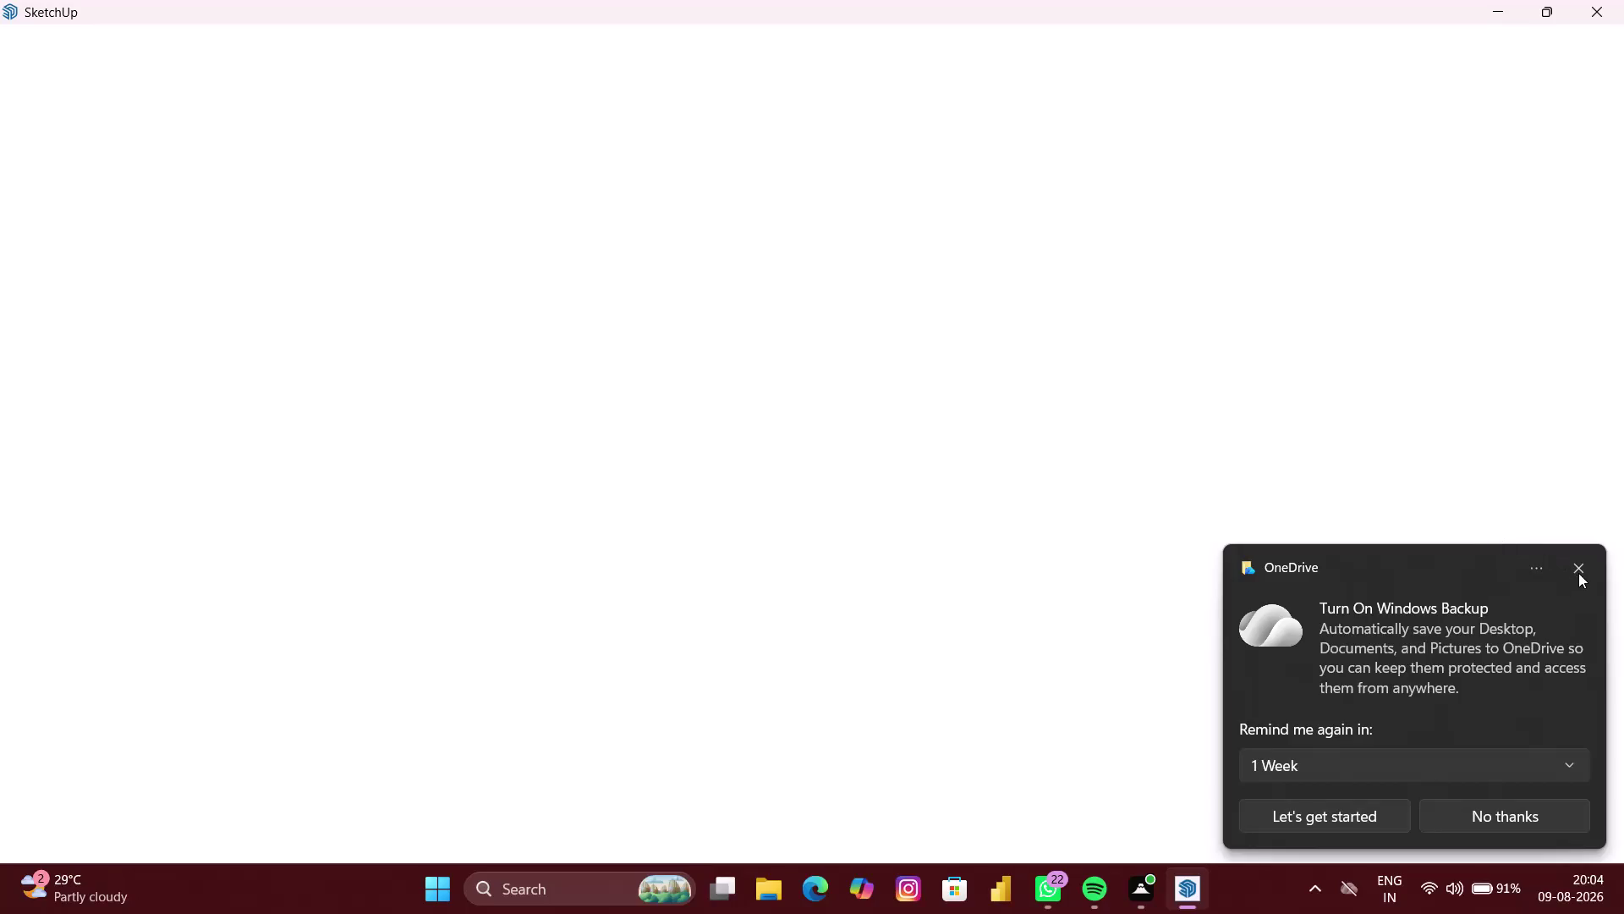
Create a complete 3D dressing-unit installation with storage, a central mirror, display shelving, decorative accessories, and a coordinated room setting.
Dismiss the OneDrive backup notification and select the default person figure.
click(1579, 574)
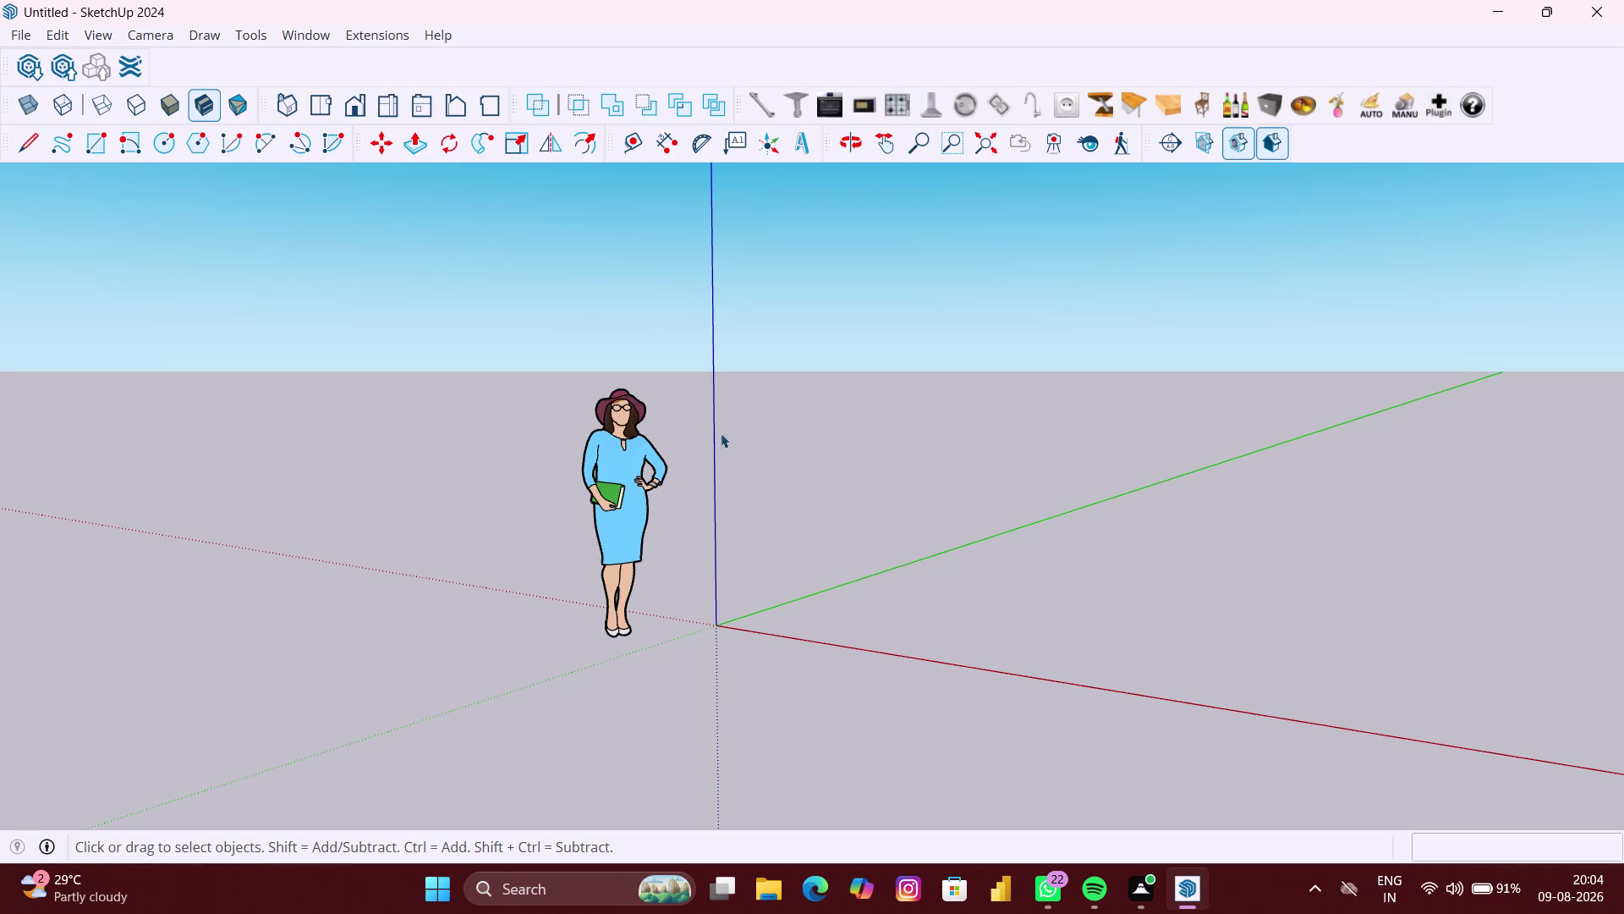
click(632, 498)
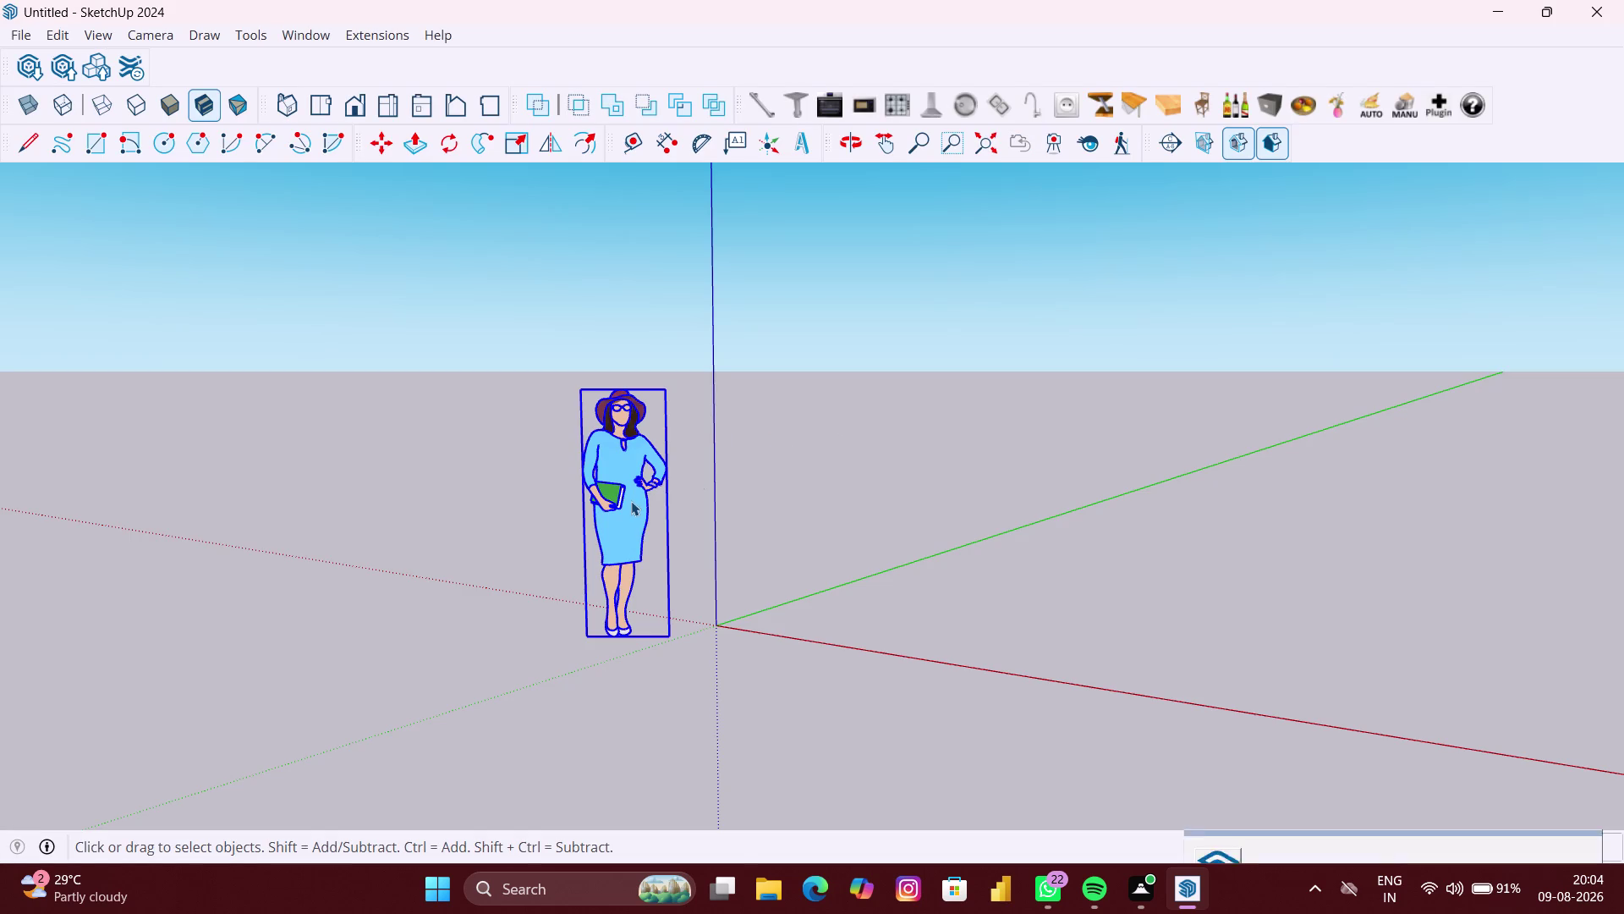
Delete the person figure, then orbit and zoom around the empty axes origin.
key(Delete)
scroll(down, 3)
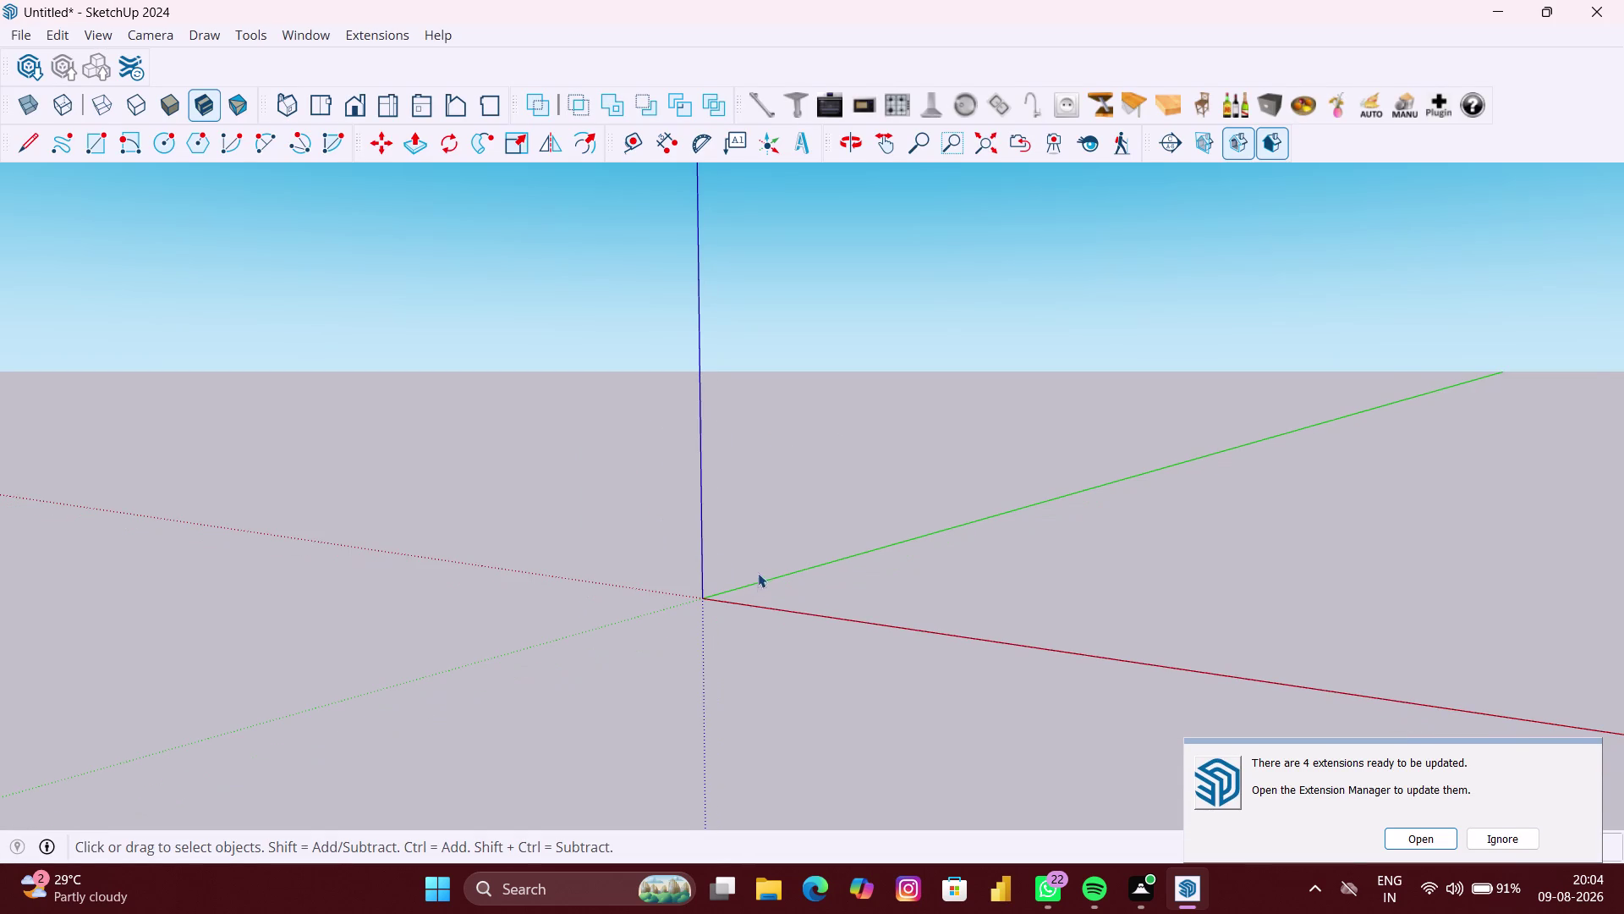
middle_click(757, 571)
middle_drag(752, 580, 997, 645)
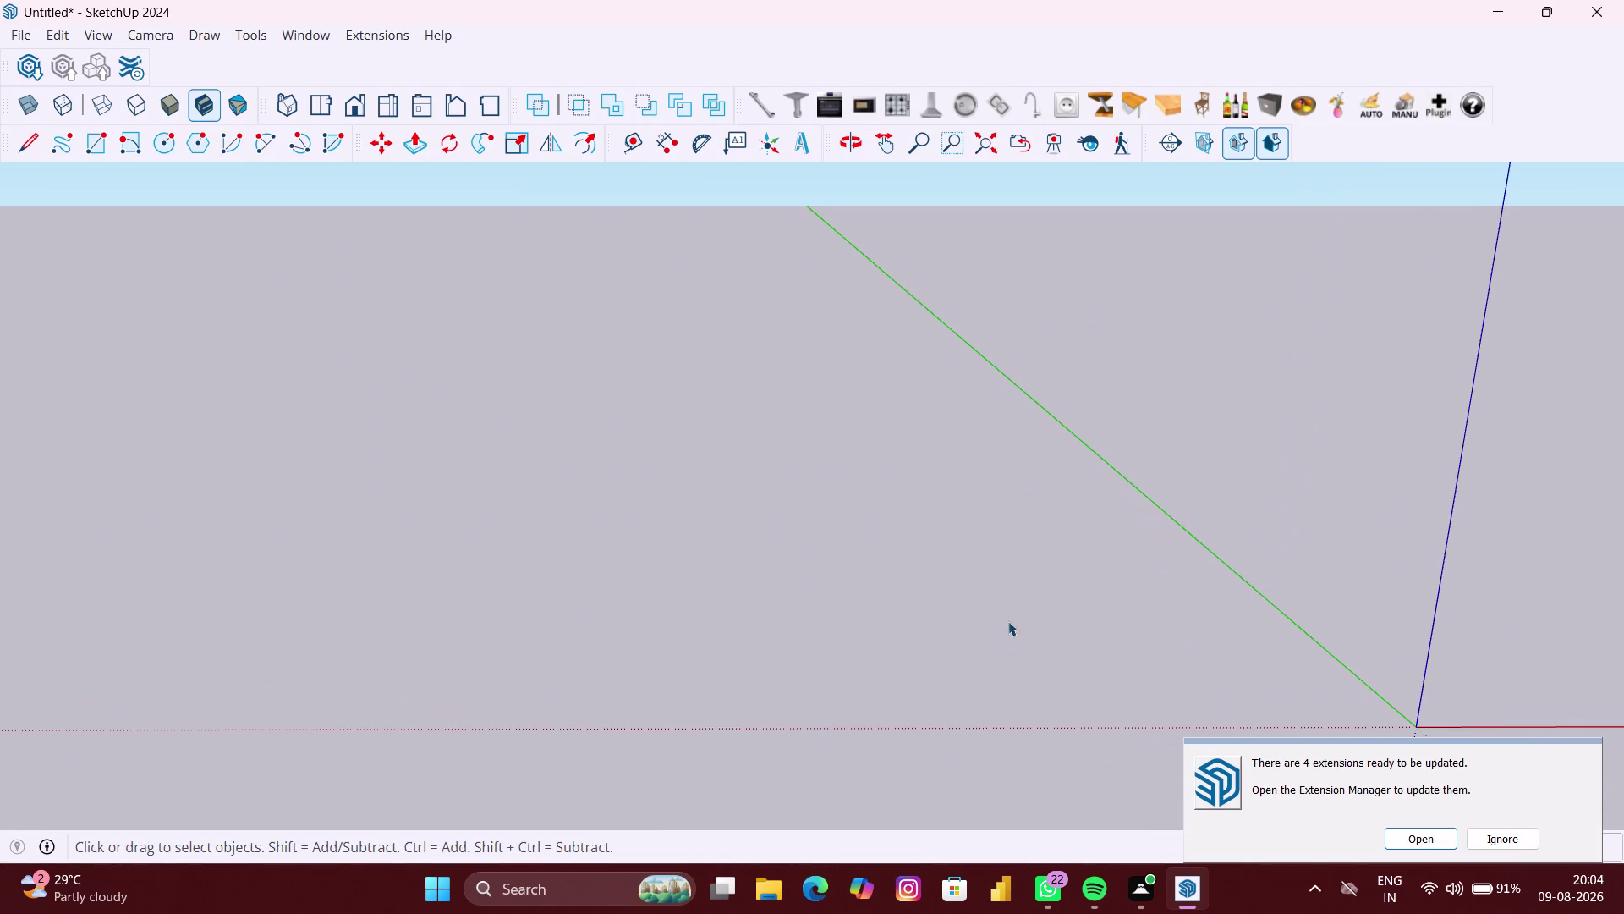
middle_drag(995, 592, 819, 506)
middle_drag(802, 511, 801, 509)
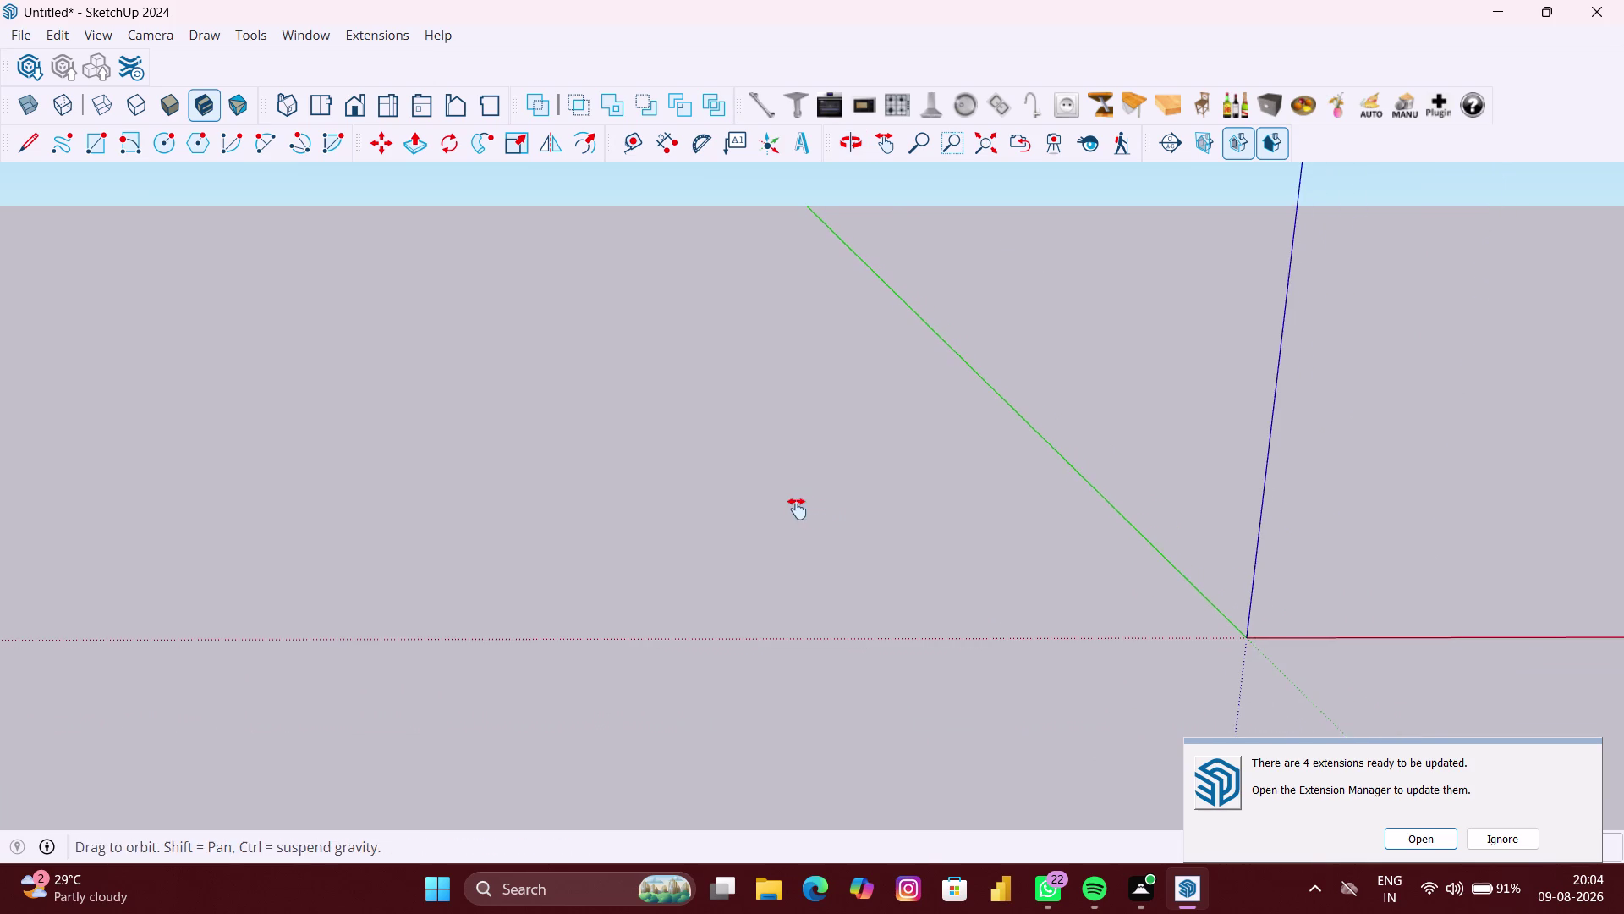
middle_drag(801, 509, 753, 507)
scroll(down, 3)
middle_click(755, 532)
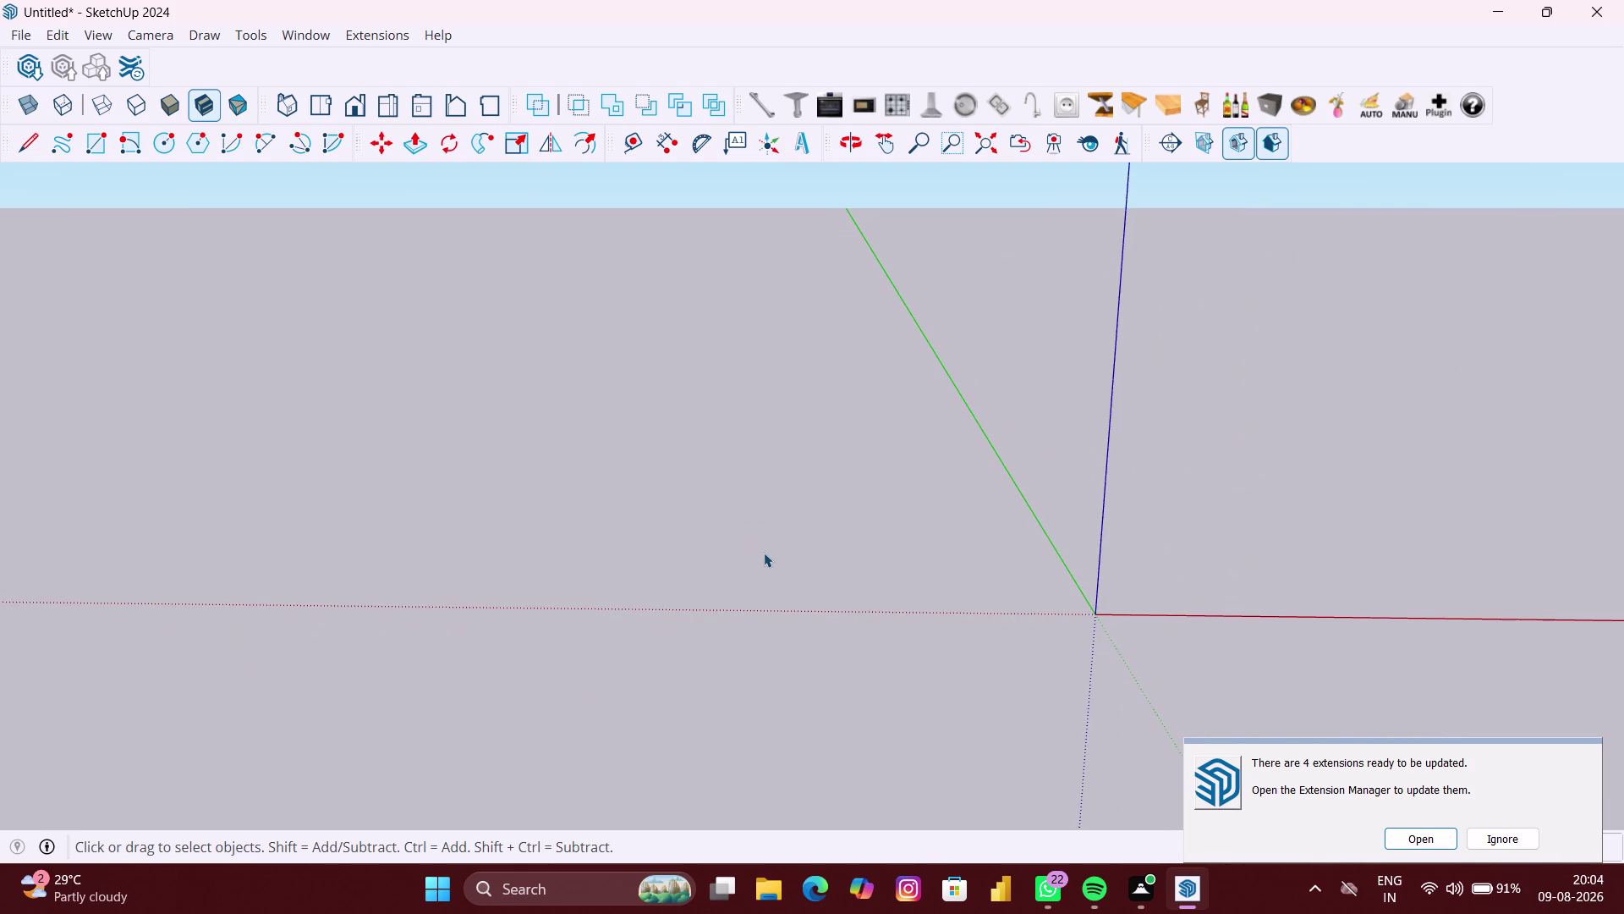
middle_drag(848, 471, 563, 464)
scroll(down, 3)
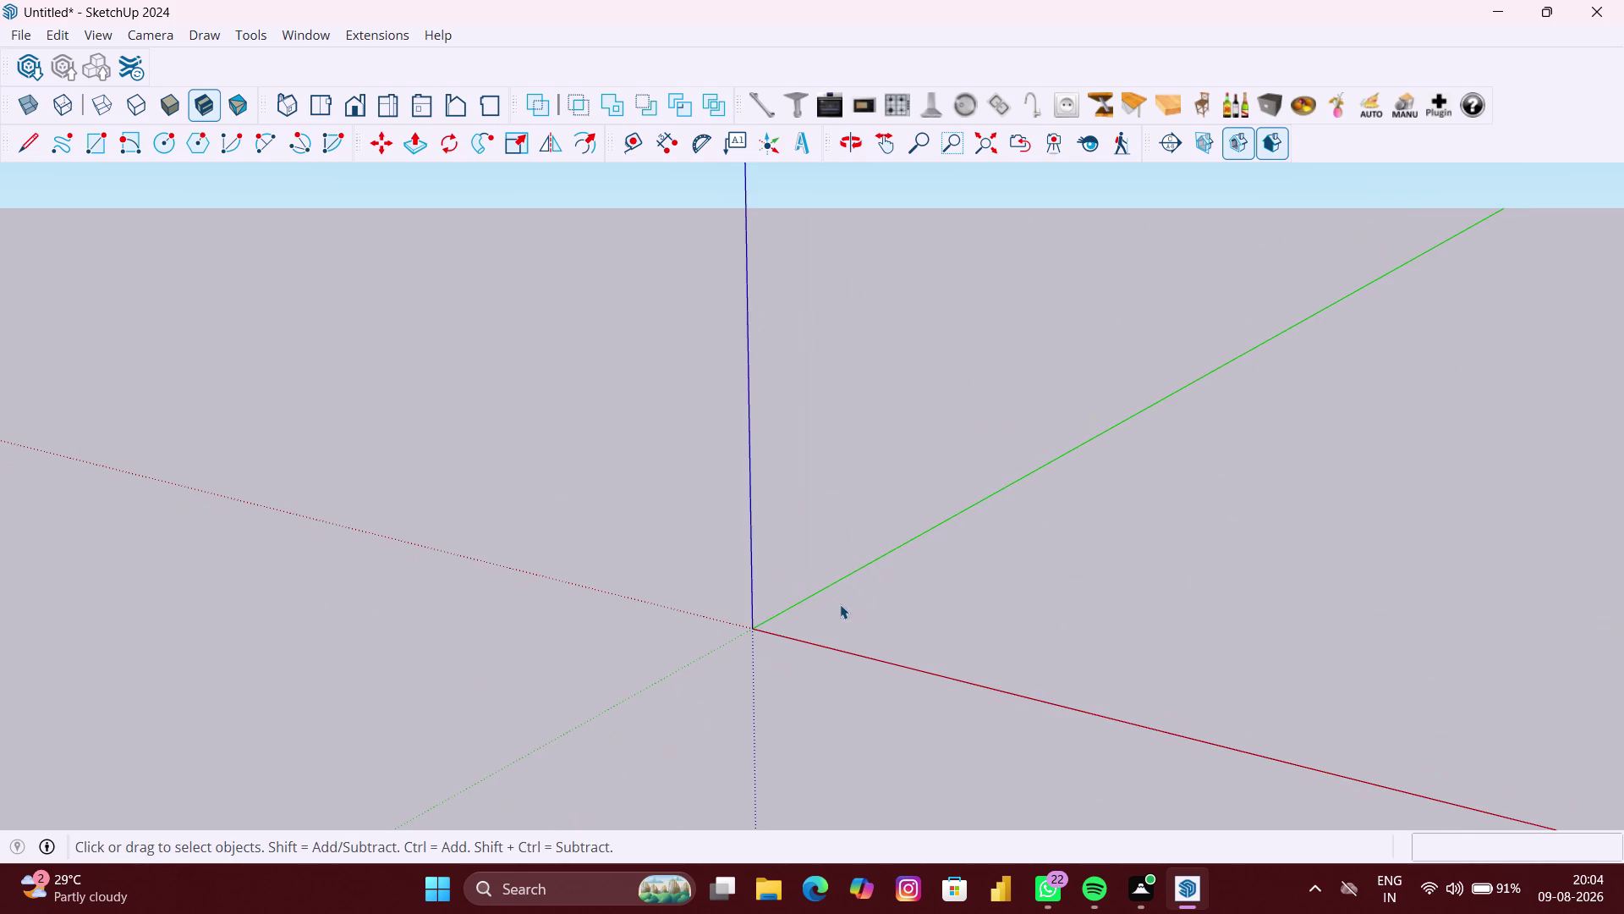
middle_drag(887, 608, 665, 499)
middle_drag(654, 519, 747, 535)
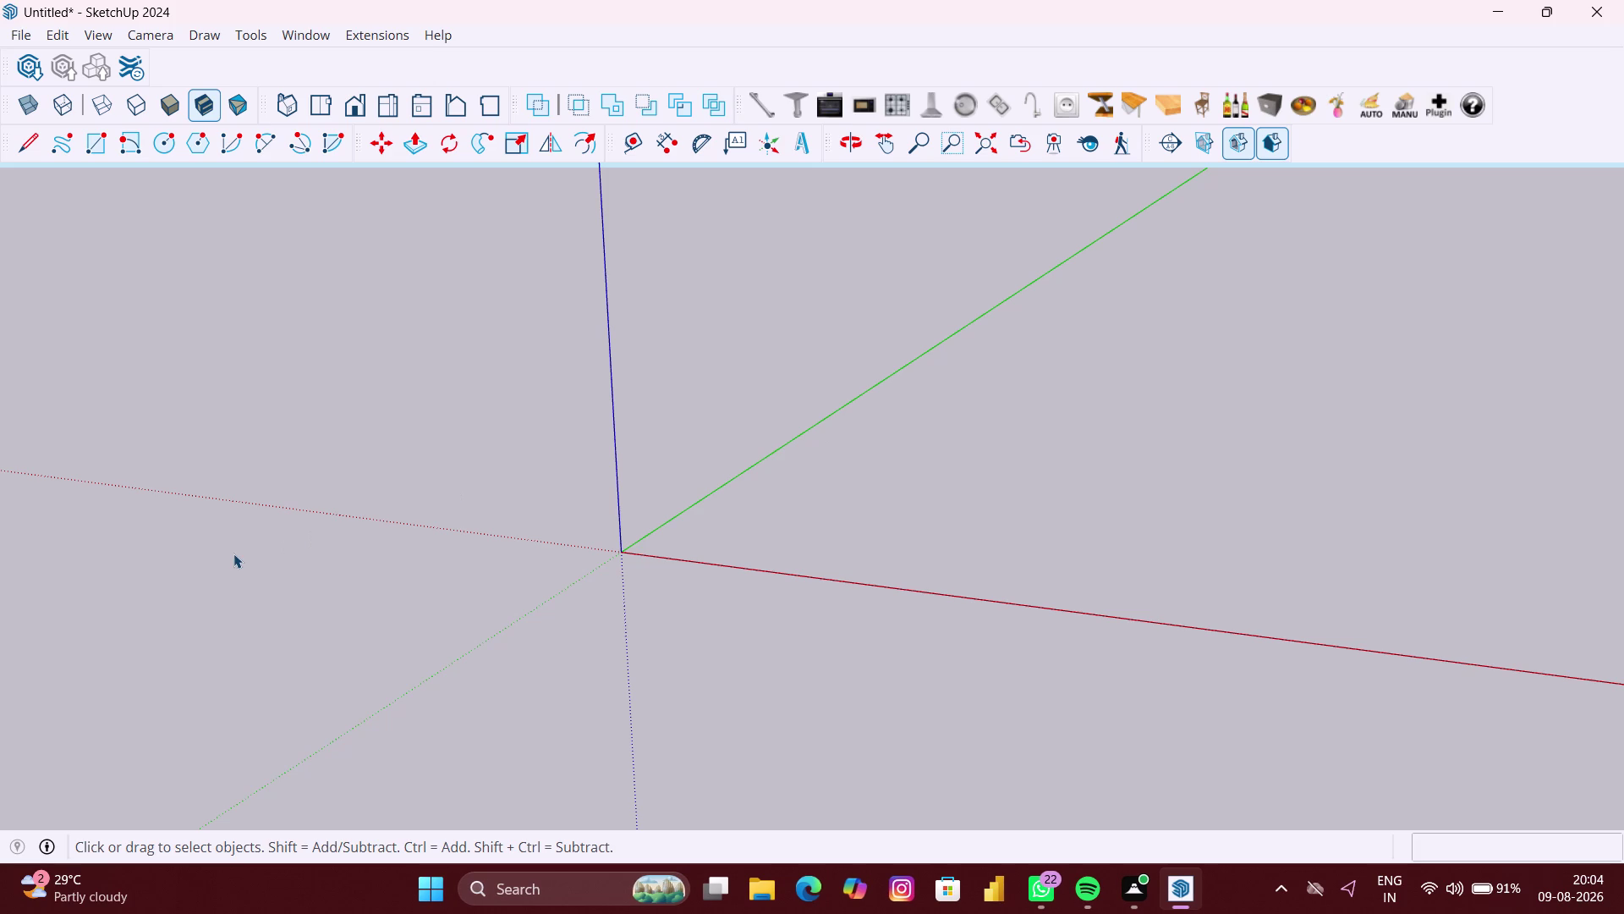
scroll(down, 3)
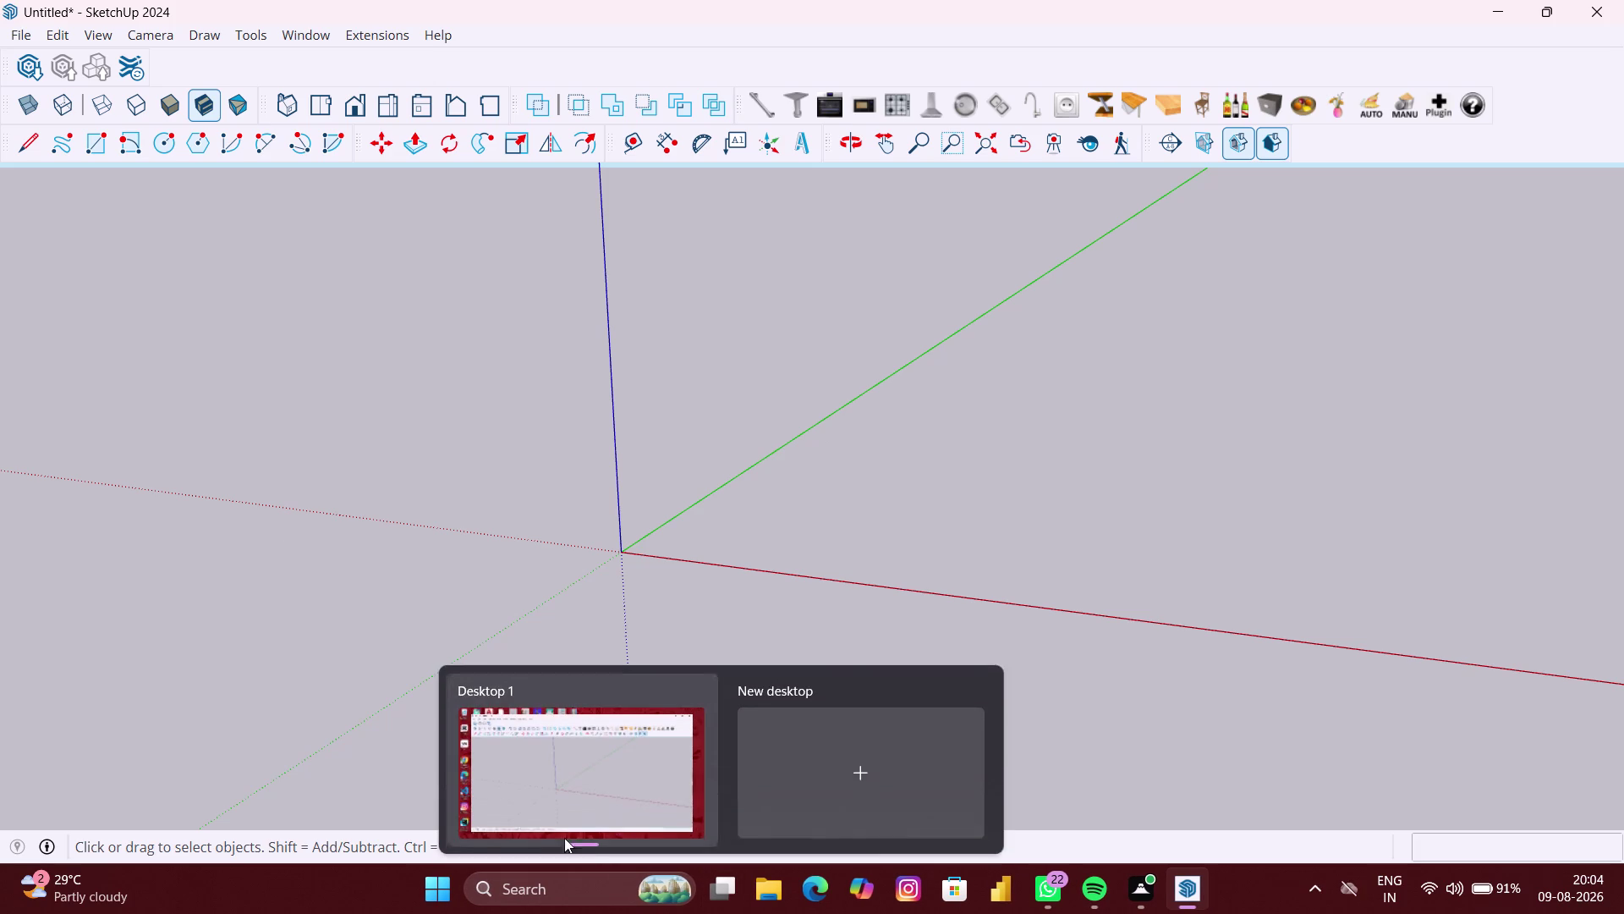
scroll(down, 3)
middle_drag(692, 603, 686, 603)
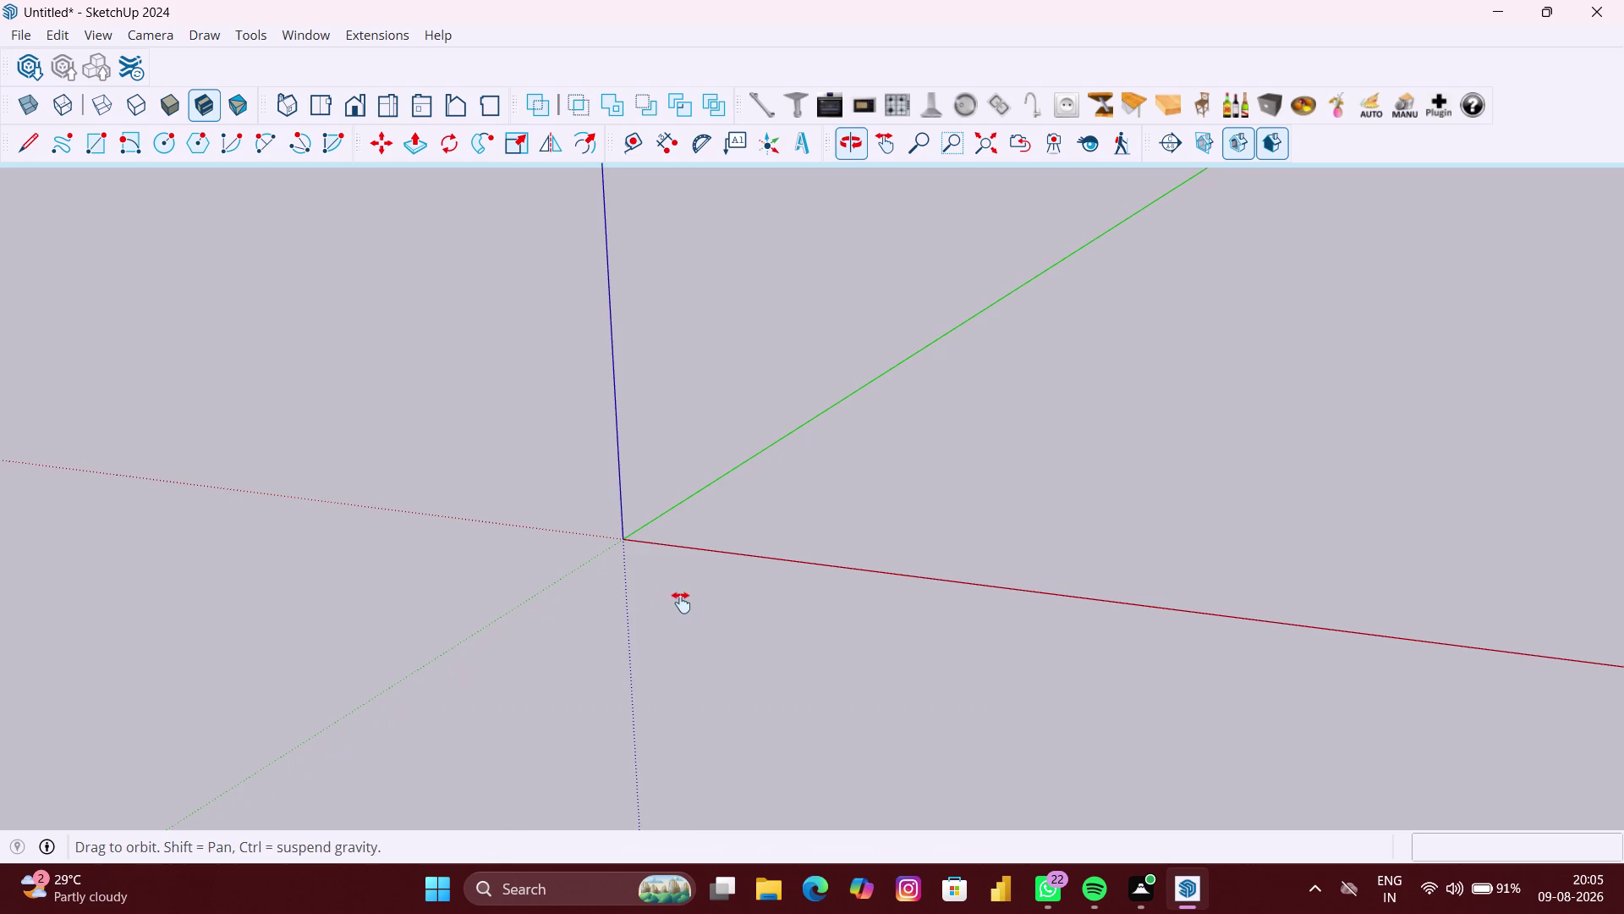
middle_drag(685, 603, 322, 571)
middle_drag(305, 576, 549, 604)
middle_drag(548, 604, 414, 549)
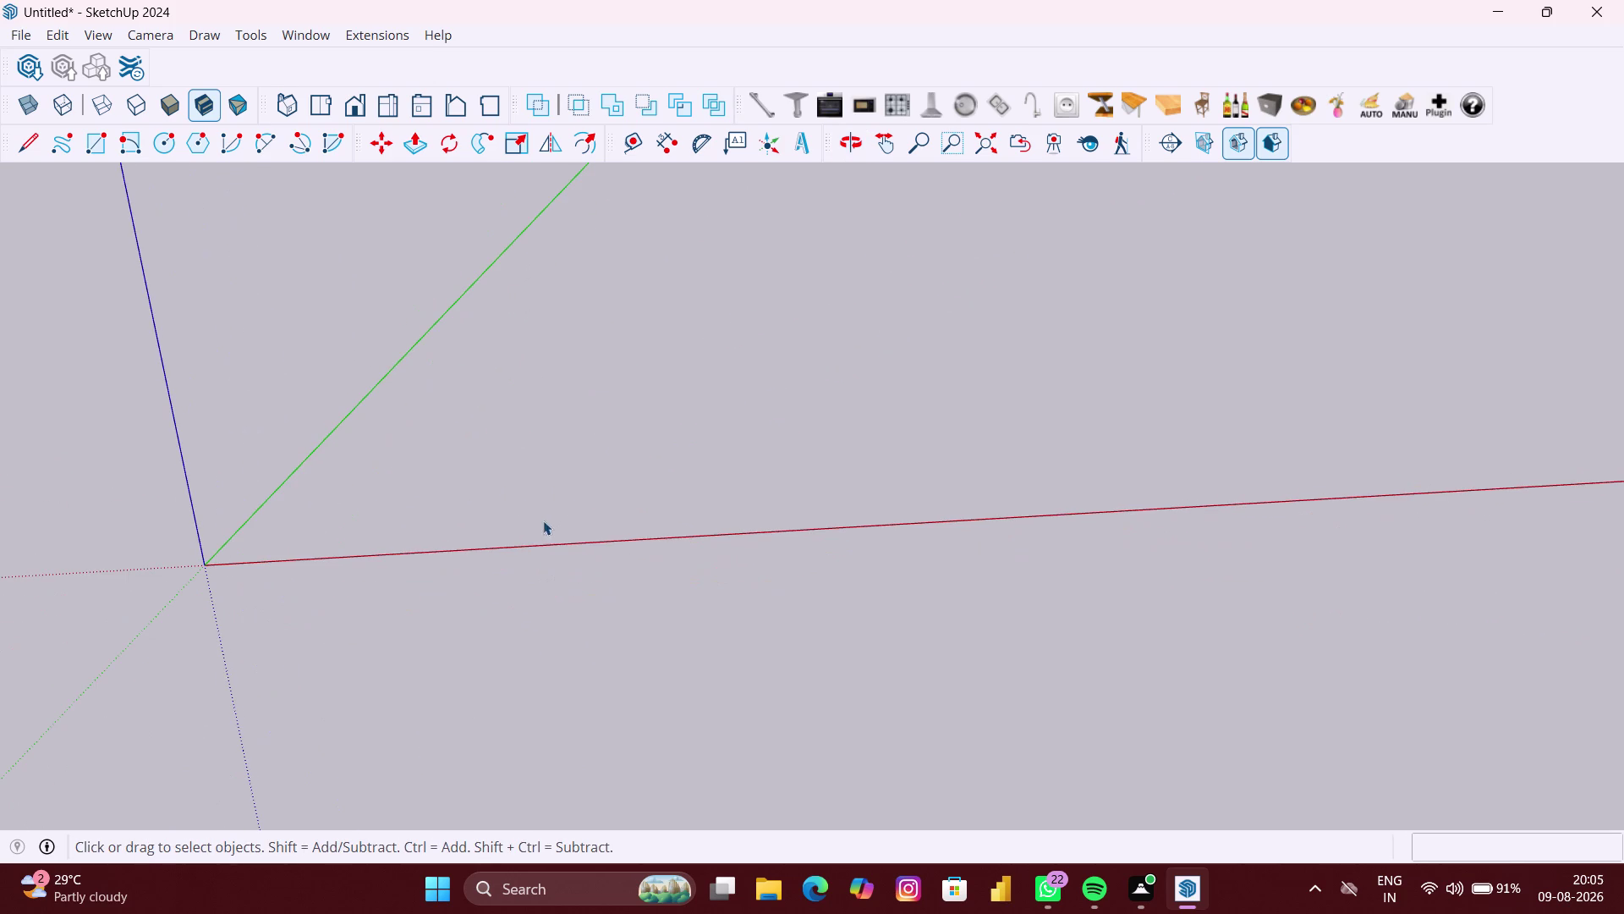
Draw a 5' by 5' square face on the ground and zoom in on it.
key(r)
click(611, 468)
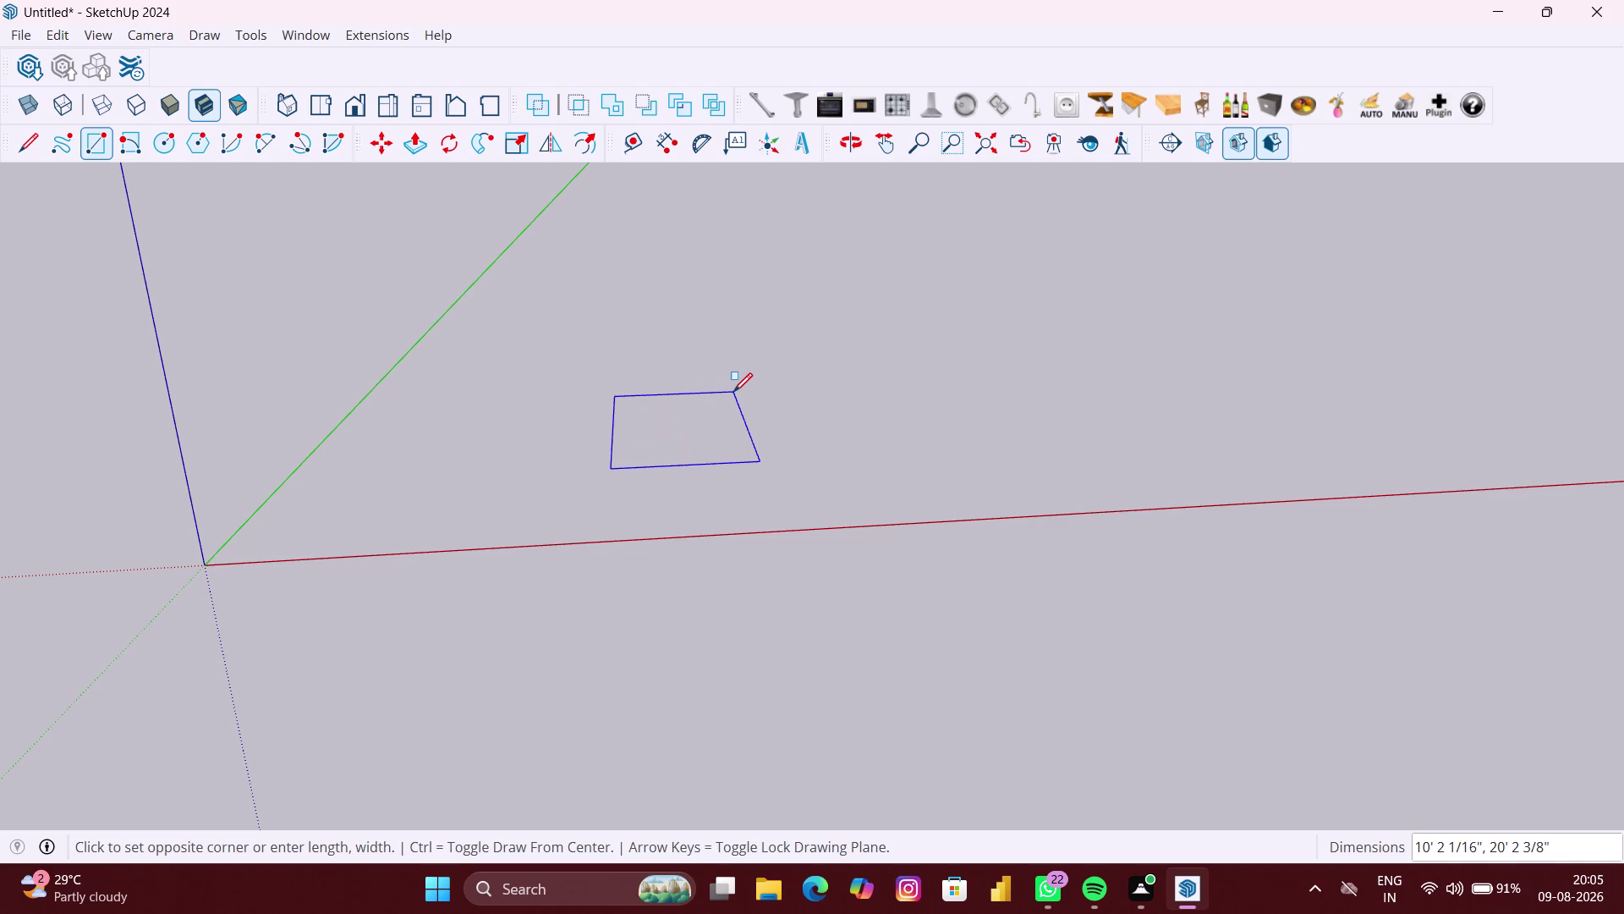
text(5')
text(,)
text(5')
key(Return)
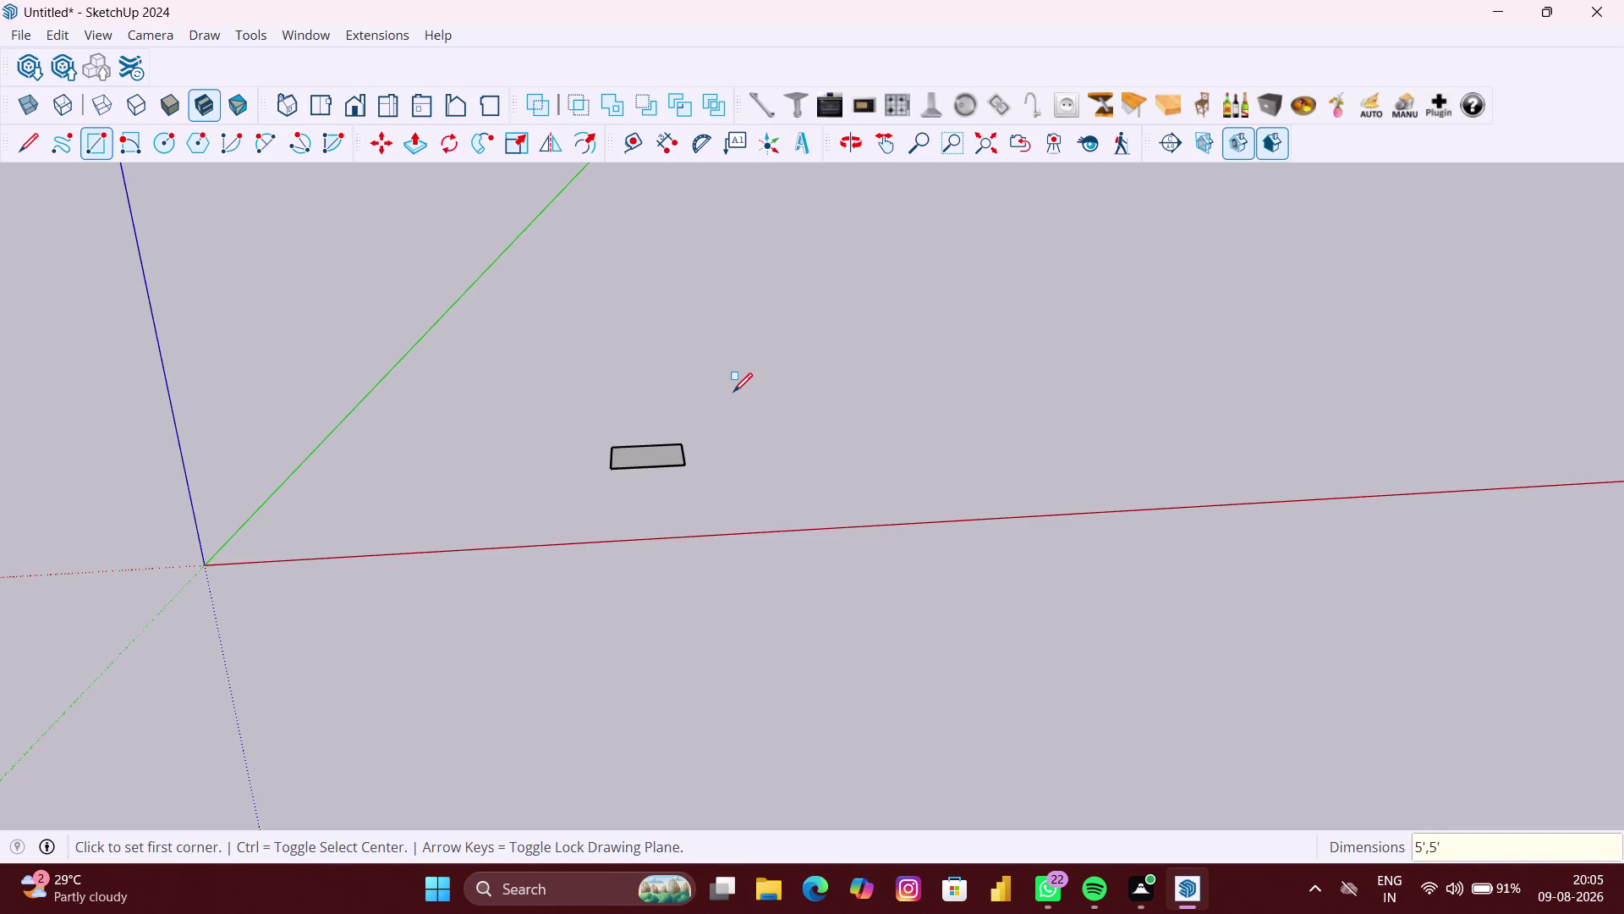
scroll(up, 3)
scroll(up, 3)
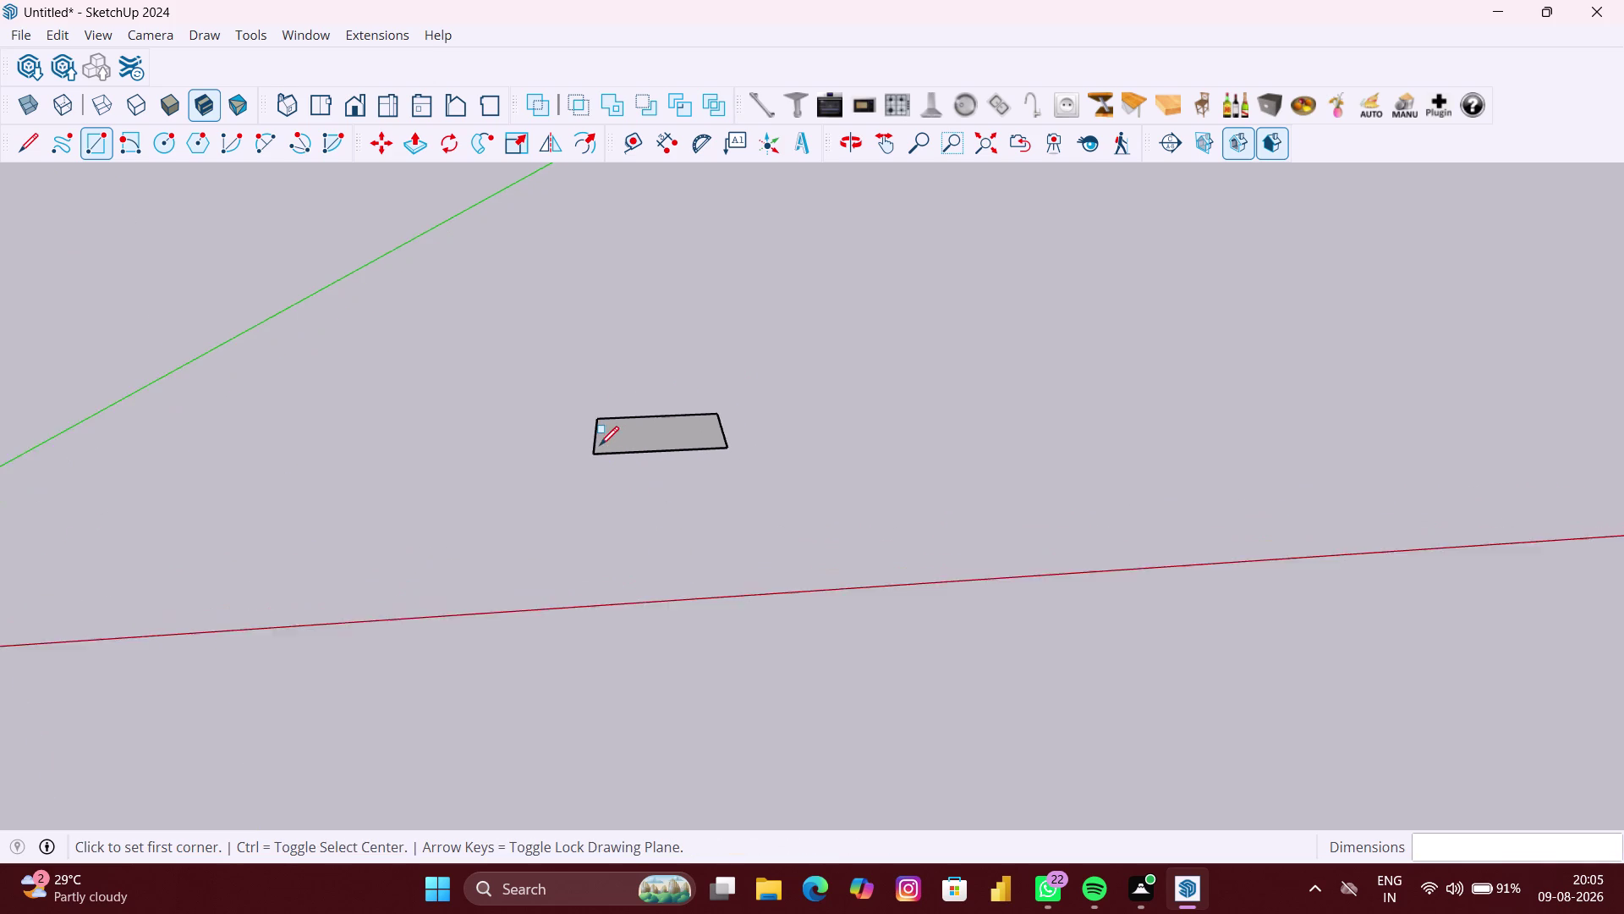
scroll(up, 3)
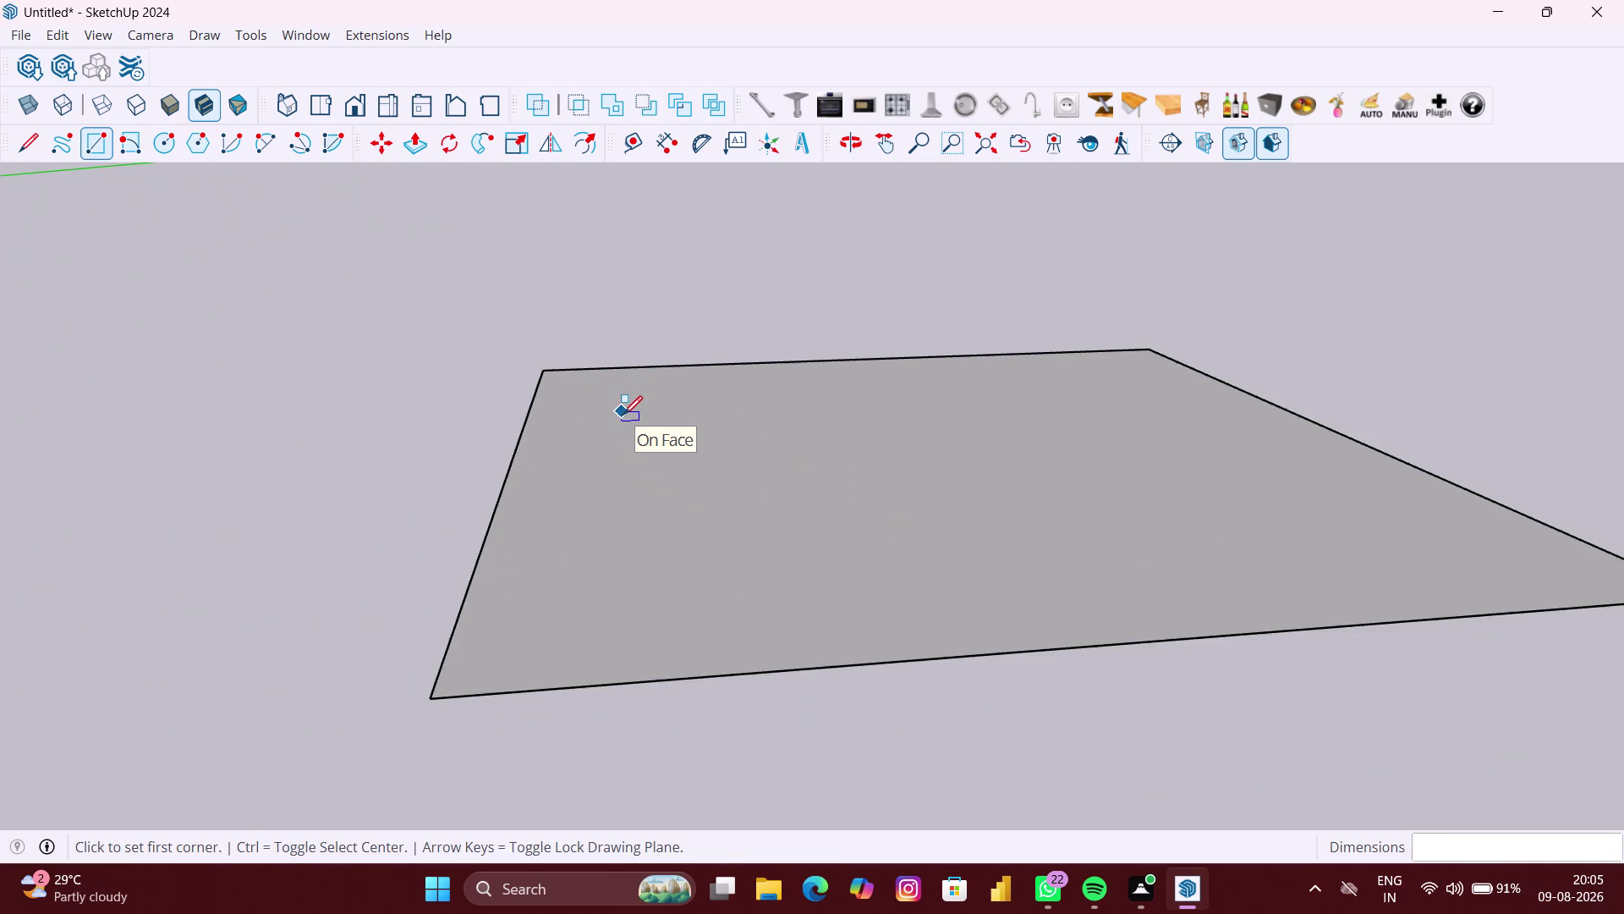
scroll(up, 3)
scroll(down, 3)
middle_drag(623, 414, 600, 426)
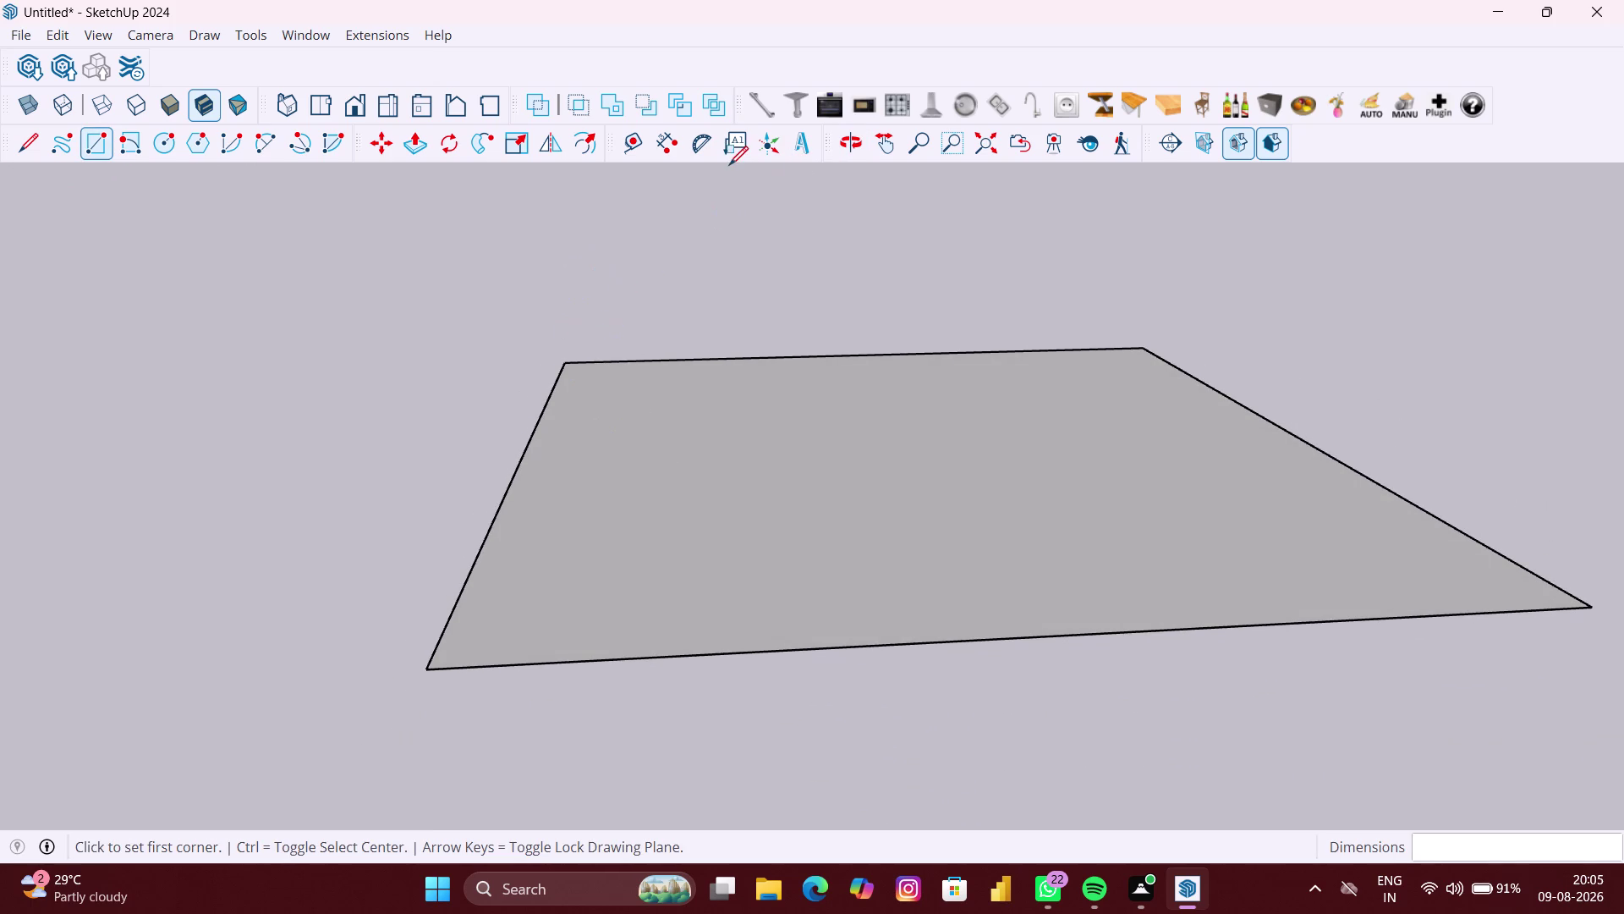
click(633, 146)
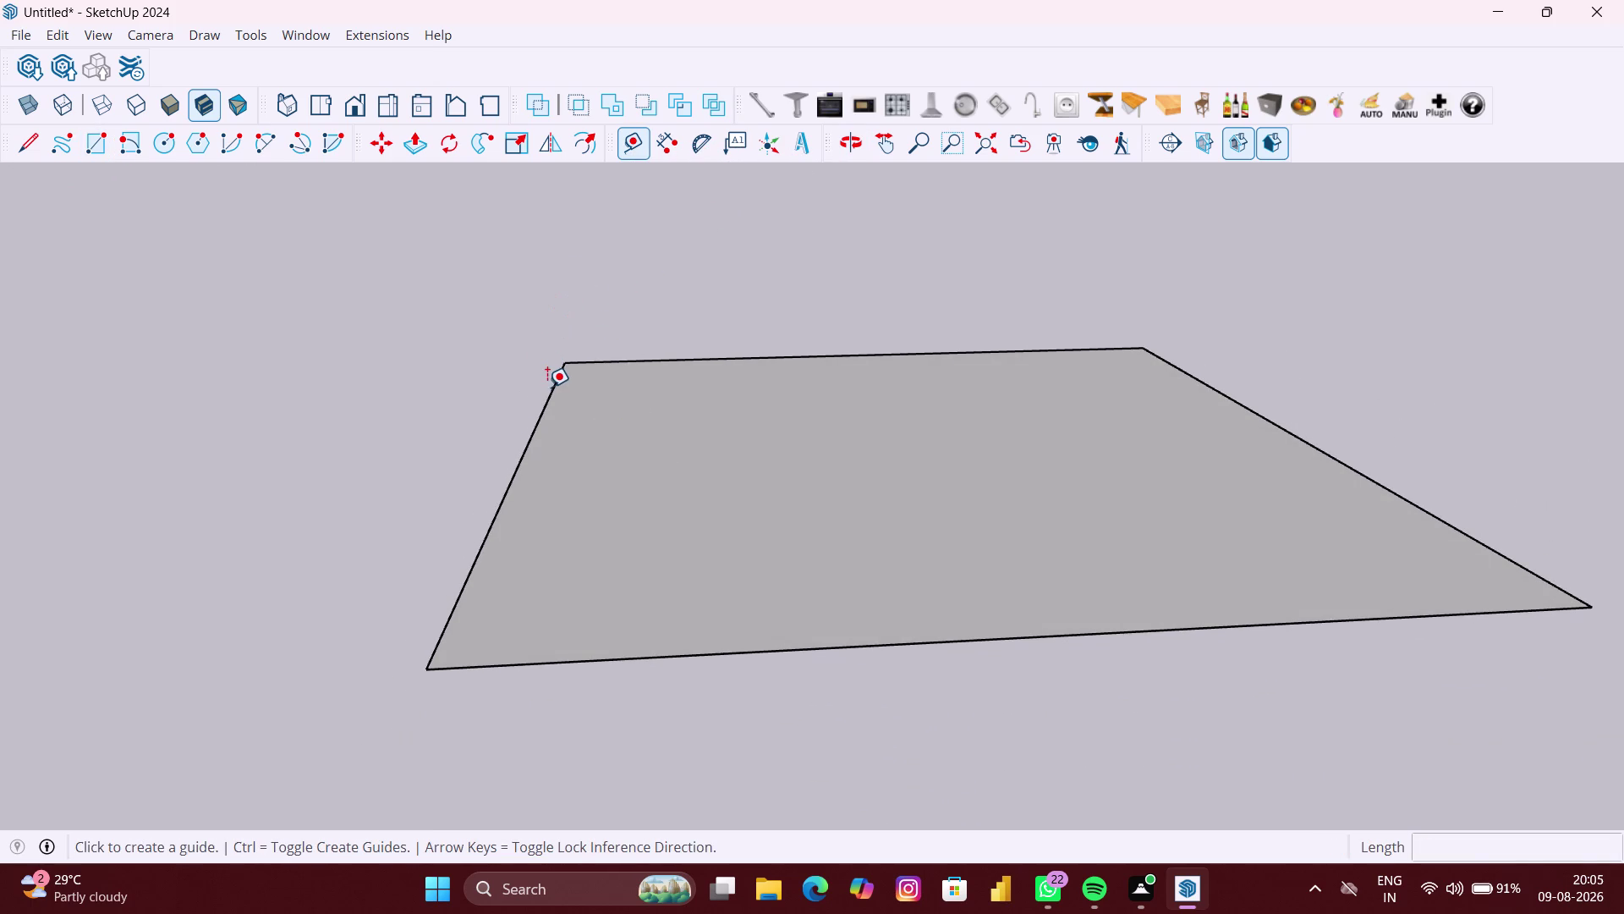
Start a Tape Measure guide from the square's left corner and open Window > Model Info.
click(548, 387)
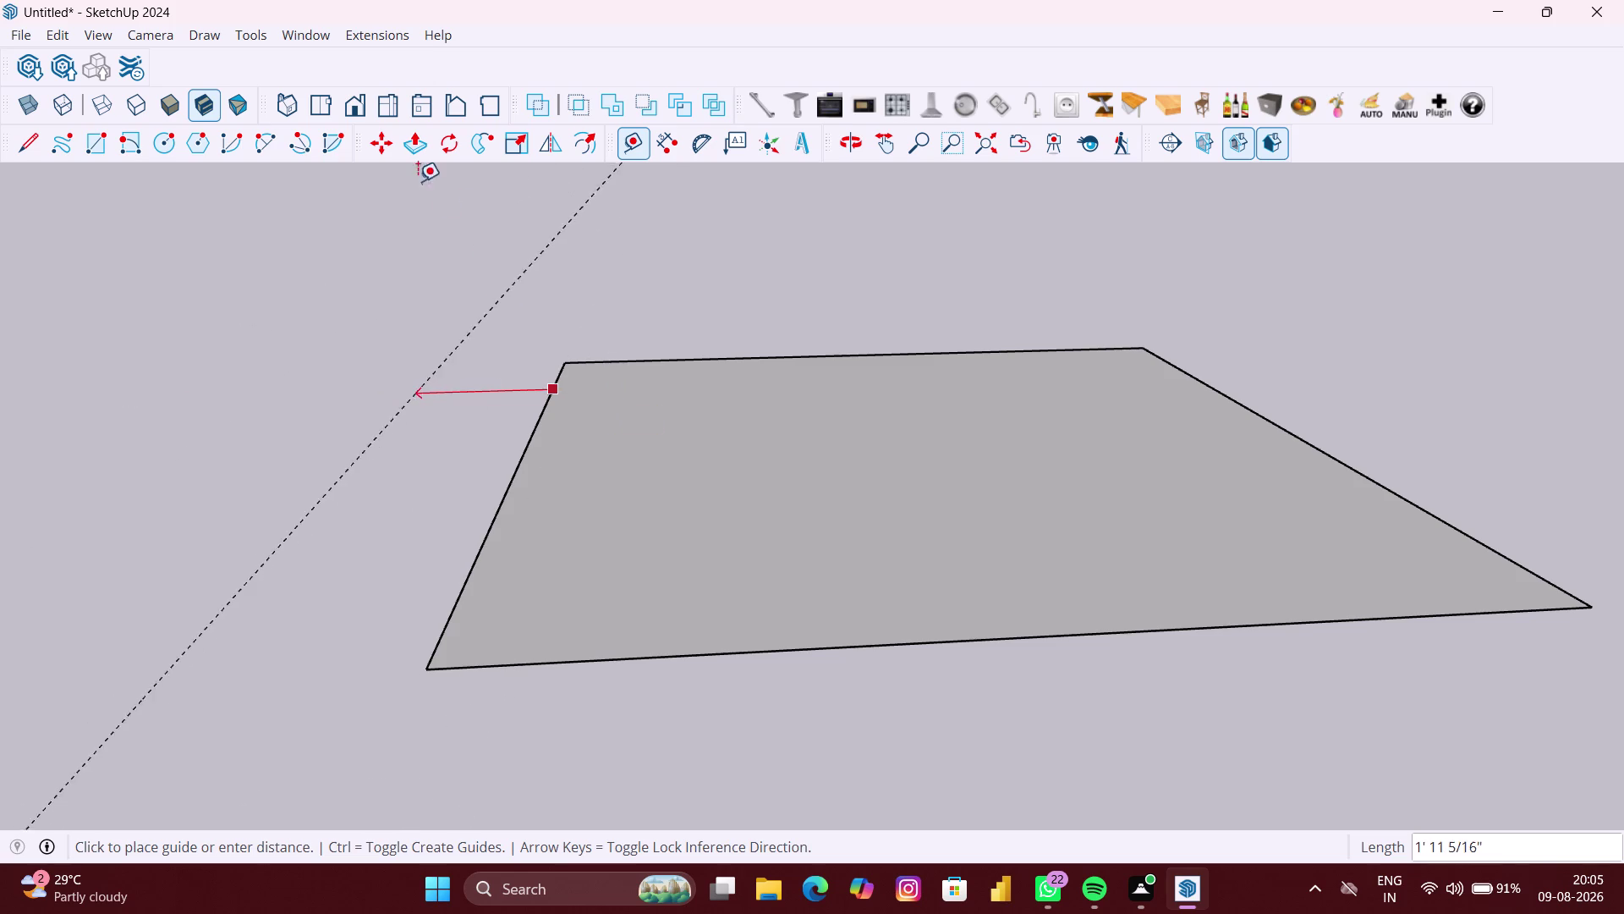
click(322, 41)
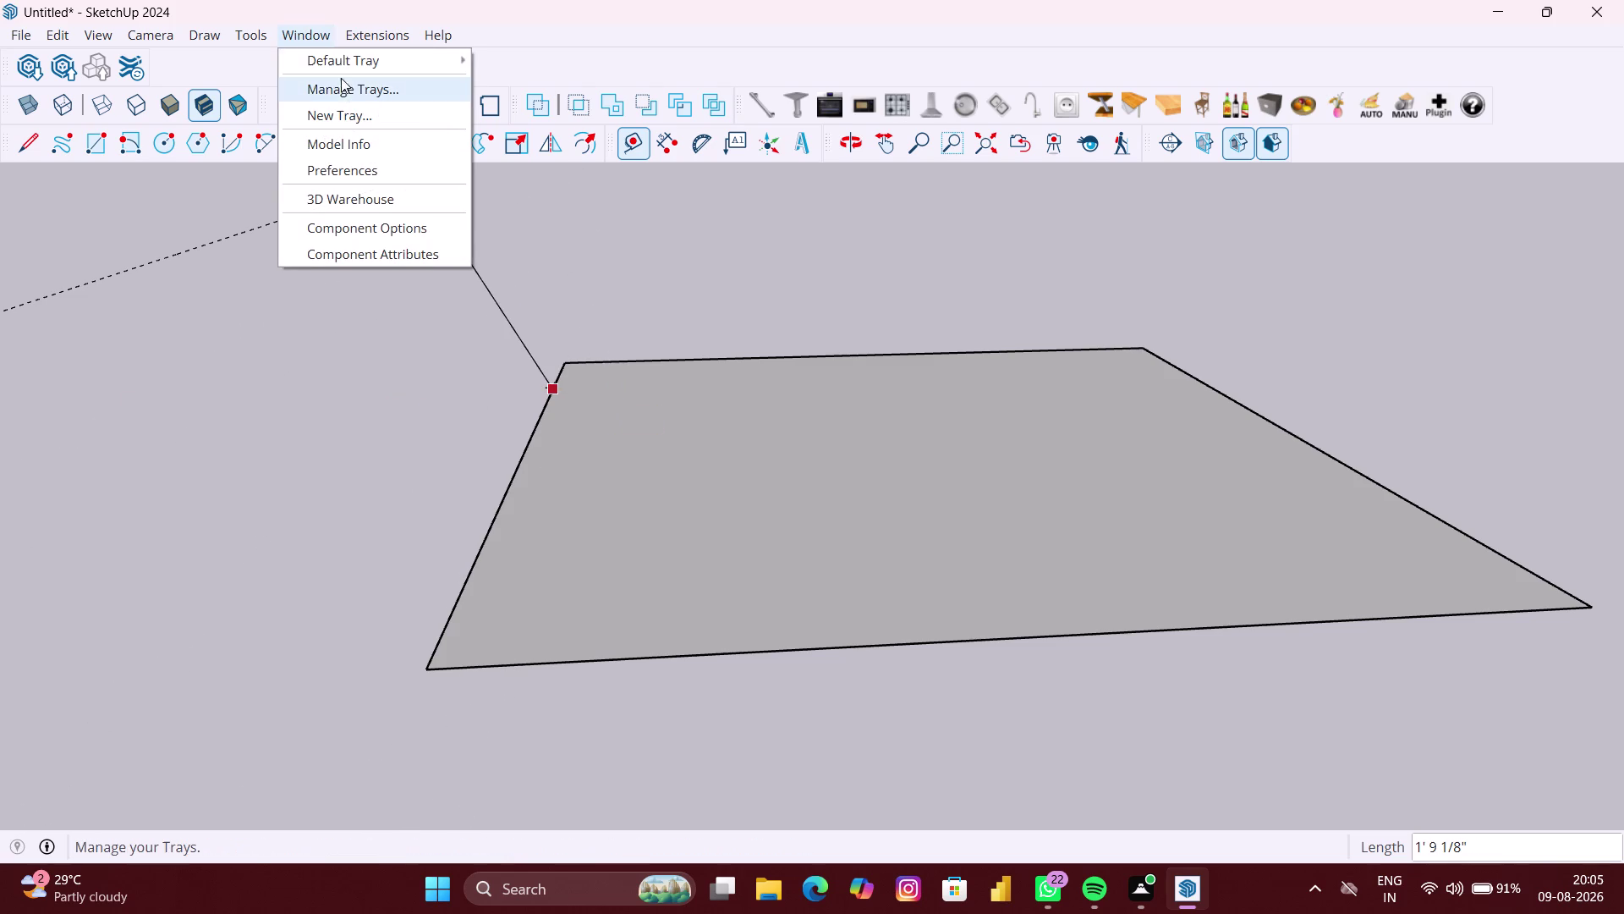
click(341, 139)
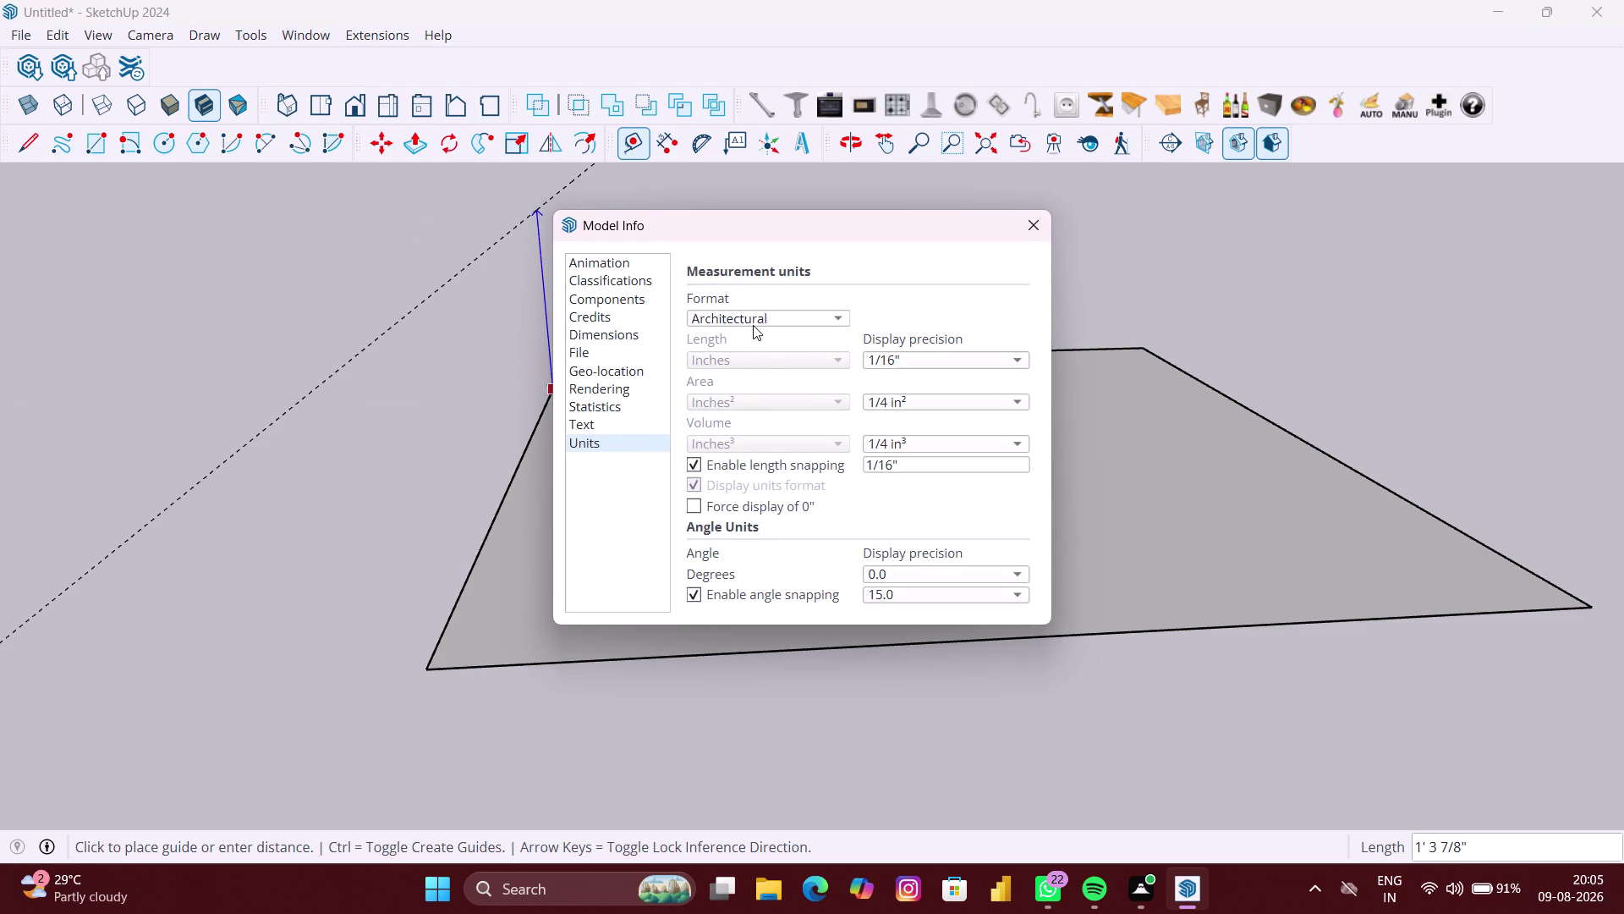
Set the unit format to Decimal with two-decimal precision and close Model Info.
click(752, 325)
click(751, 375)
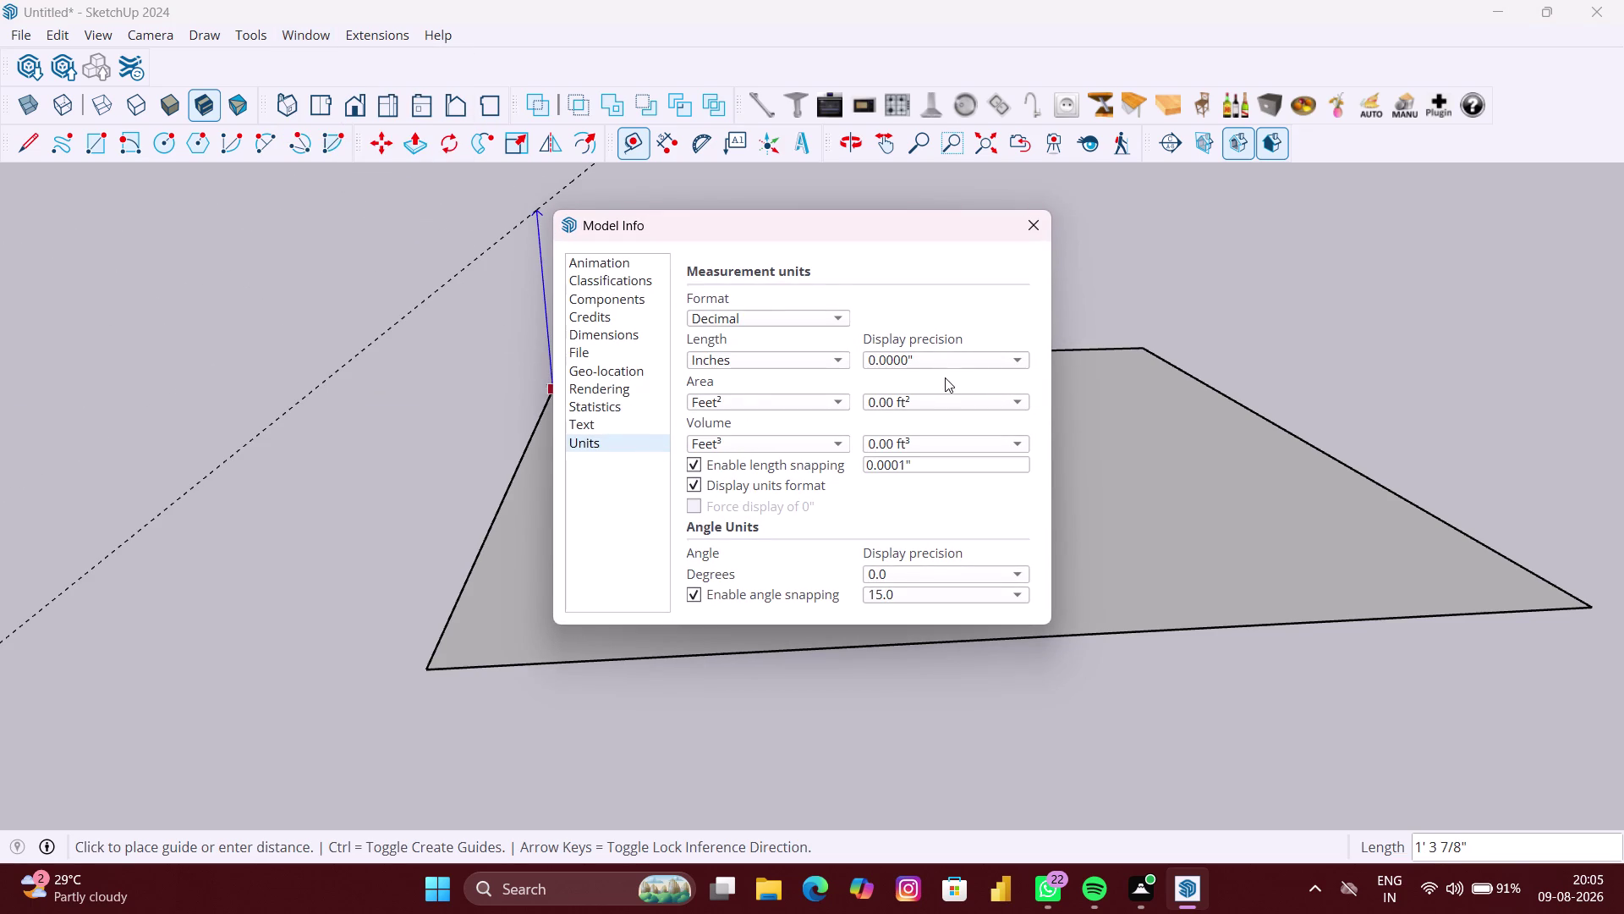
click(947, 365)
click(939, 313)
click(1042, 220)
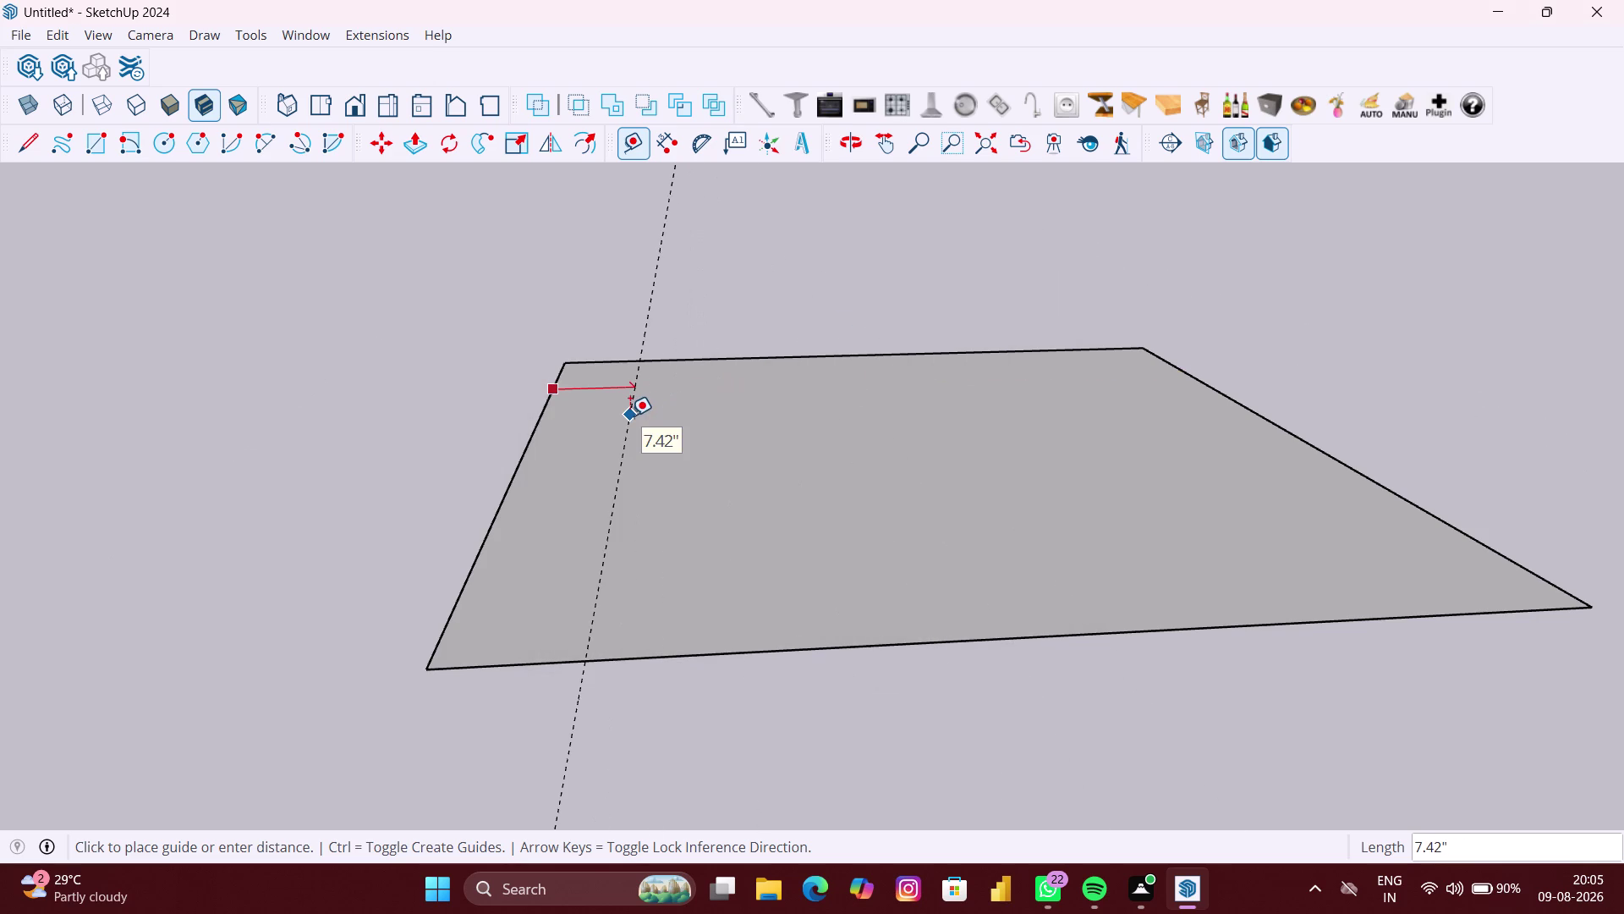
Place guide lines 12 inches and 9 inches in from the square's edges.
text(12)
key(shift+quotedbl)
key(Return)
scroll(down, 3)
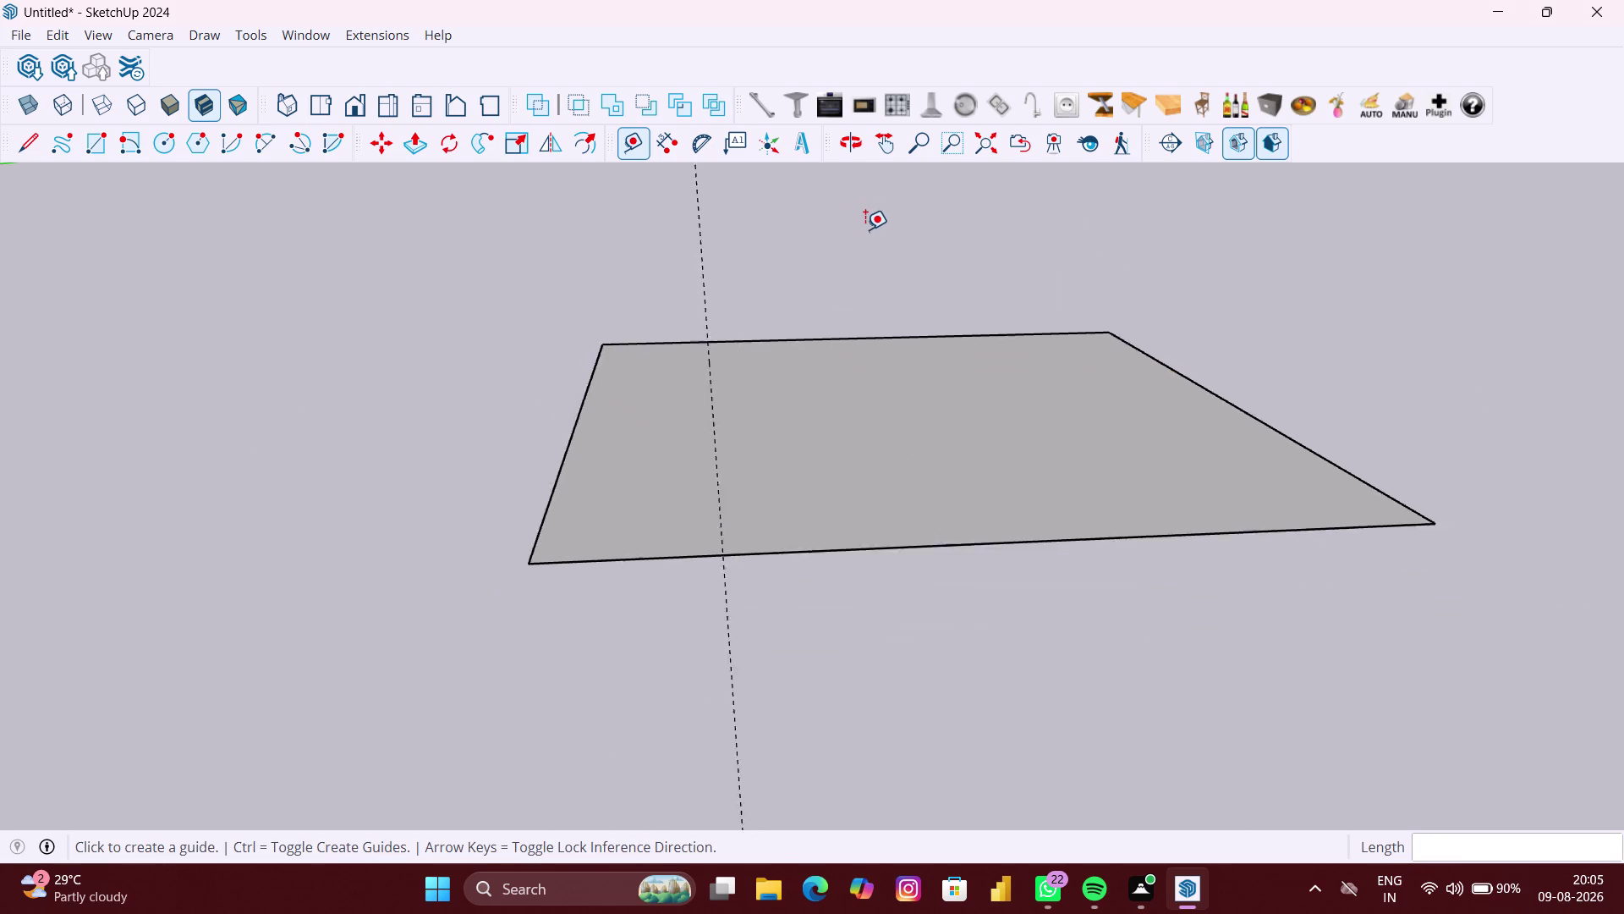
scroll(down, 3)
scroll(down, 3)
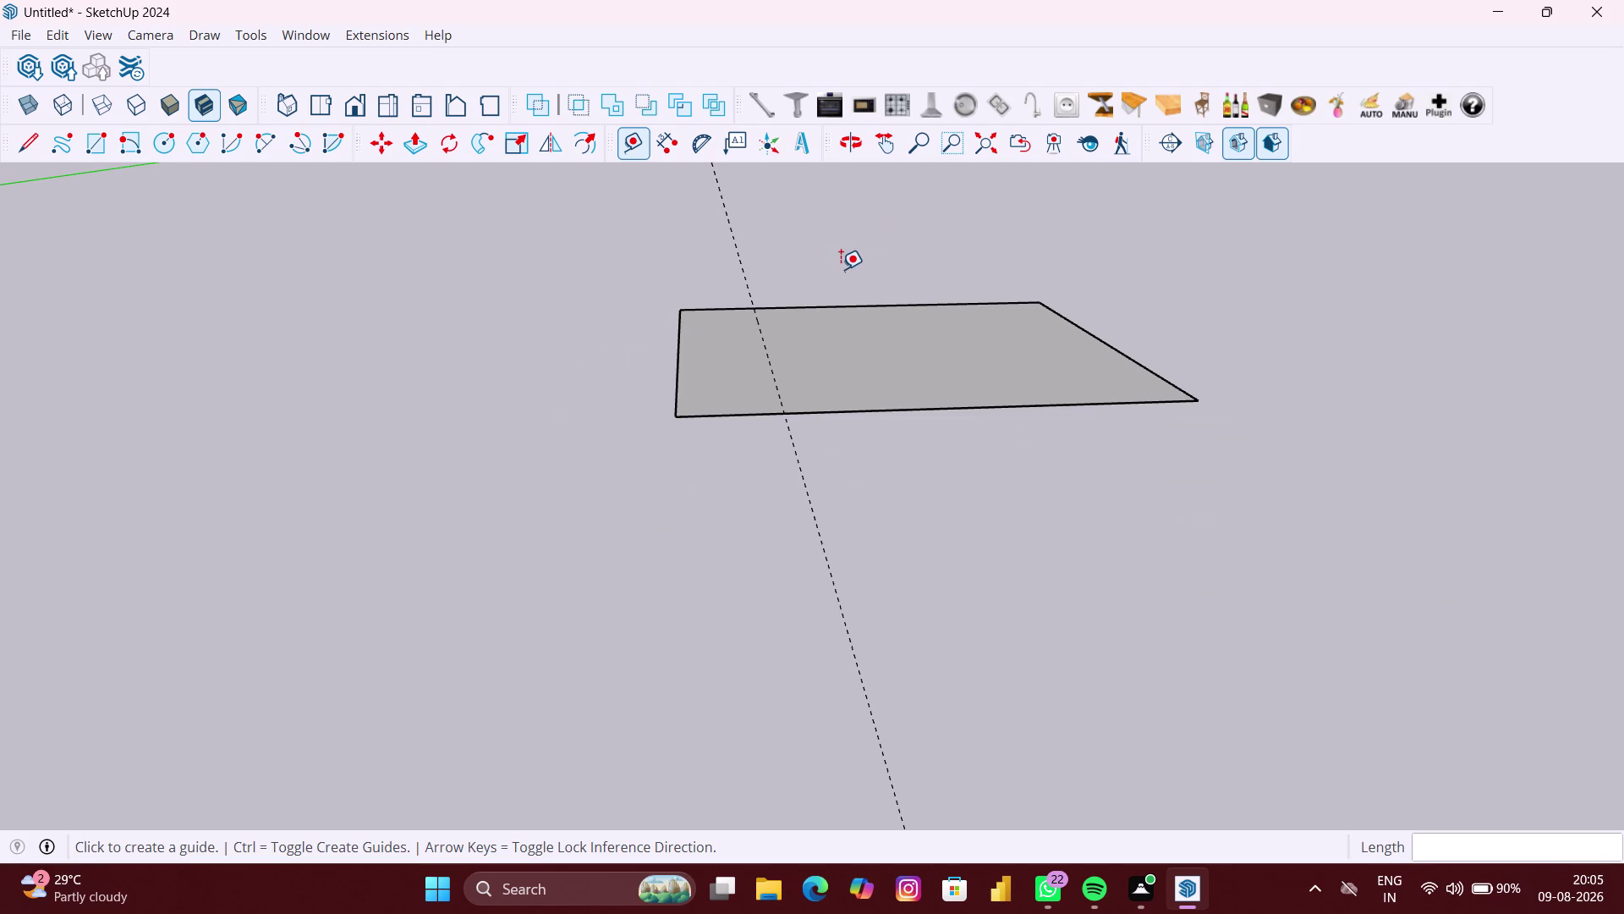
click(812, 302)
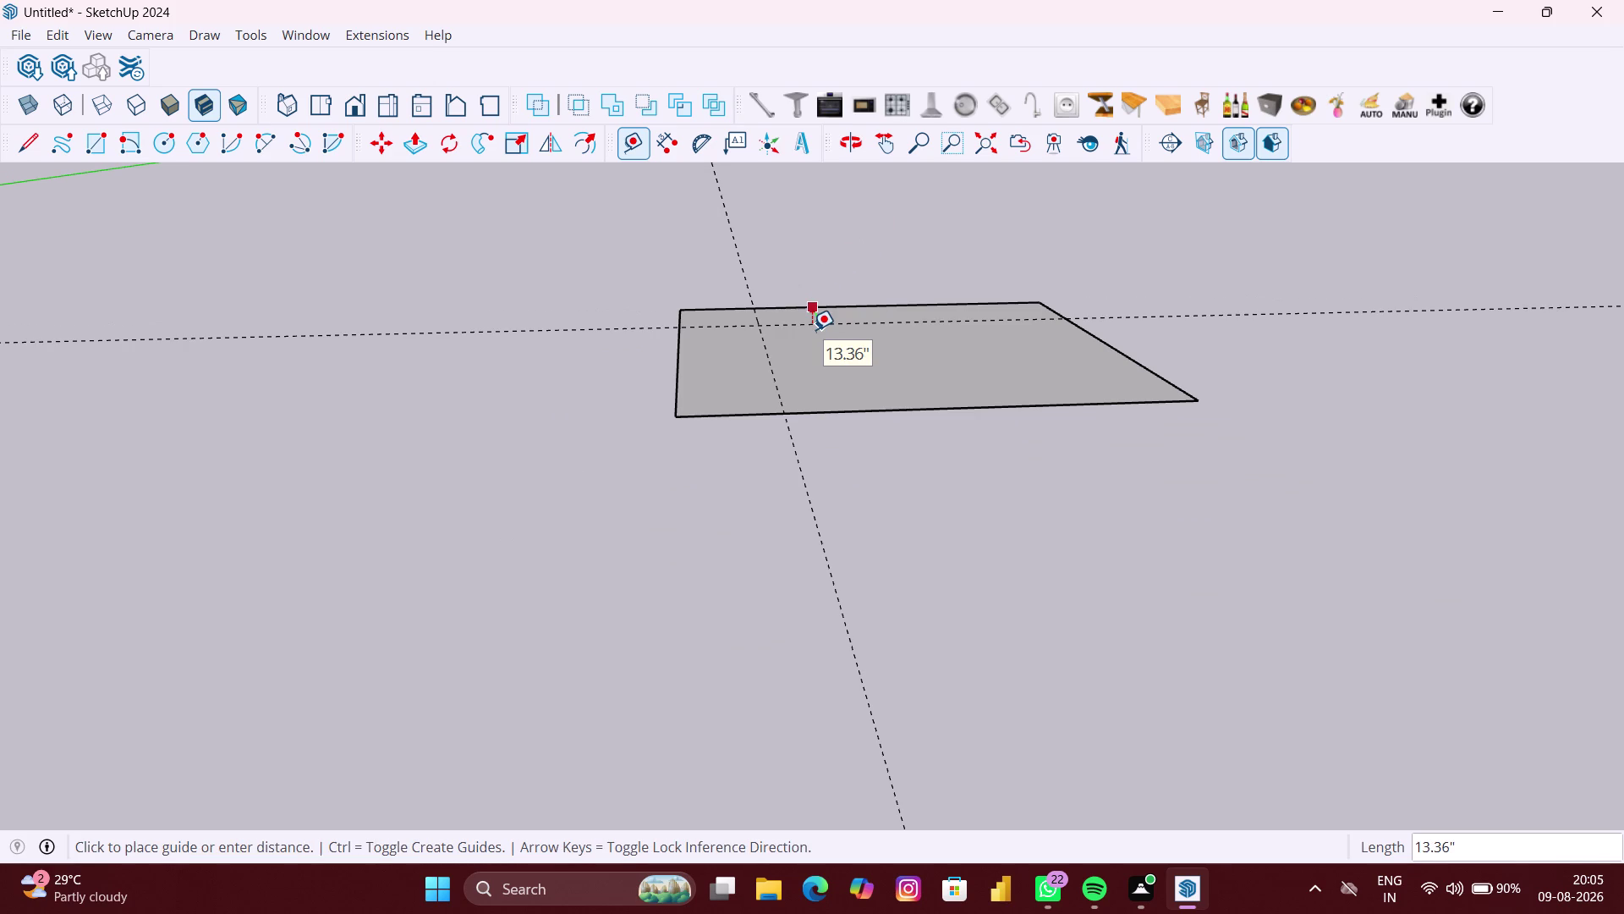
text(9")
key(Return)
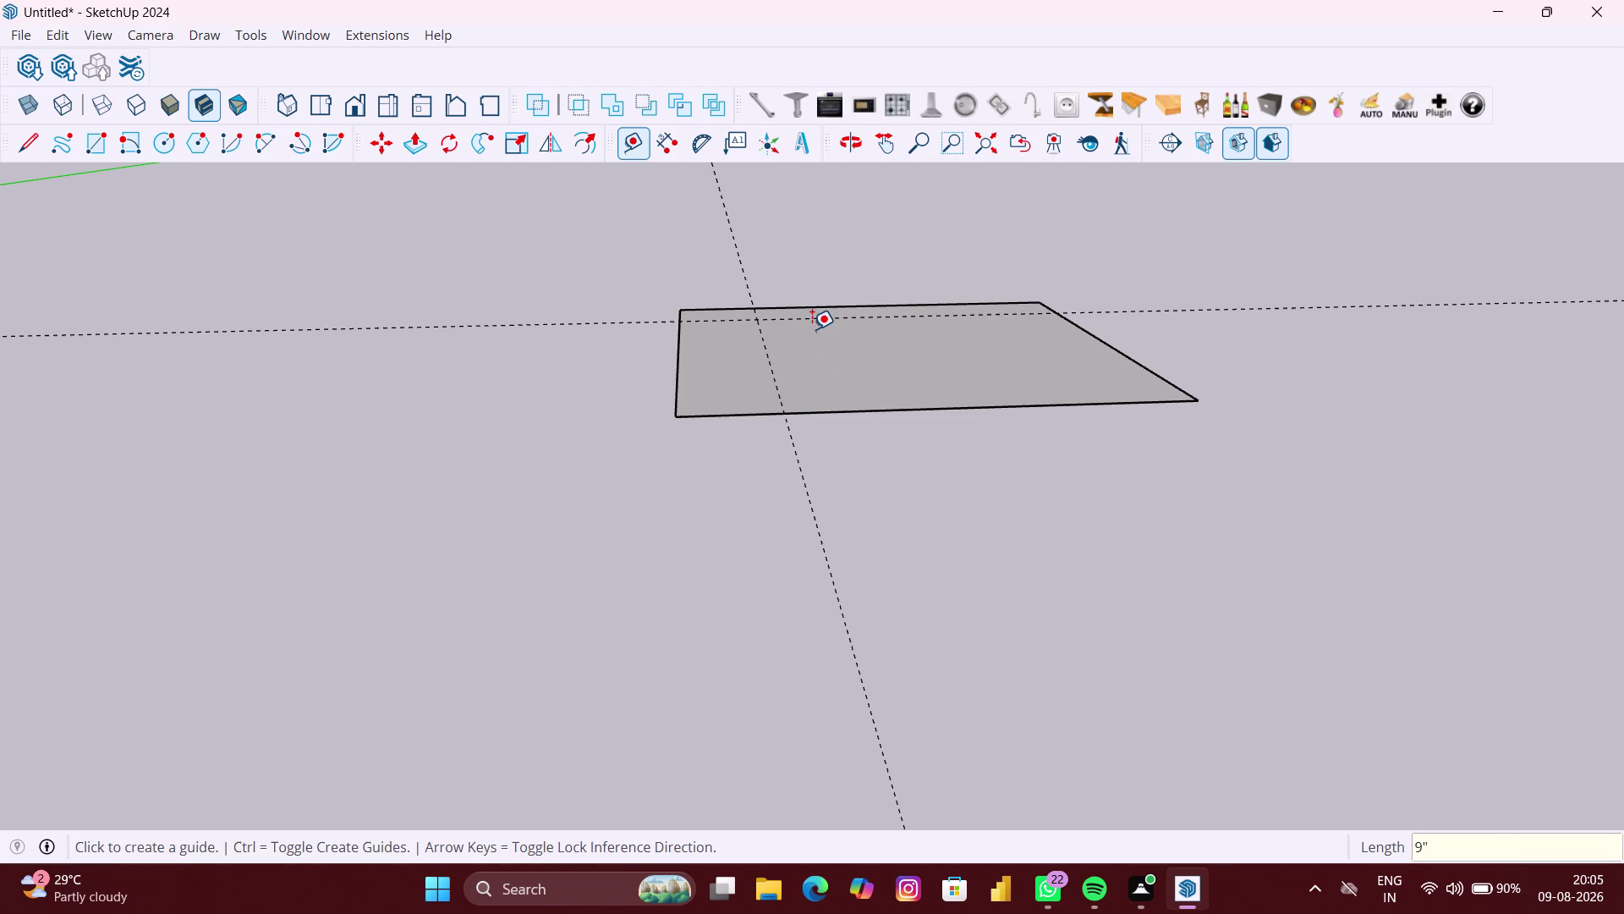
Add further guides 24 inches and 12 inches from the previous guide lines.
click(768, 351)
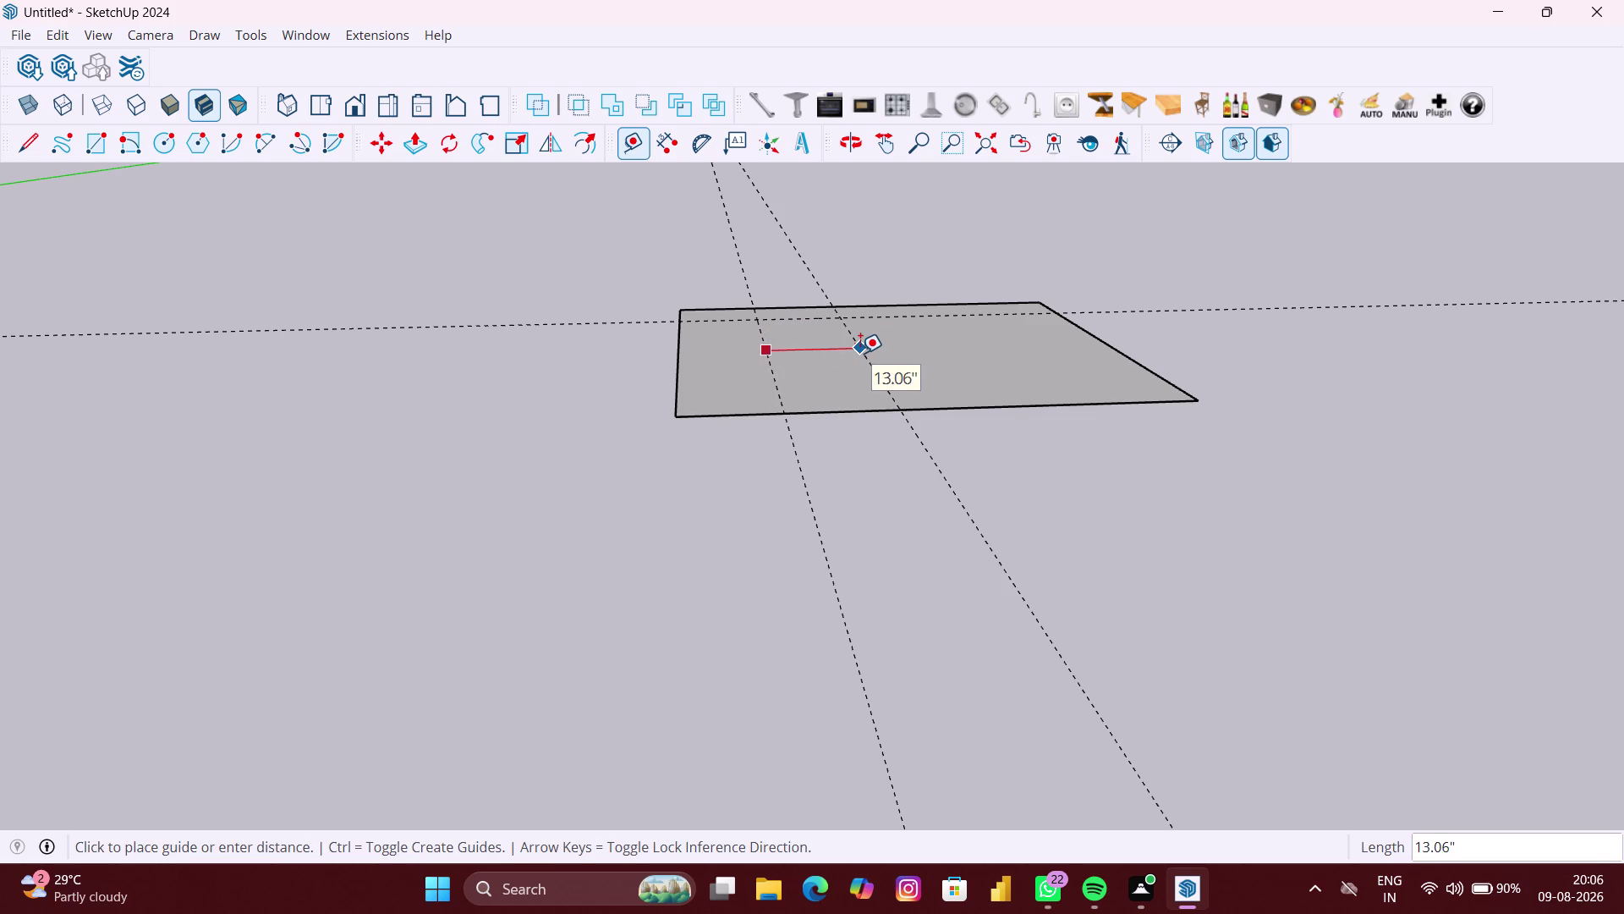
text(24")
key(Return)
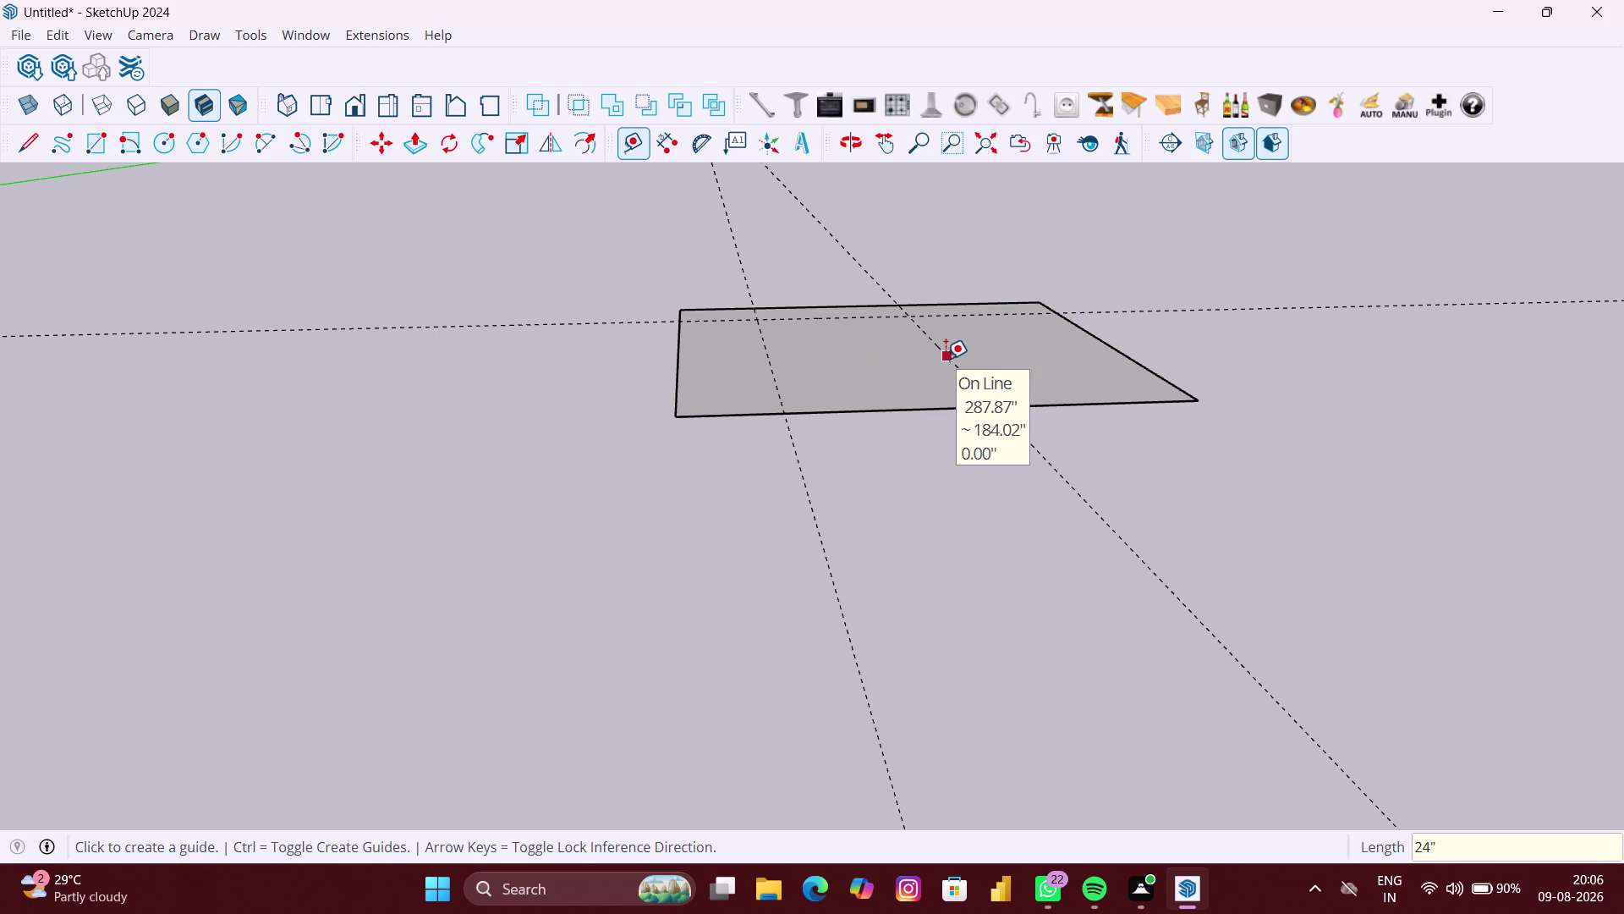
click(946, 359)
text(12)
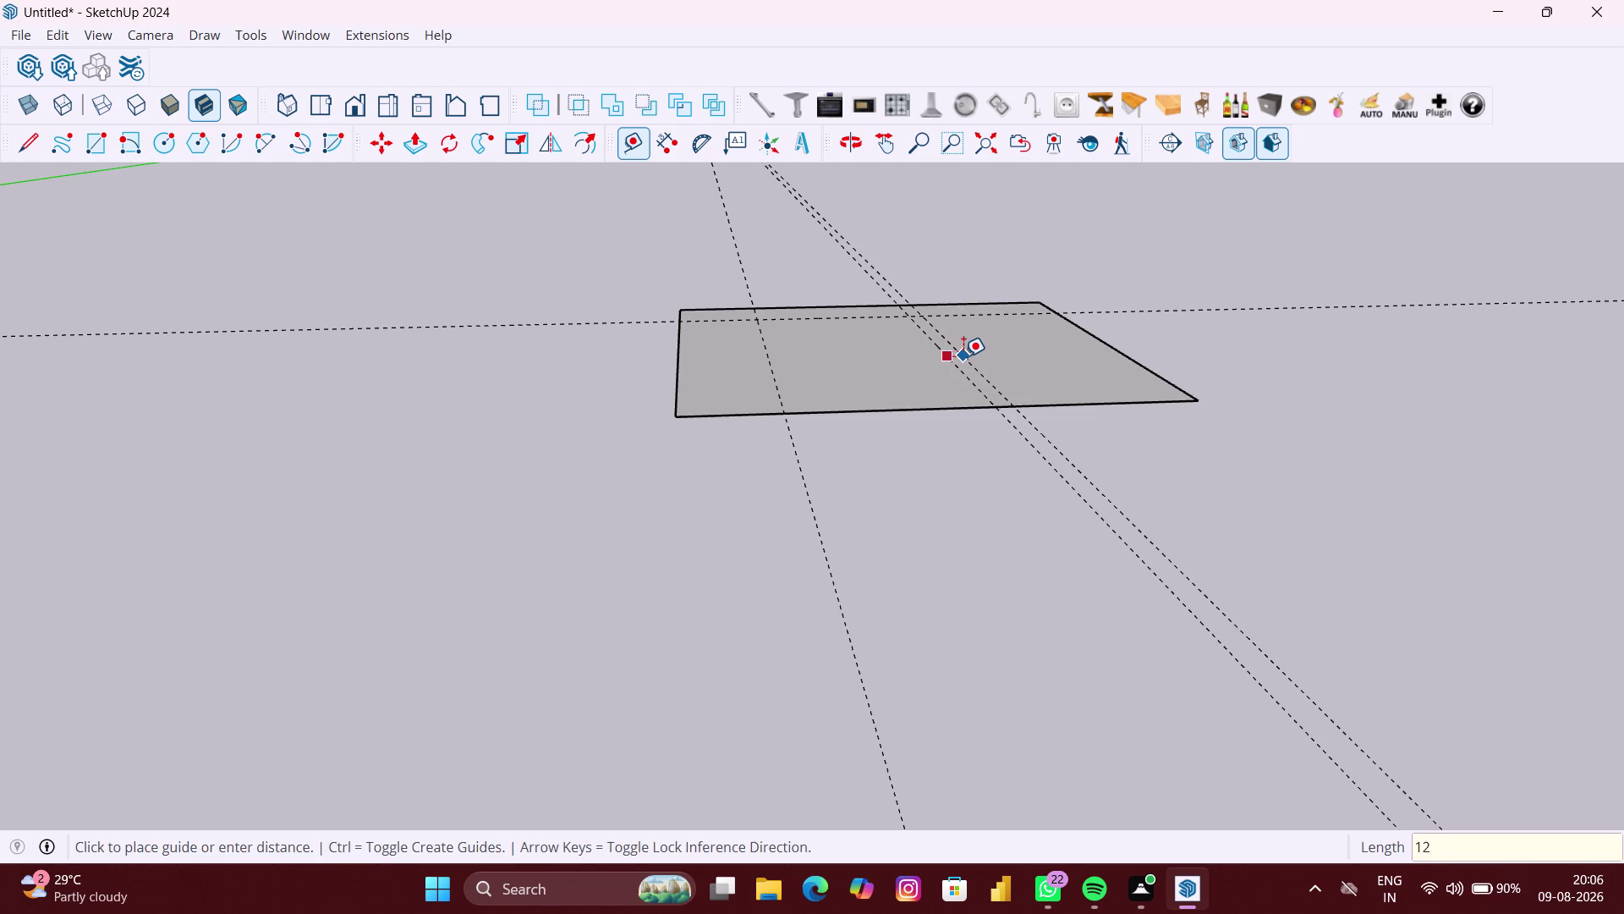
text(")
key(Return)
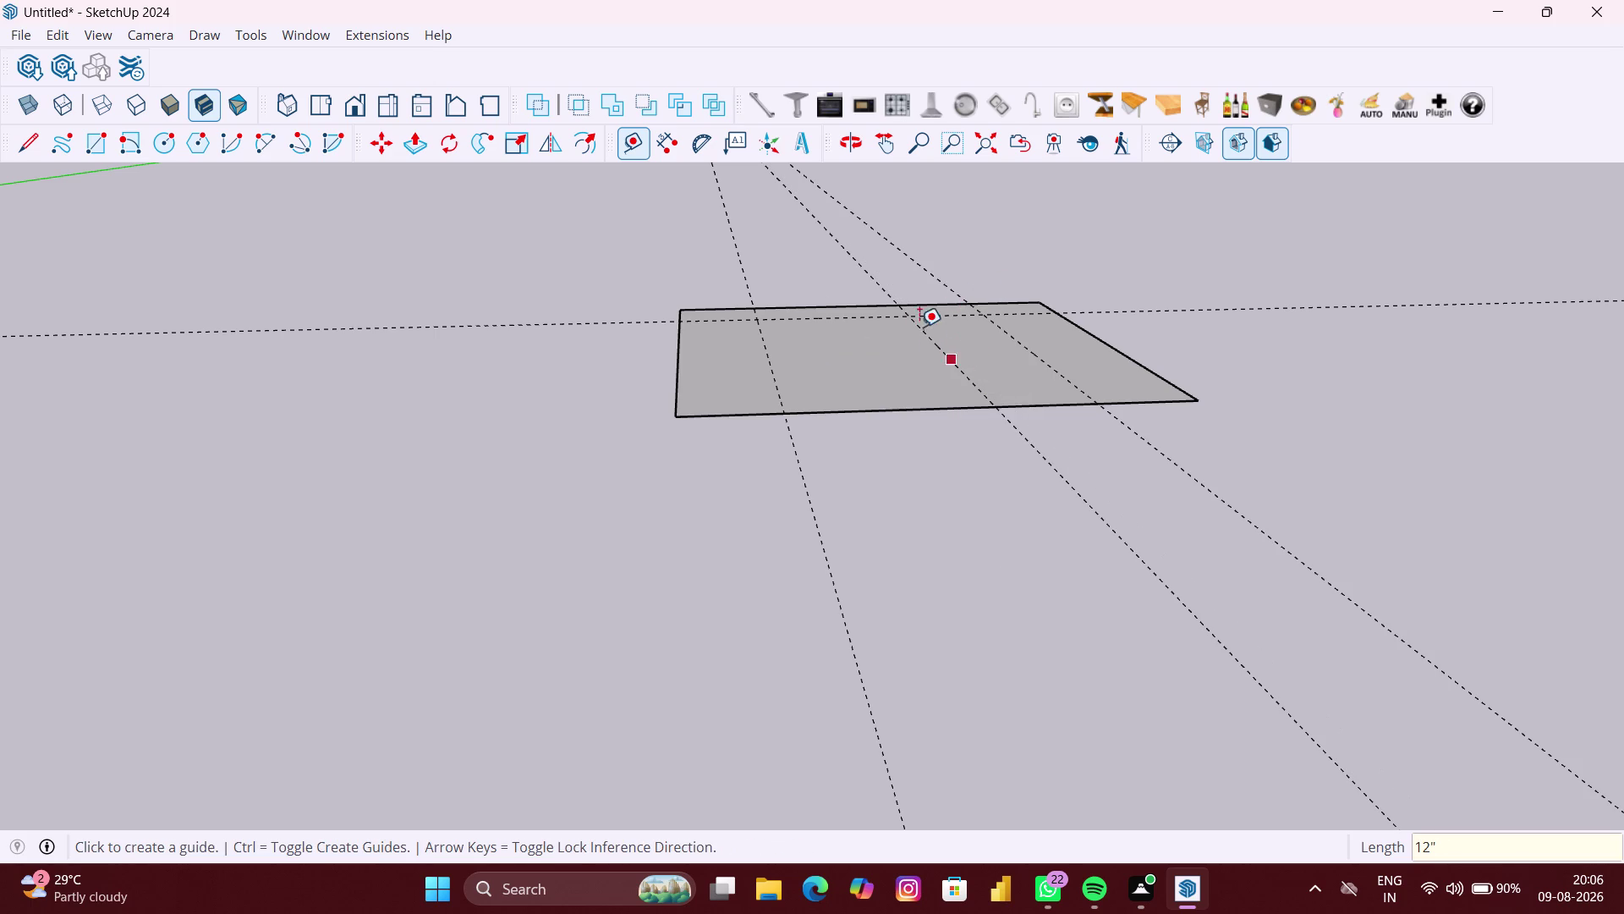
Orbit and tilt the view to look down on the guided floor.
scroll(down, 3)
middle_drag(950, 418, 808, 491)
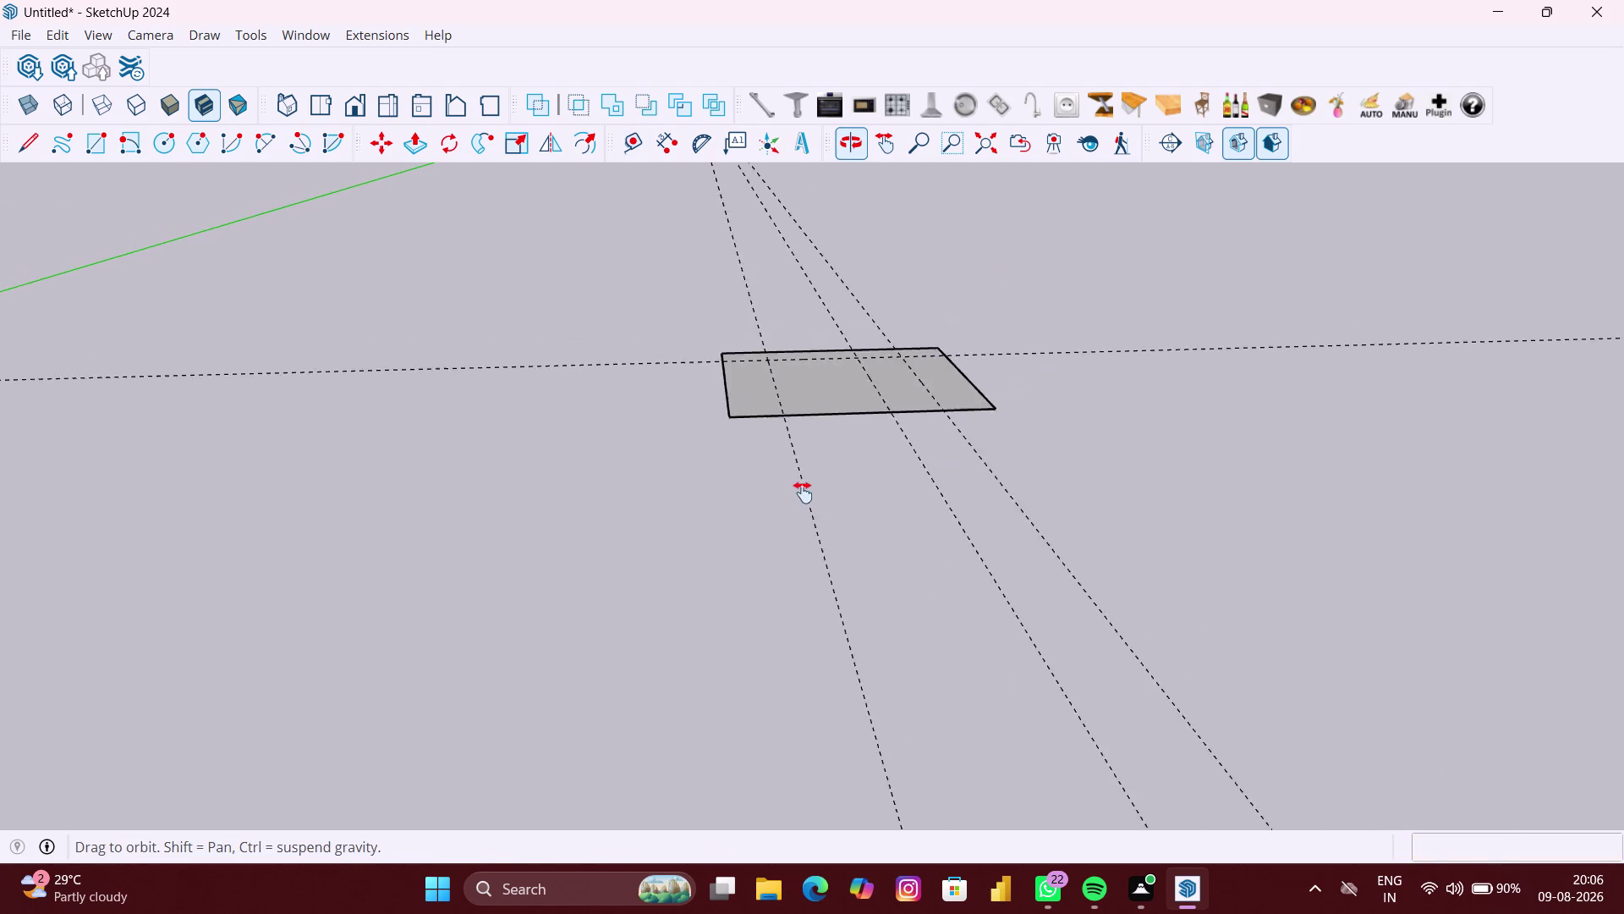
middle_drag(808, 491, 799, 493)
scroll(up, 3)
scroll(up, 3)
key(space)
click(964, 409)
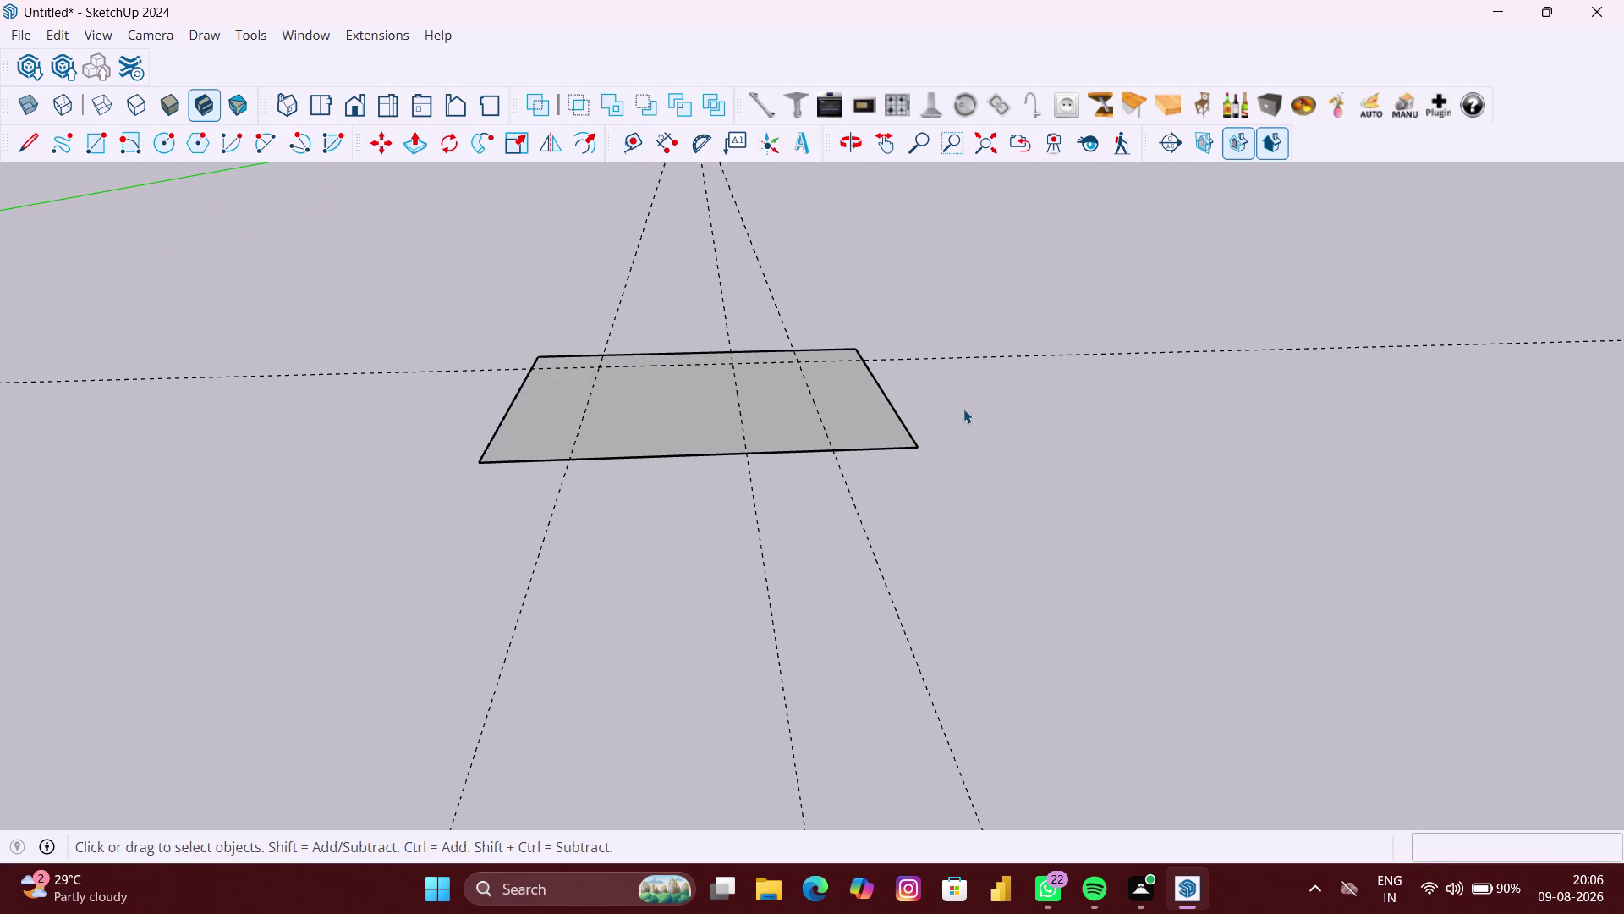
middle_drag(934, 414, 896, 497)
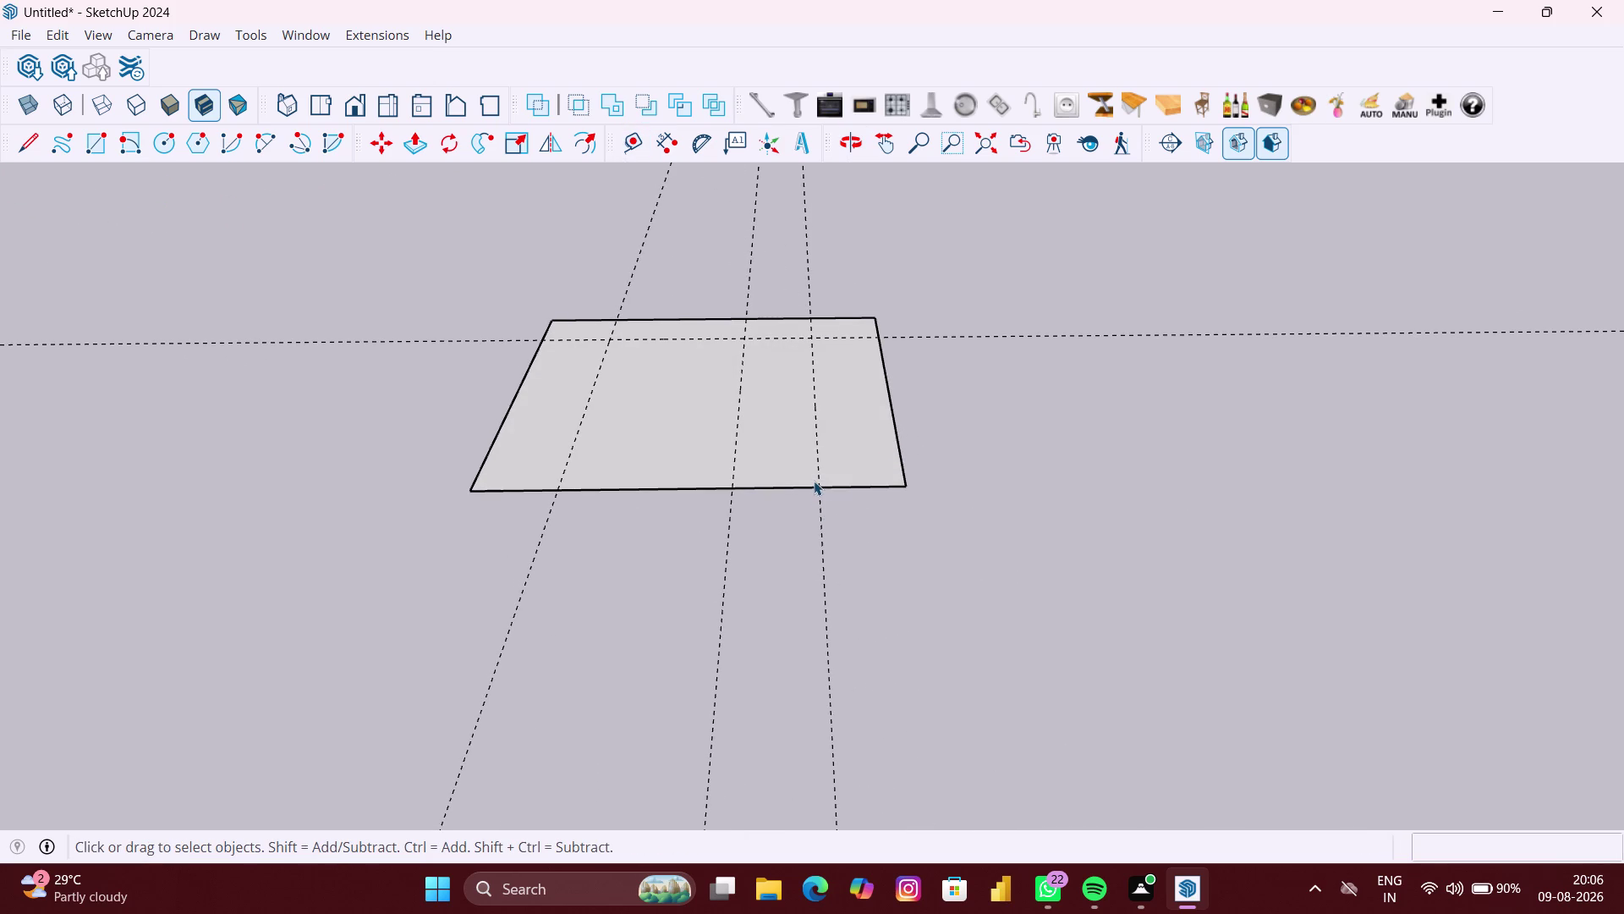
scroll(up, 3)
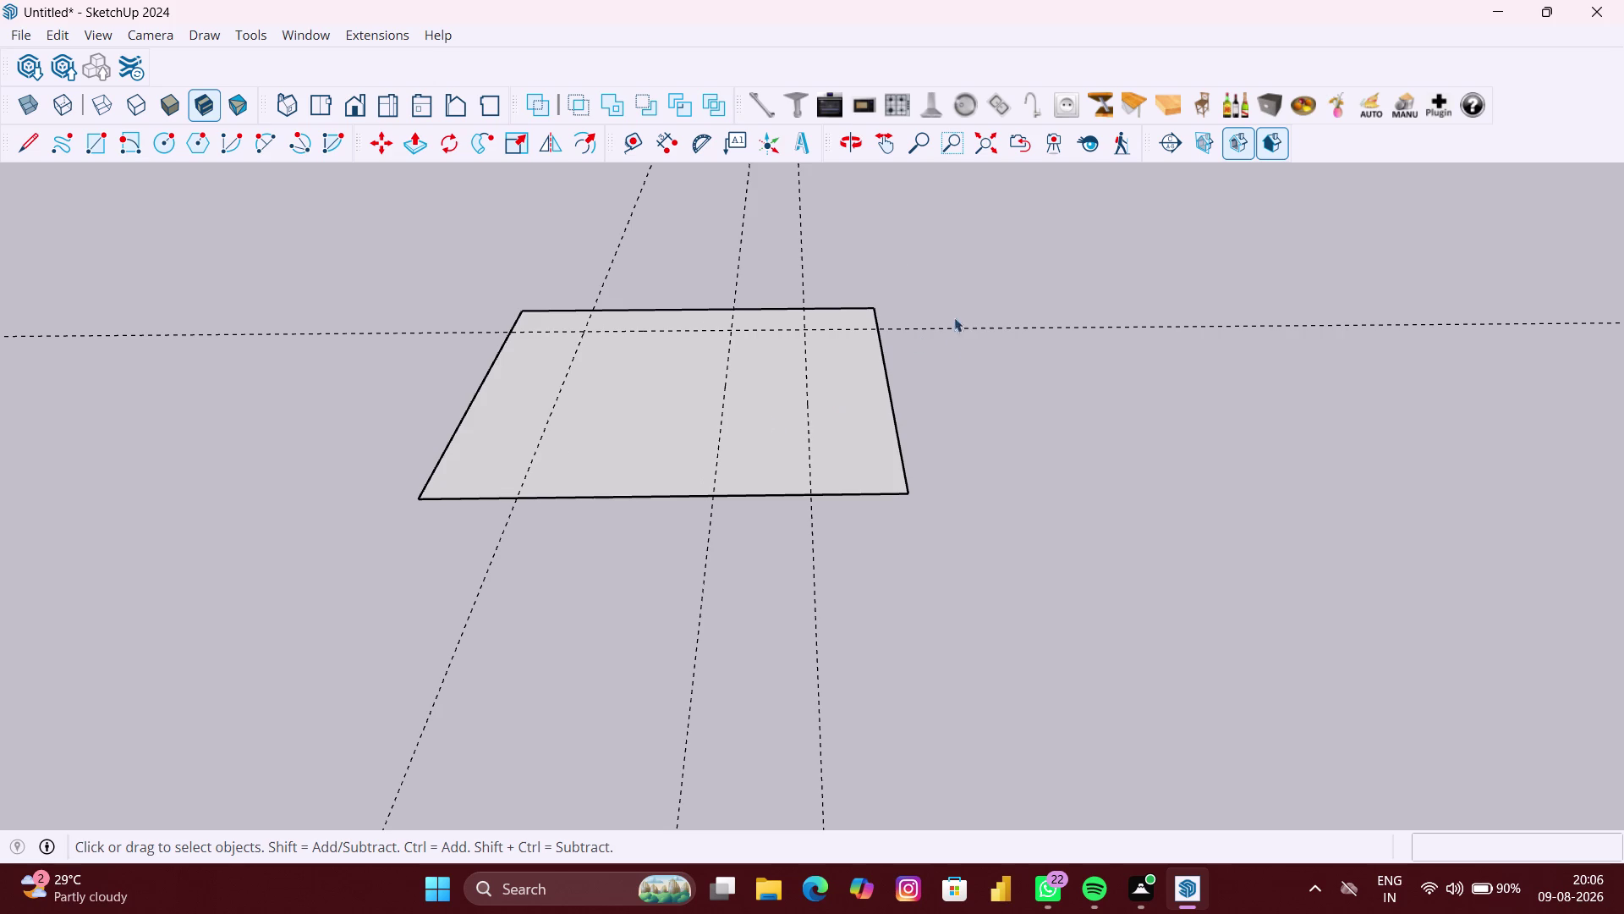
Place a guide 380 mm in from the floor's top edge.
click(638, 144)
scroll(up, 3)
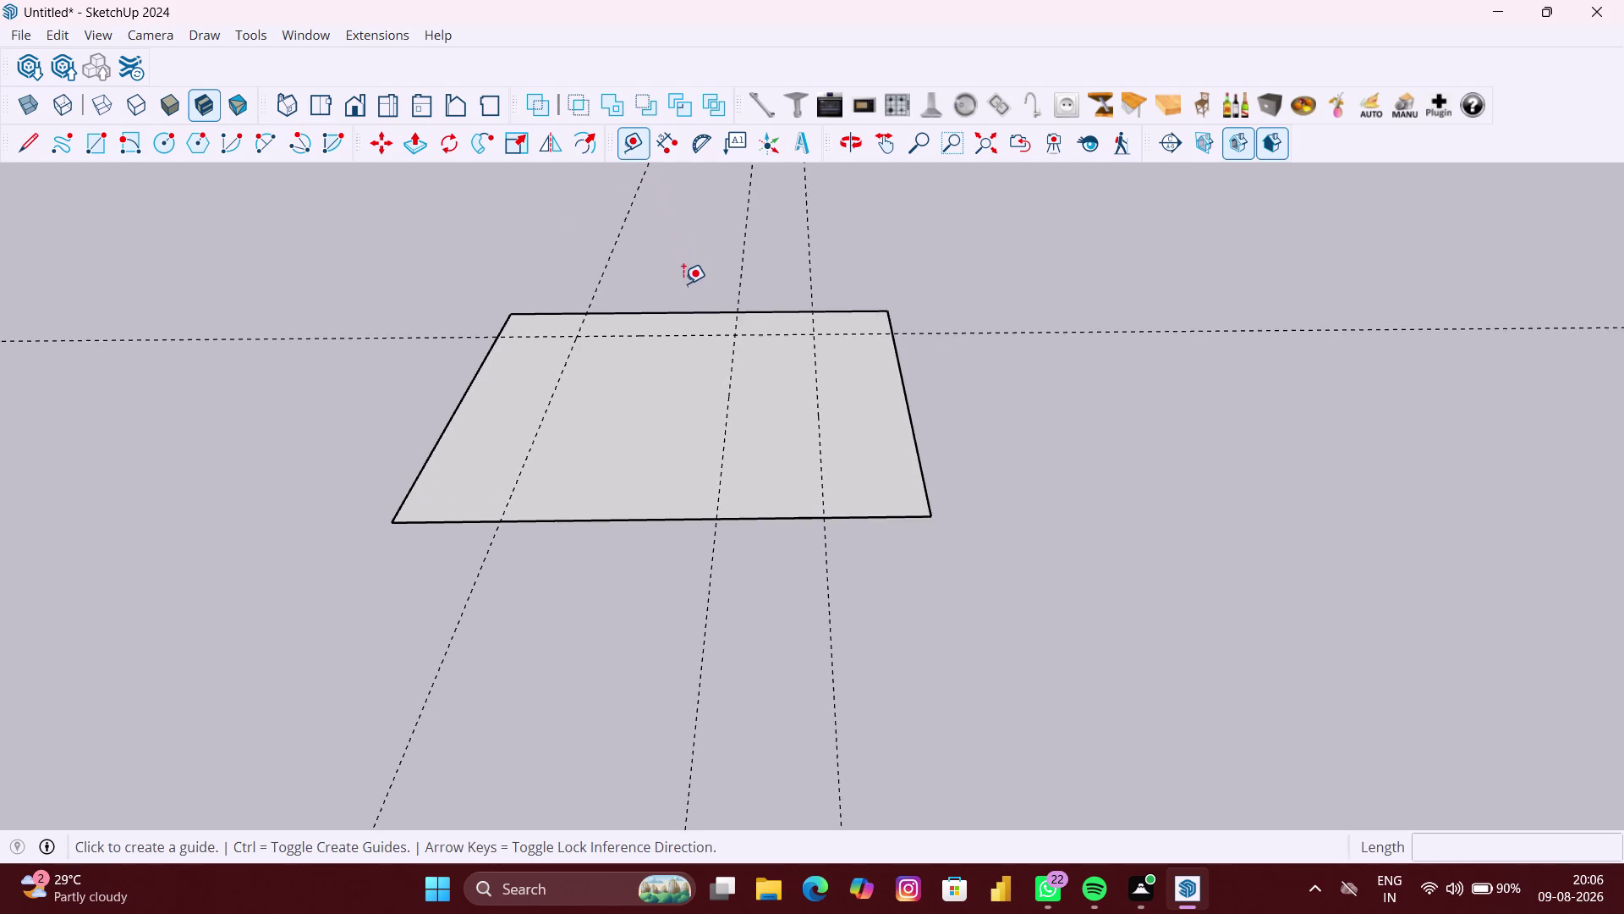
click(683, 316)
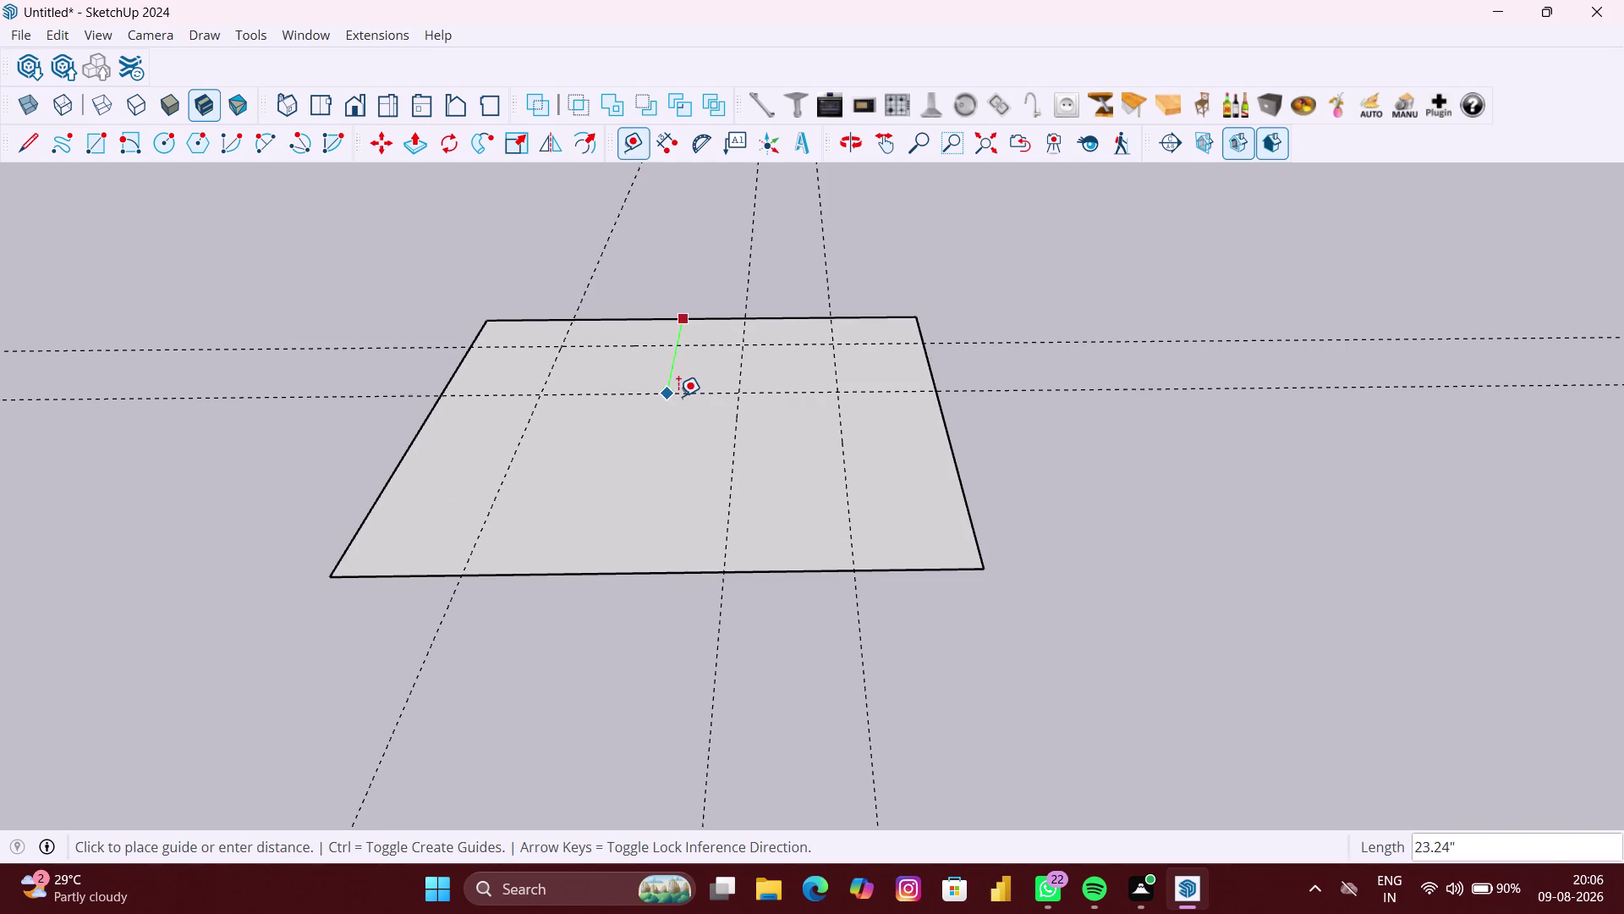
key(space)
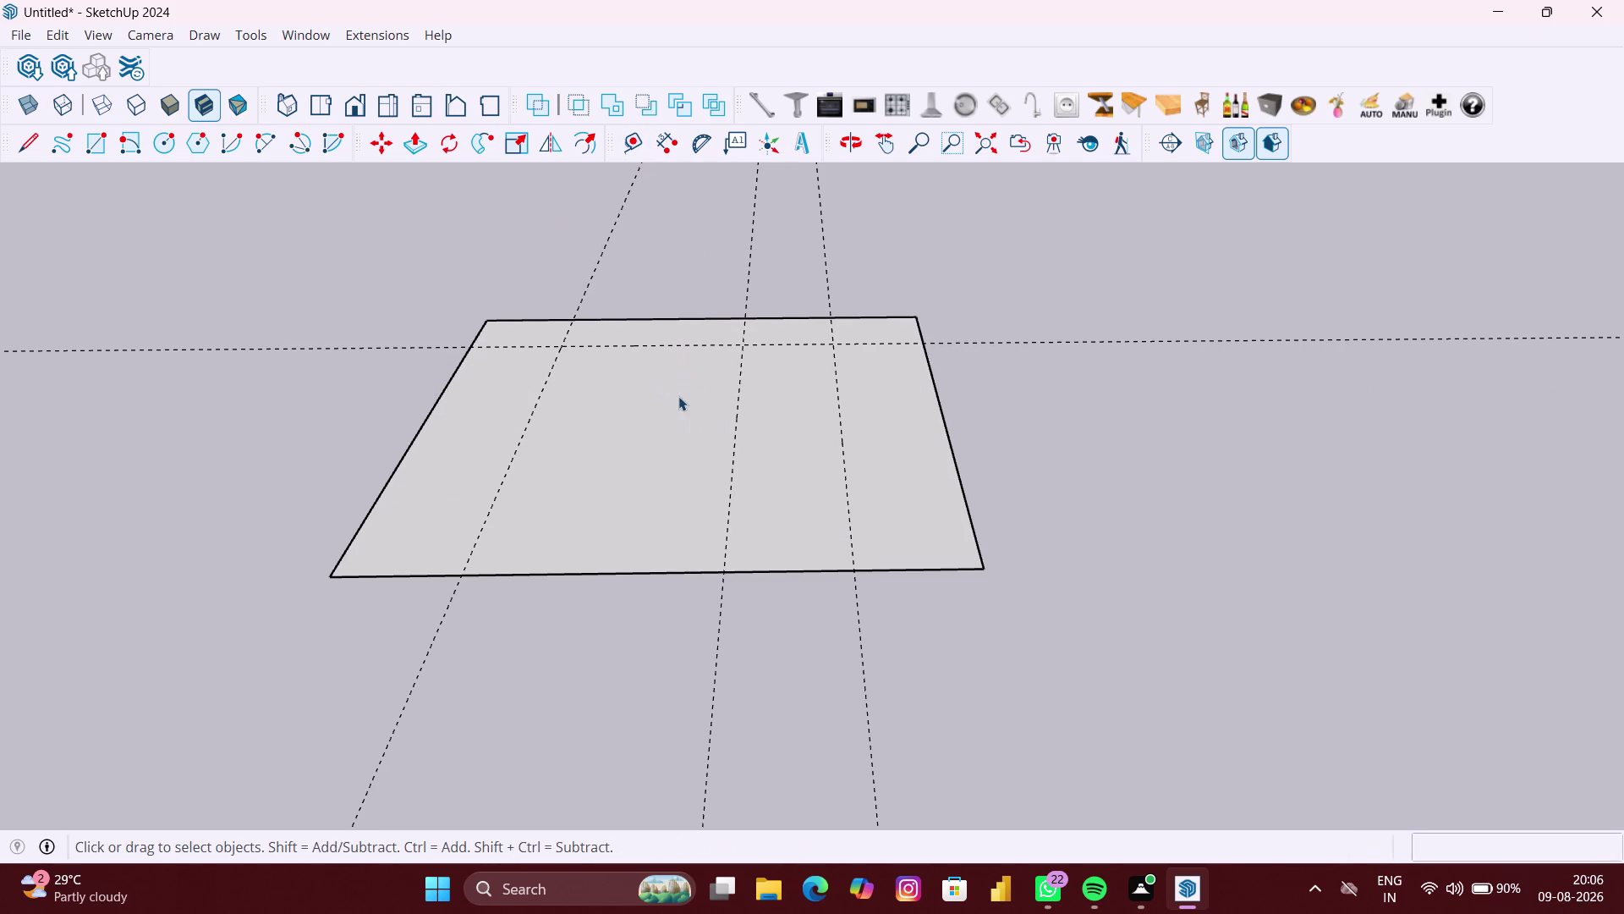
click(639, 140)
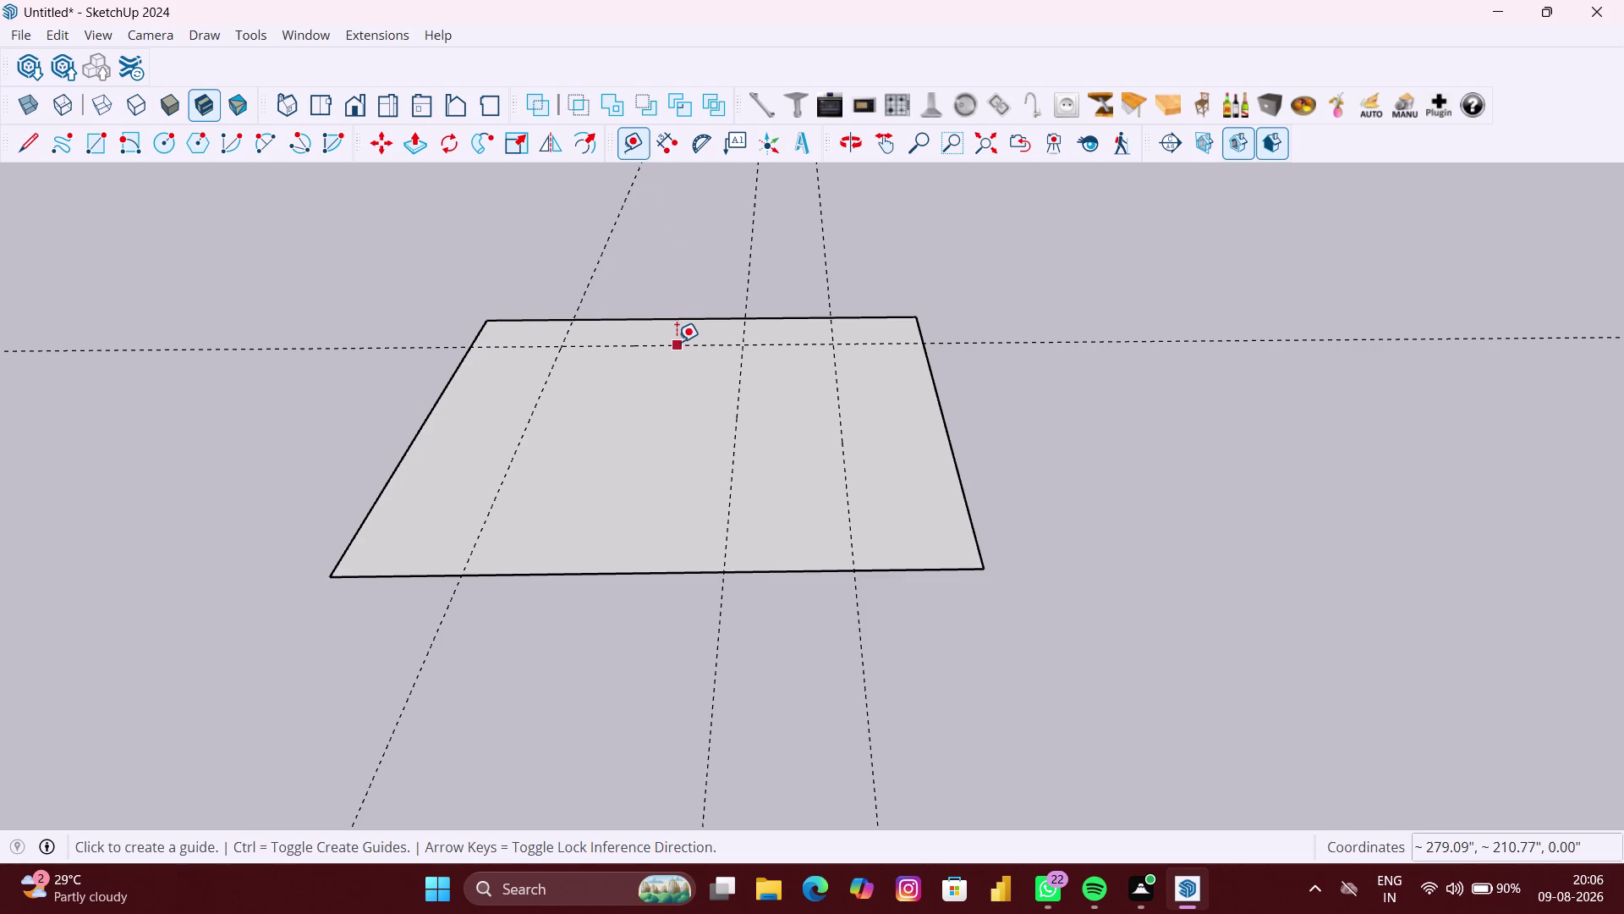
click(677, 342)
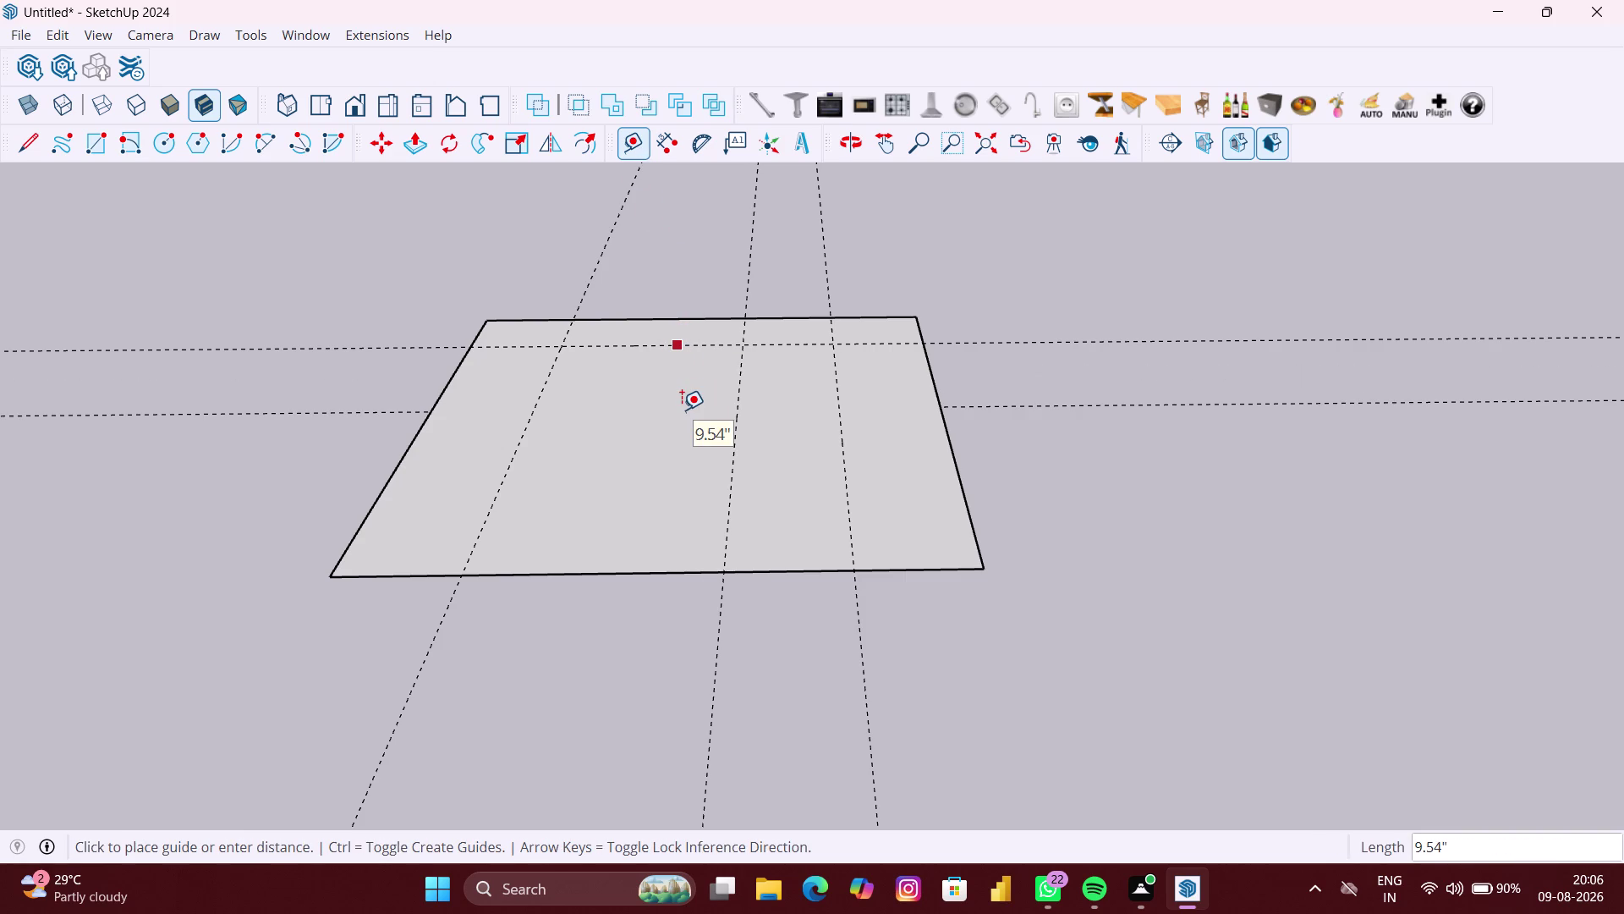
key(Right)
key(Left)
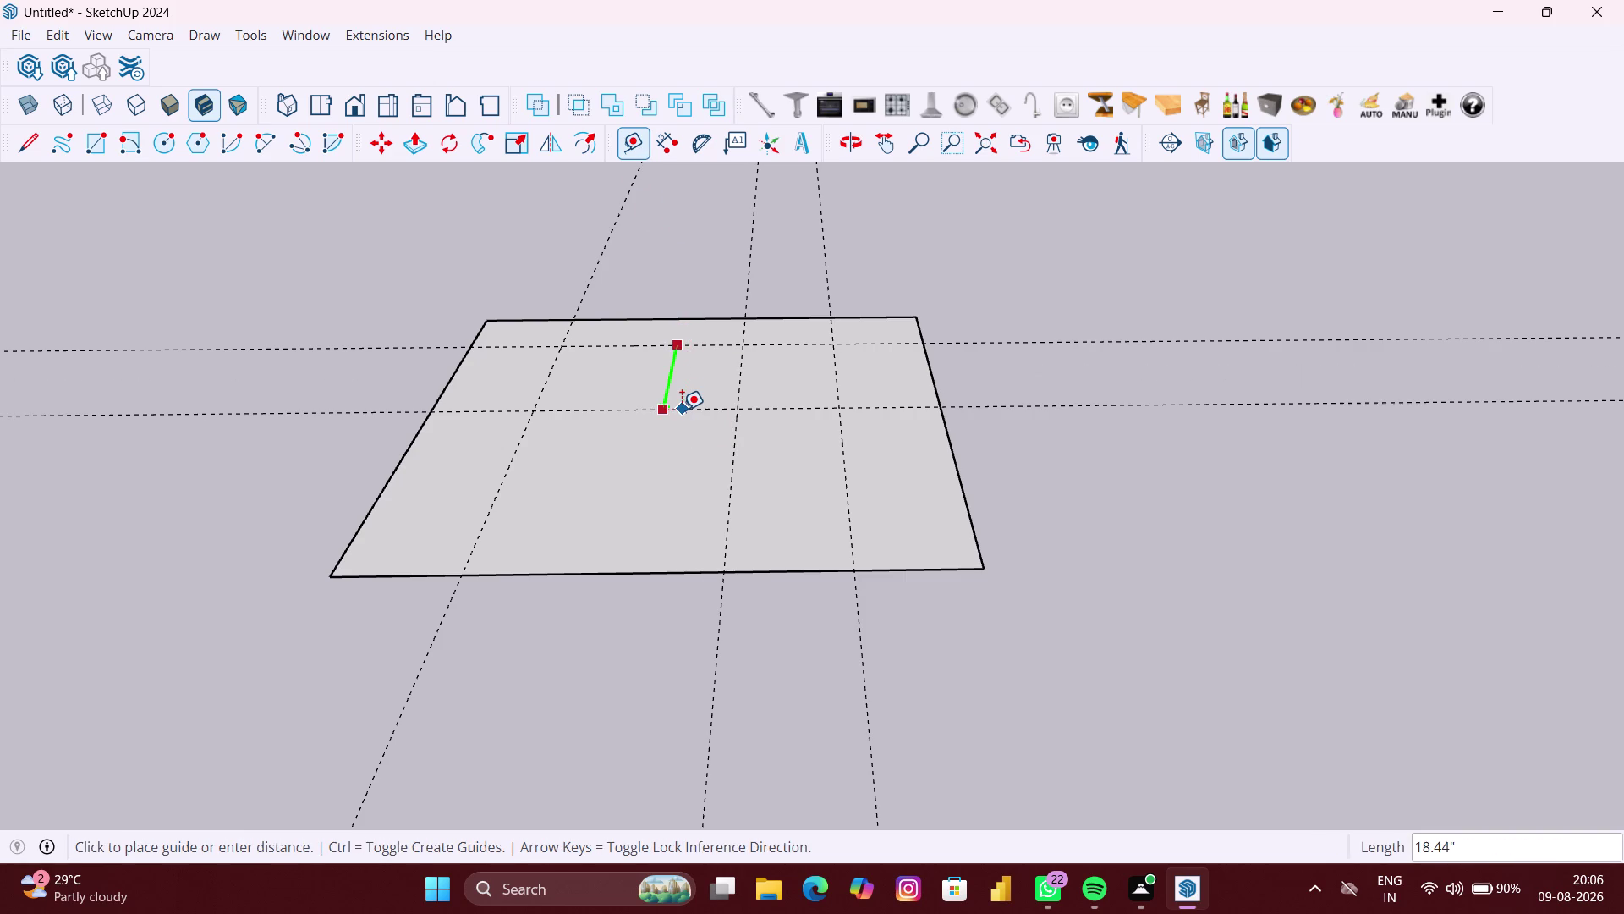
text(38)
text(0)
text(MM)
key(Return)
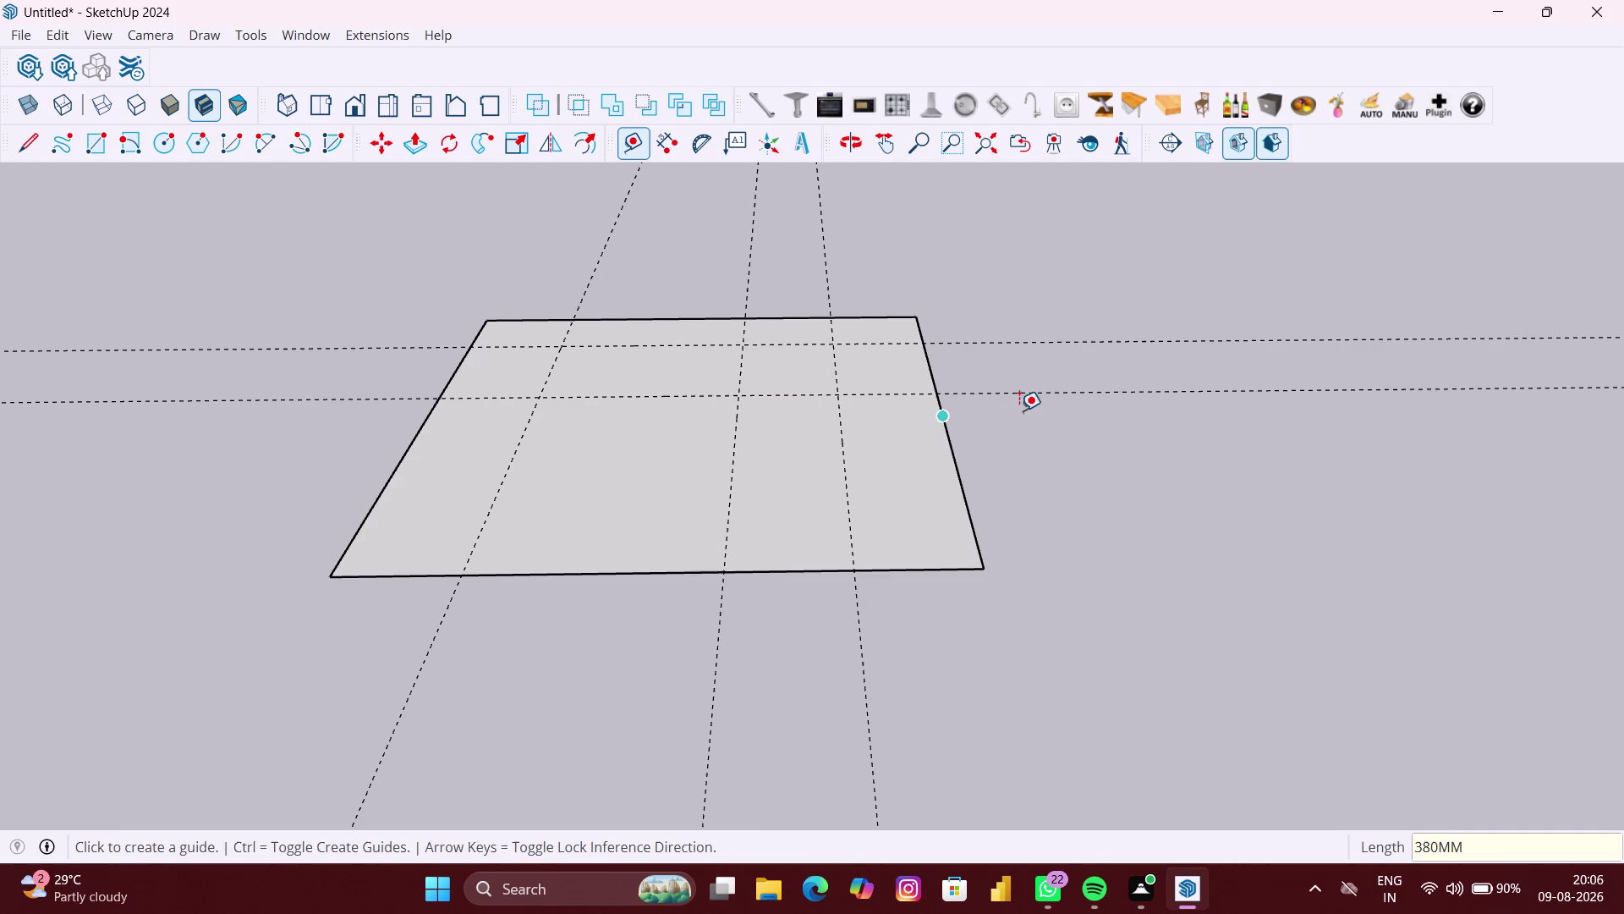
Finish placing guides and pick an option from the floor's context menu.
key(space)
click(1020, 444)
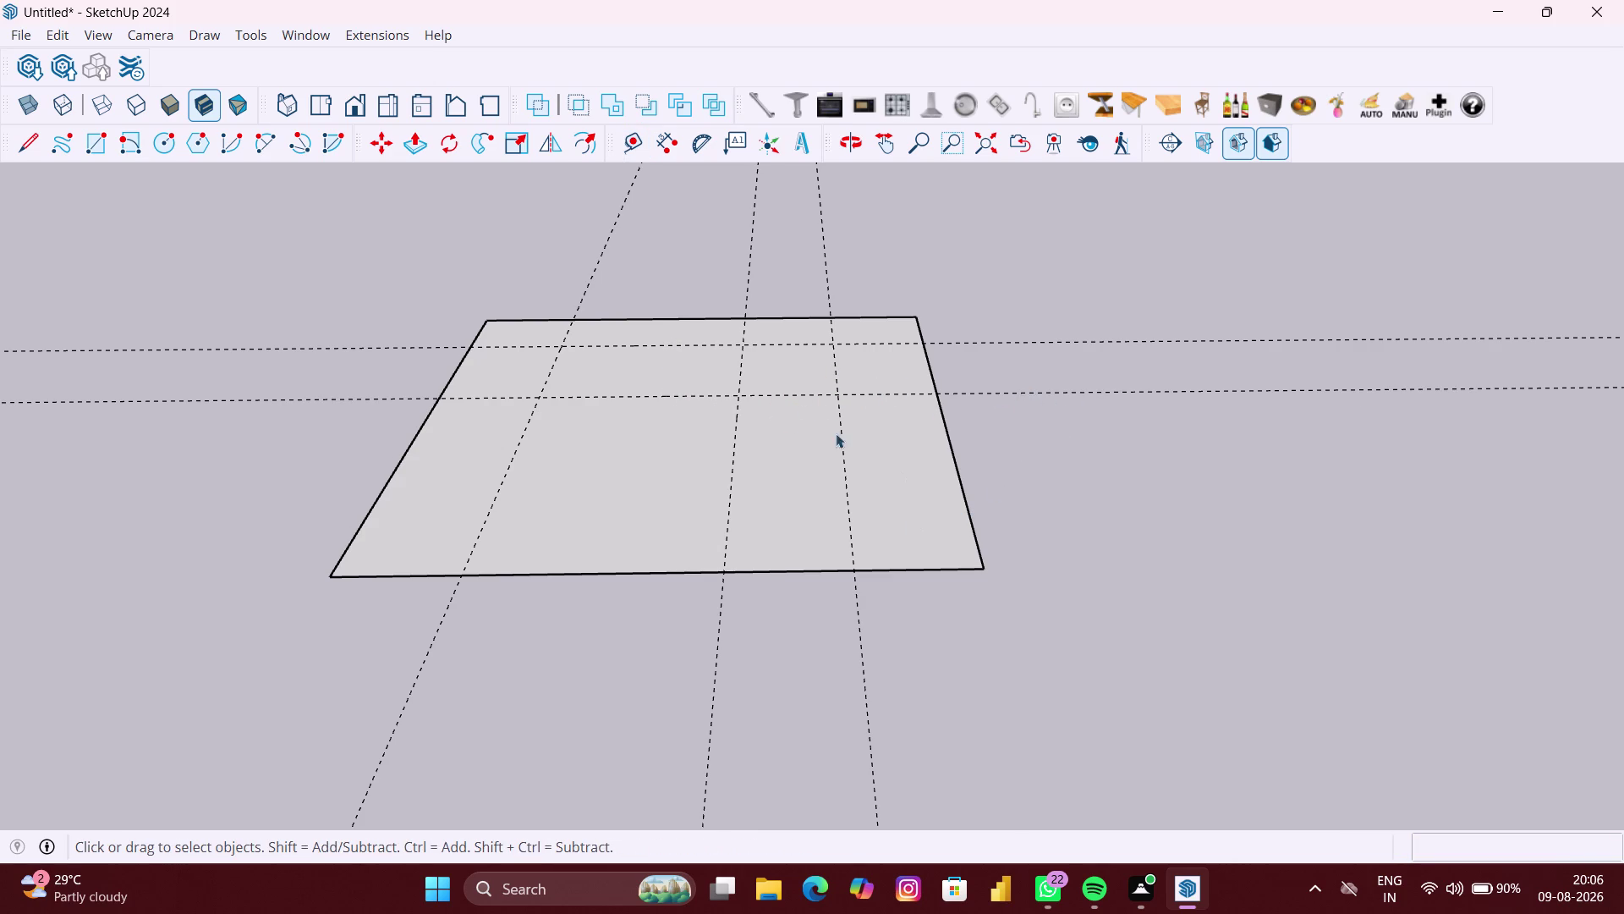
right_click(964, 260)
click(1030, 321)
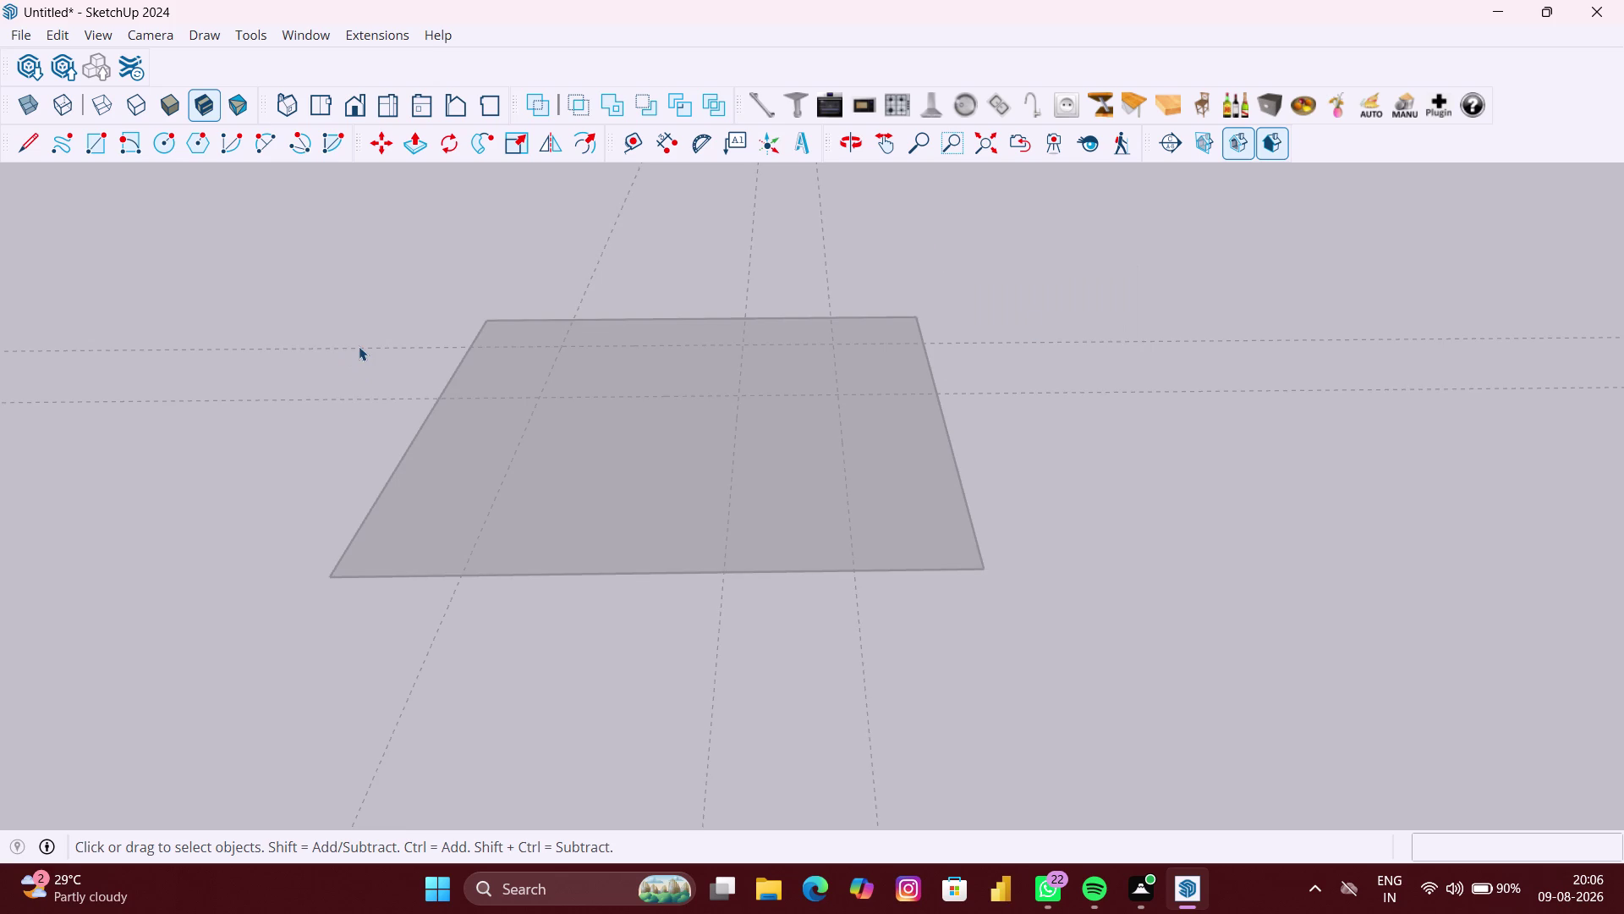
Draw a 48x9 inch strip at the floor's top edge and a 48x15 band below it.
key(r)
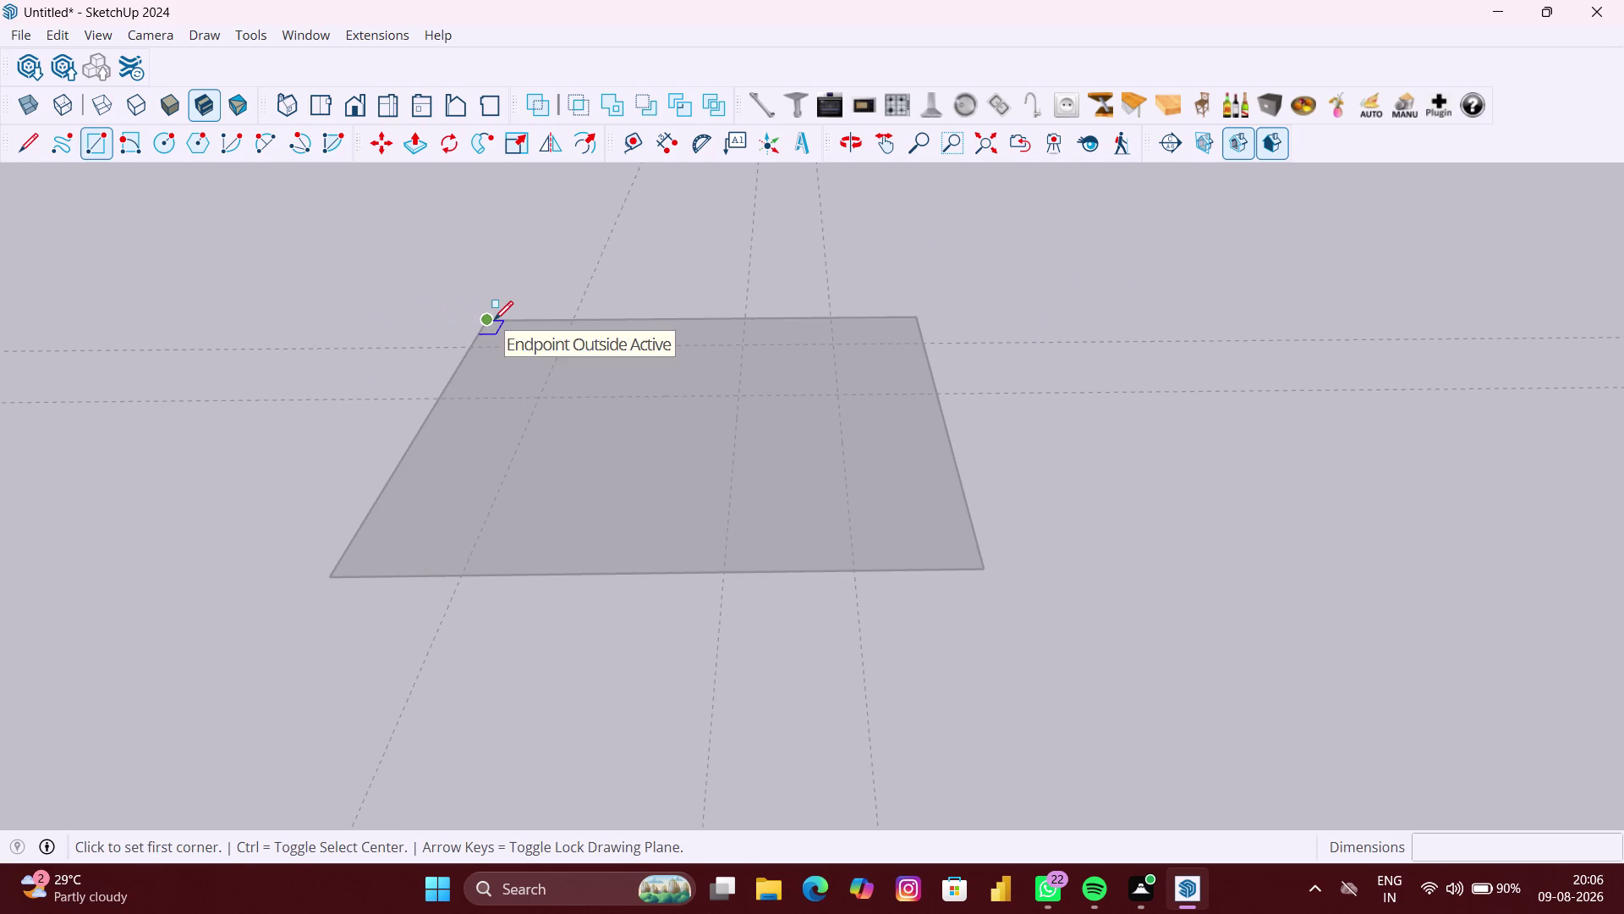
click(494, 320)
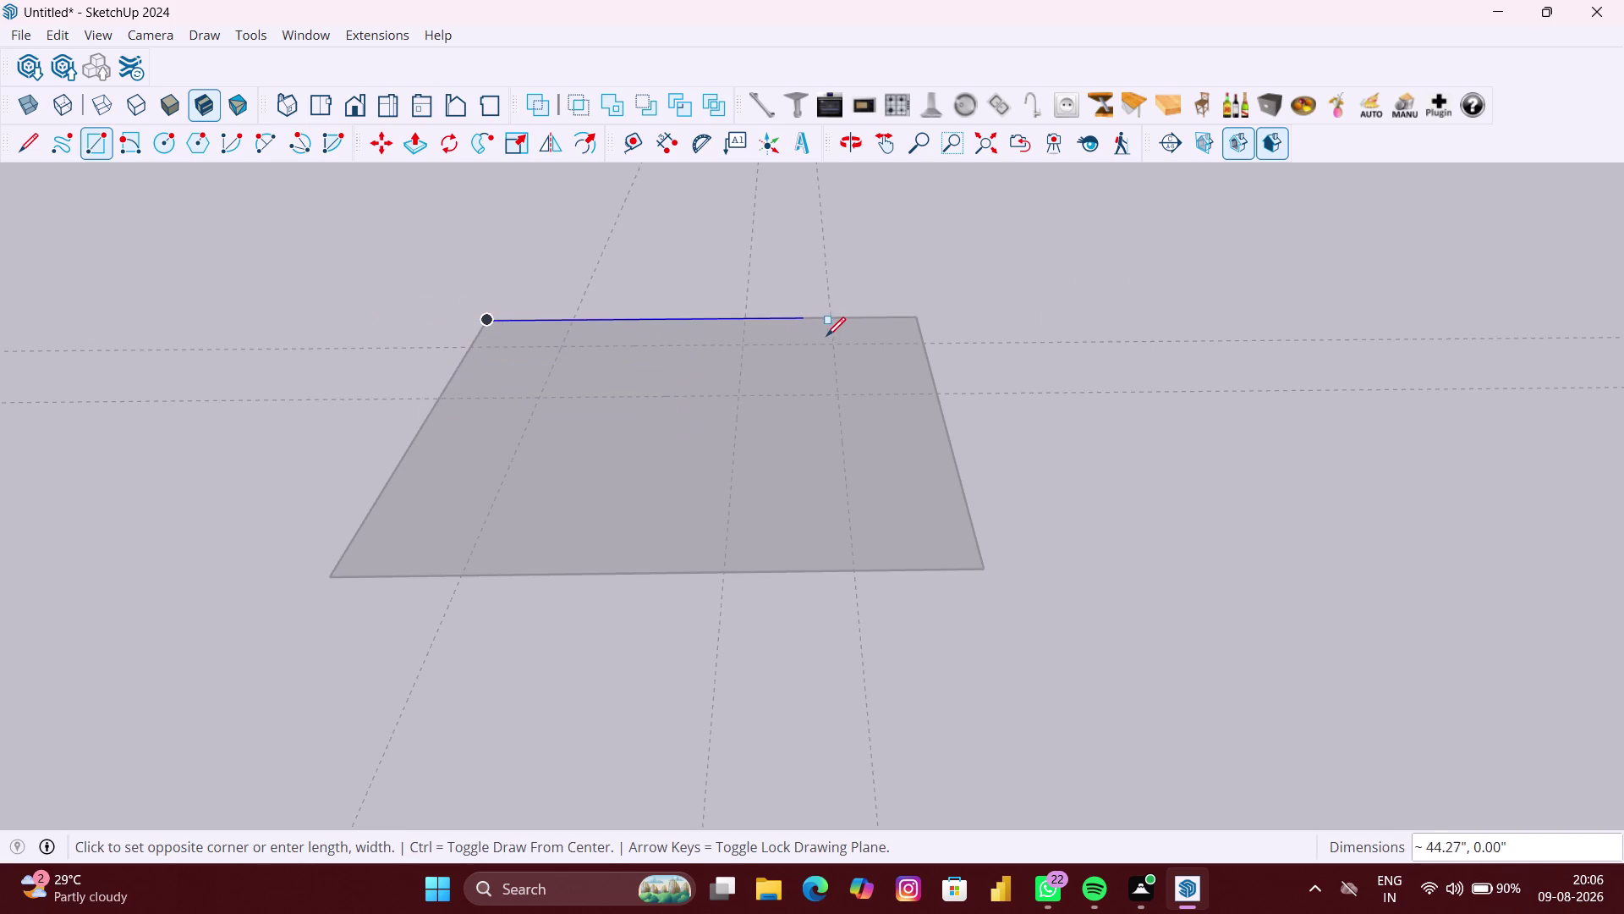
click(837, 343)
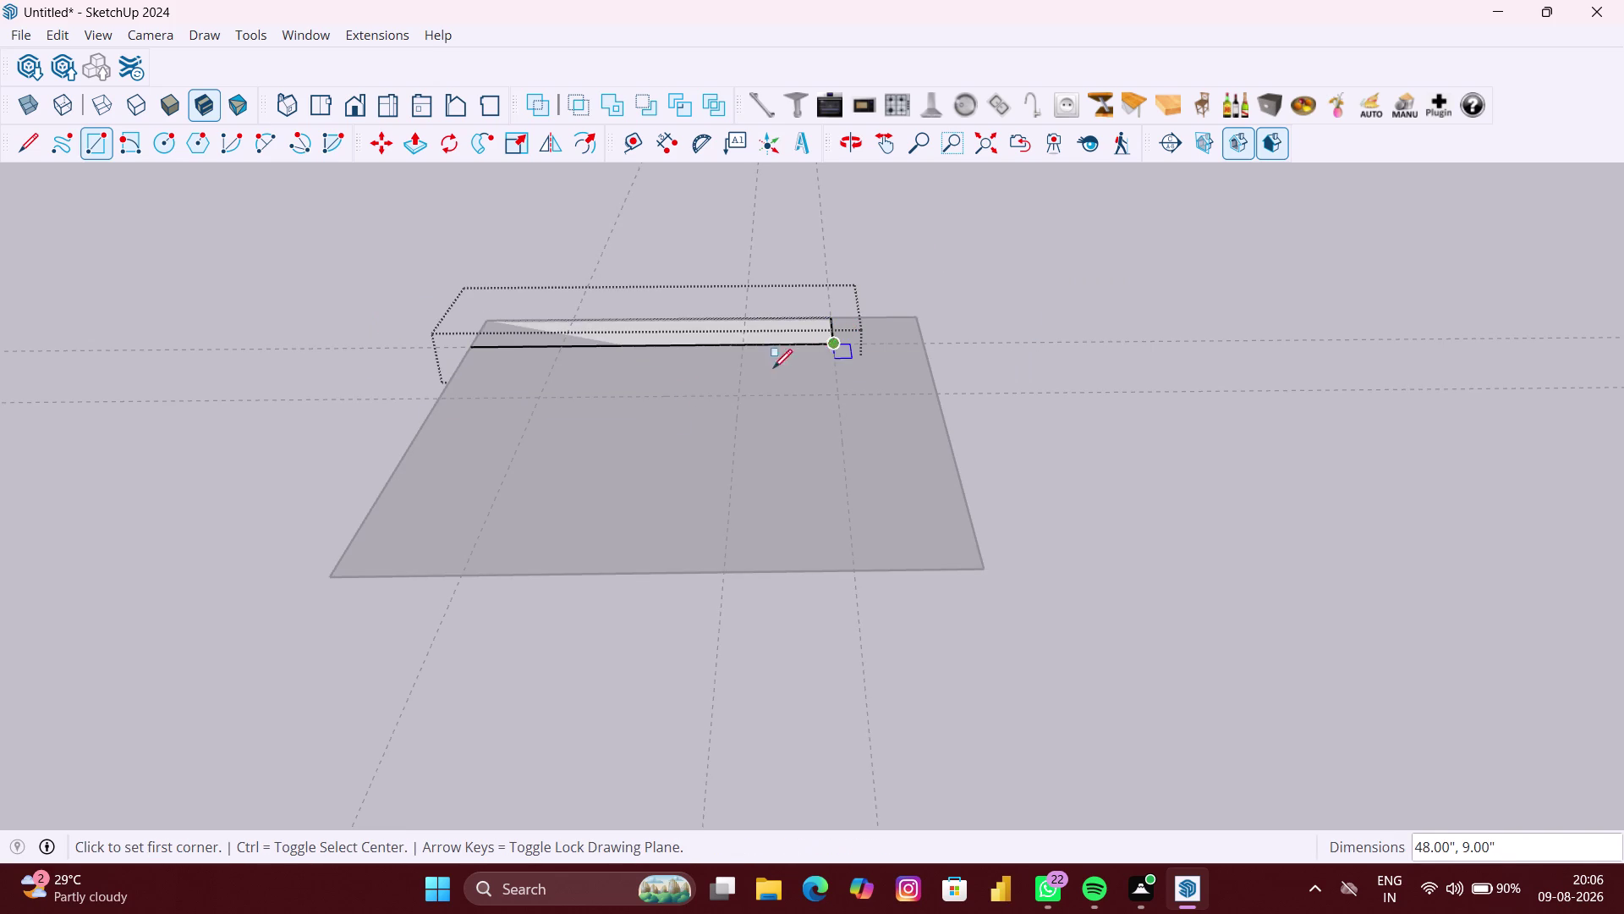
key(space)
click(323, 440)
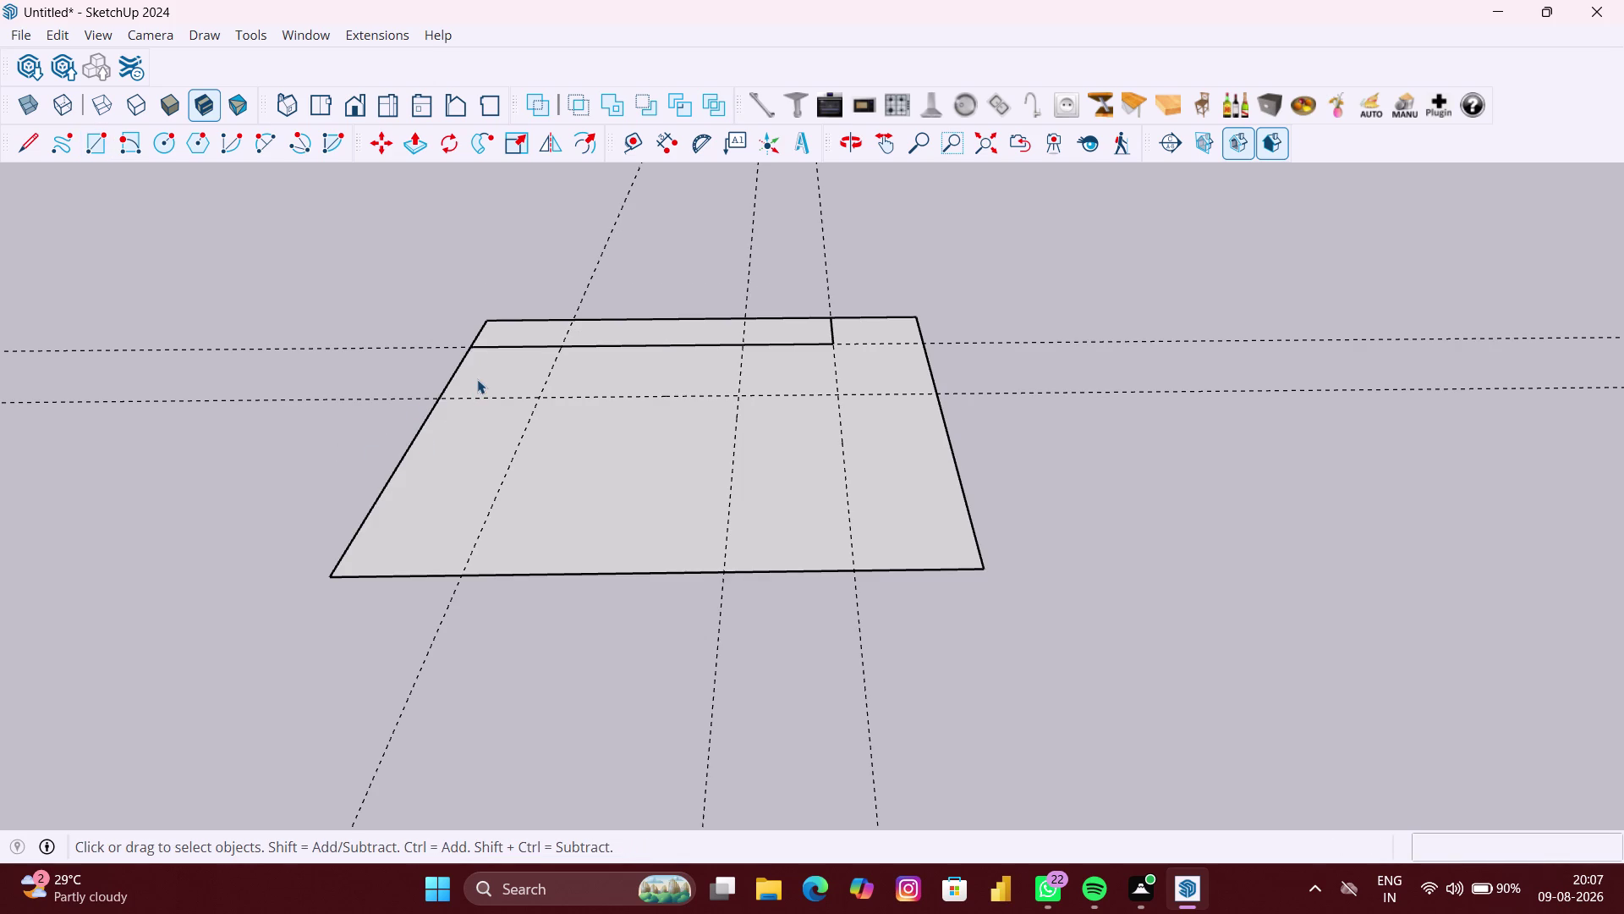
key(r)
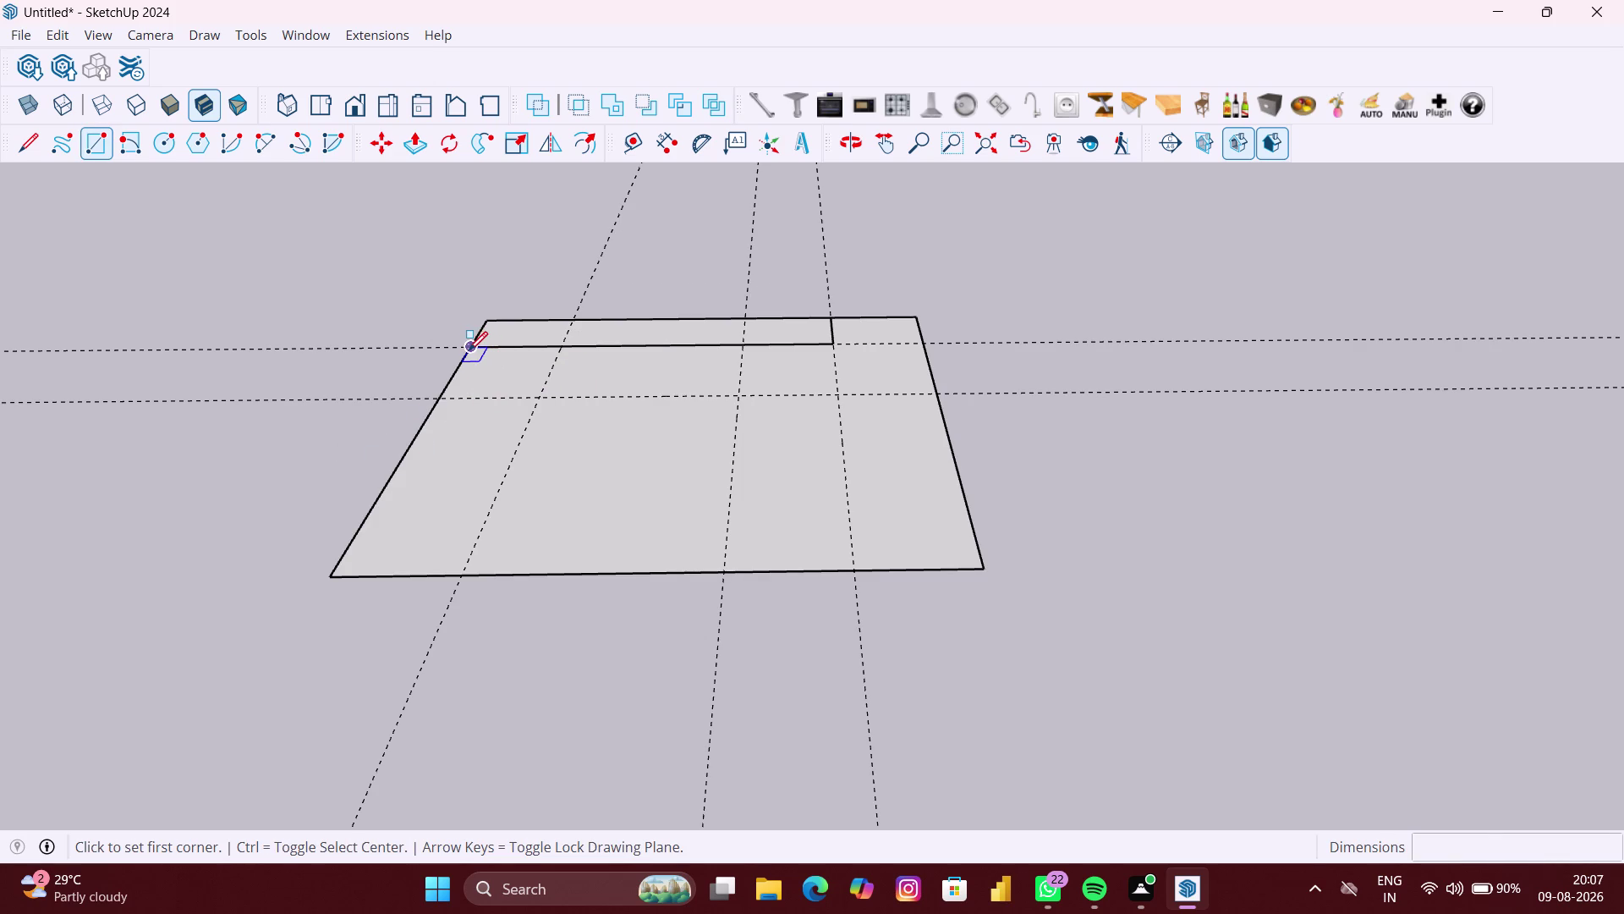
click(468, 350)
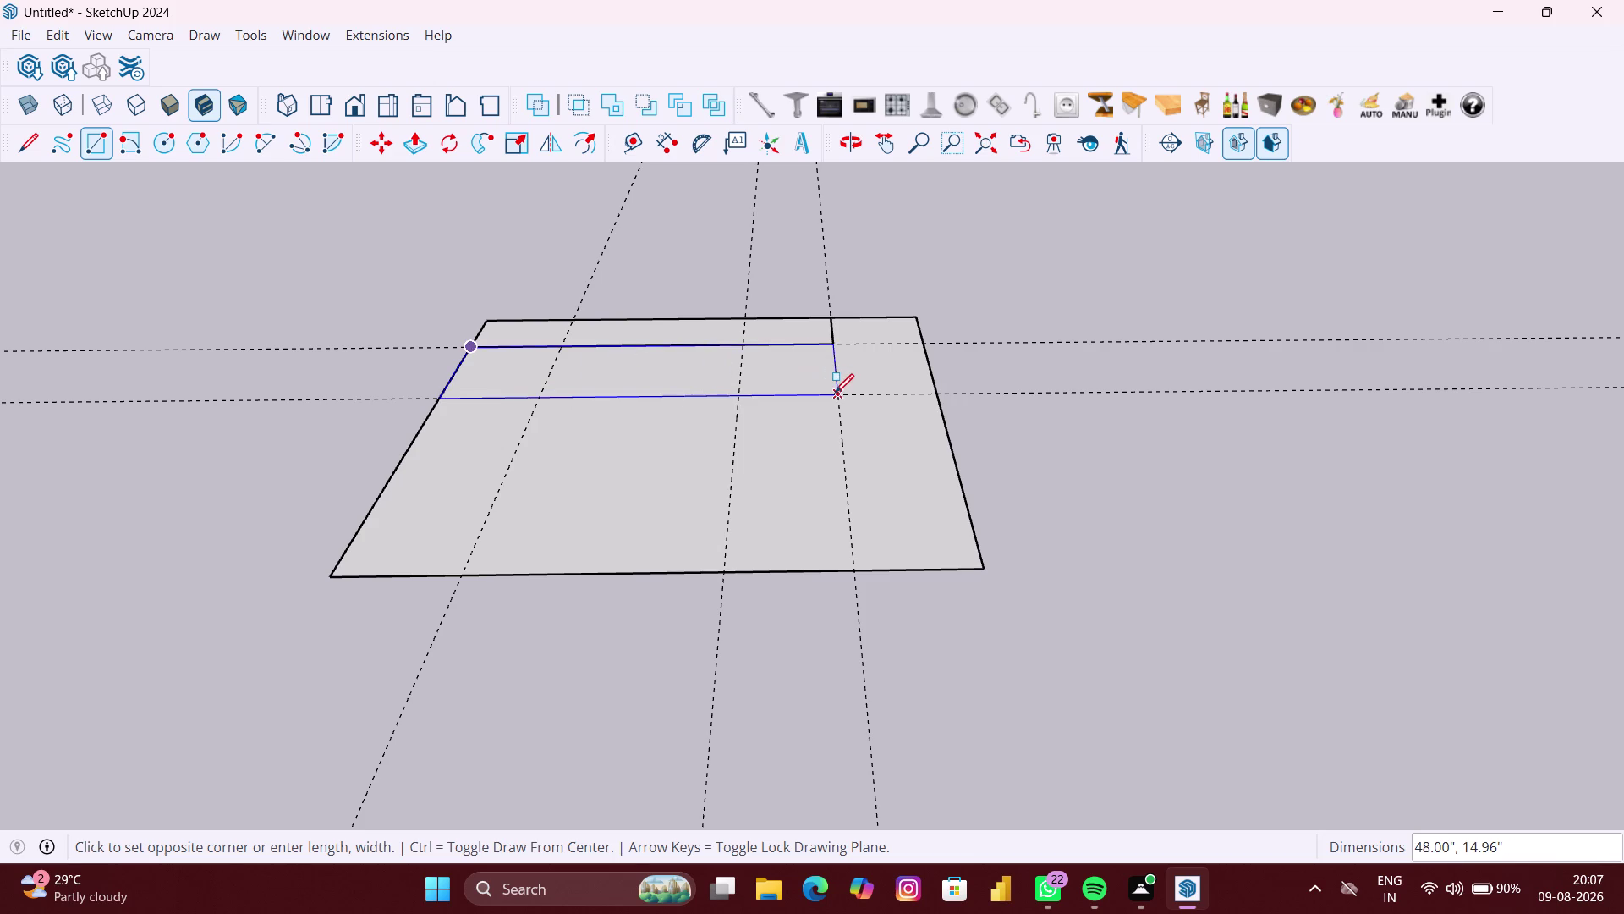
click(836, 393)
key(space)
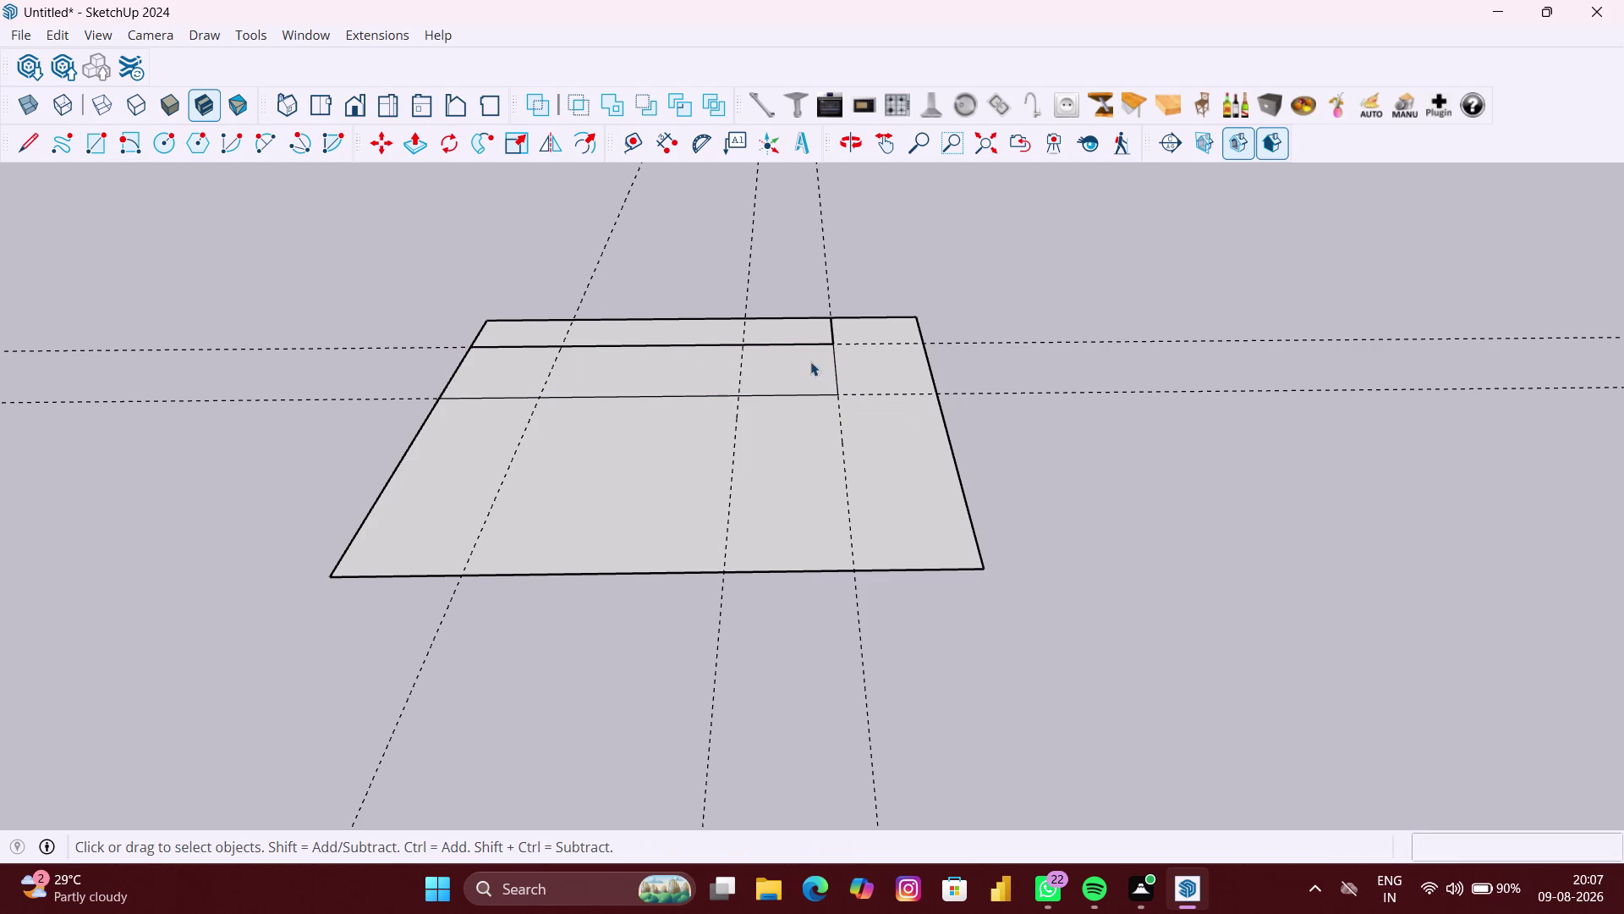
Select and delete the floor faces surrounding the two footprint rectangles.
key(p)
click(795, 322)
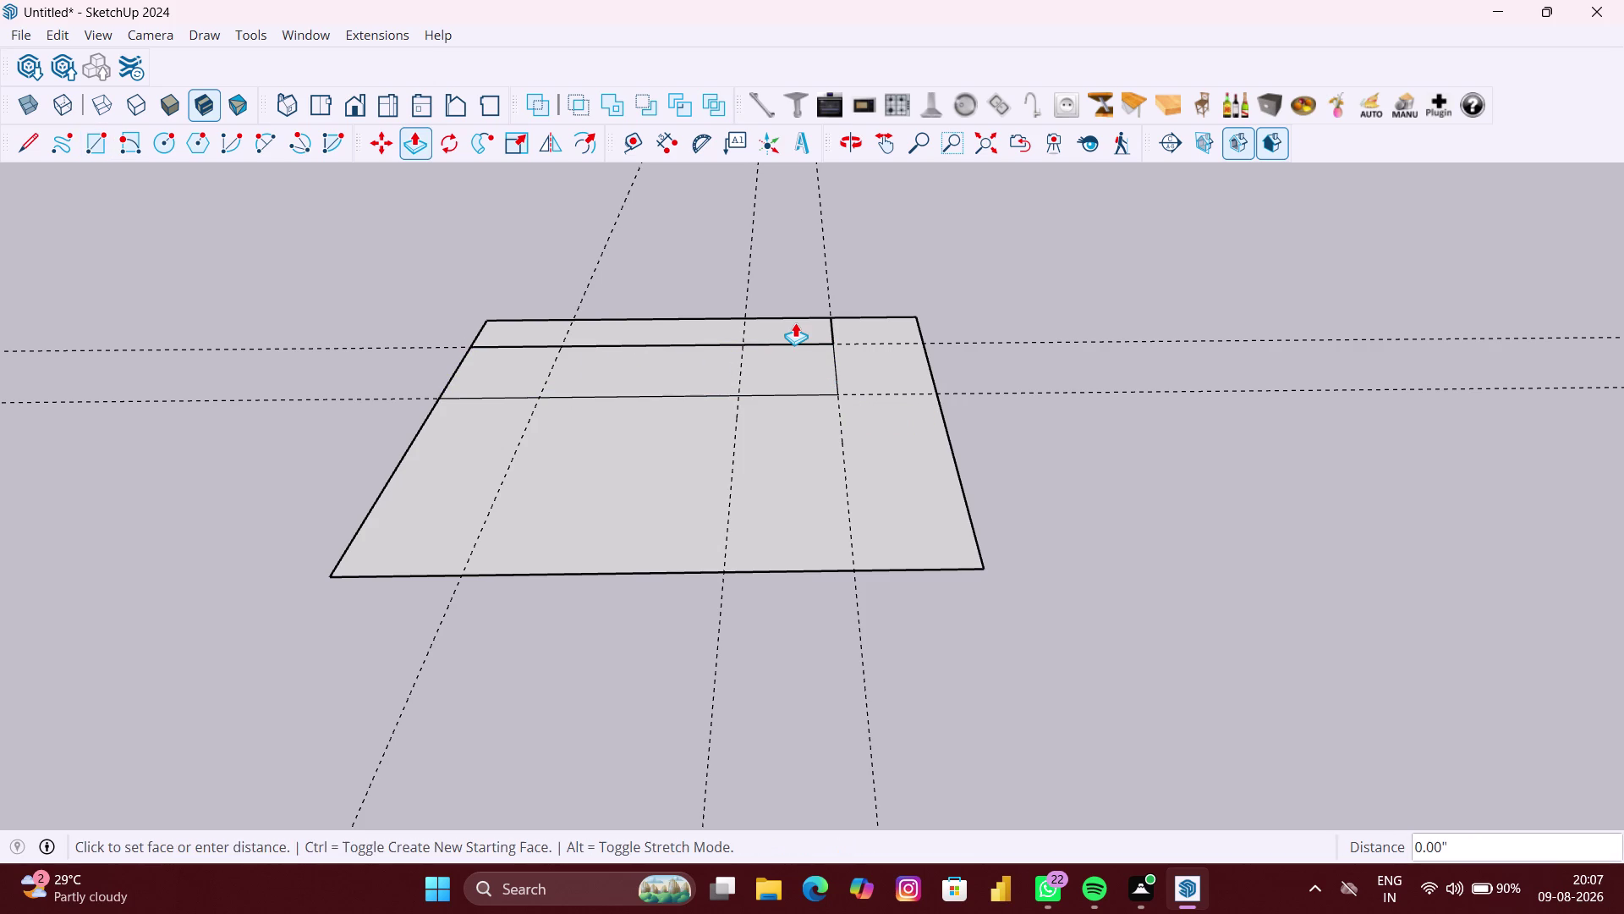
key(Escape)
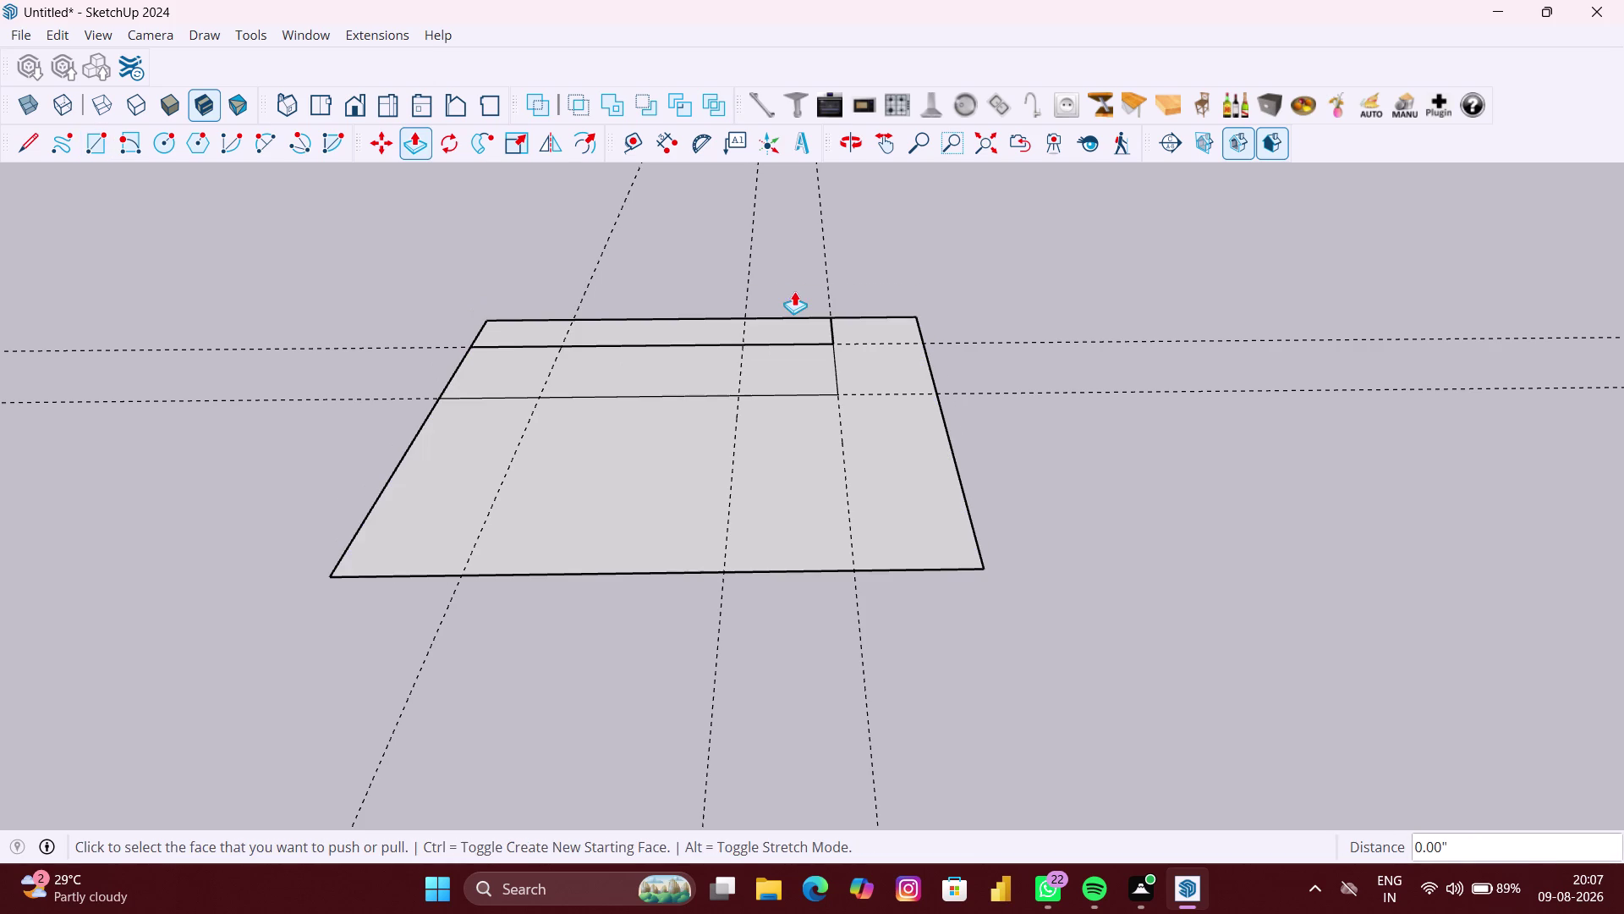
key(space)
click(920, 312)
click(866, 390)
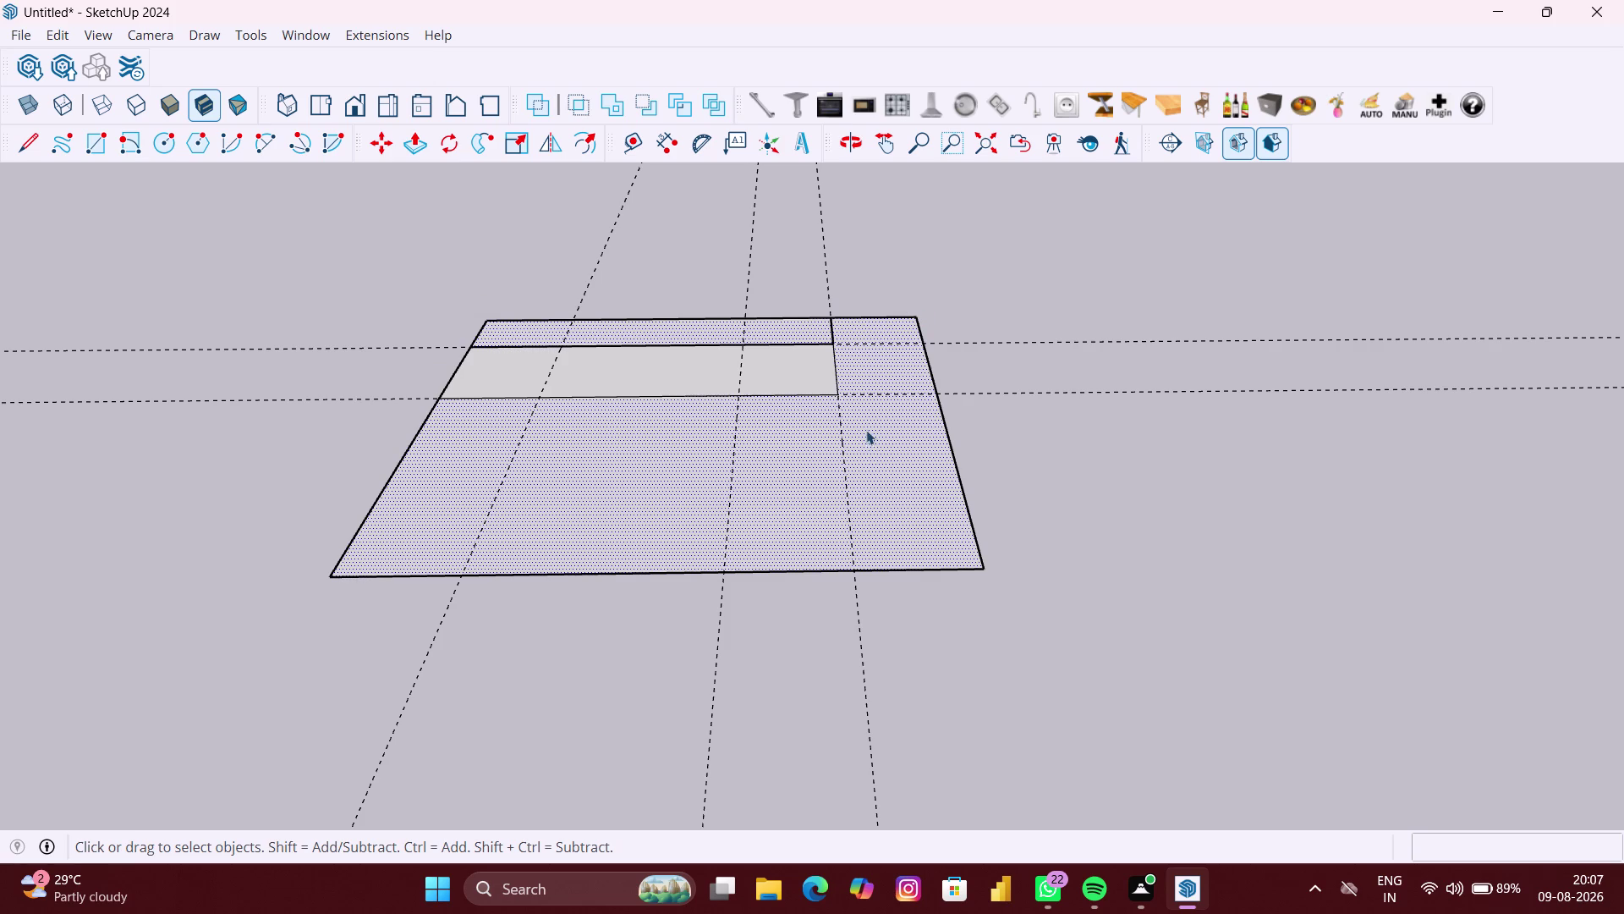
key(Delete)
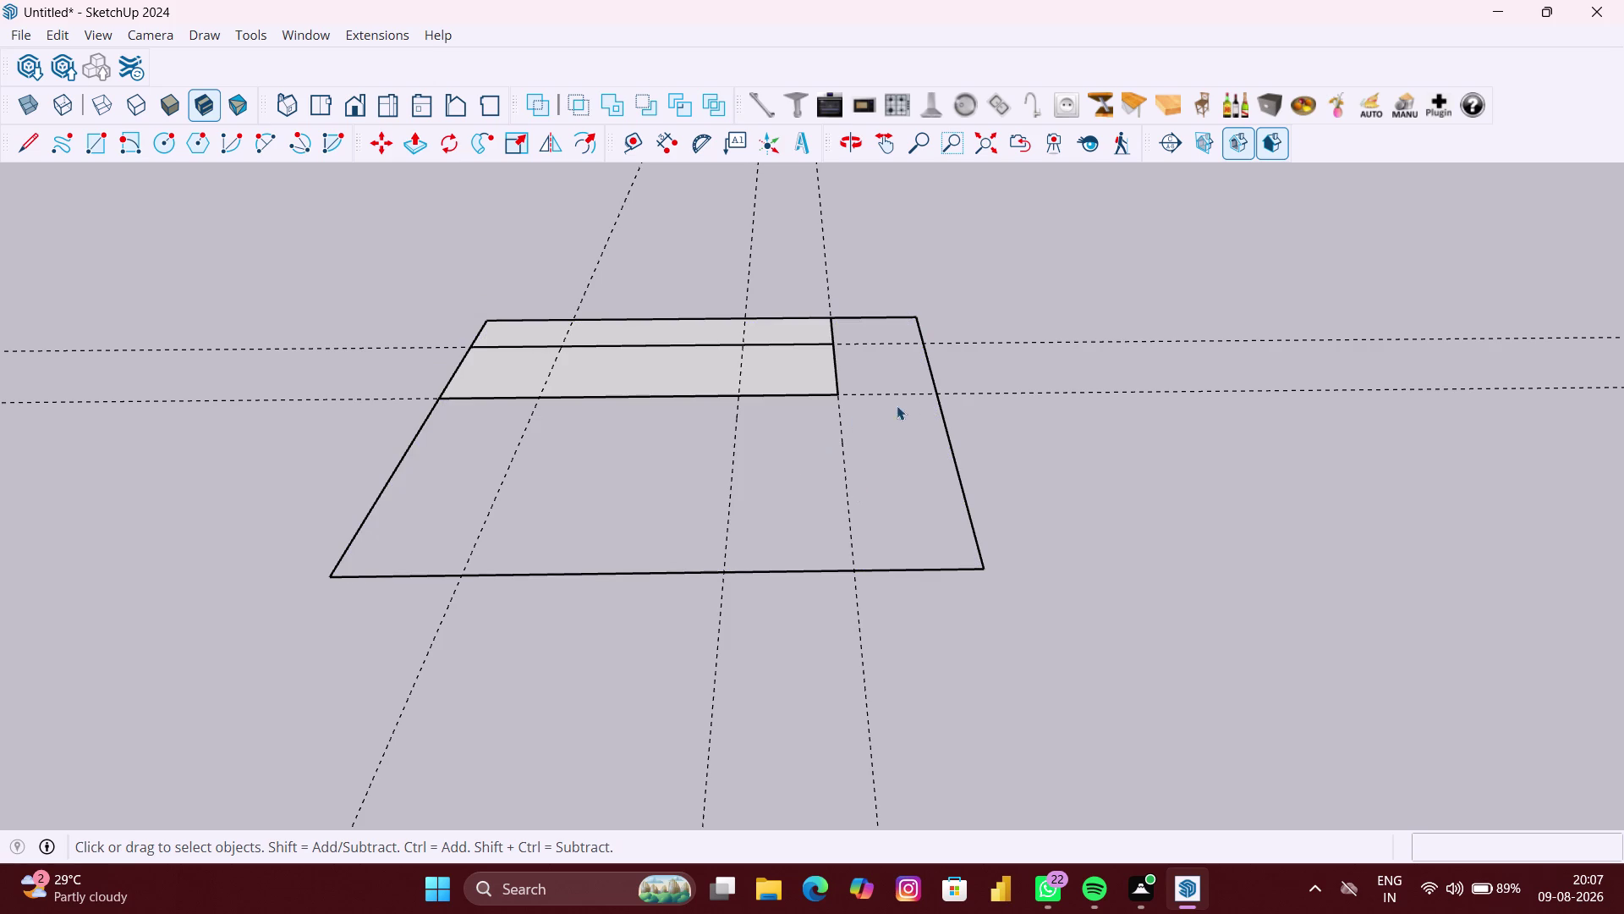
Erase the leftover outer floor edges and stray lines.
drag(988, 491, 925, 407)
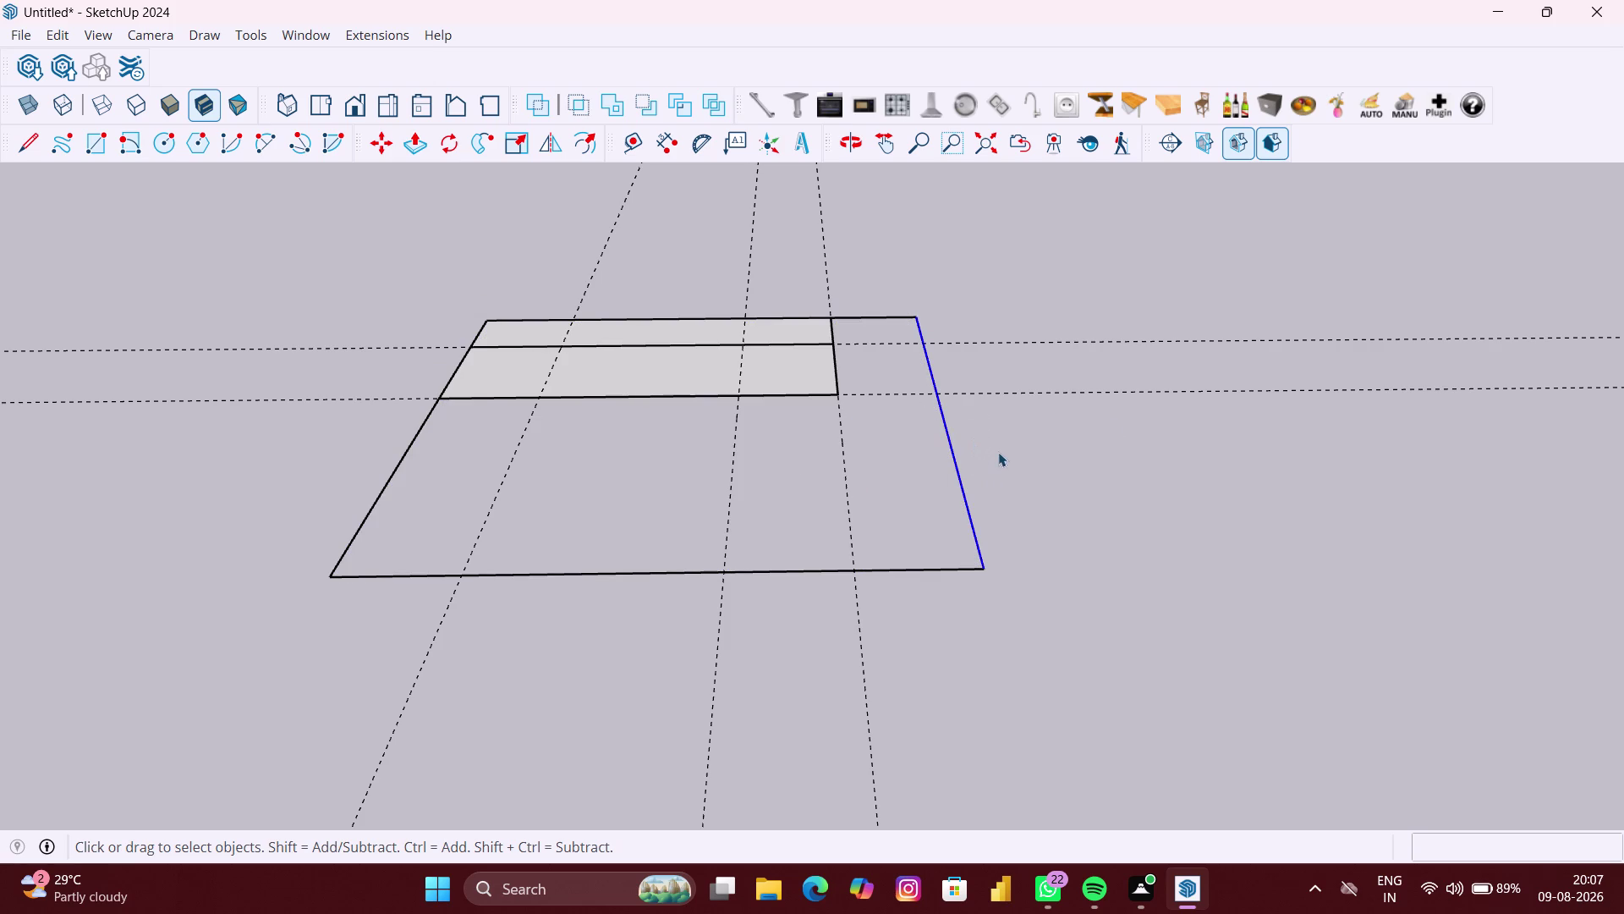
key(Delete)
drag(938, 345, 880, 289)
key(Delete)
drag(912, 635, 831, 575)
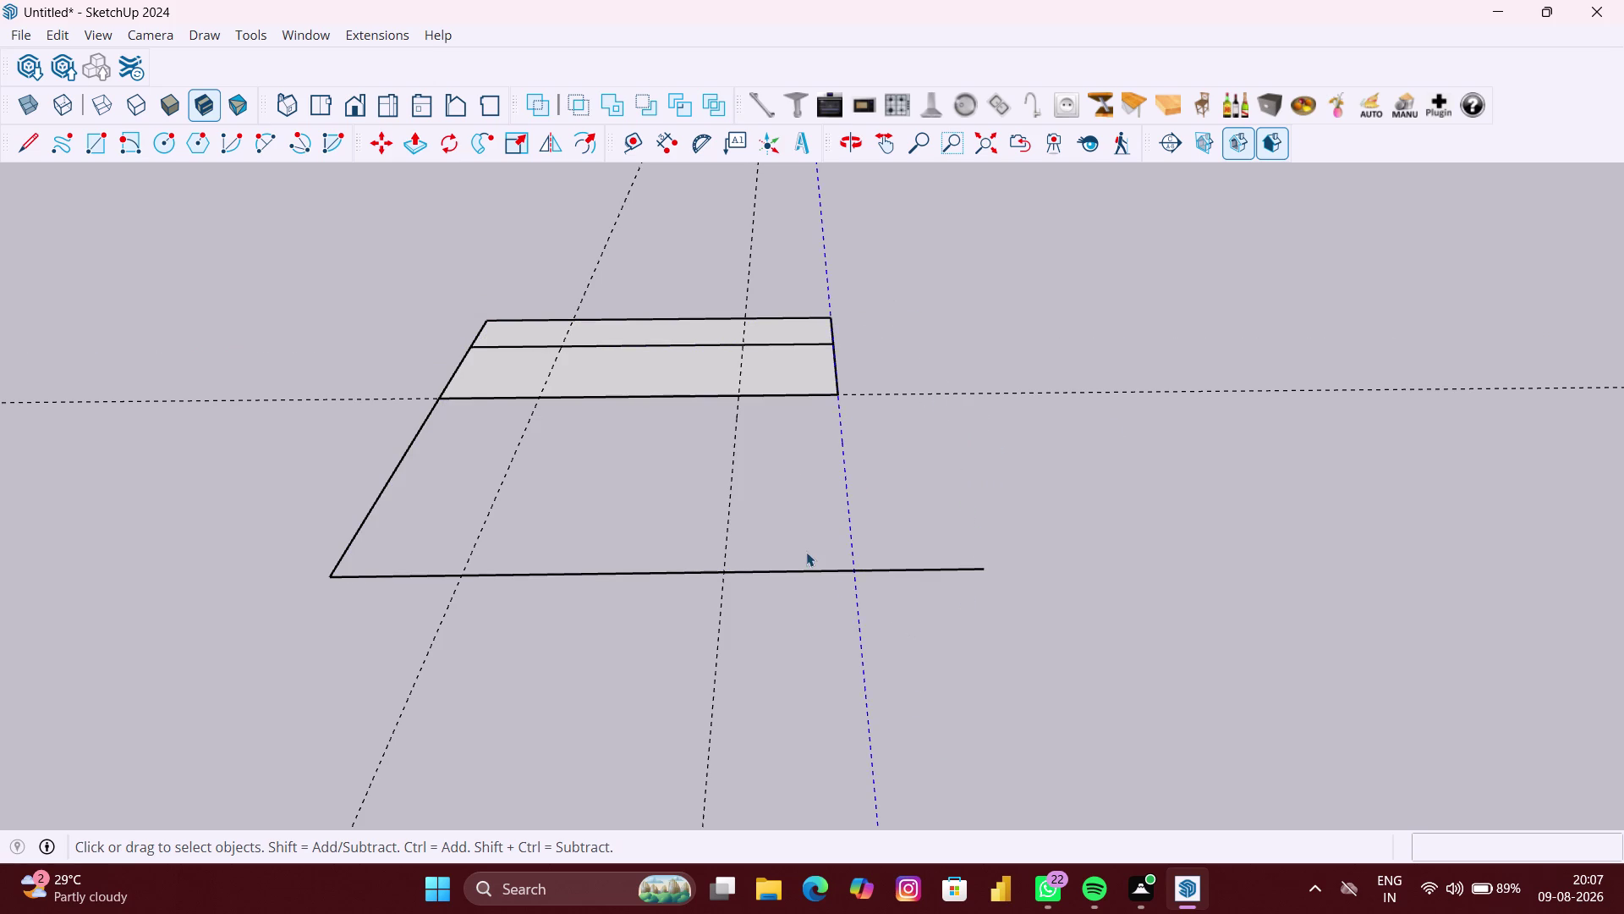
key(Delete)
drag(941, 633, 819, 530)
key(Delete)
drag(422, 542, 298, 465)
key(Delete)
scroll(up, 3)
click(799, 339)
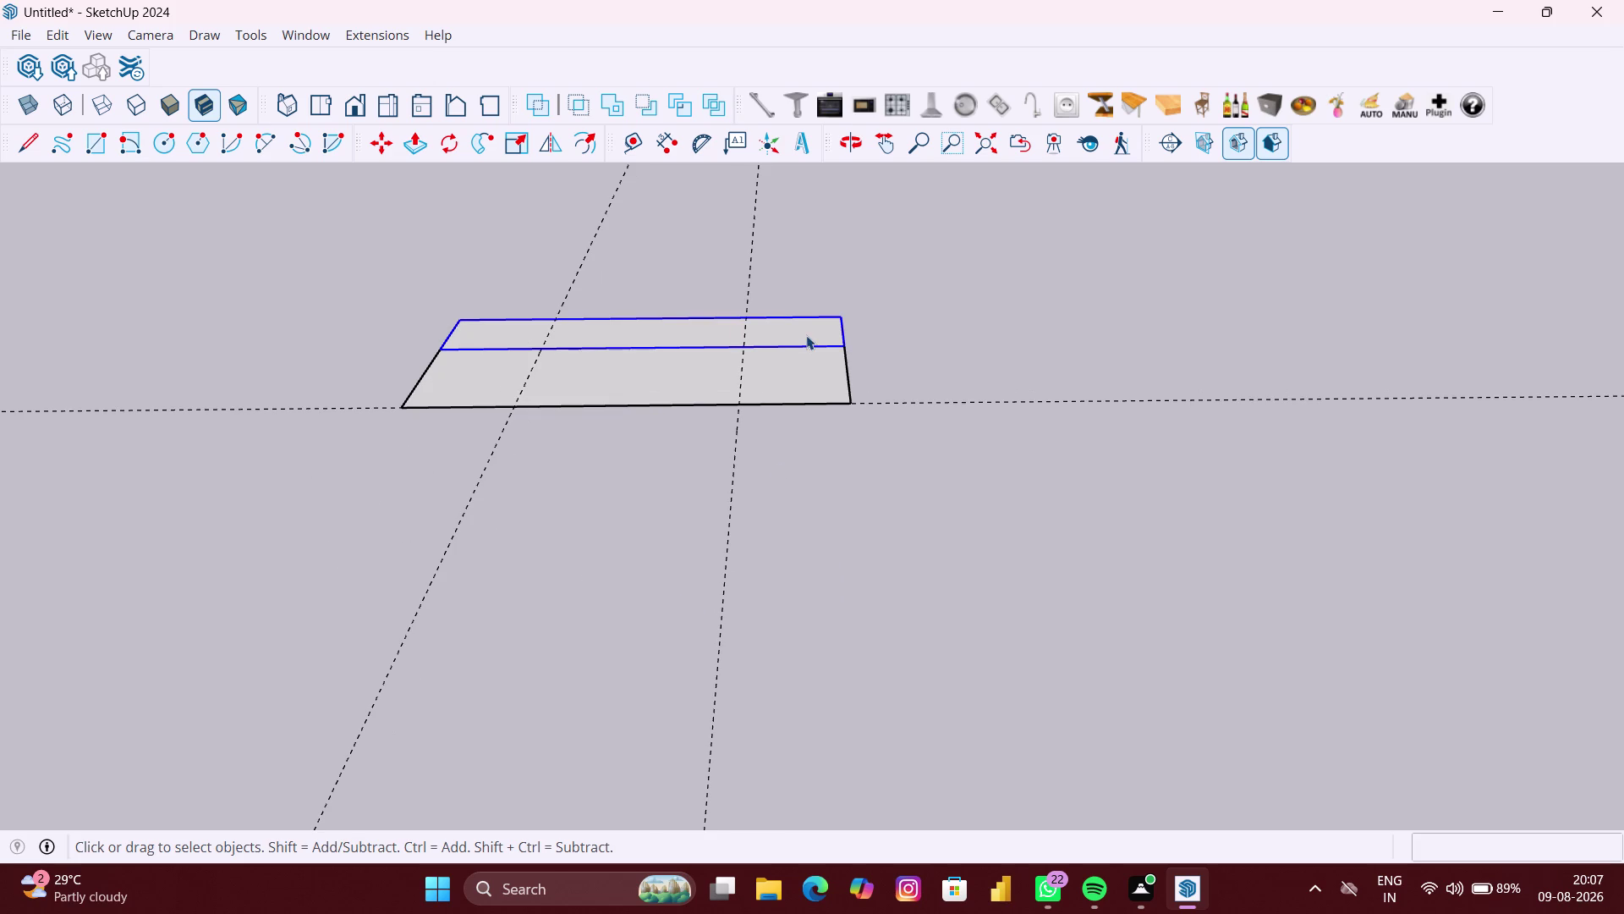
Open the footprint for editing and push/pull the narrow back strip up 10'.
double_click(806, 335)
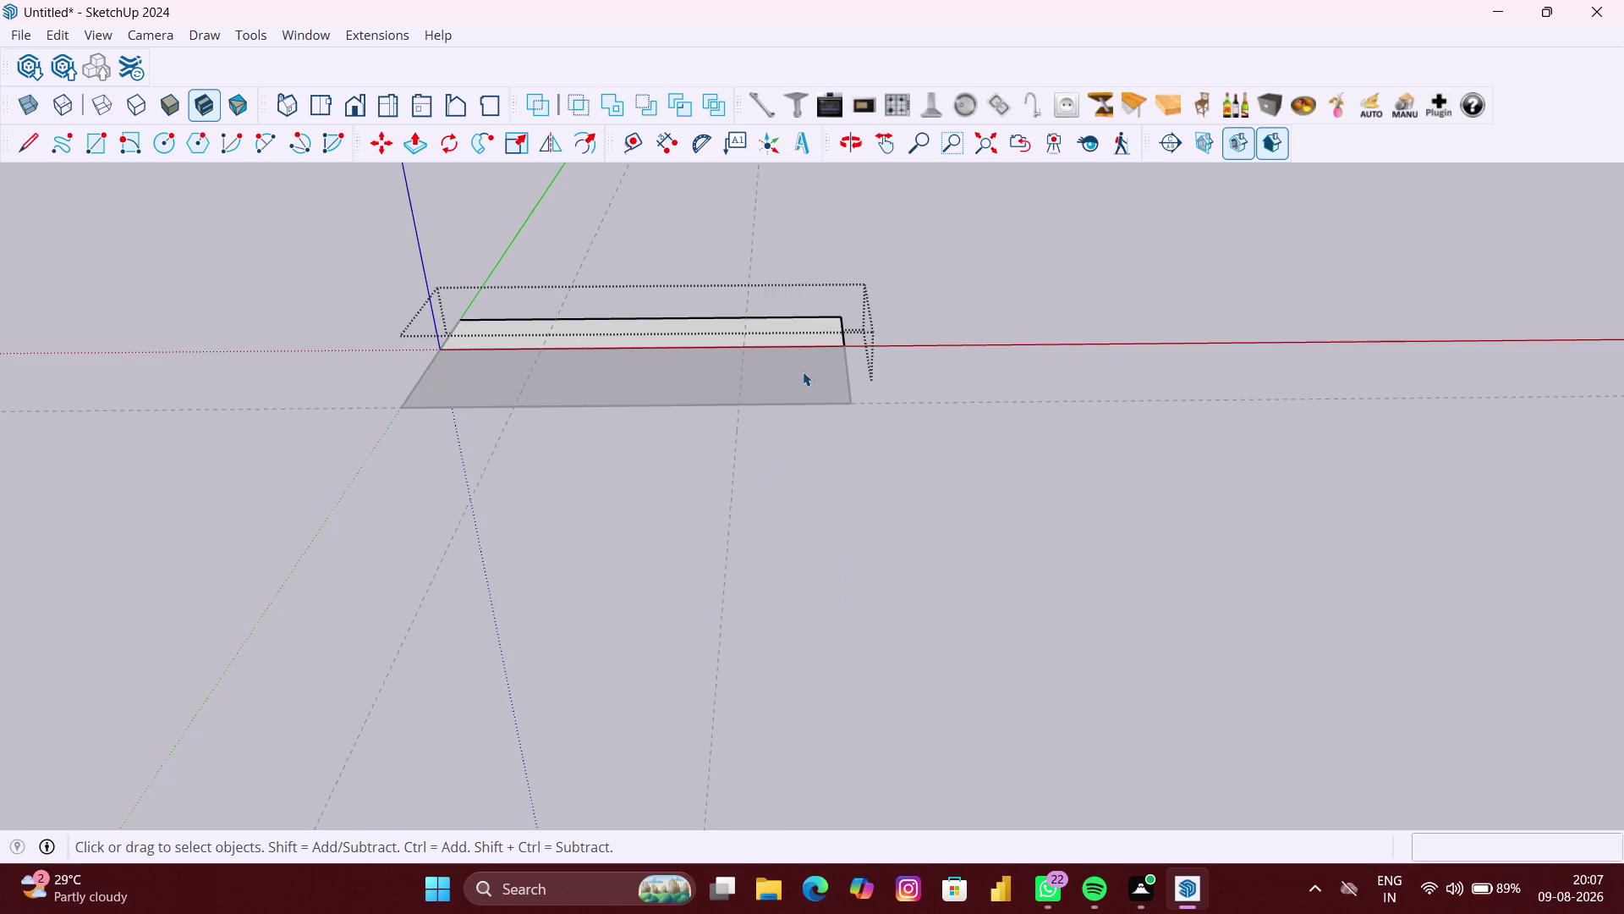
key(p)
click(797, 315)
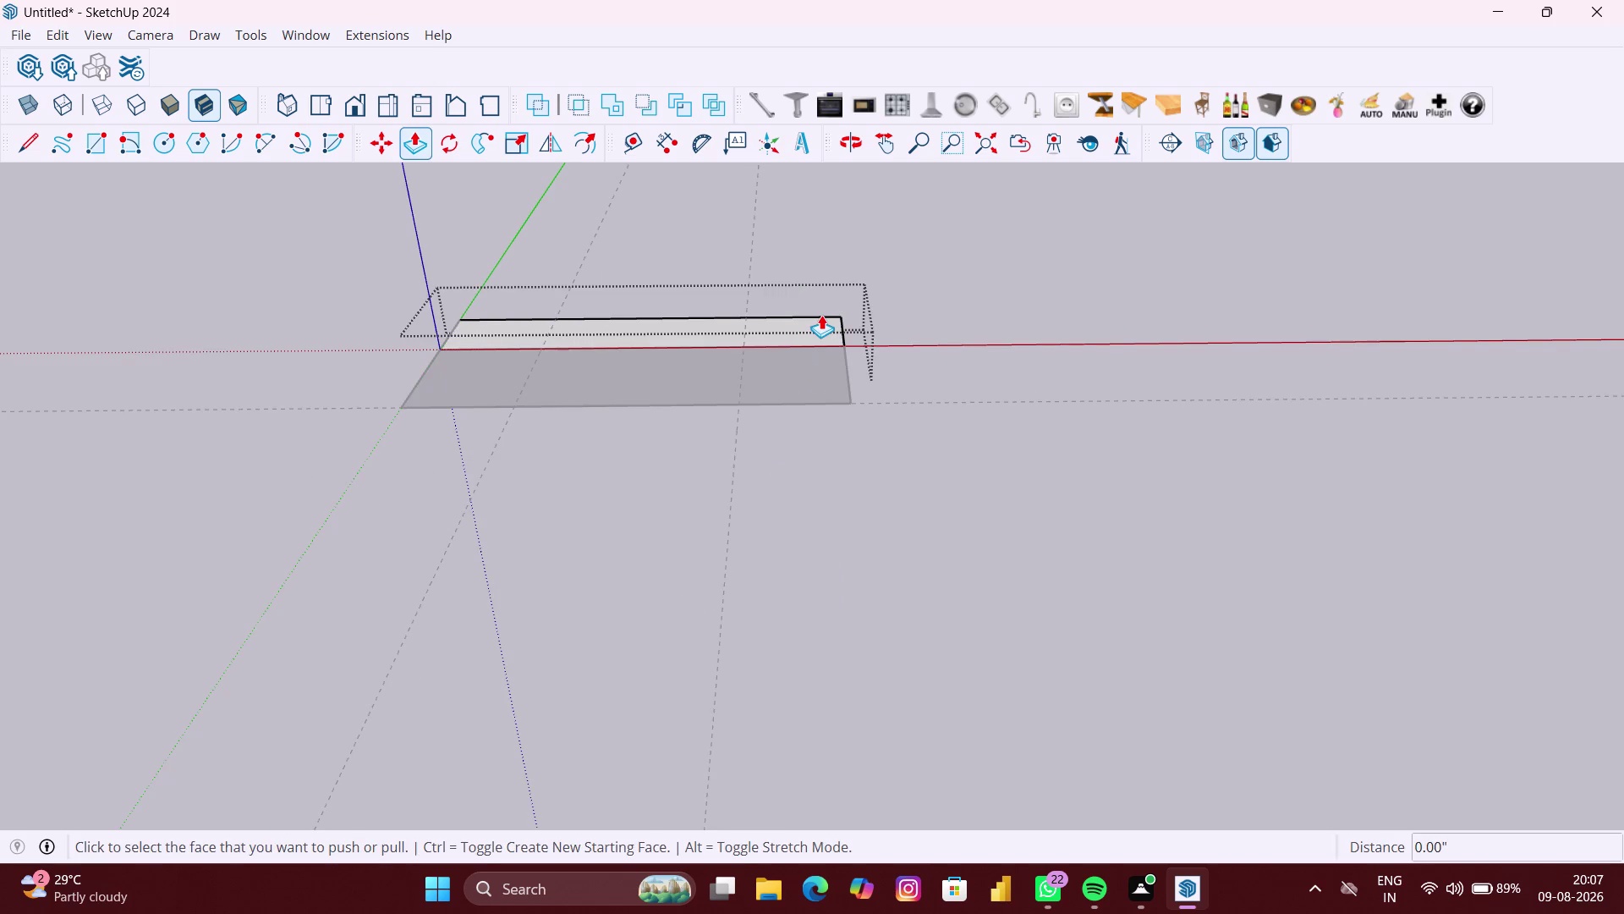
scroll(up, 3)
click(813, 338)
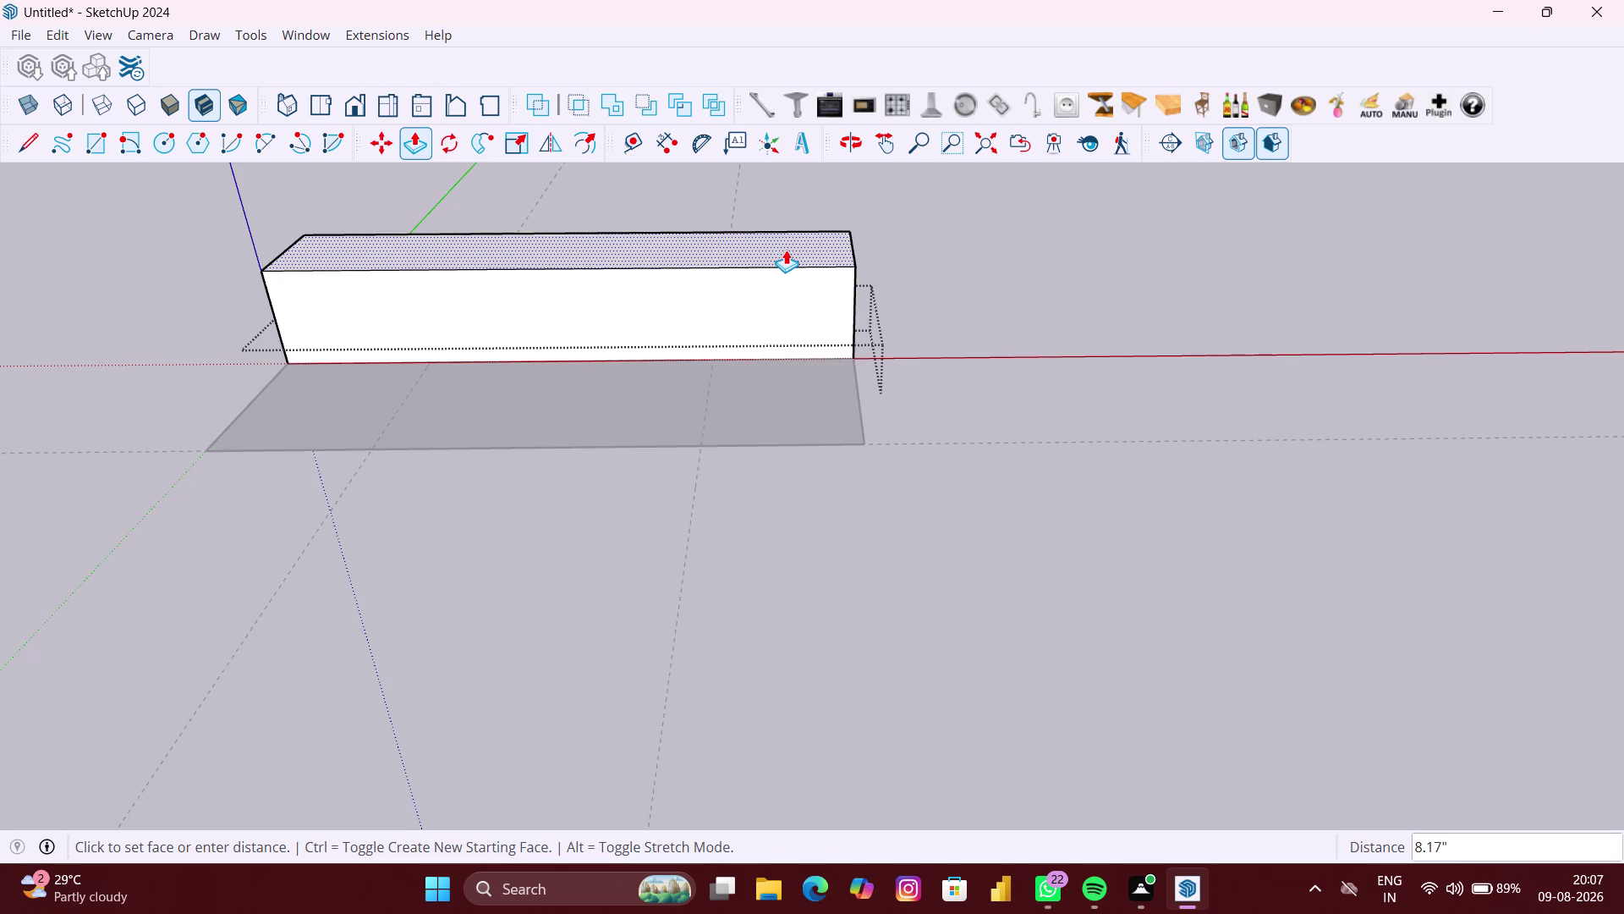
text(10')
key(Return)
scroll(down, 3)
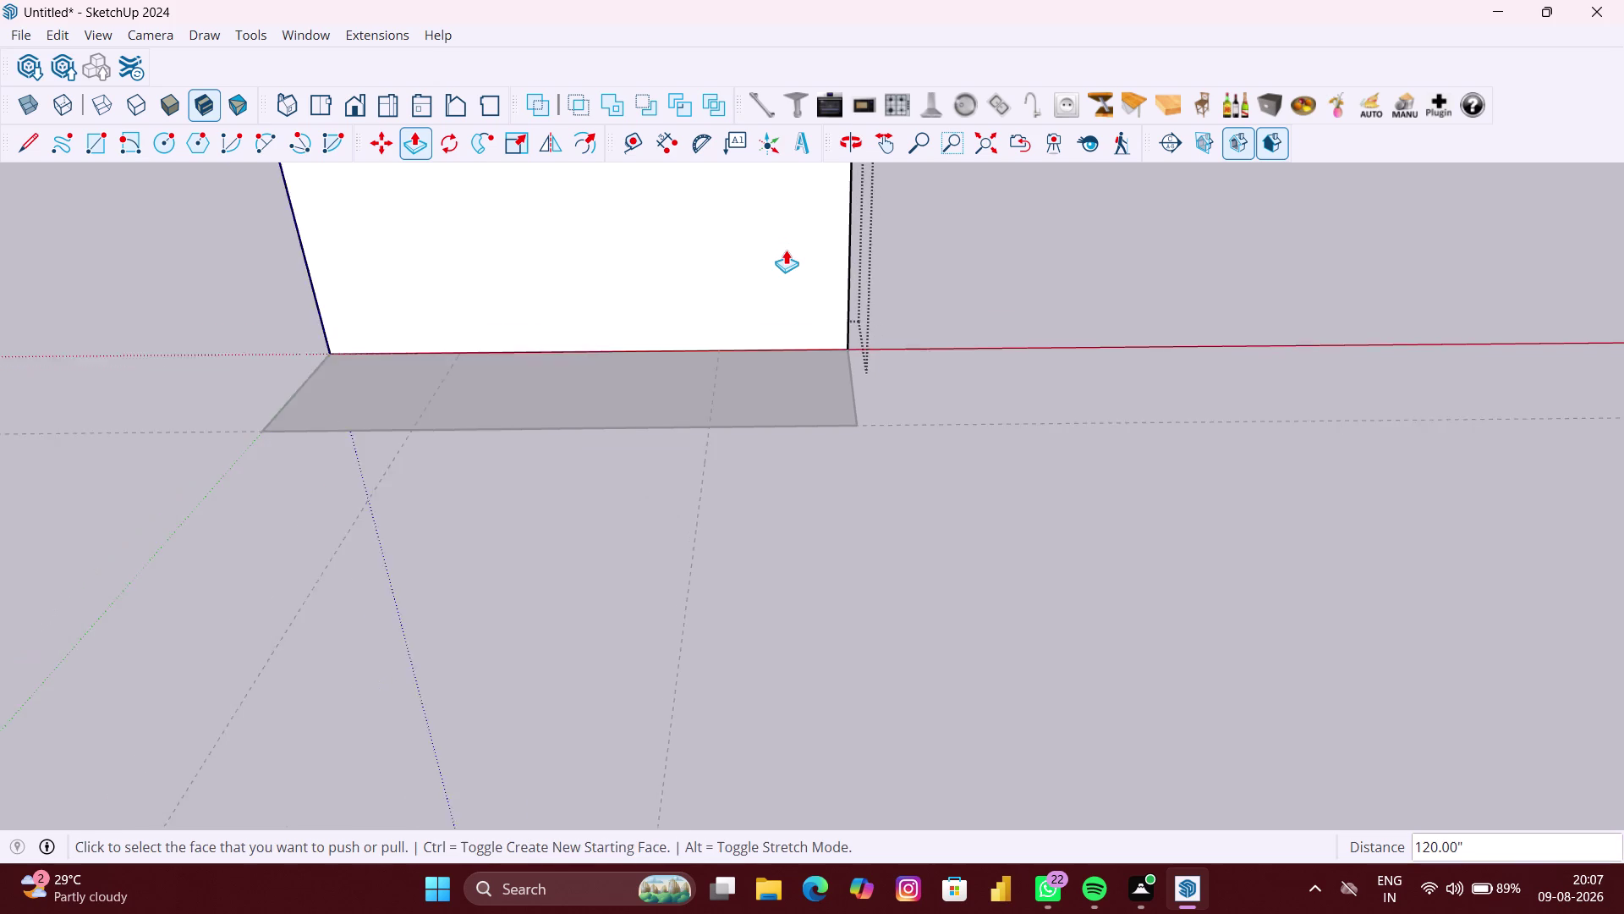
scroll(down, 3)
key(space)
click(1200, 317)
scroll(up, 3)
middle_click(609, 413)
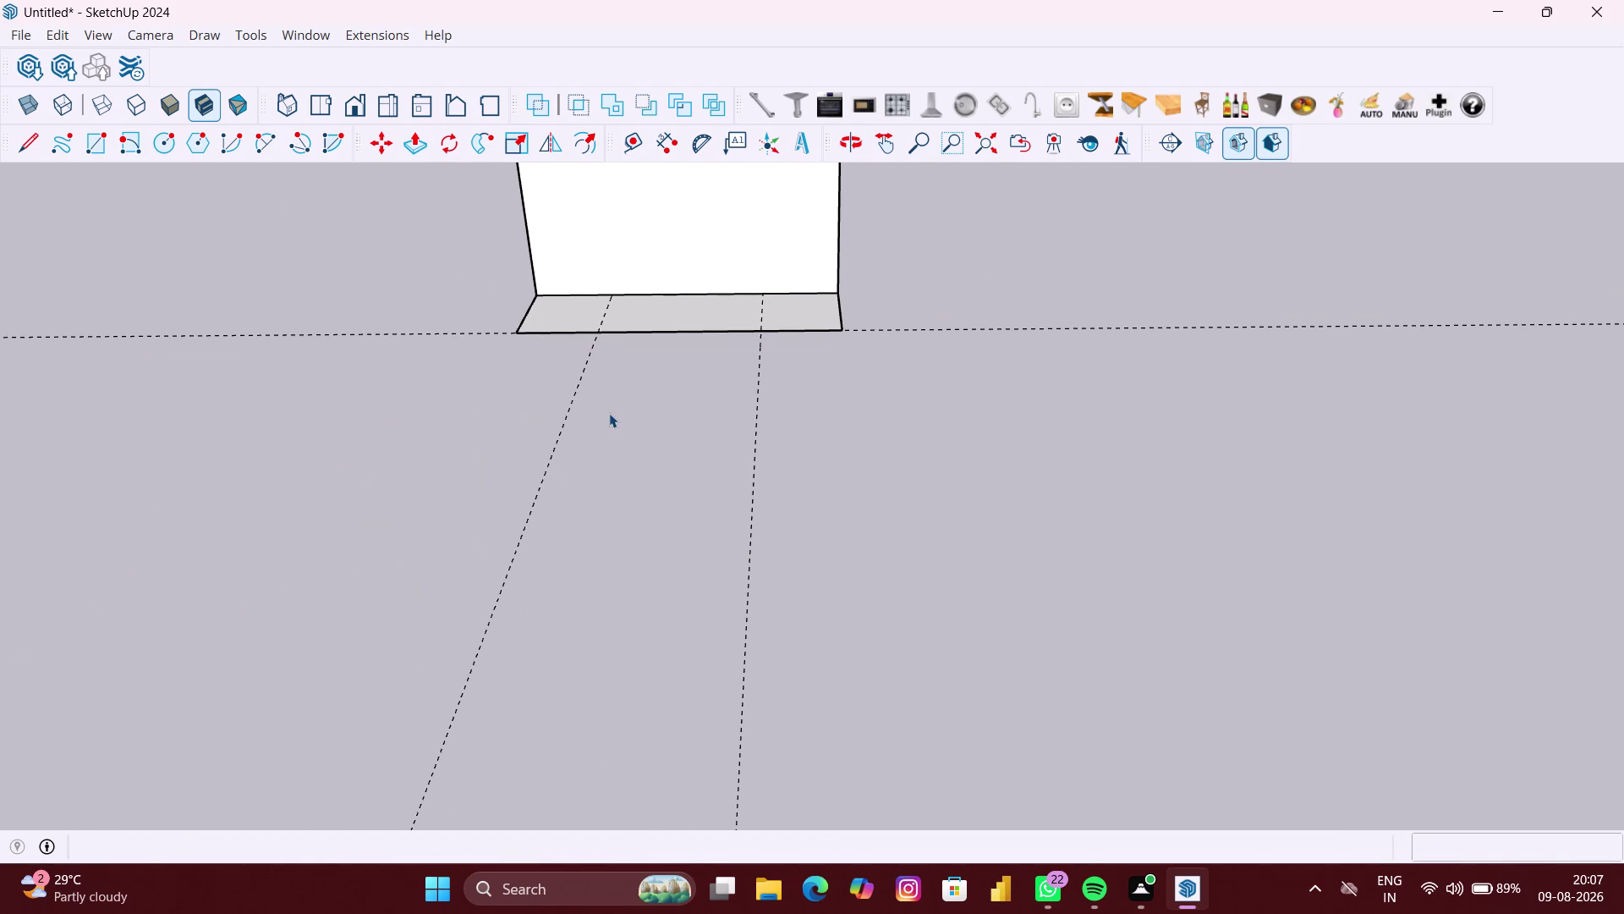
scroll(down, 3)
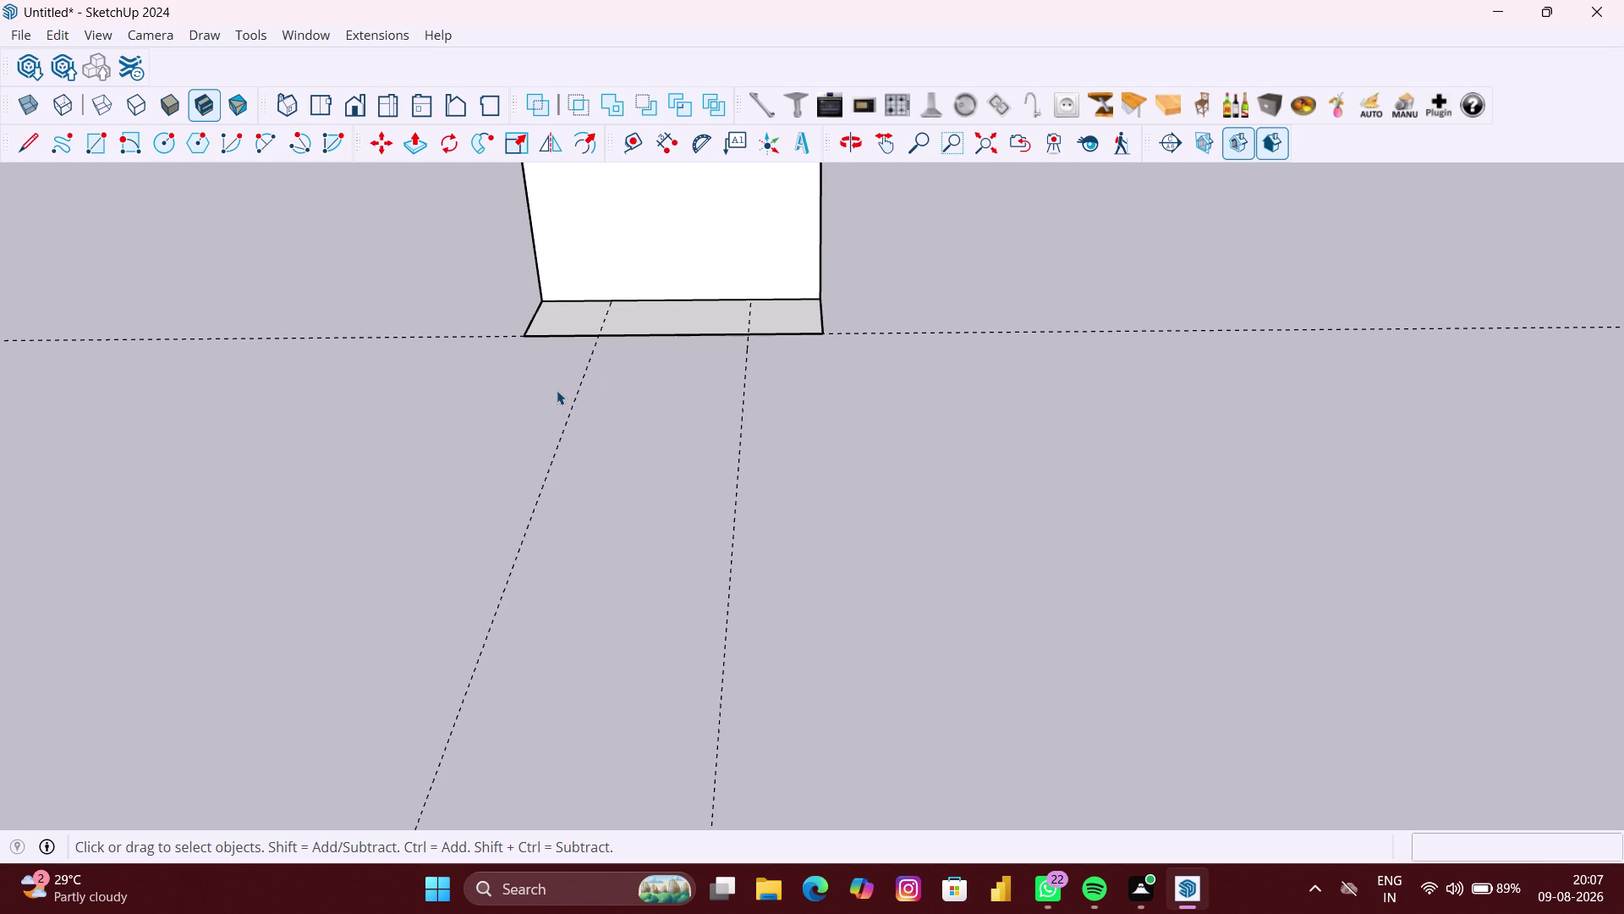
Place a horizontal guide 4 inches up from the wall panel's bottom edge.
scroll(down, 3)
middle_drag(580, 440, 598, 591)
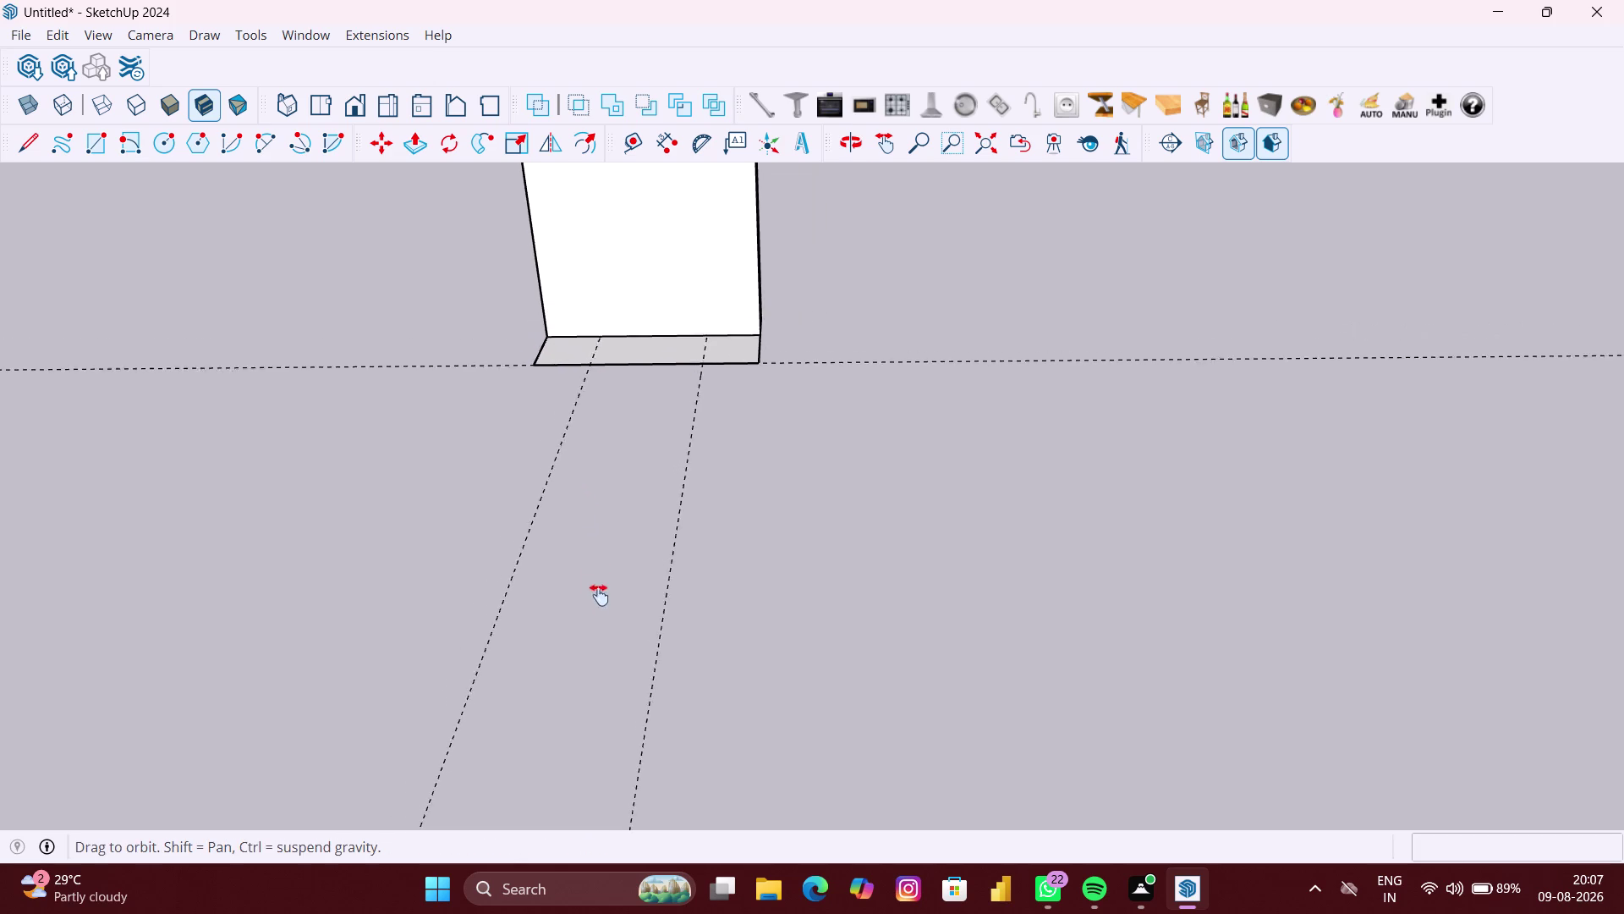
middle_drag(598, 591, 601, 609)
scroll(down, 3)
click(636, 138)
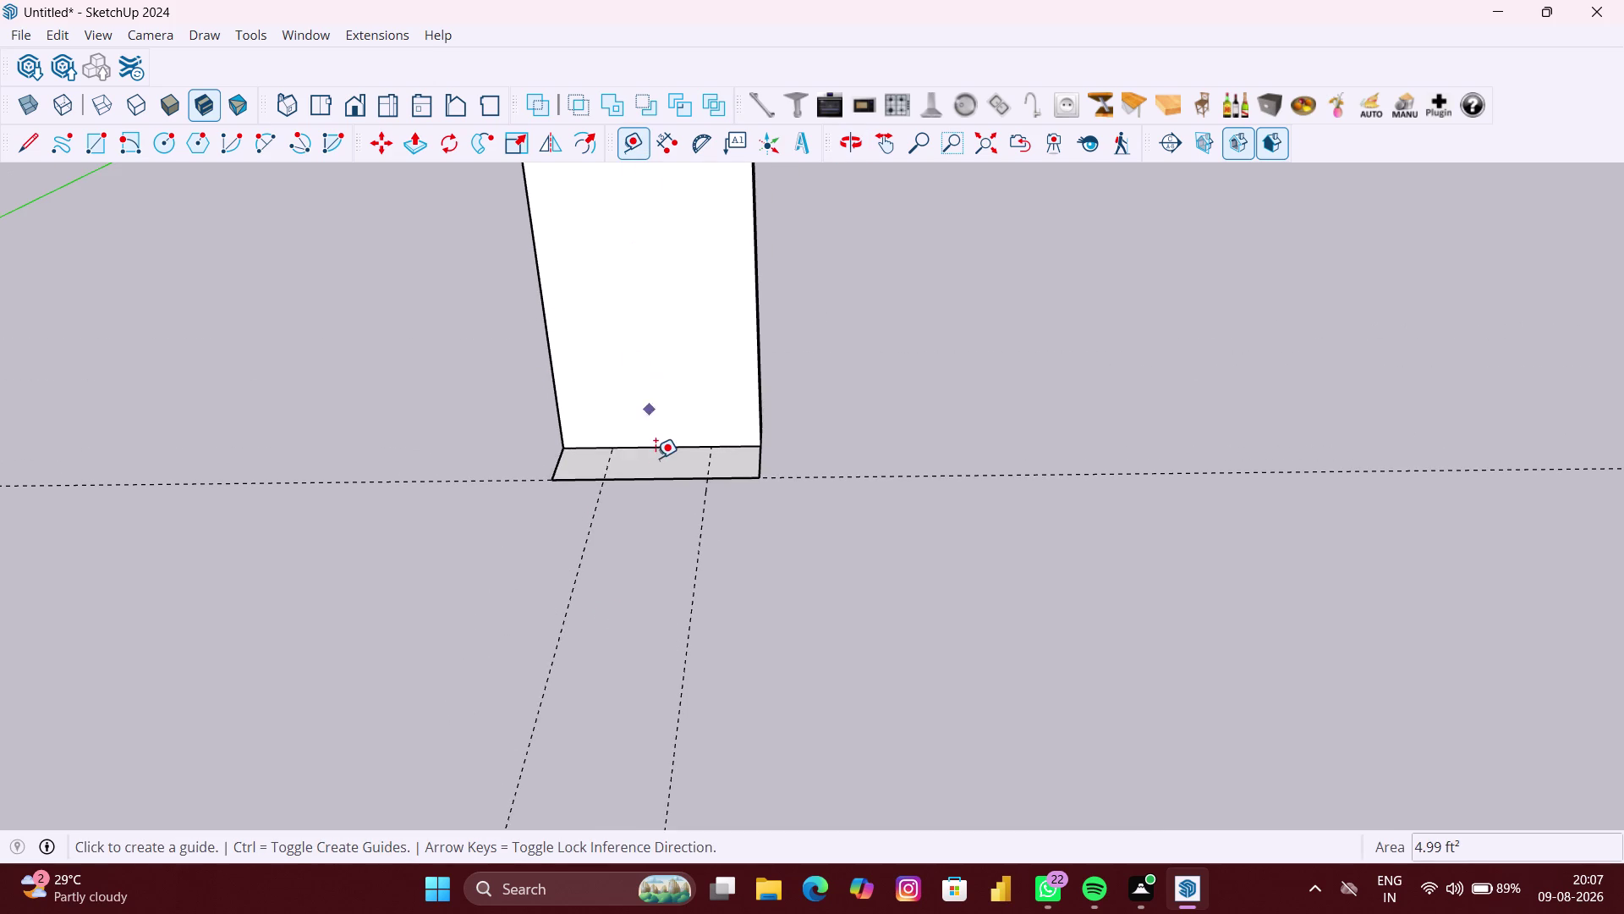
scroll(up, 3)
click(683, 438)
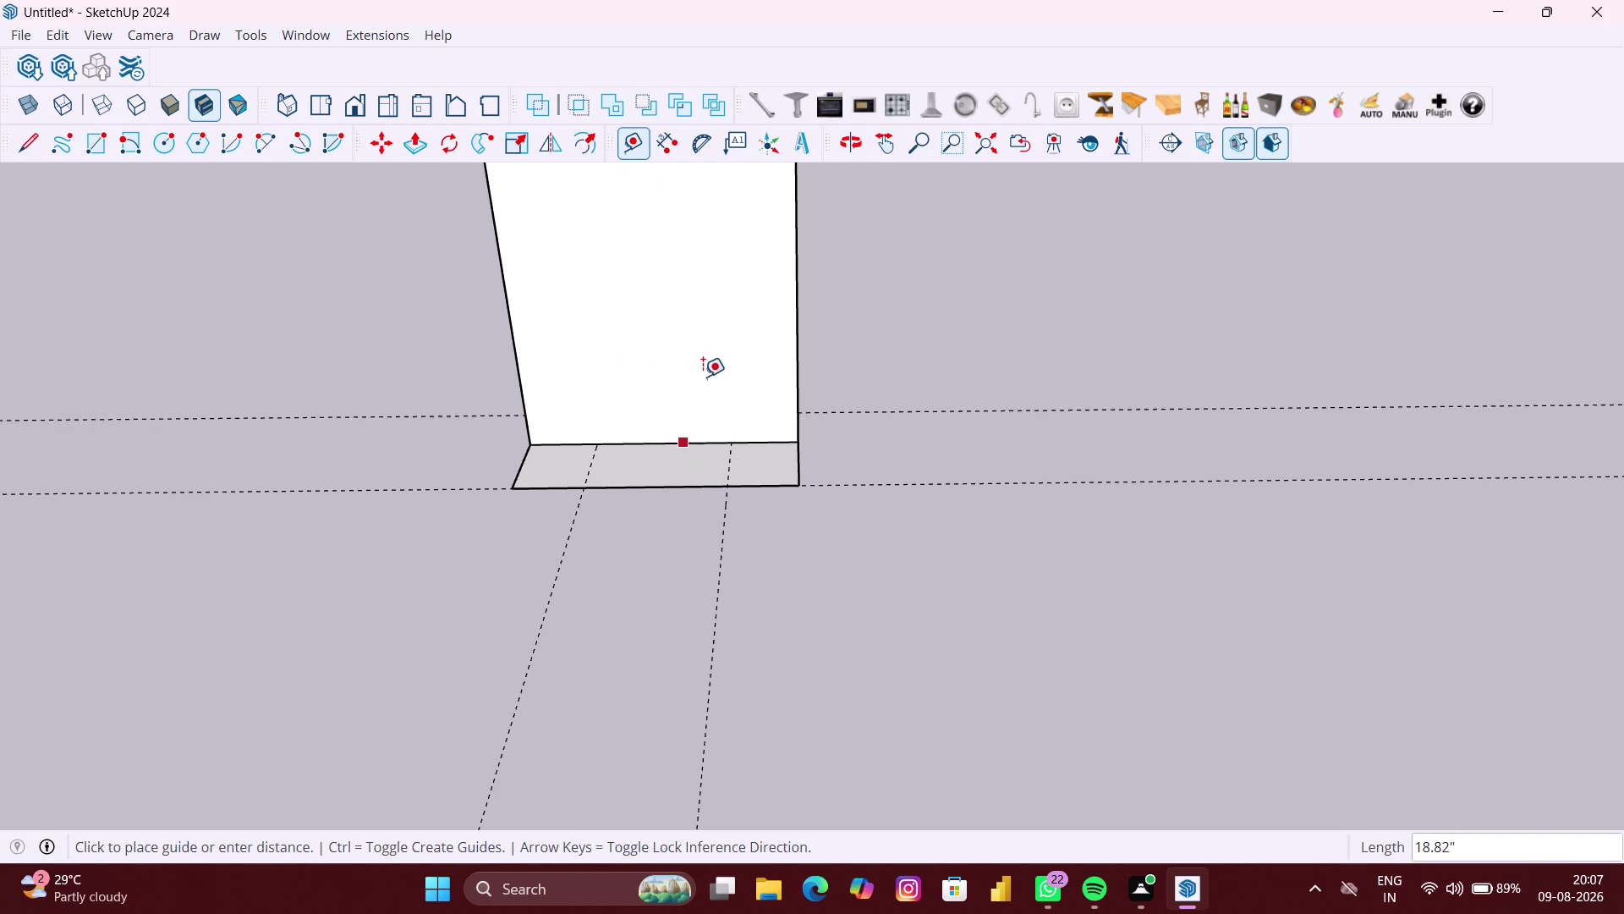
key(Up)
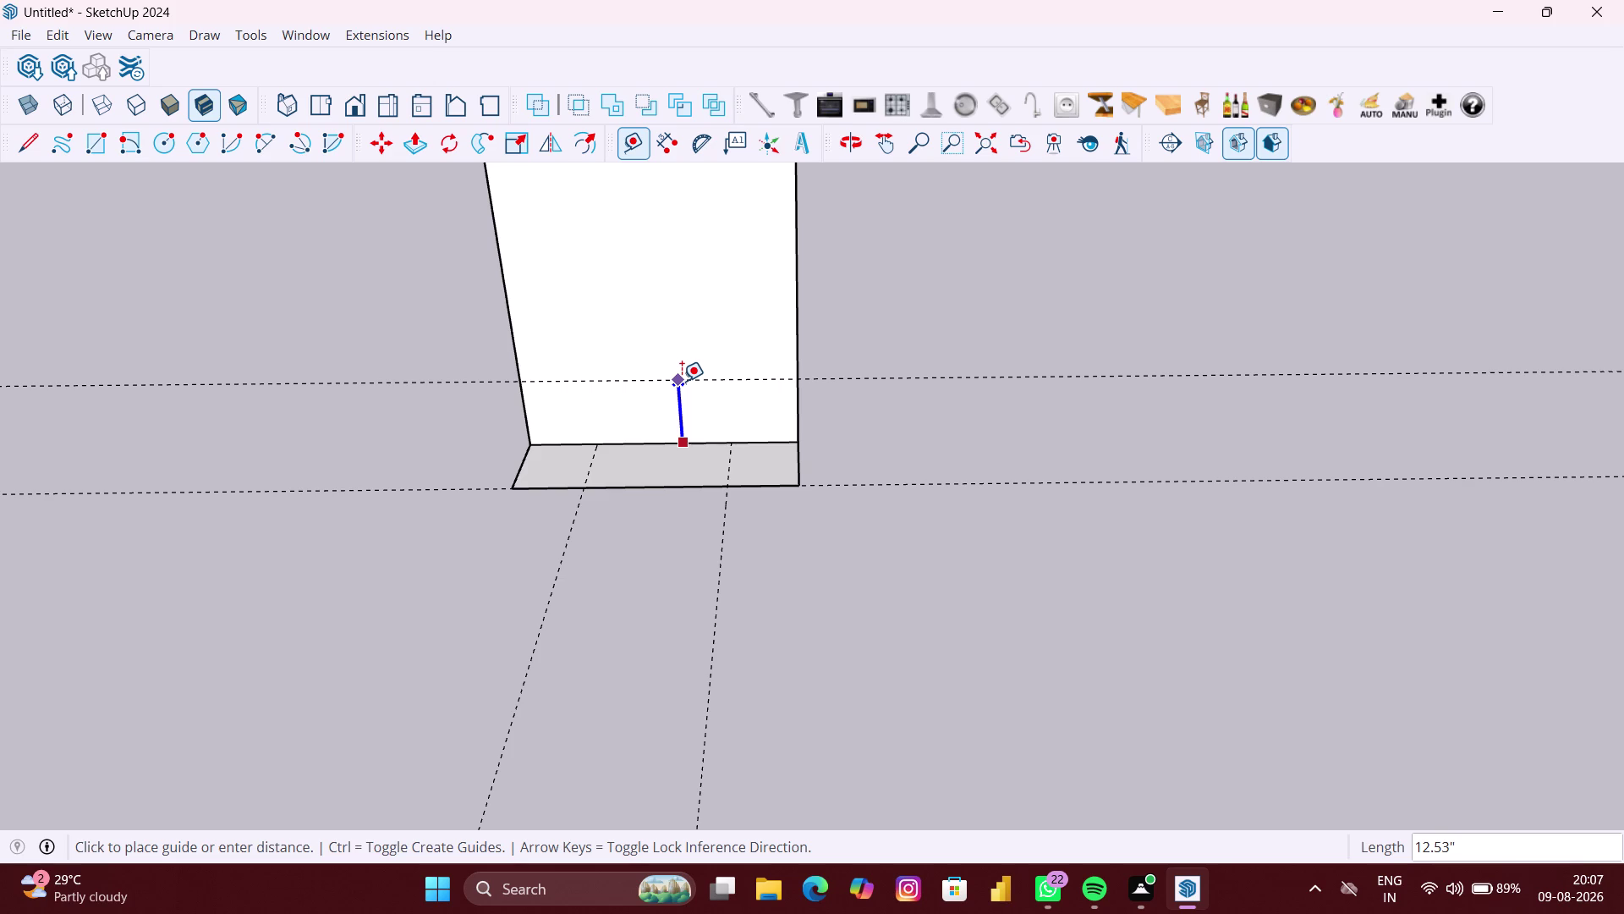
text(4")
key(Return)
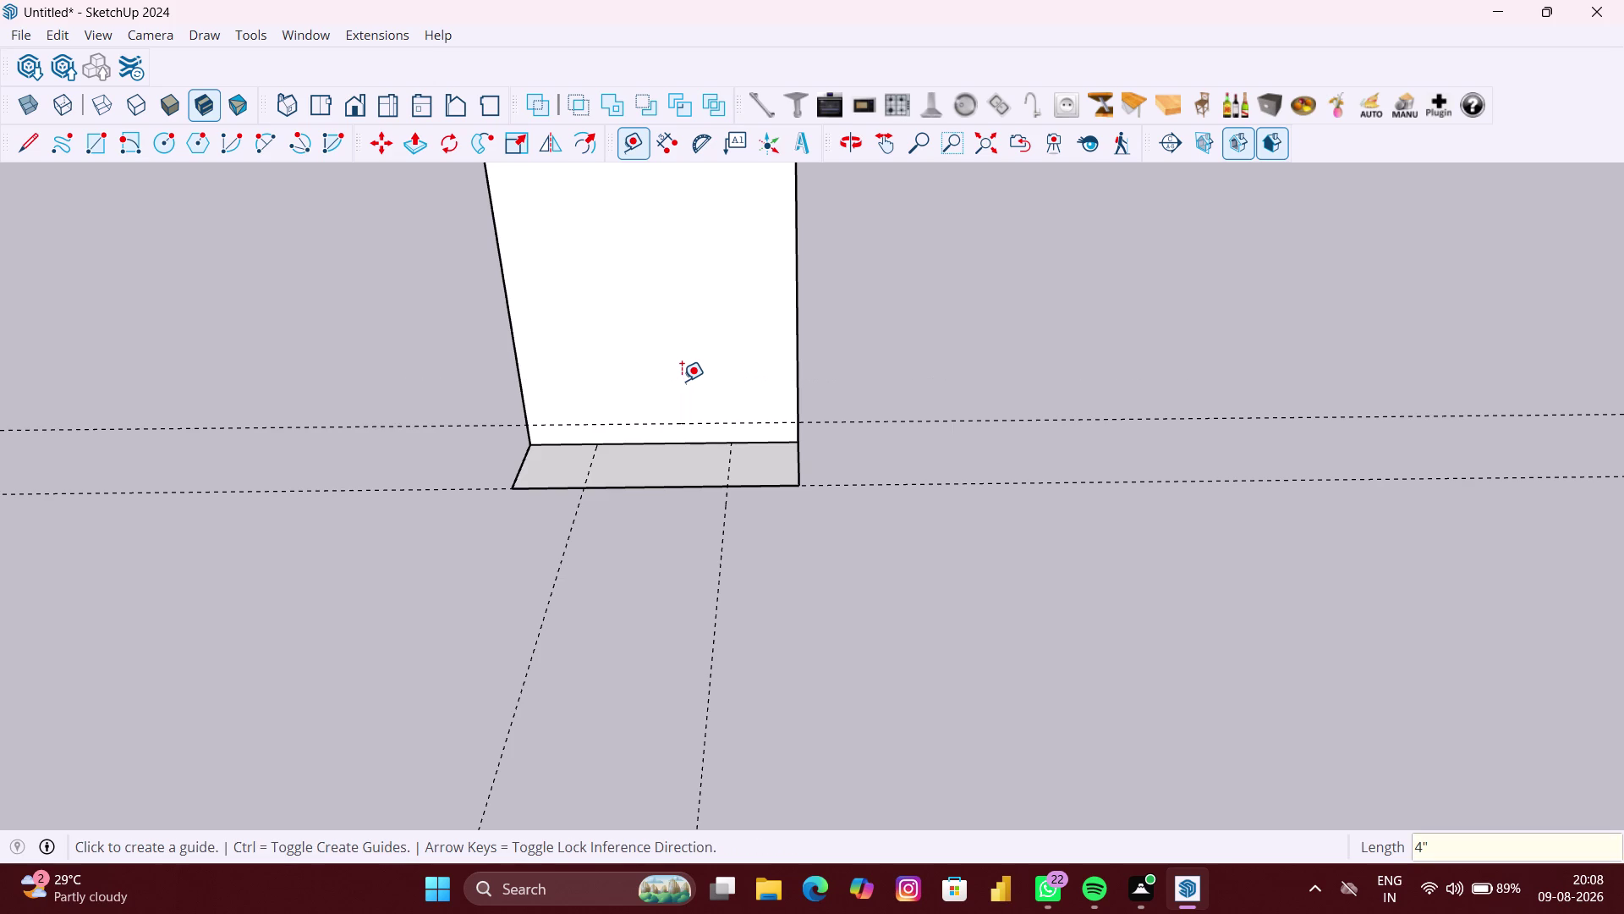
Add a guide 40 inches above the 4-inch guide, at 44 inches high.
click(713, 422)
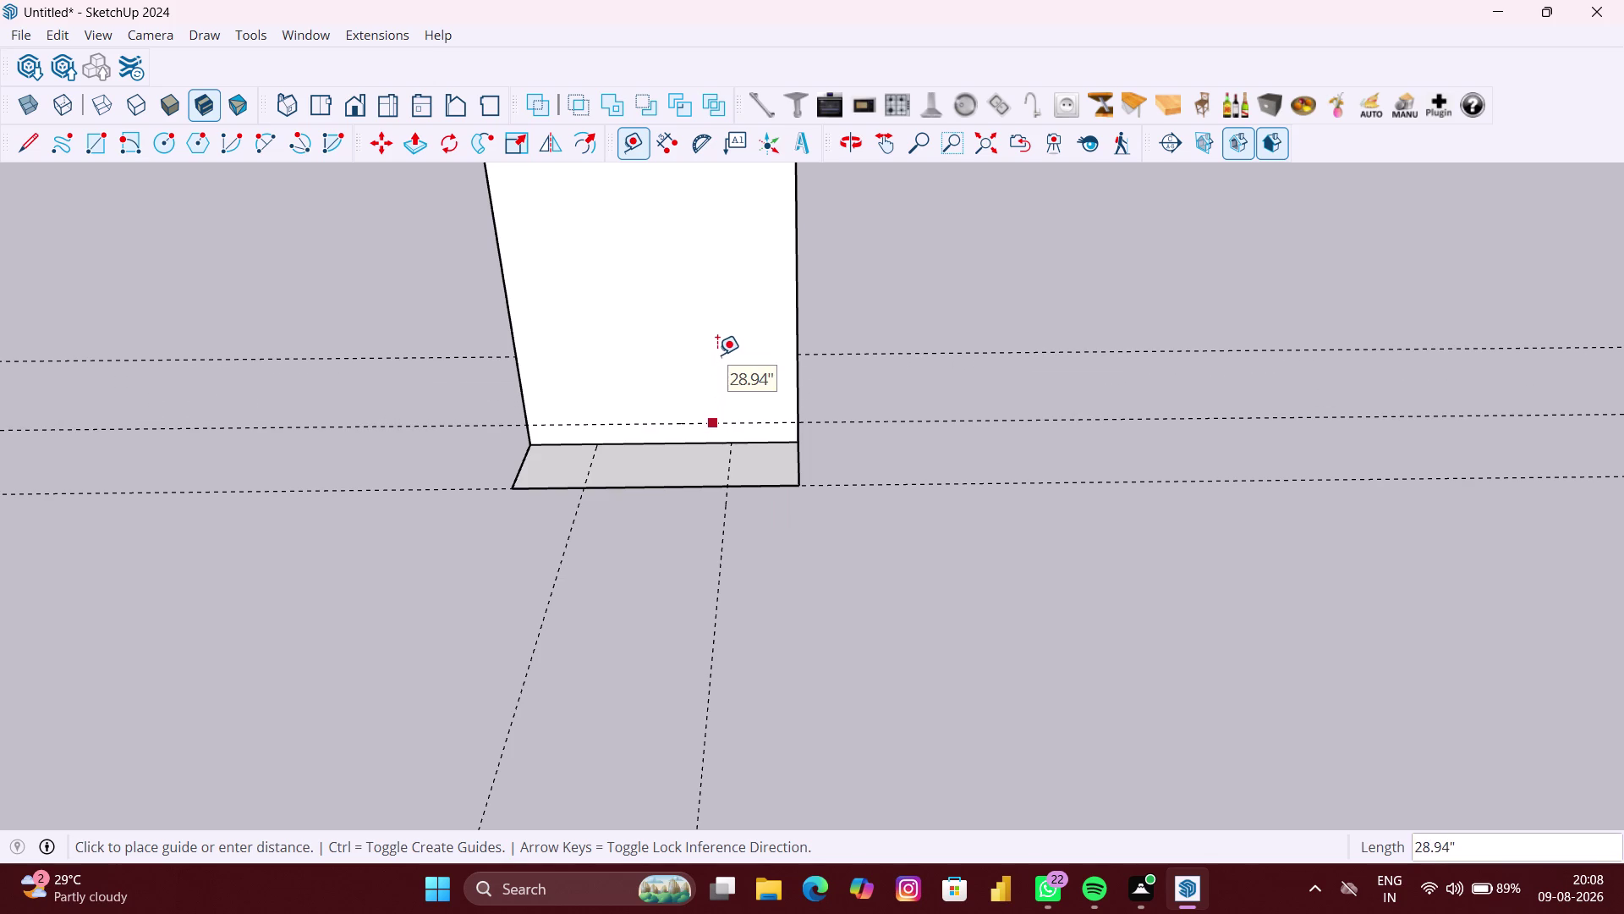
key(Up)
text(40")
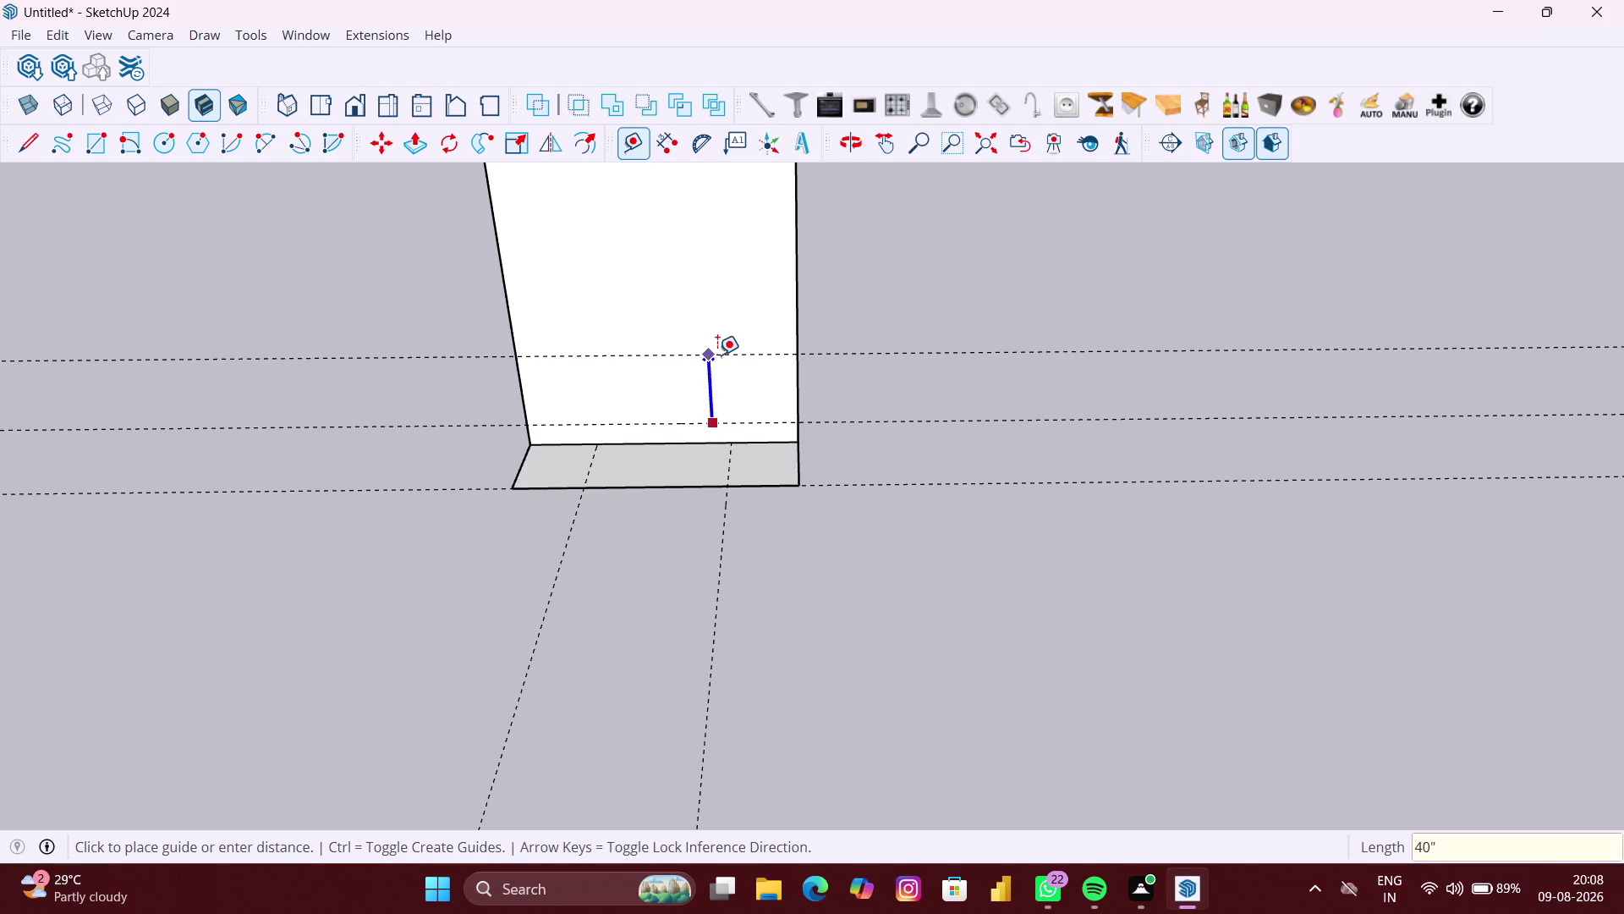
key(Return)
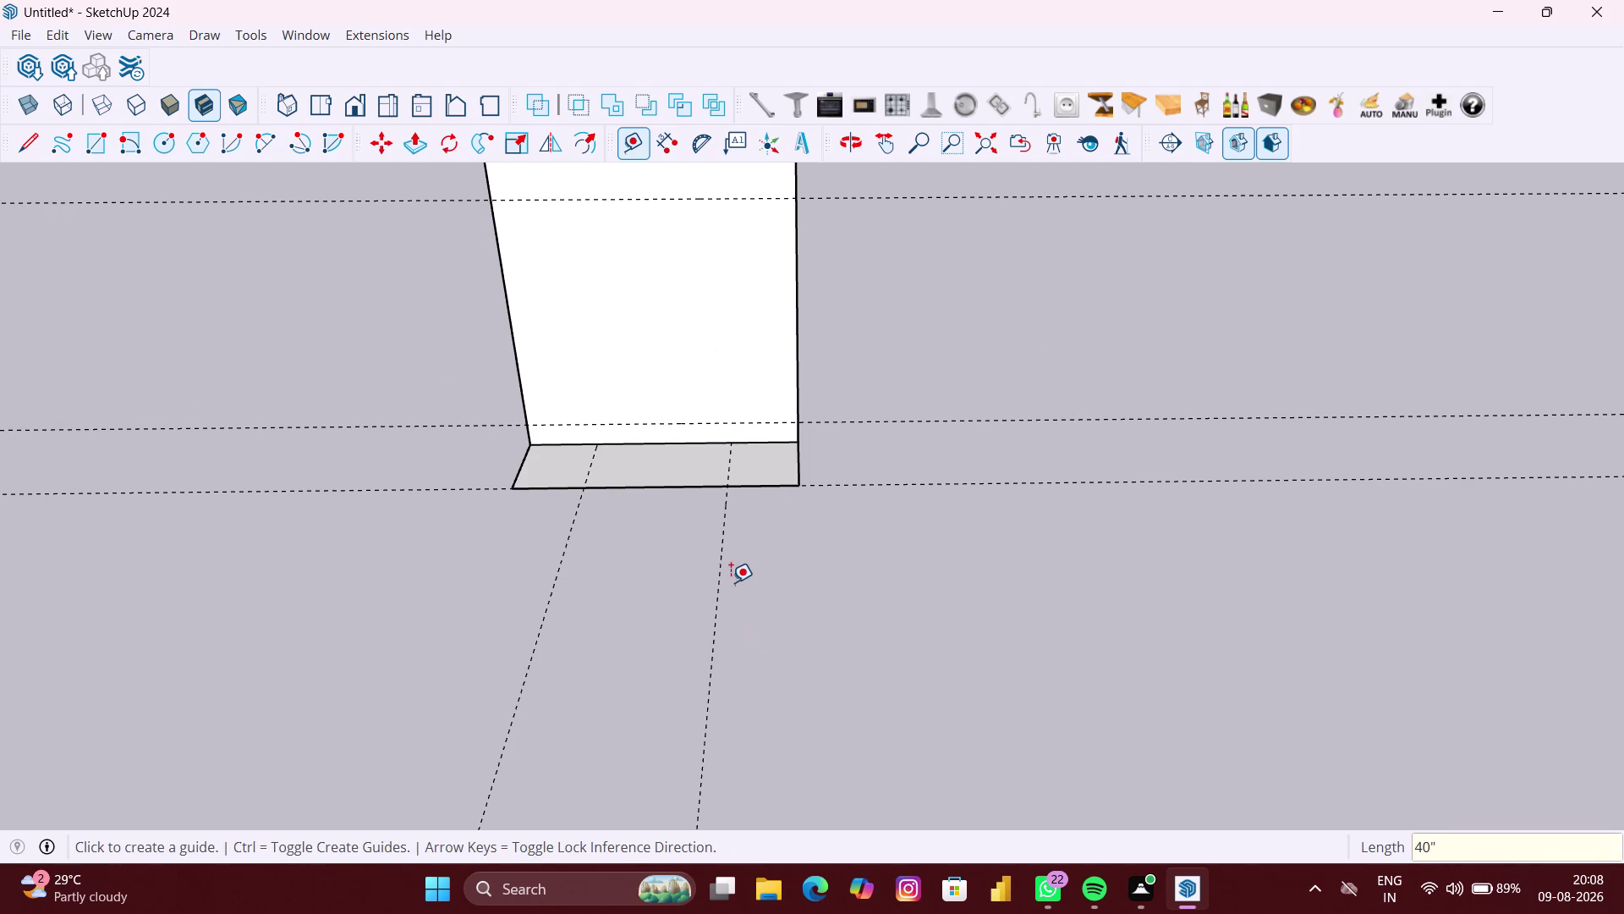
scroll(down, 3)
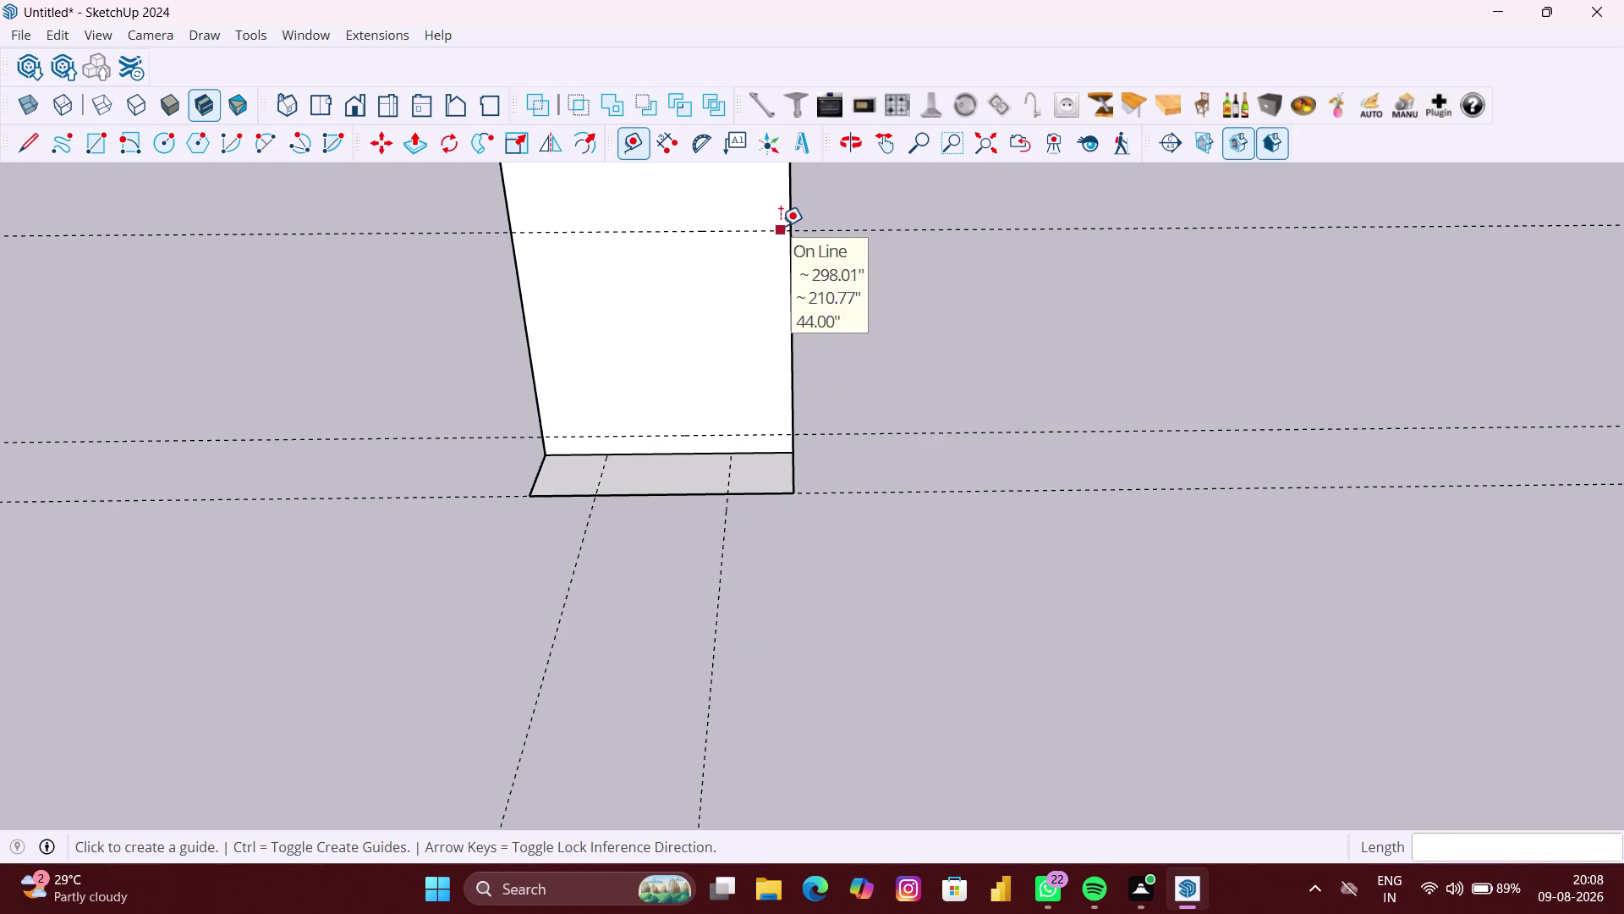
Add a horizontal guide 20 inches below the top guide line.
click(778, 234)
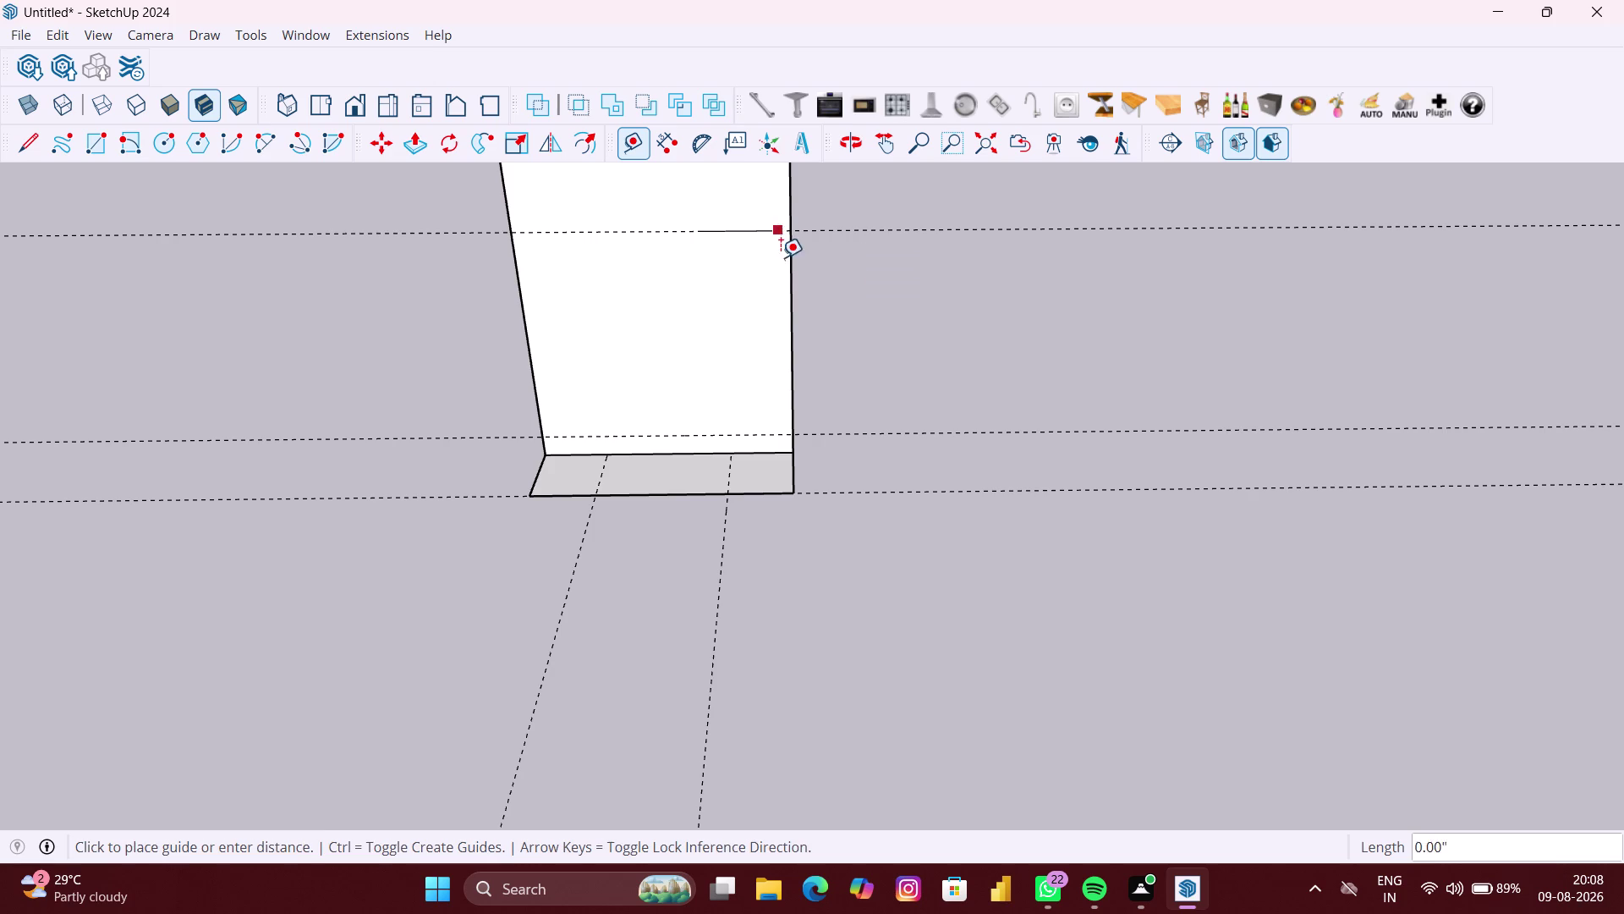
text(20)
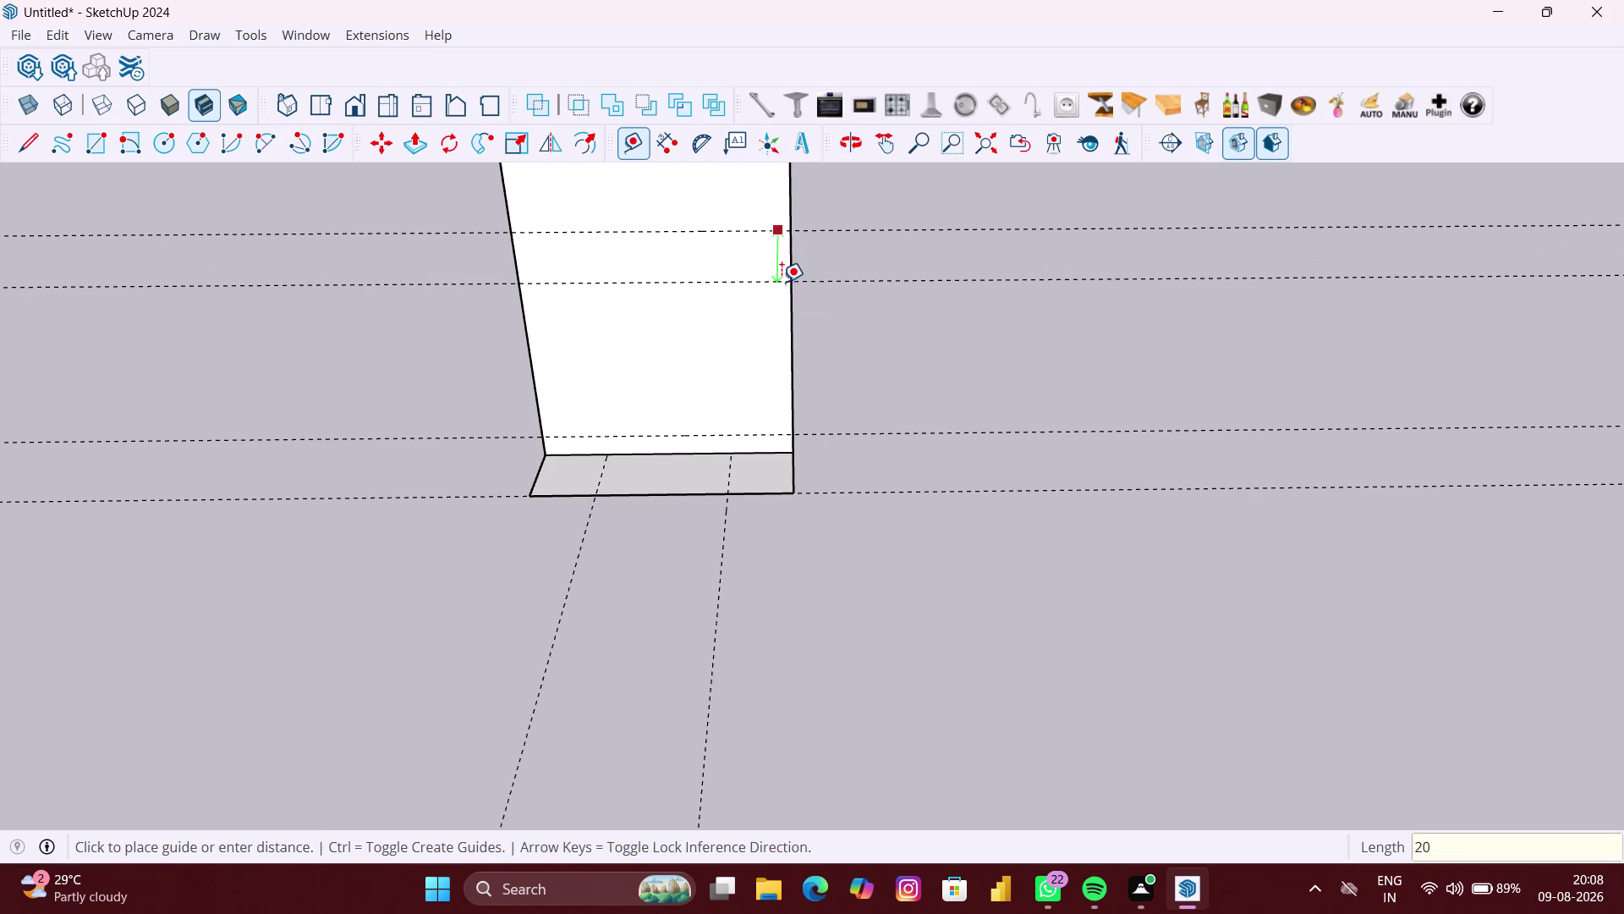
text(")
key(Return)
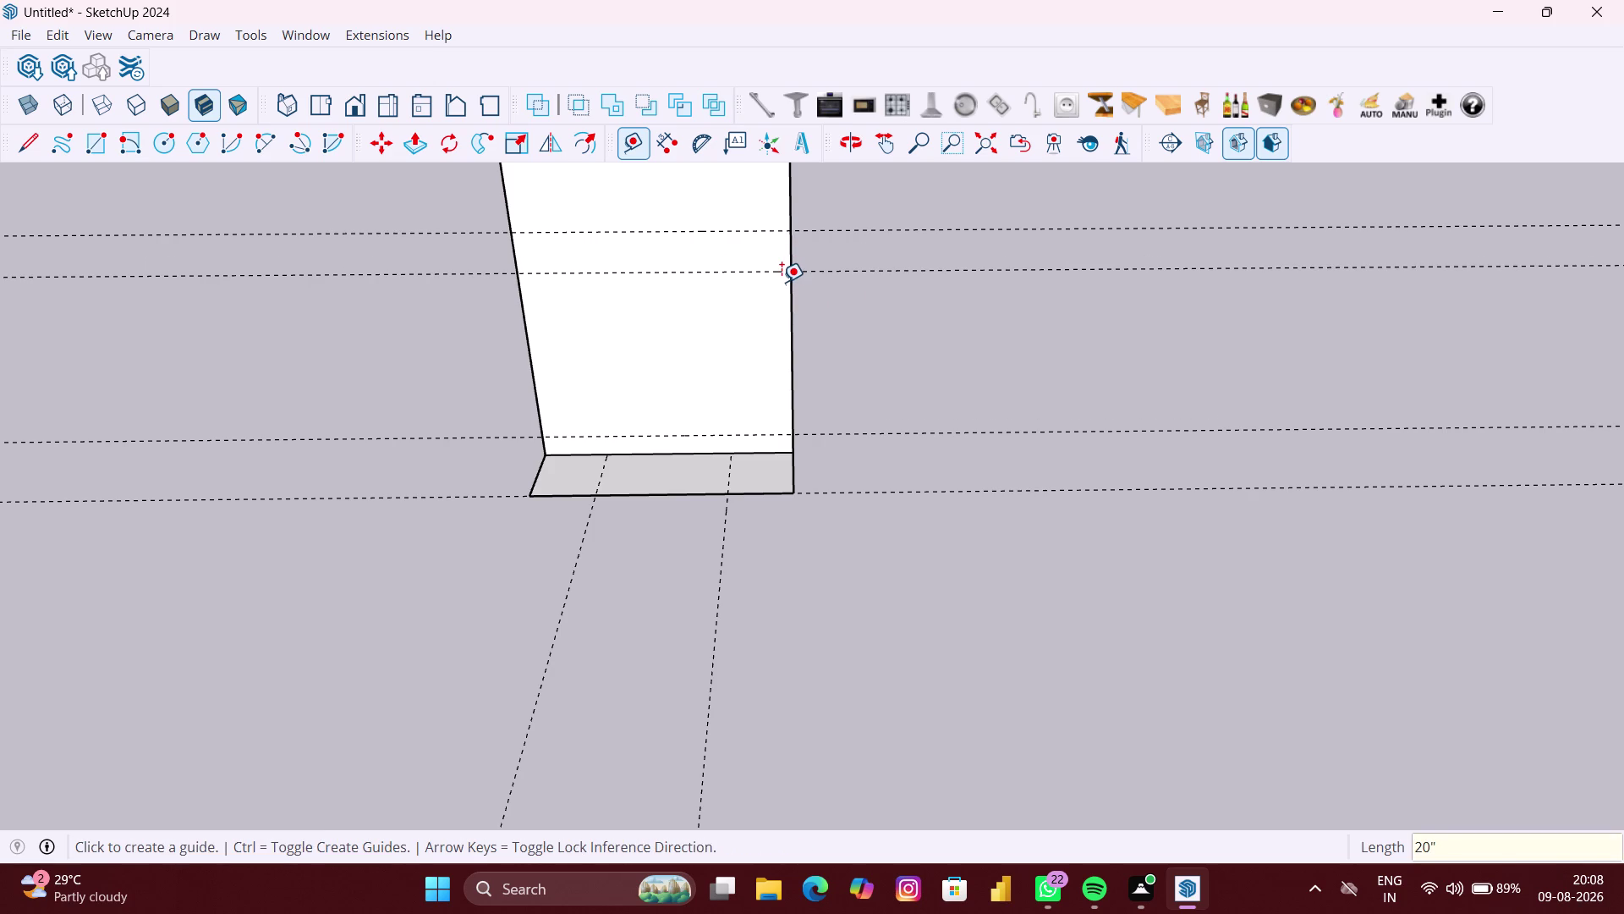
key(ctrl+z)
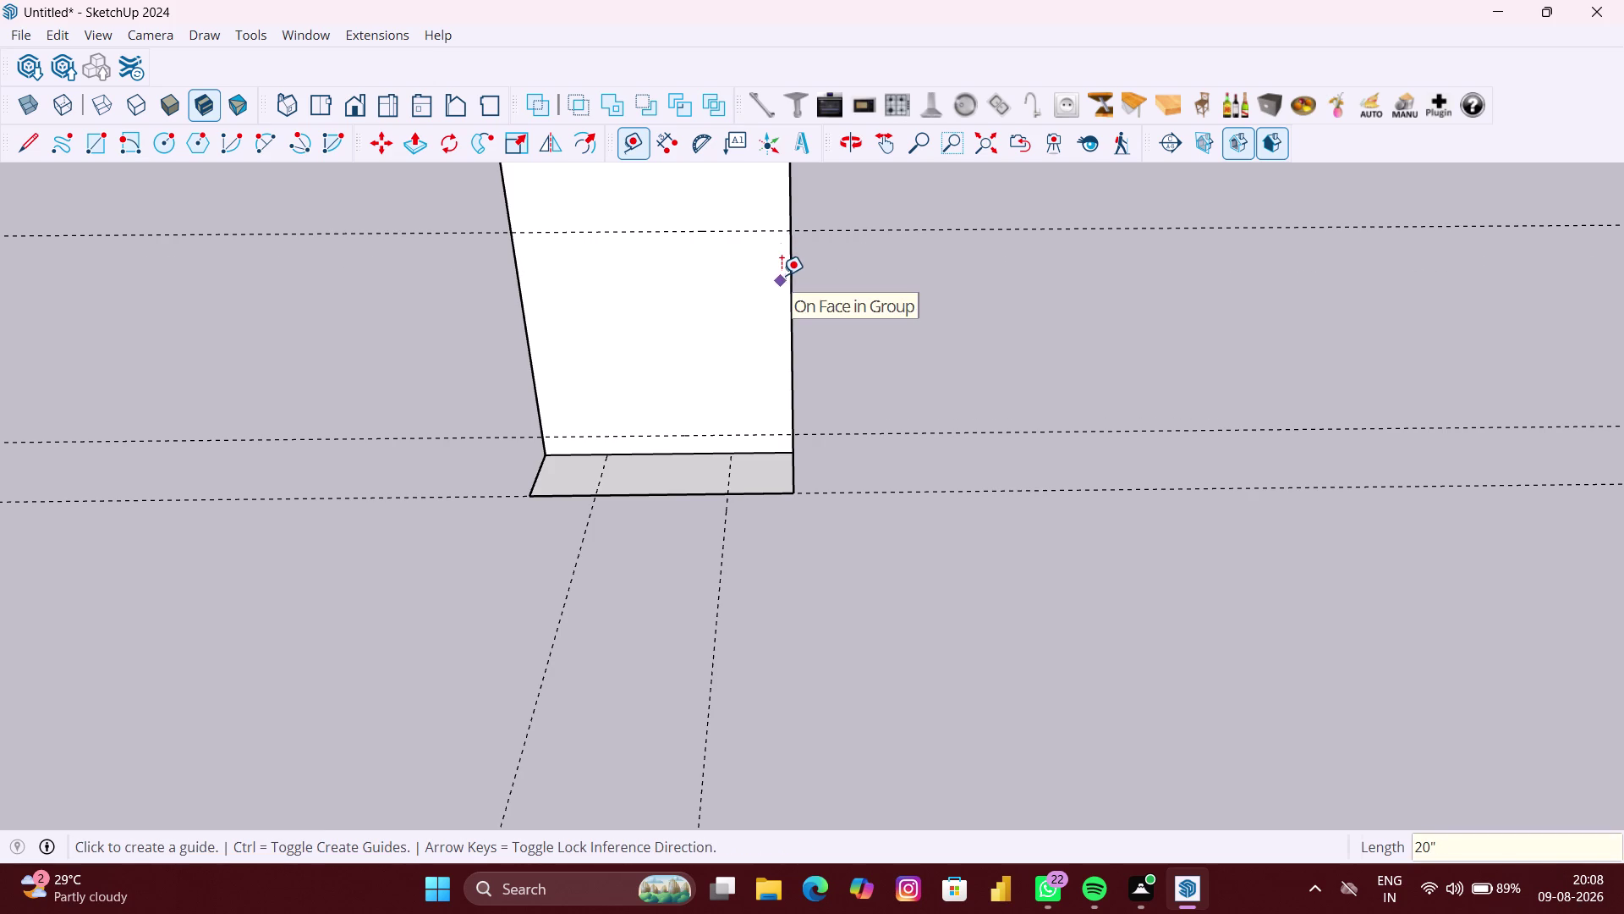
click(777, 231)
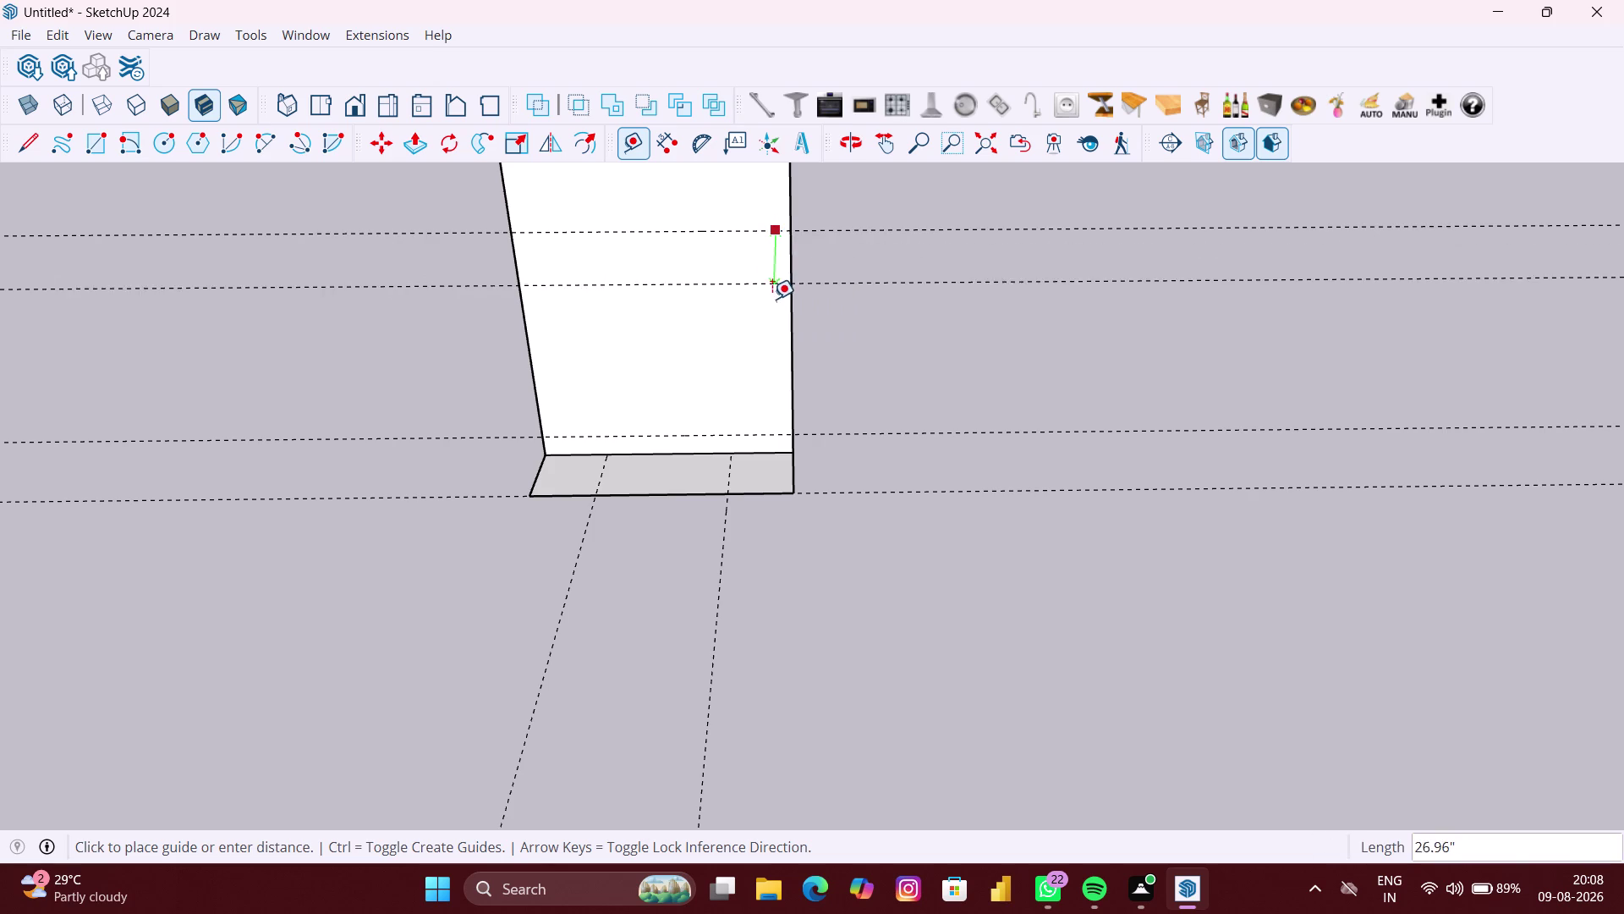
key(Up)
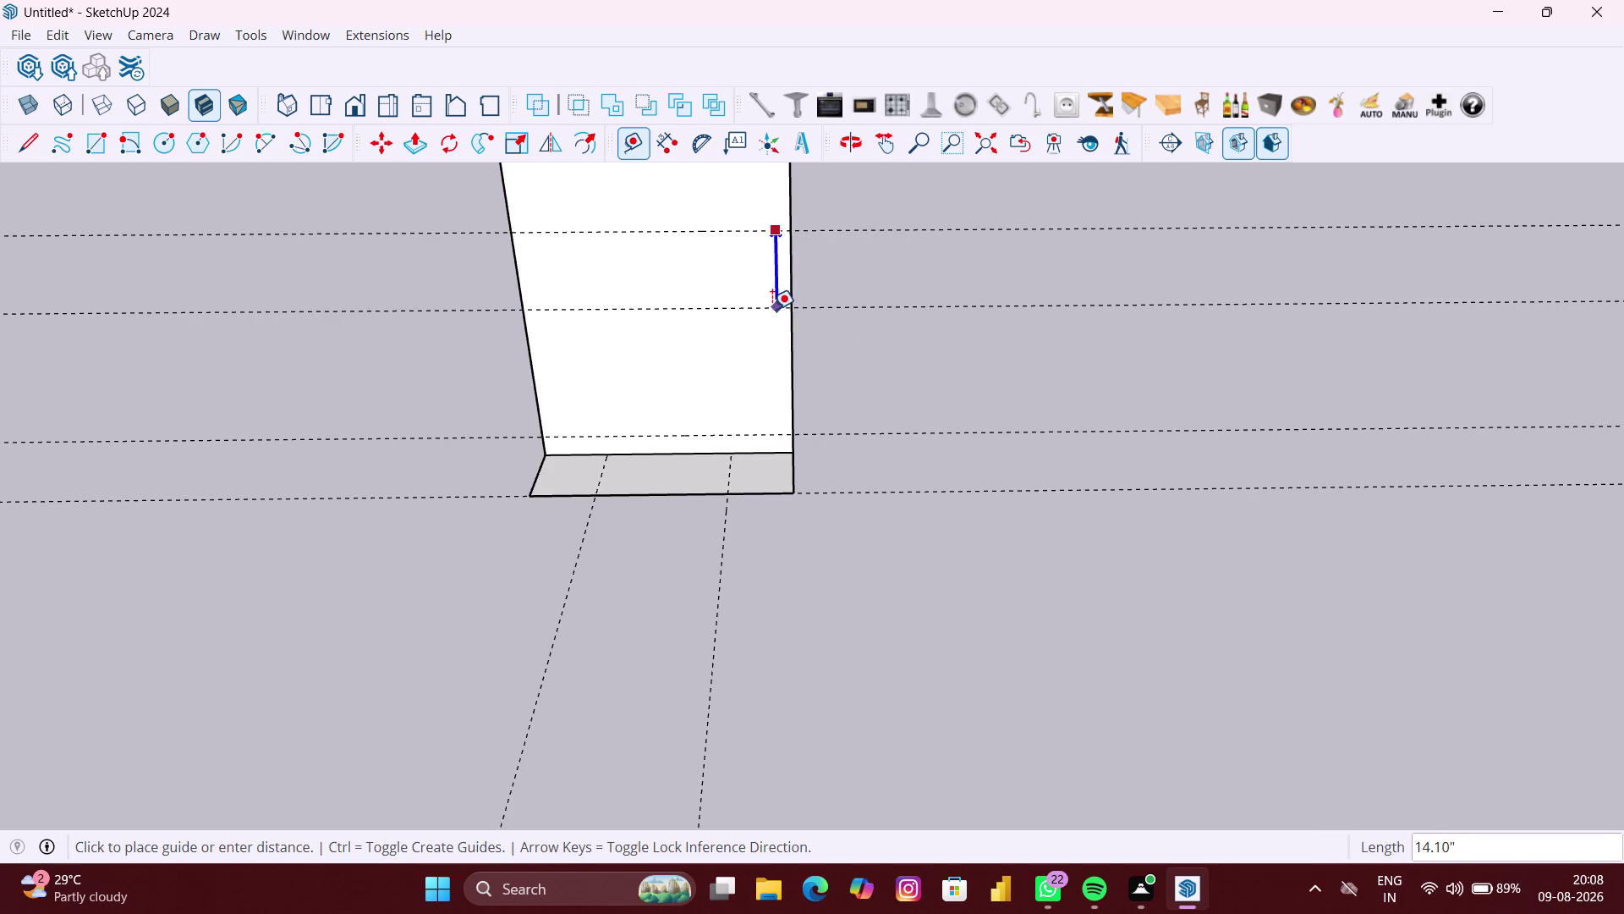
text(20")
key(Return)
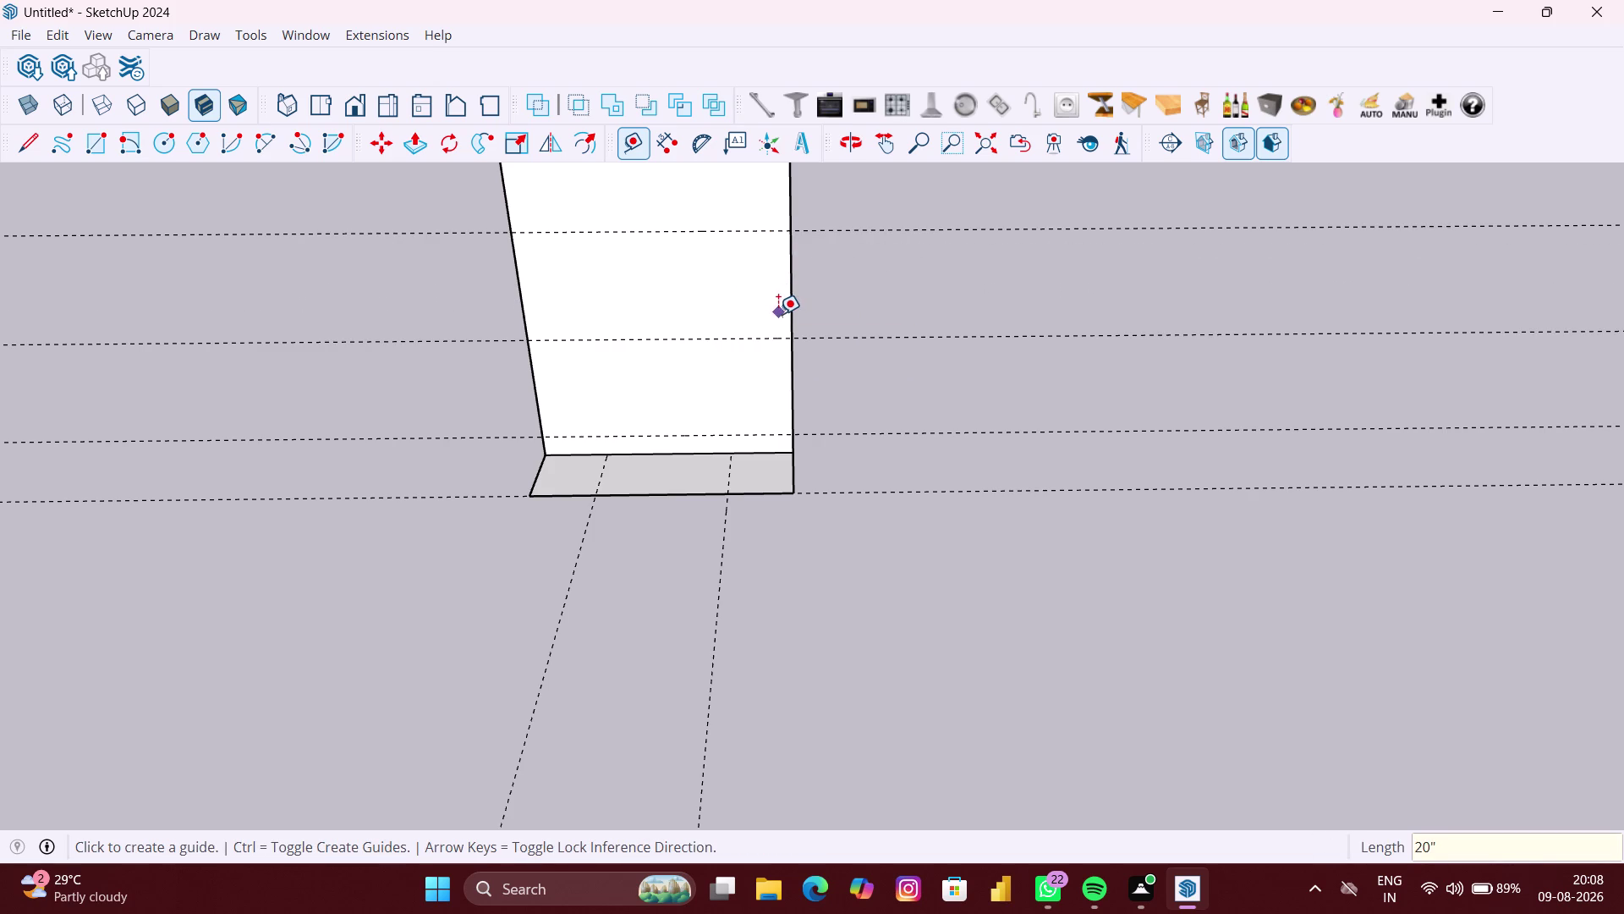
scroll(down, 3)
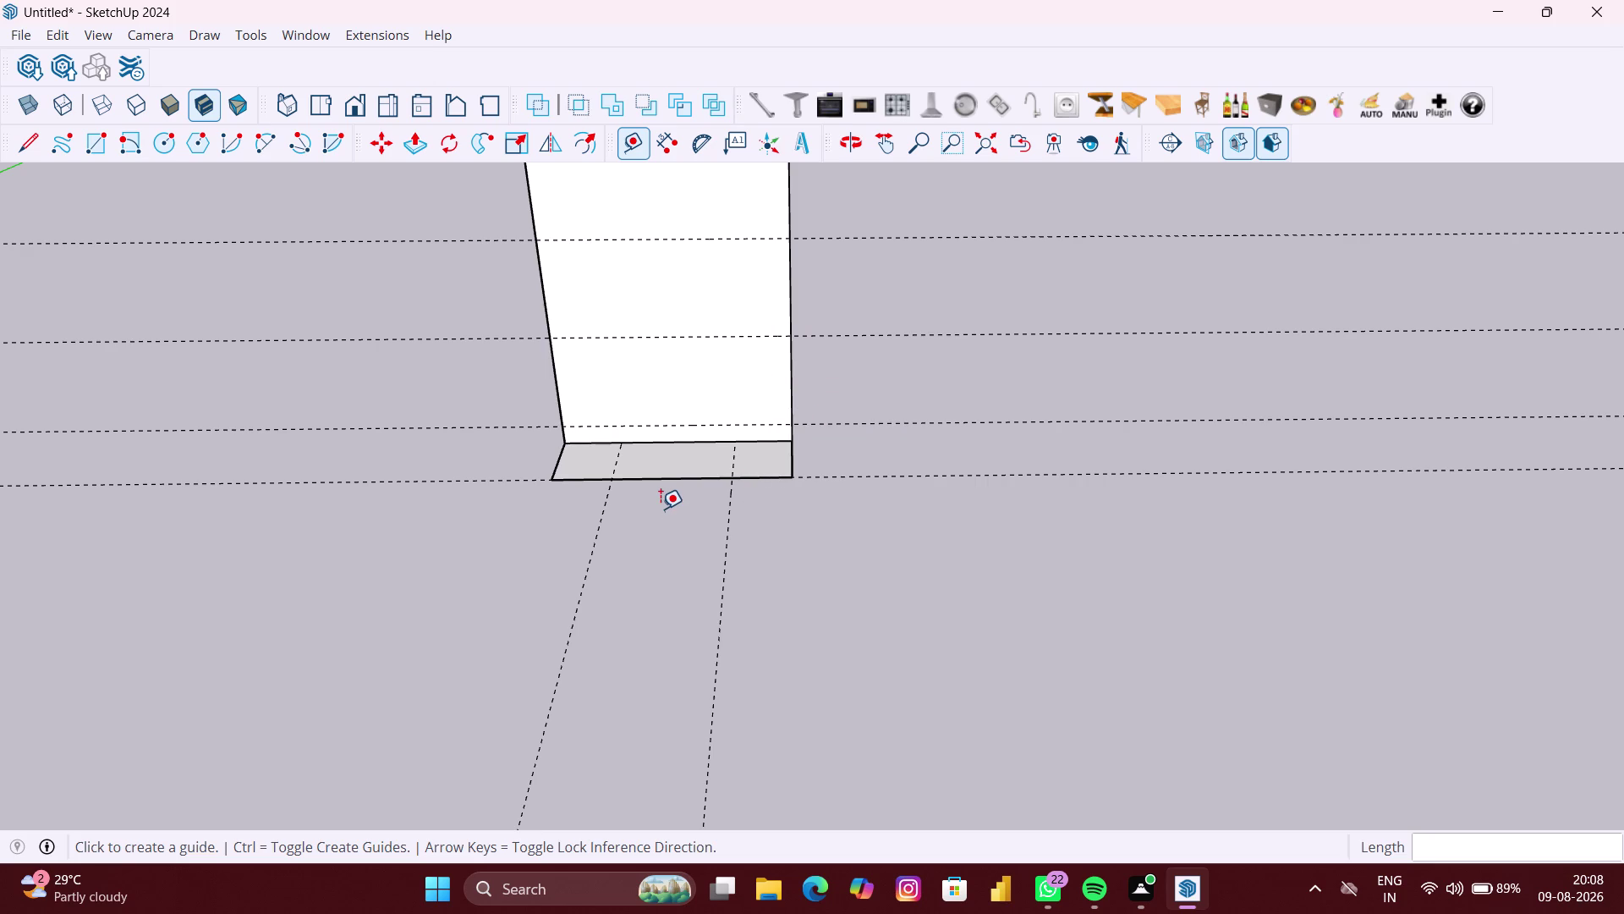
right_click(822, 541)
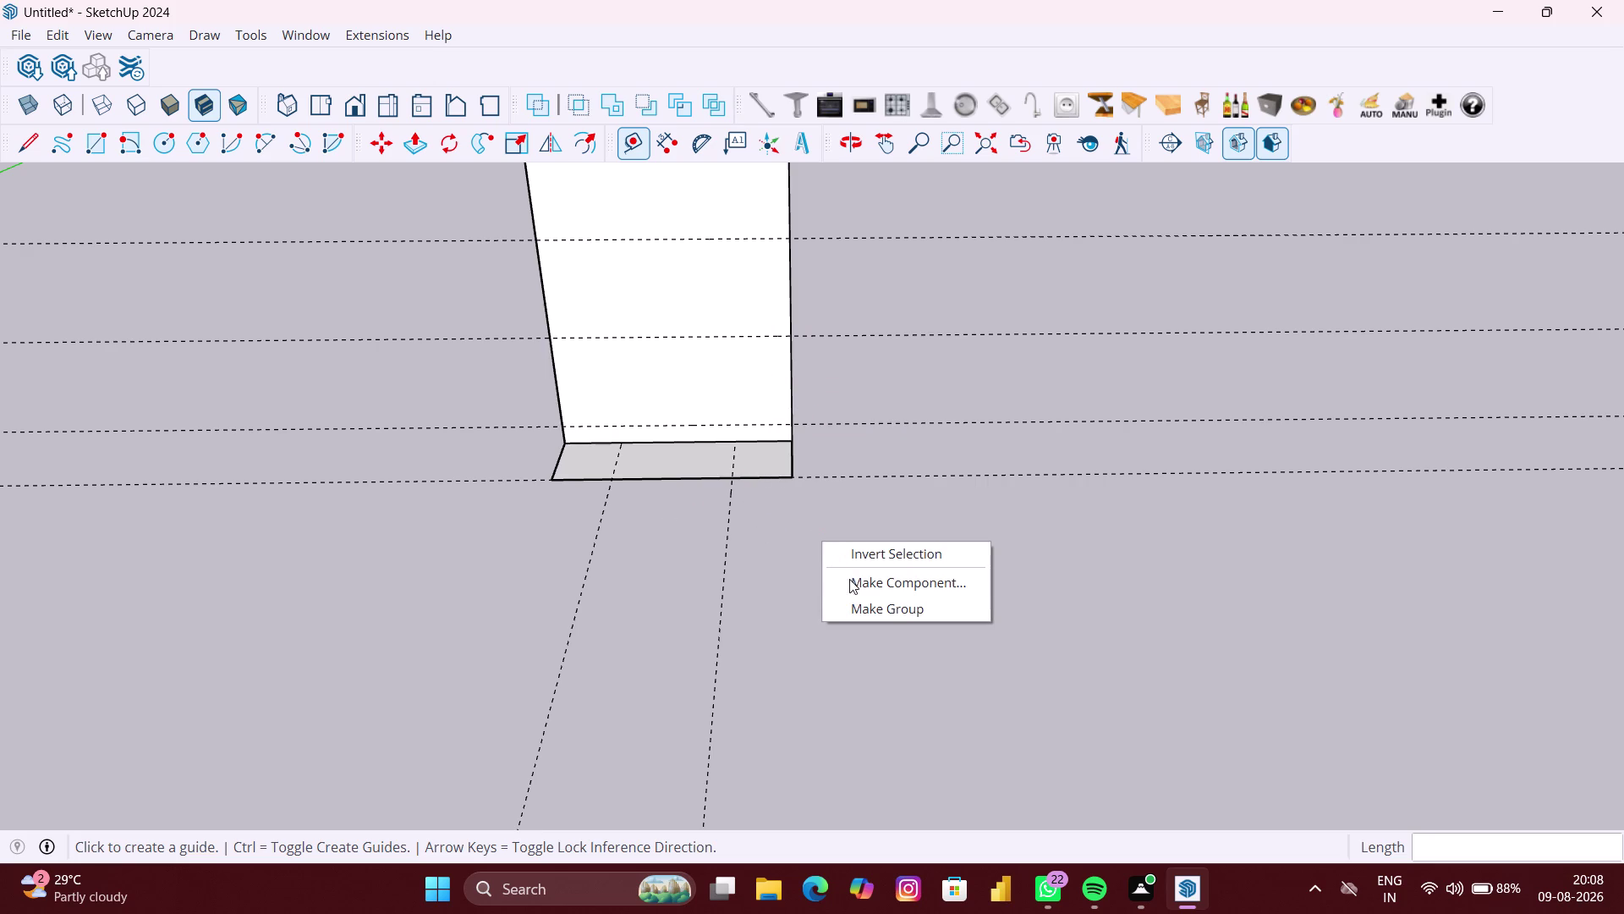
Make a group and draw a 48 by 4 inch rectangle at the wall's lower left corner.
click(854, 598)
key(r)
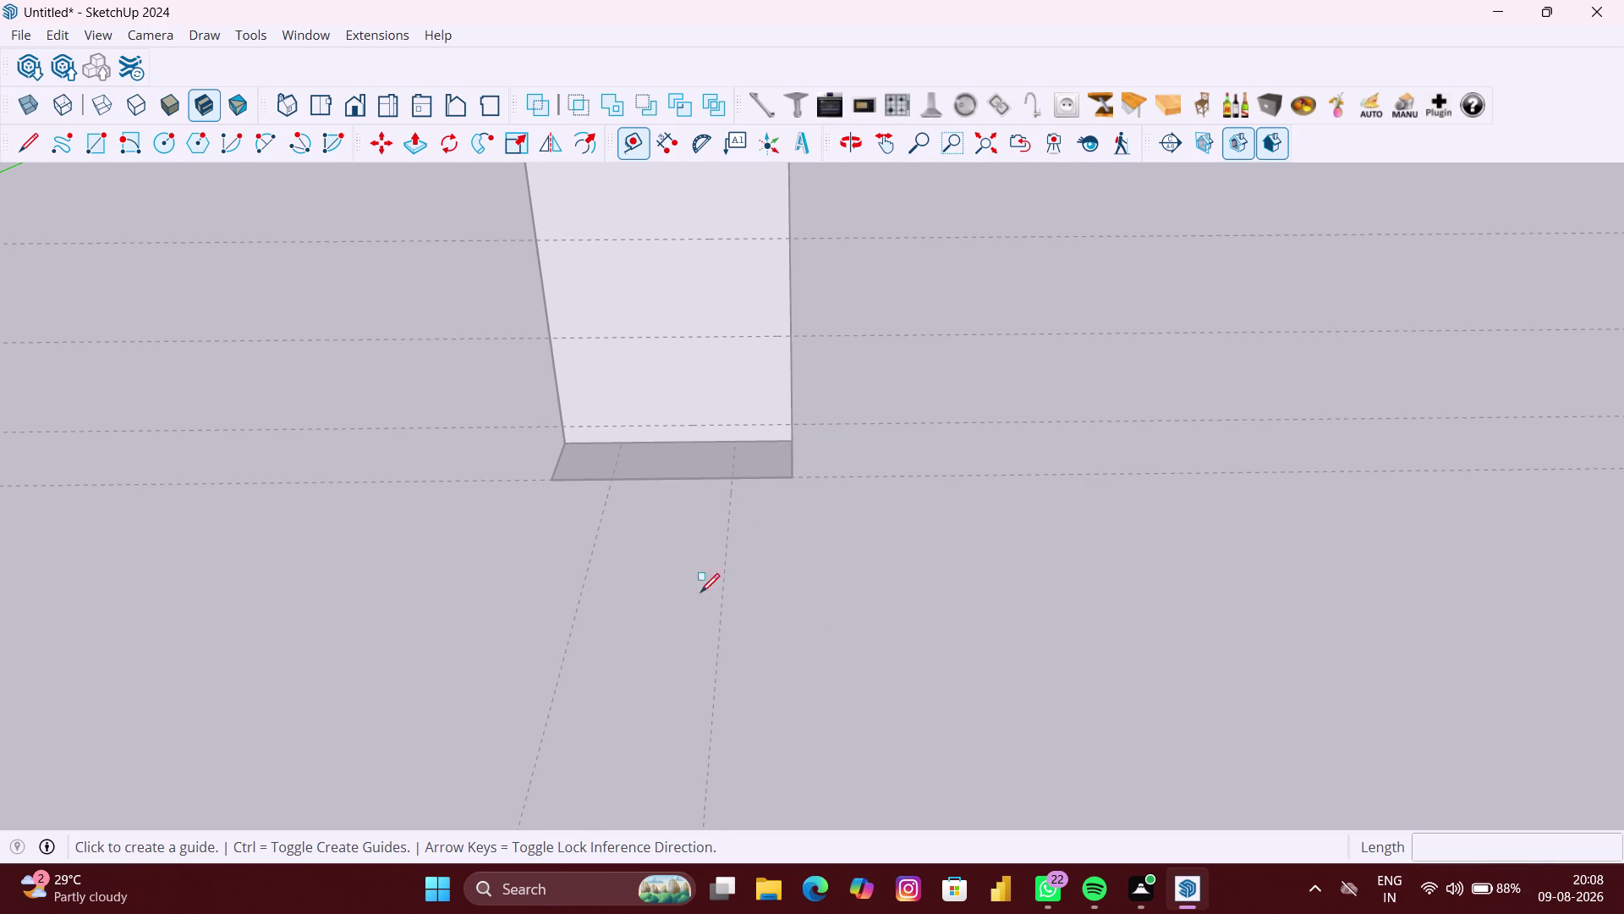
scroll(up, 3)
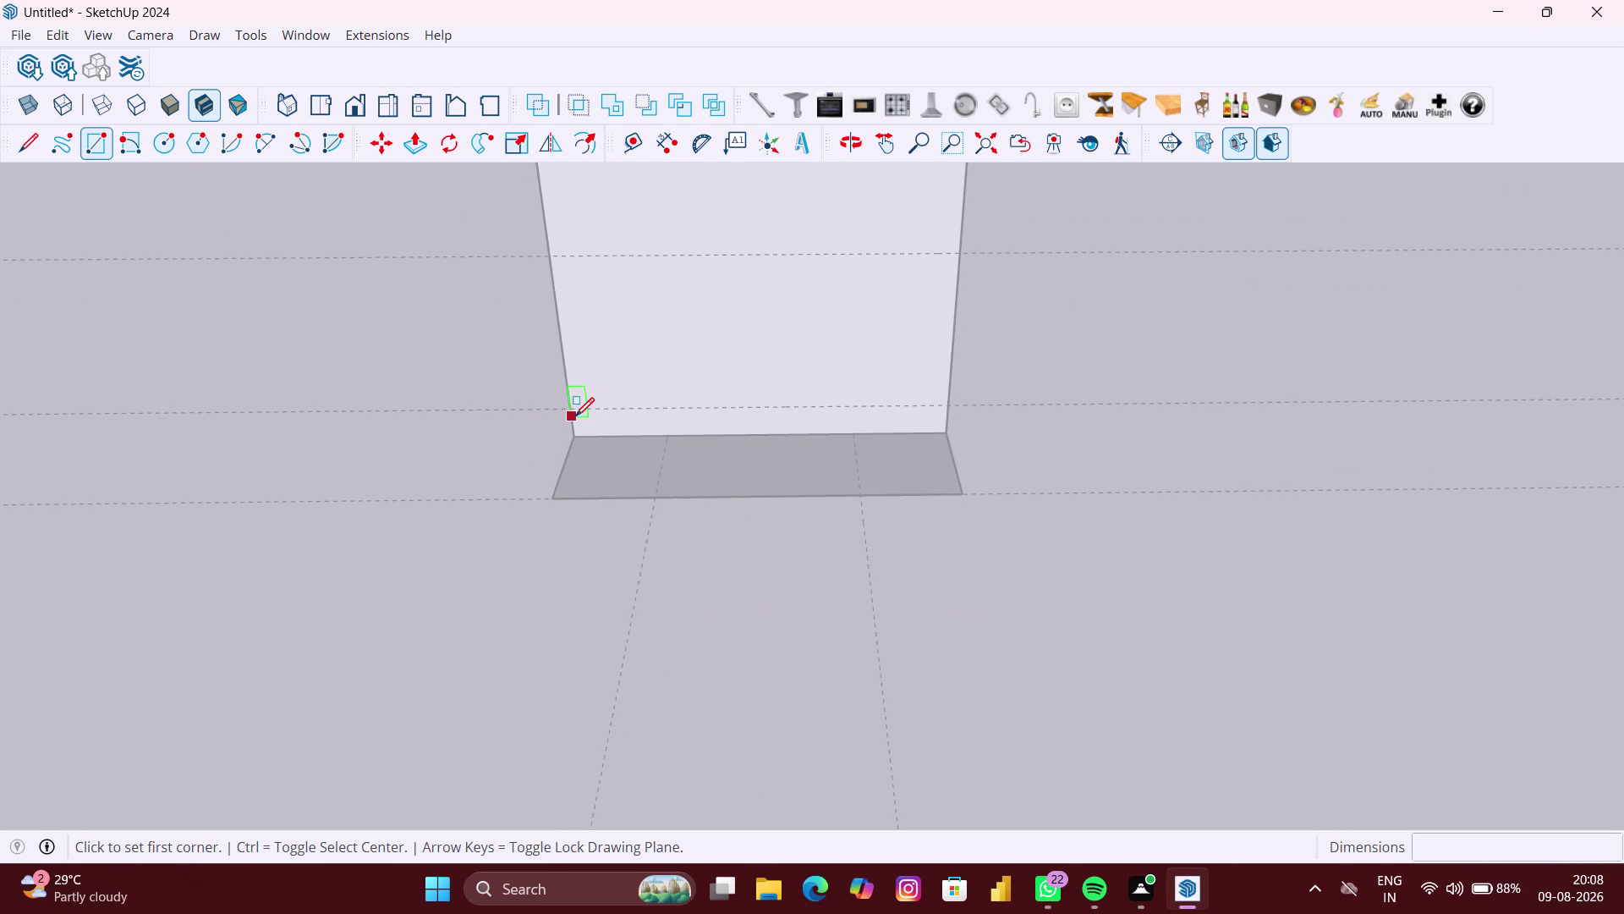
click(573, 412)
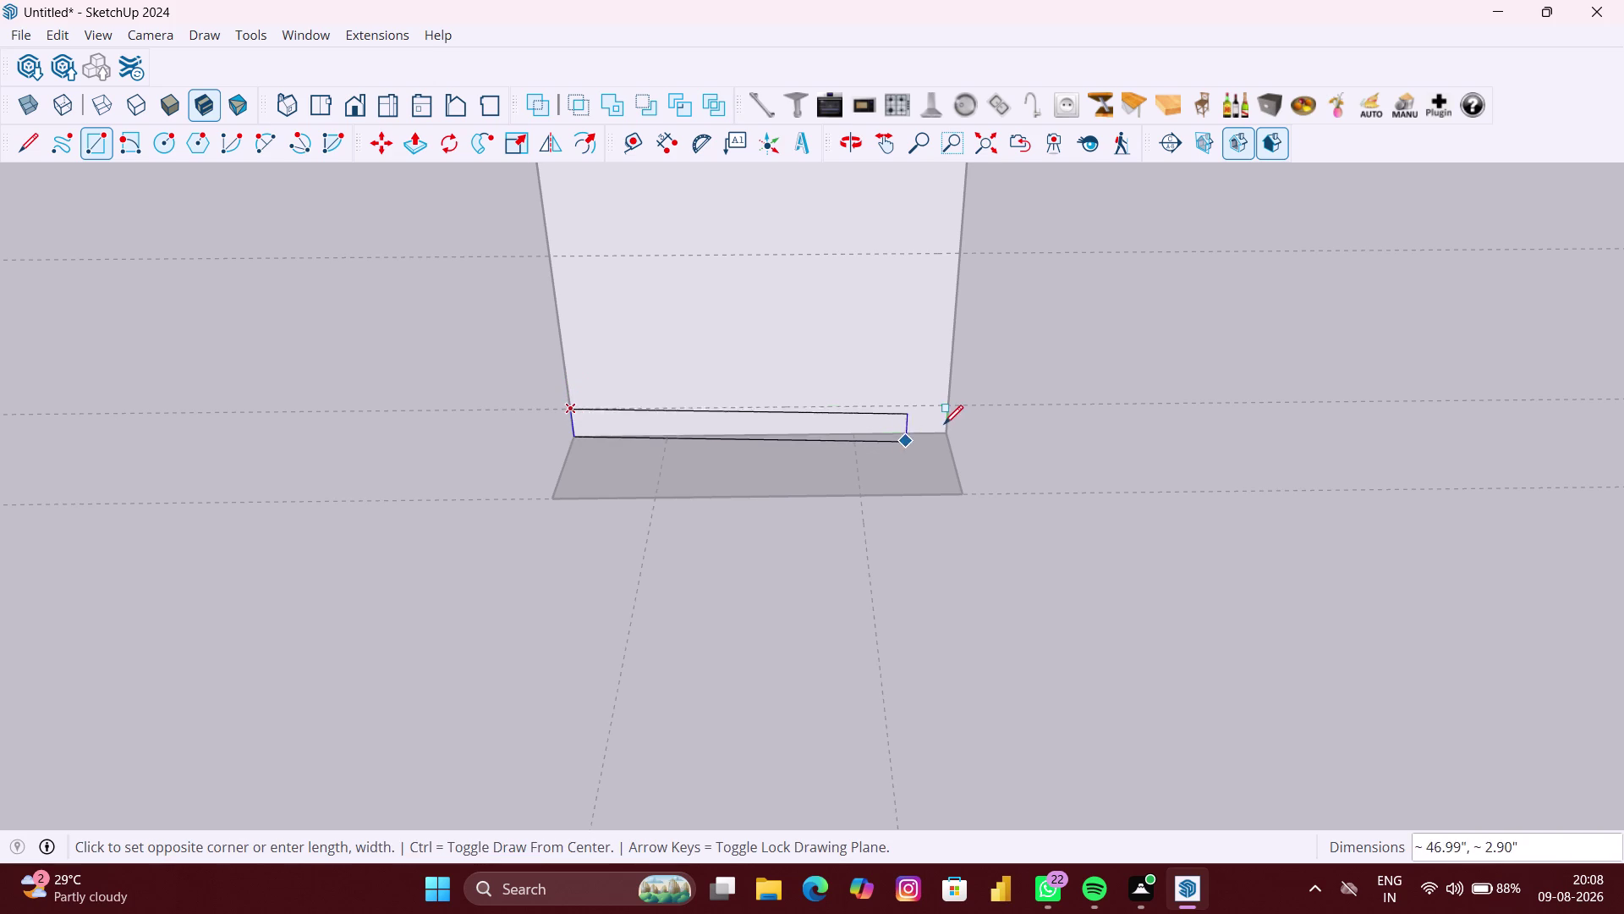
click(943, 431)
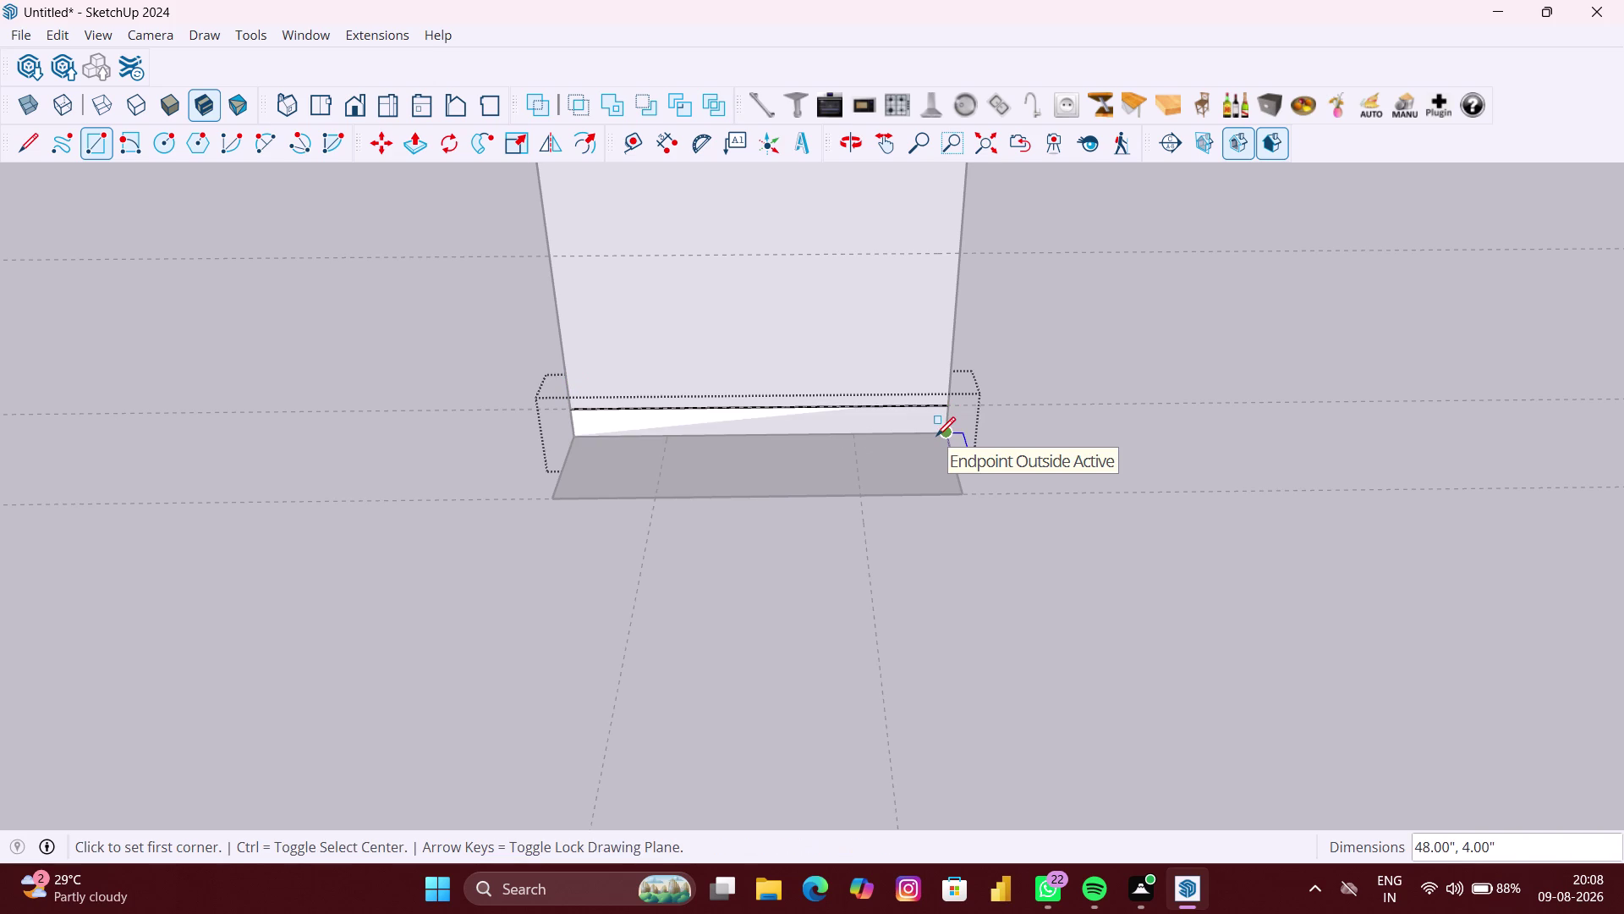
Push/pull the rectangle 380 mm out from the wall to form the base block.
key(p)
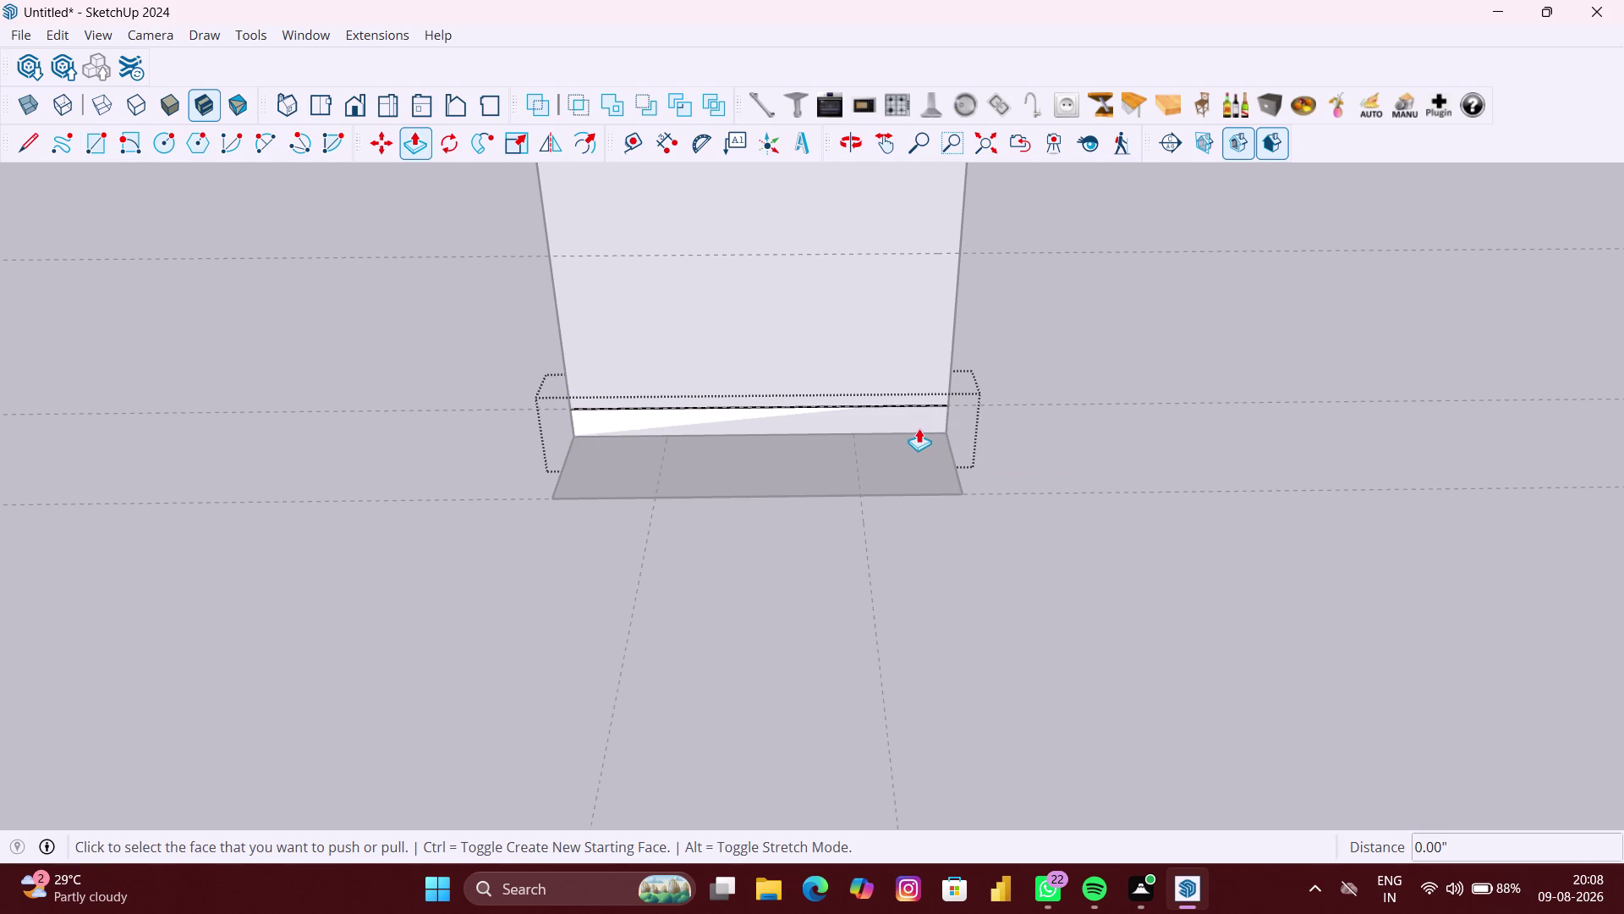
scroll(up, 3)
click(908, 413)
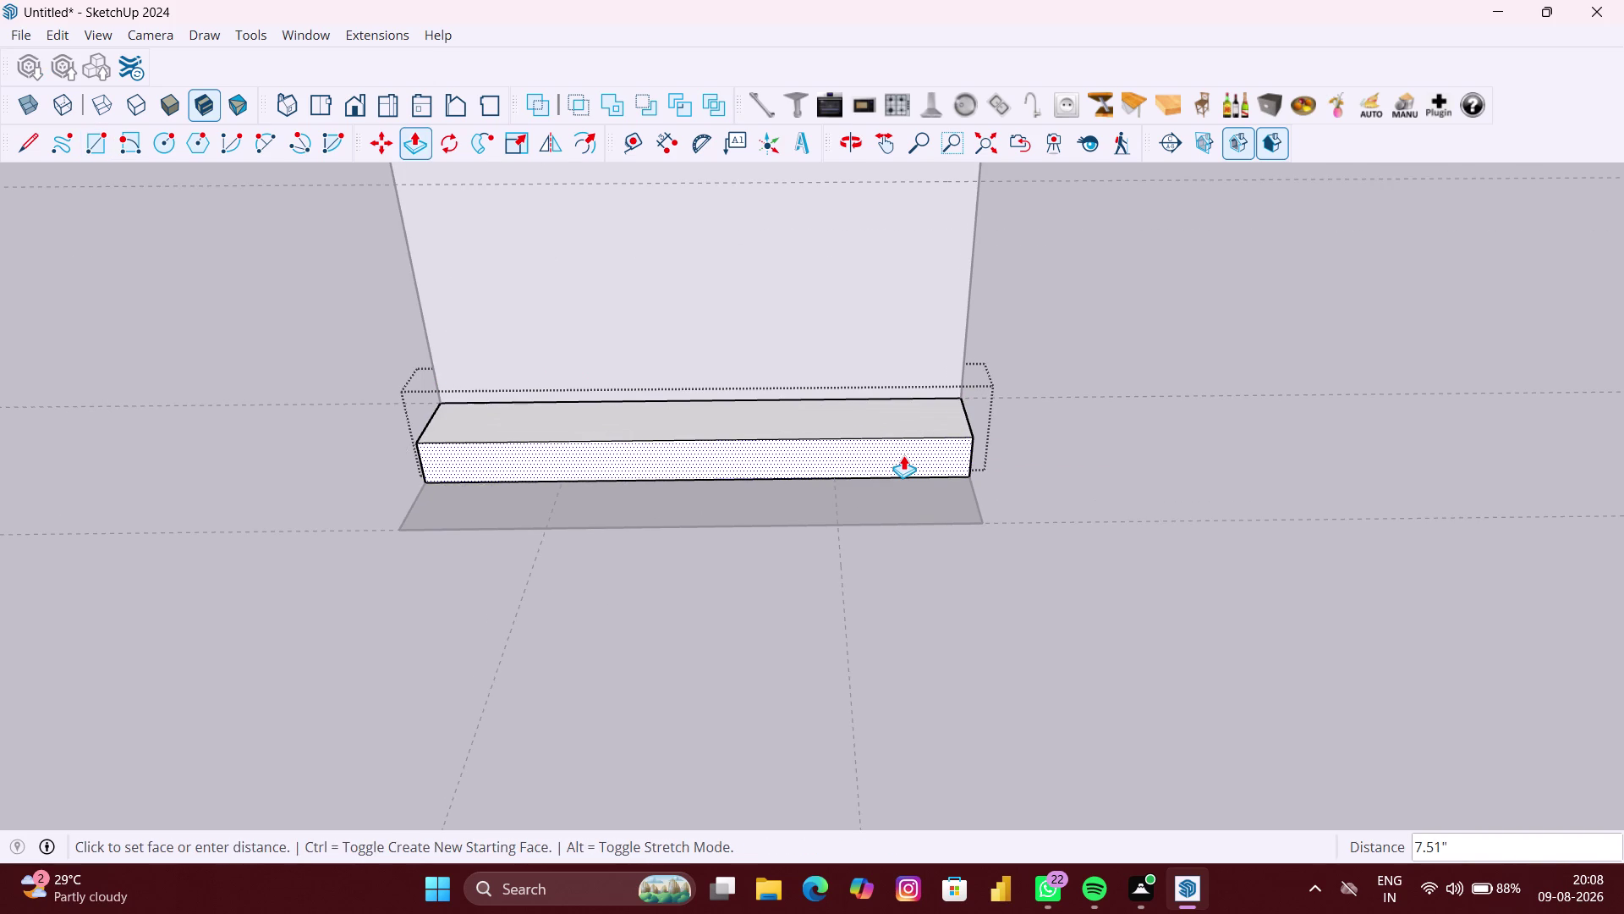
text(380)
text(MM)
key(Return)
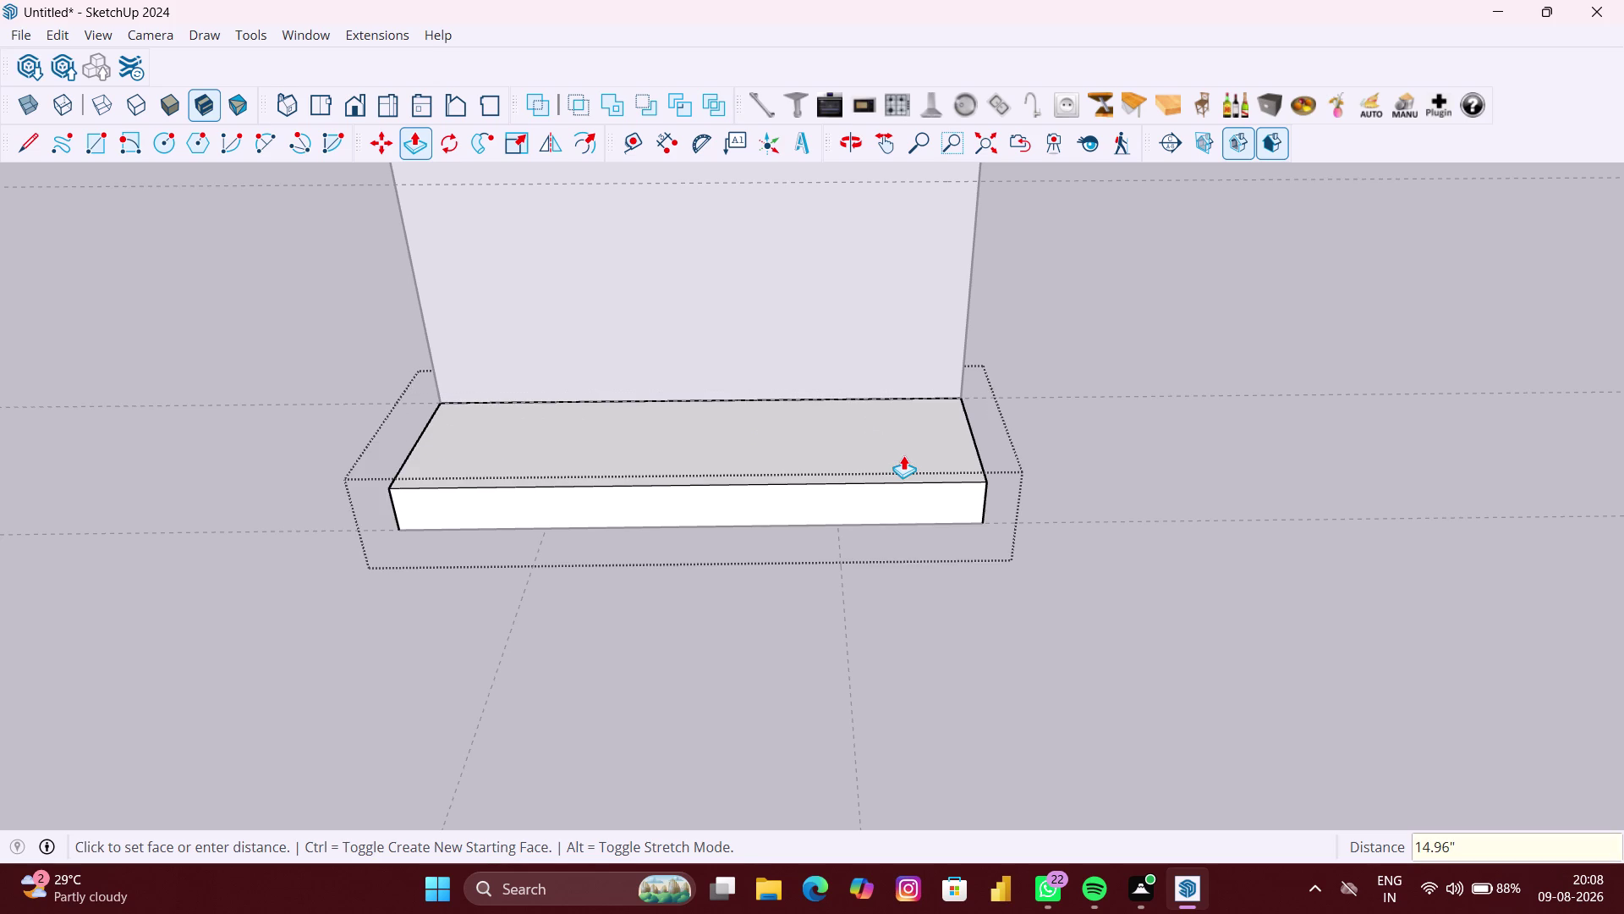
scroll(down, 3)
scroll(down, 3)
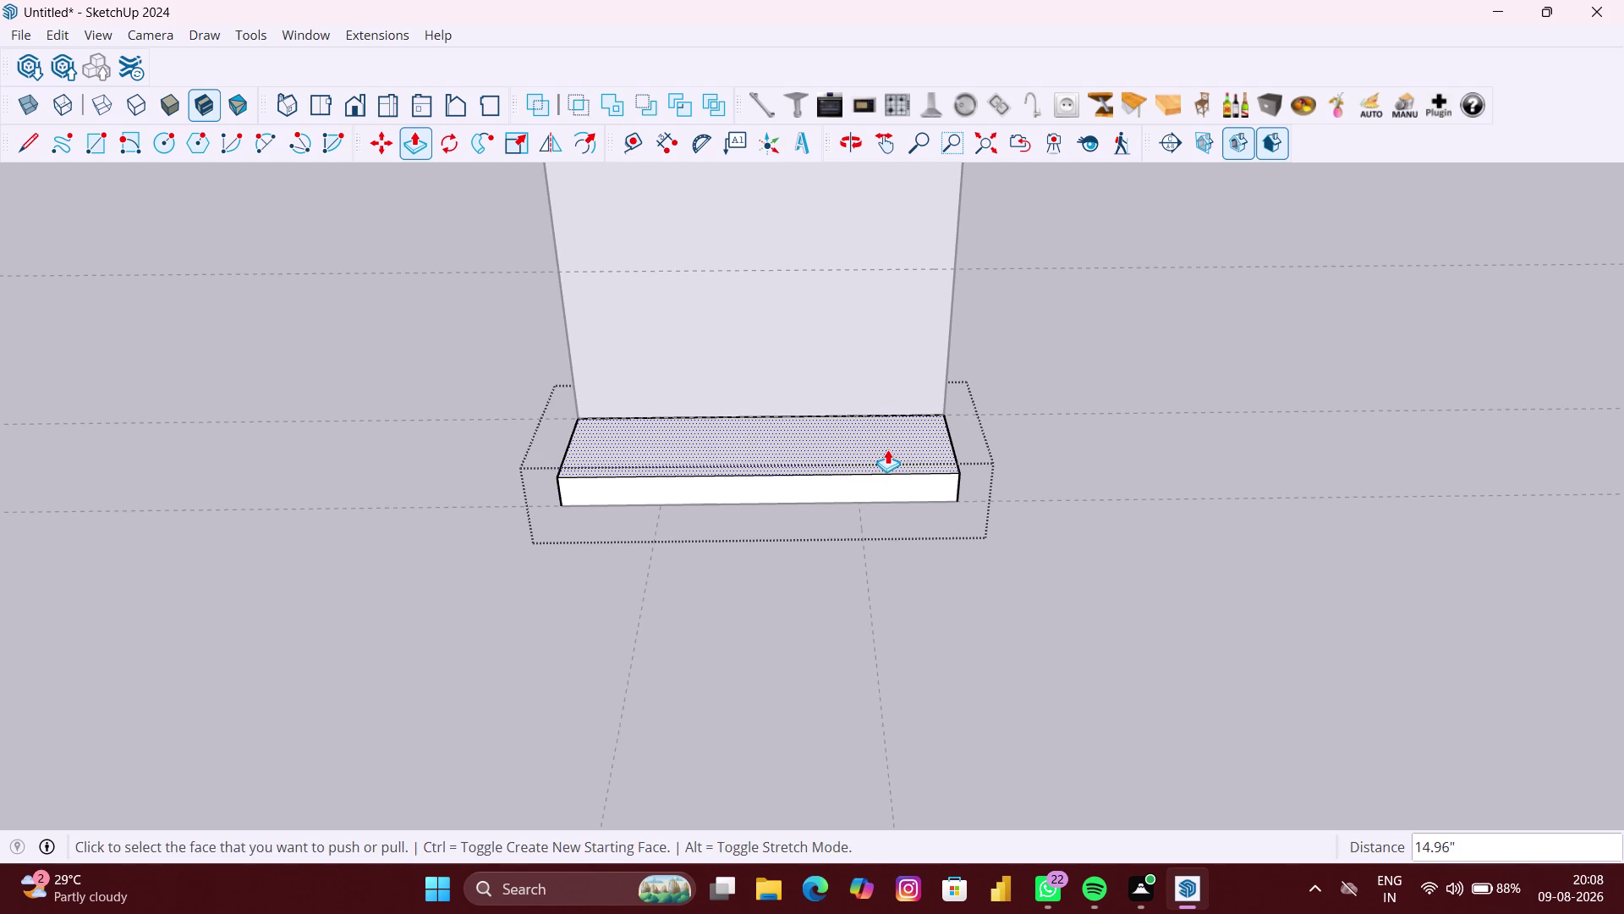
scroll(down, 3)
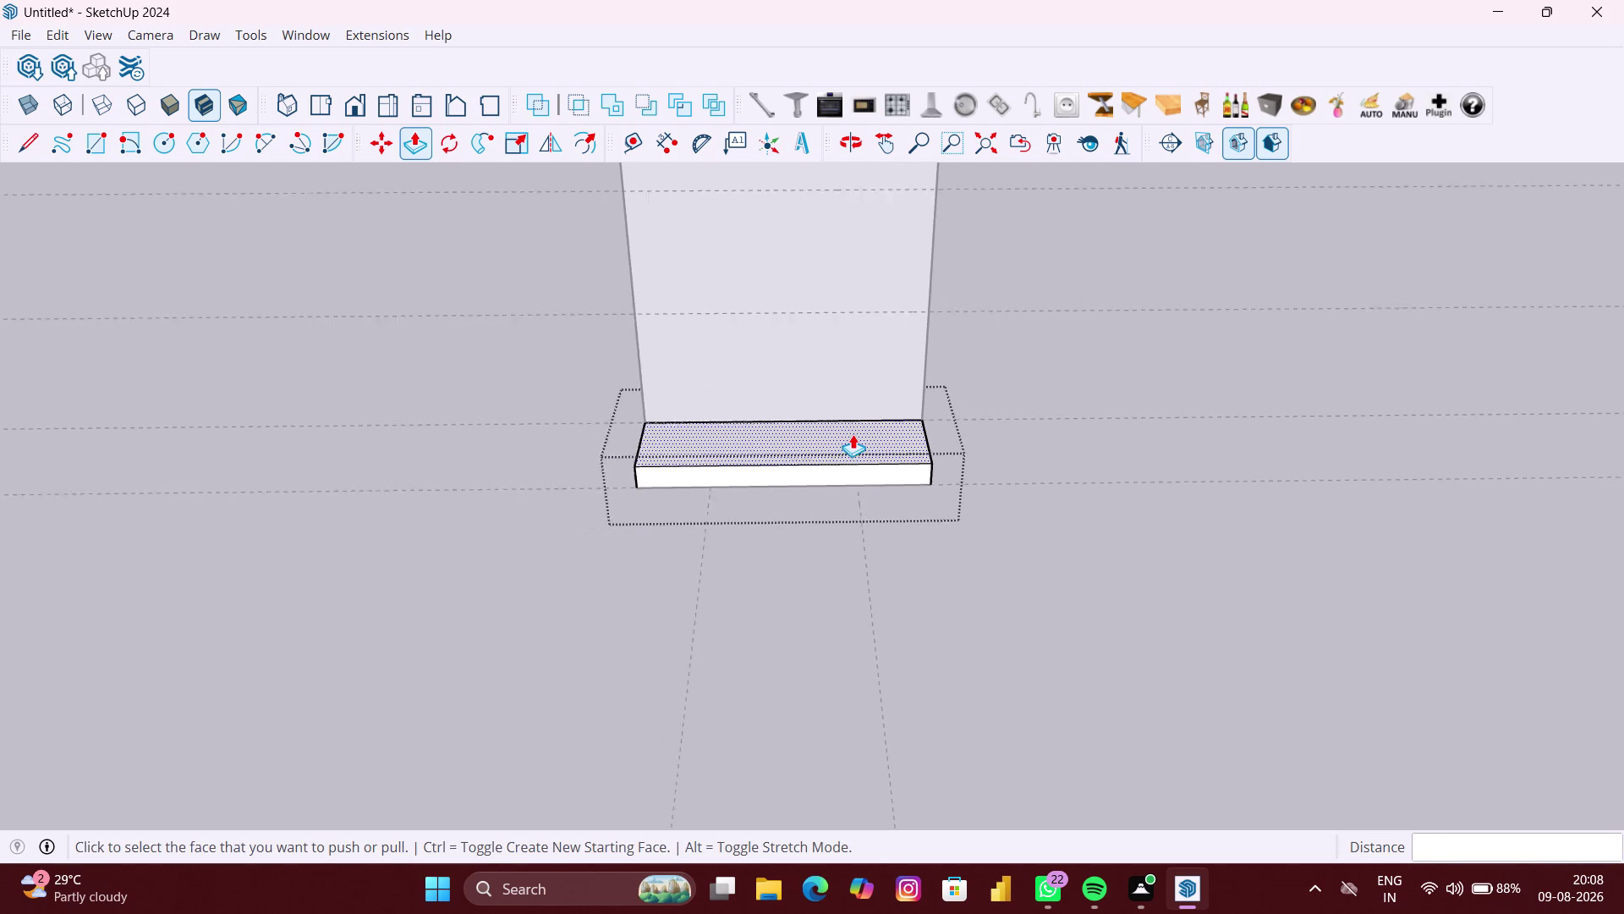
scroll(down, 3)
key(space)
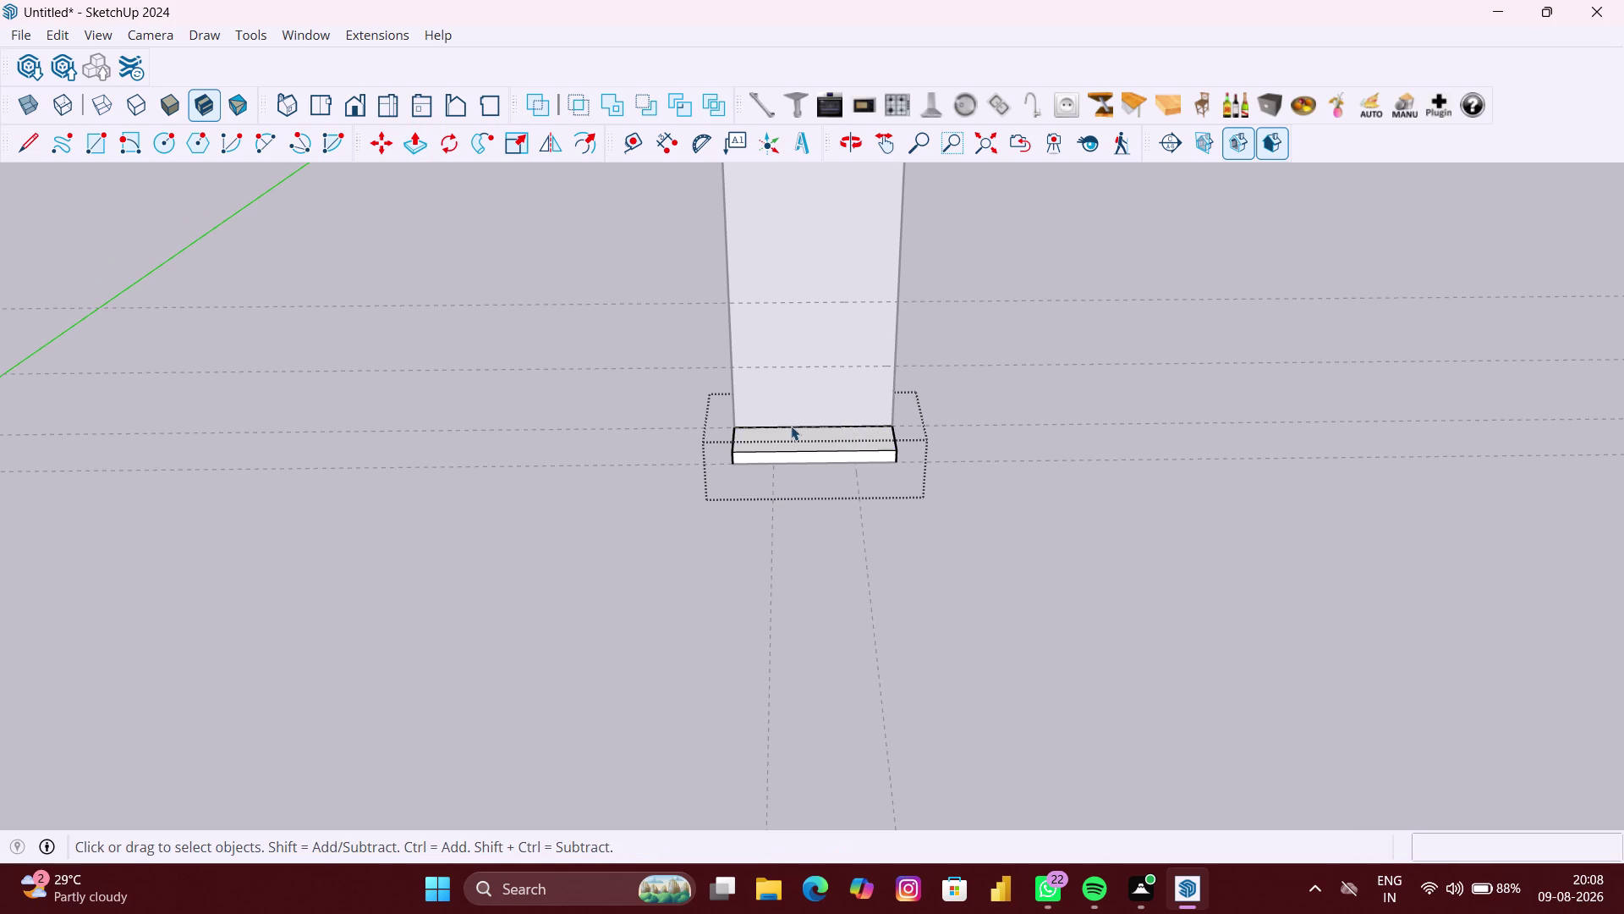
scroll(up, 3)
Exit the base block group and add a vertical guide 12 inches in from the left edge.
scroll(up, 3)
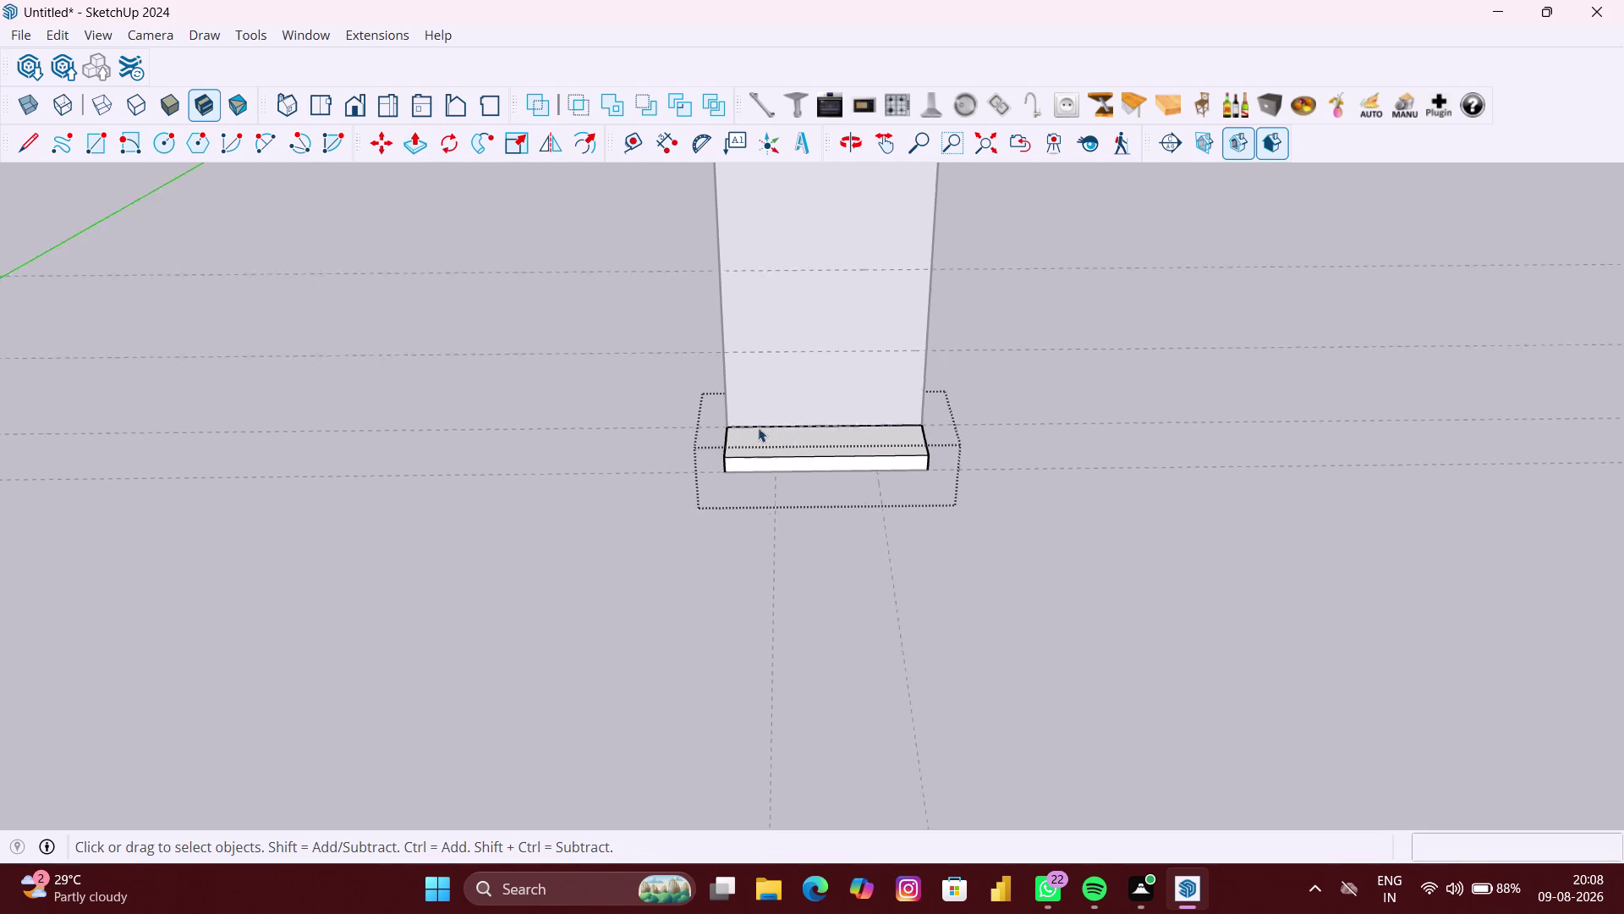
click(689, 335)
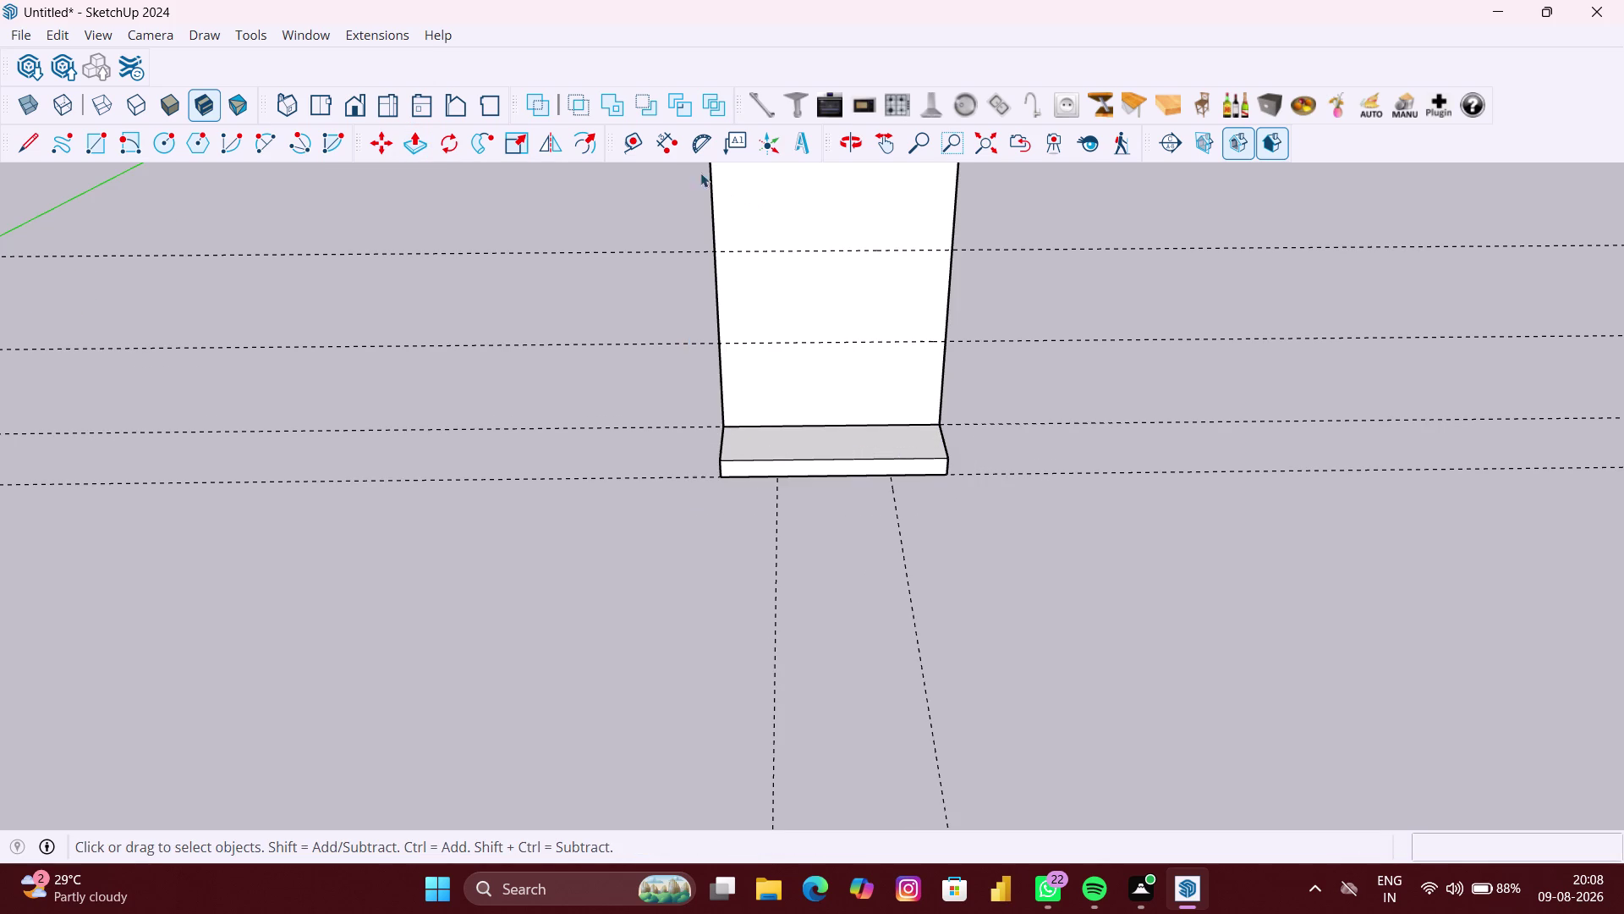
click(635, 153)
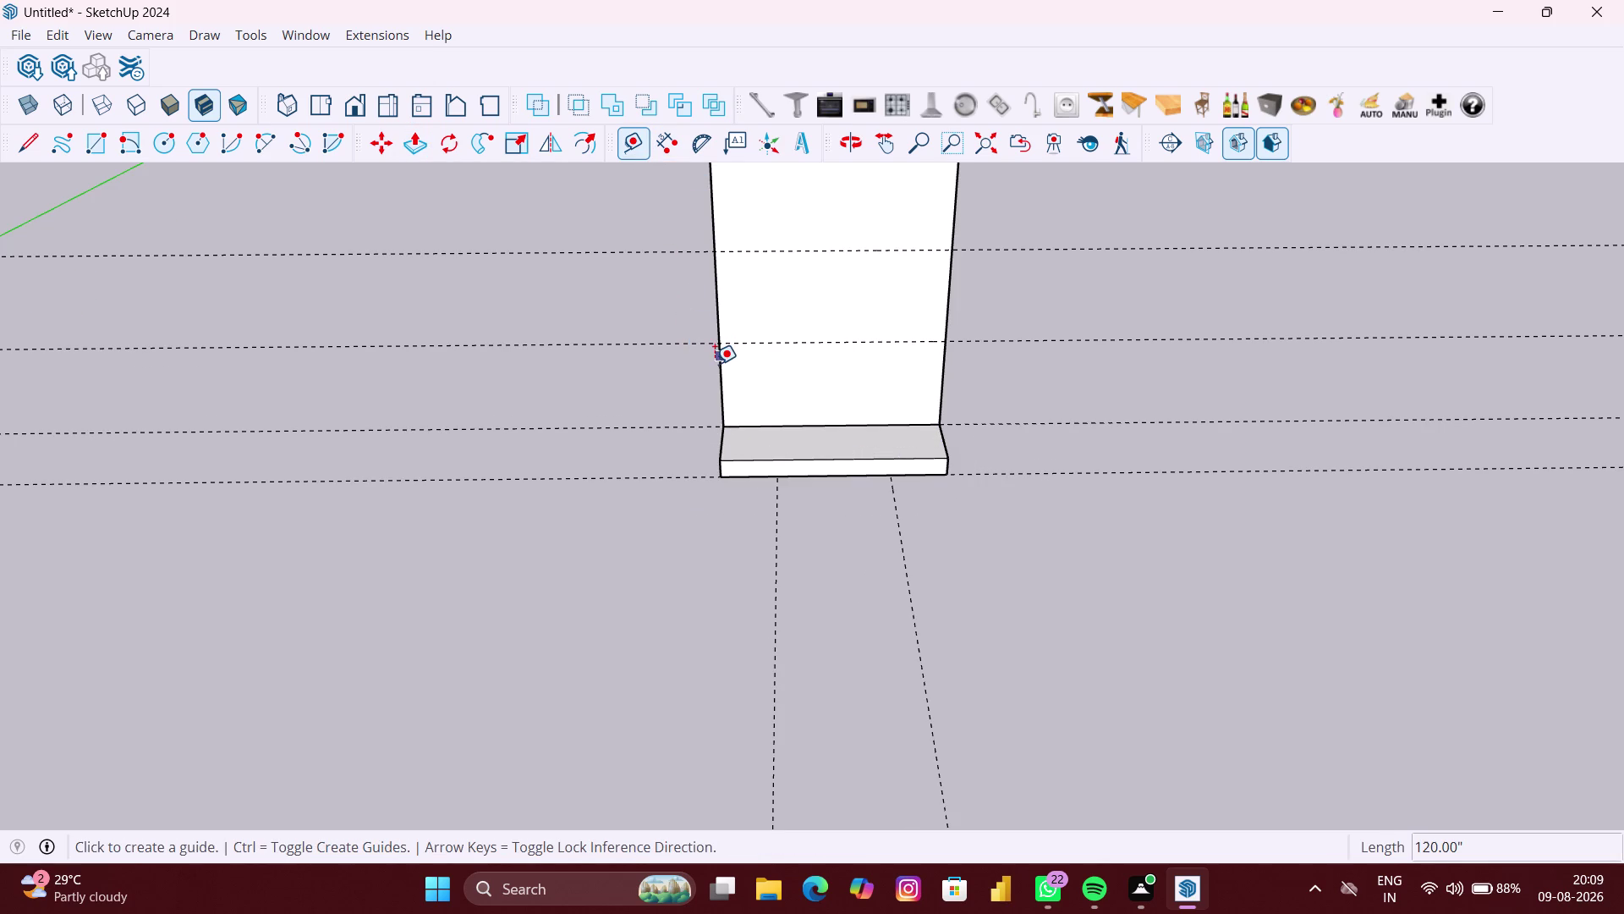
click(715, 366)
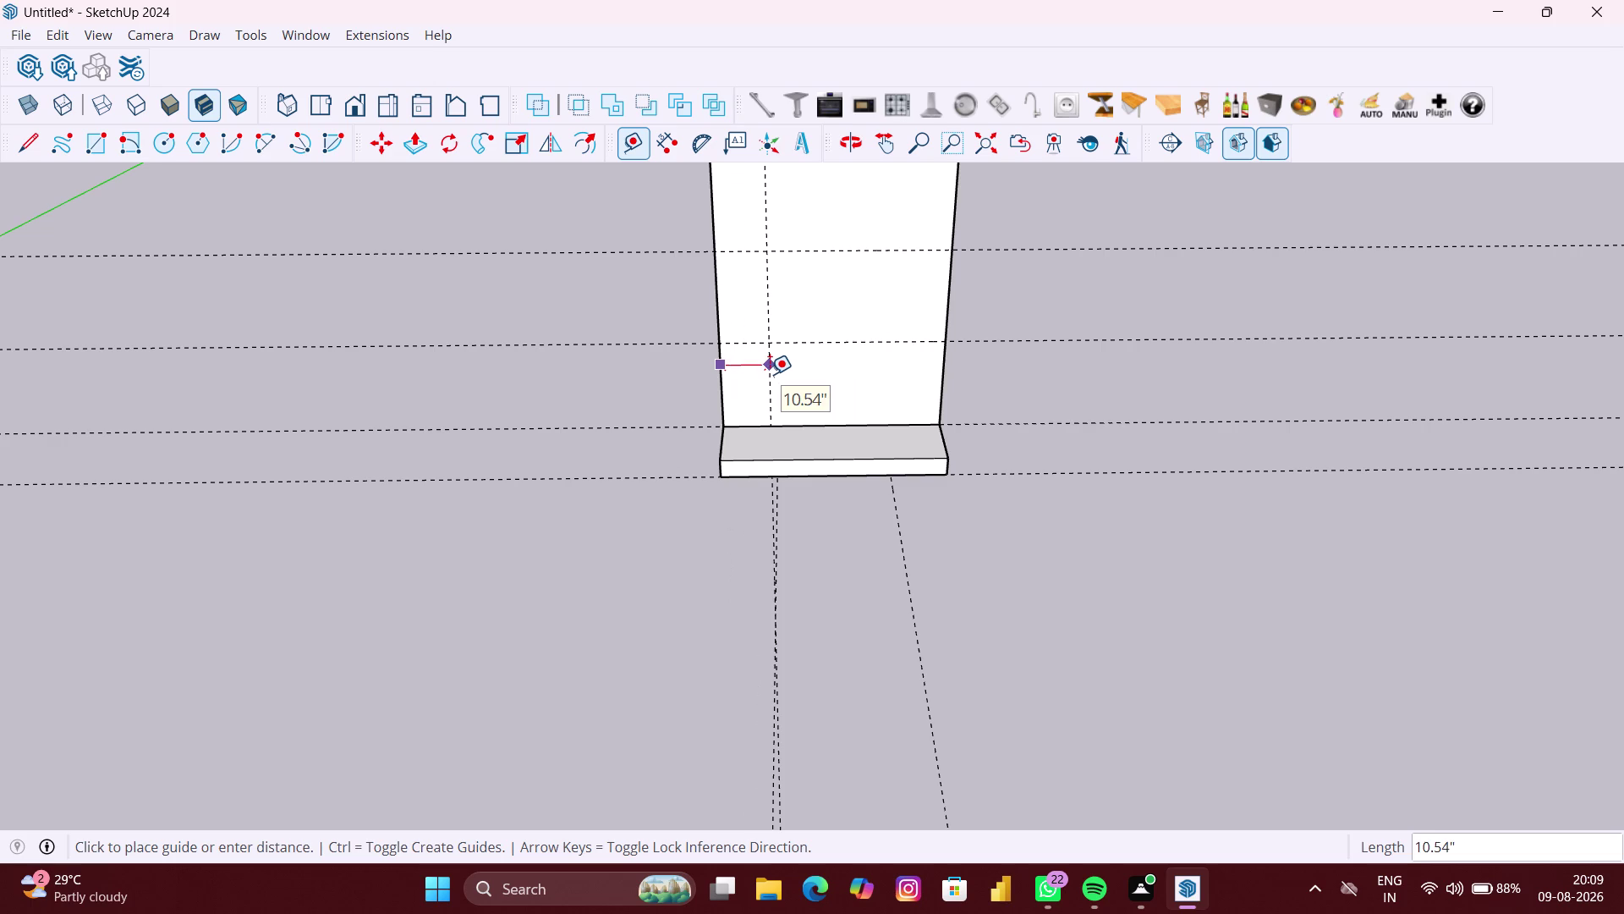
key(Right)
text(12)
key(shift+quotedbl)
key(Return)
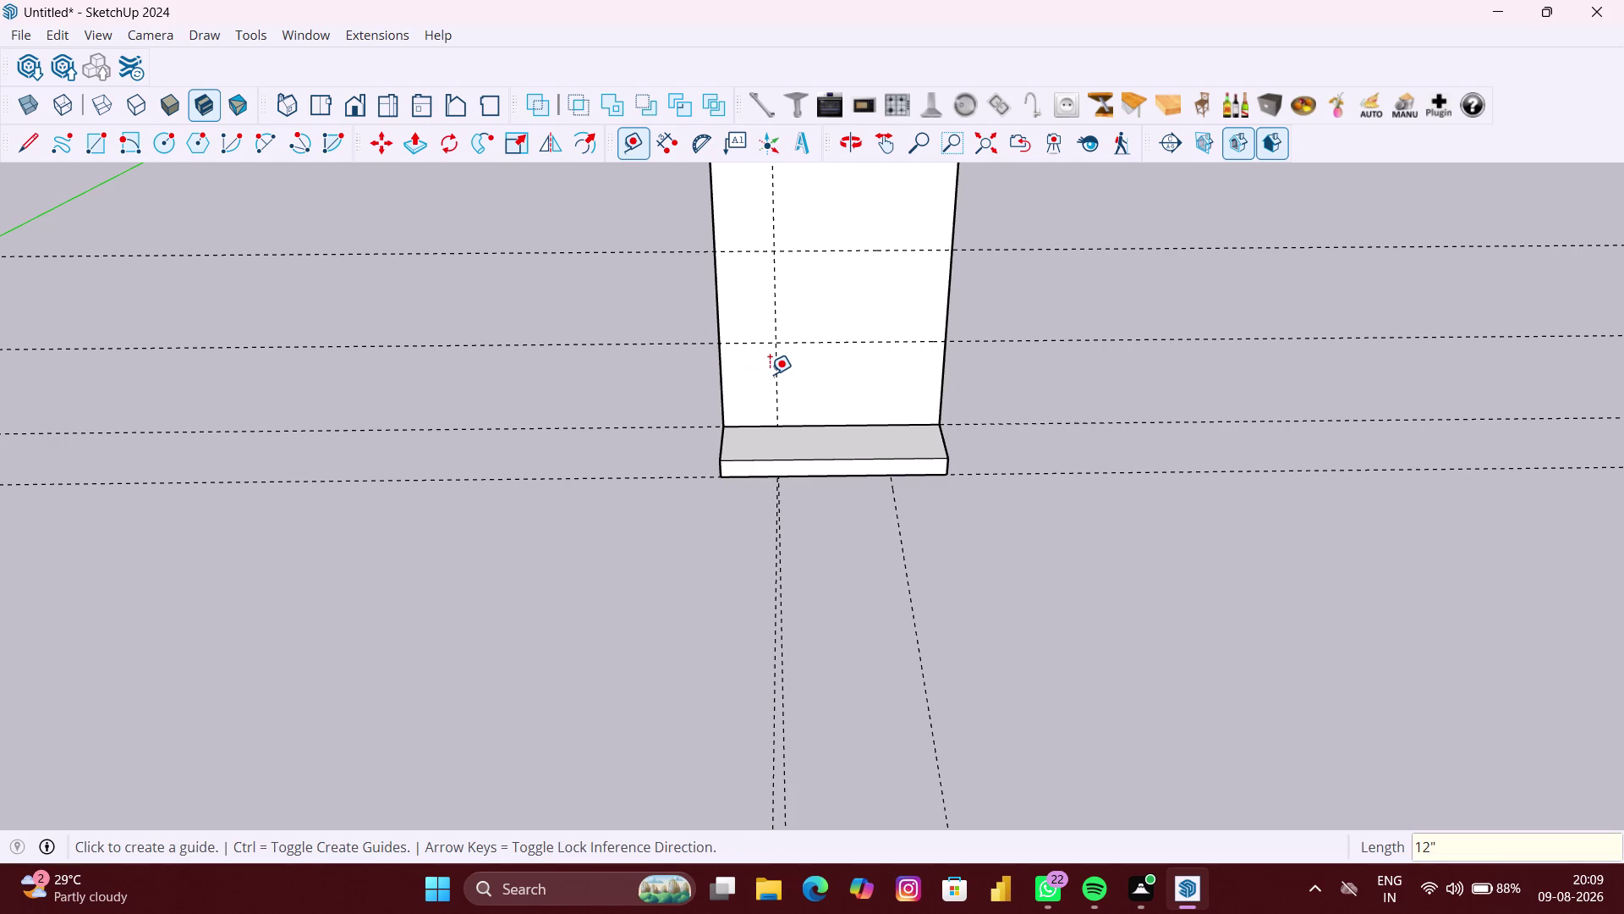
Add a matching vertical guide 12 inches in from the right edge.
click(946, 355)
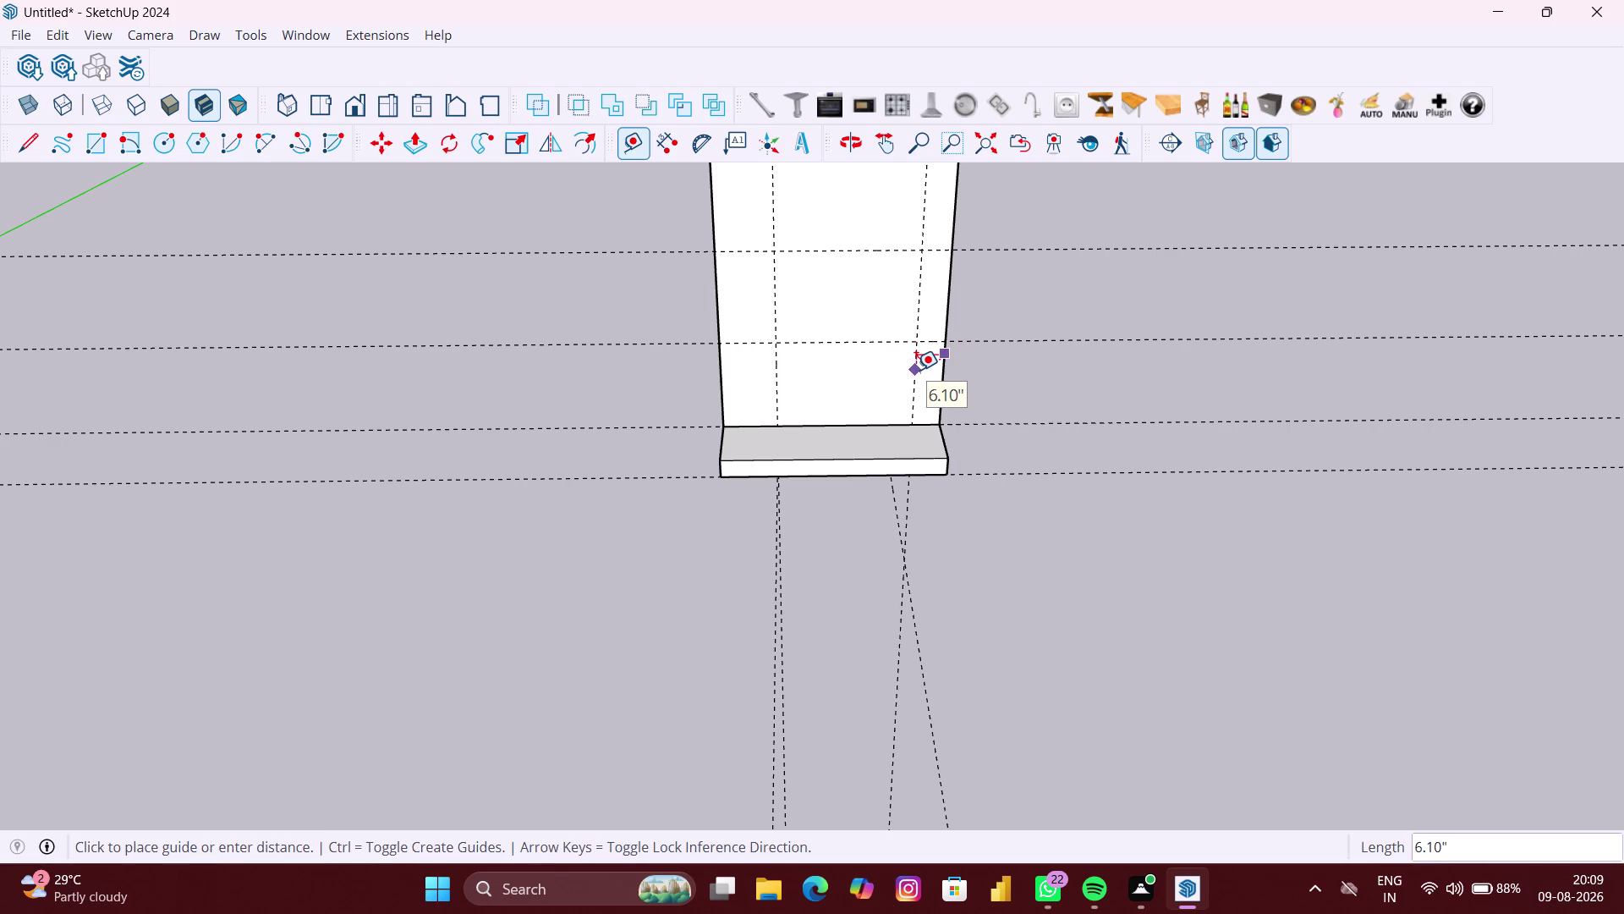
key(Left)
key(Up)
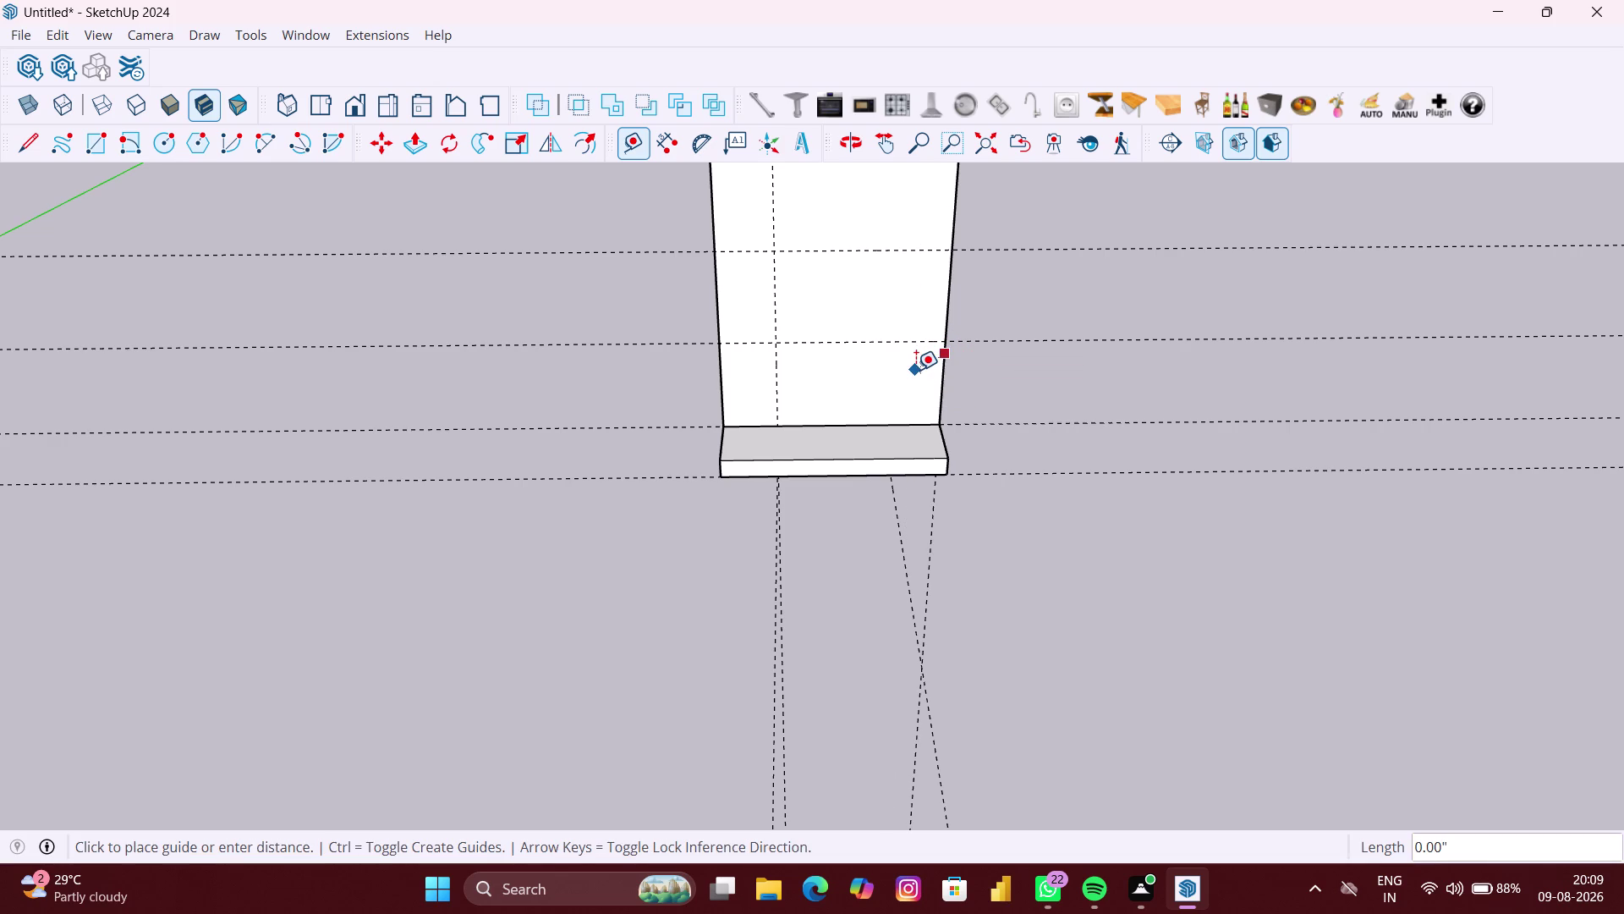
key(Right)
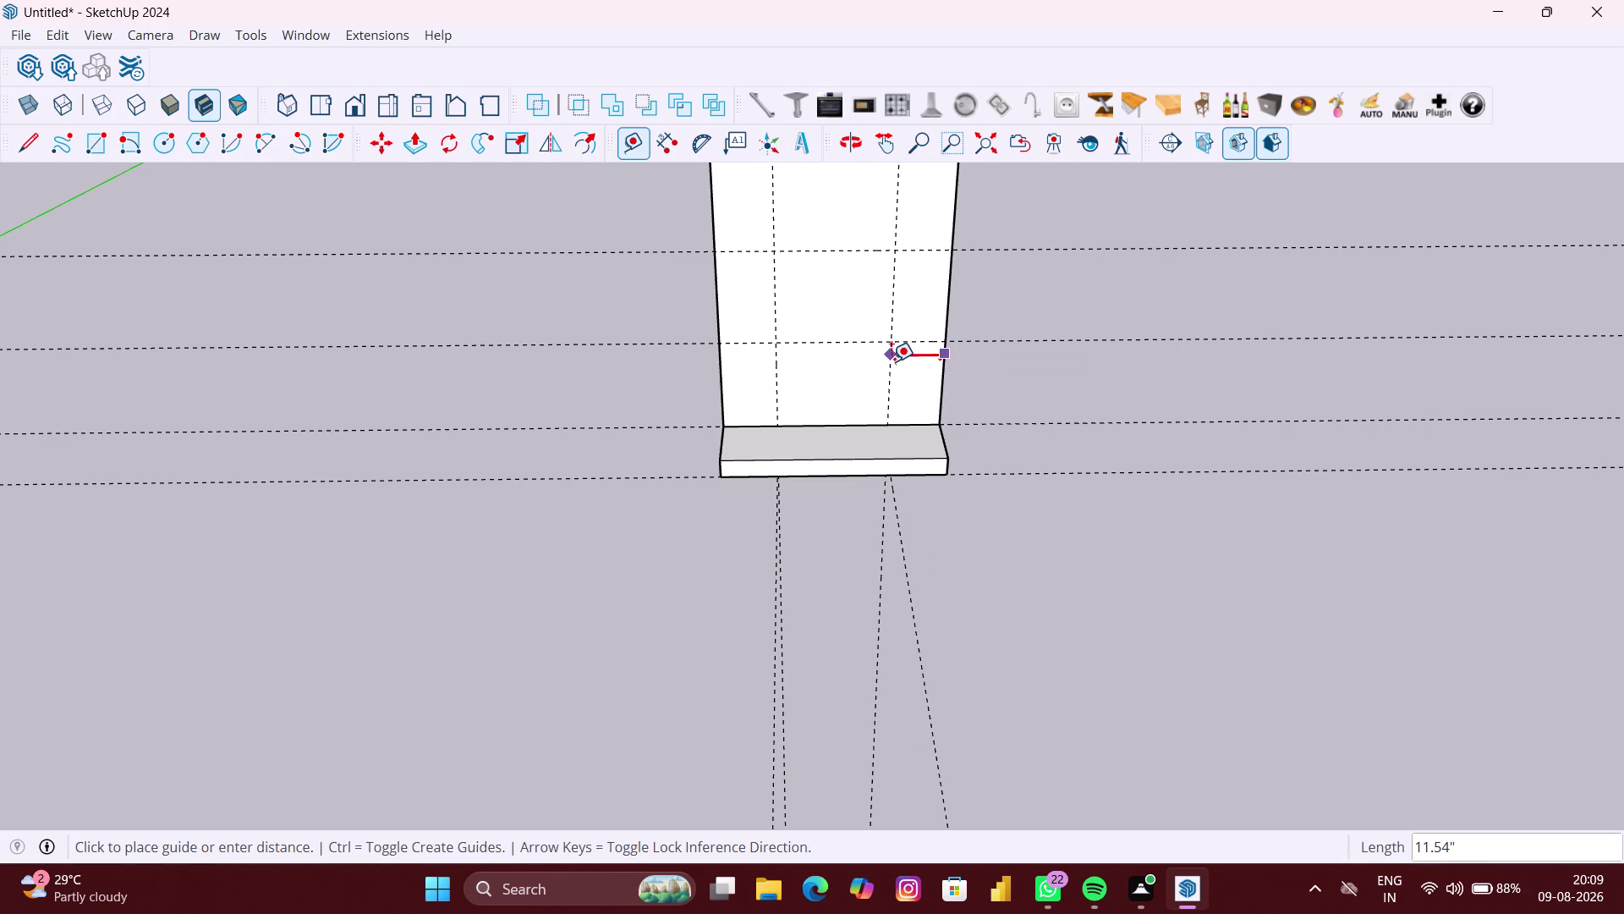
text(12")
key(Return)
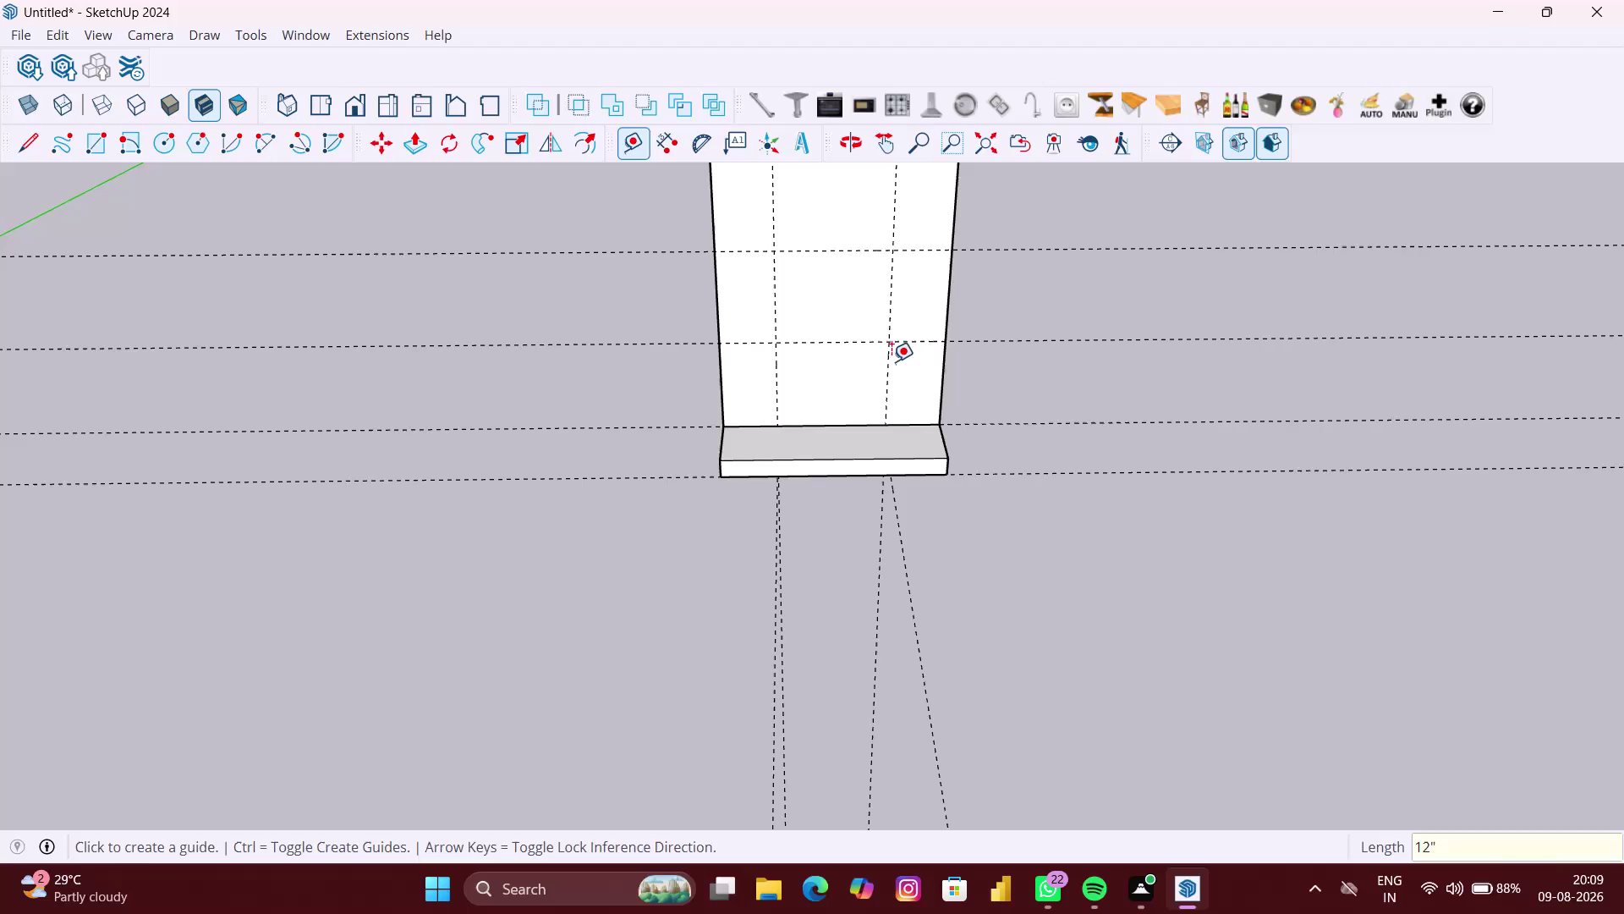
key(space)
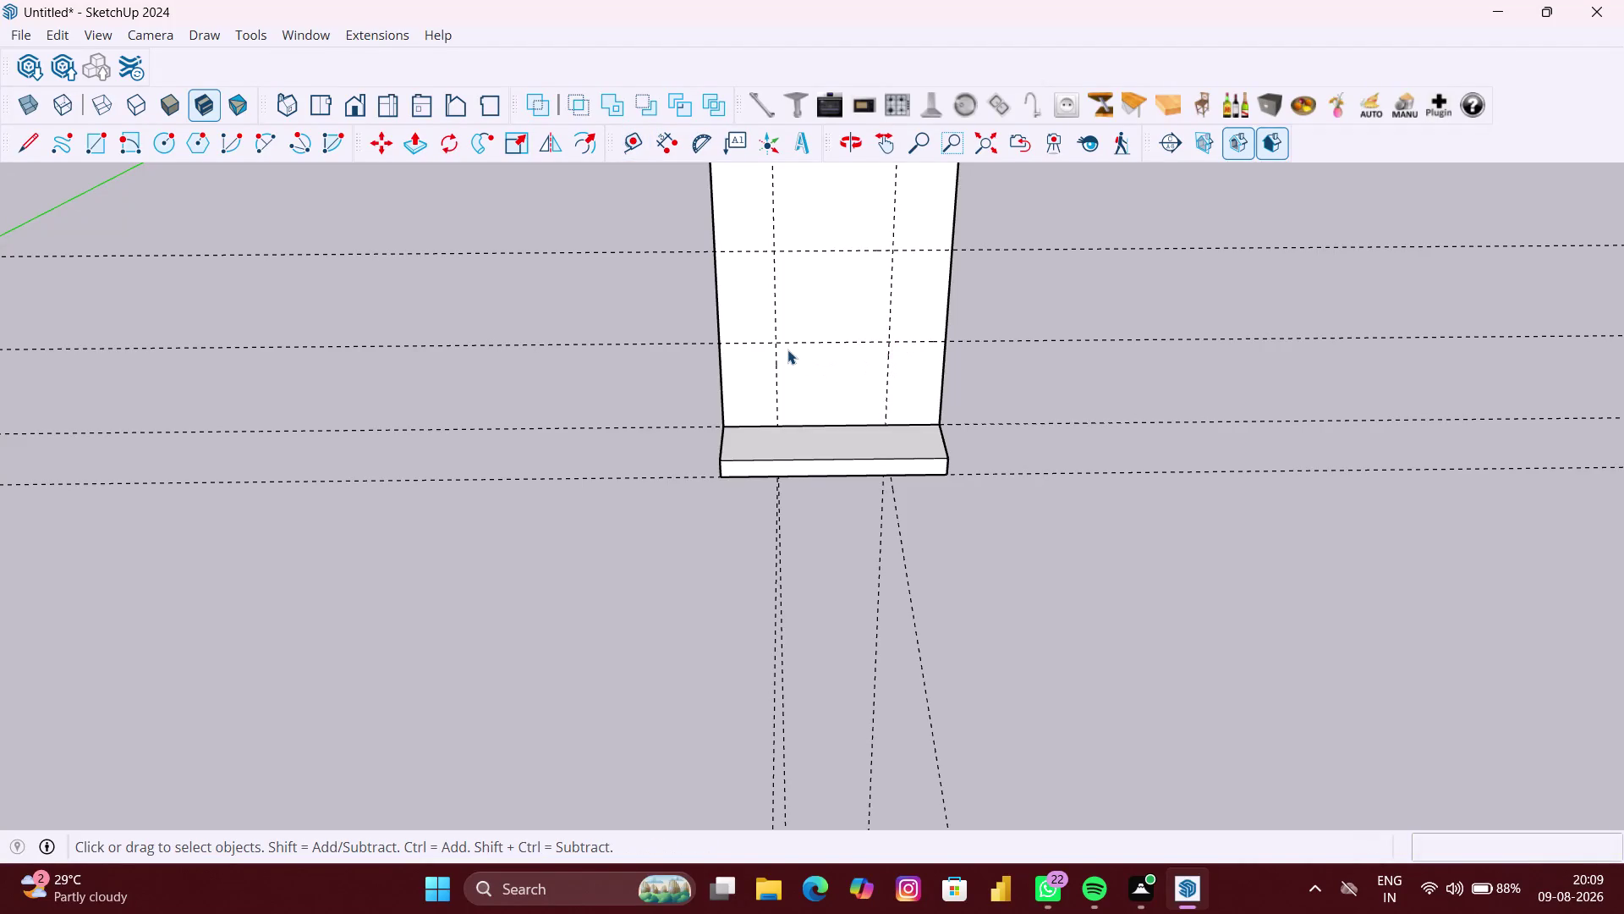
scroll(down, 3)
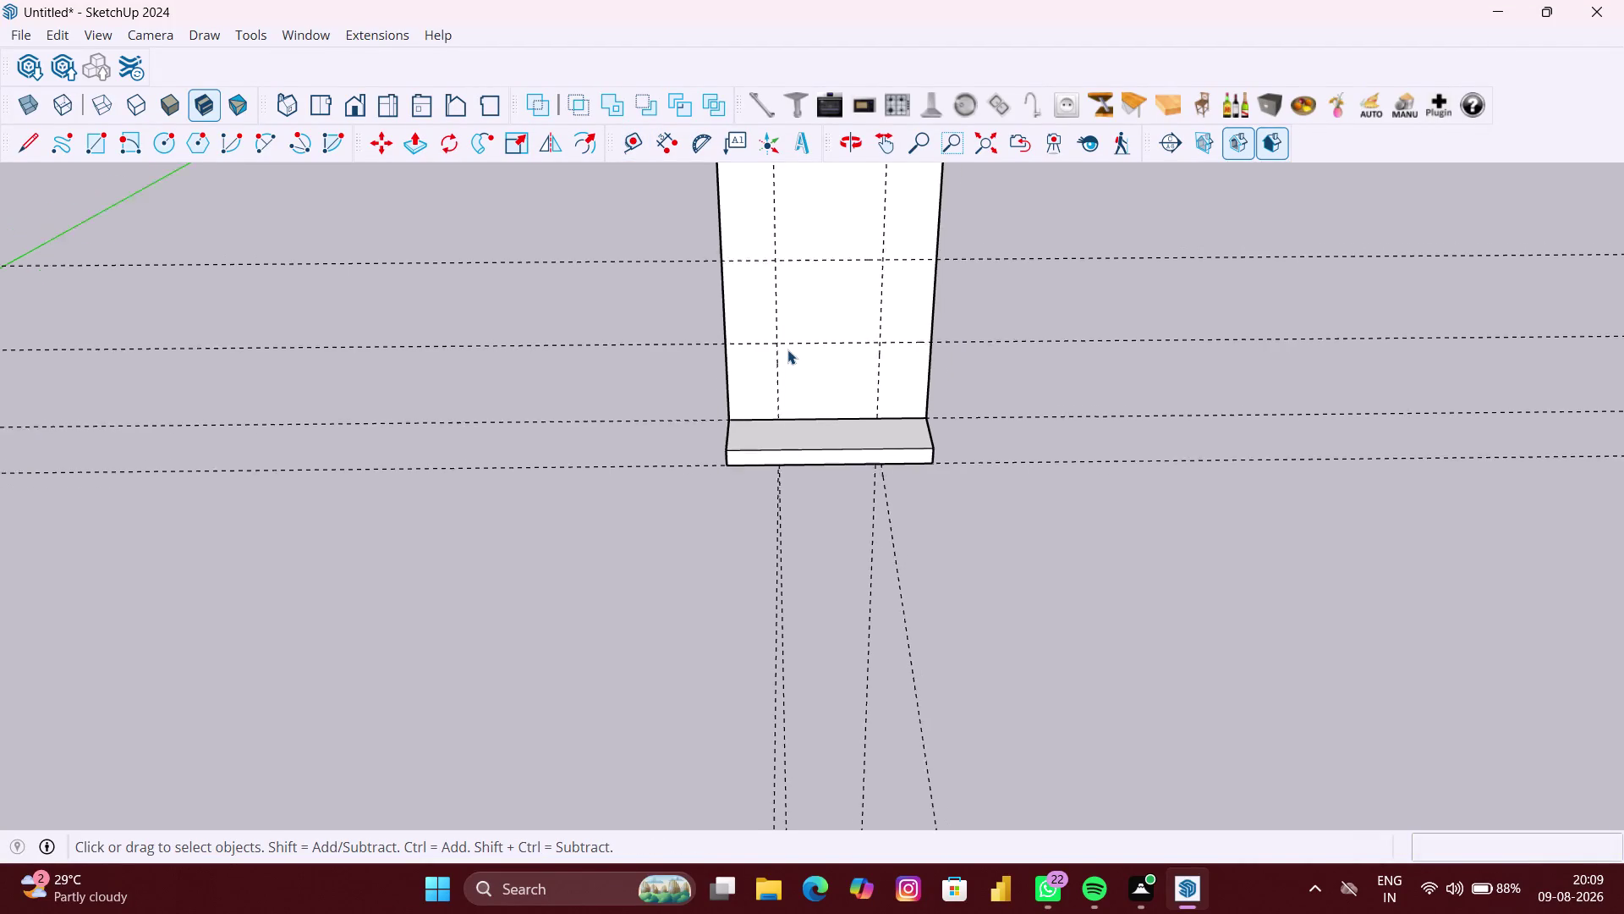
Make the front geometry a component and draw the left side panel rectangle.
right_click(698, 335)
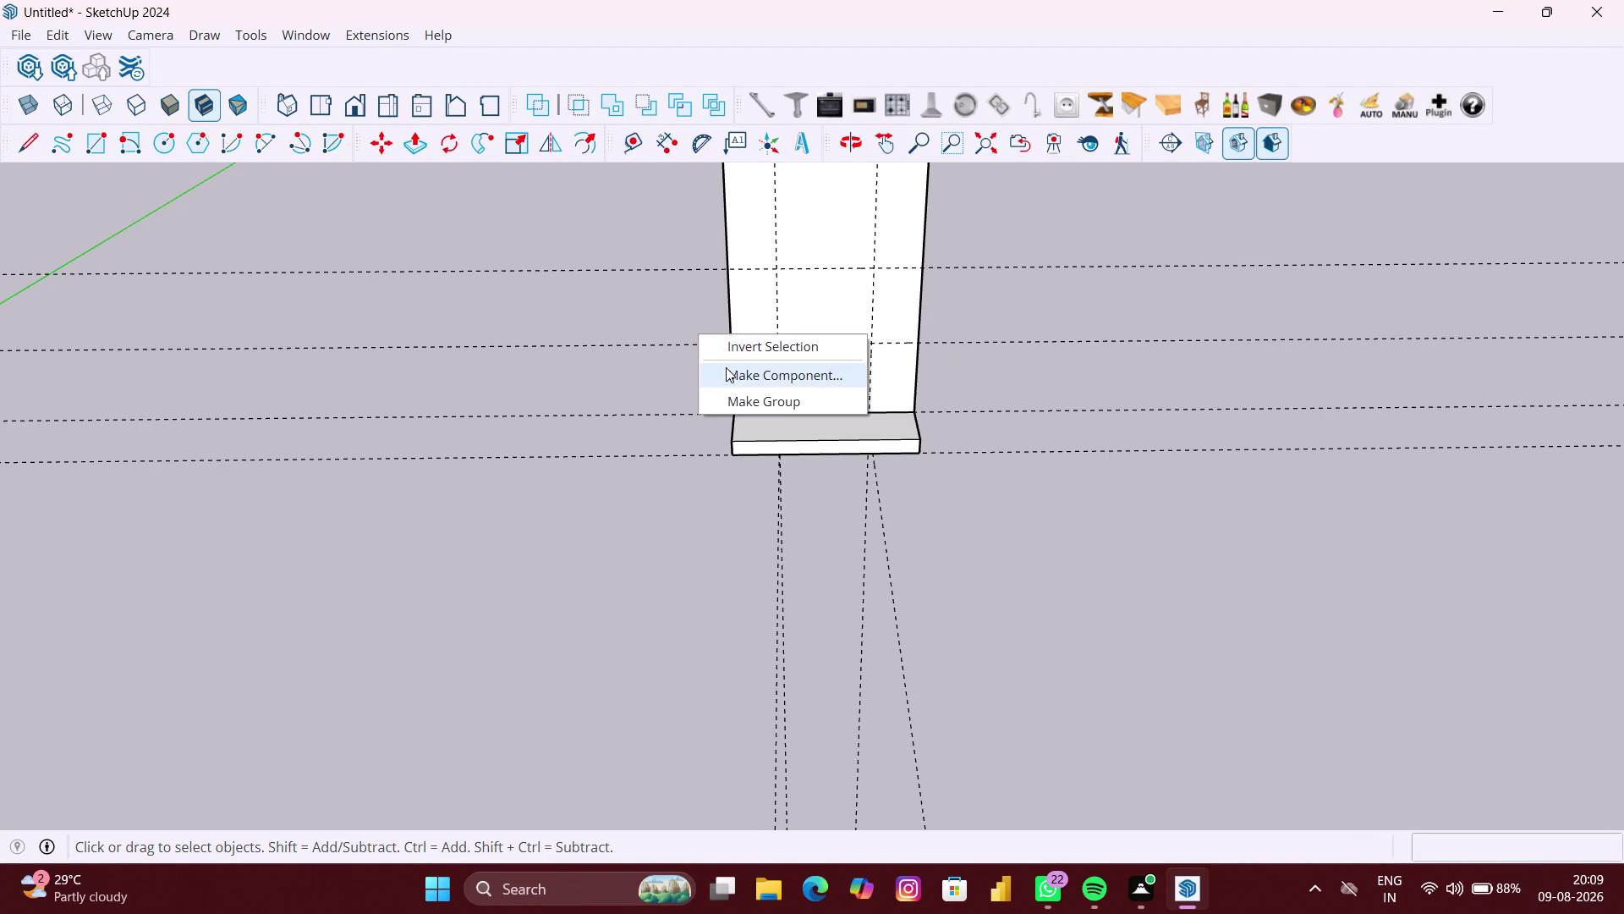
click(737, 406)
key(r)
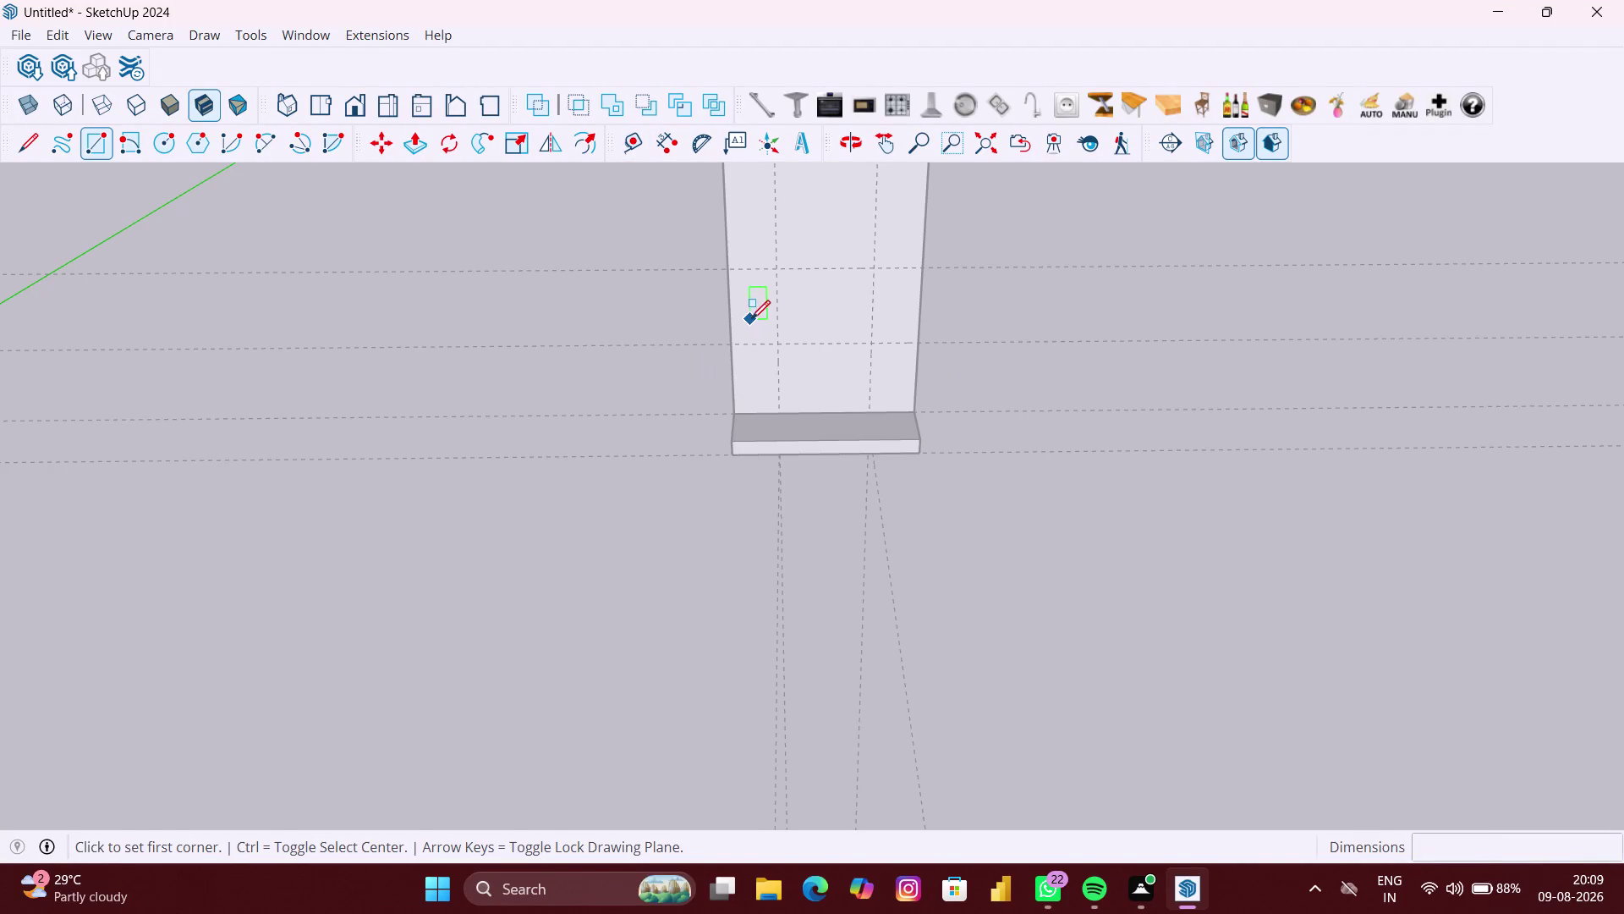
click(727, 275)
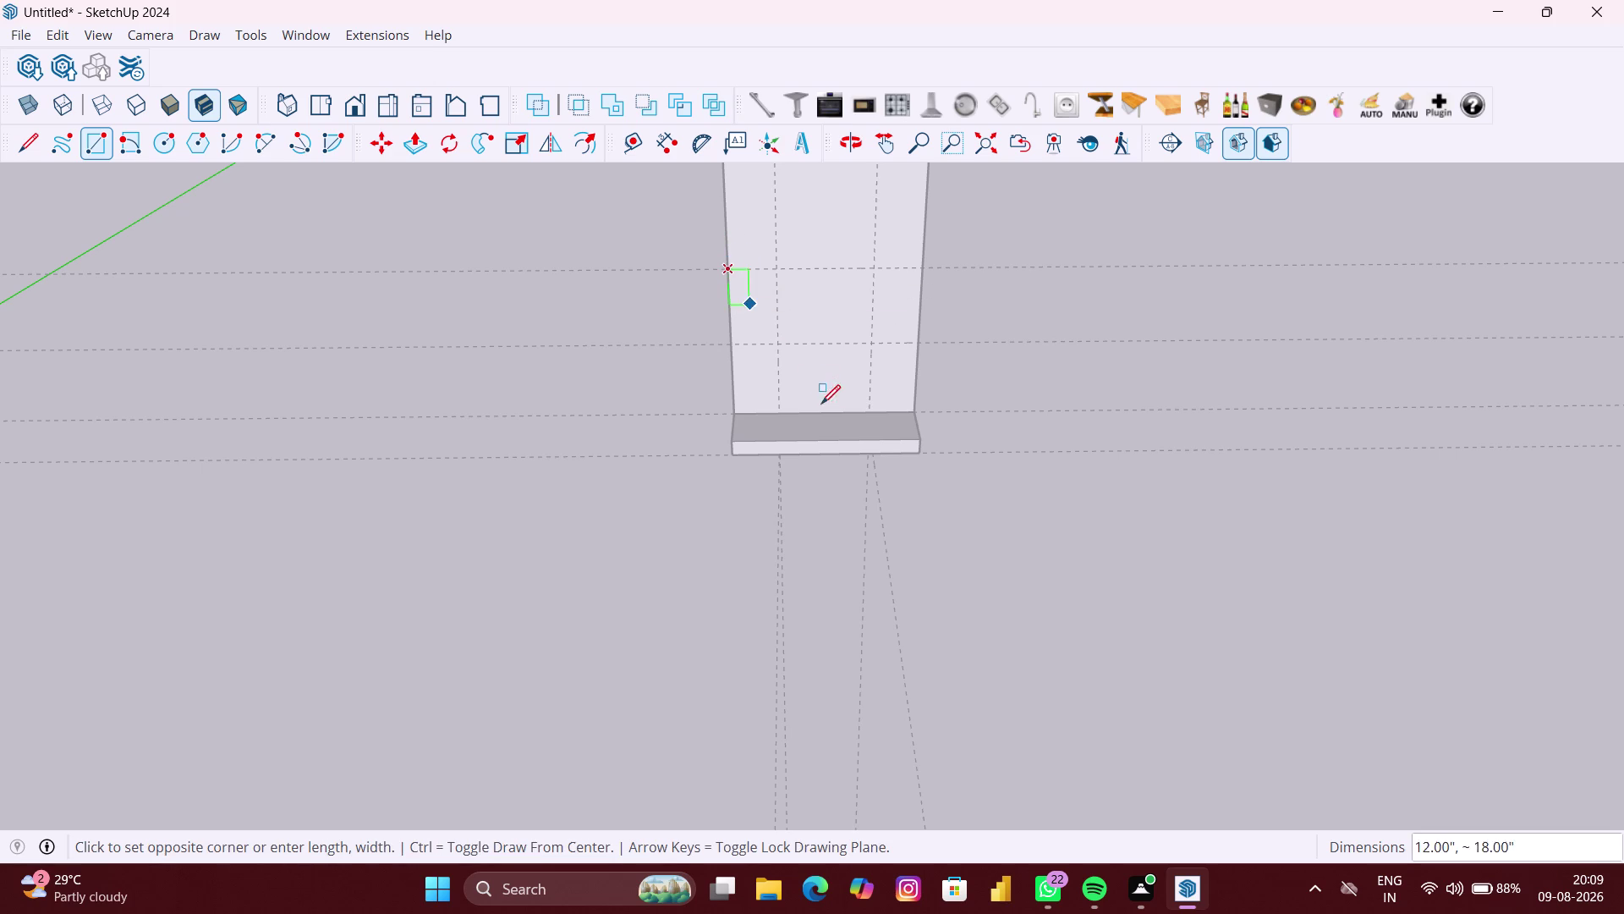
scroll(up, 3)
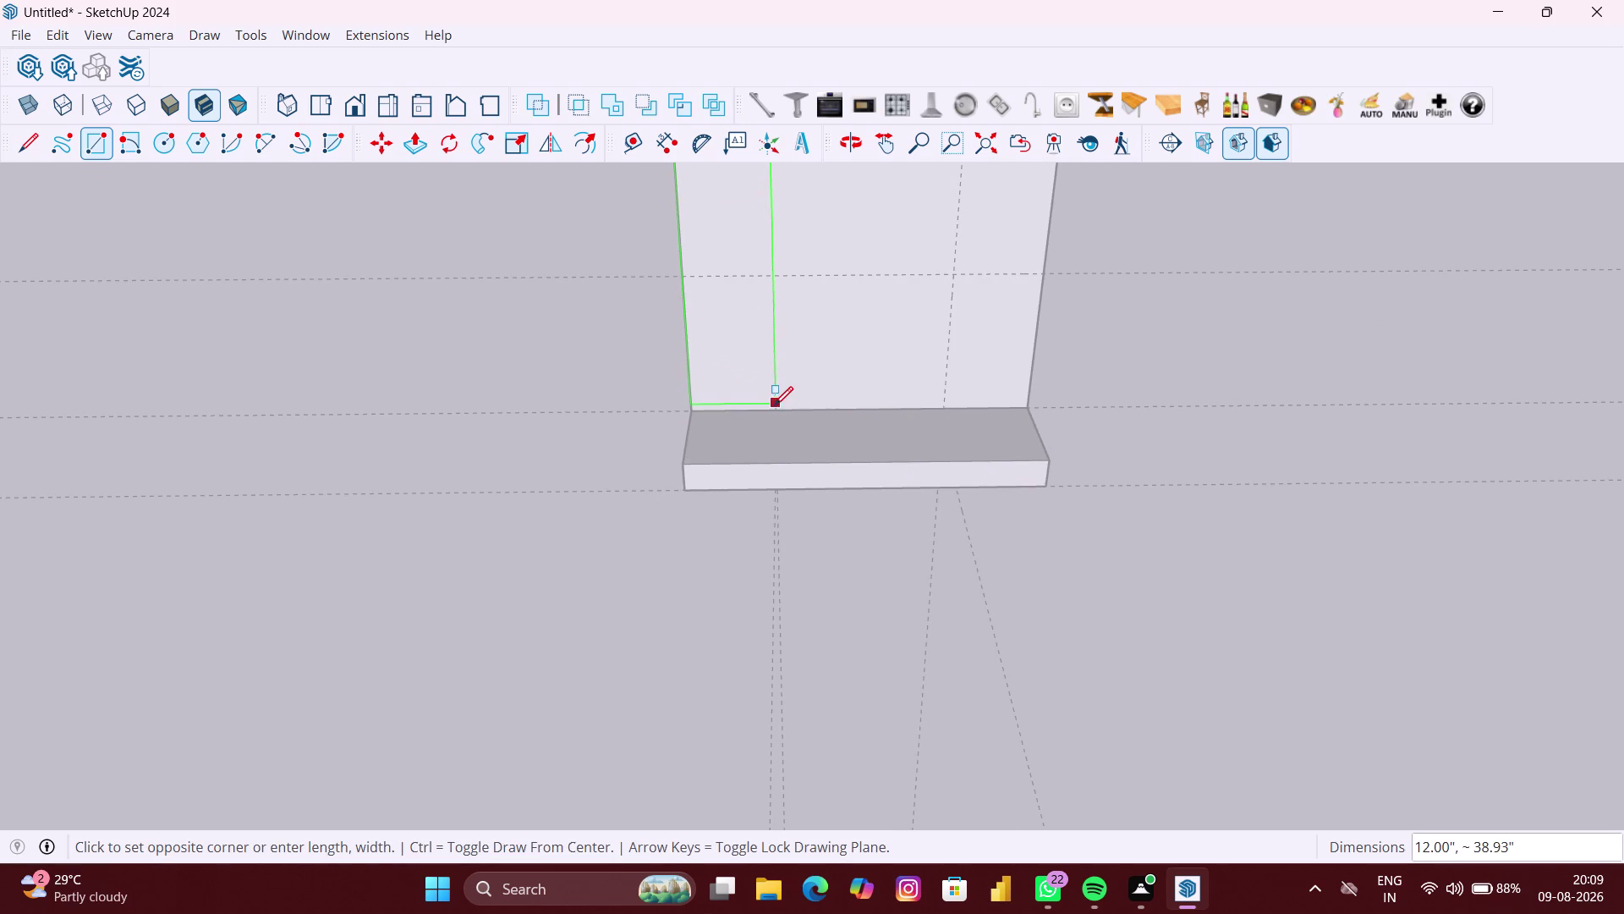
click(774, 407)
Draw the right side panel, close the component, and select the horizontal guides.
scroll(down, 3)
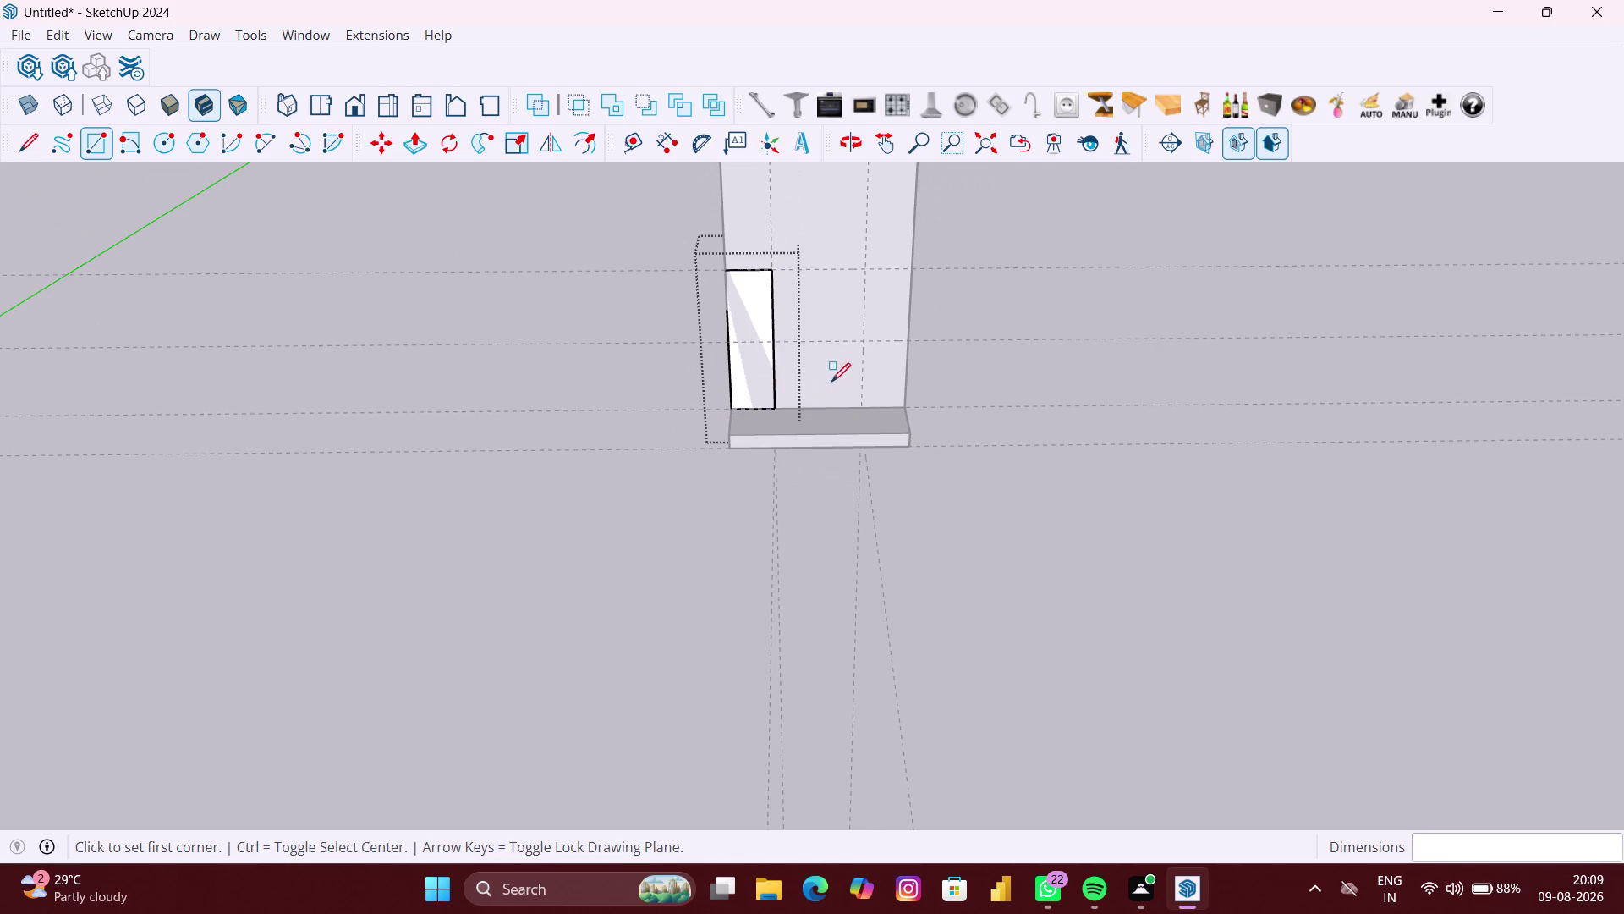
click(913, 272)
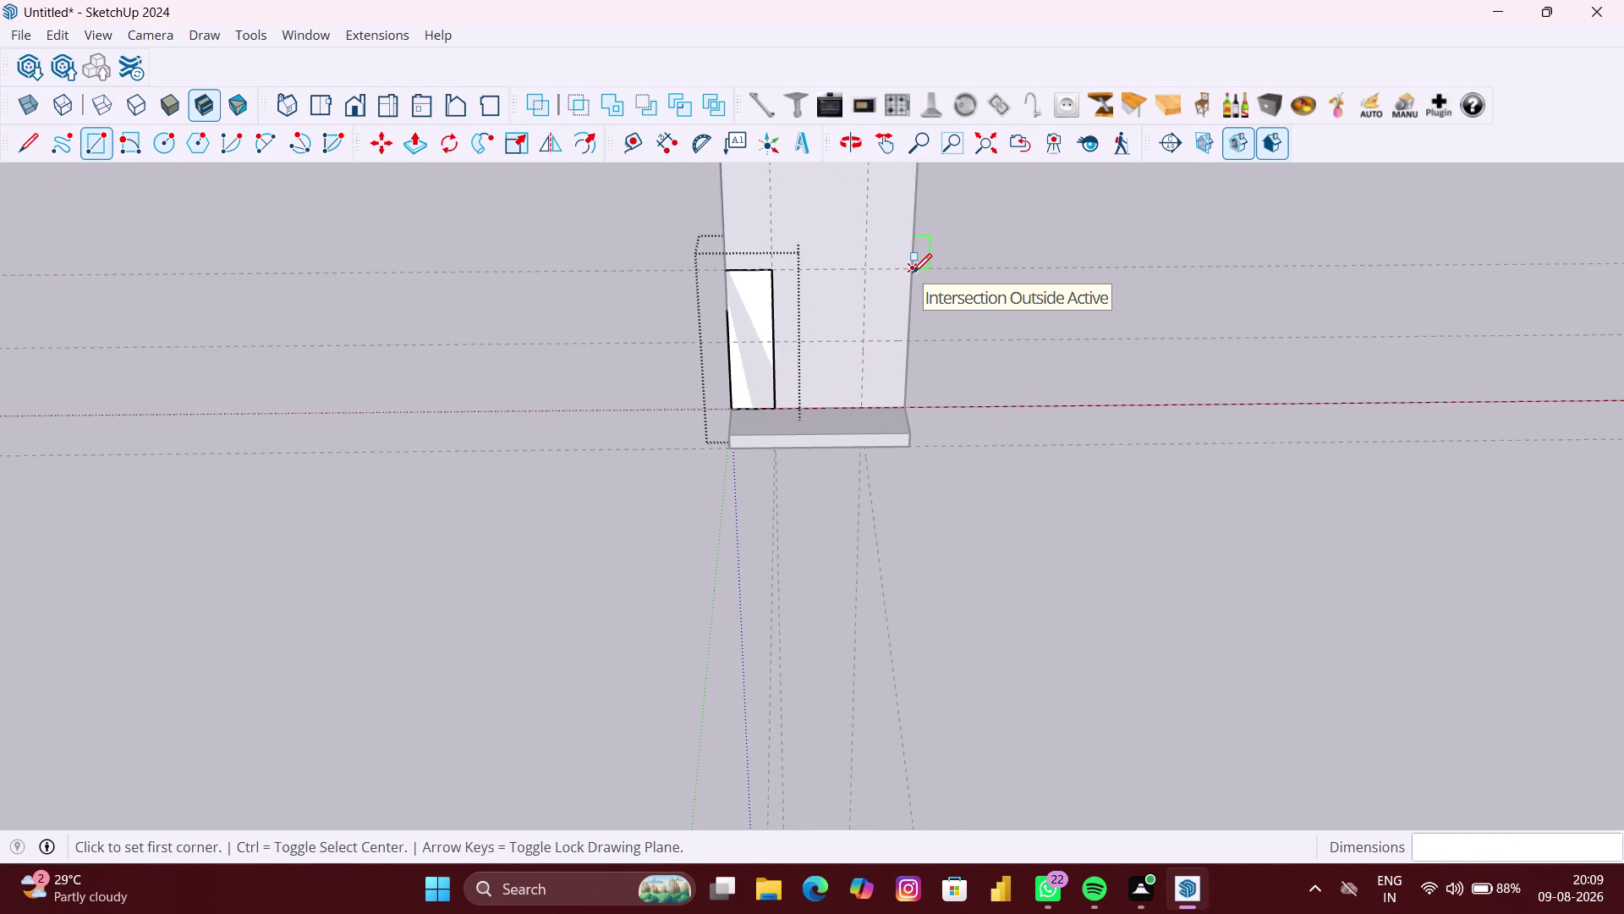
click(863, 408)
key(space)
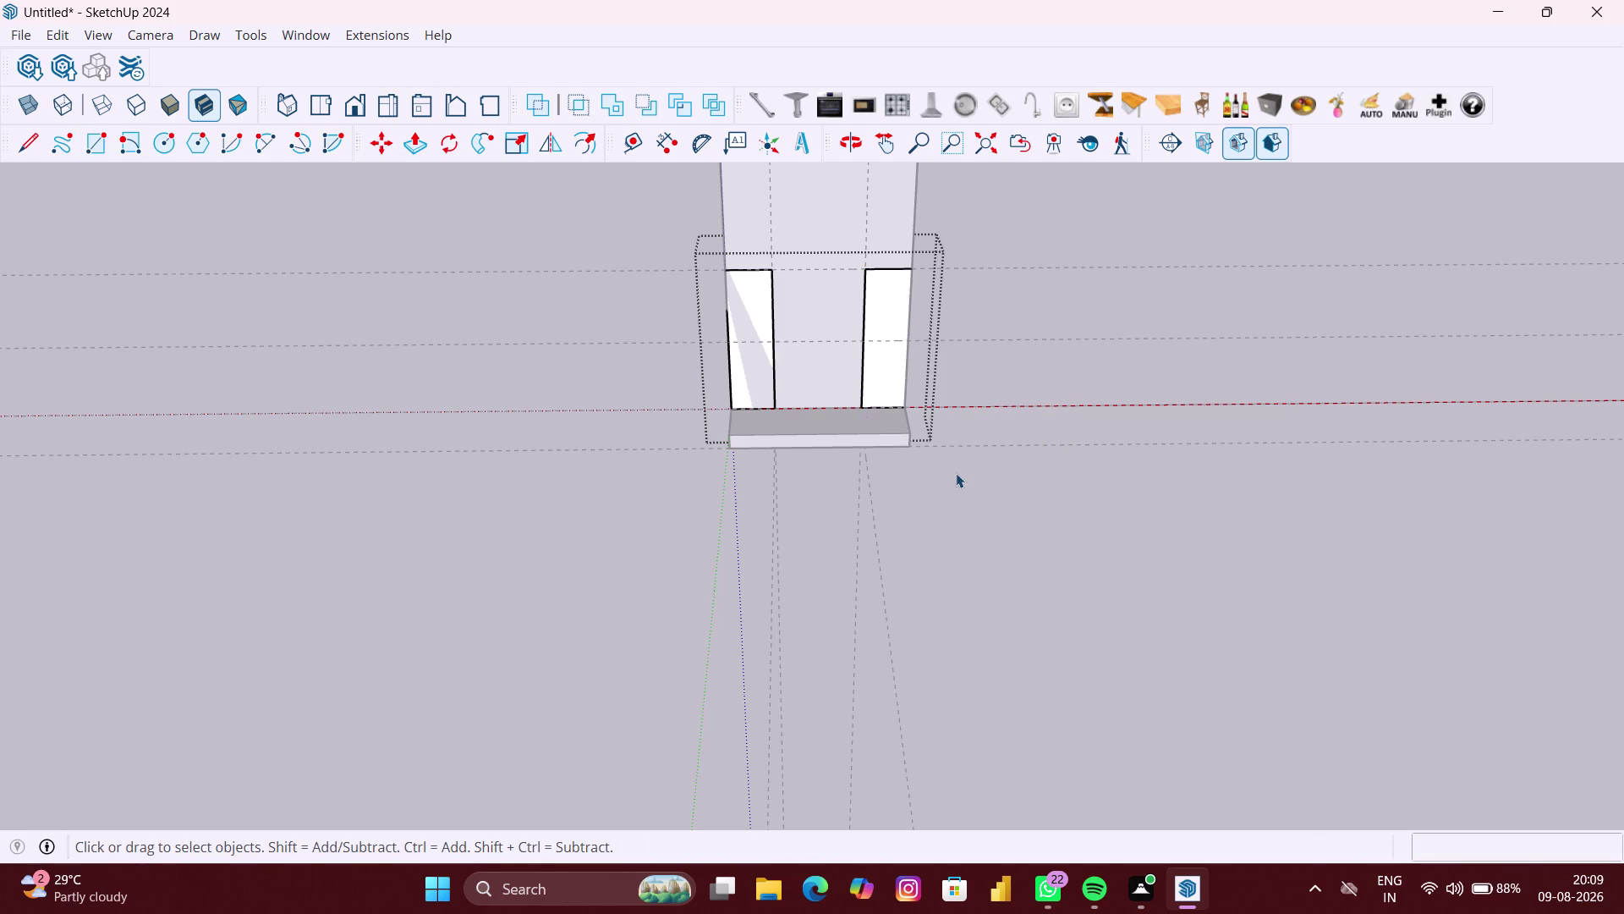
click(956, 473)
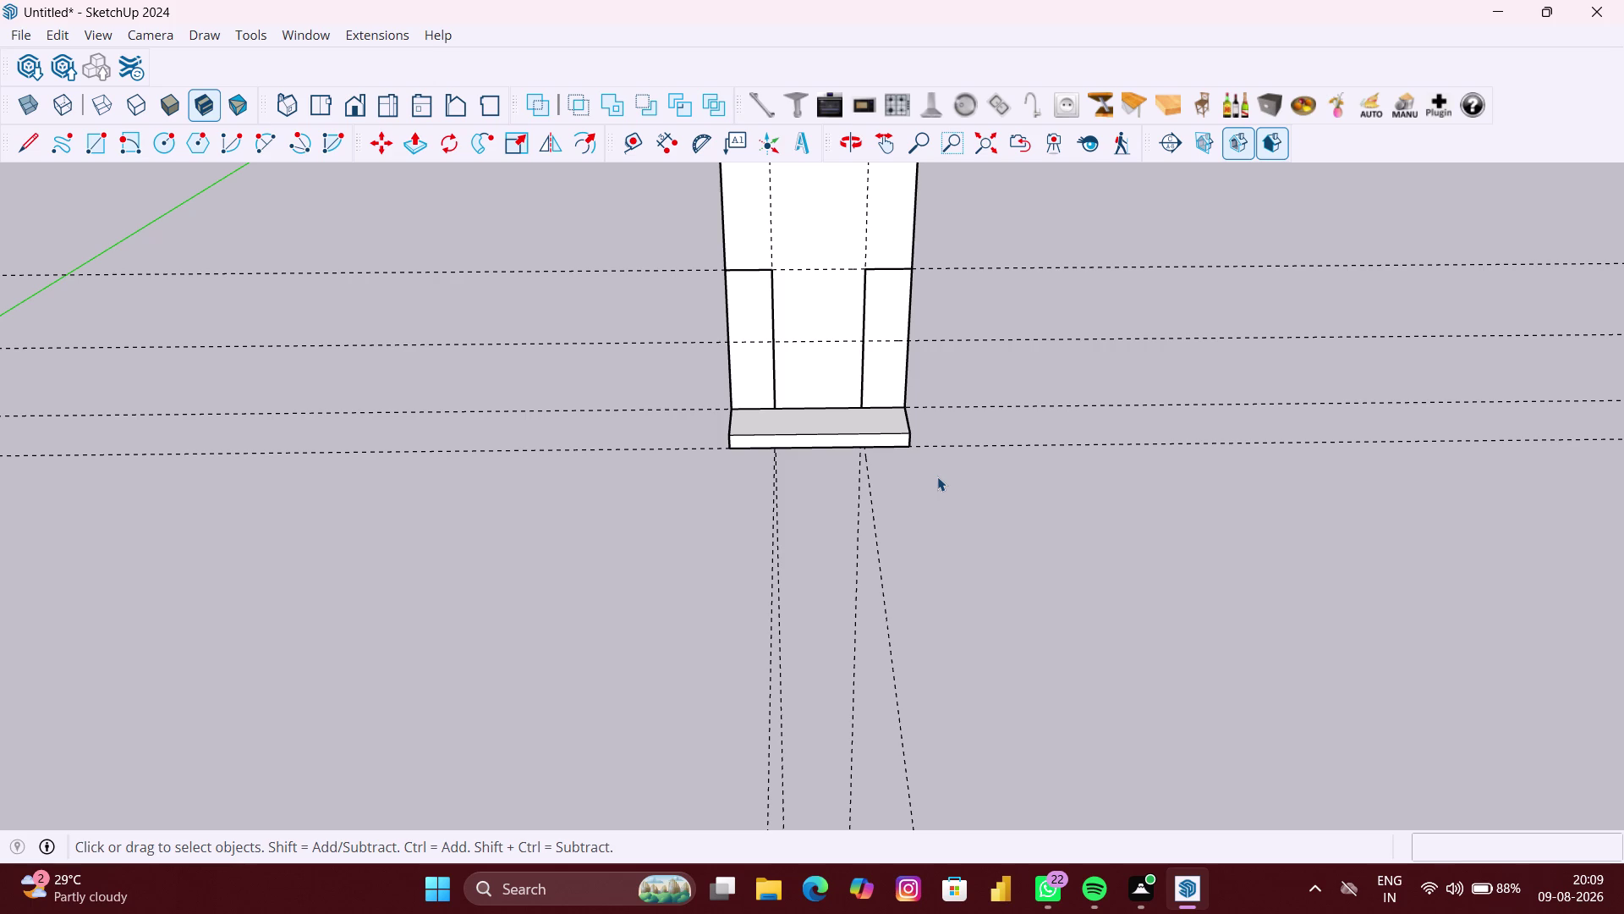
drag(1056, 458, 998, 246)
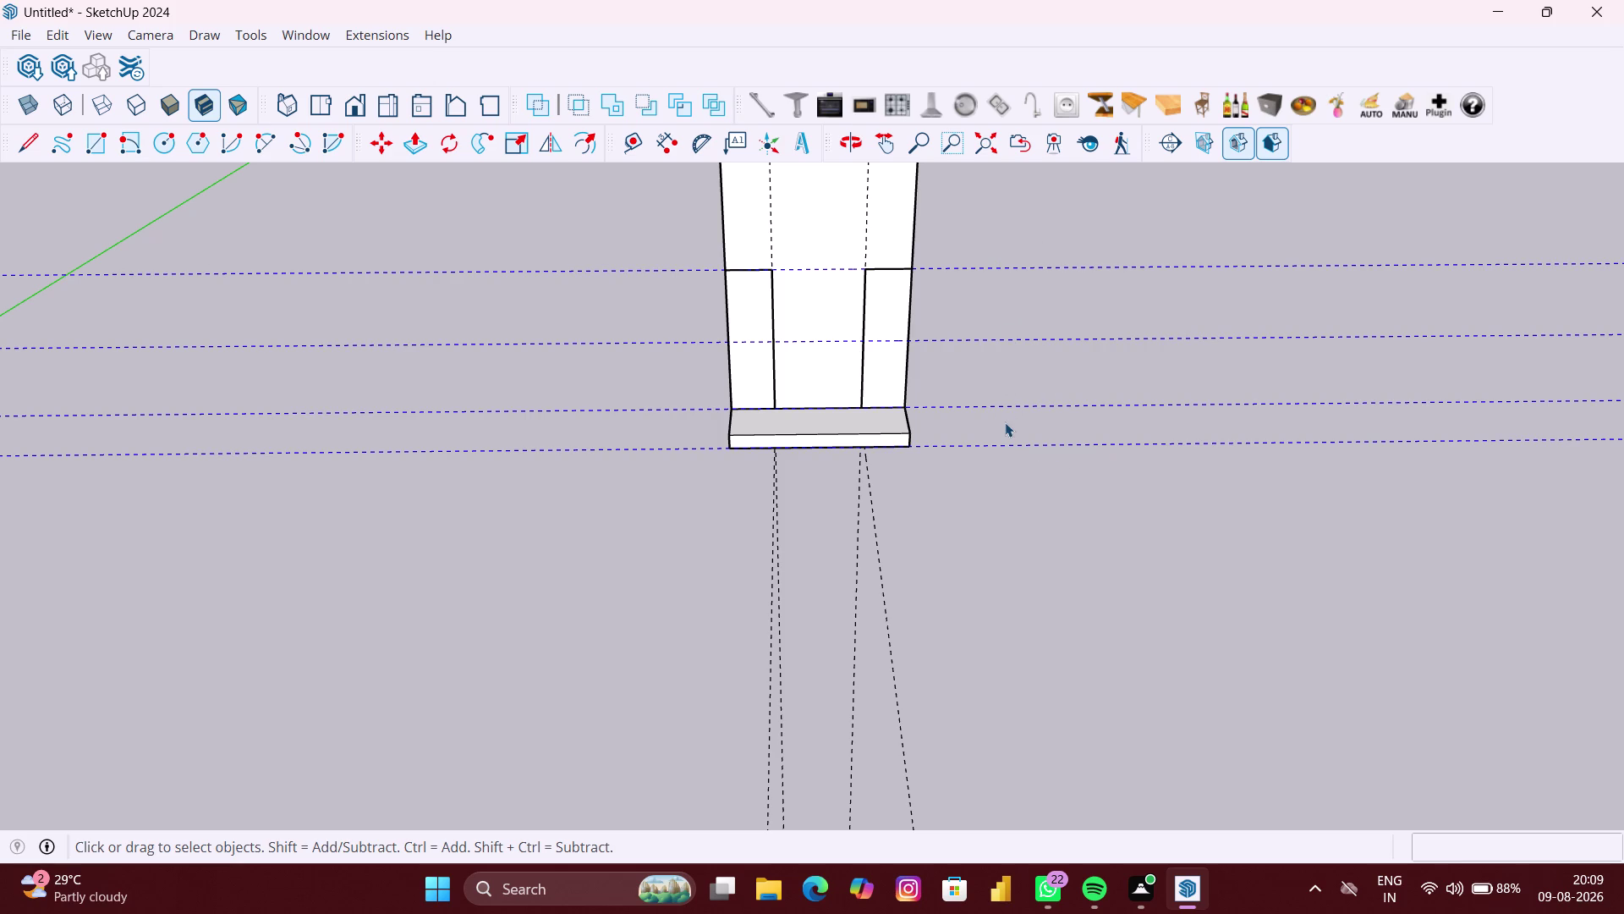
Delete and restore the horizontal guides, then make the selected geometry a component.
key(Delete)
scroll(up, 3)
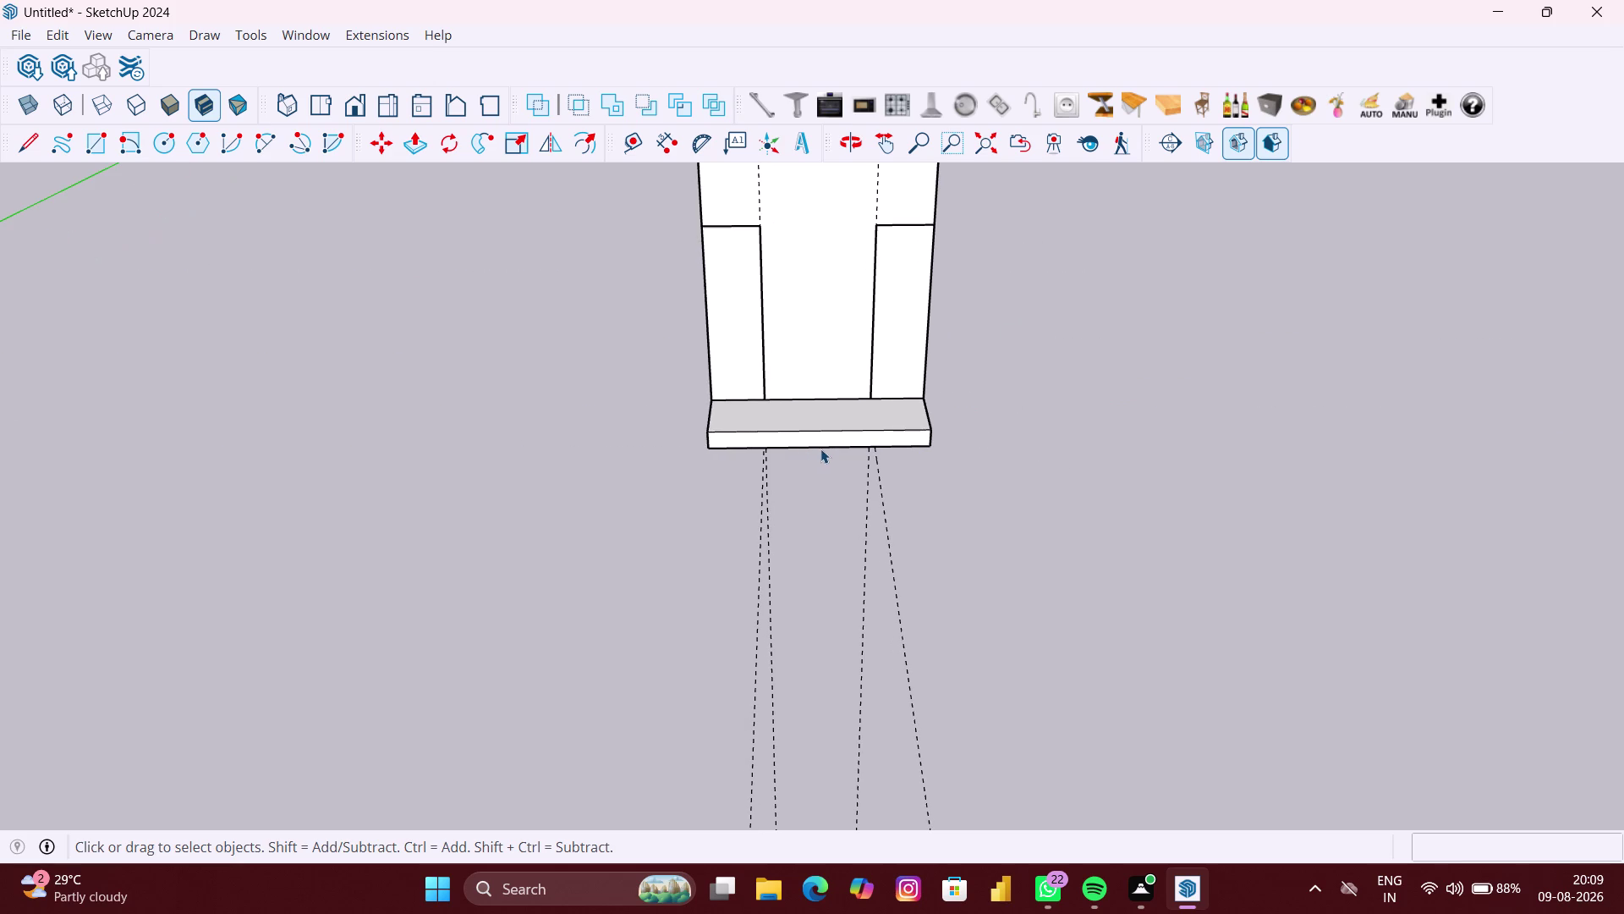
key(ctrl+z)
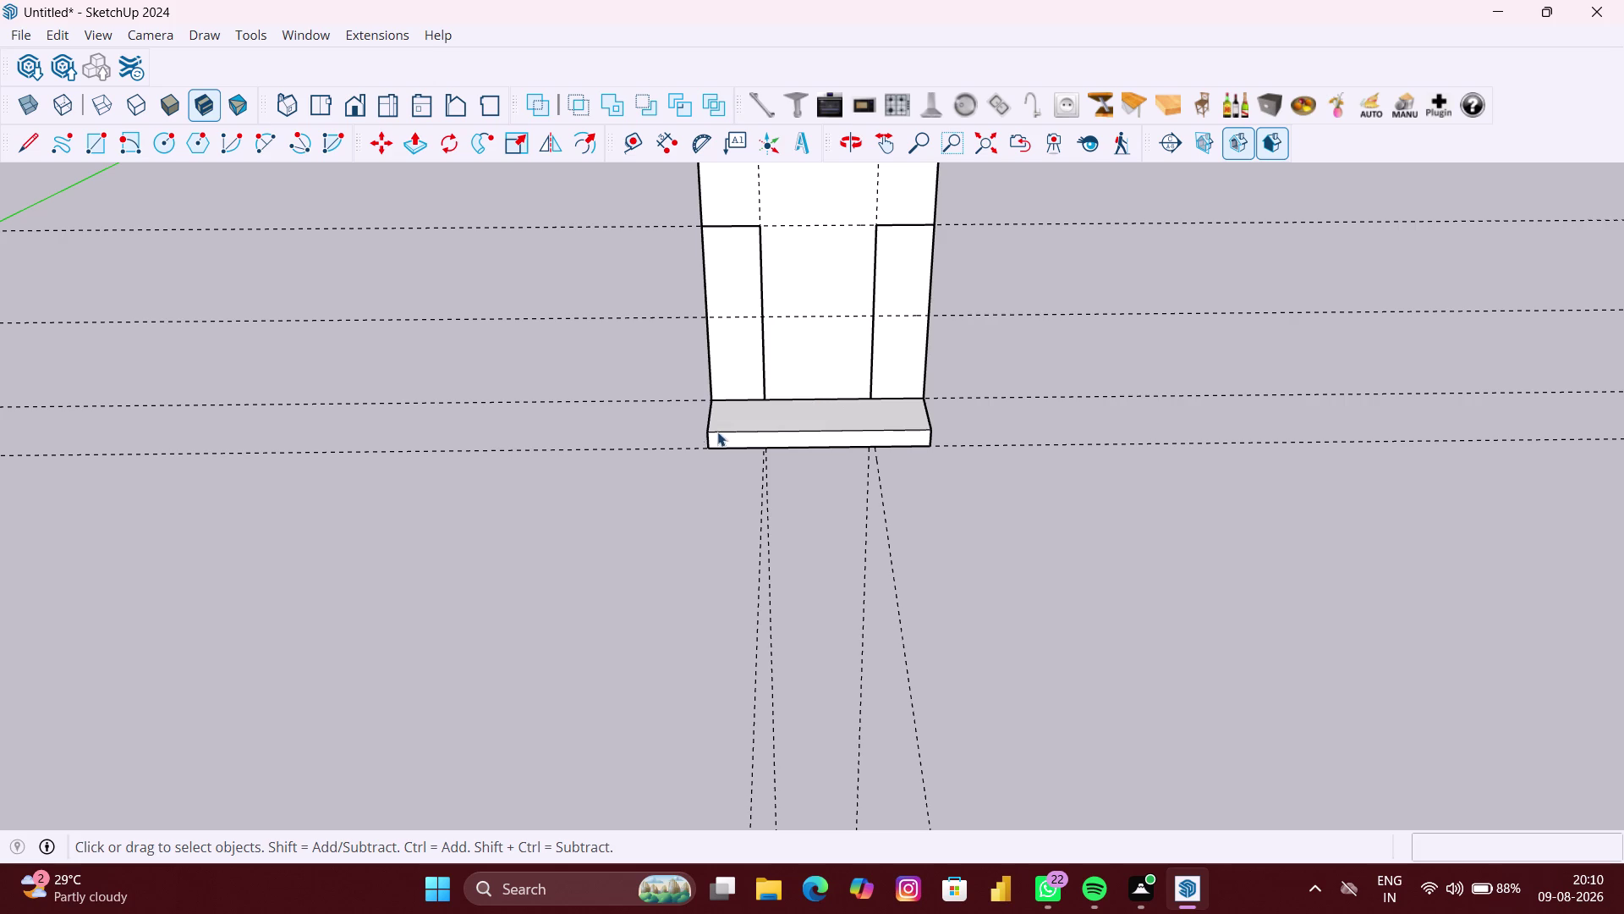
right_click(605, 307)
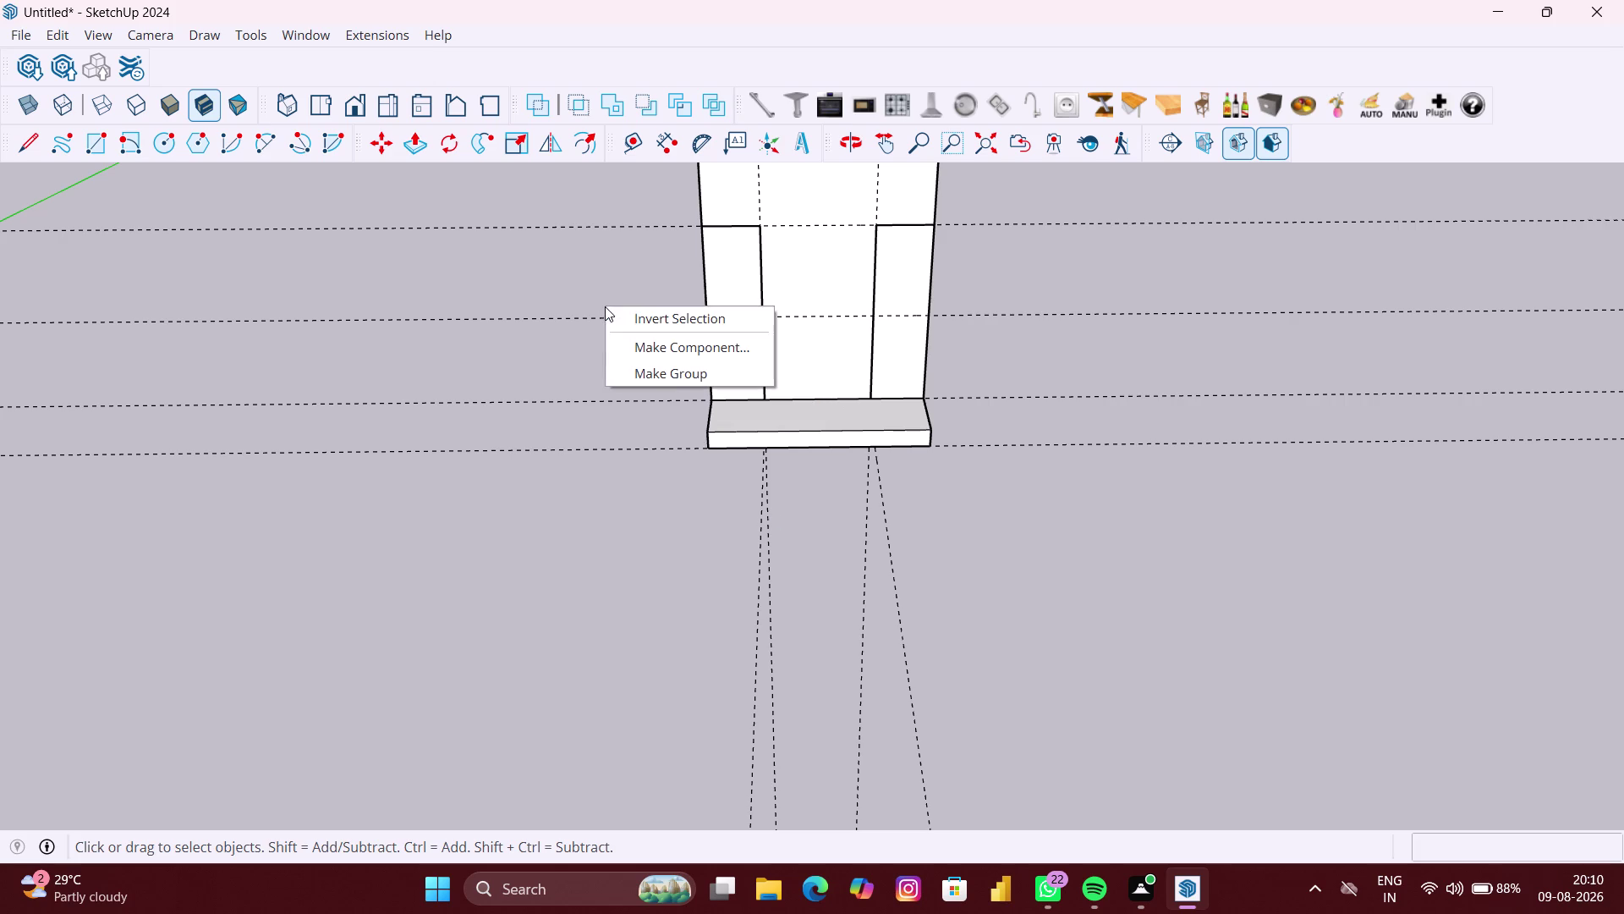
click(669, 380)
Draw upper and lower rectangles in the left side panel at the middle guide.
key(r)
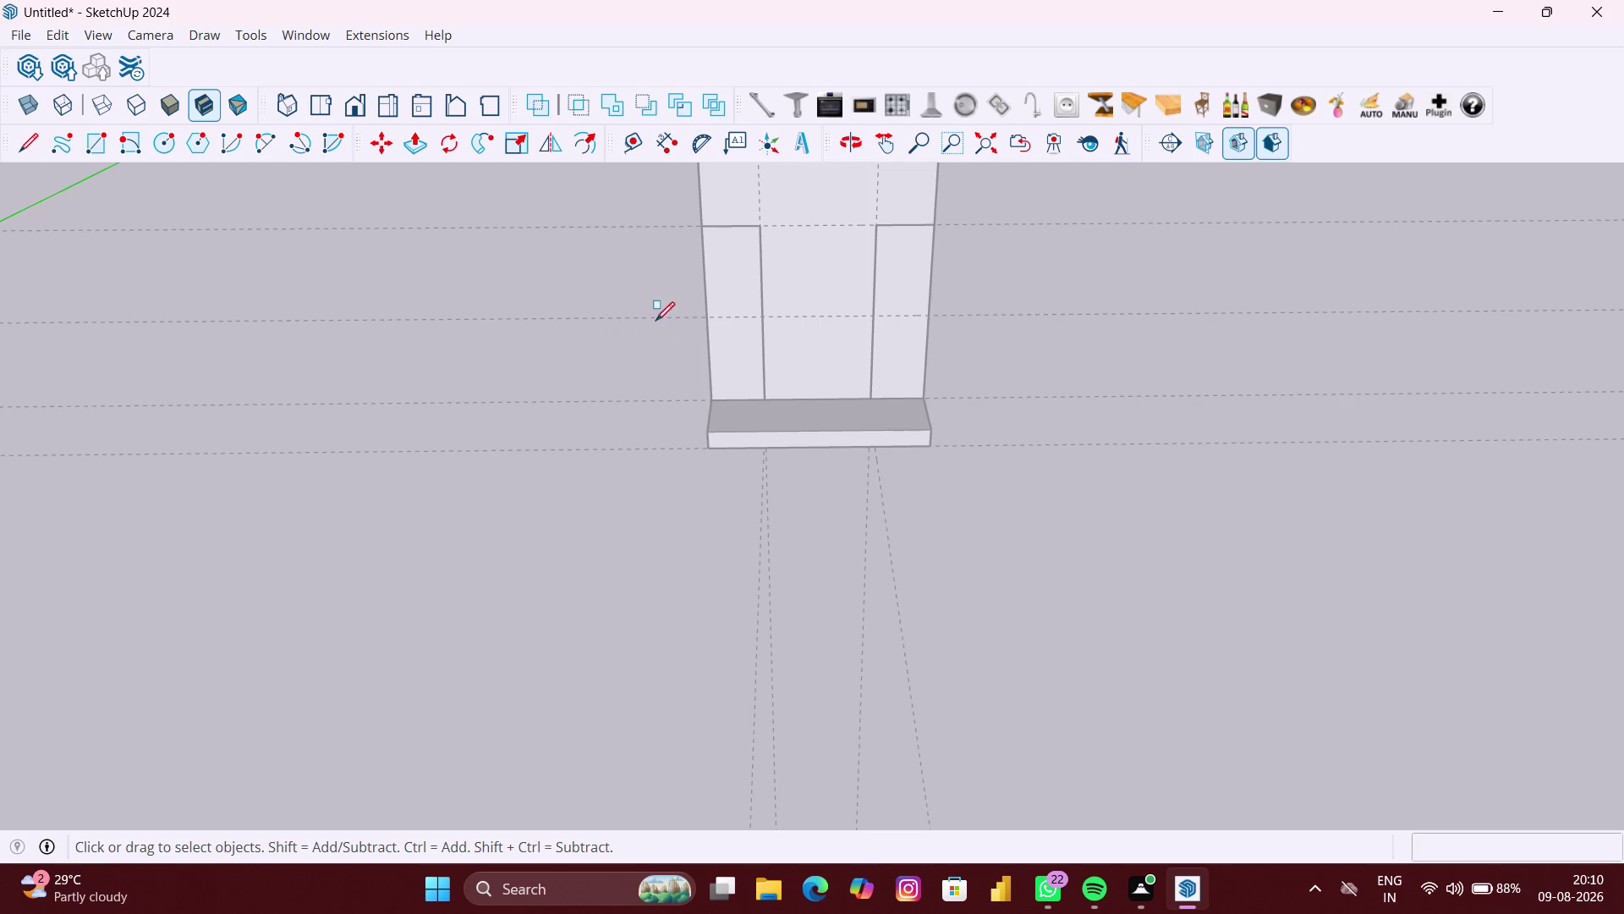
click(701, 234)
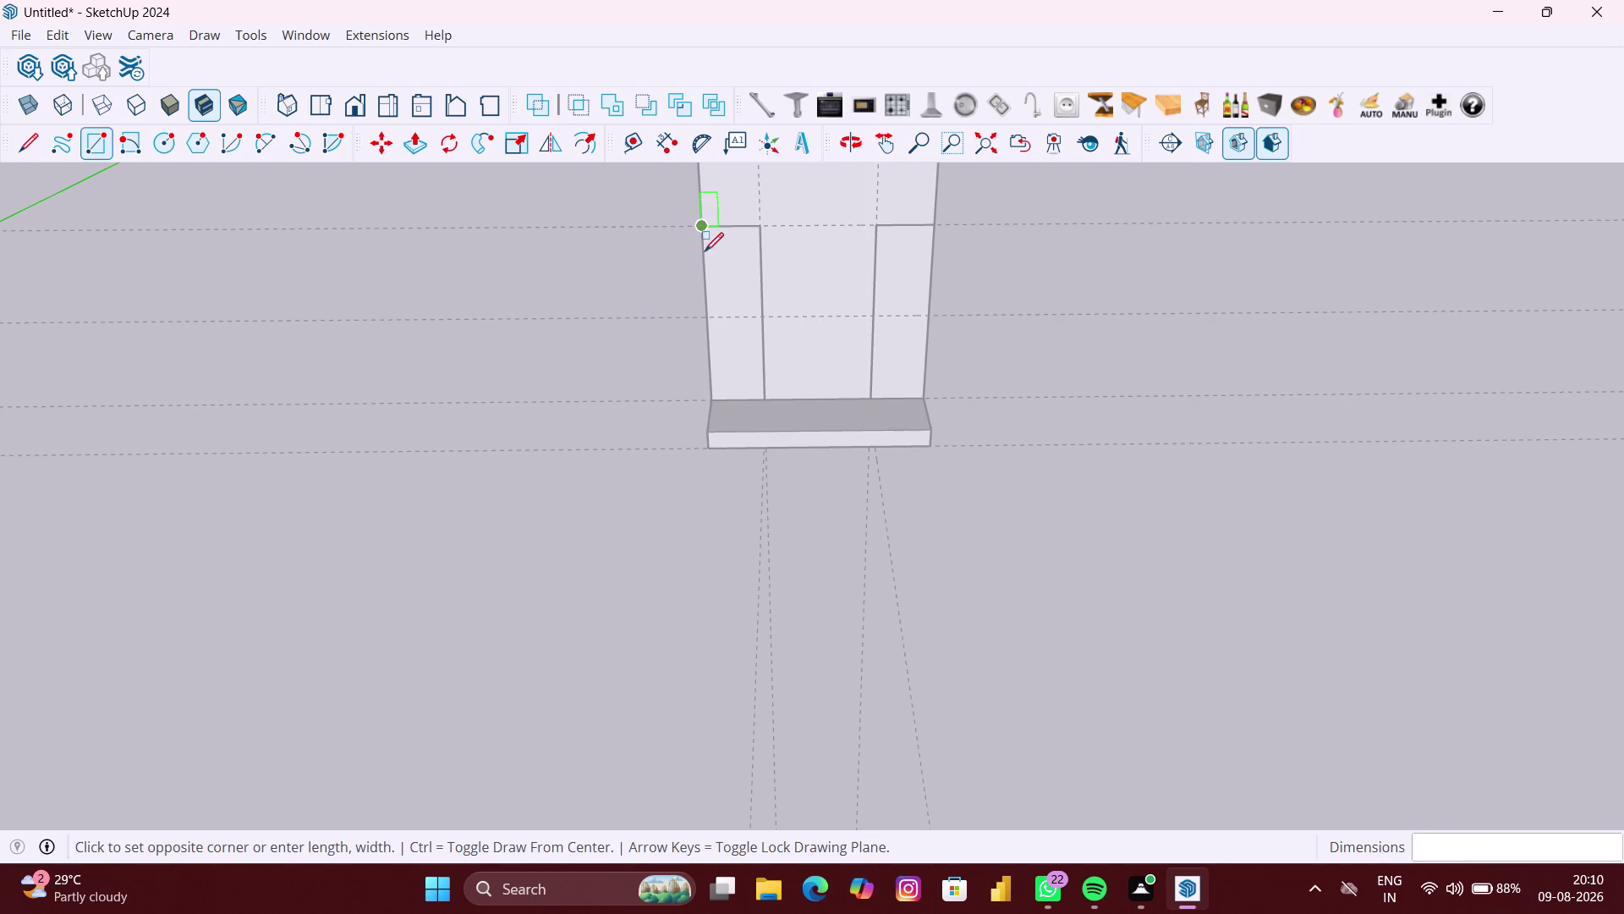
click(763, 321)
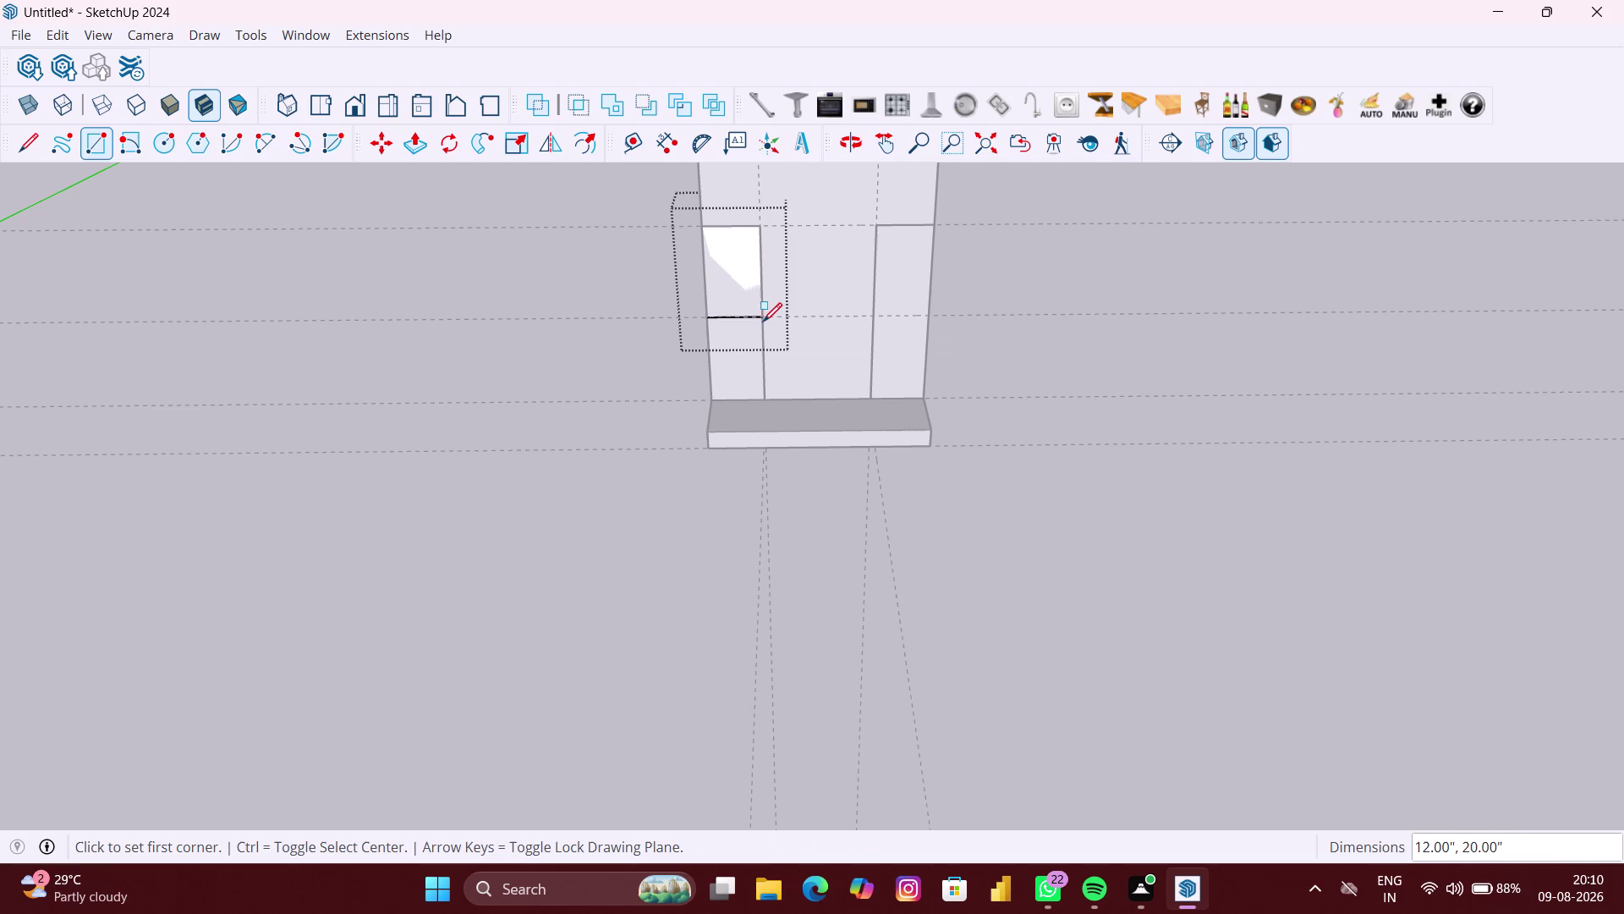
click(712, 324)
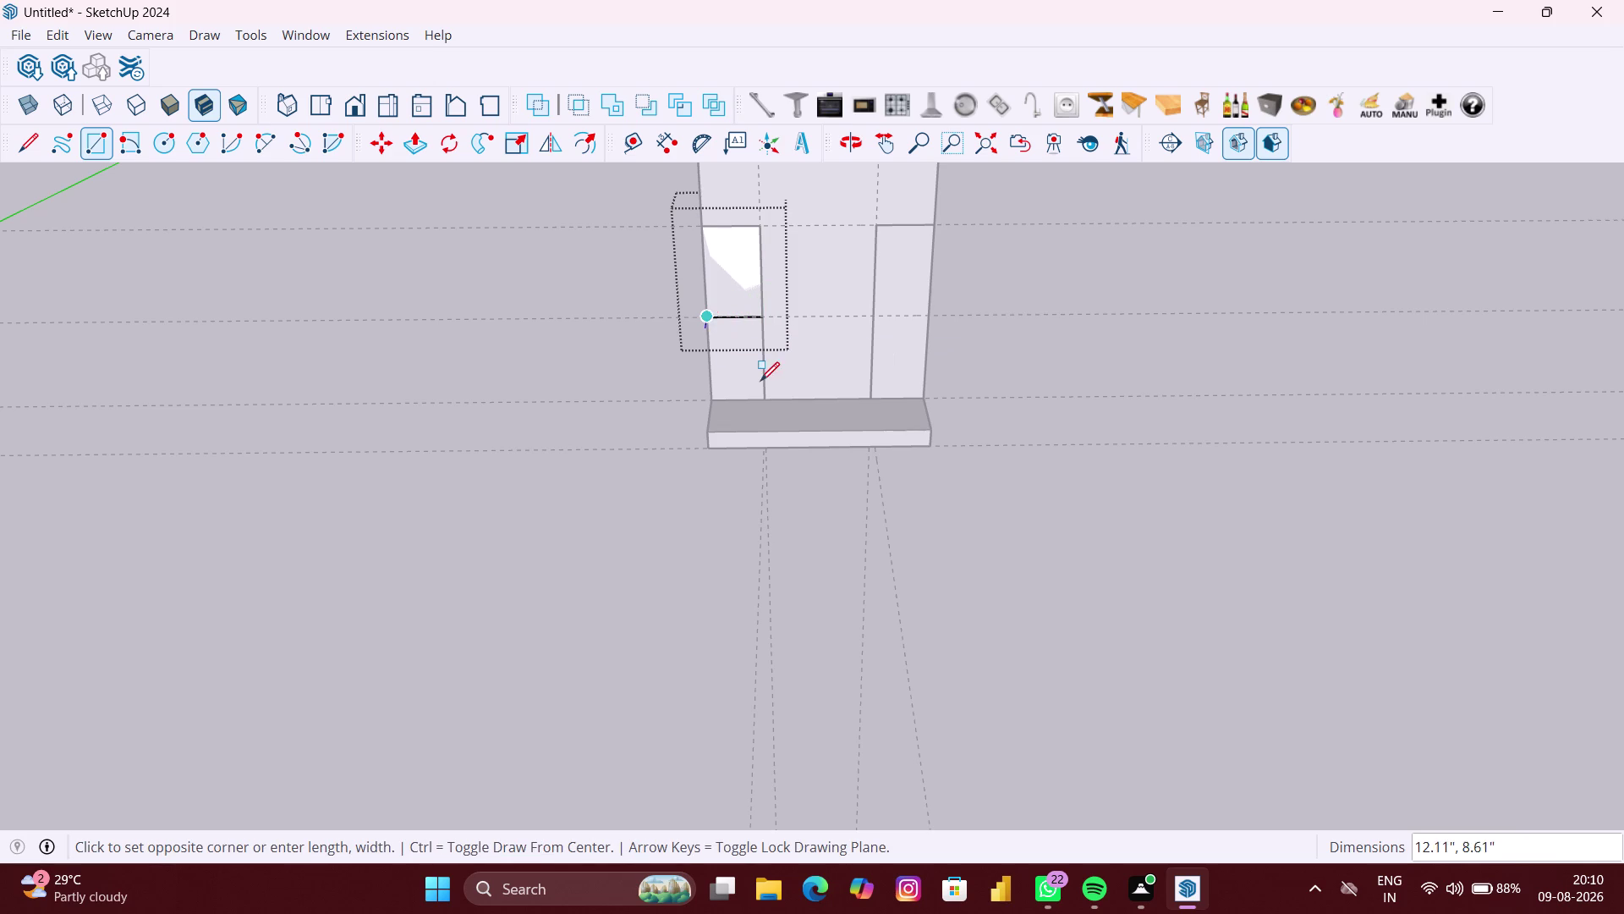
click(761, 401)
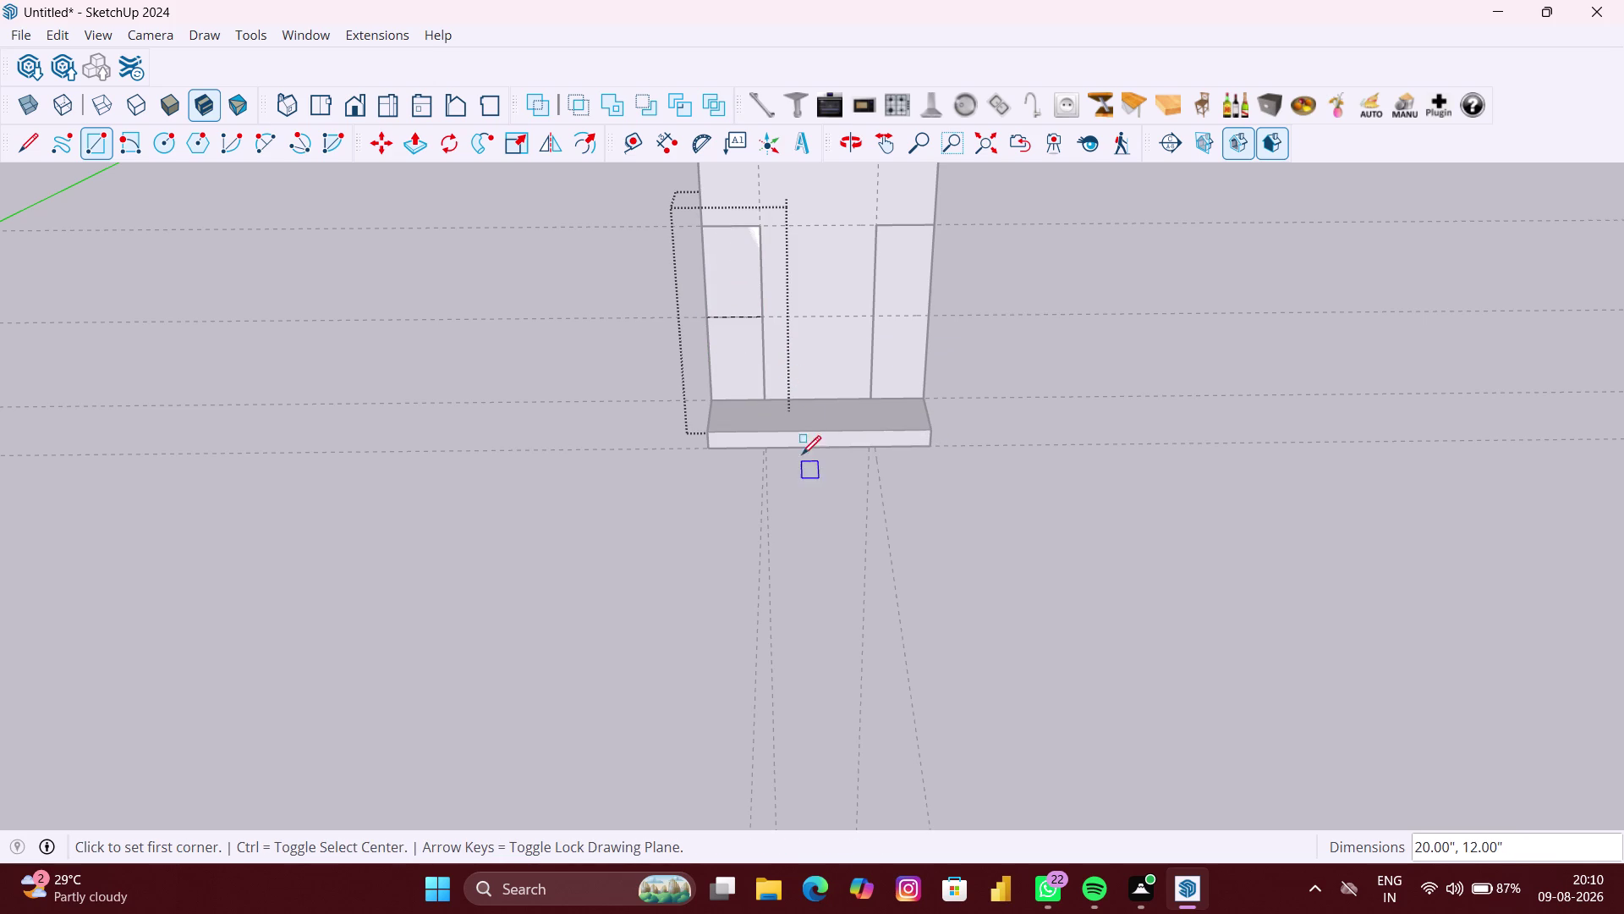
Draw the right panel's upper and lower sections, then close the component.
click(881, 232)
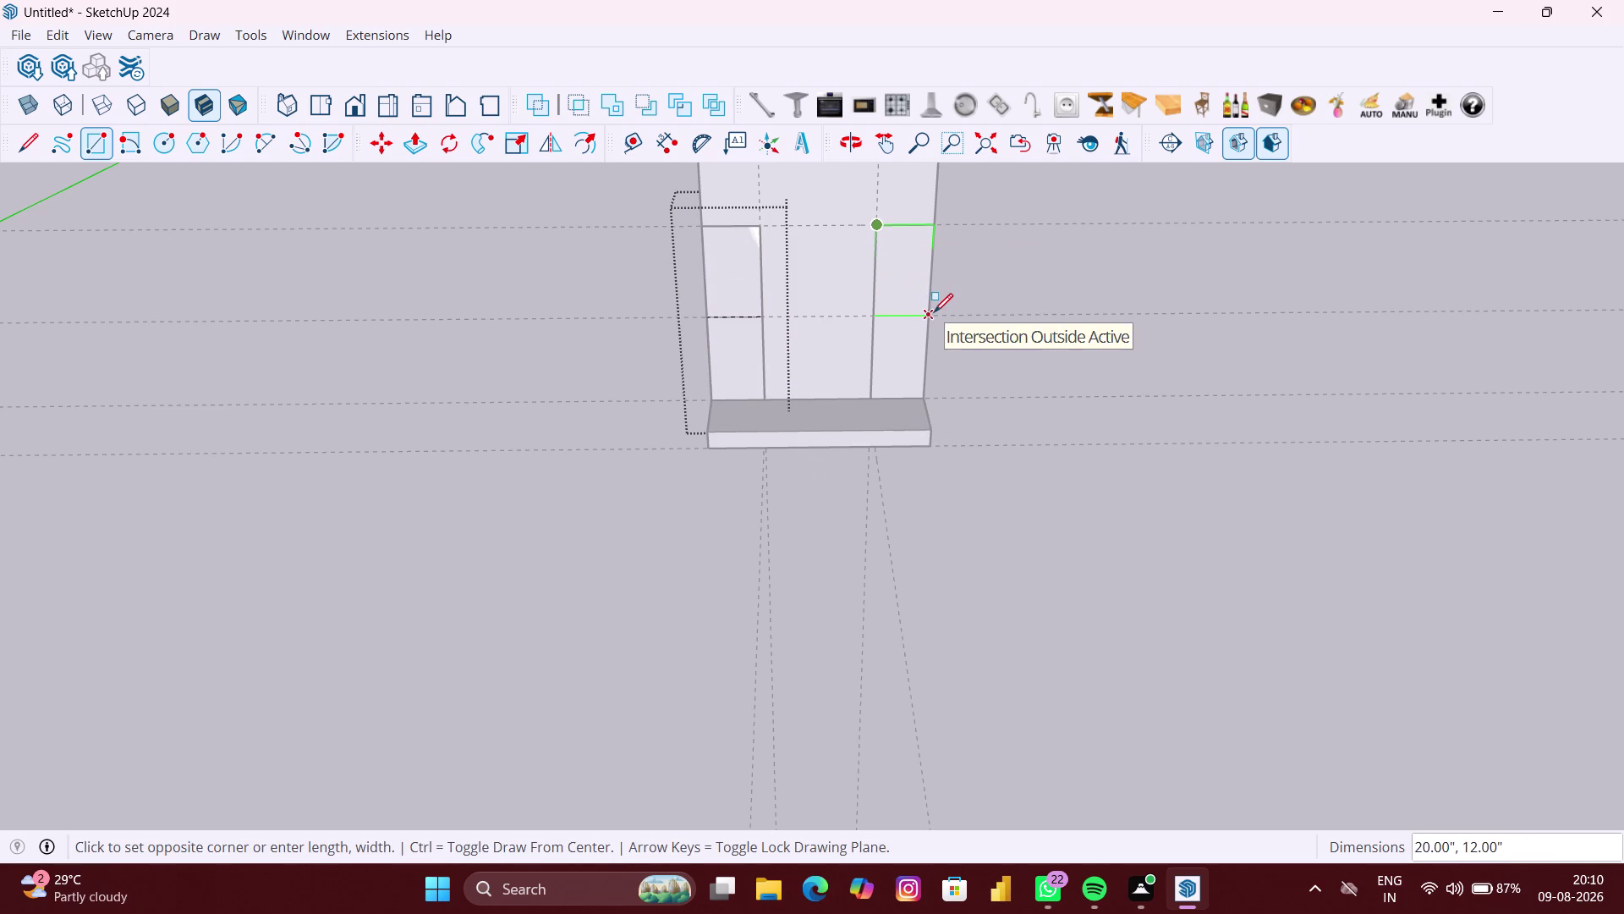
click(934, 312)
click(880, 320)
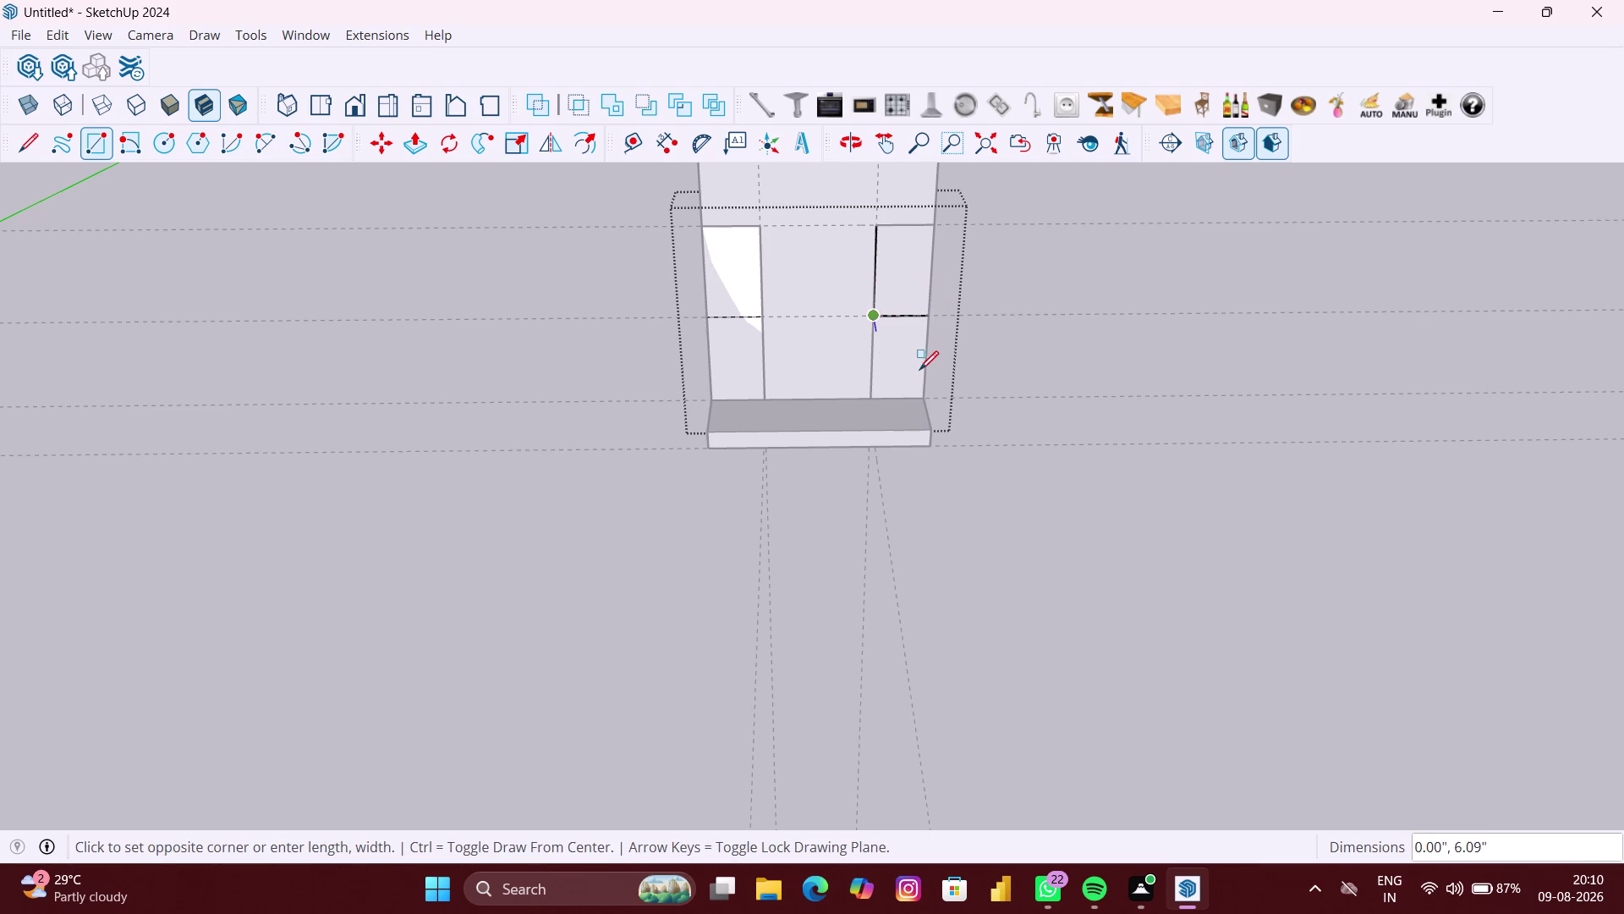
click(924, 395)
key(space)
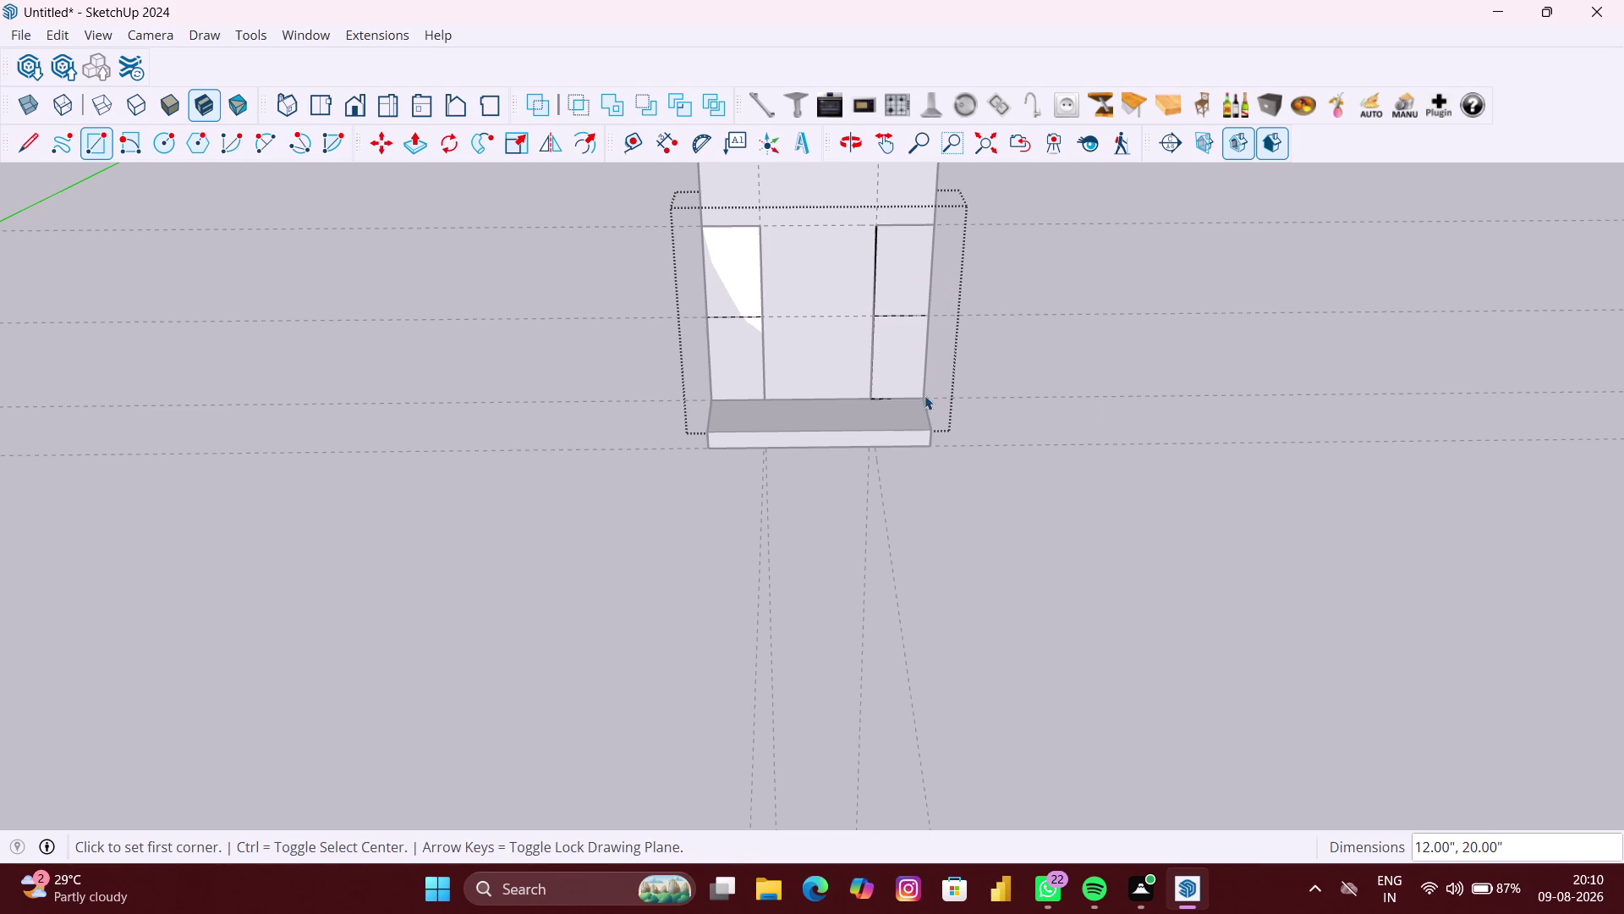
click(1073, 482)
scroll(down, 3)
click(662, 463)
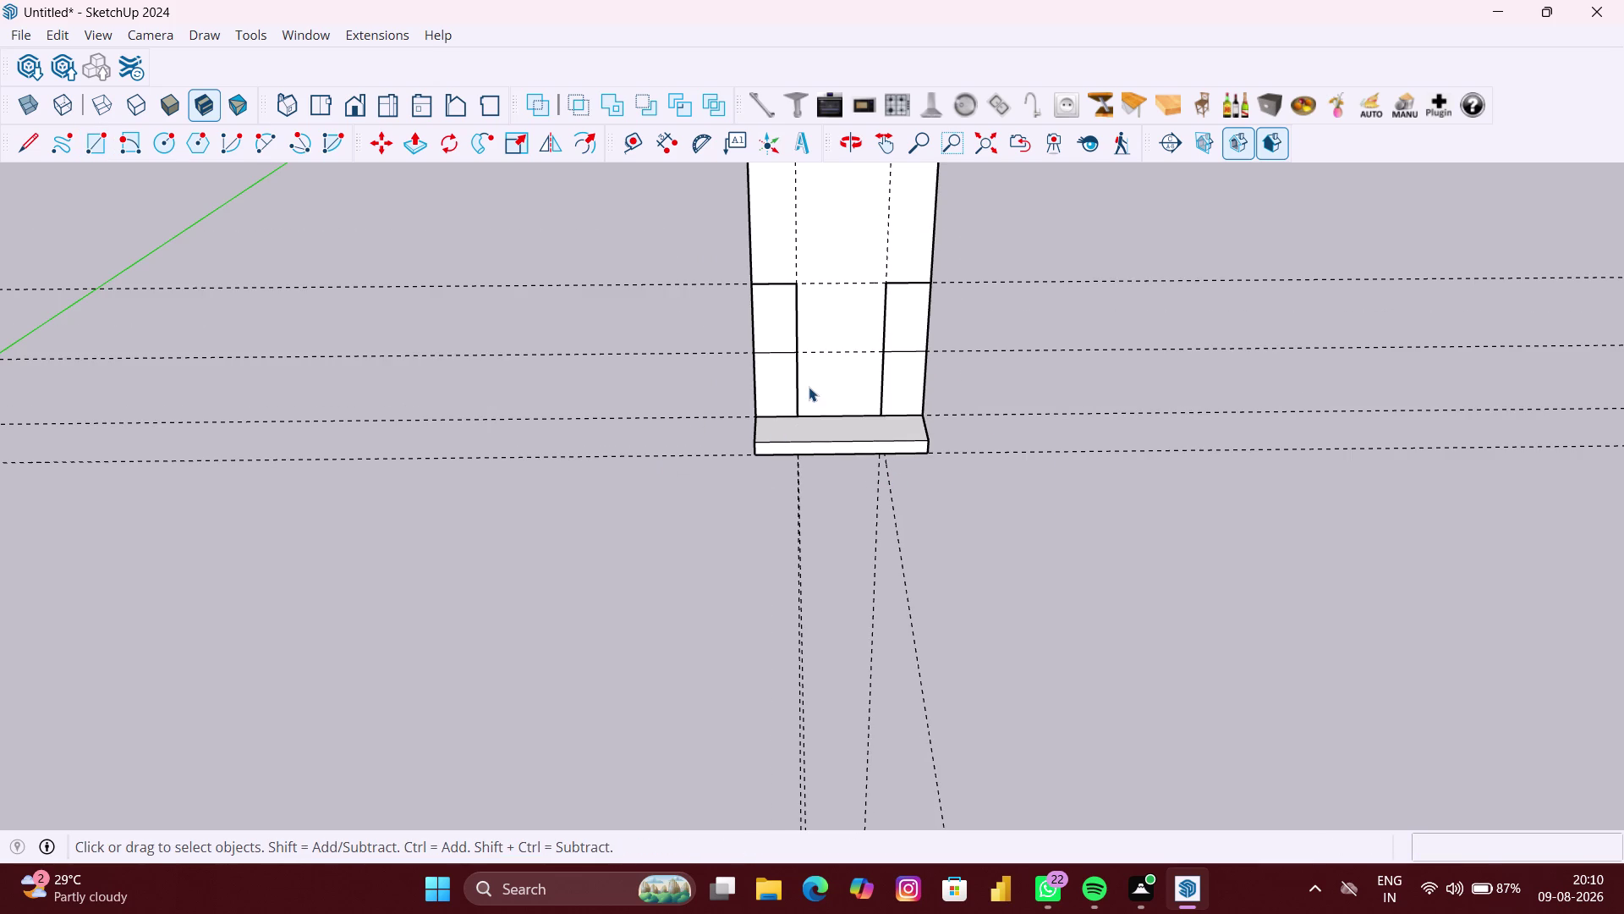
scroll(up, 3)
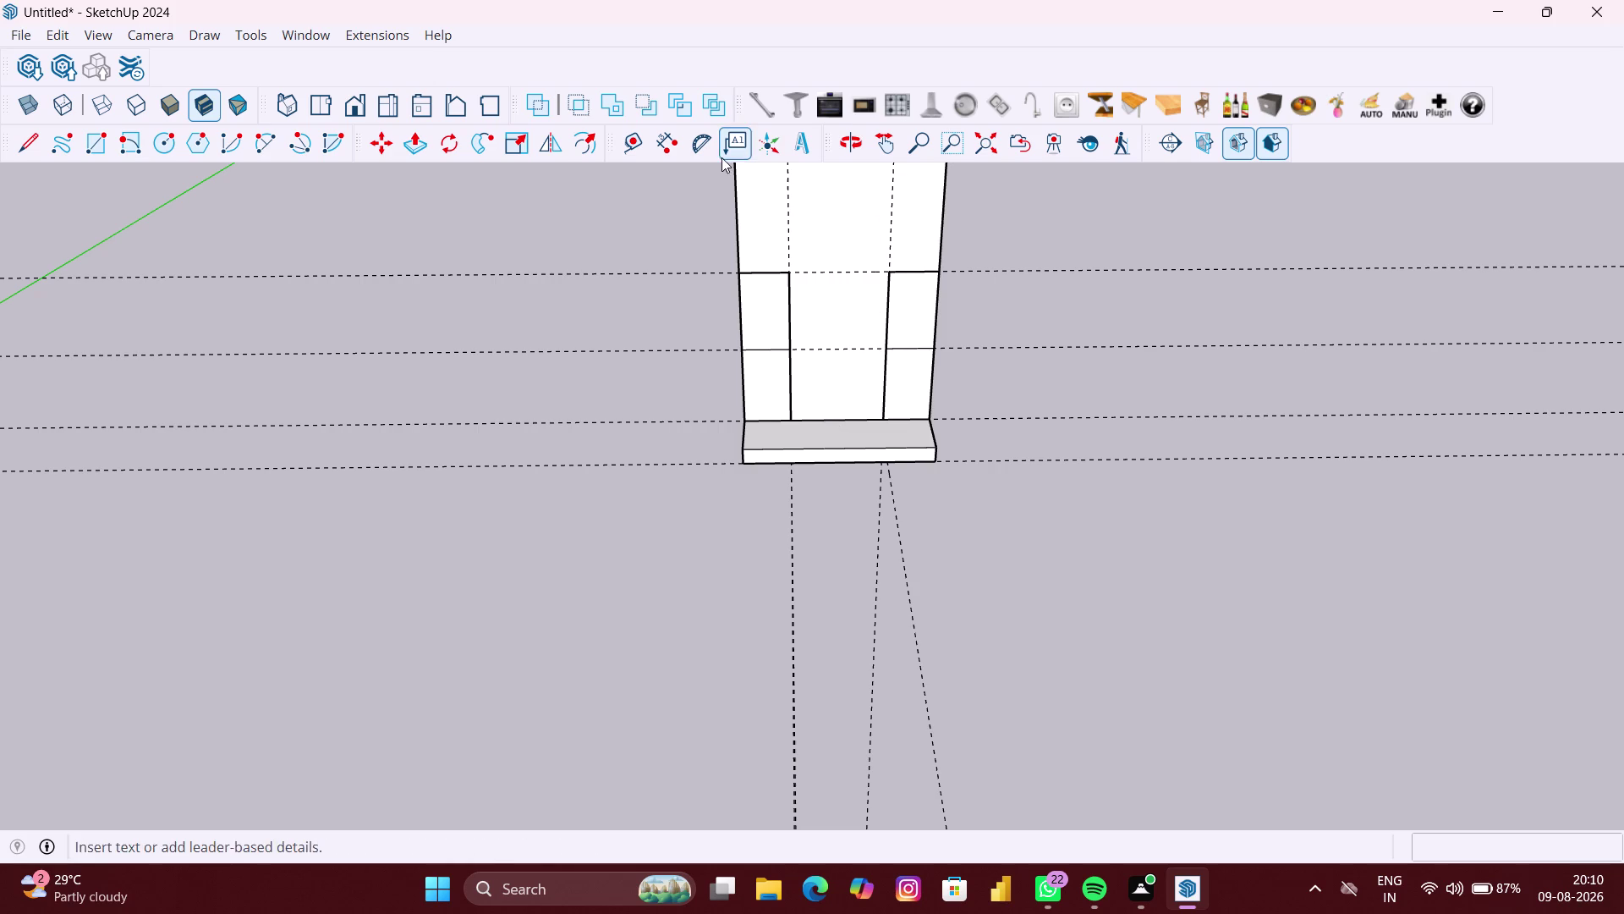
Pull a horizontal guide 16 inches up from the shelf edge across the unit's front.
click(635, 152)
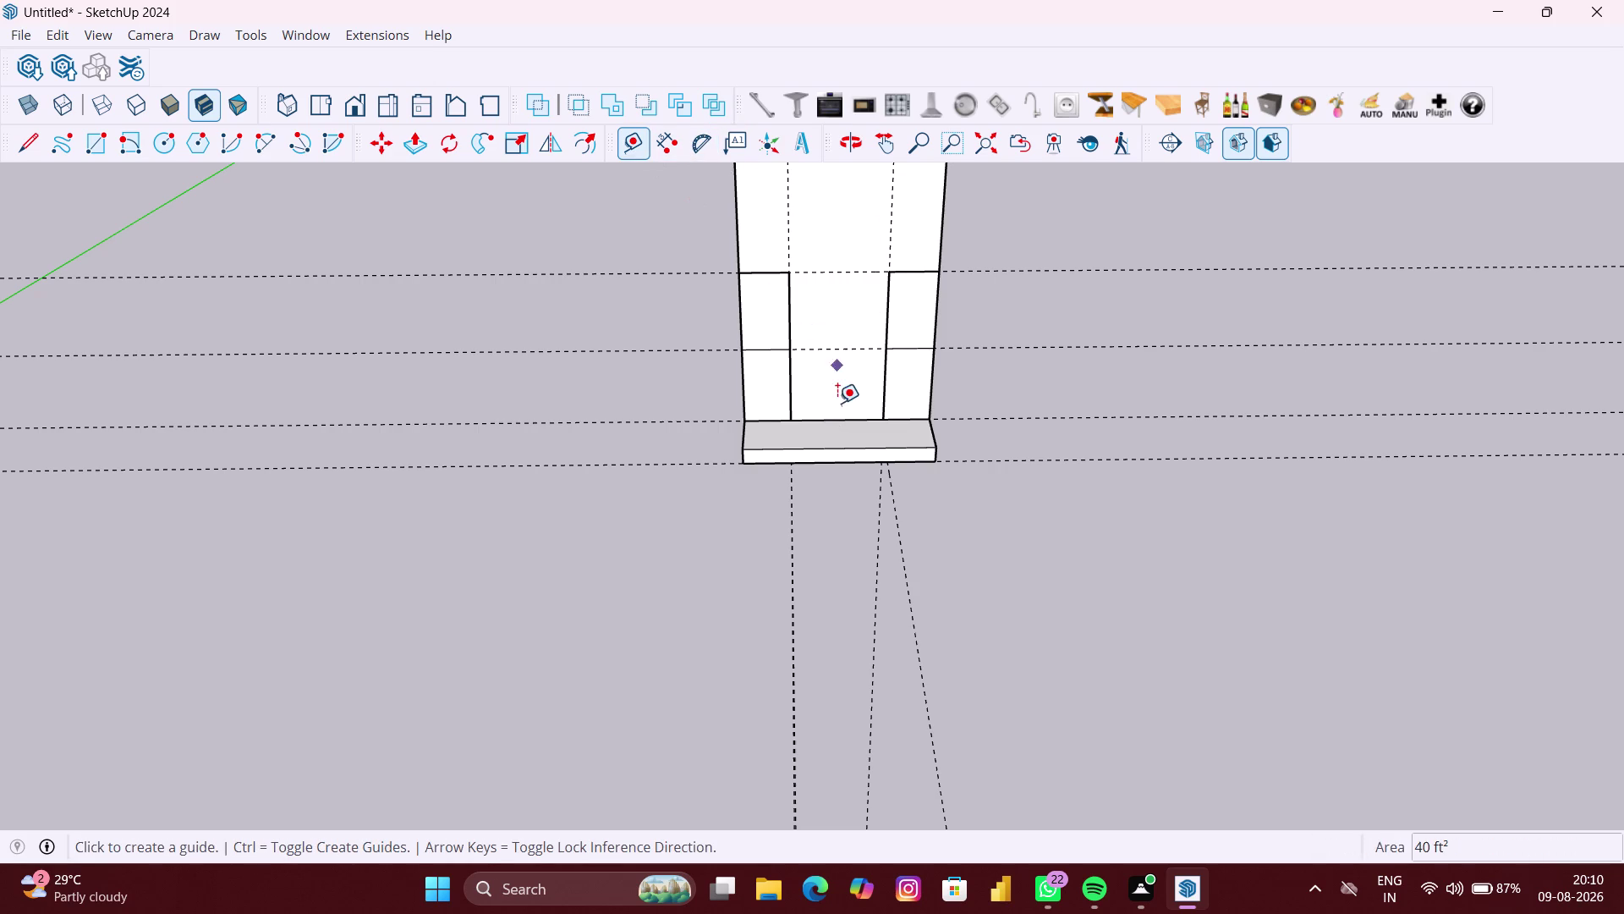
scroll(up, 3)
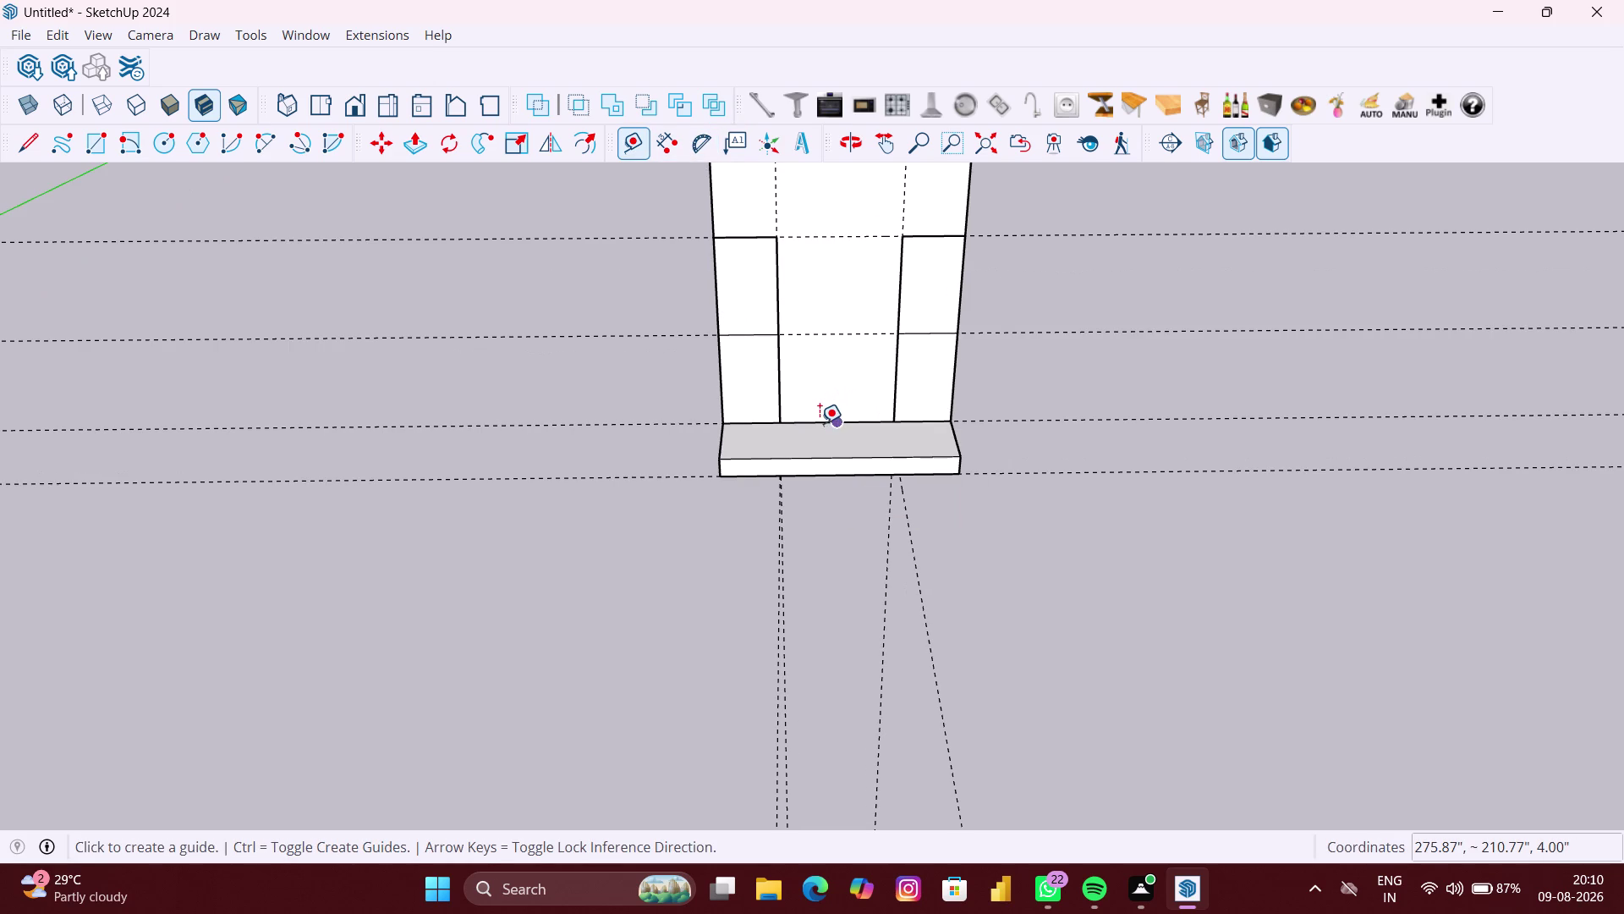
click(814, 424)
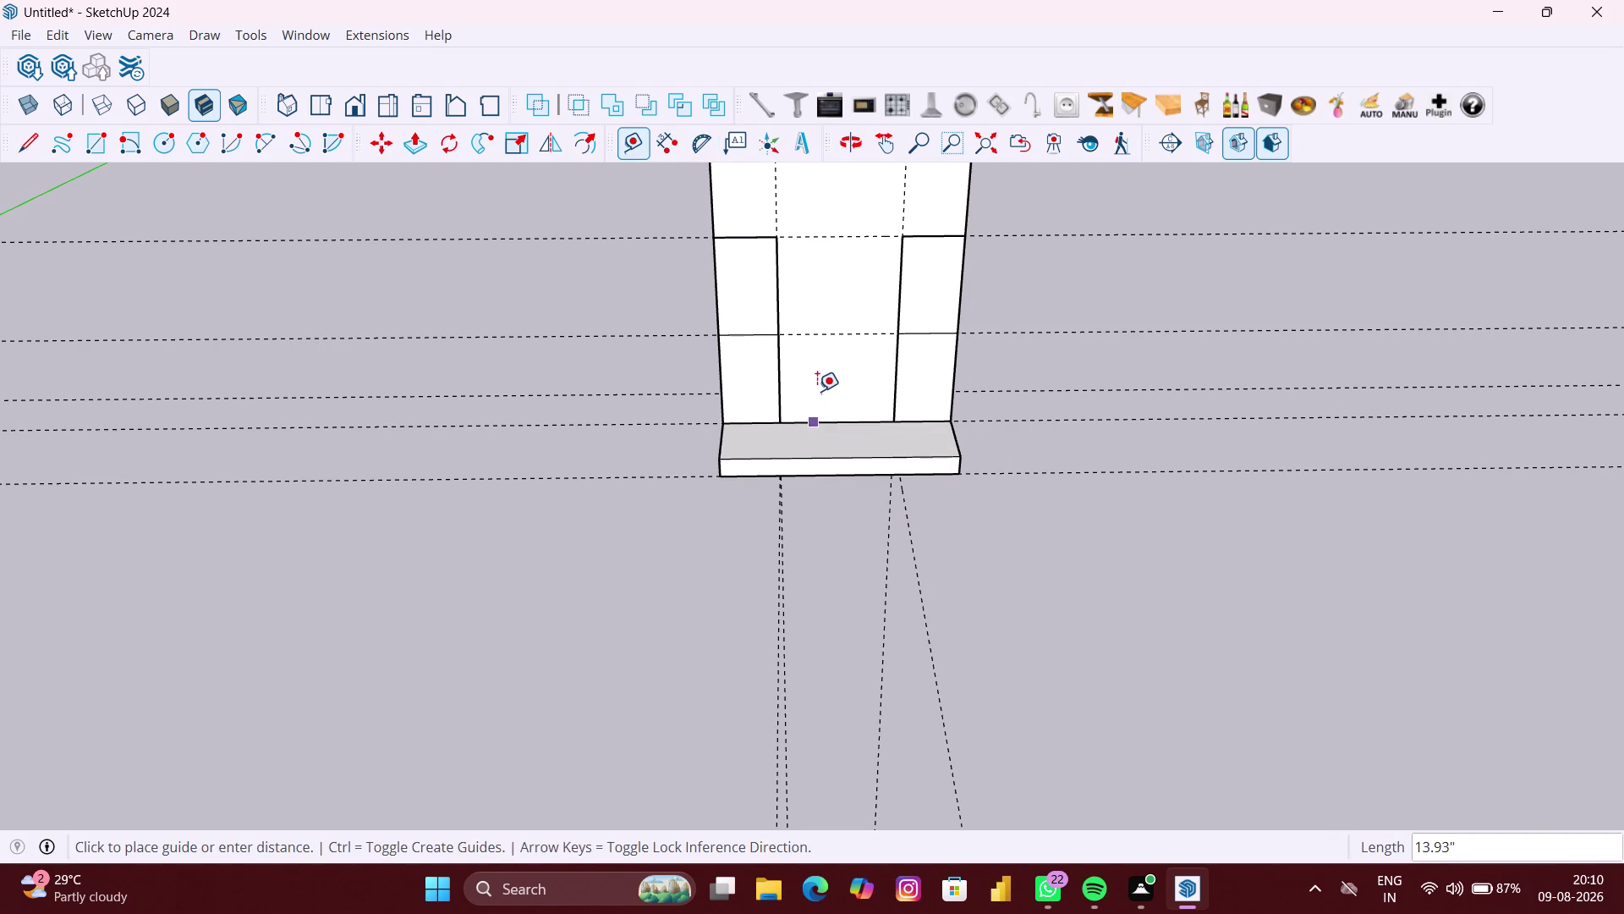
key(Up)
text(16)
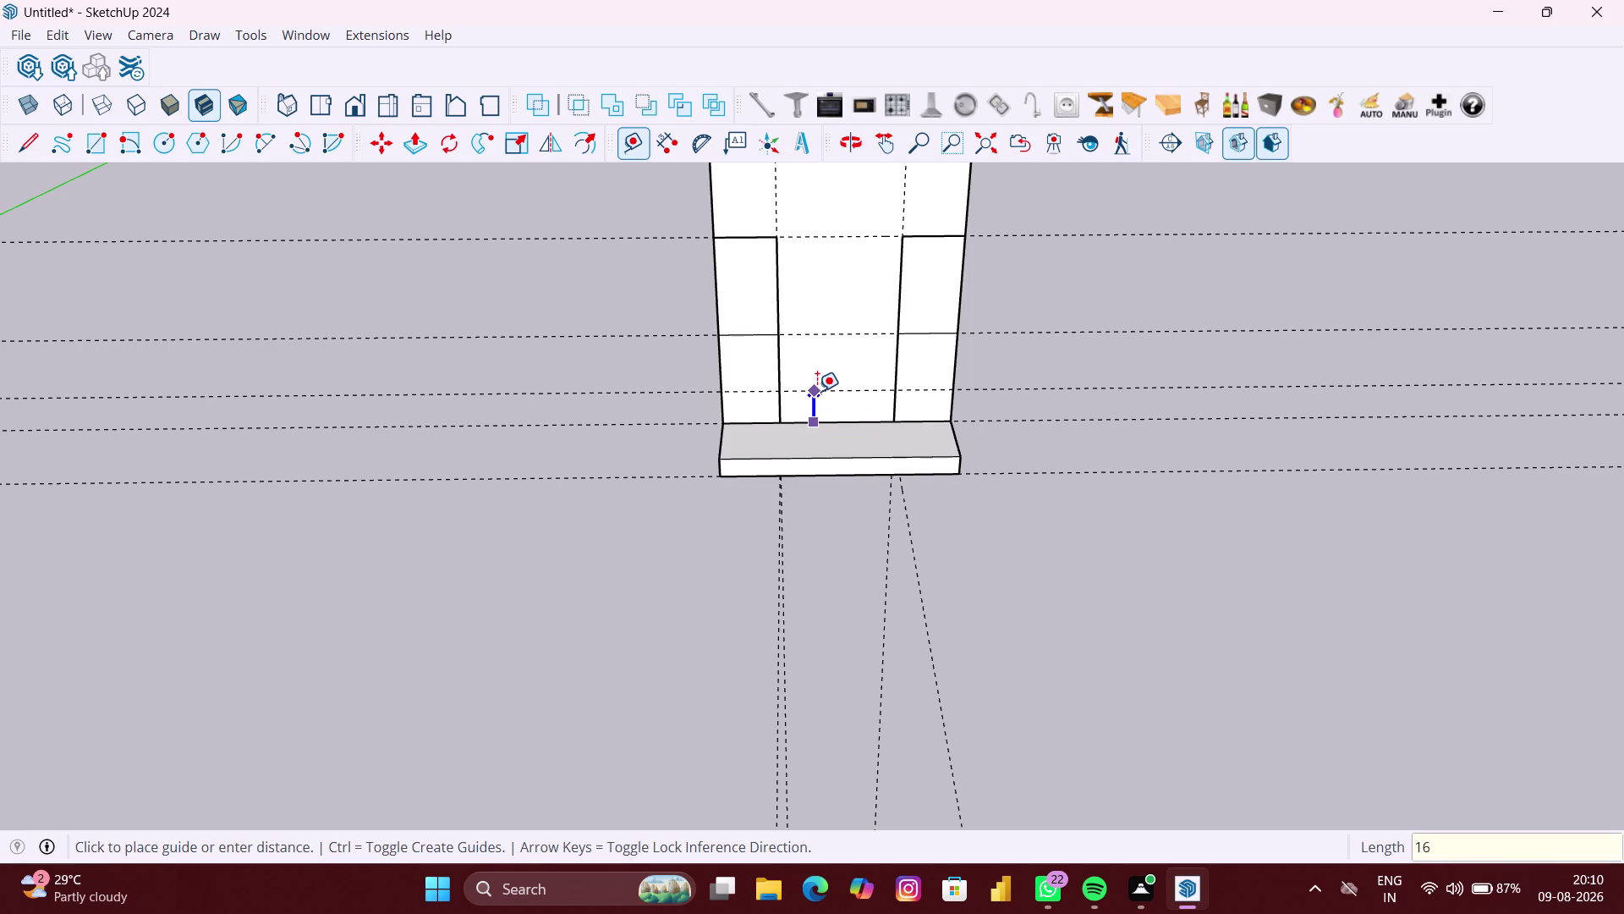
text(")
key(Return)
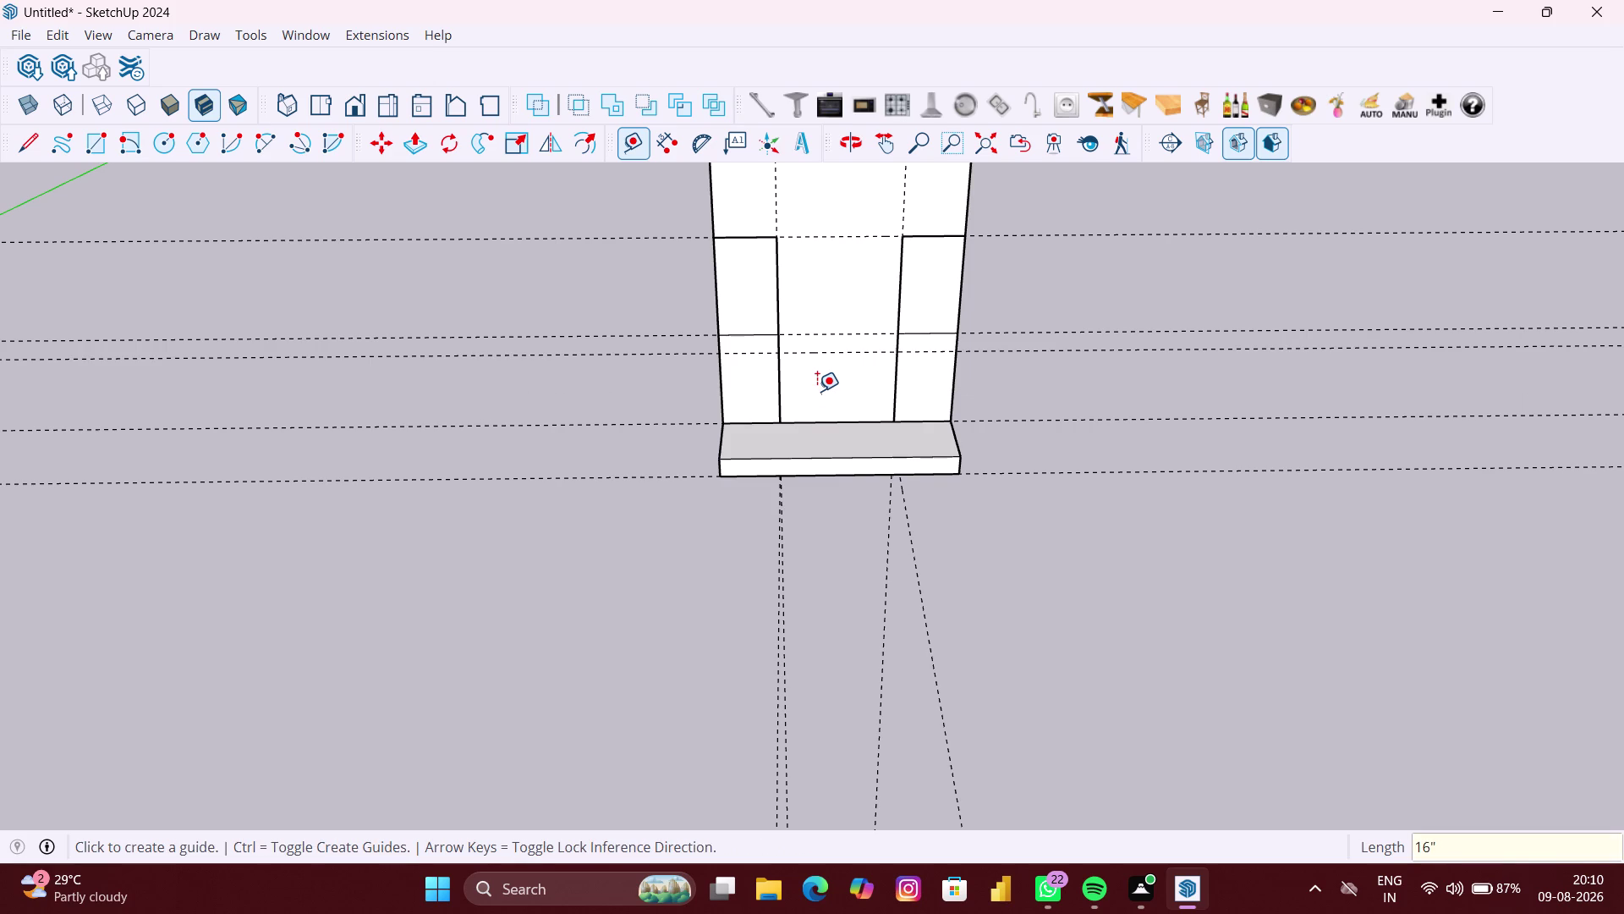
scroll(up, 3)
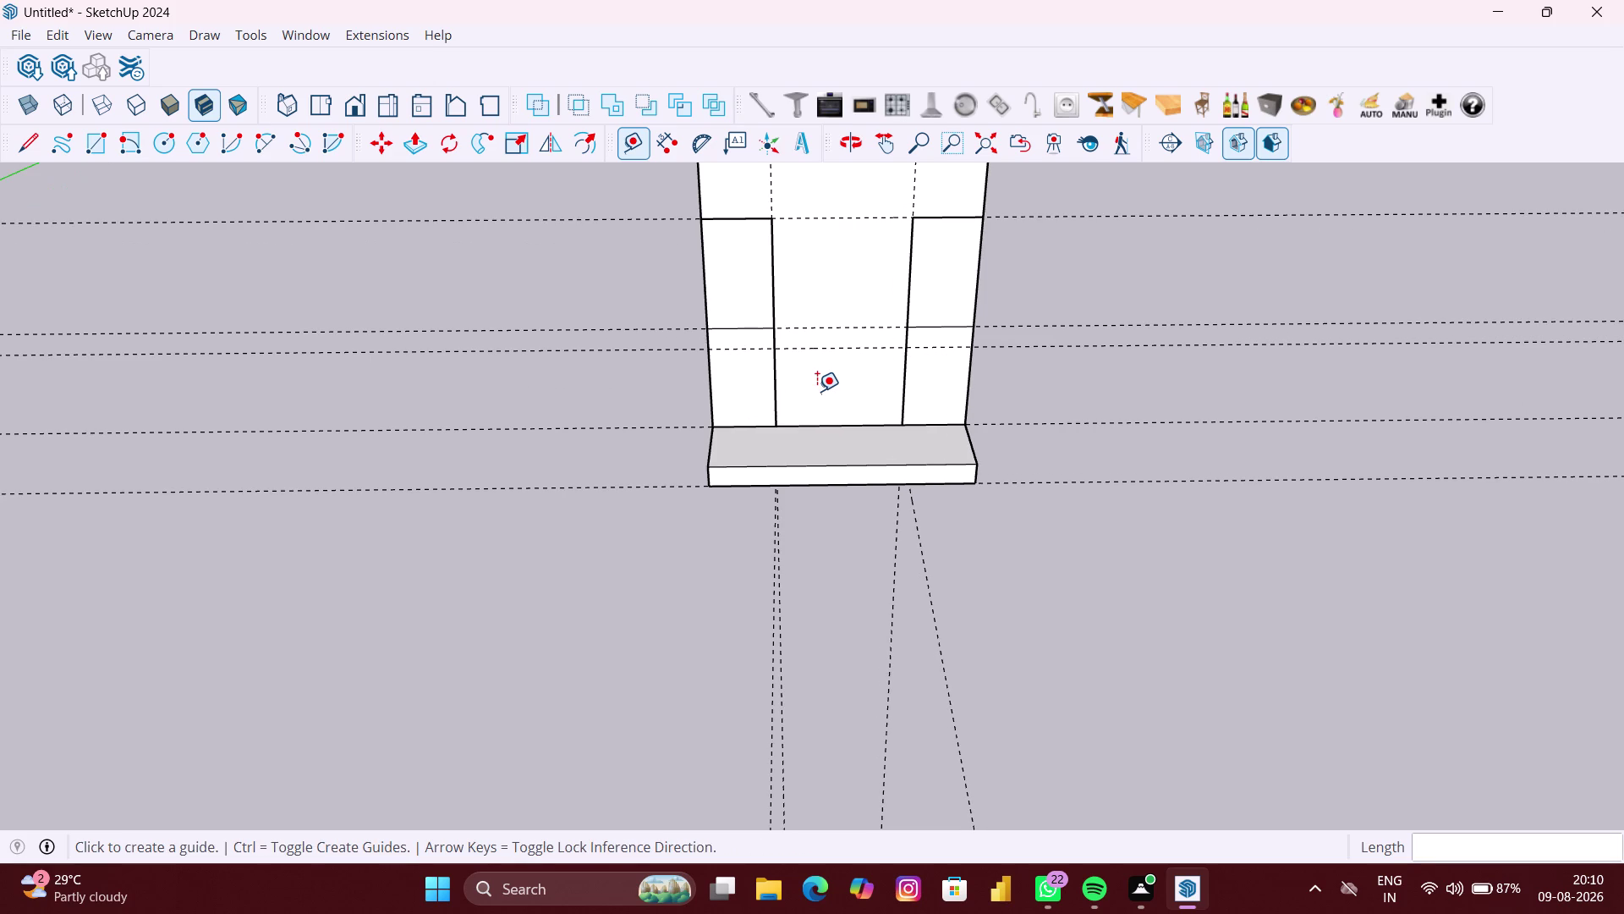
right_click(648, 398)
click(684, 466)
key(r)
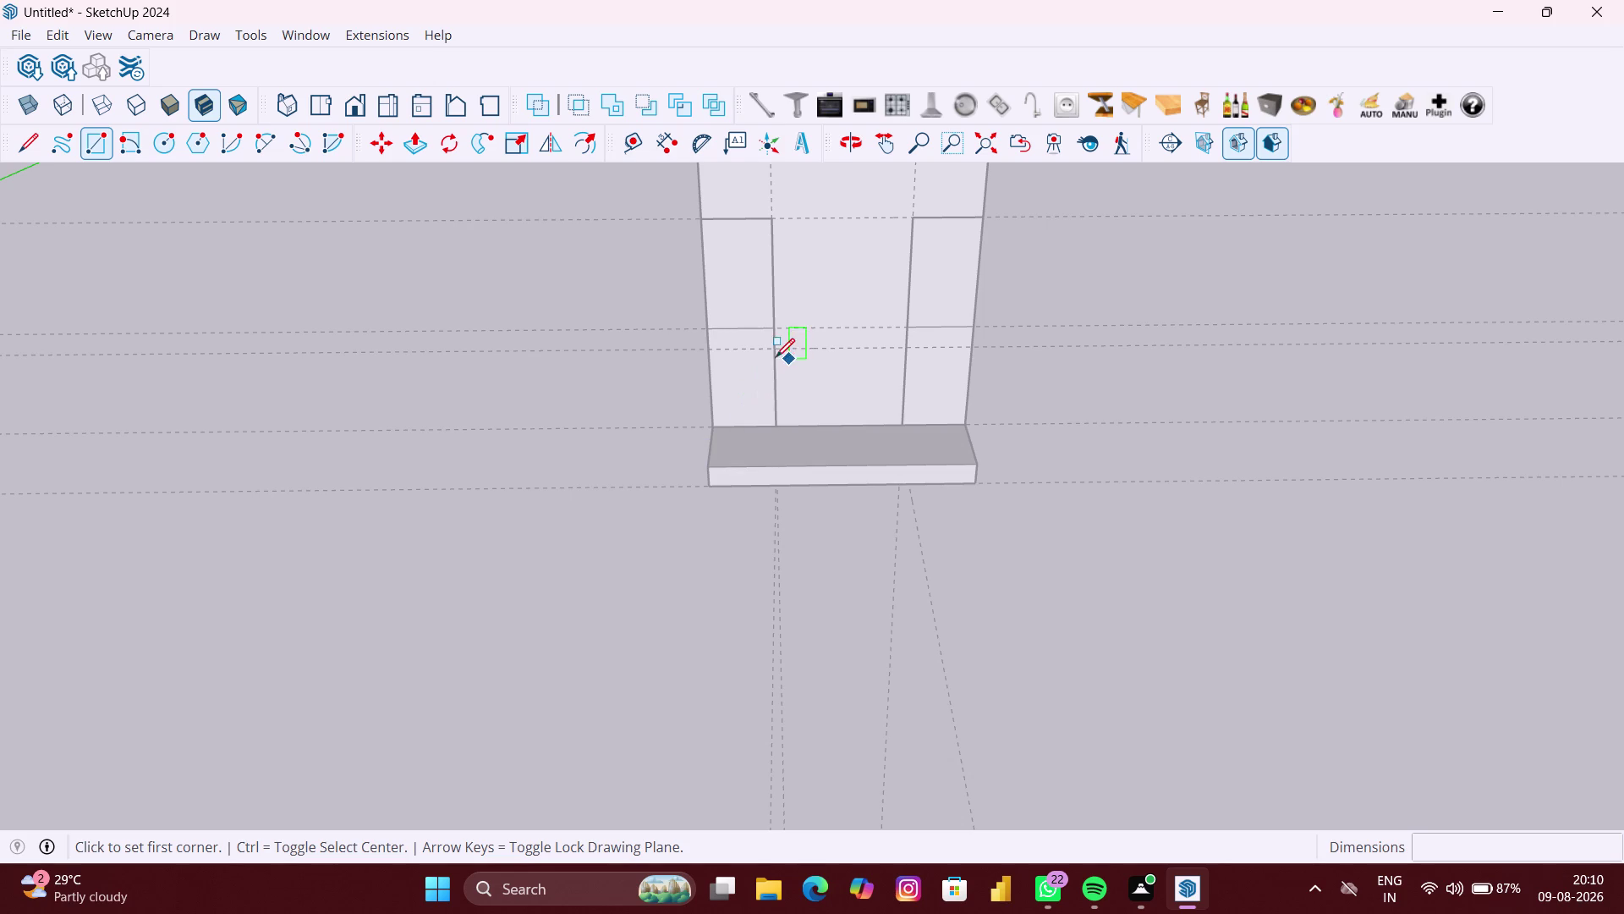
Draw a 24 by 16 inch panel from the guide intersection down to the shelf corner.
click(776, 351)
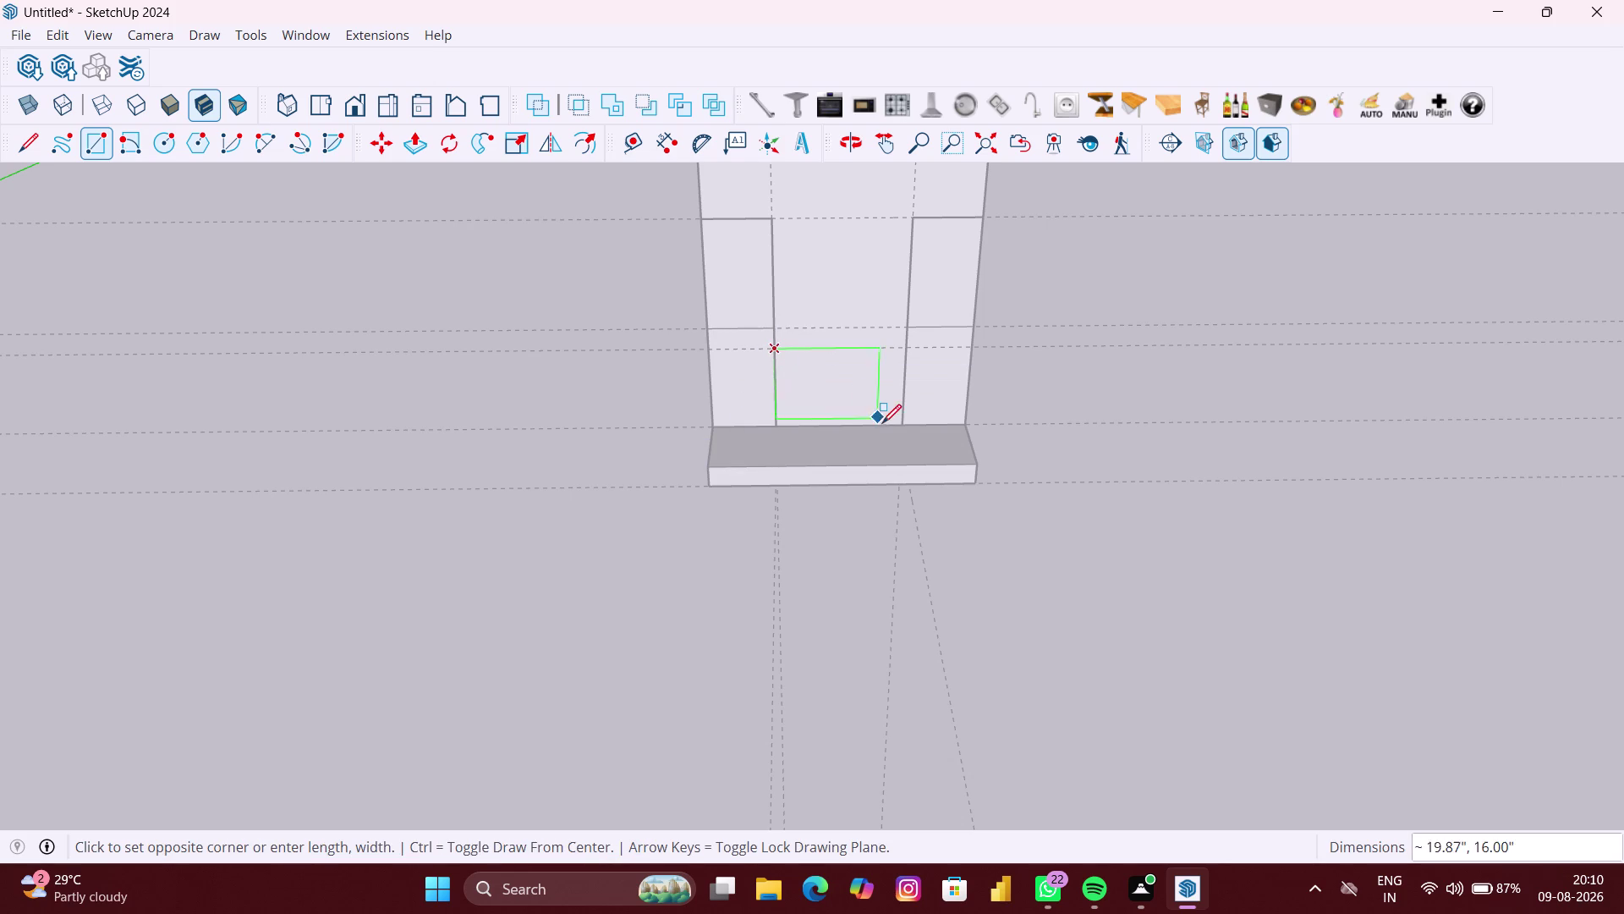
click(901, 428)
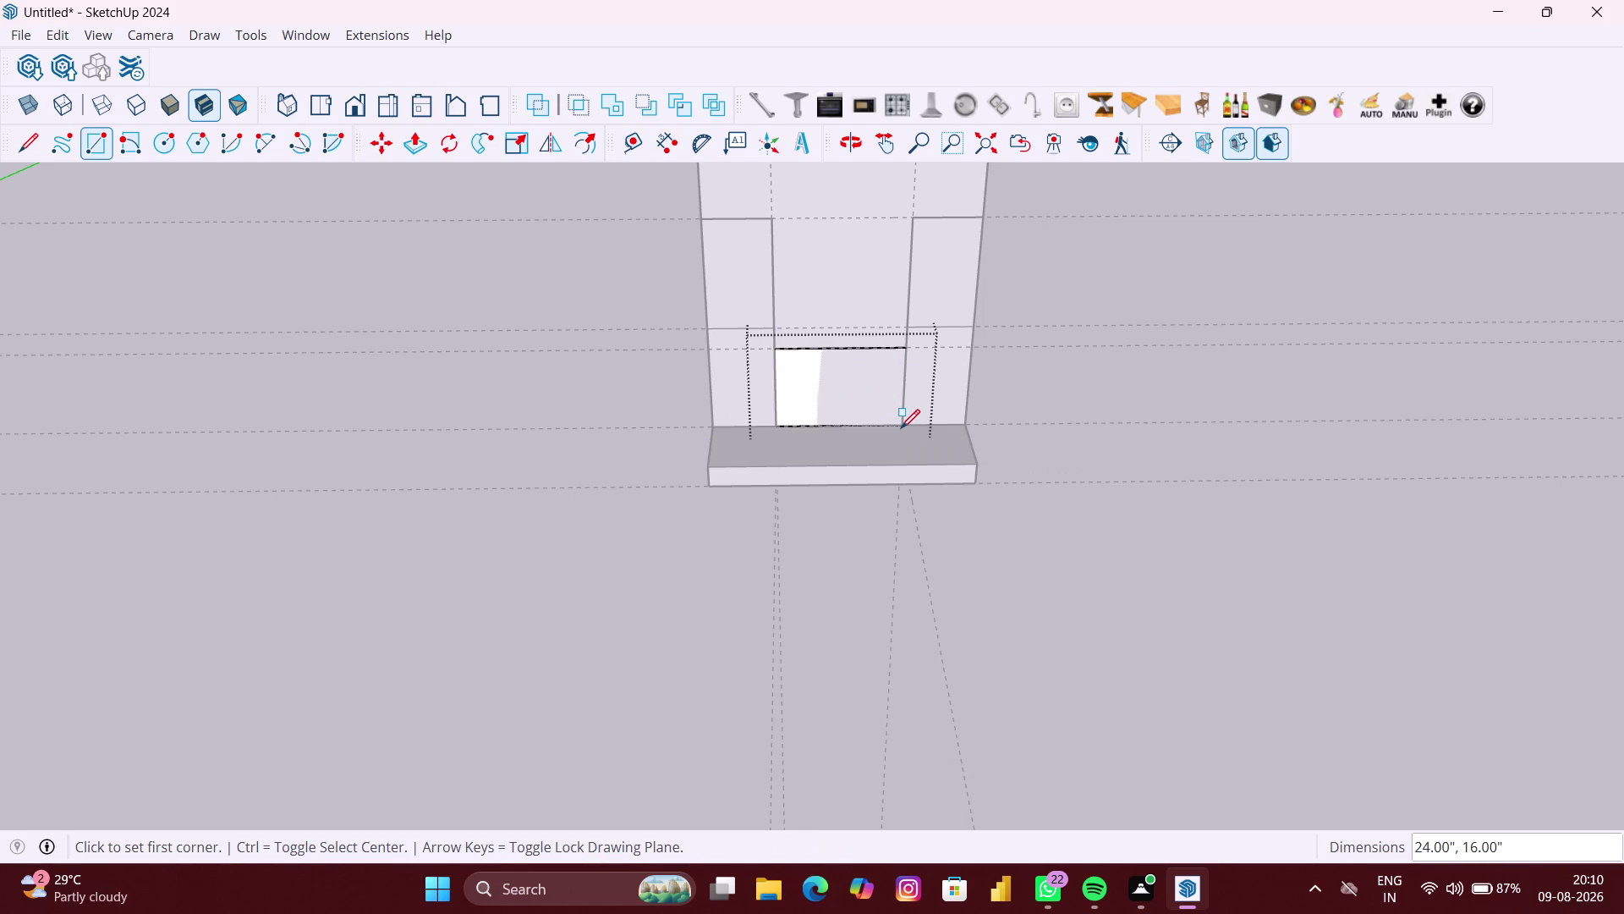
key(space)
click(602, 407)
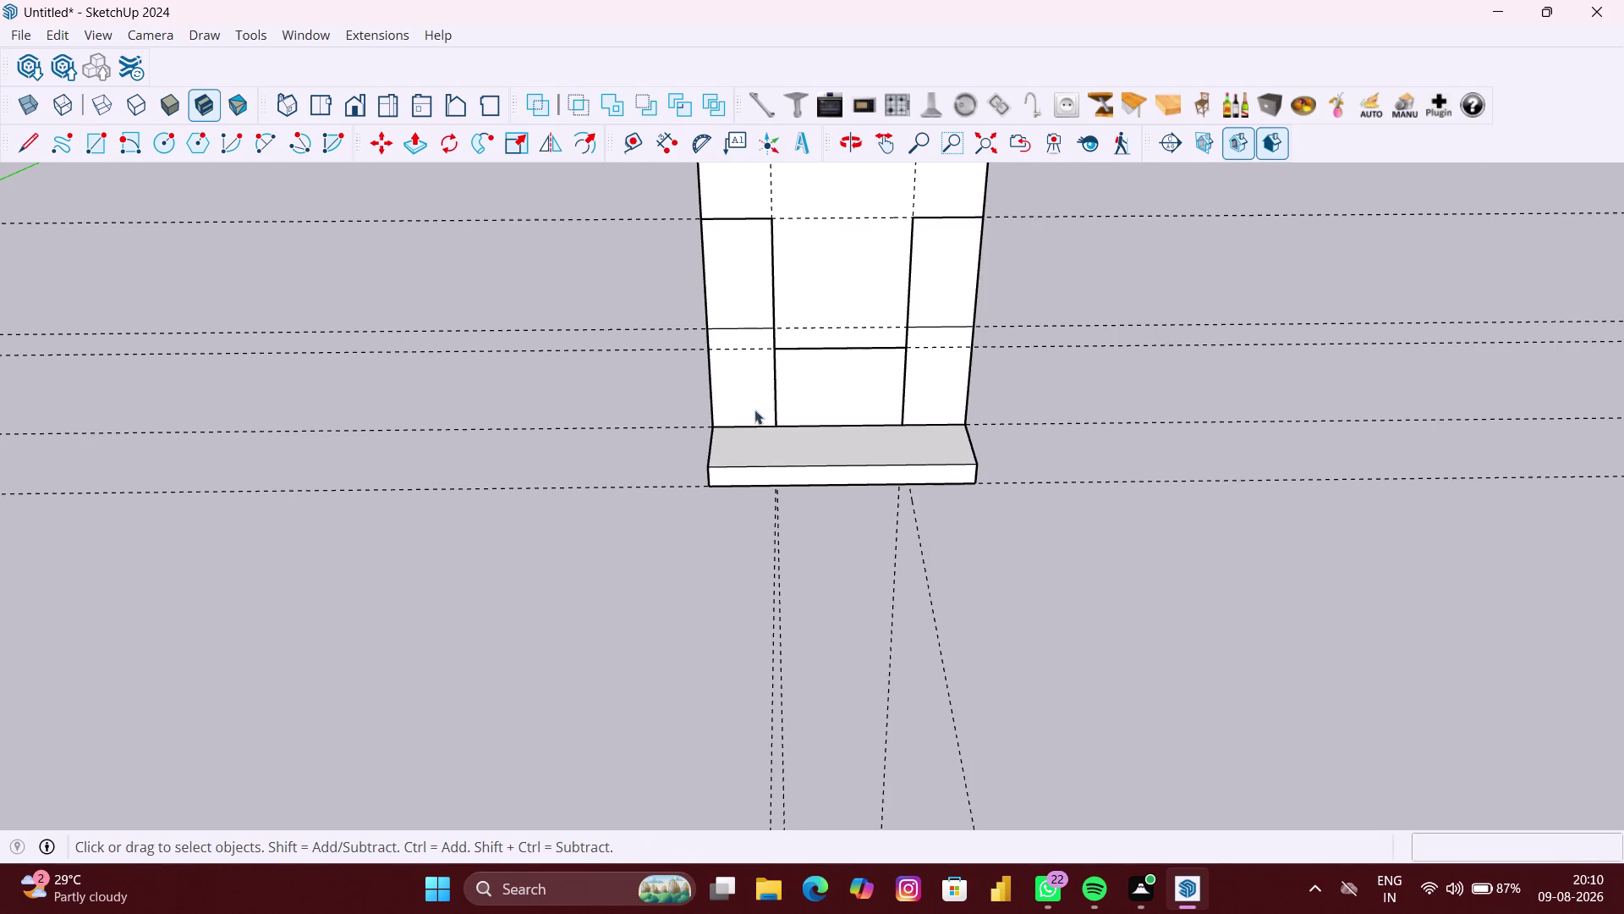
scroll(up, 3)
scroll(up, 3)
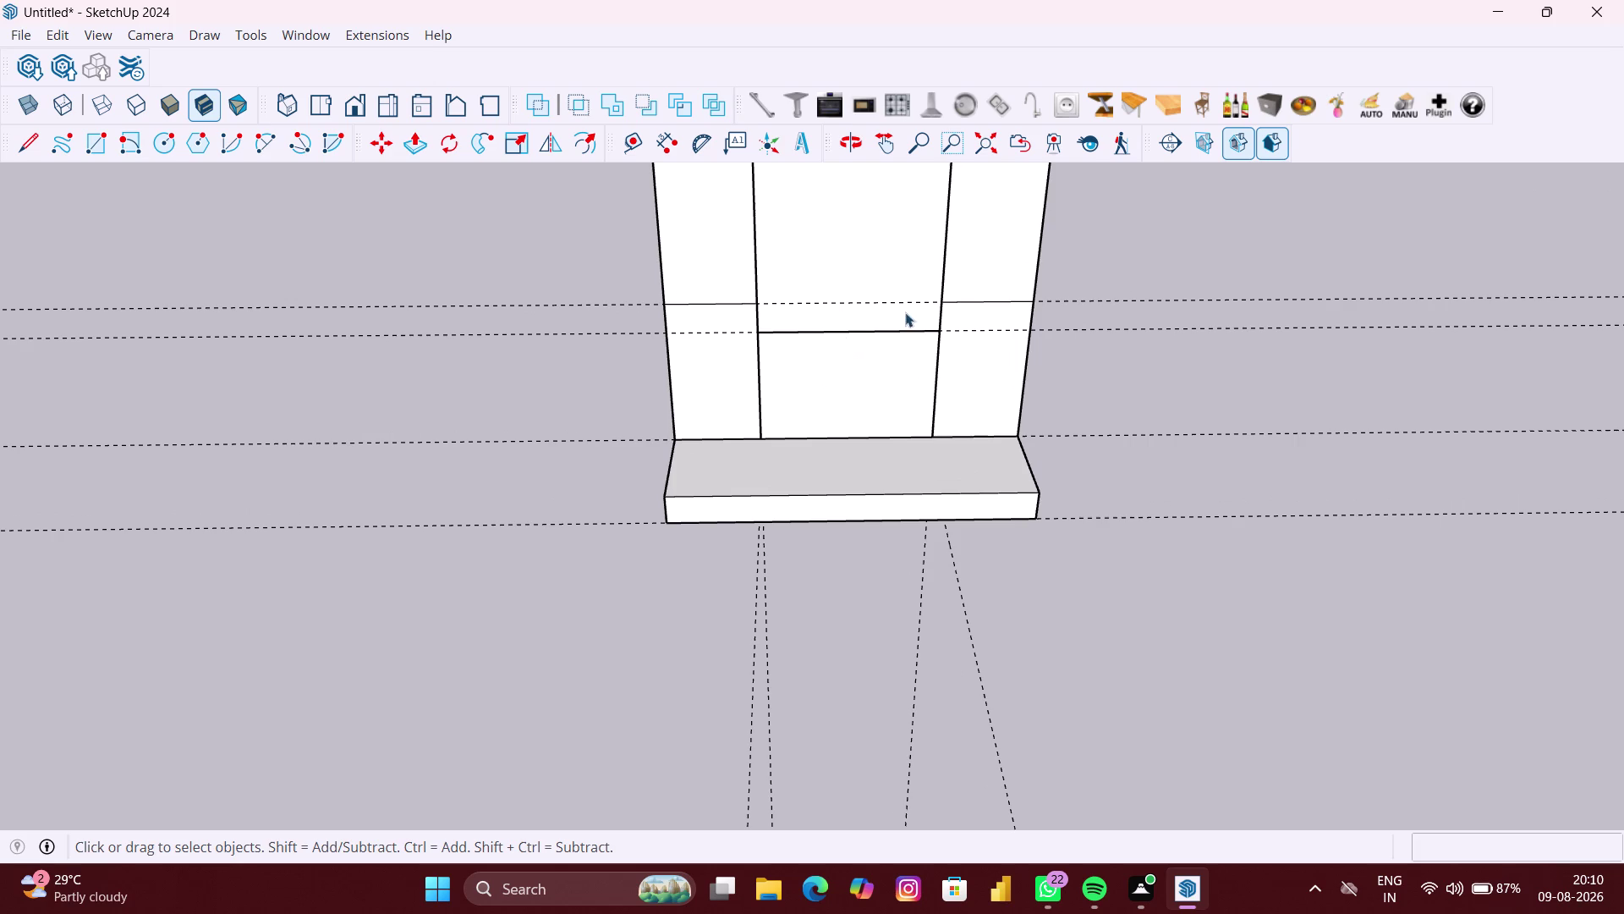
key(1)
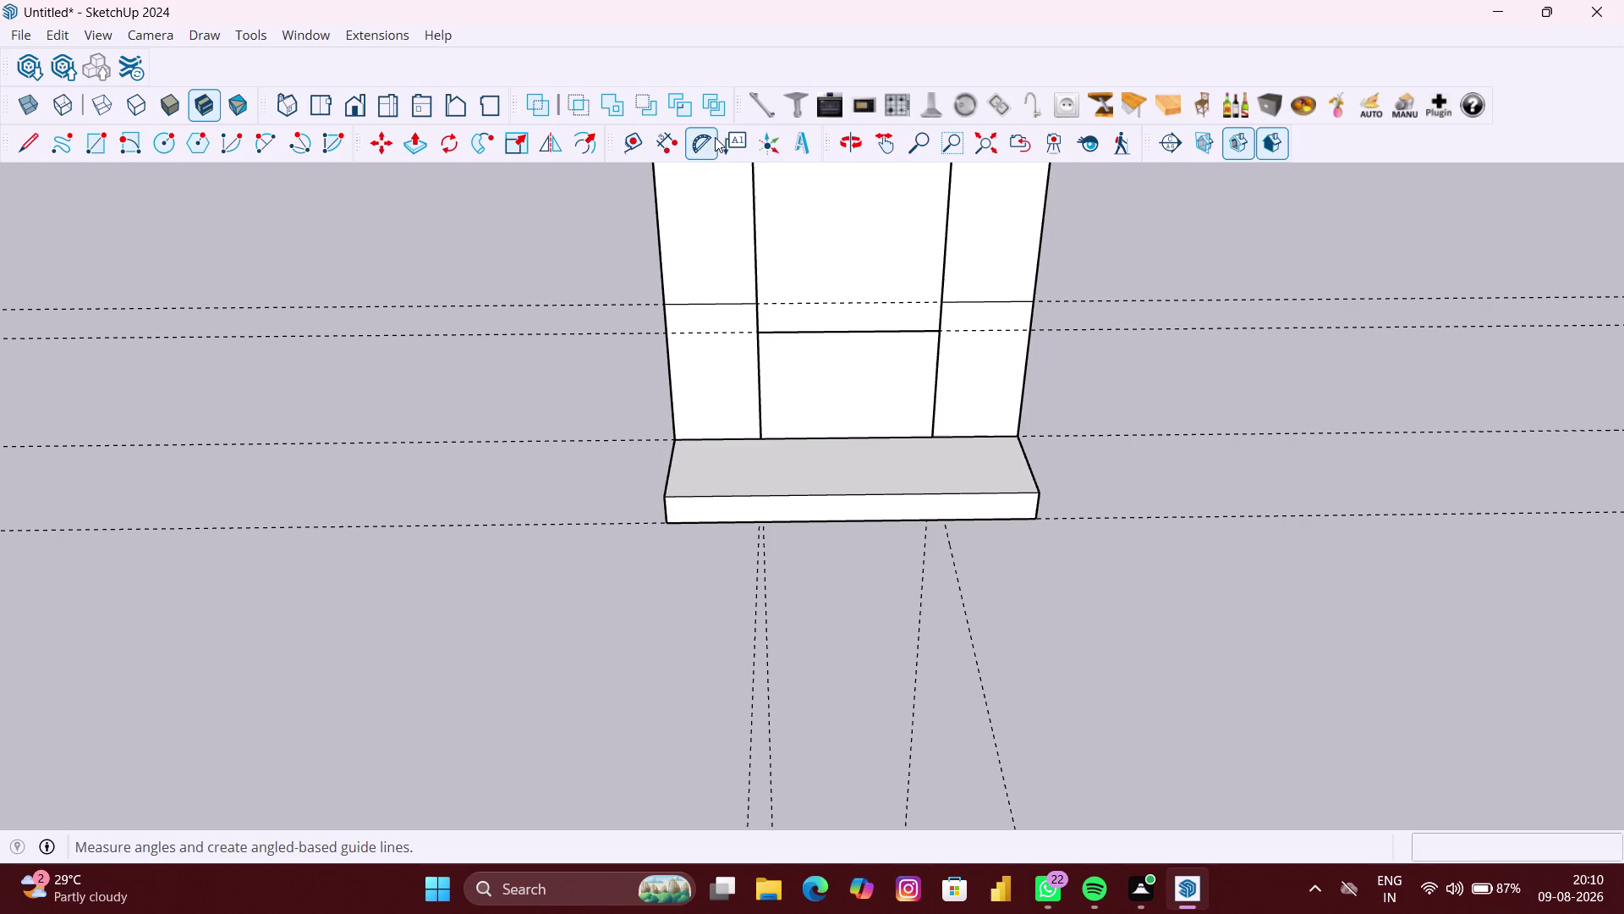
click(641, 152)
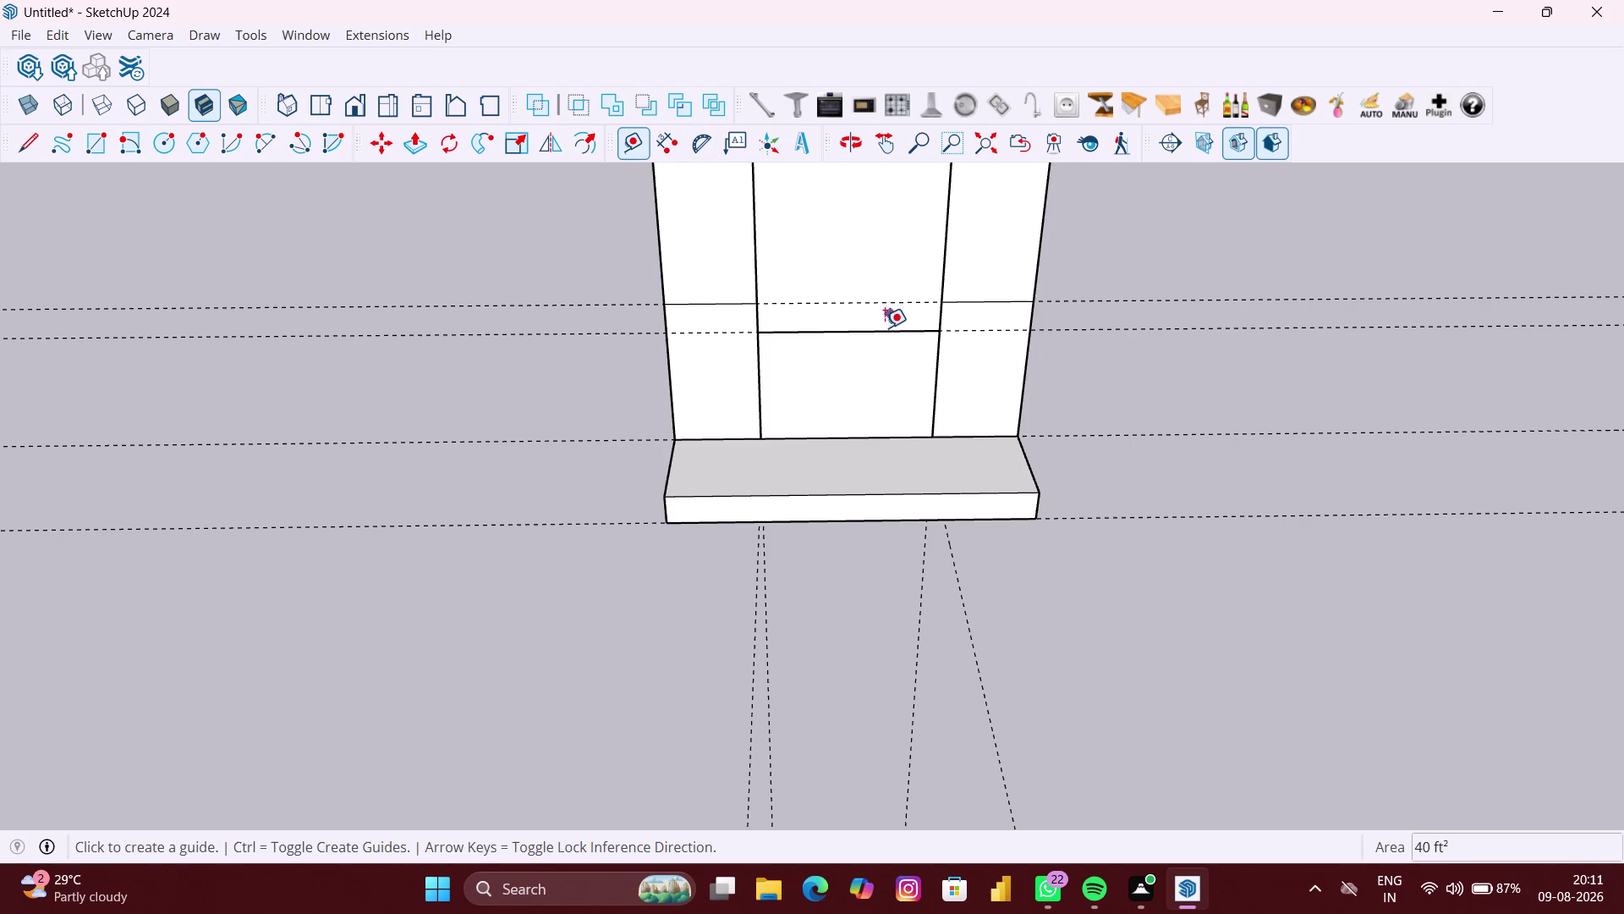
click(883, 331)
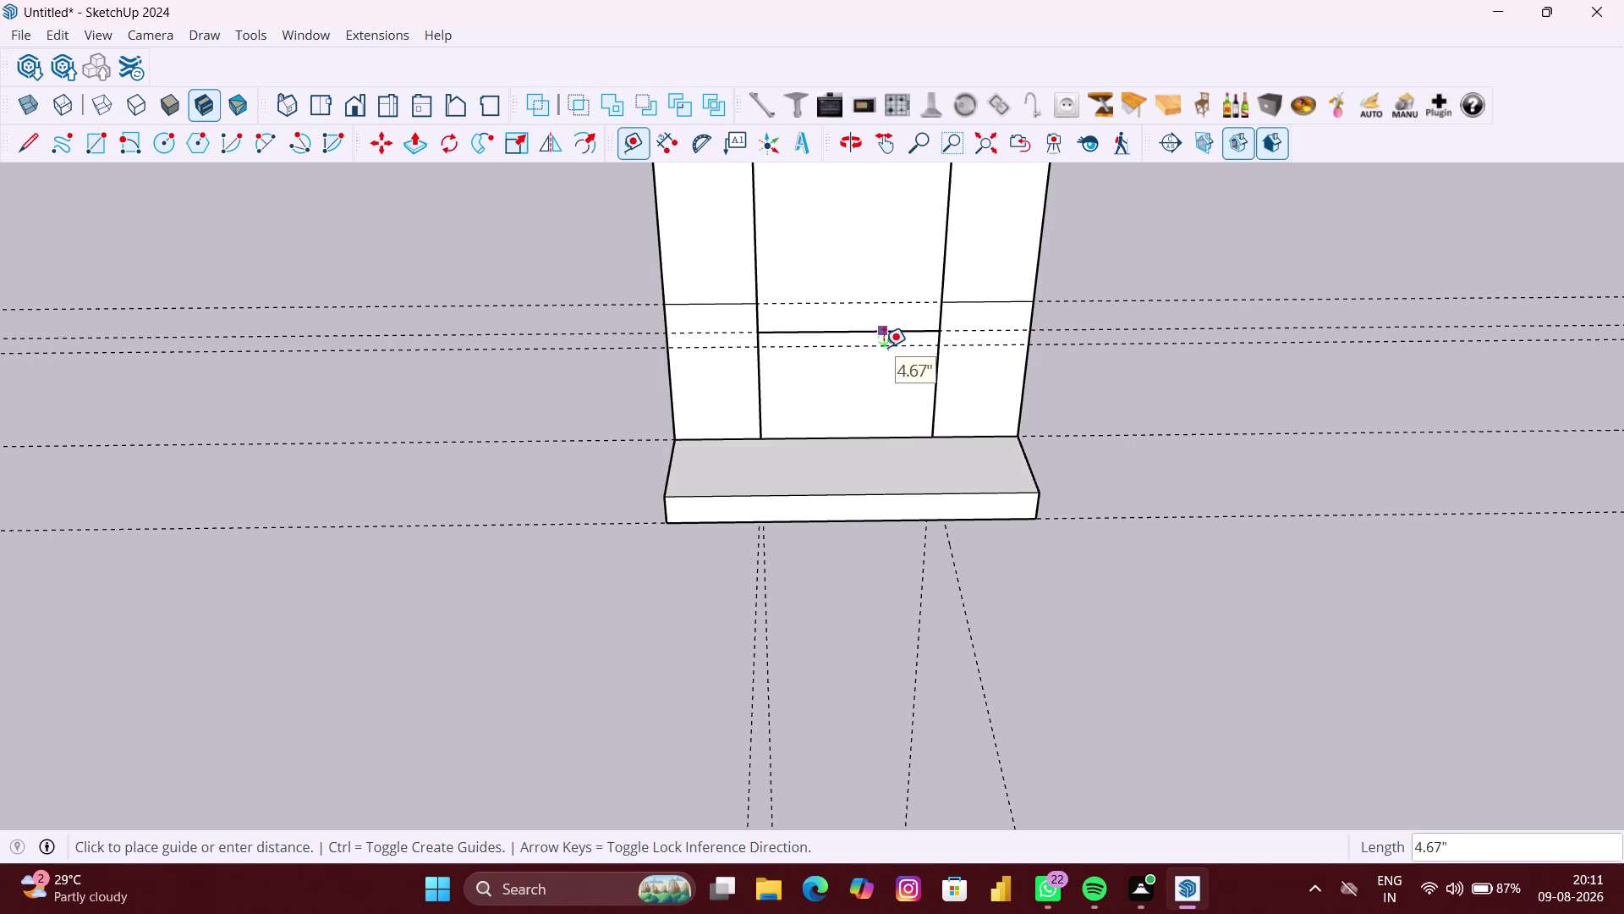
Place a guide 1 inch below the lower middle panel's top edge.
key(1)
key(shift+quotedbl)
key(Return)
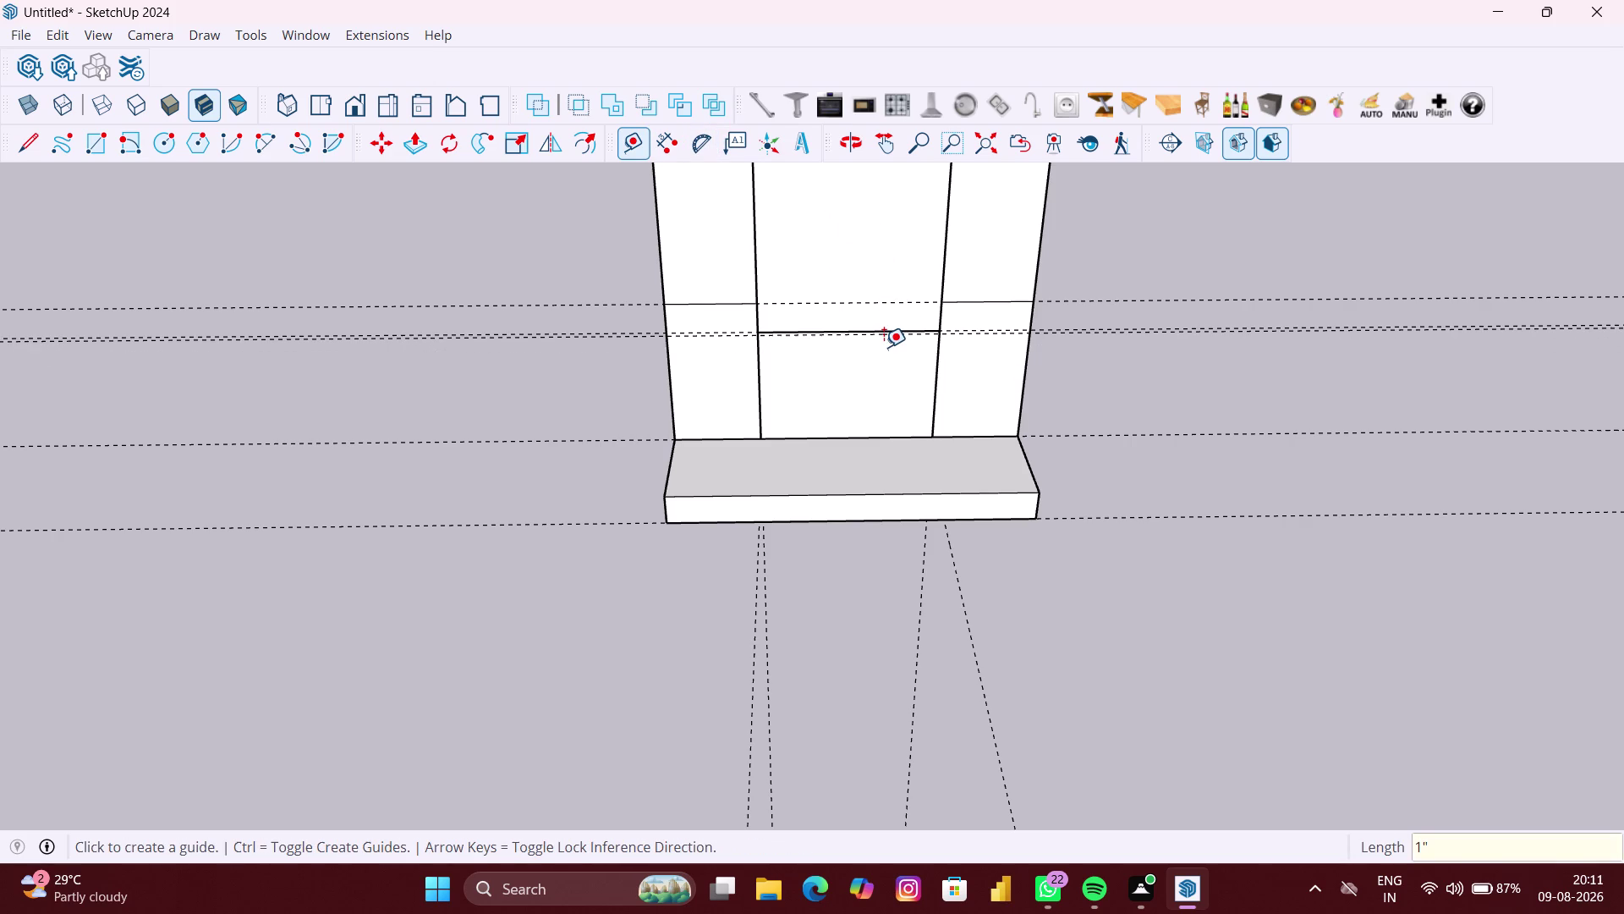
key(ctrl+z)
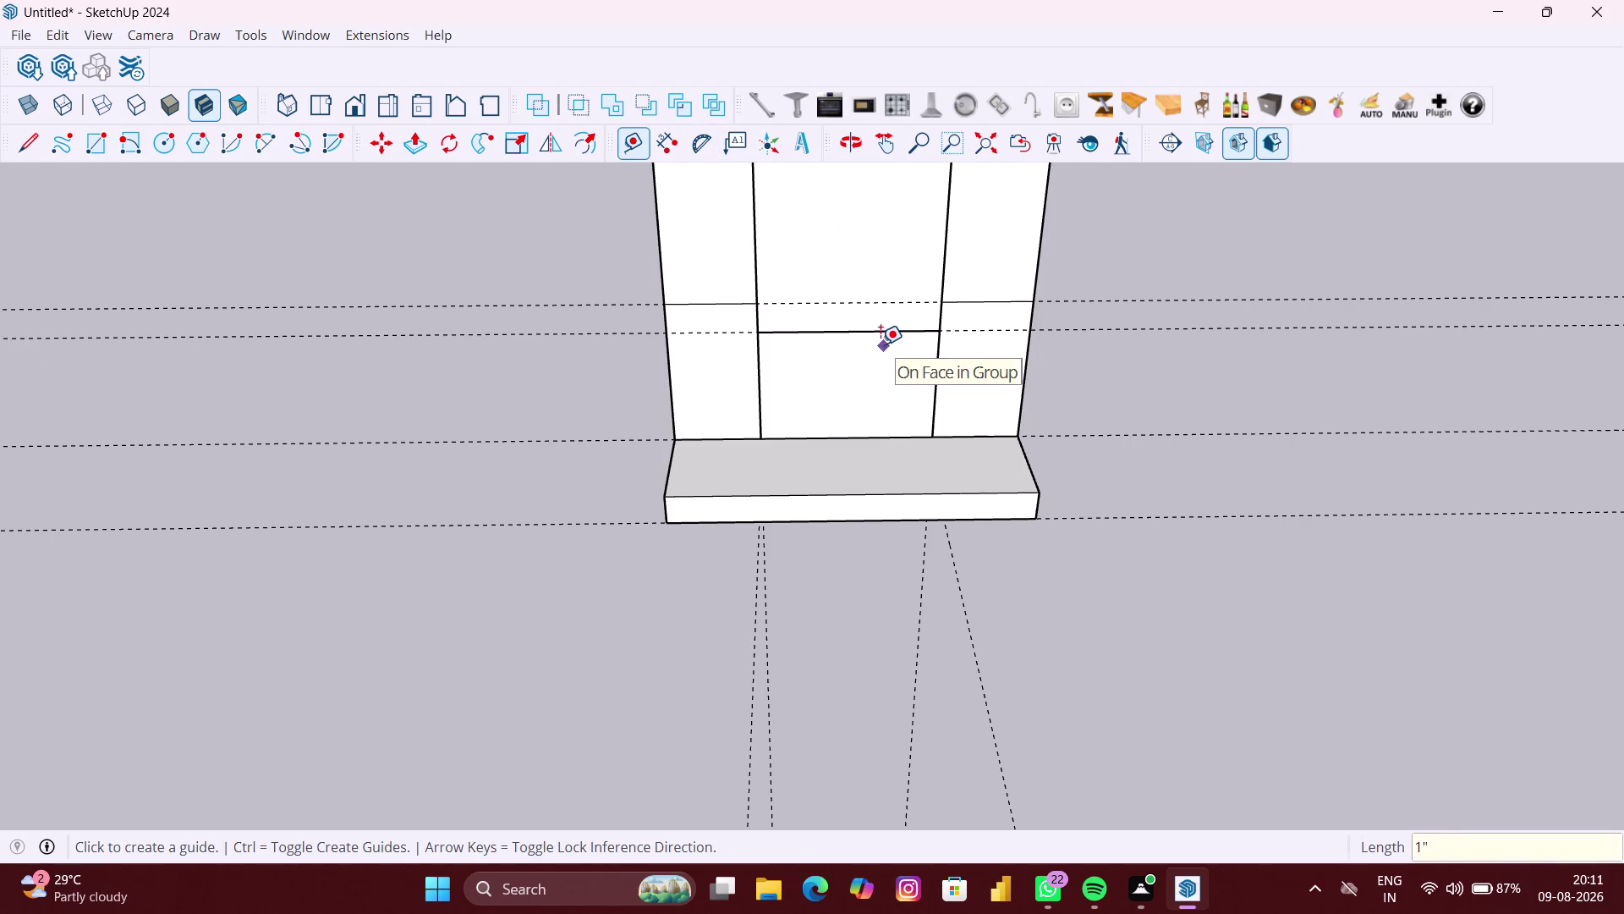
click(875, 336)
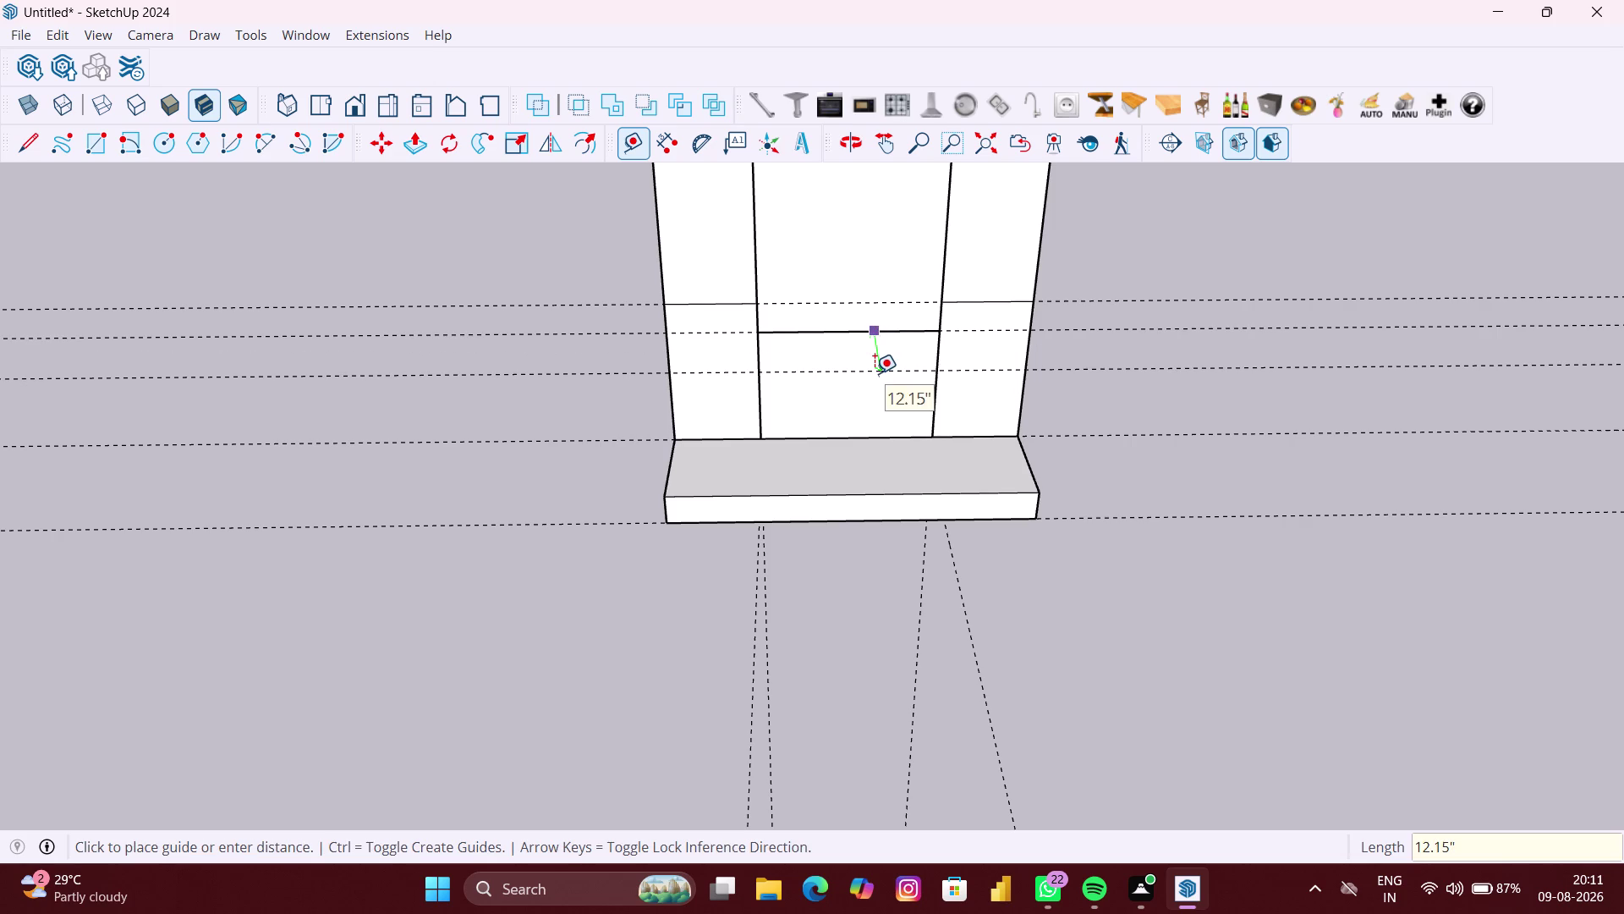
key(1)
key(BackSpace)
key(Up)
key(1)
key(shift+quotedbl)
key(Return)
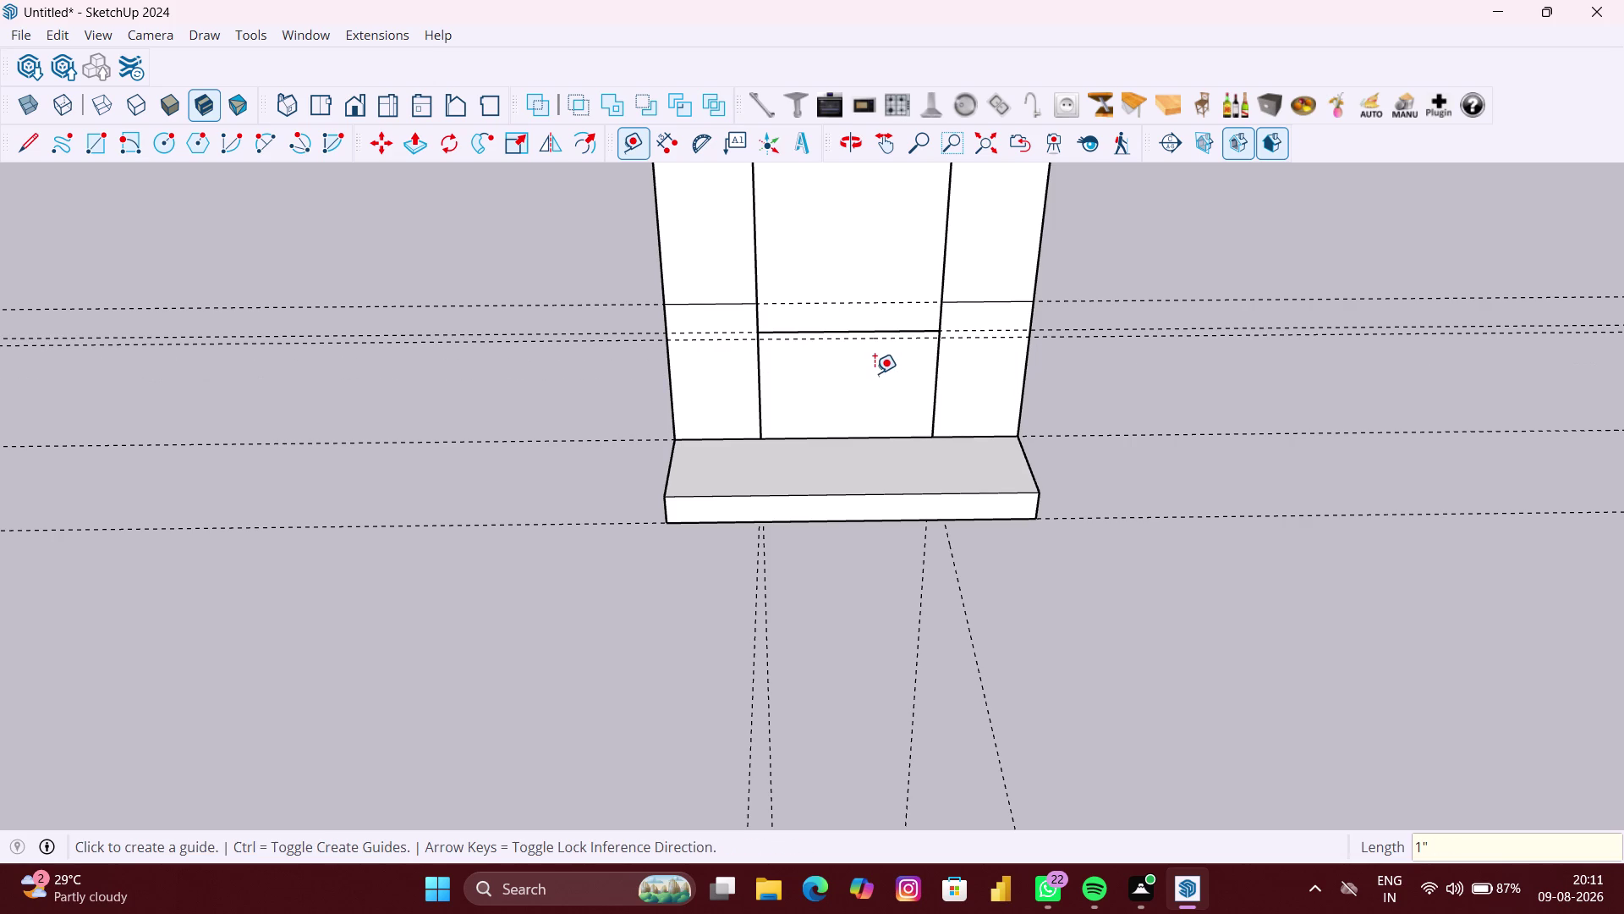
Add a guide partway down the panel and another guide 1 inch from it.
scroll(up, 3)
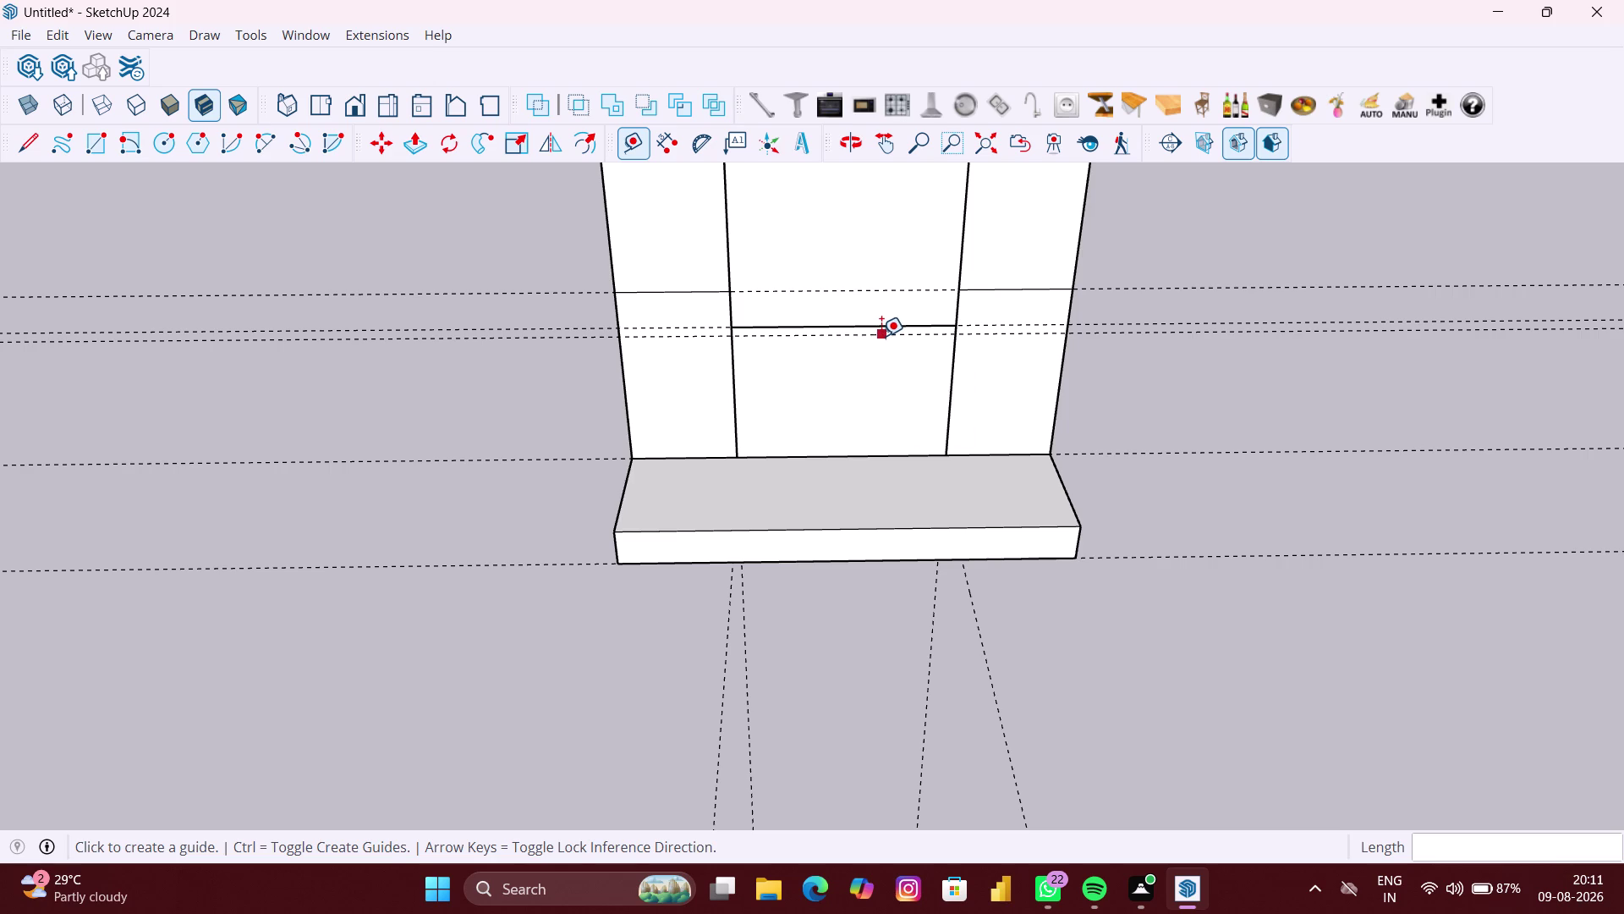
click(882, 335)
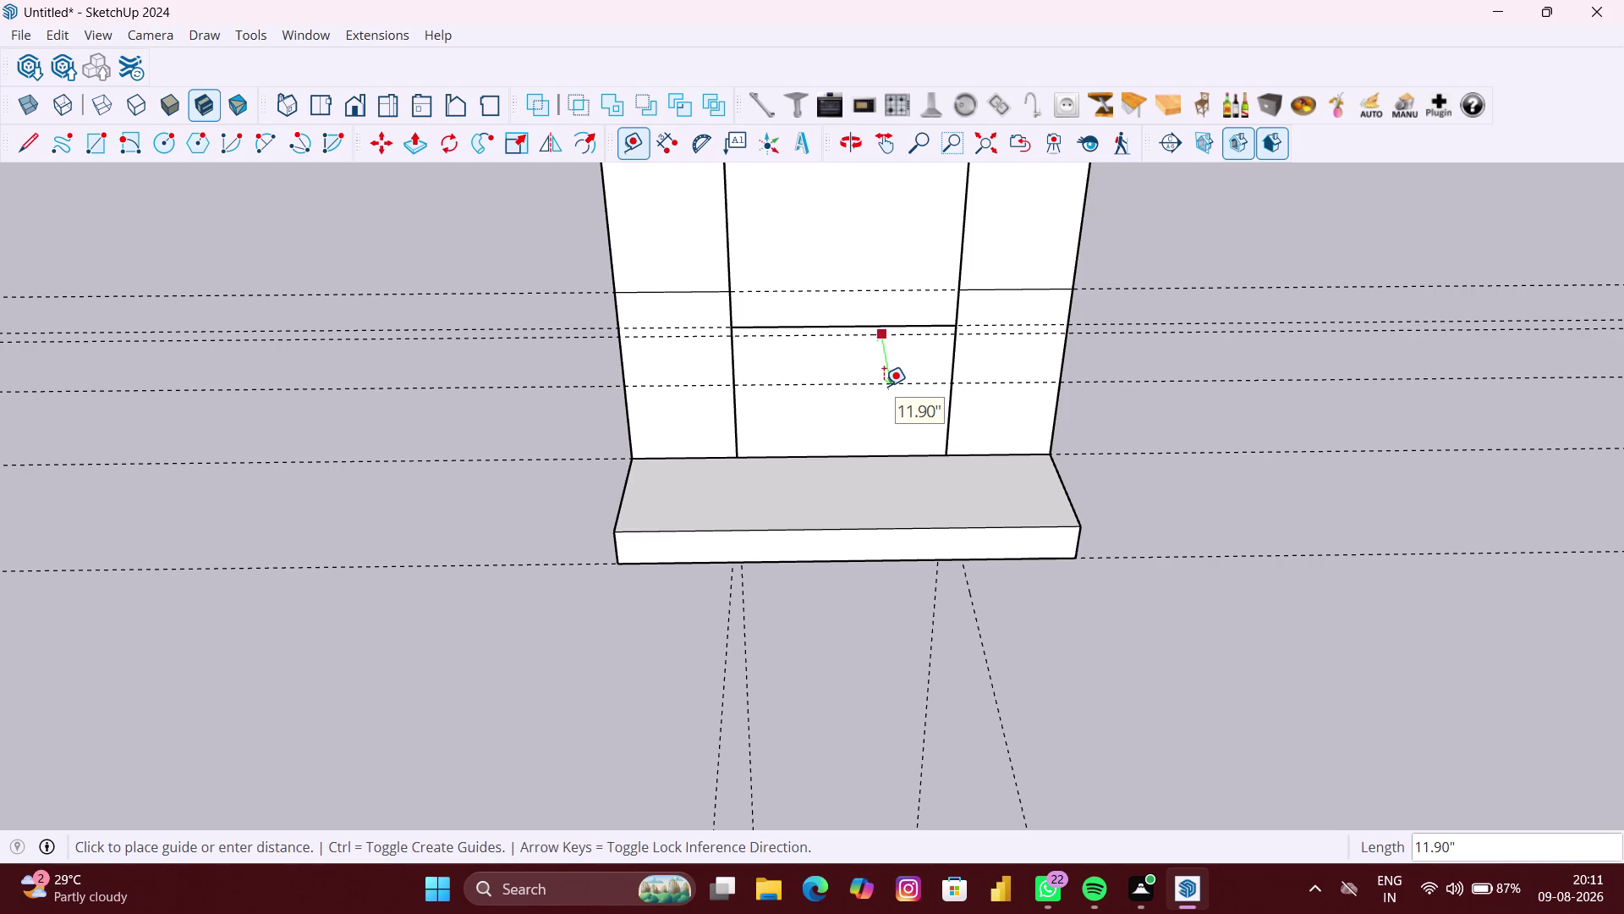
key(Up)
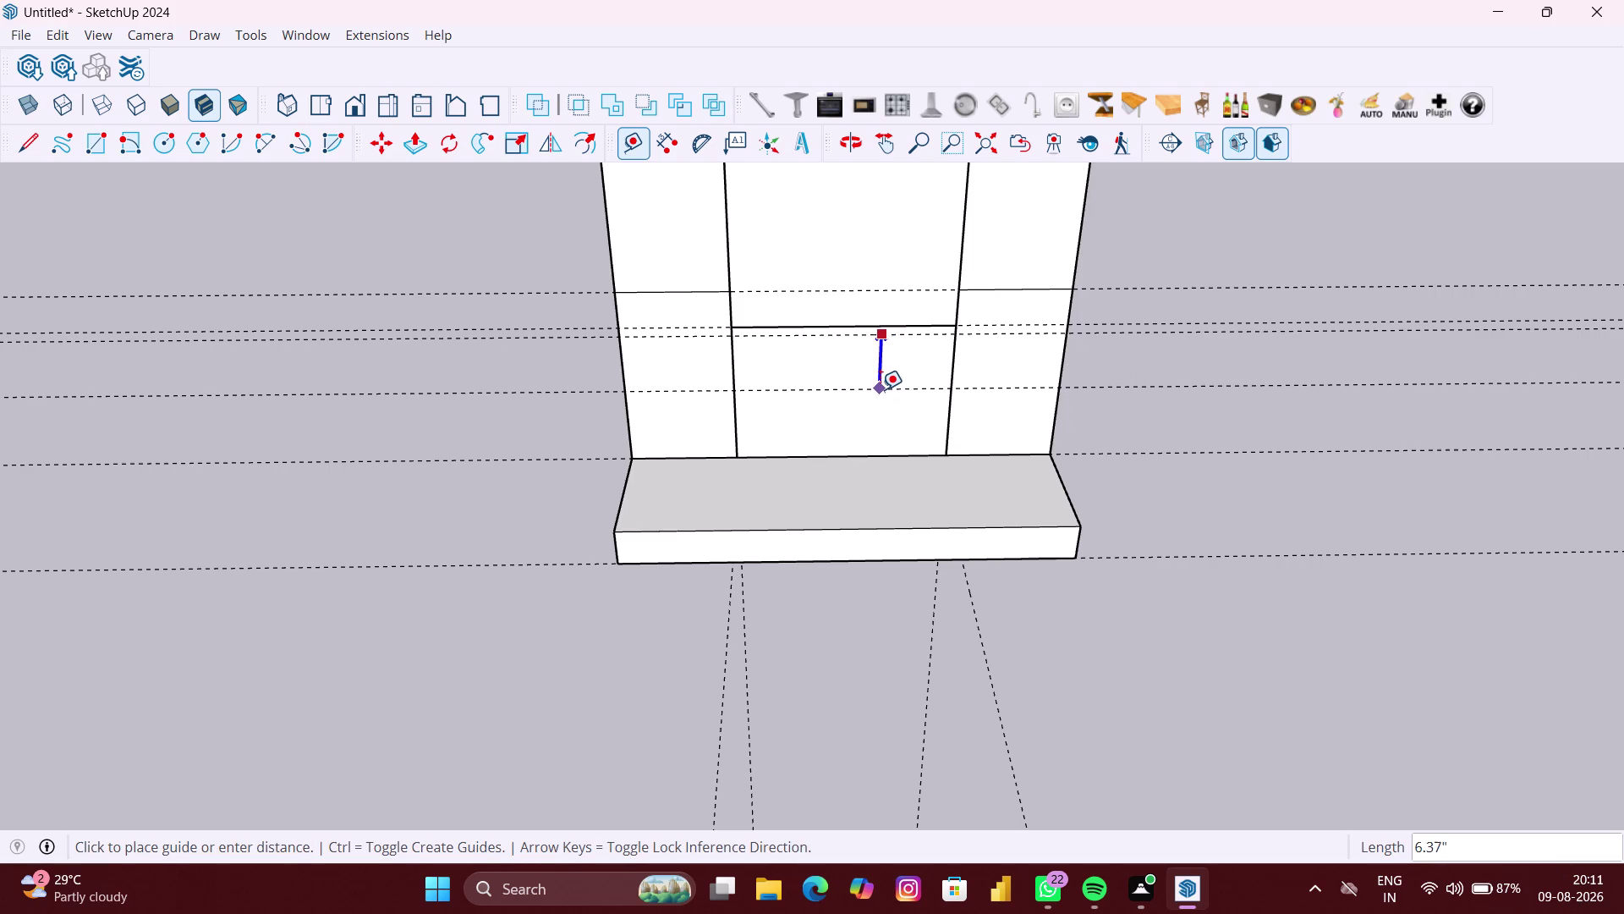
click(881, 389)
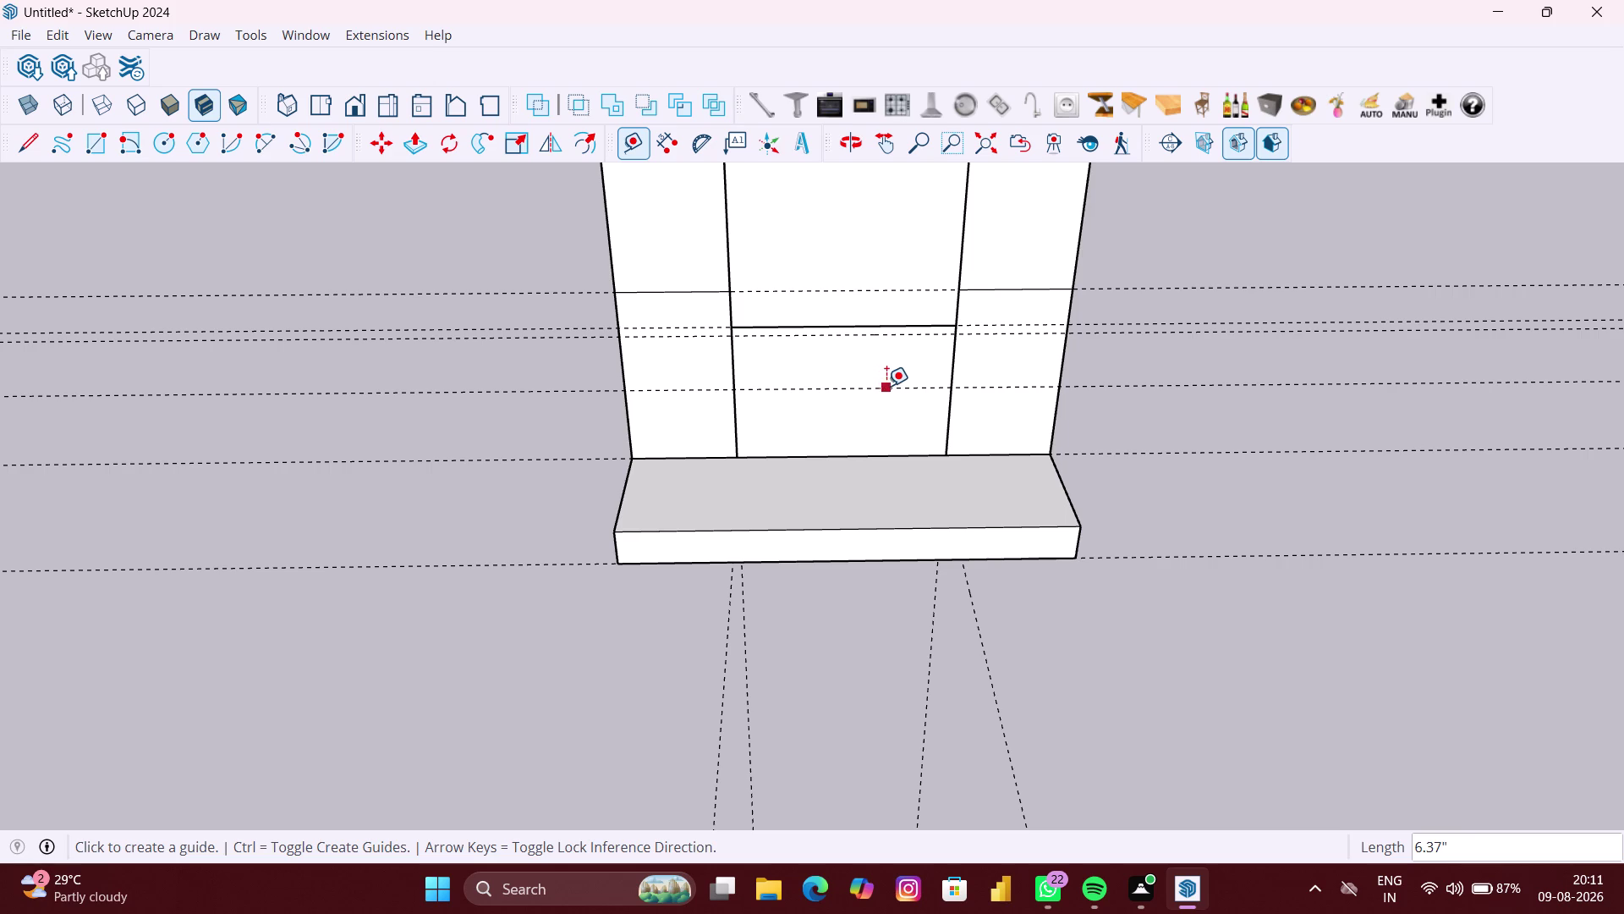
click(886, 385)
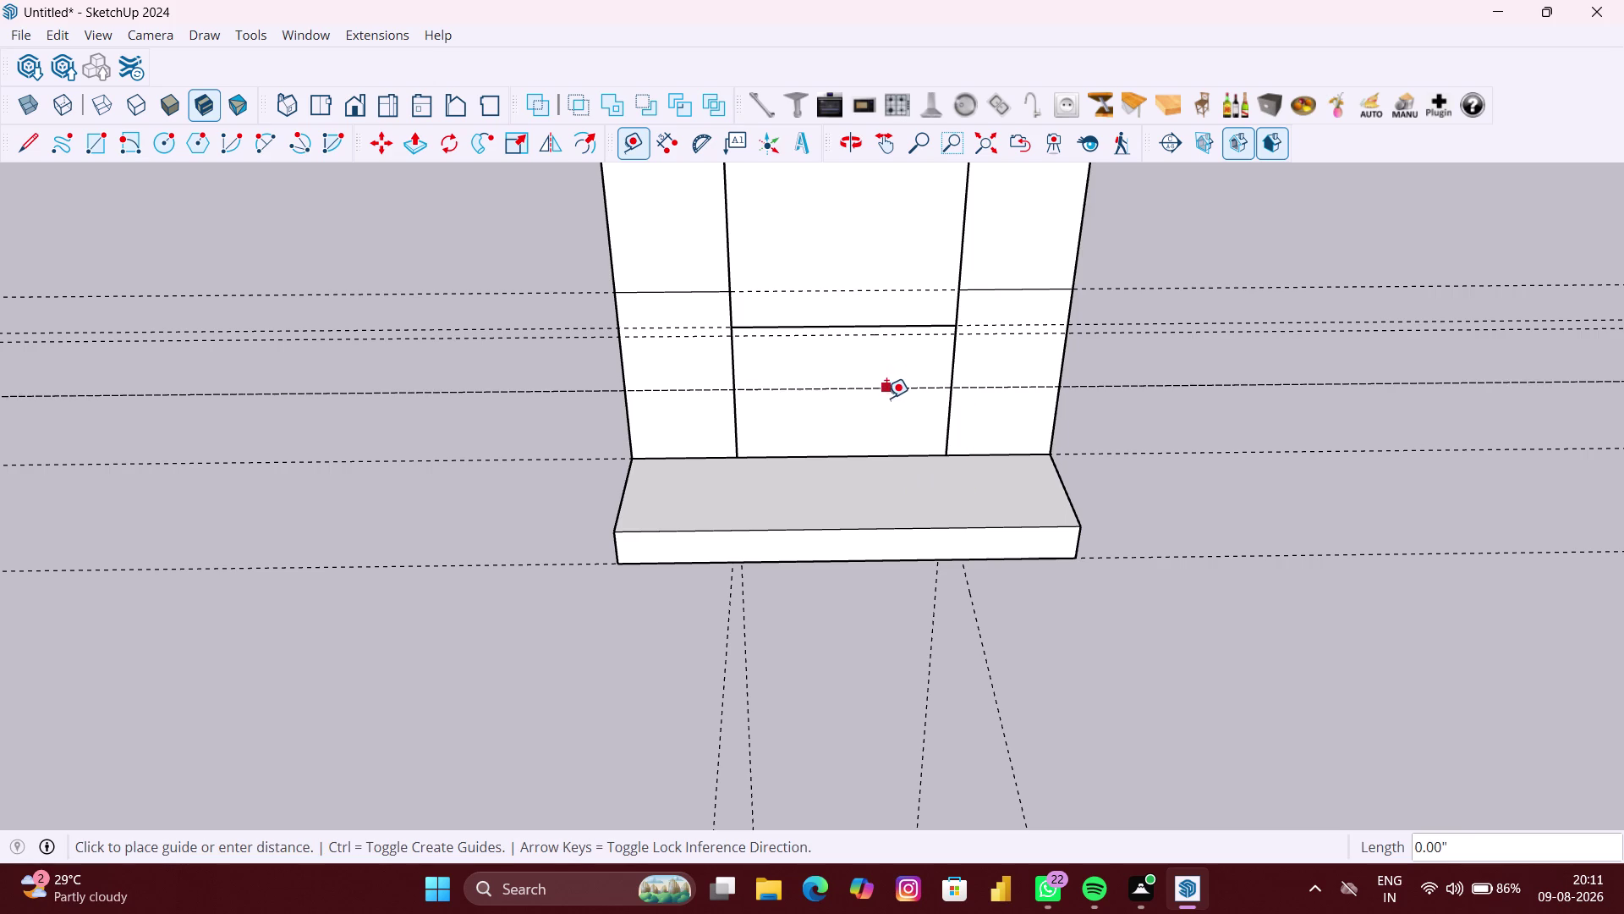
key(Up)
key(1)
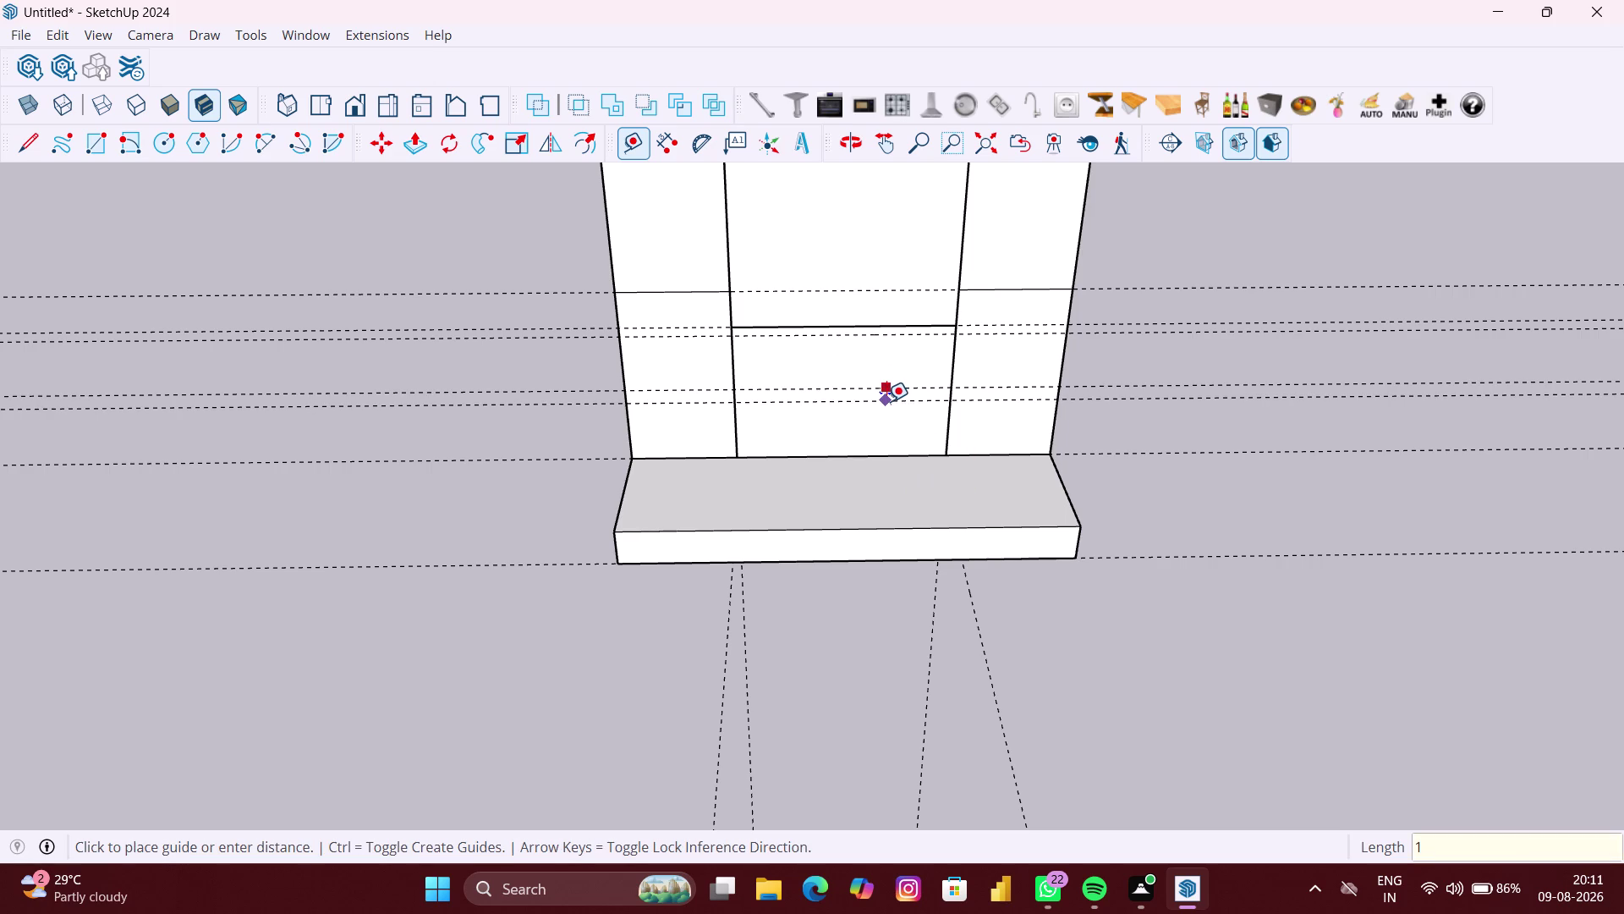
key(shift+quotedbl)
key(Return)
key(space)
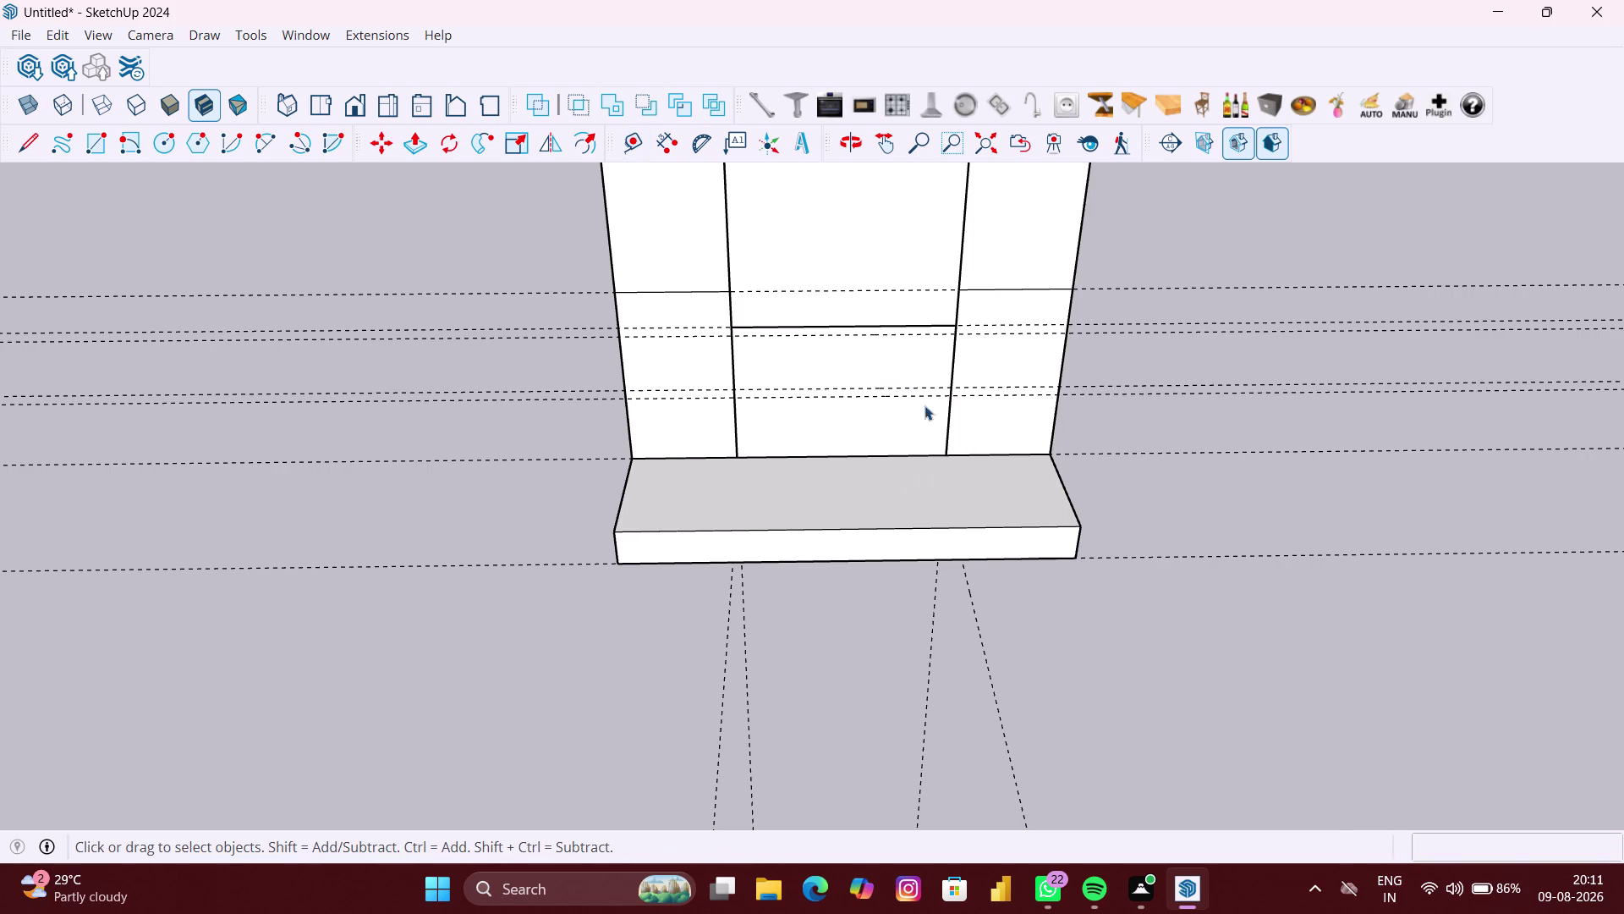
Select the lower middle panel of the unit front and make it a group.
click(1133, 488)
scroll(up, 3)
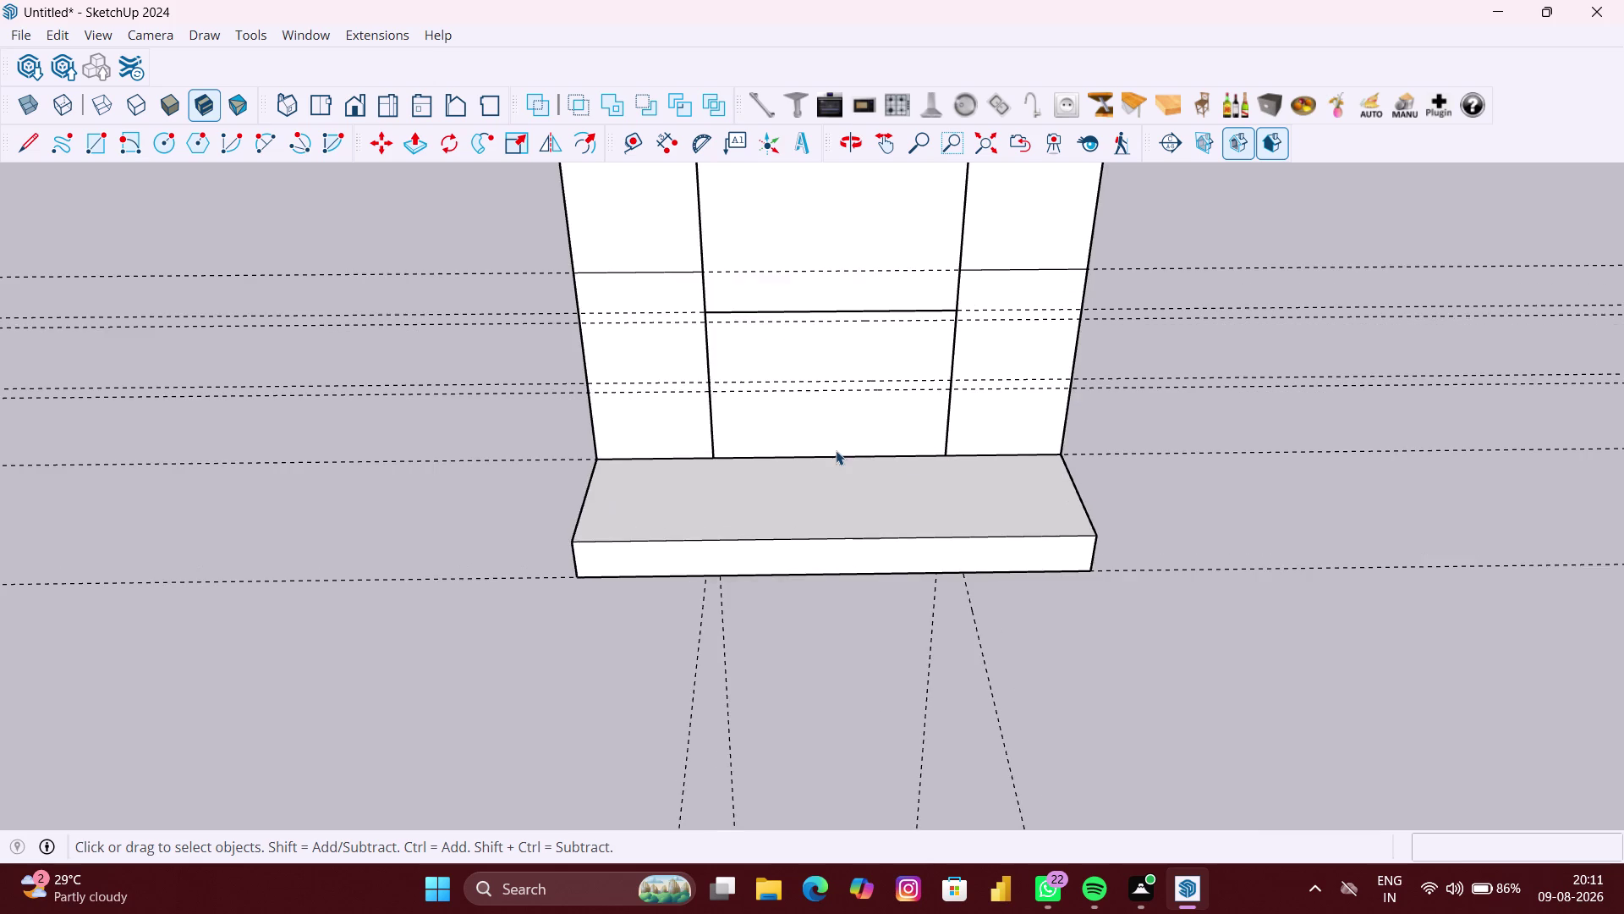
scroll(down, 3)
scroll(up, 3)
scroll(down, 3)
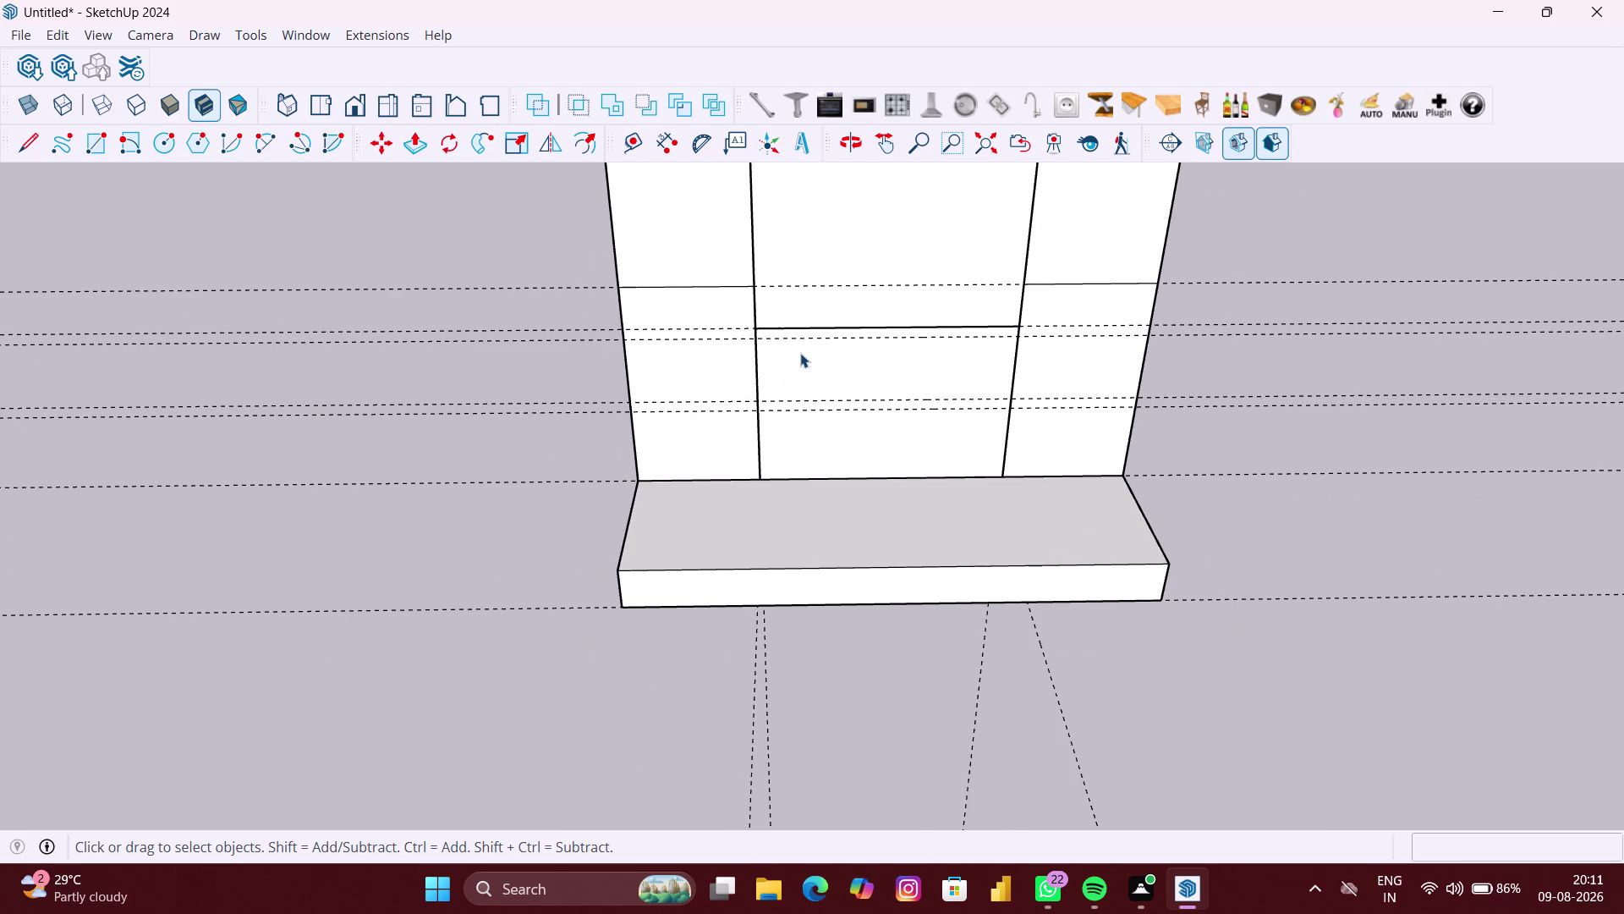
scroll(down, 3)
click(534, 442)
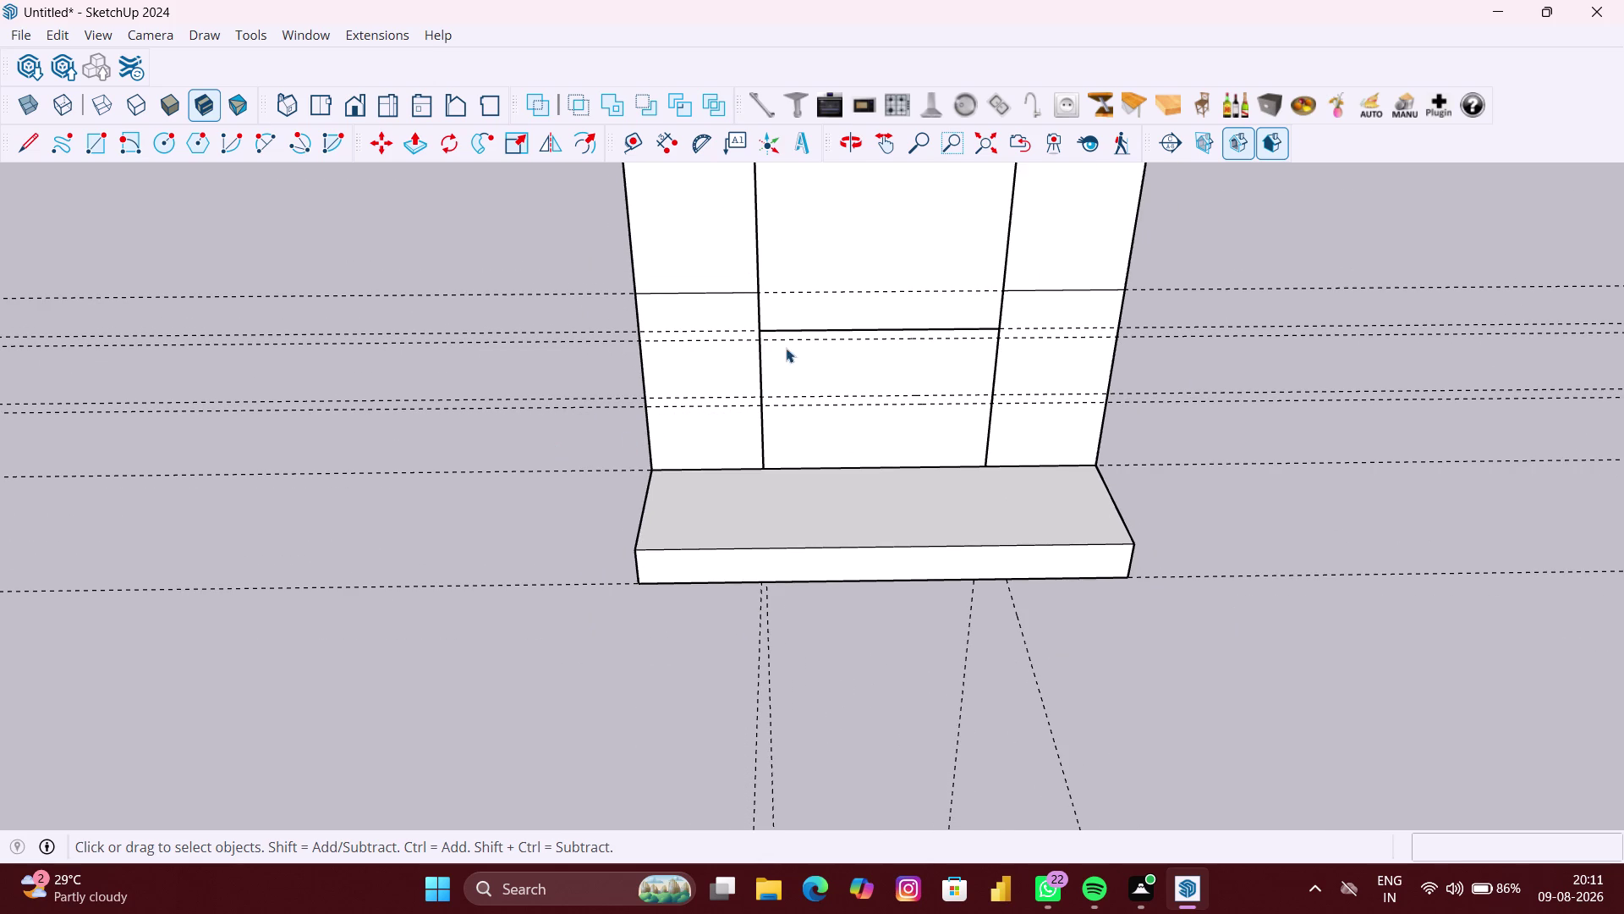
scroll(up, 3)
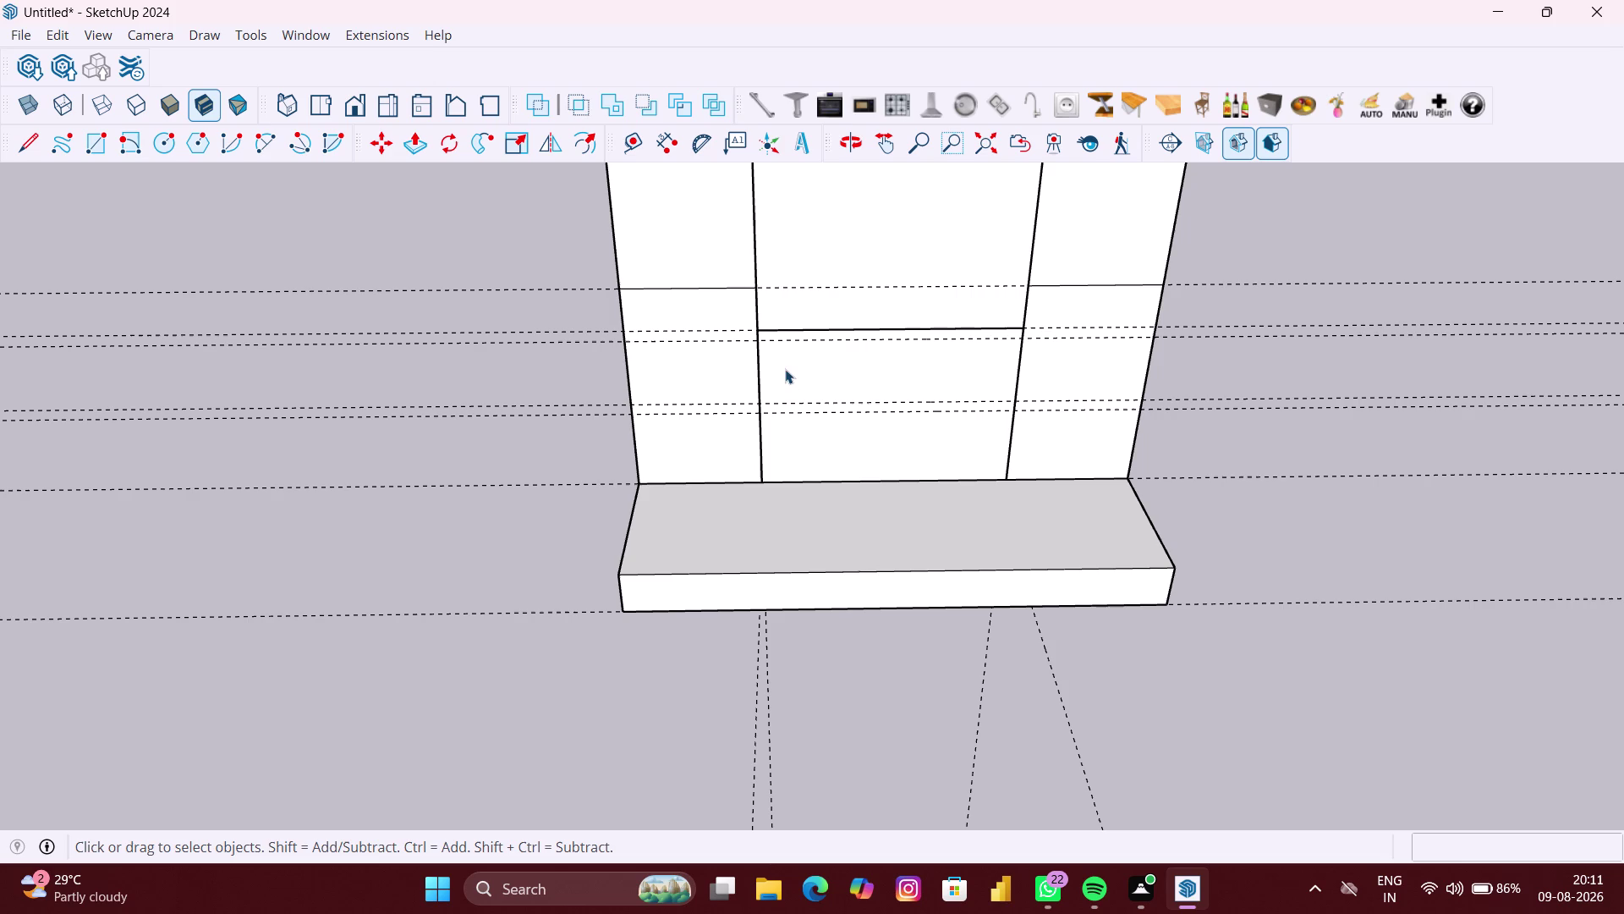
click(814, 334)
scroll(up, 3)
scroll(down, 3)
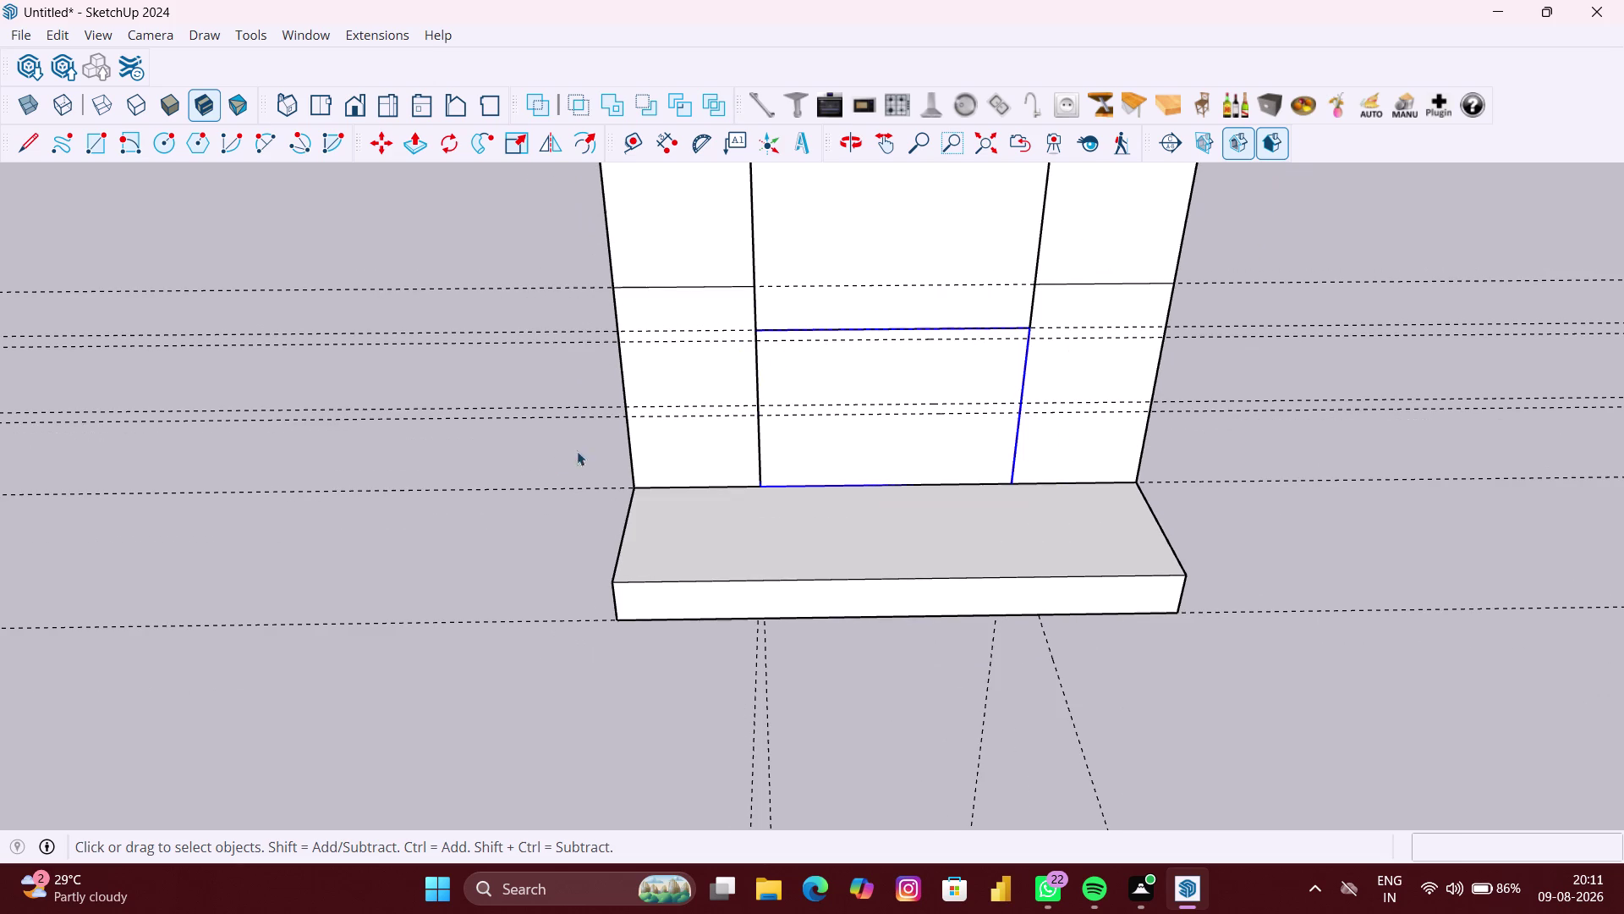
click(546, 465)
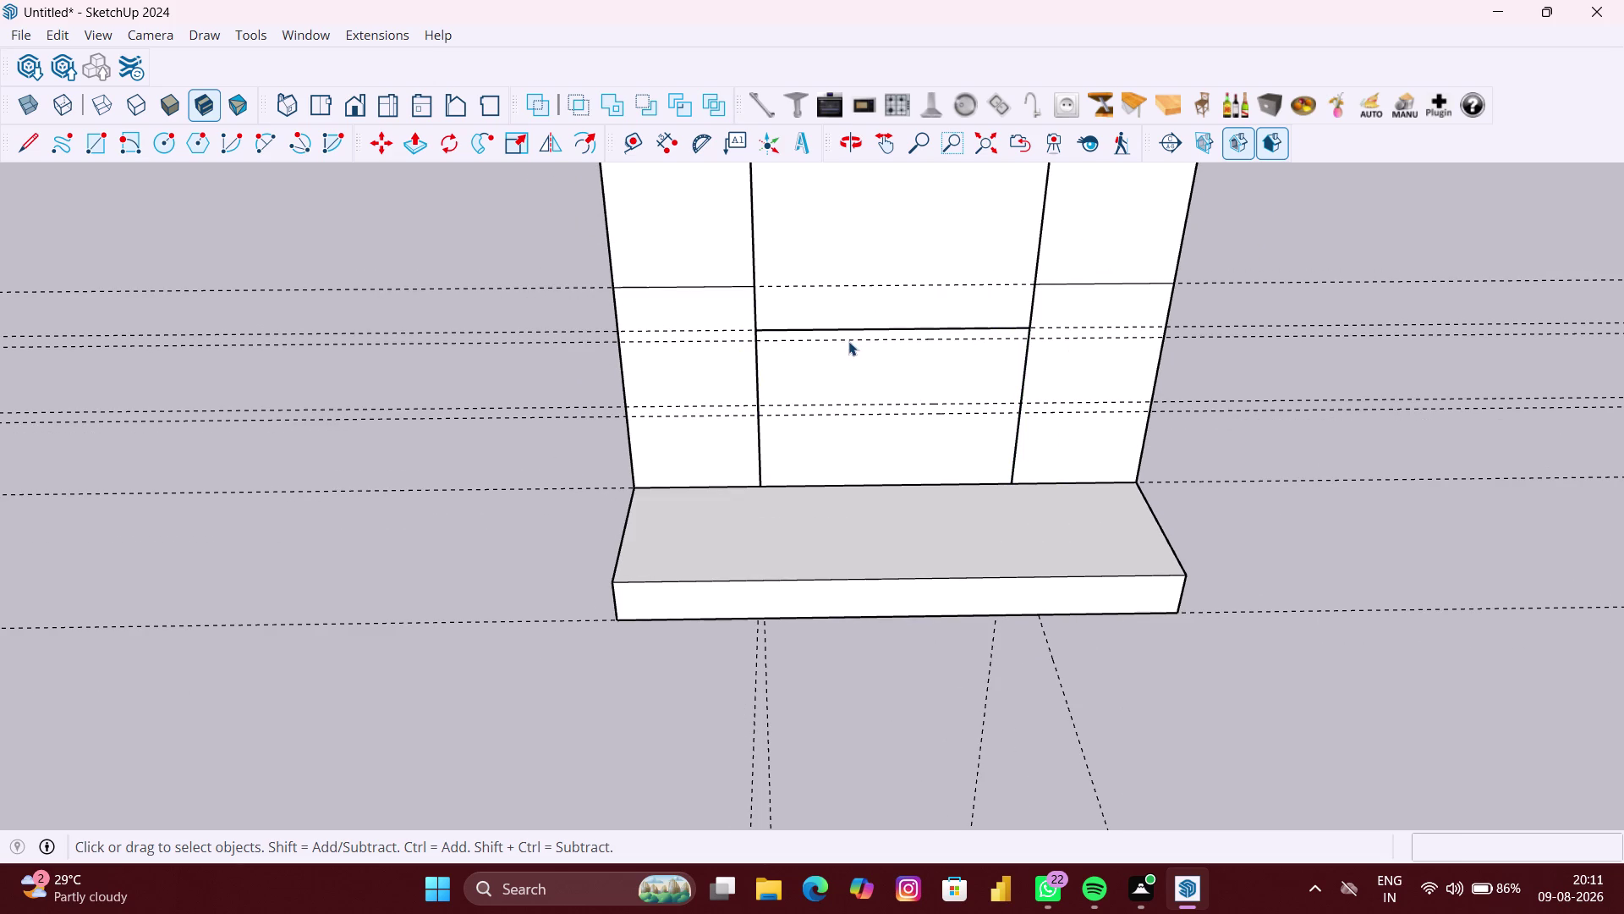
right_click(541, 402)
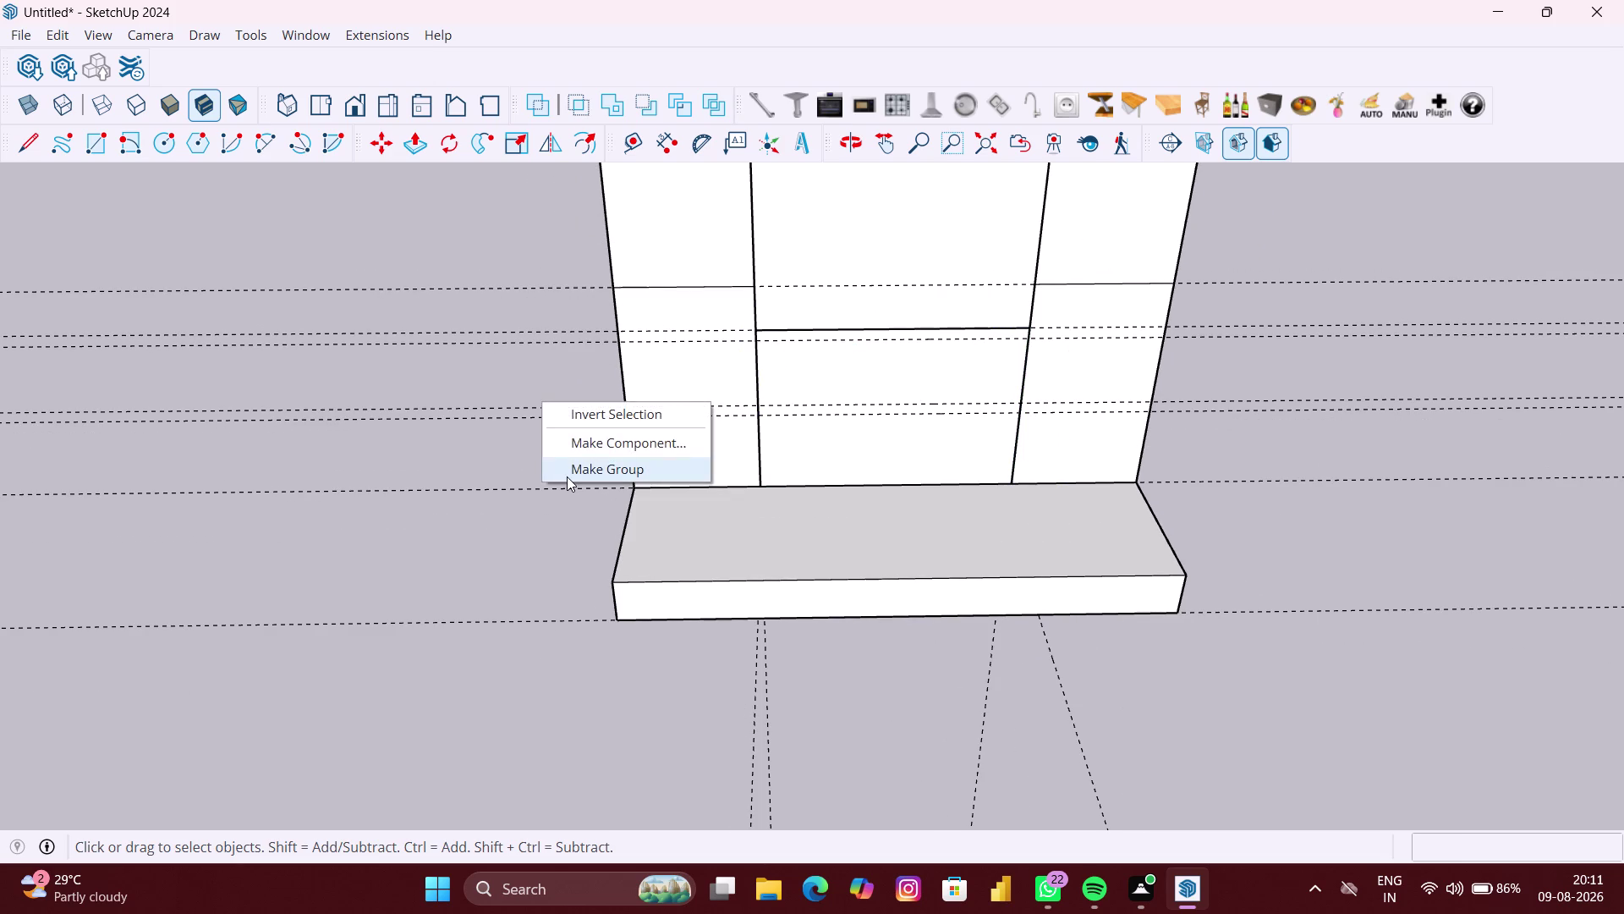
click(567, 477)
scroll(up, 3)
Draw 24" × 1" strips with a deeper band between them across the middle panel.
key(r)
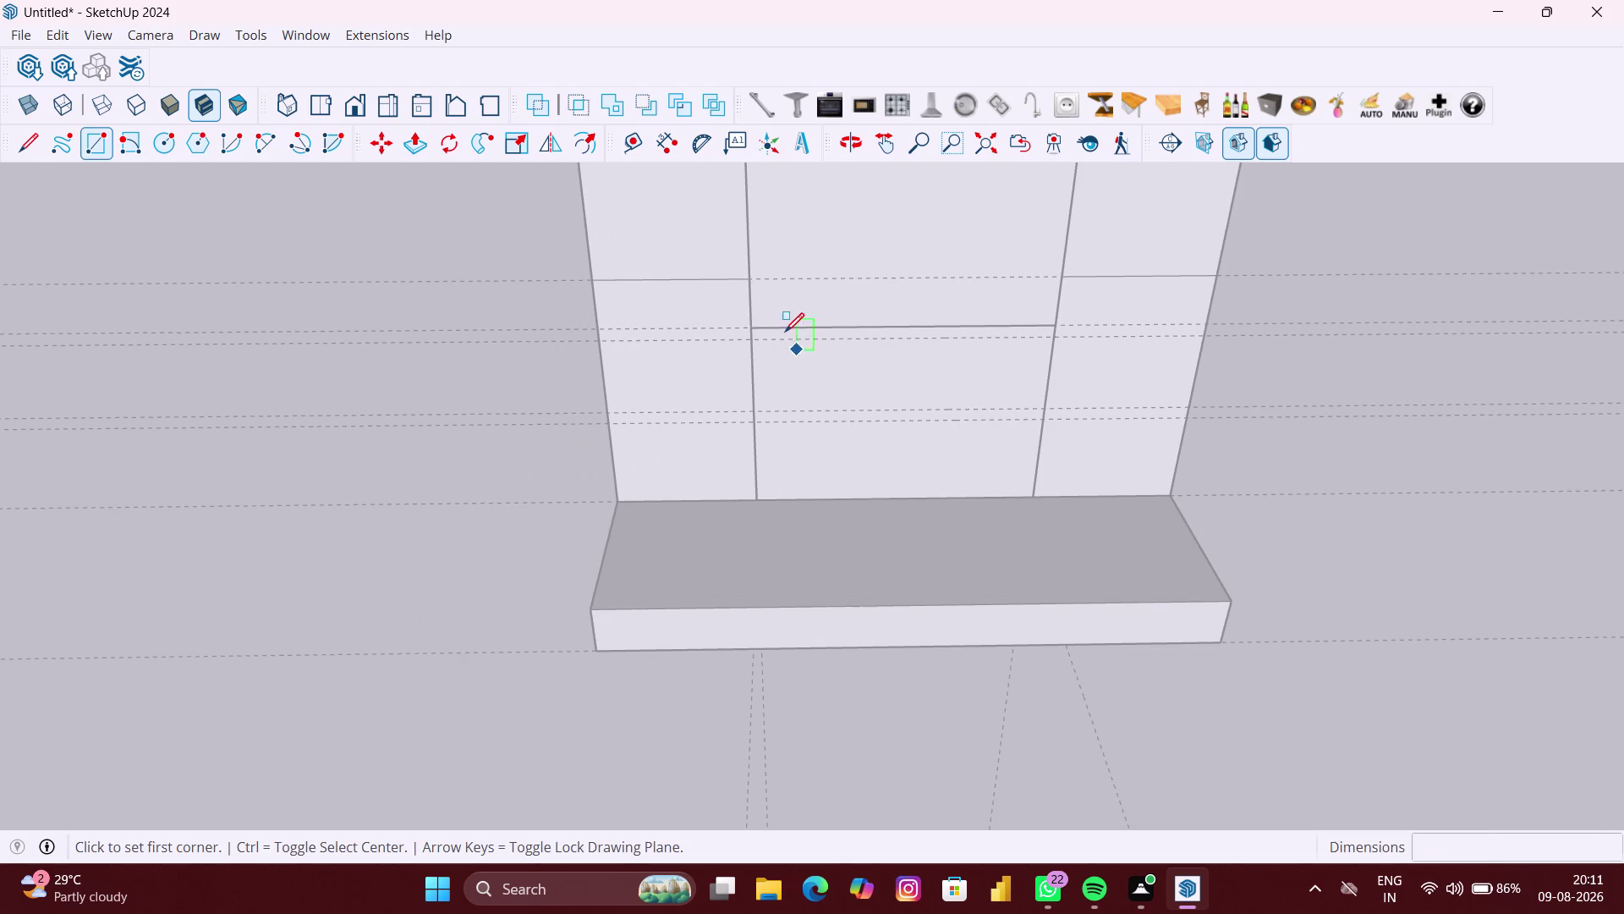
click(753, 330)
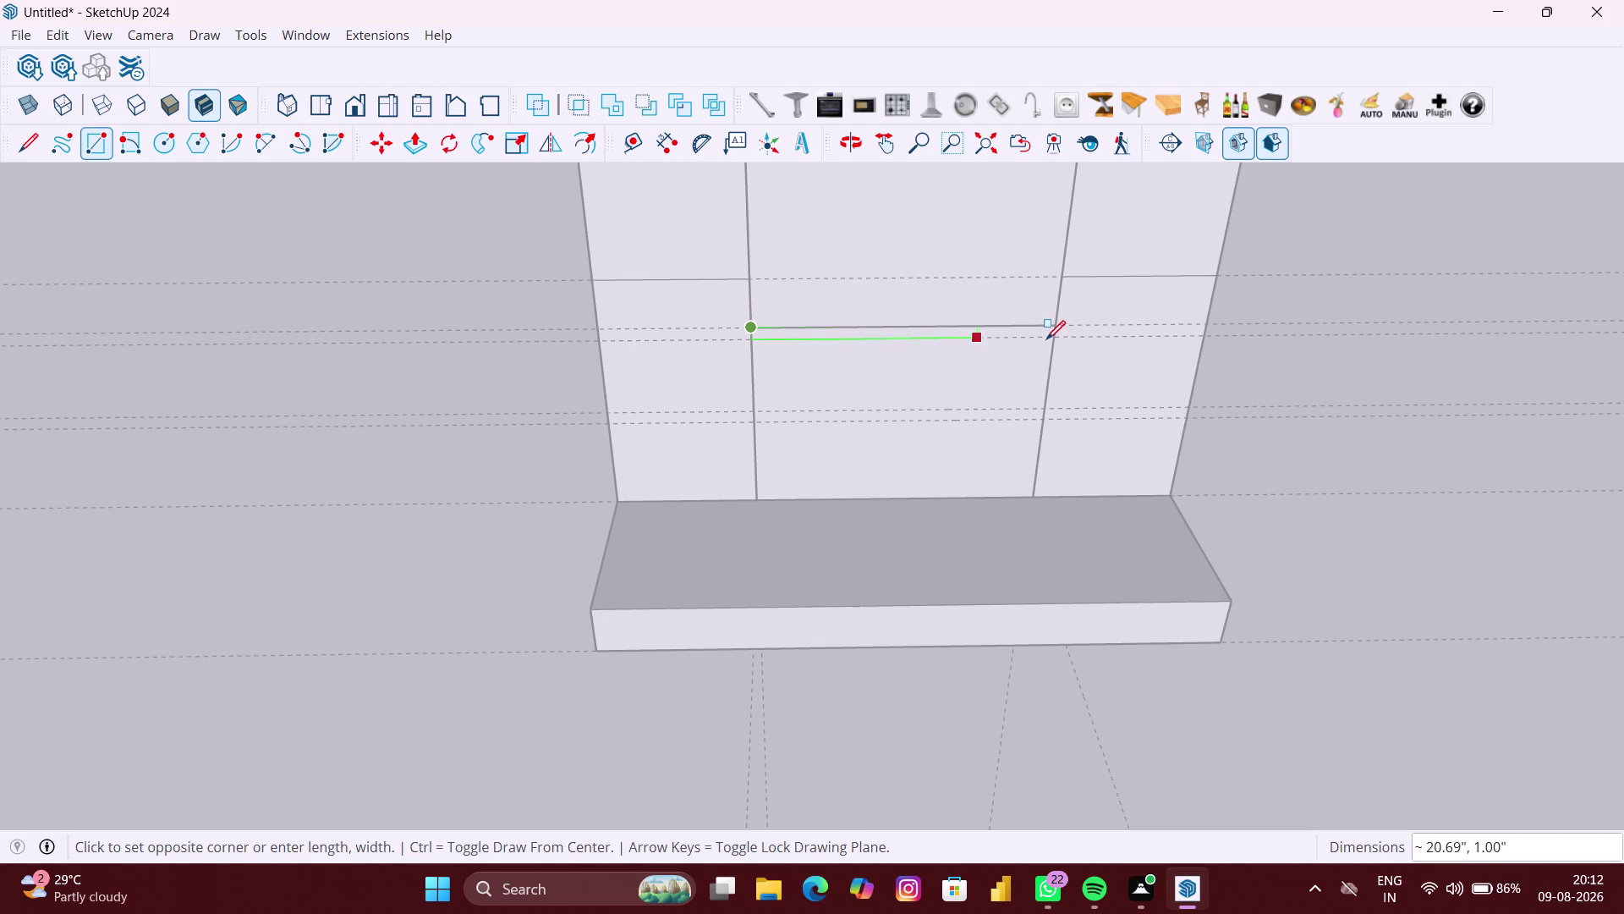
click(1053, 339)
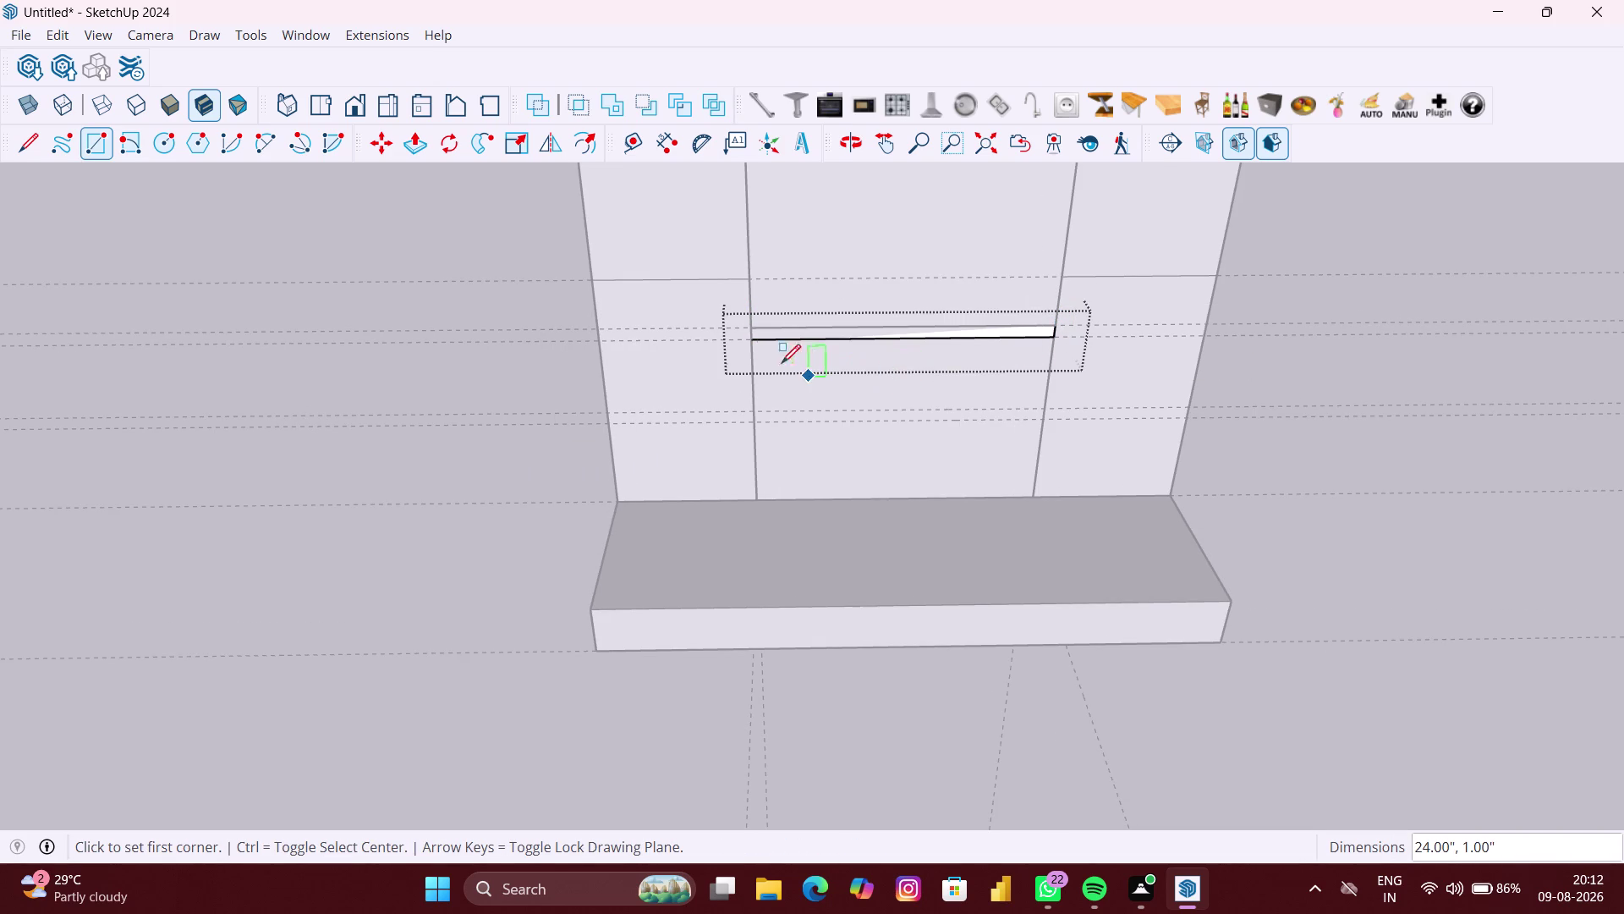
click(754, 344)
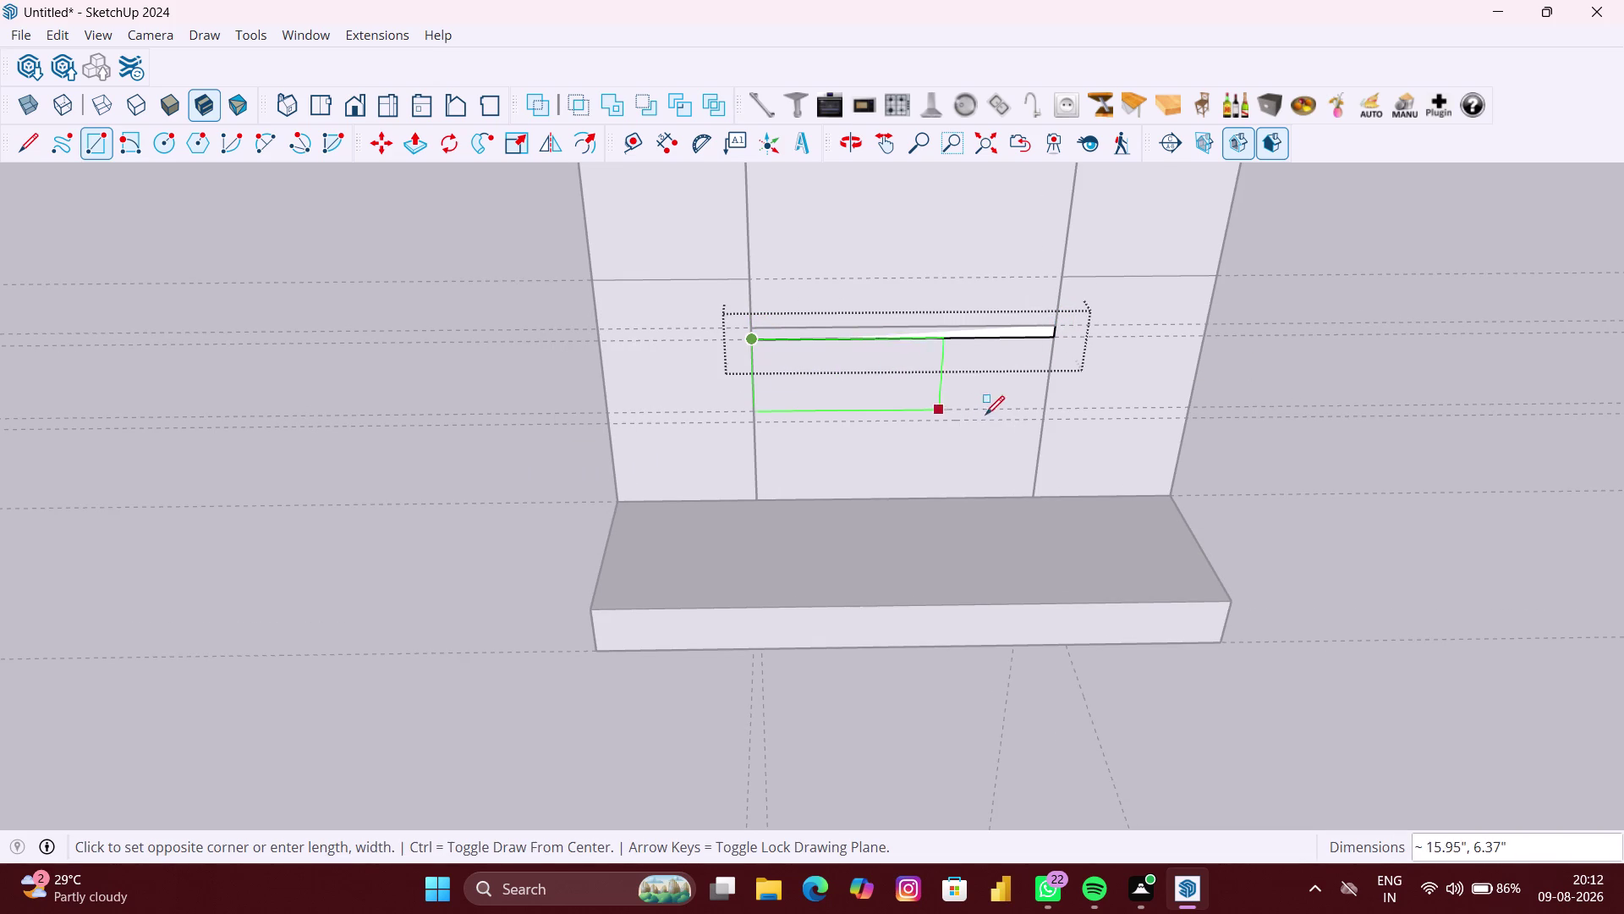
click(1043, 406)
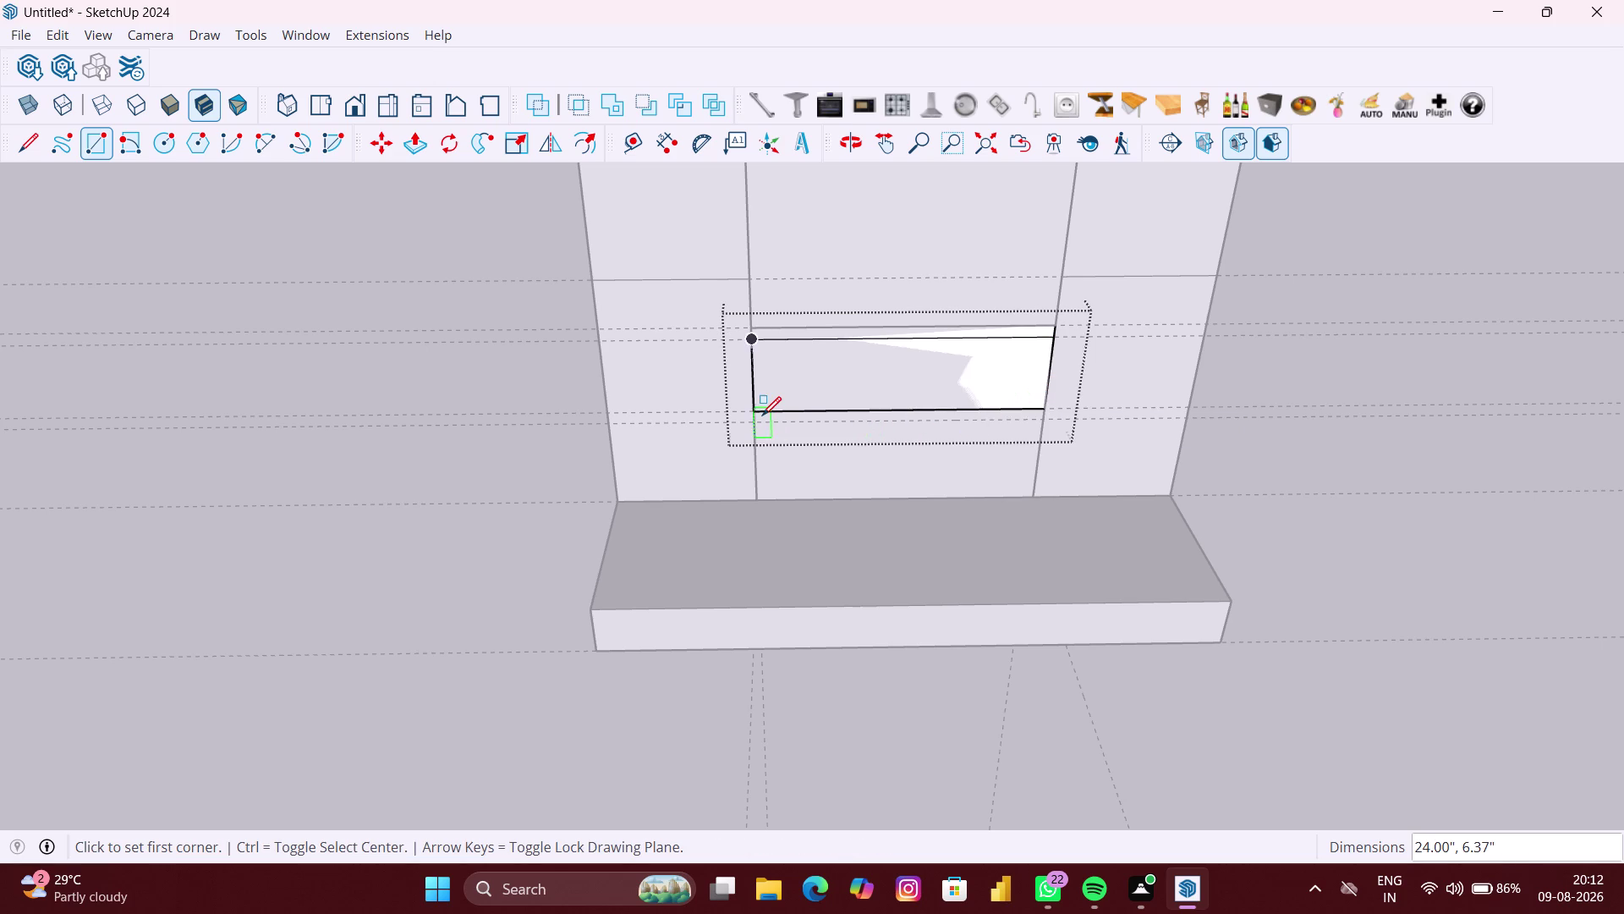
scroll(up, 3)
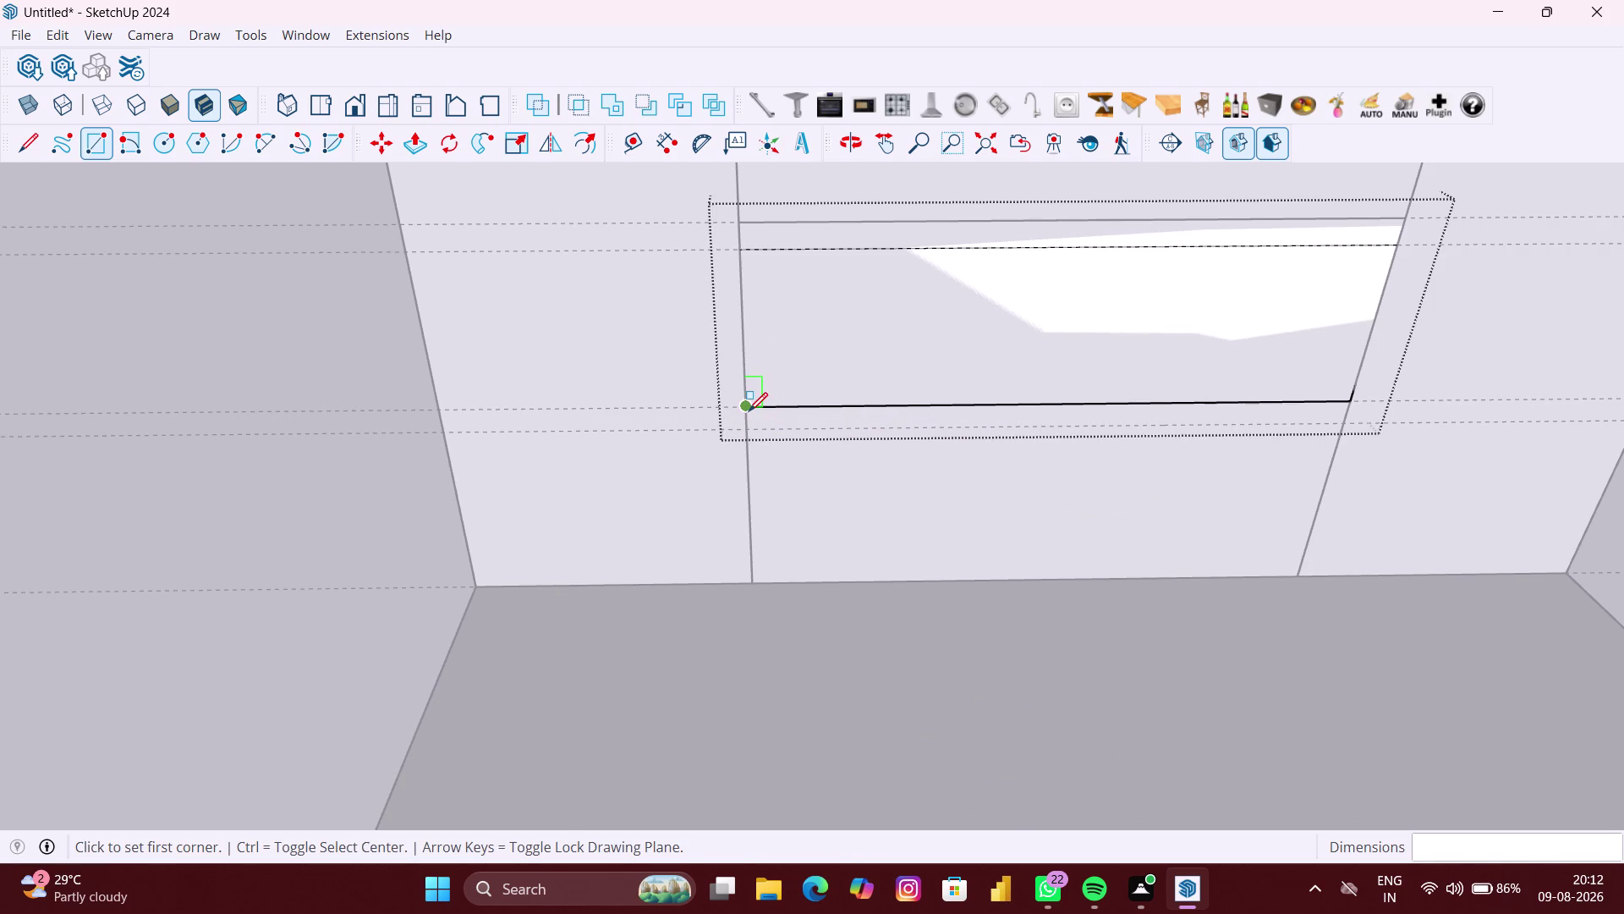
click(749, 411)
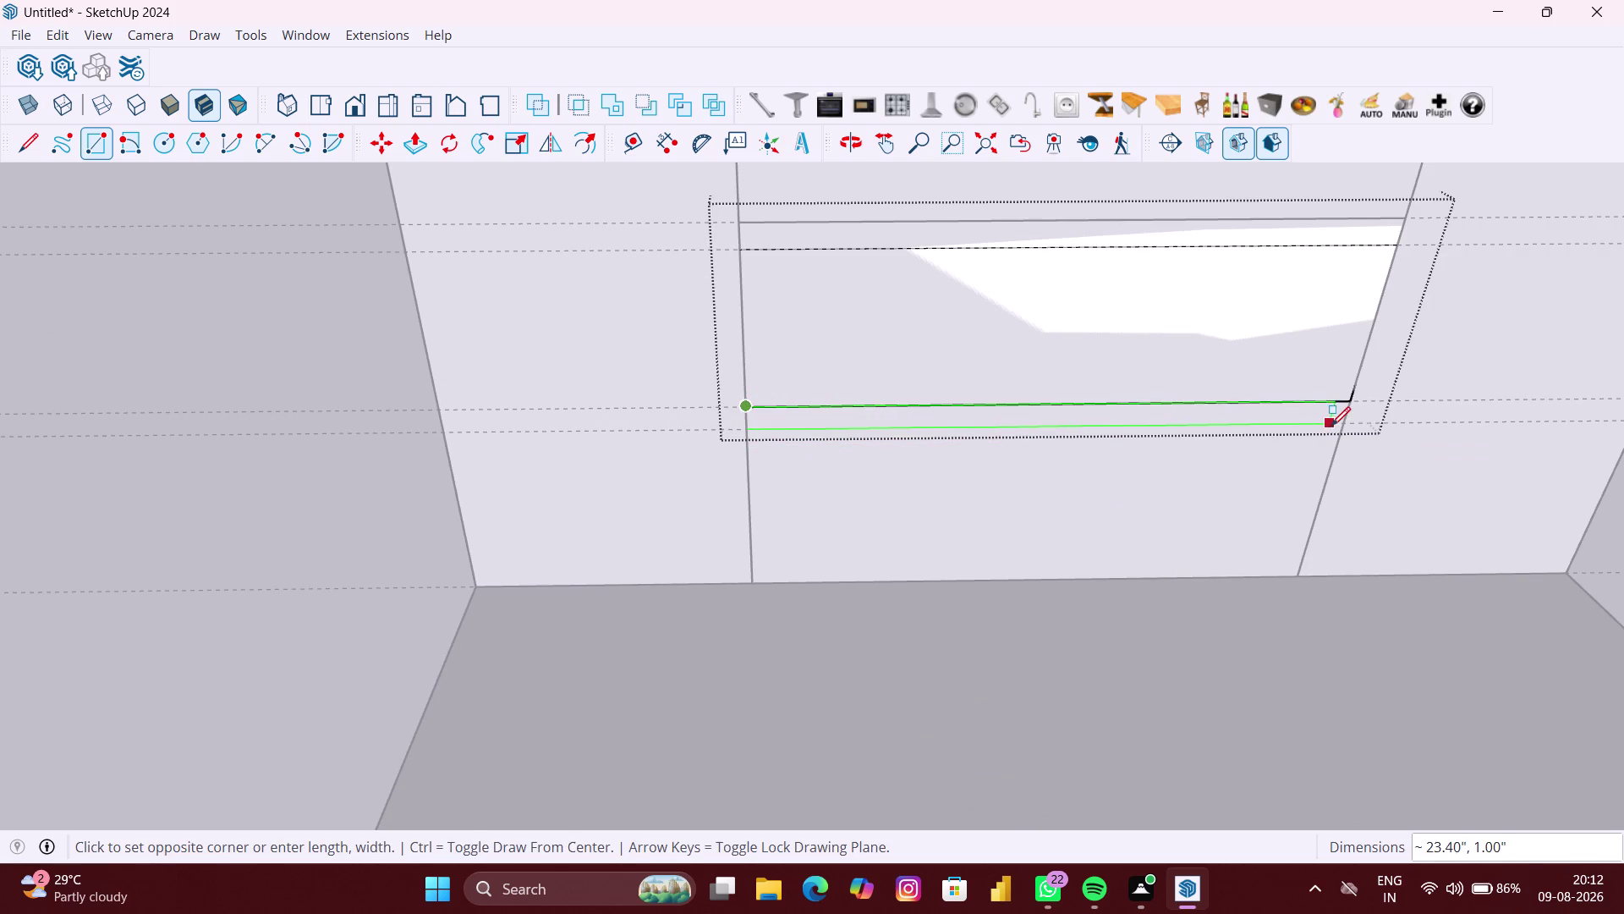
click(1341, 428)
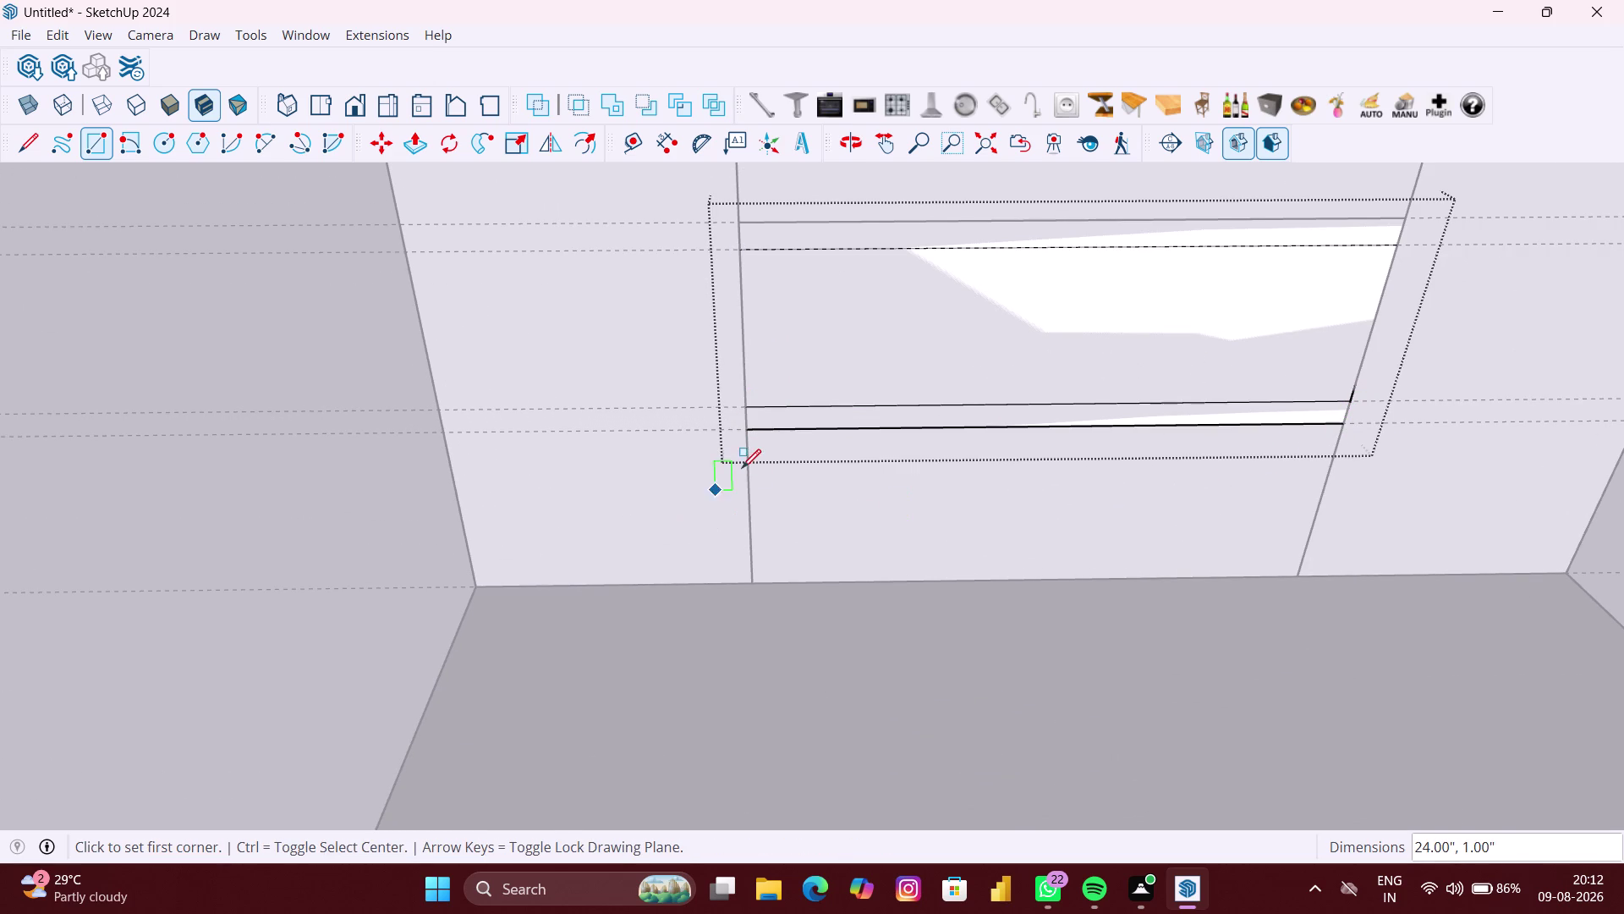
click(751, 435)
click(1295, 577)
scroll(down, 3)
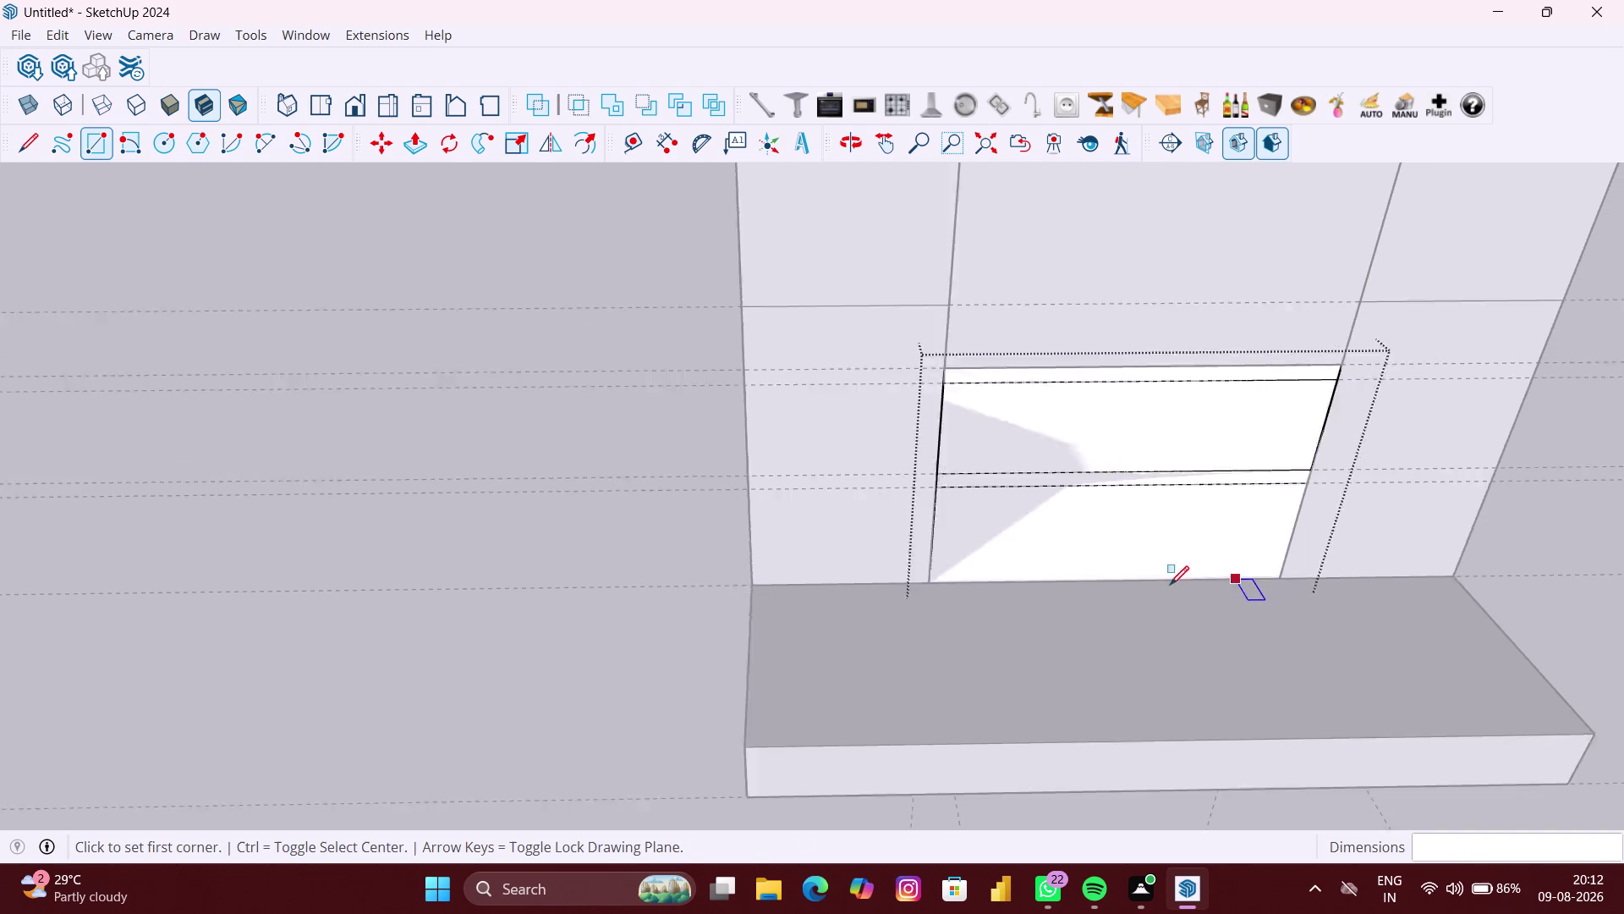
key(space)
key(space)
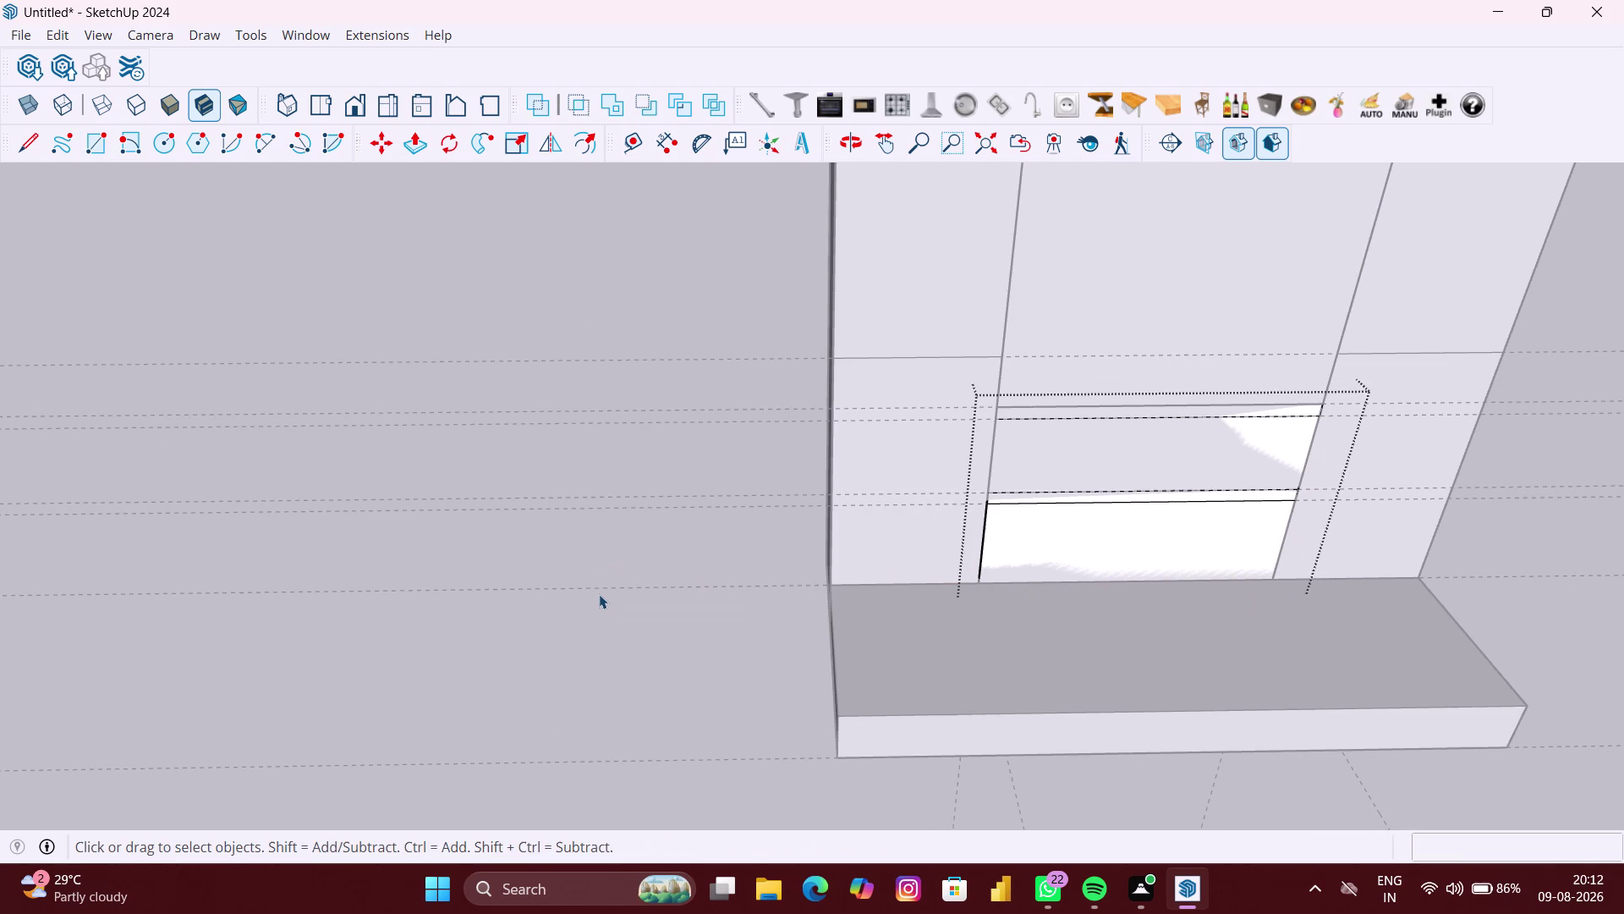
click(599, 594)
scroll(down, 3)
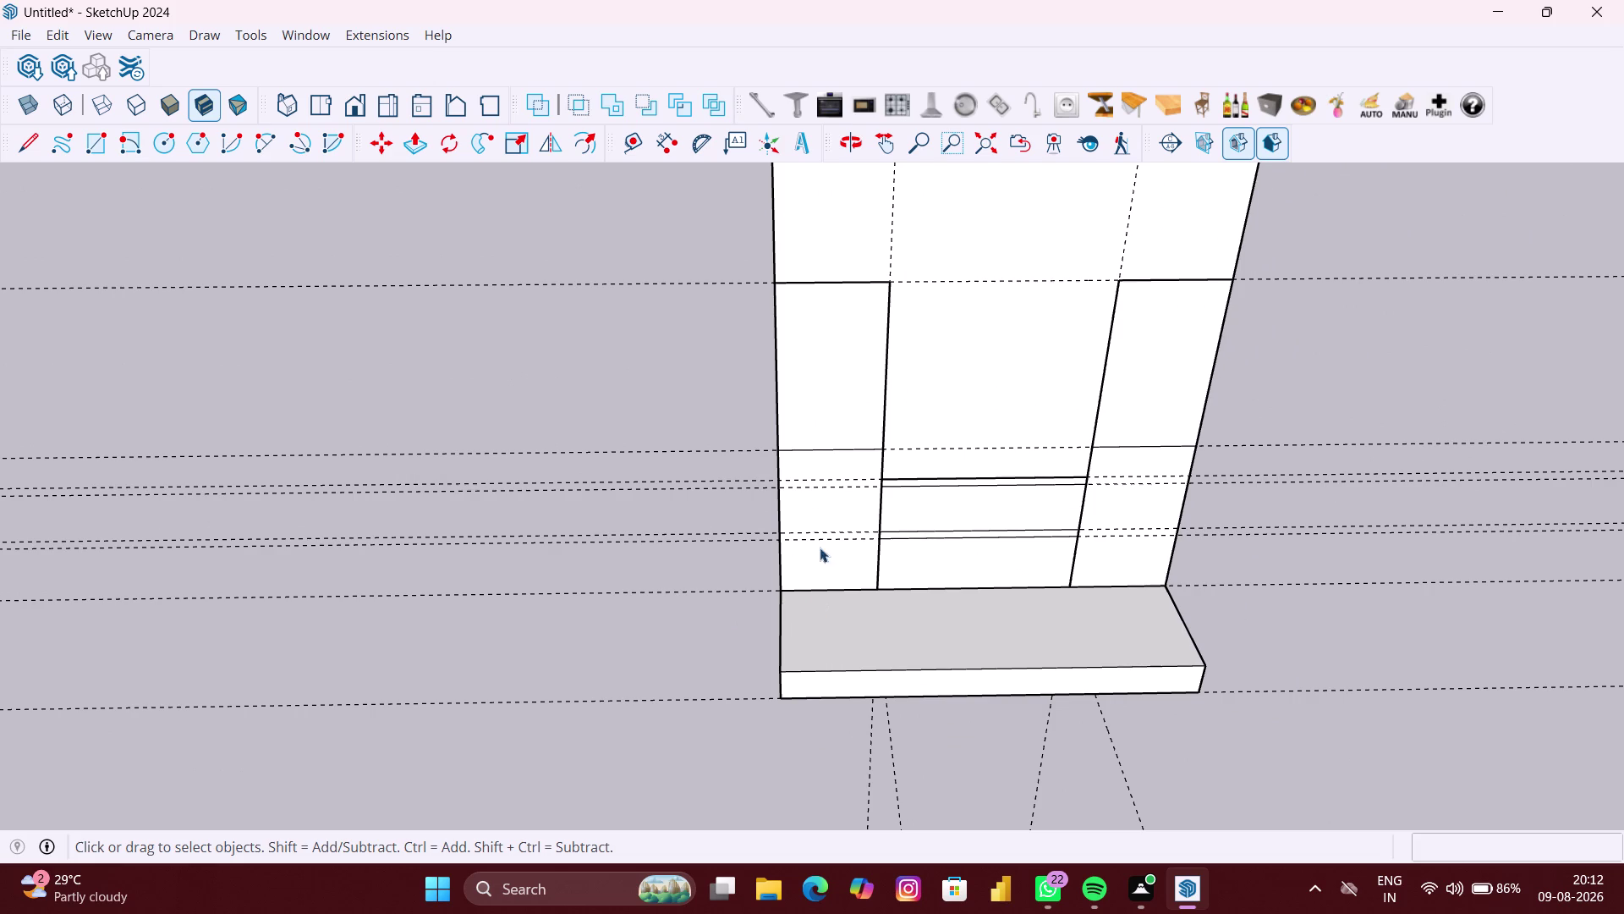
scroll(up, 3)
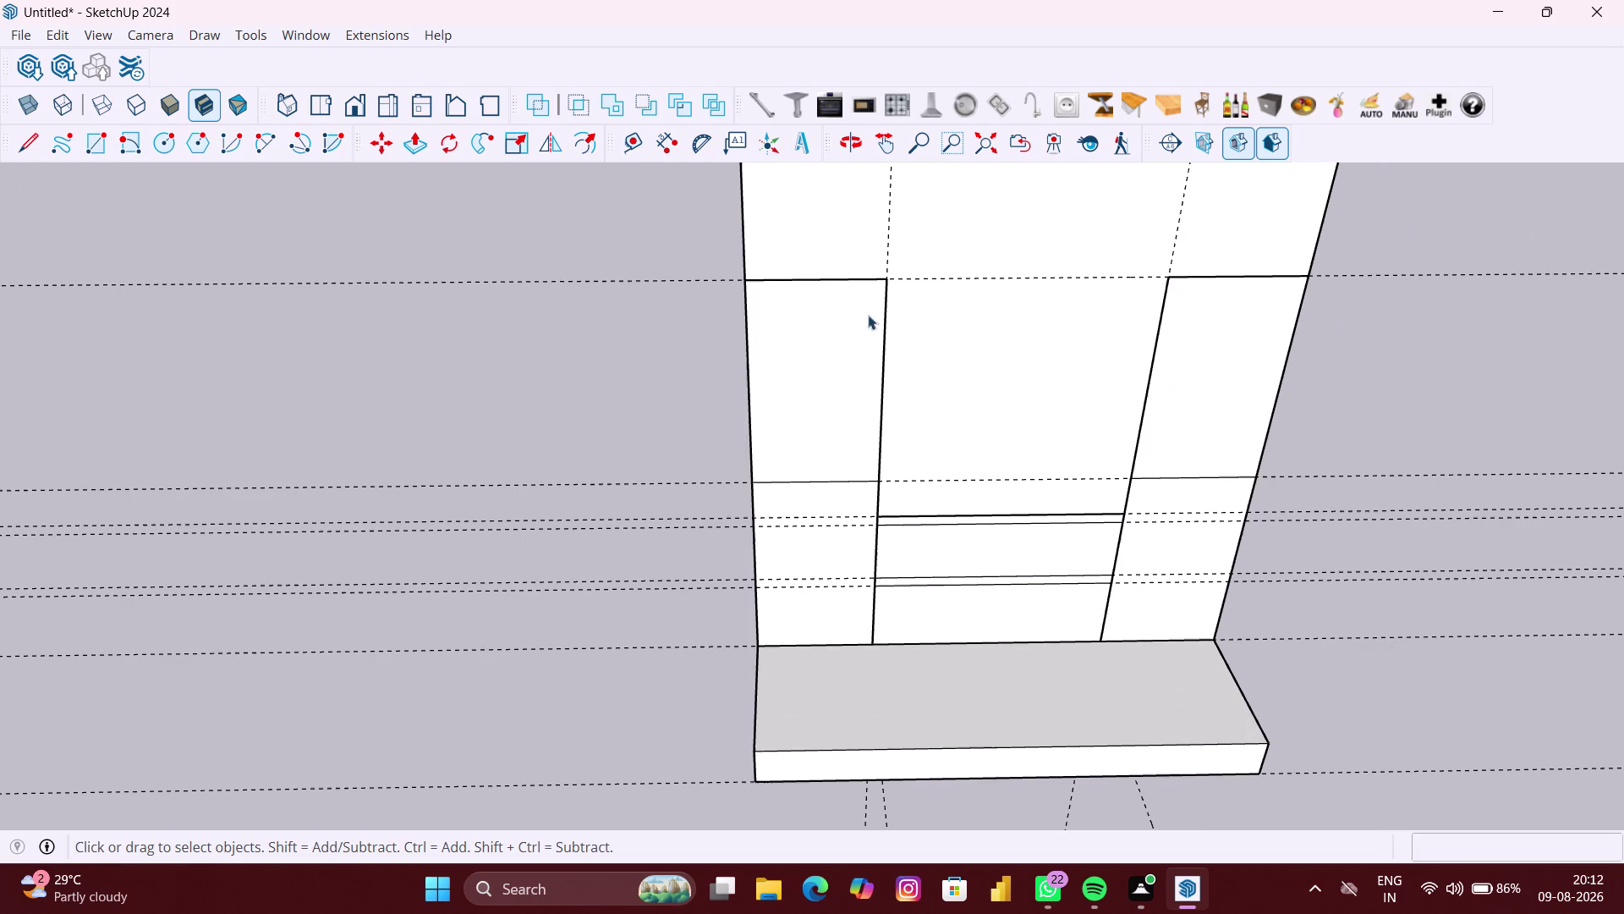
click(841, 358)
double_click(826, 380)
click(822, 381)
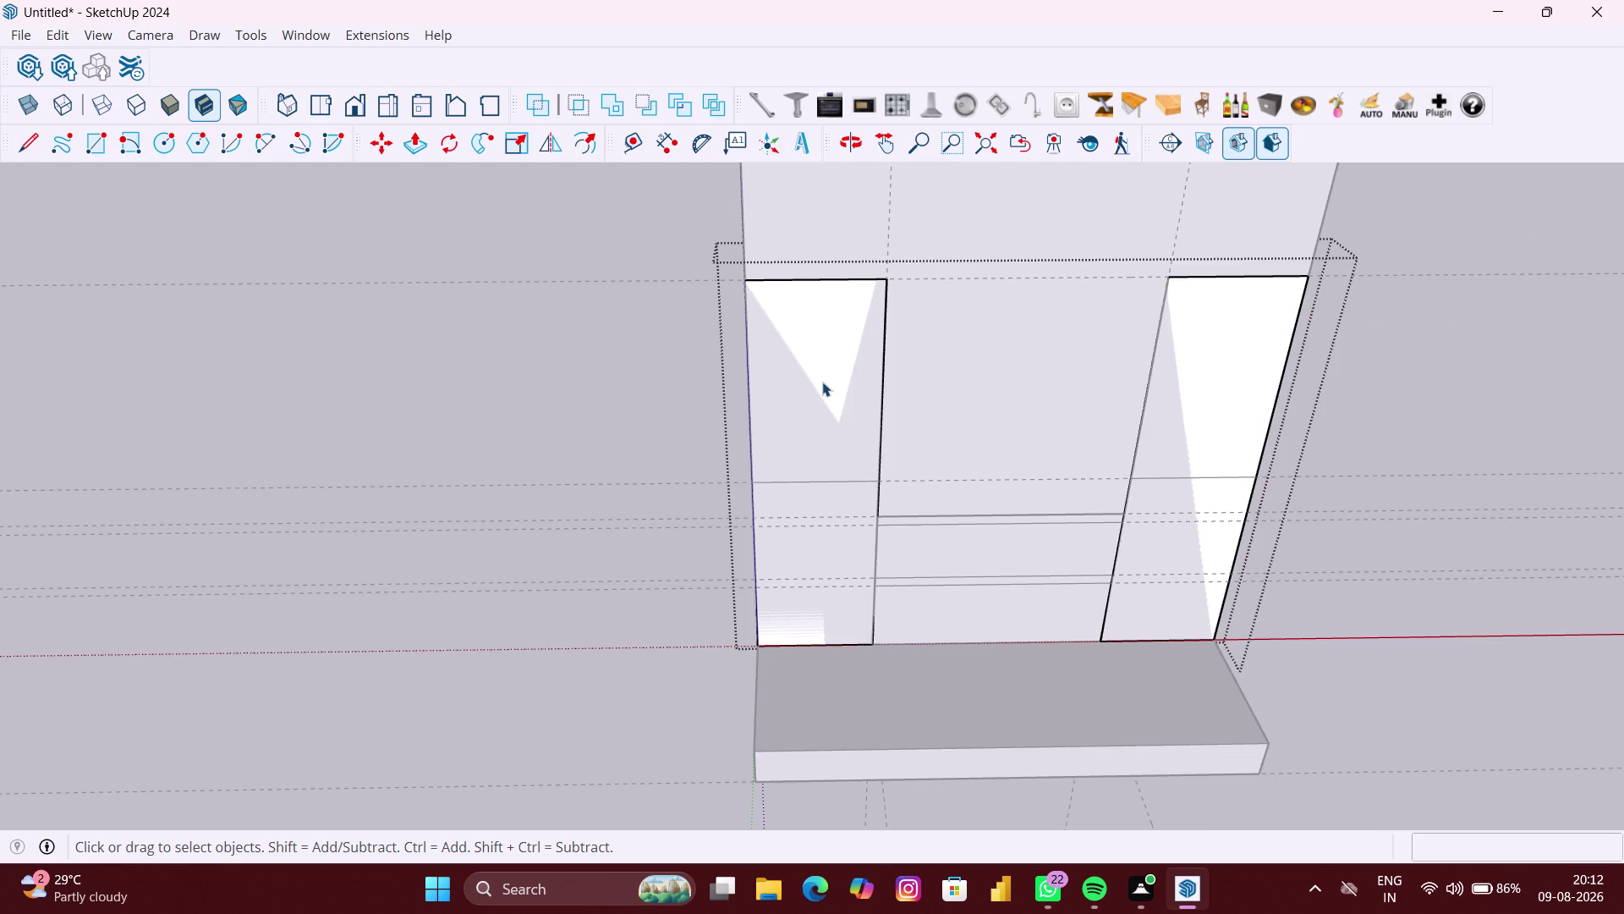
double_click(822, 382)
click(823, 382)
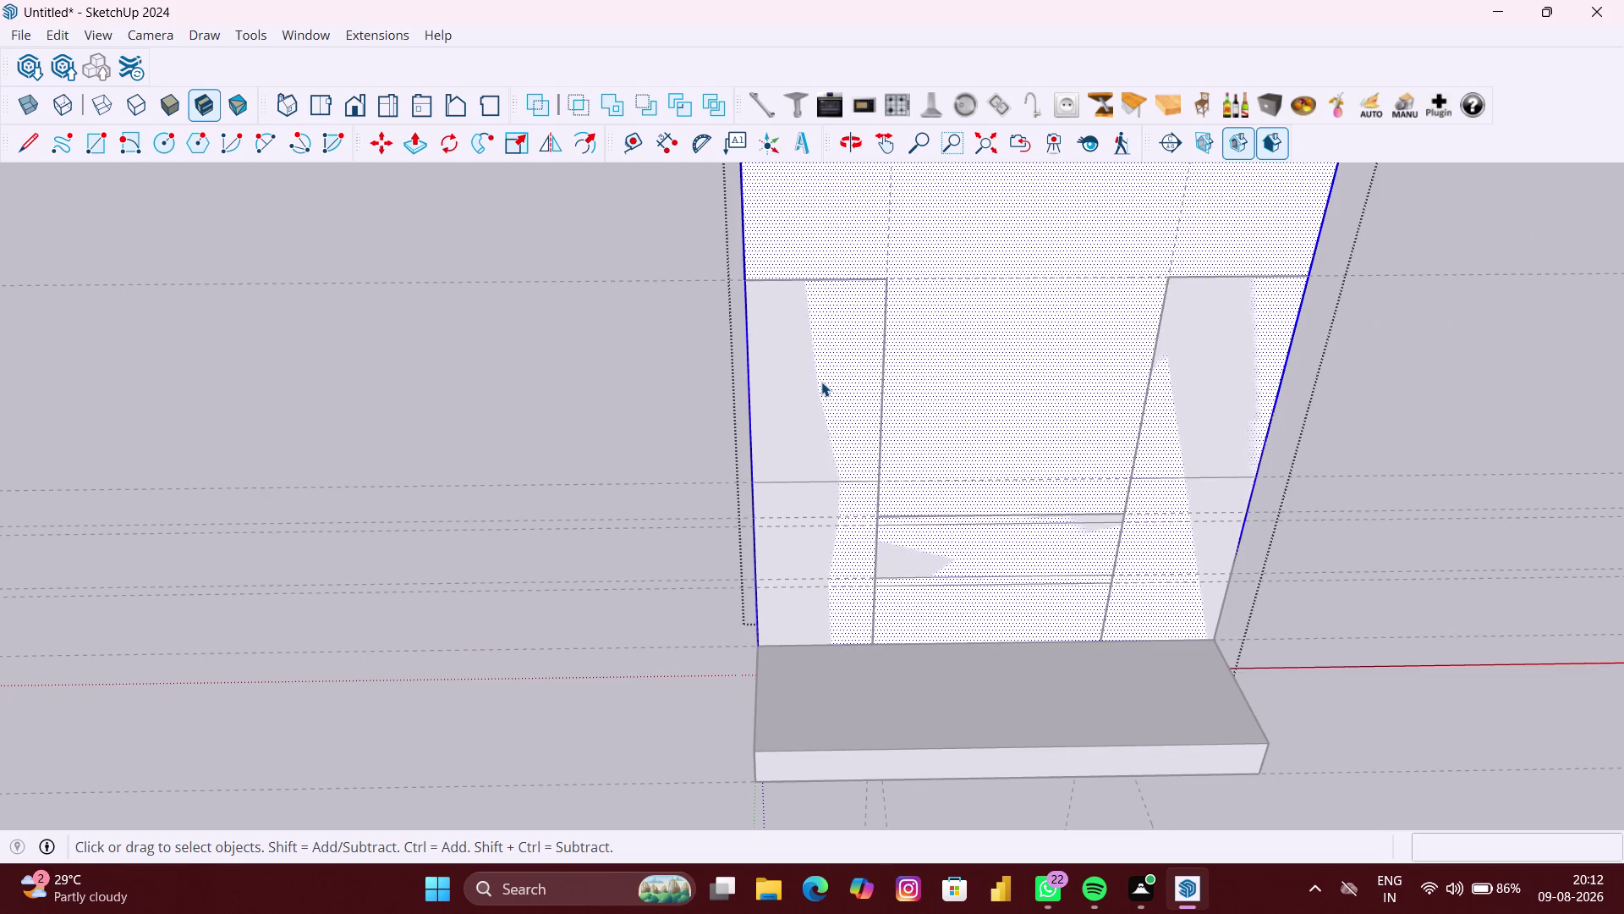
click(452, 424)
scroll(up, 3)
click(814, 347)
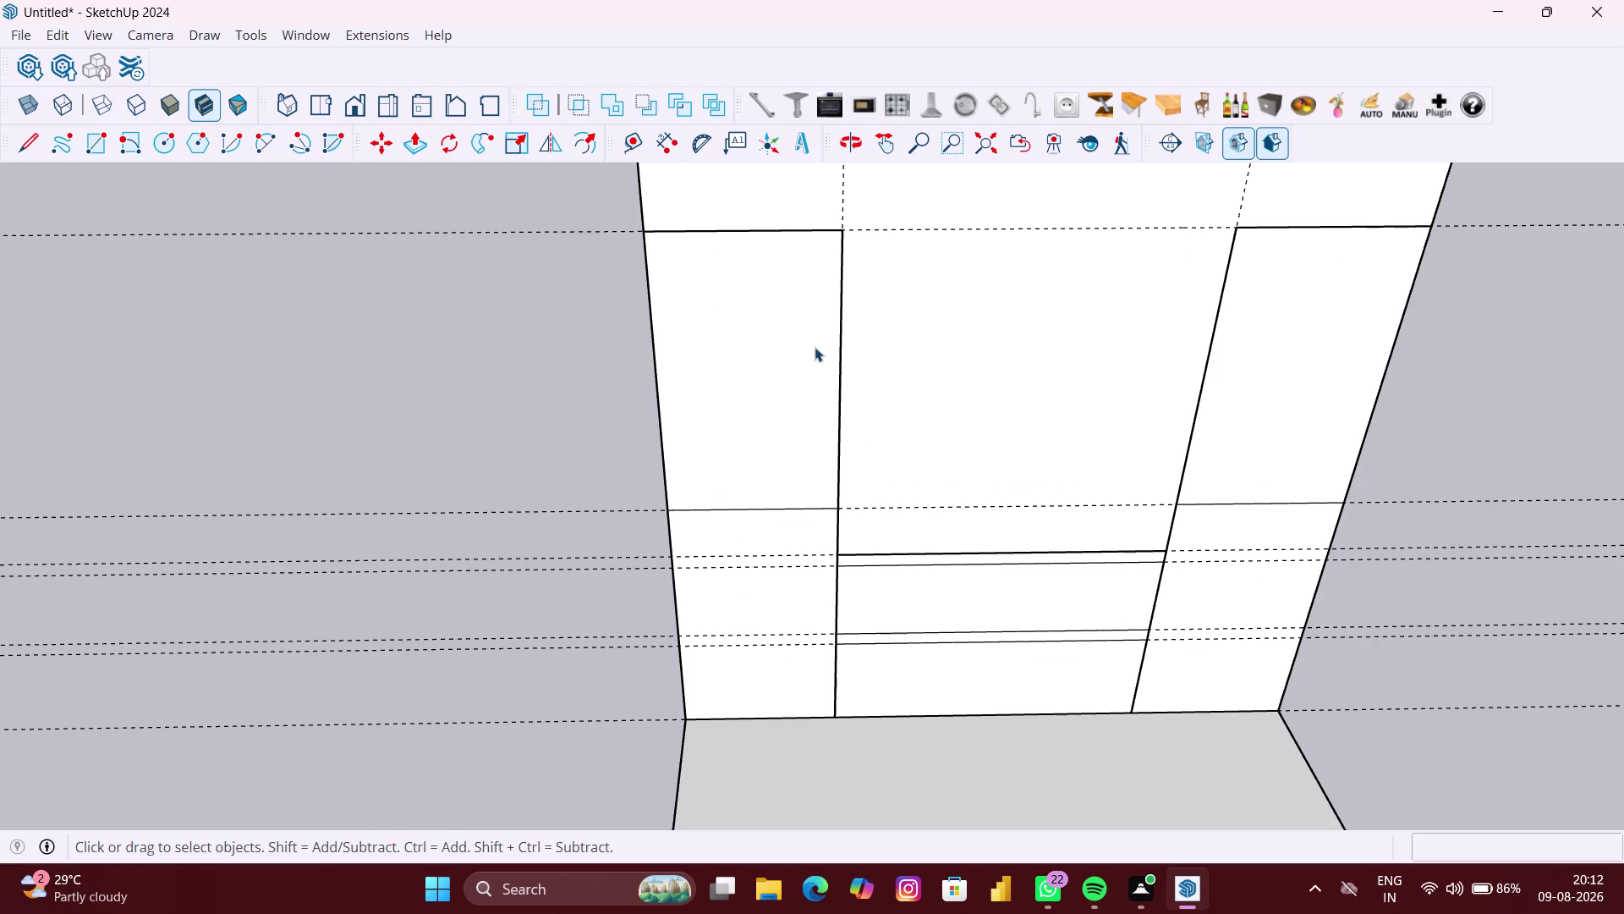
double_click(797, 358)
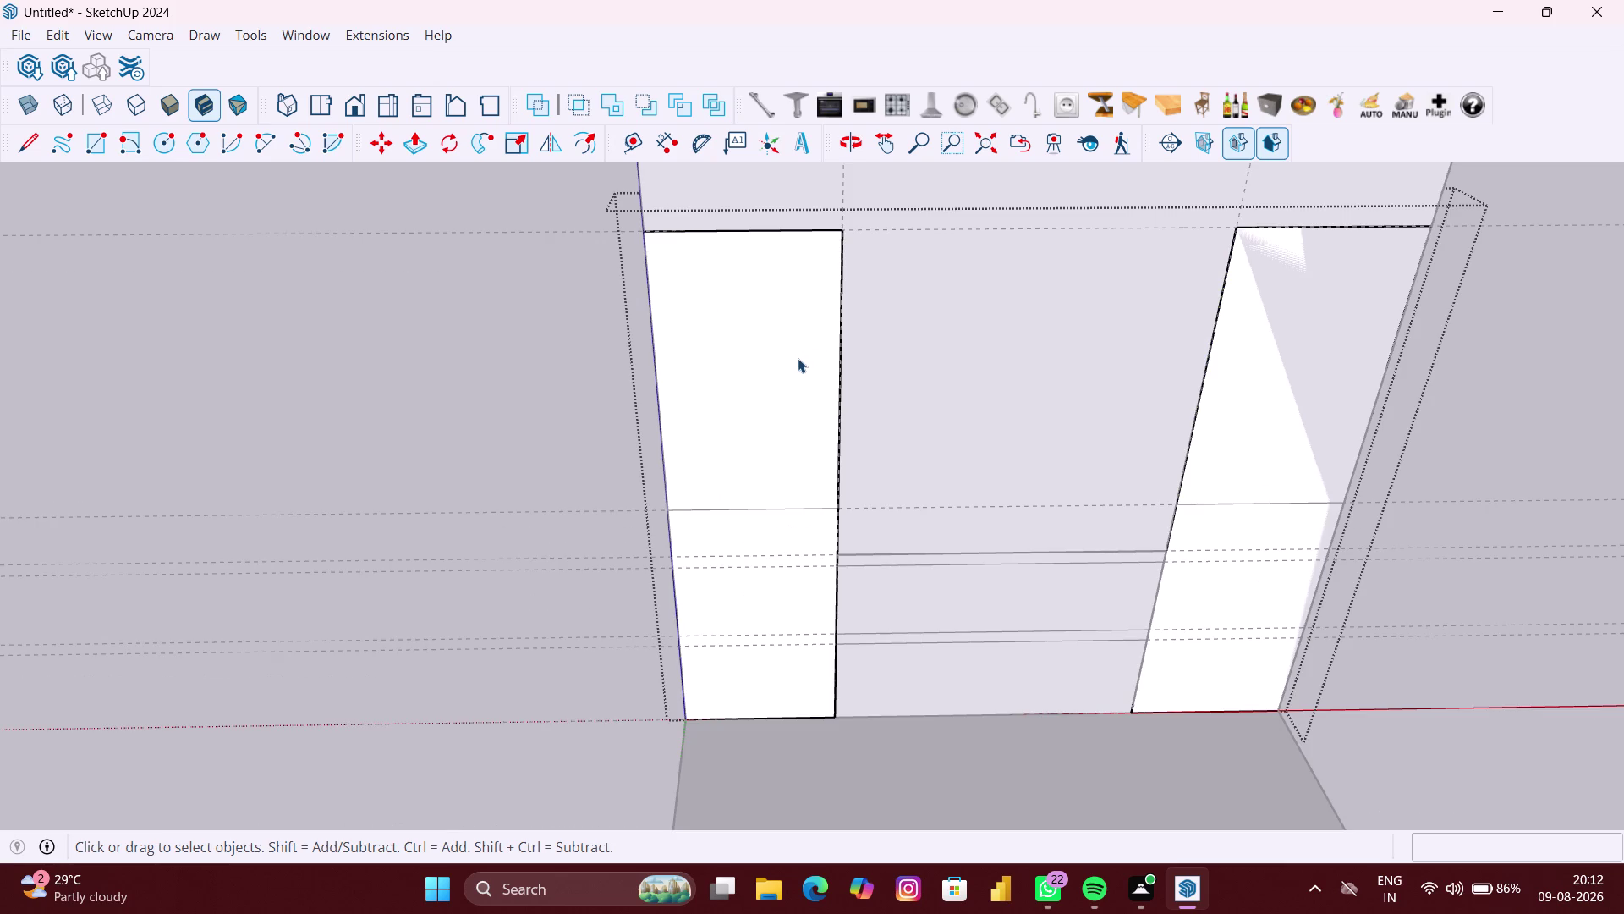
key(p)
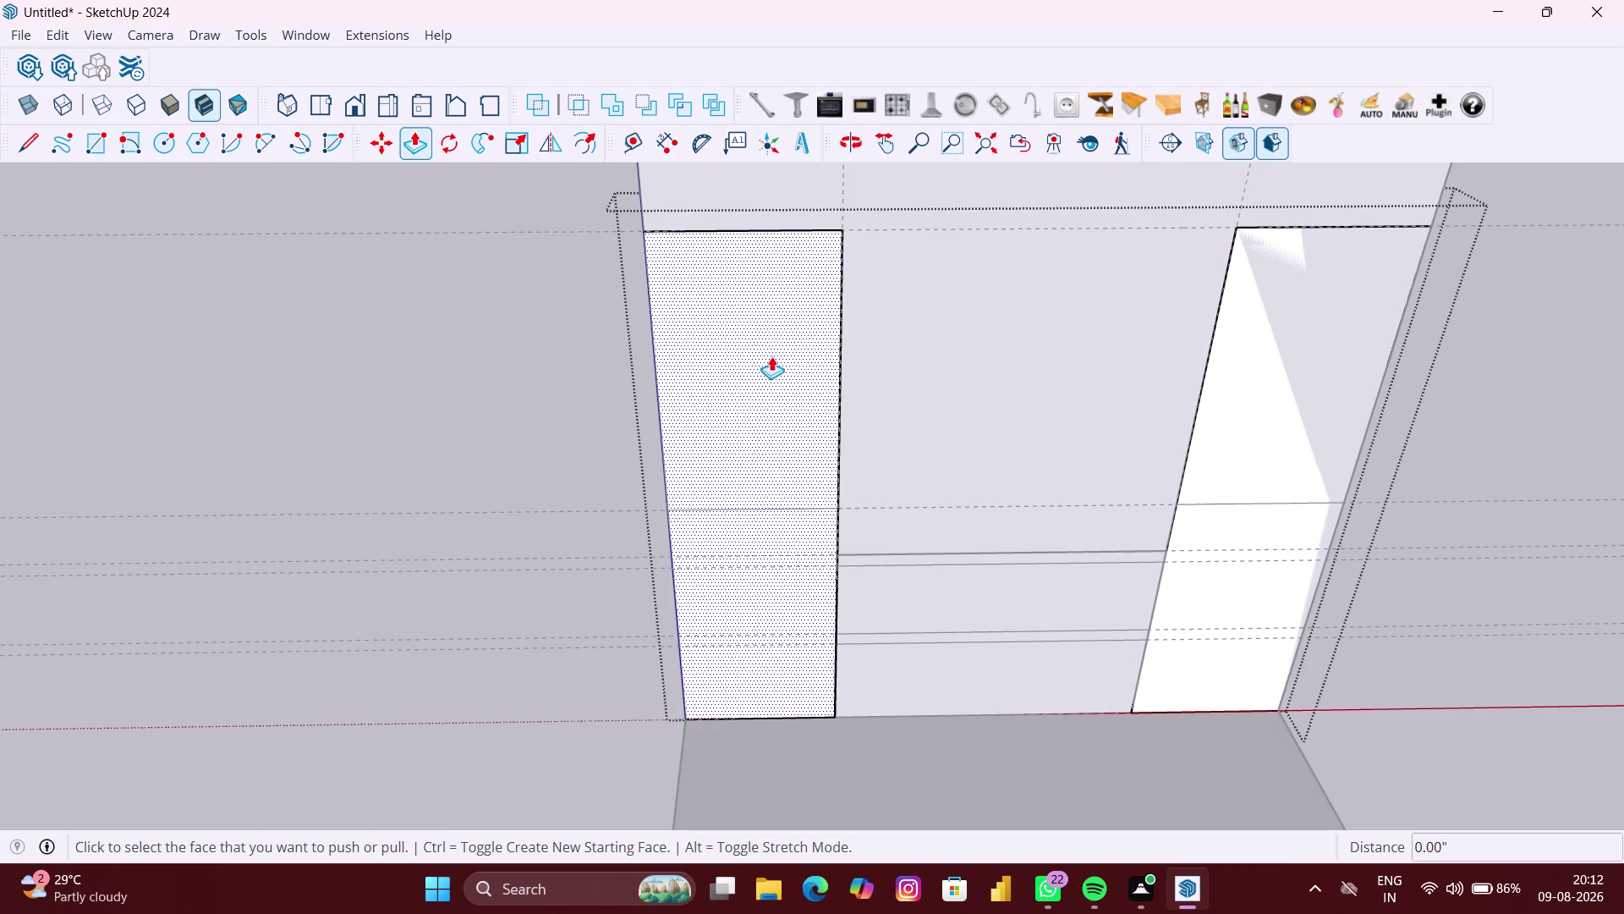
click(772, 357)
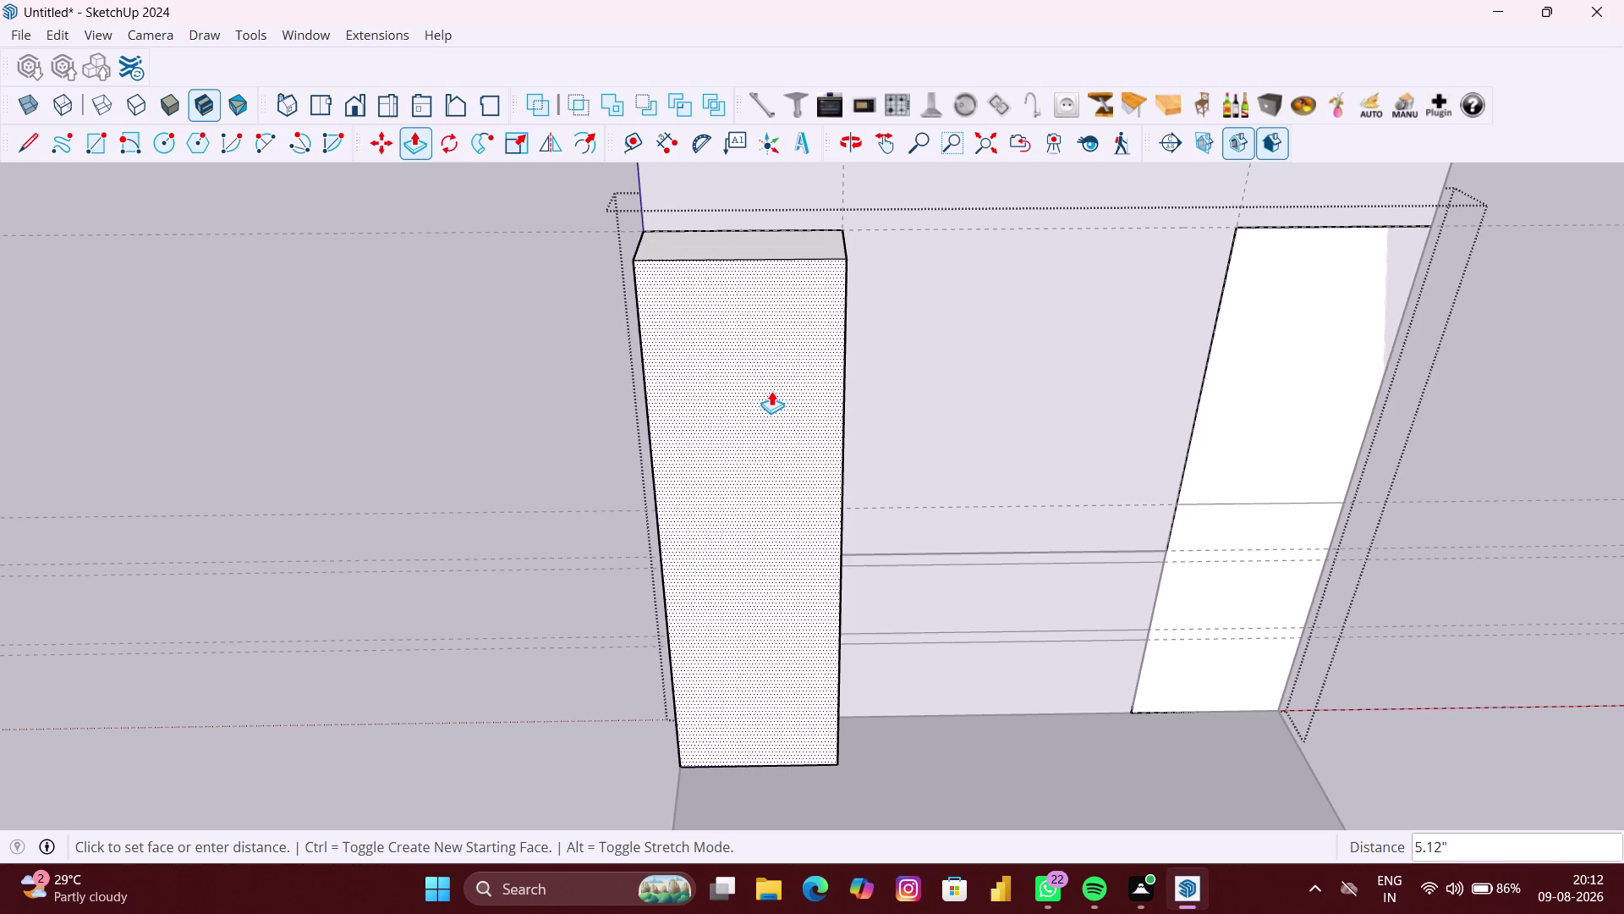
key(Escape)
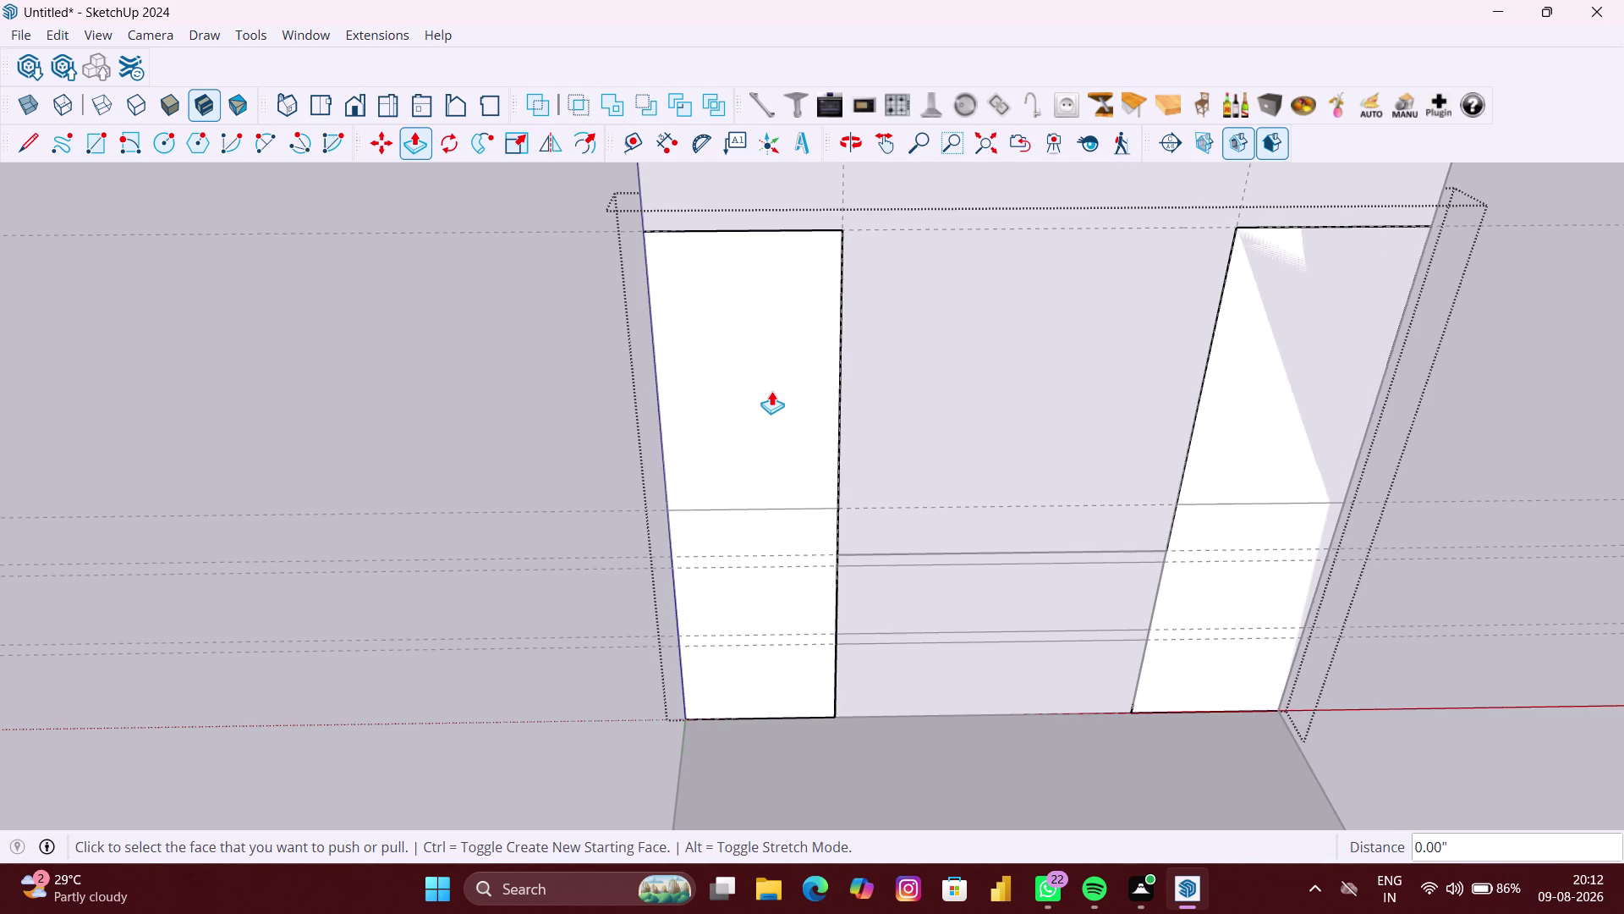
Select the side panel edges and reopen the dressing unit group for editing.
key(space)
click(563, 432)
middle_drag(773, 579, 779, 559)
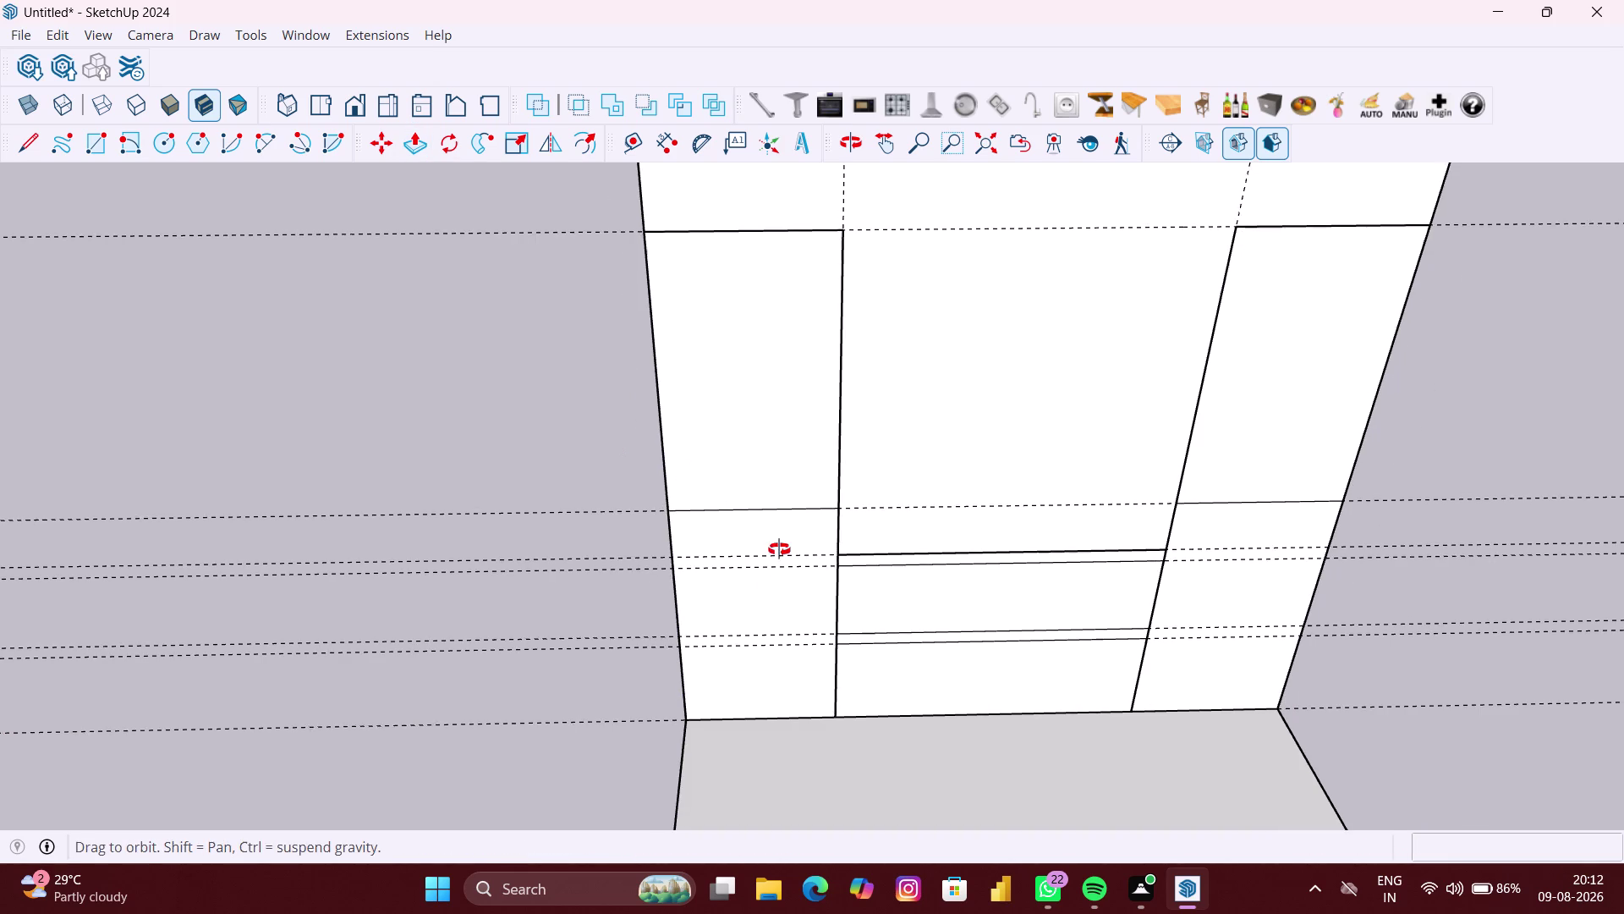
middle_drag(779, 558, 779, 549)
scroll(up, 3)
click(760, 498)
click(760, 497)
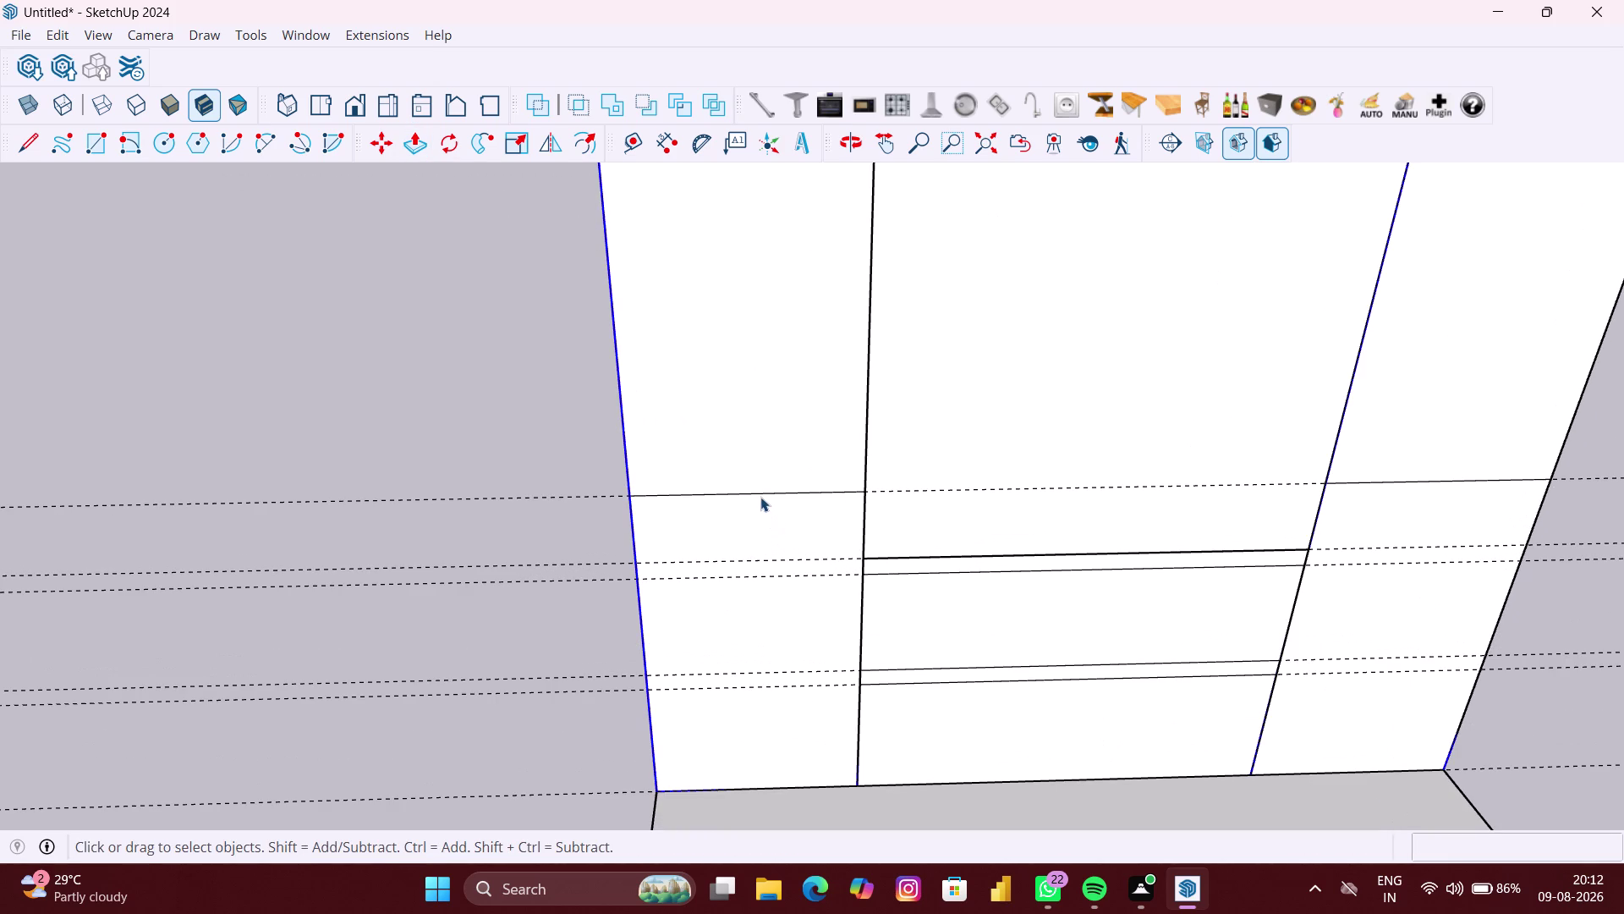
scroll(up, 3)
click(761, 491)
click(761, 491)
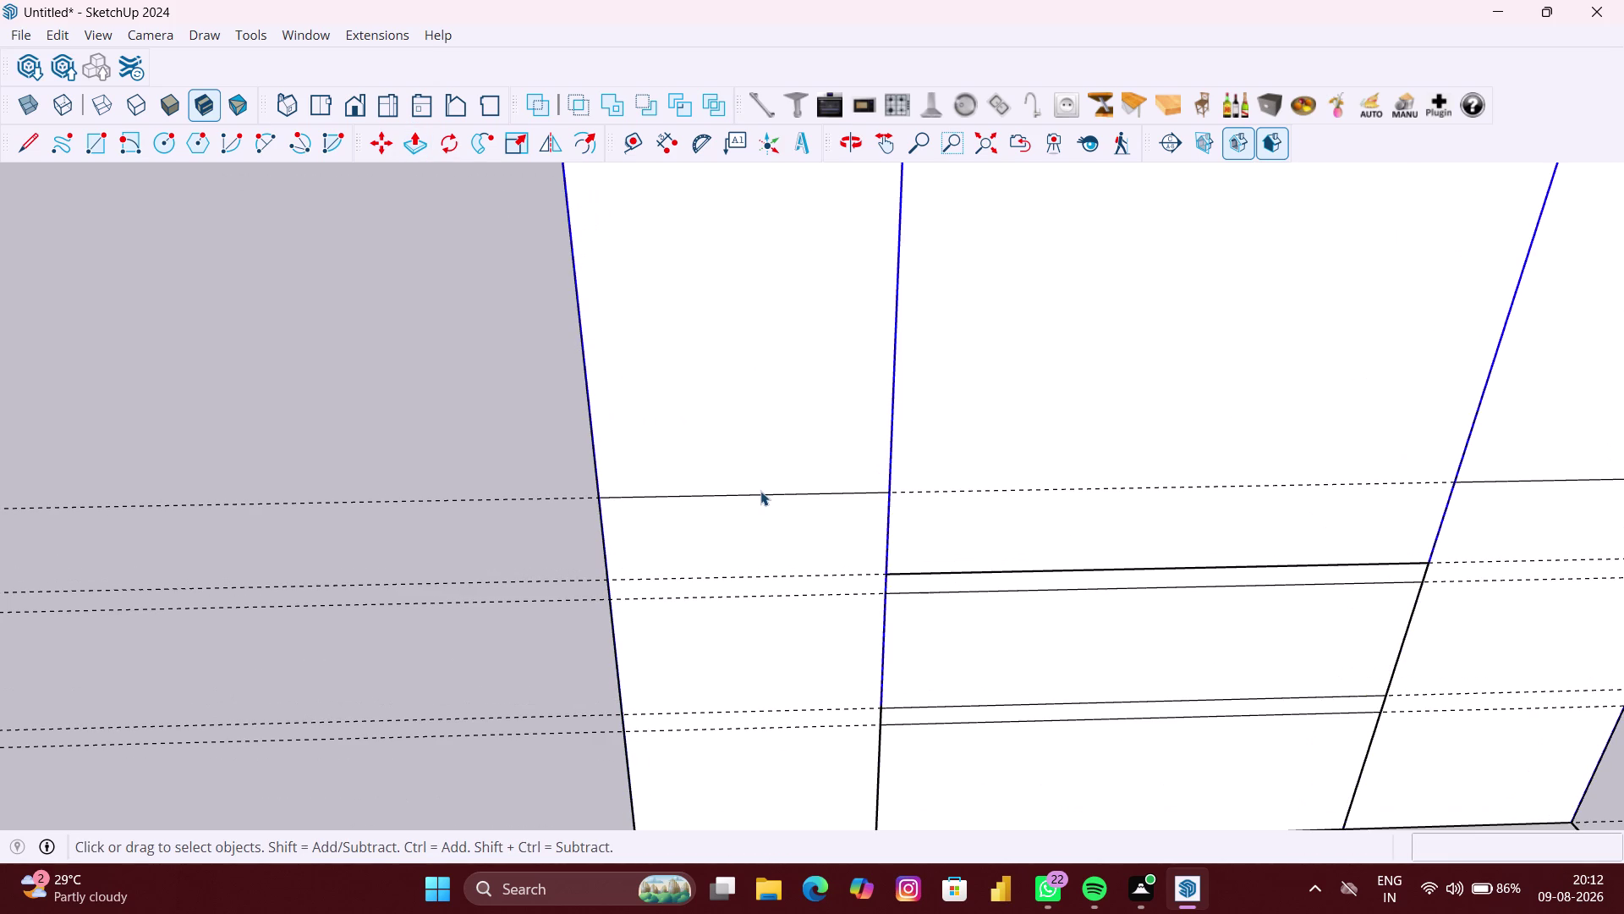
click(760, 492)
scroll(down, 3)
right_click(557, 469)
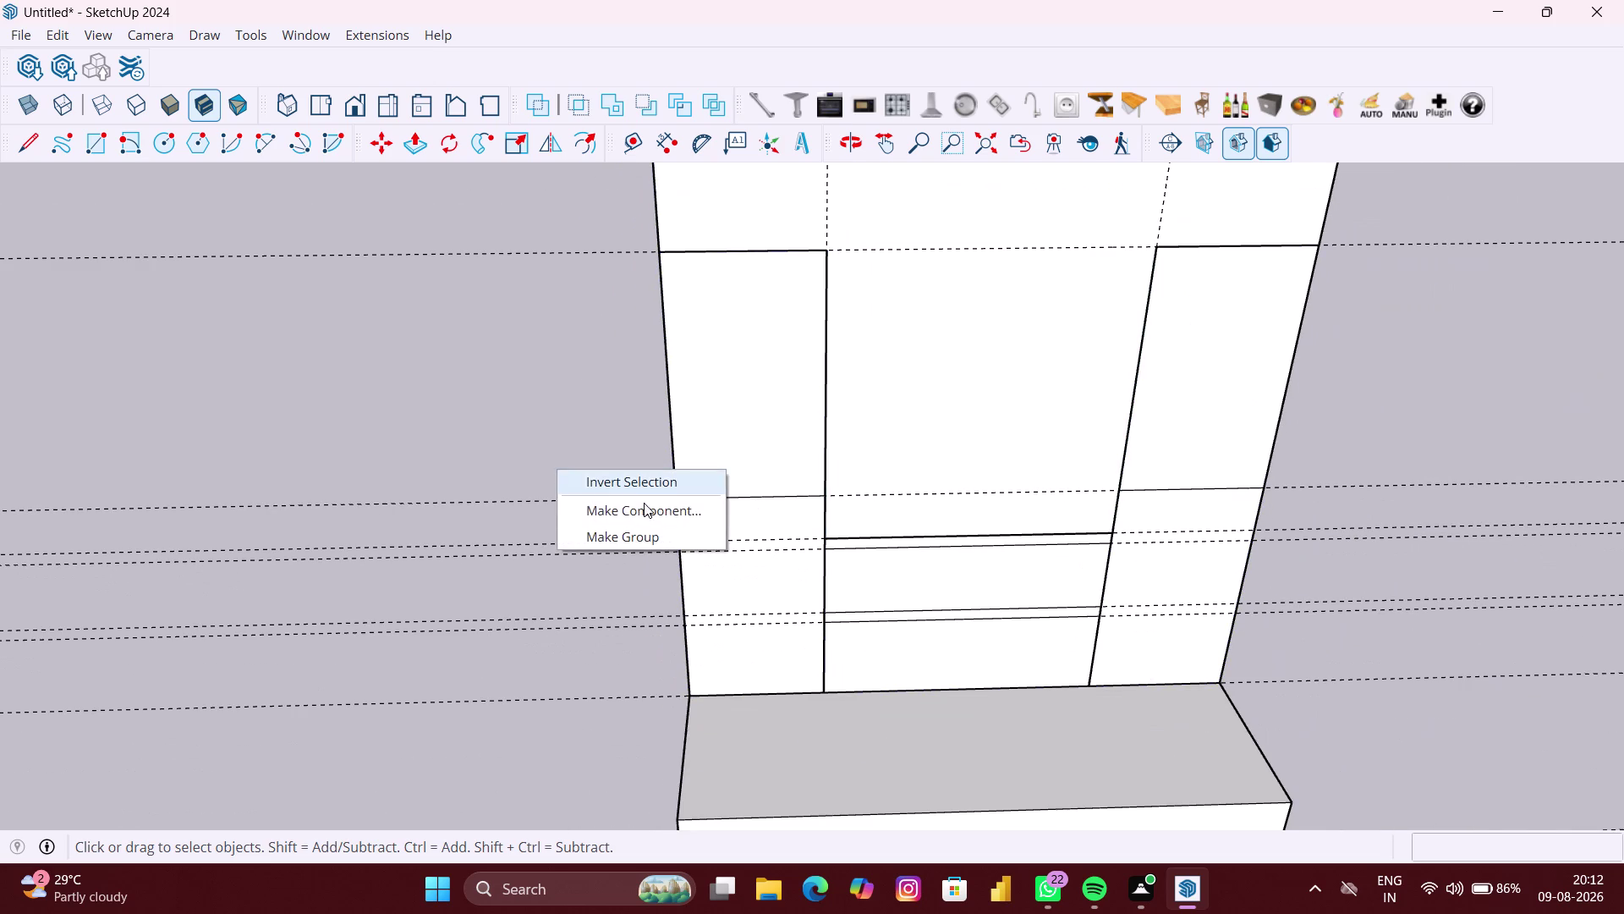
click(641, 531)
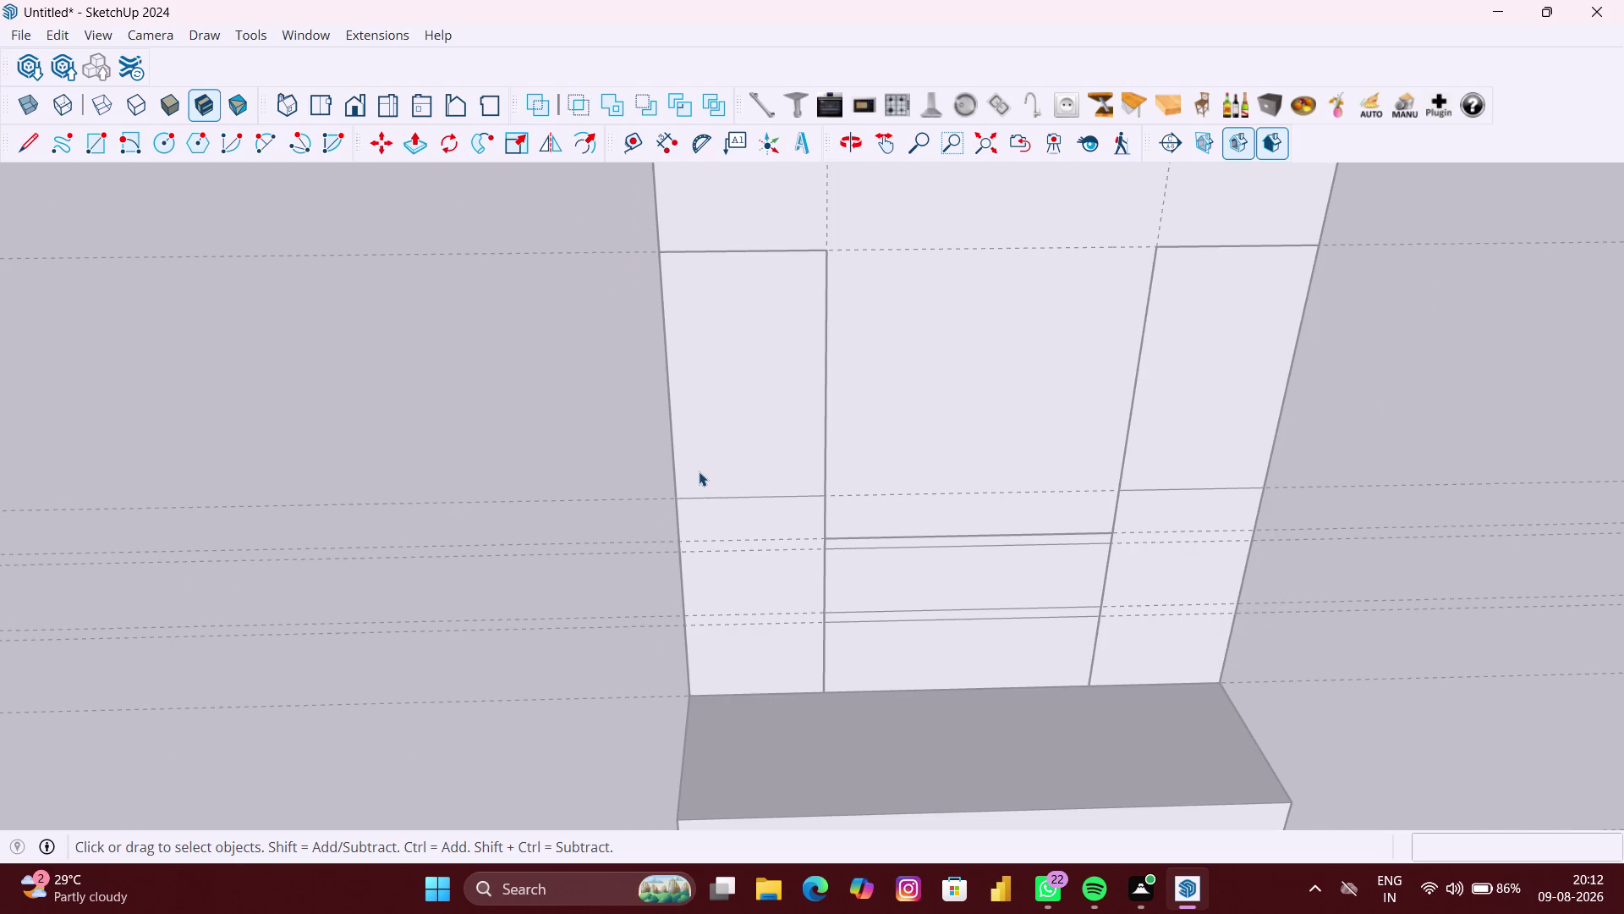
Draw 12" × 20" upper and lower rectangles on the left side panel.
key(r)
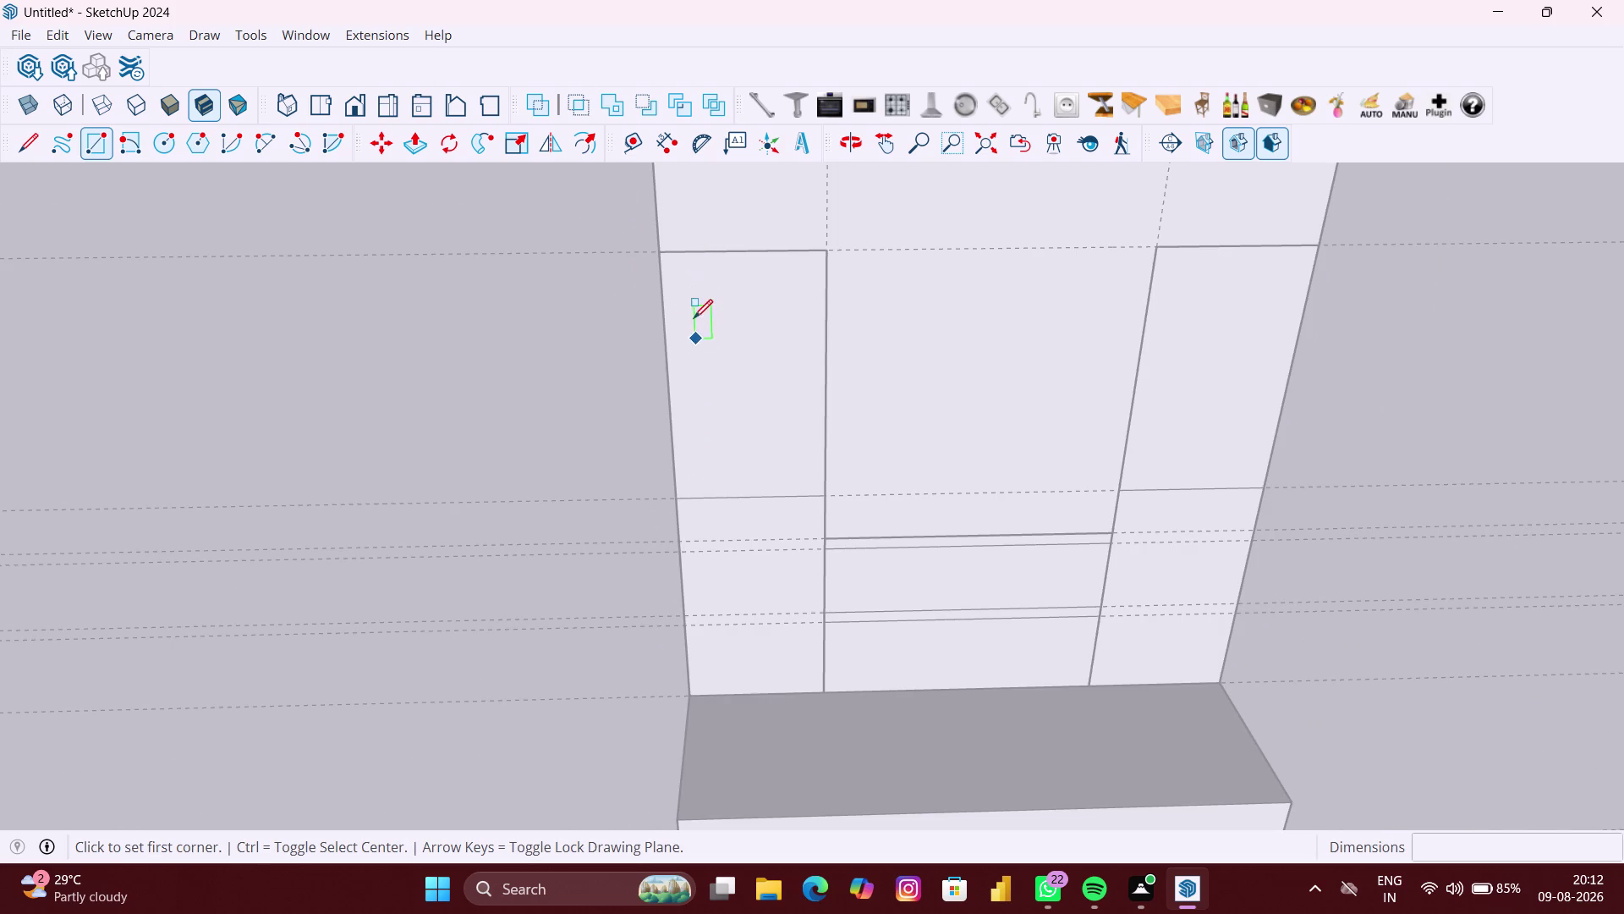
click(661, 260)
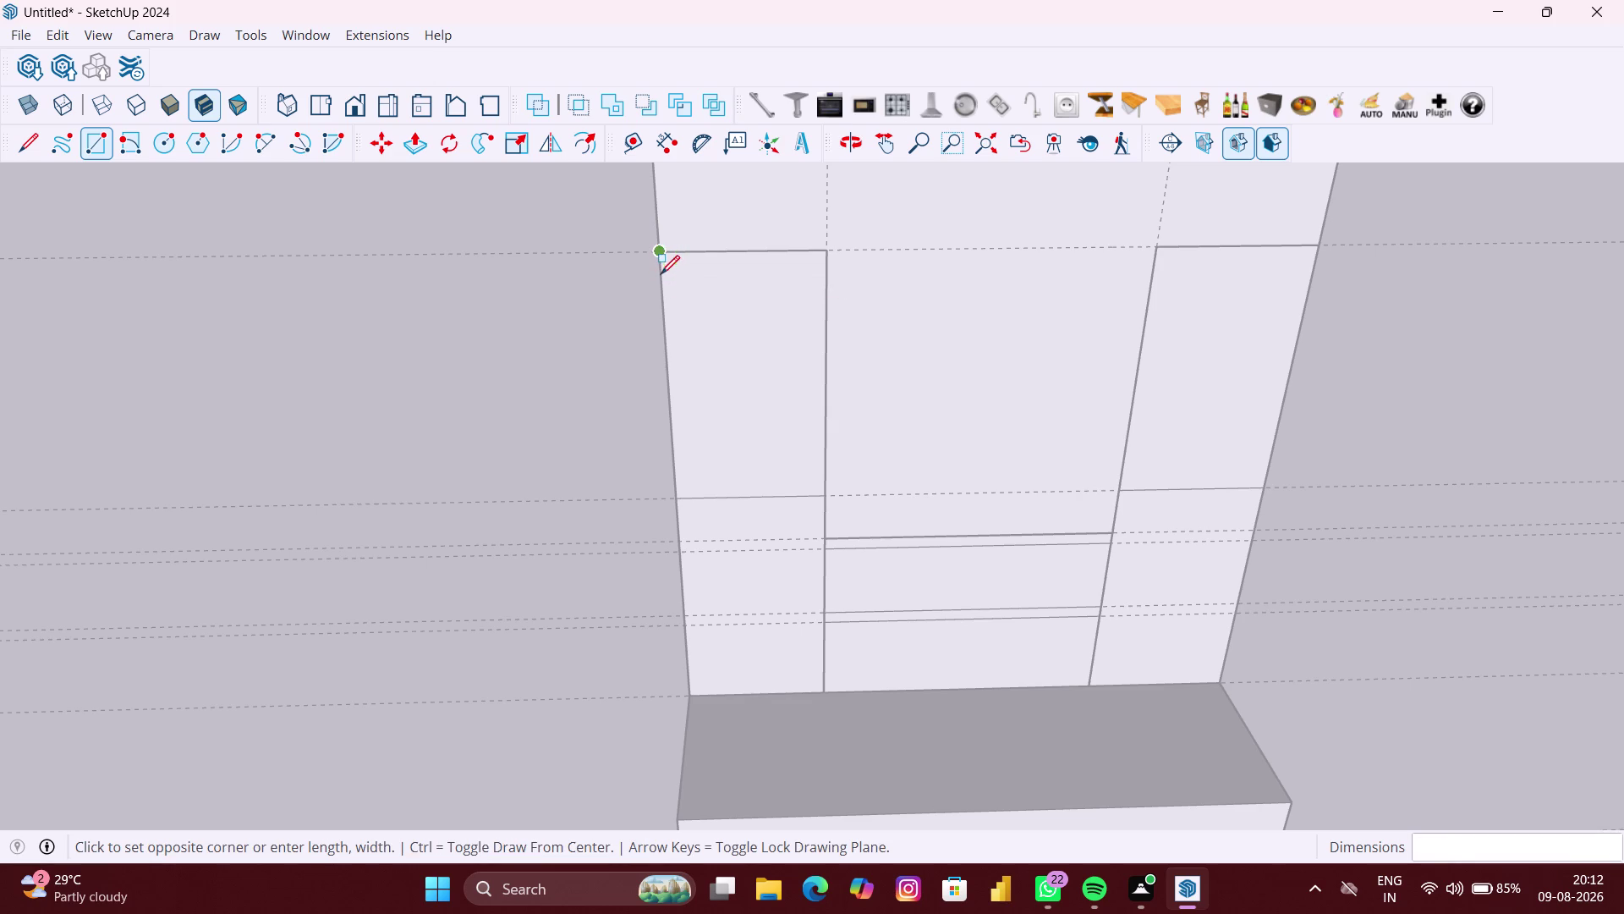
click(825, 495)
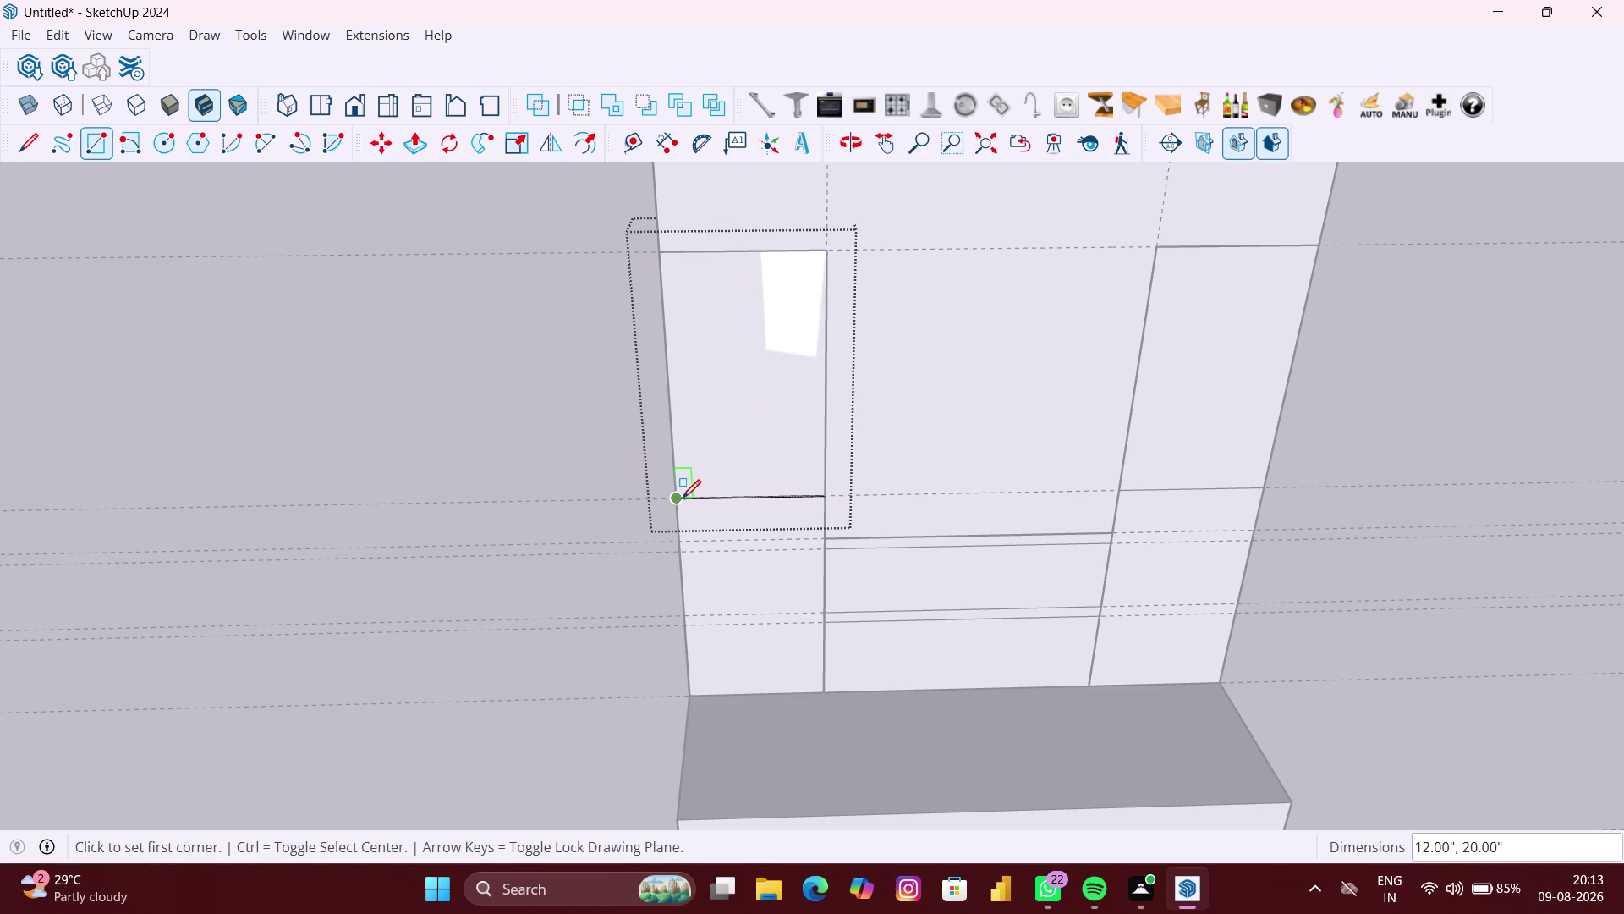
click(678, 500)
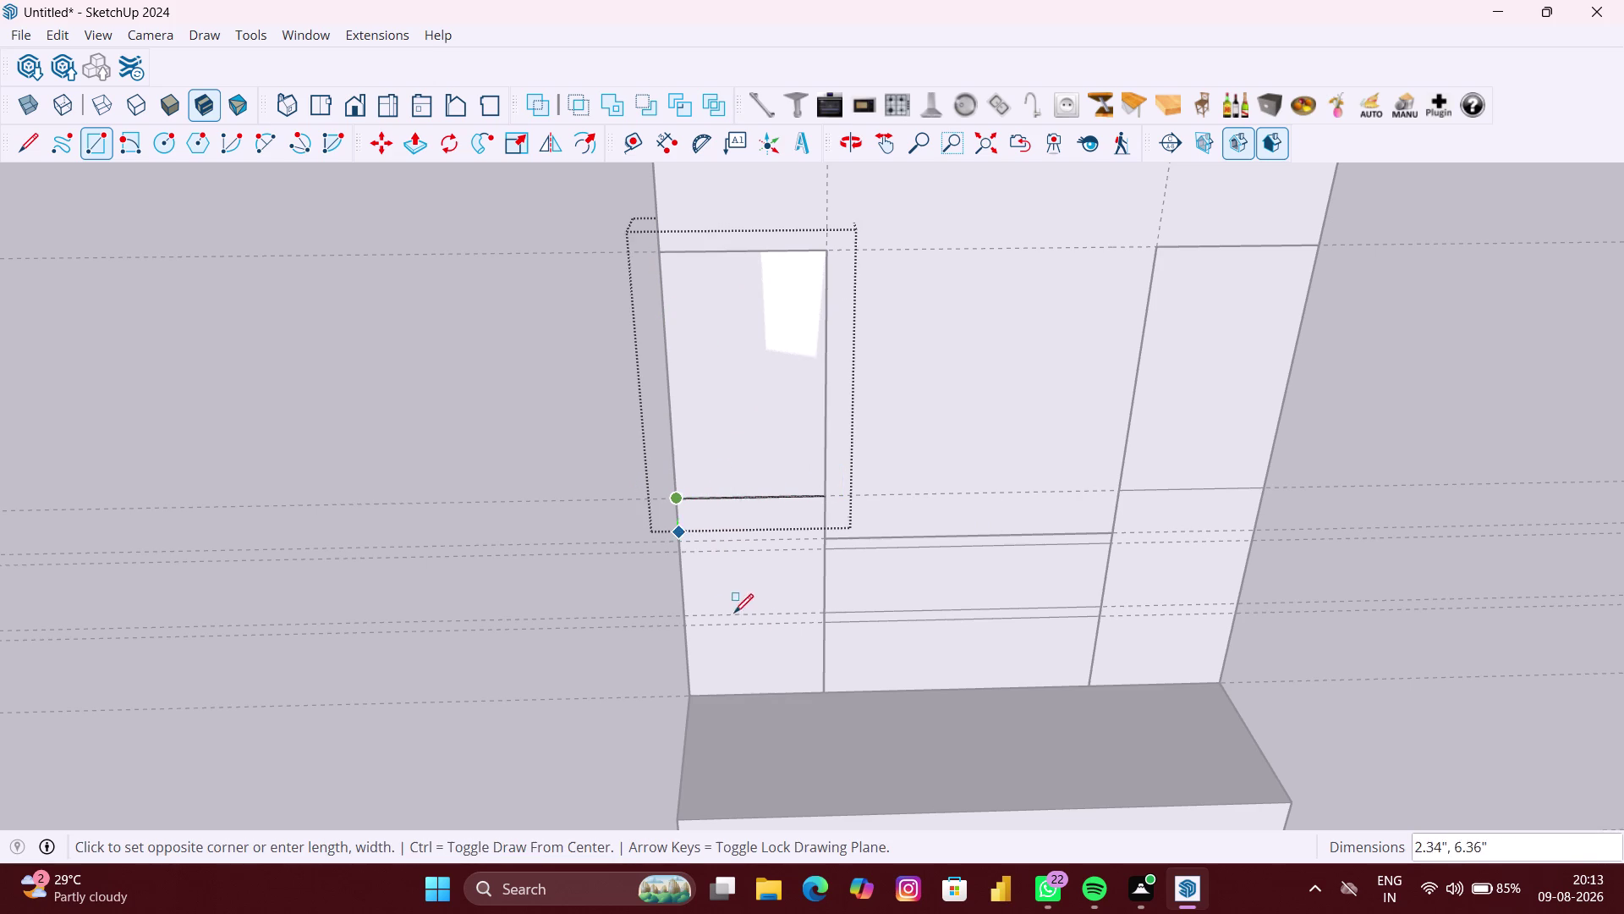
click(823, 690)
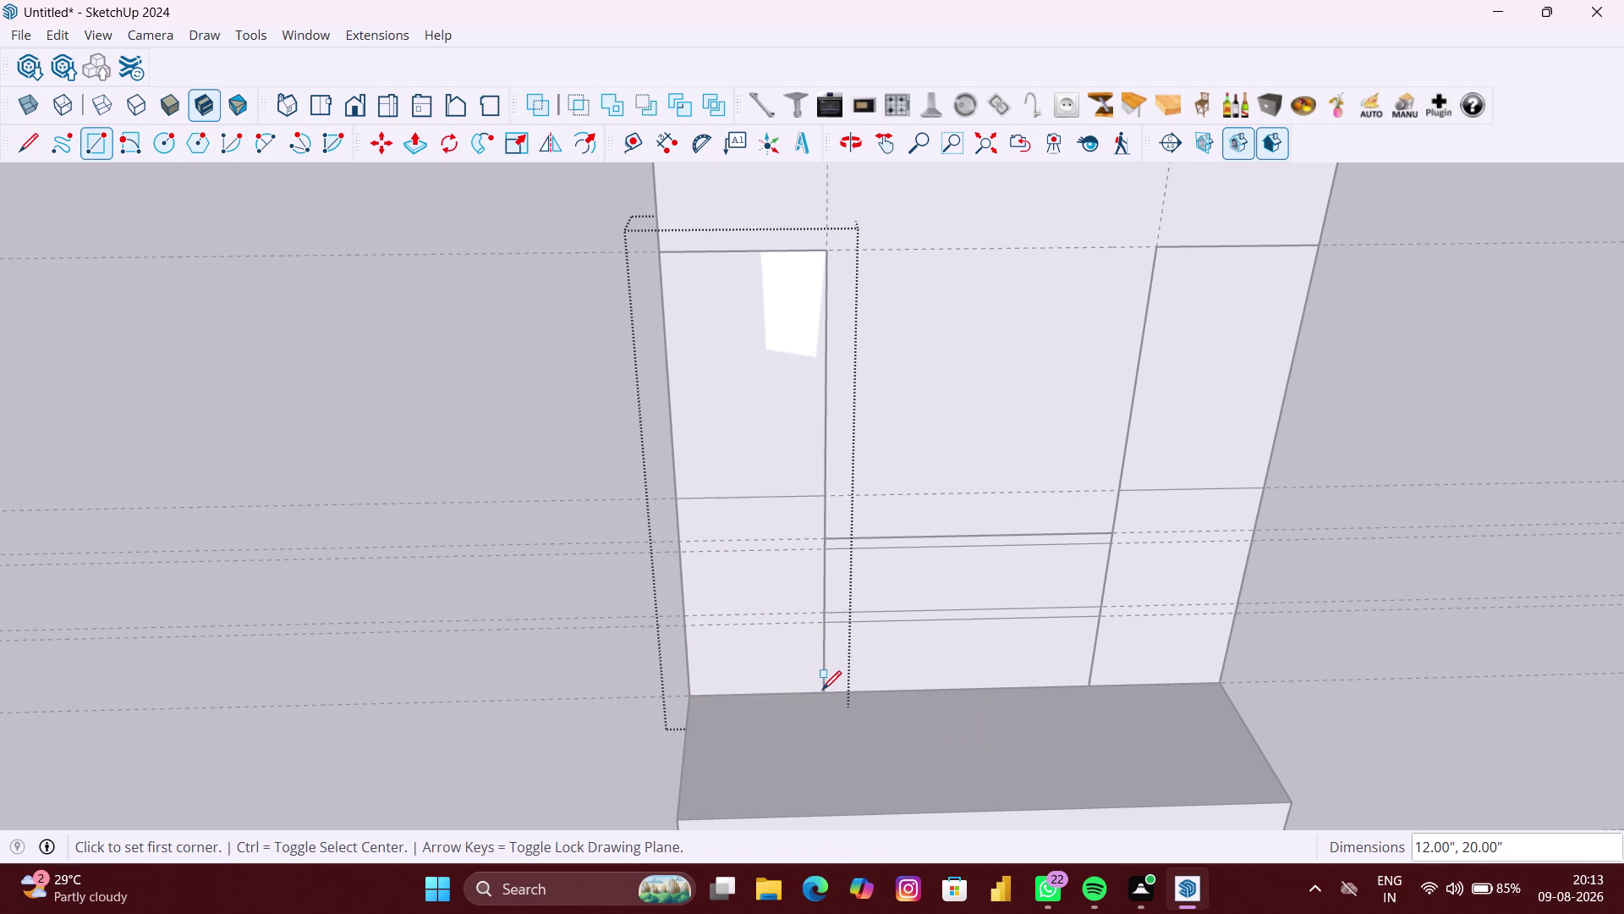
scroll(down, 3)
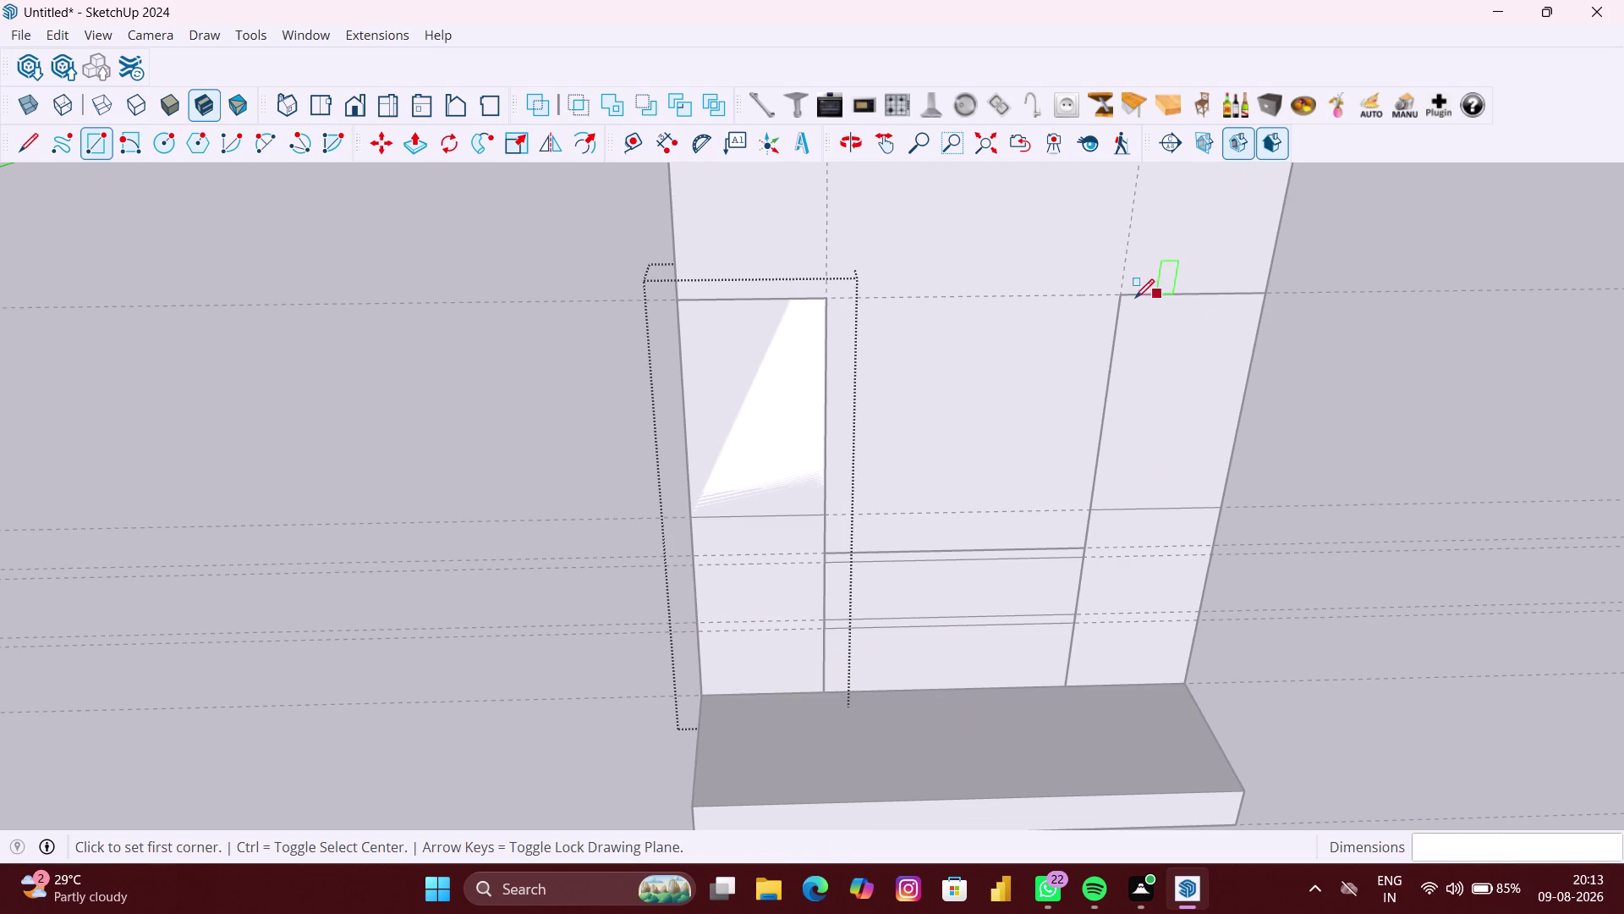
Draw matching upper and lower rectangles on the right side panel.
click(1130, 298)
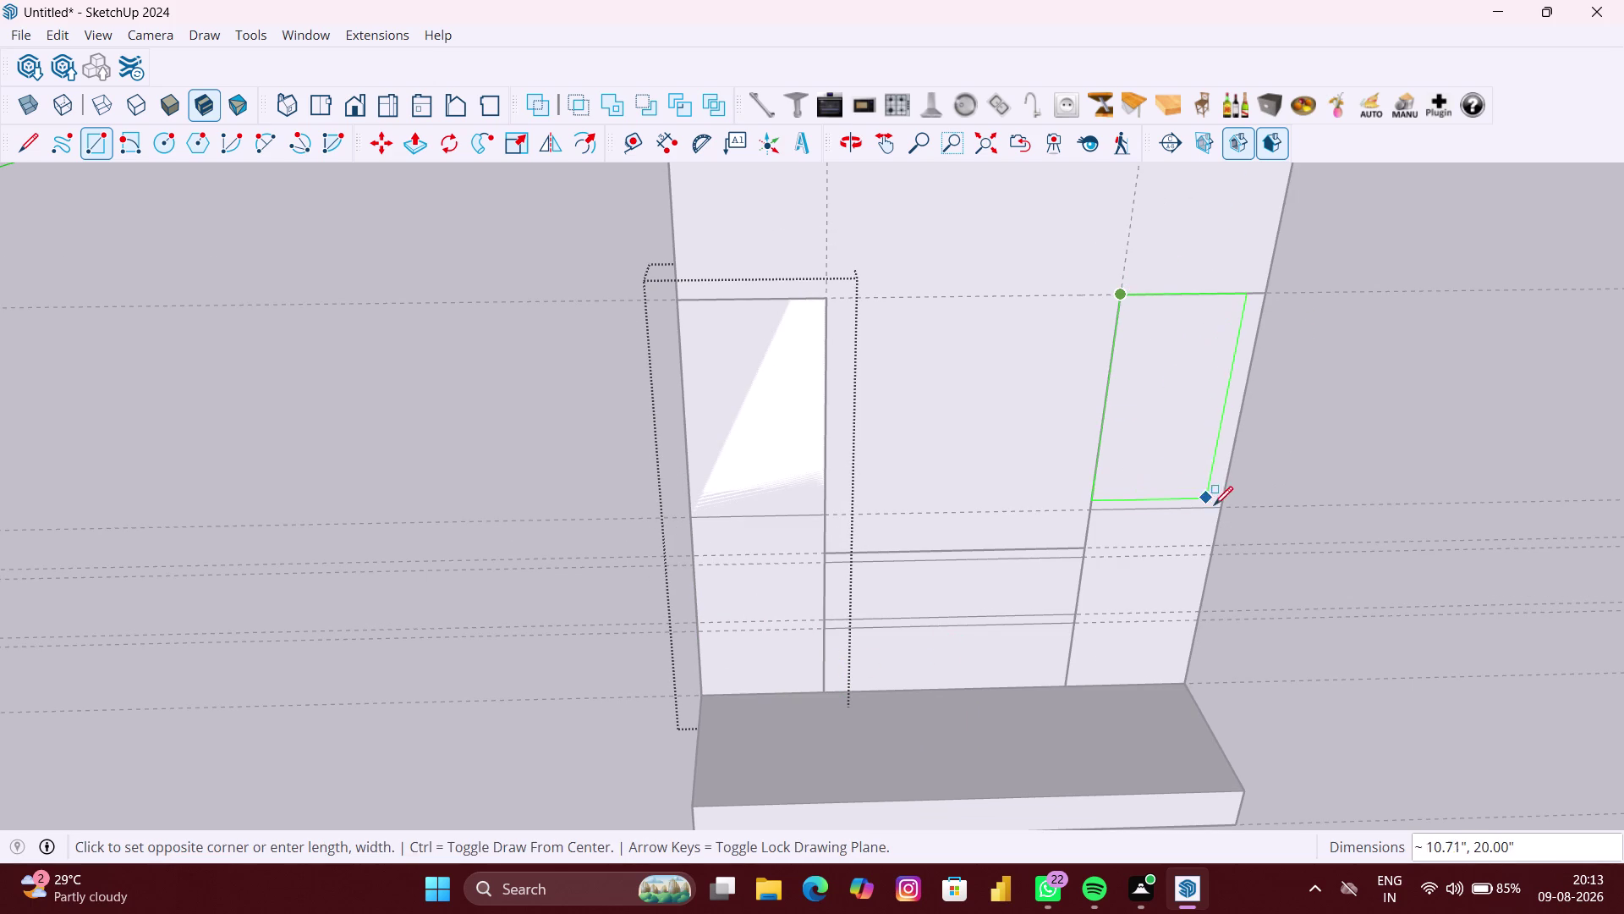
click(1222, 511)
click(1094, 511)
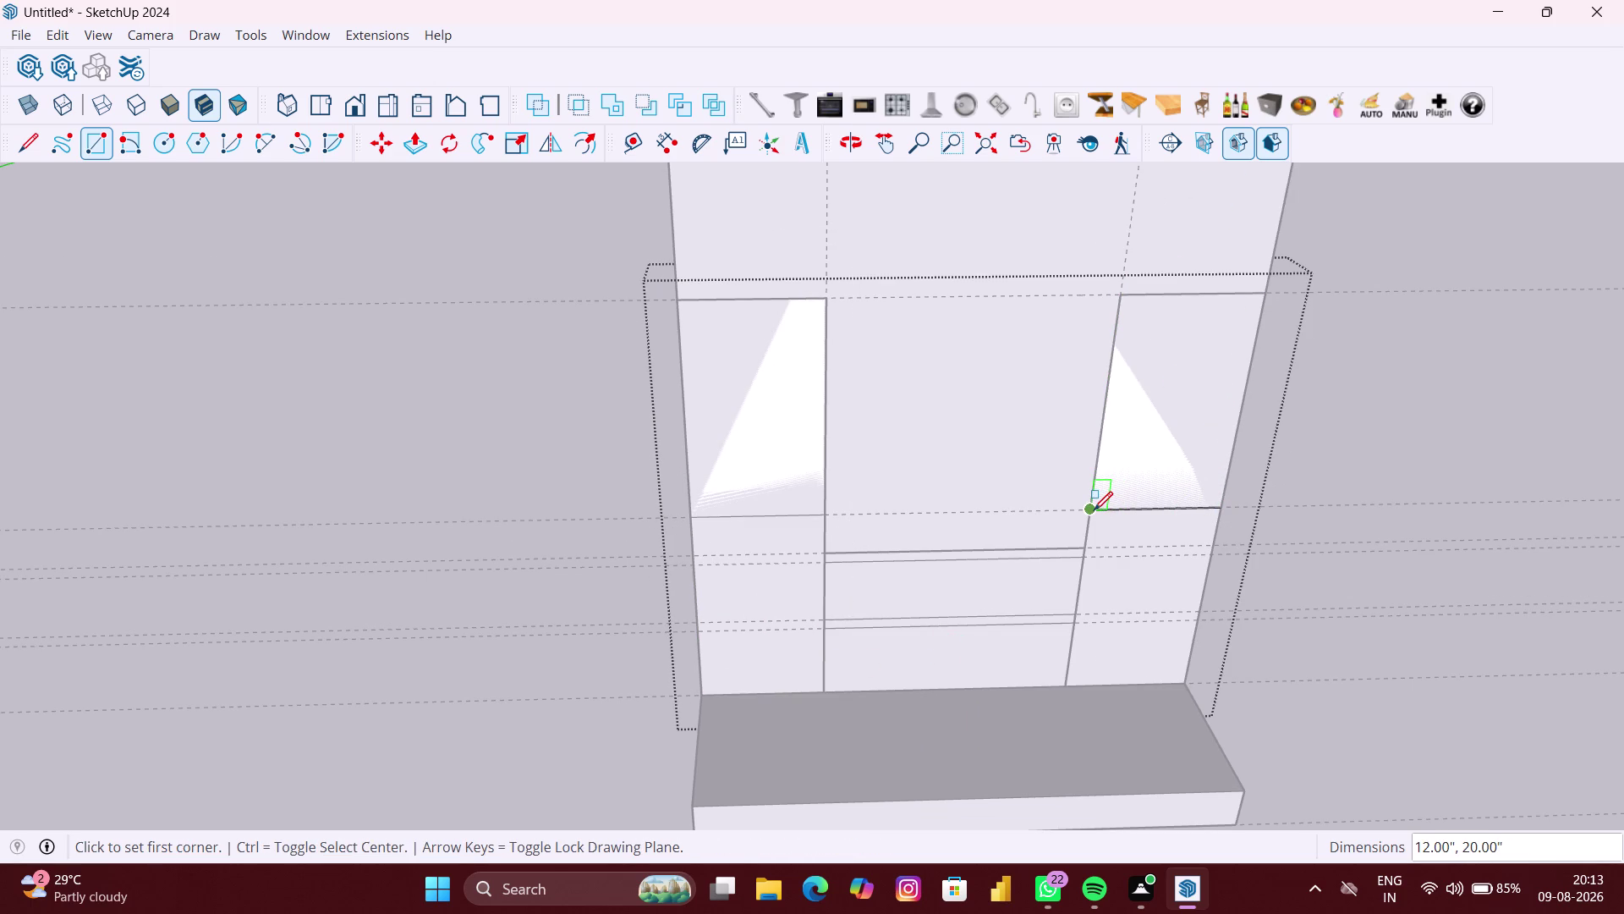
click(1187, 683)
key(space)
click(519, 549)
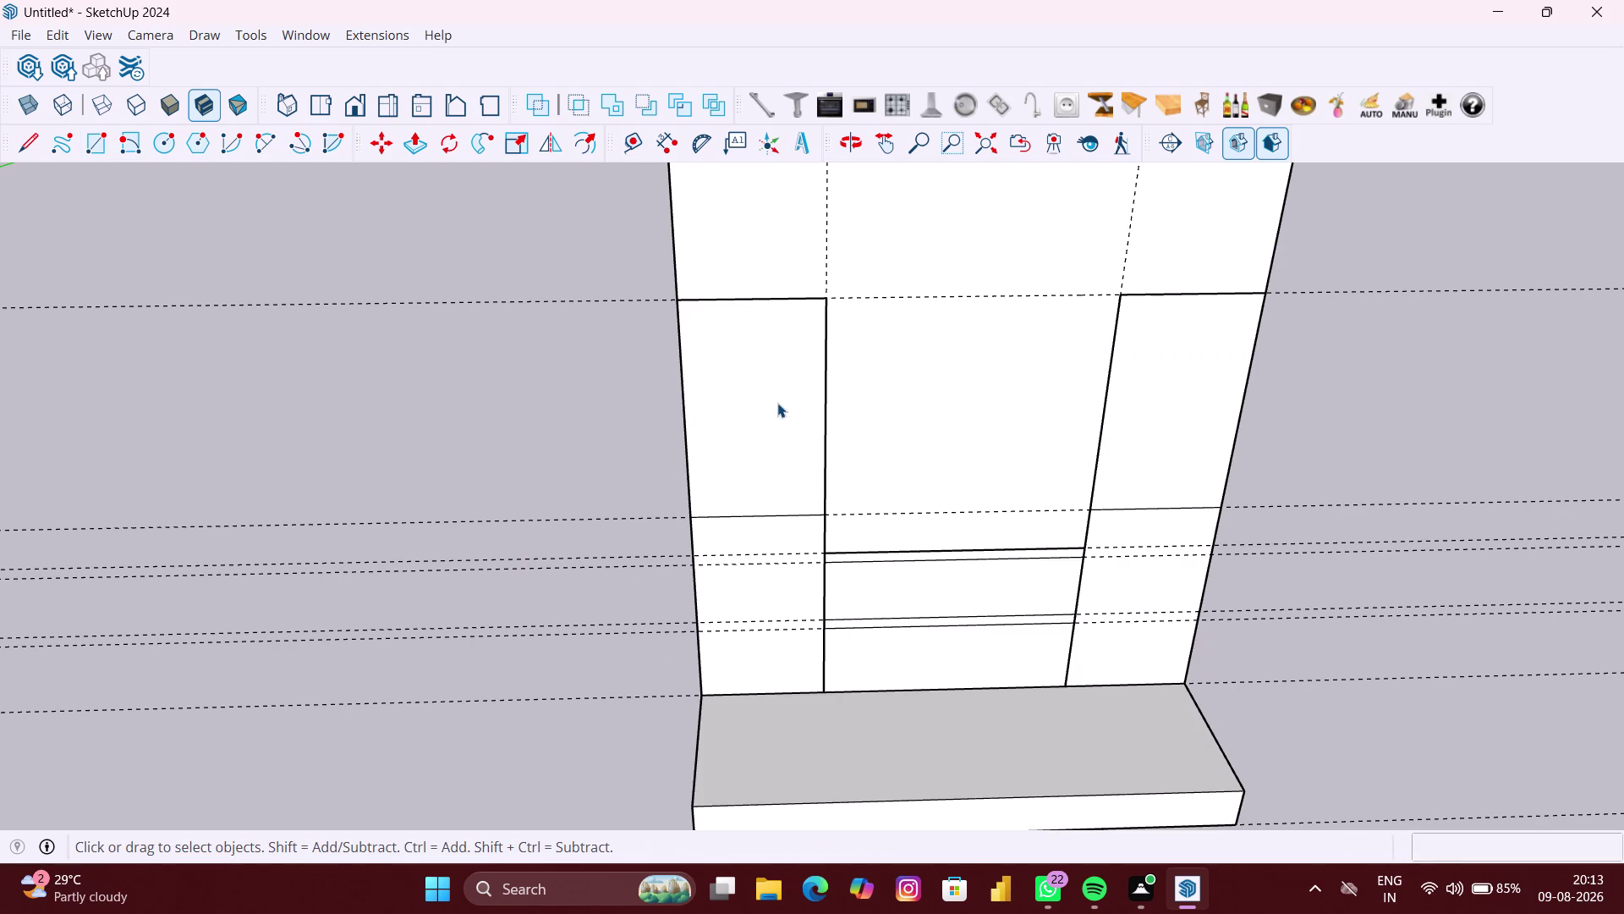
key(p)
key(space)
double_click(770, 416)
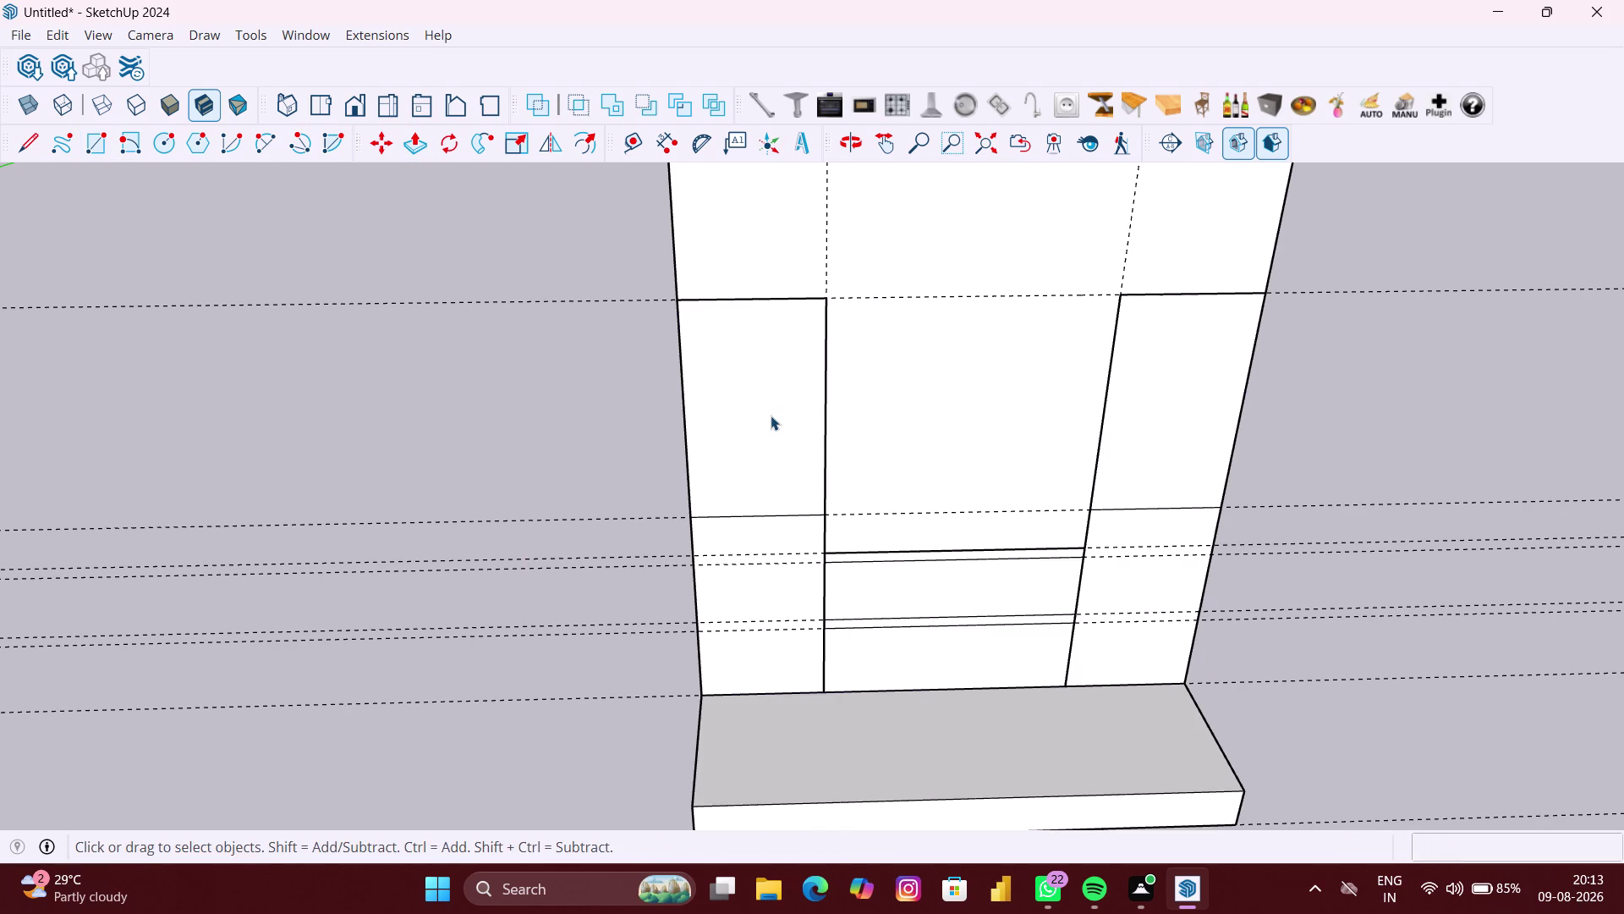
key(p)
click(770, 416)
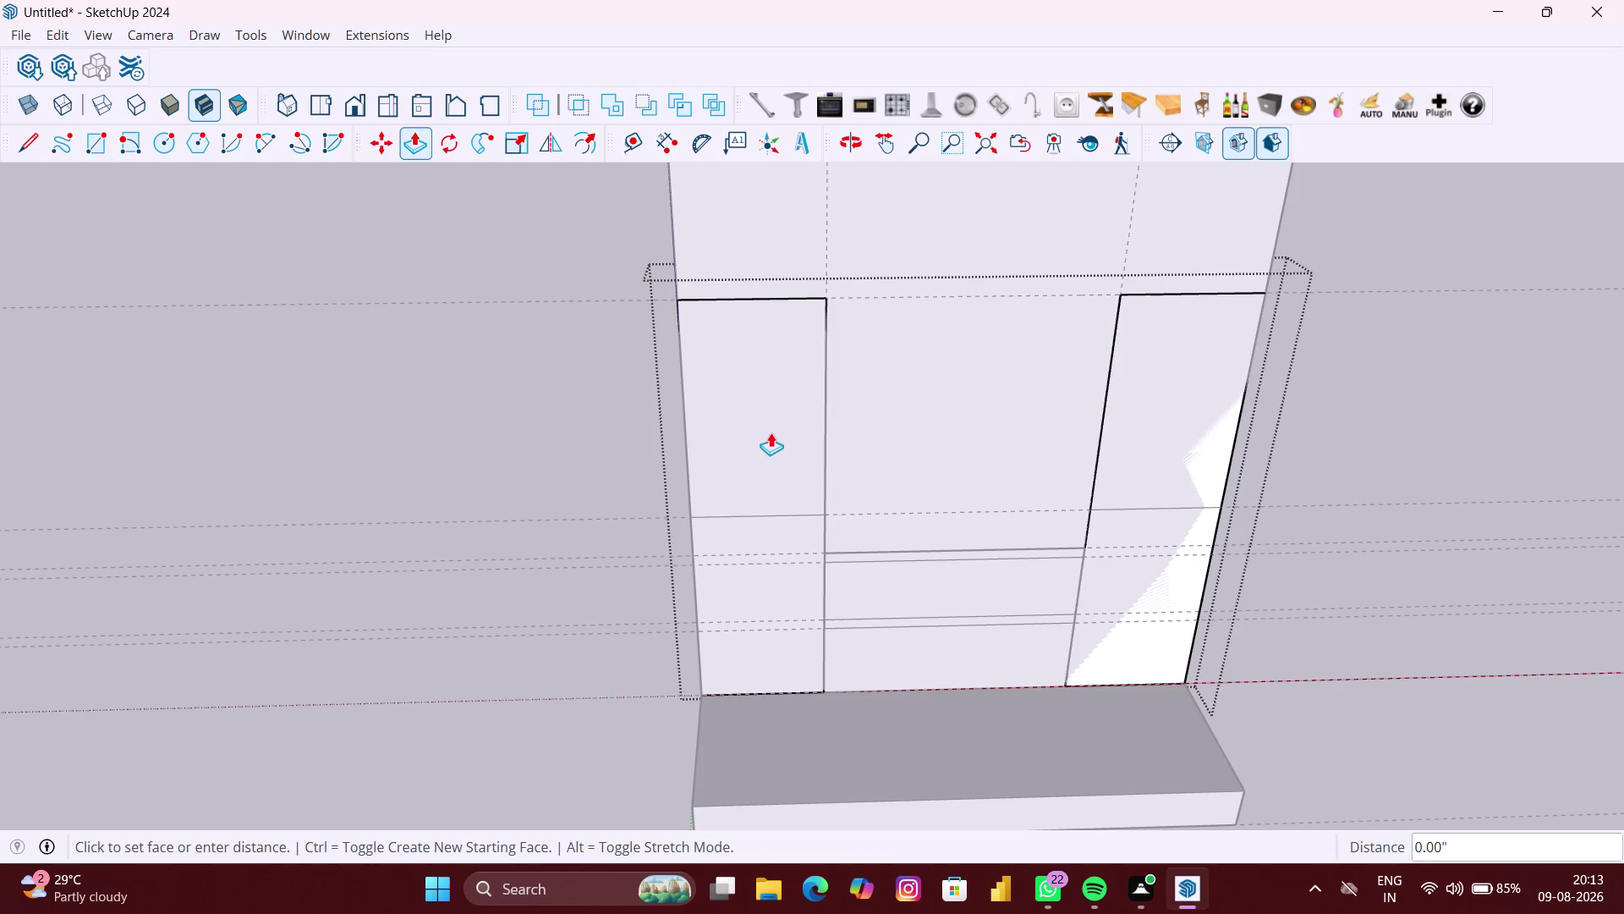
key(Escape)
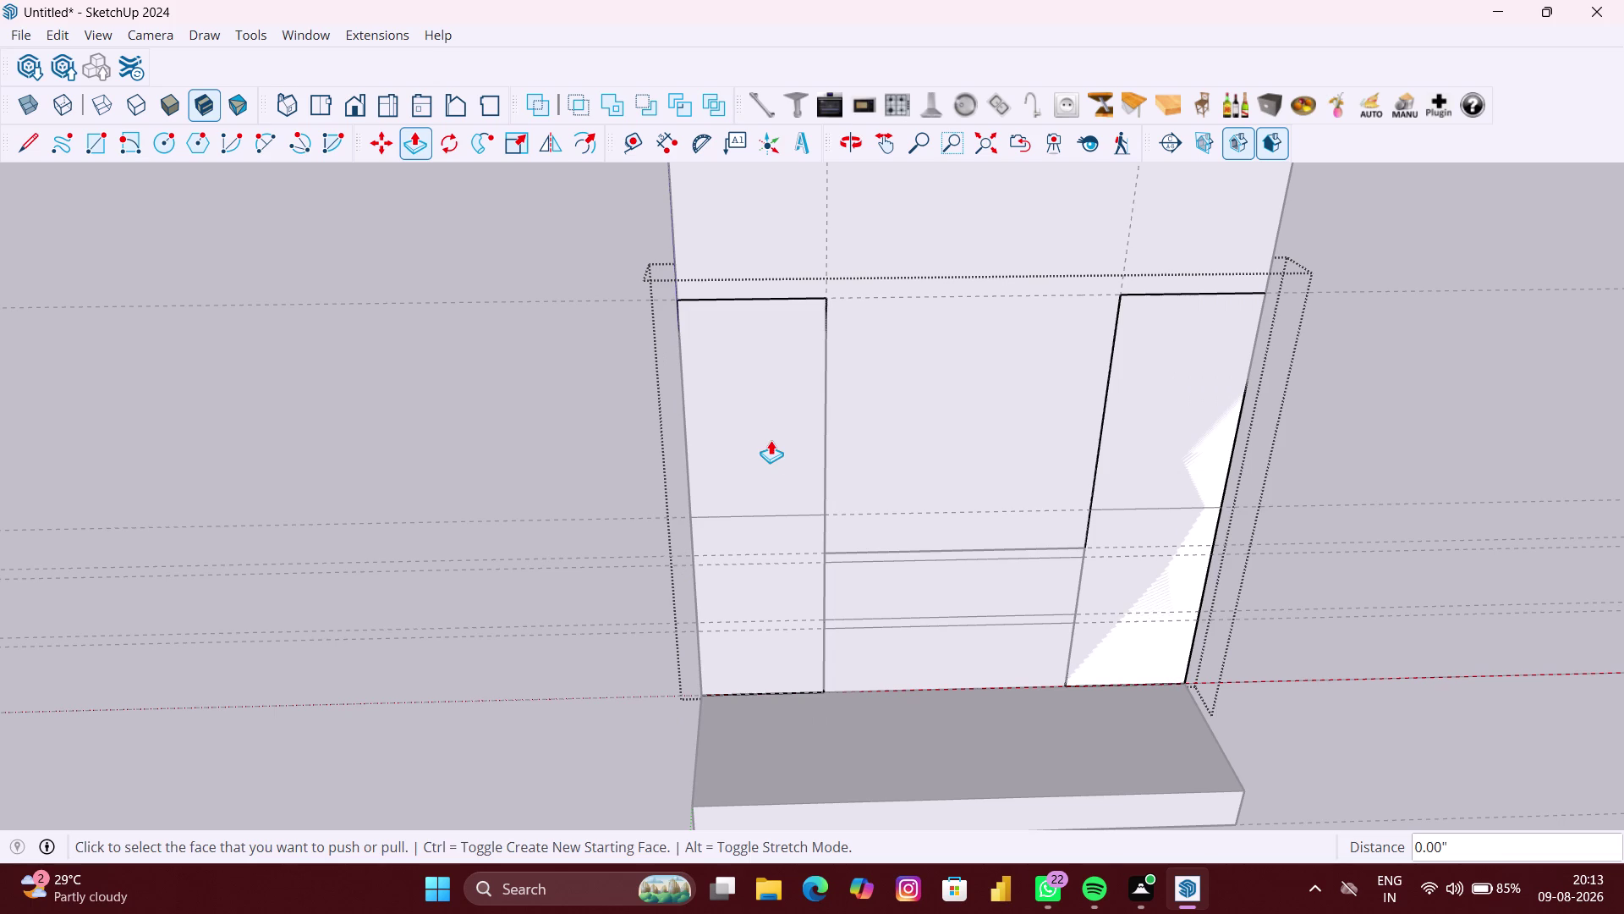
key(space)
double_click(600, 468)
scroll(up, 3)
click(747, 458)
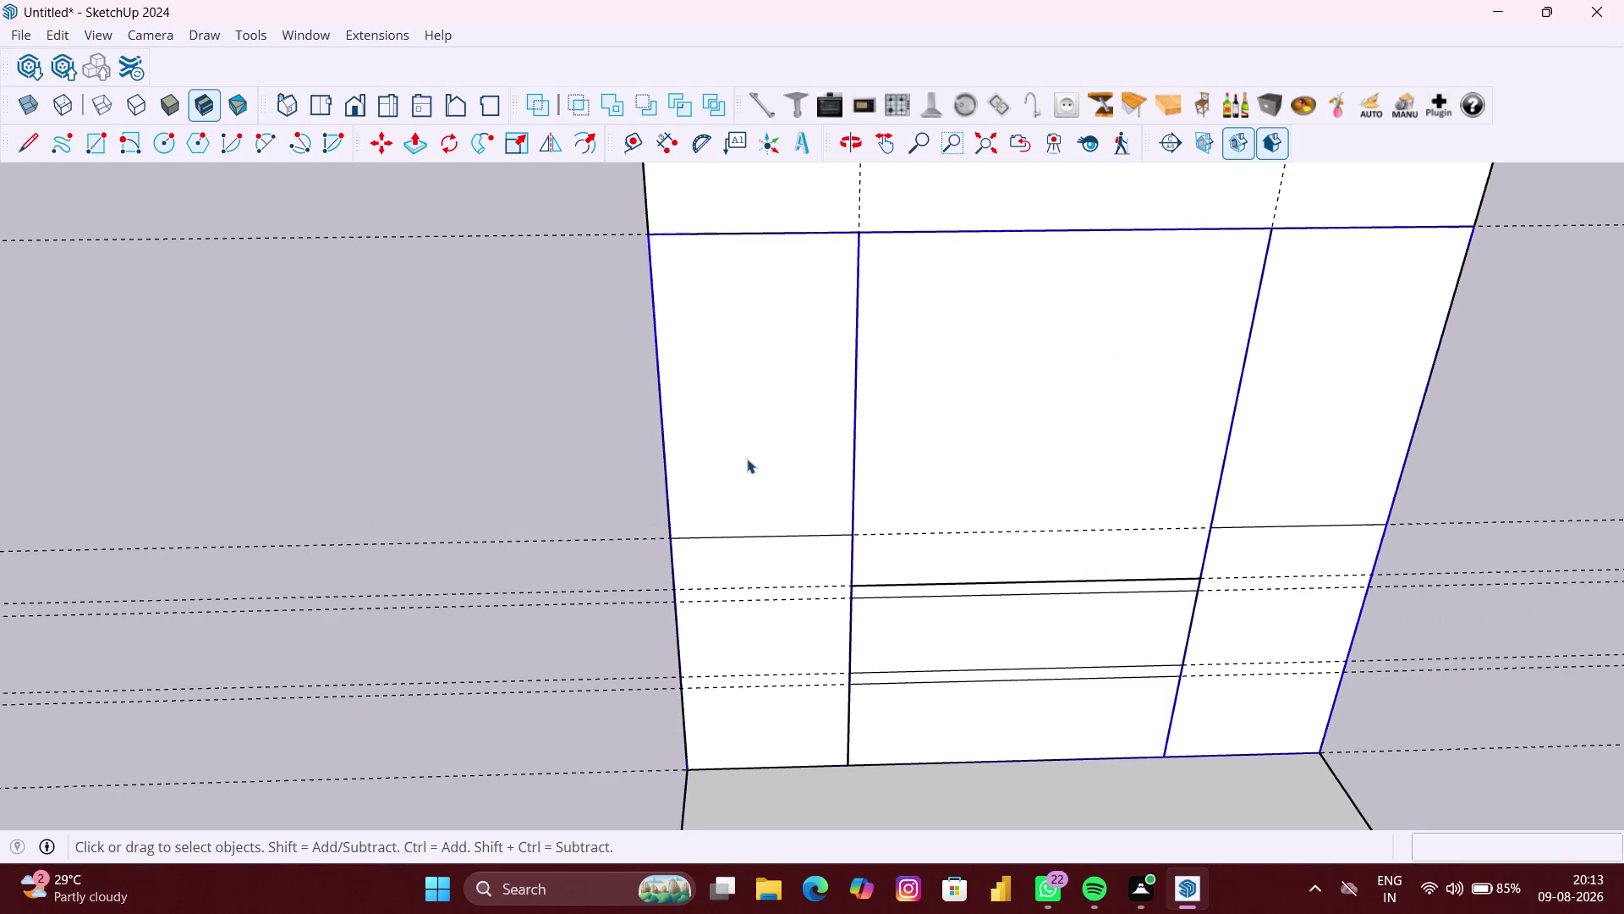
triple_click(747, 458)
scroll(up, 3)
triple_click(759, 444)
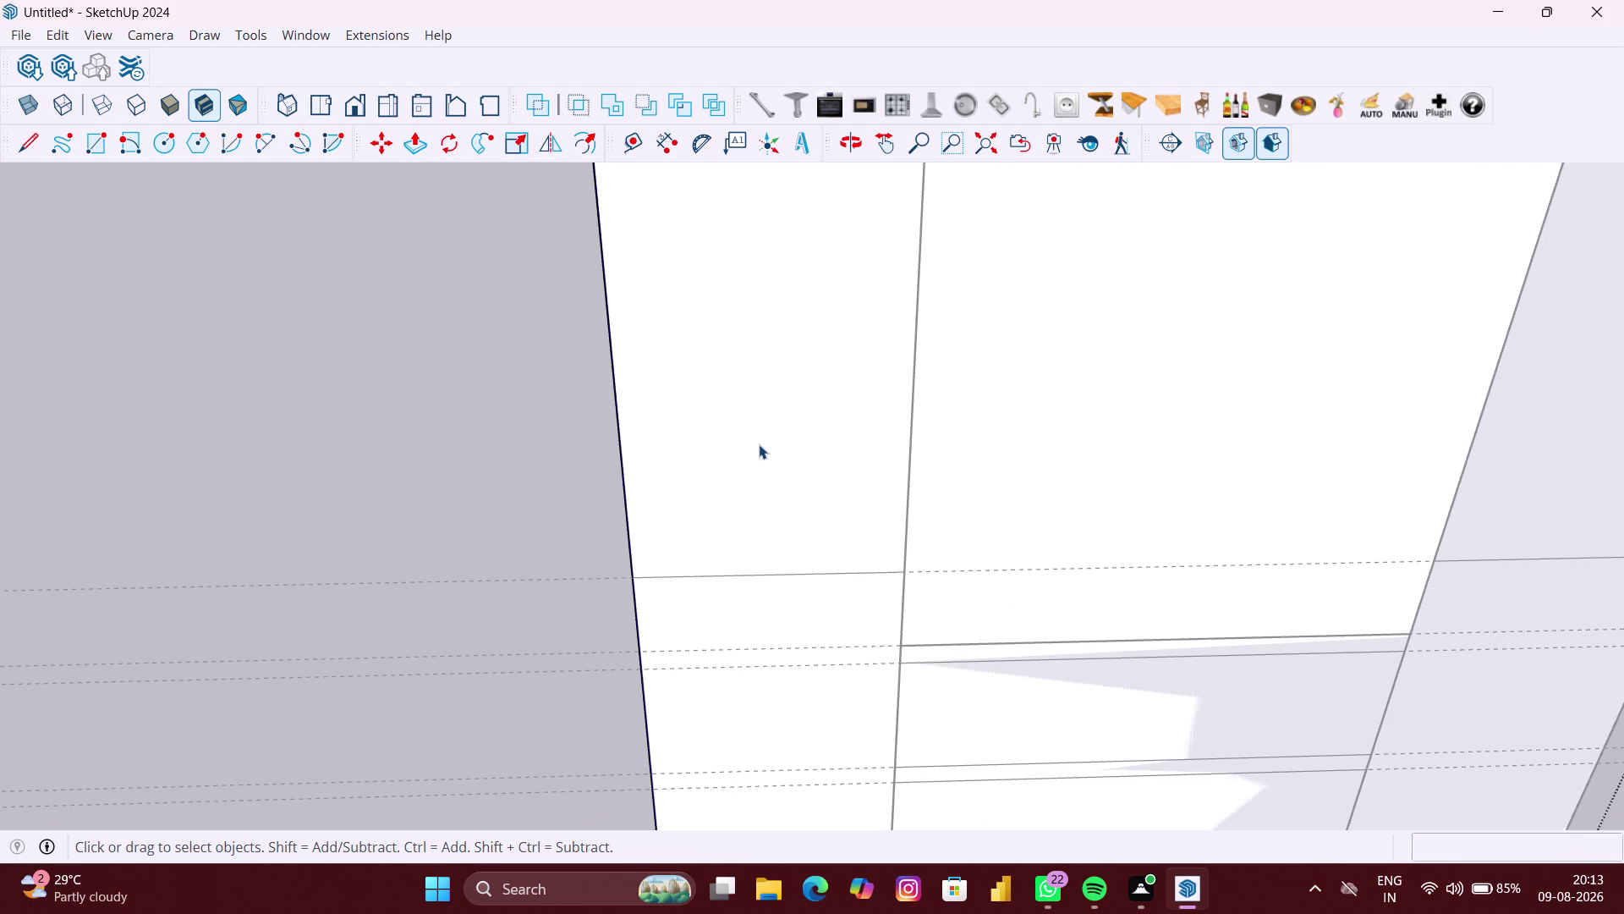
click(759, 444)
scroll(up, 3)
double_click(759, 444)
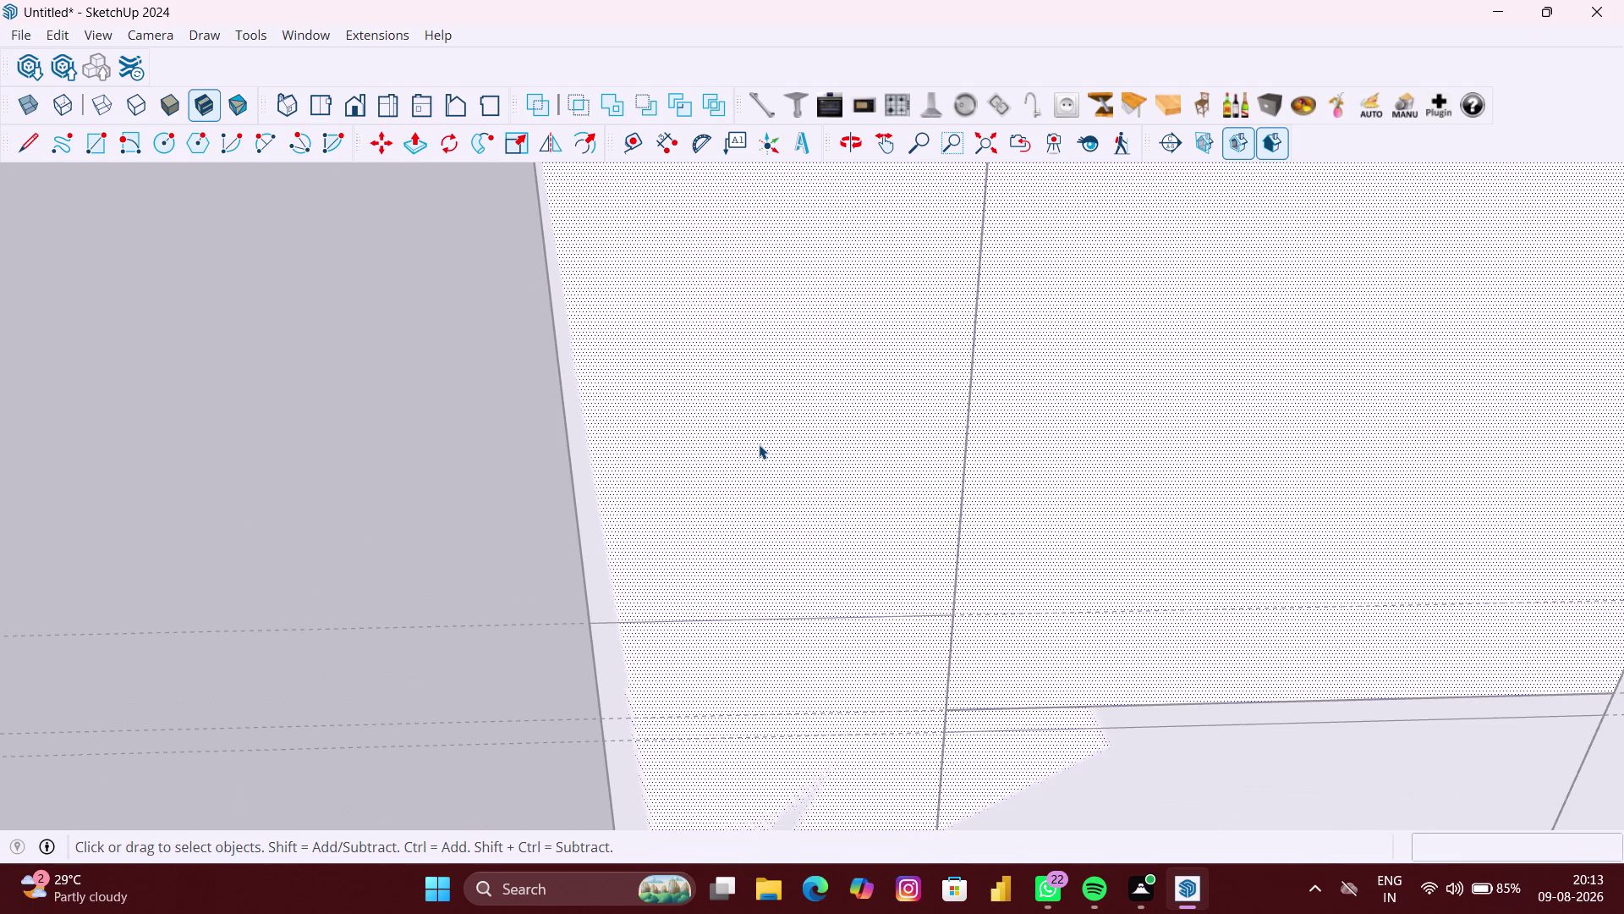
click(752, 614)
double_click(753, 624)
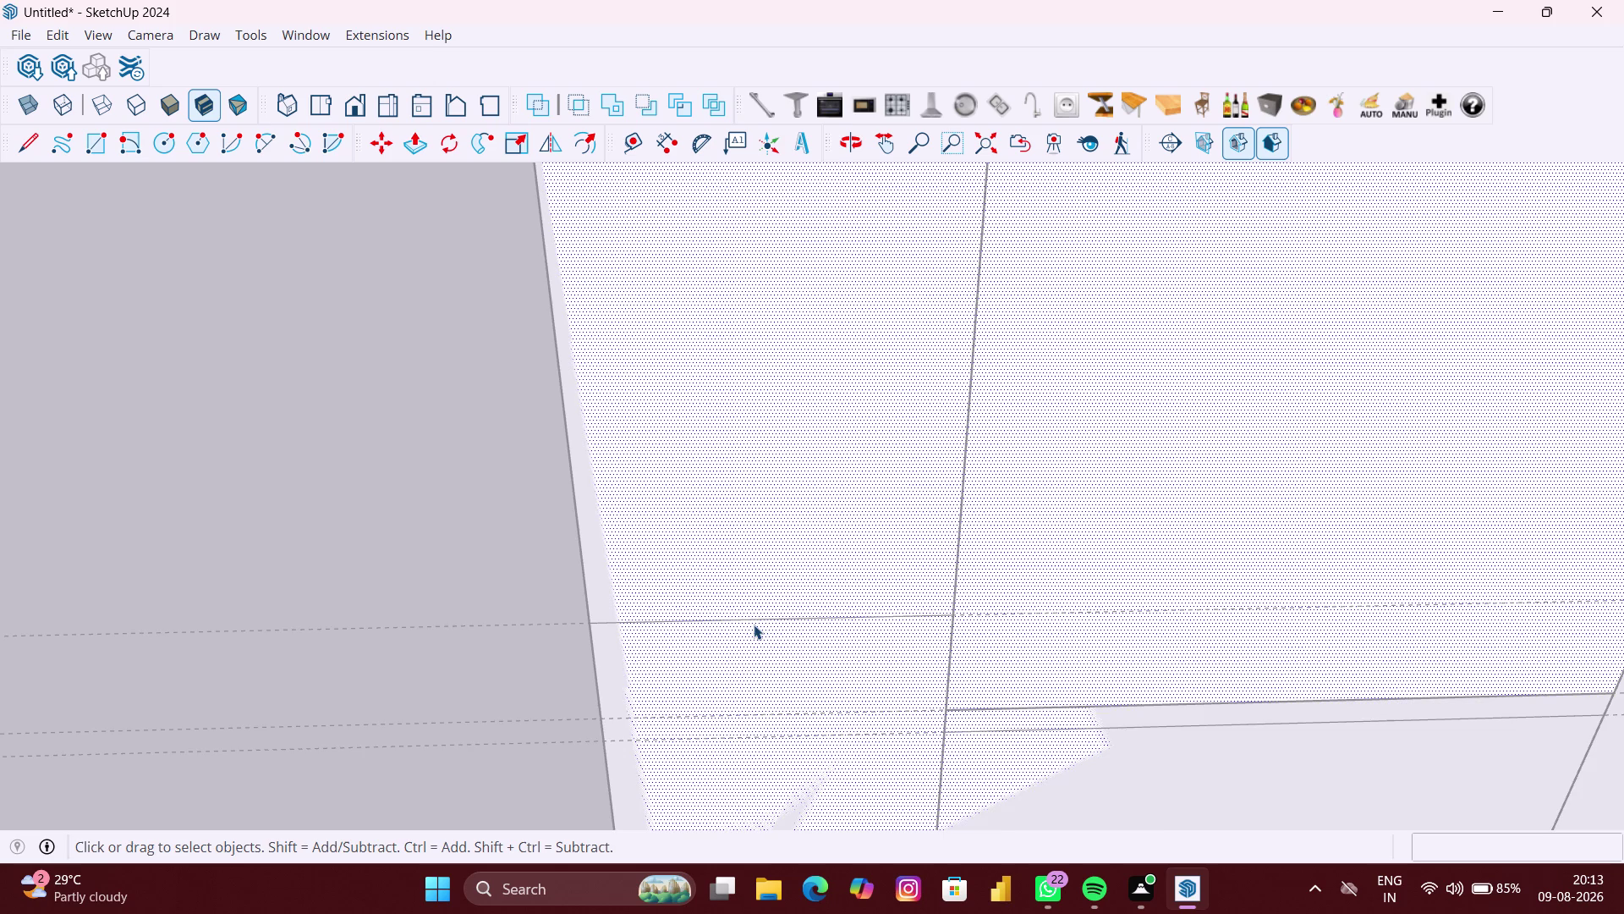
scroll(down, 3)
scroll(up, 3)
middle_drag(766, 515, 1085, 438)
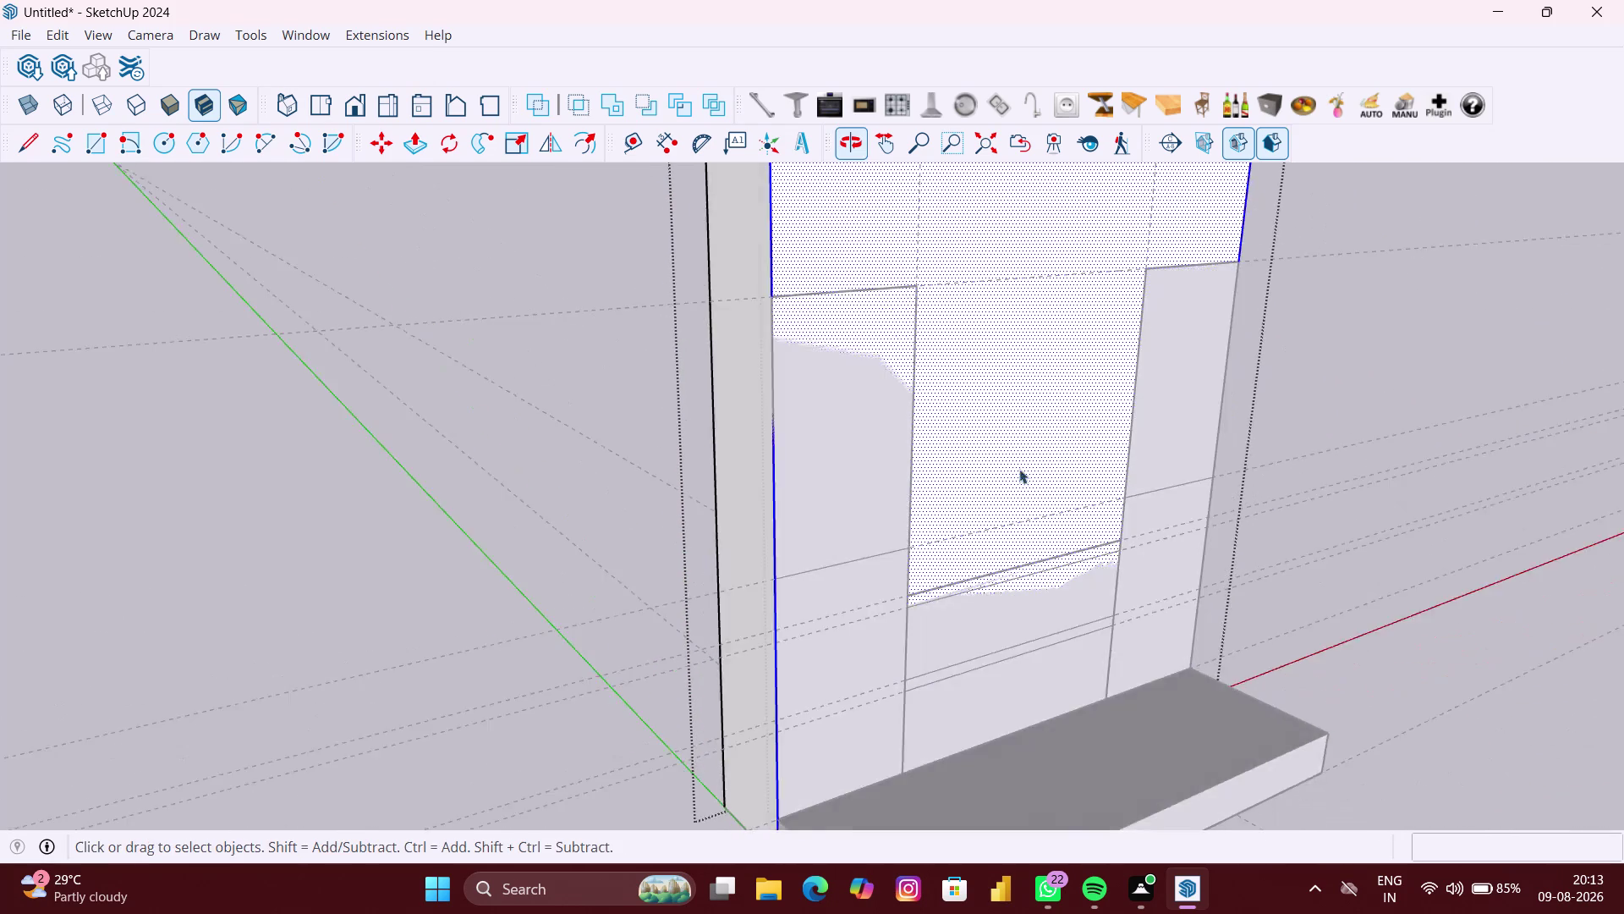
scroll(up, 3)
scroll(down, 3)
click(963, 353)
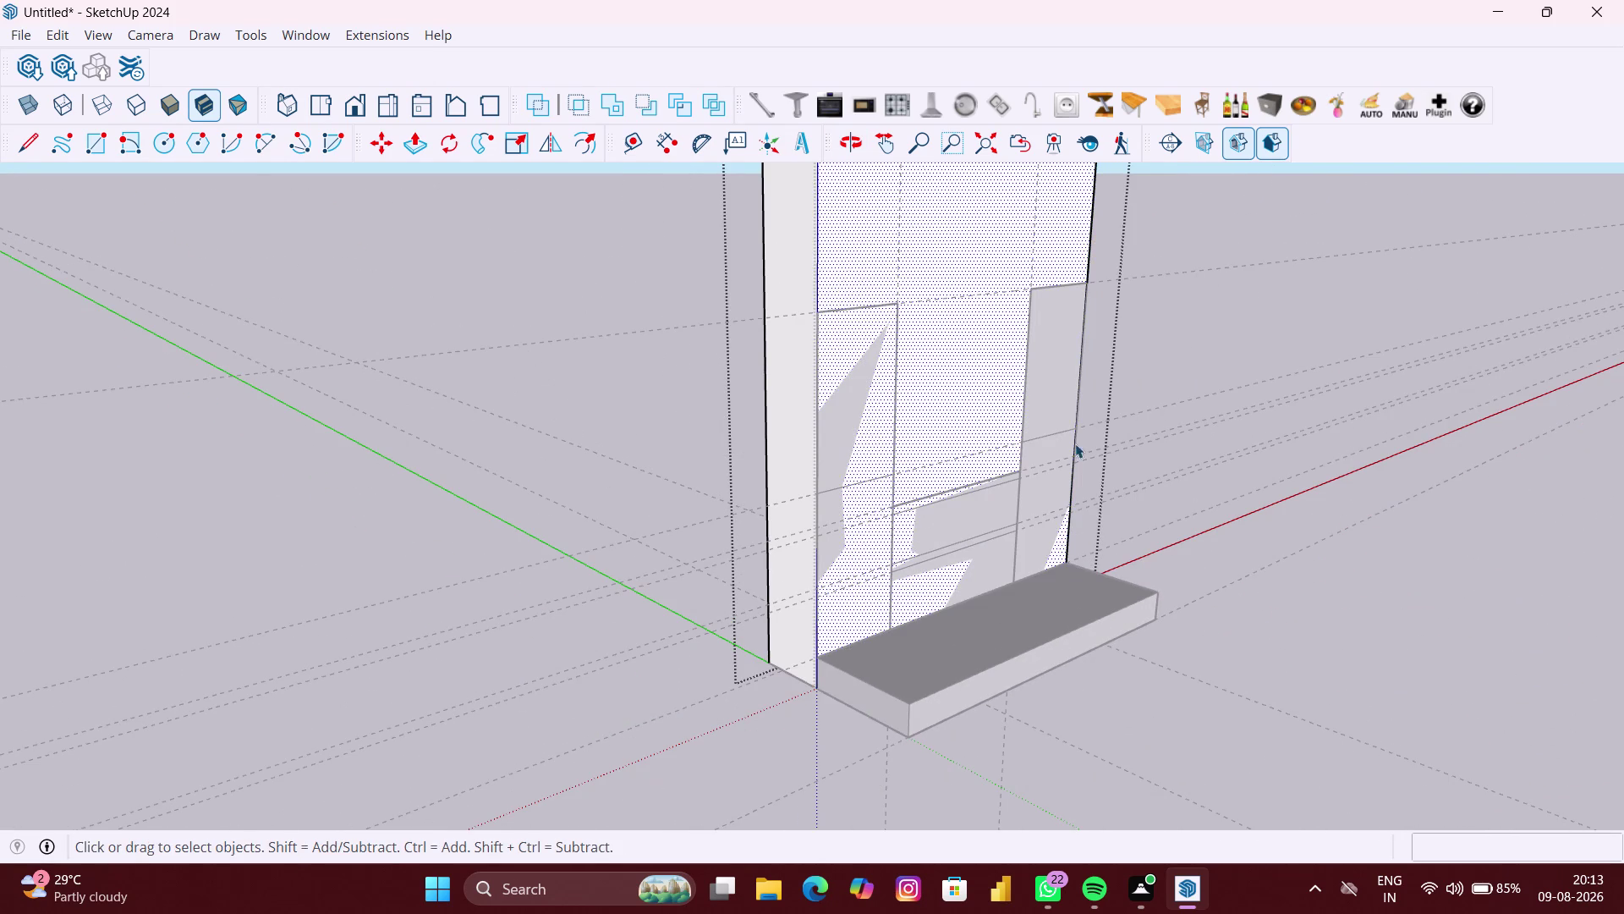
scroll(down, 3)
middle_drag(881, 486, 788, 439)
scroll(up, 3)
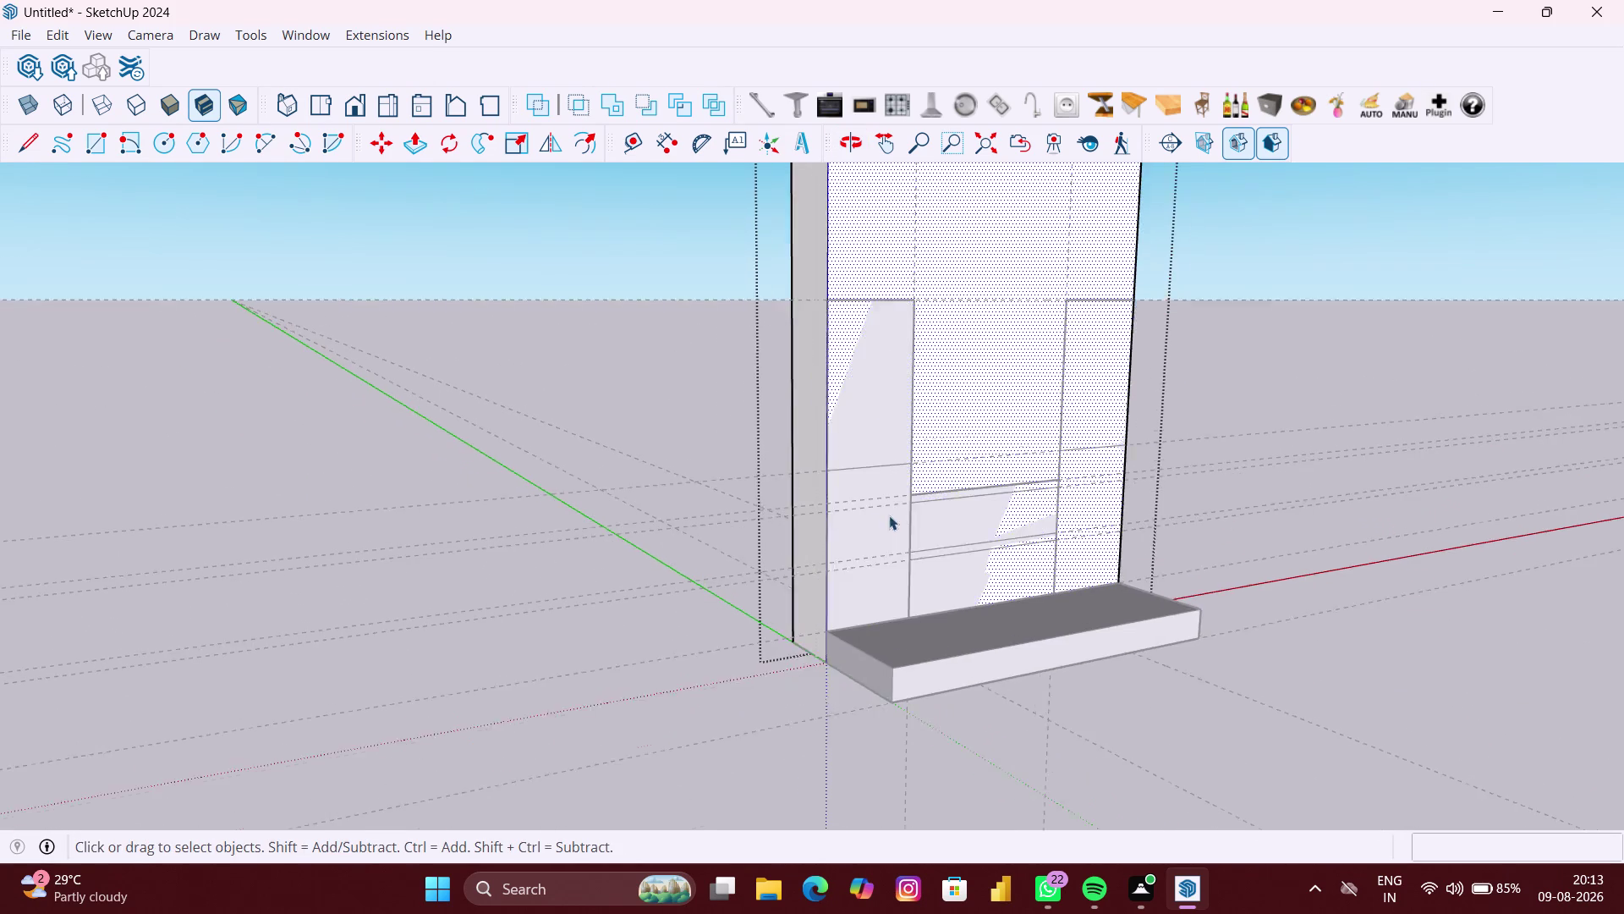
click(605, 507)
click(836, 294)
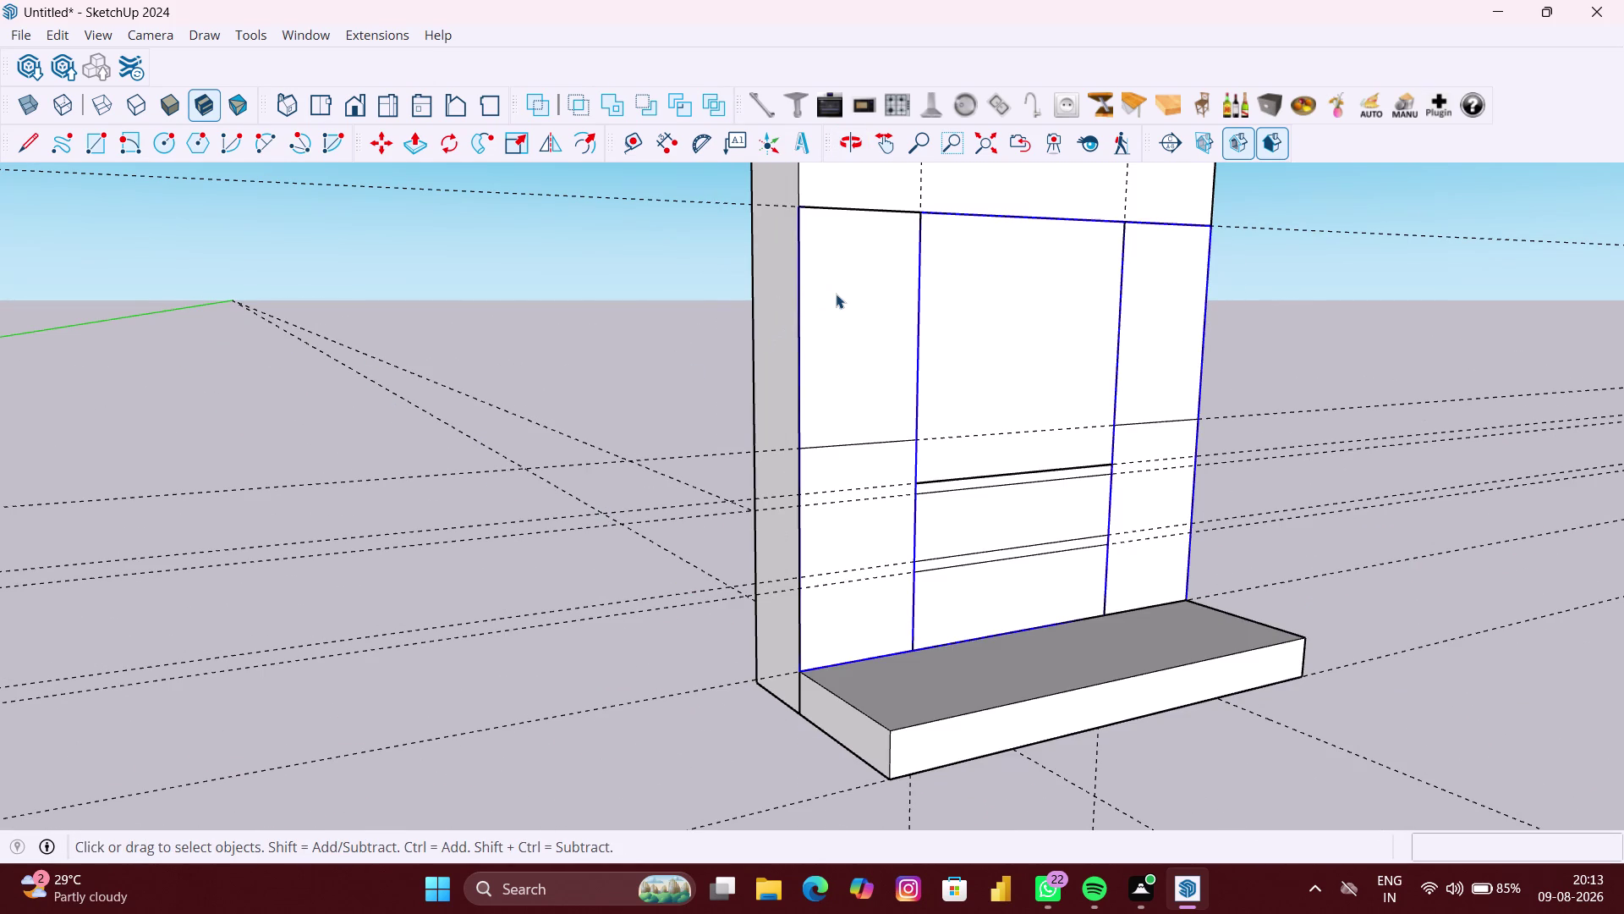
key(r)
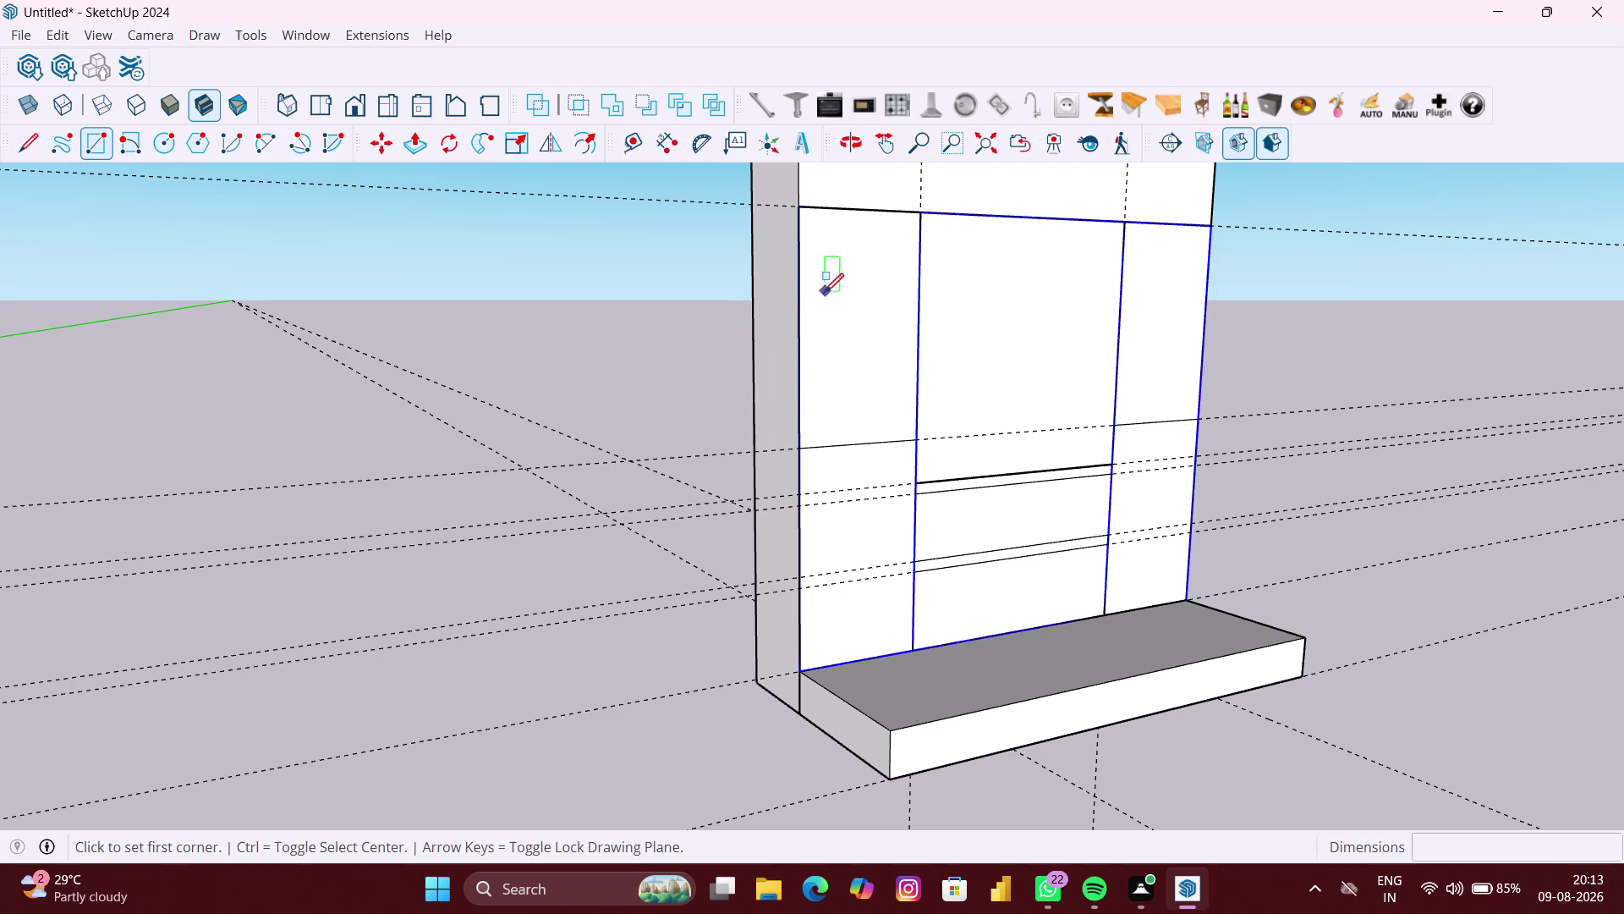
Outline the upper-left panel and push/pull it out 380 mm.
click(803, 214)
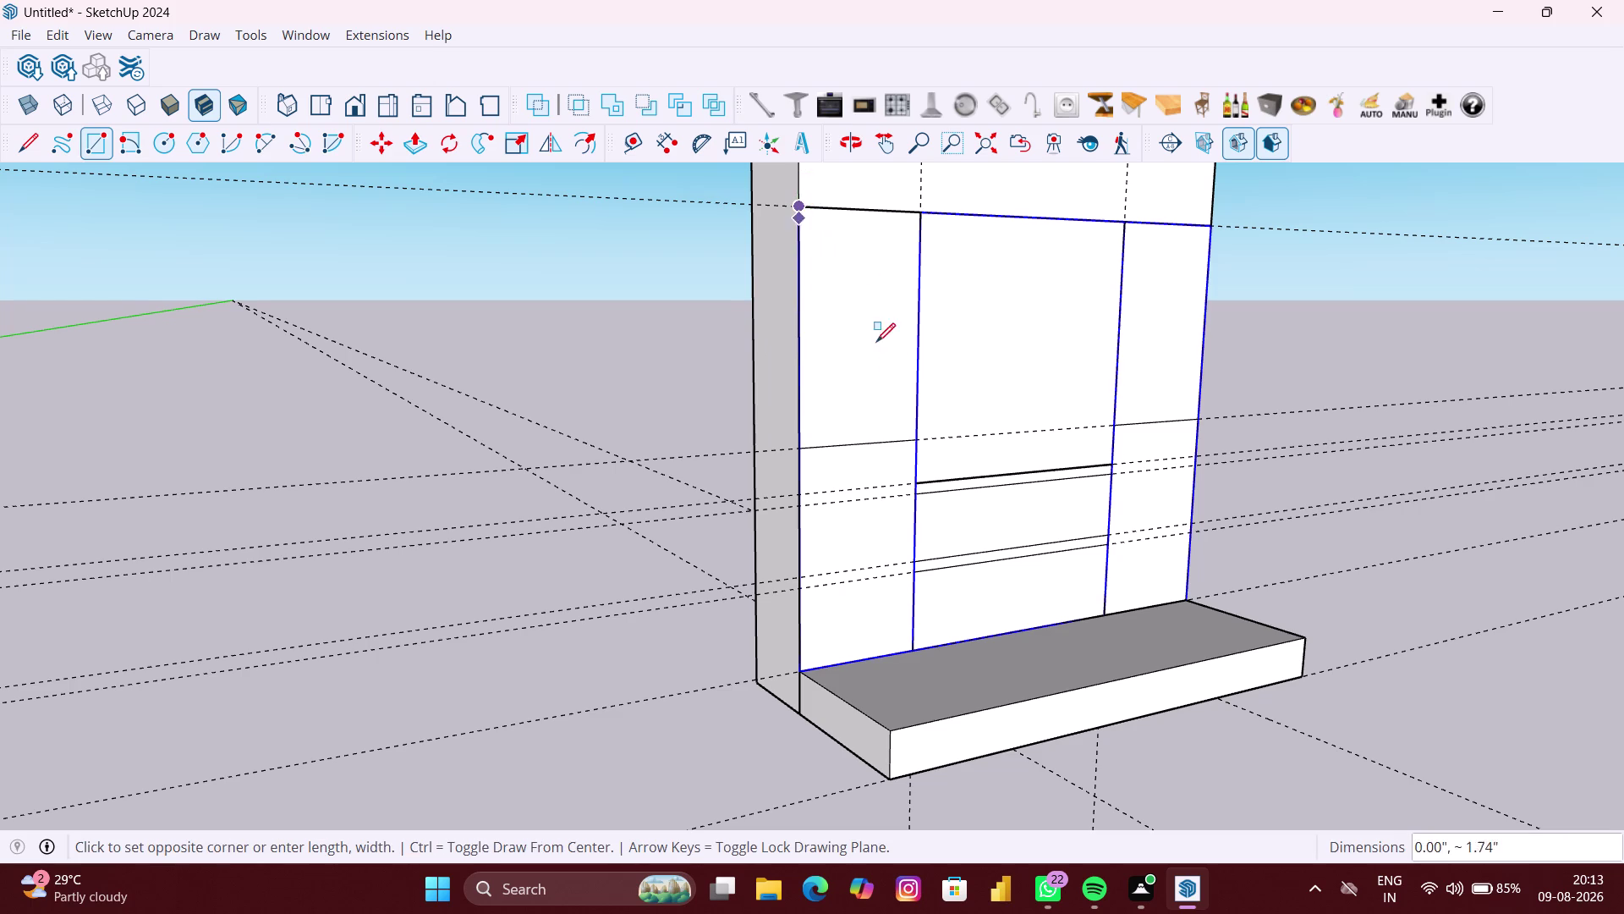
click(918, 449)
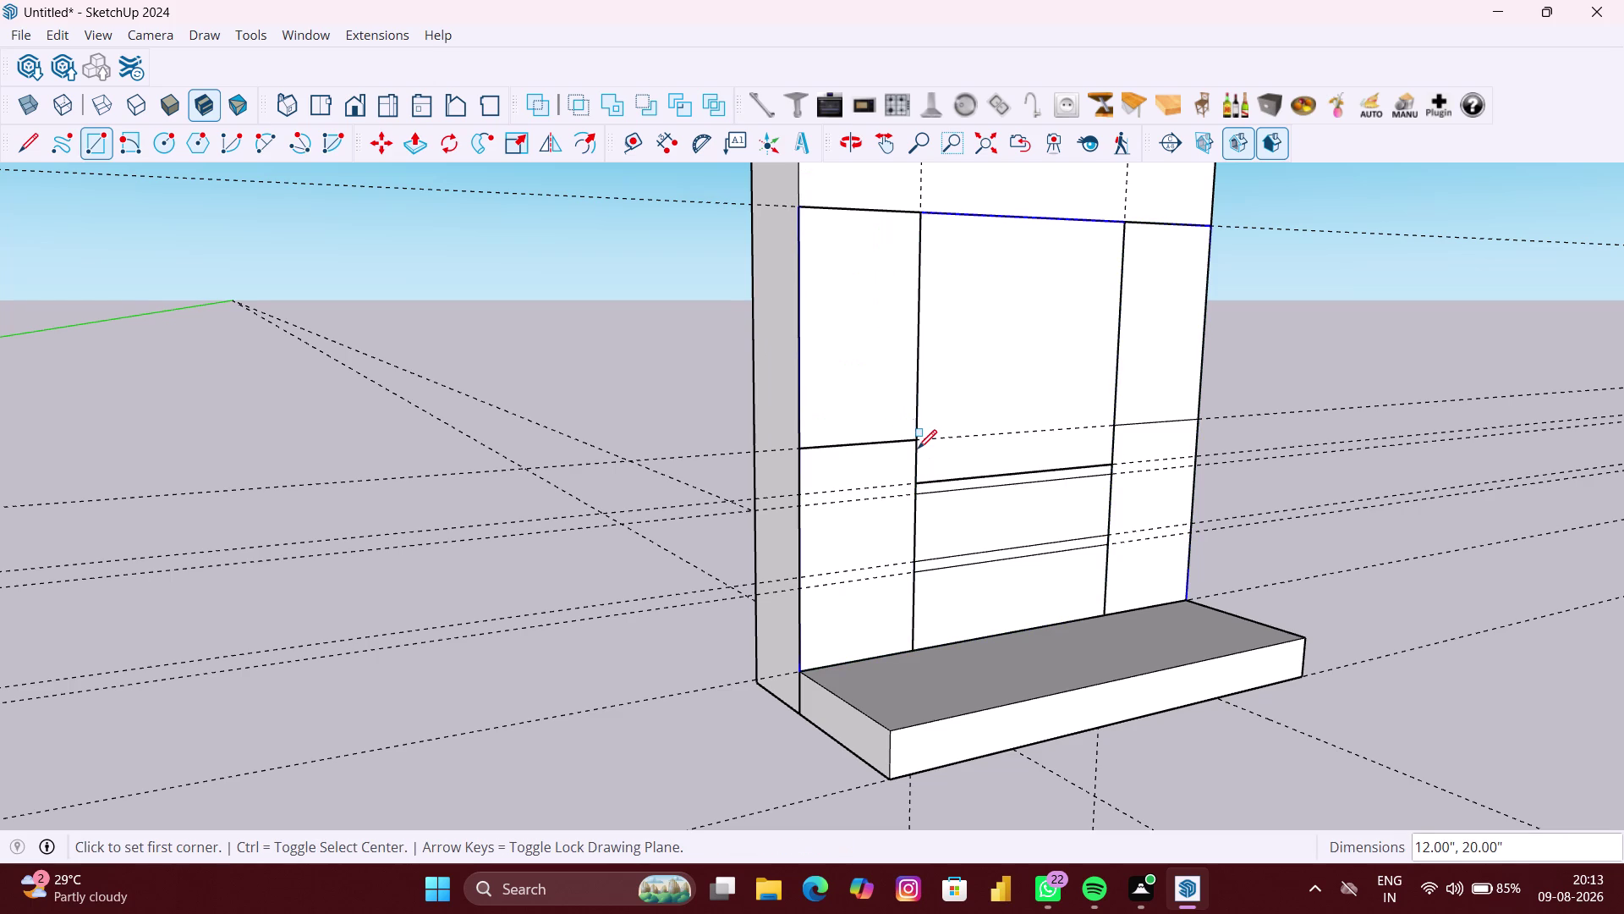
key(p)
click(859, 375)
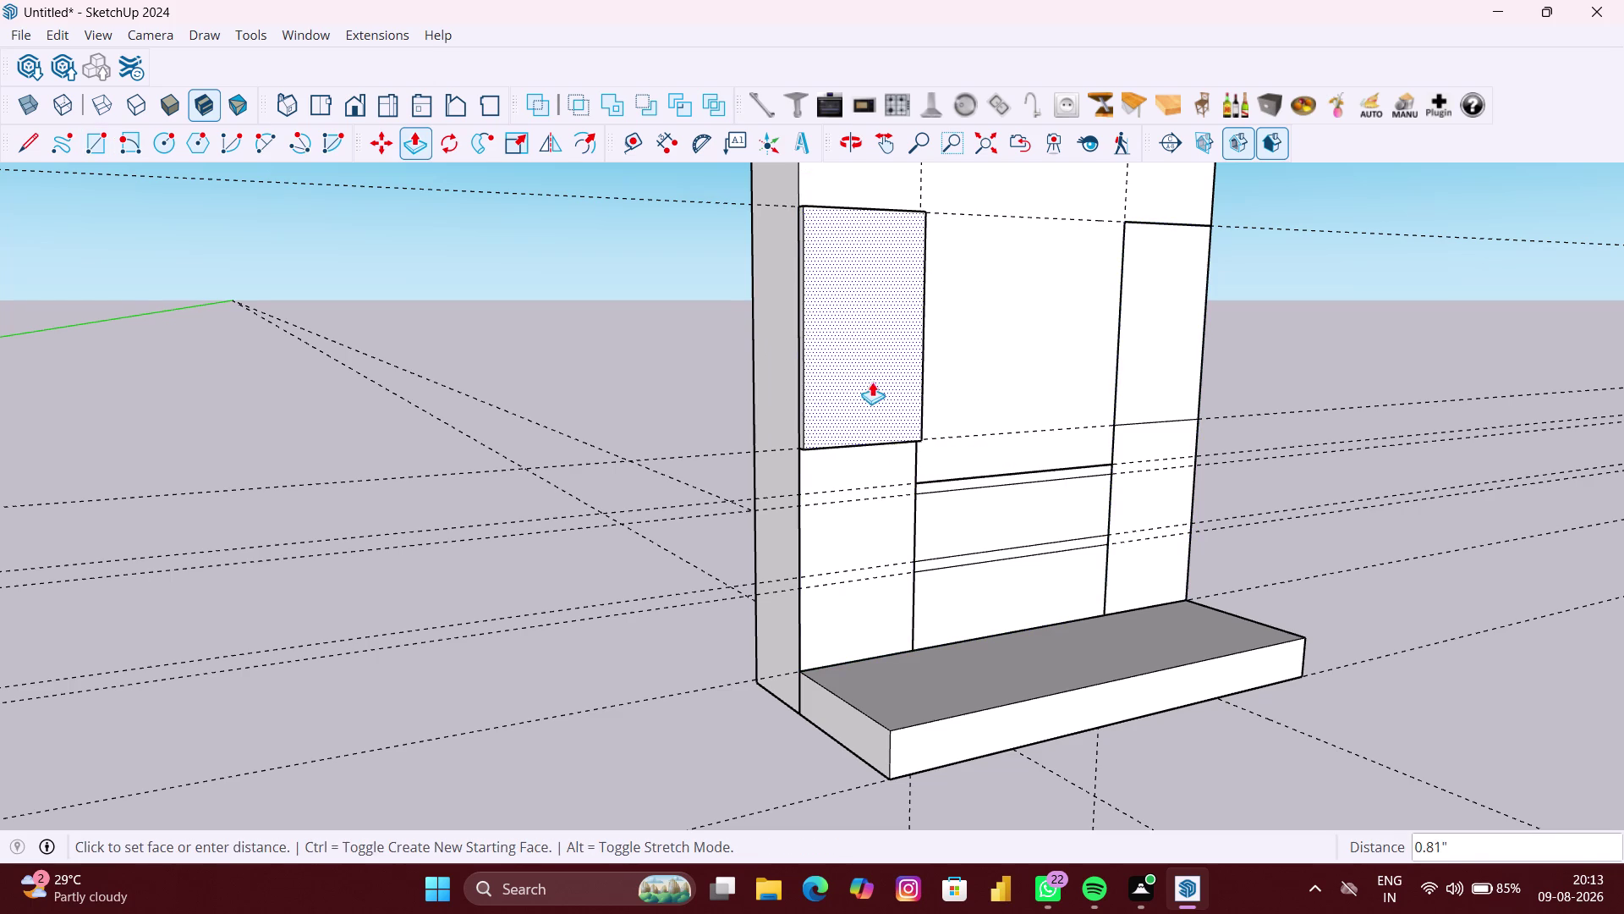
text(3)
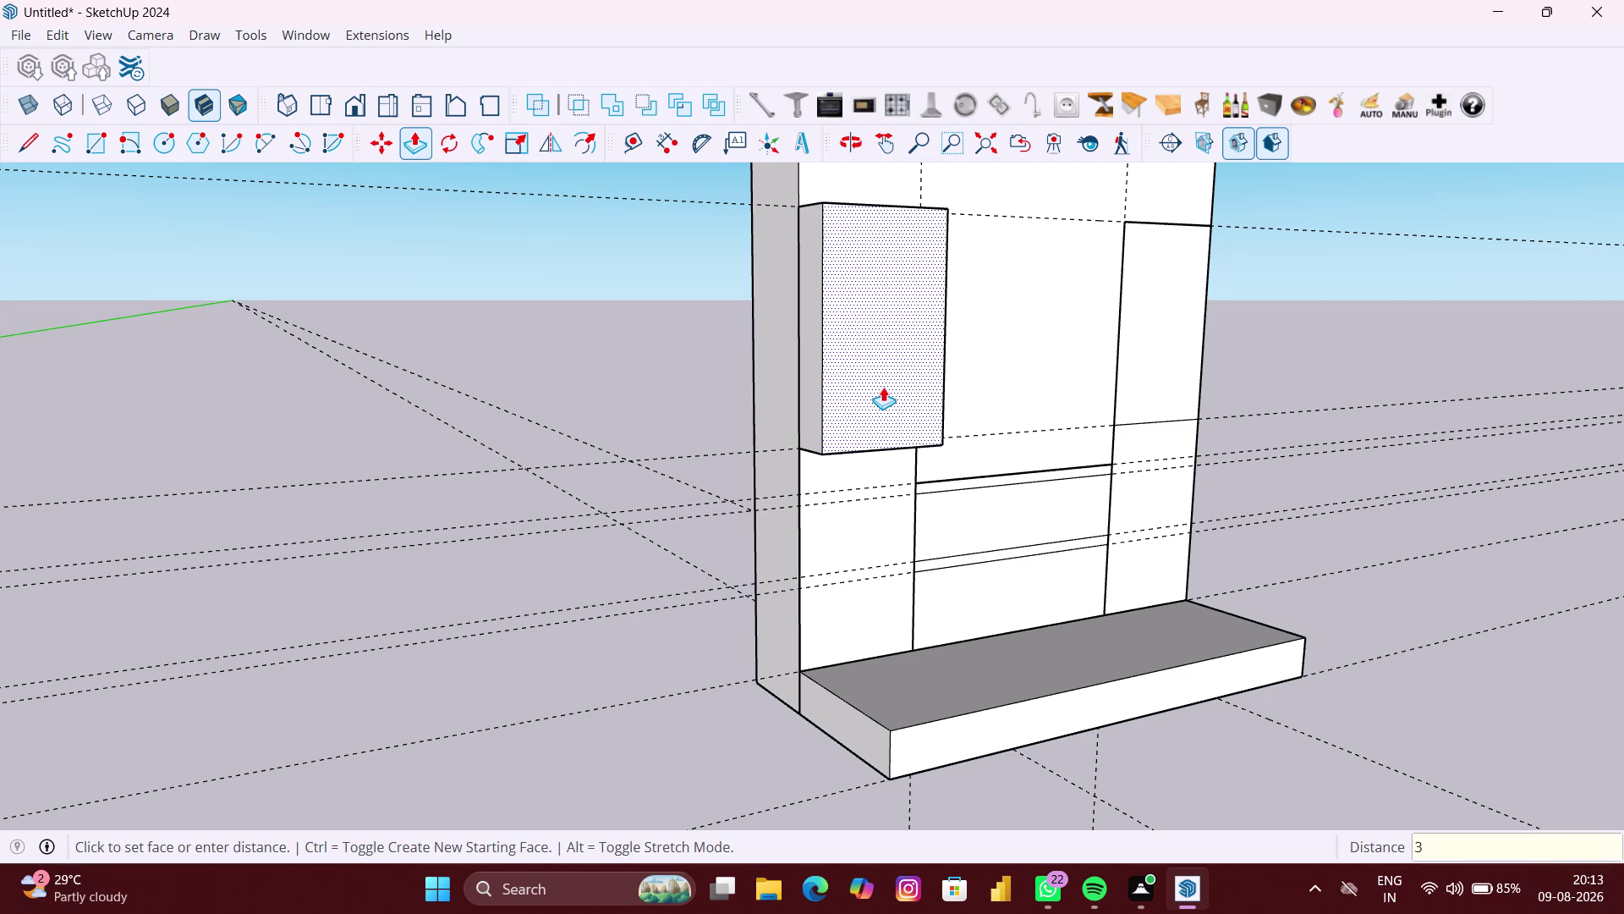
text(80)
text(MM)
key(Return)
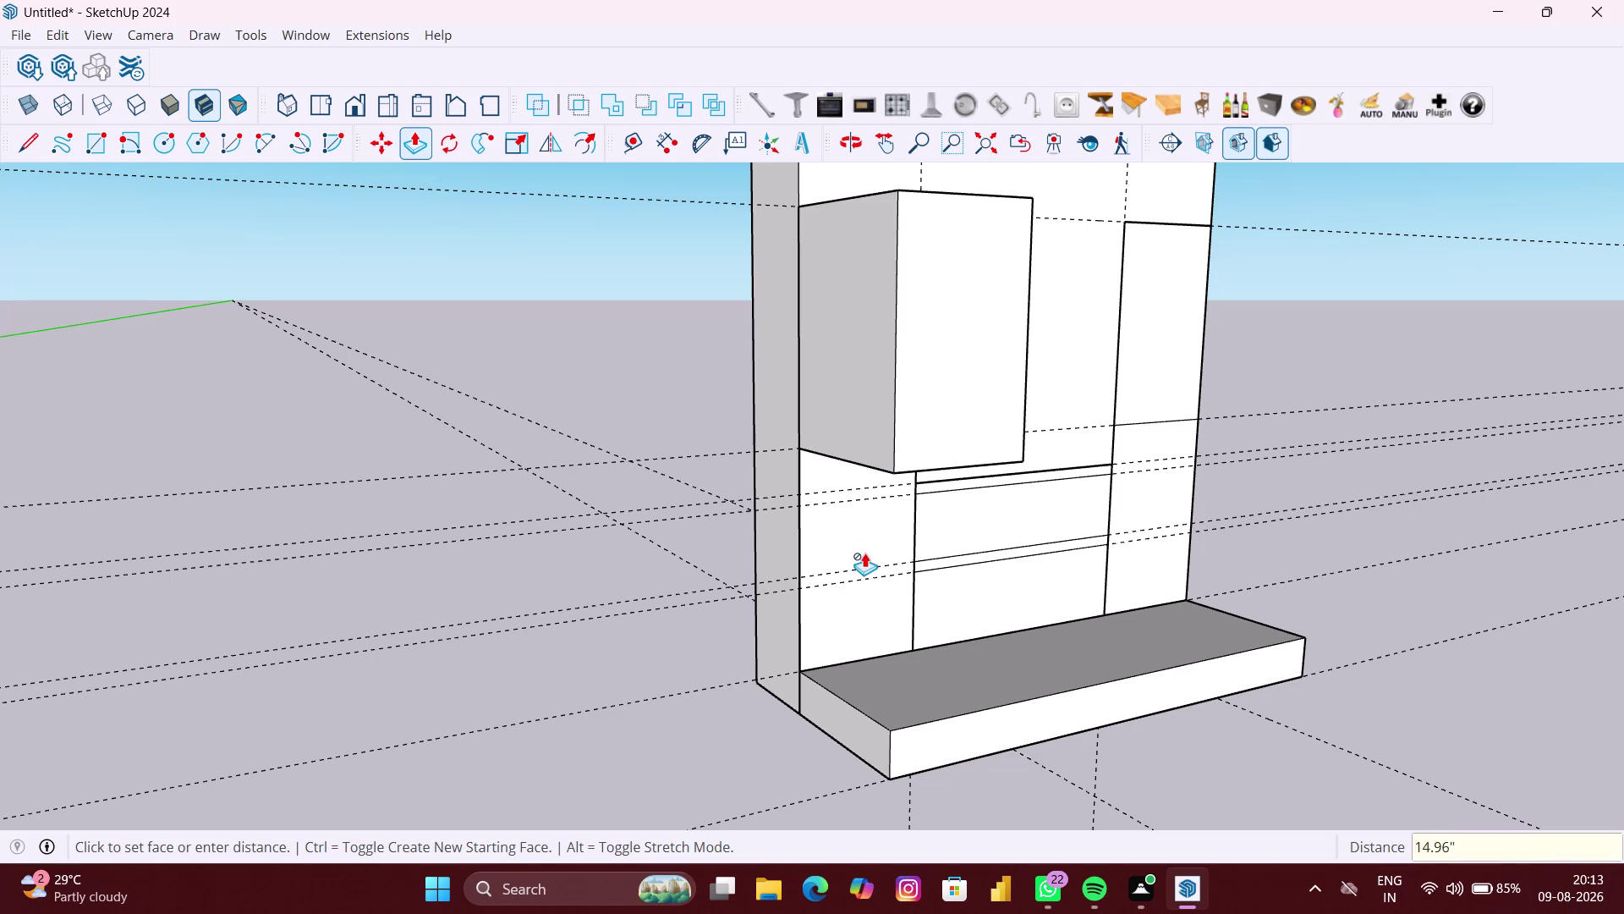
Pull the lower-left panel out to the same 380 mm depth, then deselect.
key(space)
click(674, 553)
click(824, 553)
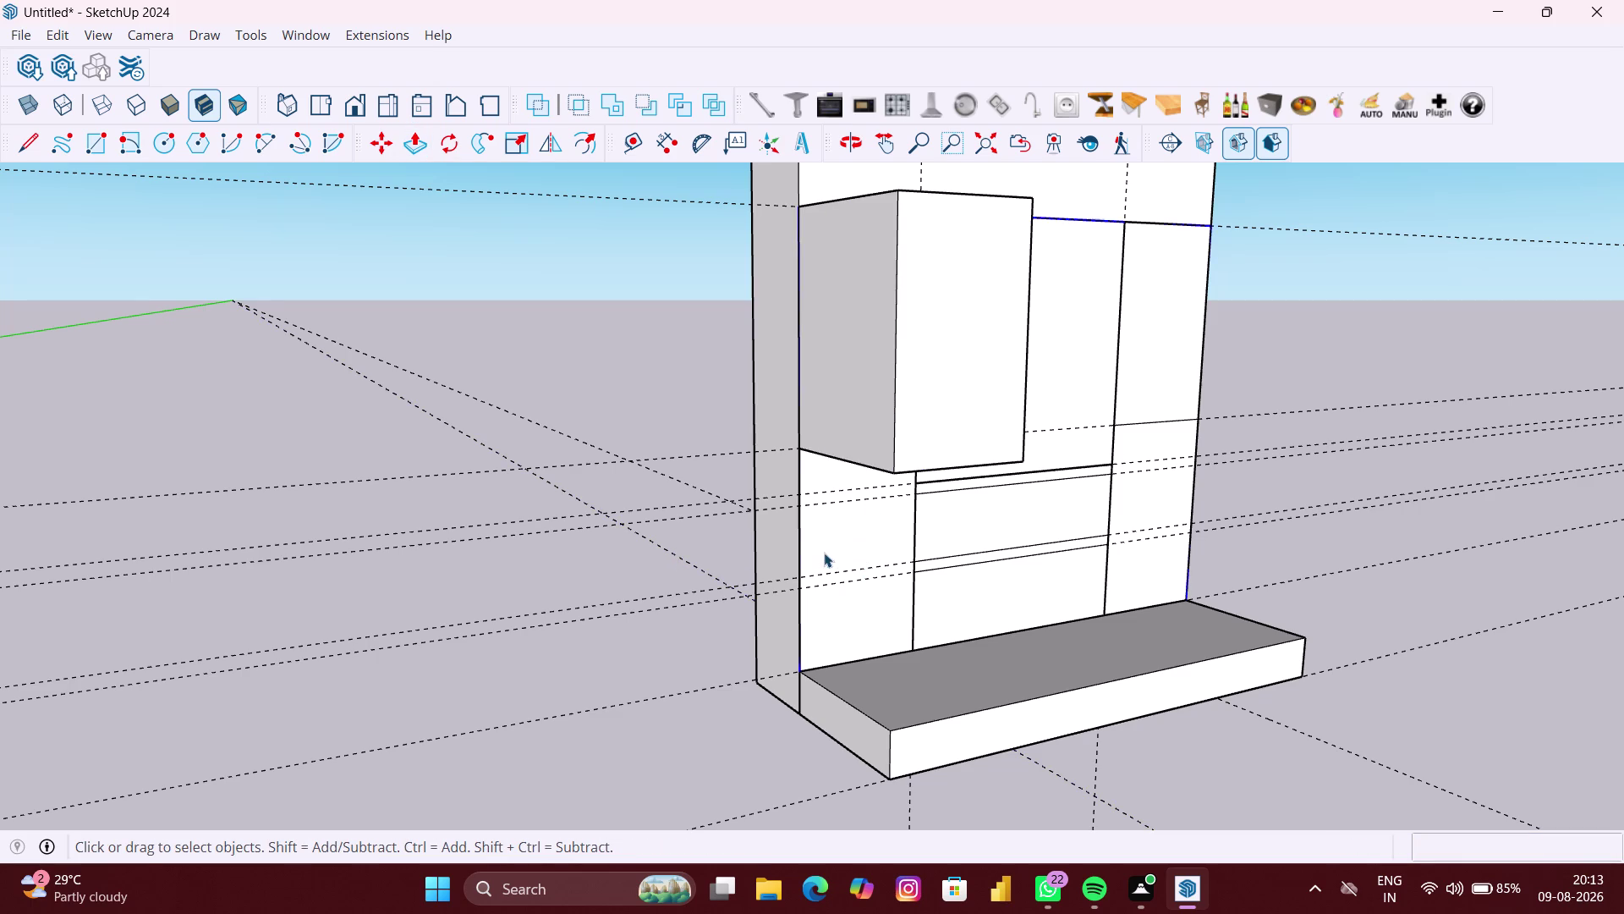
scroll(up, 3)
double_click(883, 550)
click(879, 550)
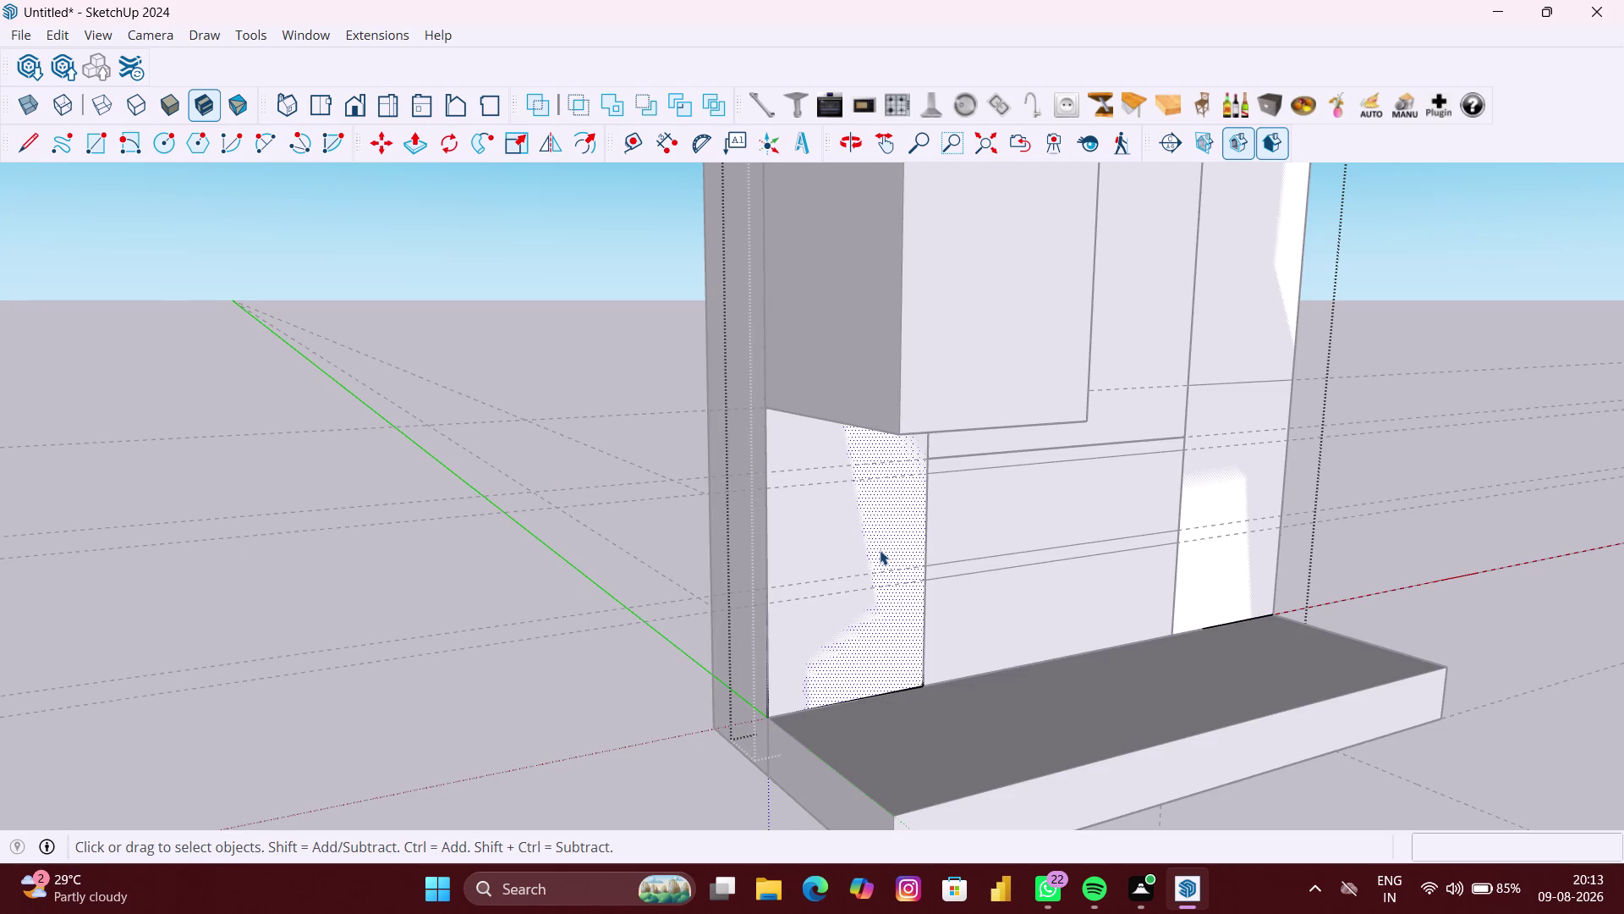
key(p)
double_click(880, 550)
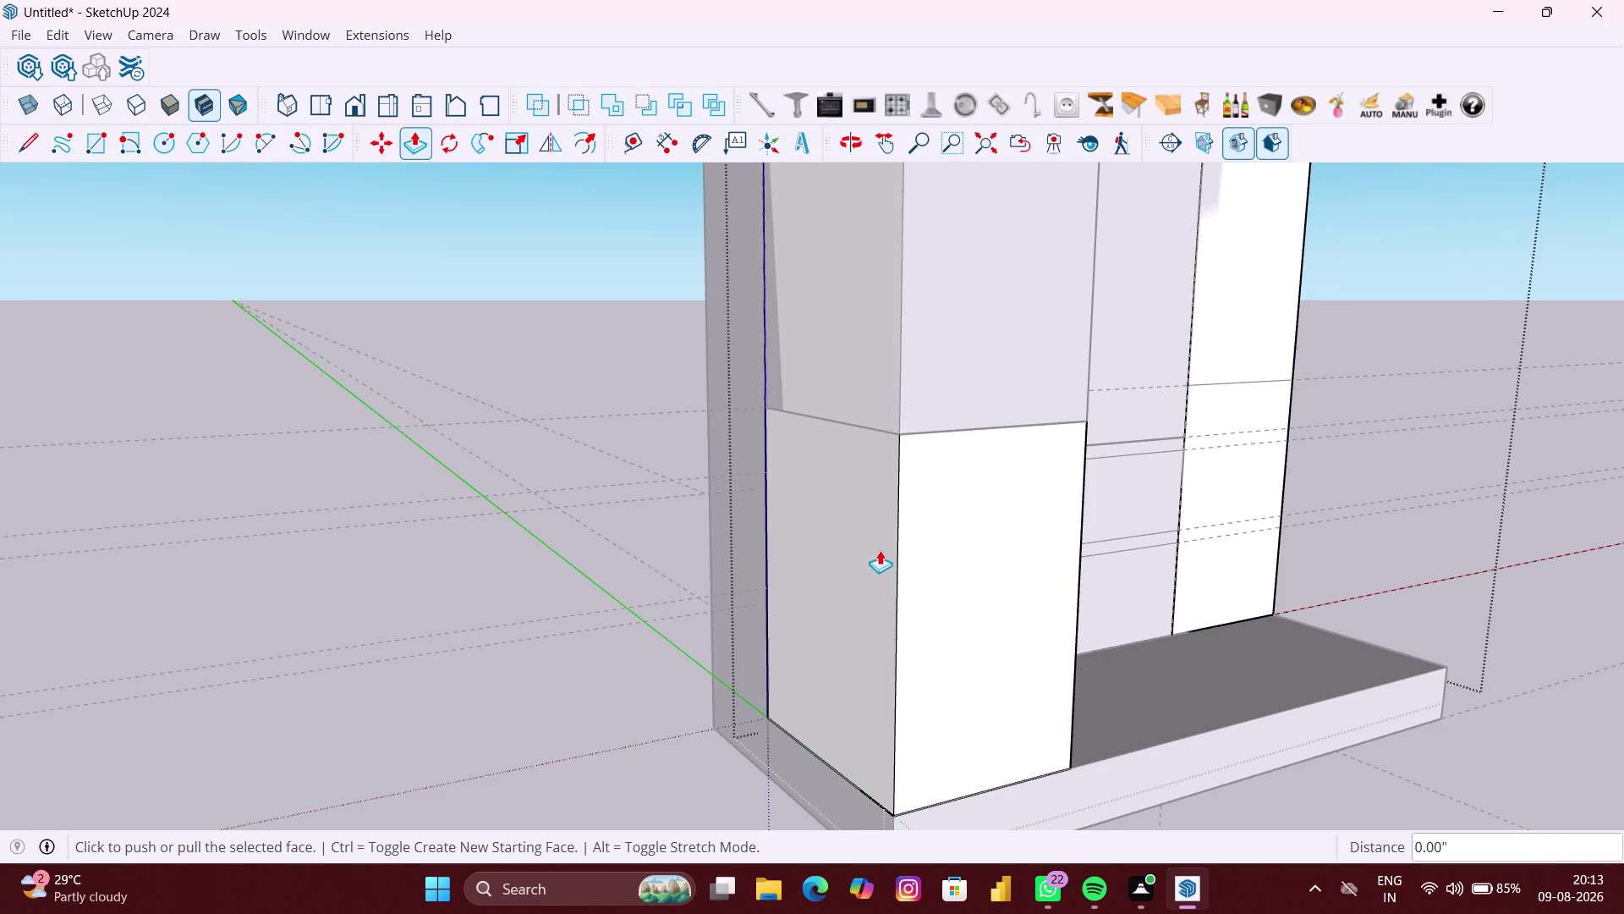
scroll(down, 3)
middle_drag(1115, 536, 1066, 524)
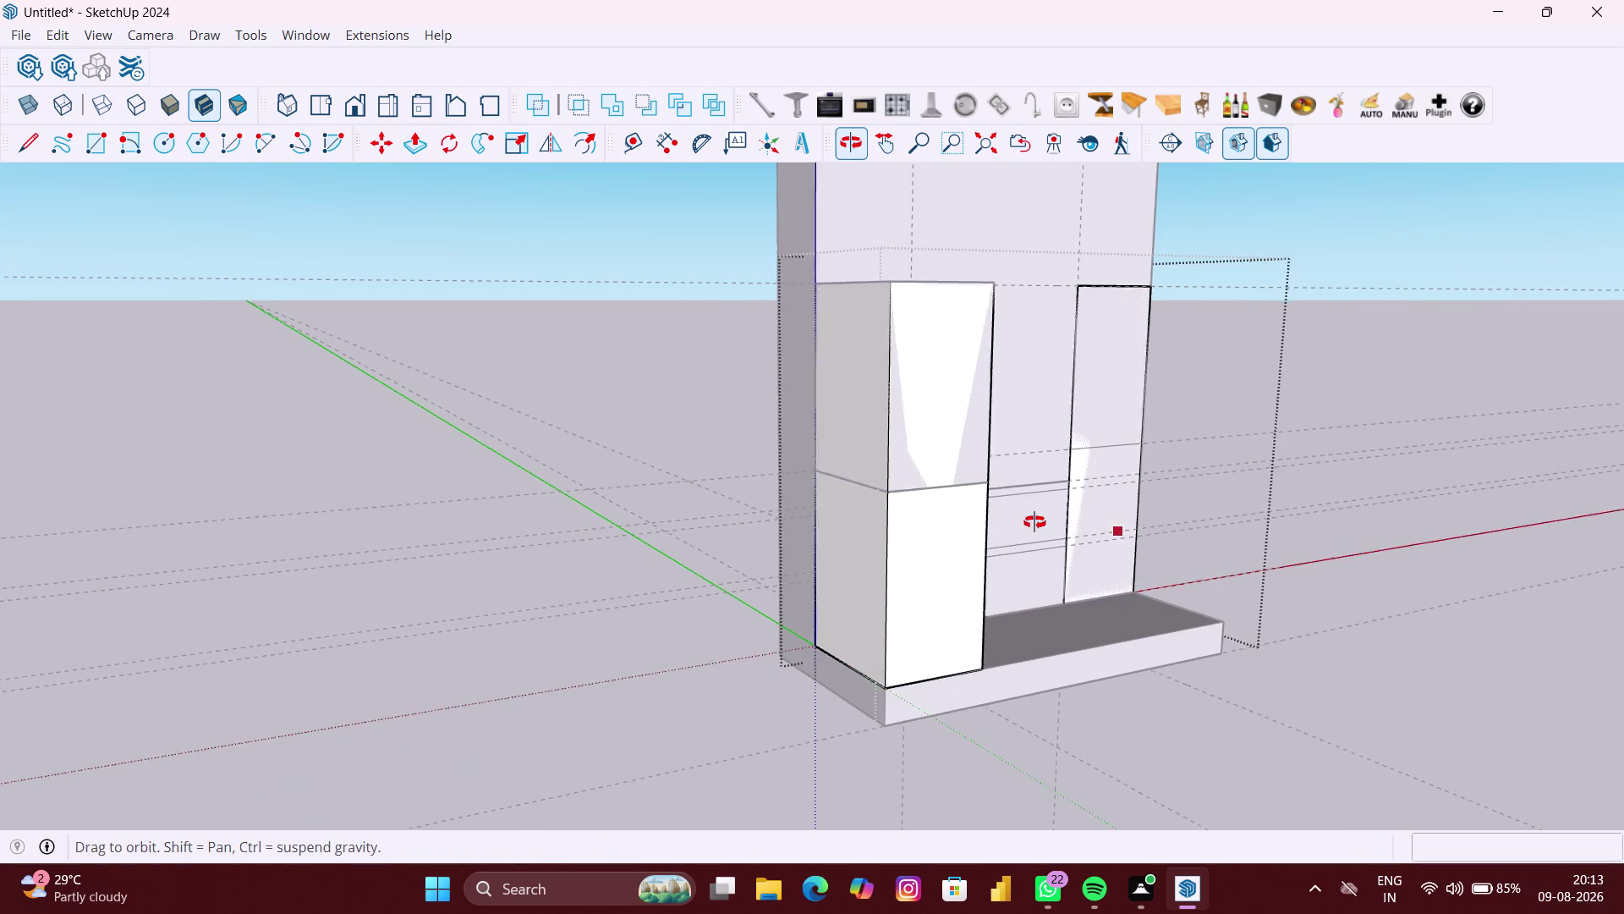
middle_drag(1066, 525, 1015, 520)
key(space)
click(1260, 514)
click(1250, 434)
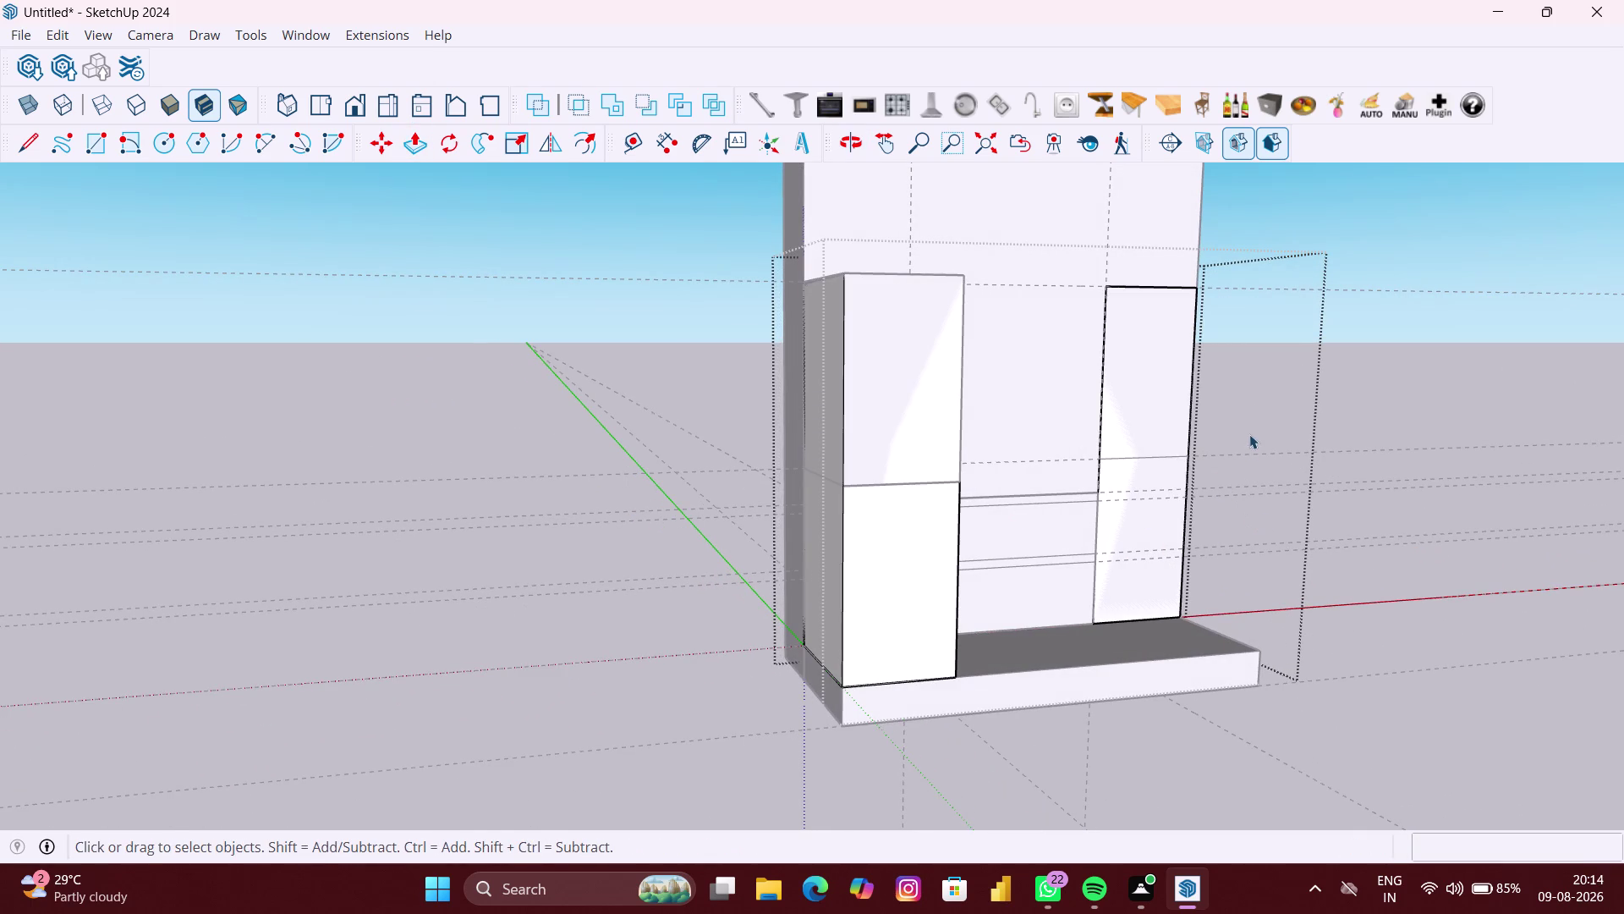
click(175, 478)
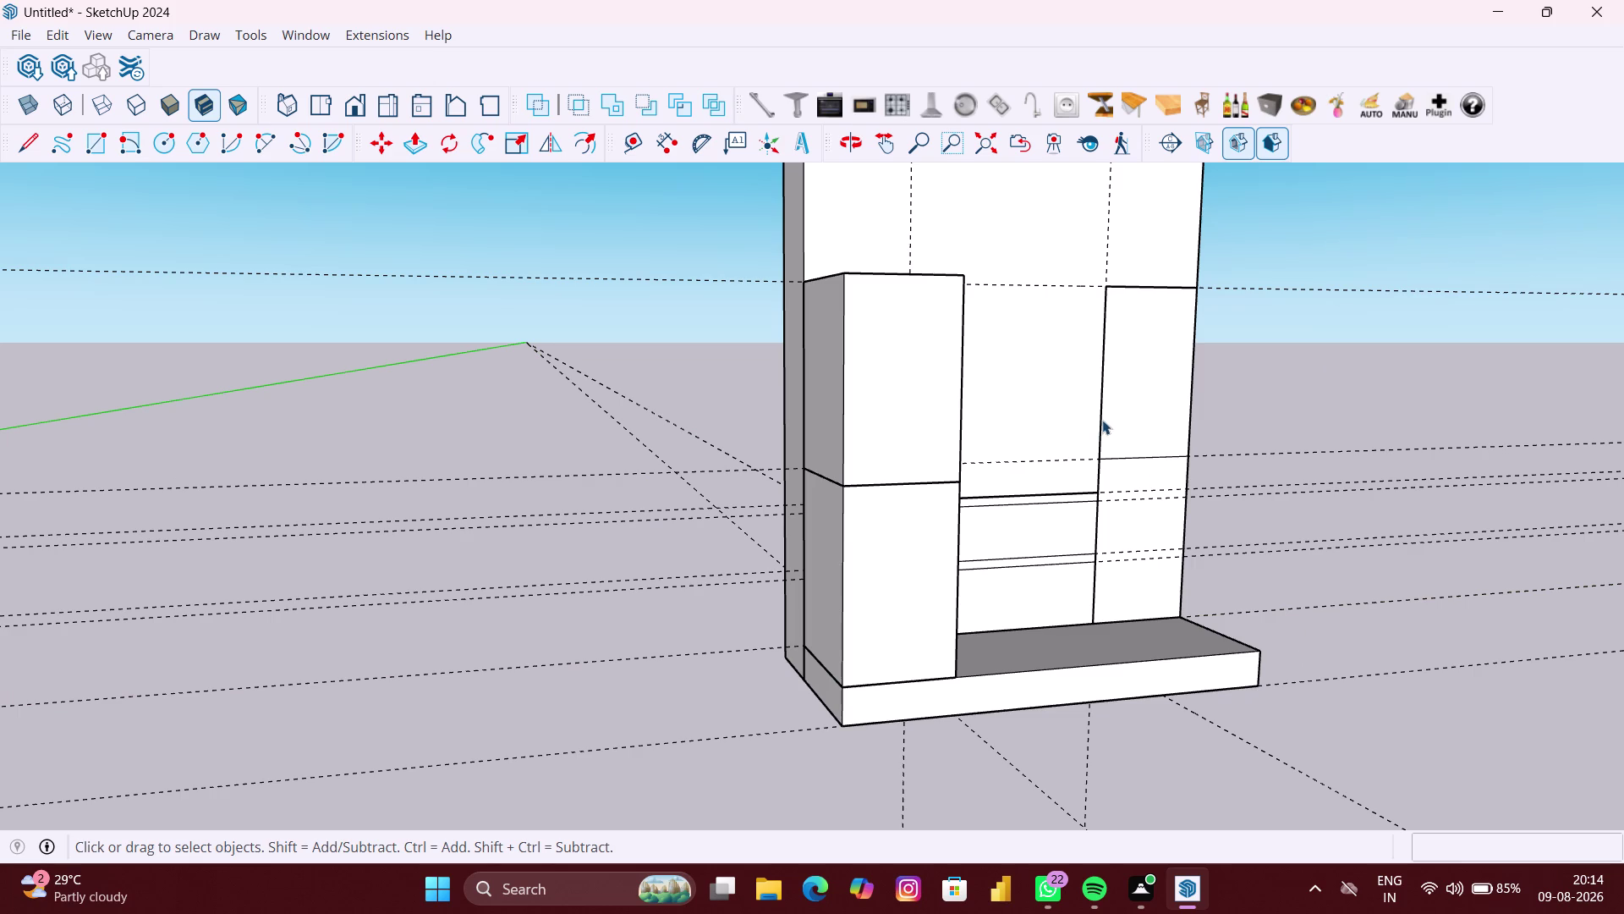
Outline the upper-right panel and pull it out to the left cabinet's depth.
key(t)
key(r)
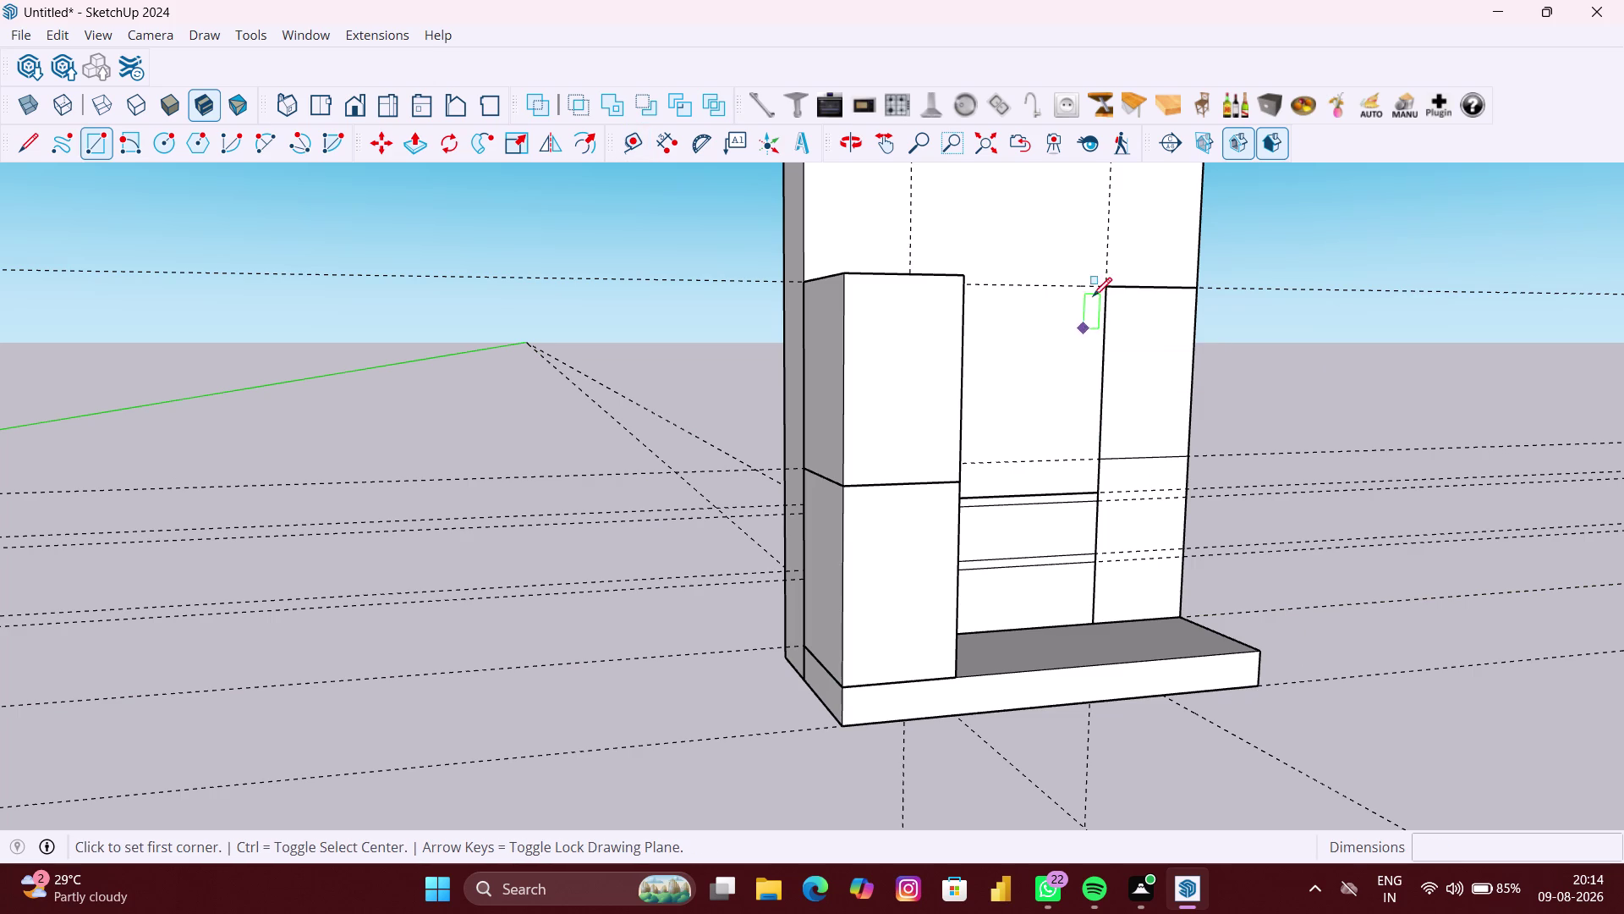
click(1109, 291)
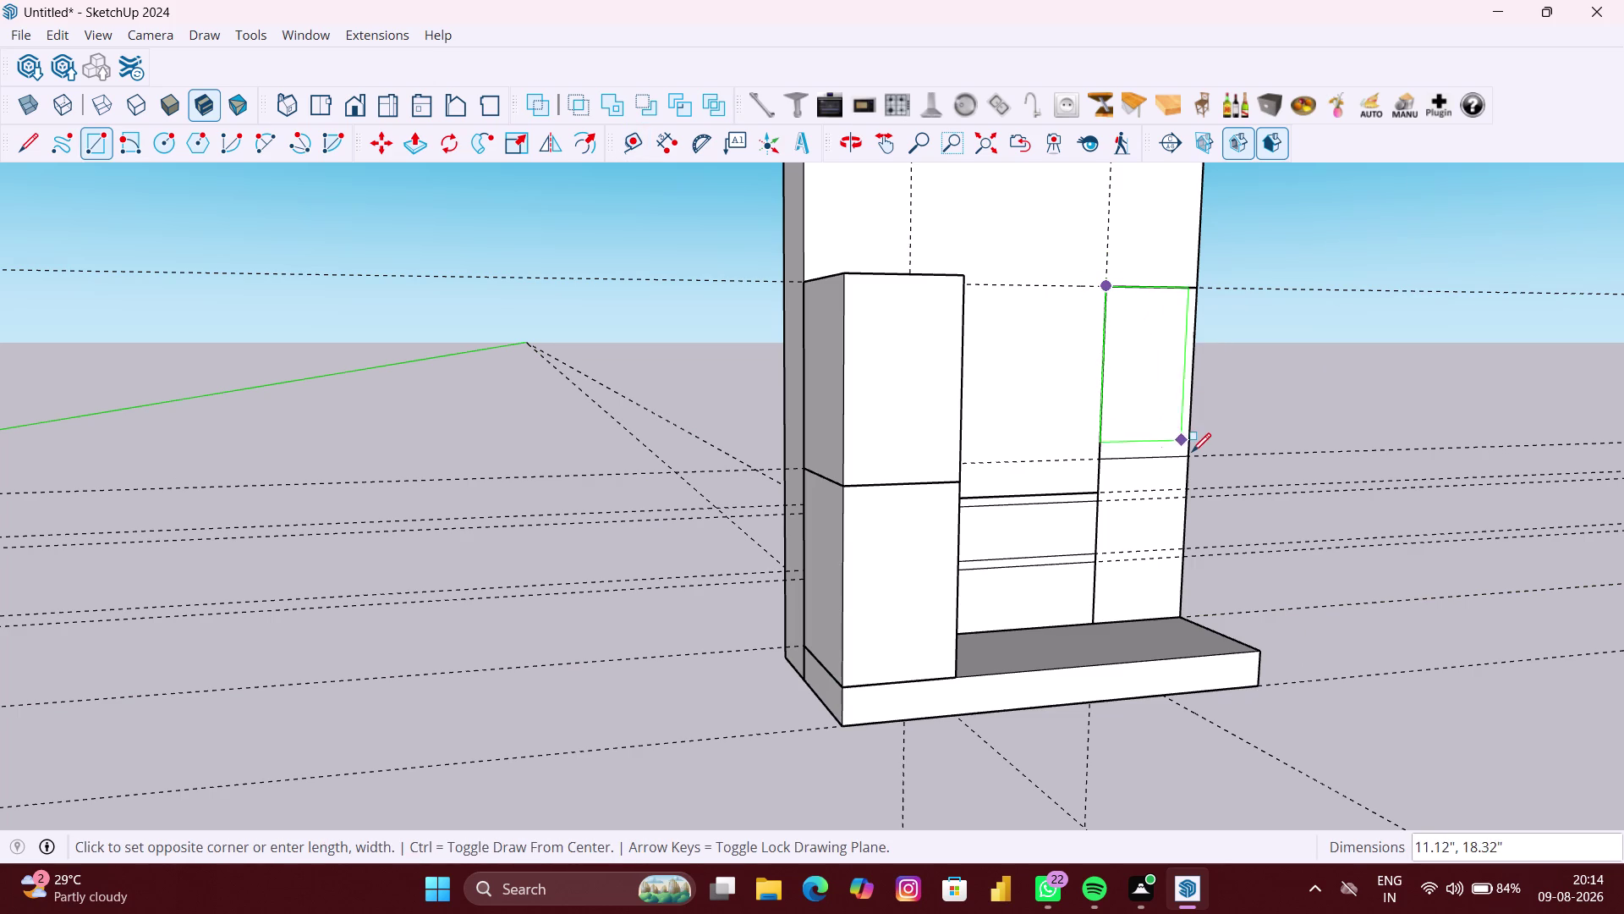
click(1192, 454)
key(space)
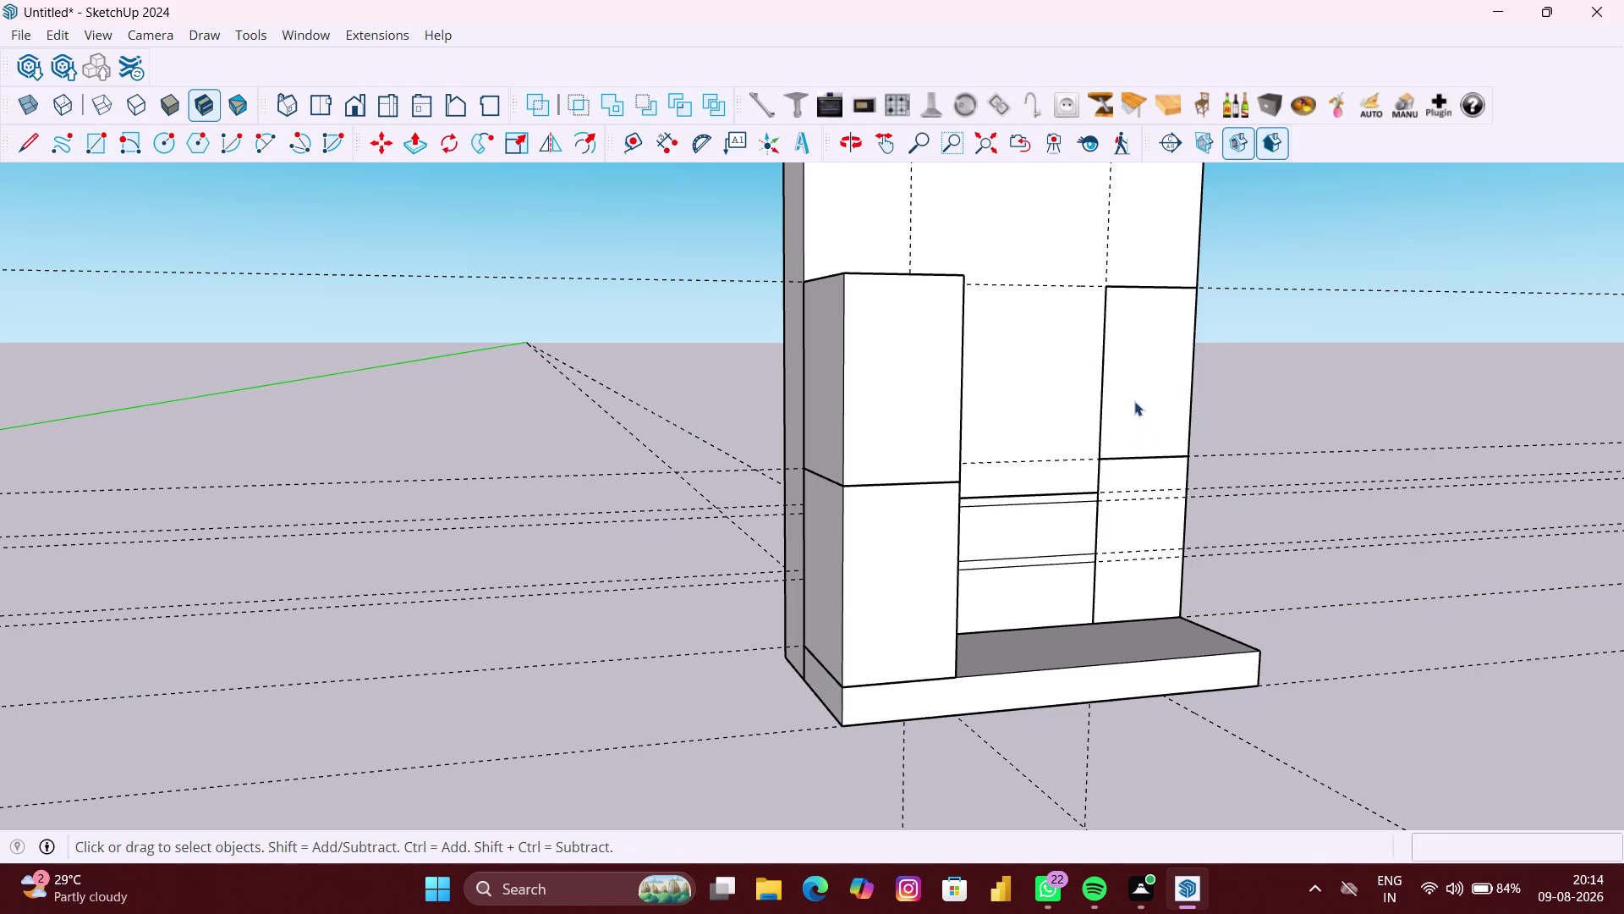
key(p)
scroll(up, 3)
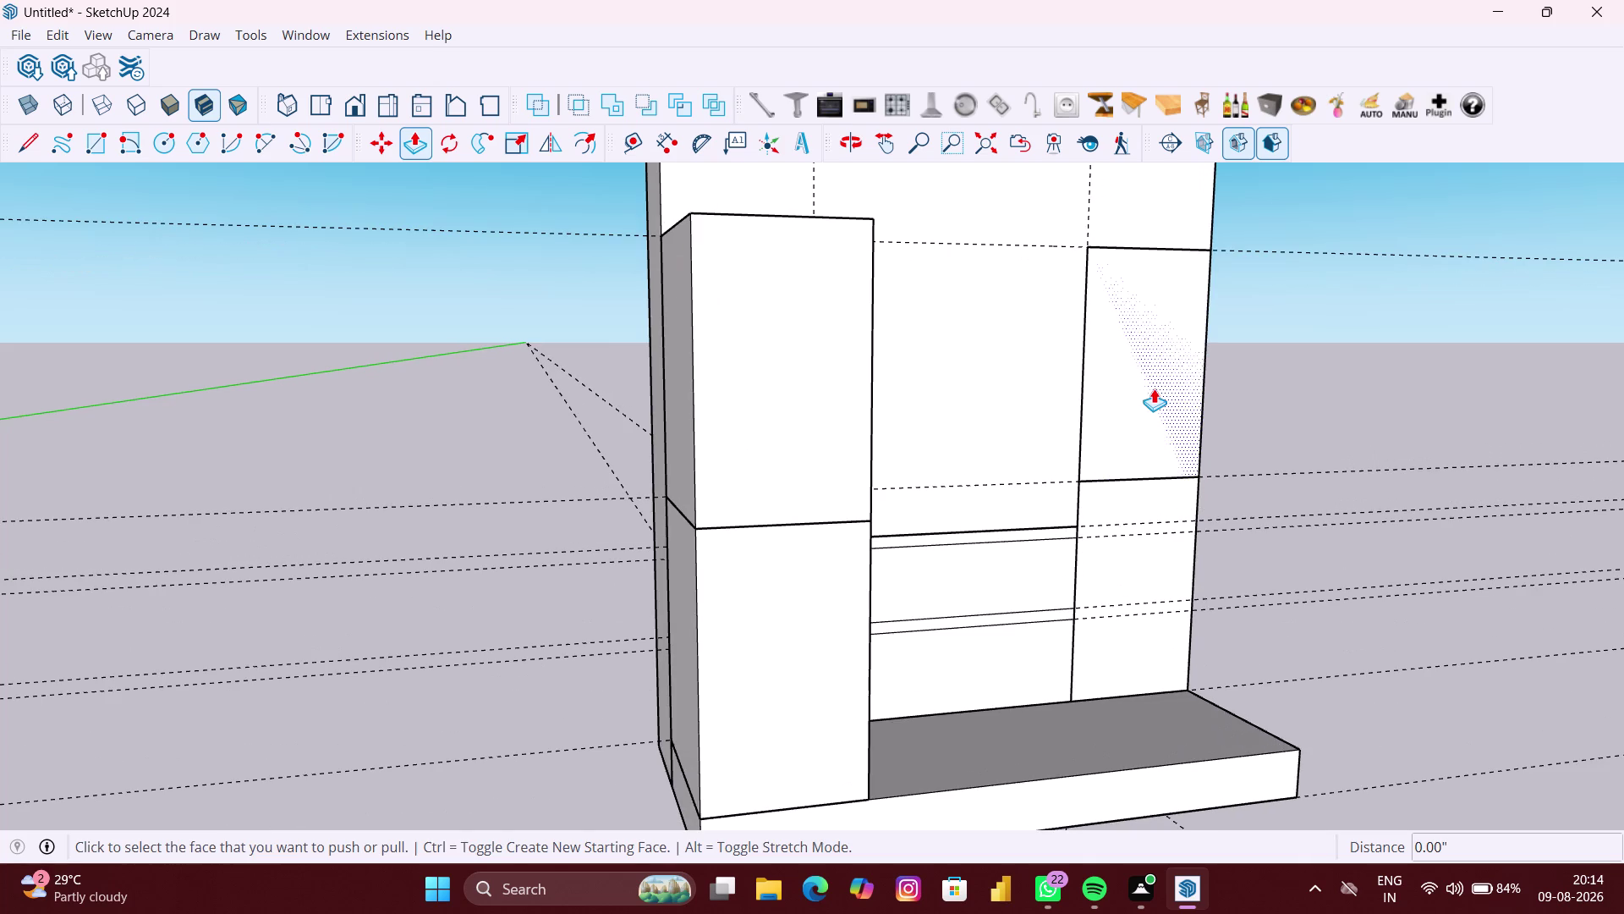
double_click(1154, 388)
scroll(down, 3)
Pull the lower-right panel out to the same depth, then deselect.
key(space)
double_click(1146, 562)
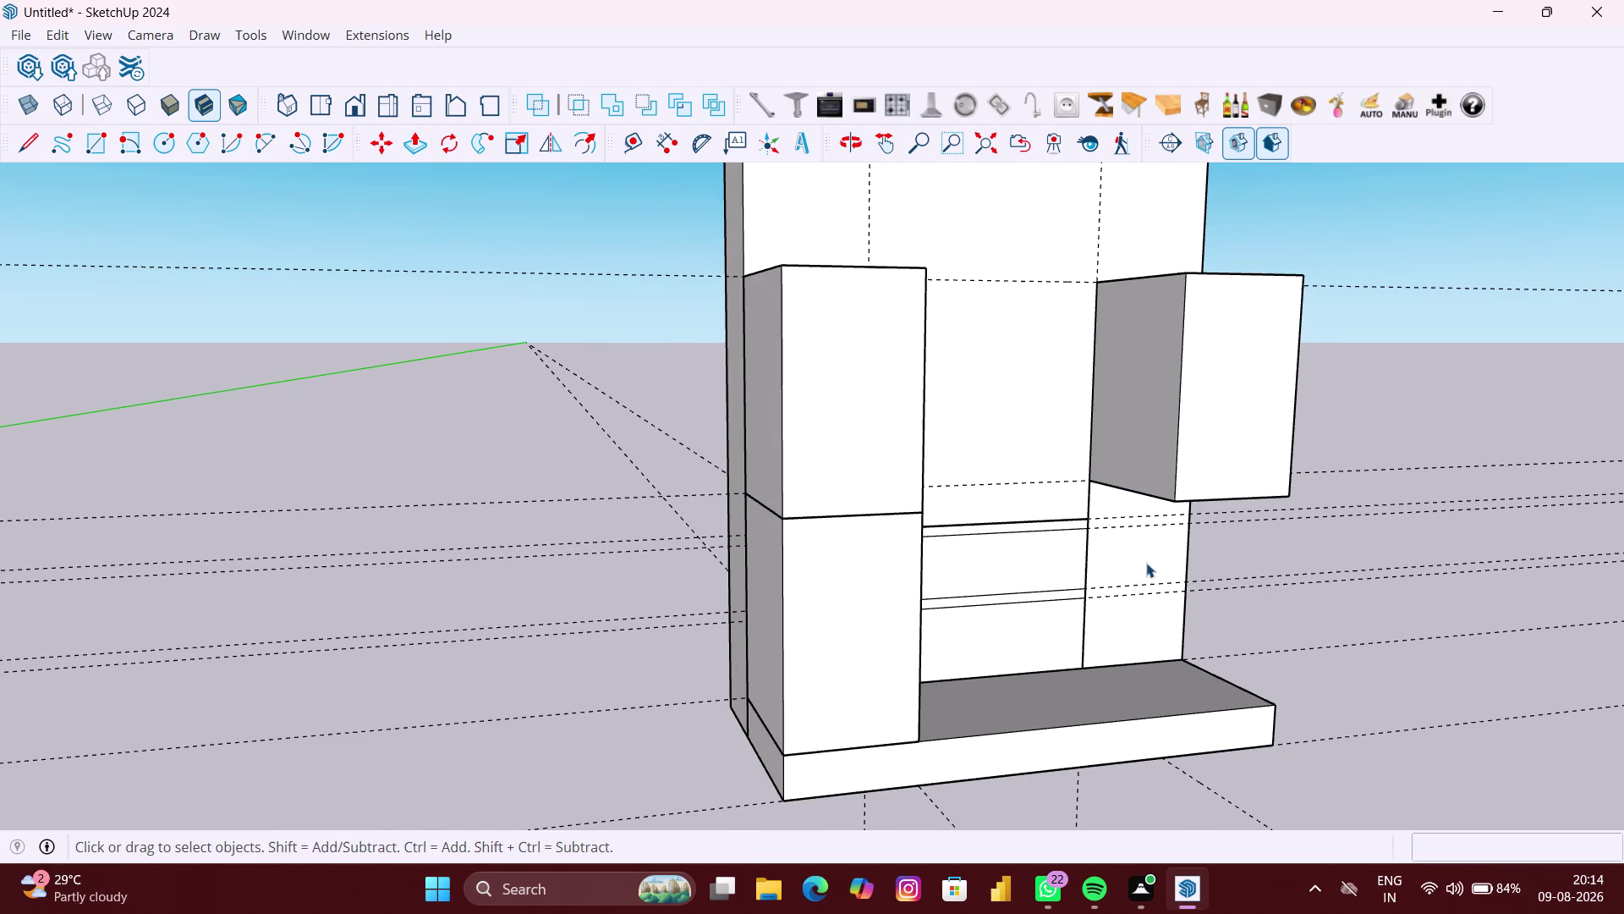
key(p)
double_click(1146, 562)
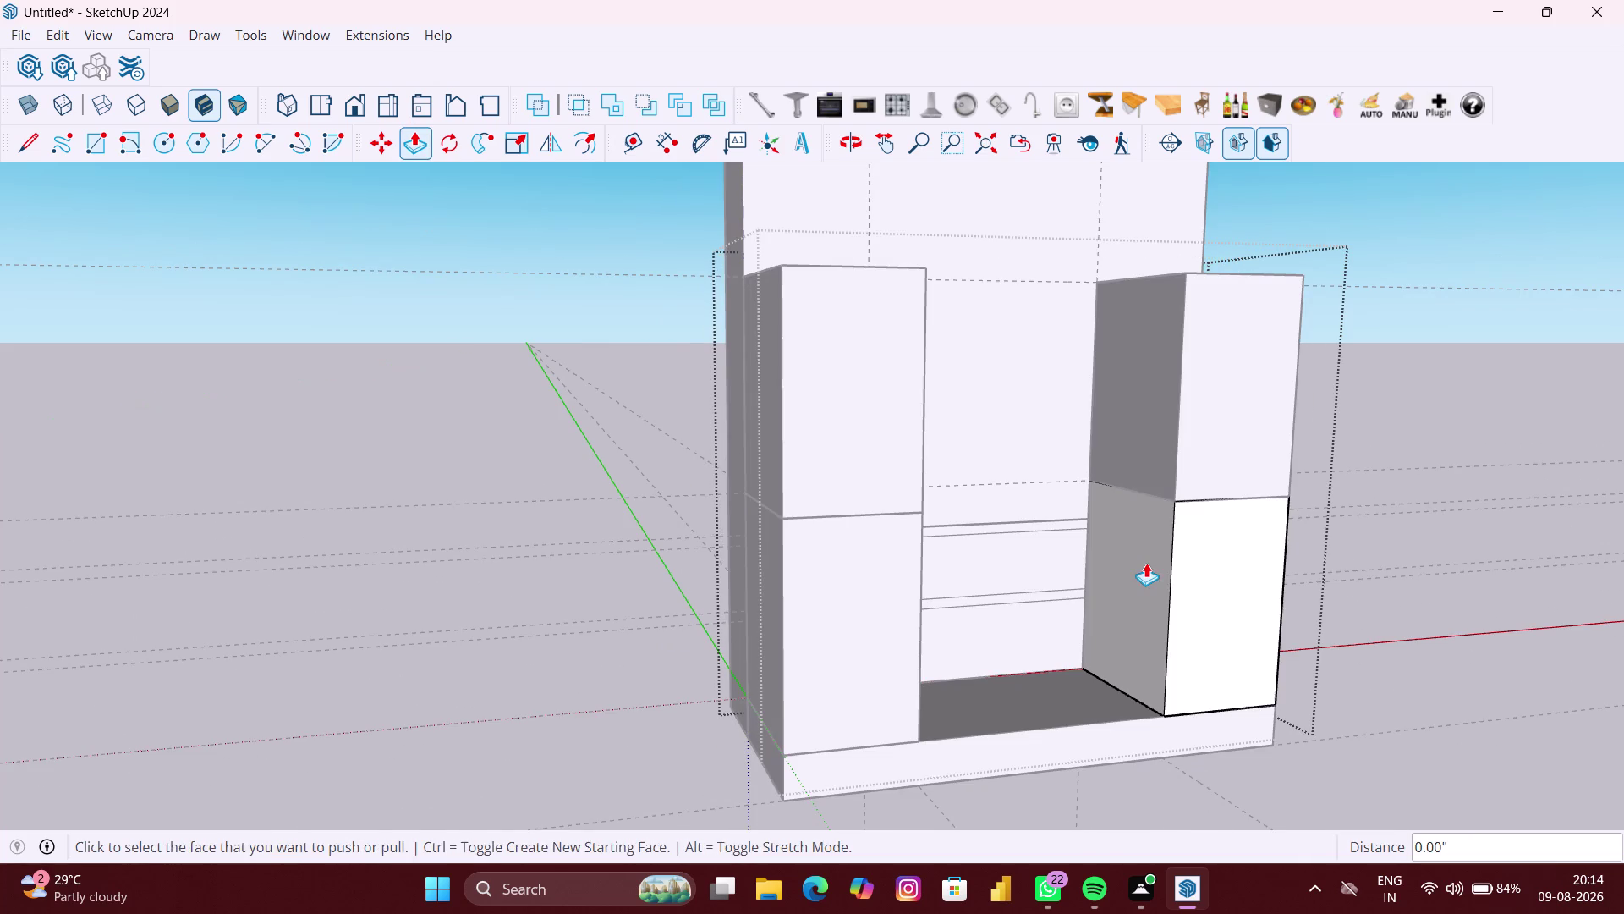
scroll(down, 3)
middle_drag(1102, 587, 999, 580)
key(space)
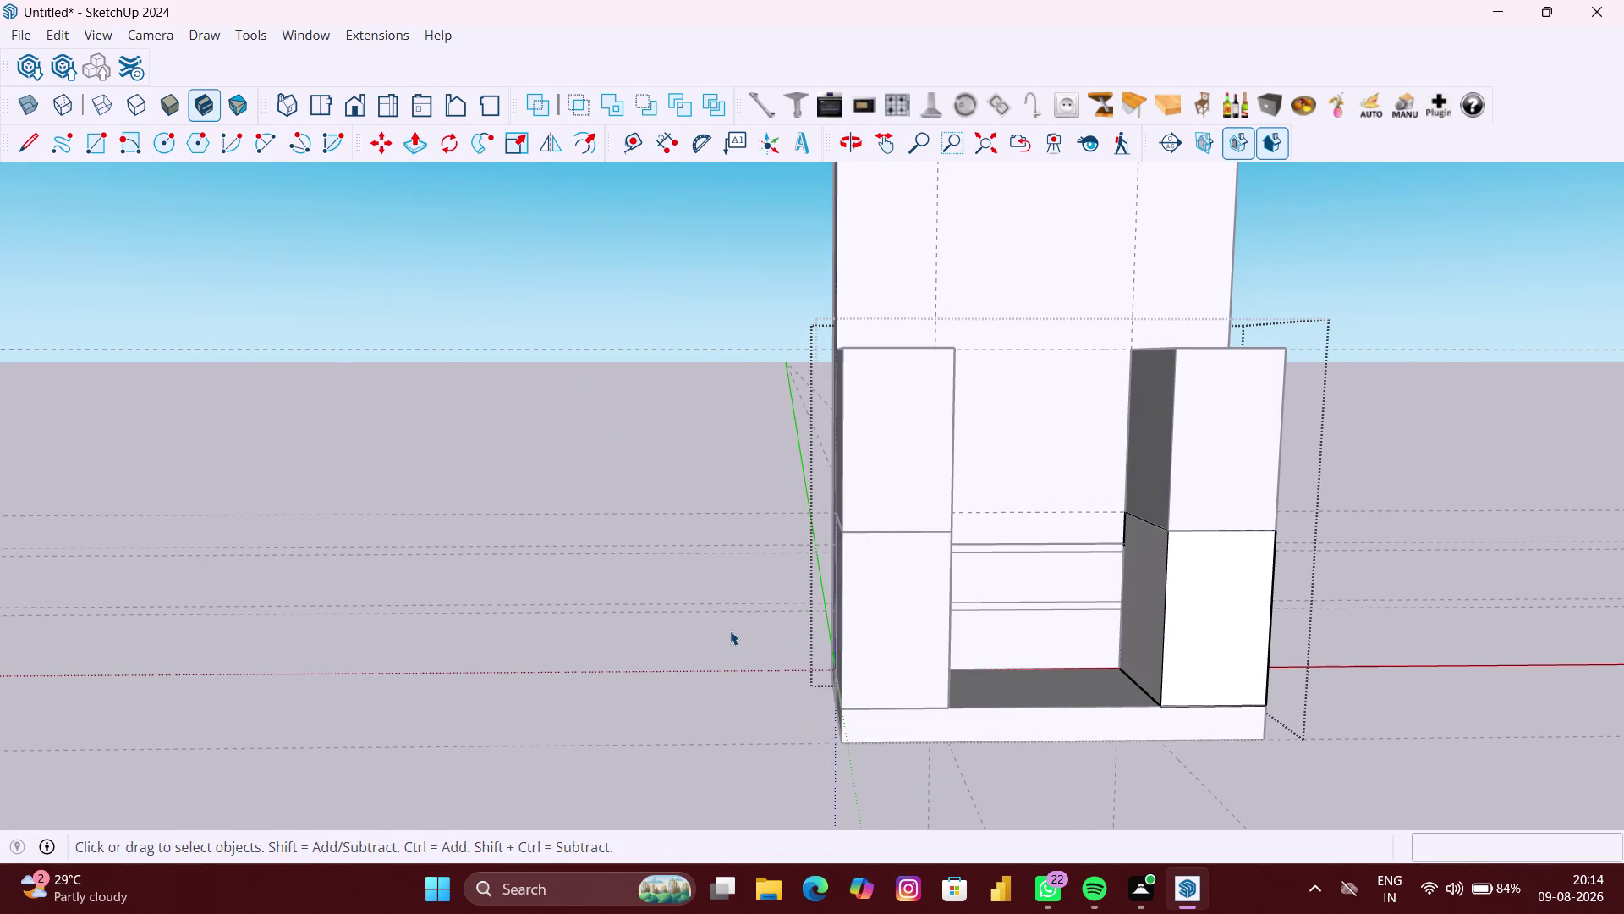
click(730, 630)
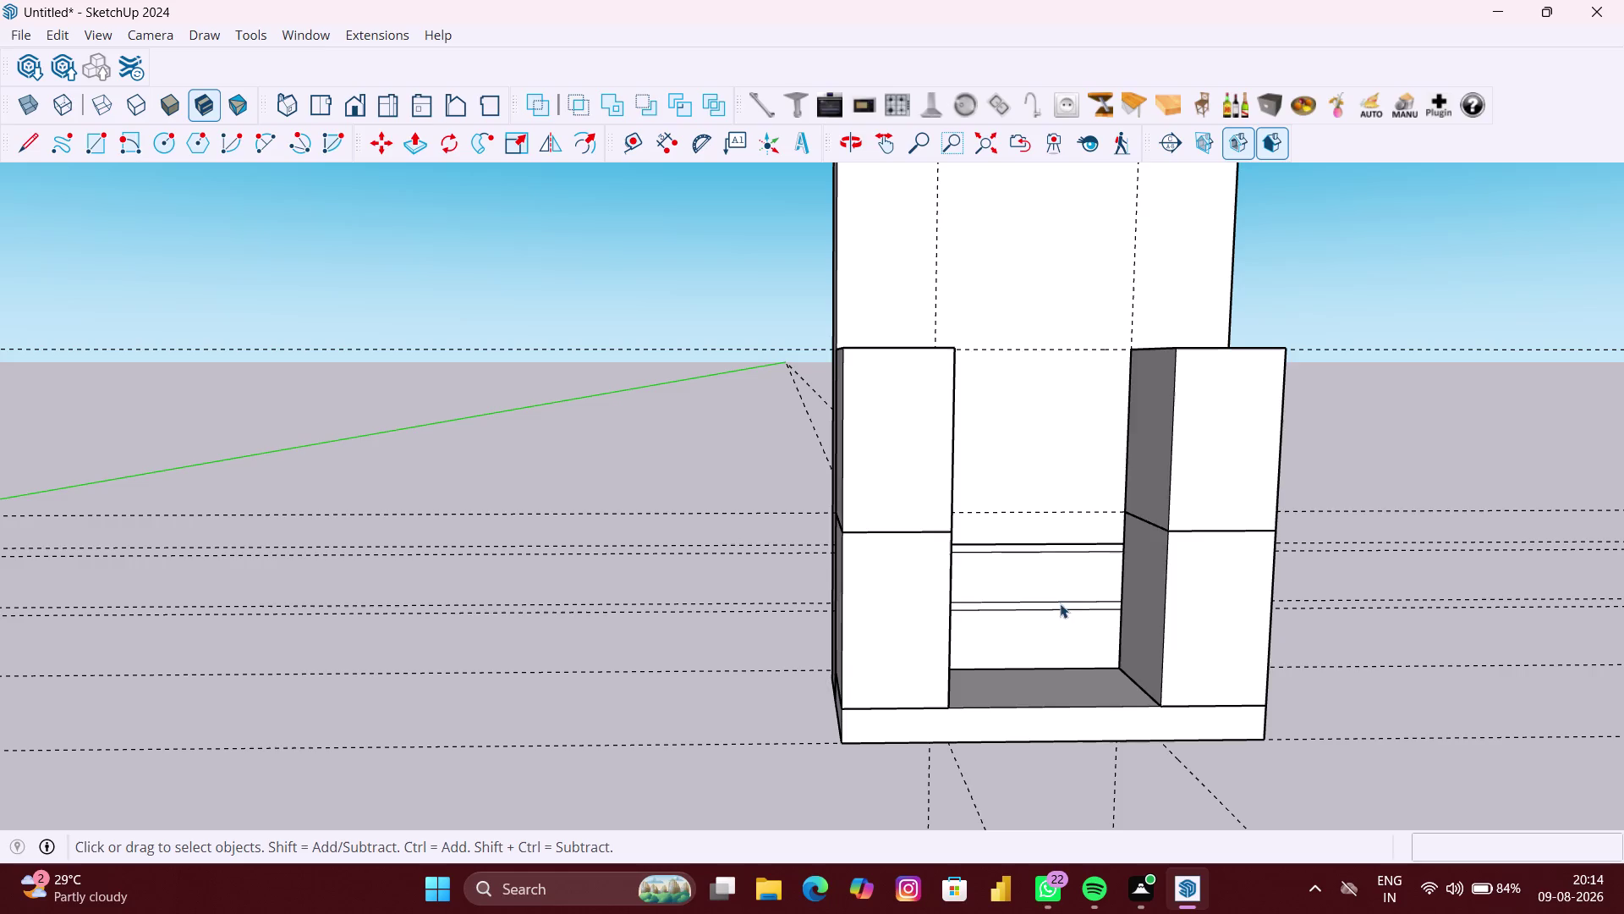
scroll(up, 3)
scroll(up, 3)
click(1061, 645)
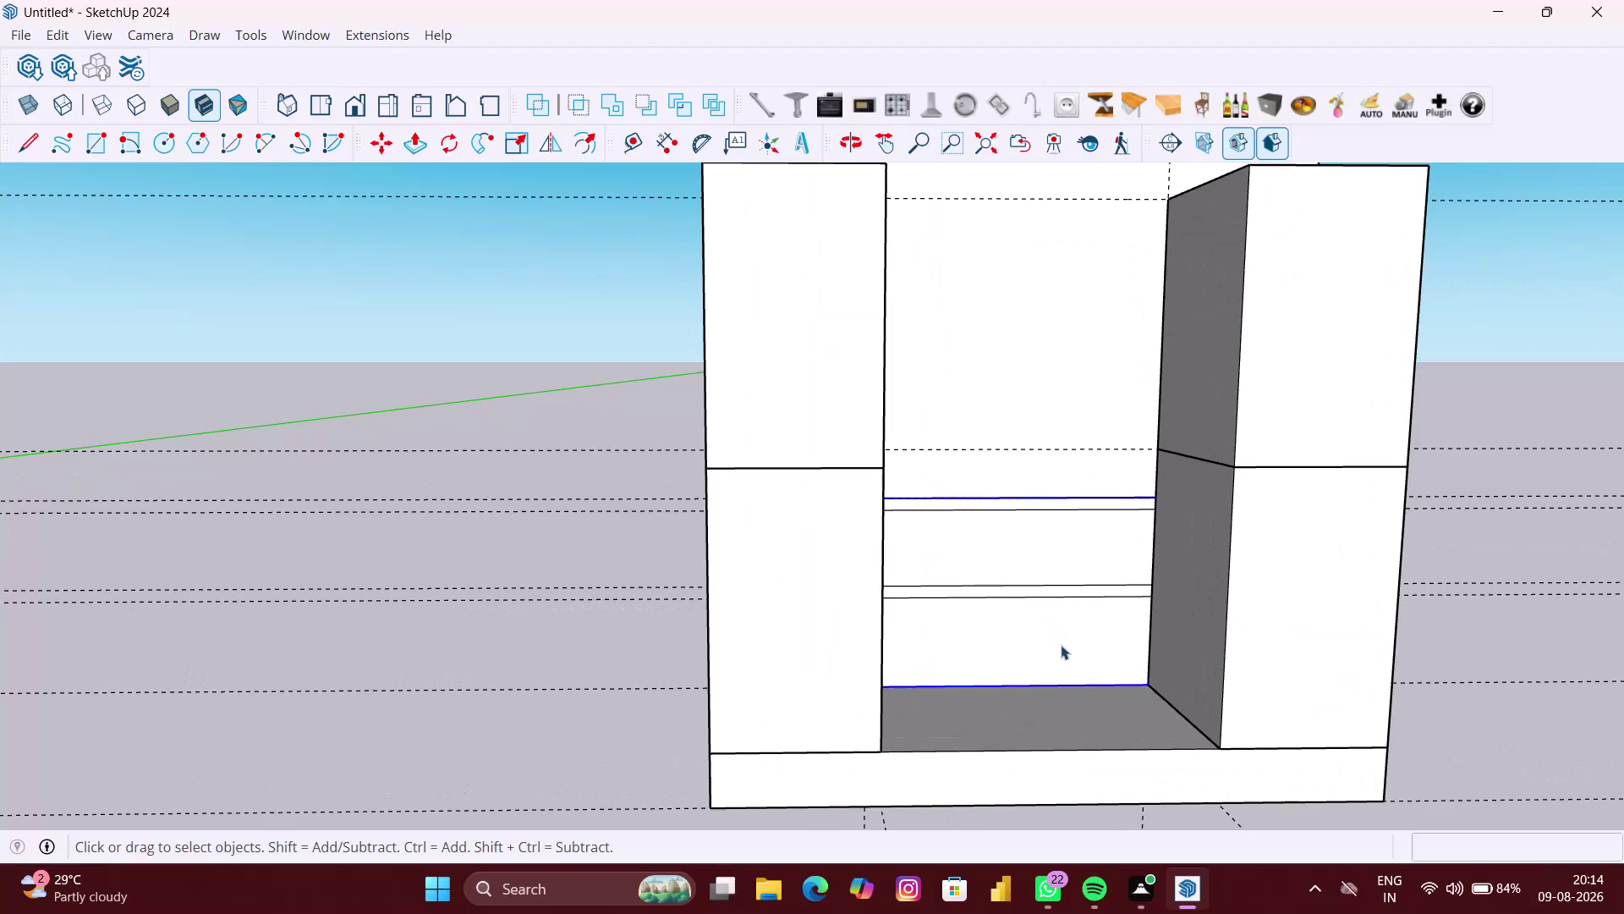
scroll(up, 3)
double_click(1059, 640)
click(1007, 592)
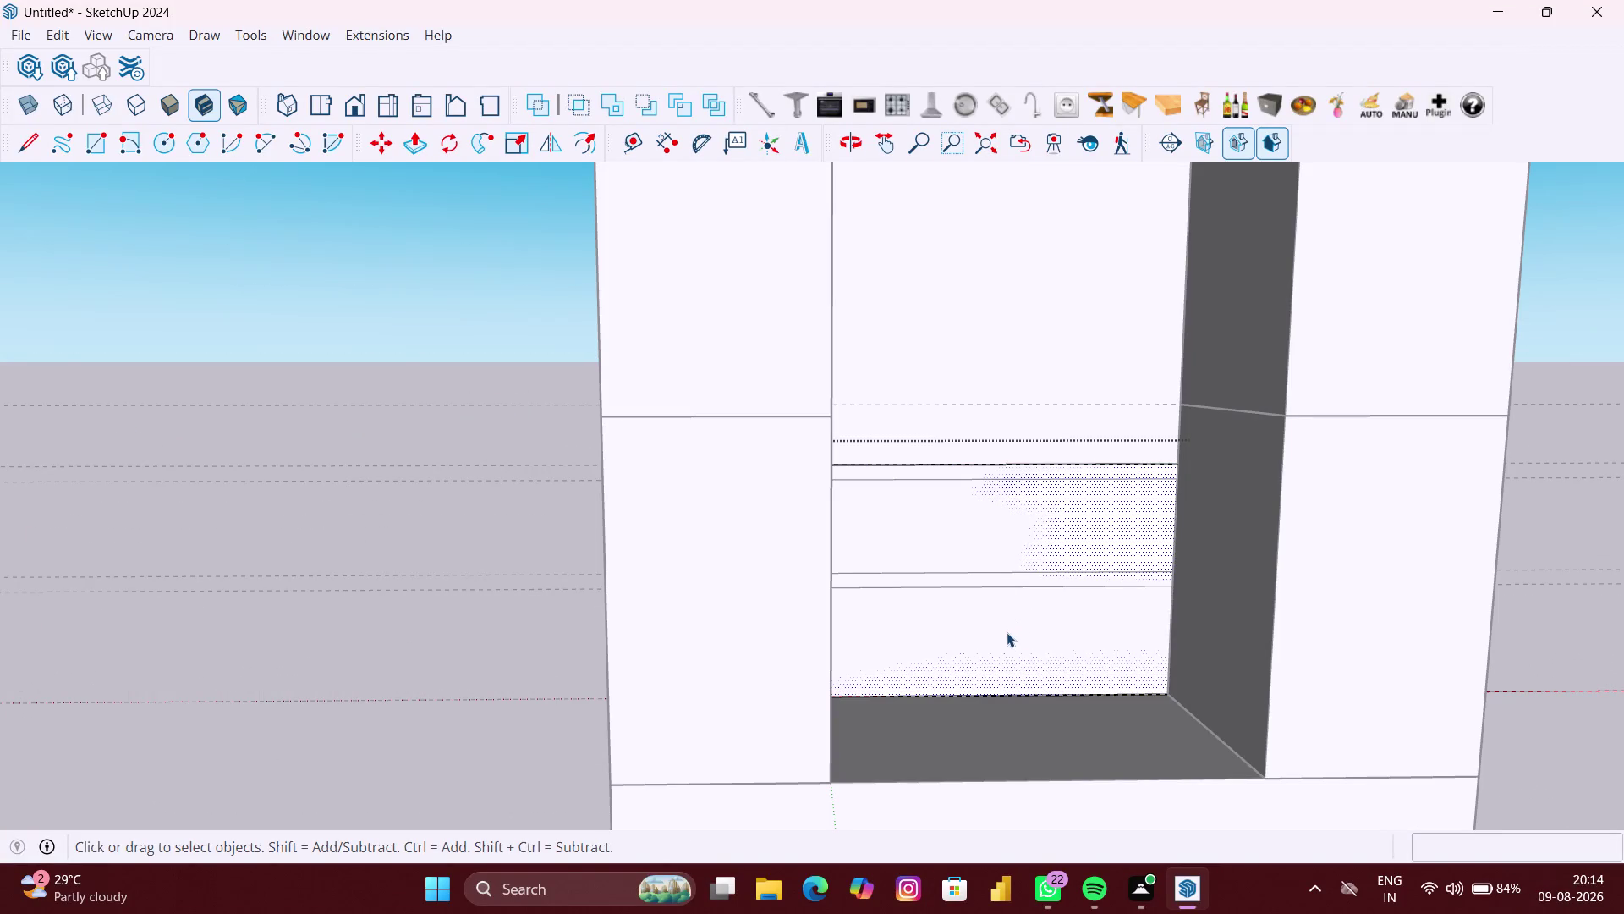
triple_click(1007, 638)
scroll(up, 3)
key(p)
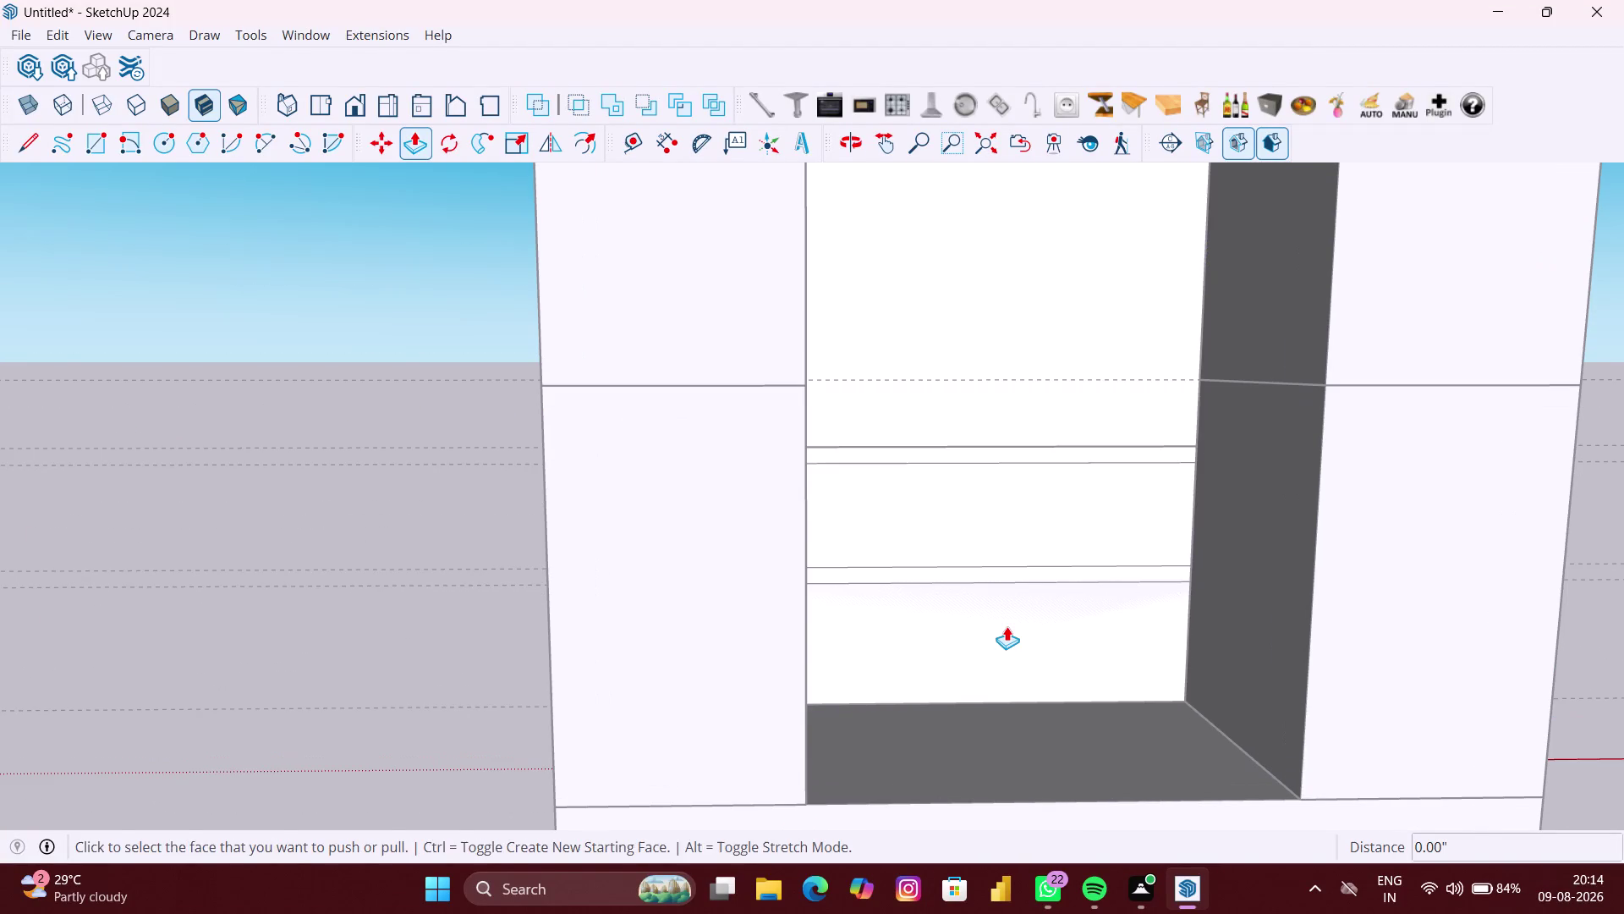
double_click(1007, 626)
scroll(down, 3)
key(ctrl+z)
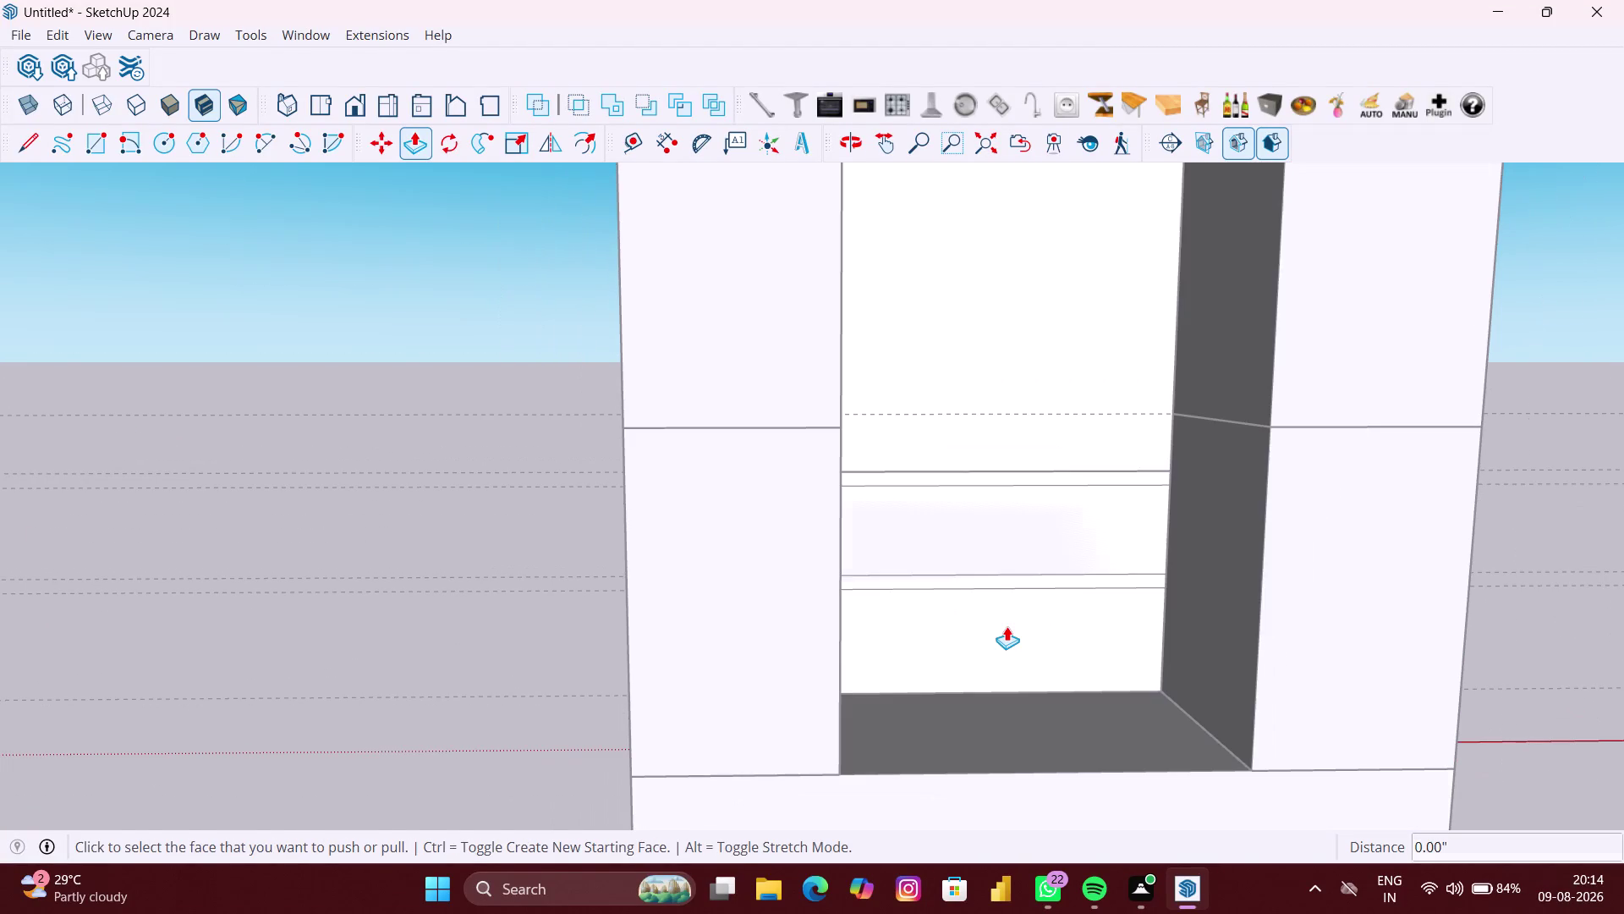
scroll(down, 3)
middle_drag(1006, 626, 979, 625)
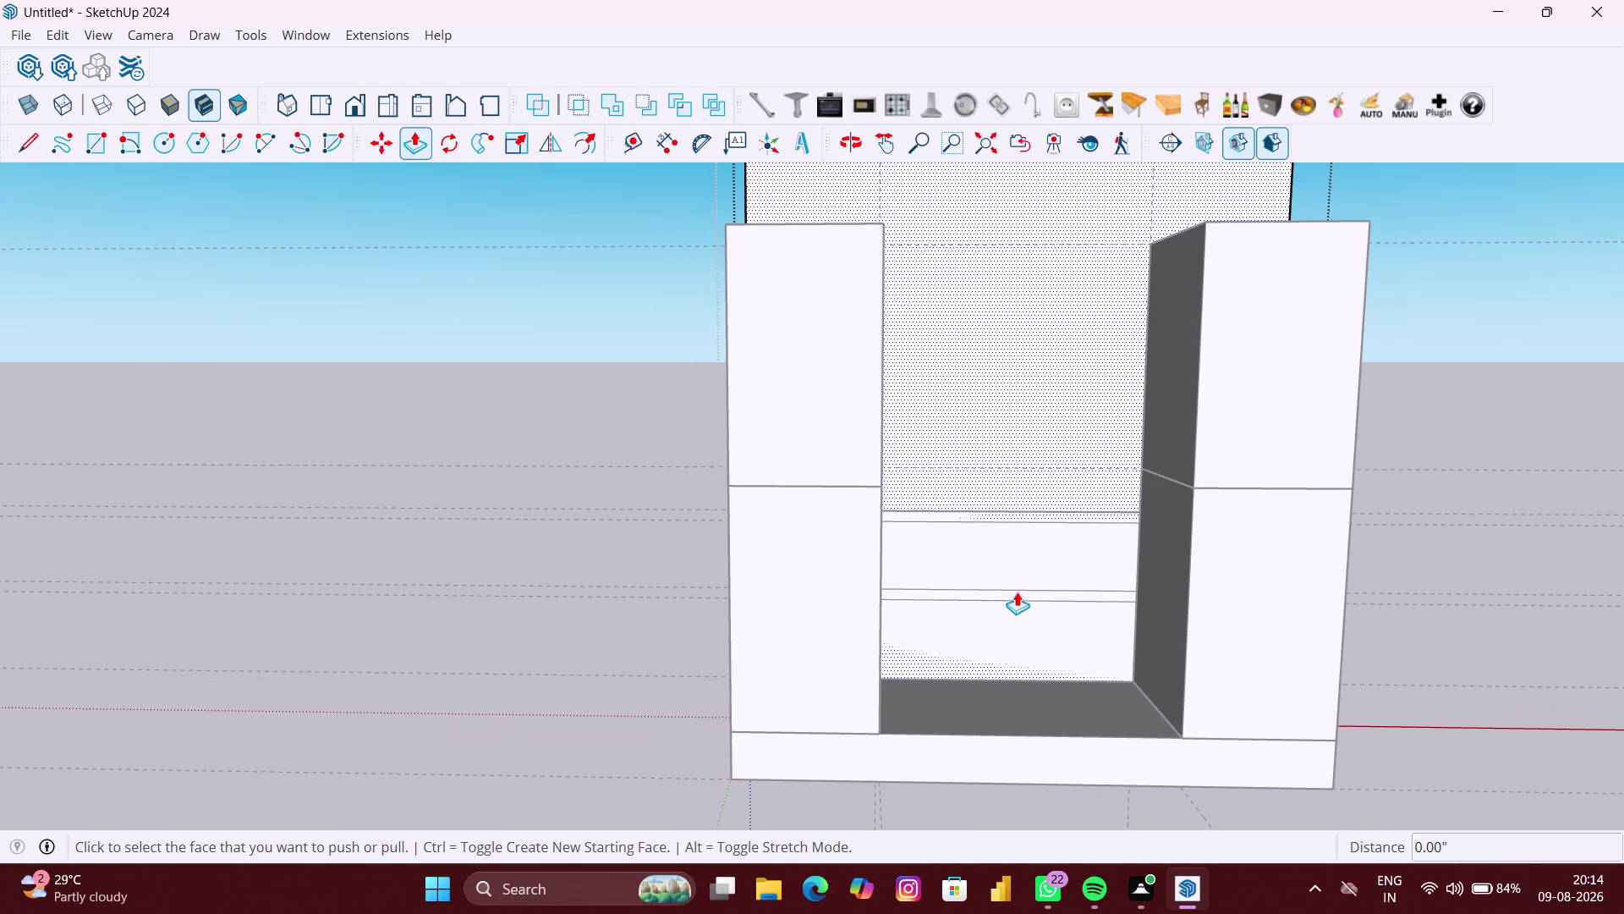
key(space)
click(577, 590)
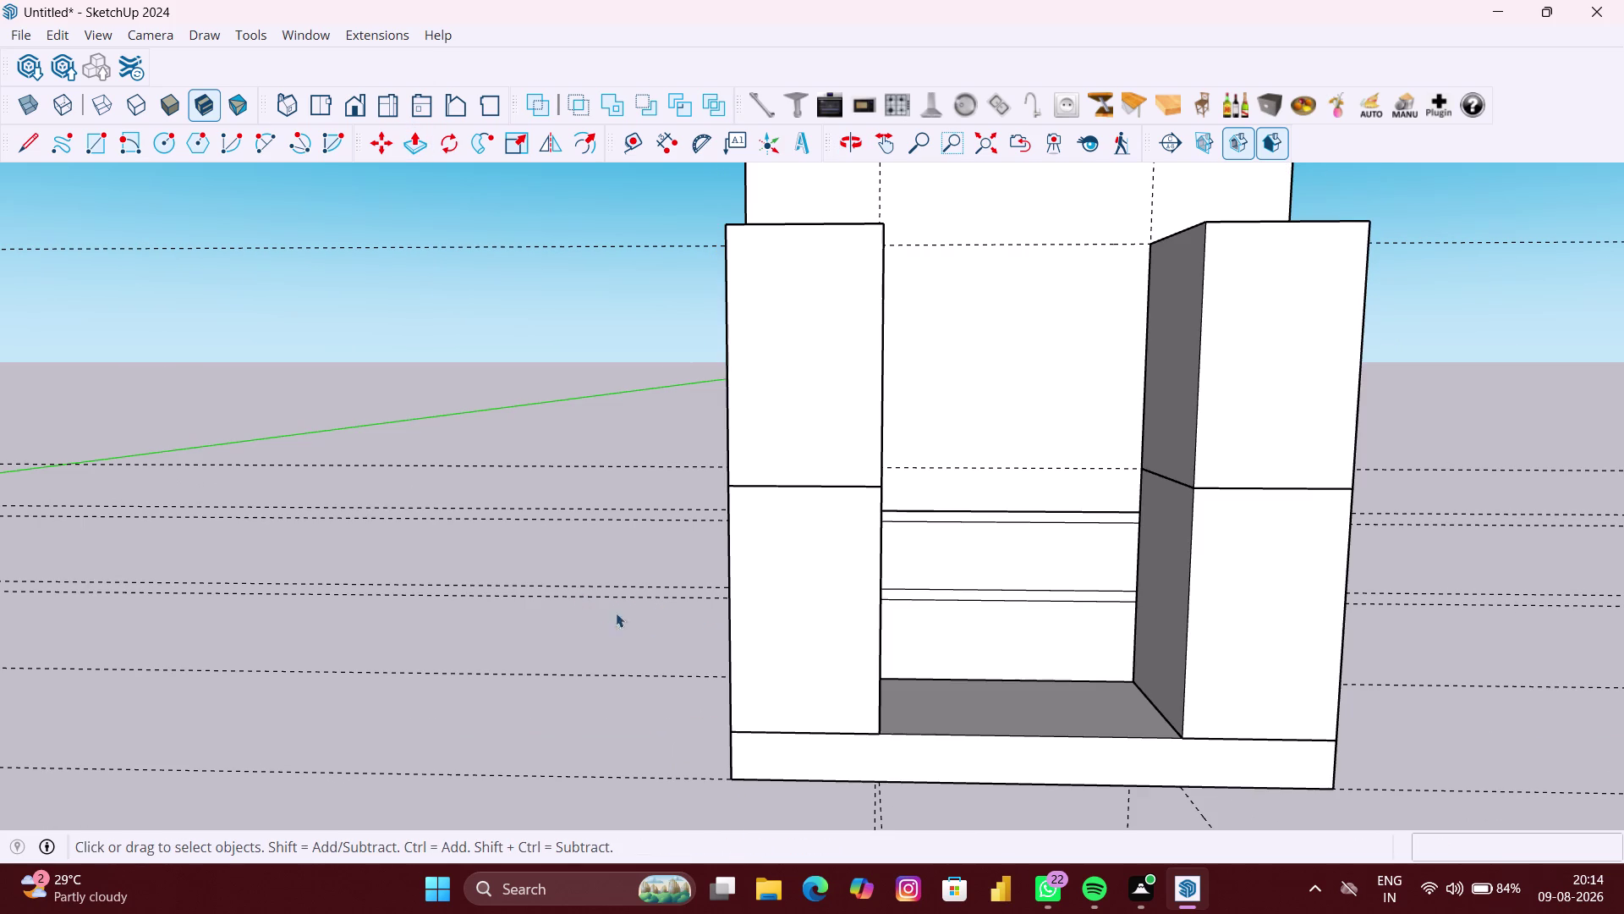
key(r)
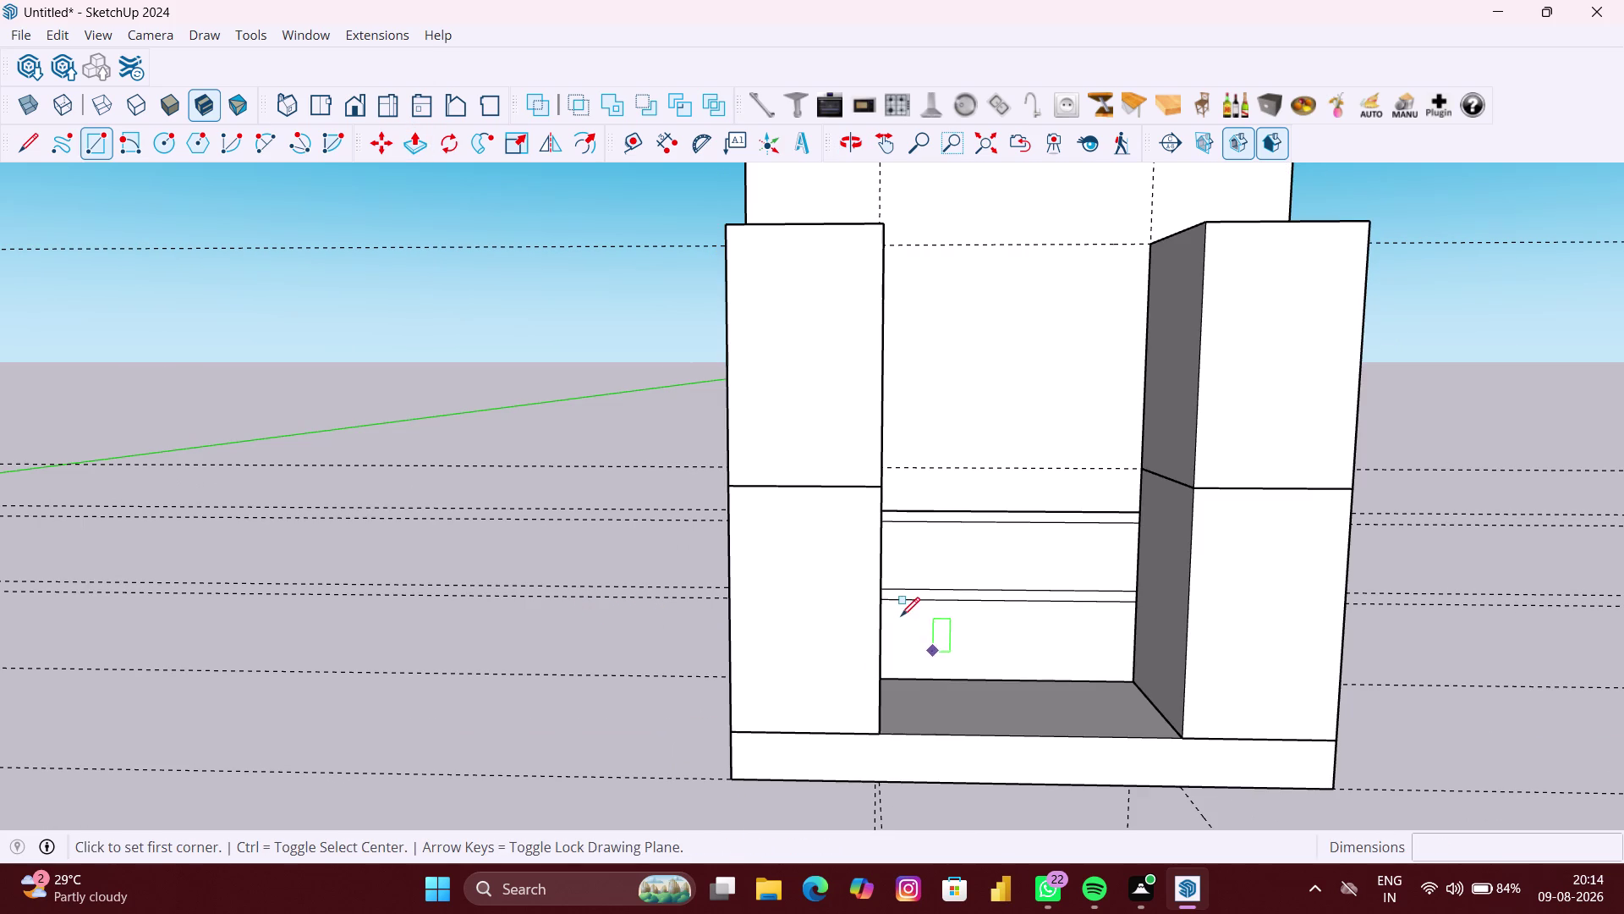
Outline the niche's lower back panel below the shelf and cancel a first extrusion attempt.
middle_drag(899, 616, 856, 624)
scroll(up, 3)
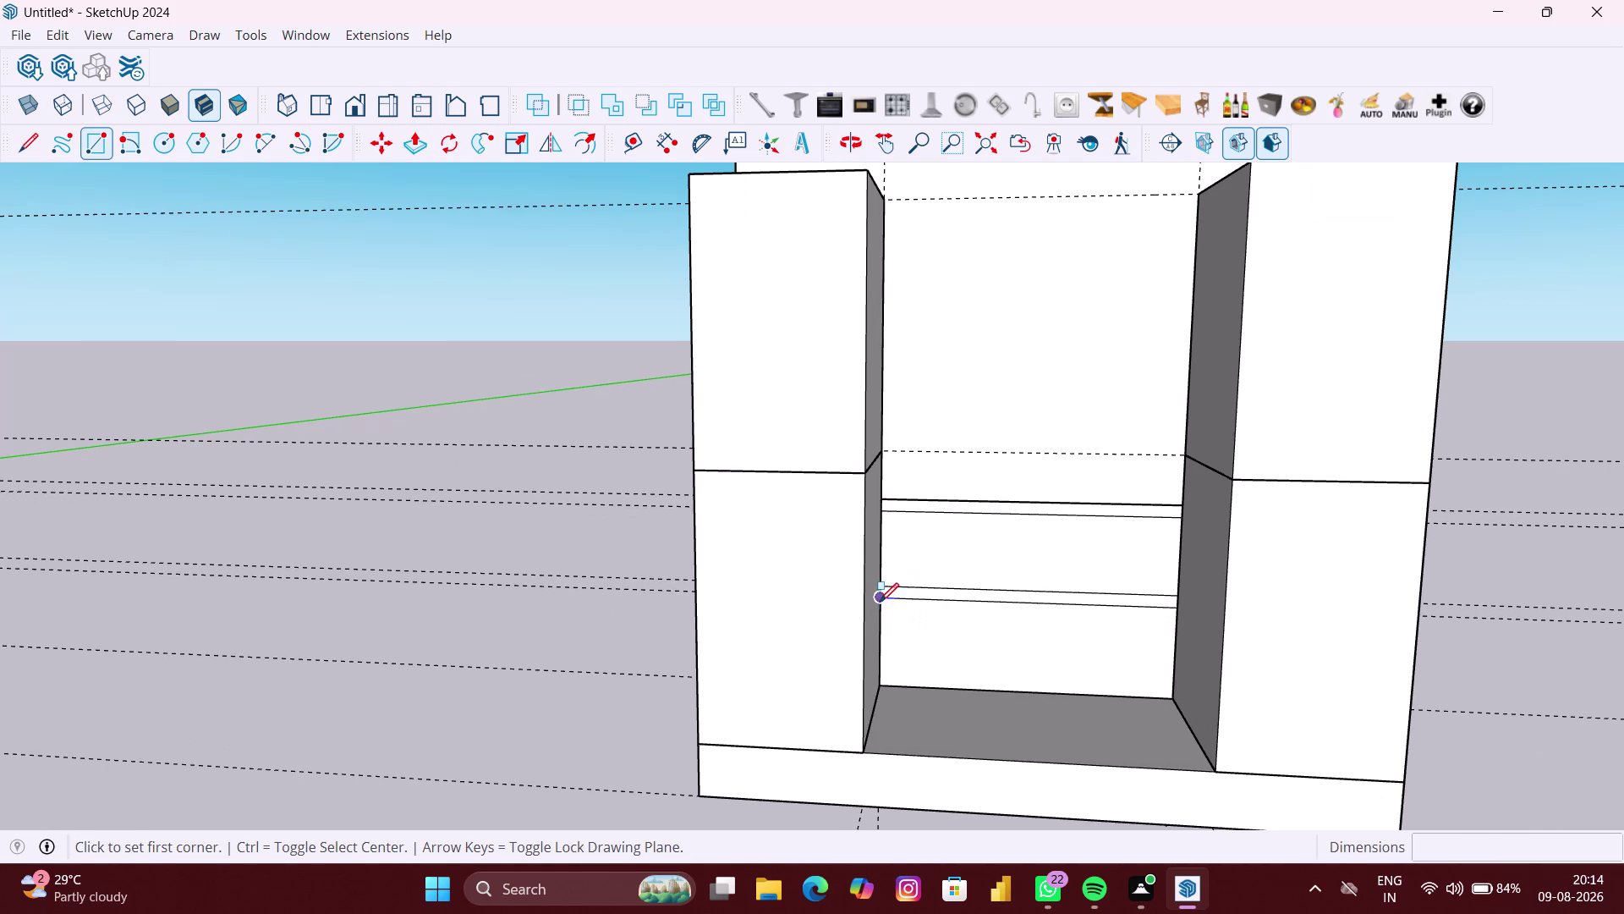
click(880, 601)
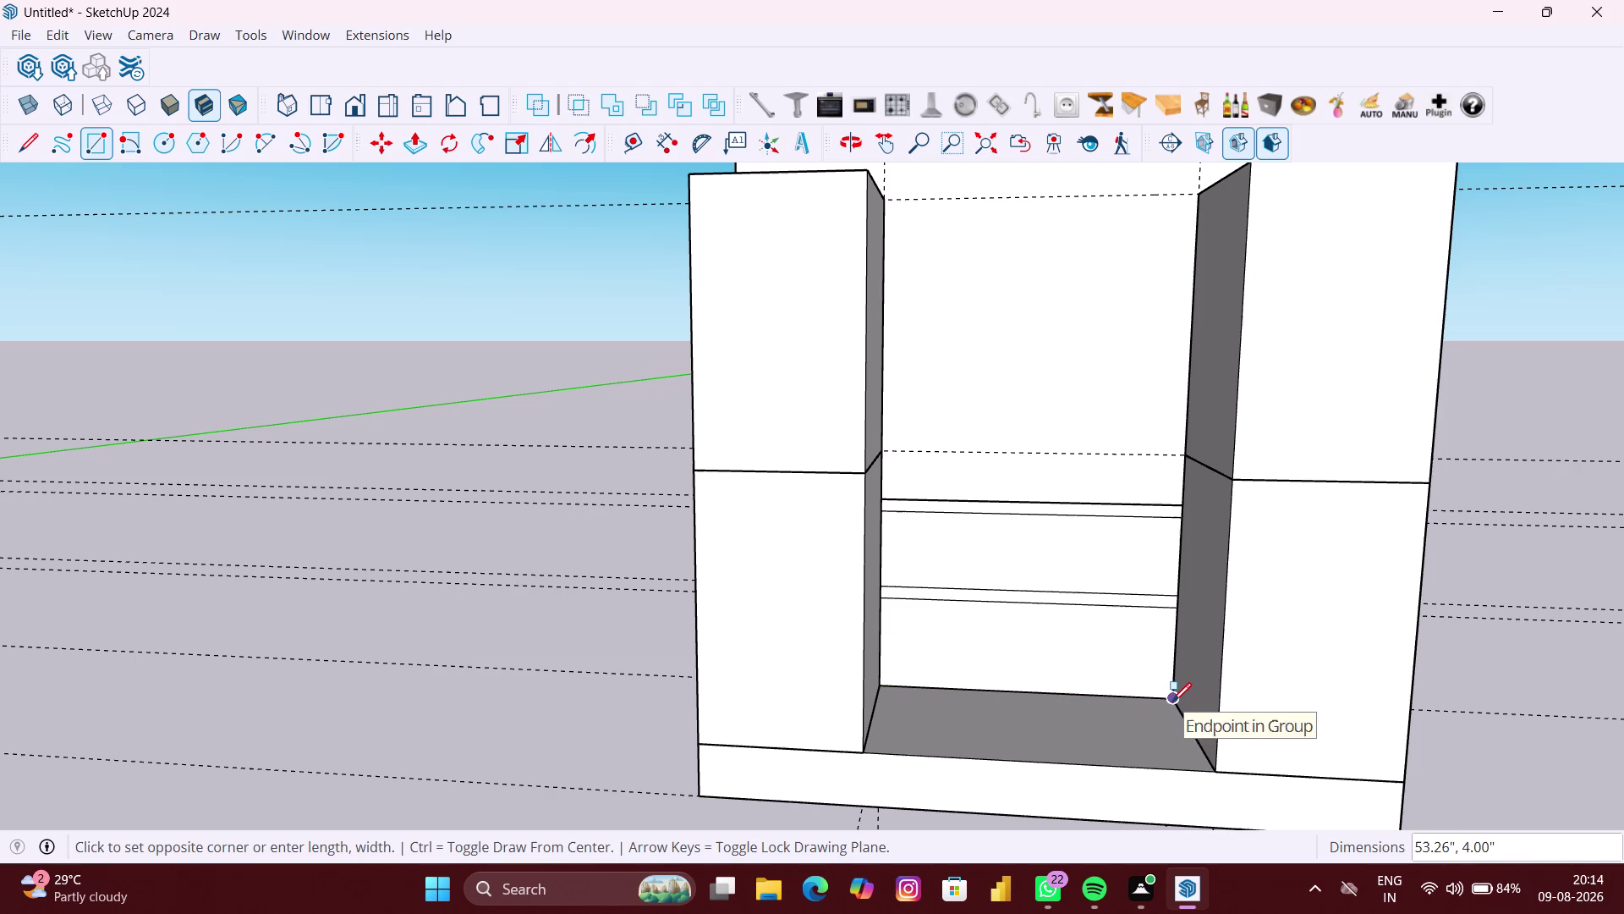
click(1167, 701)
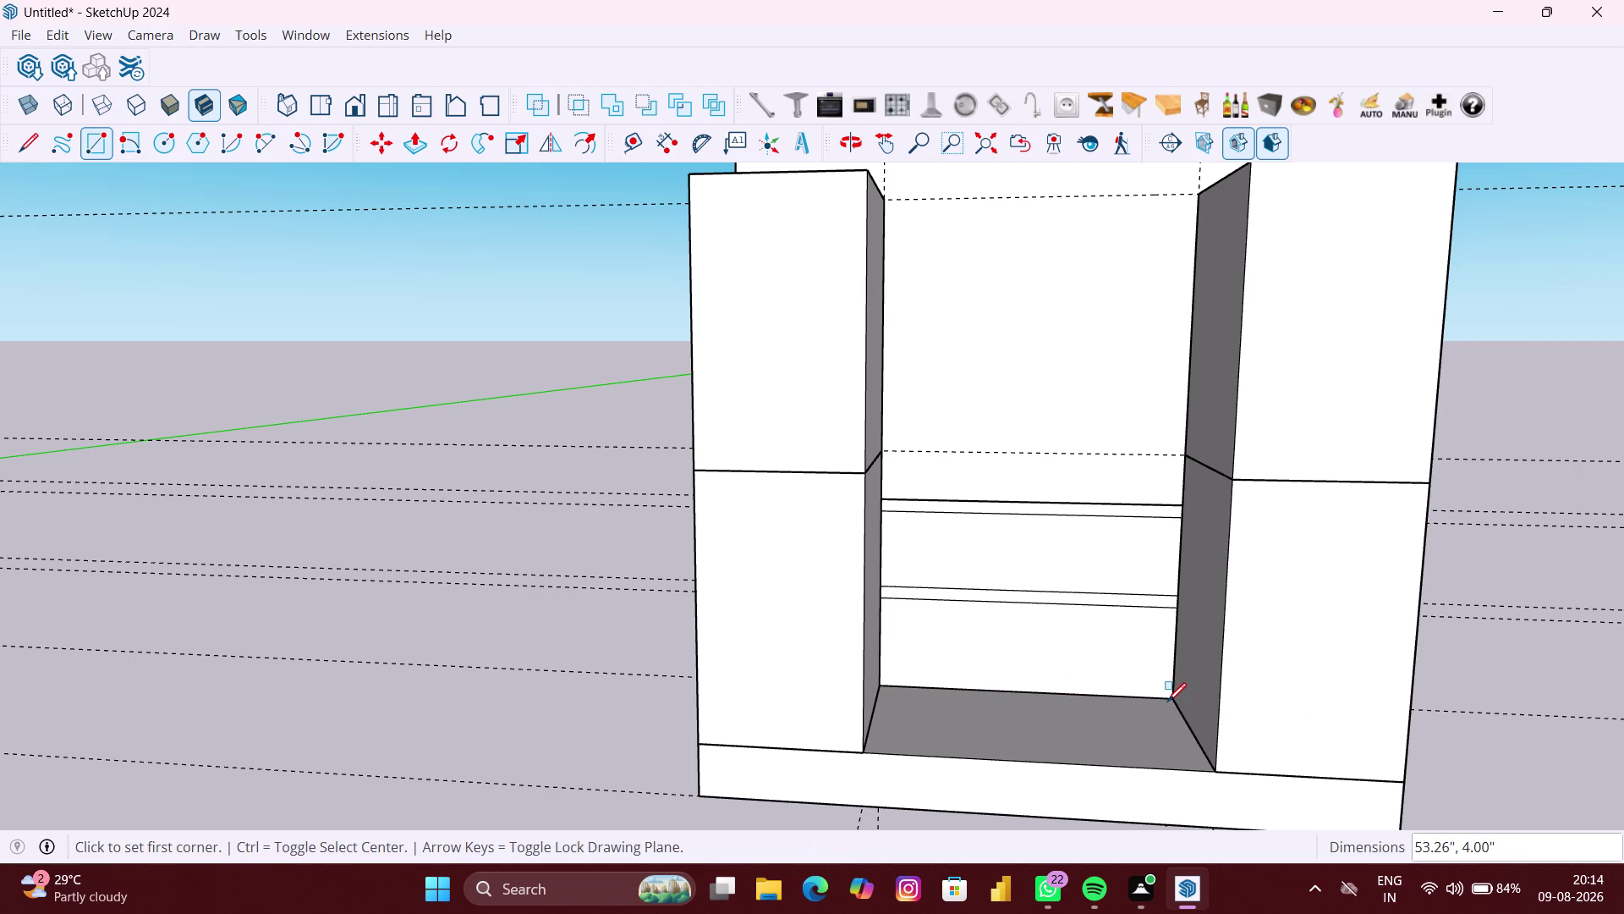
key(p)
key(space)
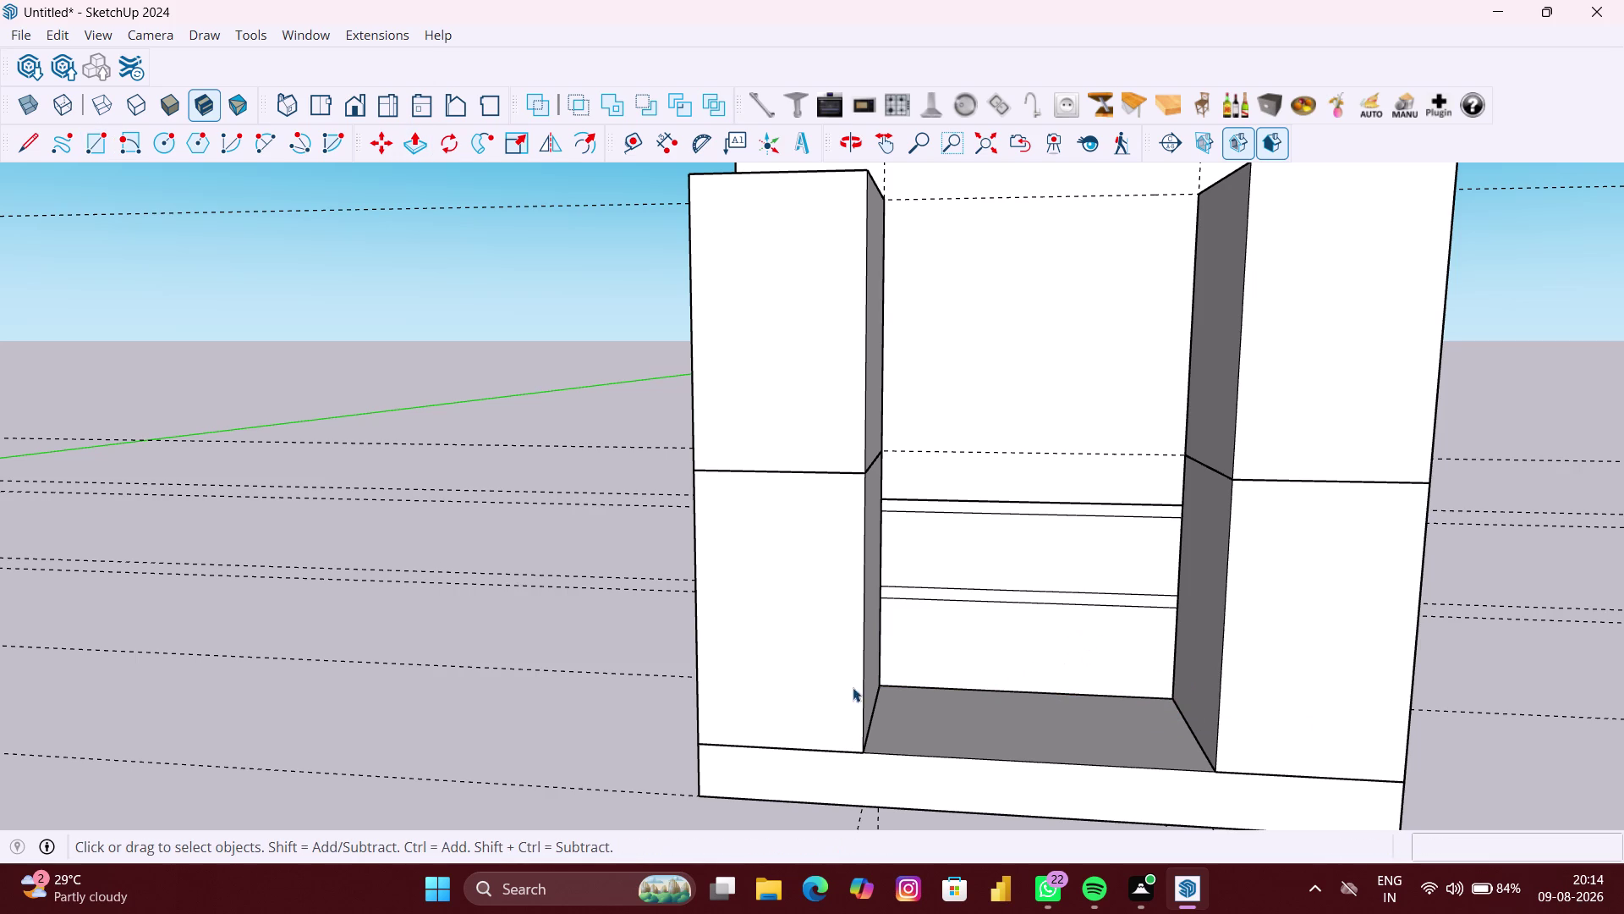
click(814, 682)
double_click(1009, 644)
click(1051, 650)
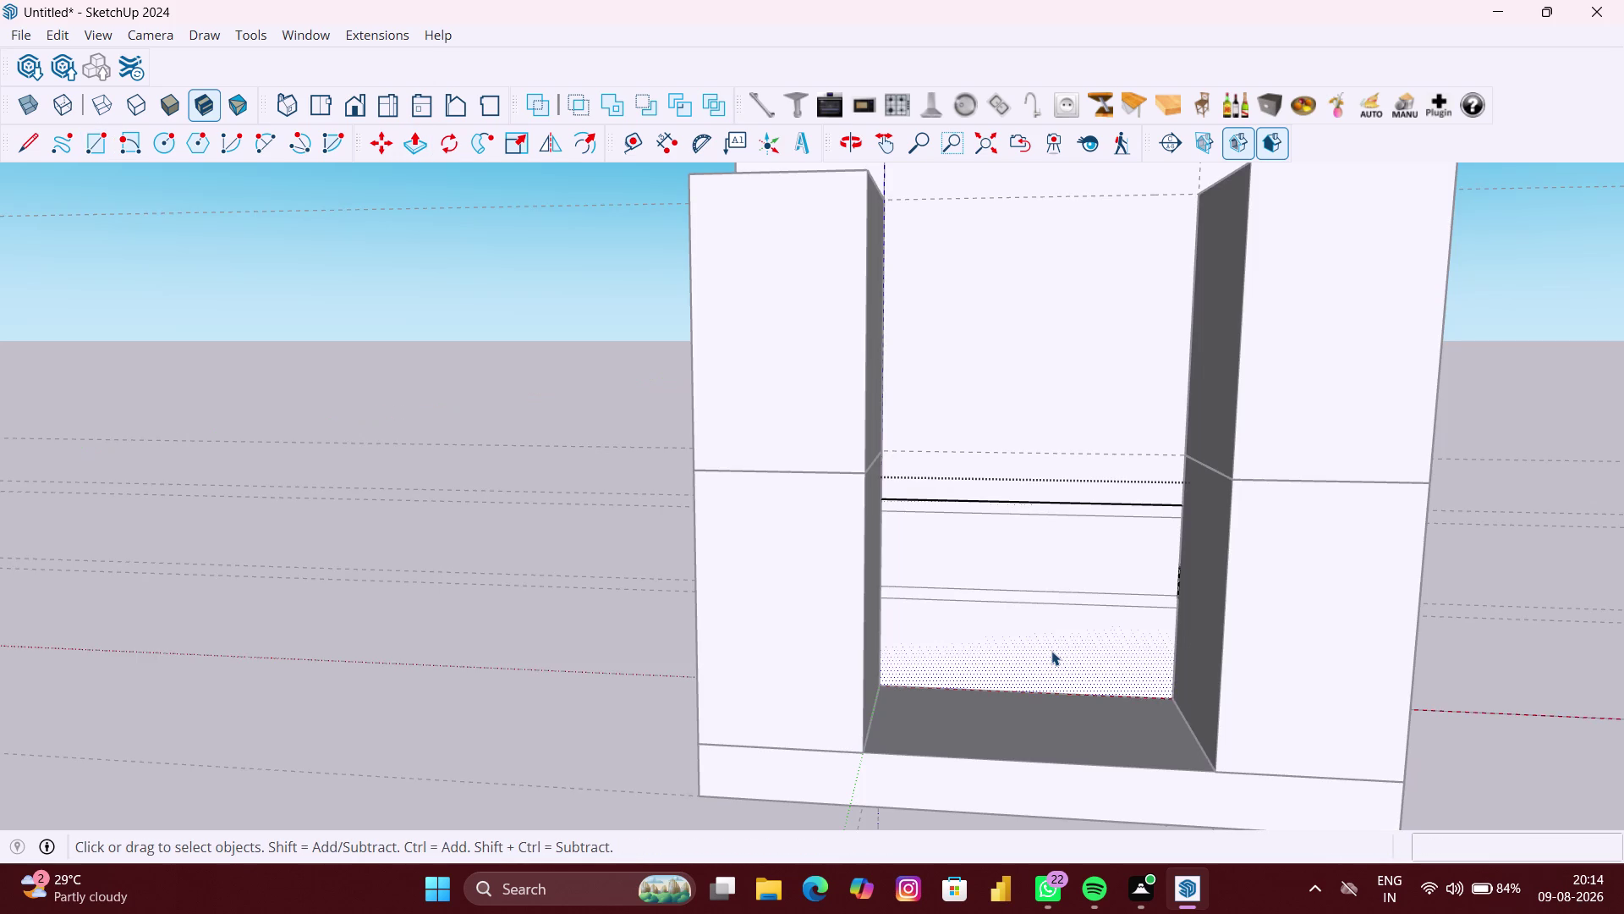
key(p)
click(1051, 650)
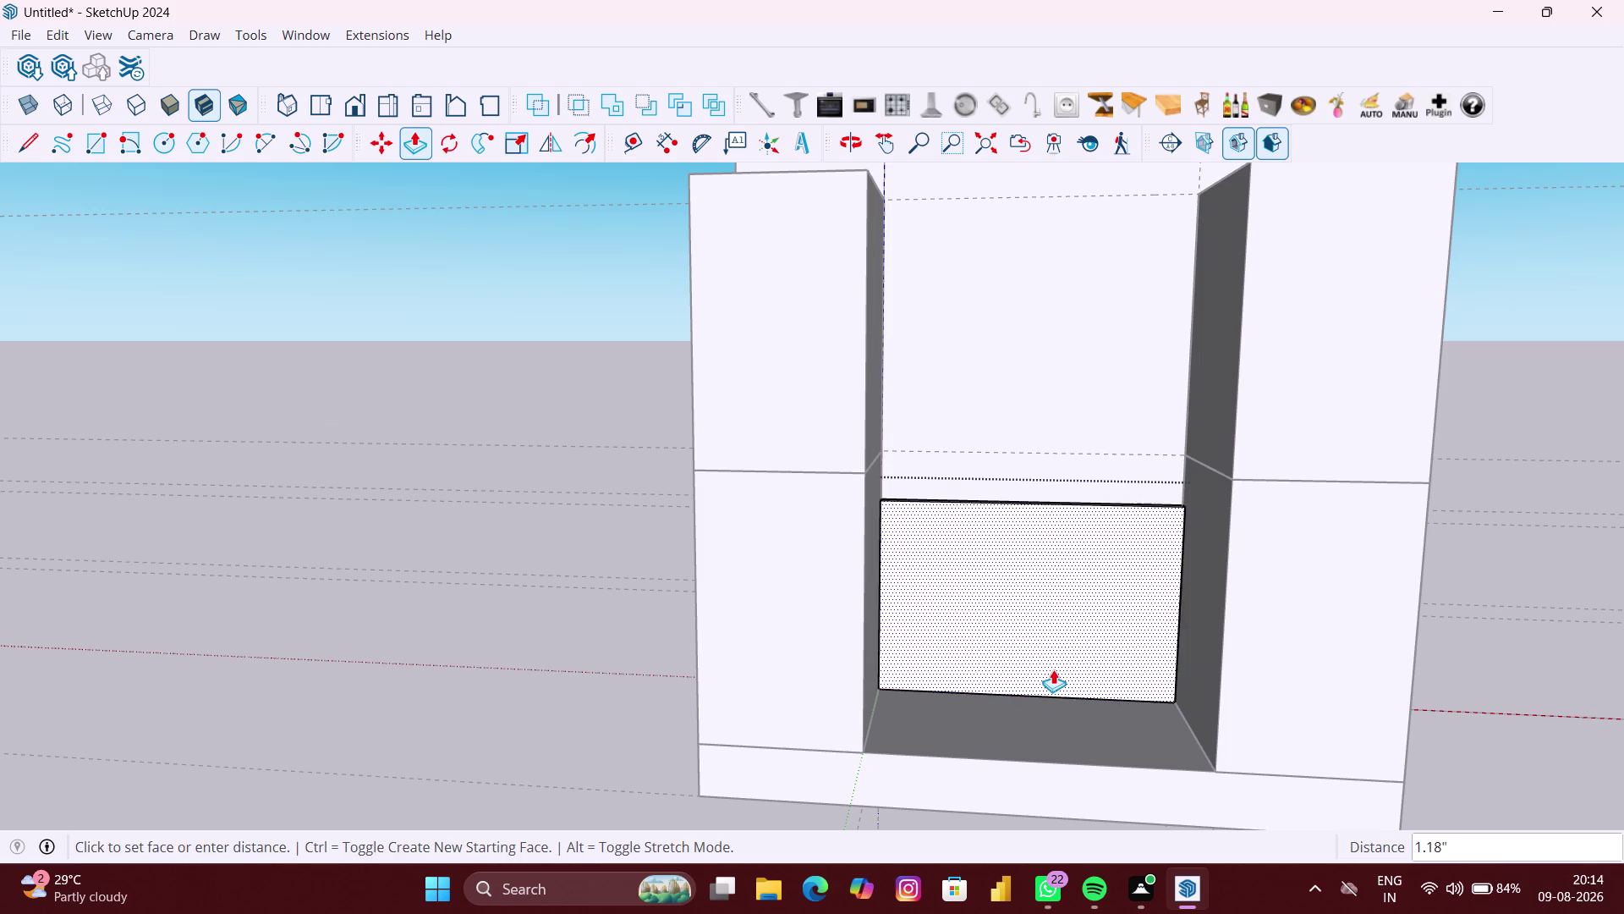
key(Escape)
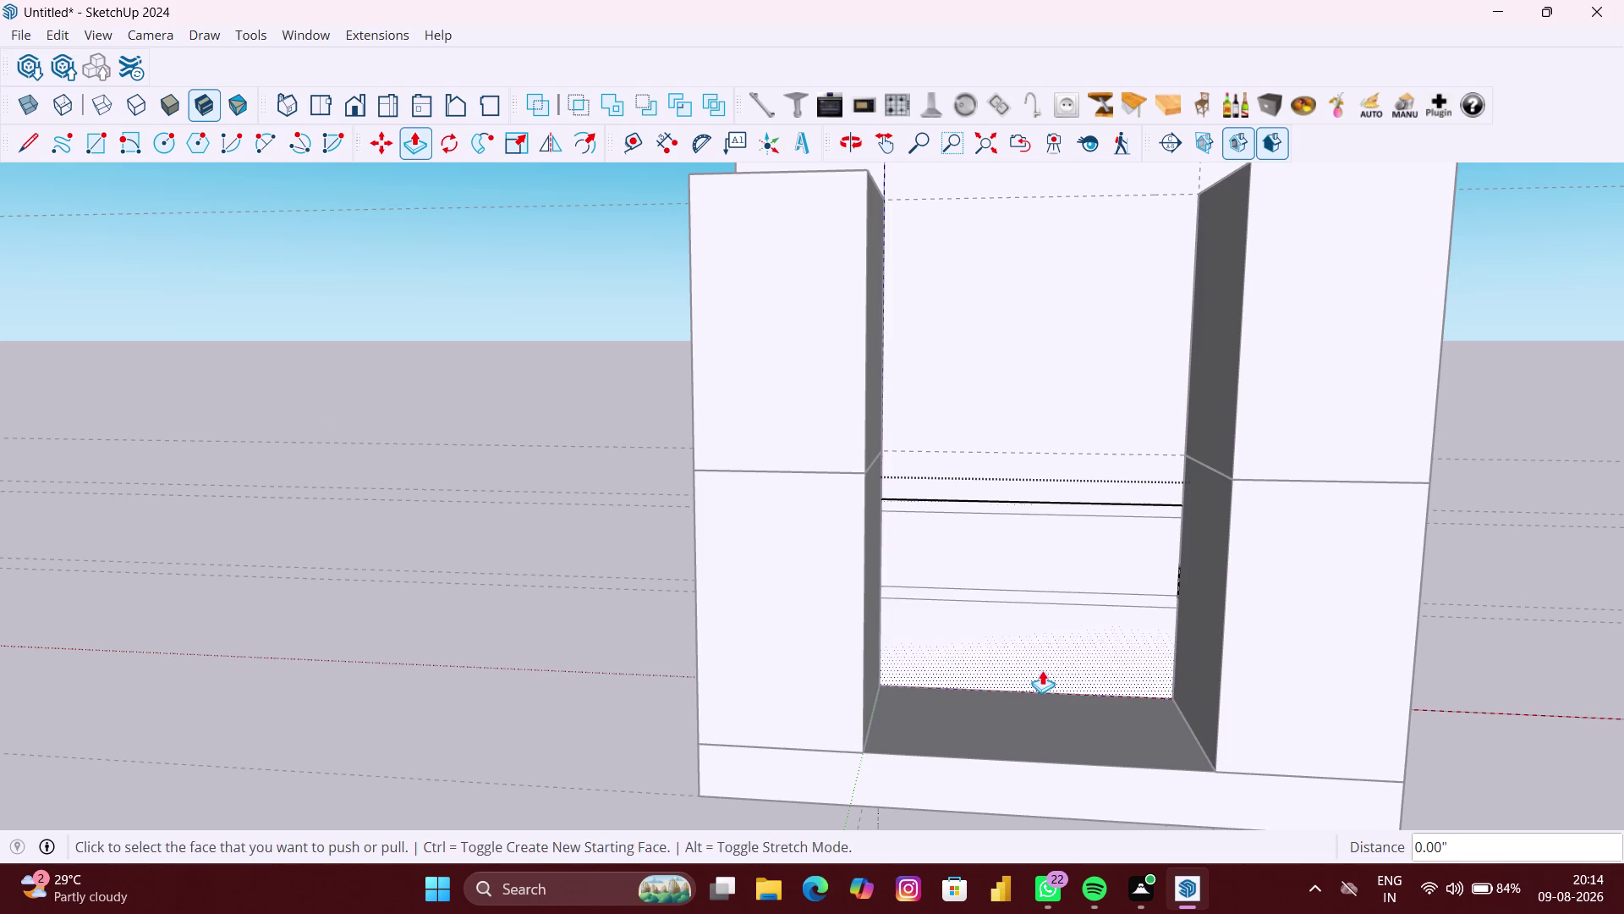
key(space)
double_click(1021, 649)
click(571, 660)
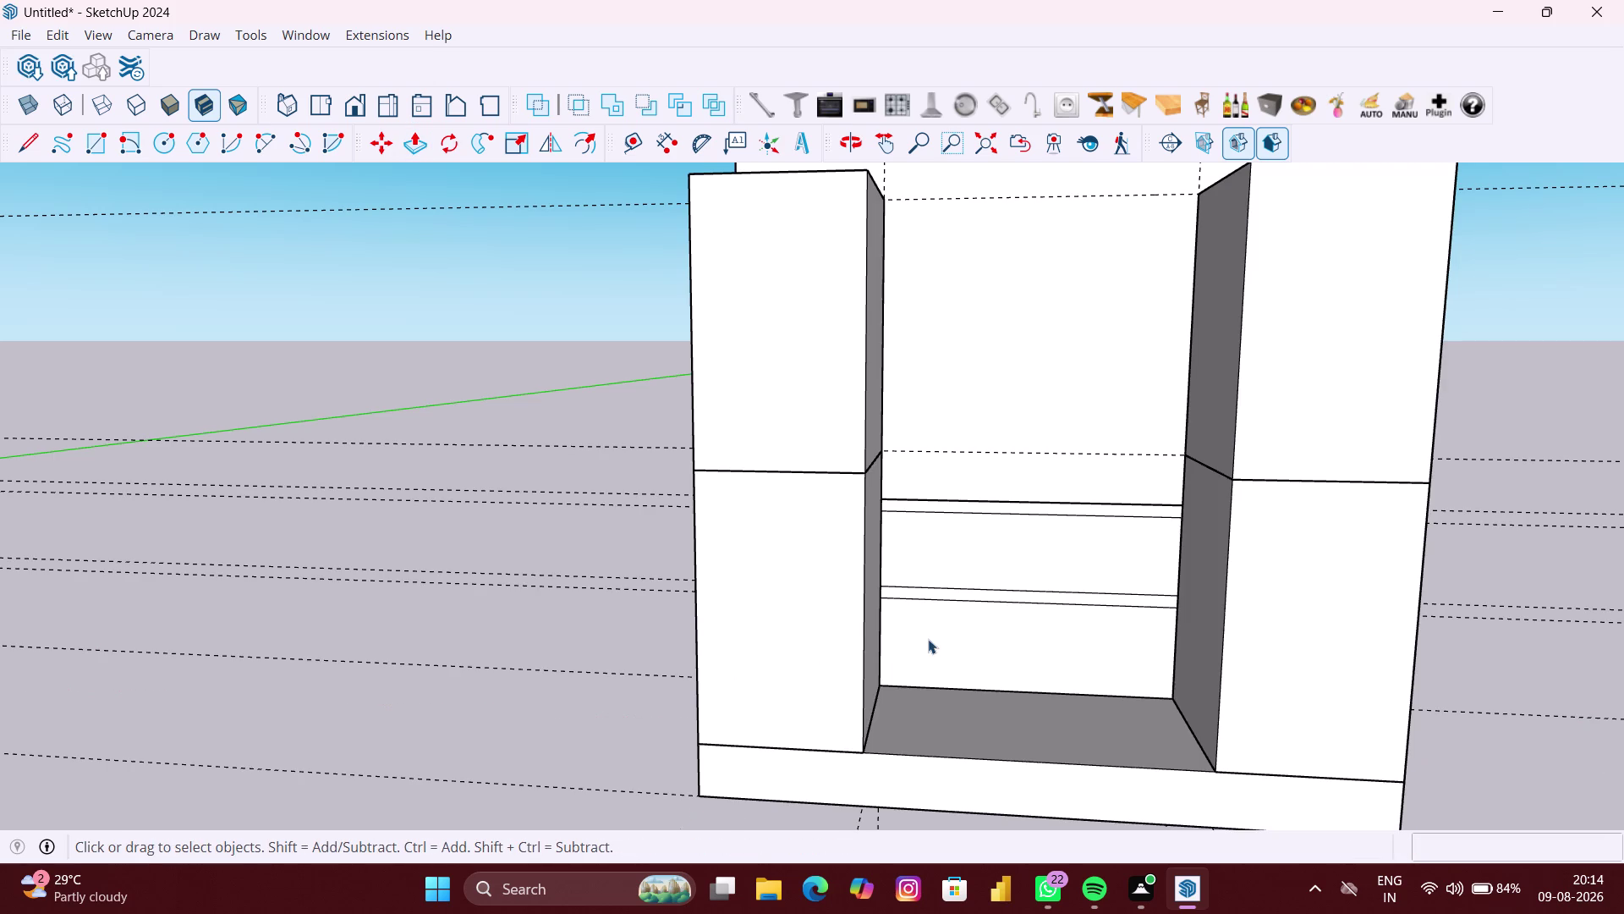
Redraw the lower niche rectangle and pull it forward into a base block.
key(r)
scroll(up, 3)
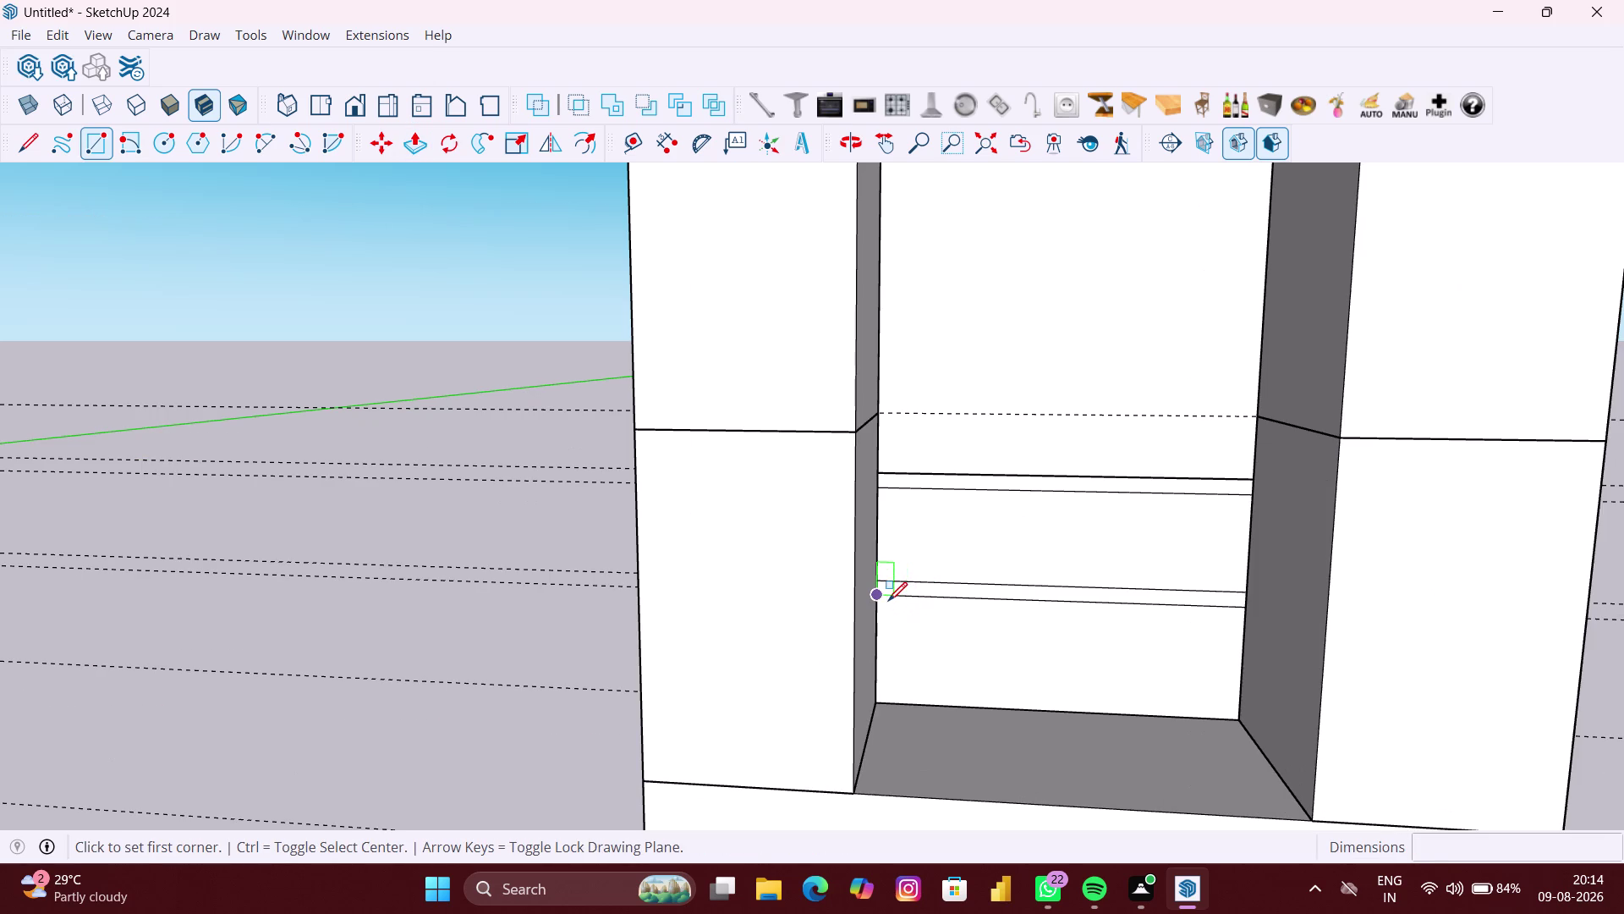
click(880, 599)
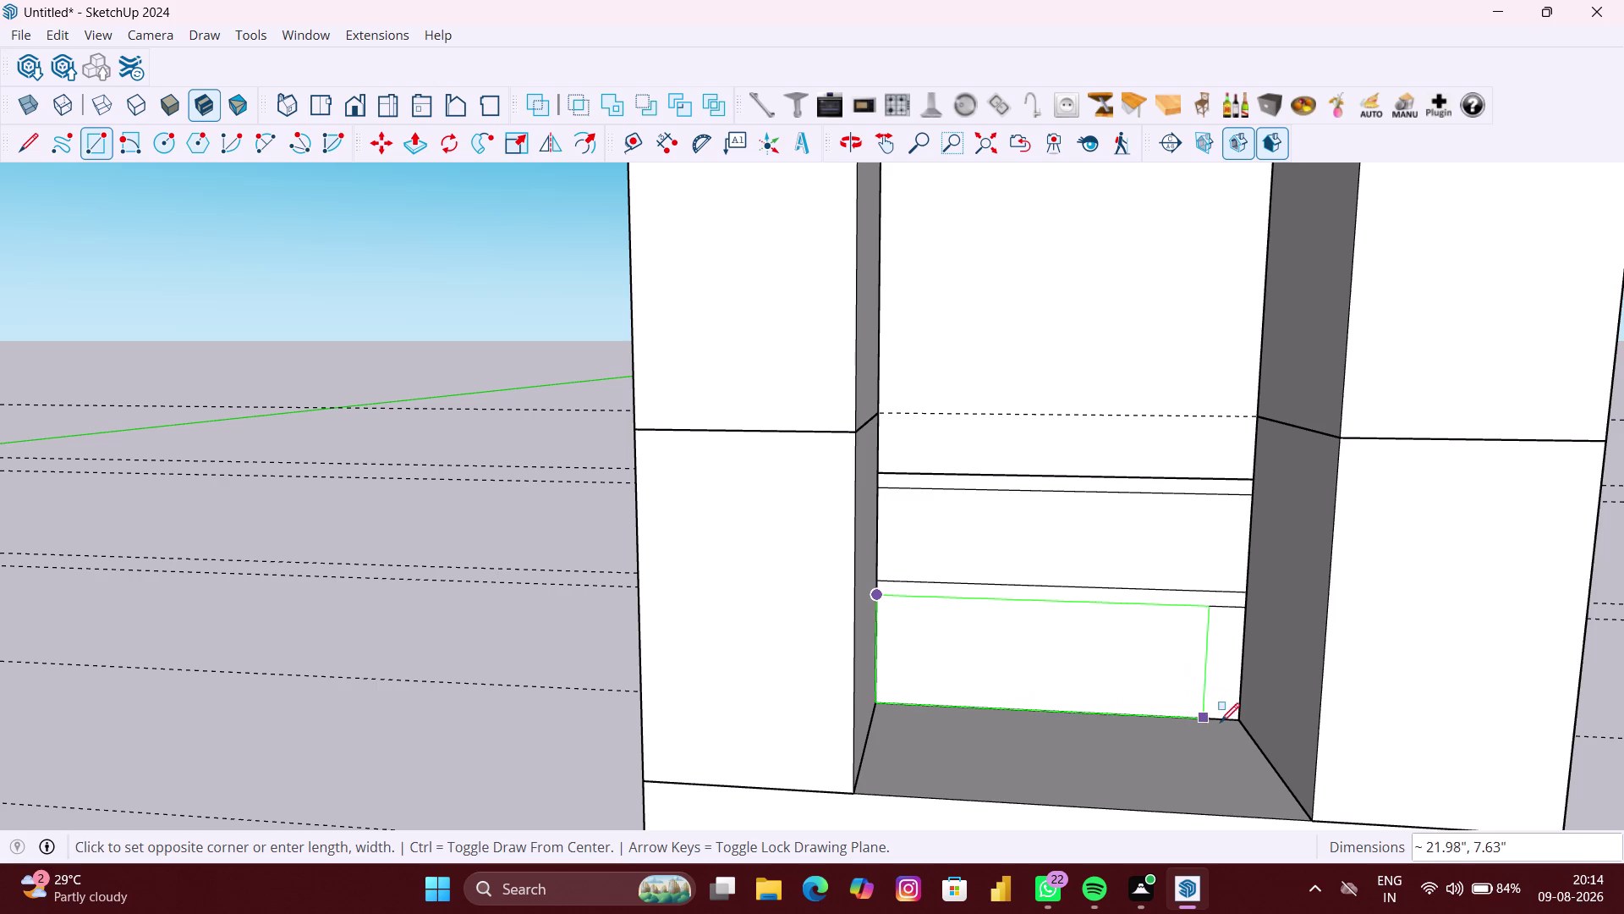
click(1232, 722)
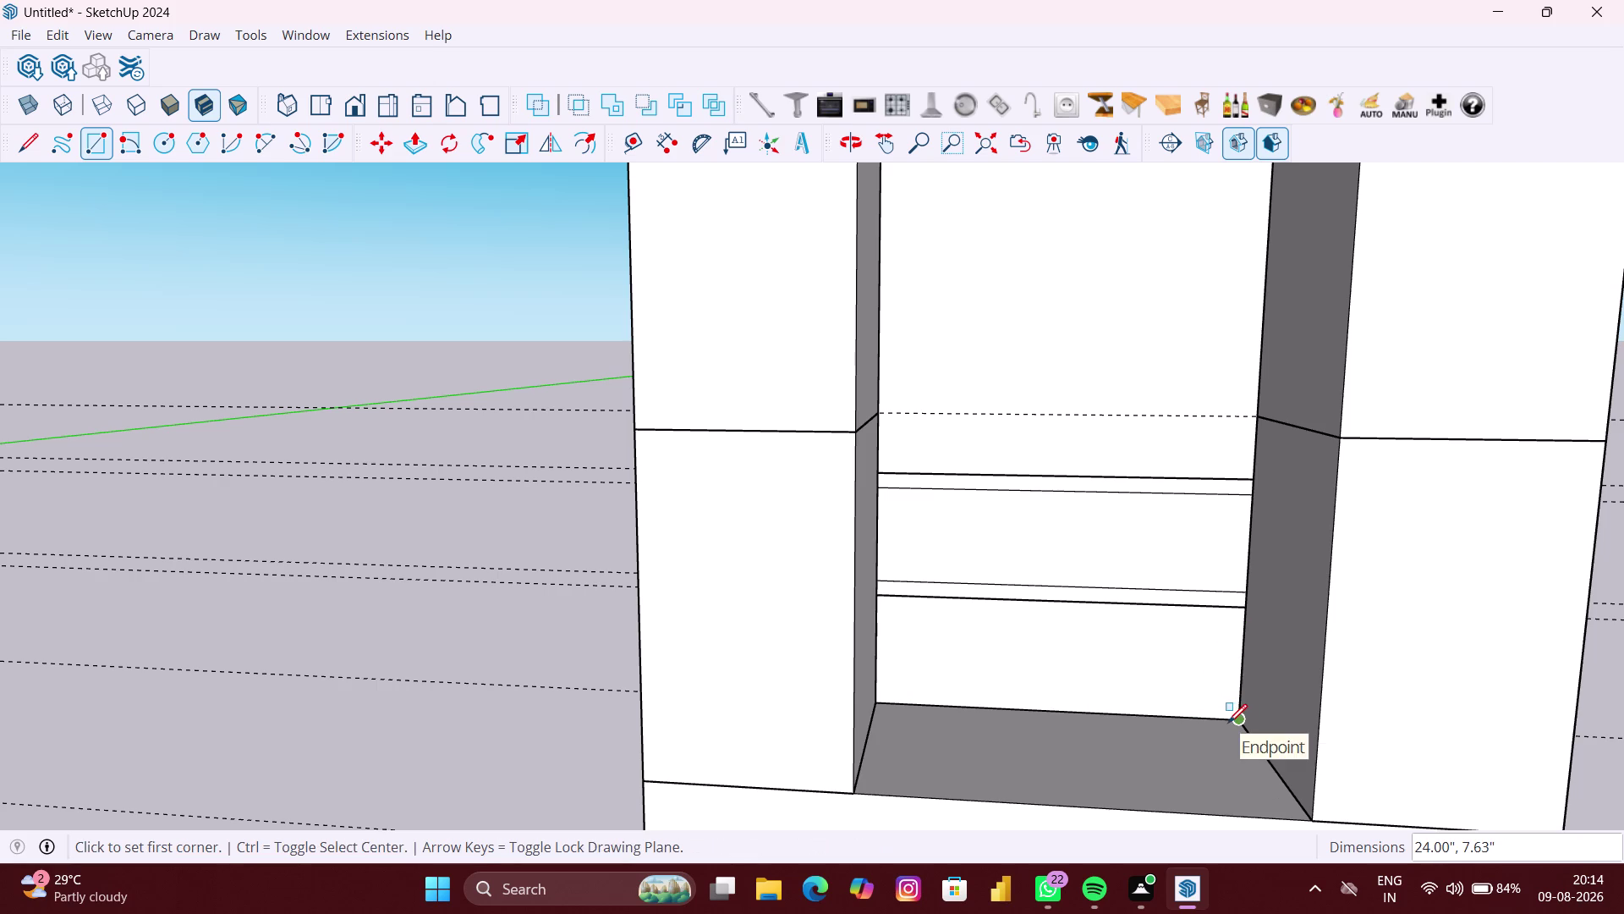
key(p)
double_click(1153, 646)
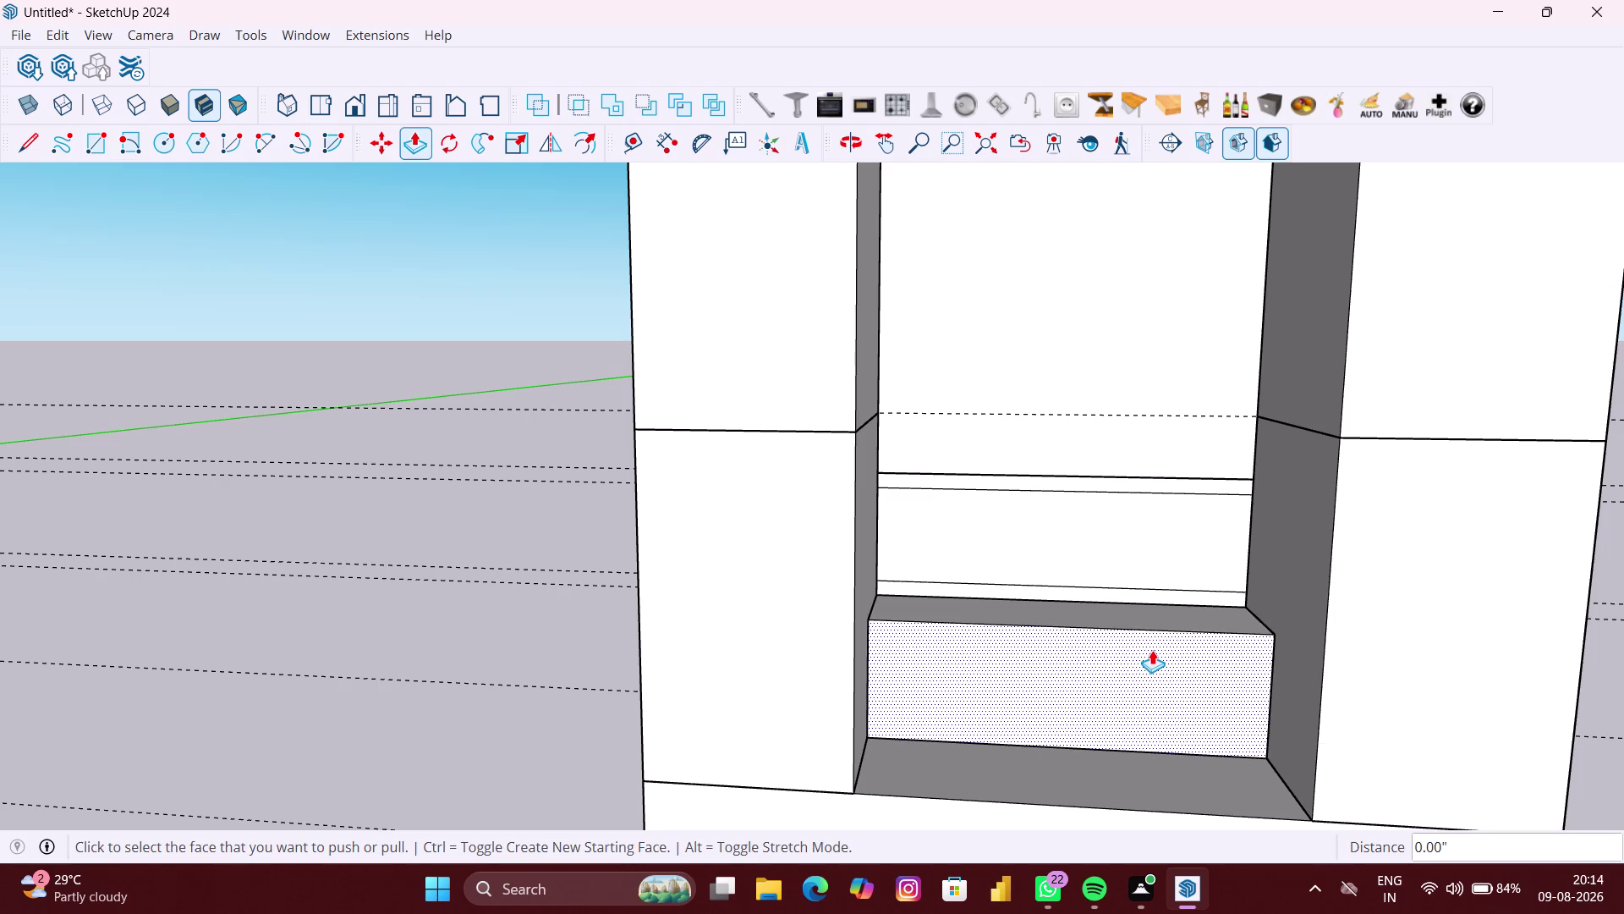
scroll(down, 3)
click(1118, 690)
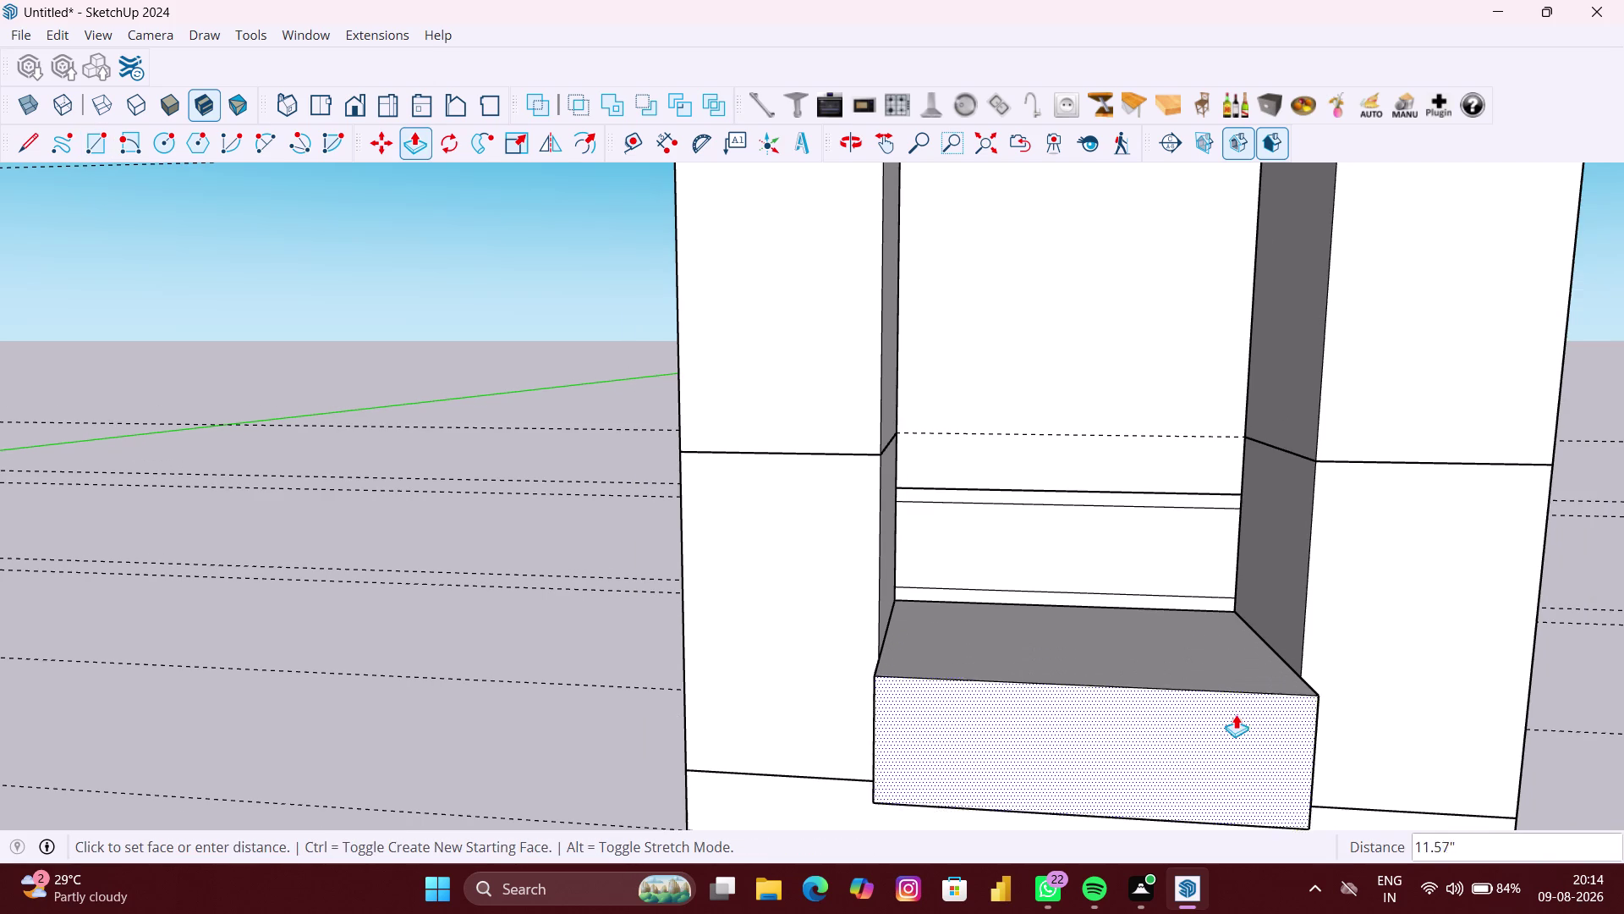
click(1310, 576)
scroll(up, 3)
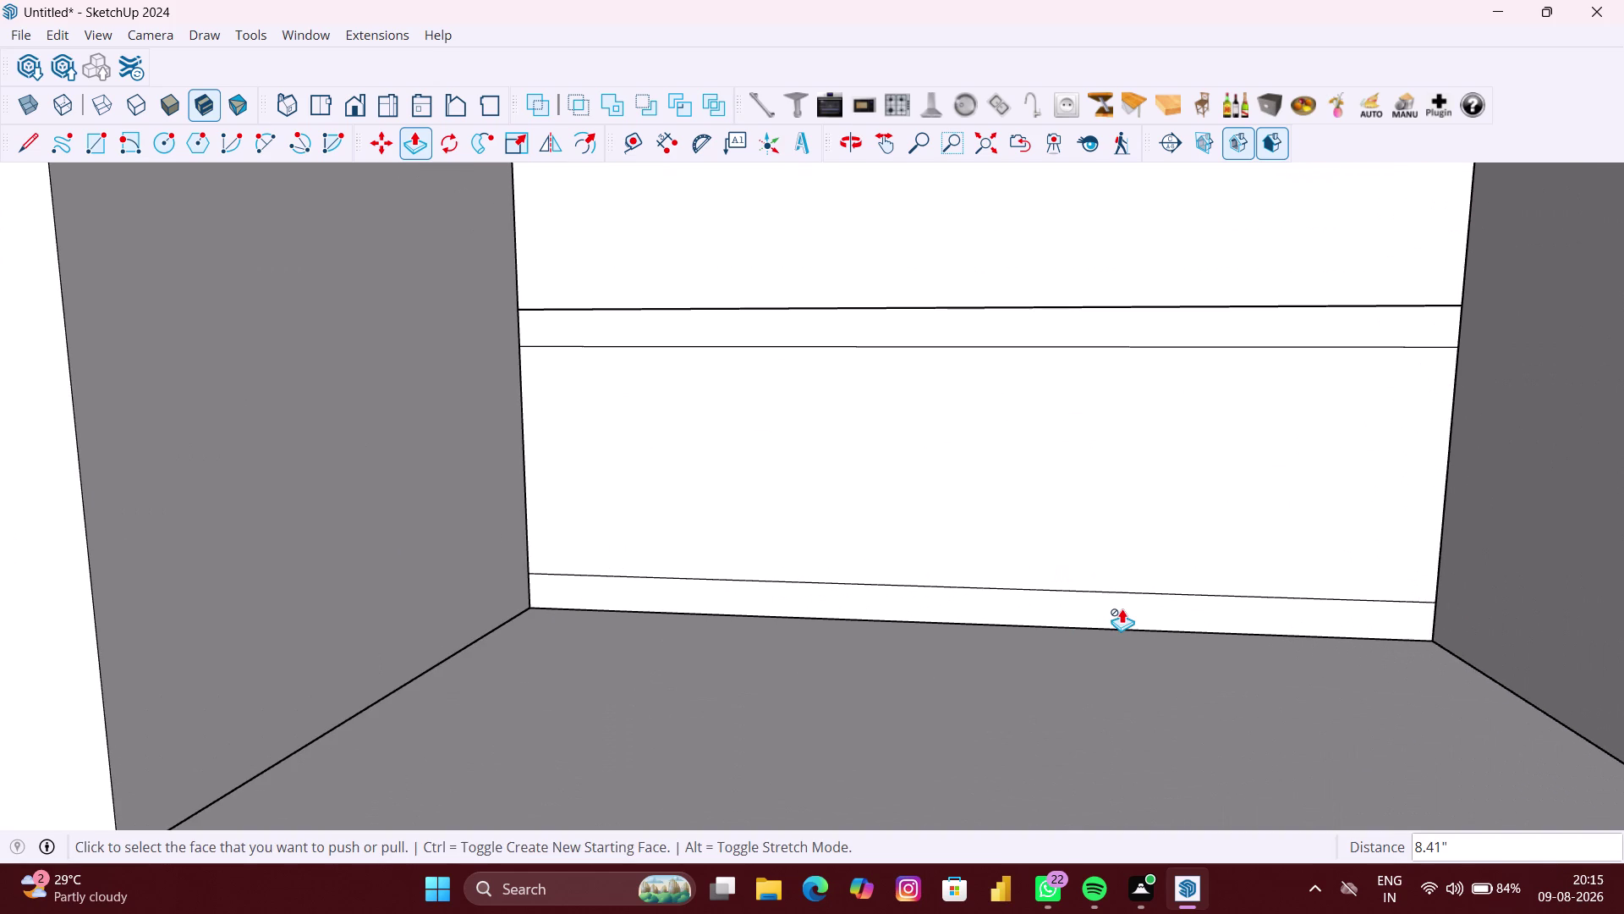
key(space)
click(1121, 609)
double_click(1122, 609)
click(1122, 609)
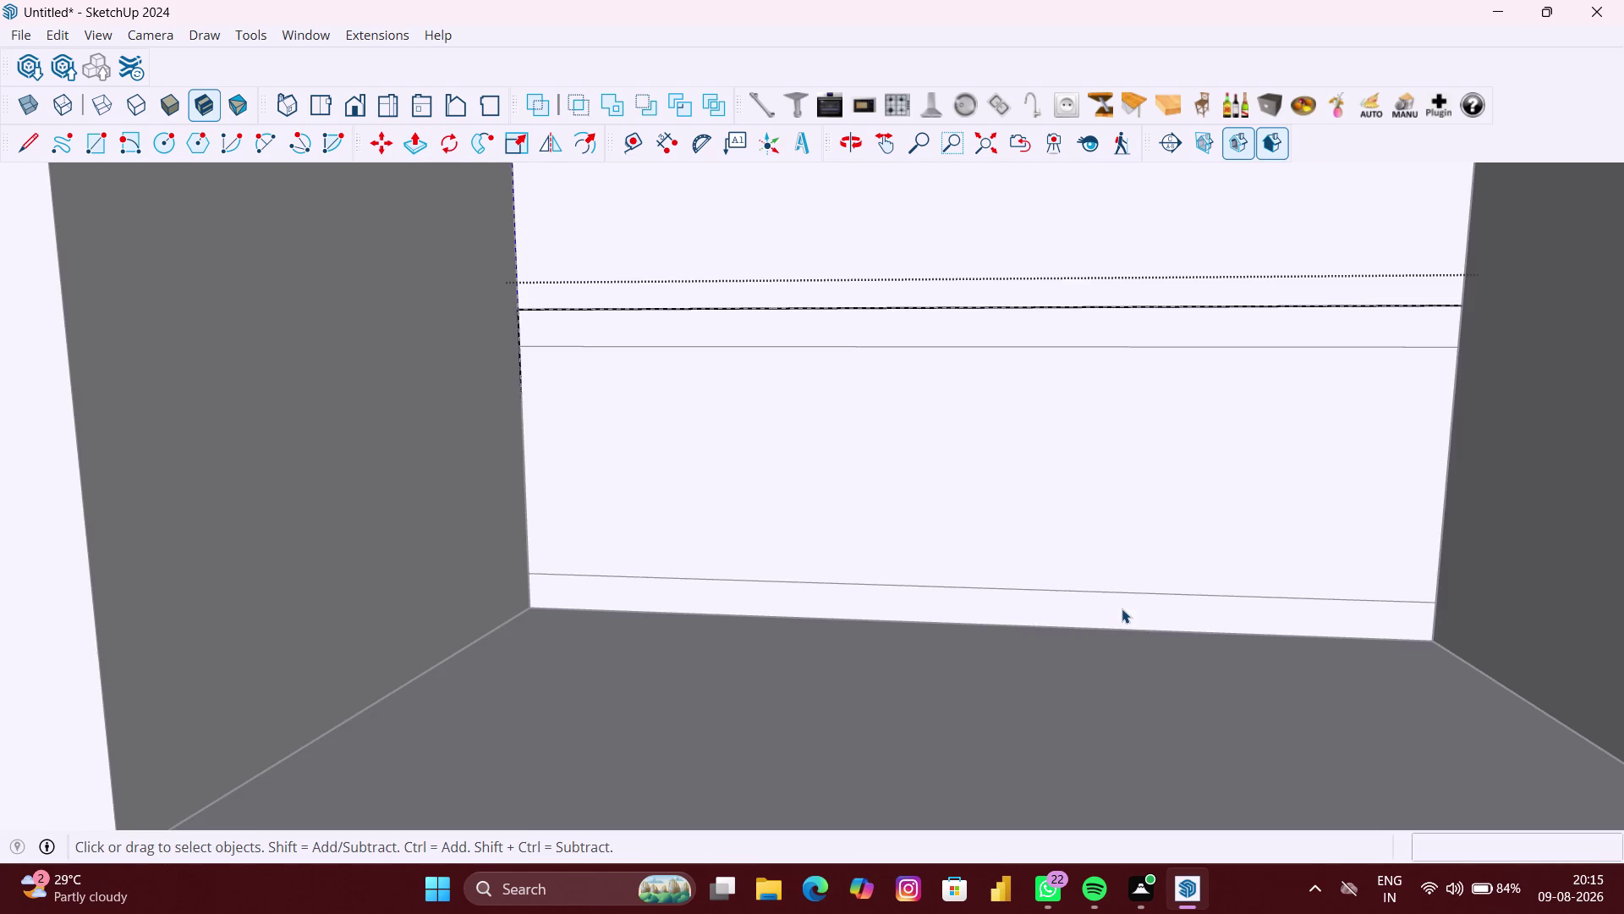
Draw a thin strip along the back wall's lower edge, extrude it, then undo.
key(r)
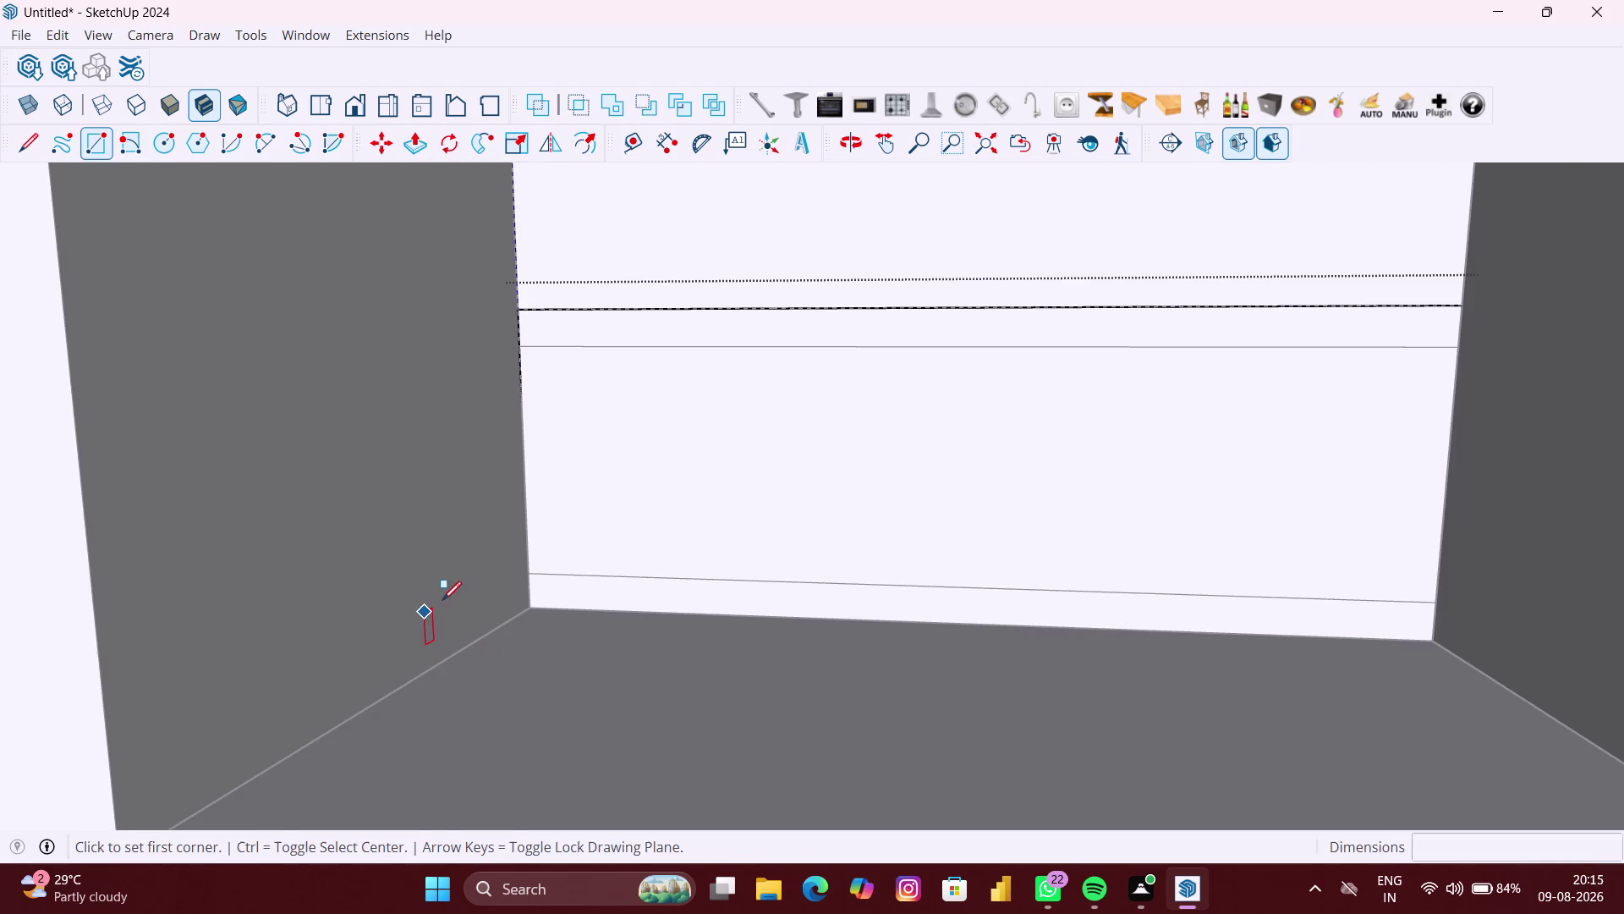
click(535, 579)
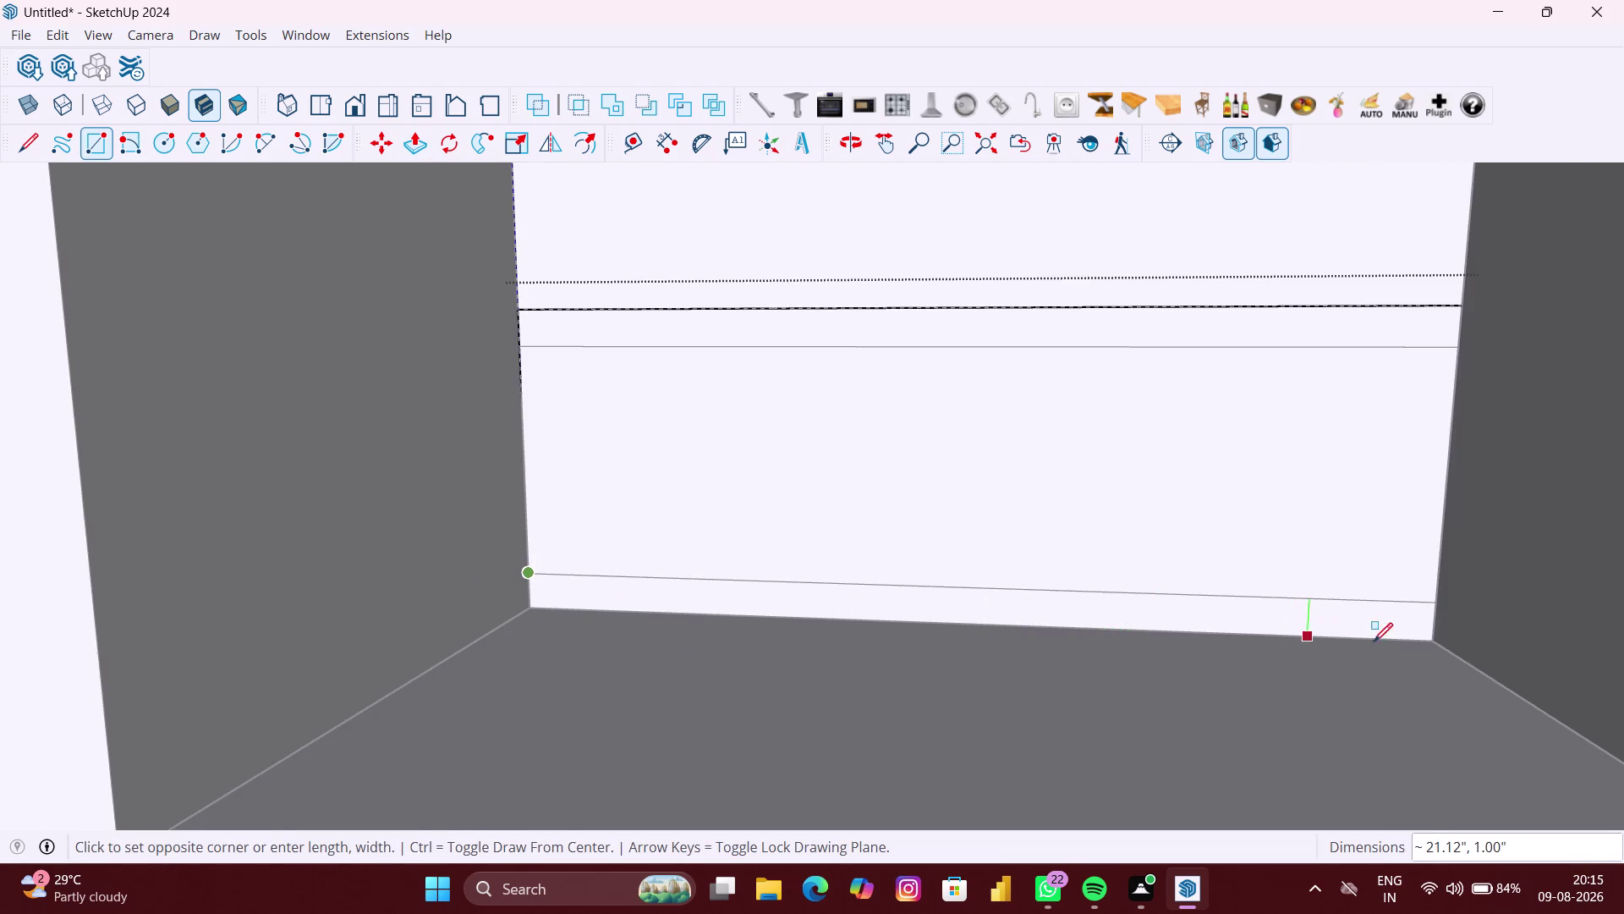
click(1429, 640)
key(space)
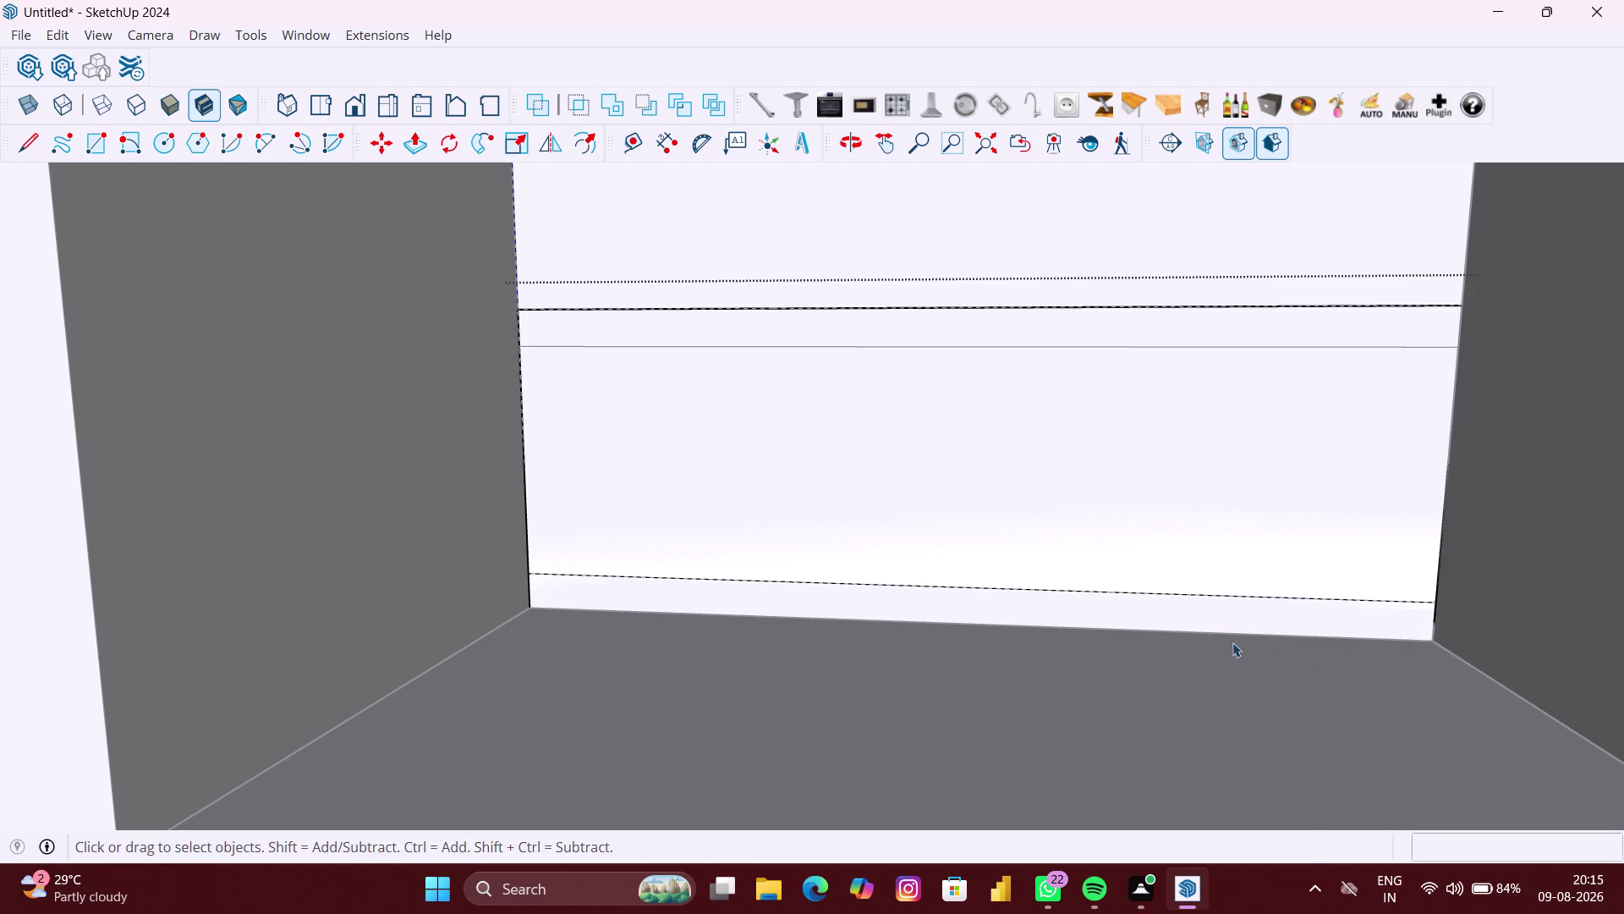
key(p)
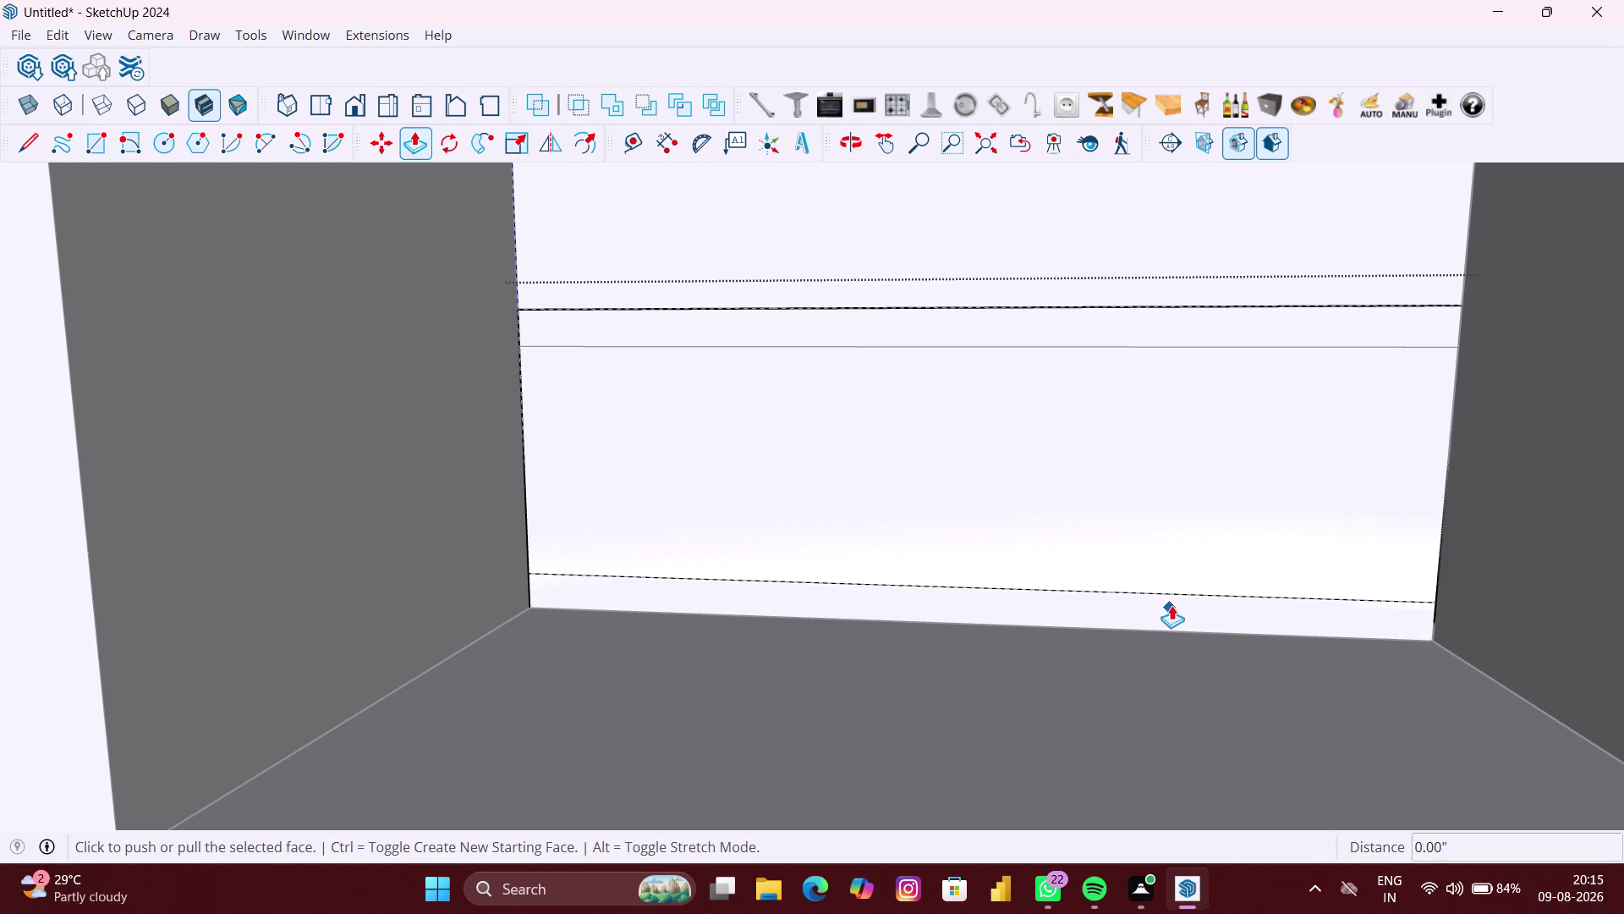
scroll(up, 3)
double_click(1179, 616)
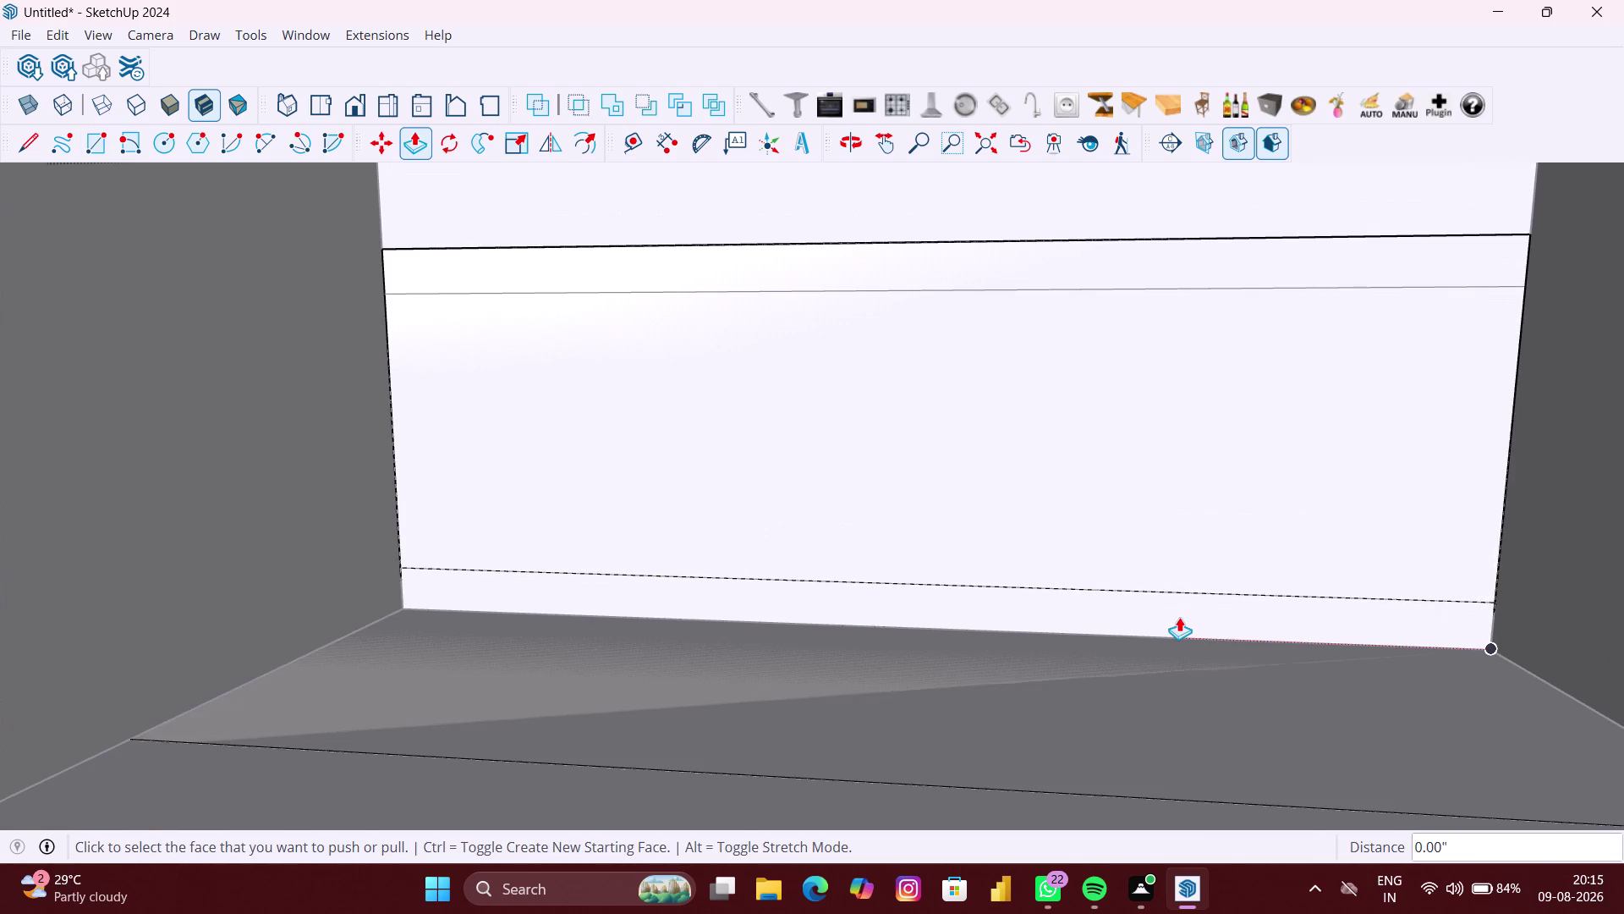
scroll(down, 3)
key(Escape)
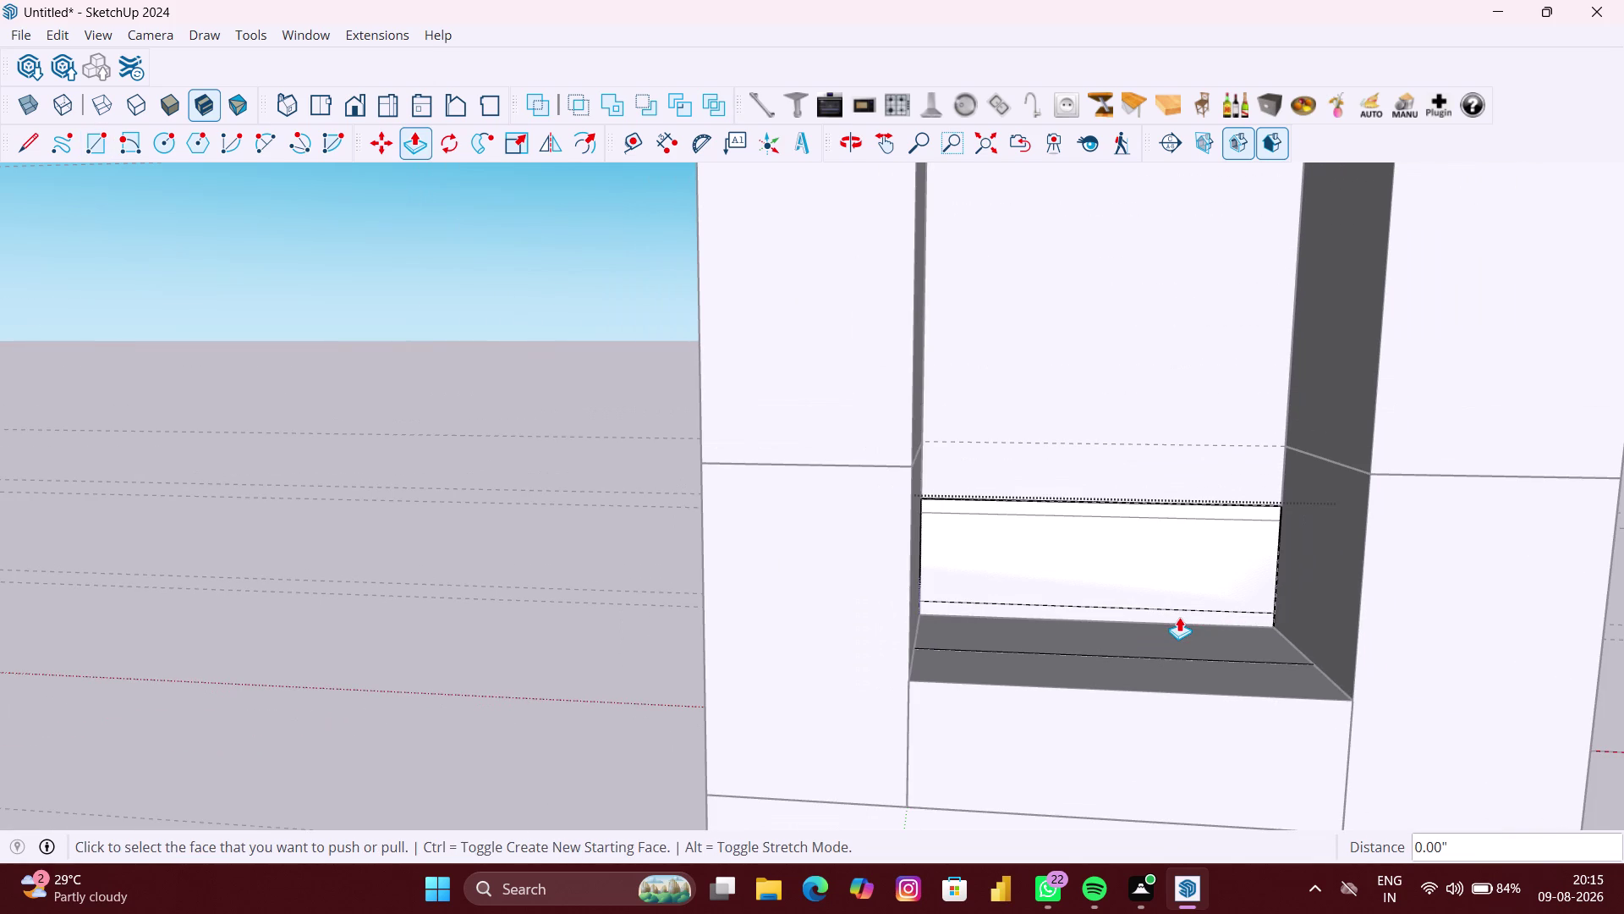
key(ctrl+z)
key(space)
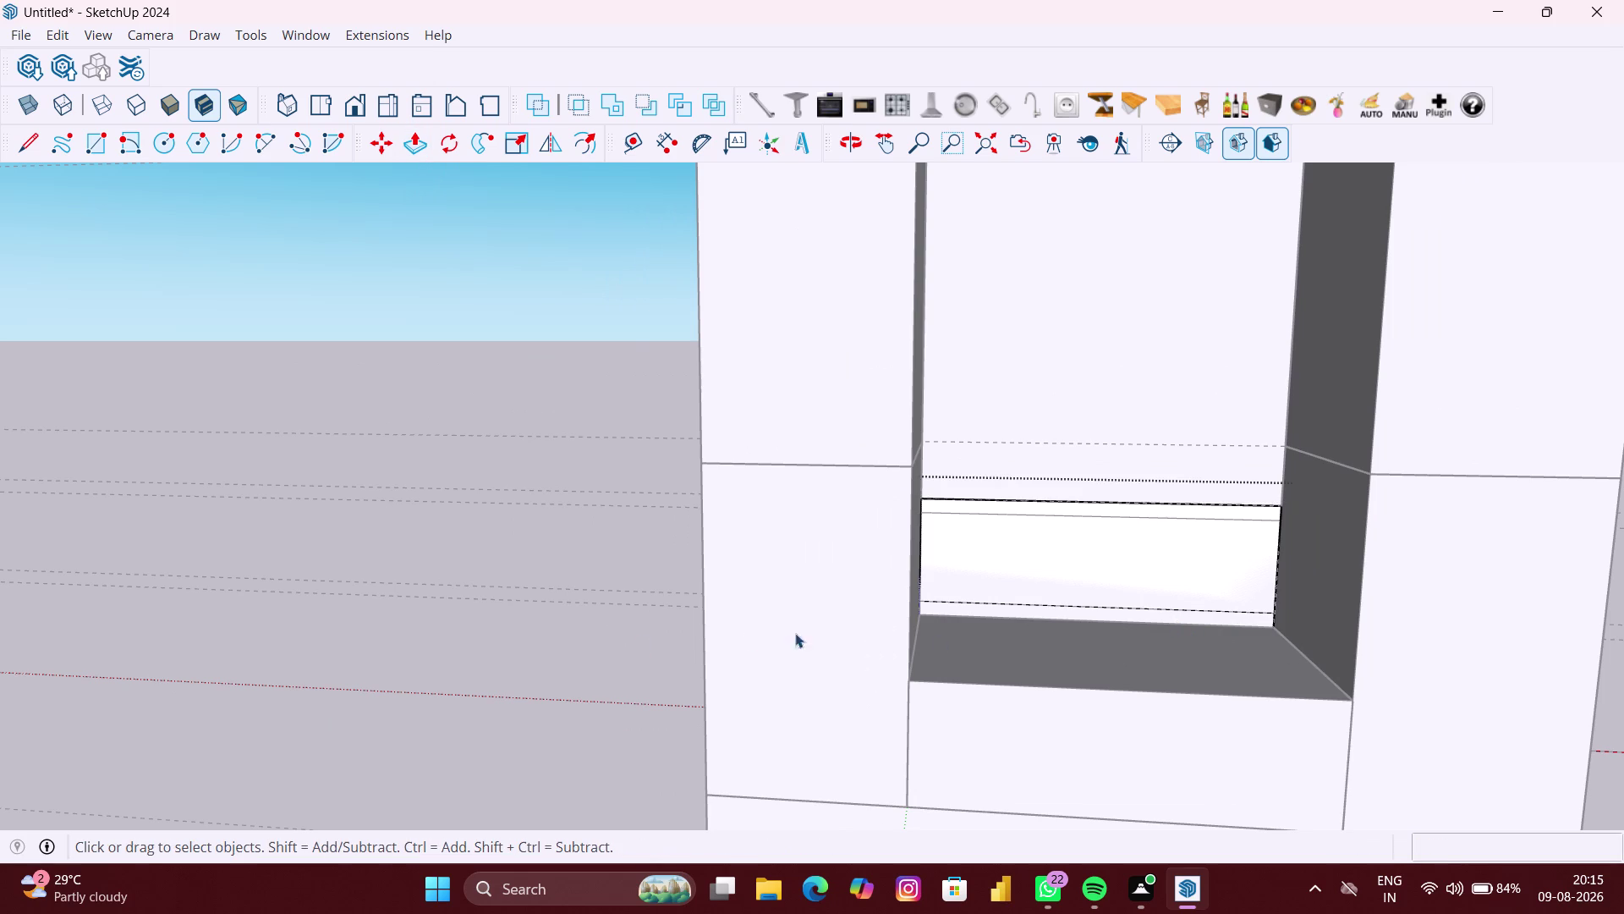
click(562, 632)
scroll(down, 3)
Draw a thin strip above the base block and pull it out 380 mm.
key(r)
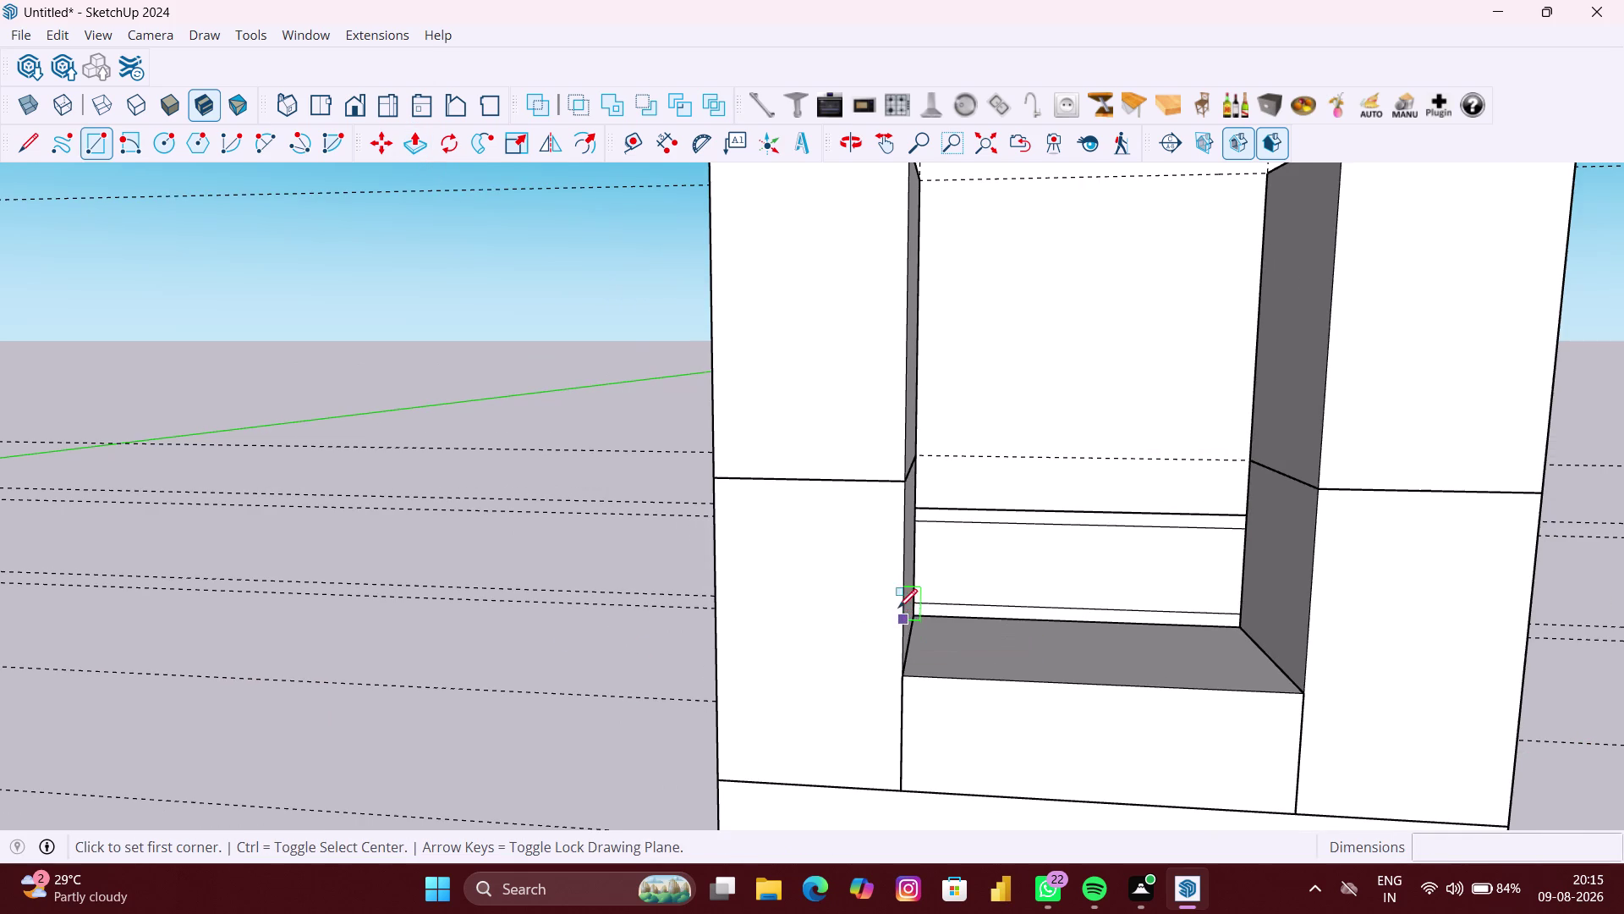
click(915, 603)
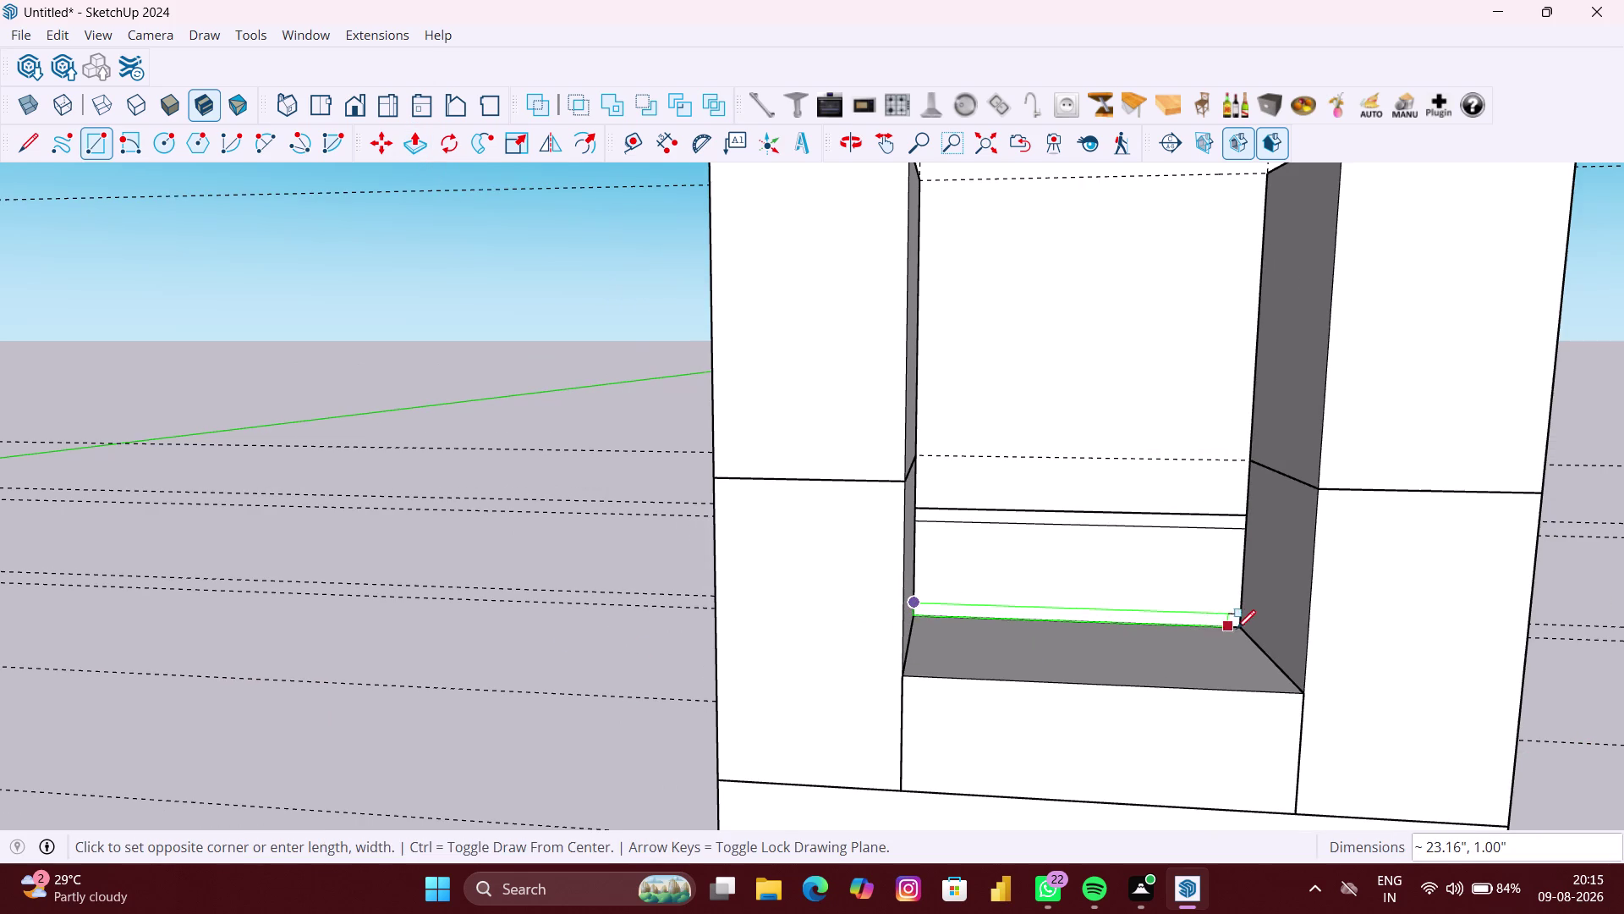
click(1237, 629)
key(p)
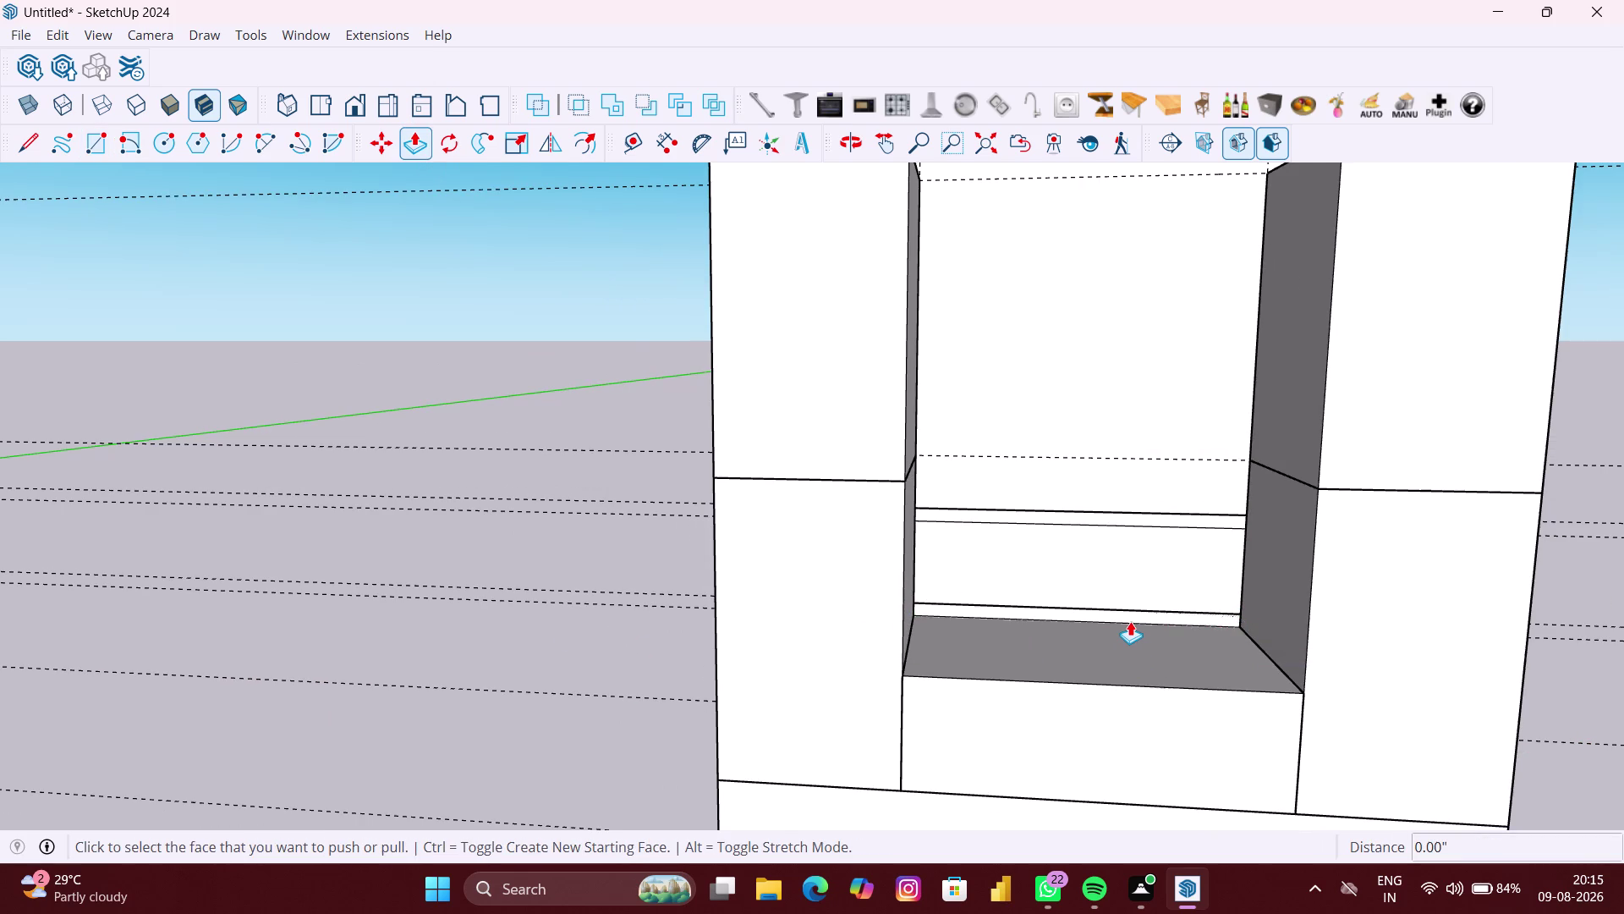
scroll(up, 3)
click(1137, 607)
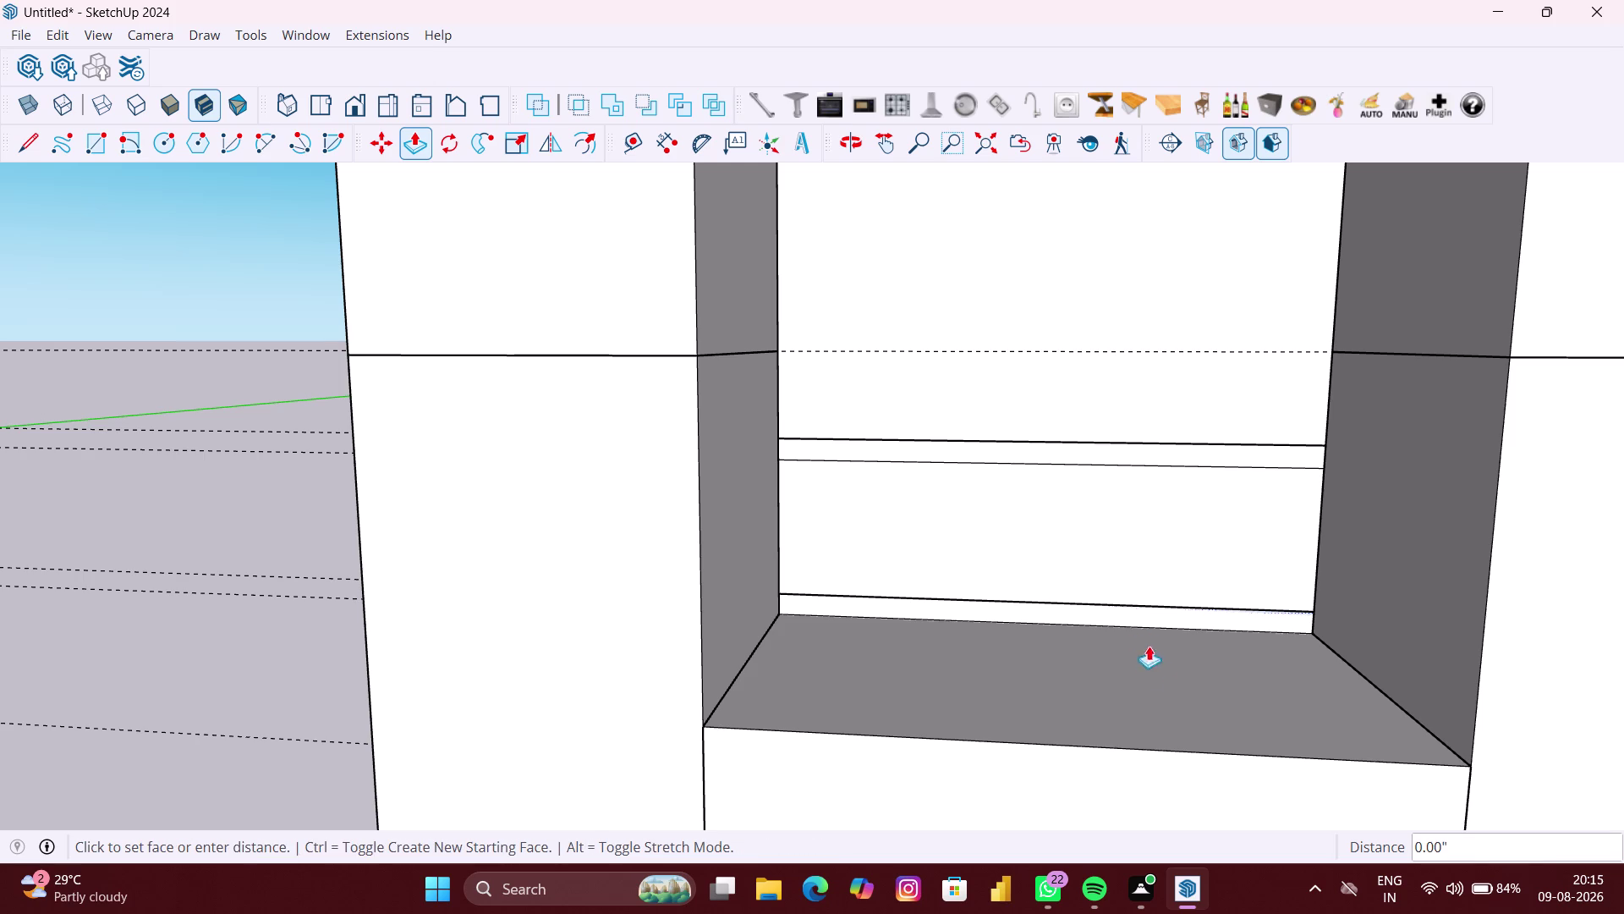
text(380)
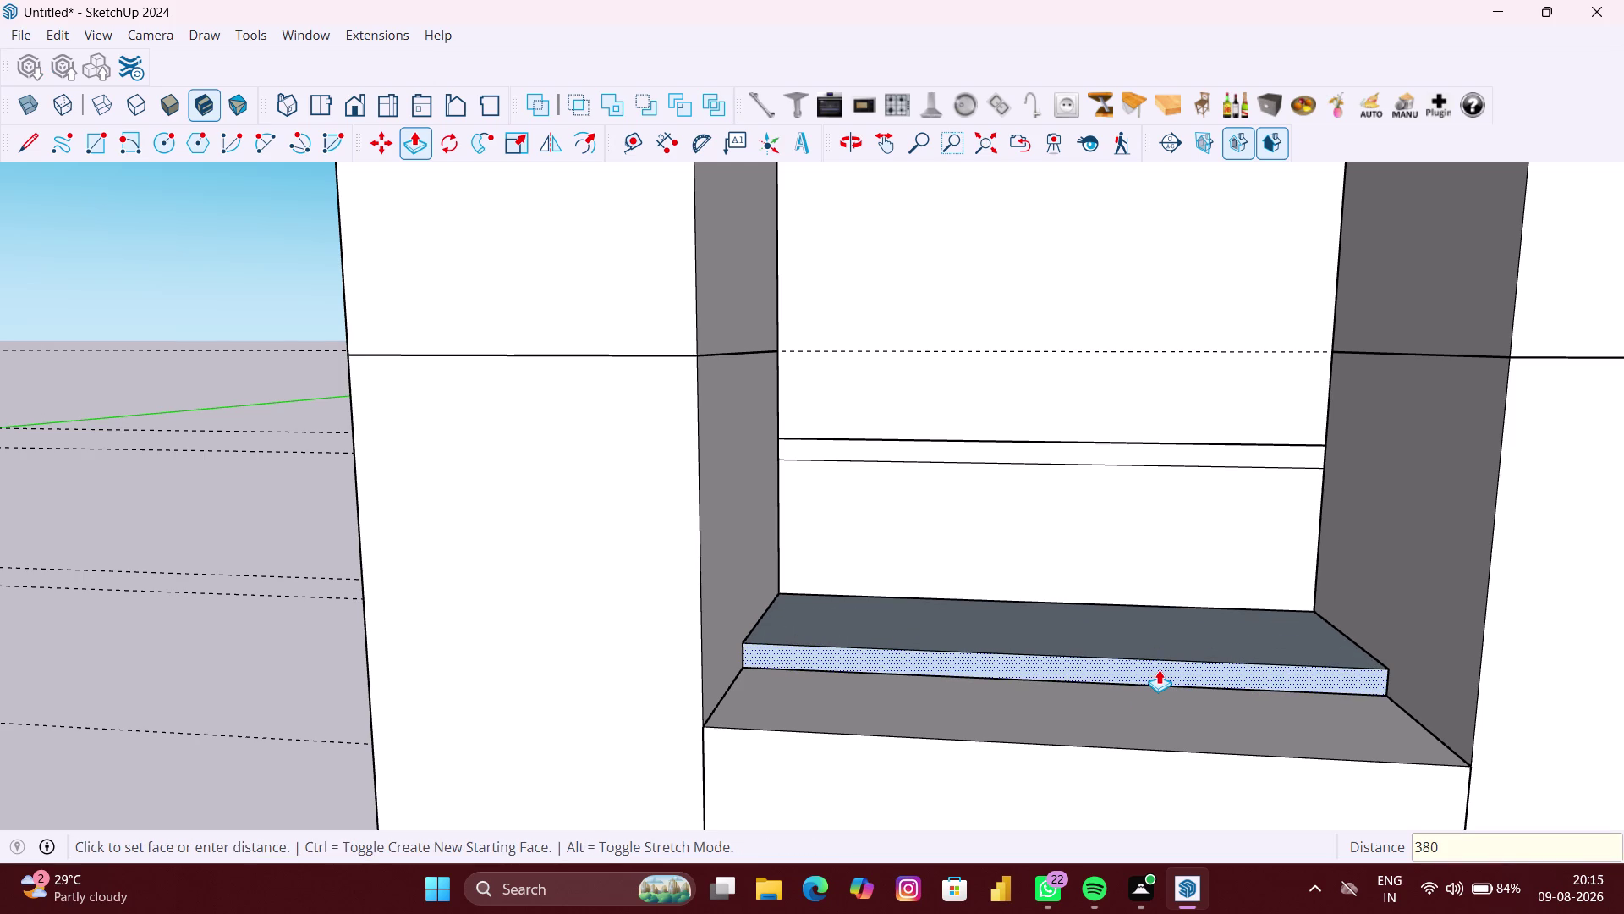
text(MM)
key(Return)
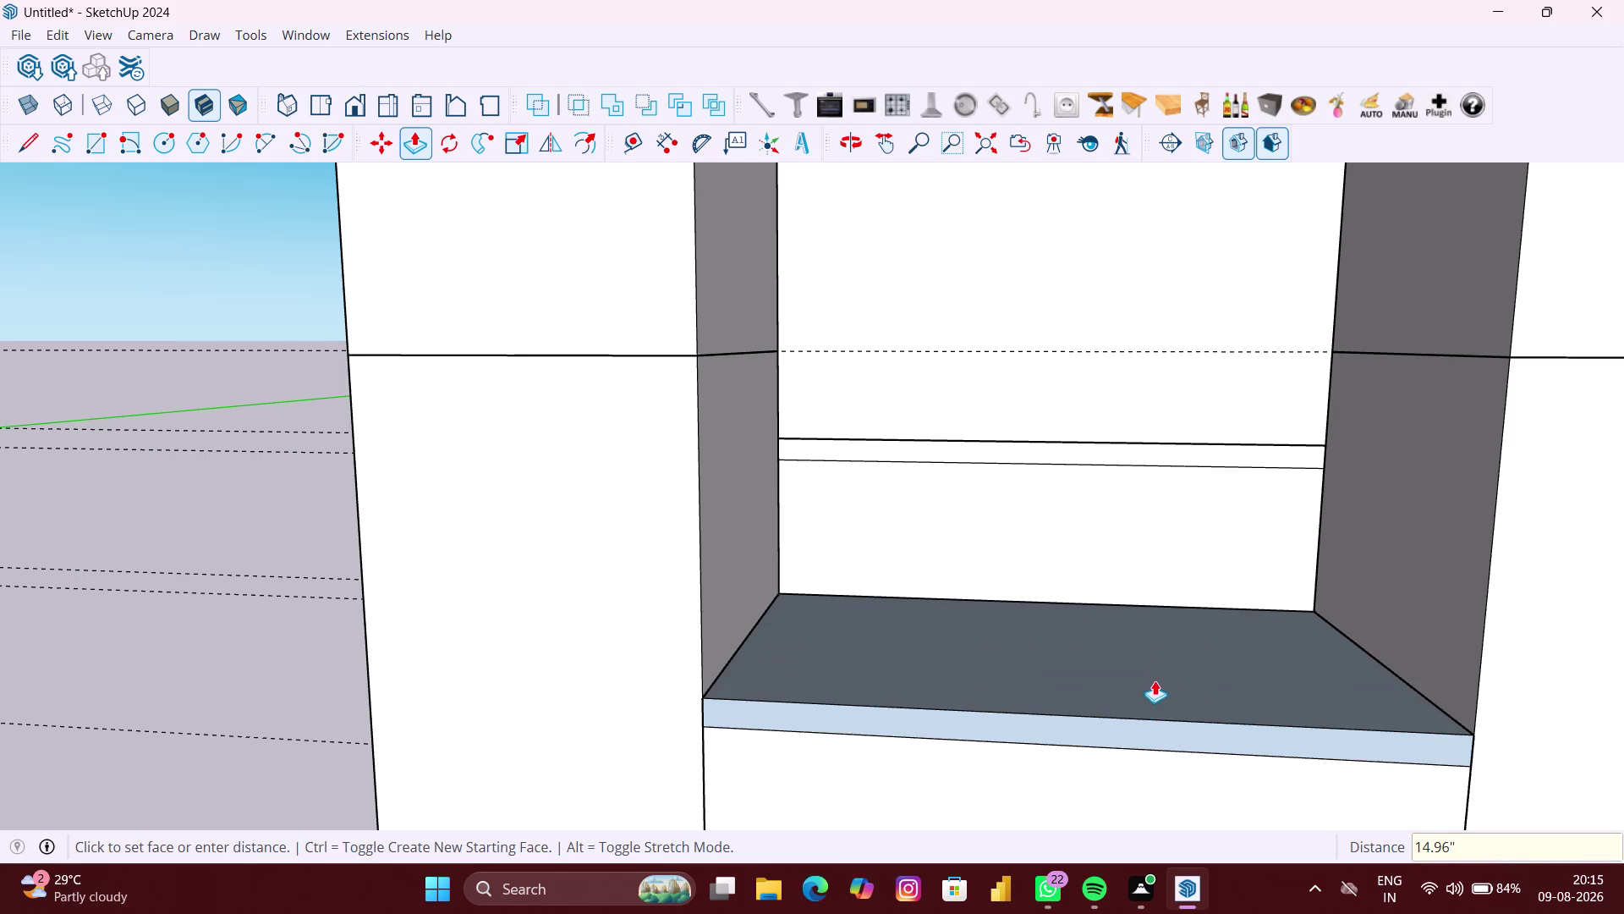
Select the opening's back face, start pushing it, then cancel and clear the selection.
key(space)
double_click(1036, 543)
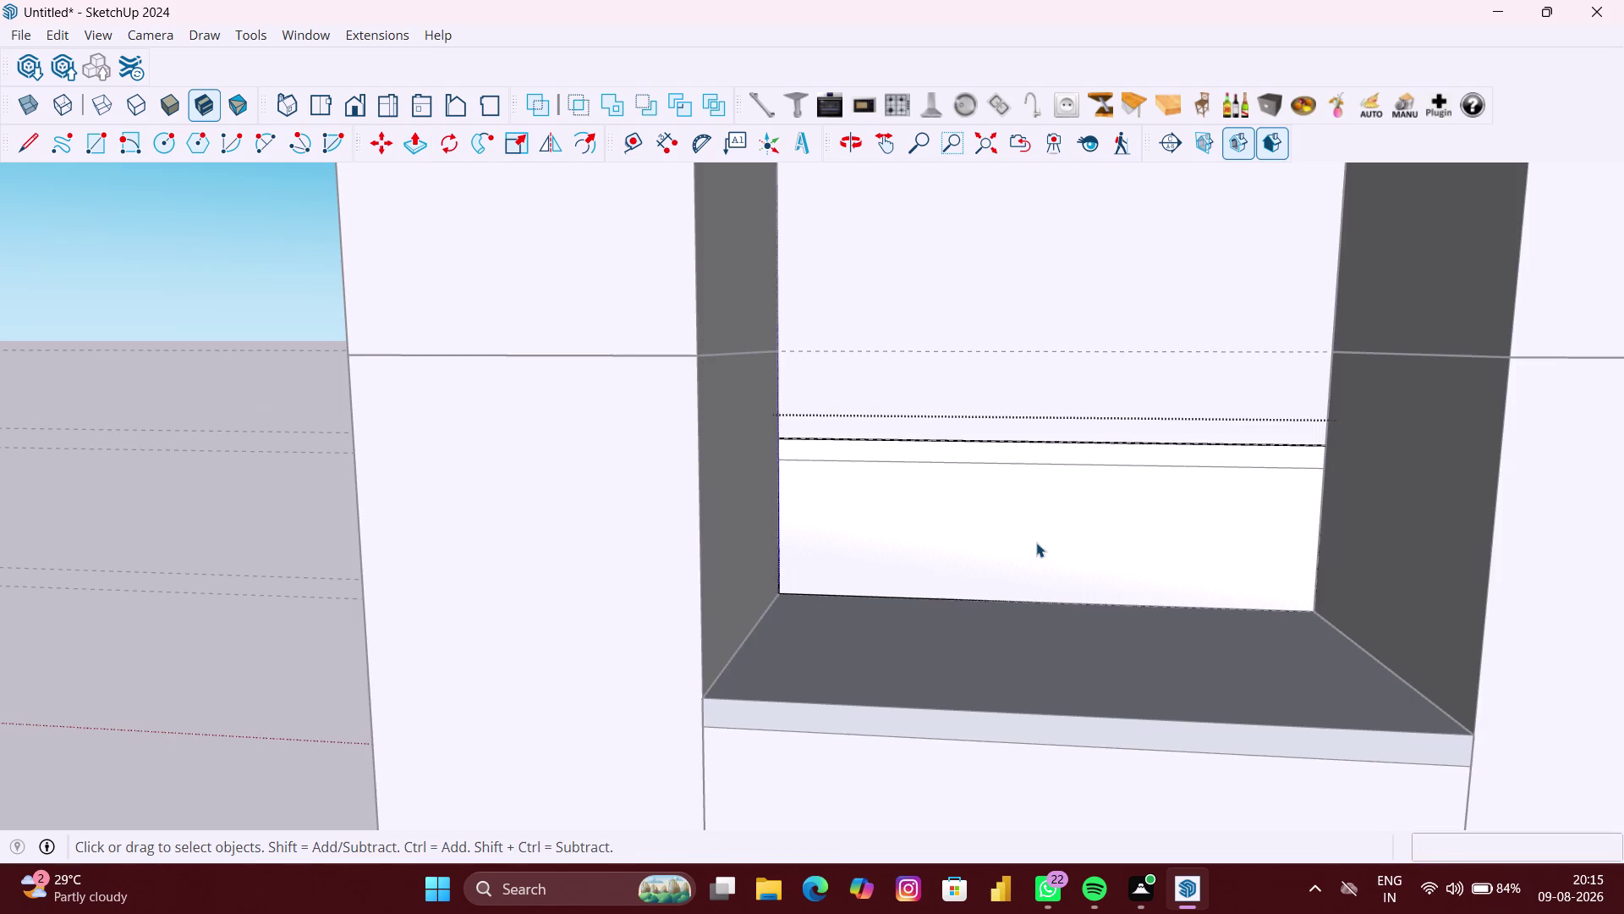
click(1036, 542)
key(p)
double_click(1036, 542)
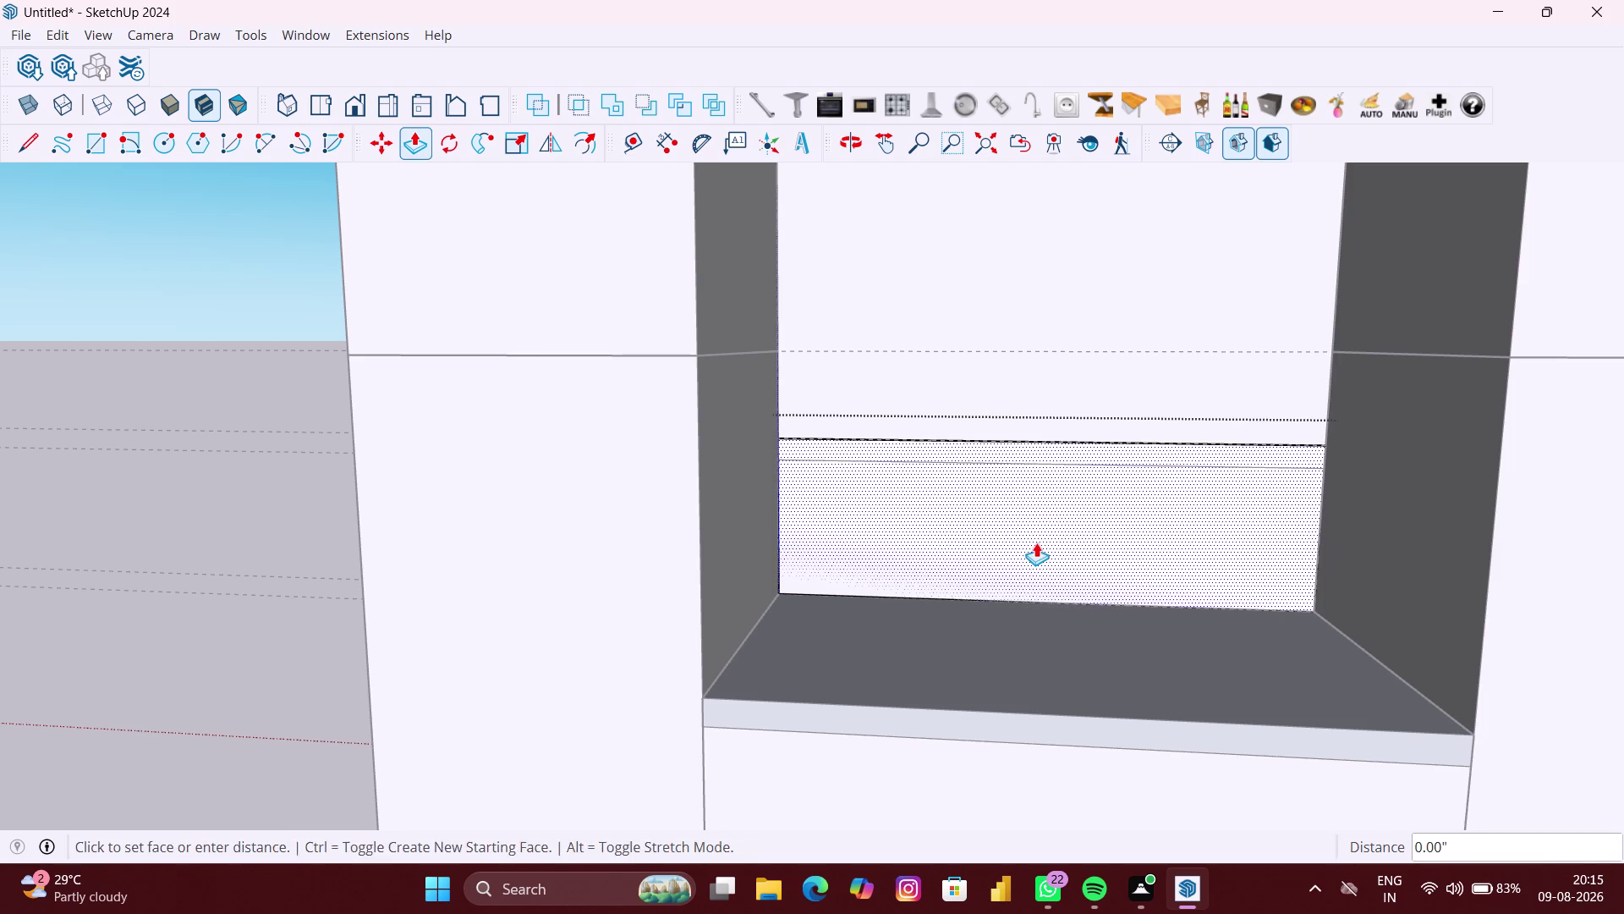
click(1061, 534)
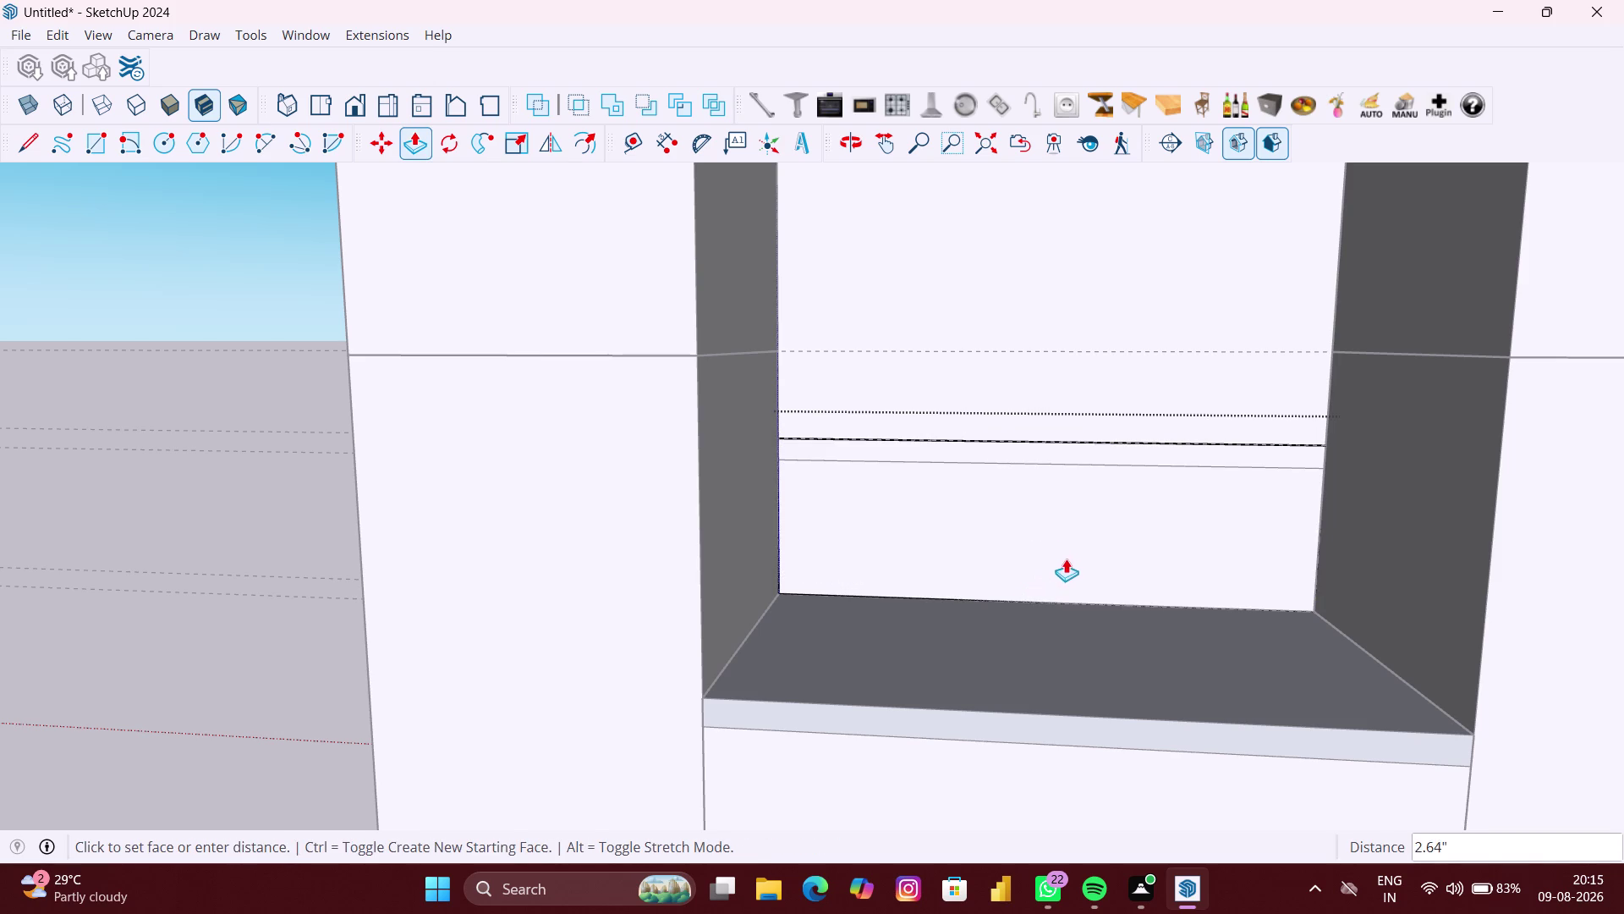
scroll(down, 3)
key(Escape)
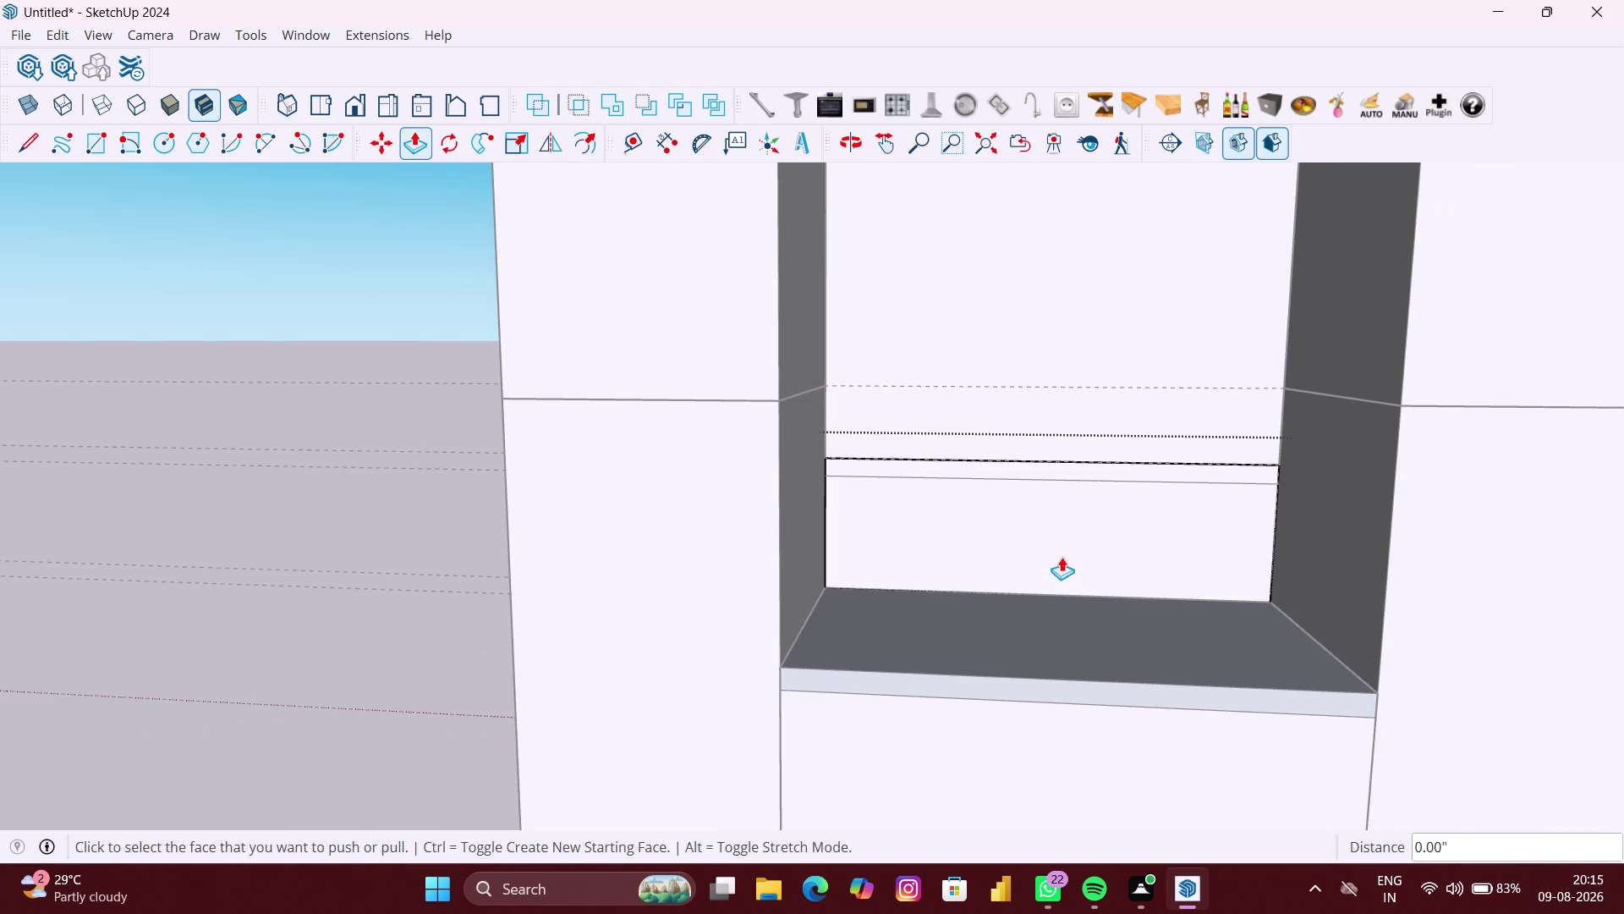
key(space)
click(1054, 545)
click(341, 521)
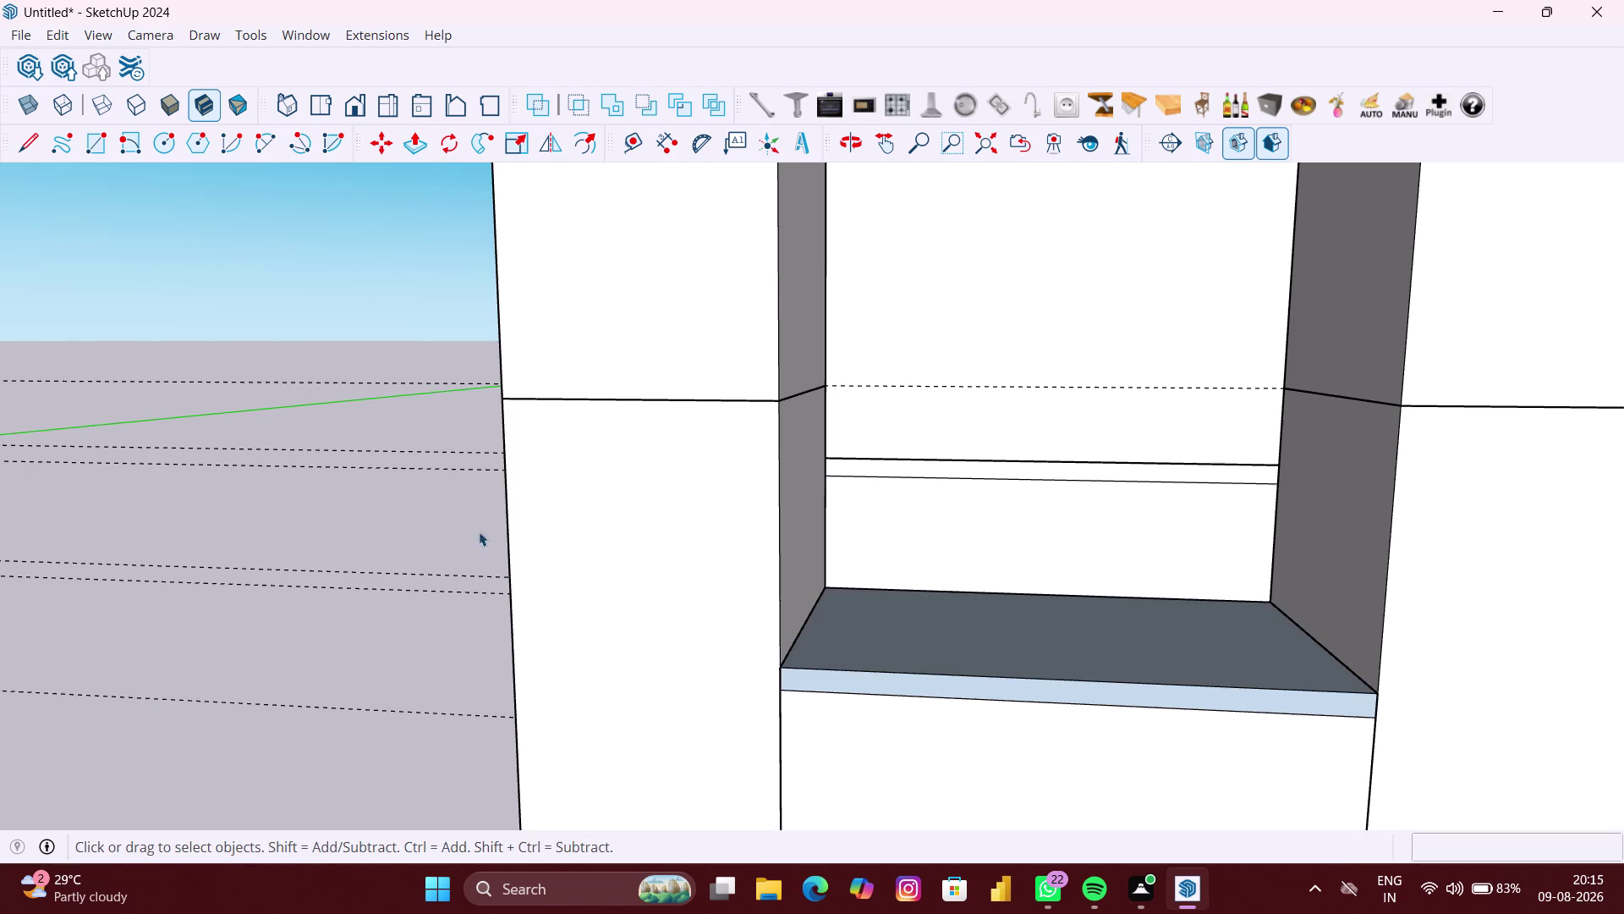
Draw a panel across the bottom of the opening, pull it 380 mm, then undo.
key(r)
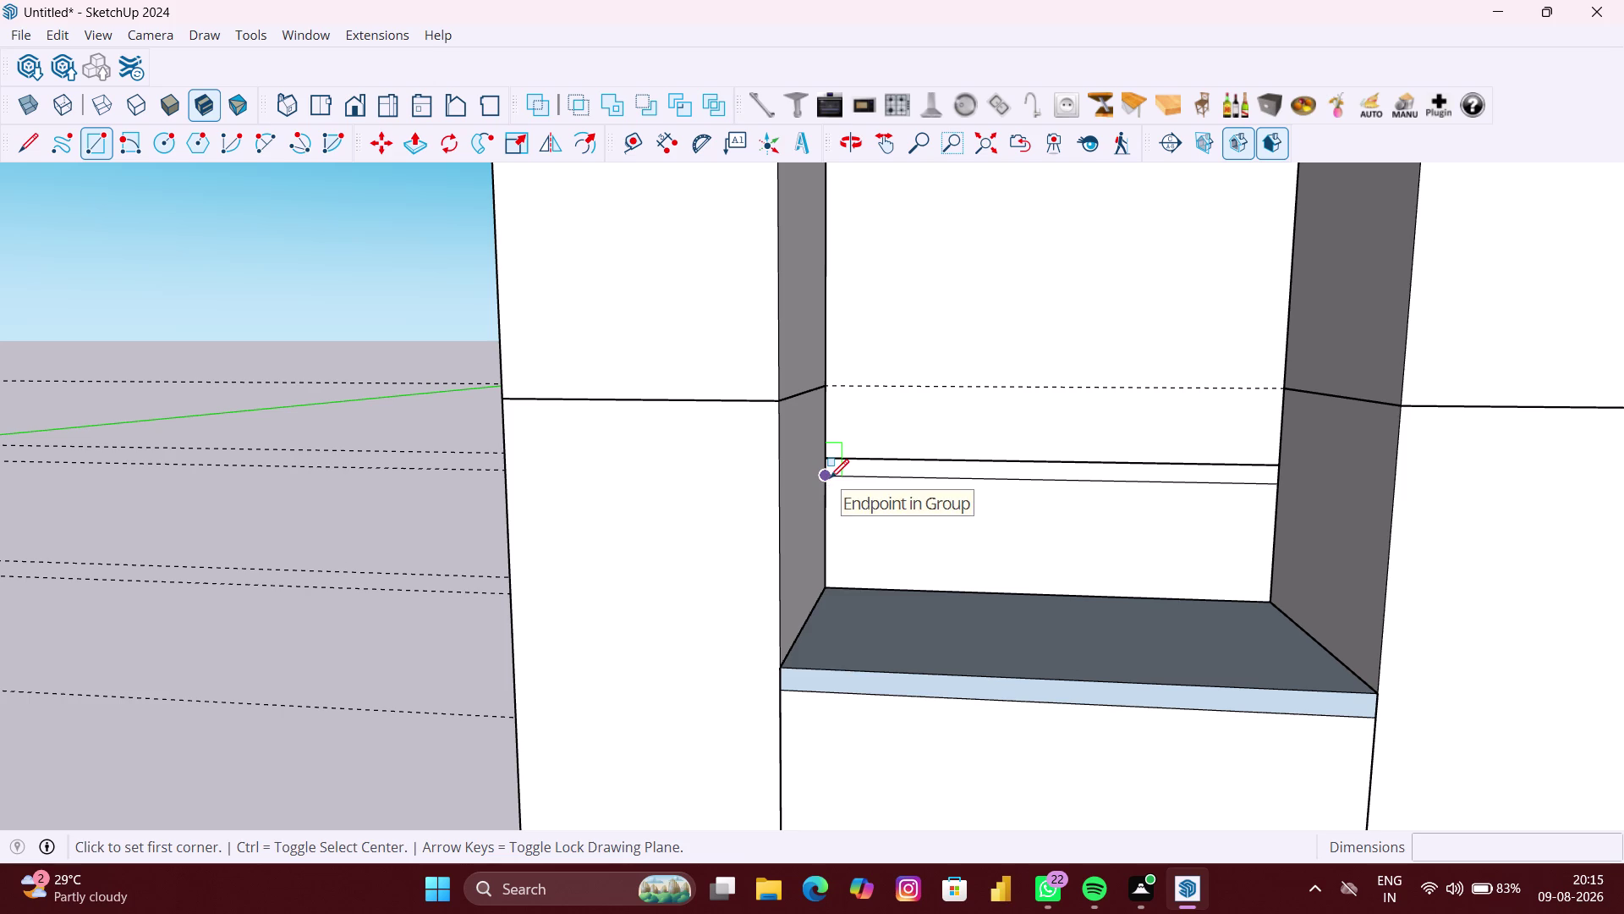
click(830, 478)
click(1262, 603)
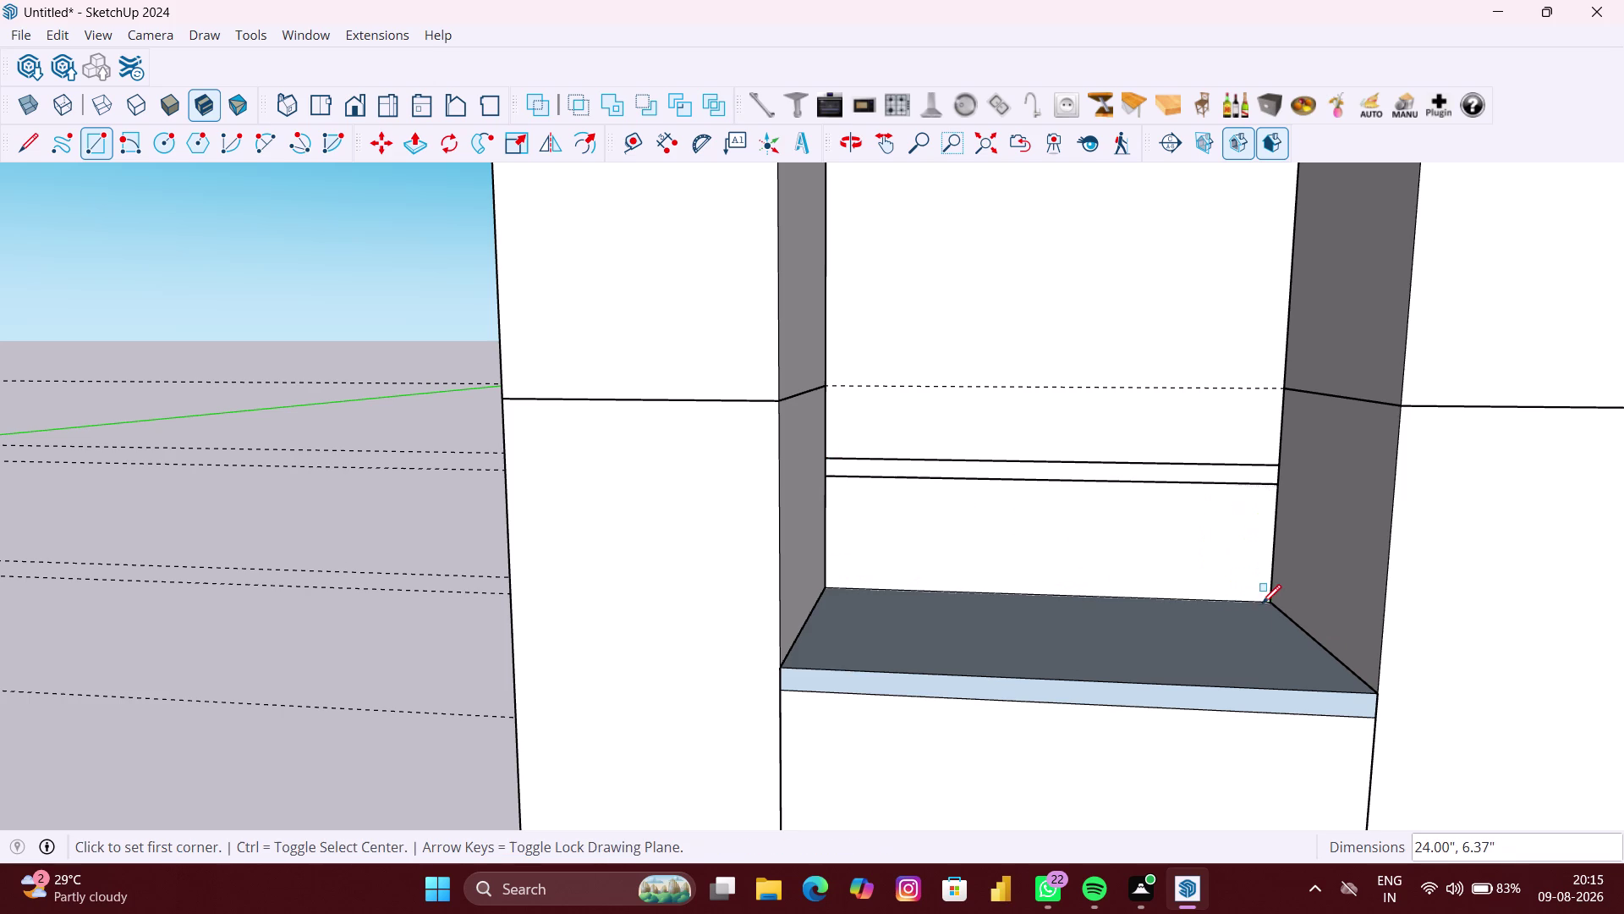
key(p)
double_click(1141, 545)
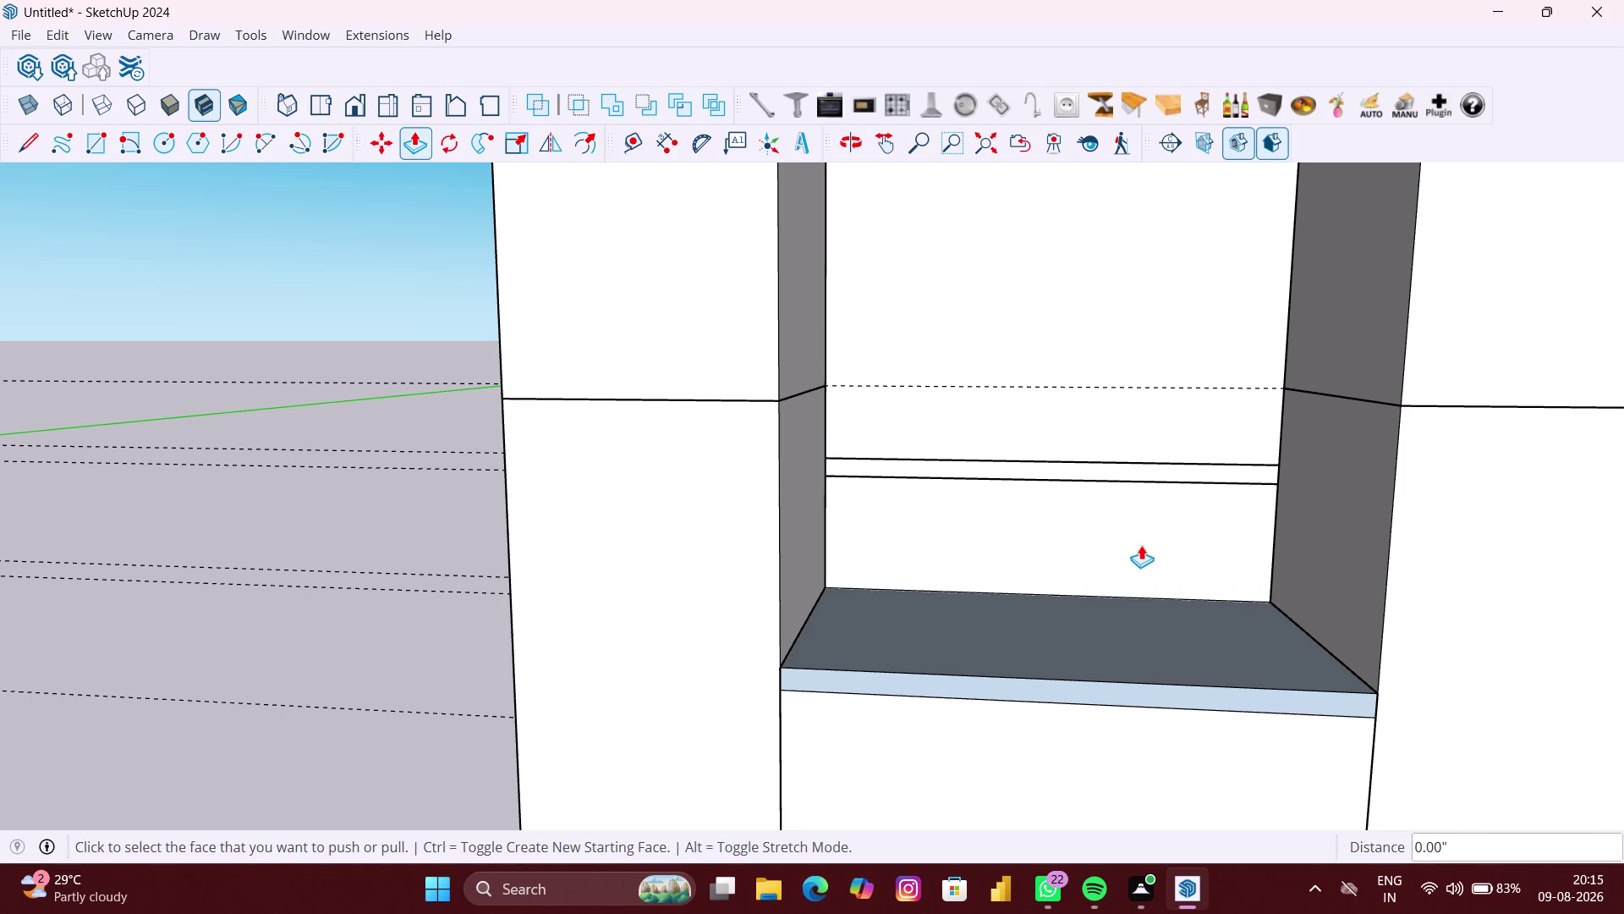
click(1141, 545)
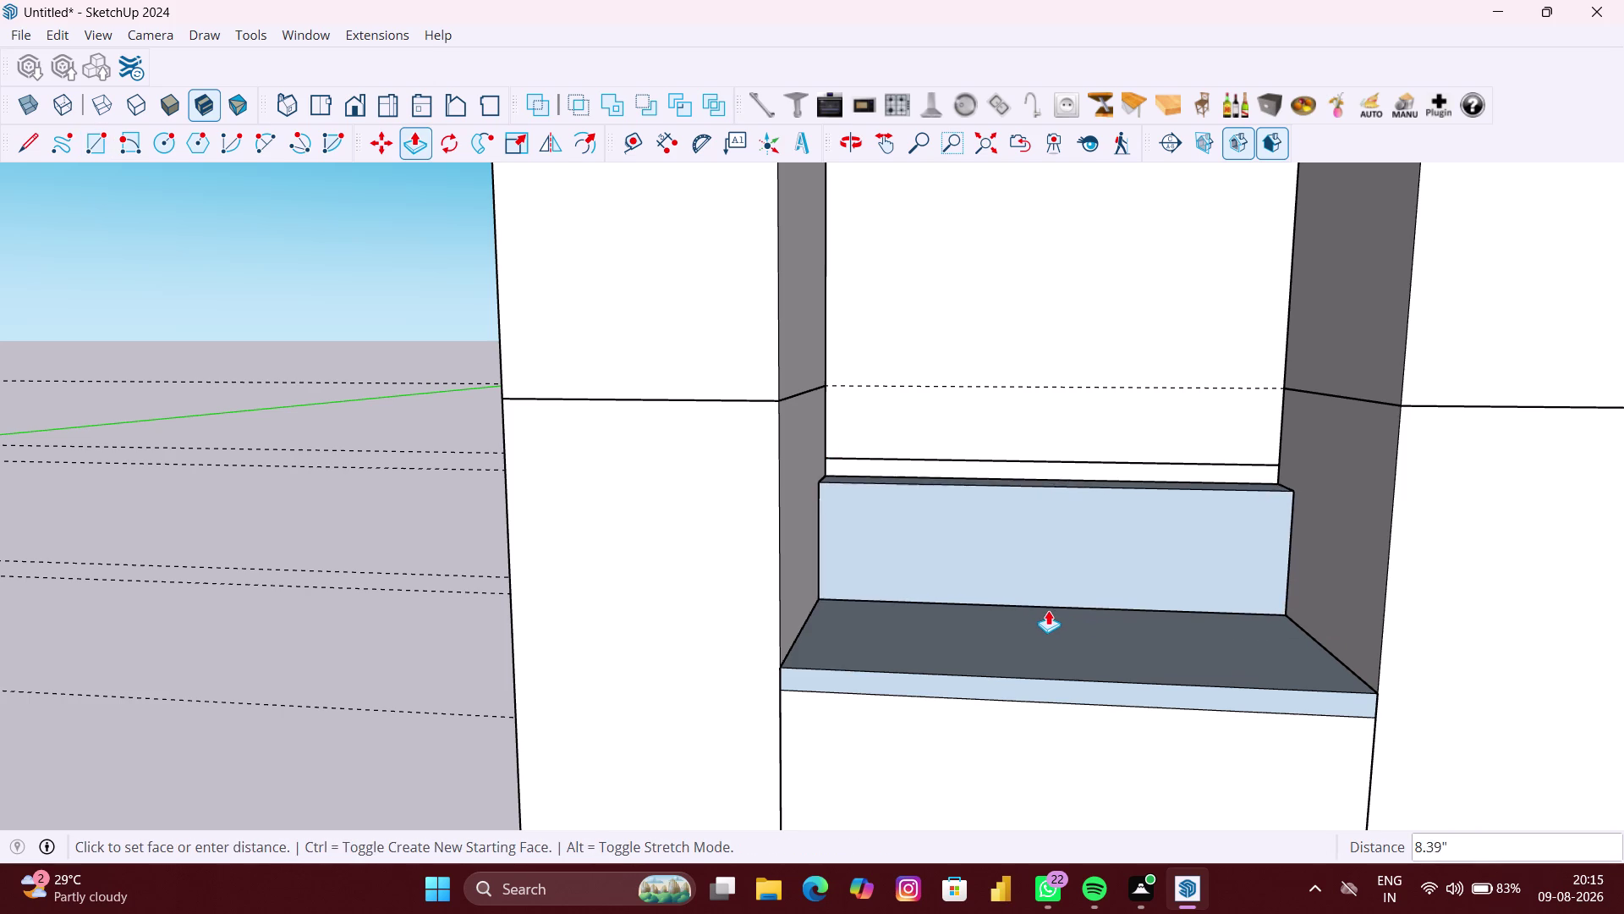
text(38)
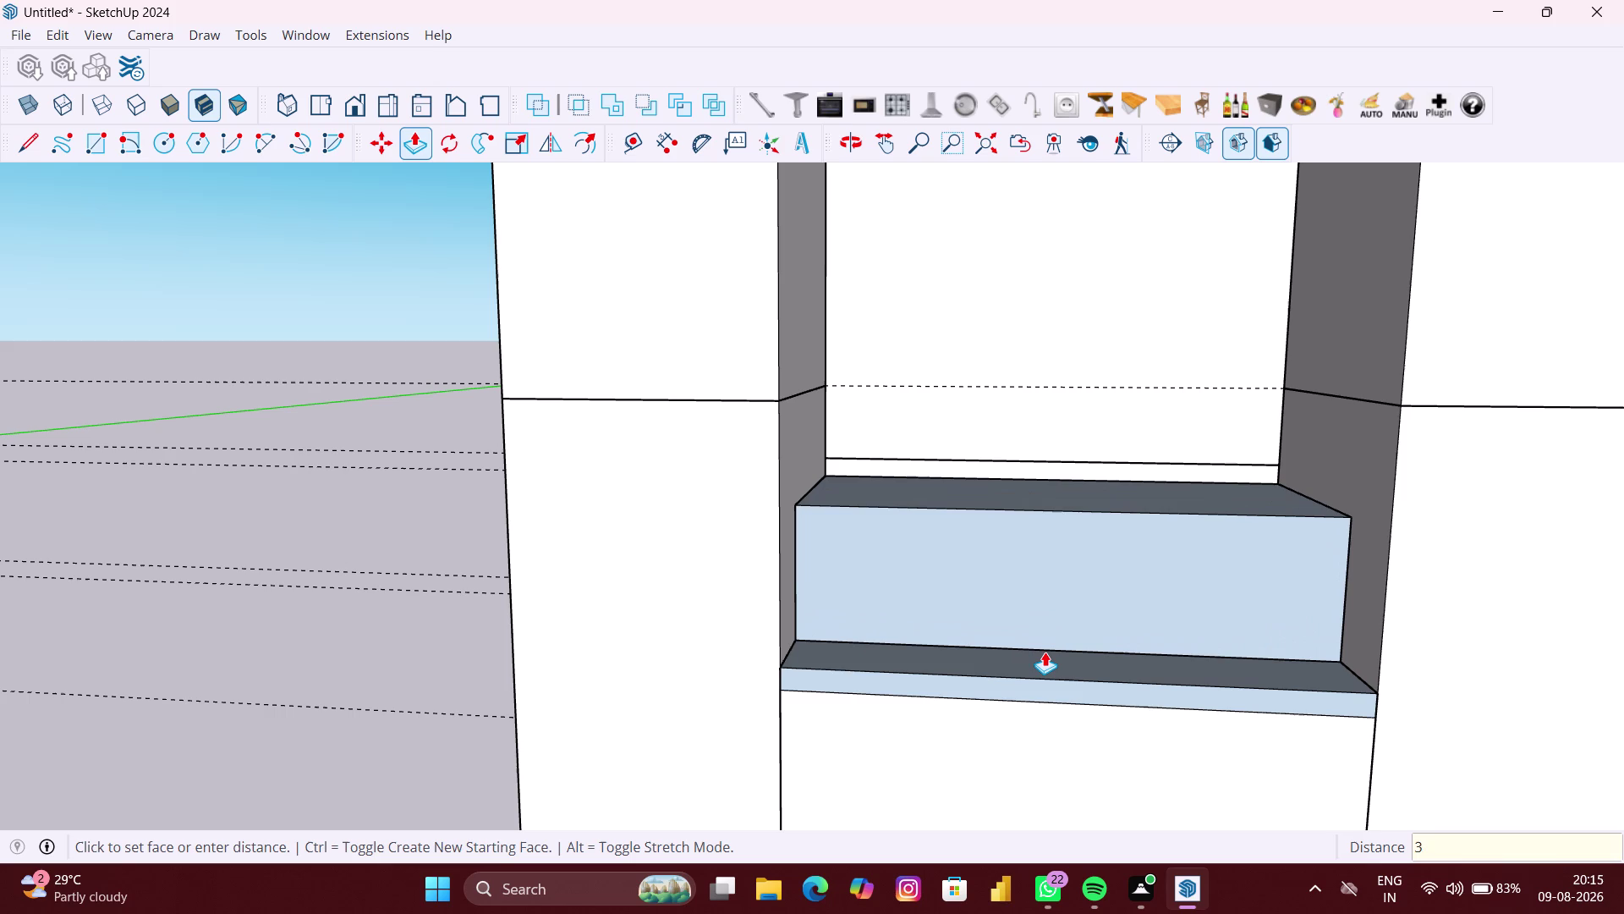
text(0)
text(MM)
key(Return)
key(ctrl+z)
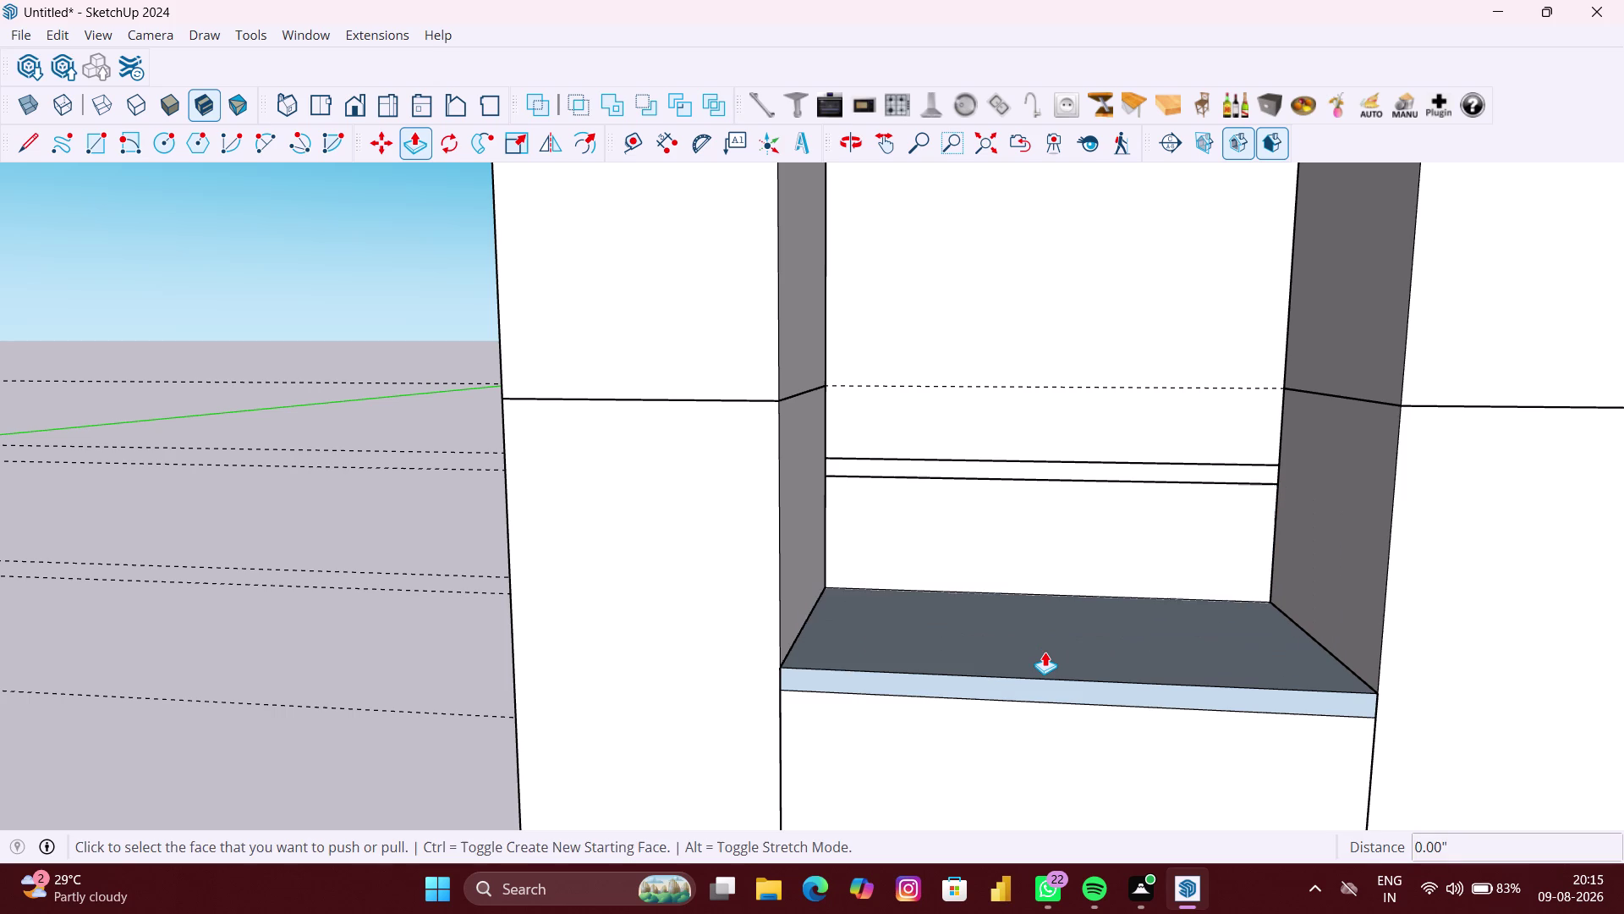
click(1060, 542)
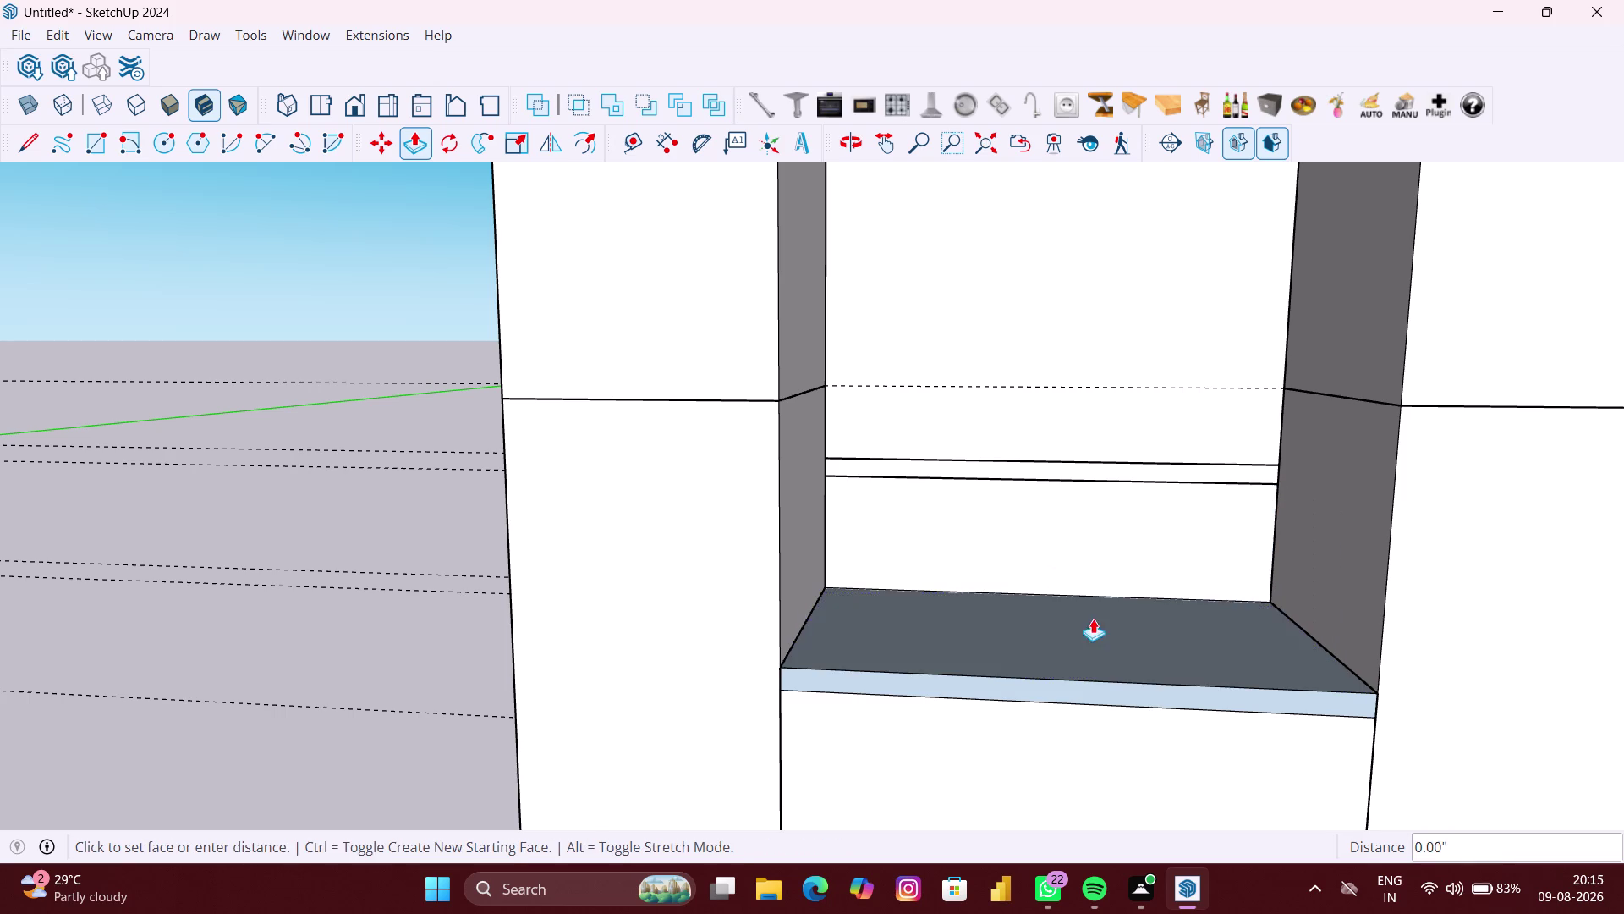
Orbit around the drawer block and push its front face flush with the wall.
scroll(up, 3)
middle_drag(1095, 616, 1093, 606)
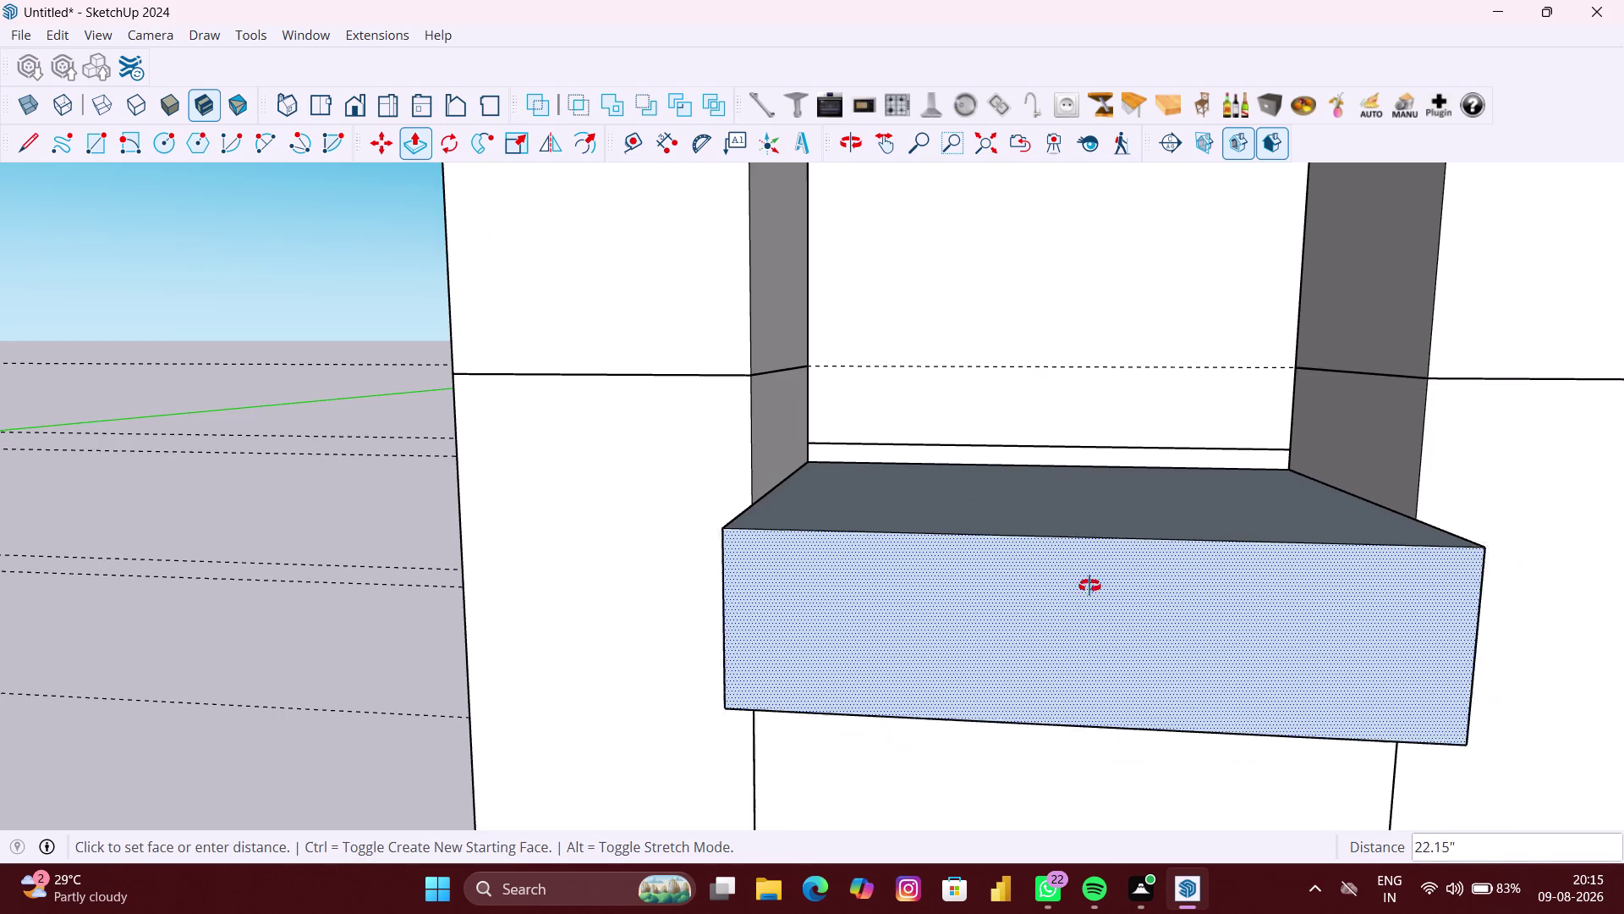
middle_drag(1094, 606, 1088, 571)
scroll(down, 3)
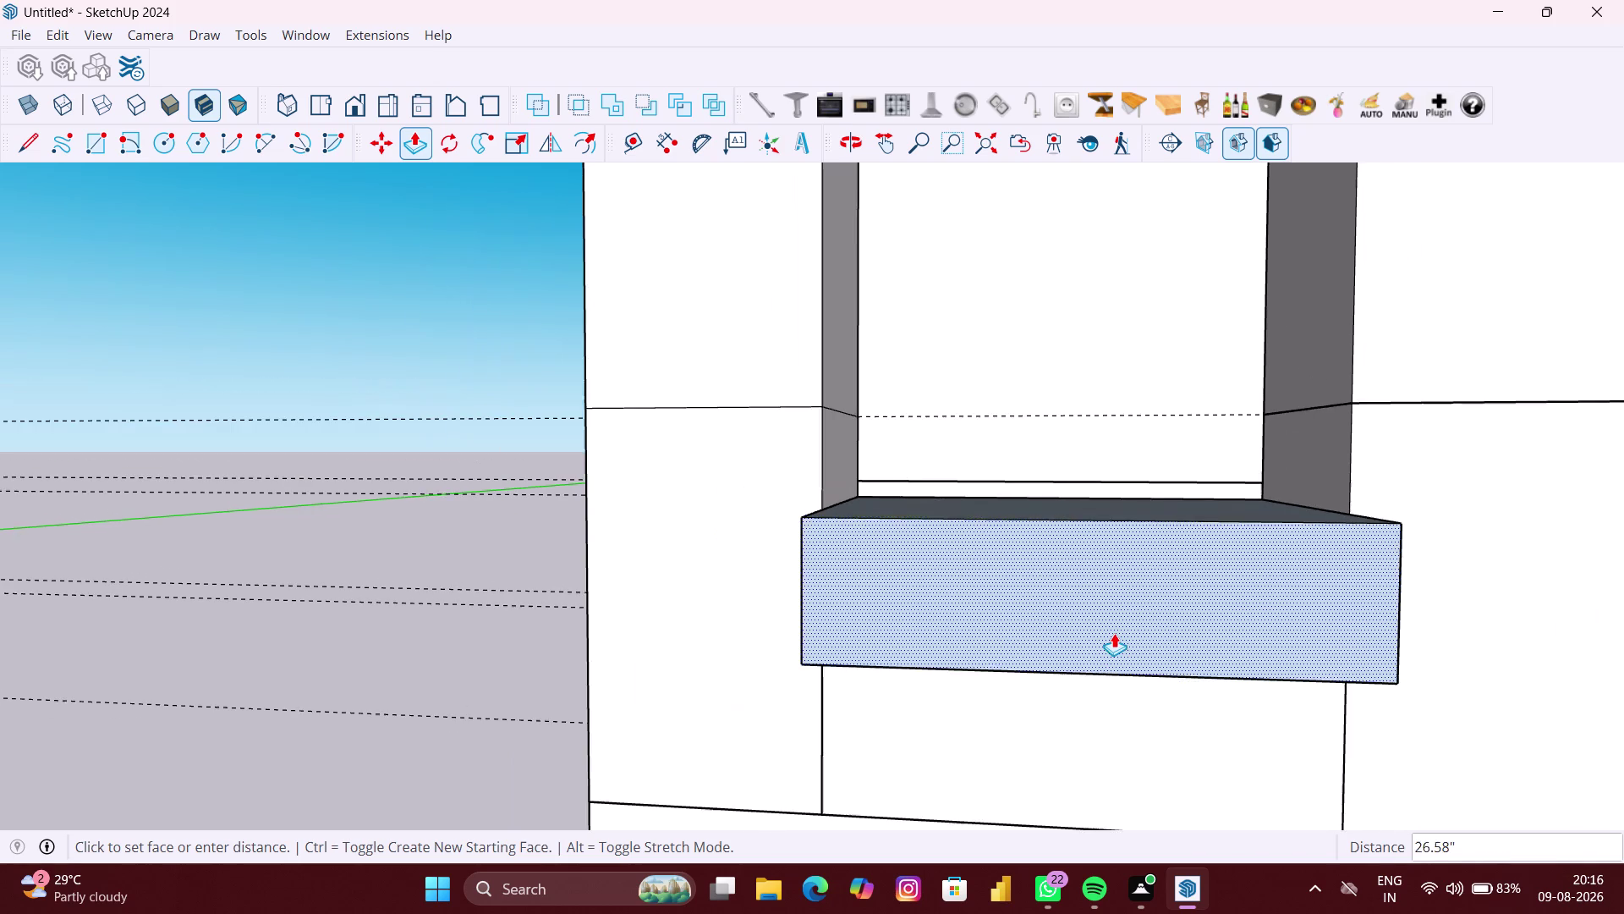
middle_drag(1113, 633, 1094, 531)
click(1121, 597)
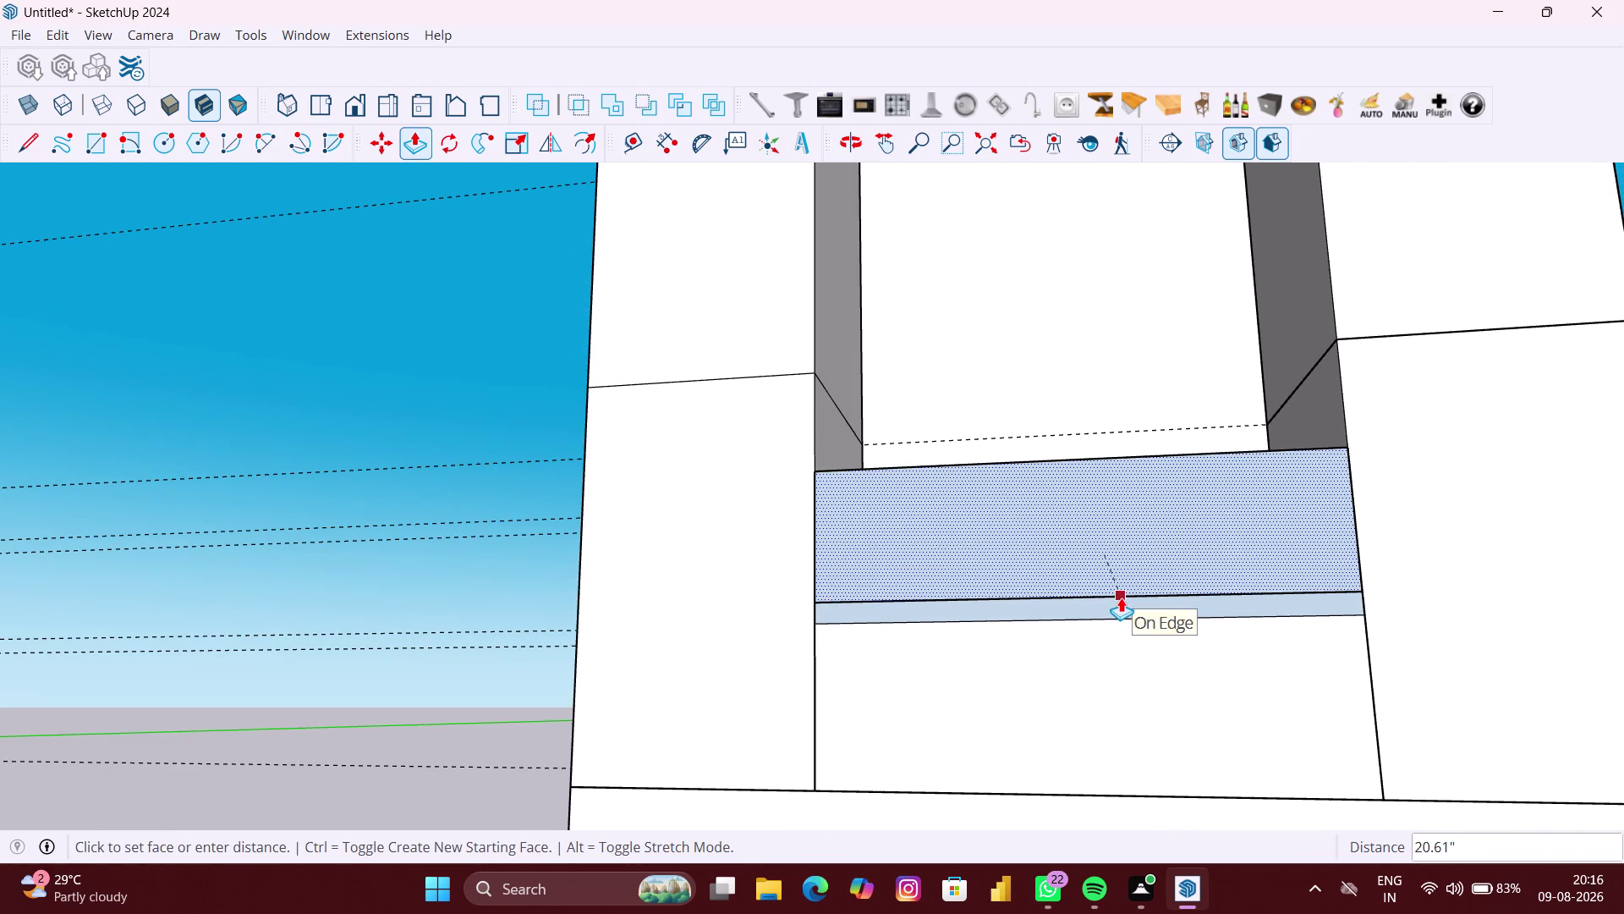
scroll(down, 3)
middle_drag(1098, 588, 1092, 712)
scroll(up, 3)
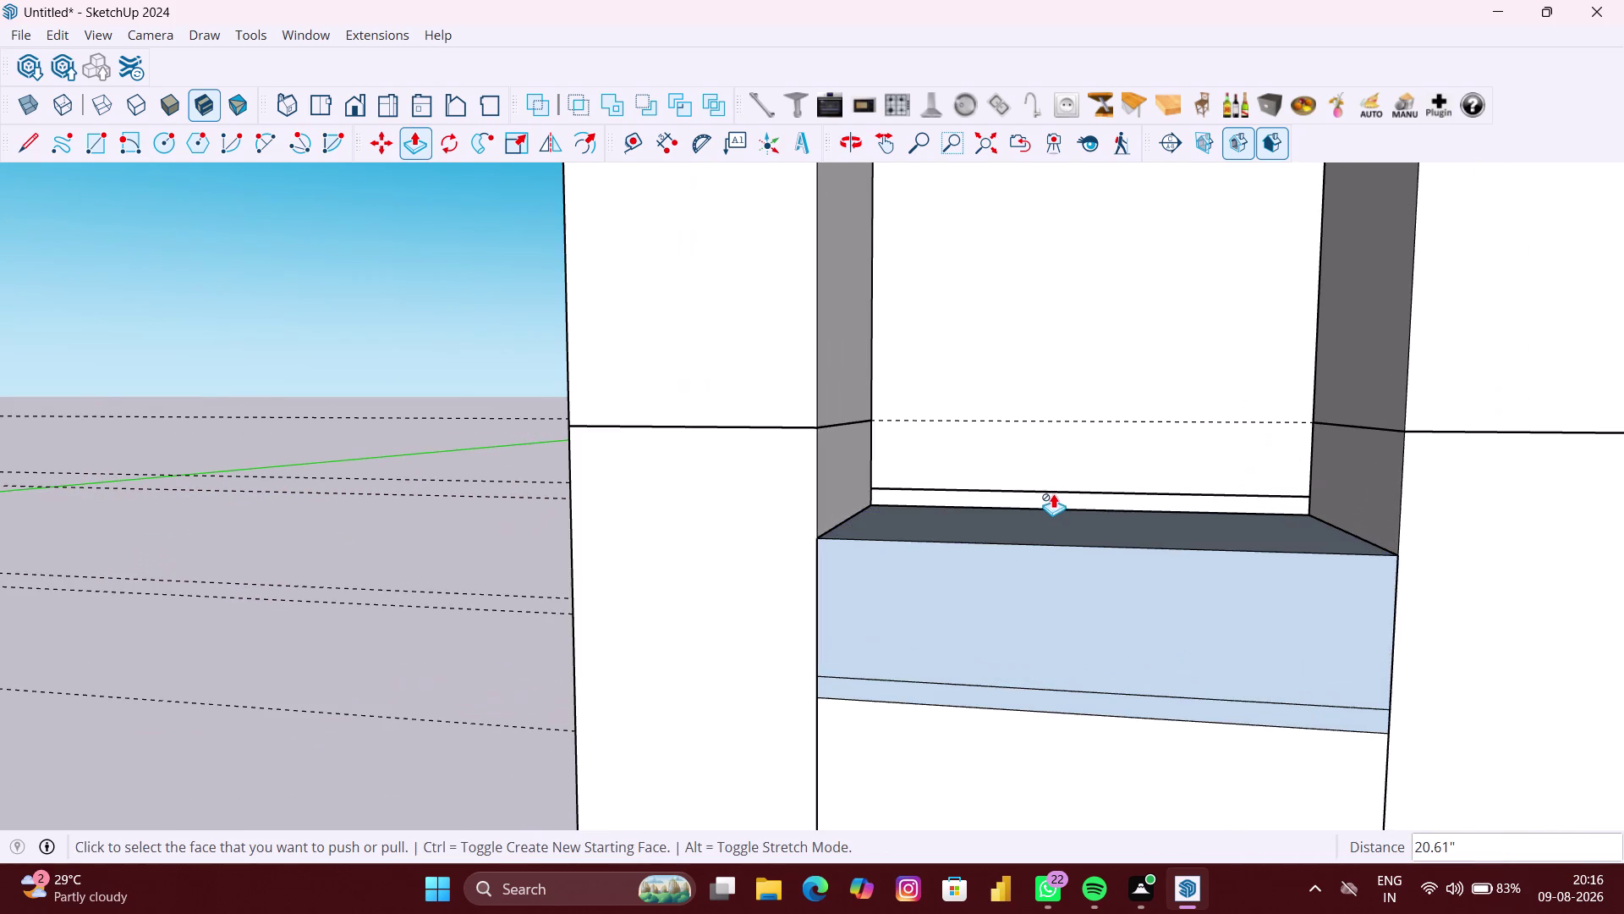
scroll(up, 3)
Draw a thin strip along the back of the block's top and raise it.
key(r)
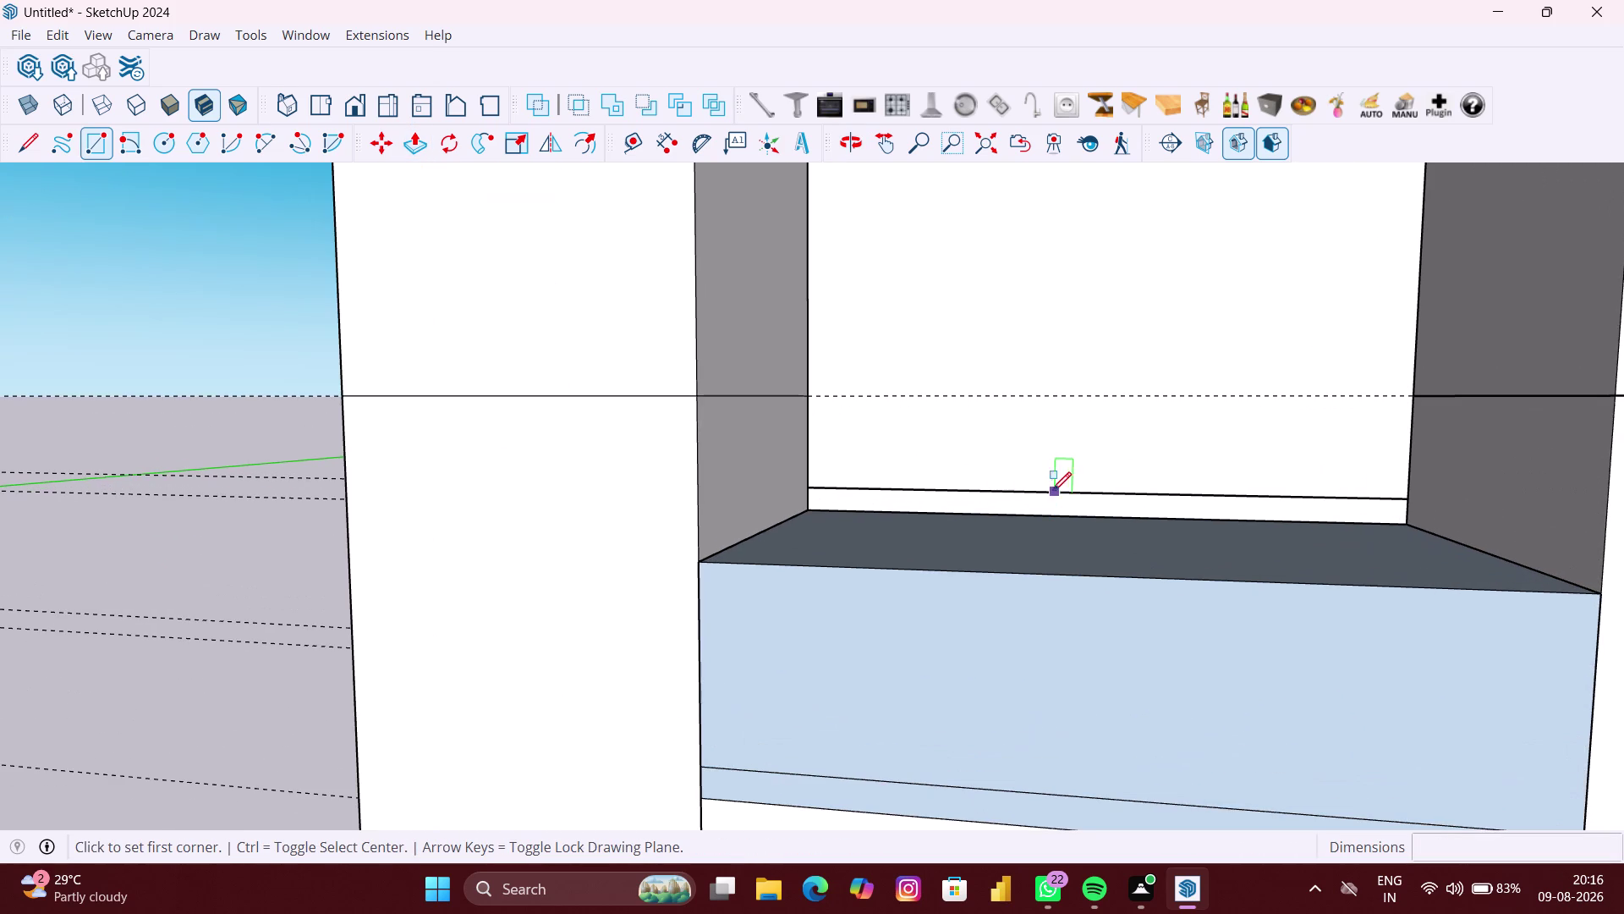
click(813, 489)
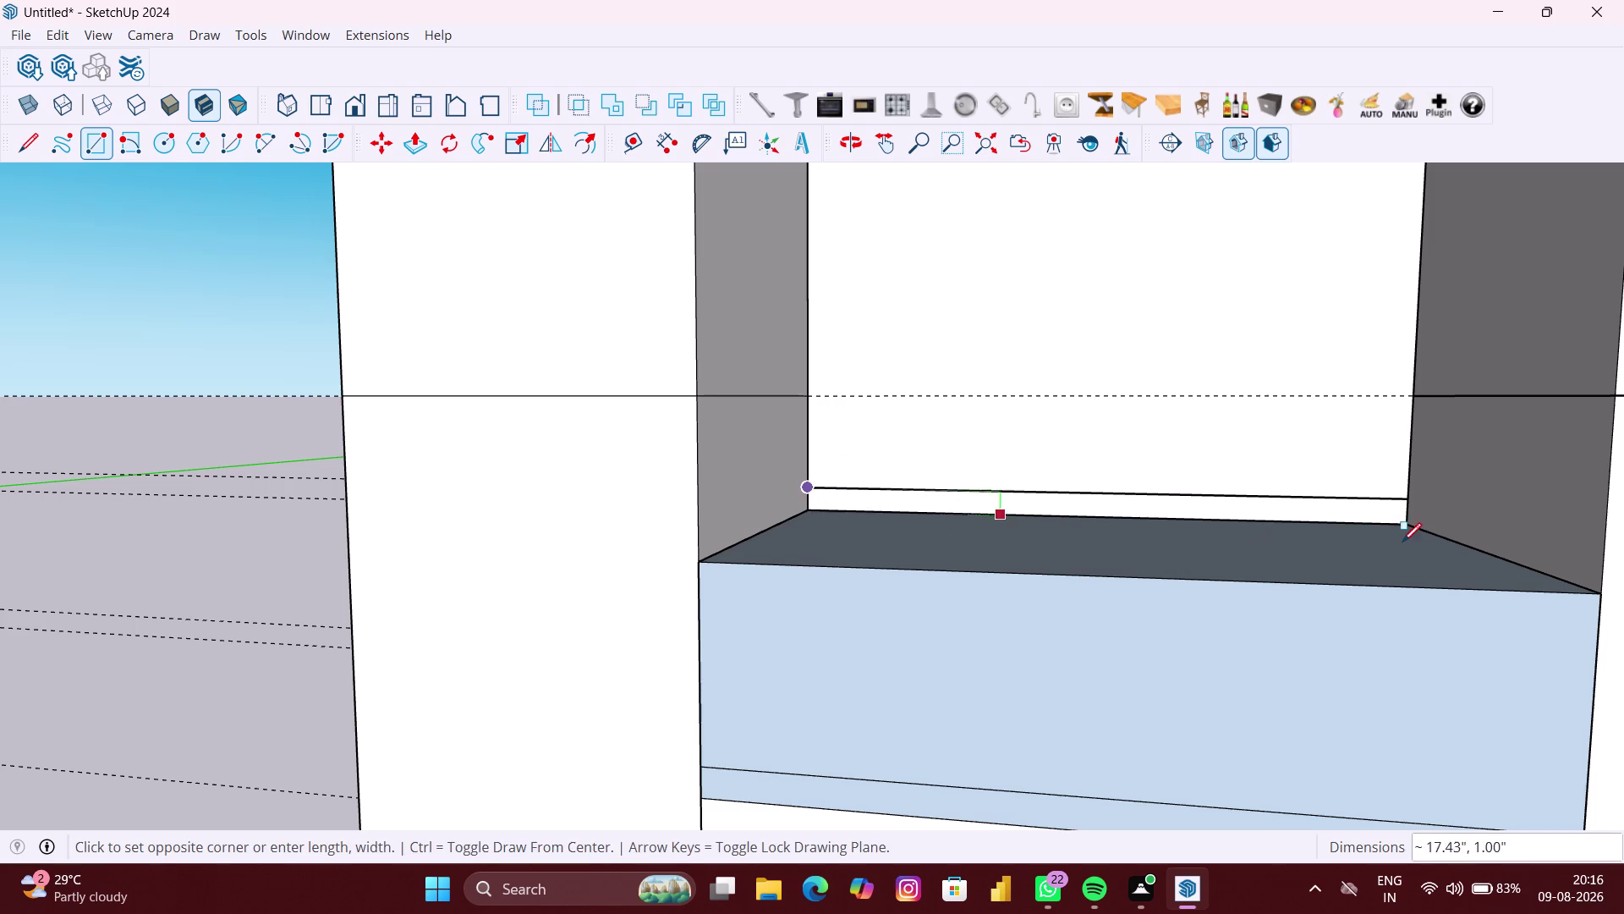
click(1408, 527)
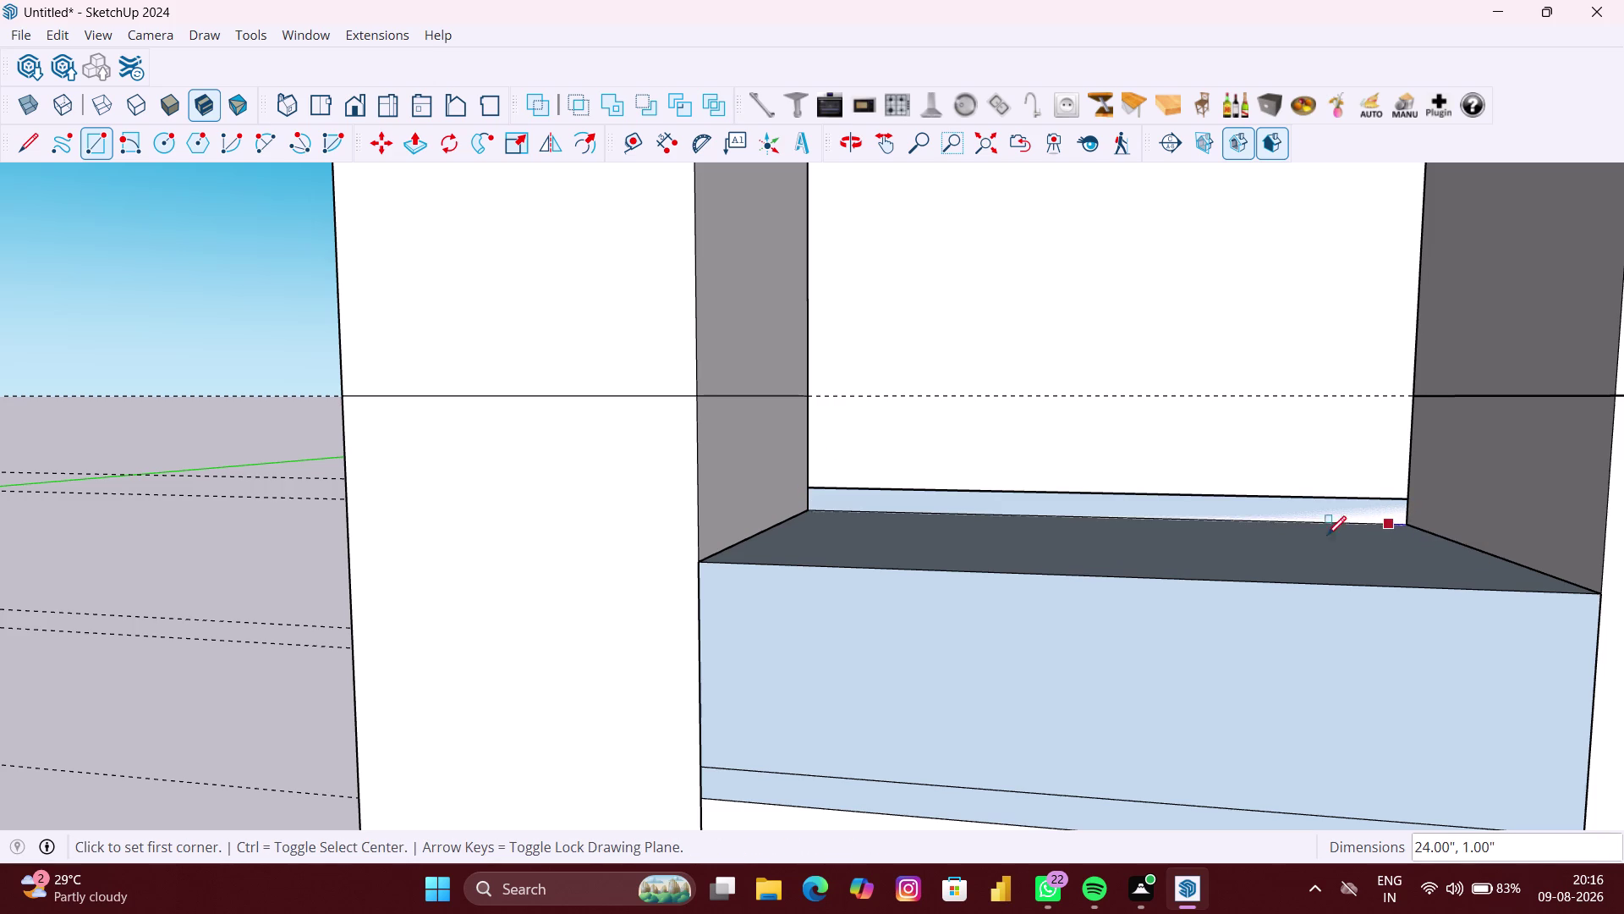
key(p)
click(1267, 504)
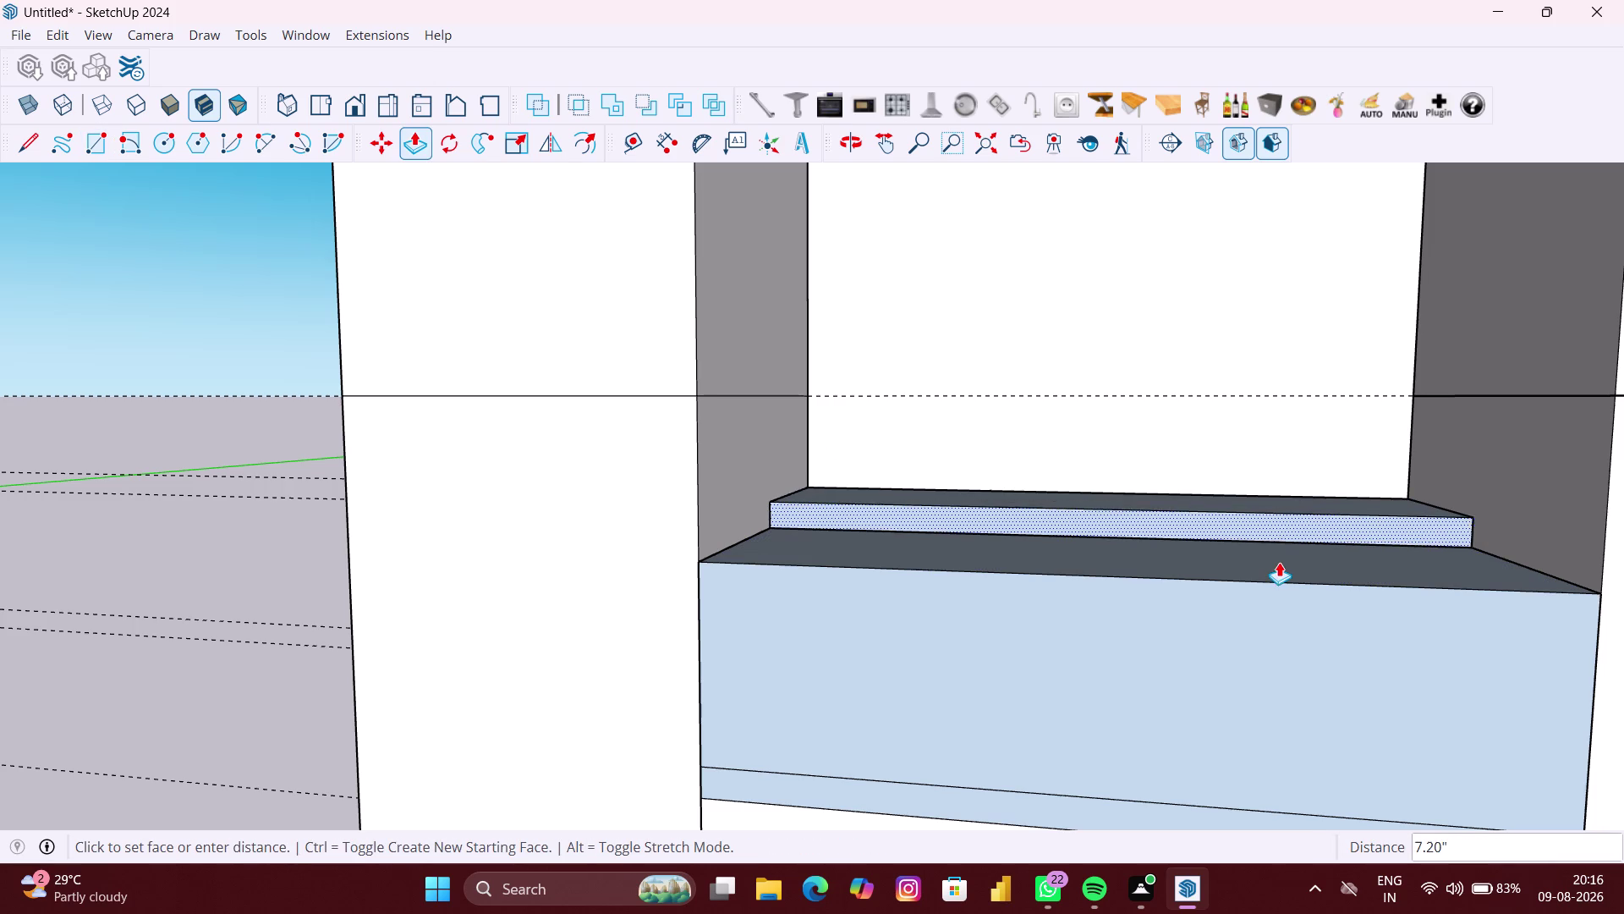
click(1282, 584)
Reverse the drawer block's blue front face so its white side shows.
scroll(down, 3)
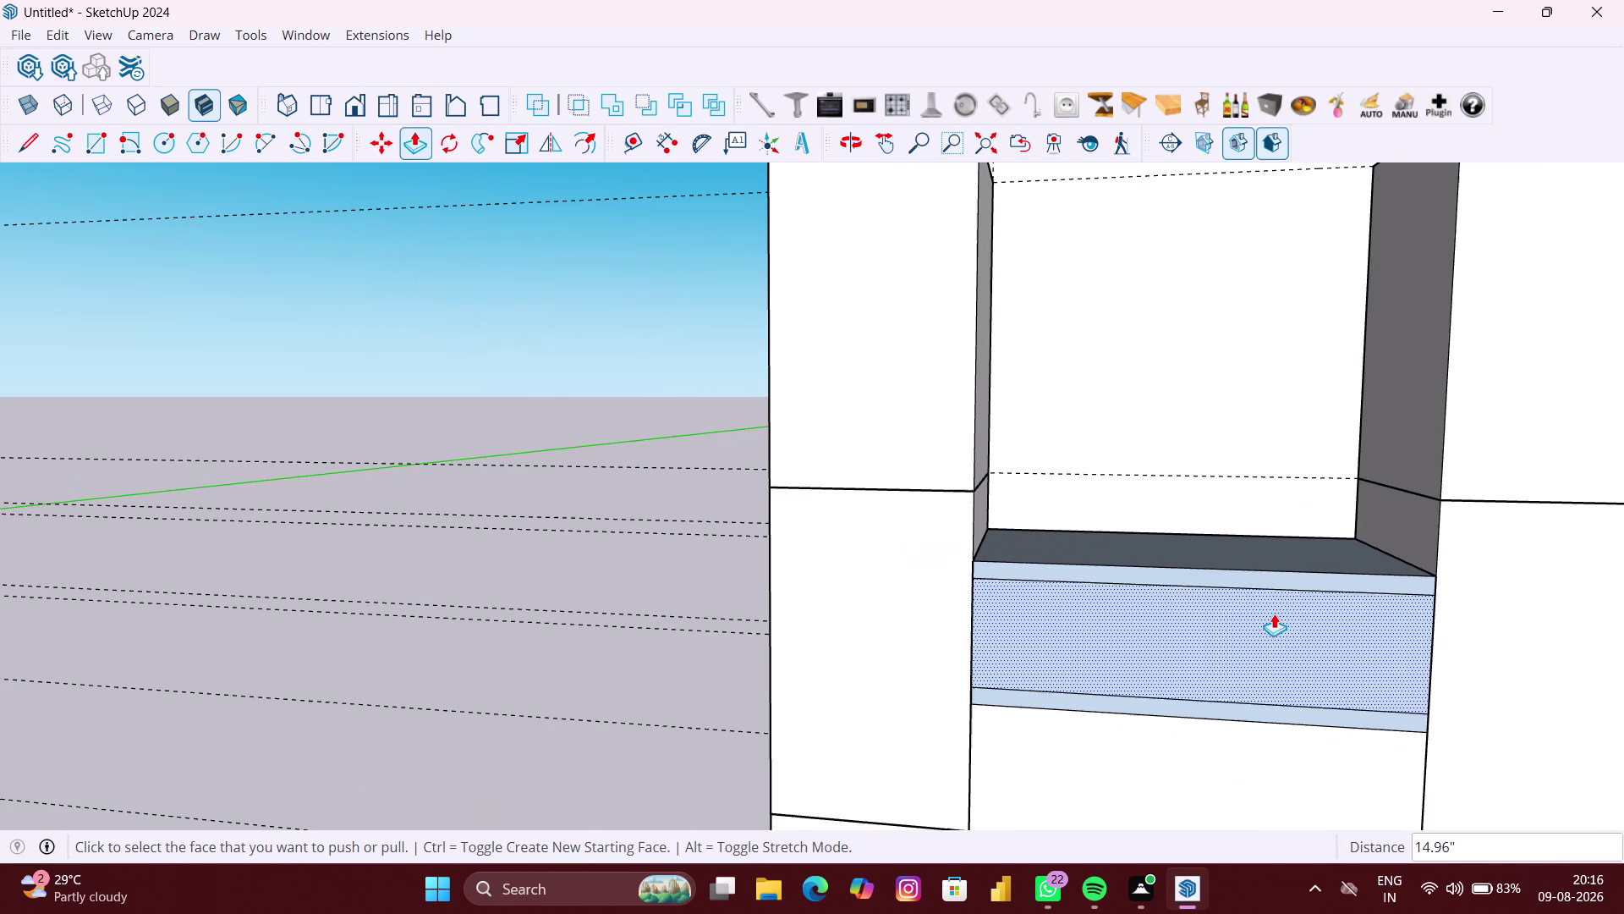
key(space)
click(1268, 644)
right_click(1269, 644)
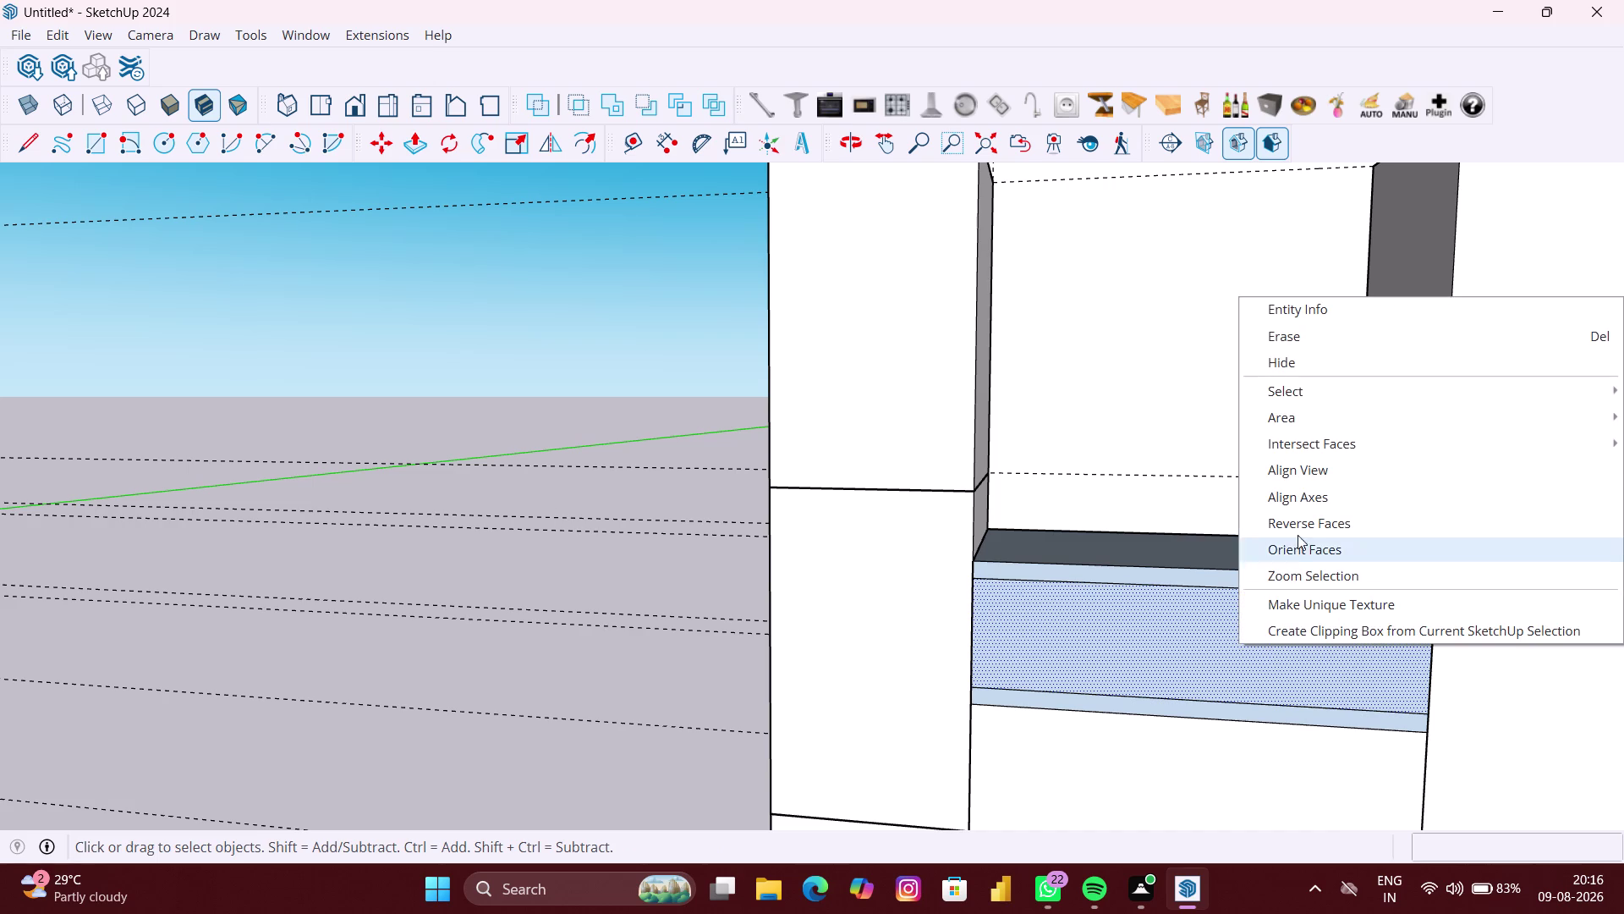
click(1302, 517)
Reverse the blue lower and upper strip faces, then view the whole unit.
scroll(up, 3)
click(1259, 713)
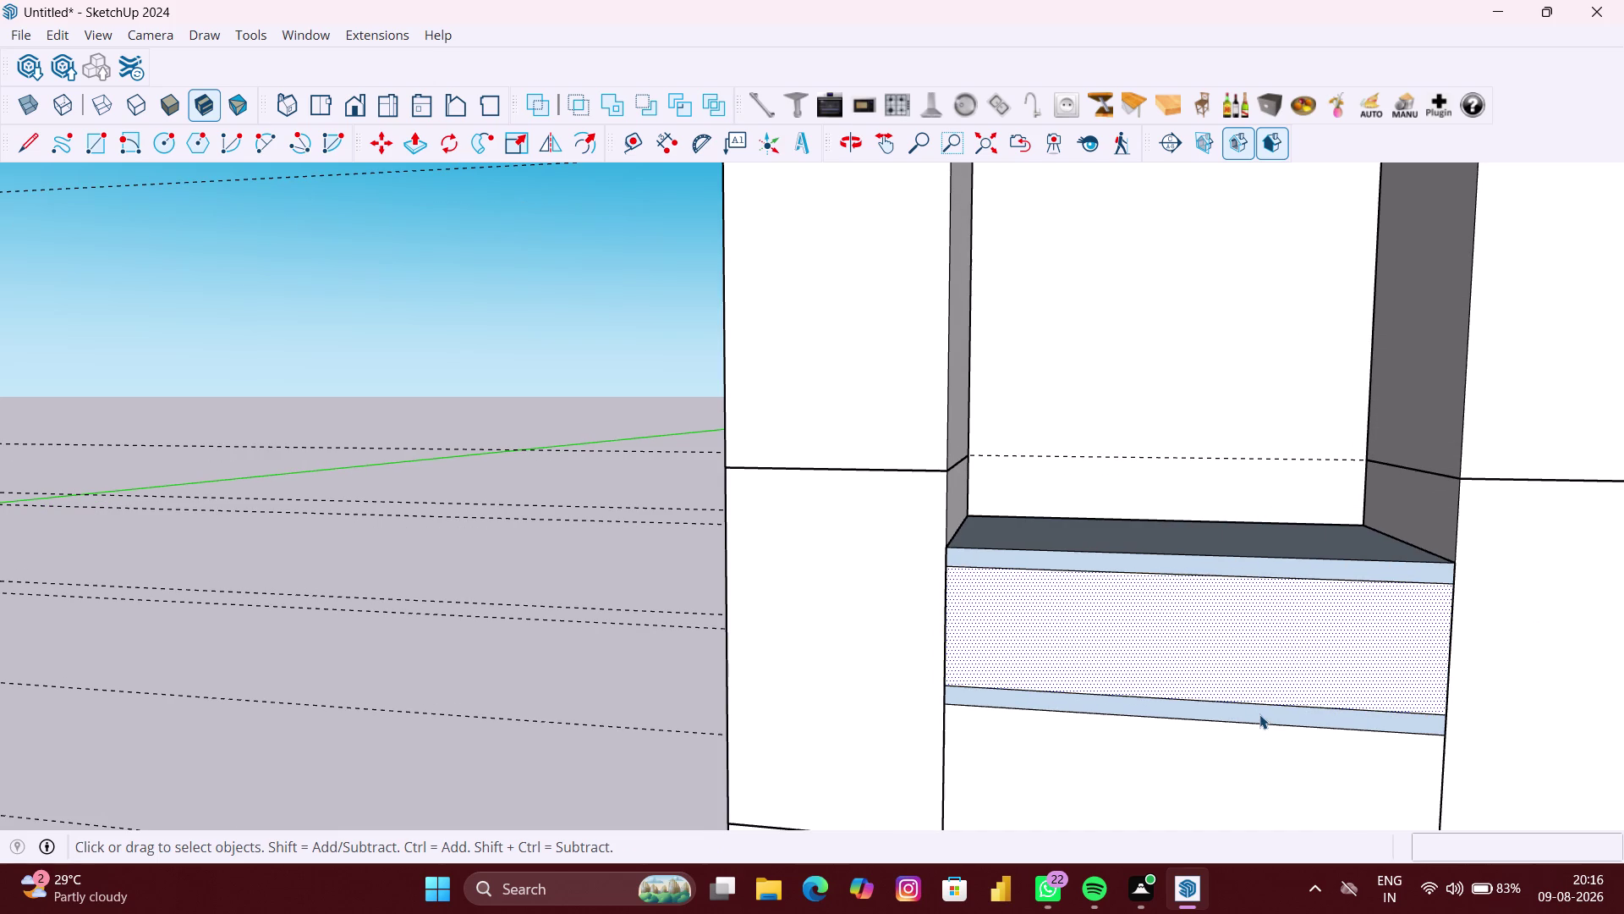
right_click(1260, 714)
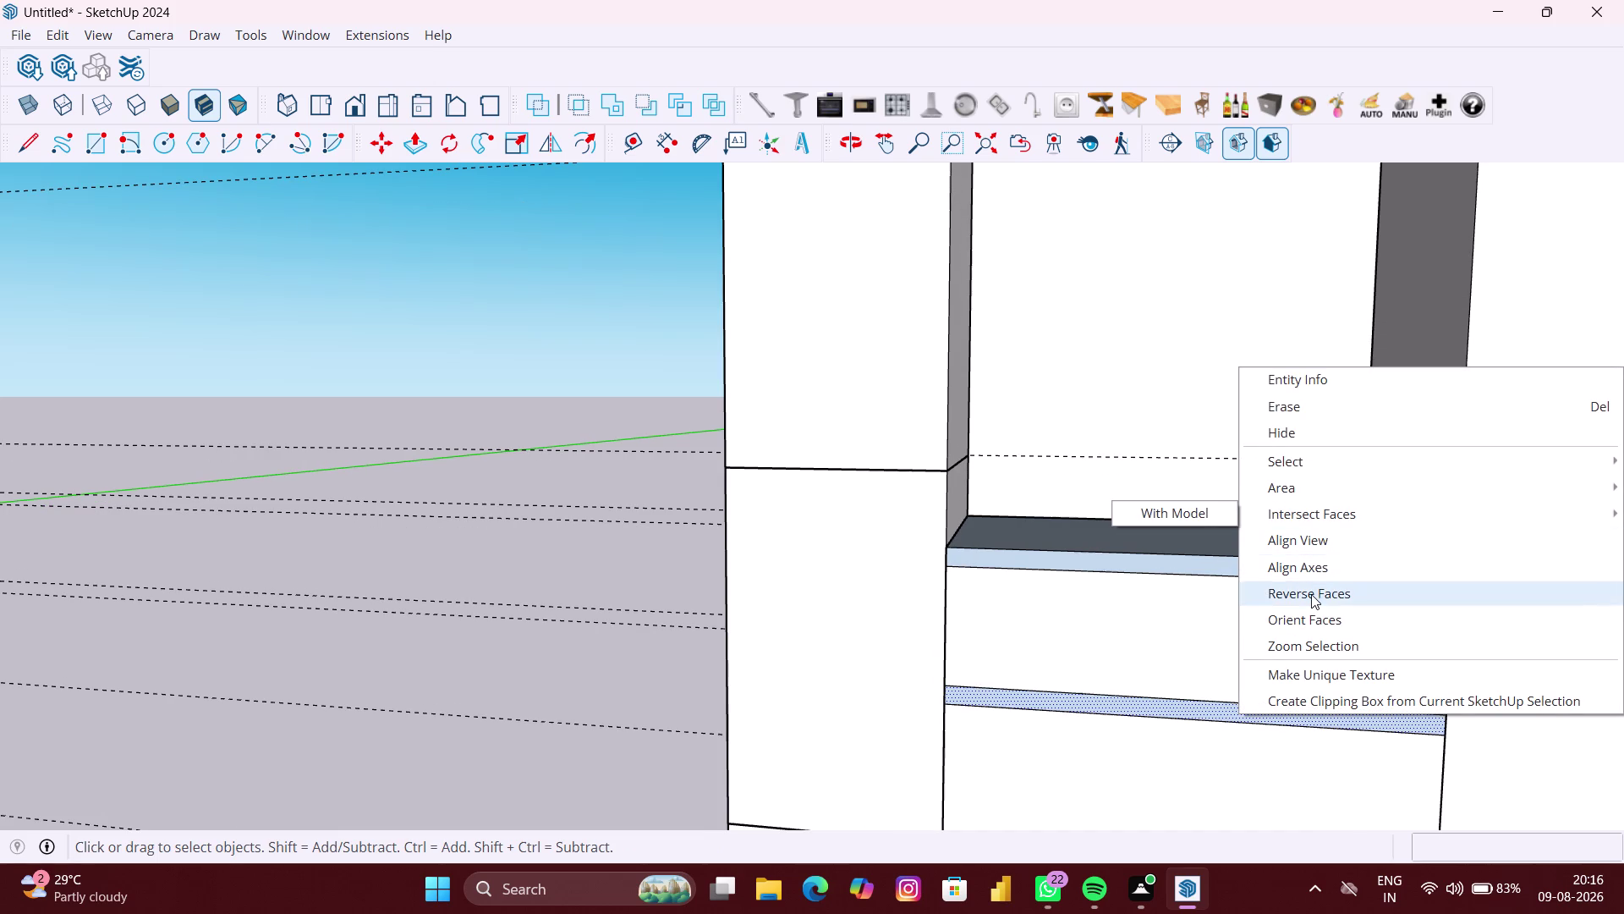
click(1311, 594)
click(1226, 571)
right_click(1226, 571)
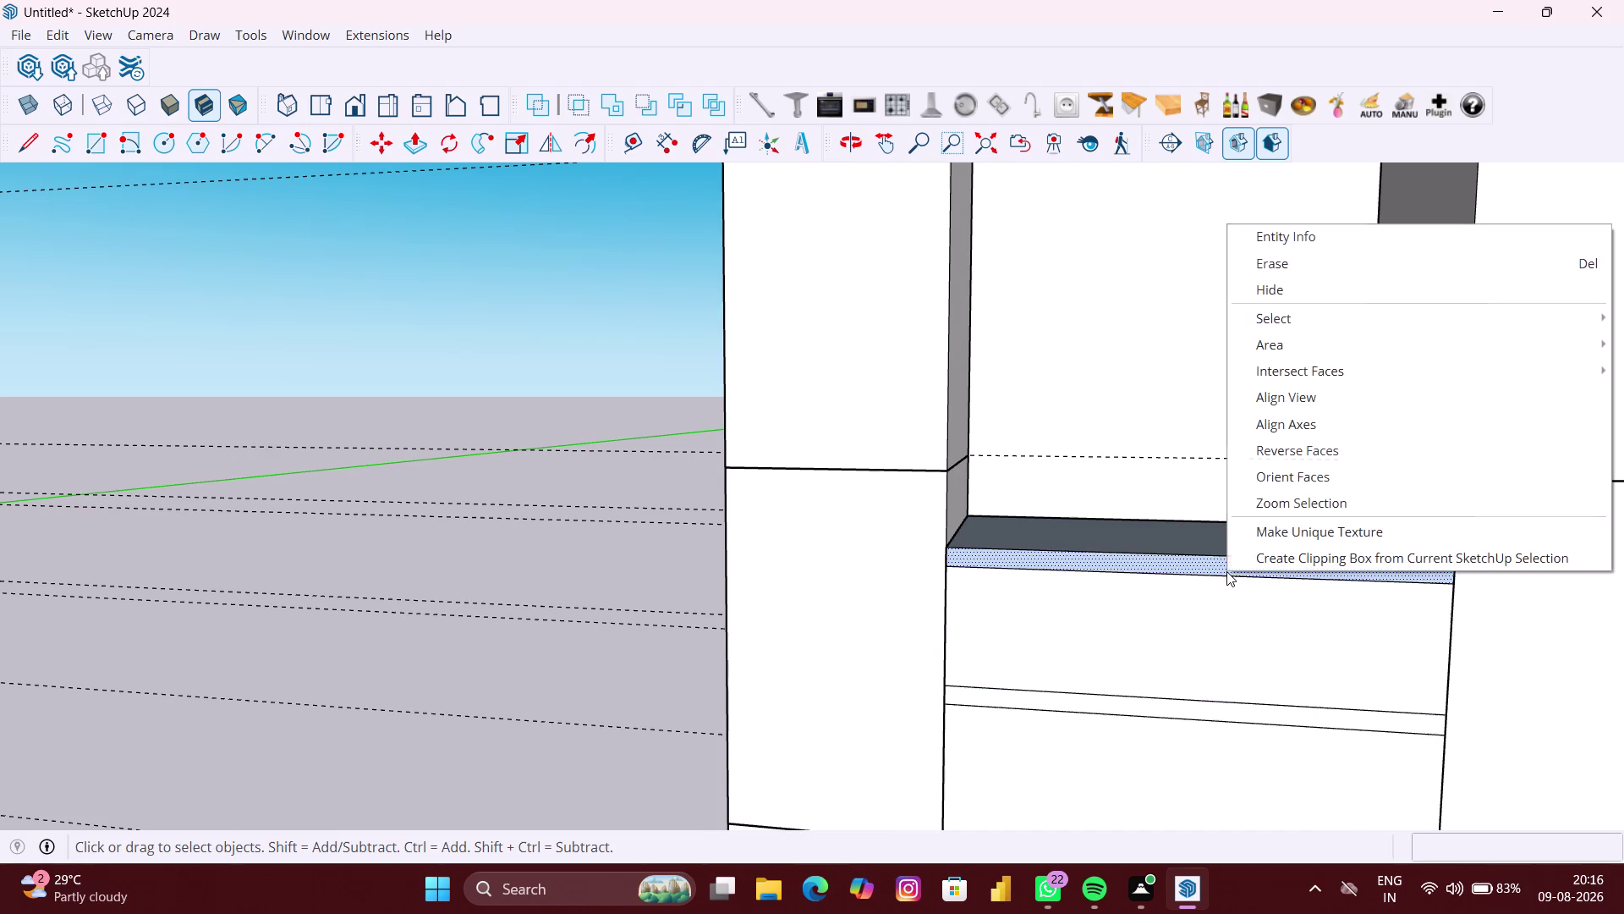
click(1286, 450)
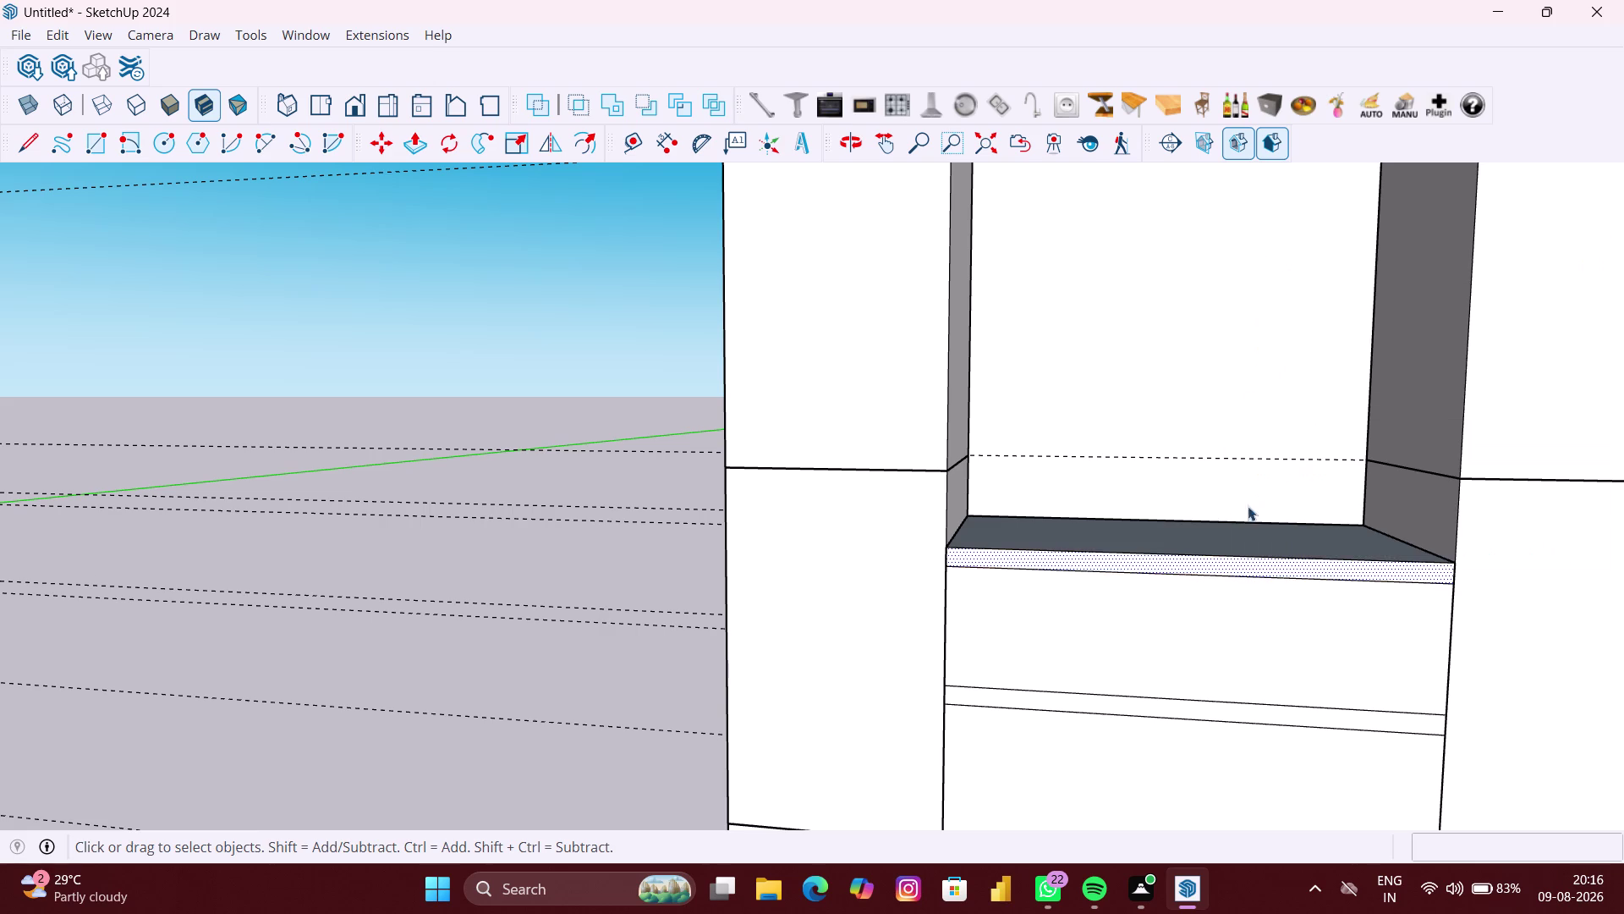
scroll(up, 3)
middle_drag(1200, 551, 1191, 635)
Zoom out and erase the old dashed guide lines across the ground.
scroll(down, 3)
click(1202, 563)
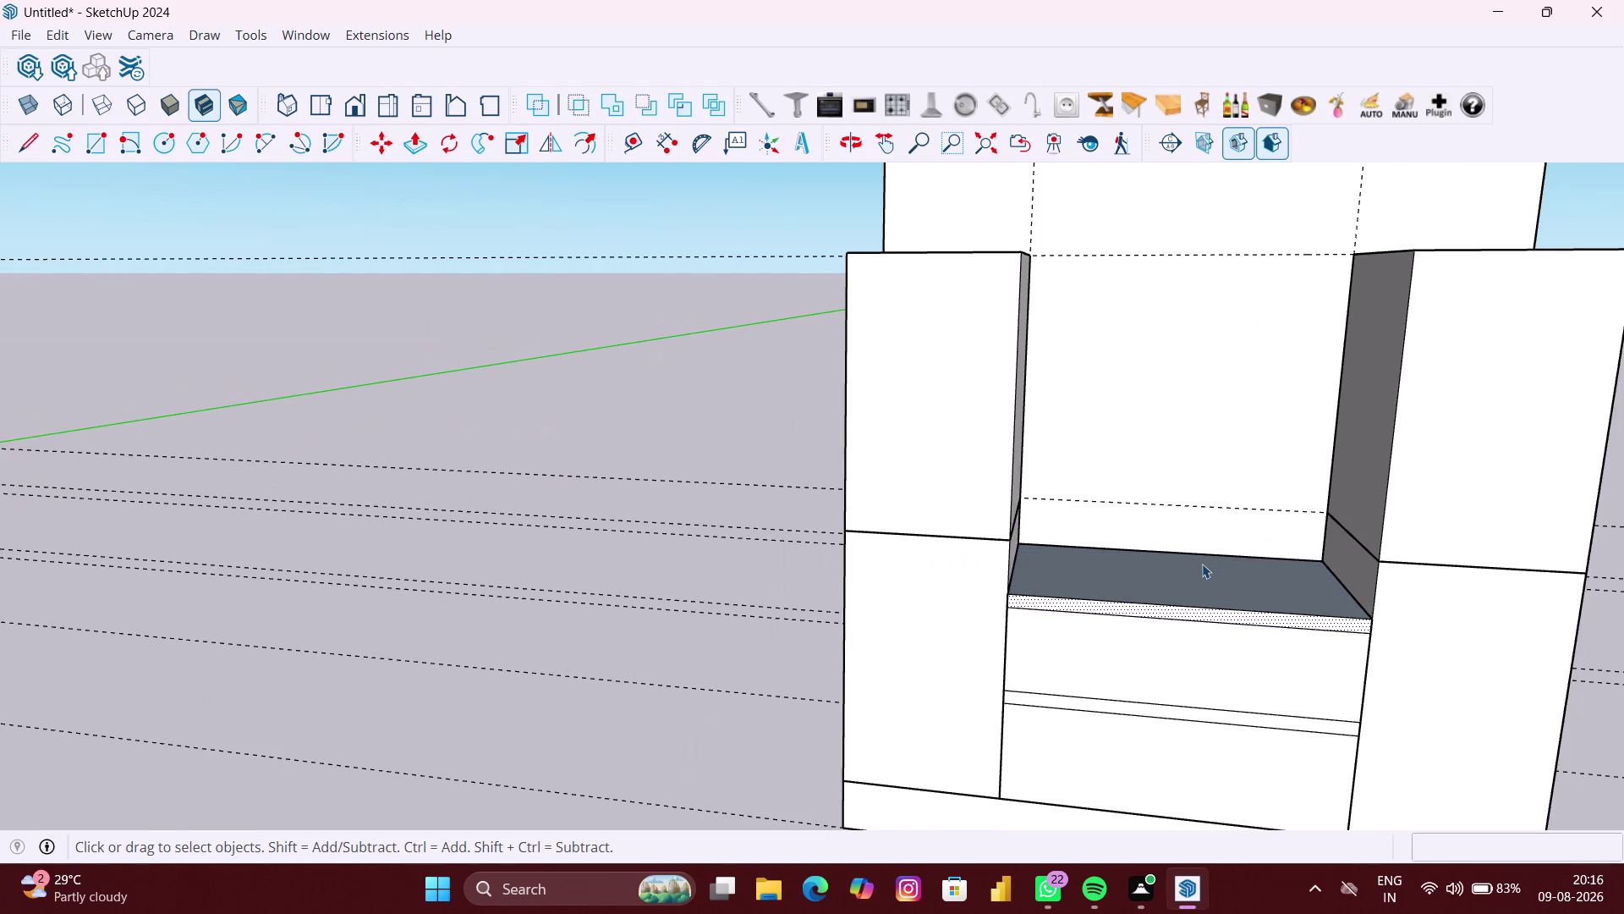
scroll(down, 3)
click(780, 700)
scroll(down, 3)
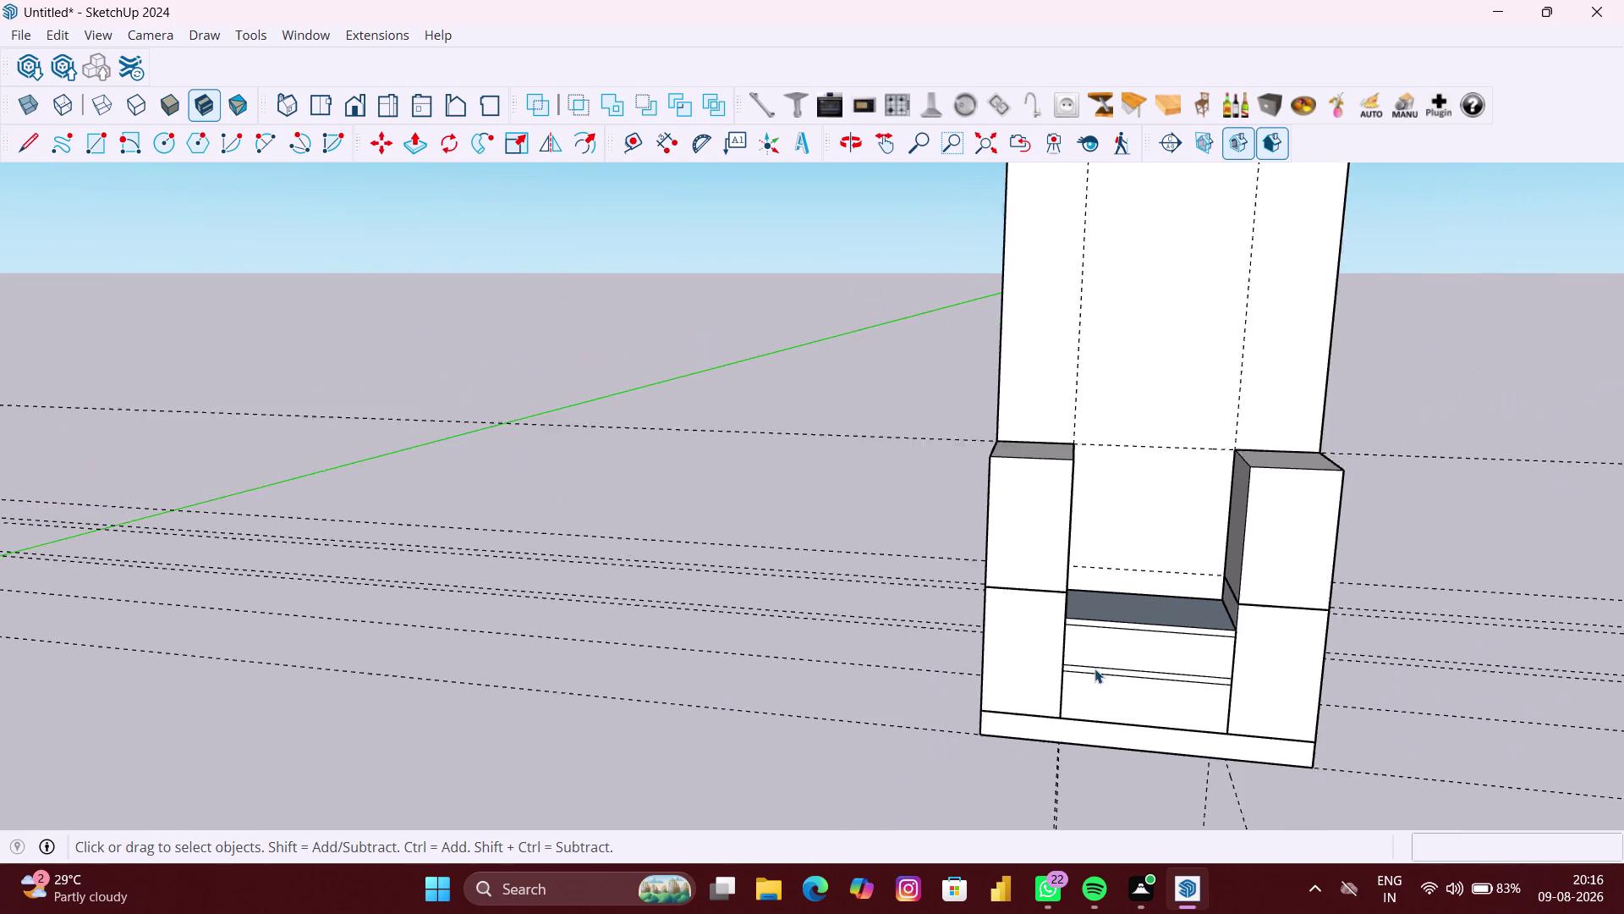
scroll(down, 3)
scroll(up, 3)
middle_click(1094, 668)
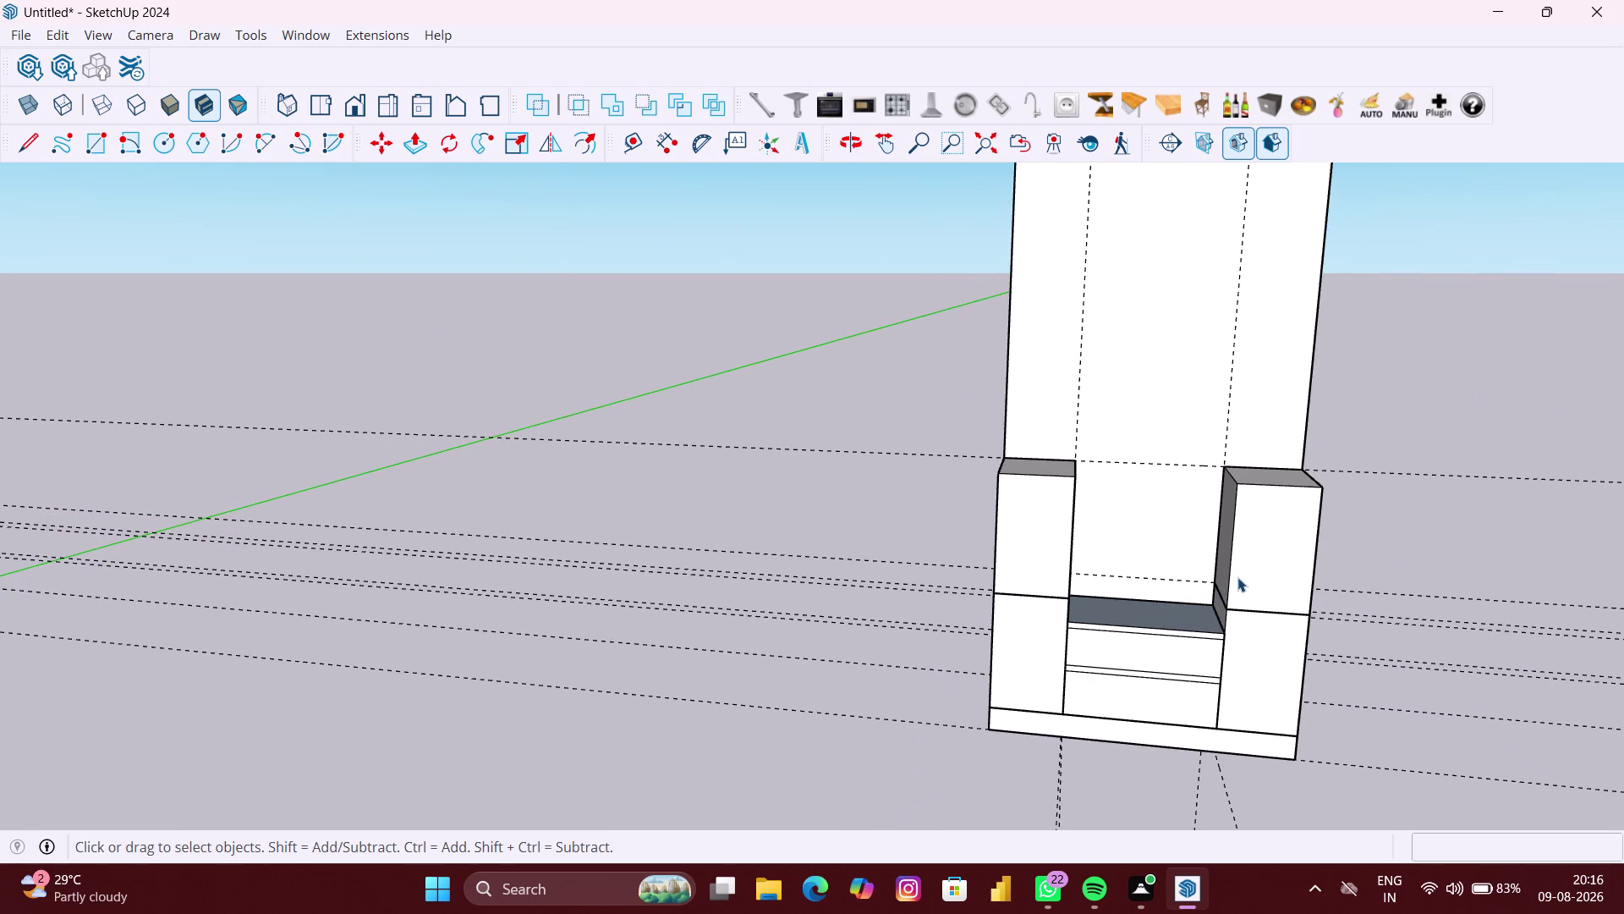
scroll(down, 3)
scroll(down, 3)
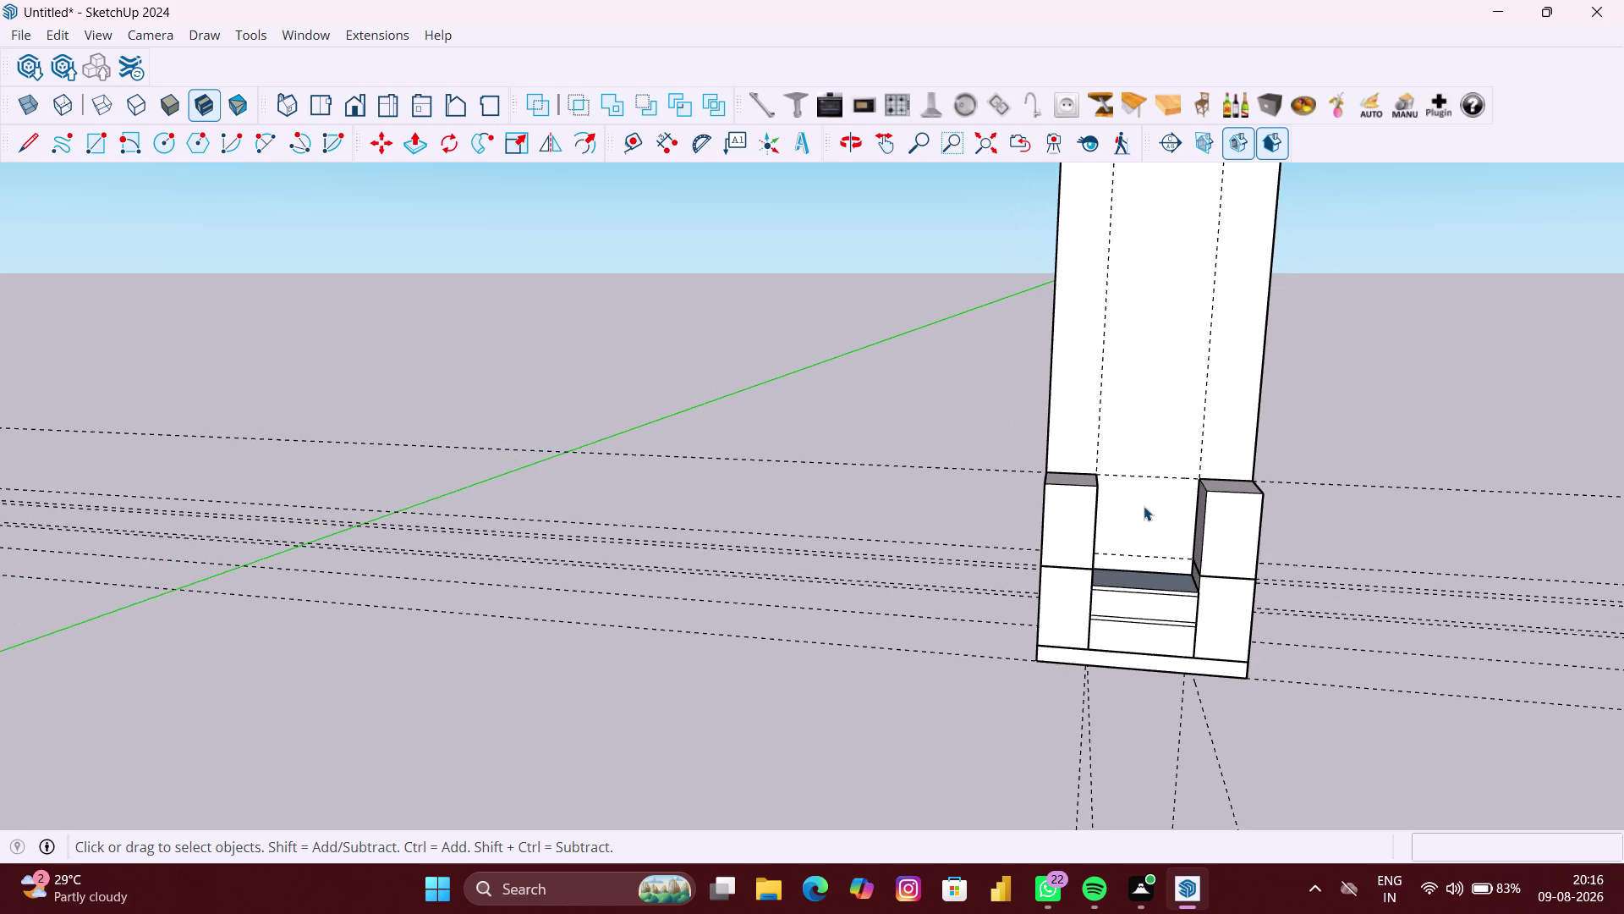
scroll(down, 3)
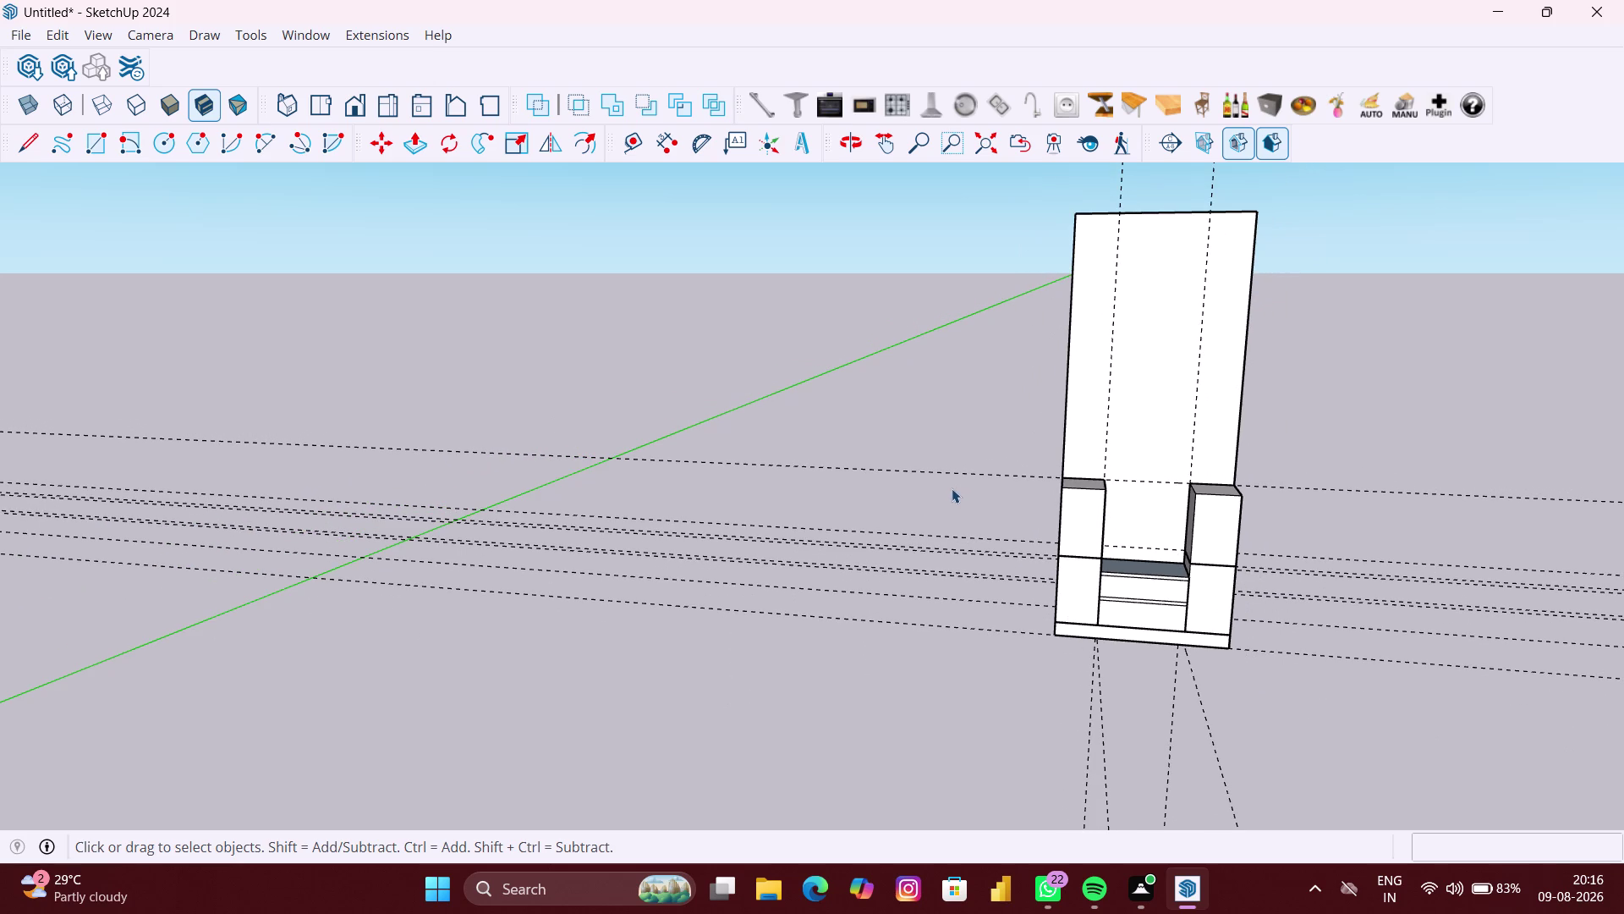
drag(894, 656, 788, 460)
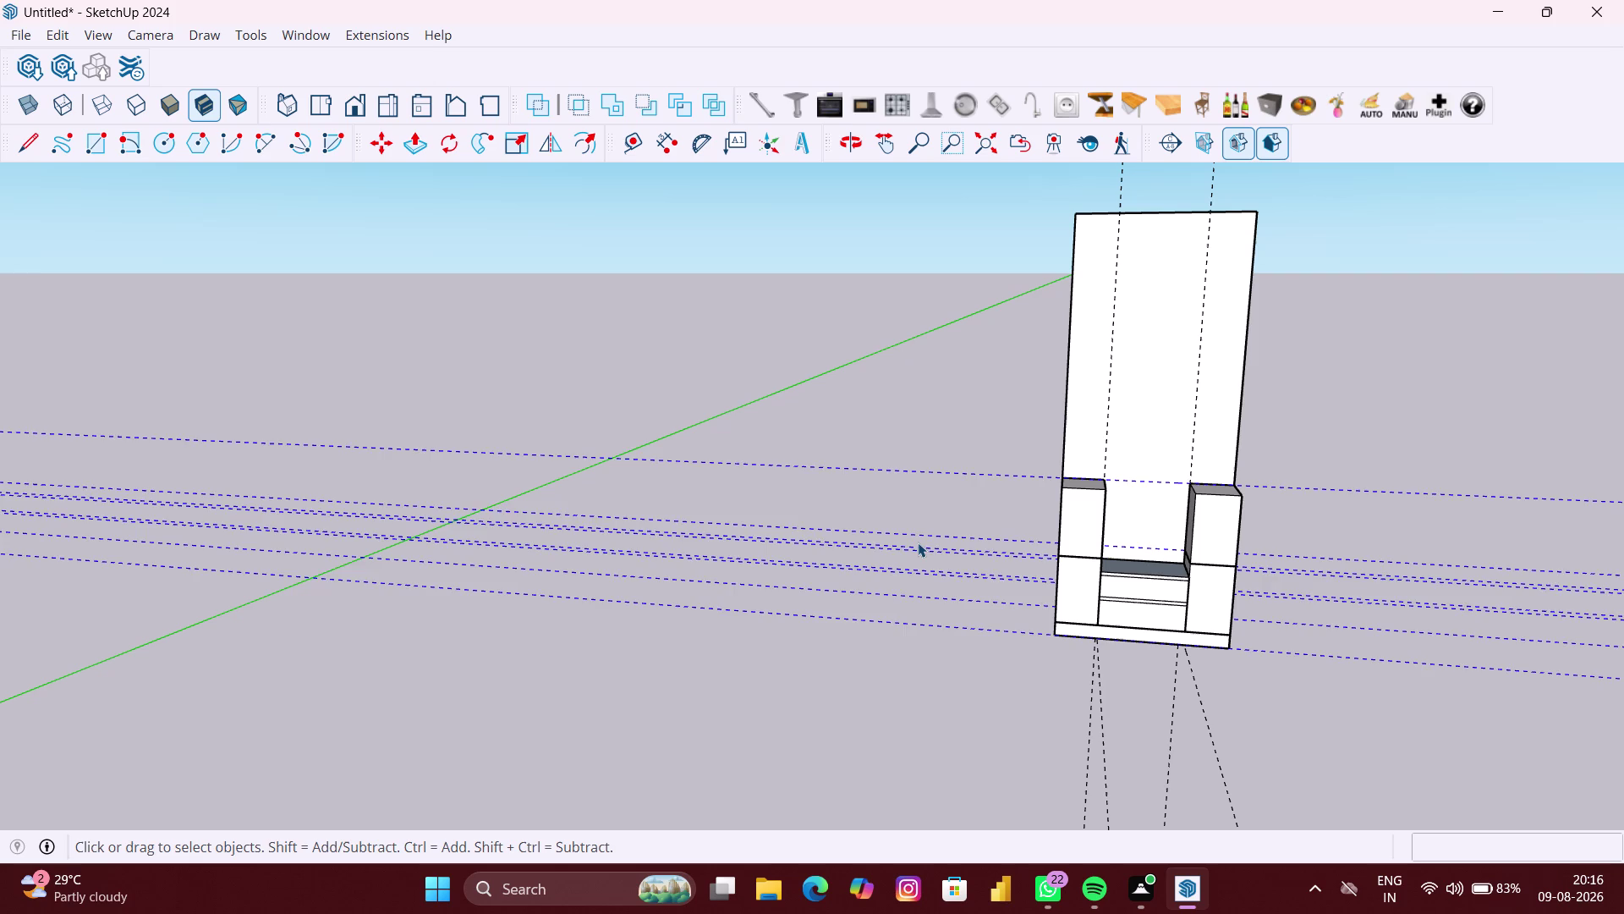
key(Delete)
drag(1273, 750, 927, 698)
key(Delete)
Zoom in on the dressing unit's back panel and pick the Tape Measure tool.
scroll(down, 3)
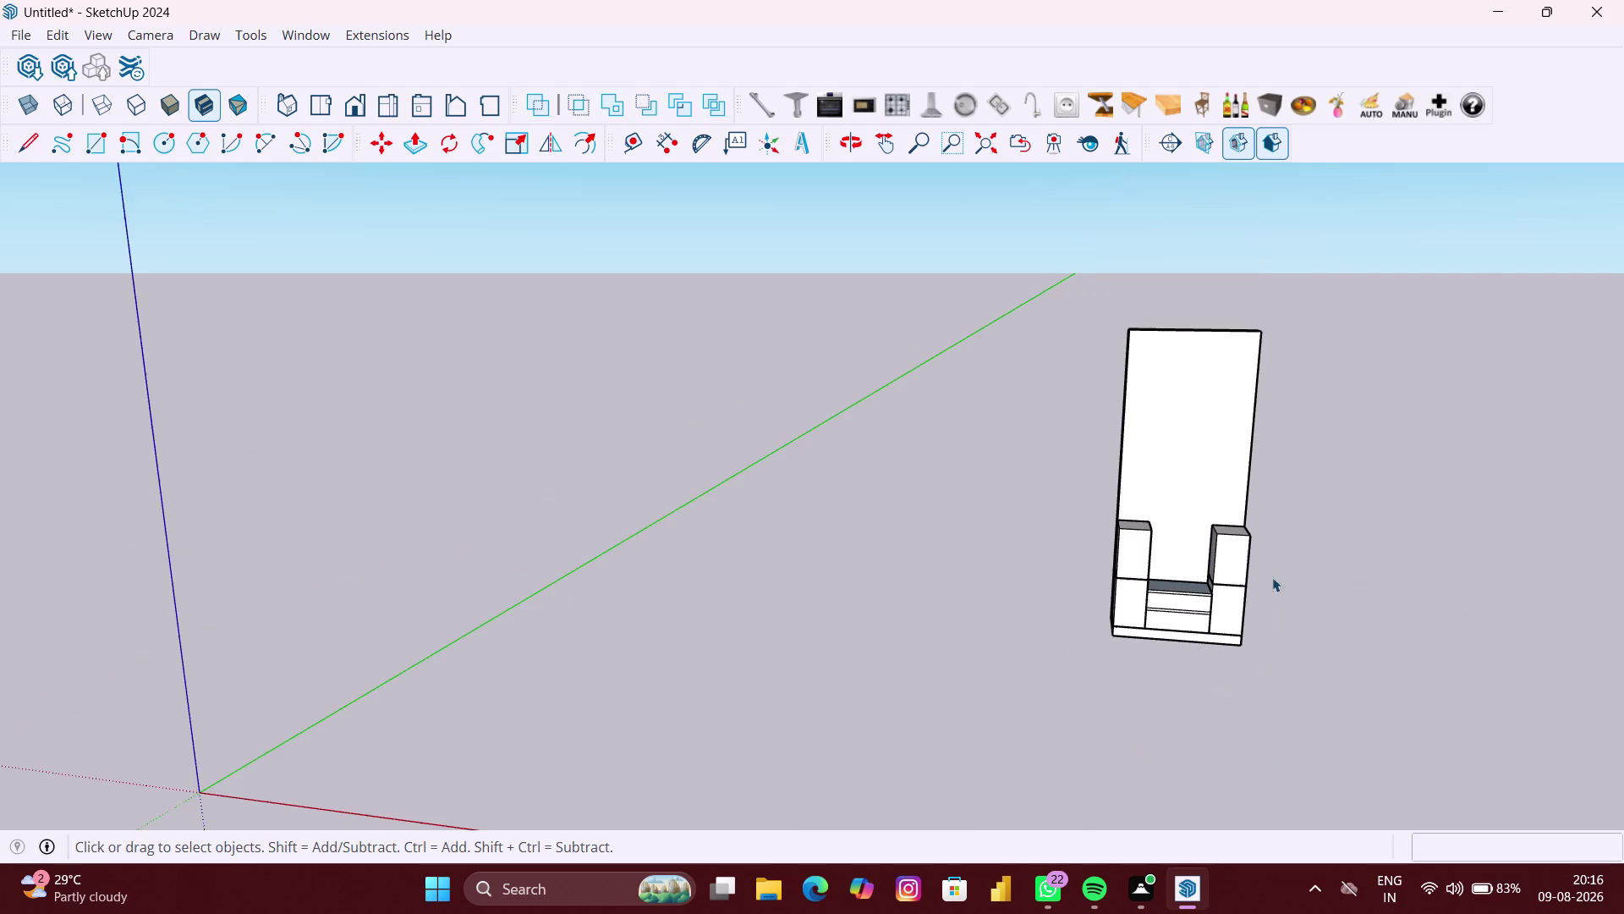
middle_drag(1271, 563, 1260, 547)
scroll(up, 3)
scroll(up, 3)
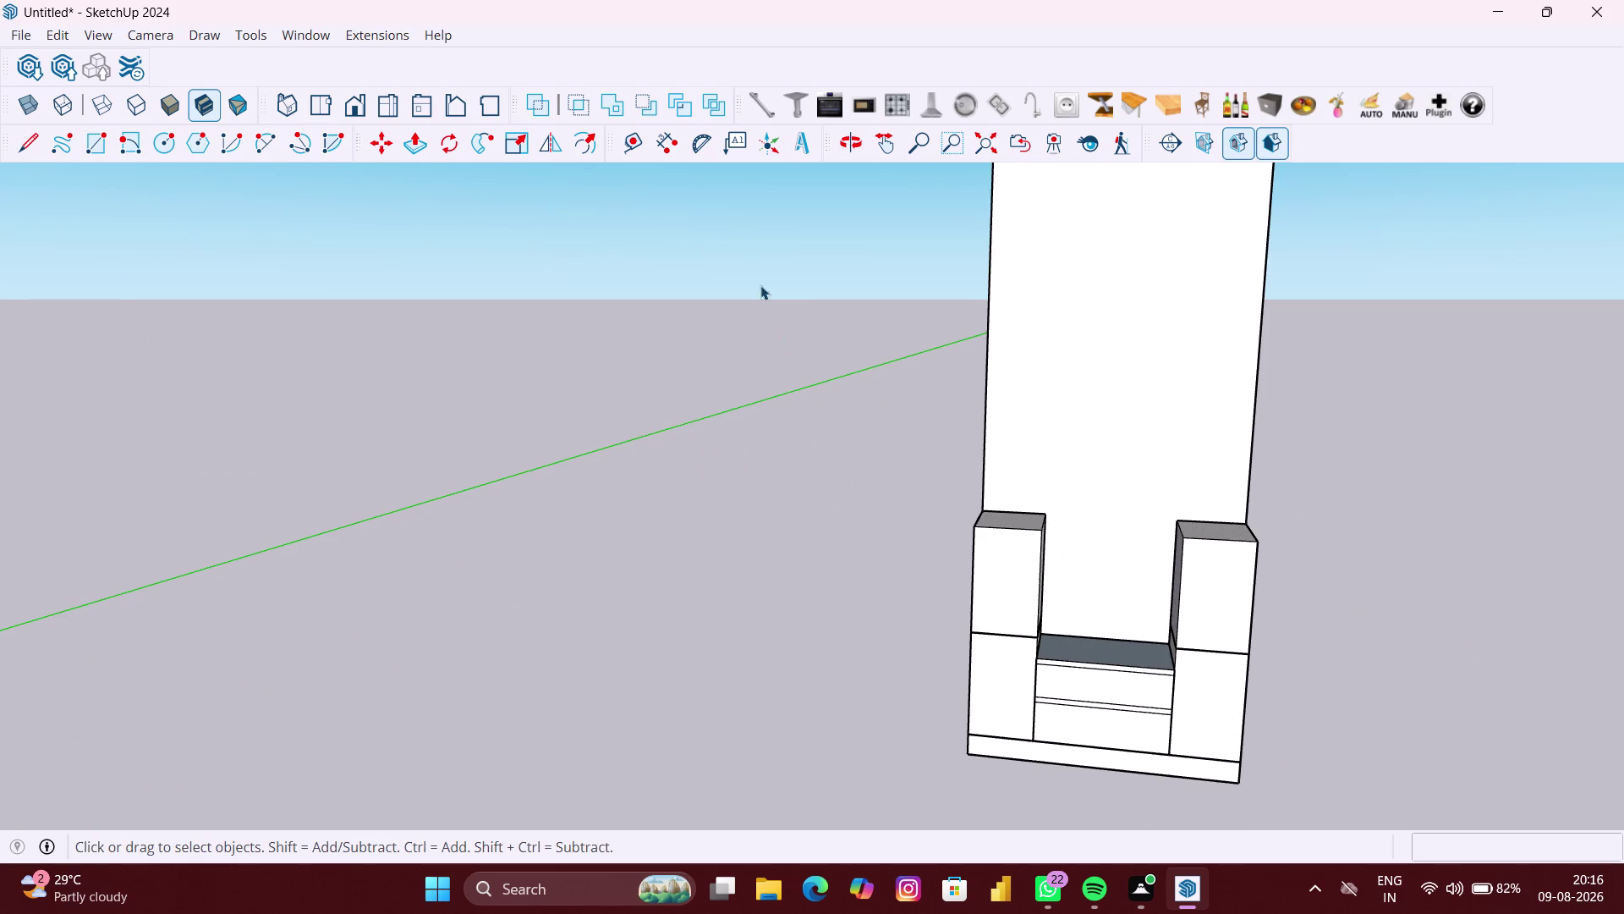
click(644, 149)
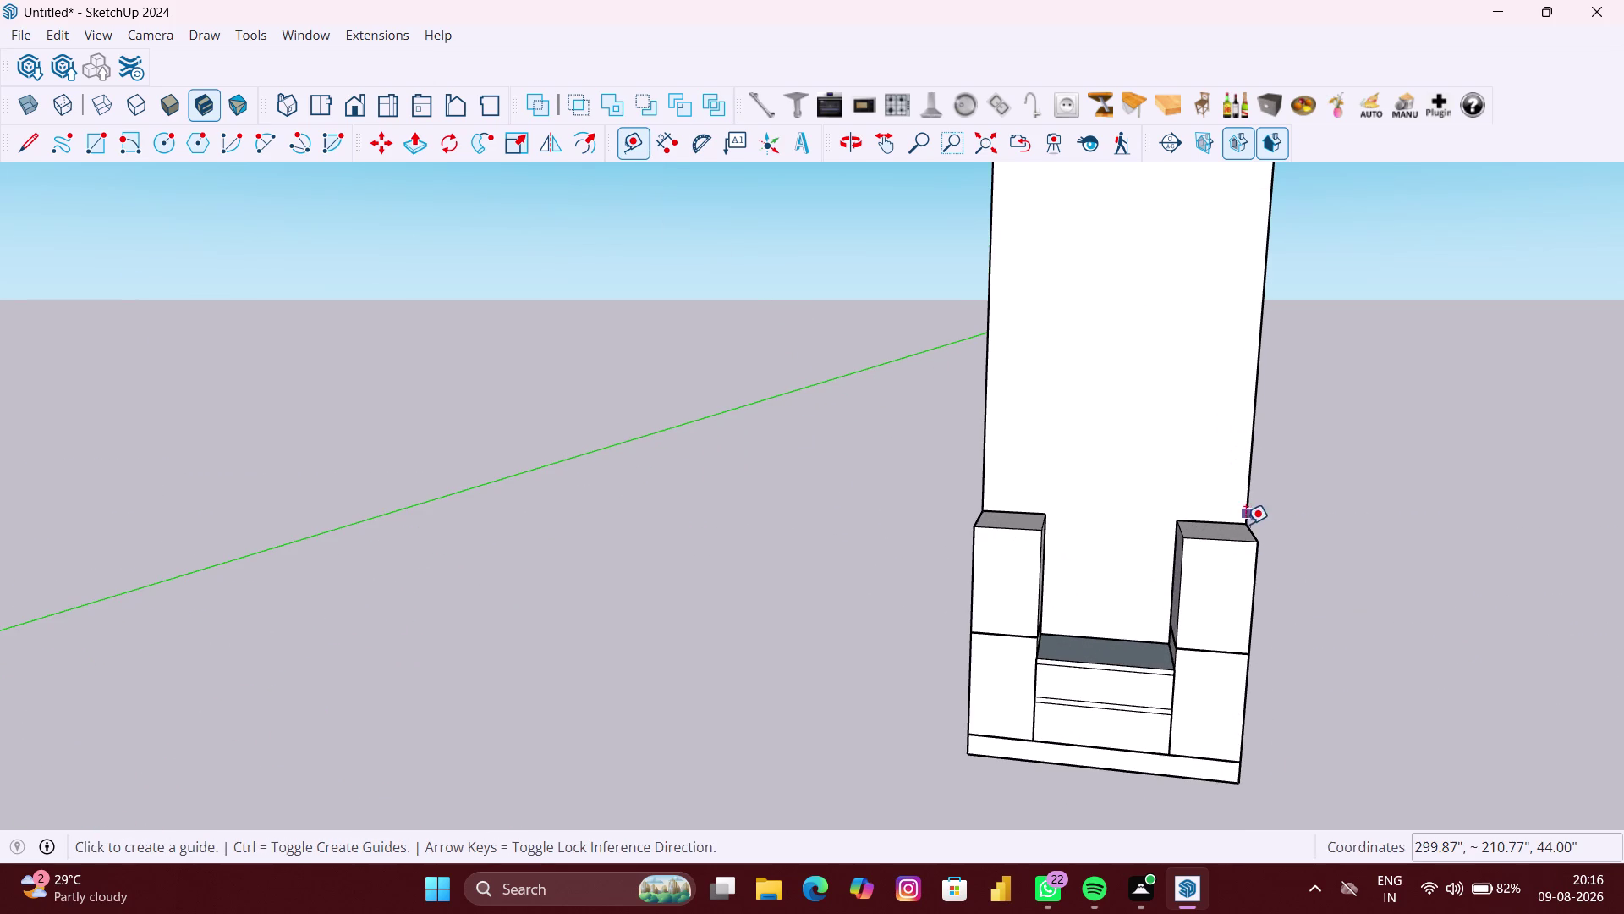
Place a guide line 12.3 inches above the right tower's top edge.
scroll(up, 3)
click(1229, 520)
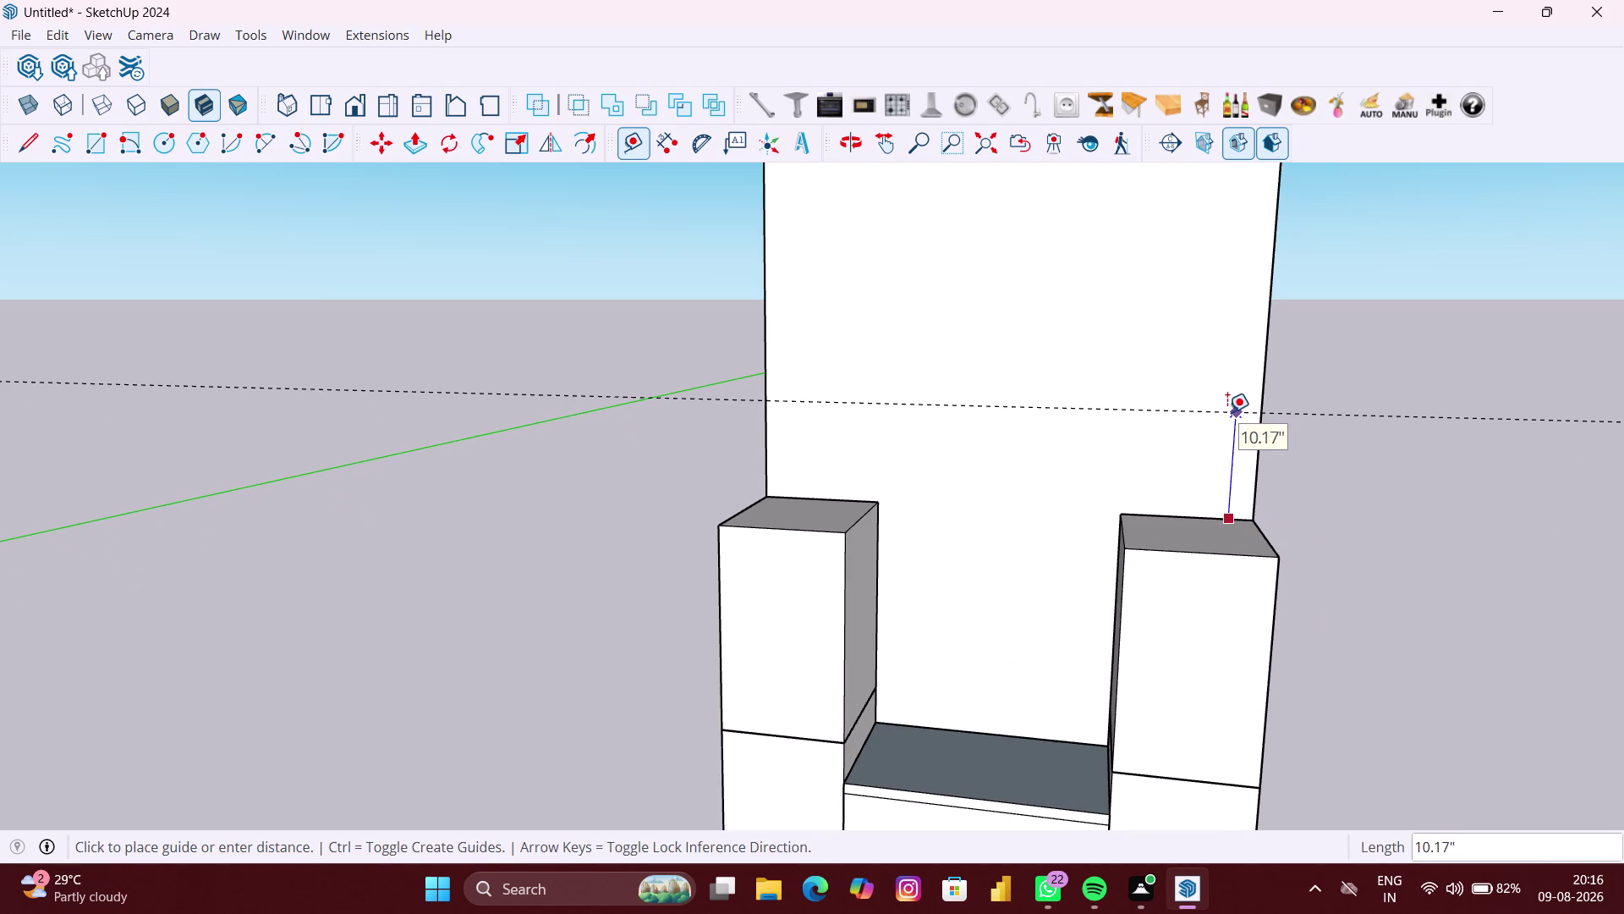
text(12)
text(.)
text(3)
key(shift+quotedbl)
key(Return)
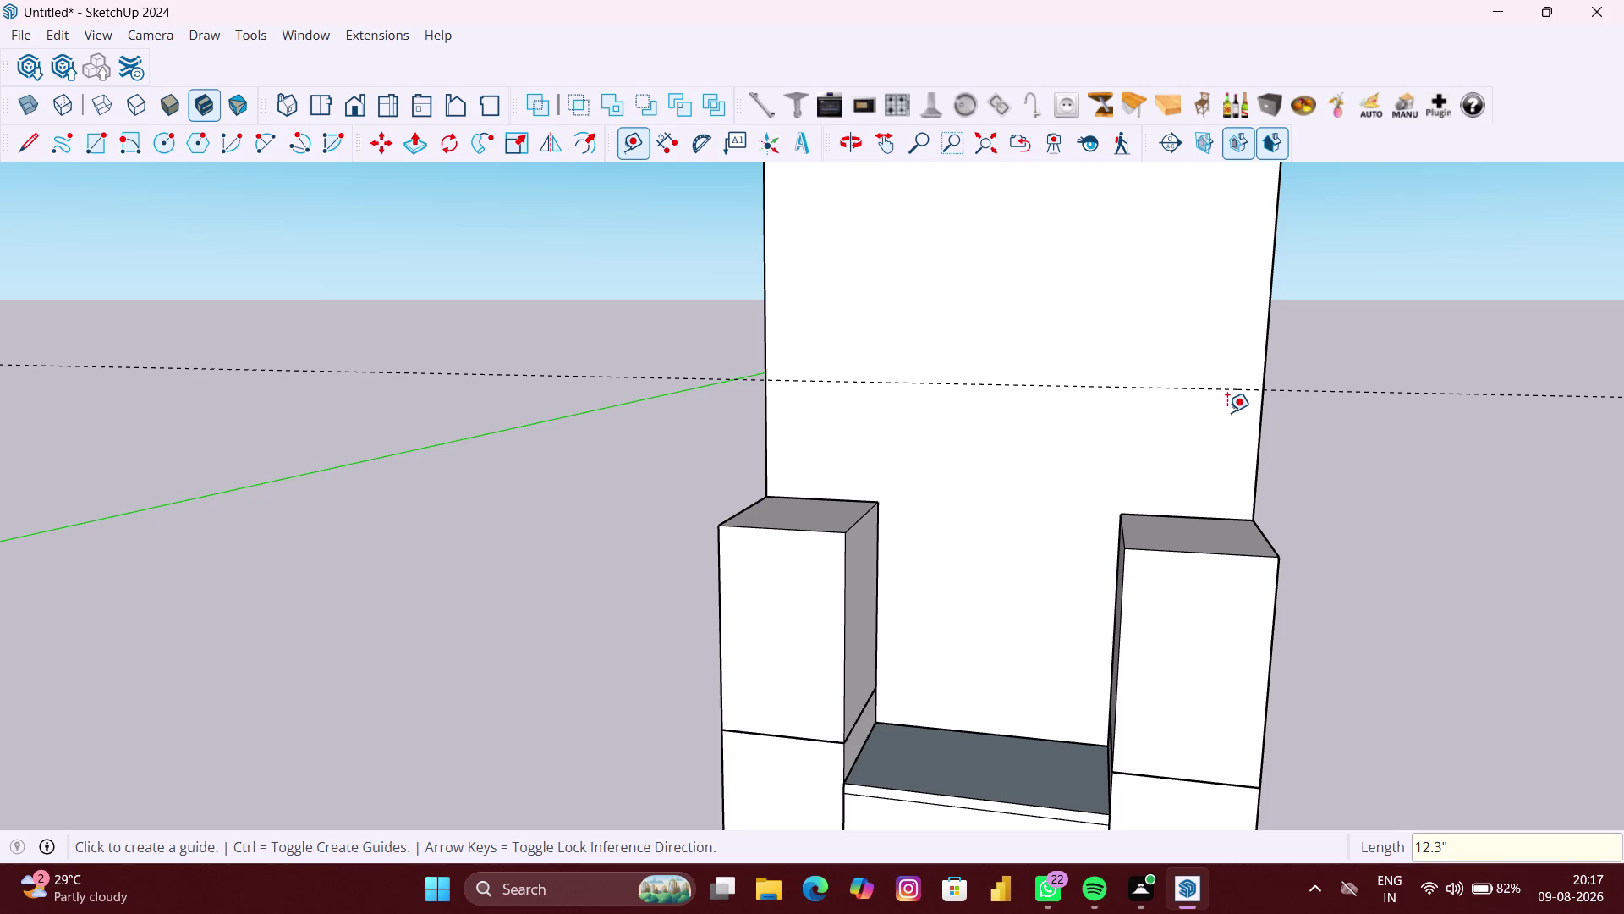
Place a second guide 1.5 inches above the first one.
click(1226, 386)
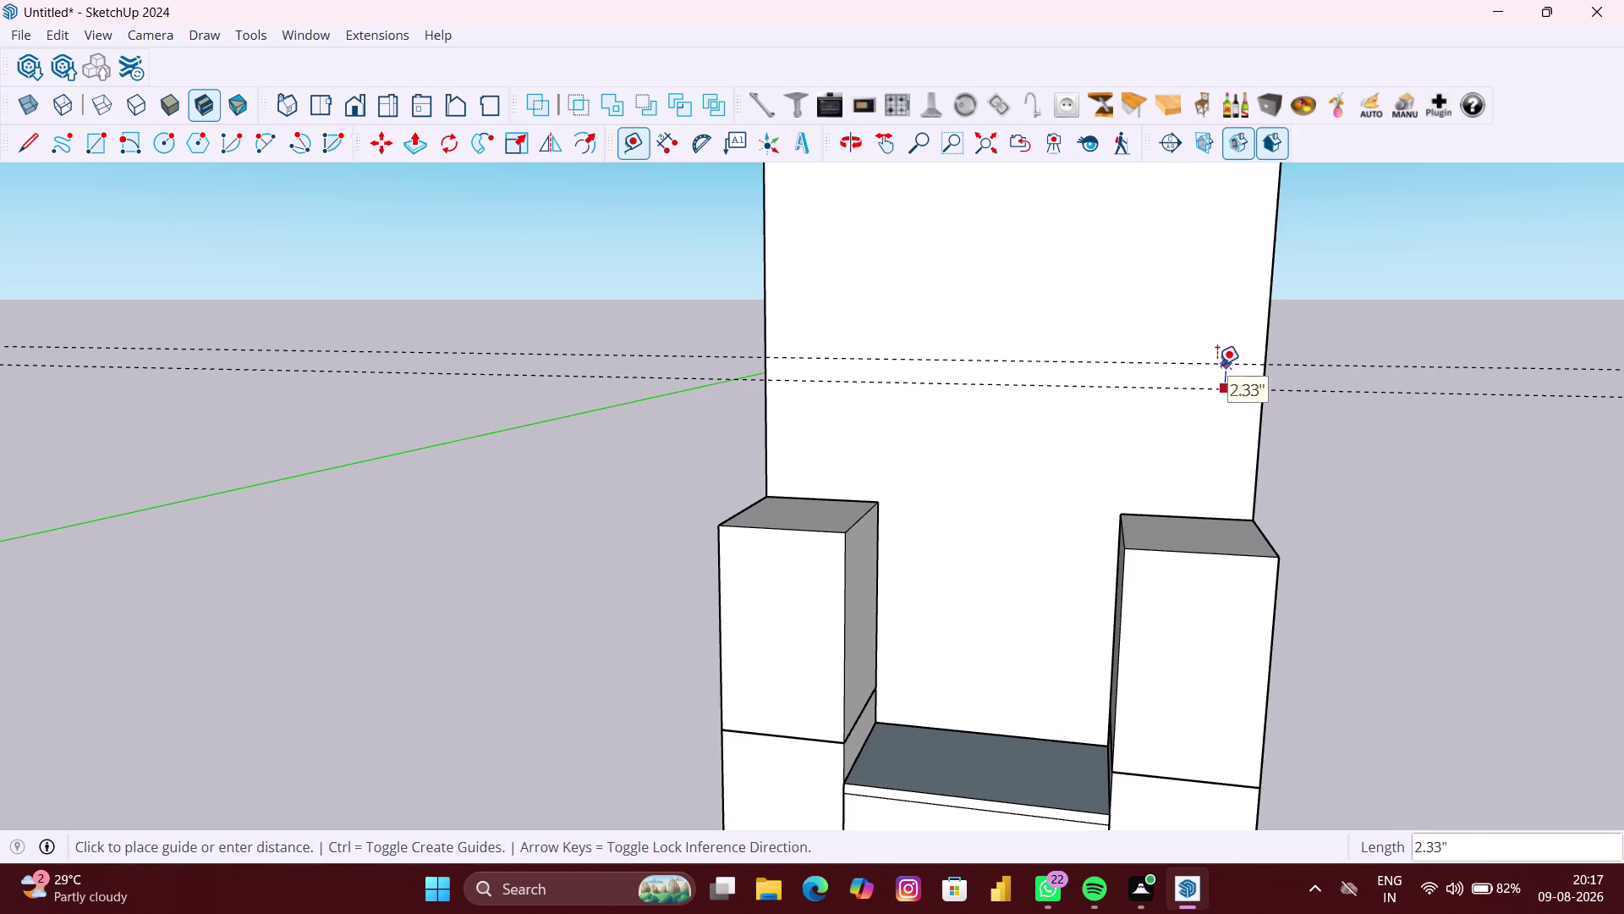
key(Up)
text(1)
text(.5")
key(Return)
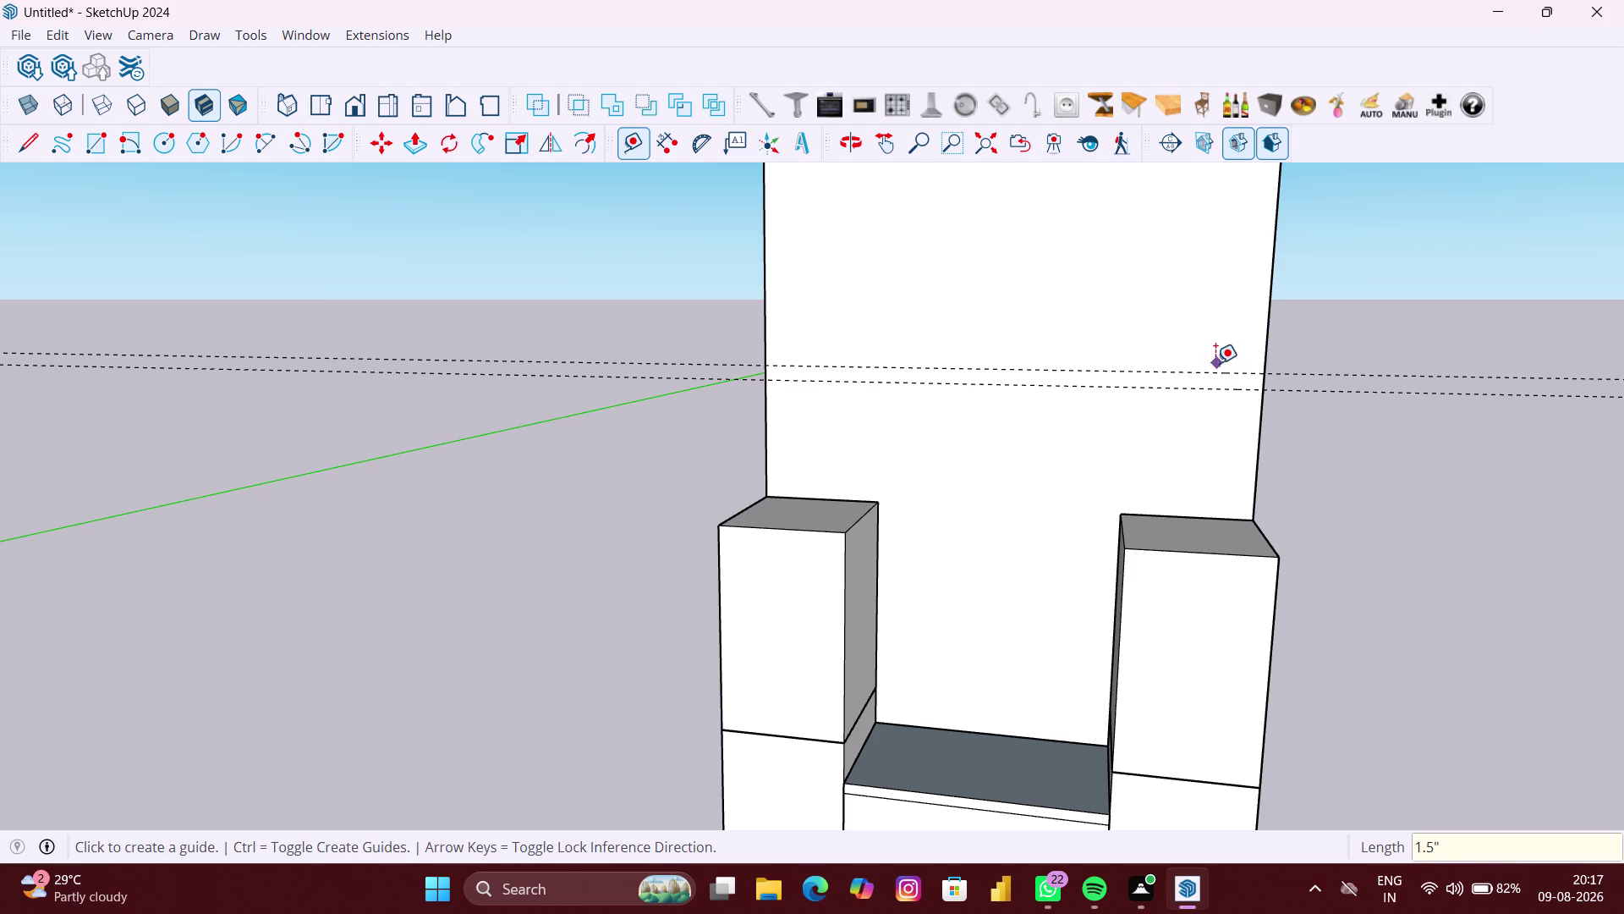
scroll(down, 3)
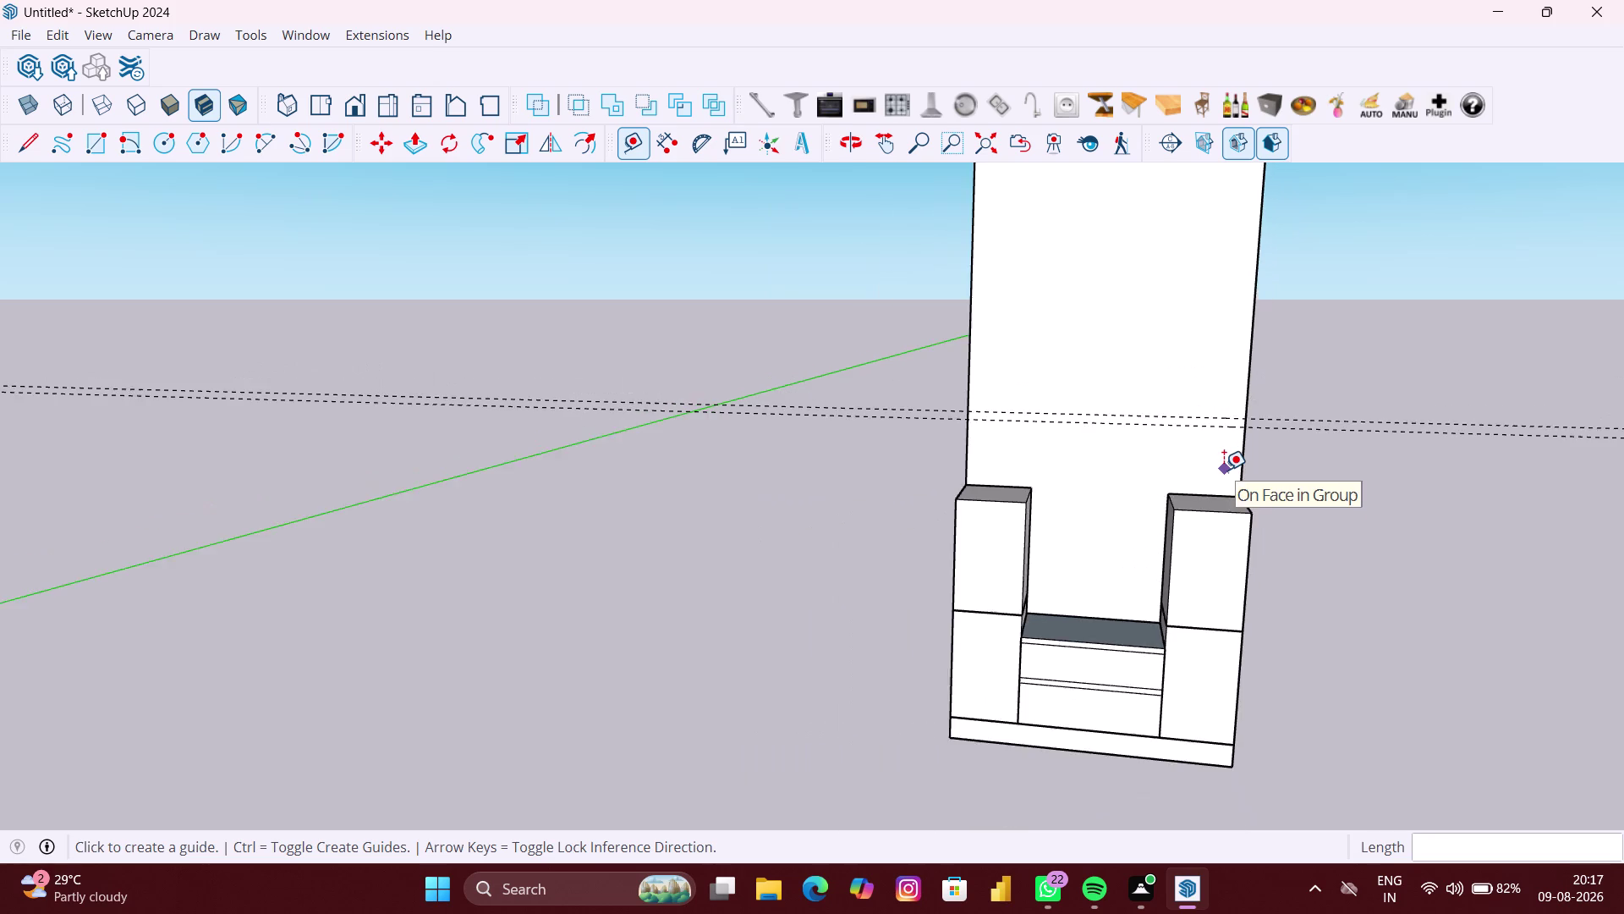
Orbit to the side, place a guide 85.5 inches up from the panel's bottom corner.
scroll(down, 3)
middle_drag(1213, 469, 898, 461)
scroll(up, 3)
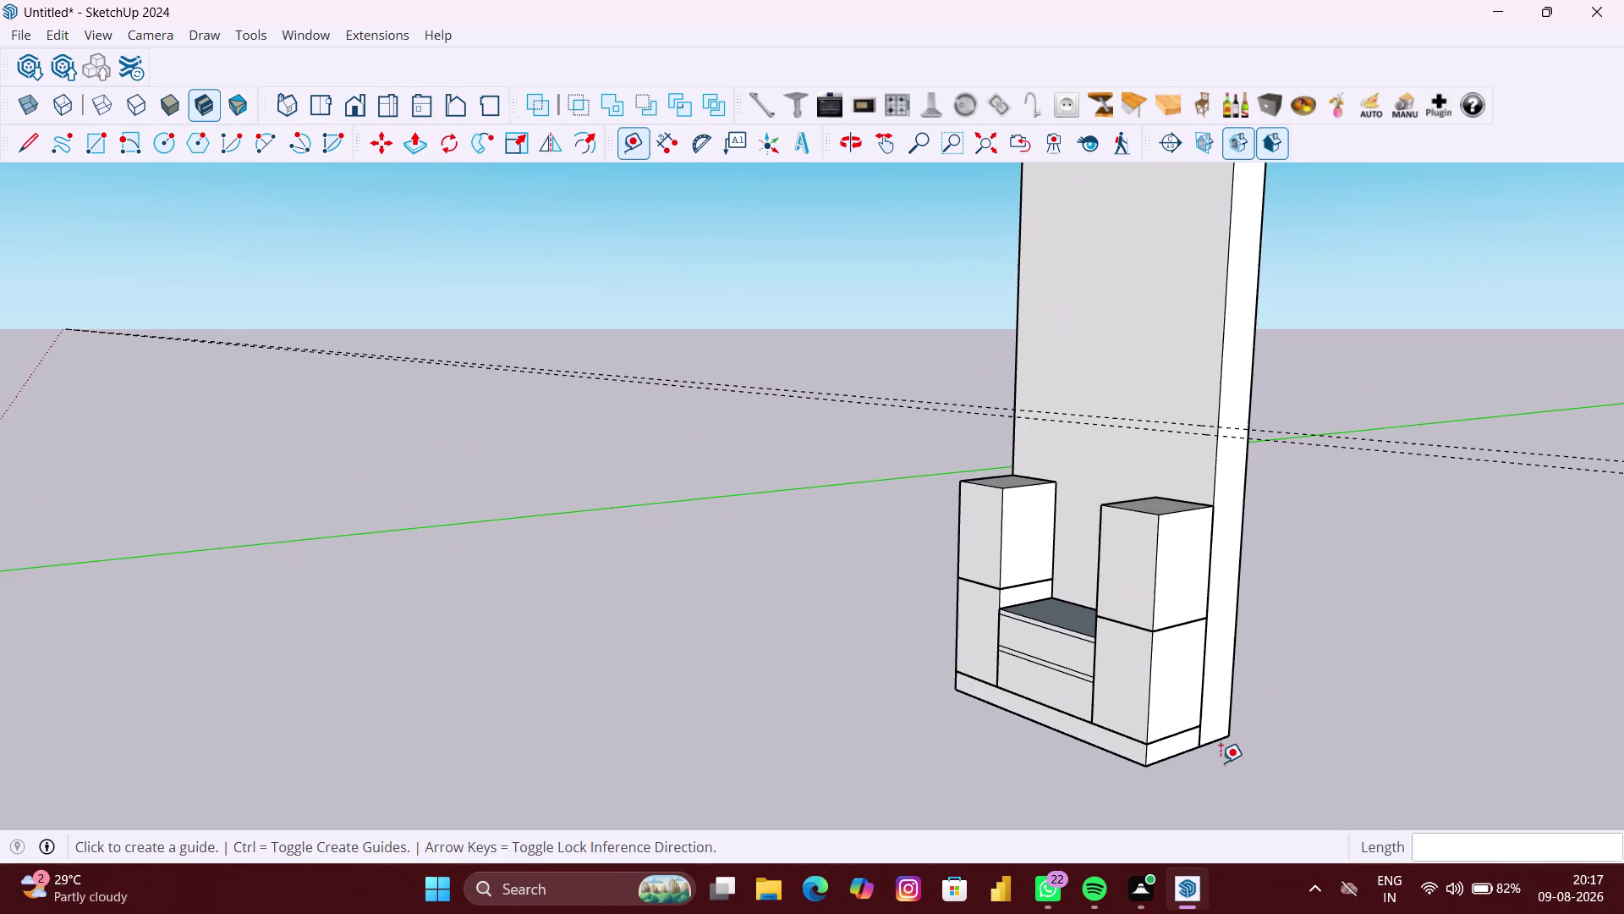
scroll(up, 3)
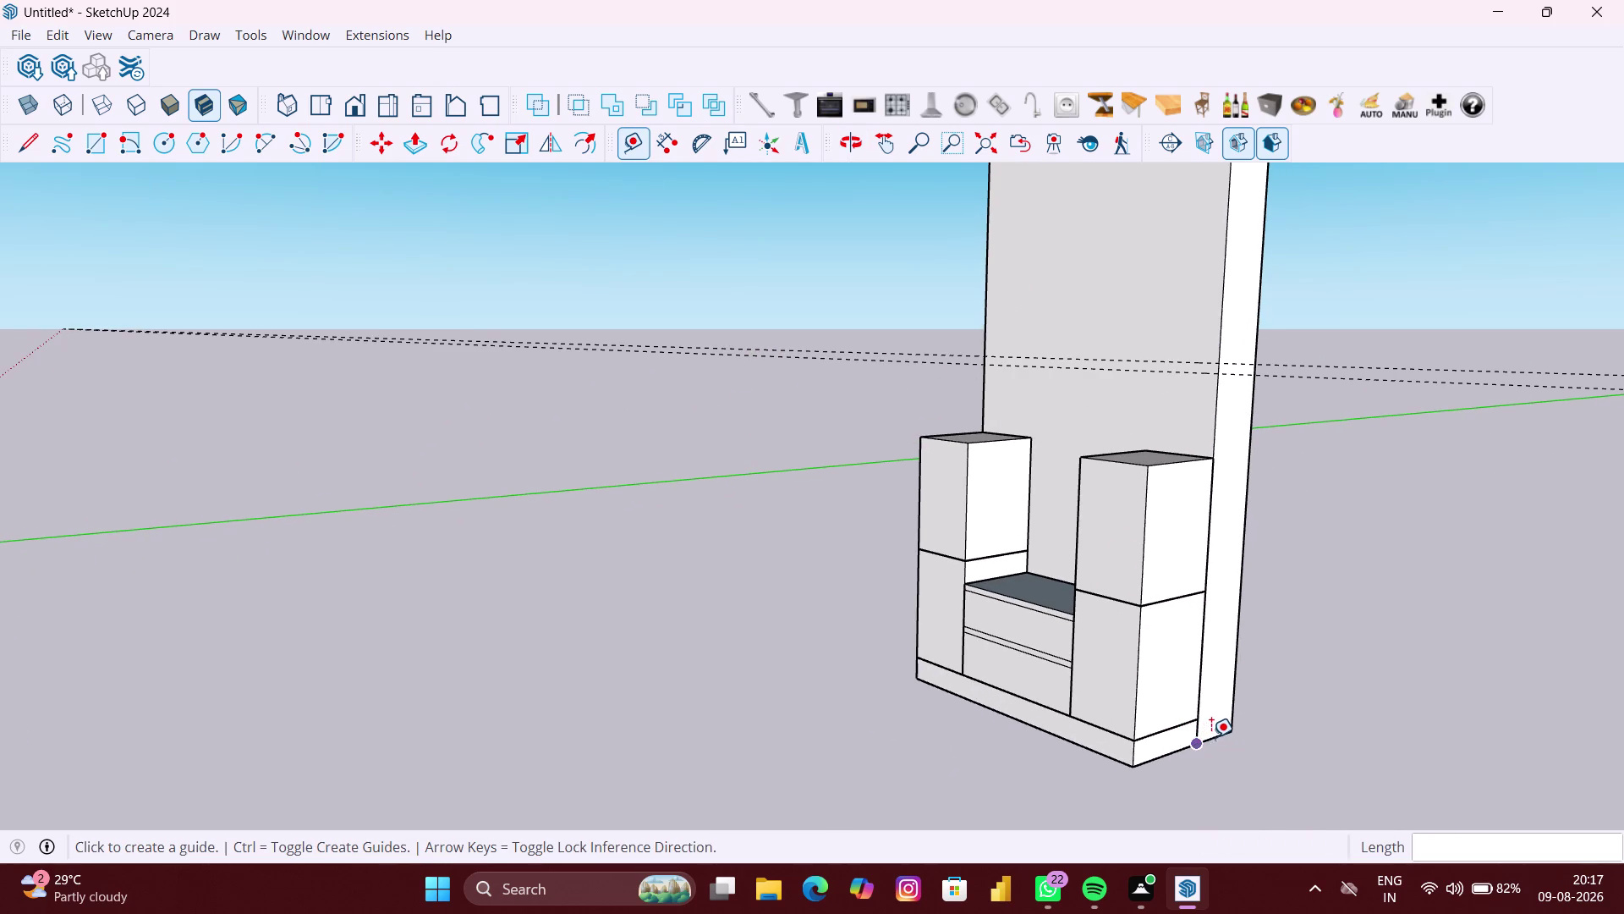
scroll(up, 3)
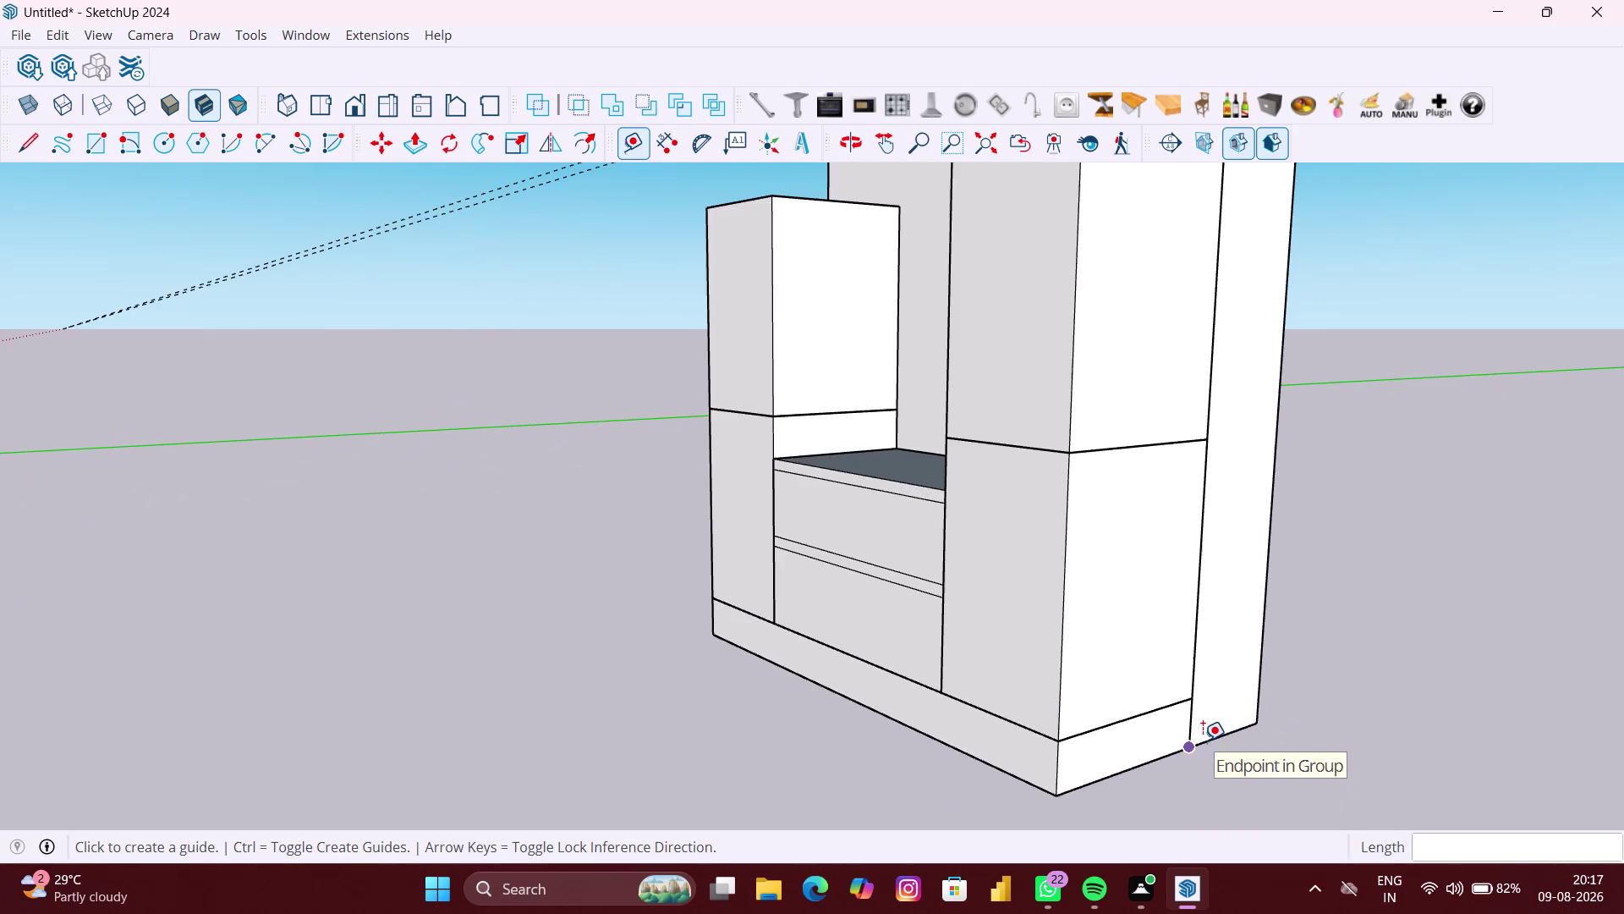
click(1206, 739)
scroll(down, 3)
scroll(down, 3)
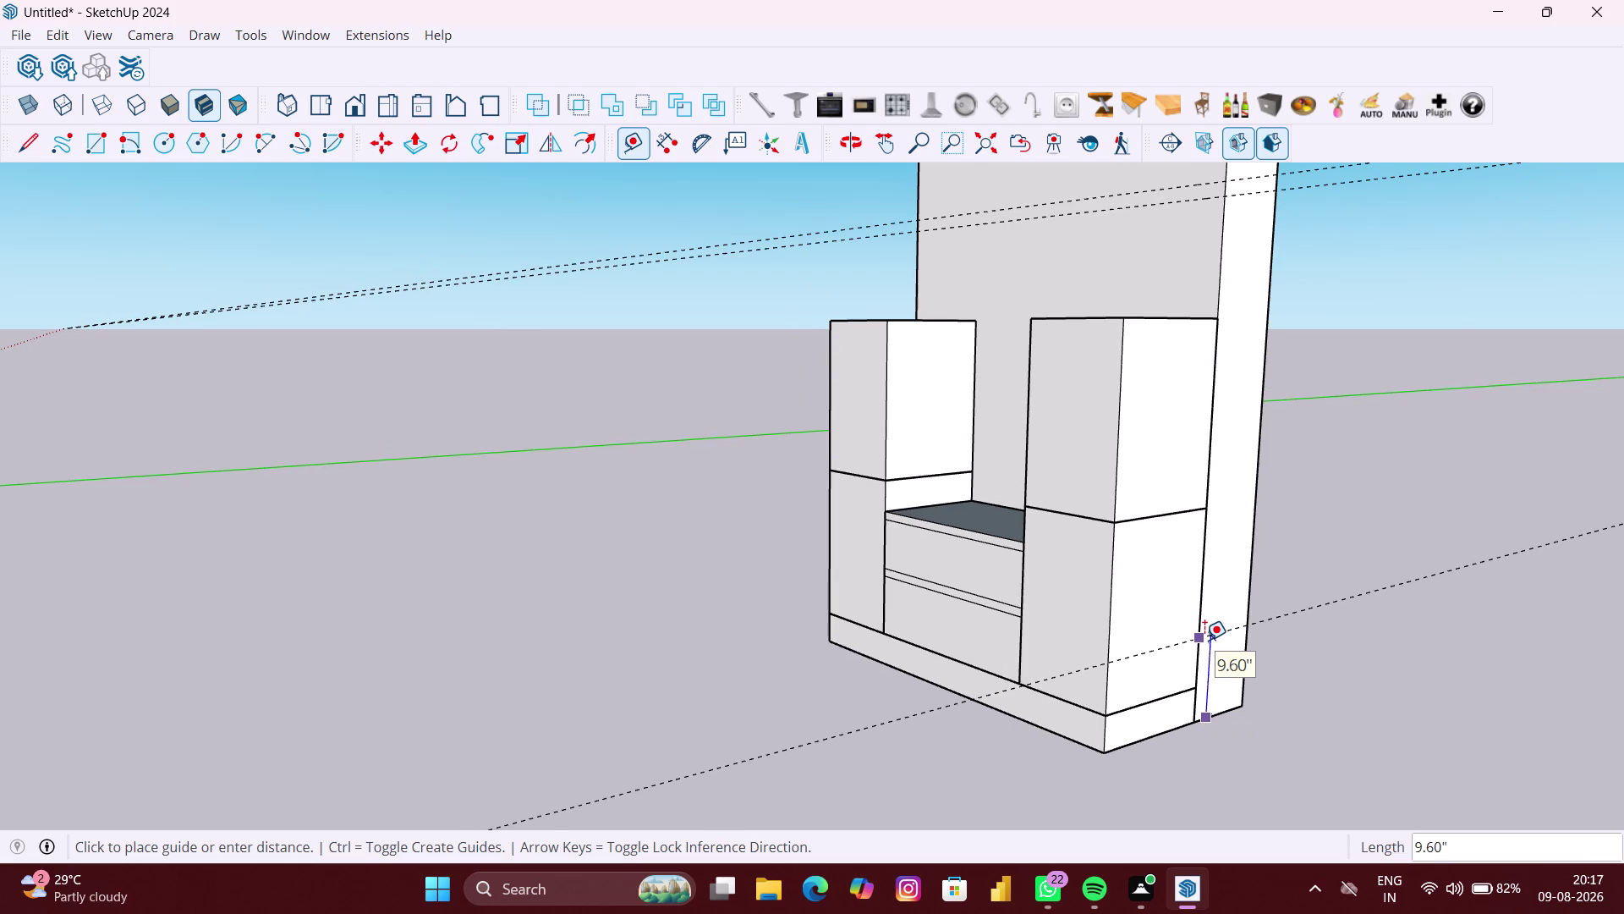
text(85.5)
key(shift+quotedbl)
key(Return)
scroll(down, 3)
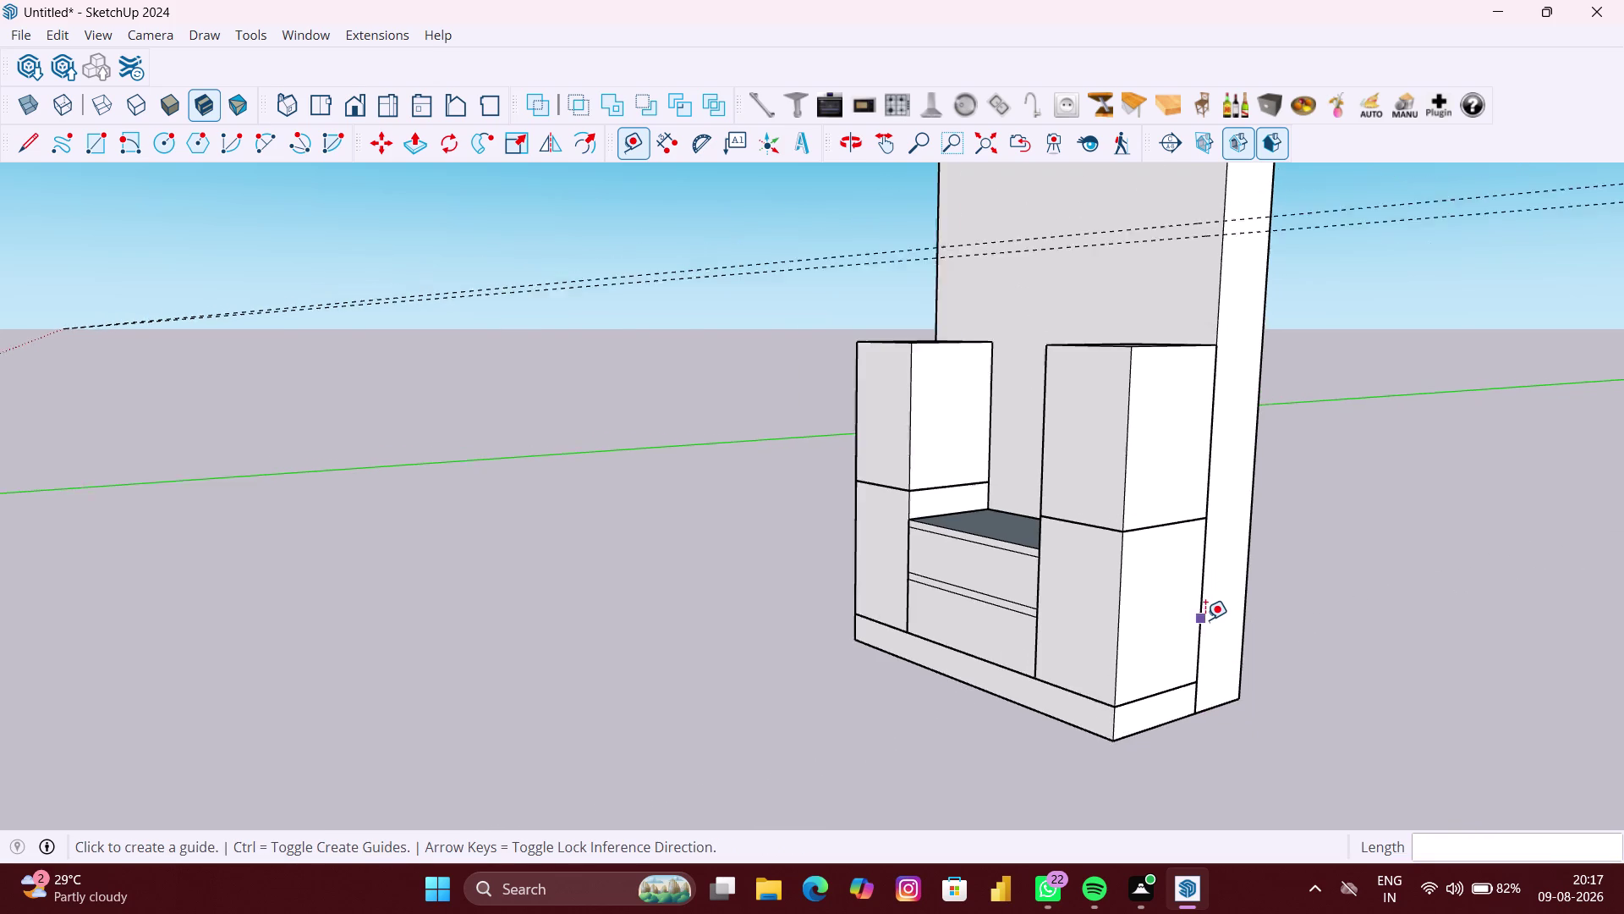
scroll(down, 3)
middle_drag(1180, 555, 1291, 560)
scroll(up, 3)
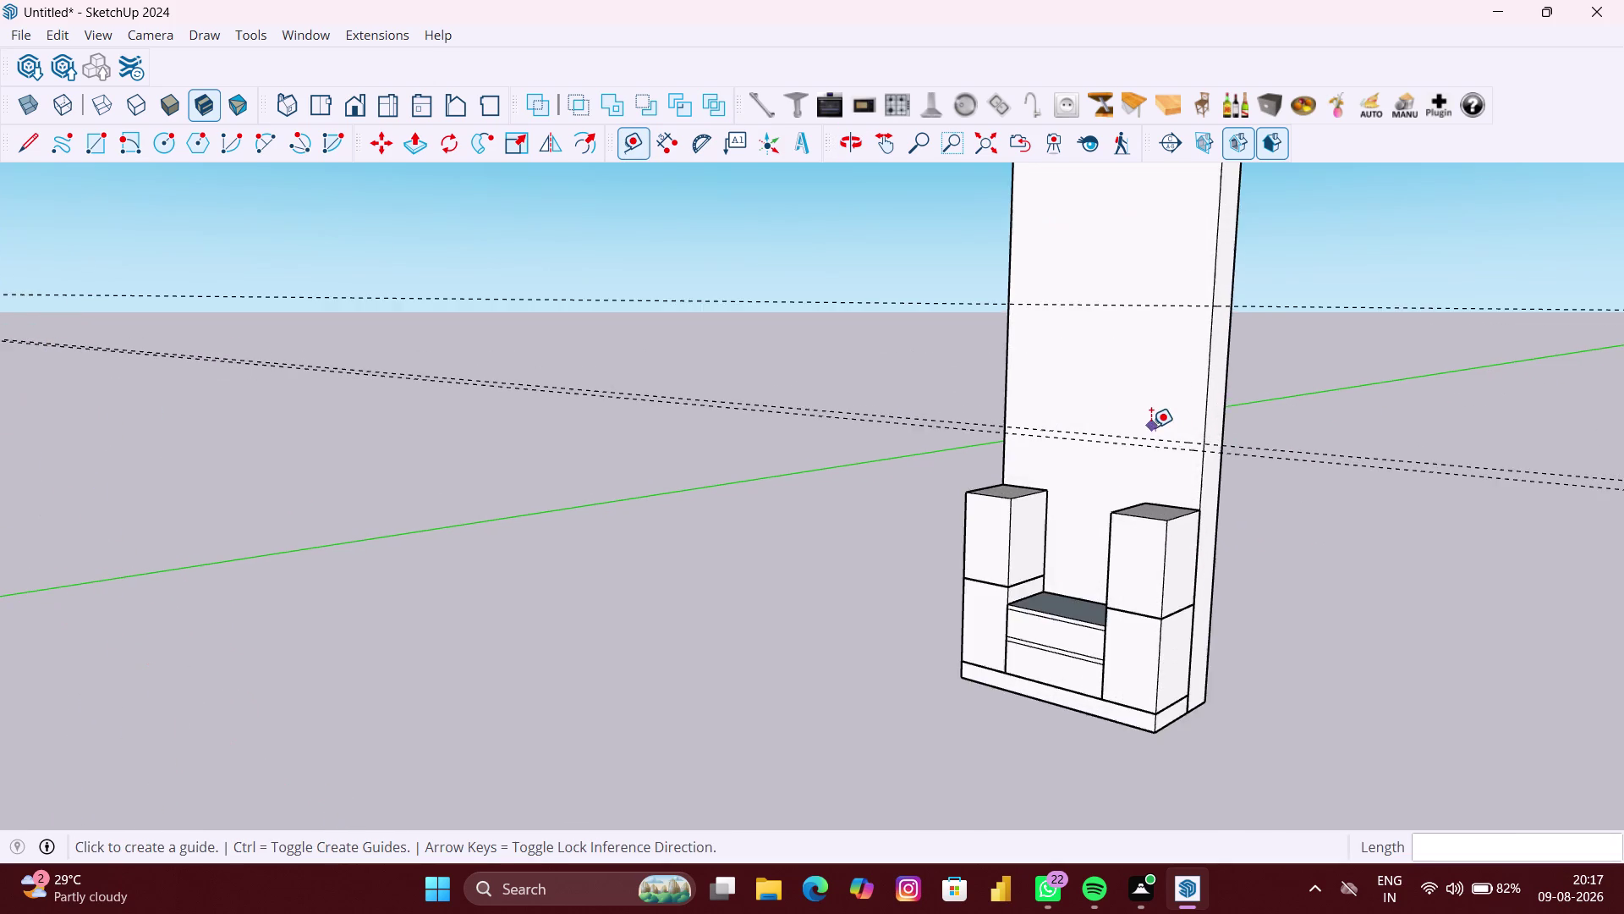
scroll(up, 3)
Add a guide 12.3 inches higher, then another 1.5 inches above it.
click(1196, 444)
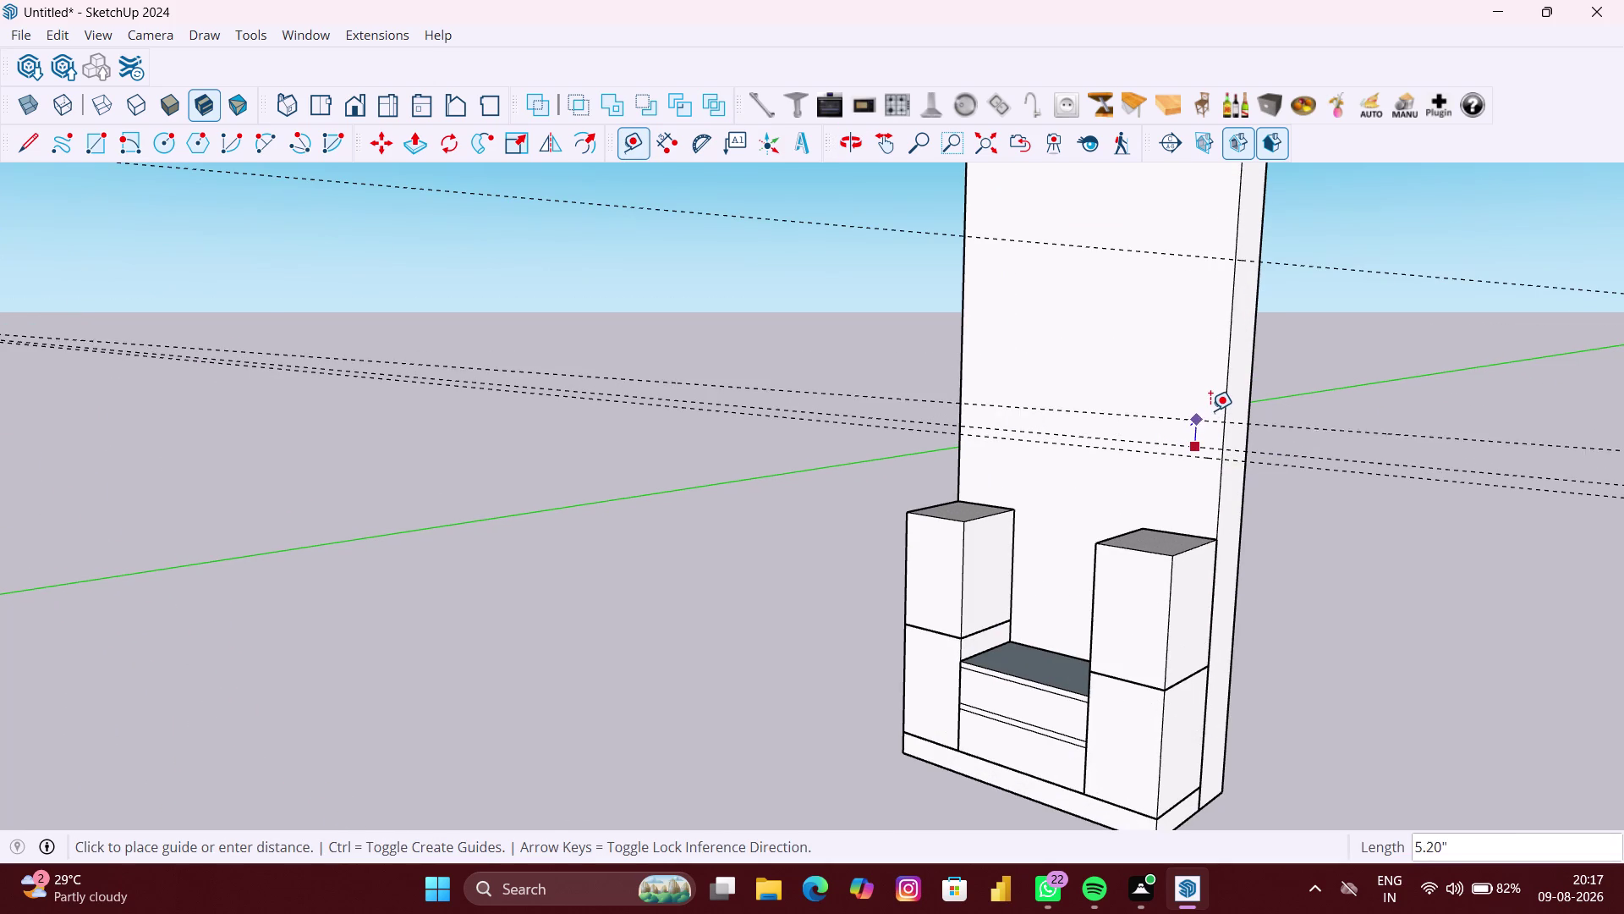
key(Up)
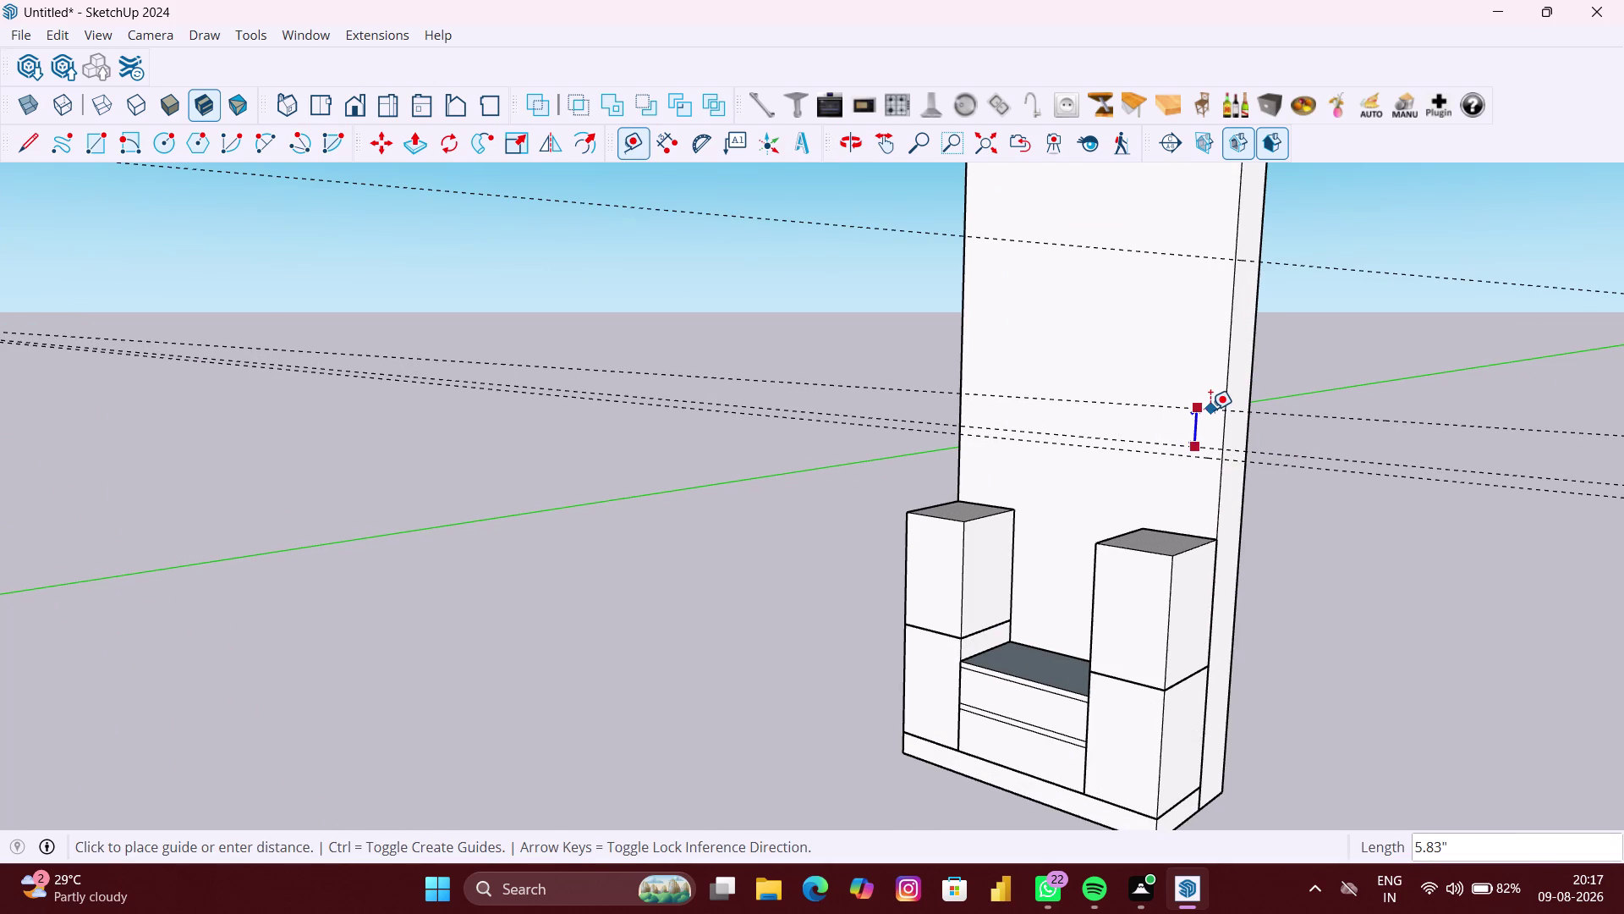
text(12.3)
key(shift+quotedbl)
key(Return)
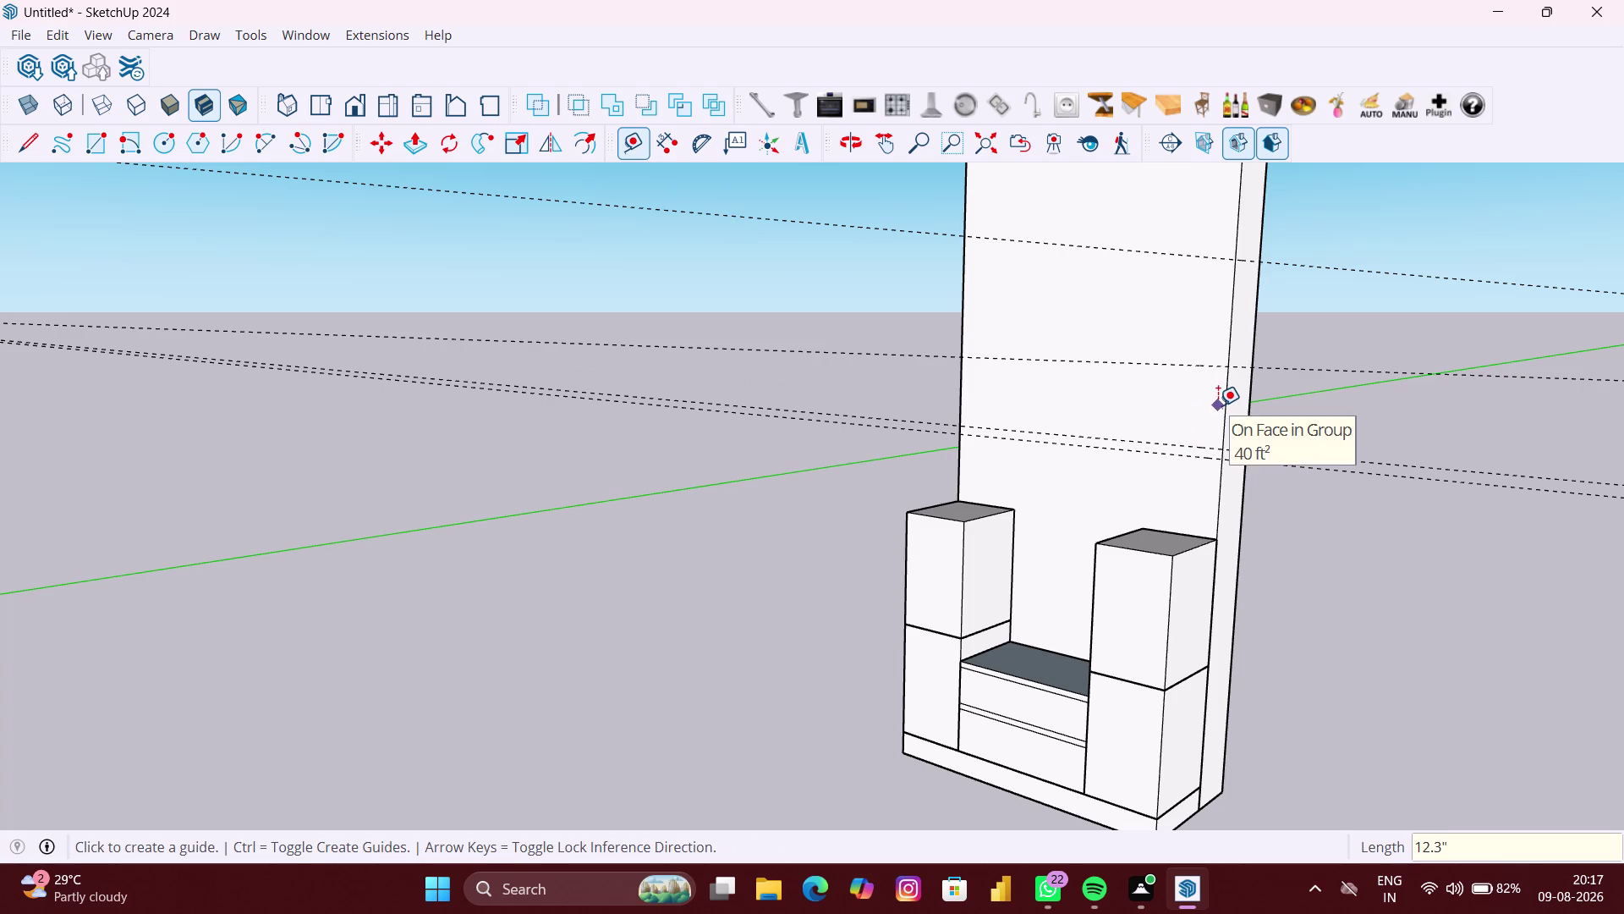
click(1213, 367)
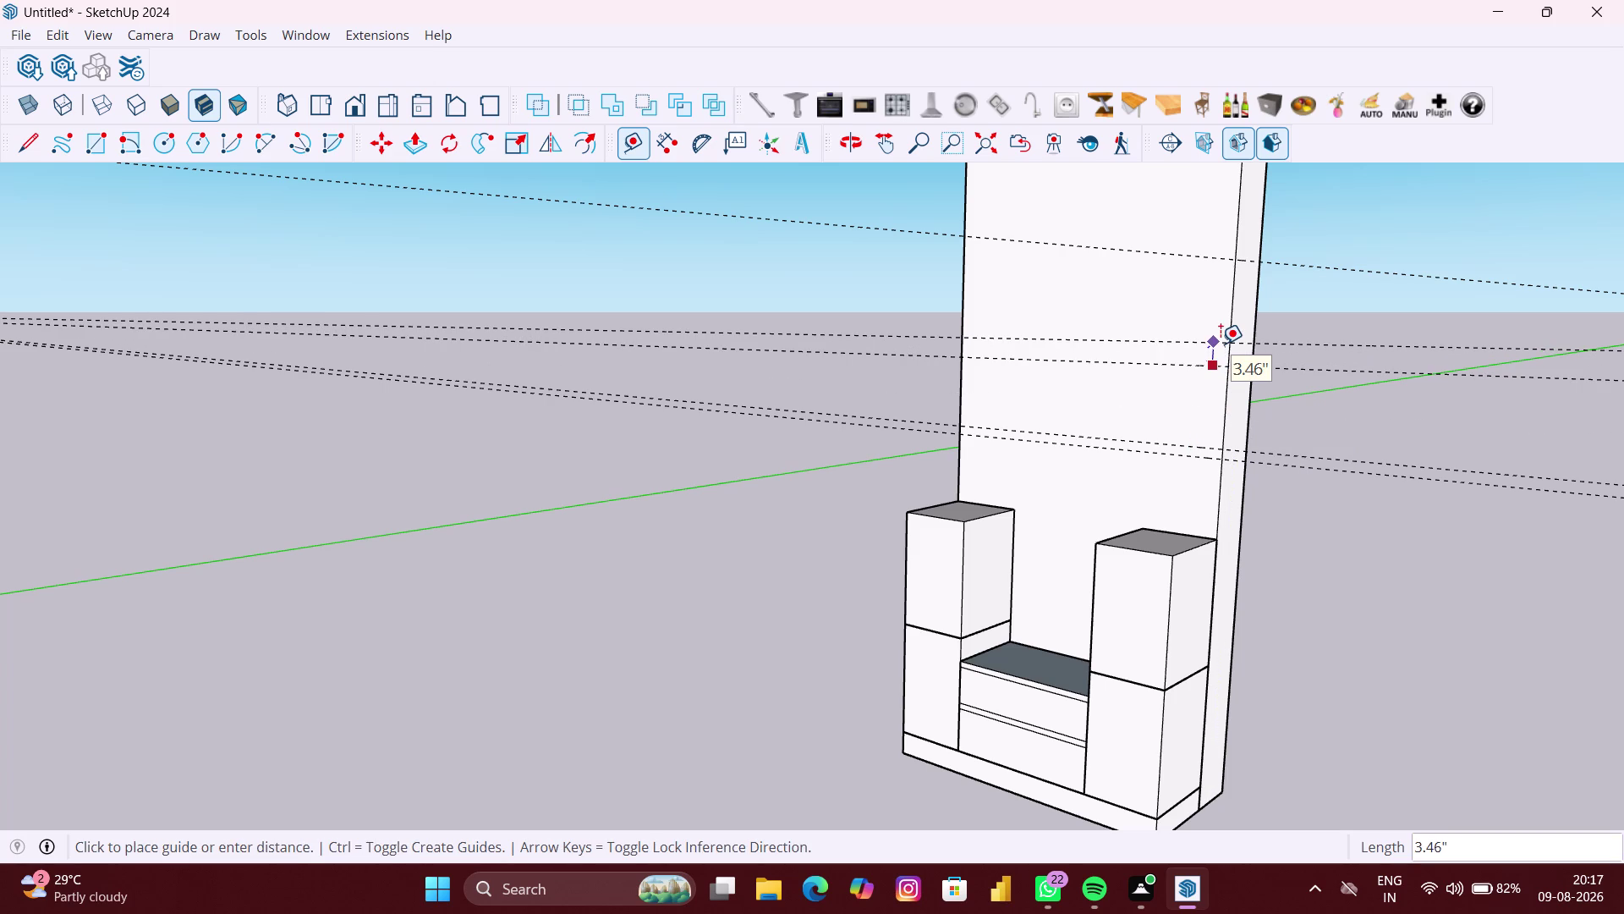
text(1)
text(.5")
key(Return)
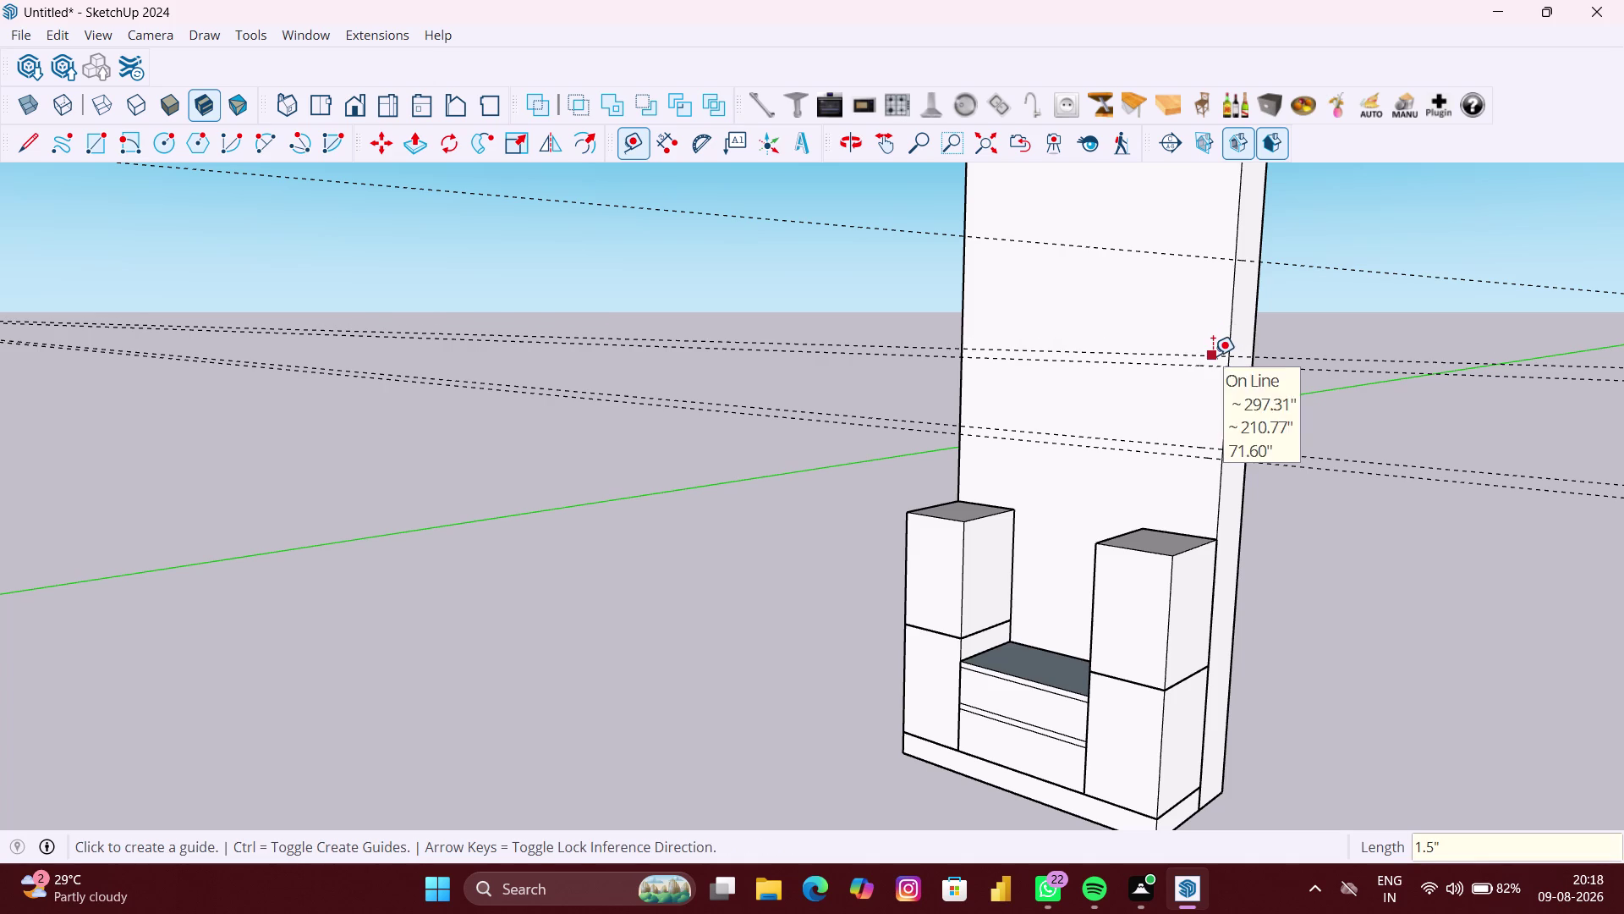
Add one more guide pair: 12.3 inches up, then a top guide 1.5 inches higher.
click(1213, 356)
key(Up)
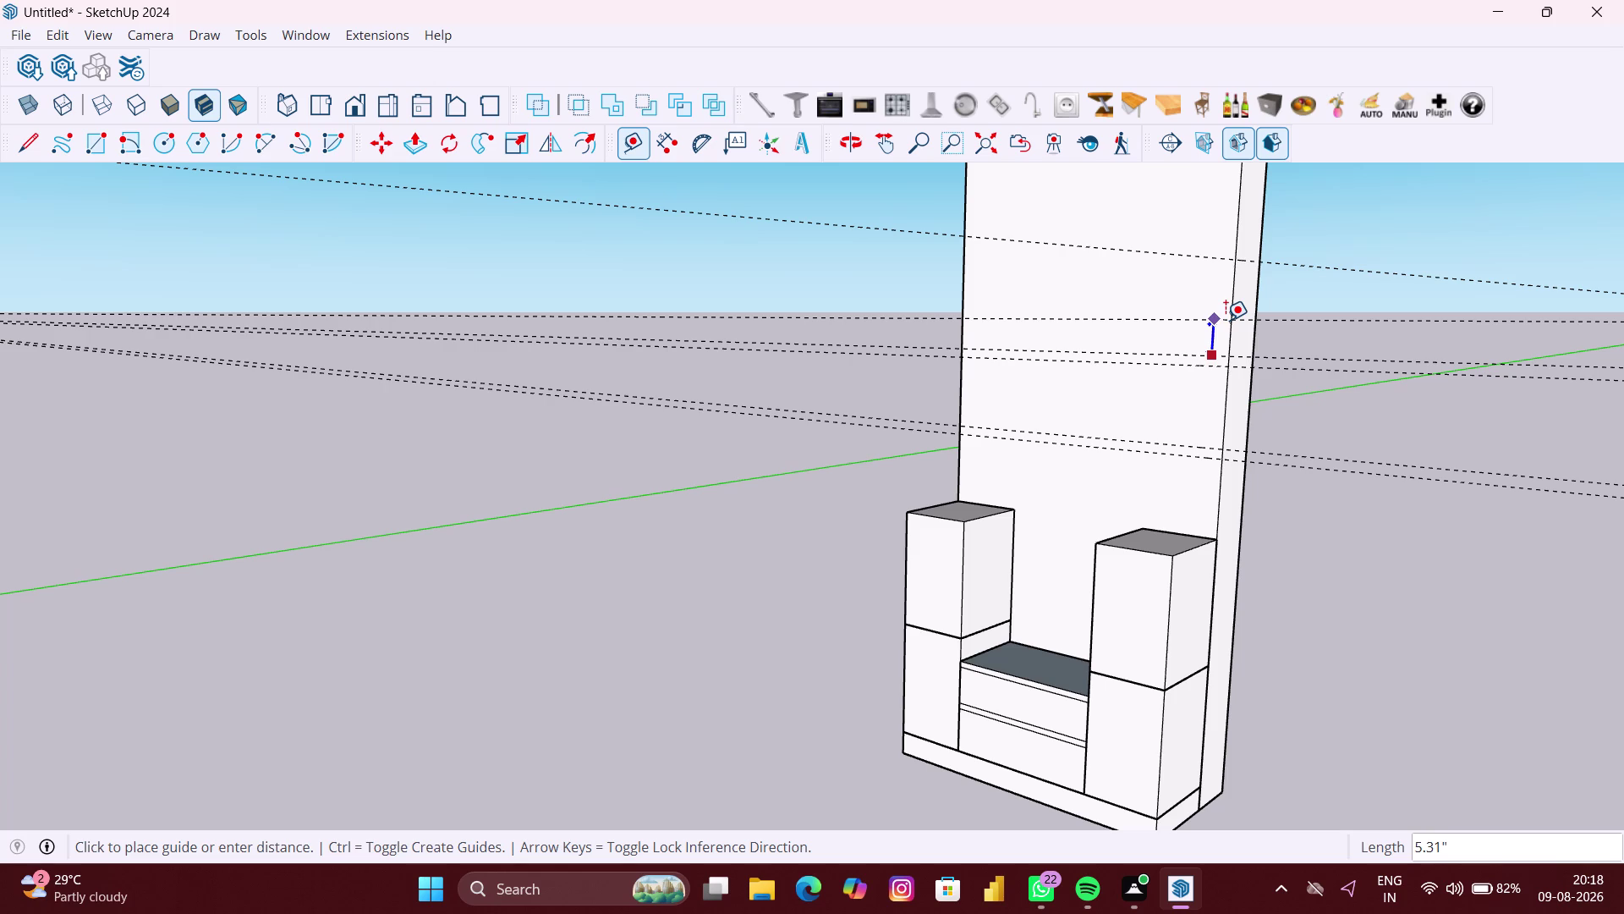
text(12.3)
key(shift+quotedbl)
key(Return)
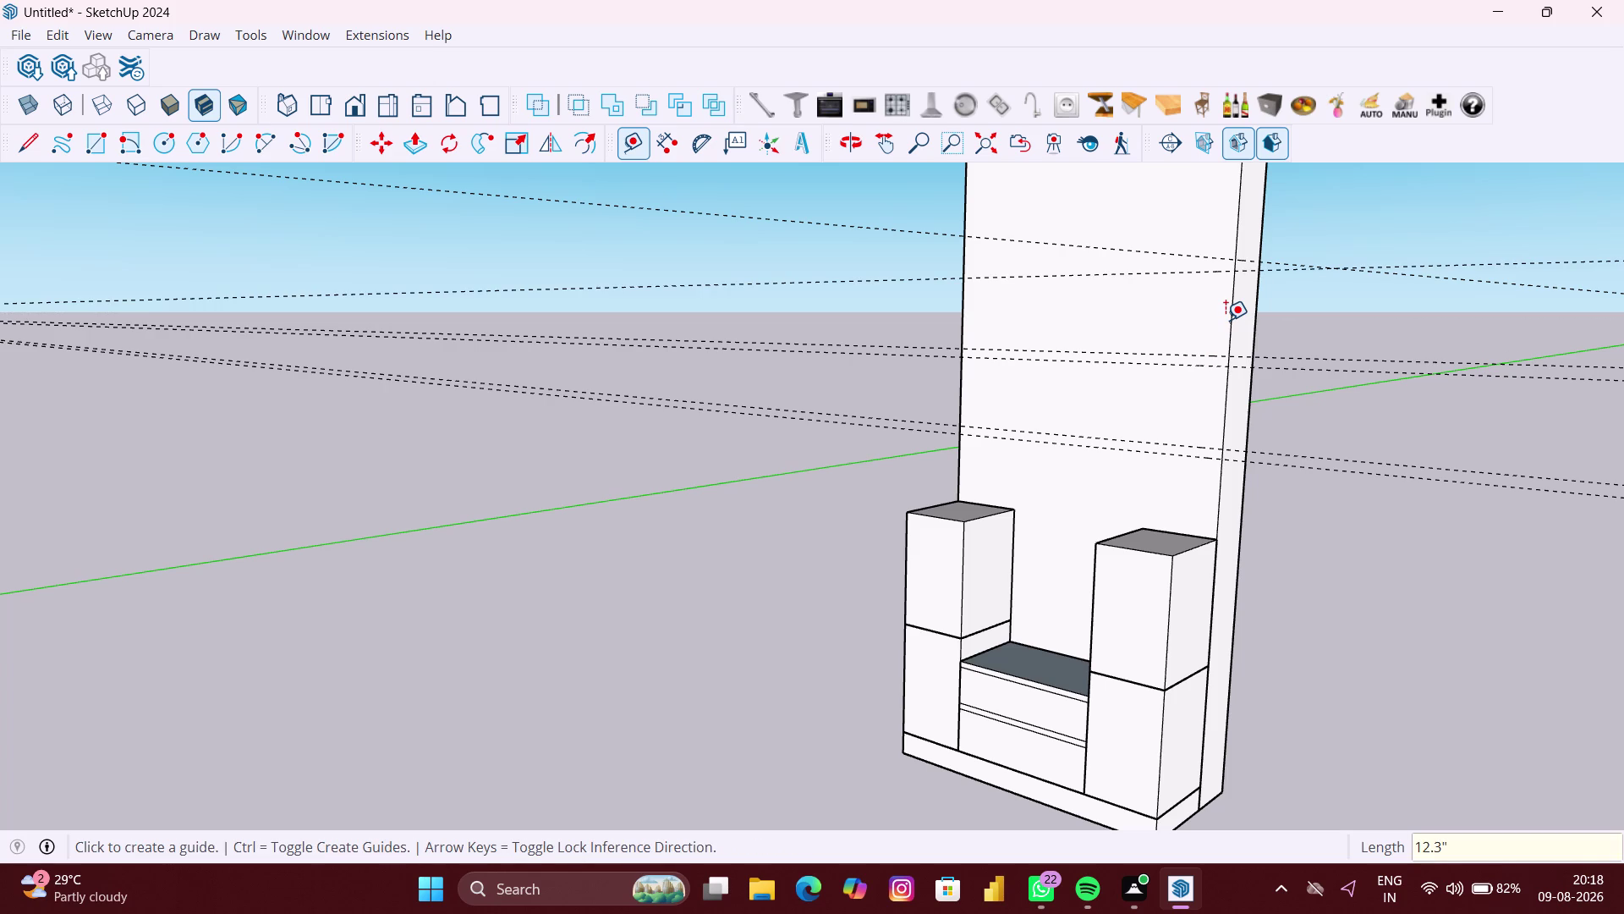
click(1210, 277)
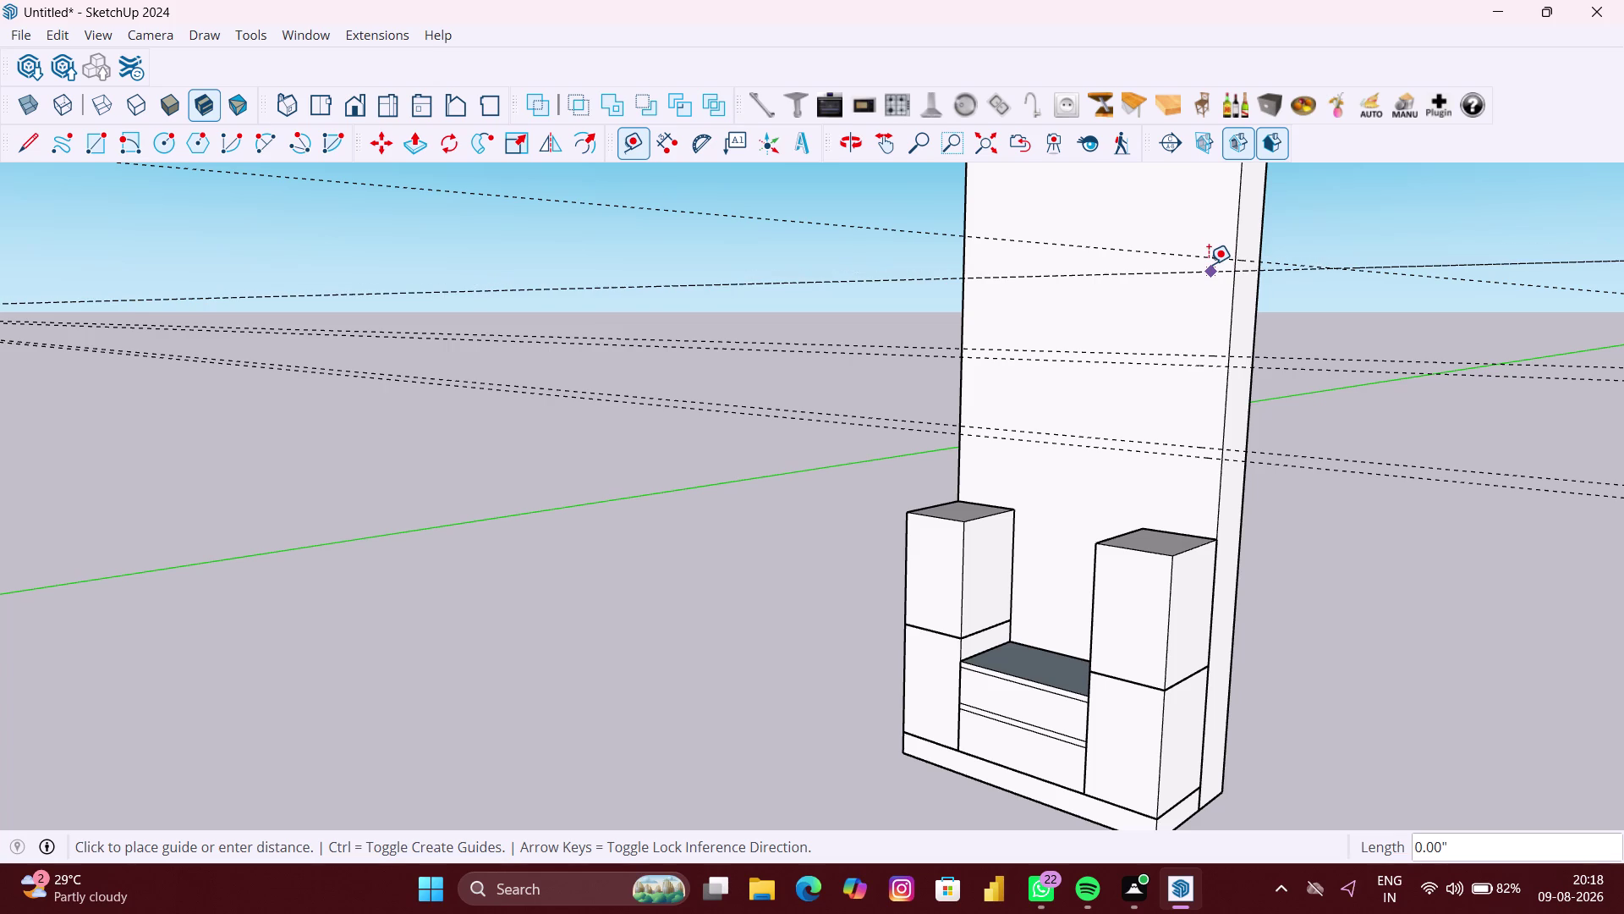
key(Up)
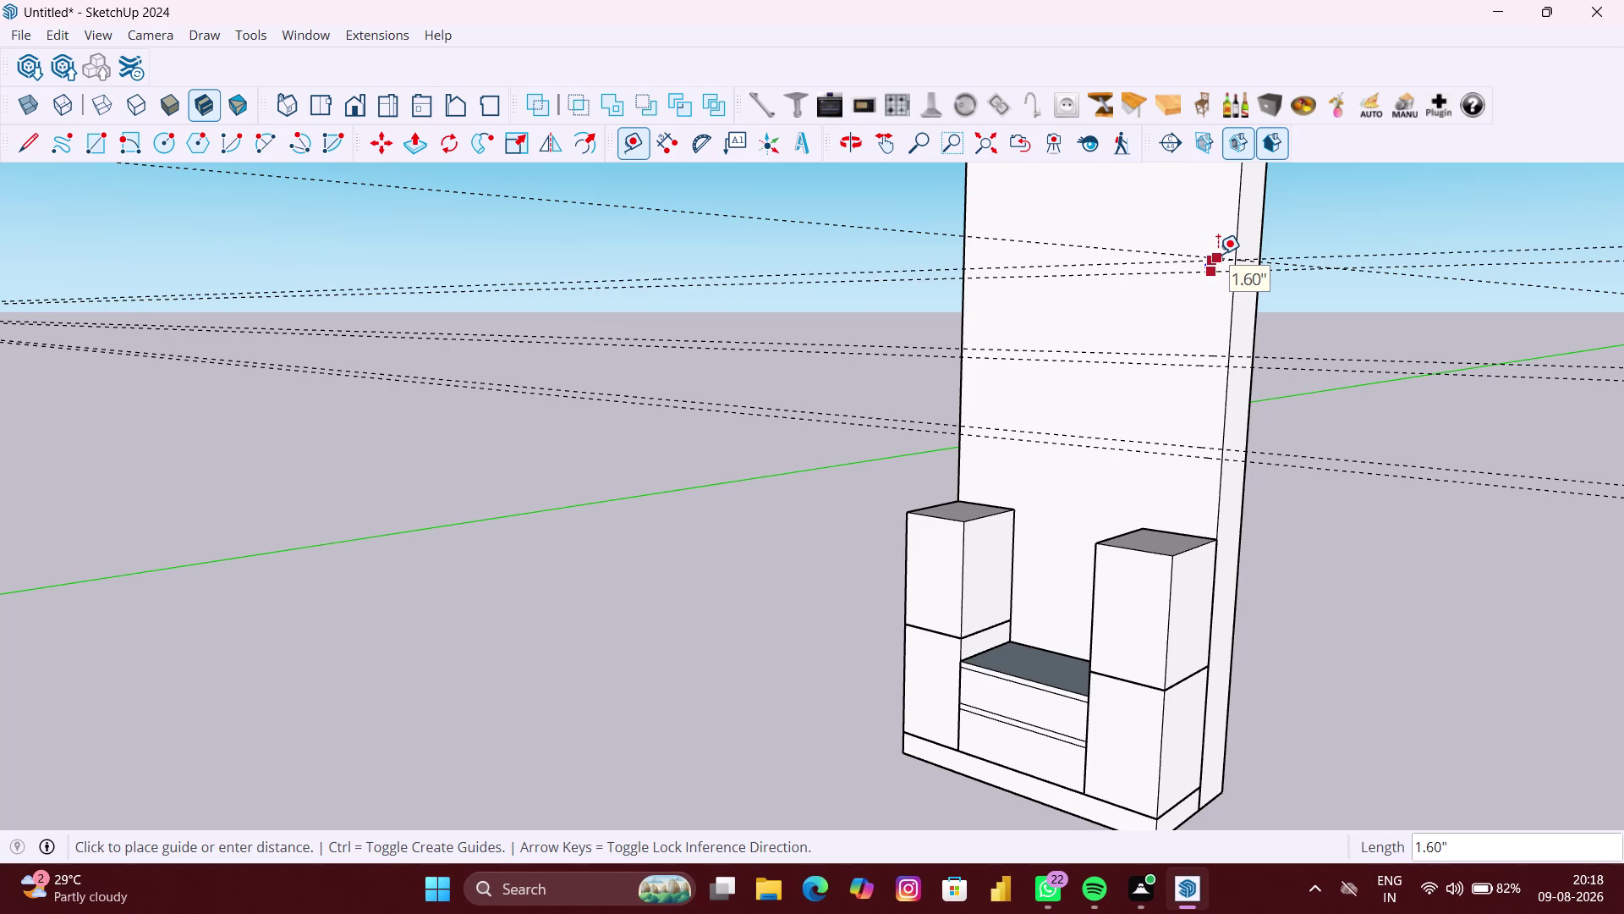
key(Up)
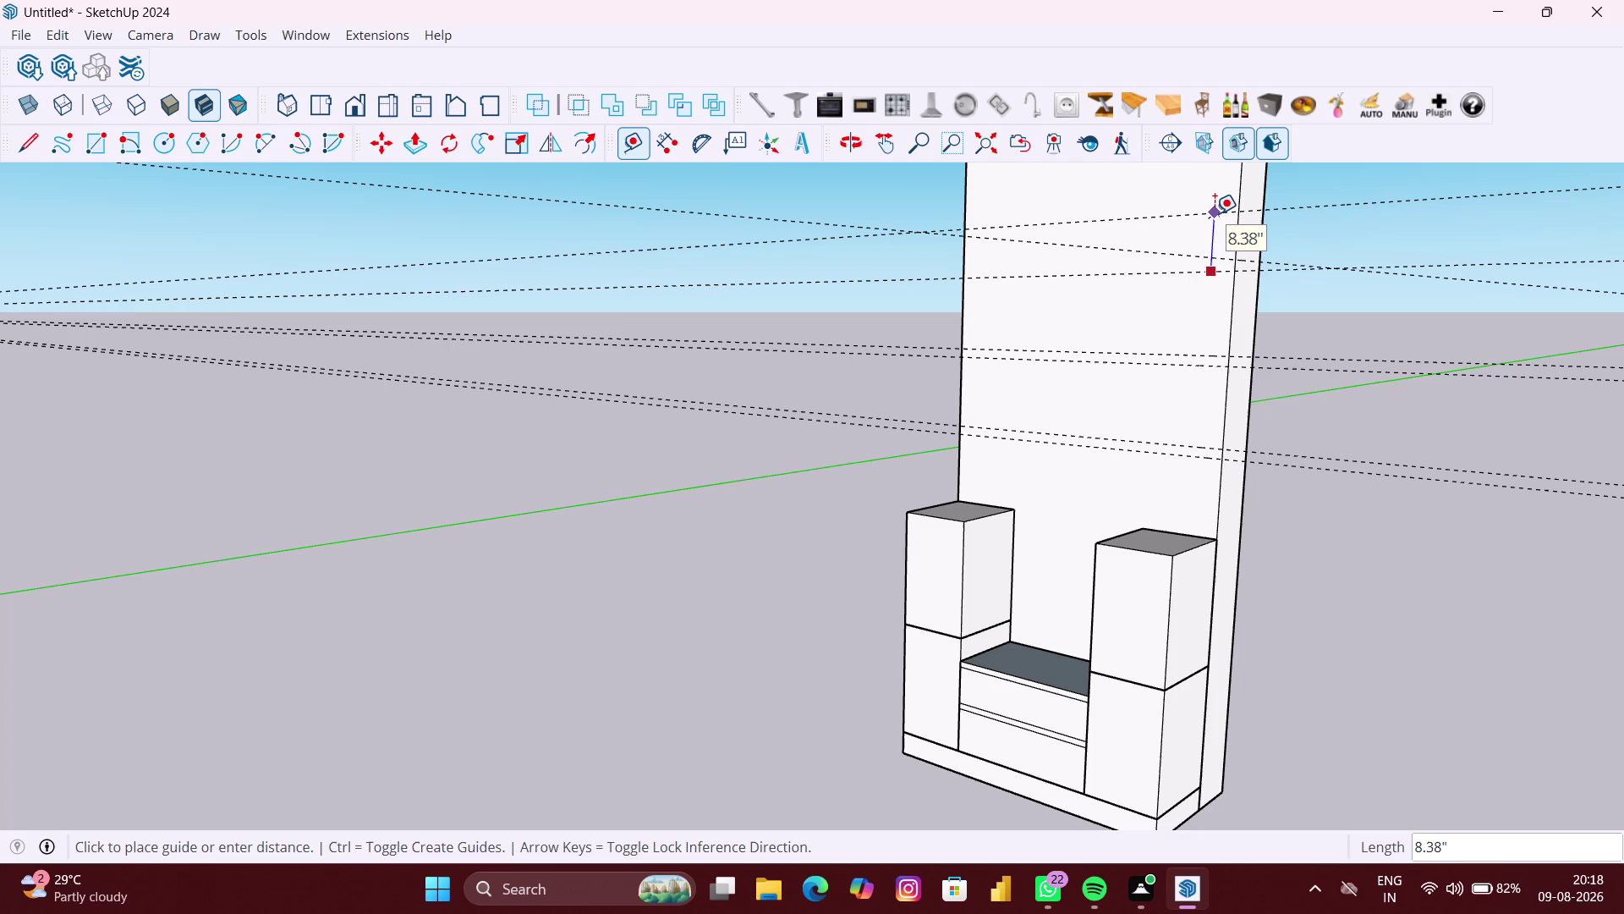
text(1.5")
key(Return)
Orbit out and settle the view facing the guide-lined back panel from the front.
scroll(down, 3)
middle_drag(1128, 425, 1327, 464)
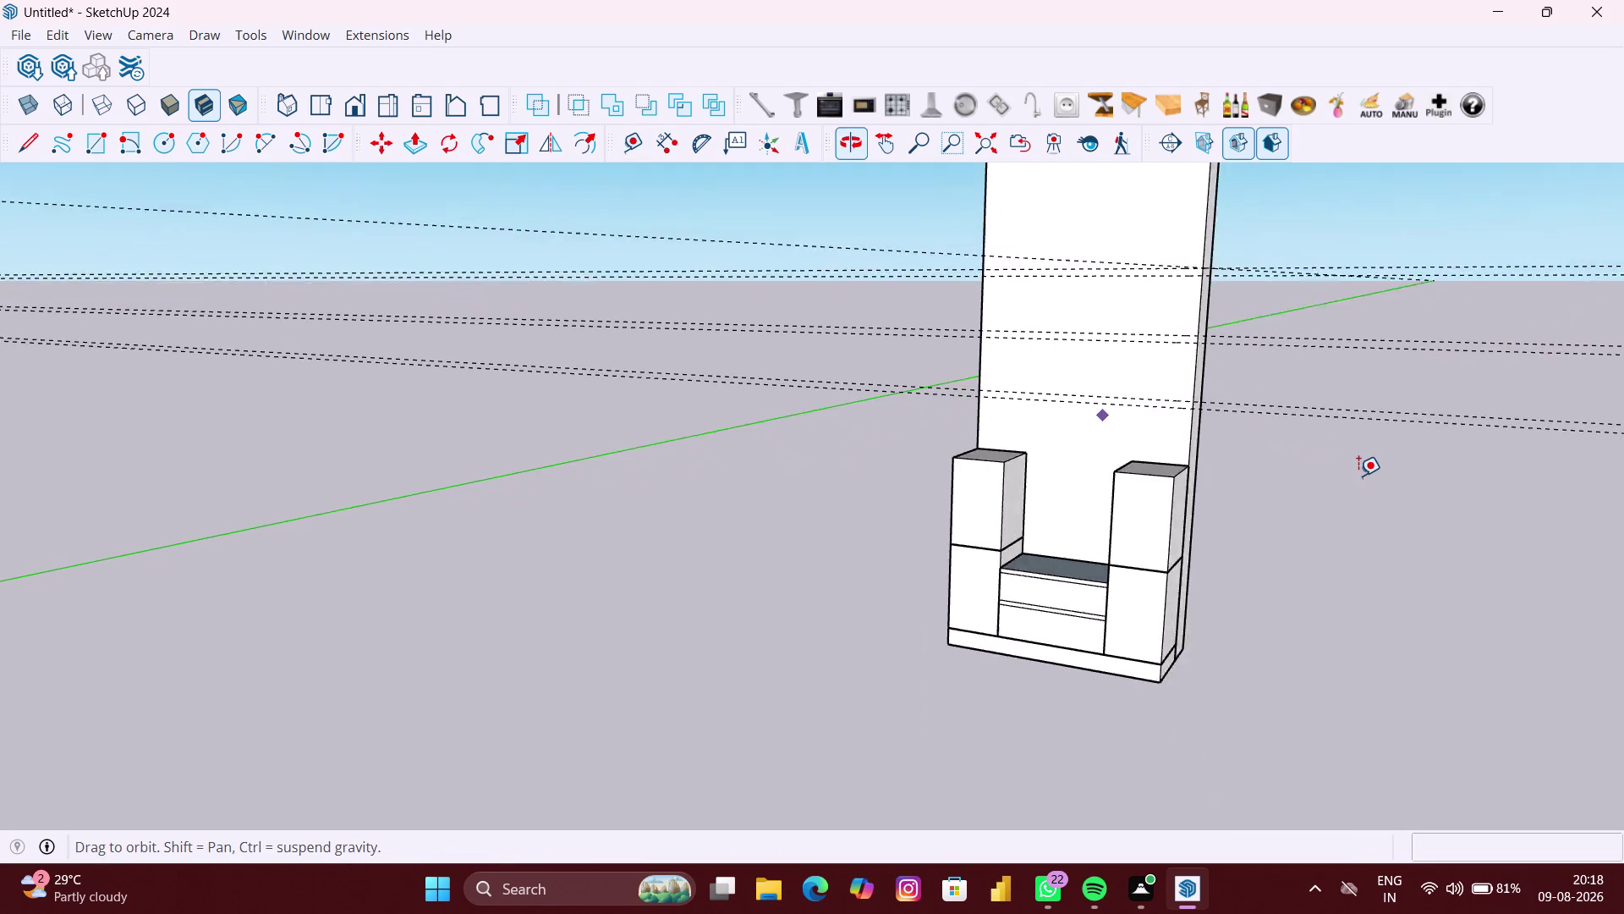
key(space)
click(1359, 475)
middle_drag(1246, 481, 1299, 479)
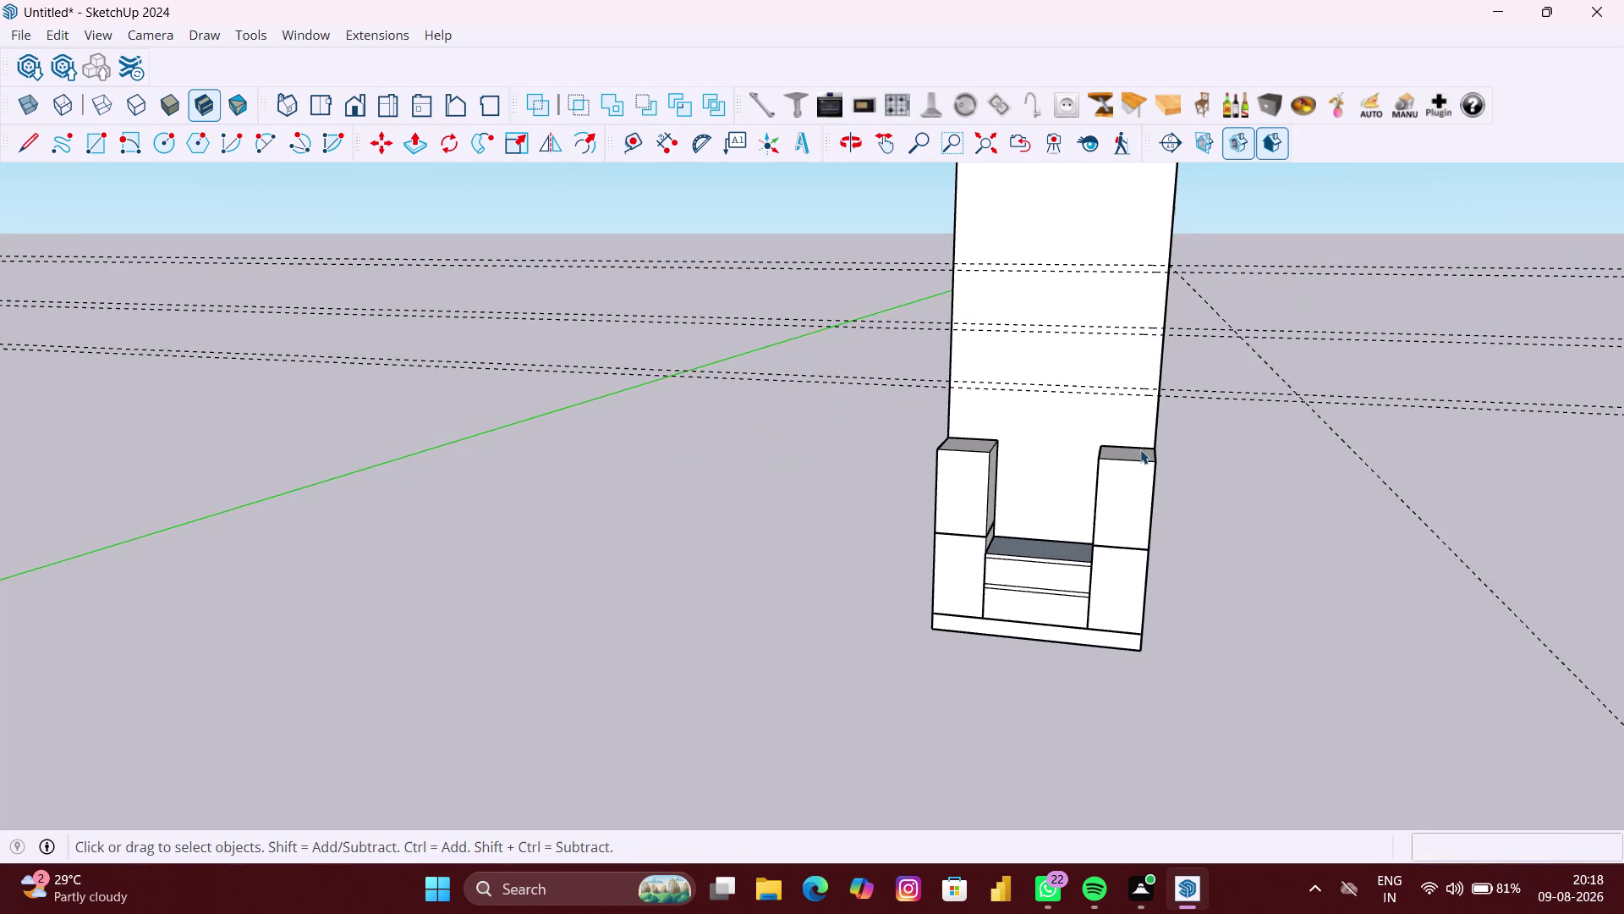
scroll(up, 3)
middle_drag(1141, 431, 1151, 512)
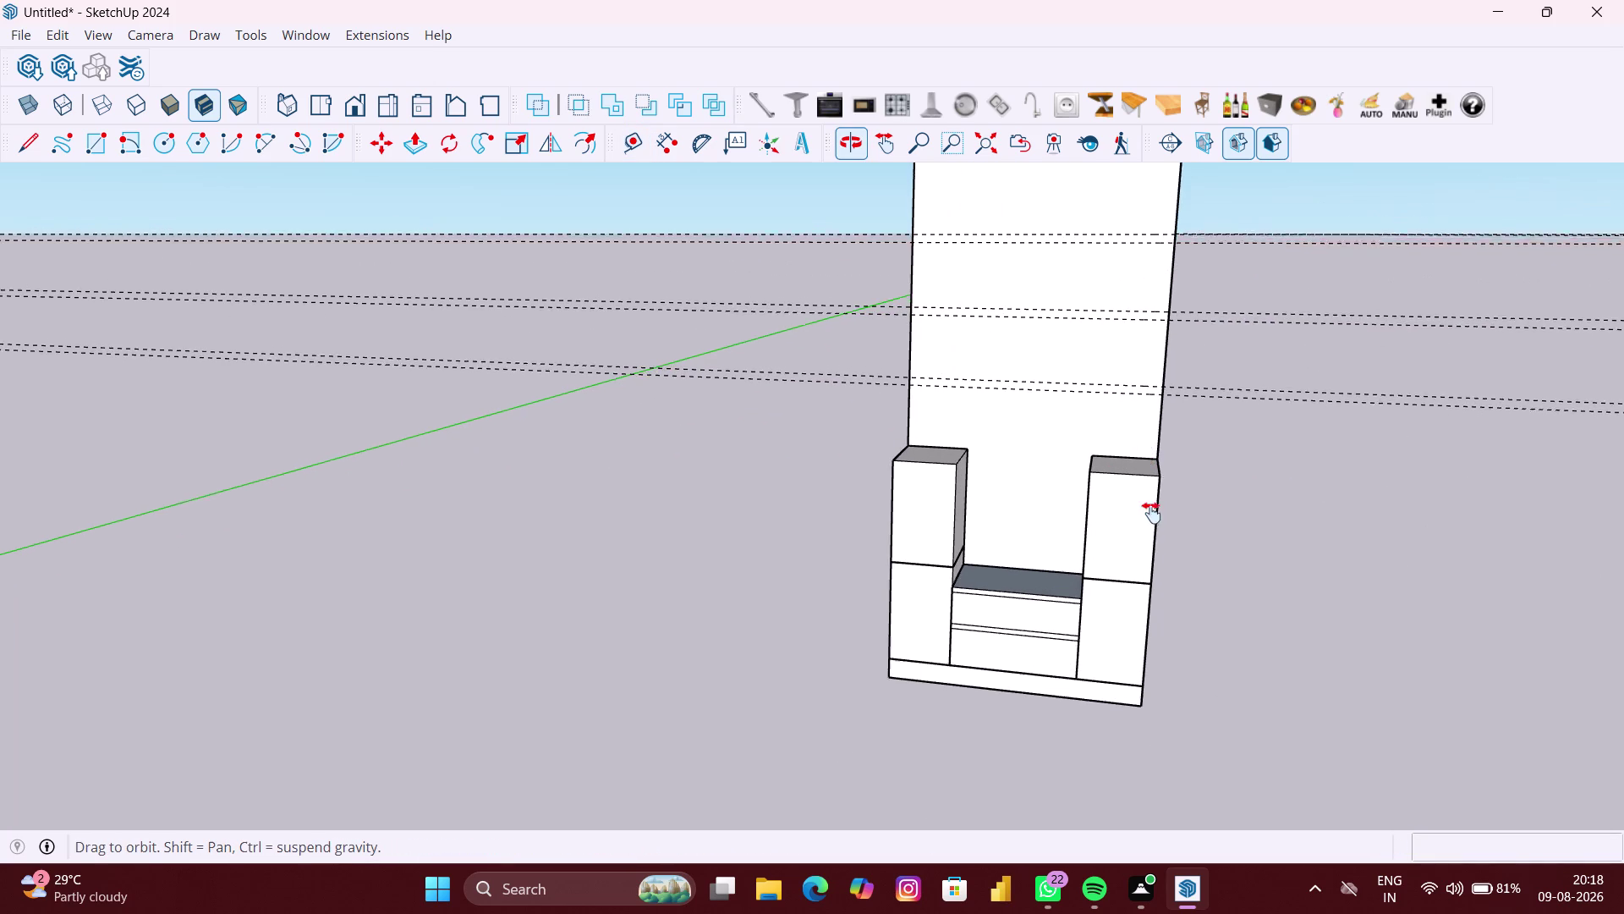
middle_drag(1151, 512, 1152, 515)
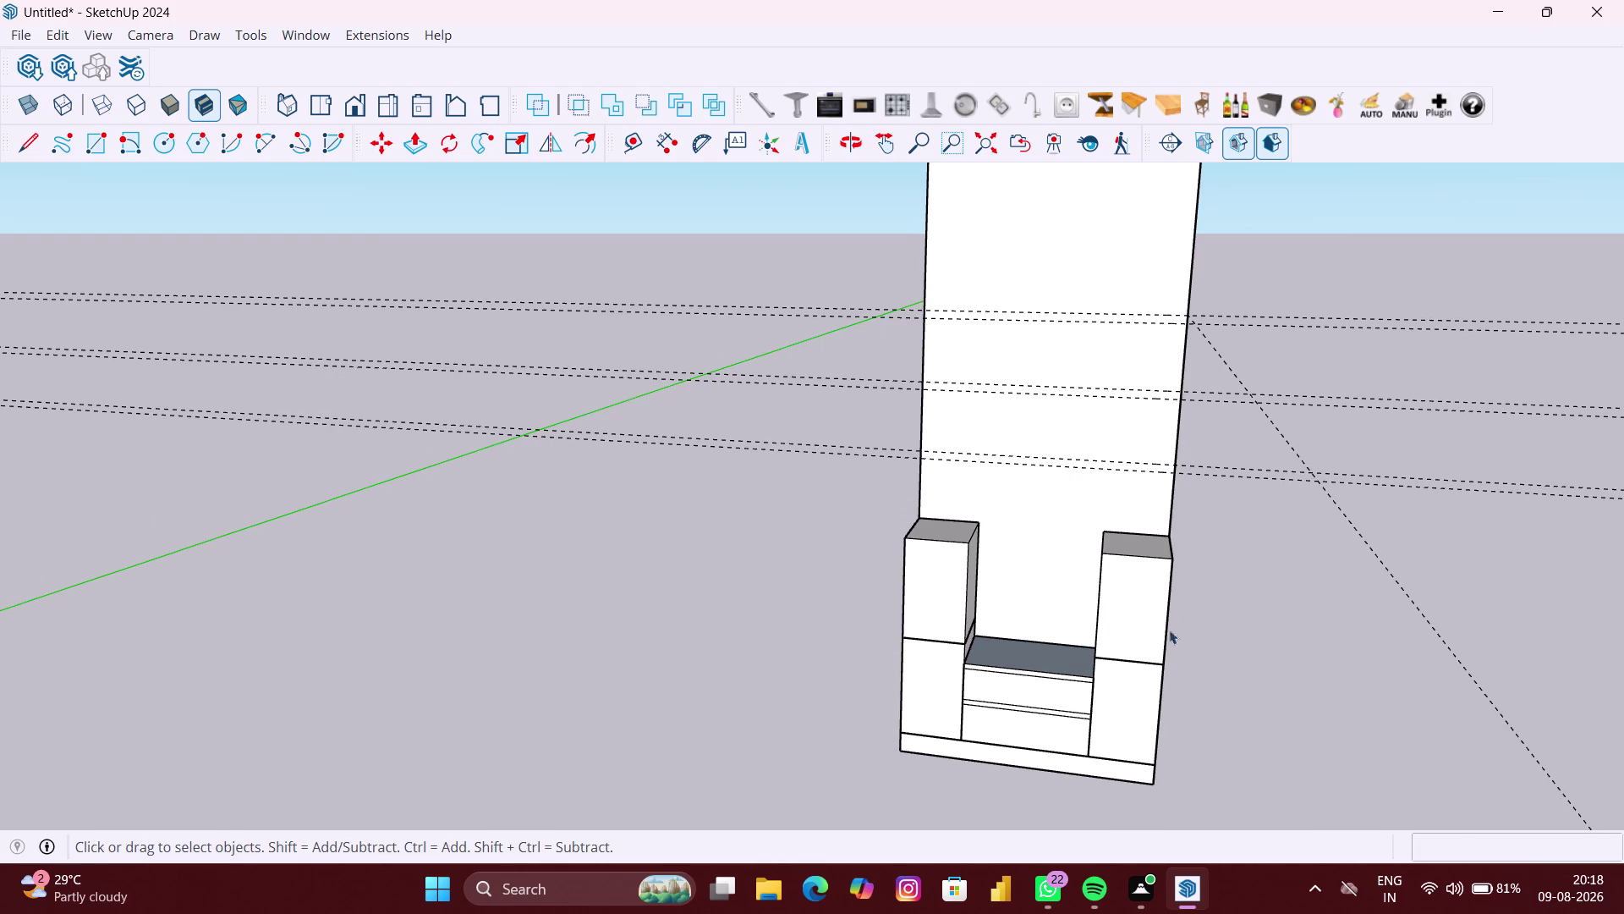
middle_drag(1149, 646, 1159, 642)
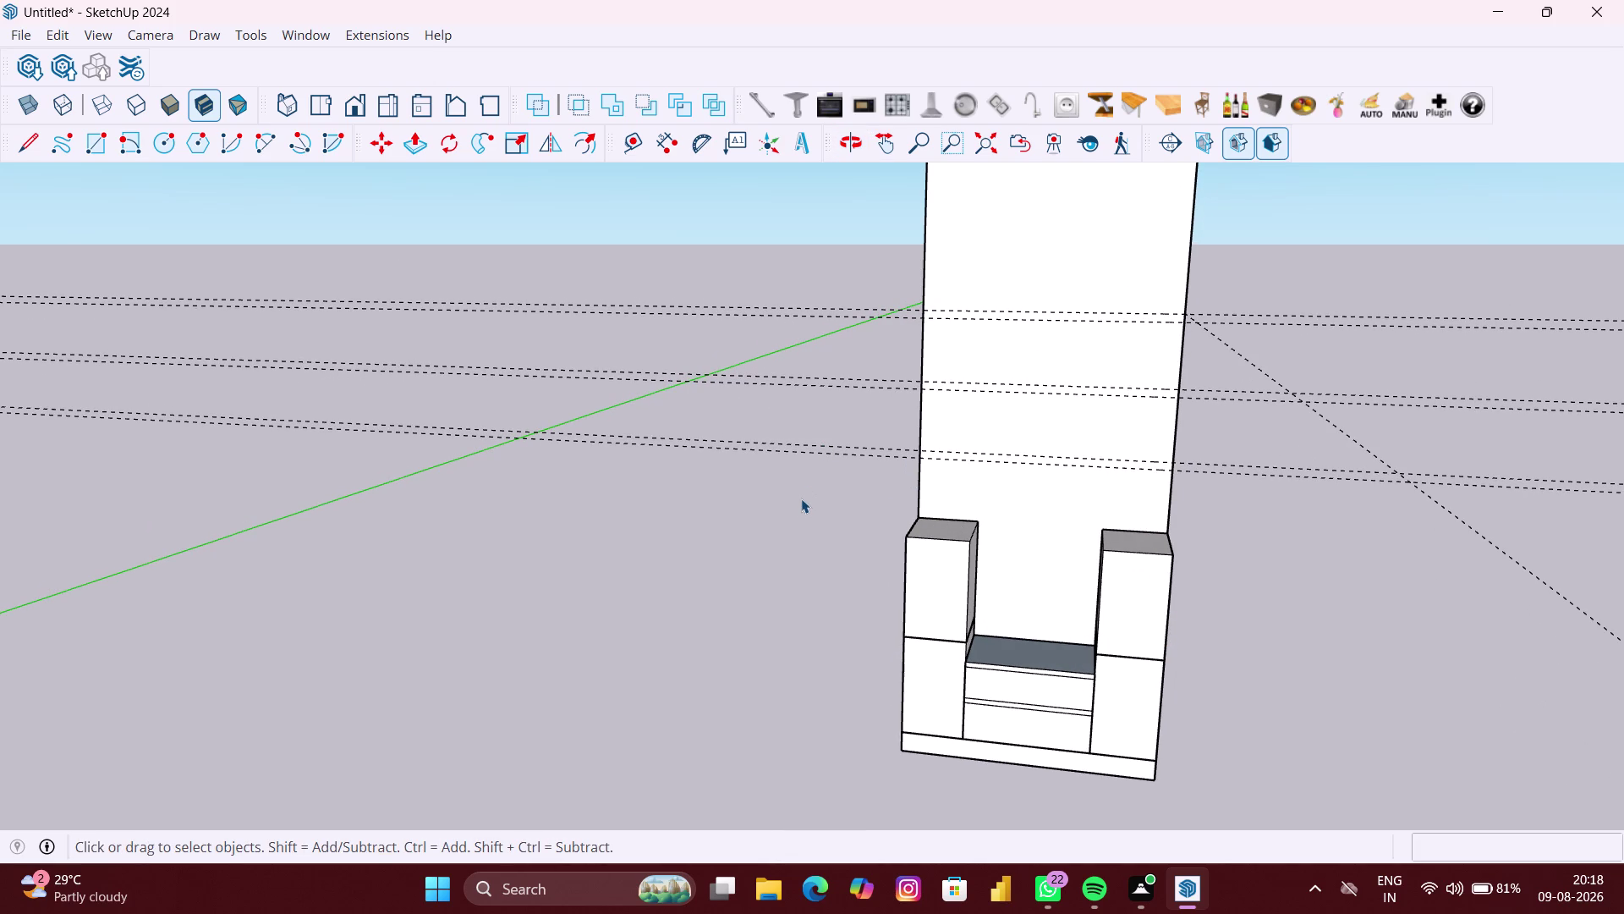
Draw a thin shelf strip rectangle across the tall back panel.
key(r)
scroll(up, 3)
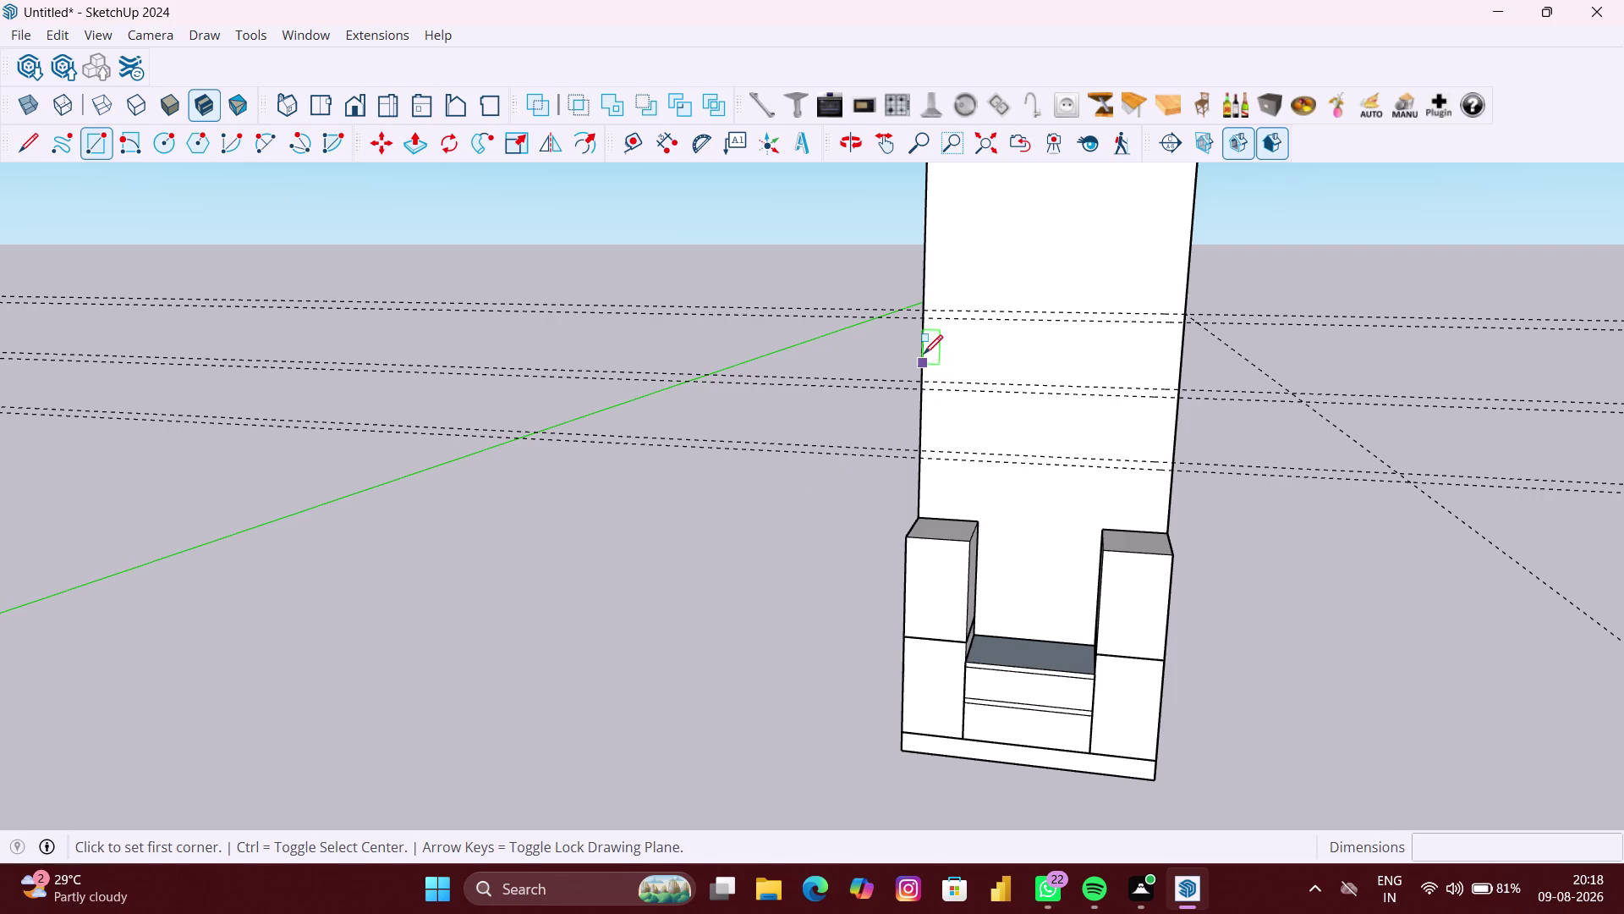
scroll(up, 3)
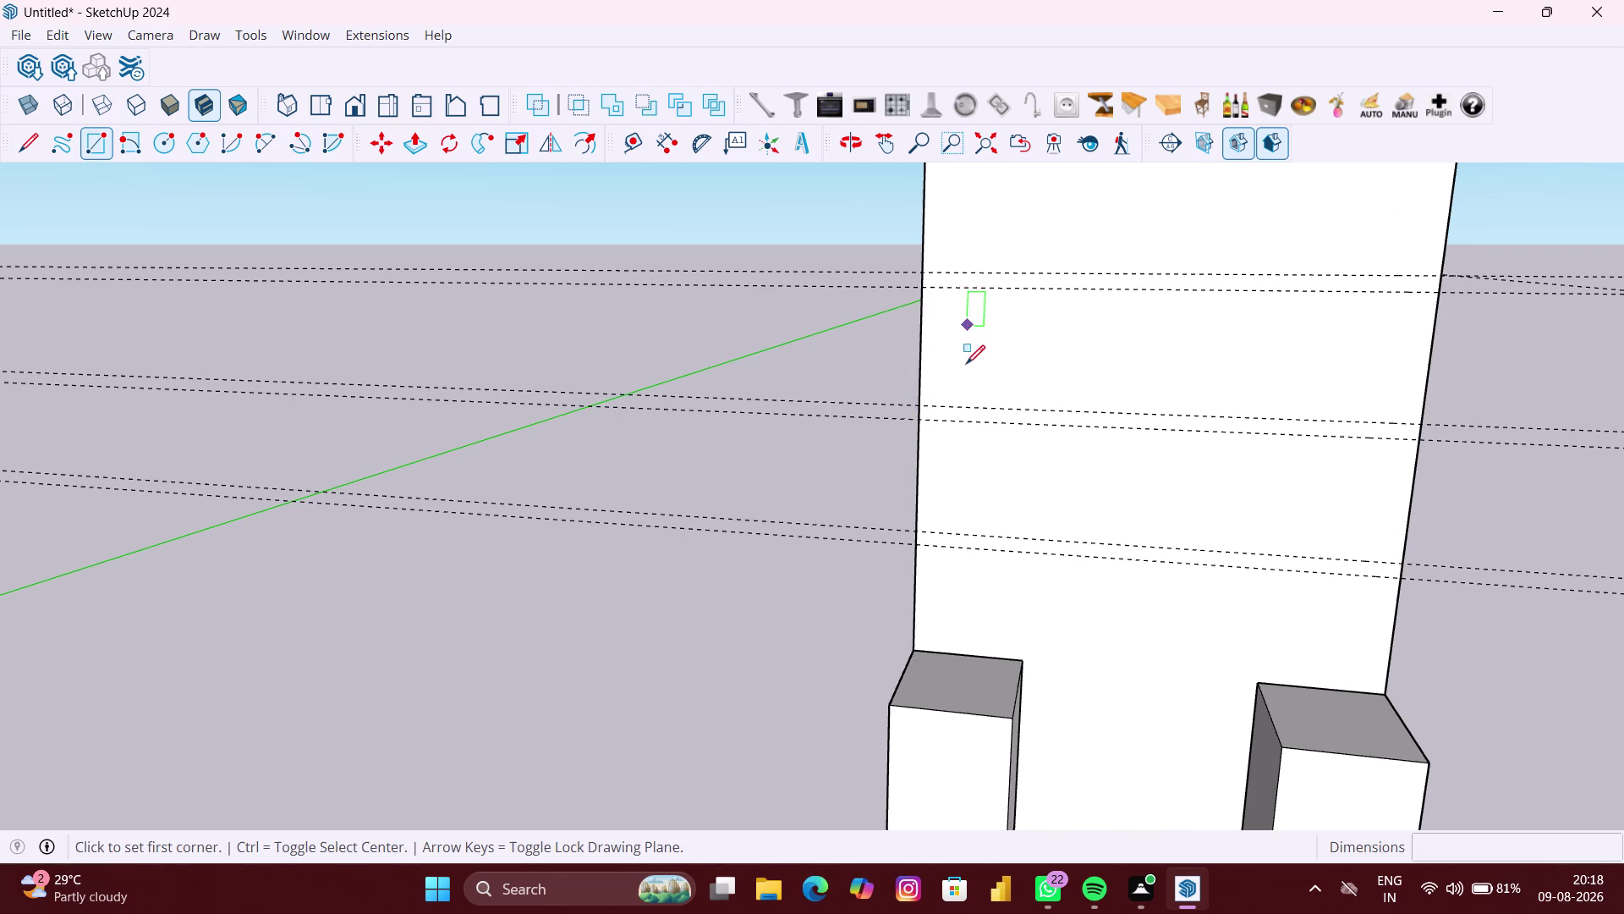
click(924, 270)
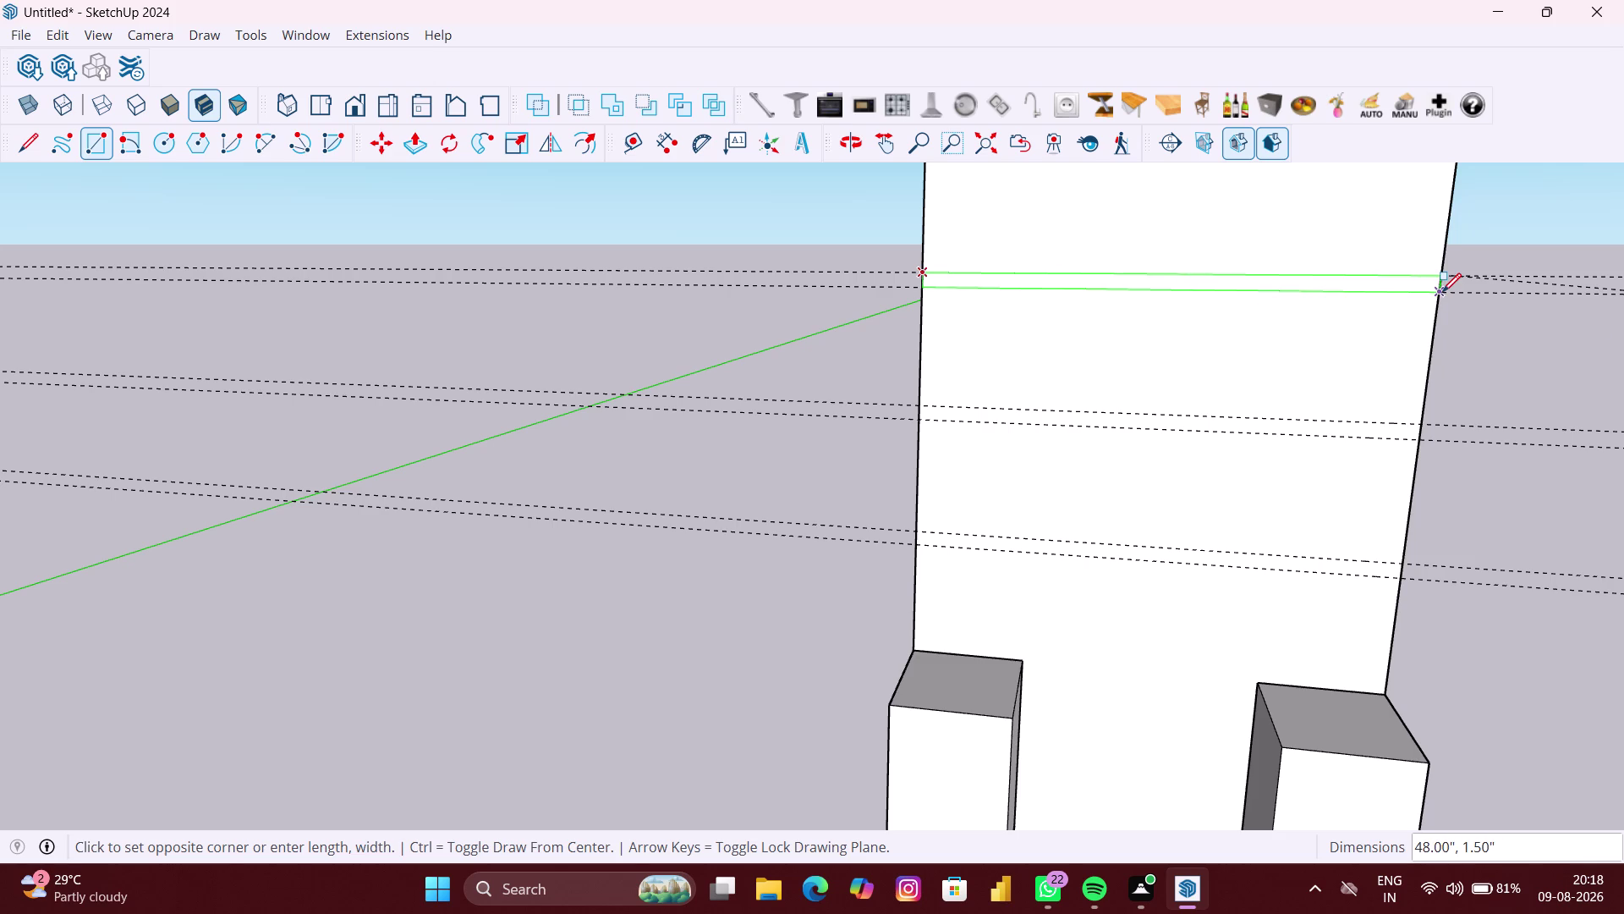
click(1442, 292)
Push/pull the strip outward by 380 mm.
key(p)
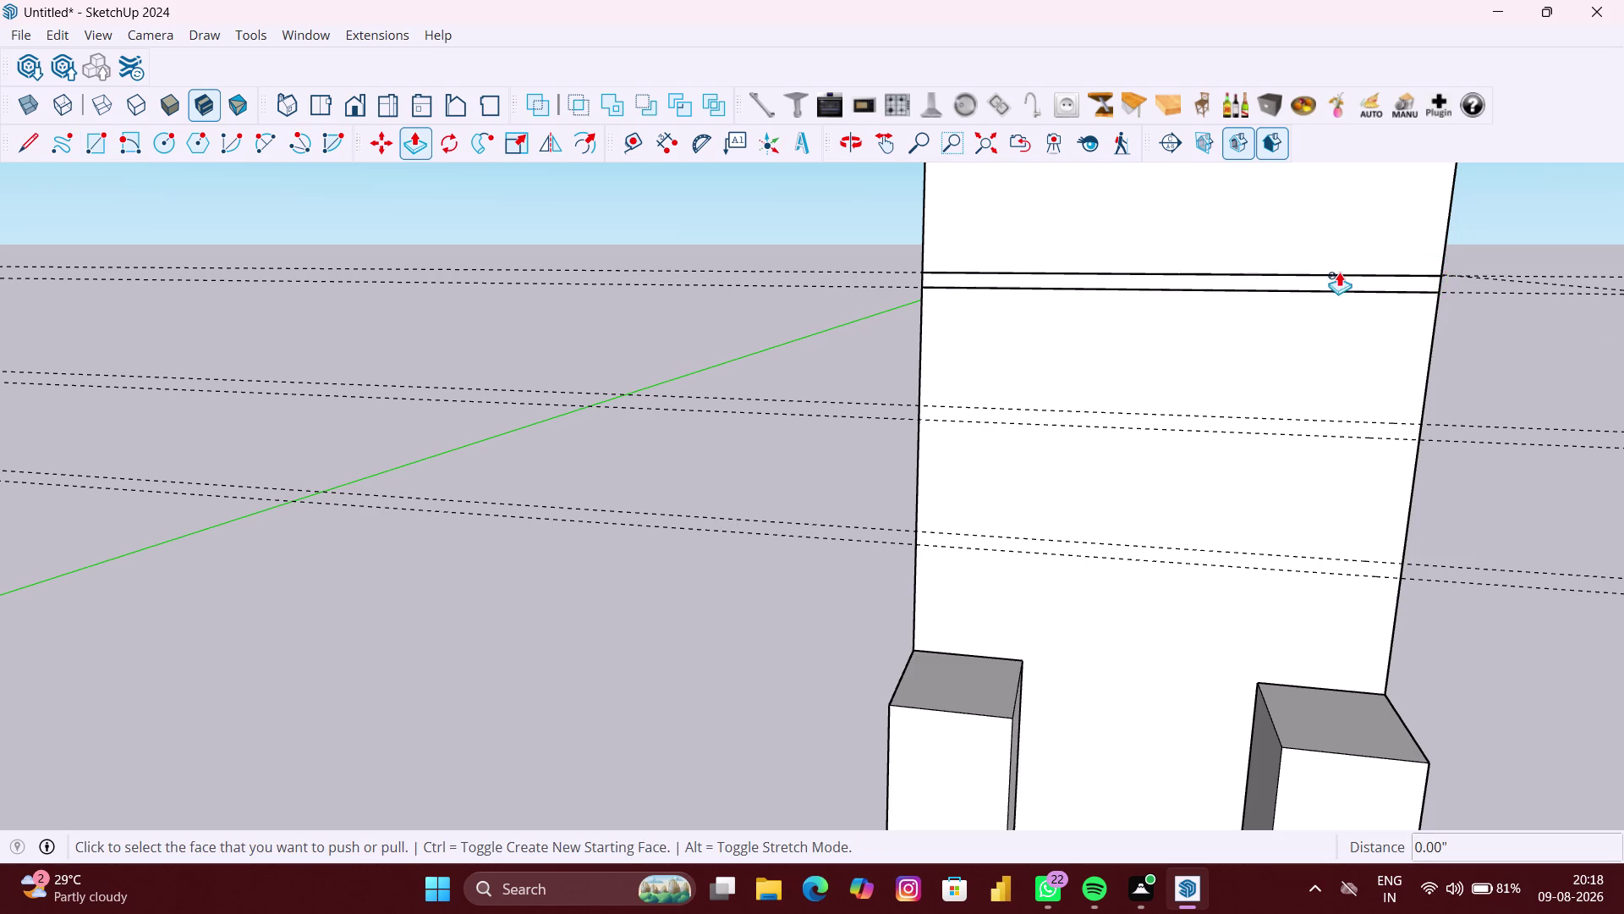
scroll(up, 3)
click(1344, 284)
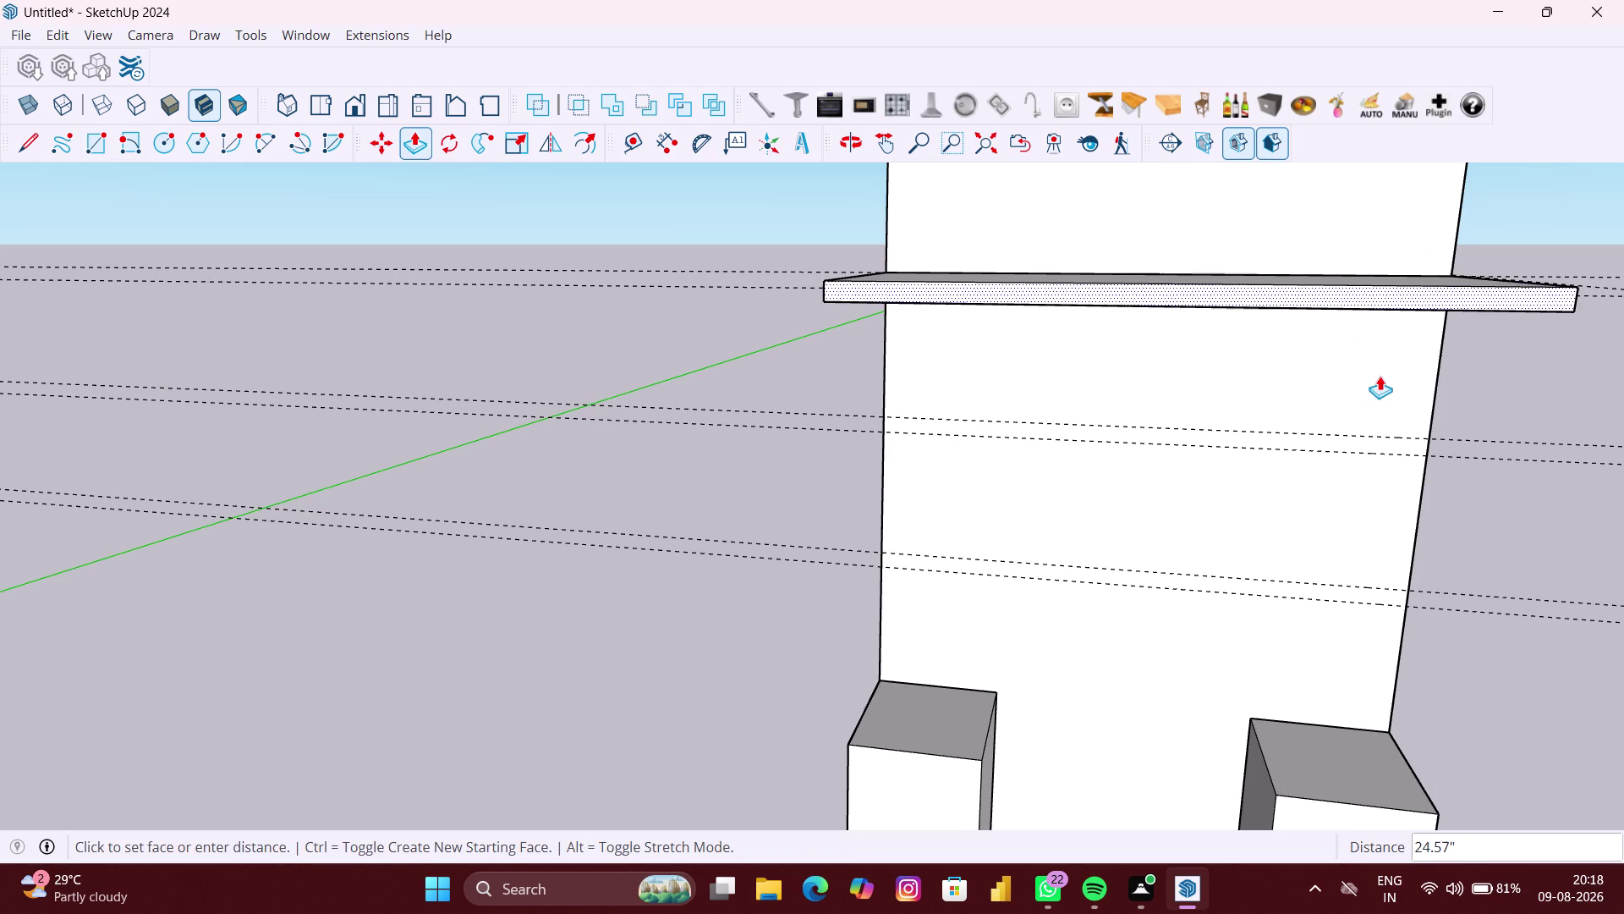
text(380)
text(MM)
key(Return)
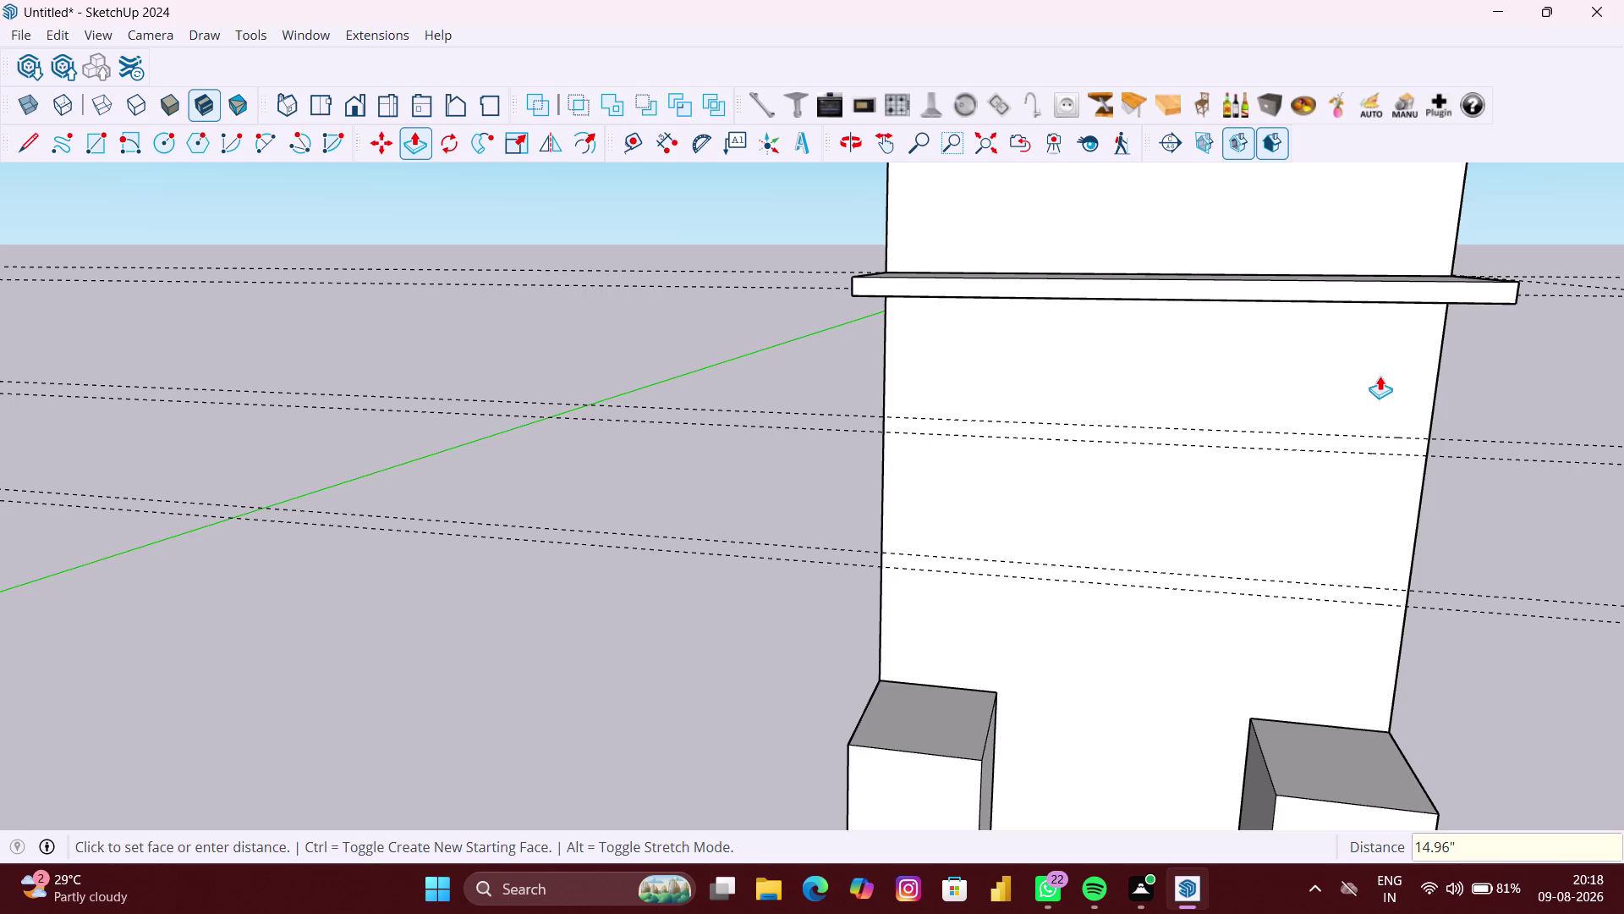
scroll(down, 3)
key(space)
click(812, 502)
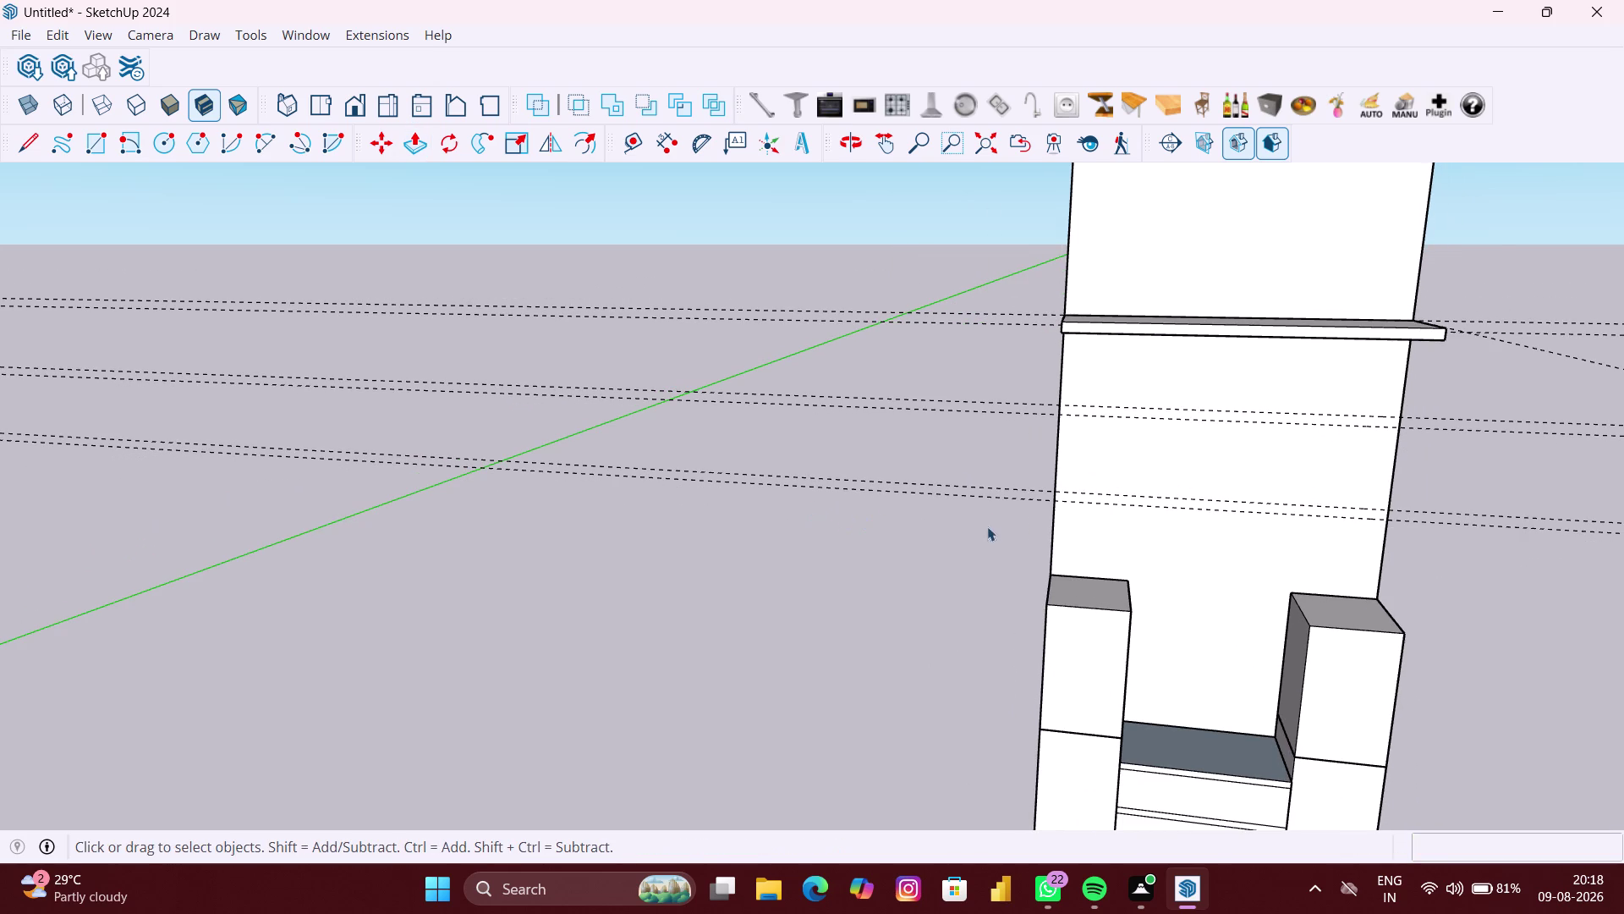
scroll(up, 3)
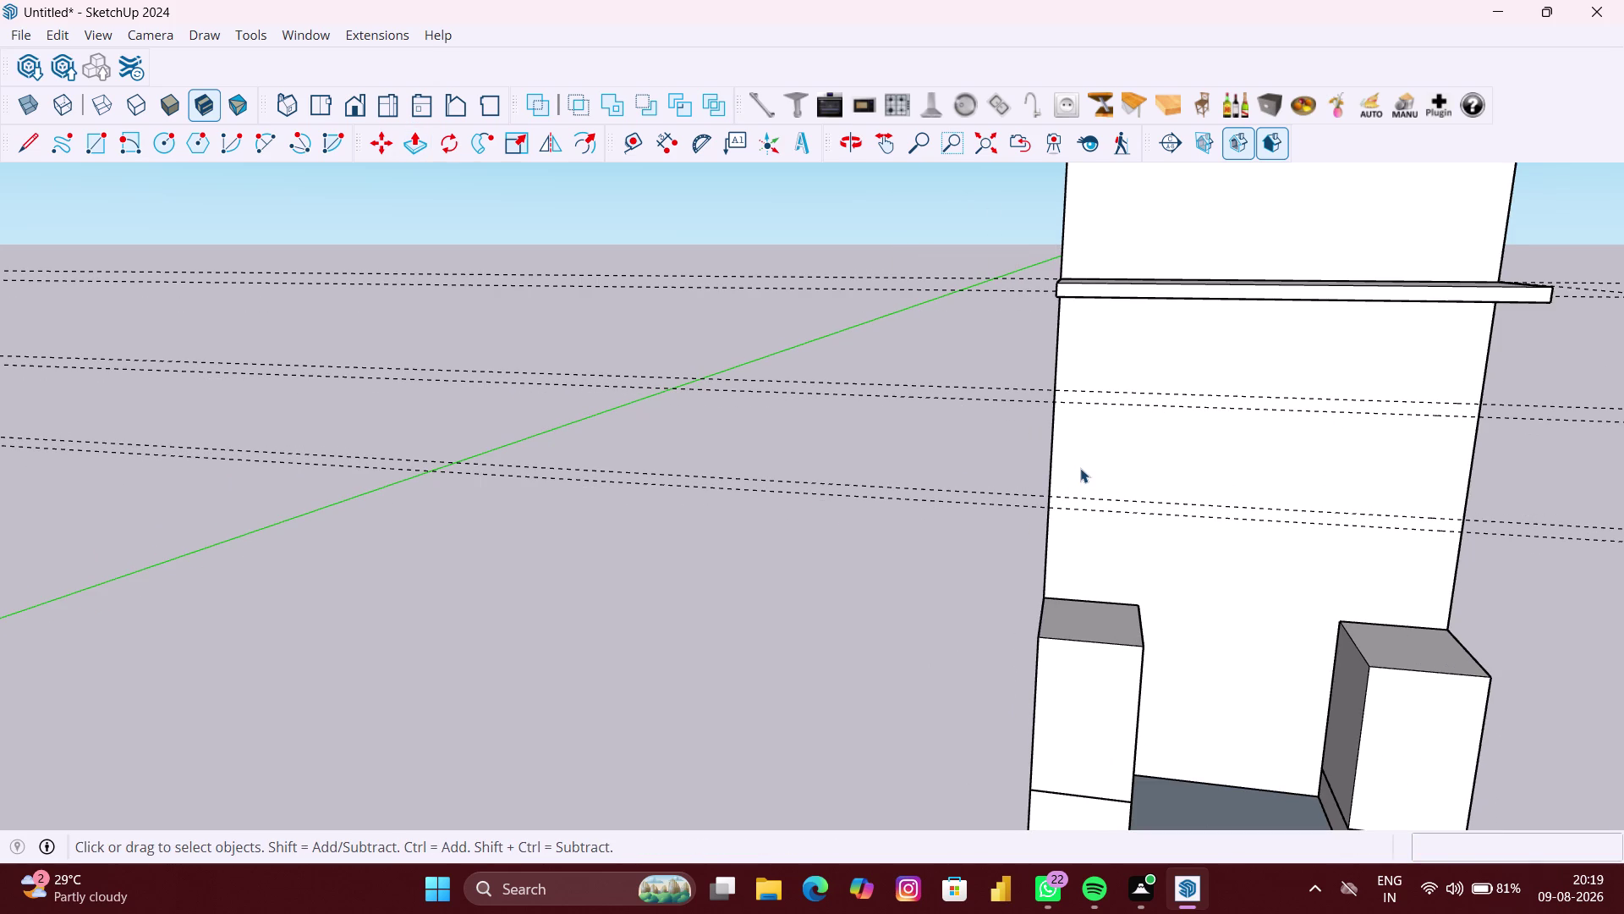
key(r)
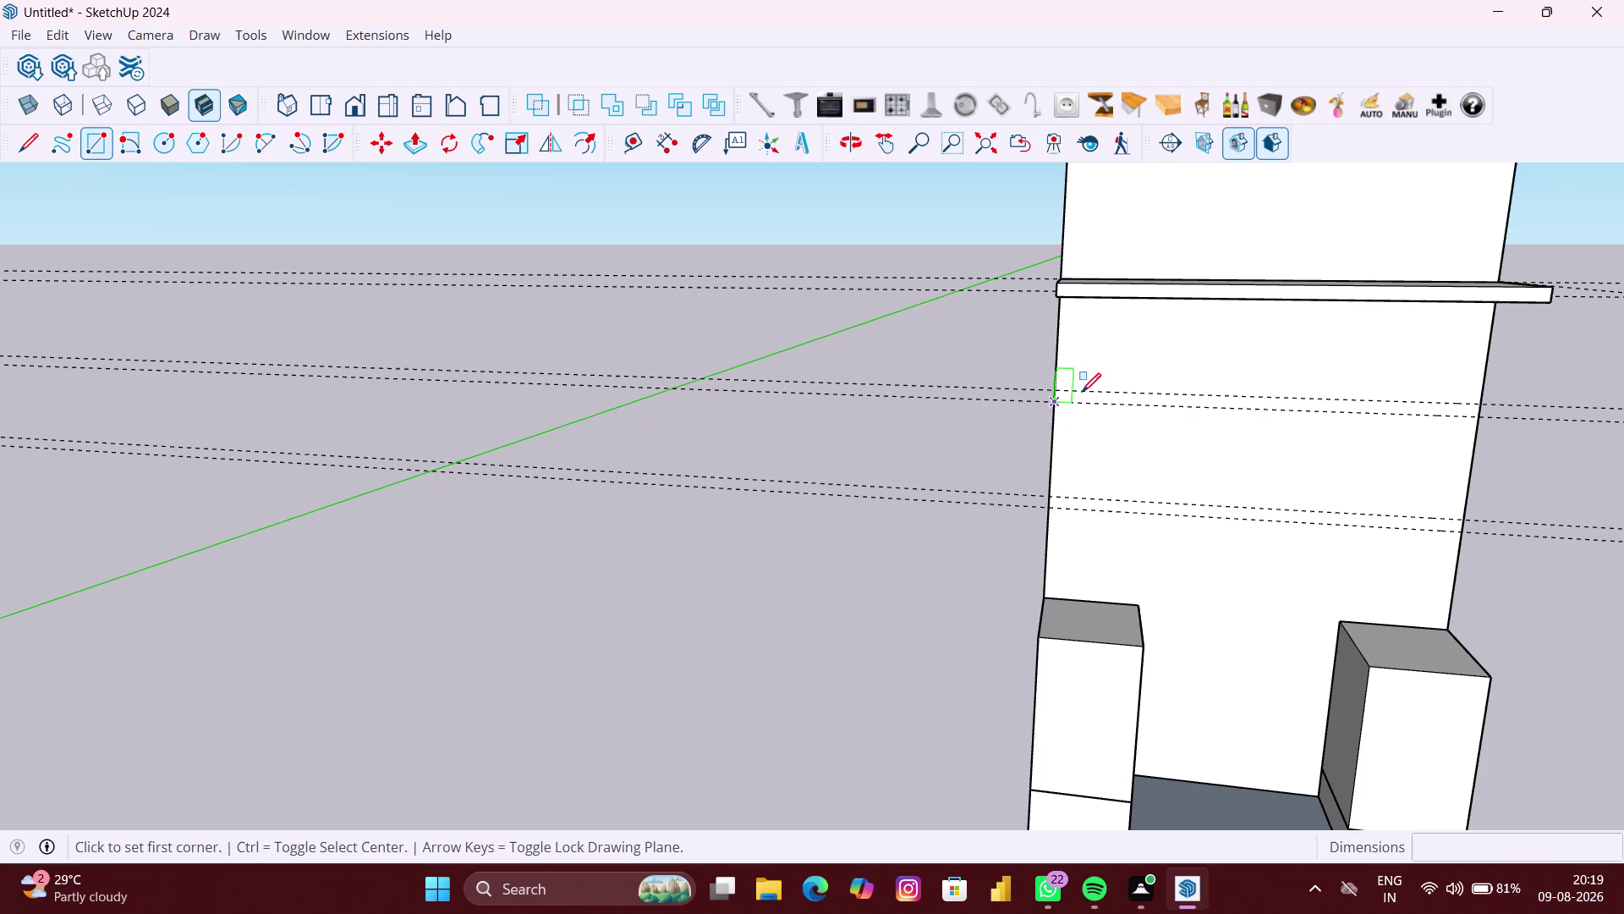
Draw a small shelf rectangle on the panel's left side, cancelling an accidental stretch.
click(1065, 390)
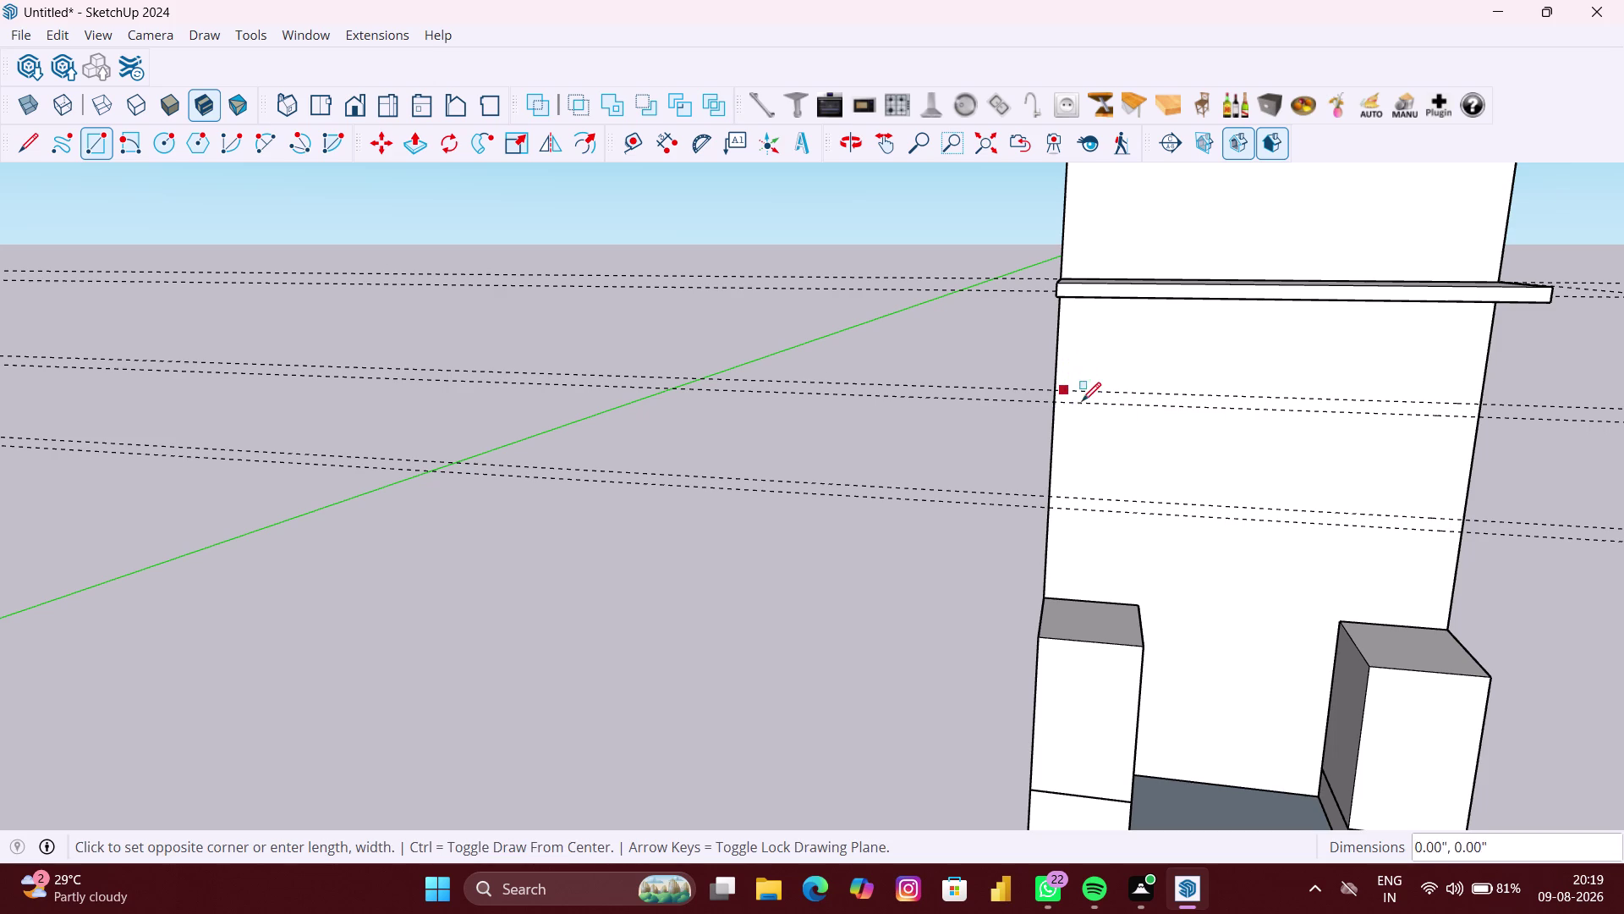
click(1147, 408)
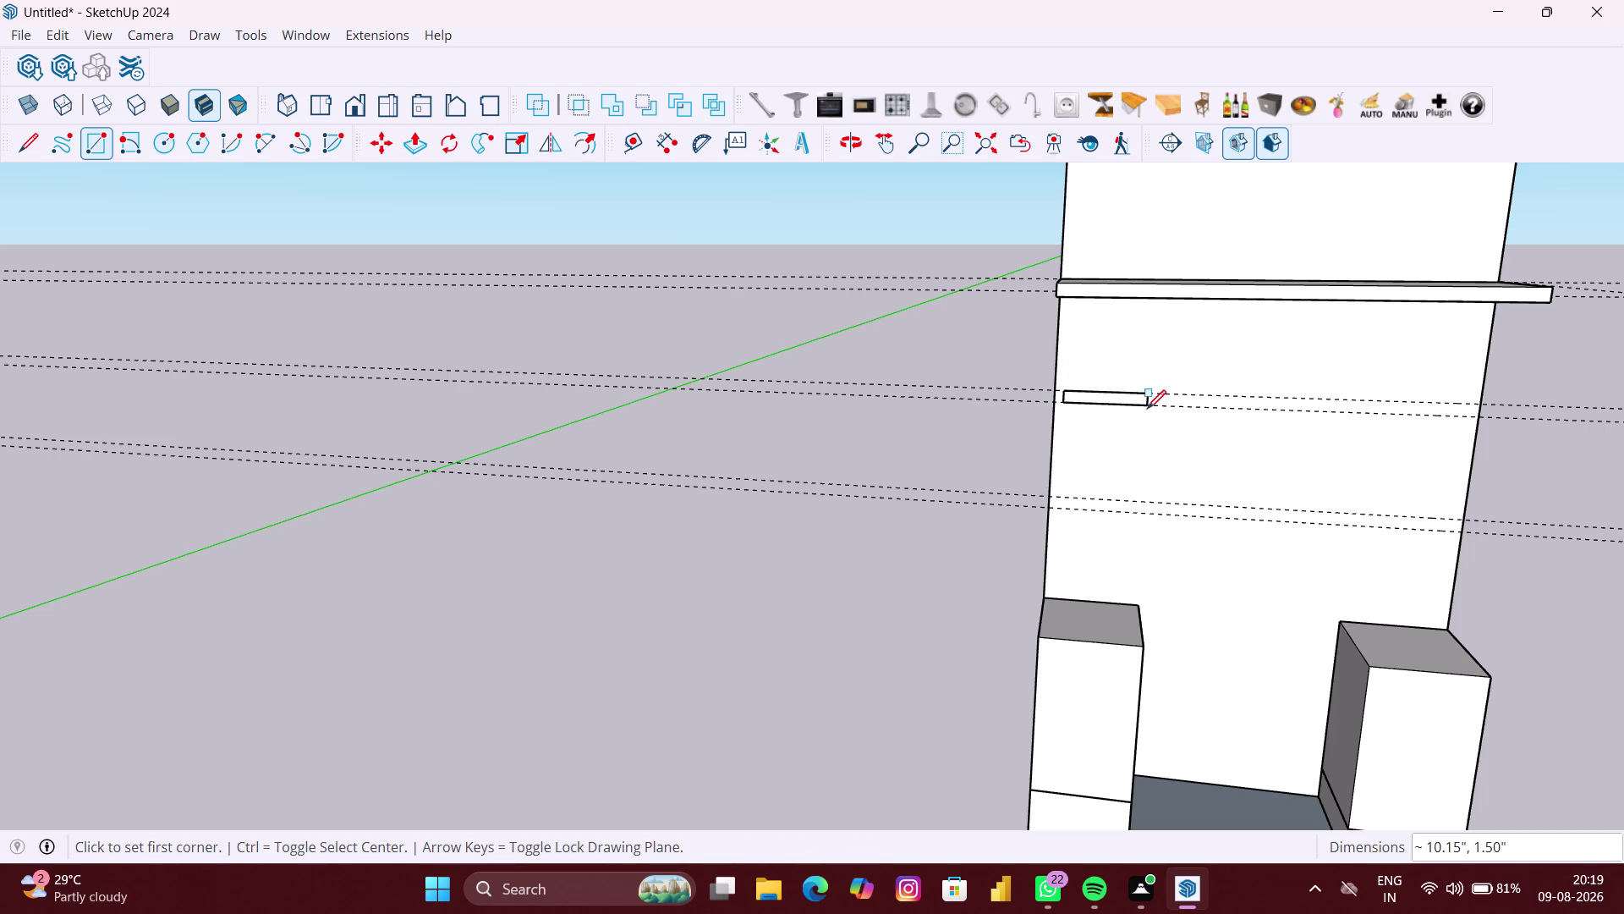
key(m)
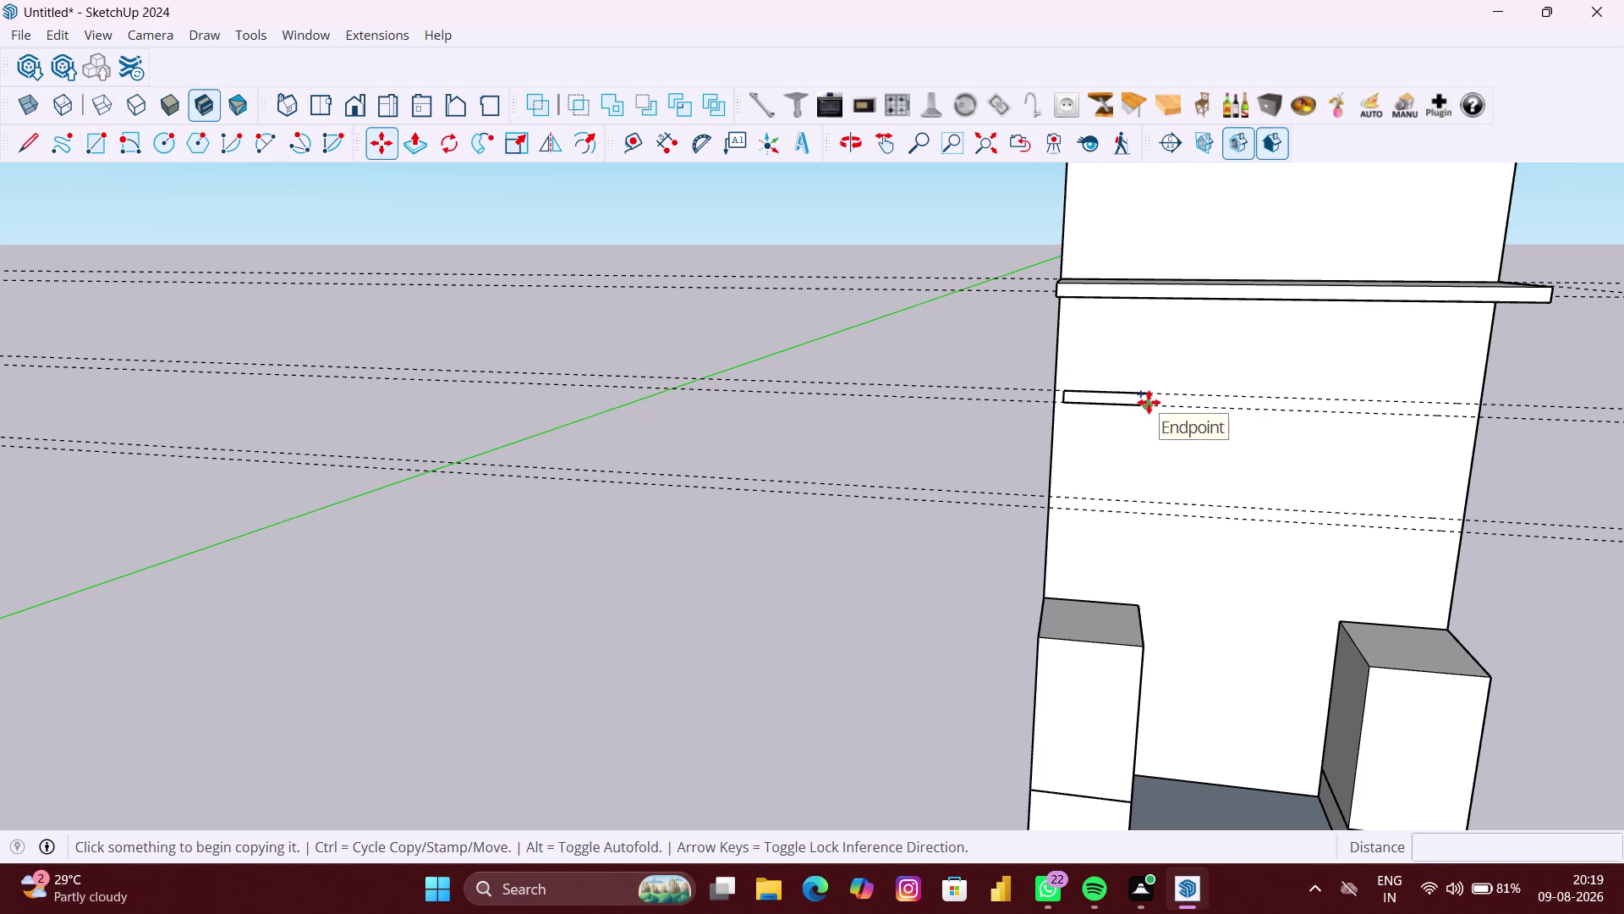
click(1149, 402)
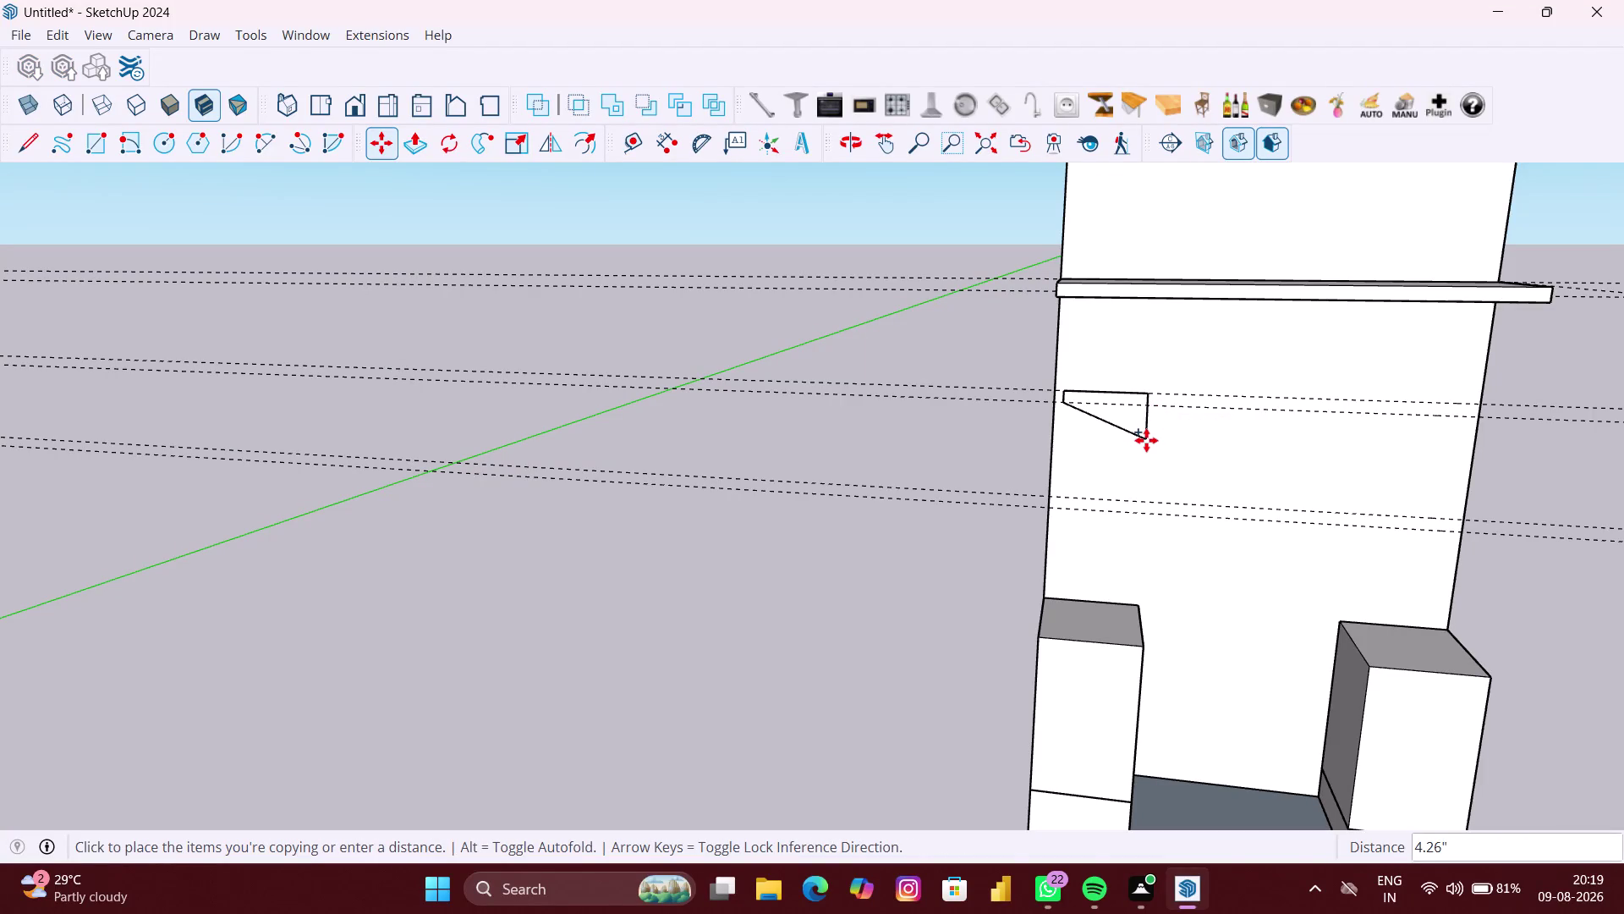
key(Escape)
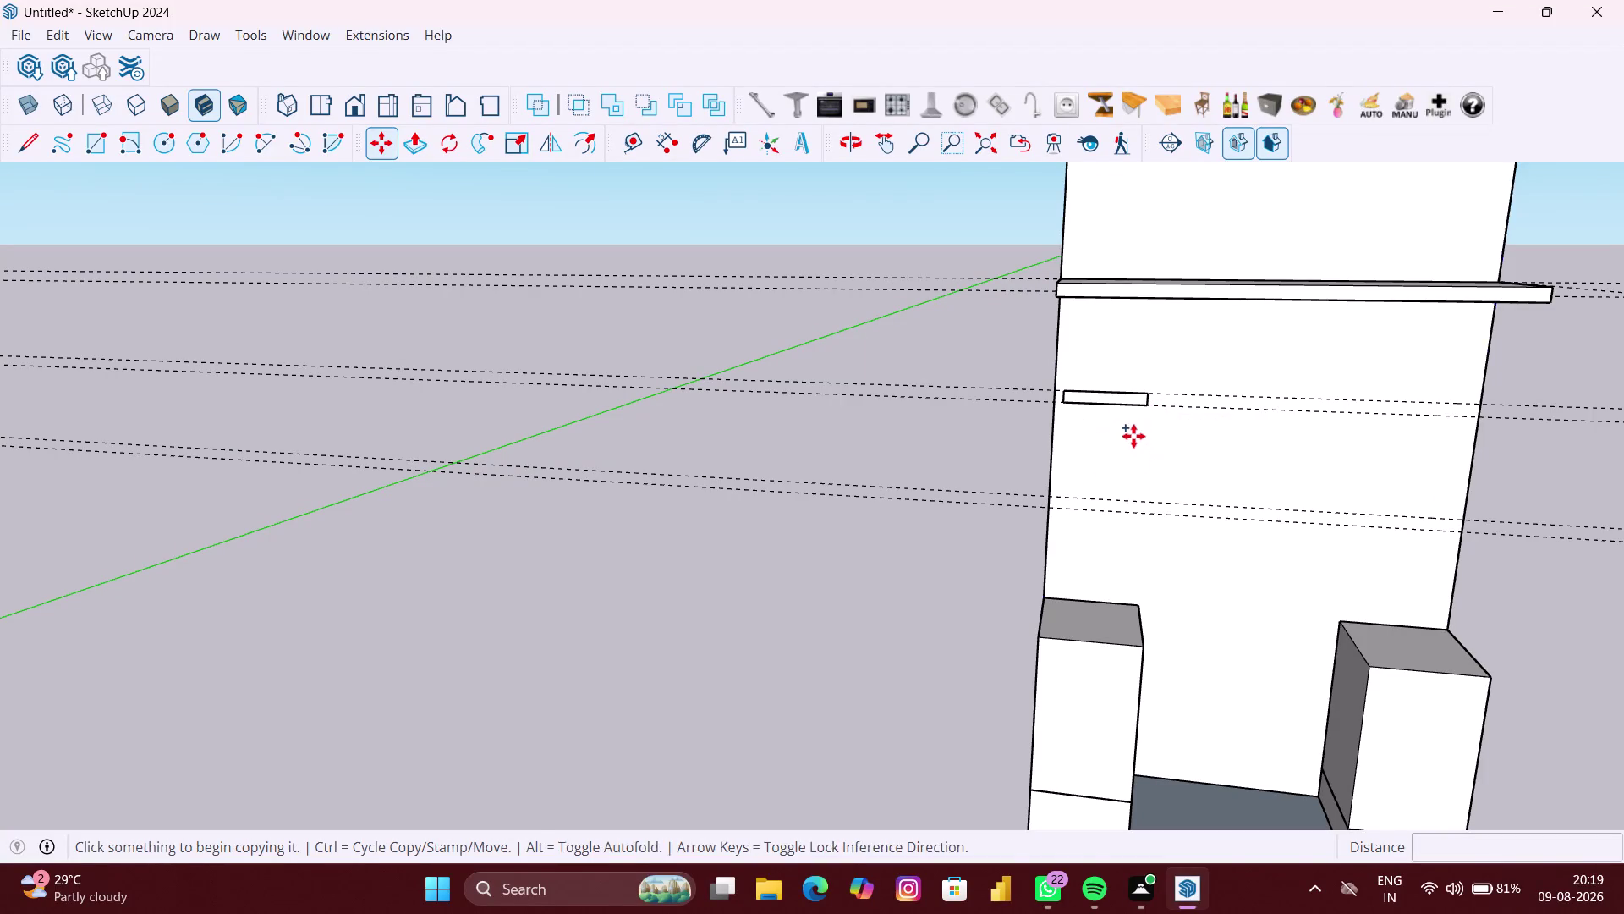
key(space)
Copy the small rectangle down to a lower level on the left.
scroll(up, 3)
click(1123, 400)
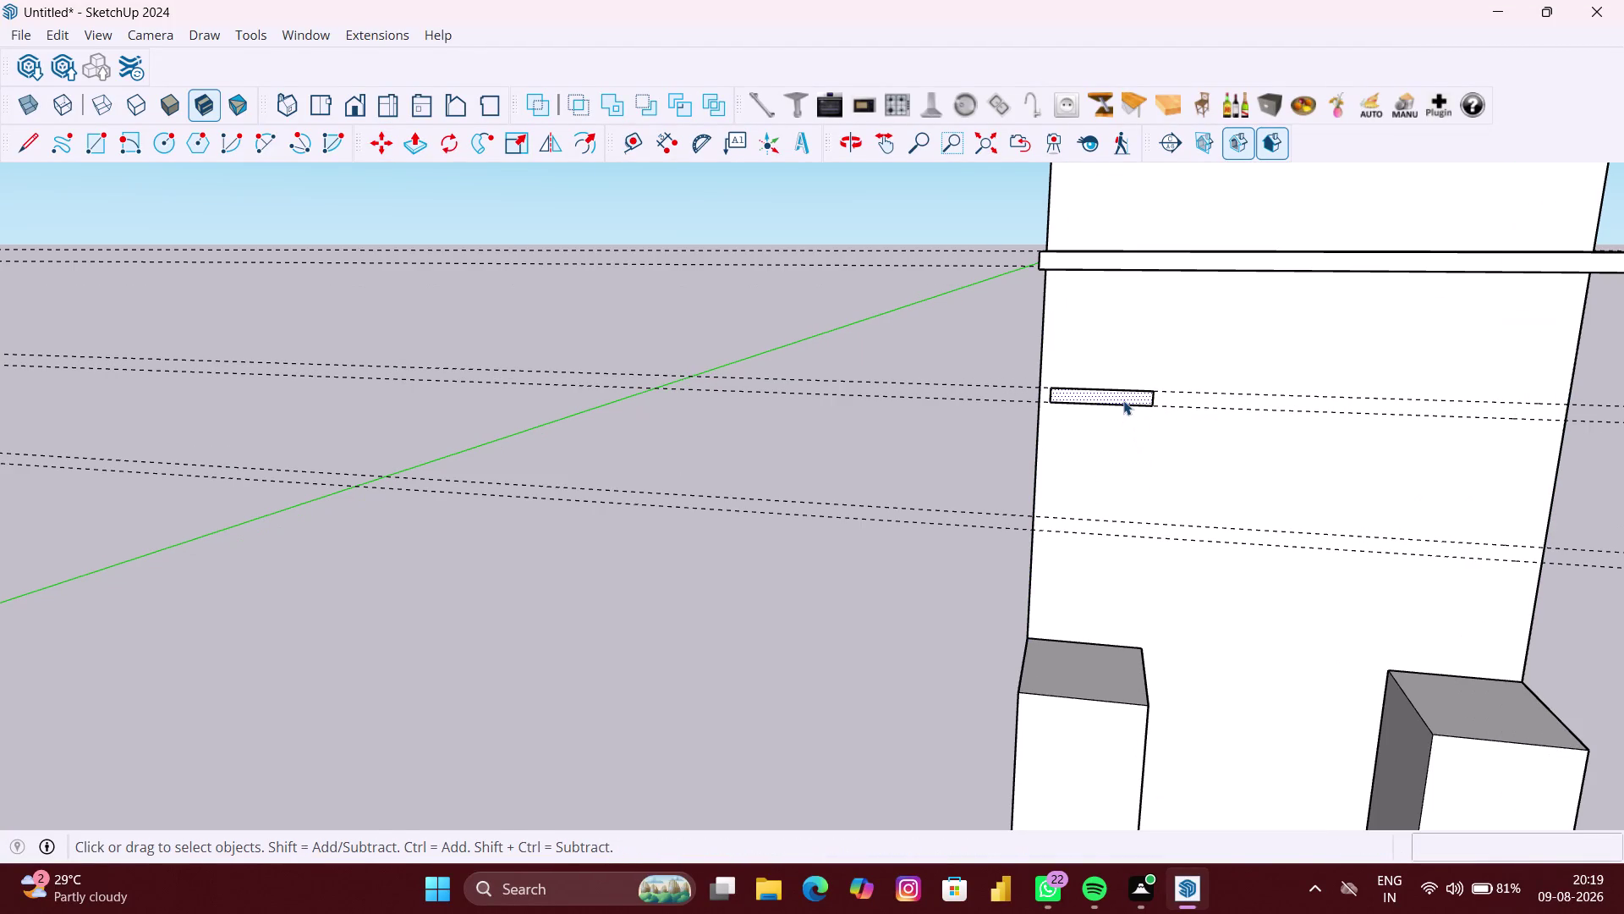
double_click(1124, 401)
key(m)
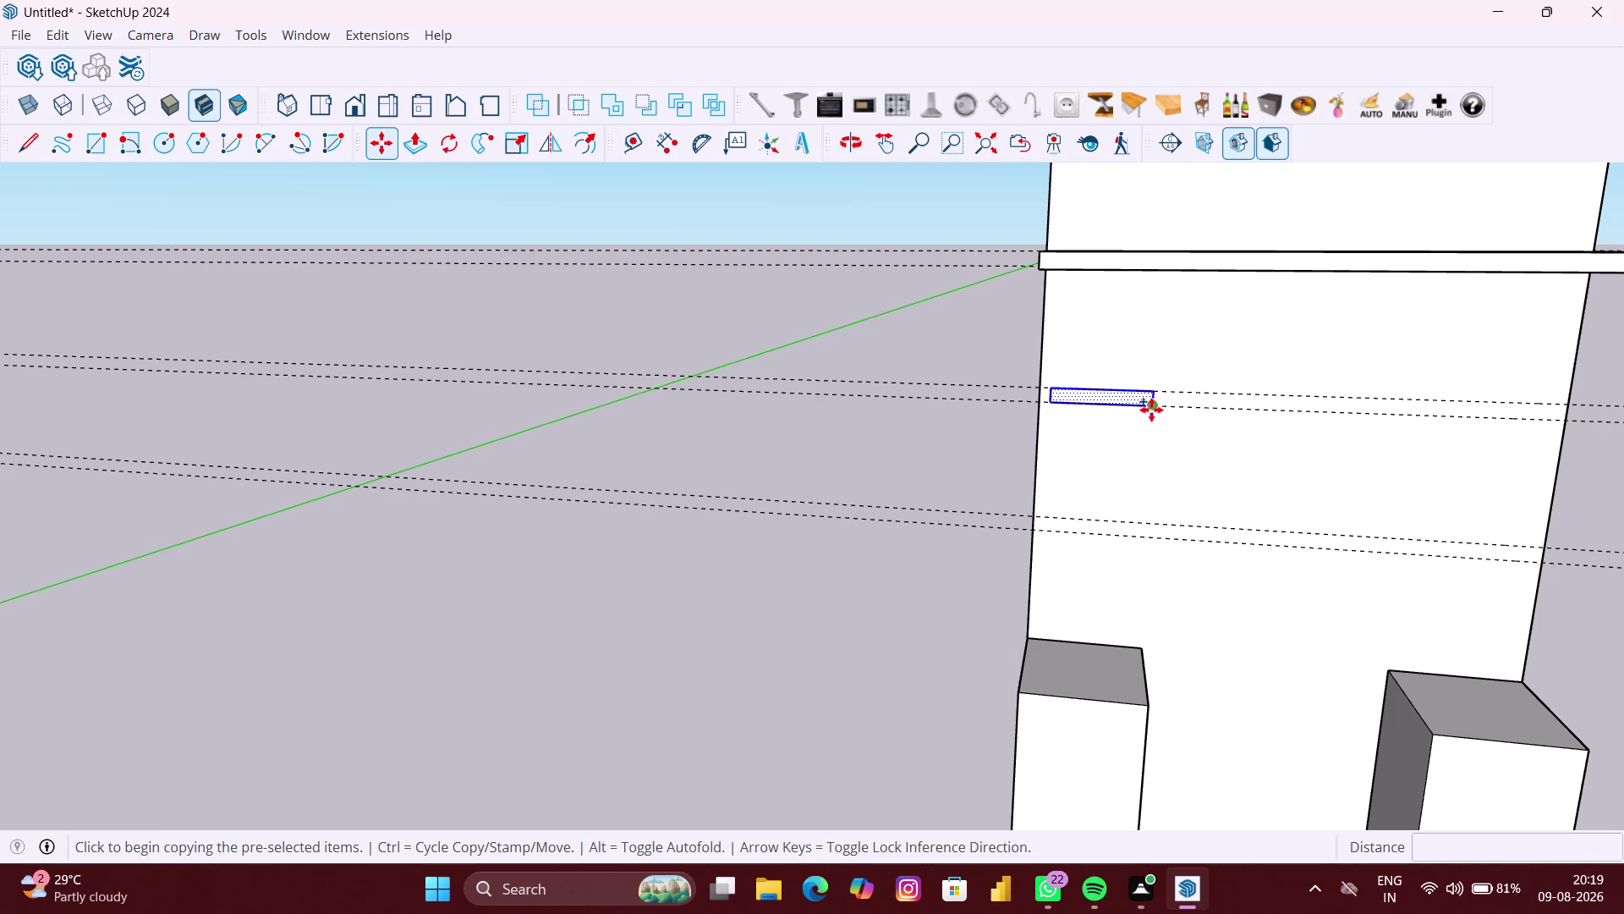
click(1152, 409)
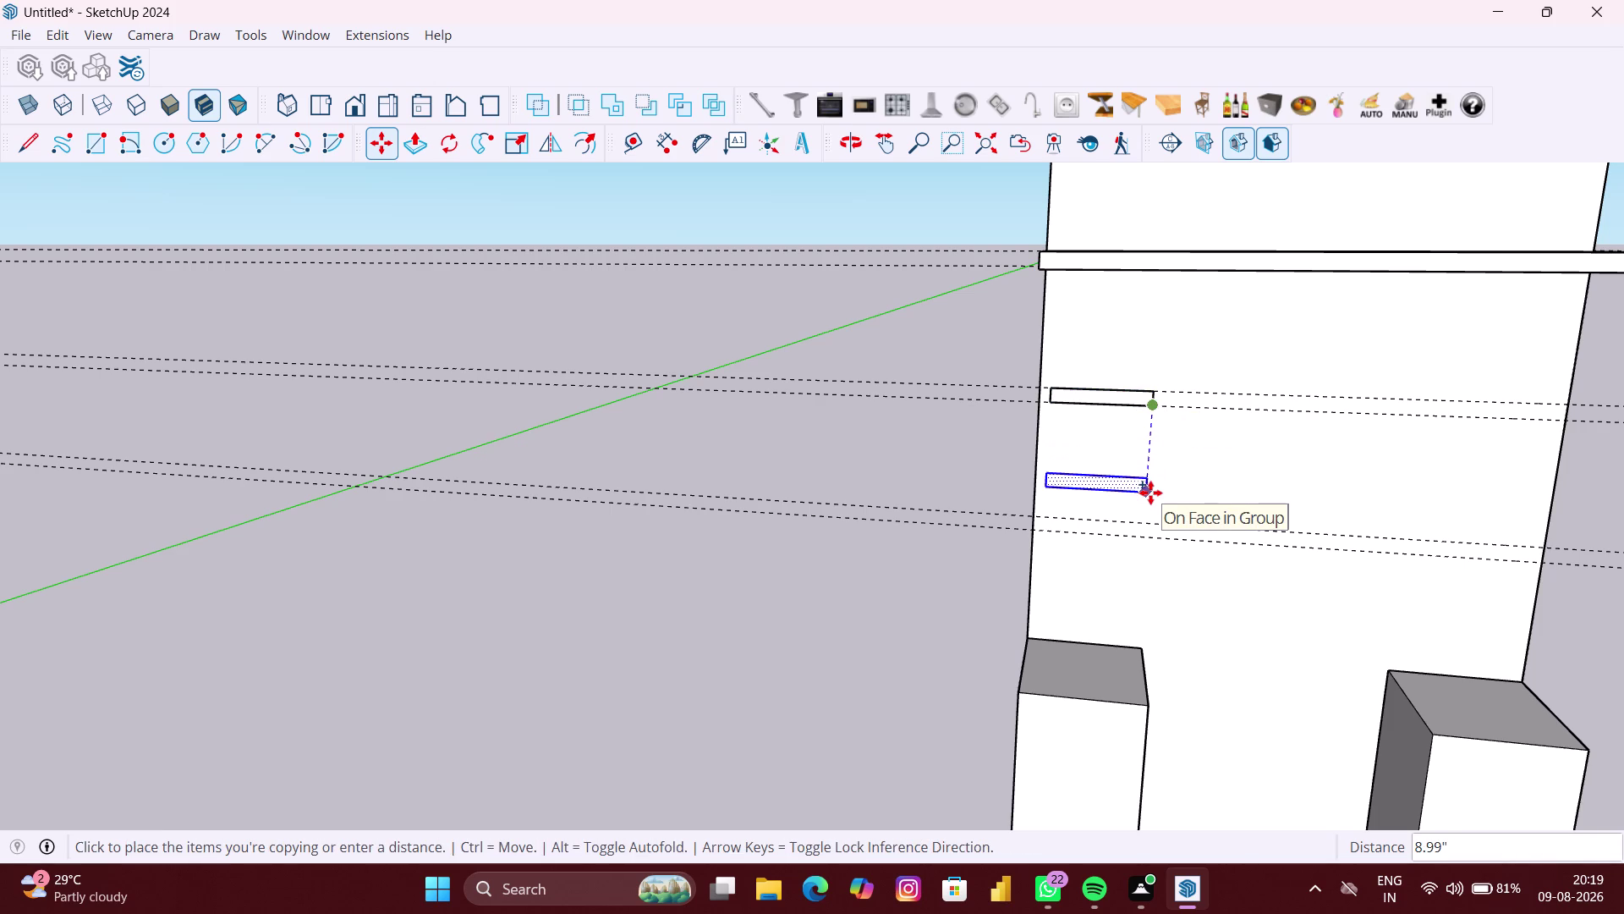
key(Up)
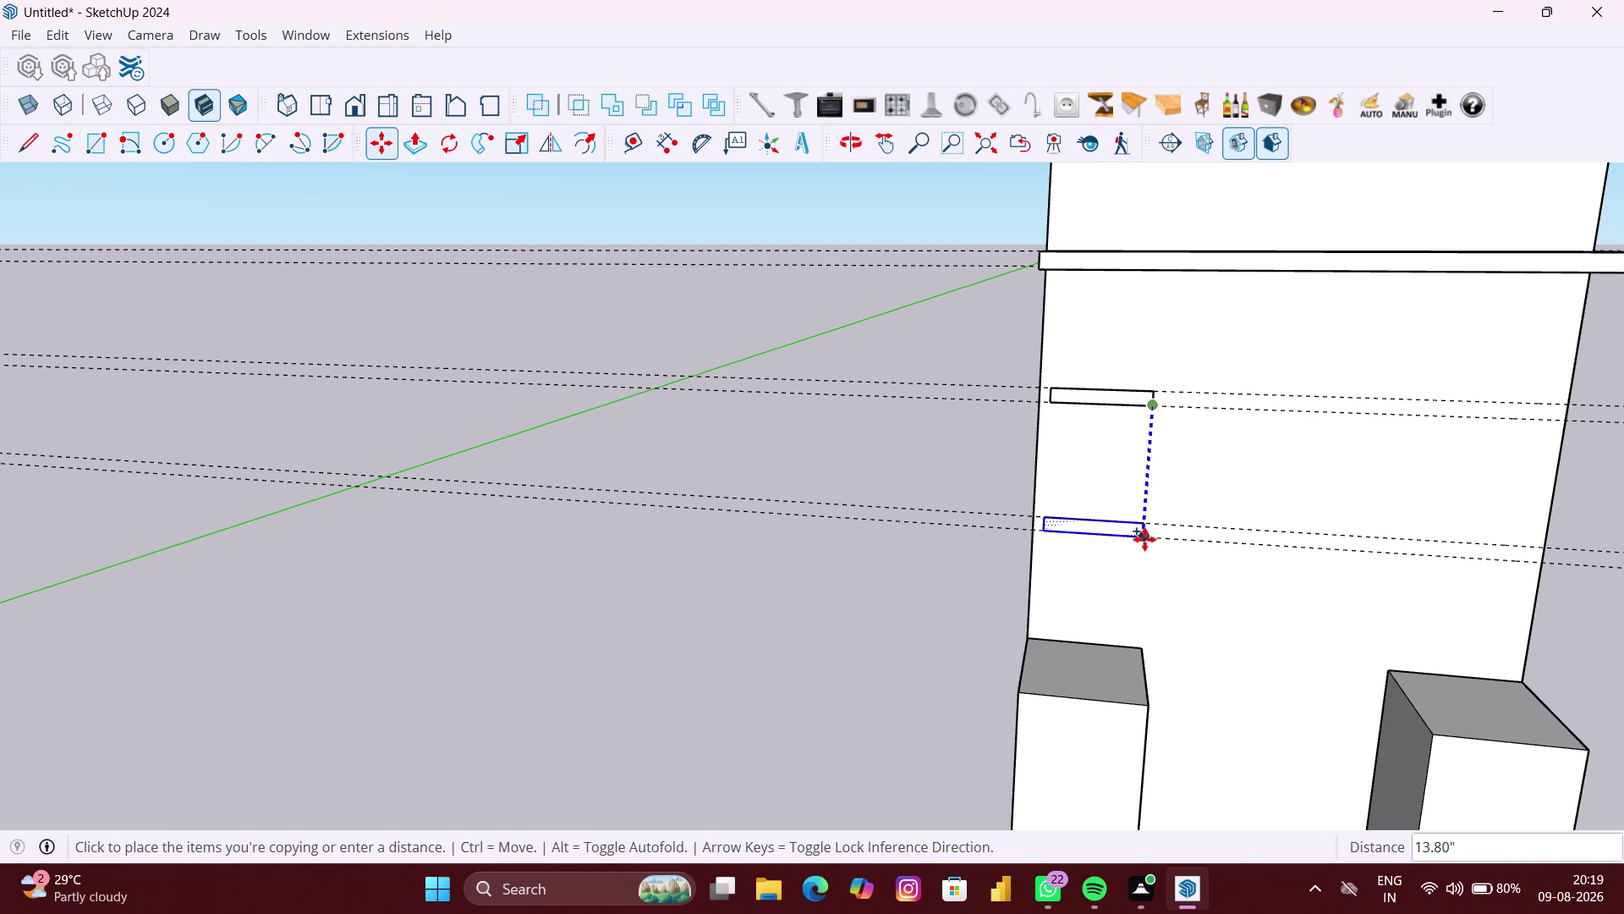
click(1144, 539)
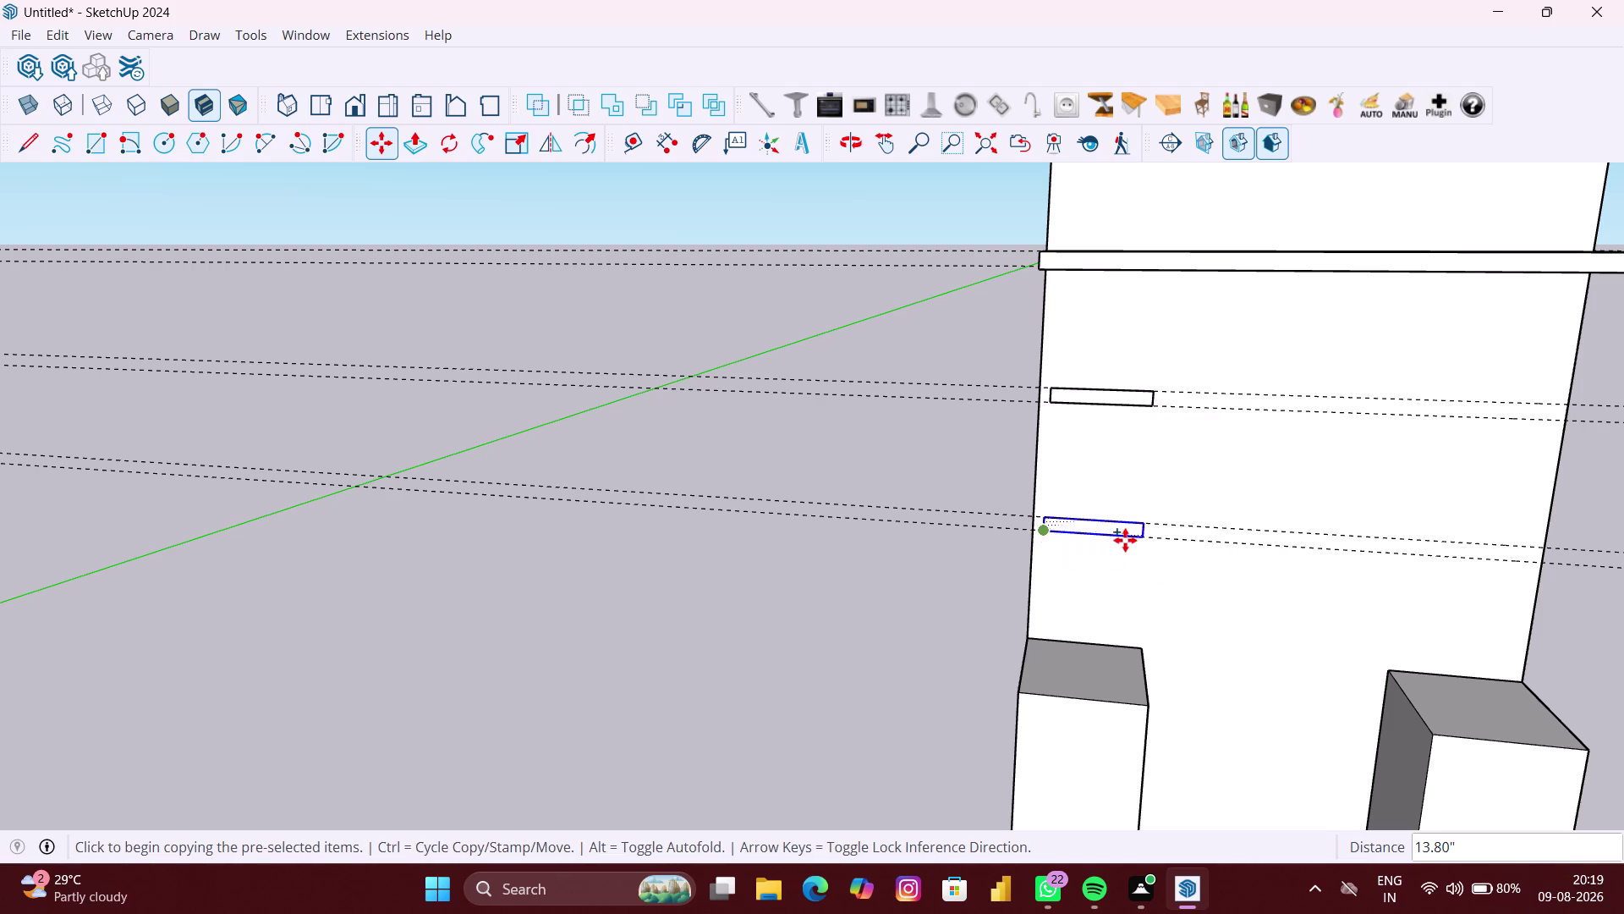
Copy the rectangle across to the right side, then up to the upper level.
click(1140, 541)
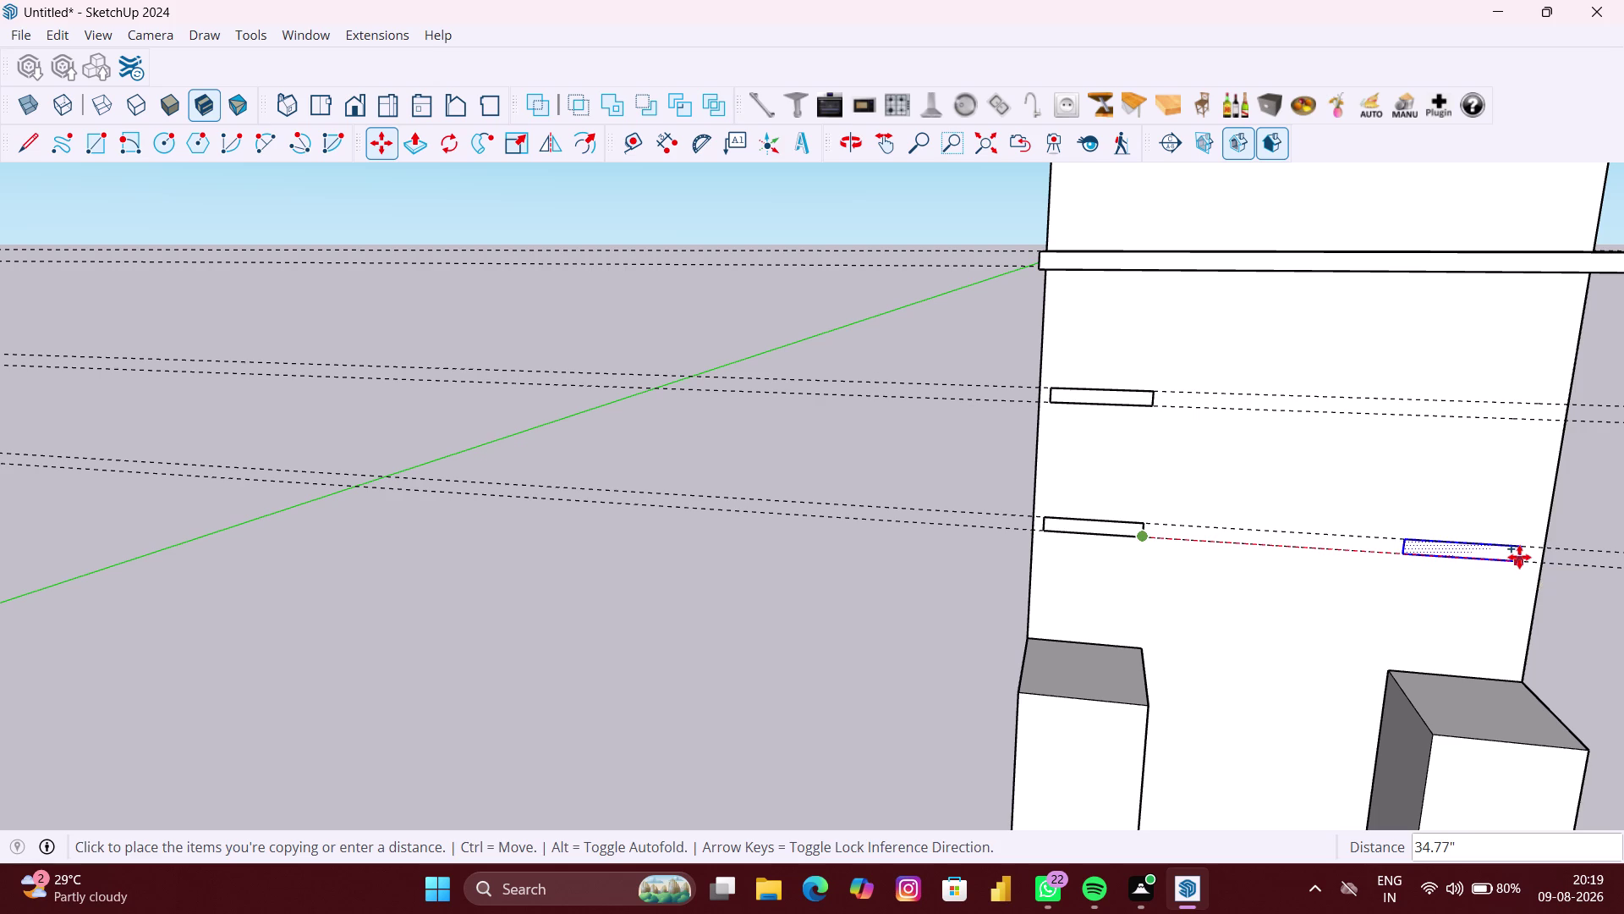
scroll(up, 3)
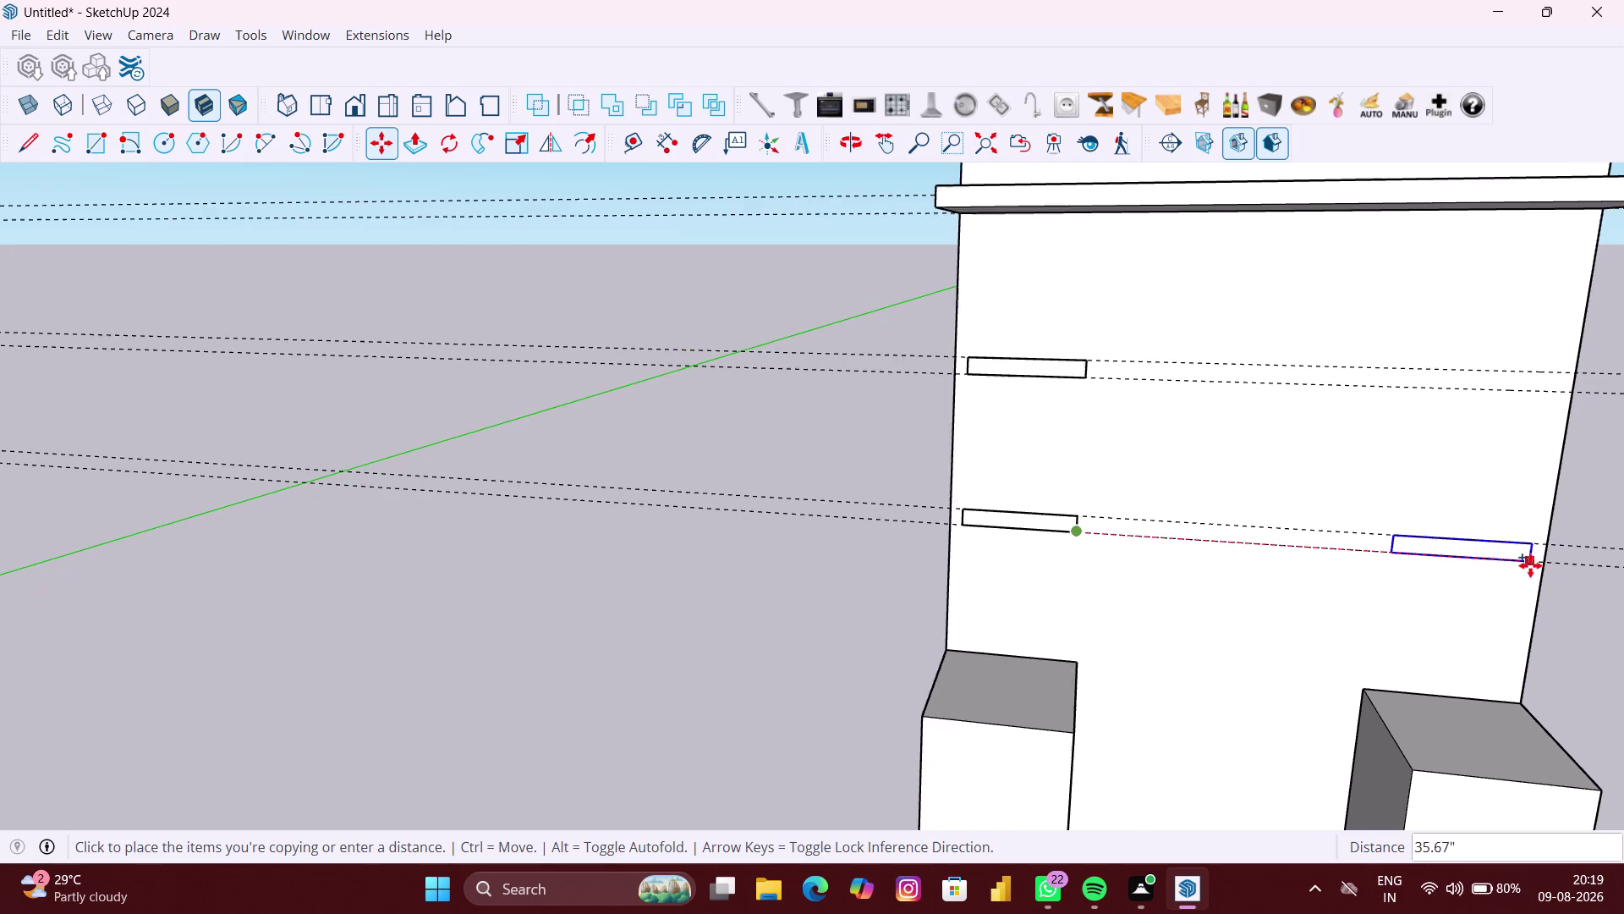
scroll(up, 3)
click(1530, 565)
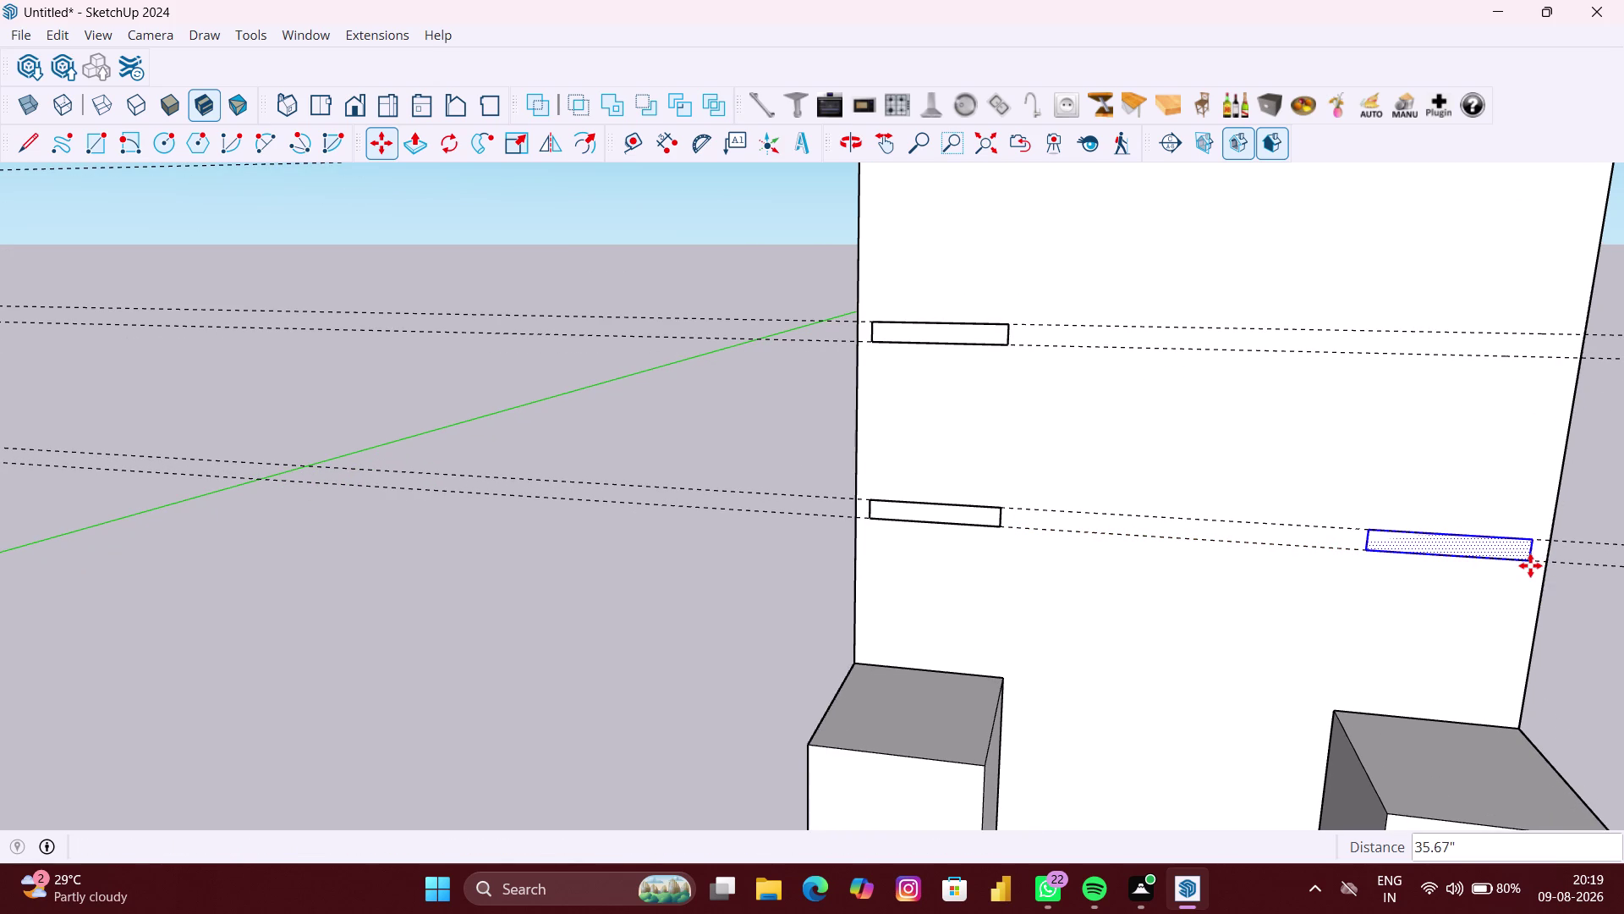
click(1530, 565)
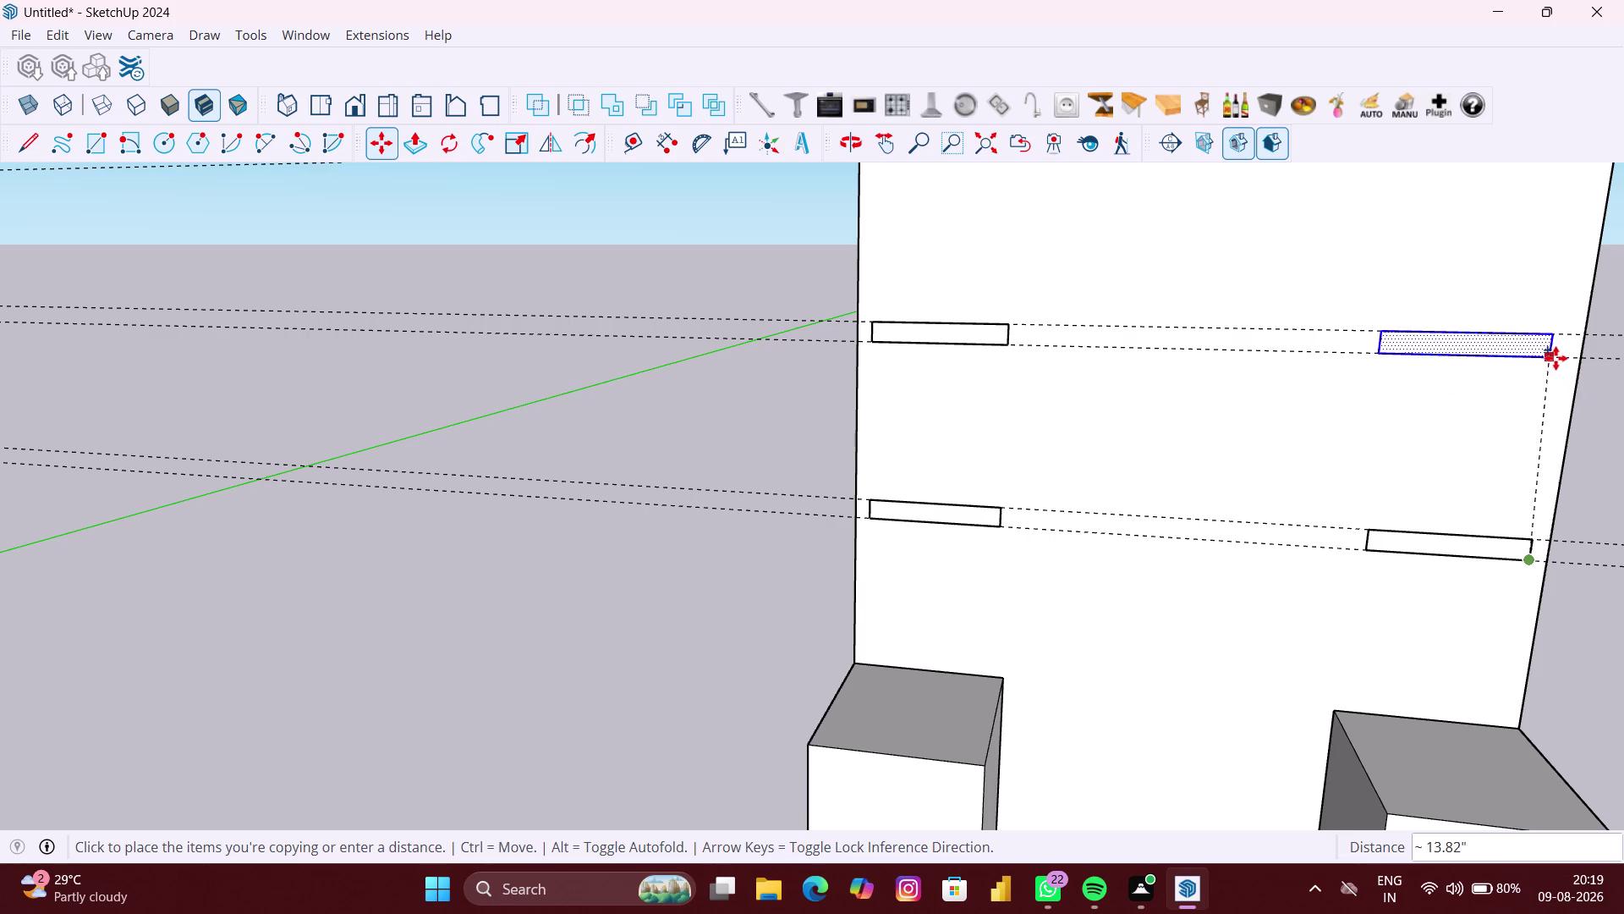
click(1557, 358)
key(space)
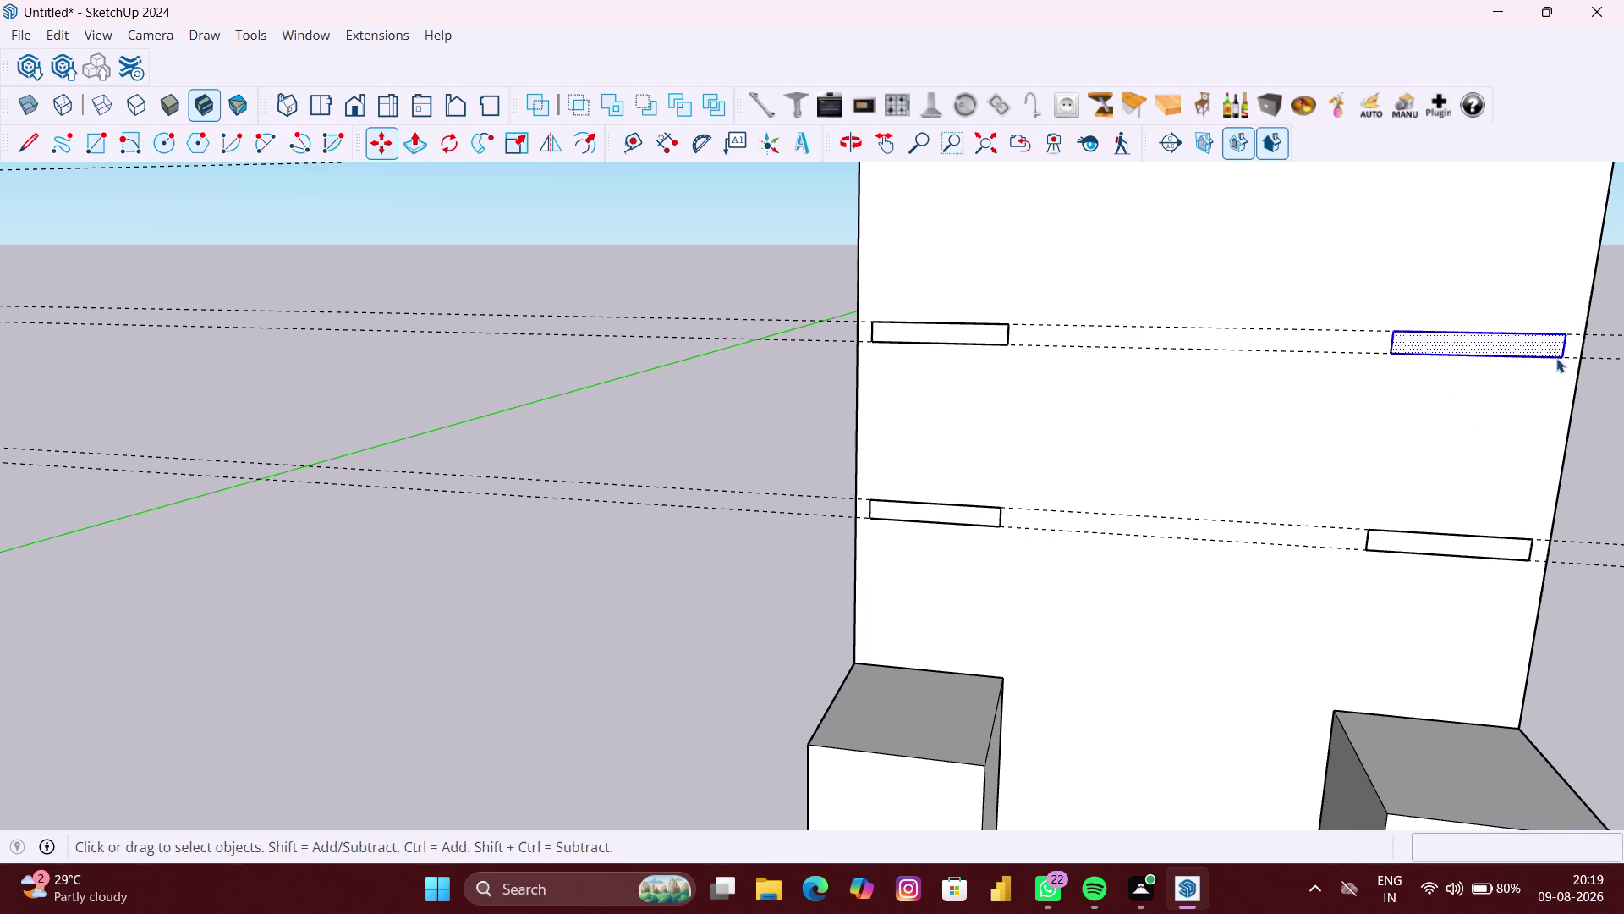
scroll(down, 3)
click(769, 579)
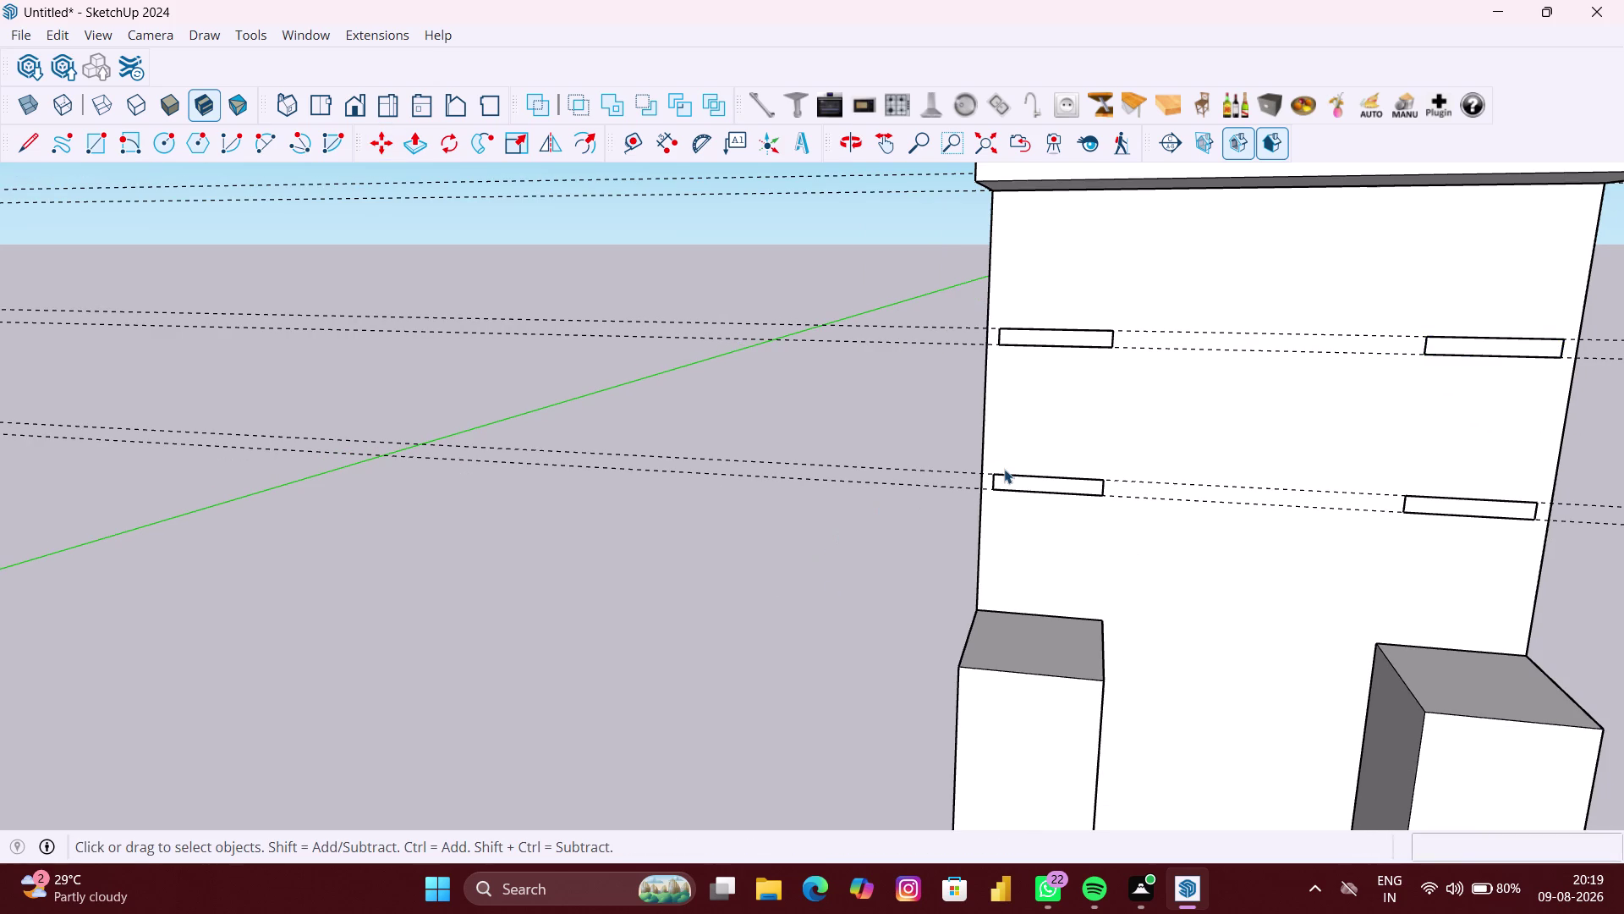
Pull the upper-left rectangle out 380 mm into a shelf.
key(p)
scroll(up, 3)
click(1057, 331)
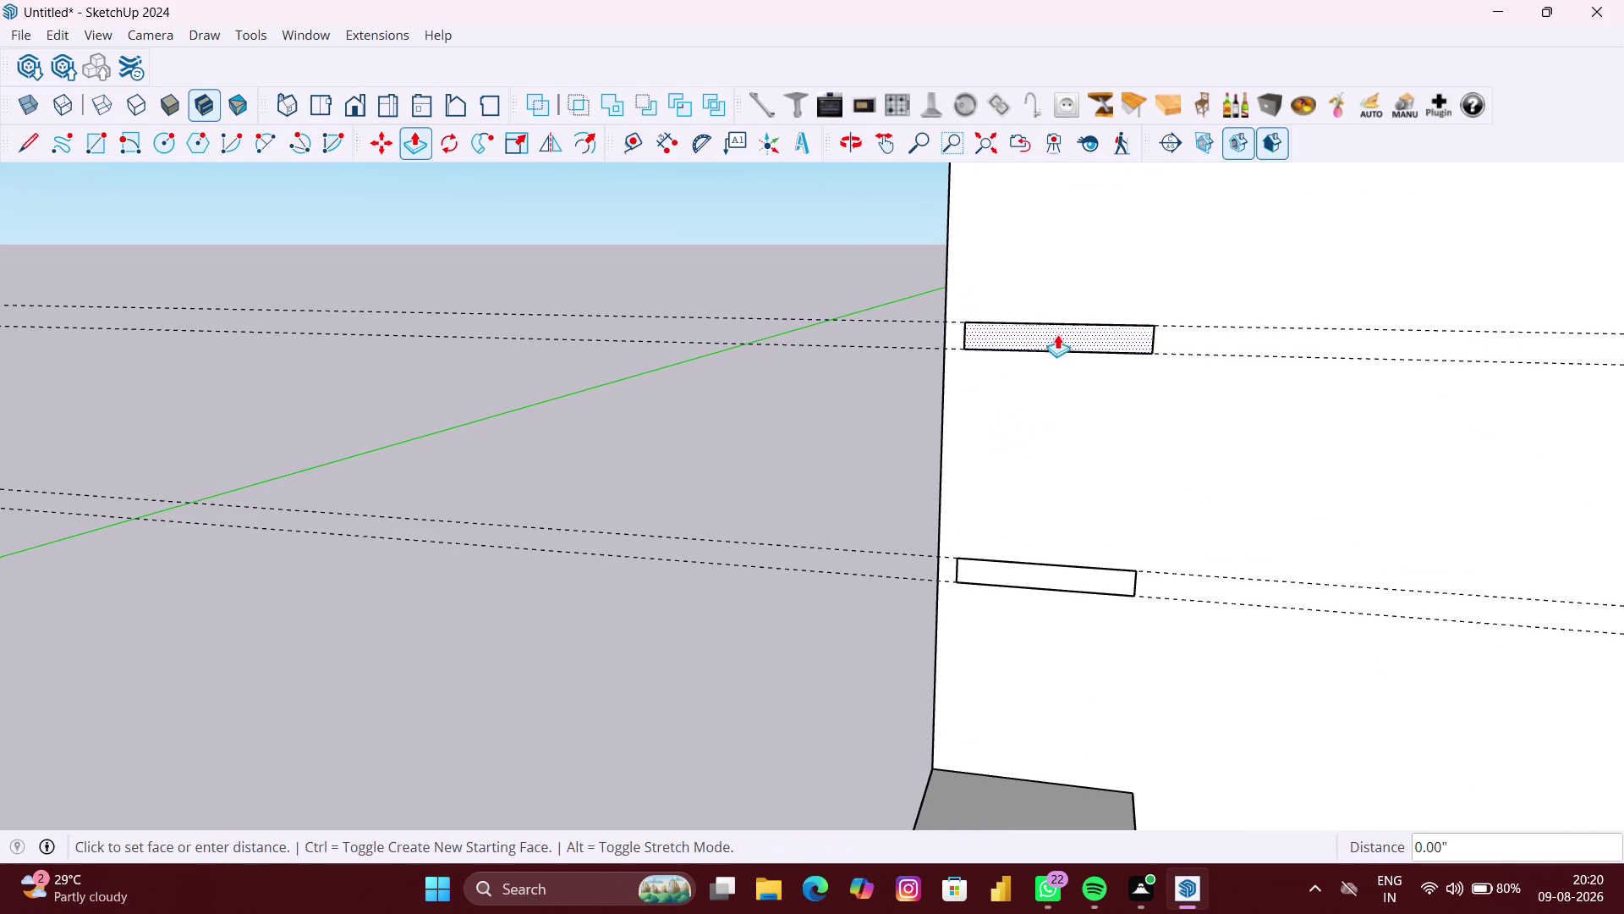
text(38)
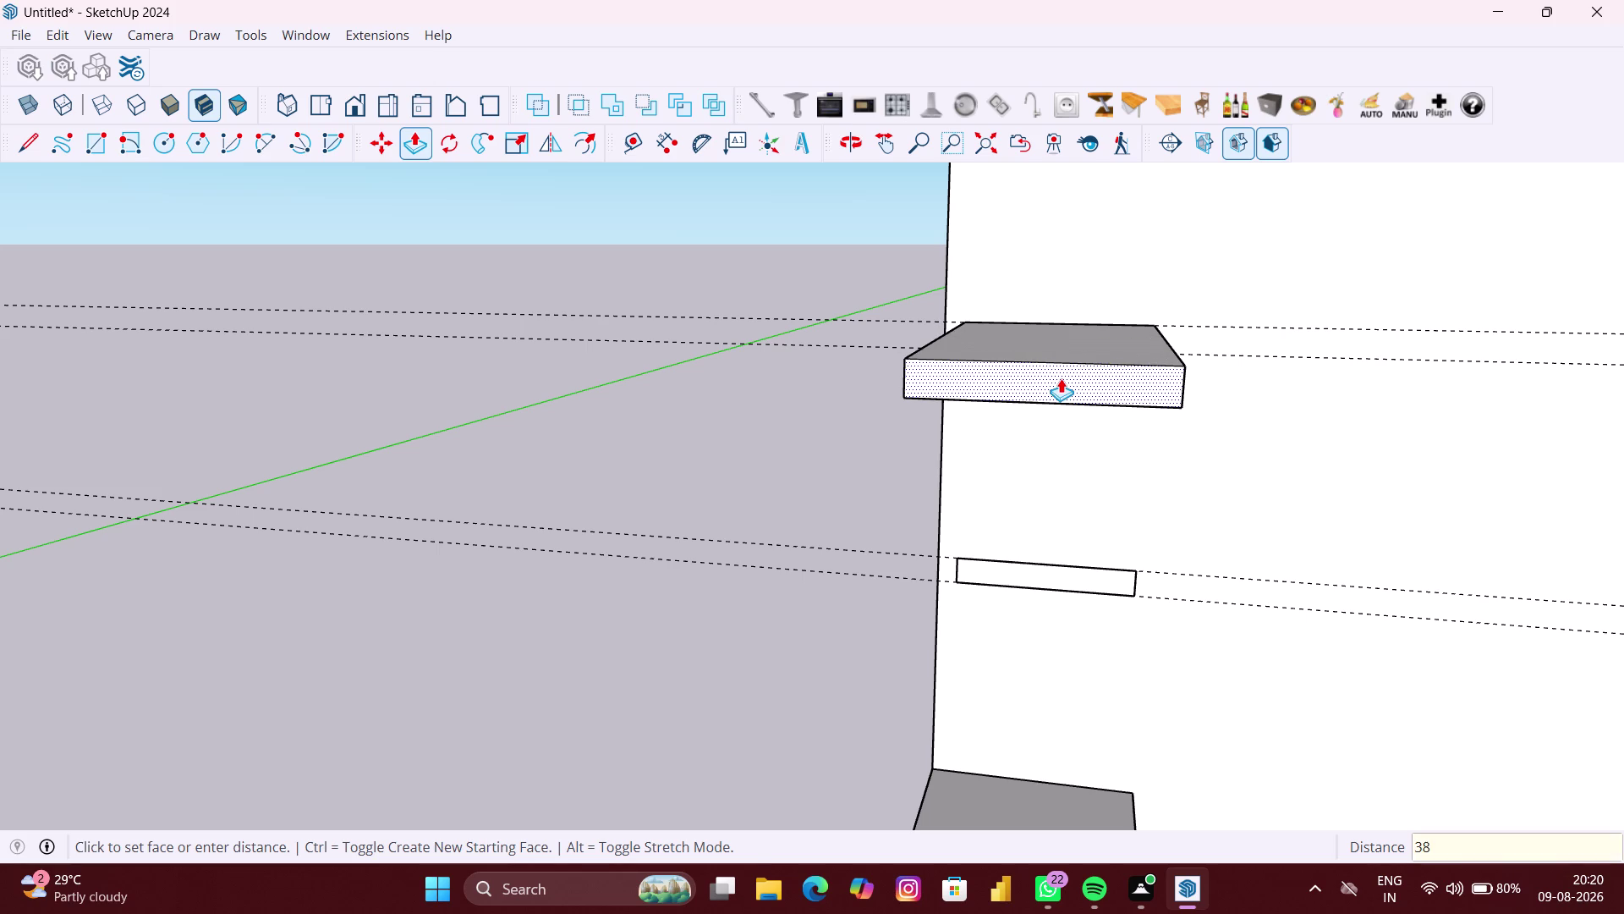
text(0)
text(MM)
key(Return)
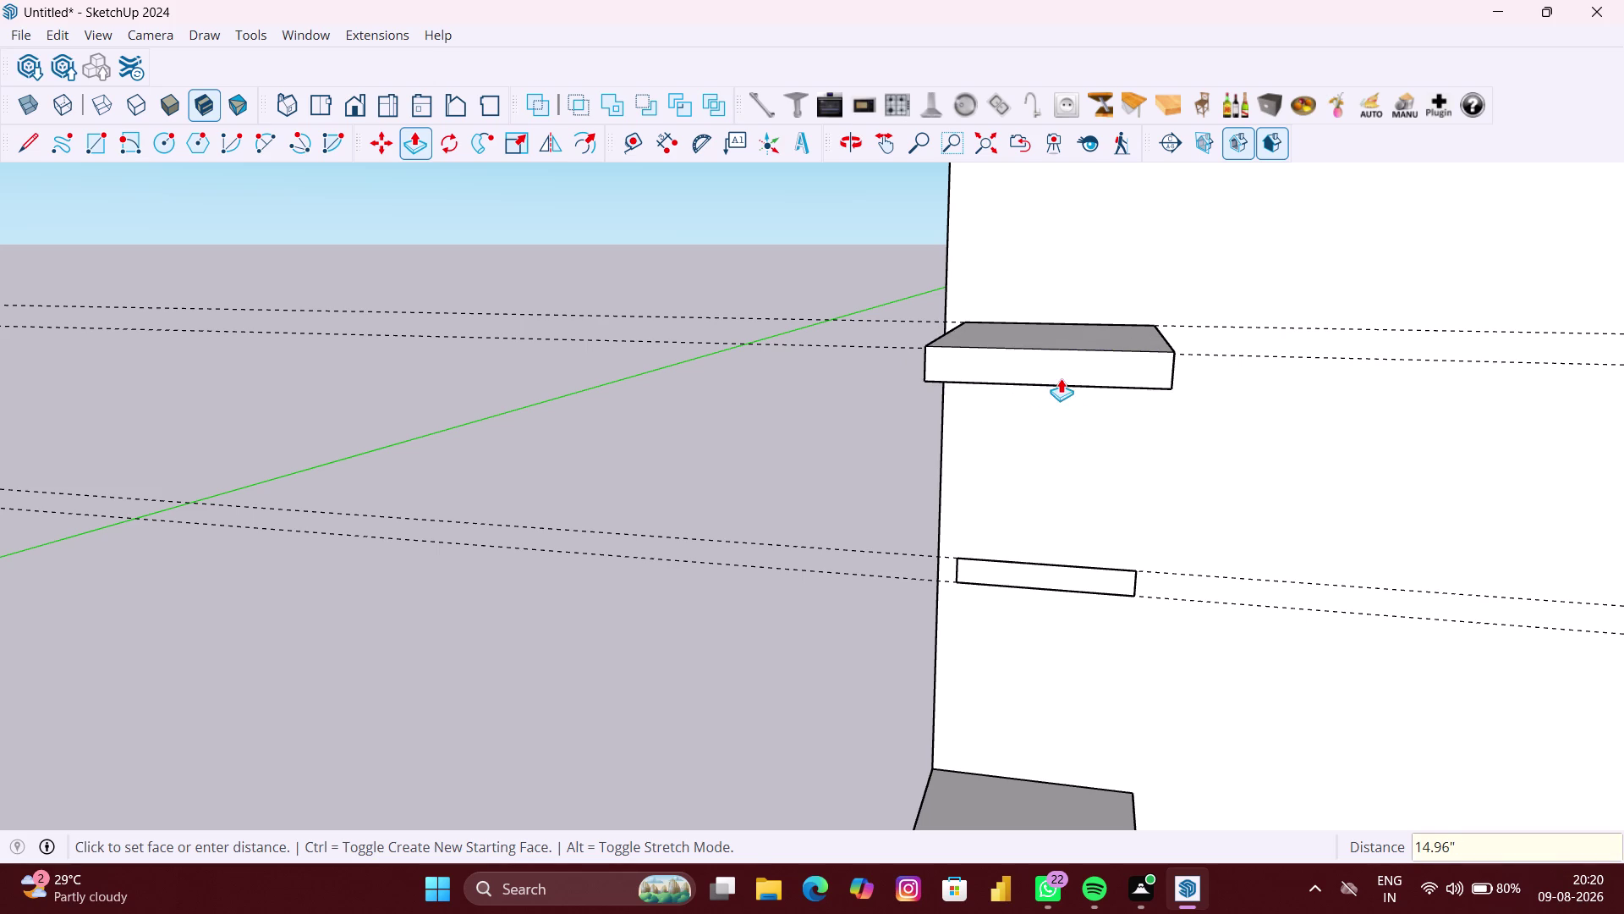
Repeat the 380 mm pull on the lower-left, upper-right and lower-right rectangles.
scroll(up, 3)
double_click(1063, 567)
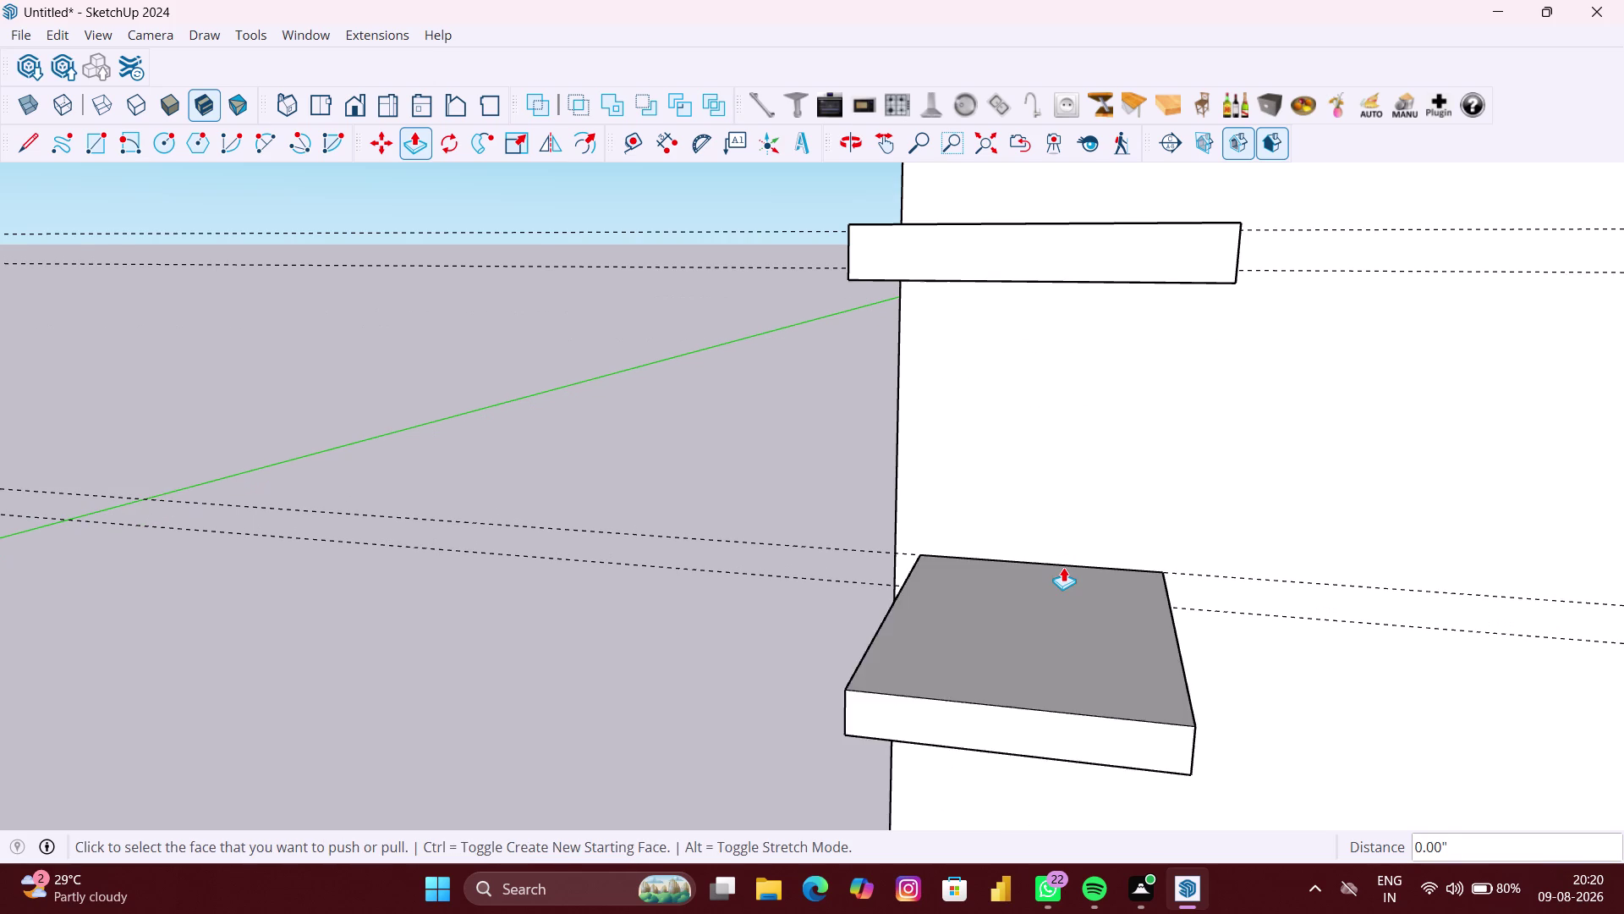
scroll(down, 3)
scroll(up, 3)
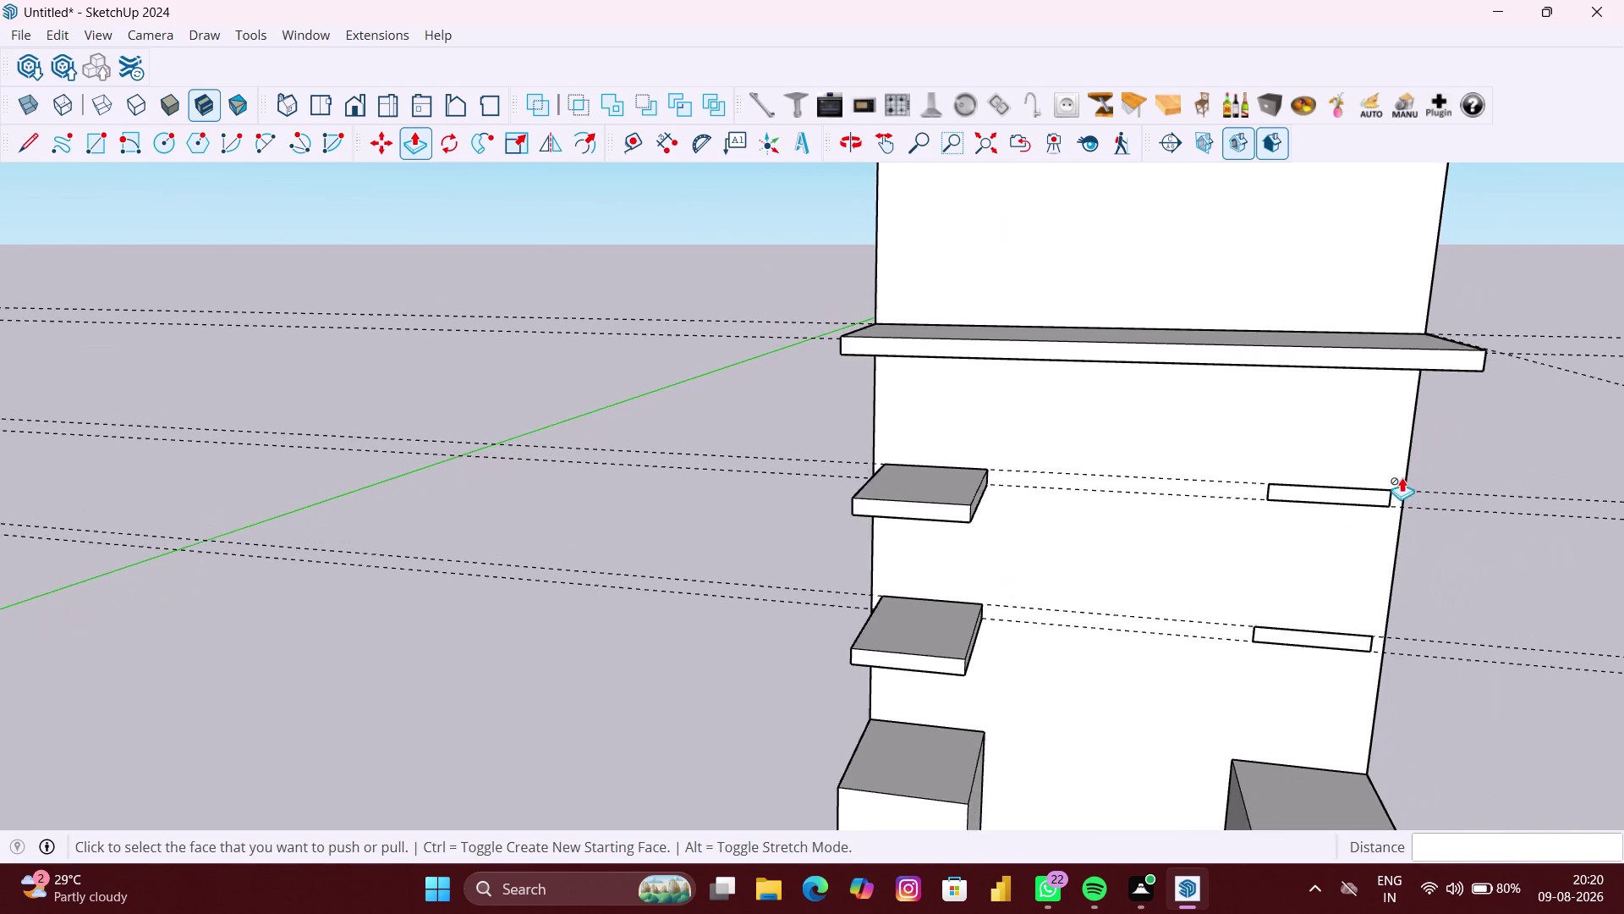
scroll(up, 3)
double_click(1322, 487)
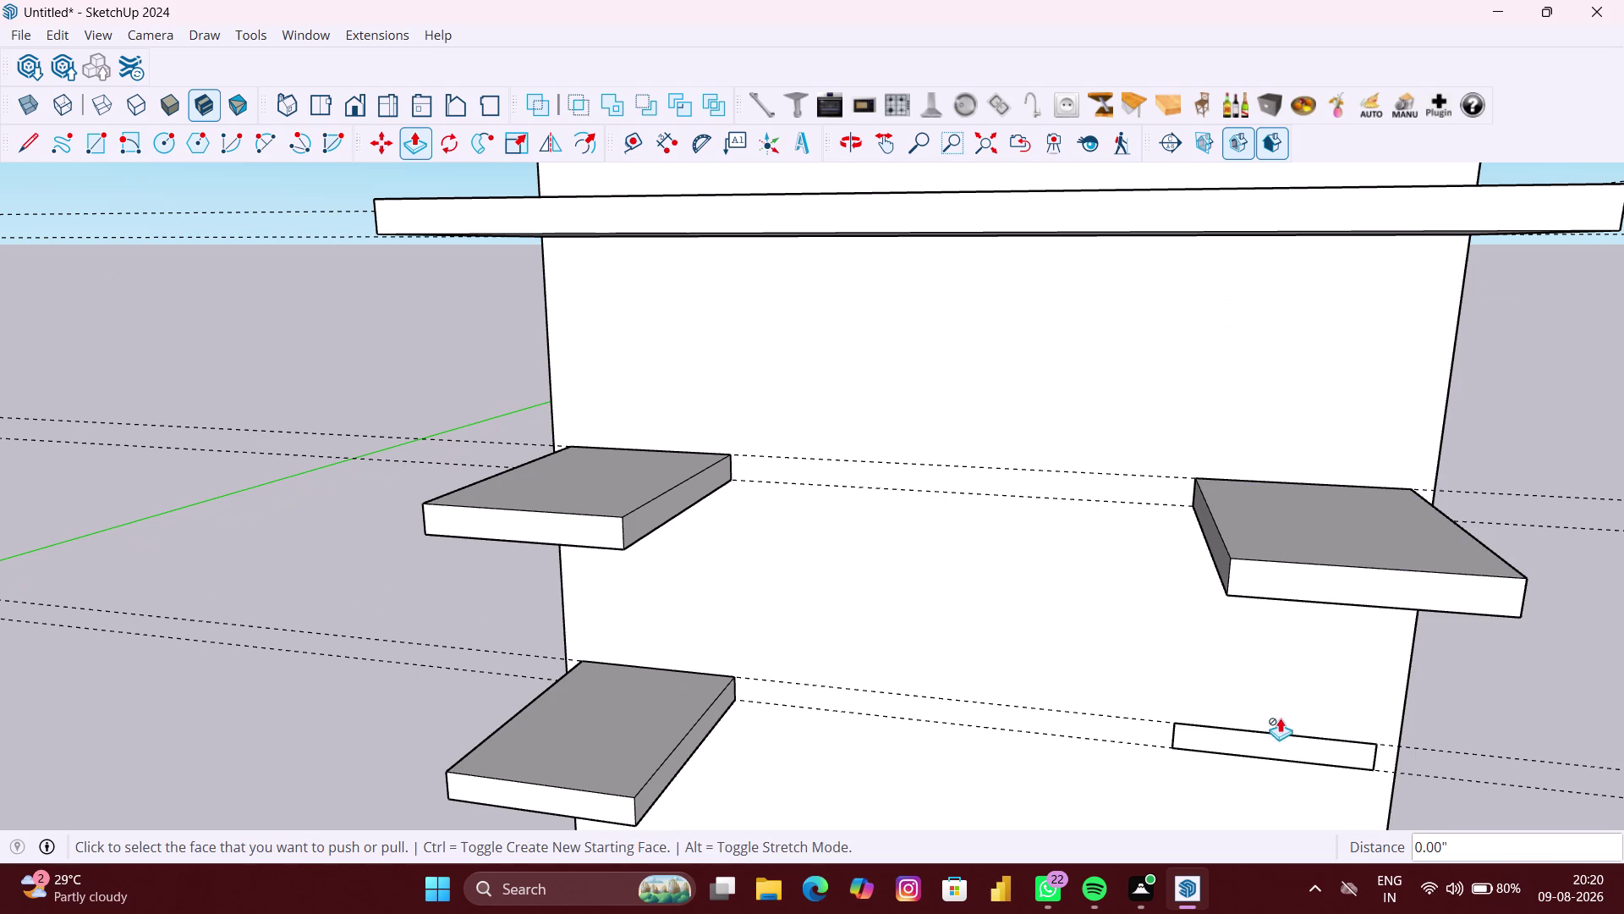
double_click(1278, 738)
scroll(down, 3)
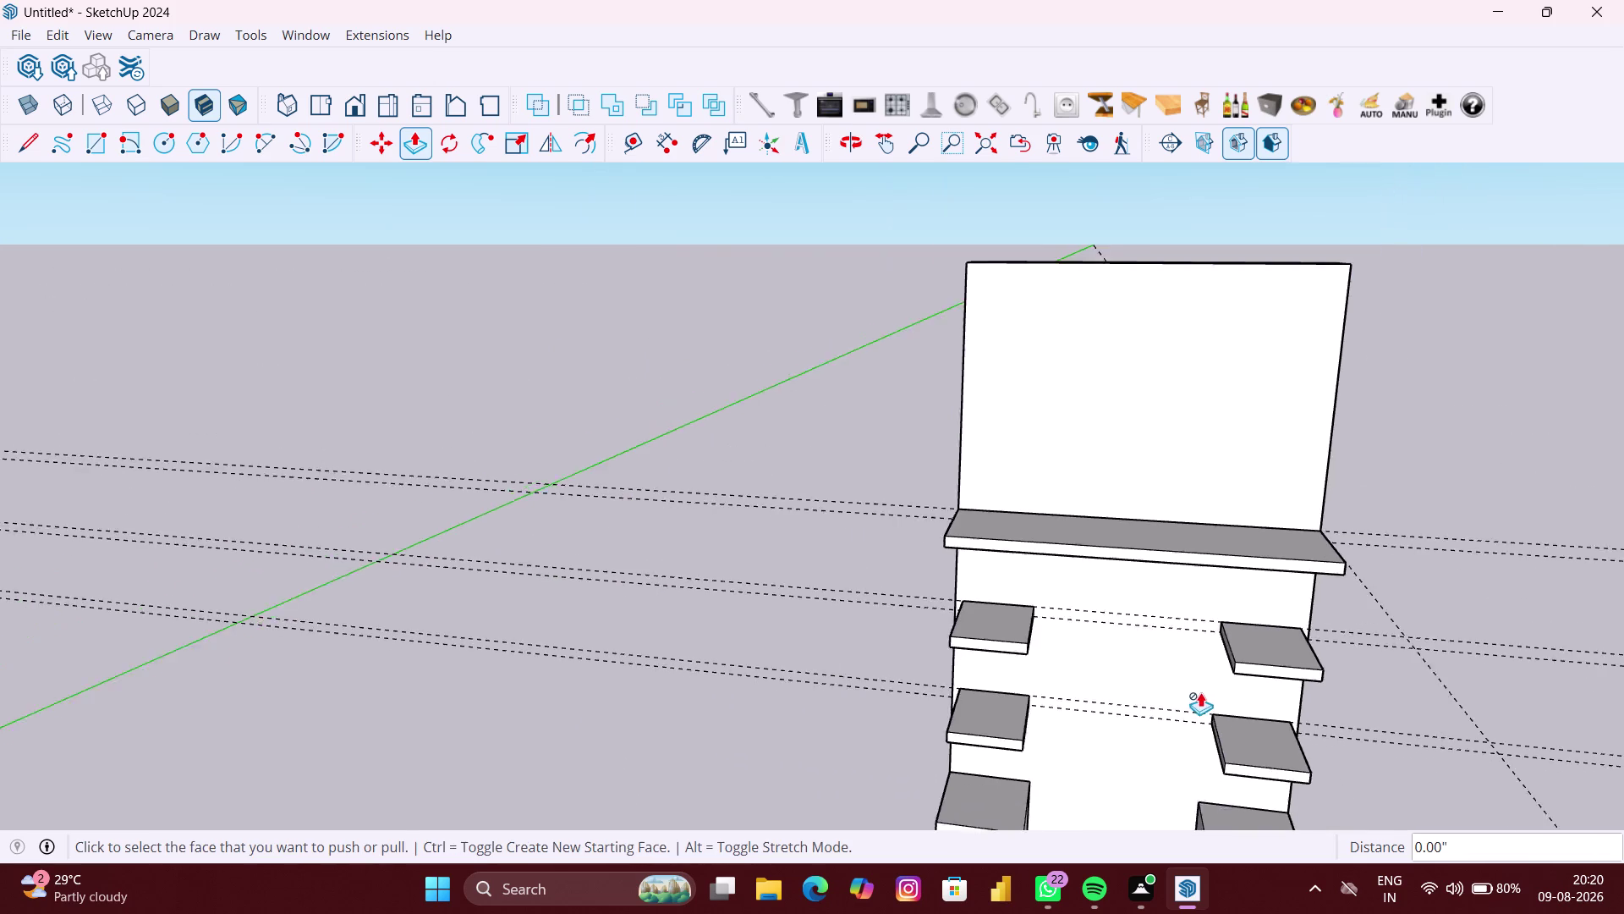
Select and delete three sets of geometry near the unit.
key(space)
click(780, 700)
scroll(down, 3)
drag(1599, 768, 1458, 704)
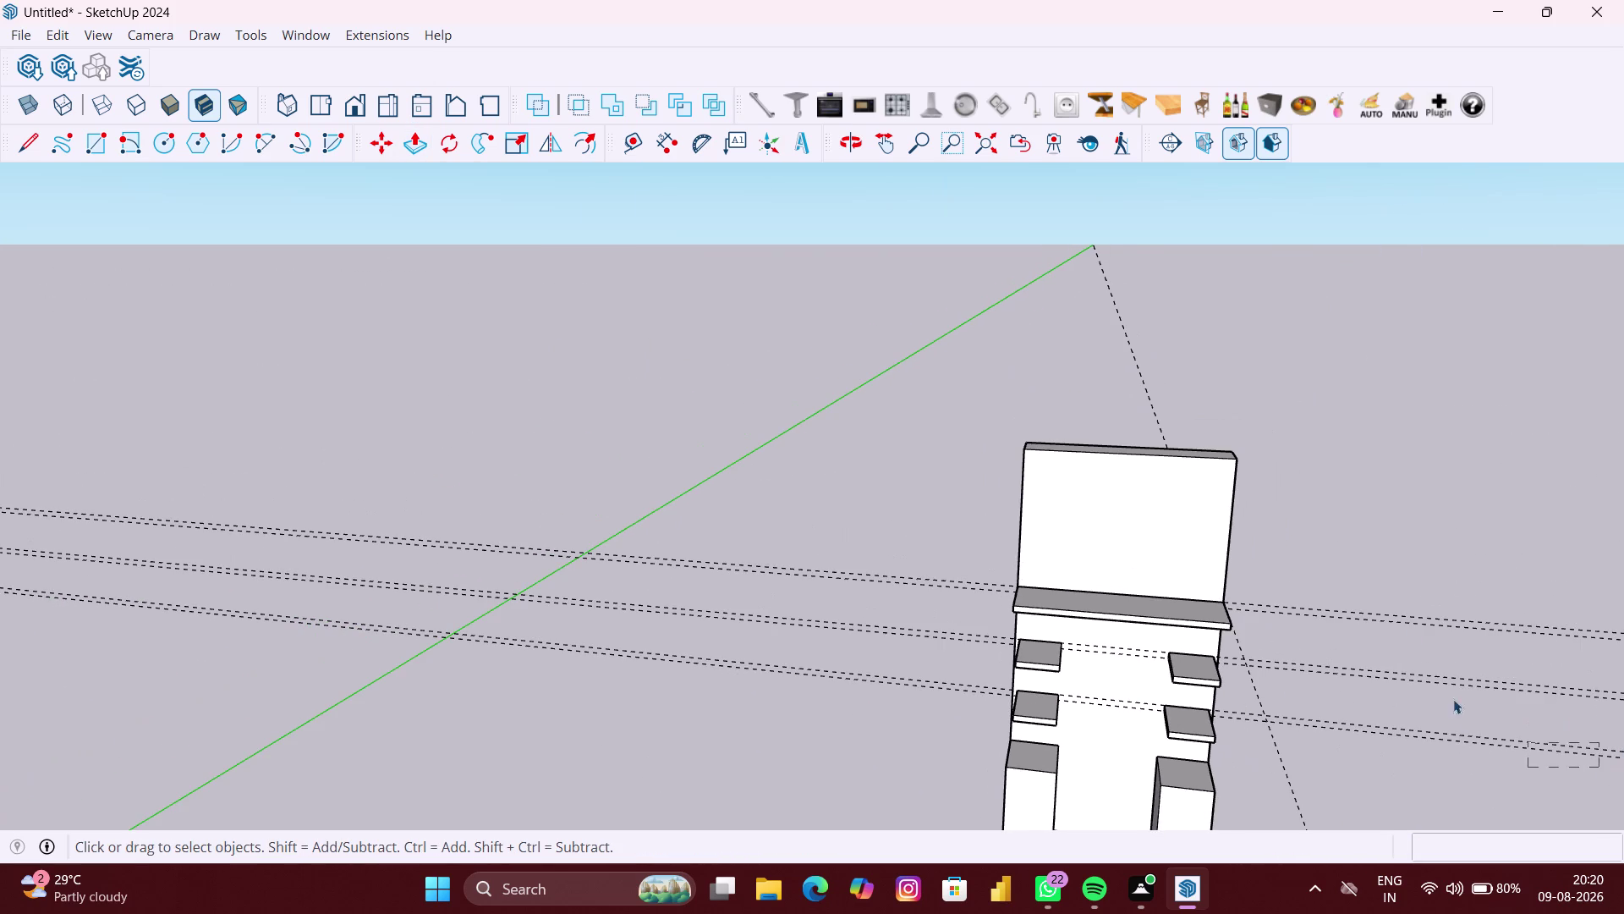
drag(1459, 704, 1354, 527)
key(Delete)
drag(1385, 909, 1301, 873)
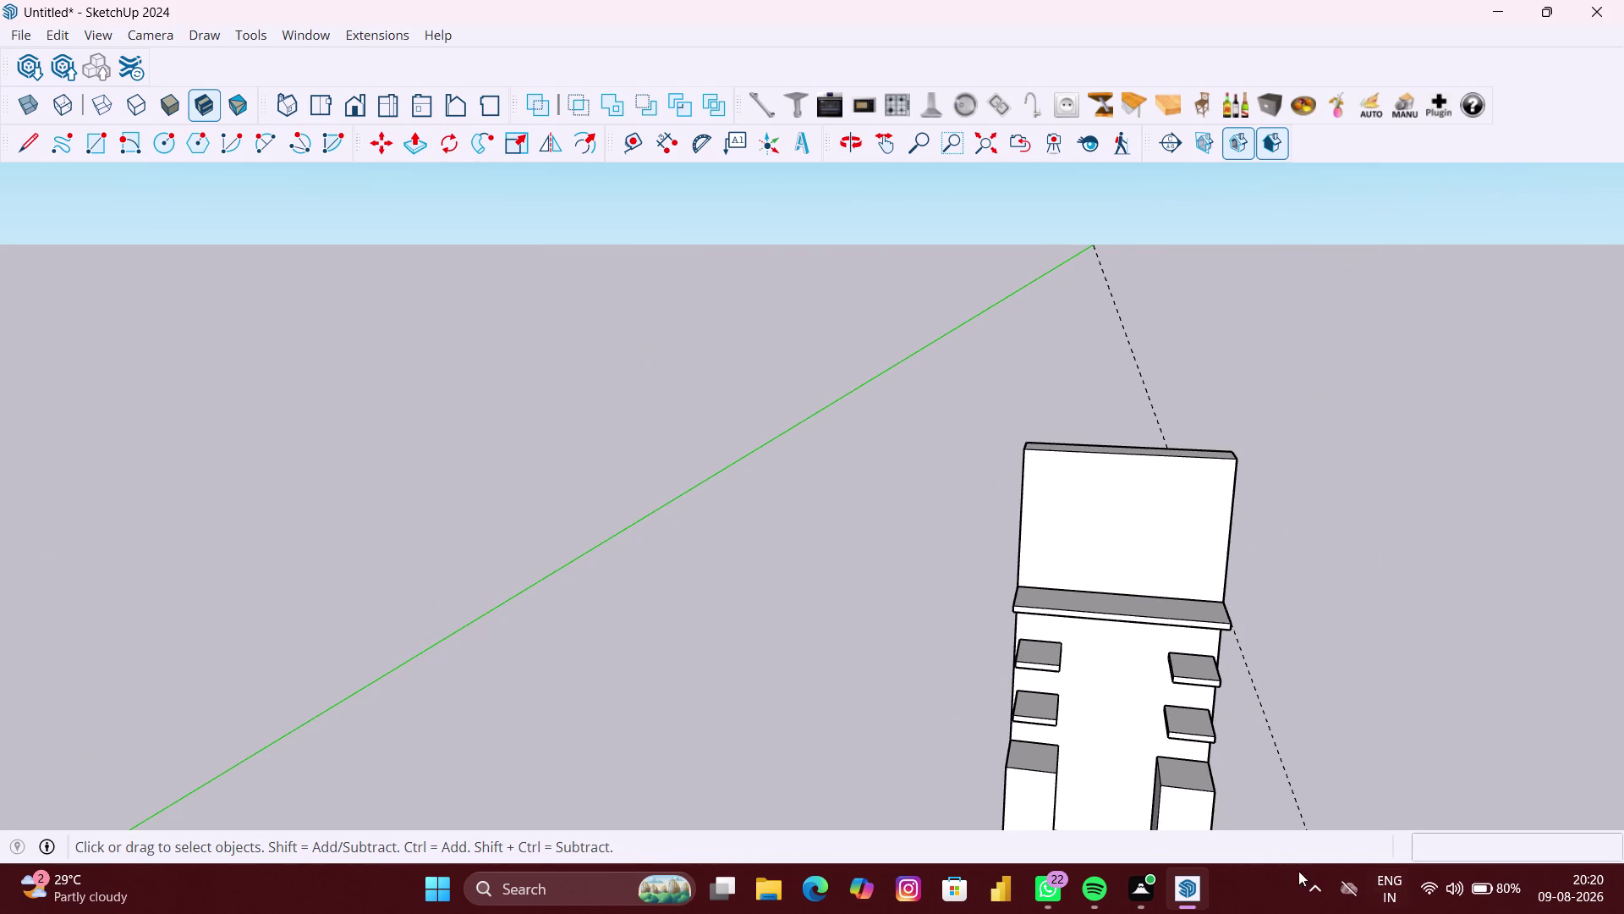
drag(1301, 873, 1299, 871)
drag(1356, 786, 1268, 778)
key(Delete)
scroll(down, 3)
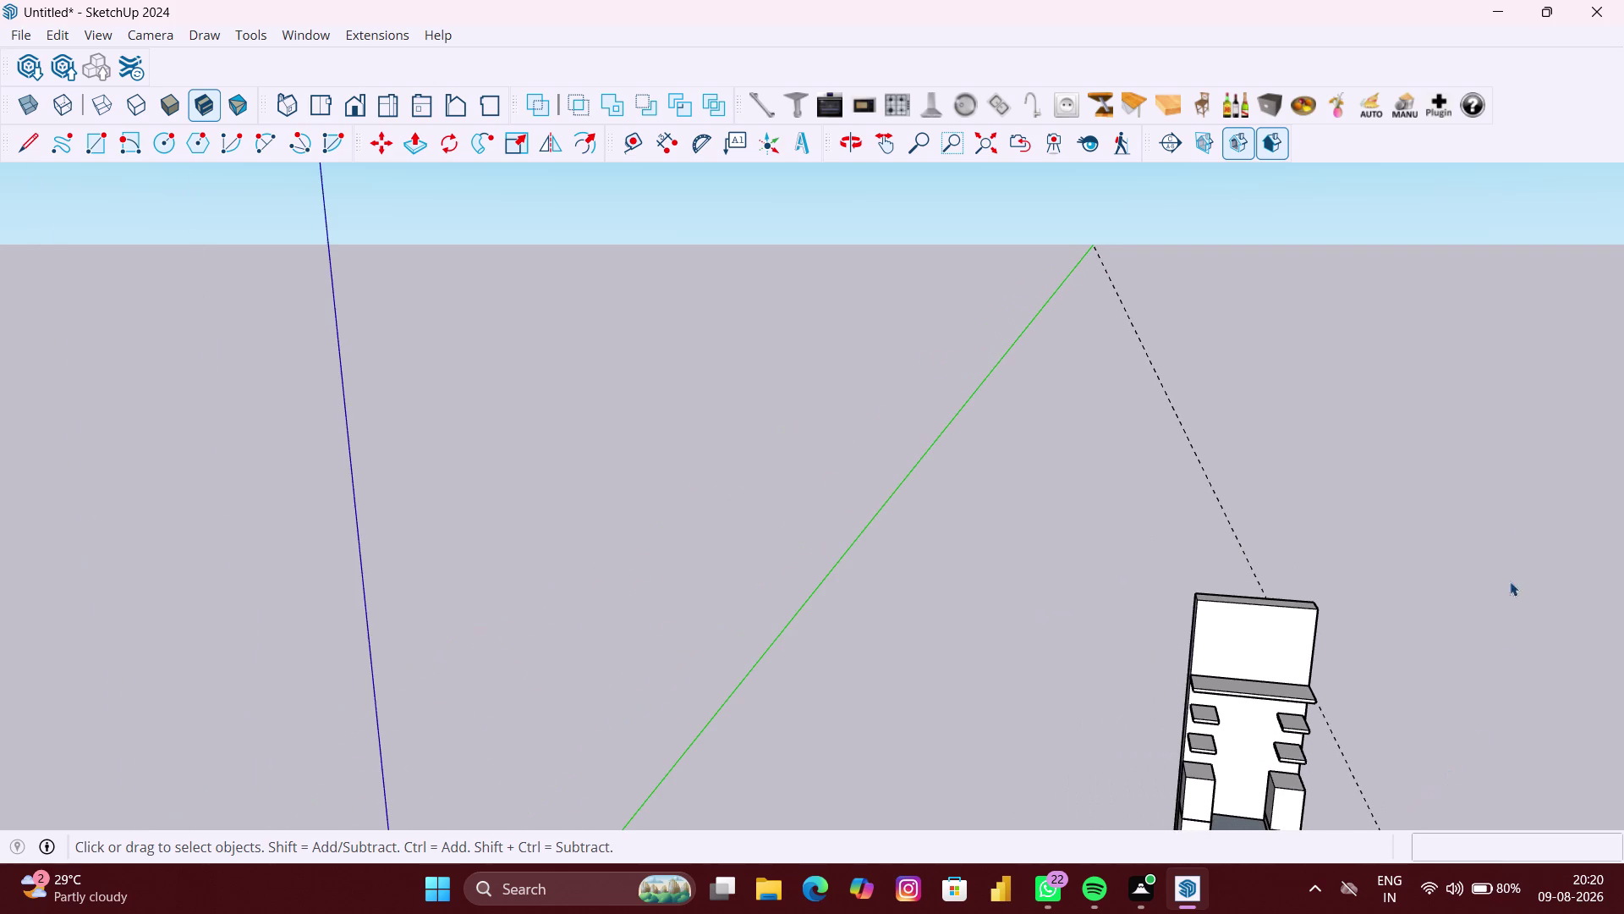
drag(1317, 317, 1020, 374)
key(Delete)
scroll(down, 3)
Pan and zoom the view toward the dressing unit.
middle_drag(1468, 565, 1448, 370)
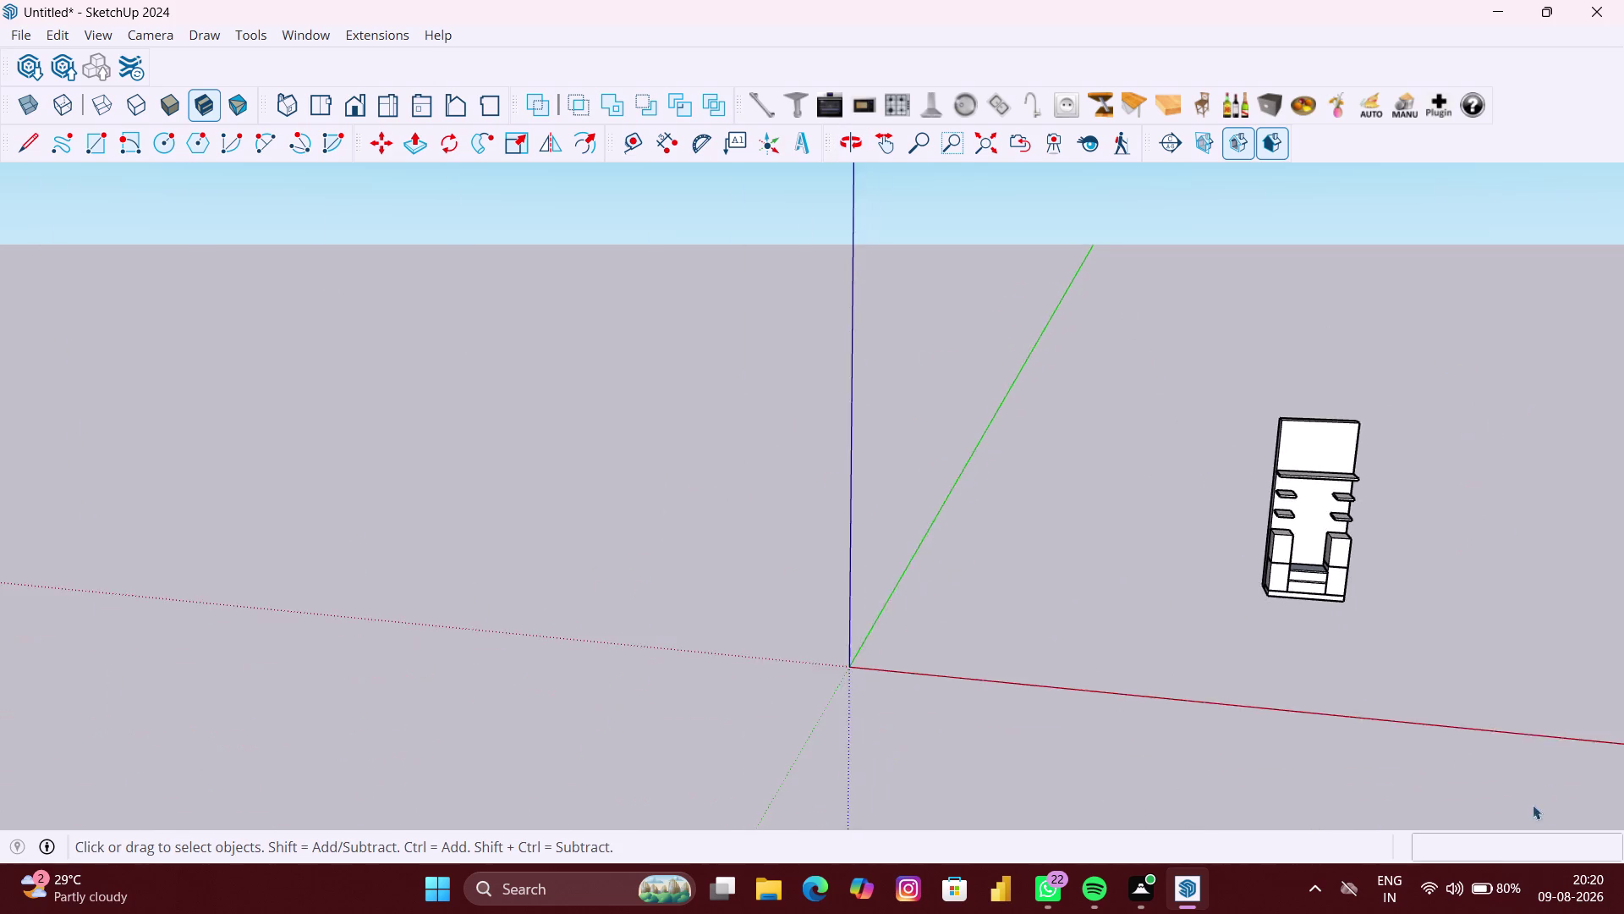
scroll(up, 3)
scroll(up, 3)
middle_click(1290, 598)
scroll(up, 3)
scroll(up, 3)
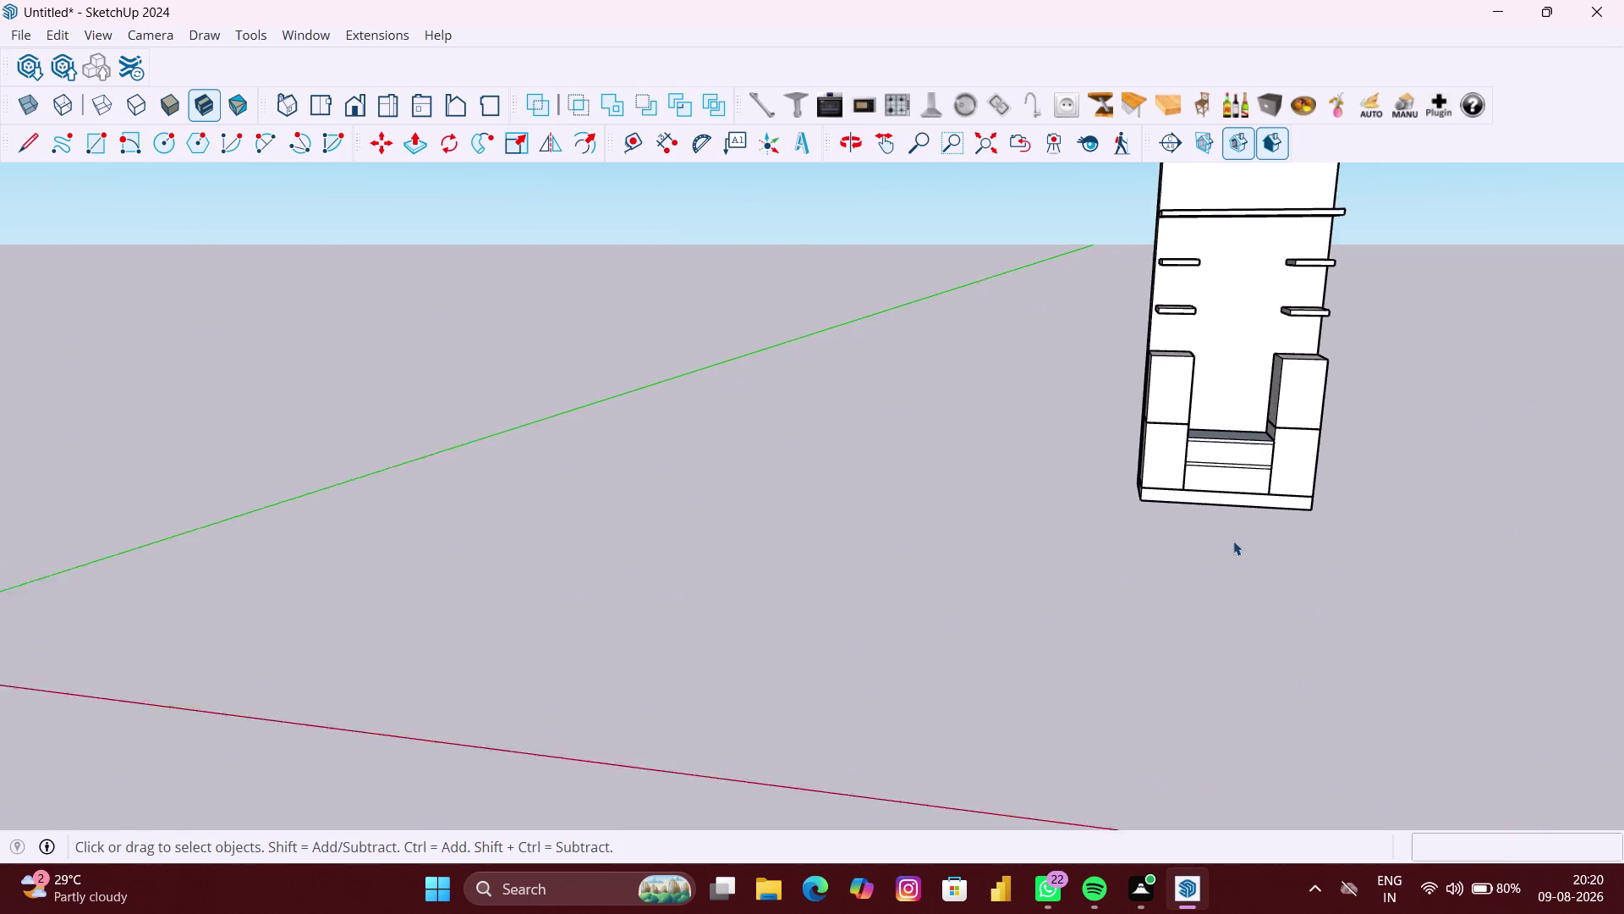
scroll(up, 3)
scroll(up, 3)
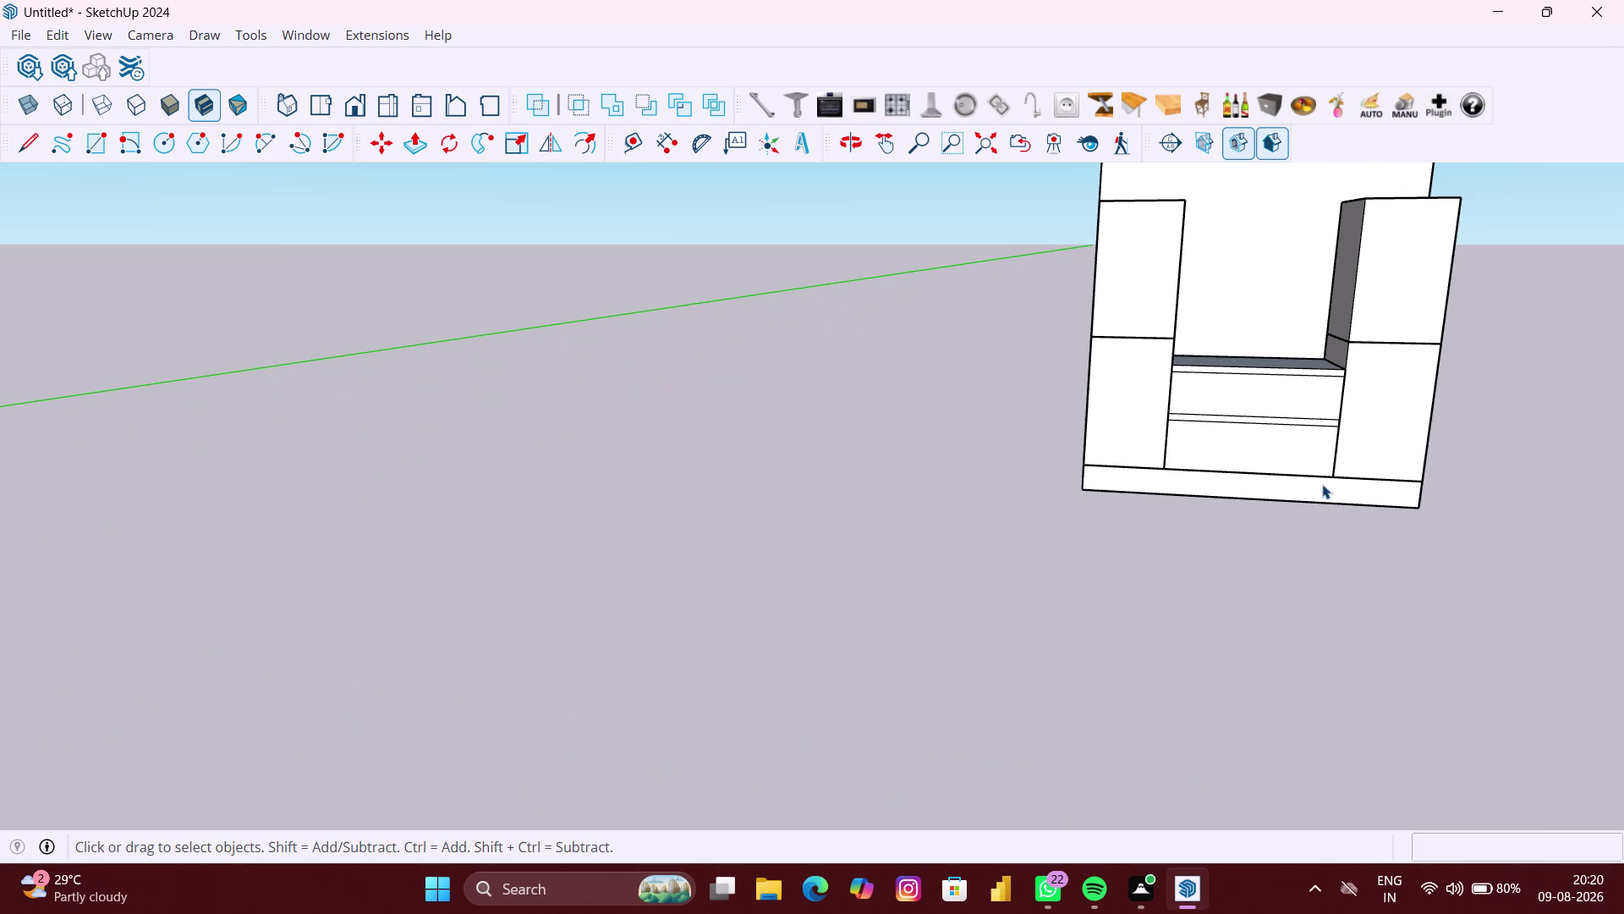
click(1303, 484)
scroll(down, 3)
Orbit to face the unit front with the lower drawer niche centered.
middle_drag(1426, 498, 1202, 516)
scroll(down, 3)
click(1406, 524)
scroll(up, 3)
middle_drag(1382, 422, 1369, 445)
scroll(down, 3)
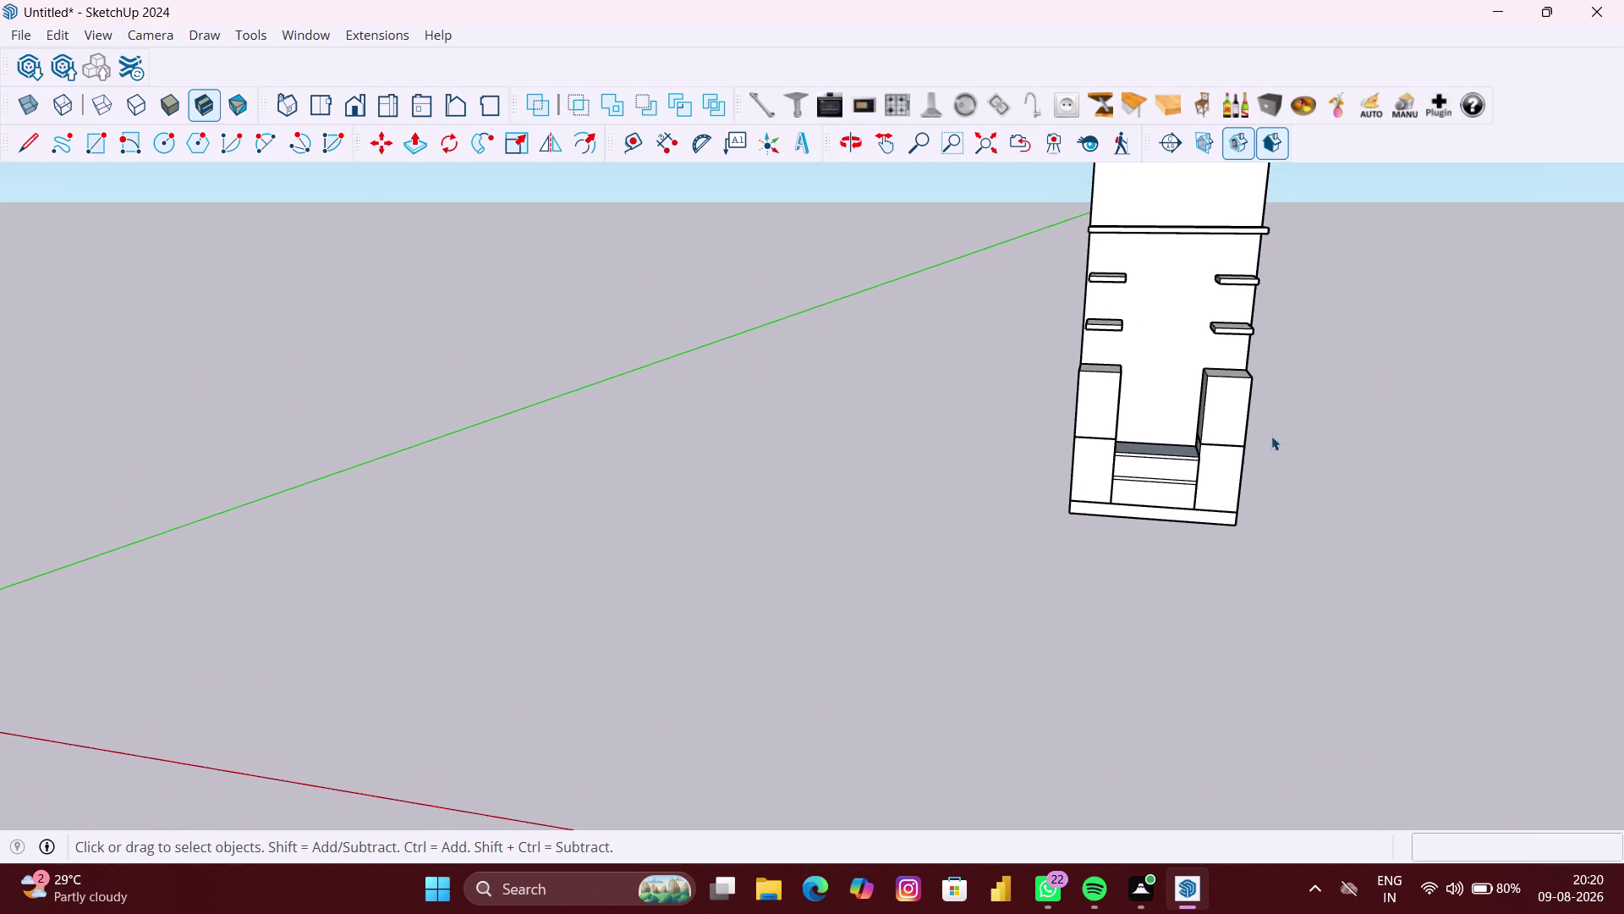
middle_drag(1272, 441, 1274, 457)
scroll(up, 3)
middle_drag(1171, 435, 1178, 427)
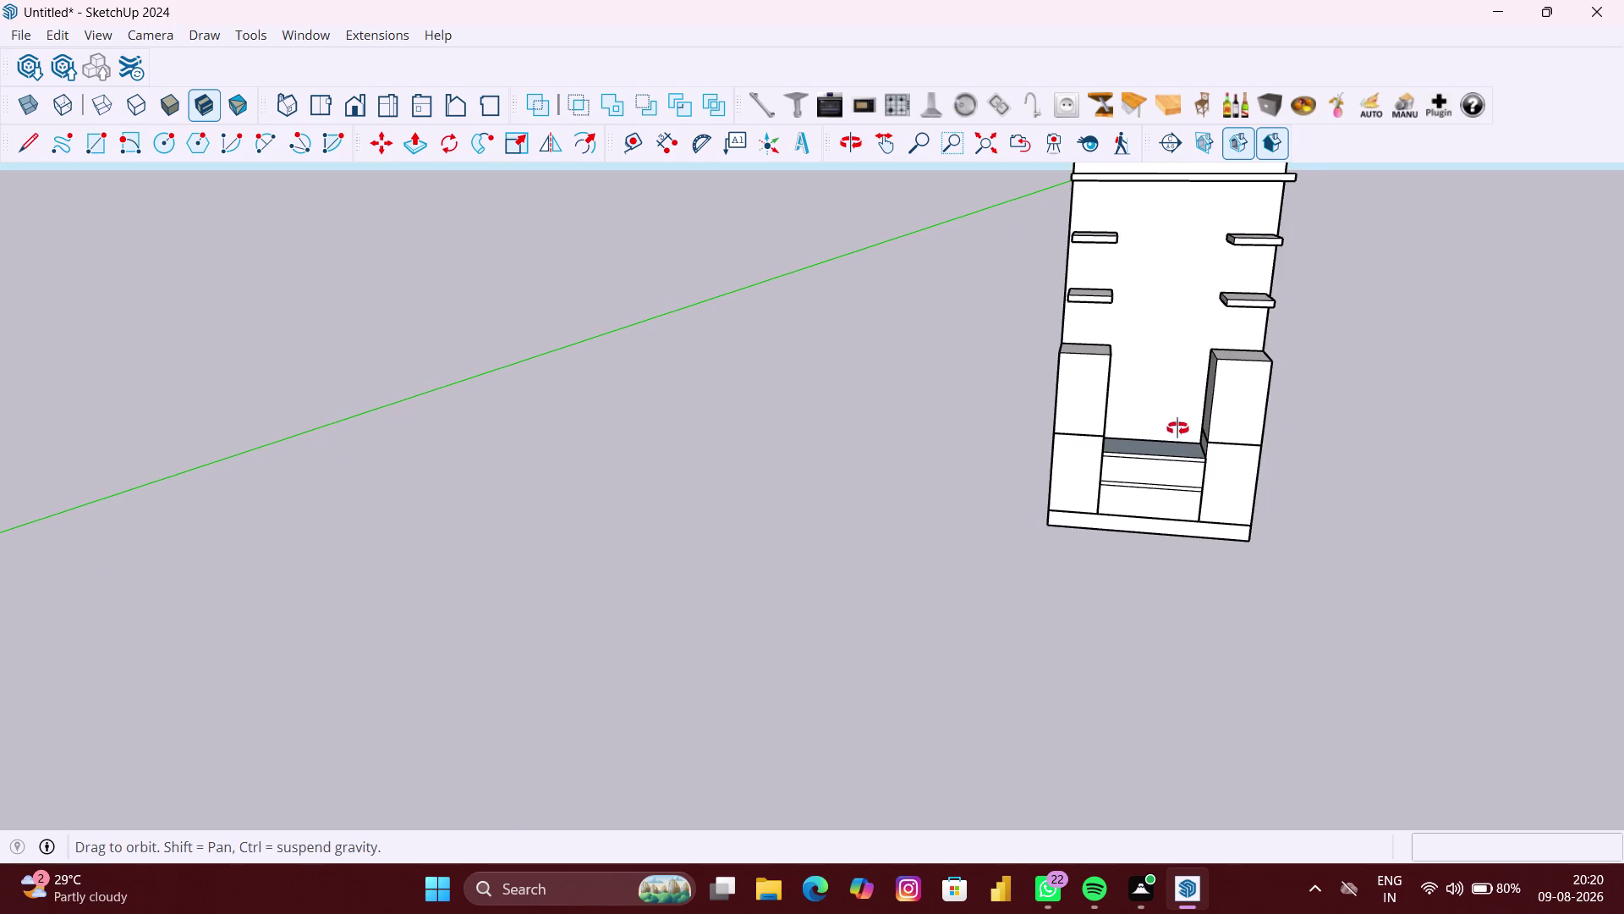
middle_drag(1367, 557, 1254, 520)
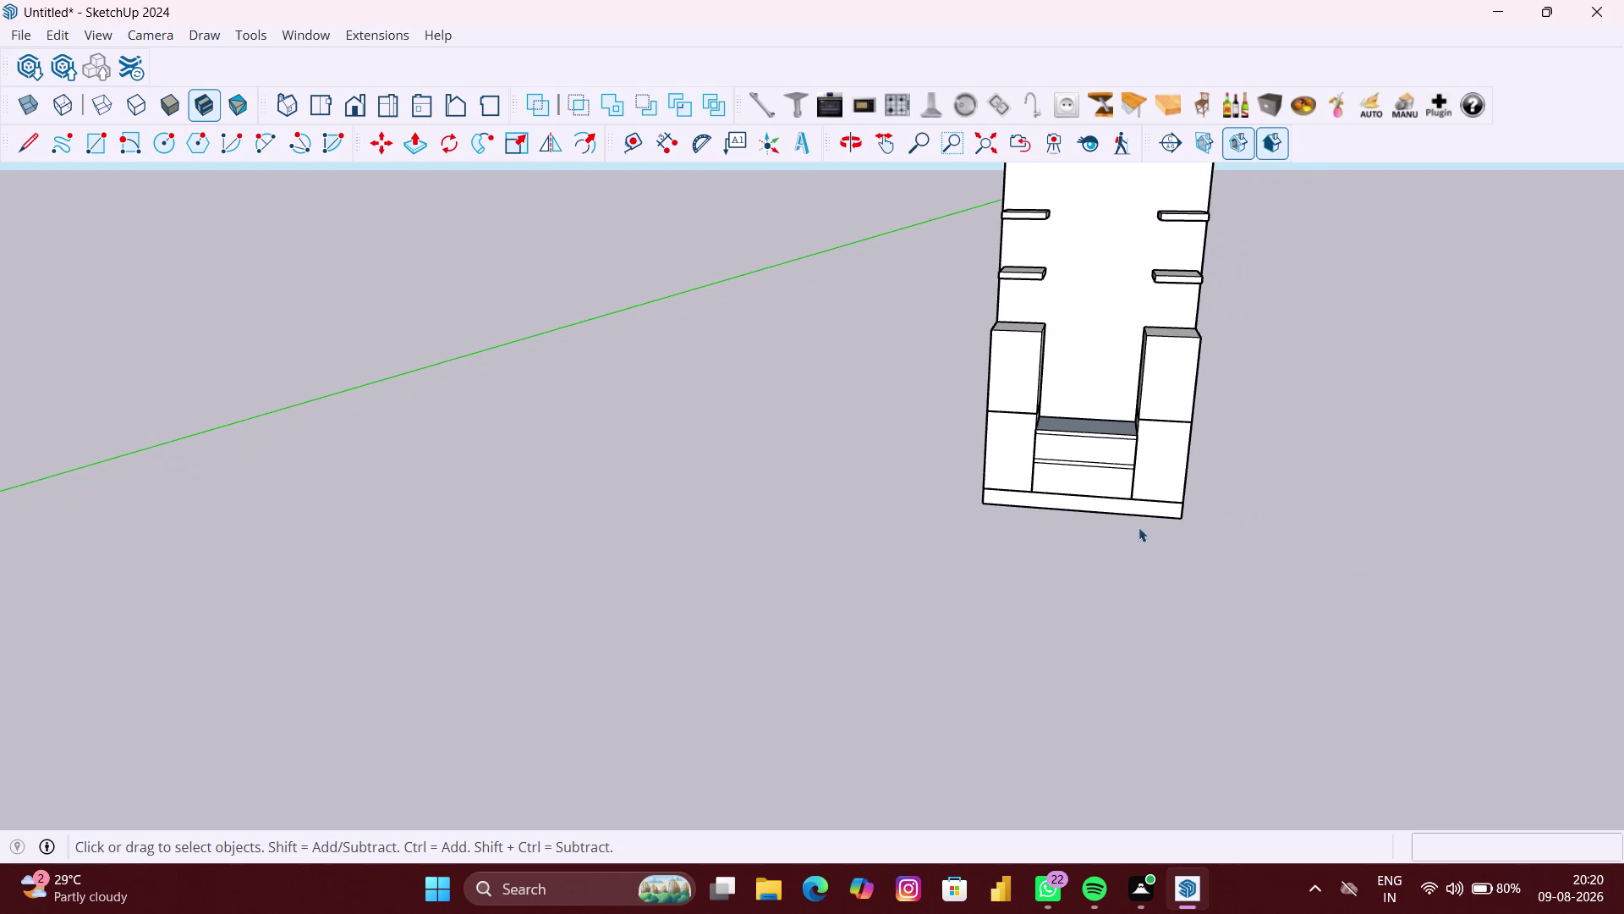
scroll(up, 3)
scroll(up, 3)
Push the niche panel face back into the unit by 379 mm.
scroll(up, 3)
click(1110, 406)
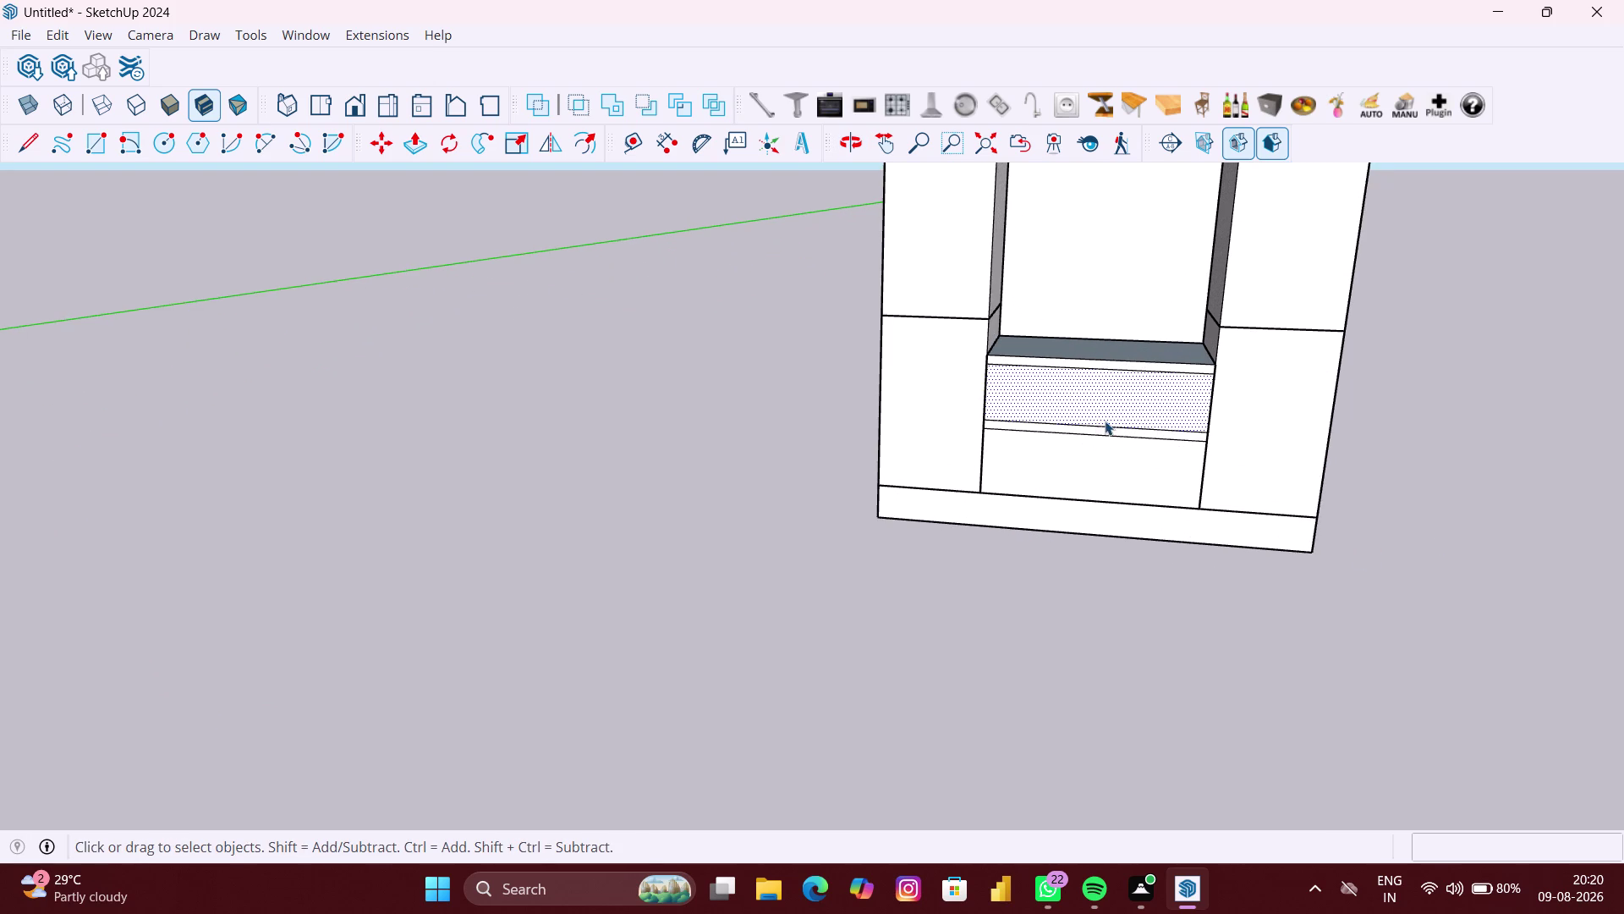
key(p)
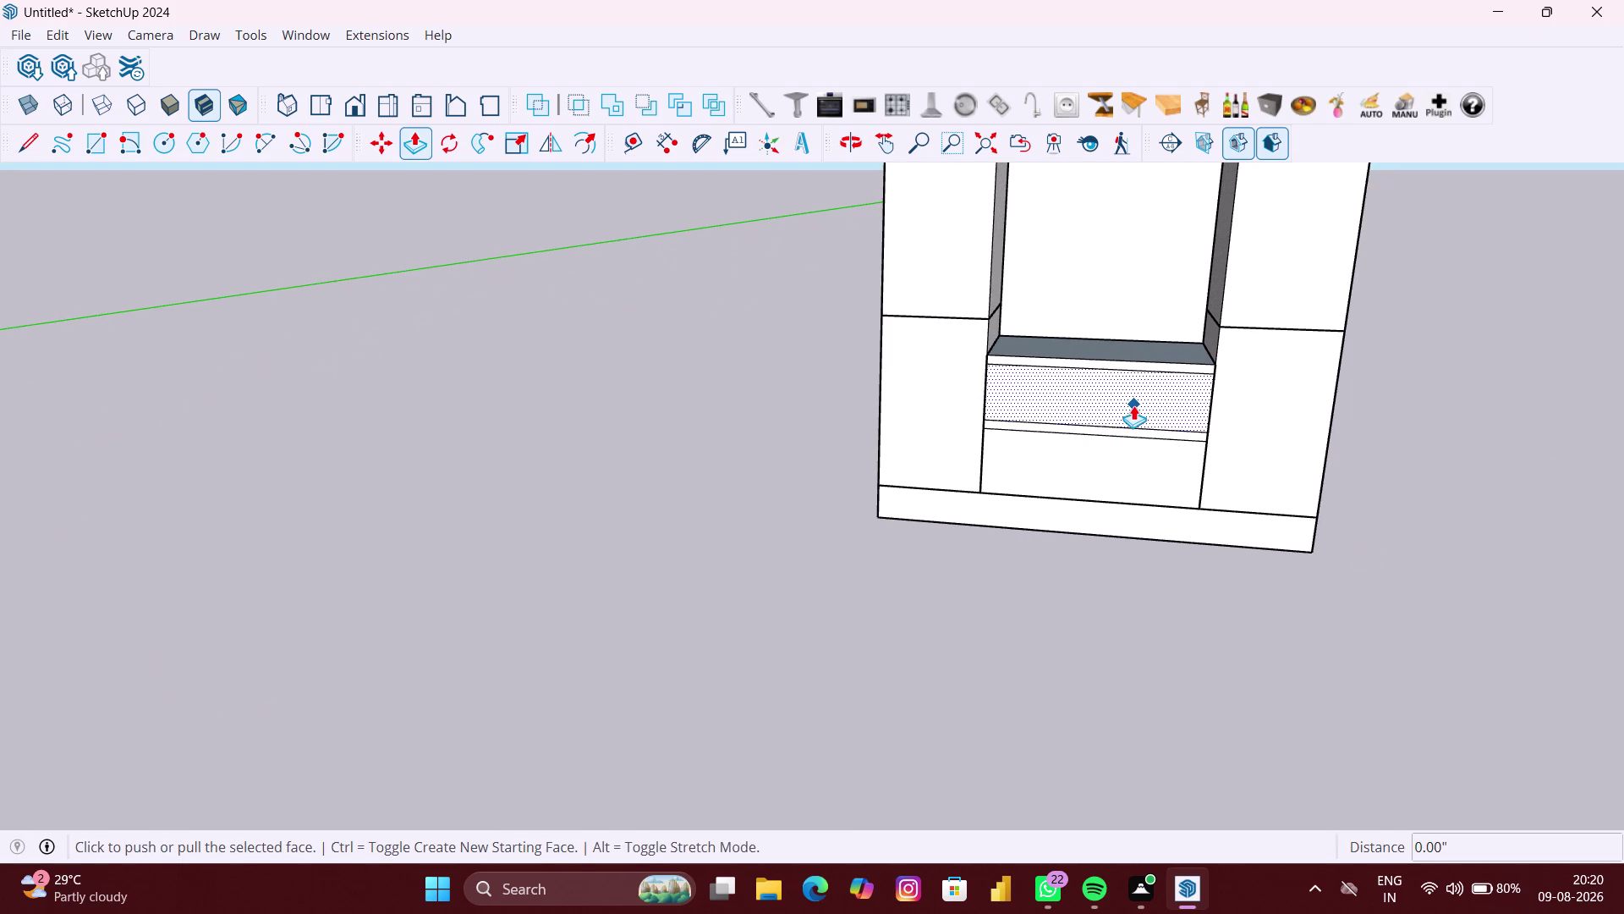
click(1134, 405)
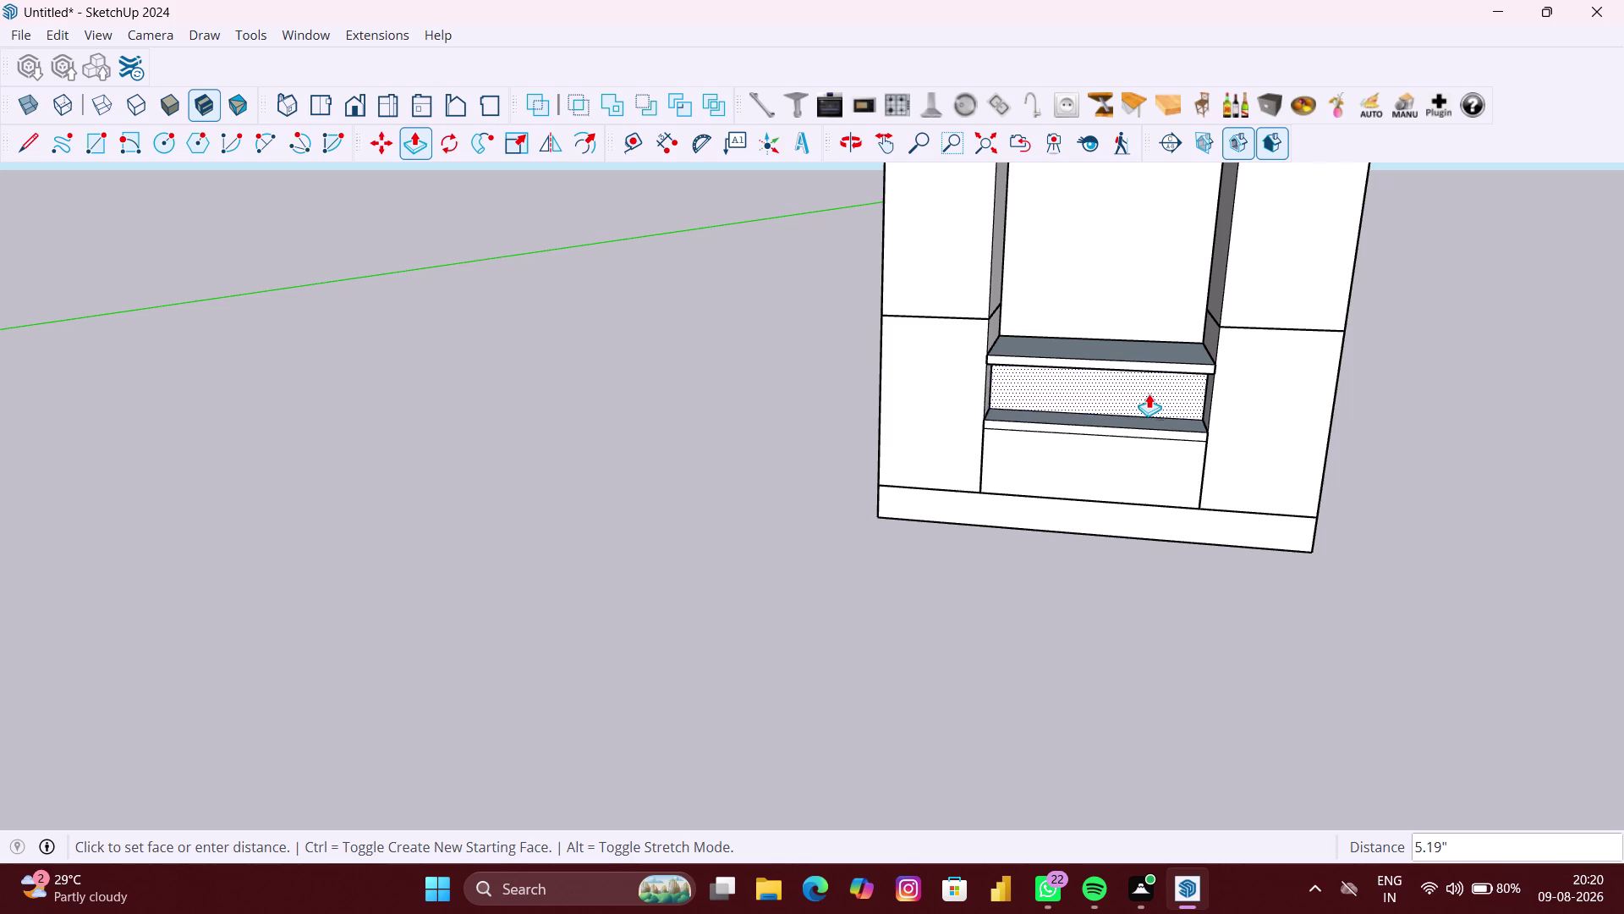
key(3)
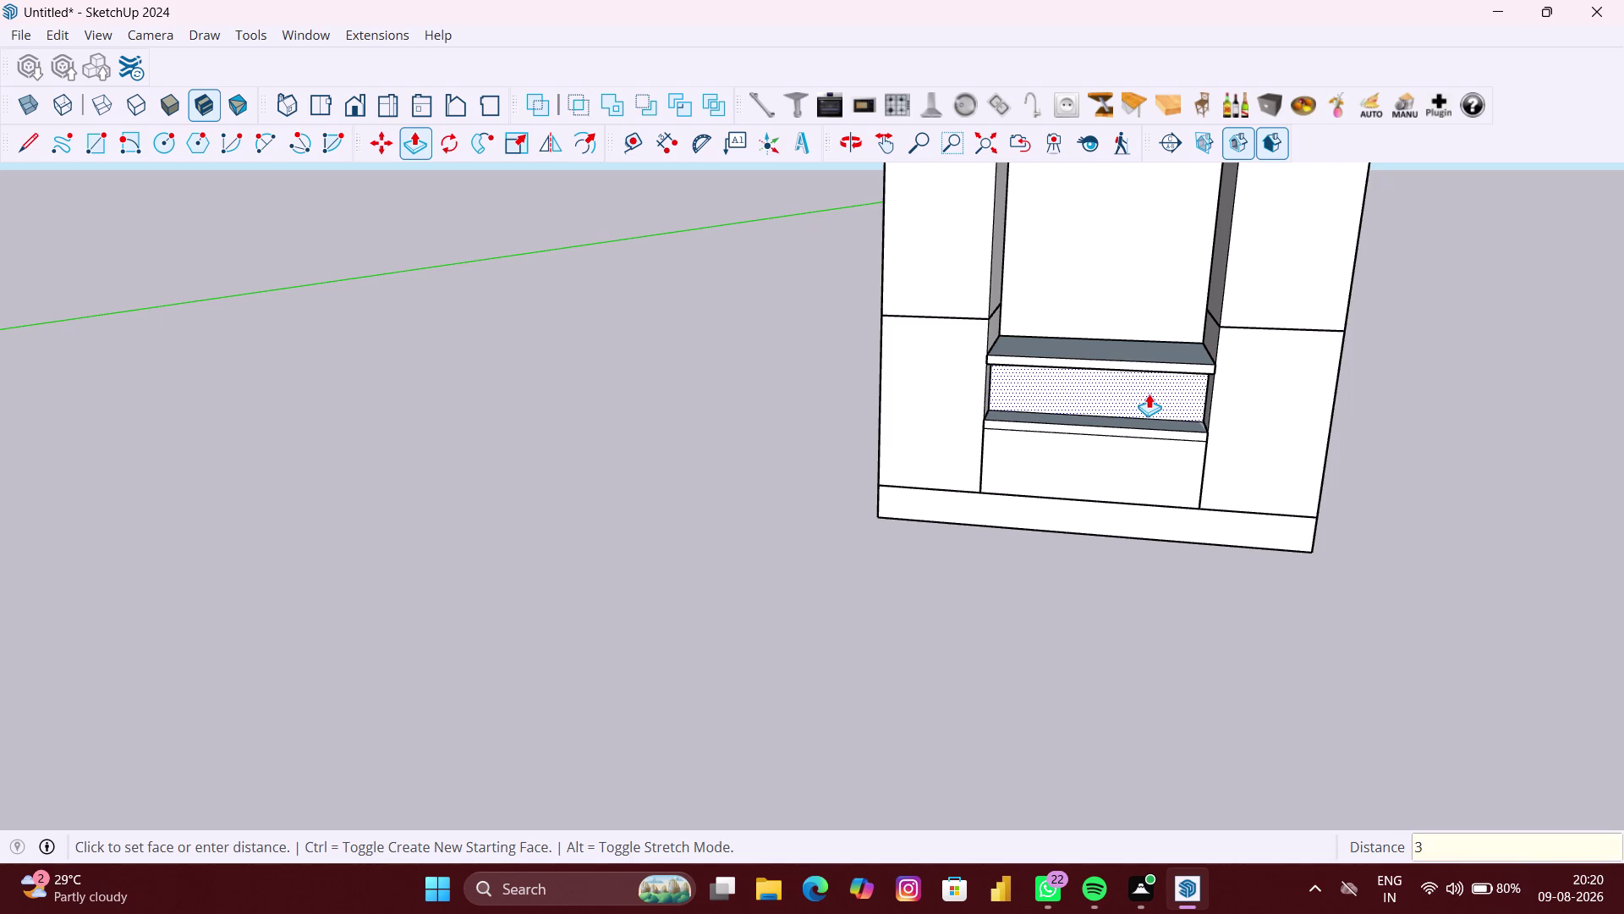
text(79)
text(MM)
key(Return)
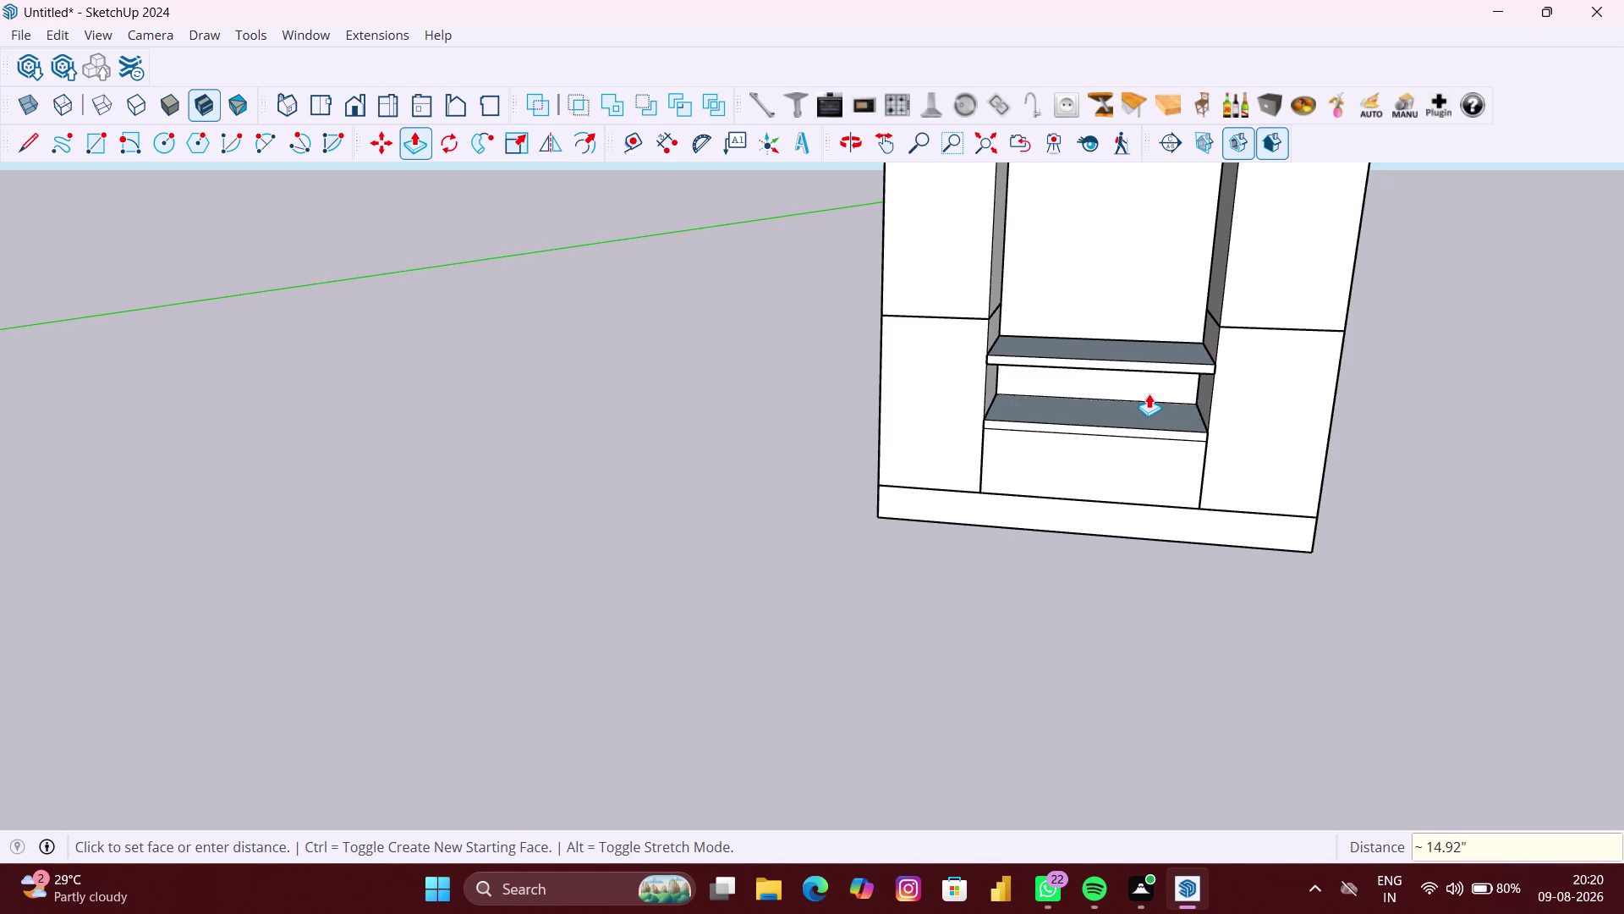
Orbit the view to inspect the opened shelf gap.
scroll(down, 3)
key(space)
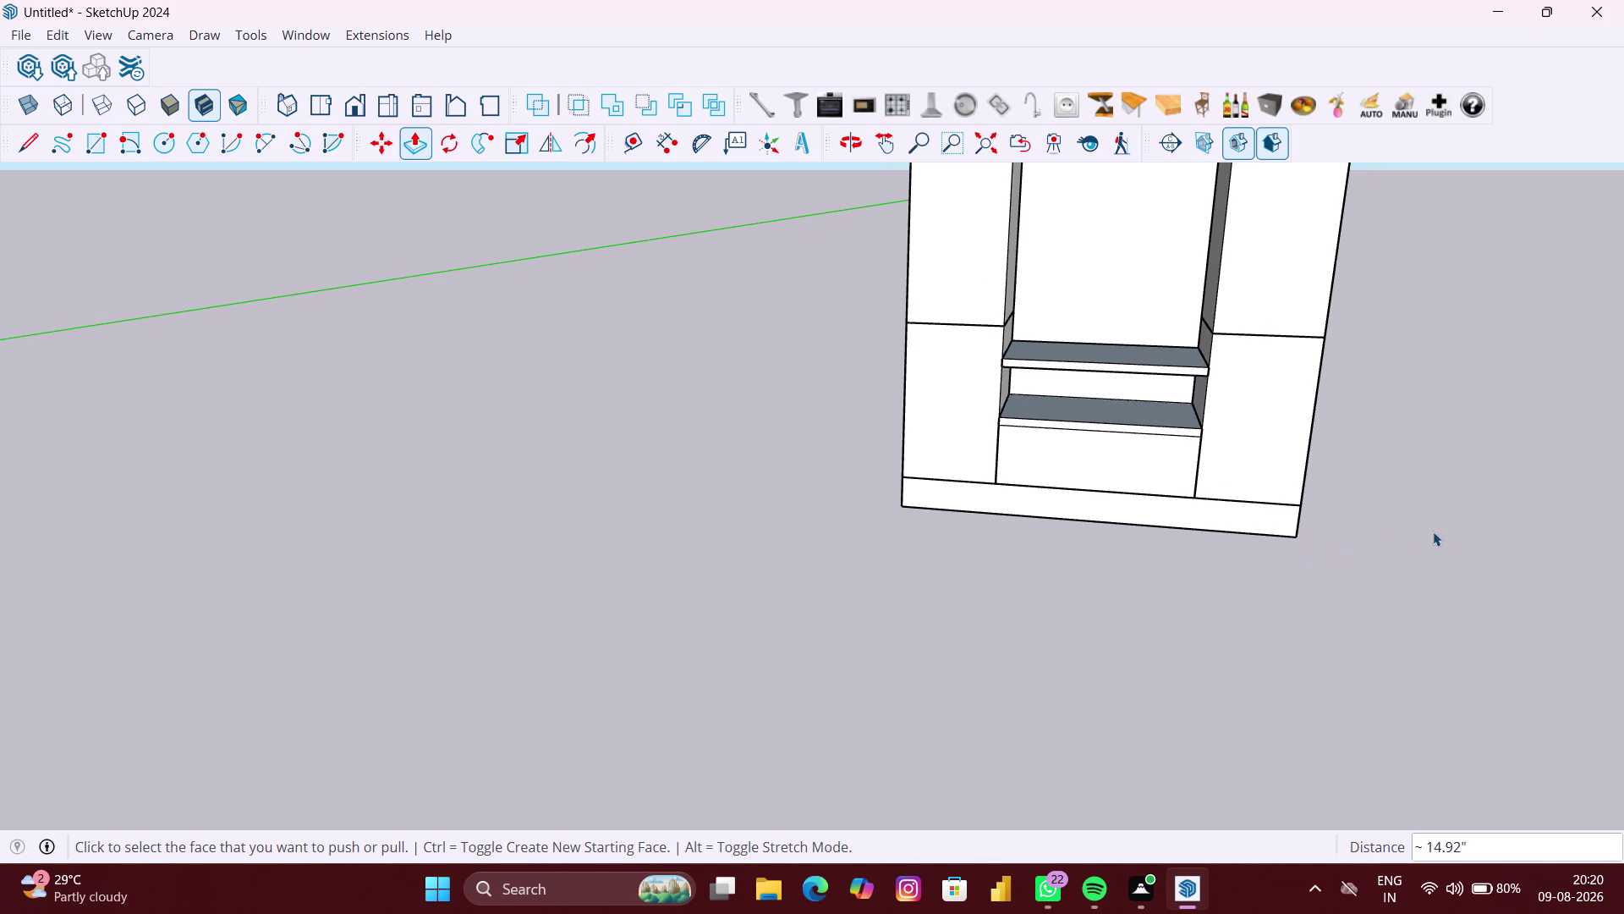
click(1433, 531)
middle_drag(1222, 533, 1246, 456)
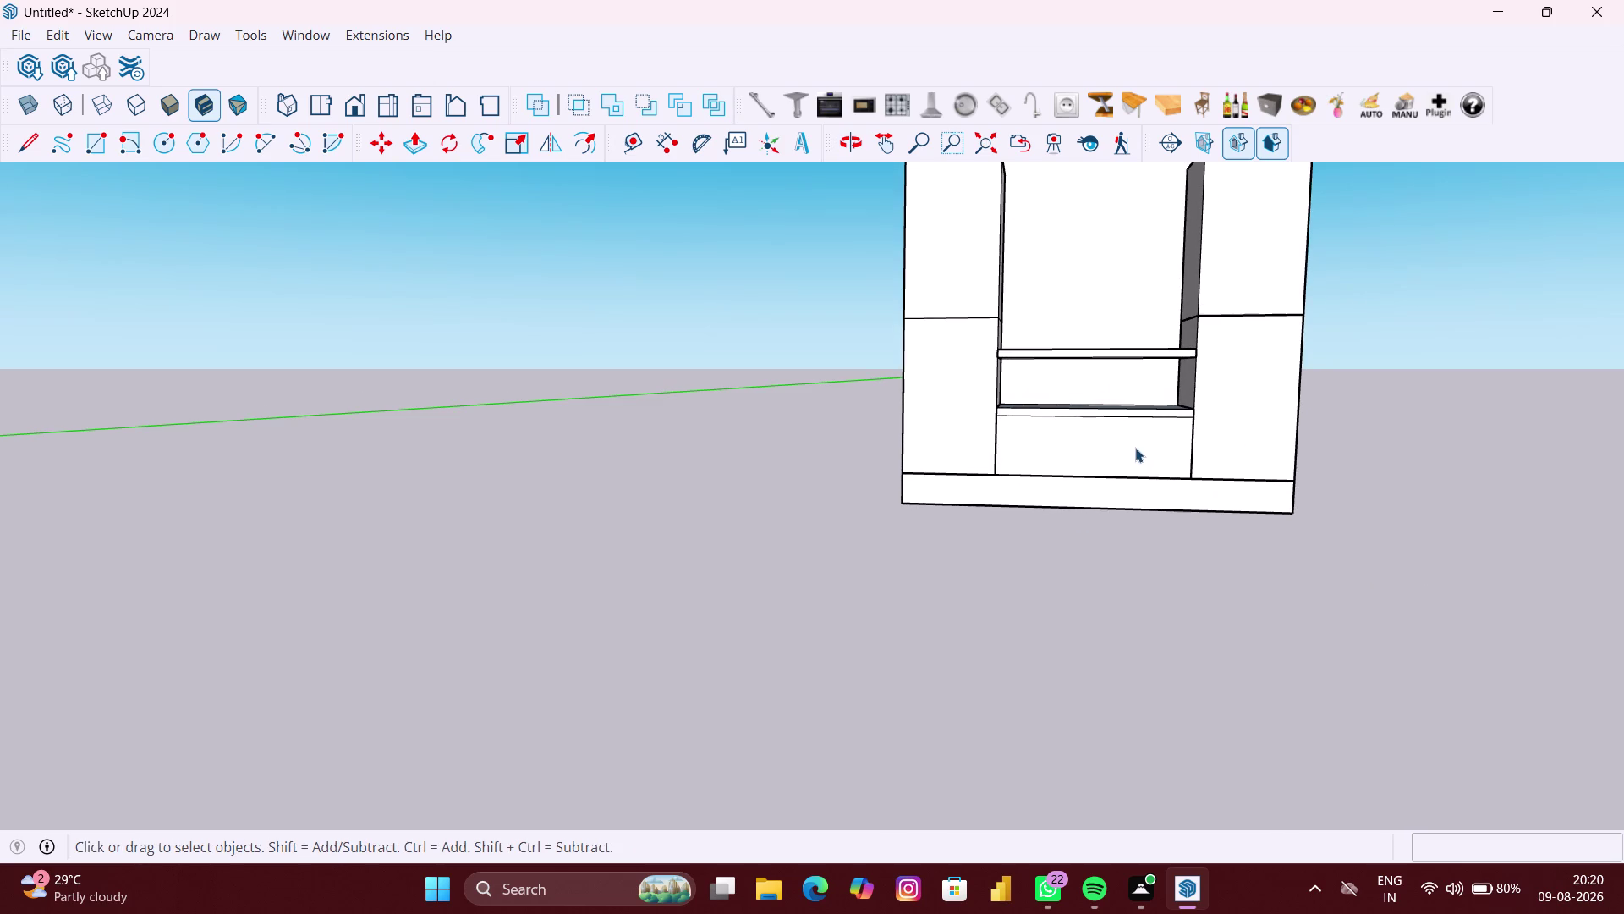
scroll(up, 3)
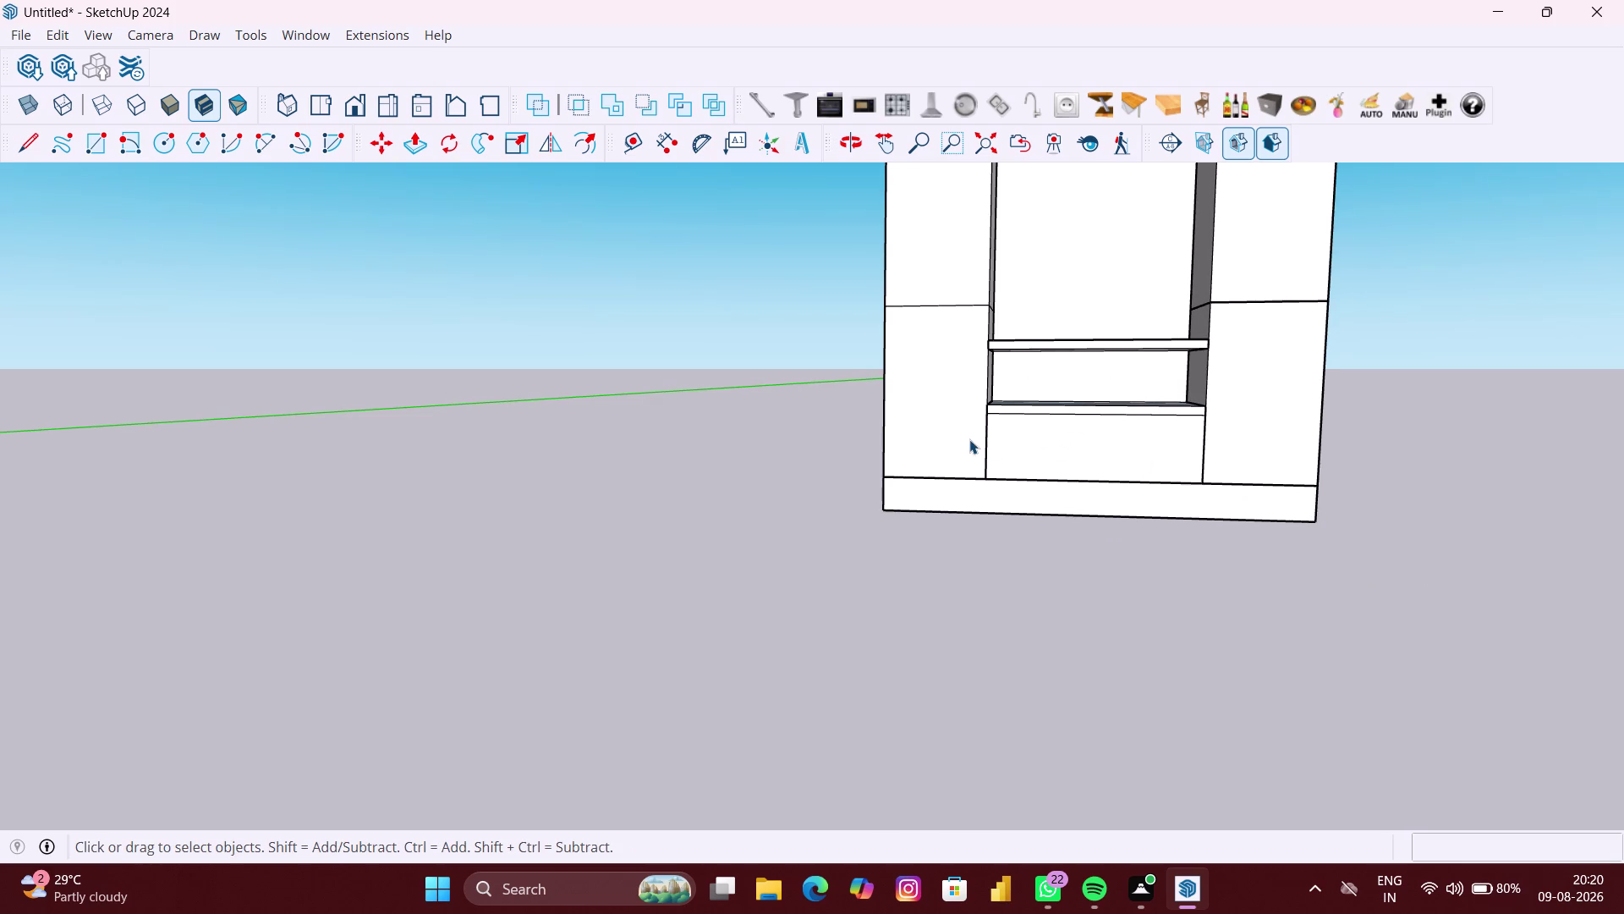
Open the unit group for editing, select a lower side panel face, then clear the selection.
click(970, 439)
double_click(952, 440)
click(923, 428)
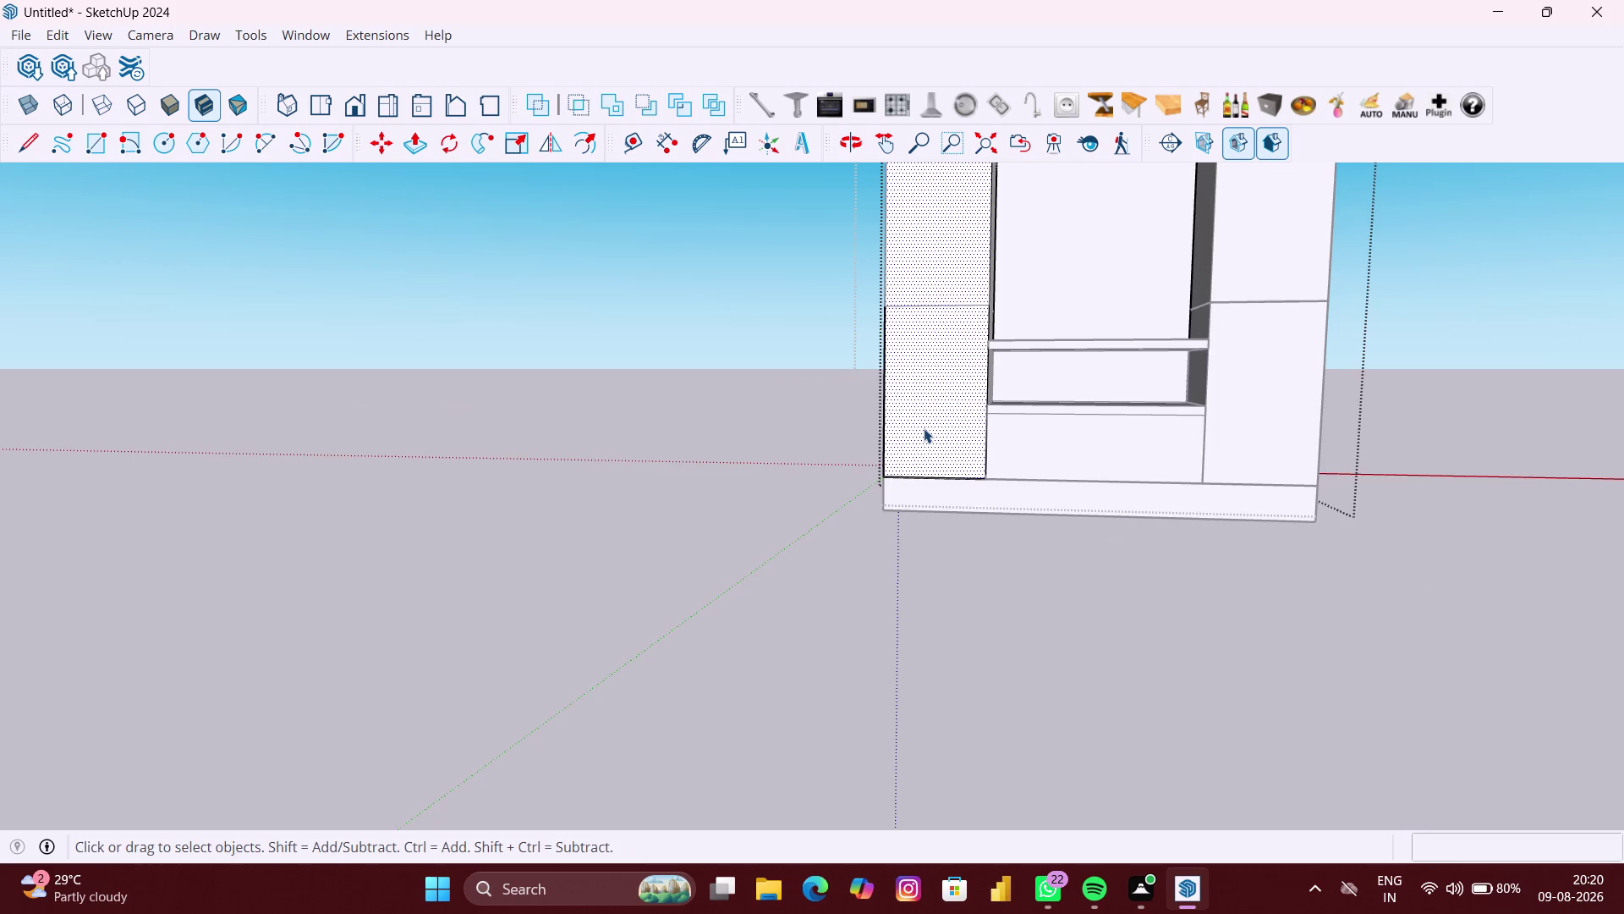
click(923, 428)
click(799, 467)
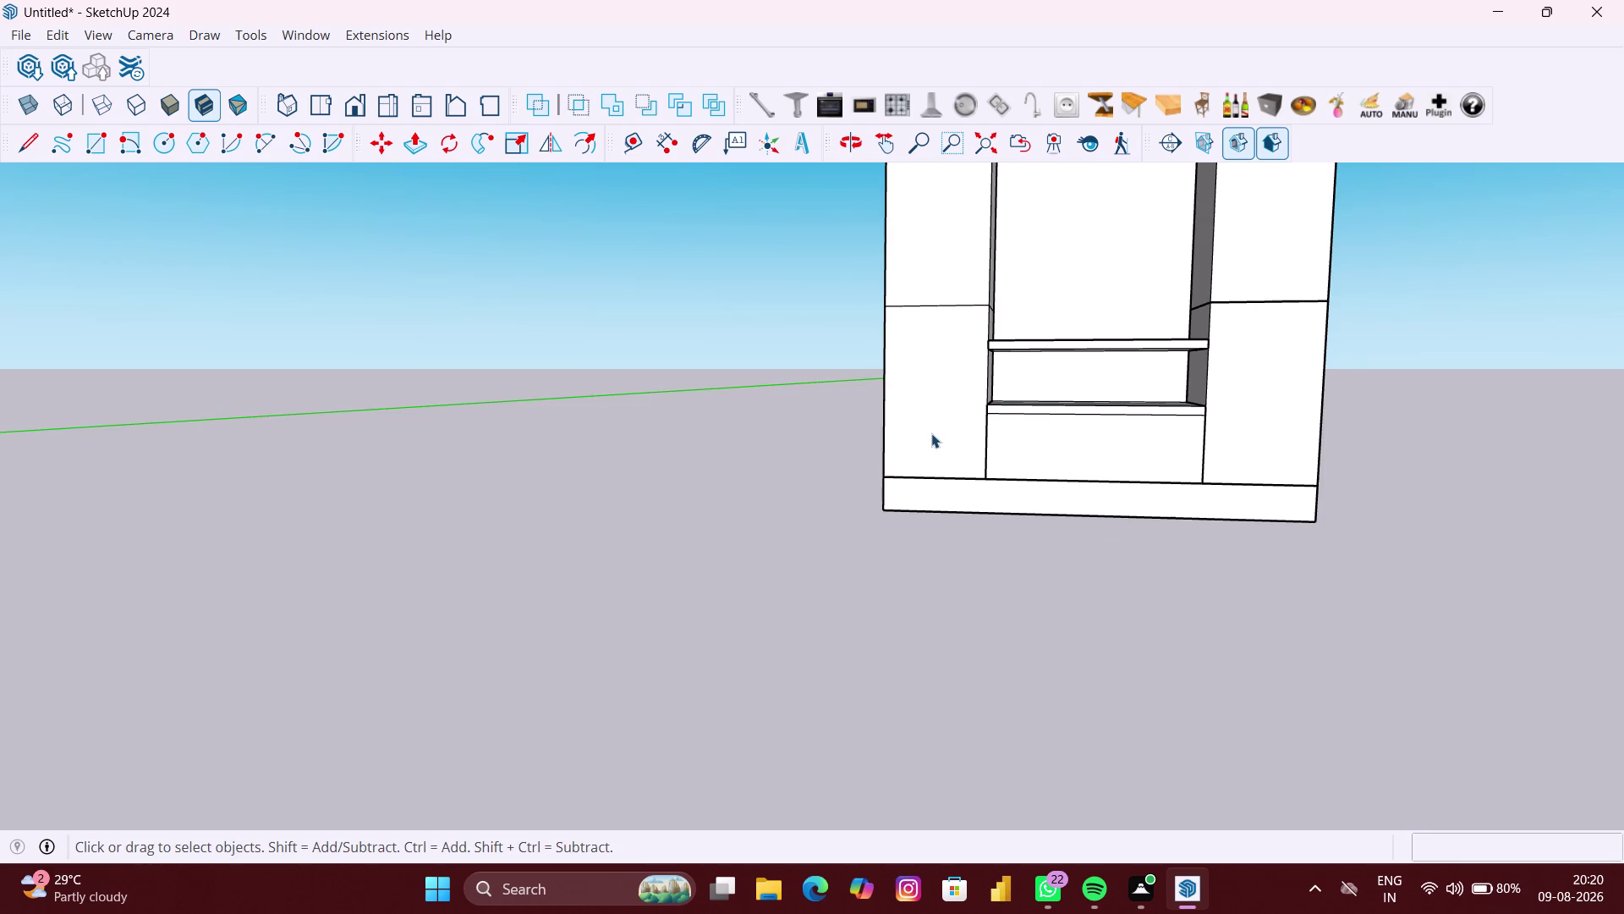
click(932, 431)
scroll(down, 3)
Offset a 3 mm outline onto the lower right side panel face.
middle_drag(934, 429, 981, 496)
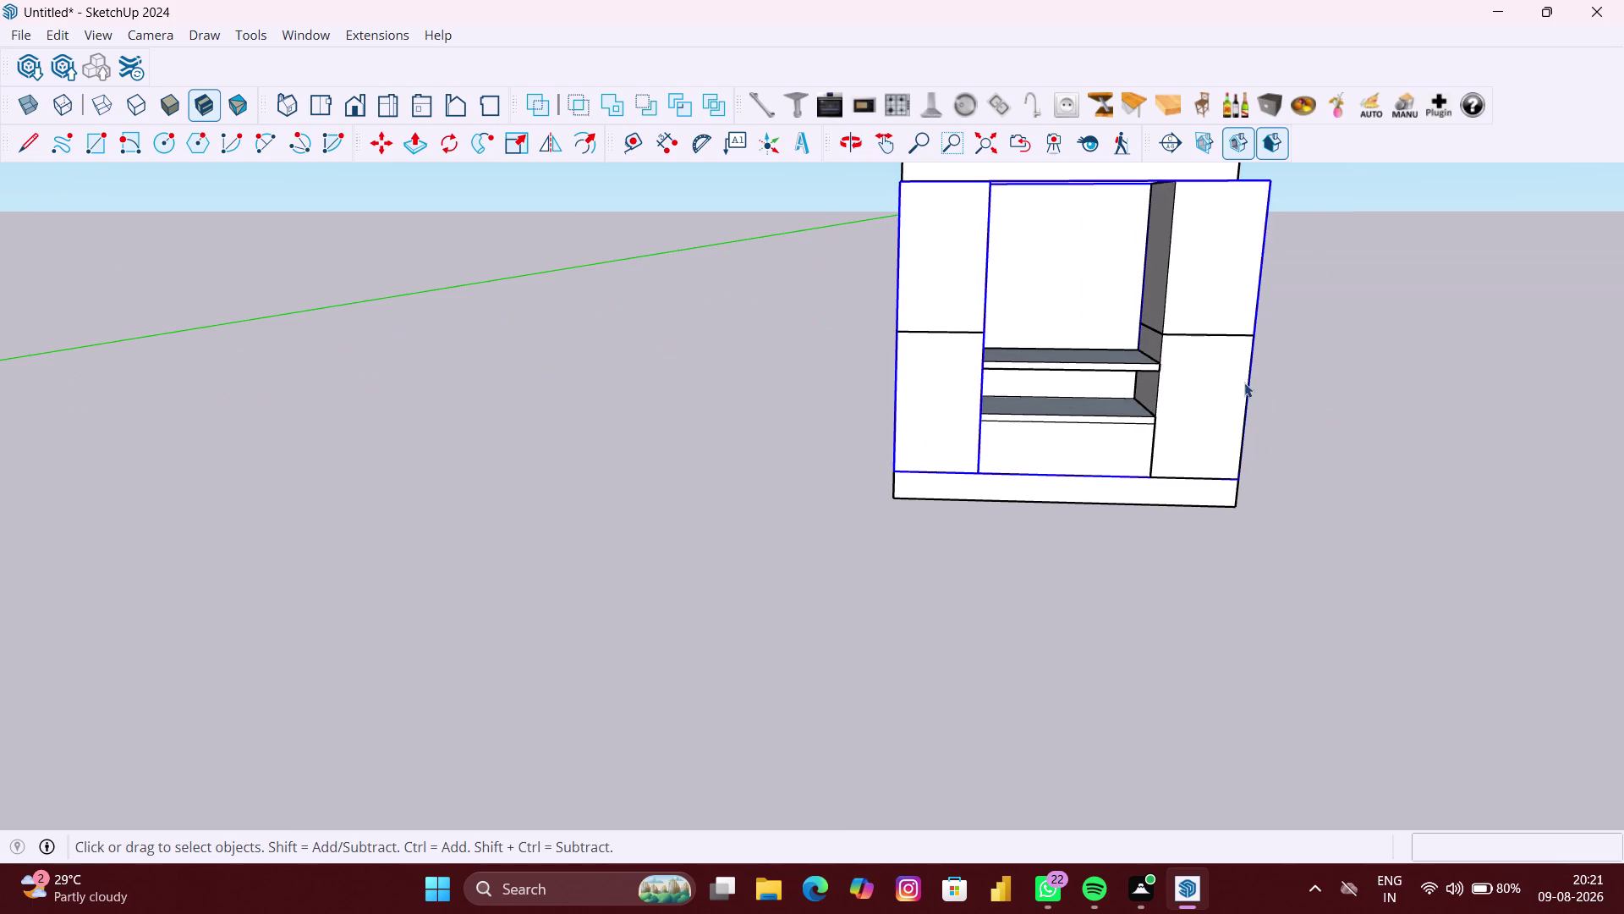
click(1227, 384)
double_click(1213, 391)
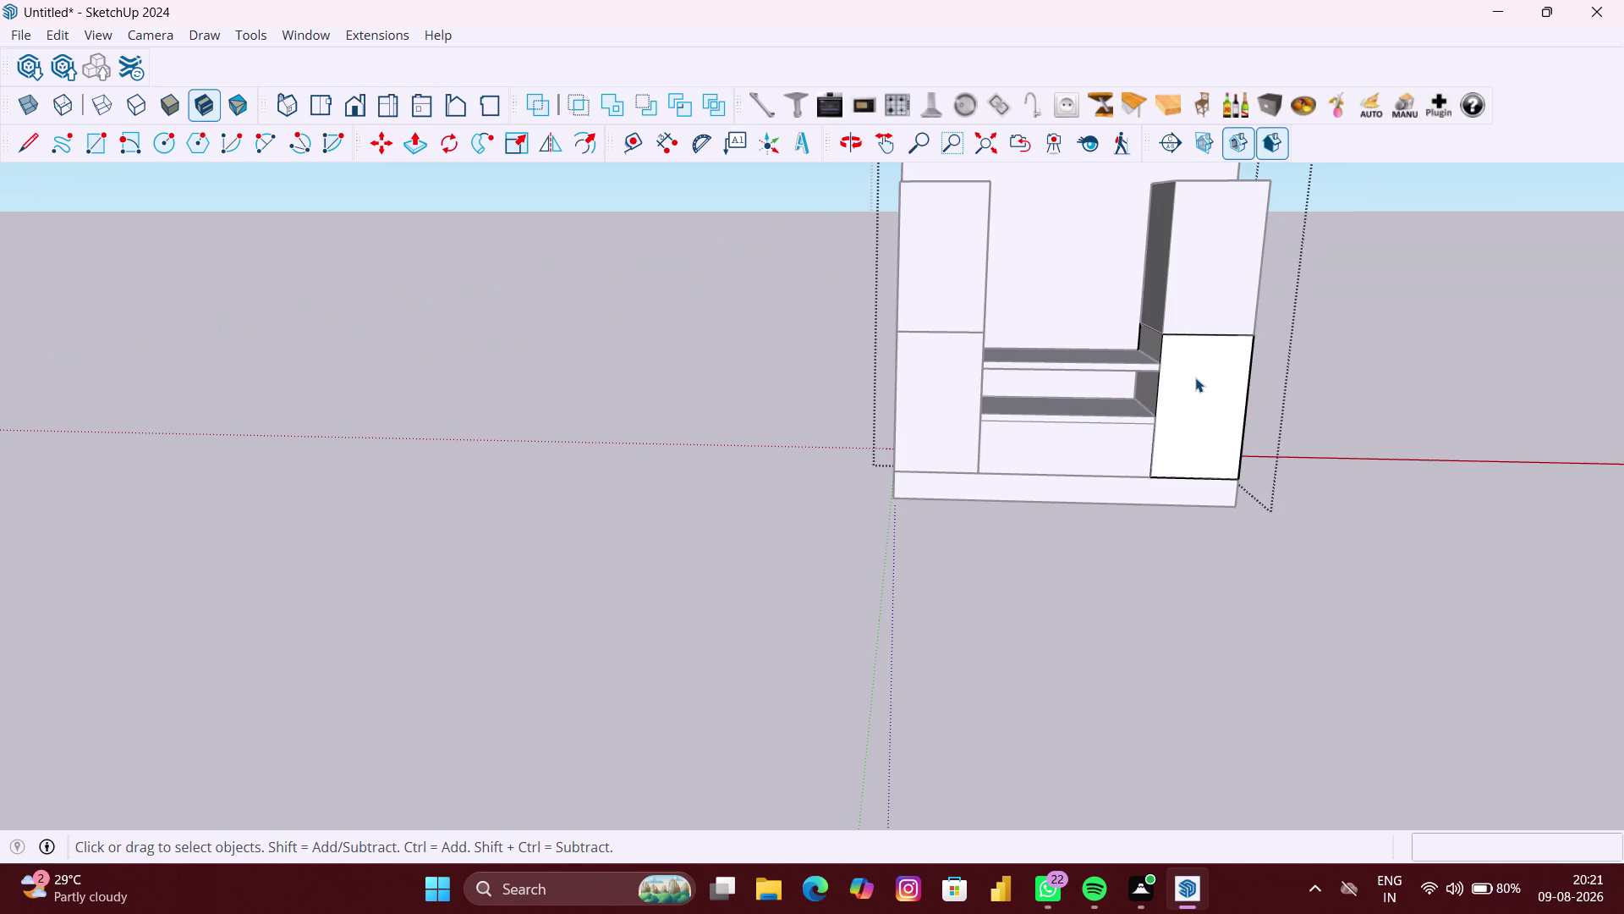
click(1195, 377)
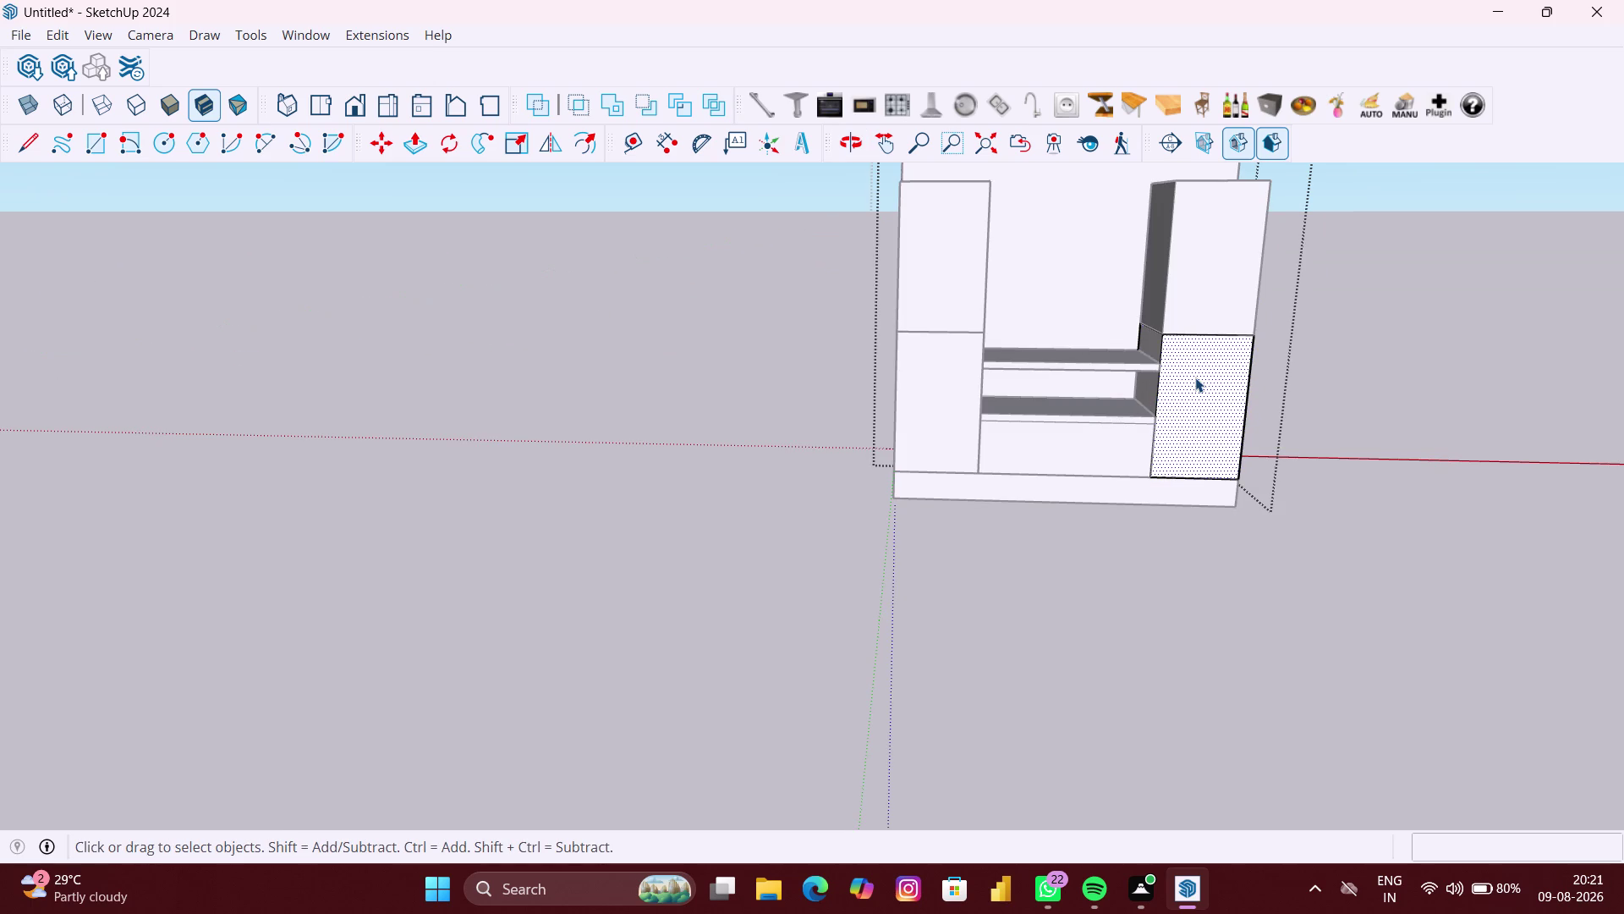
key(f)
click(1196, 382)
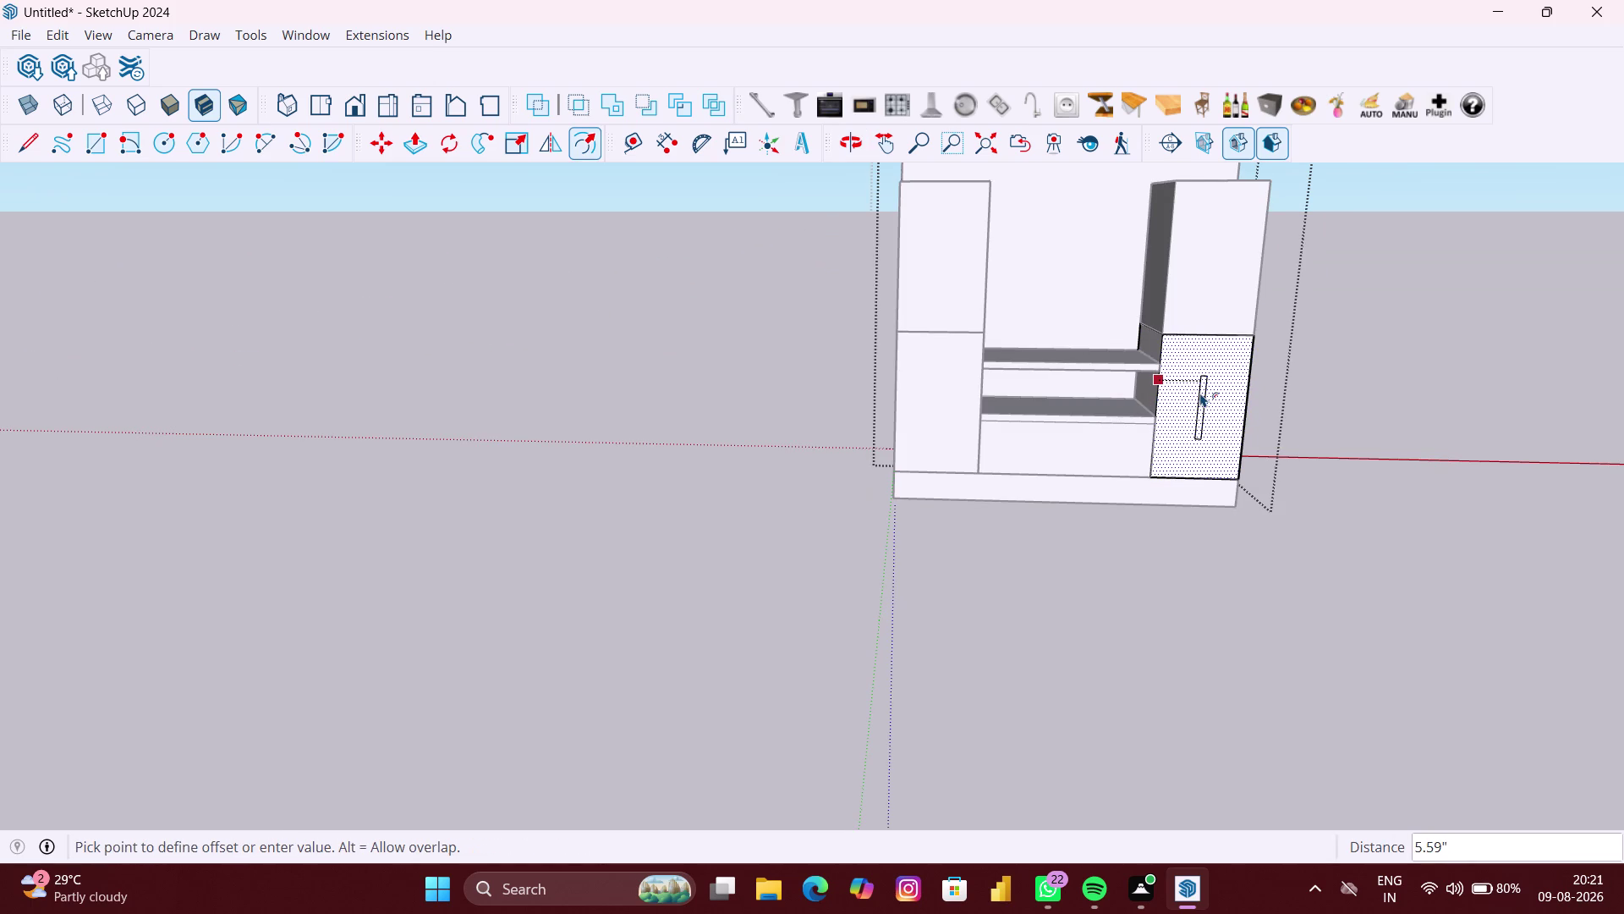
key(3)
text(MM)
key(Return)
key(space)
click(1213, 296)
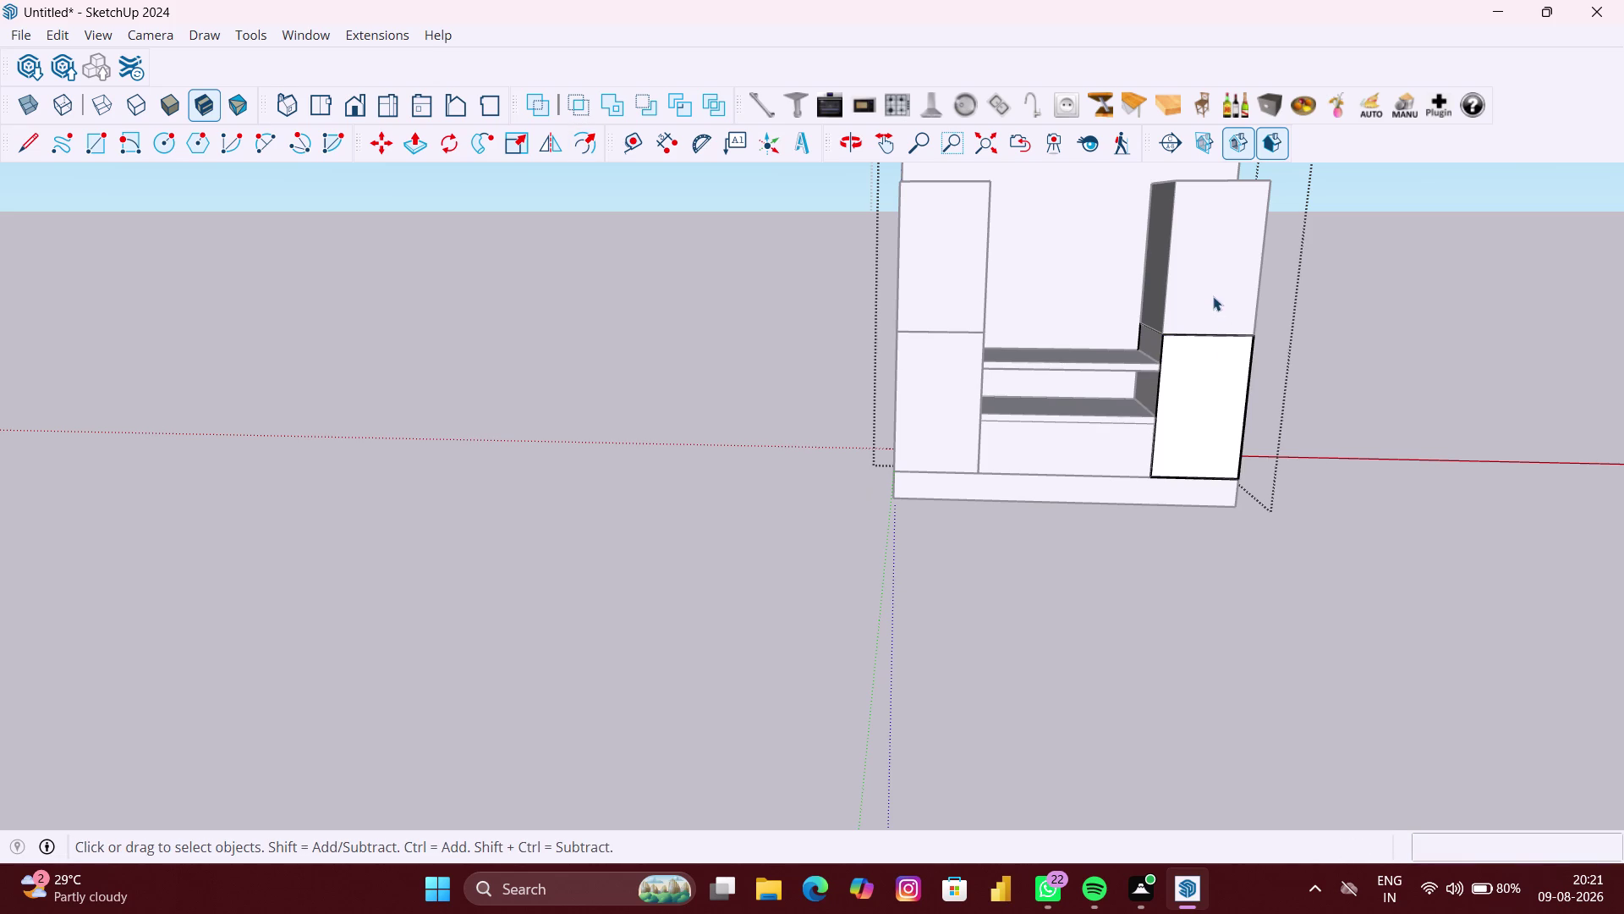
click(1037, 314)
click(788, 419)
click(912, 376)
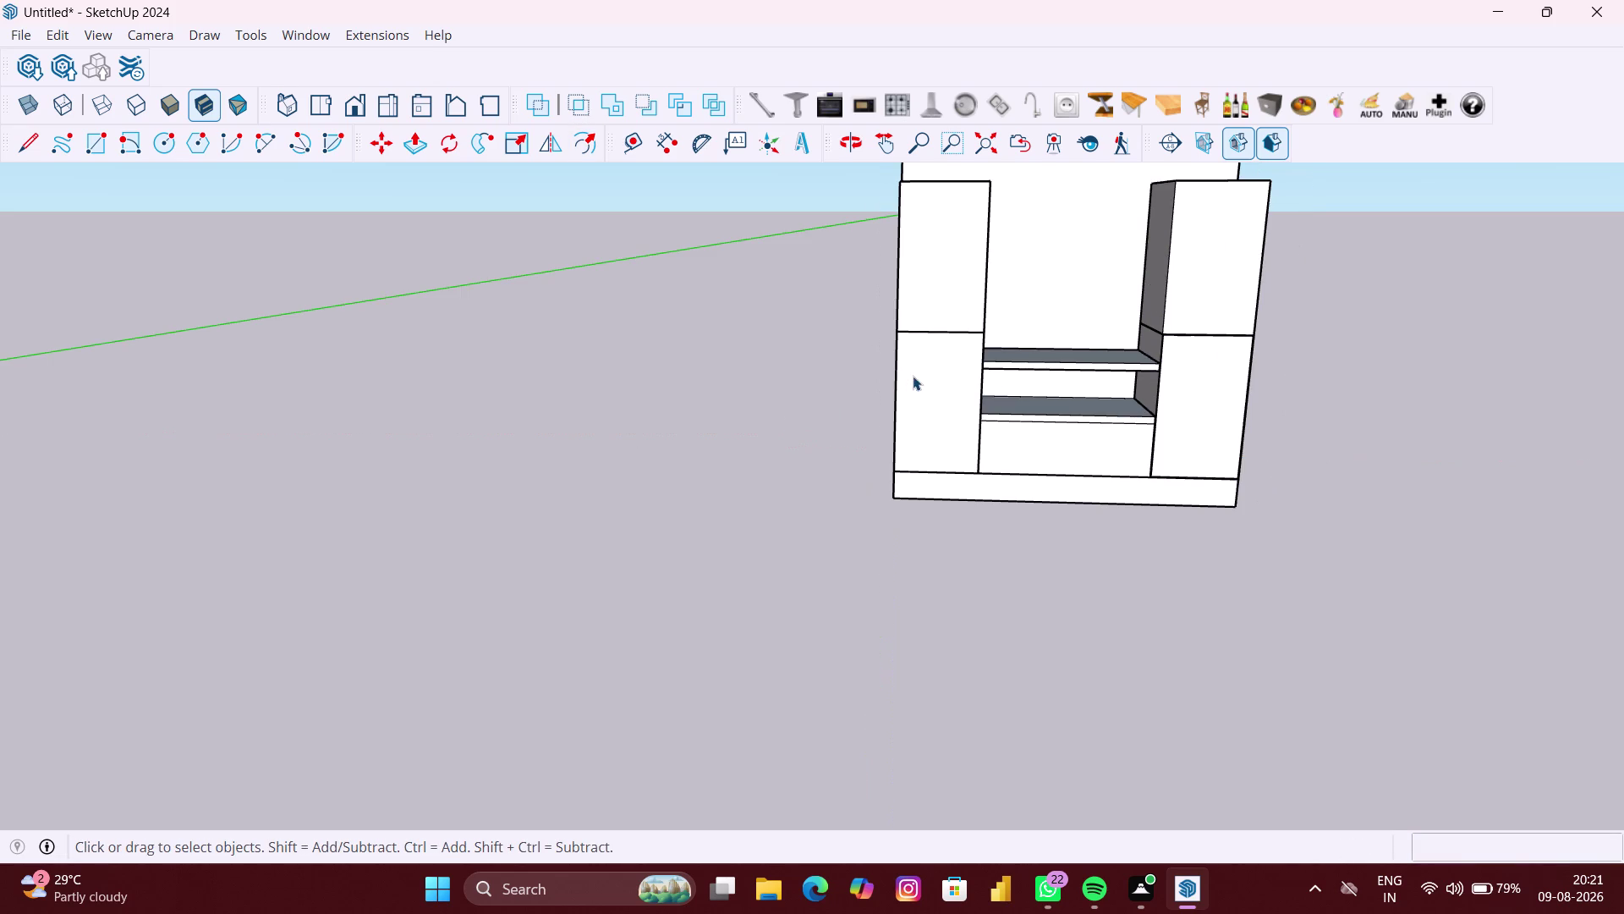
Repeat the 3 mm offset on the lower left side panel face.
double_click(952, 393)
click(932, 392)
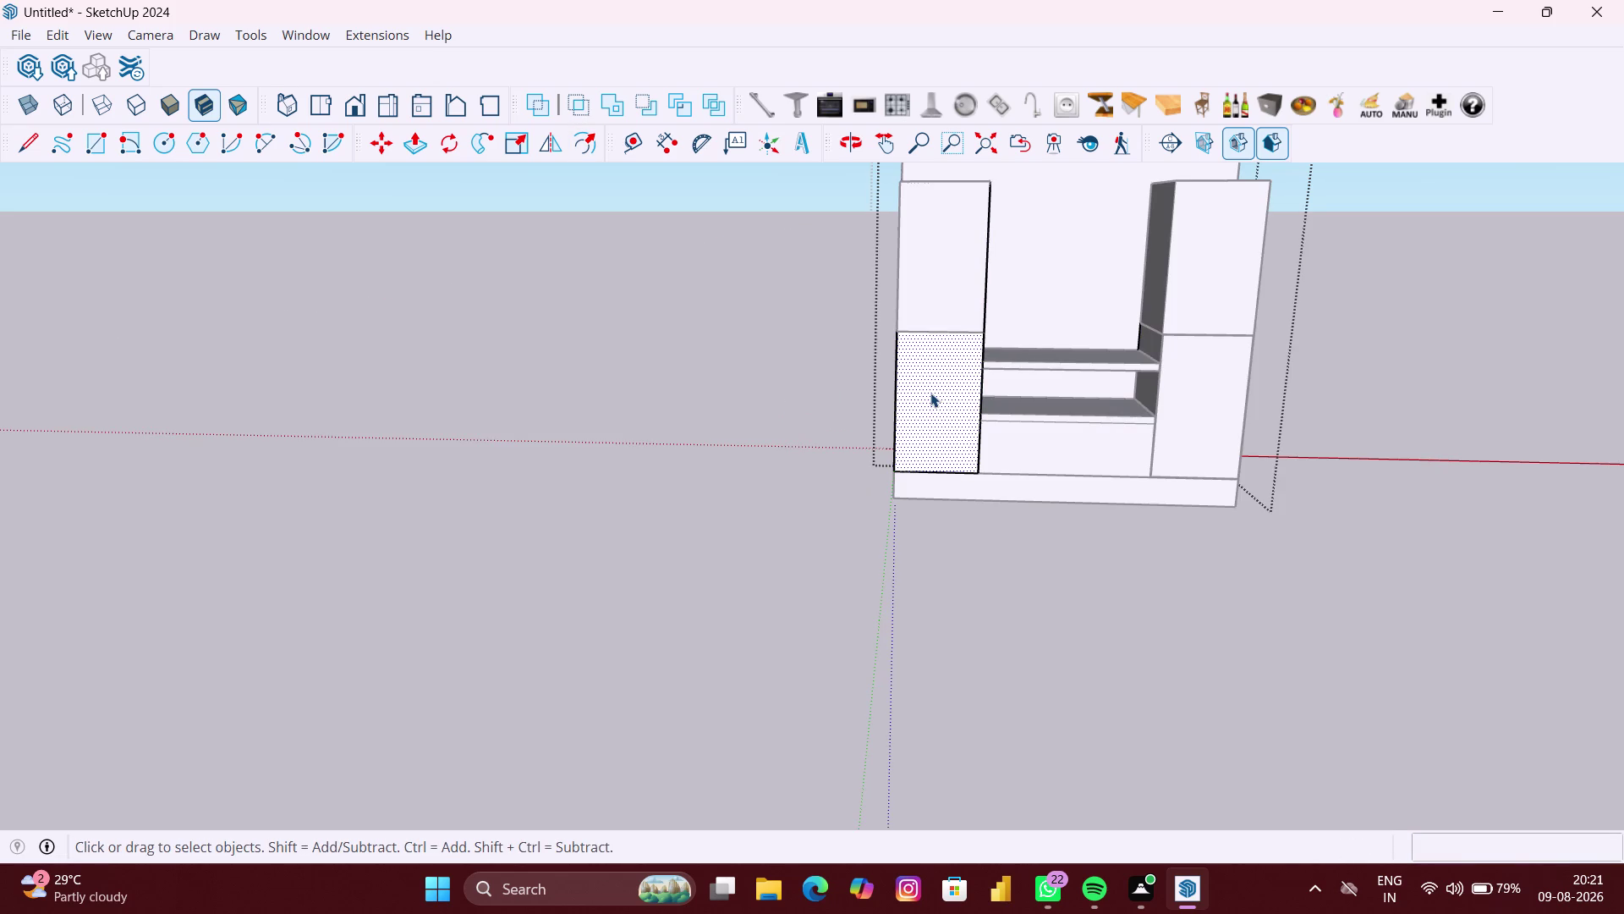
key(f)
double_click(931, 392)
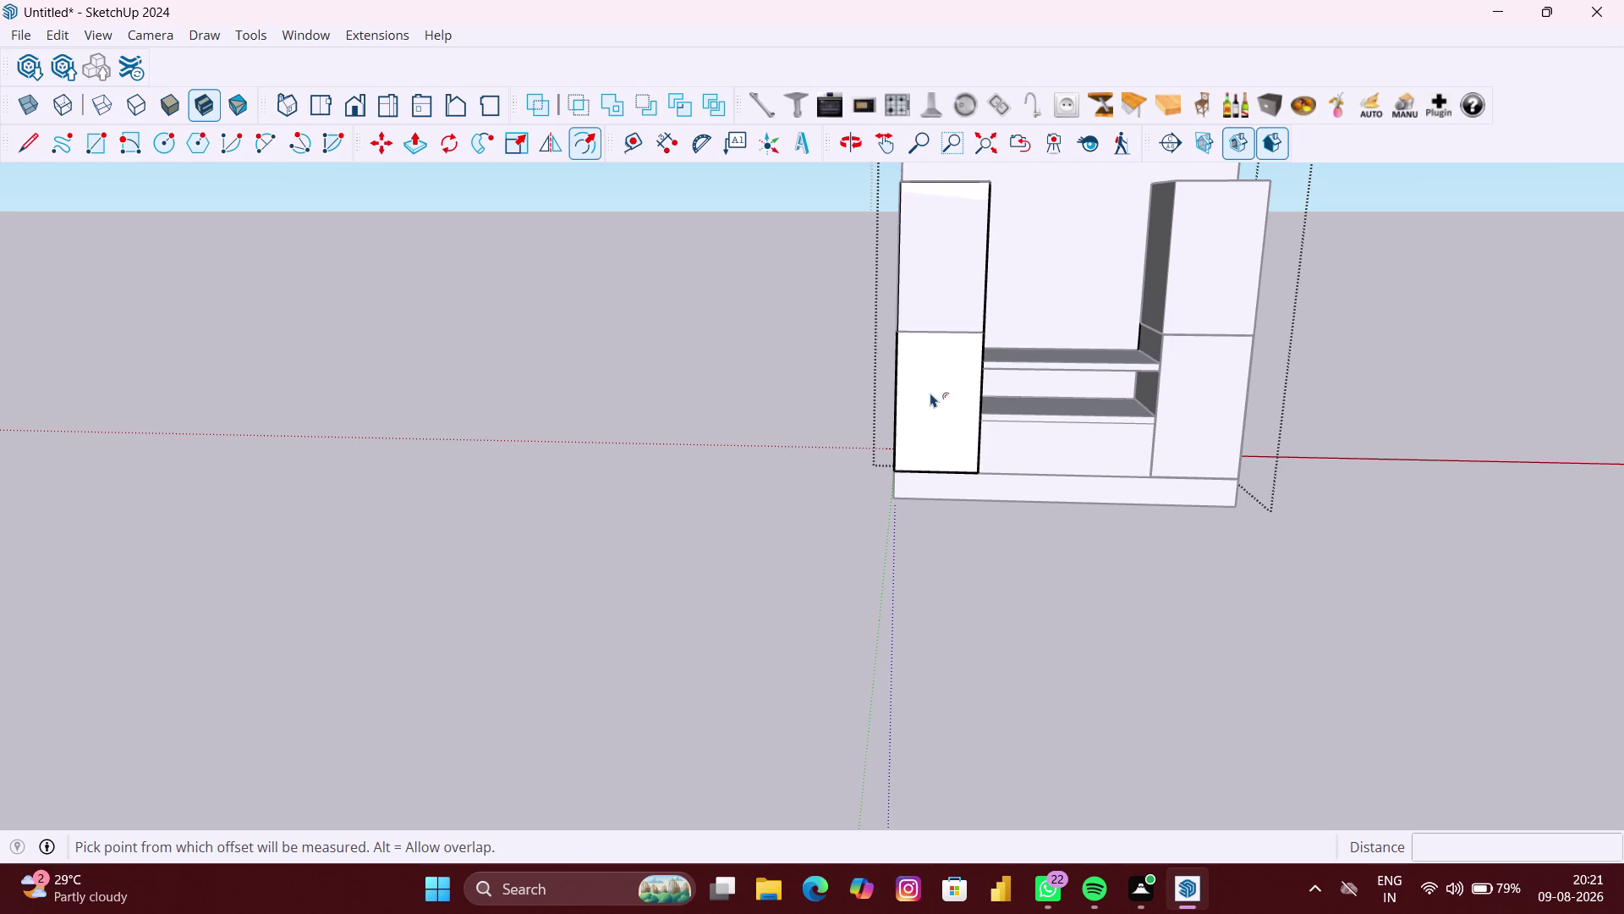
key(space)
click(953, 308)
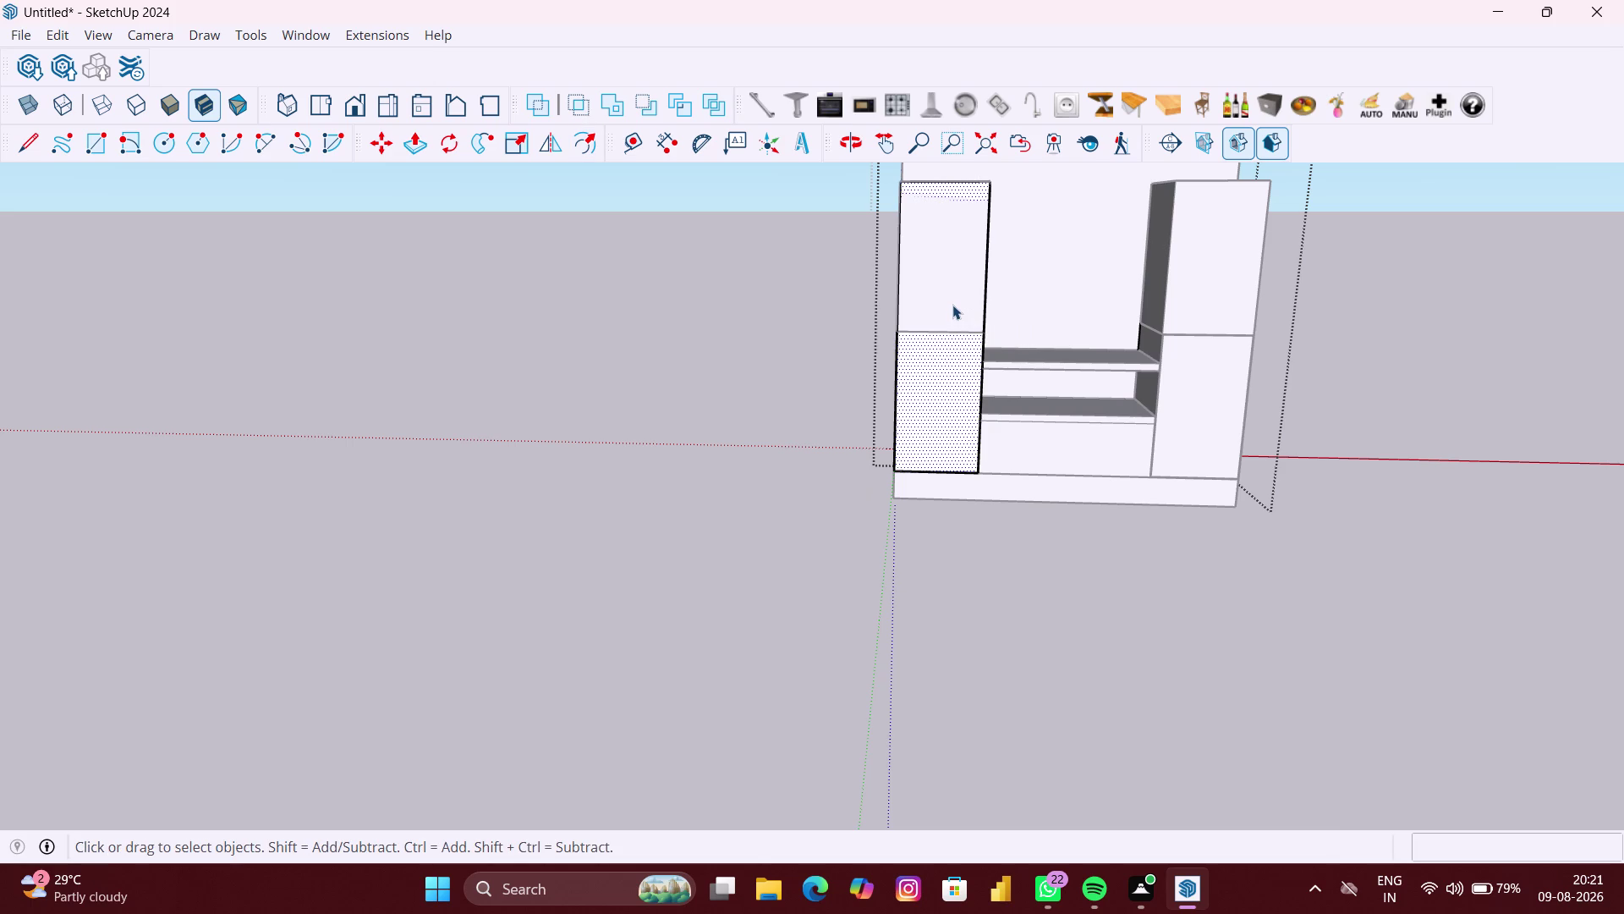
double_click(953, 302)
click(956, 292)
click(802, 317)
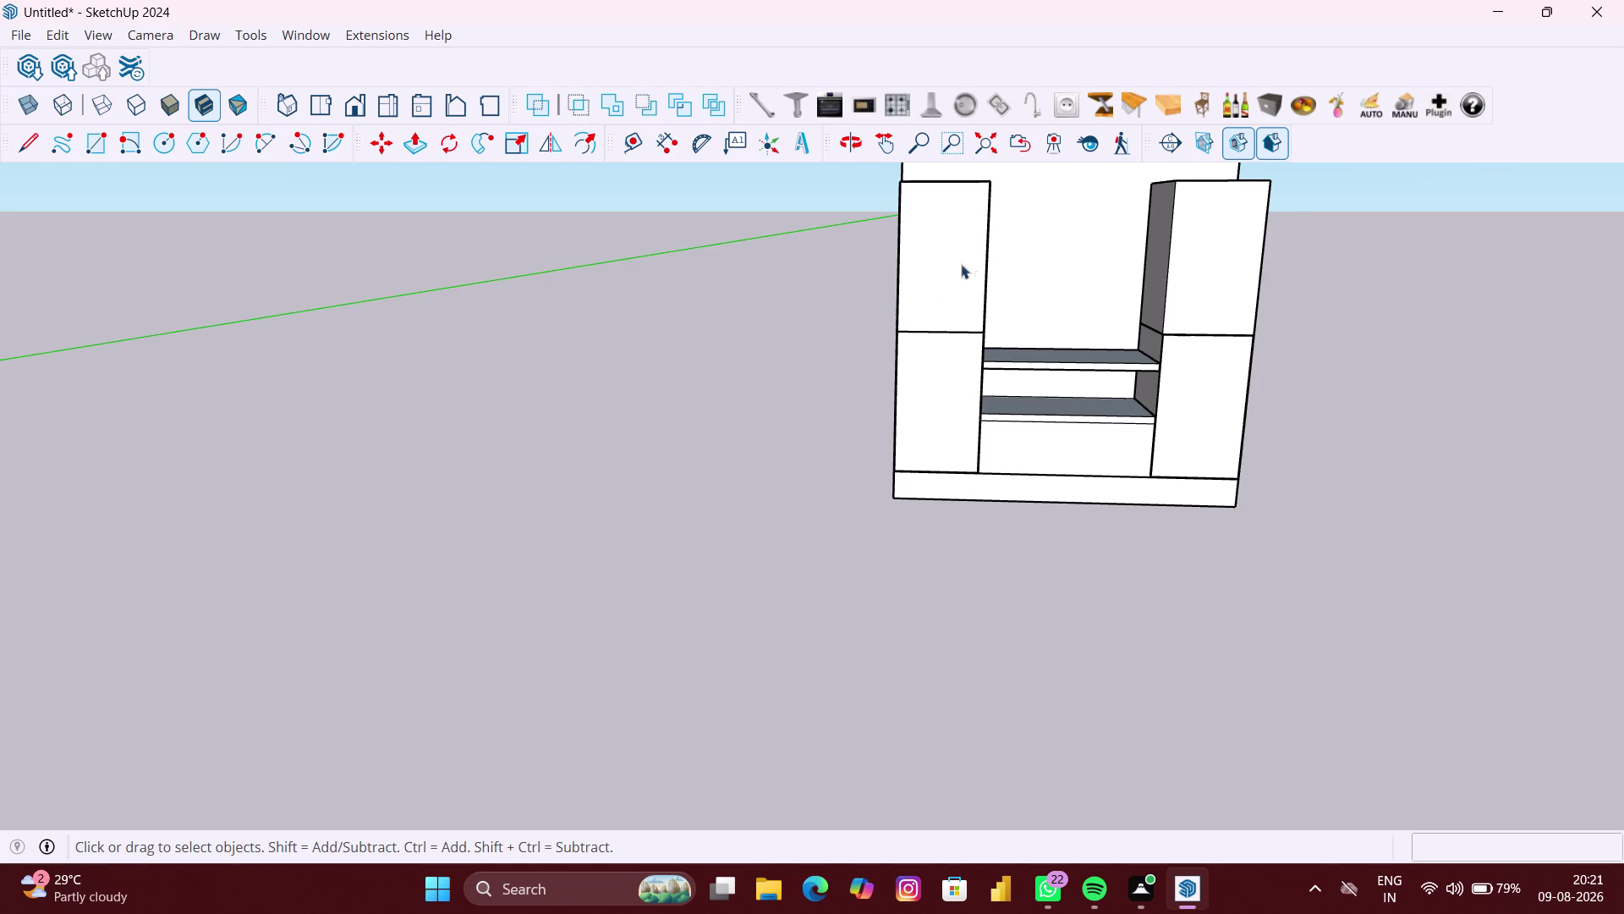
Offset the upper left panel face by 3 mm after undoing a misplaced attempt.
click(981, 254)
double_click(942, 266)
click(949, 263)
key(f)
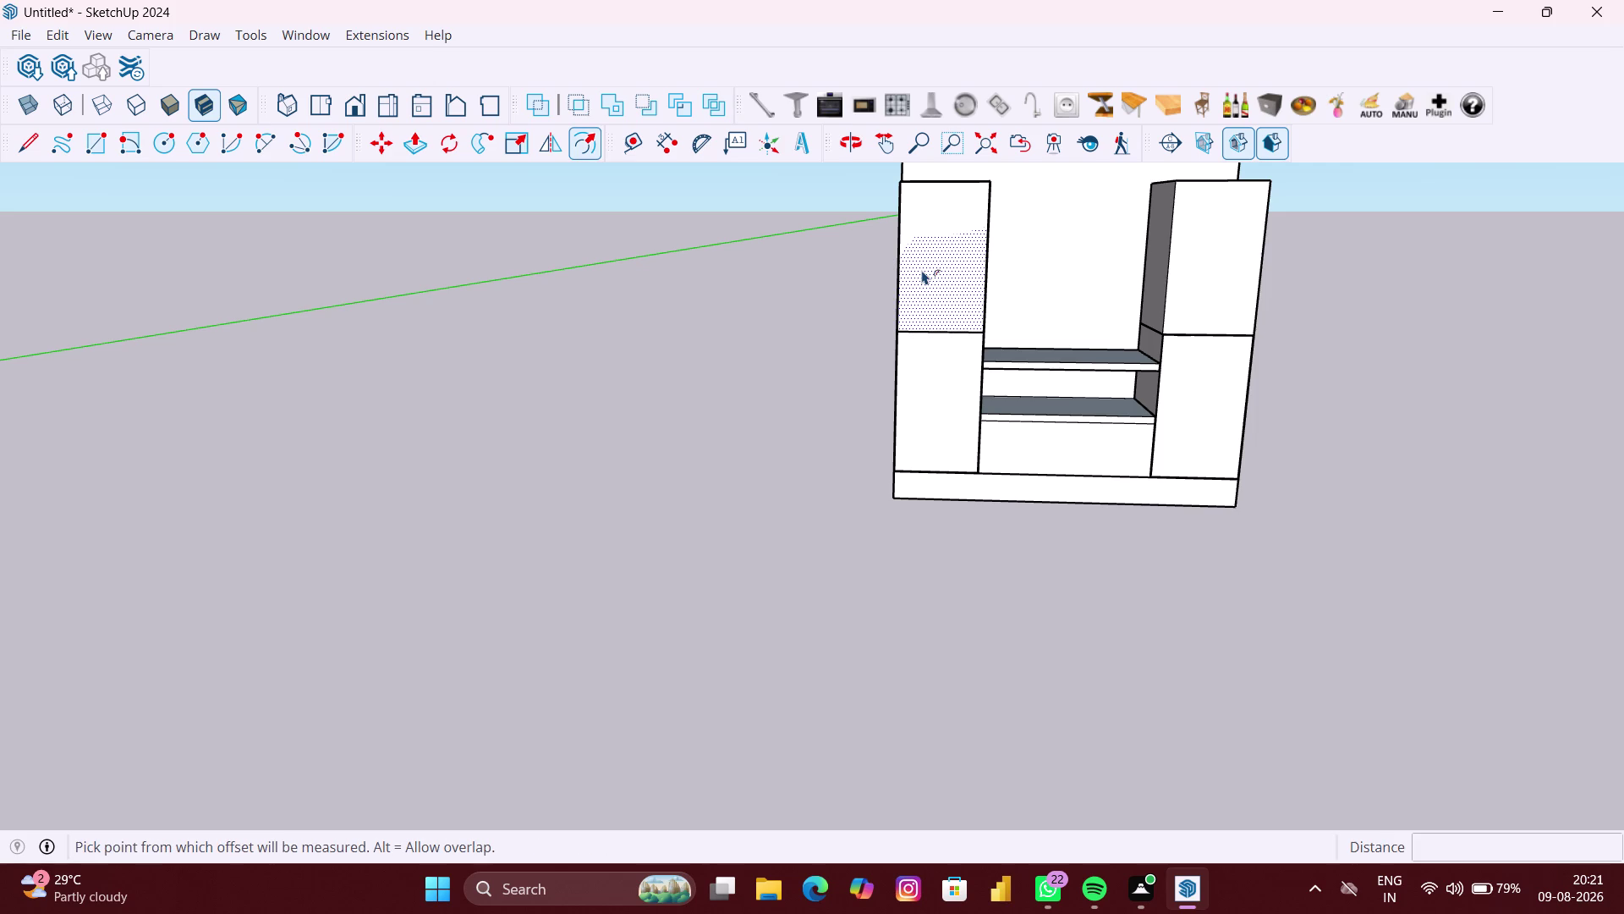
click(945, 270)
double_click(944, 270)
key(ctrl+z)
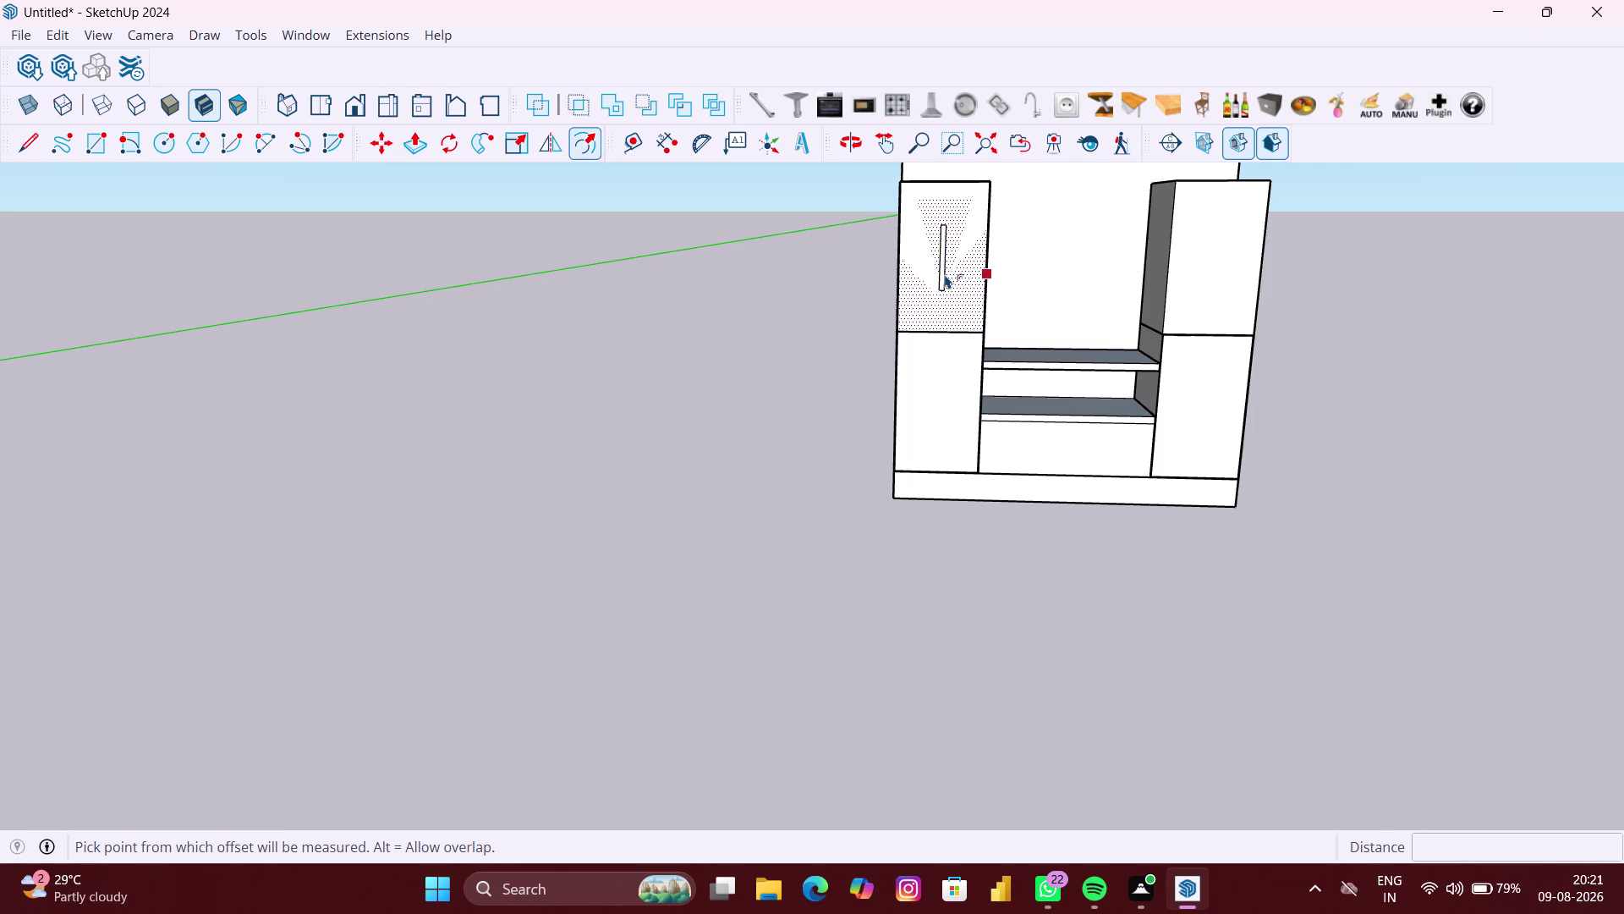
key(ctrl+z)
click(945, 275)
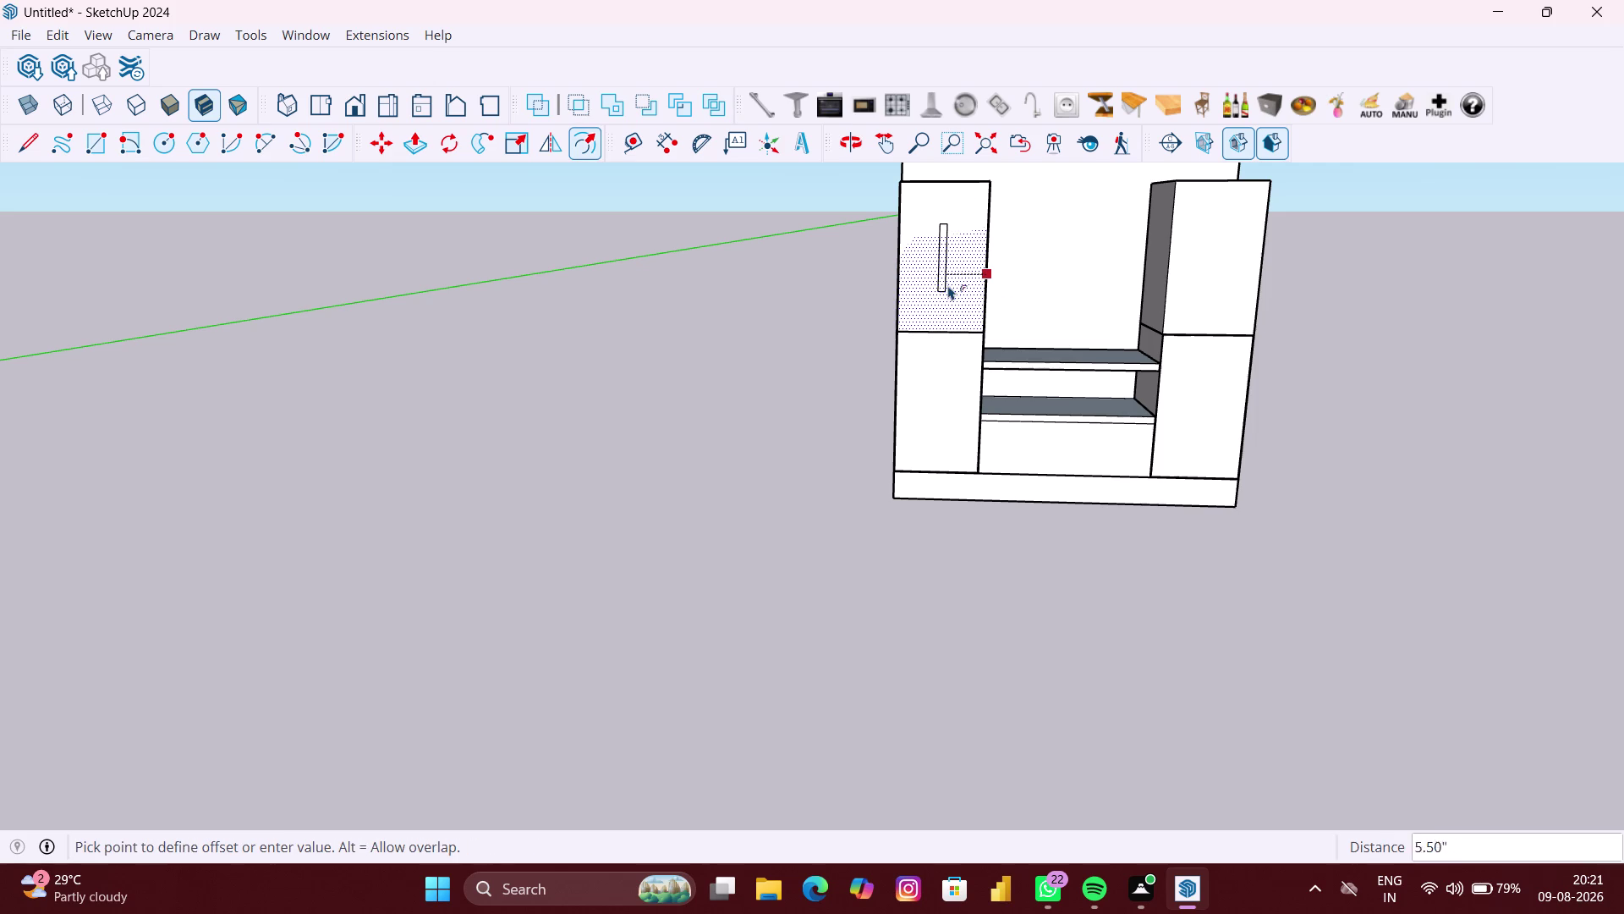
key(3)
text(M)
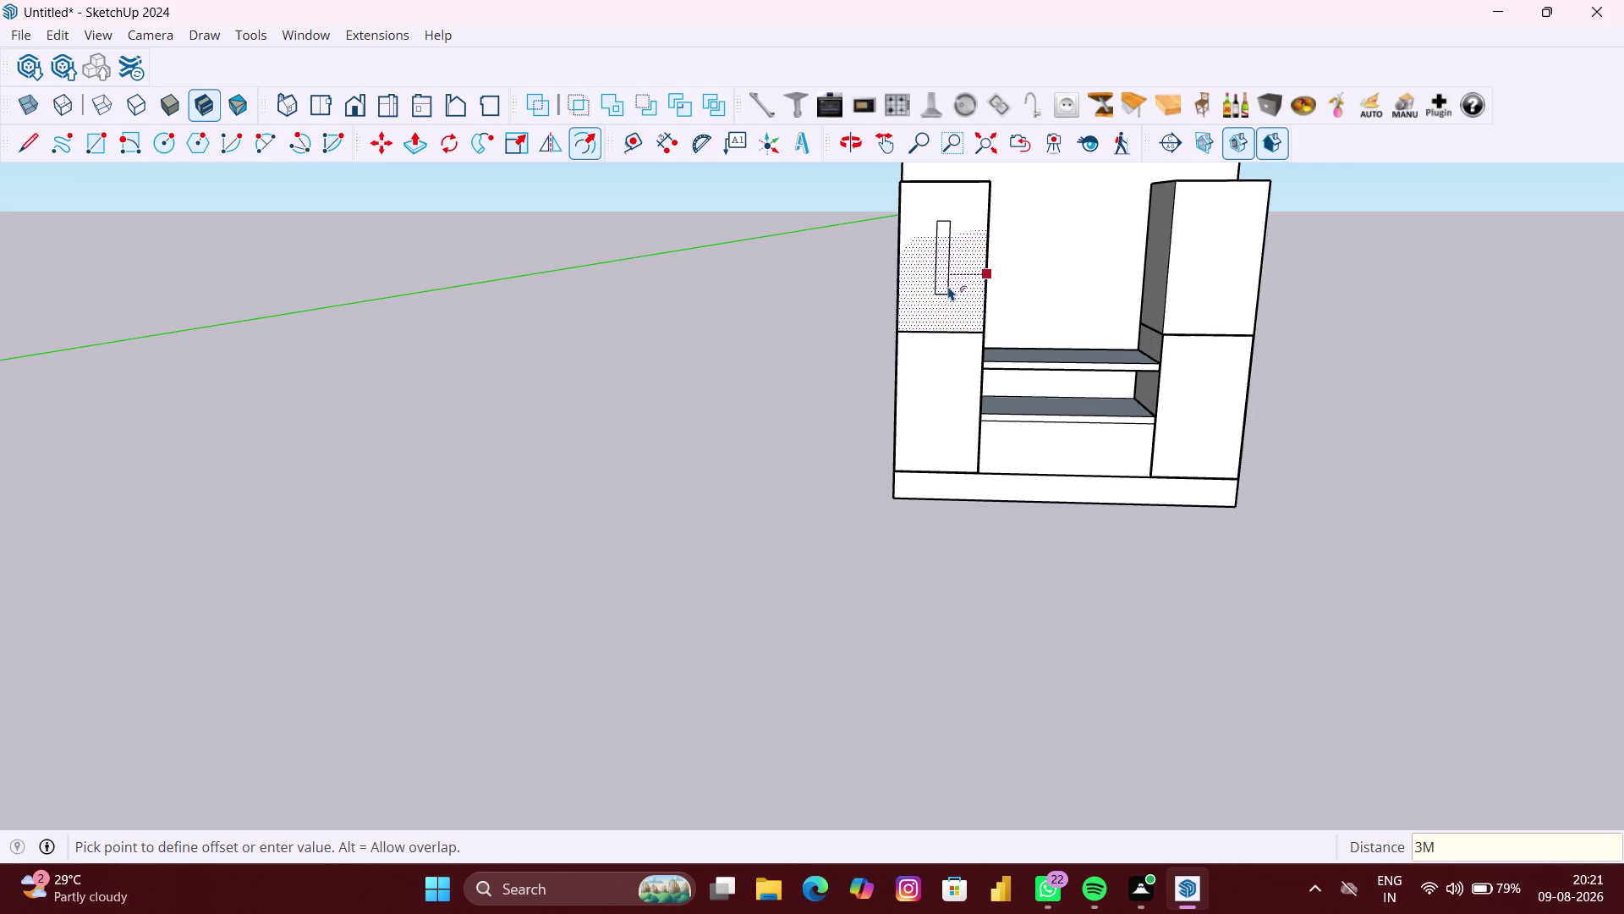
text(M)
key(Return)
key(space)
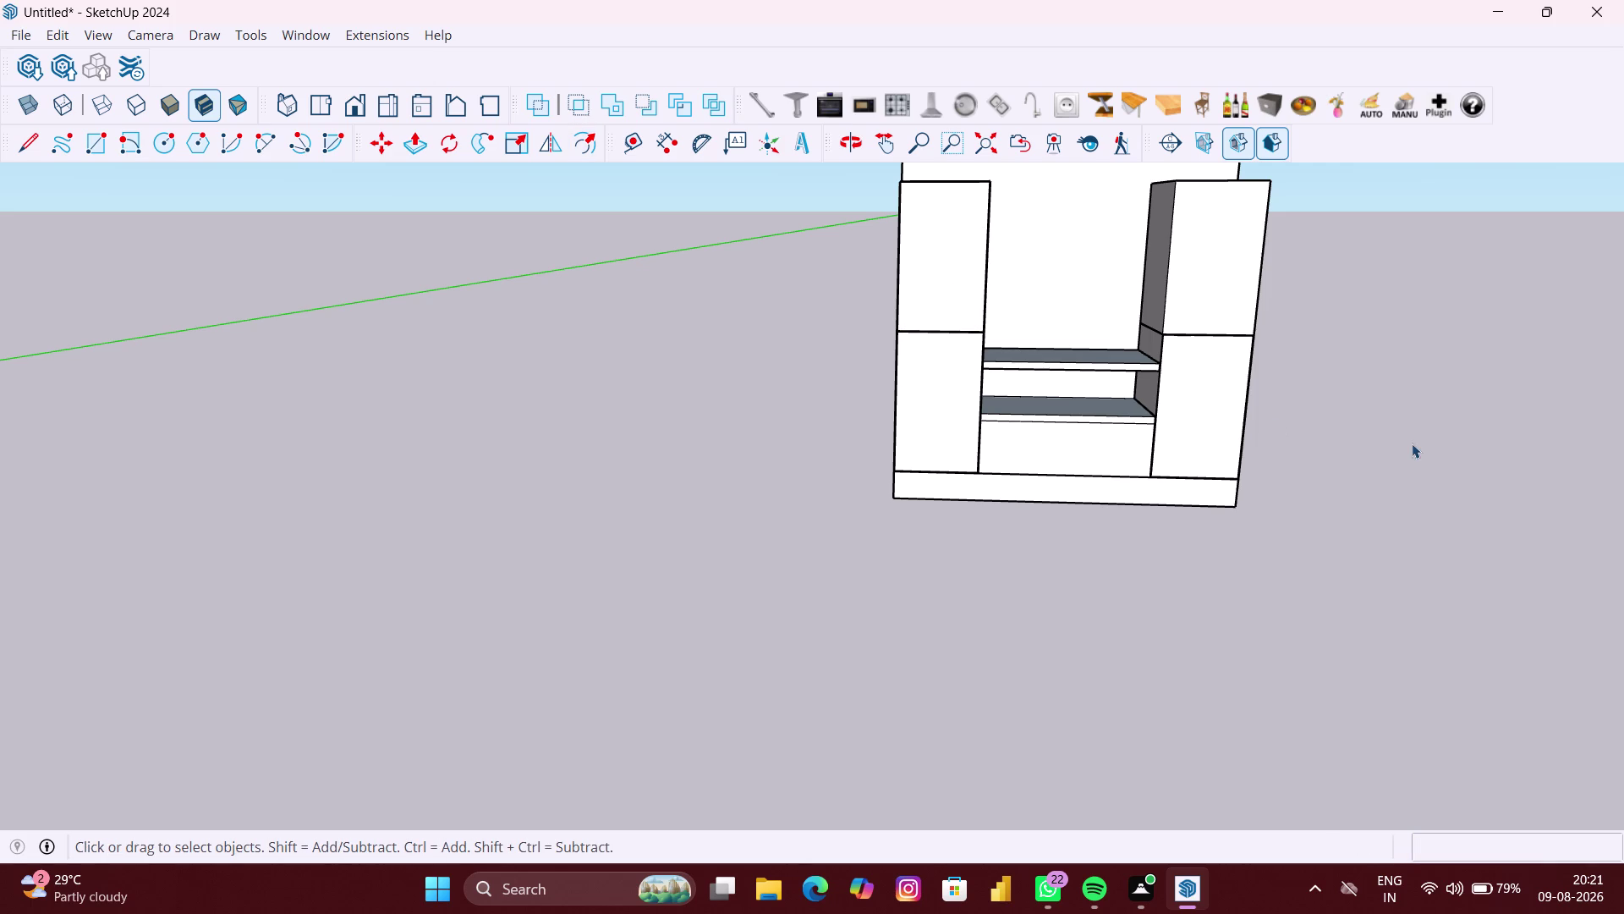
click(1412, 444)
Try repeating the offset on the upper right panel face, then cancel.
click(1210, 281)
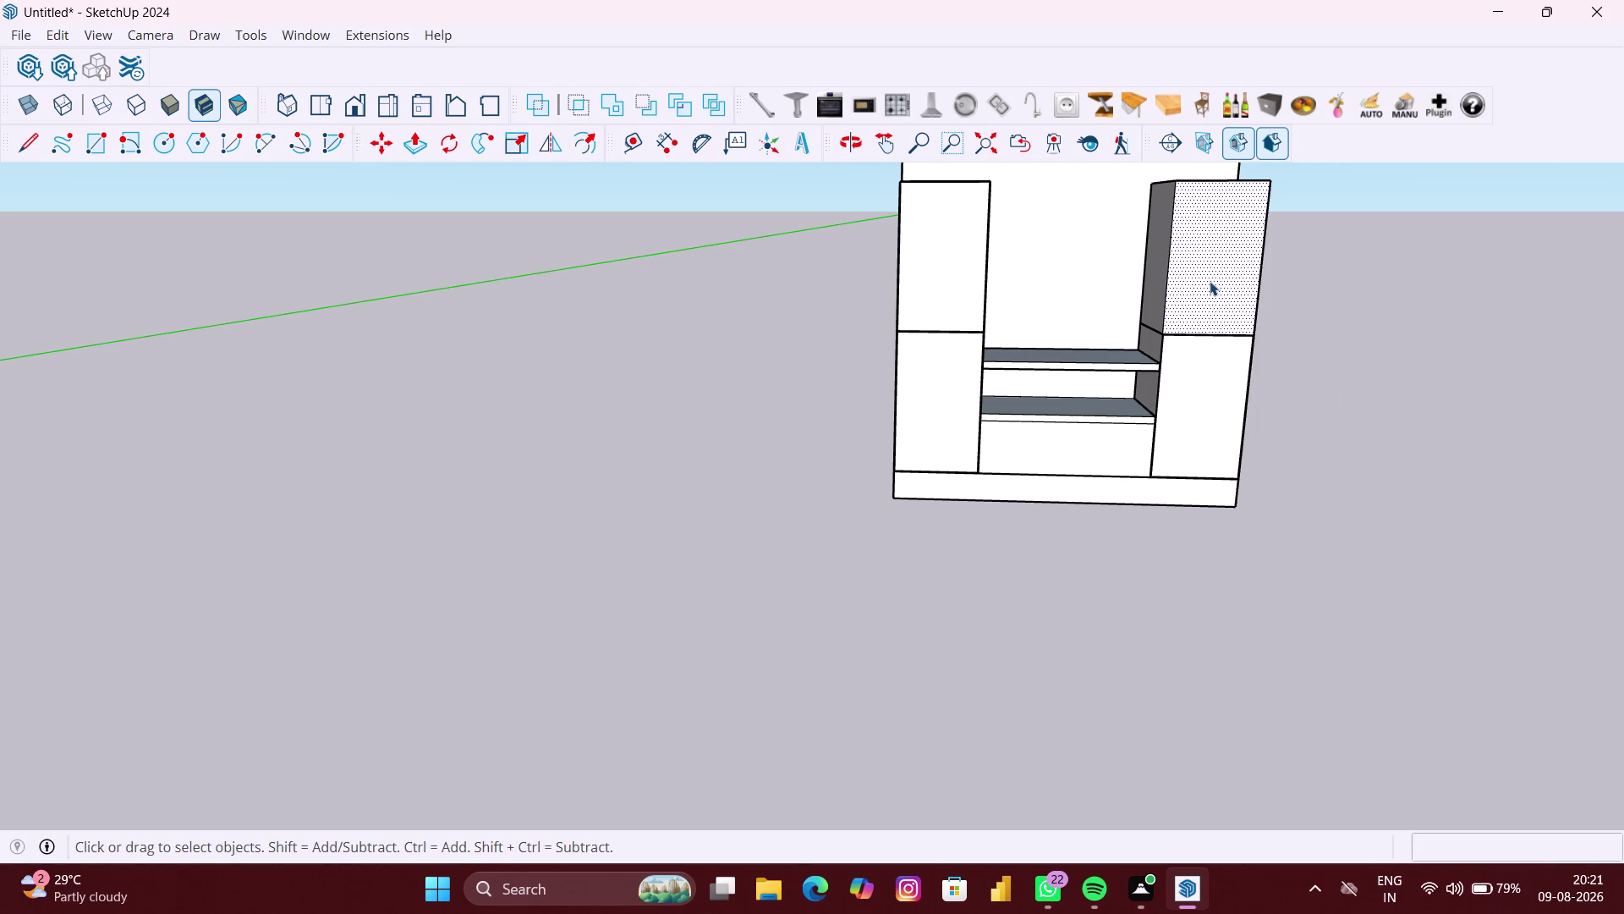
key(f)
double_click(1210, 280)
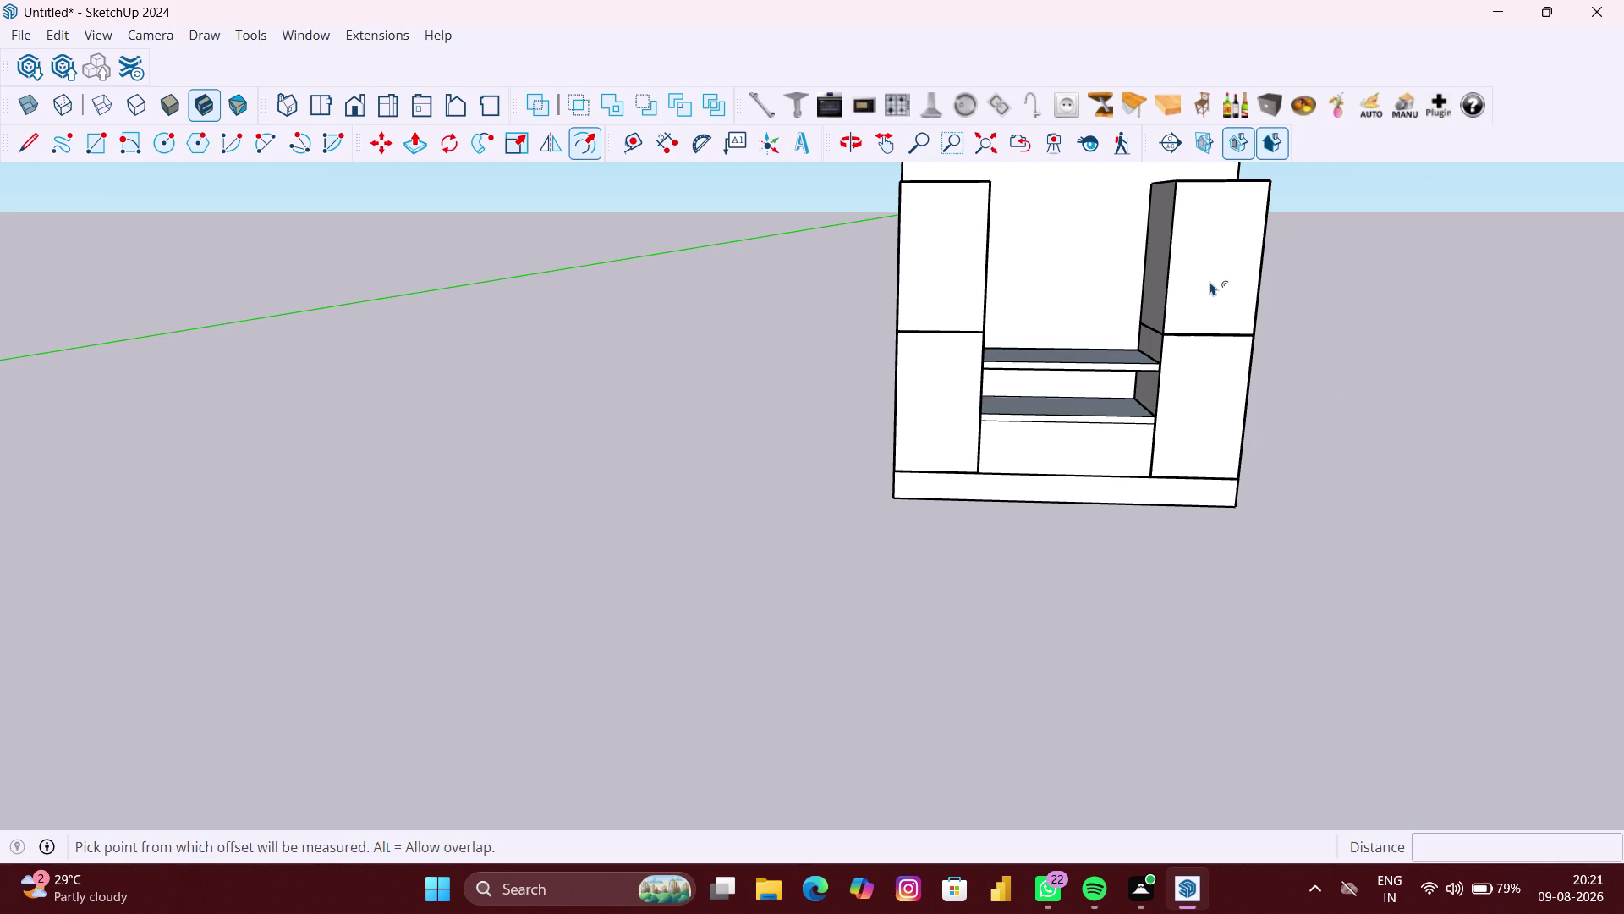
key(space)
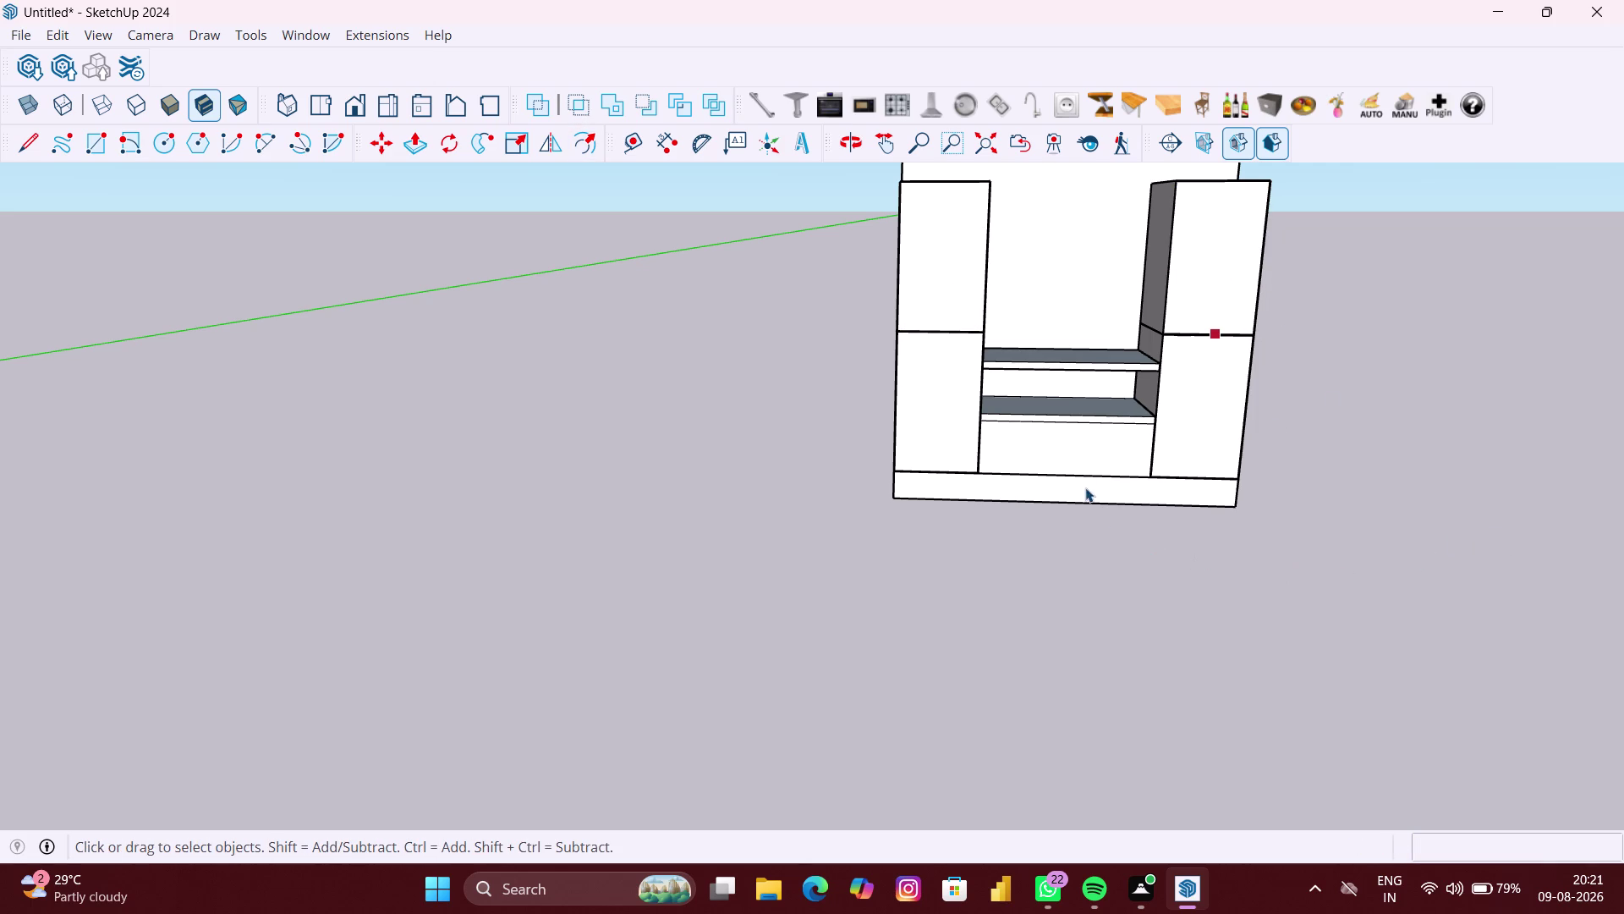
Offset the lower compartment's front face inward by 3 mm.
click(1079, 447)
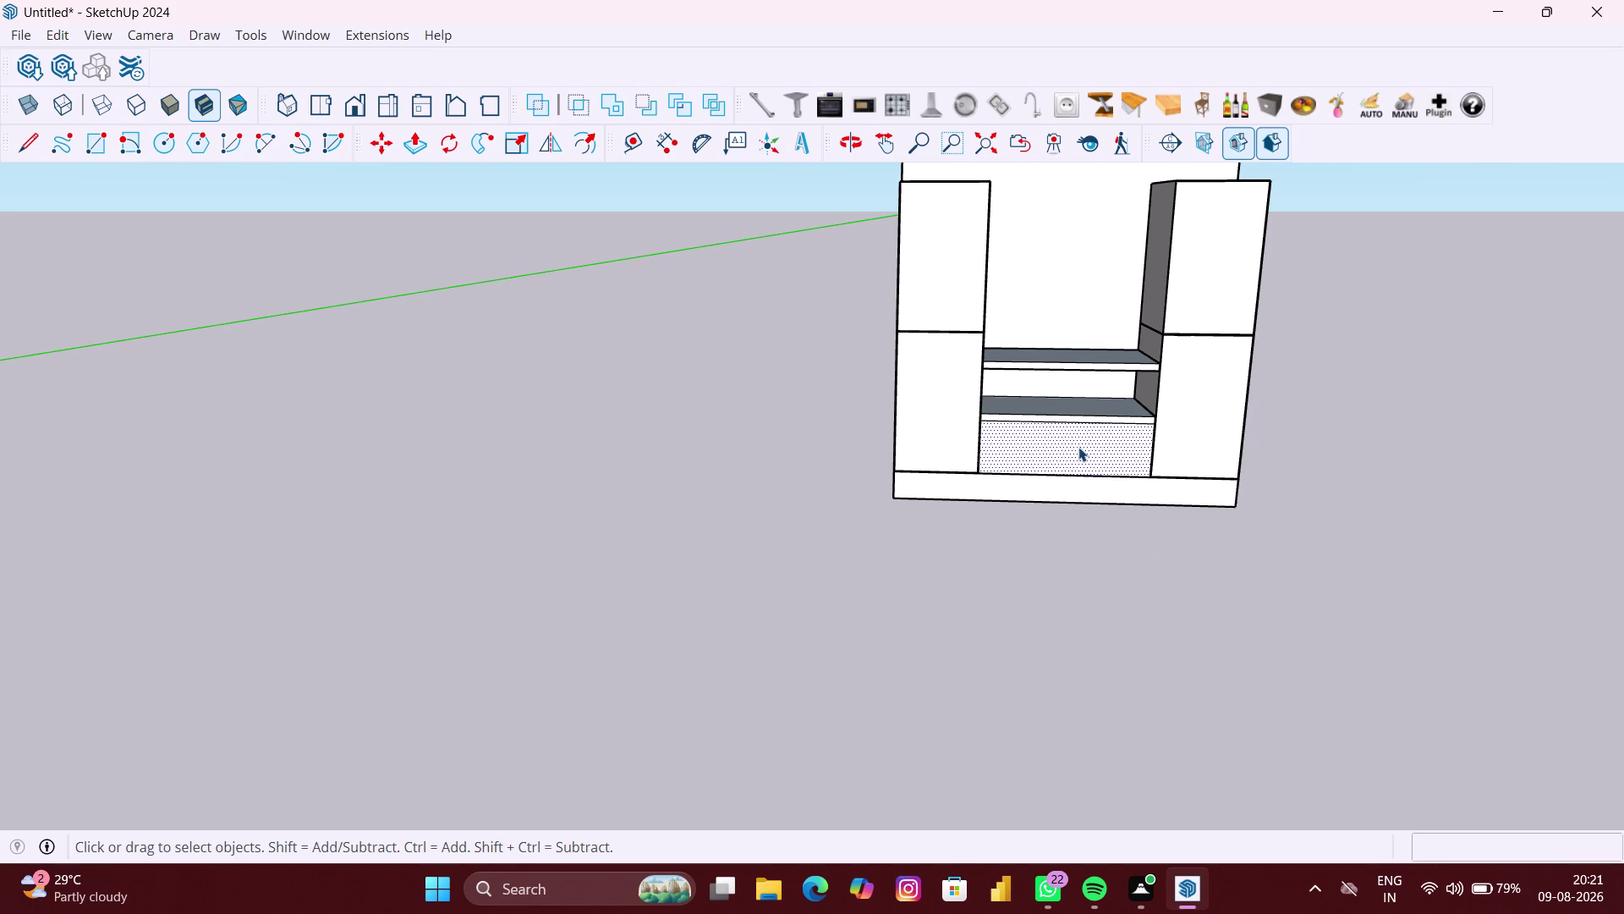
key(f)
click(1078, 447)
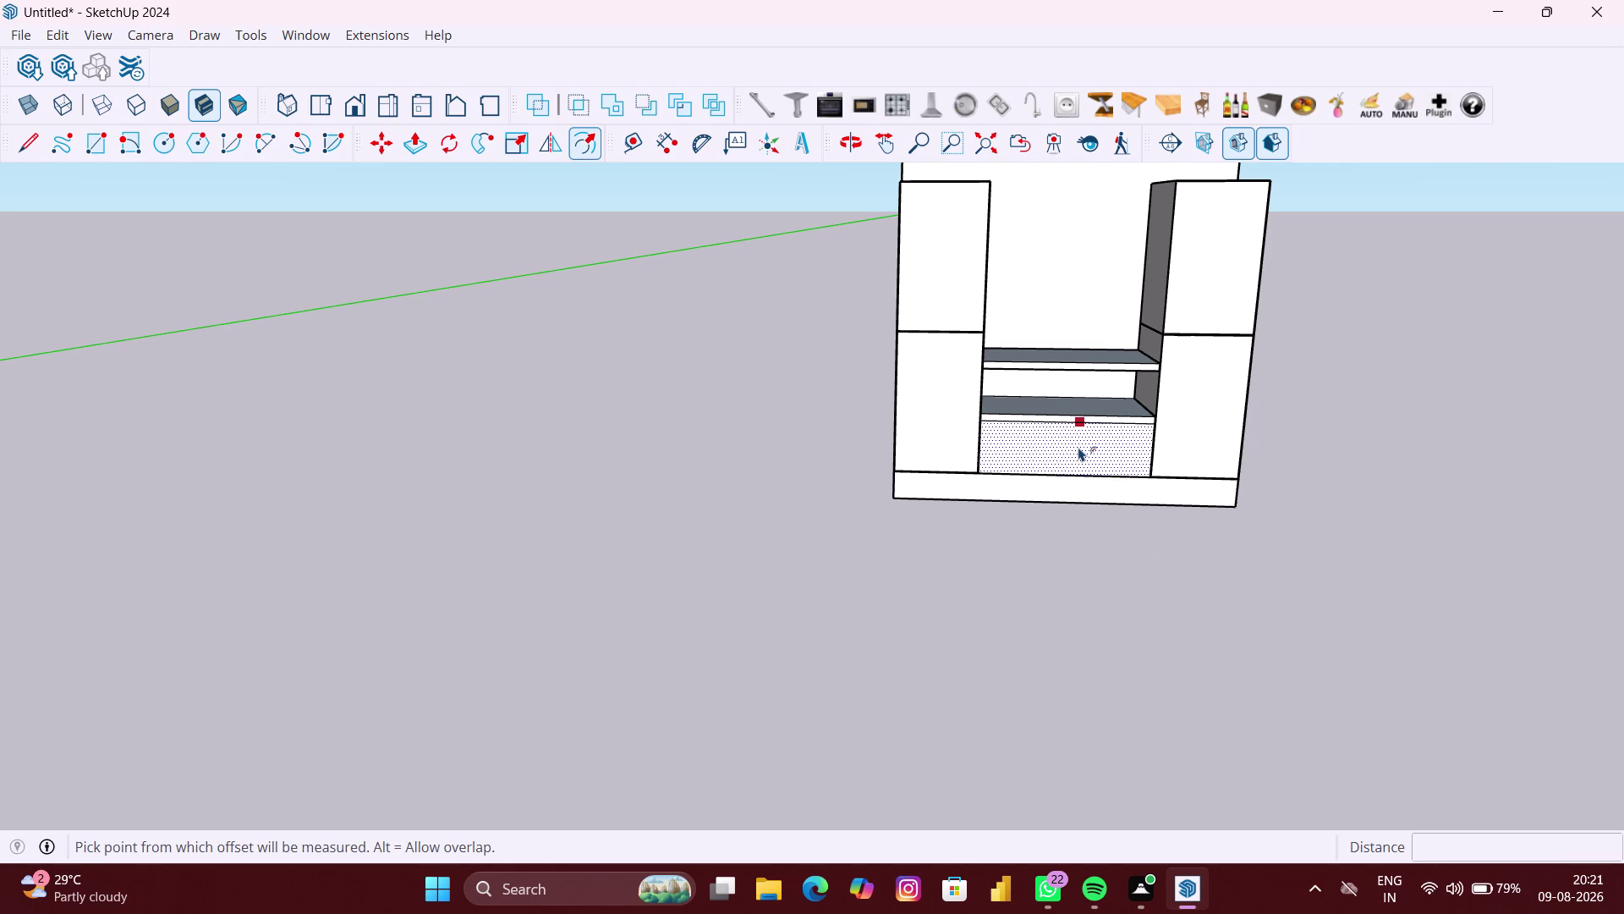
key(3)
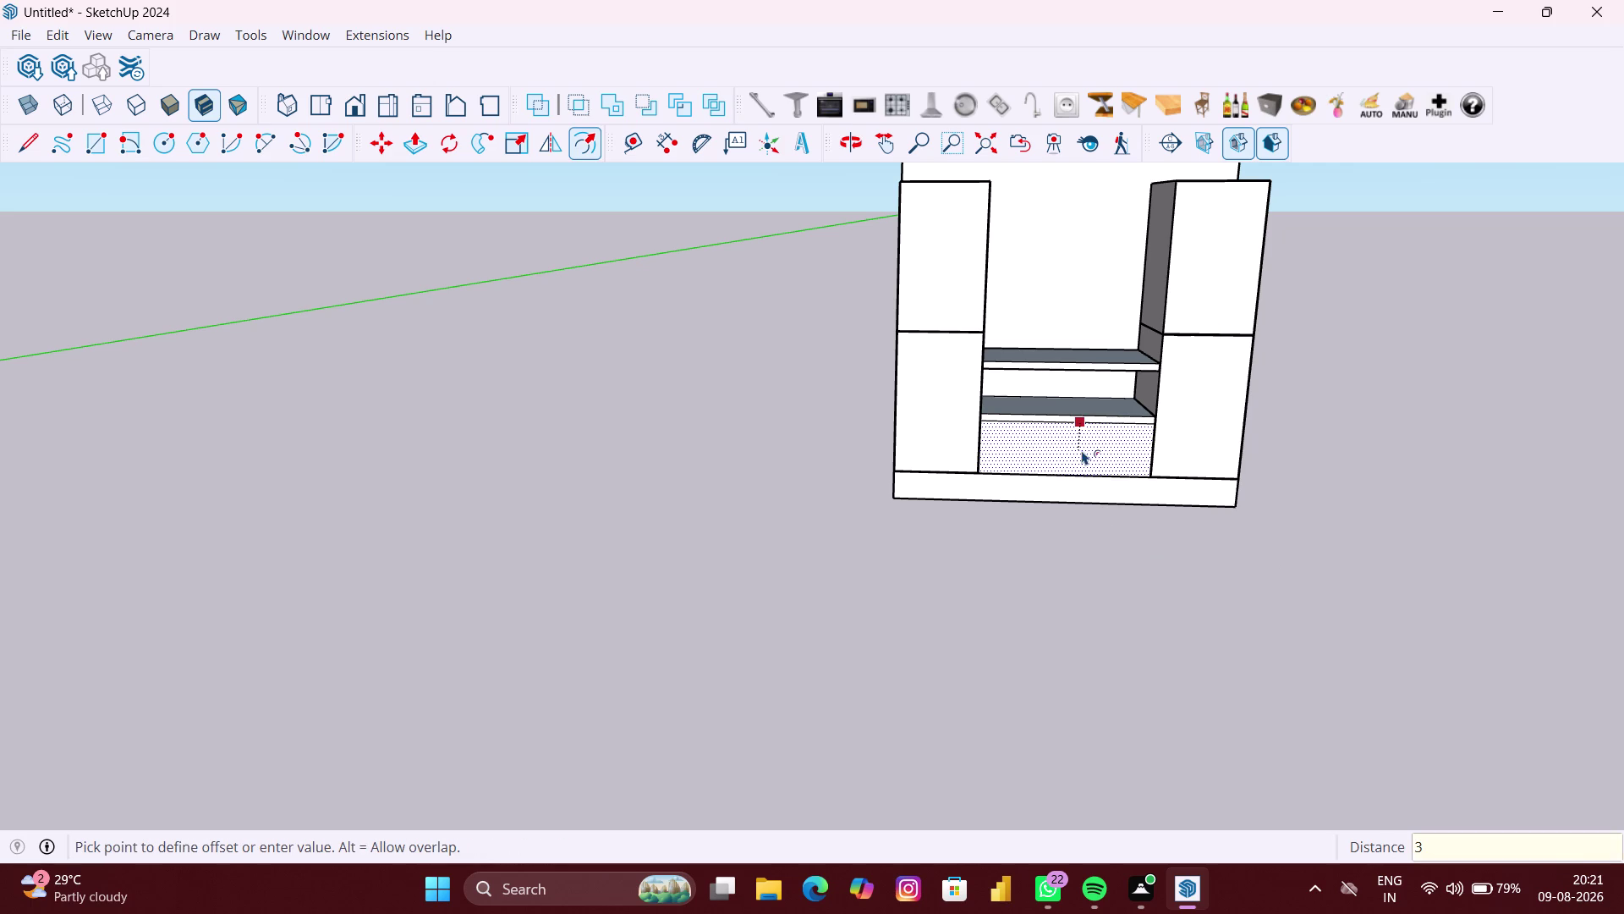
text(MM)
key(Return)
key(space)
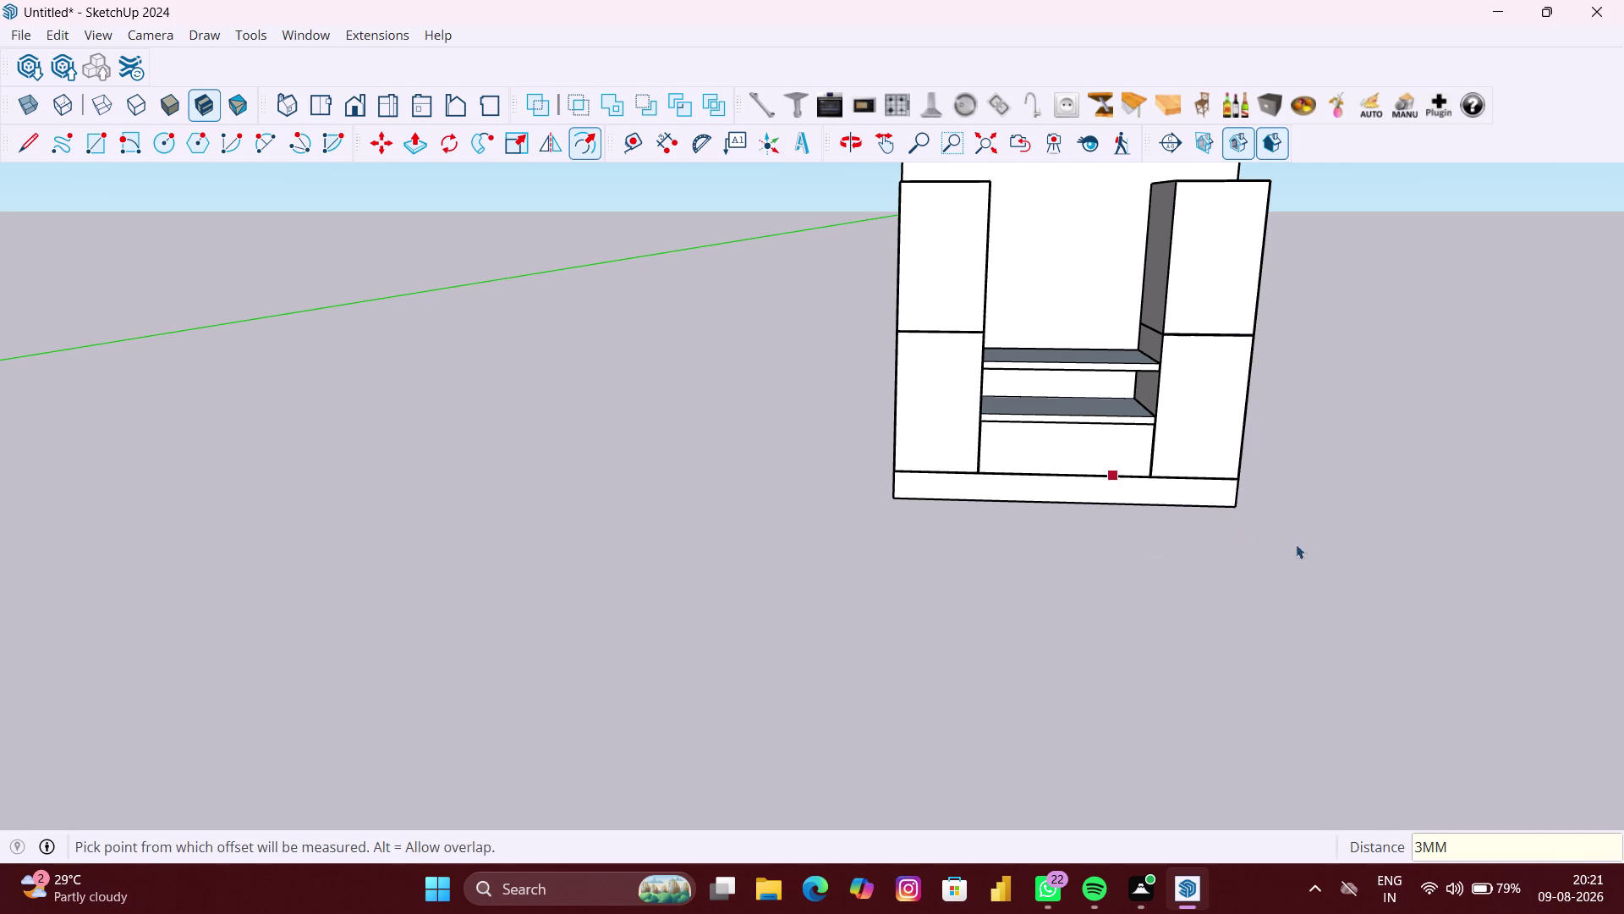
click(1317, 553)
scroll(up, 3)
Pull the lower right door face forward 18 mm.
middle_drag(1240, 472, 1209, 507)
click(1213, 438)
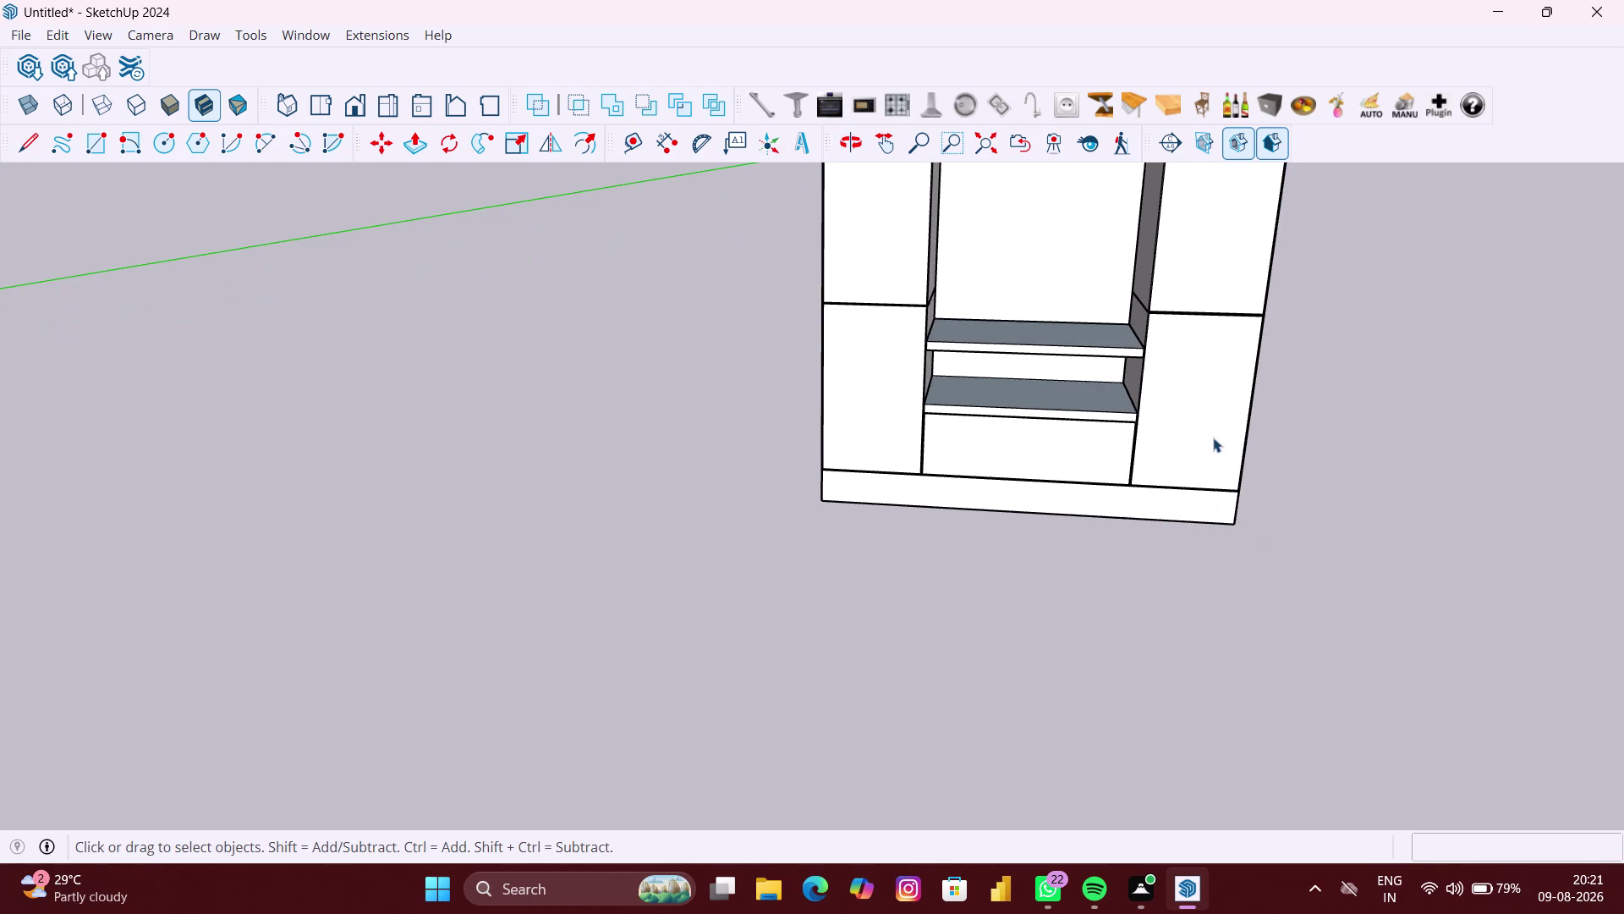
double_click(1213, 437)
click(1200, 426)
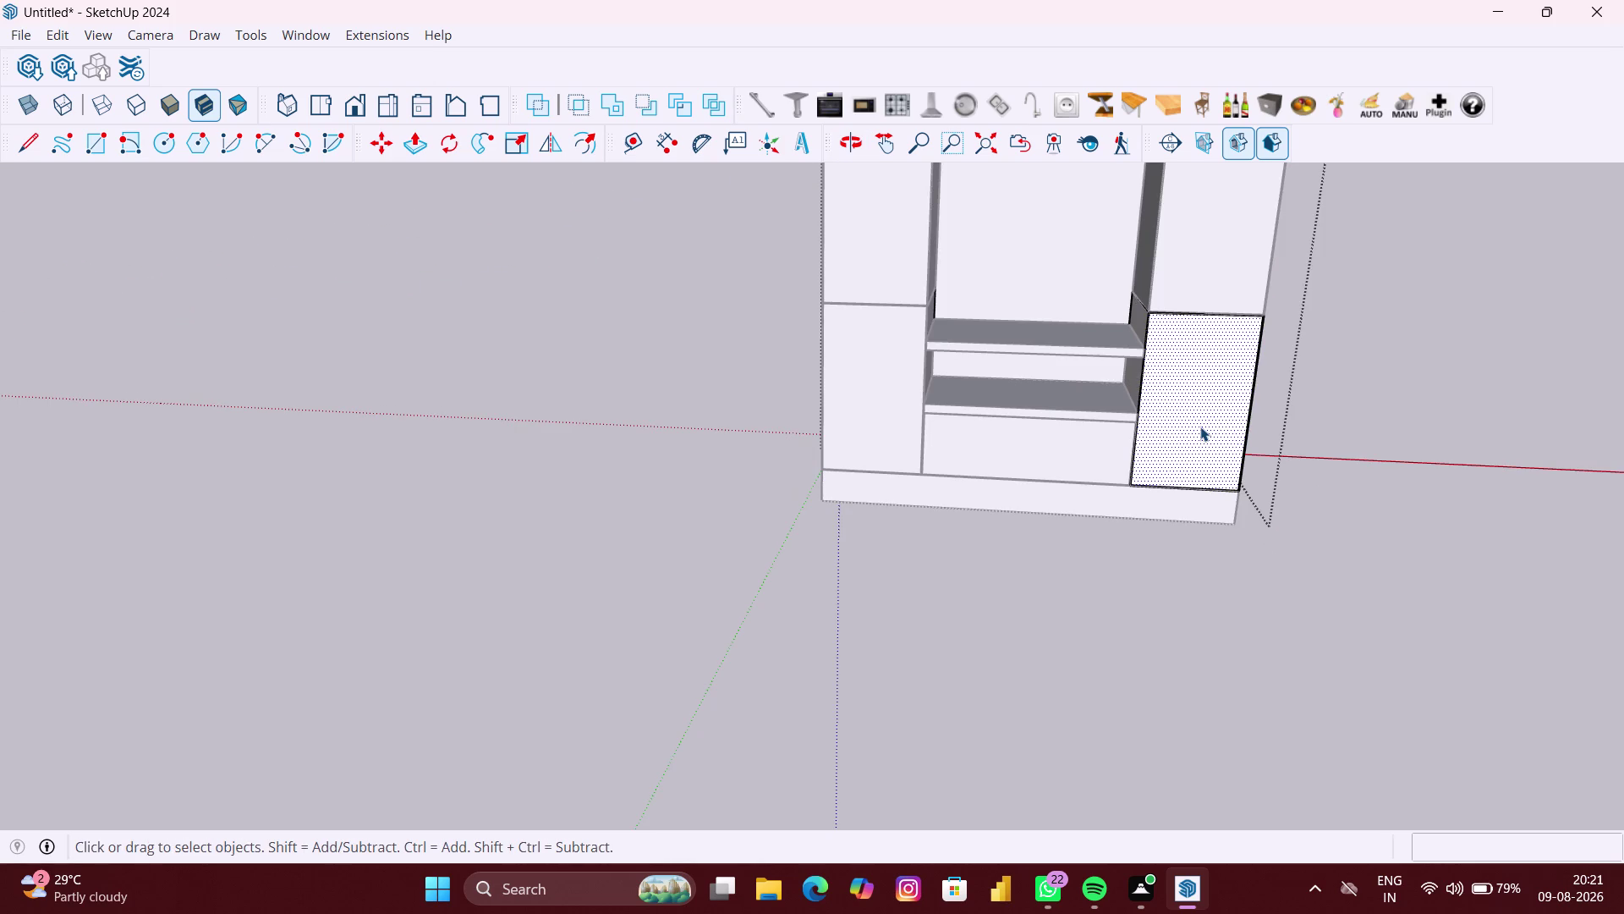
key(p)
click(1200, 426)
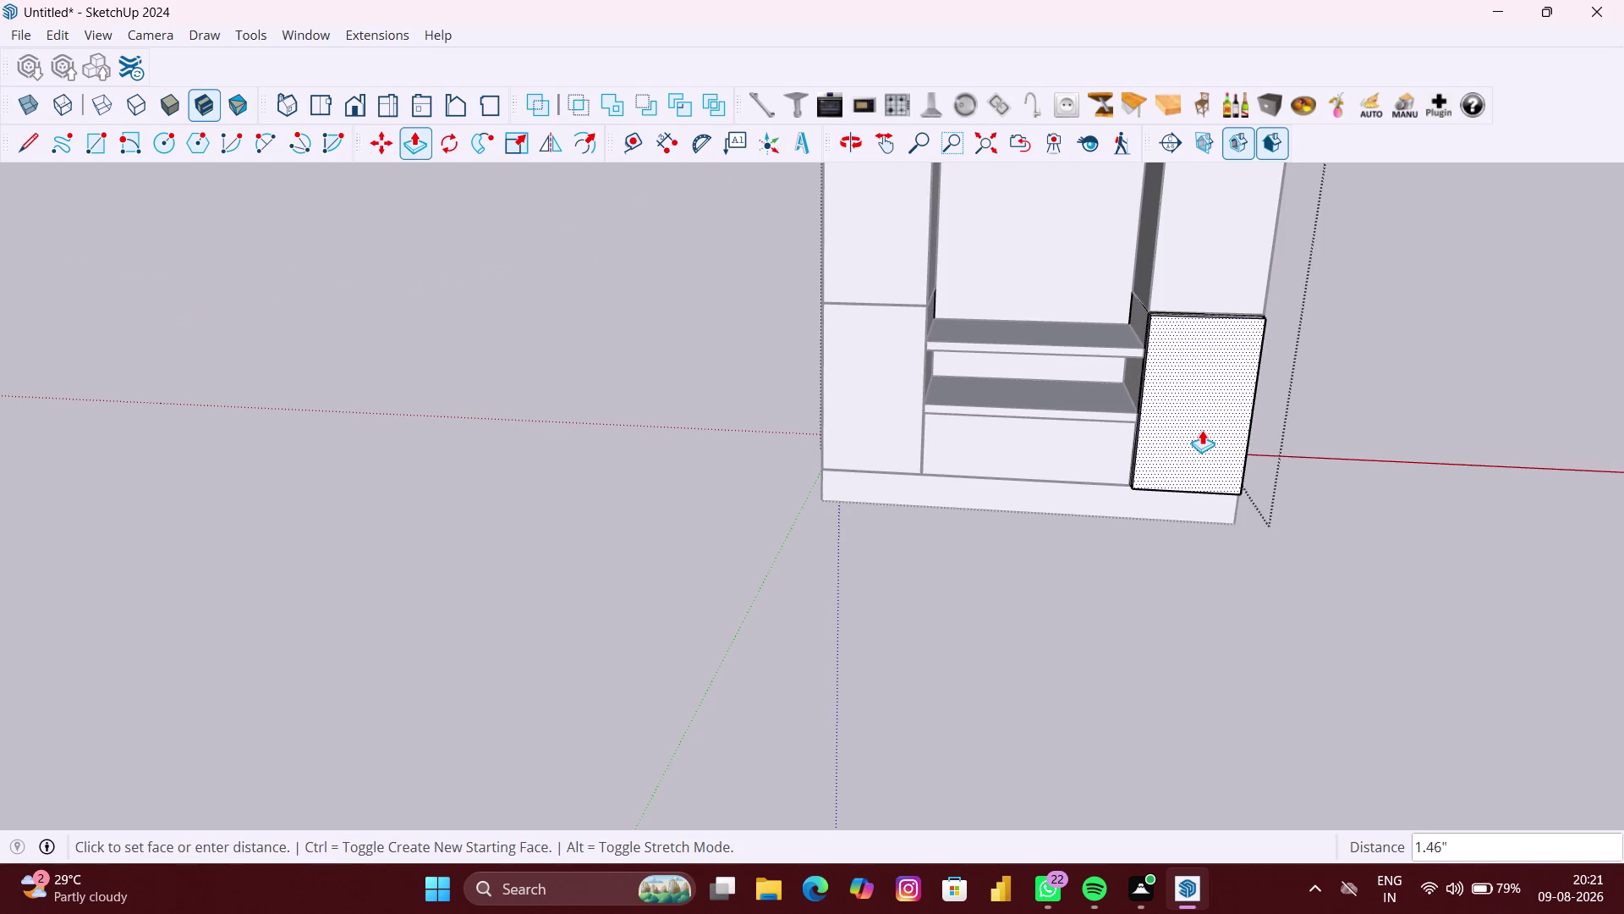
text(18)
text(M)
text(M)
key(Return)
key(space)
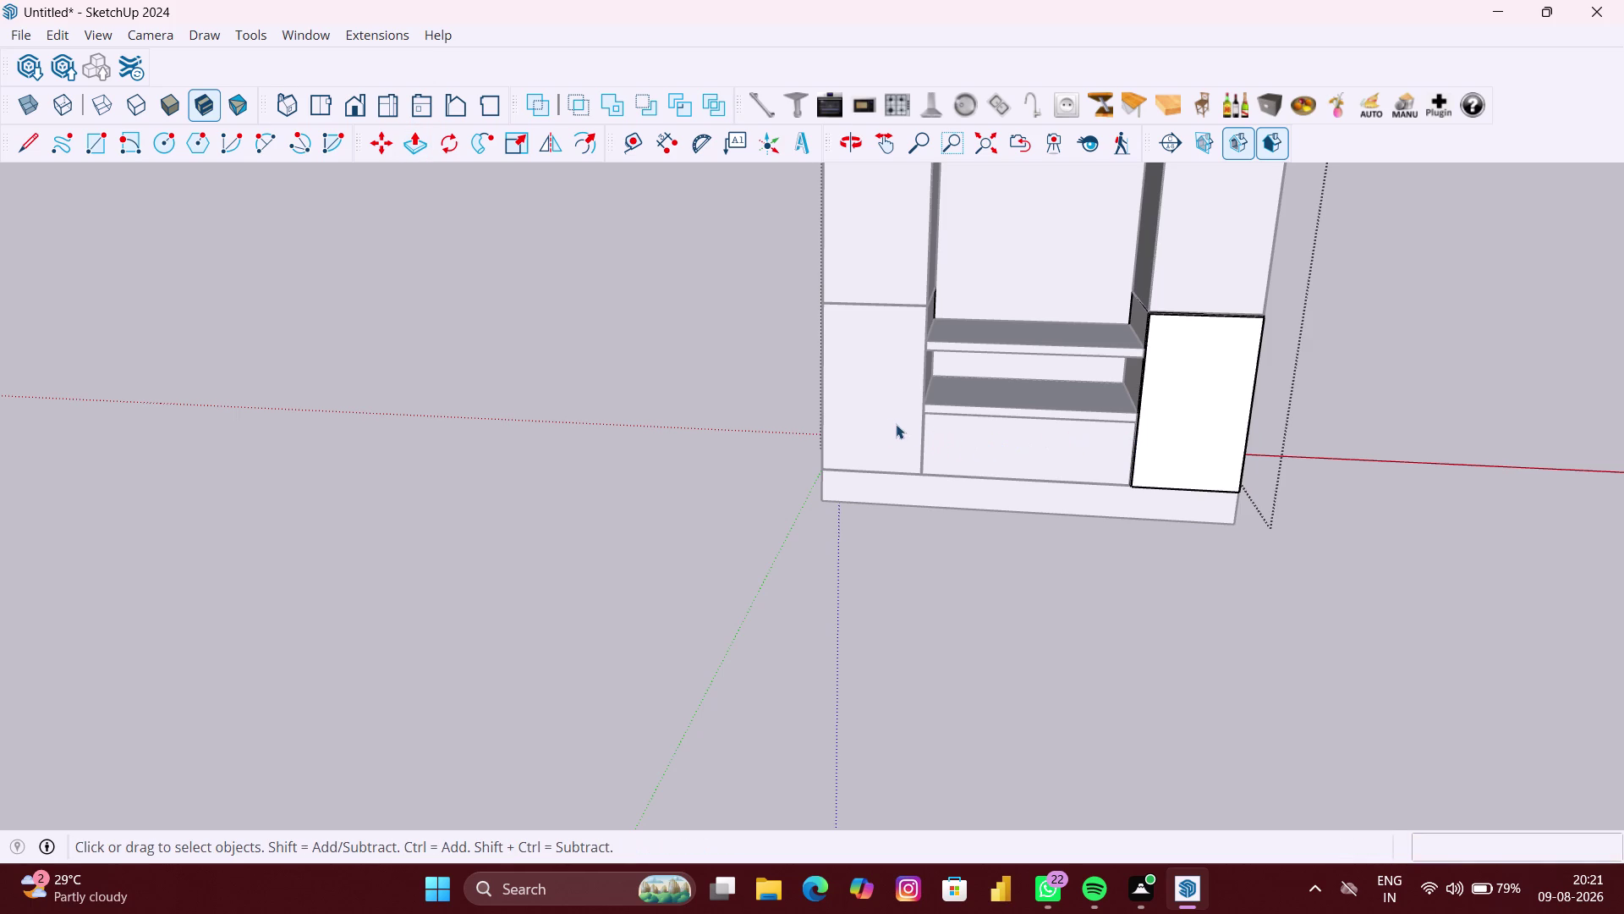
Reopen the cabinet unit, select the lower left door face, and orbit to its side.
click(886, 423)
double_click(886, 423)
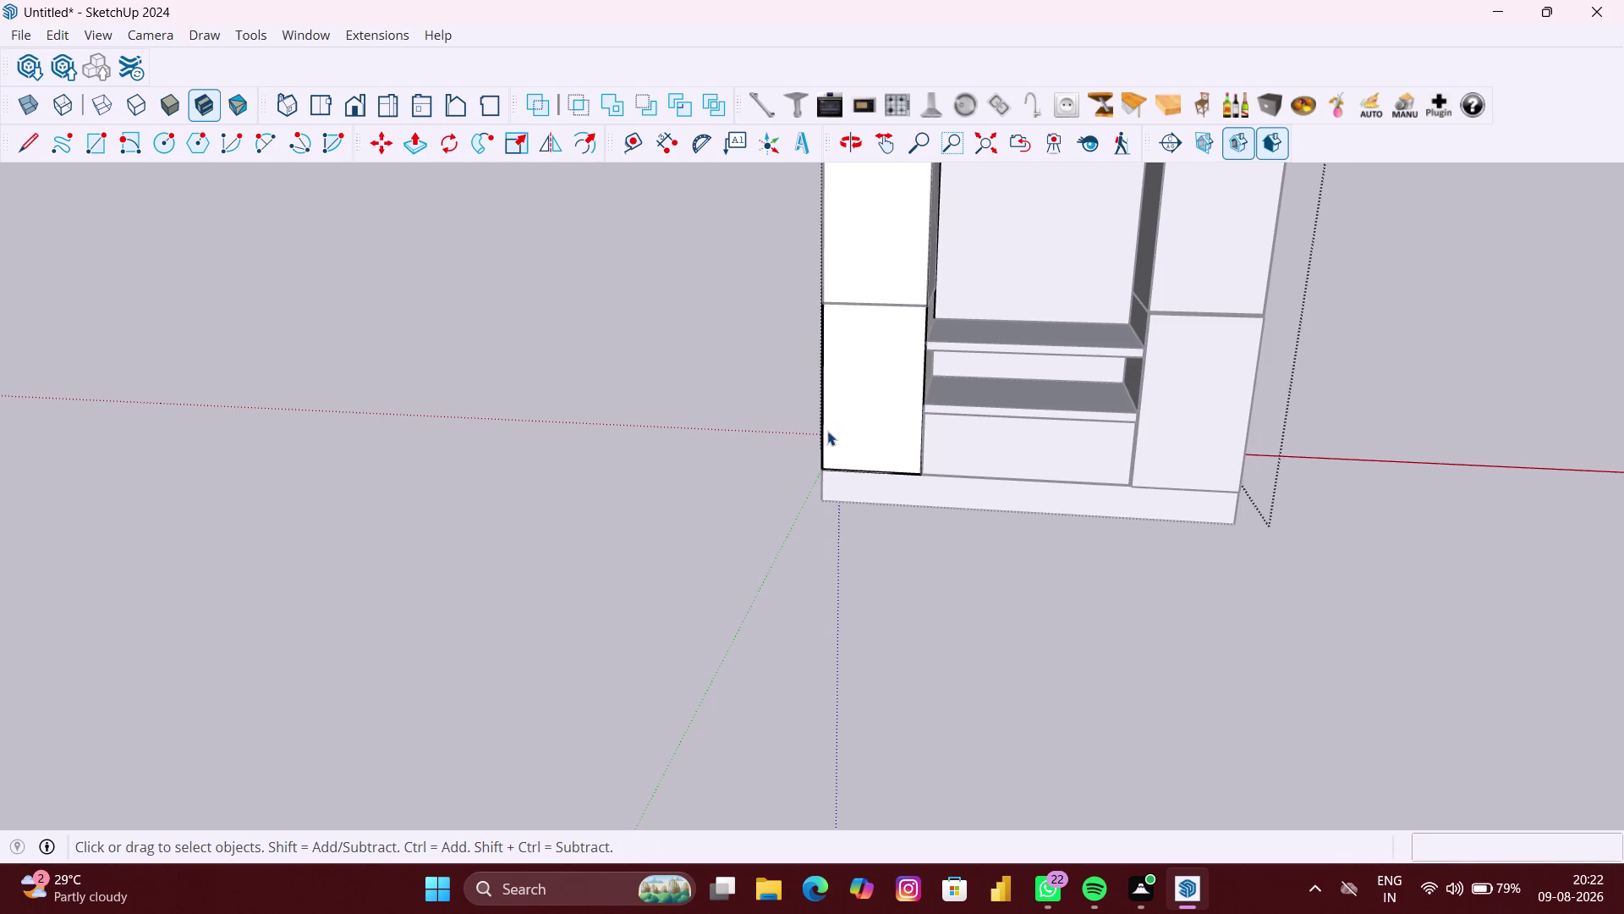
double_click(853, 427)
click(865, 426)
click(779, 504)
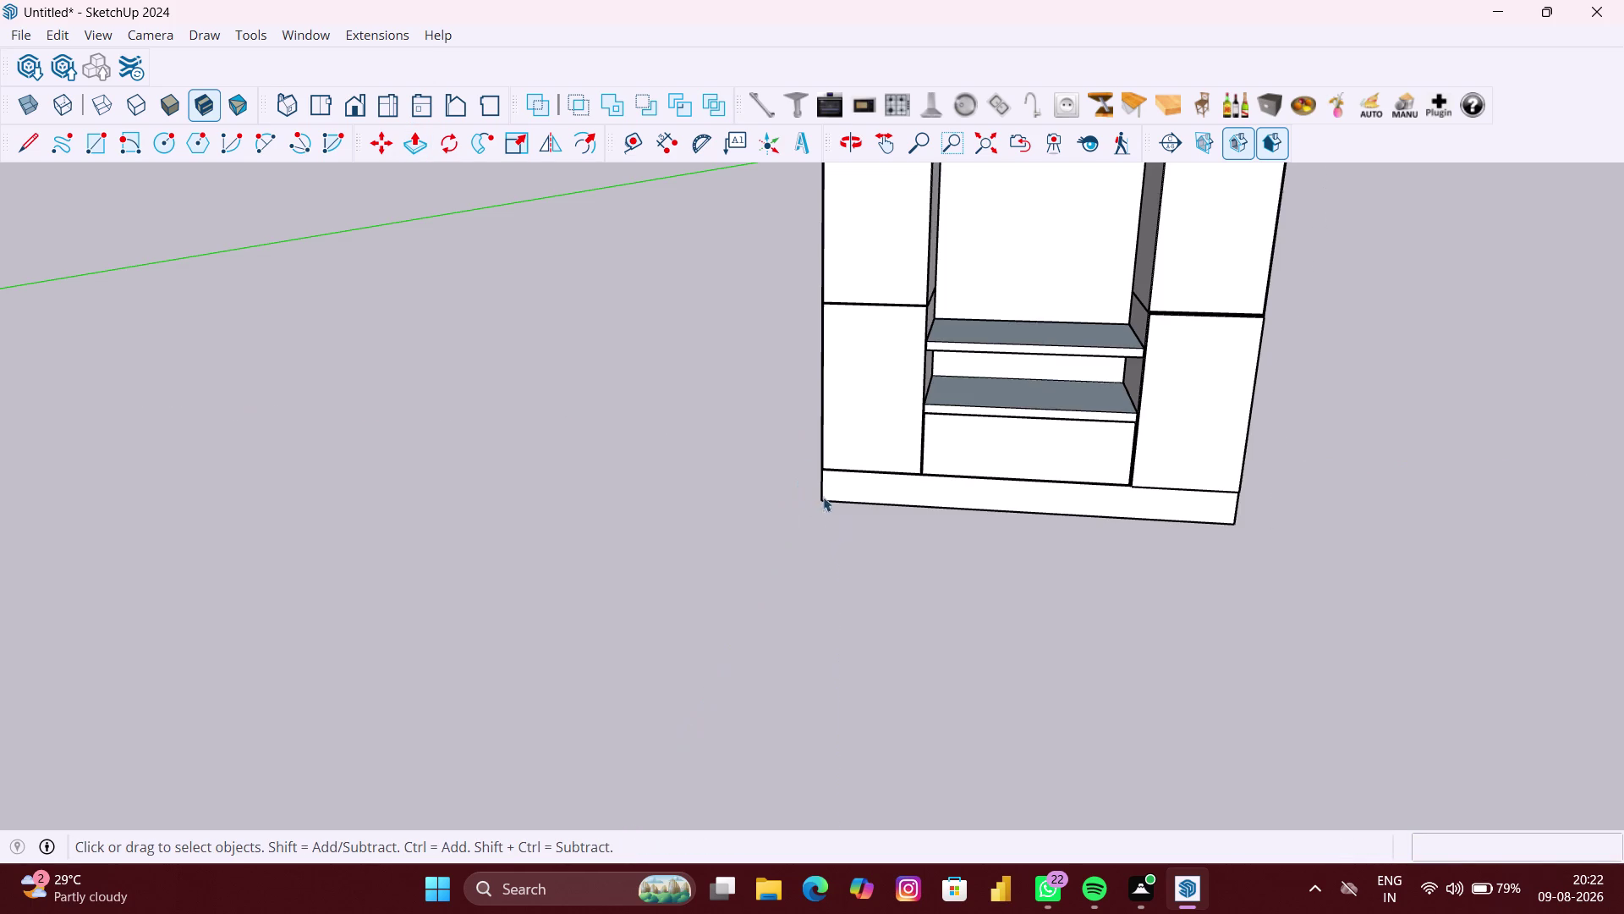
click(884, 452)
double_click(884, 452)
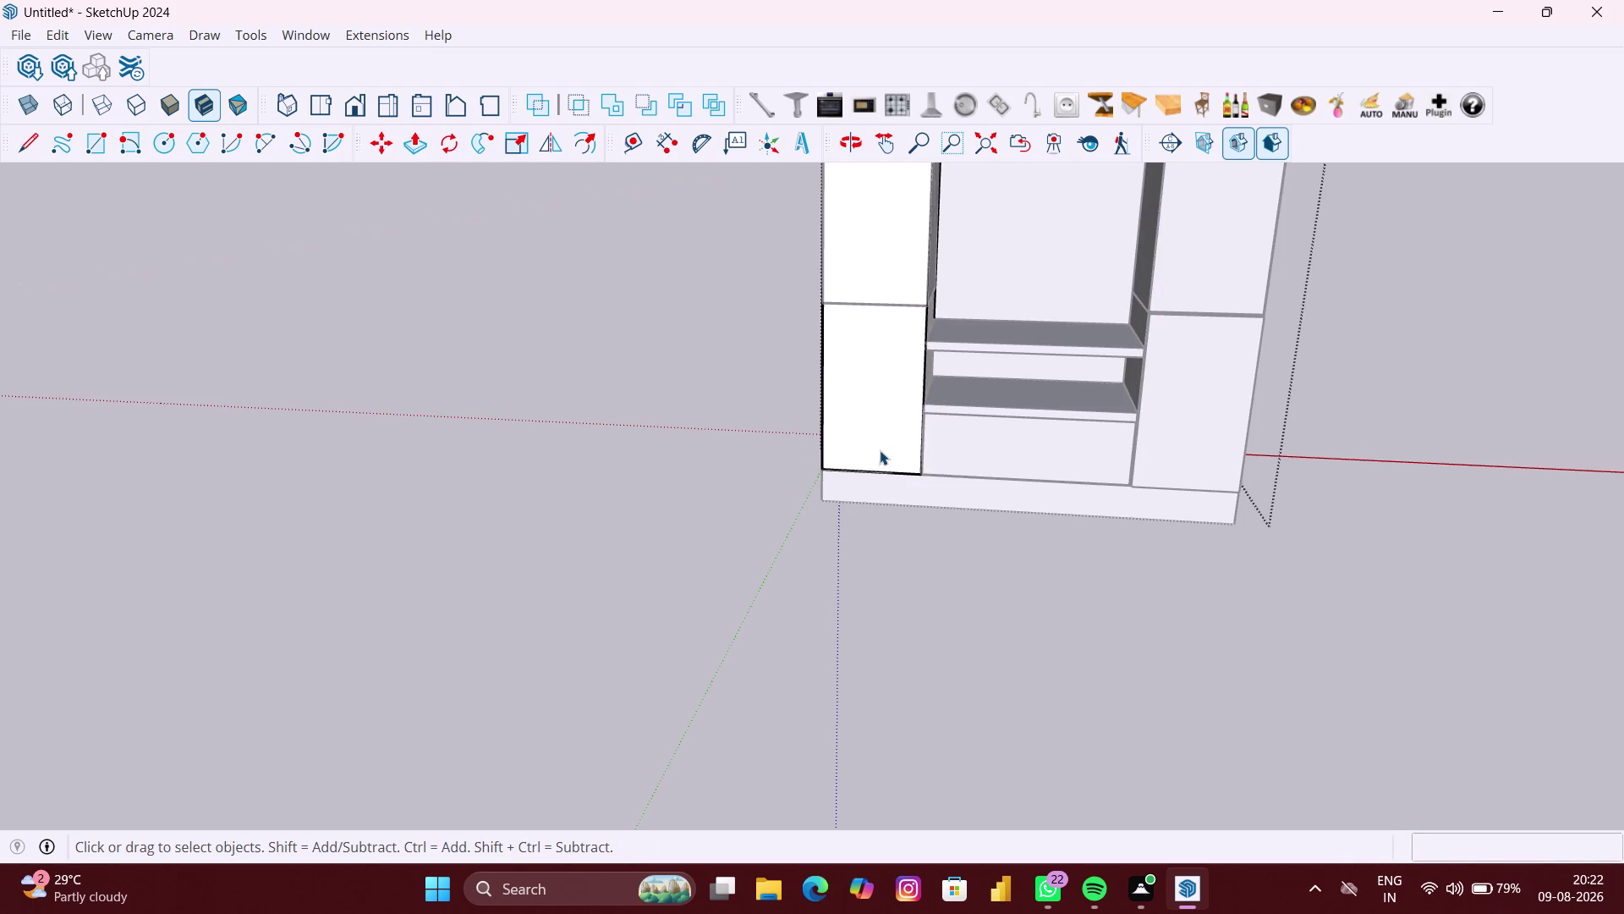
click(880, 448)
click(903, 440)
click(1205, 704)
scroll(up, 3)
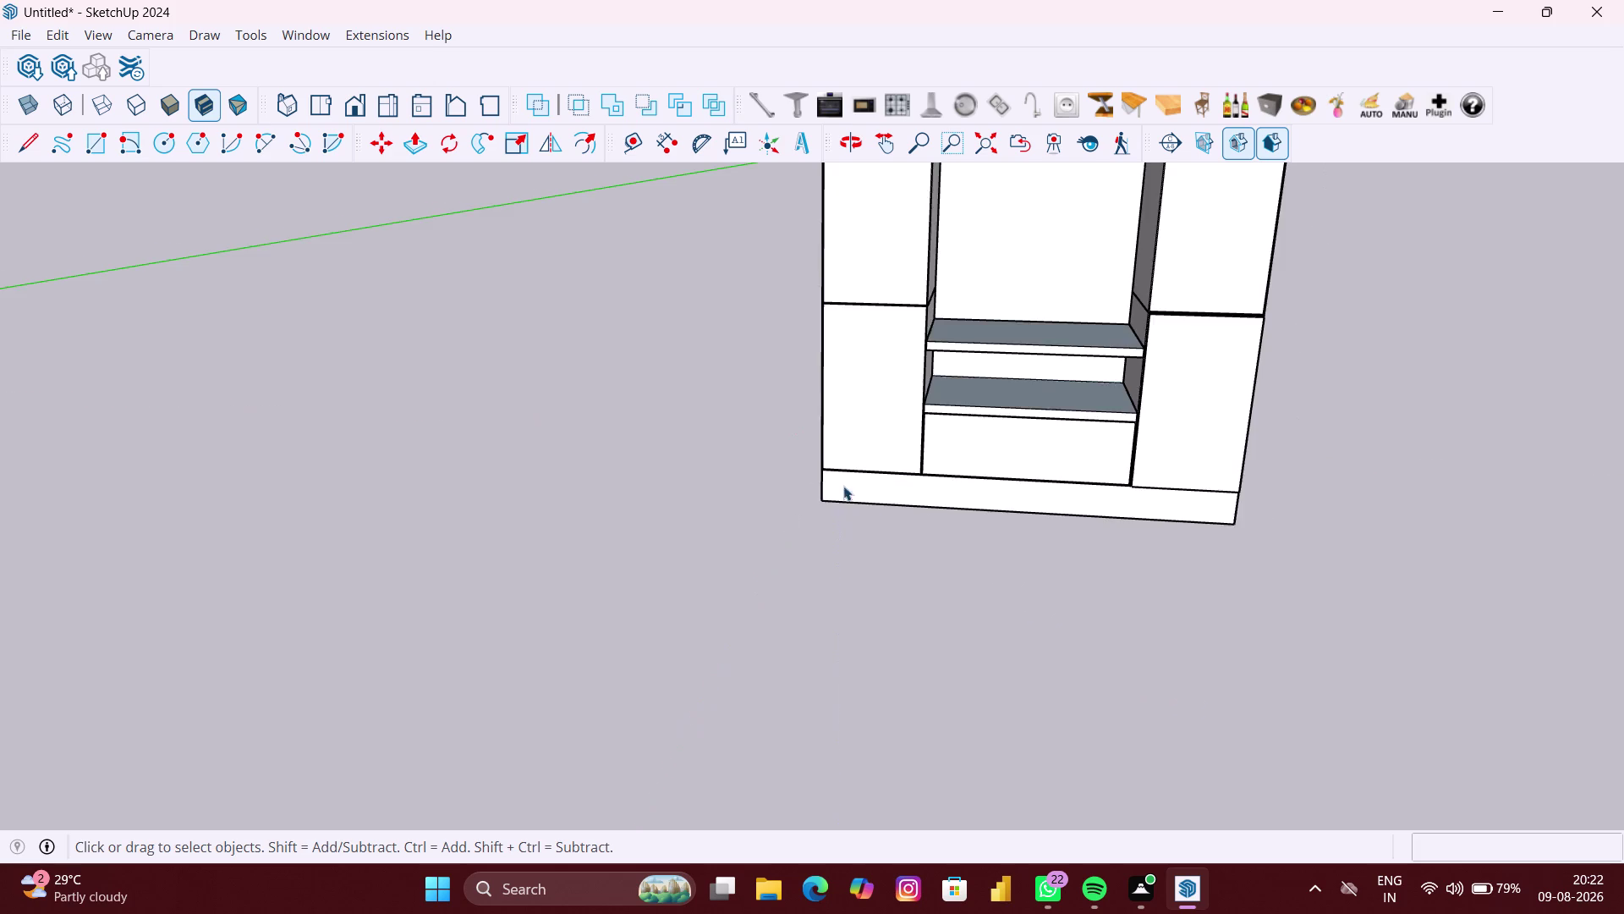
middle_drag(843, 485, 970, 429)
click(897, 353)
Attempt the repeated 18 mm pull on the lower left door, undo it, and reselect.
triple_click(877, 340)
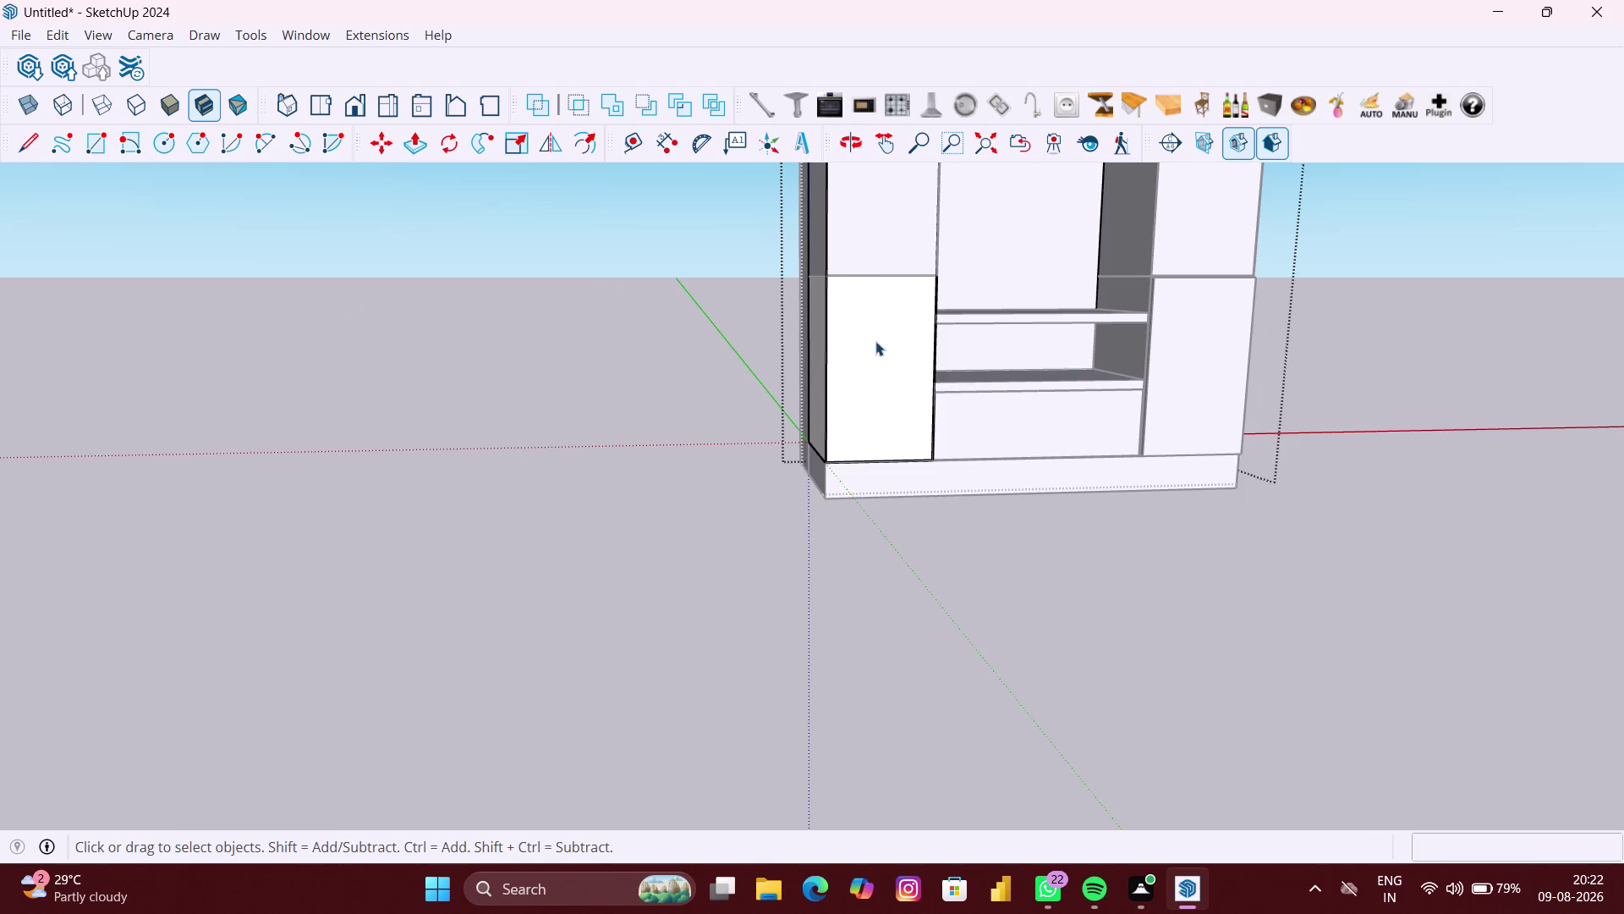
key(p)
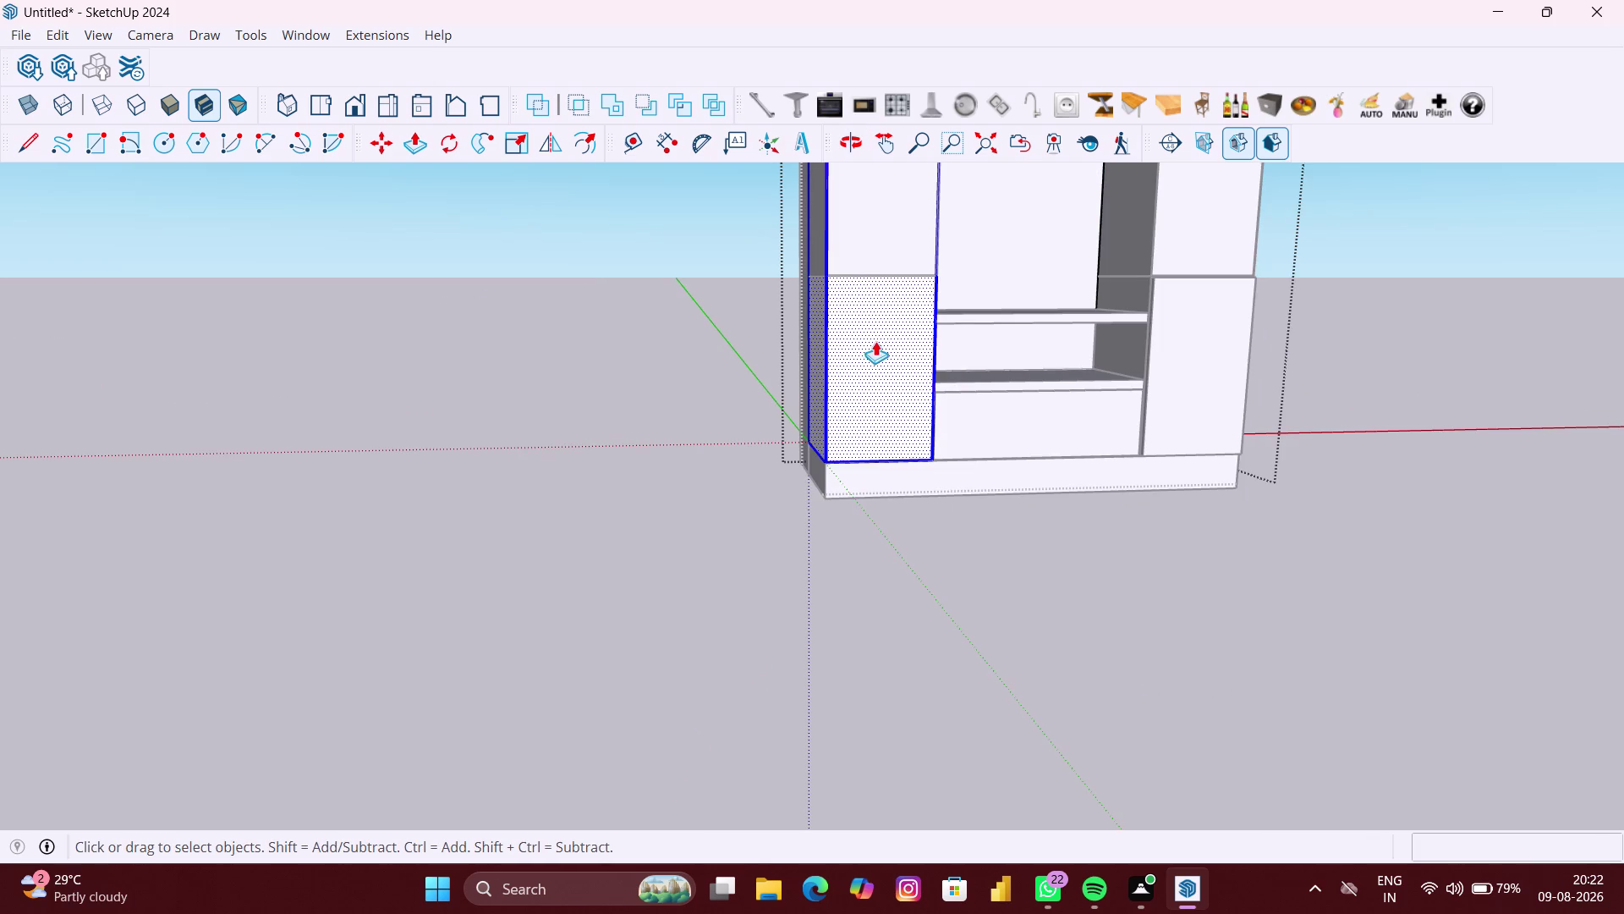
double_click(876, 341)
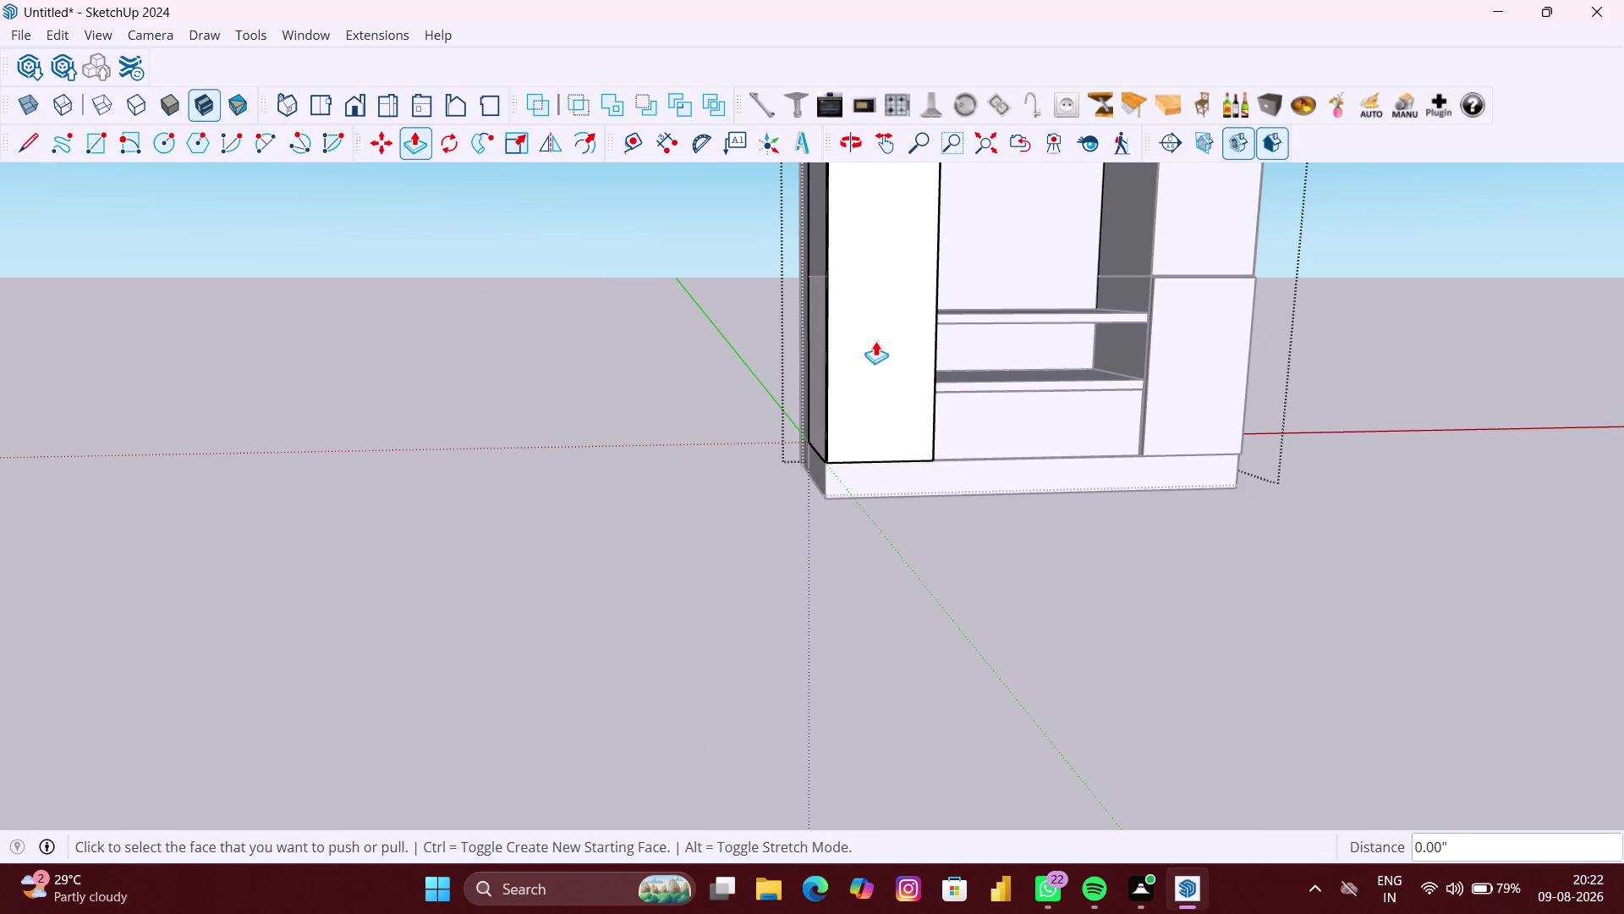
key(ctrl+z)
key(space)
click(875, 362)
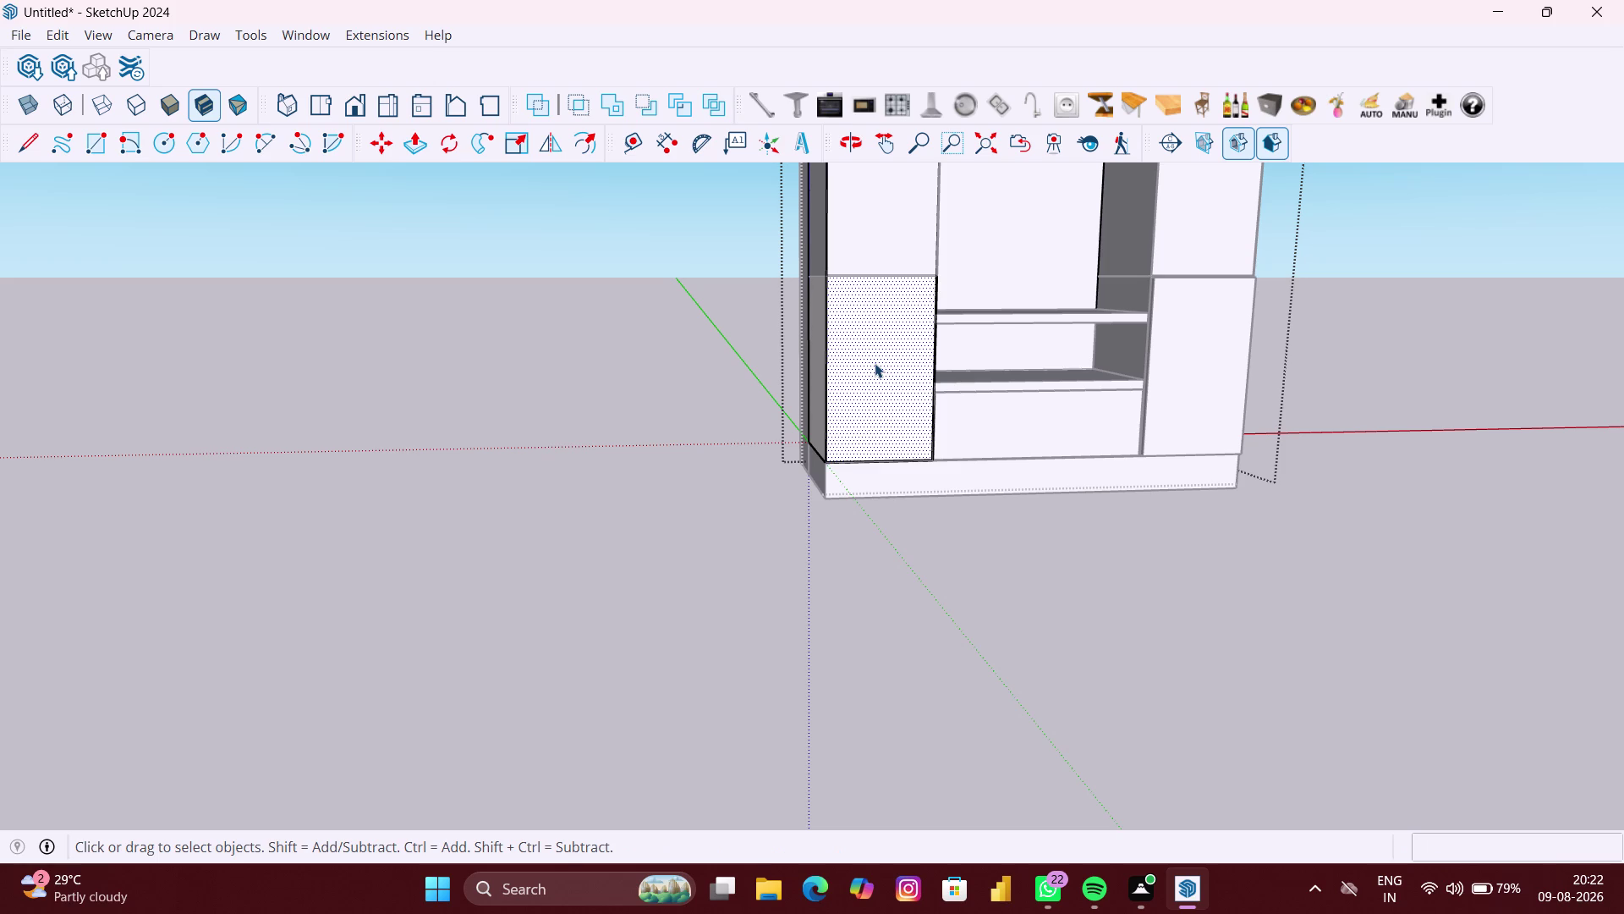
double_click(874, 362)
scroll(up, 3)
triple_click(880, 365)
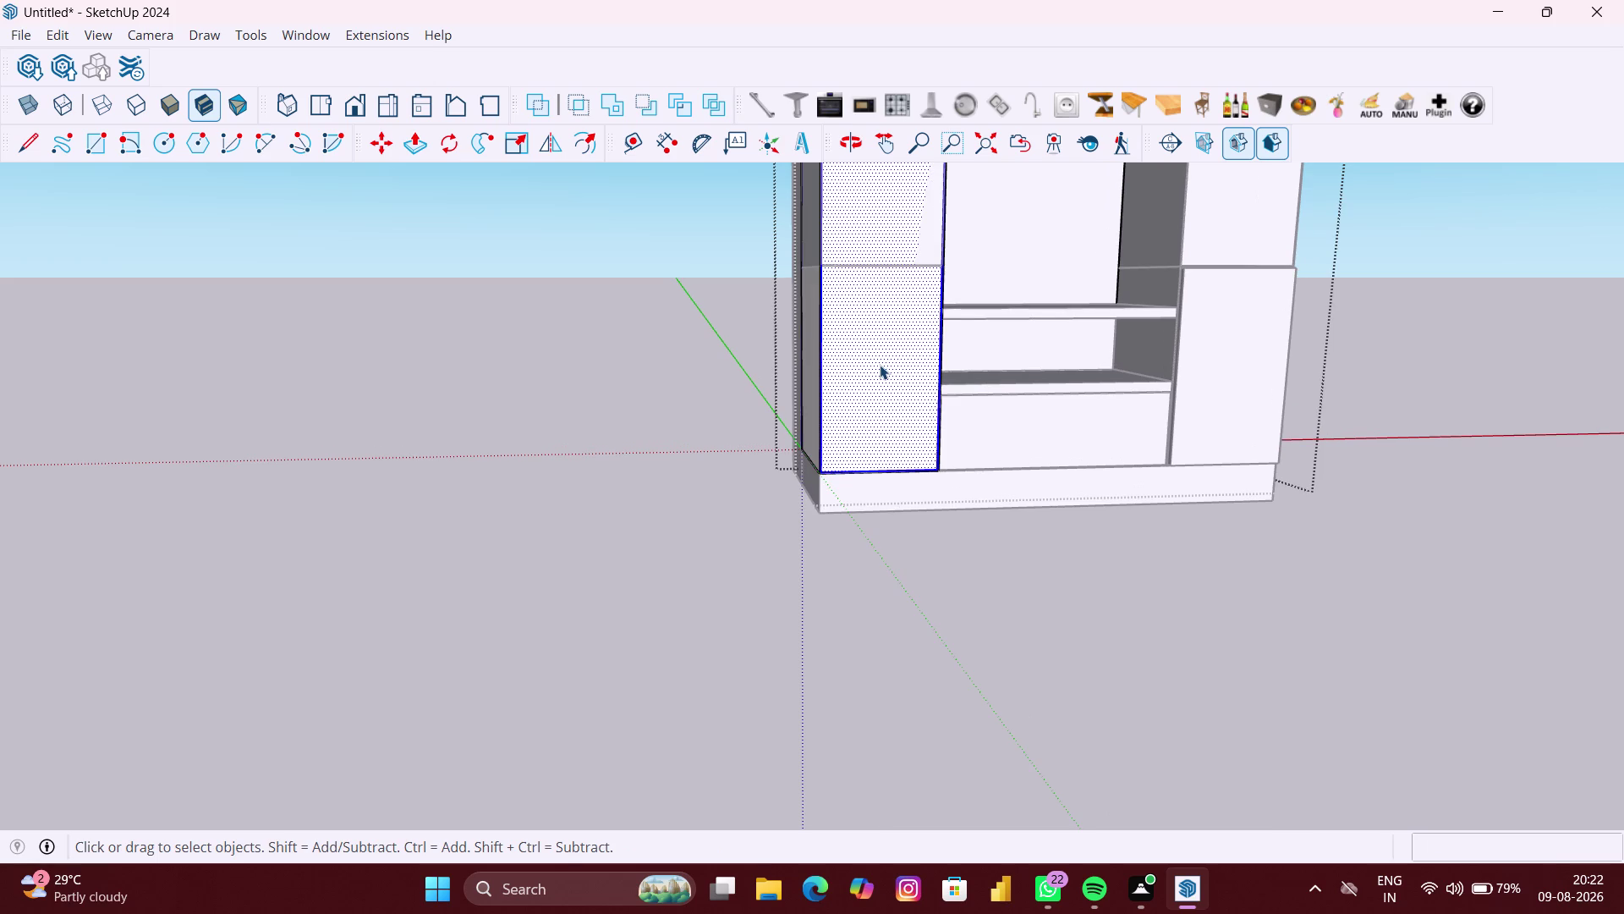
triple_click(879, 364)
click(758, 407)
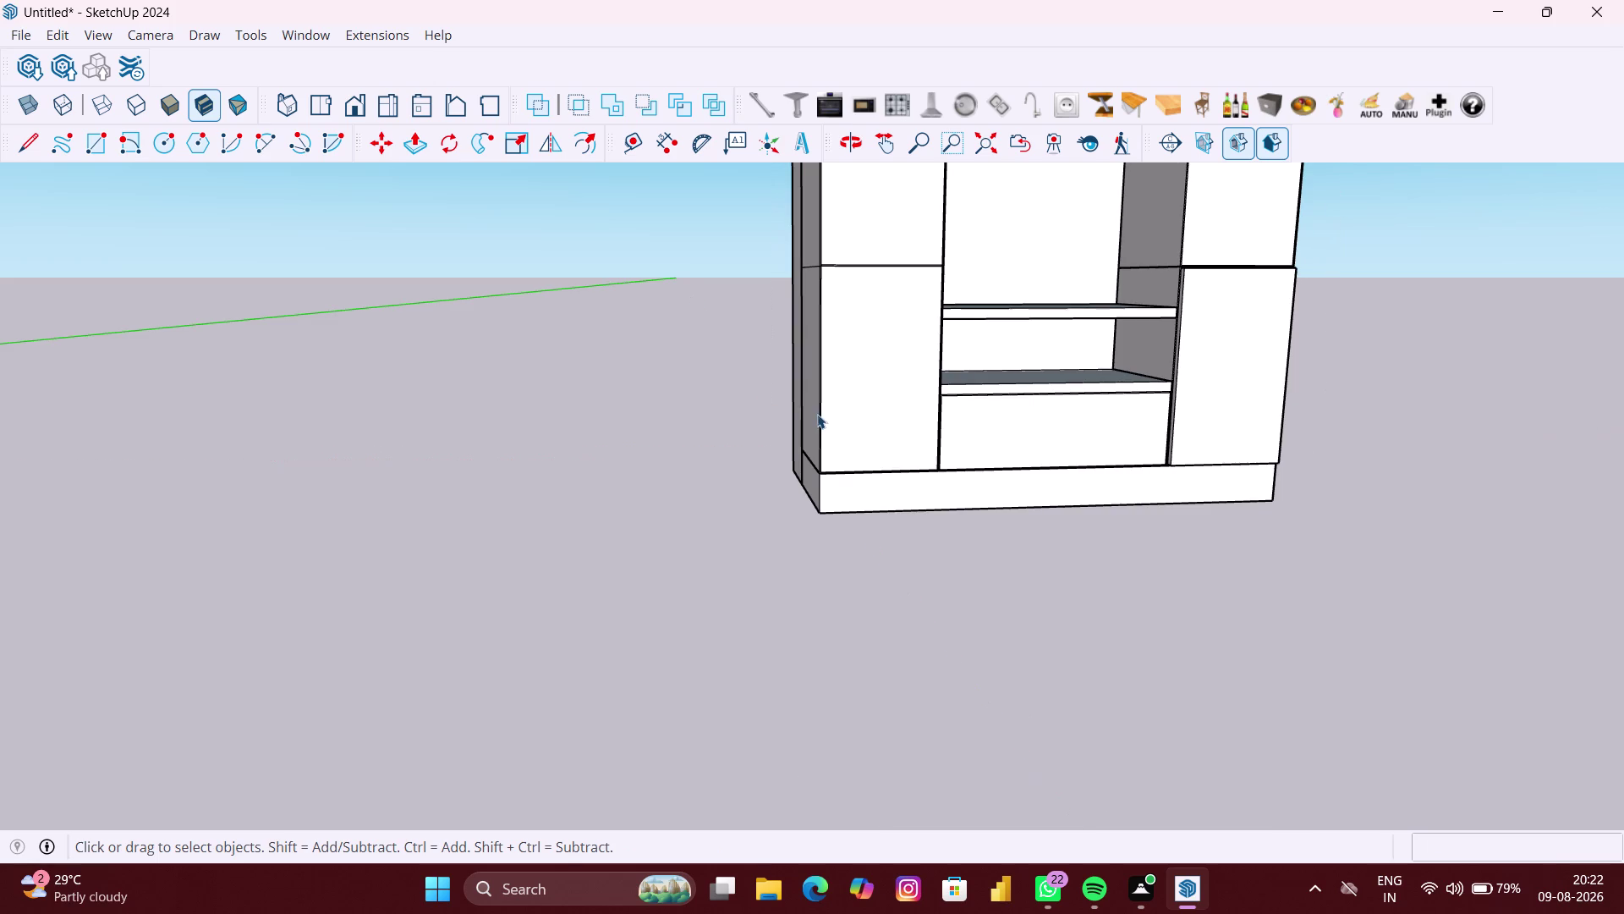
click(821, 414)
click(884, 415)
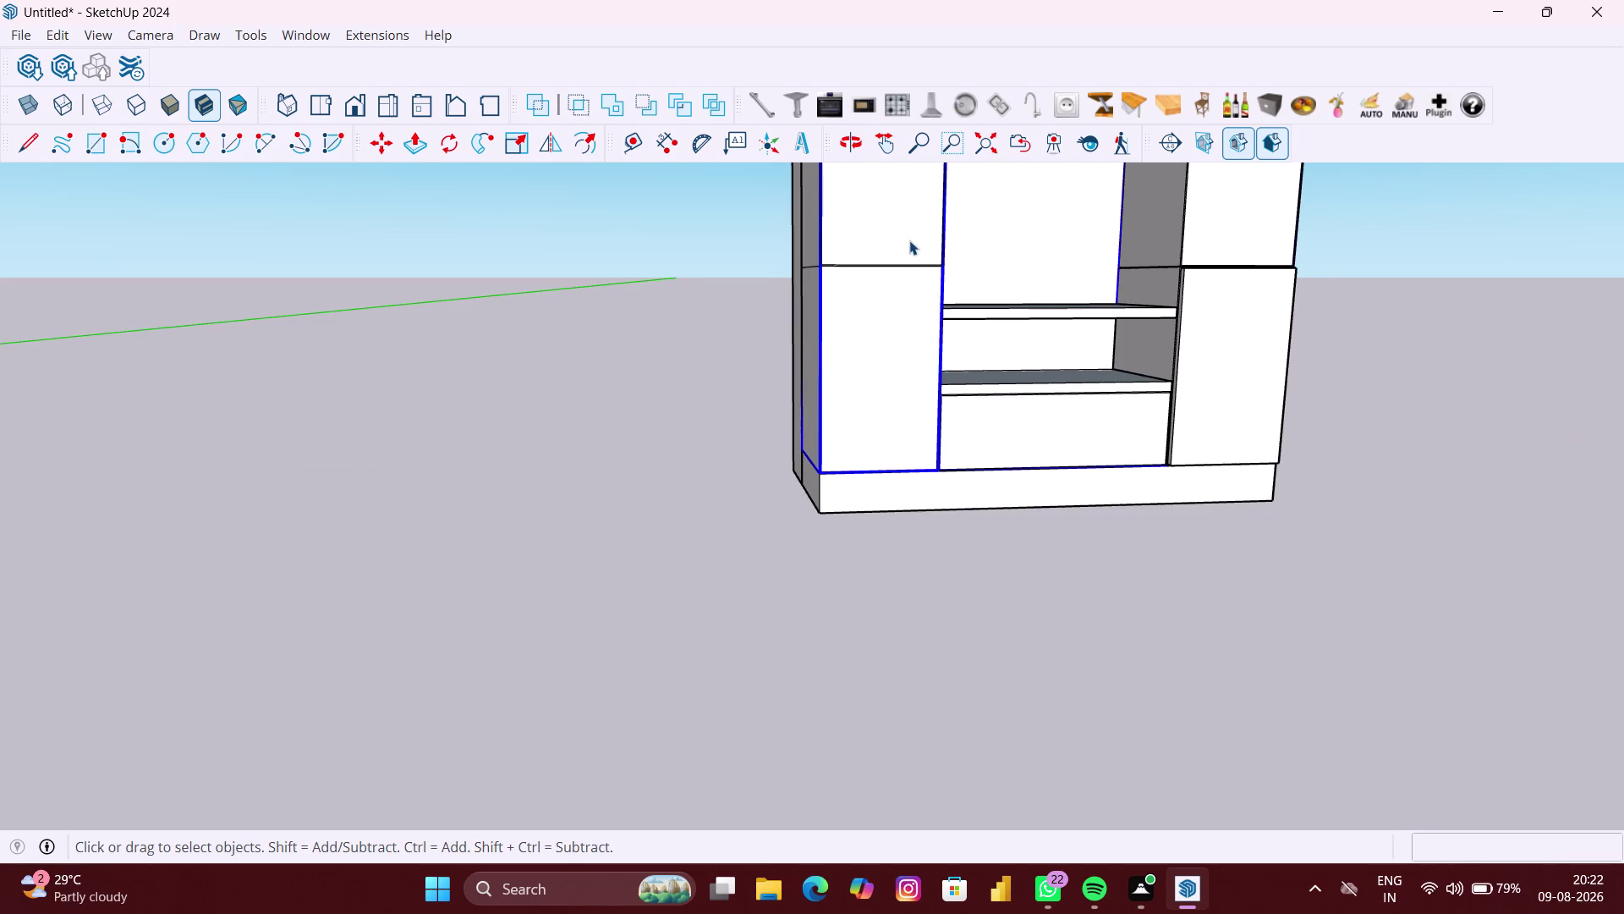
click(911, 260)
Reopen the cabinet unit and select the lower left door panel from the left.
double_click(911, 272)
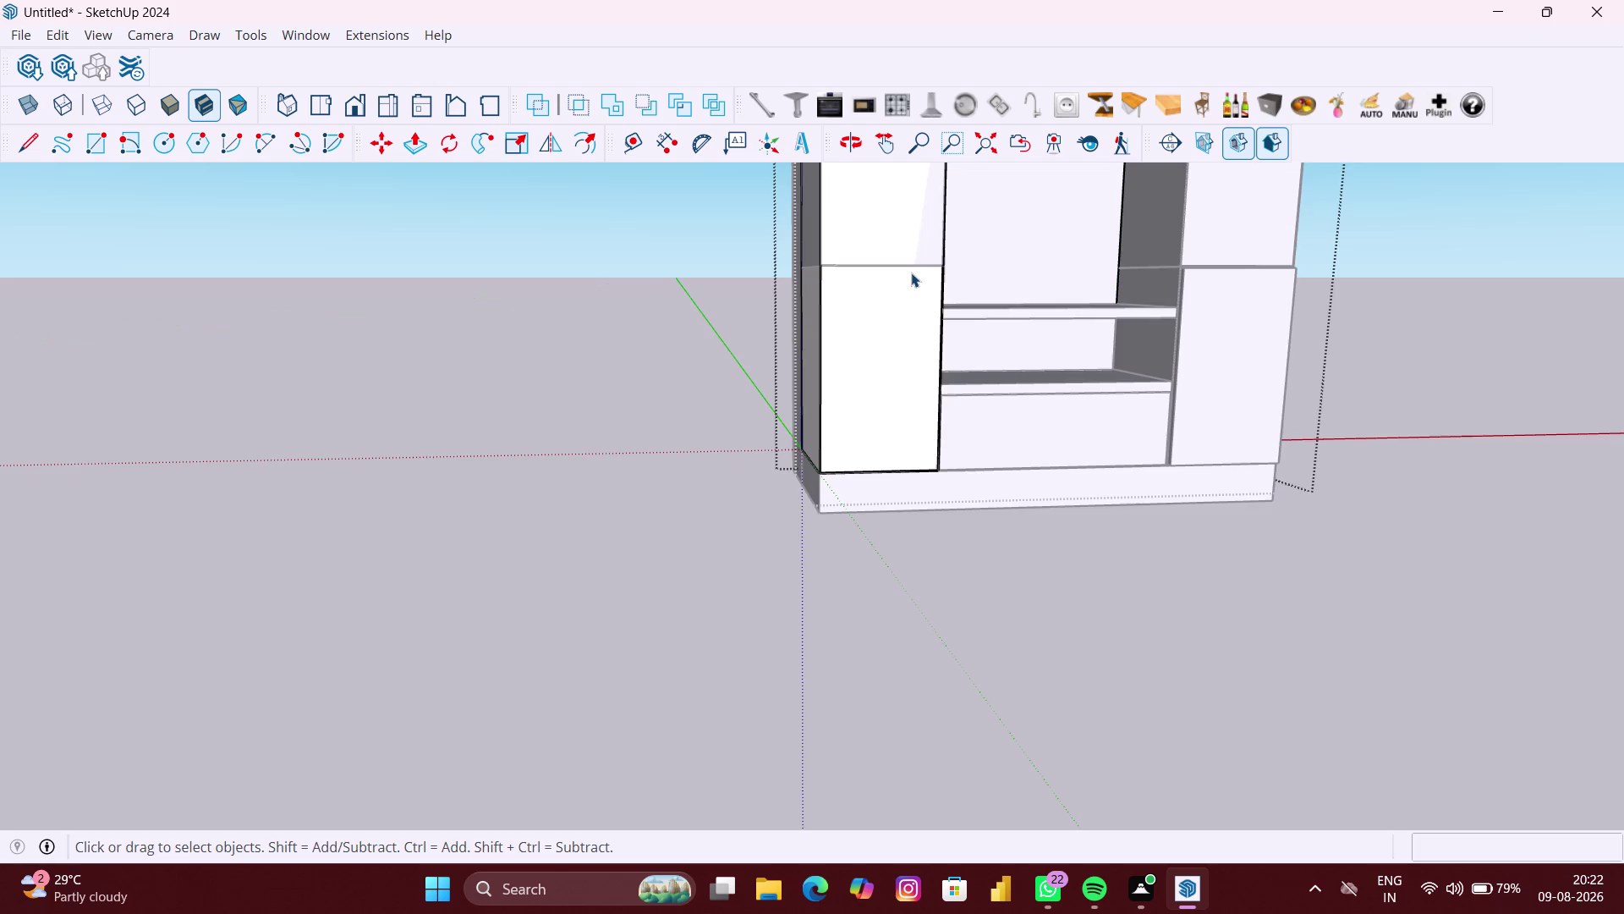
click(913, 272)
double_click(880, 365)
click(749, 397)
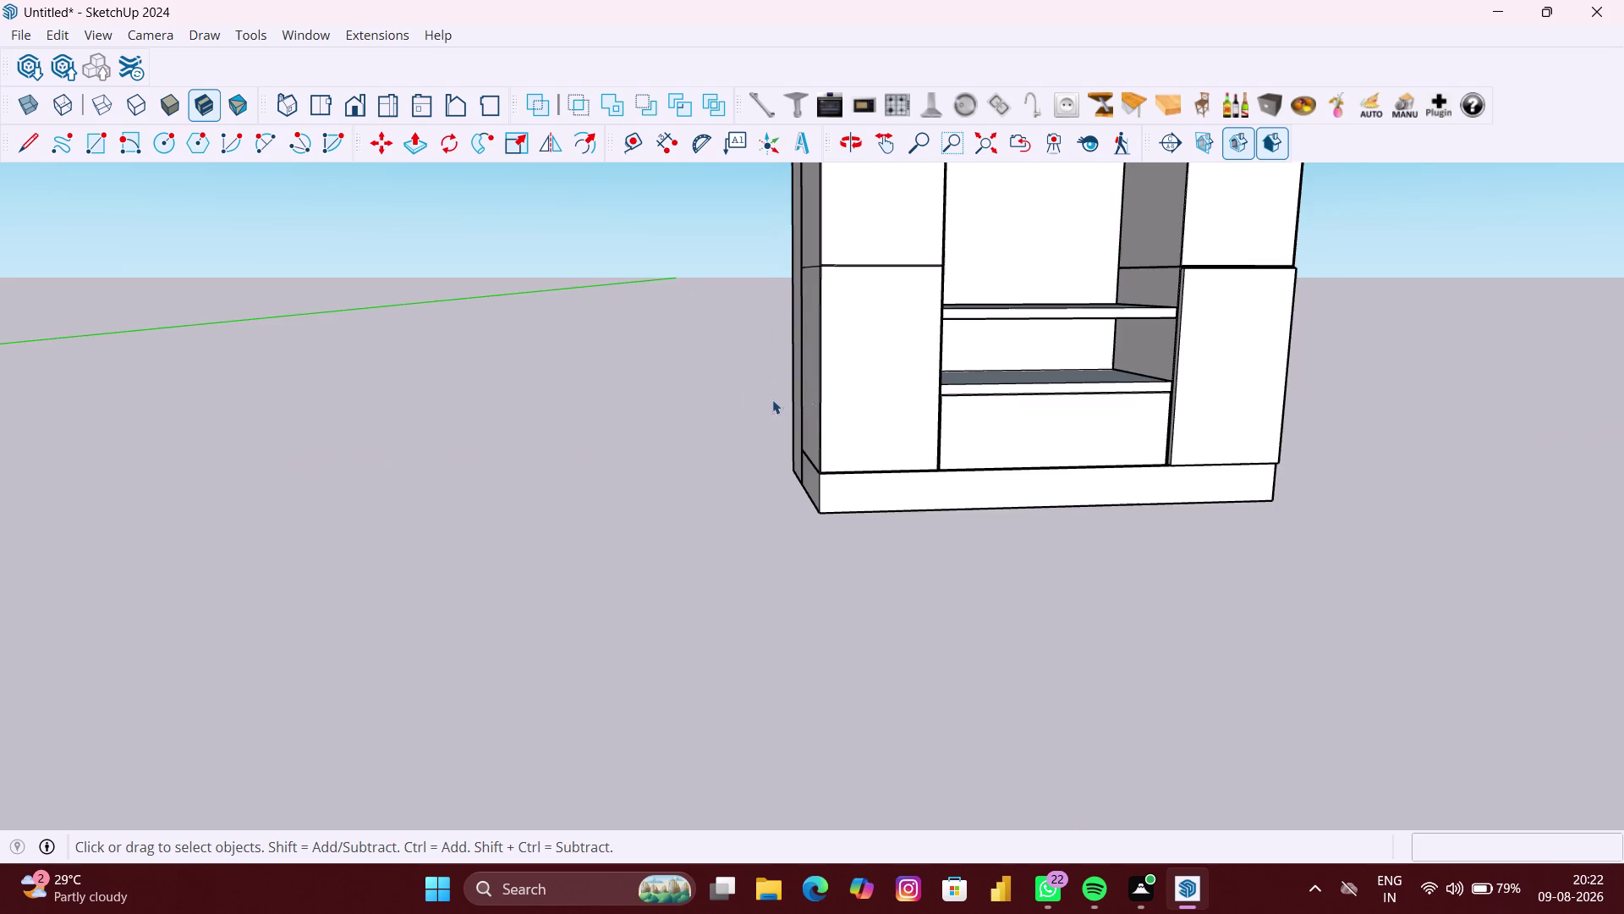
click(875, 393)
scroll(down, 3)
middle_drag(879, 407, 878, 408)
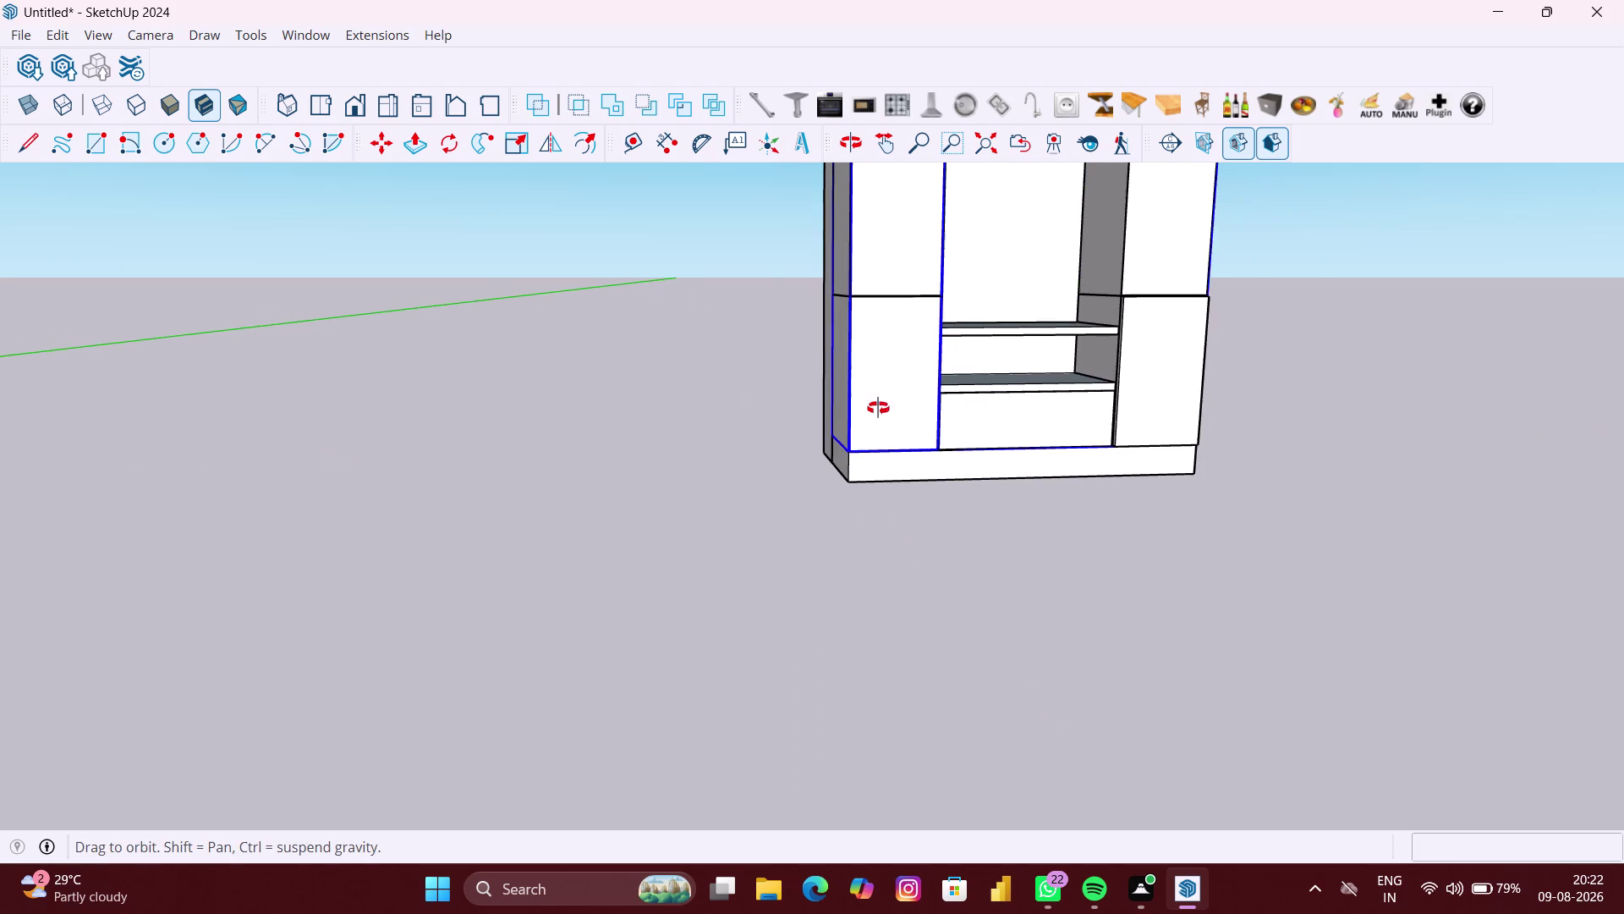
middle_drag(879, 407, 929, 411)
triple_click(884, 396)
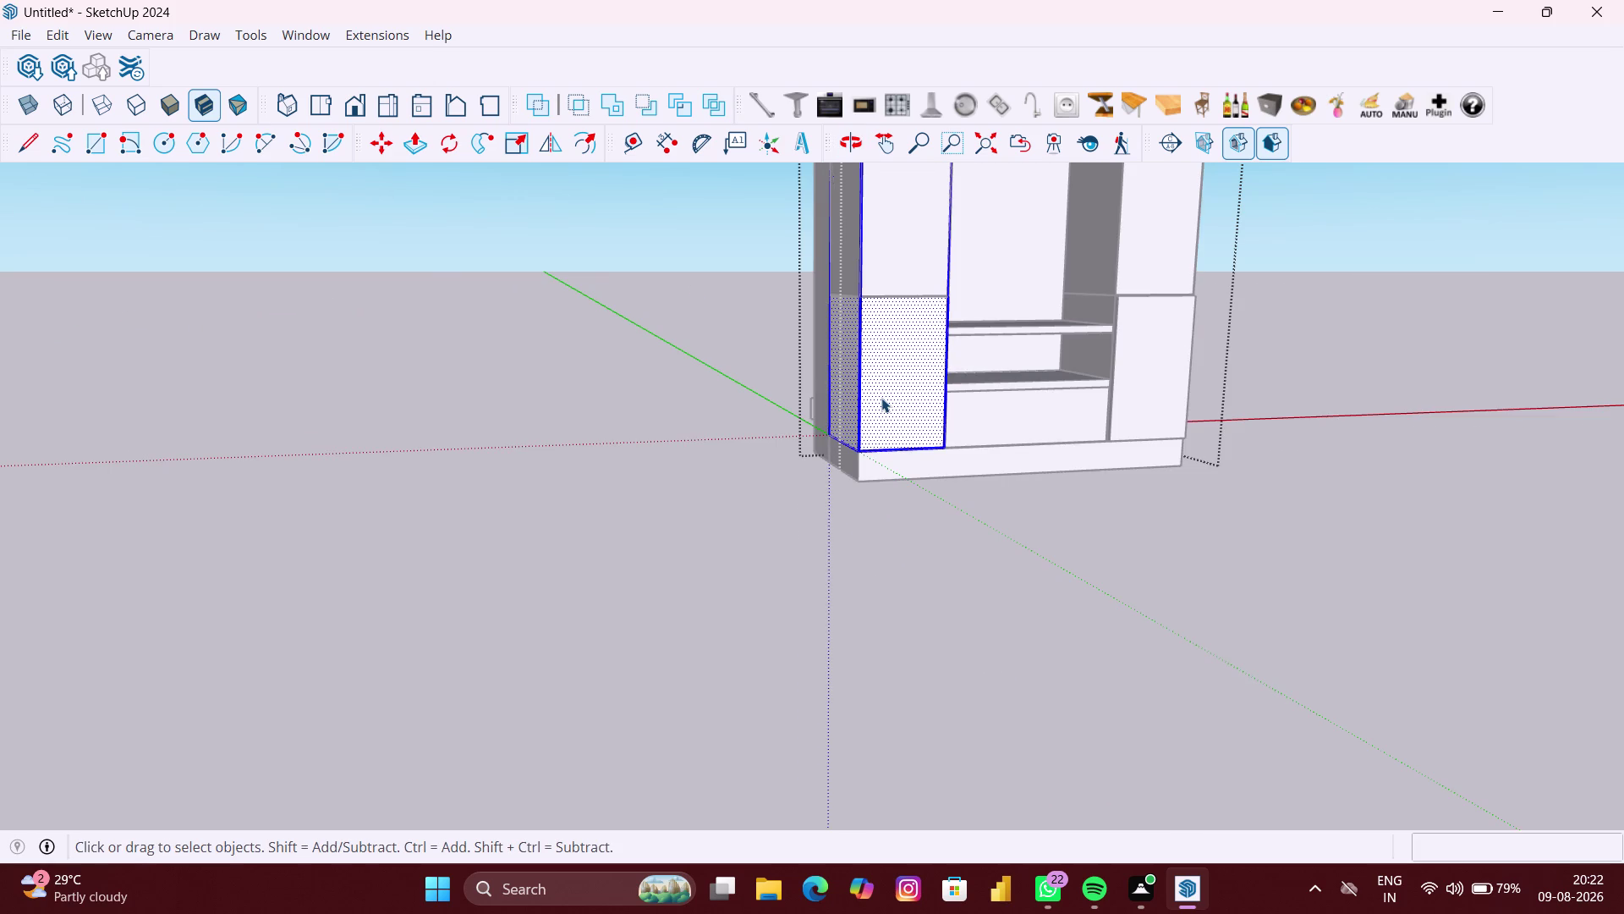
double_click(881, 398)
scroll(down, 3)
click(1134, 361)
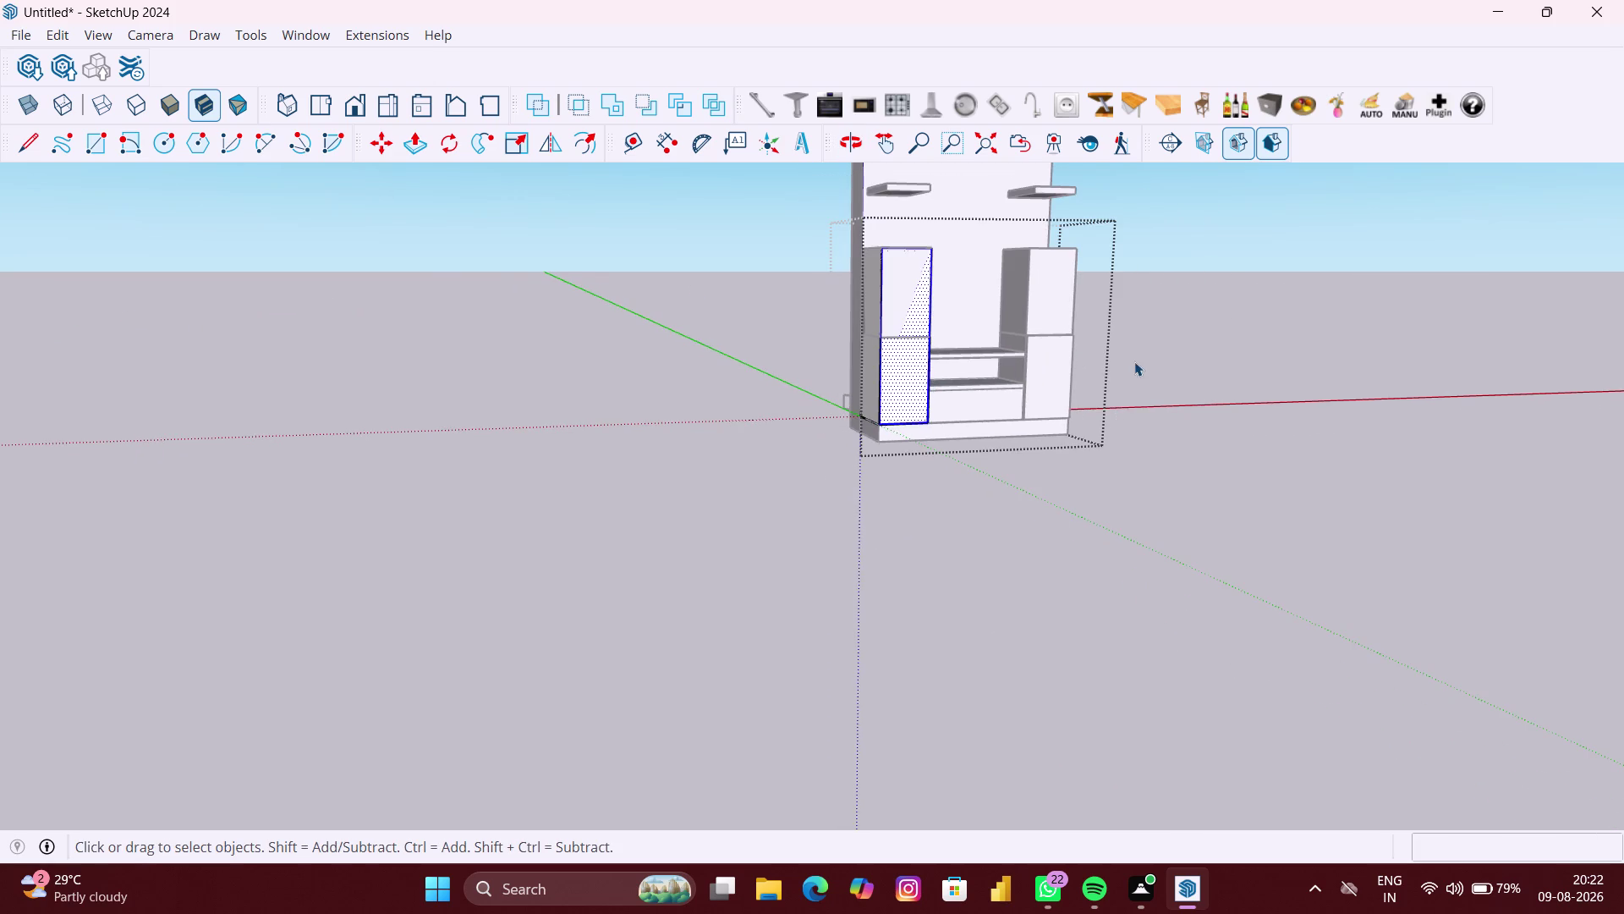
click(1054, 287)
Repeat the offset and 18 mm pull on the upper left door face.
double_click(911, 303)
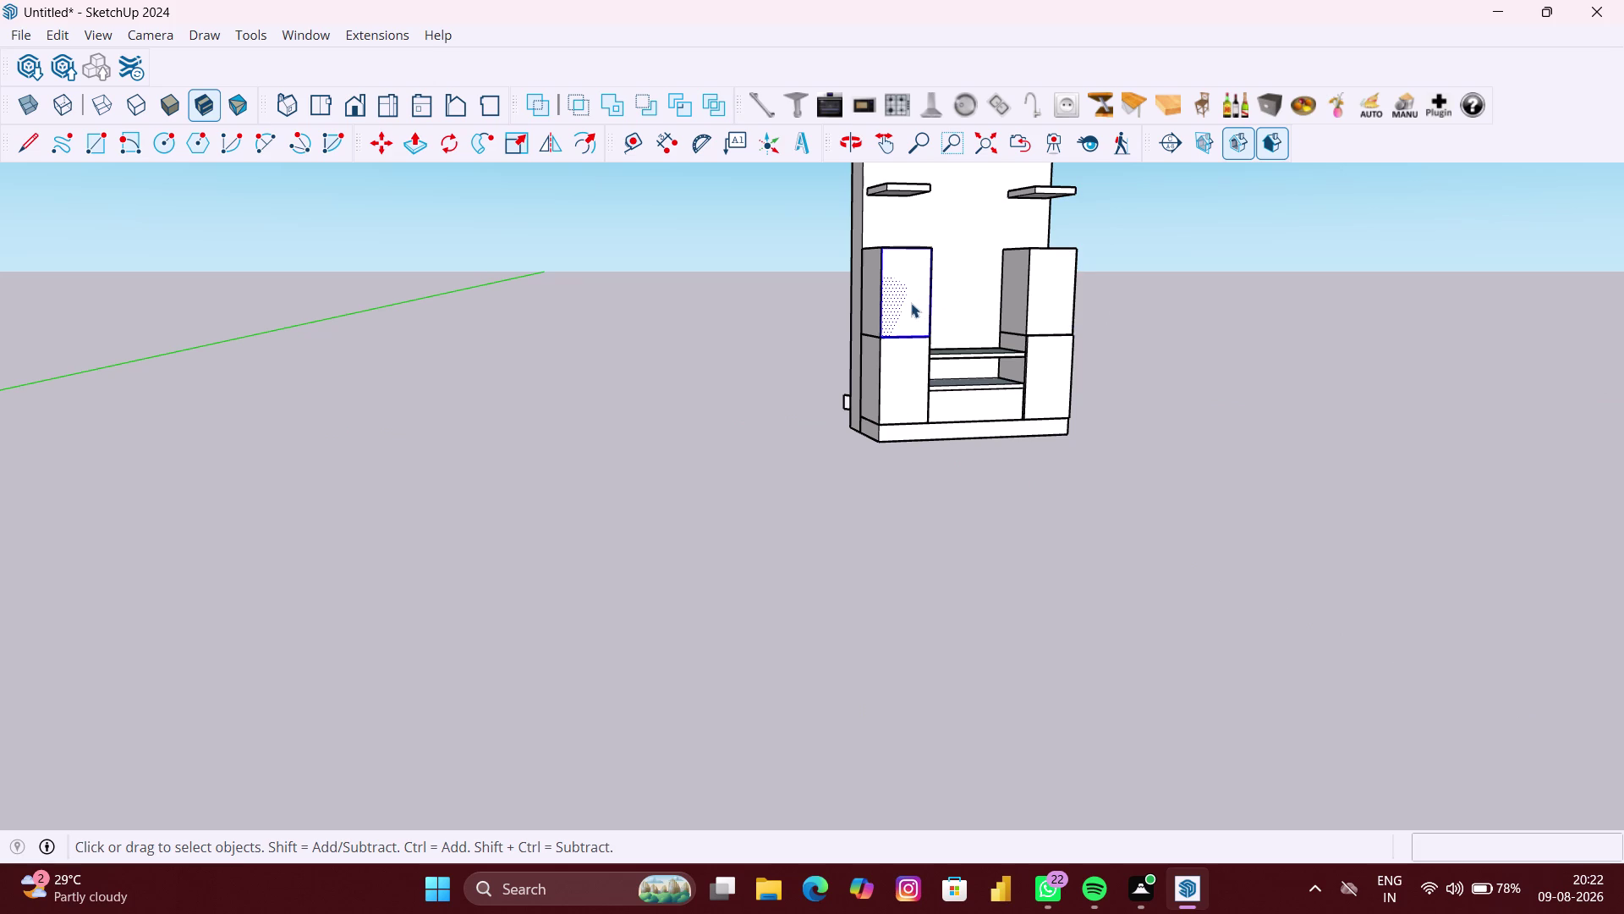
key(f)
double_click(911, 303)
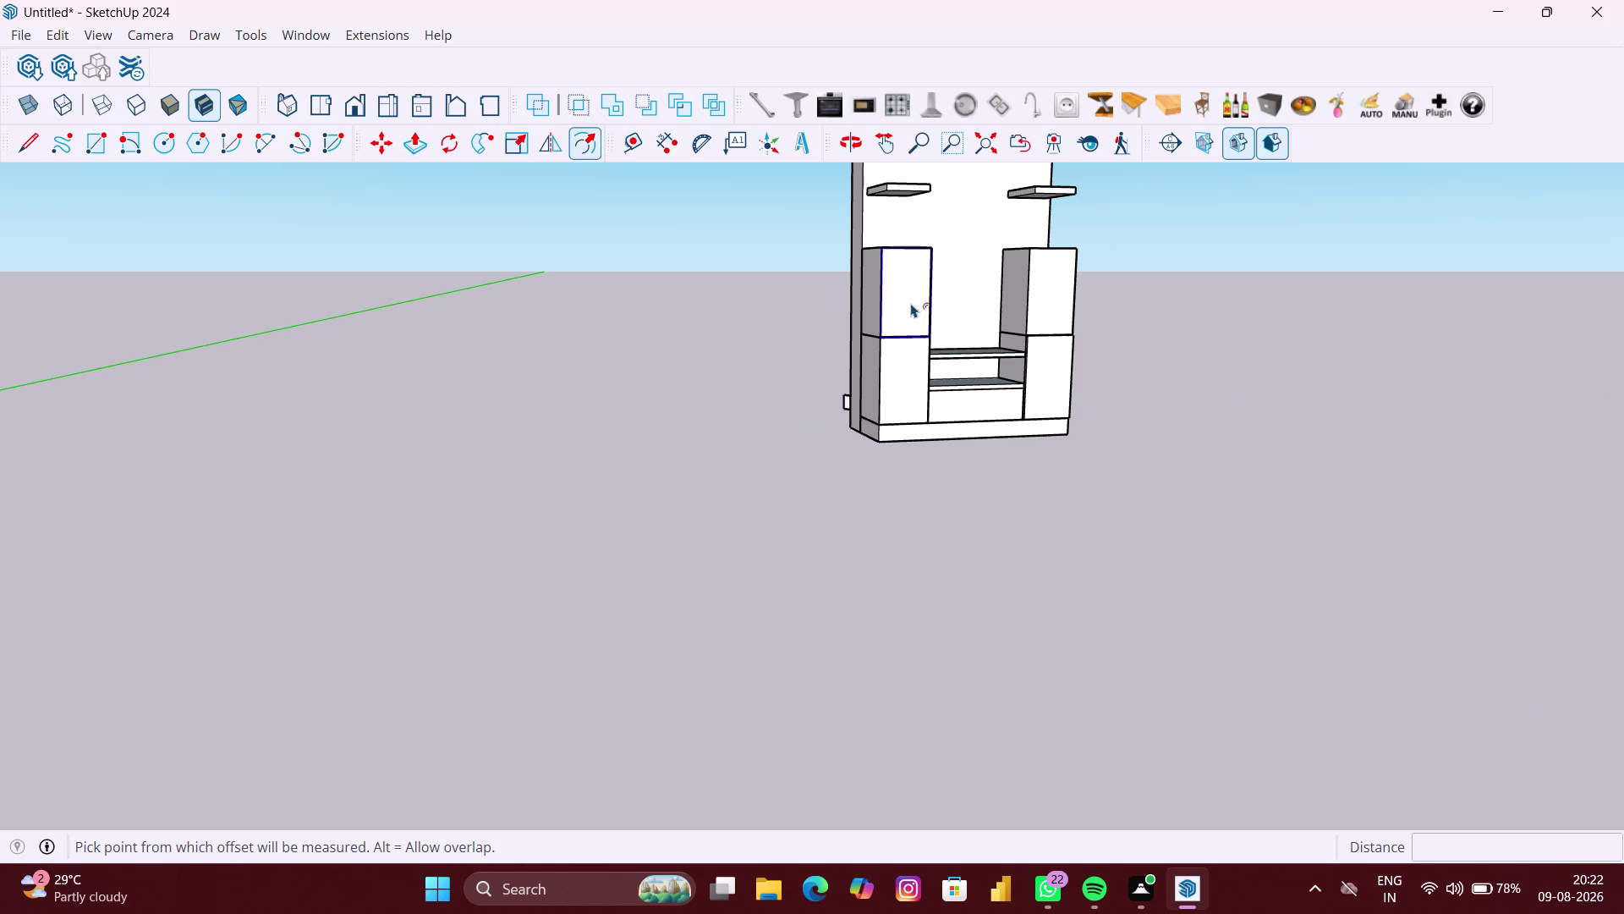
key(p)
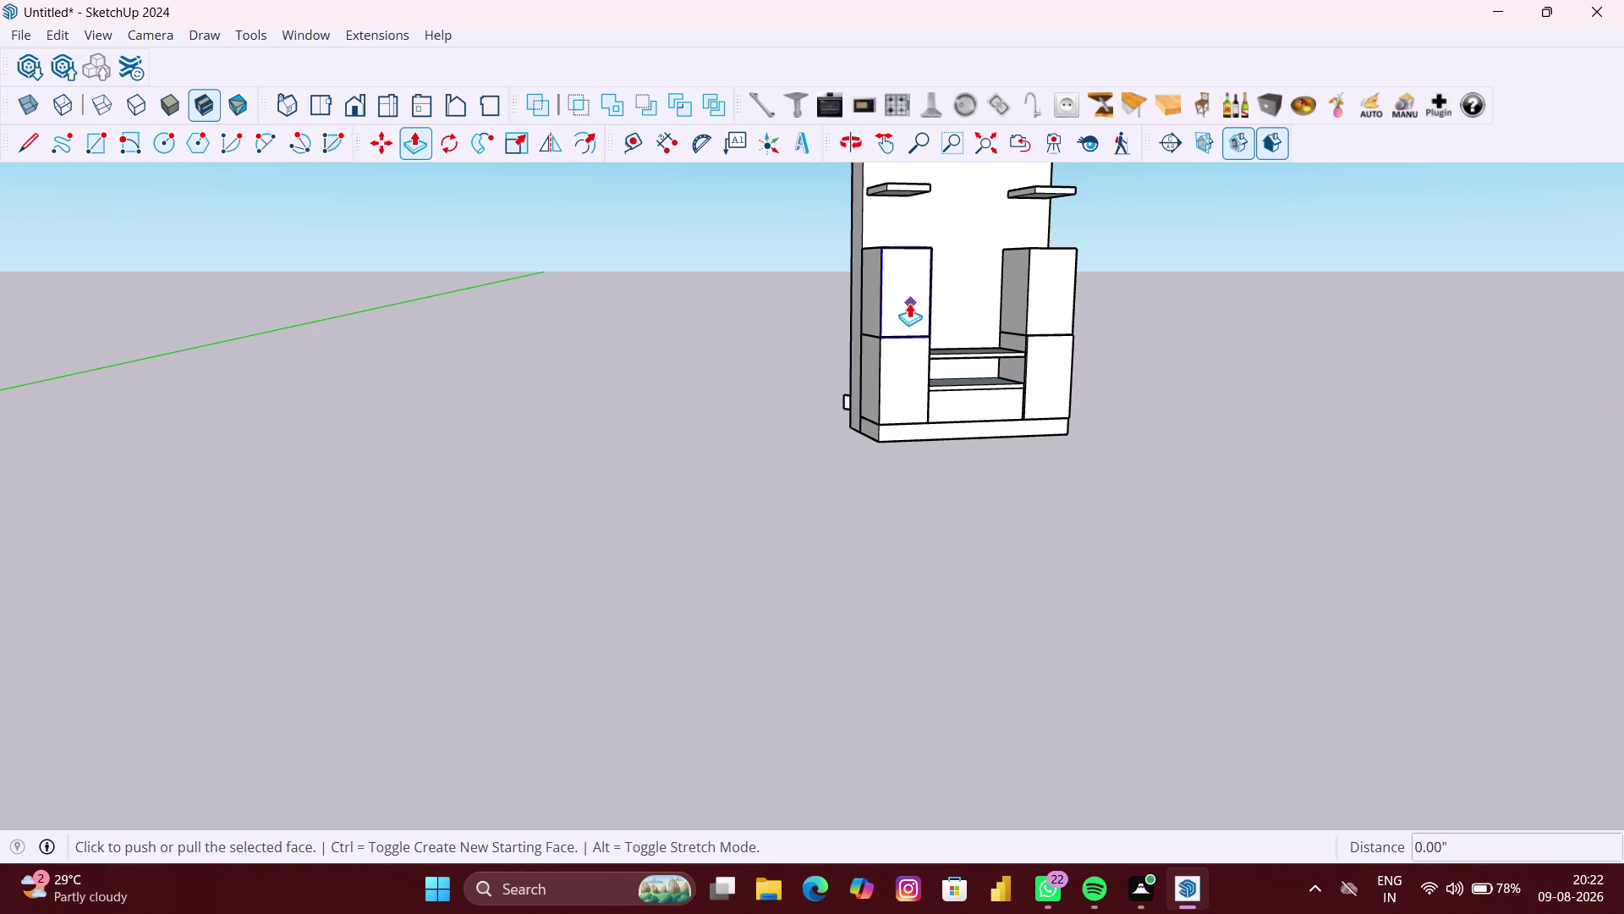
double_click(907, 303)
scroll(down, 3)
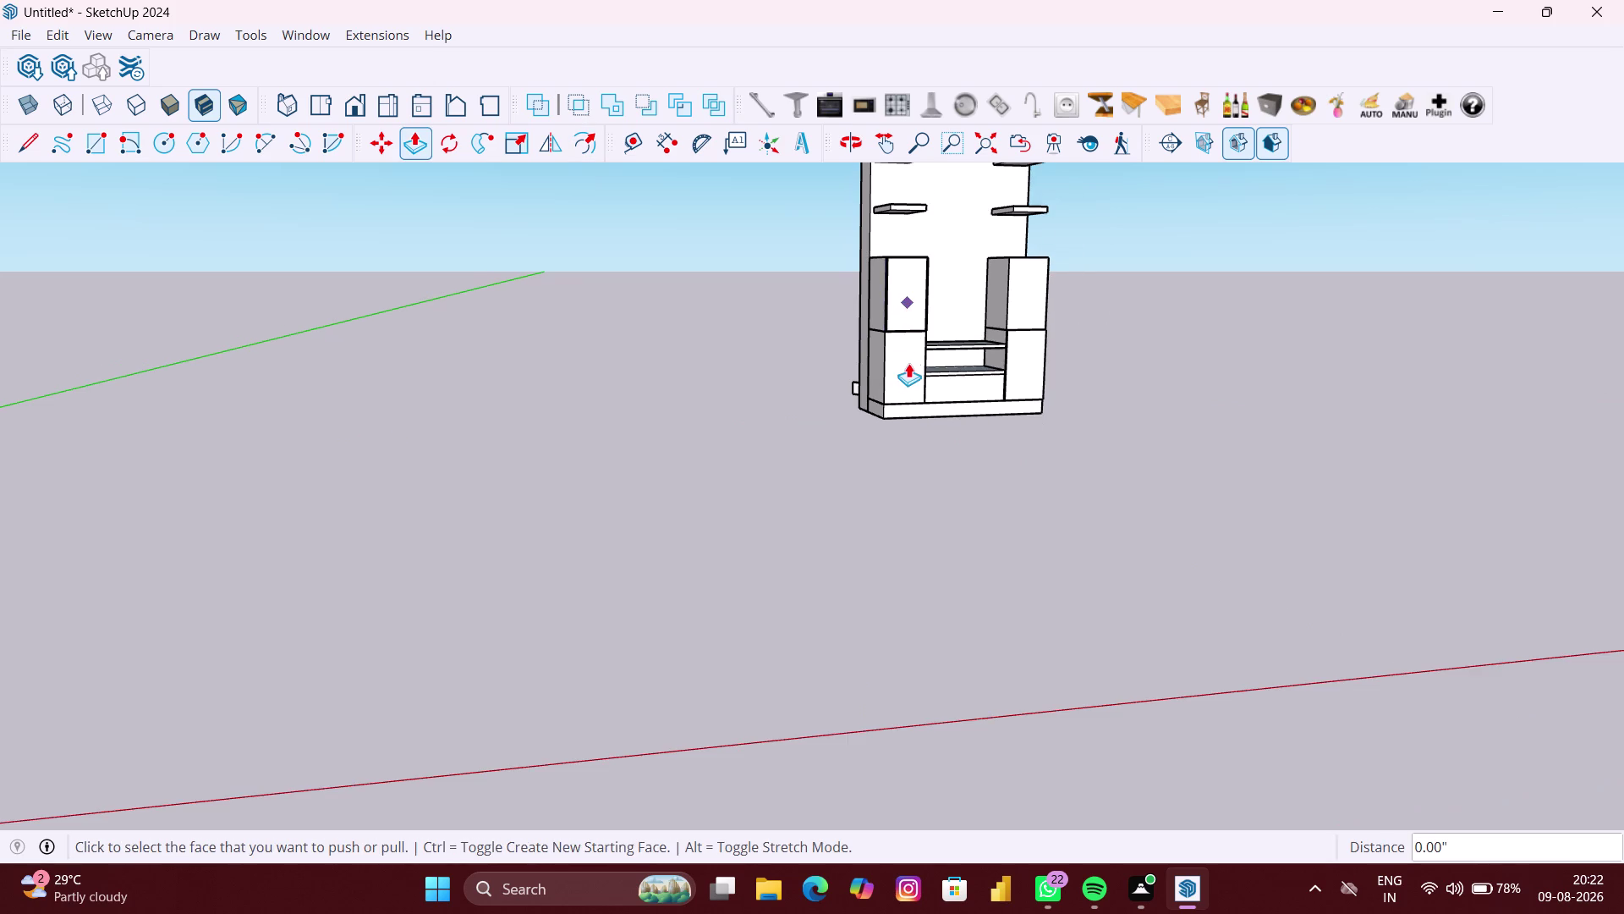
scroll(down, 3)
Select the lower-left cabinet's front face and delete it, exposing the hollow interior.
key(b)
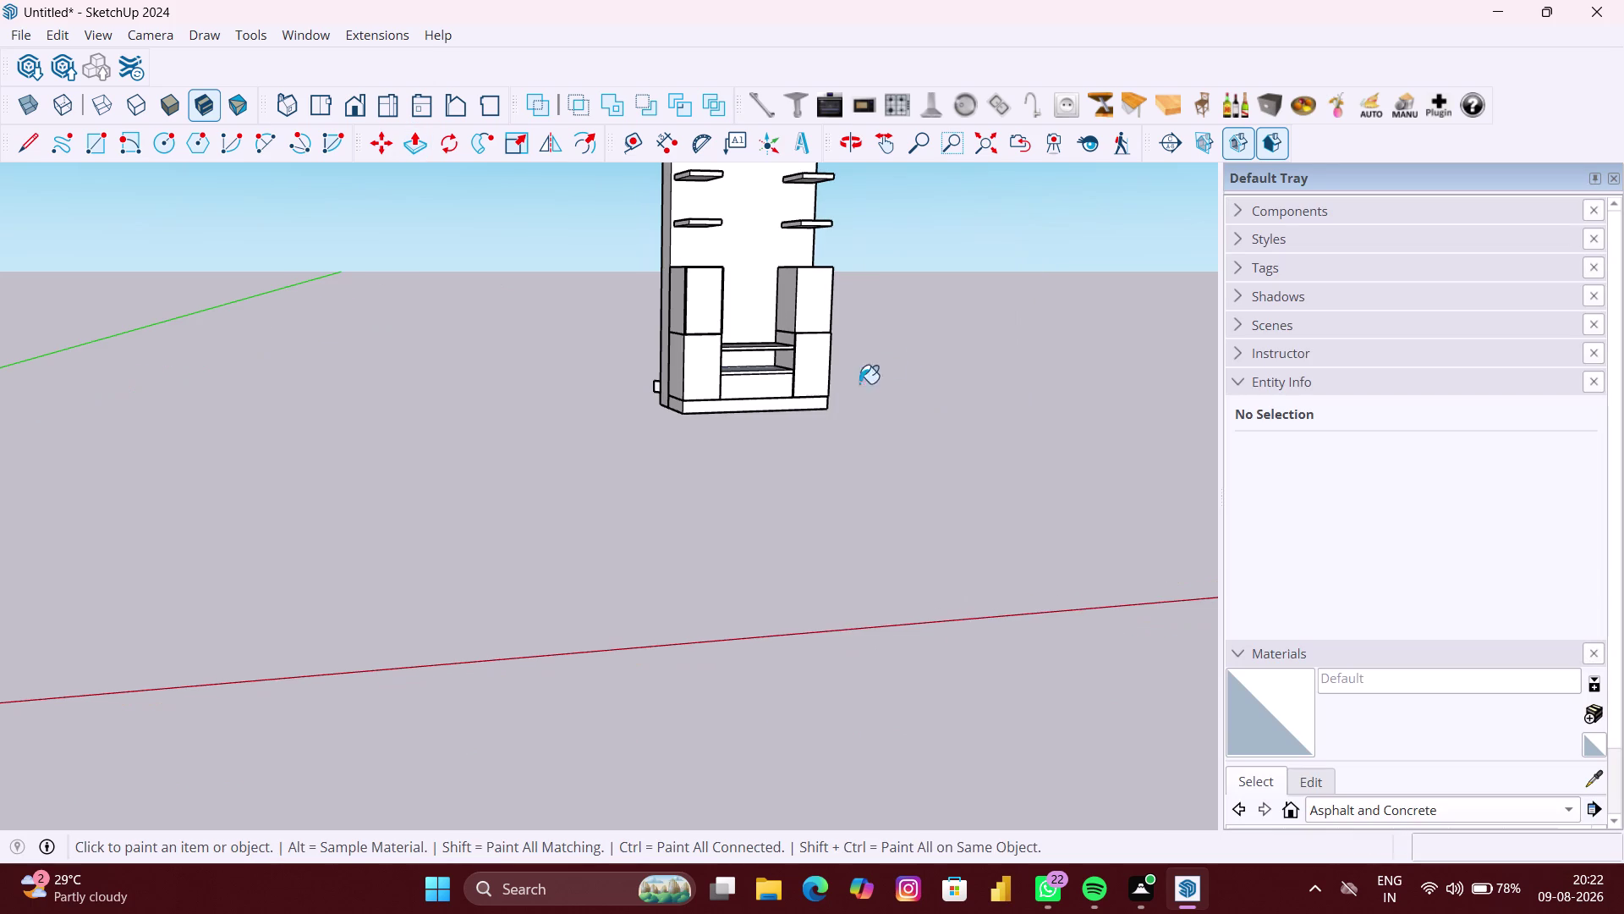
key(space)
click(814, 446)
scroll(up, 3)
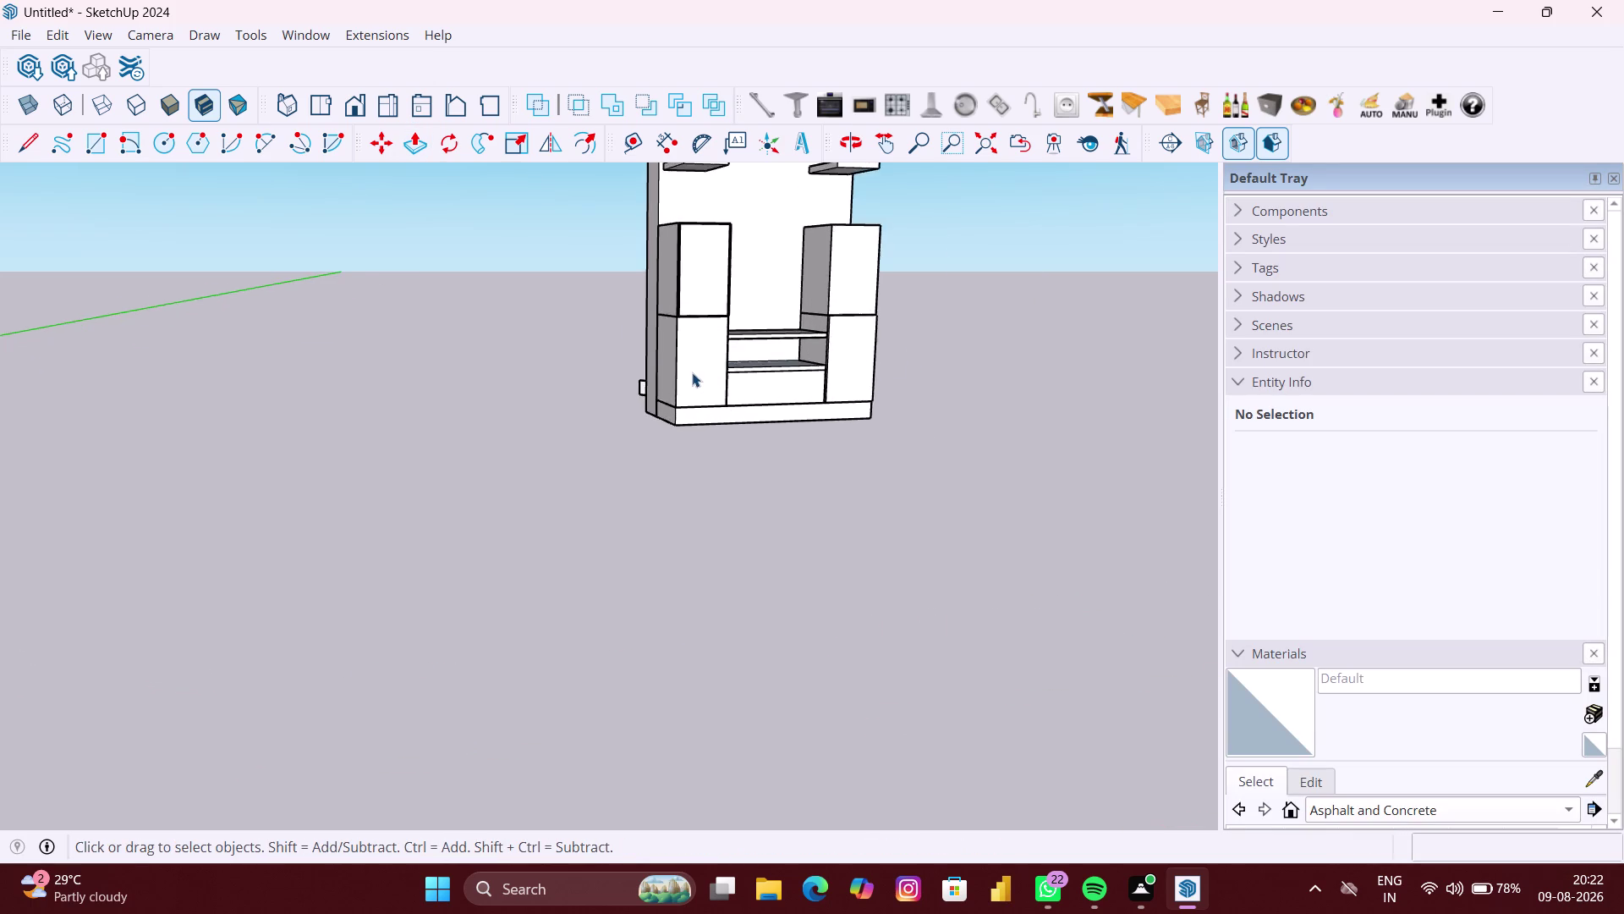
scroll(up, 3)
double_click(691, 372)
click(701, 369)
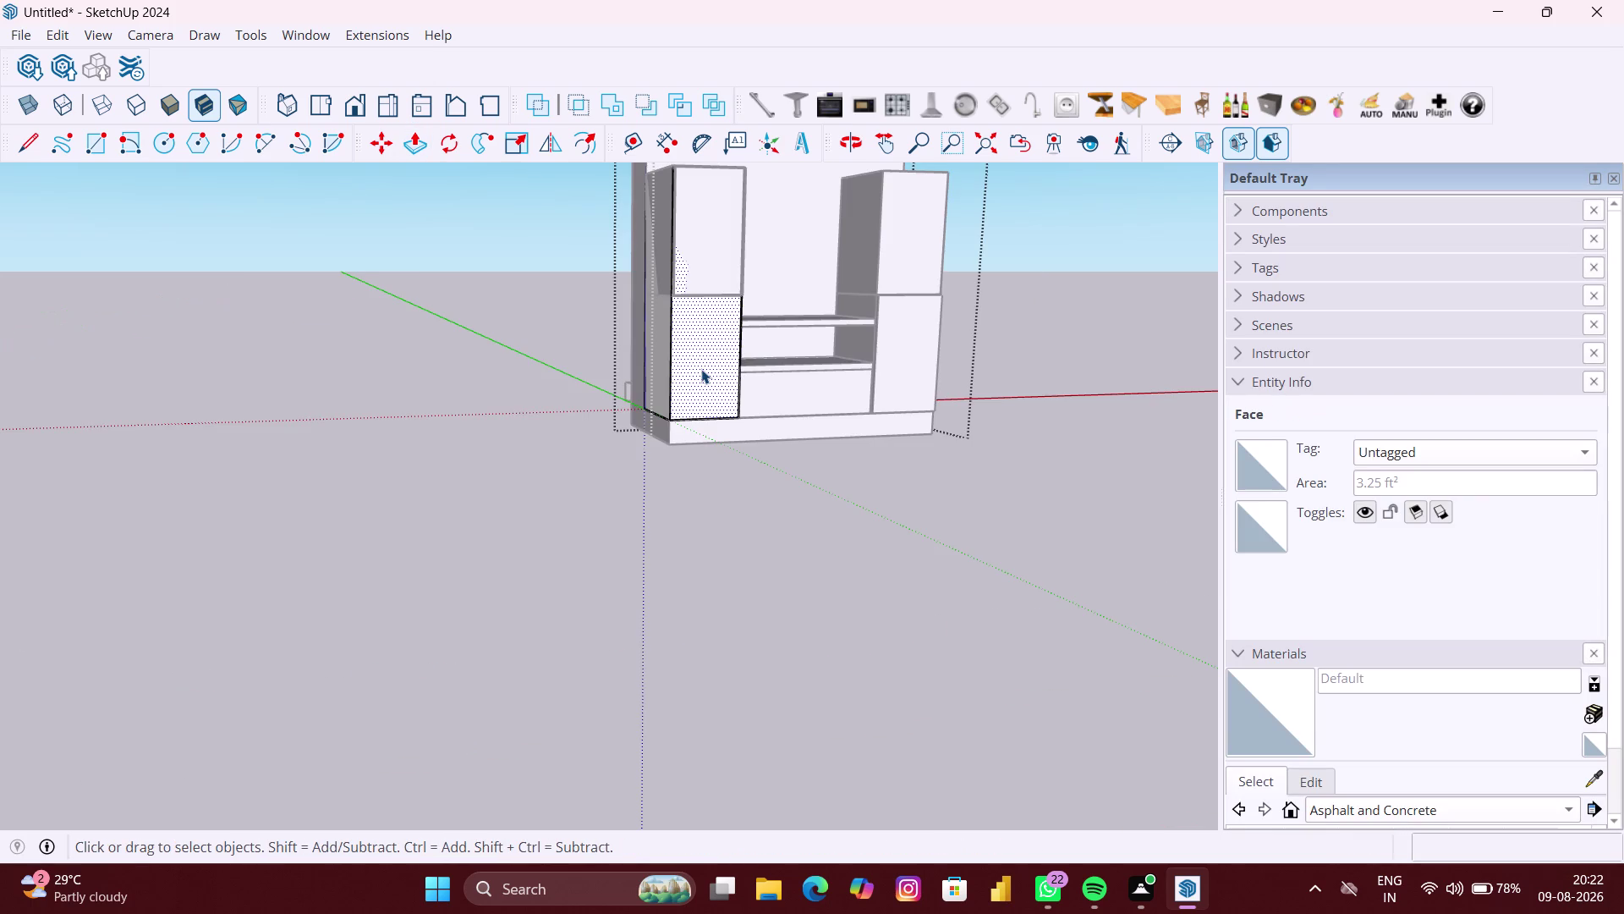
scroll(up, 3)
scroll(up, 3)
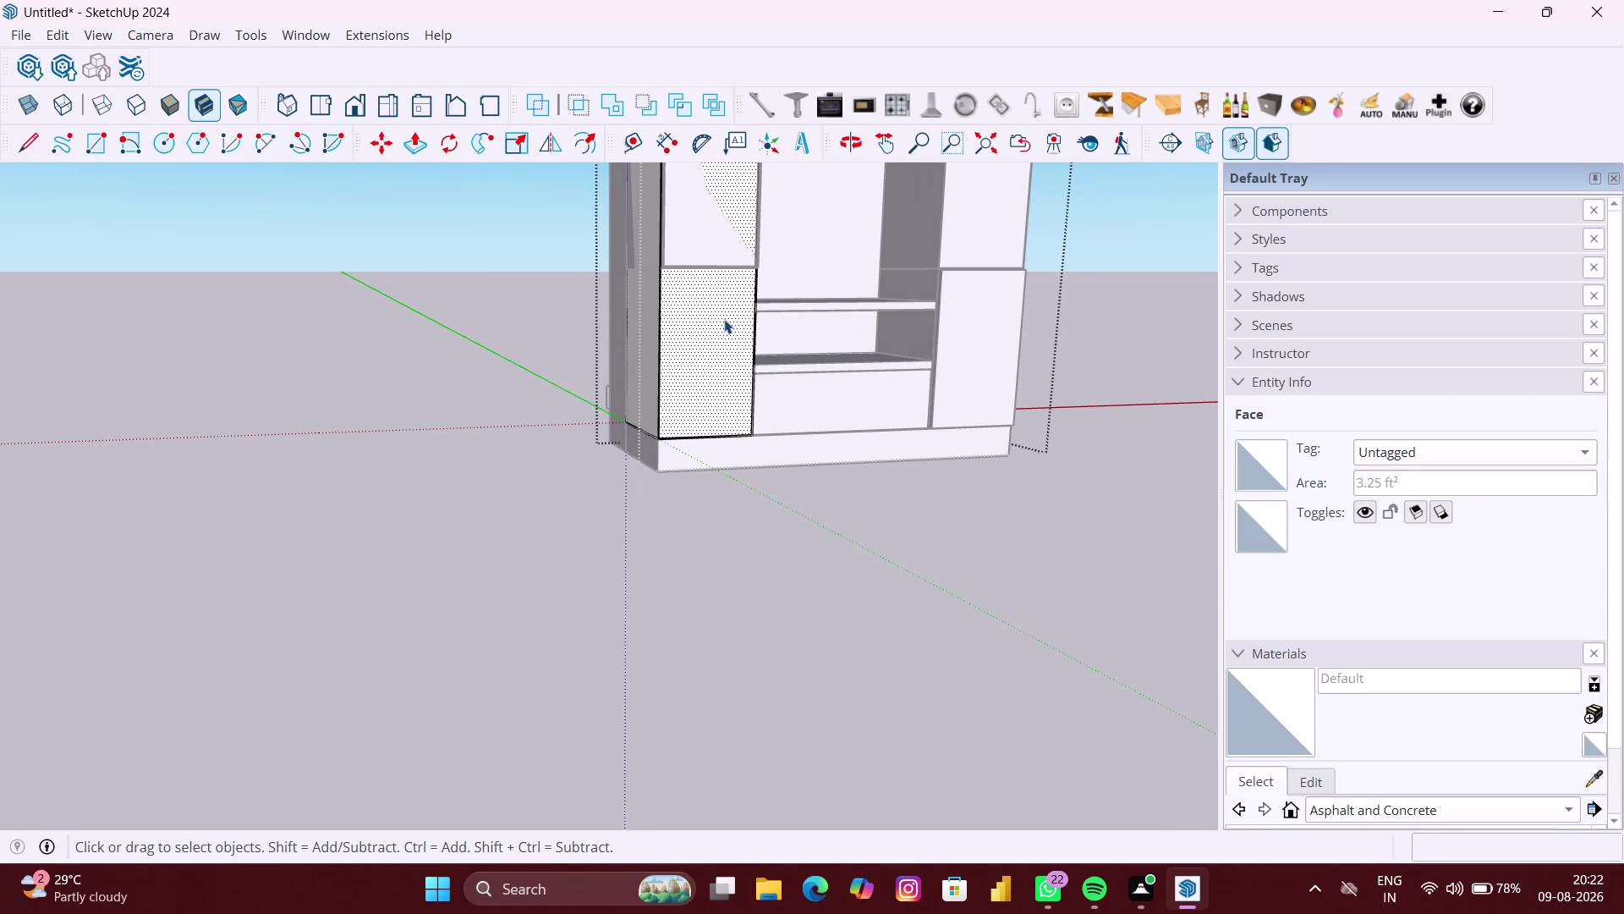
scroll(down, 3)
scroll(down, 3)
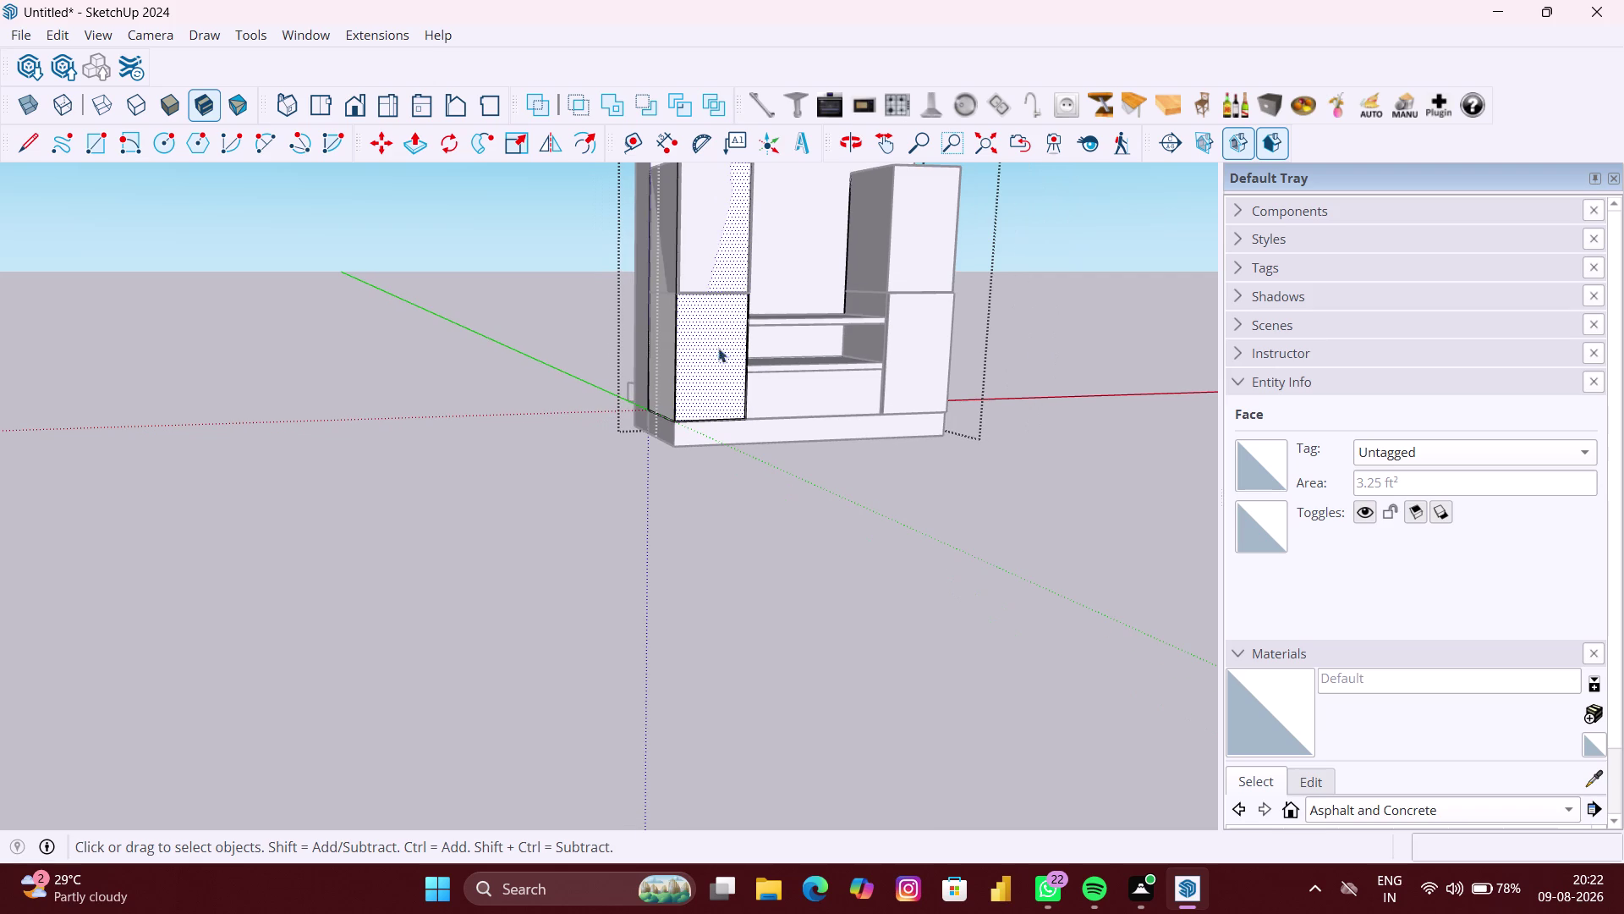
key(Delete)
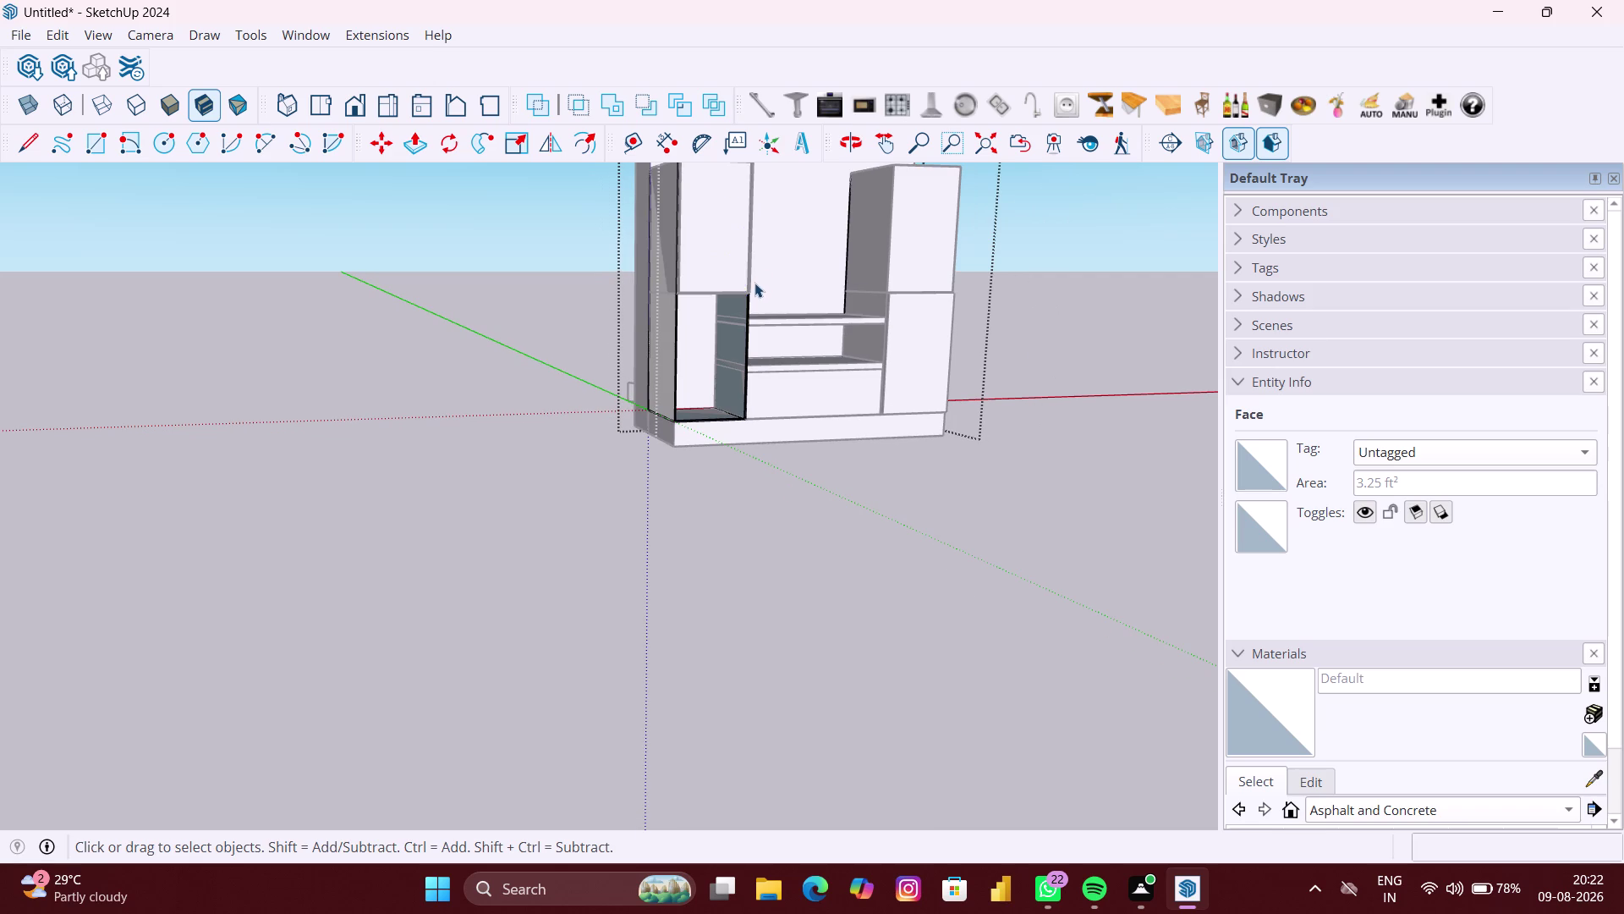
Draw a rectangle covering the lower-left cabinet opening.
key(r)
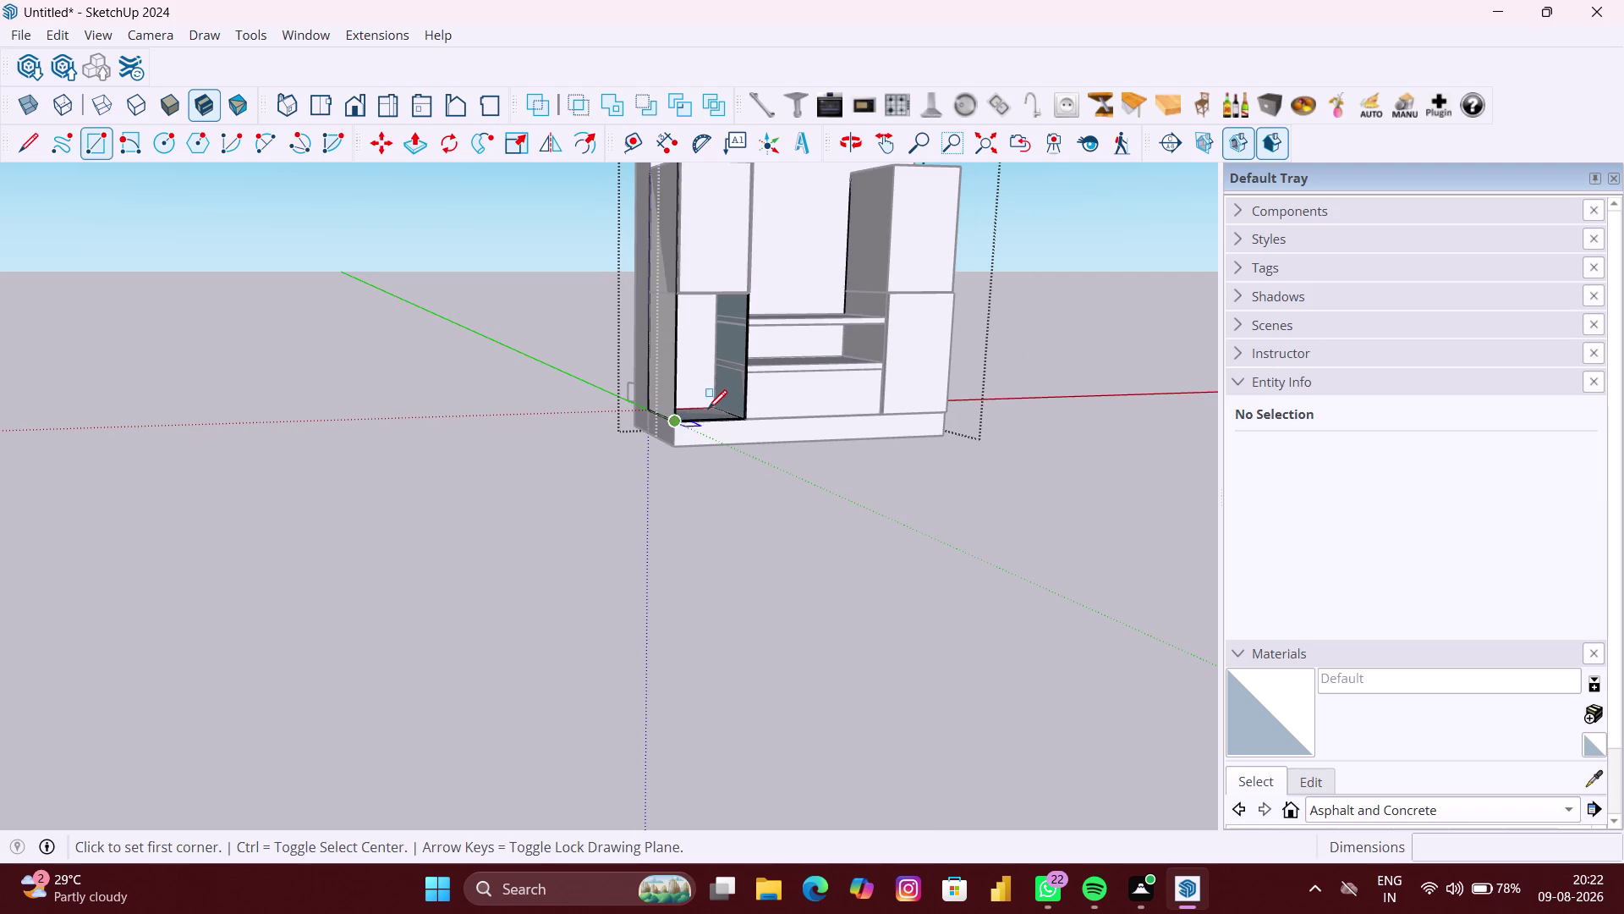
middle_drag(708, 409, 664, 431)
scroll(up, 3)
scroll(up, 3)
middle_drag(784, 400, 701, 398)
scroll(down, 3)
scroll(down, 3)
middle_drag(814, 424, 824, 484)
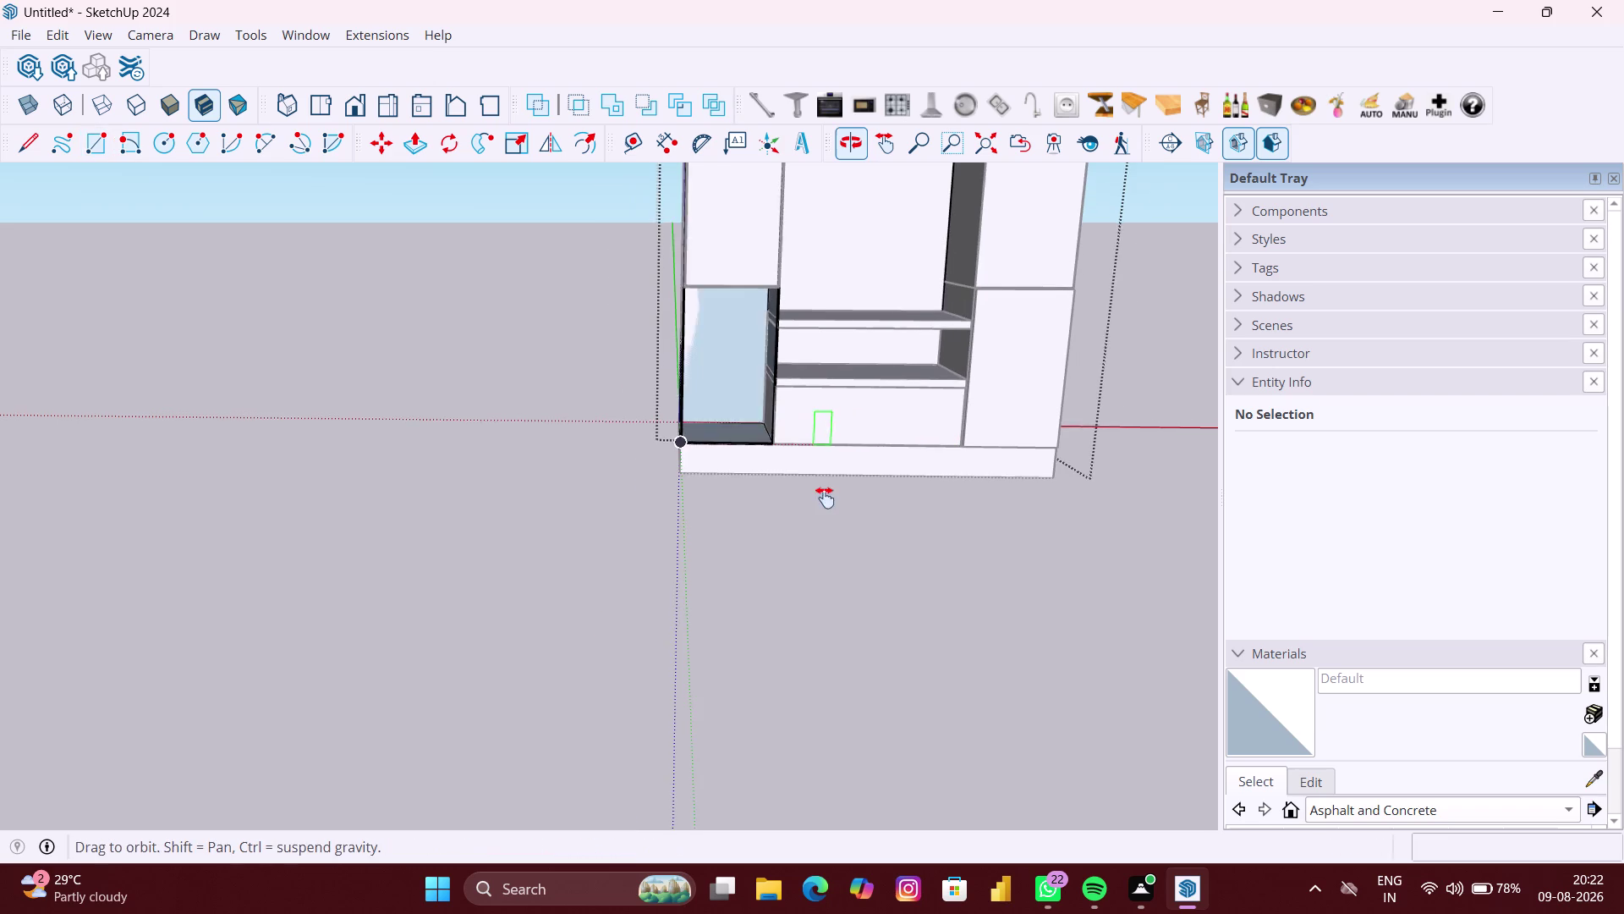
middle_drag(823, 483, 824, 498)
scroll(up, 3)
scroll(up, 3)
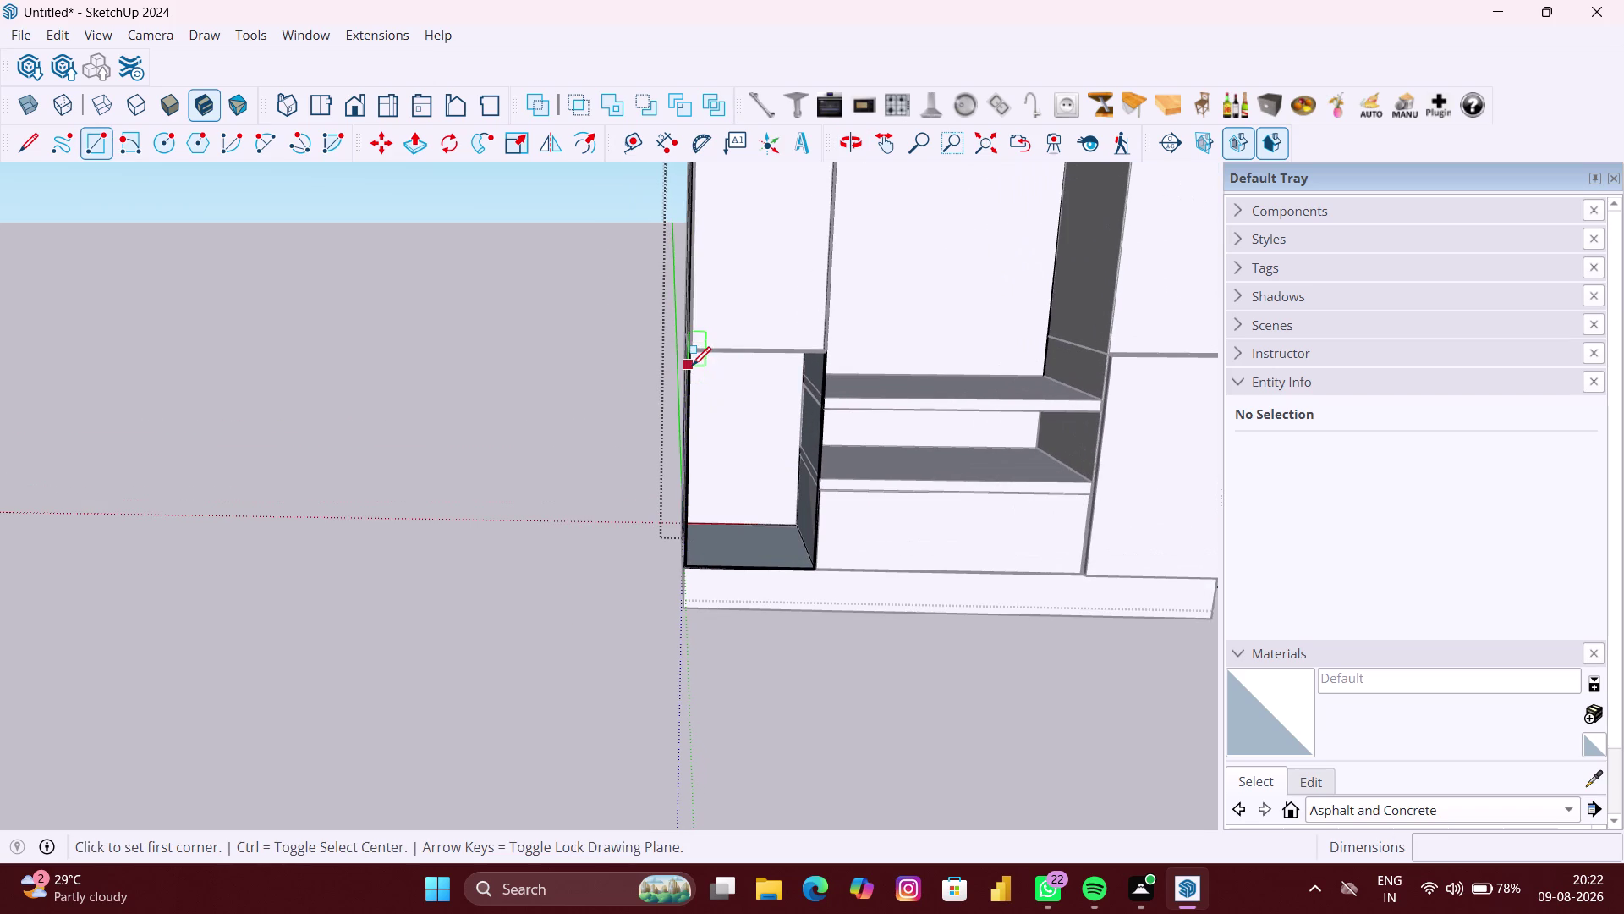
click(692, 357)
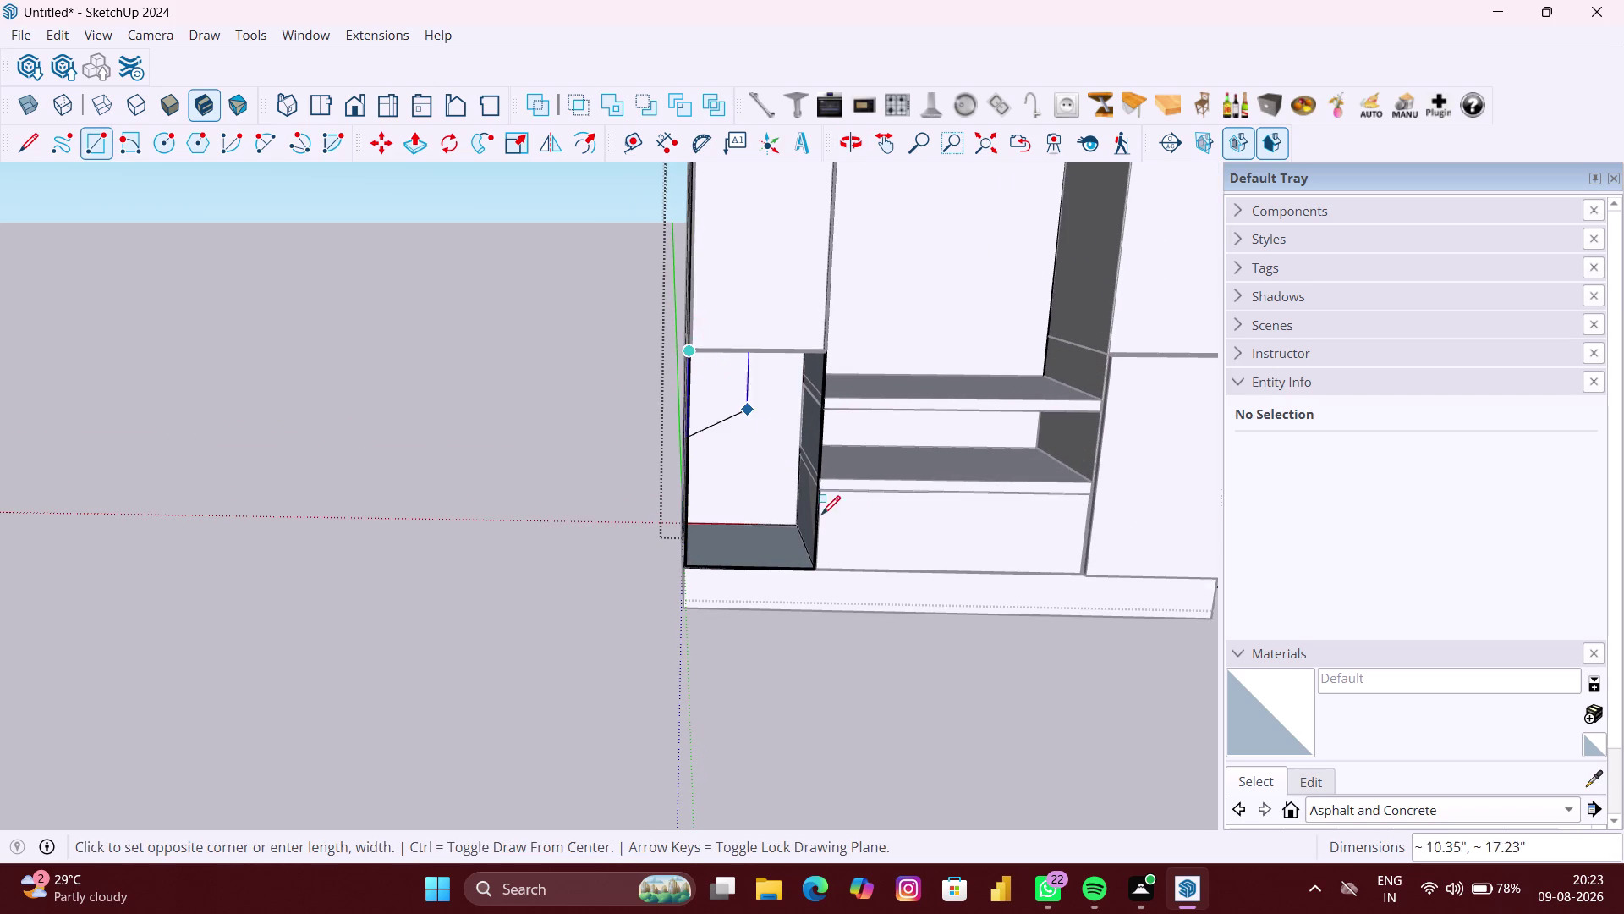
click(812, 566)
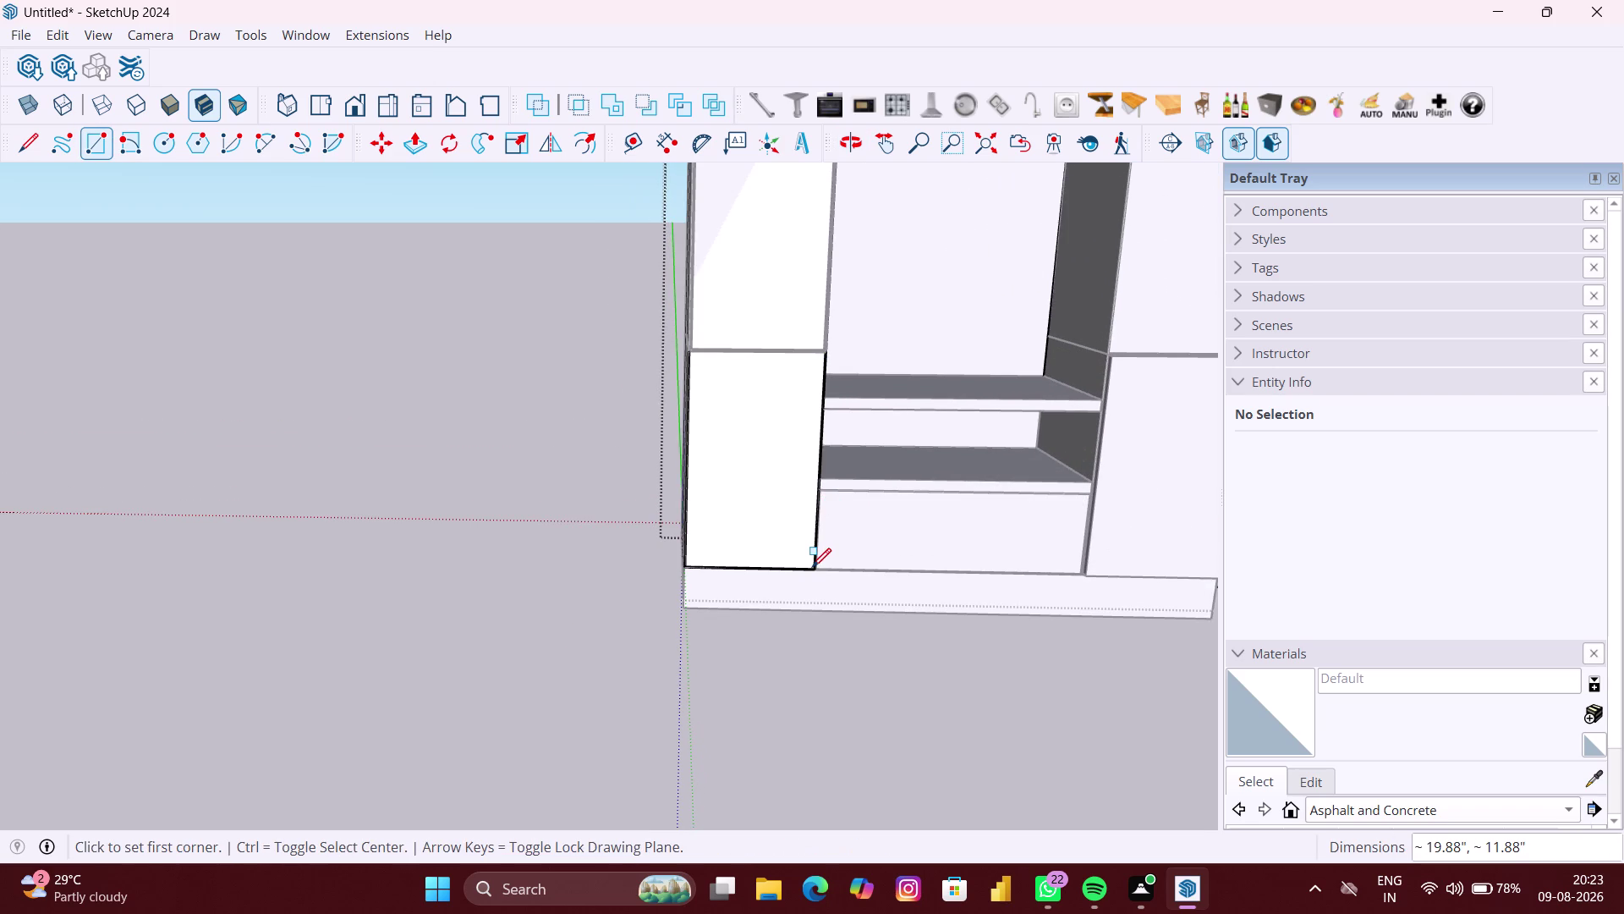
Select the new door face together with its edges.
key(space)
click(721, 464)
key(f)
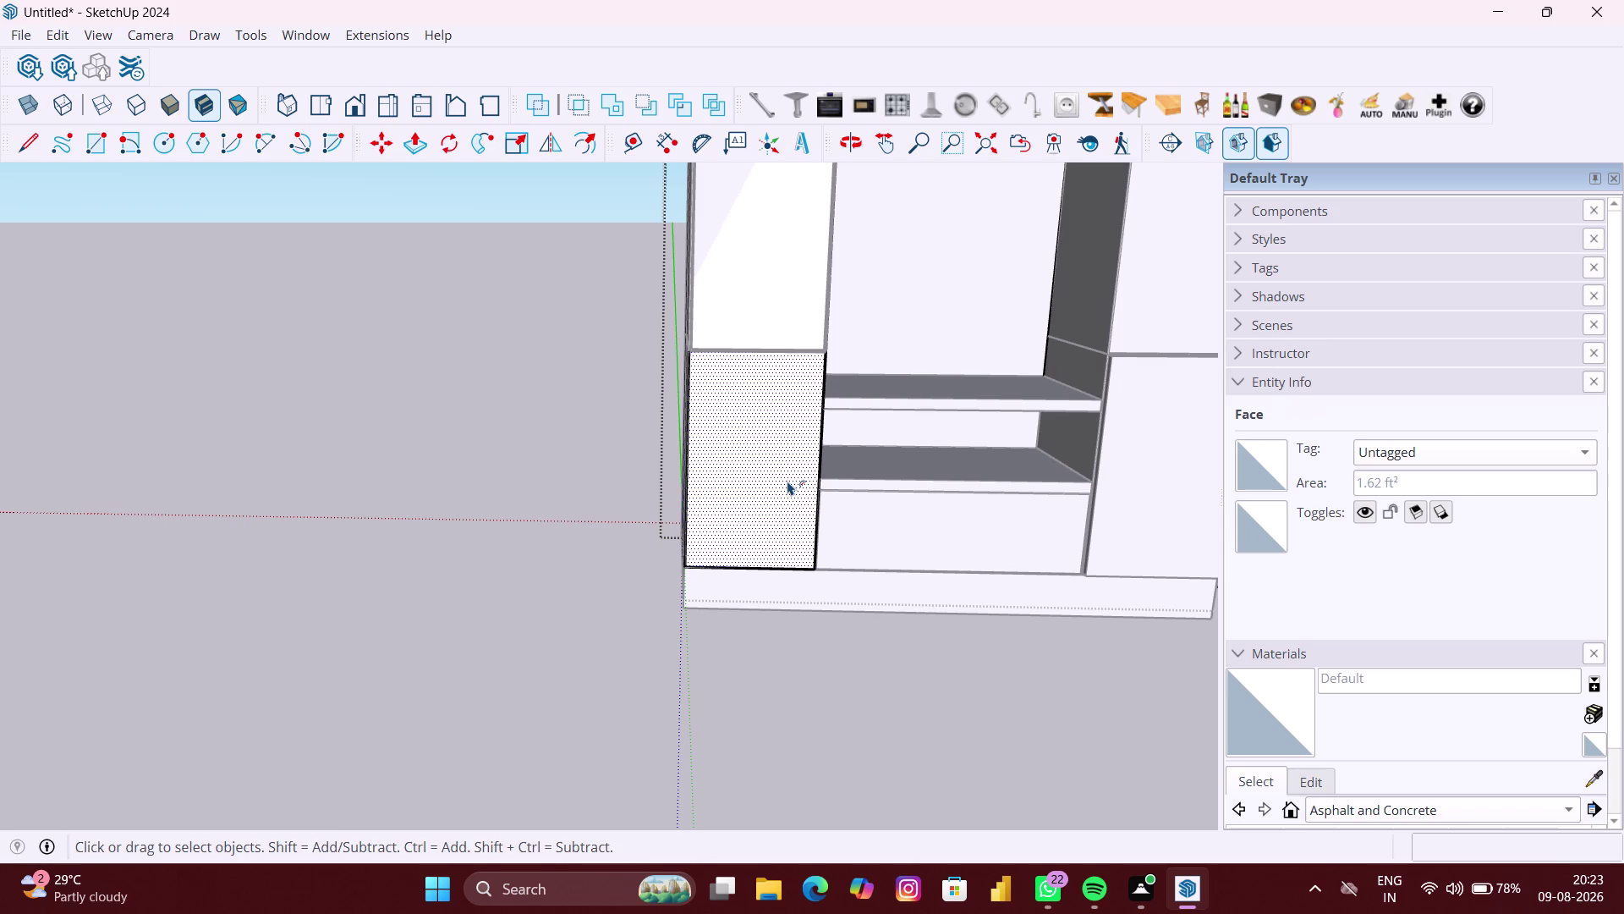
double_click(775, 480)
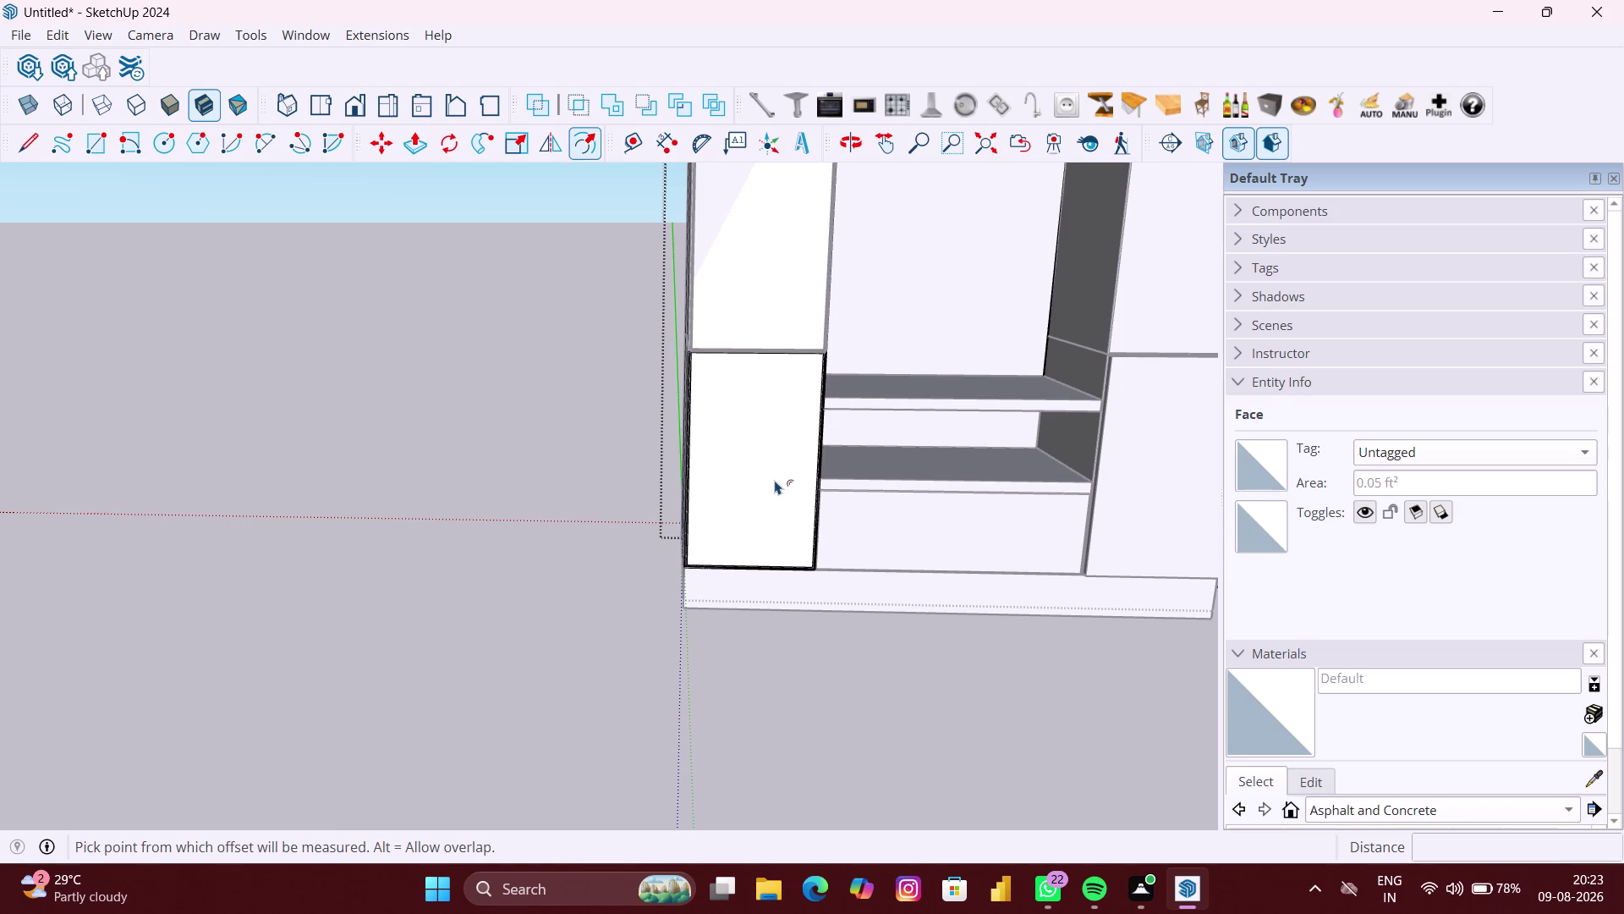
key(p)
click(774, 480)
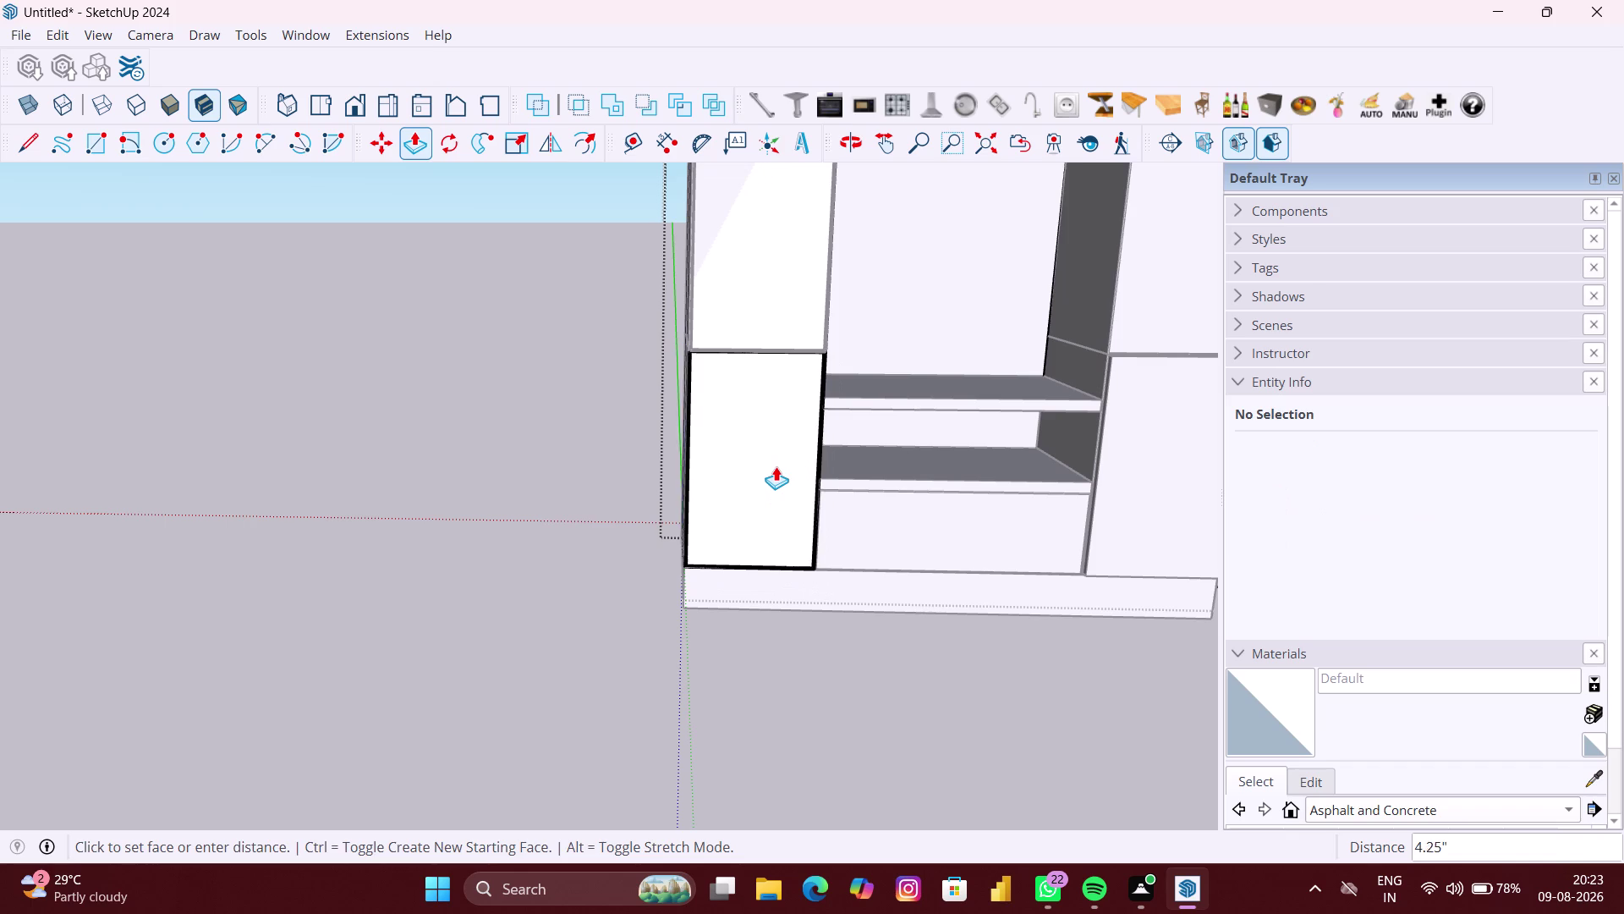
key(Escape)
key(space)
scroll(up, 3)
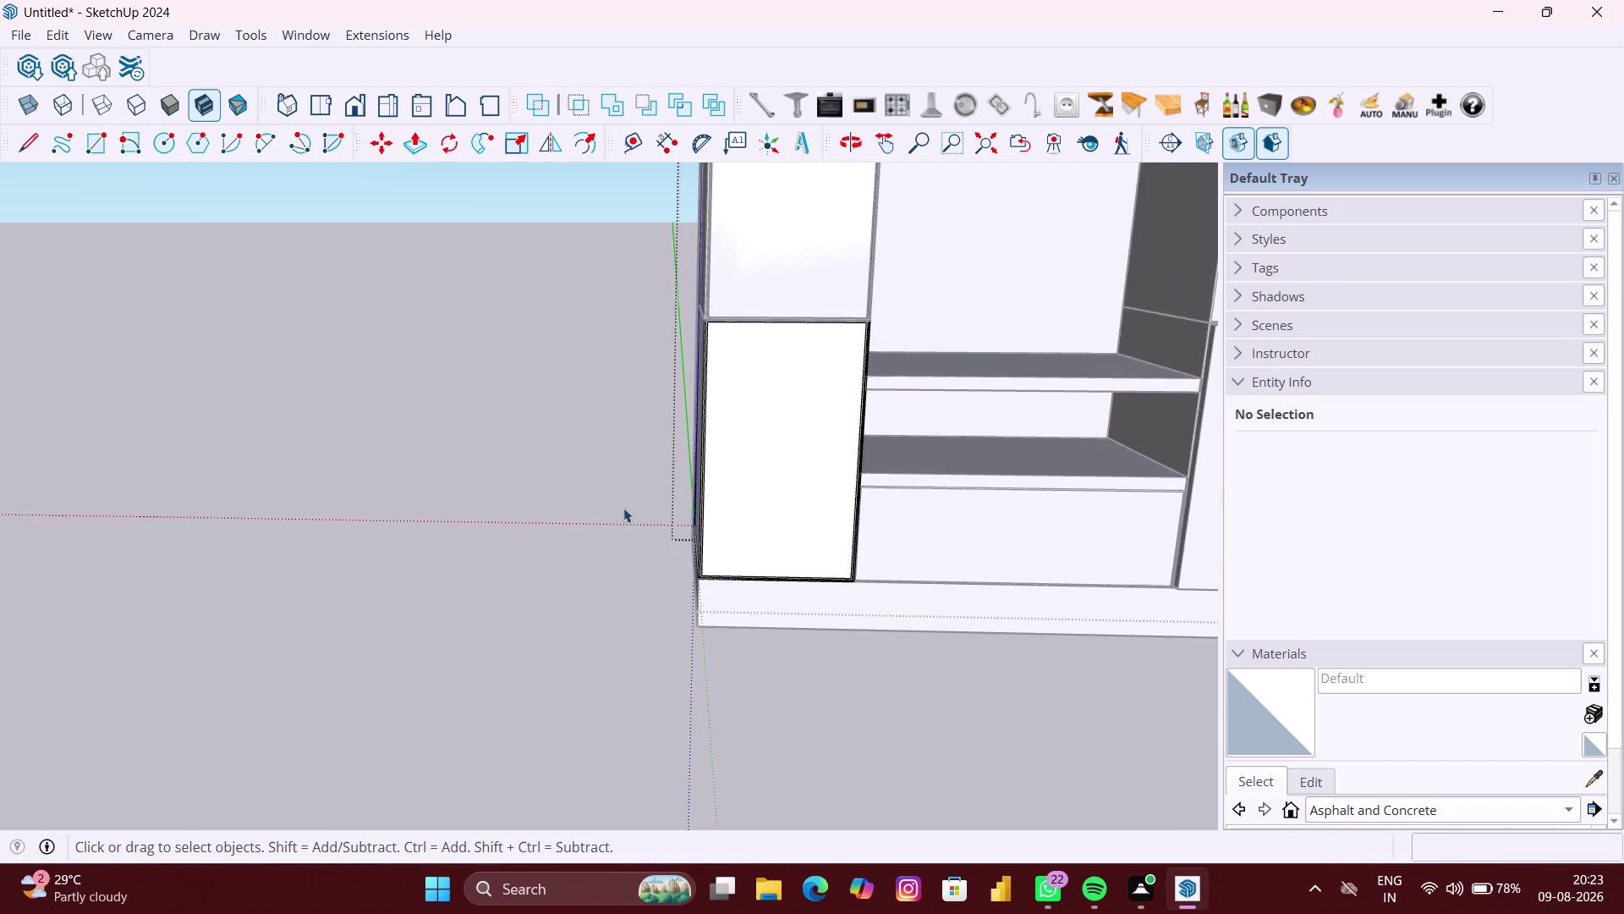
scroll(up, 3)
double_click(819, 485)
middle_drag(820, 485, 854, 494)
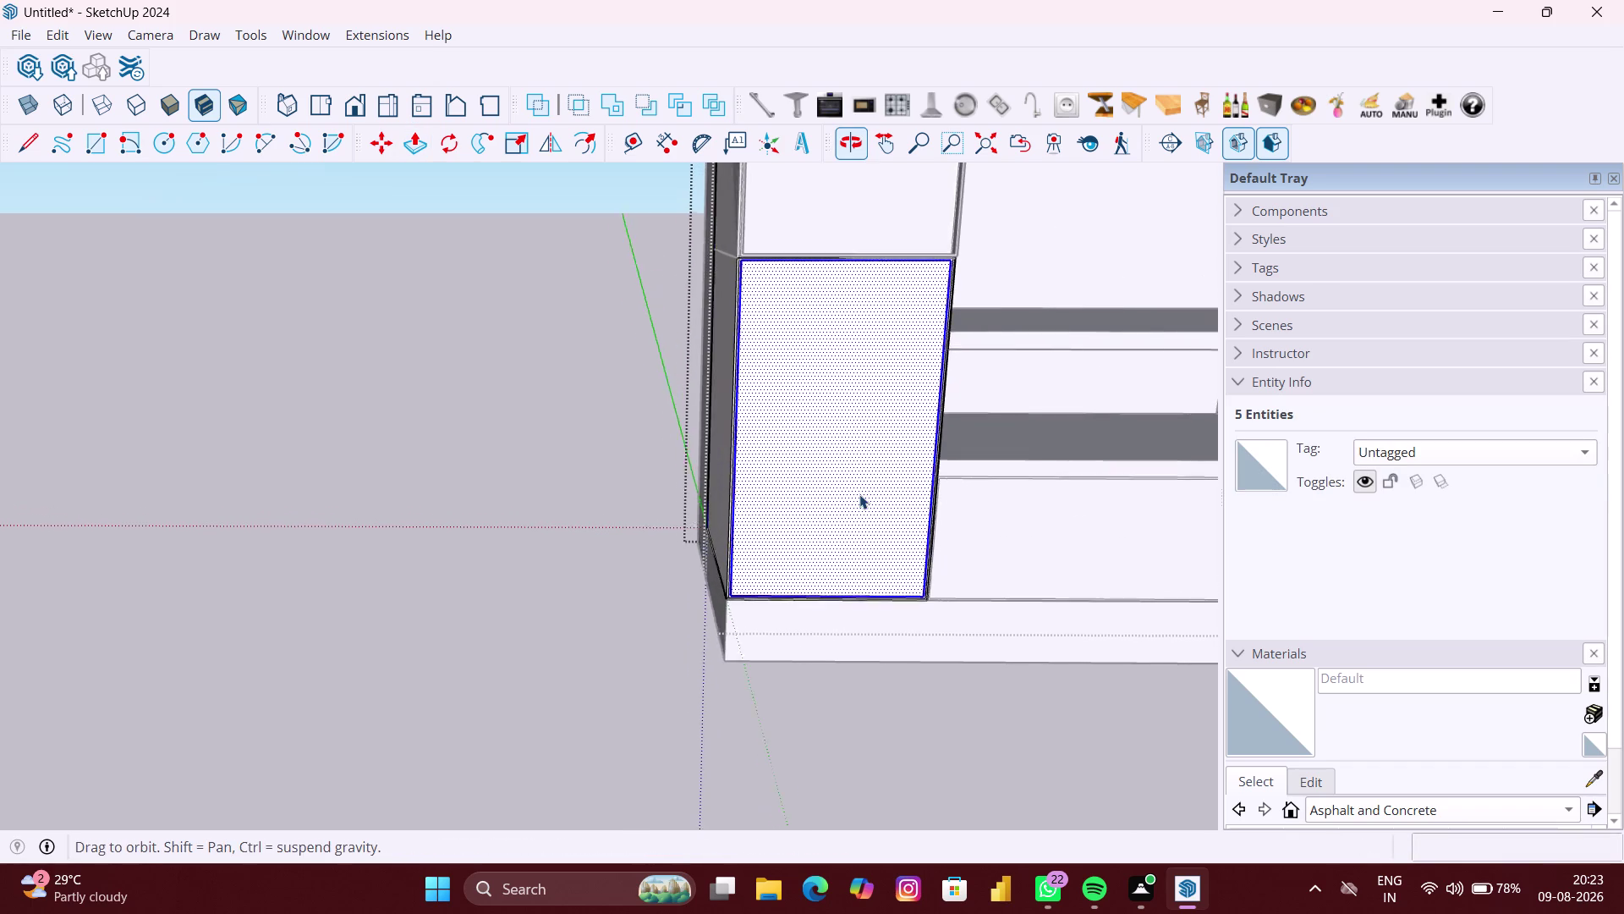
Push/Pull the door face out 18 mm, undoing the oversized first attempt.
key(p)
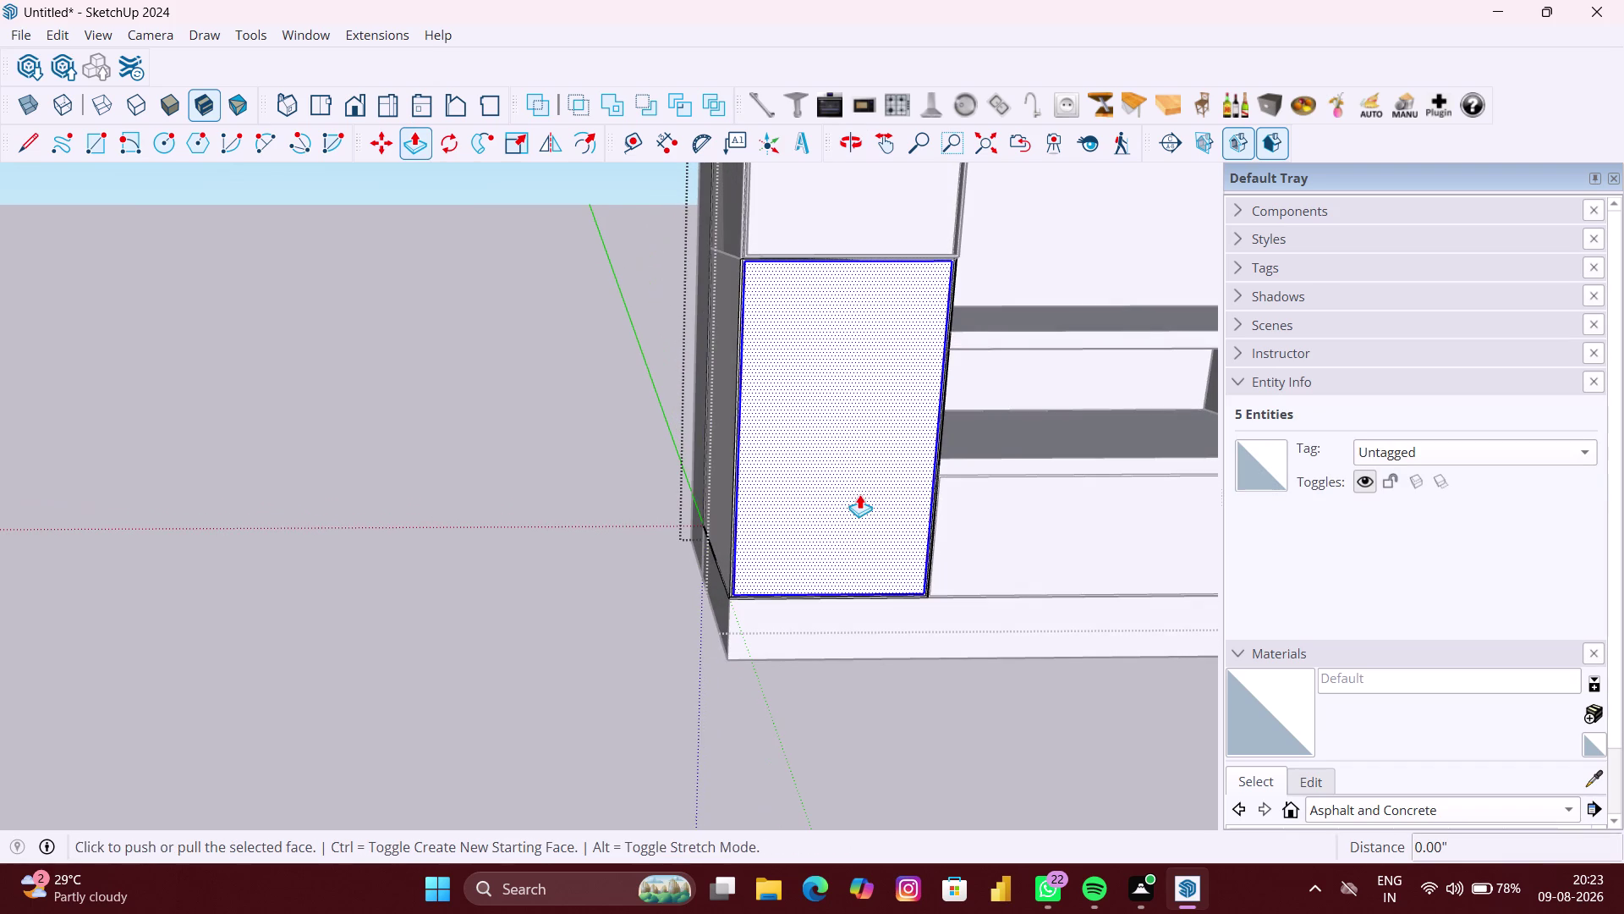
click(860, 494)
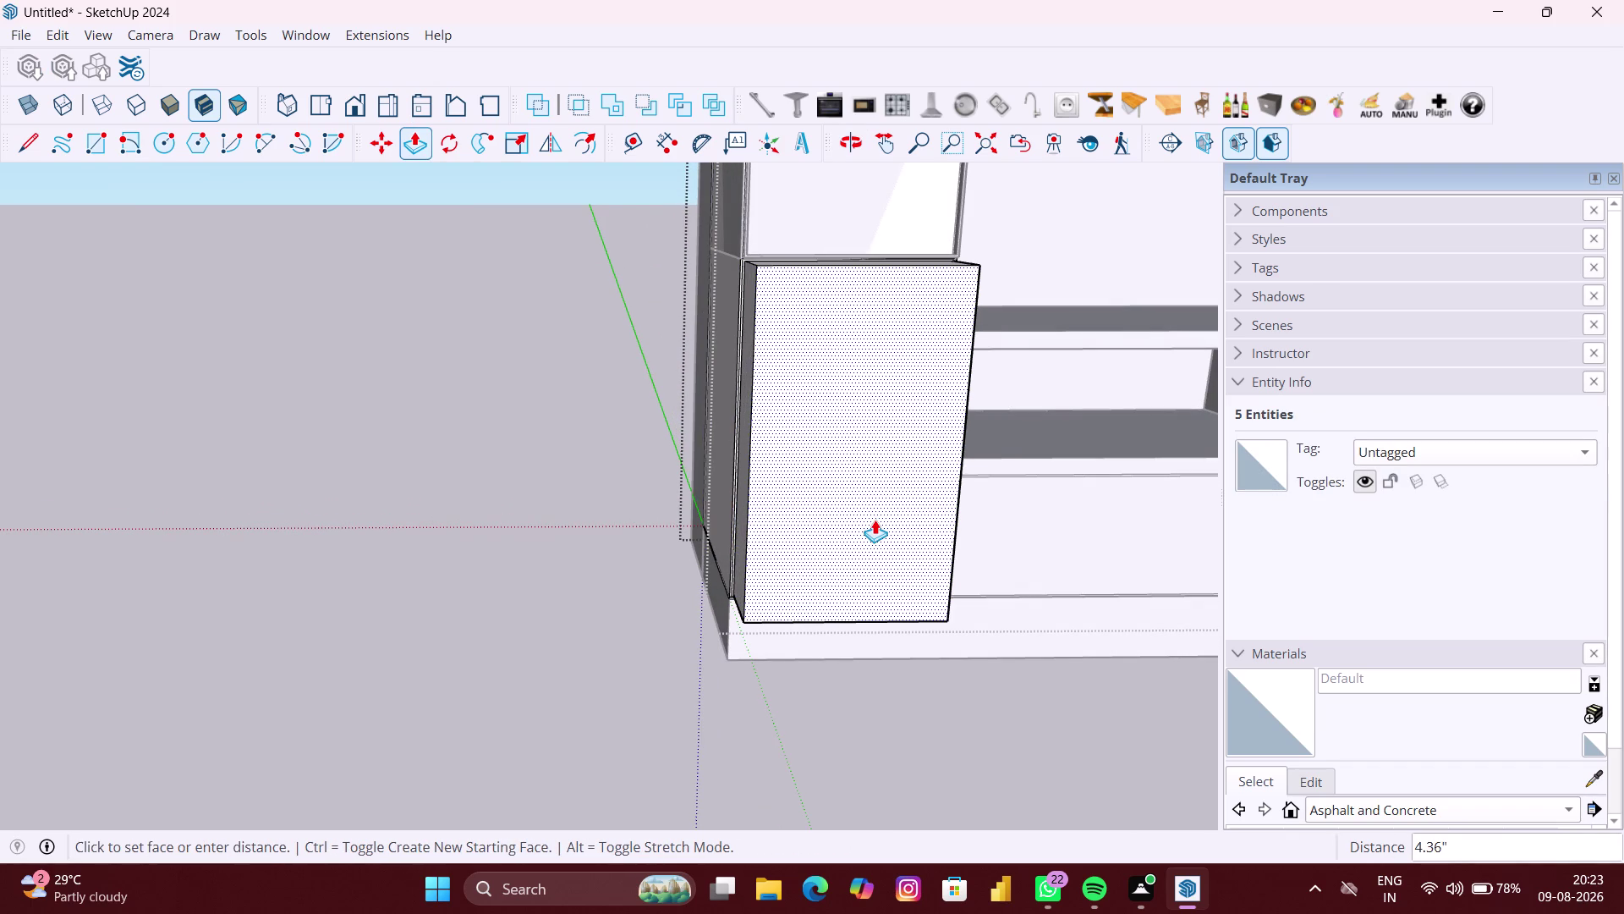
text(1833)
key(Return)
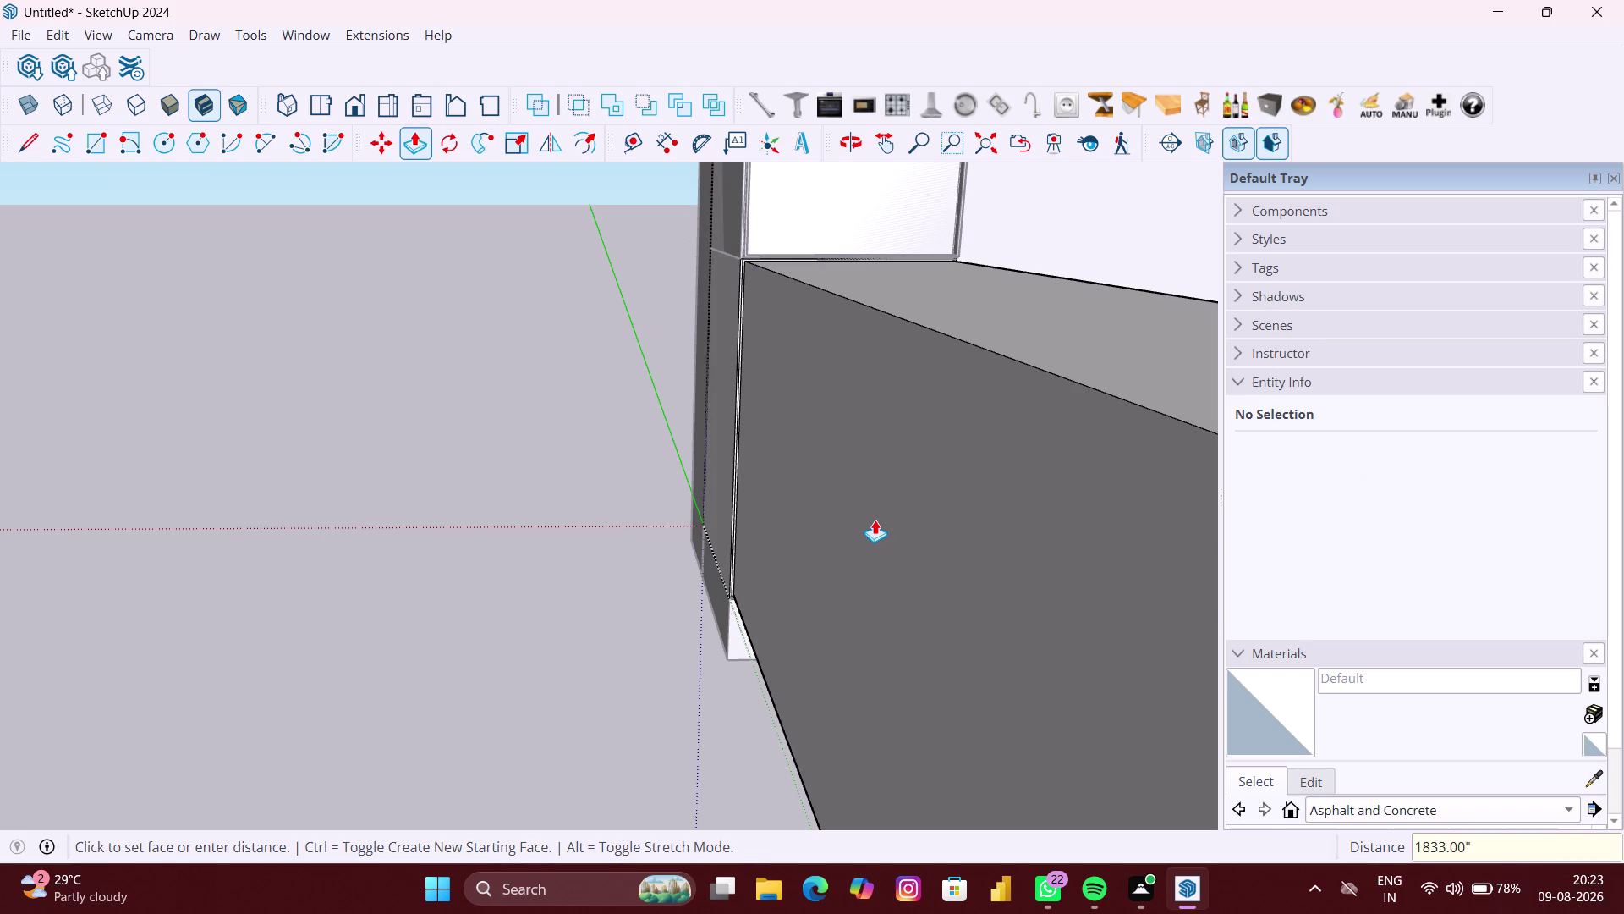
key(ctrl+z)
click(839, 487)
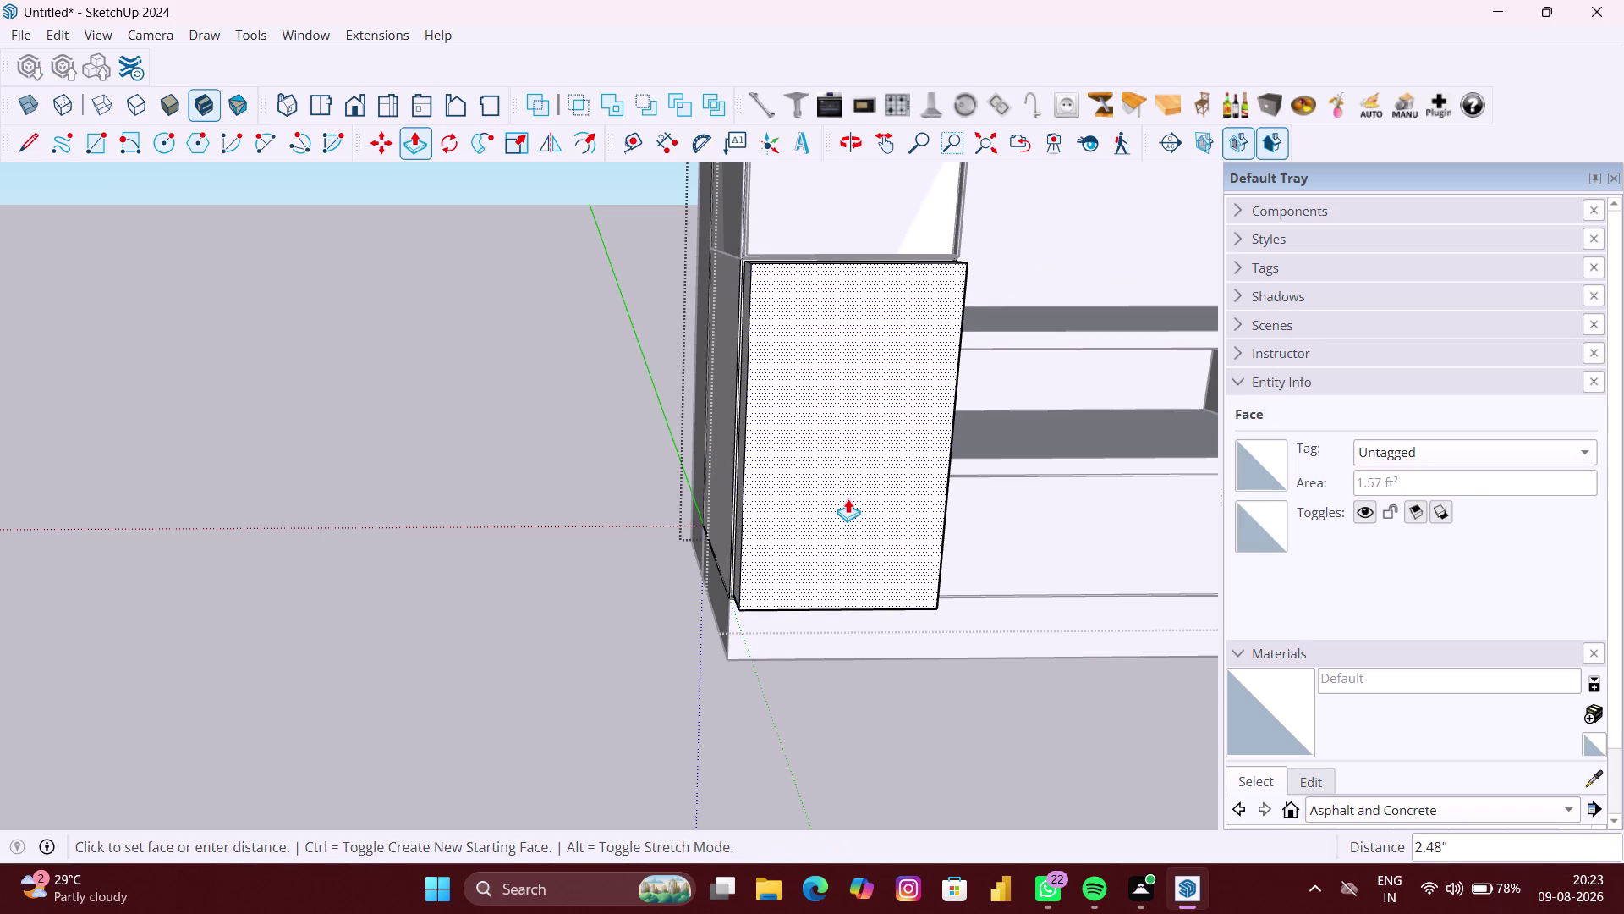
text(18)
text(MM)
key(Return)
key(space)
click(668, 511)
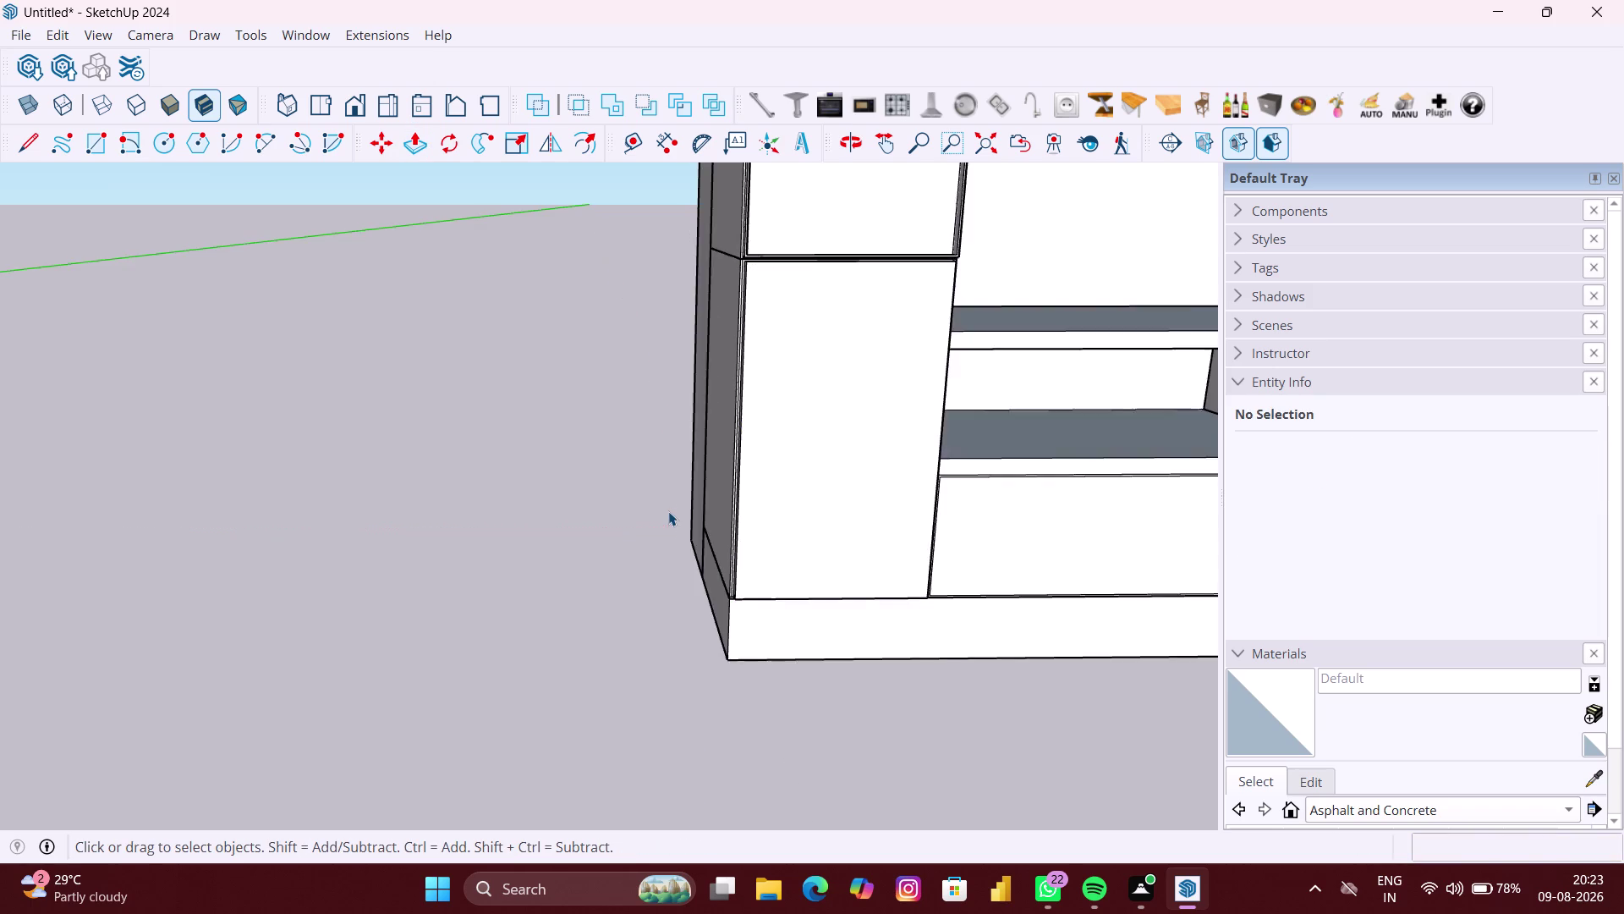
Orbit out to view the whole dressing unit.
scroll(down, 3)
scroll(up, 3)
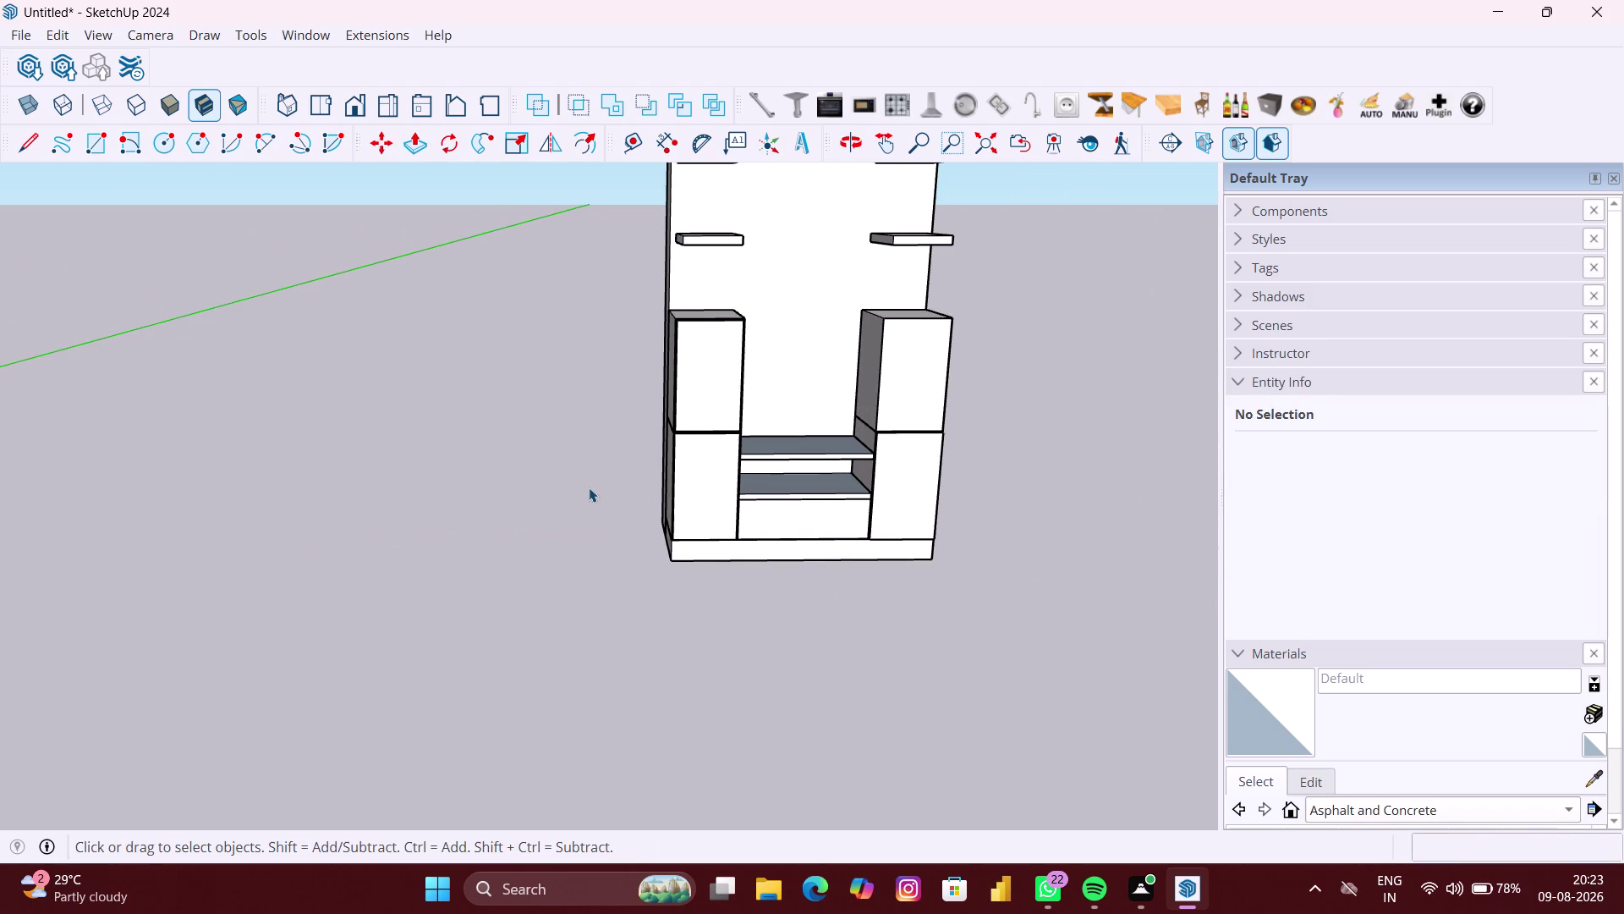
click(586, 486)
middle_drag(921, 469, 864, 383)
scroll(up, 3)
scroll(down, 3)
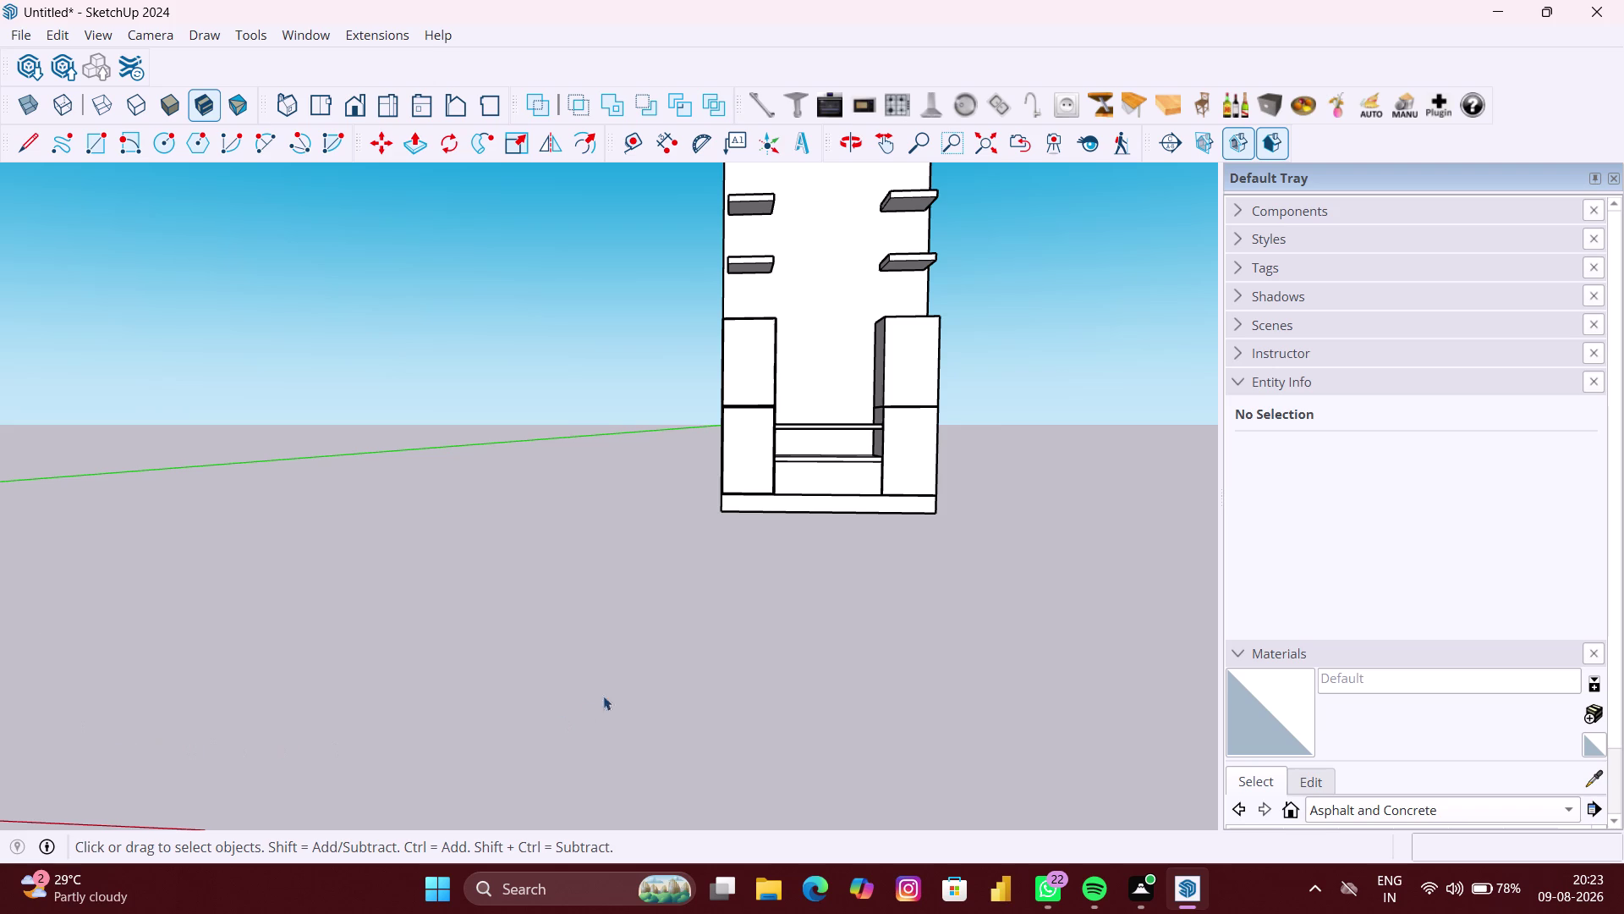
click(649, 658)
scroll(down, 3)
Switch the Materials tray to the Colors collection and scroll the swatches.
click(1343, 744)
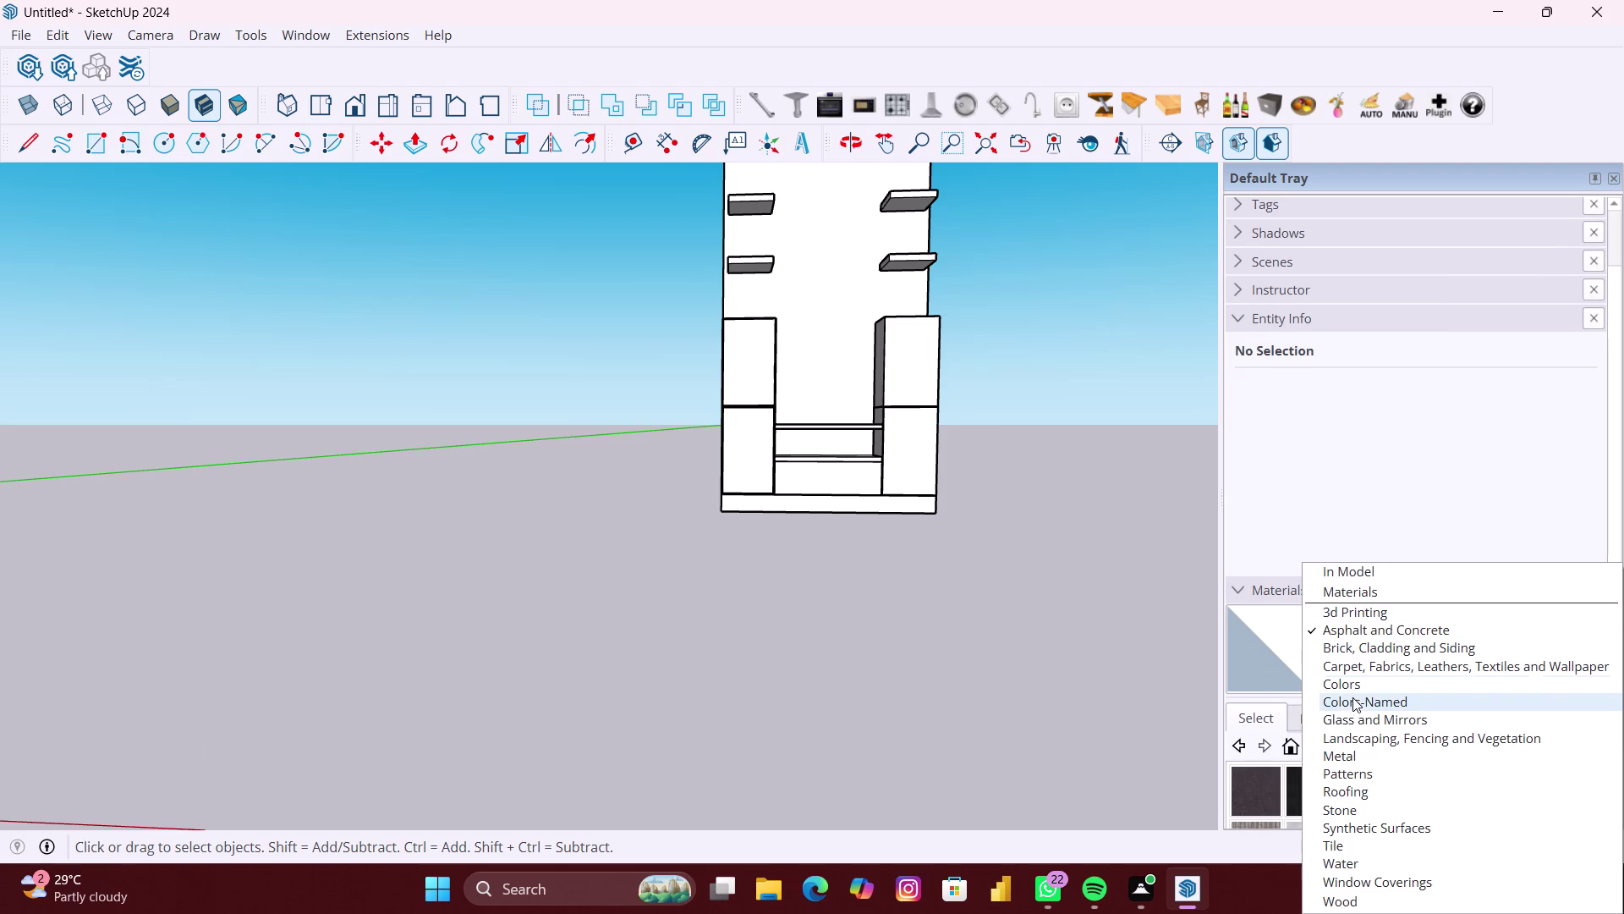
click(1350, 685)
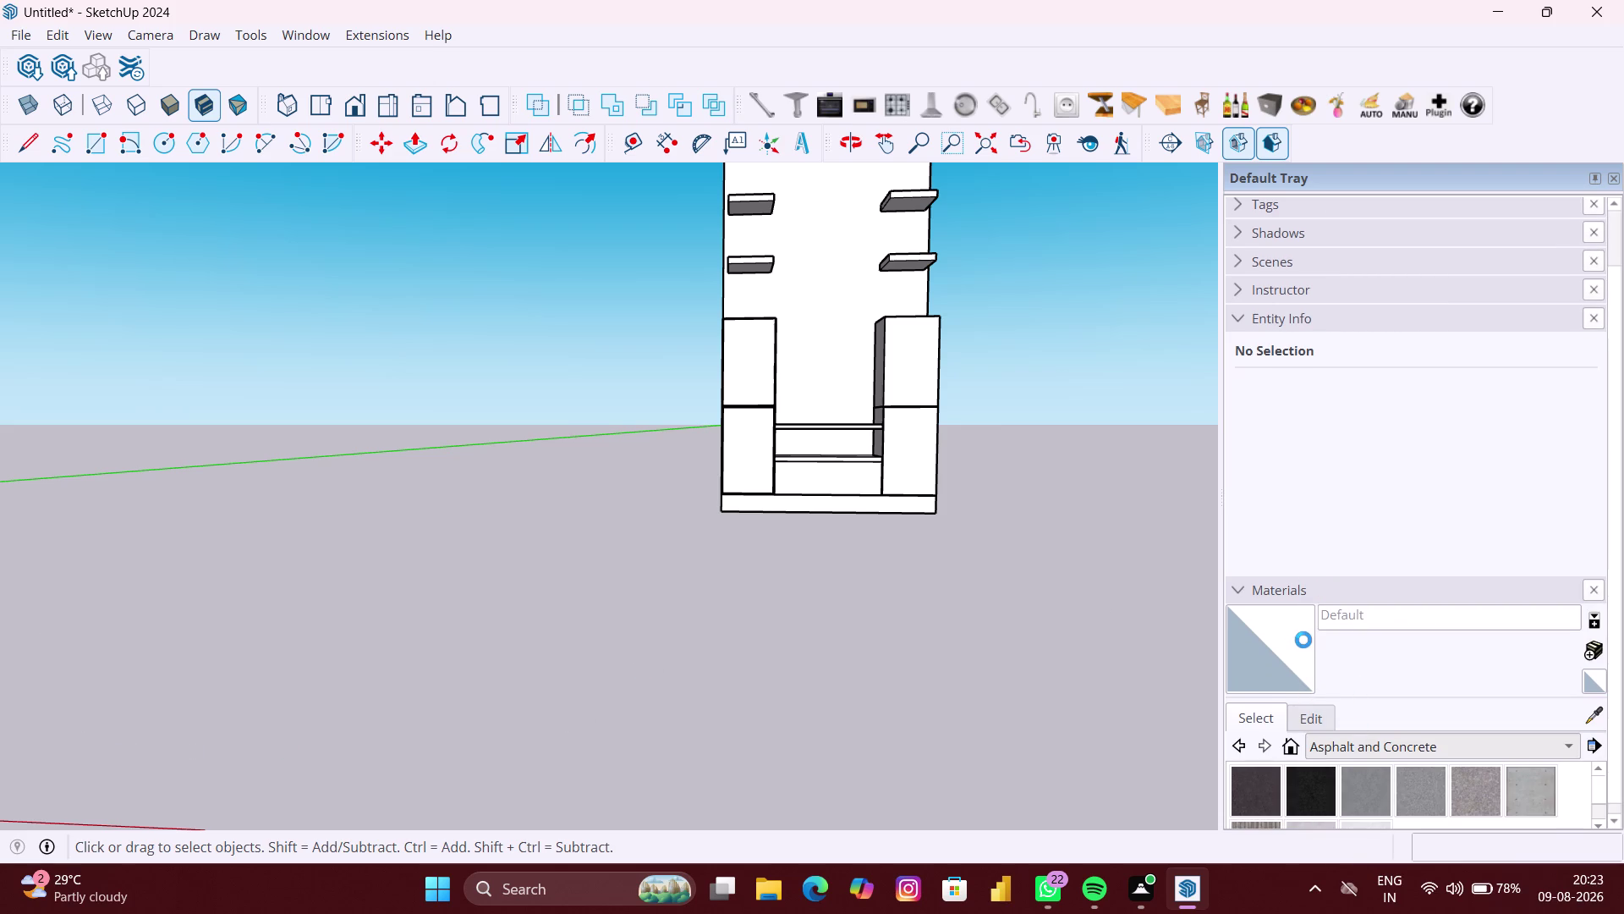
scroll(down, 3)
scroll(down, 3)
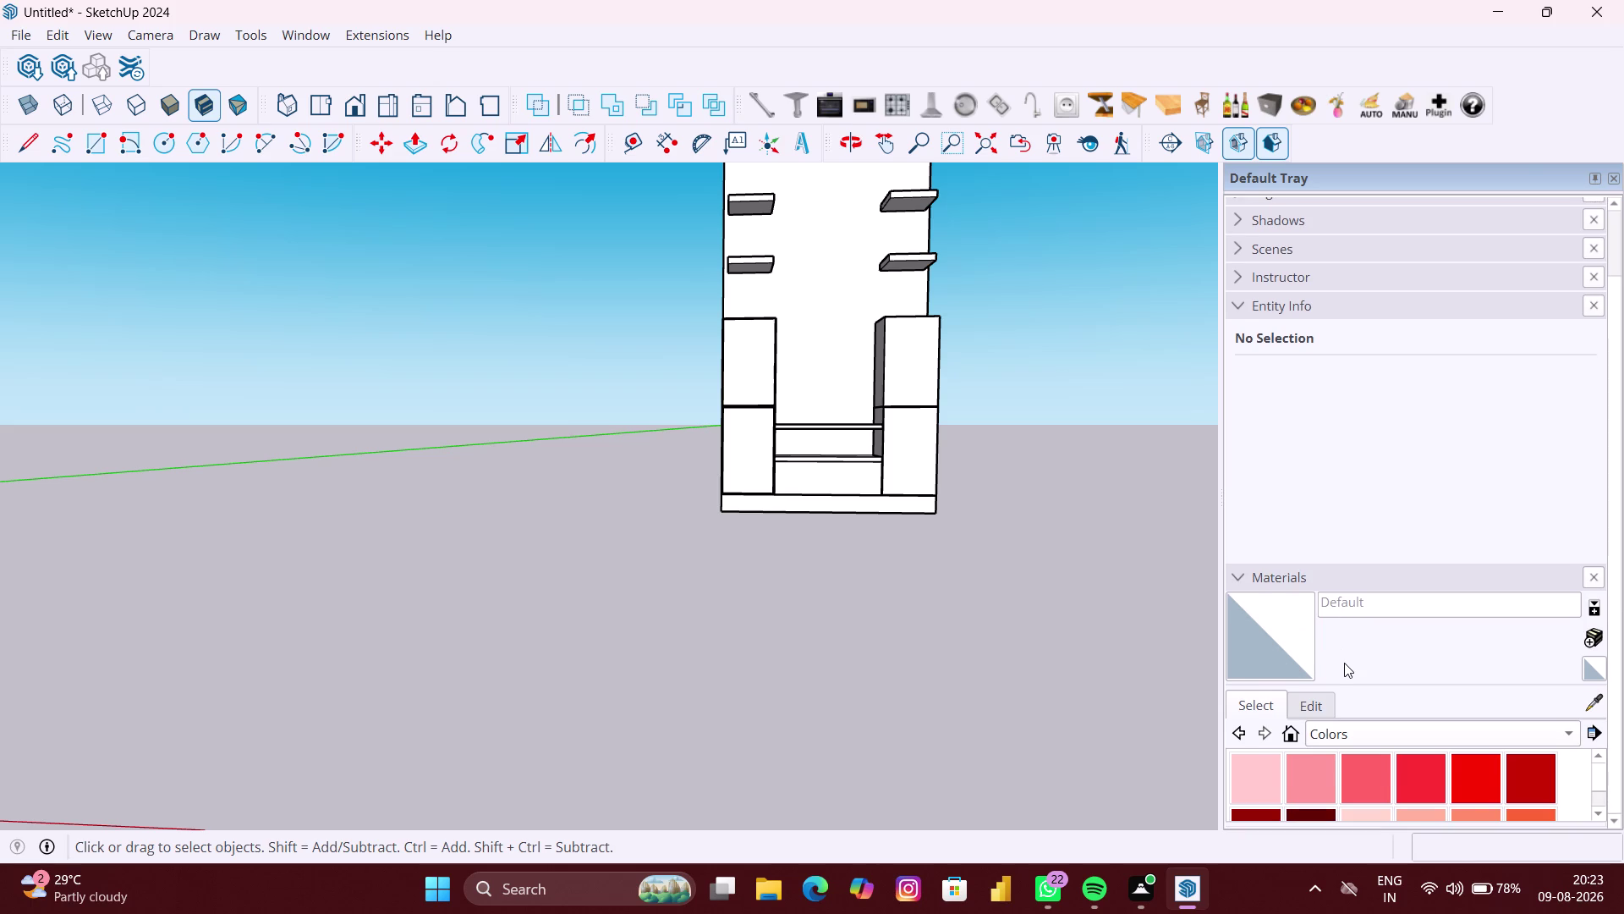
scroll(down, 3)
scroll(down, 3)
scroll(down, 3)
scroll(up, 3)
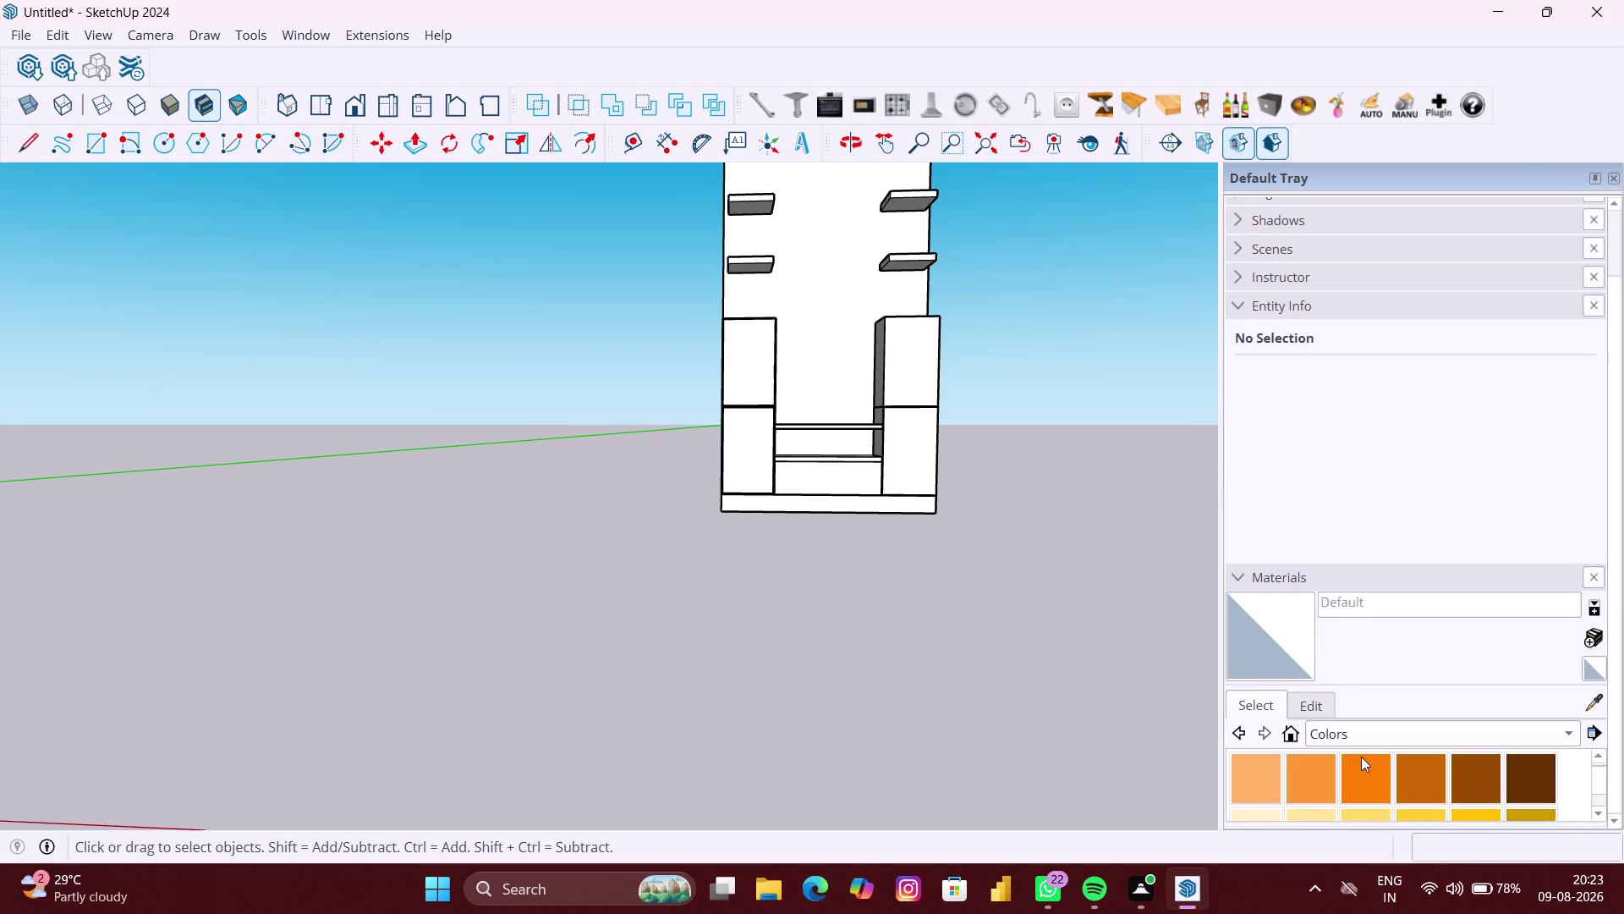
scroll(up, 3)
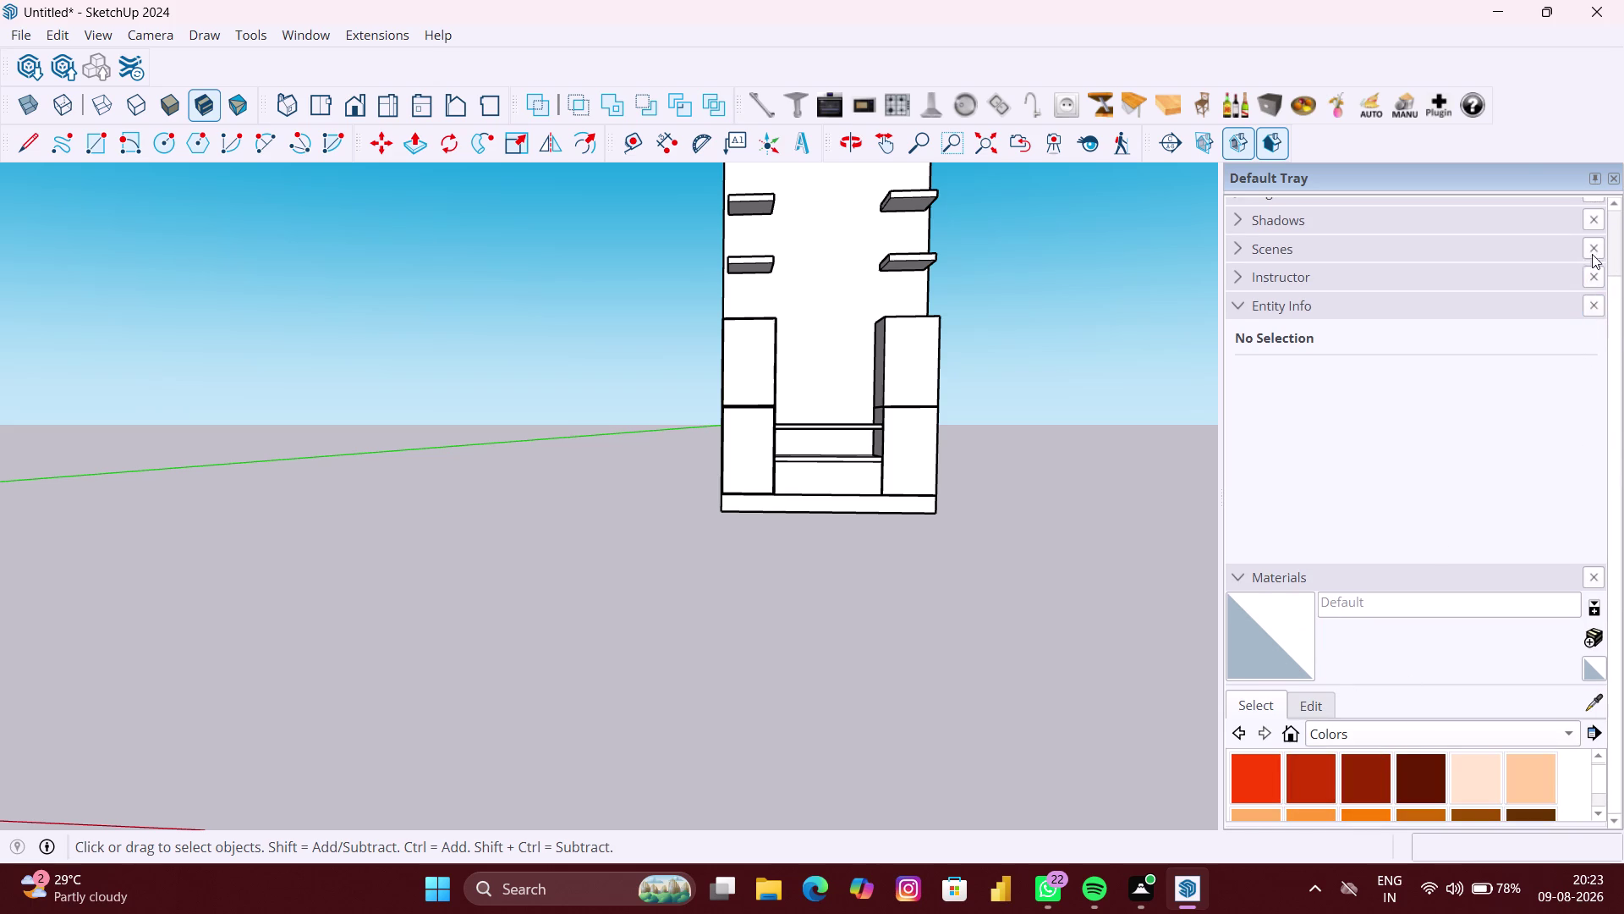
scroll(down, 3)
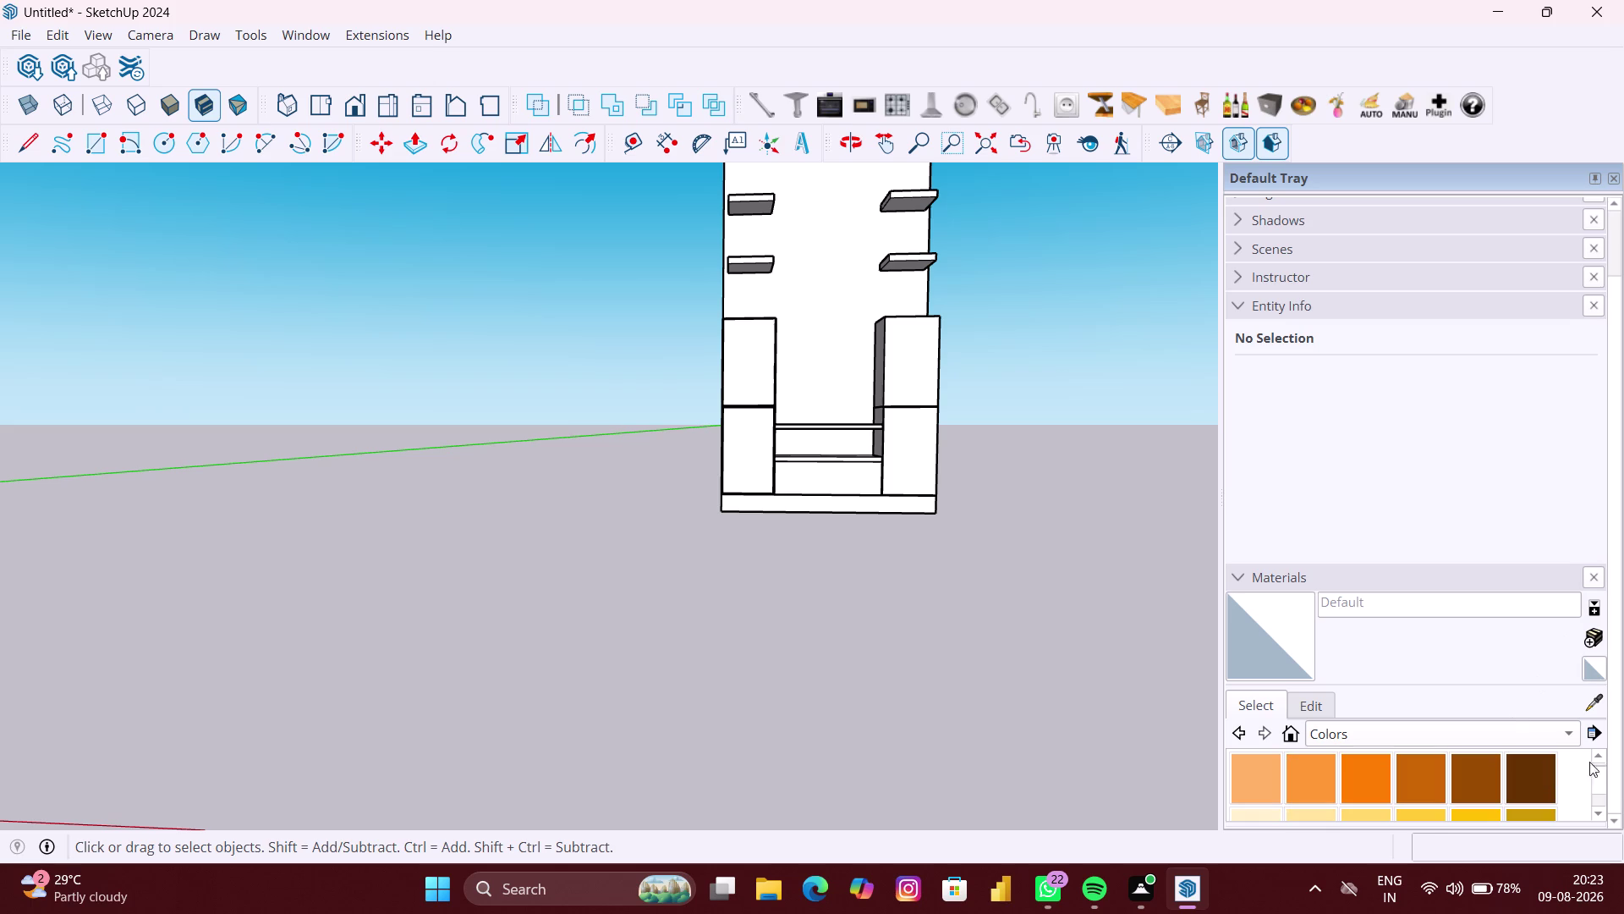
click(1601, 813)
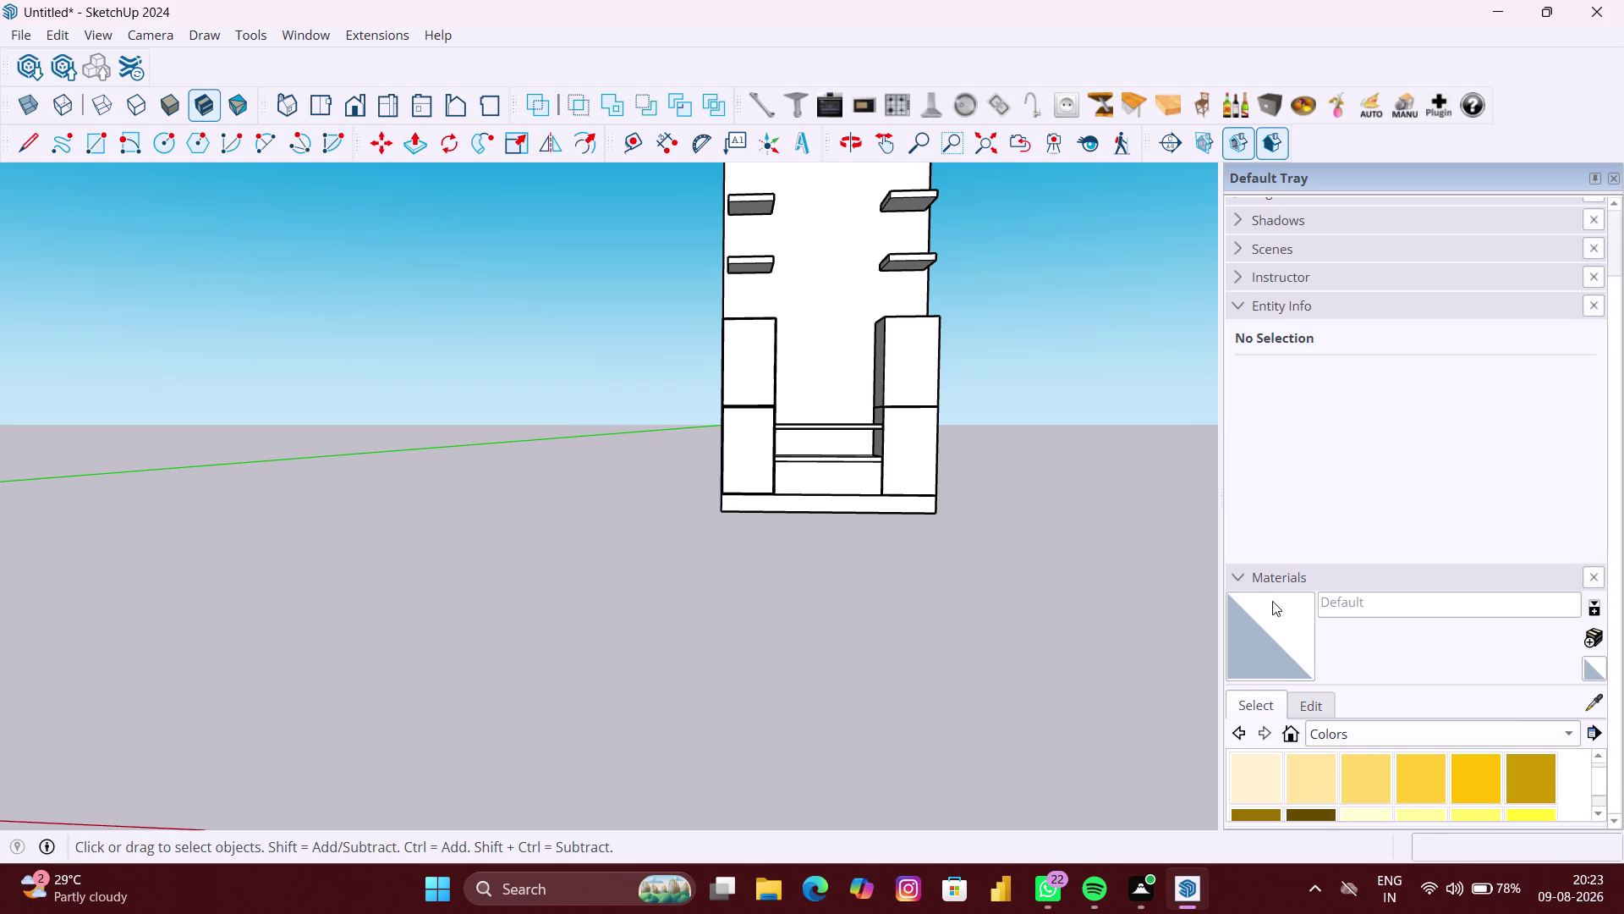
Reopen the Materials panel and scroll past the reds toward orange and yellow.
click(1246, 575)
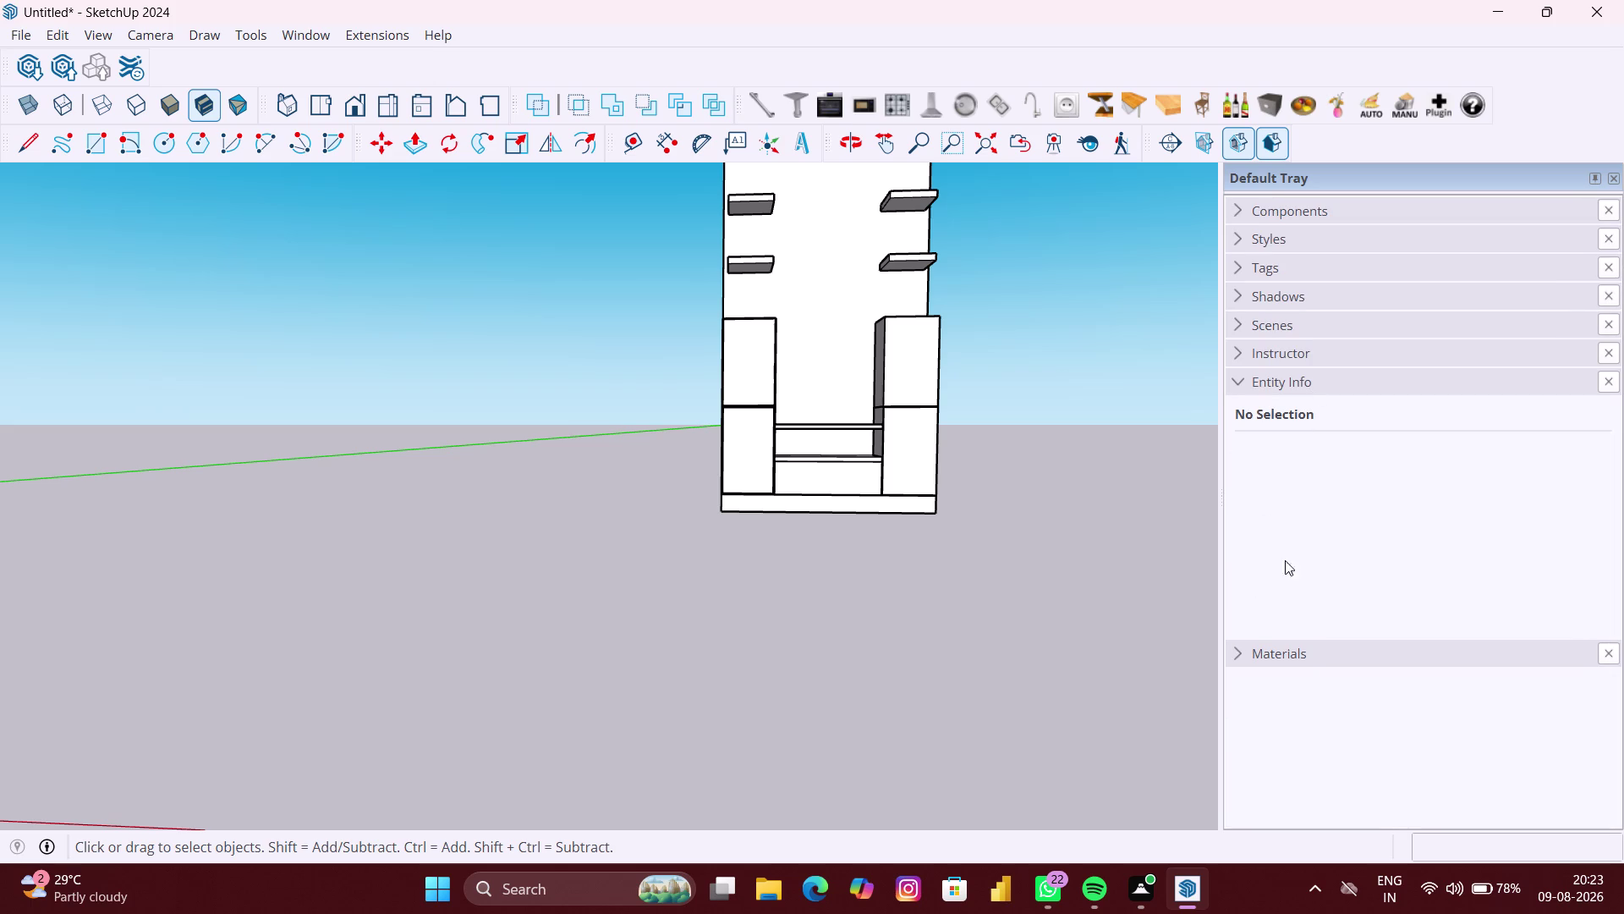
click(1269, 649)
click(1288, 395)
click(1316, 422)
click(1315, 414)
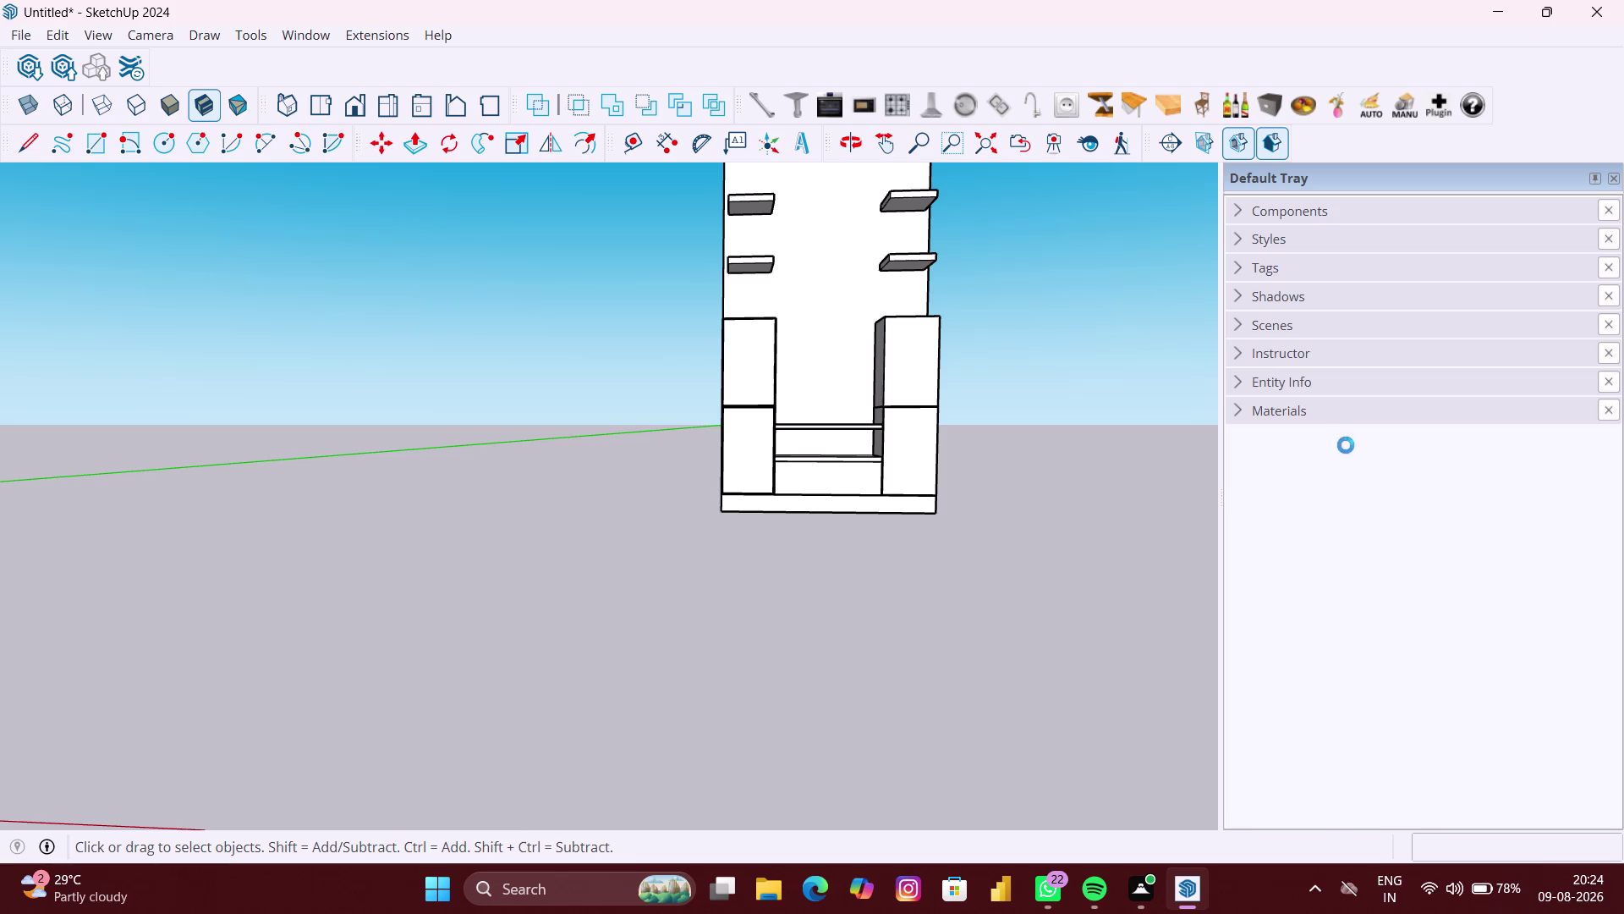
scroll(down, 3)
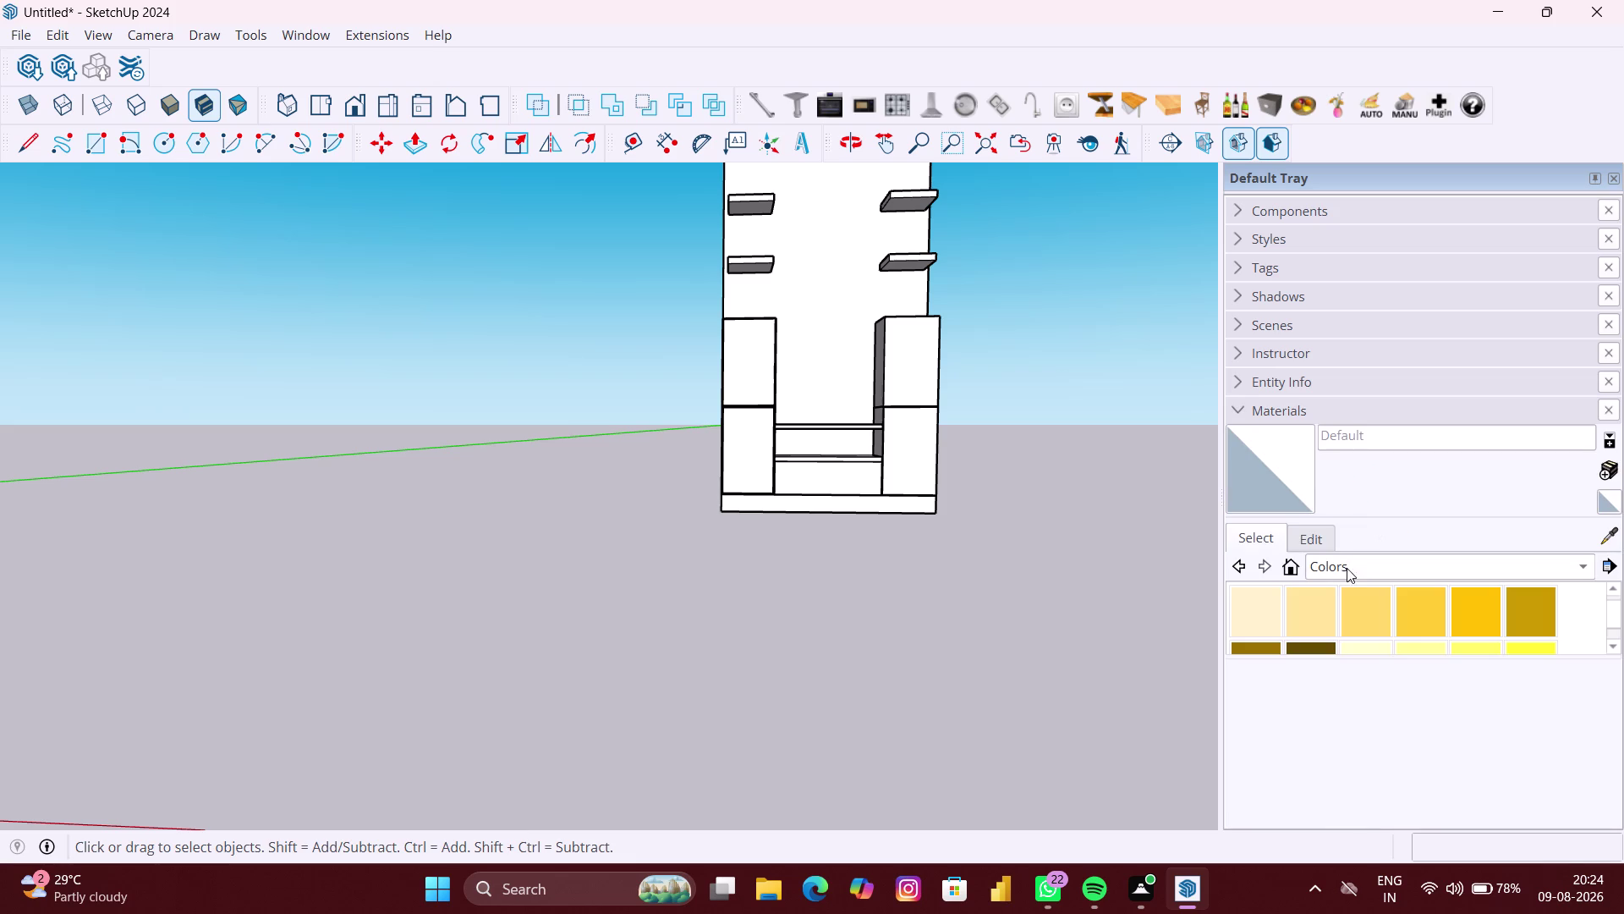
scroll(down, 3)
scroll(down, 3)
scroll(up, 3)
scroll(up, 3)
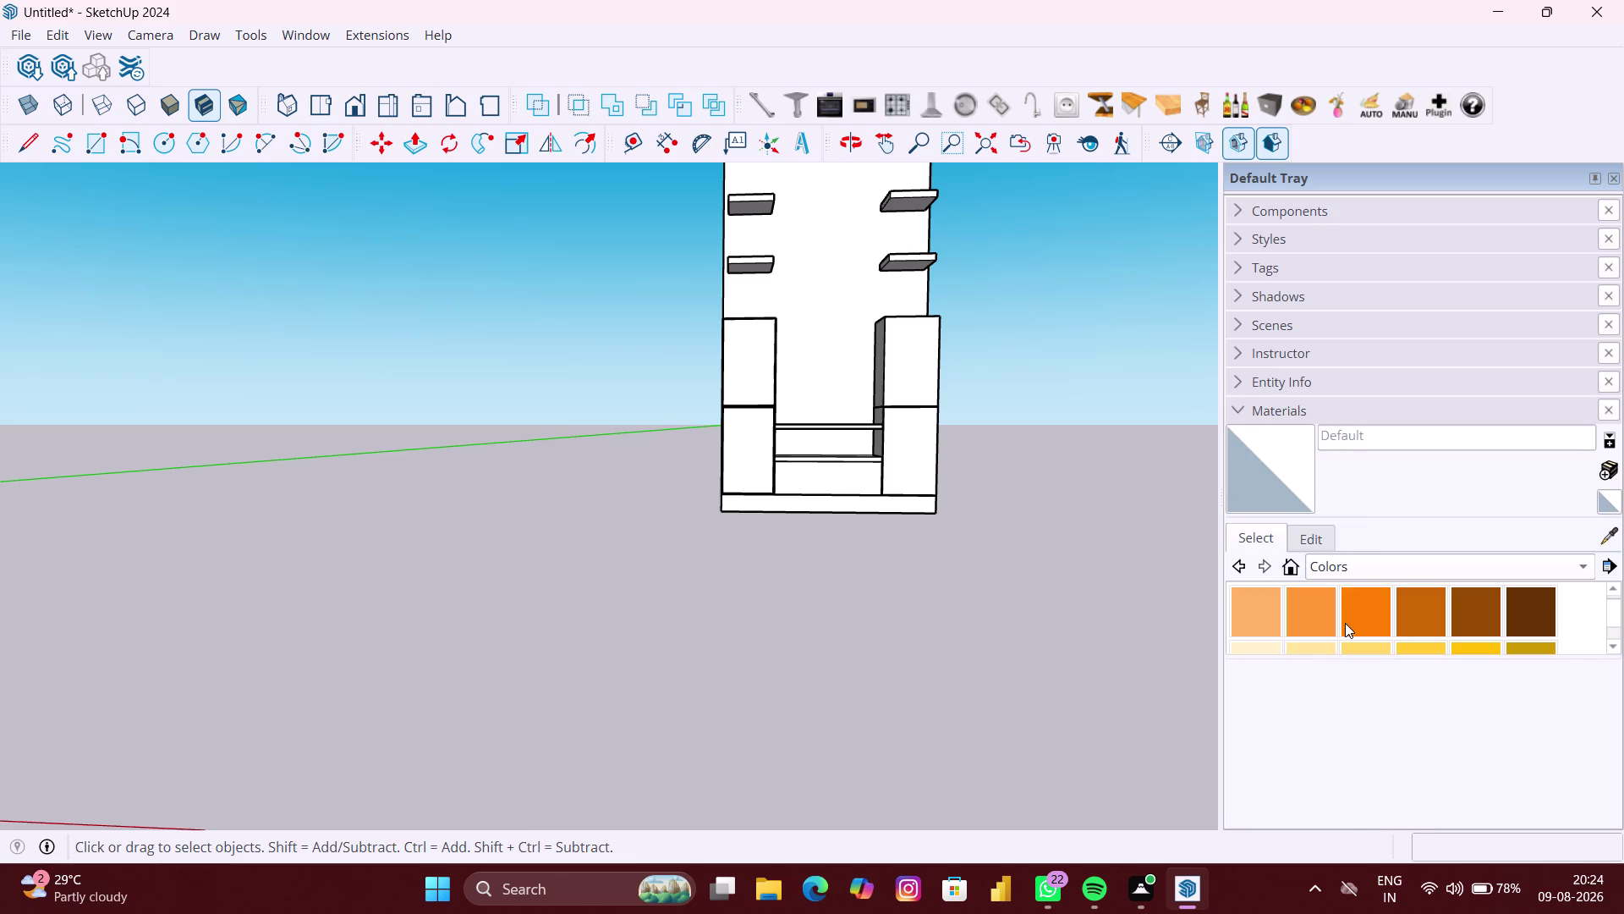
scroll(up, 3)
scroll(up, 3)
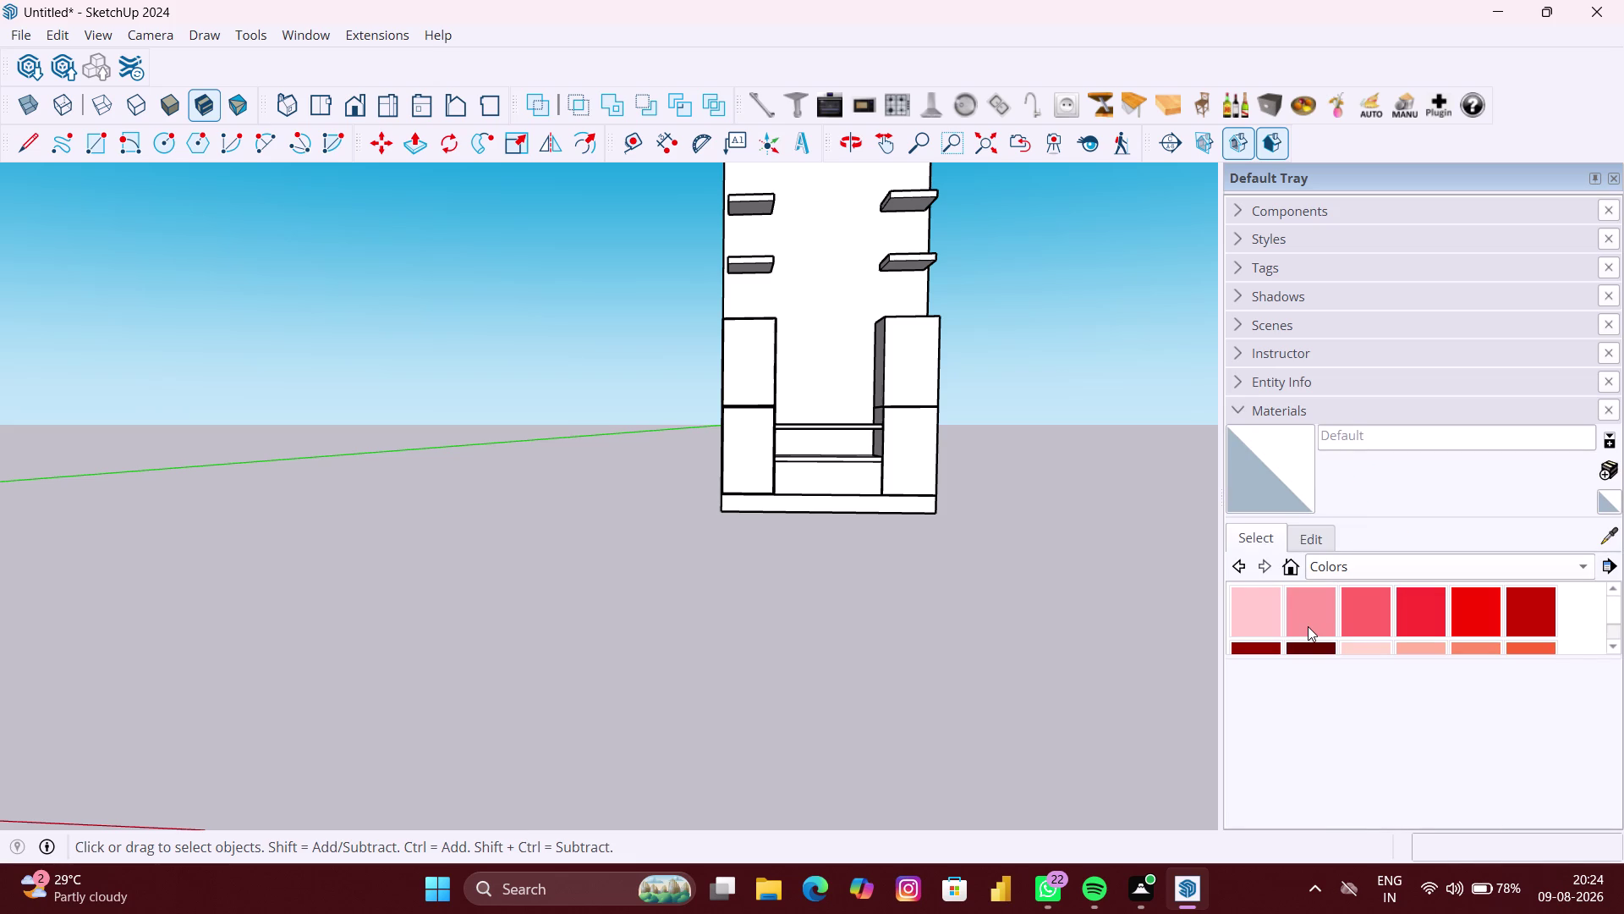
scroll(down, 3)
scroll(down, 3)
scroll(down, 3)
scroll(down, 3)
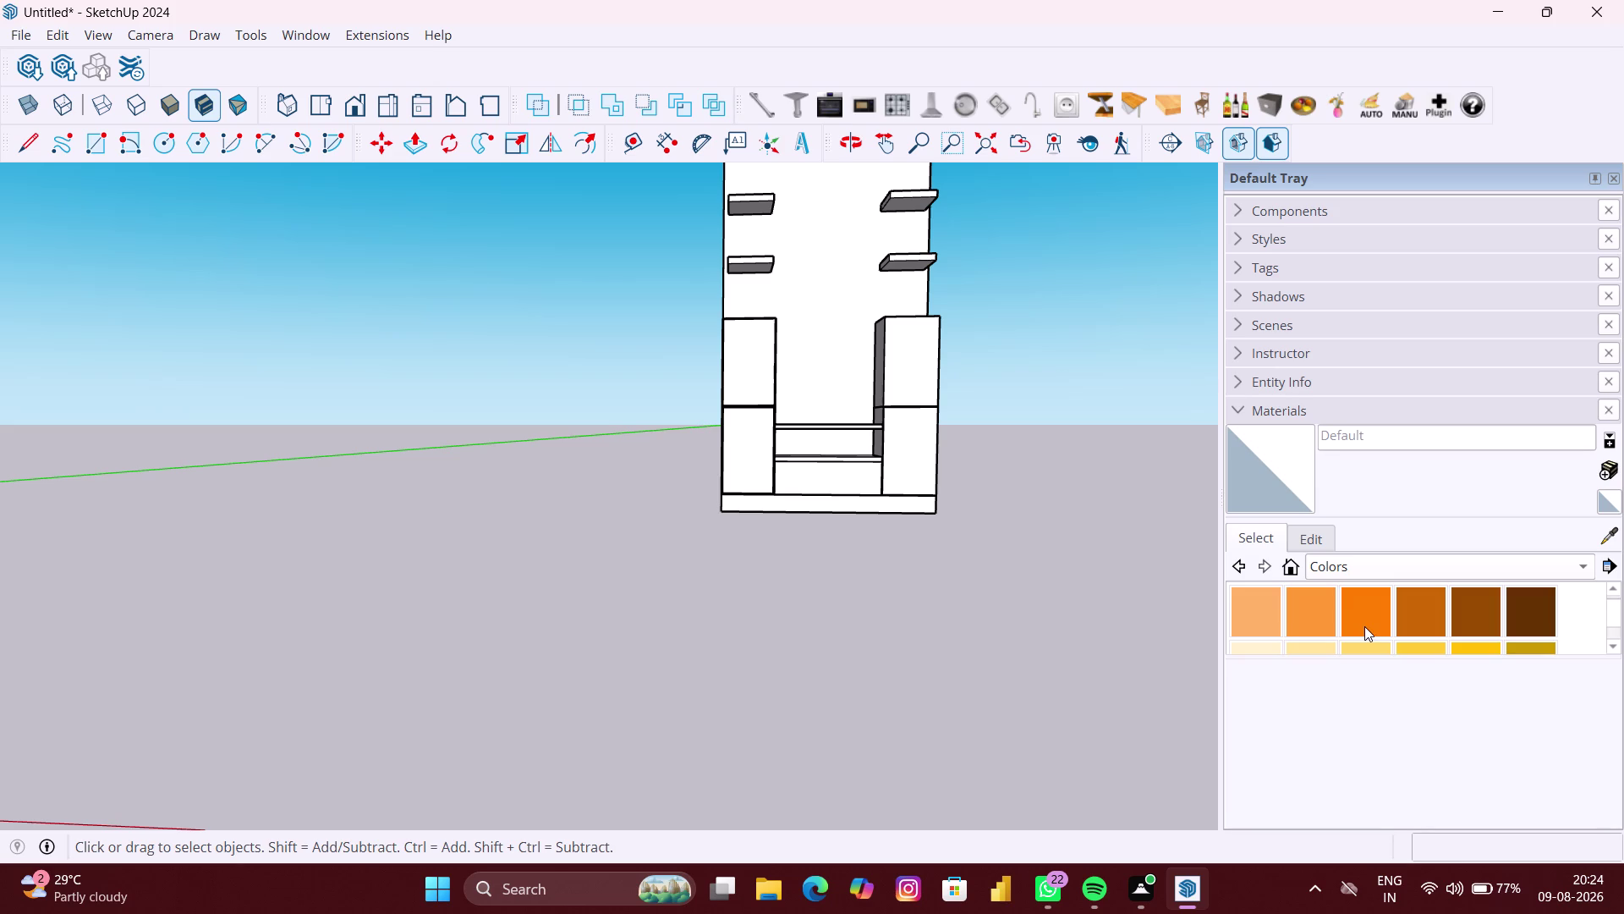
Pick a yellow swatch and undo the mistaken paint on the left panels.
scroll(down, 3)
click(1411, 616)
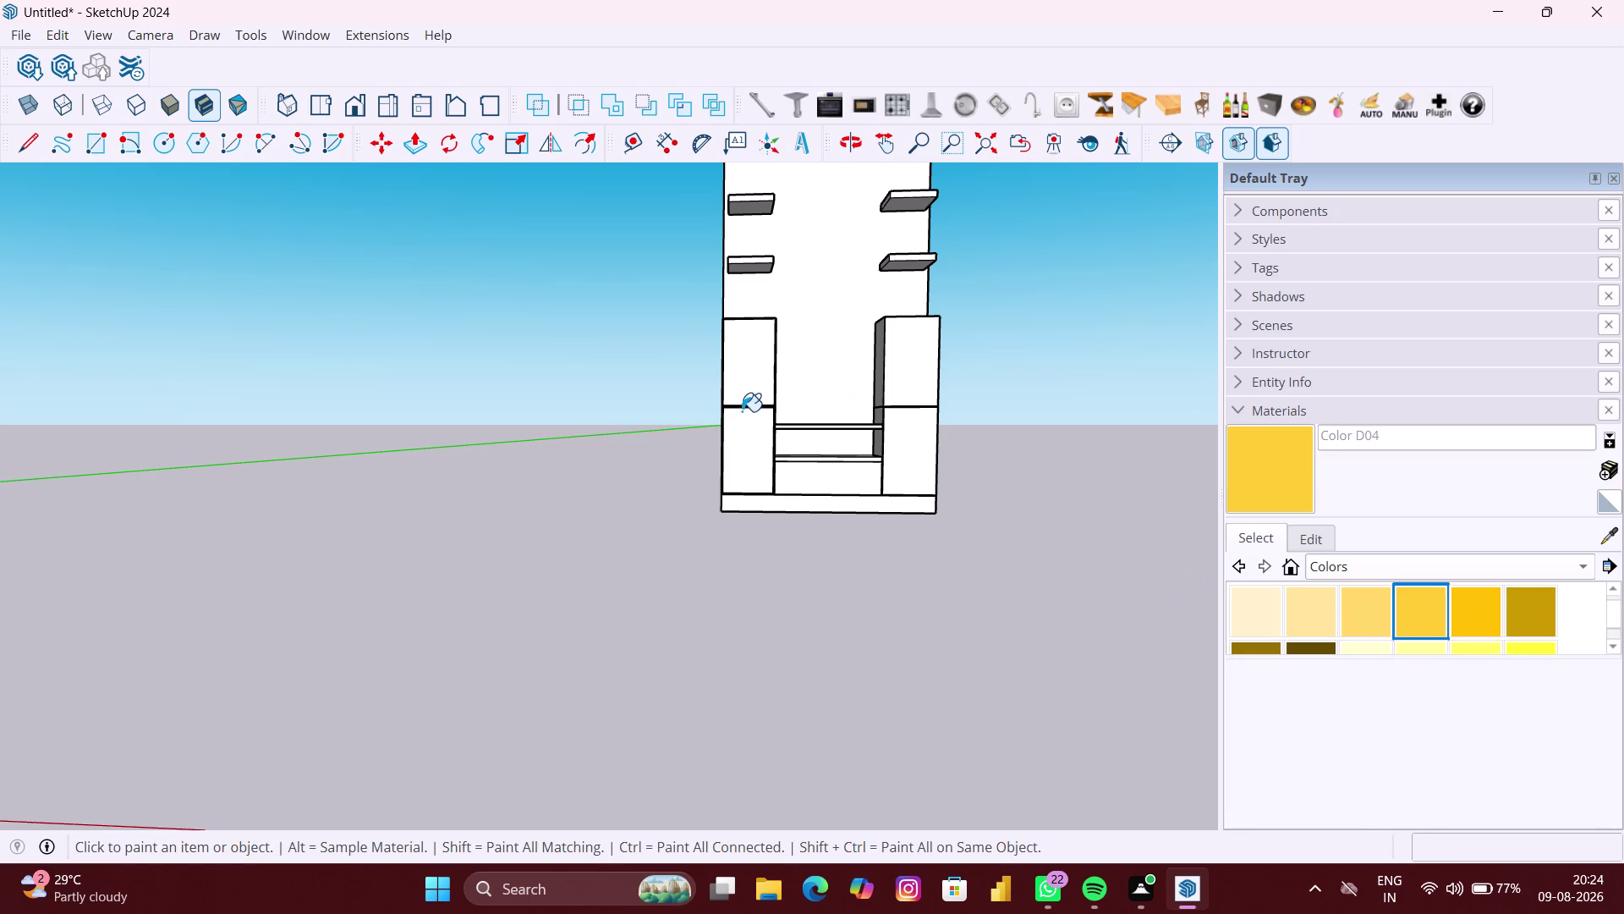
scroll(up, 3)
click(735, 461)
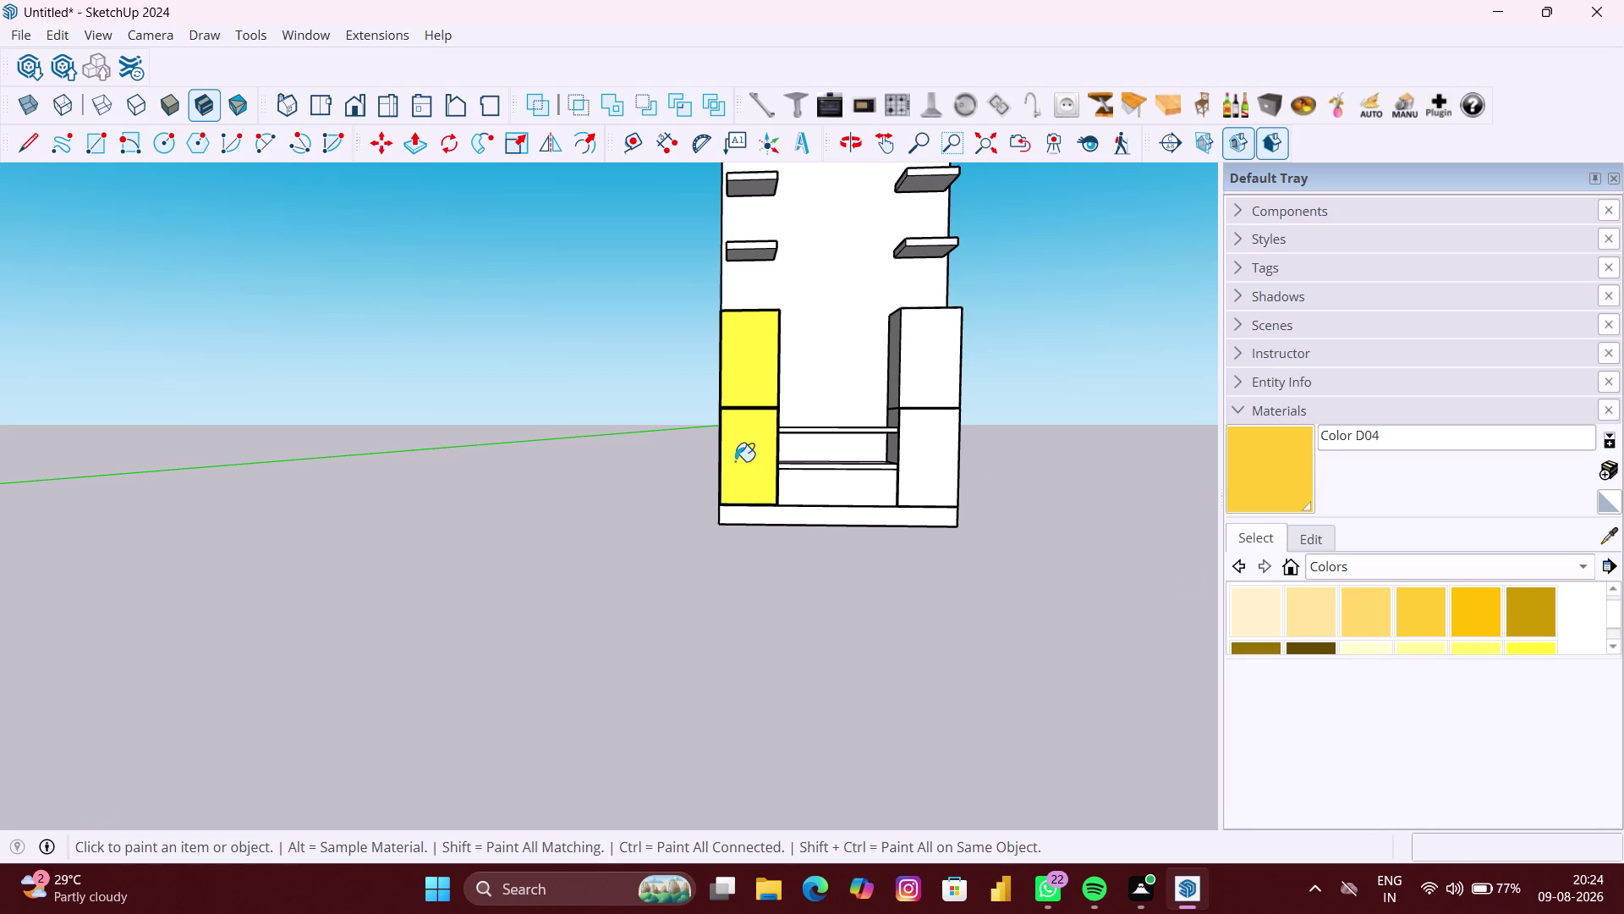
key(ctrl+z)
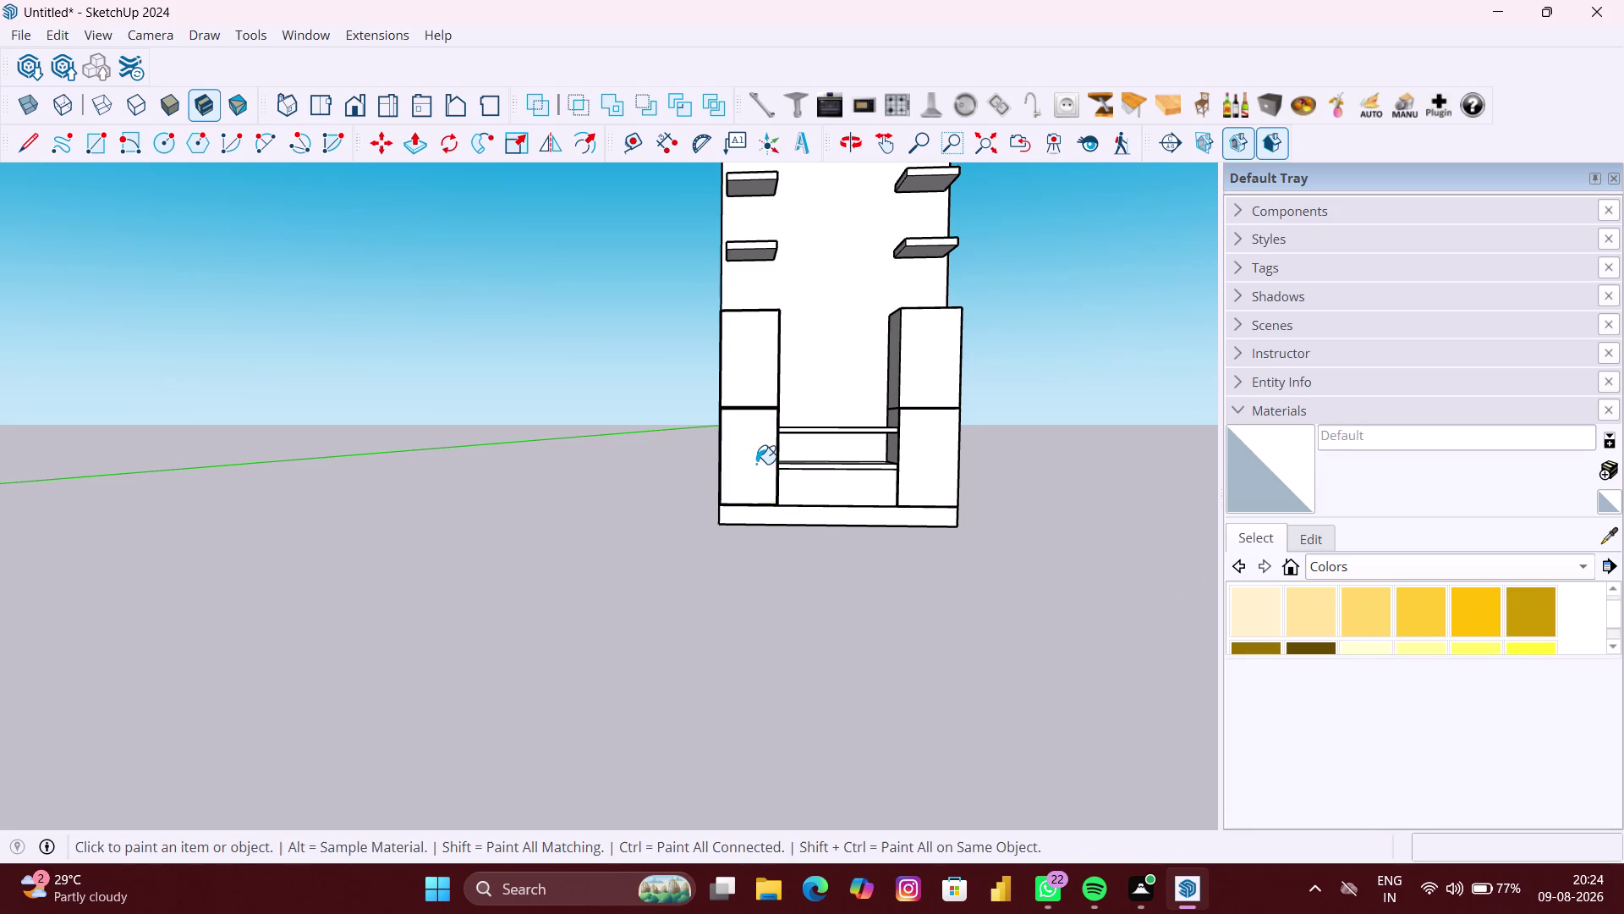
key(space)
key(space)
Inside the cabinet group, paint the lower-left door panel a deeper yellow.
double_click(756, 463)
click(757, 463)
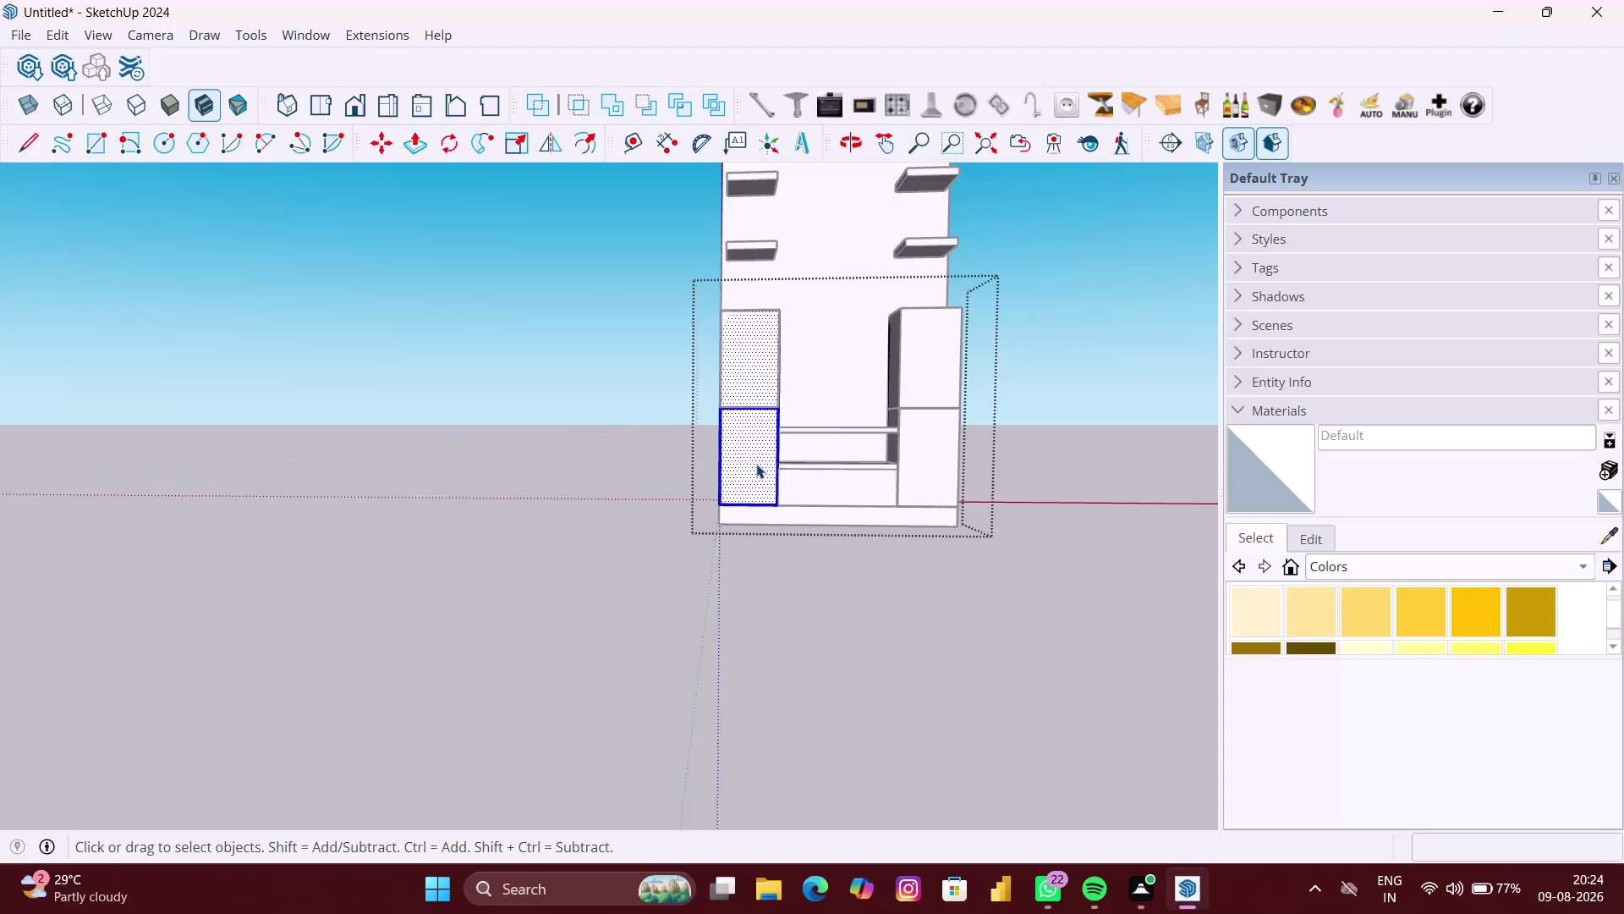
click(756, 464)
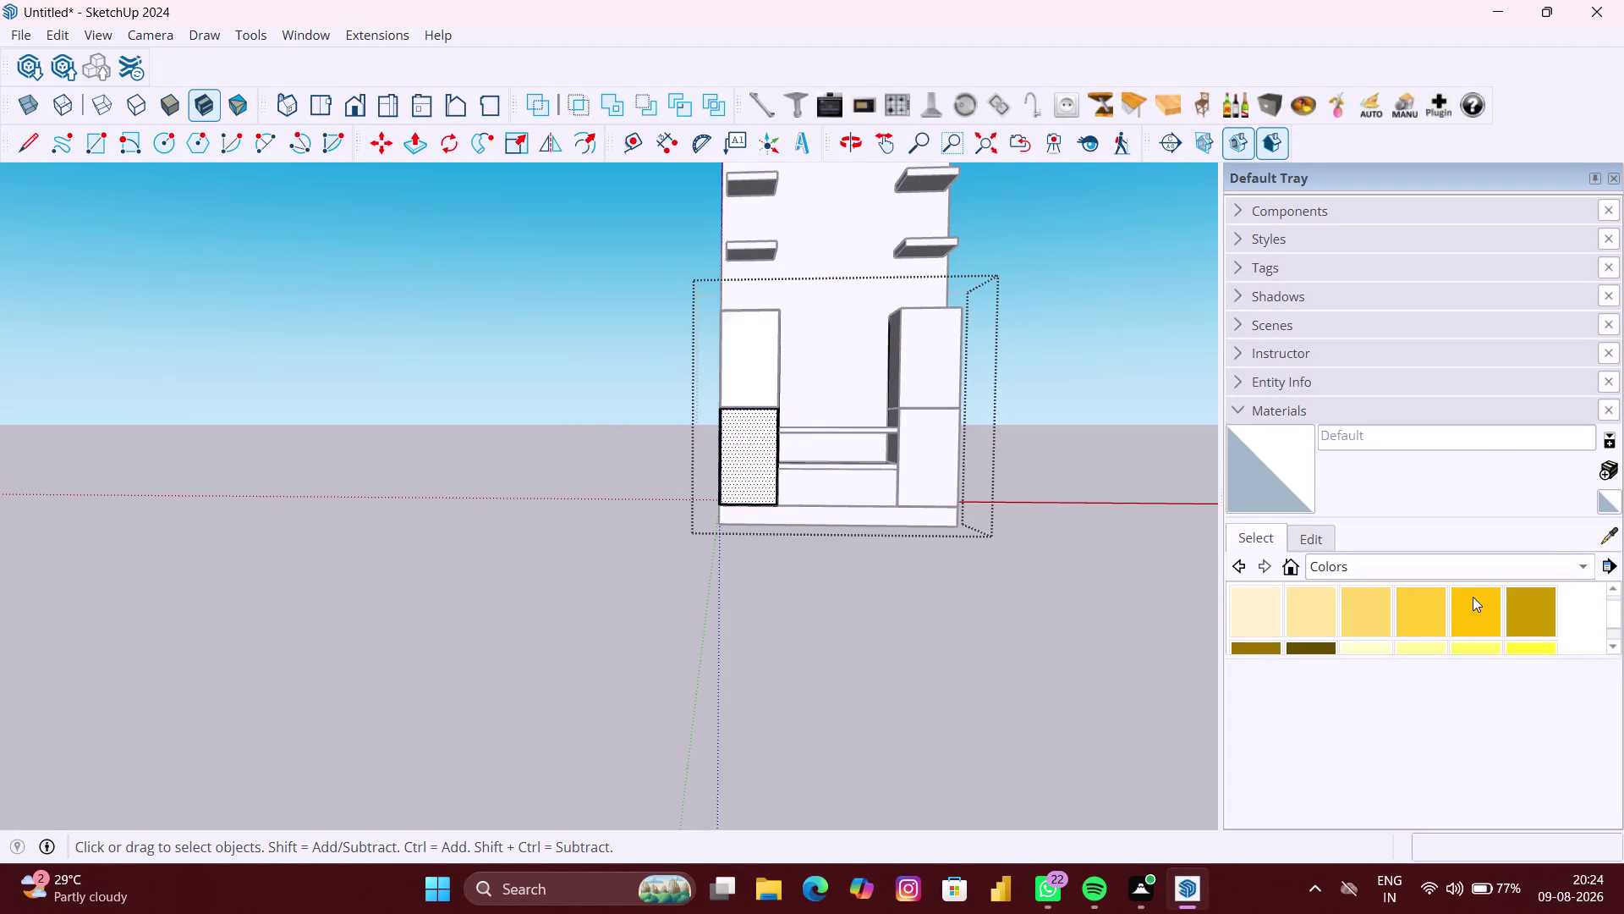
click(1465, 609)
click(744, 462)
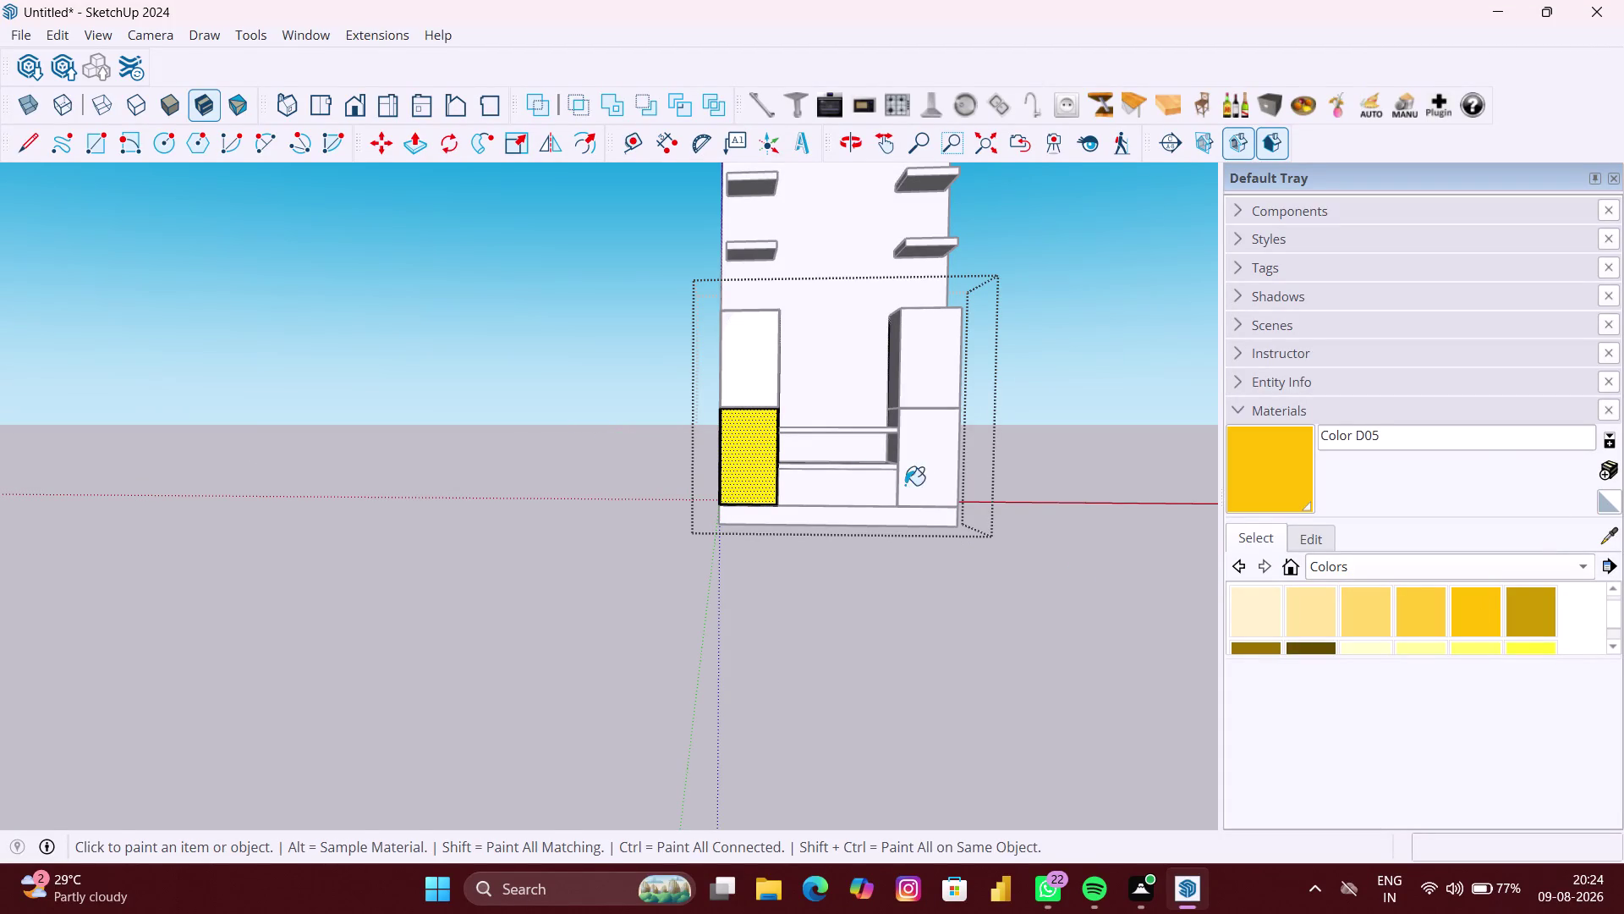
key(space)
click(1049, 506)
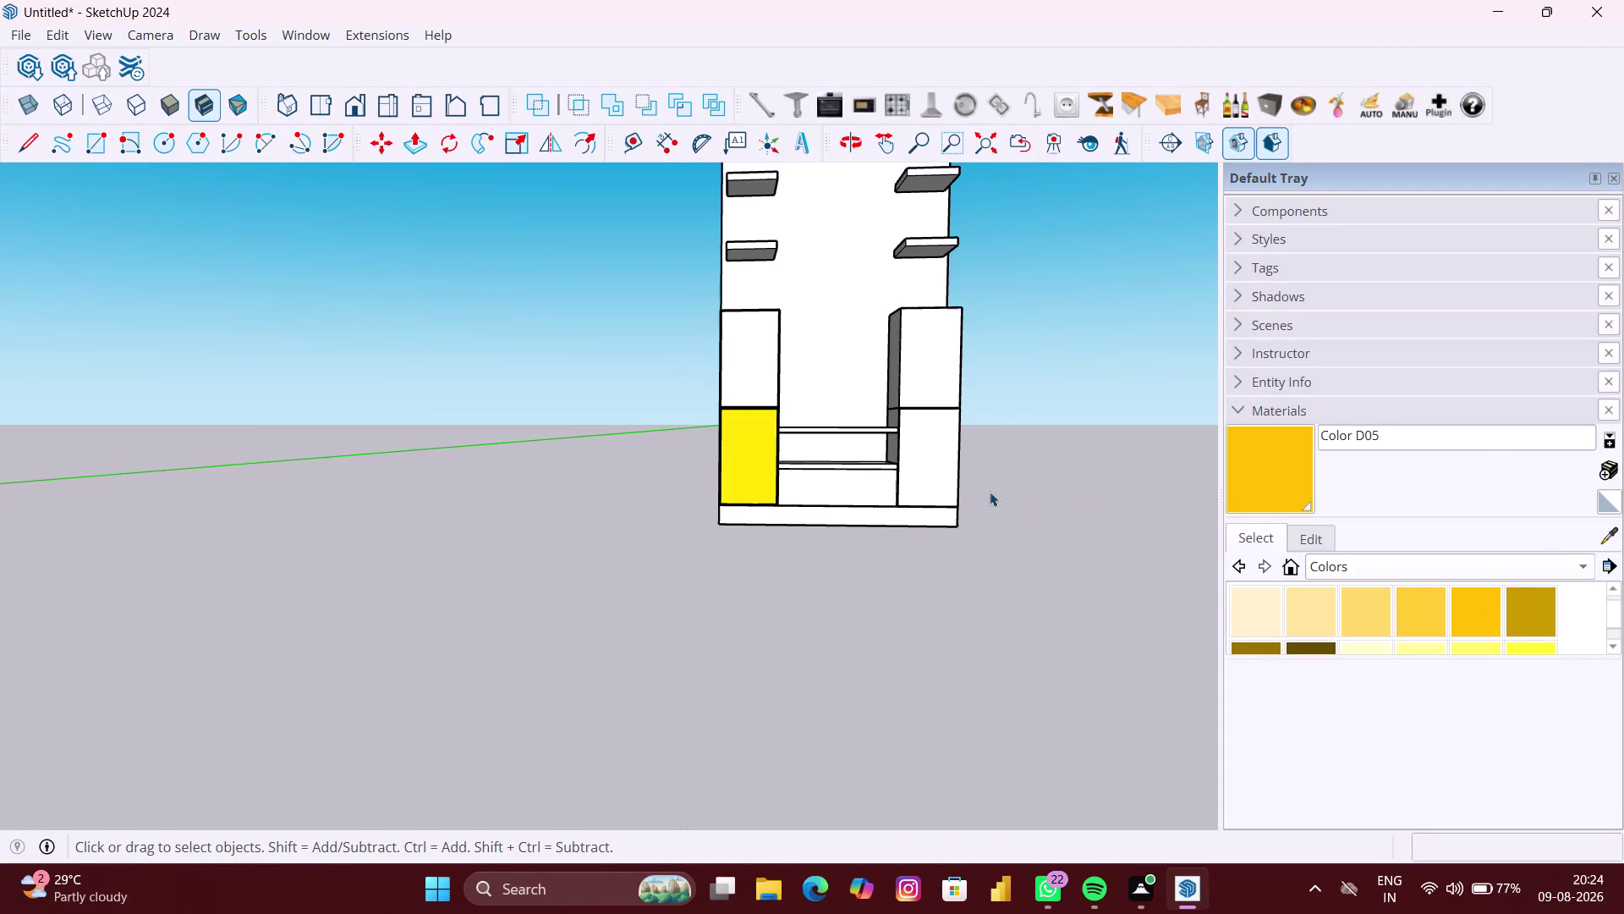
Paint the lower-right door panel yellow inside the cabinet group.
double_click(944, 454)
click(938, 462)
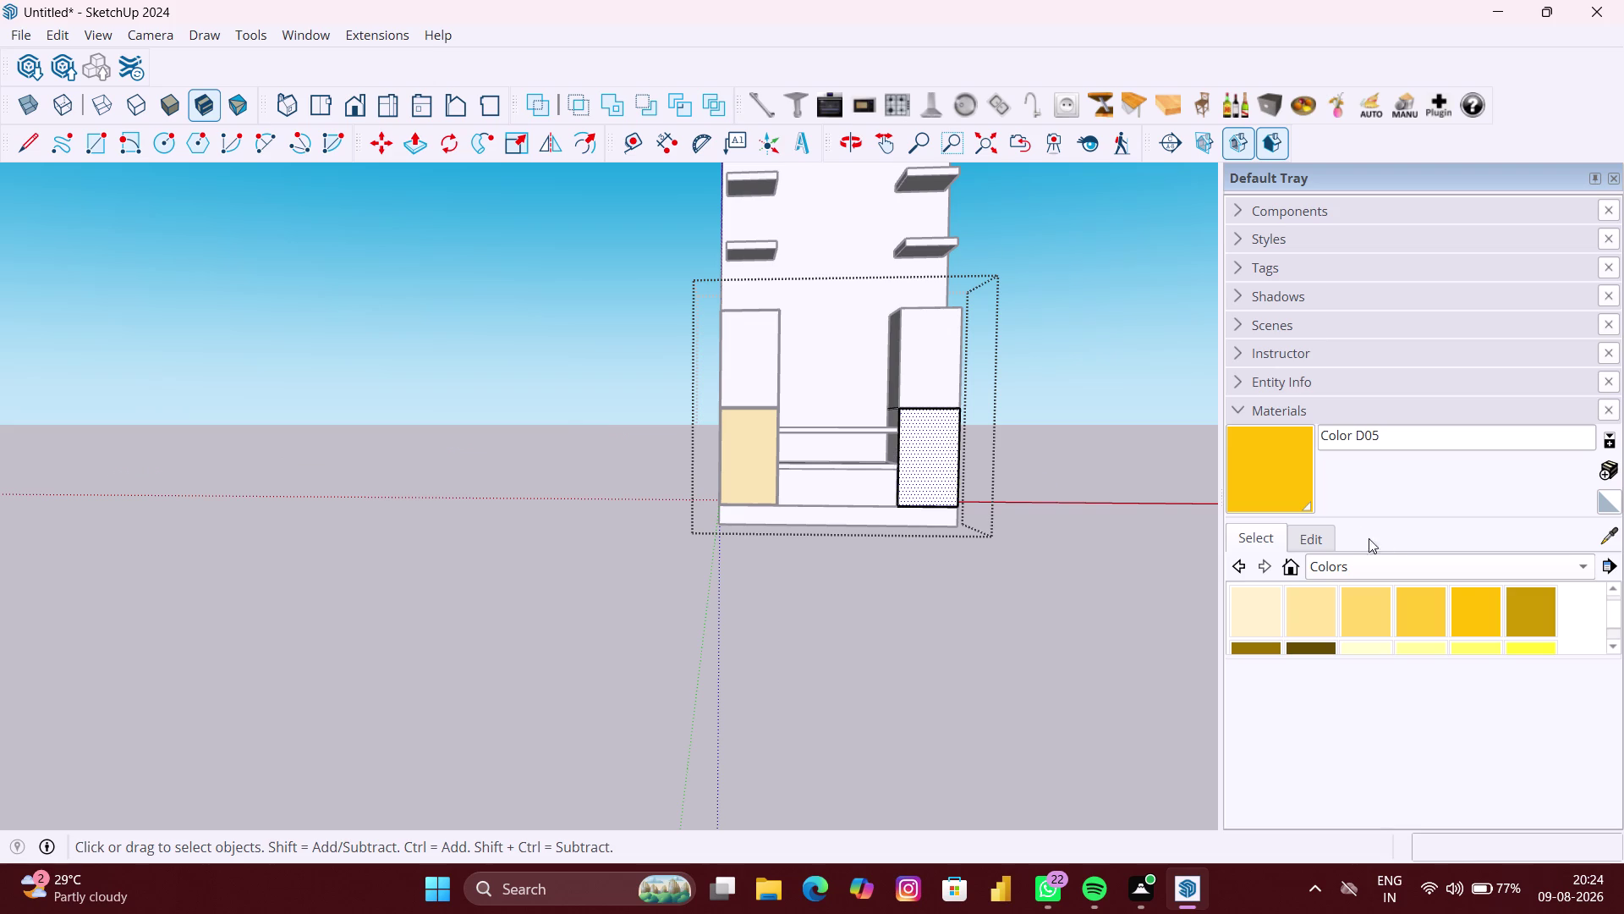
click(1549, 626)
click(1442, 605)
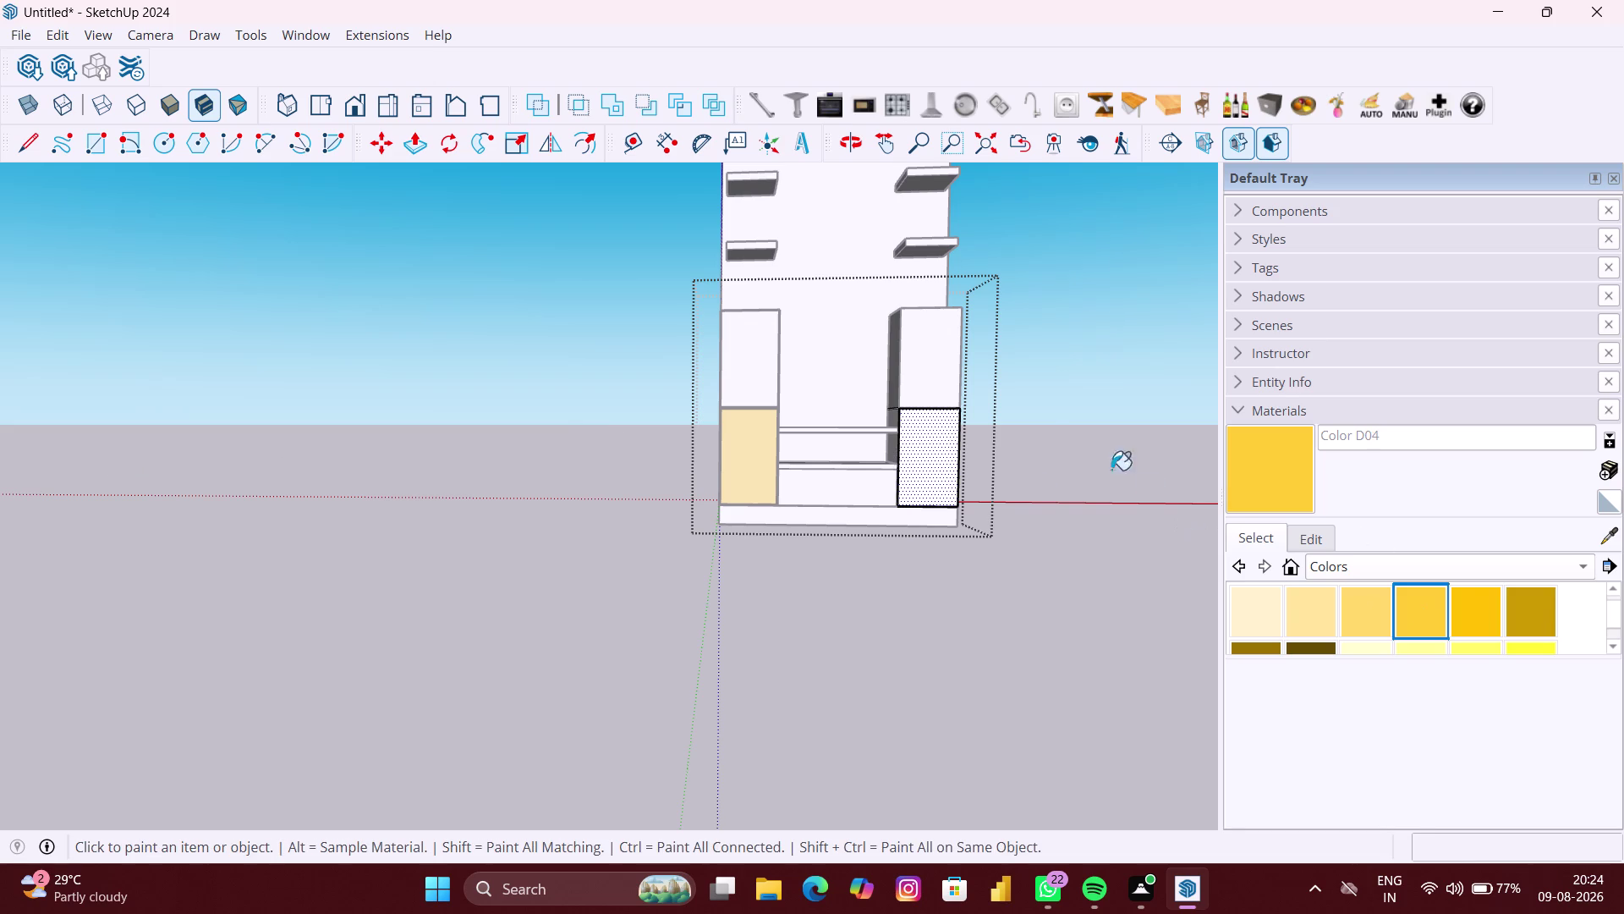
click(947, 456)
key(space)
click(1022, 577)
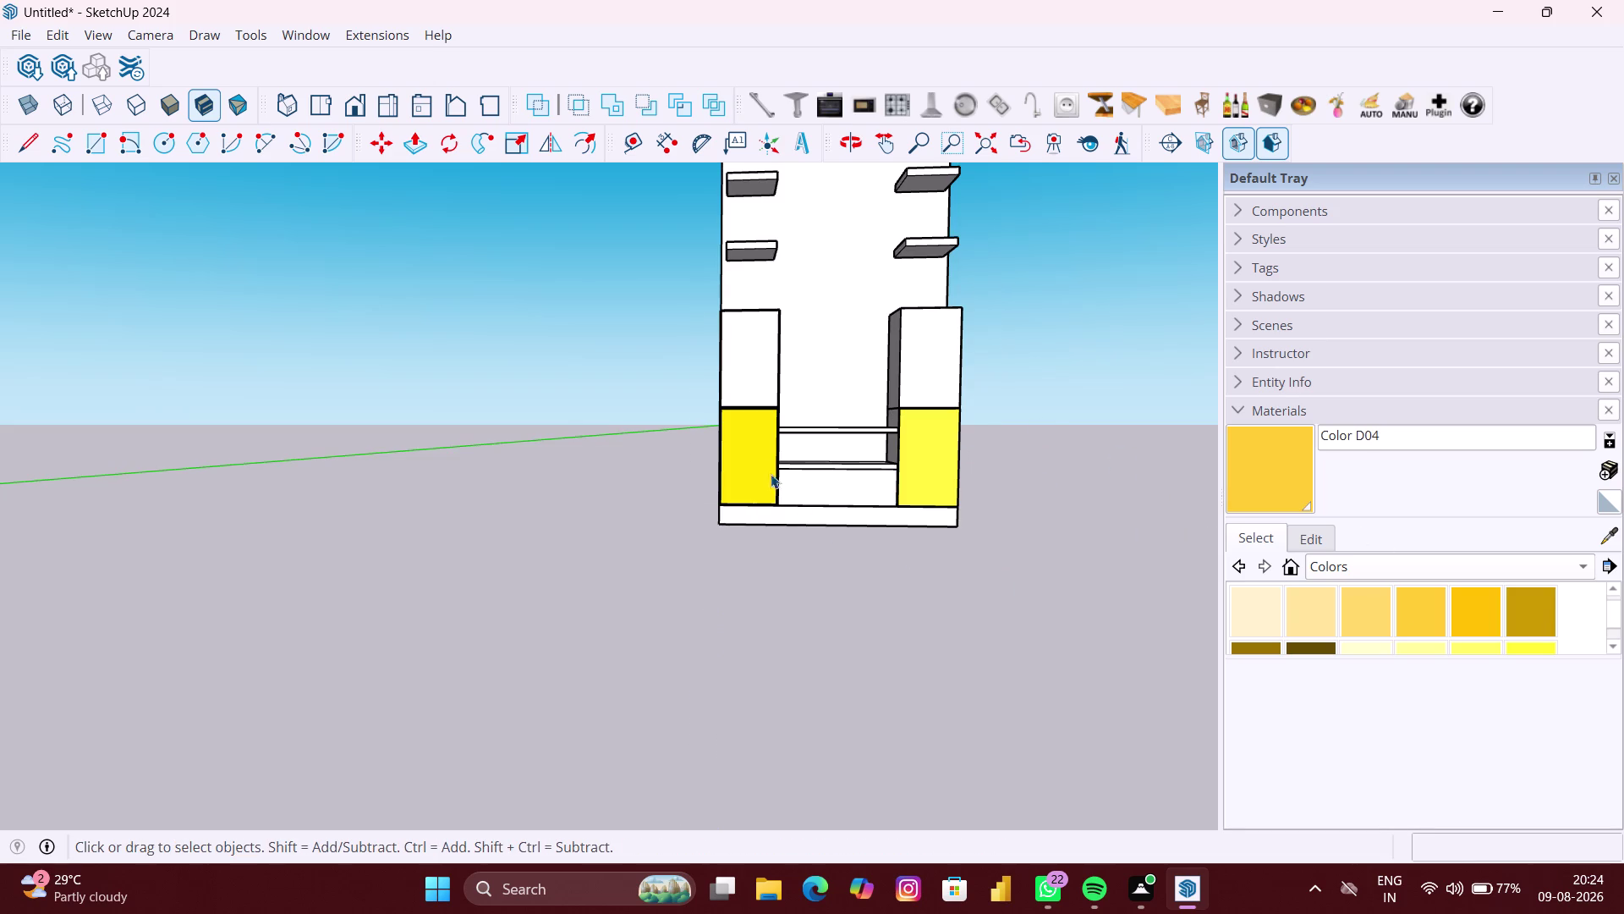
Repaint the lower-left door panel with the matching yellow.
double_click(735, 433)
click(746, 448)
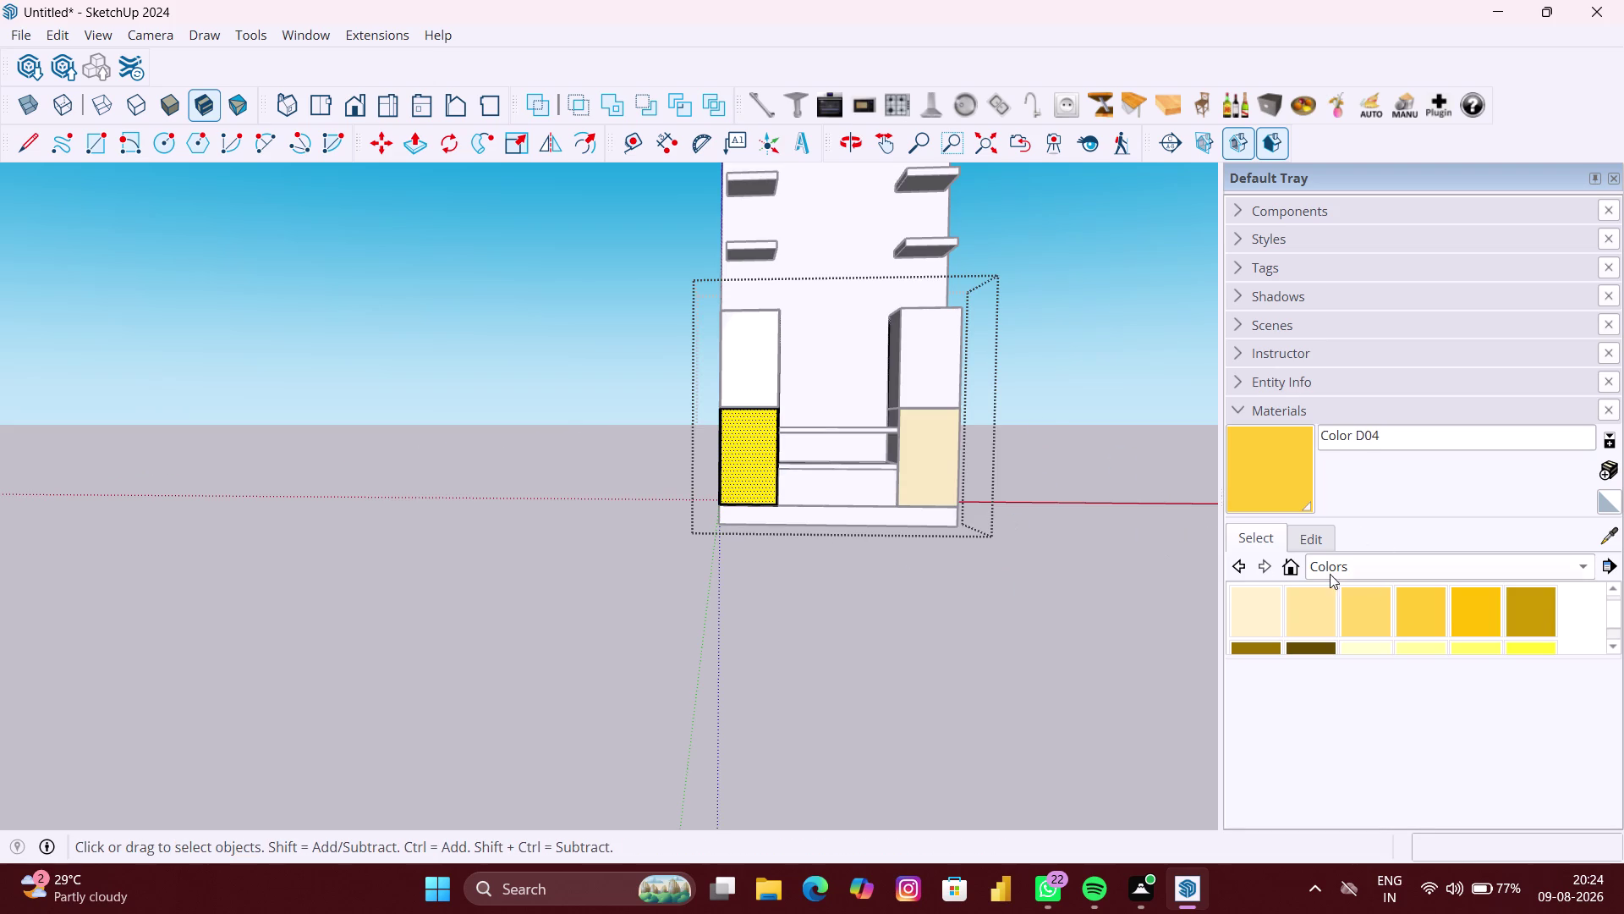
click(1407, 609)
click(741, 481)
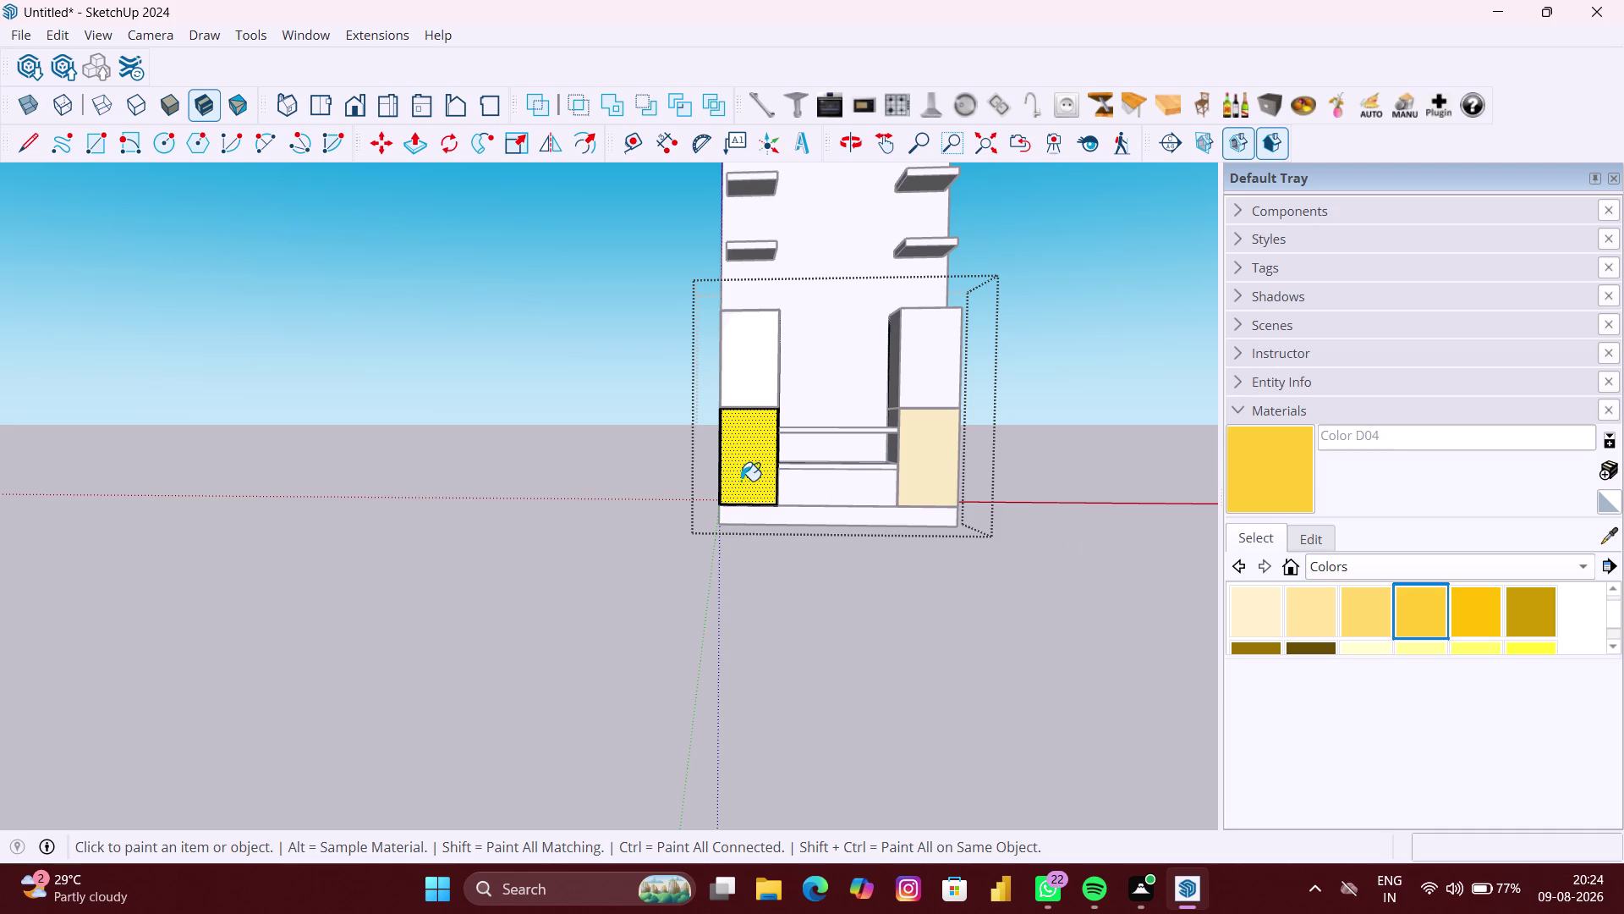
key(space)
click(941, 641)
Open the group and select the base plinth for editing.
middle_click(916, 554)
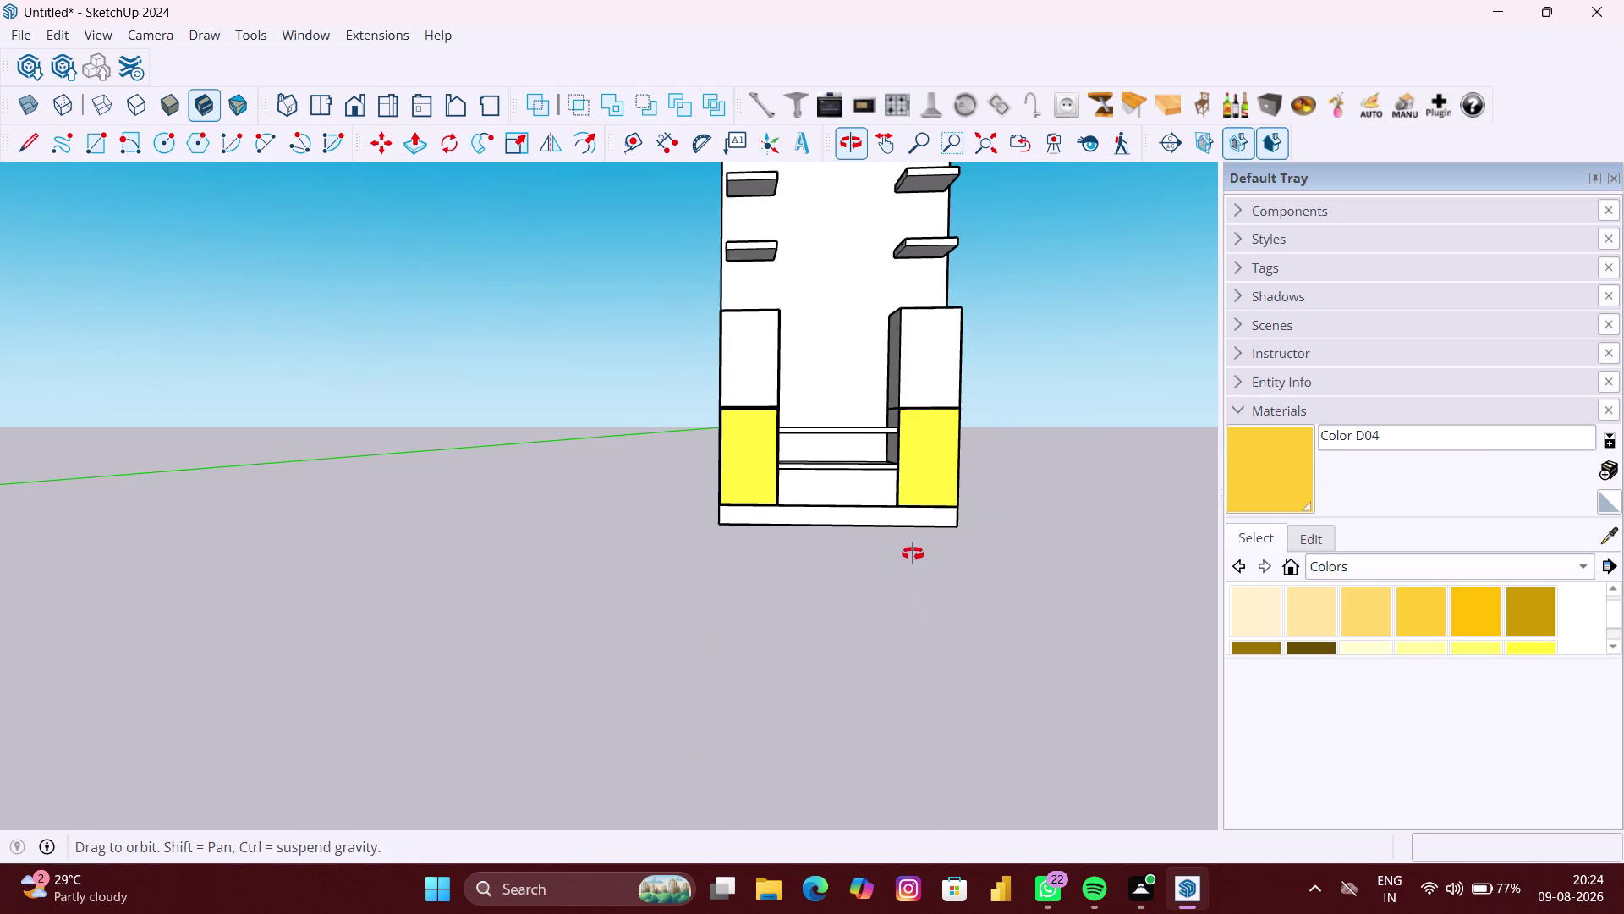
scroll(up, 3)
click(878, 504)
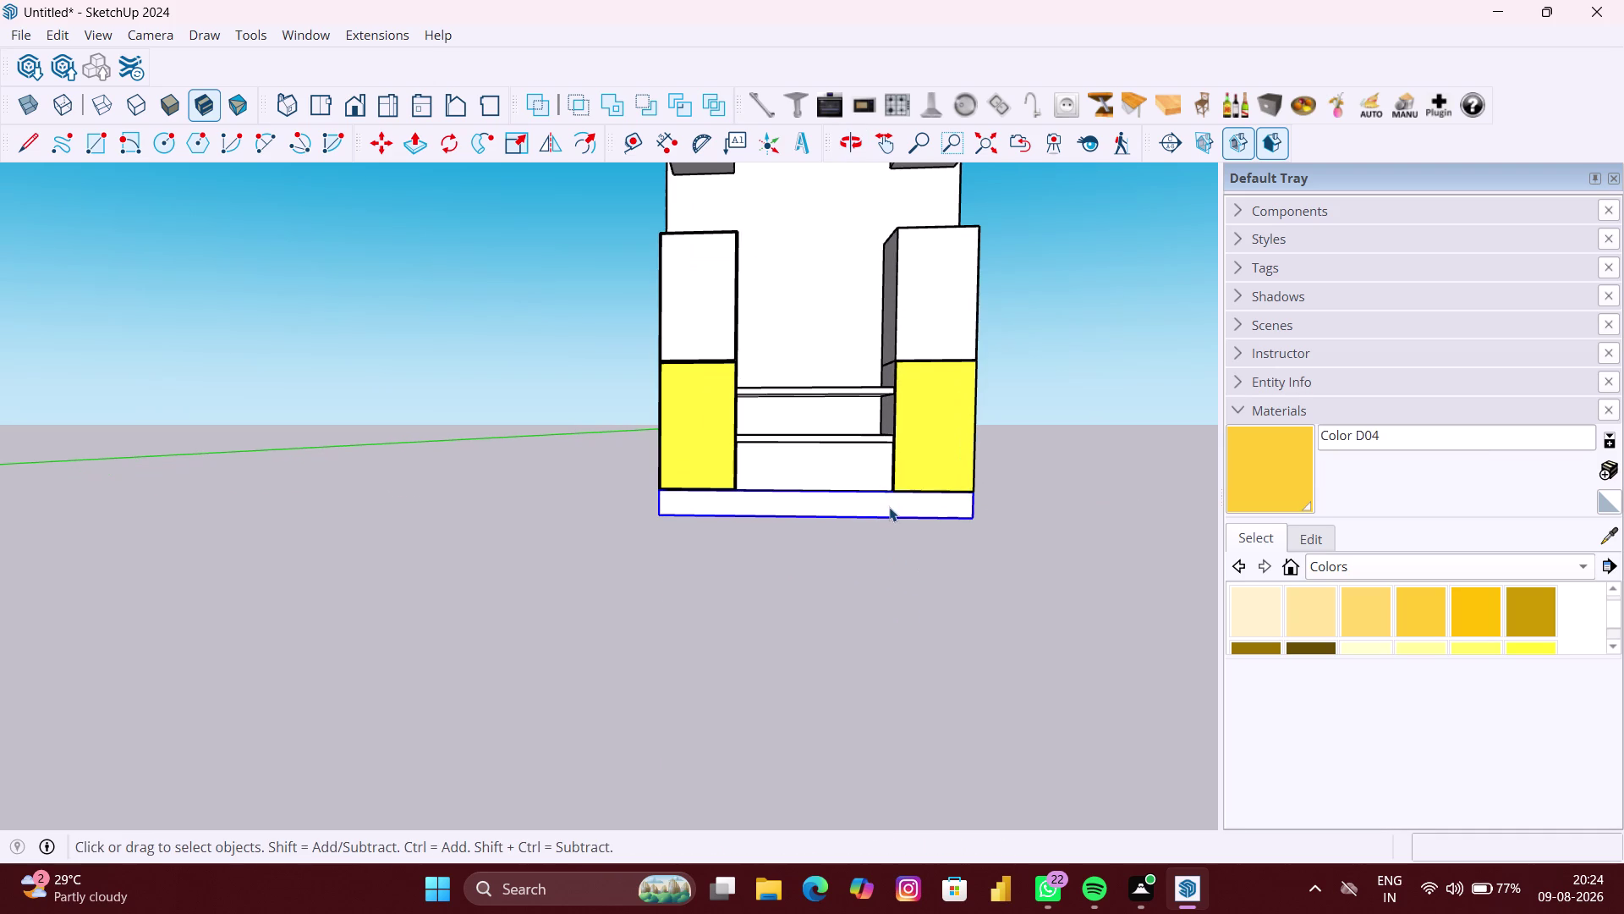
double_click(893, 501)
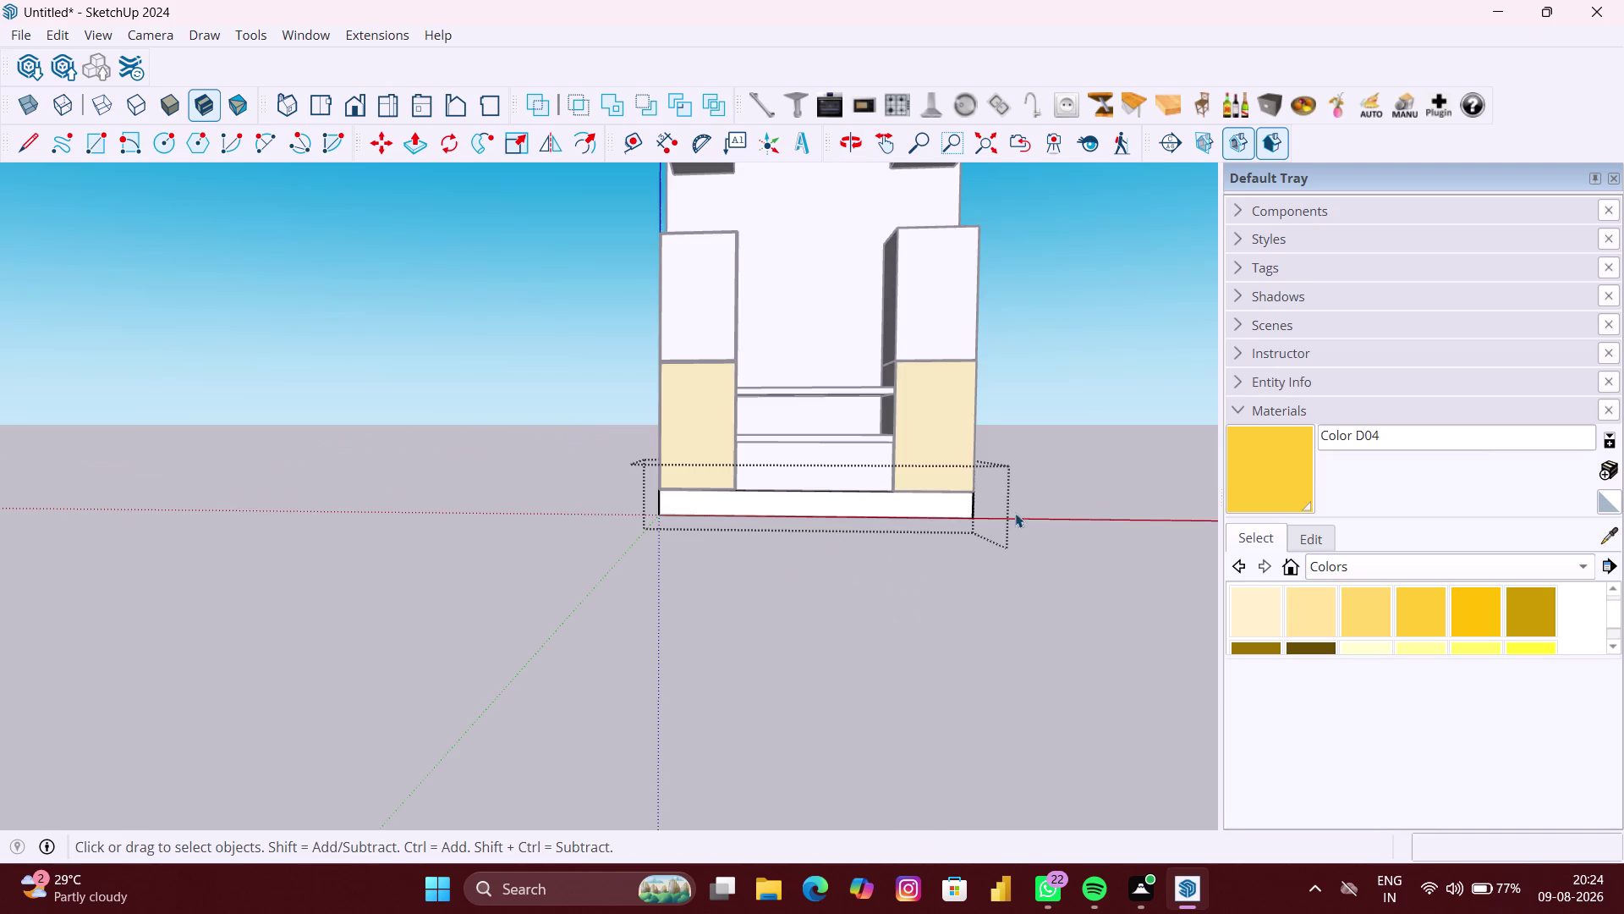
scroll(down, 3)
scroll(down, 3)
scroll(down, 3)
scroll(down, 3)
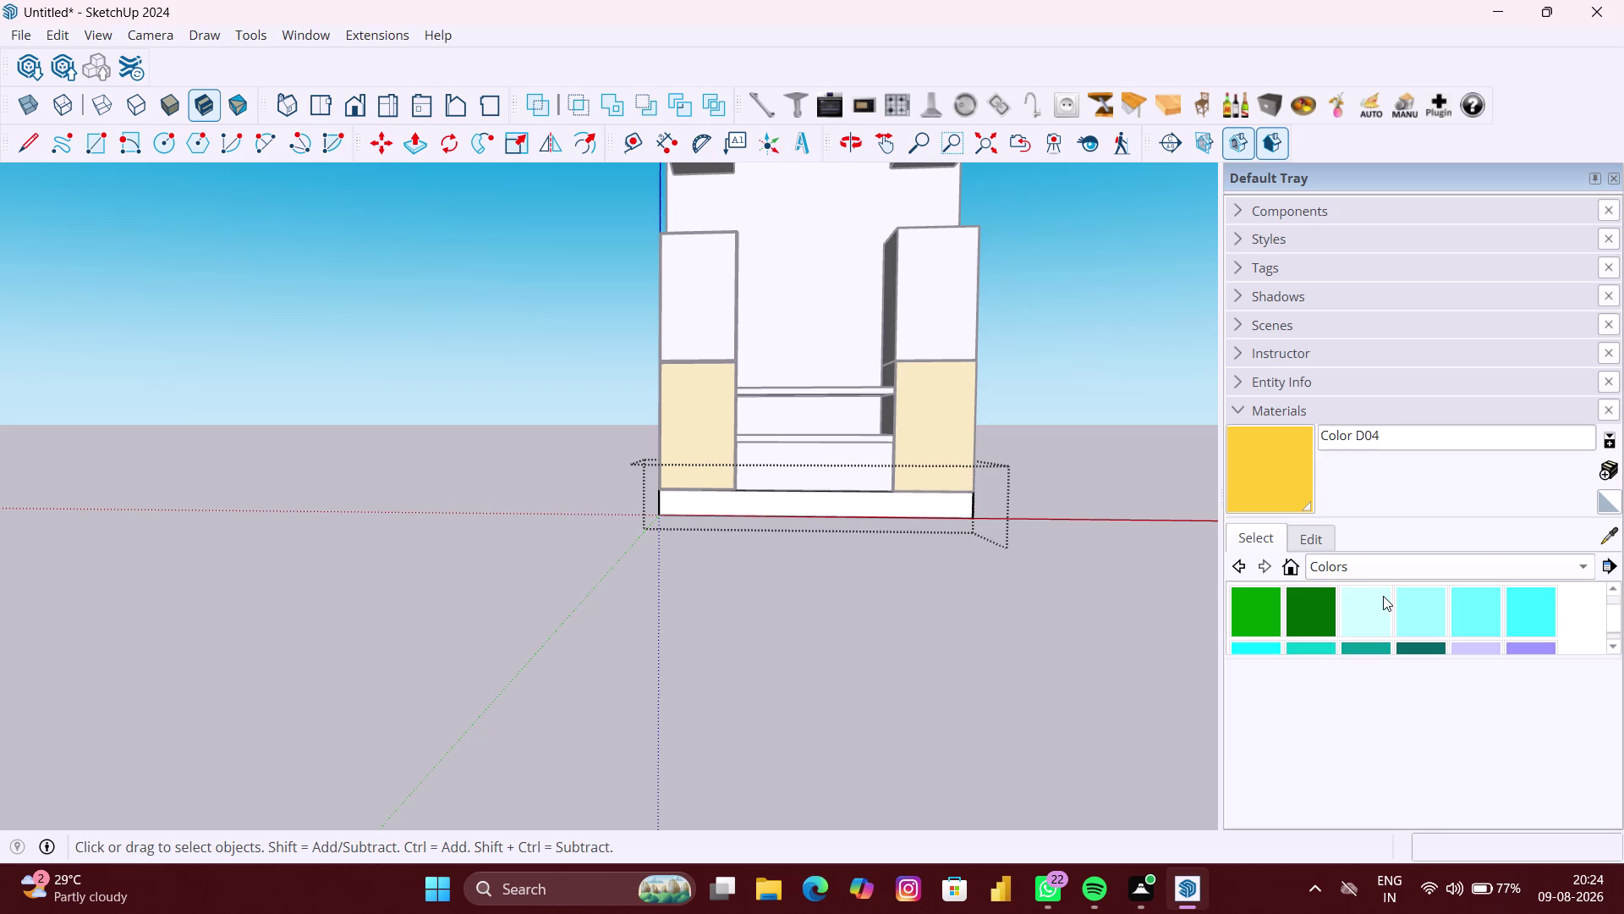
Paint the base plinth light cyan, then re-enter the cabinet group.
click(1427, 615)
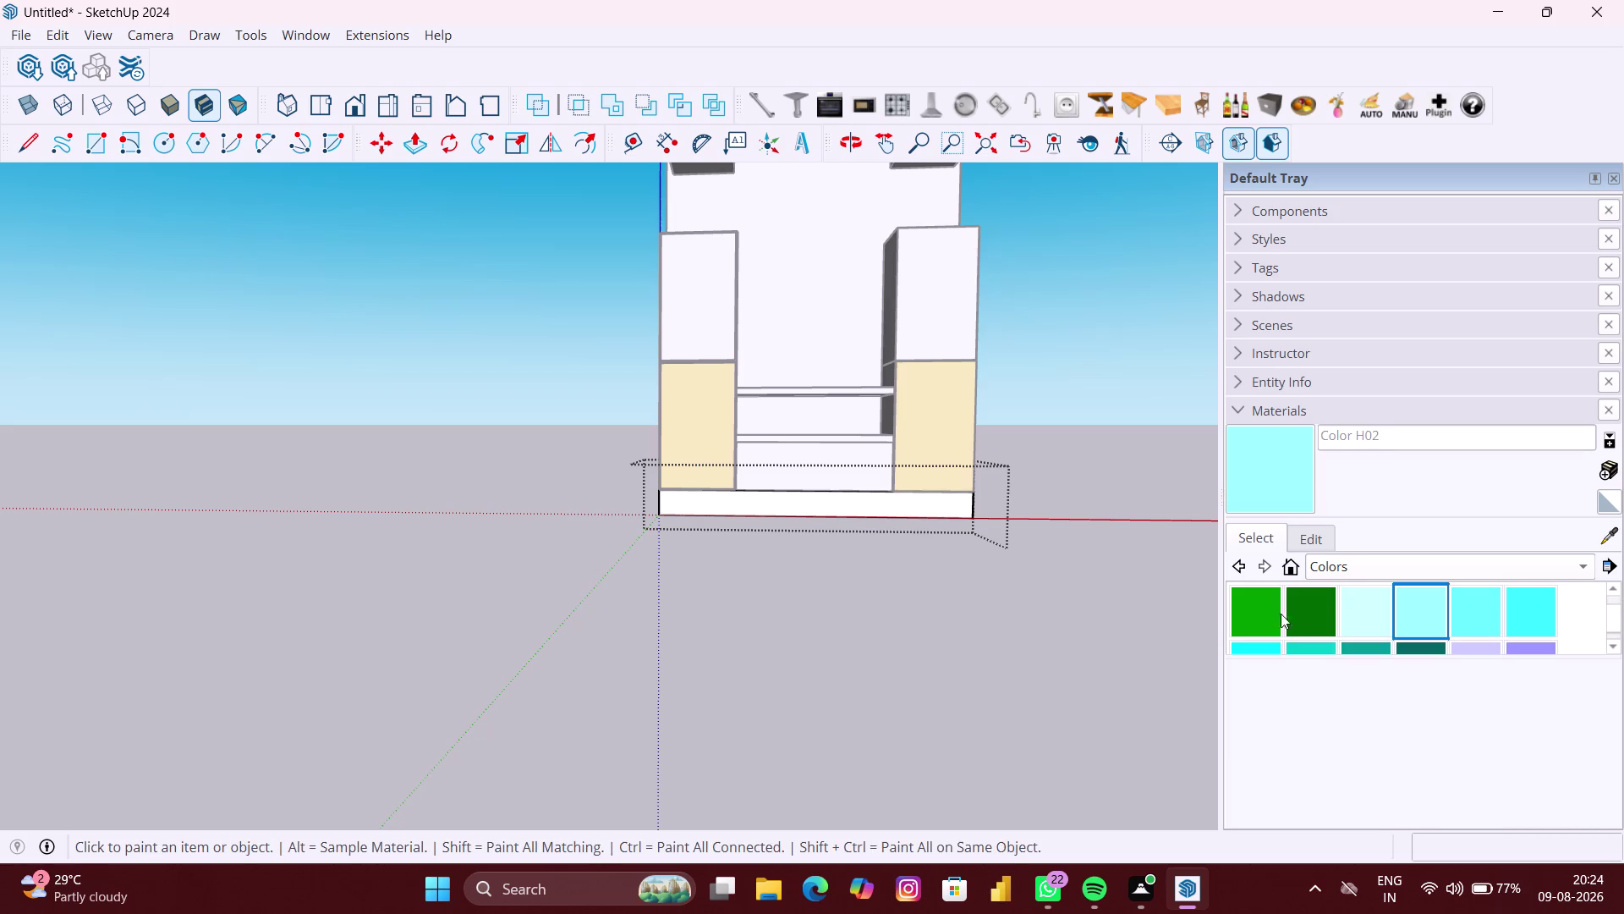
click(850, 517)
click(860, 508)
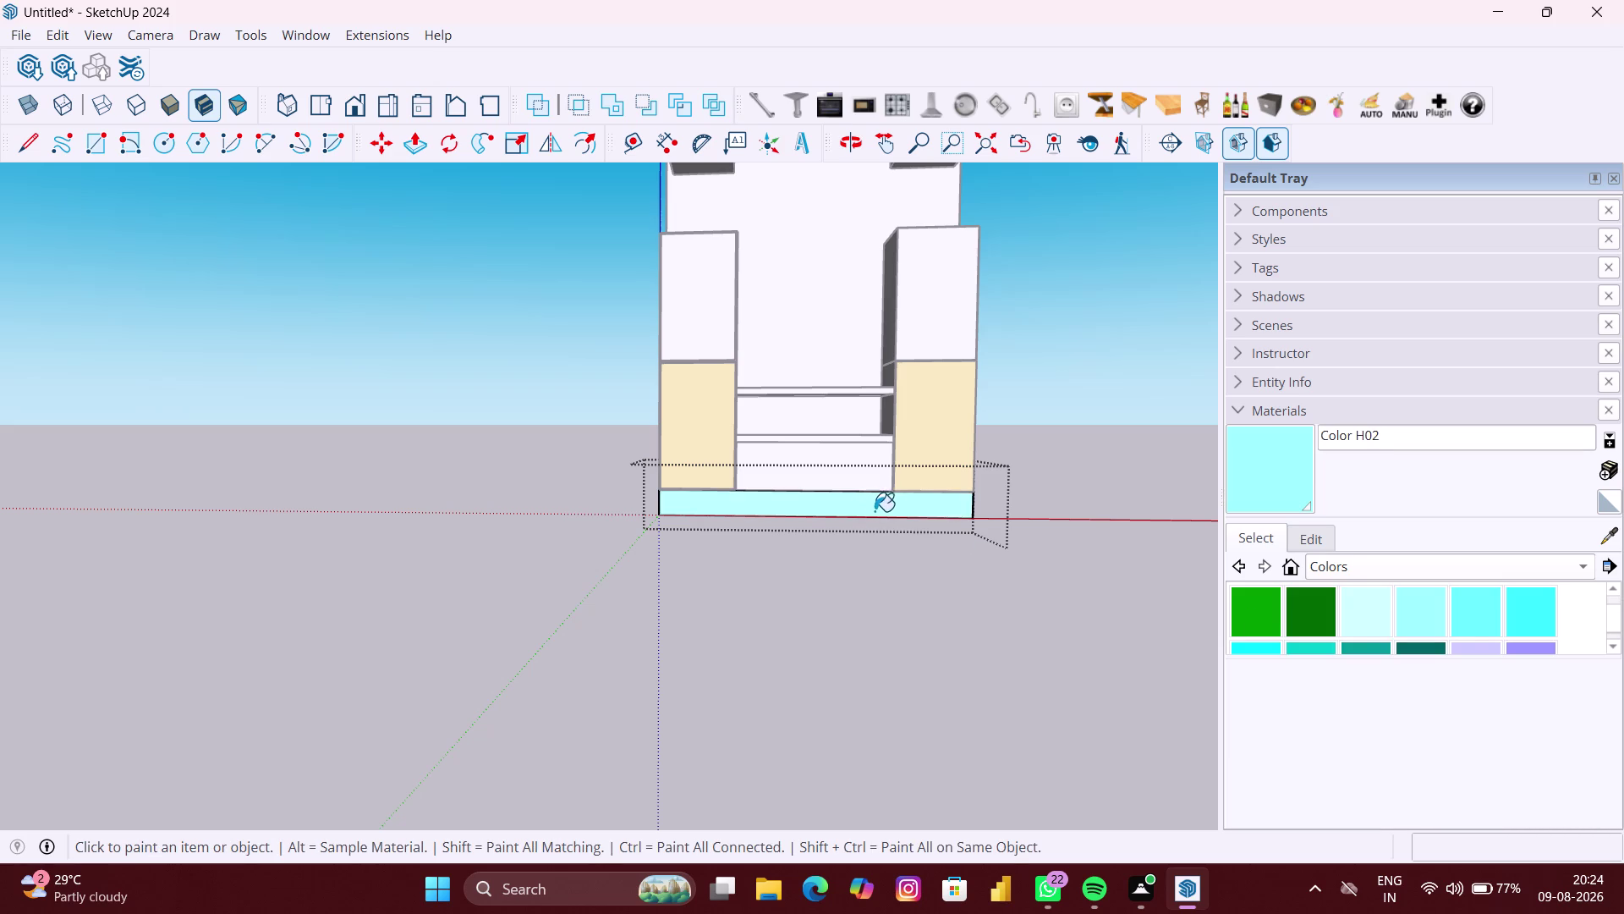
scroll(down, 3)
key(space)
click(1036, 544)
double_click(923, 368)
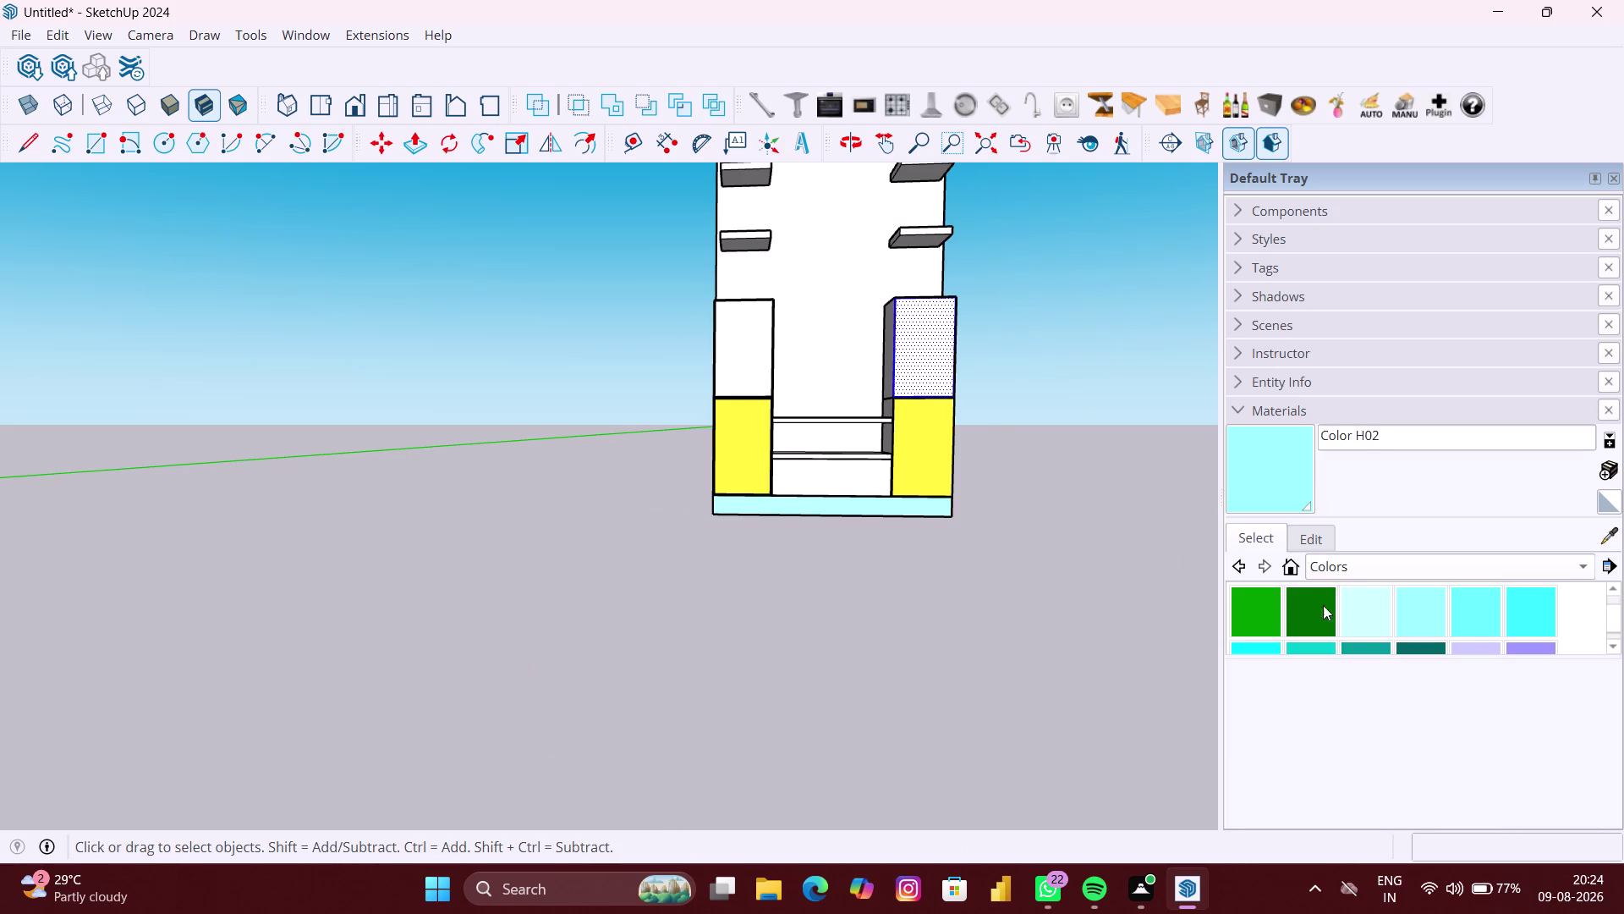
Paint the upper right and upper left door panels light cyan.
click(1273, 465)
click(939, 358)
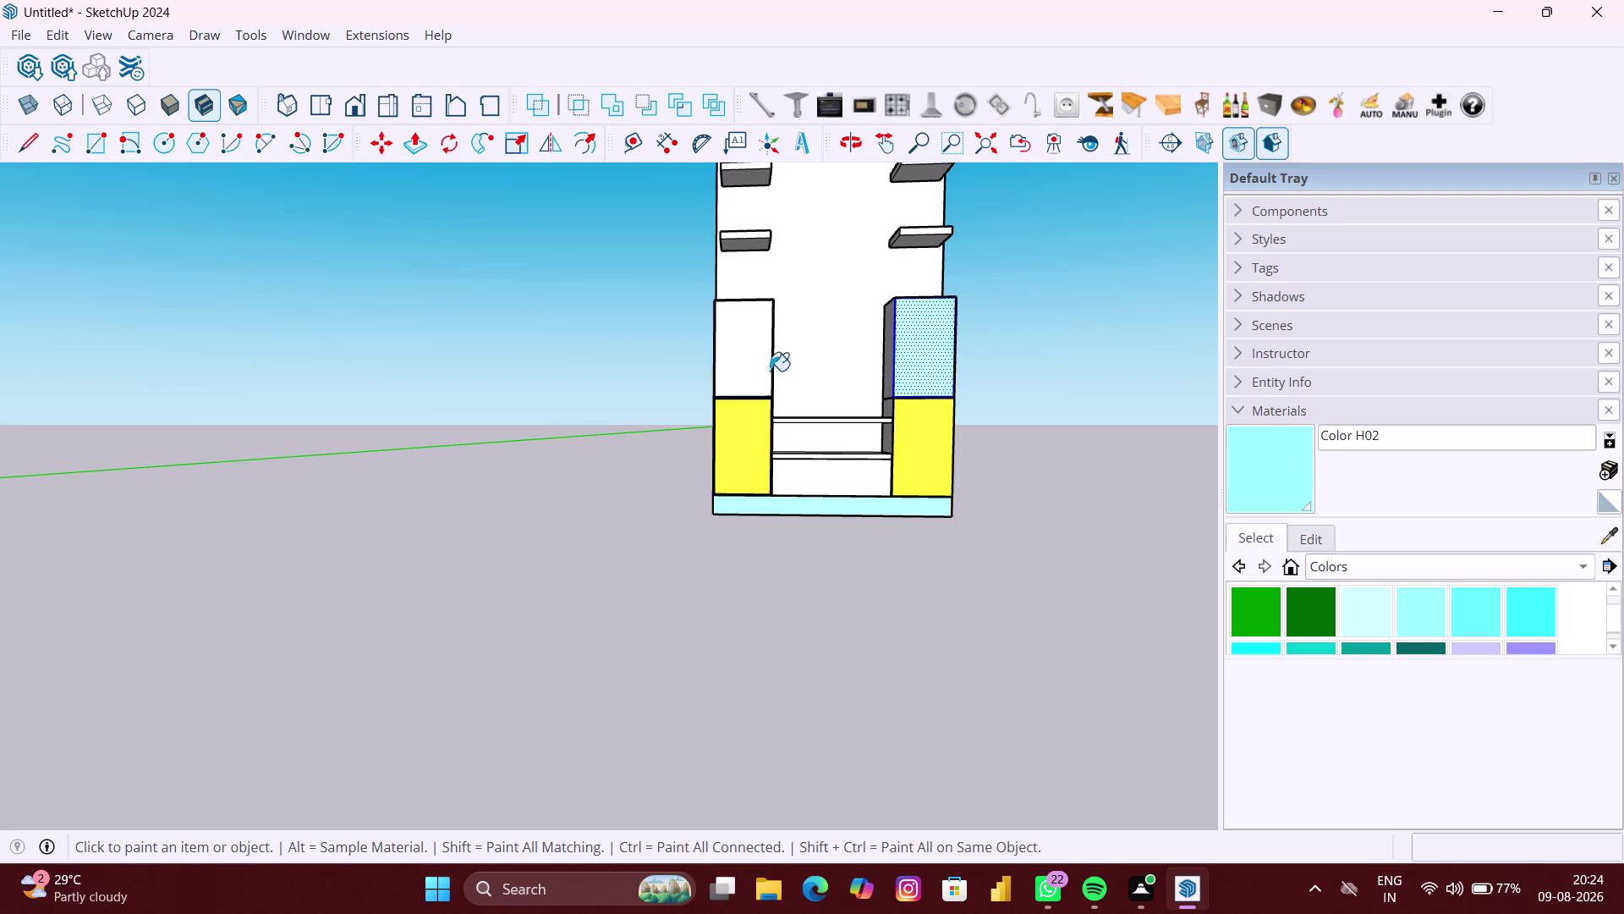
click(757, 369)
scroll(down, 3)
middle_drag(757, 369, 779, 435)
key(space)
click(754, 354)
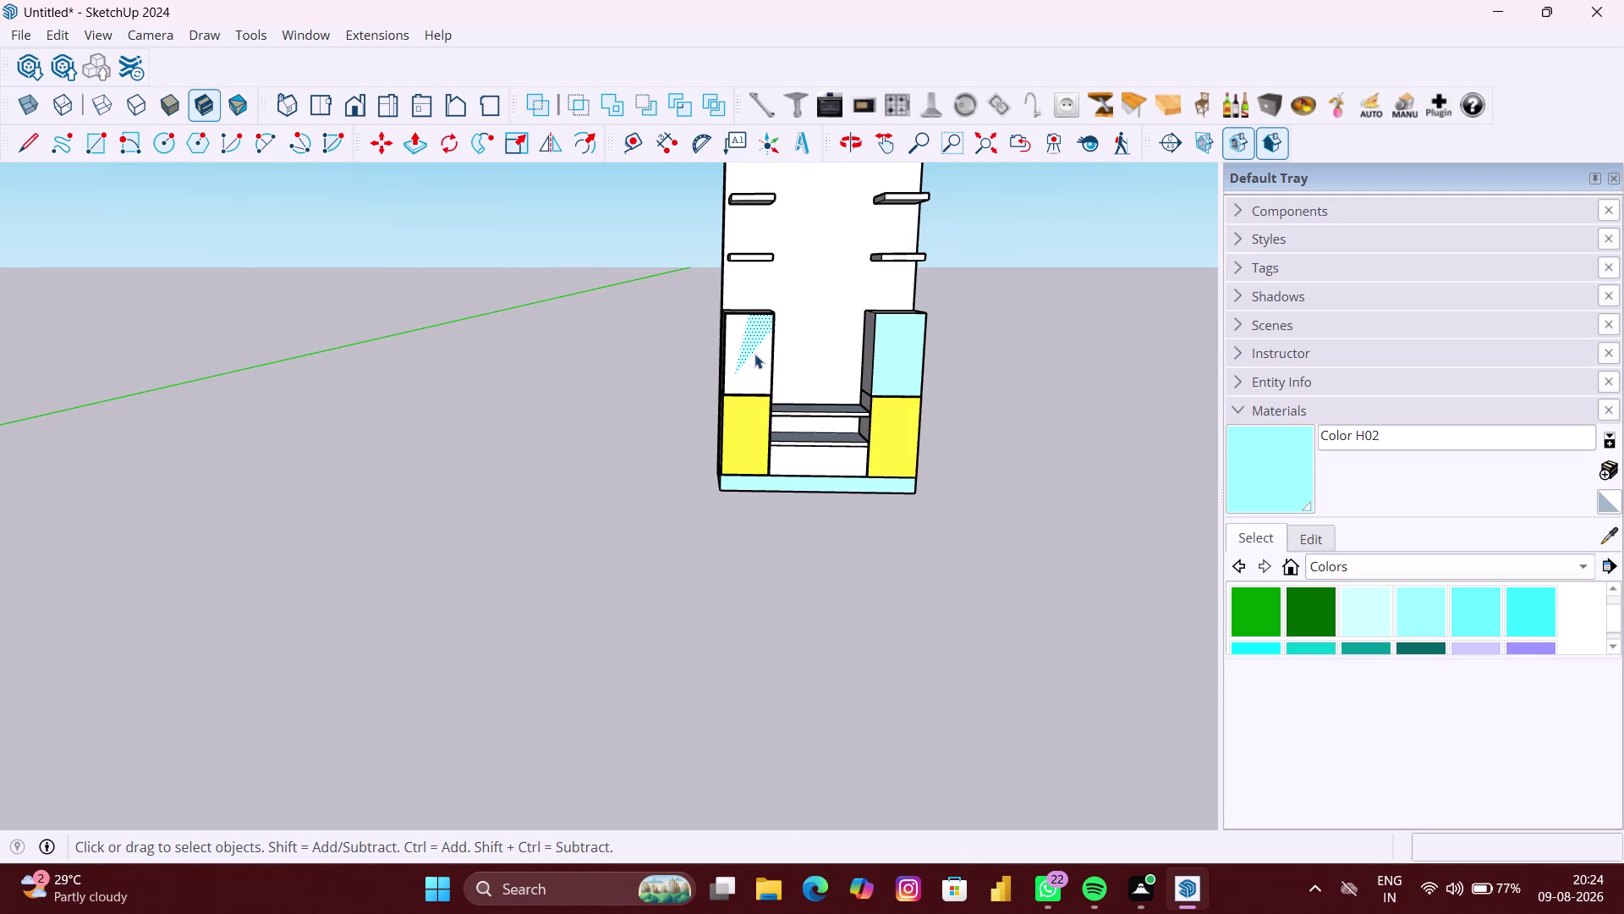
key(Delete)
click(1280, 492)
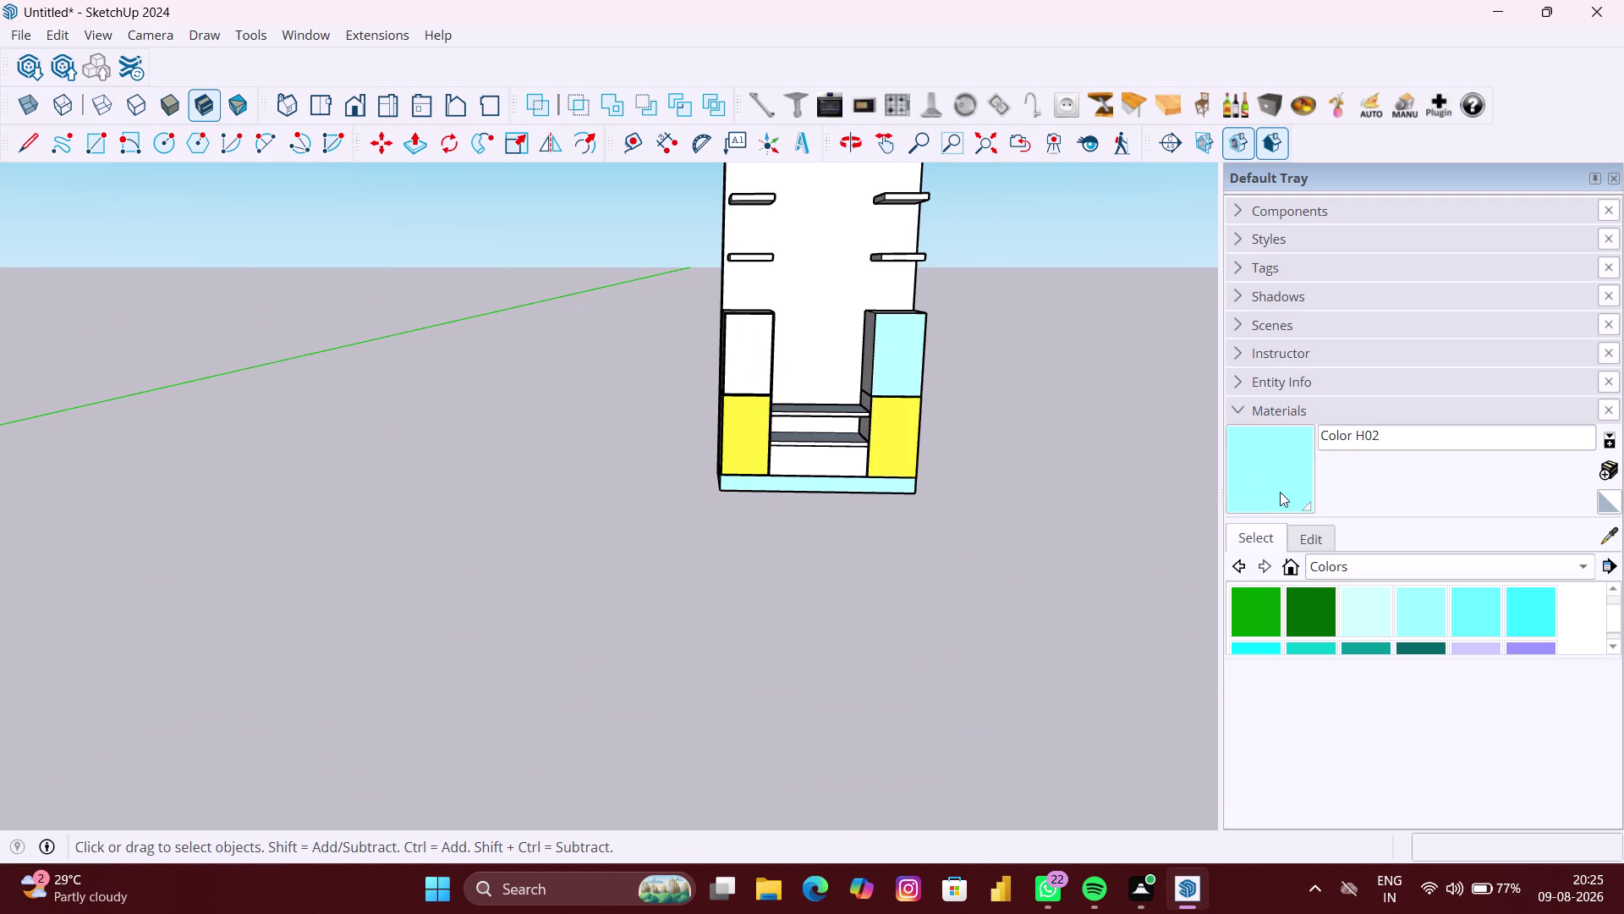
click(762, 358)
scroll(down, 3)
Paint the top of the left side column light cyan.
middle_drag(972, 424, 967, 427)
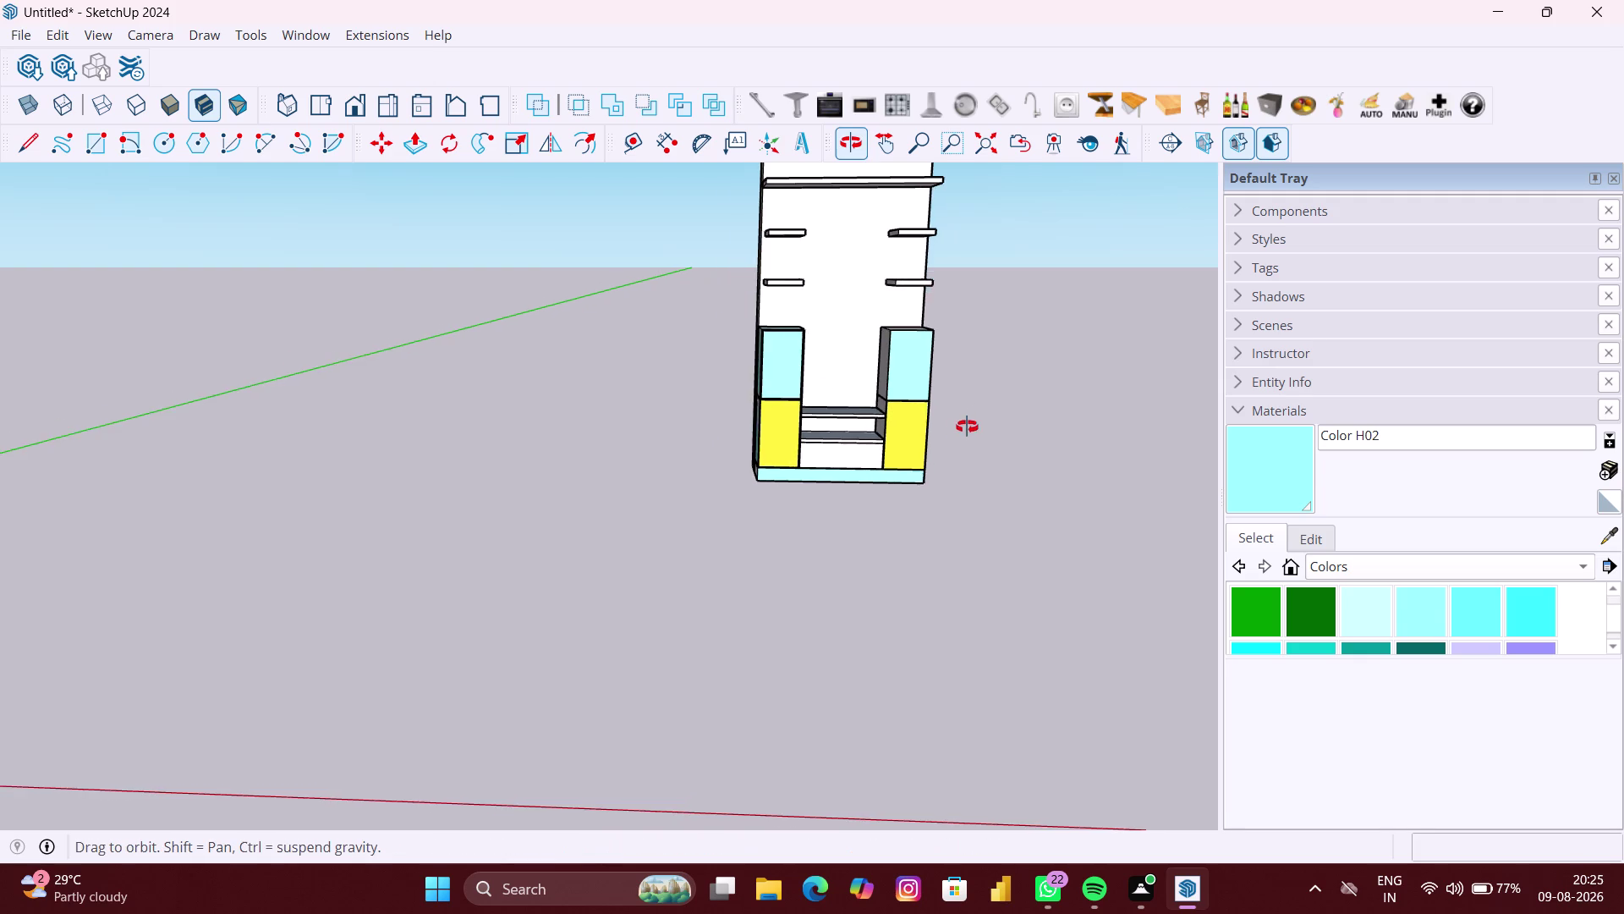
middle_drag(967, 427, 880, 519)
scroll(up, 3)
middle_drag(934, 366, 959, 430)
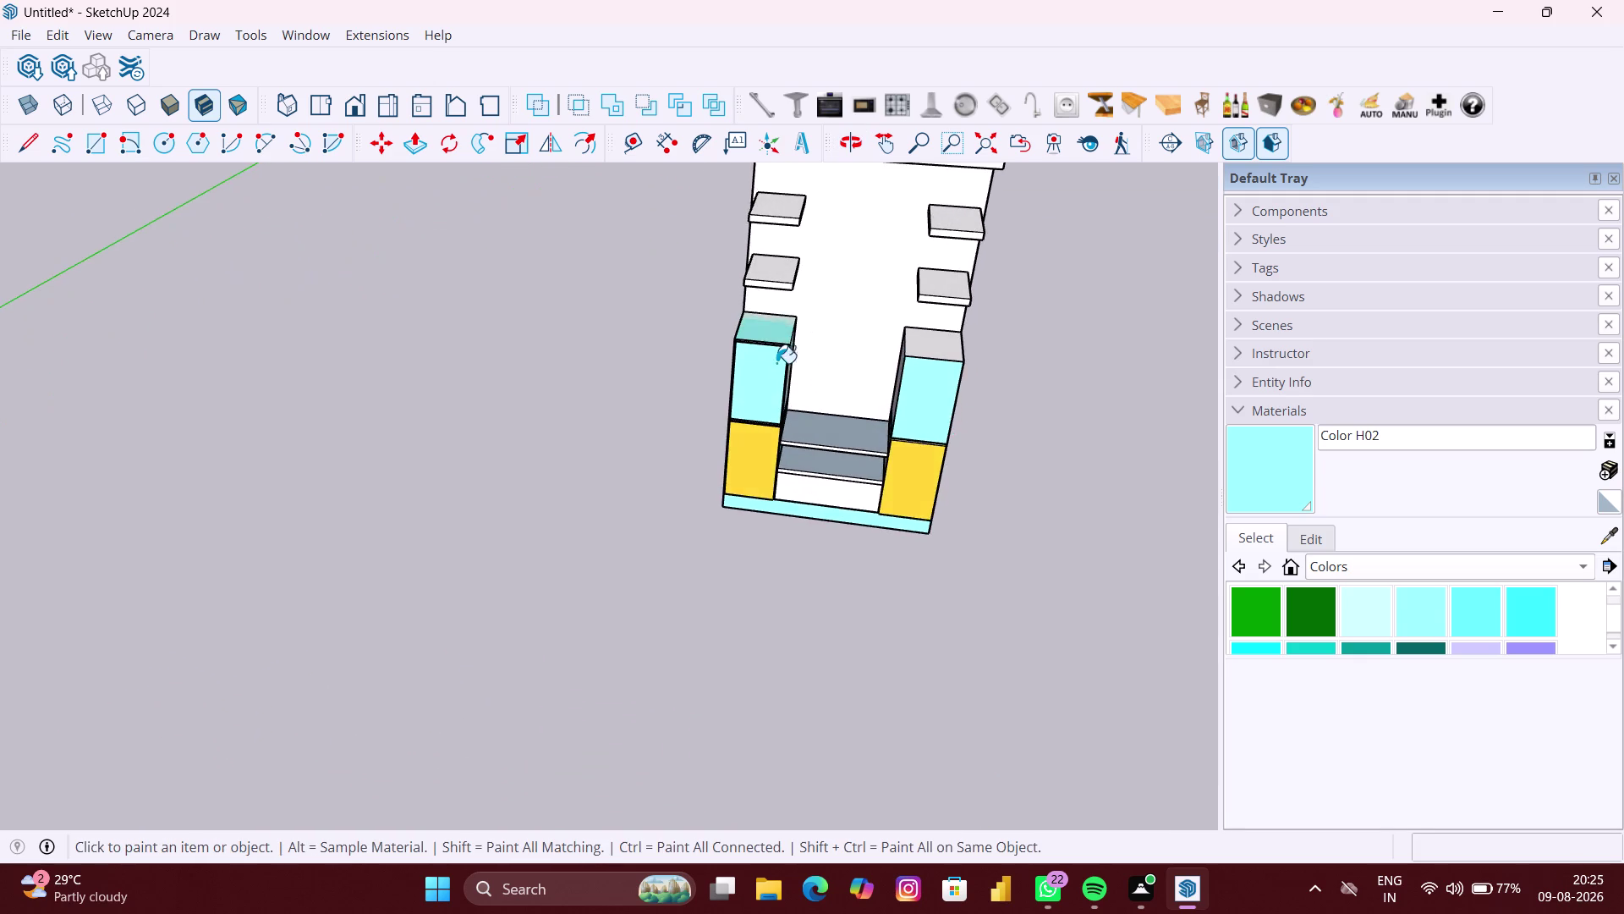
scroll(up, 3)
key(space)
click(773, 333)
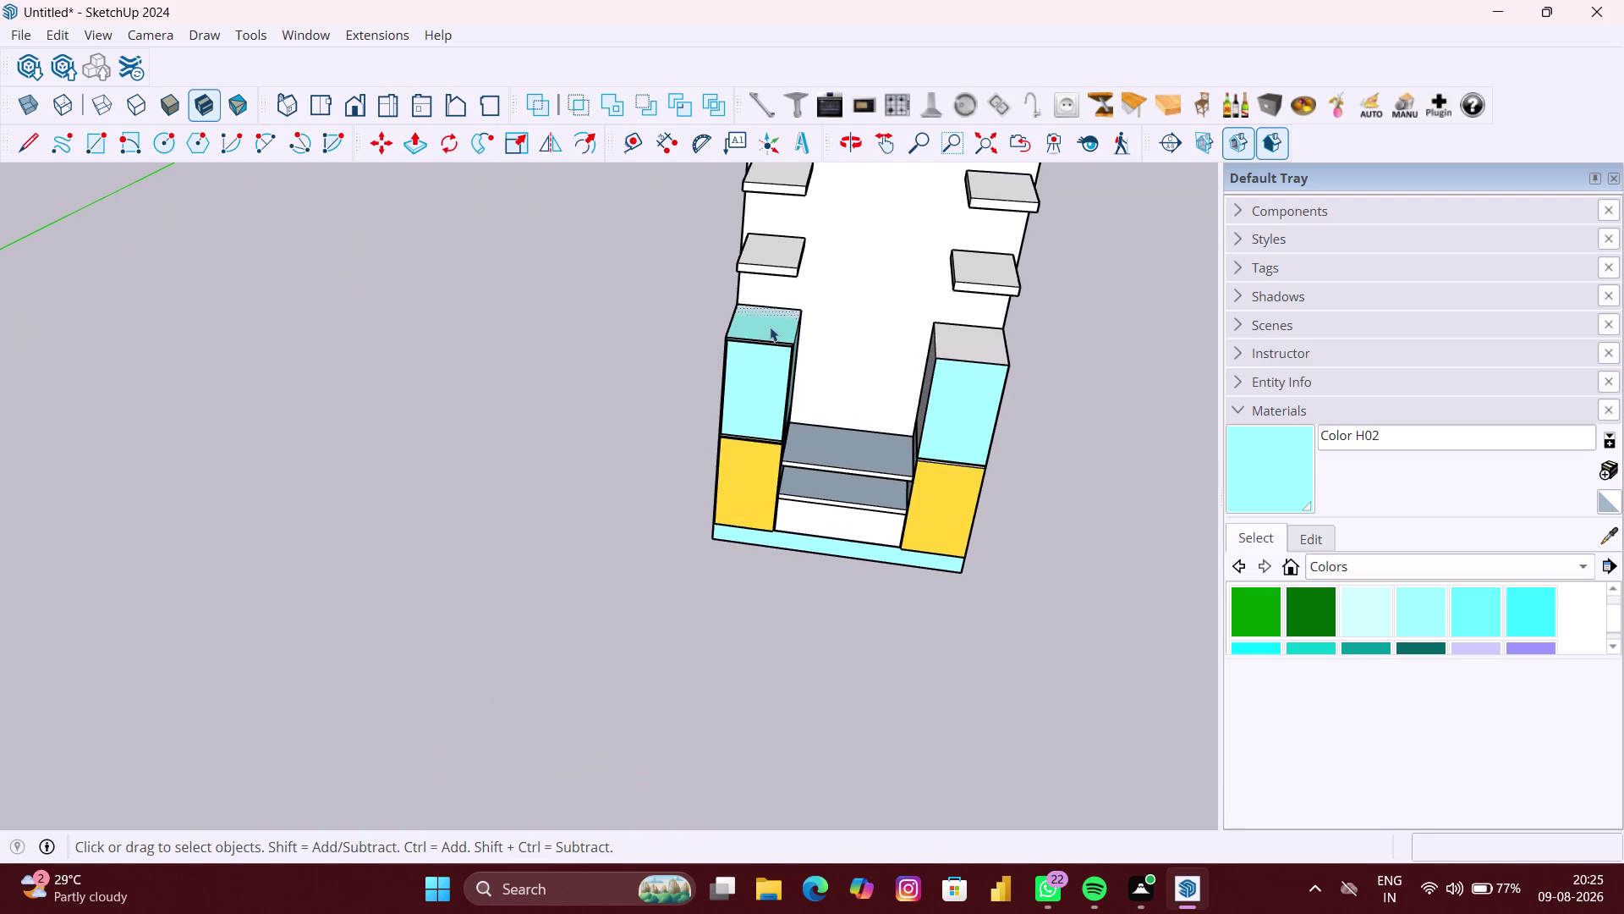
key(Delete)
click(1279, 462)
click(991, 347)
Paint the right column's top and side and both columns' inner walls light cyan.
middle_drag(965, 386, 1051, 388)
scroll(up, 3)
middle_drag(897, 365, 1038, 347)
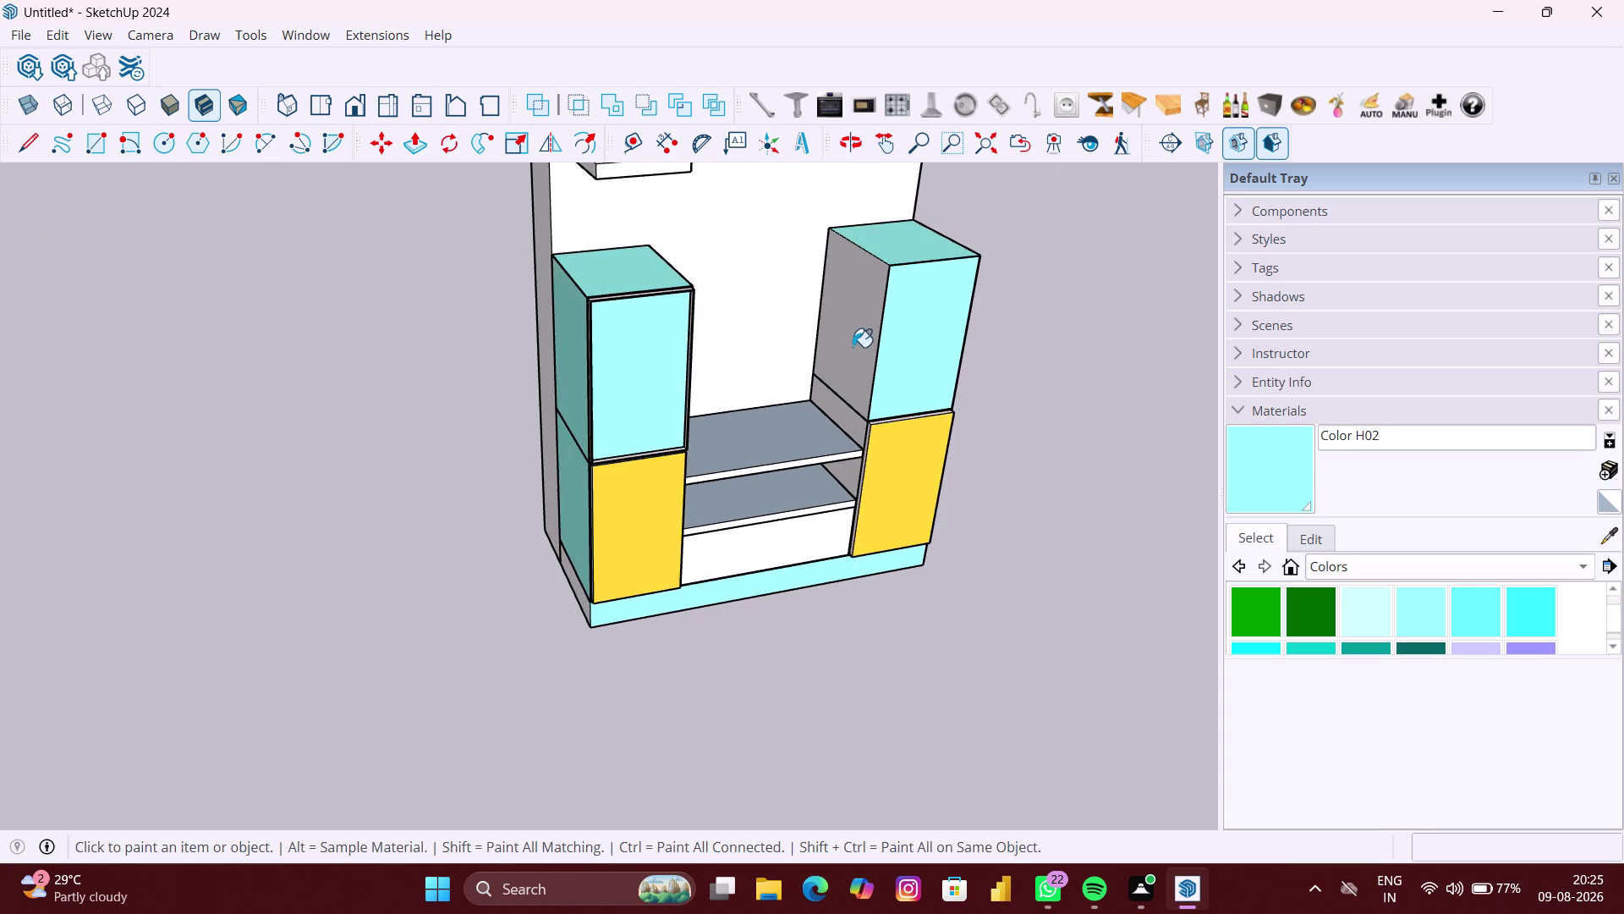
click(852, 347)
middle_drag(842, 431, 850, 405)
scroll(up, 3)
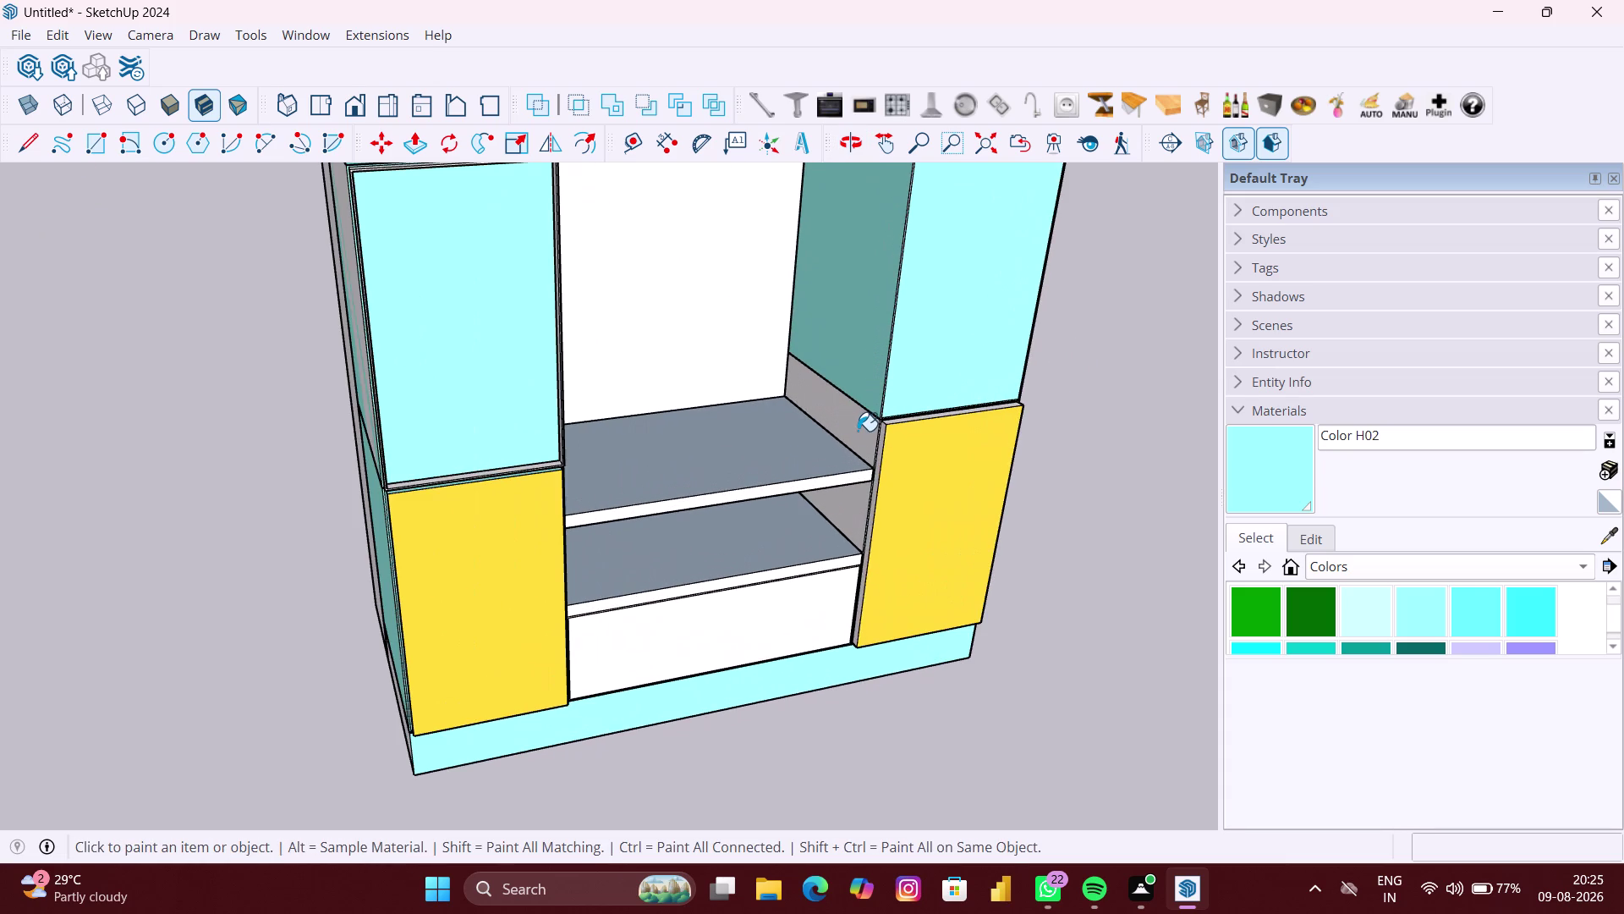
click(857, 431)
middle_drag(856, 430, 552, 408)
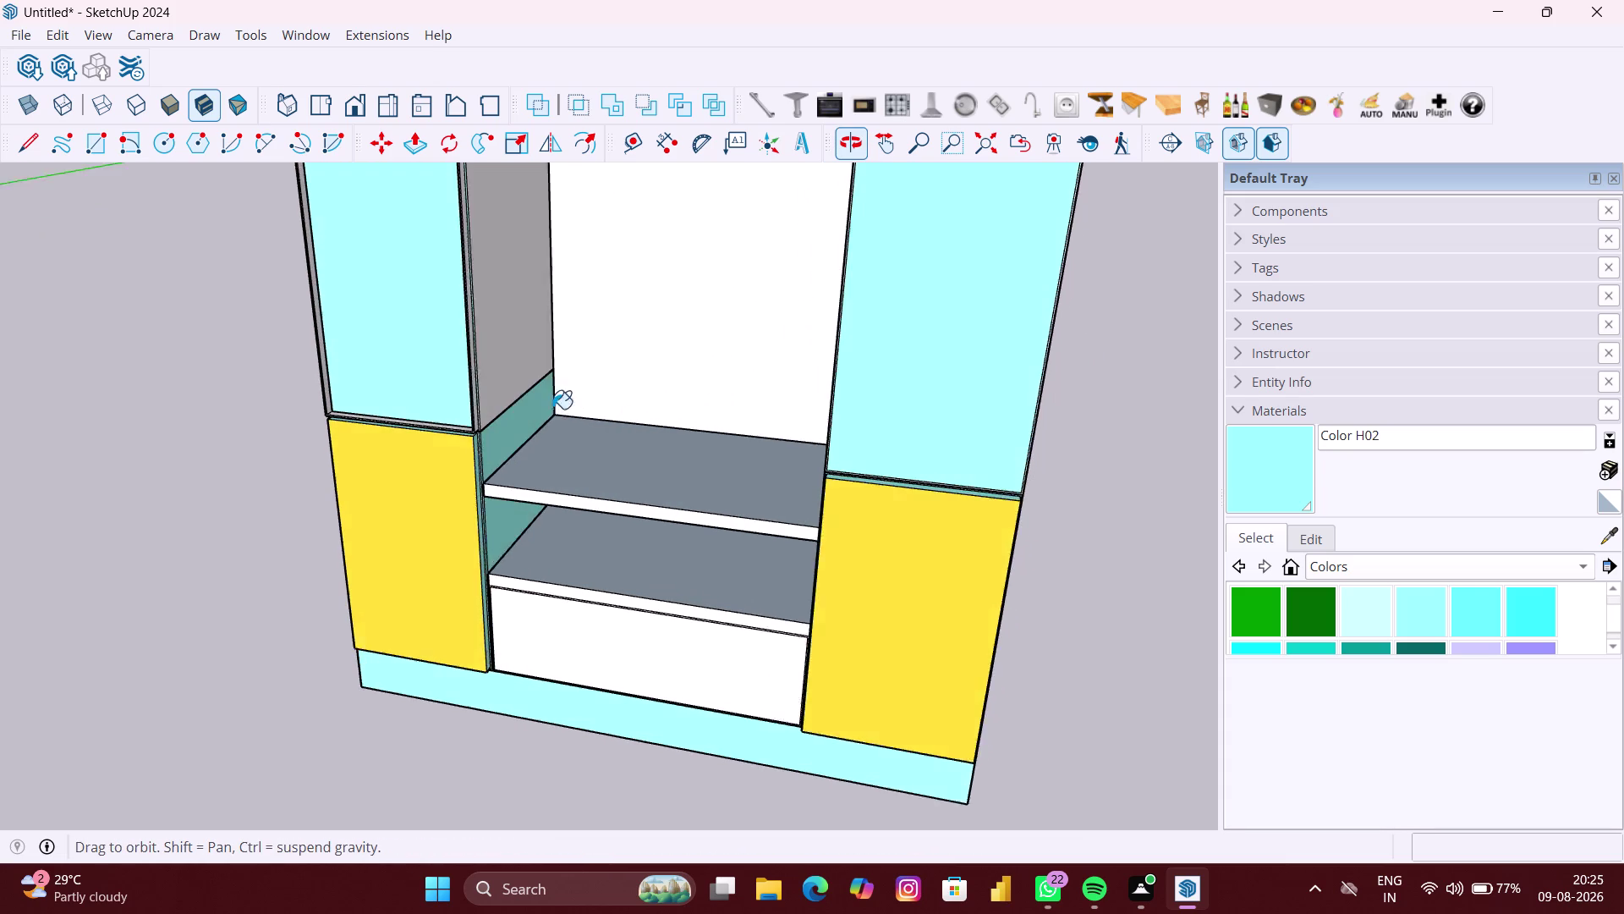
click(505, 359)
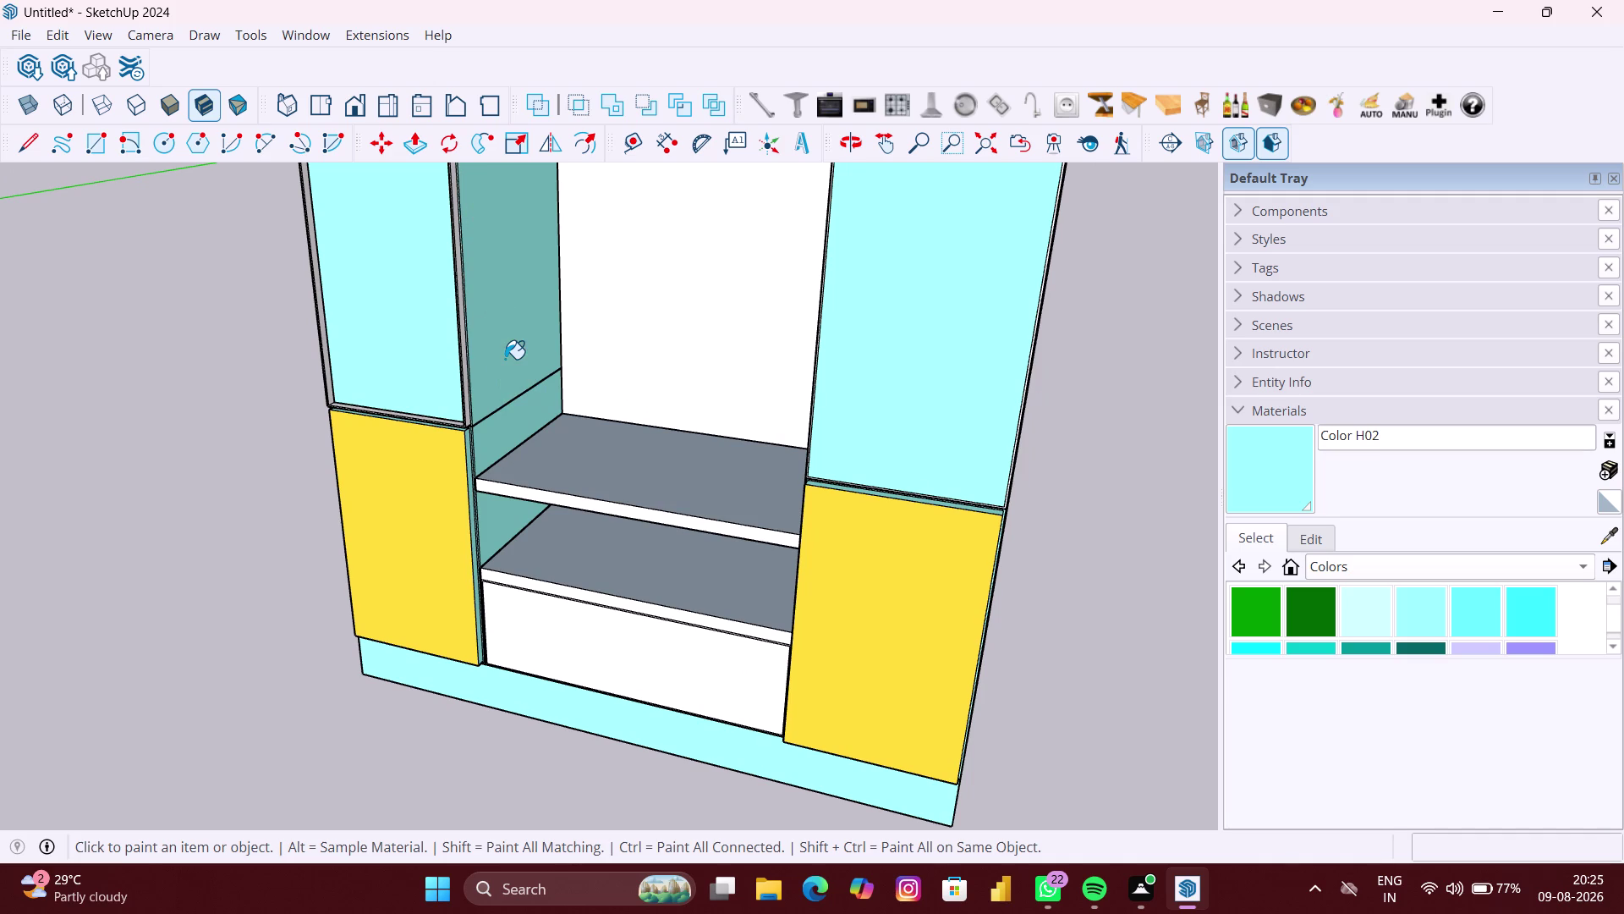
Zoom out to frame the whole unit and scroll the Colors list to the yellows.
key(space)
click(505, 359)
scroll(down, 3)
key(Delete)
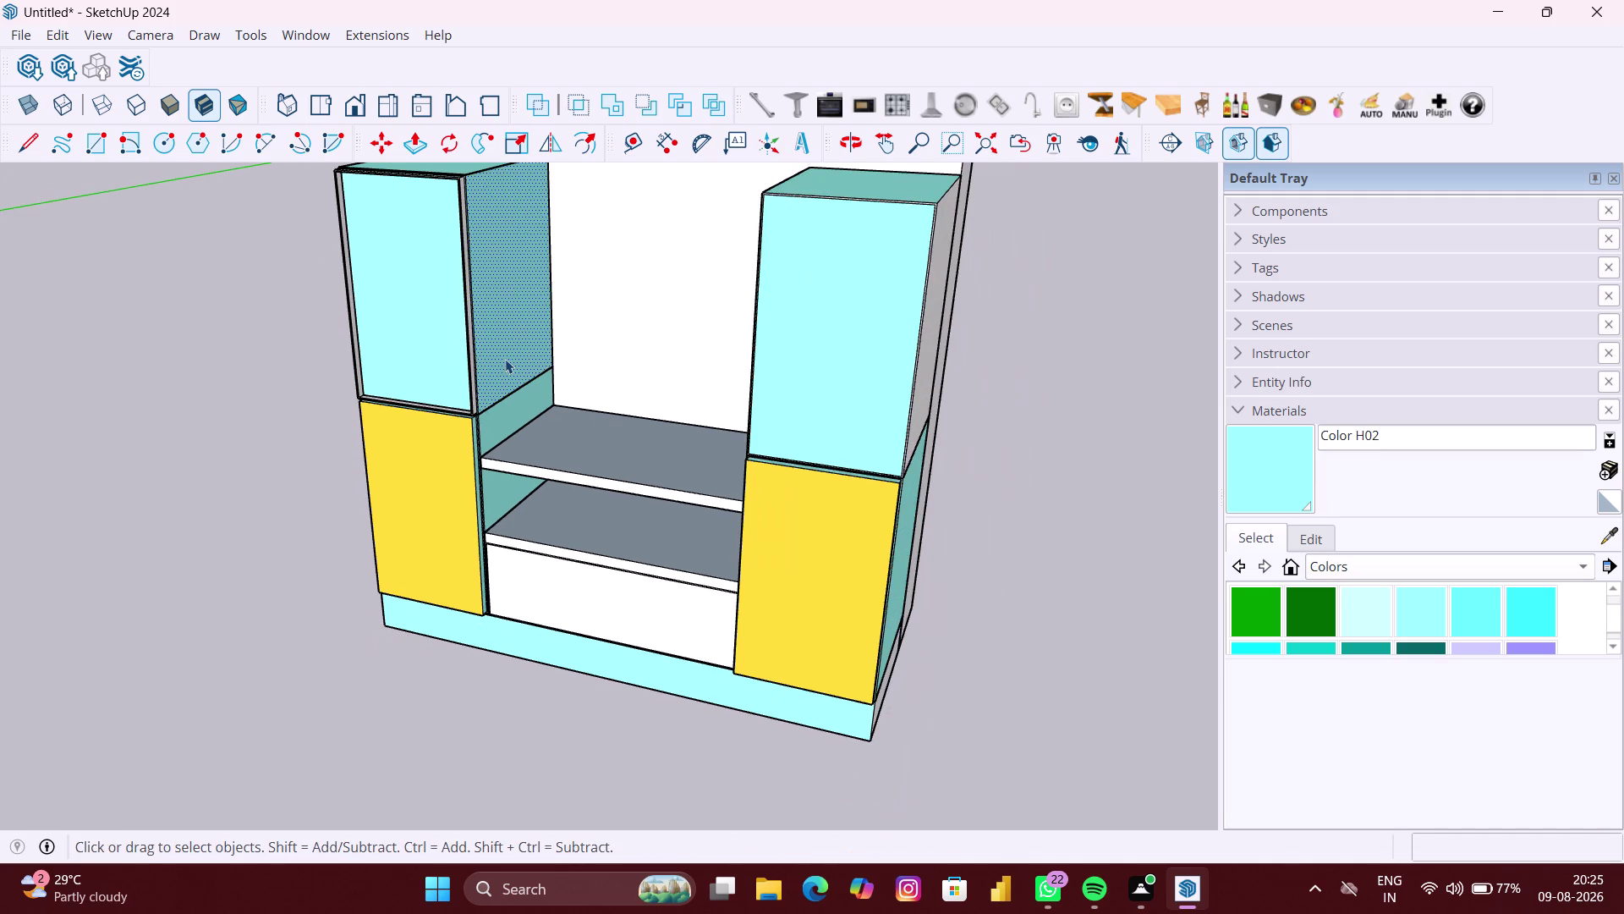
scroll(down, 3)
scroll(down, 3)
scroll(up, 3)
scroll(down, 3)
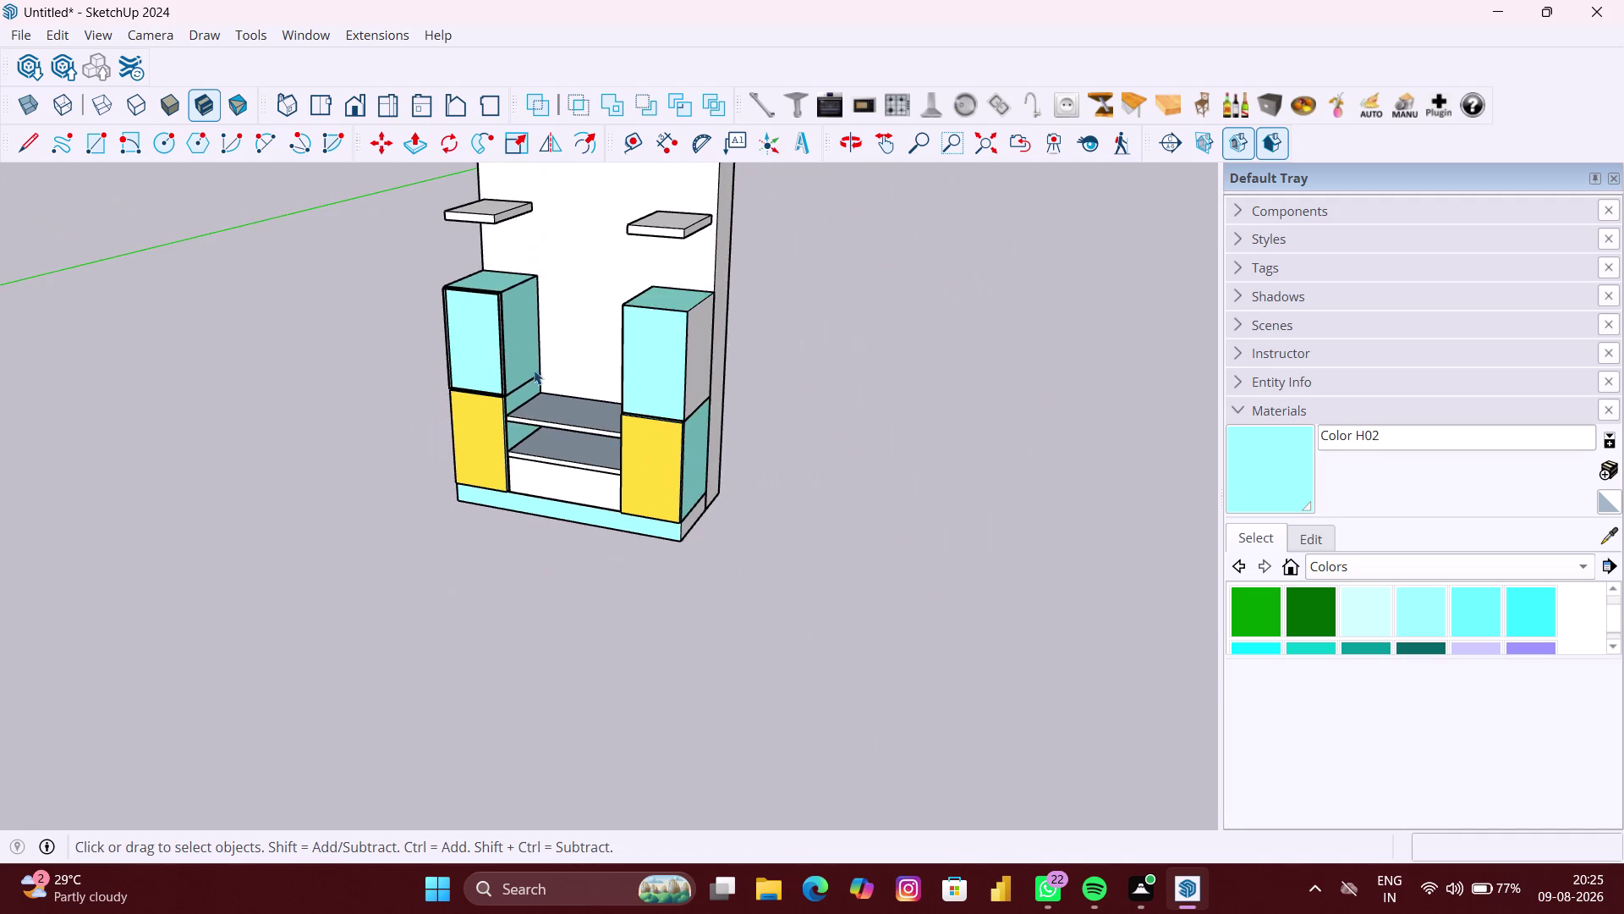
middle_drag(534, 370, 604, 341)
scroll(down, 3)
scroll(down, 3)
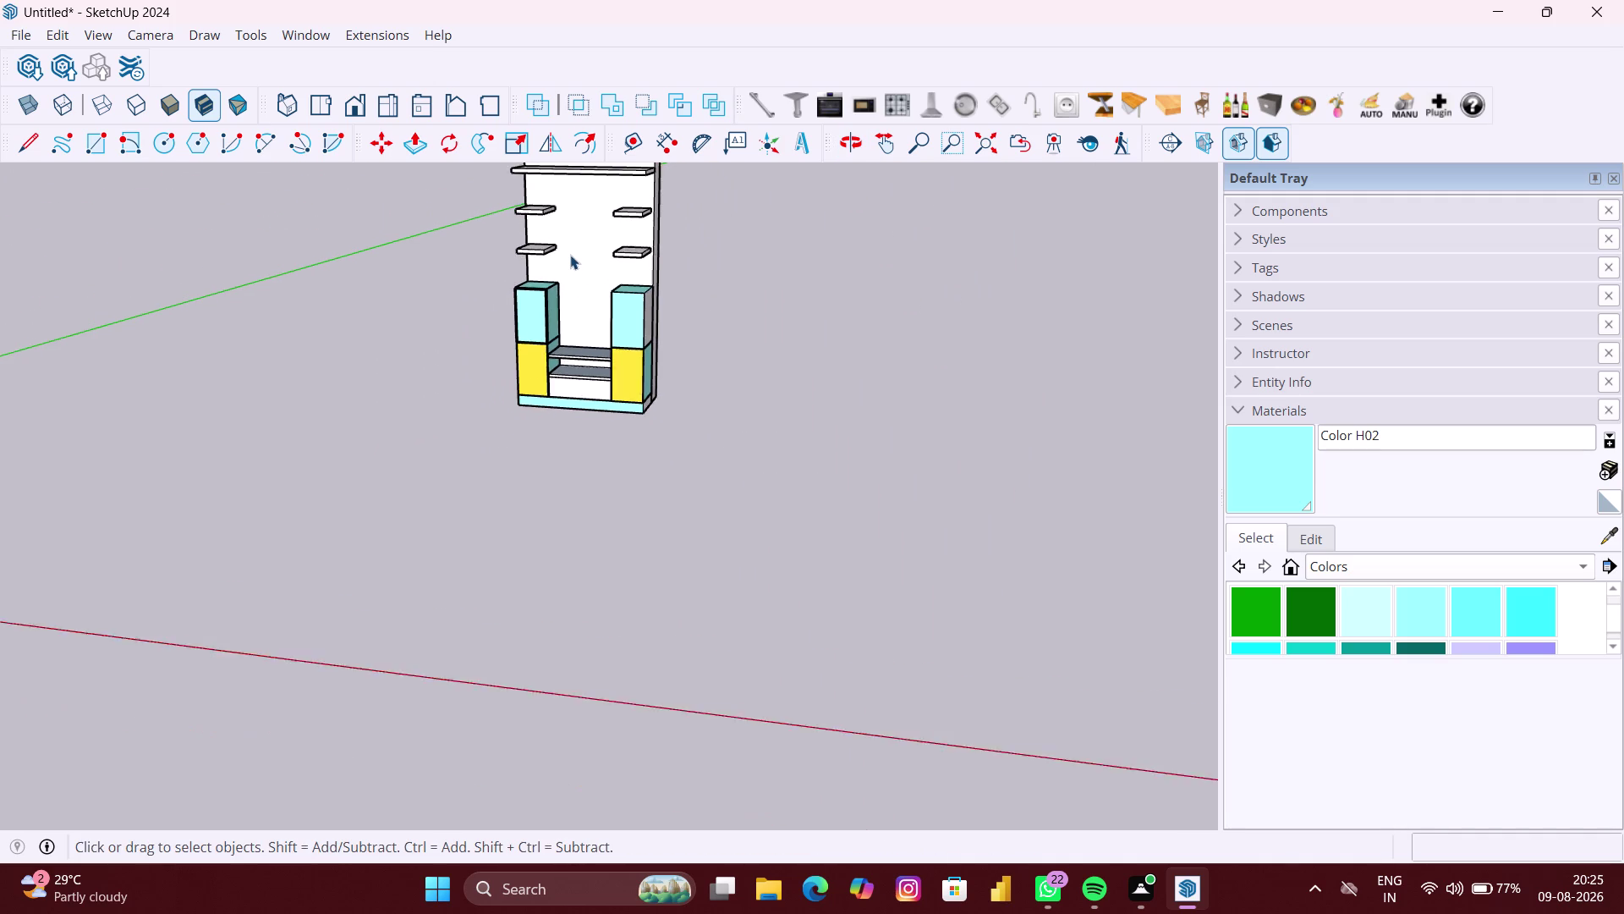
middle_drag(570, 255, 605, 305)
scroll(up, 3)
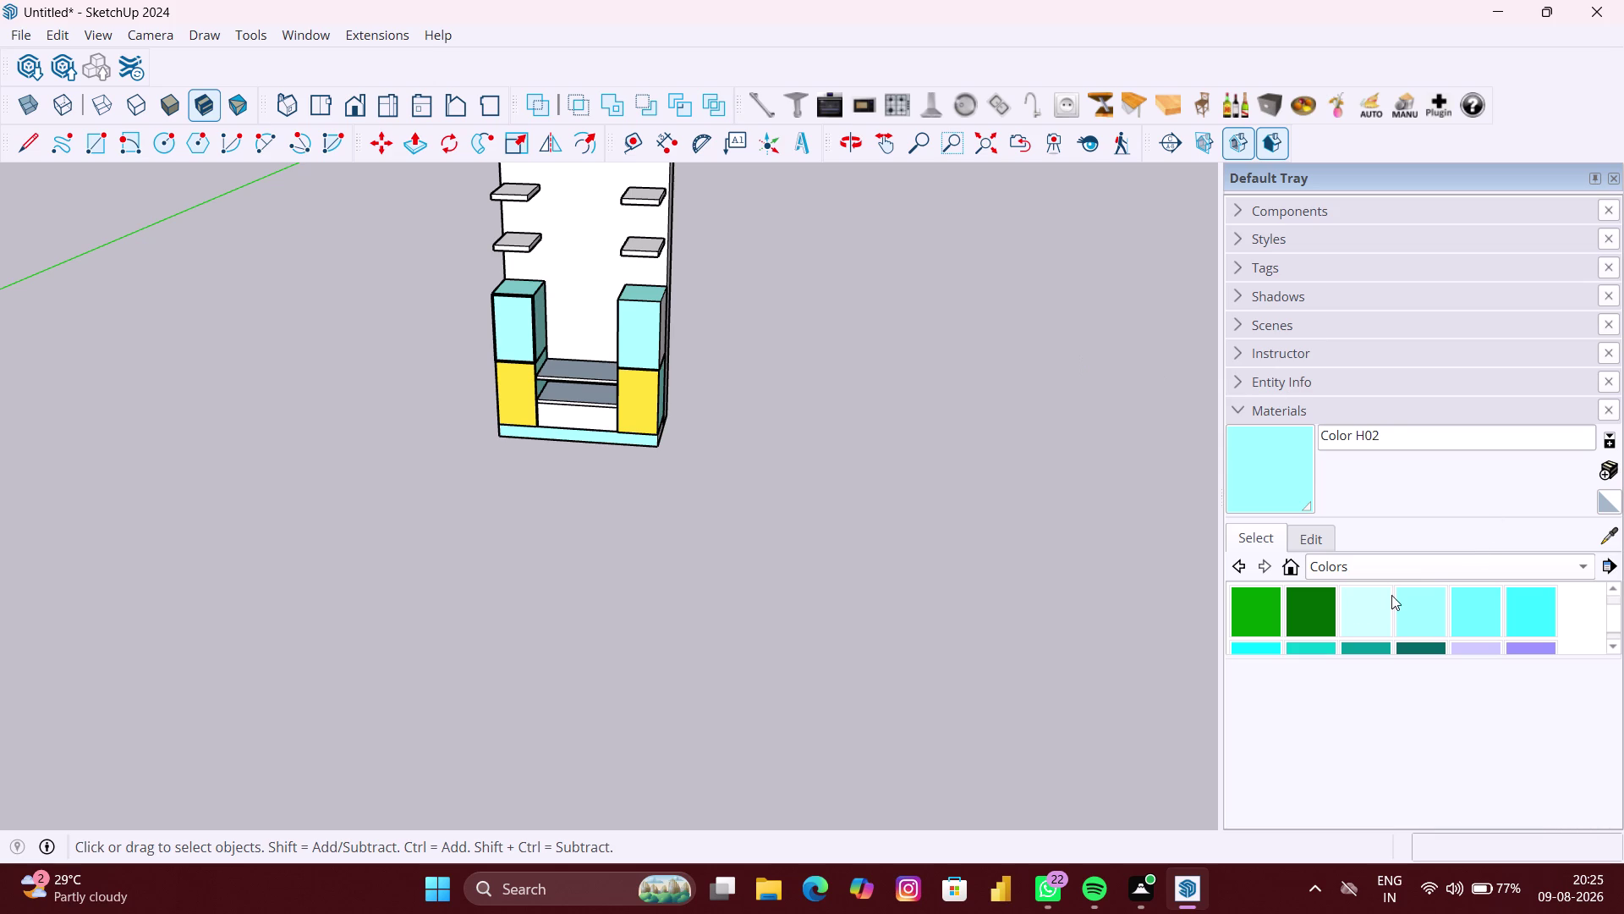
scroll(up, 3)
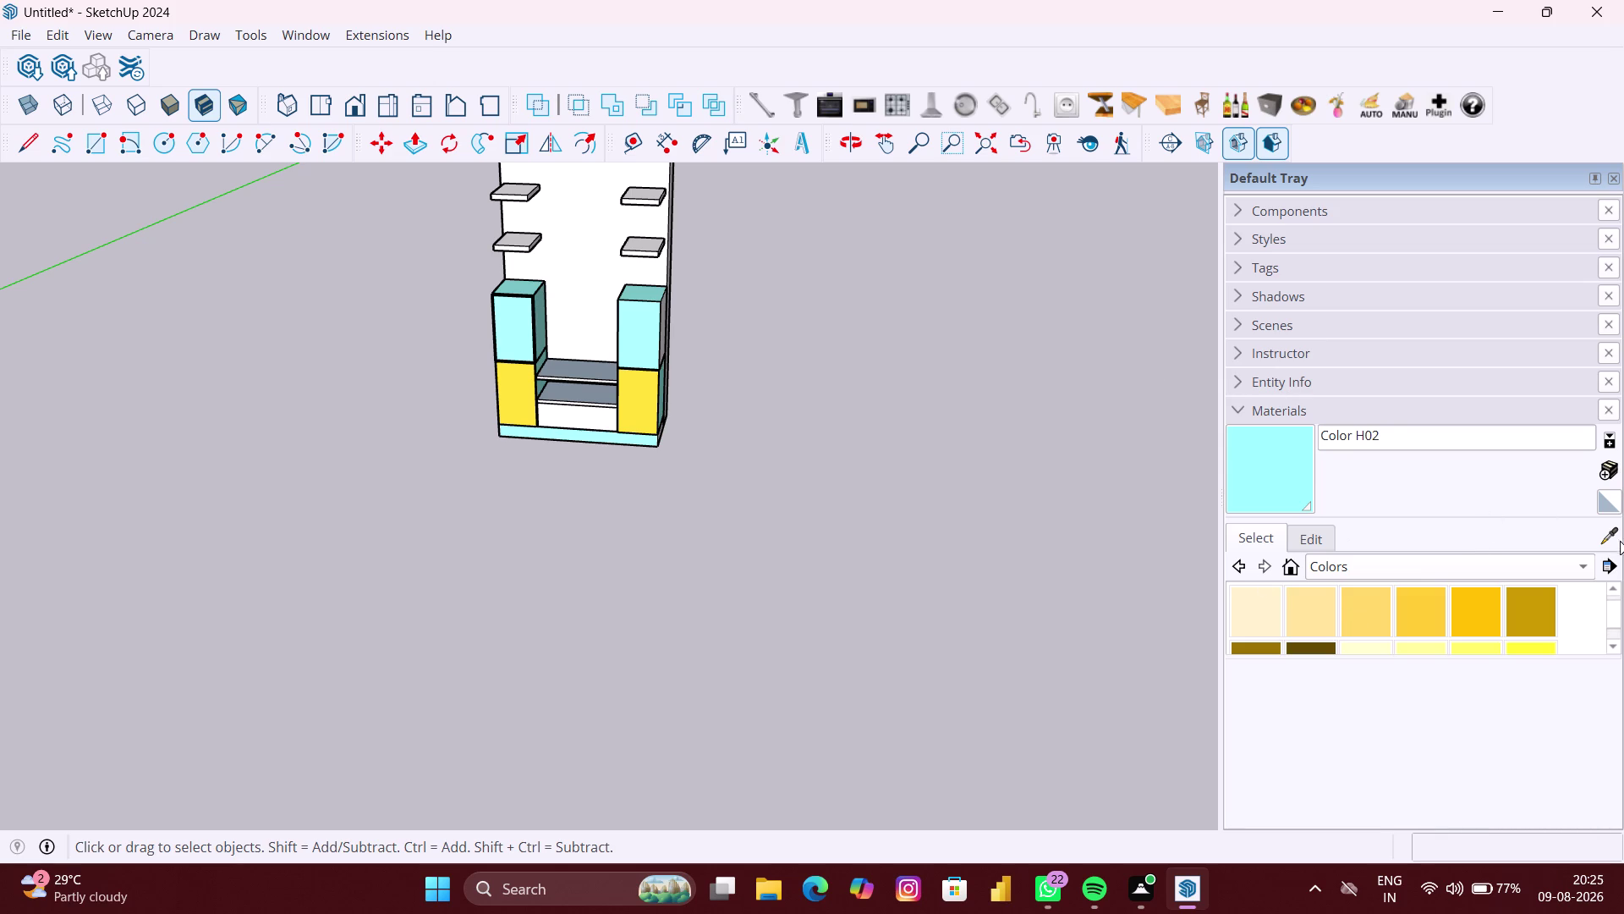
Pick yellow Color D04 and paint the tops of all four shelves.
click(1603, 537)
click(632, 418)
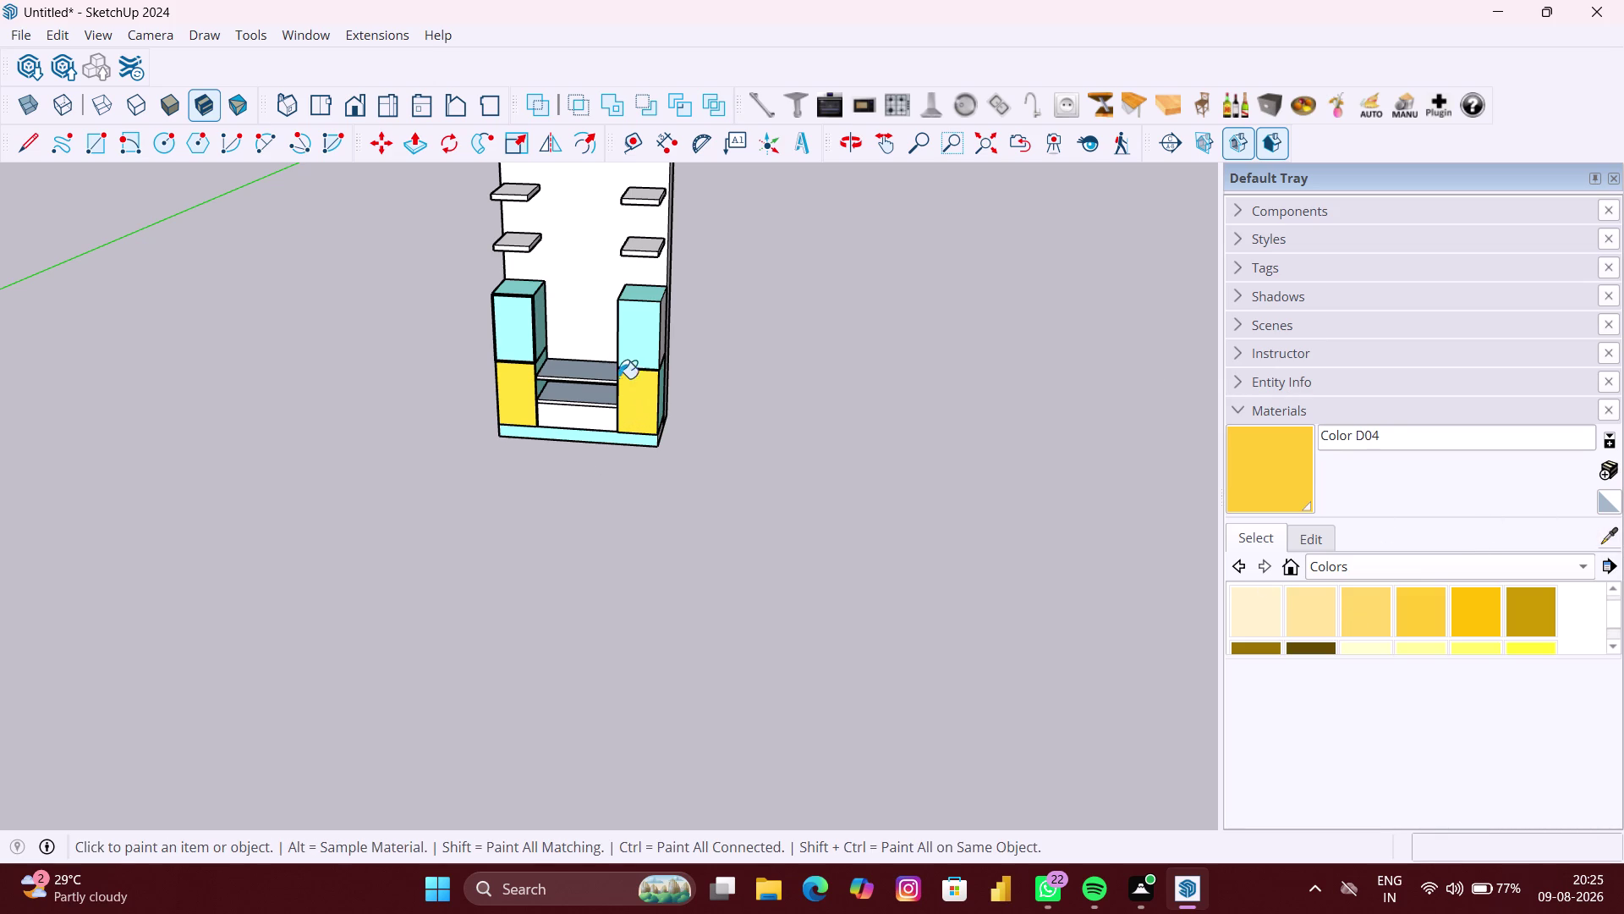
click(521, 244)
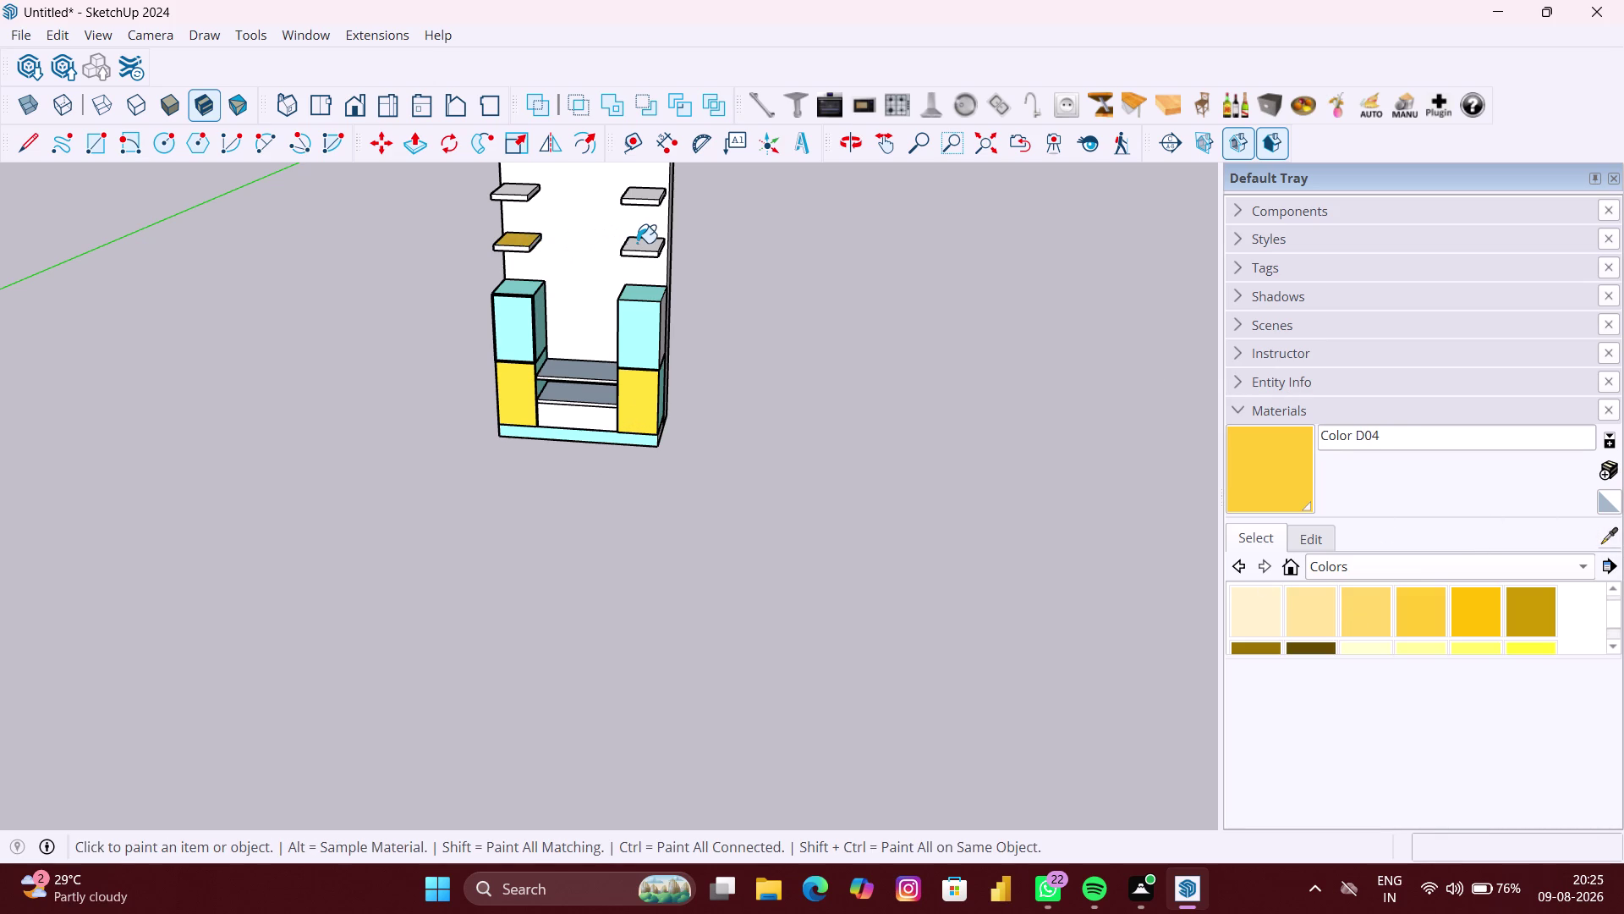
click(637, 243)
middle_drag(642, 243, 658, 384)
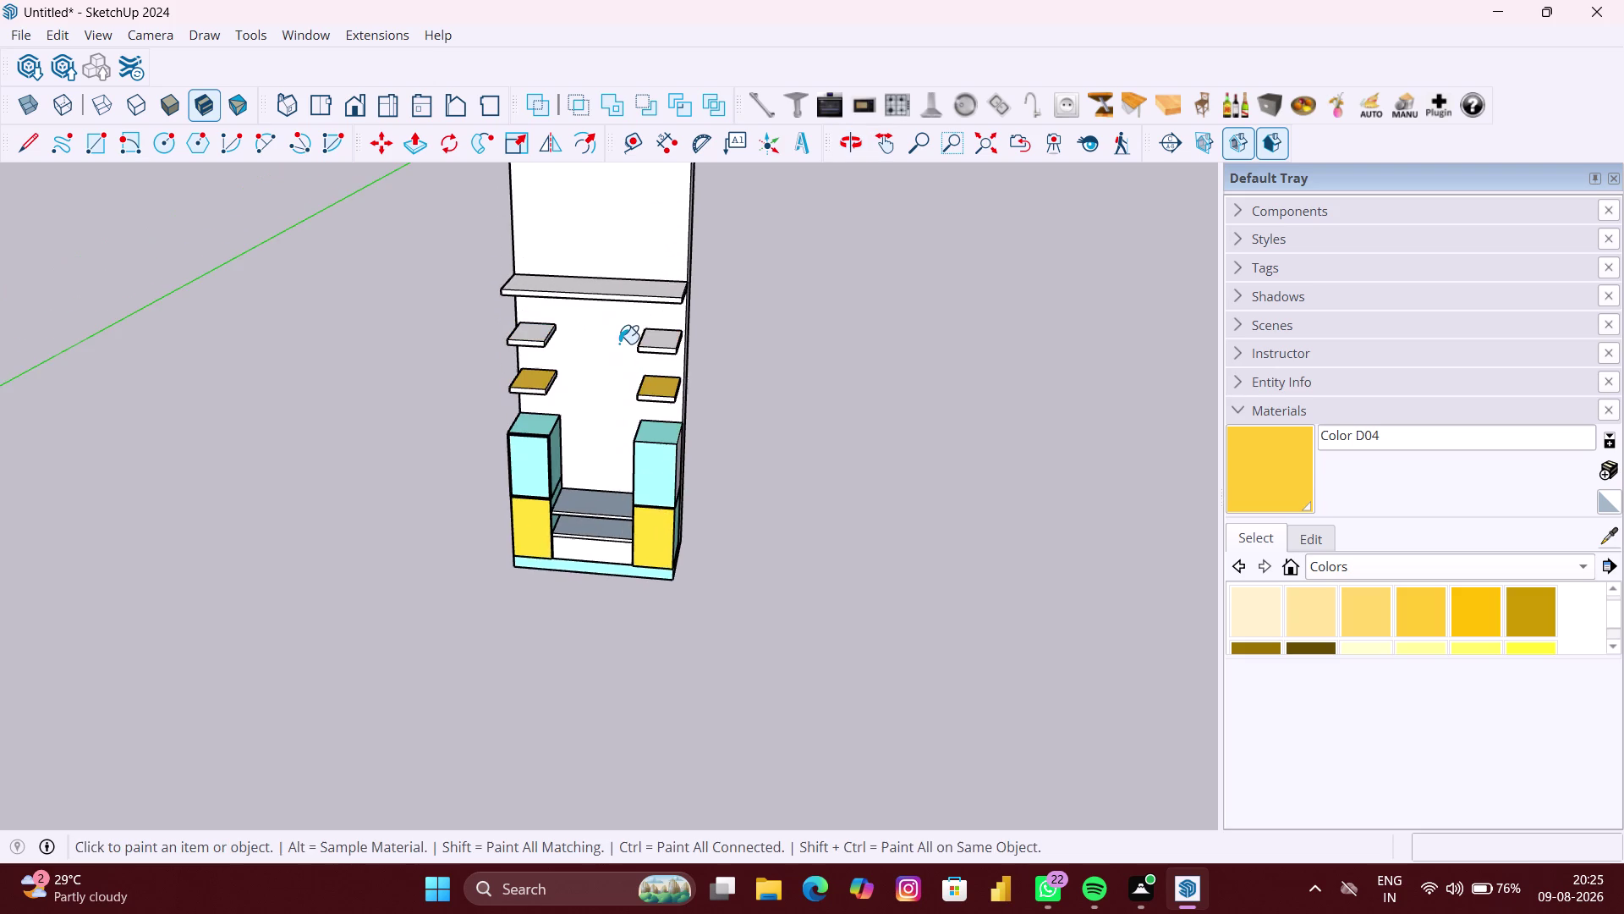
scroll(up, 3)
click(533, 333)
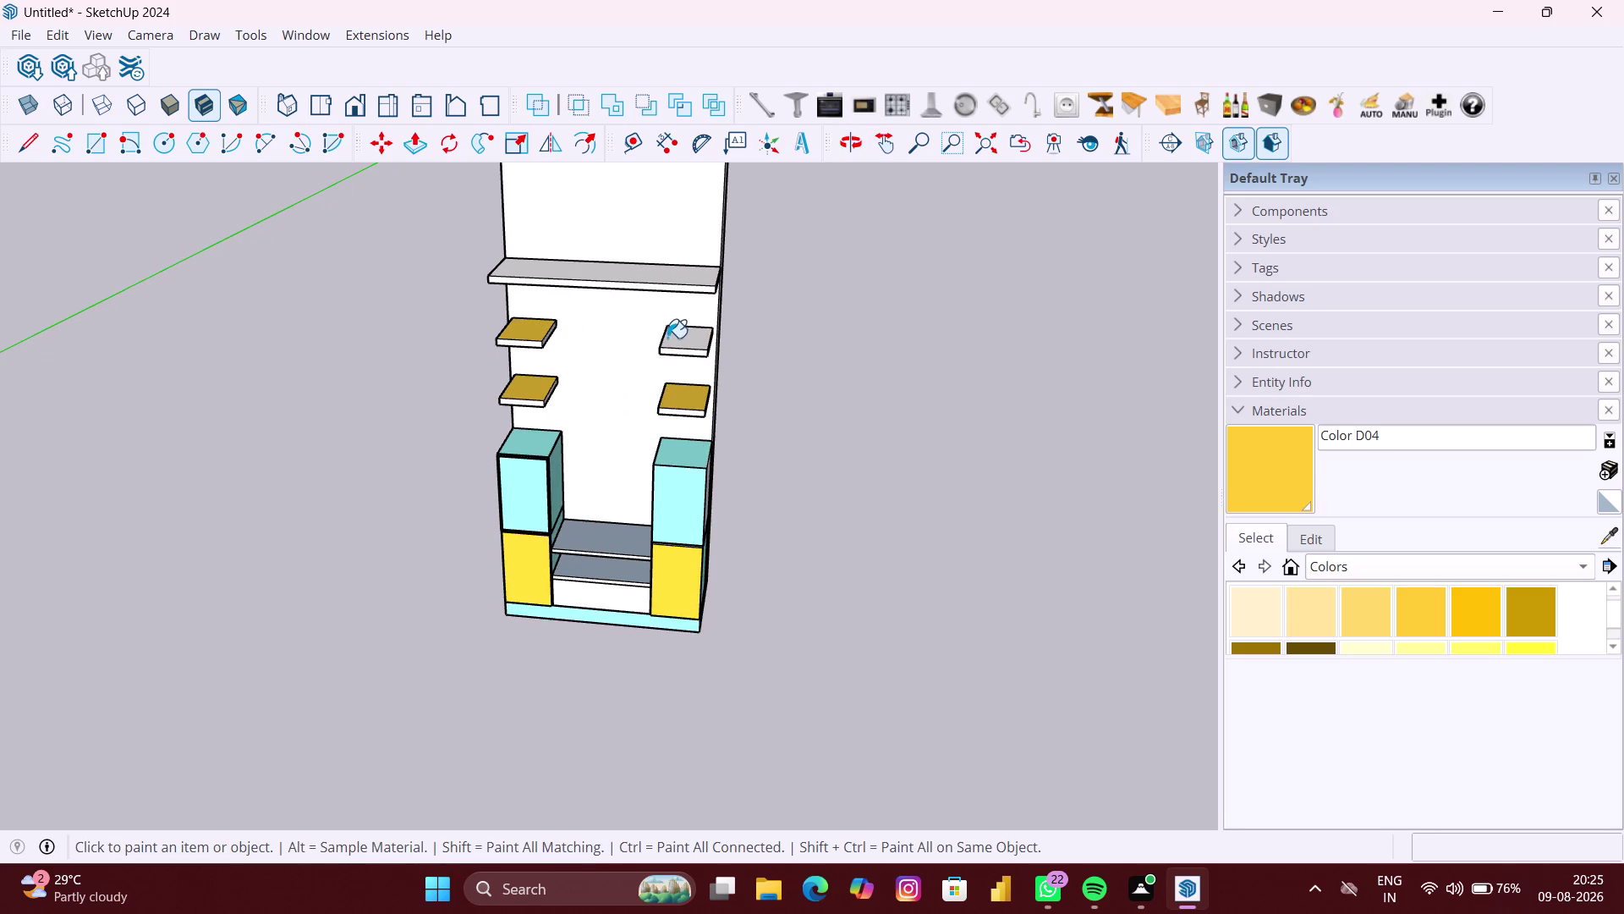
click(667, 336)
Paint the underside and front edge of the lower right shelf yellow.
middle_drag(678, 380, 728, 271)
scroll(up, 3)
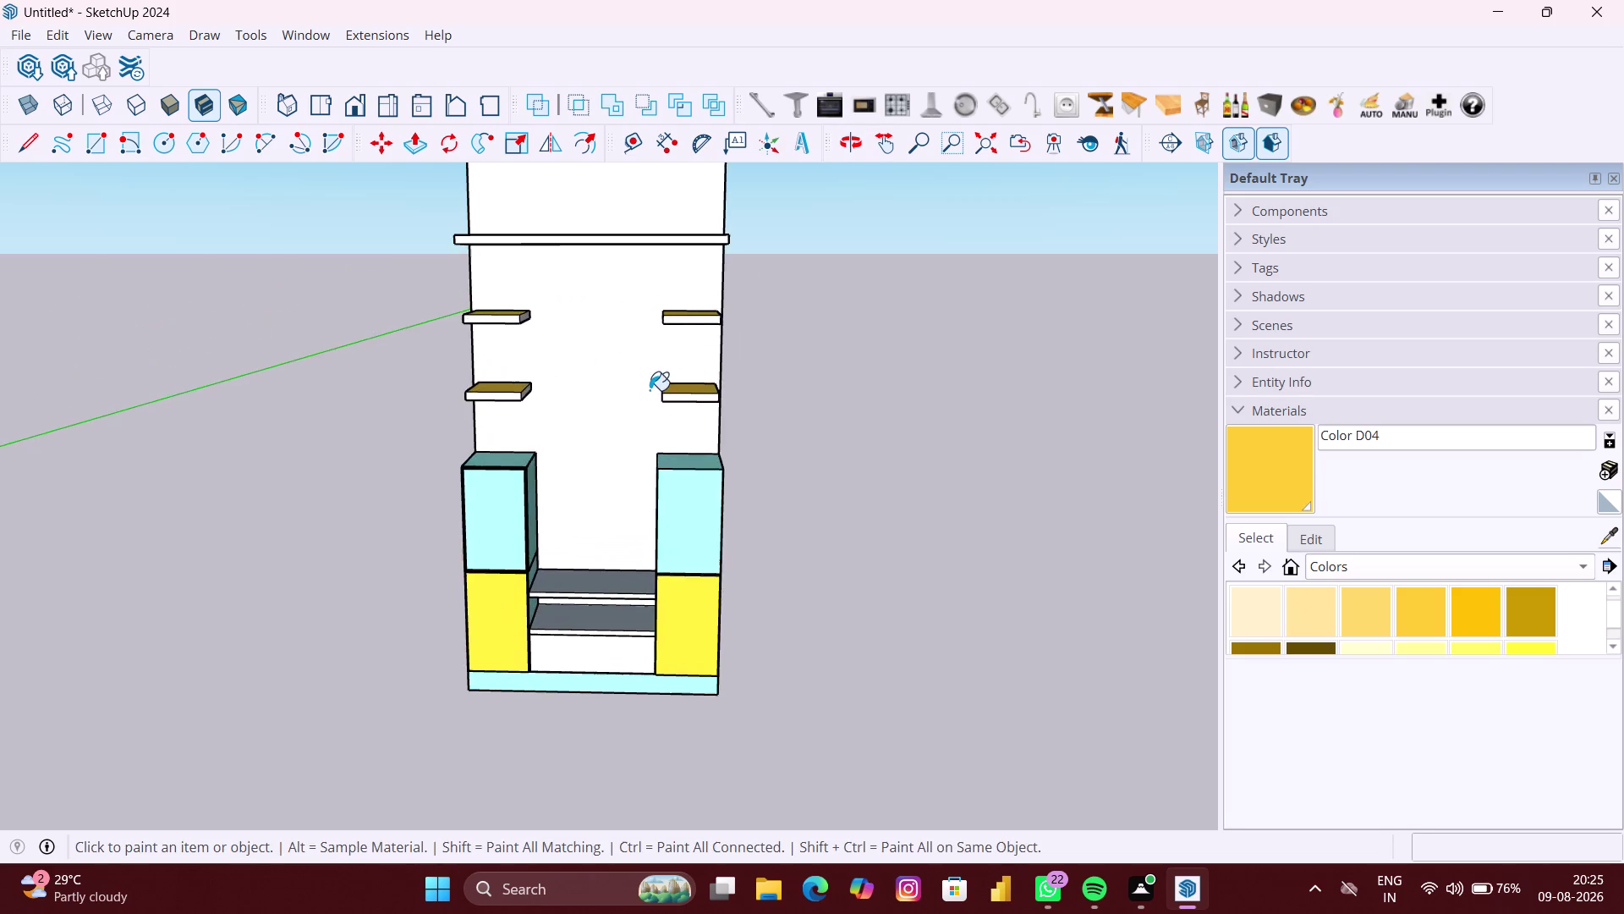
middle_drag(650, 391, 706, 250)
scroll(up, 3)
middle_drag(693, 400, 713, 327)
scroll(up, 3)
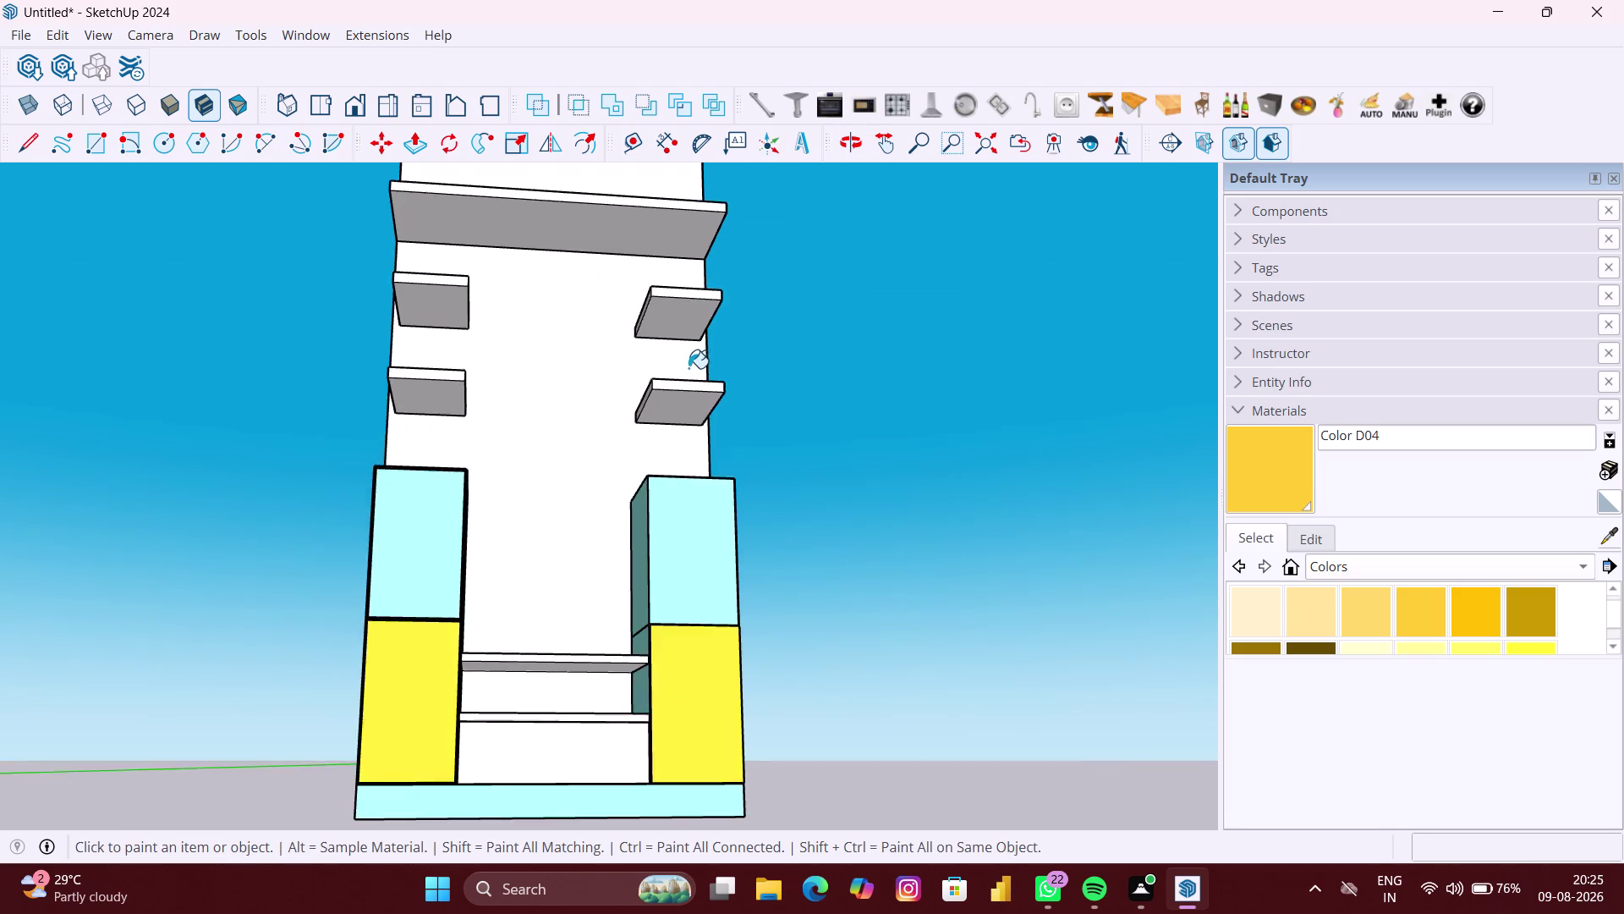
scroll(up, 3)
click(685, 417)
click(693, 395)
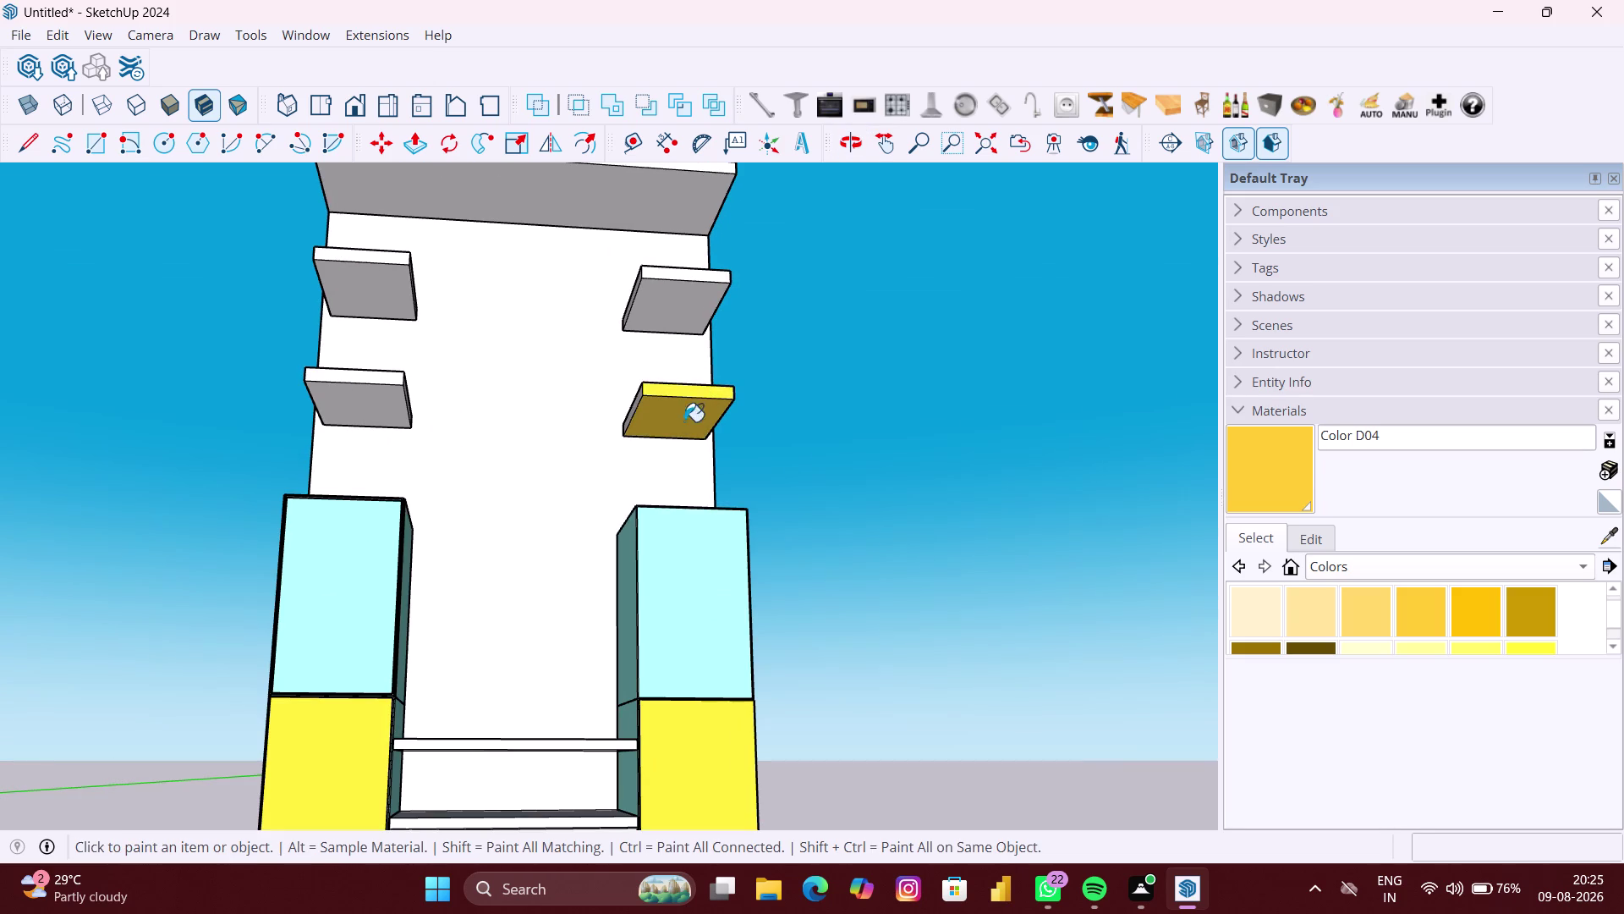
middle_drag(676, 421, 728, 462)
scroll(up, 3)
click(634, 403)
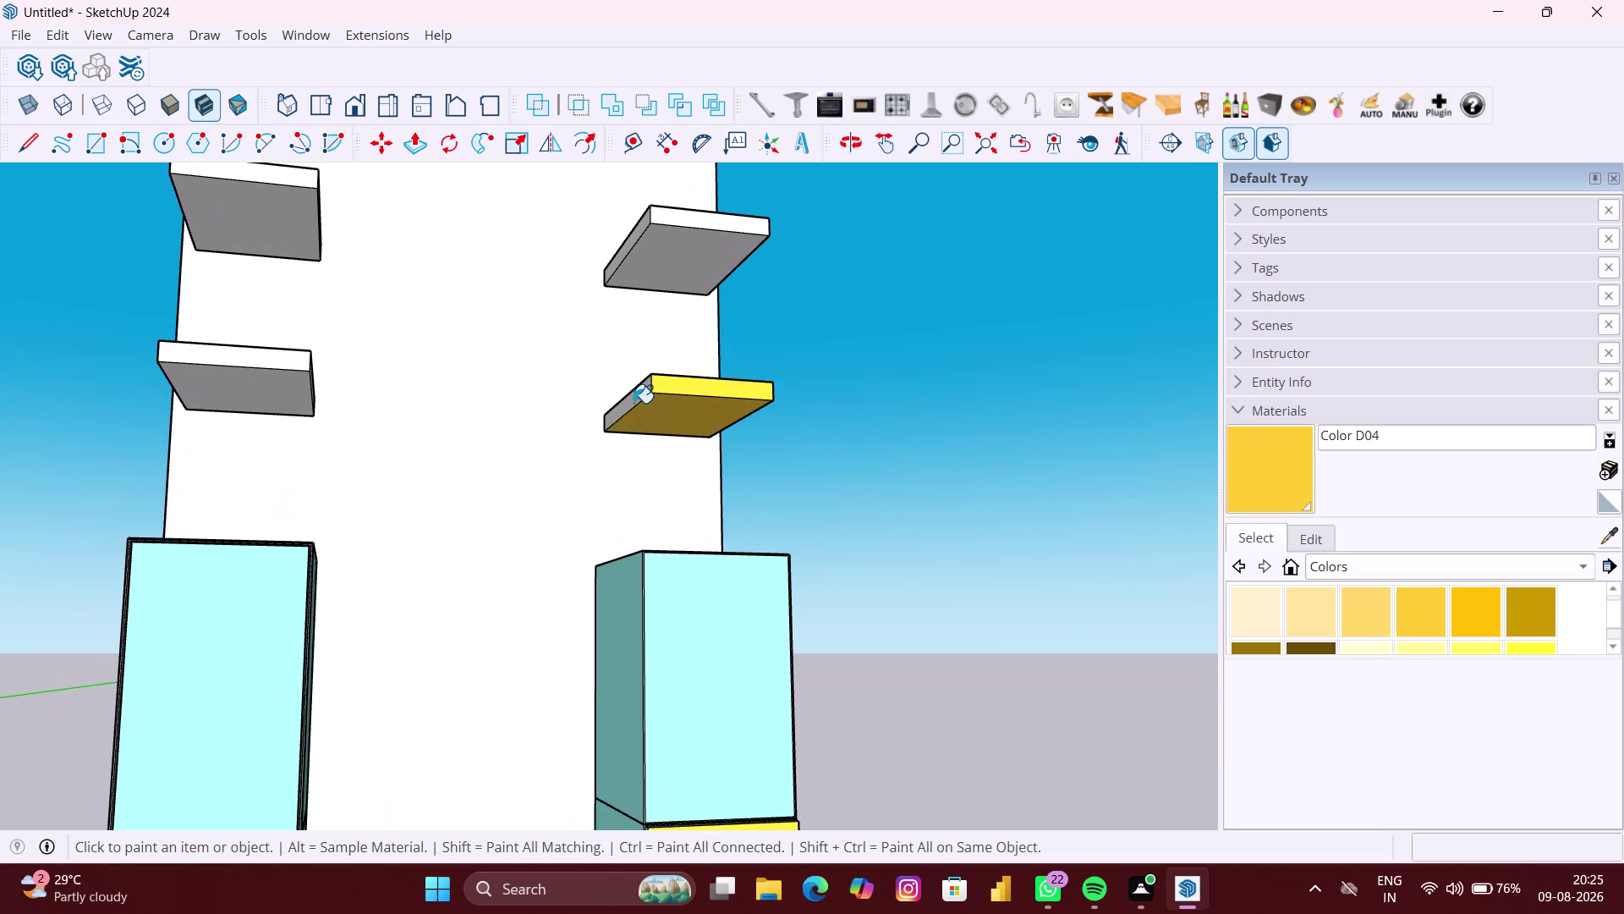
Paint the lower right shelf's remaining faces and the upper right shelf's underside and edges.
middle_drag(743, 420, 413, 412)
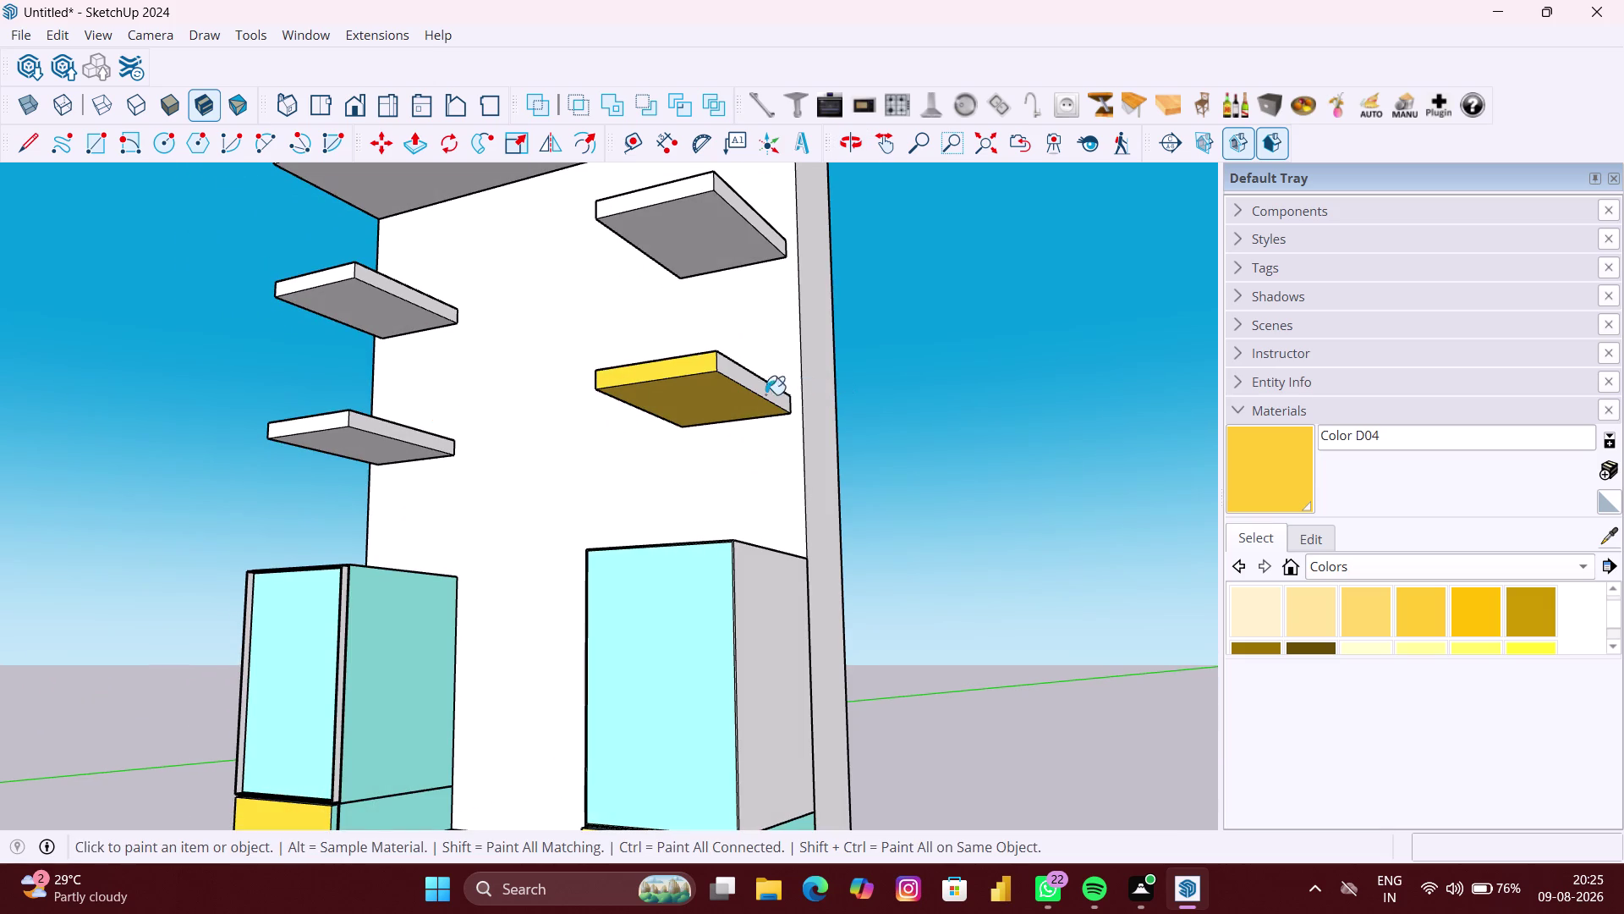
click(757, 394)
click(762, 380)
click(742, 377)
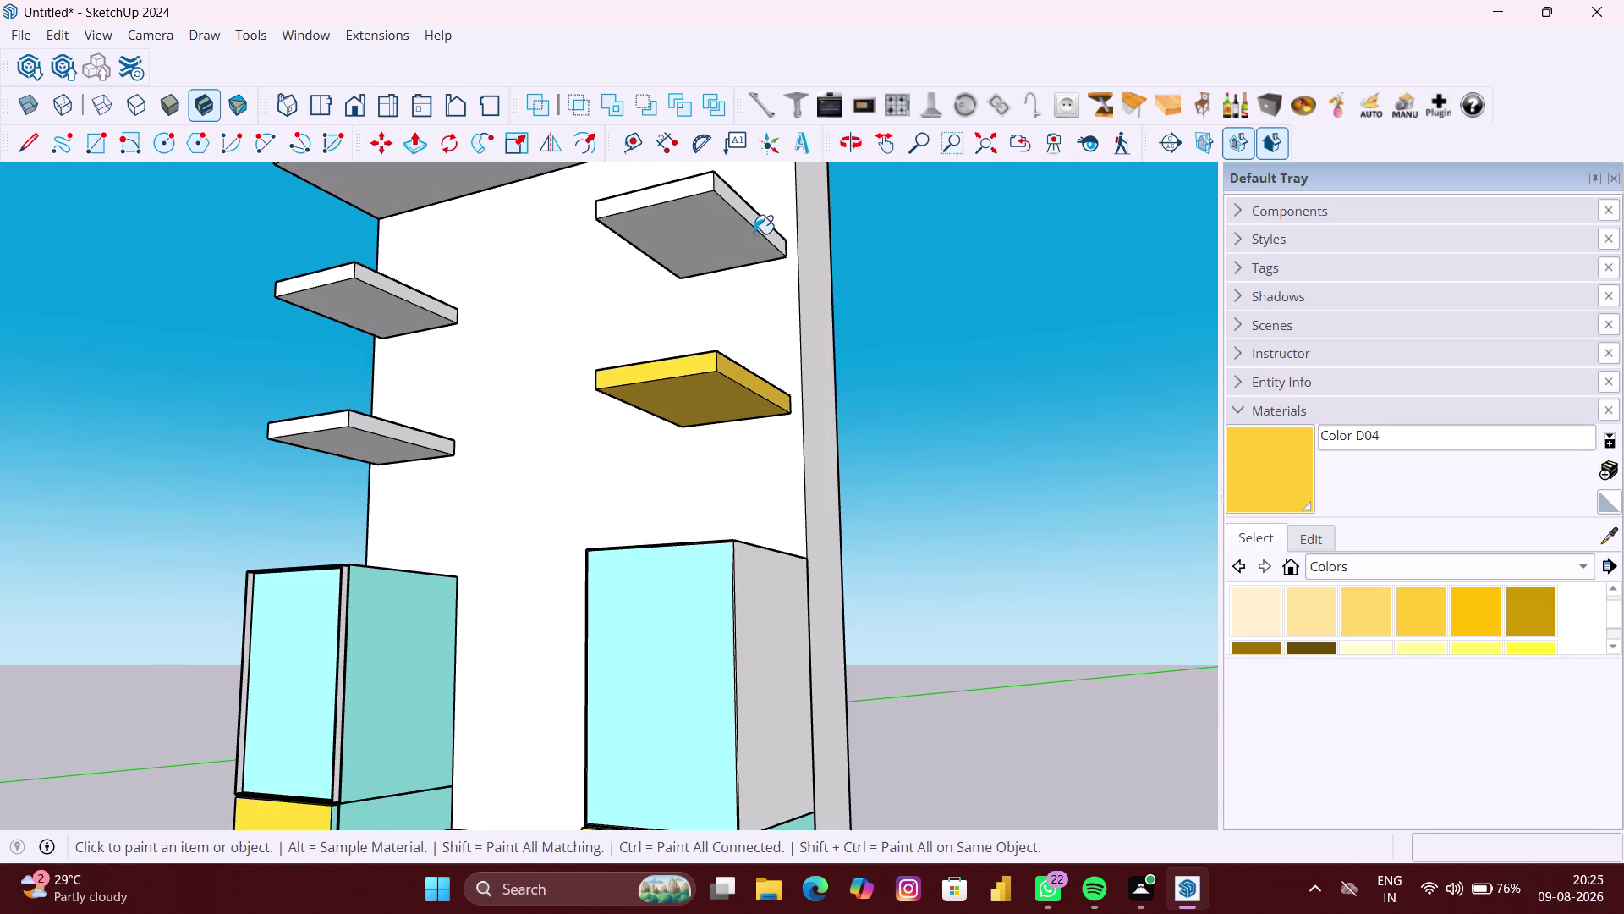
click(758, 226)
click(714, 251)
click(677, 193)
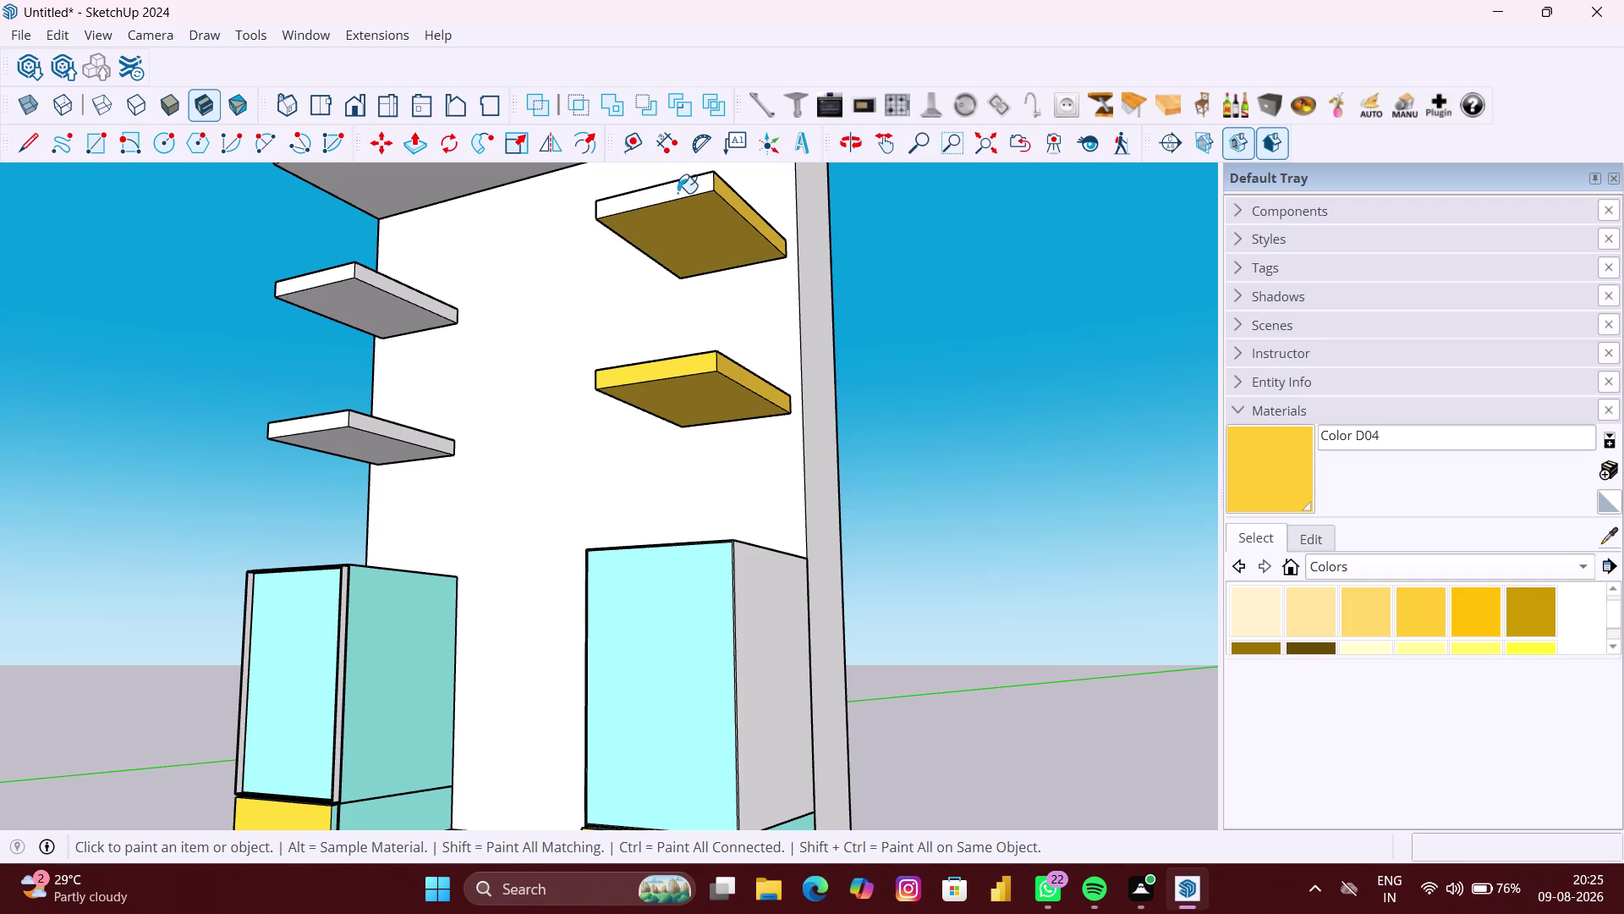
Paint the underside and front edge of the lower left shelf yellow, undoing one stray paint.
middle_drag(538, 285, 642, 332)
scroll(down, 3)
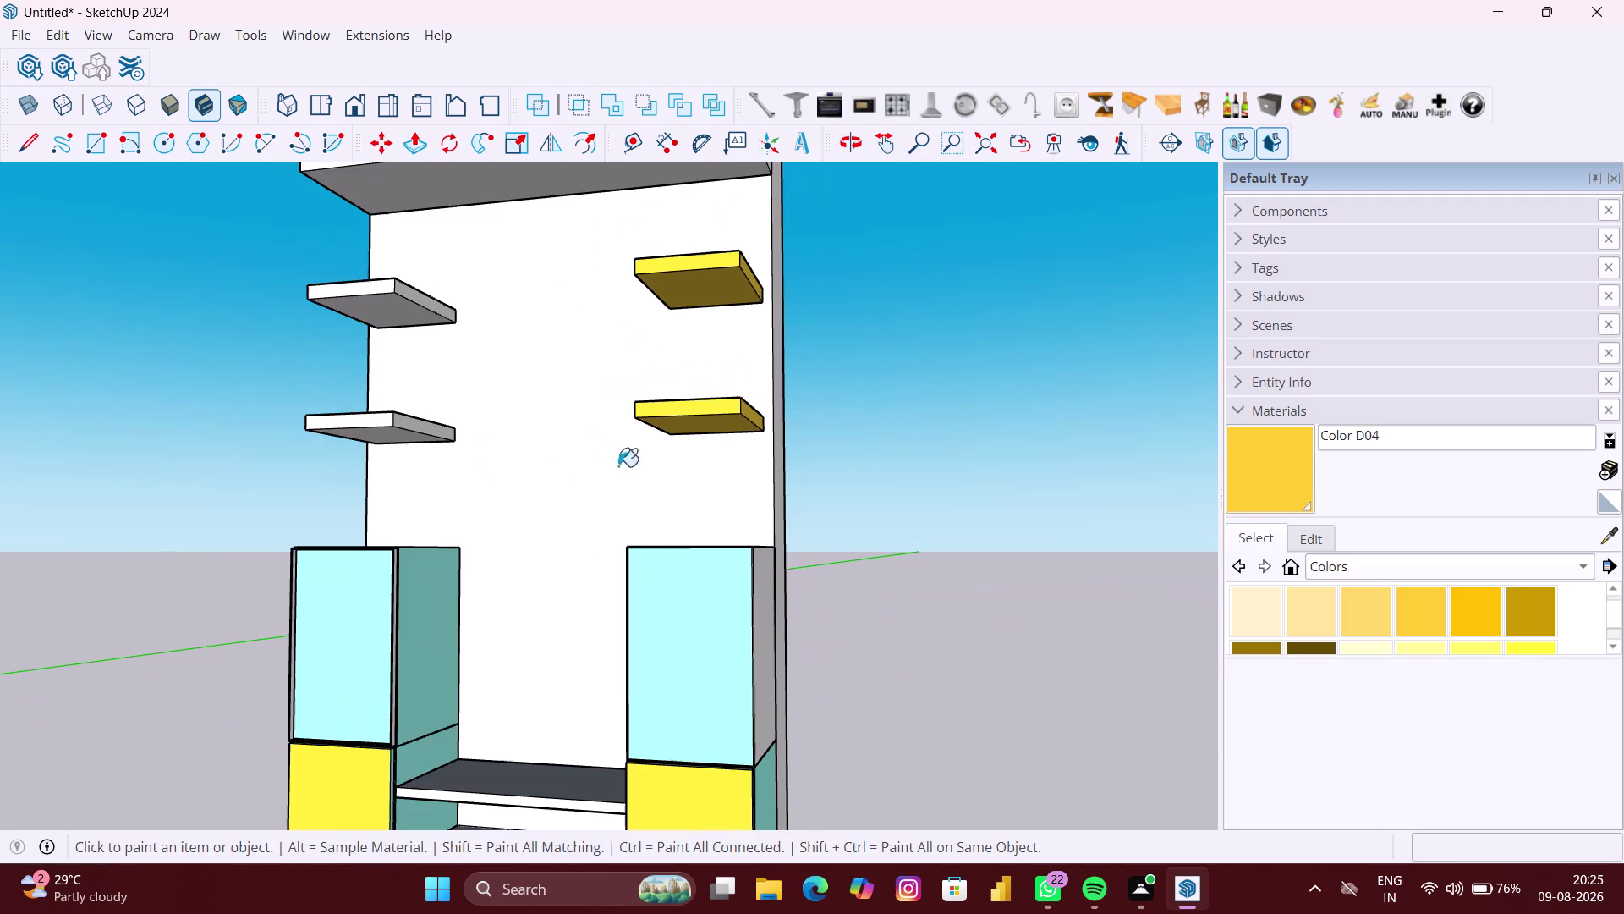
middle_drag(641, 479, 867, 528)
scroll(up, 3)
scroll(up, 3)
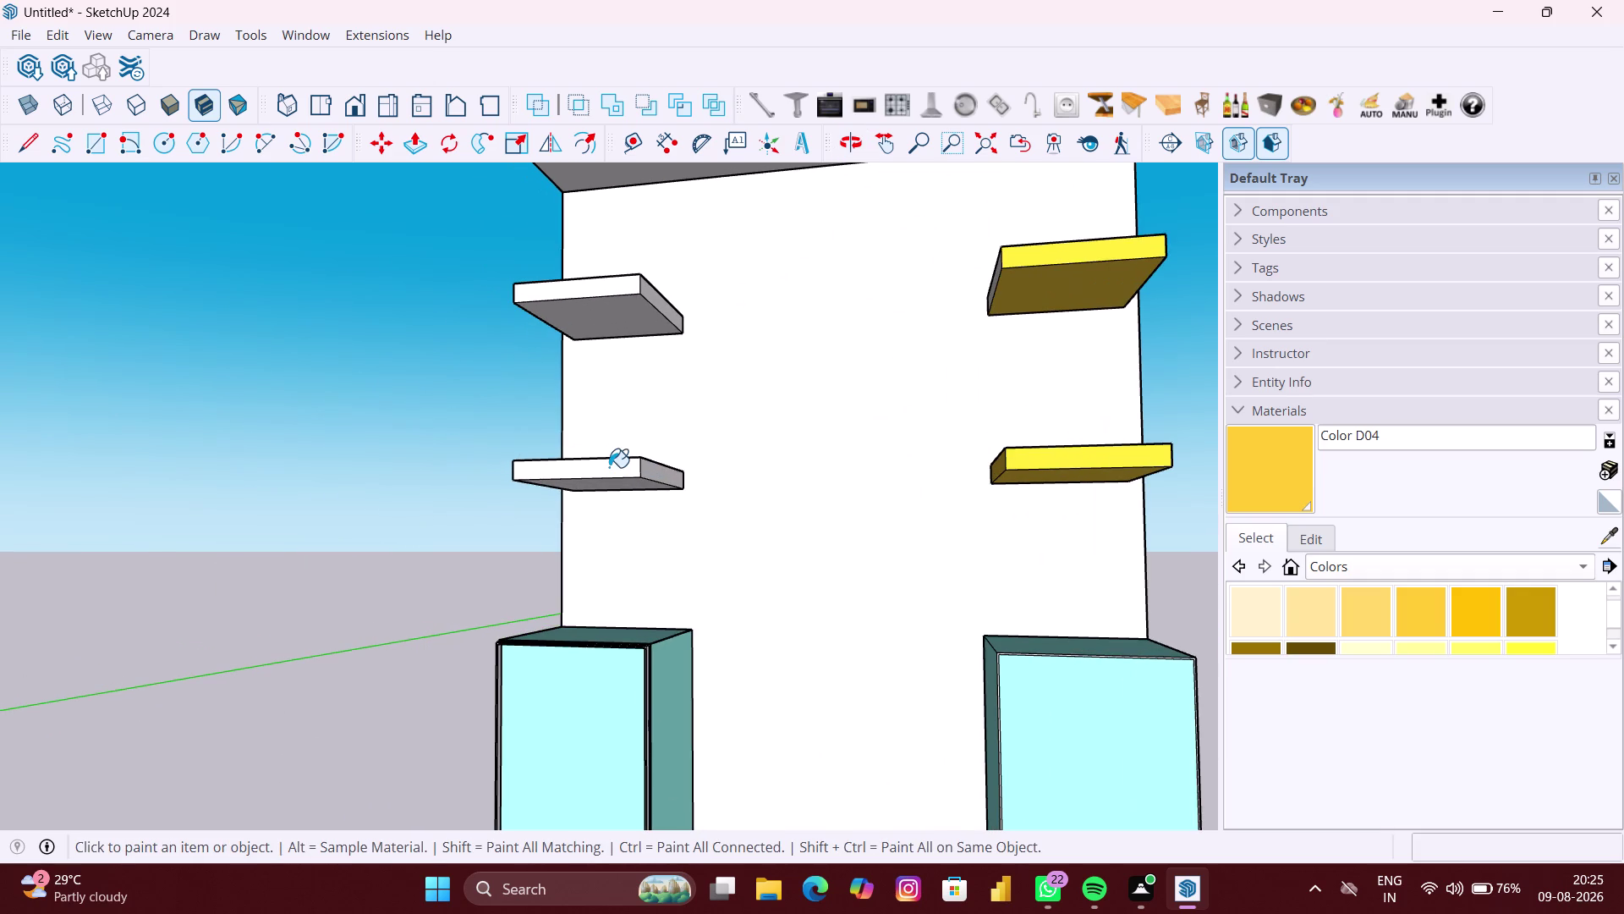
click(609, 466)
middle_drag(703, 484, 689, 576)
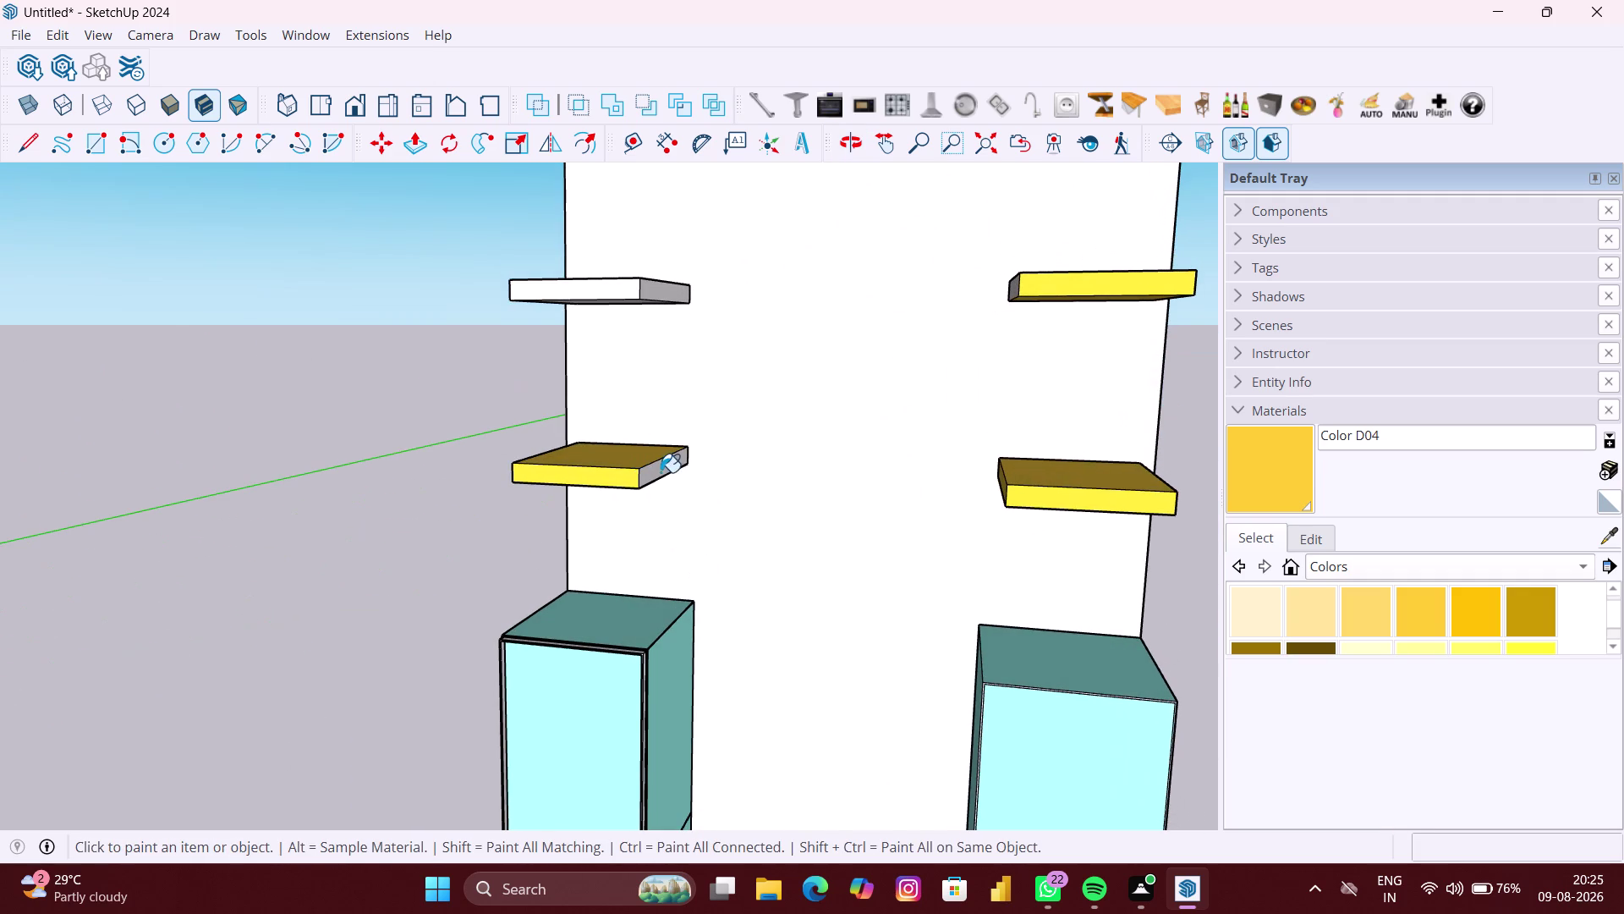
click(659, 468)
middle_drag(696, 494, 803, 408)
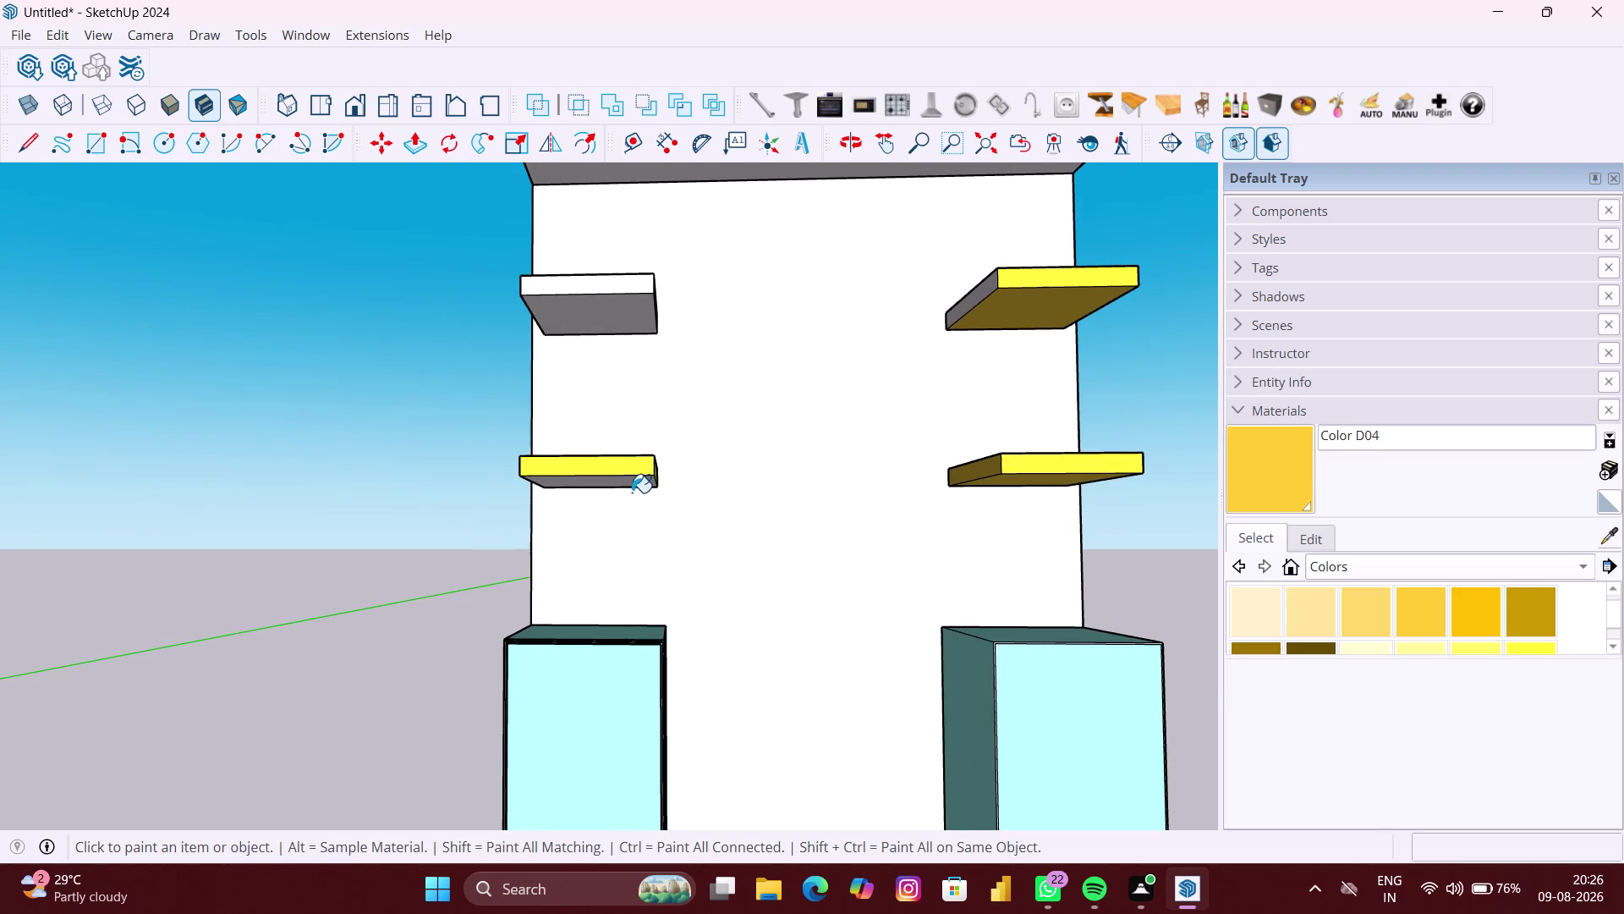
click(631, 493)
key(ctrl+z)
middle_drag(646, 488, 700, 424)
click(638, 467)
middle_drag(602, 456, 696, 496)
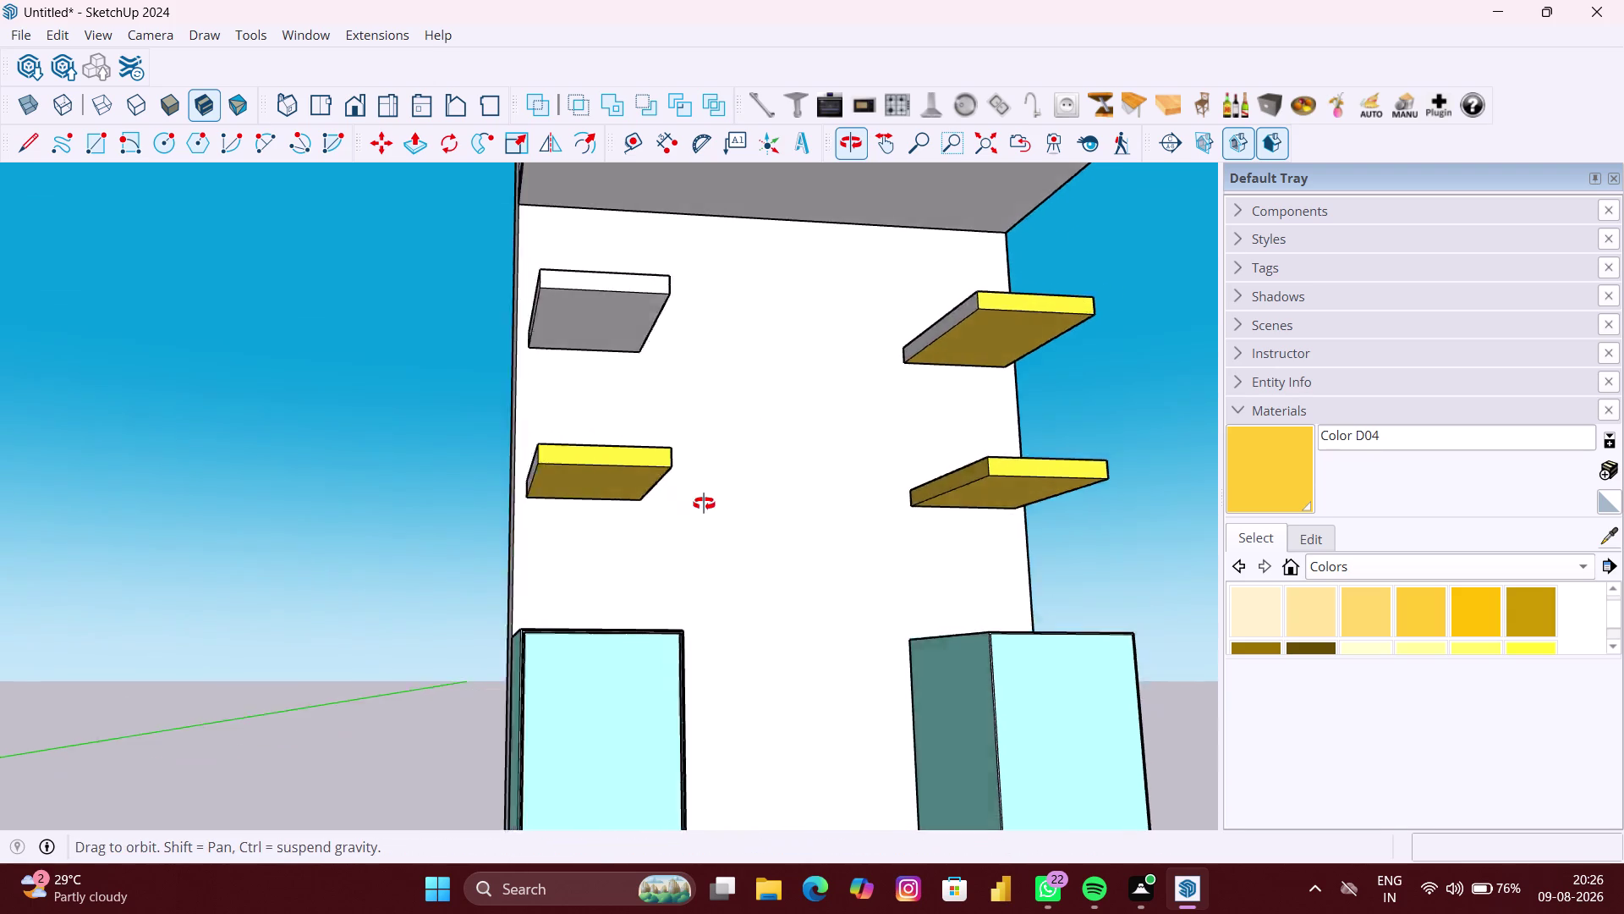
middle_drag(696, 495, 730, 527)
click(560, 472)
Paint the front edge and side of the upper left shelf yellow.
middle_drag(679, 498, 686, 570)
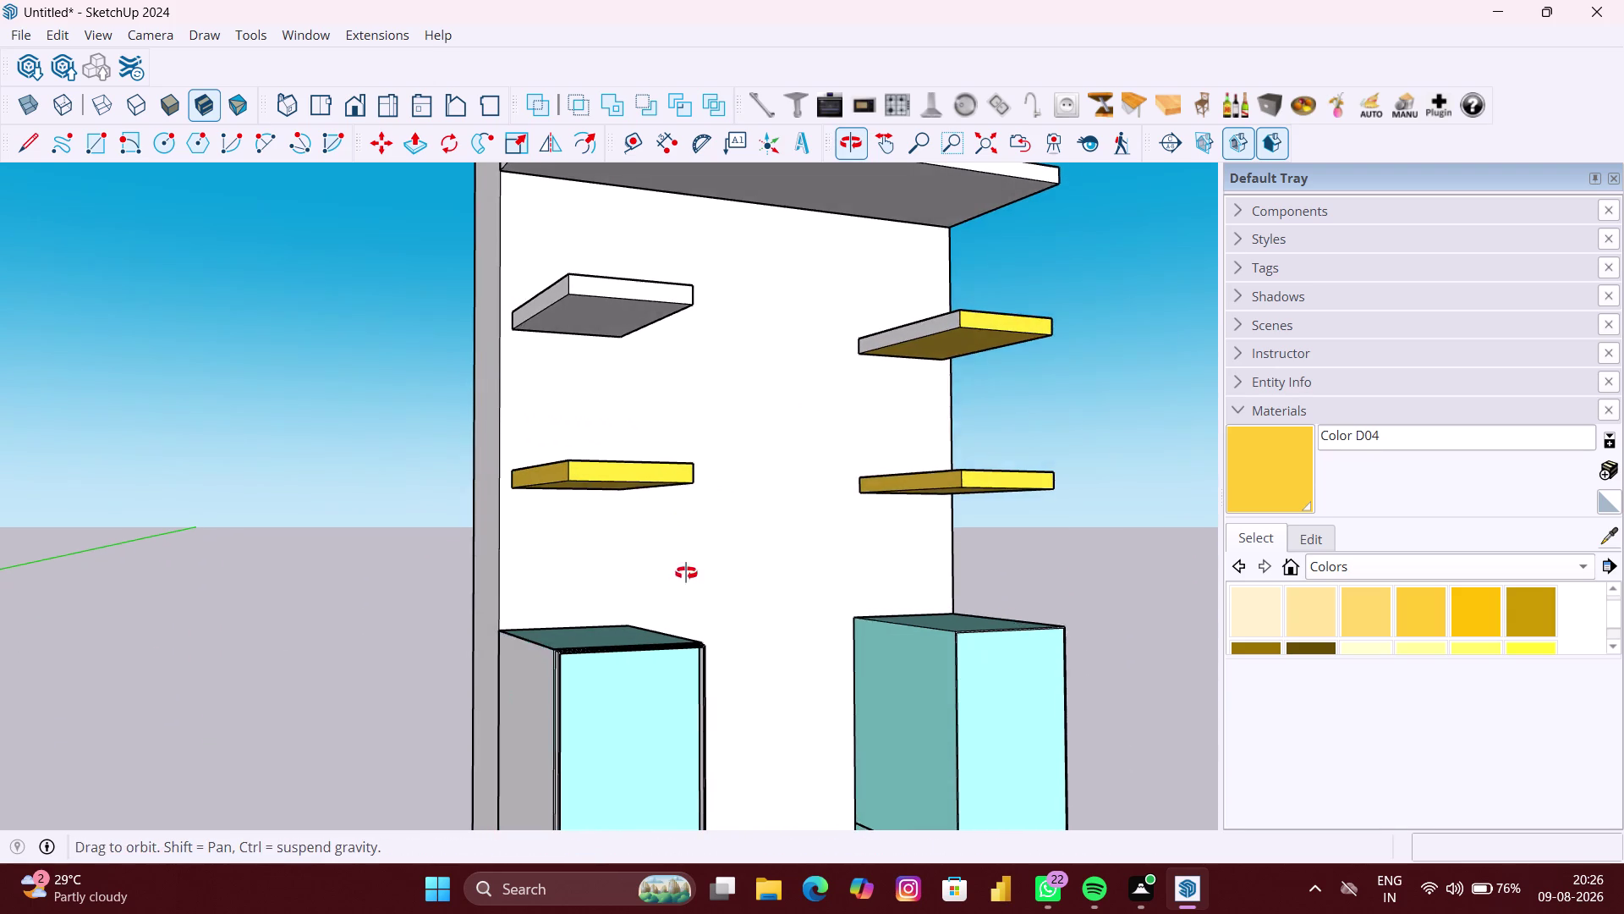
middle_drag(686, 570, 713, 659)
middle_drag(715, 571, 697, 604)
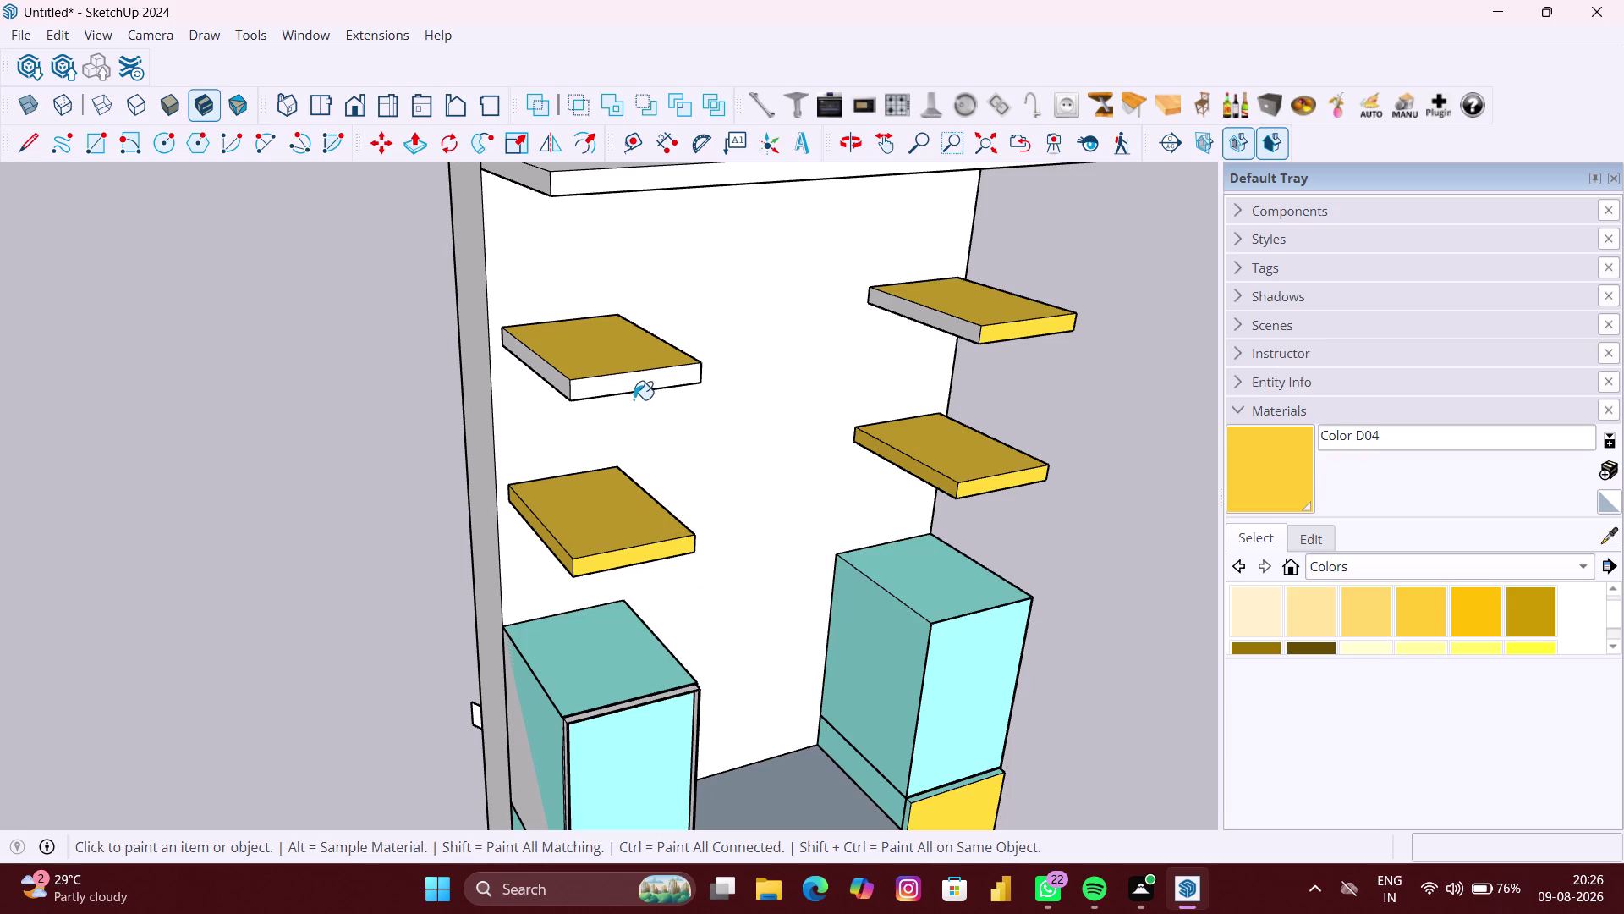
click(632, 386)
middle_drag(544, 387, 630, 388)
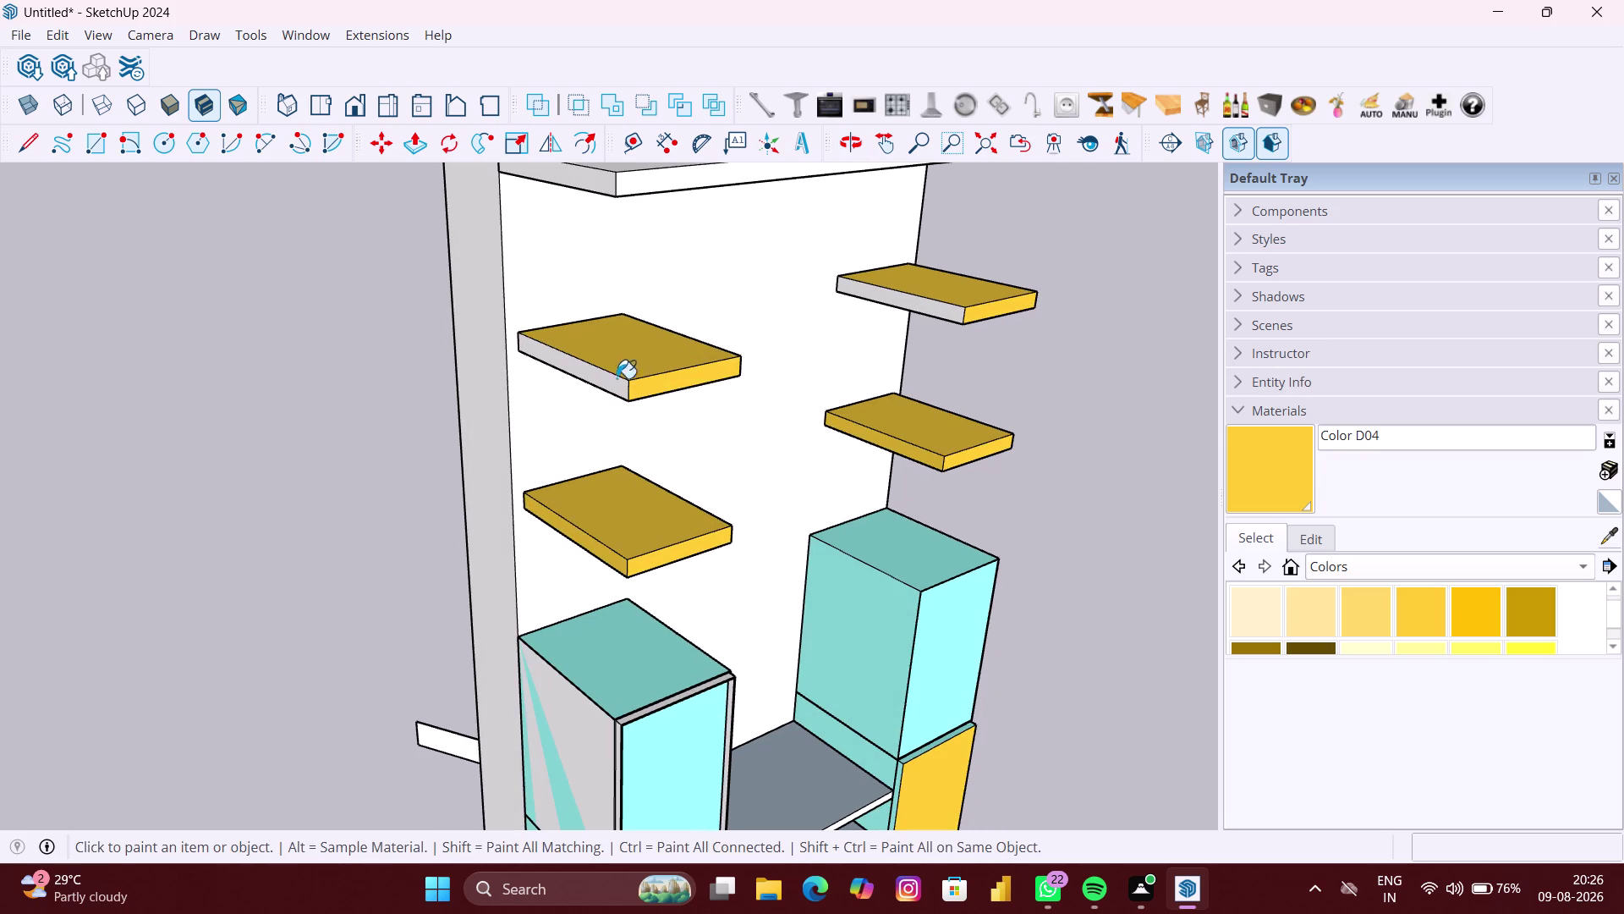
click(604, 389)
Paint the upper left shelf's side and long edges and the upper right shelf's edge yellow.
middle_drag(735, 412, 582, 402)
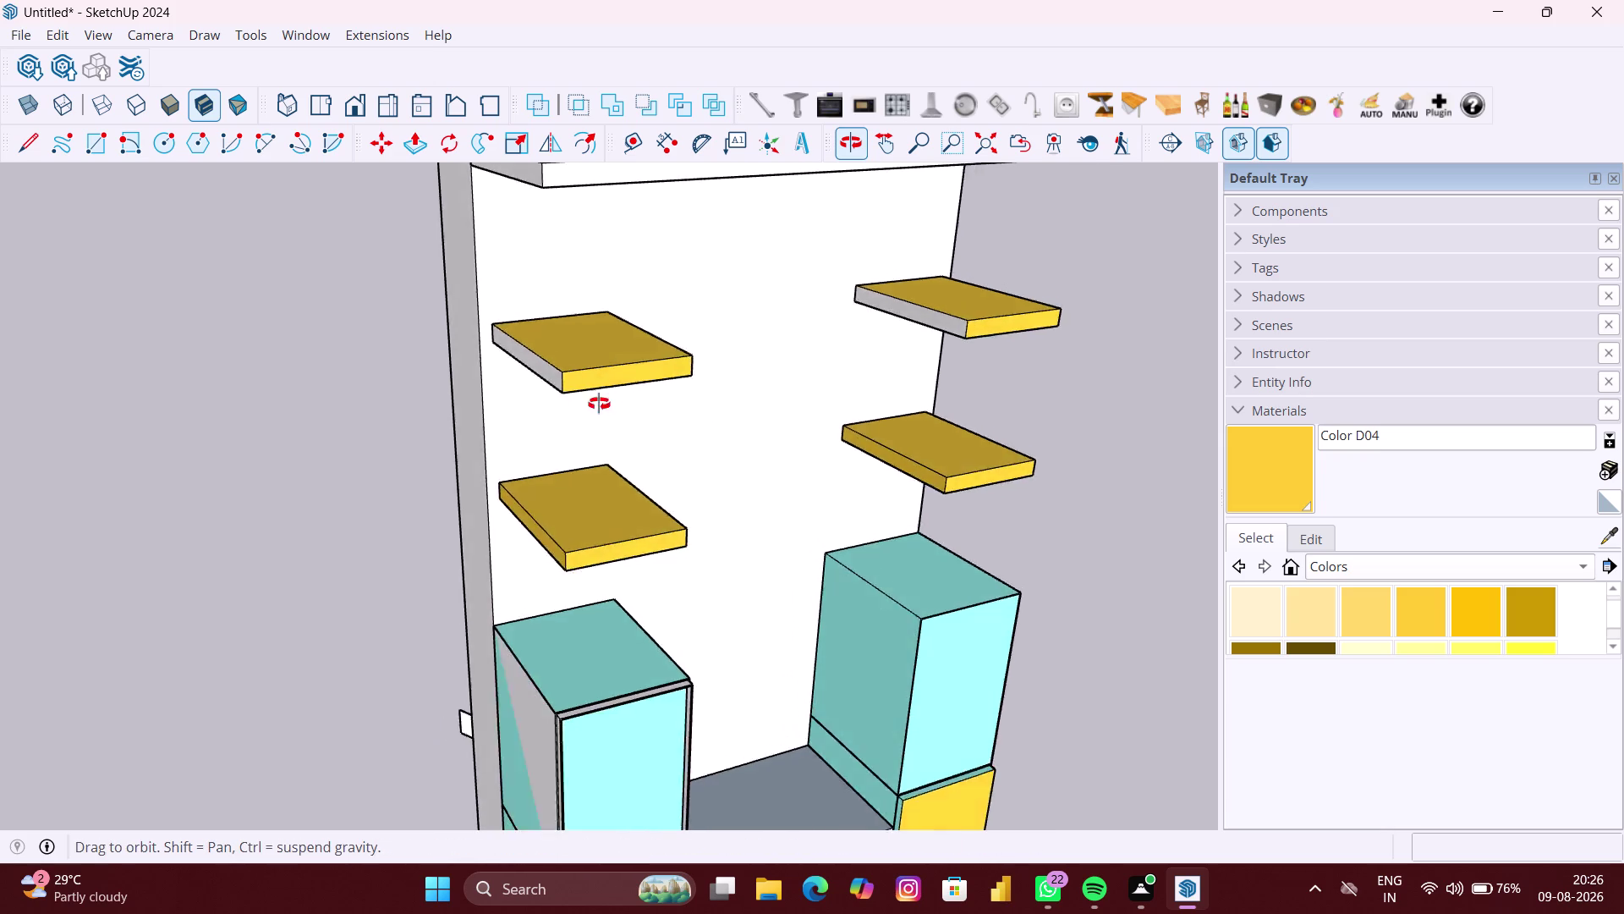
middle_drag(582, 403, 500, 404)
middle_drag(623, 378, 529, 373)
scroll(up, 3)
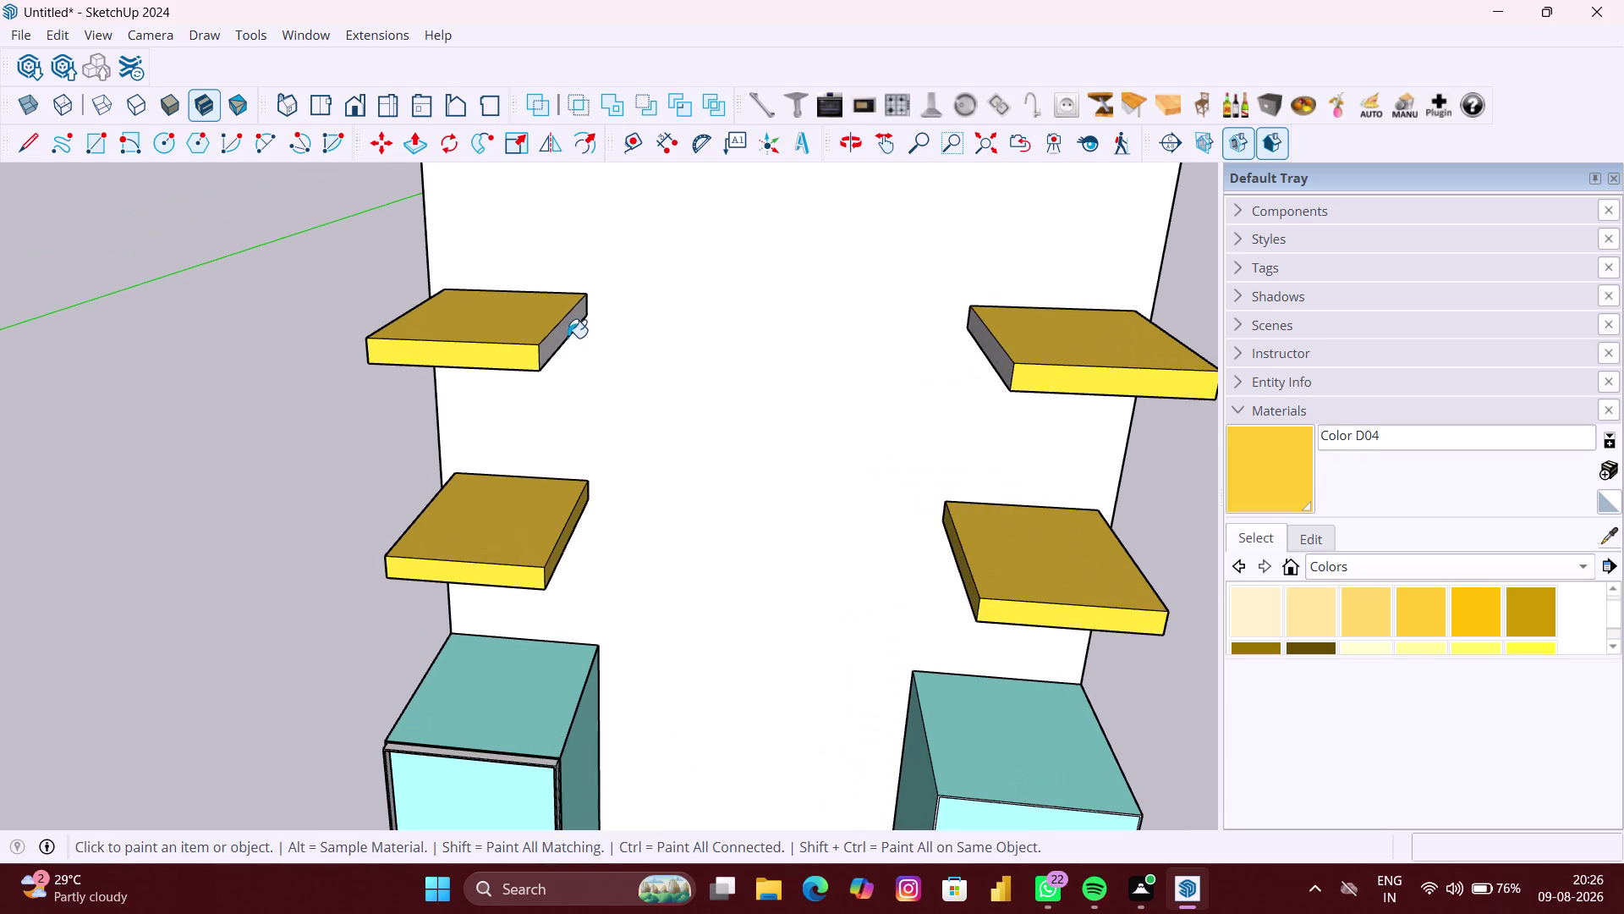
click(564, 332)
middle_drag(472, 384, 918, 396)
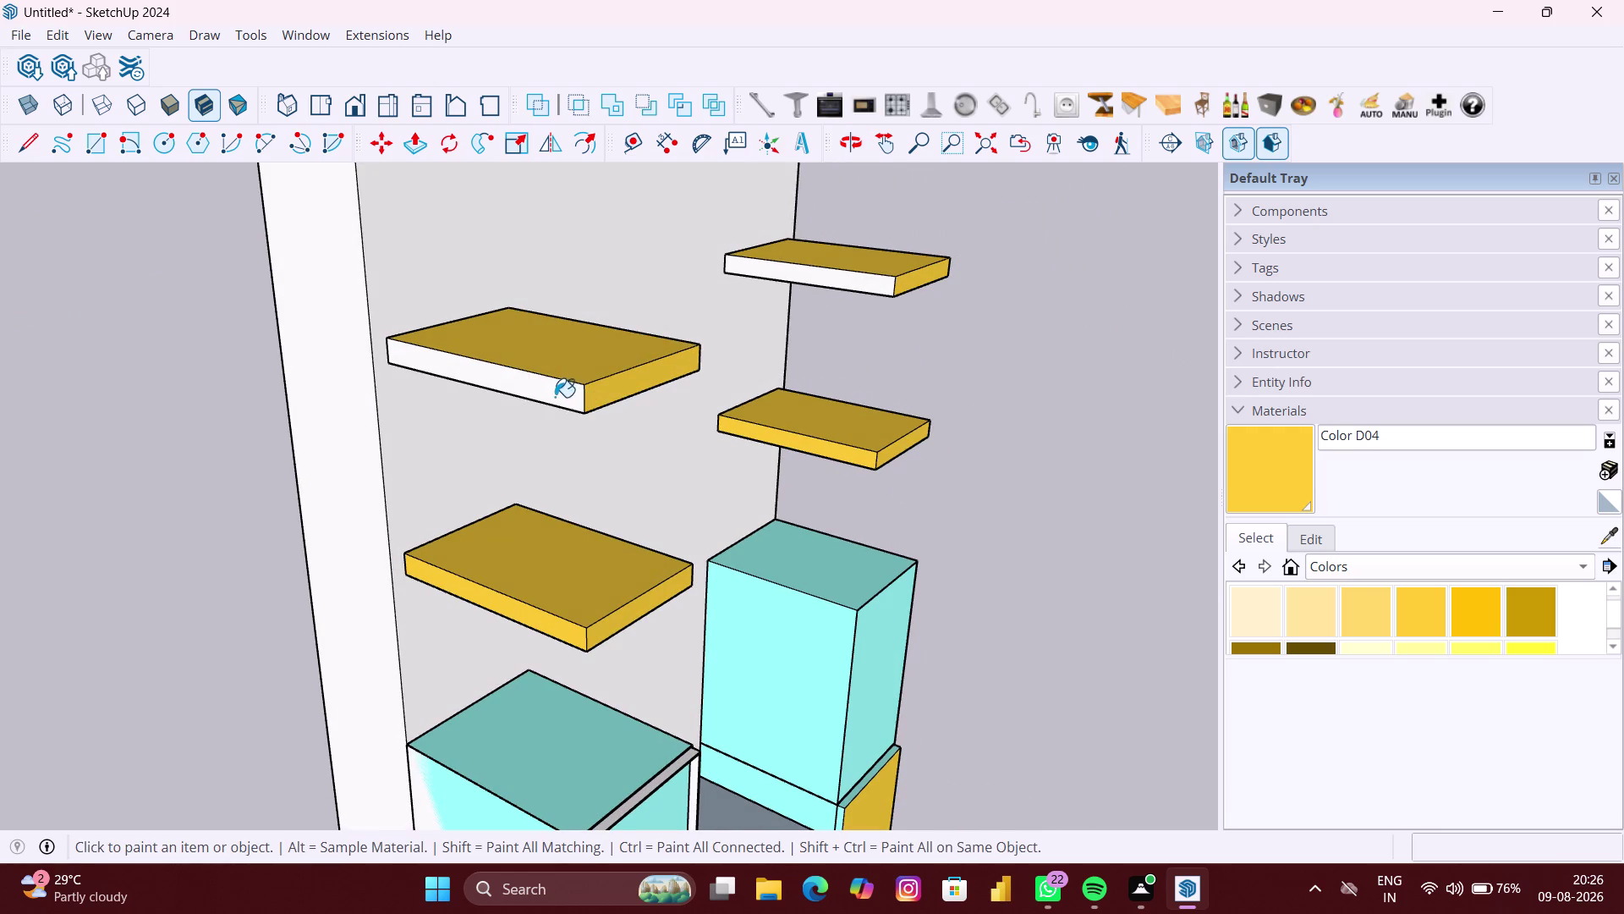
click(551, 385)
scroll(down, 3)
scroll(up, 3)
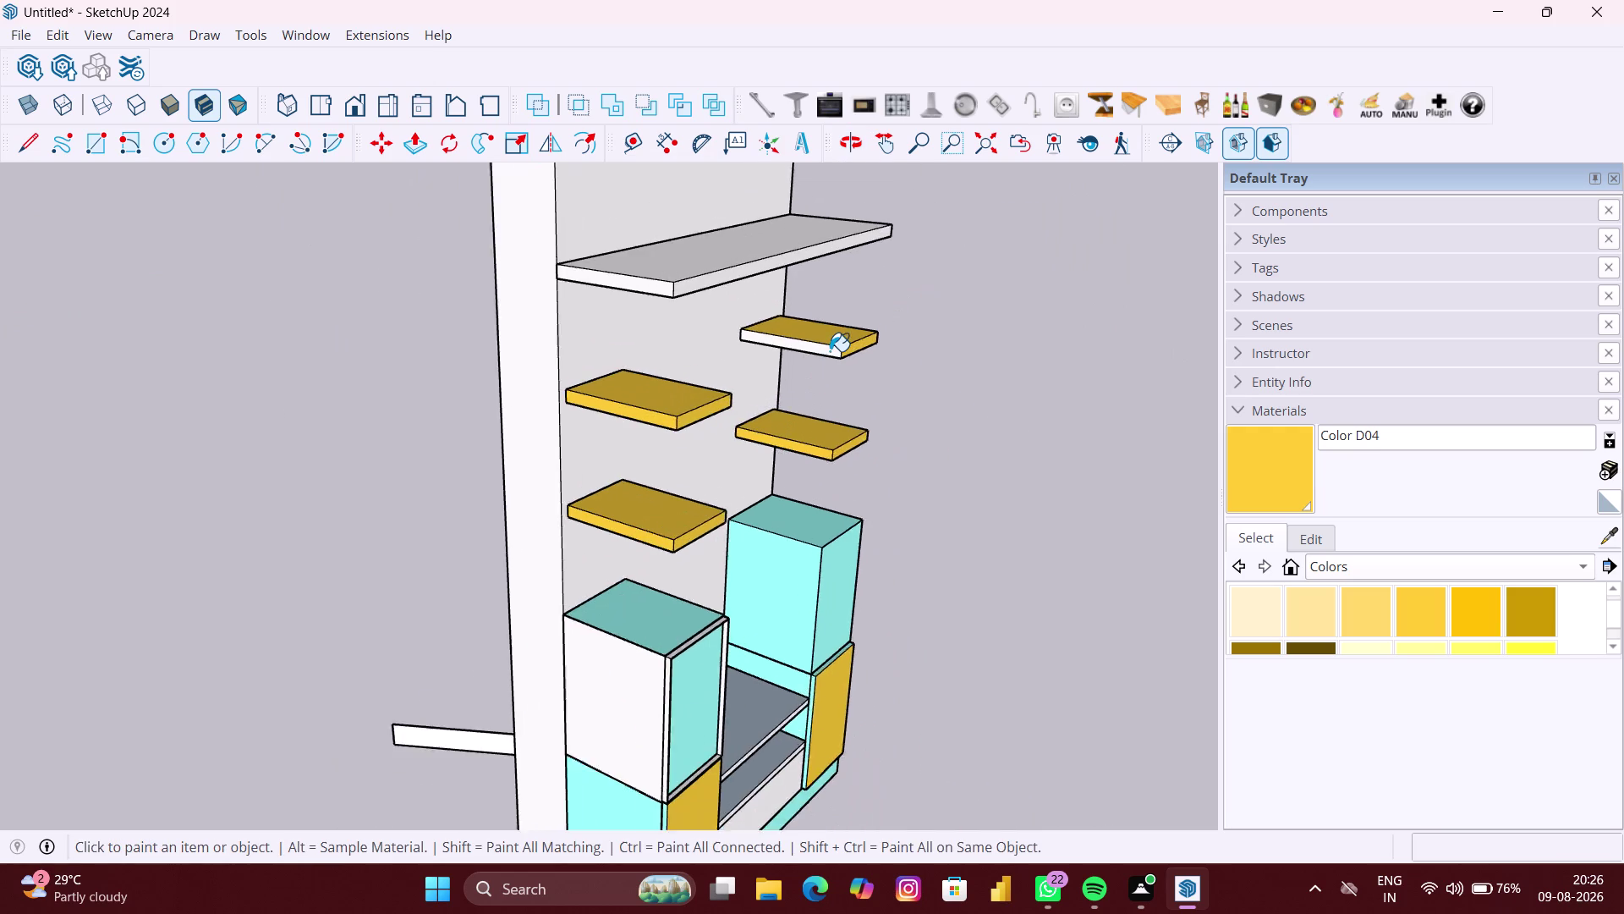
scroll(up, 3)
click(829, 351)
scroll(down, 3)
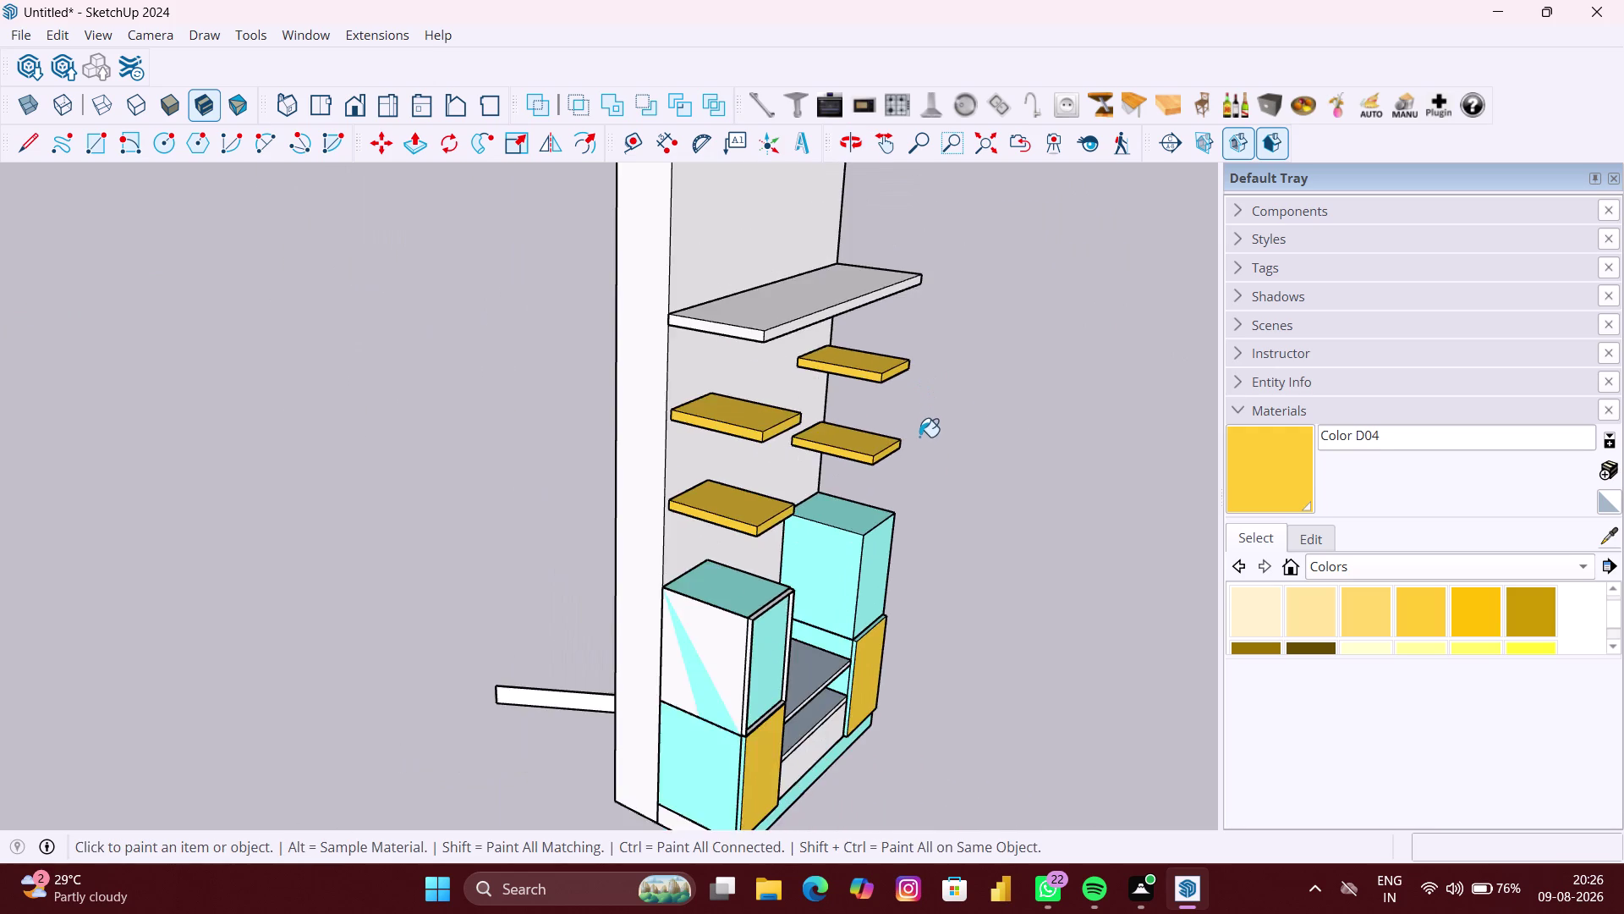
scroll(down, 3)
middle_drag(887, 444, 1157, 419)
middle_drag(780, 591, 983, 502)
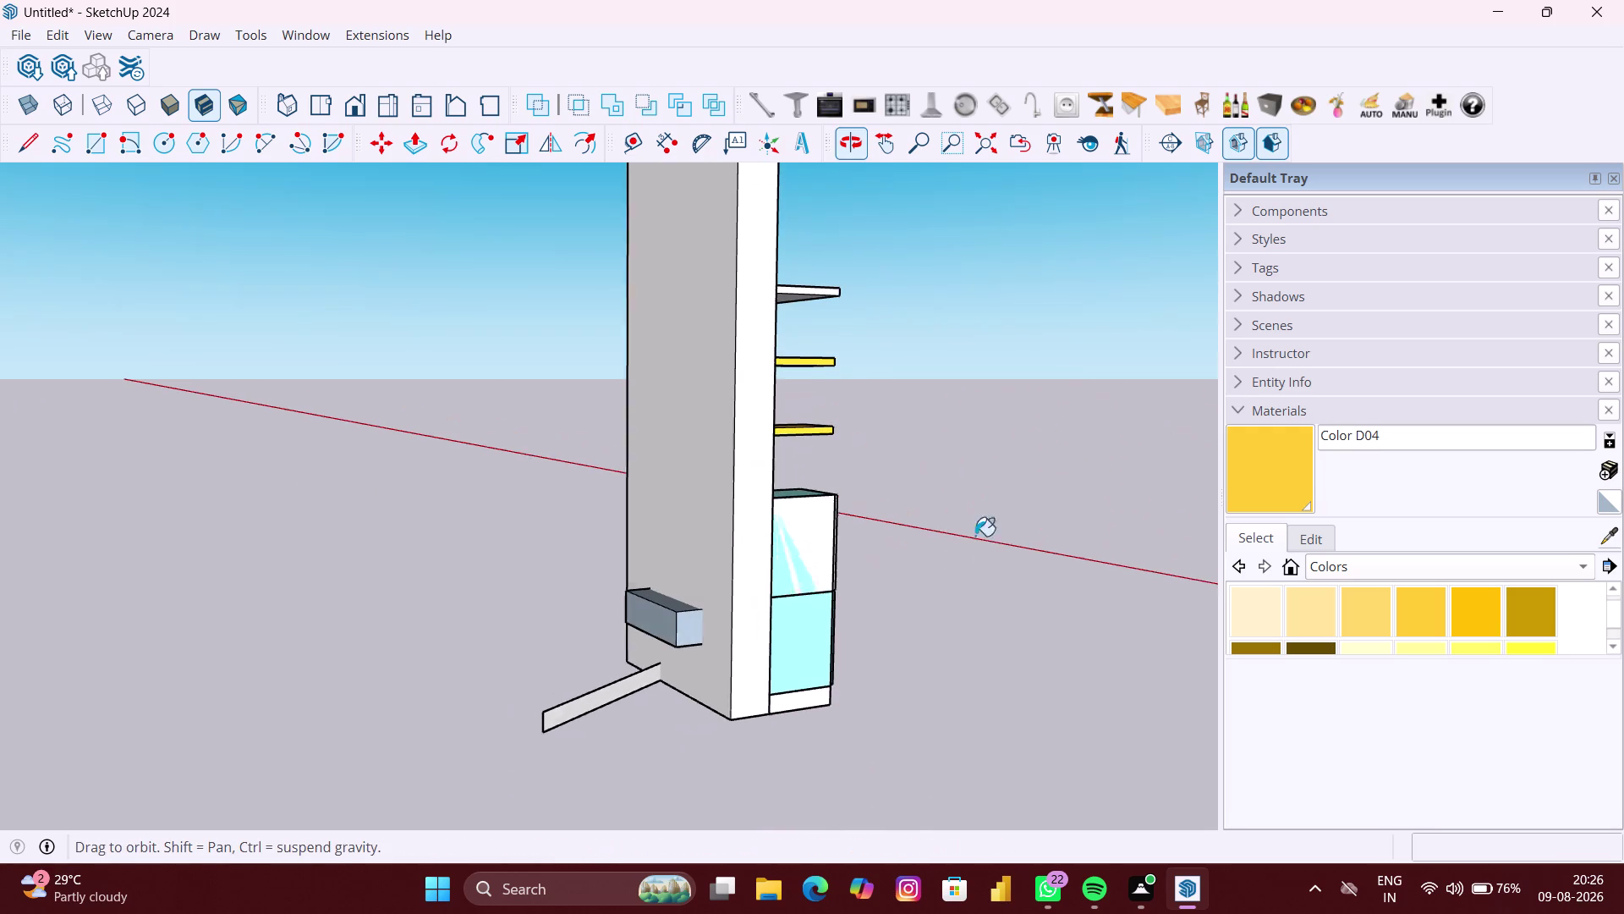
Delete the stray thin board at the base of the unit.
key(space)
click(588, 710)
double_click(578, 705)
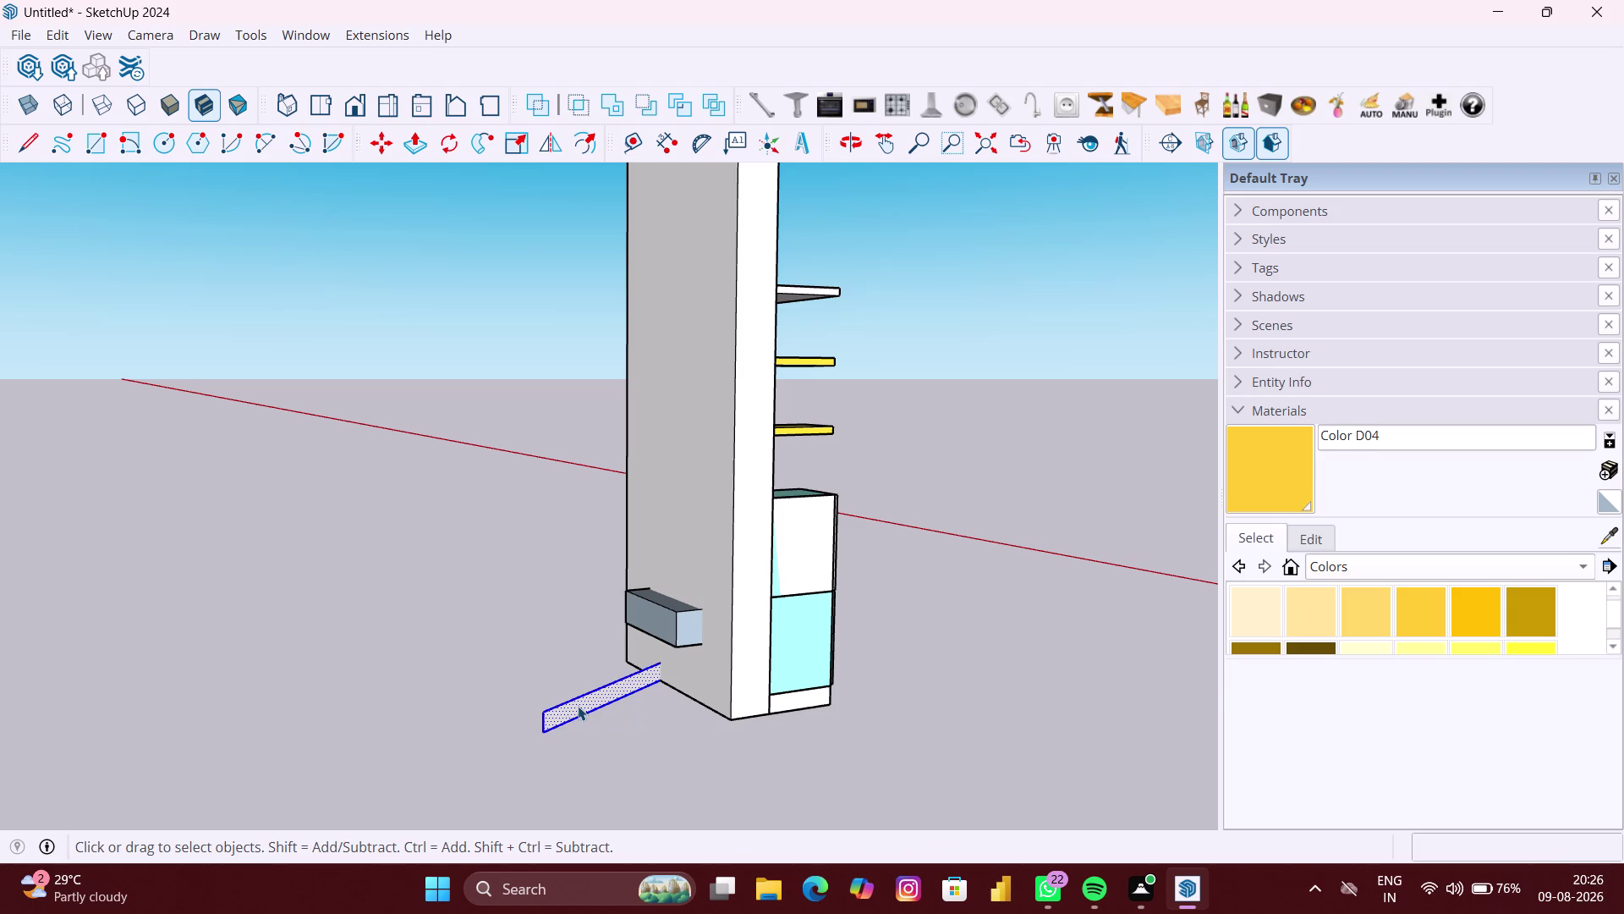
key(Delete)
Push/Pull the small block on the side panel back flush with the panel.
click(676, 627)
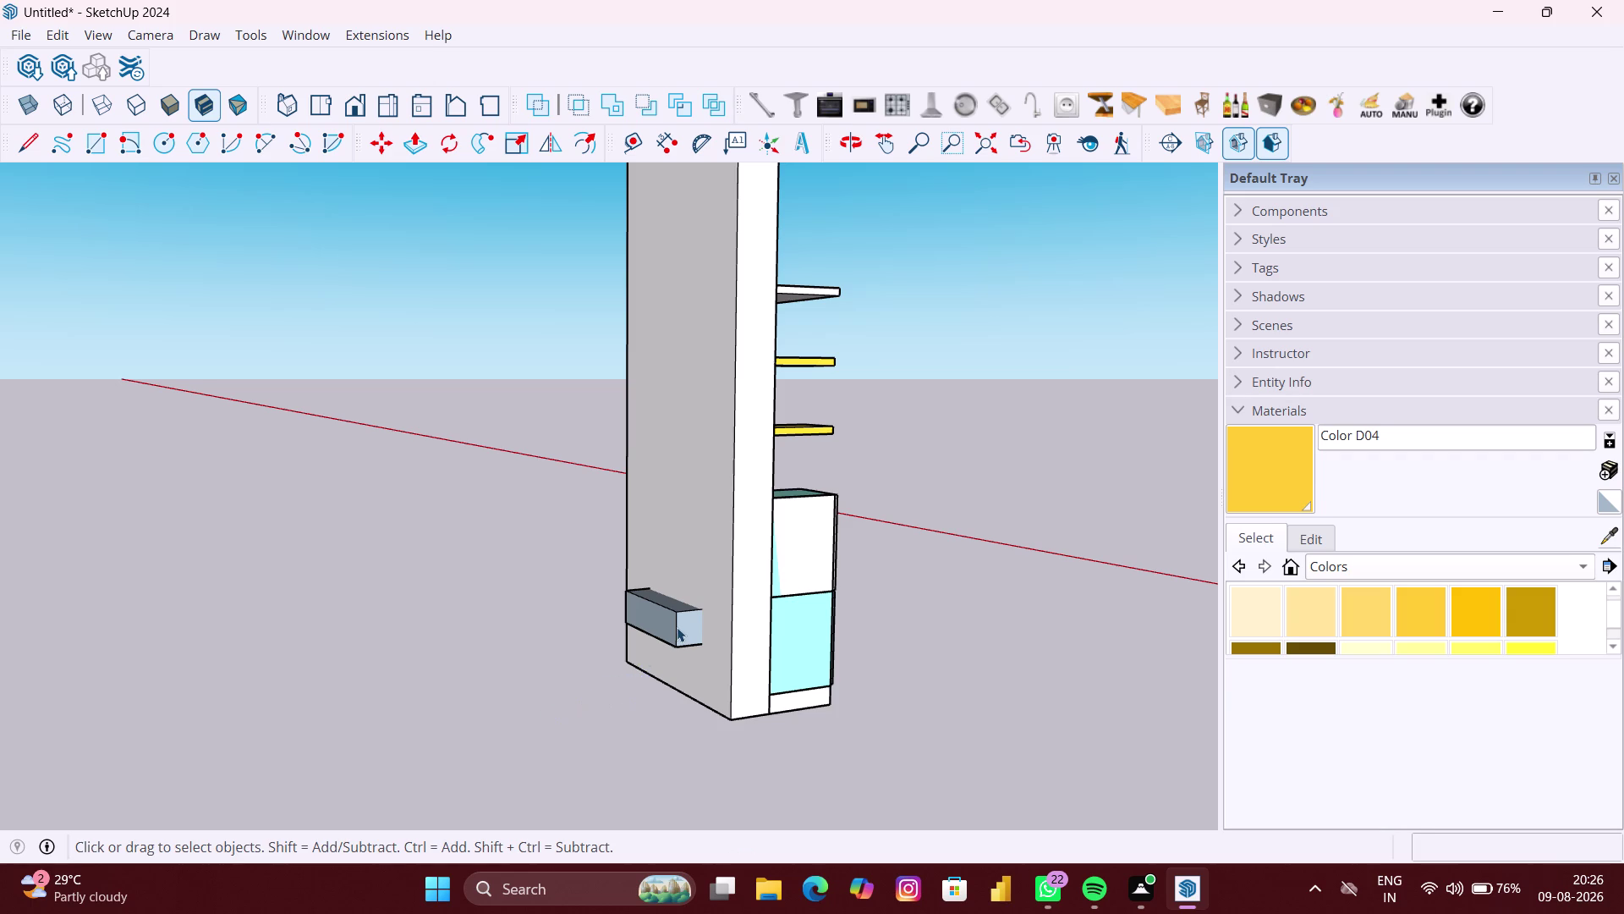
click(677, 627)
click(677, 631)
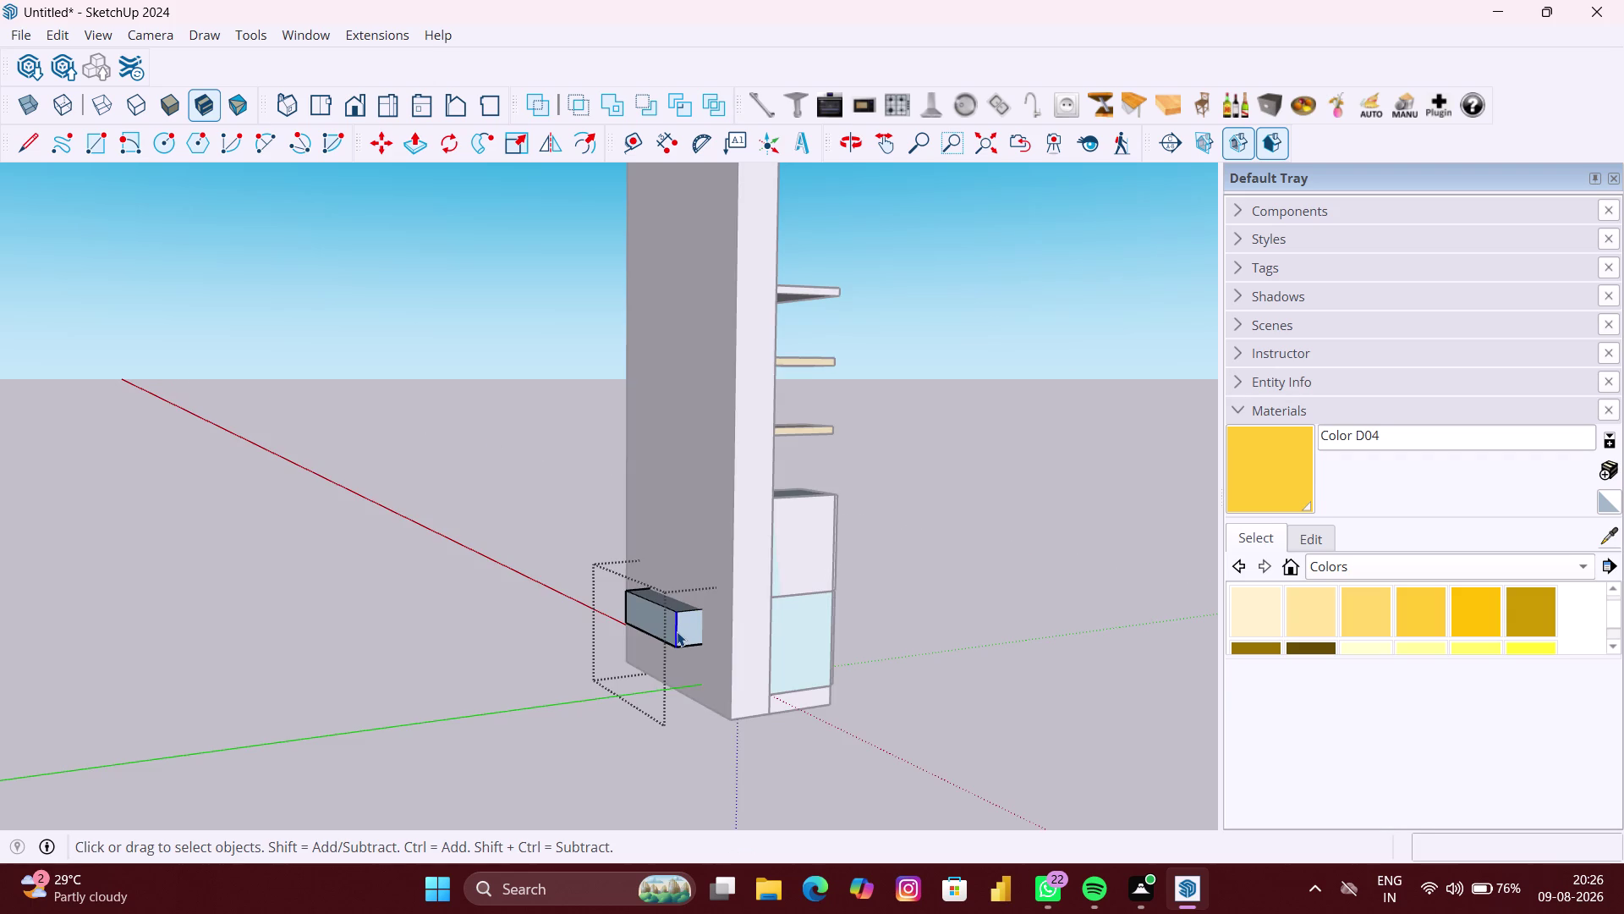
click(637, 616)
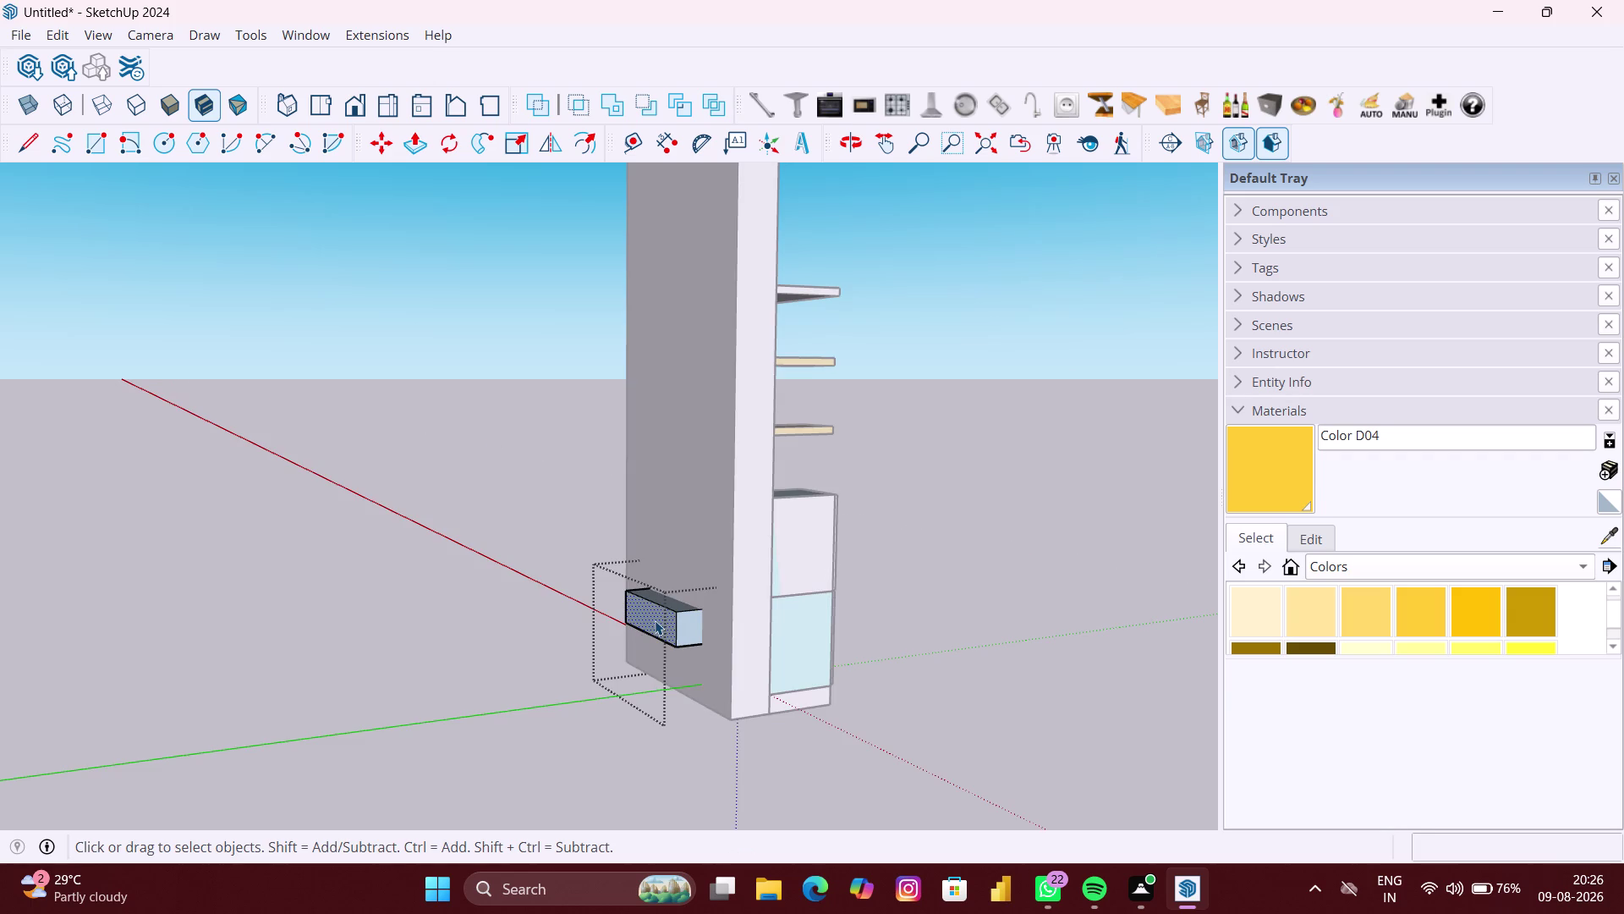
key(p)
click(662, 615)
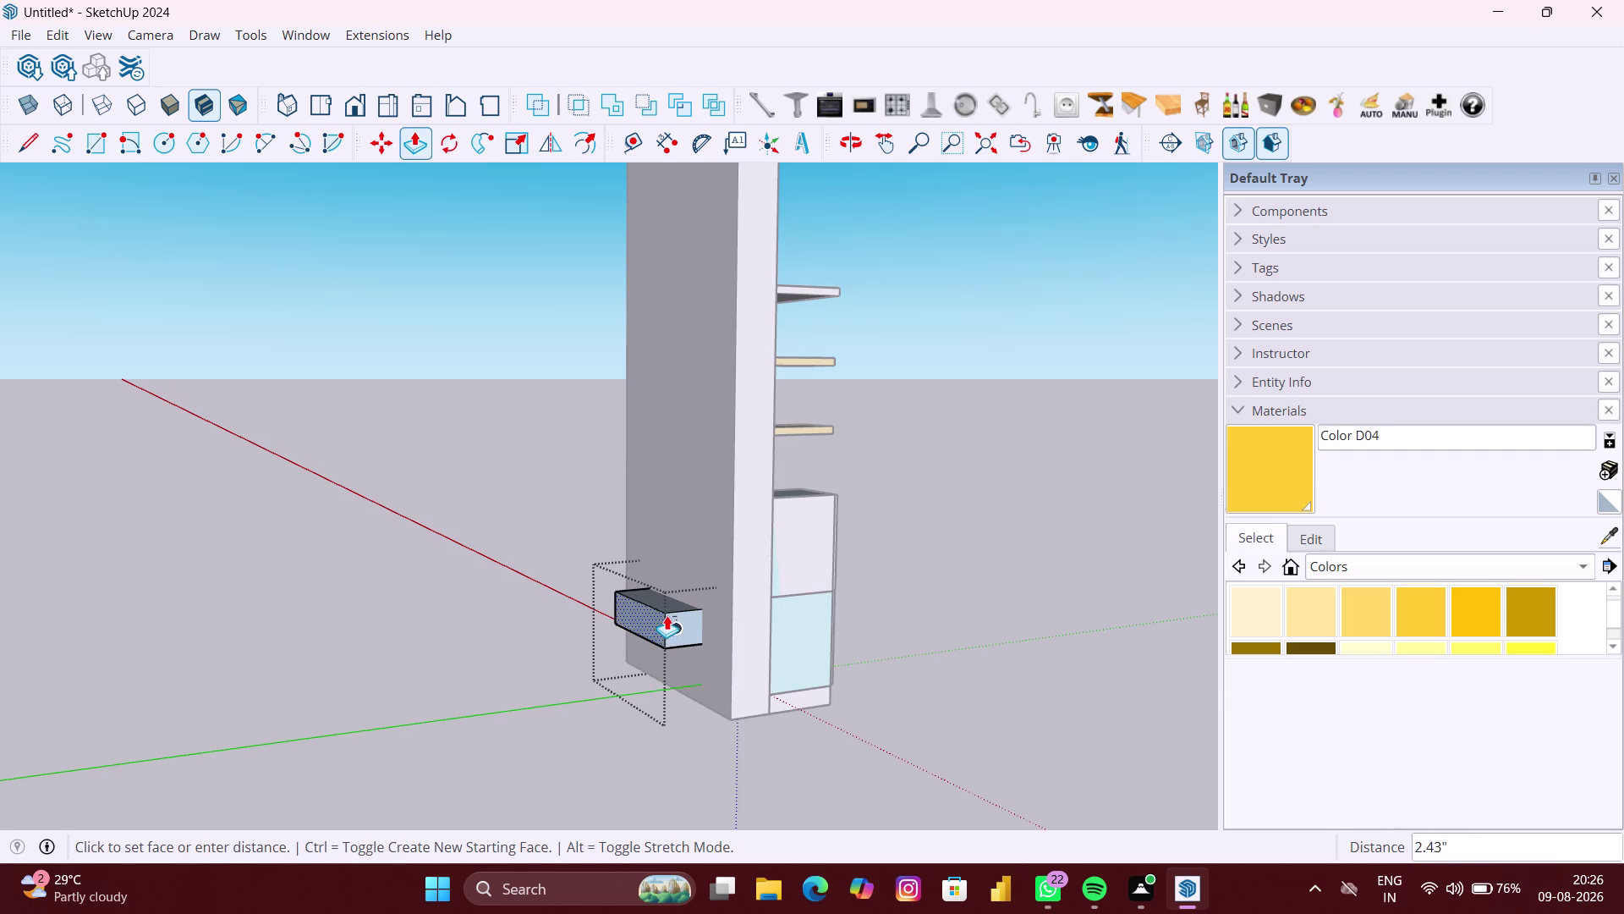
click(733, 620)
Clear the selection and orbit around to the front of the unit.
scroll(down, 3)
key(space)
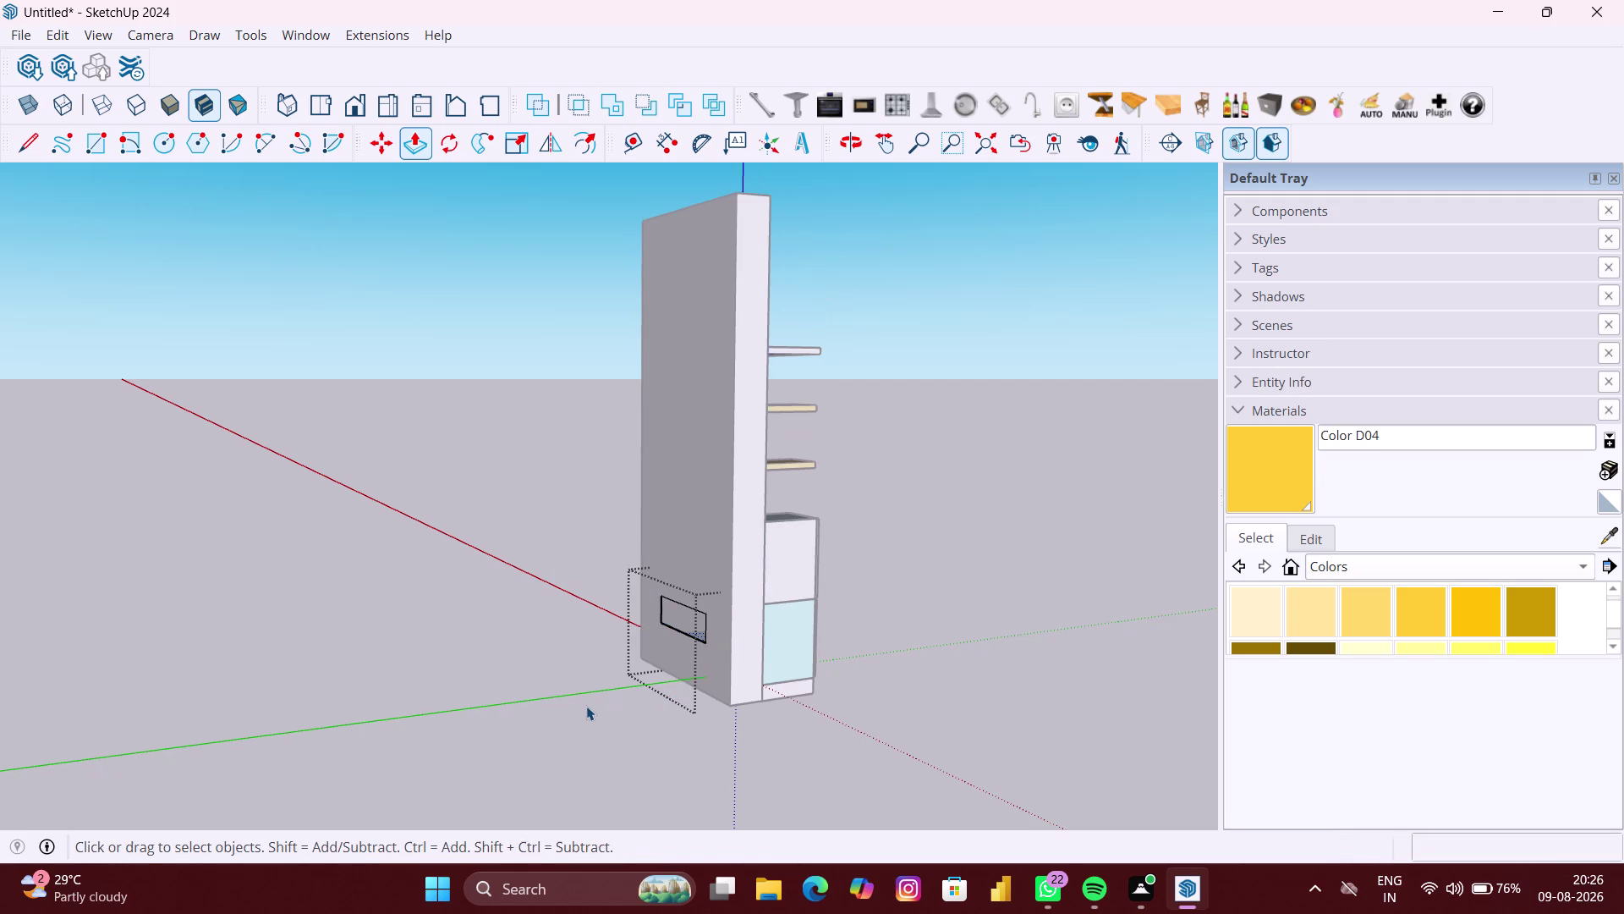
click(586, 706)
scroll(down, 3)
middle_drag(699, 659, 508, 667)
scroll(up, 3)
middle_drag(752, 682, 250, 635)
middle_drag(927, 700, 800, 697)
scroll(up, 3)
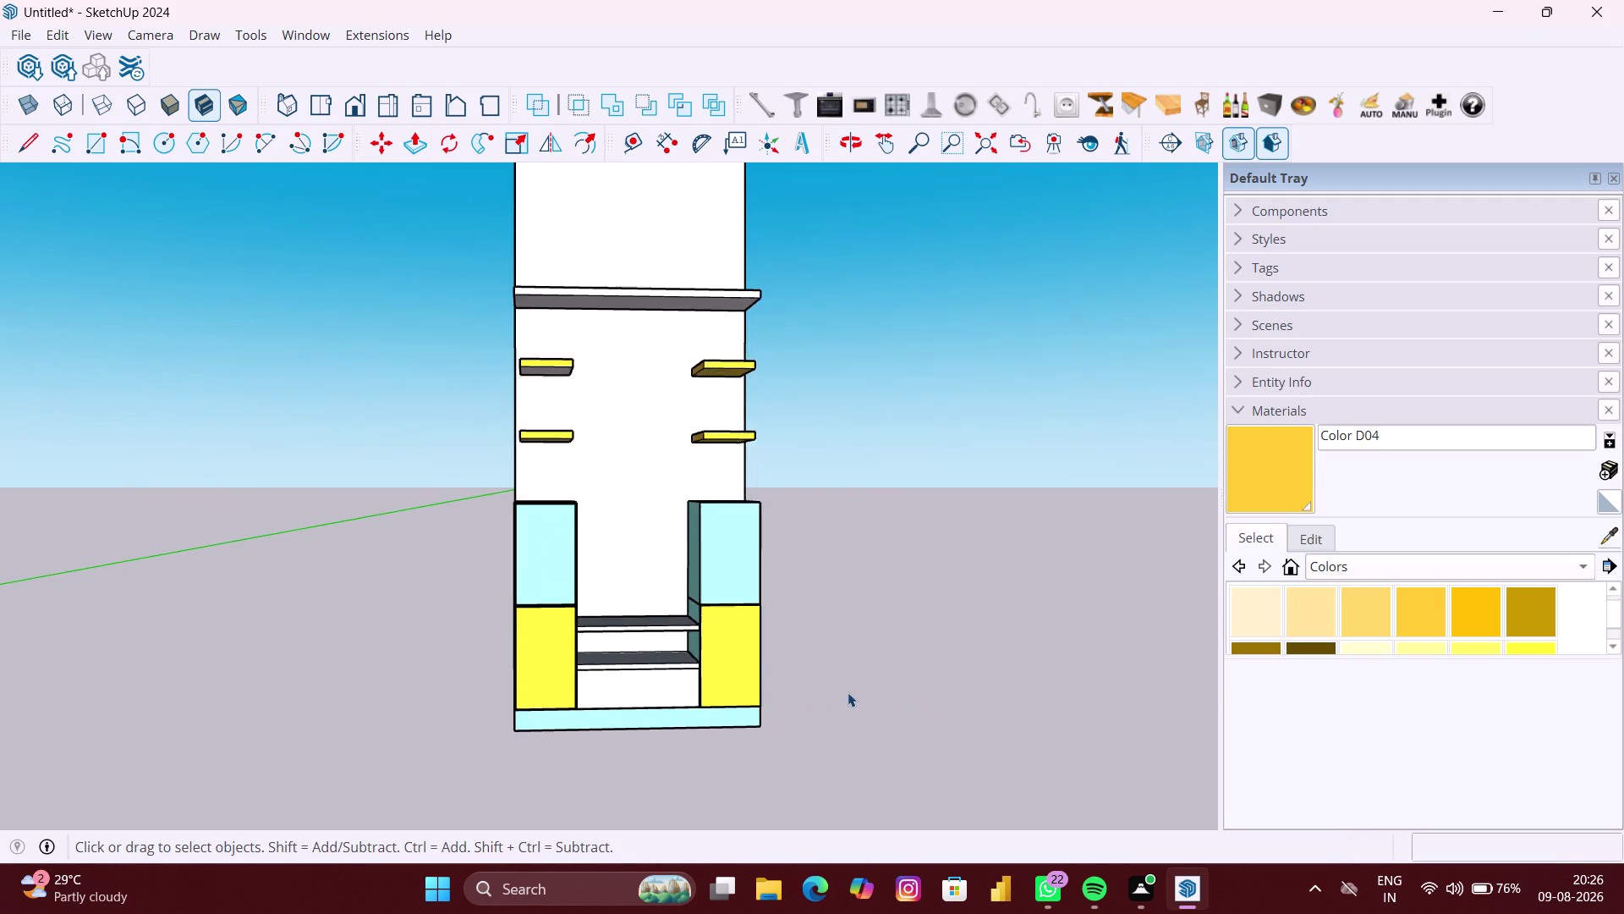
click(848, 692)
scroll(up, 3)
middle_drag(499, 636, 711, 627)
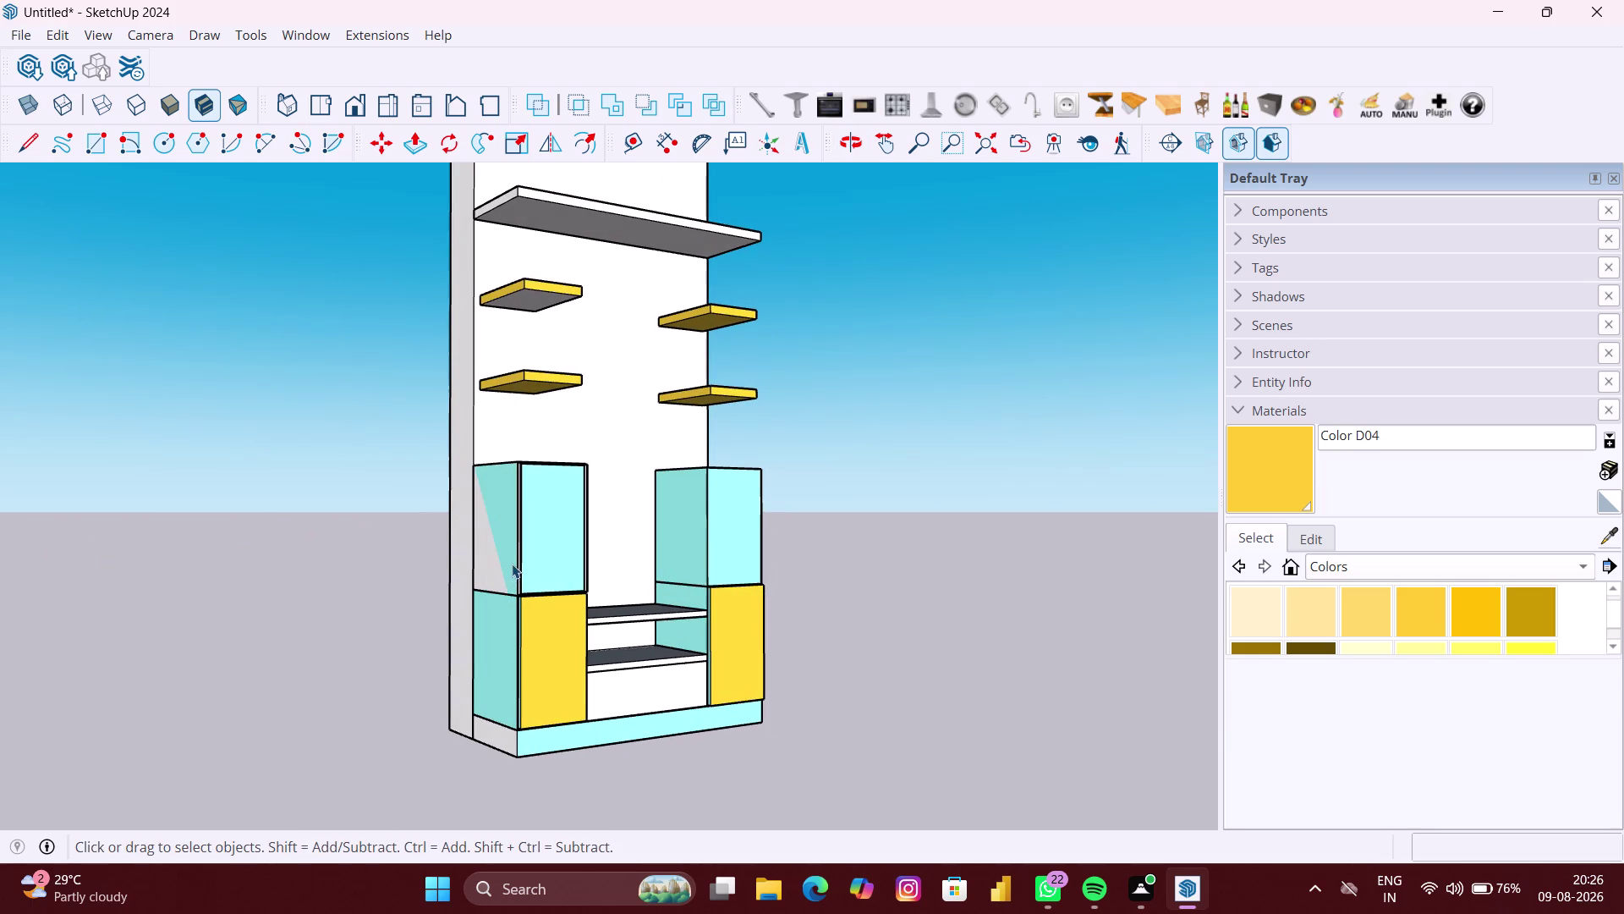
click(512, 563)
key(Delete)
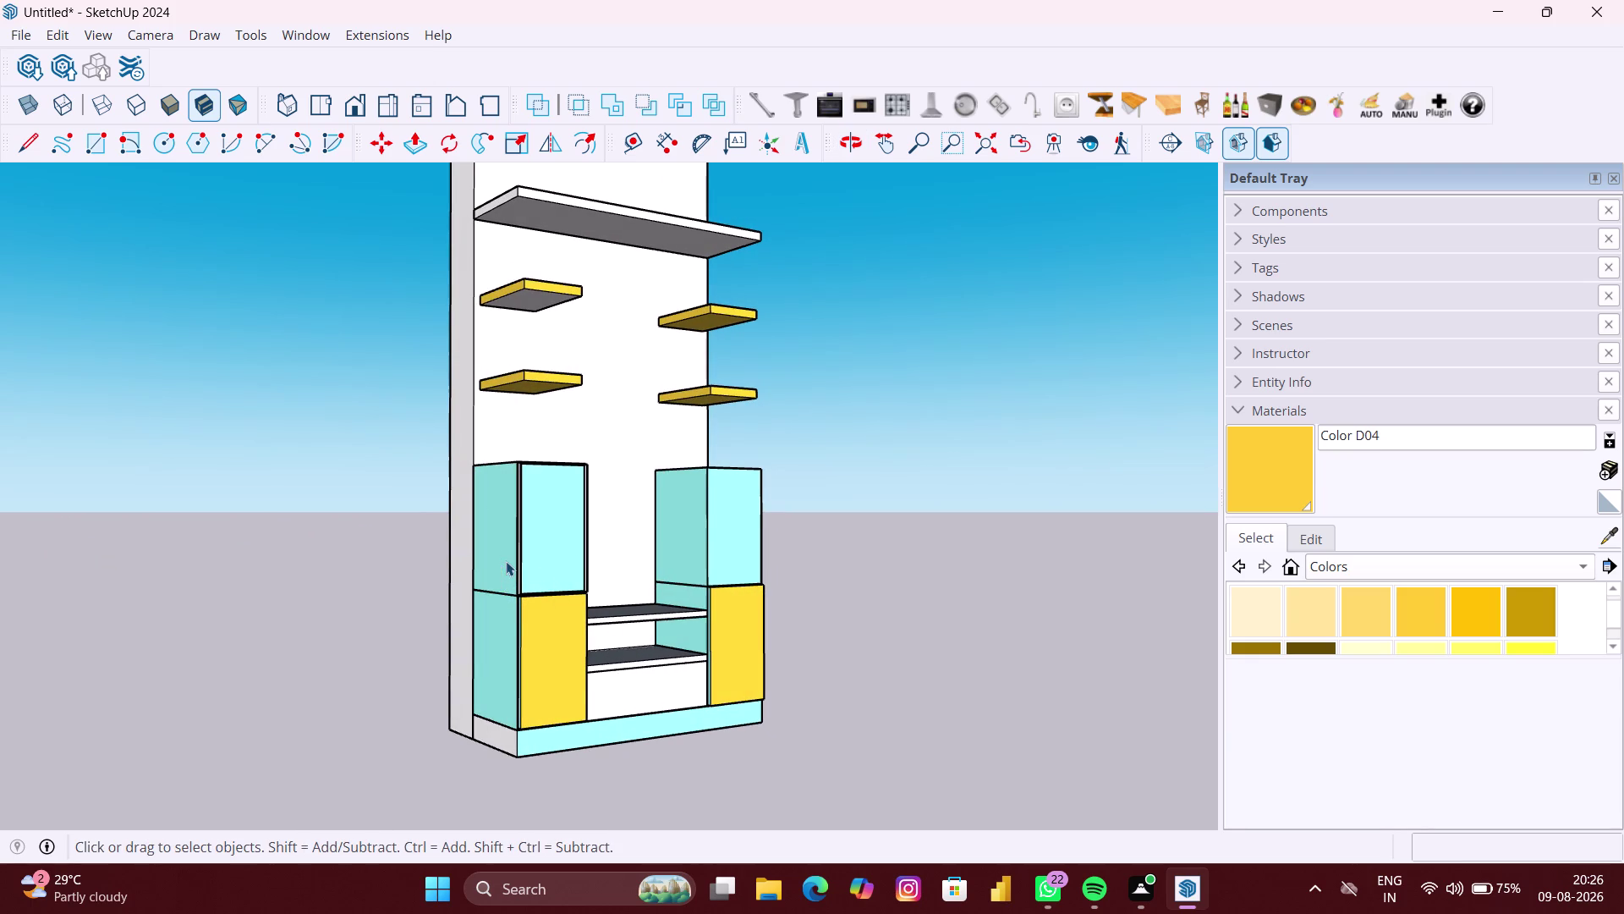
scroll(down, 3)
middle_drag(669, 588, 568, 586)
scroll(down, 3)
middle_drag(1082, 636, 1038, 629)
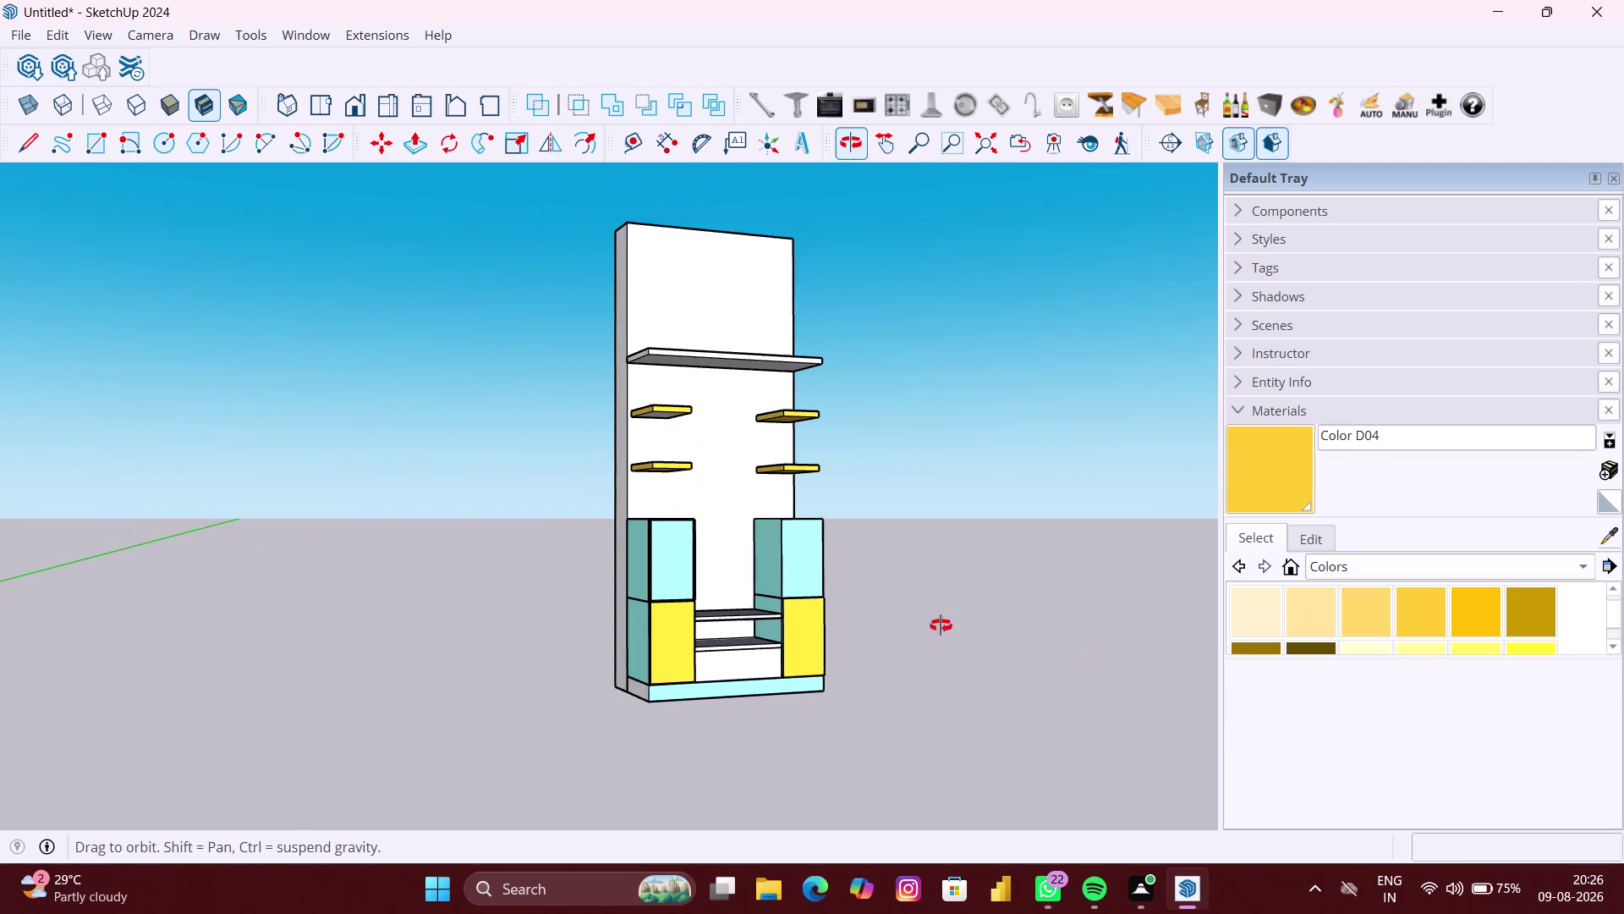
middle_drag(1038, 629, 848, 626)
scroll(up, 3)
middle_drag(734, 434, 737, 424)
scroll(up, 3)
middle_drag(719, 424, 728, 401)
middle_drag(729, 400, 765, 368)
scroll(up, 3)
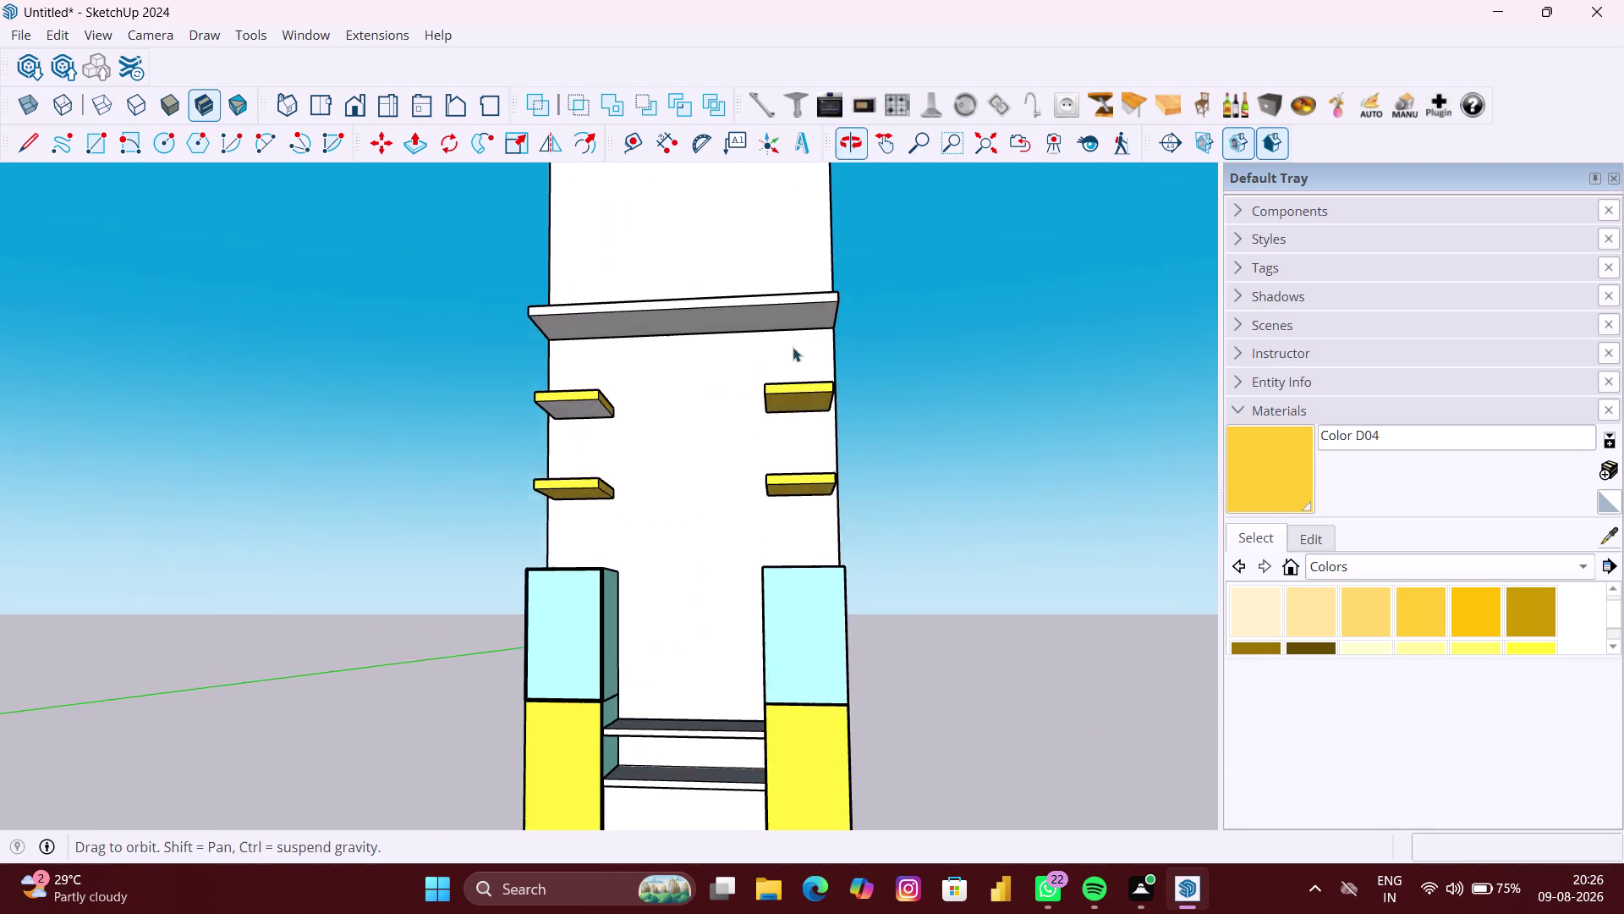
click(1260, 475)
scroll(up, 3)
scroll(up, 3)
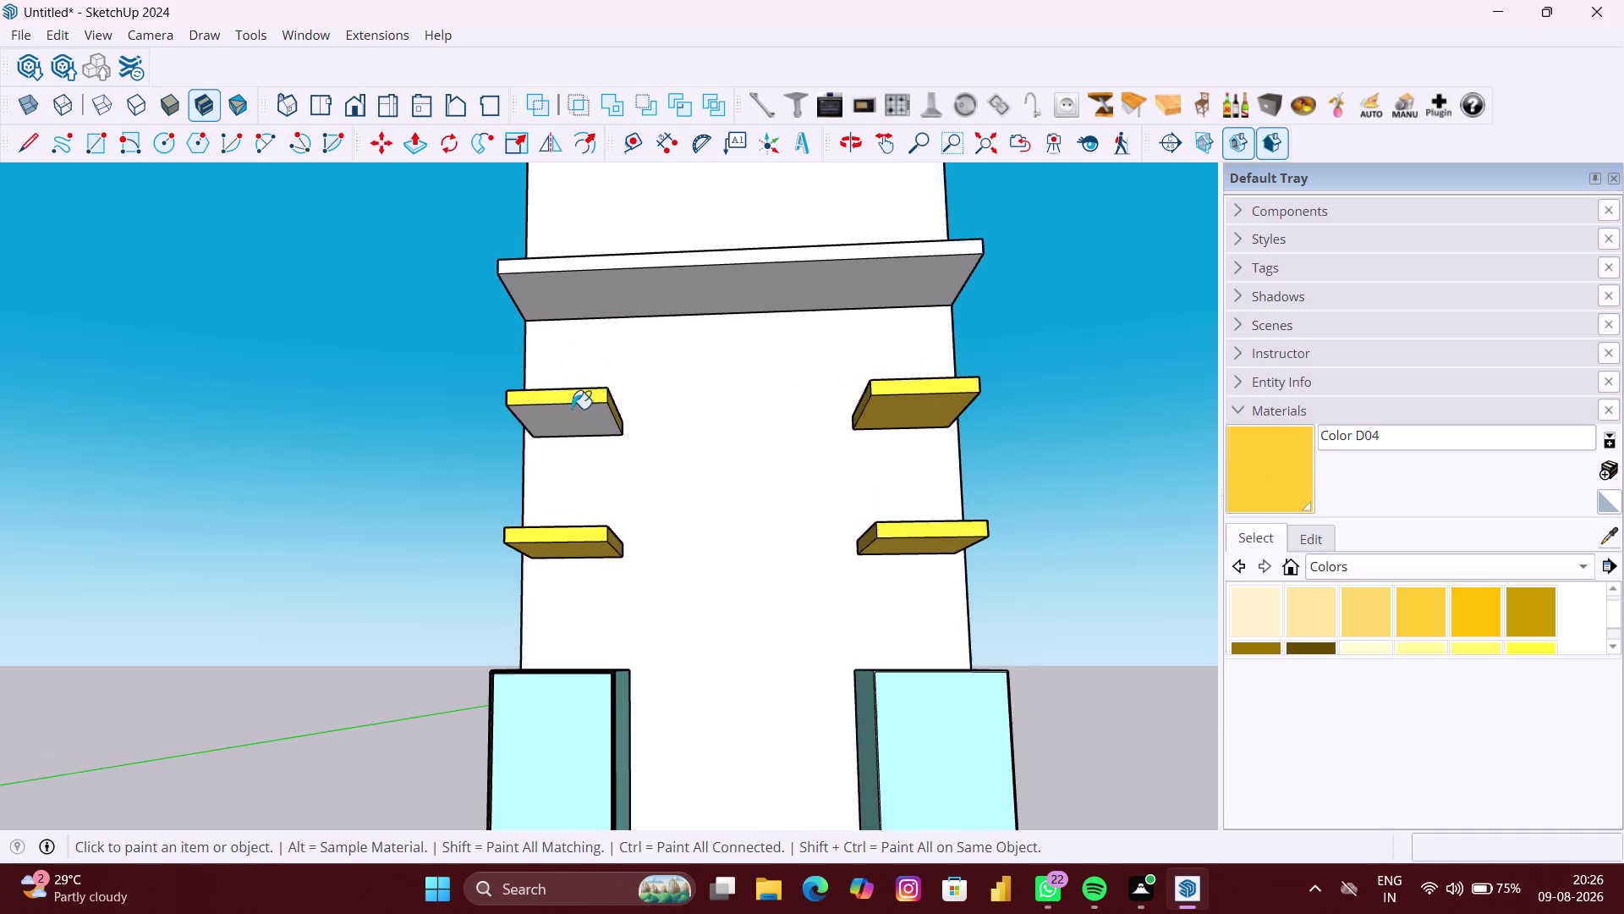
scroll(up, 3)
click(568, 424)
scroll(down, 3)
middle_drag(581, 423, 584, 458)
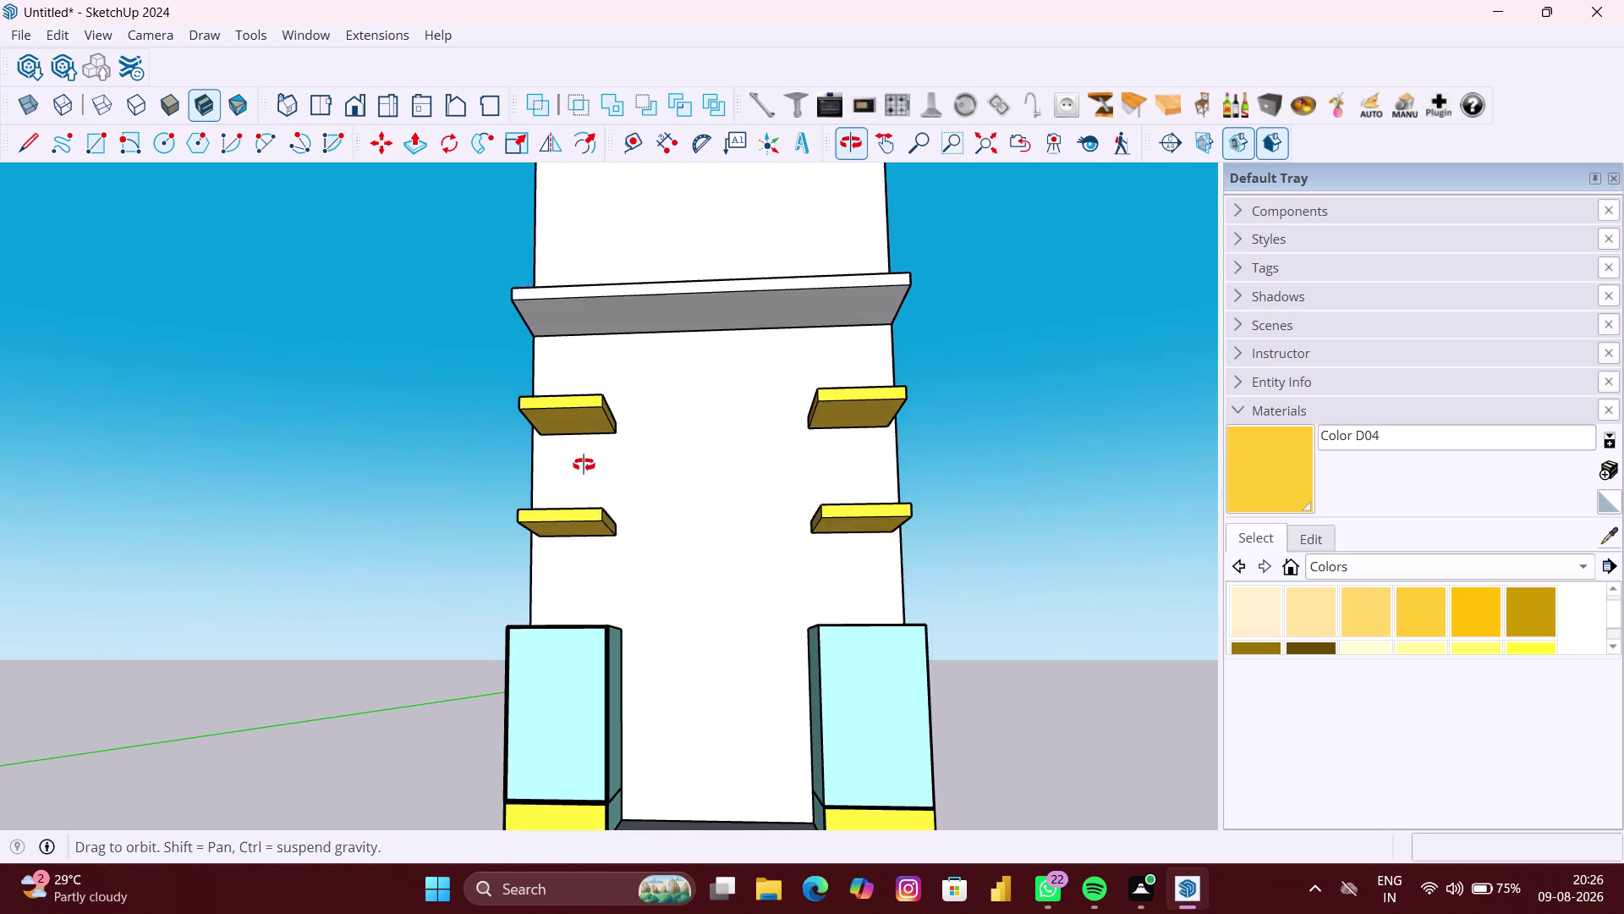
middle_drag(583, 459, 599, 688)
scroll(down, 3)
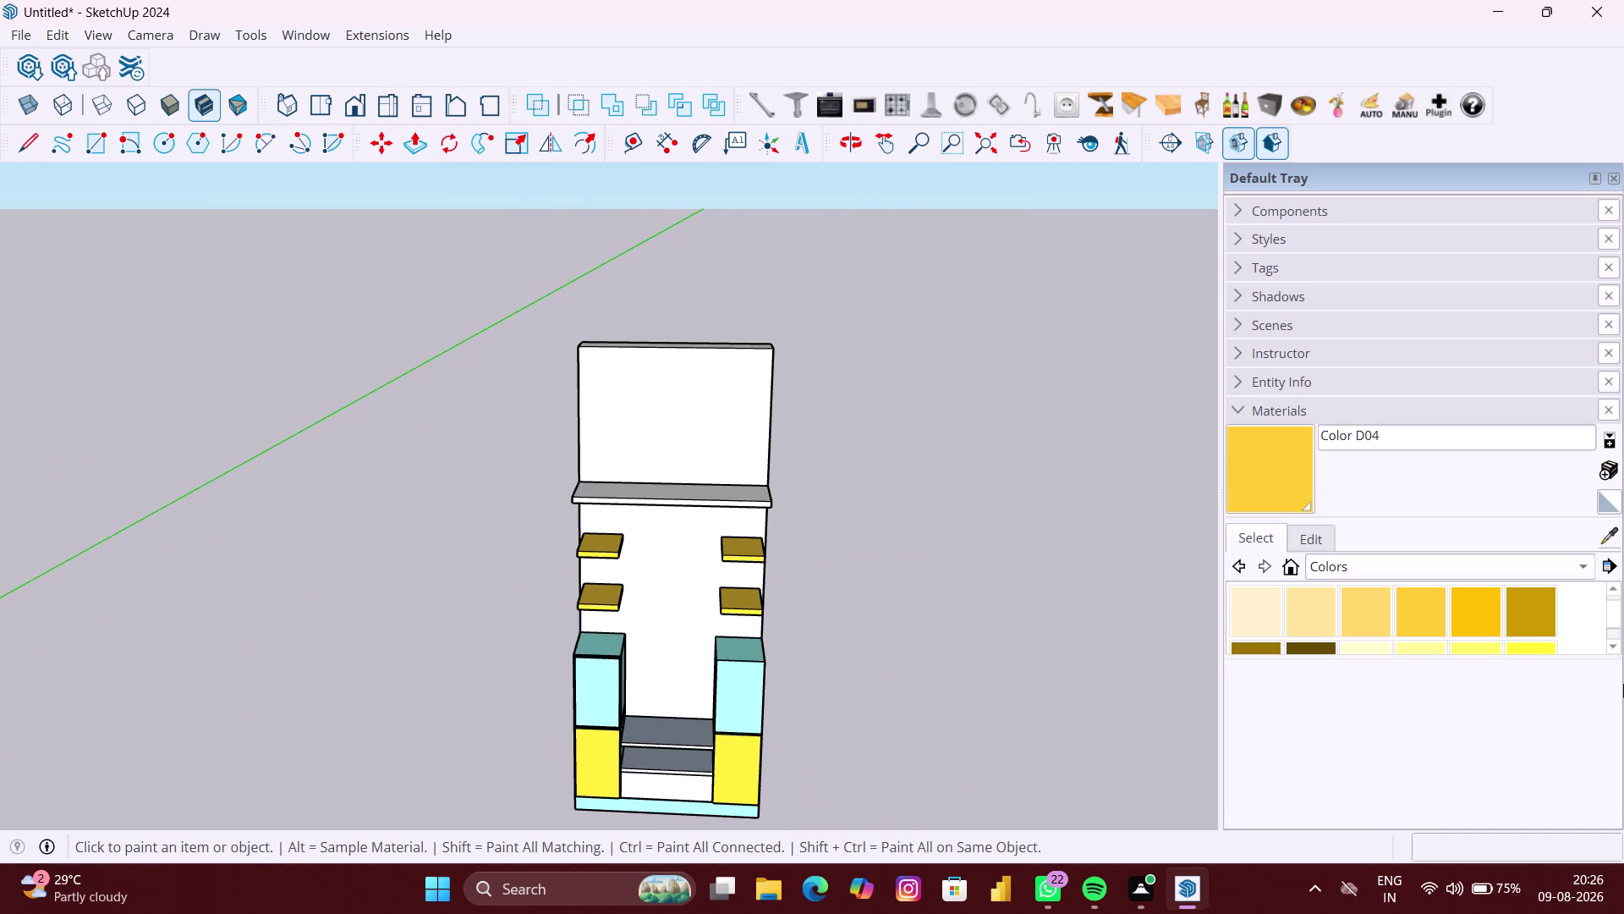
click(1612, 530)
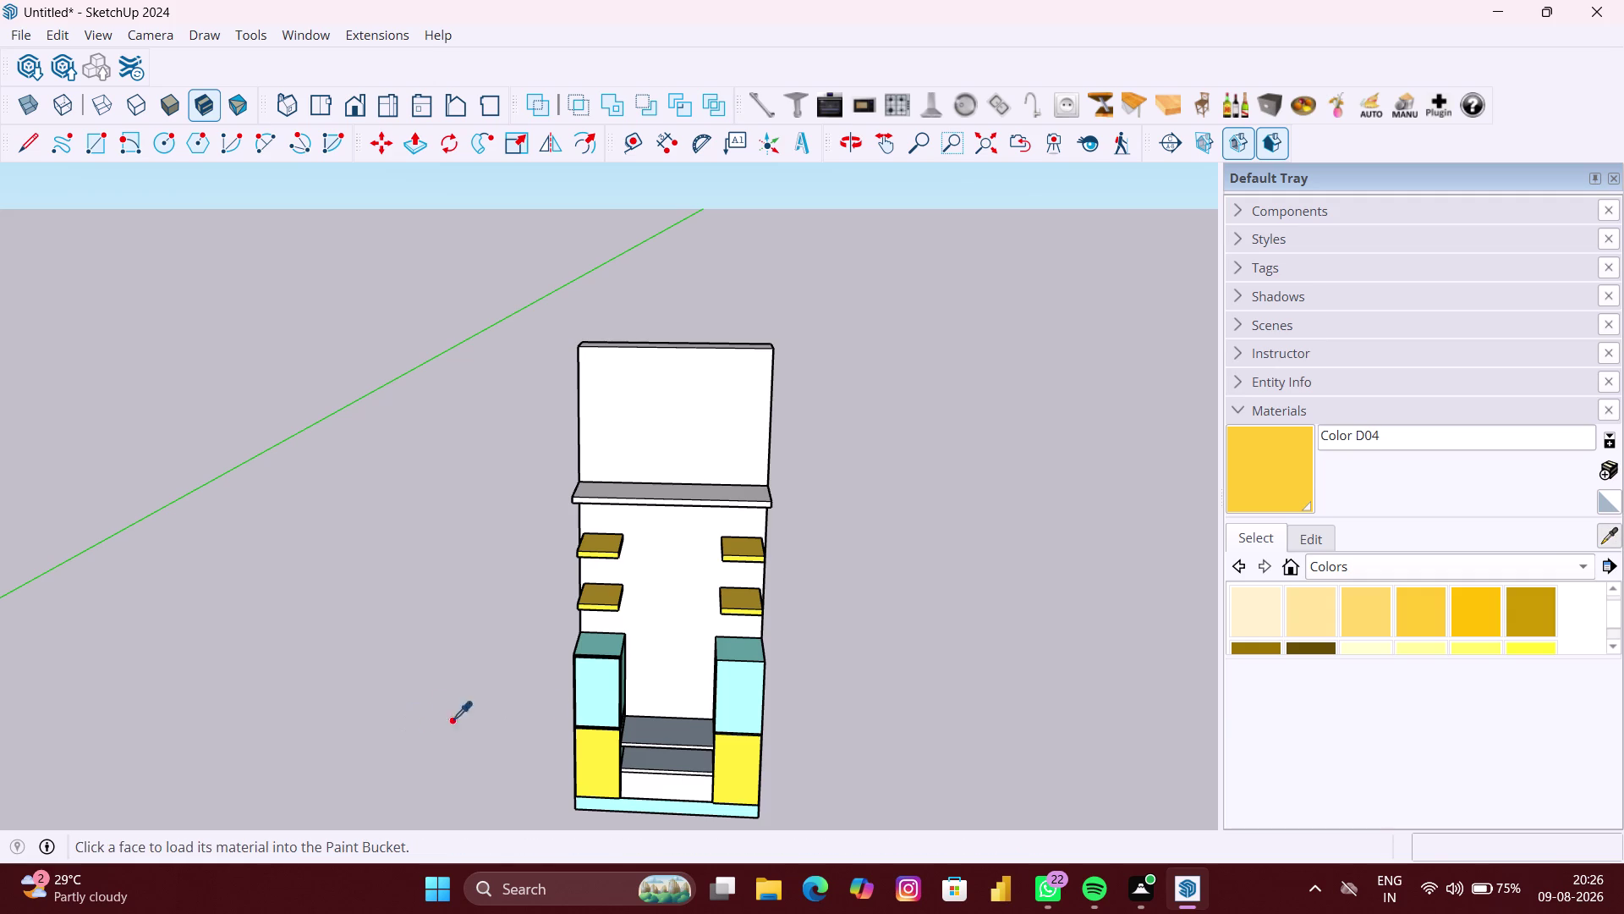
Sample Color H02 from a cabinet and paint the top shelf's top and front edge.
click(740, 704)
click(692, 491)
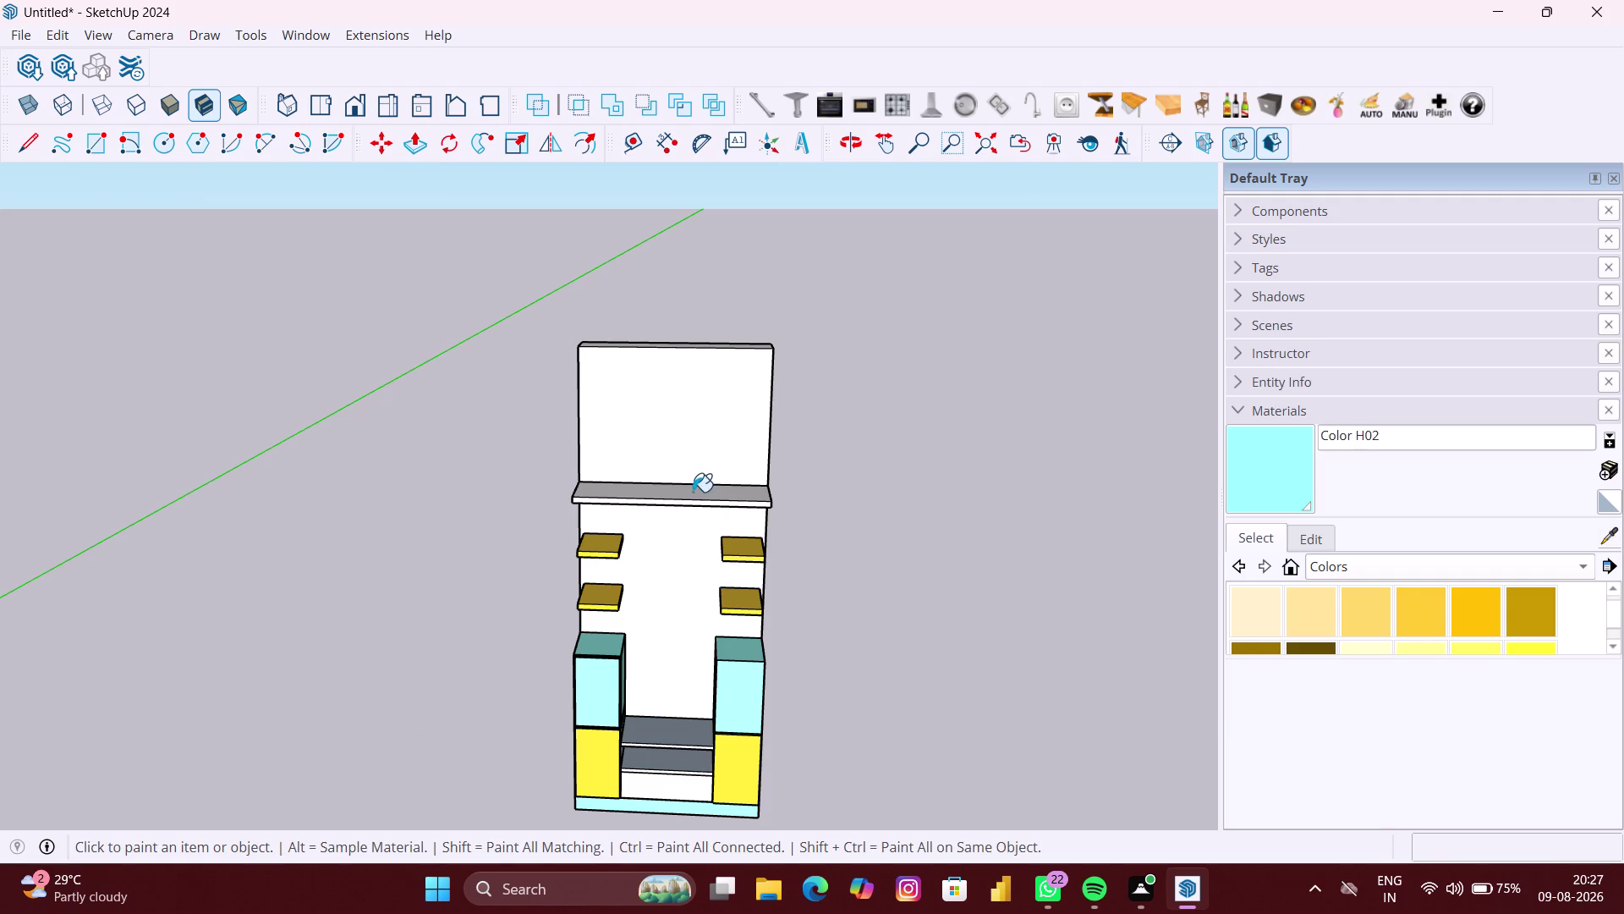
middle_drag(694, 505, 699, 466)
scroll(up, 3)
middle_drag(608, 520, 629, 491)
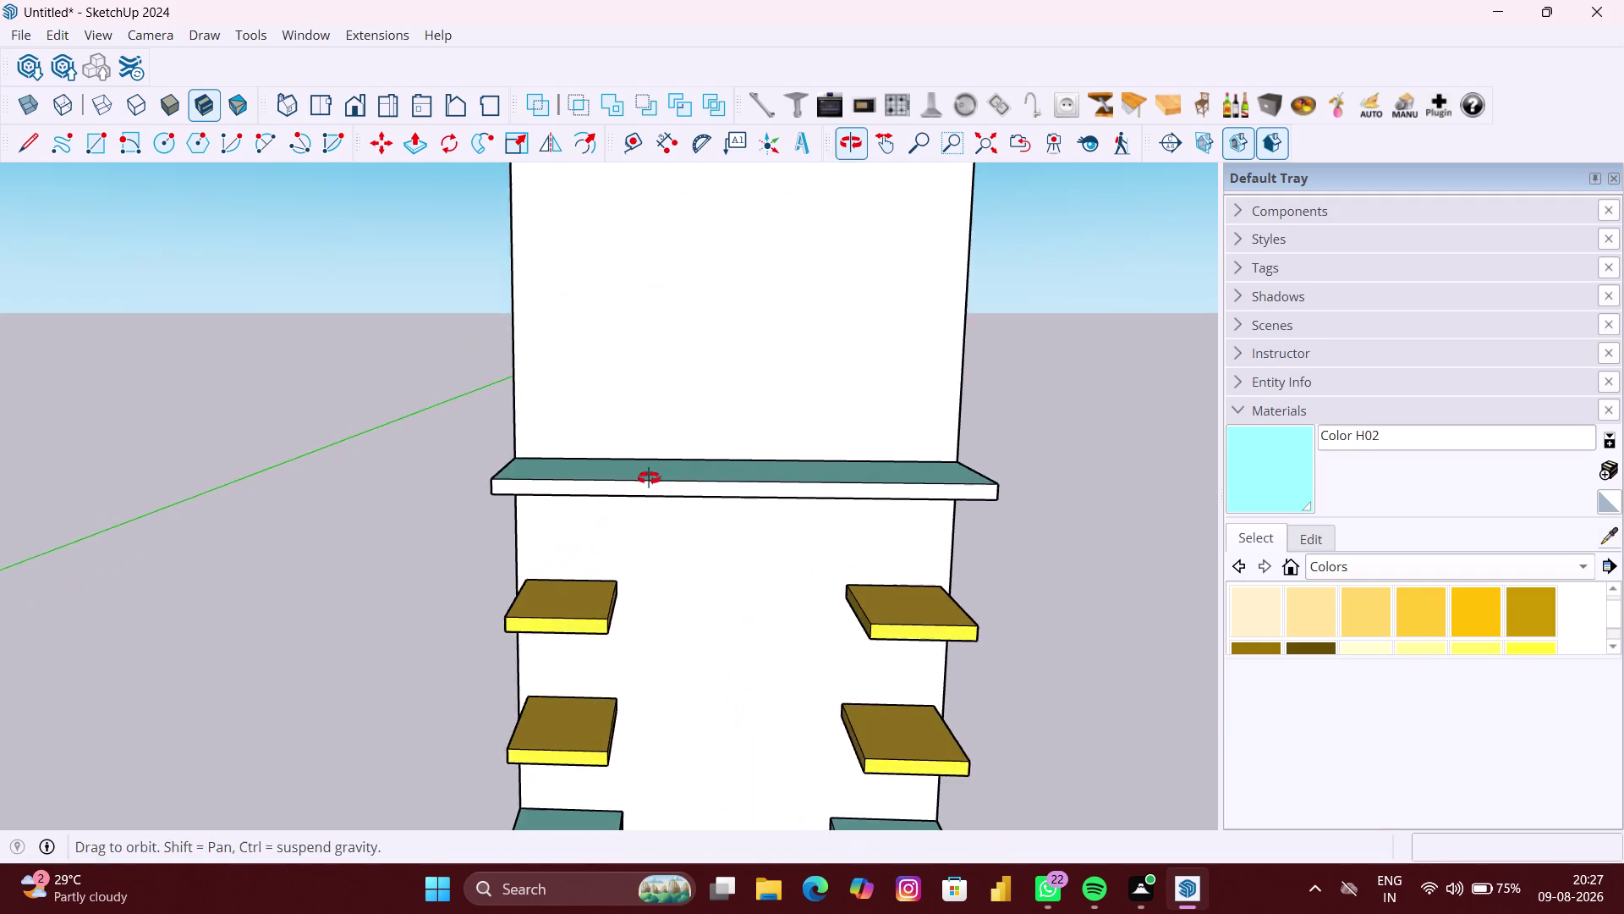
middle_drag(629, 491, 647, 479)
scroll(up, 3)
click(679, 490)
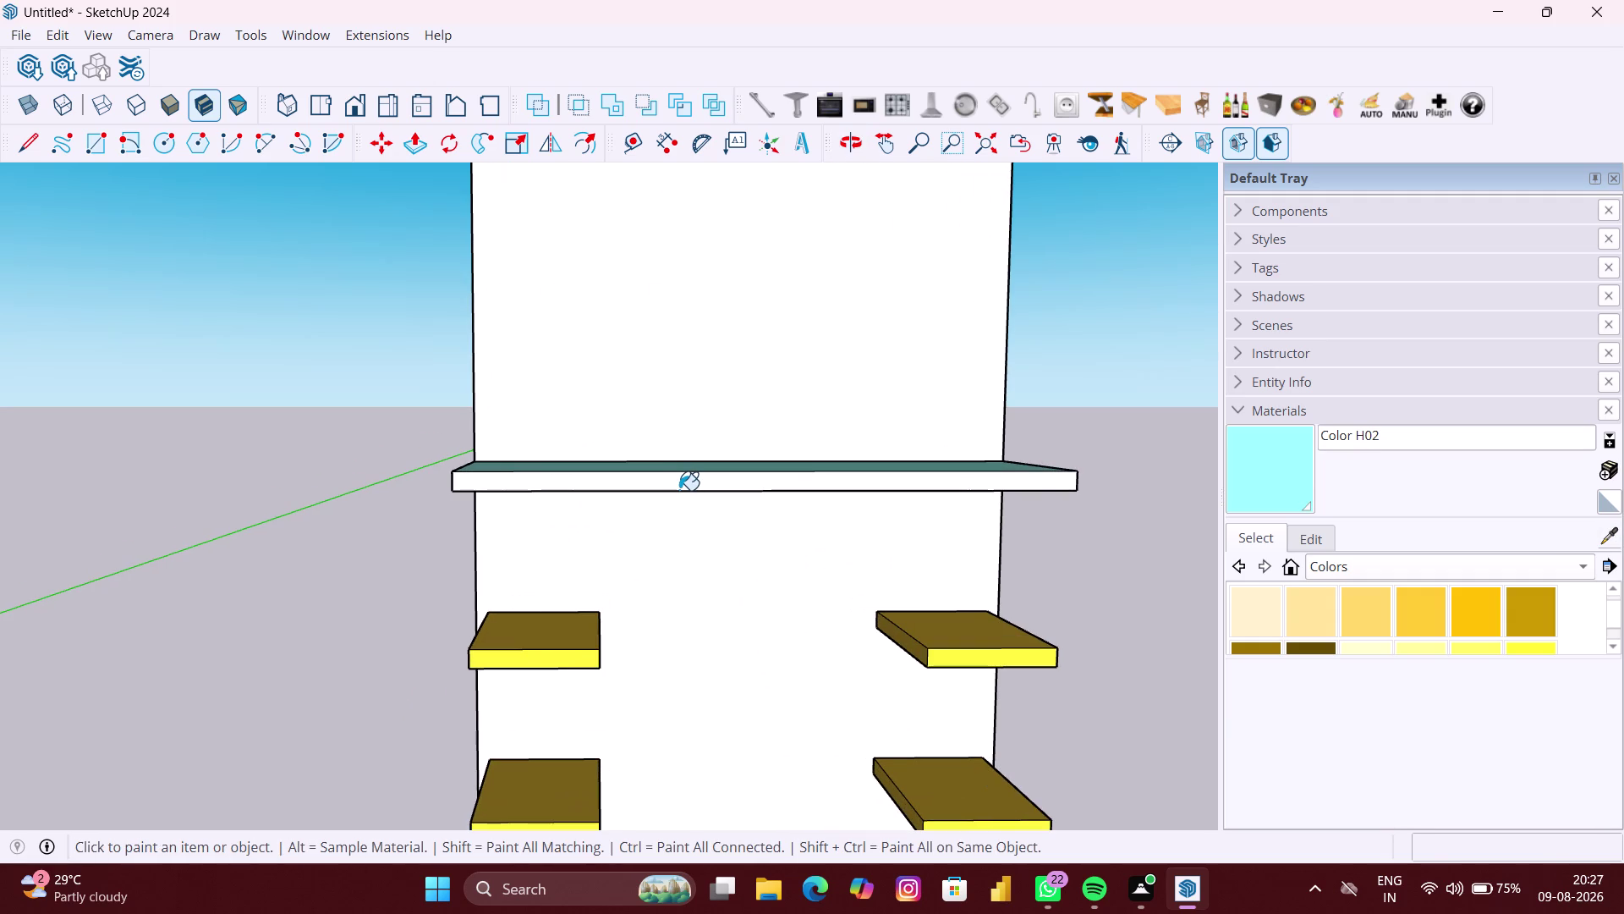
scroll(up, 3)
click(683, 478)
Paint the top shelf's underside and end faces light cyan, then view the whole unit.
middle_drag(684, 479, 735, 382)
click(559, 454)
scroll(down, 3)
middle_drag(369, 475, 469, 485)
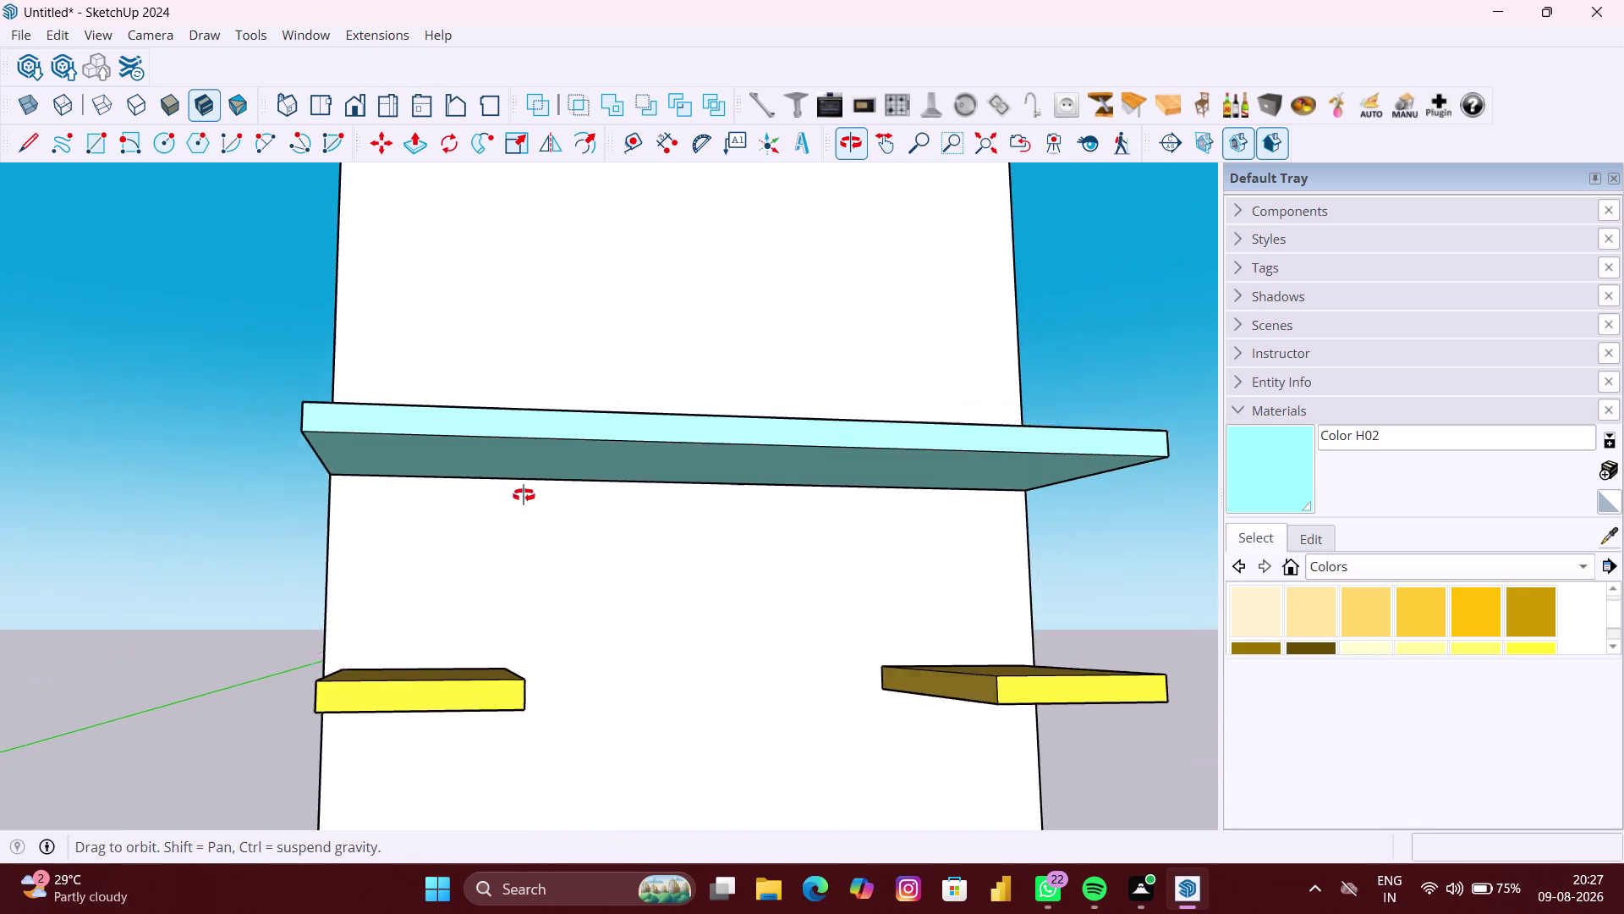
middle_drag(468, 485, 680, 527)
click(362, 442)
middle_drag(625, 476, 292, 519)
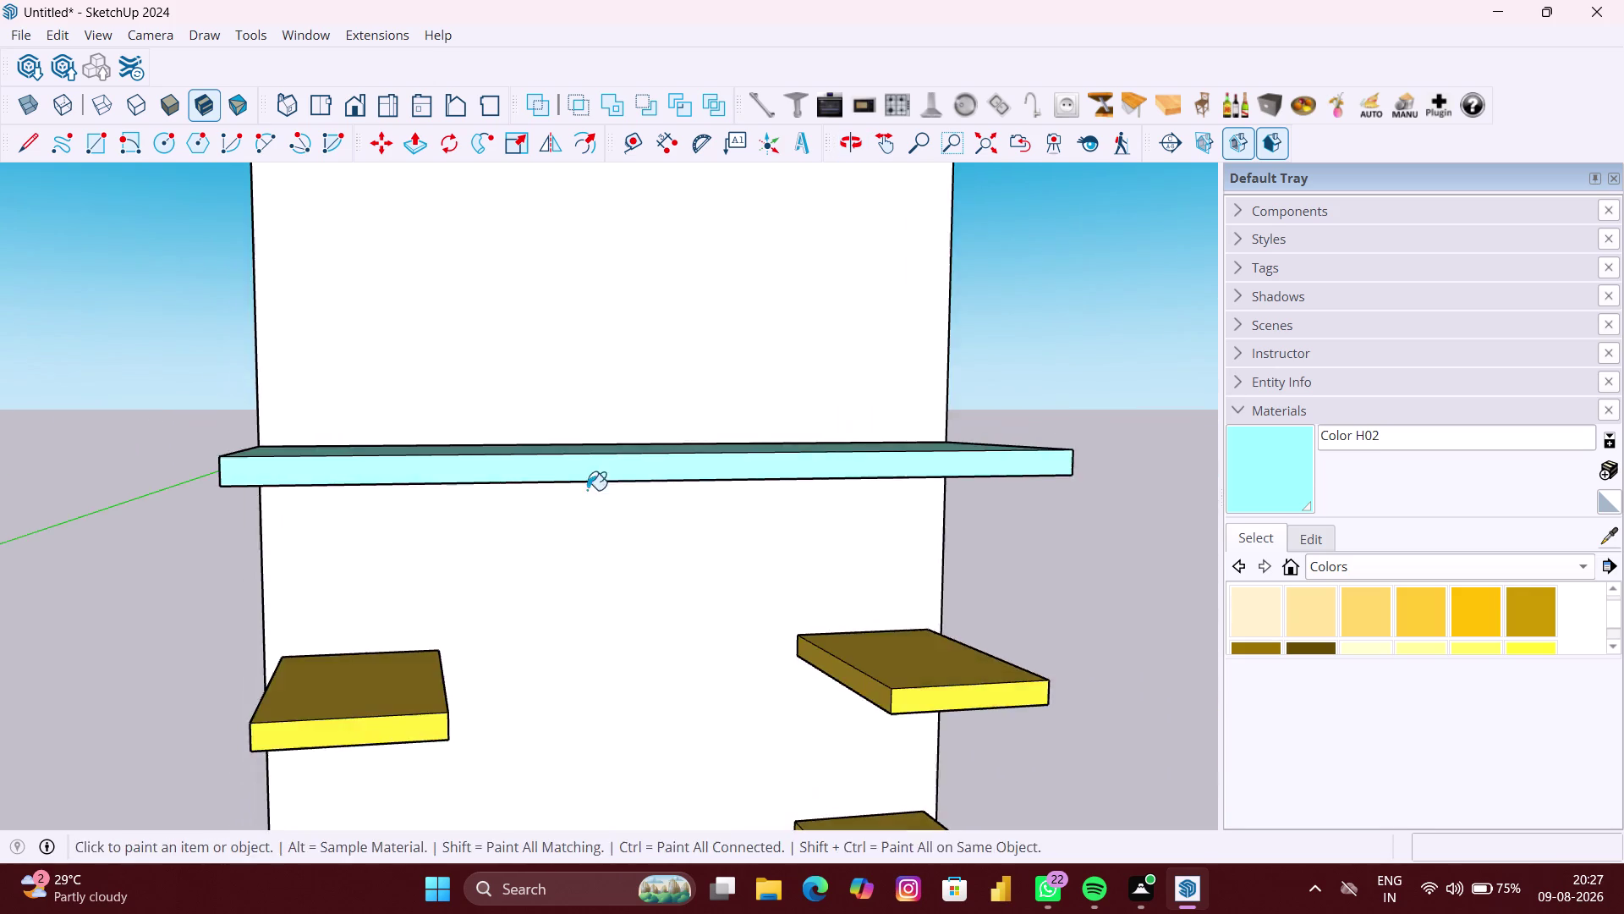
middle_drag(587, 489, 351, 494)
scroll(down, 3)
middle_drag(682, 546, 207, 497)
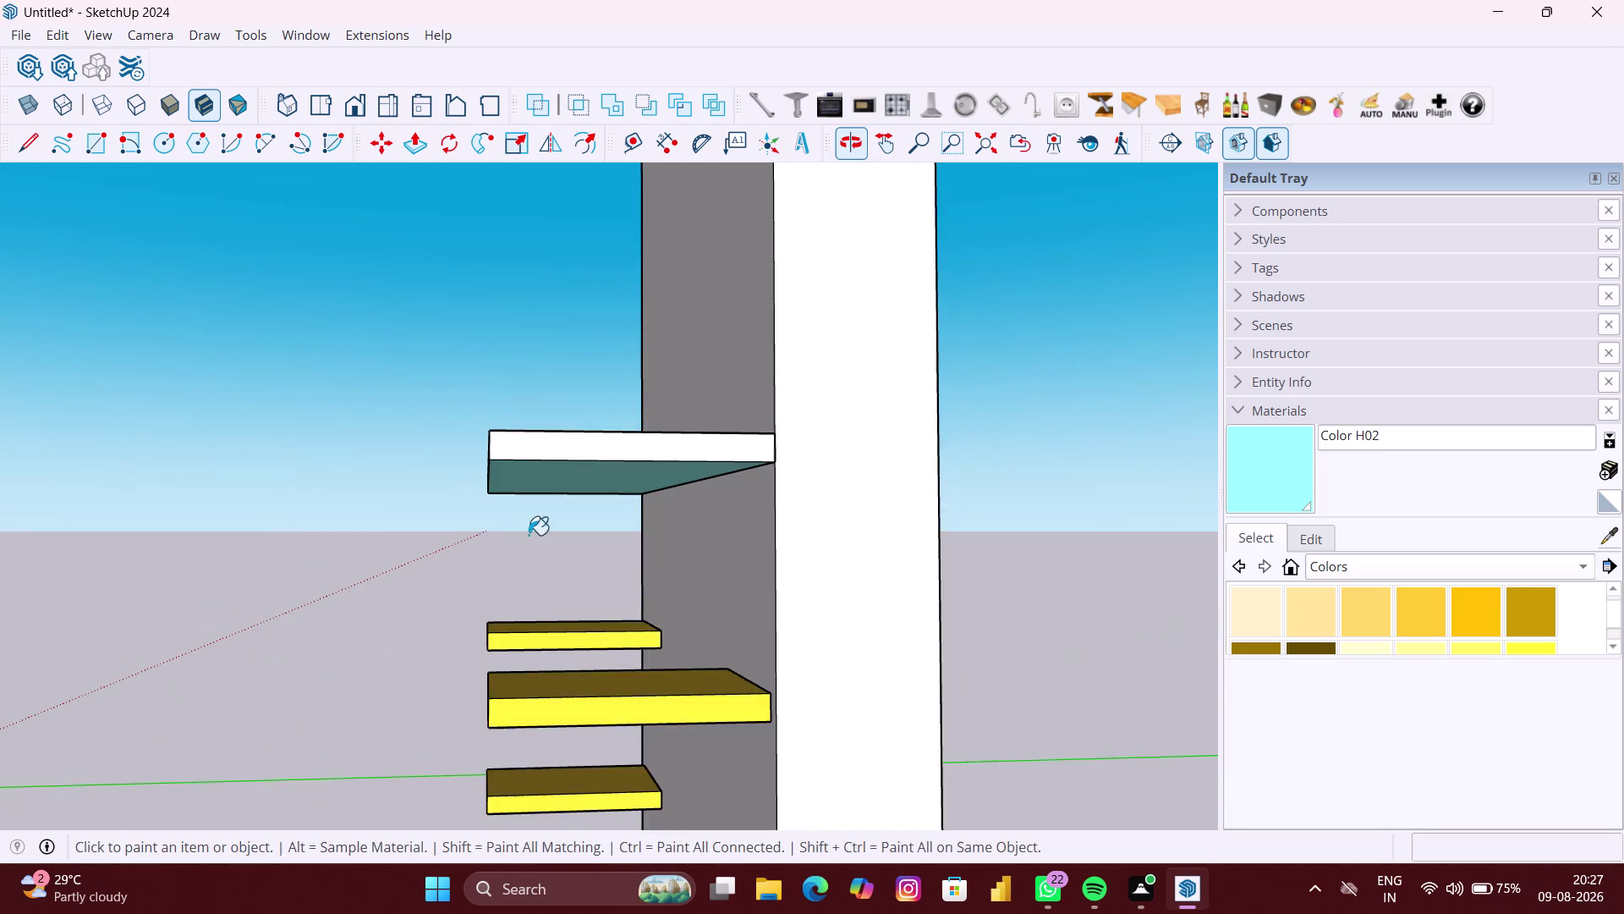
scroll(up, 3)
click(550, 442)
scroll(down, 3)
middle_drag(464, 626, 466, 627)
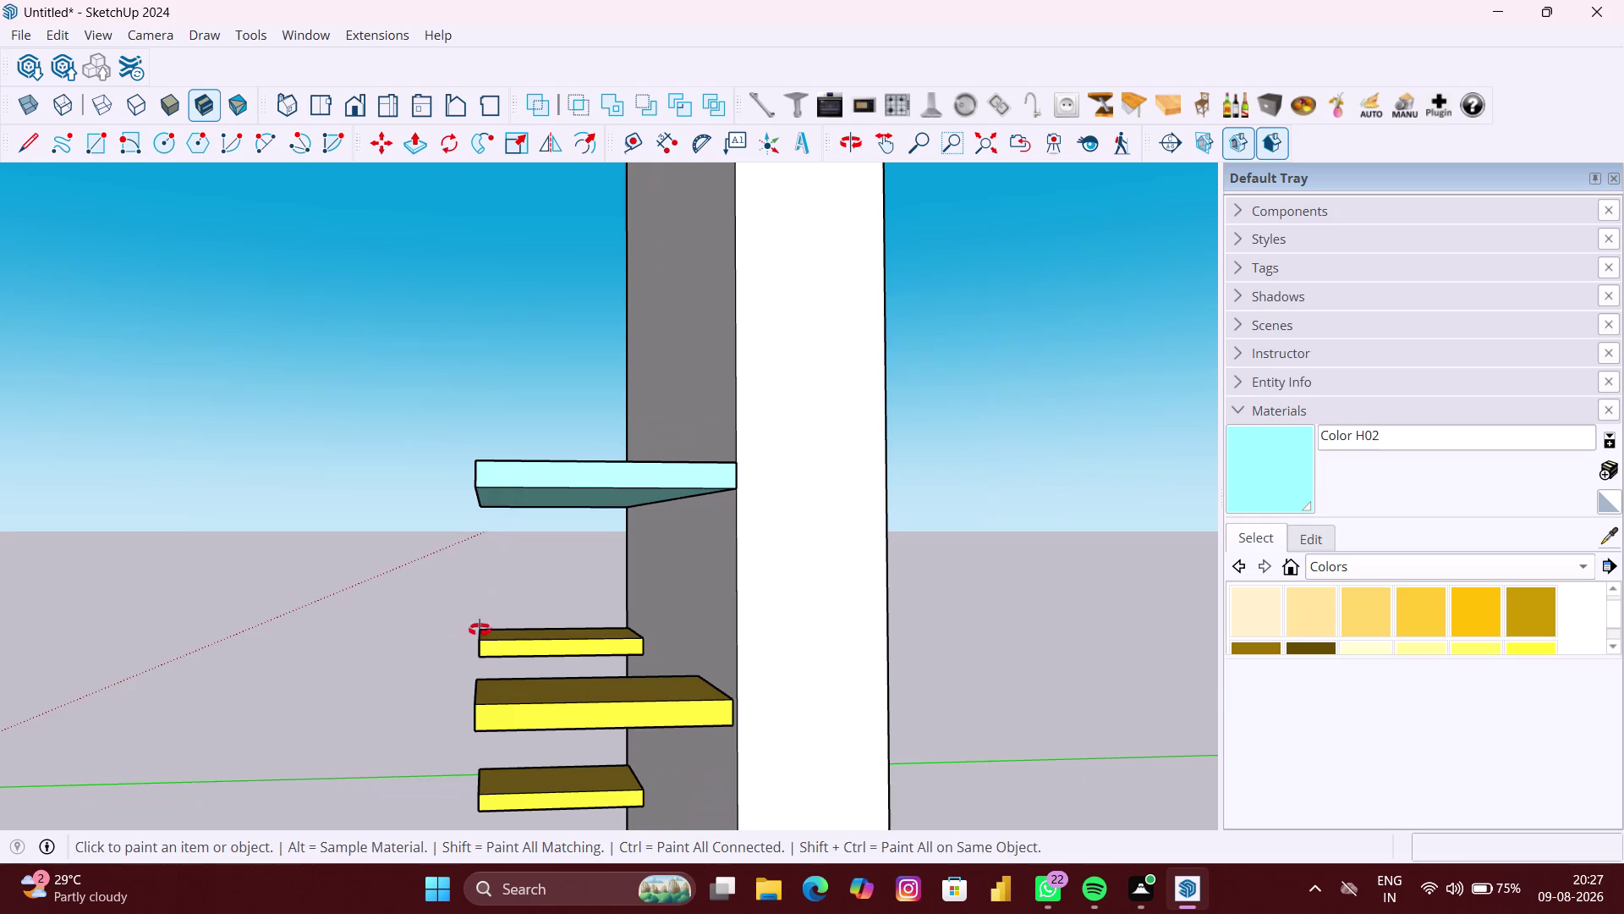
middle_drag(466, 627, 668, 709)
scroll(down, 3)
middle_drag(533, 727, 685, 717)
scroll(down, 3)
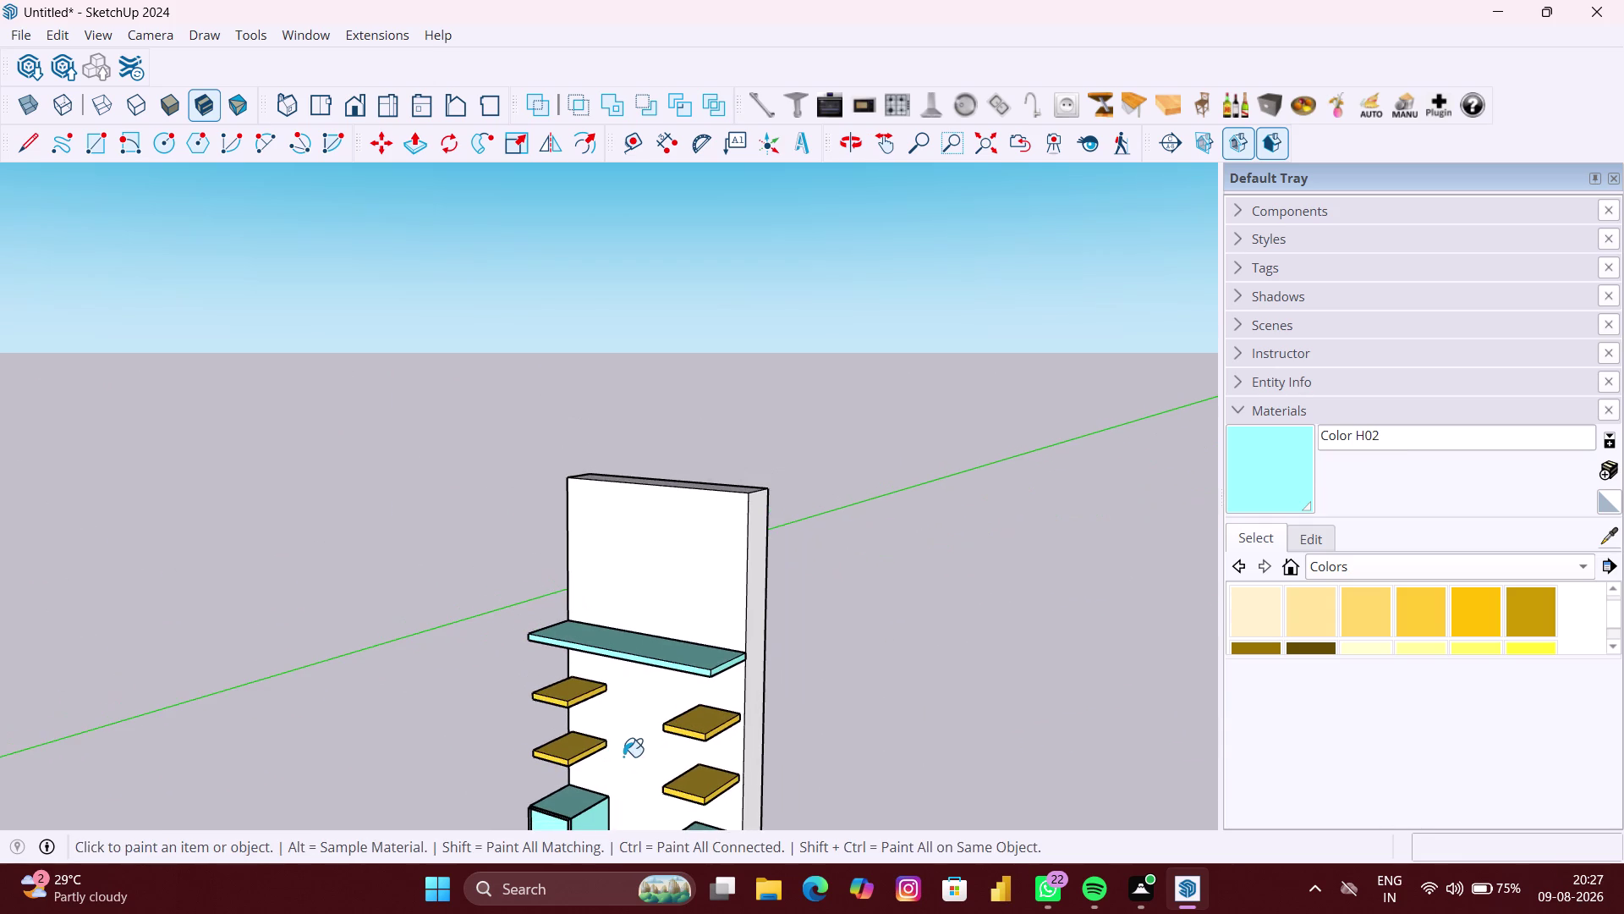
middle_drag(628, 740, 668, 603)
middle_drag(641, 673, 663, 660)
middle_drag(626, 724, 717, 623)
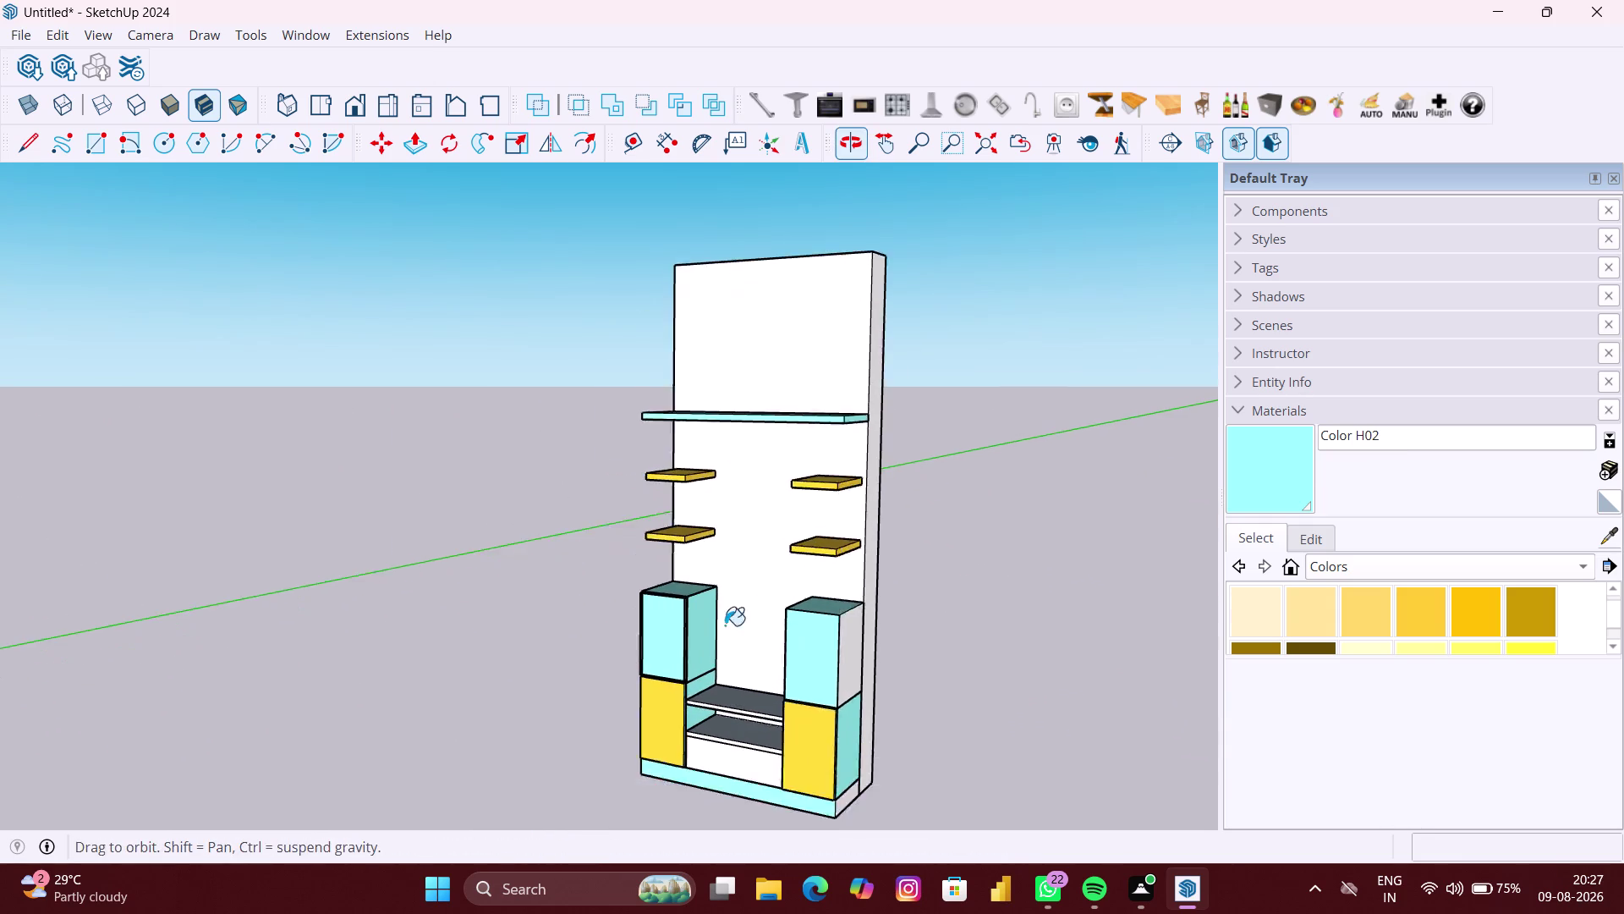
scroll(up, 3)
middle_drag(694, 748, 747, 728)
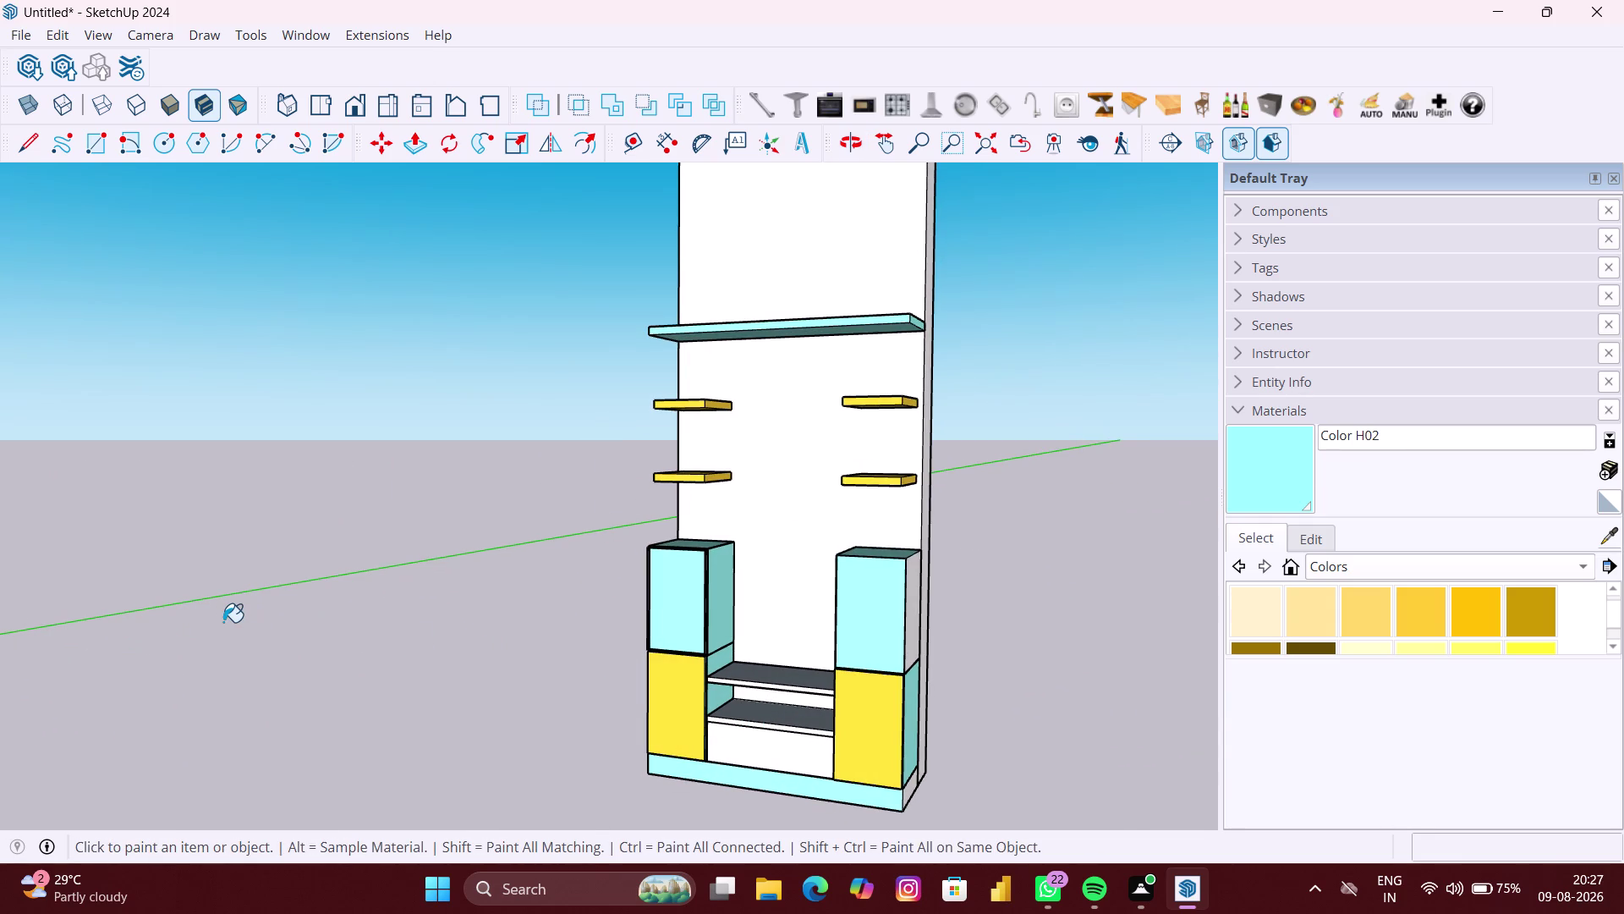
Pick Color H06 from the Colors swatches and paint the tall back panel.
scroll(down, 3)
middle_drag(227, 613, 458, 683)
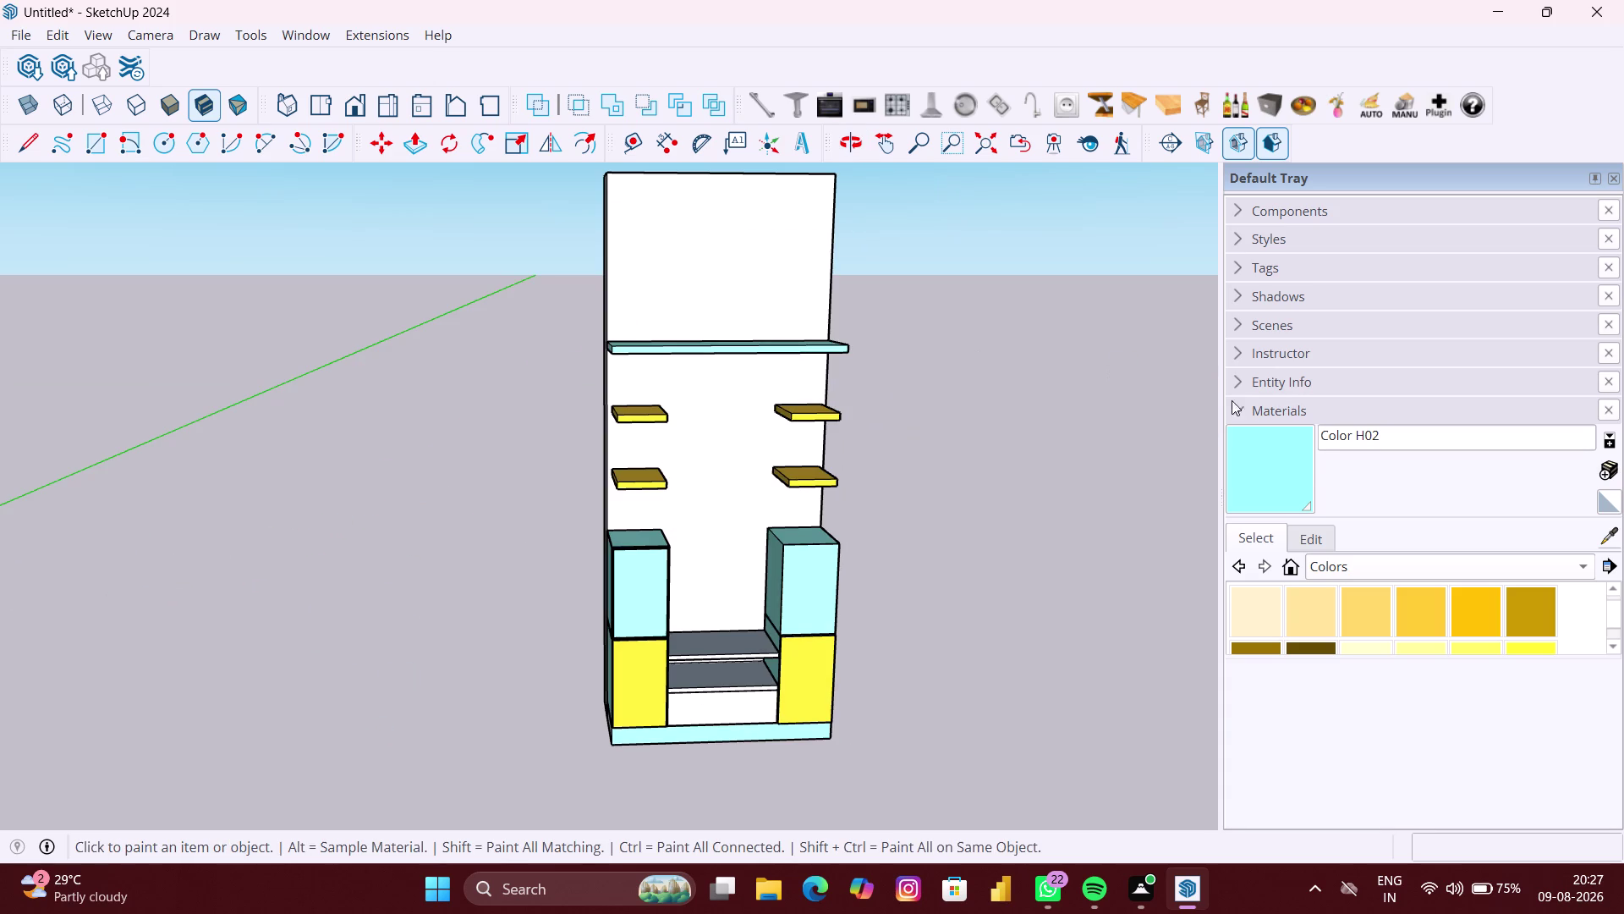
scroll(down, 3)
scroll(down, 3)
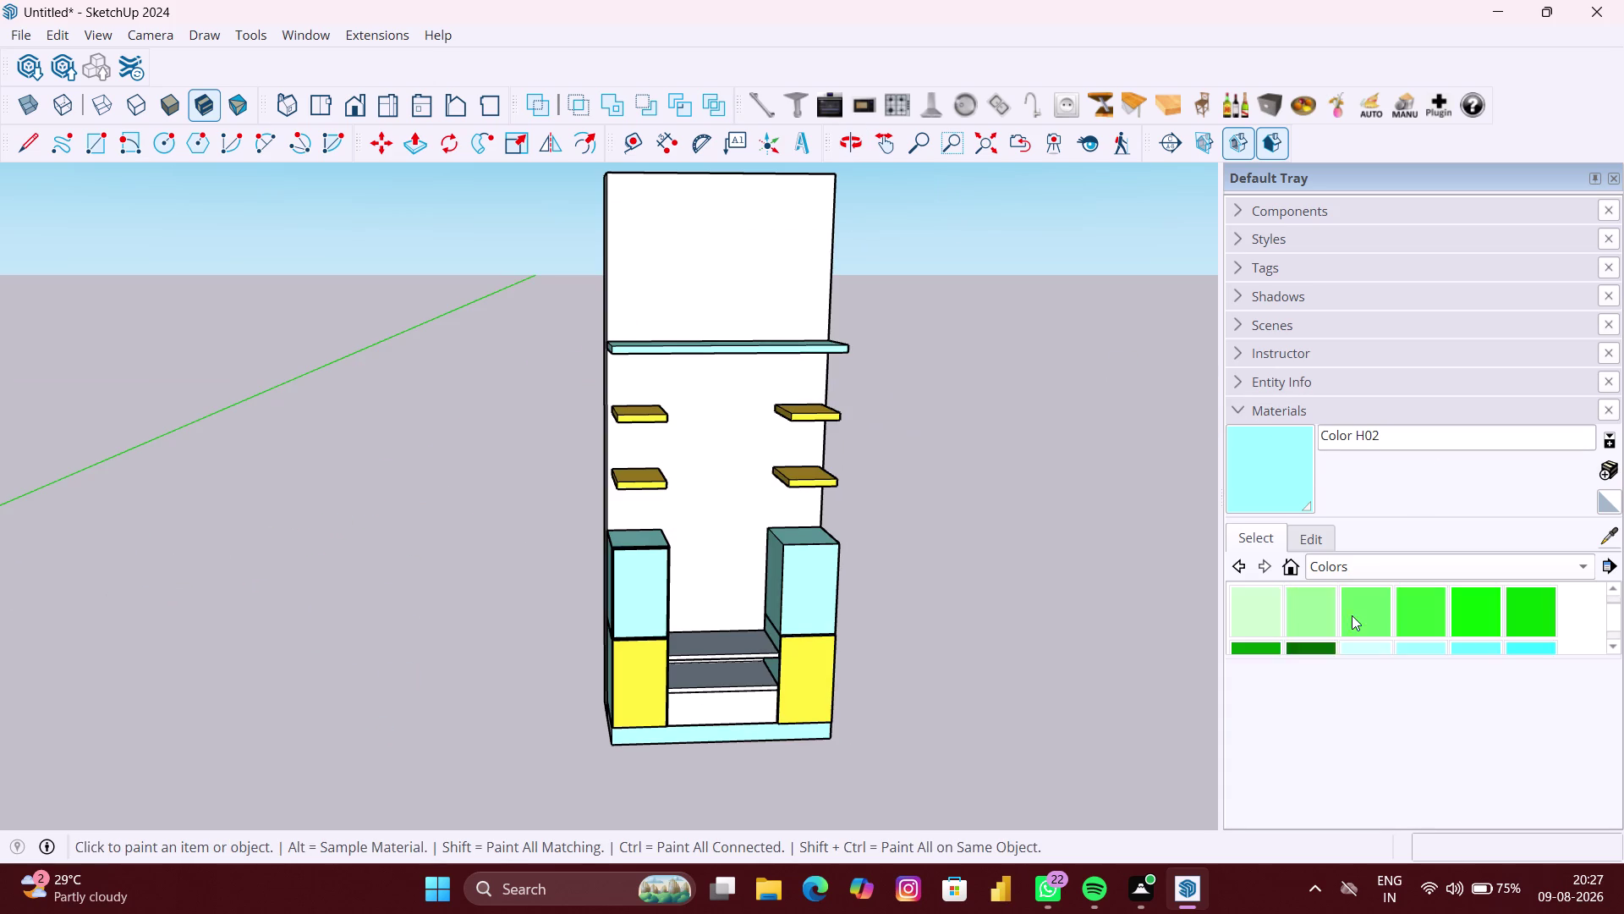
scroll(down, 3)
scroll(down, 3)
click(1310, 623)
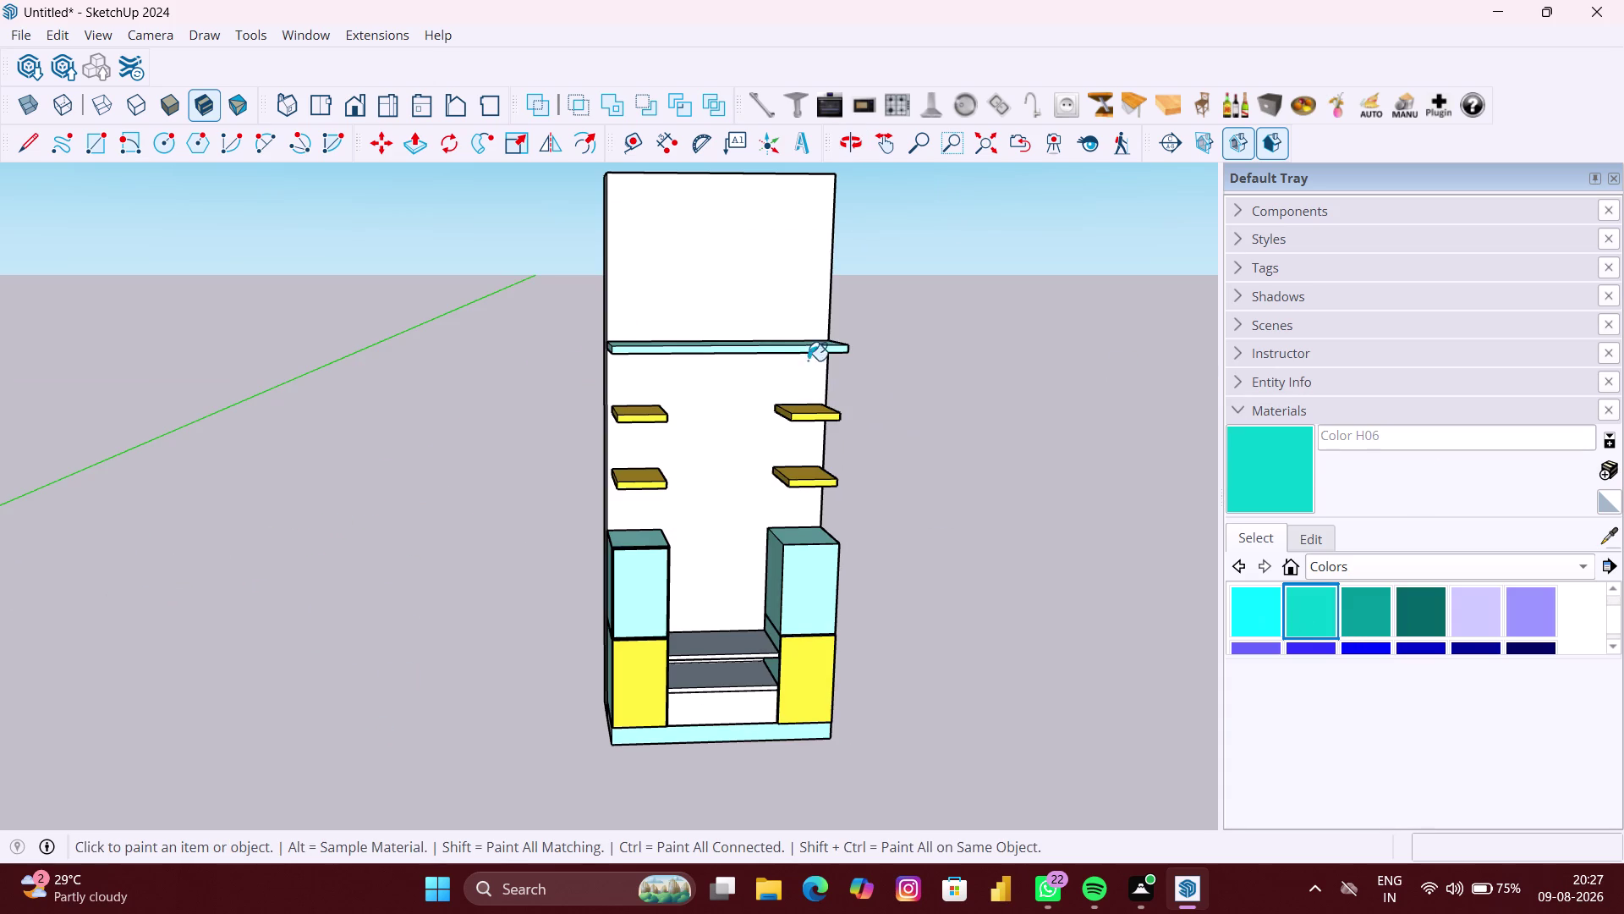
click(771, 265)
Return to the Select tool and orbit to inspect the teal back panel.
scroll(up, 3)
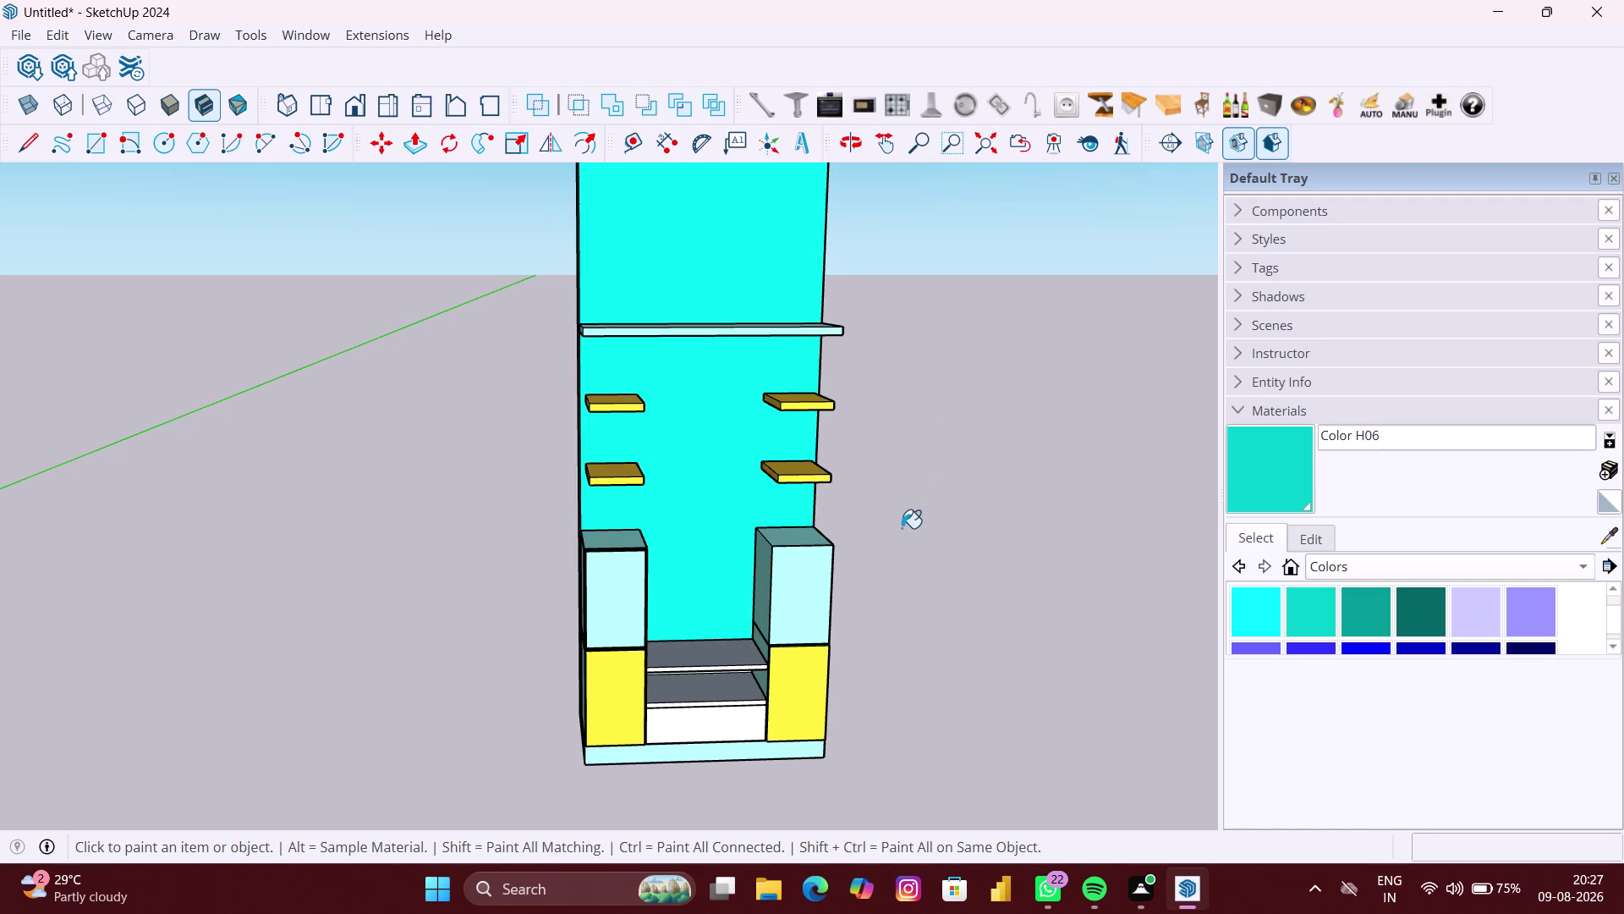
key(space)
click(986, 513)
scroll(up, 3)
middle_drag(846, 517, 728, 467)
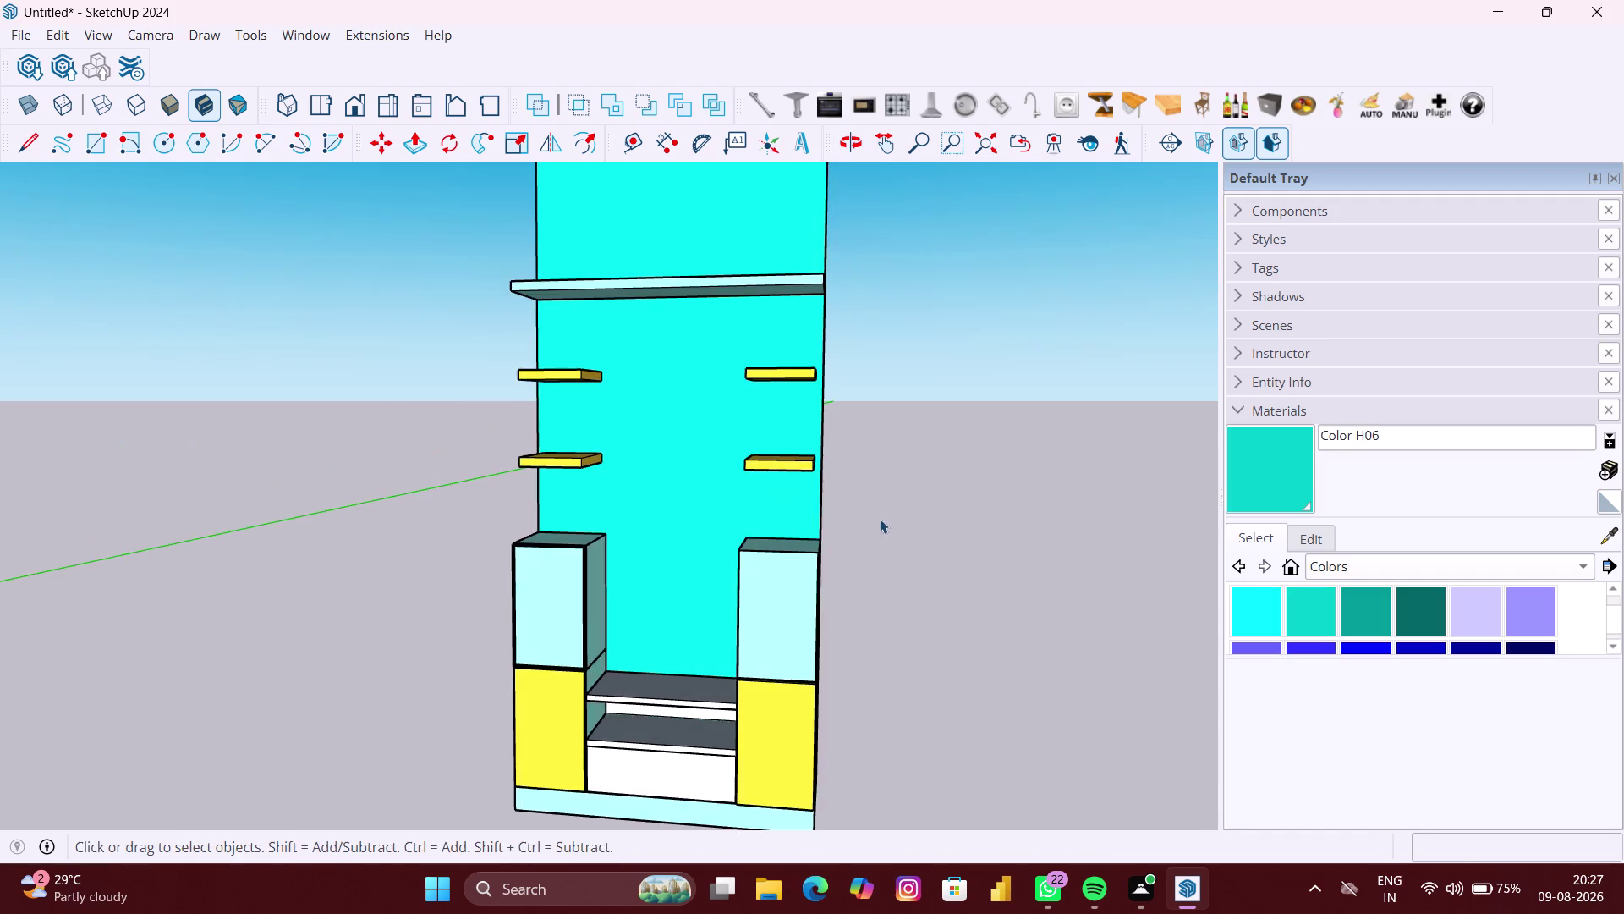
scroll(down, 3)
middle_drag(876, 560, 896, 461)
scroll(up, 3)
middle_drag(800, 667, 812, 622)
scroll(up, 3)
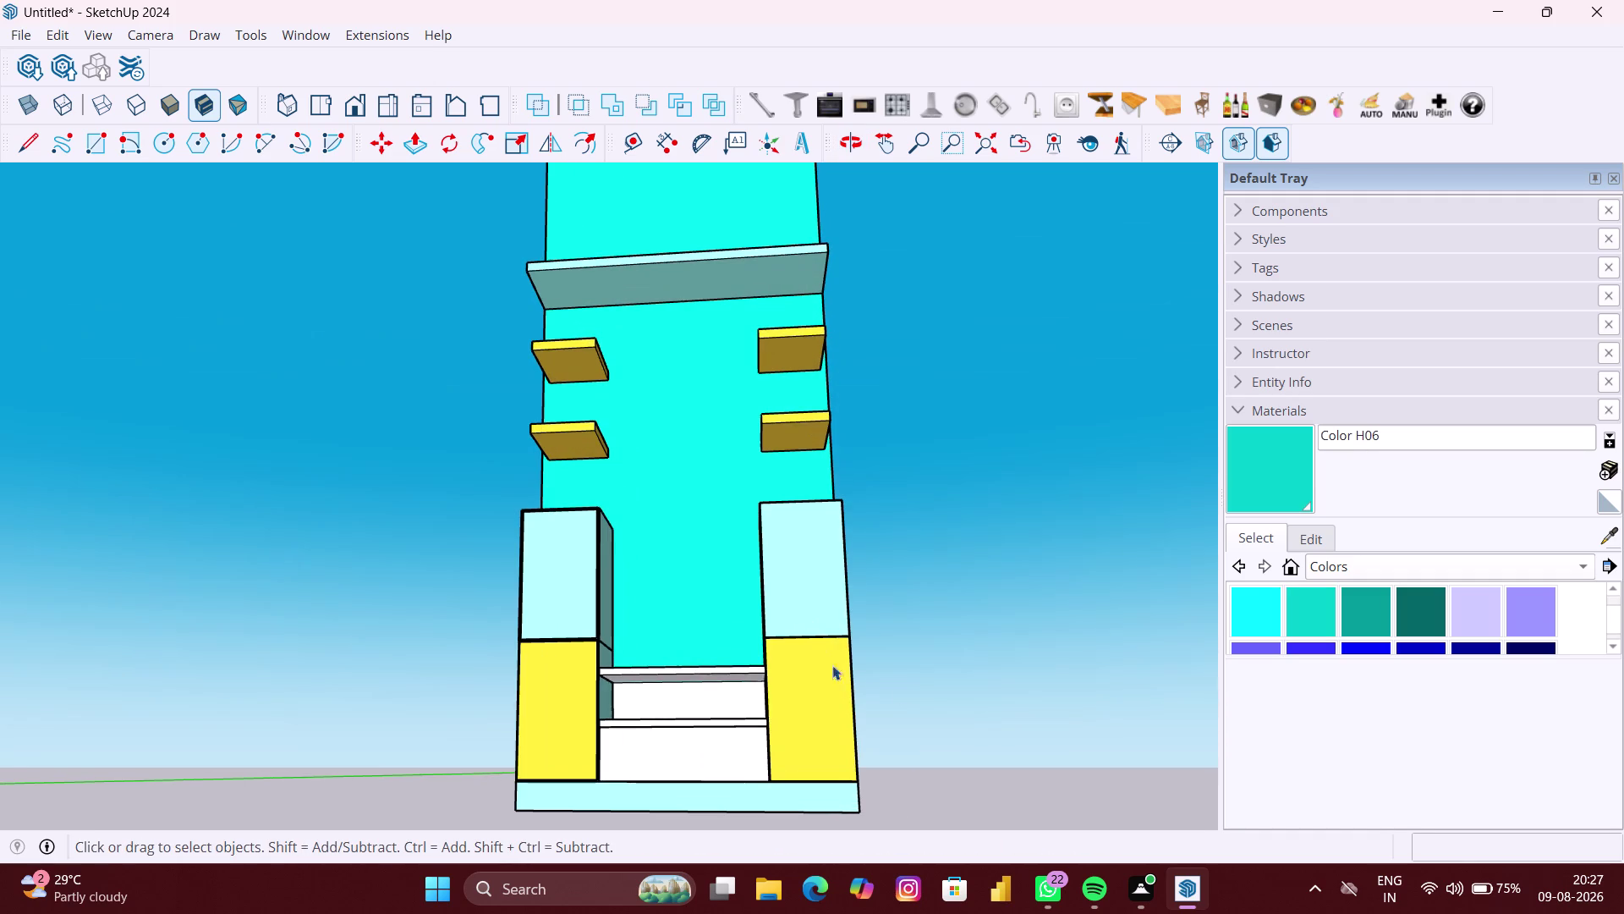
scroll(up, 3)
scroll(up, 3)
click(674, 671)
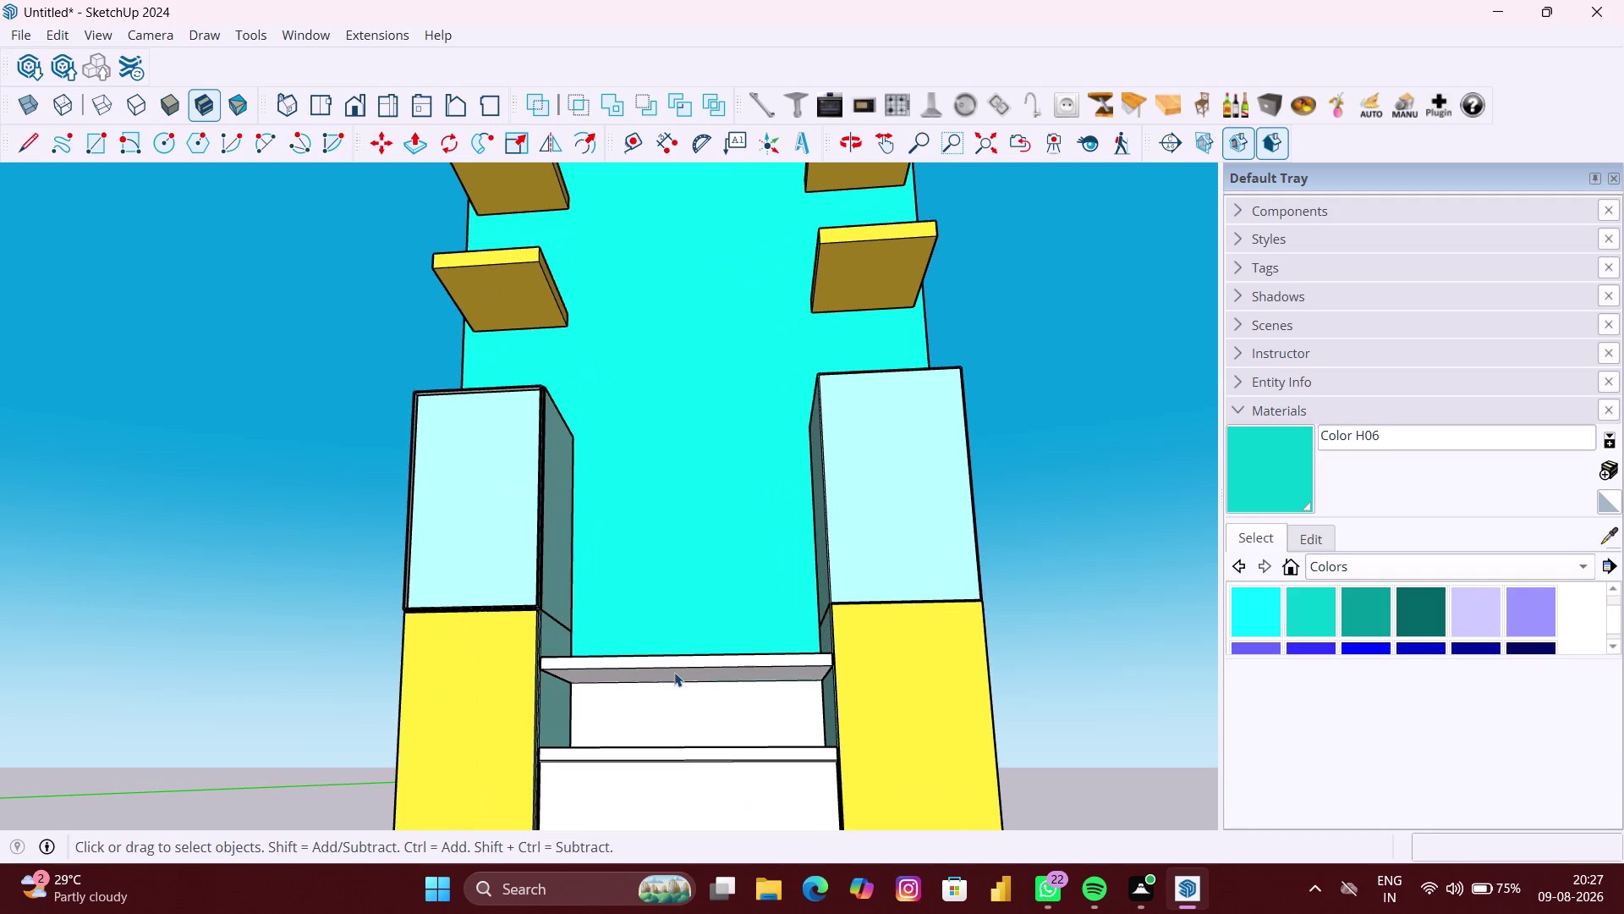
Paint the middle shelf's front edge faces with yellow Color D04.
click(688, 670)
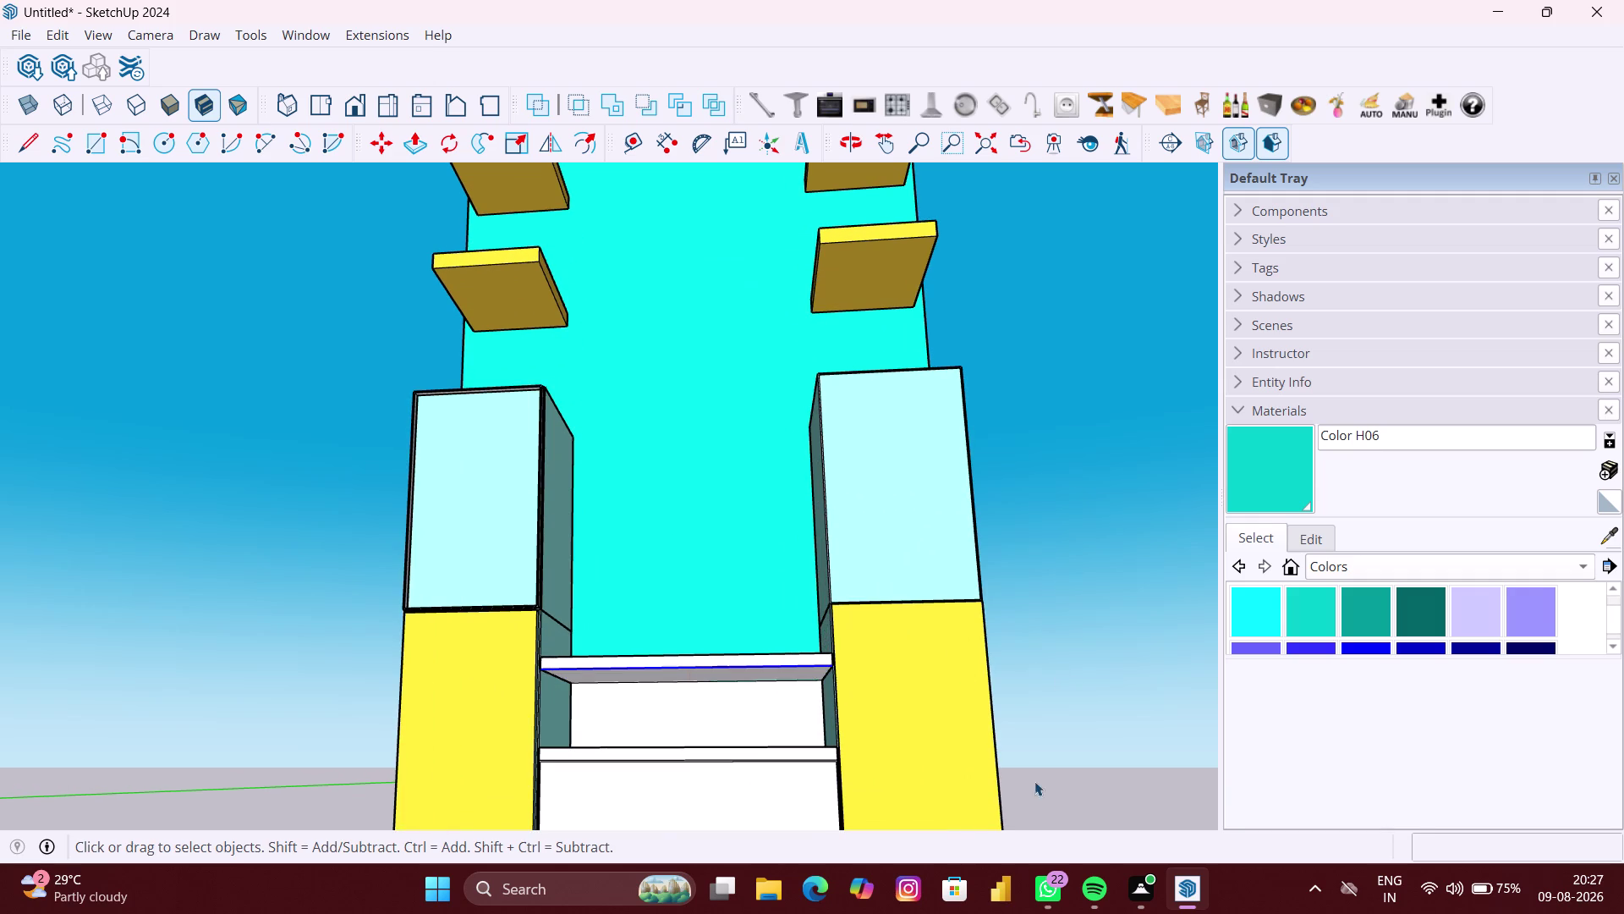
click(1616, 529)
click(903, 630)
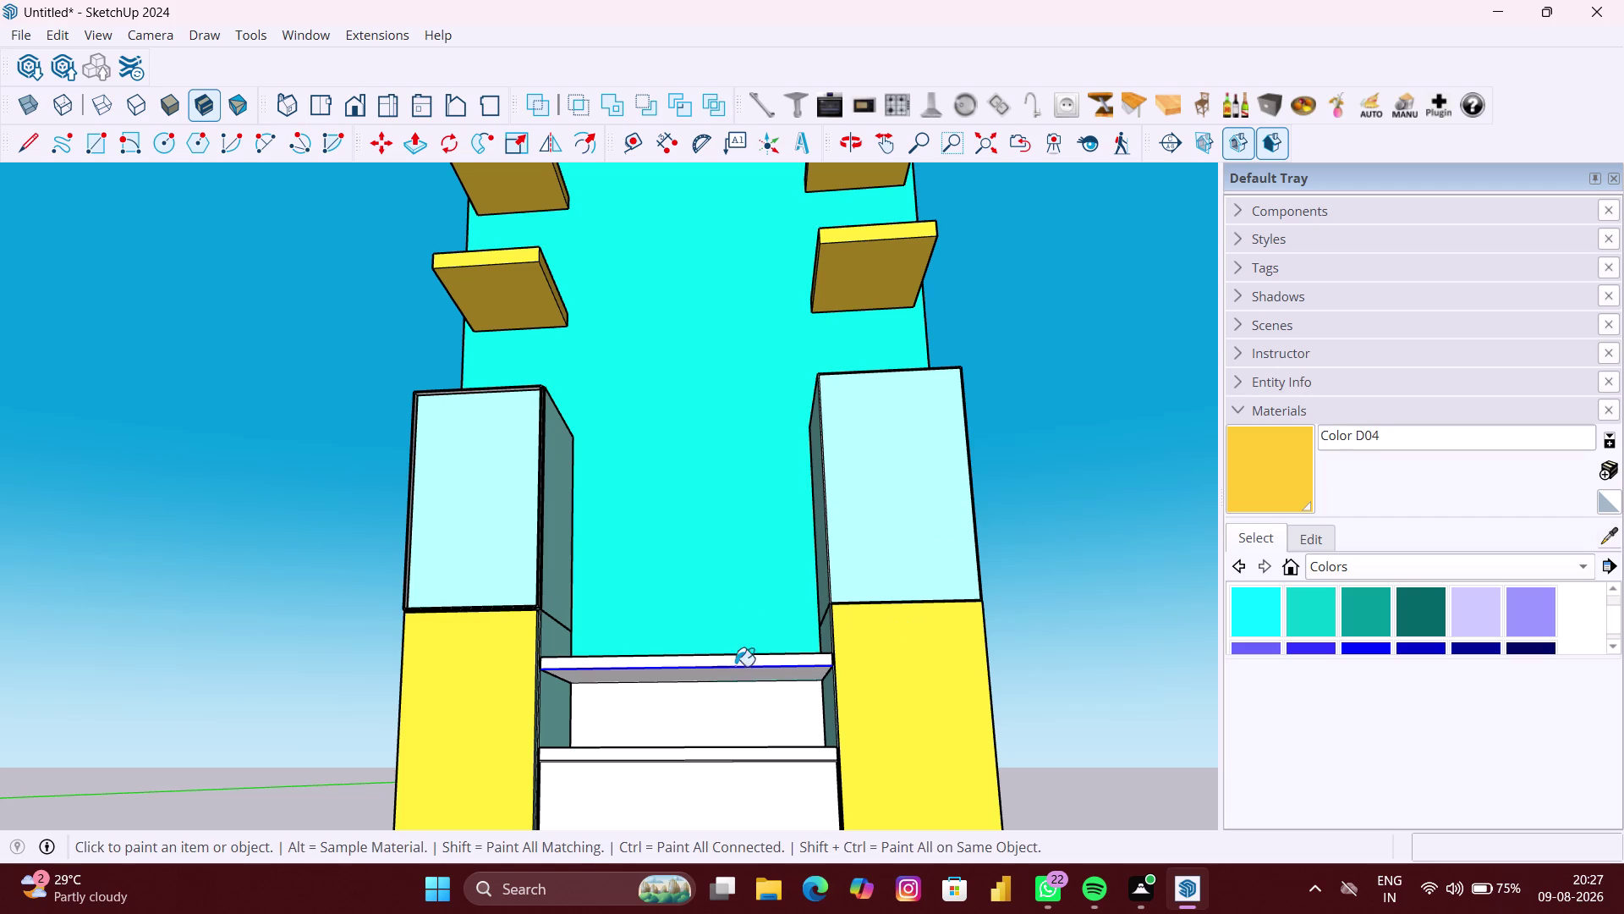
scroll(up, 3)
click(718, 657)
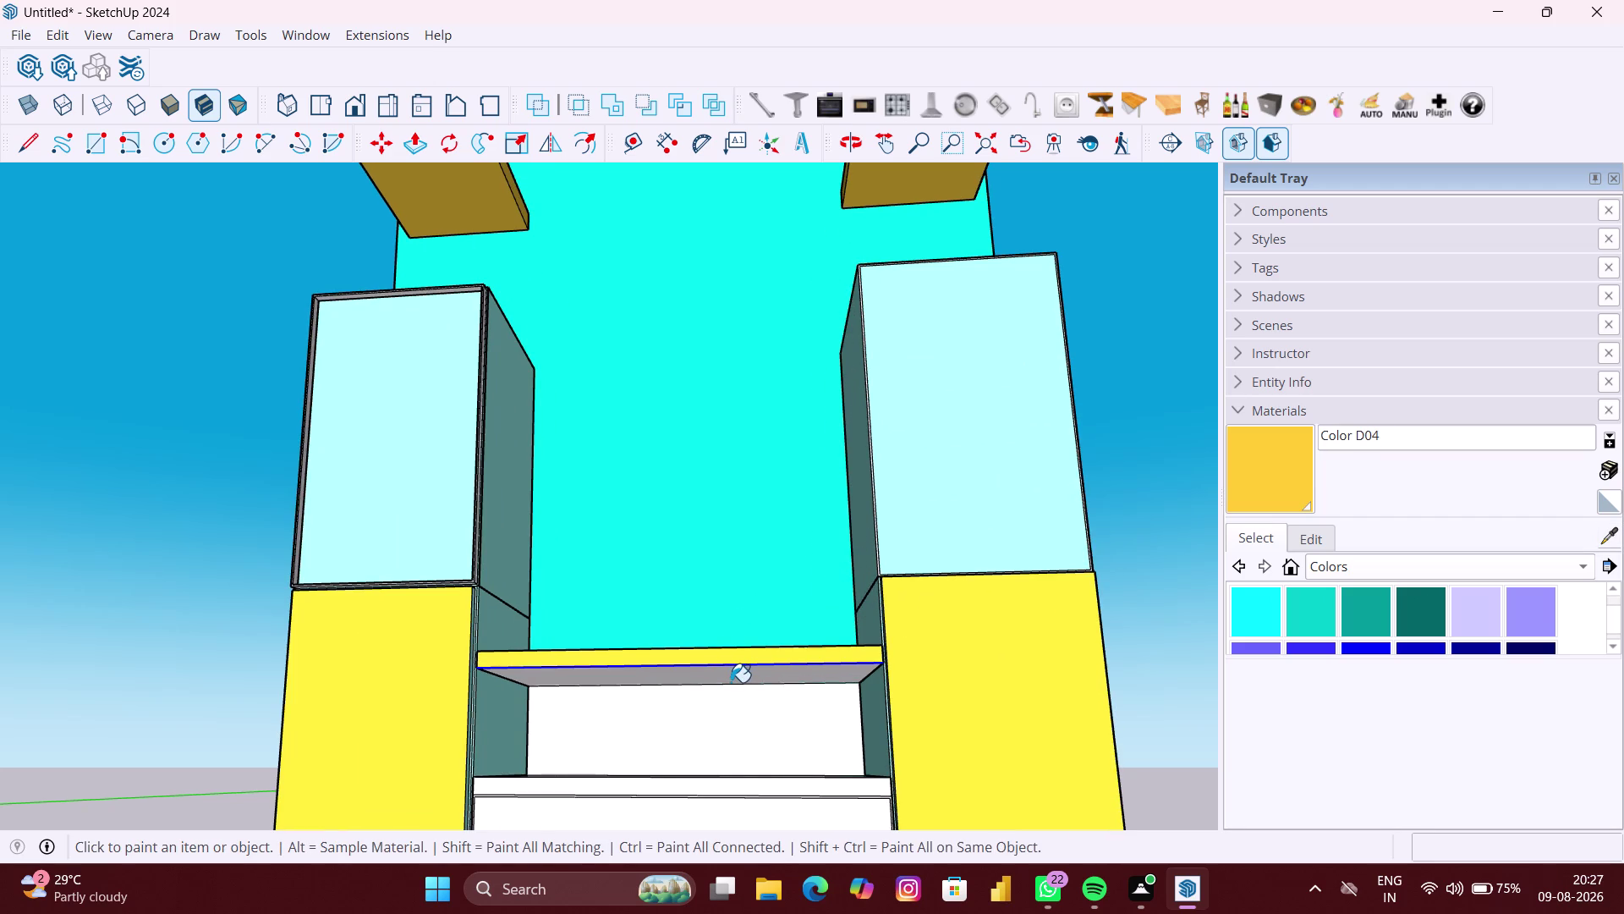
click(731, 682)
middle_drag(762, 673, 751, 794)
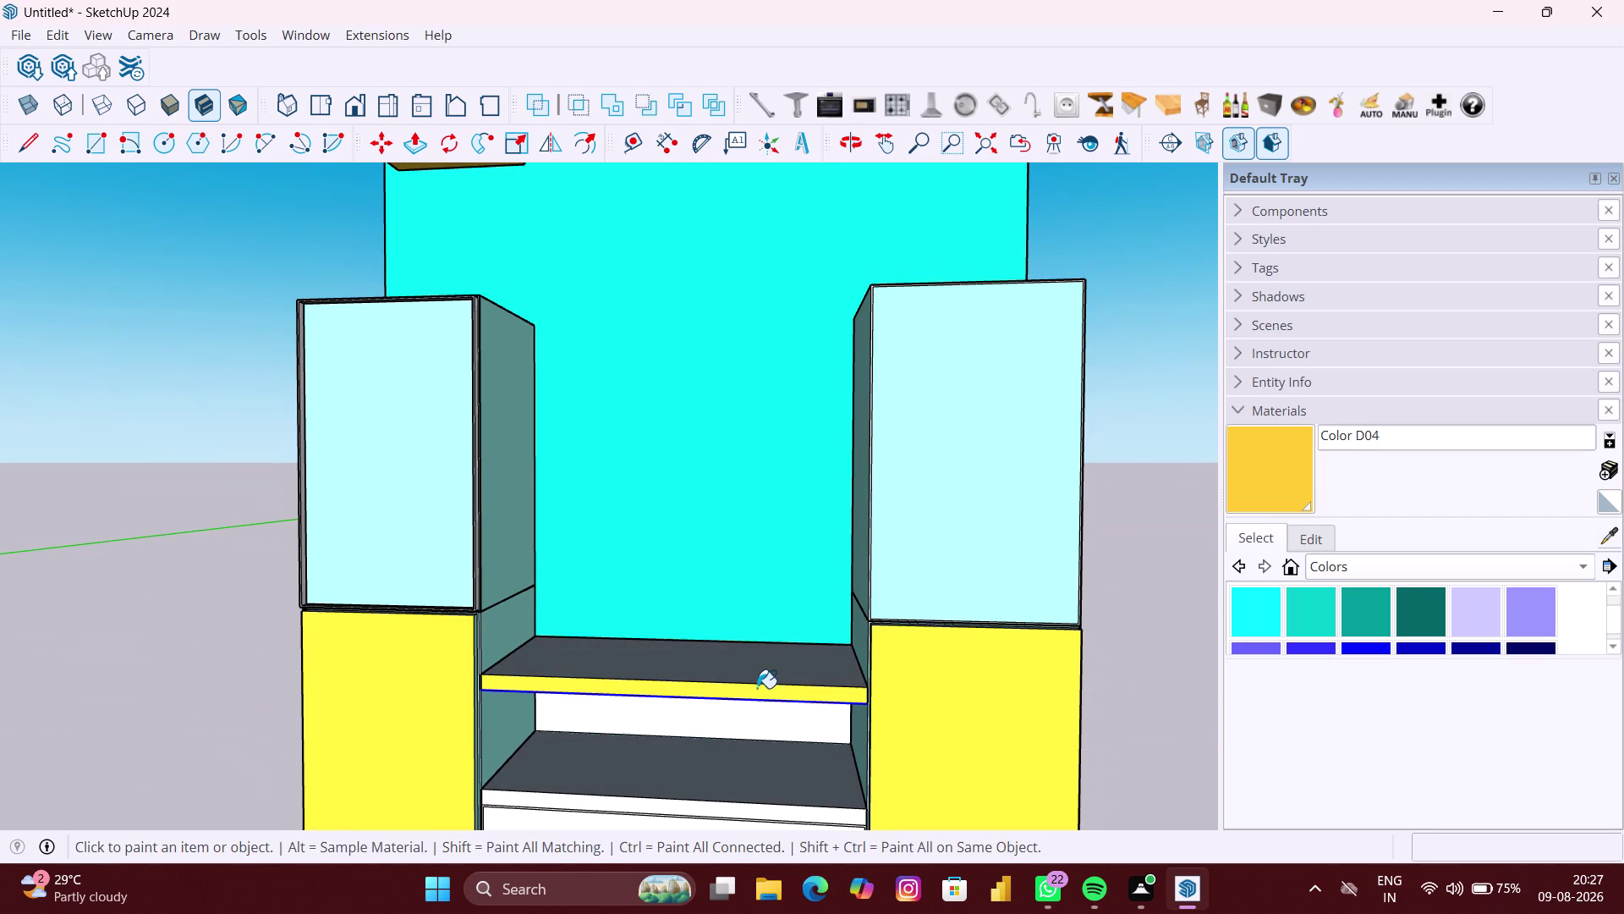
click(757, 681)
scroll(down, 3)
middle_click(757, 681)
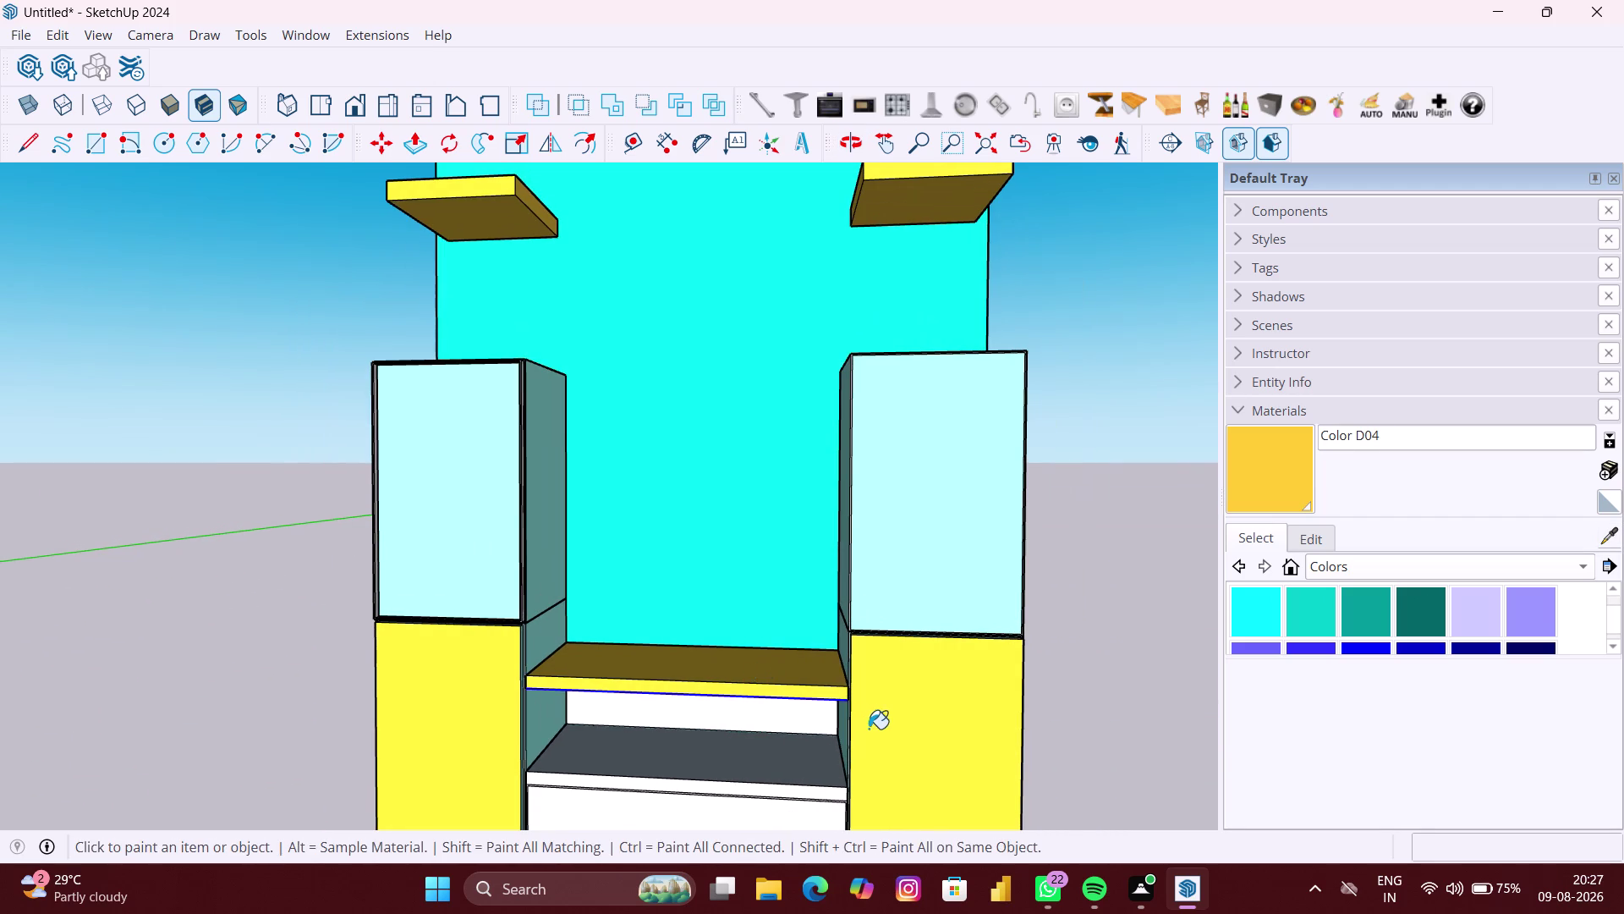
Sample the base's light cyan Color H02, then switch back to Select and orbit.
middle_drag(868, 729, 864, 526)
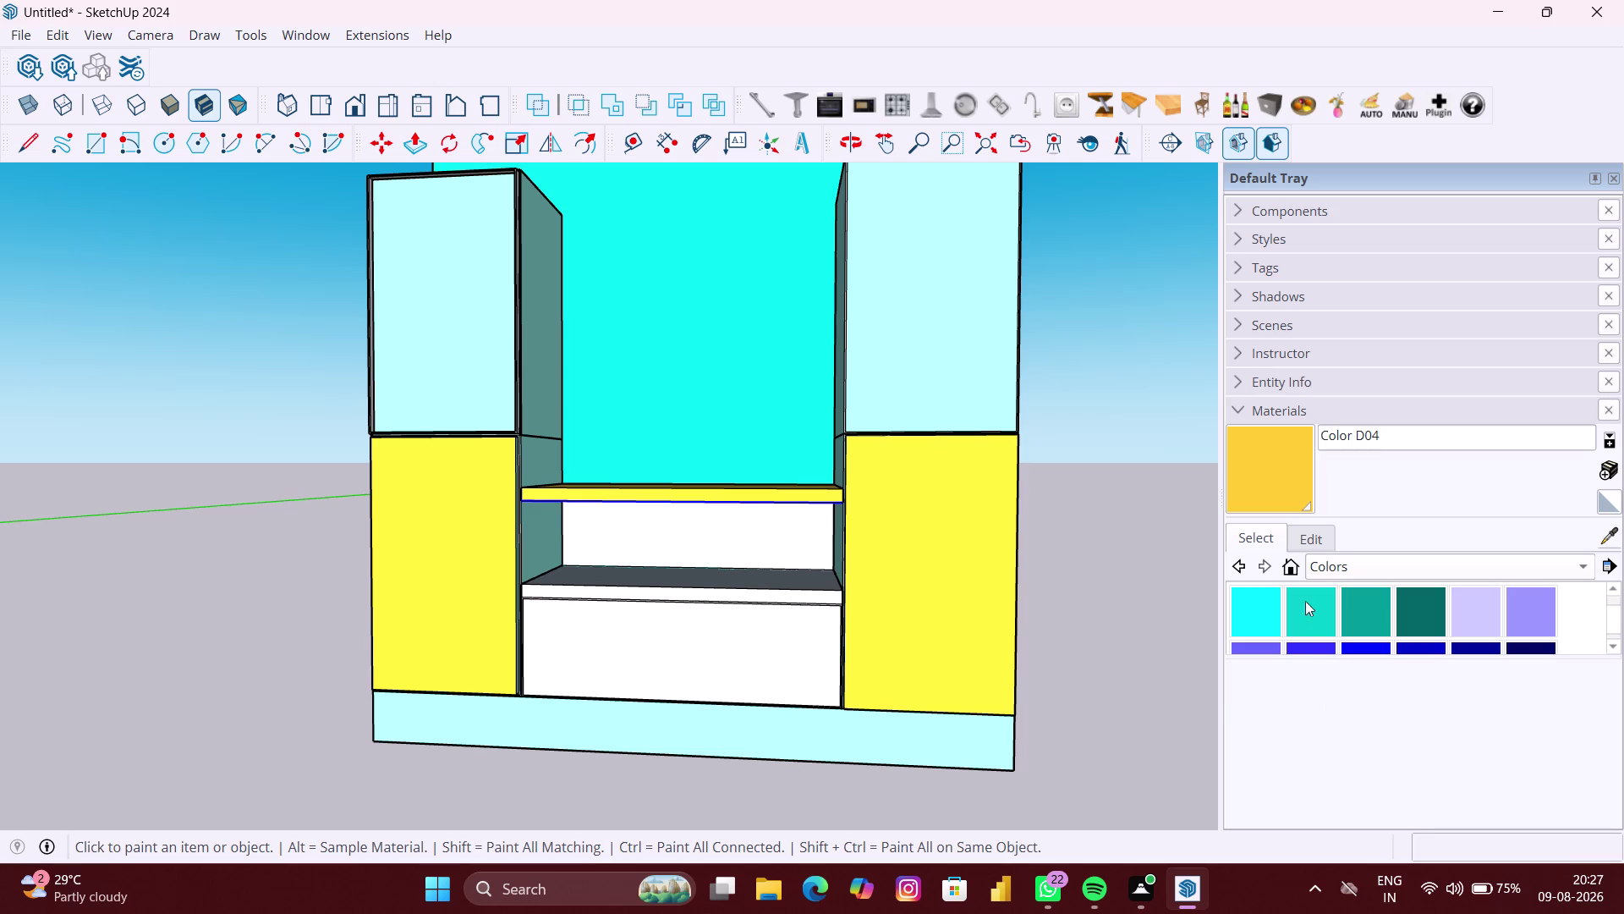
click(1613, 539)
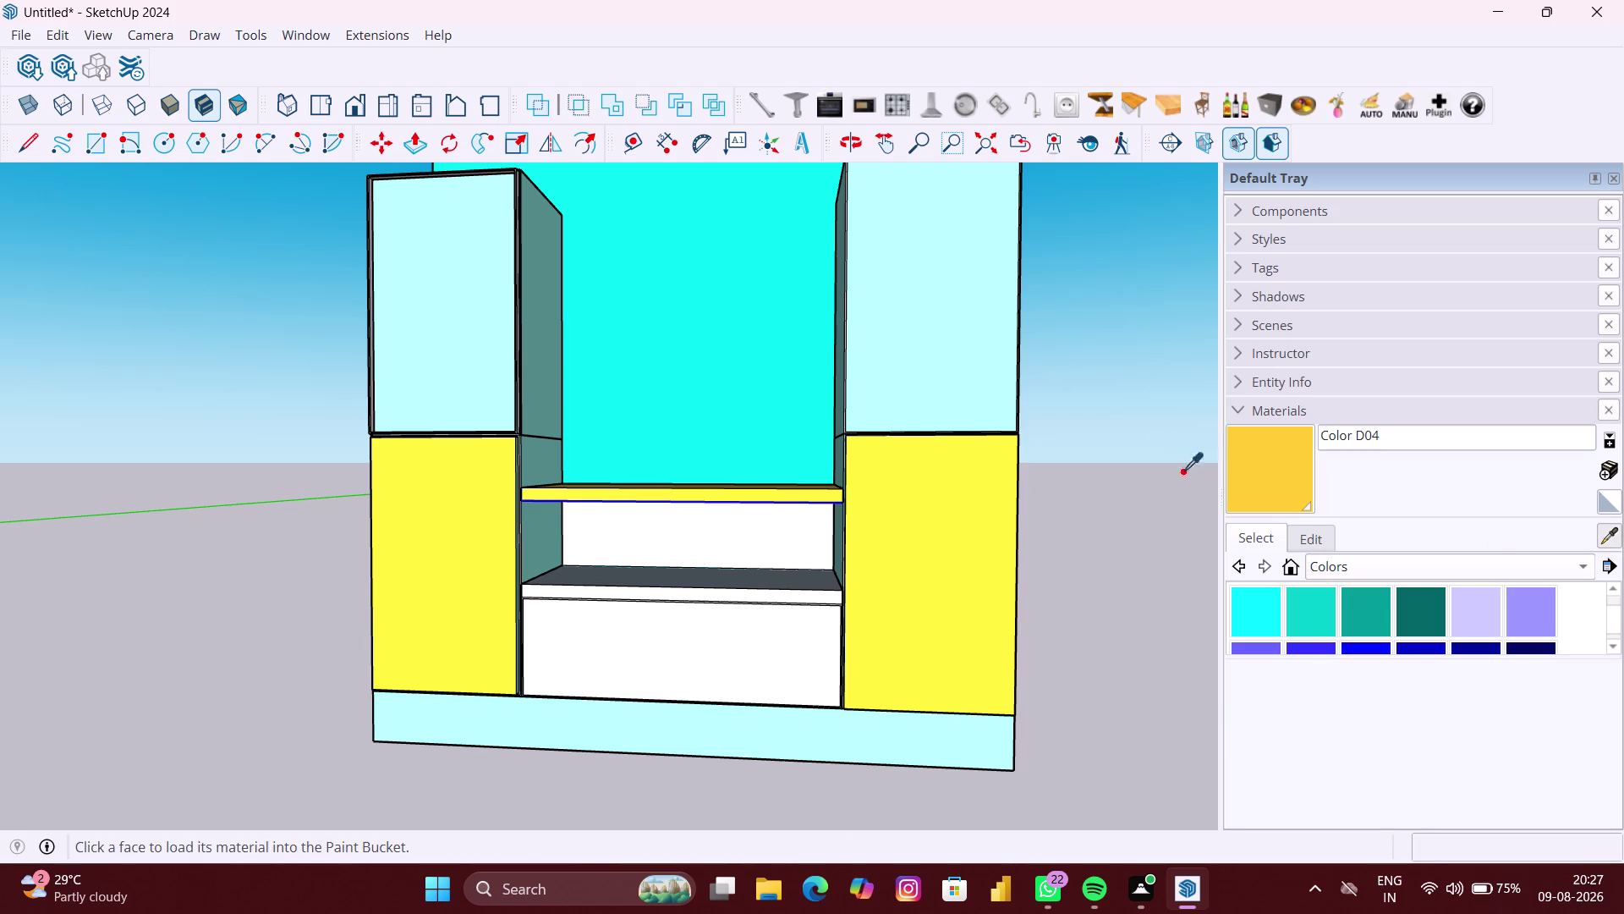
click(940, 356)
scroll(up, 3)
click(697, 578)
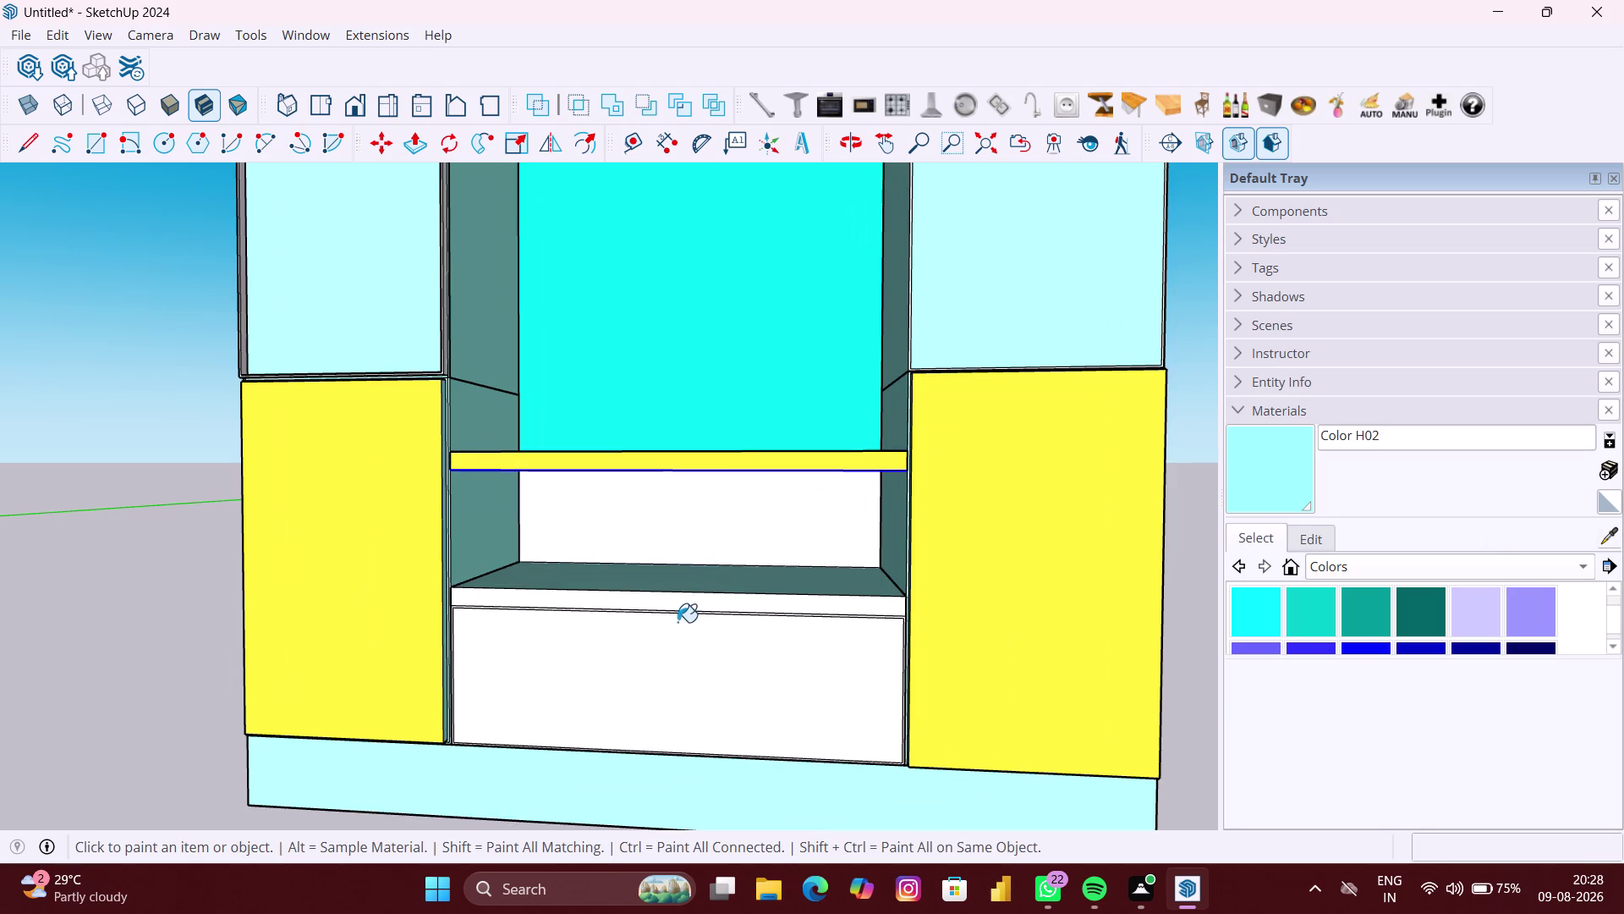
click(690, 607)
scroll(down, 3)
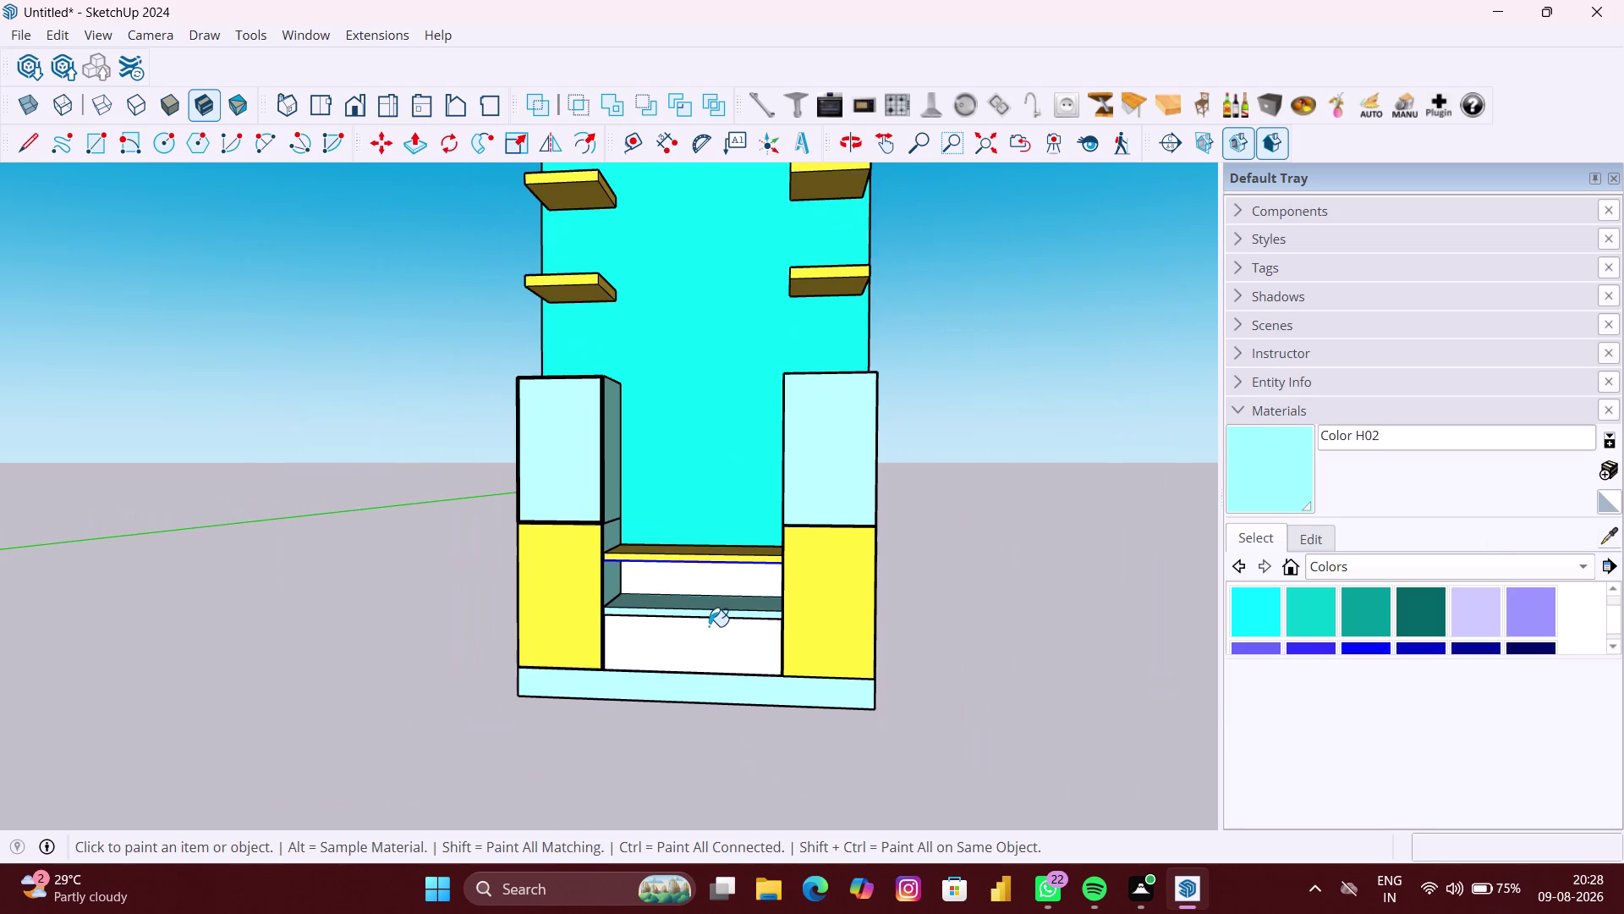
key(space)
click(1123, 703)
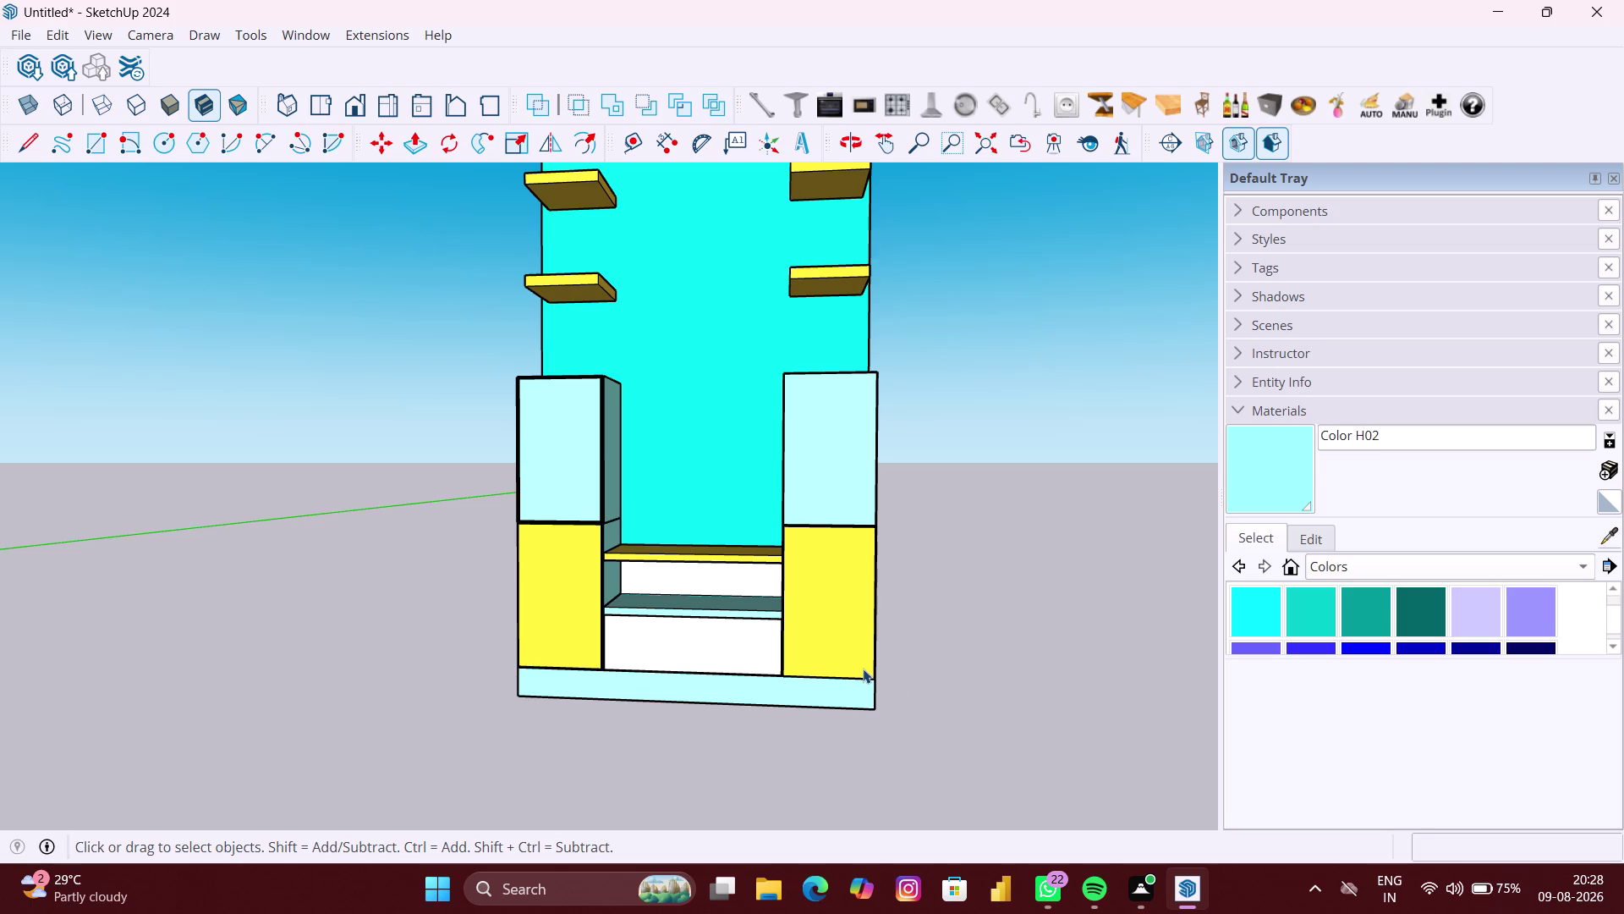
middle_drag(761, 628, 833, 632)
scroll(down, 3)
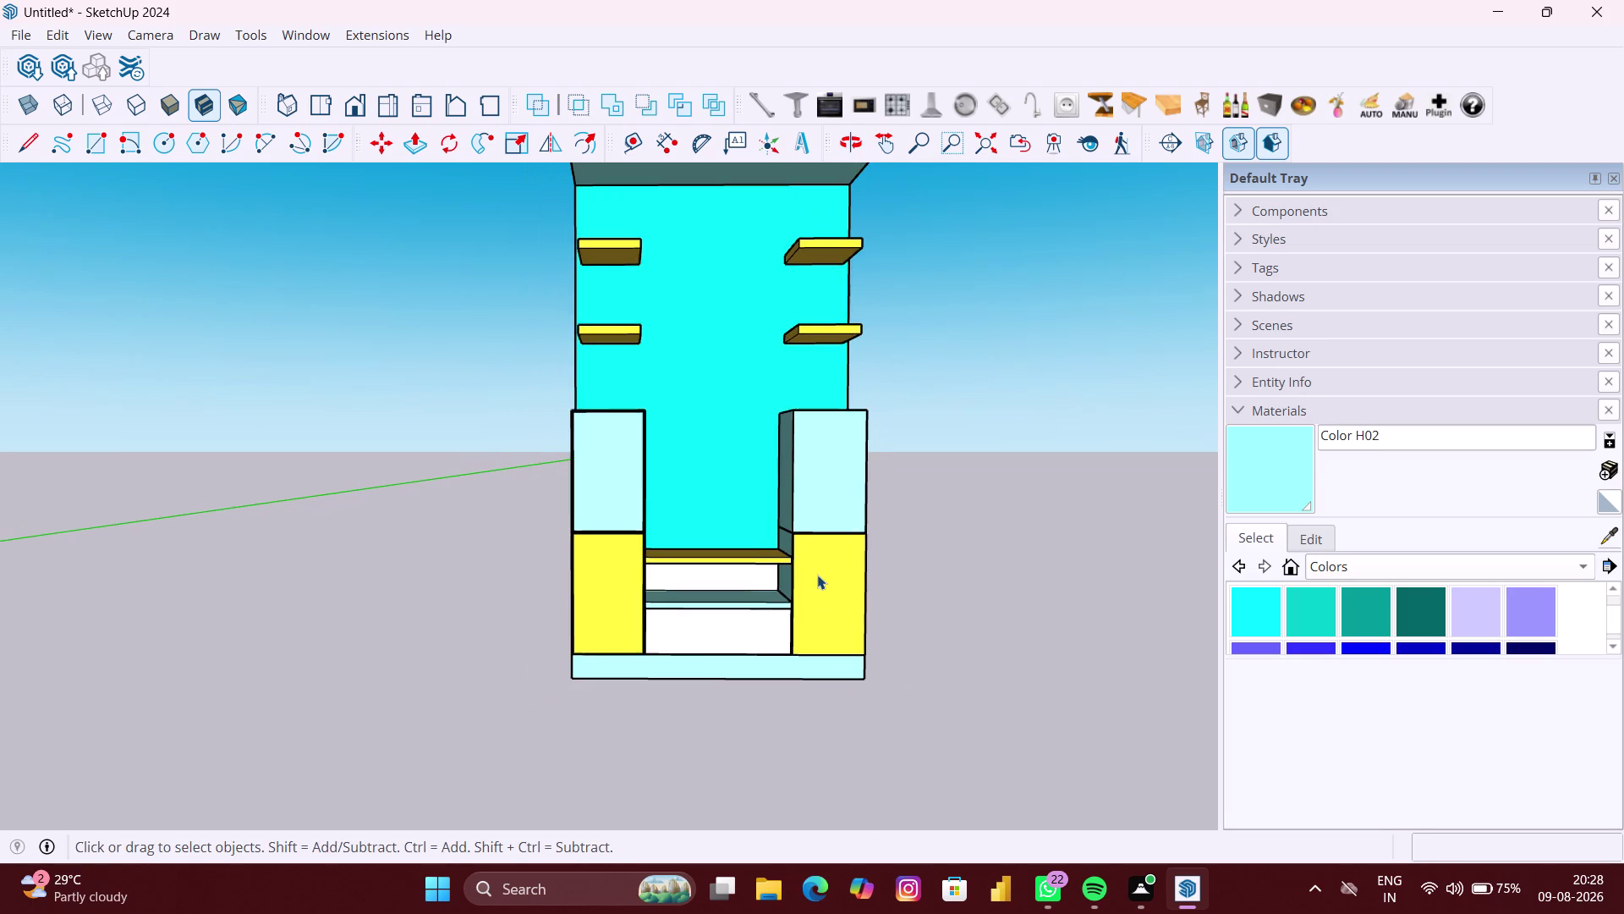
scroll(down, 3)
Orbit up to the unit's upper shelves and open Window > 3D Warehouse.
middle_drag(817, 575, 785, 786)
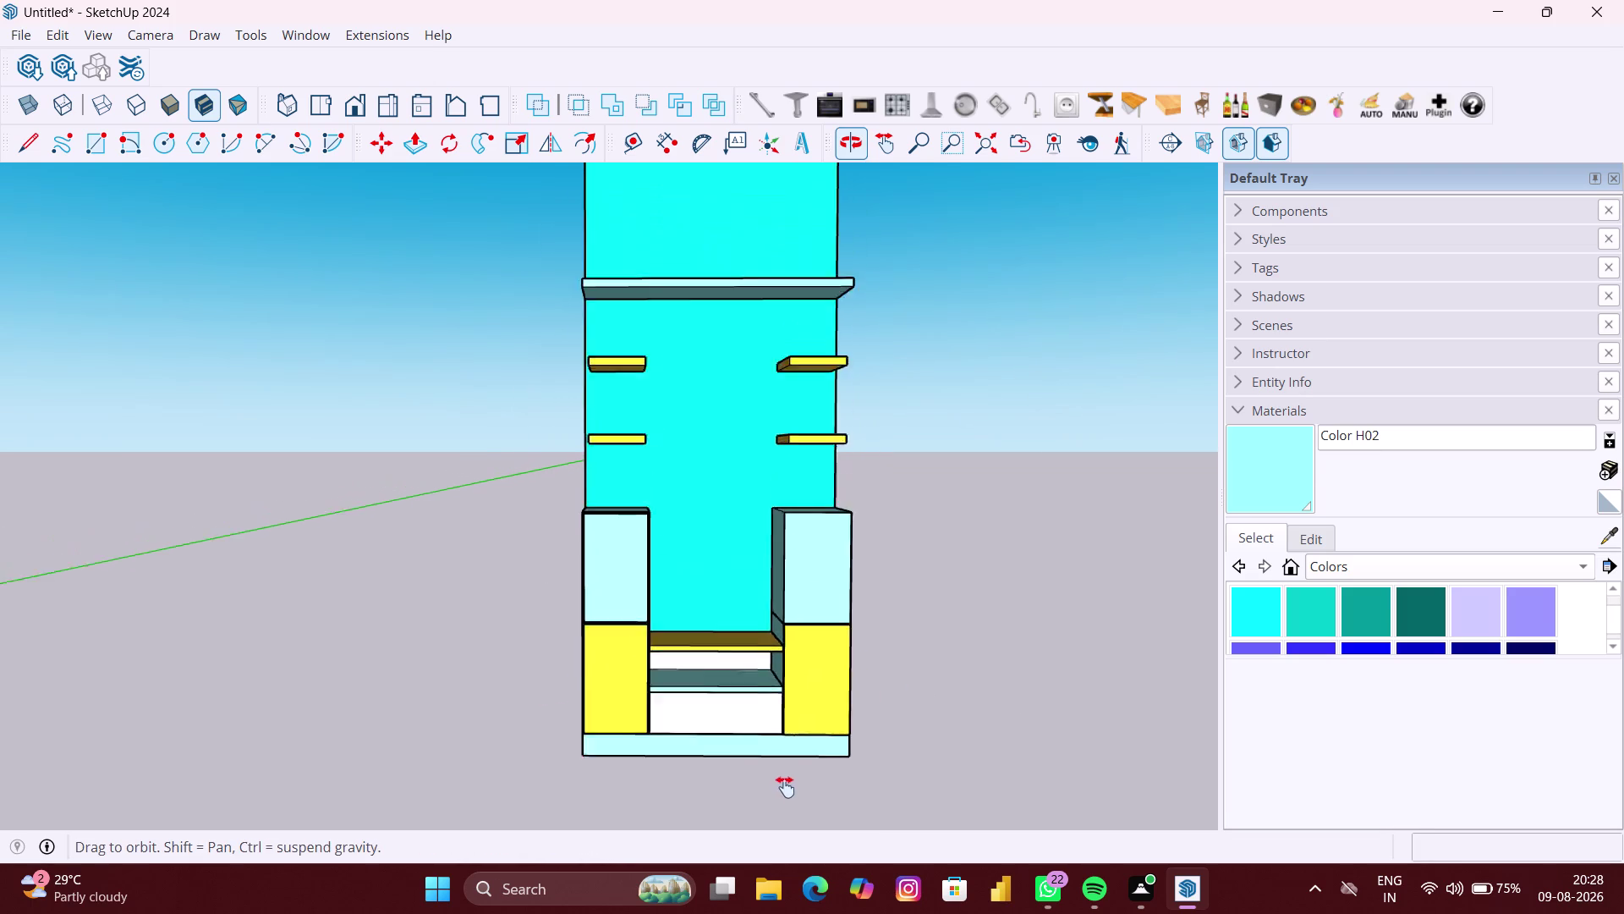
middle_drag(785, 786, 785, 789)
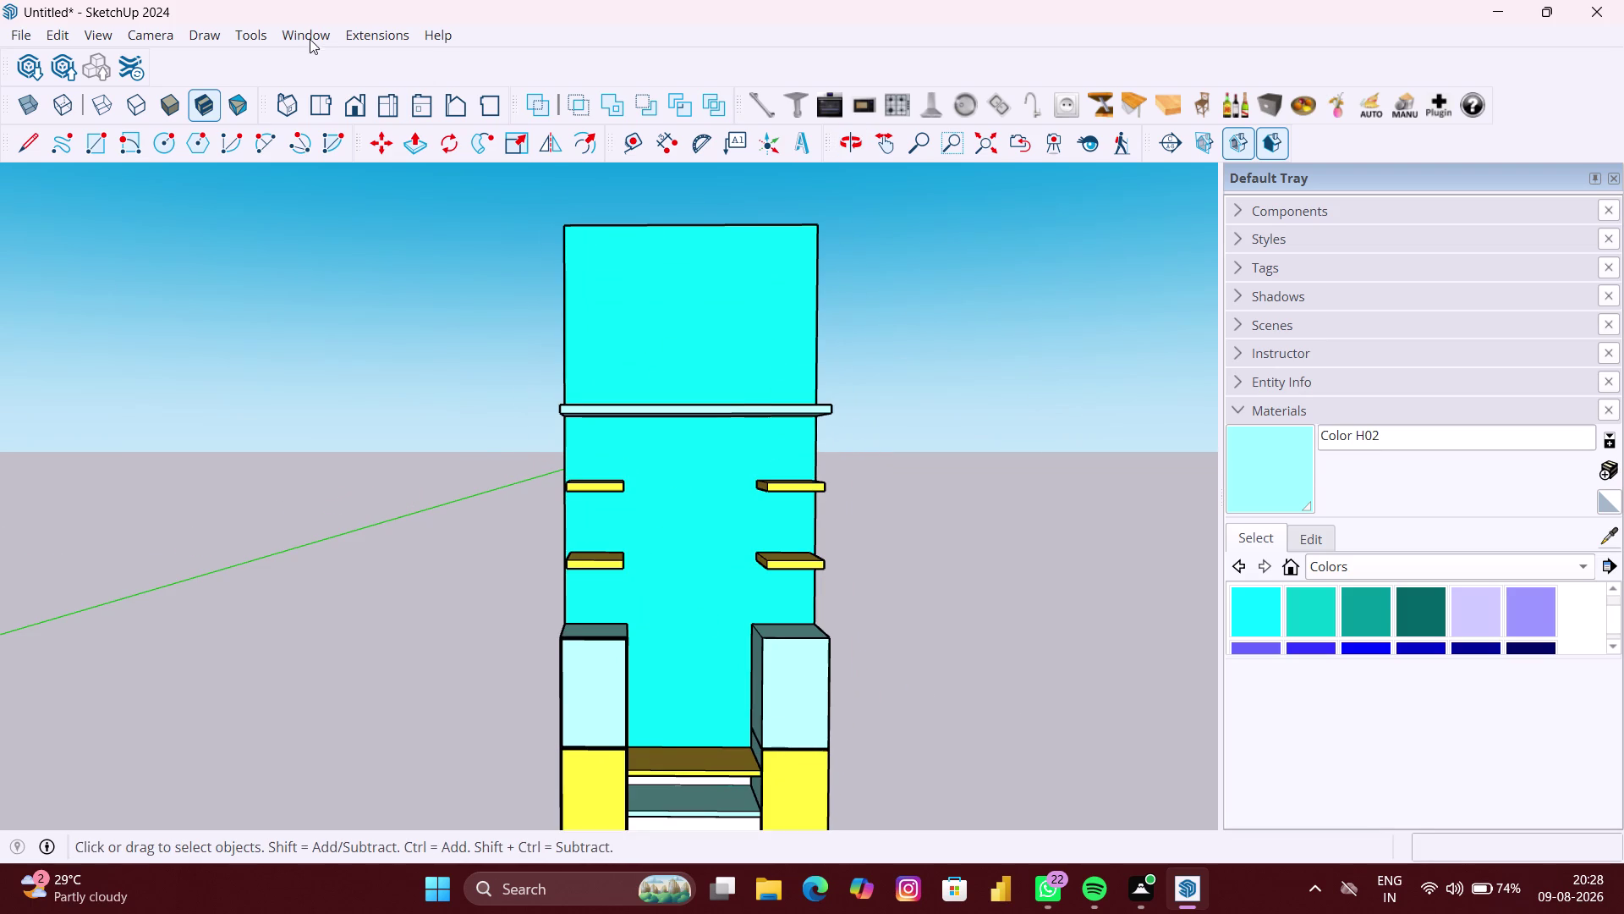
click(34, 60)
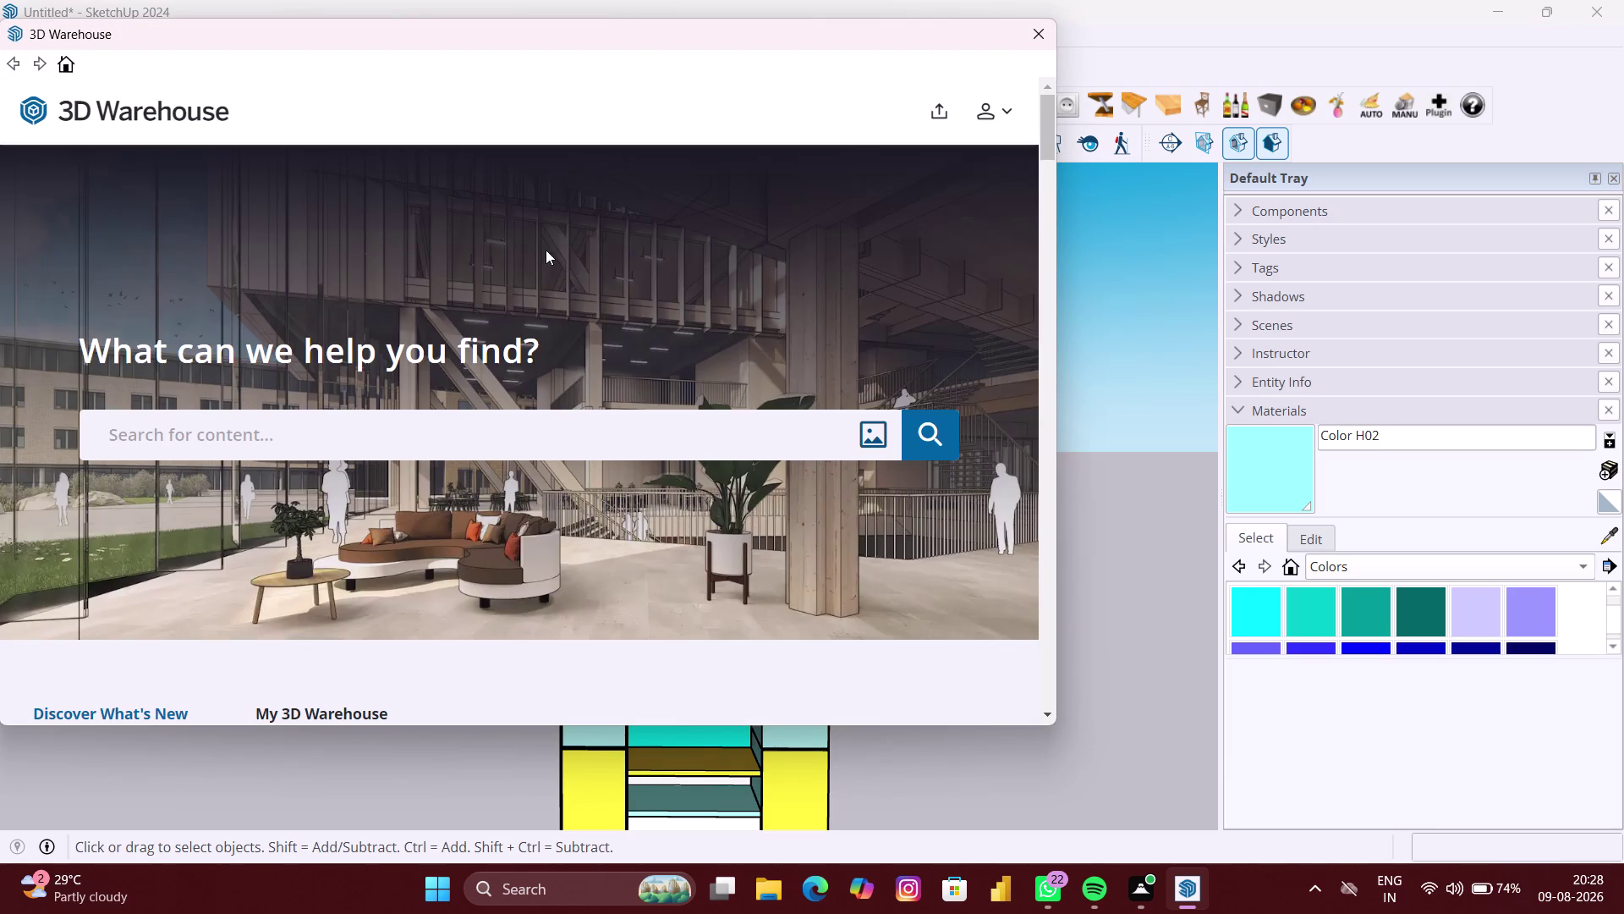
Search 3D Warehouse for 'DRESSING MIRROR'.
click(310, 428)
text(DR)
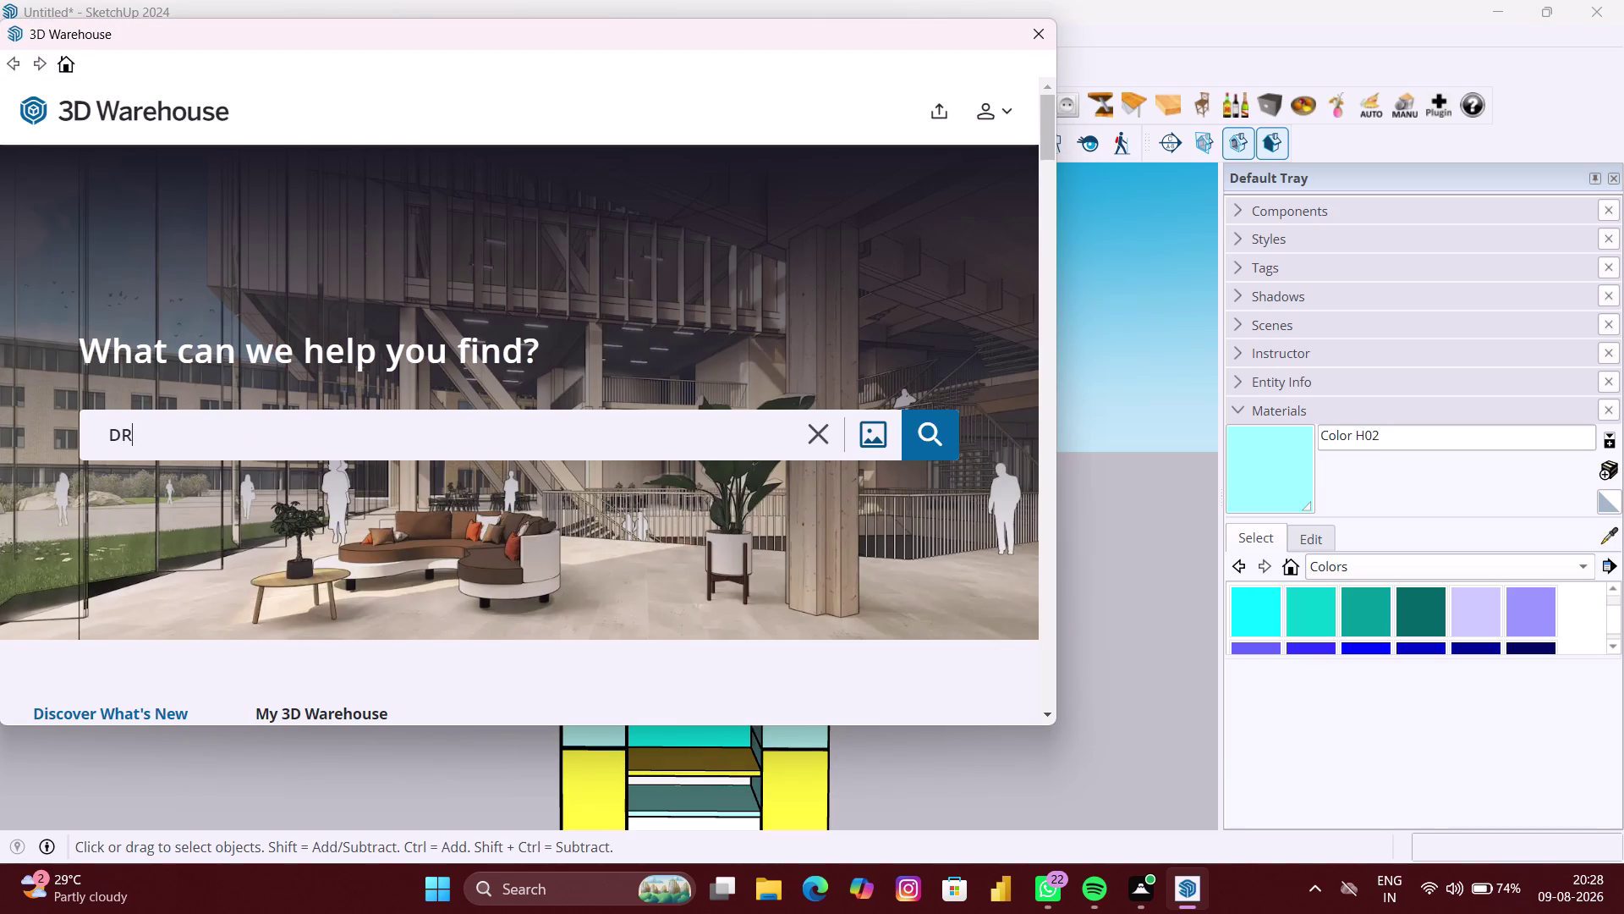
text(ESSI)
text(NG MI)
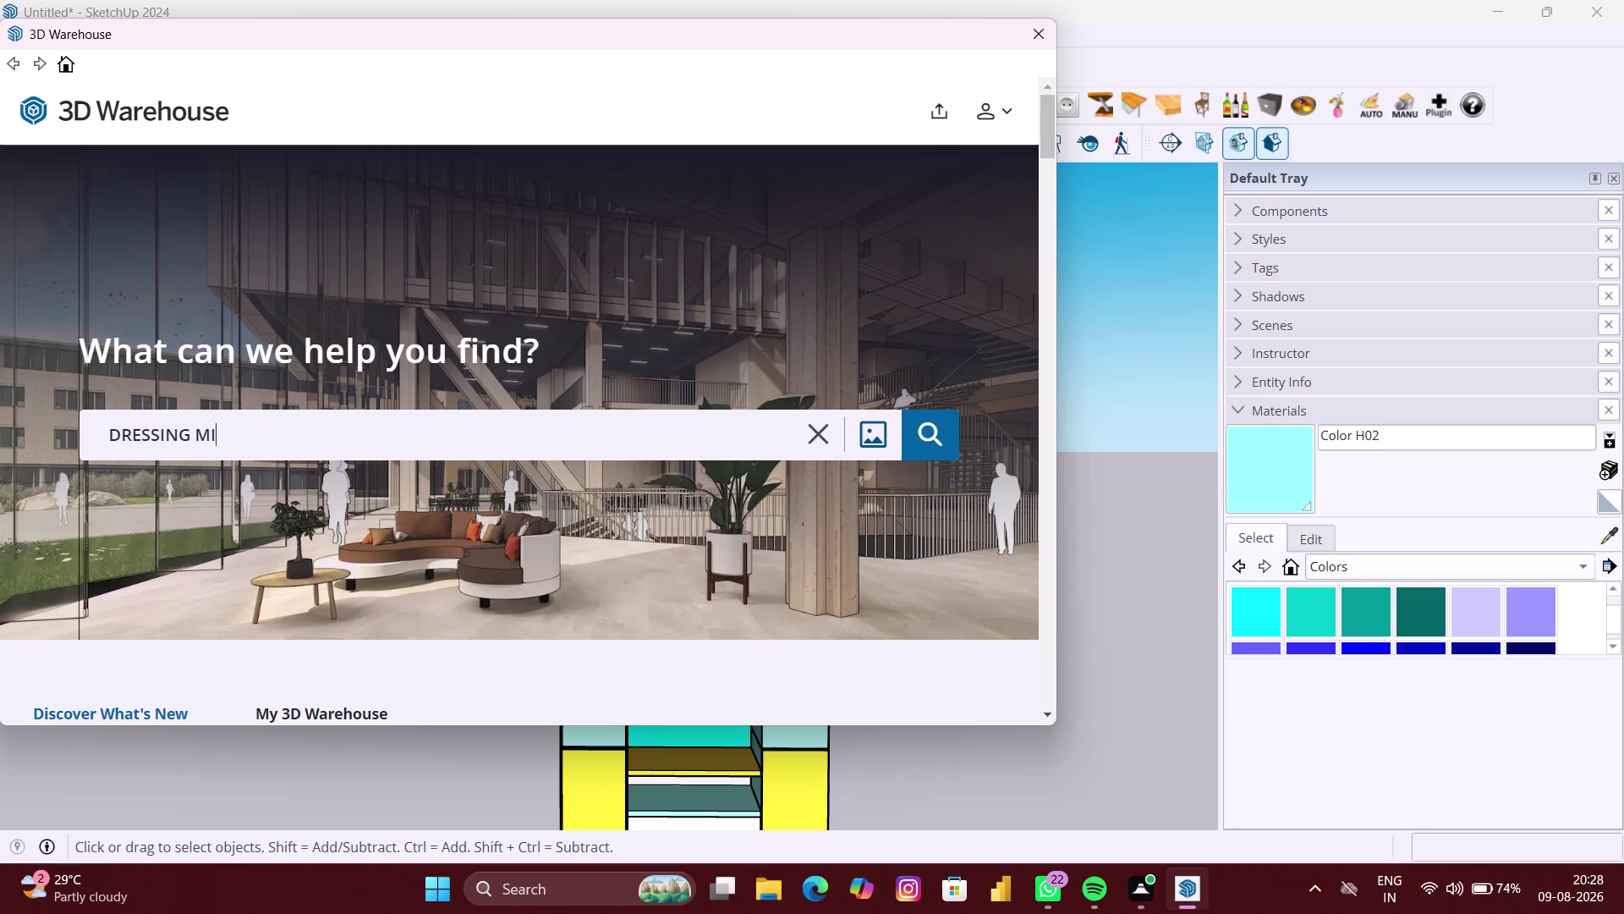
text(RROR)
key(Return)
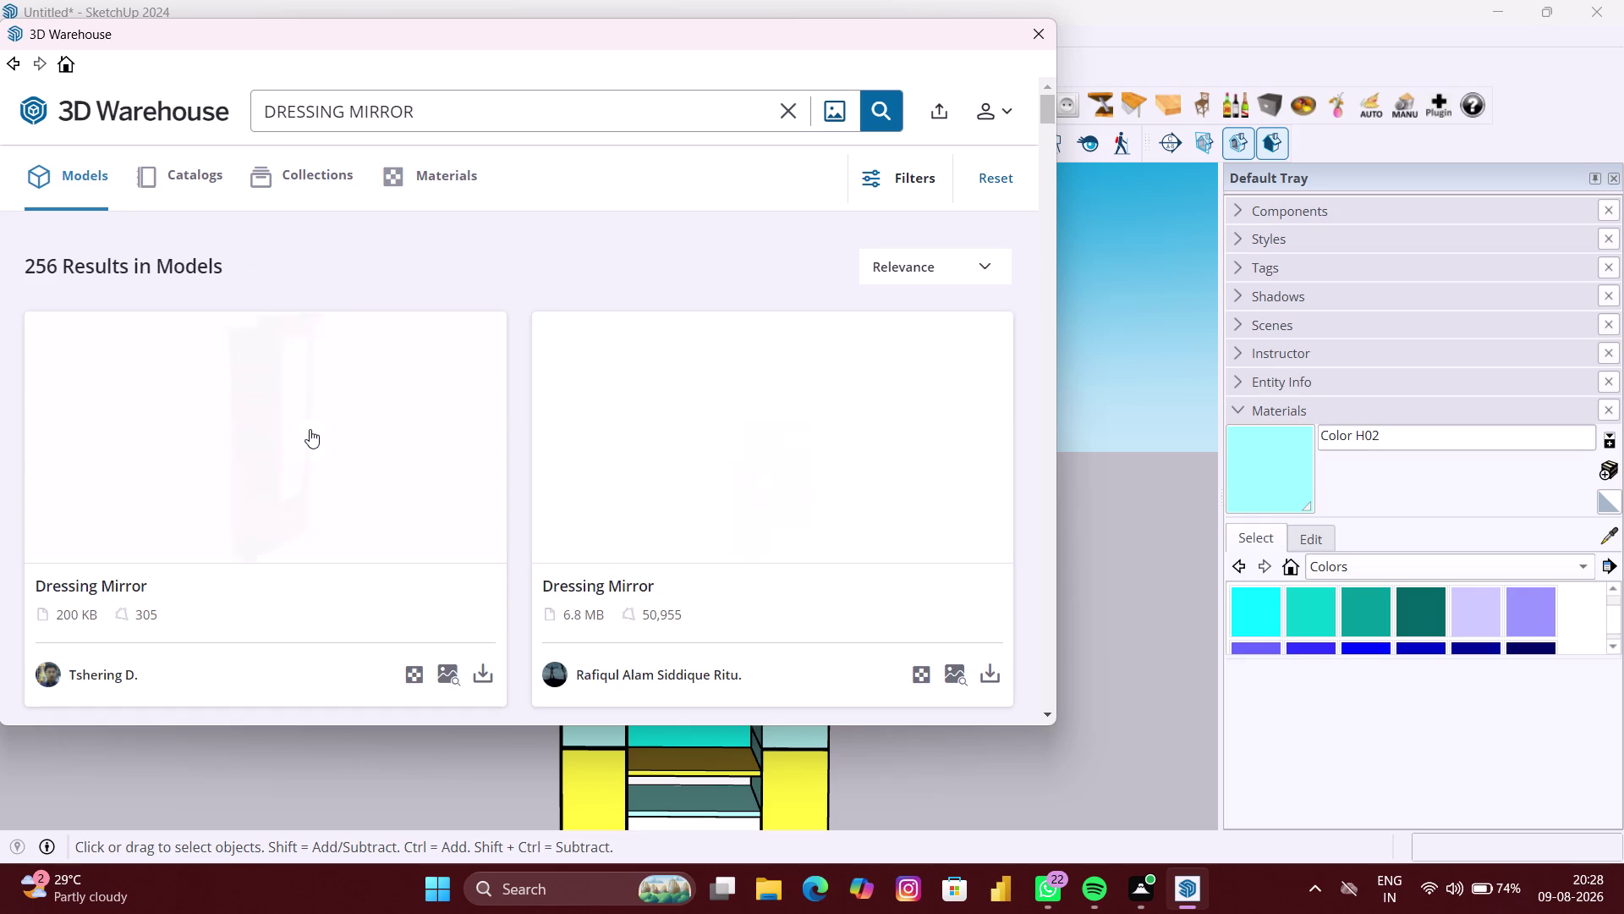
Download the MIRROR+DRESSING+GLASS+DECORATION+ACCESSORIES model from the results into the model.
scroll(down, 3)
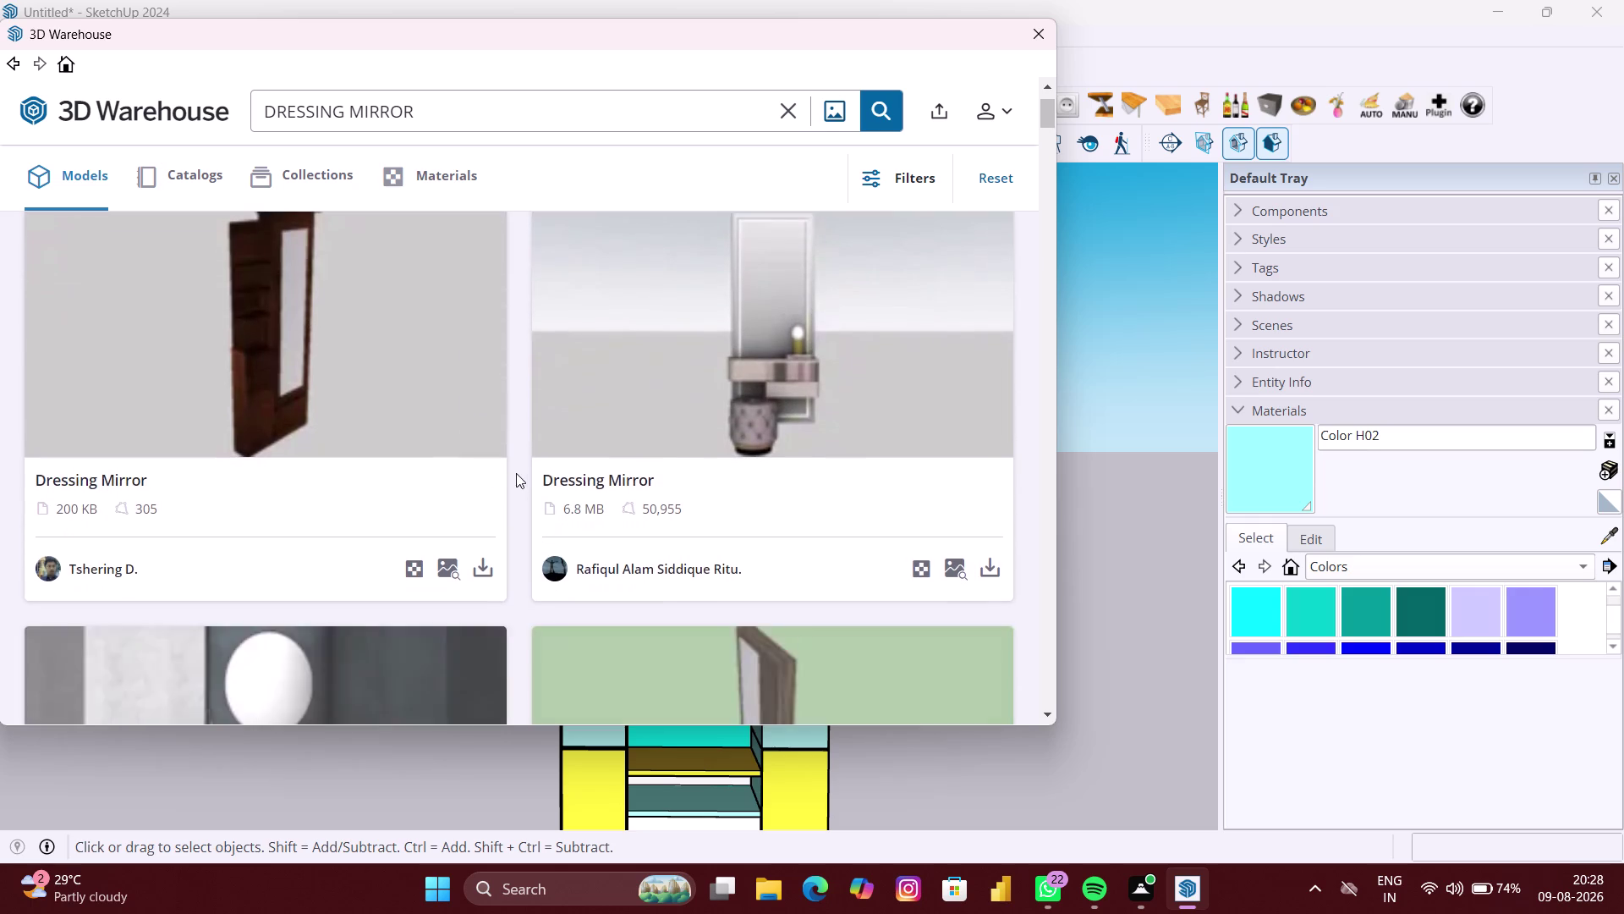
scroll(down, 3)
scroll(down, 3)
scroll(down, 3)
scroll(down, 3)
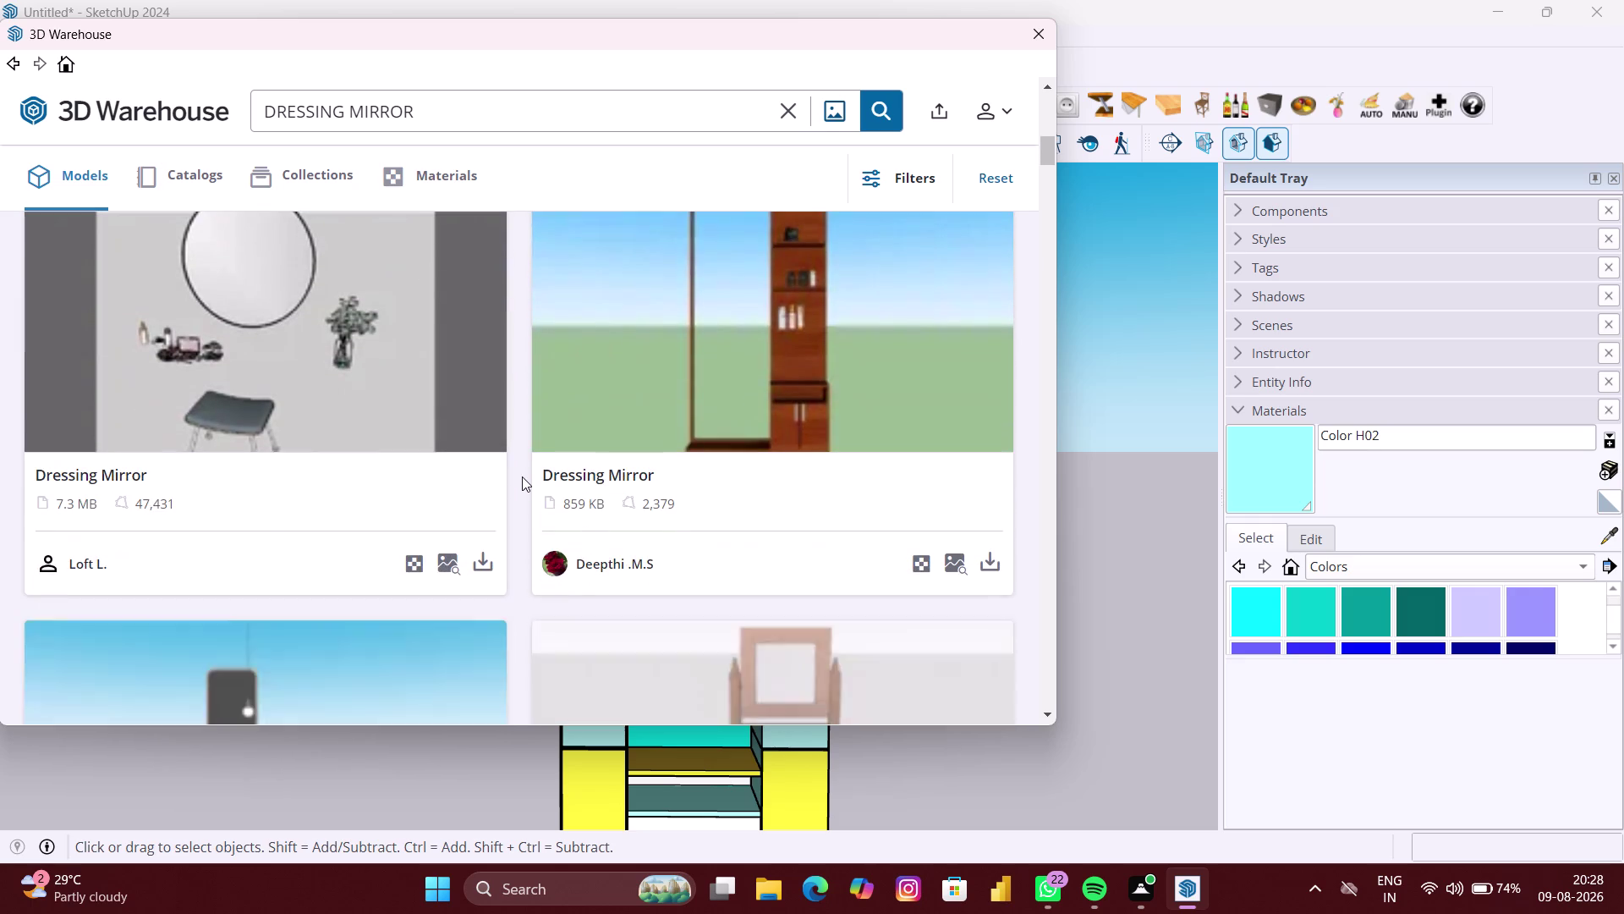
scroll(down, 3)
scroll(down, 3)
scroll(down, 3)
scroll(down, 3)
scroll(down, 3)
scroll(down, 3)
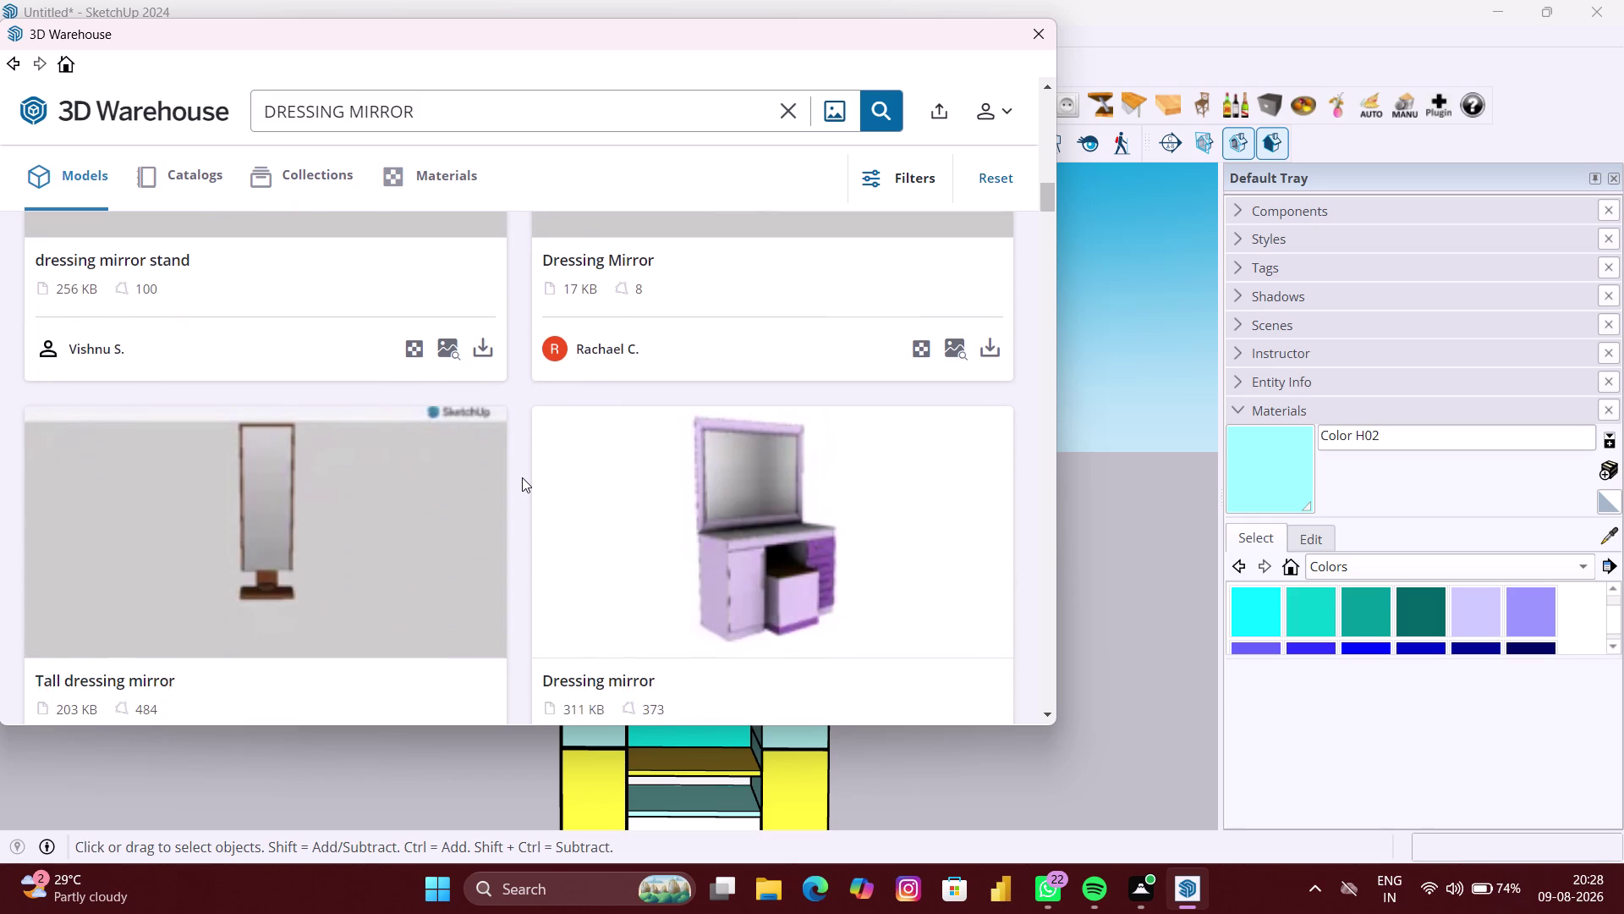
scroll(down, 3)
scroll(down, 3)
scroll(down, 3)
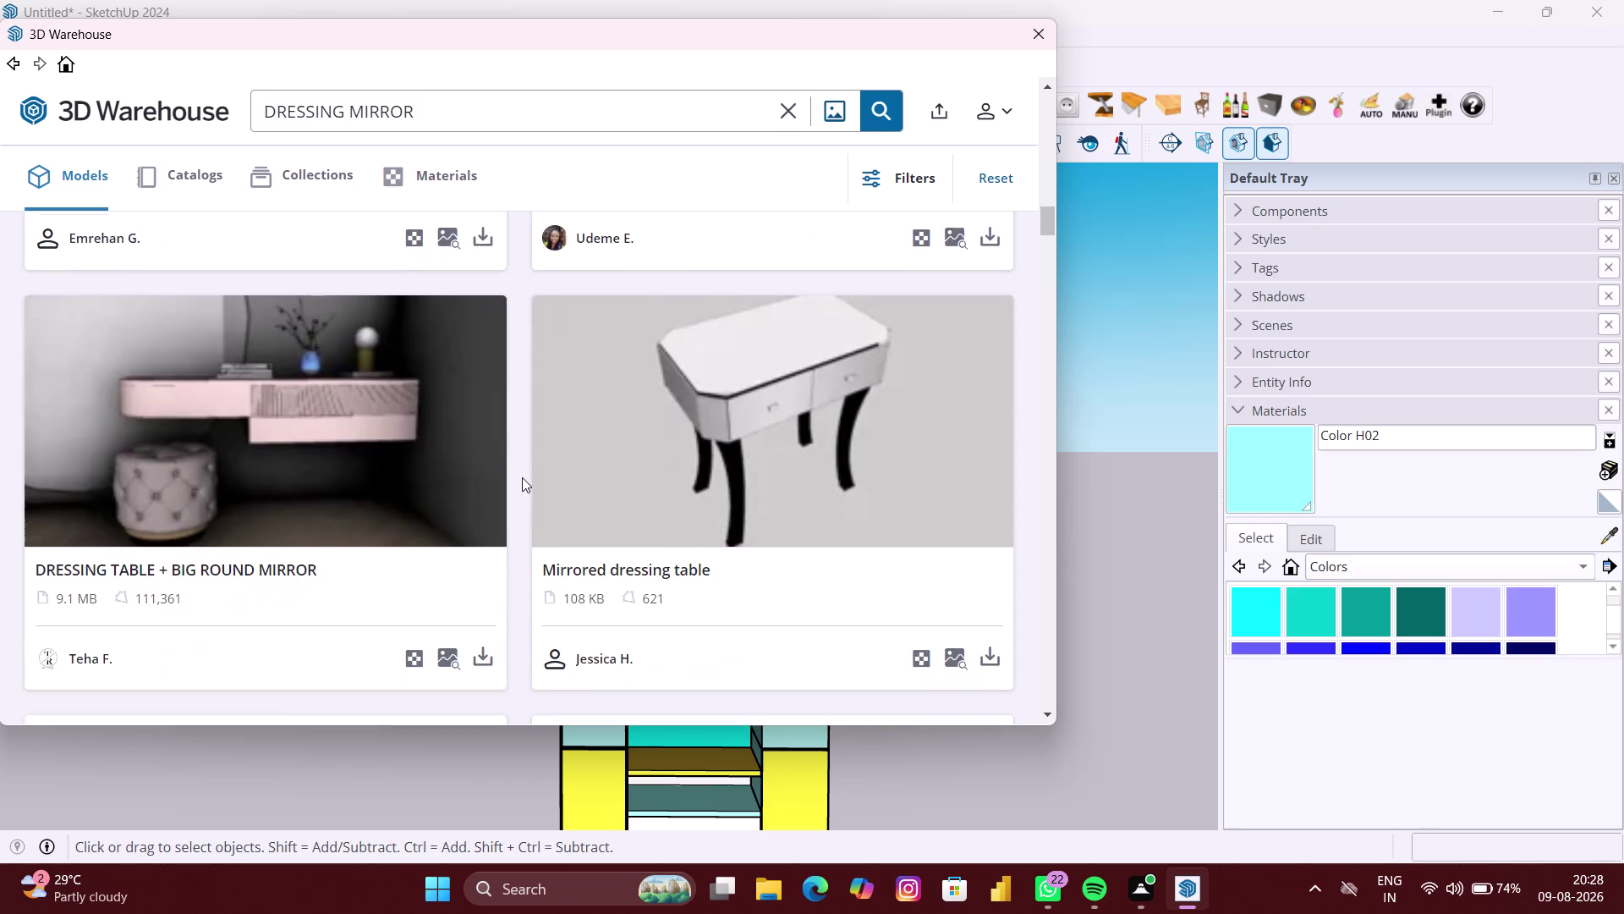
scroll(down, 3)
scroll(down, 3)
scroll(down, 3)
scroll(down, 3)
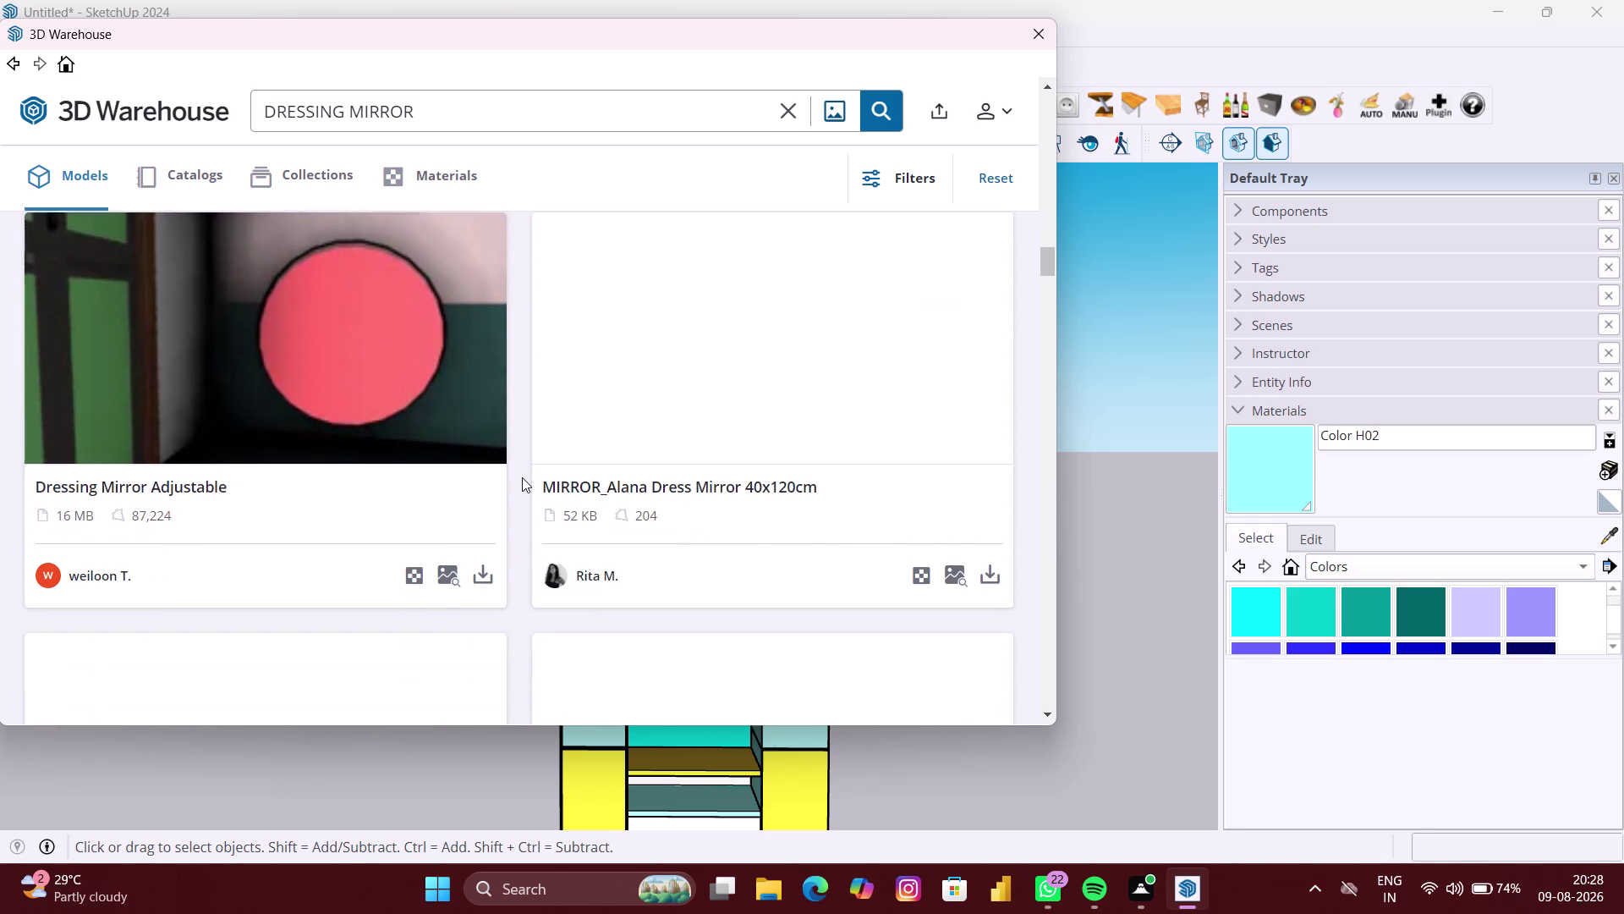
scroll(down, 3)
scroll(down, 3)
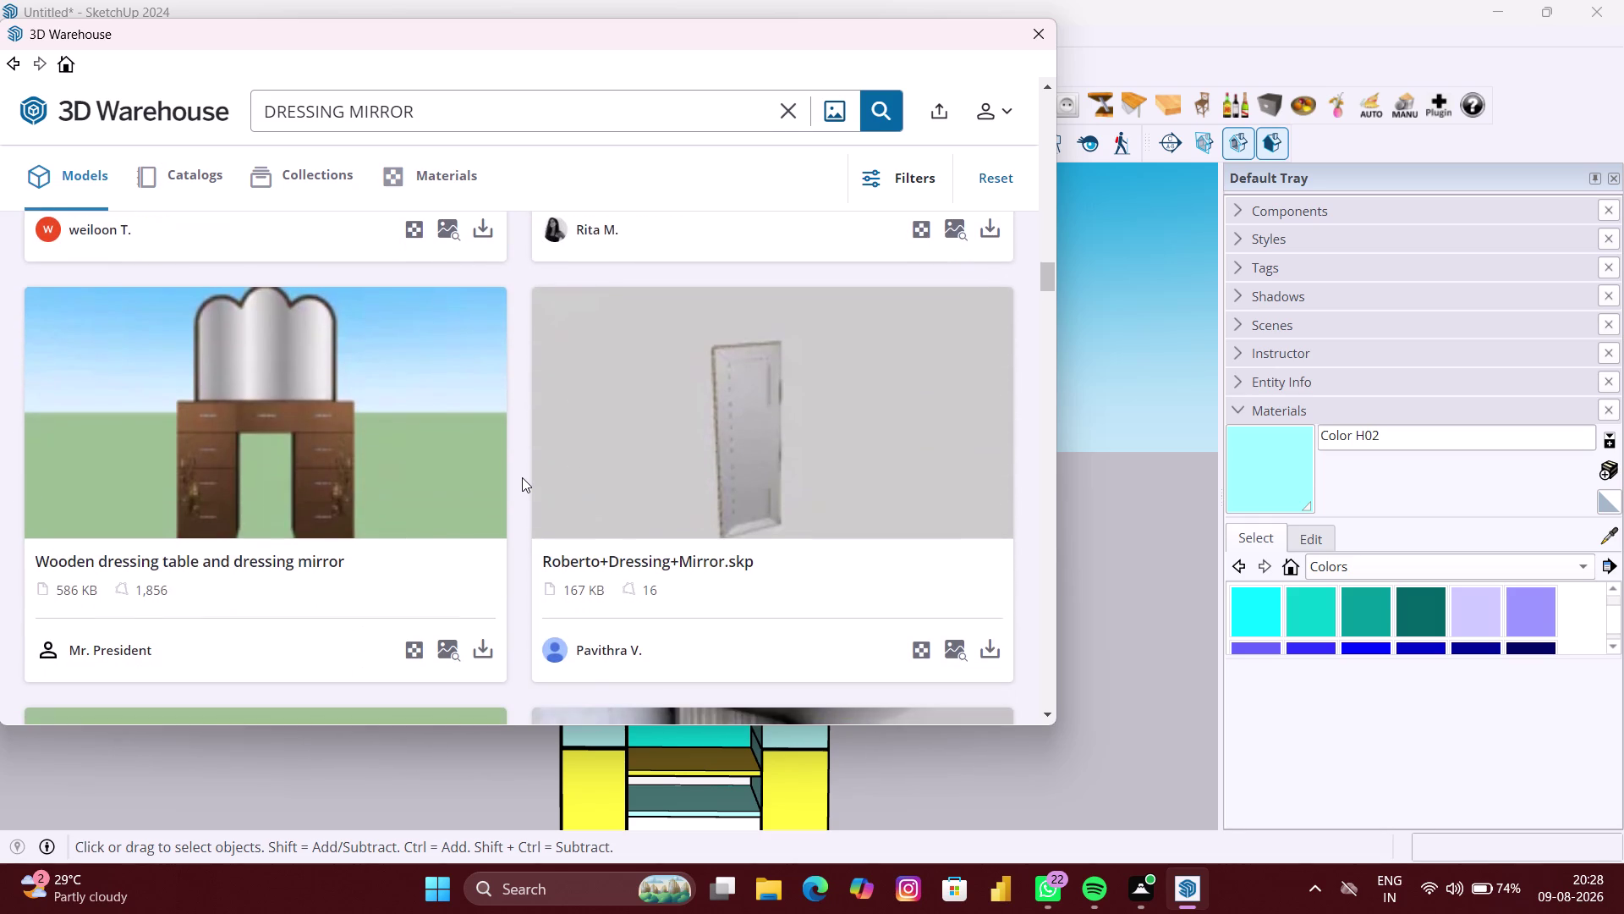
scroll(down, 3)
scroll(down, 3)
scroll(down, 3)
scroll(down, 3)
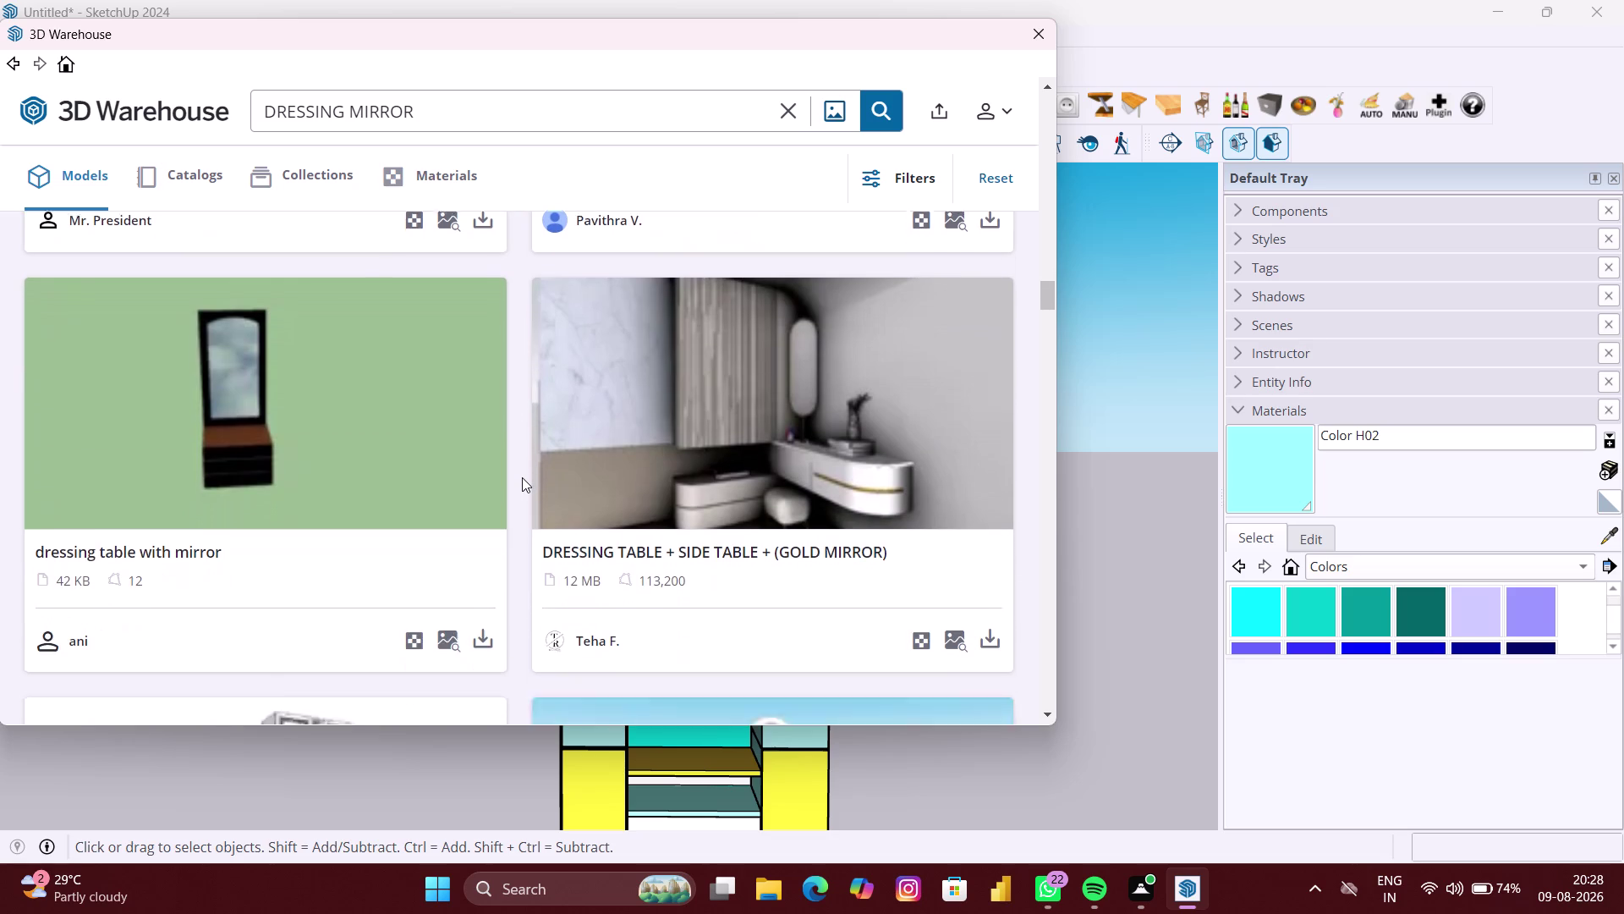
scroll(down, 3)
scroll(down, 3)
scroll(down, 3)
scroll(down, 3)
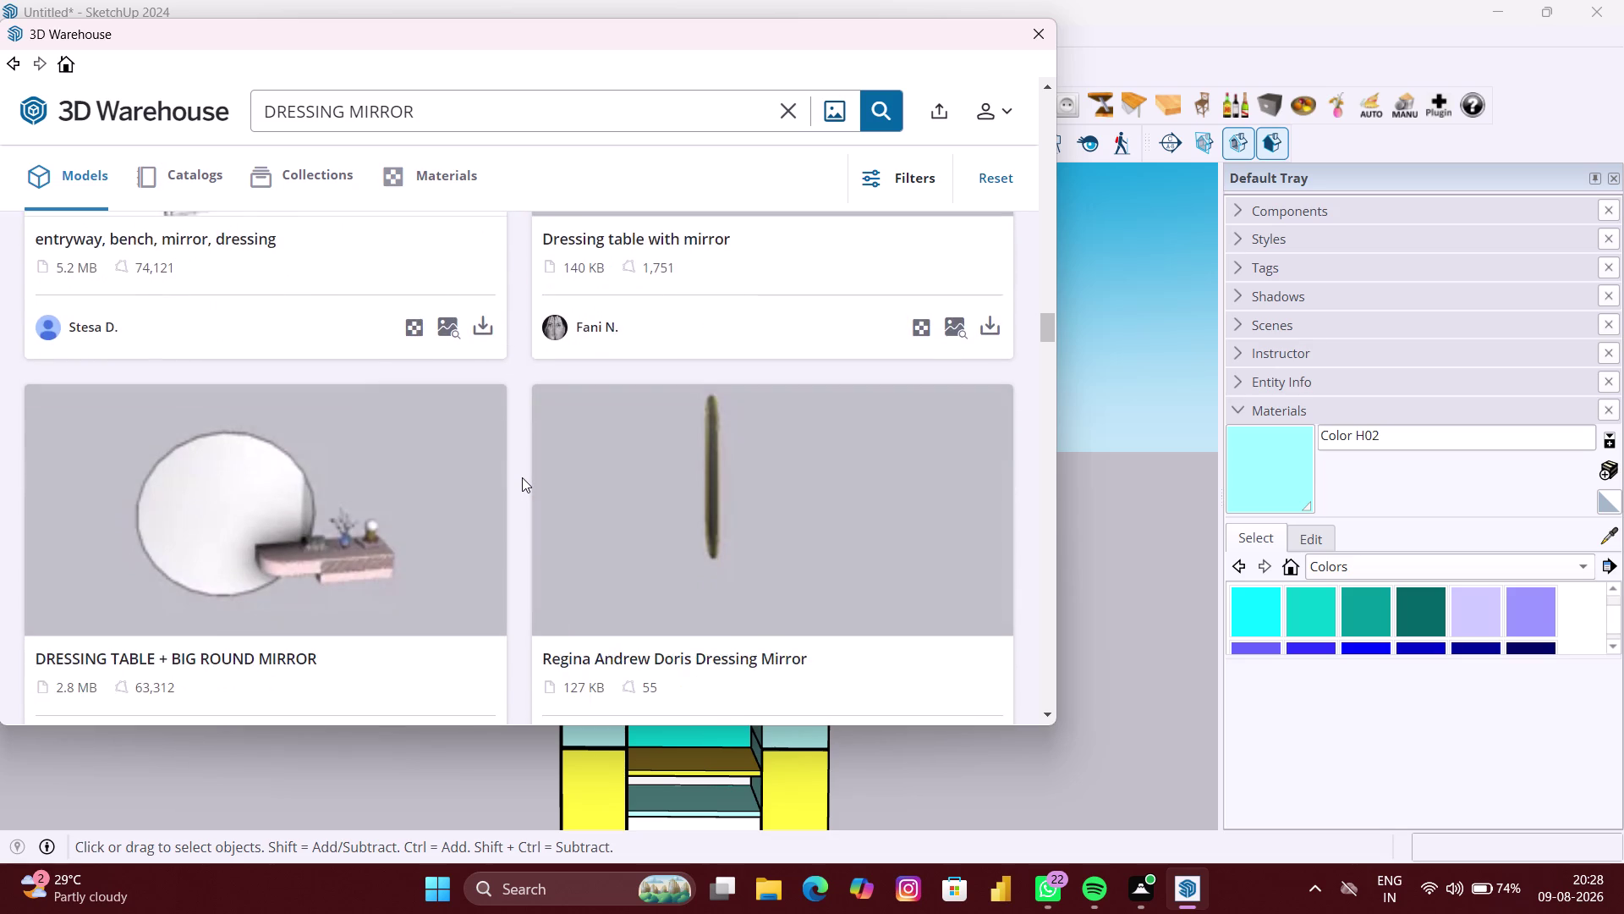
scroll(down, 3)
scroll(down, 3)
scroll(down, 3)
scroll(down, 3)
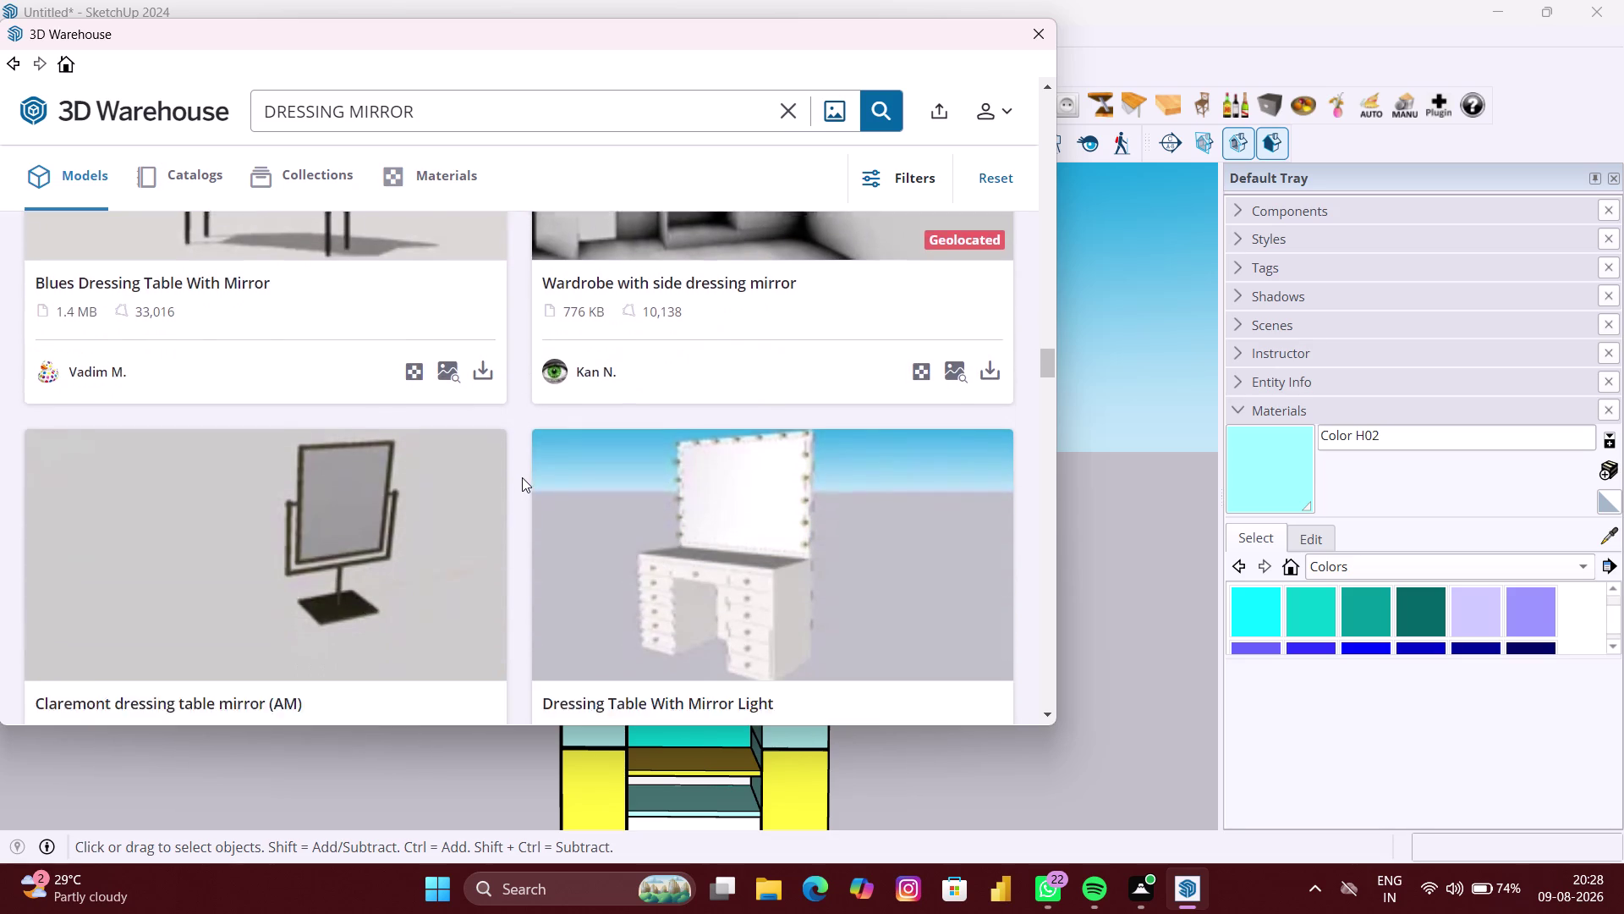
scroll(down, 3)
scroll(down, 3)
scroll(down, 3)
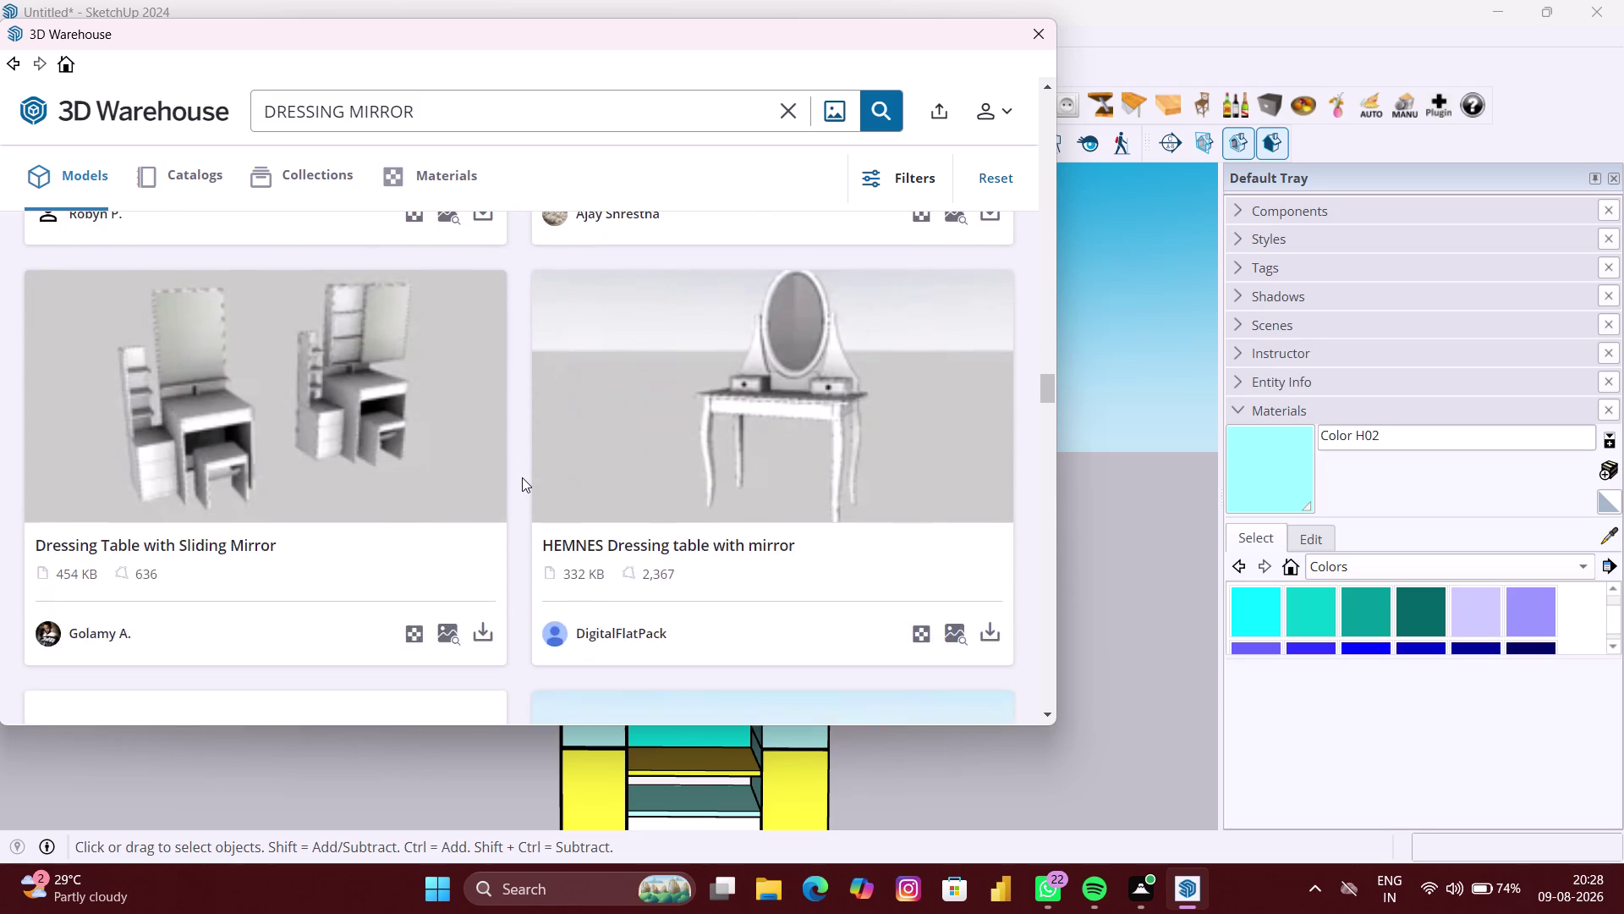
scroll(down, 3)
scroll(down, 3)
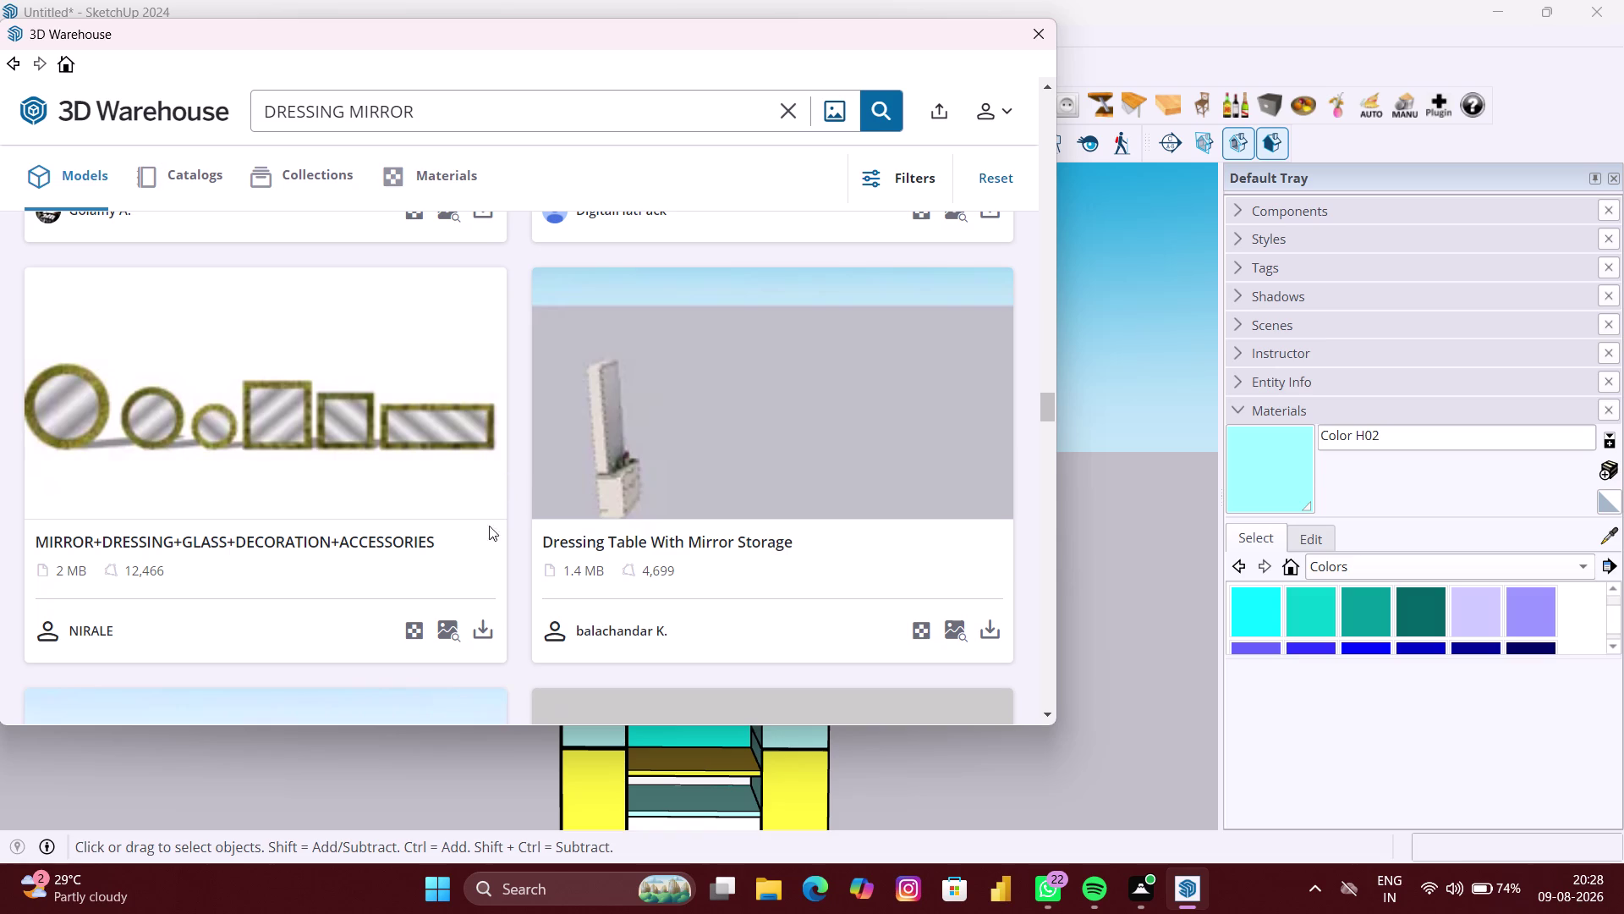
click(484, 627)
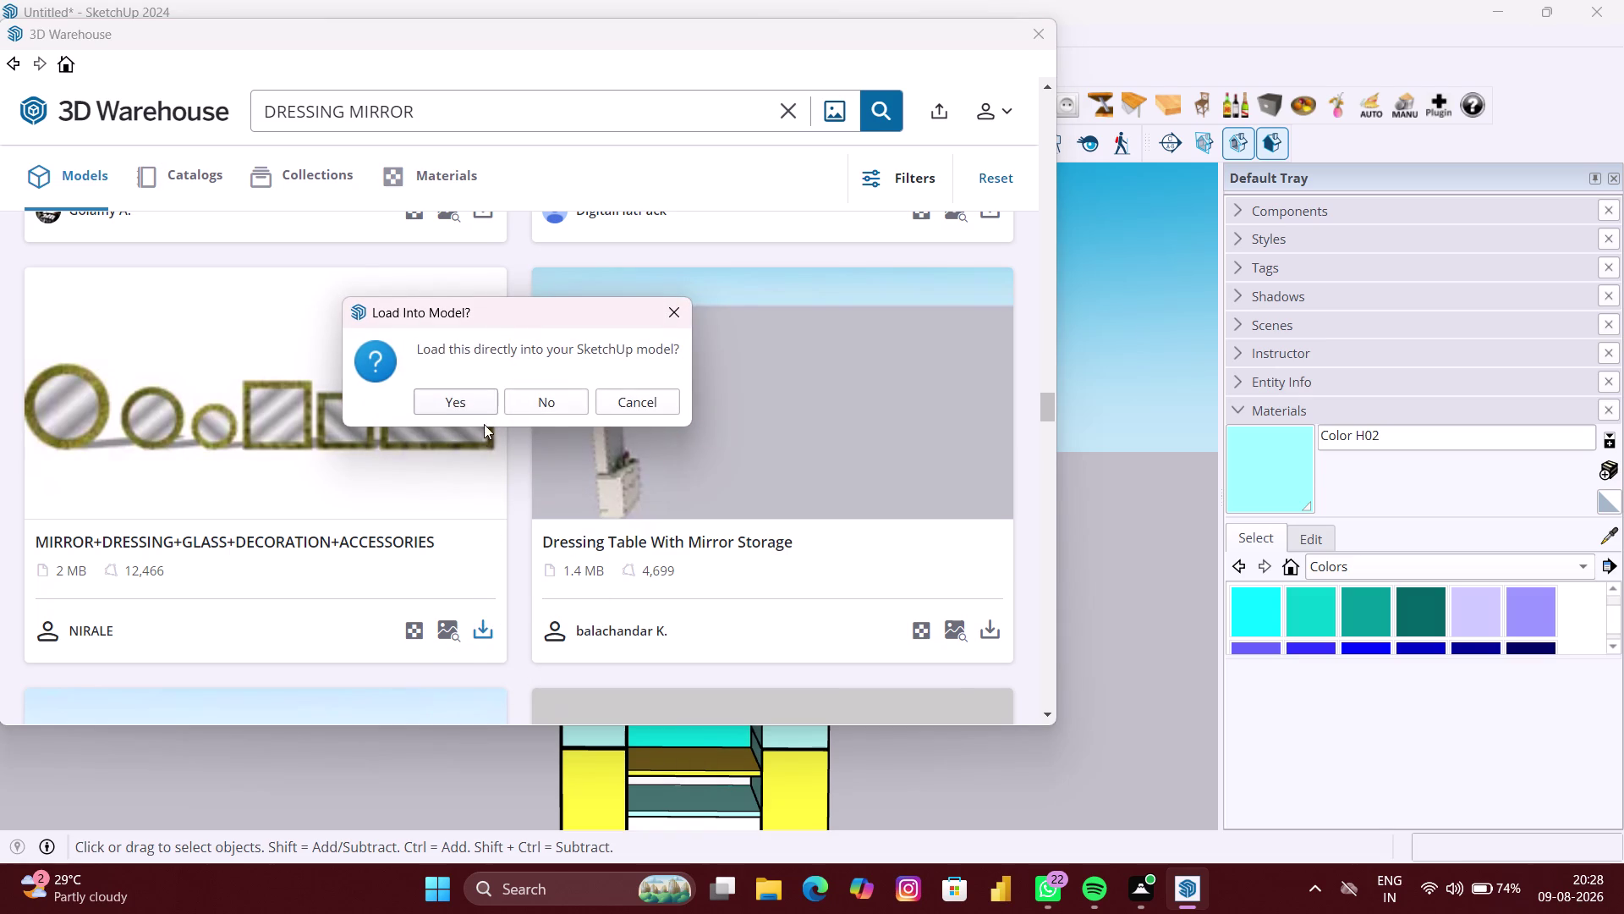
click(443, 399)
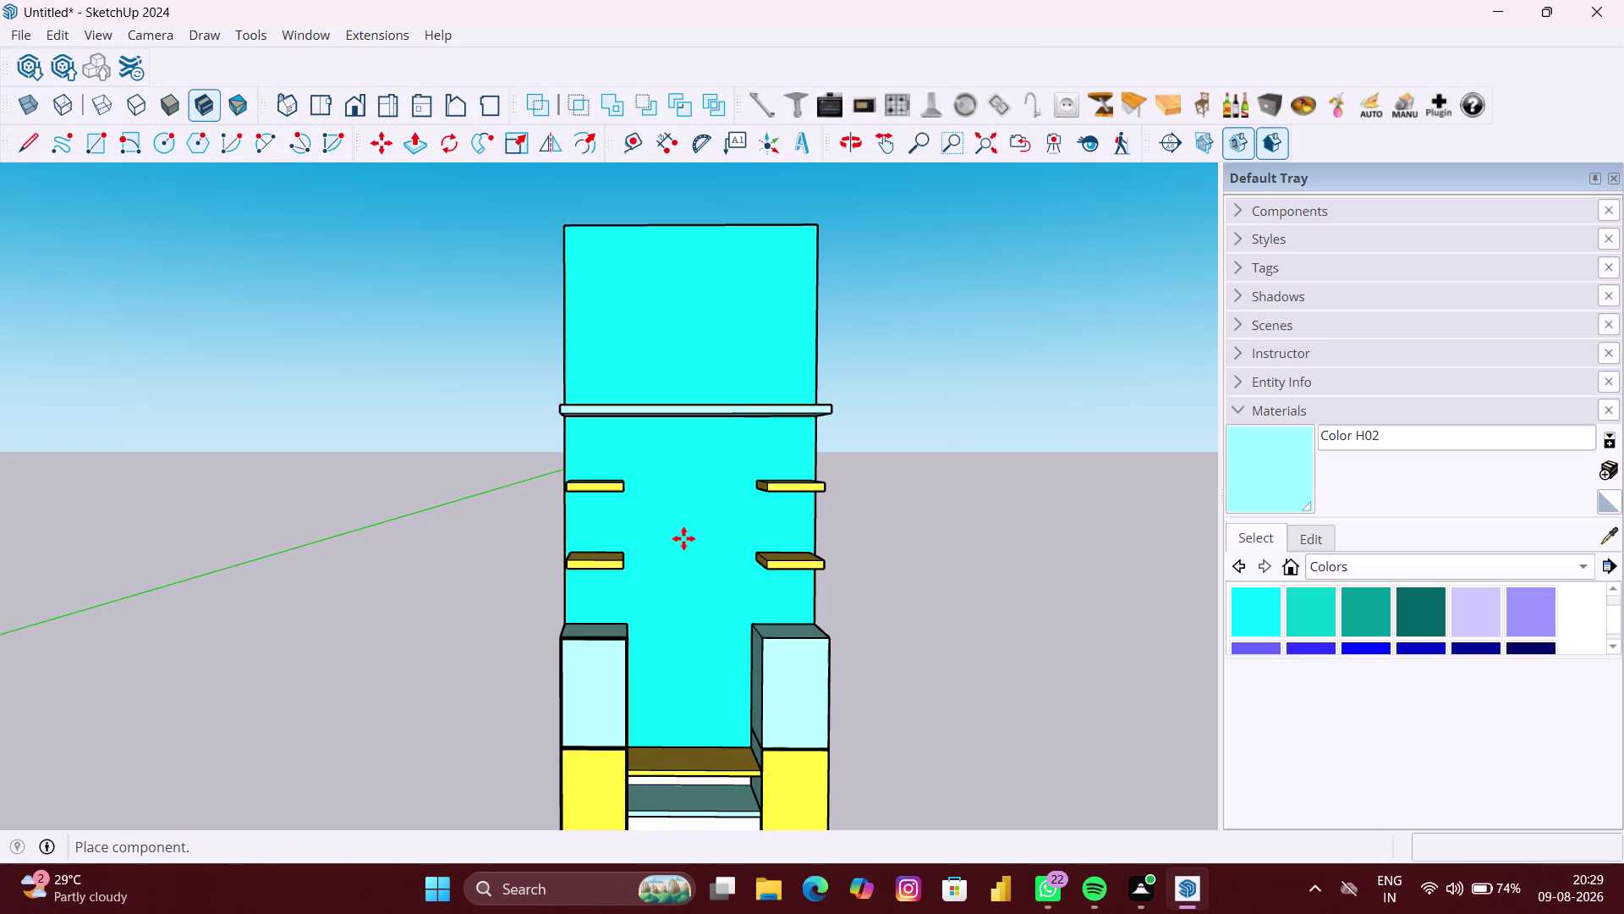
Place the imported mirror set beside the dressing unit.
scroll(down, 3)
scroll(down, 3)
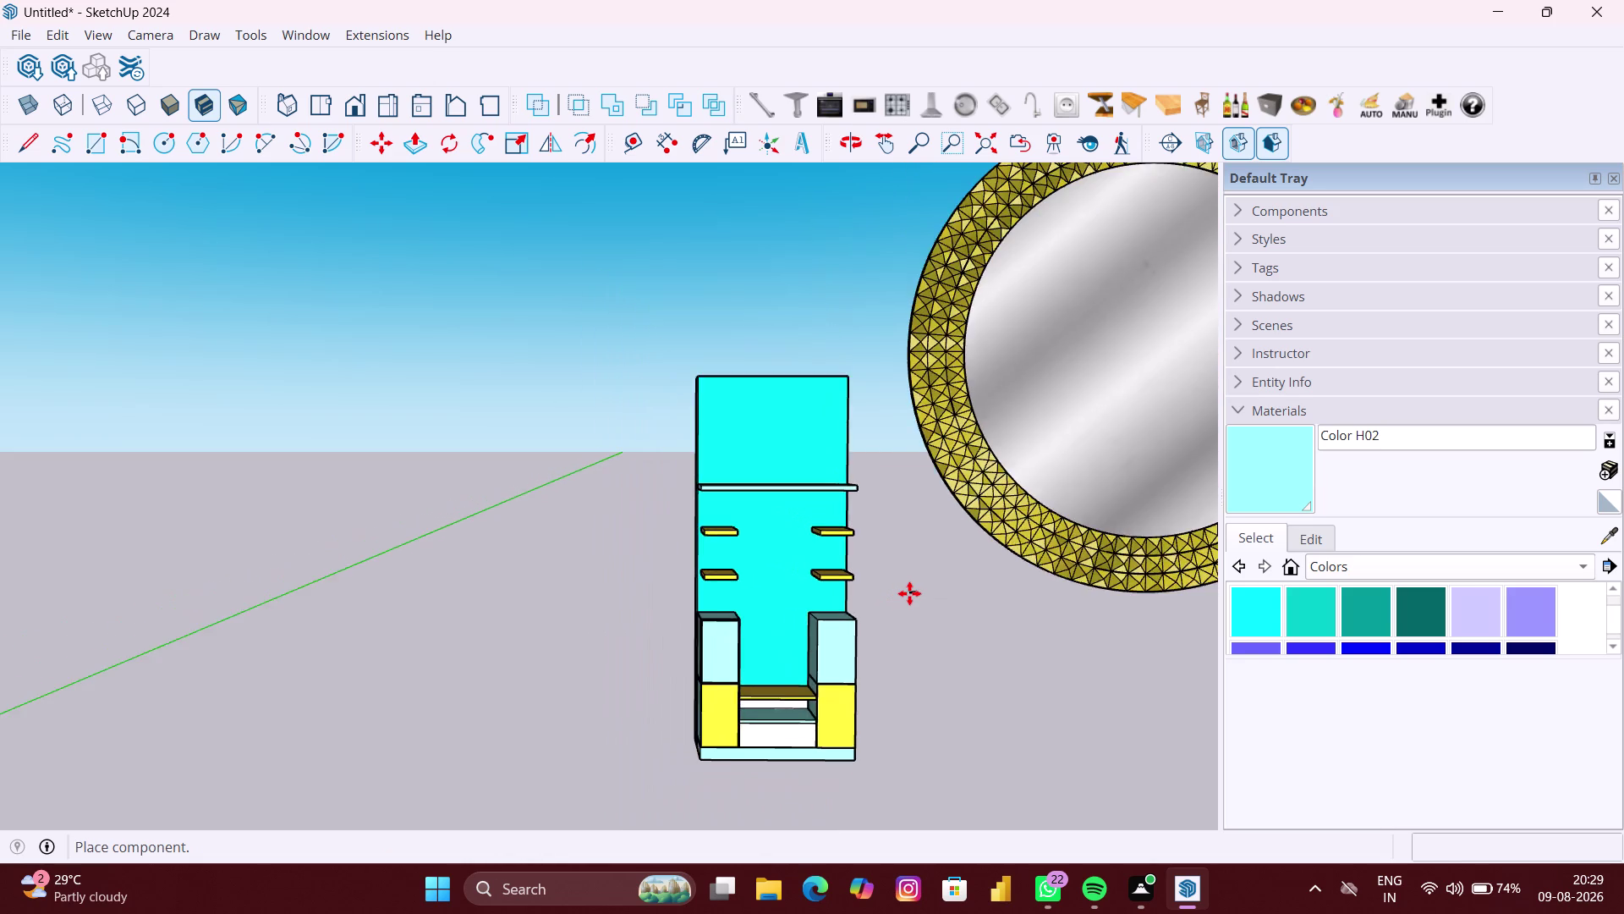
scroll(down, 3)
scroll(up, 3)
scroll(down, 3)
middle_drag(923, 583, 795, 520)
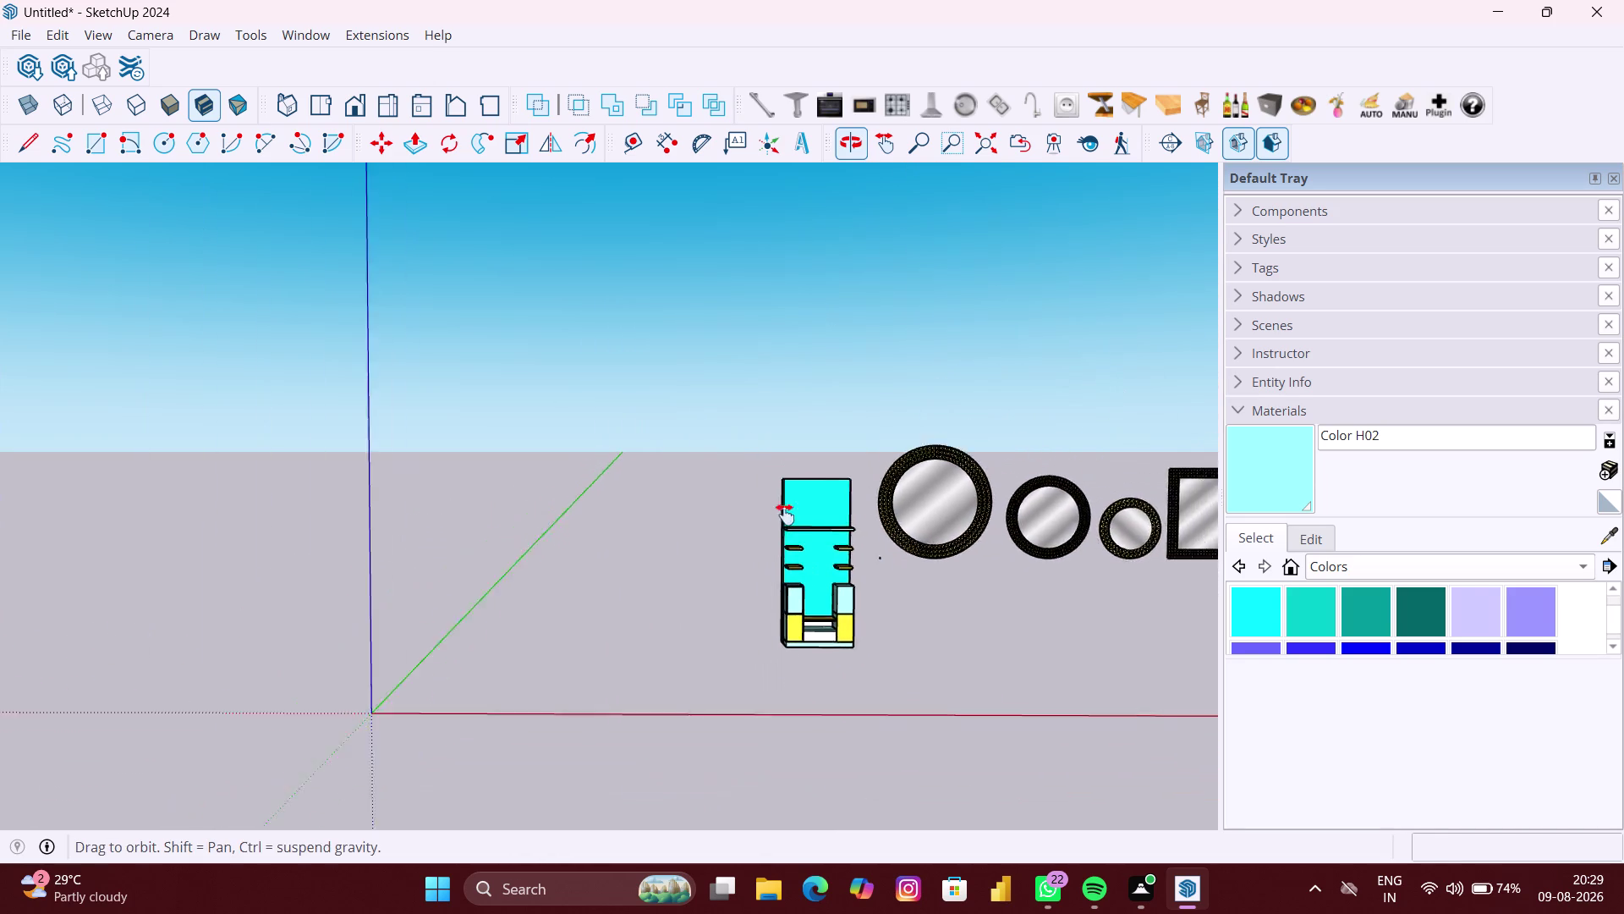
middle_drag(795, 520, 780, 512)
middle_drag(863, 497, 538, 416)
scroll(up, 3)
scroll(down, 3)
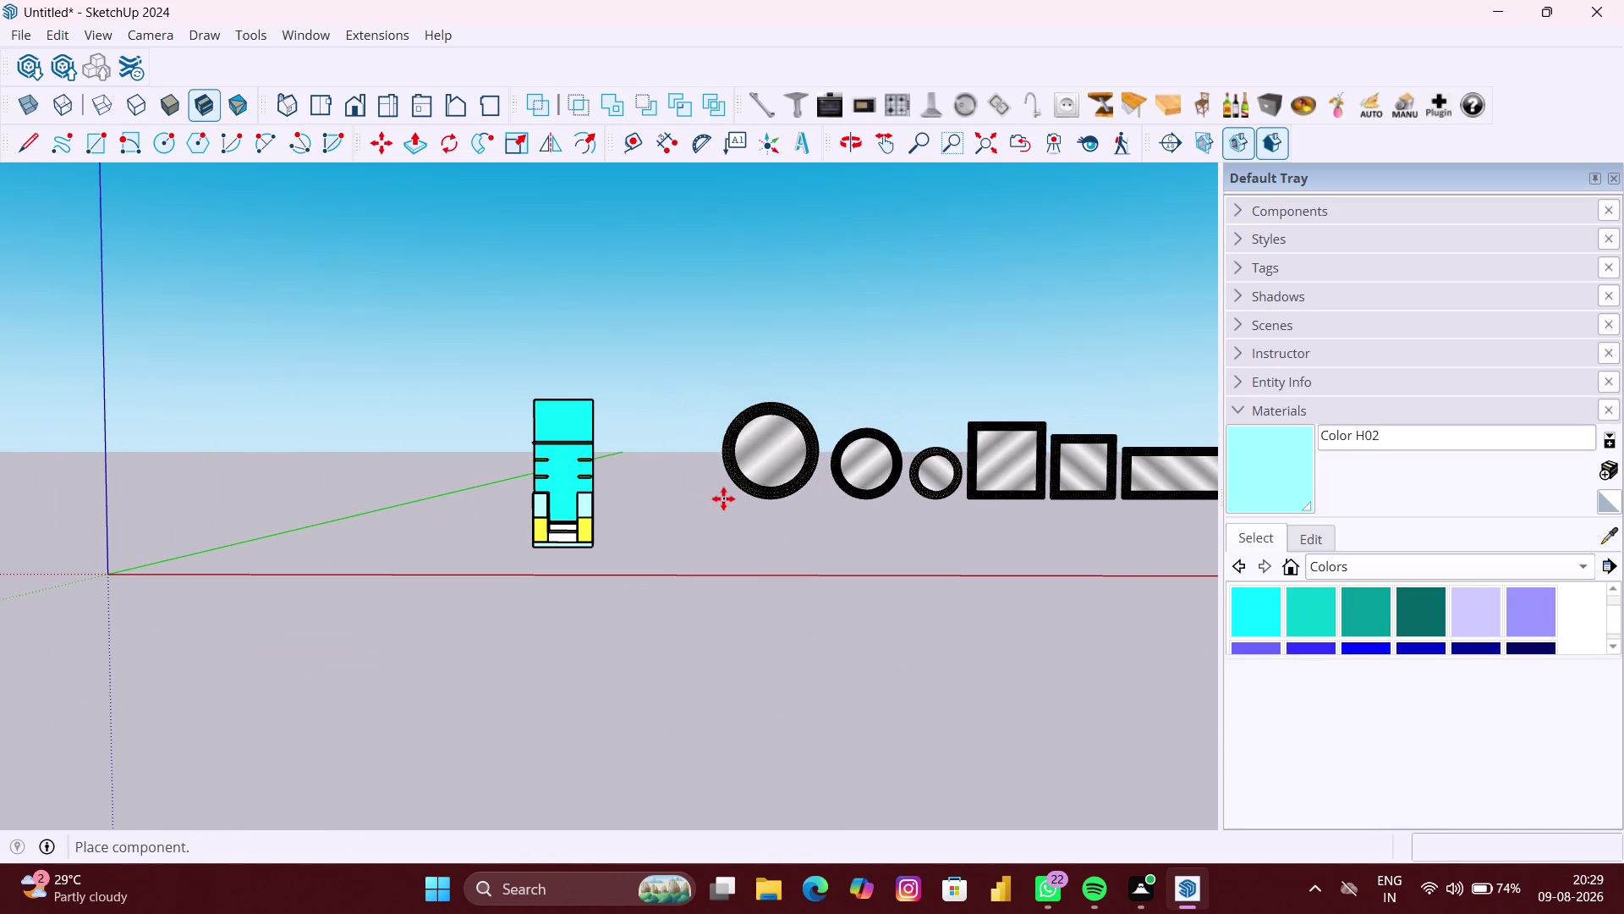
click(724, 498)
right_click(787, 475)
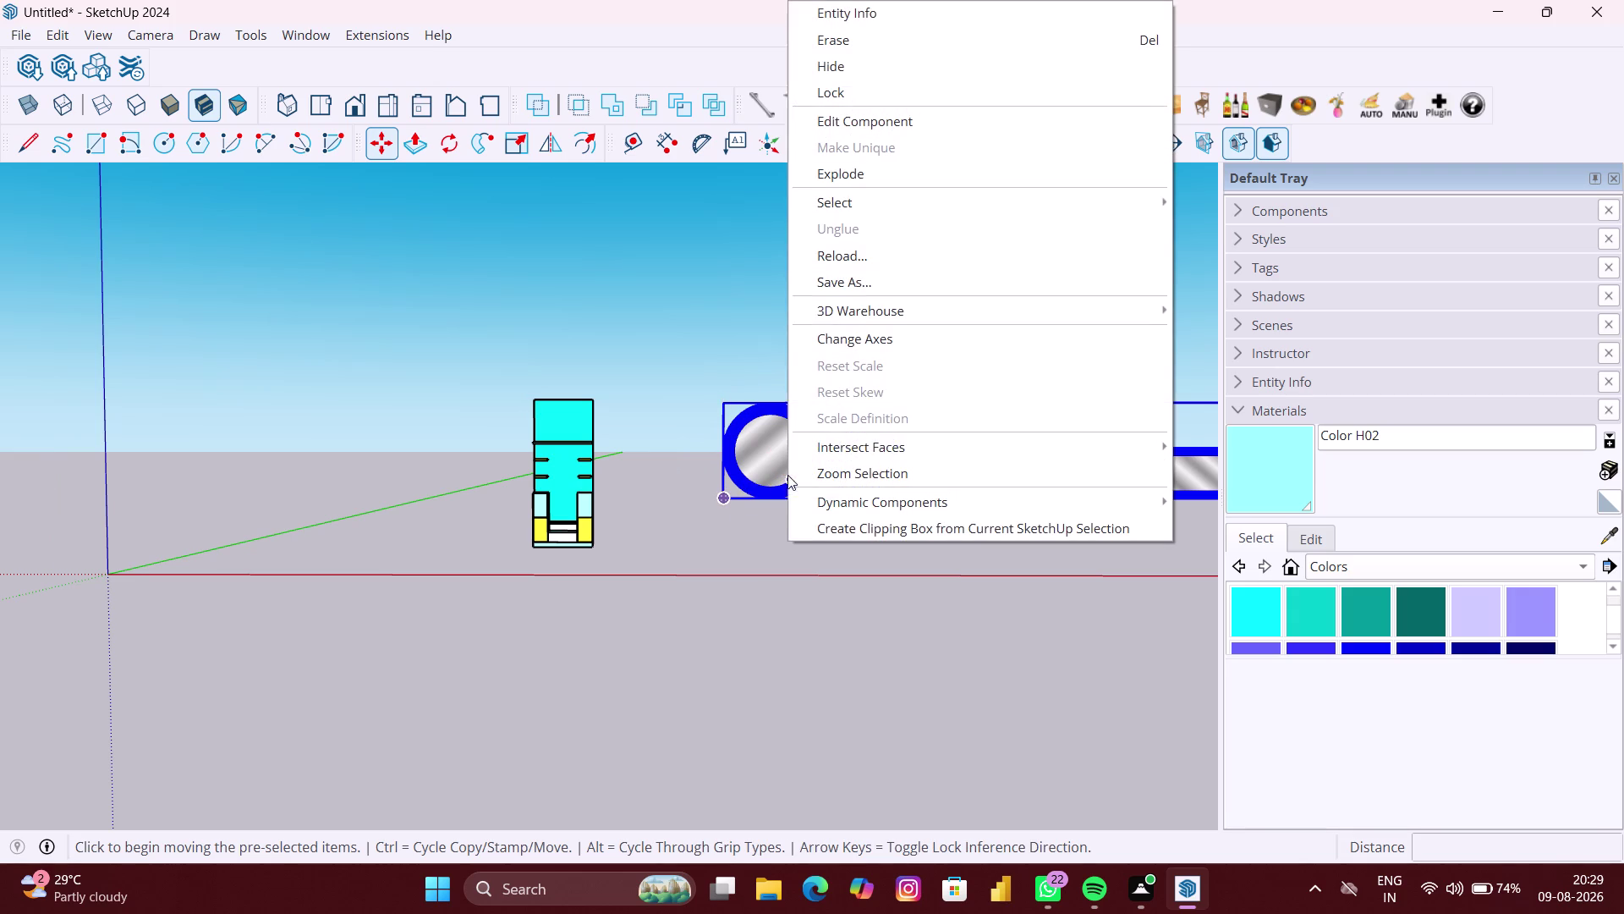
click(857, 174)
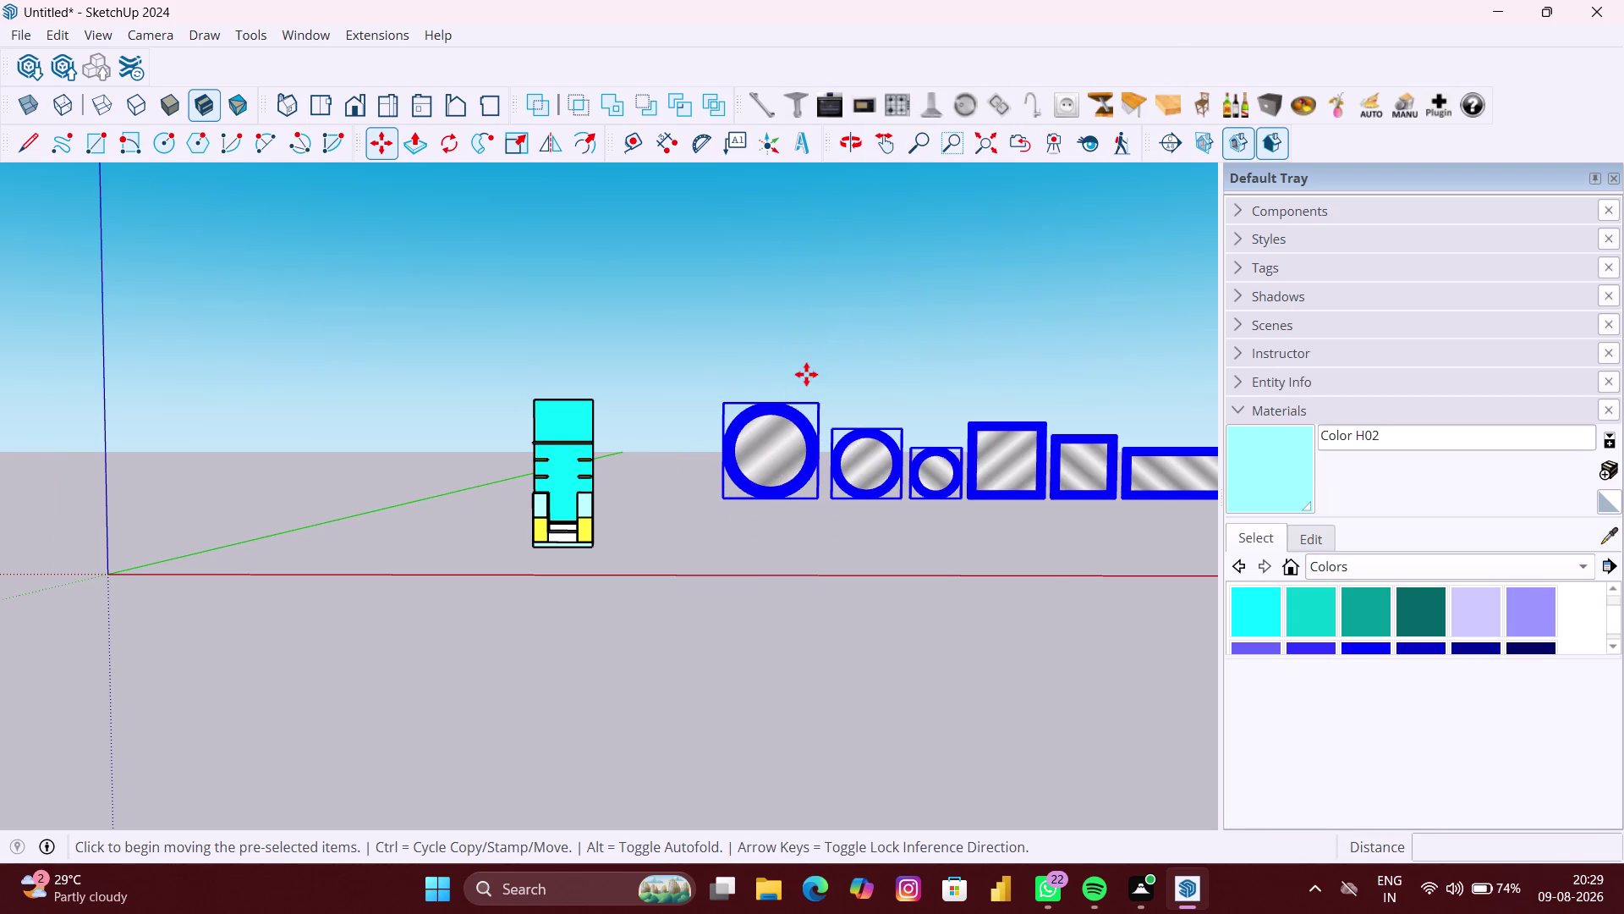
scroll(up, 3)
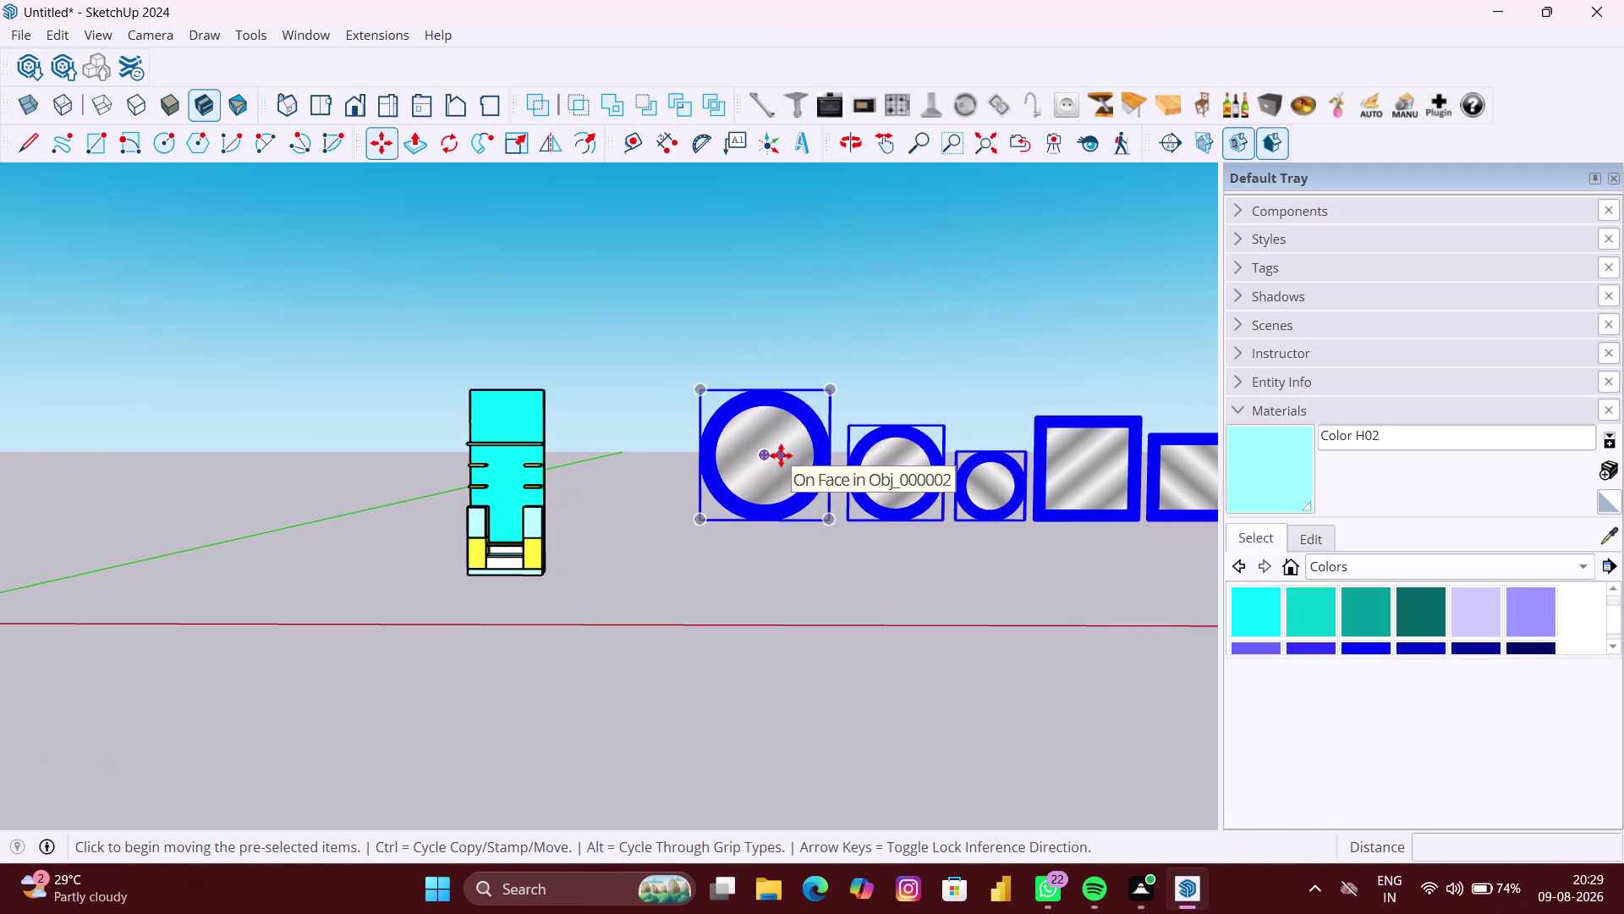
Move the row of mirror frames lower onto the ground and deselect them.
click(781, 455)
click(795, 588)
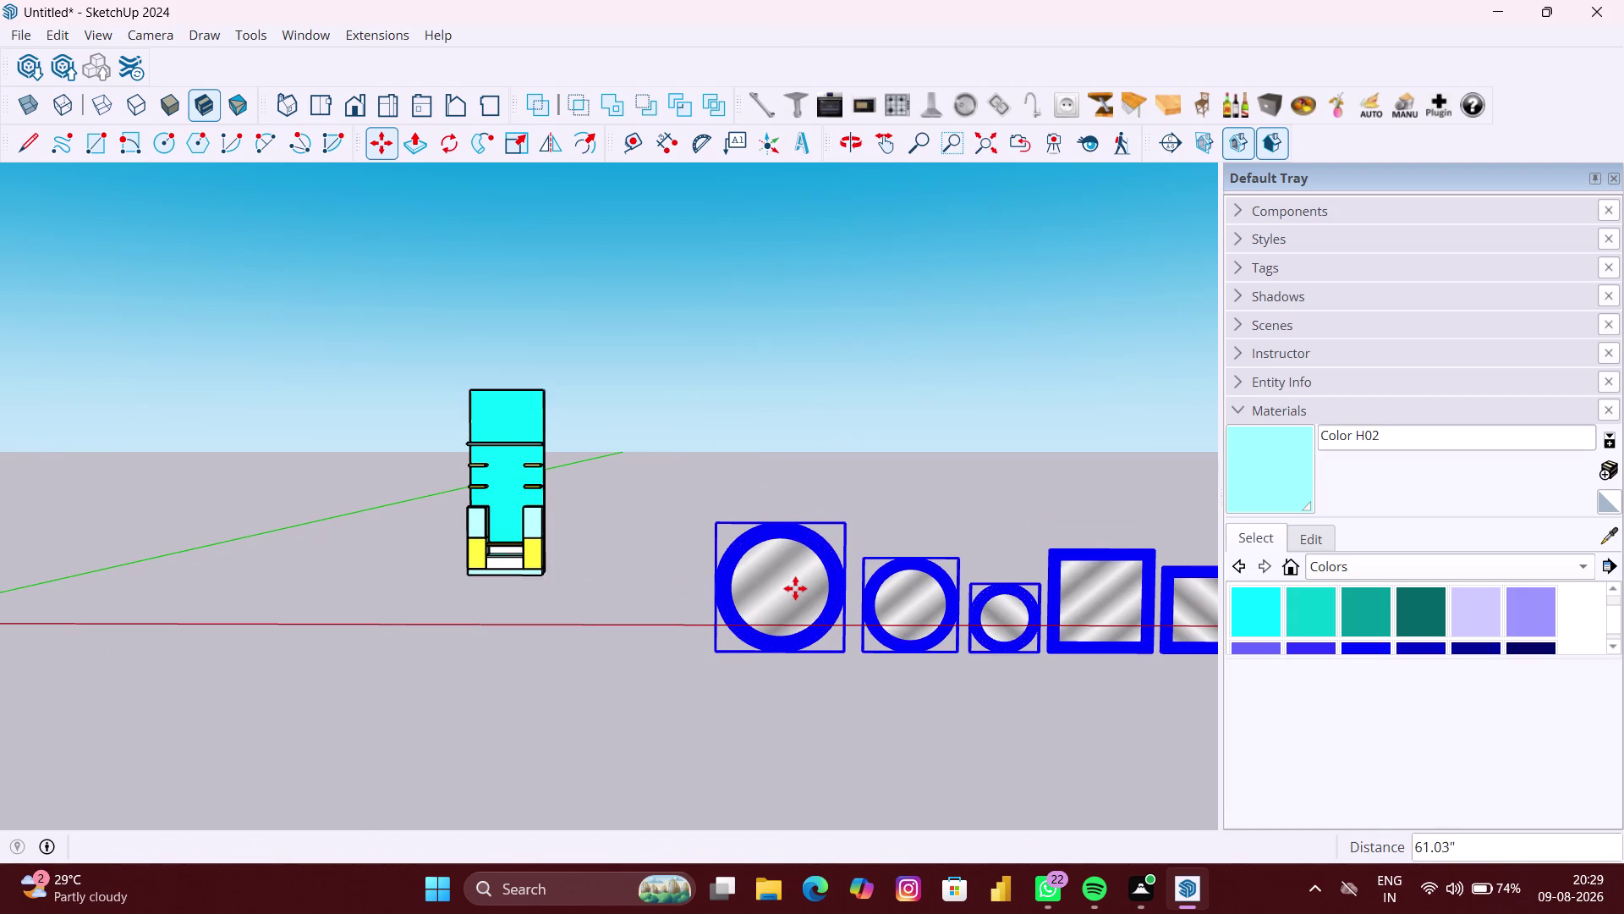
key(space)
click(653, 602)
Delete the large, medium and small circular mirror frames.
click(791, 592)
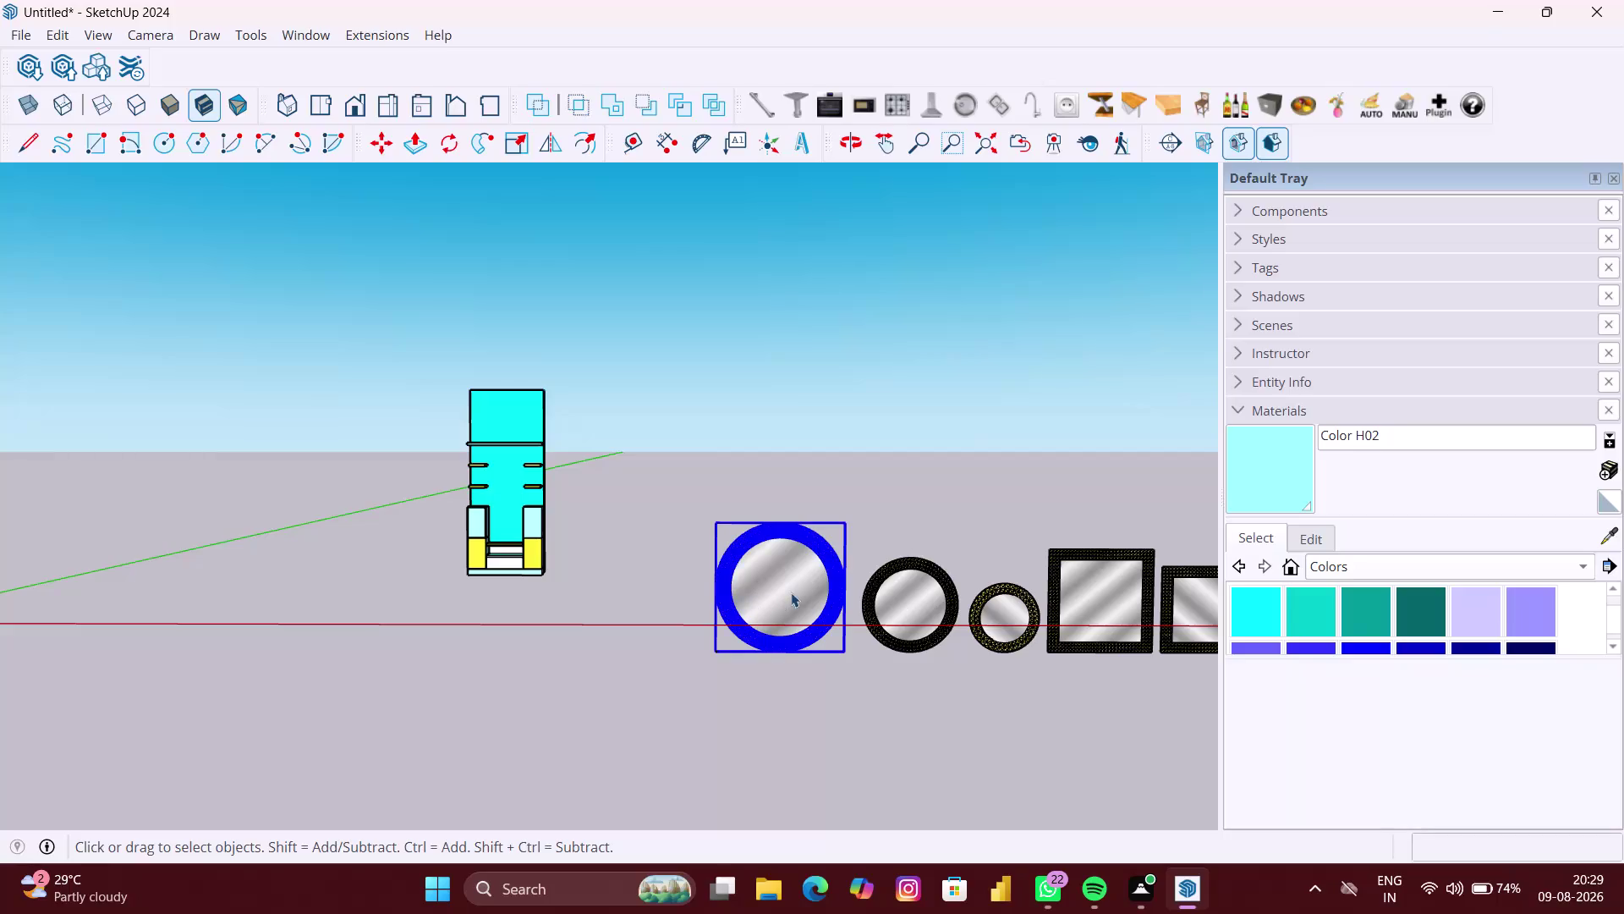
key(Delete)
click(884, 597)
key(Delete)
click(1030, 620)
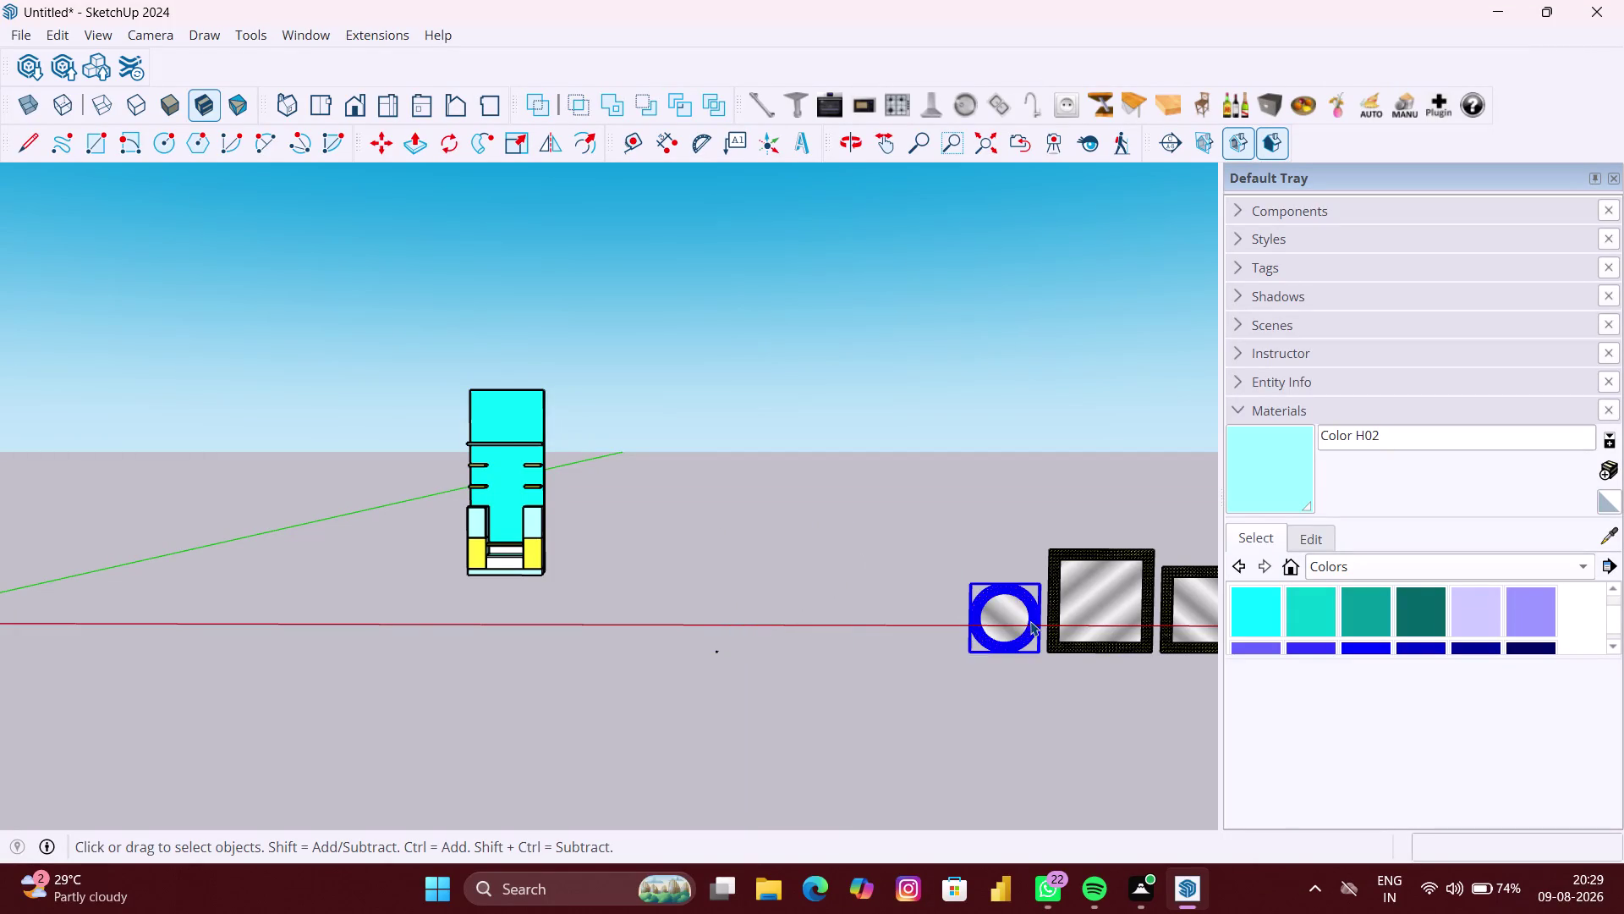
key(Delete)
Delete both square frames and select the remaining rectangular mirror frame.
click(1058, 608)
key(Delete)
scroll(down, 3)
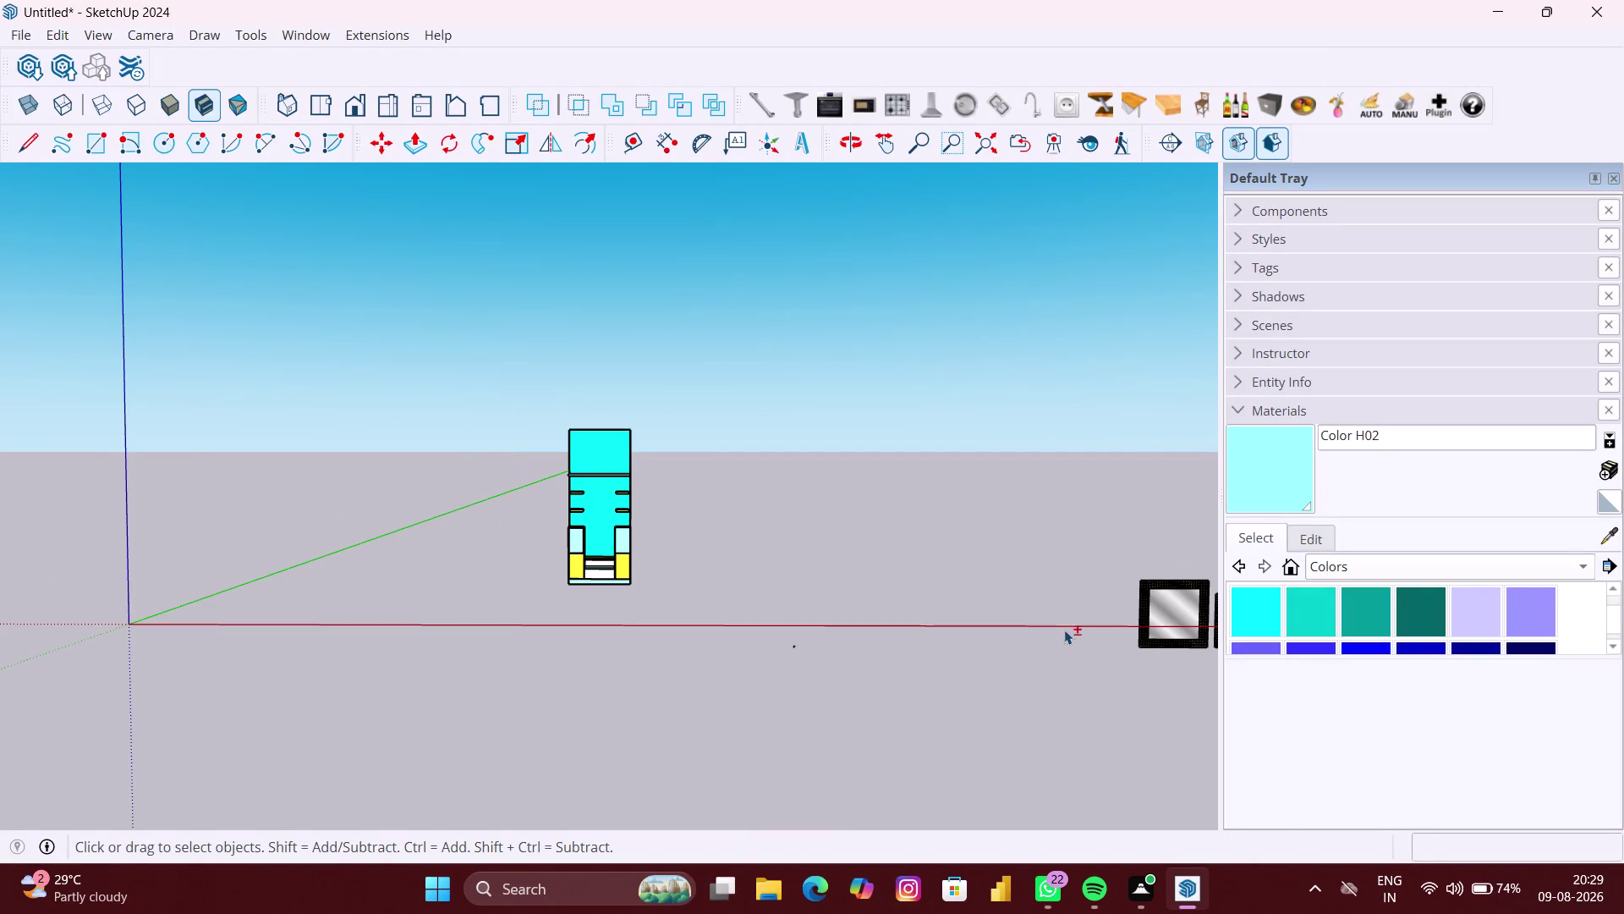
middle_drag(1062, 630, 773, 484)
click(985, 520)
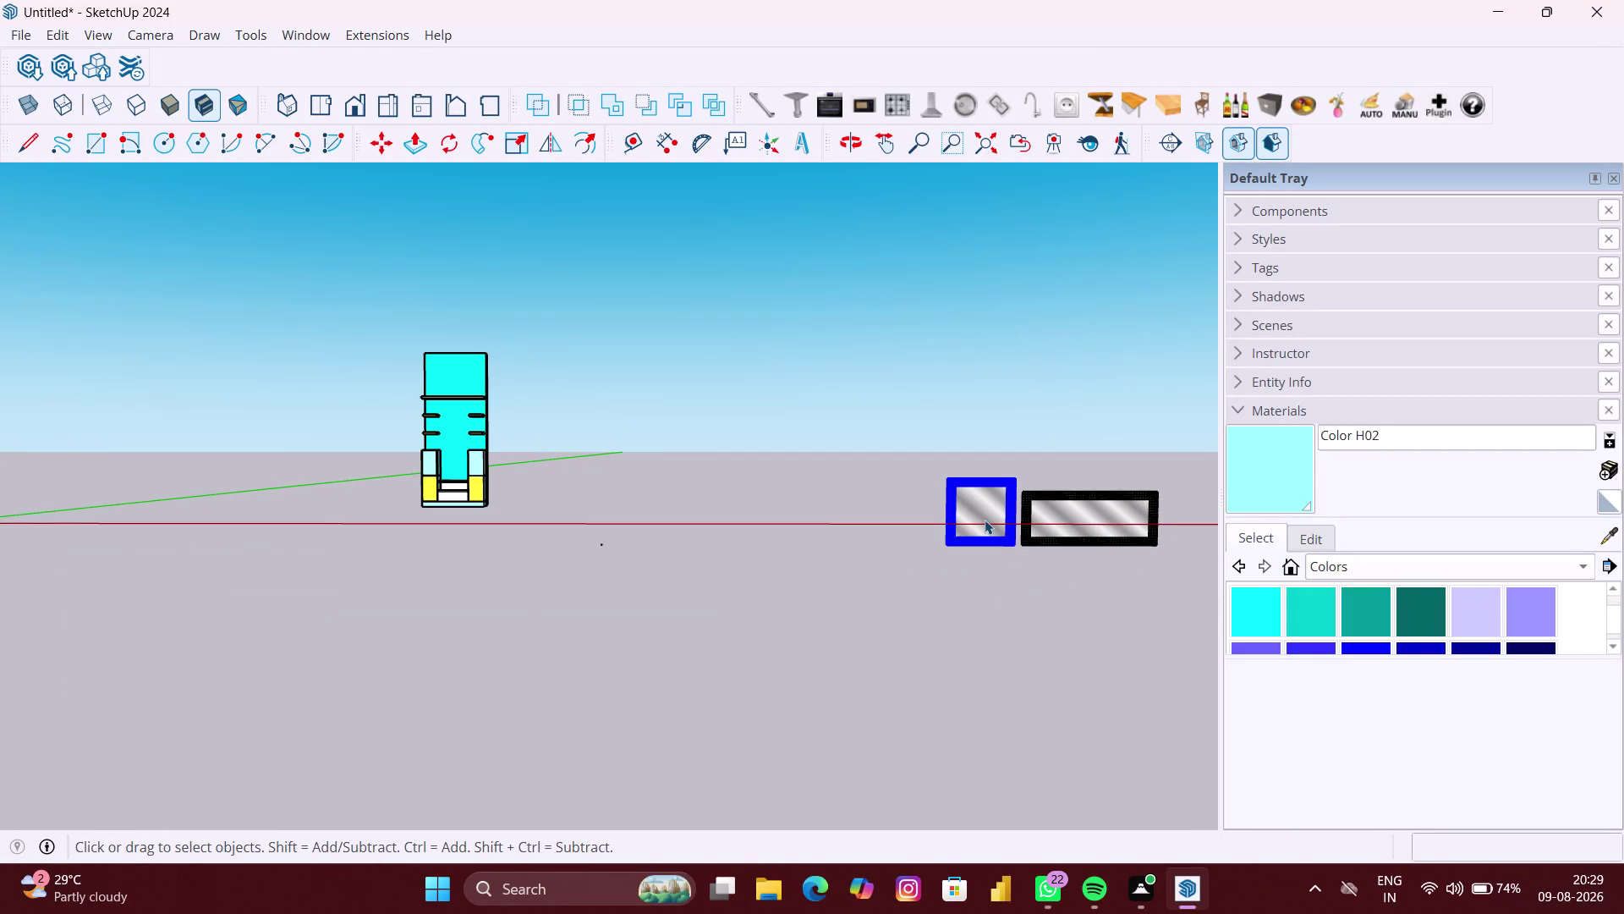
key(Delete)
click(1075, 539)
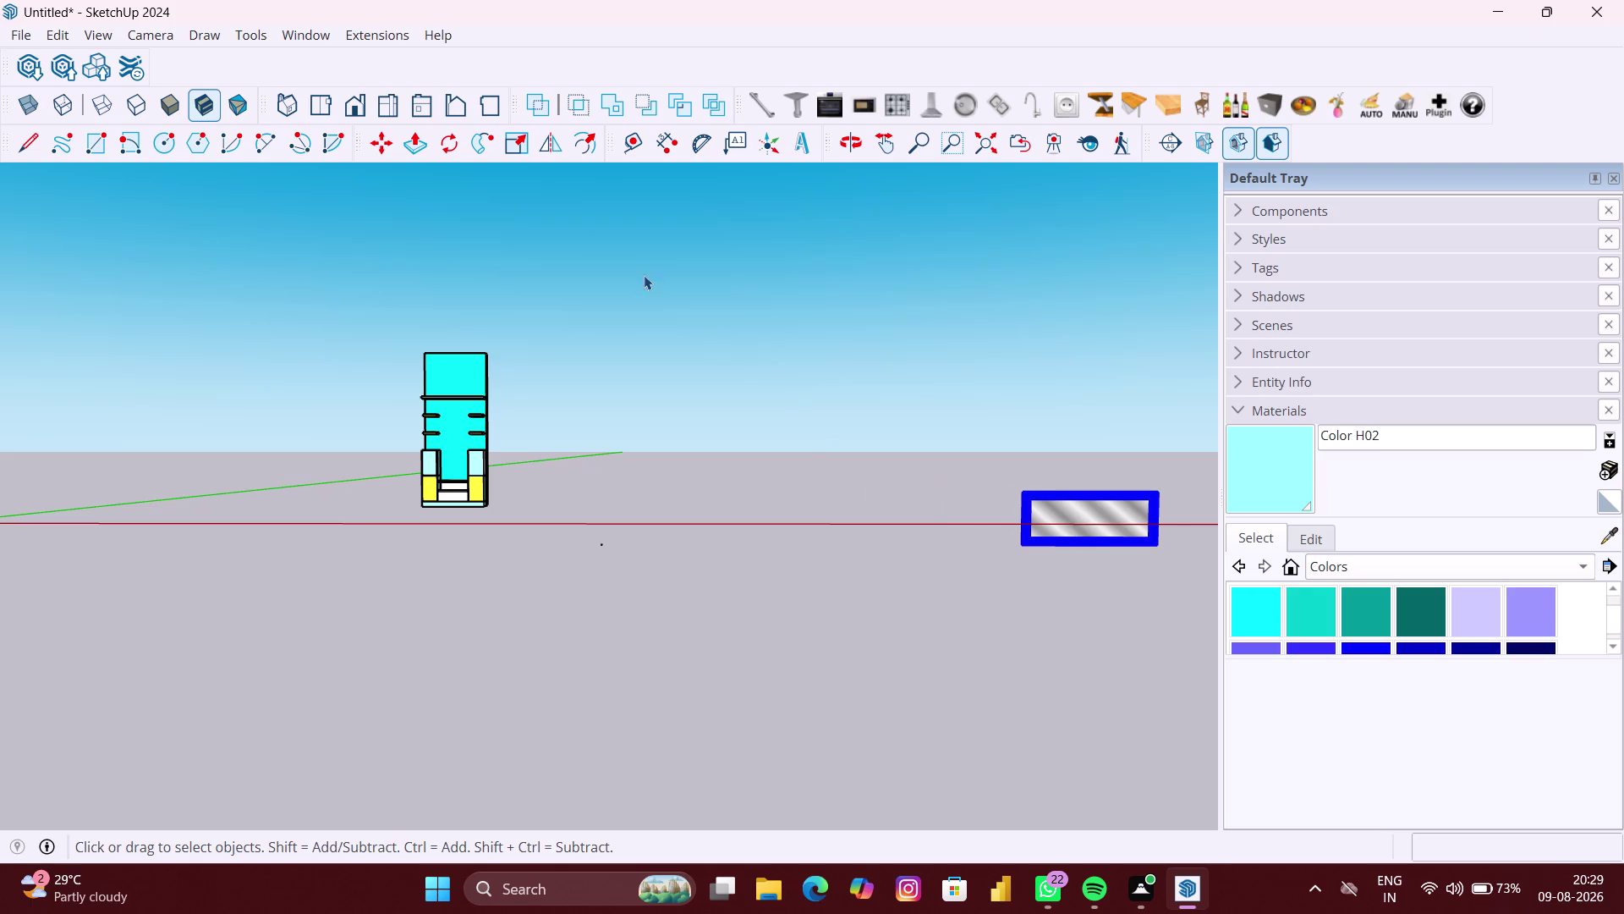
click(443, 139)
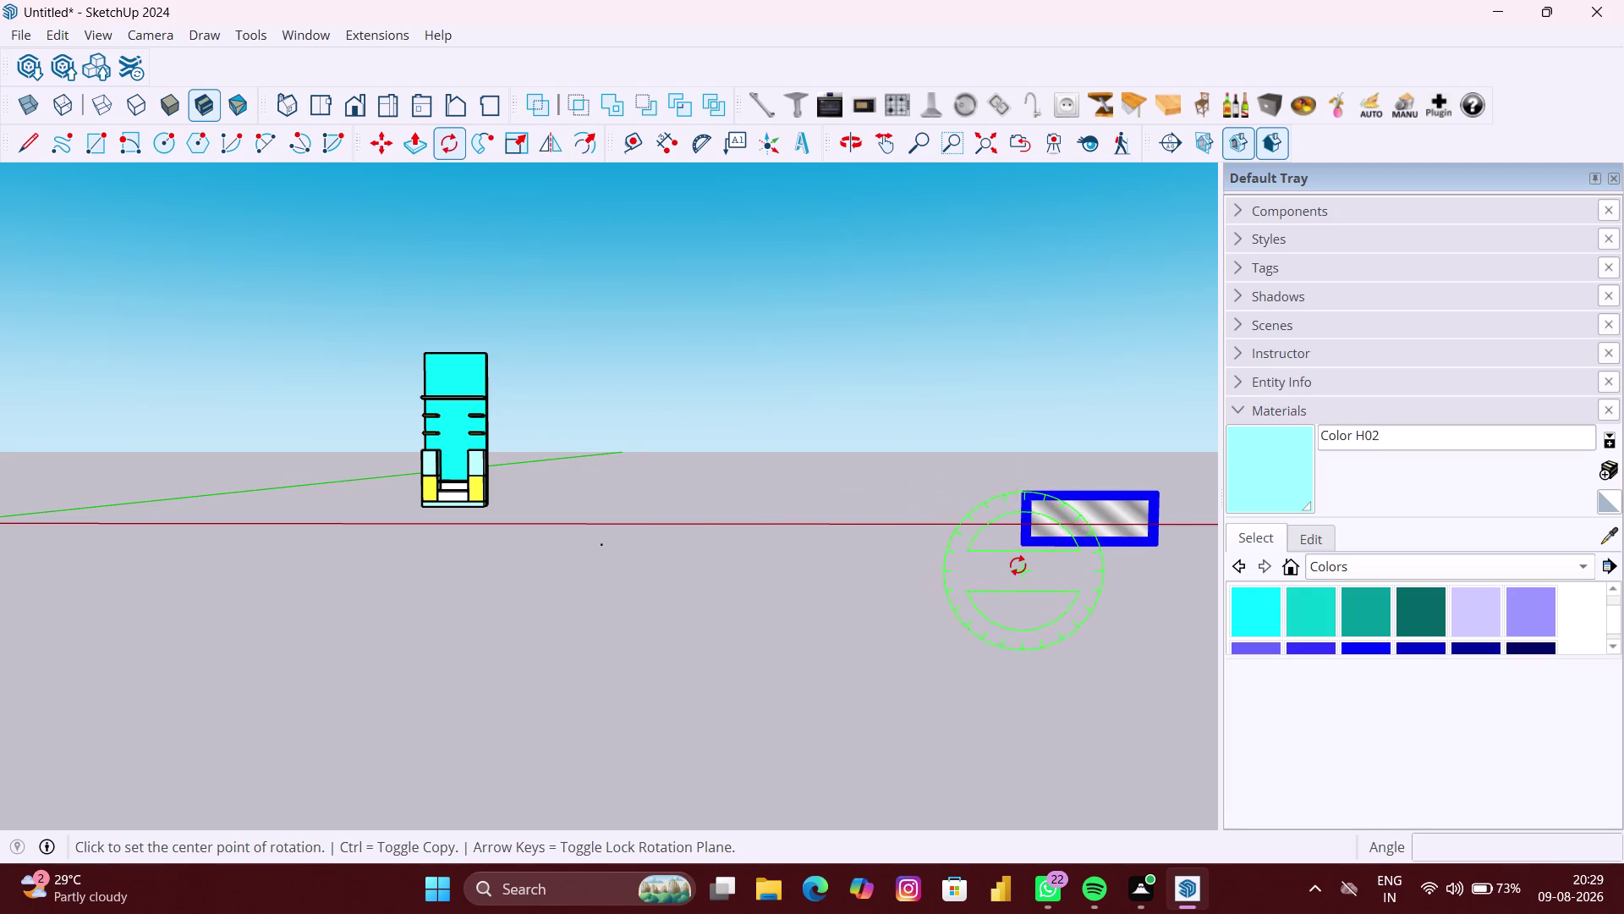
Rotate the rectangular frame 90 degrees about its lower corner into portrait orientation.
click(1020, 549)
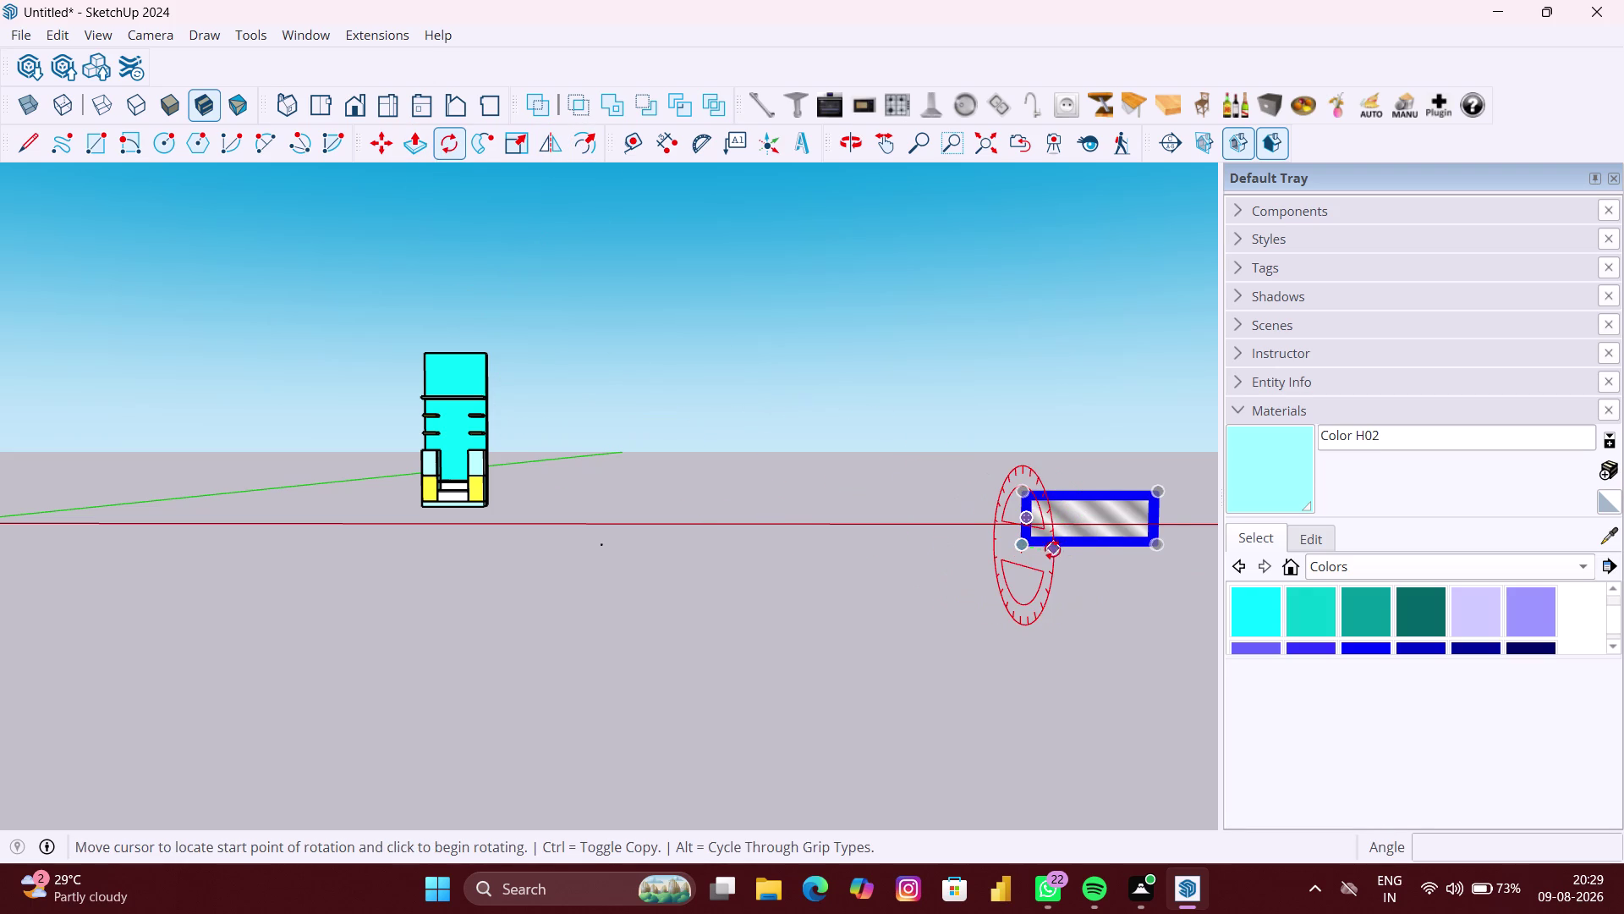
key(Escape)
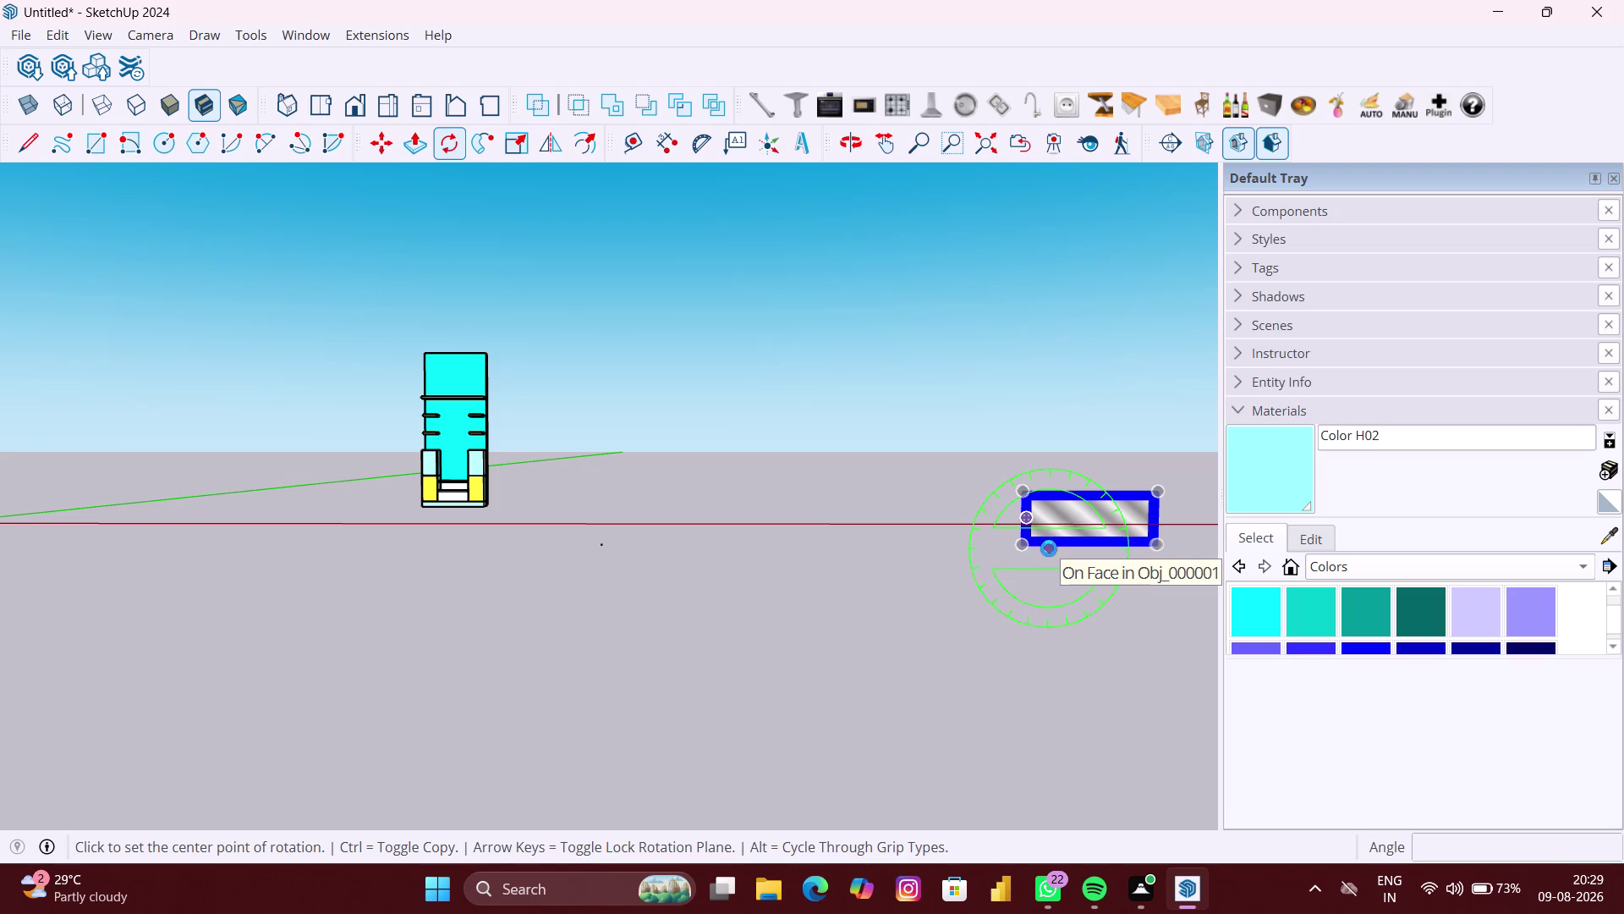
key(Left)
click(1029, 546)
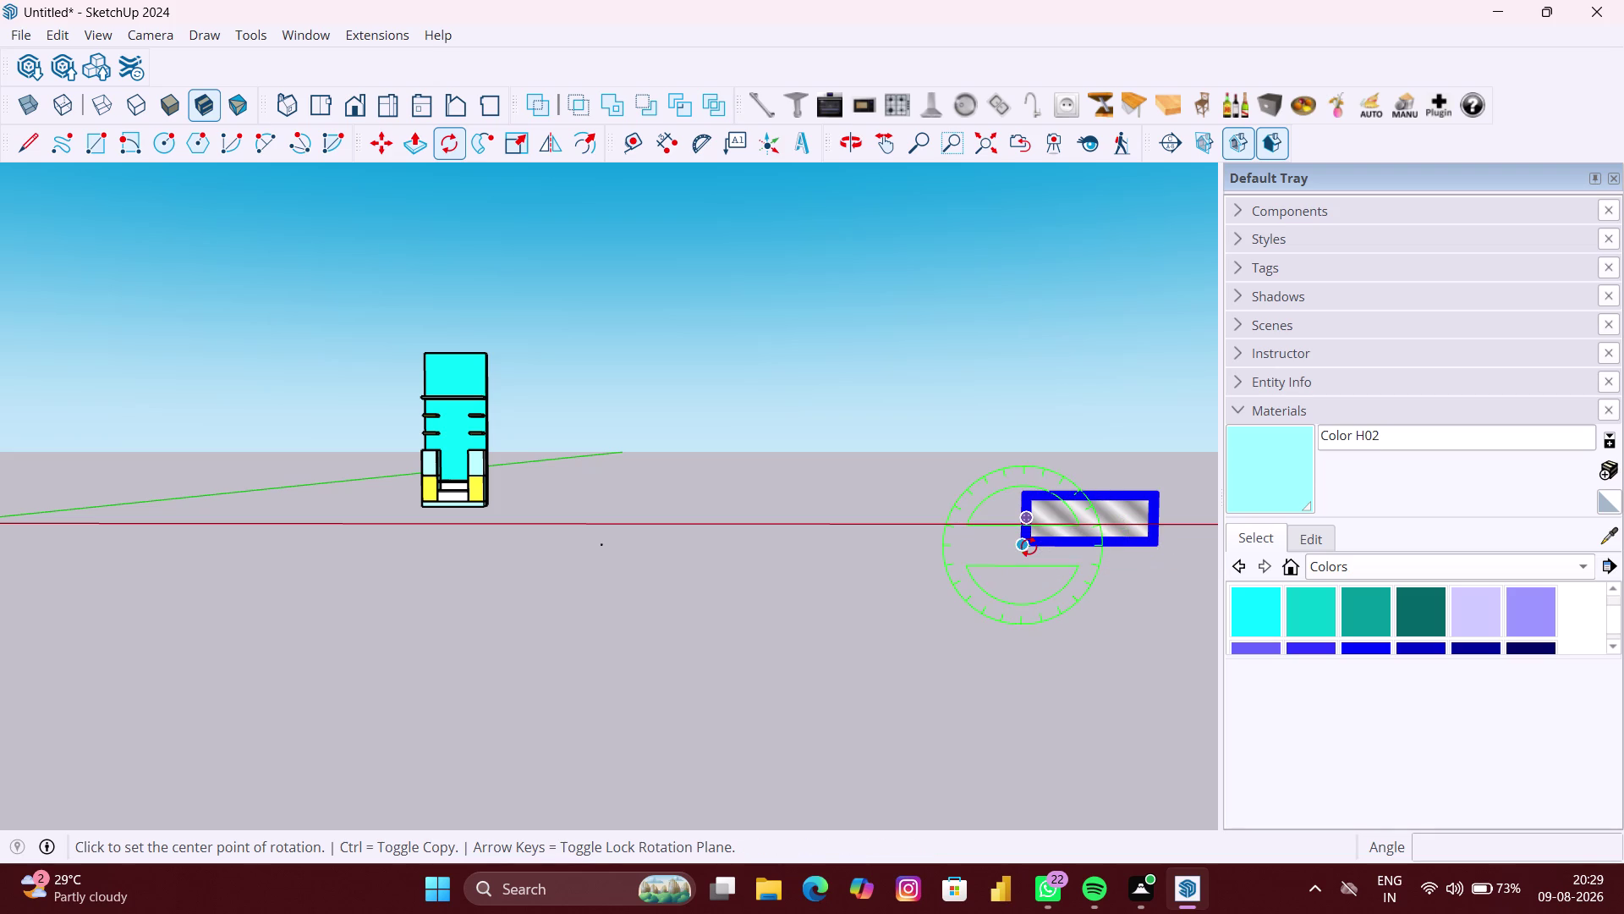
click(1161, 548)
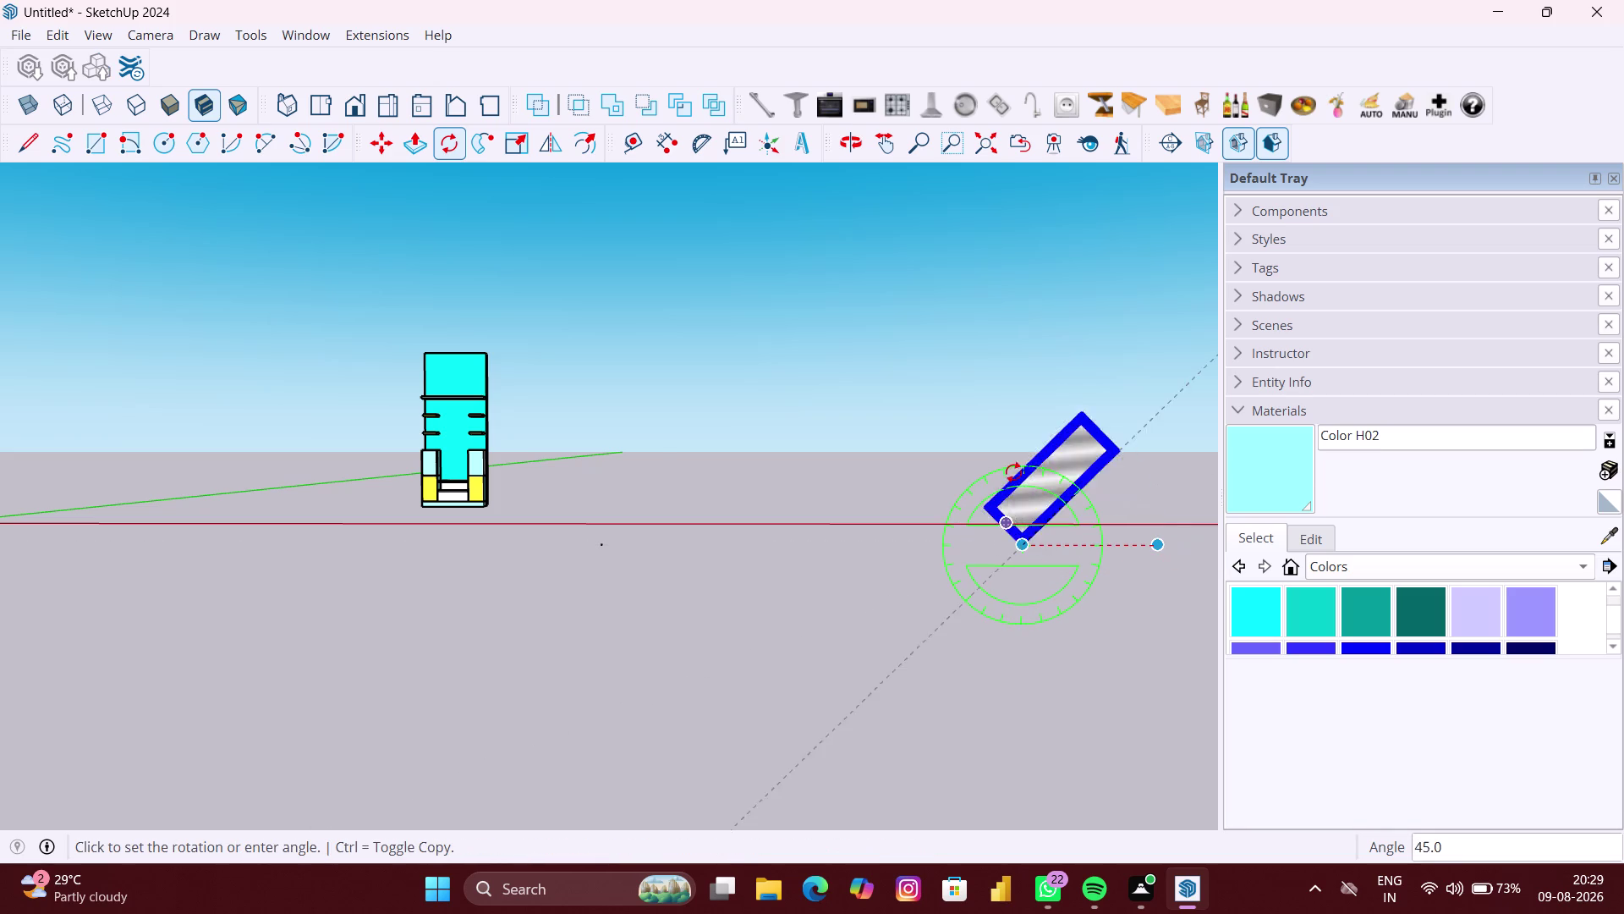
text(9)
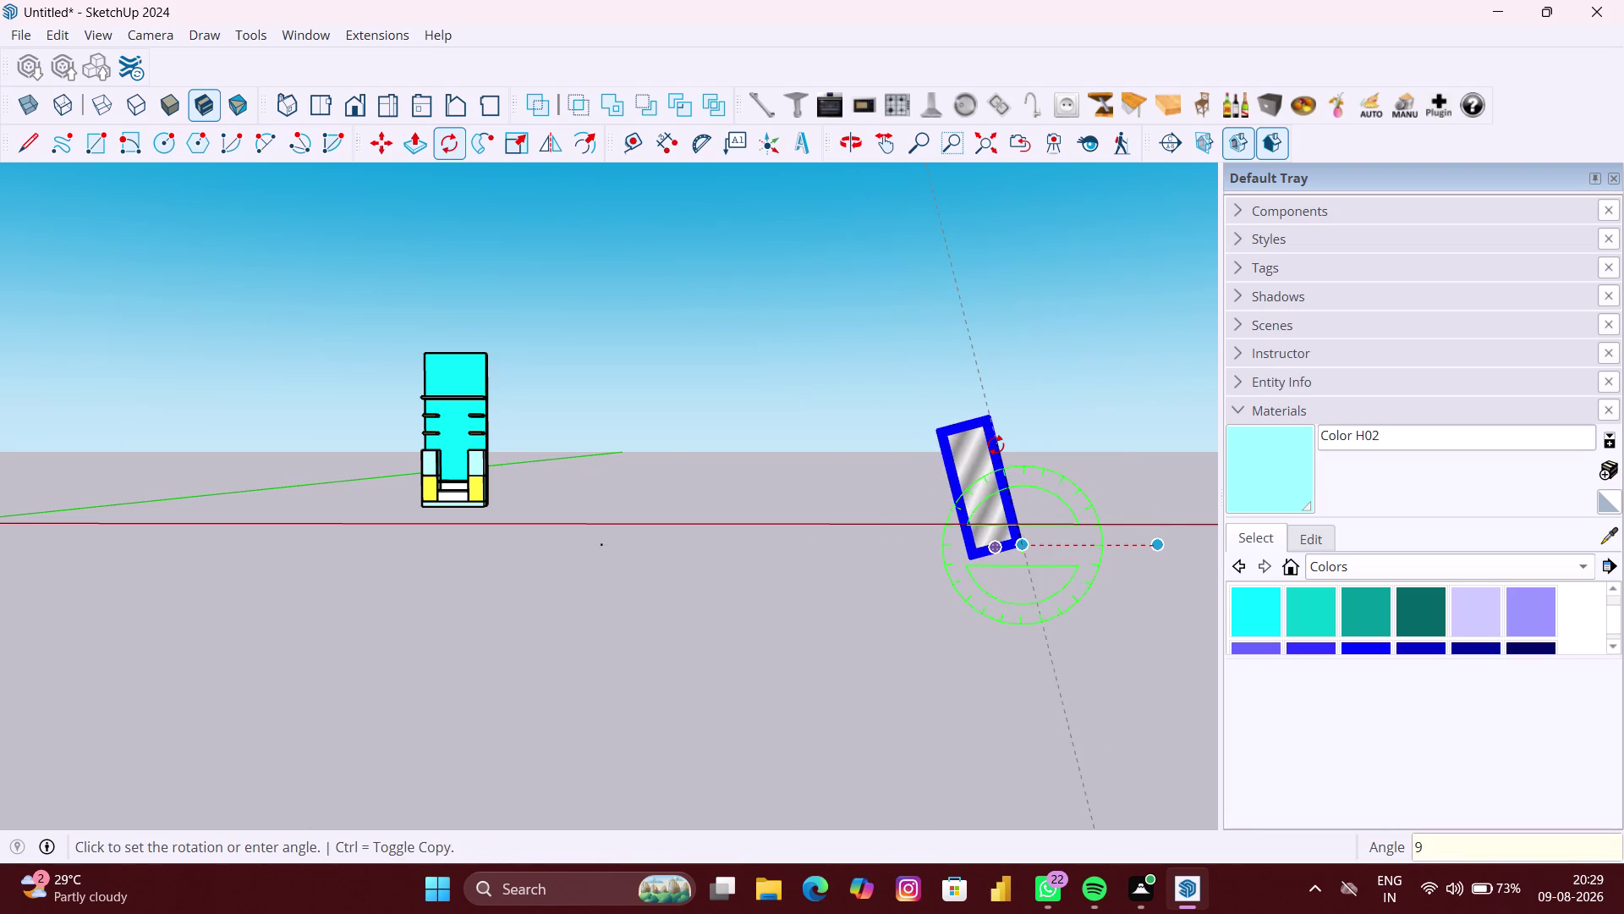
text(0)
key(Return)
key(space)
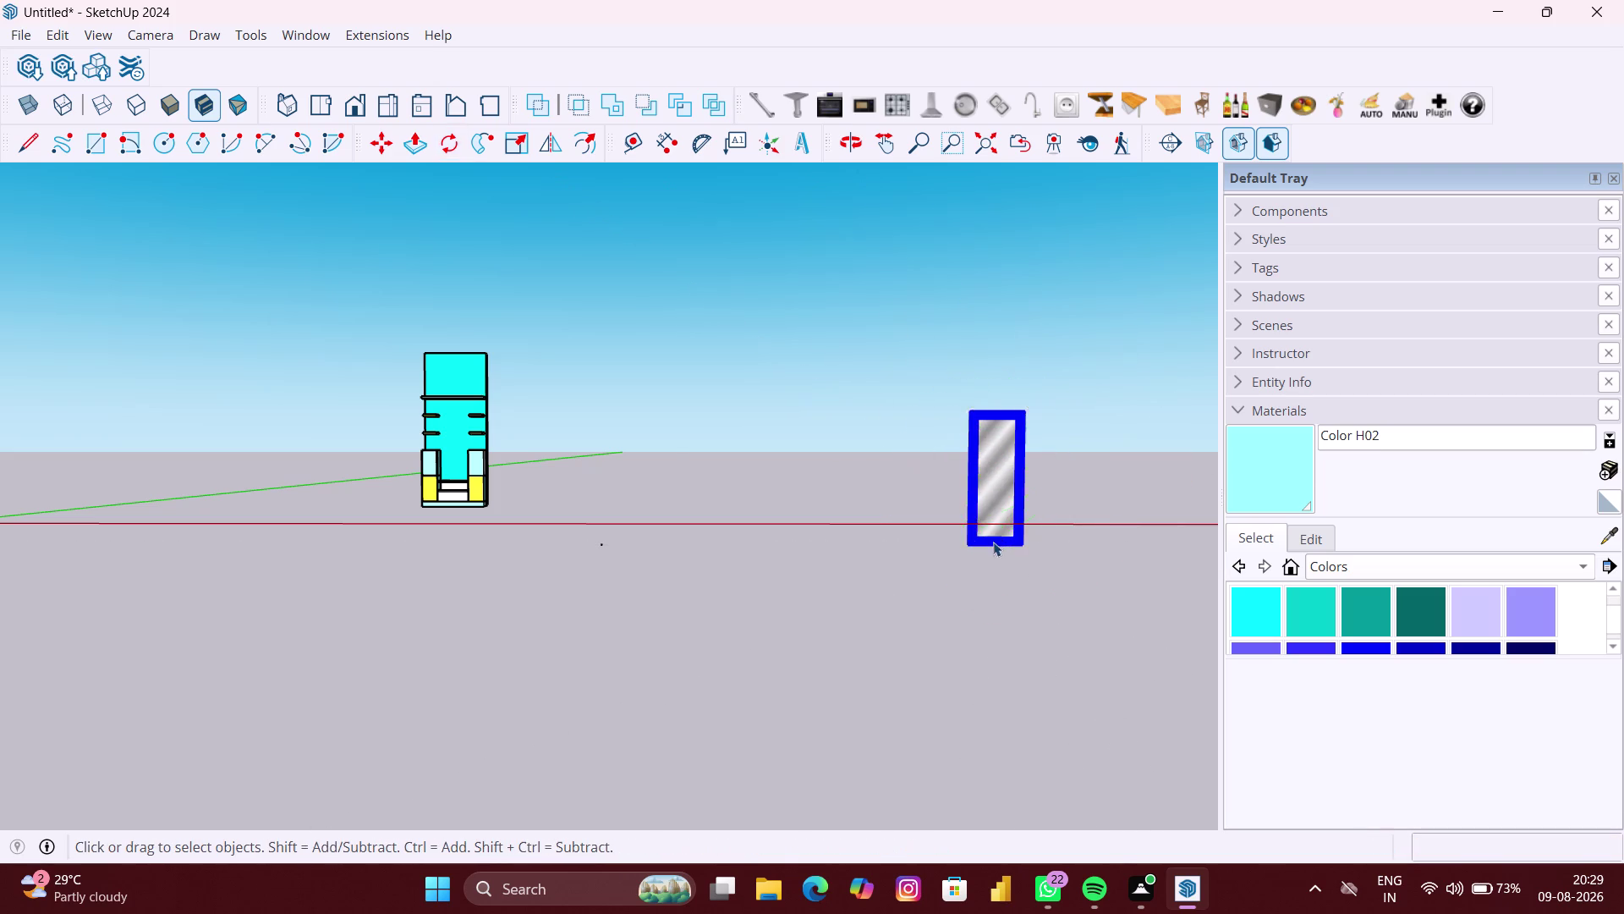
scroll(up, 3)
click(1016, 546)
scroll(up, 3)
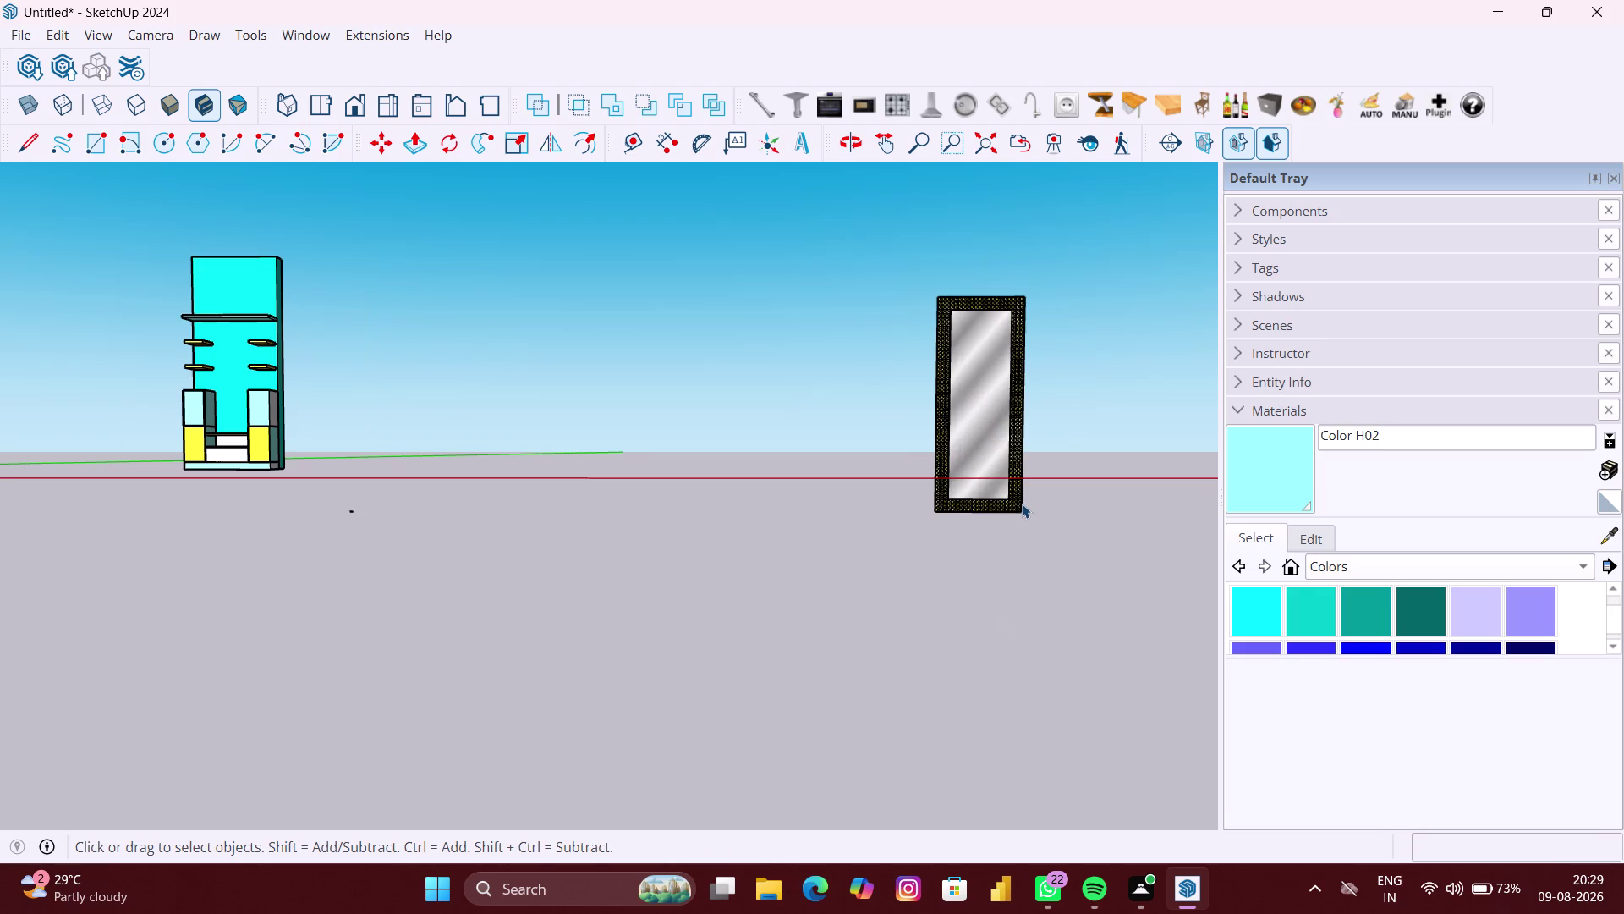
Scale the upright mirror frame down from its corner to about 0.57.
click(1022, 504)
click(532, 144)
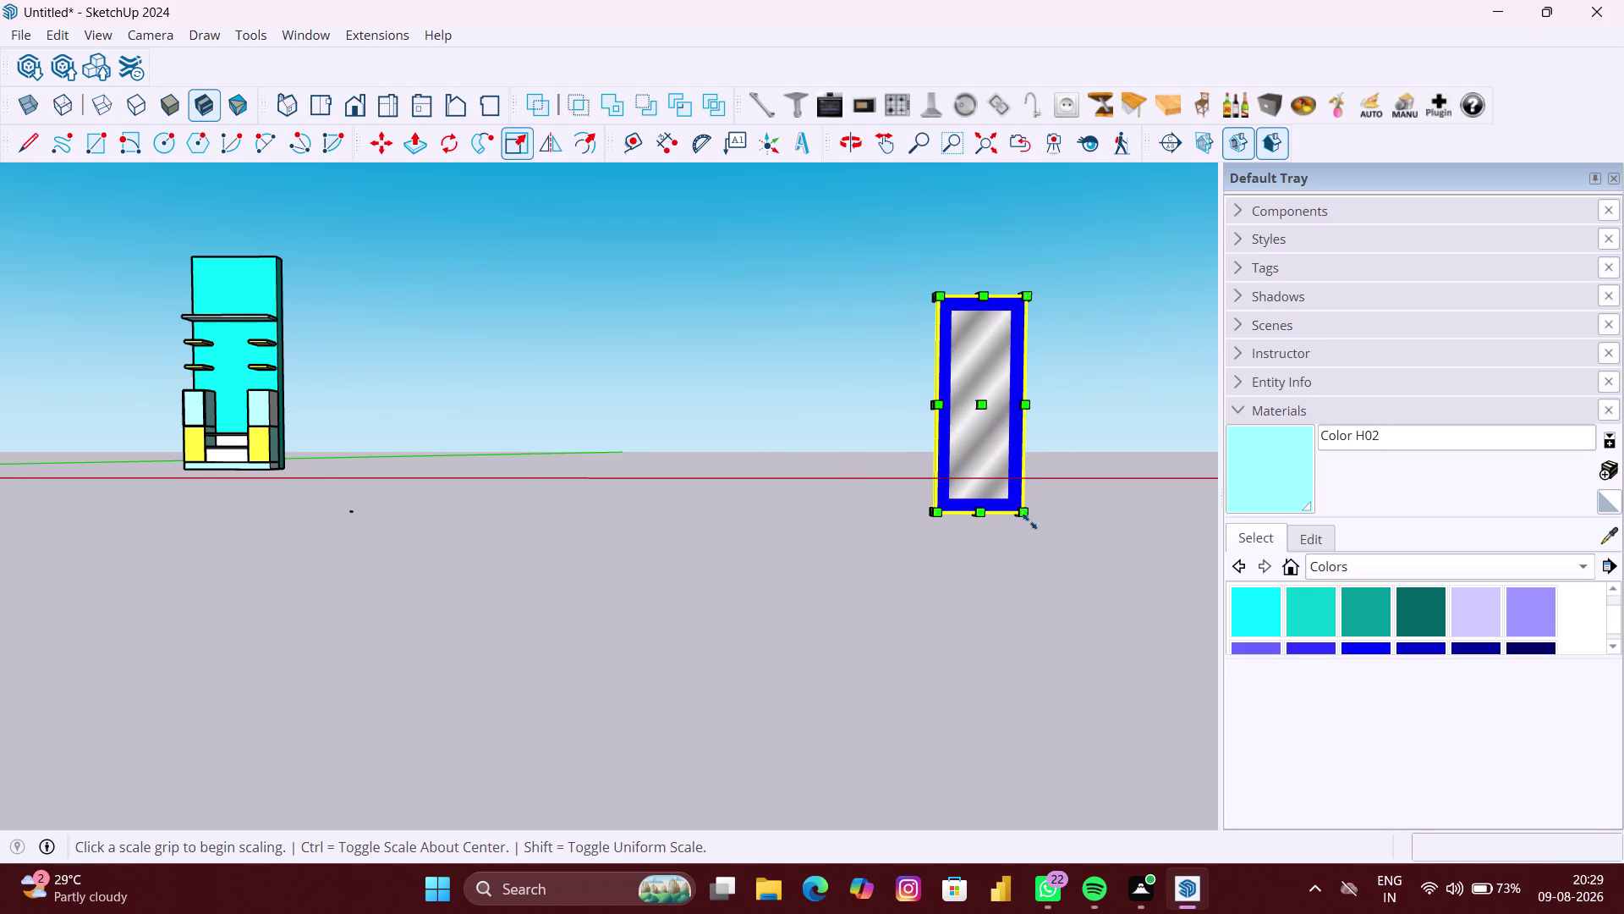
click(1029, 519)
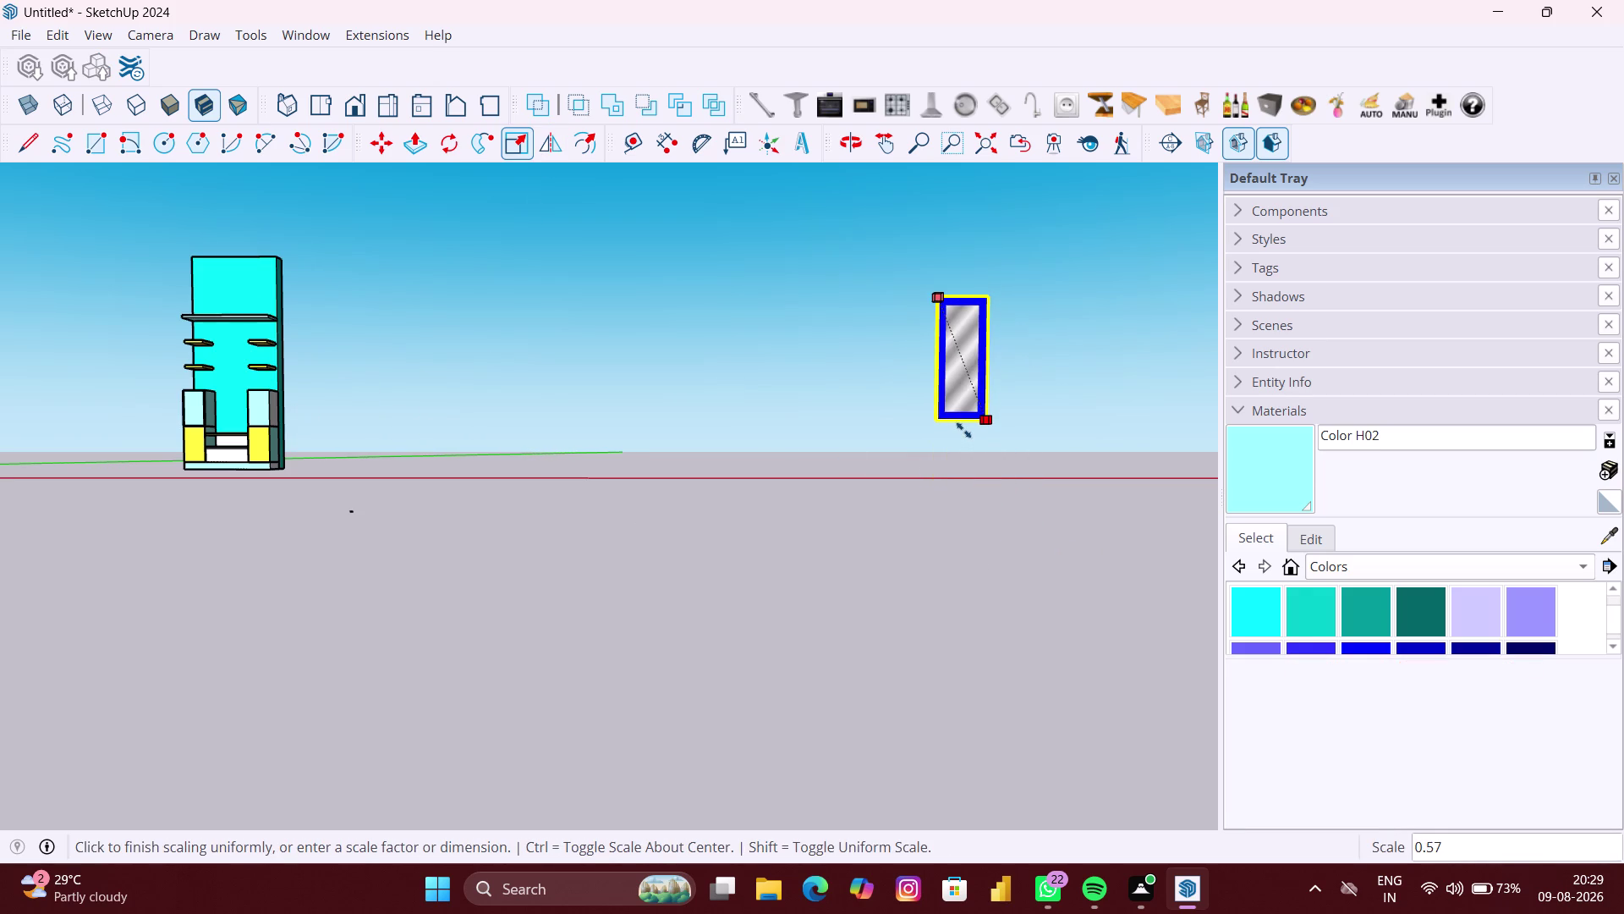
click(963, 429)
Pick up the frame by its bottom corner and carry it toward the dressing unit.
key(m)
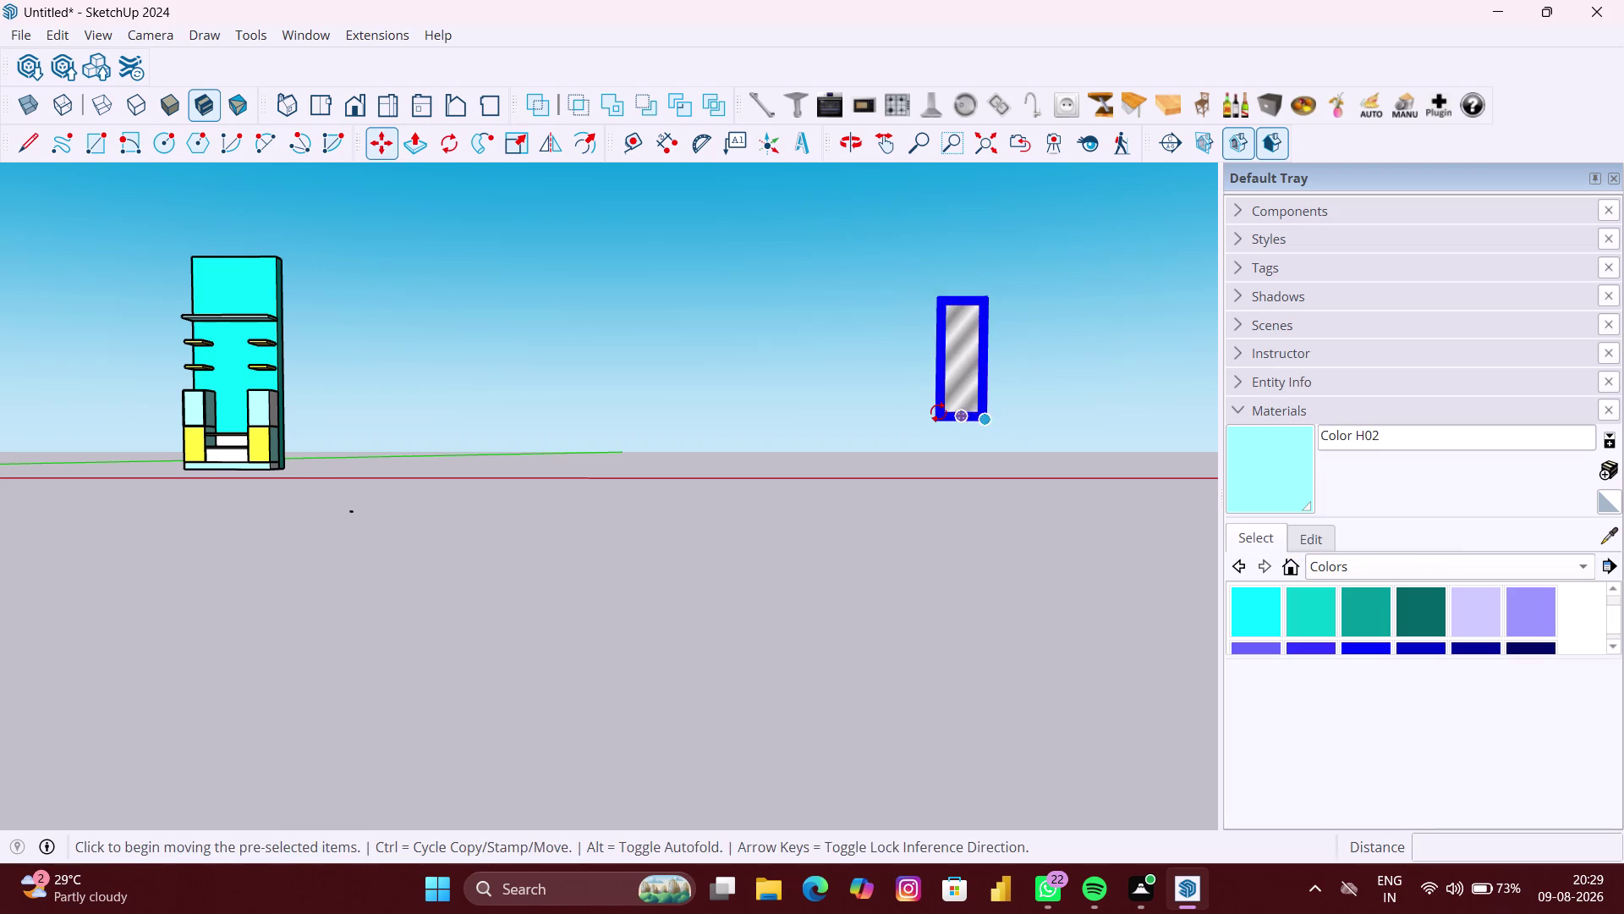
scroll(up, 3)
middle_drag(924, 415, 1049, 456)
scroll(up, 3)
middle_drag(1045, 460, 1134, 507)
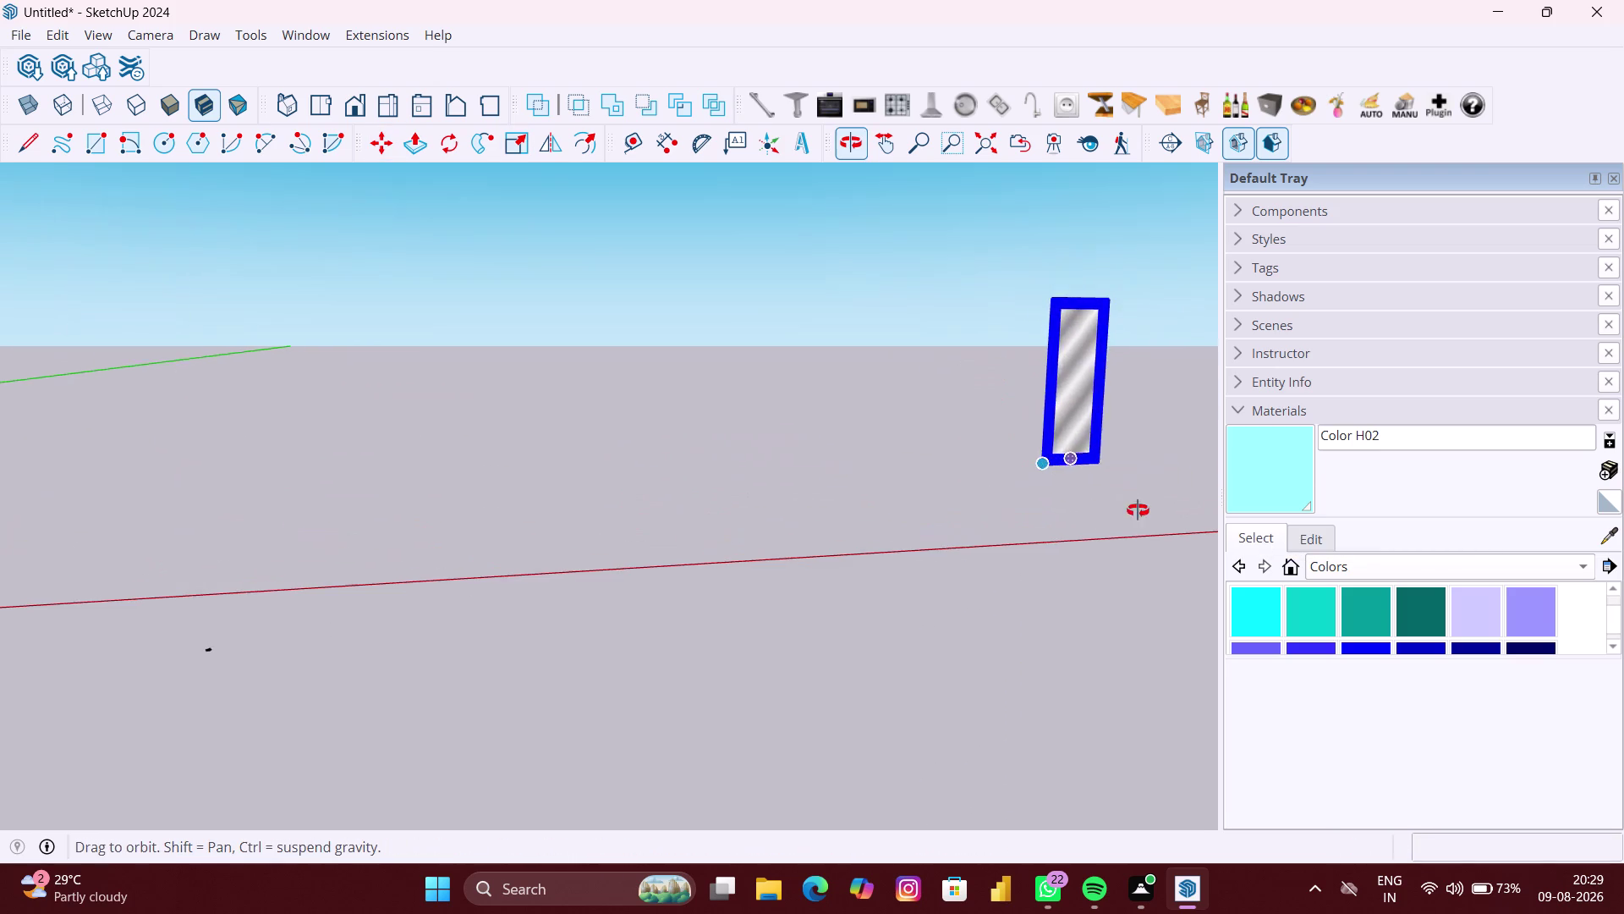
middle_drag(1133, 507, 1168, 527)
scroll(up, 3)
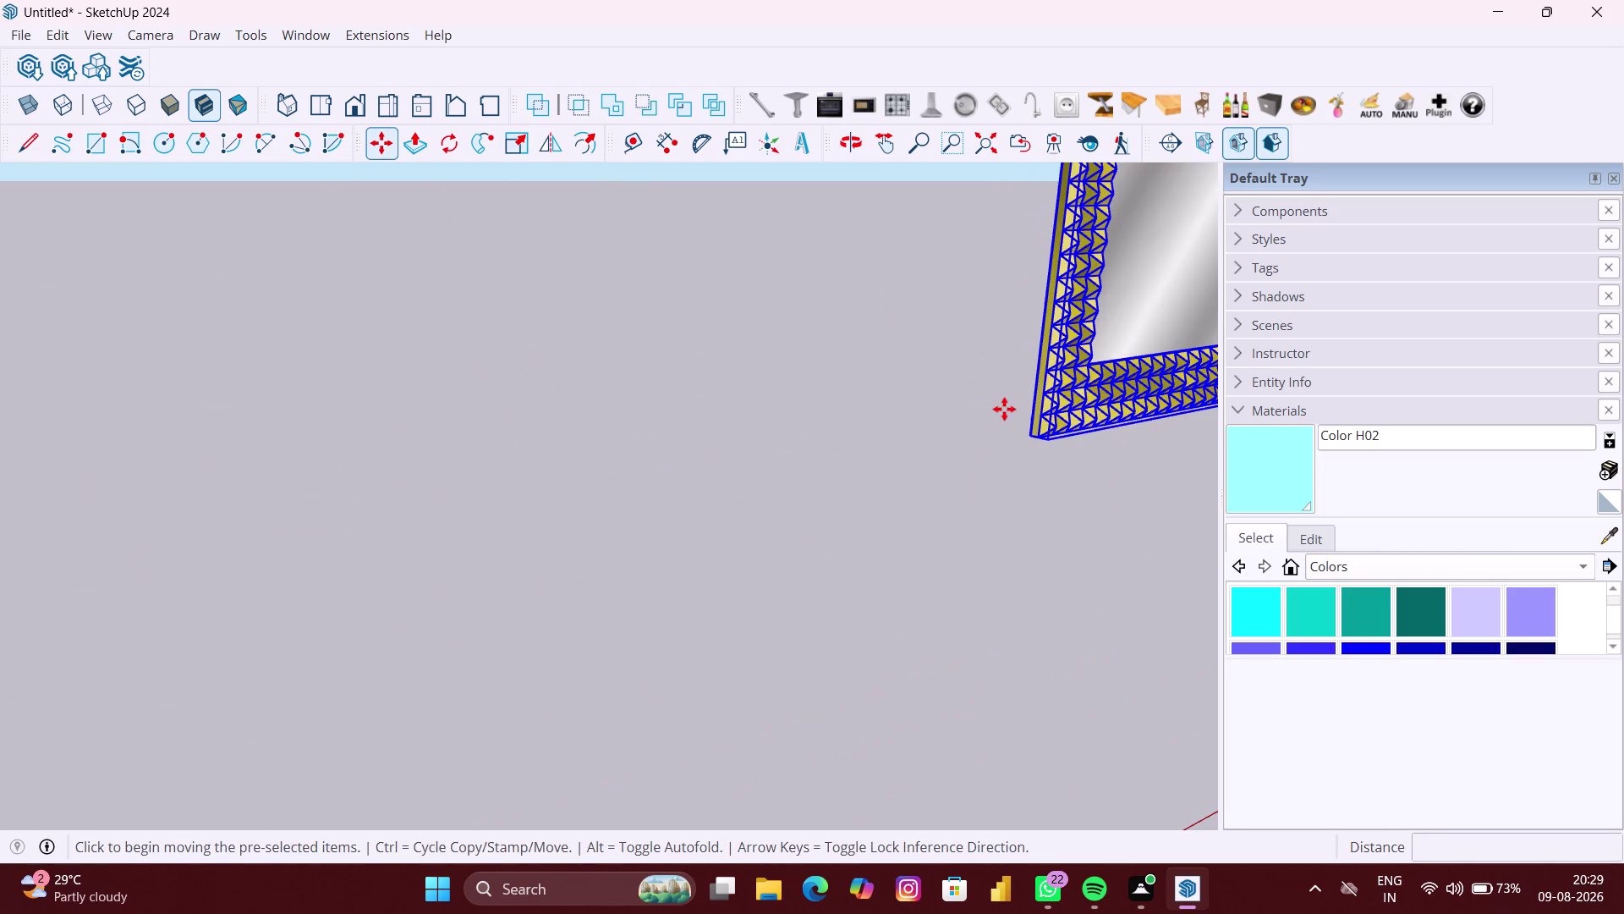
click(1018, 436)
scroll(down, 3)
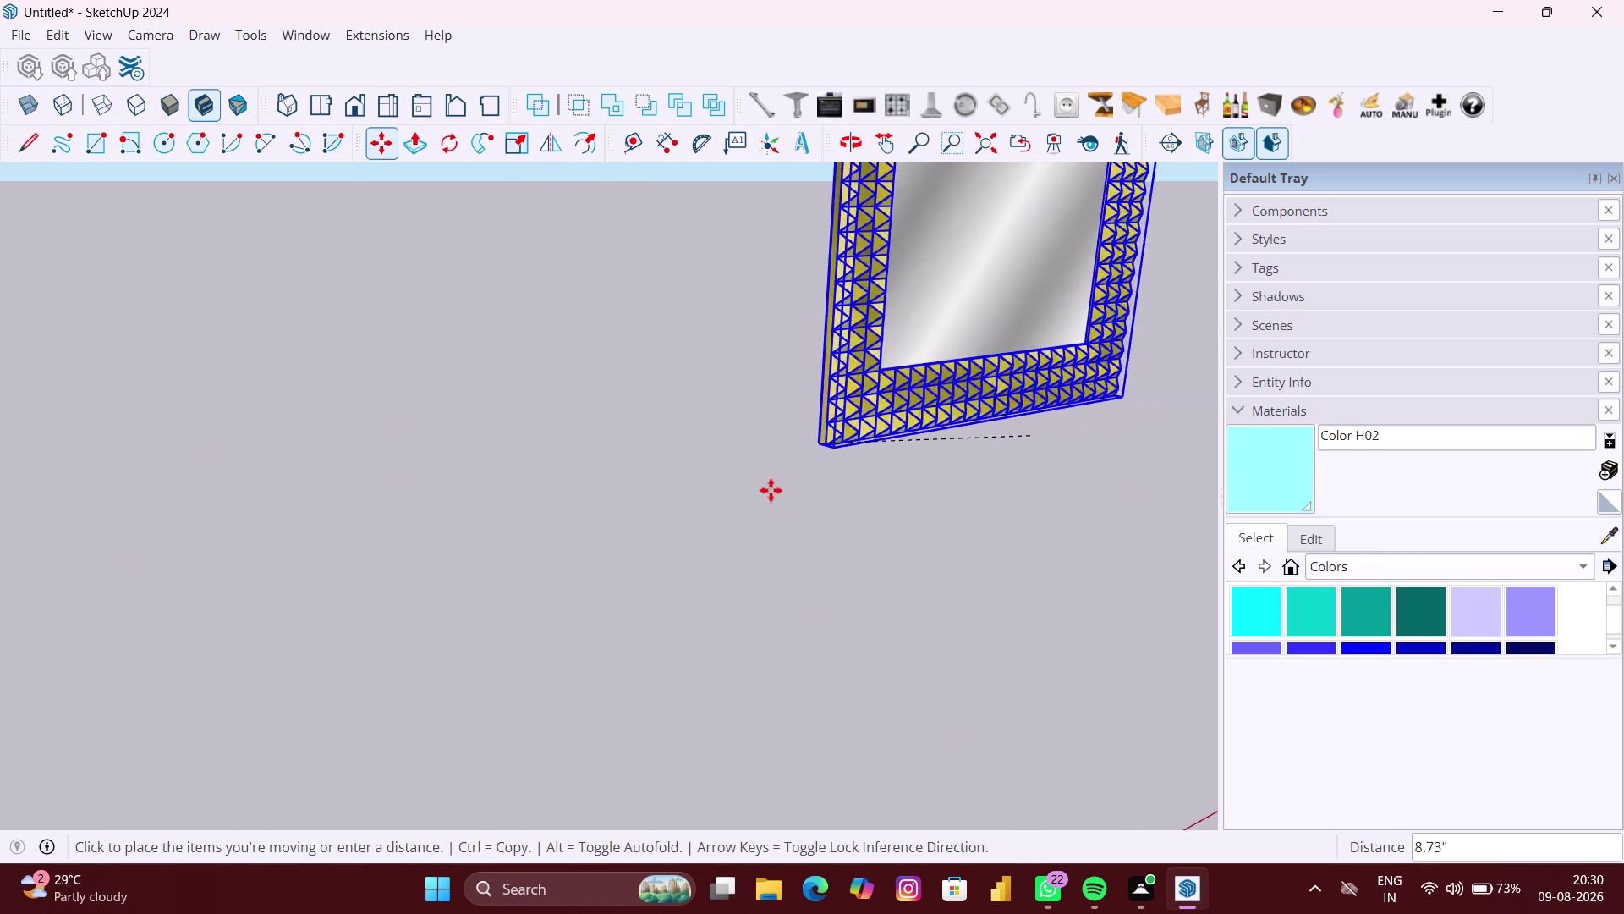
scroll(down, 3)
middle_drag(741, 512, 1145, 551)
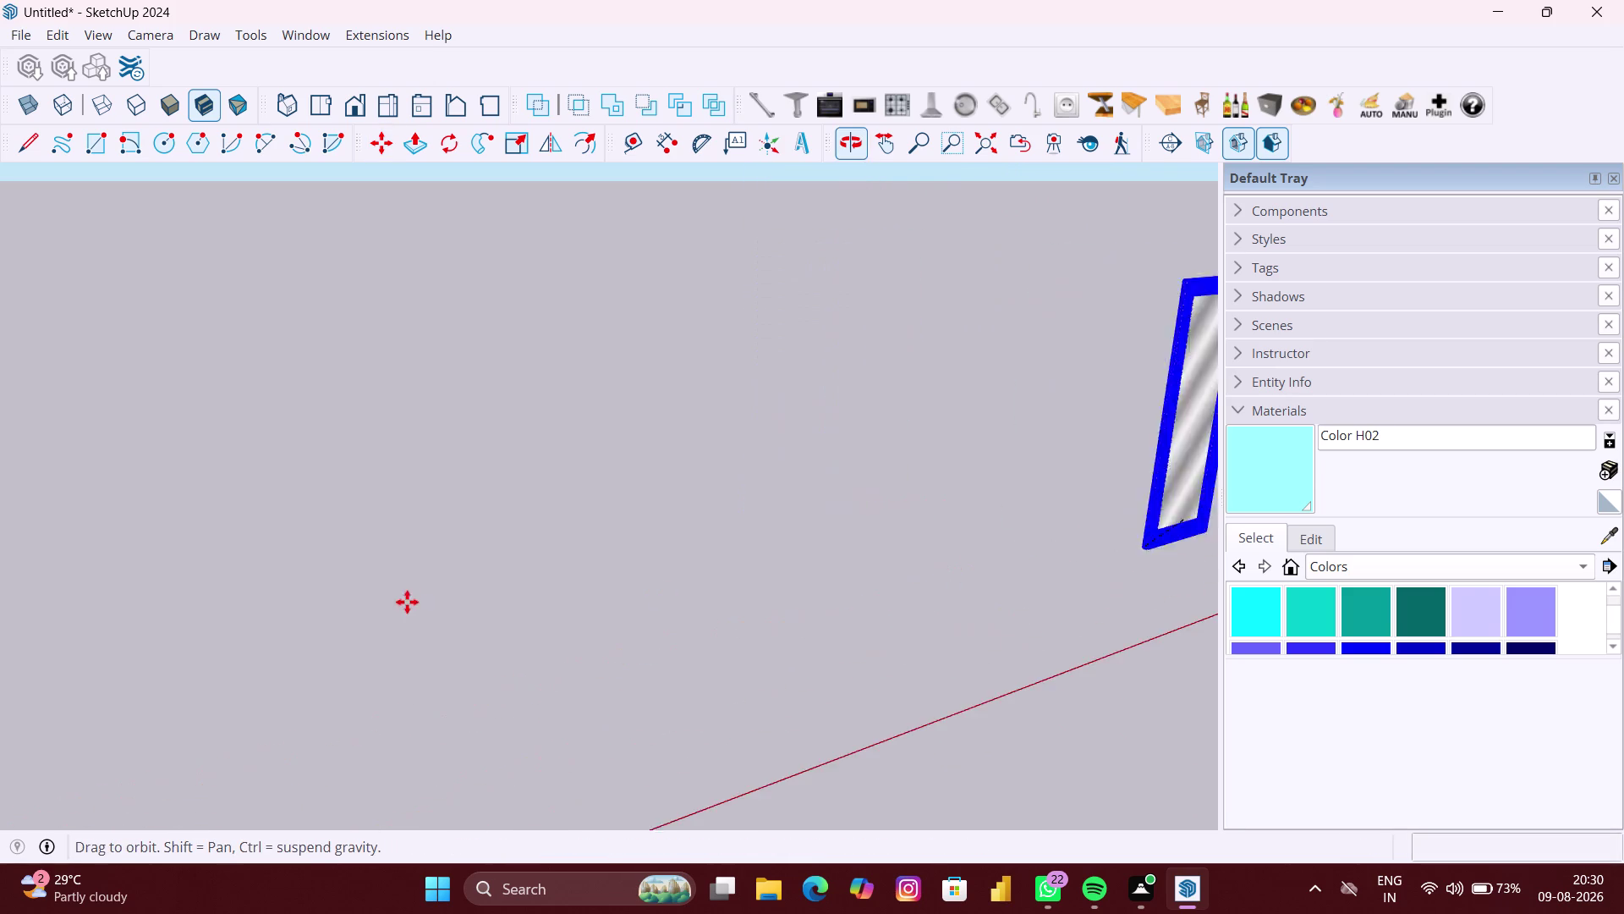
scroll(down, 3)
middle_drag(224, 581, 787, 518)
Set the mirror down on the dressing unit's shelf against the back panel.
middle_drag(102, 563, 311, 544)
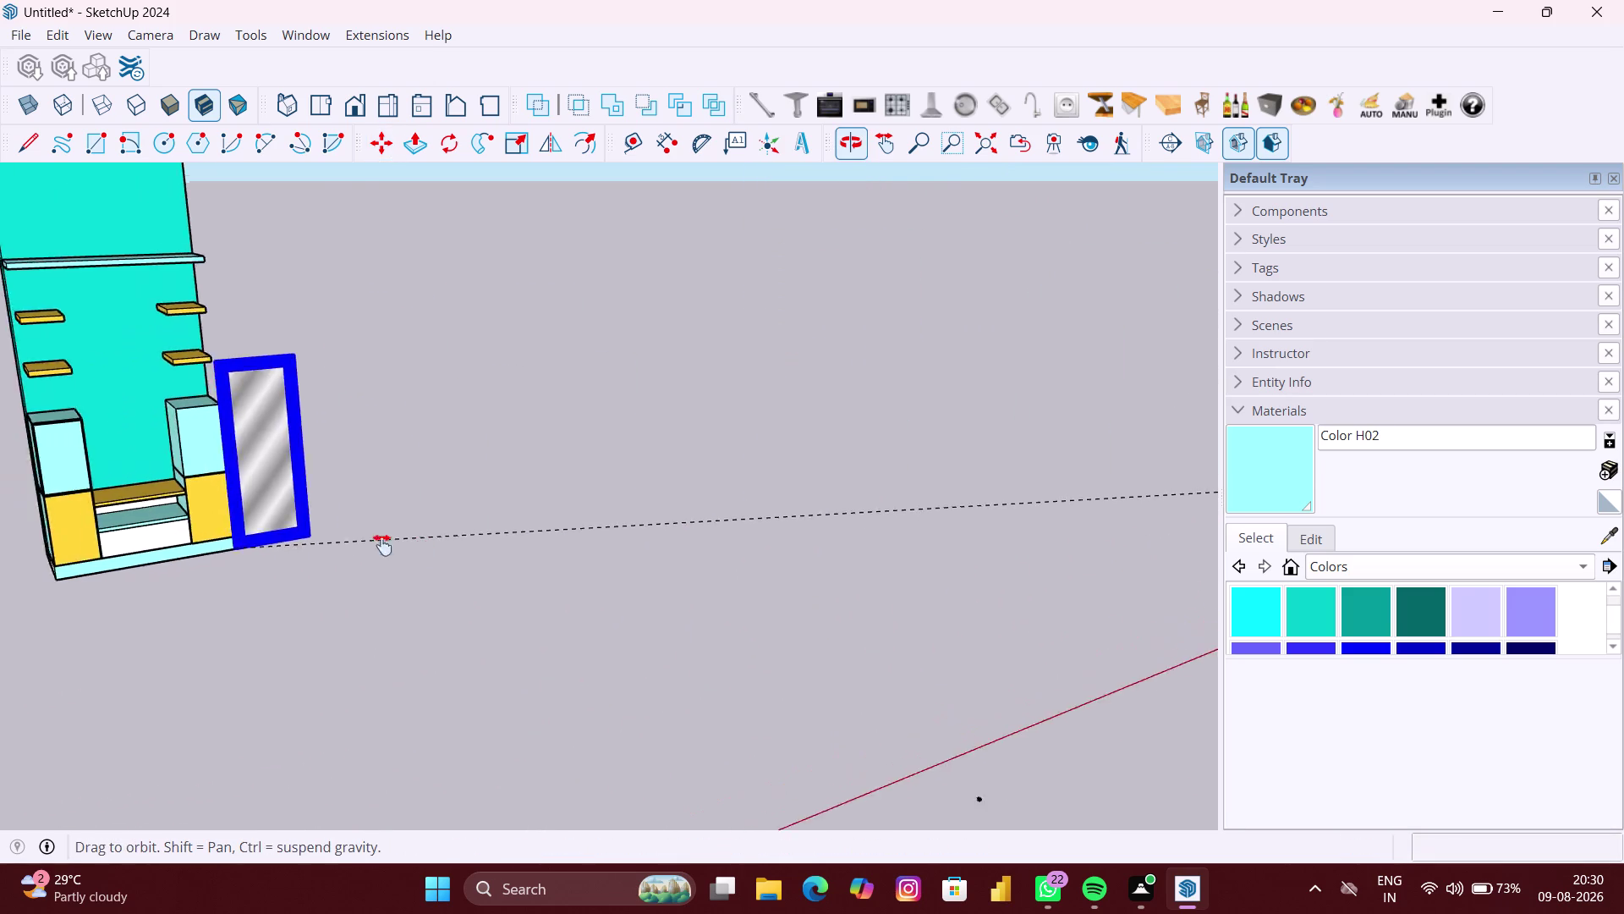
middle_drag(311, 544, 449, 569)
scroll(up, 3)
scroll(up, 3)
scroll(up, 3)
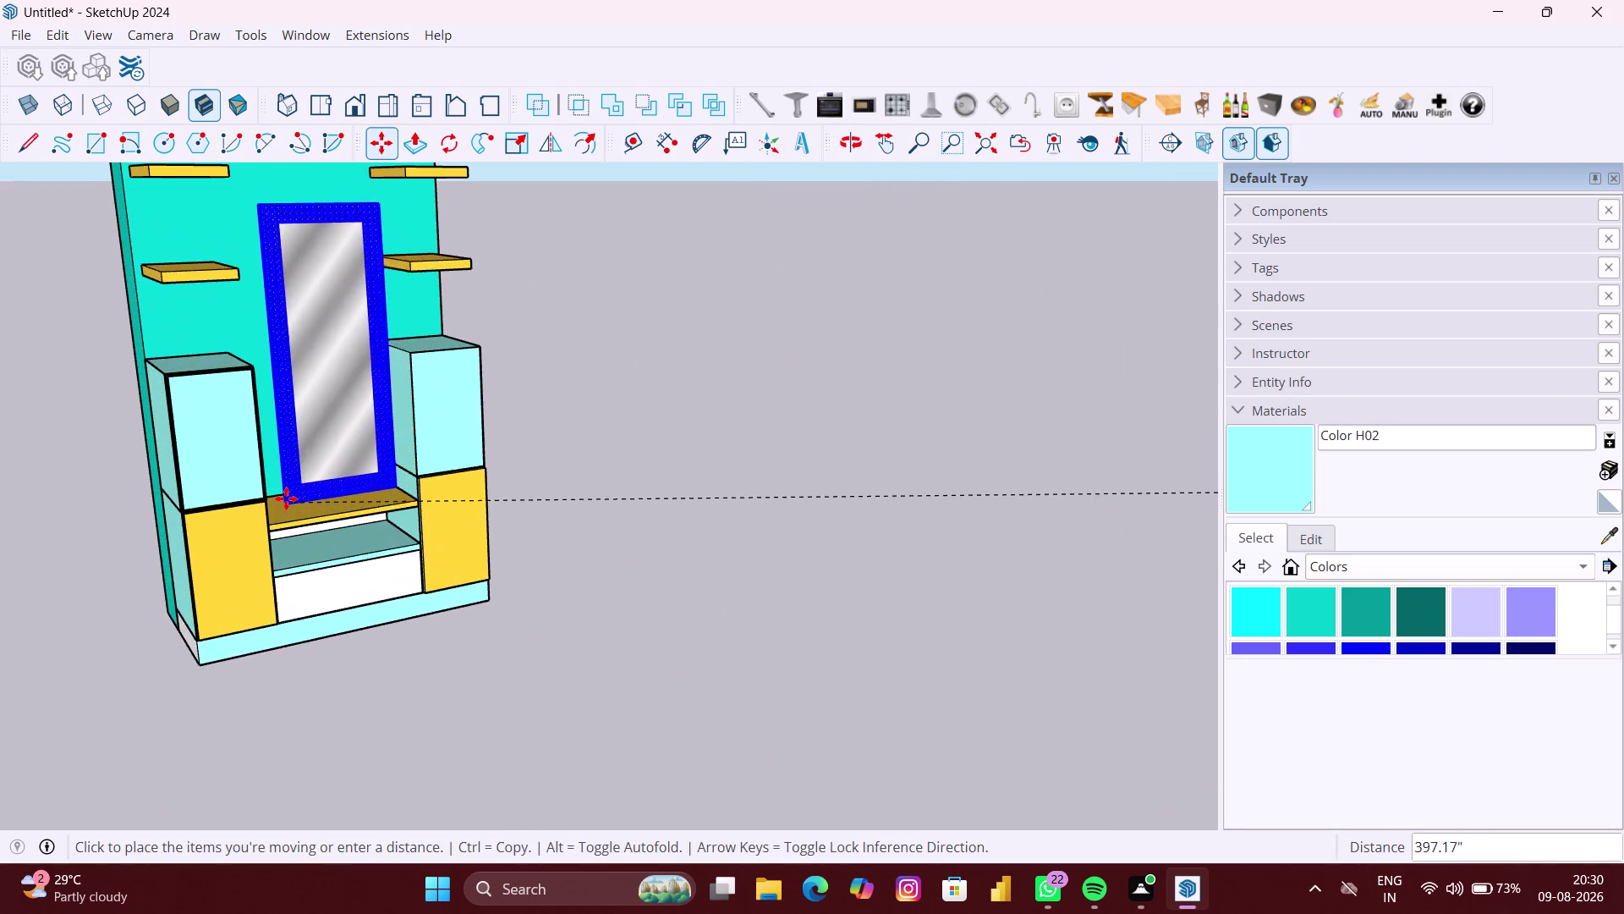
scroll(up, 3)
scroll(up, 3)
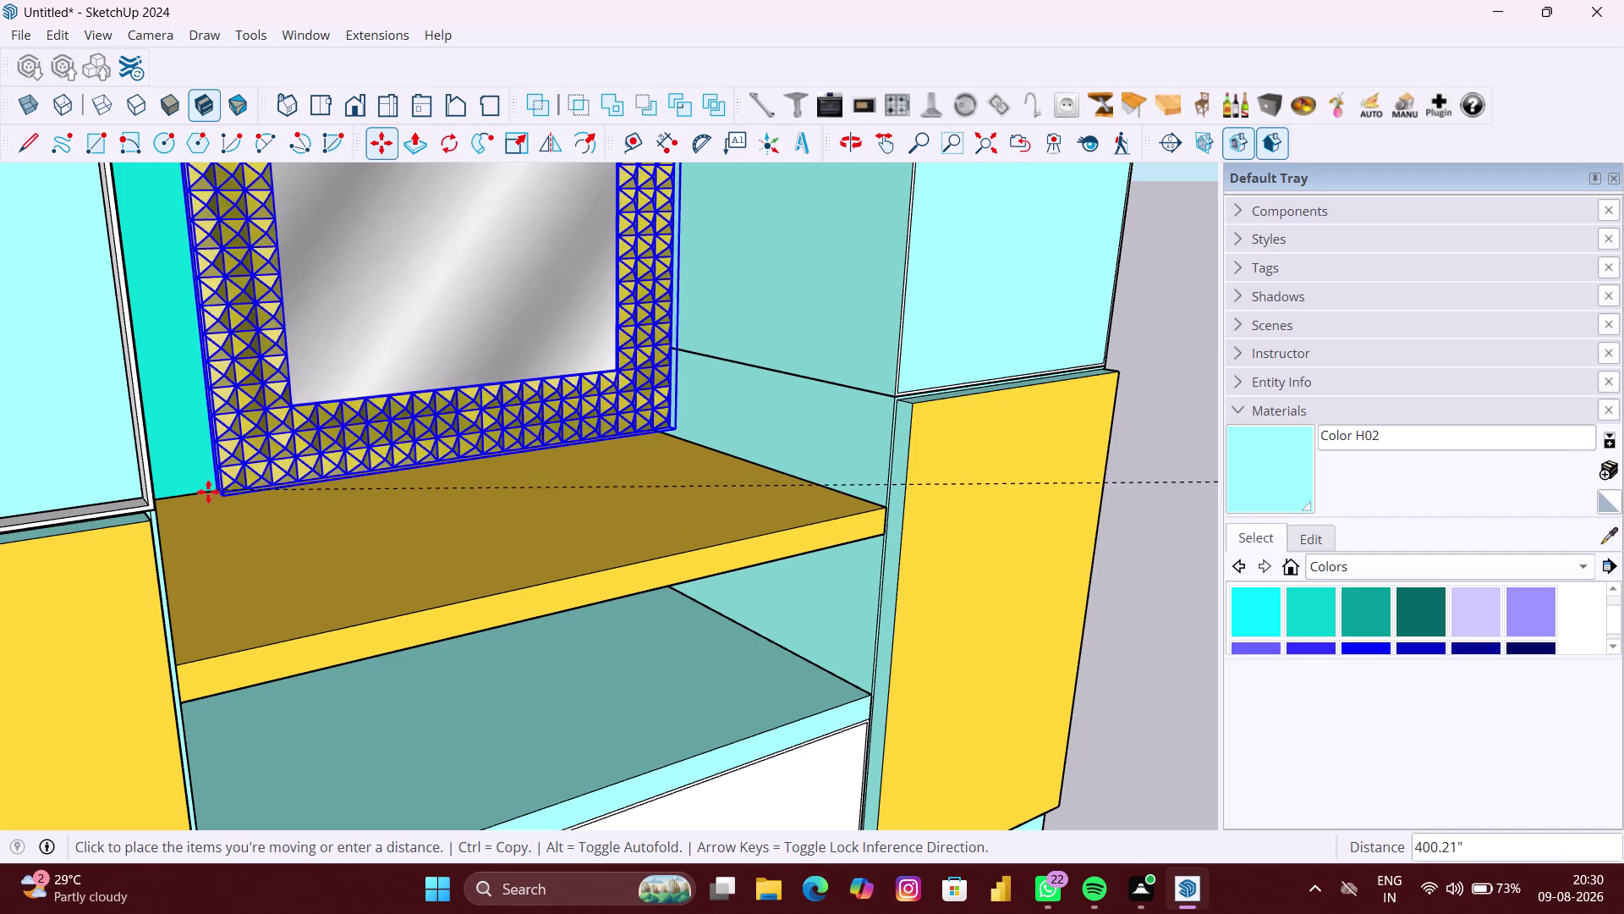
scroll(up, 3)
middle_drag(211, 492, 207, 624)
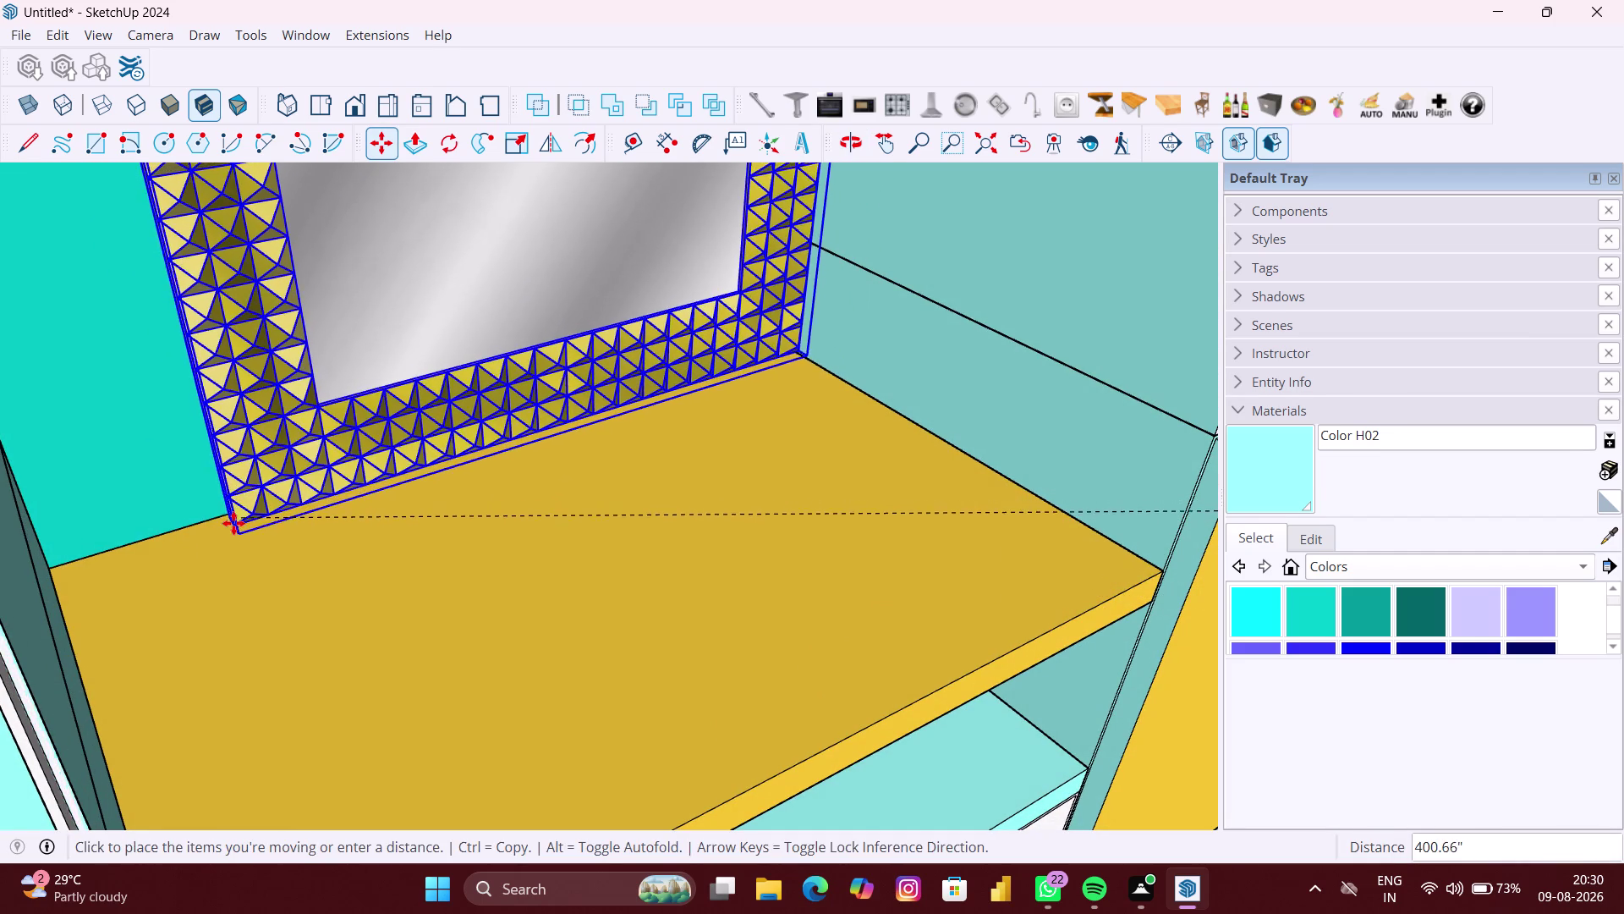
click(236, 533)
Move the mirror by its bottom corner to snap onto the shelf edge.
scroll(down, 3)
middle_drag(237, 533, 295, 540)
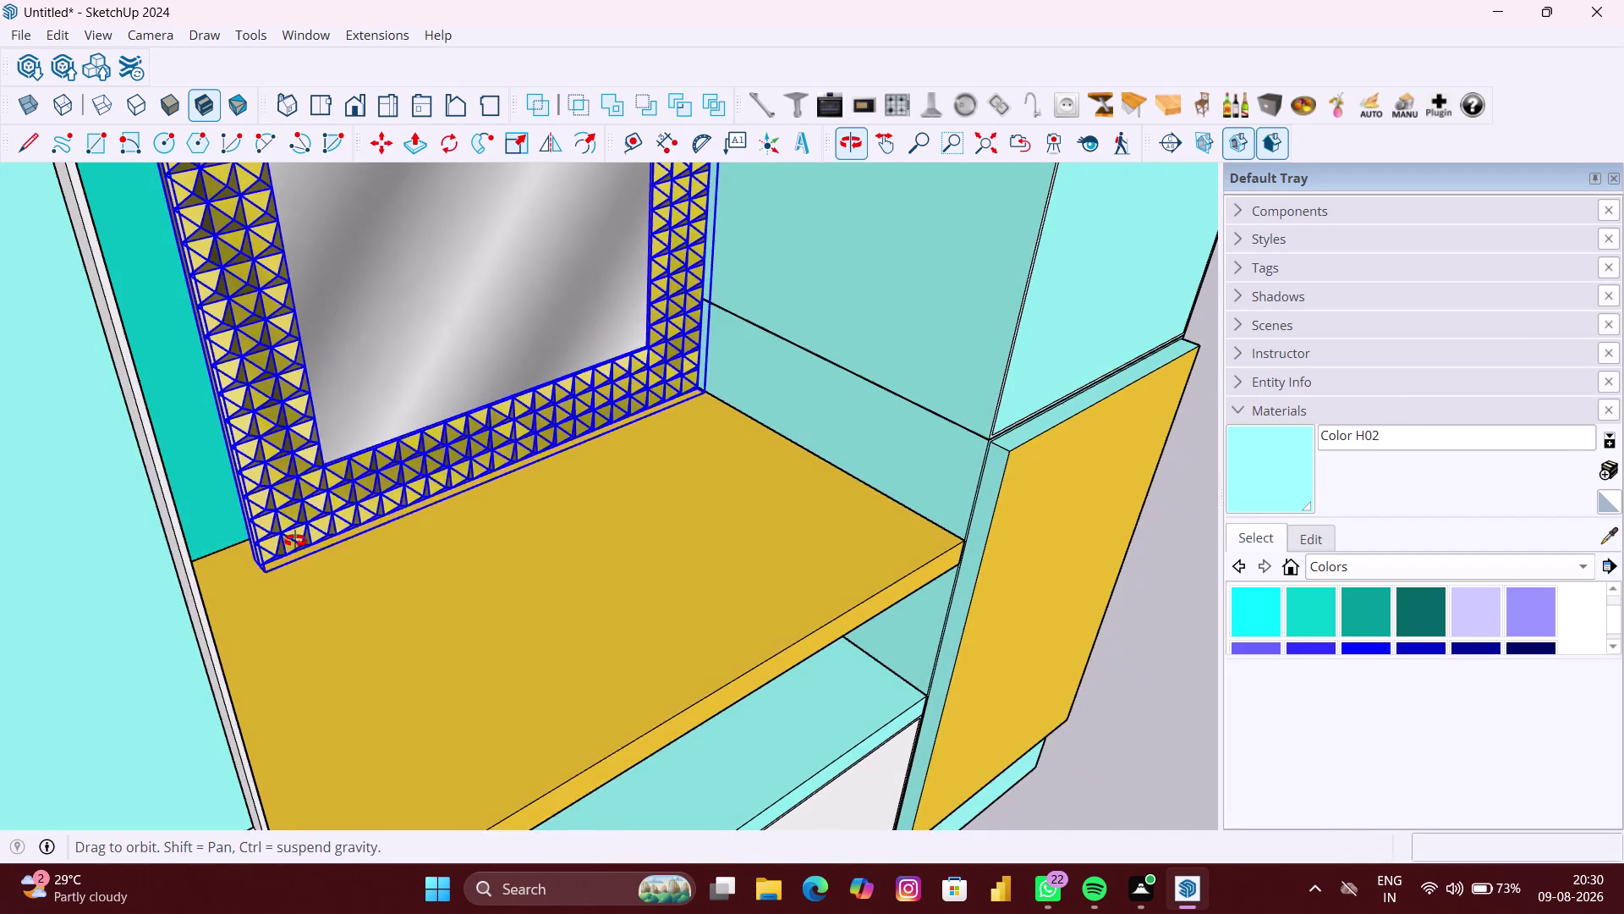
middle_drag(295, 541, 295, 541)
scroll(up, 3)
middle_drag(267, 566, 233, 562)
scroll(up, 3)
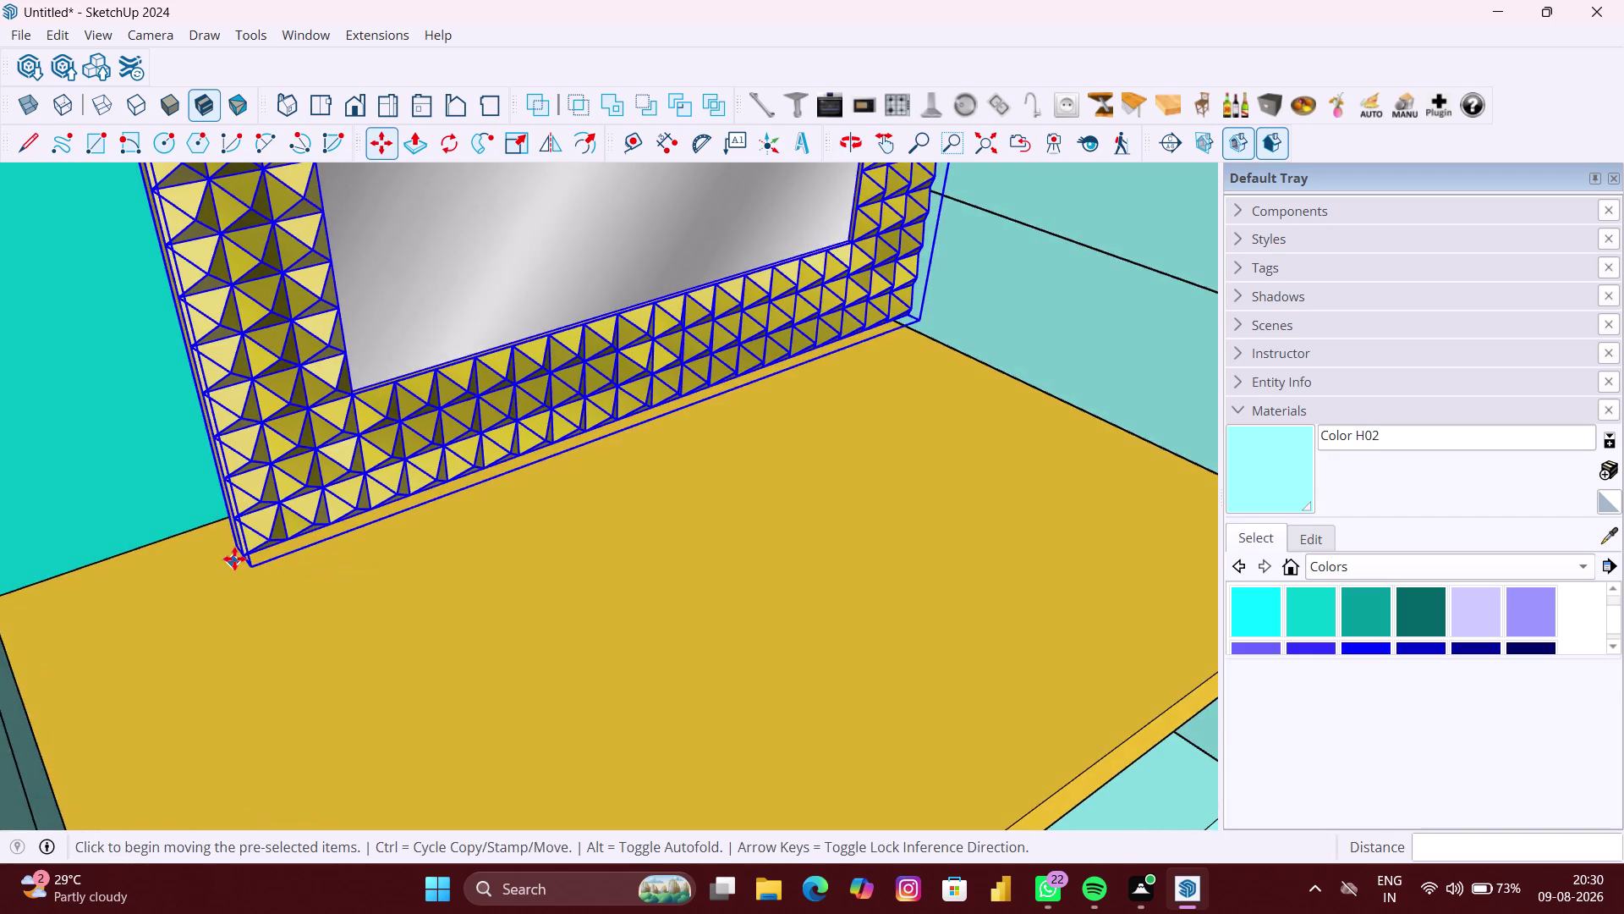
scroll(up, 3)
scroll(up, 3)
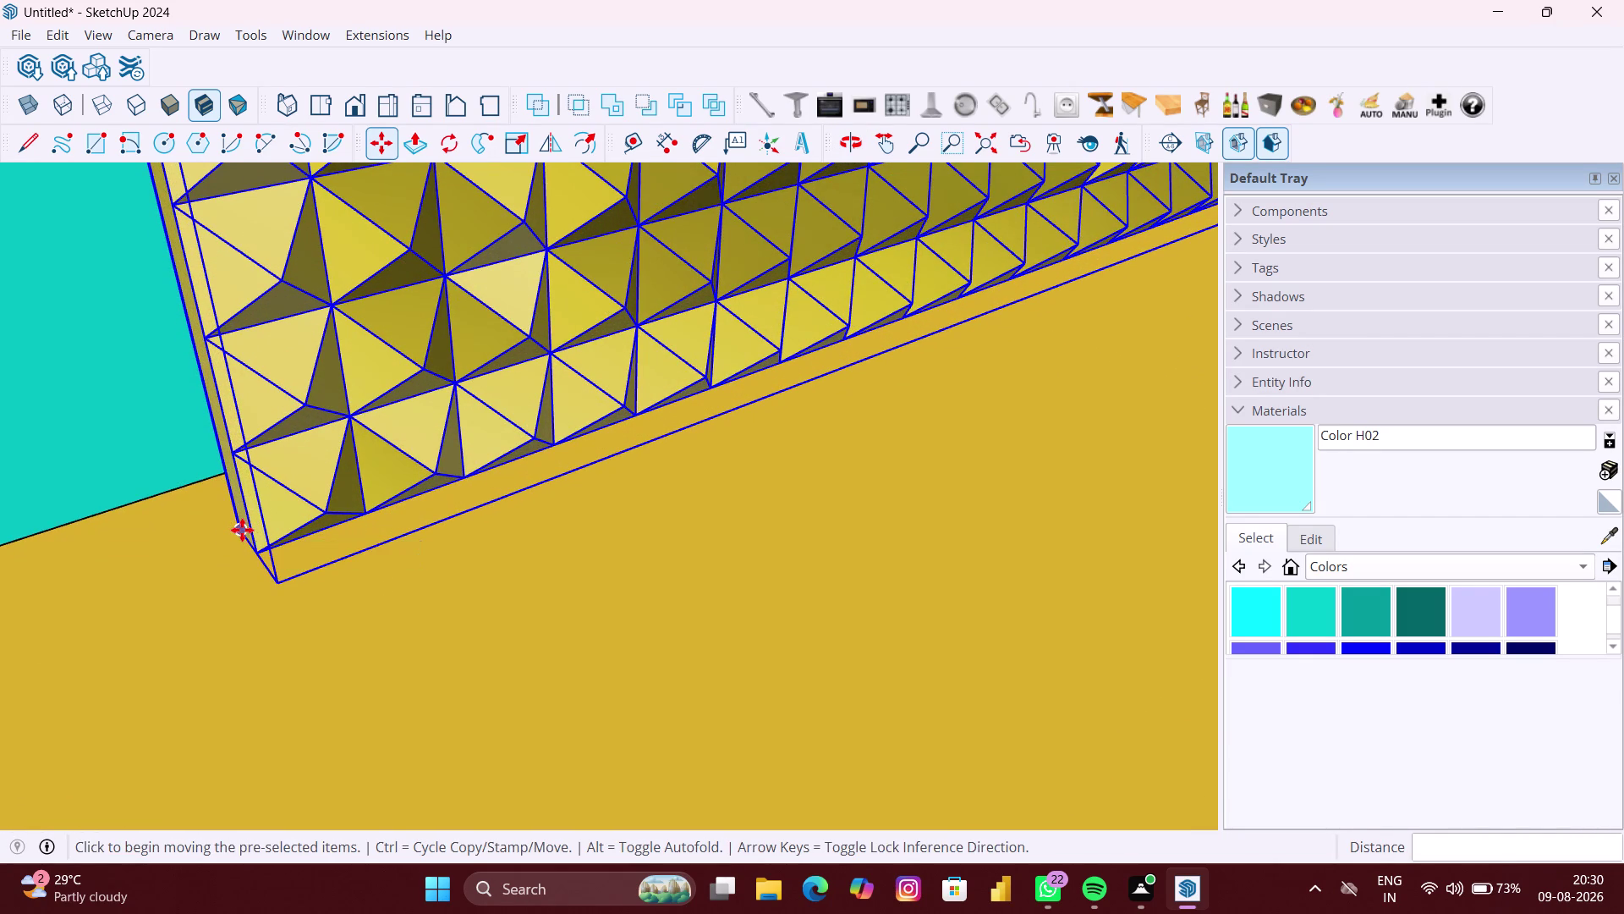
click(240, 529)
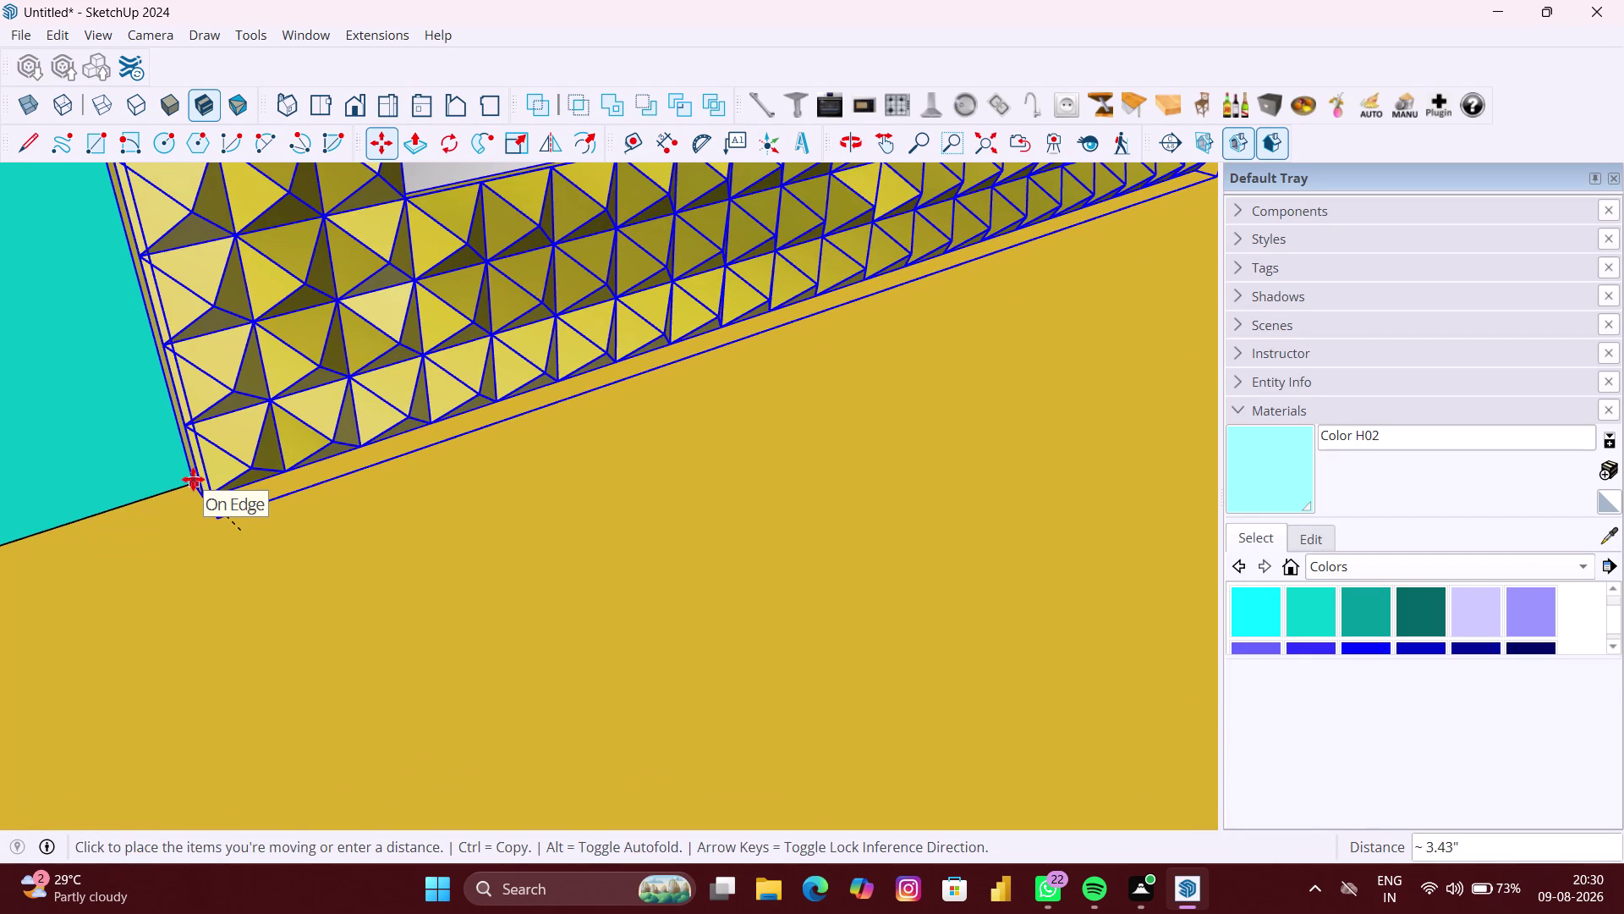
click(193, 479)
Orbit and pan out to check the mirror sits centred in the middle bay.
scroll(down, 3)
middle_drag(210, 518, 207, 517)
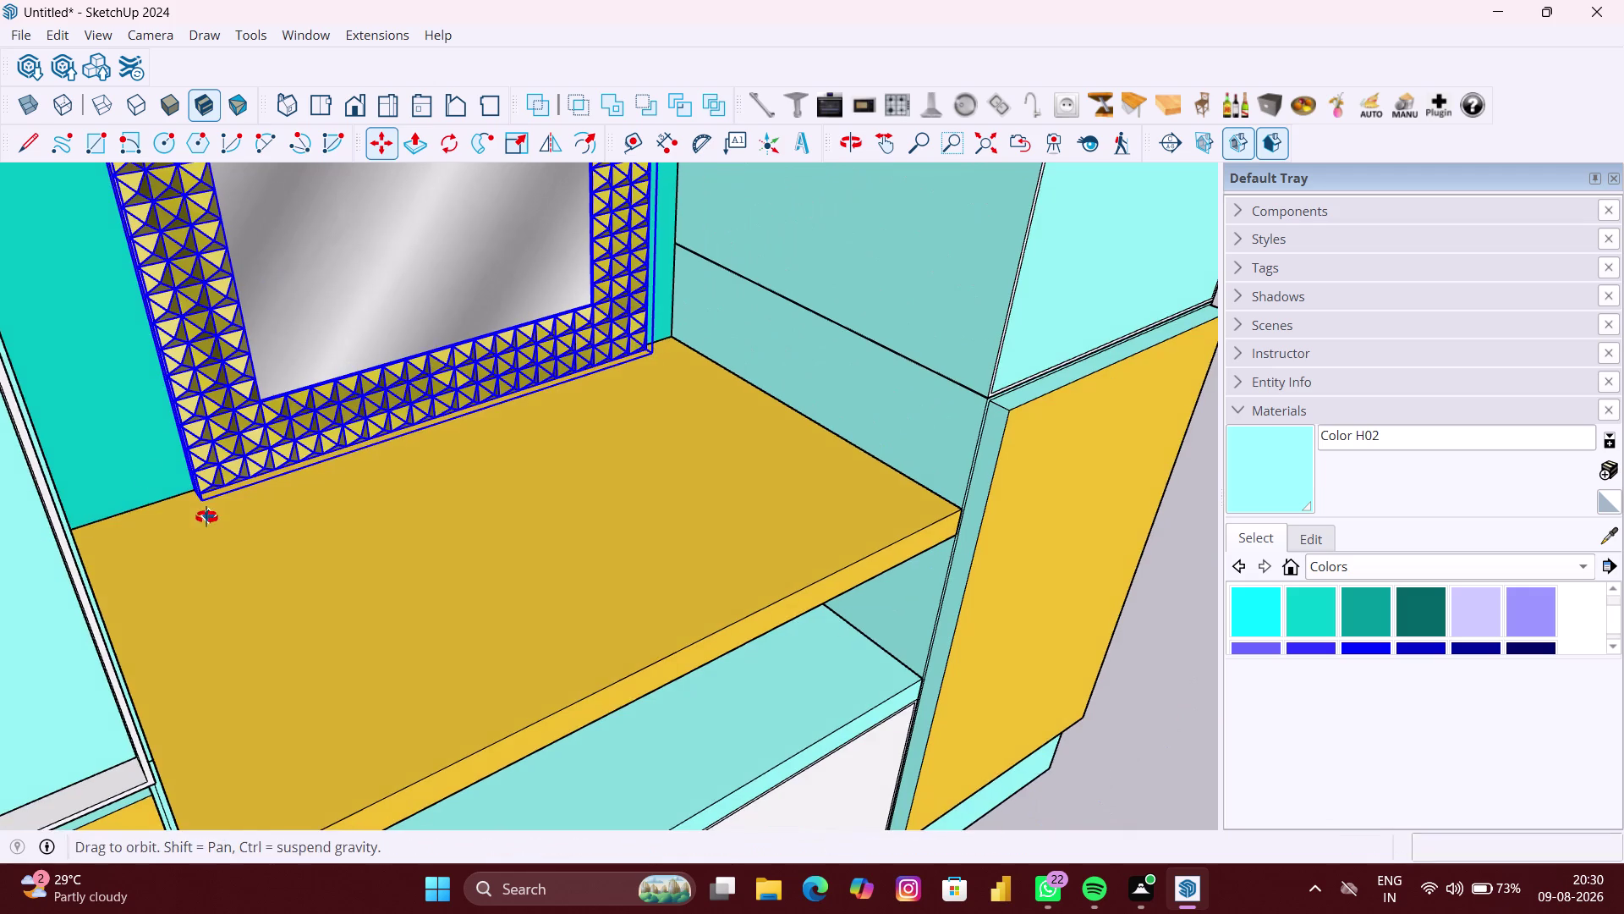
middle_drag(206, 517, 141, 474)
scroll(down, 3)
middle_drag(517, 429, 463, 400)
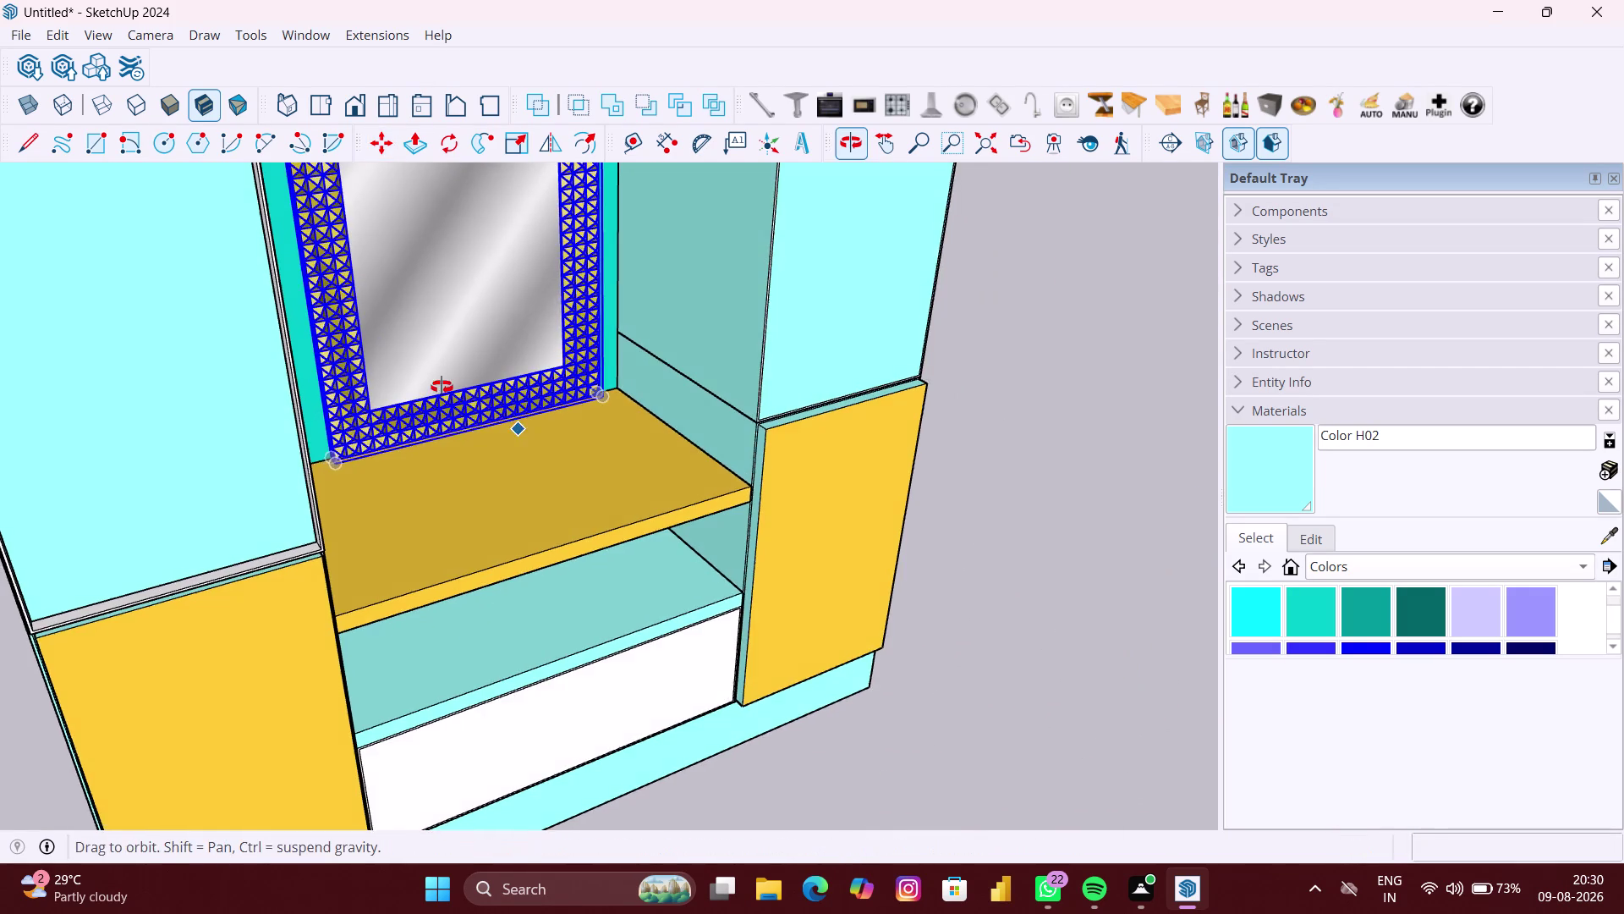
middle_drag(463, 400, 442, 387)
scroll(down, 3)
middle_drag(677, 417, 587, 399)
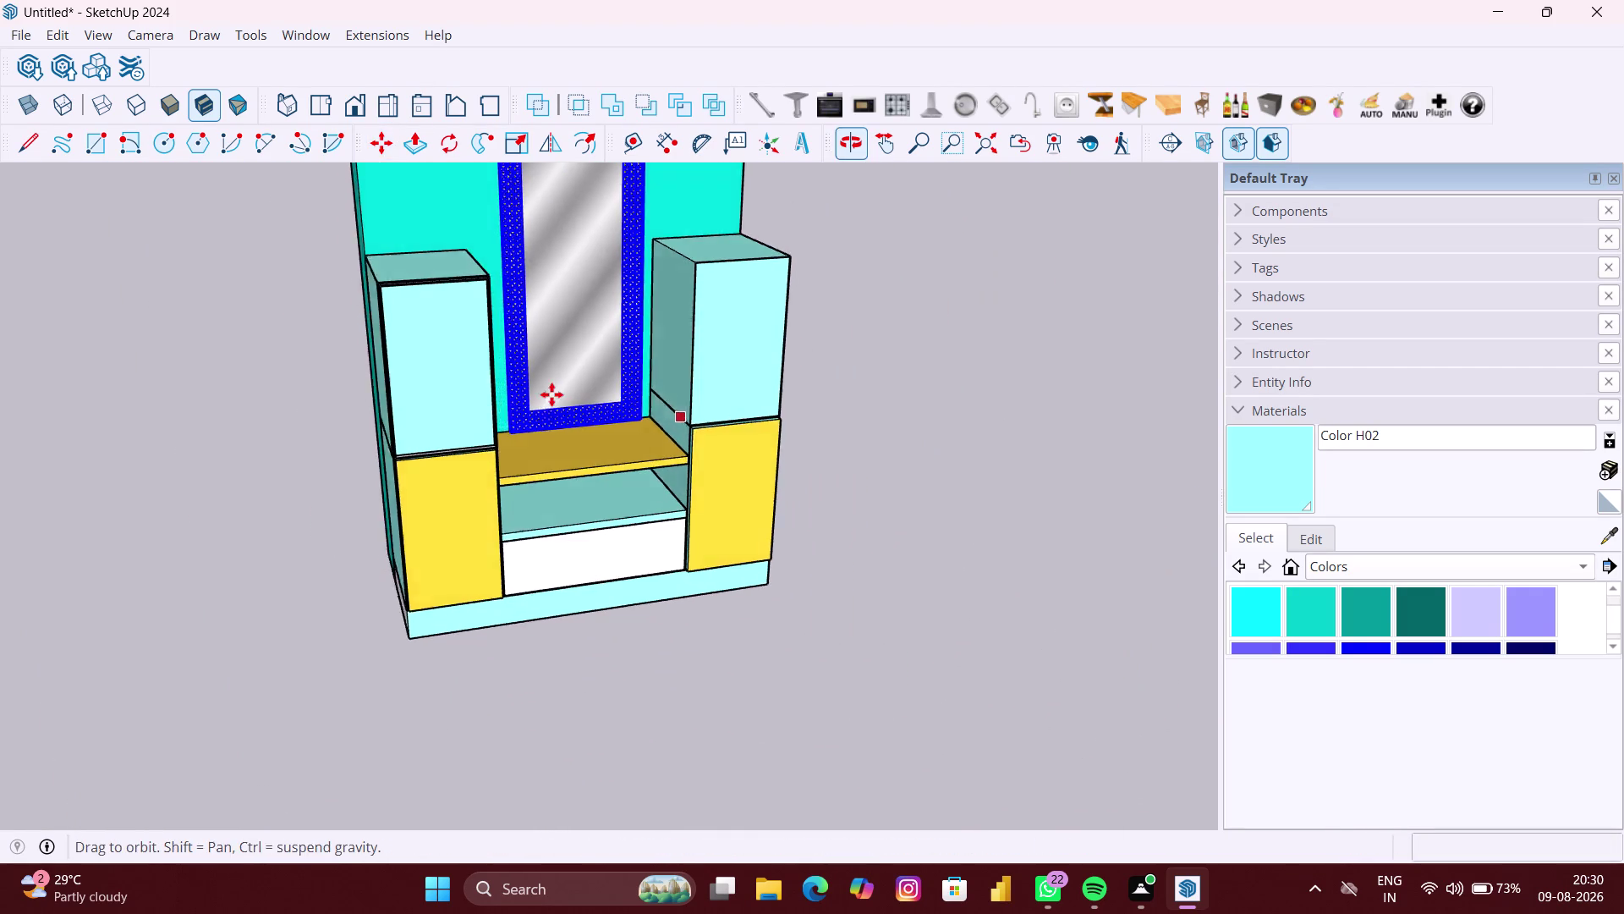
scroll(down, 3)
scroll(down, 3)
middle_drag(619, 345, 588, 336)
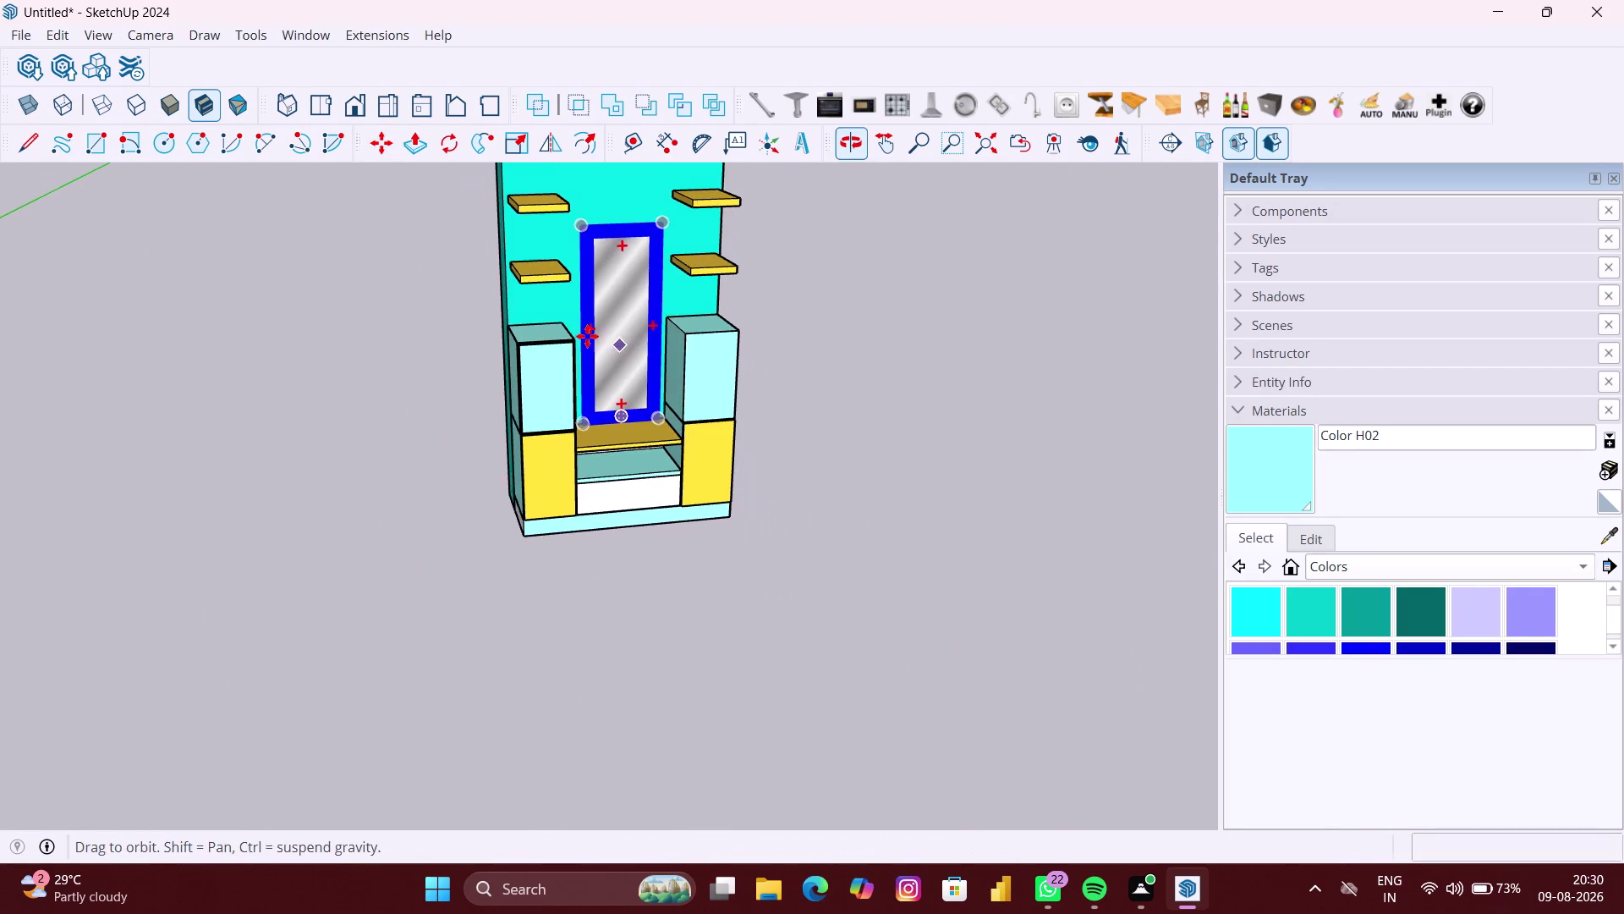
middle_drag(588, 337, 587, 336)
middle_drag(587, 339, 523, 328)
scroll(up, 3)
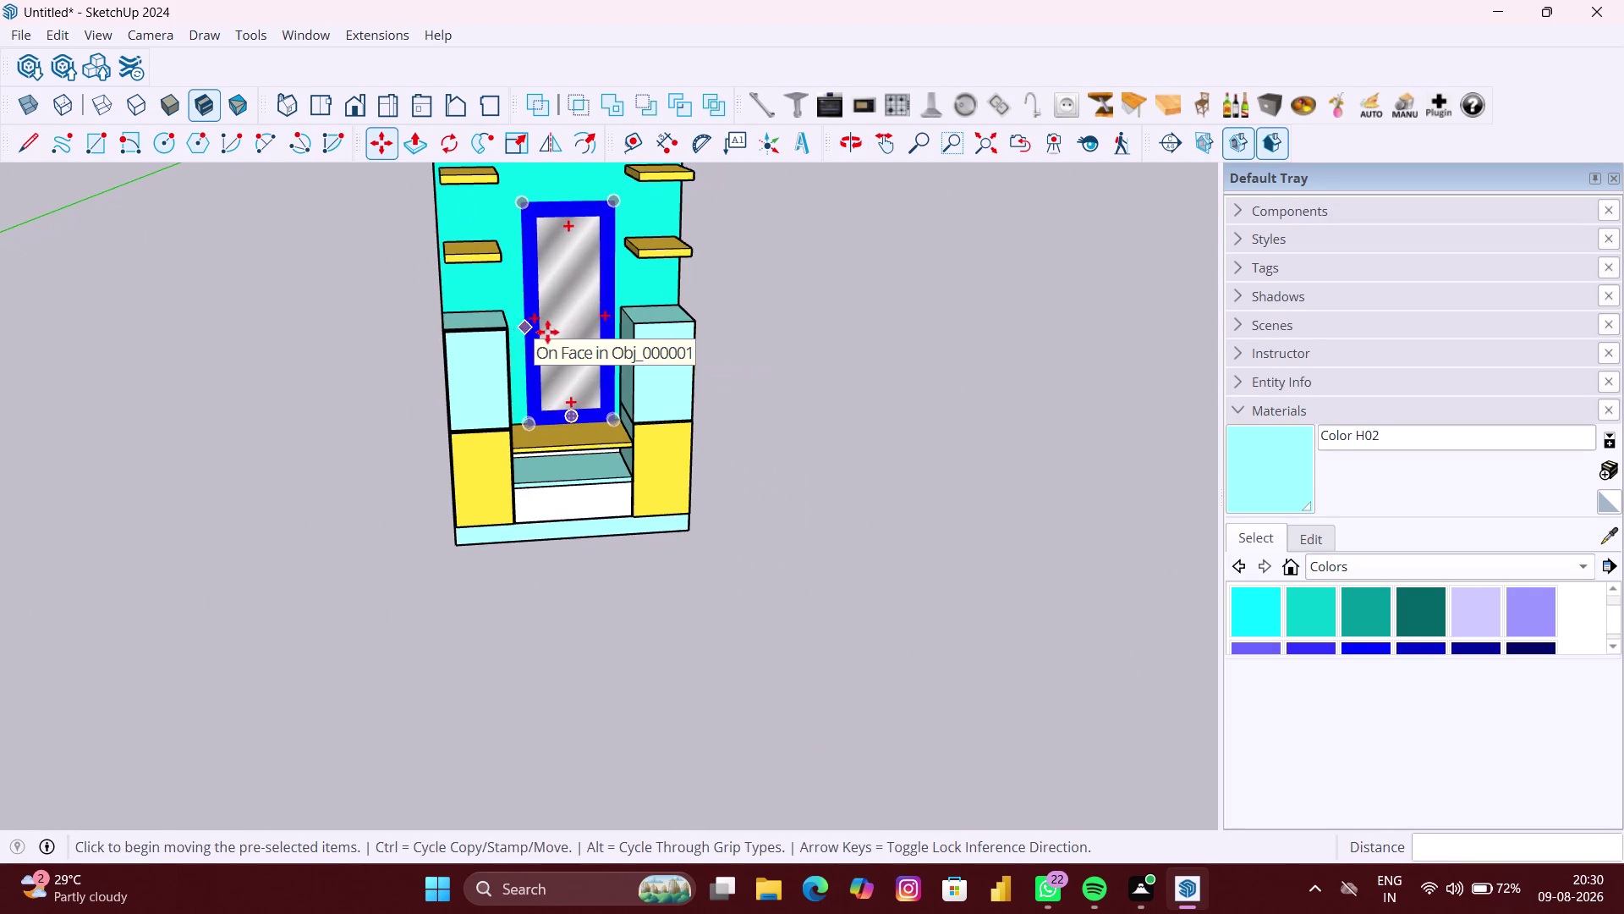
scroll(up, 3)
middle_drag(532, 334, 506, 307)
scroll(up, 3)
middle_click(529, 303)
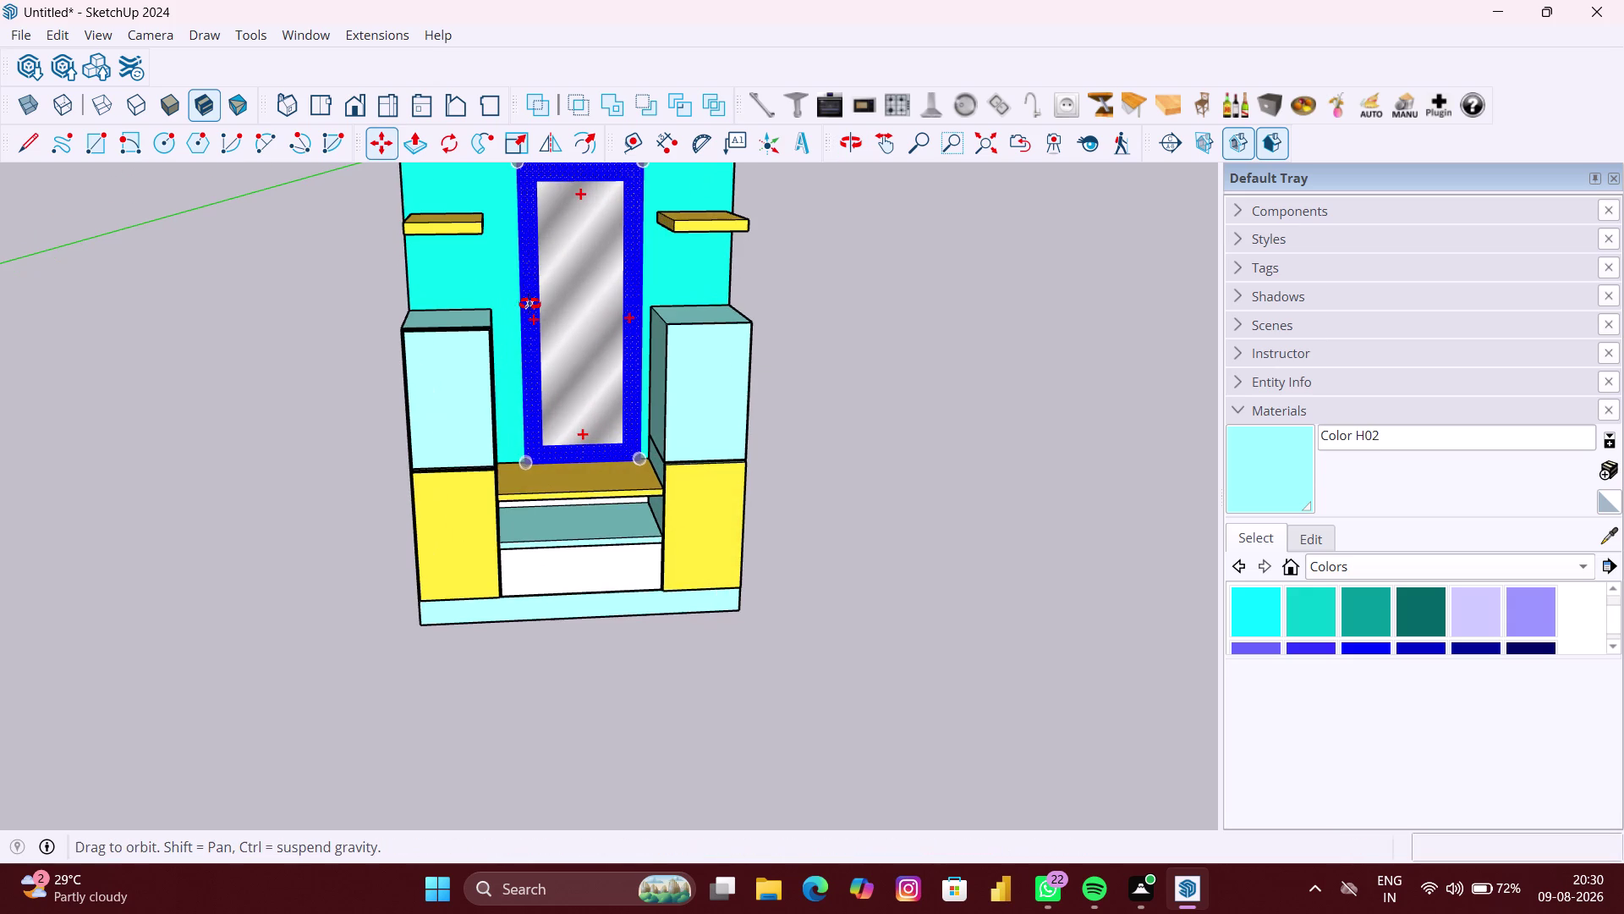
scroll(down, 3)
scroll(down, 3)
middle_drag(626, 306, 594, 304)
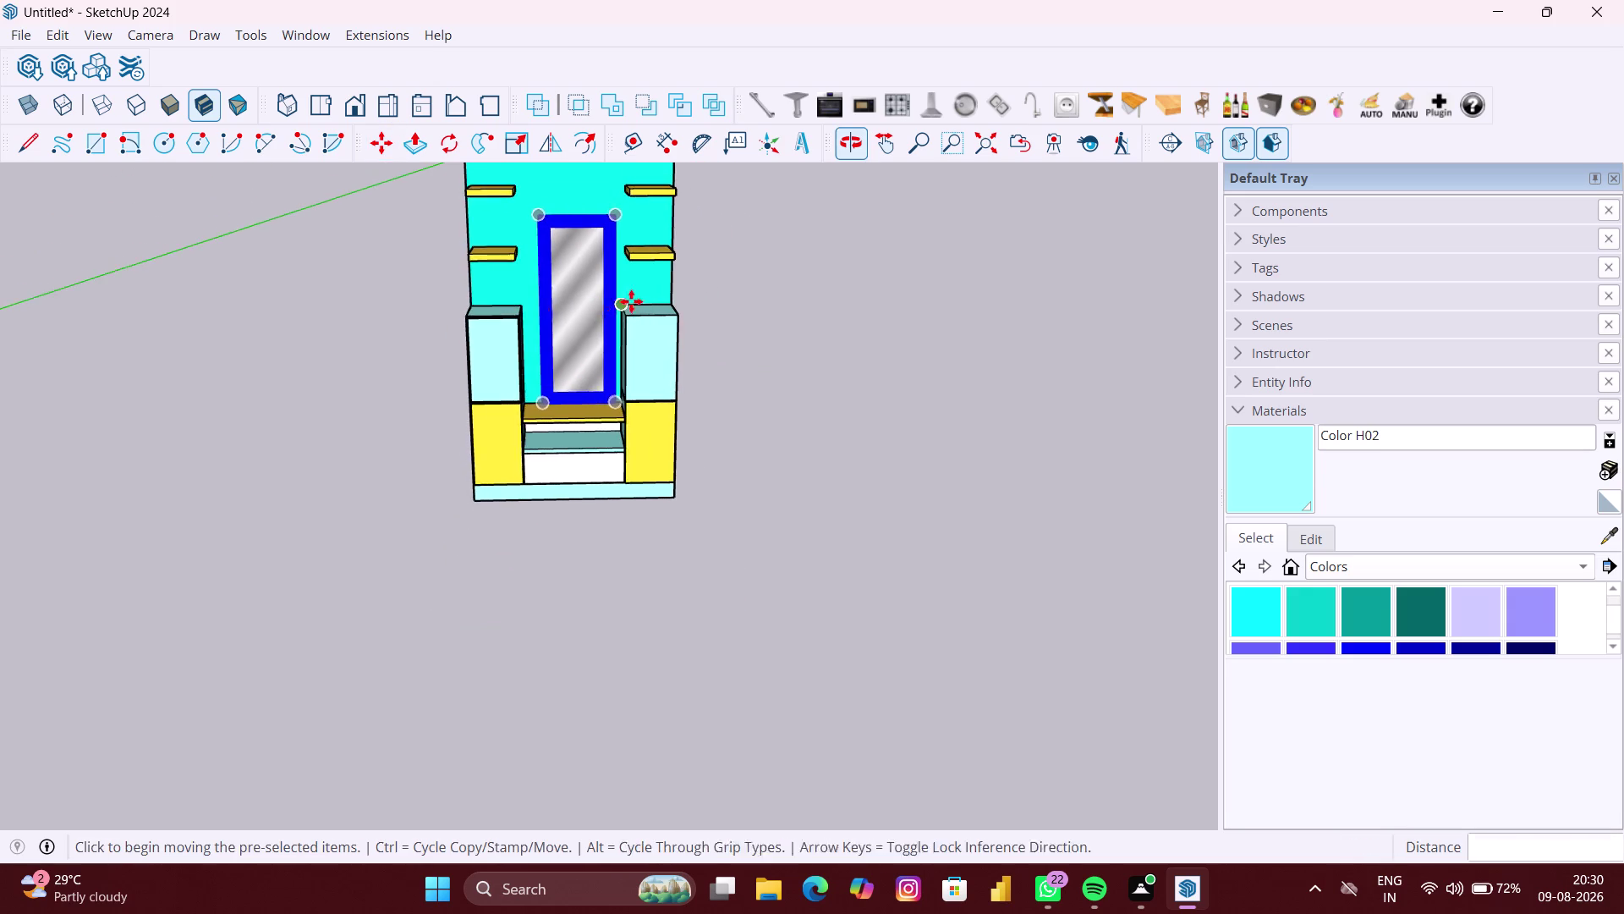
scroll(down, 3)
middle_drag(646, 286, 648, 286)
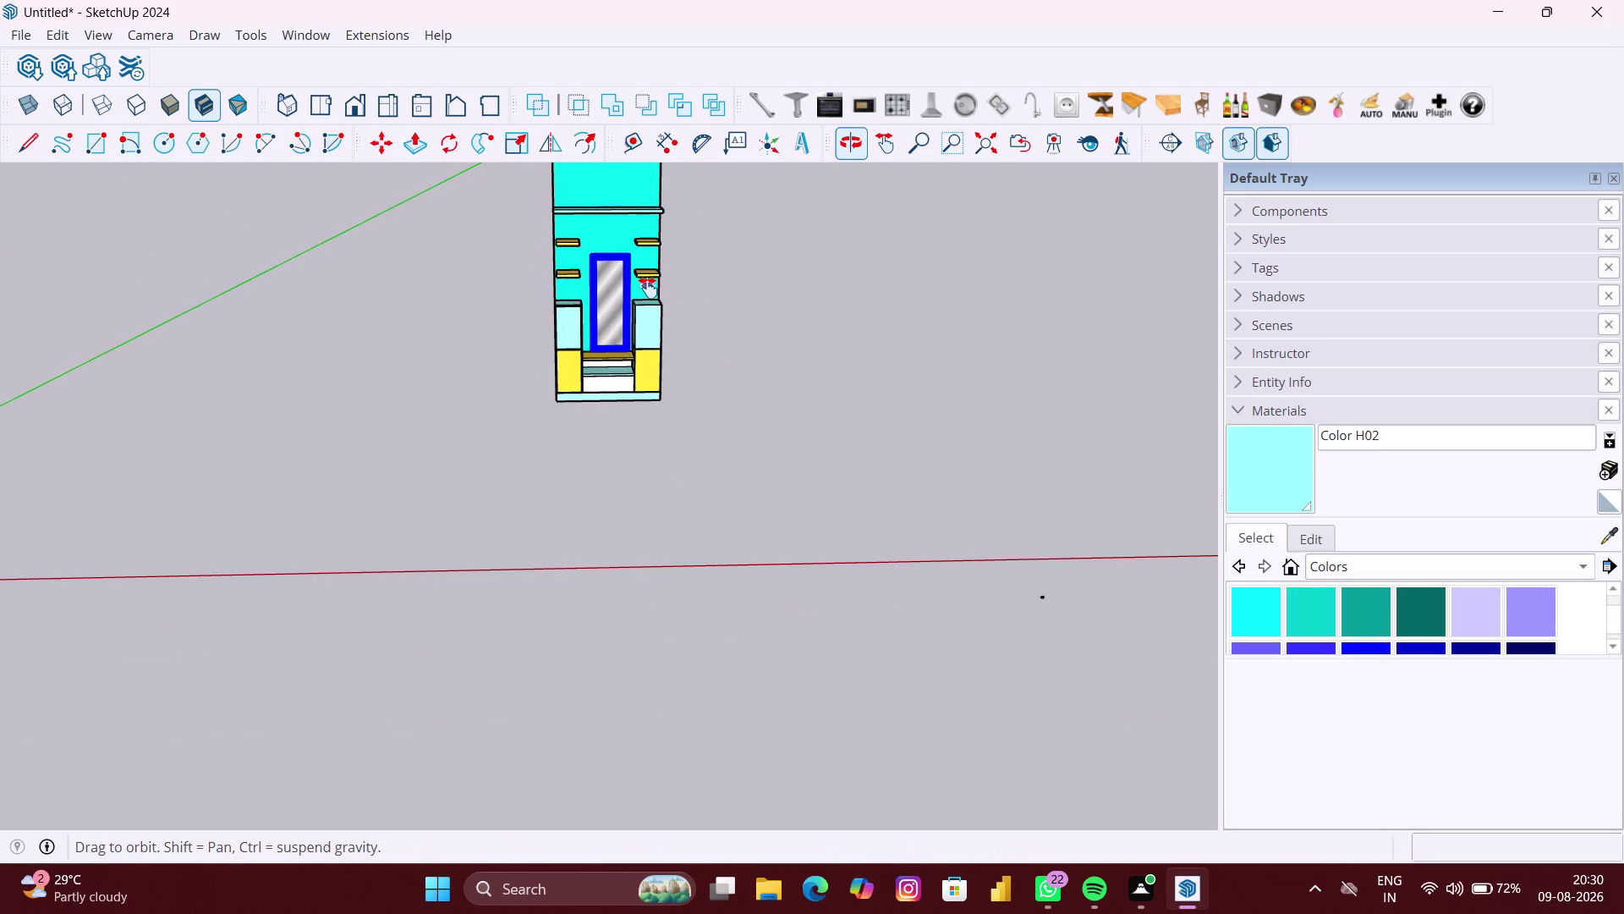
middle_drag(648, 286, 667, 399)
scroll(up, 3)
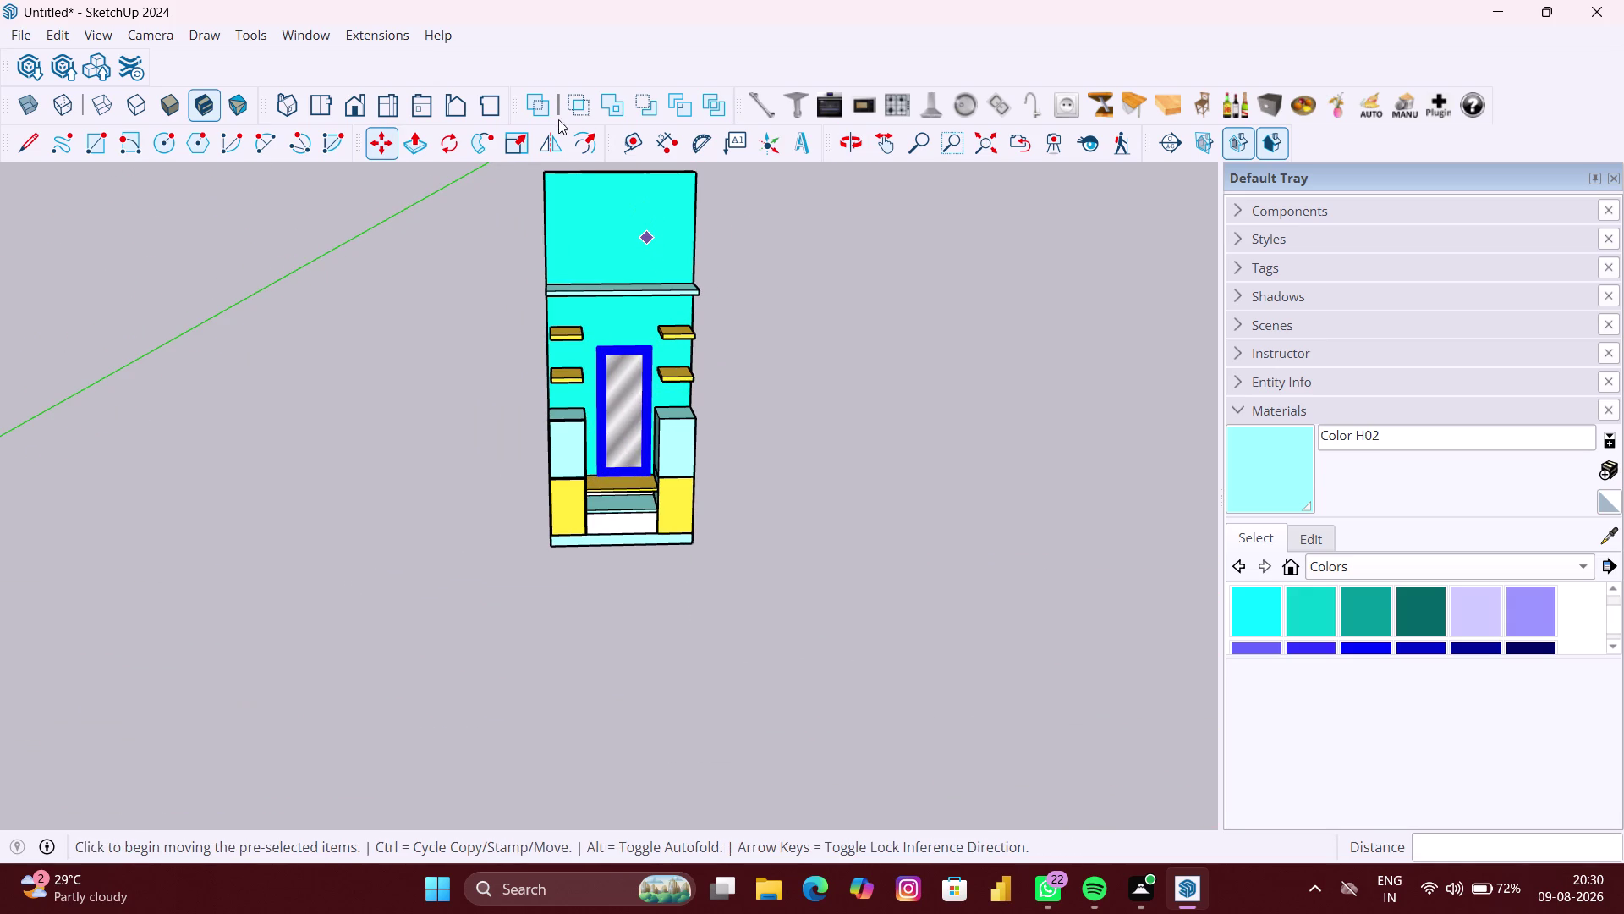
Scale the mirror and stretch its top edge up to the top slab.
click(517, 144)
scroll(up, 3)
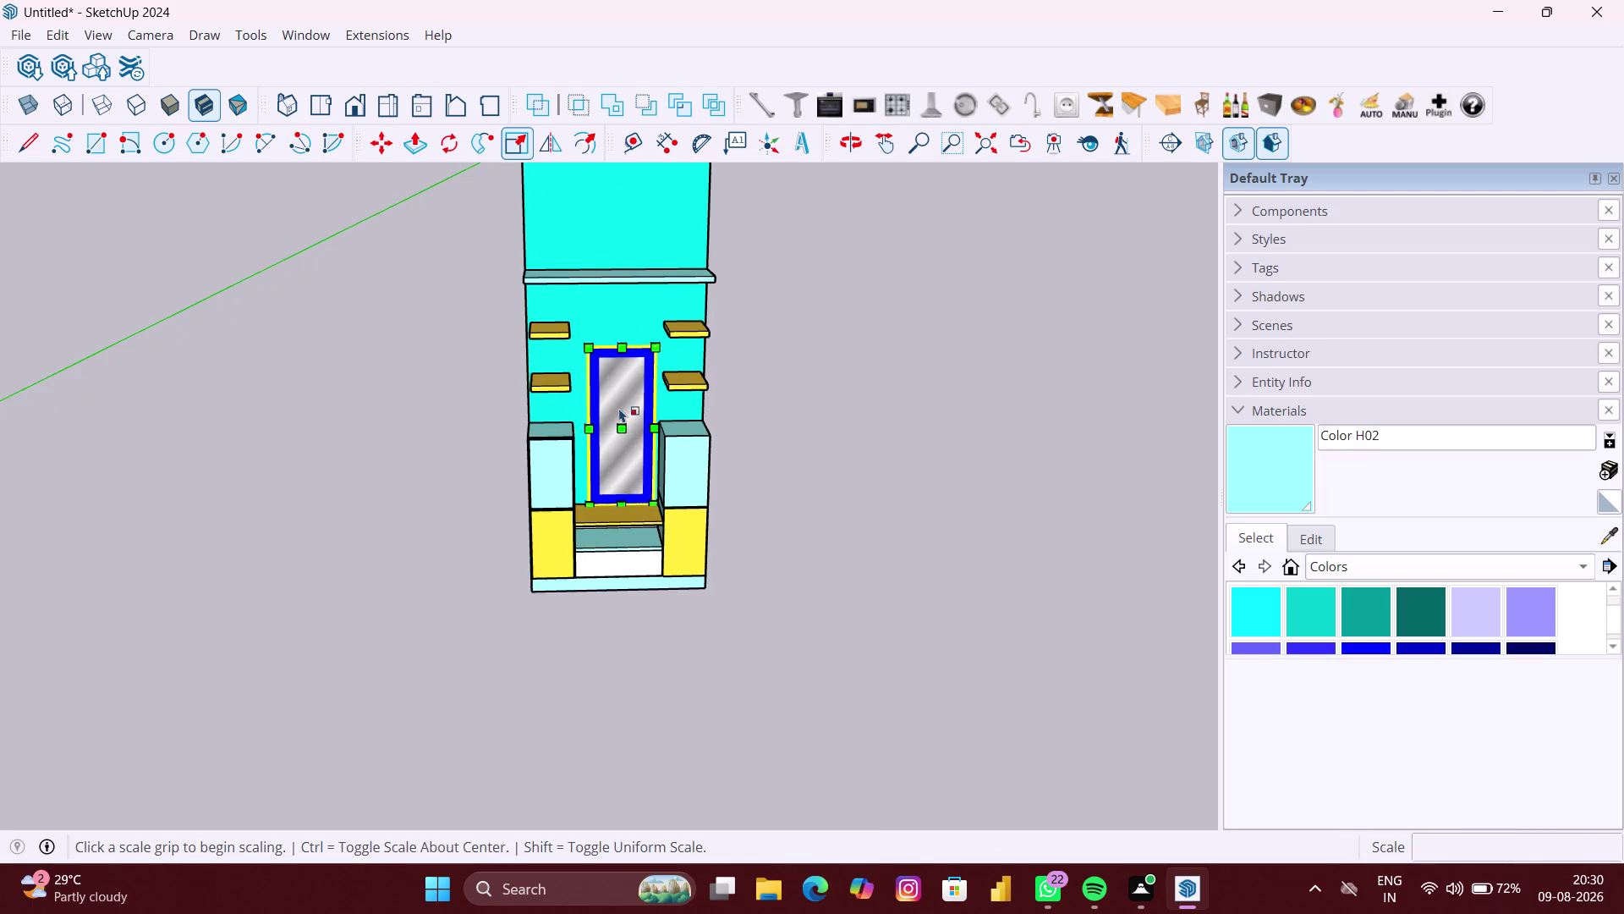
scroll(up, 3)
click(585, 437)
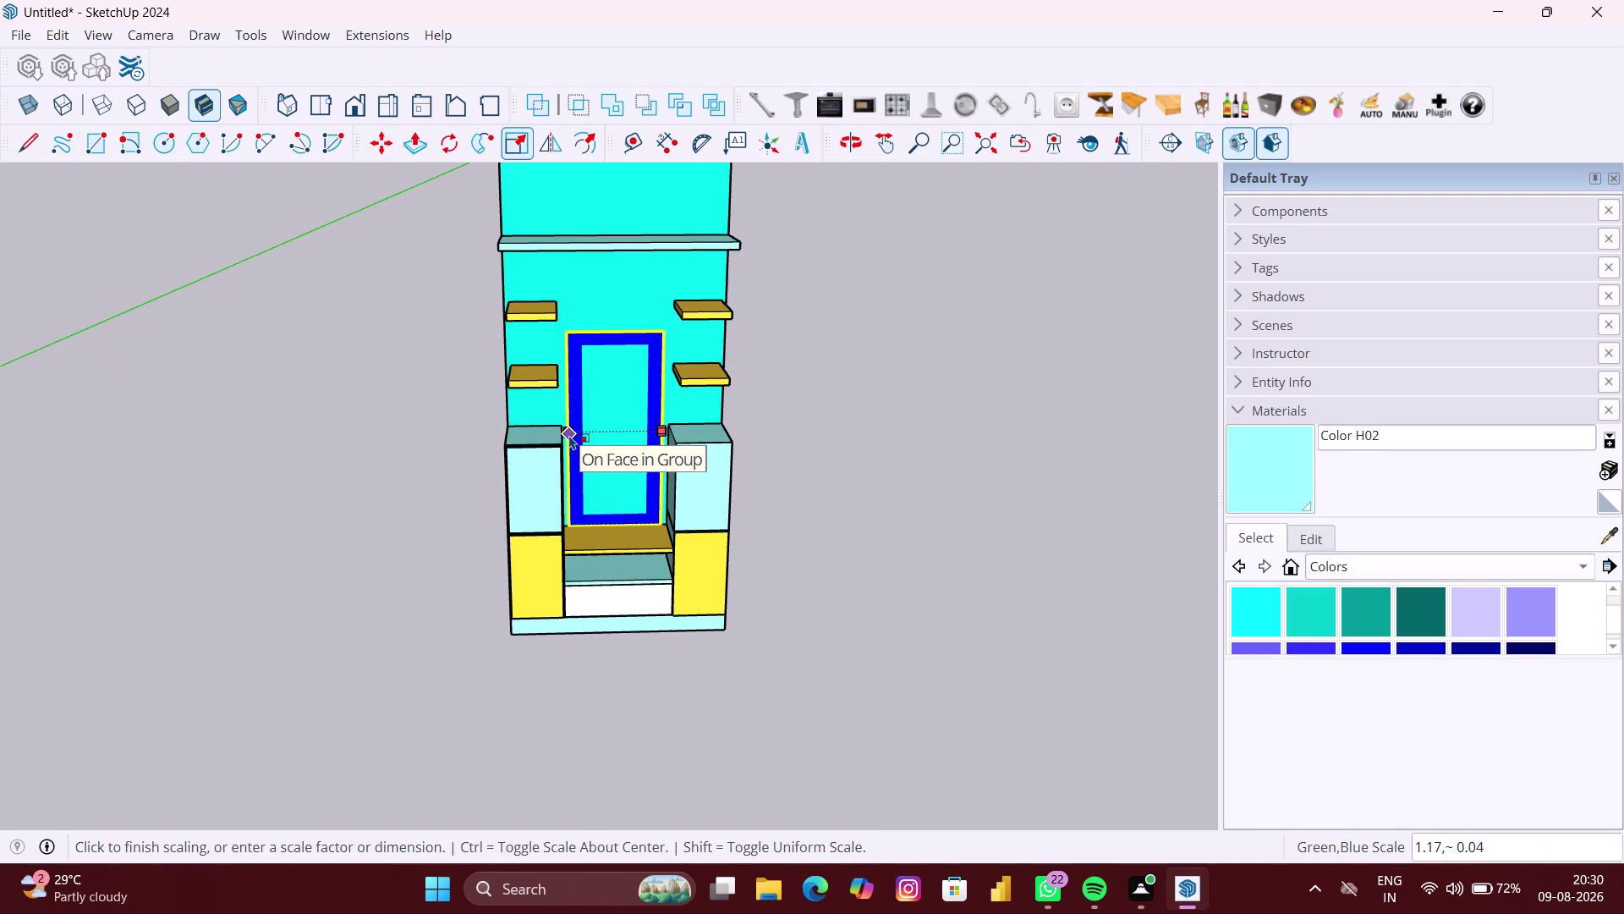
click(569, 434)
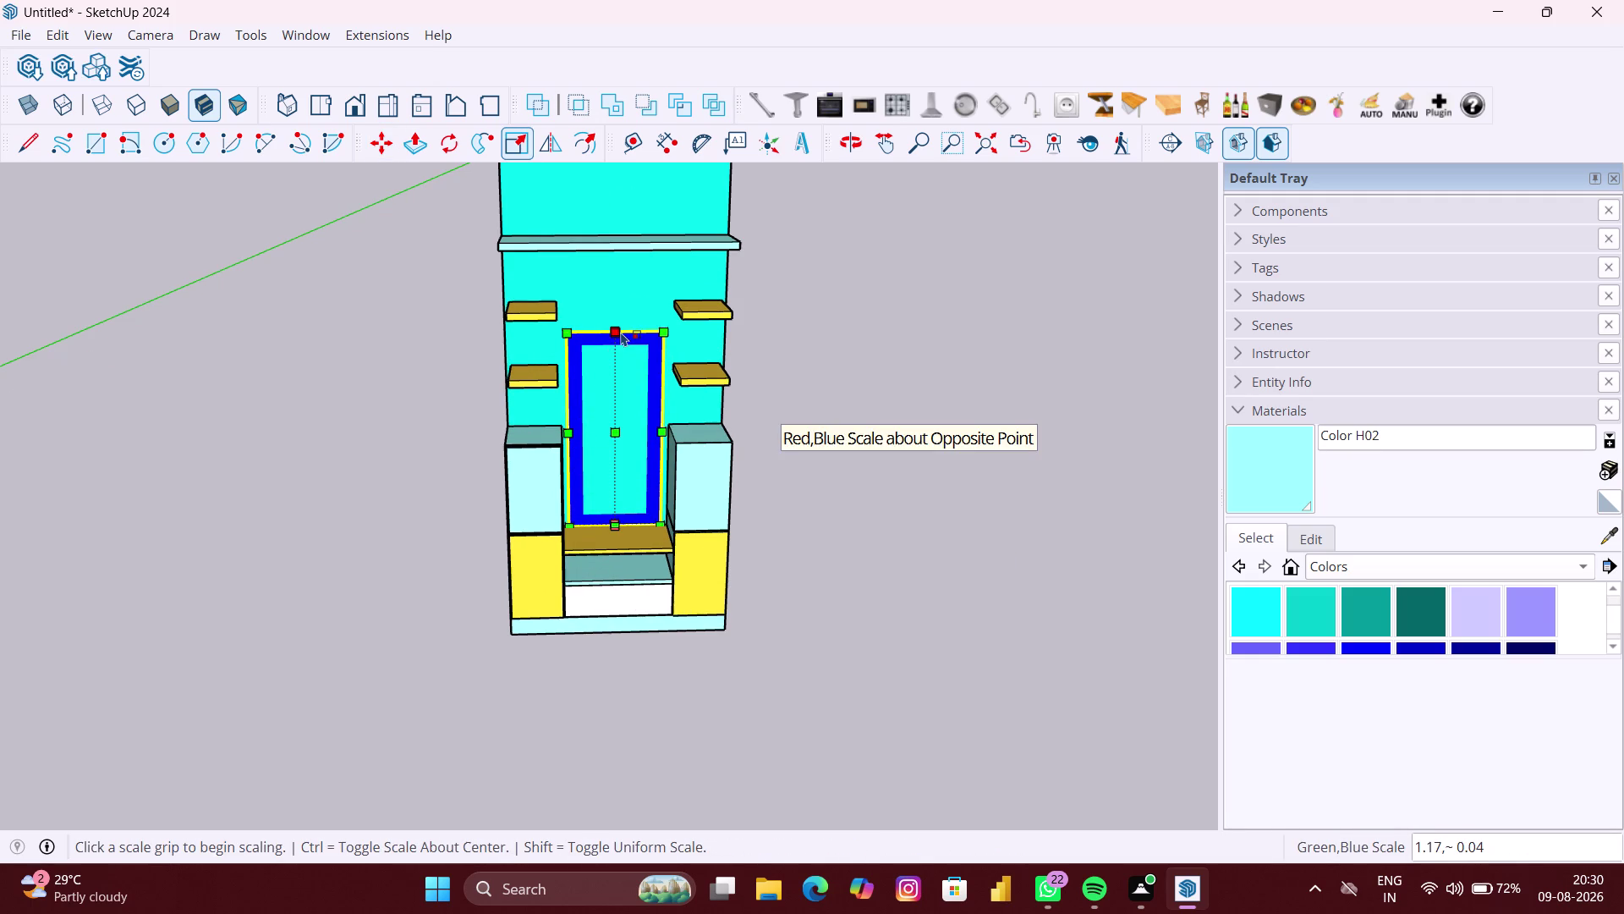
click(621, 332)
middle_drag(625, 290, 619, 257)
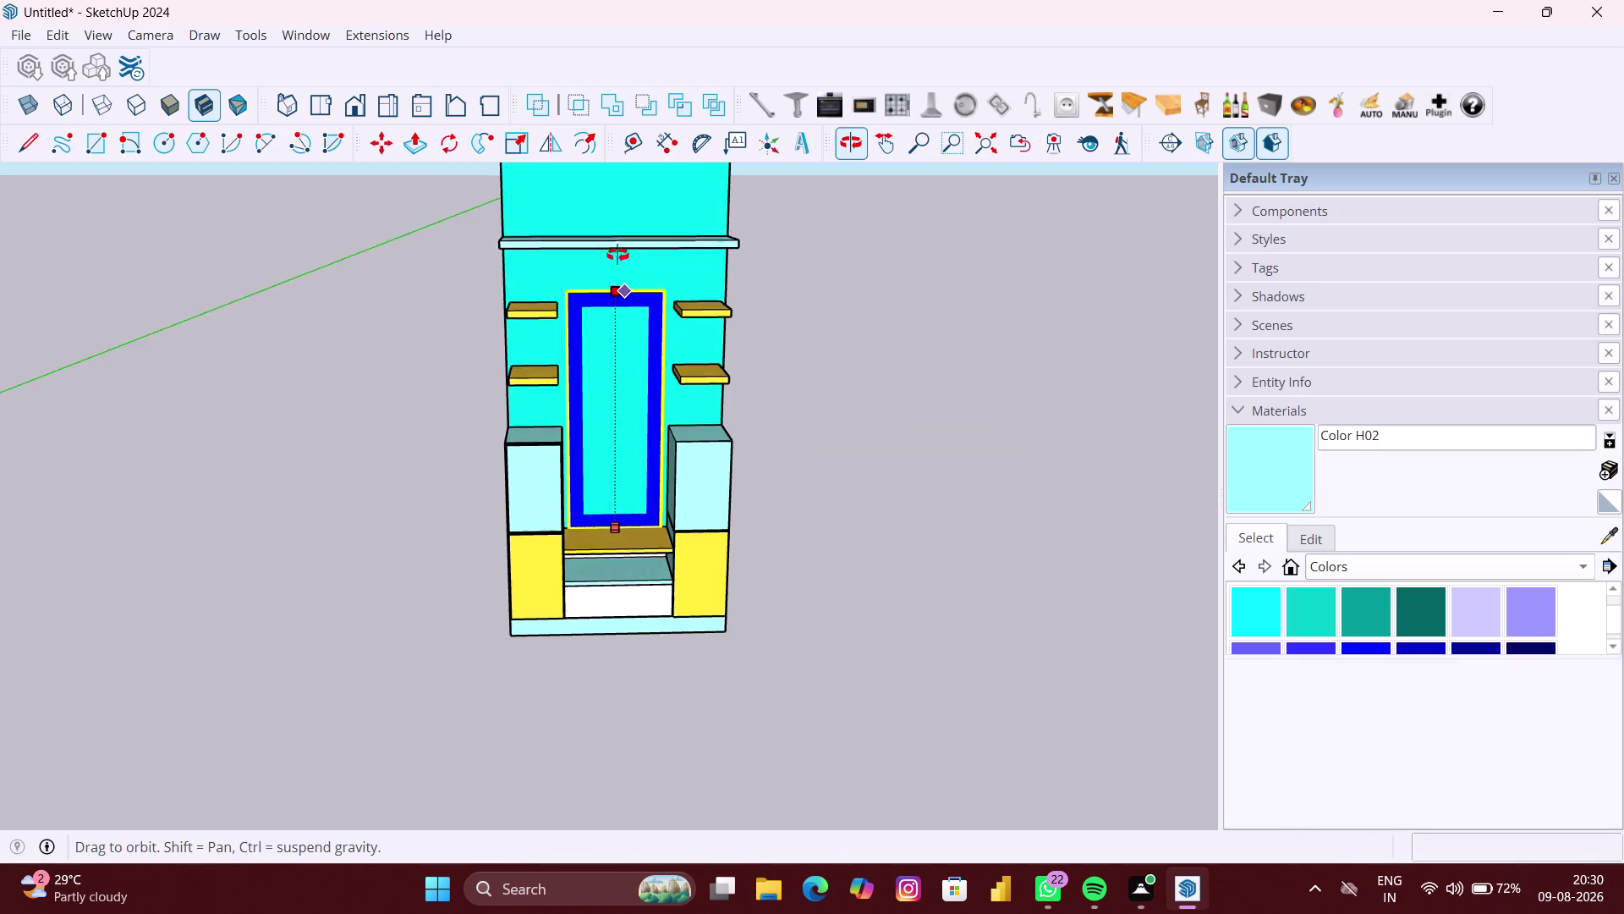
middle_drag(619, 256, 617, 251)
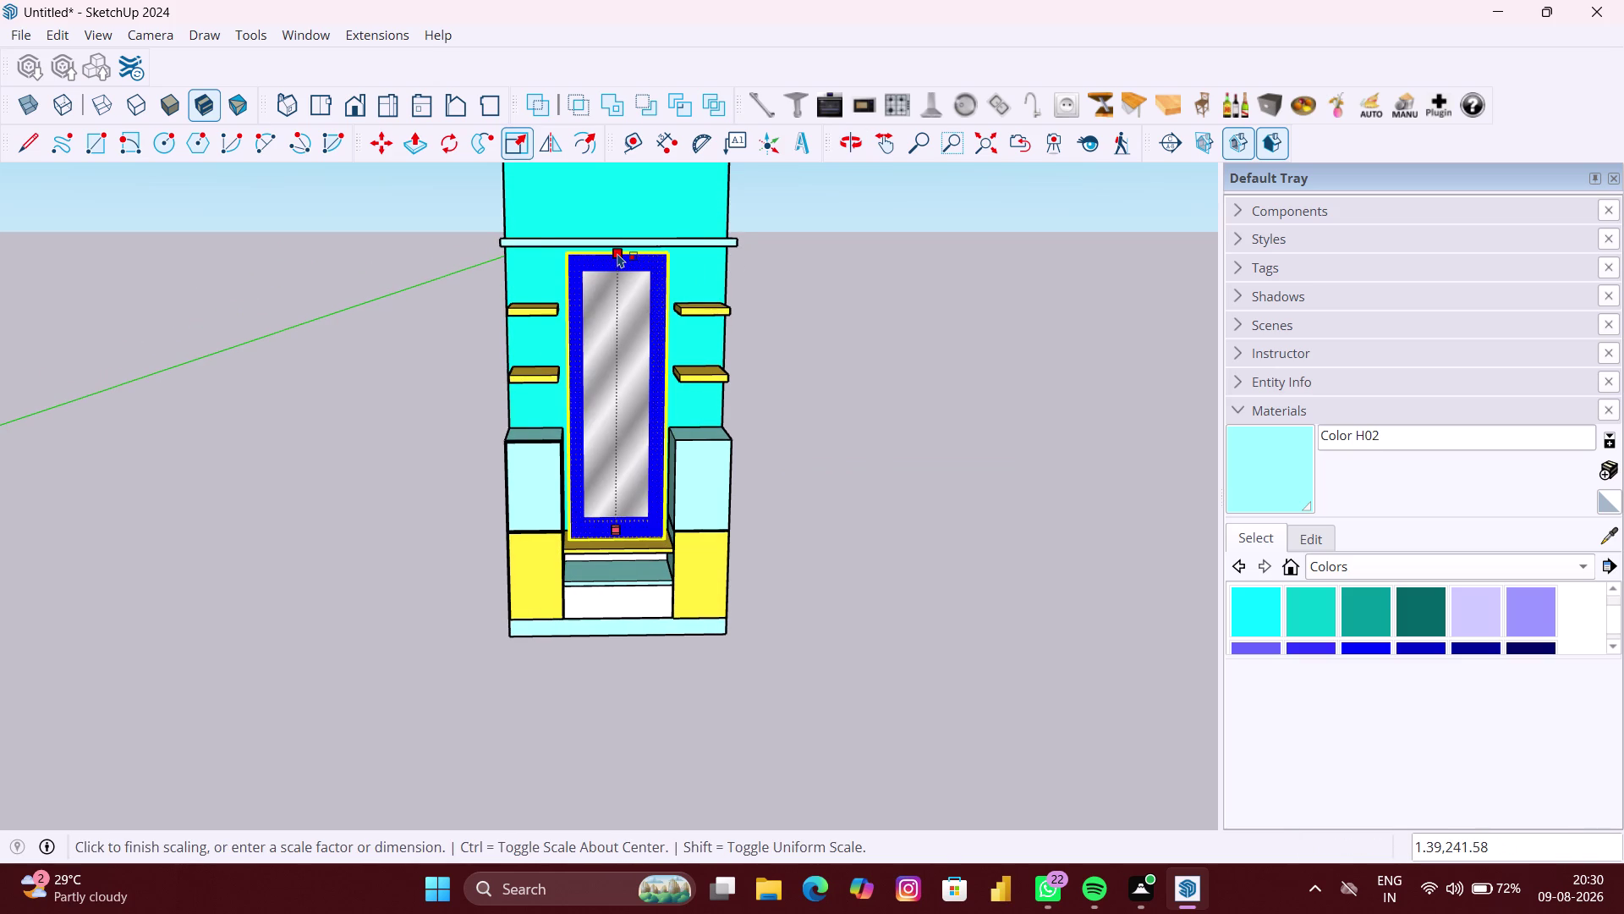
scroll(up, 3)
click(618, 253)
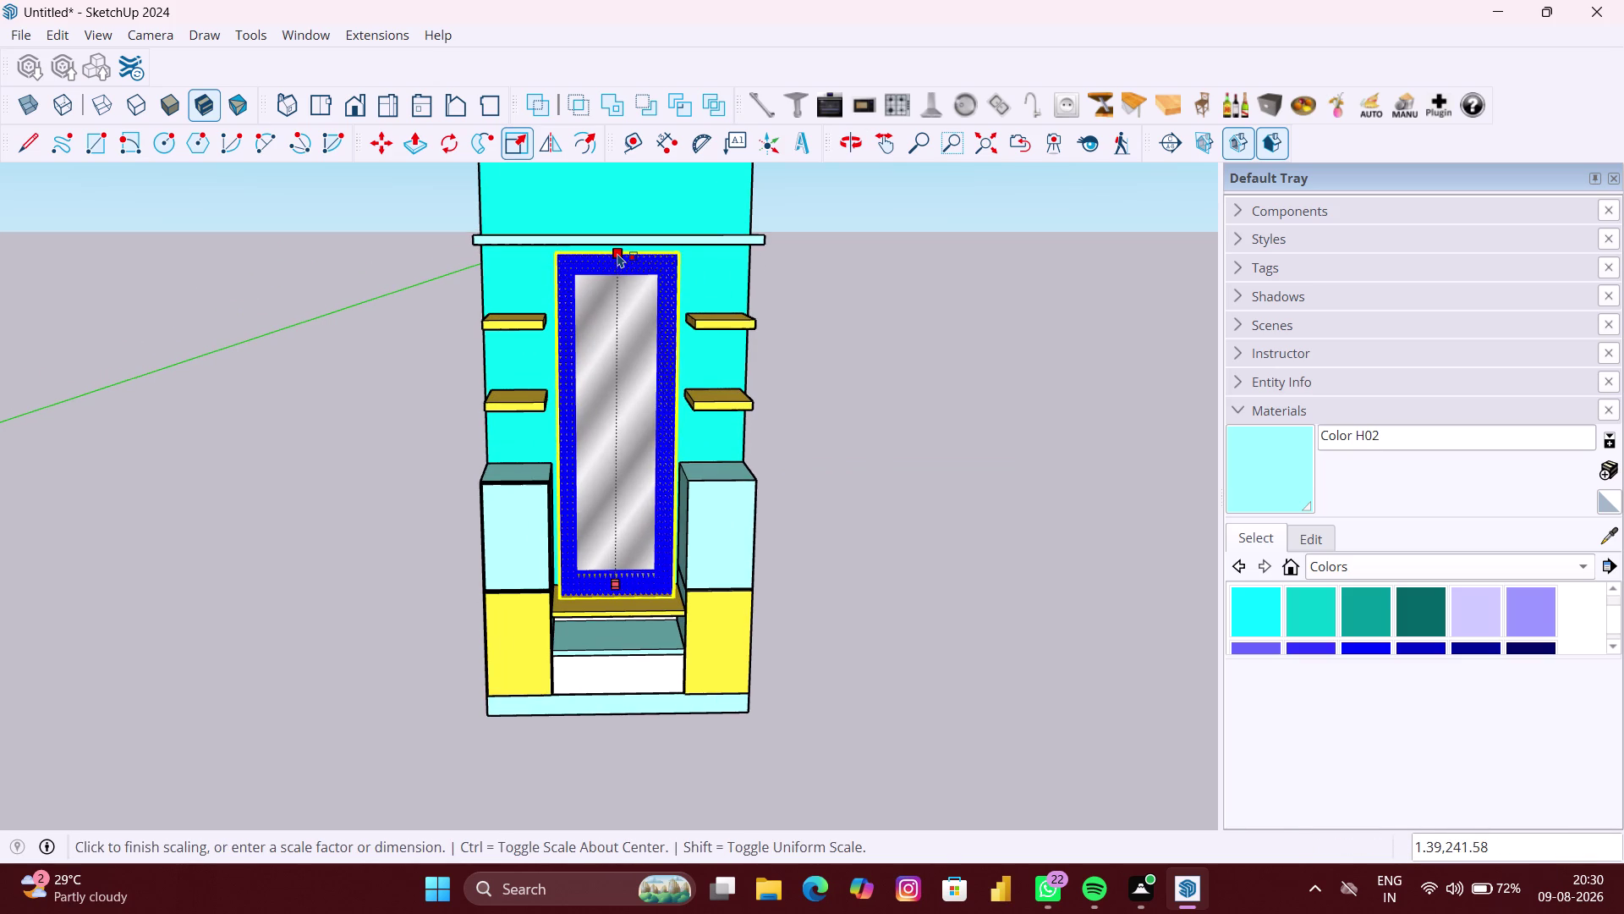
key(space)
click(904, 464)
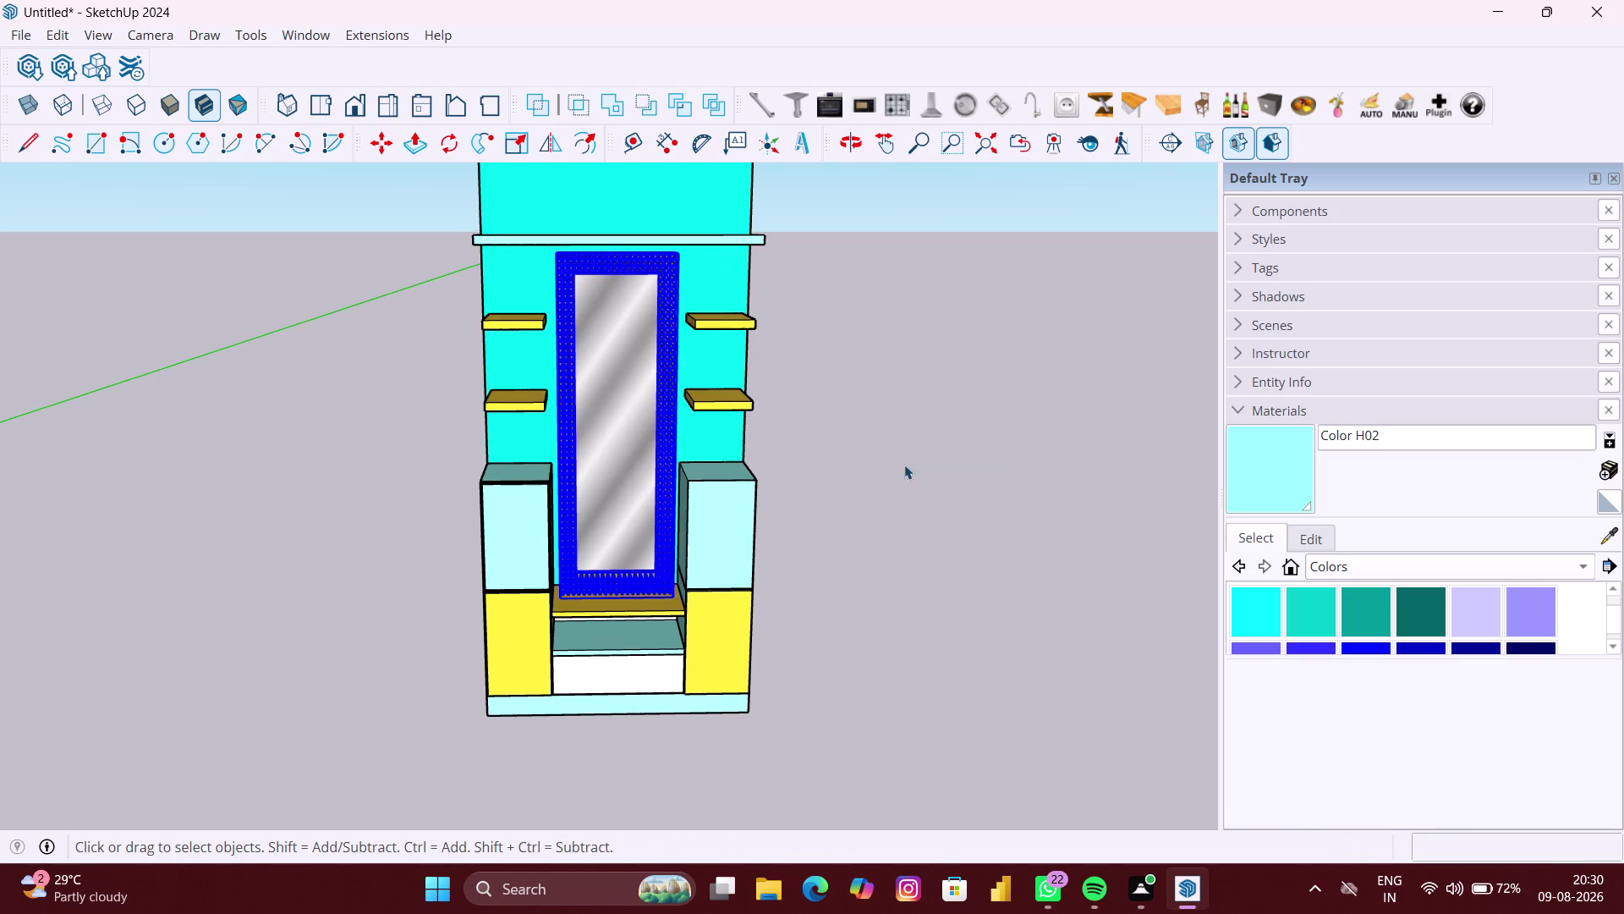
Stretch the mirror's bottom edge down to the dressing table and deselect.
scroll(up, 3)
scroll(down, 3)
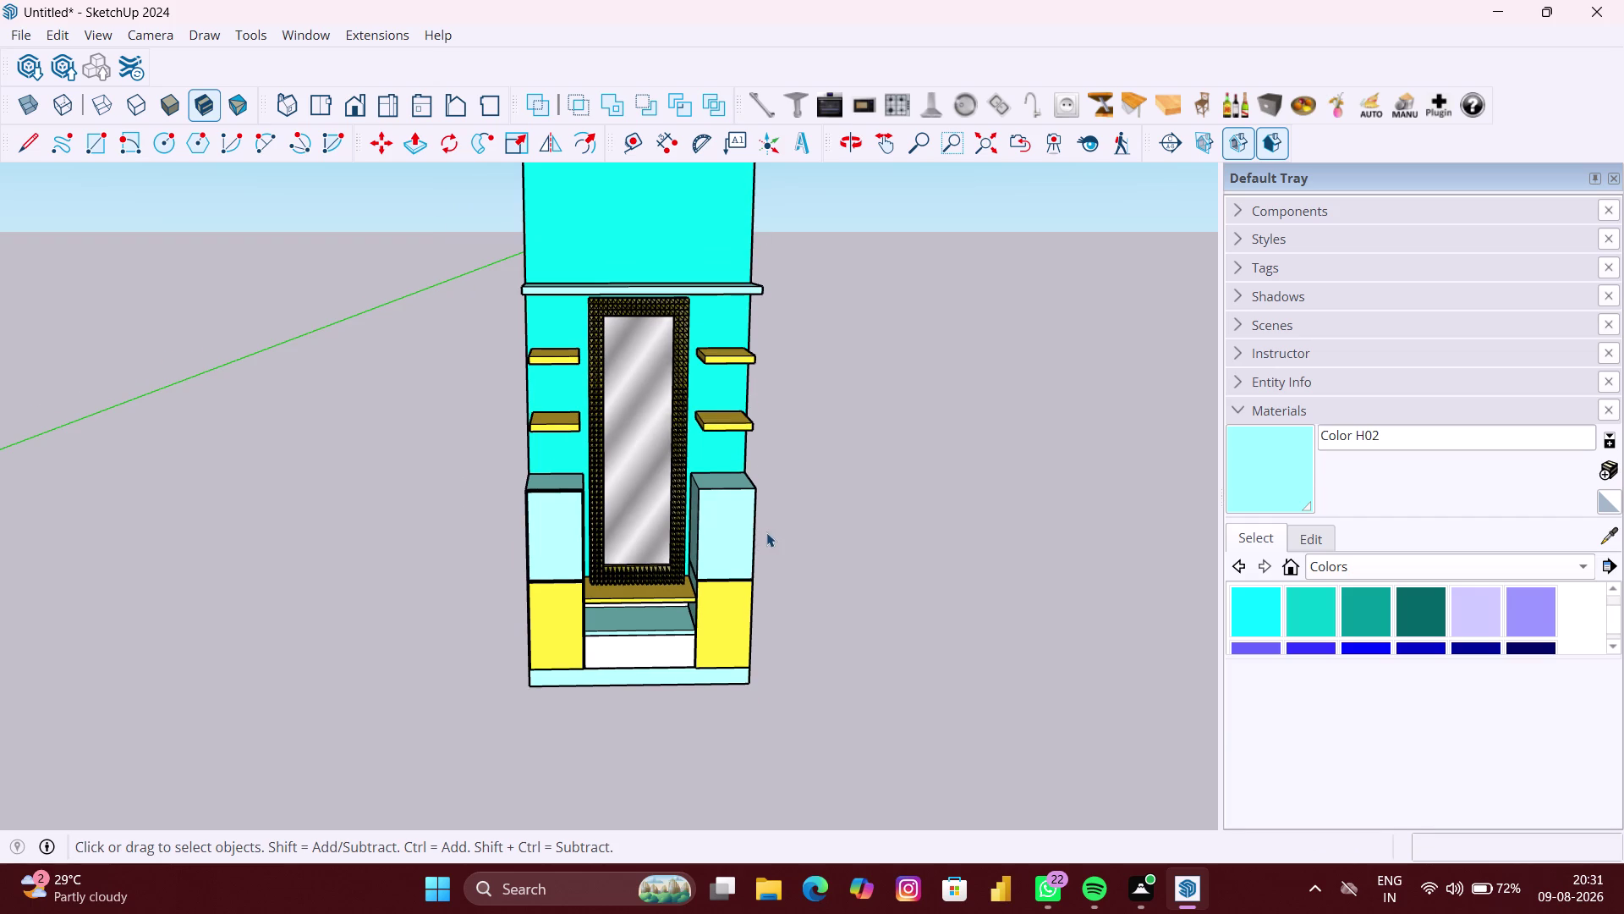
scroll(up, 3)
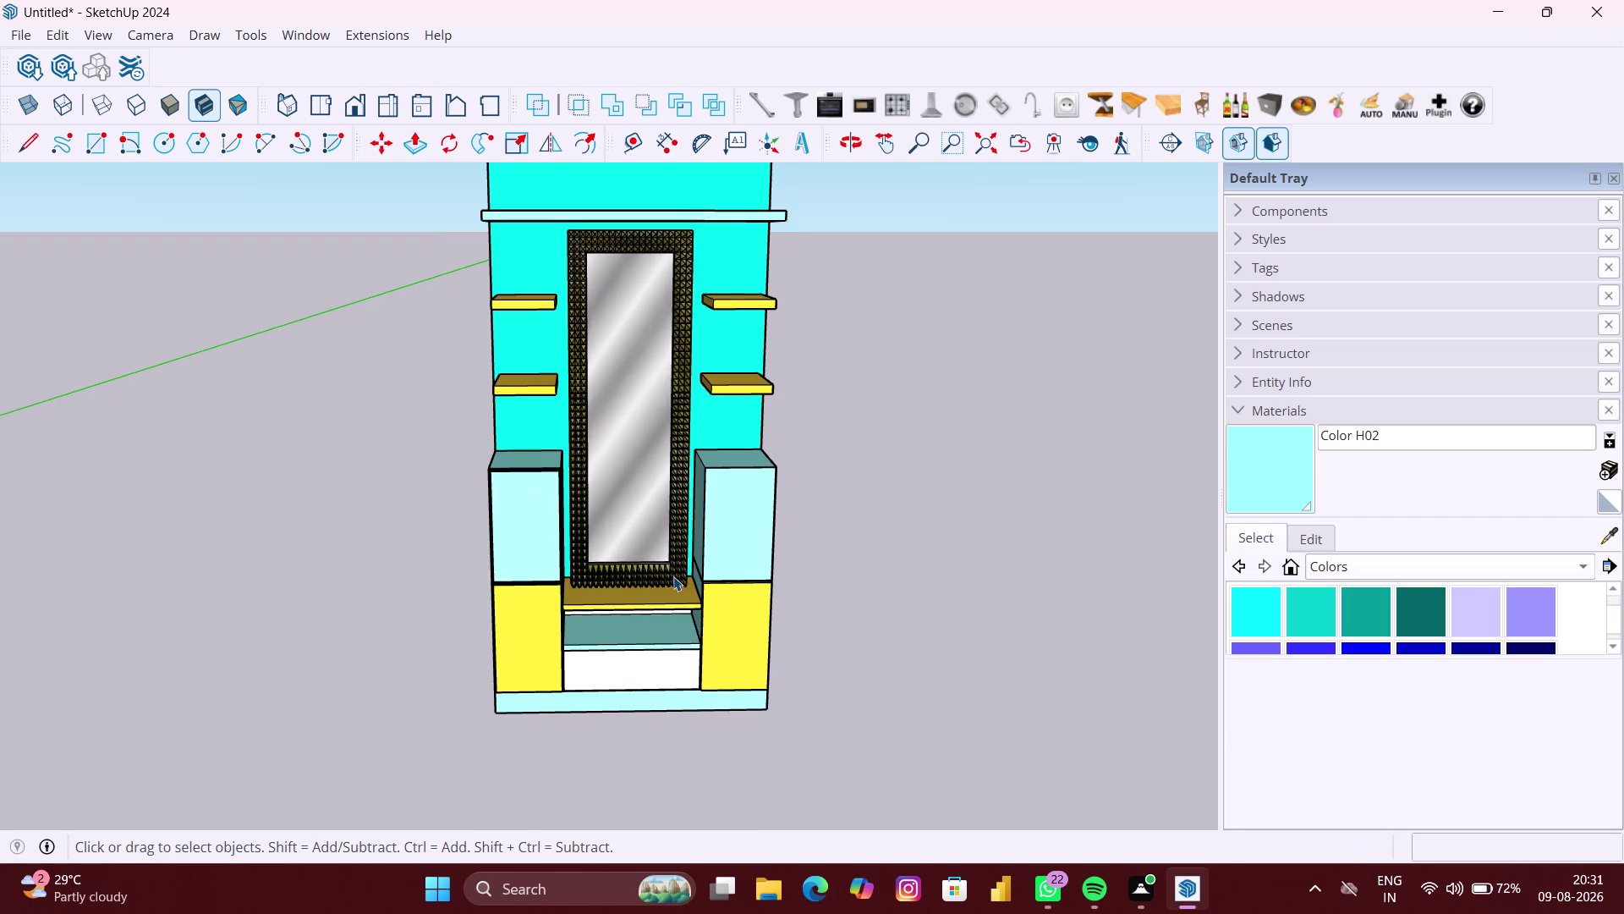
click(673, 576)
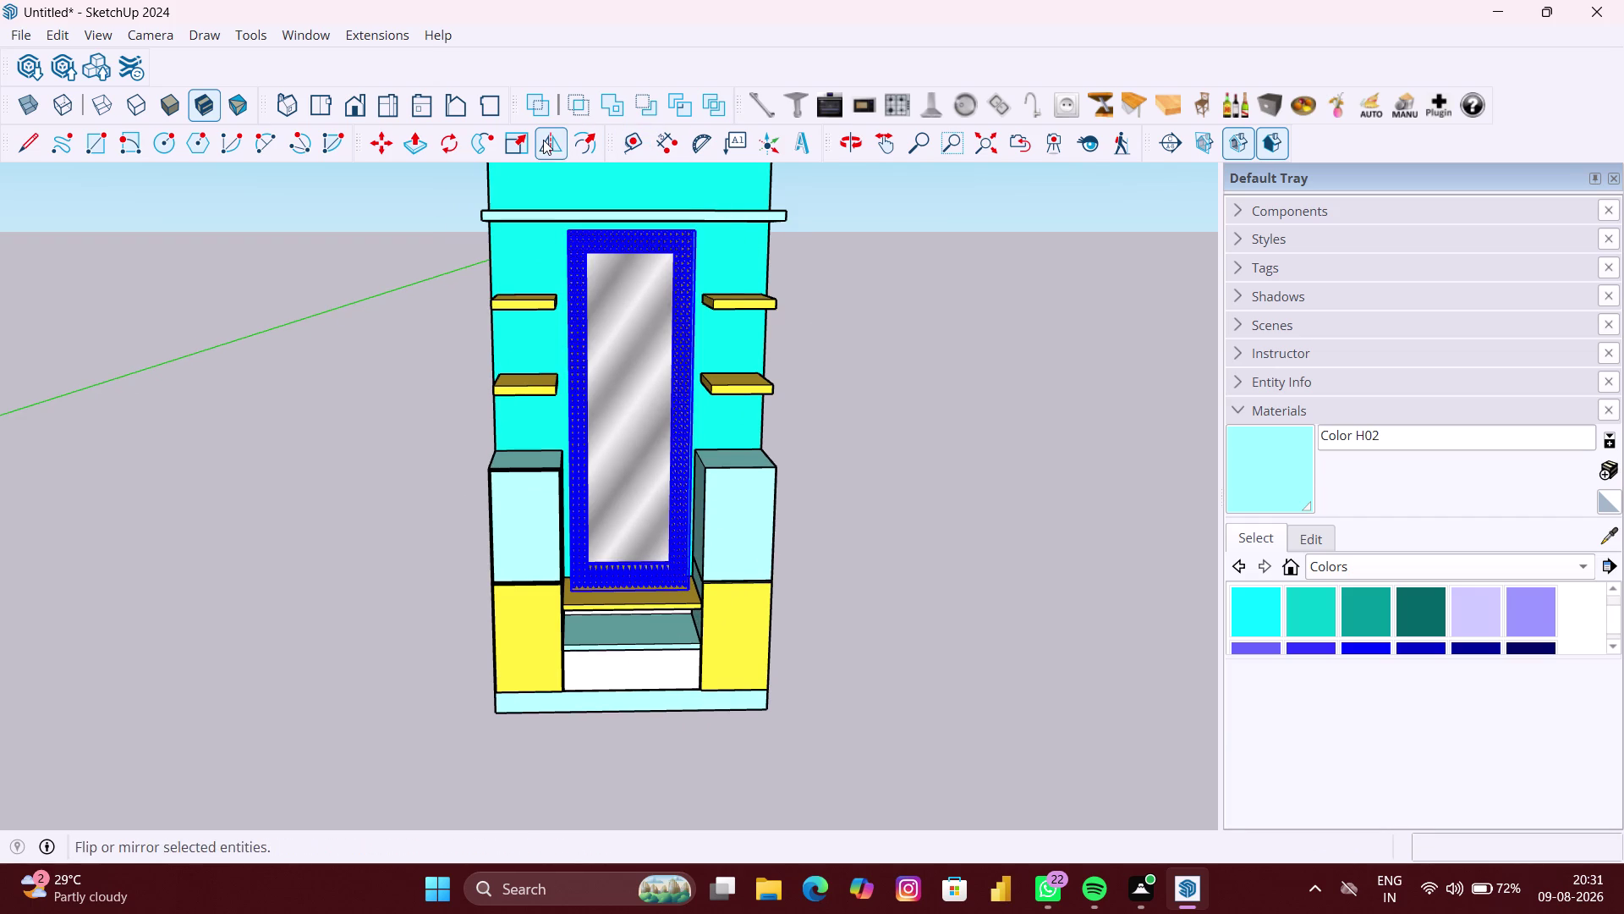
click(518, 142)
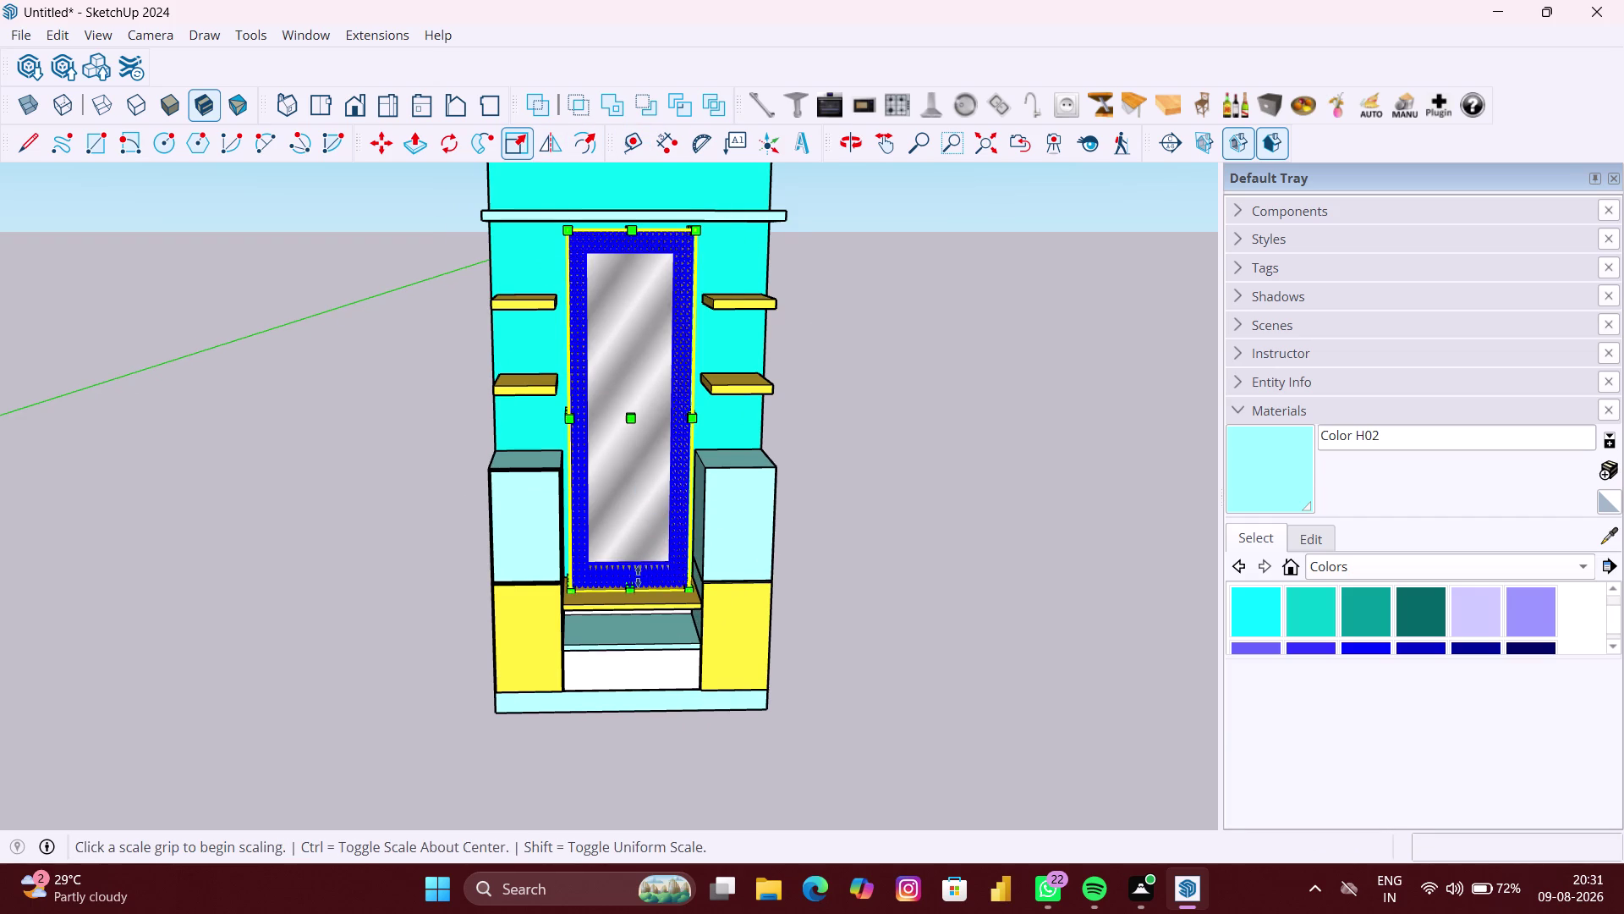
scroll(up, 3)
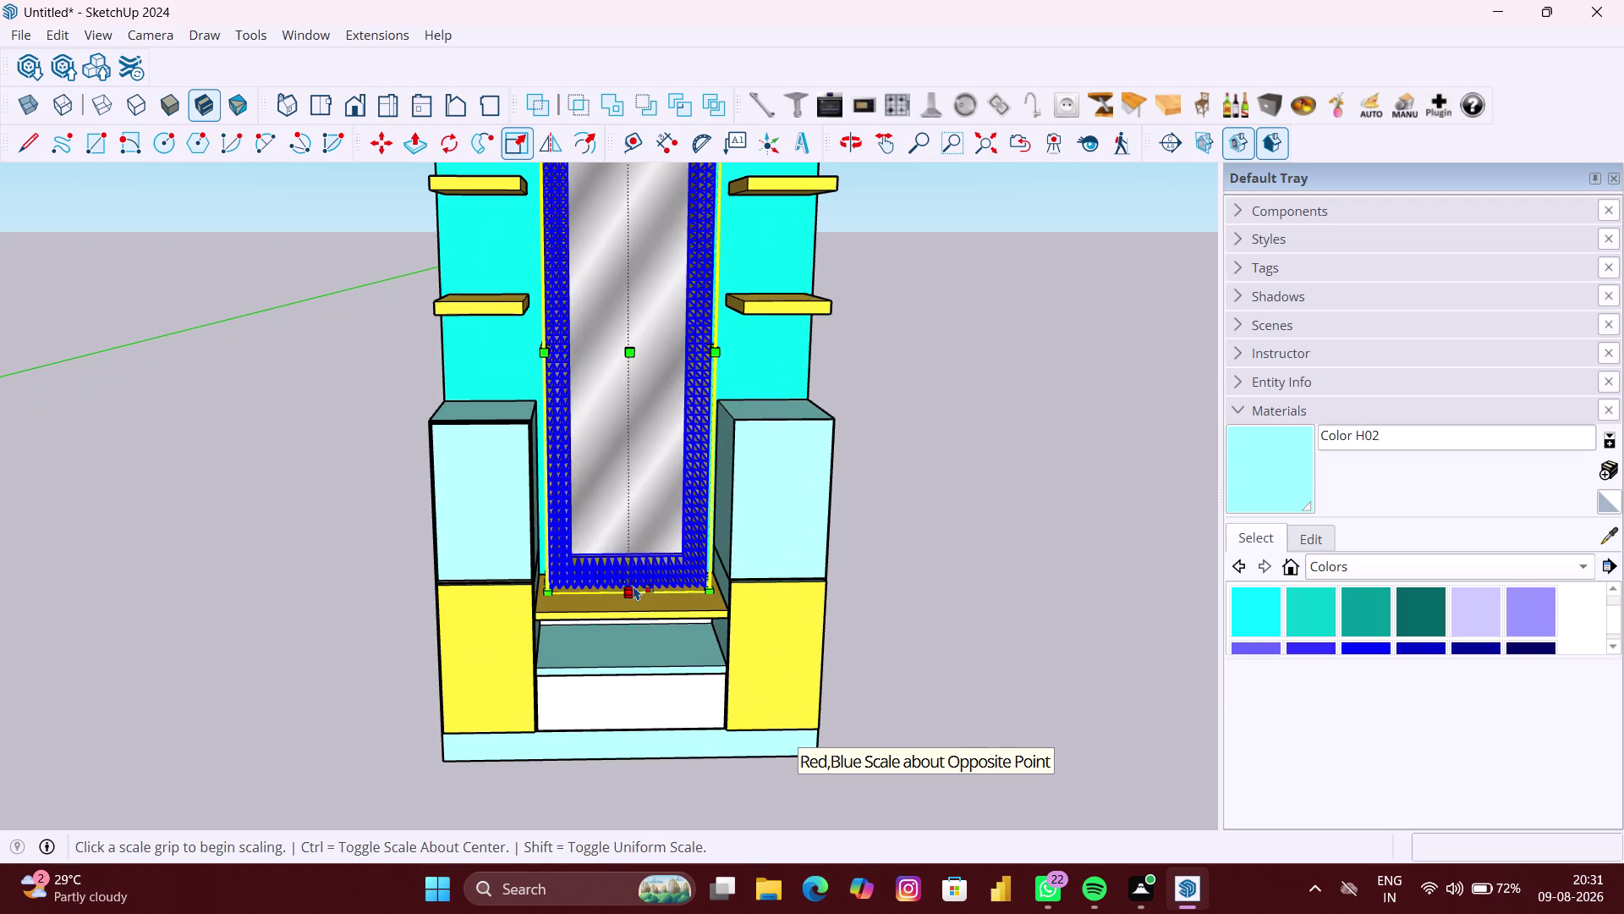
click(632, 581)
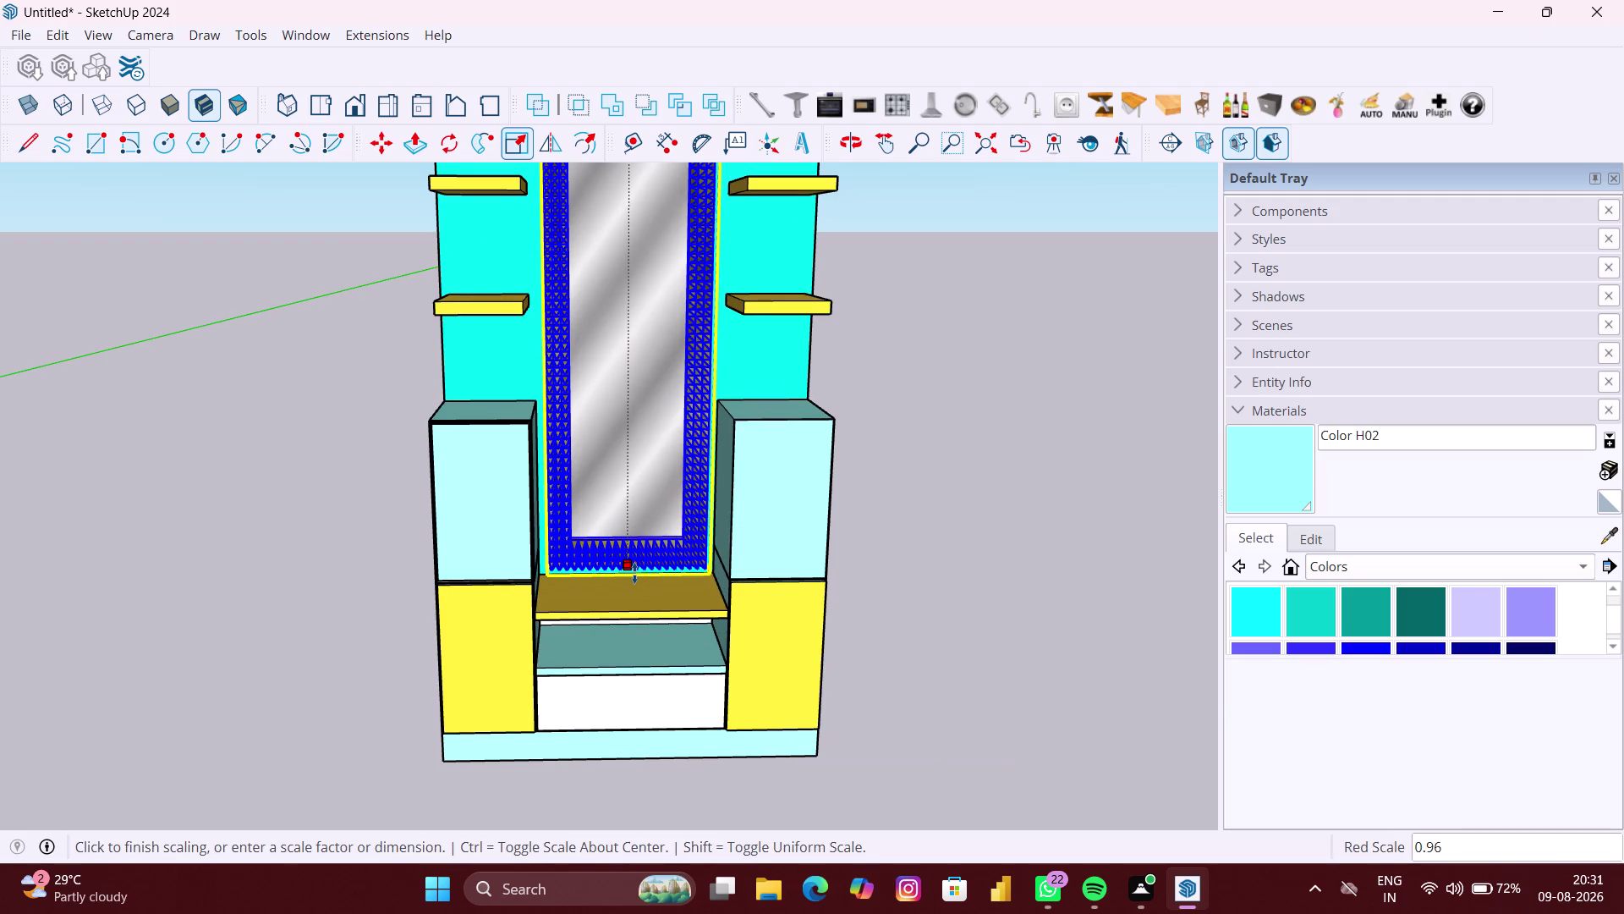
click(635, 573)
scroll(down, 3)
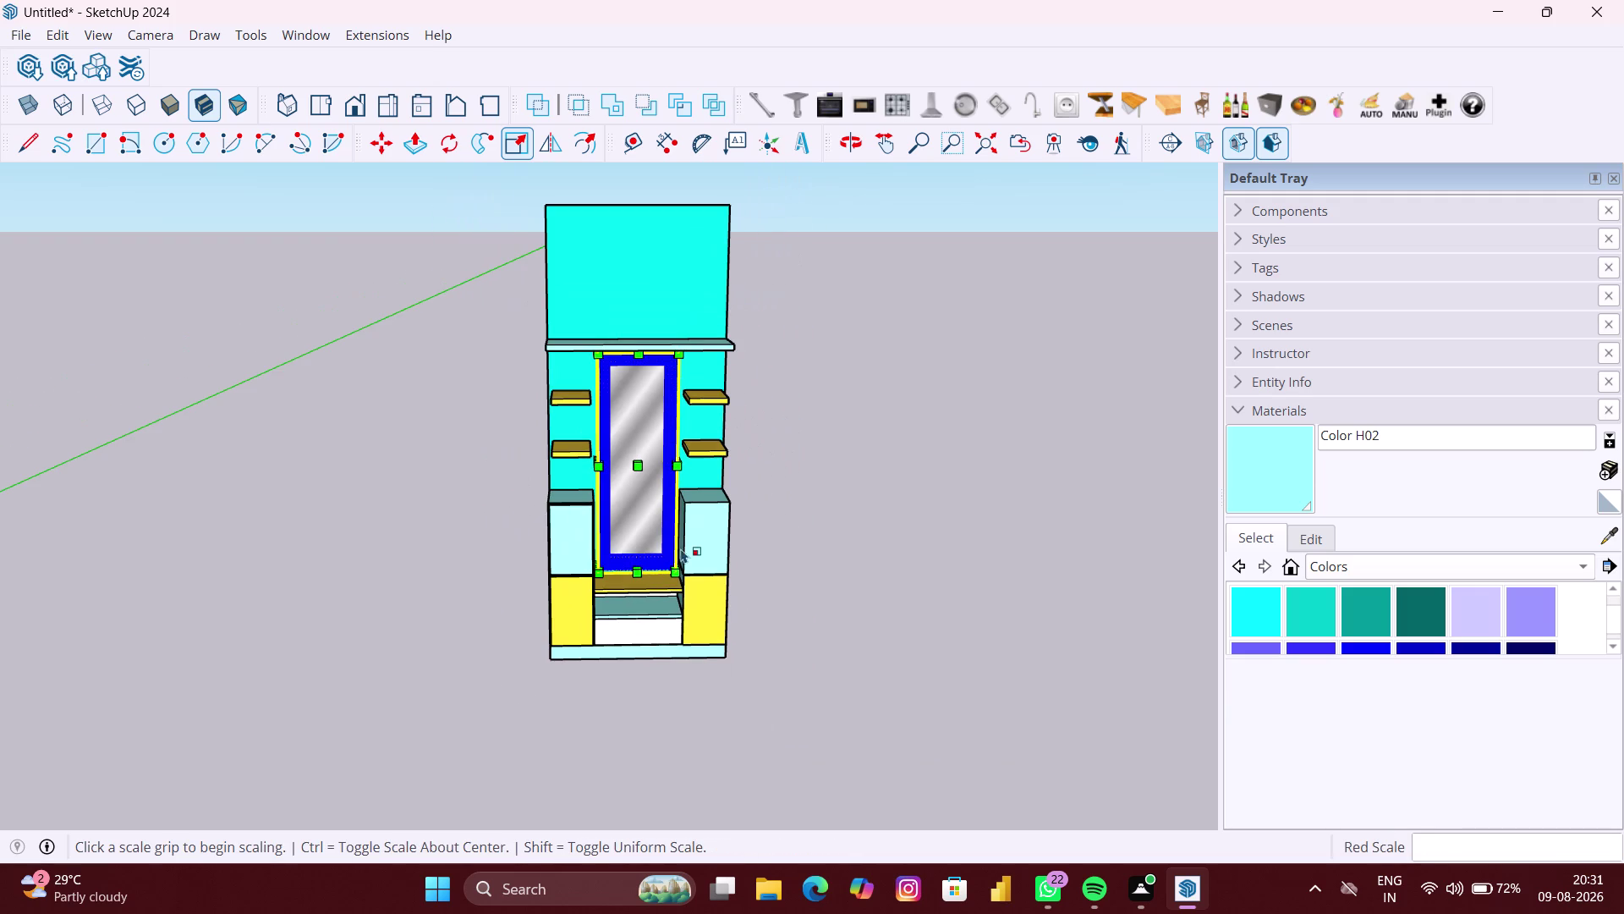
key(space)
click(924, 550)
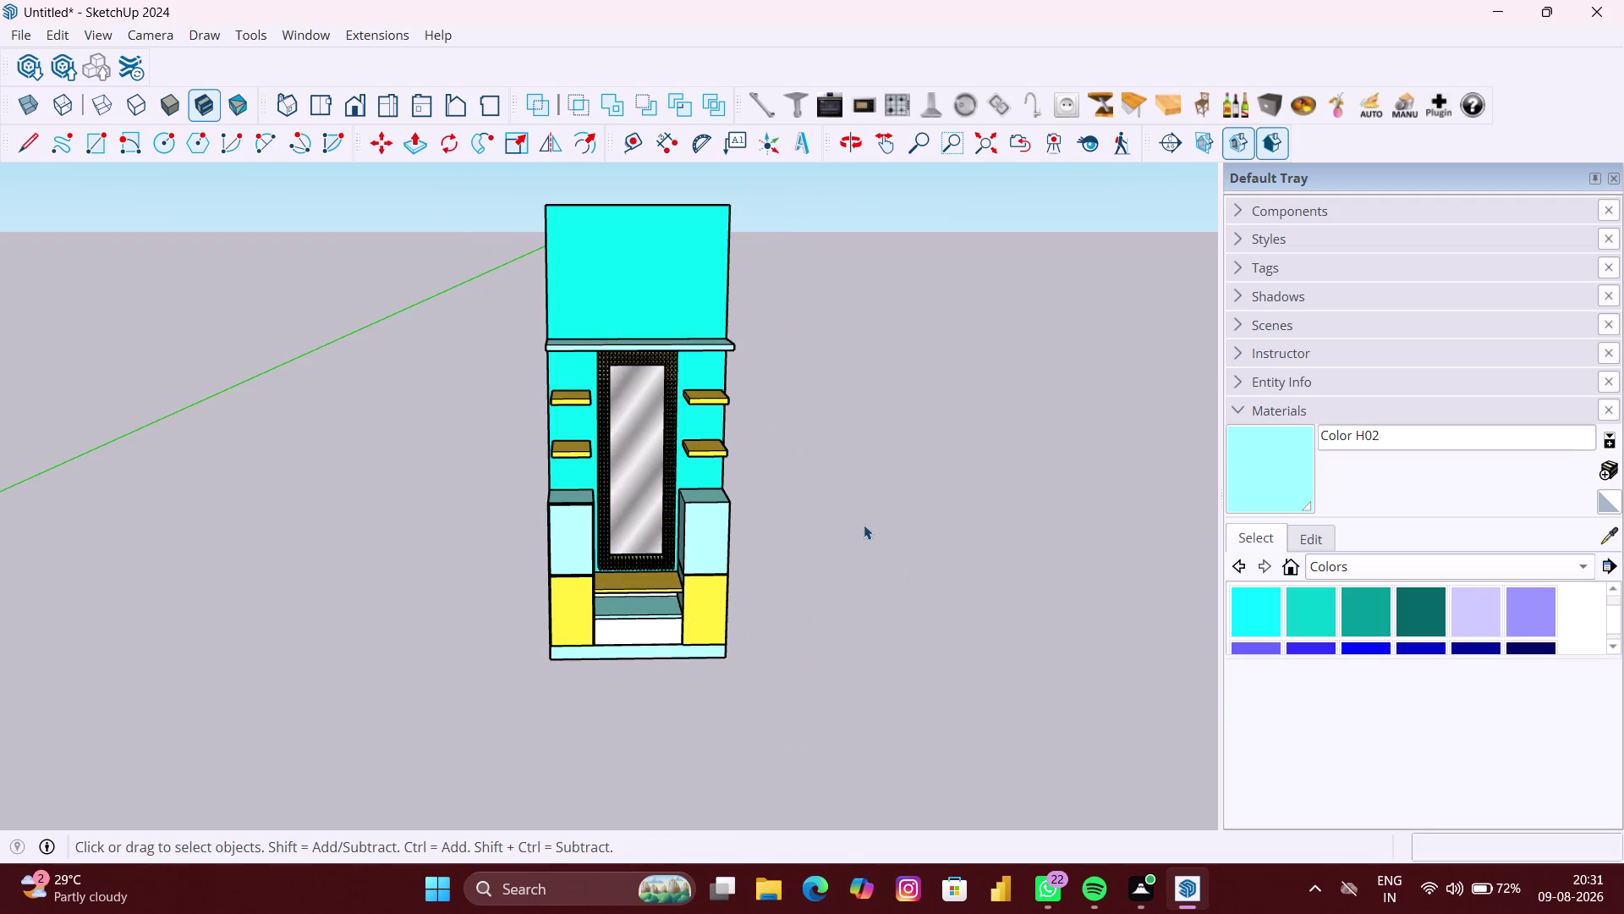
scroll(down, 3)
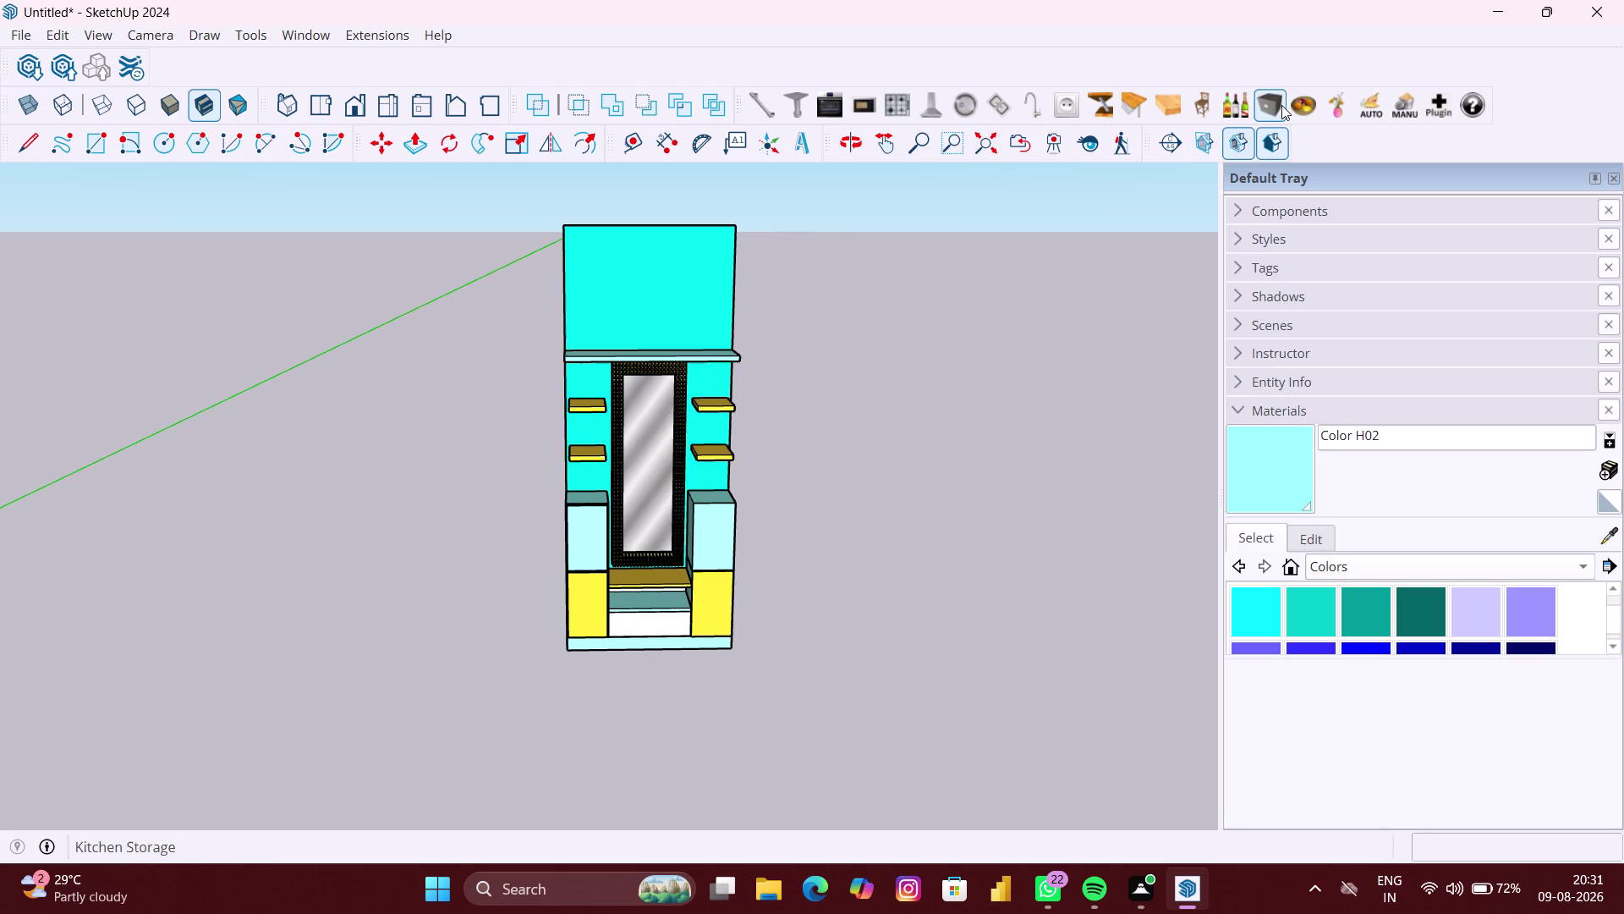
Place the white vase model on the upper left shelf.
click(1326, 107)
scroll(up, 3)
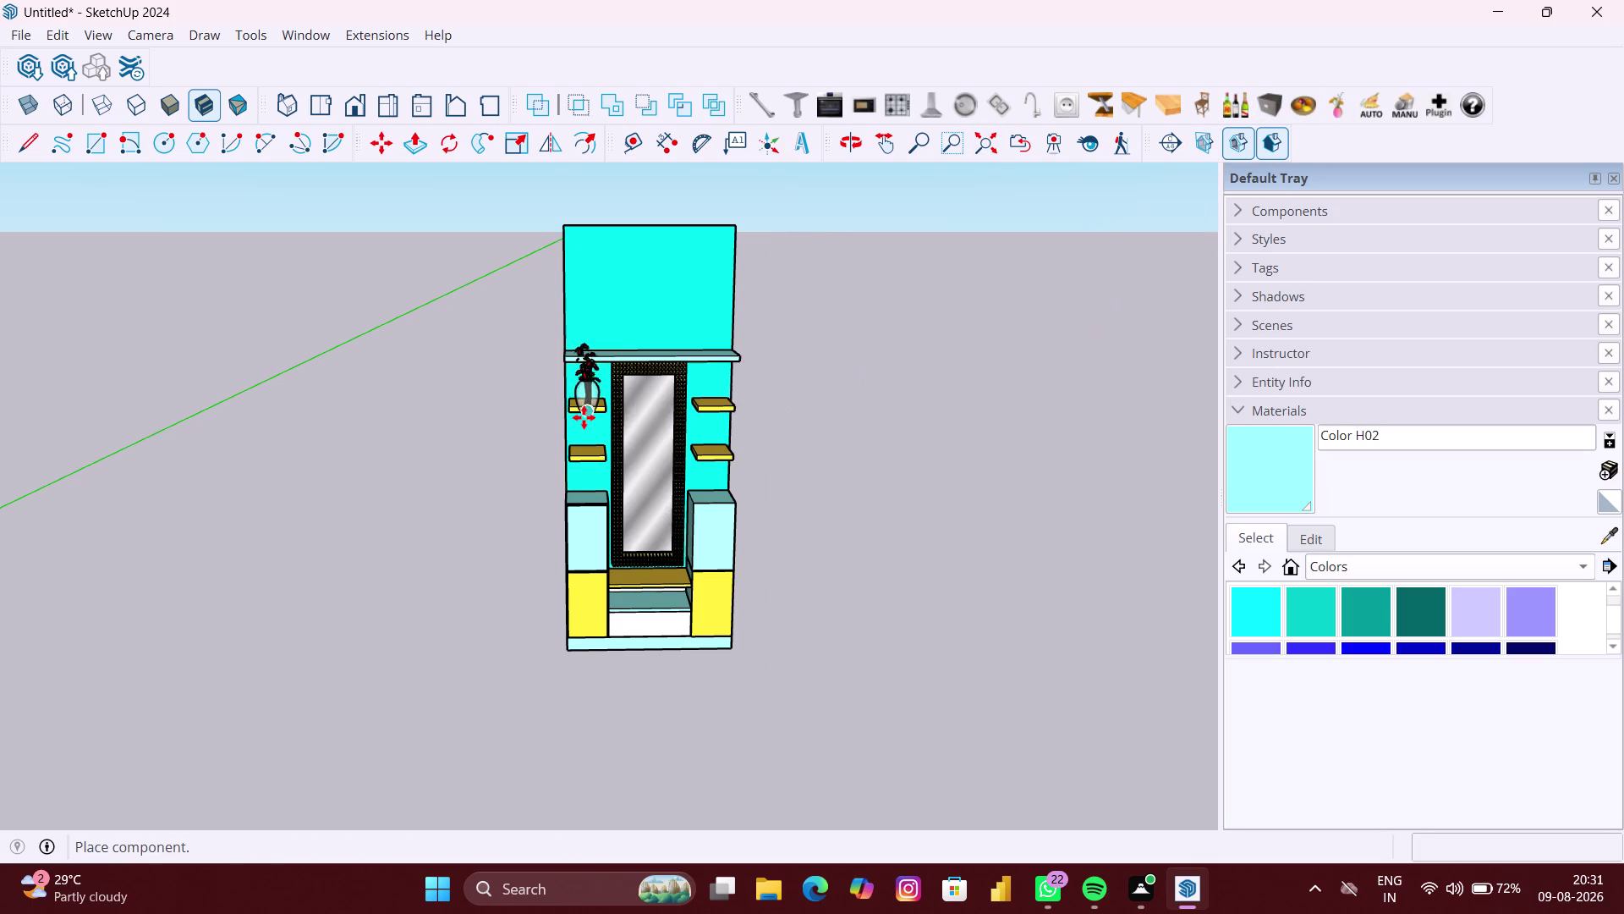
scroll(up, 3)
scroll(up, 3)
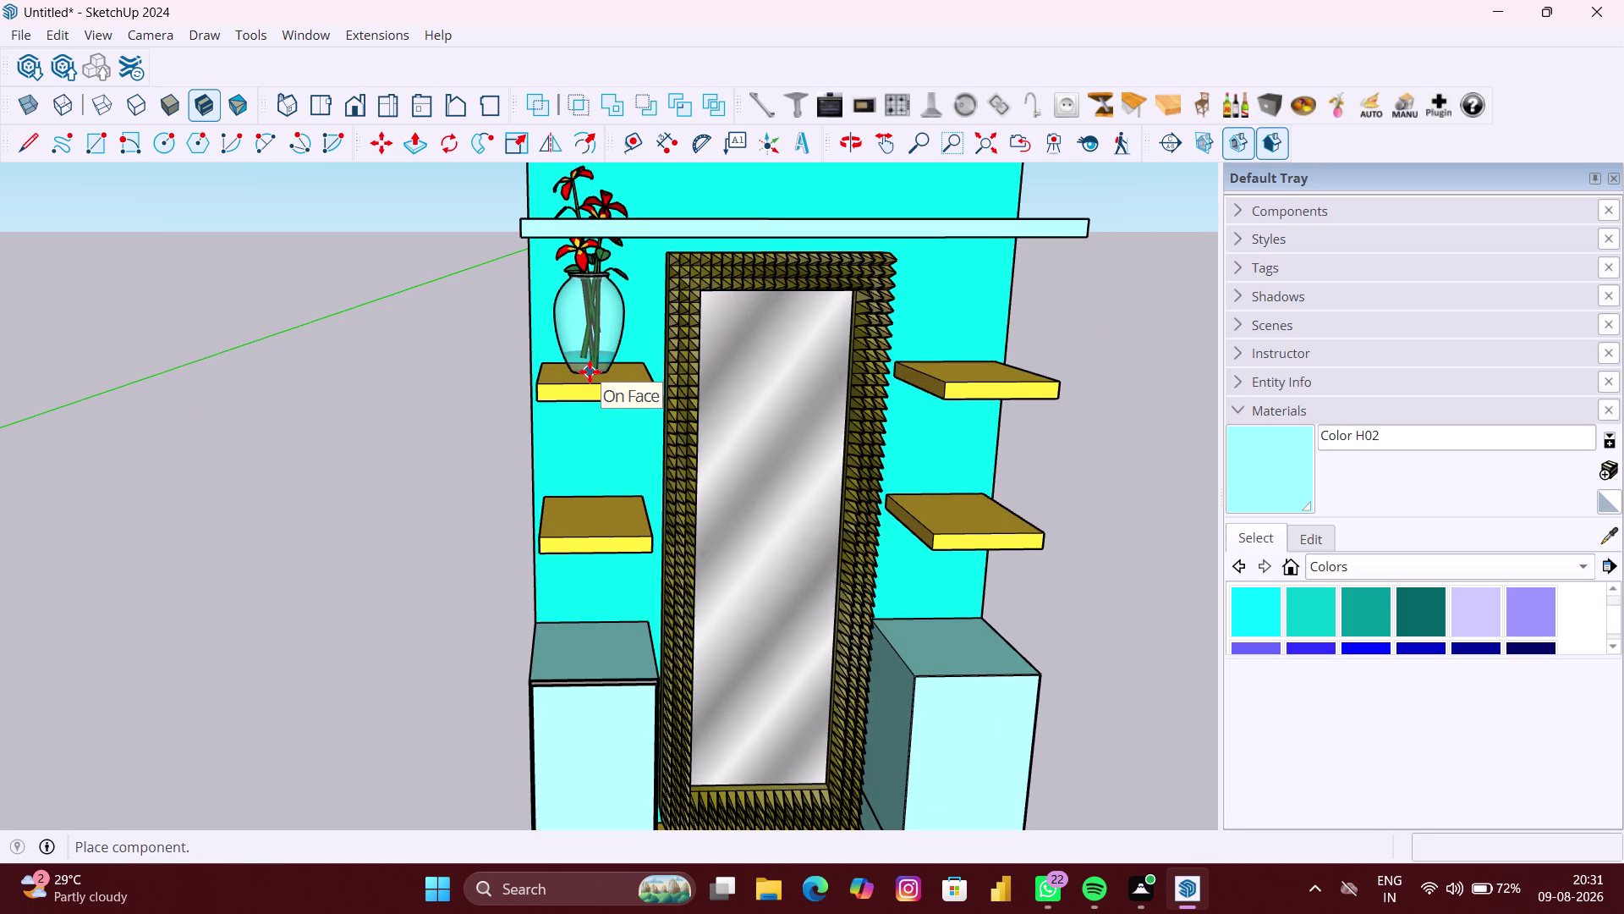
click(590, 372)
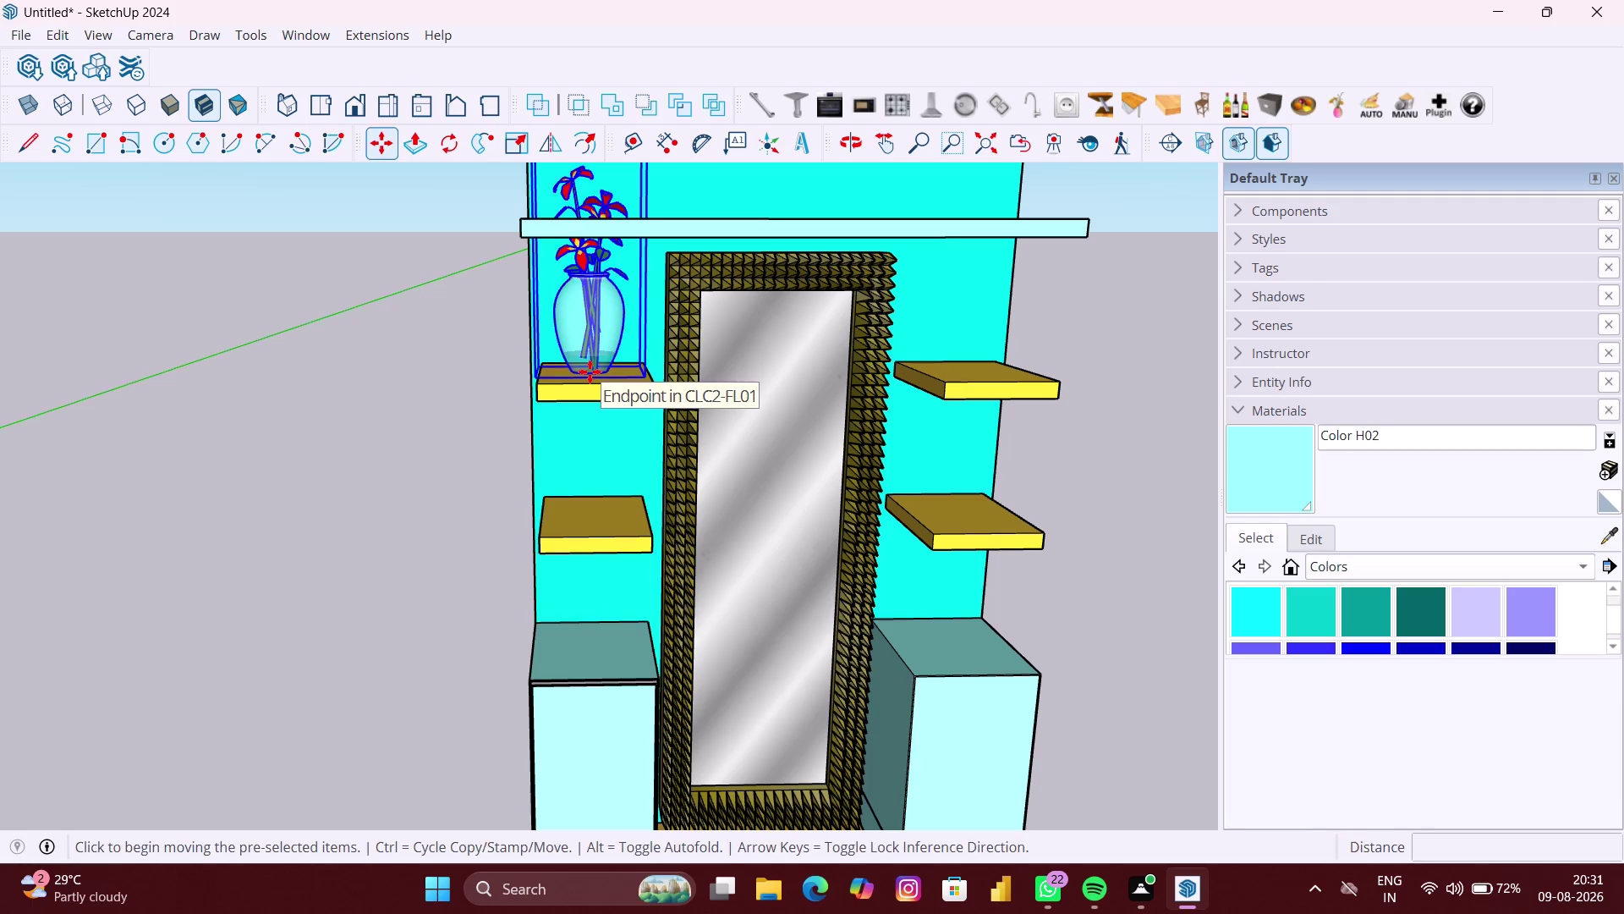
scroll(down, 3)
scroll(down, 3)
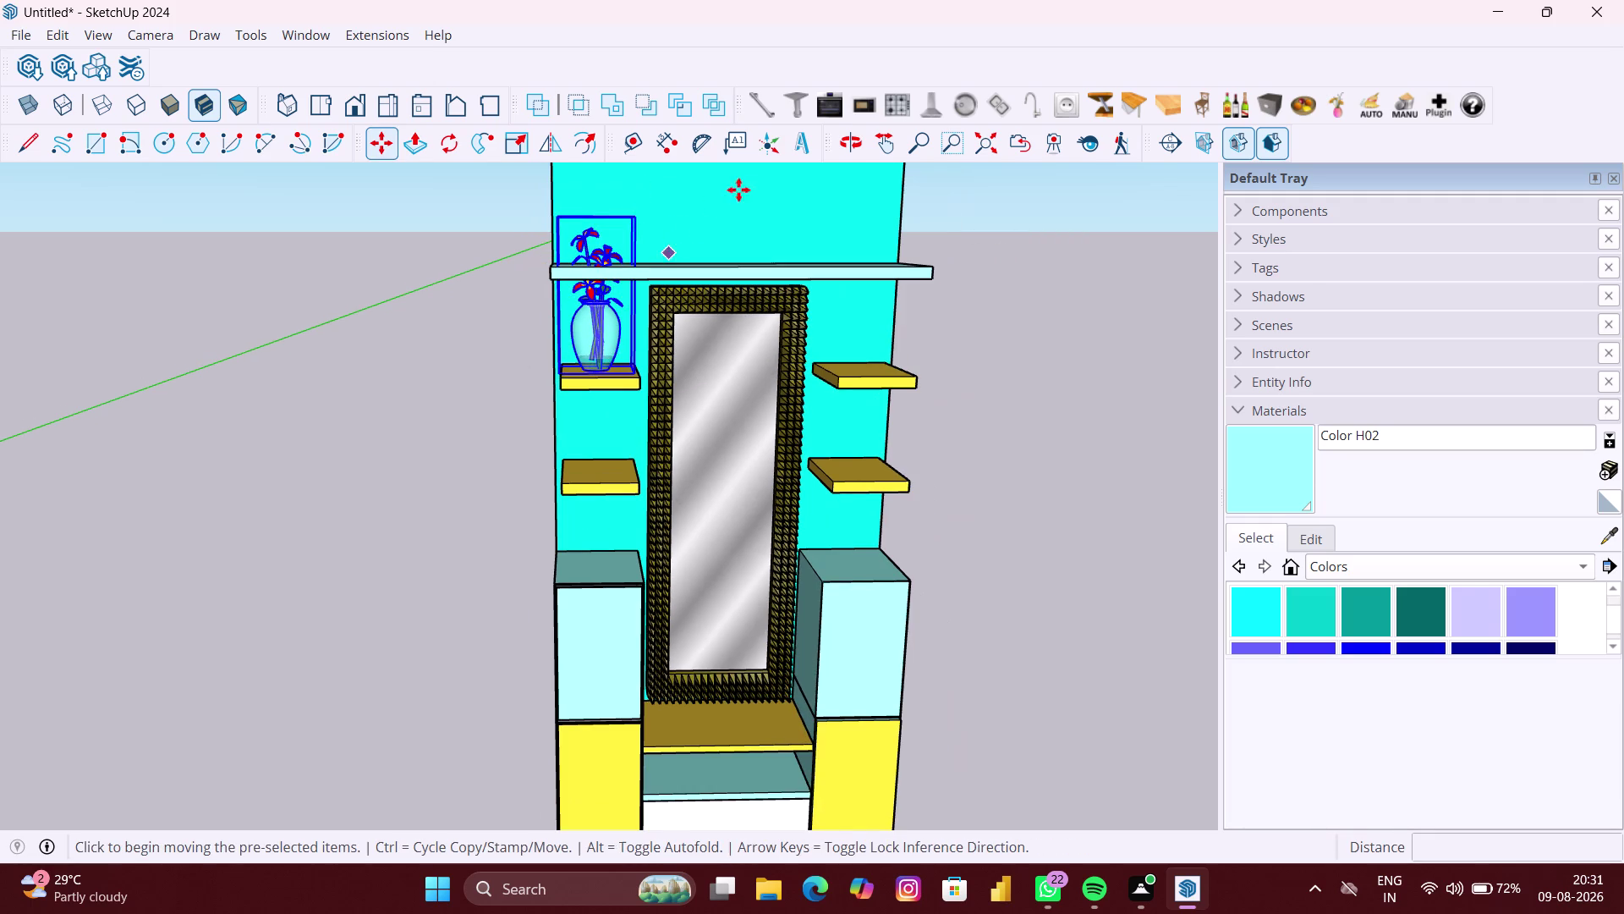
Move the white vase down onto the lower left shelf.
click(1338, 114)
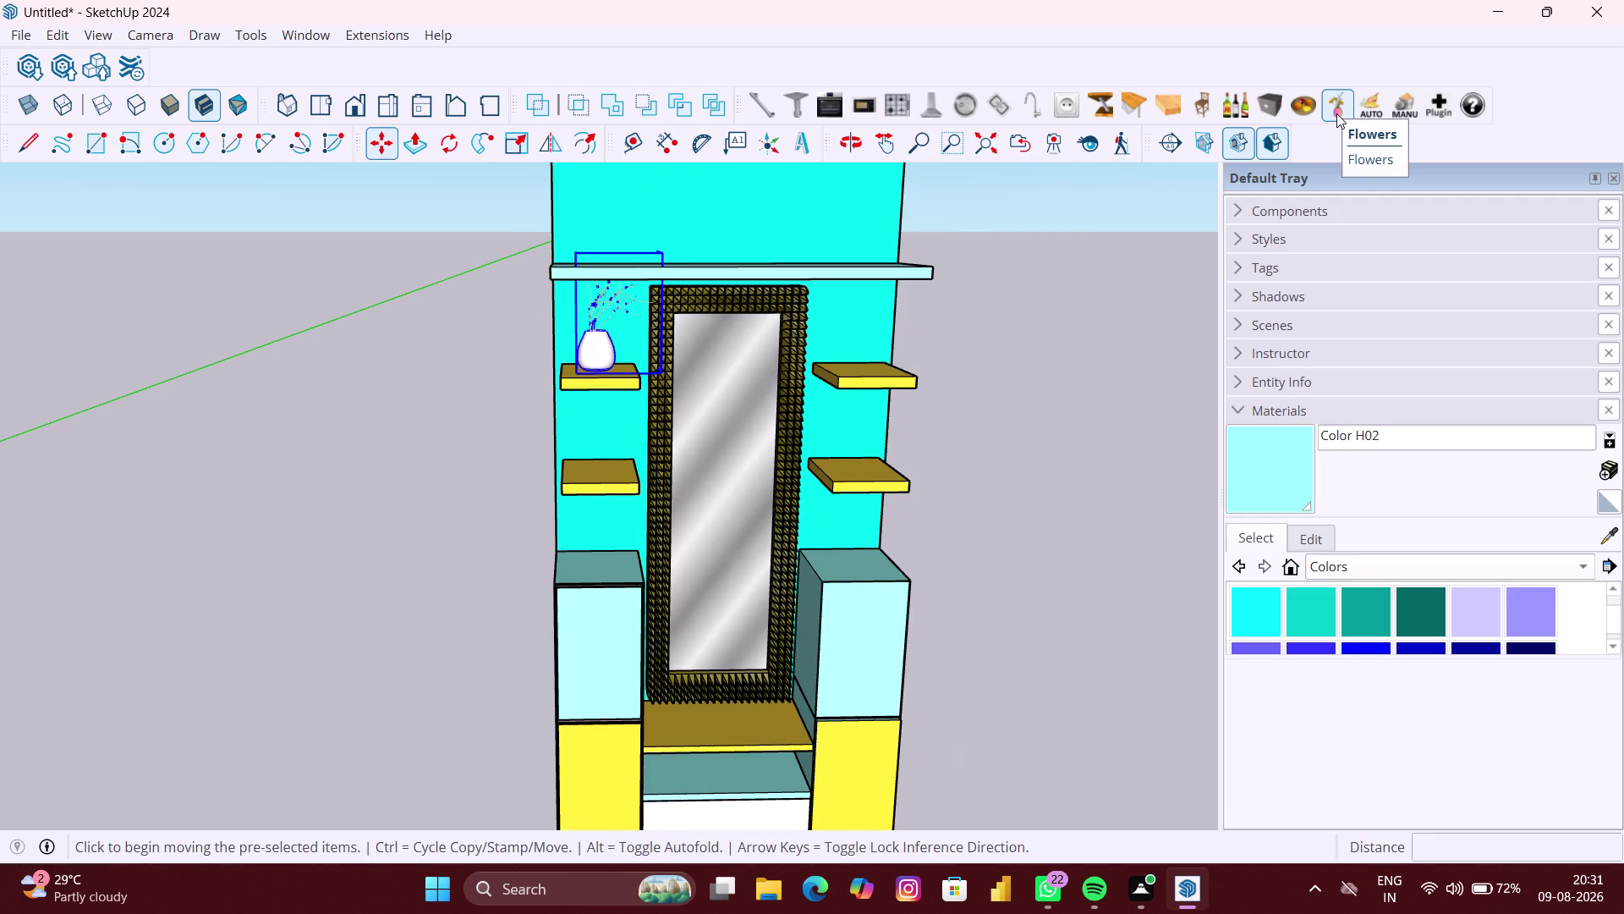
click(667, 370)
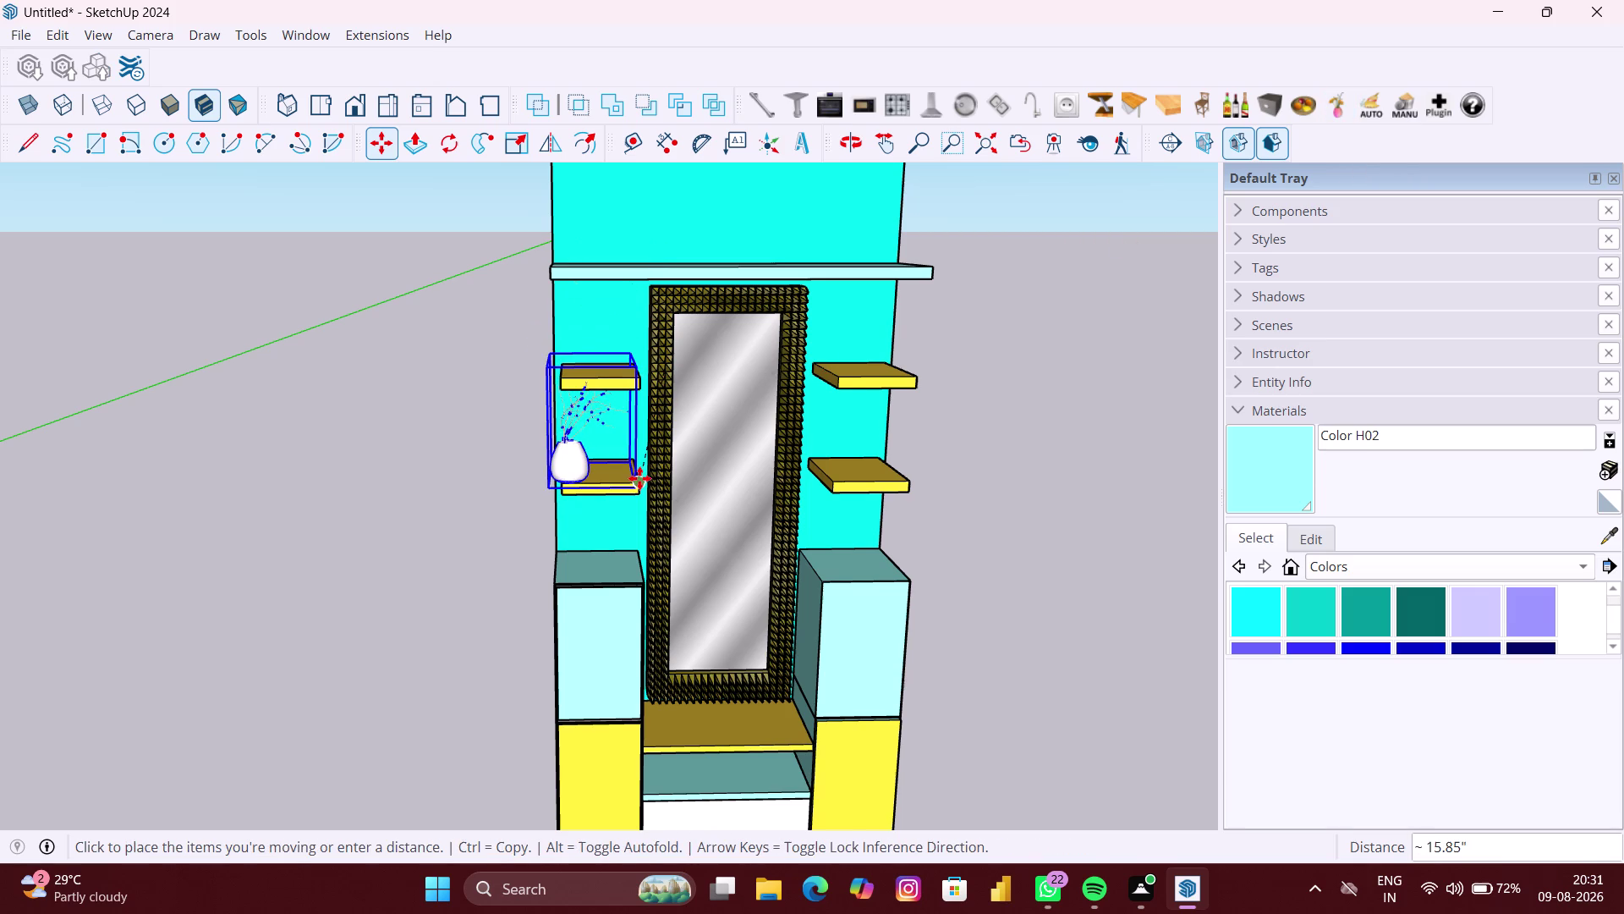
click(640, 478)
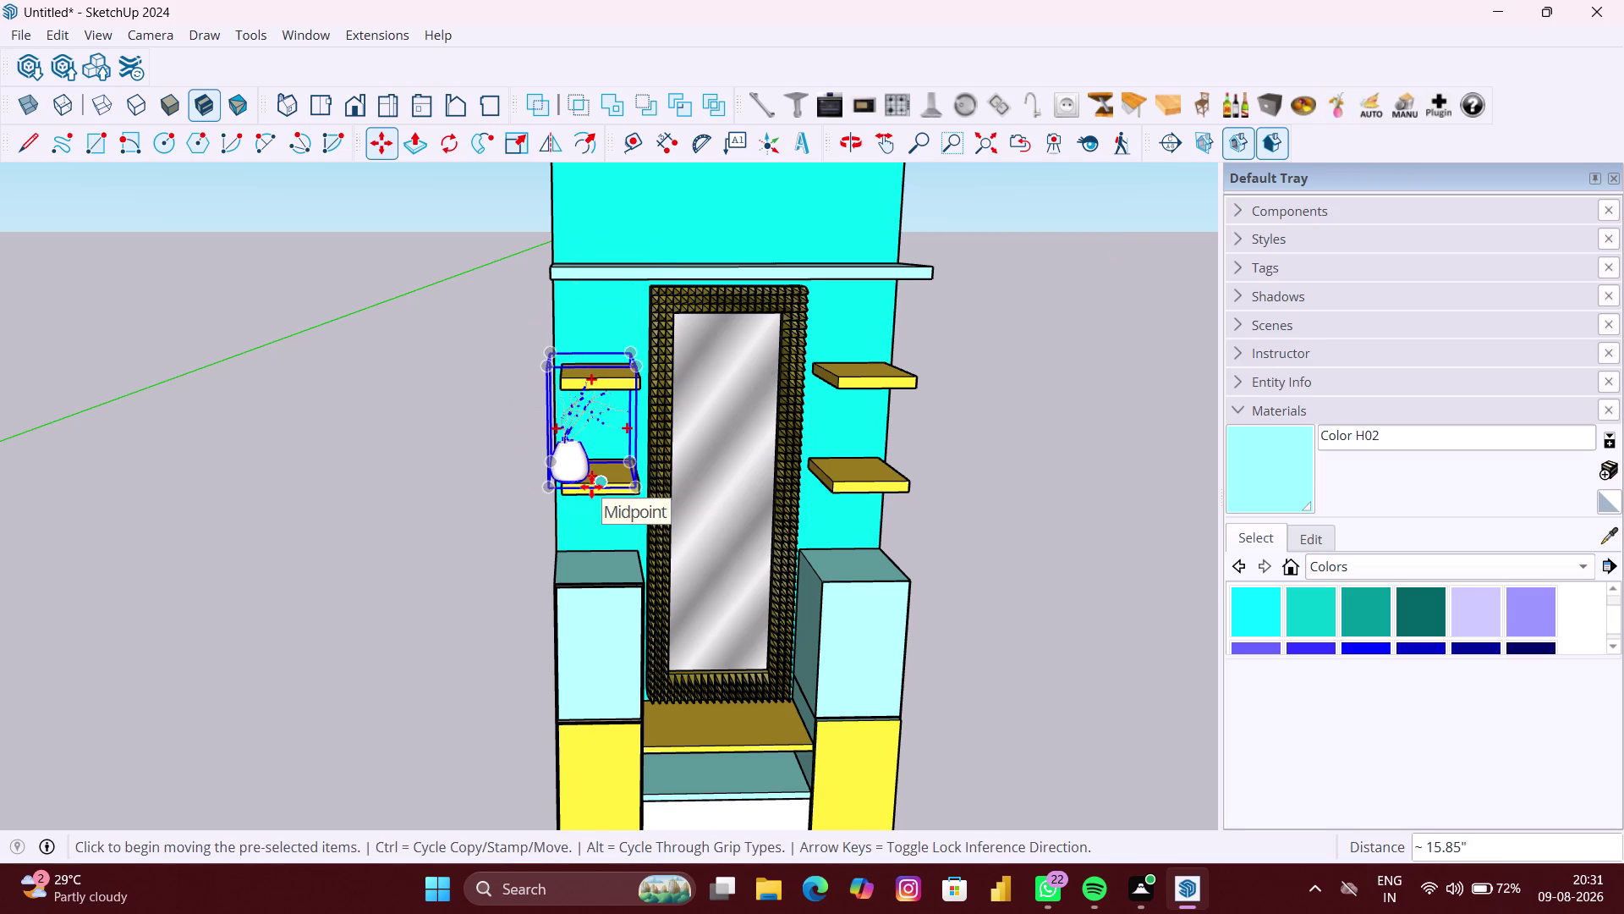
click(599, 487)
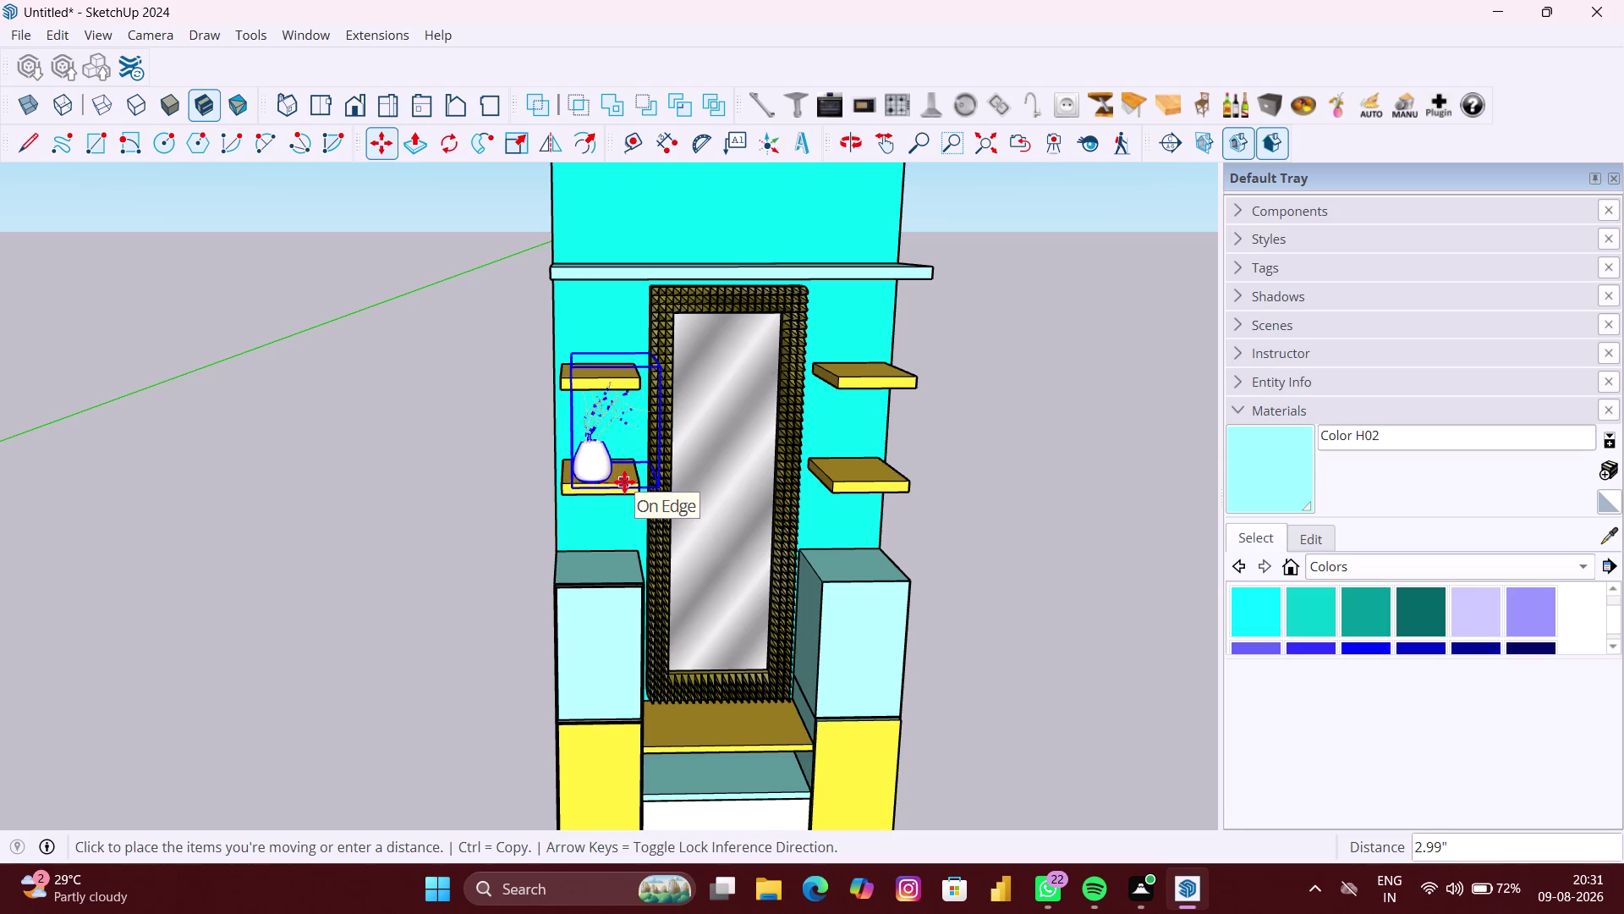
click(626, 483)
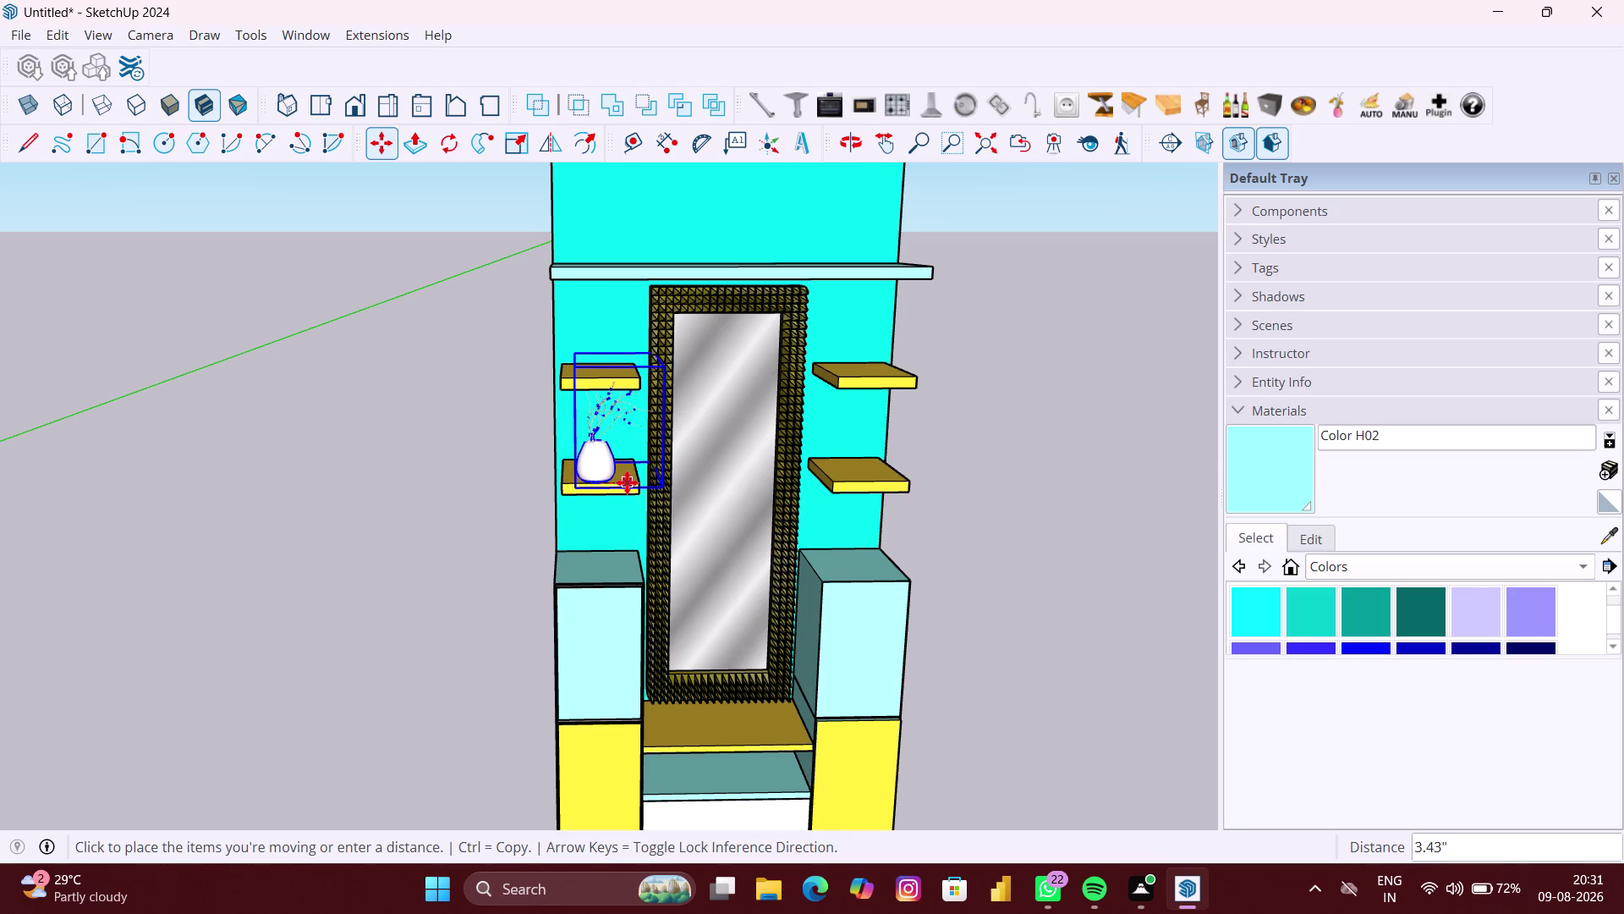
key(space)
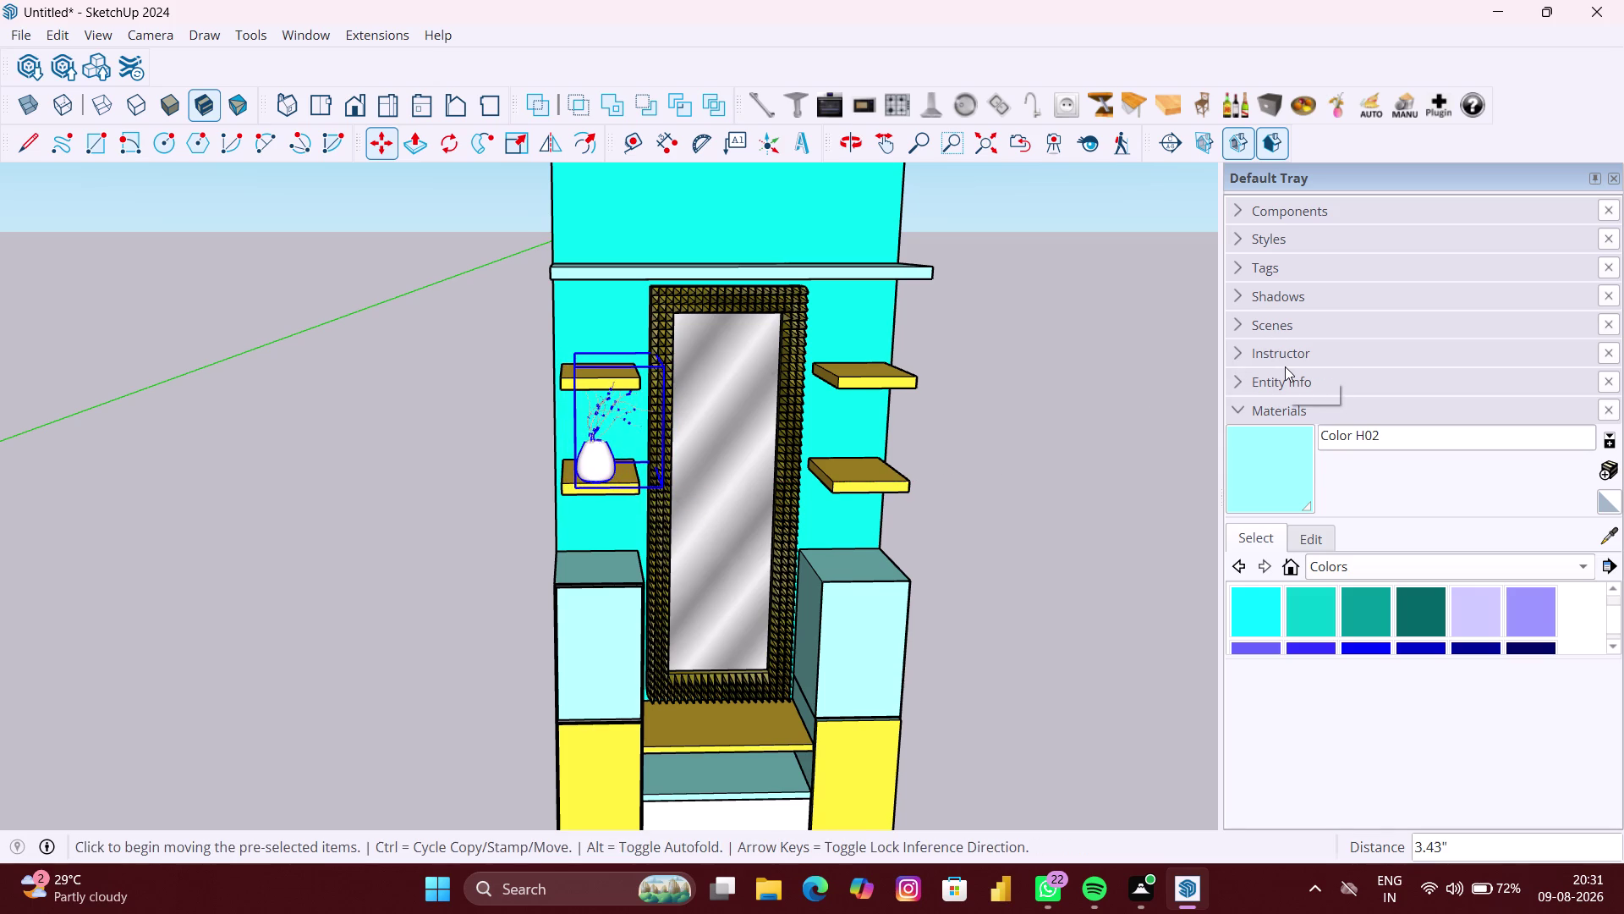
key(space)
click(1127, 429)
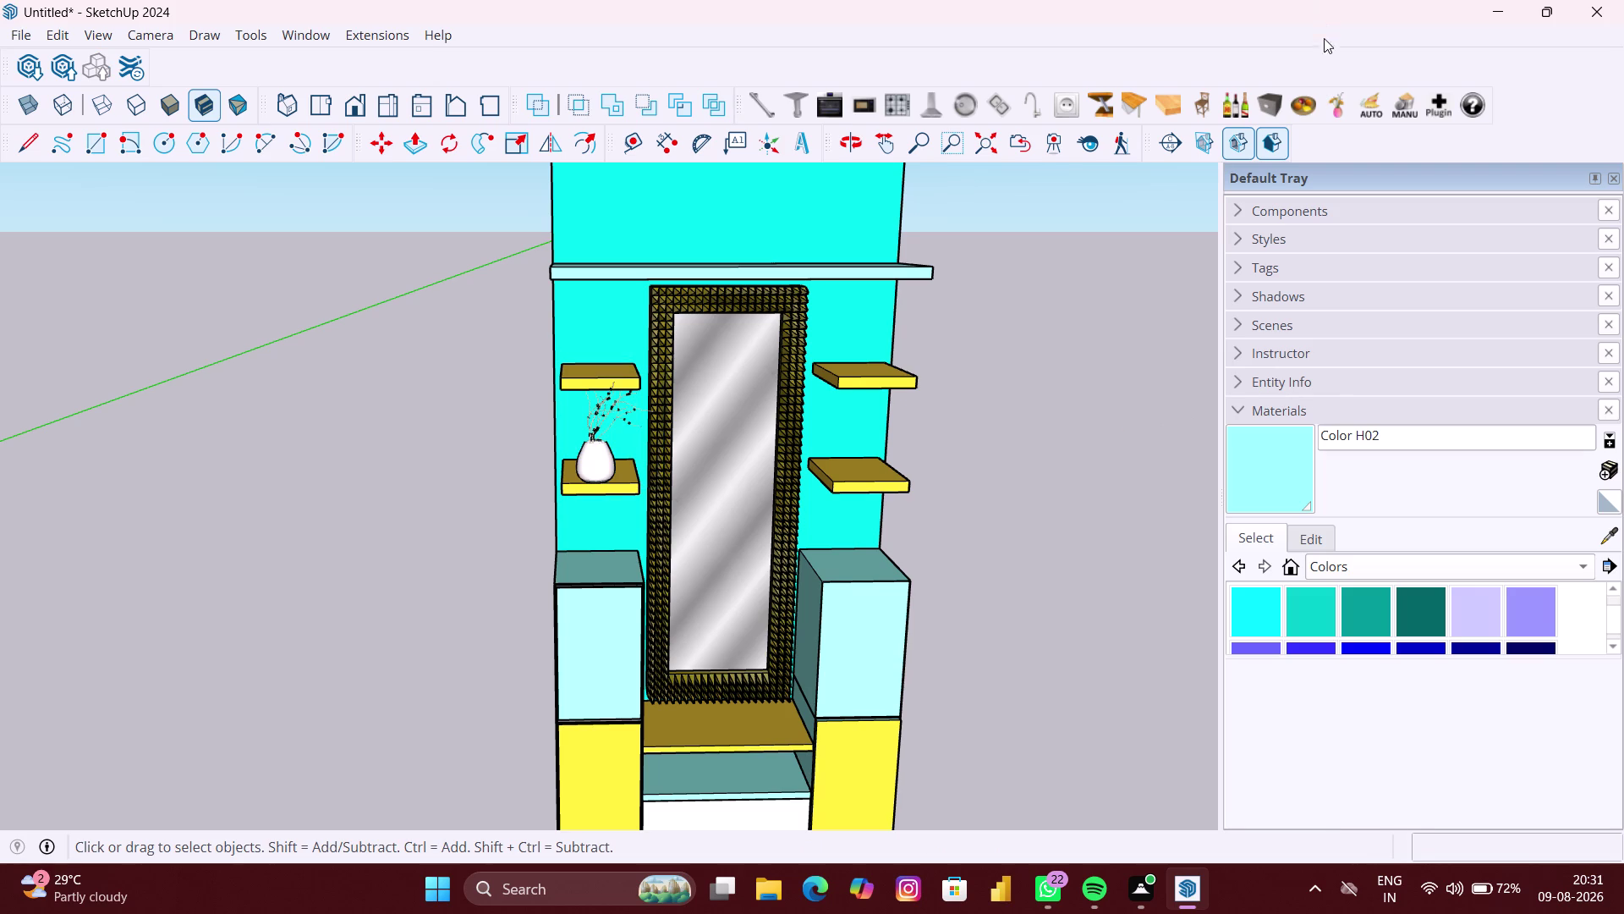
Place a plugin flower vase on the lower right shelf.
click(1343, 116)
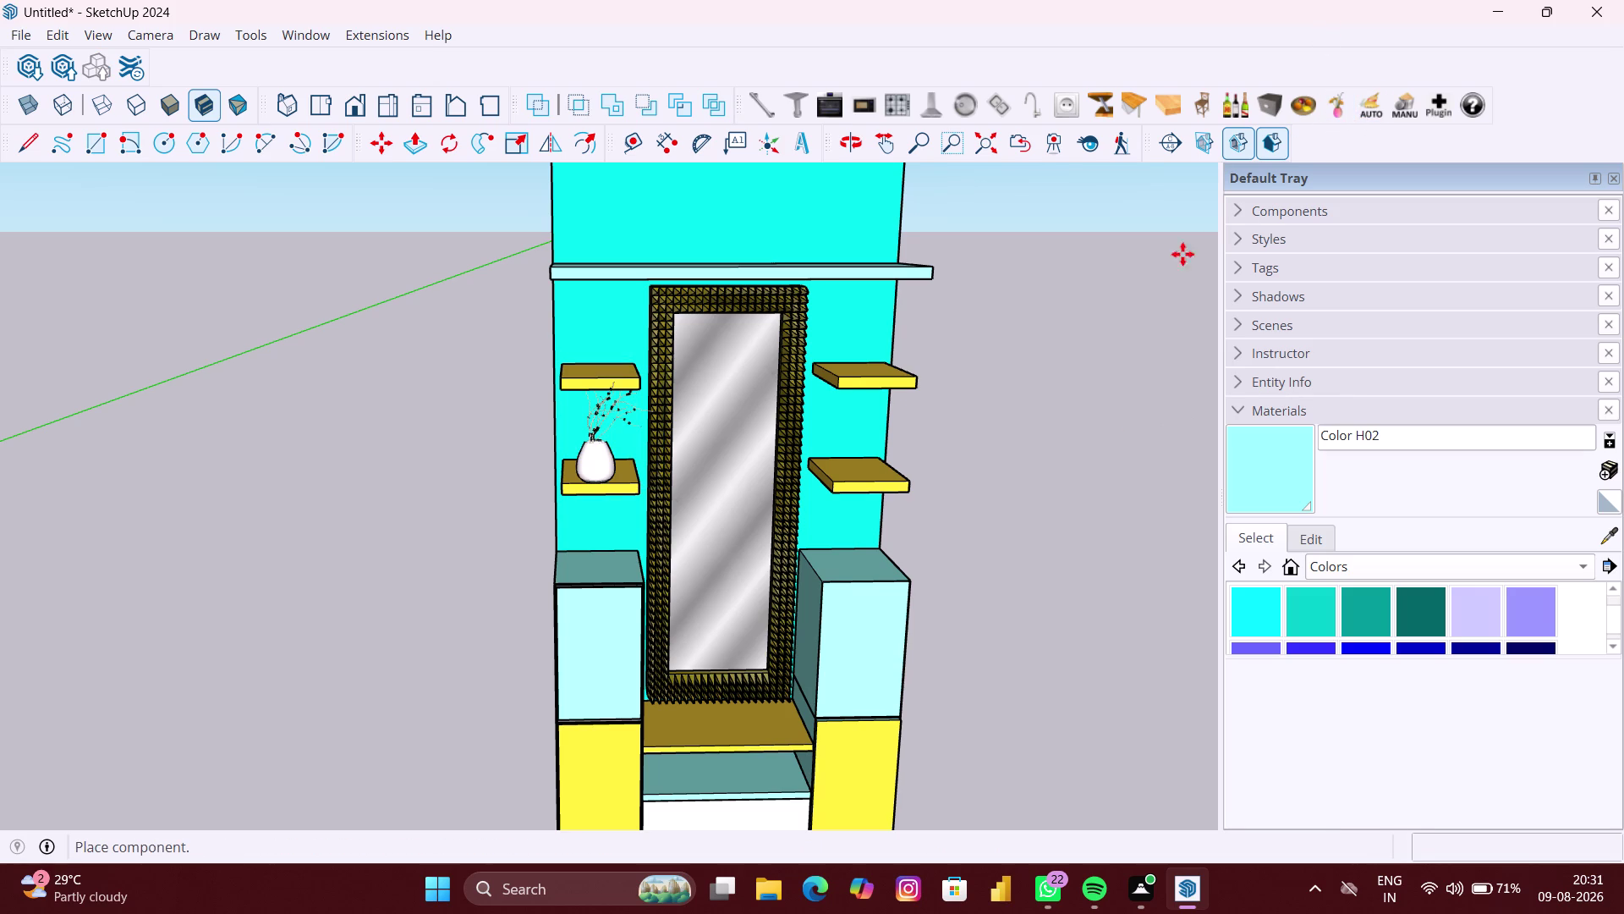
scroll(up, 3)
scroll(up, 3)
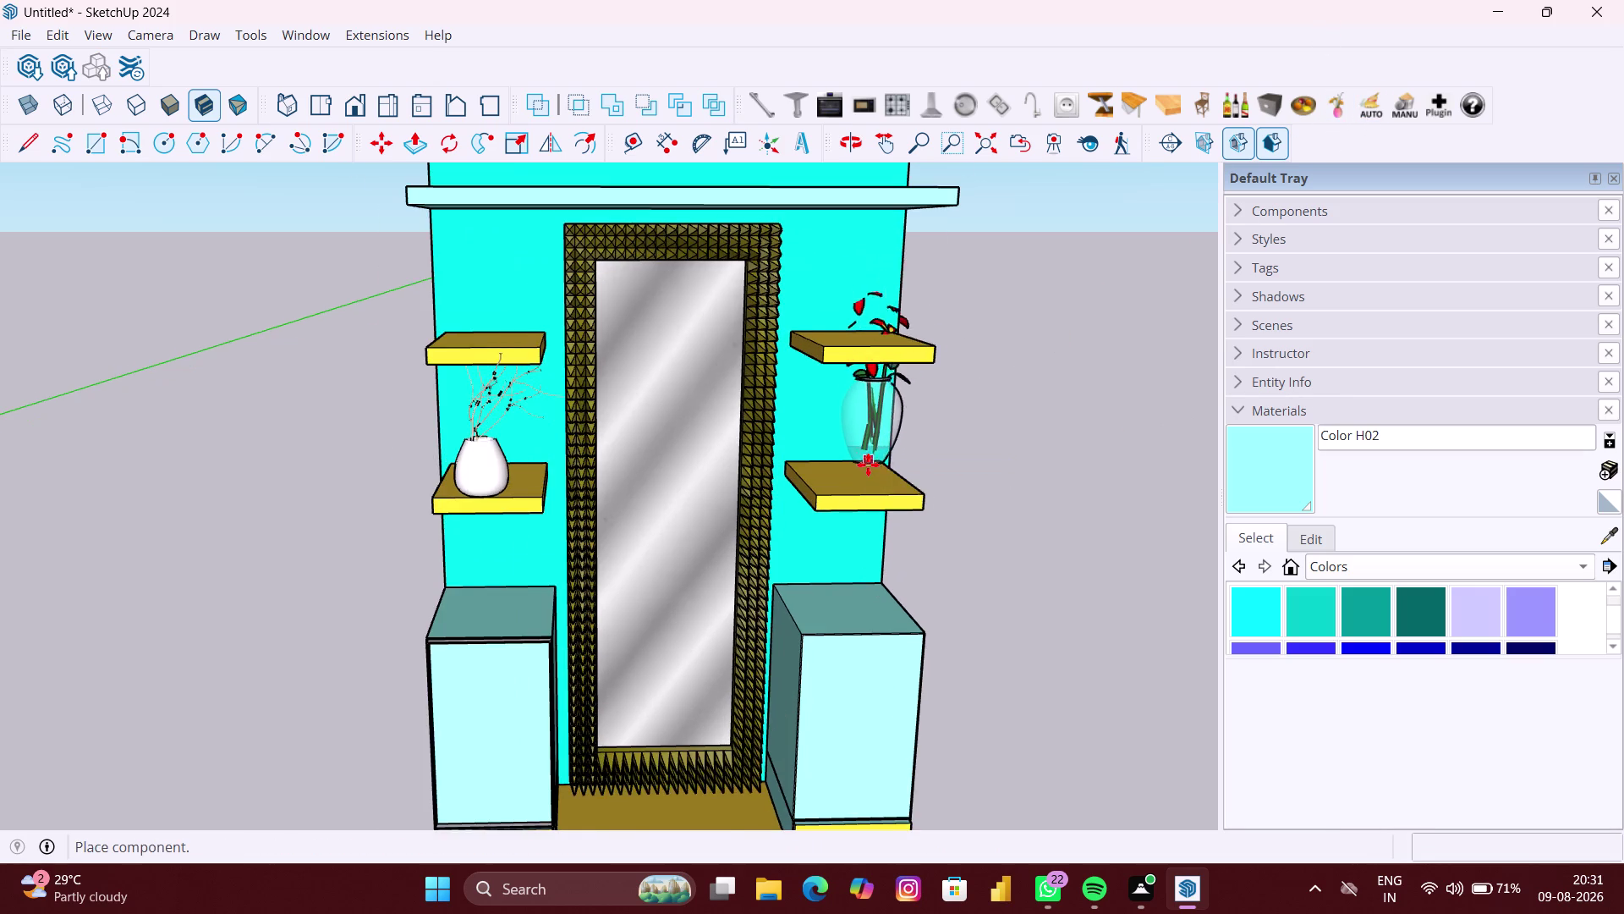
scroll(up, 3)
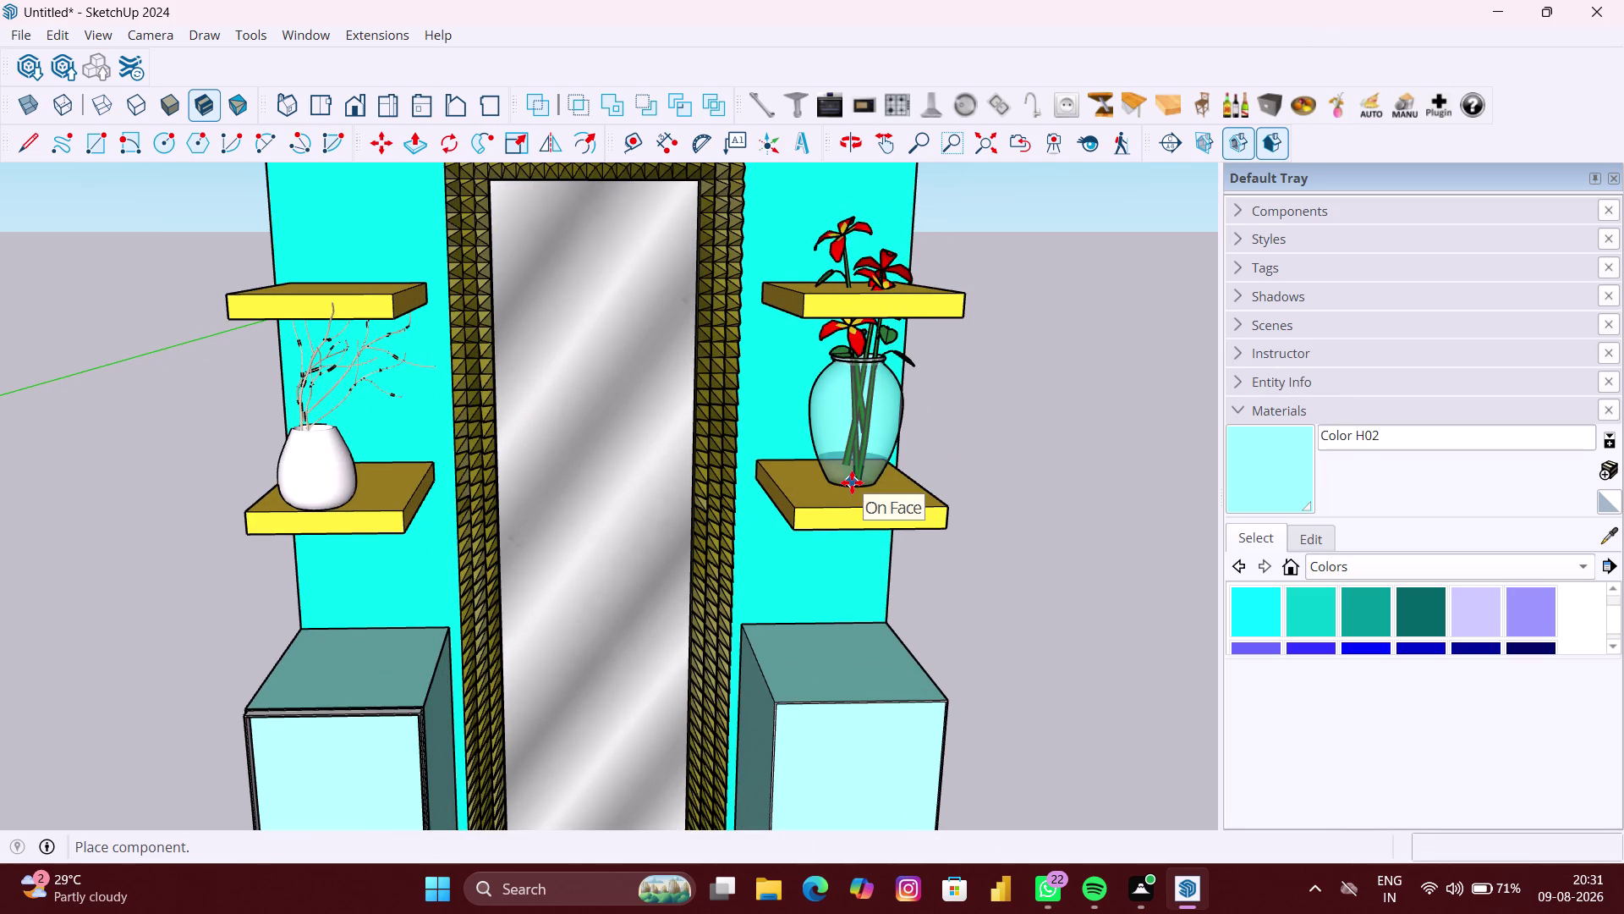
scroll(up, 3)
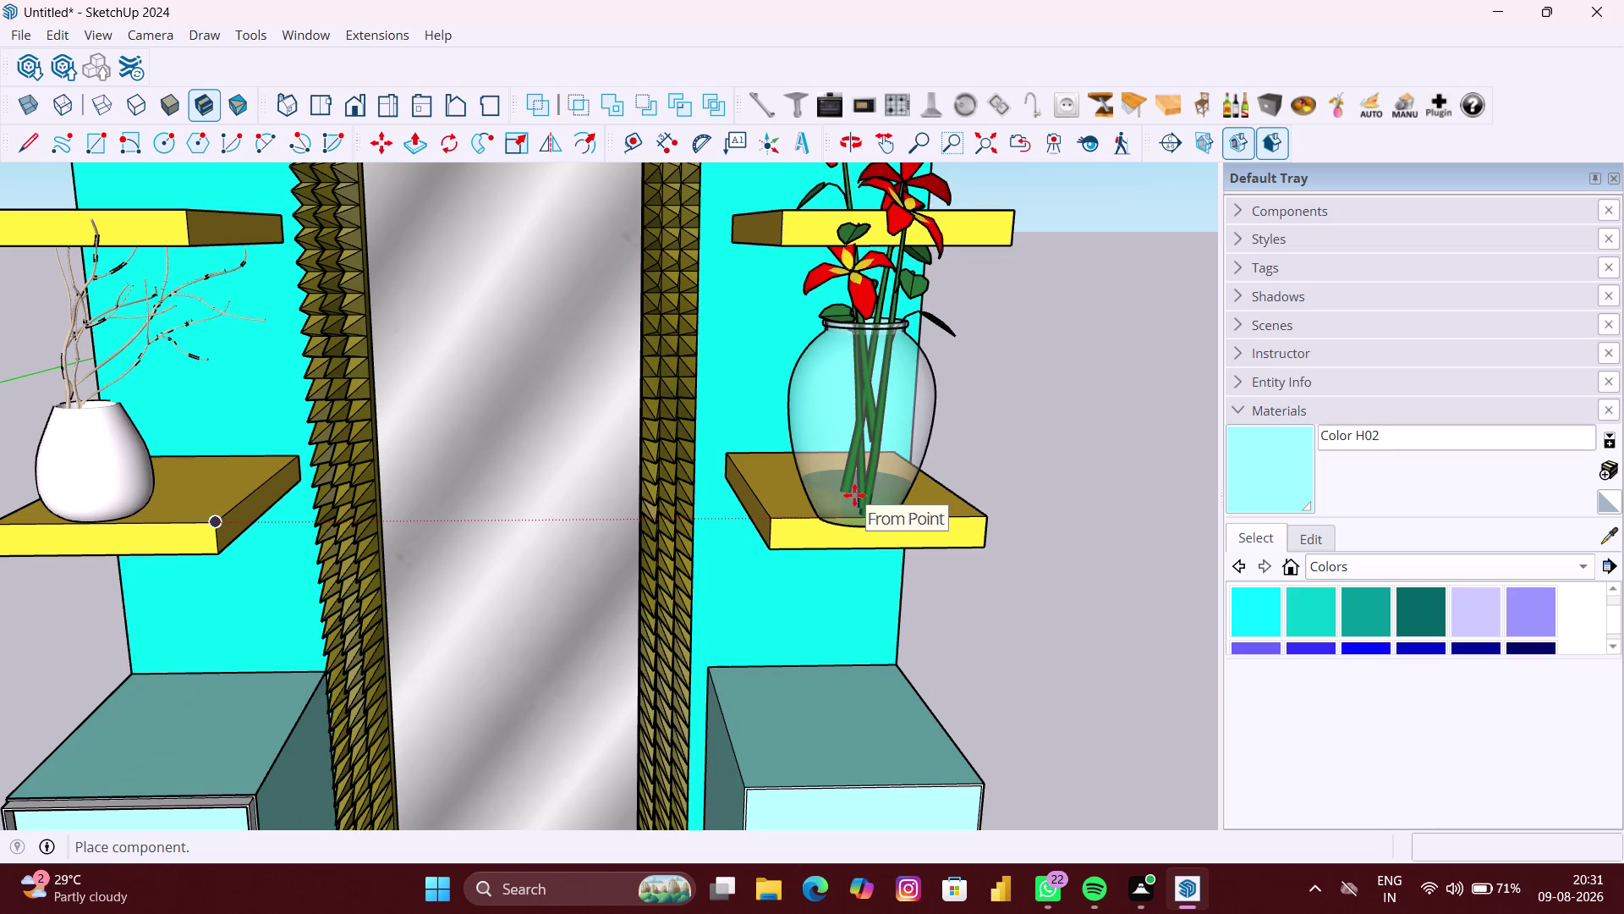
scroll(up, 3)
click(866, 482)
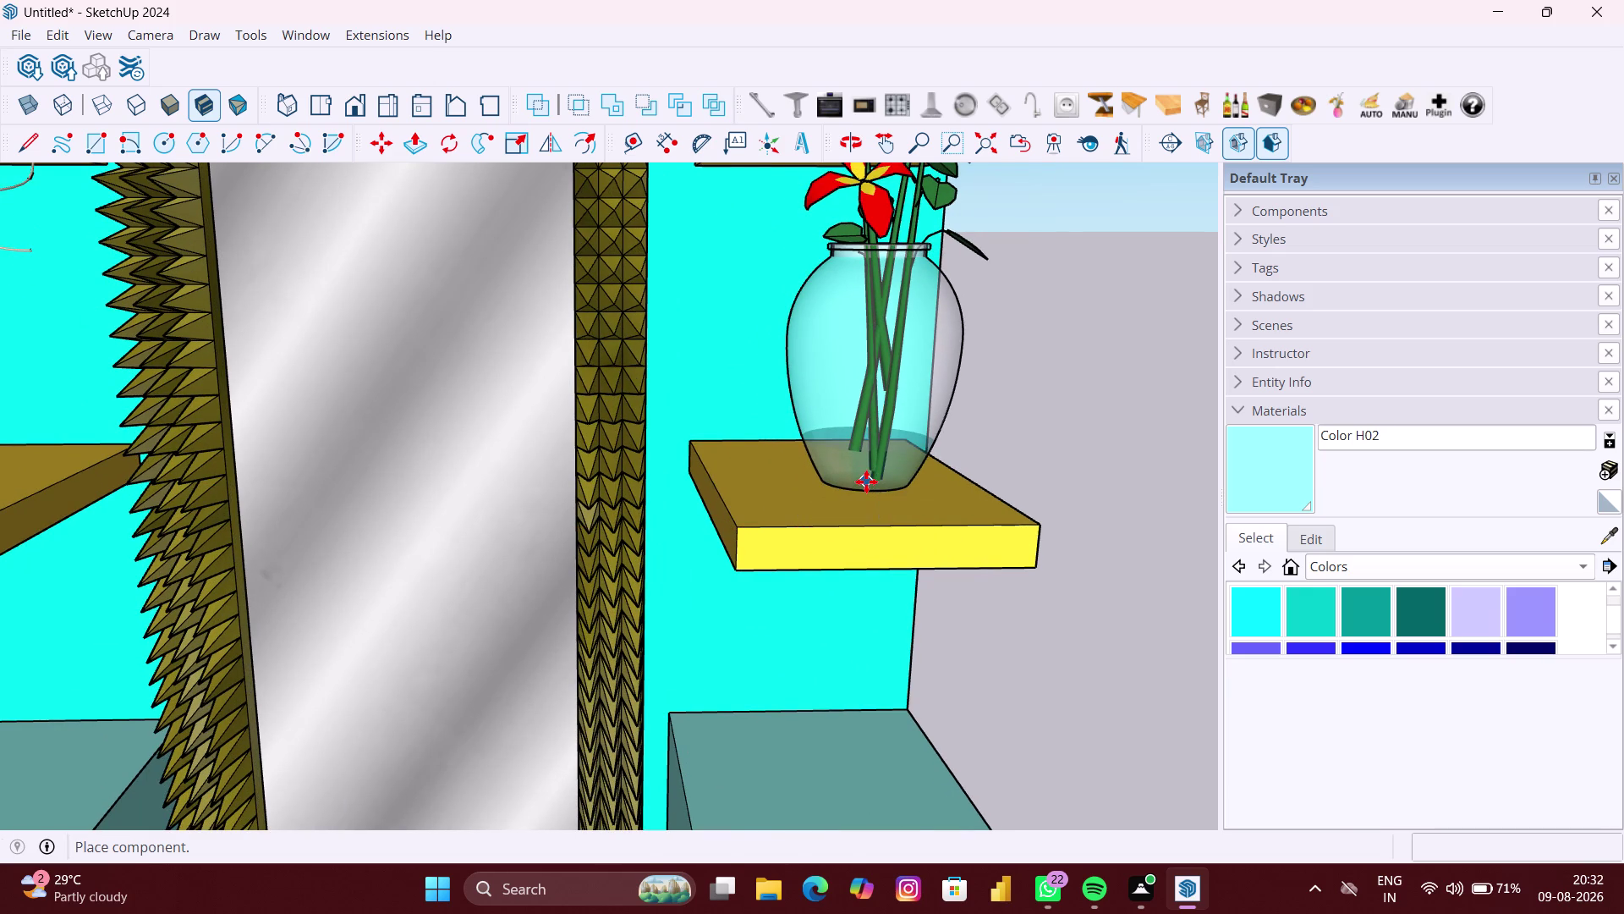
scroll(down, 3)
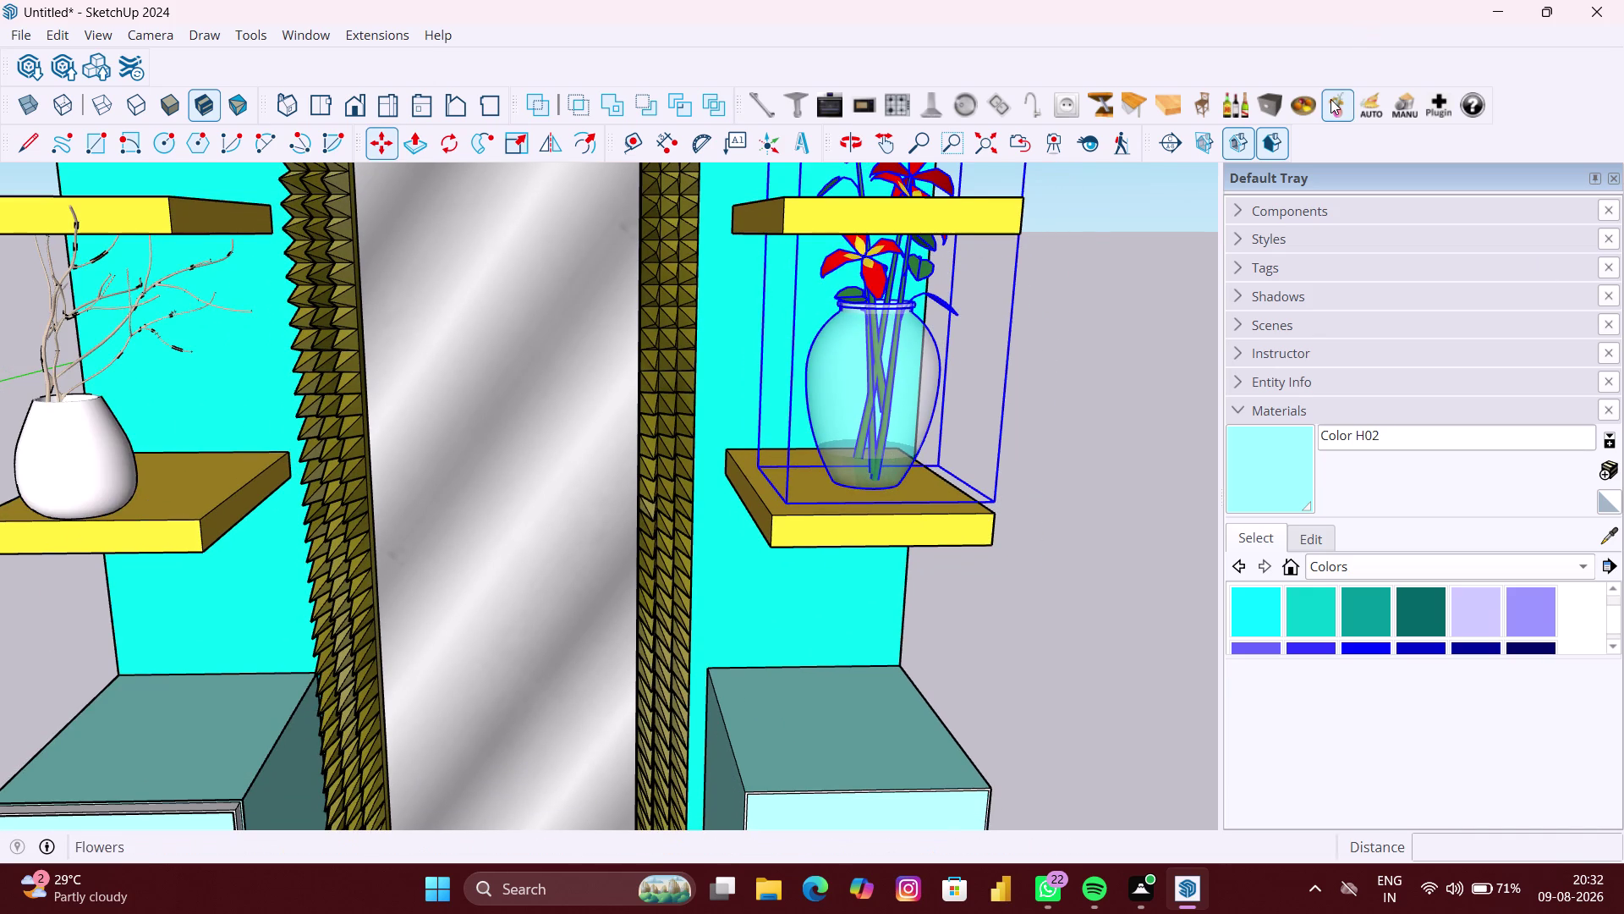
Cycle the Flowers plugin designs until the dark round pot of red roses appears.
click(1330, 99)
click(1330, 99)
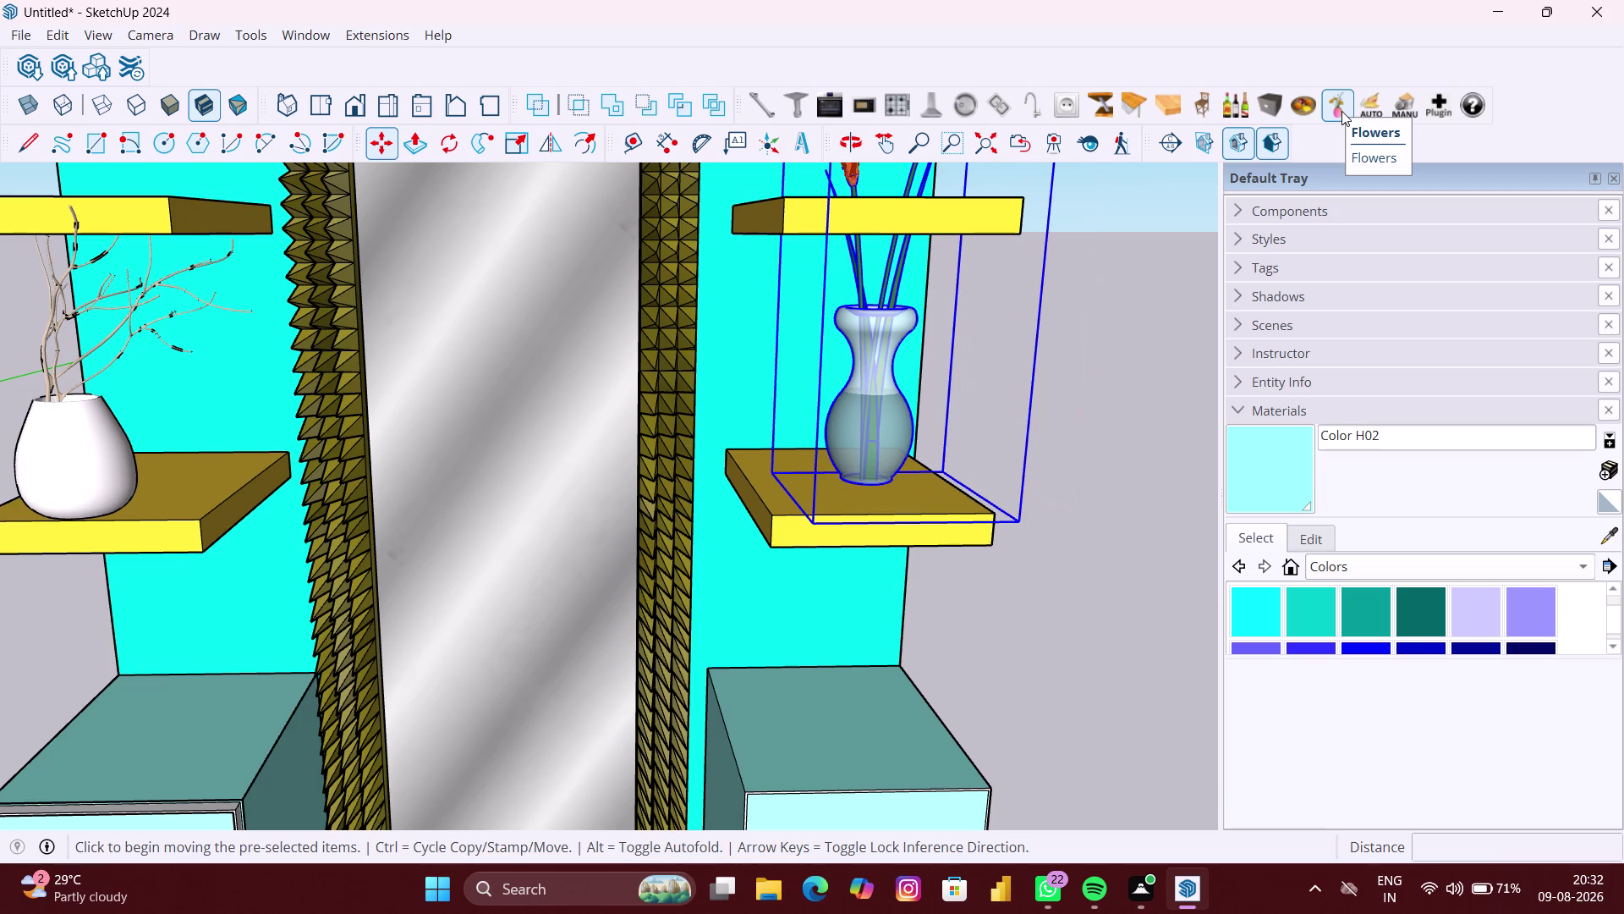
click(1342, 111)
scroll(down, 3)
click(1342, 110)
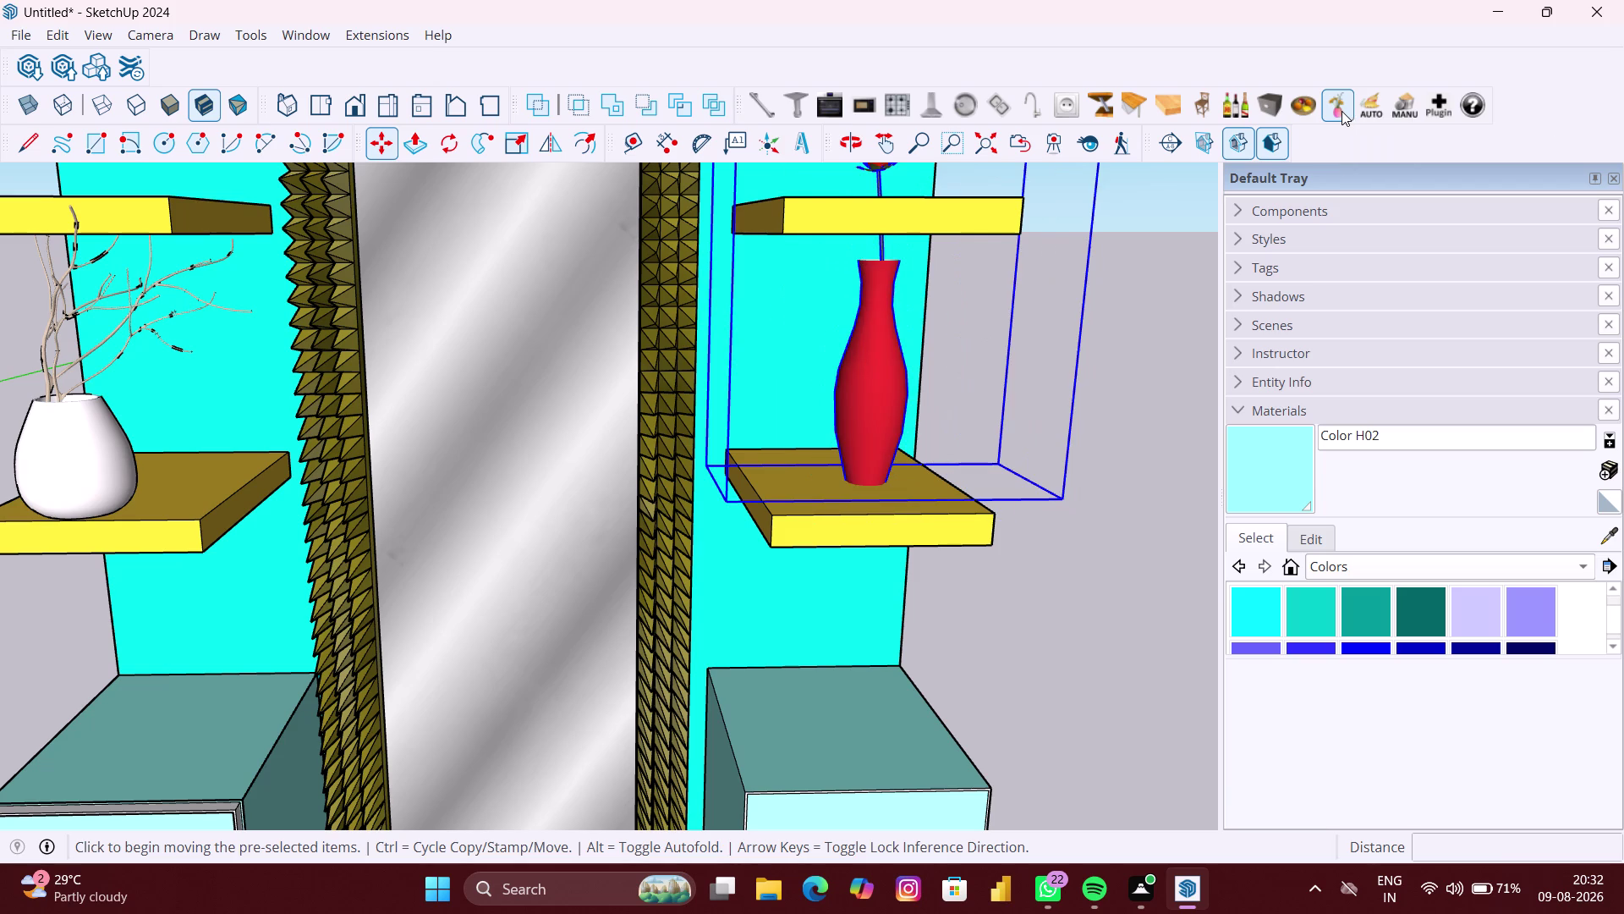
click(1341, 111)
click(1341, 111)
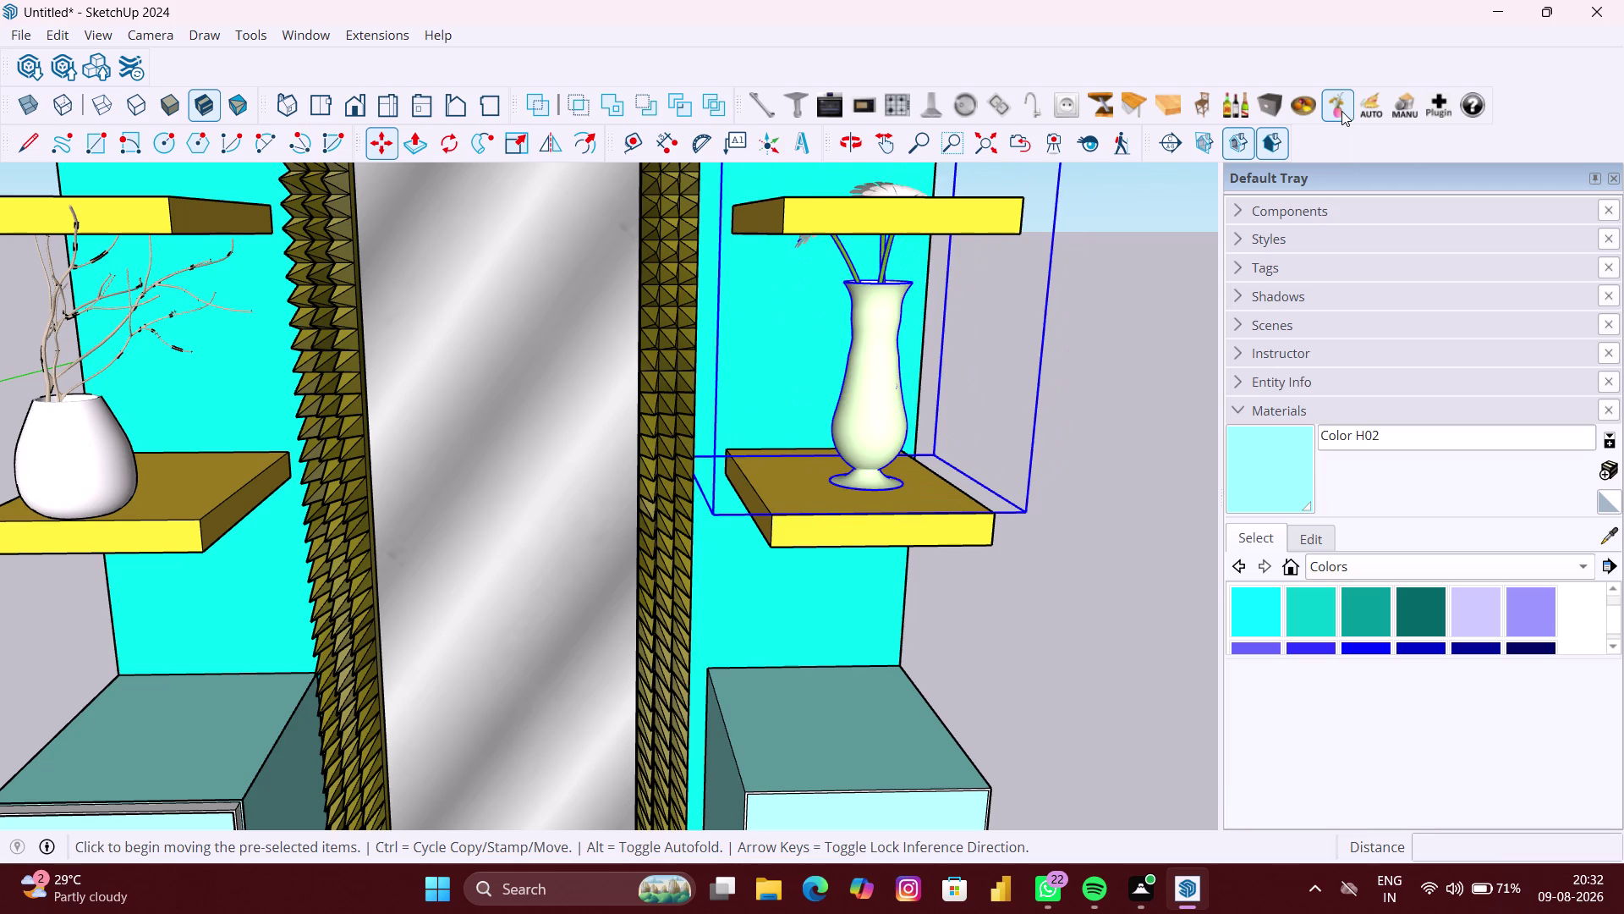
click(1342, 111)
click(1342, 110)
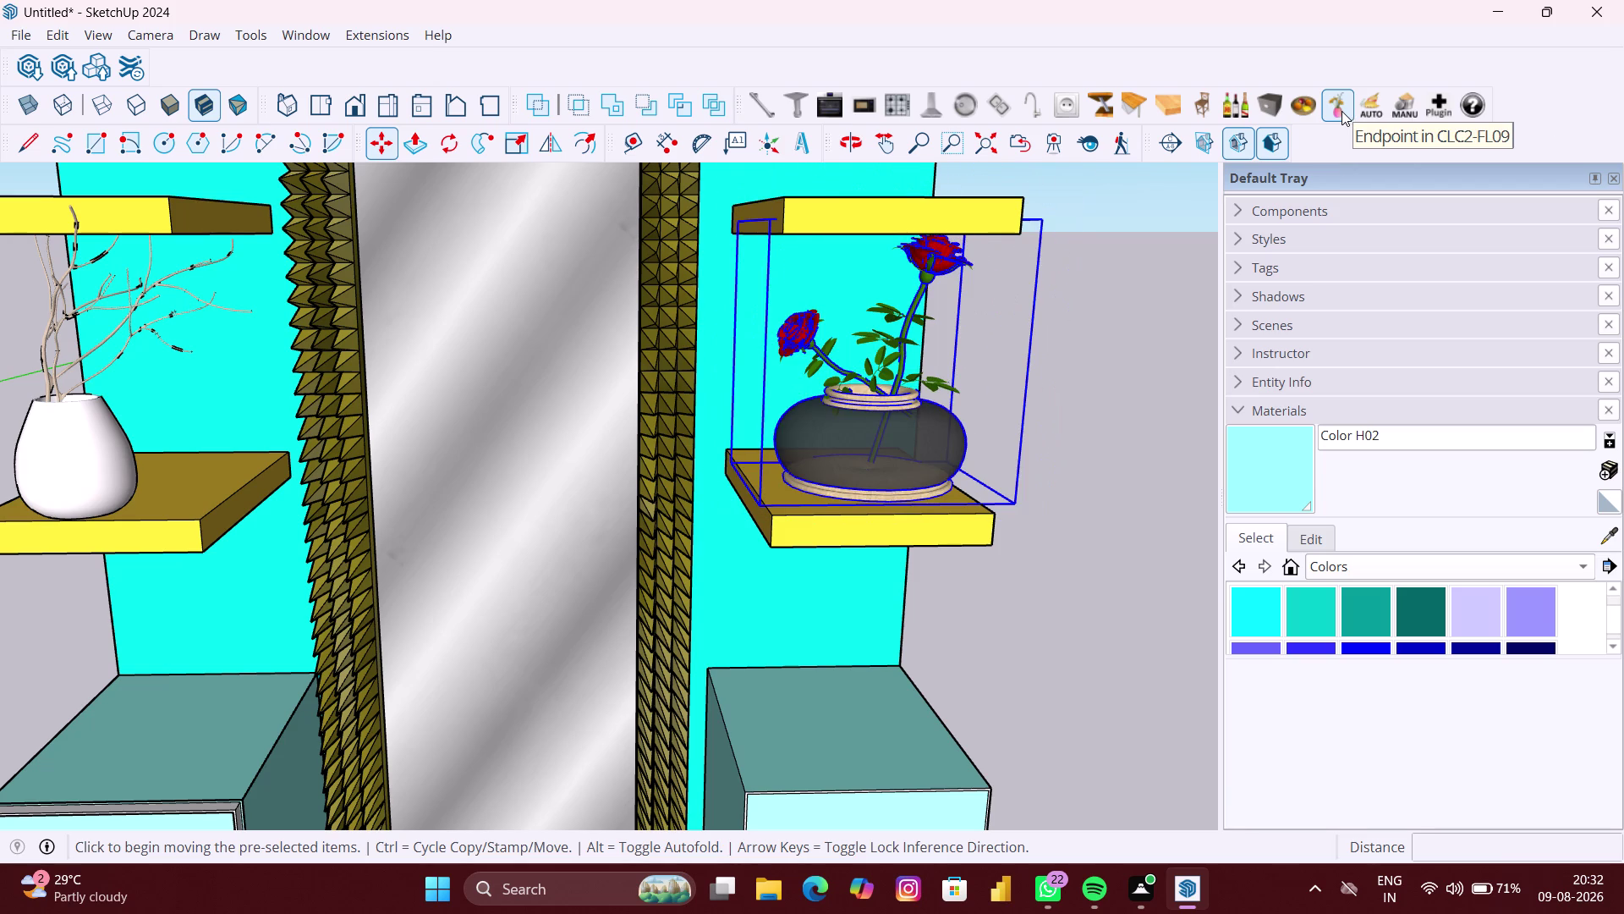
scroll(down, 3)
scroll(down, 3)
scroll(down, 3)
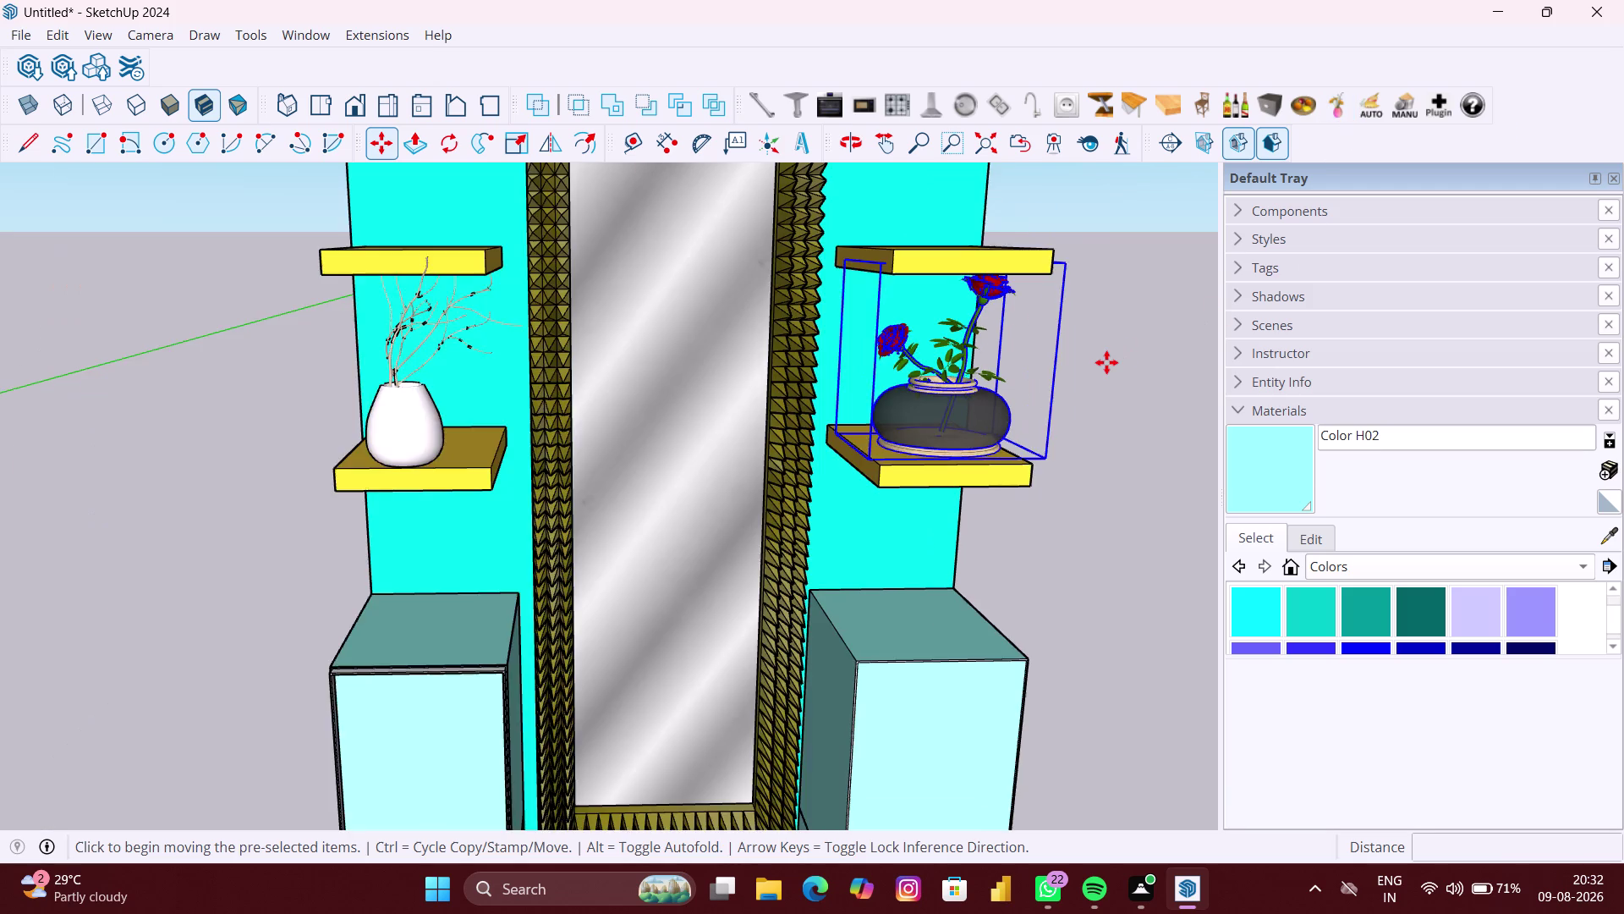
scroll(down, 3)
scroll(down, 3)
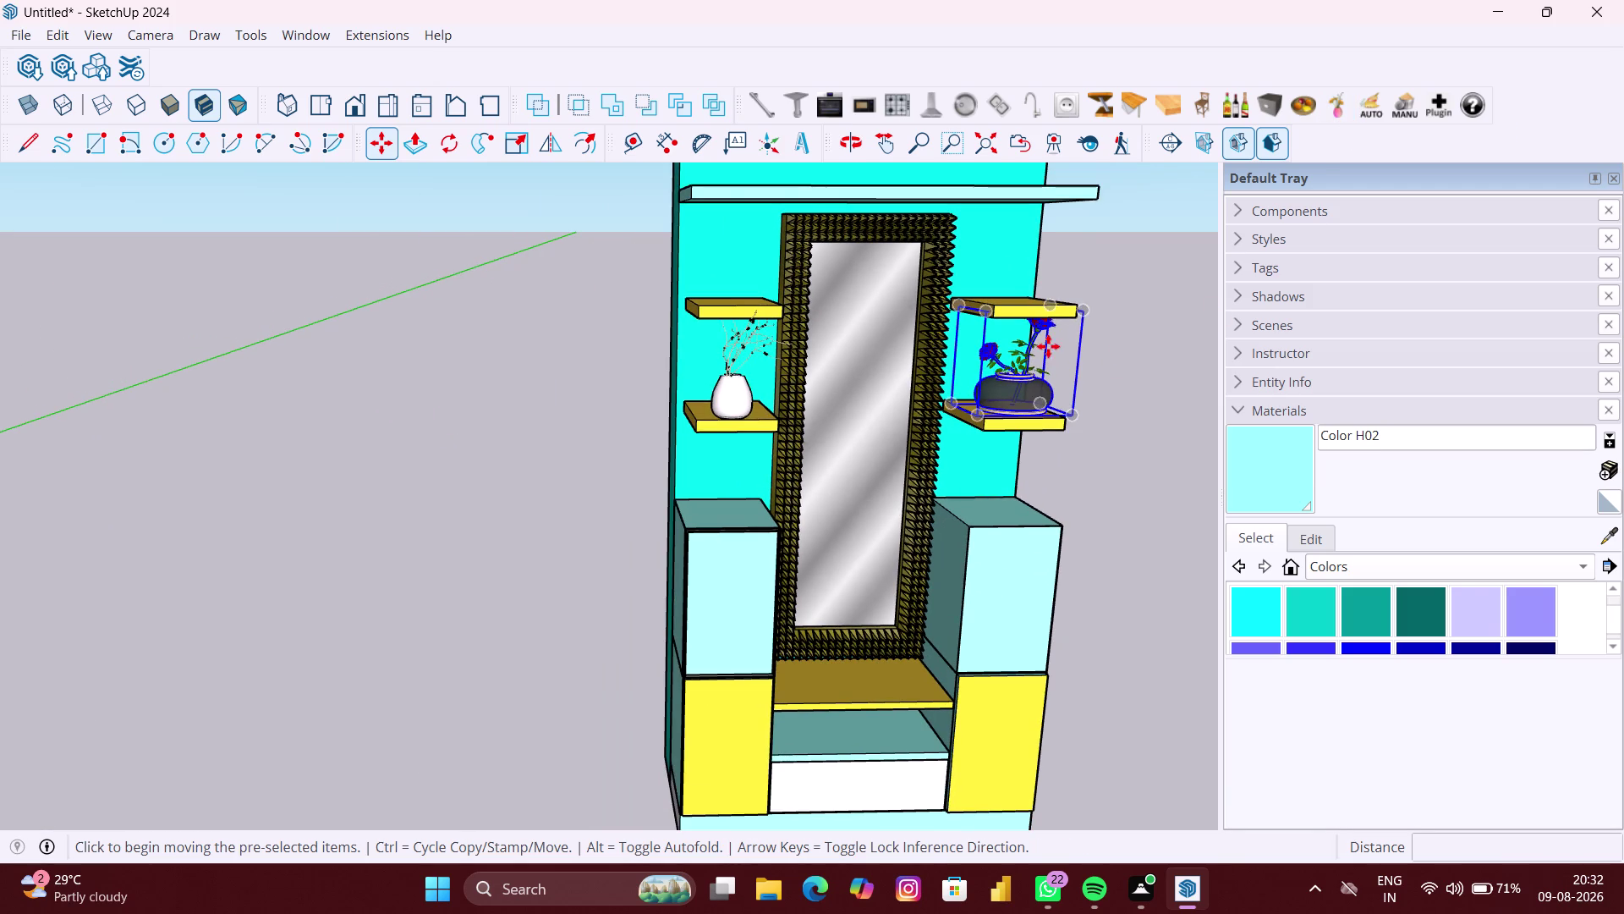
click(534, 153)
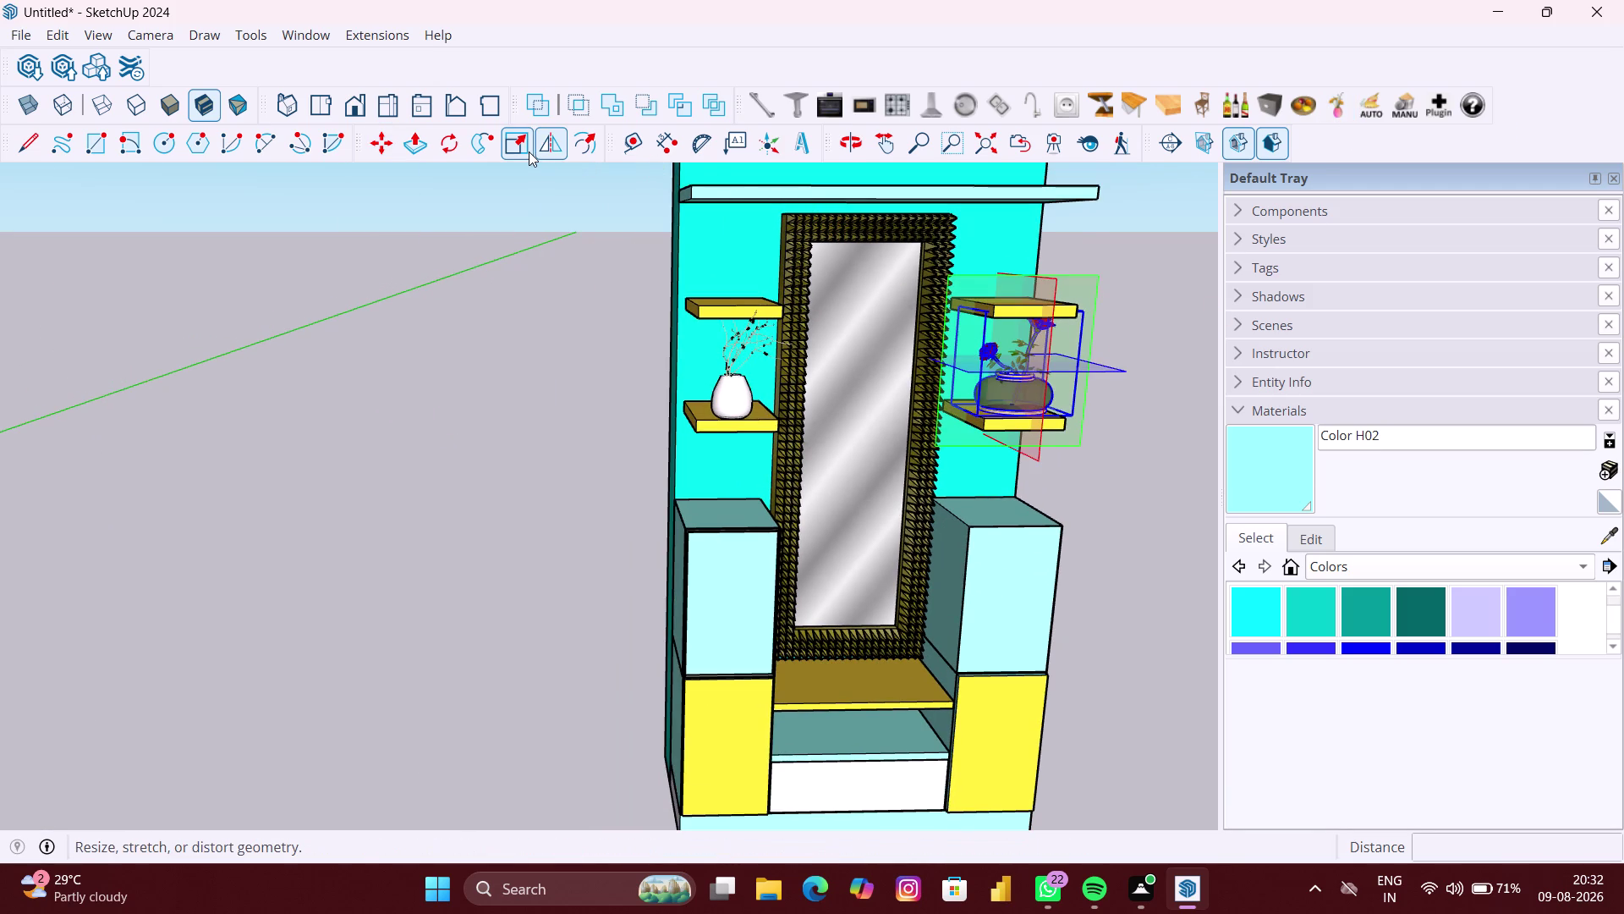
Scale the rose pot from a corner grip to about 0.87, 0.95.
click(529, 151)
scroll(up, 3)
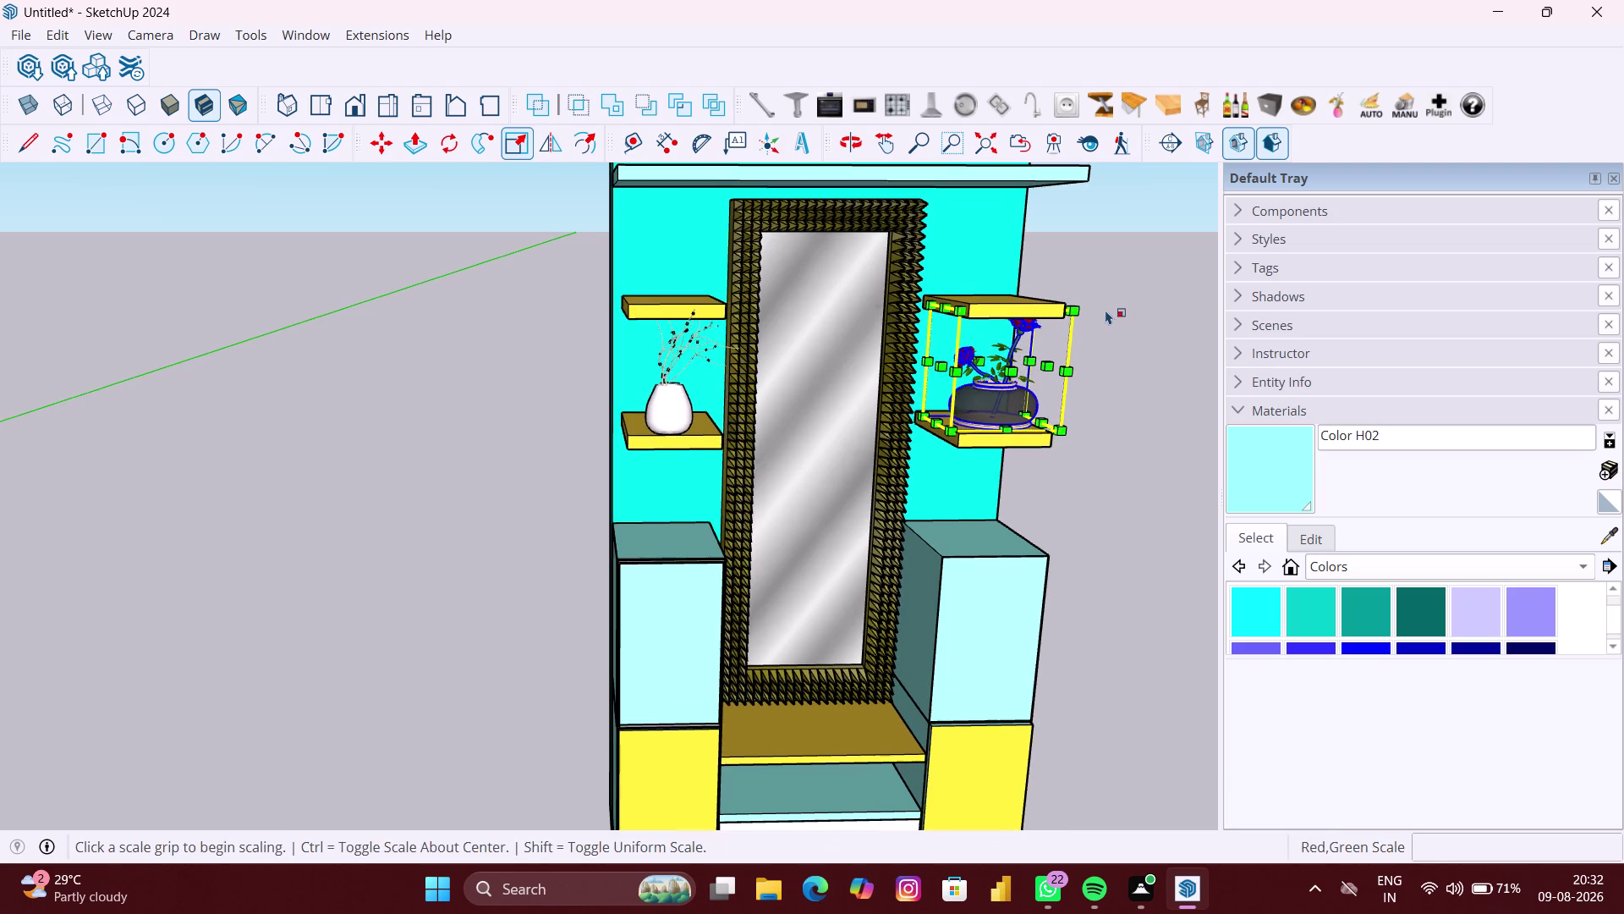
middle_drag(1103, 310, 883, 316)
scroll(up, 3)
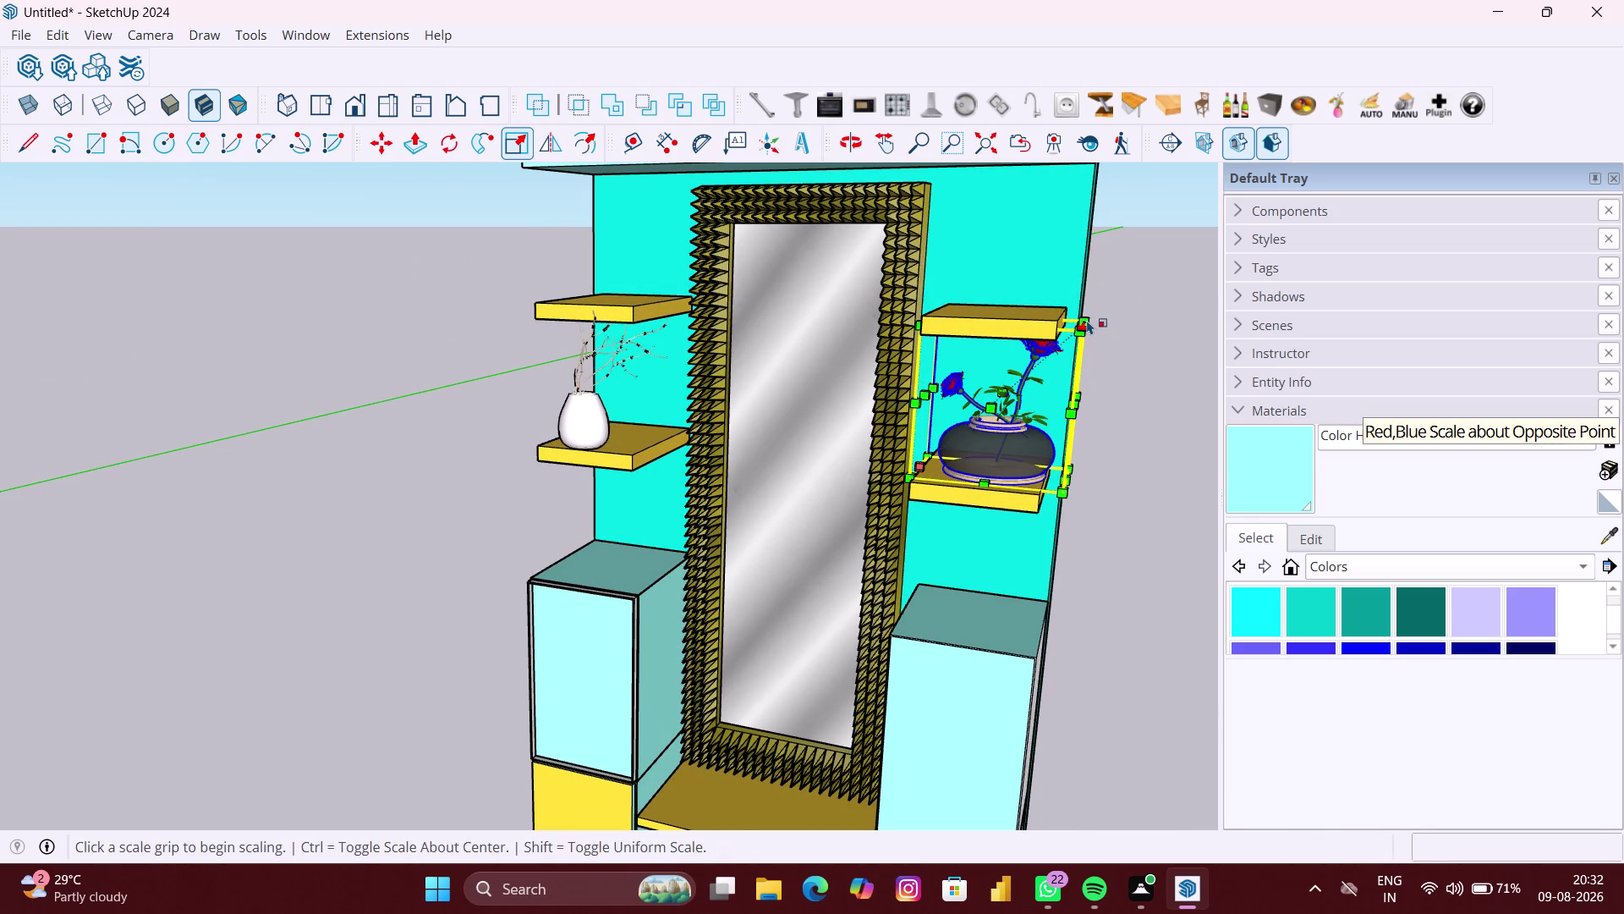
click(1087, 320)
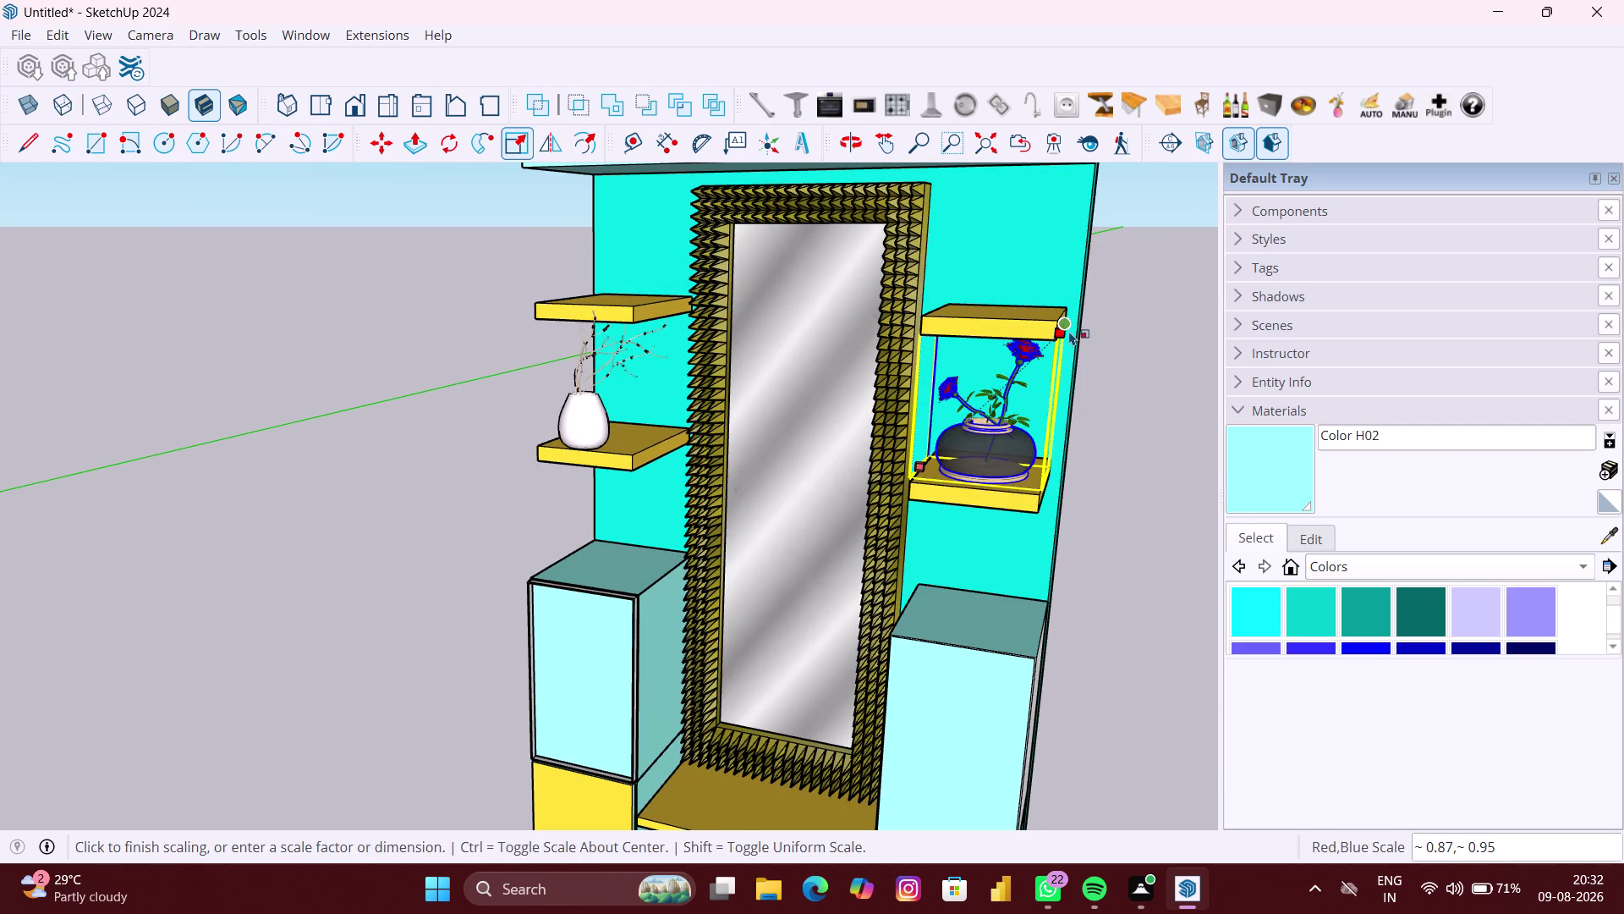
click(1063, 343)
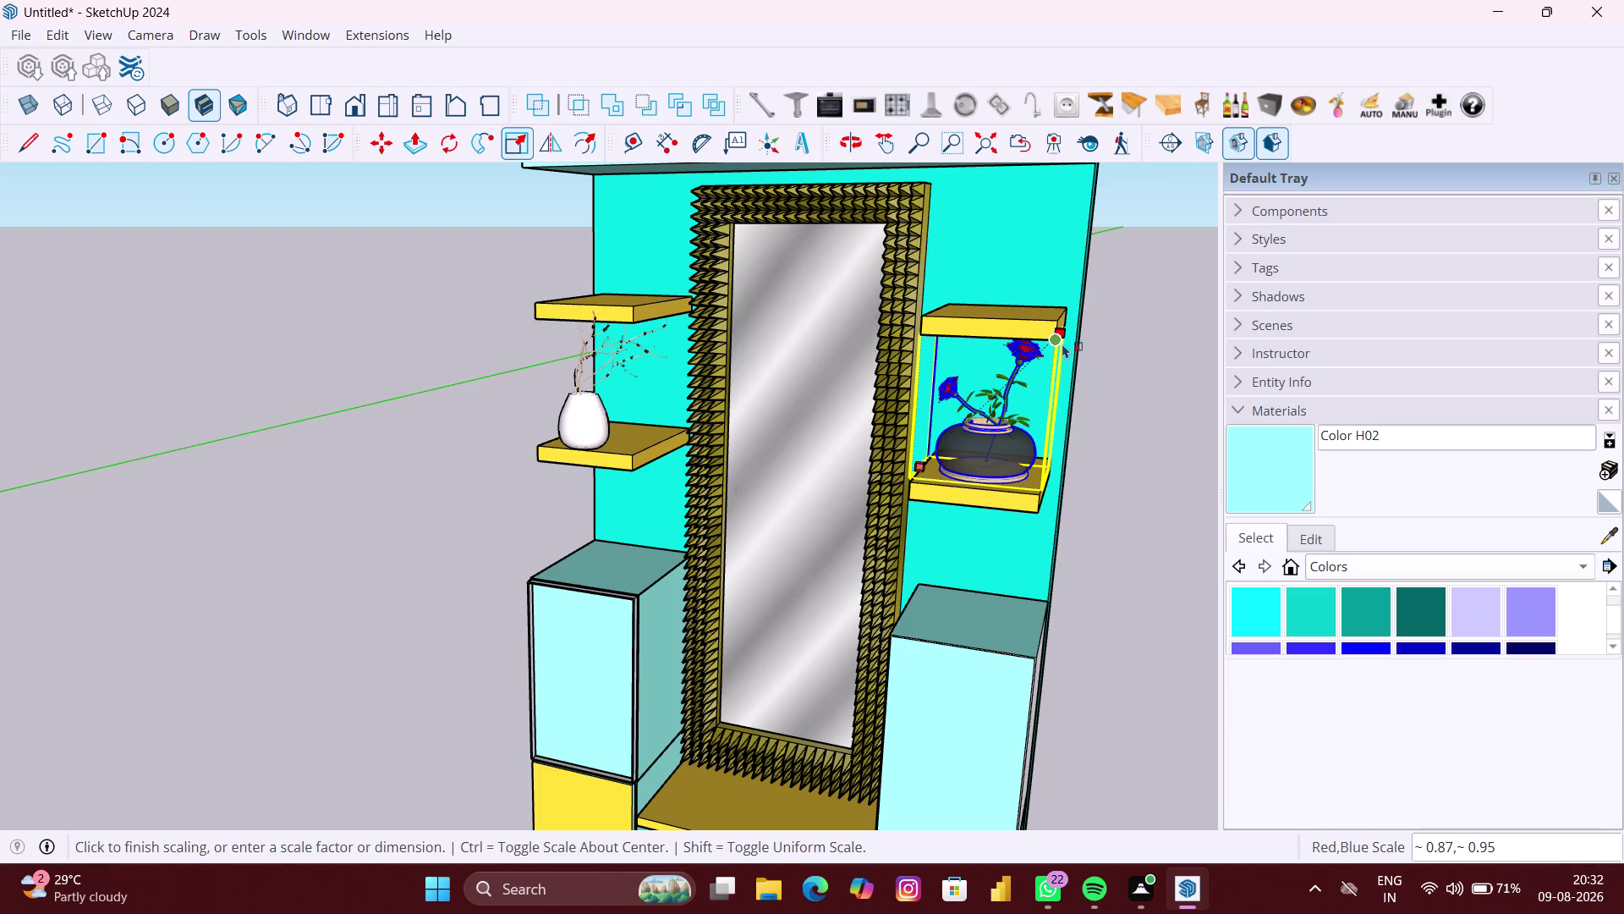
key(space)
click(1126, 485)
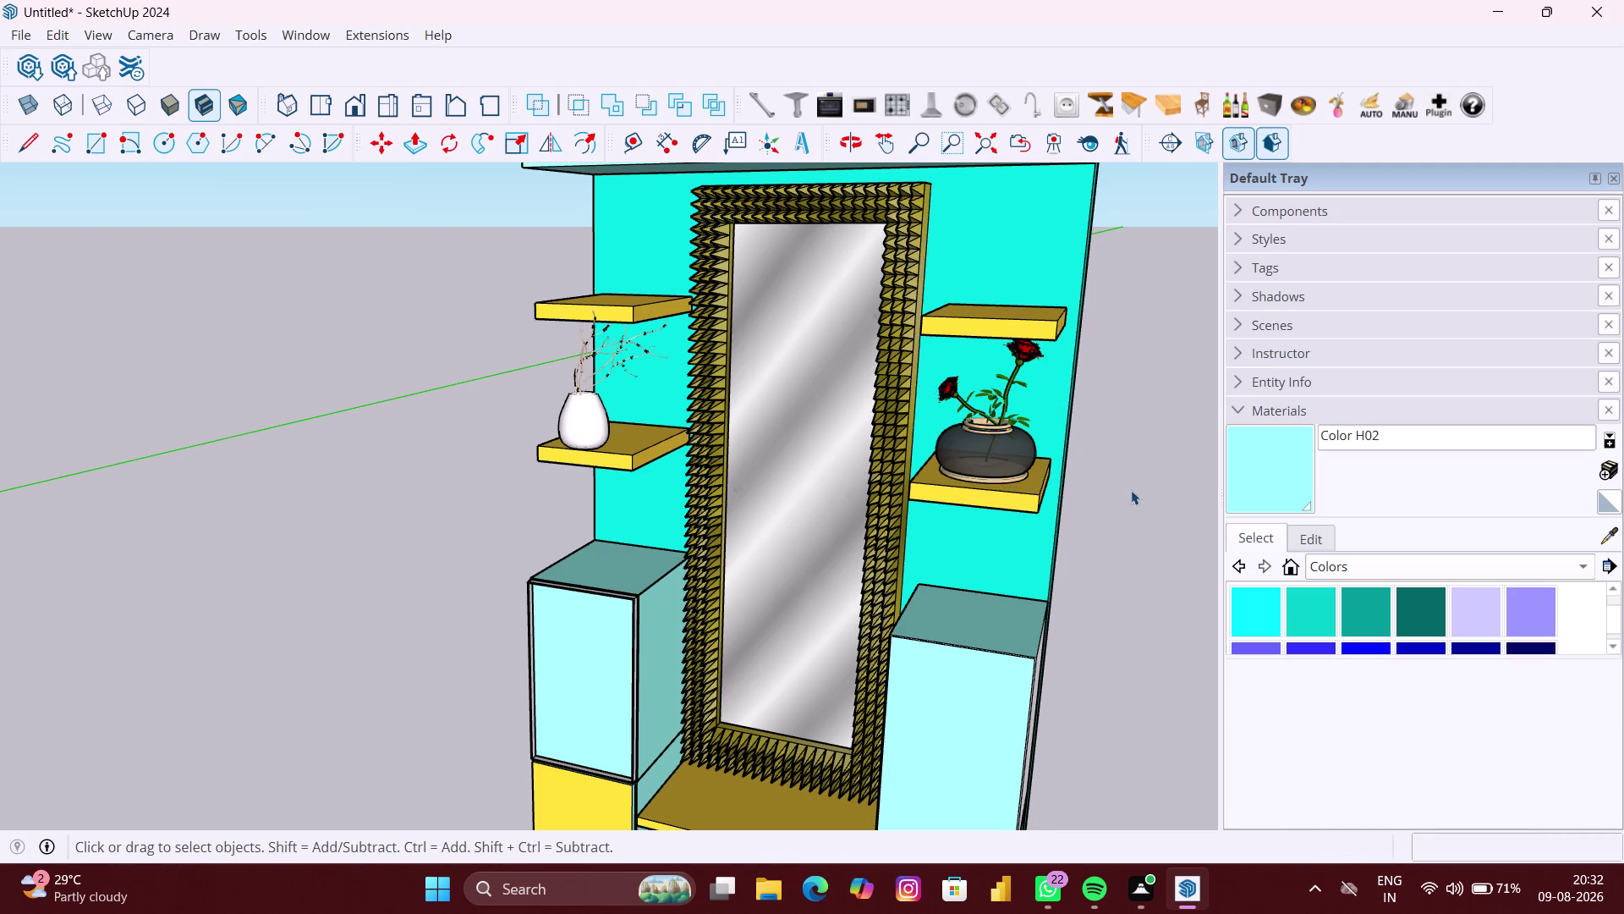
scroll(down, 3)
middle_drag(1138, 496, 1234, 471)
scroll(up, 3)
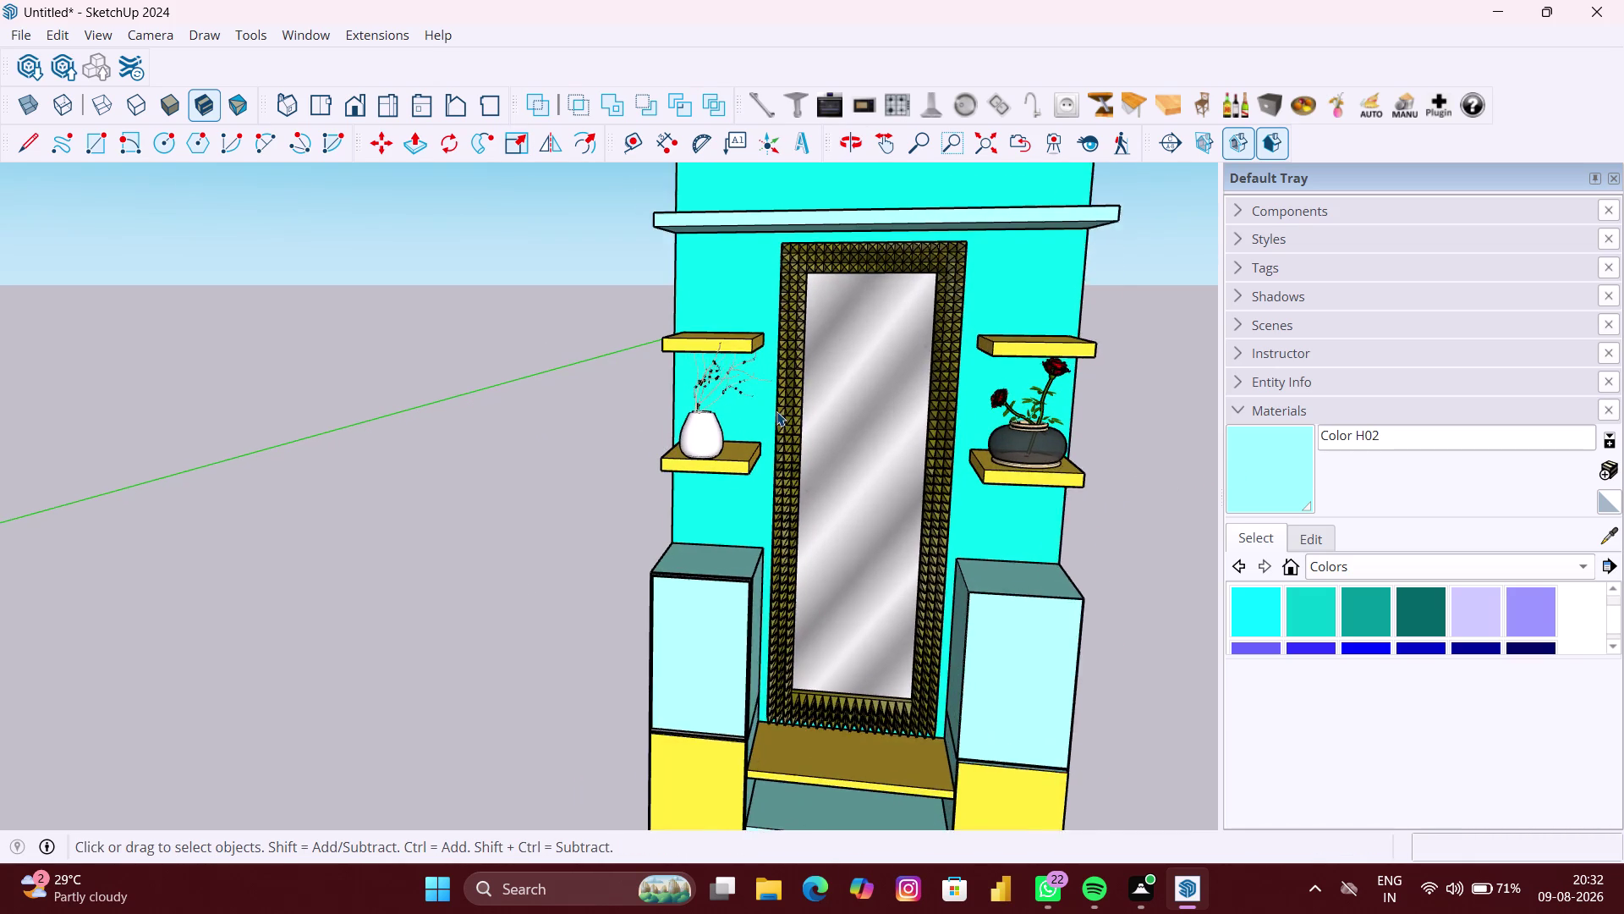
Scale the white vase from a corner grip to about 0.75, 0.89.
scroll(up, 3)
click(724, 388)
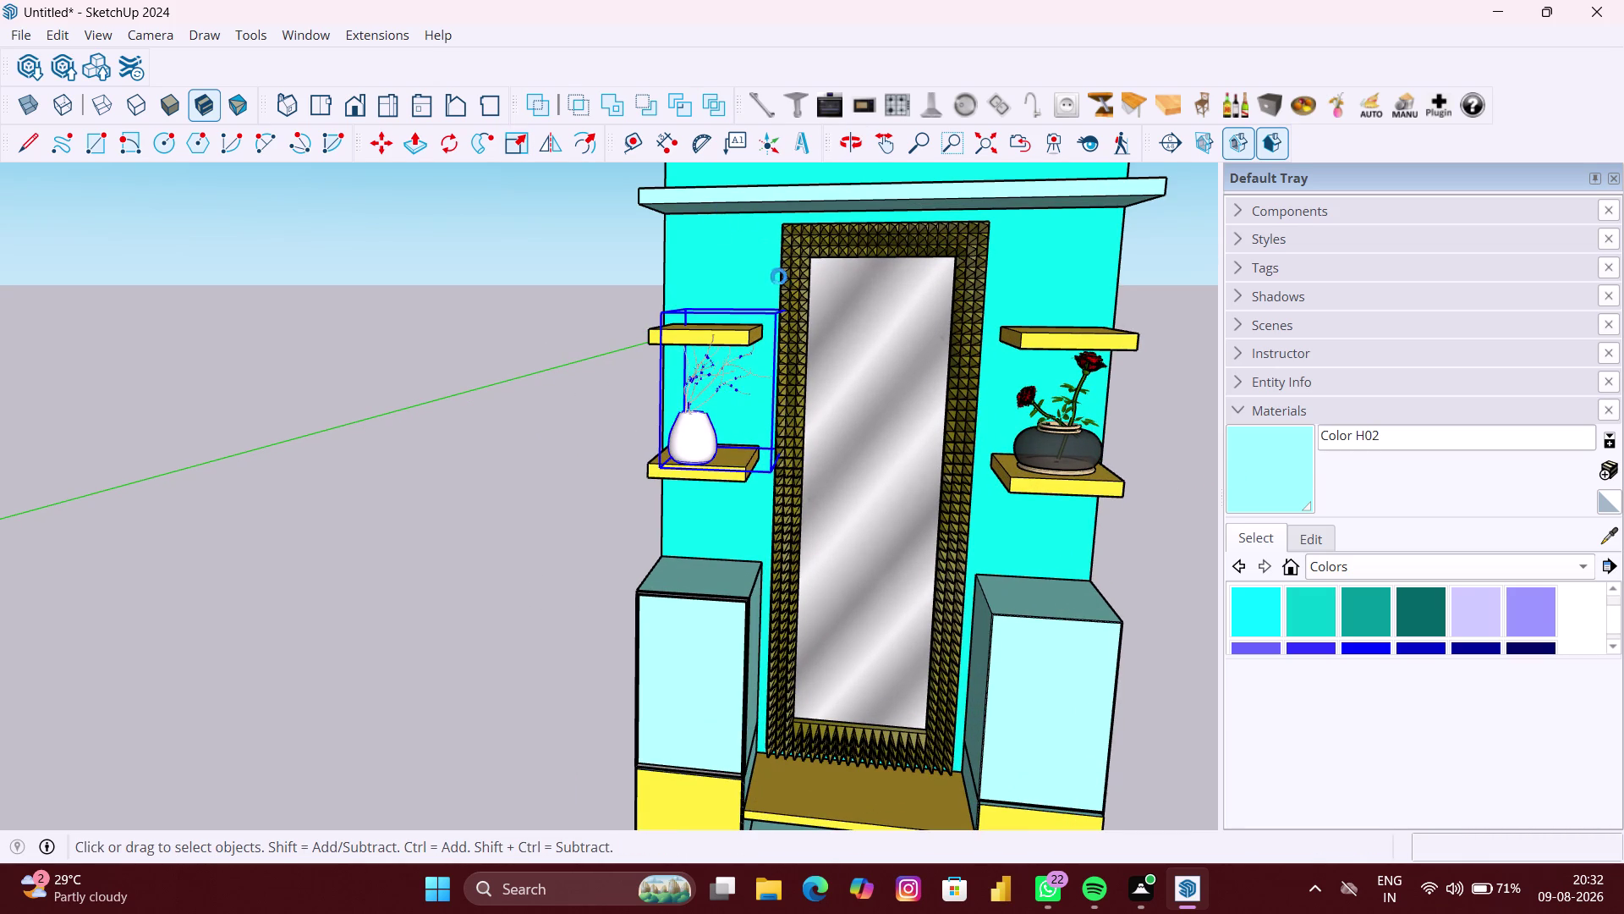
click(508, 140)
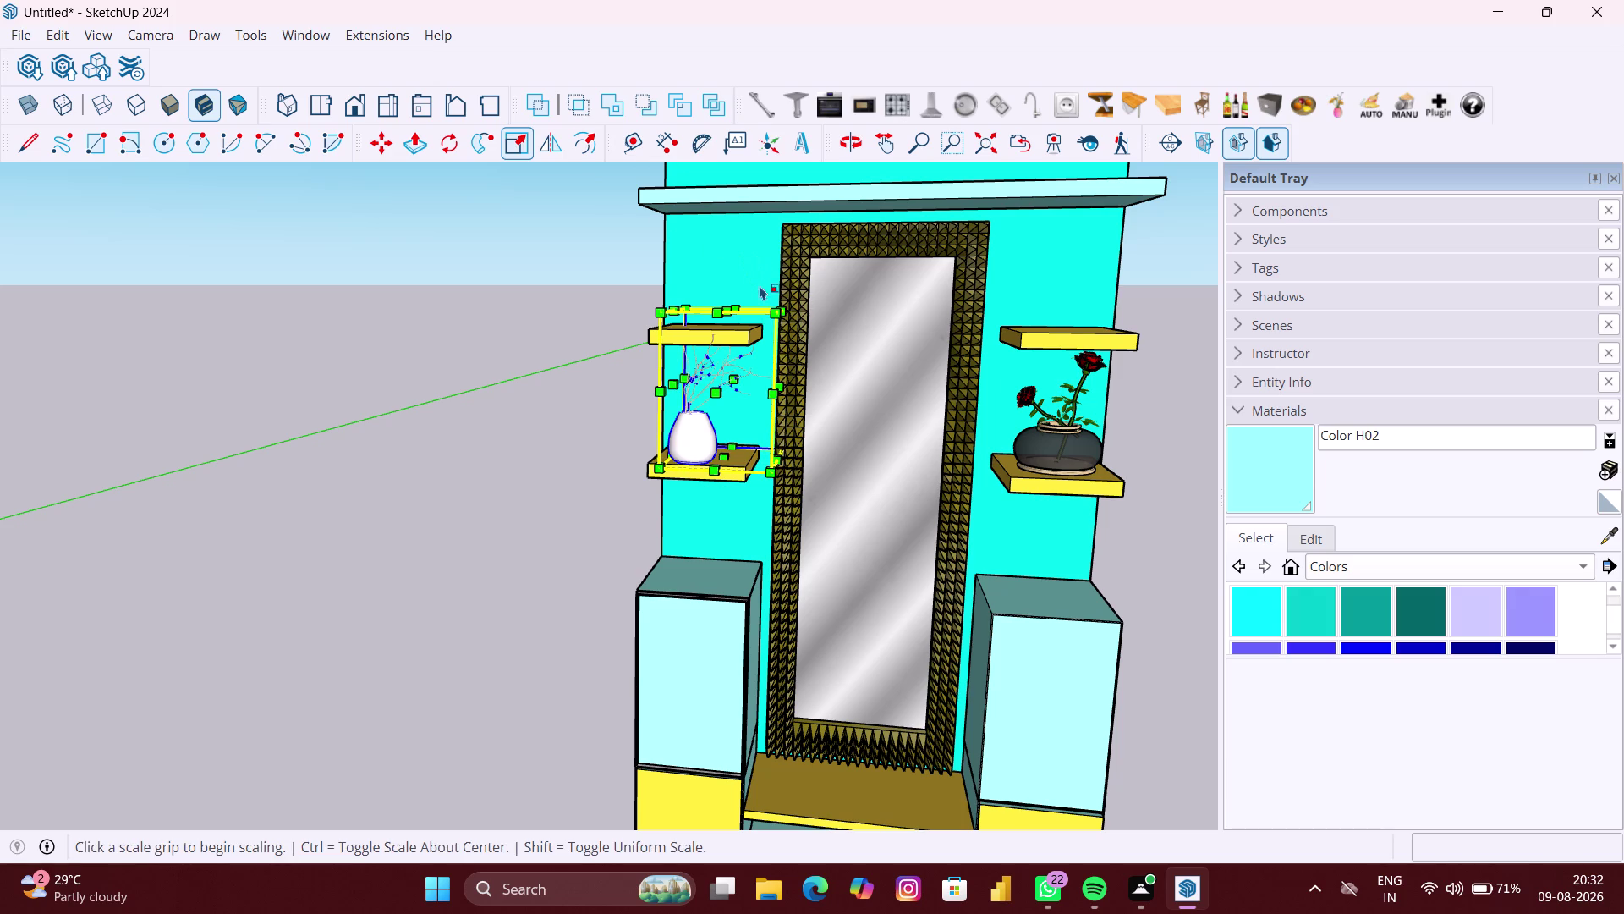
click(789, 307)
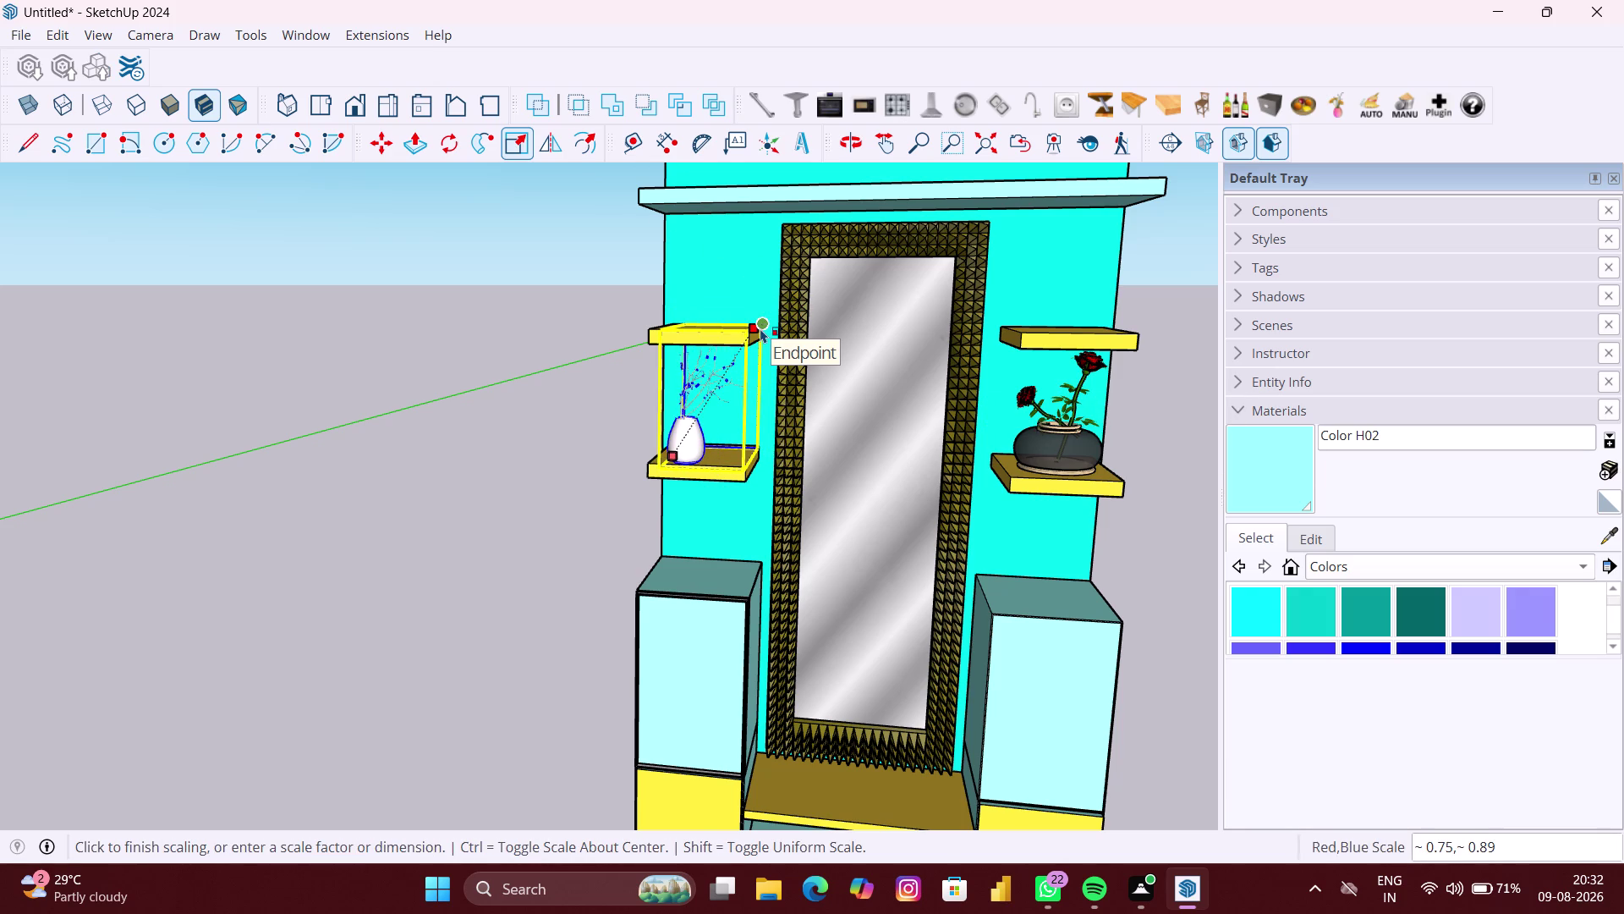
click(760, 329)
key(space)
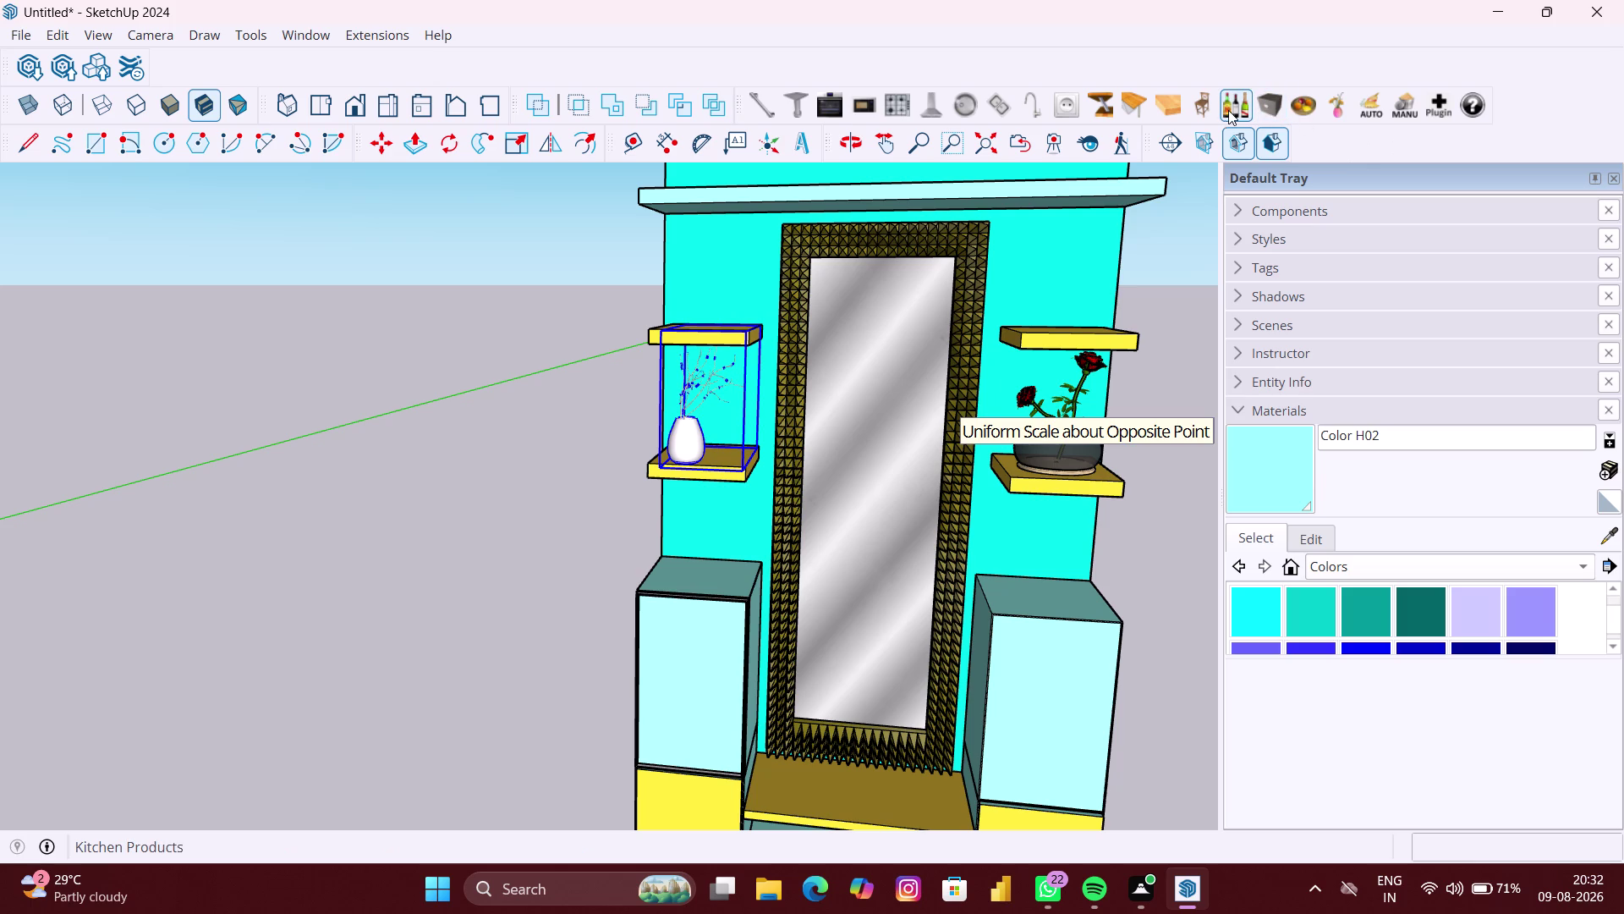
Undo the accidental plugin vase with Ctrl+Z and deselect the white vase.
click(1334, 104)
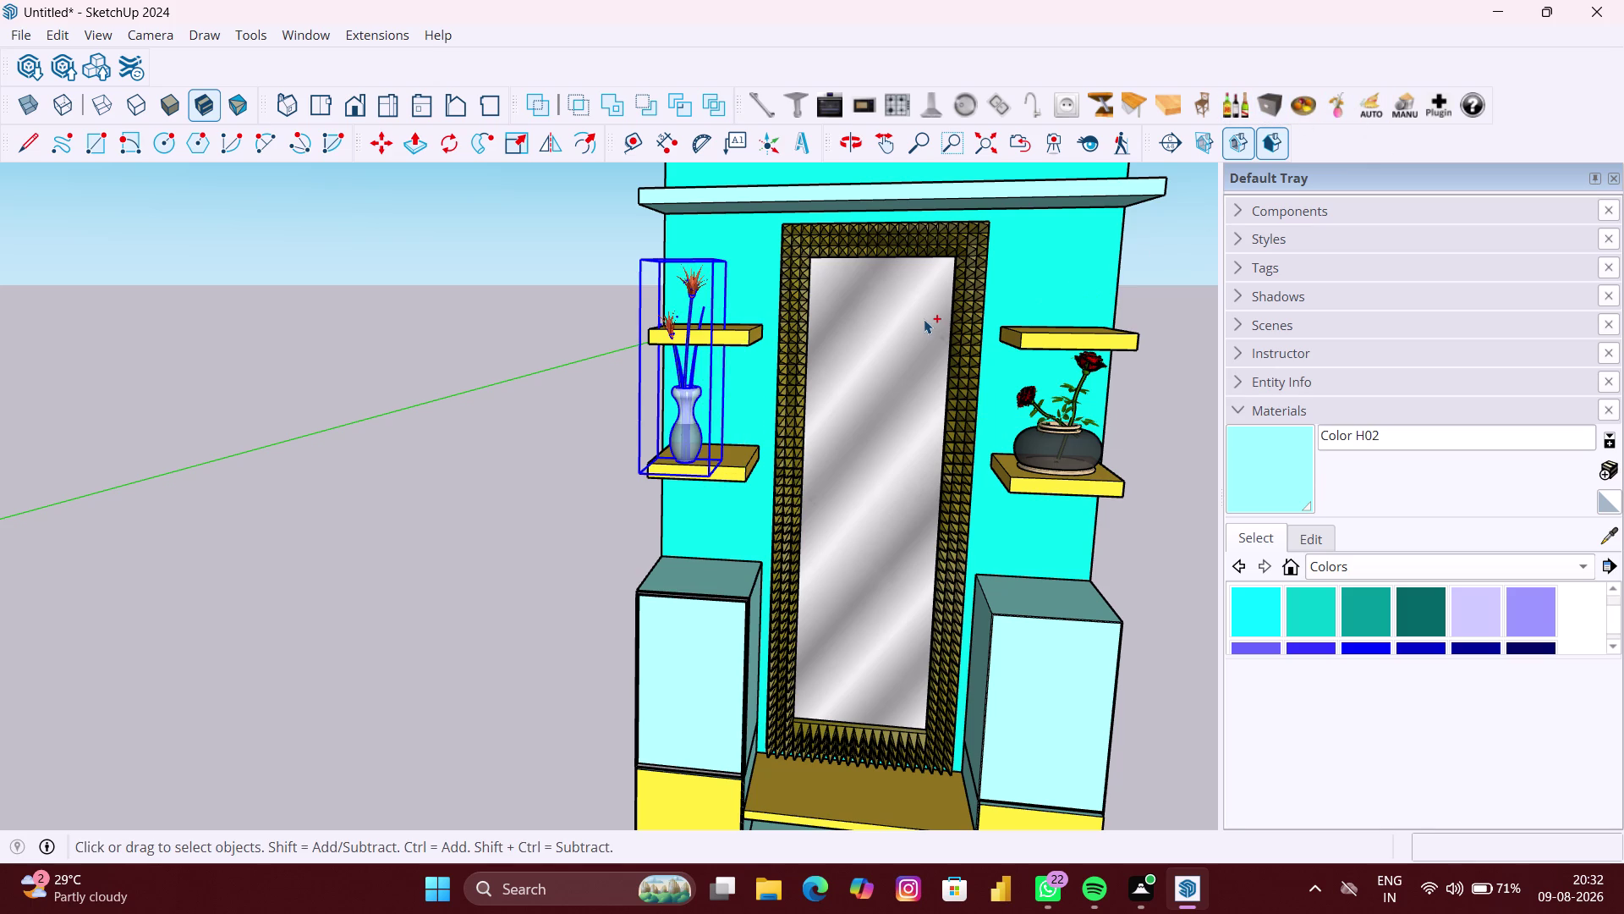
key(ctrl+z)
key(space)
click(591, 353)
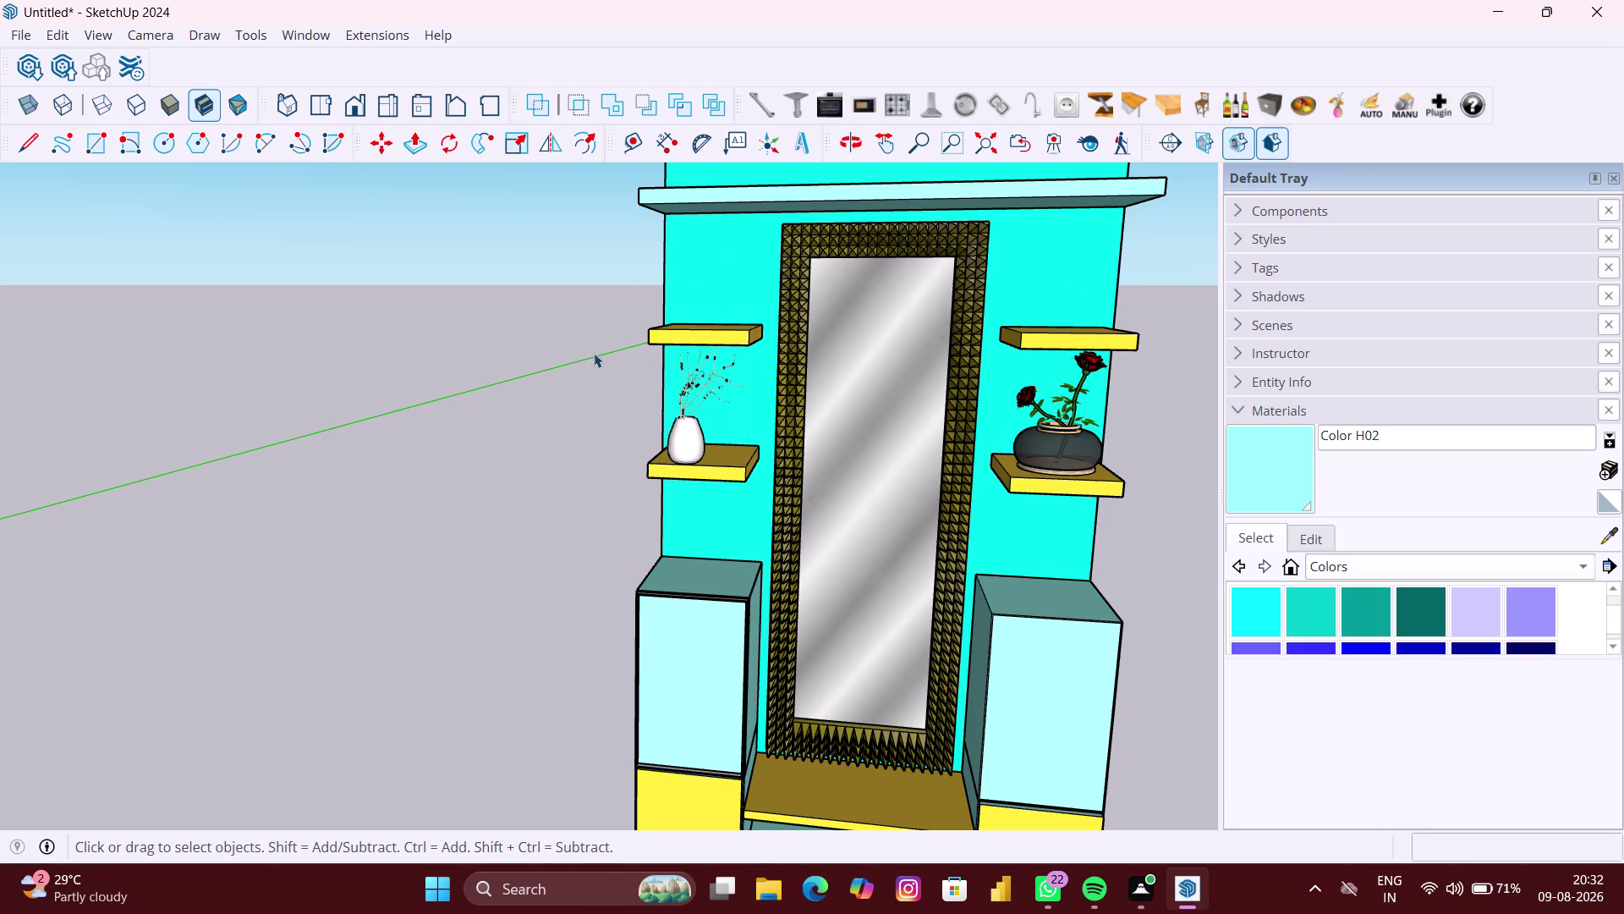
click(1341, 109)
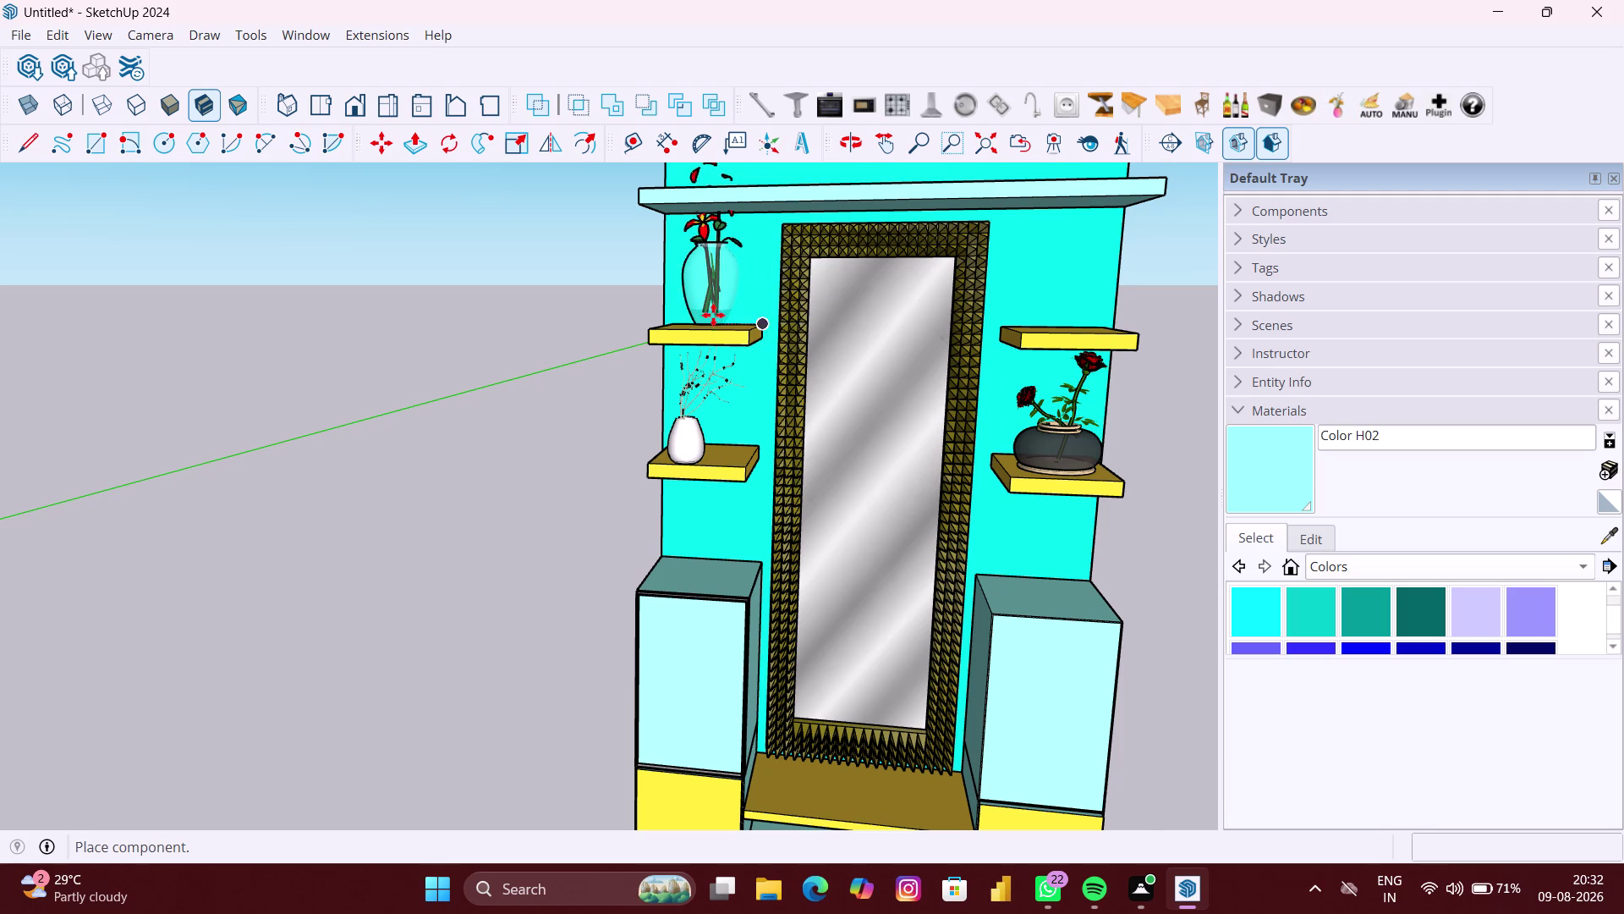
Place a plugin vase on the upper-left shelf beside the mirror.
scroll(up, 3)
scroll(up, 3)
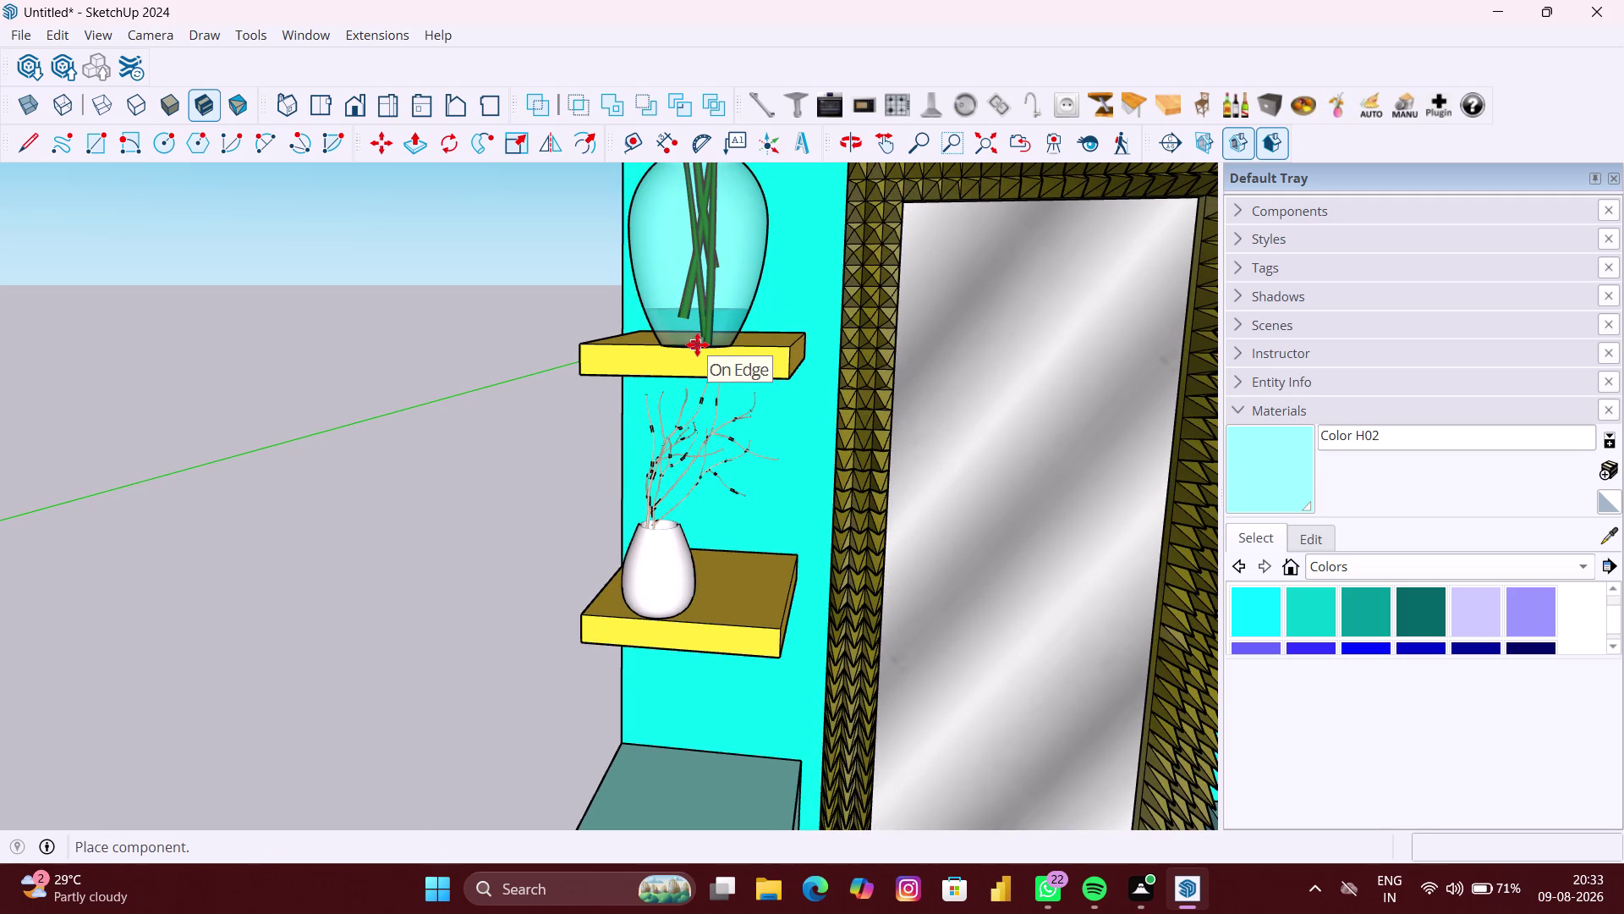
click(697, 343)
scroll(down, 3)
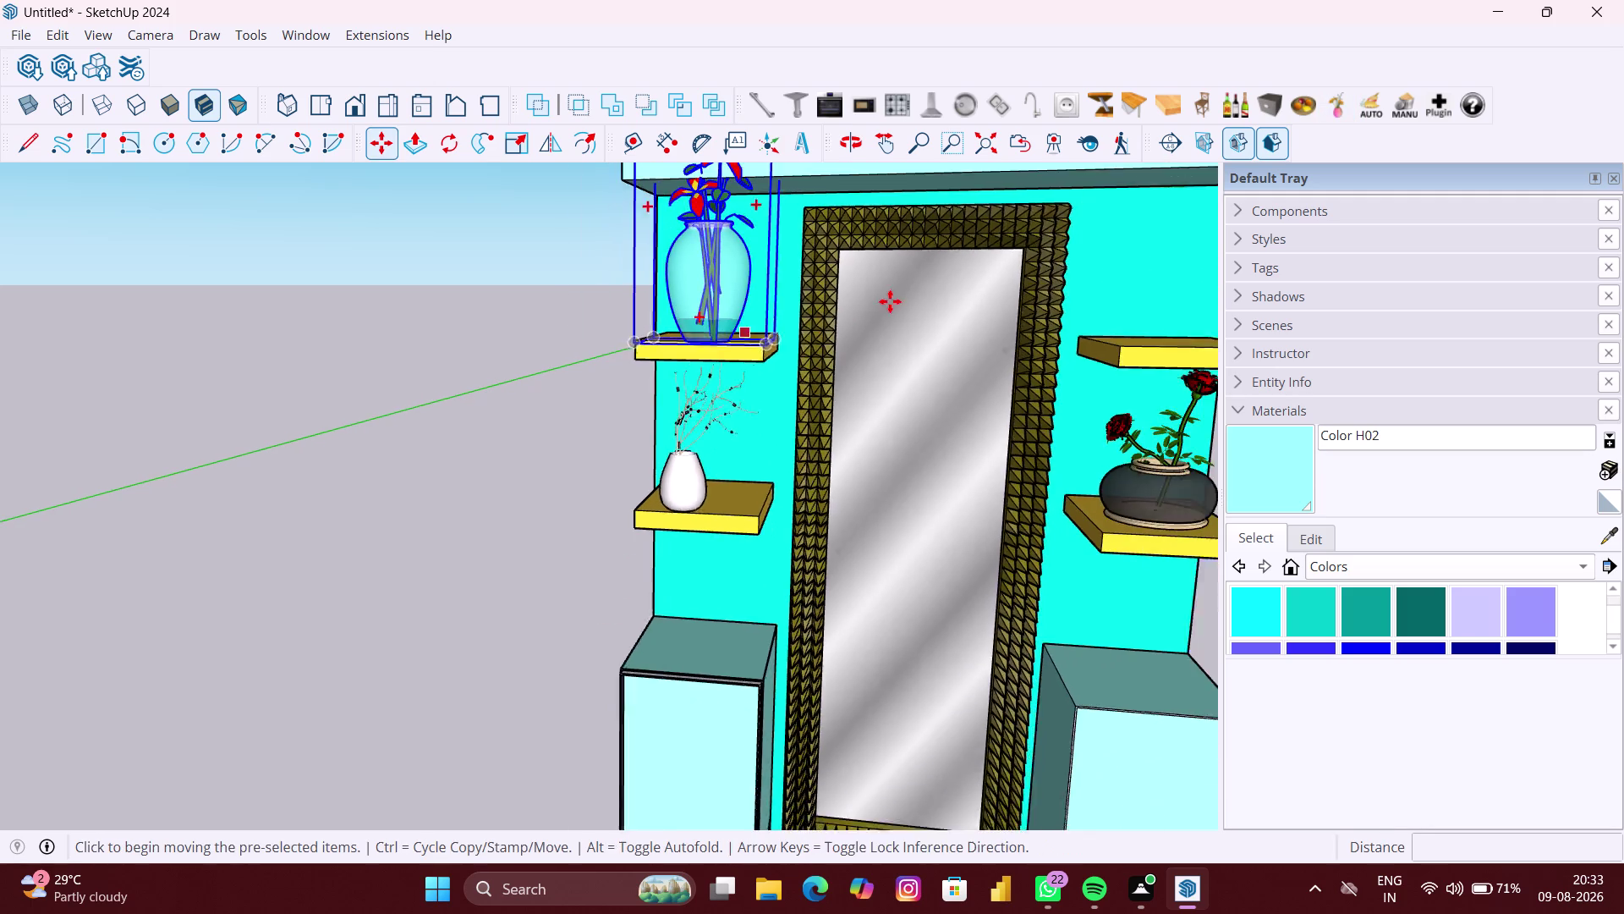
scroll(down, 3)
Cycle vase designs until the purple flowers in a wooden box appear.
click(1347, 109)
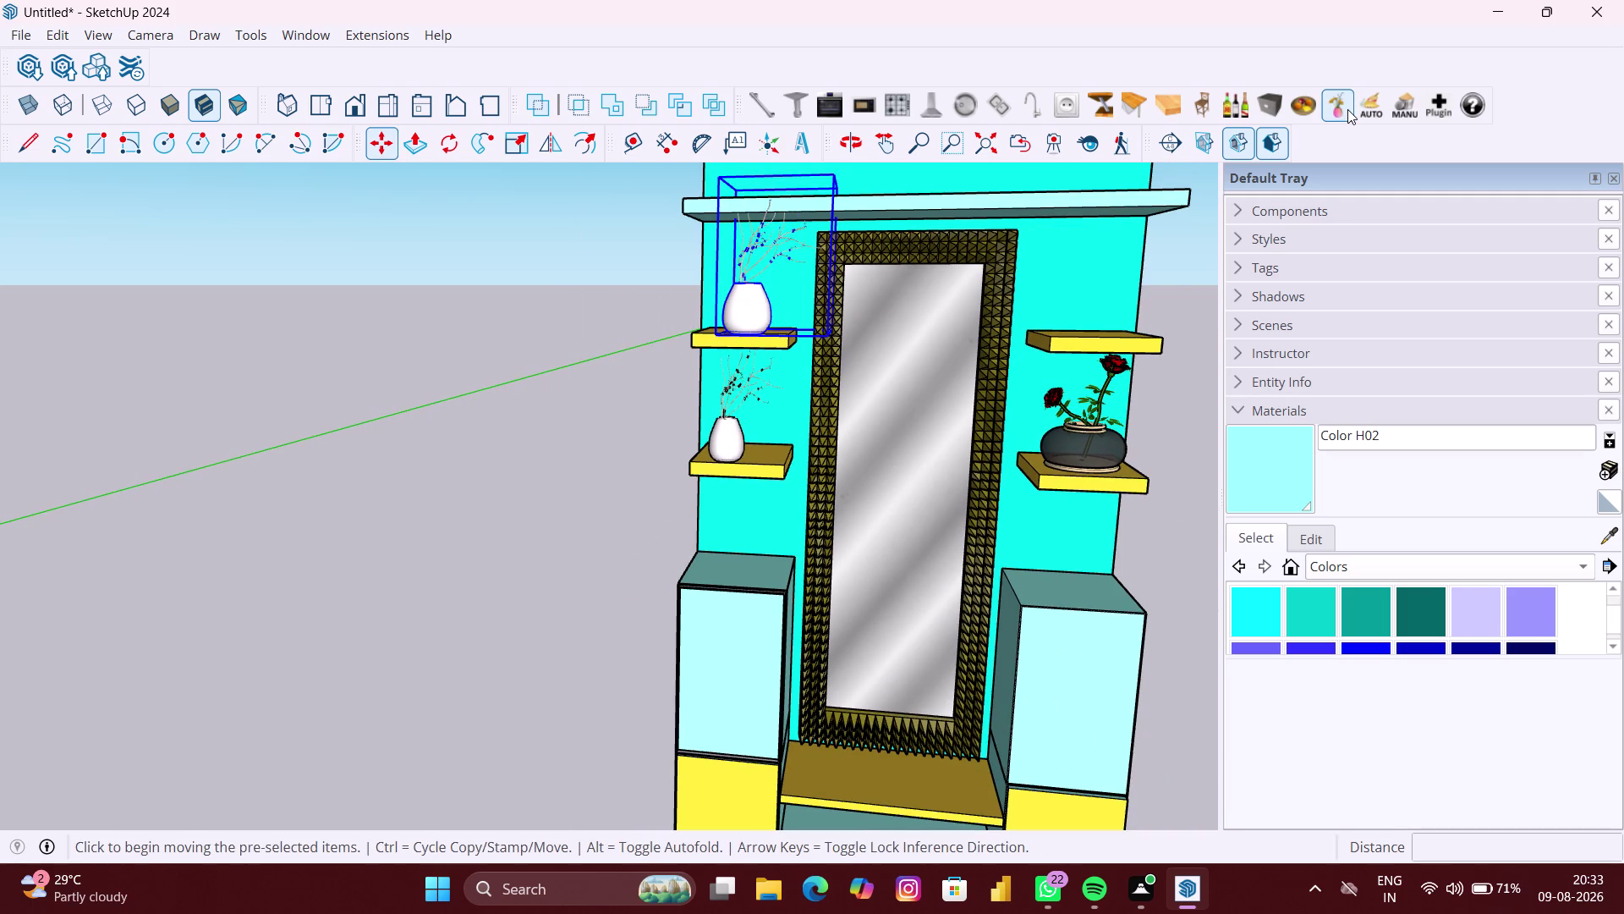
click(1347, 109)
click(1347, 109)
click(1347, 109)
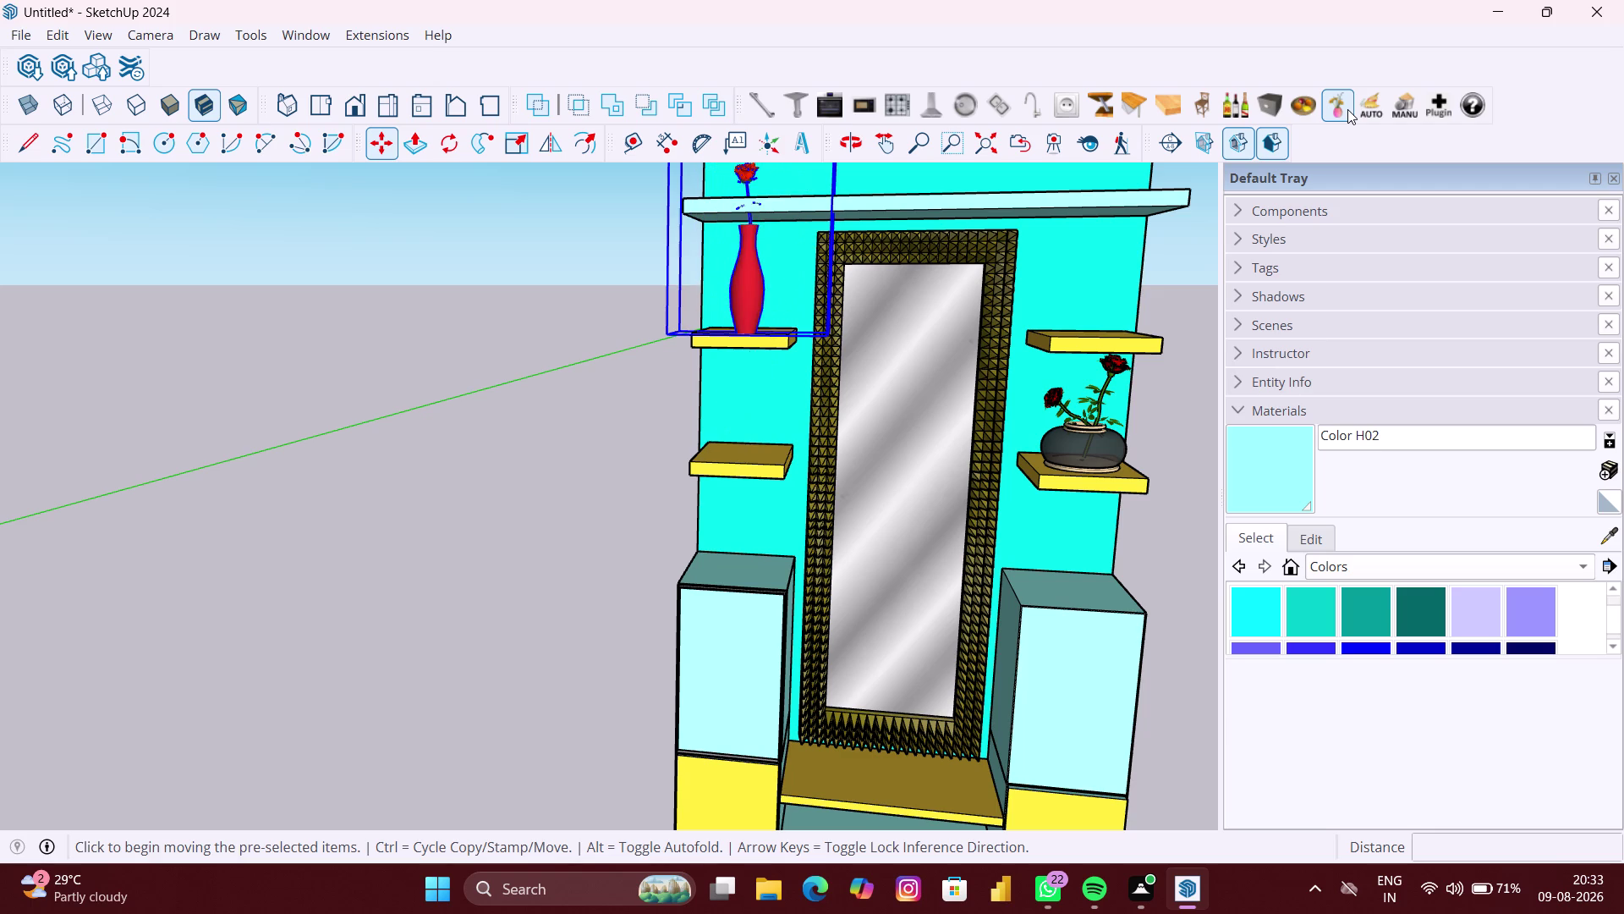
click(1347, 109)
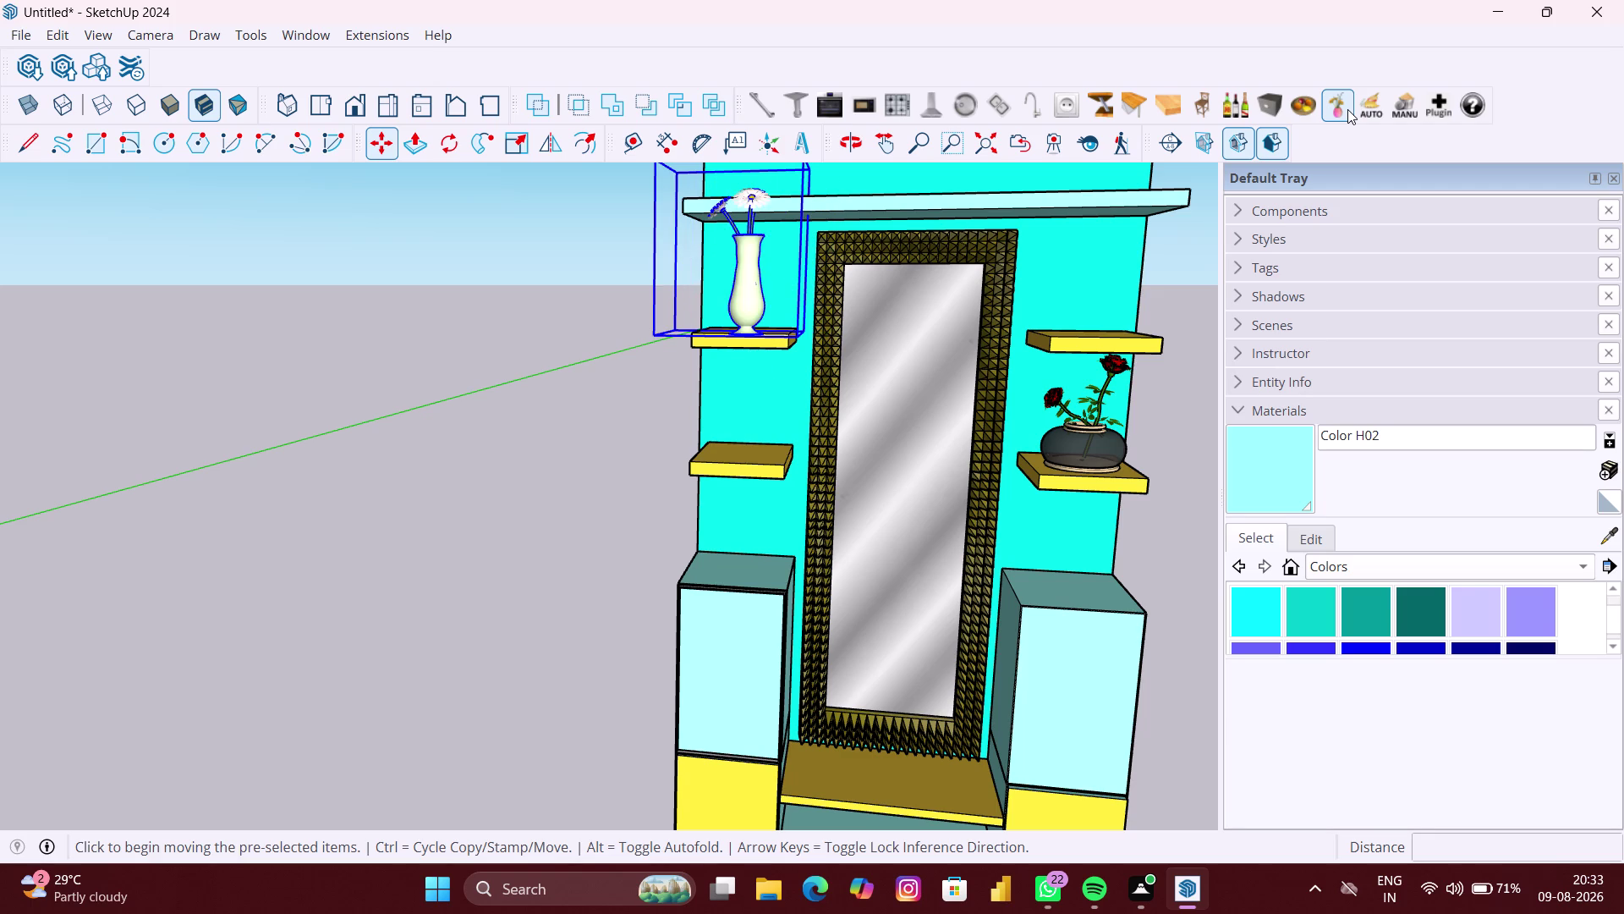
click(1348, 109)
click(1347, 109)
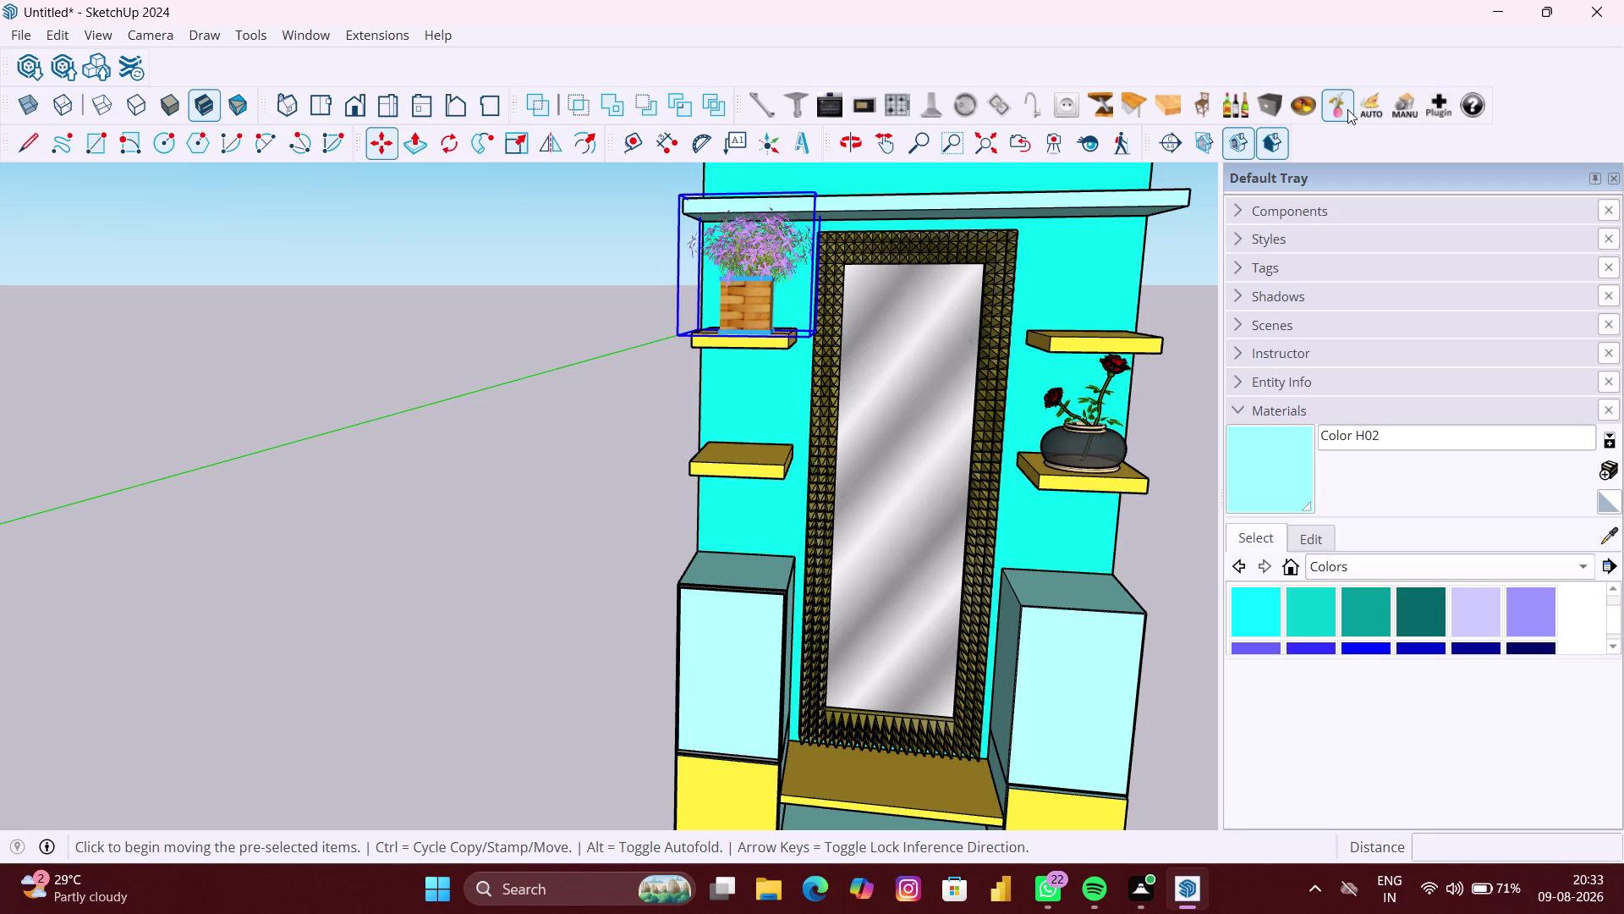
key(space)
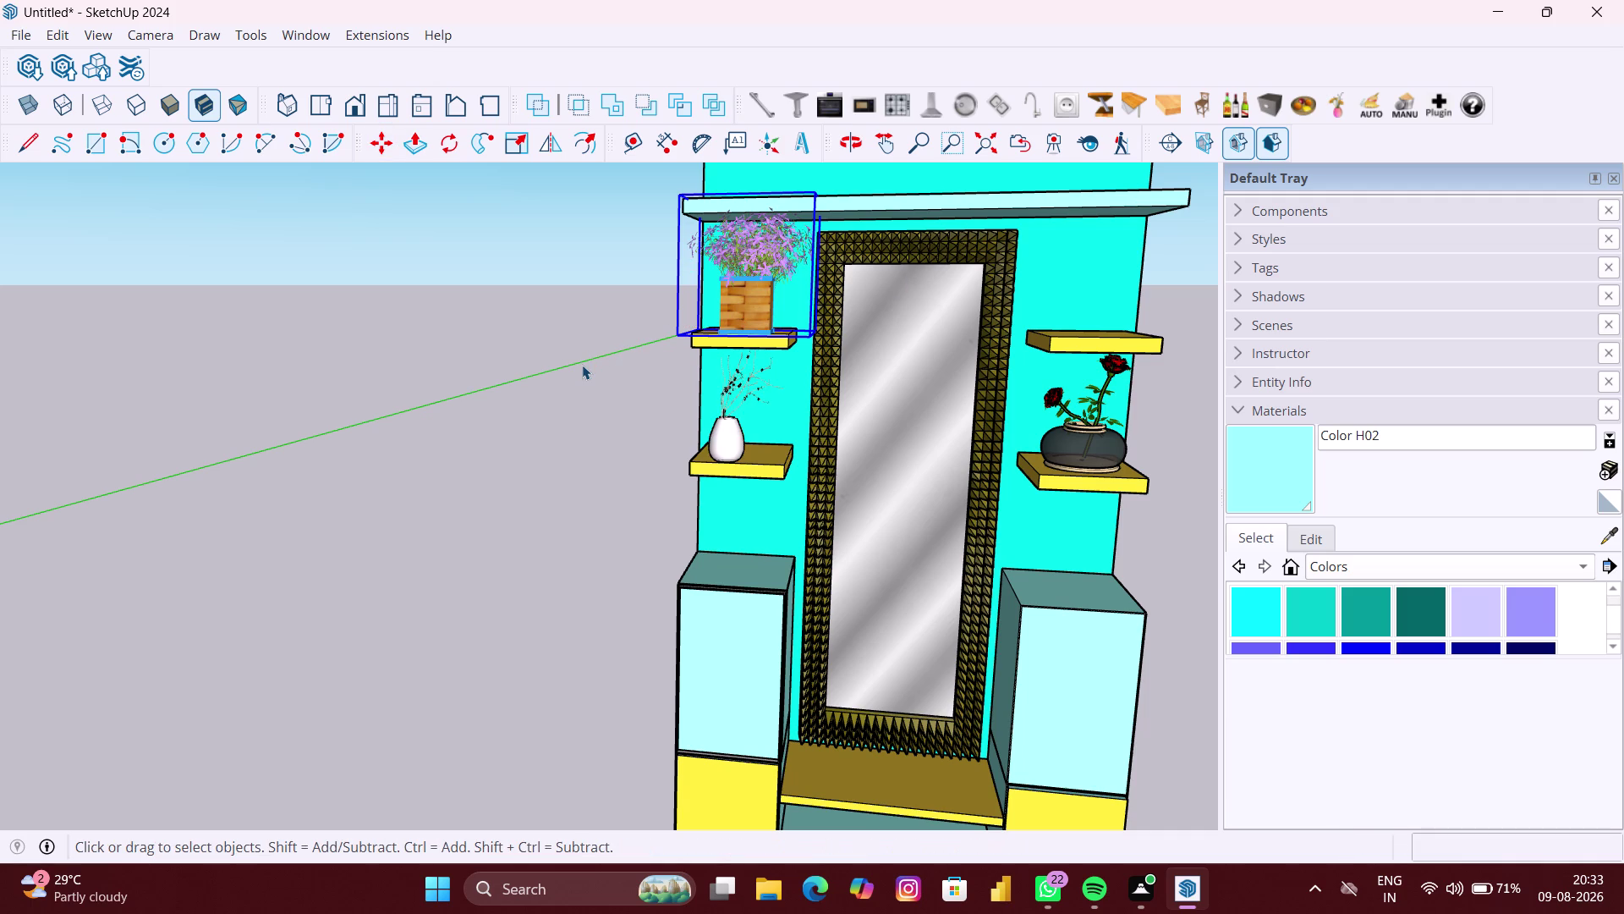
Select the purple flower basket on the upper-left shelf.
click(582, 364)
scroll(down, 3)
click(729, 306)
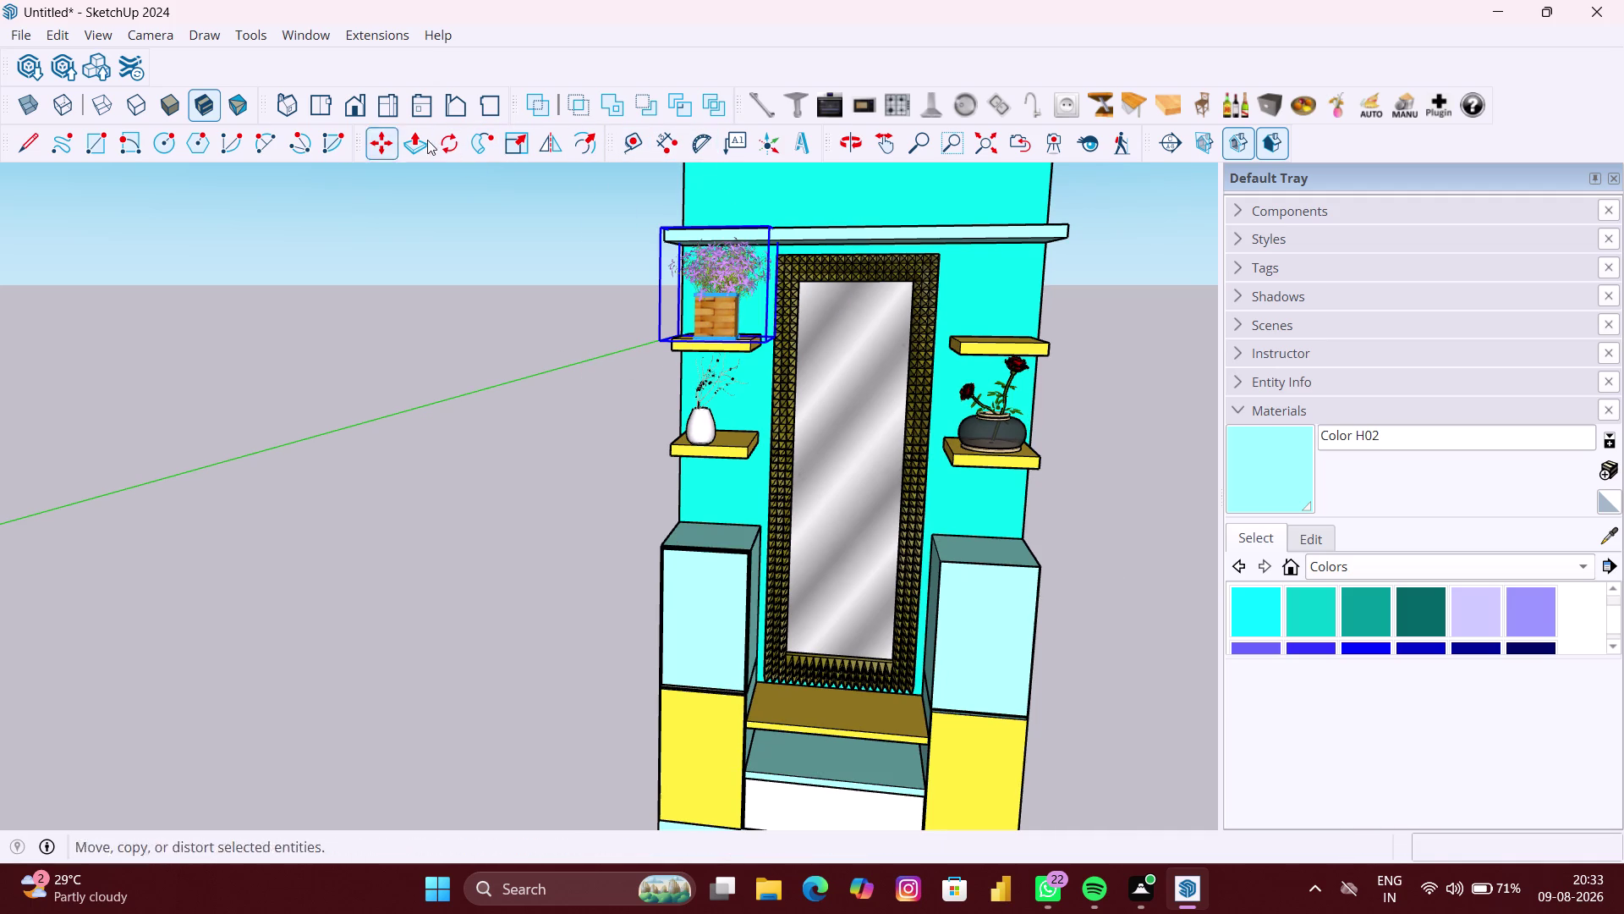
click(518, 133)
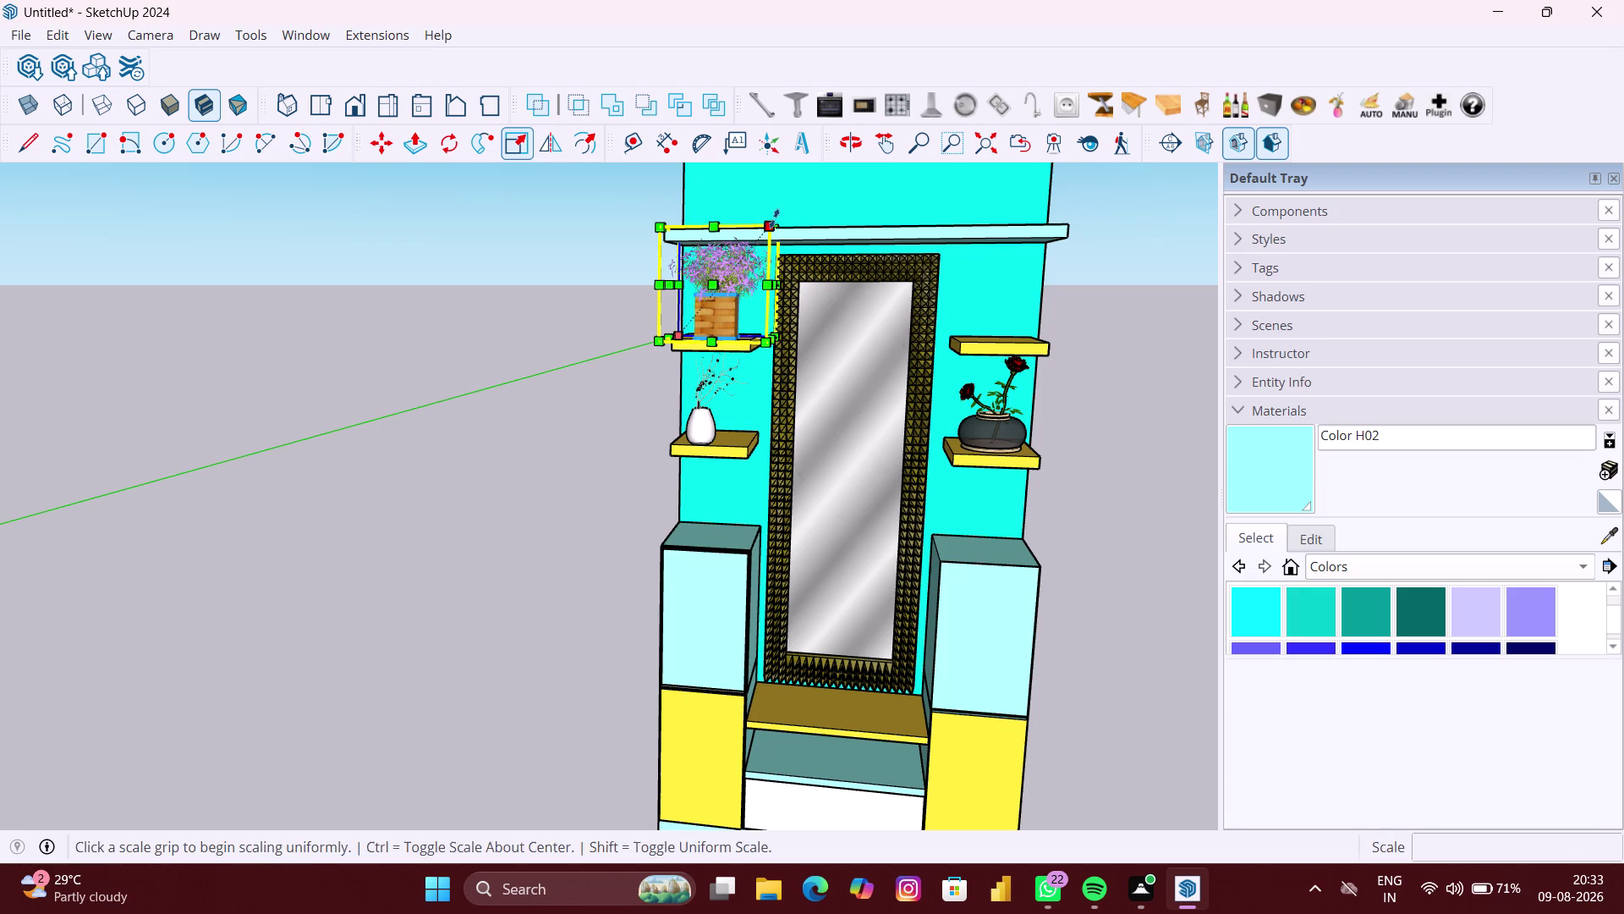
Scale the lavender flower basket to about 0.86 from a corner grip.
click(774, 224)
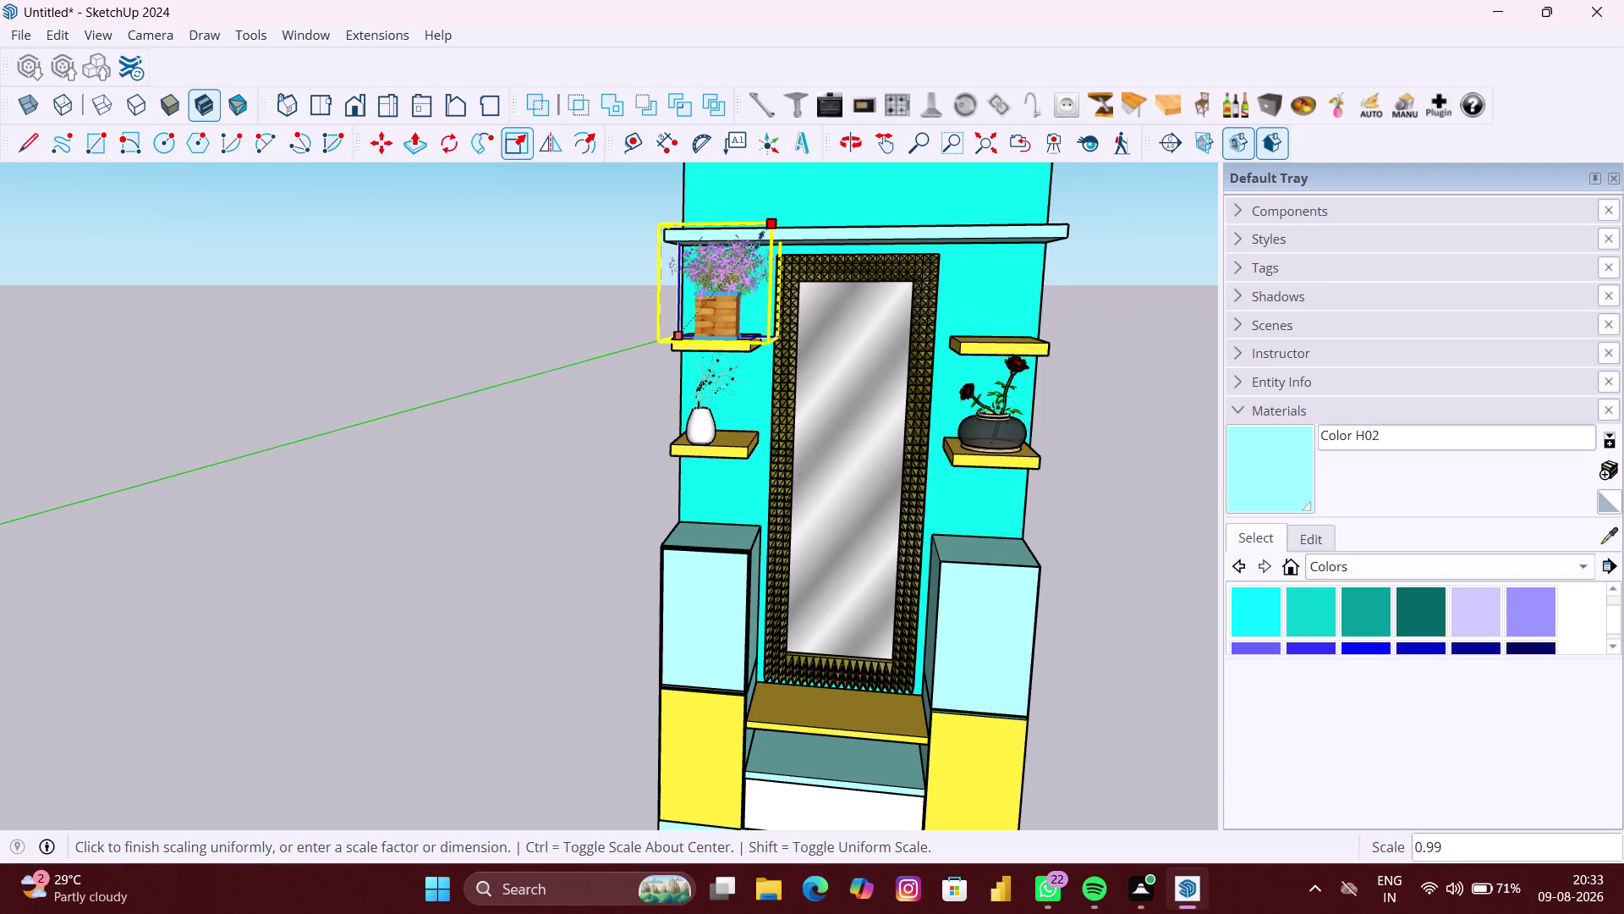
click(756, 245)
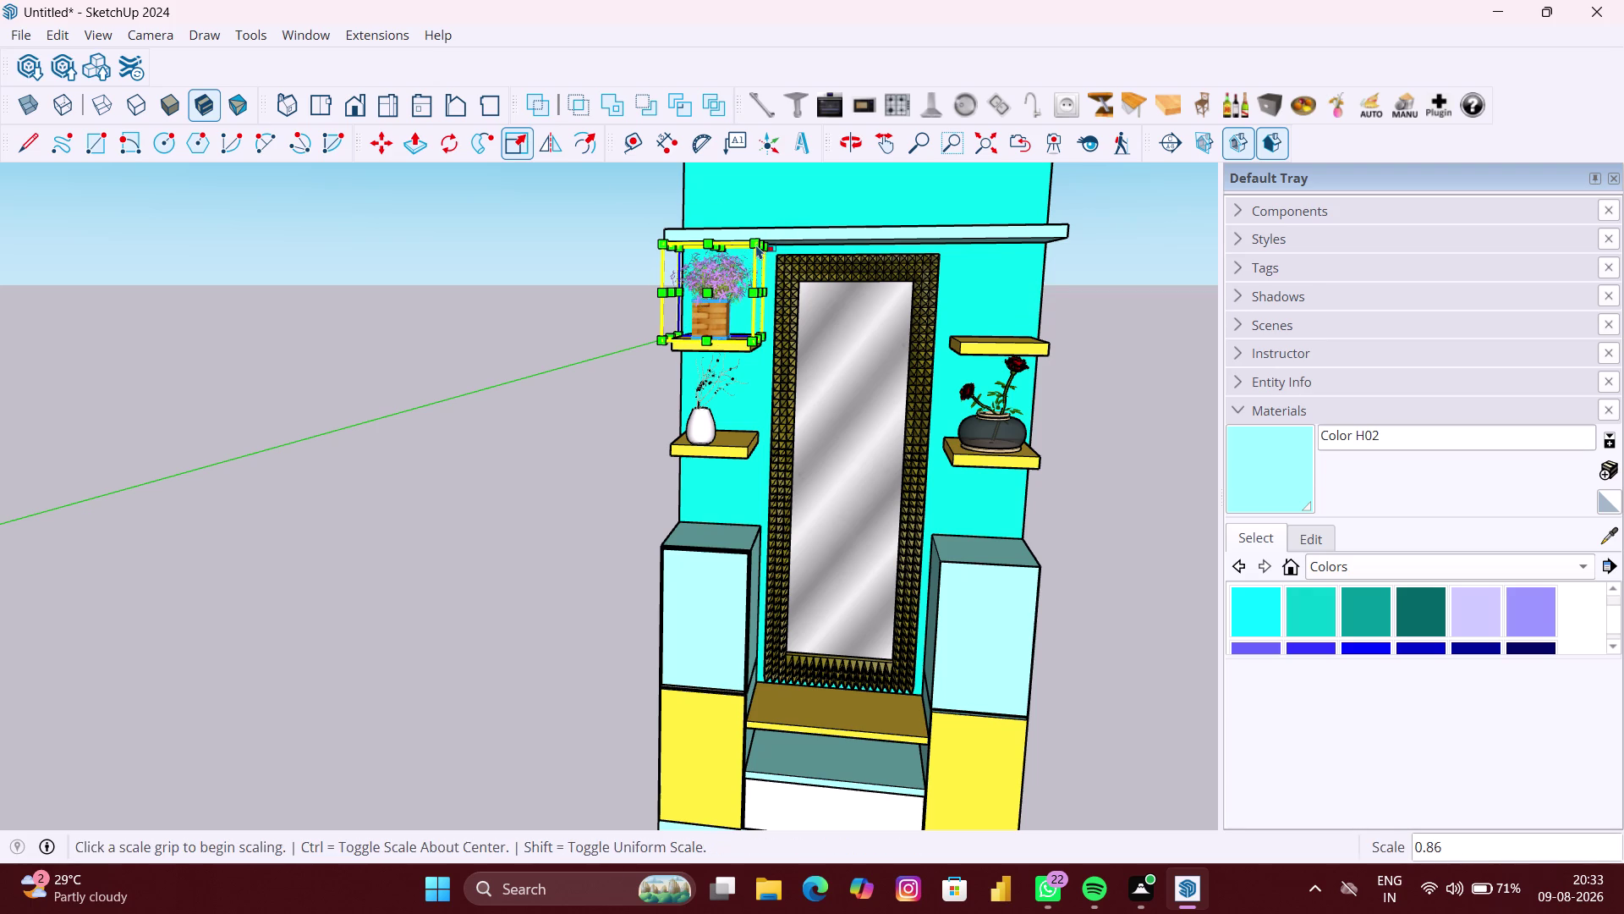
key(space)
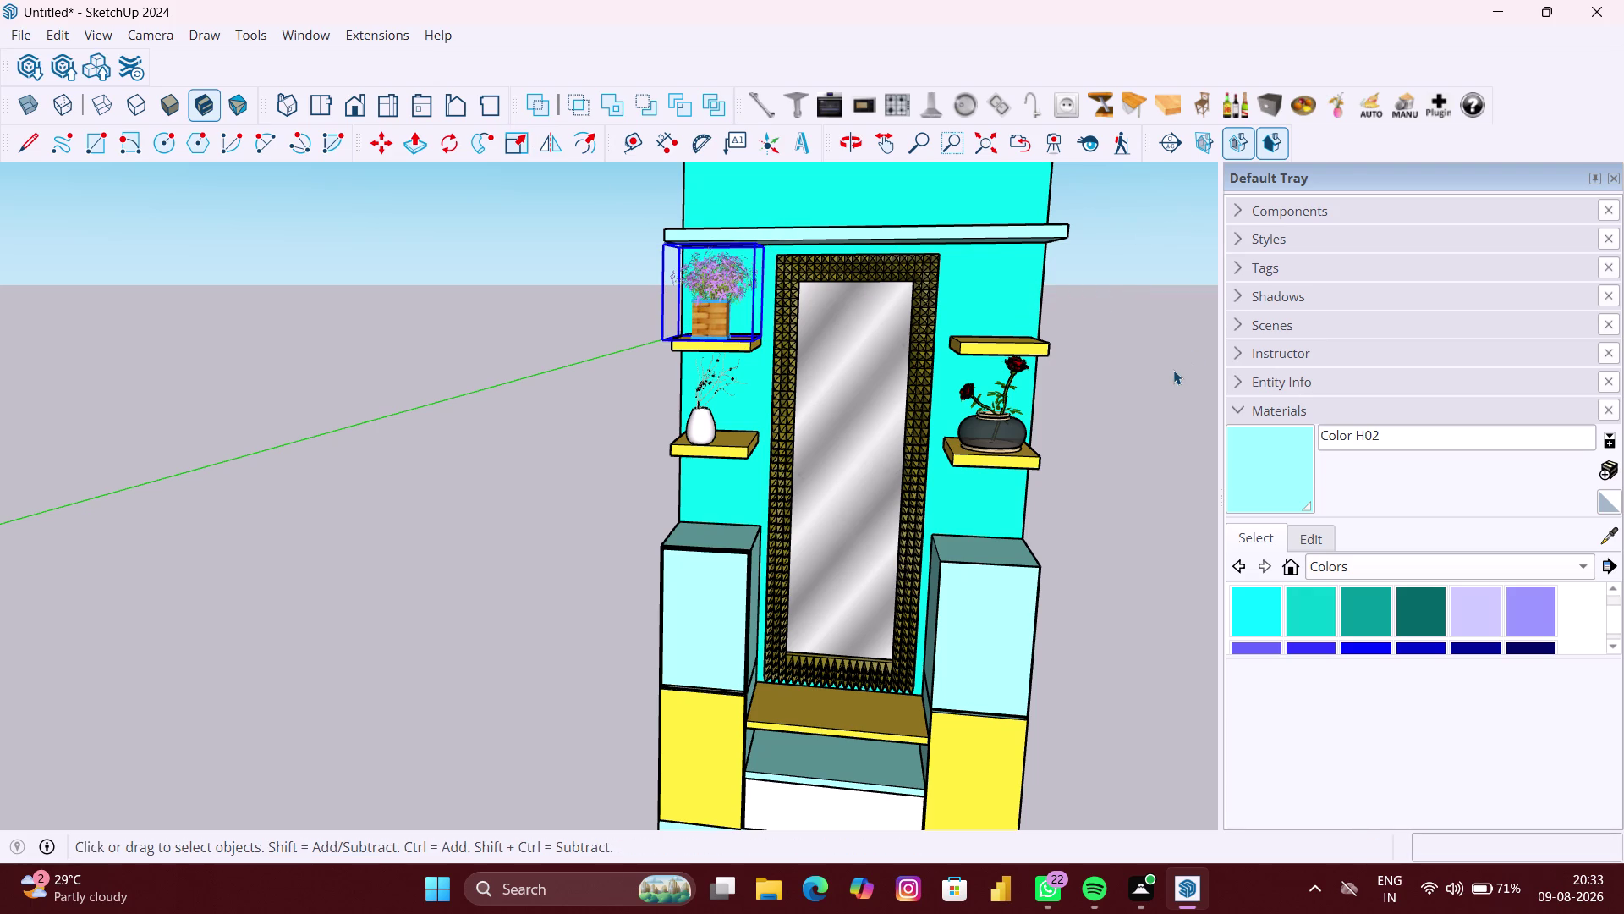
key(space)
click(1173, 370)
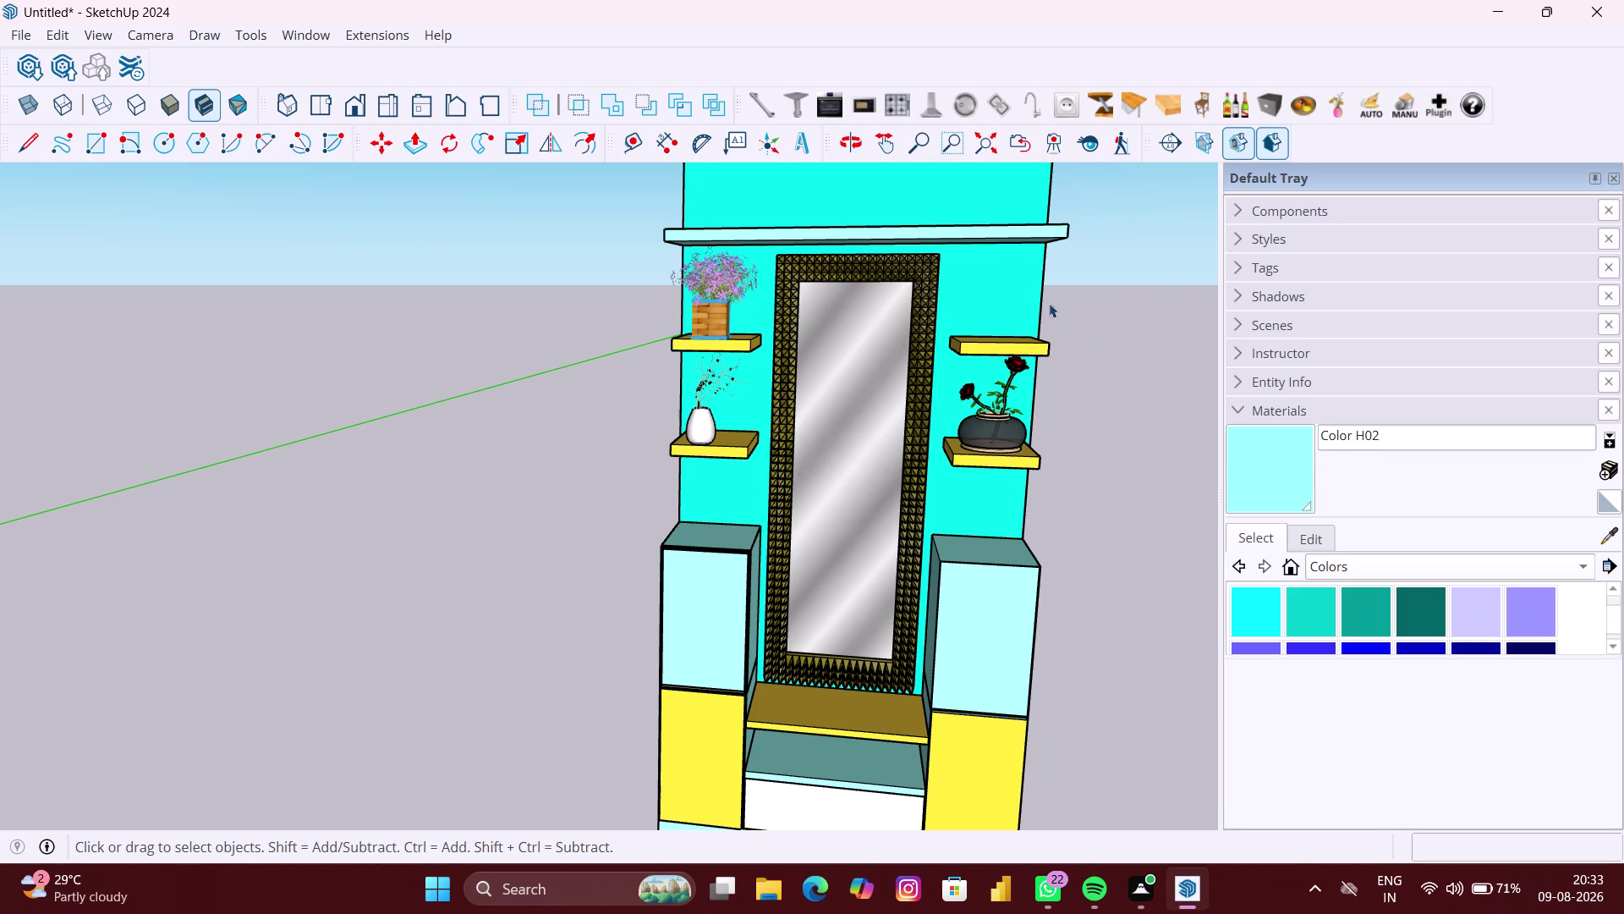
click(1336, 106)
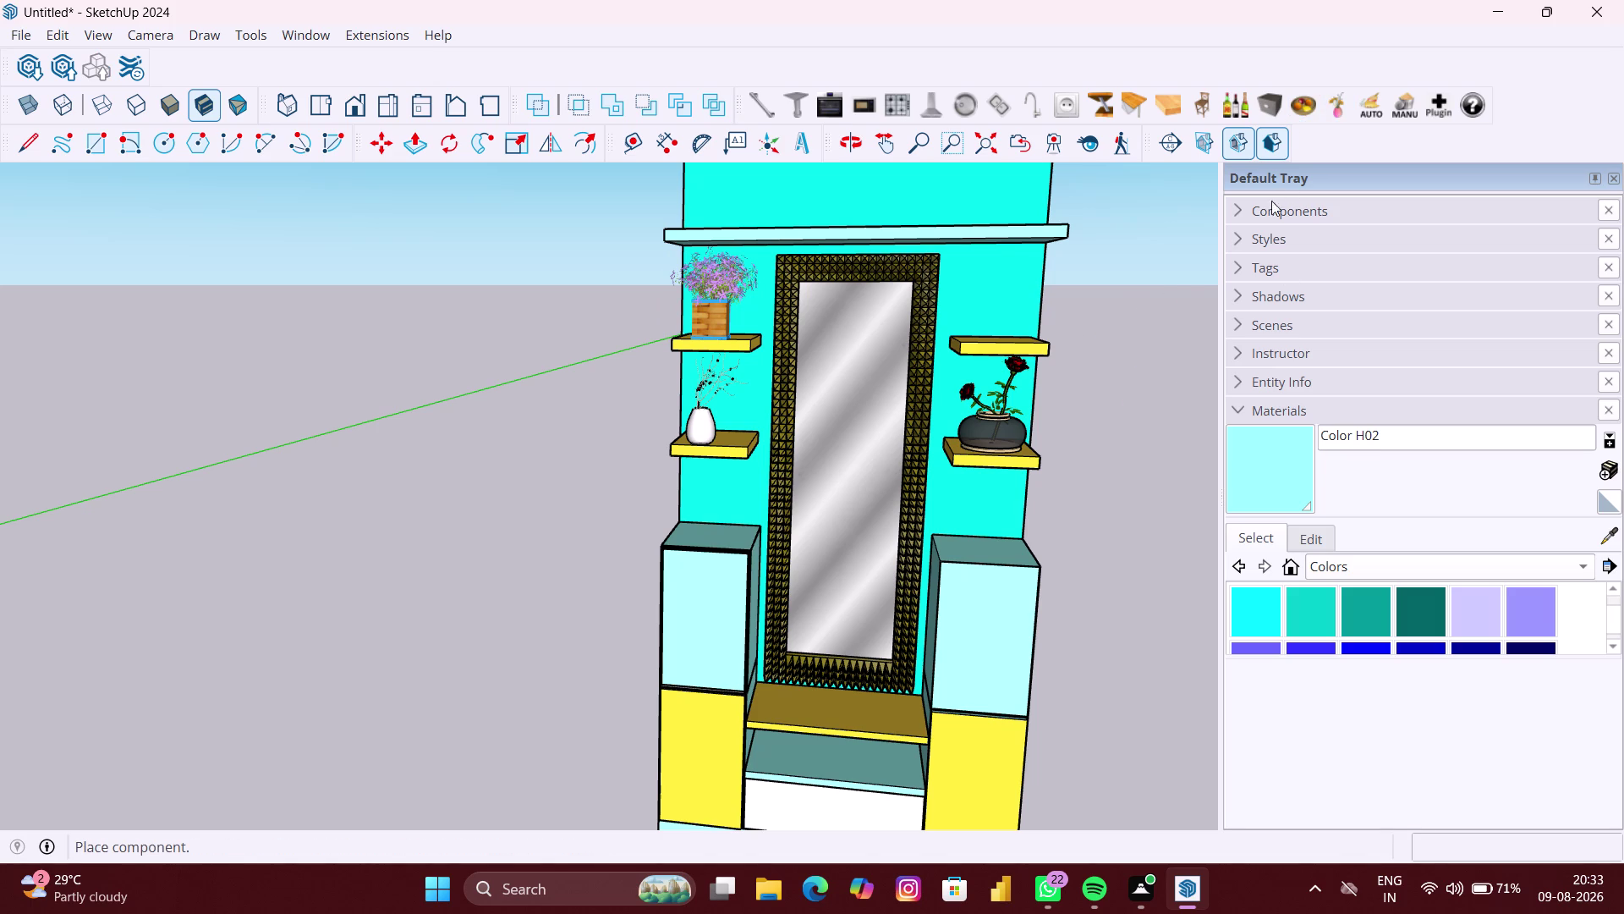
Drop a plugin vase onto the upper-right shelf.
scroll(down, 3)
scroll(down, 3)
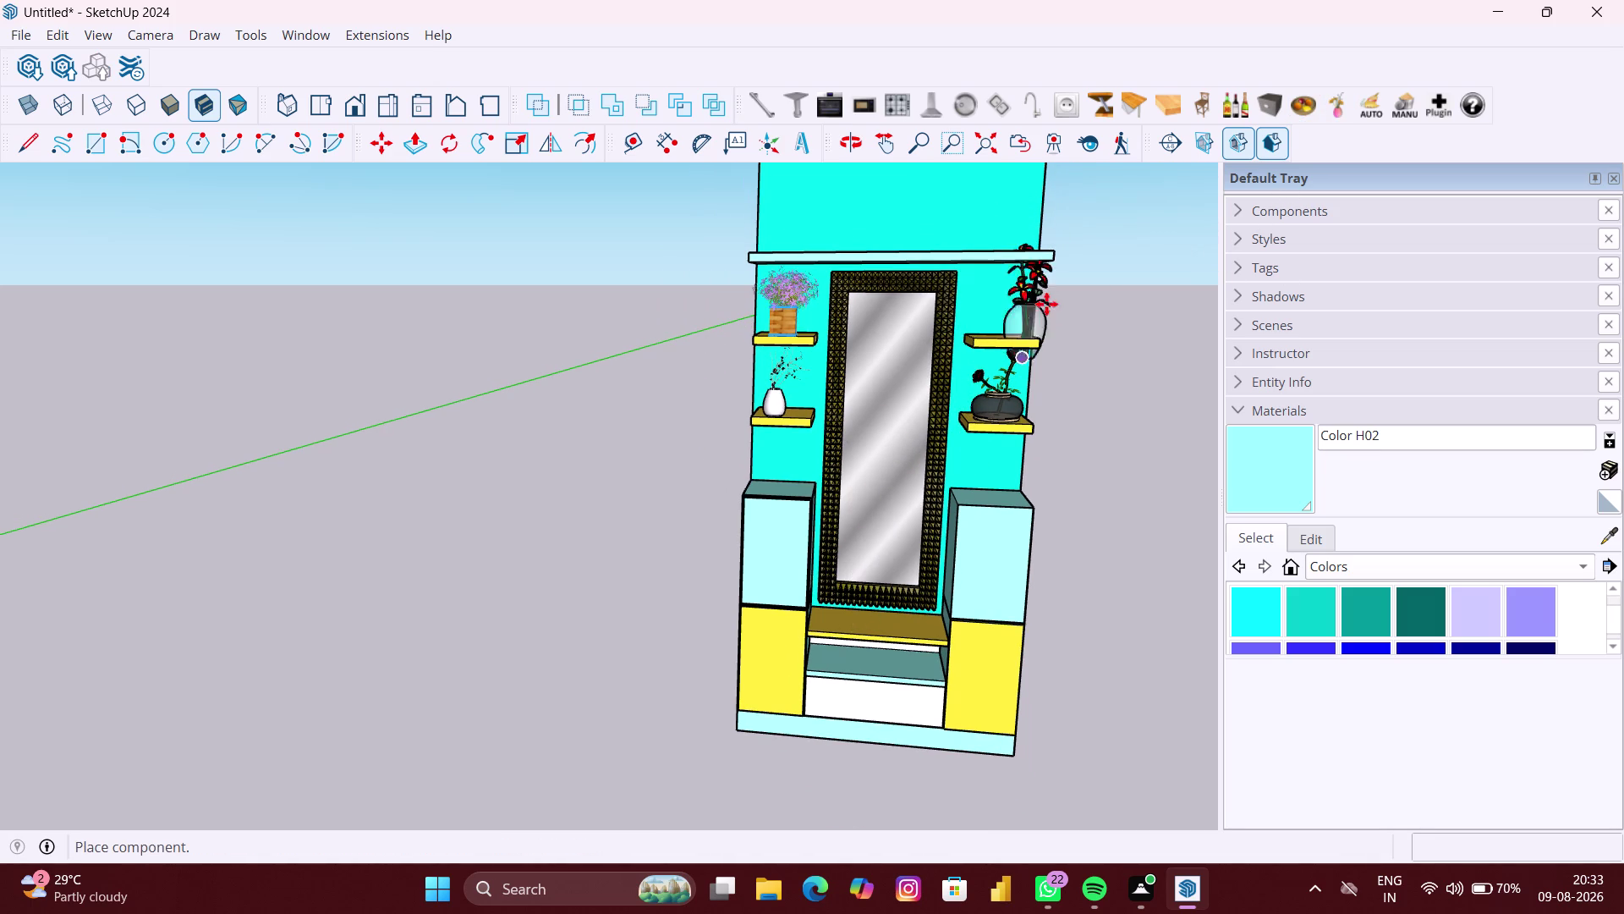
scroll(up, 3)
scroll(up, 3)
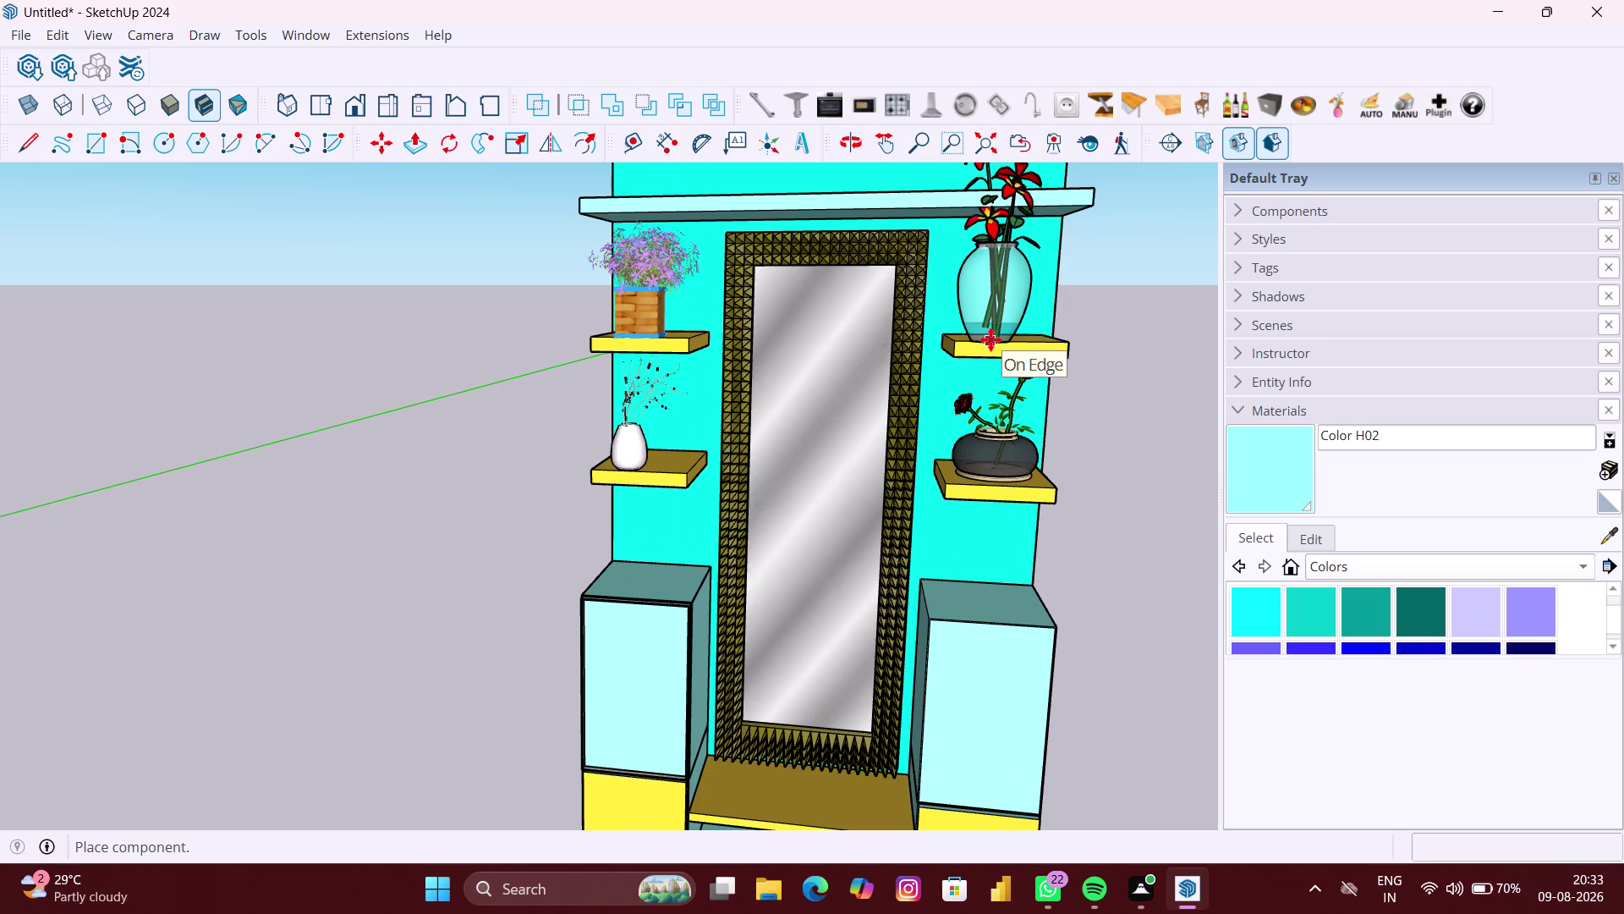
click(991, 339)
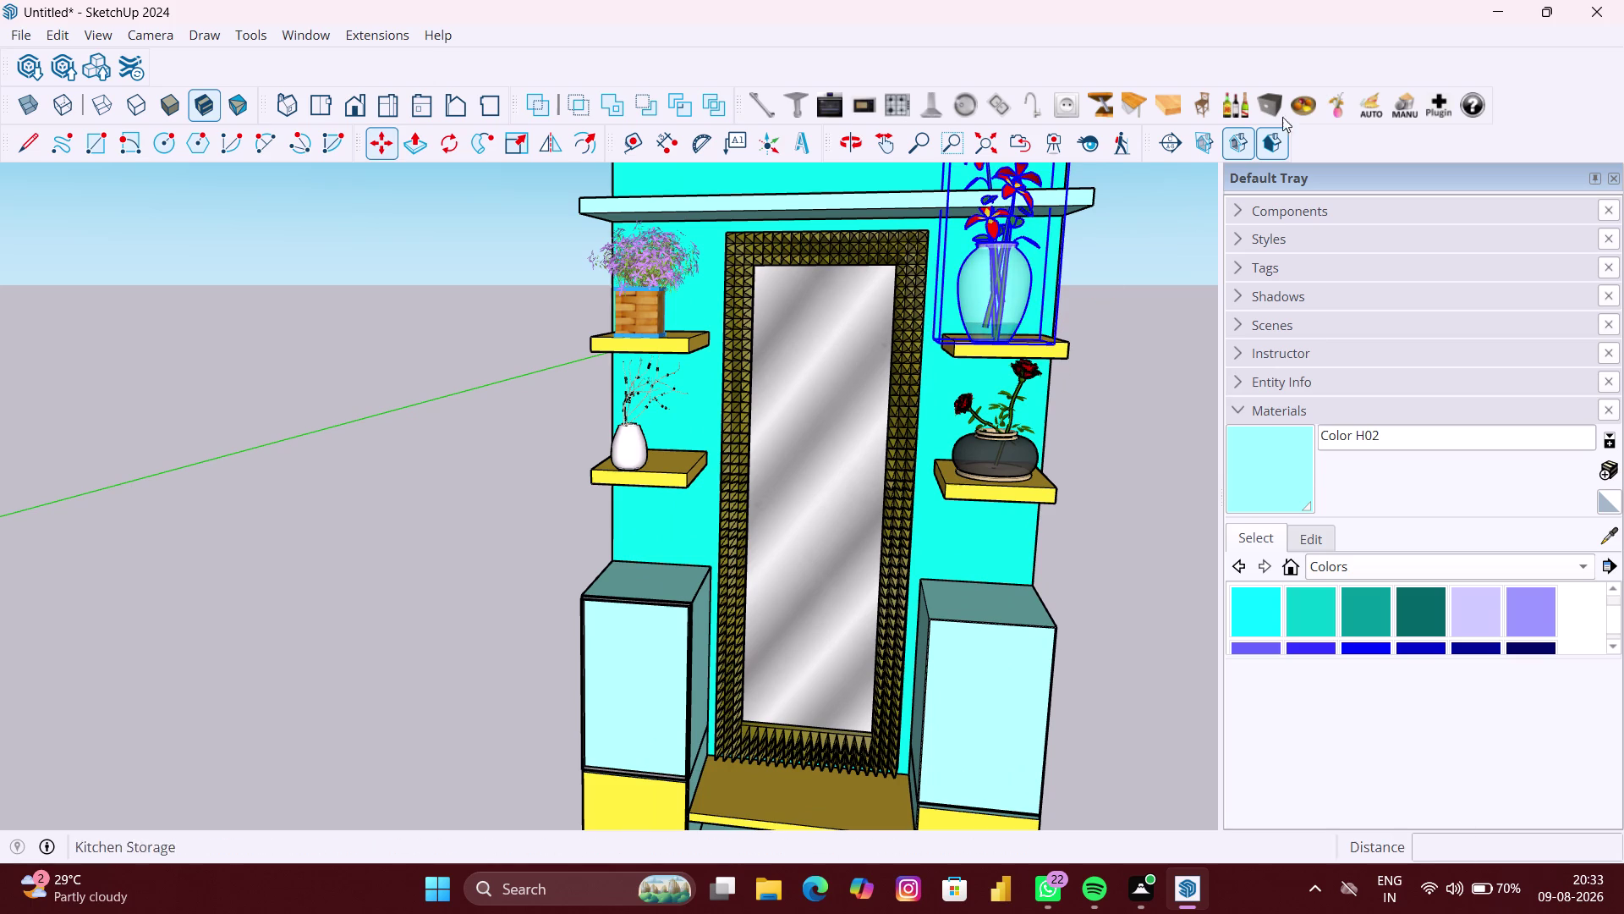
Cycle vase models past the pink vase and black pot to the white twig vase.
click(1330, 112)
click(1330, 112)
double_click(1331, 112)
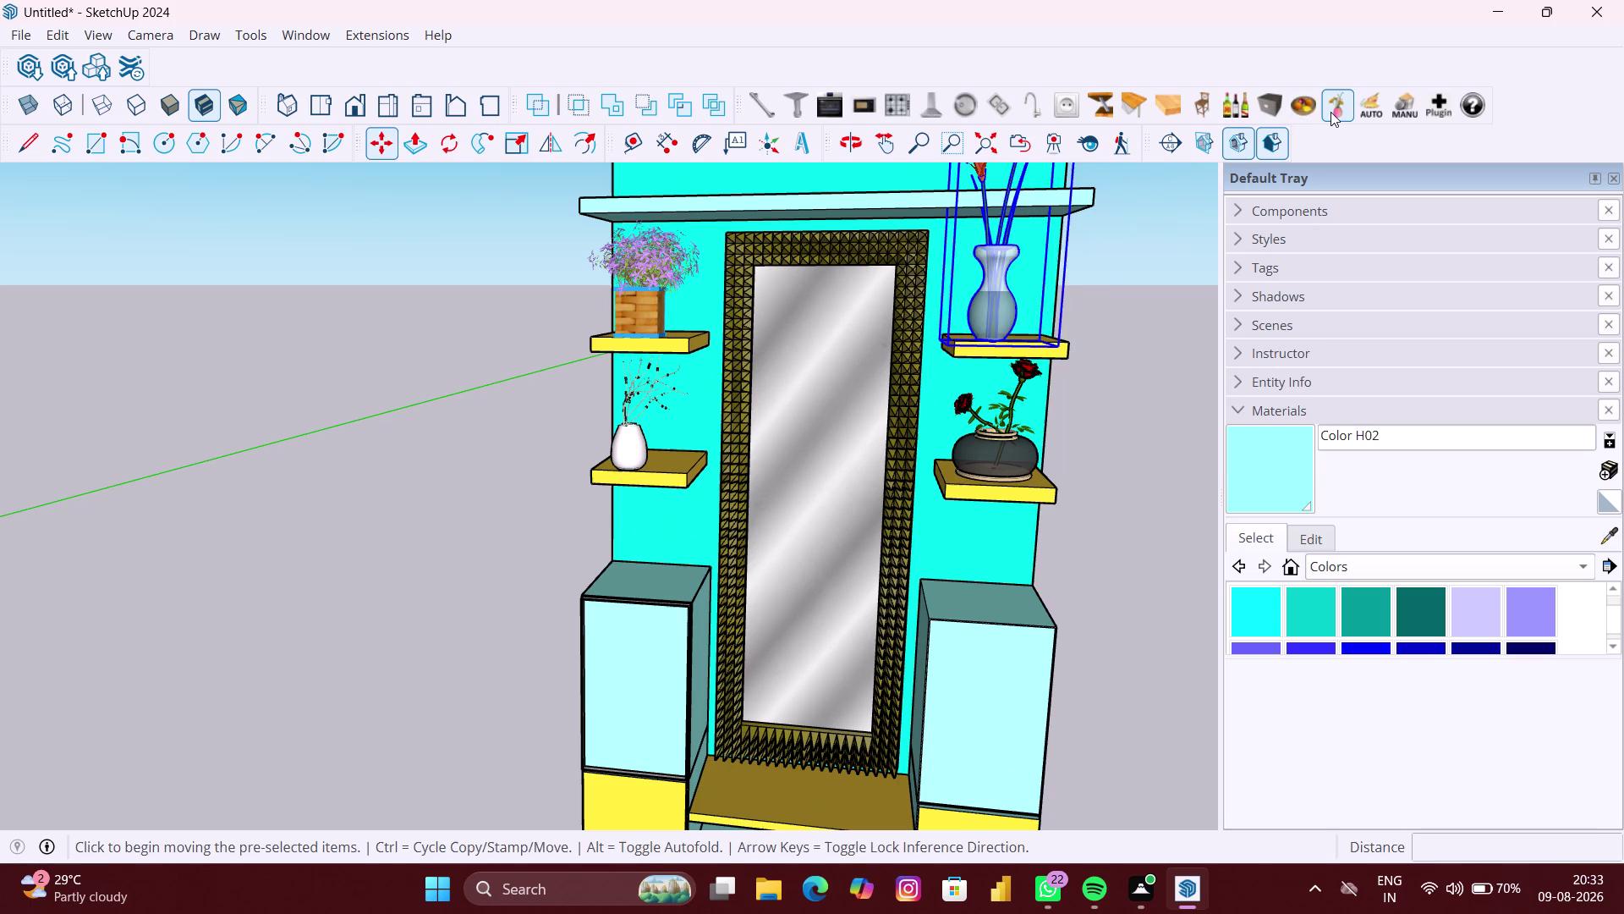
click(1330, 112)
click(1331, 112)
click(1331, 112)
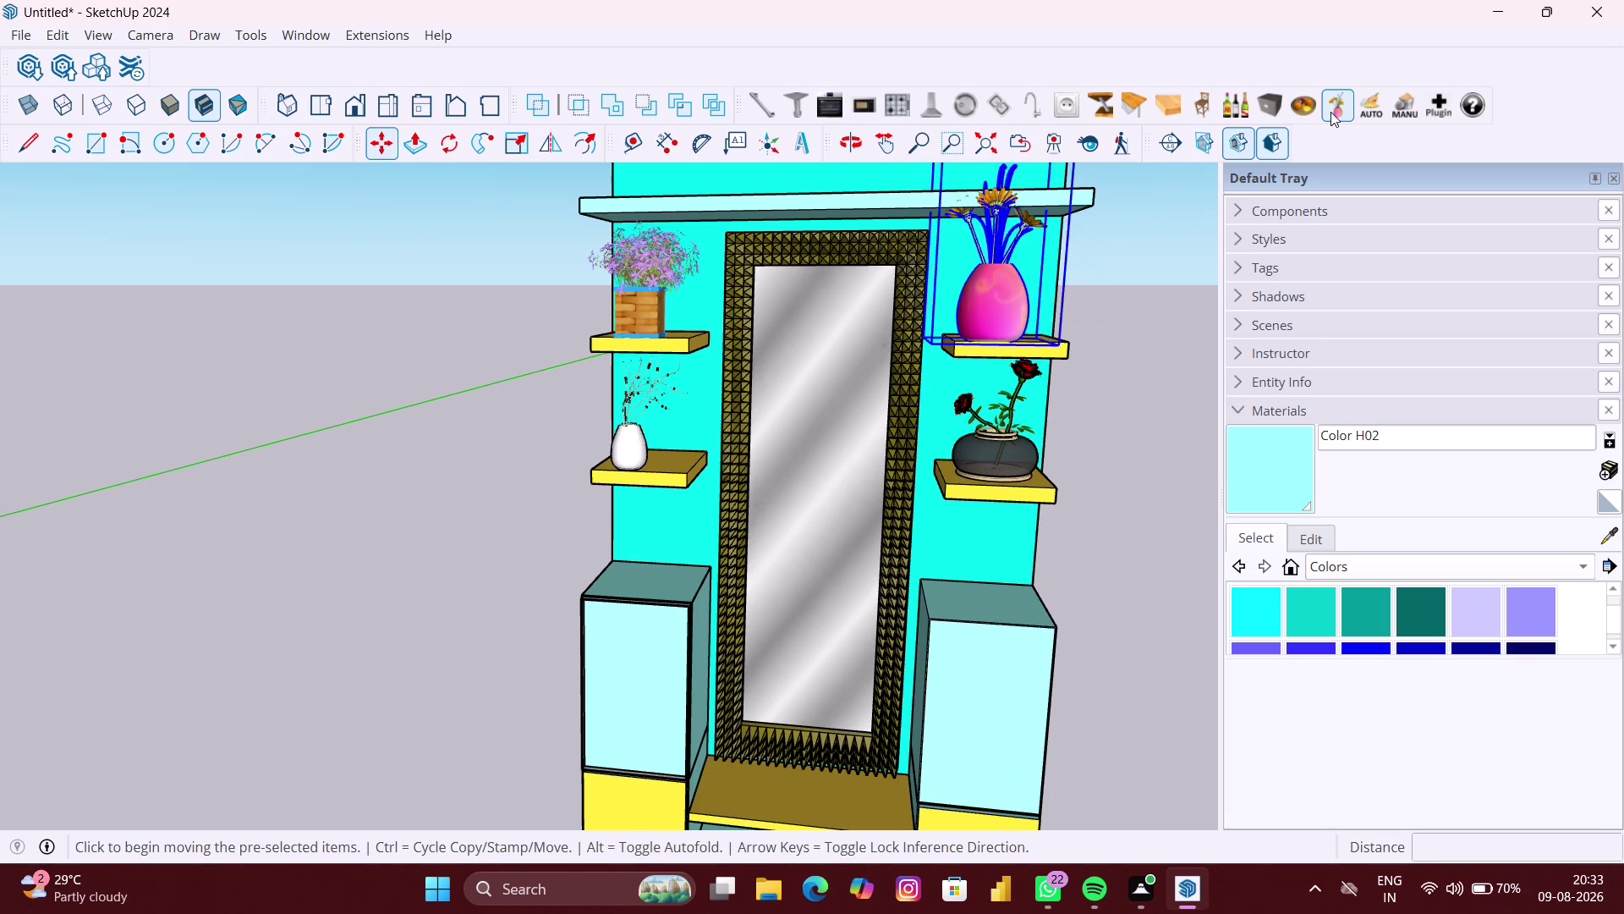
click(1330, 112)
click(1331, 111)
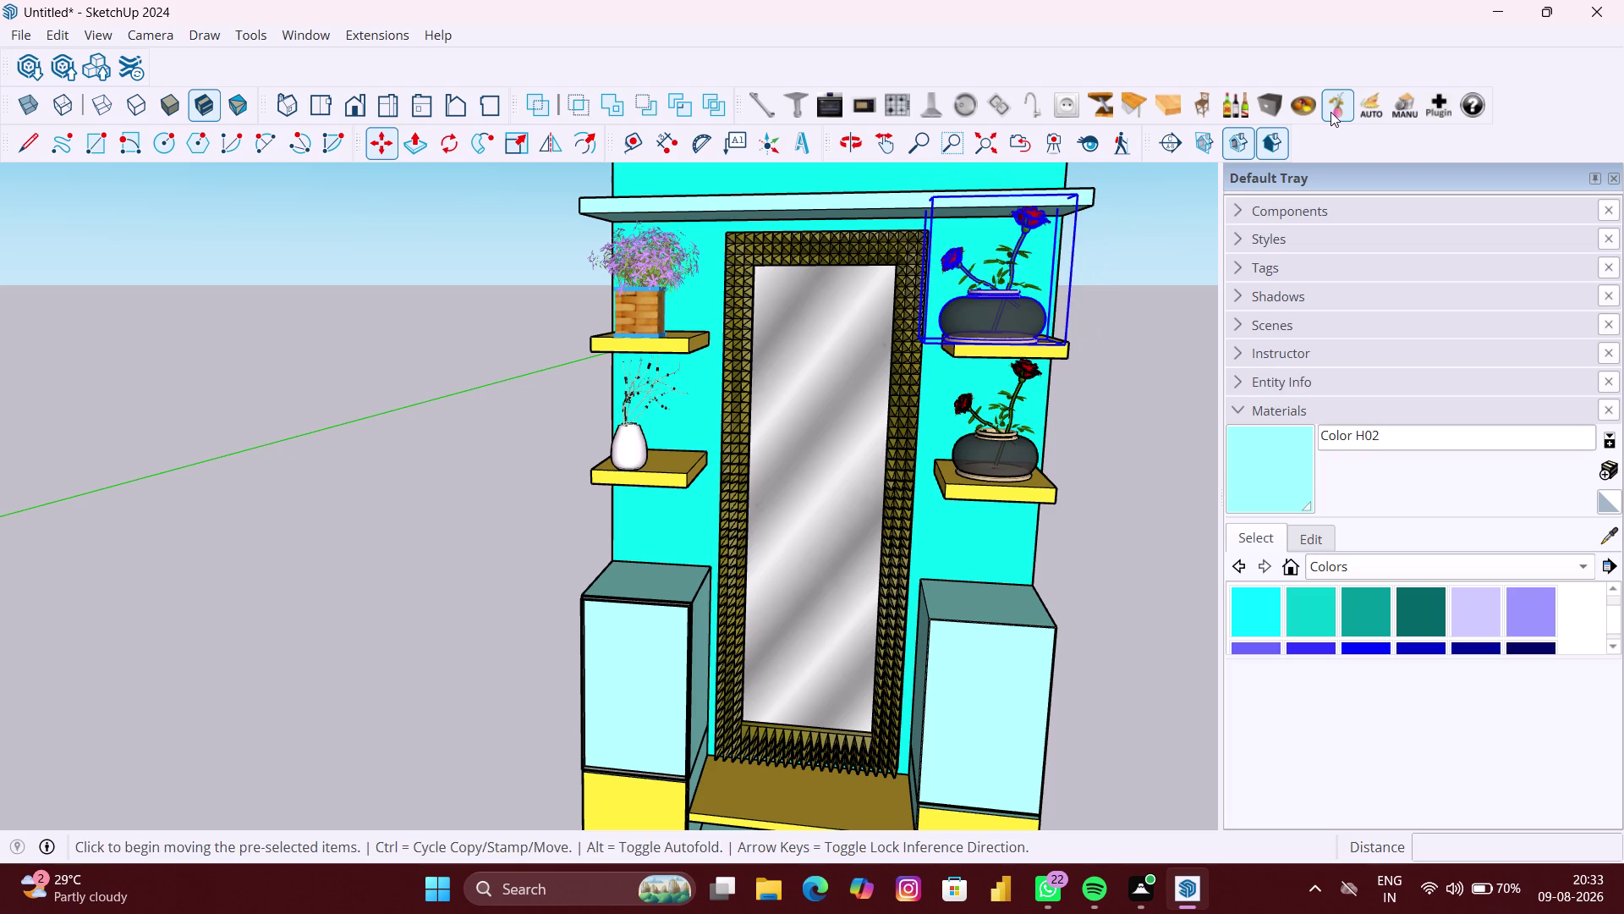
click(1331, 112)
click(1331, 112)
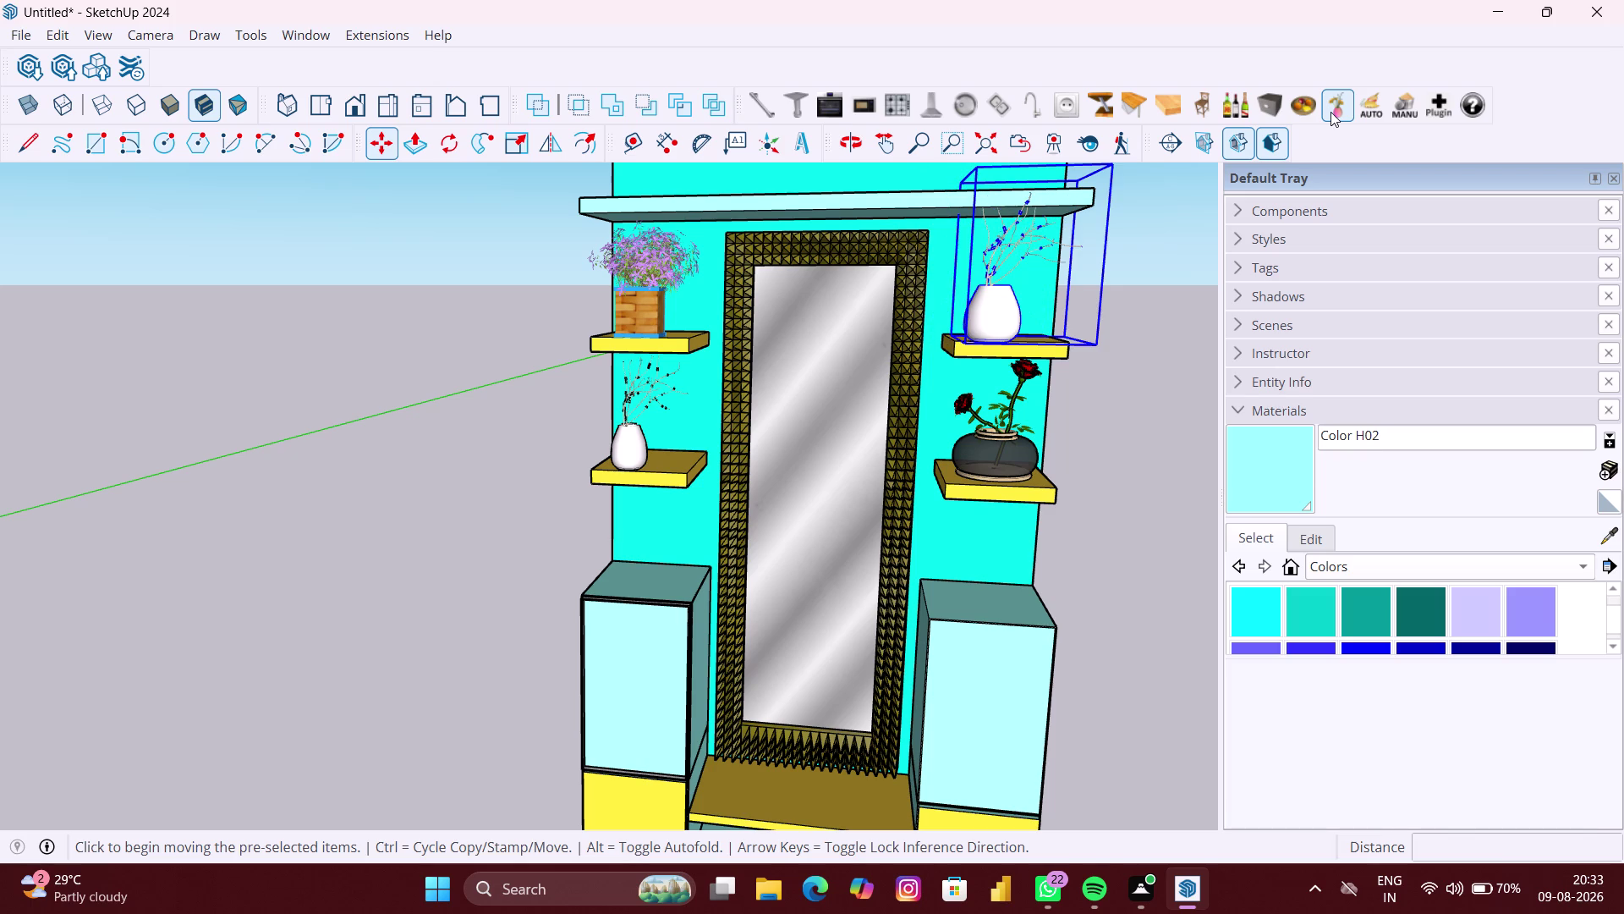
Scale the white twig vase down from a corner grip to fit the shelf.
click(518, 141)
scroll(down, 3)
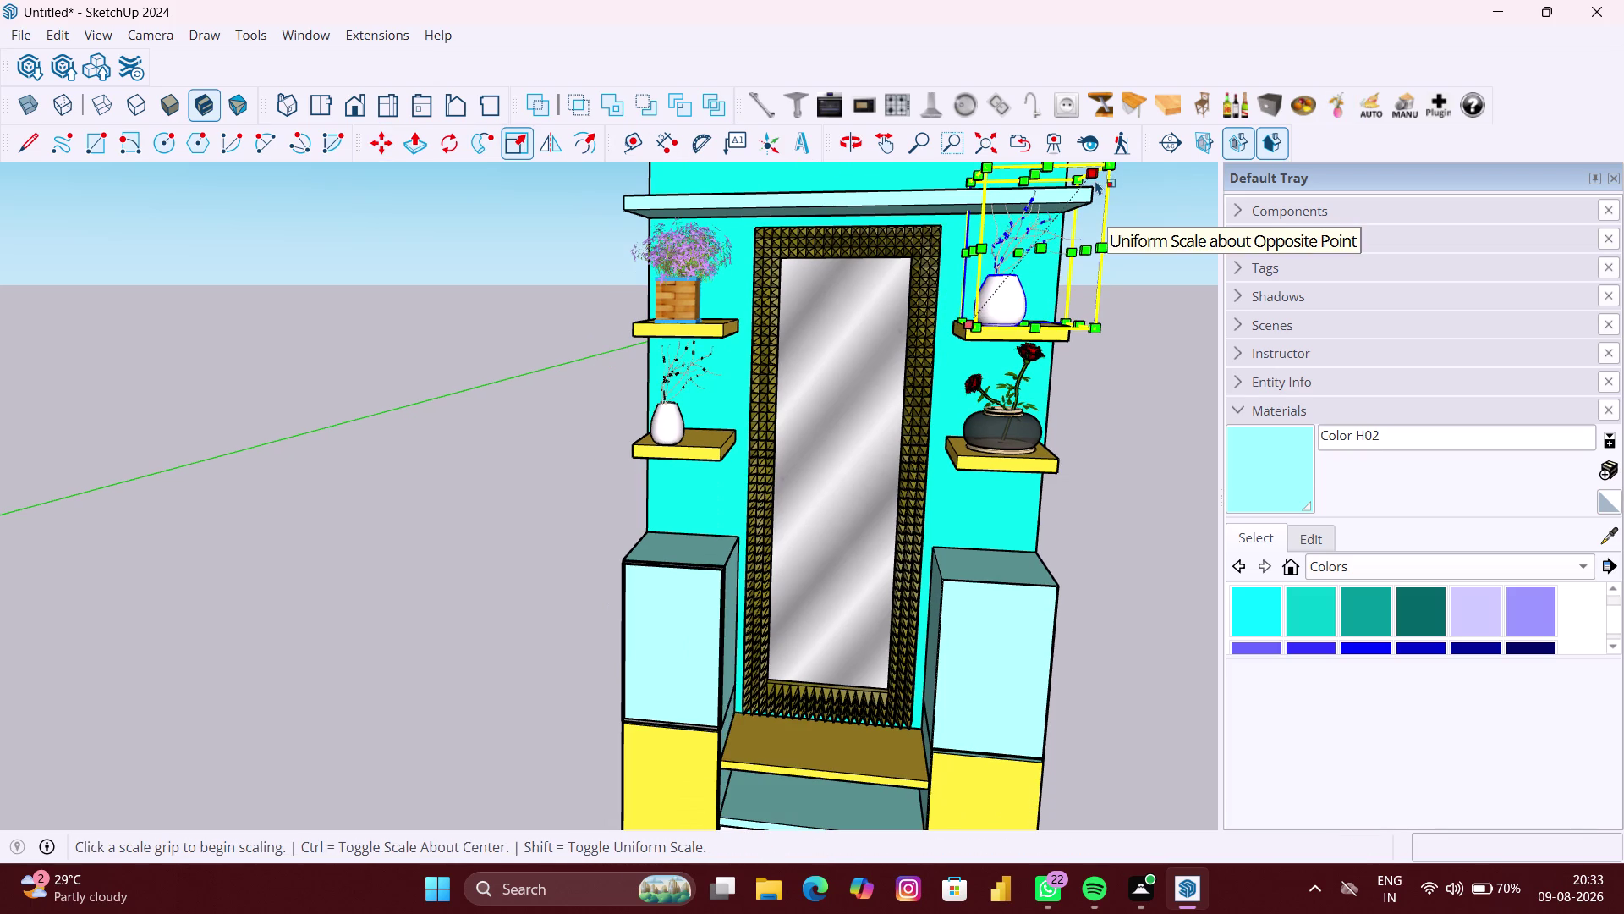
click(1090, 175)
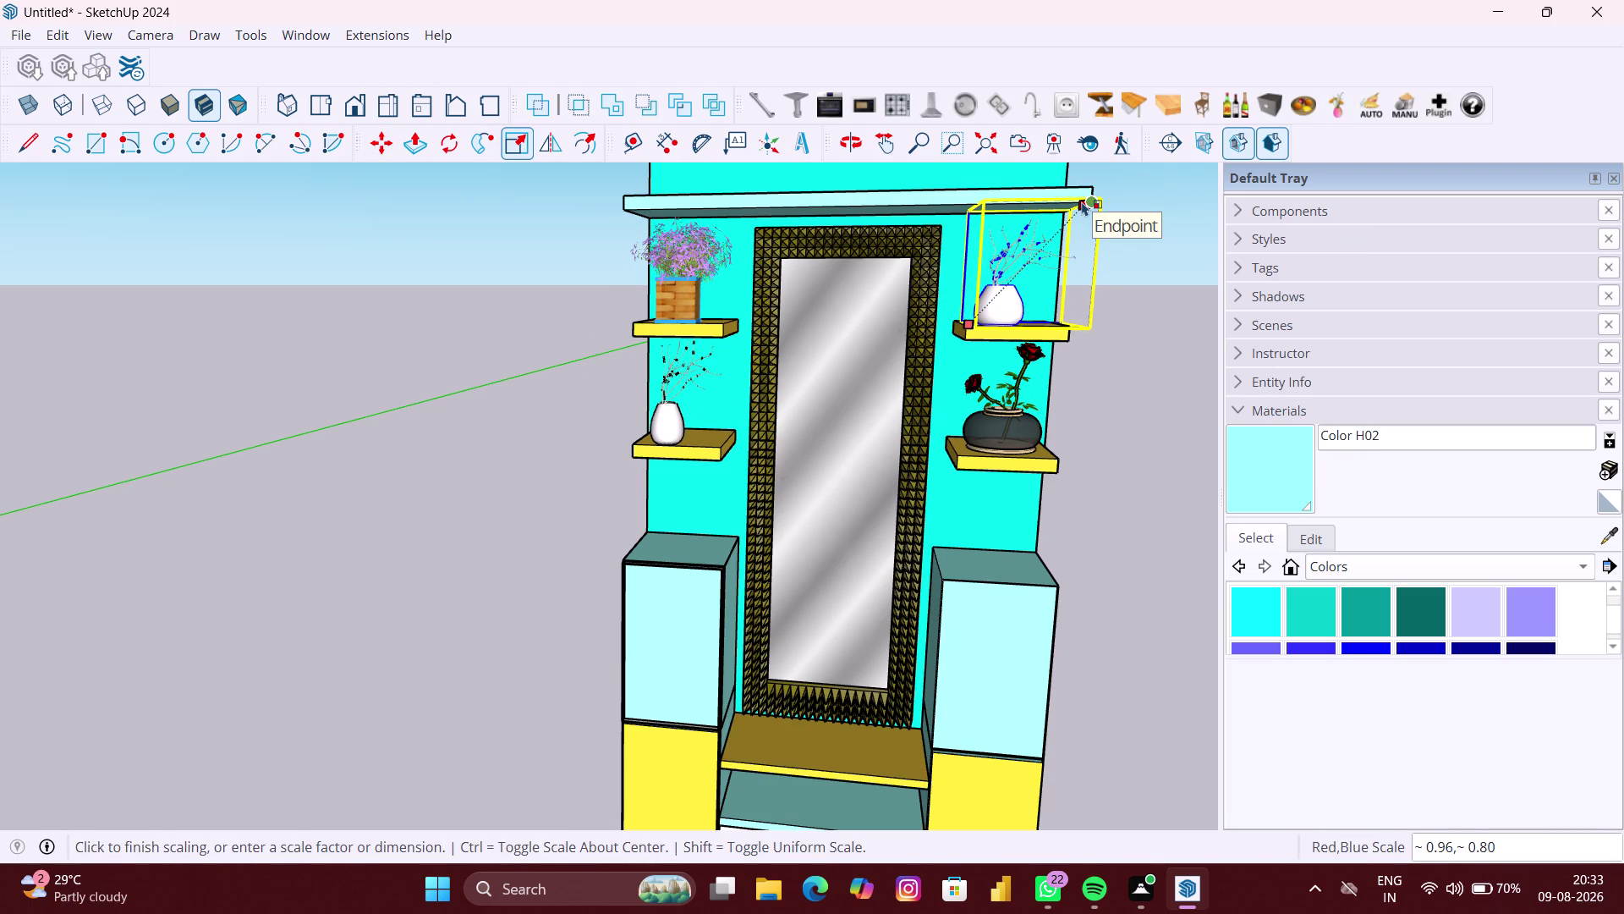
click(1082, 201)
key(space)
scroll(down, 3)
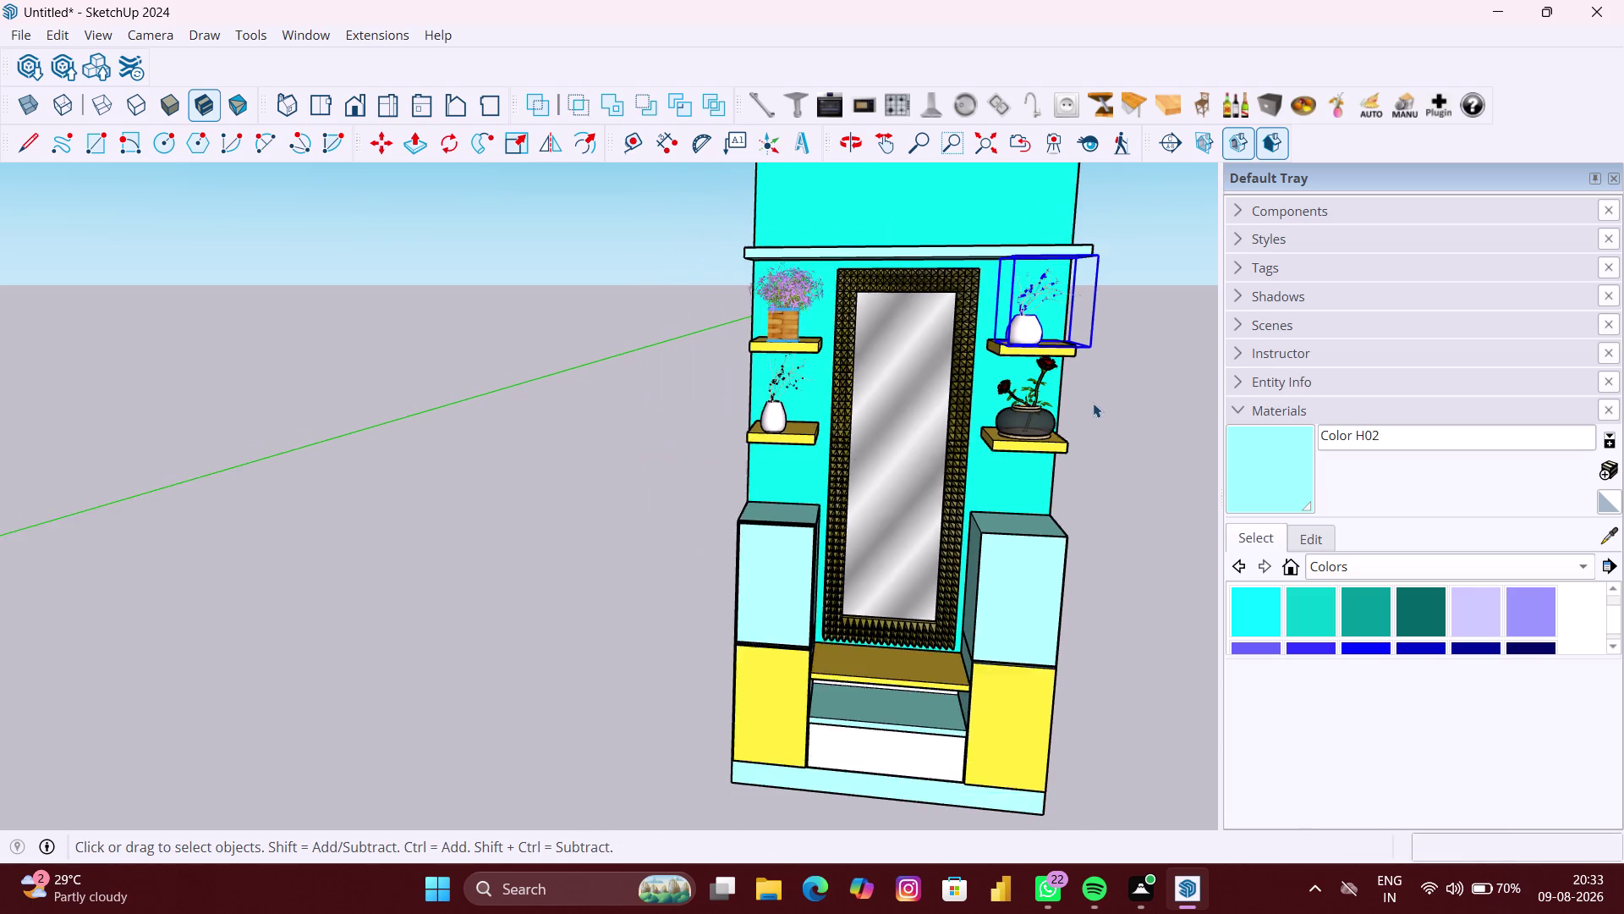
scroll(down, 3)
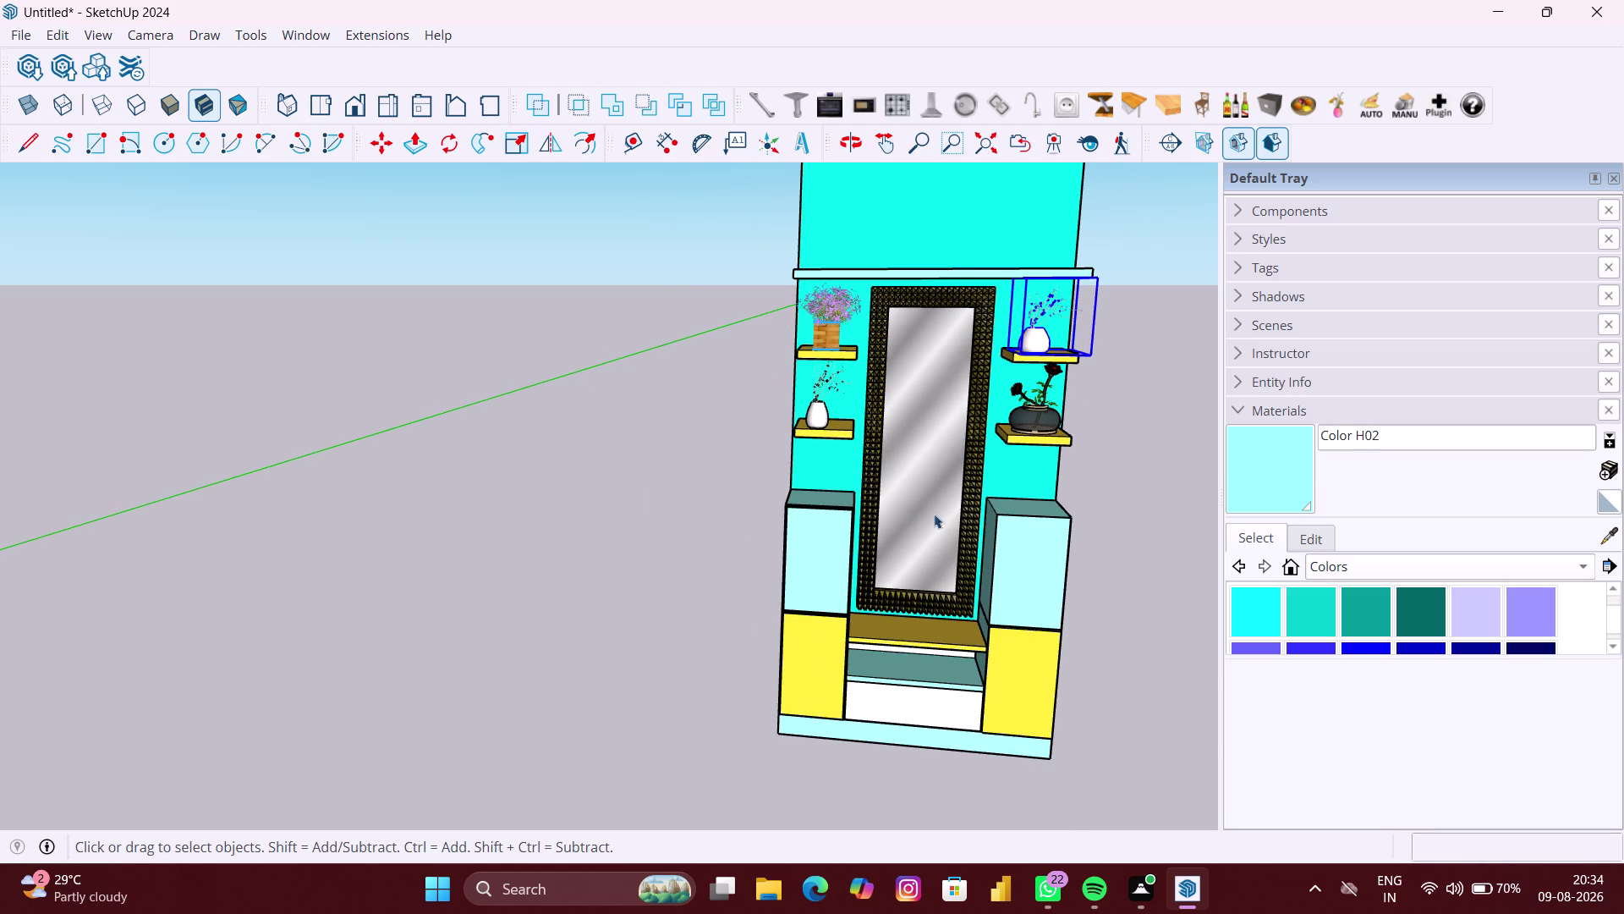
click(623, 437)
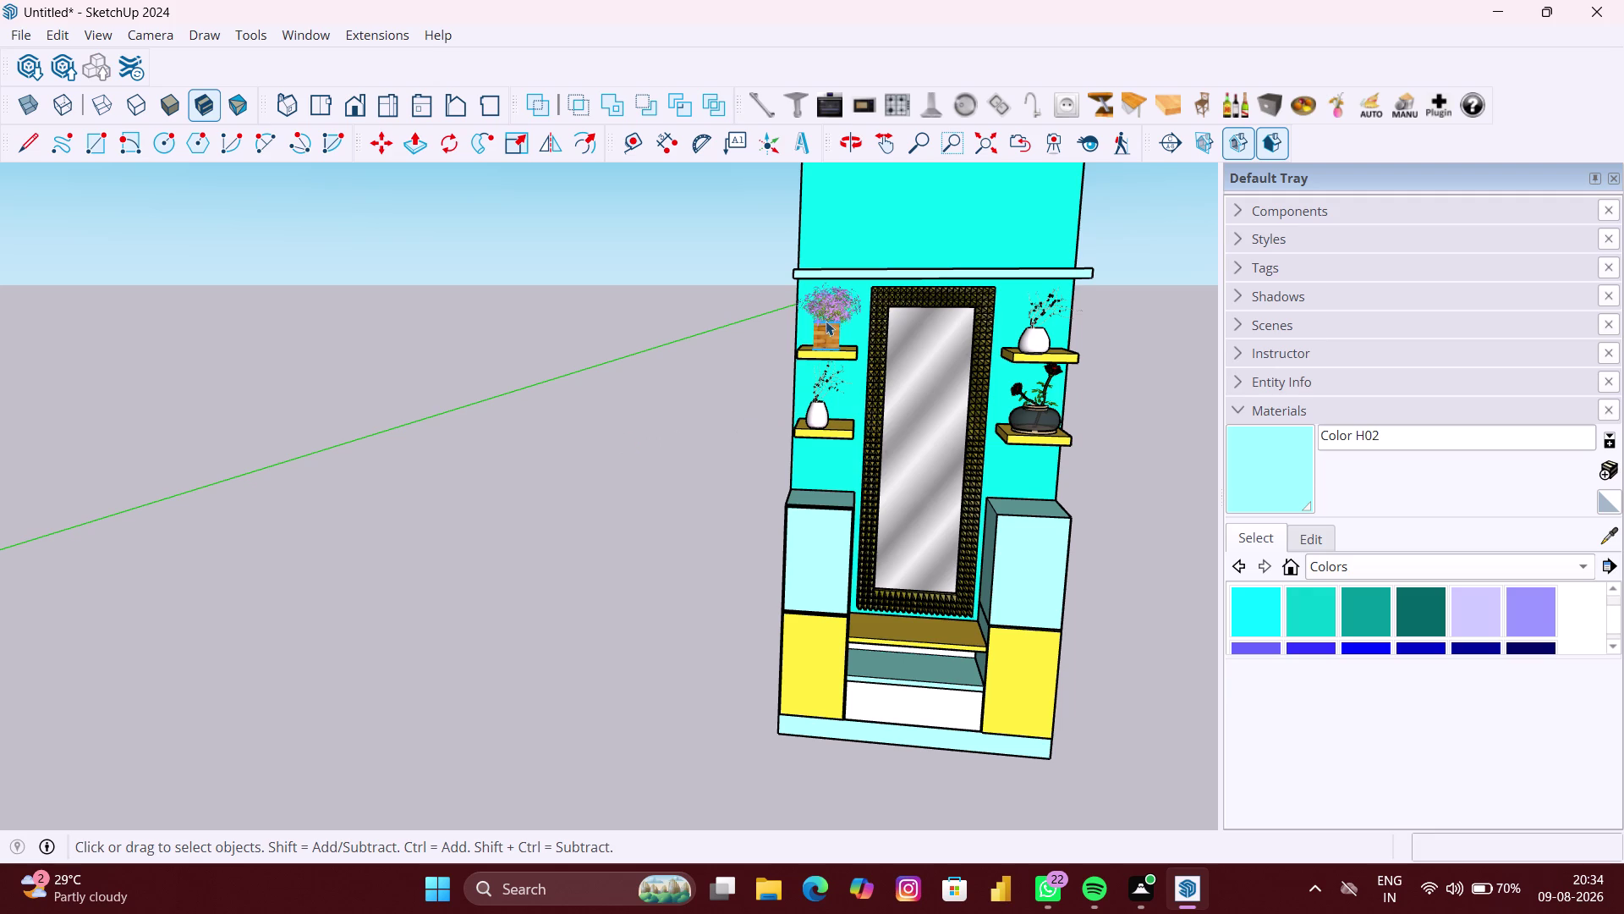
click(841, 314)
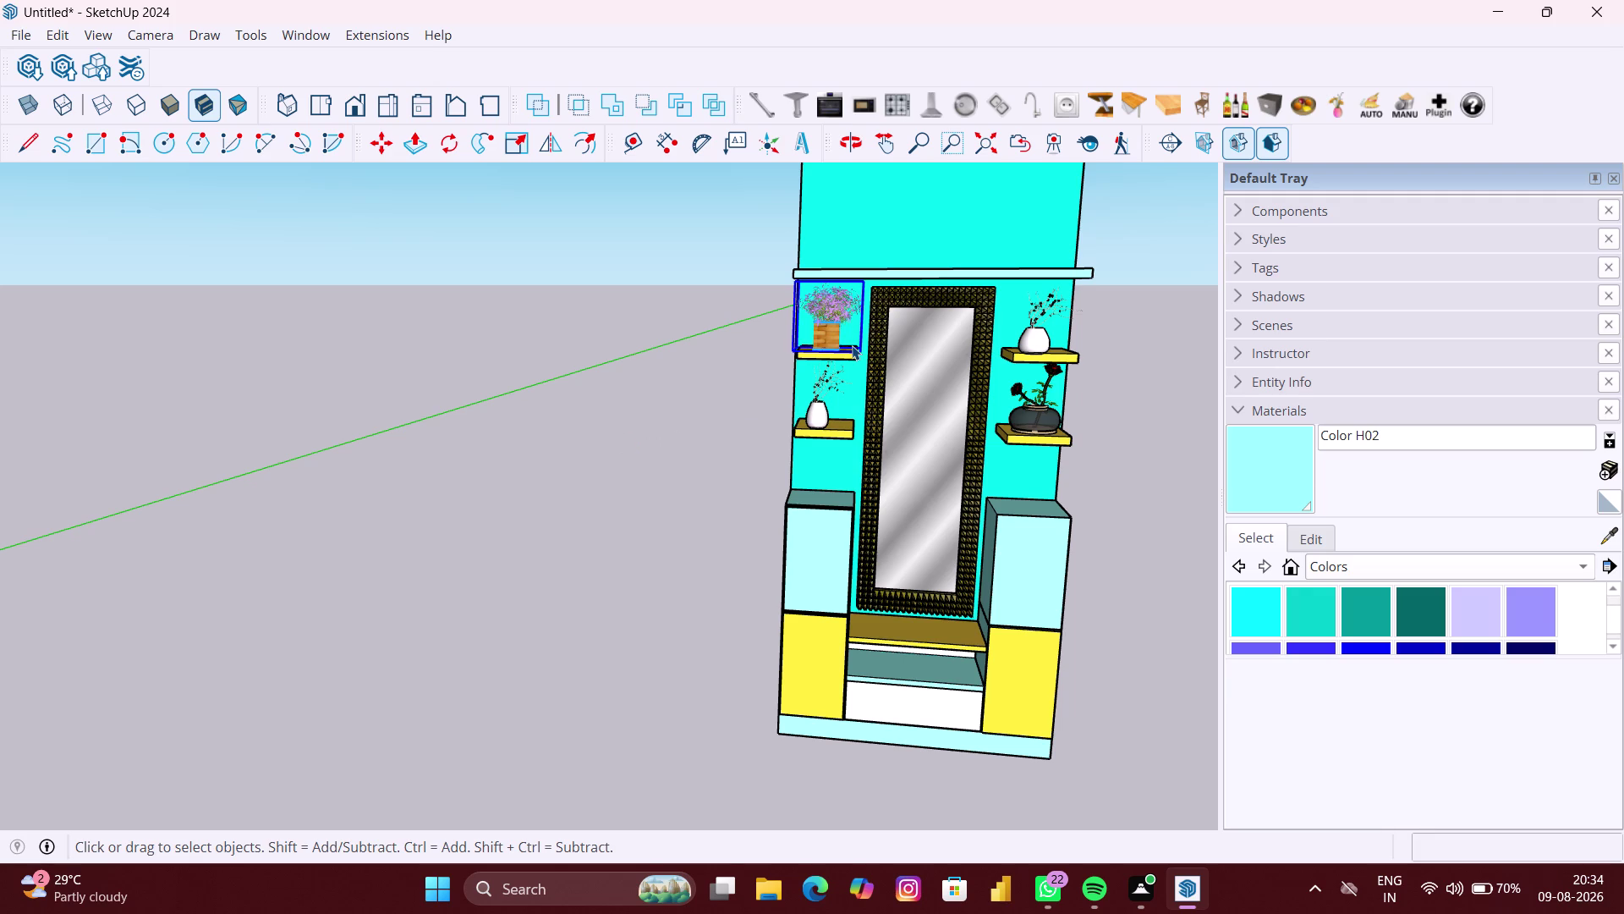
key(m)
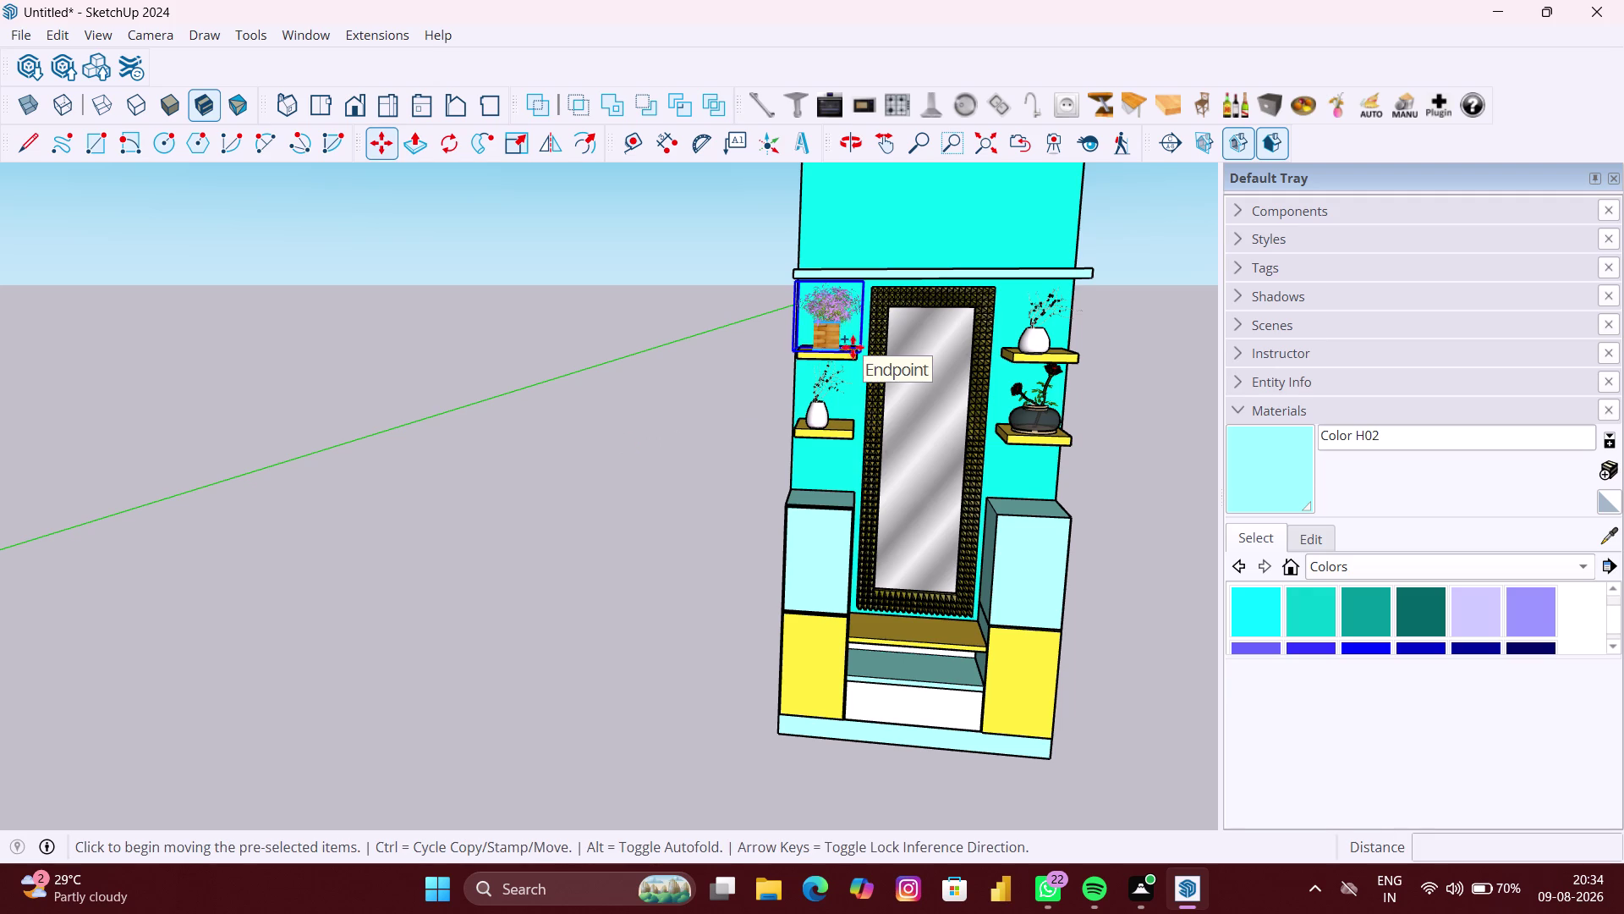
click(864, 350)
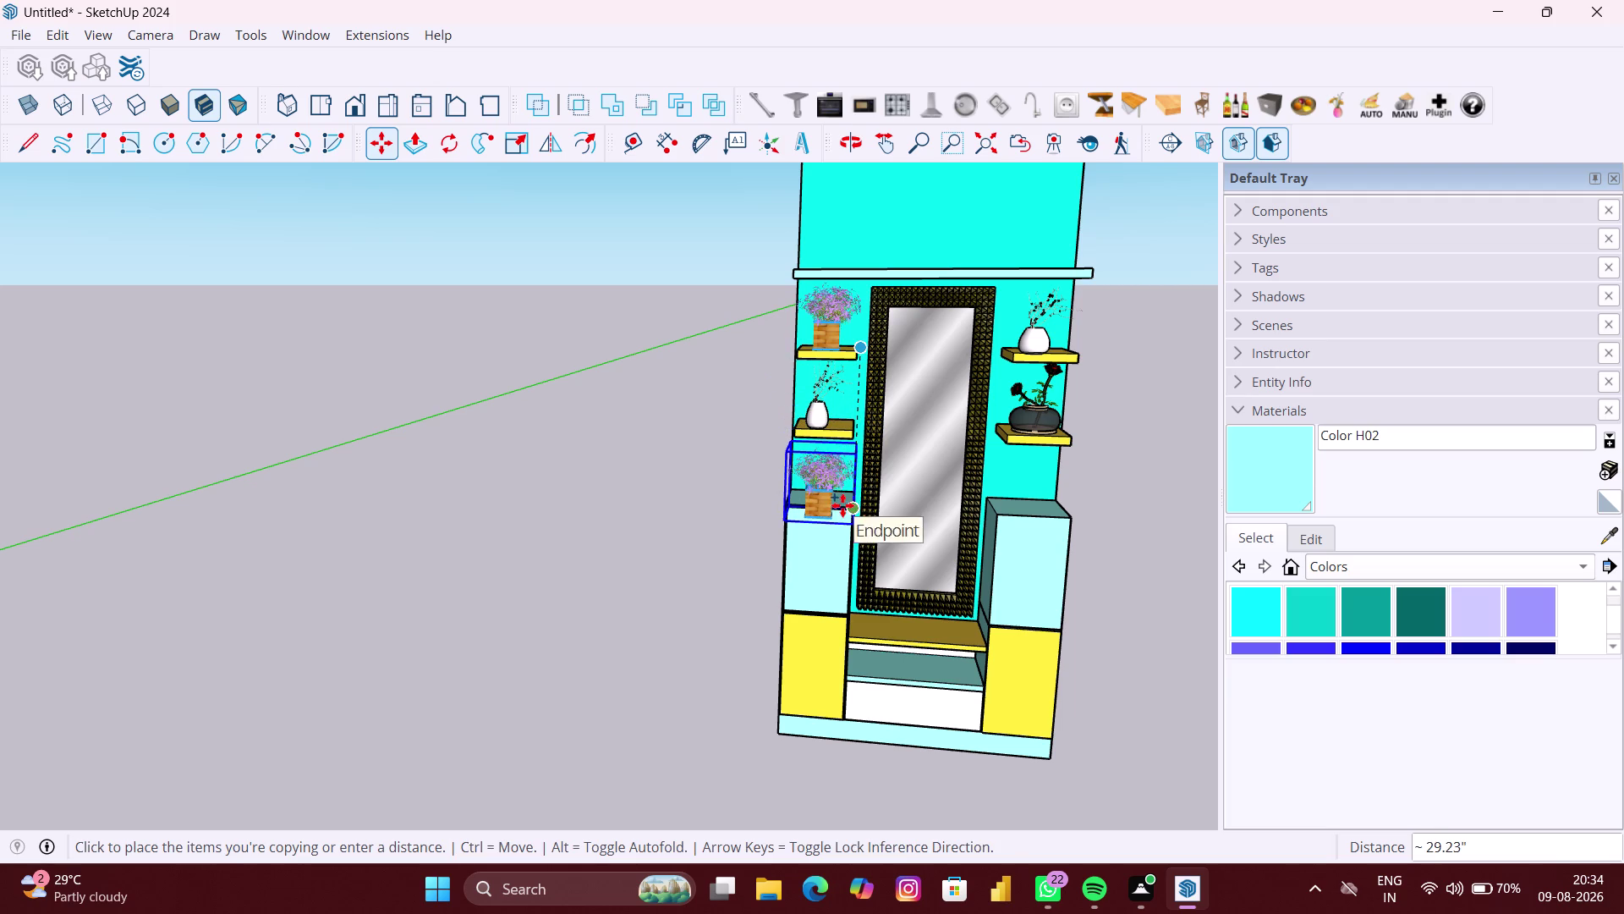
scroll(up, 3)
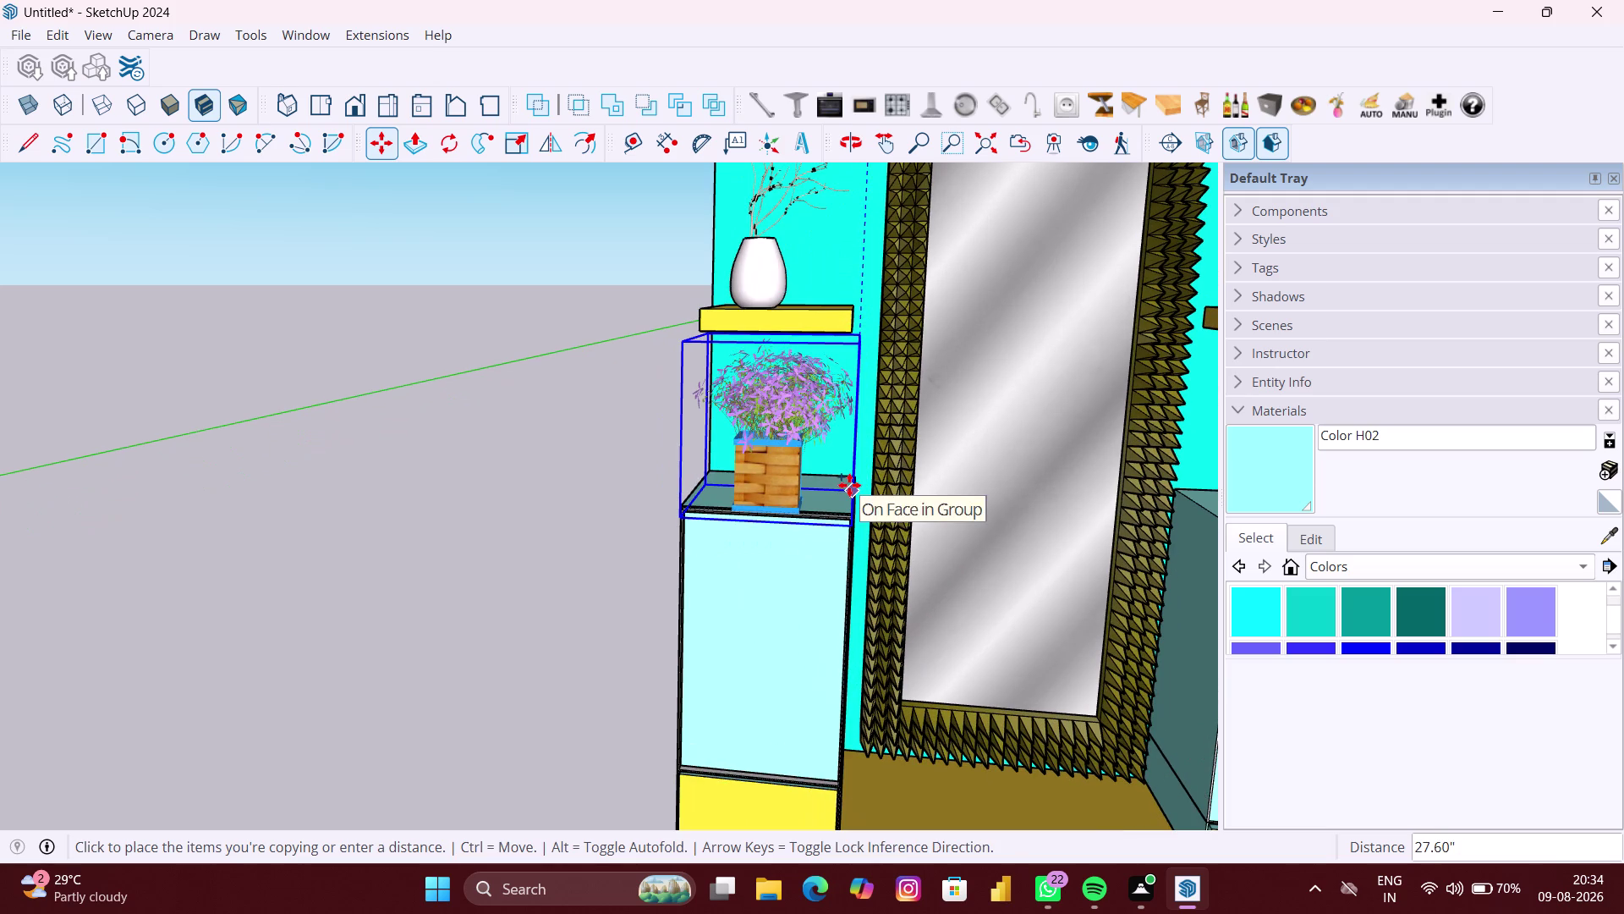
click(849, 484)
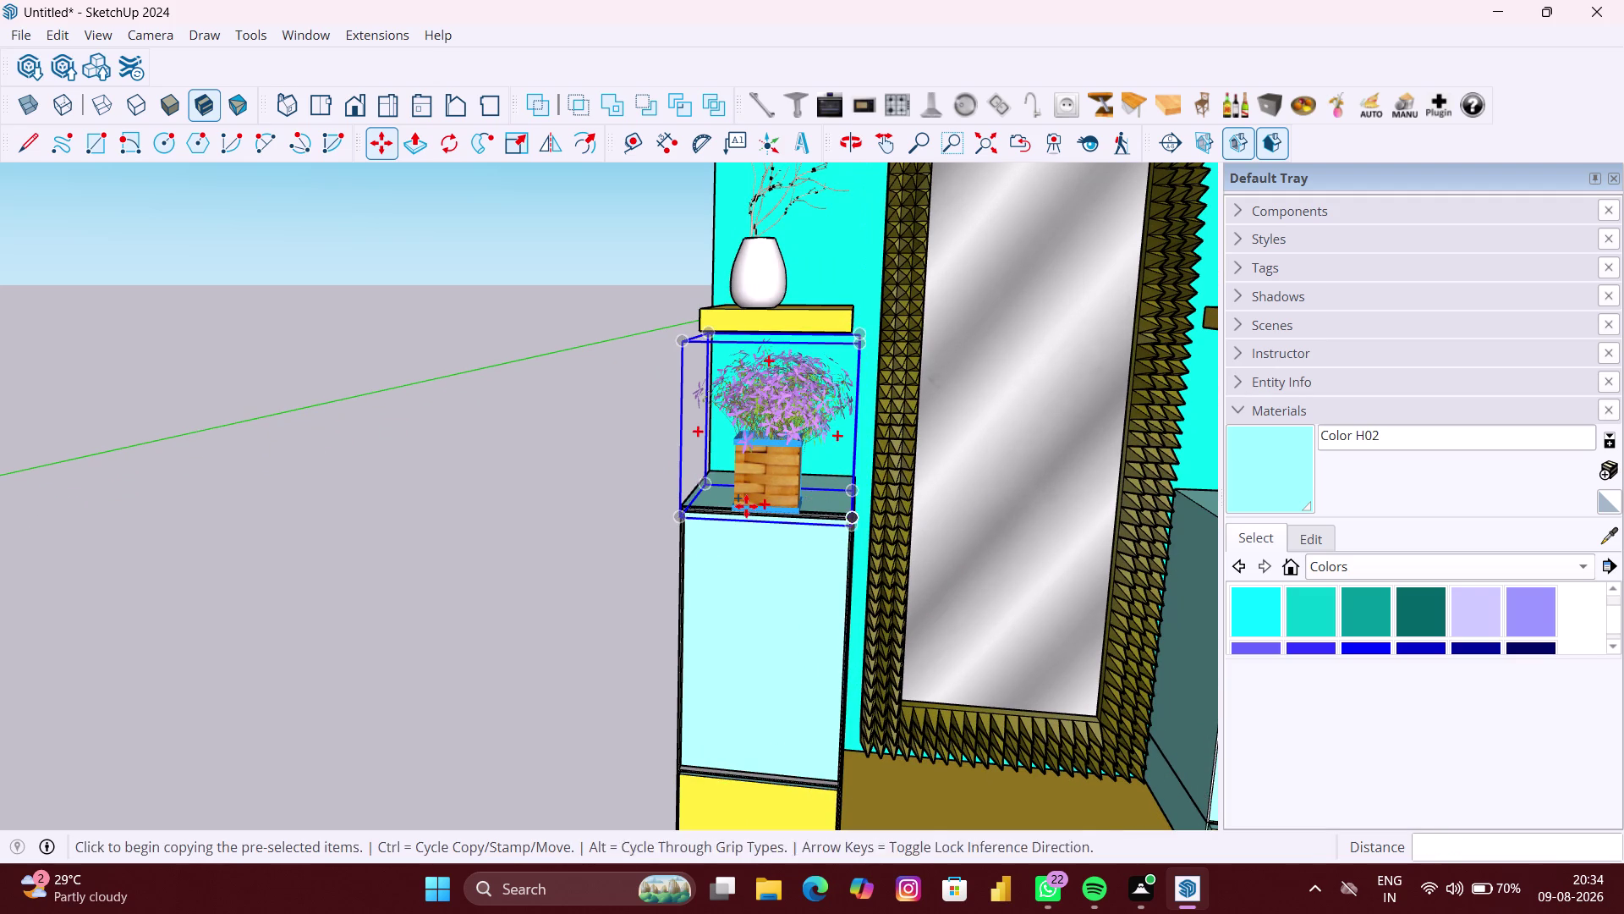
click(679, 511)
scroll(down, 3)
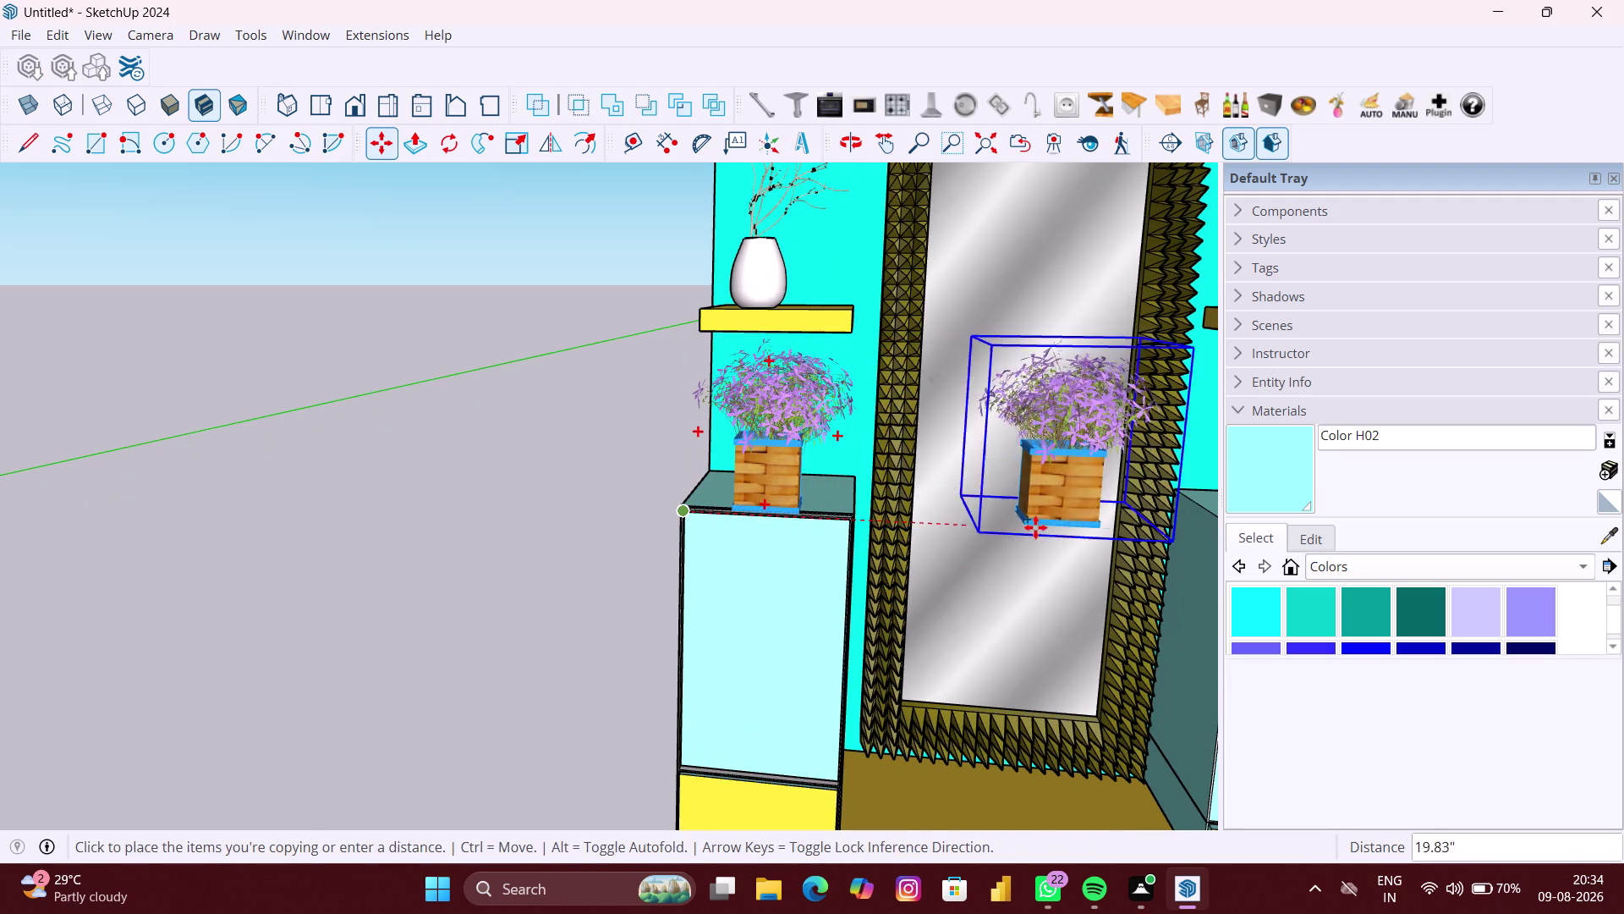
scroll(down, 3)
middle_drag(1057, 529, 814, 483)
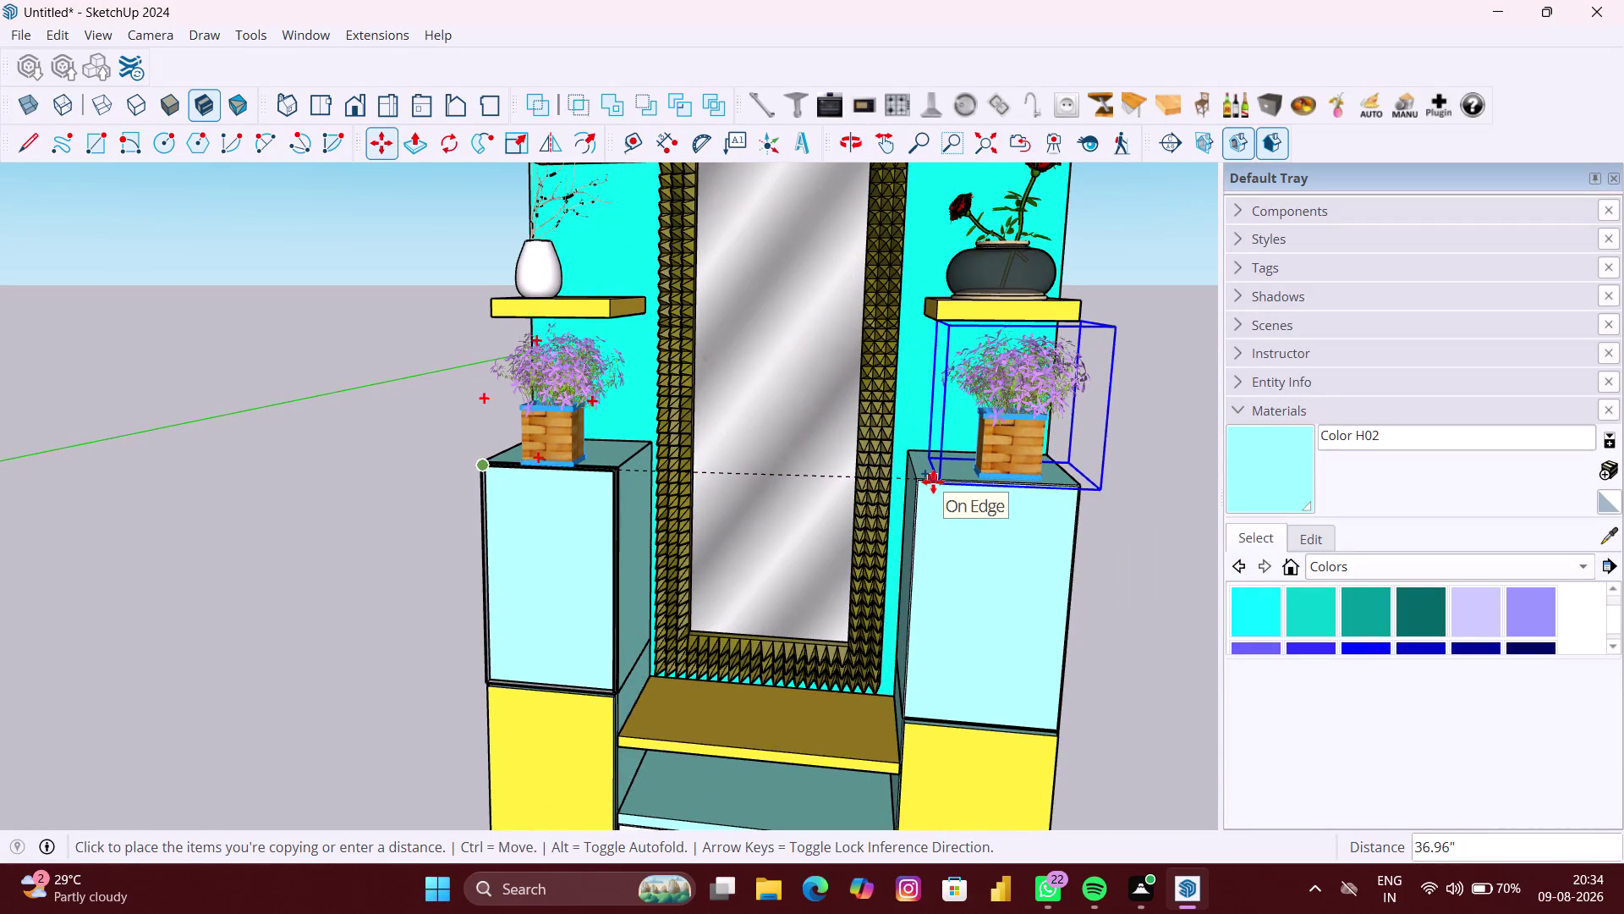
key(Right)
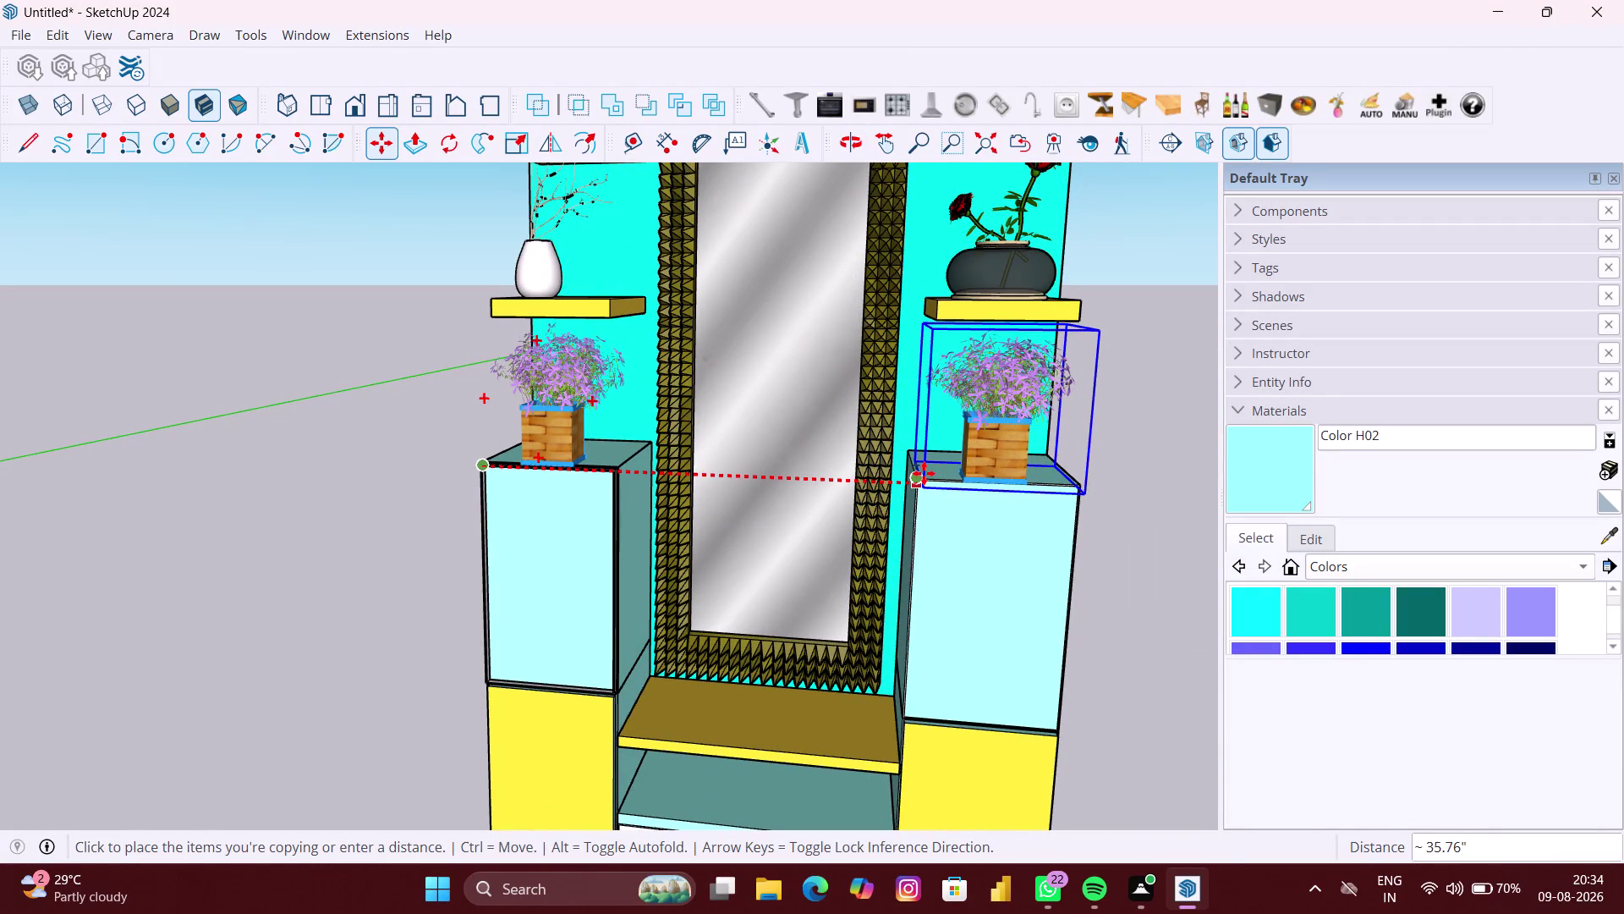
click(924, 473)
key(space)
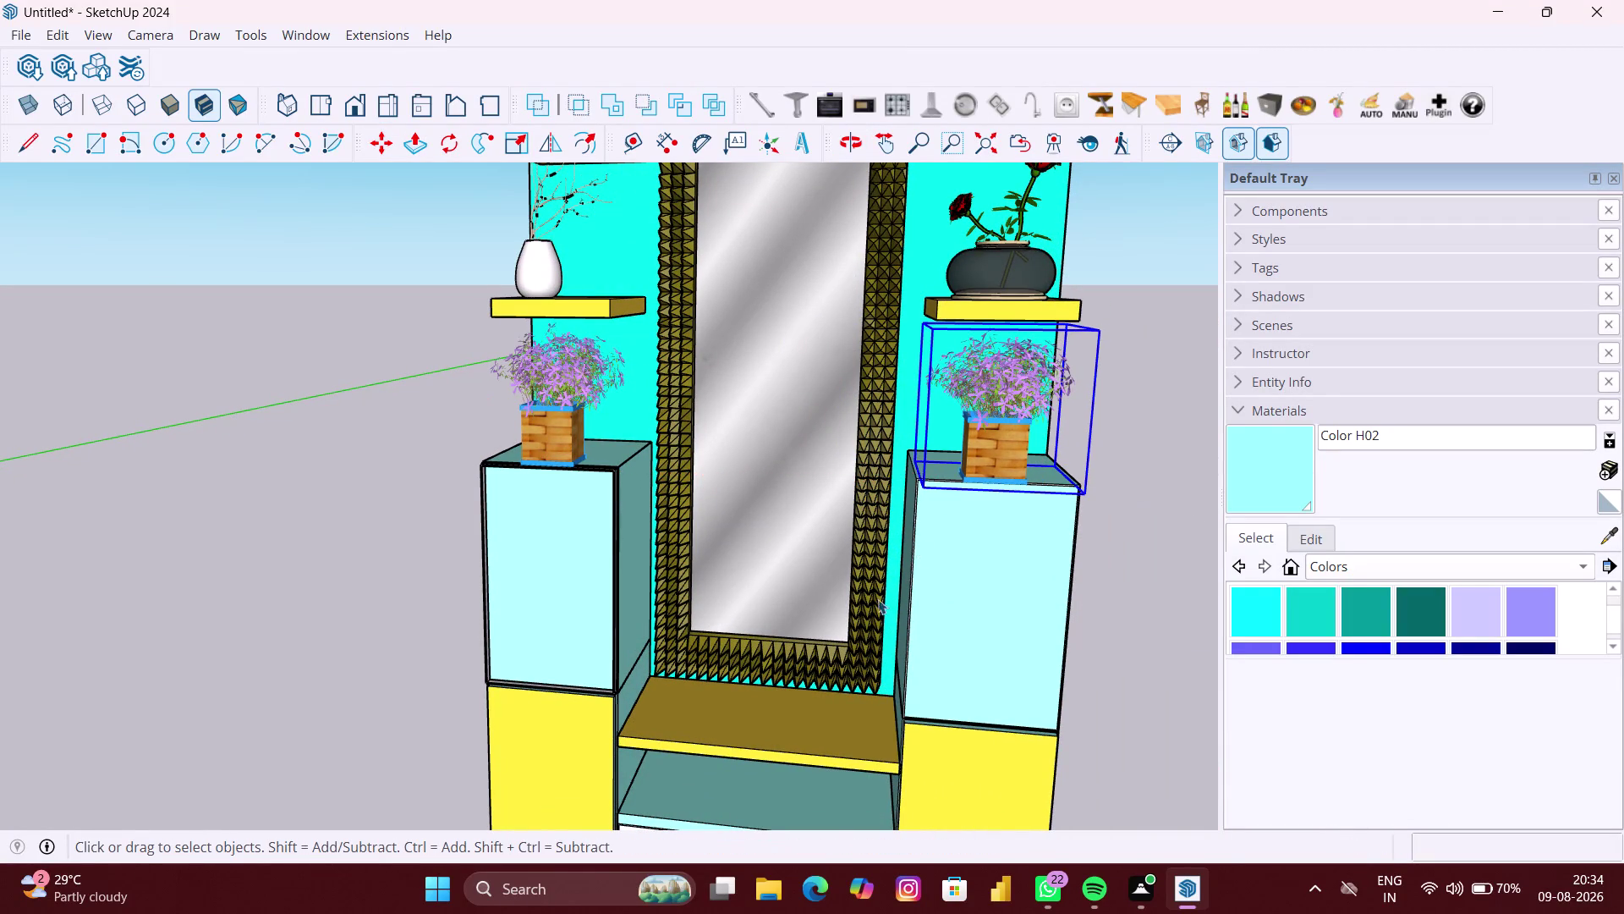
scroll(down, 3)
click(434, 638)
scroll(down, 3)
scroll(down, 3)
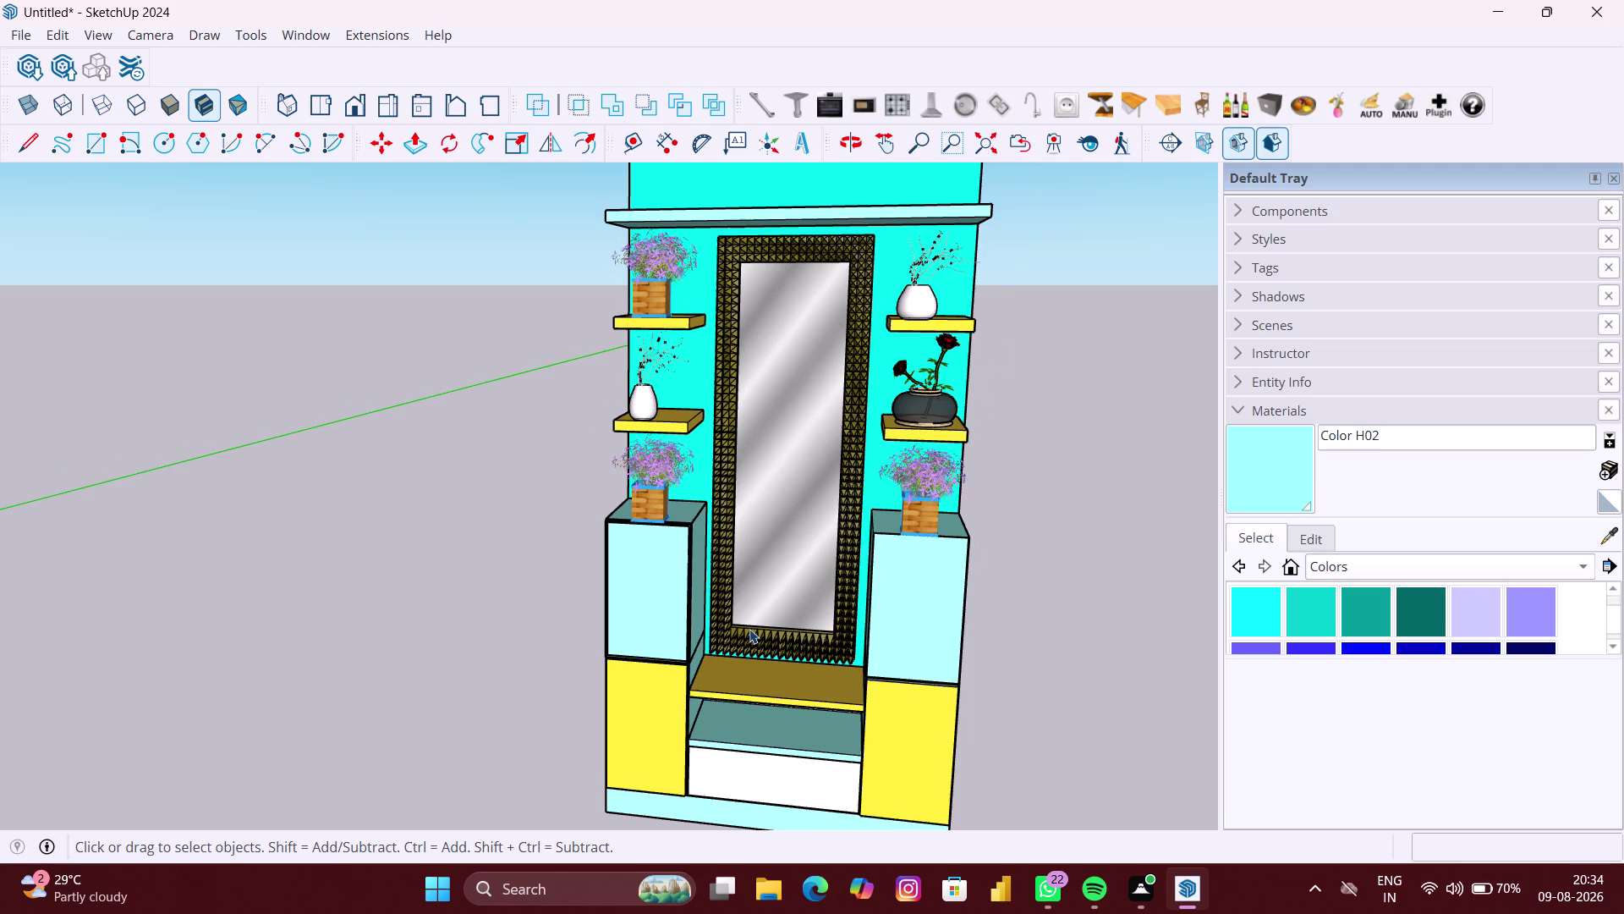
middle_drag(759, 625, 817, 549)
scroll(up, 3)
middle_drag(798, 649, 803, 620)
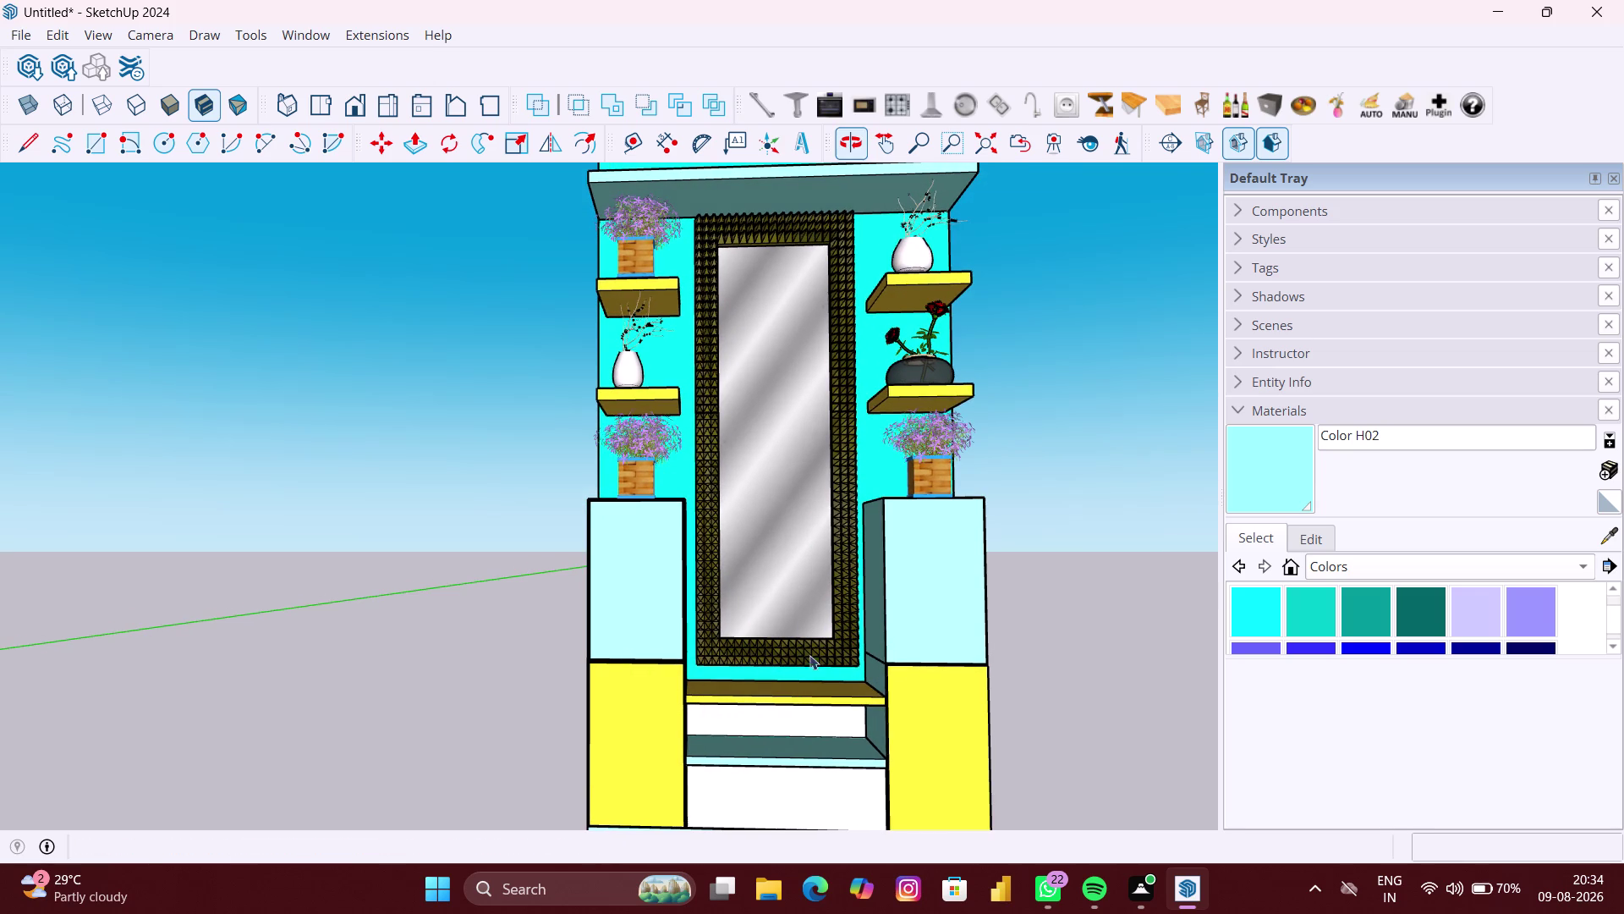
middle_drag(809, 666, 812, 536)
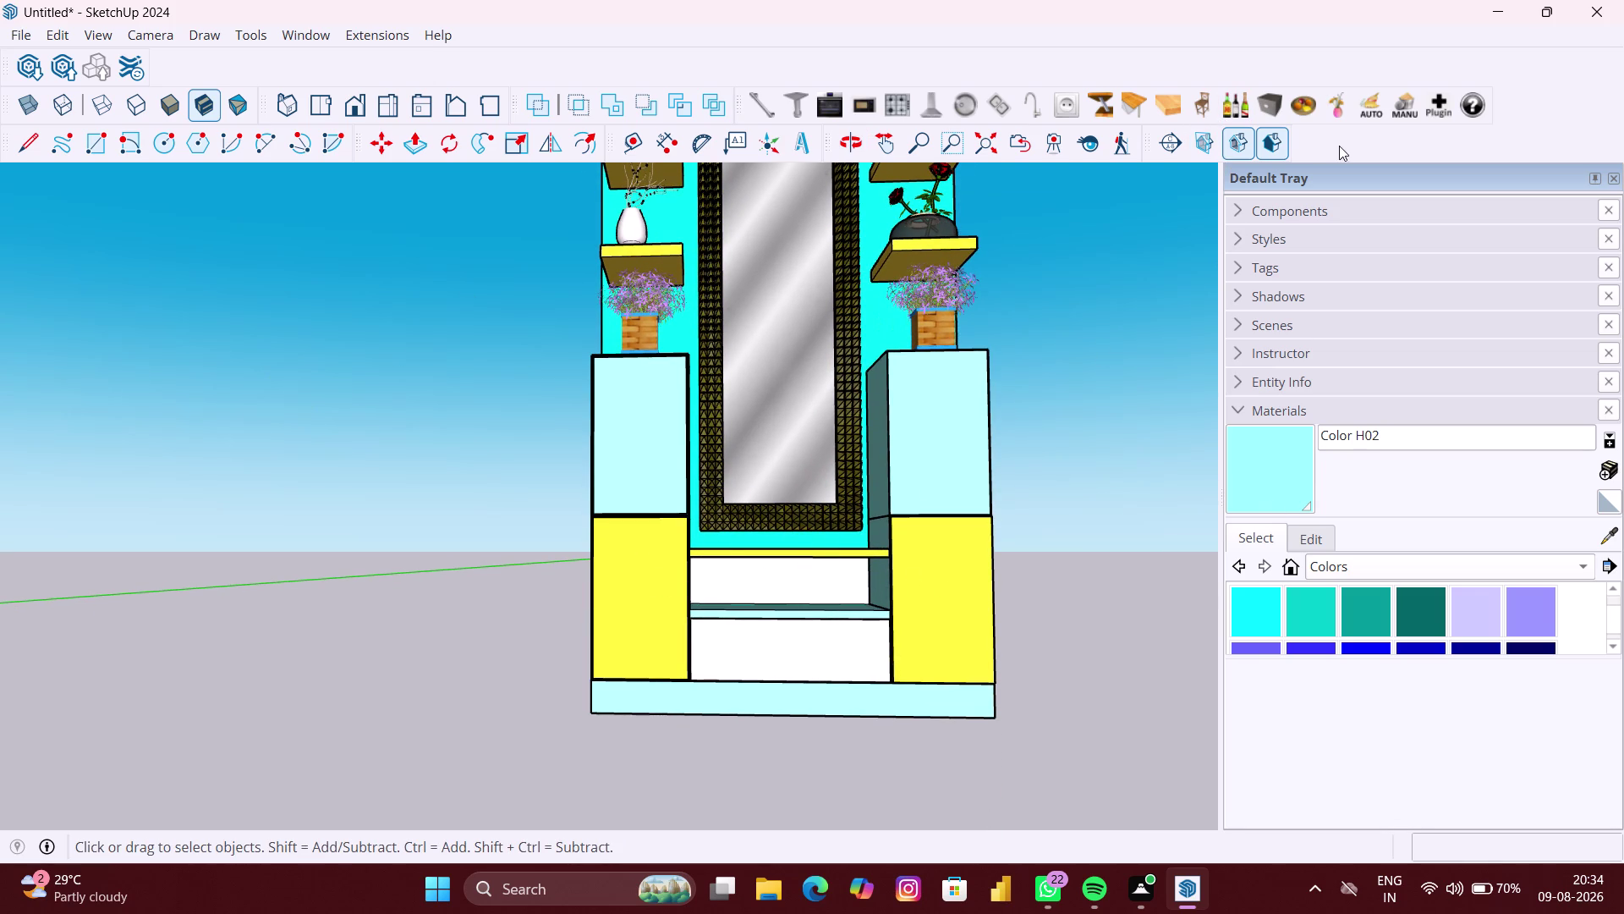
click(35, 58)
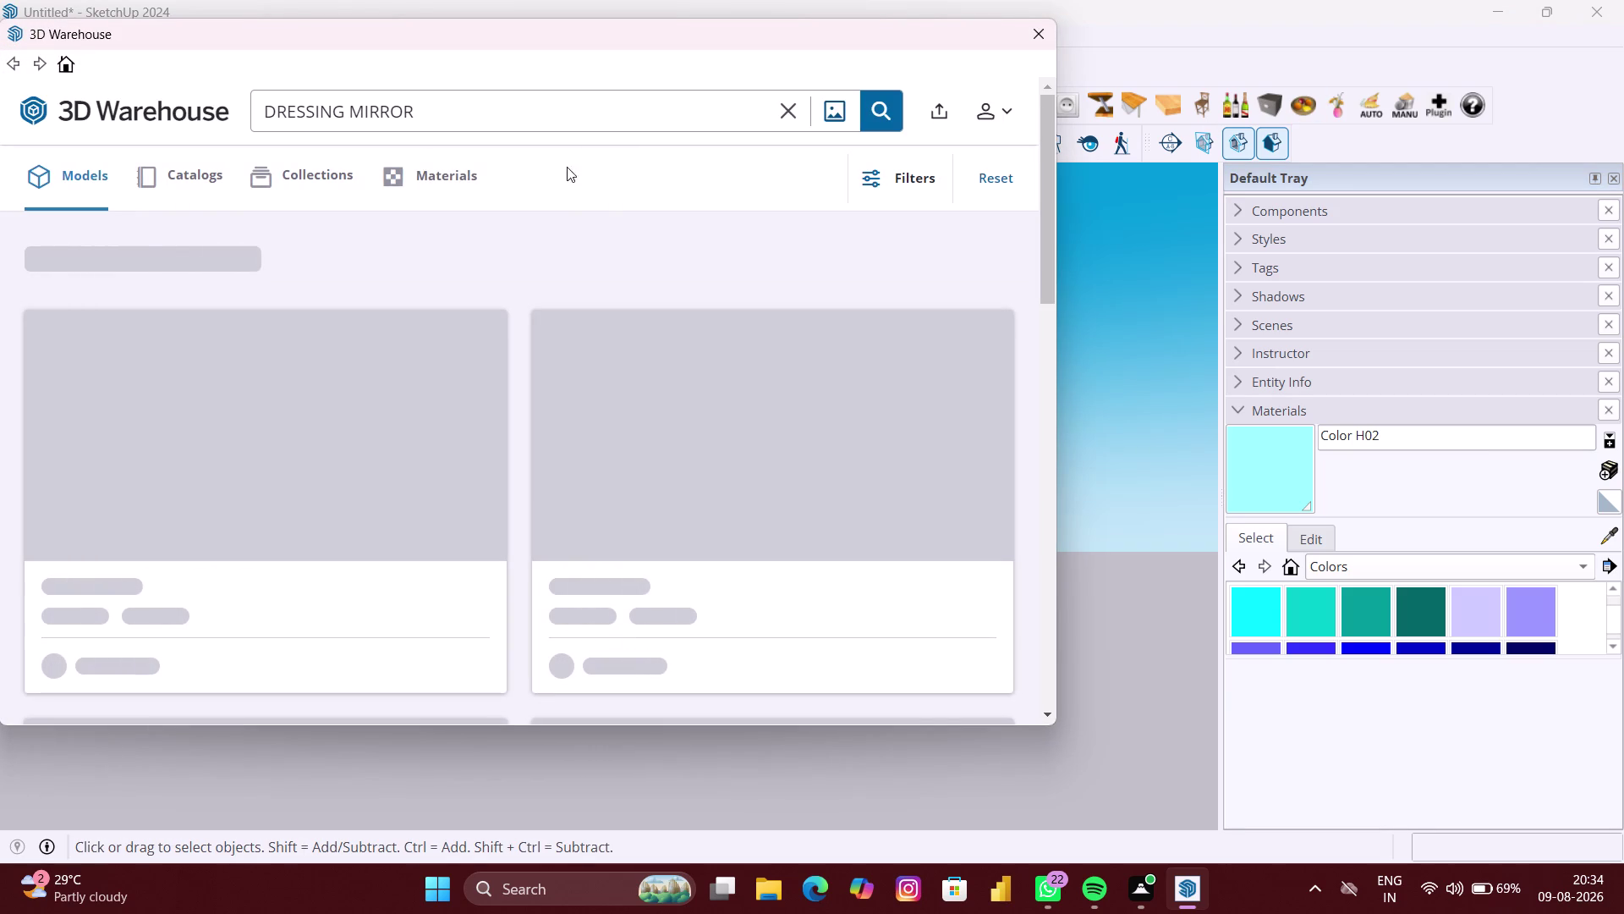
Replace the DRESSING MIRROR search in 3D Warehouse with BOOKS.
click(473, 109)
click(792, 108)
text(B)
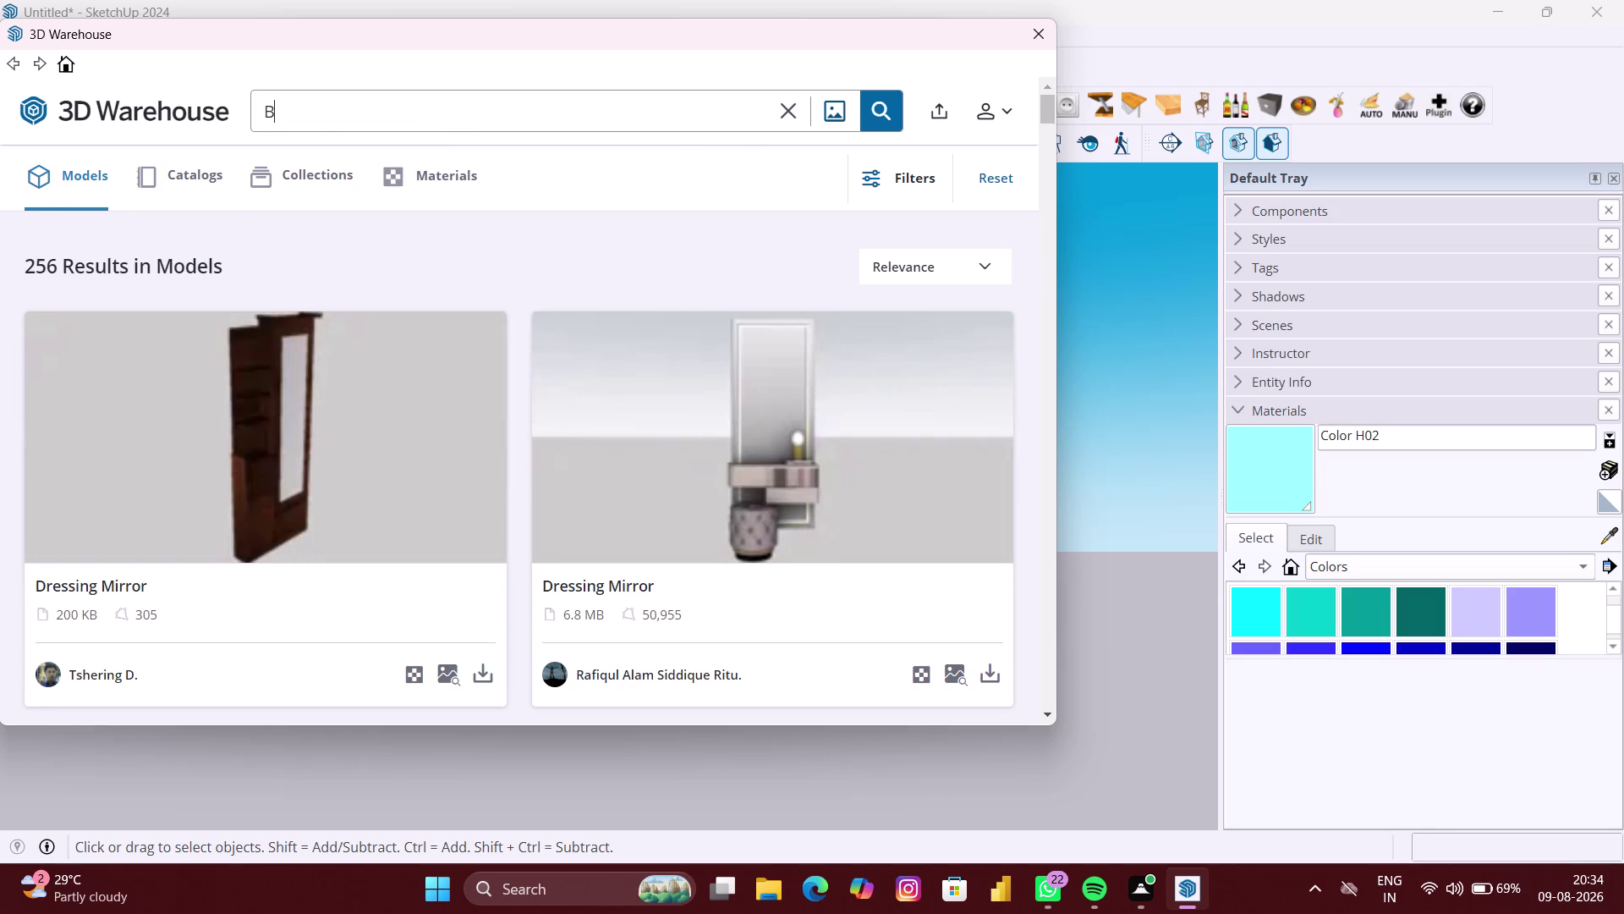
text(OOKS)
key(Return)
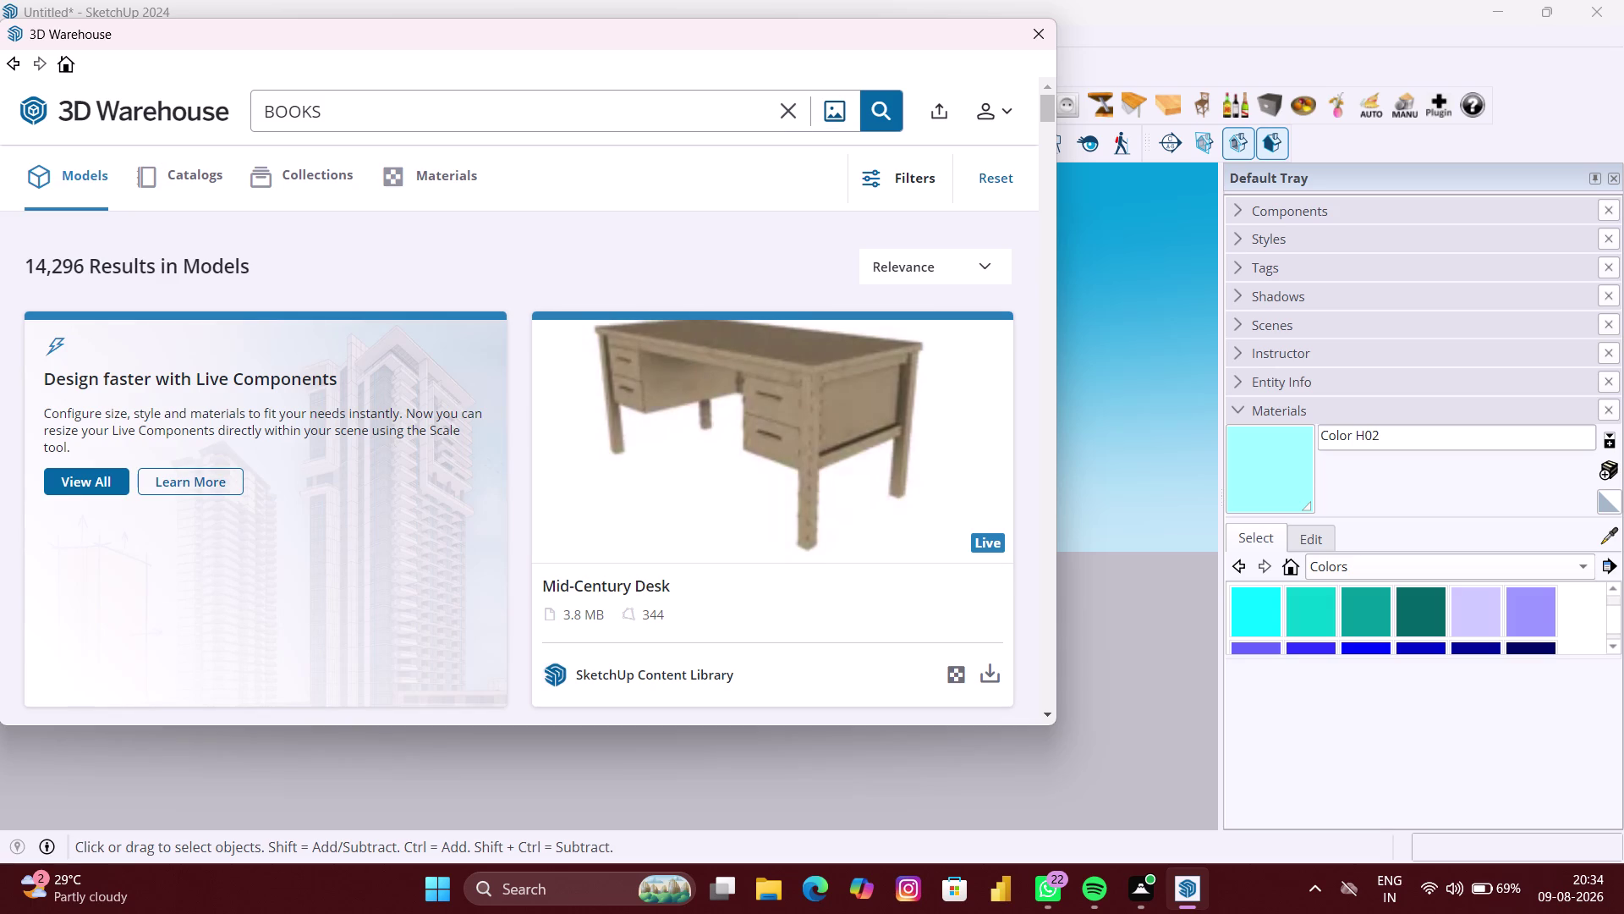
Download the bookends-with-books model, load it into the model, and dismiss the version warning.
scroll(down, 3)
scroll(down, 3)
scroll(down, 3)
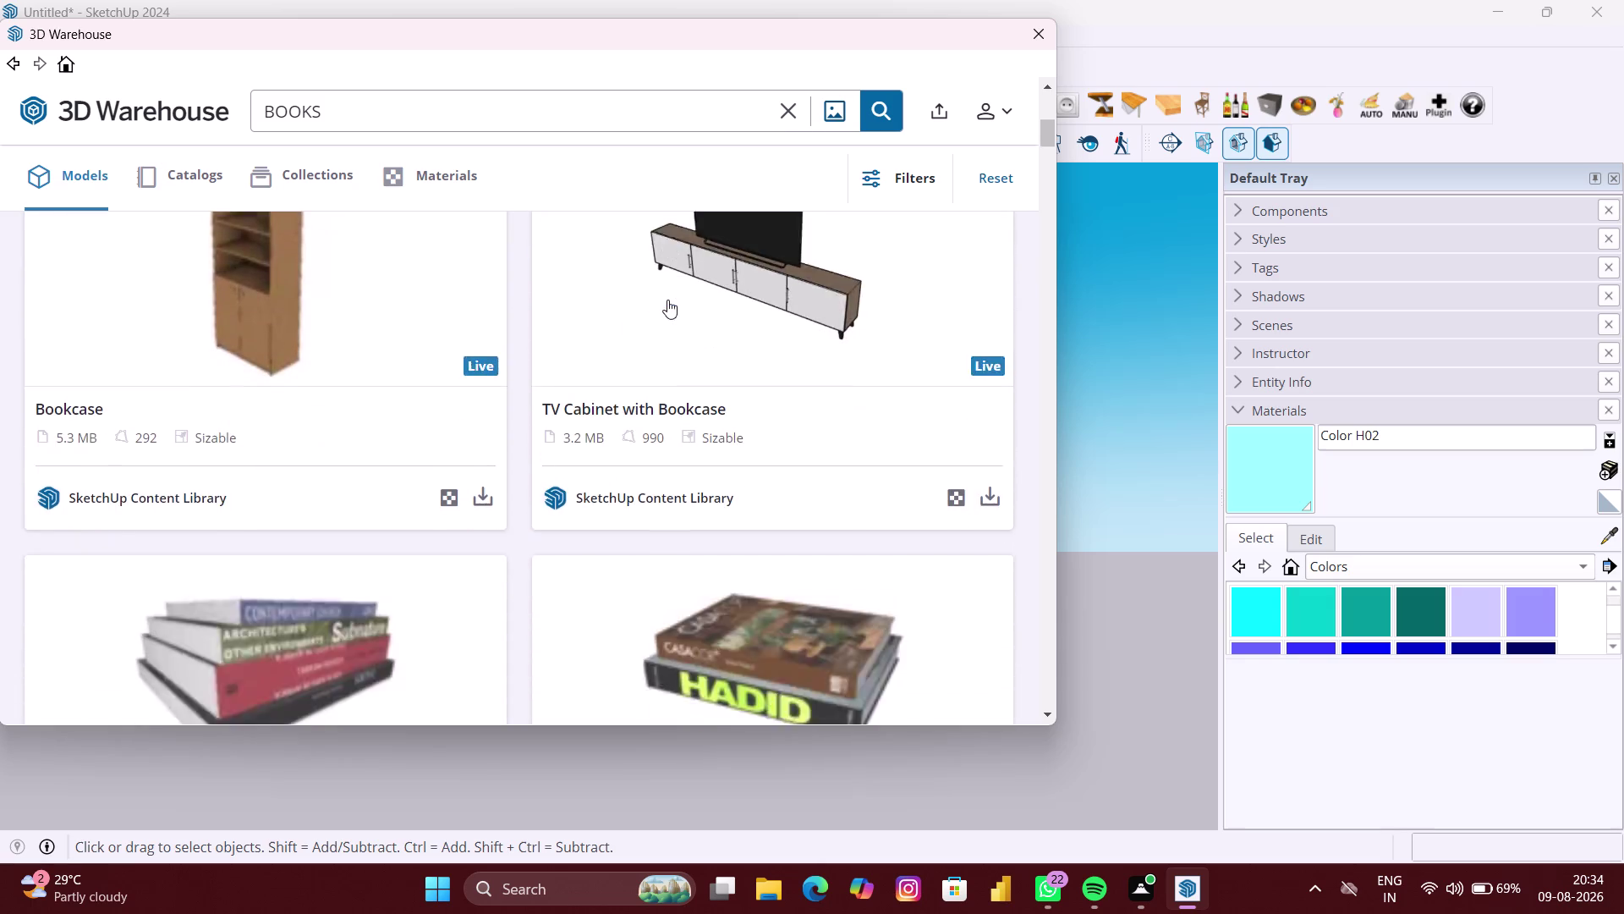
scroll(down, 3)
scroll(down, 3)
scroll(down, 3)
scroll(down, 3)
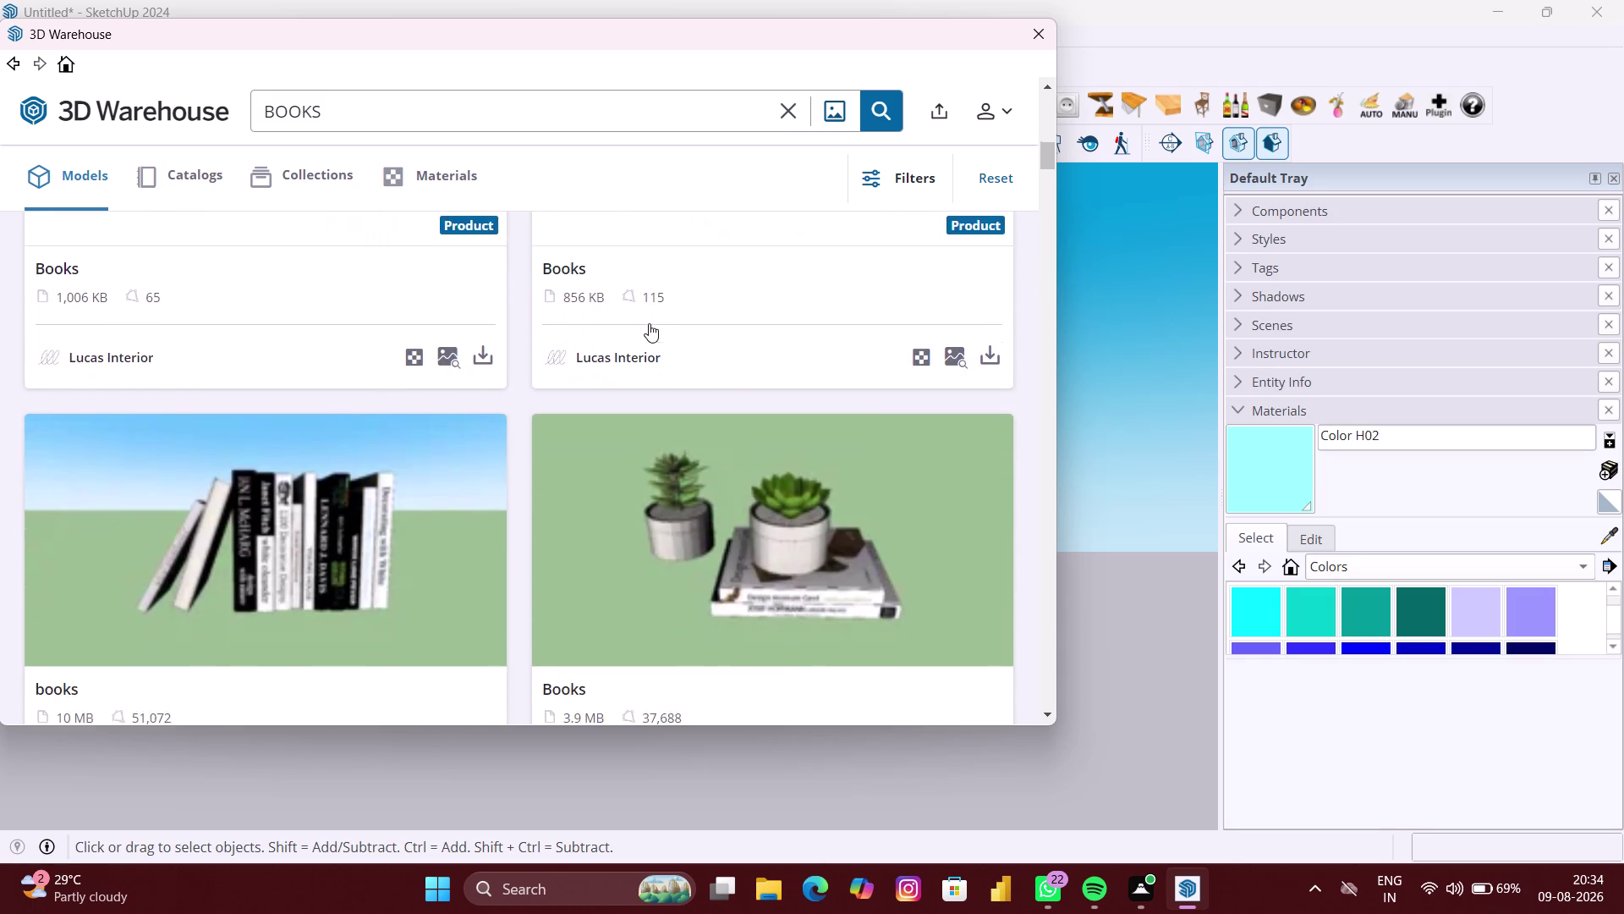
scroll(down, 3)
scroll(down, 3)
scroll(down, 3)
scroll(down, 3)
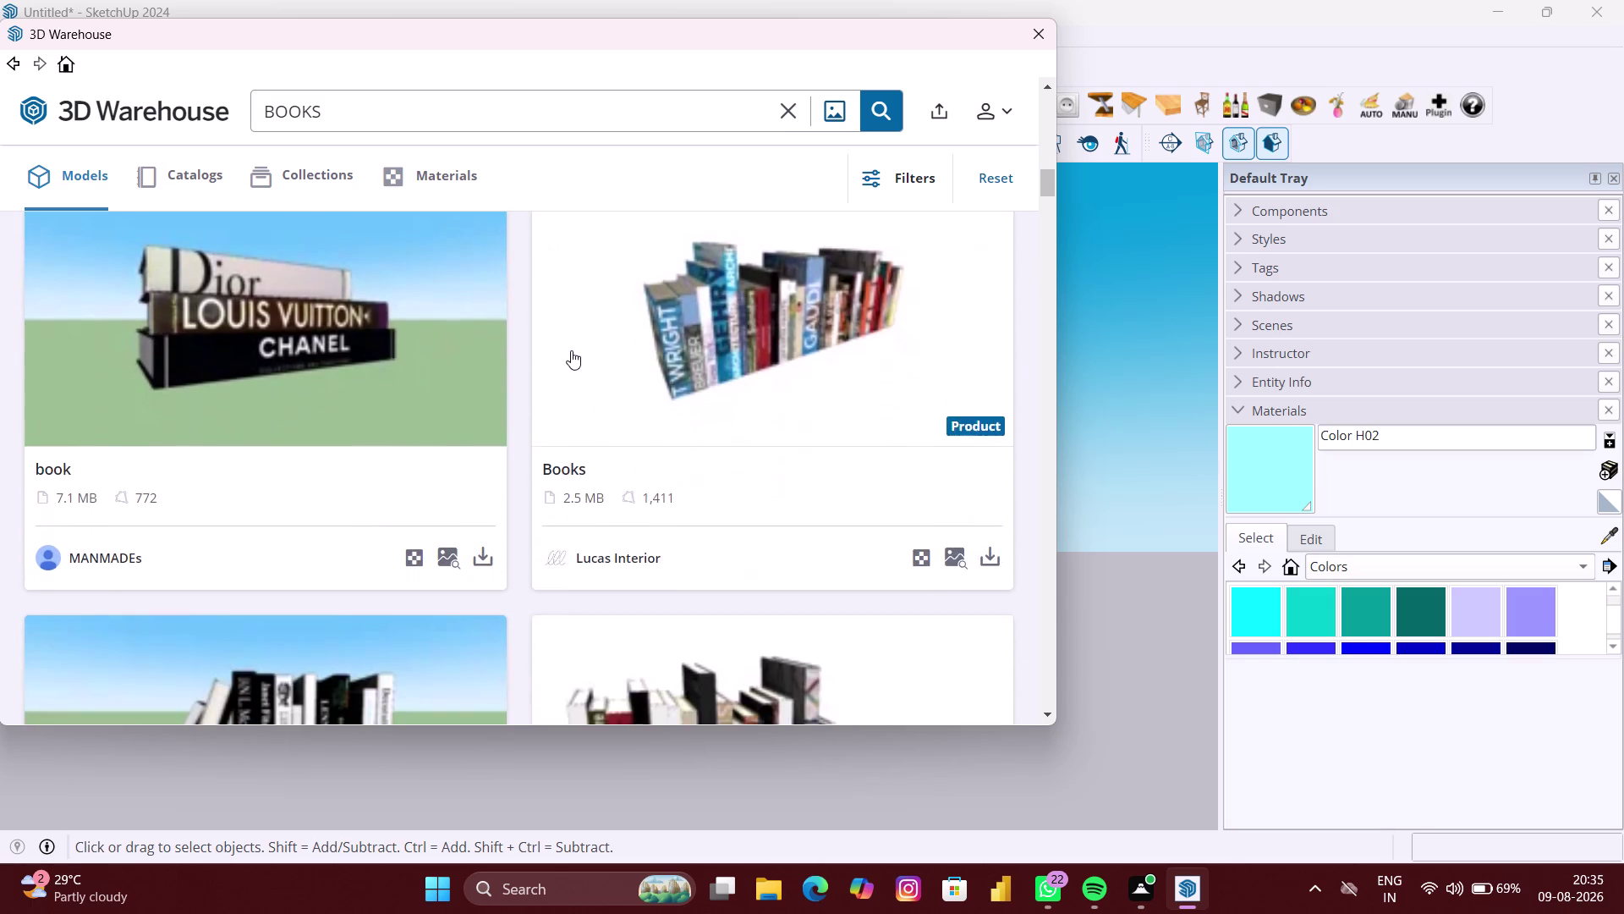
scroll(down, 3)
scroll(down, 3)
scroll(down, 3)
scroll(down, 3)
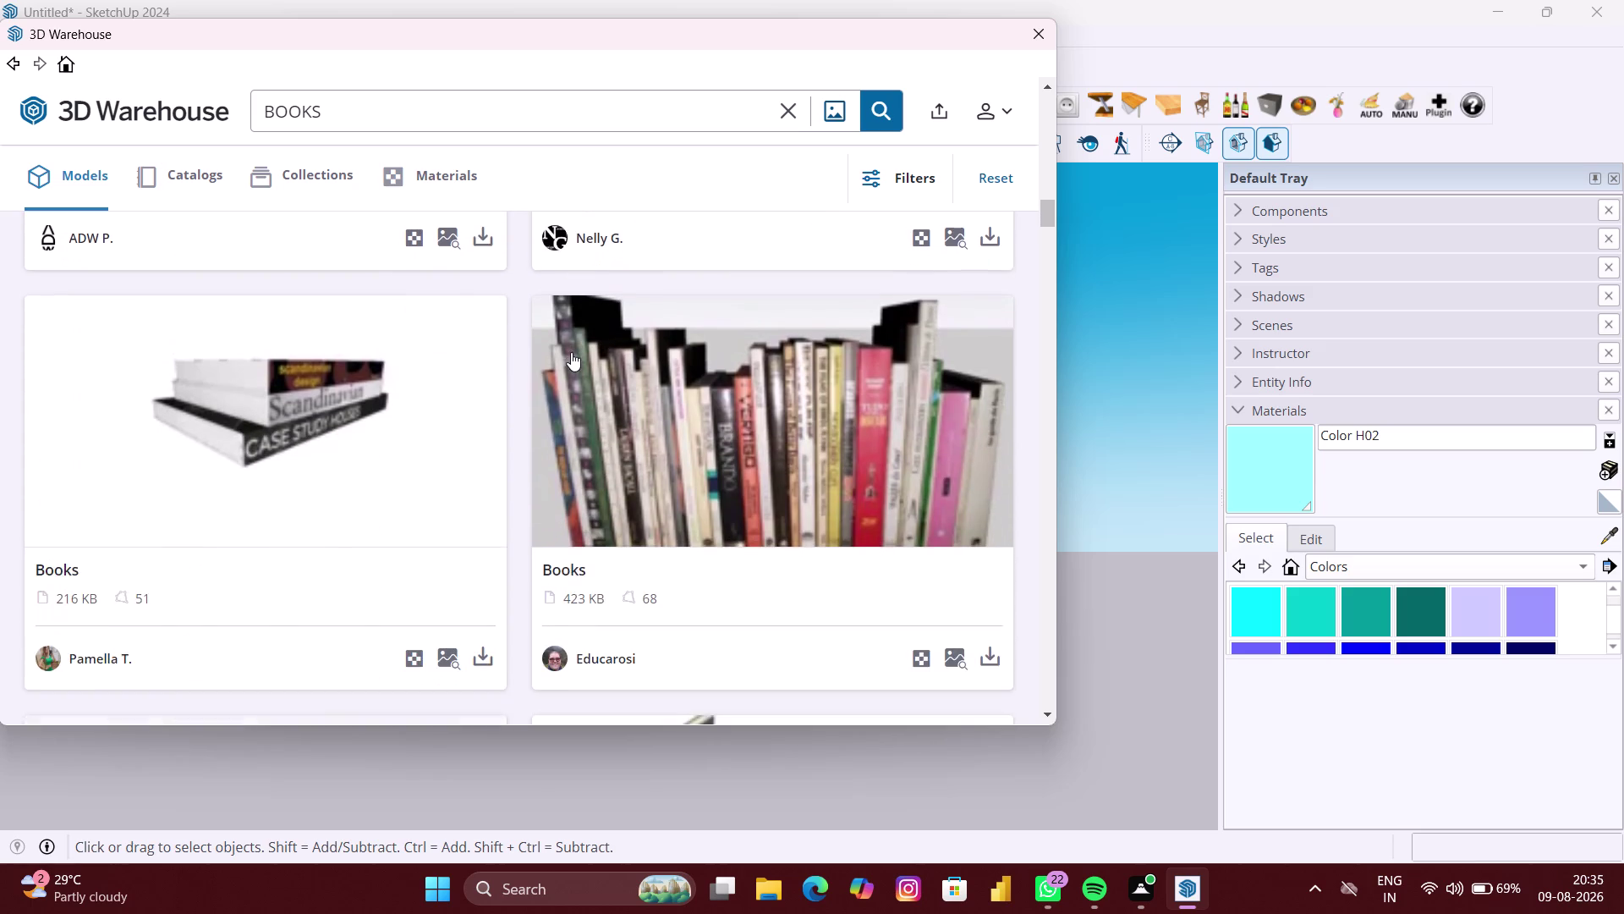
scroll(down, 3)
scroll(down, 3)
scroll(down, 3)
scroll(down, 3)
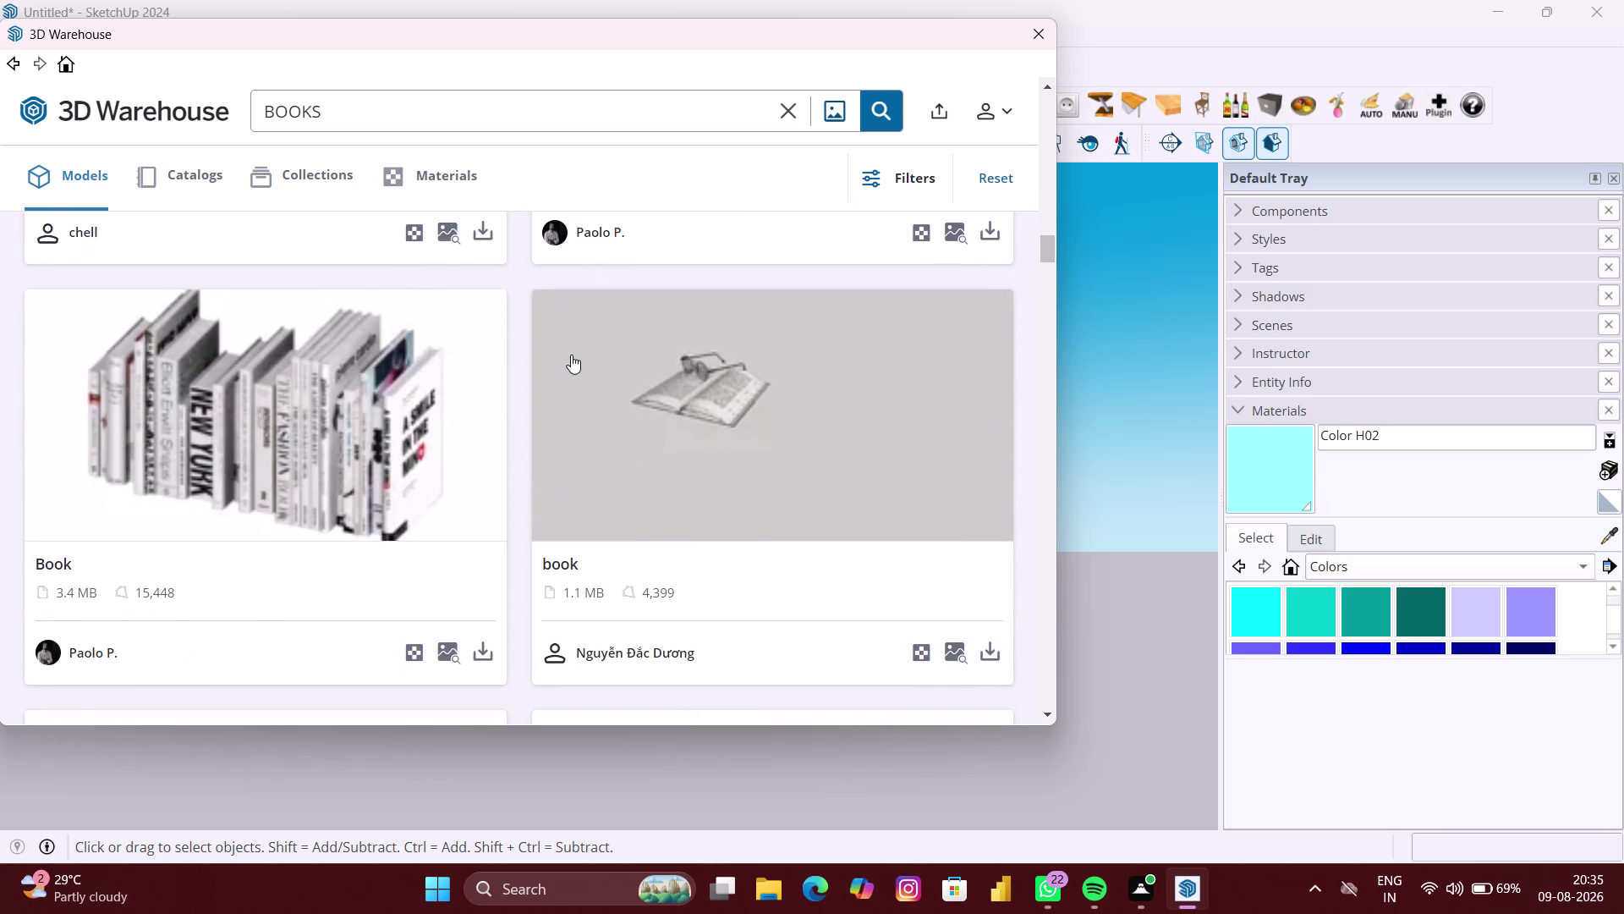
scroll(down, 3)
scroll(down, 3)
scroll(down, 3)
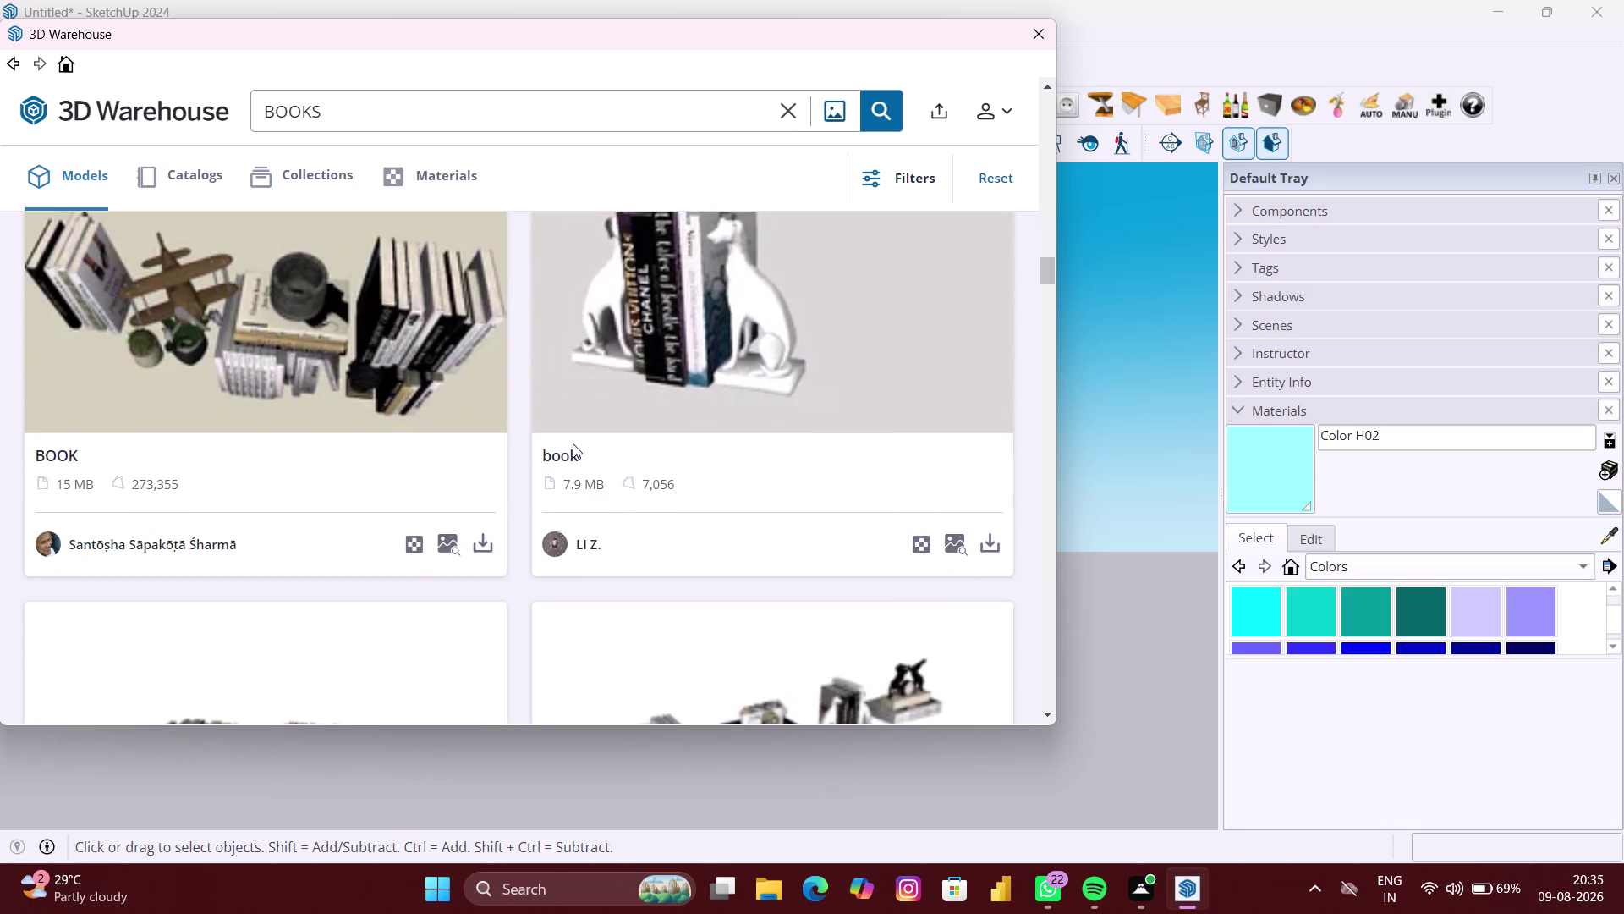
click(989, 548)
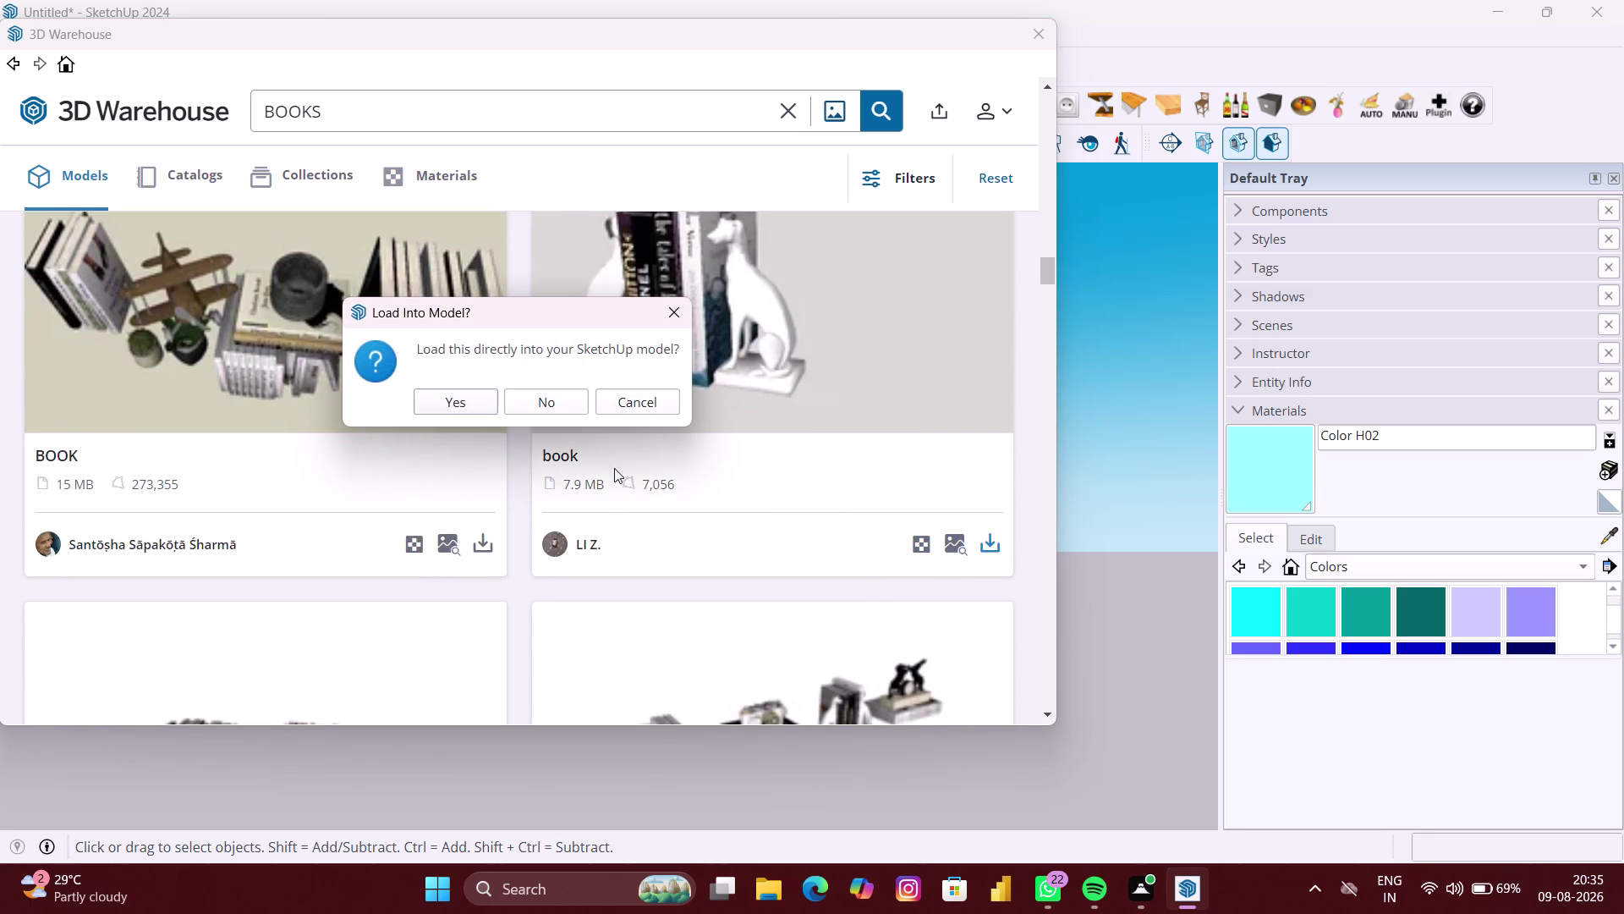
click(464, 402)
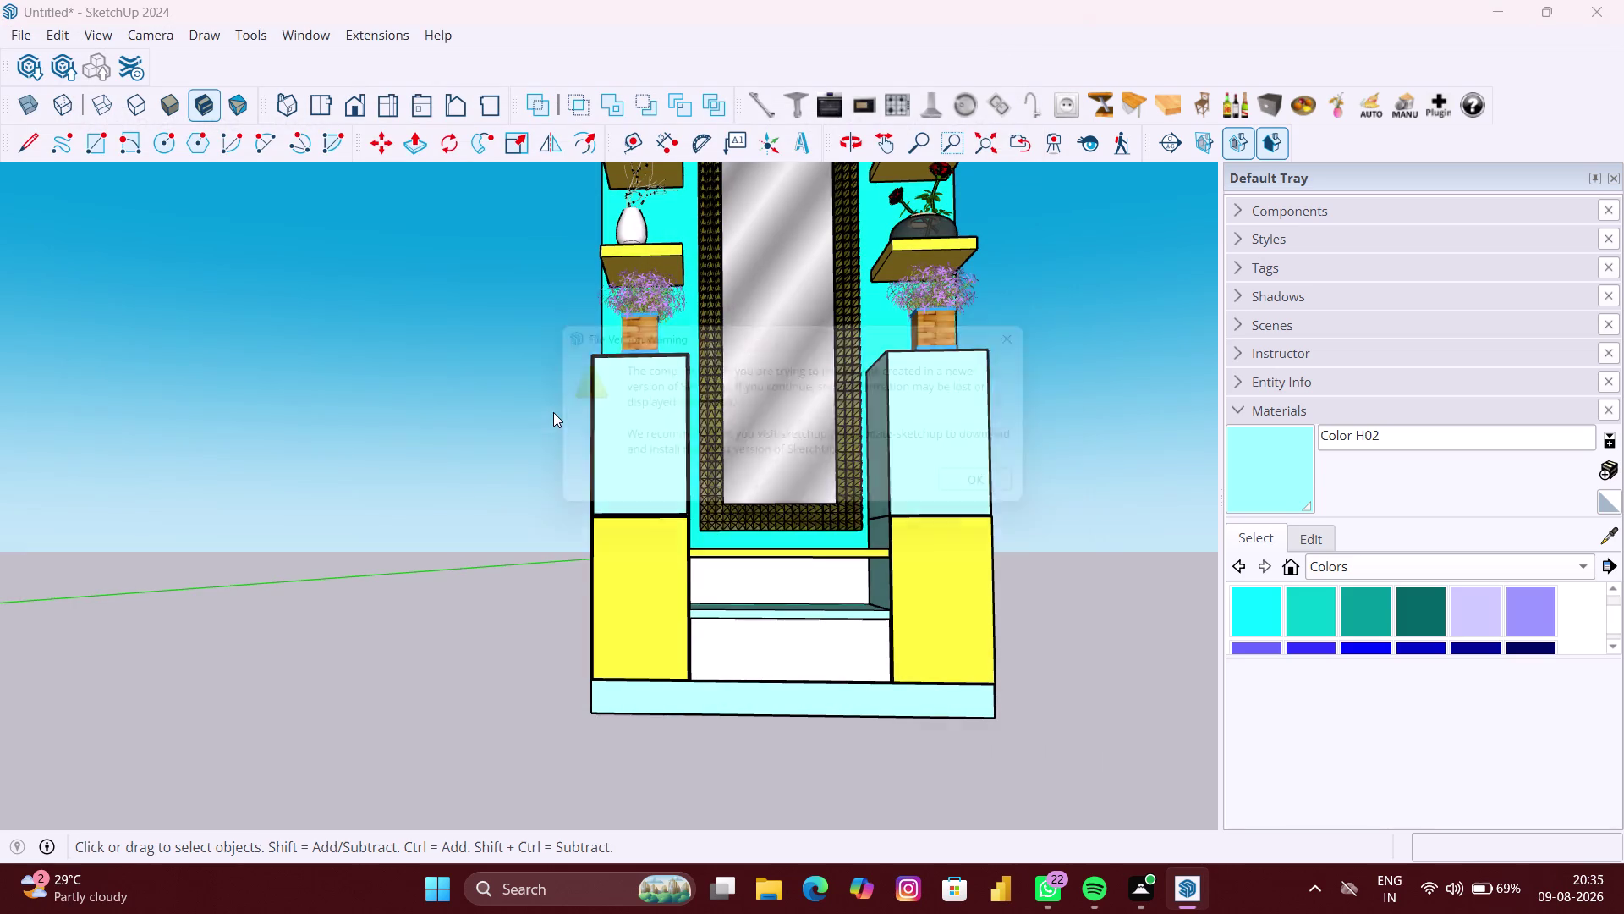
click(1049, 502)
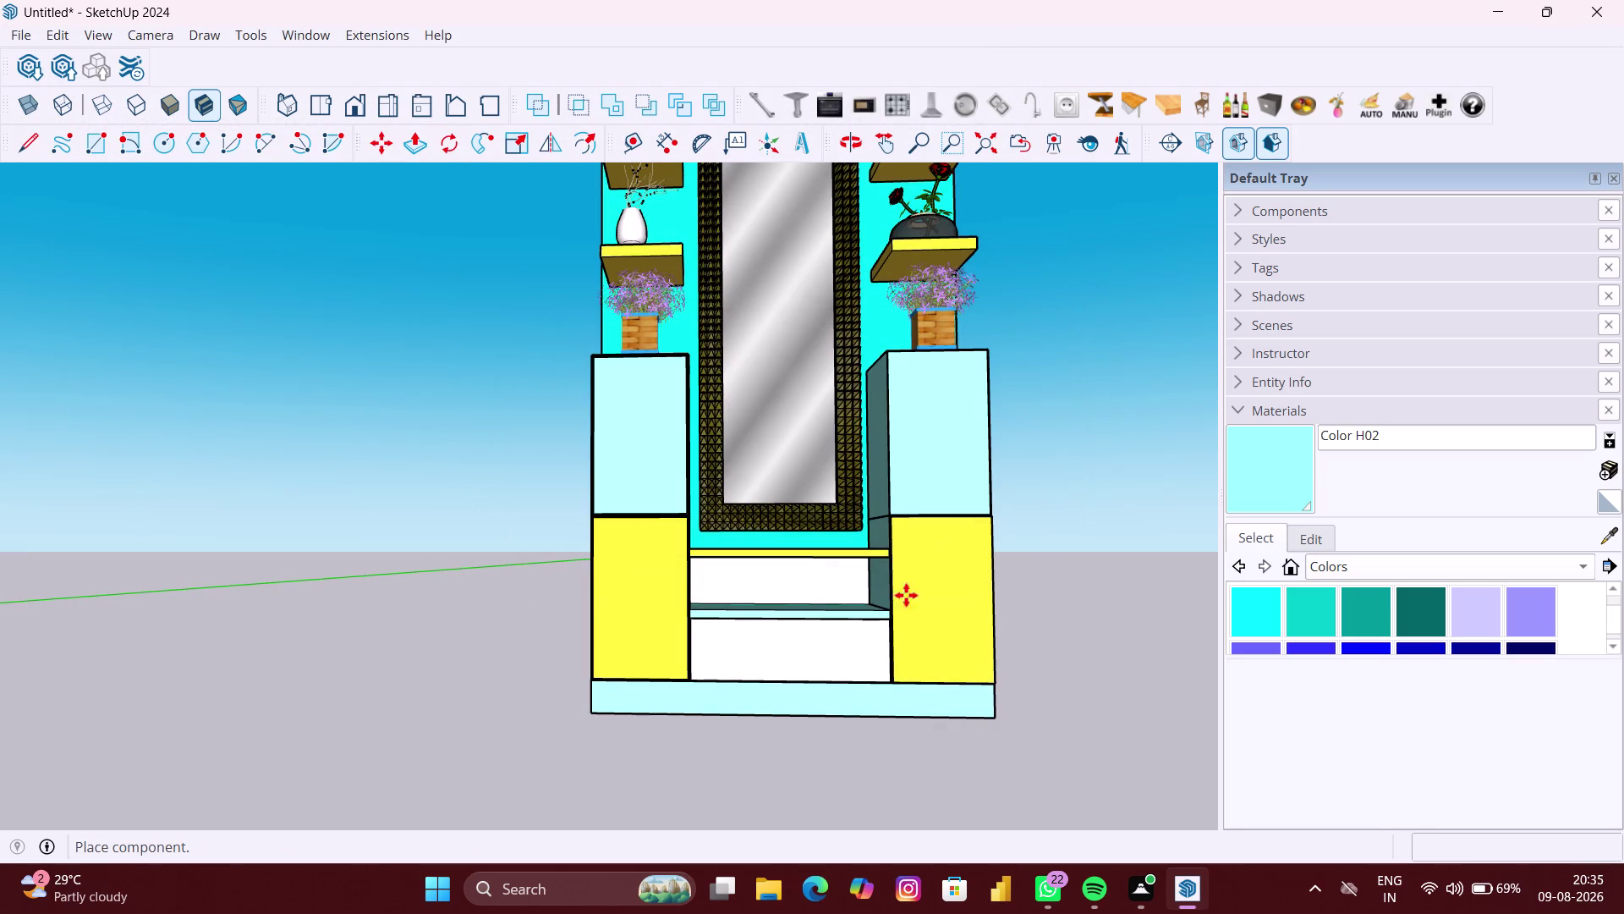
Drop the bookends-with-books component into the scene beside the dressing unit.
scroll(down, 3)
scroll(down, 3)
scroll(down, 3)
scroll(down, 3)
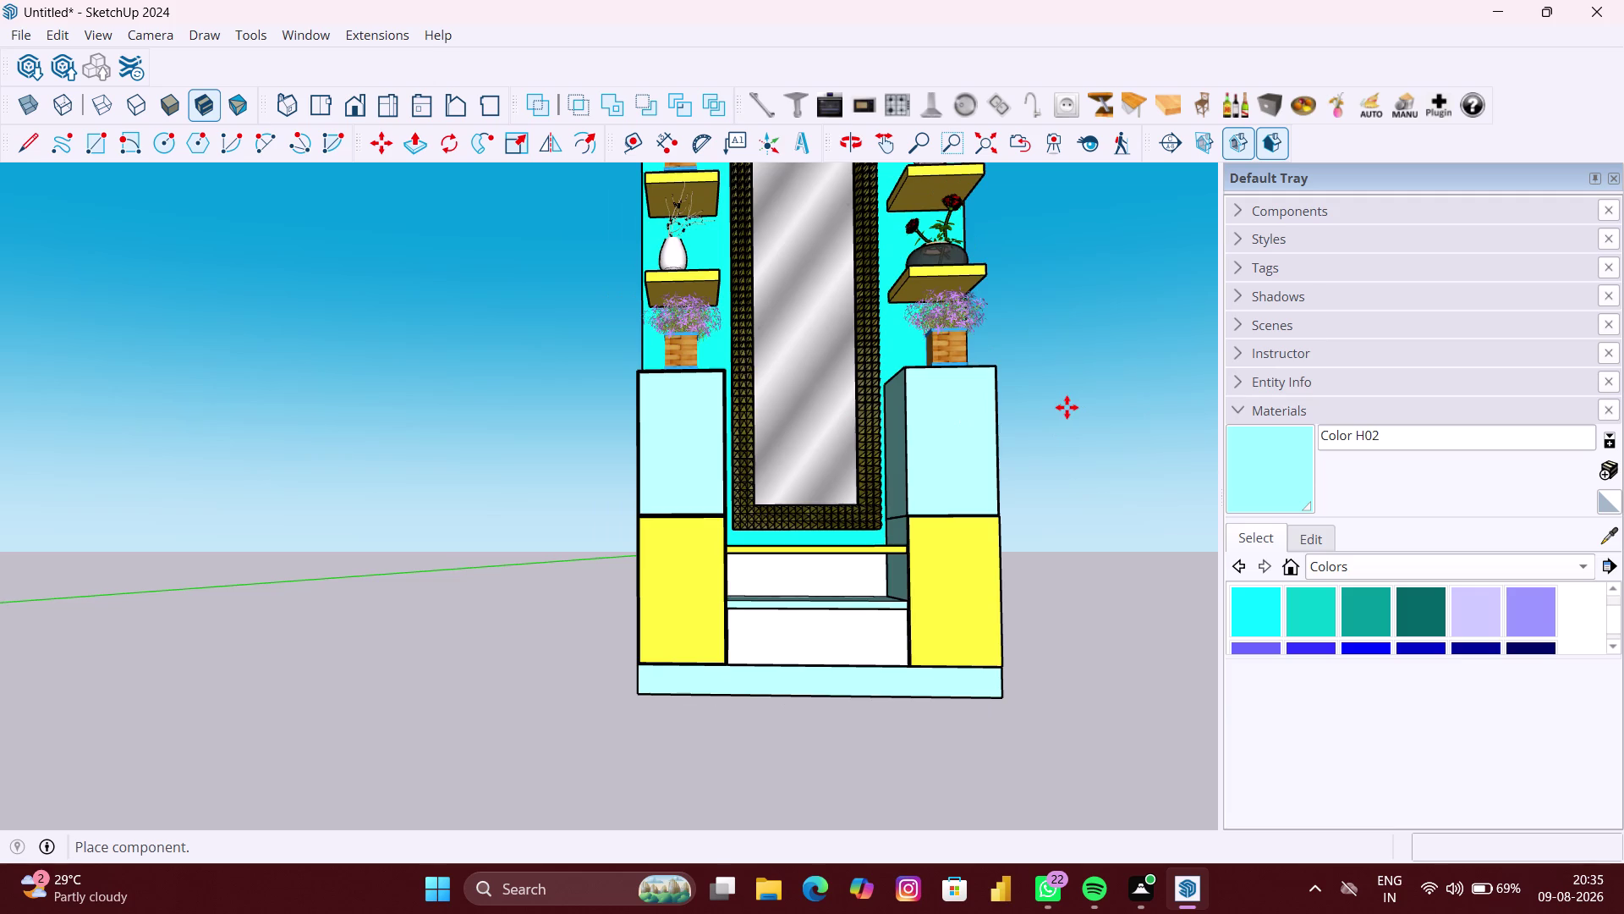
scroll(down, 3)
scroll(down, 3)
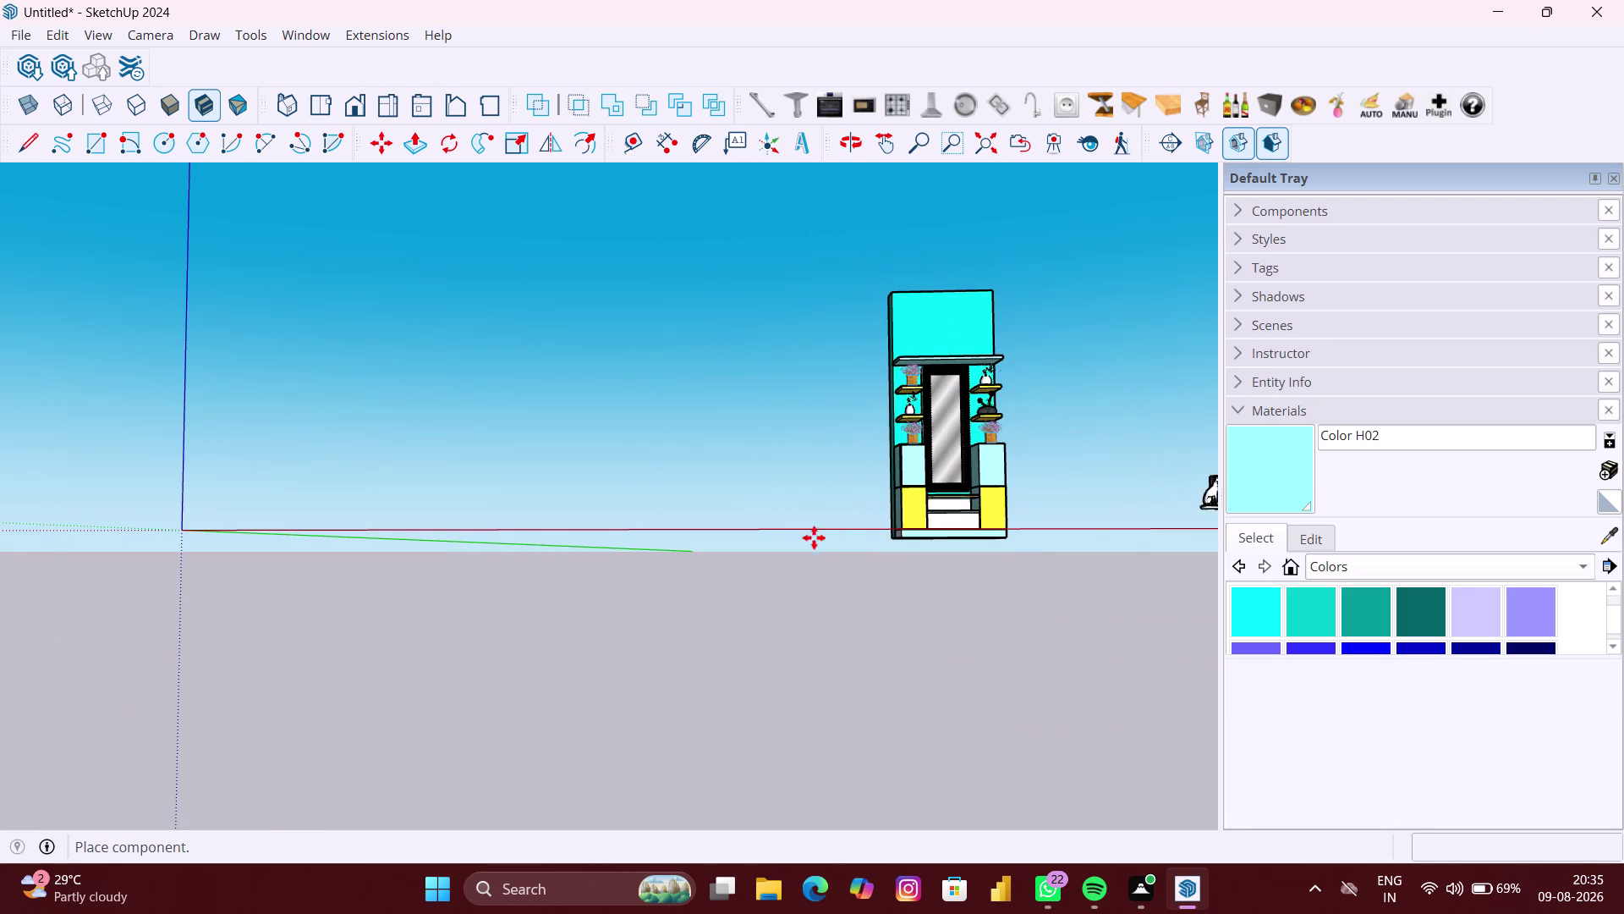
click(565, 584)
scroll(up, 3)
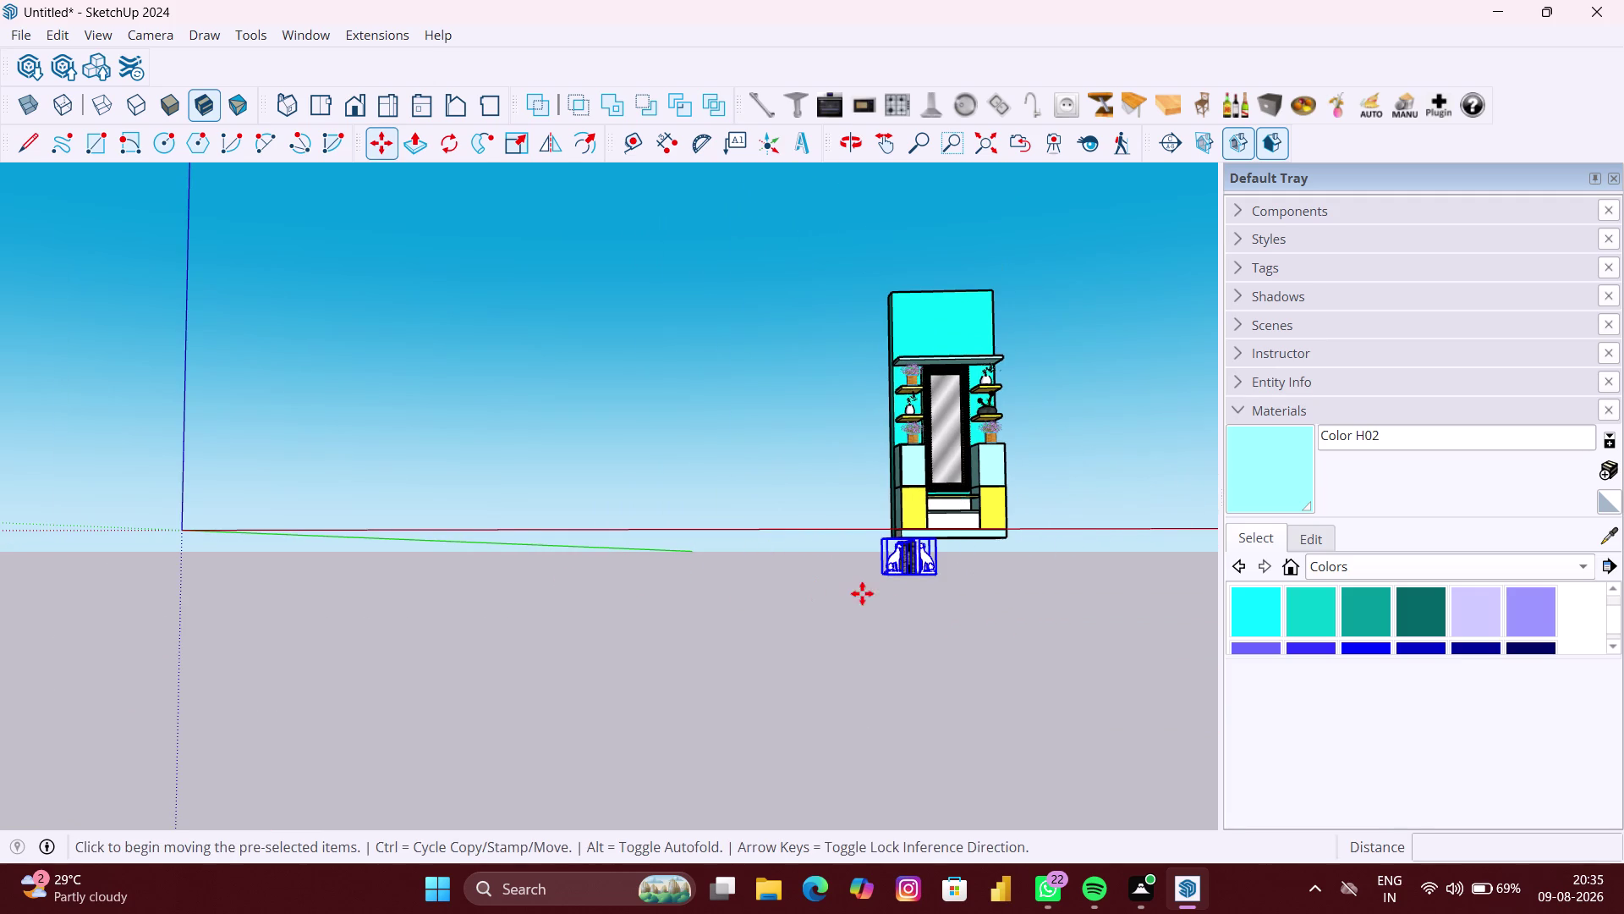
scroll(up, 3)
scroll(down, 3)
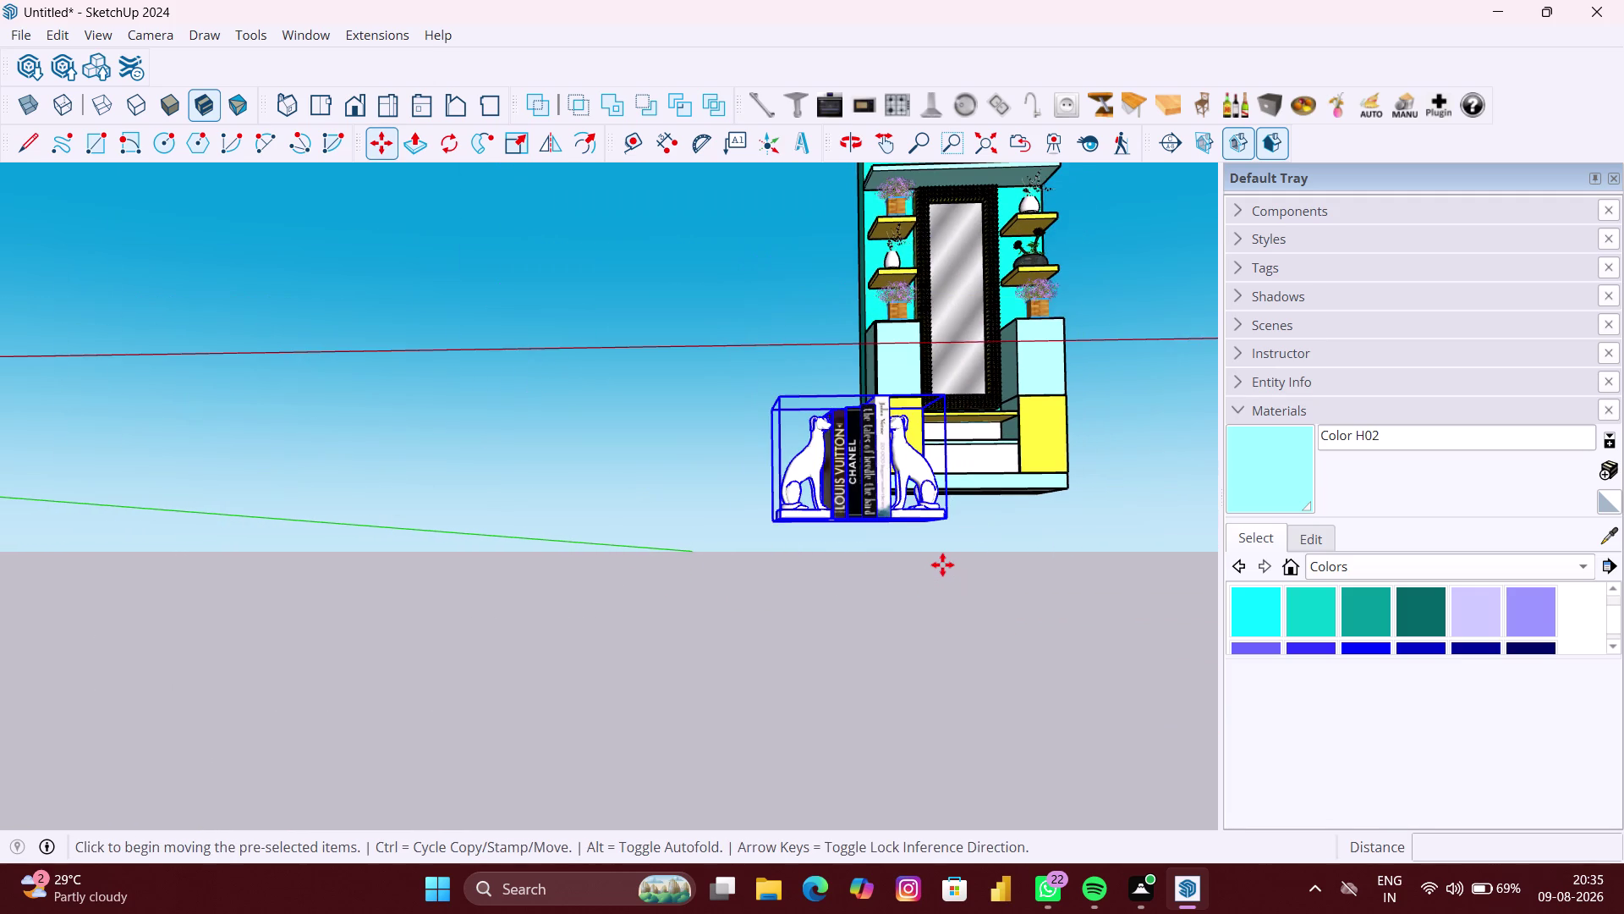
scroll(down, 3)
middle_drag(959, 522, 920, 522)
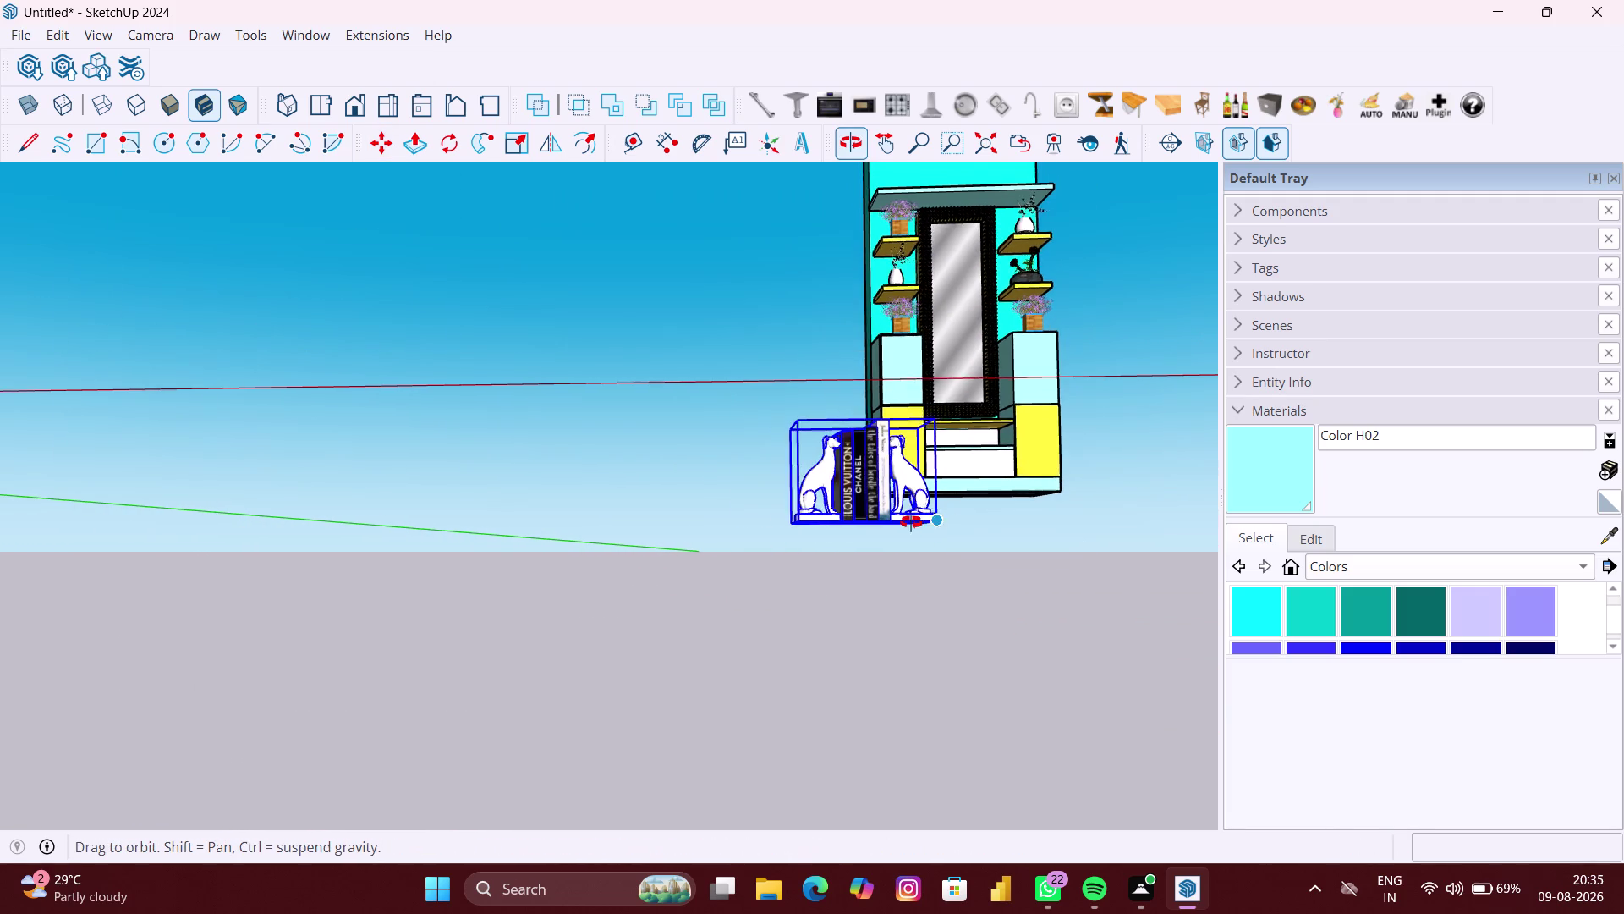
middle_drag(919, 522, 848, 532)
scroll(up, 3)
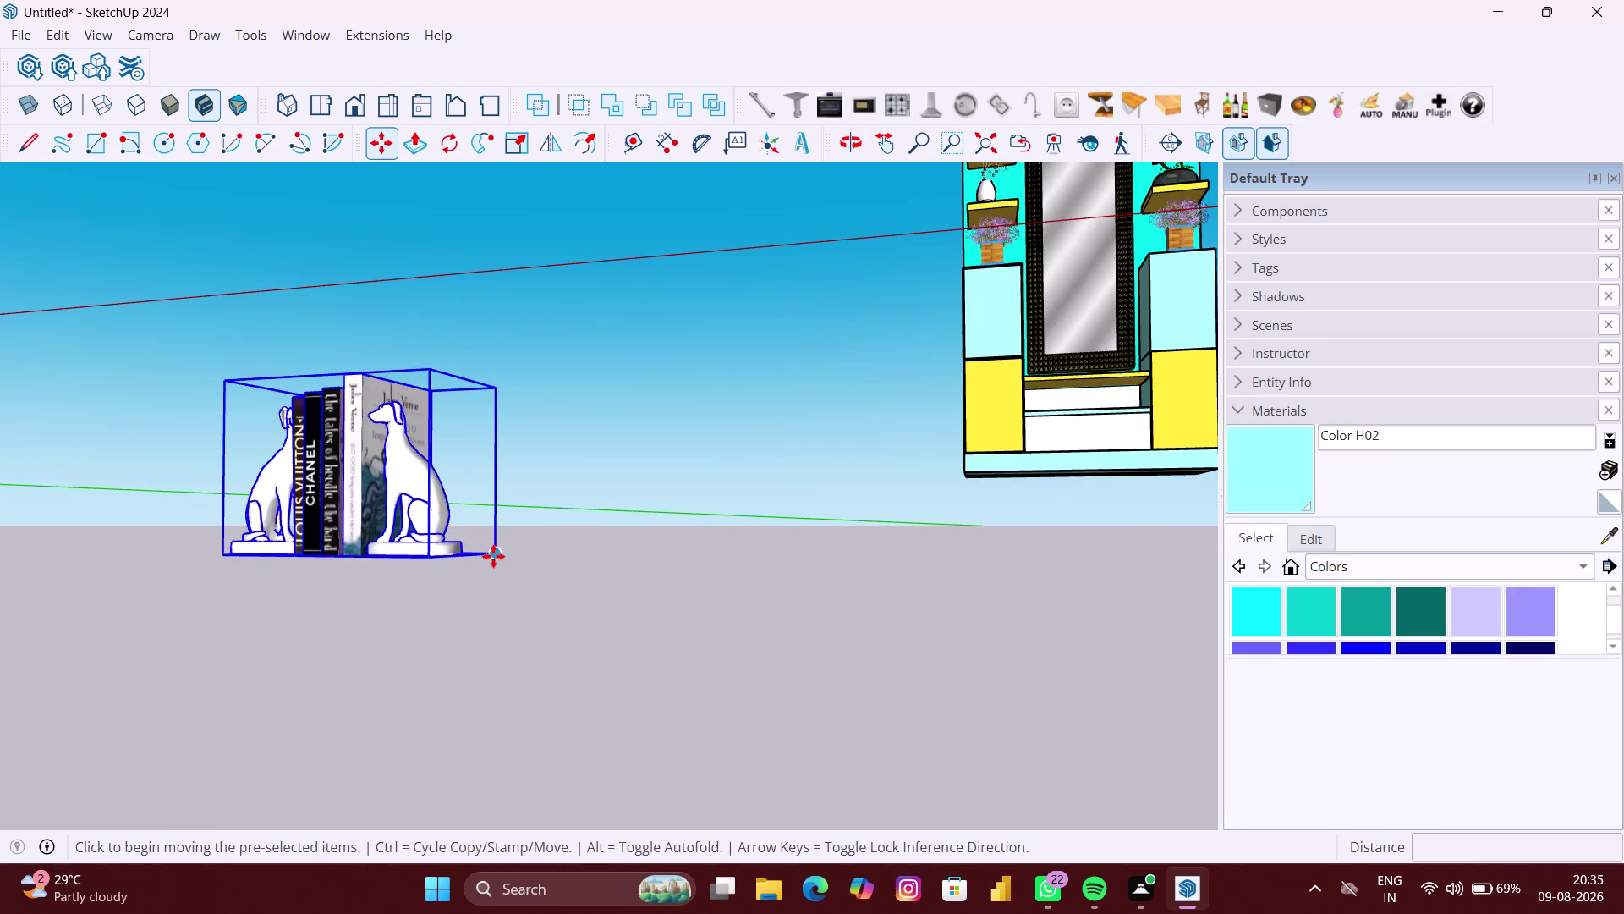
Move the bookends onto the lower shelf inside the unit's central recess.
click(494, 556)
scroll(down, 3)
scroll(down, 3)
middle_drag(1152, 422, 976, 533)
scroll(up, 3)
scroll(up, 3)
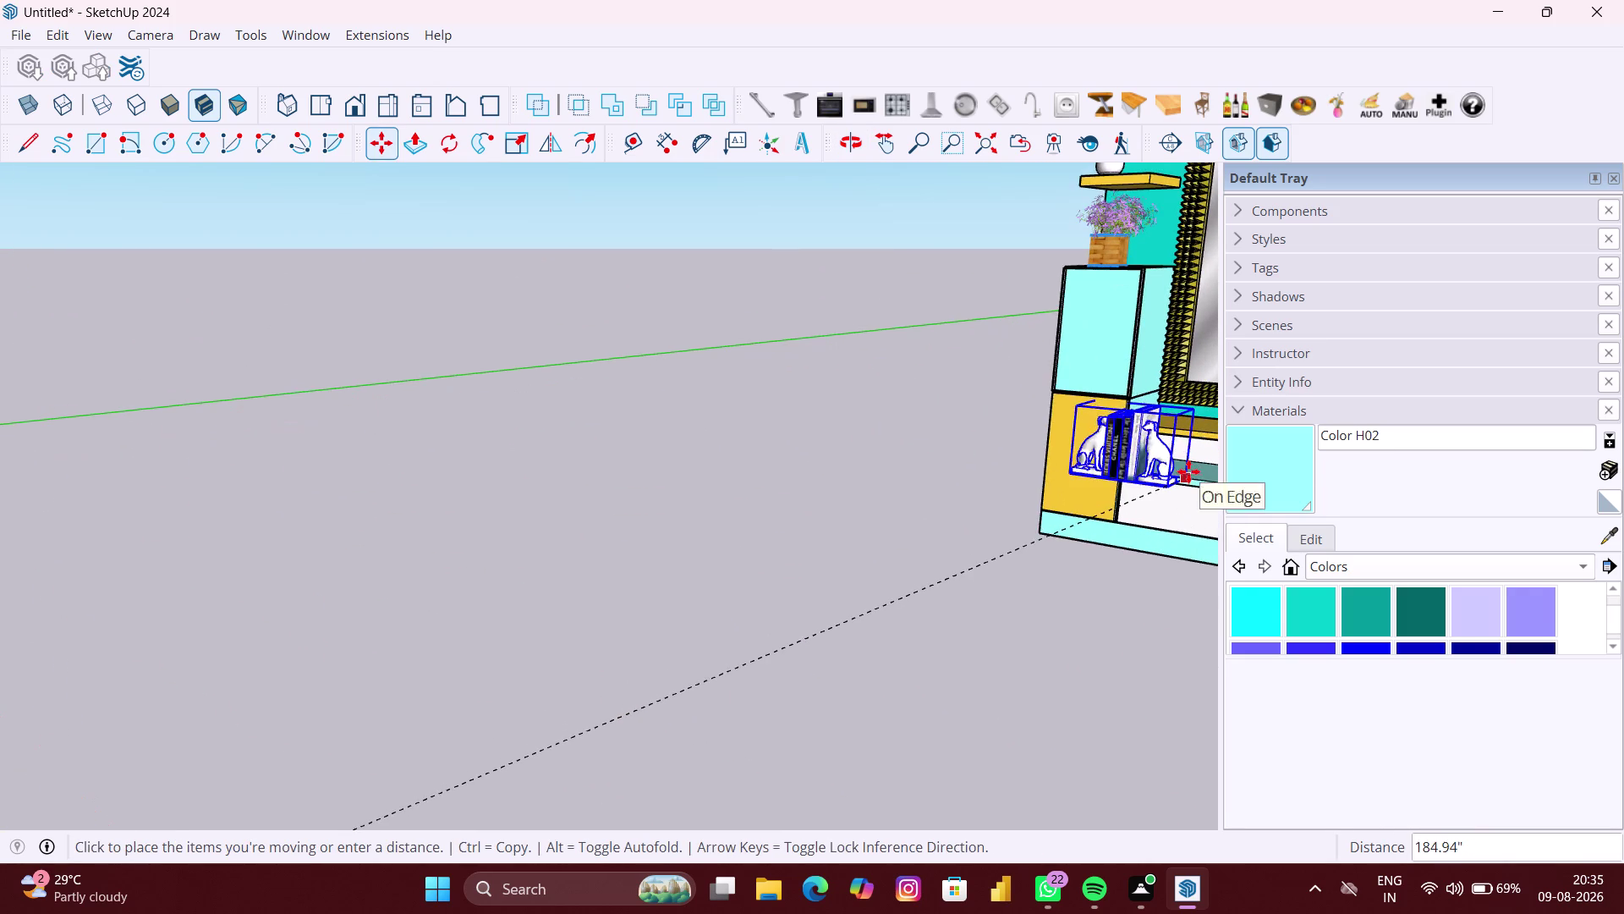
scroll(up, 3)
scroll(up, 3)
middle_drag(1218, 467, 1190, 467)
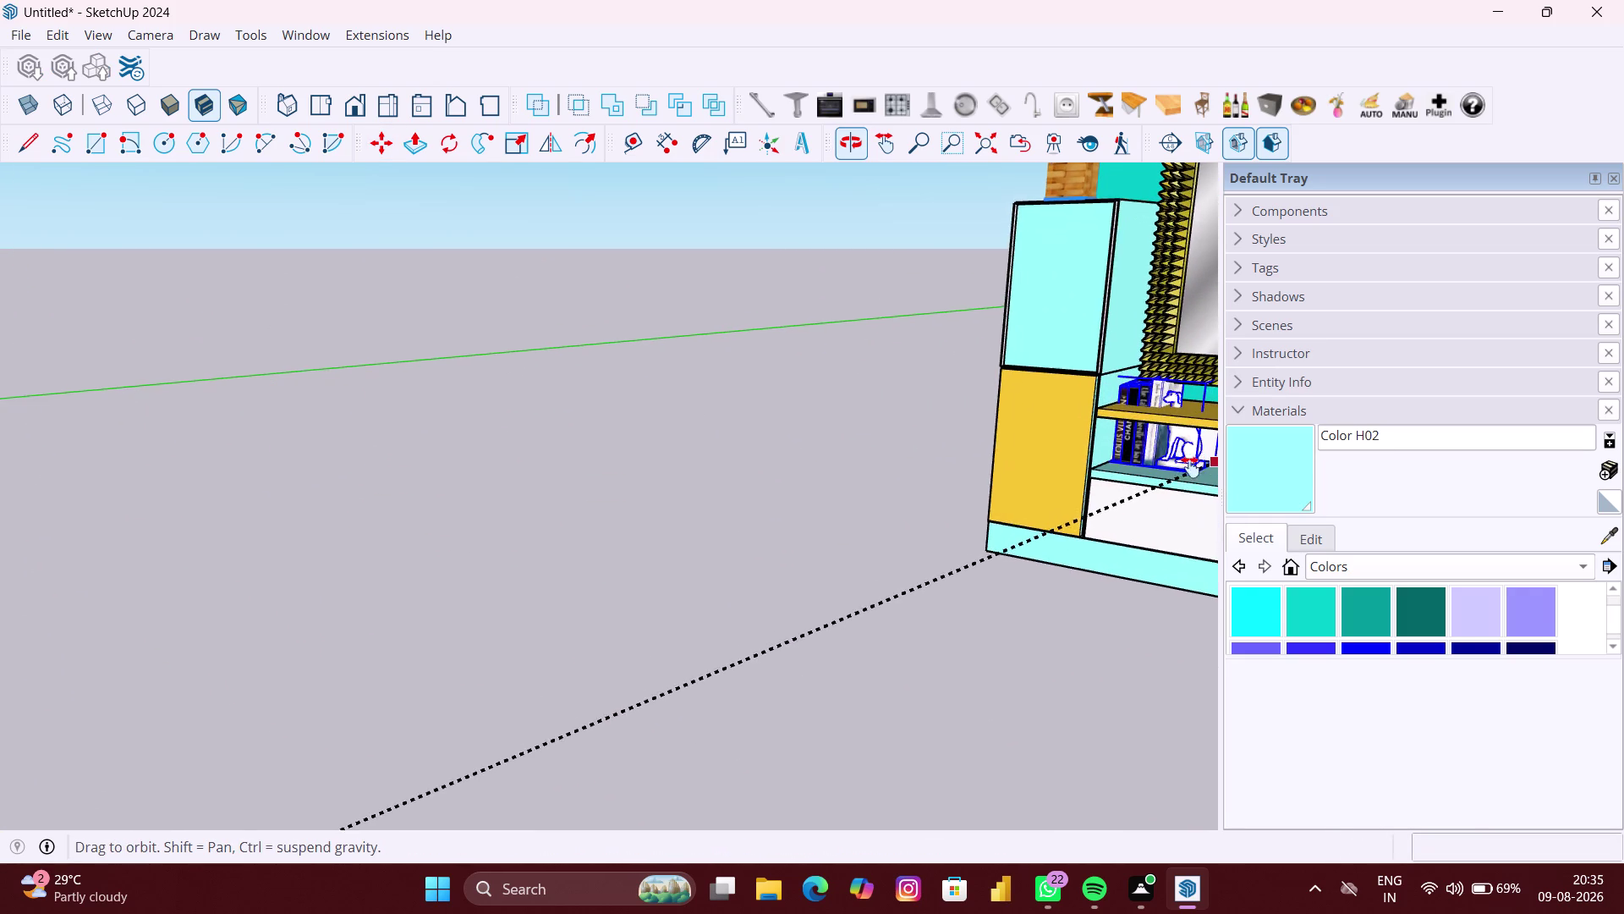
middle_drag(1190, 467, 1033, 487)
scroll(up, 3)
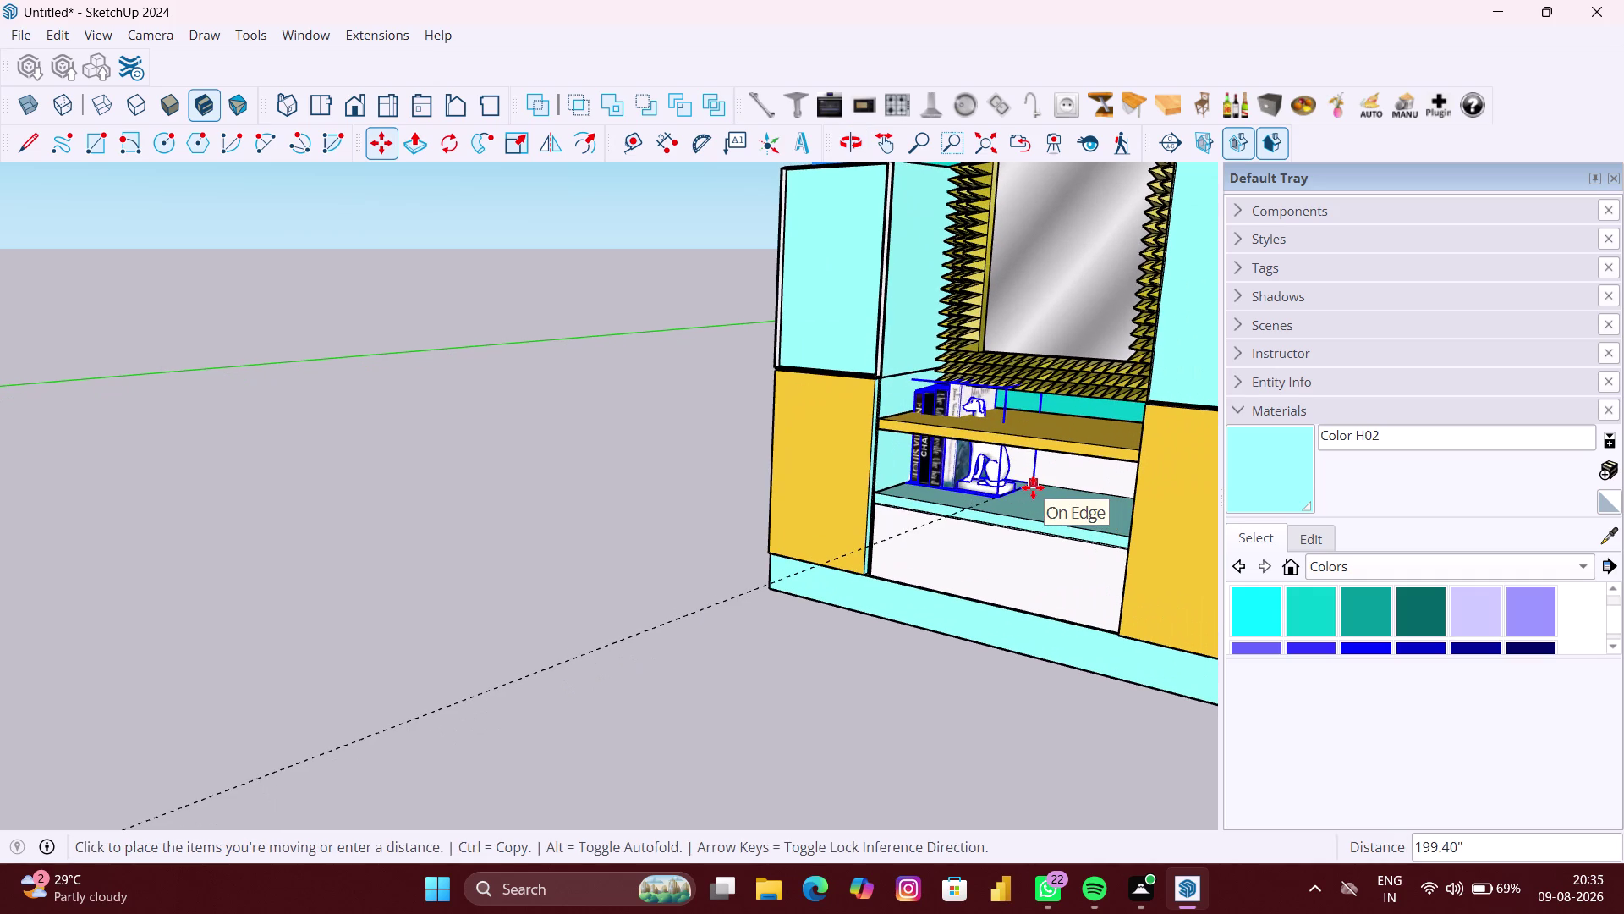
click(1033, 488)
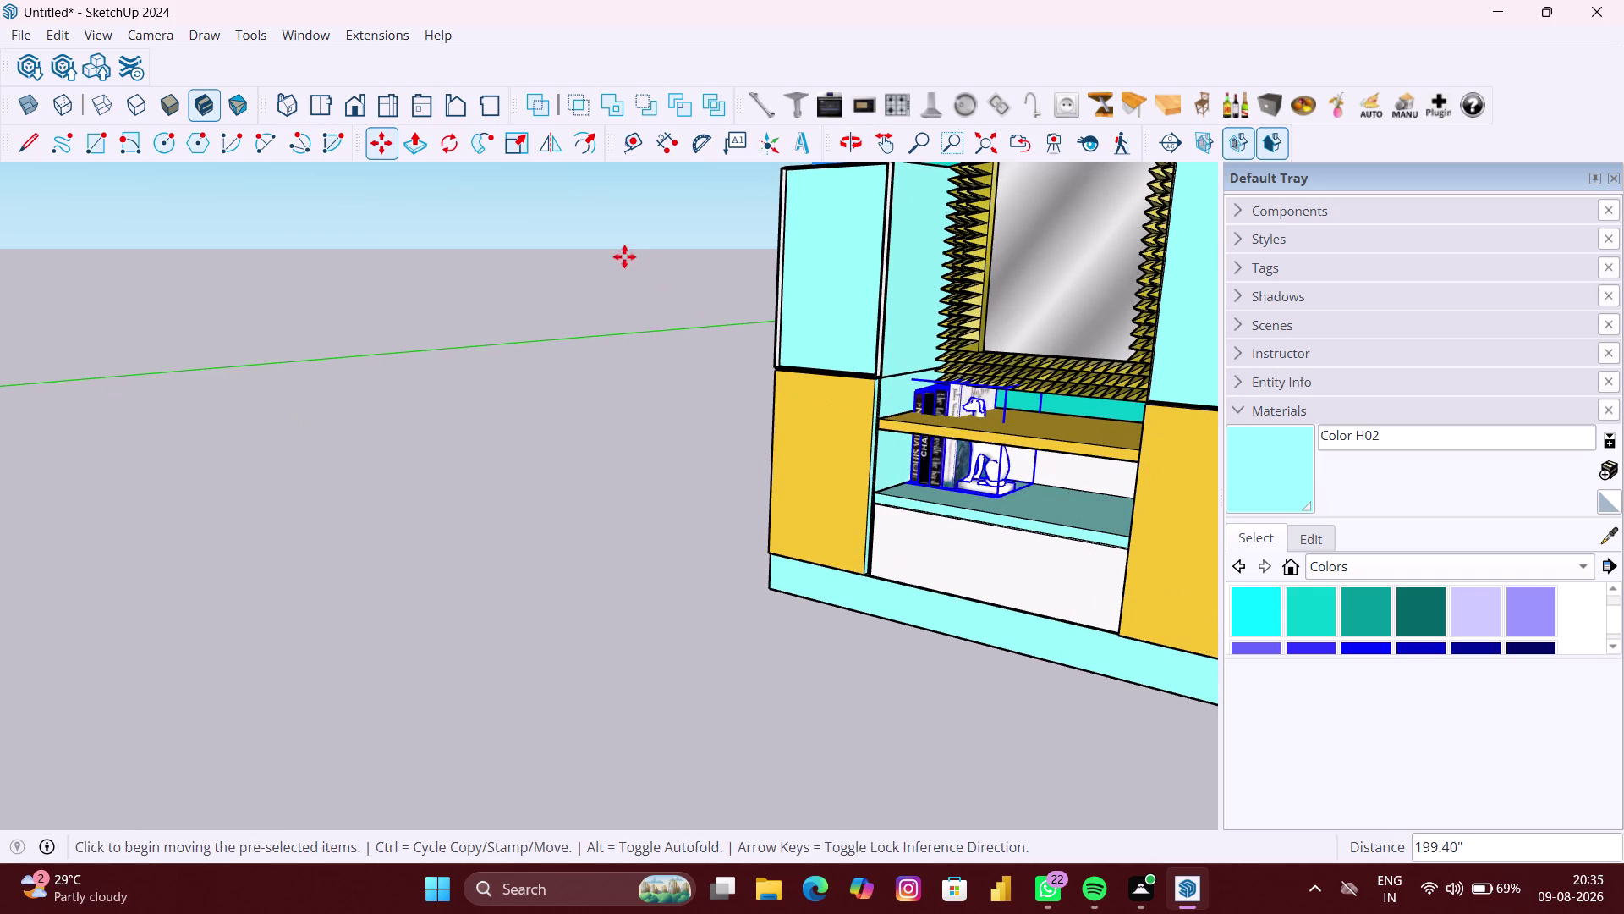
click(14, 114)
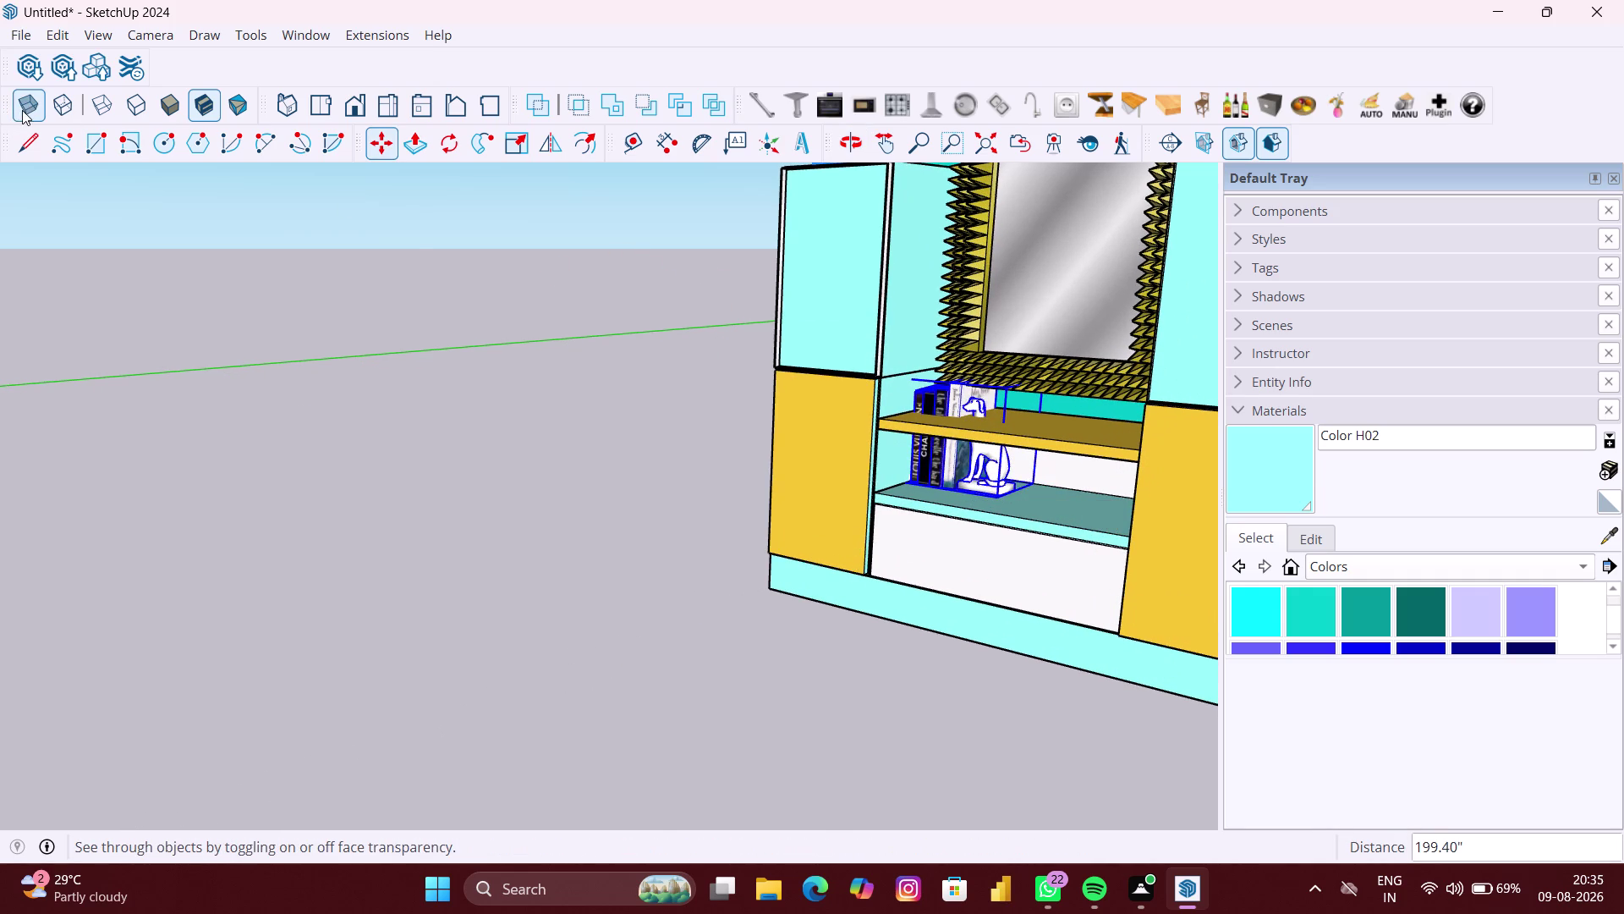
Turn on X-ray view and select the bookends for resizing.
click(22, 109)
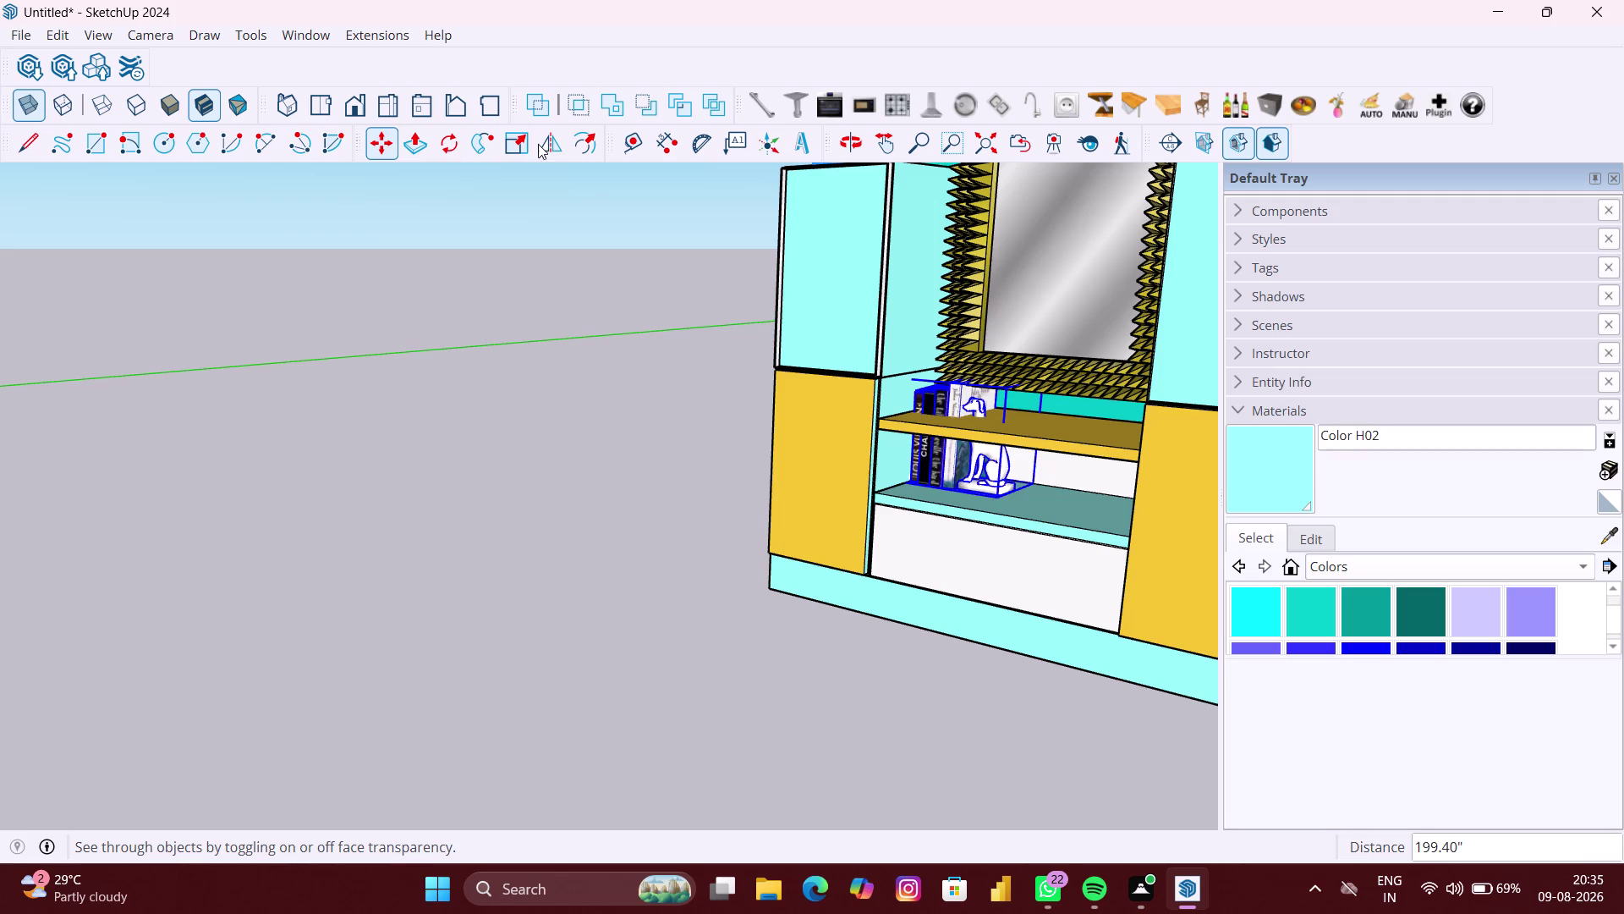
click(510, 145)
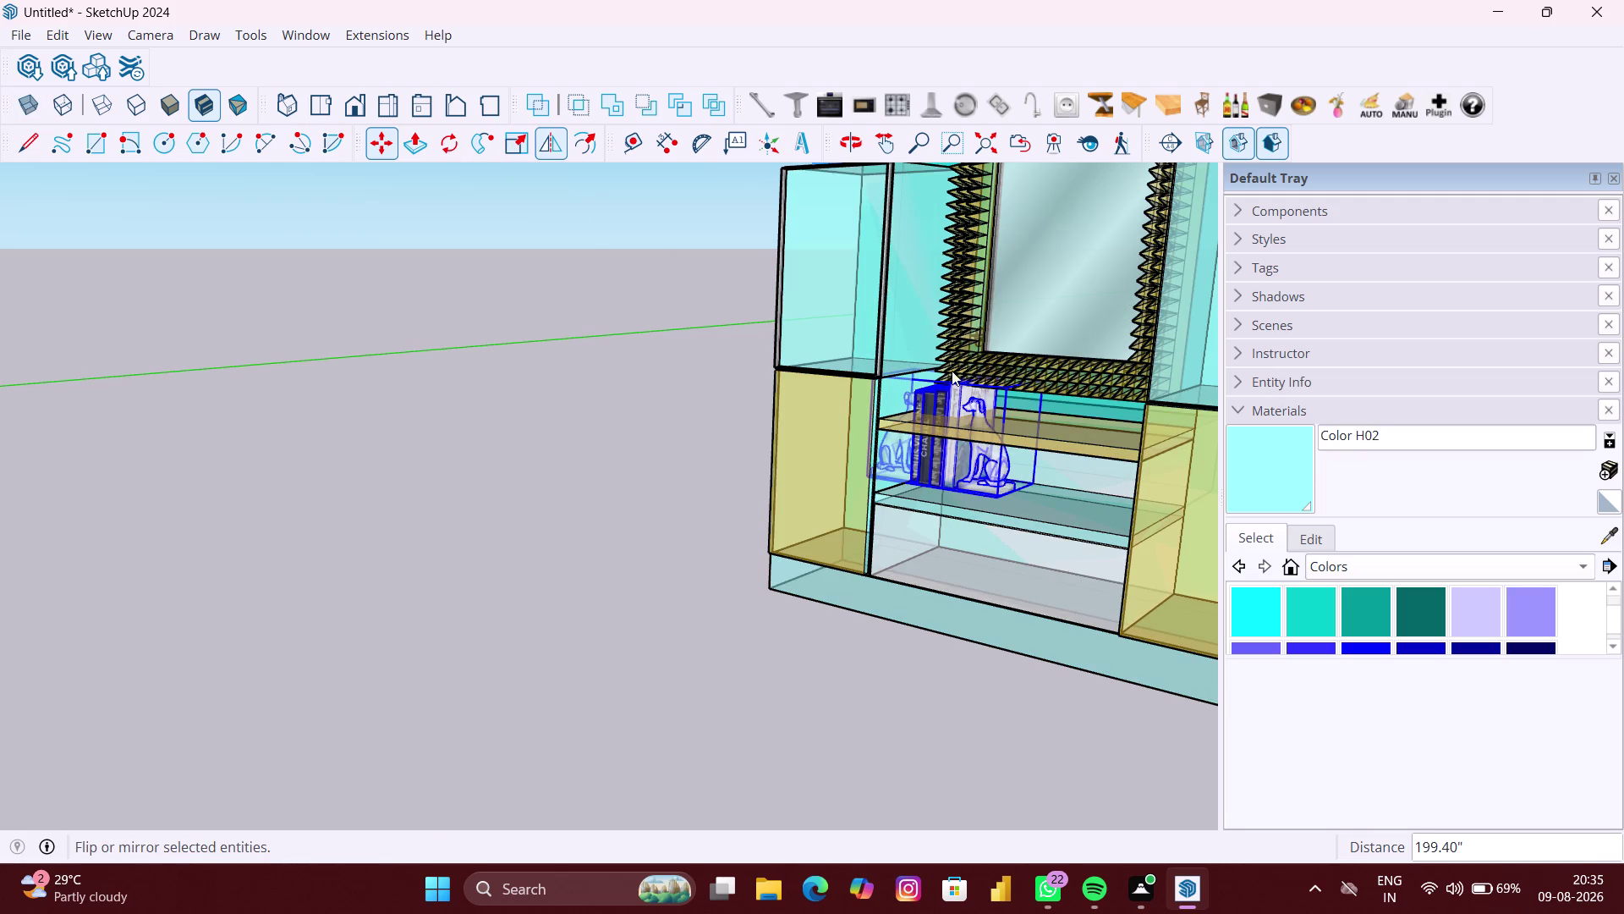
middle_drag(968, 373, 1021, 373)
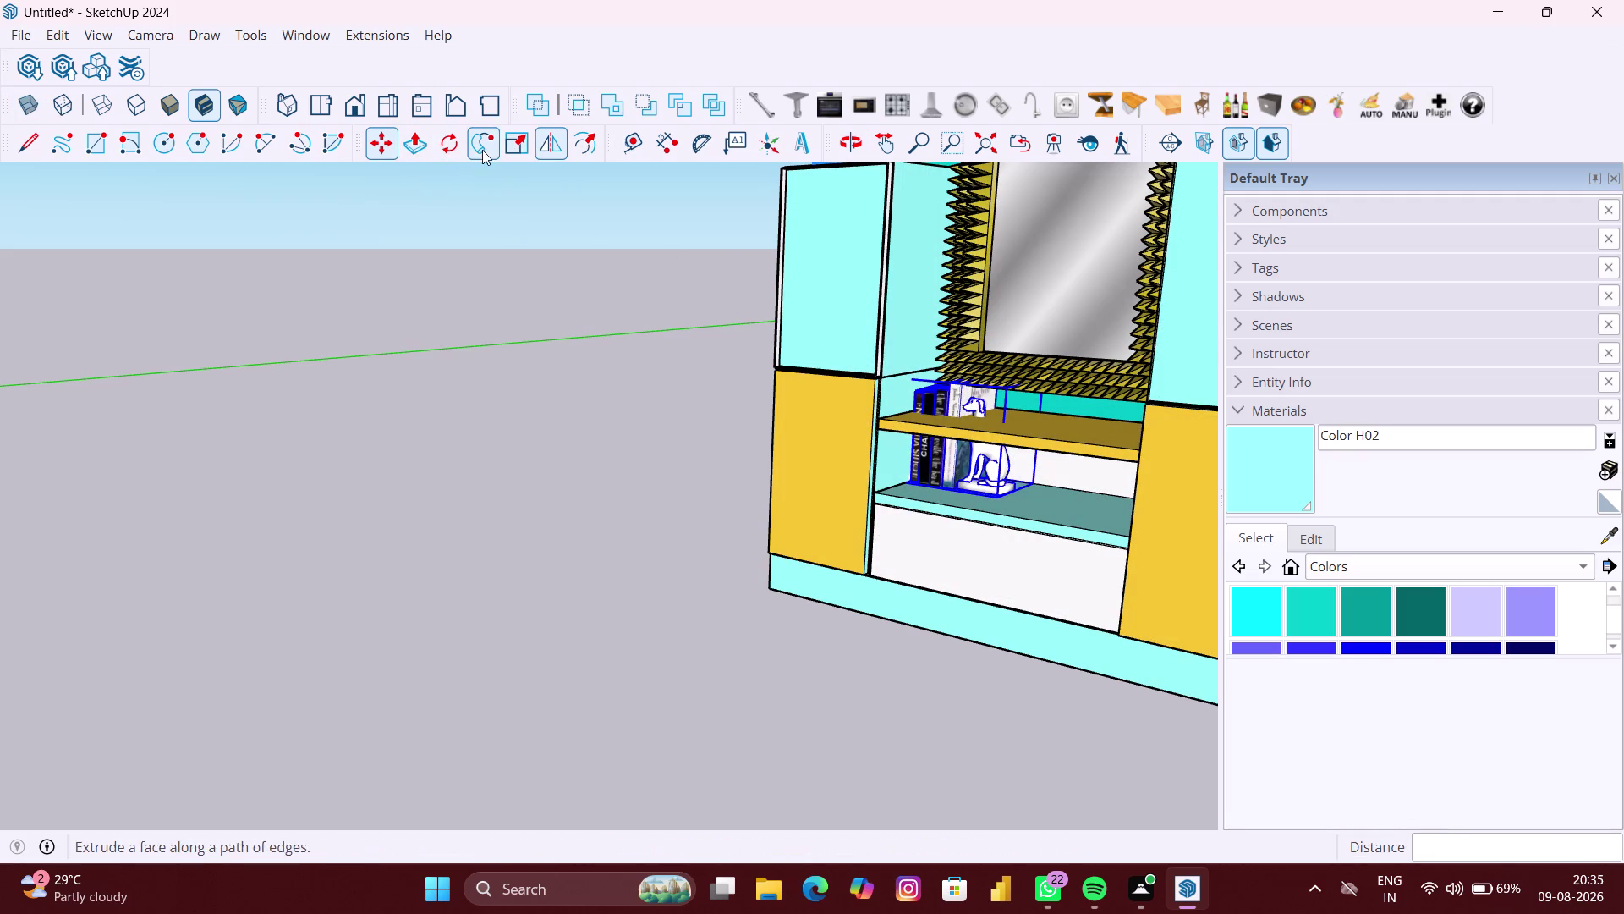
click(509, 149)
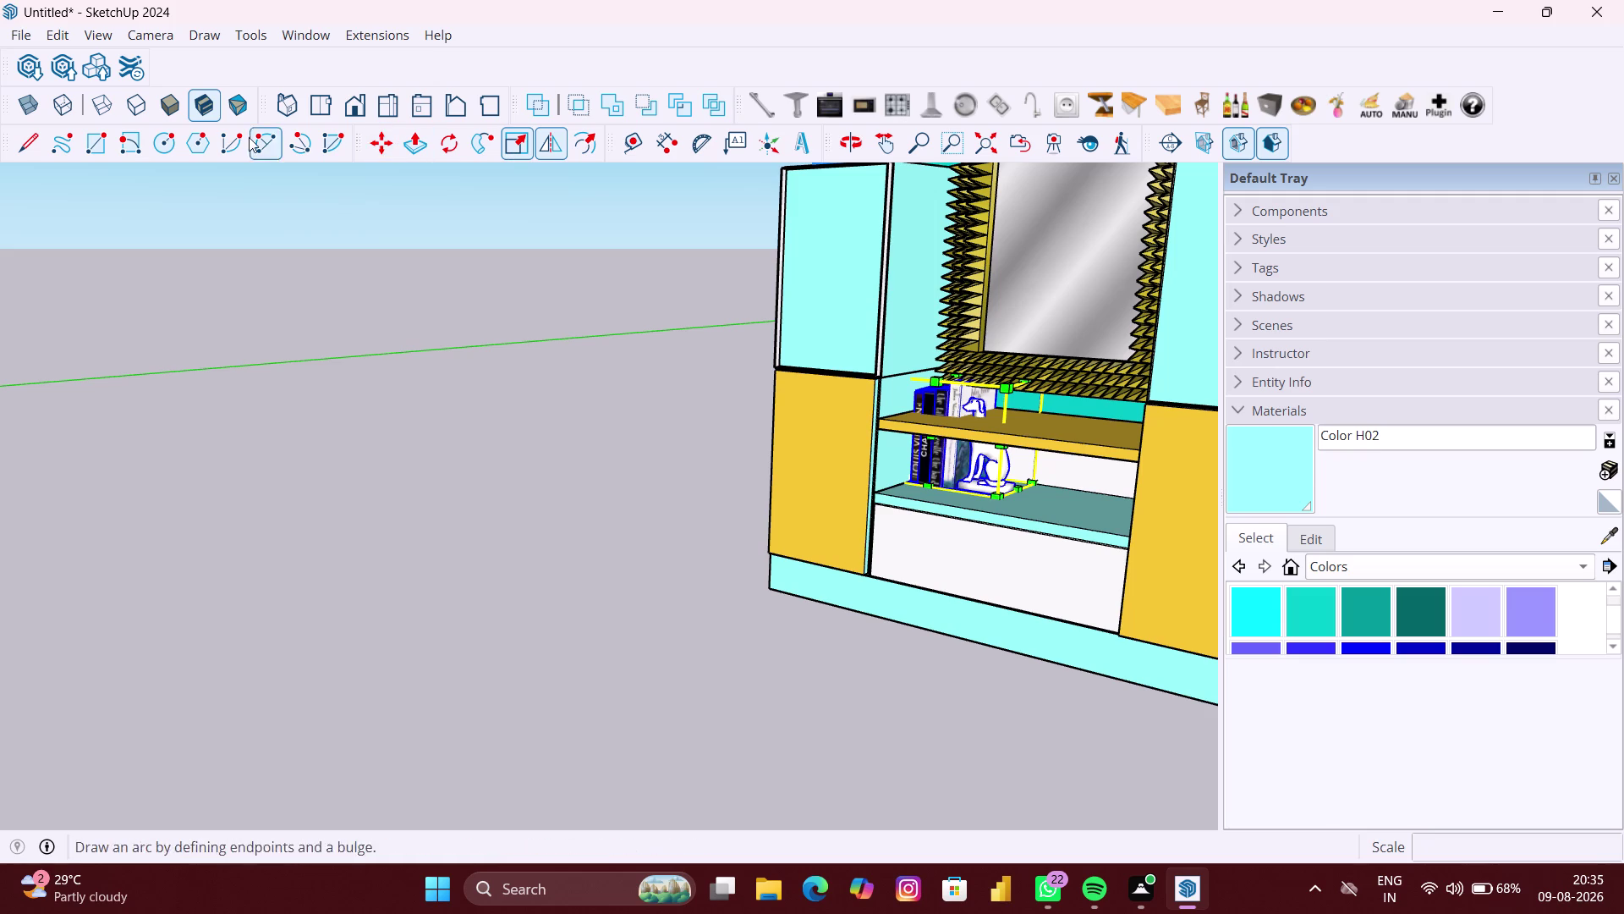
click(42, 99)
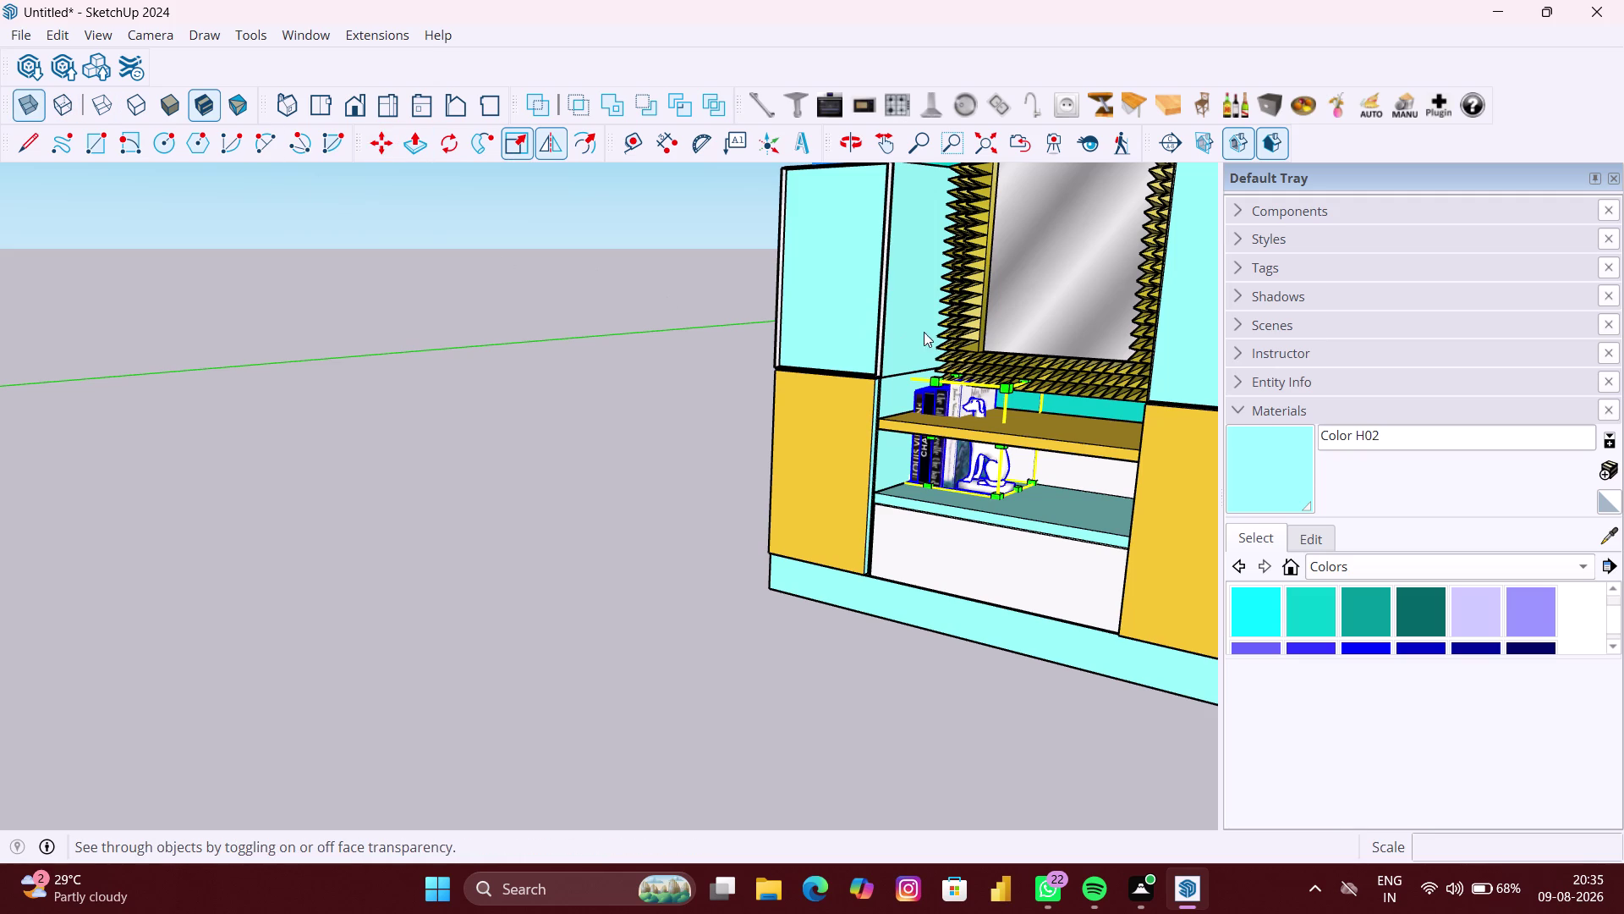
middle_drag(935, 376, 1112, 397)
scroll(up, 3)
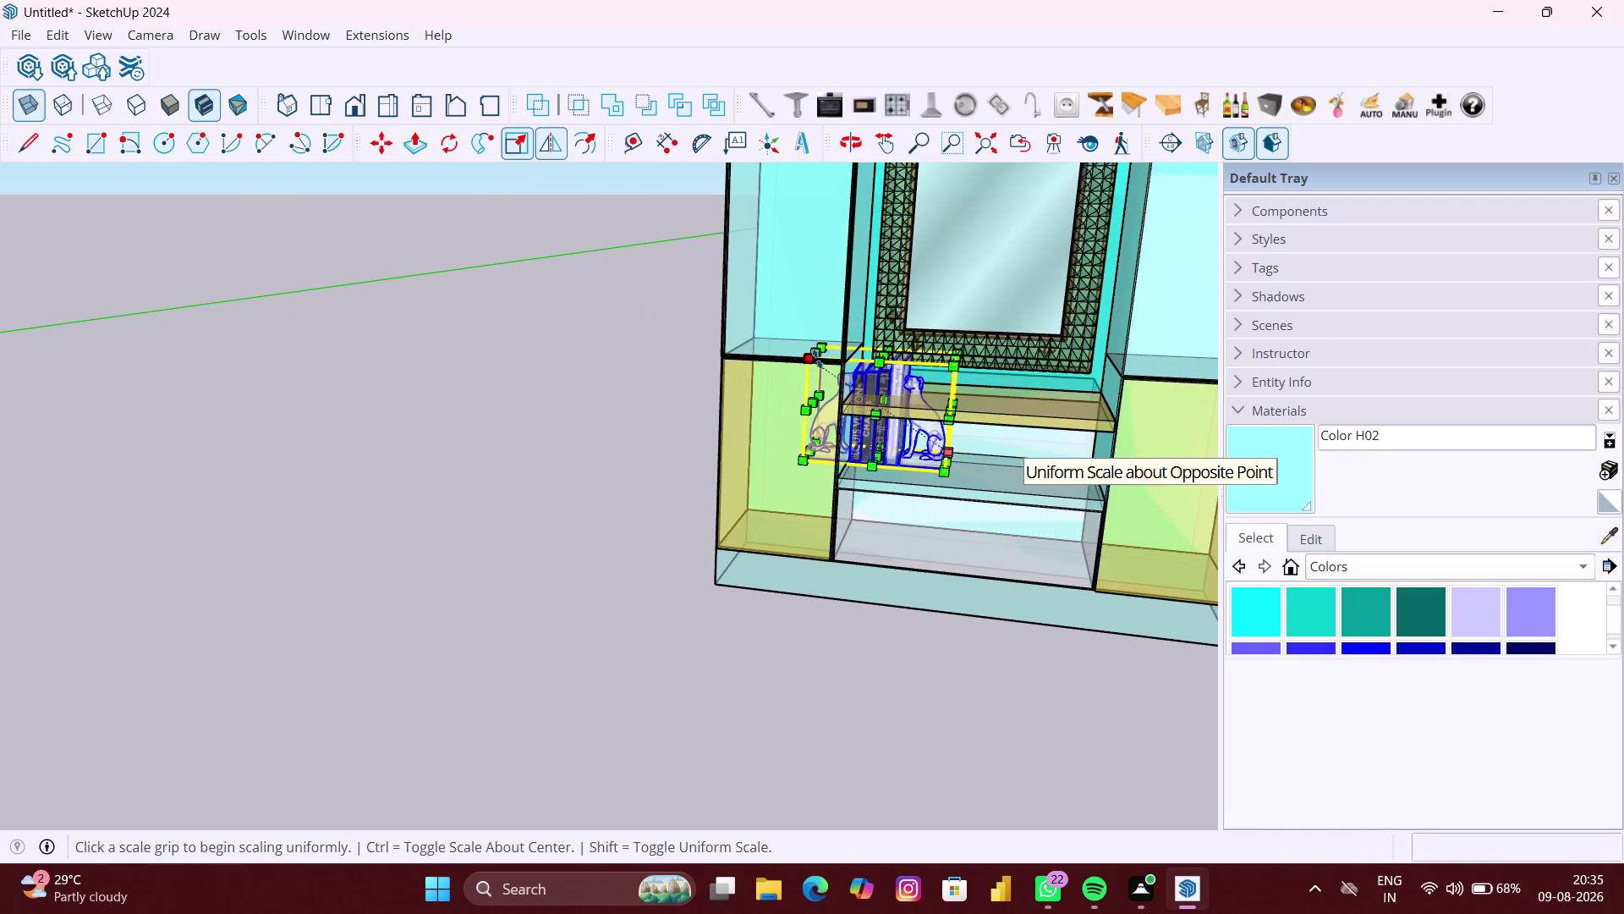
Scale the bookends down to roughly 0.69 by 0.60 so they fit the shelf.
click(816, 347)
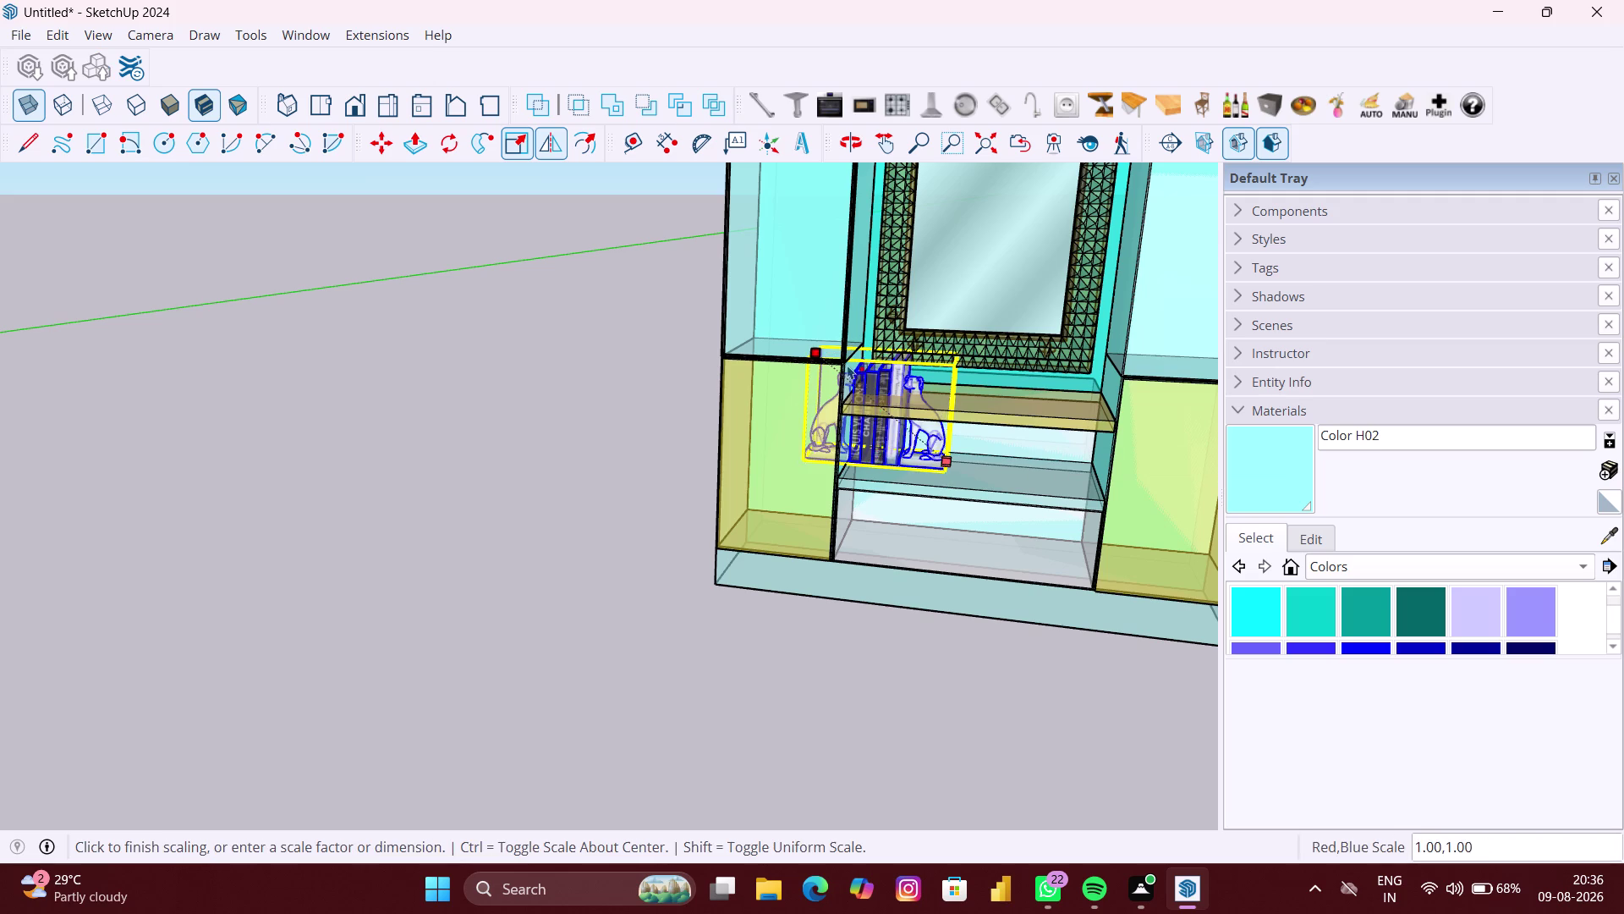
scroll(up, 3)
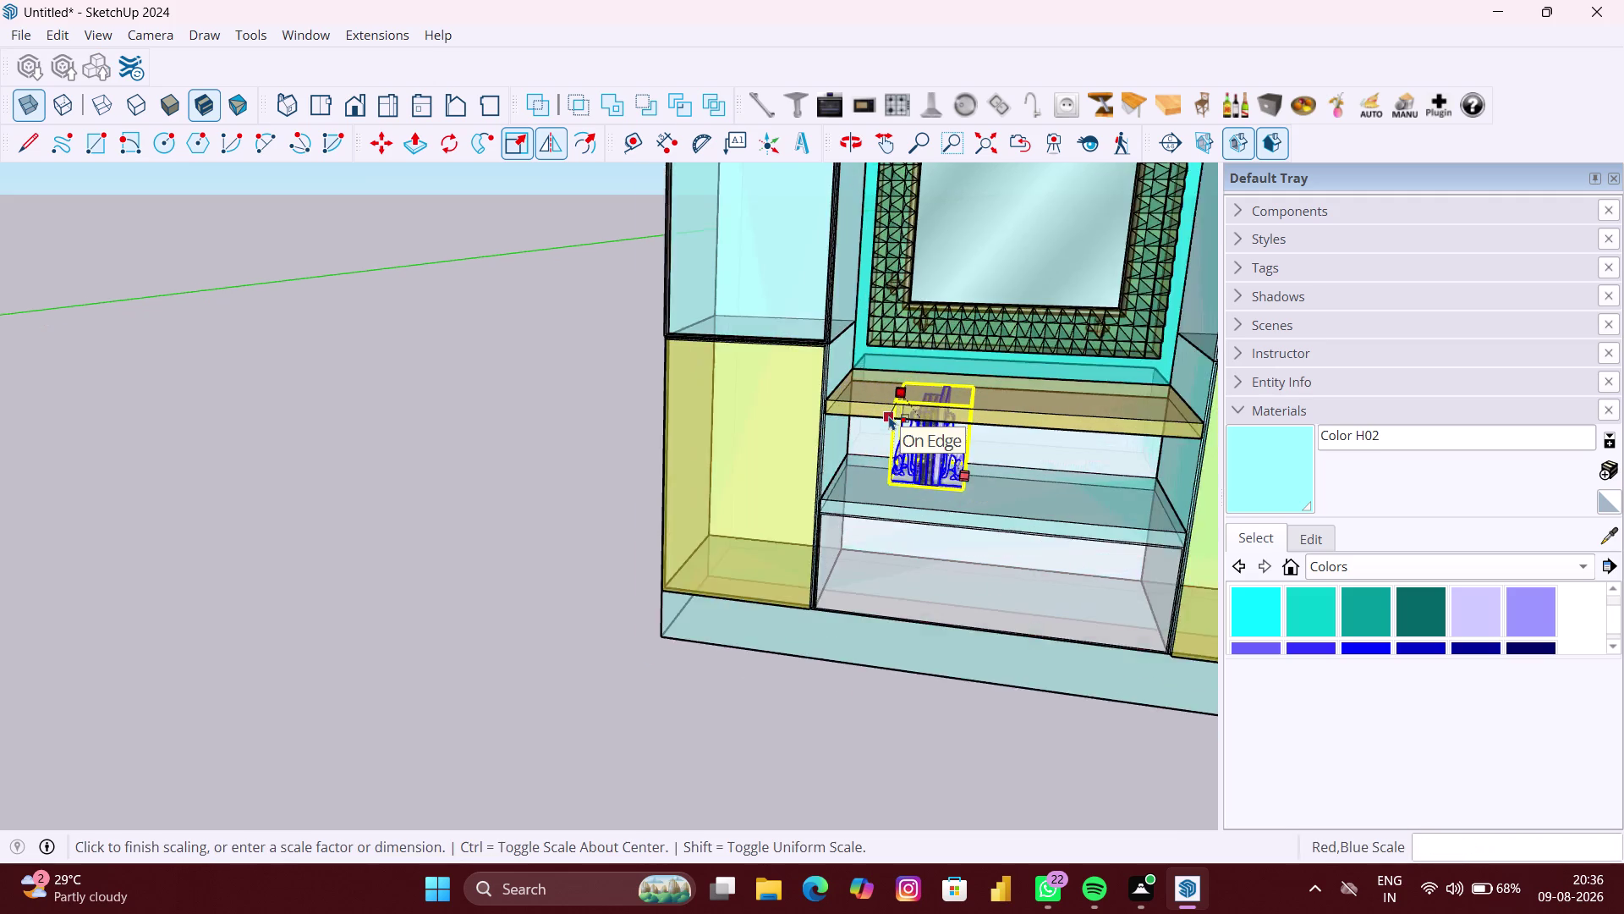
scroll(up, 3)
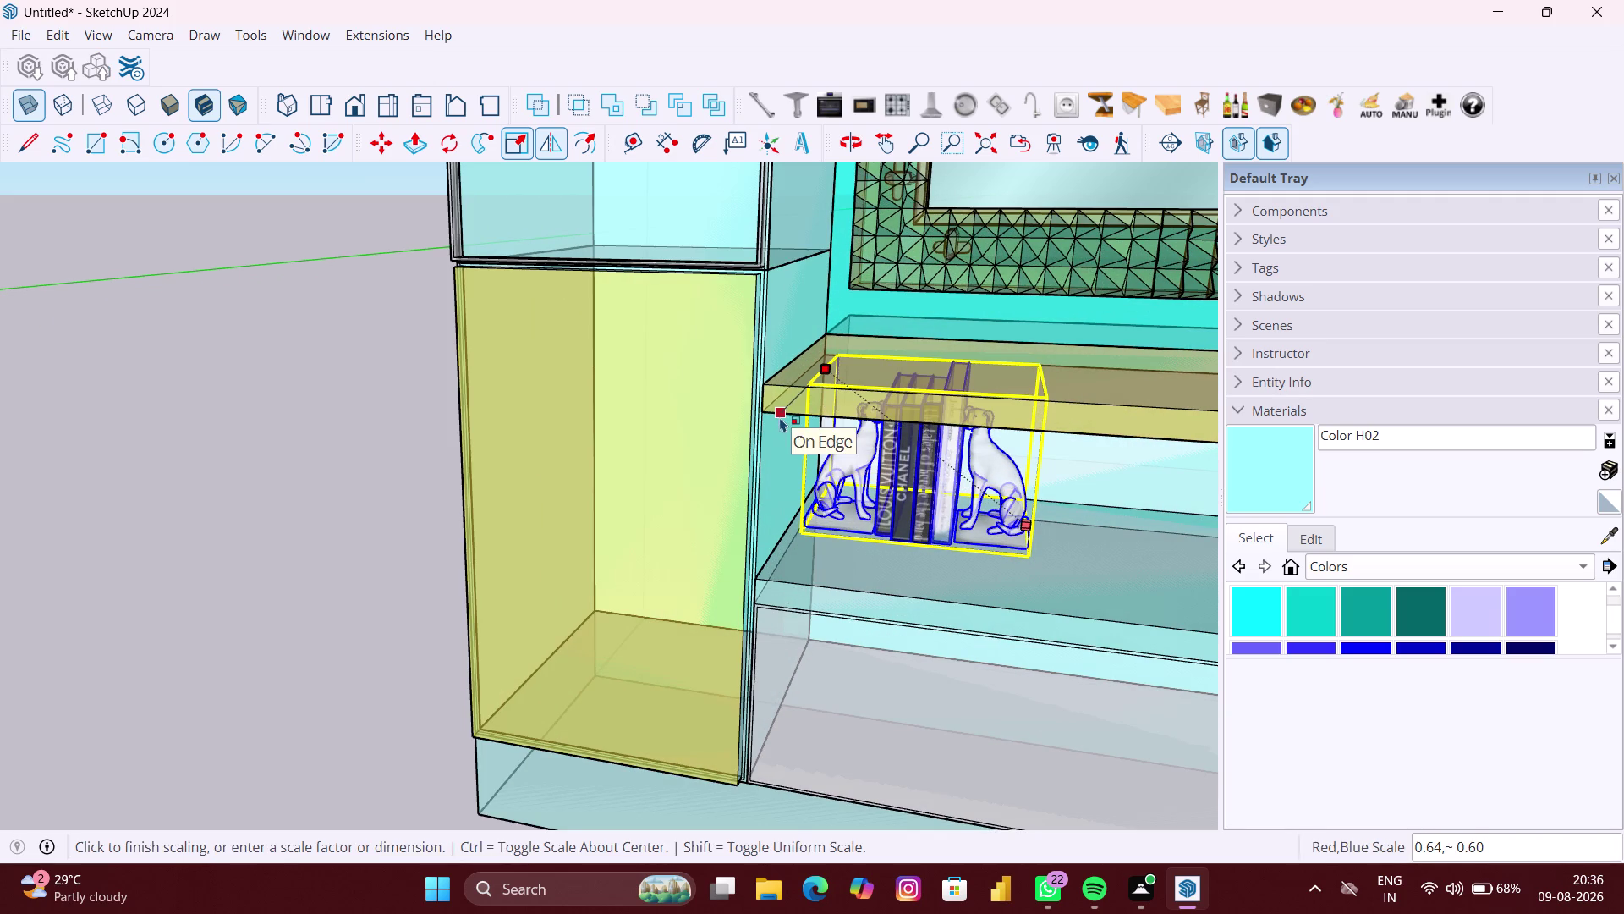
middle_drag(779, 417, 772, 329)
scroll(up, 3)
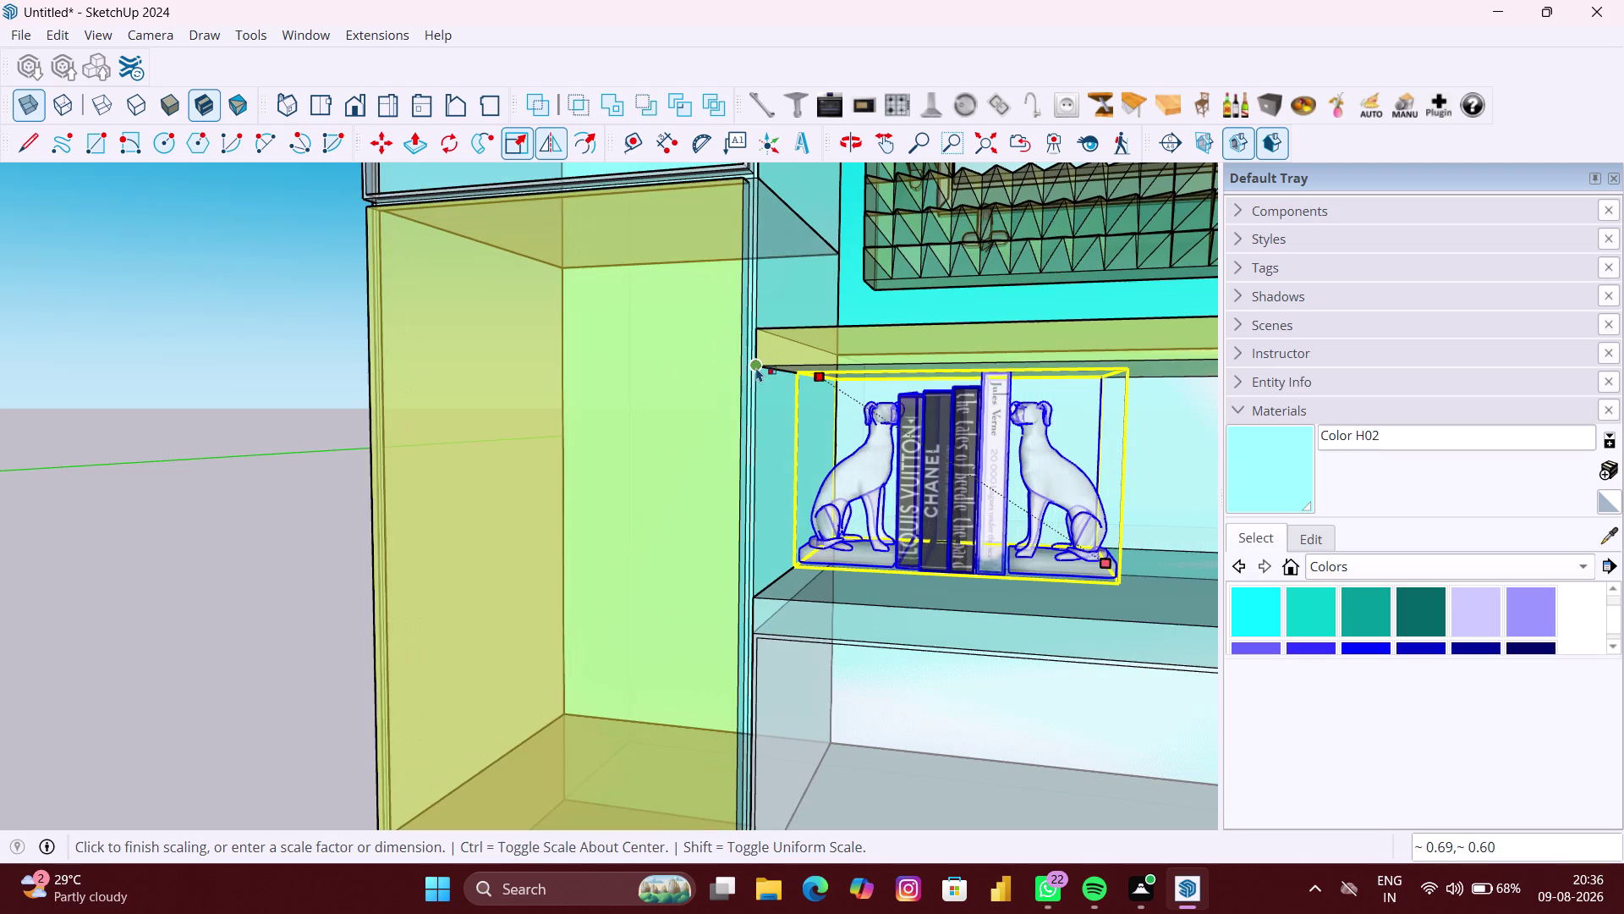
click(757, 368)
scroll(down, 3)
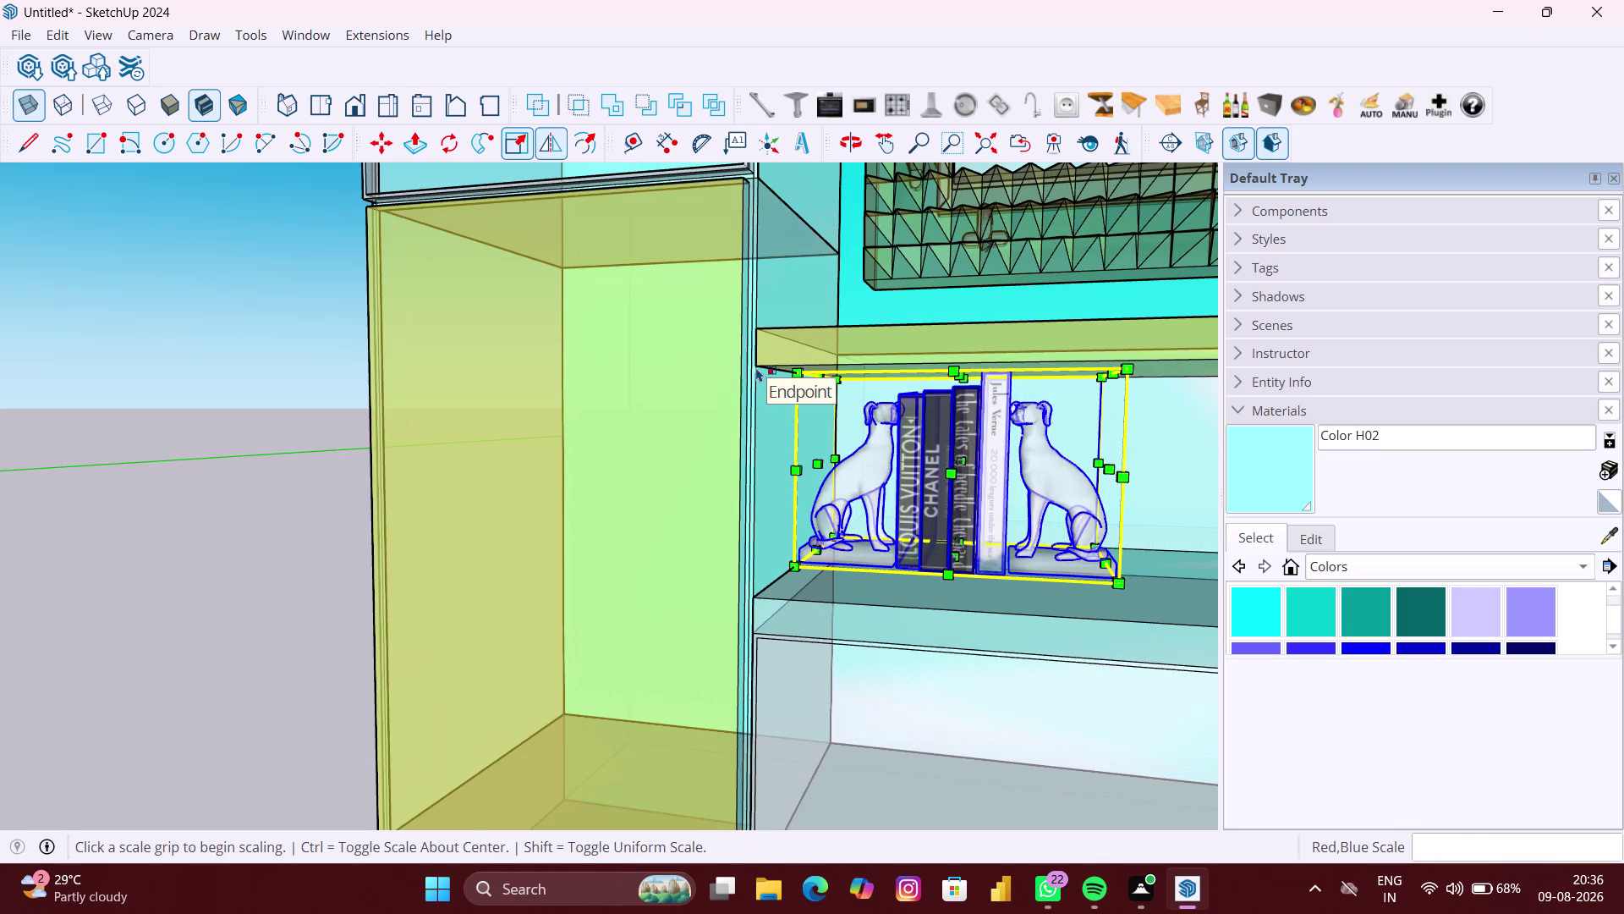
scroll(down, 3)
scroll(down, 3)
key(space)
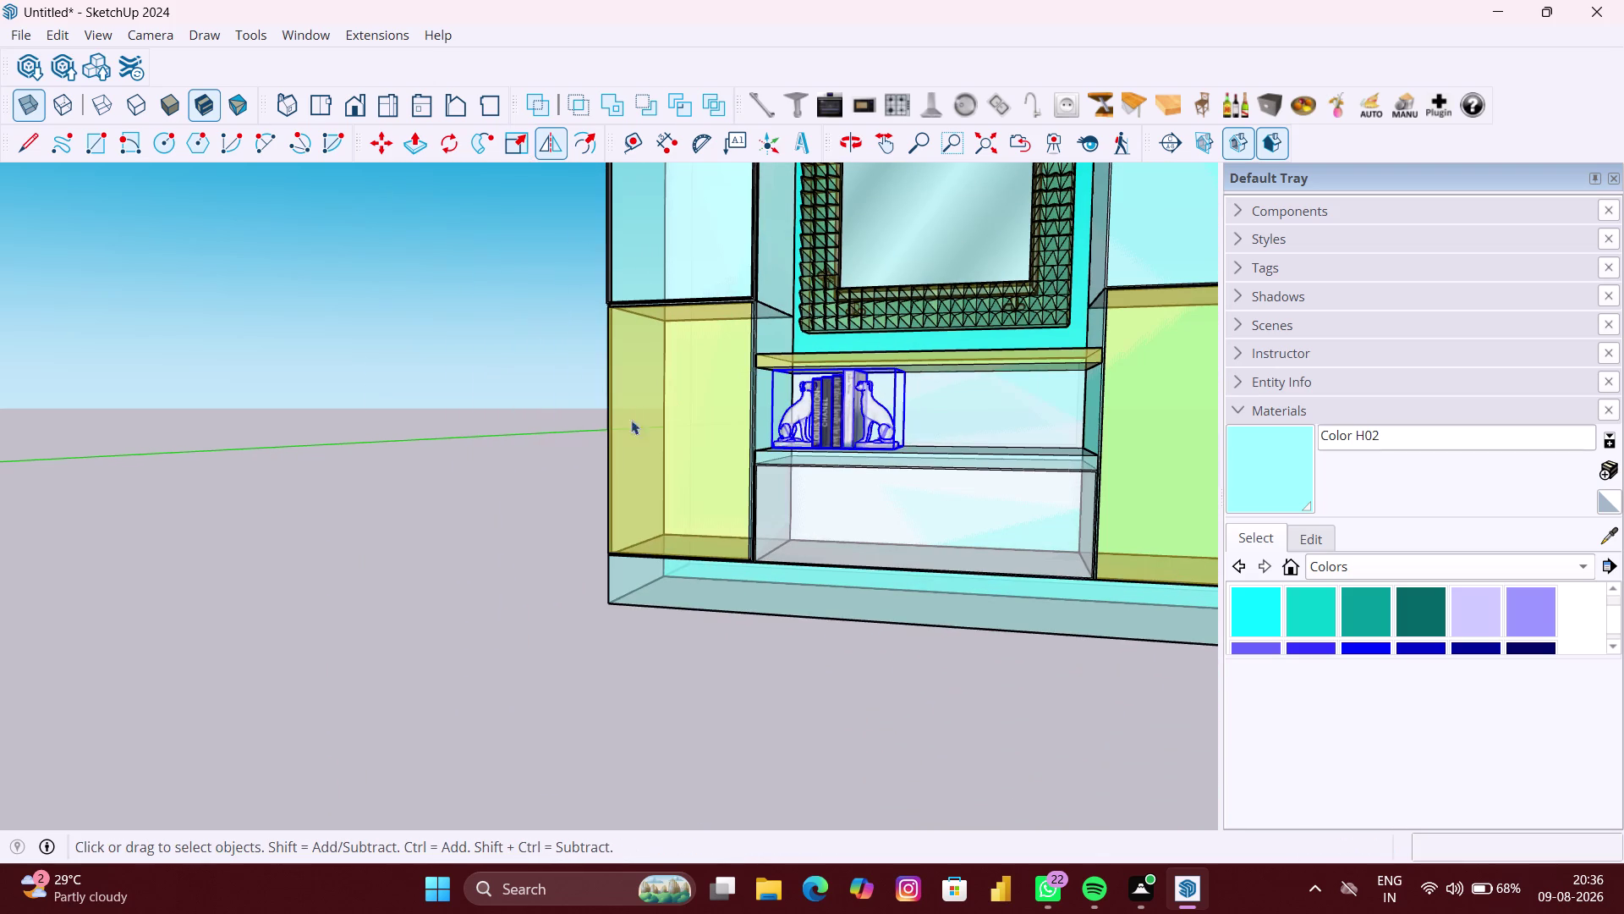
click(517, 440)
click(835, 415)
Move the bookends to the shelf midpoint, deselect, and turn X-ray off.
key(m)
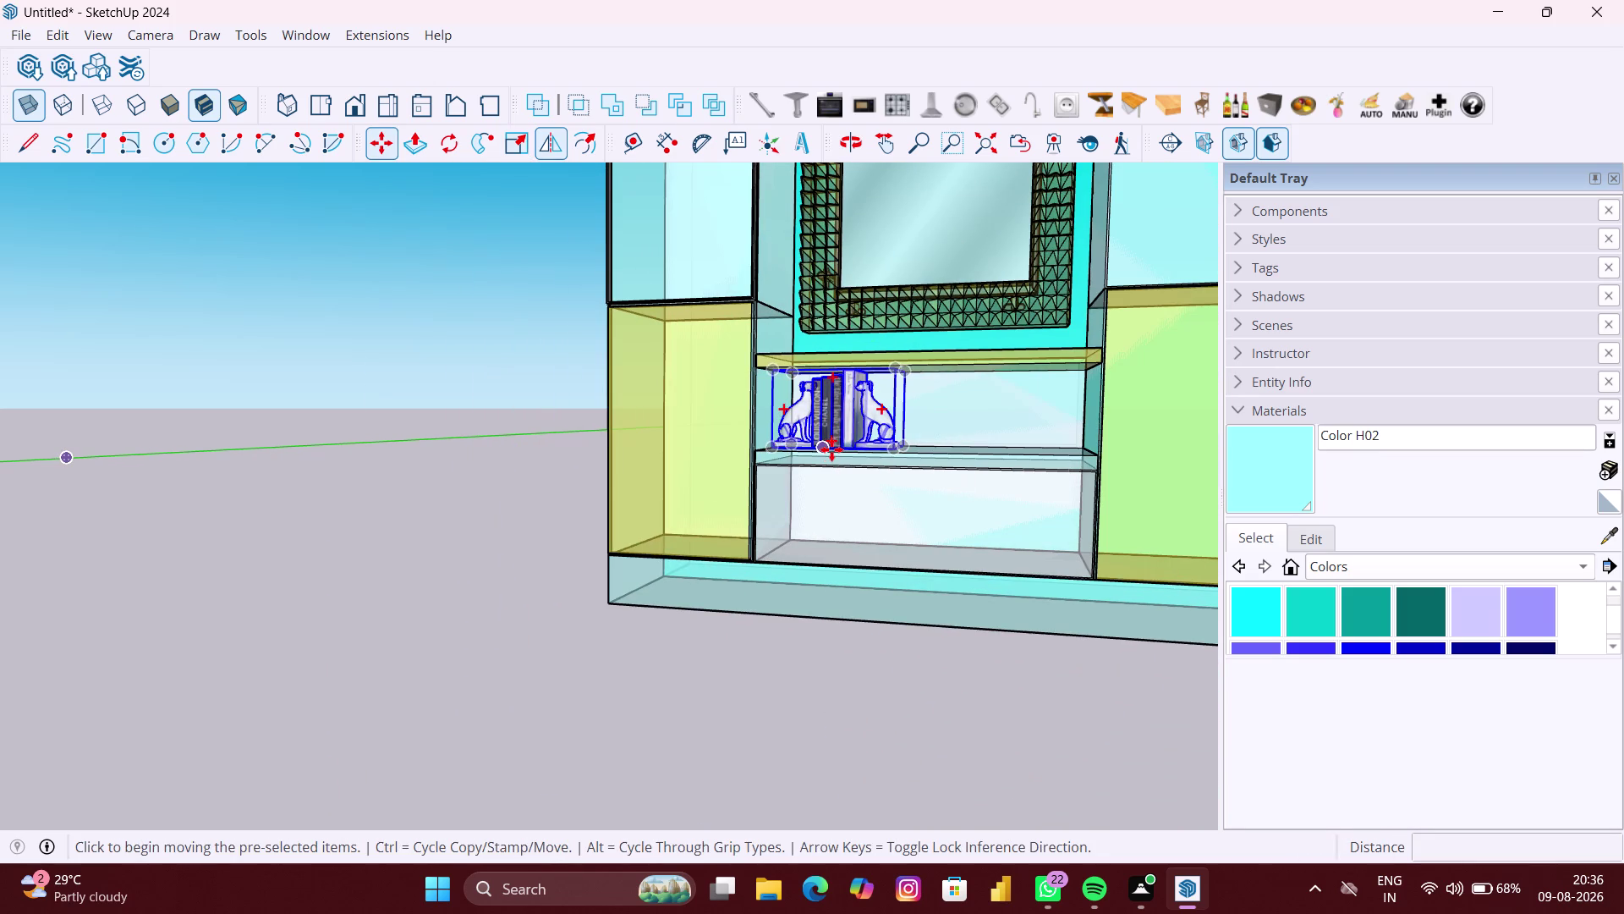
click(832, 449)
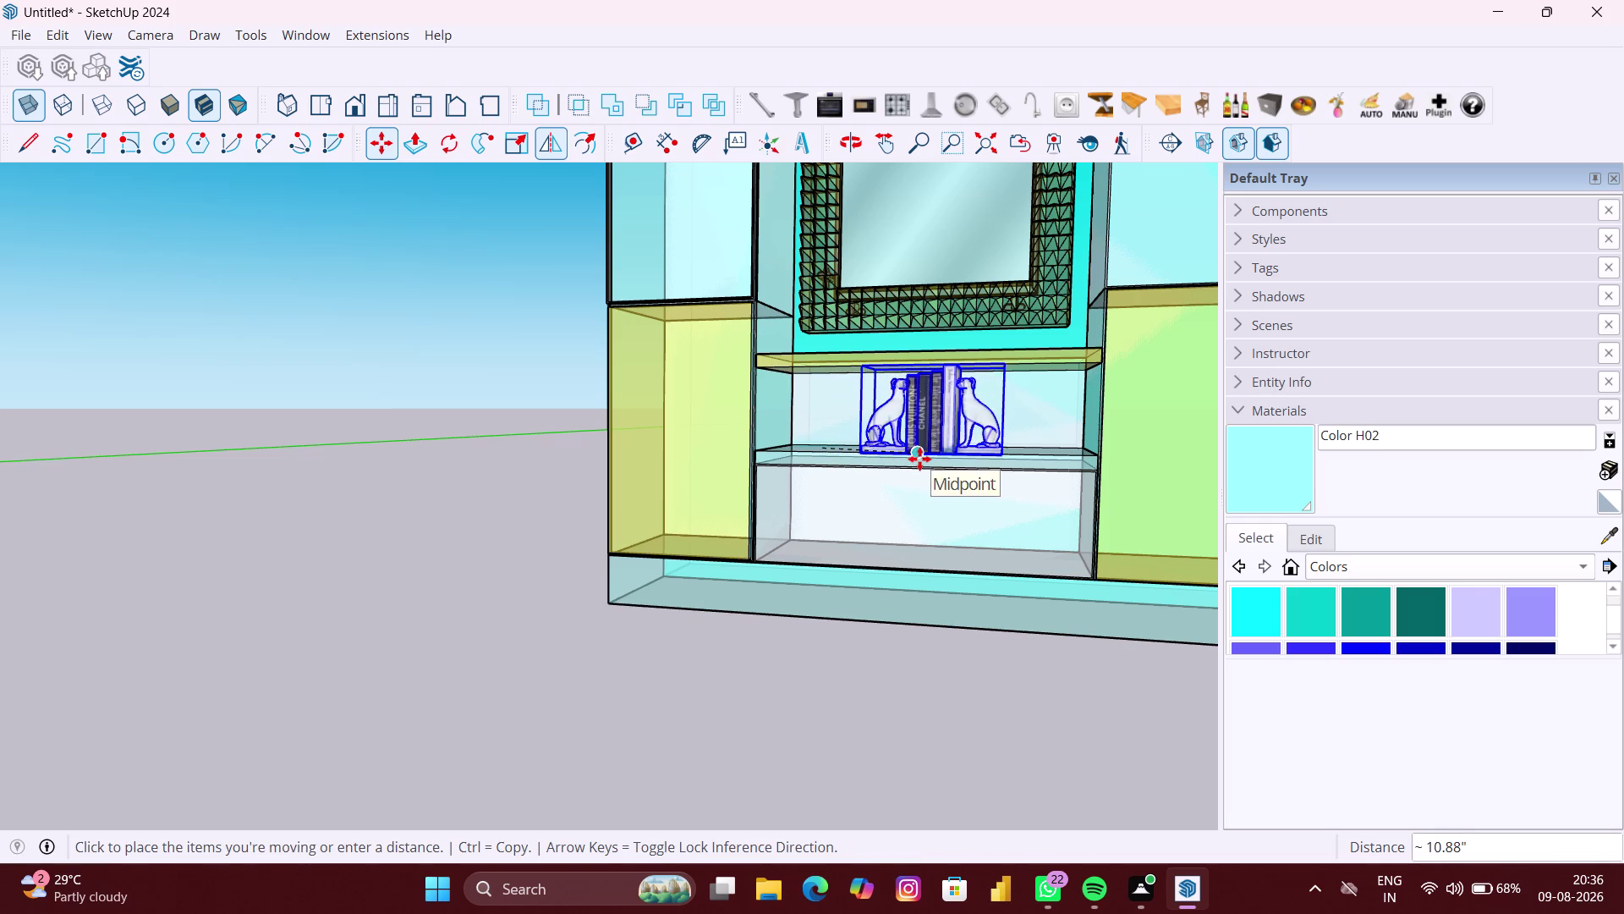
click(919, 459)
key(space)
click(504, 499)
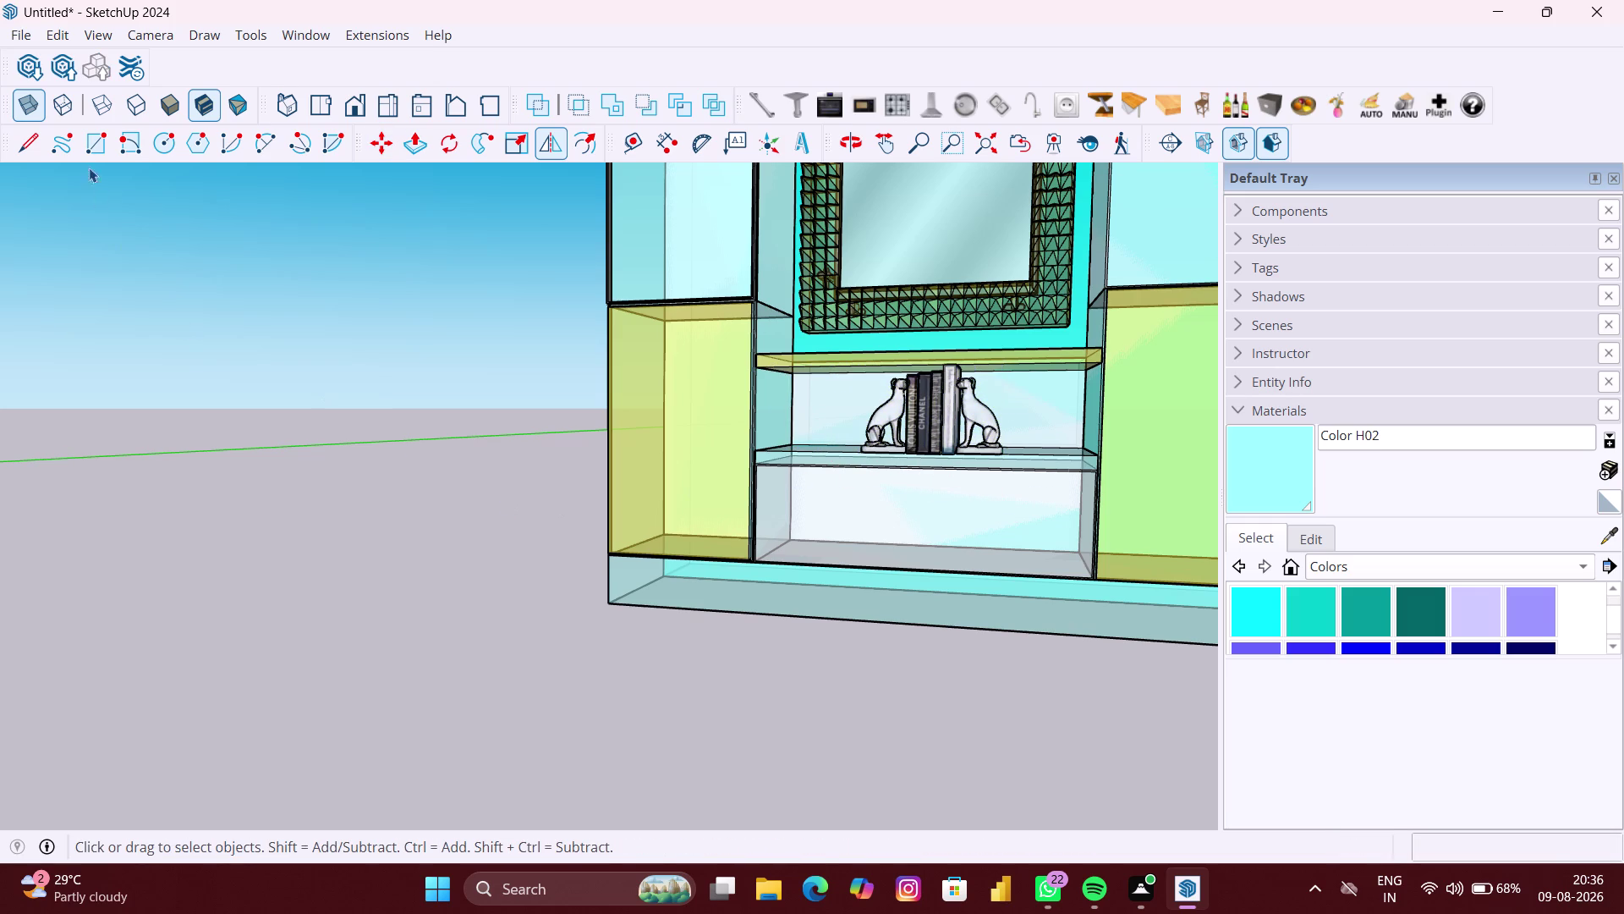
click(19, 91)
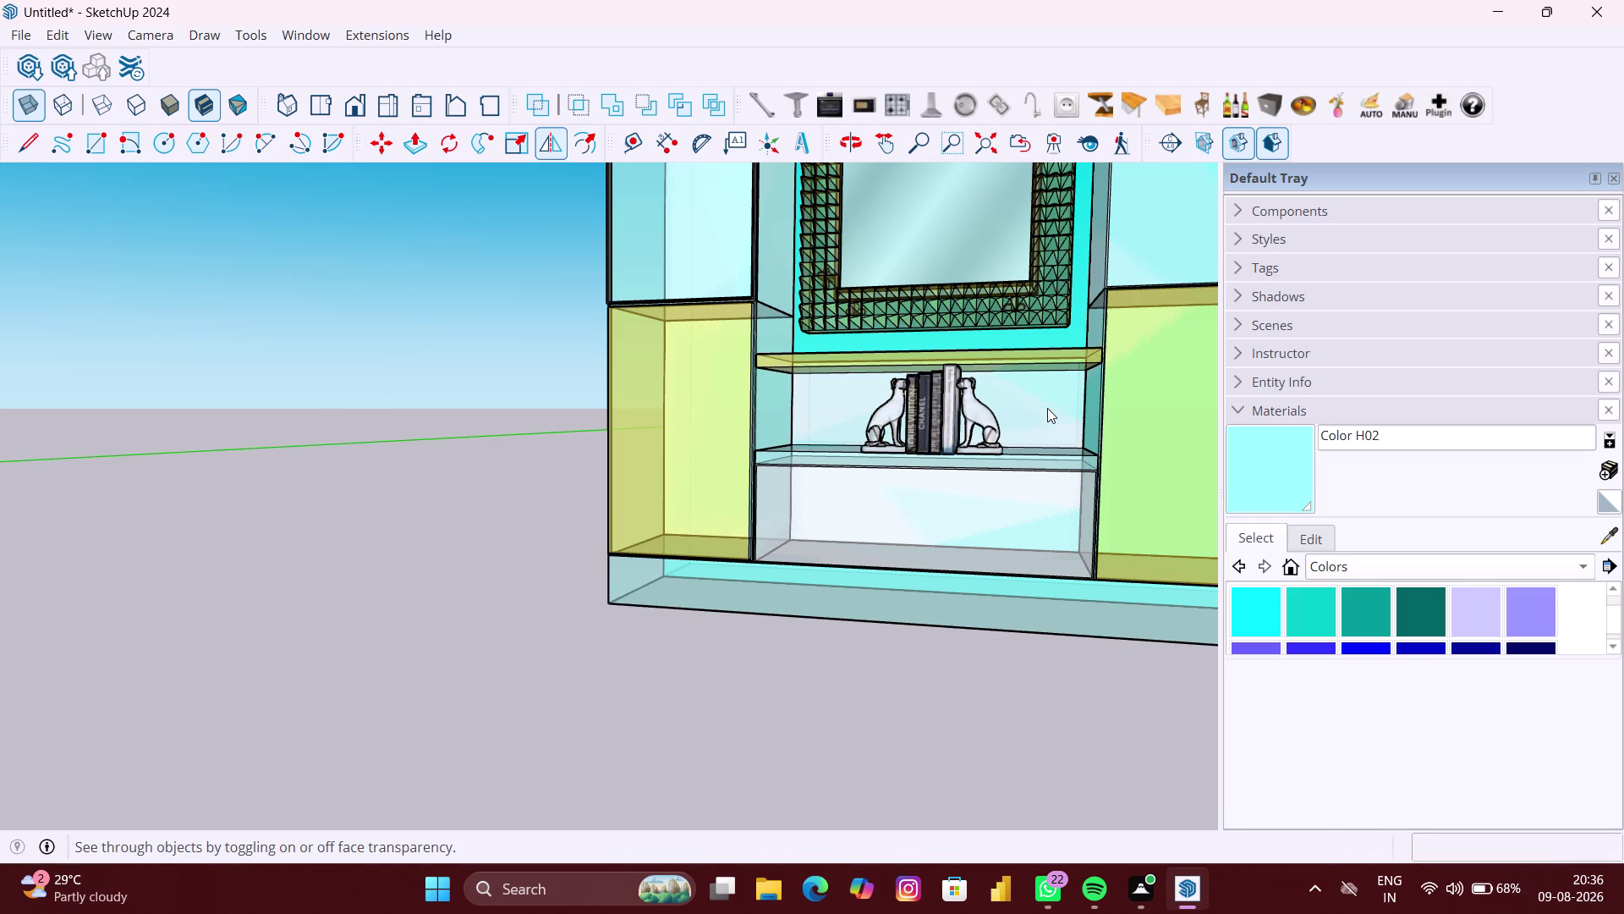
Zoom out and orbit to view the whole dressing unit and ceiling slab.
scroll(down, 3)
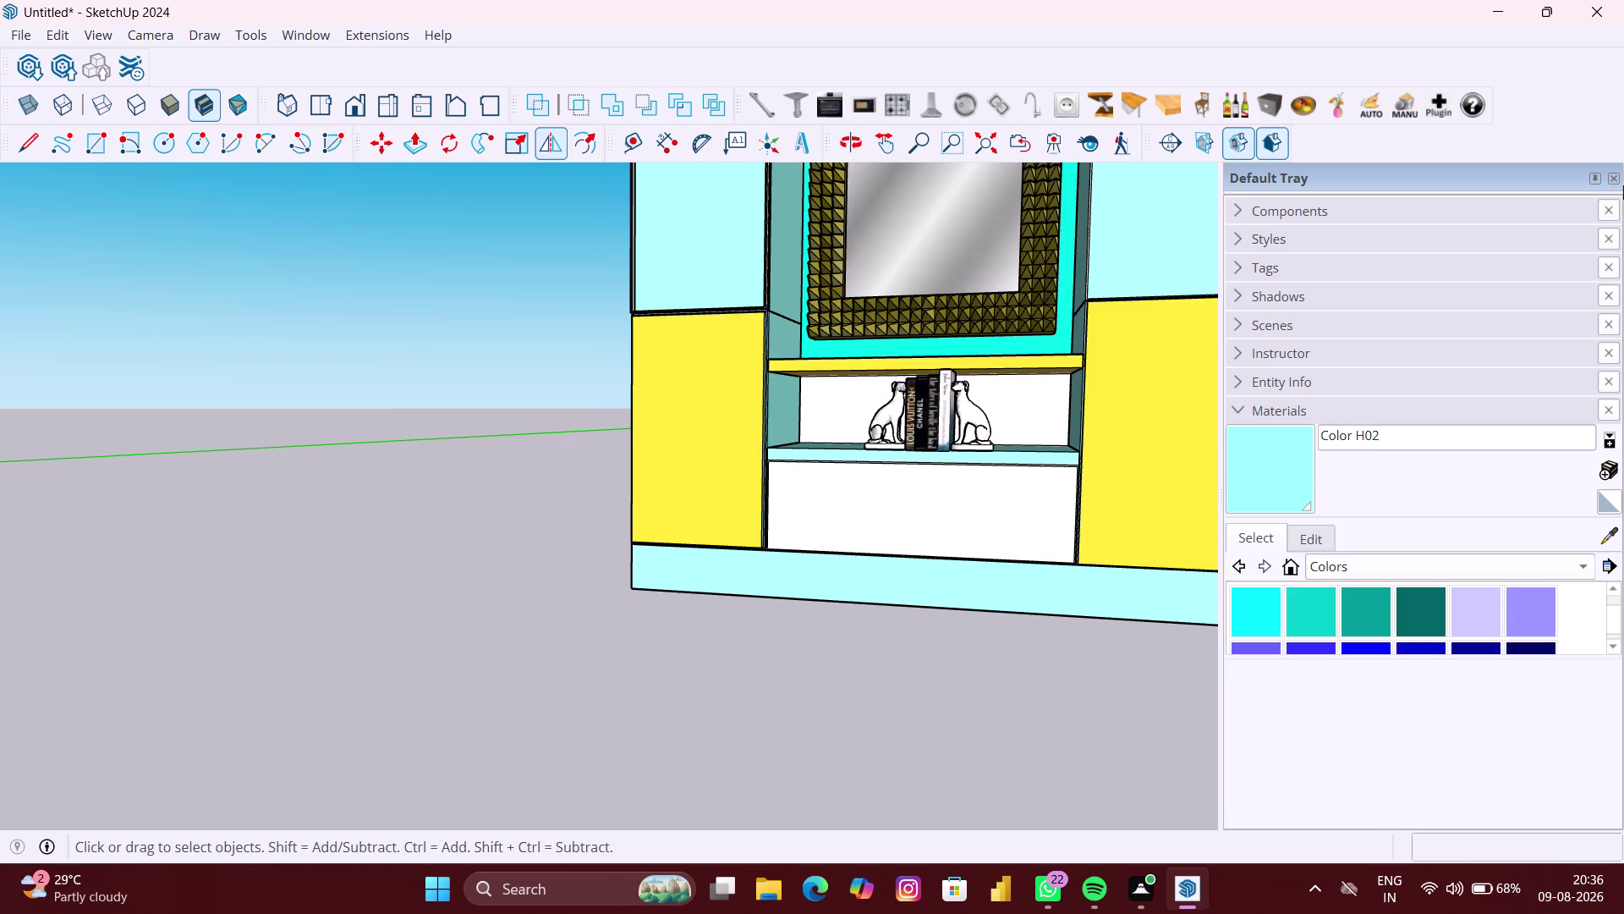
click(1611, 181)
scroll(down, 3)
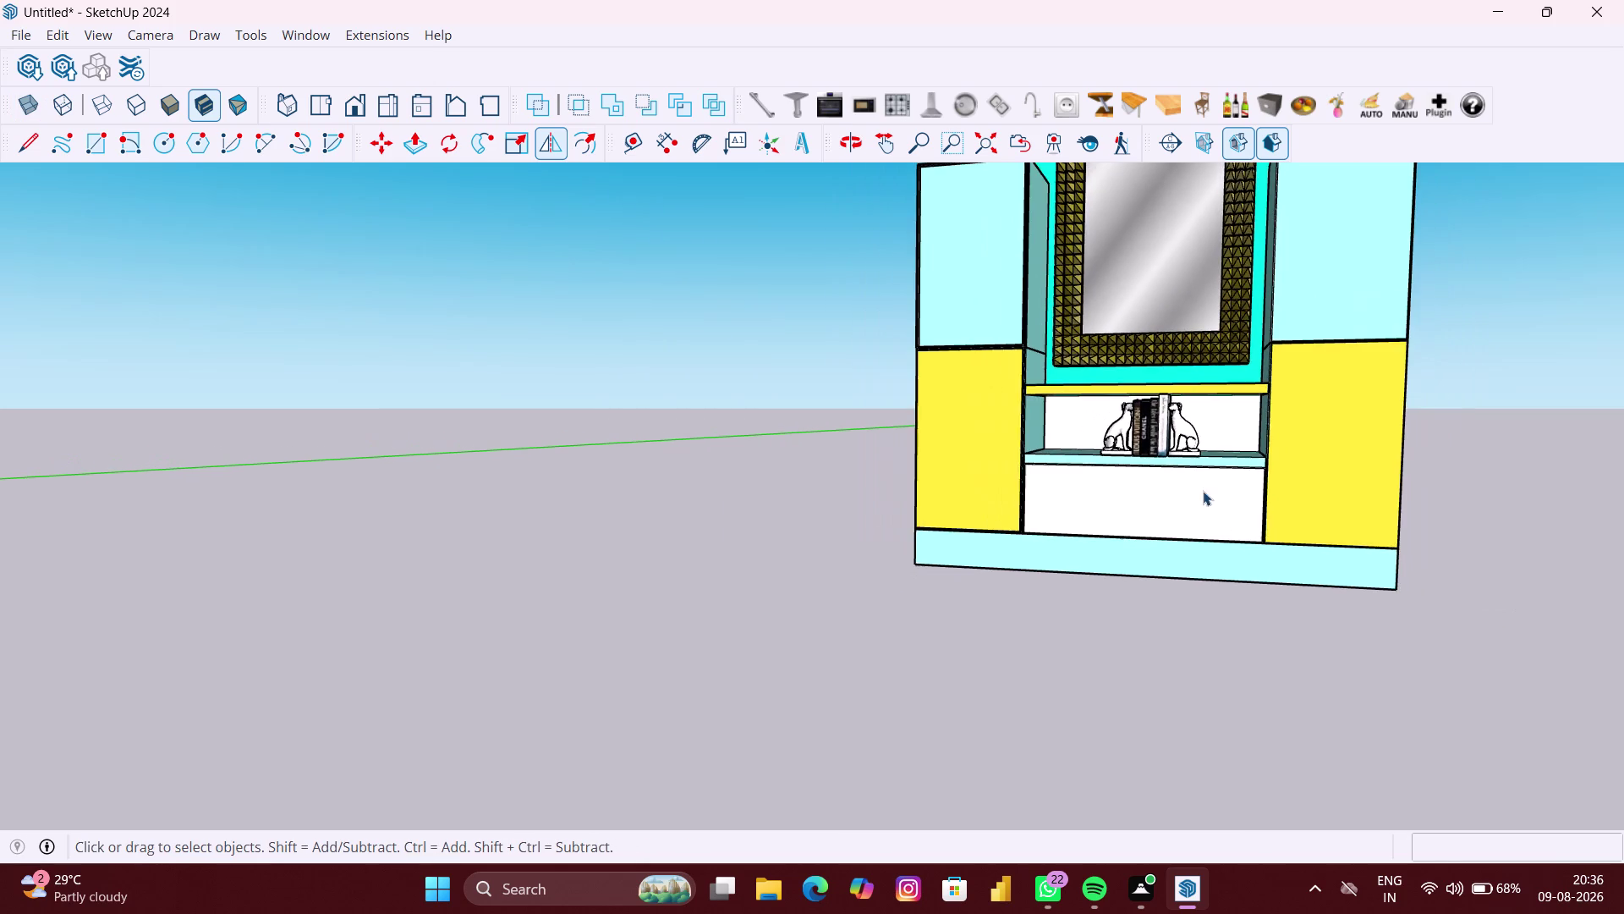
scroll(down, 3)
middle_drag(1207, 507, 1218, 568)
scroll(down, 3)
scroll(down, 3)
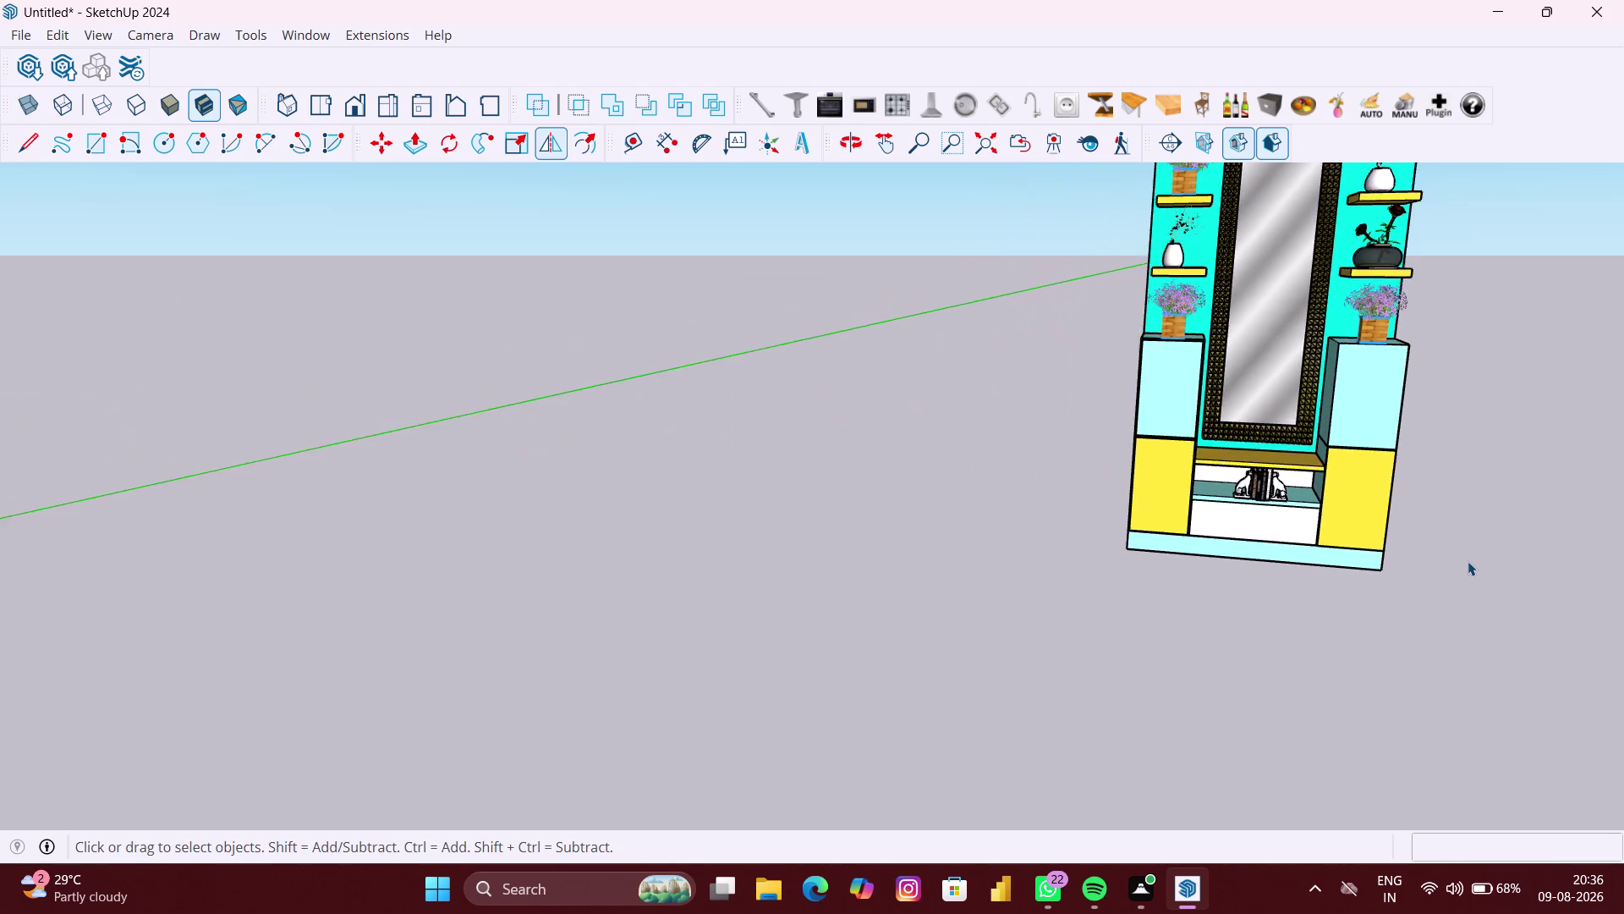
scroll(down, 3)
scroll(down, 3)
scroll(down, 3)
middle_drag(1534, 530, 1075, 594)
scroll(up, 3)
middle_drag(1288, 446, 1043, 453)
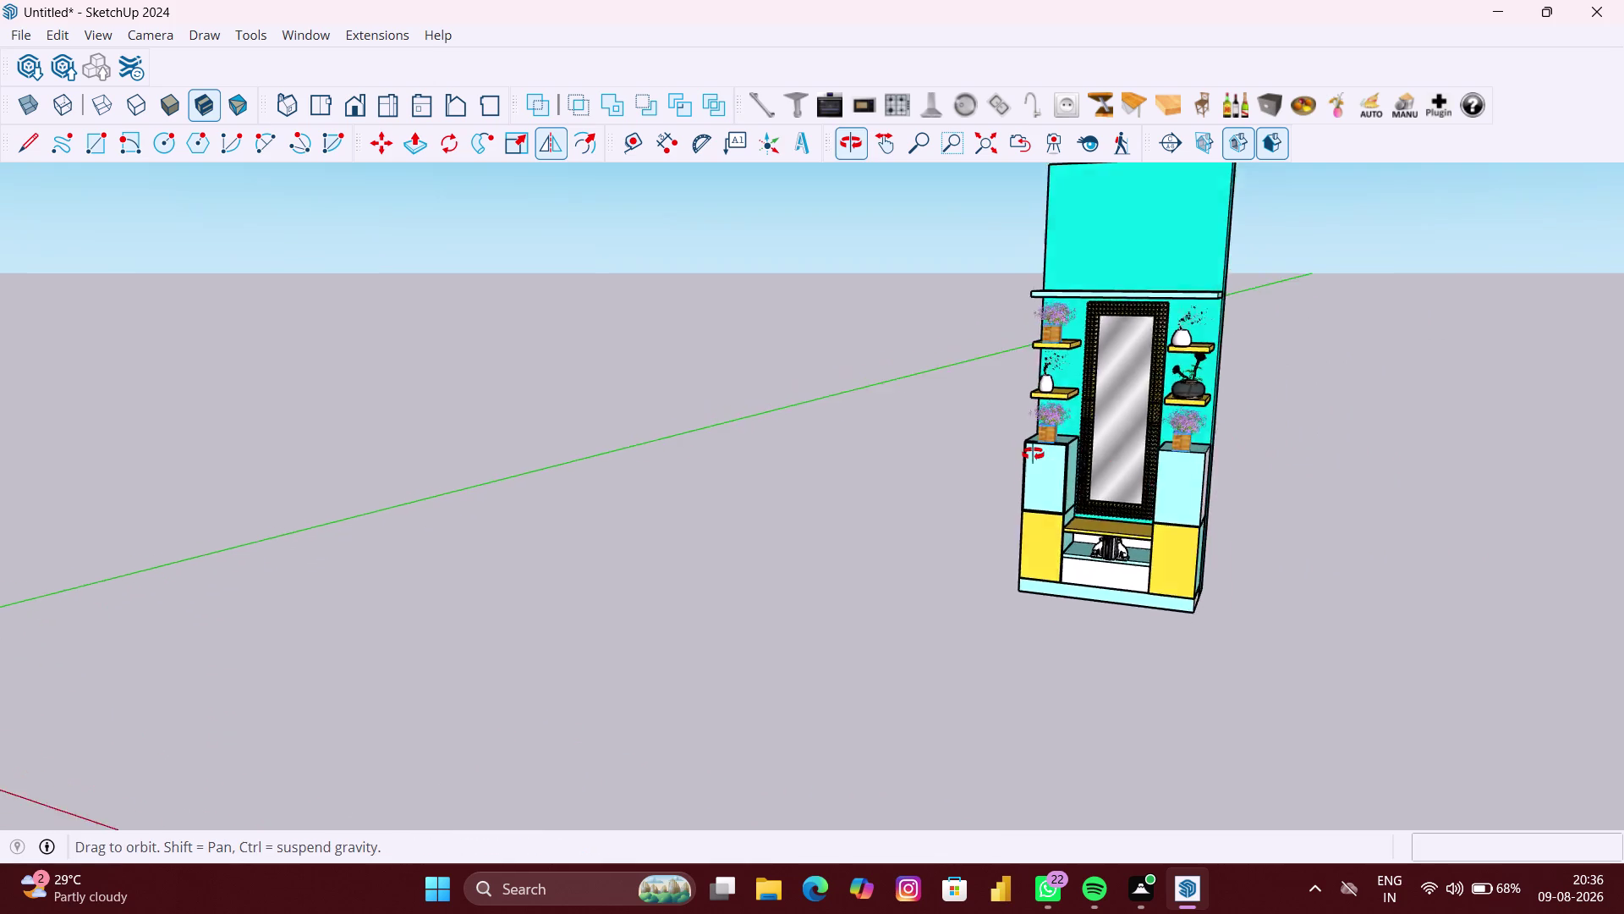
Inside the back wall group, push/pull the right side face out about 33 inches.
middle_drag(1043, 454, 1019, 454)
scroll(up, 3)
scroll(up, 3)
key(p)
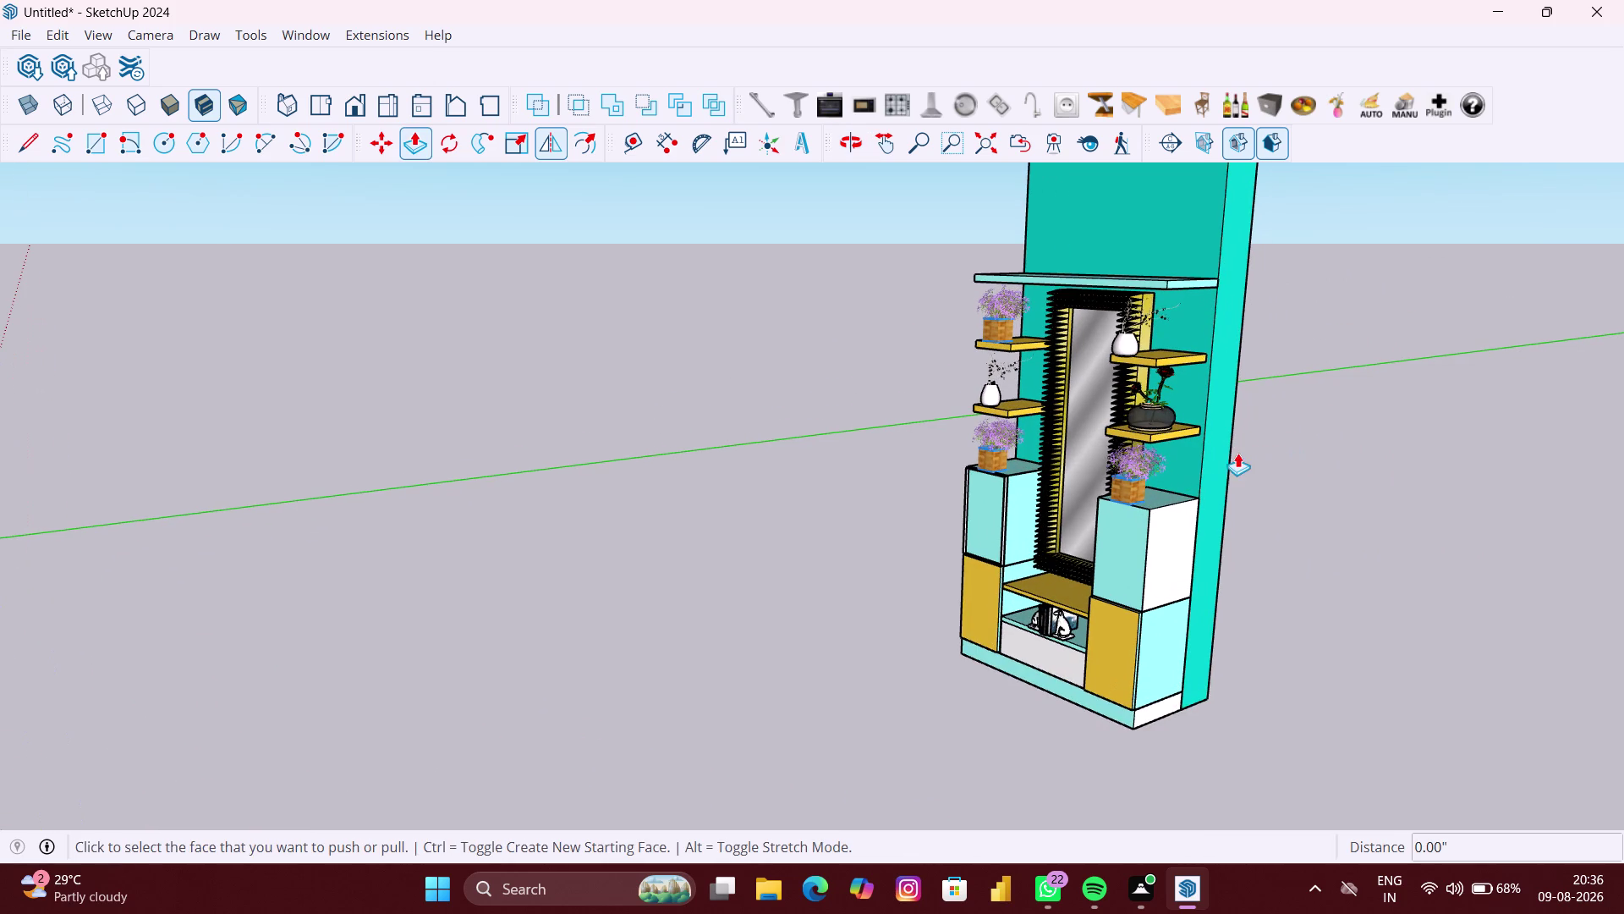
key(space)
double_click(1224, 465)
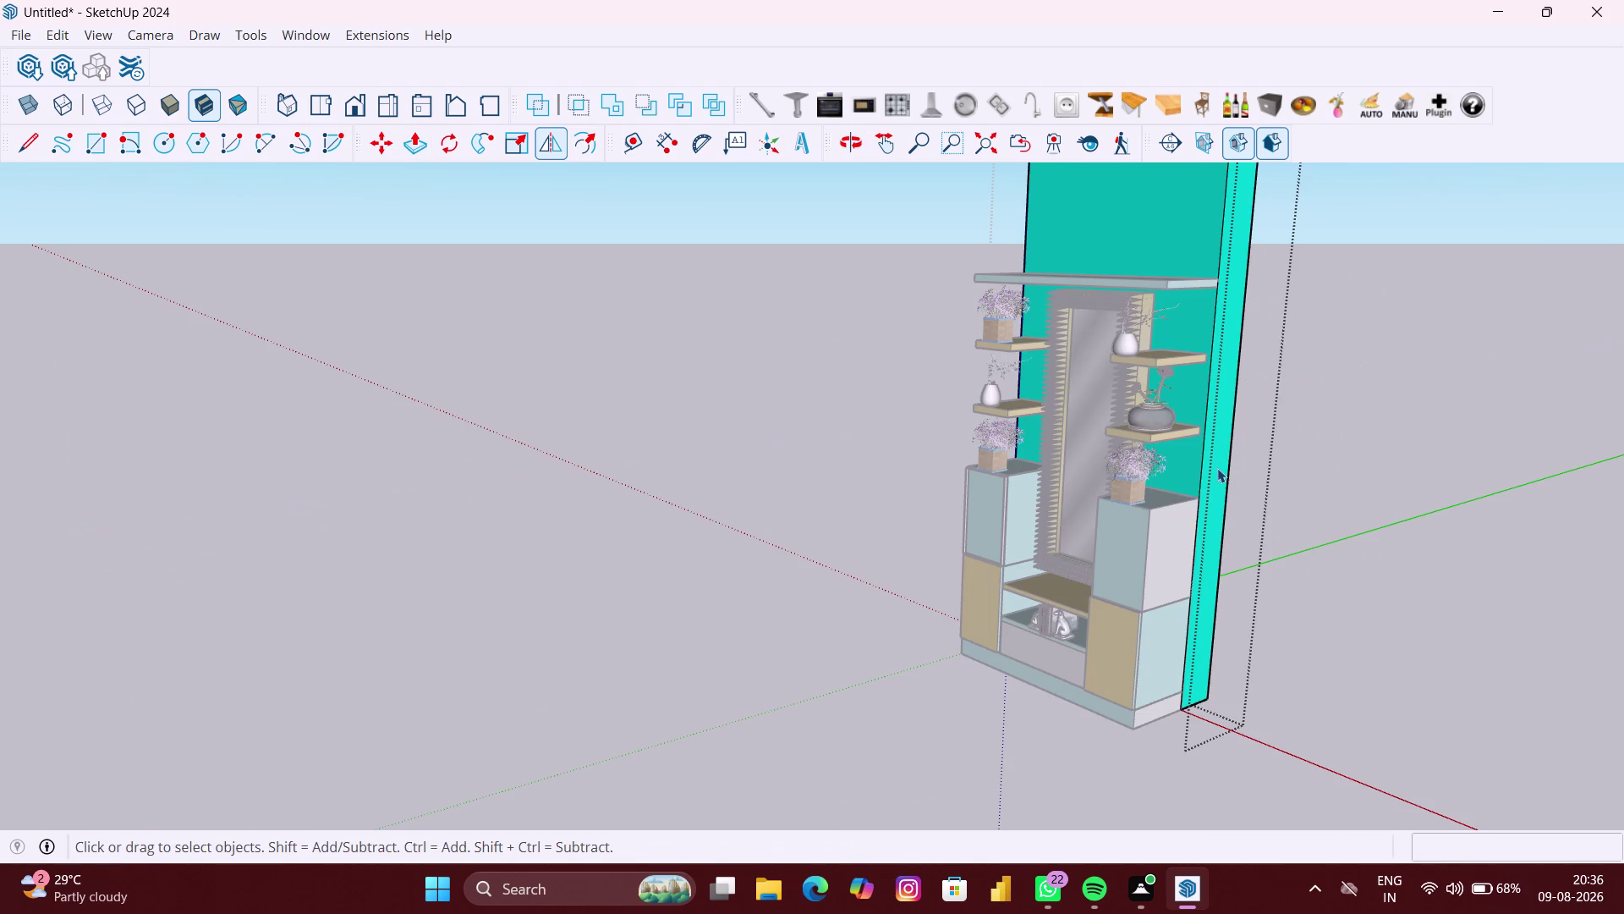
click(1217, 468)
key(p)
click(1217, 468)
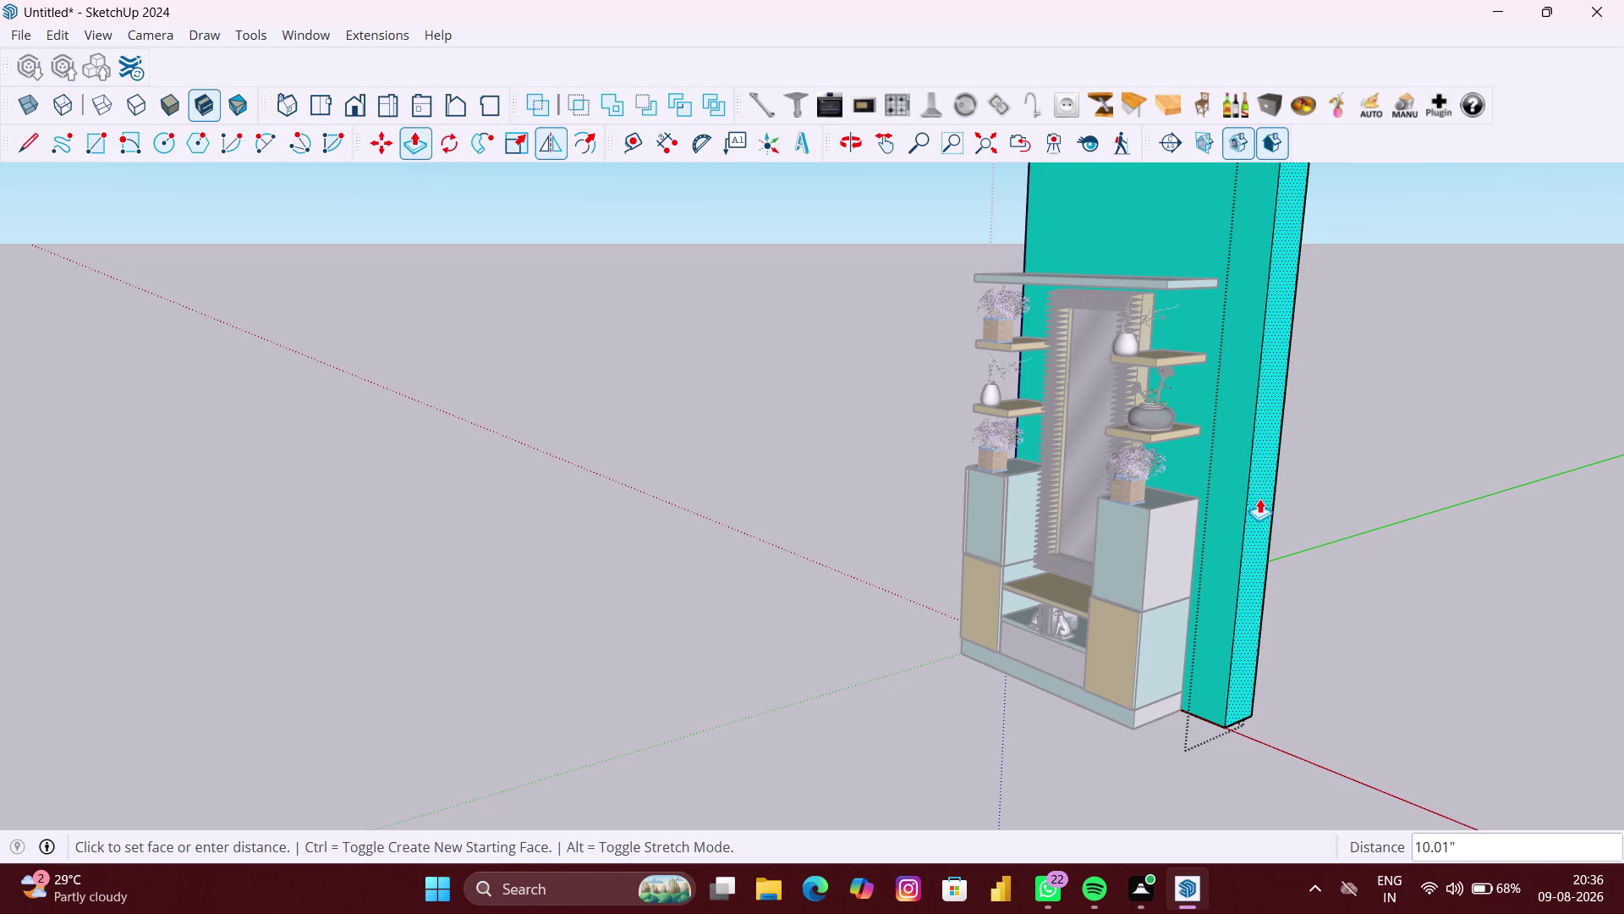
scroll(down, 3)
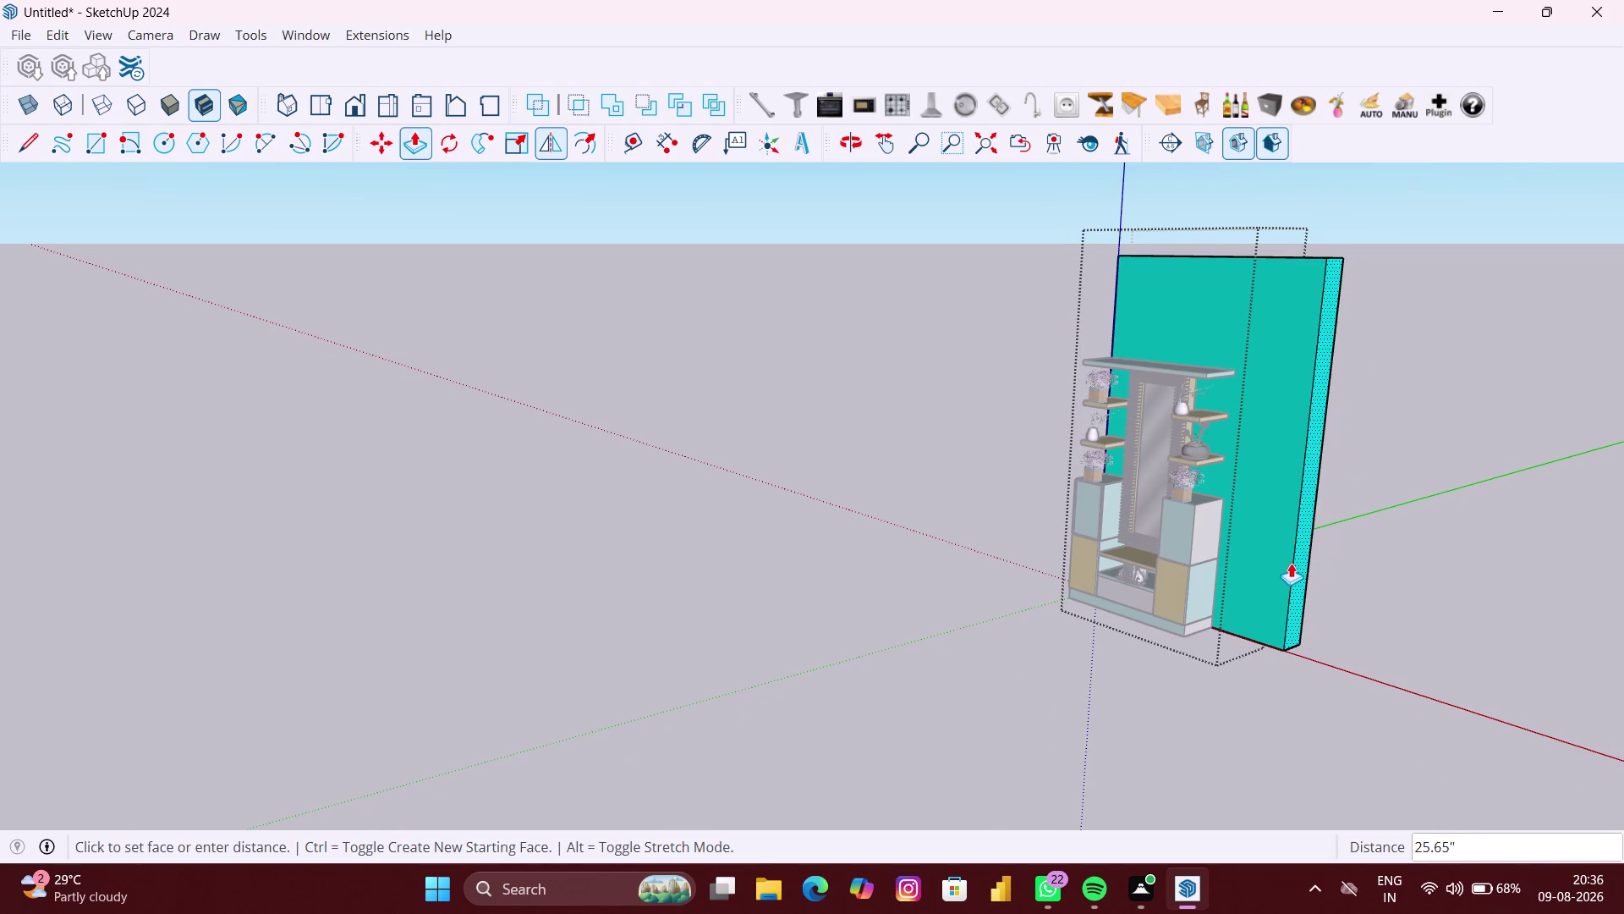
click(1312, 577)
Orbit to the back wall's left end and make a first pull on it.
middle_drag(1113, 575, 1364, 584)
scroll(down, 3)
middle_drag(968, 562, 1623, 535)
scroll(up, 3)
scroll(up, 3)
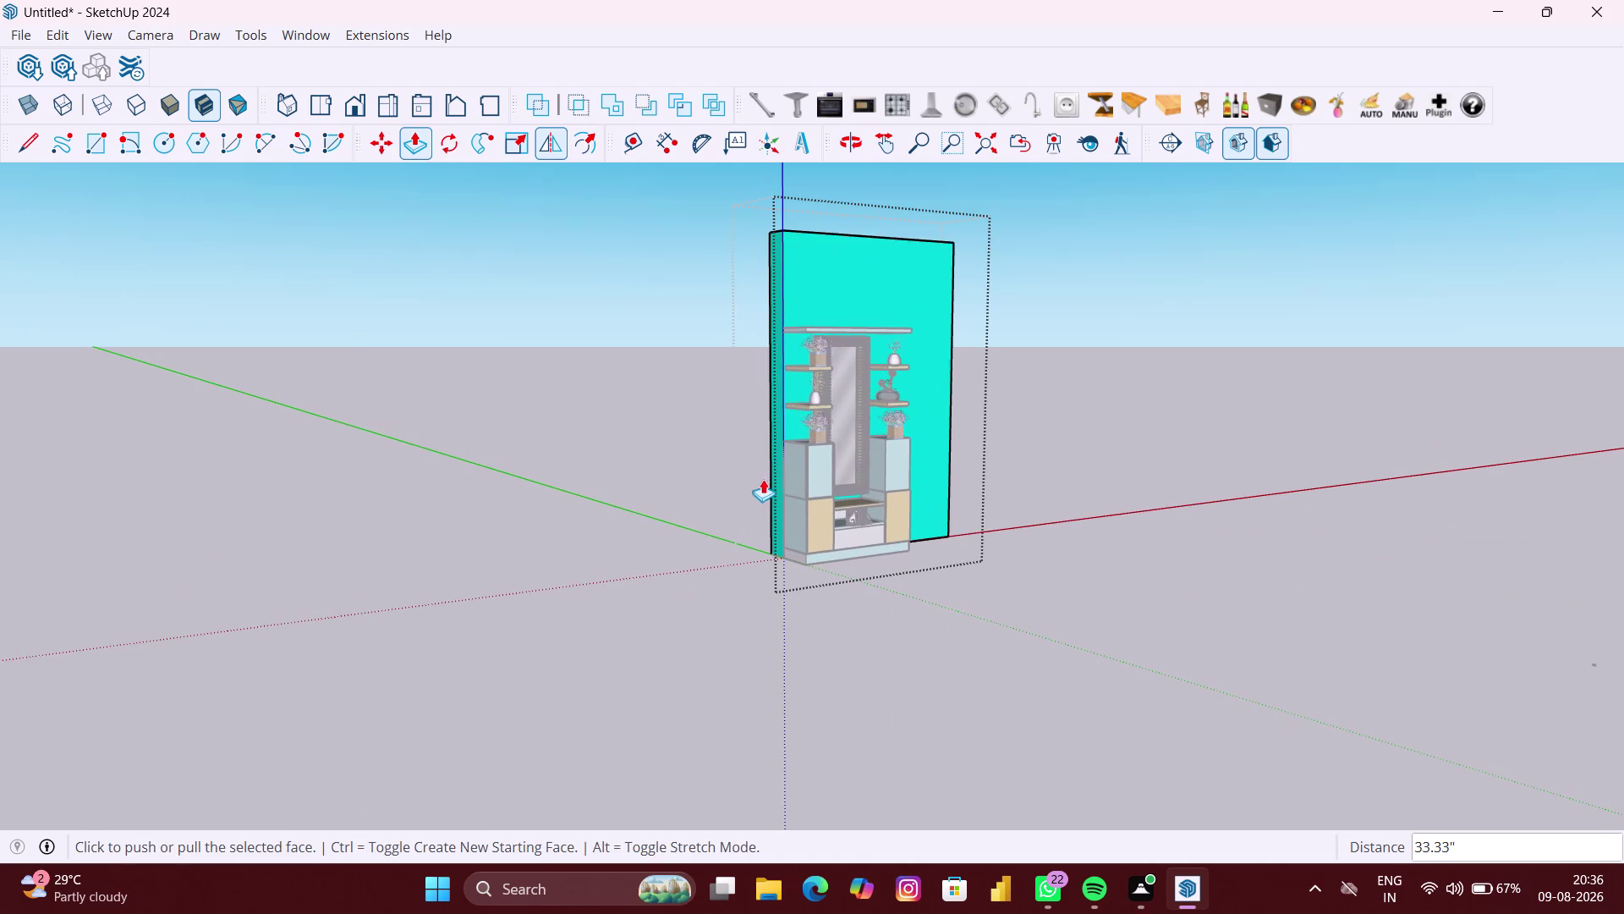
scroll(up, 3)
scroll(up, 3)
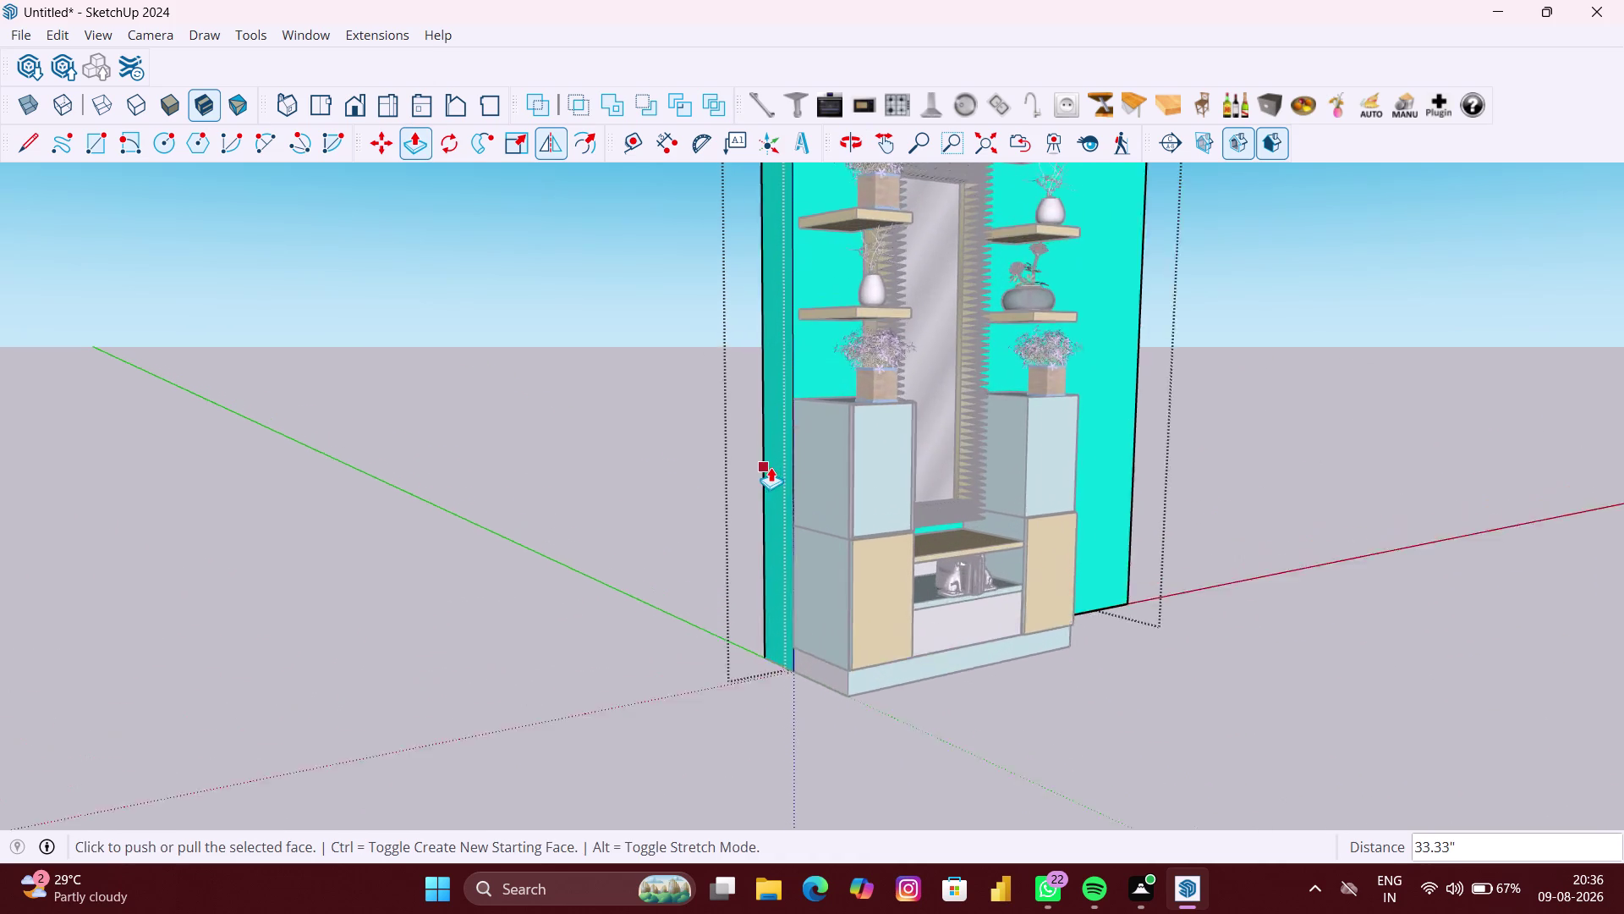
scroll(up, 3)
middle_drag(778, 467, 830, 474)
double_click(782, 493)
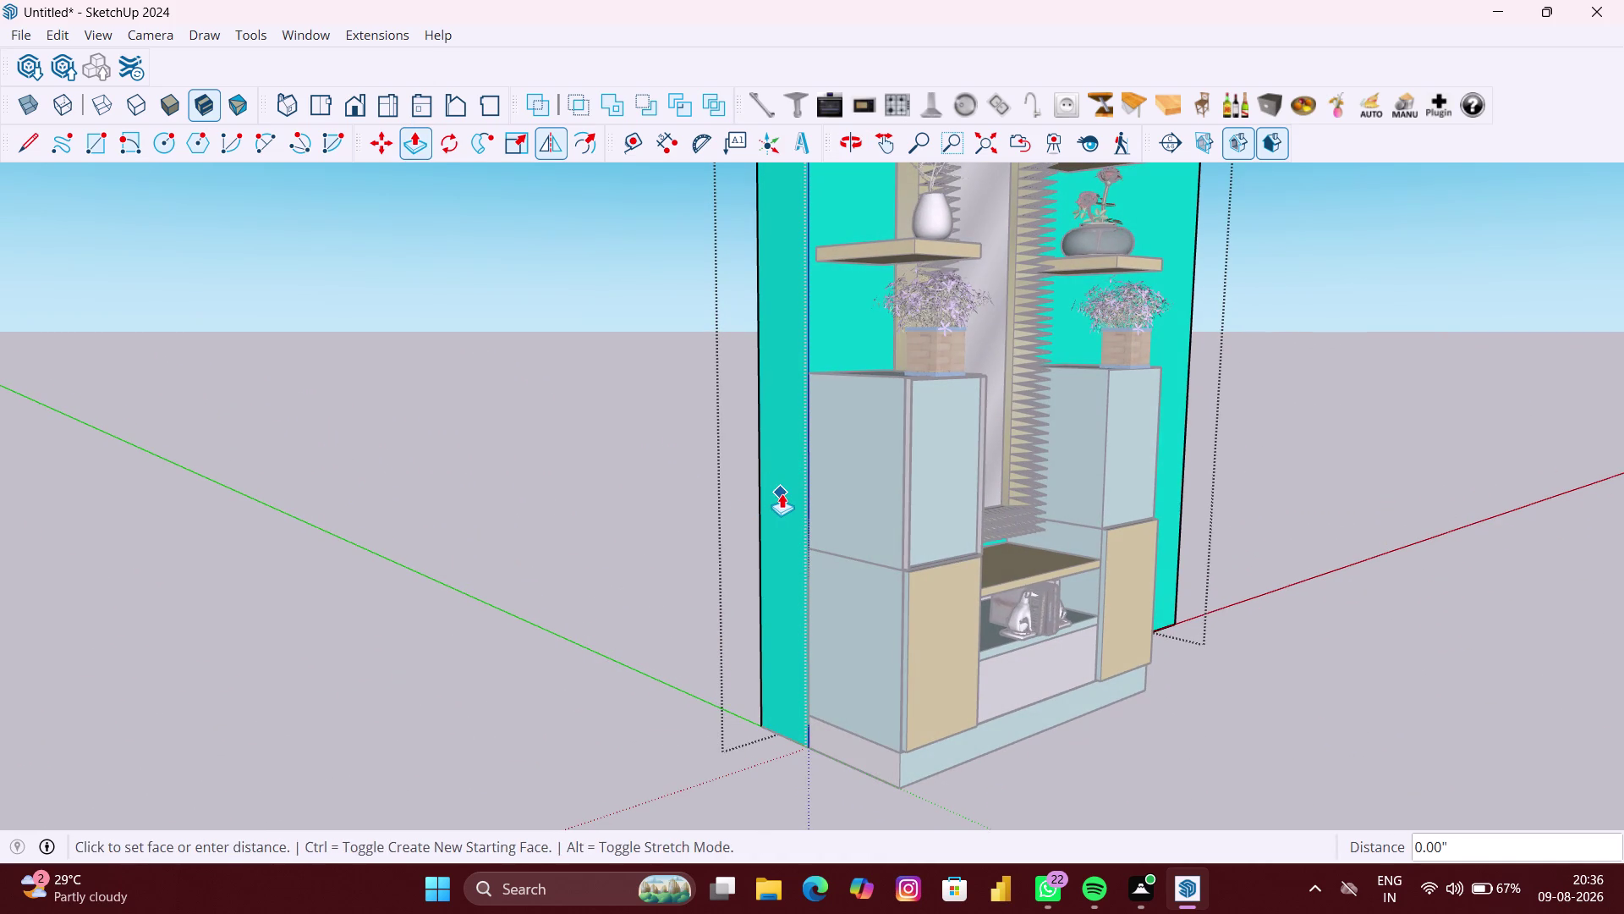
click(780, 494)
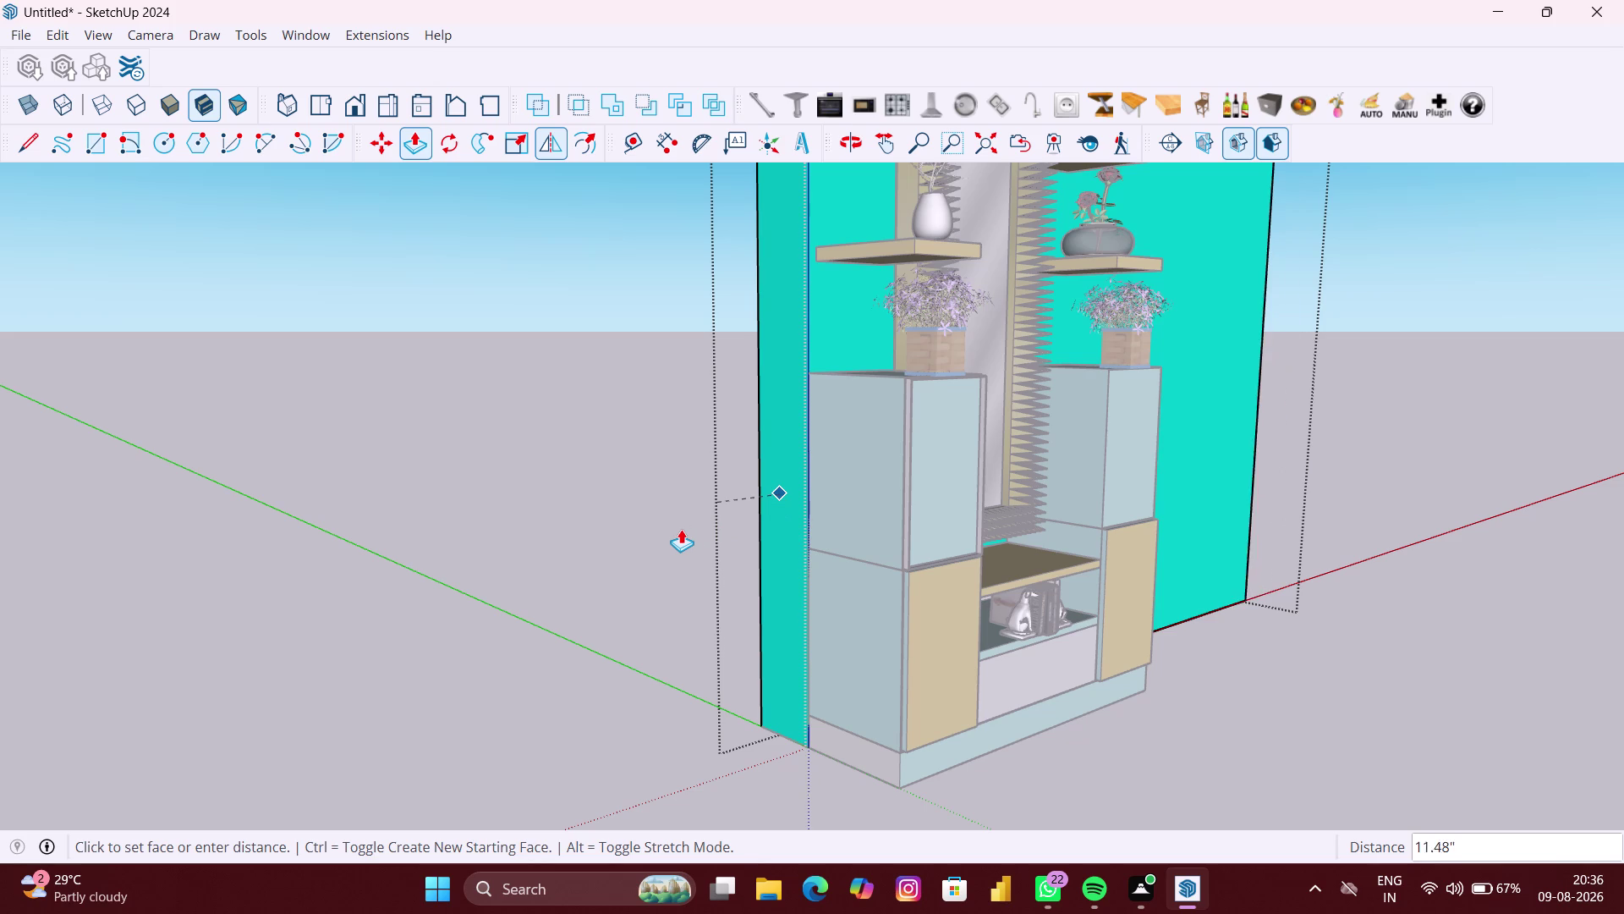
key(space)
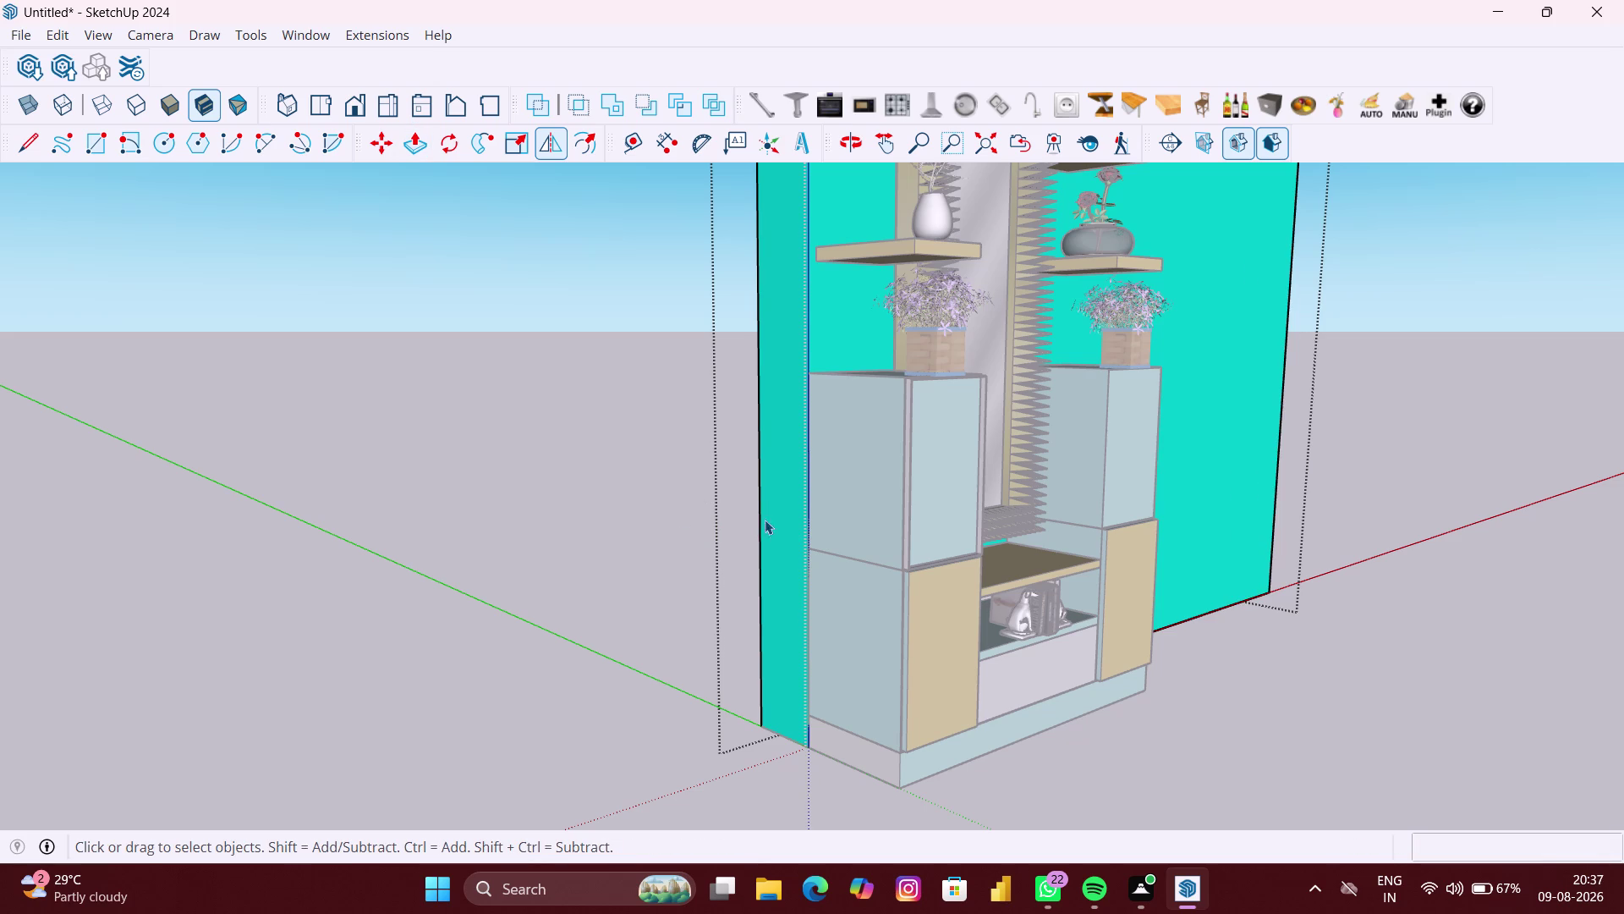
Push/pull the back wall's left side face out about 33 inches.
click(774, 518)
key(p)
click(773, 518)
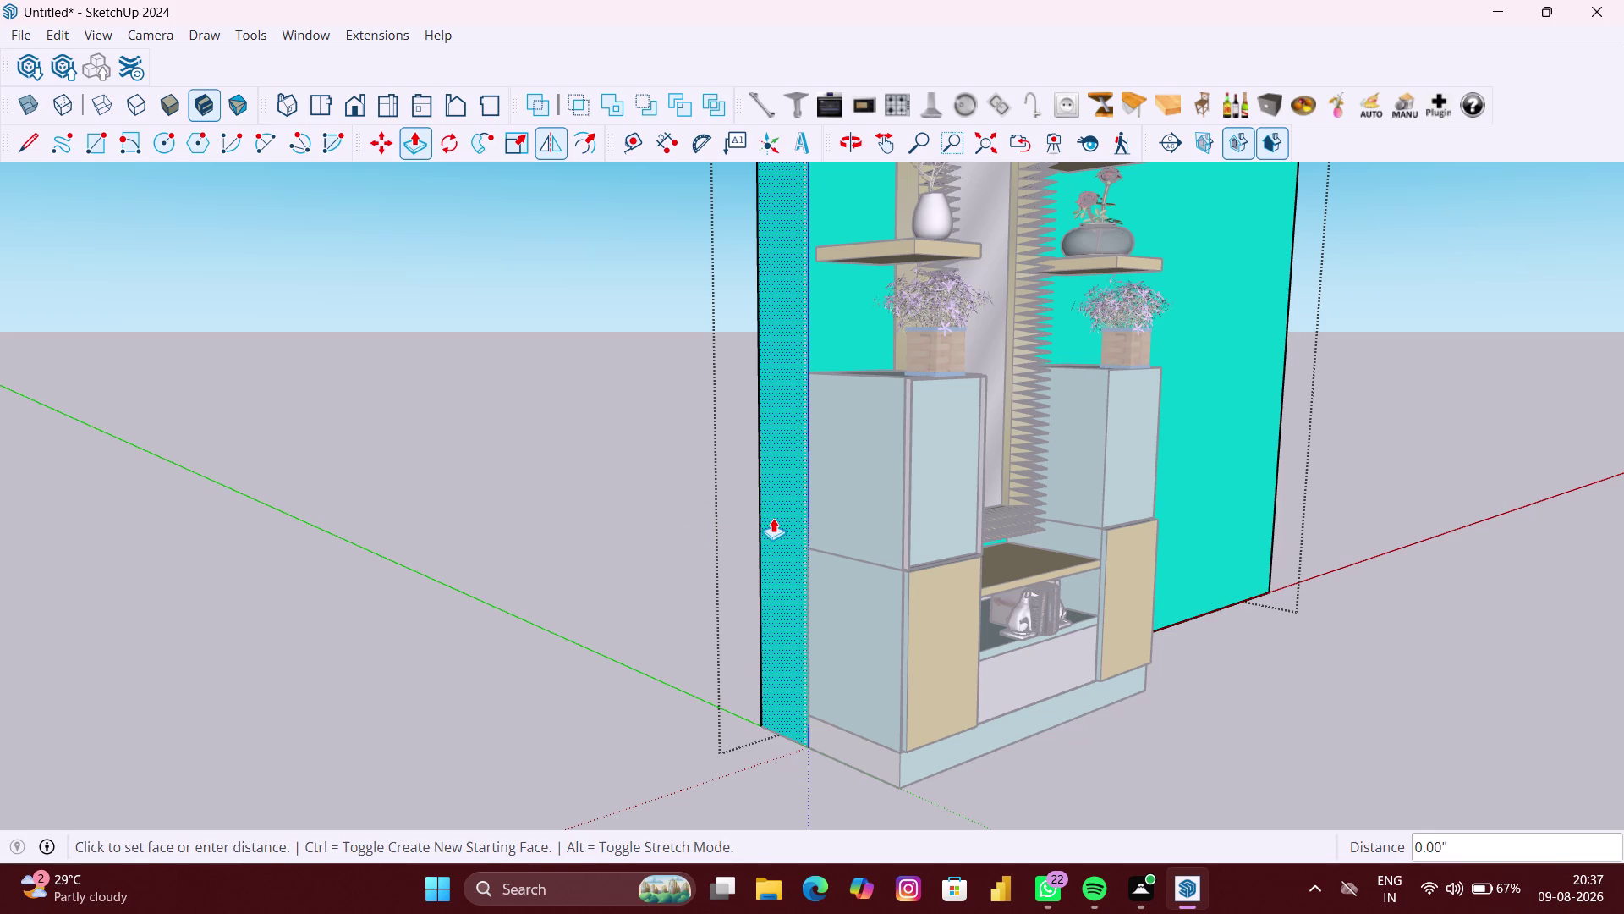
click(773, 517)
click(775, 518)
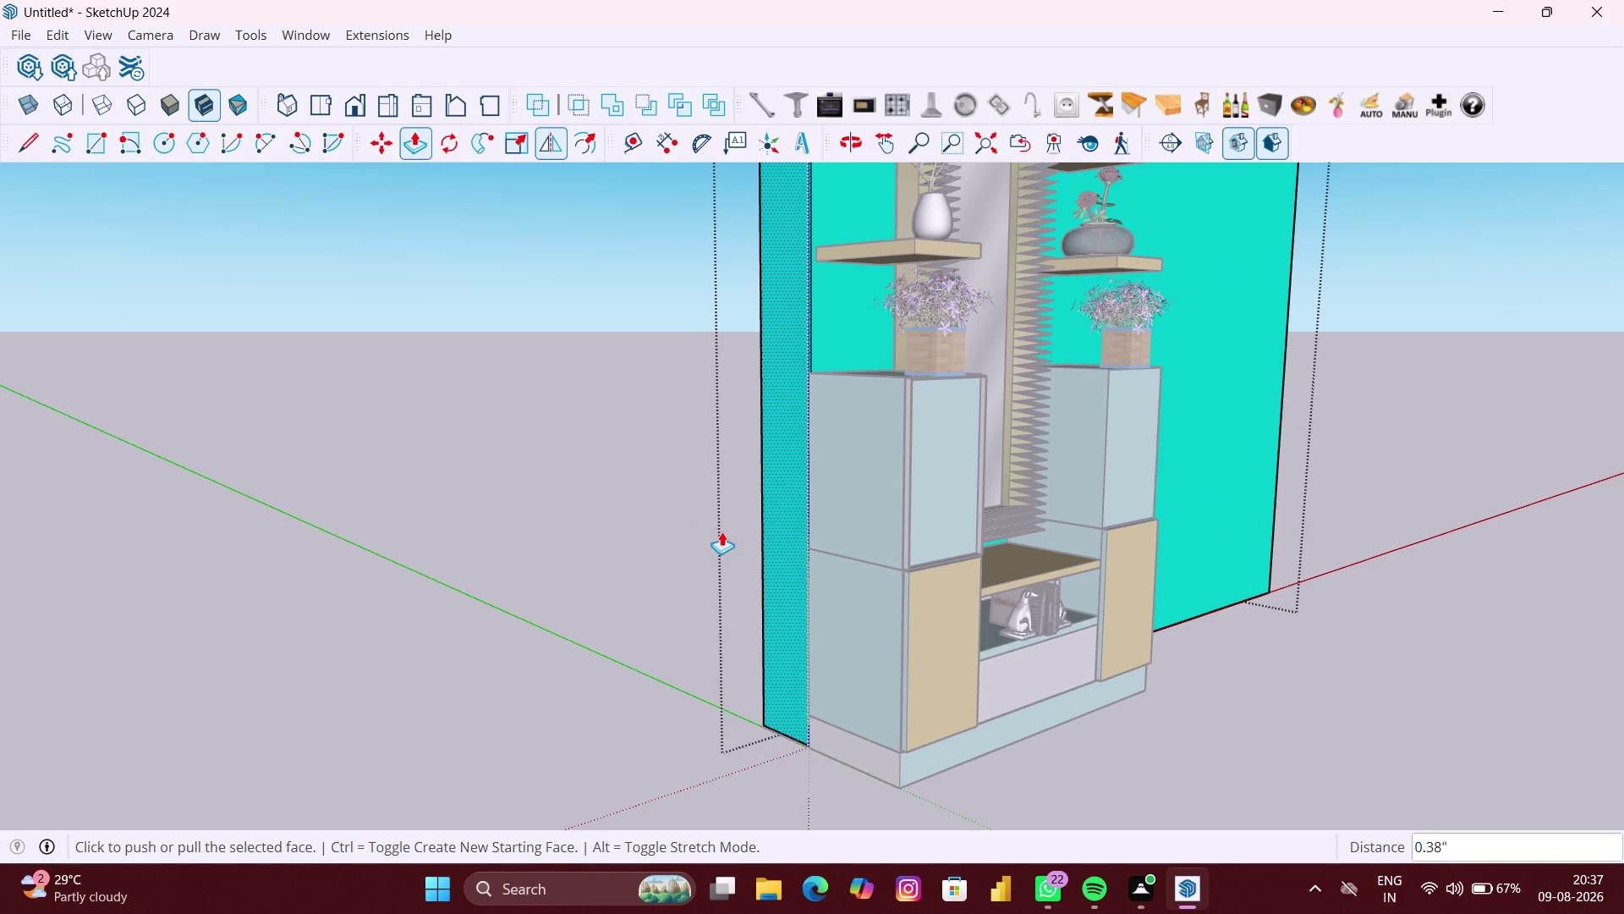
click(784, 521)
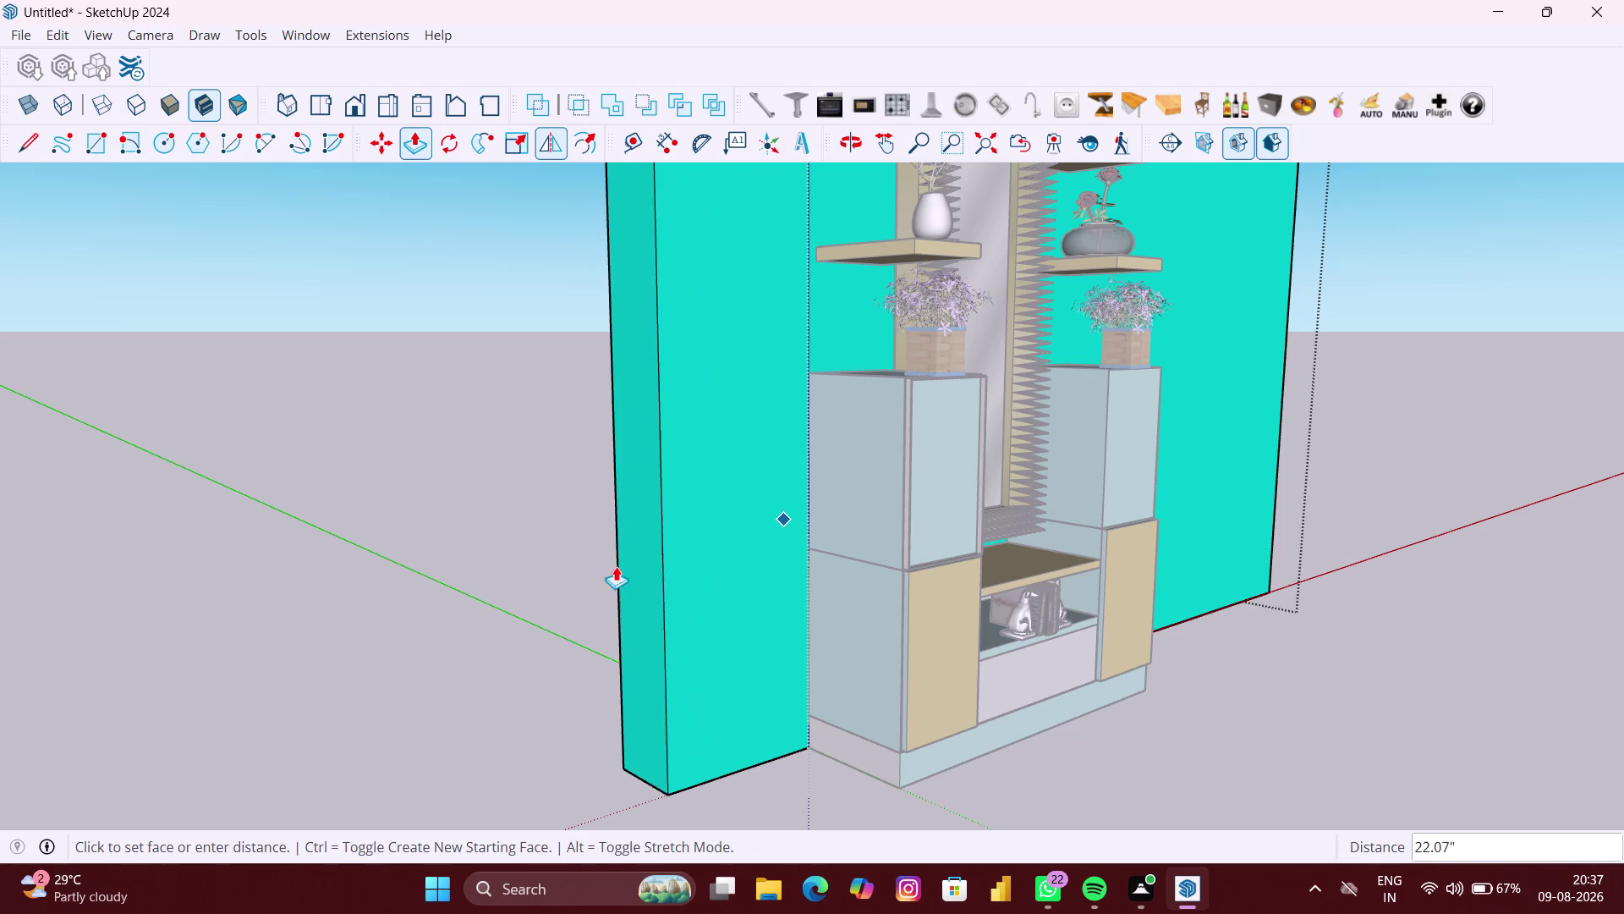
scroll(down, 3)
click(545, 588)
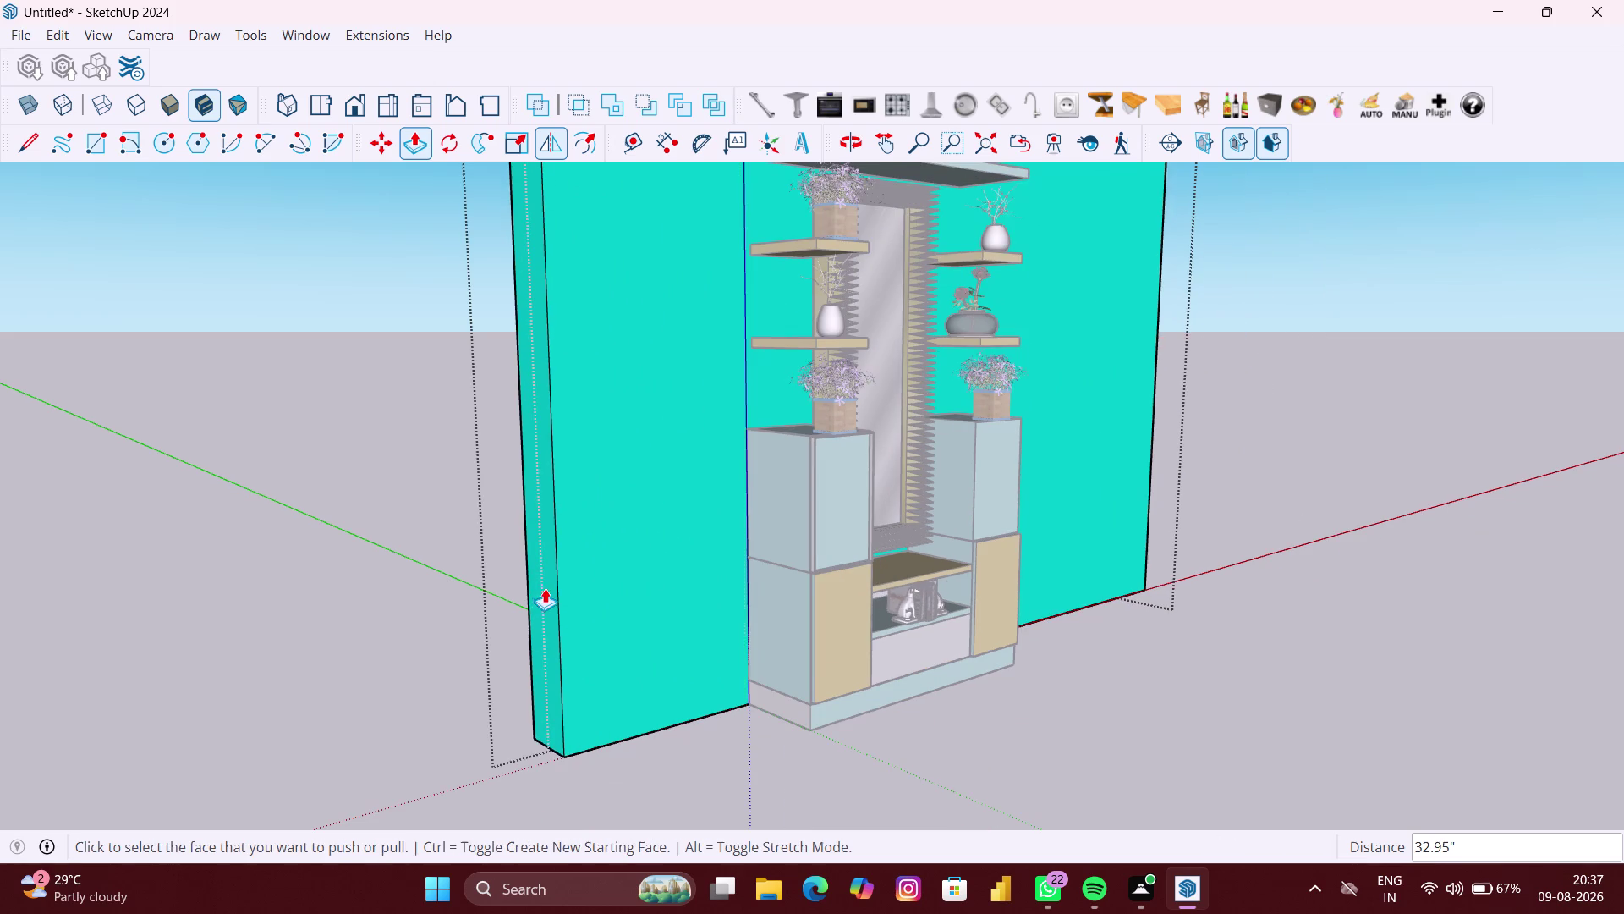
scroll(down, 3)
middle_drag(573, 593, 519, 594)
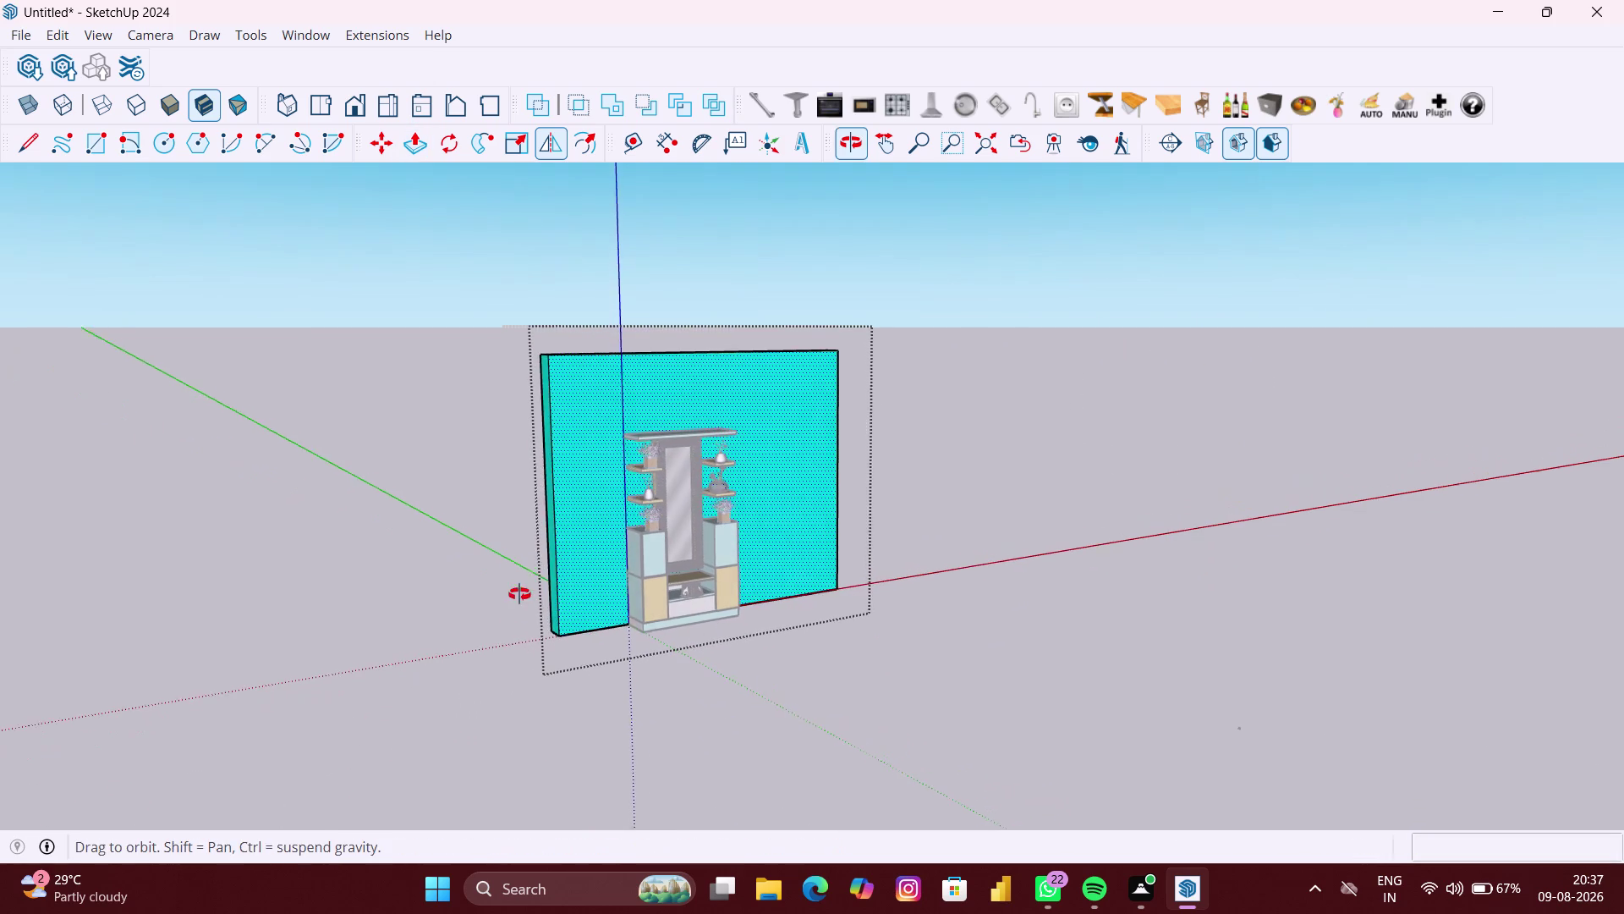
Thicken the back wall's edge face by 6 inches with Push/Pull.
scroll(up, 3)
middle_drag(589, 570, 434, 647)
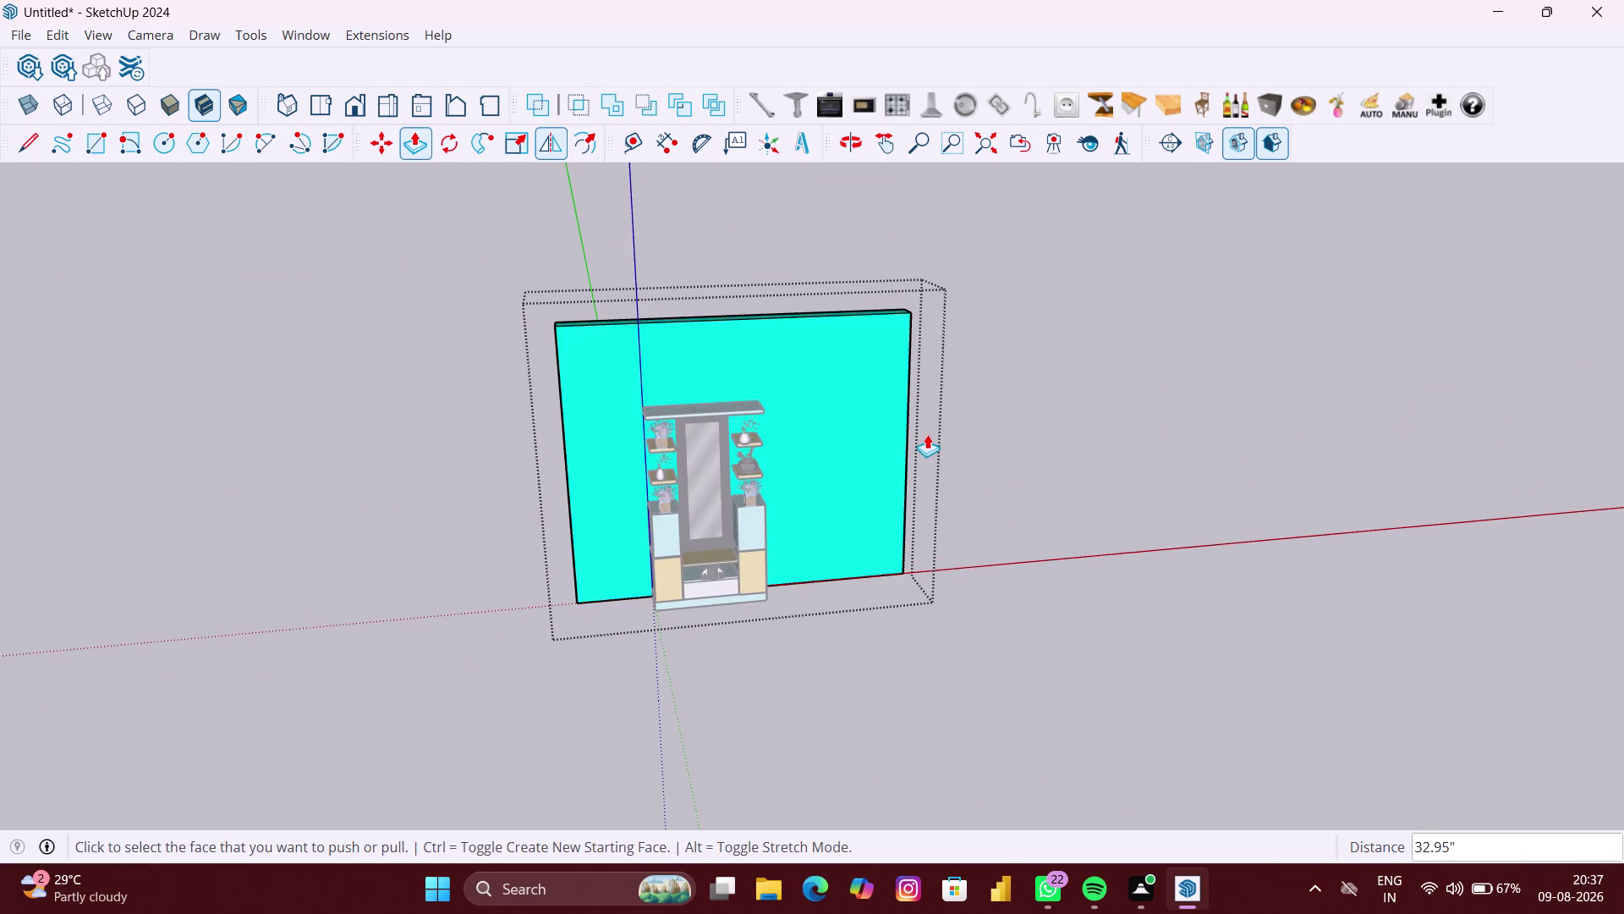
key(space)
middle_drag(892, 444, 793, 469)
scroll(up, 3)
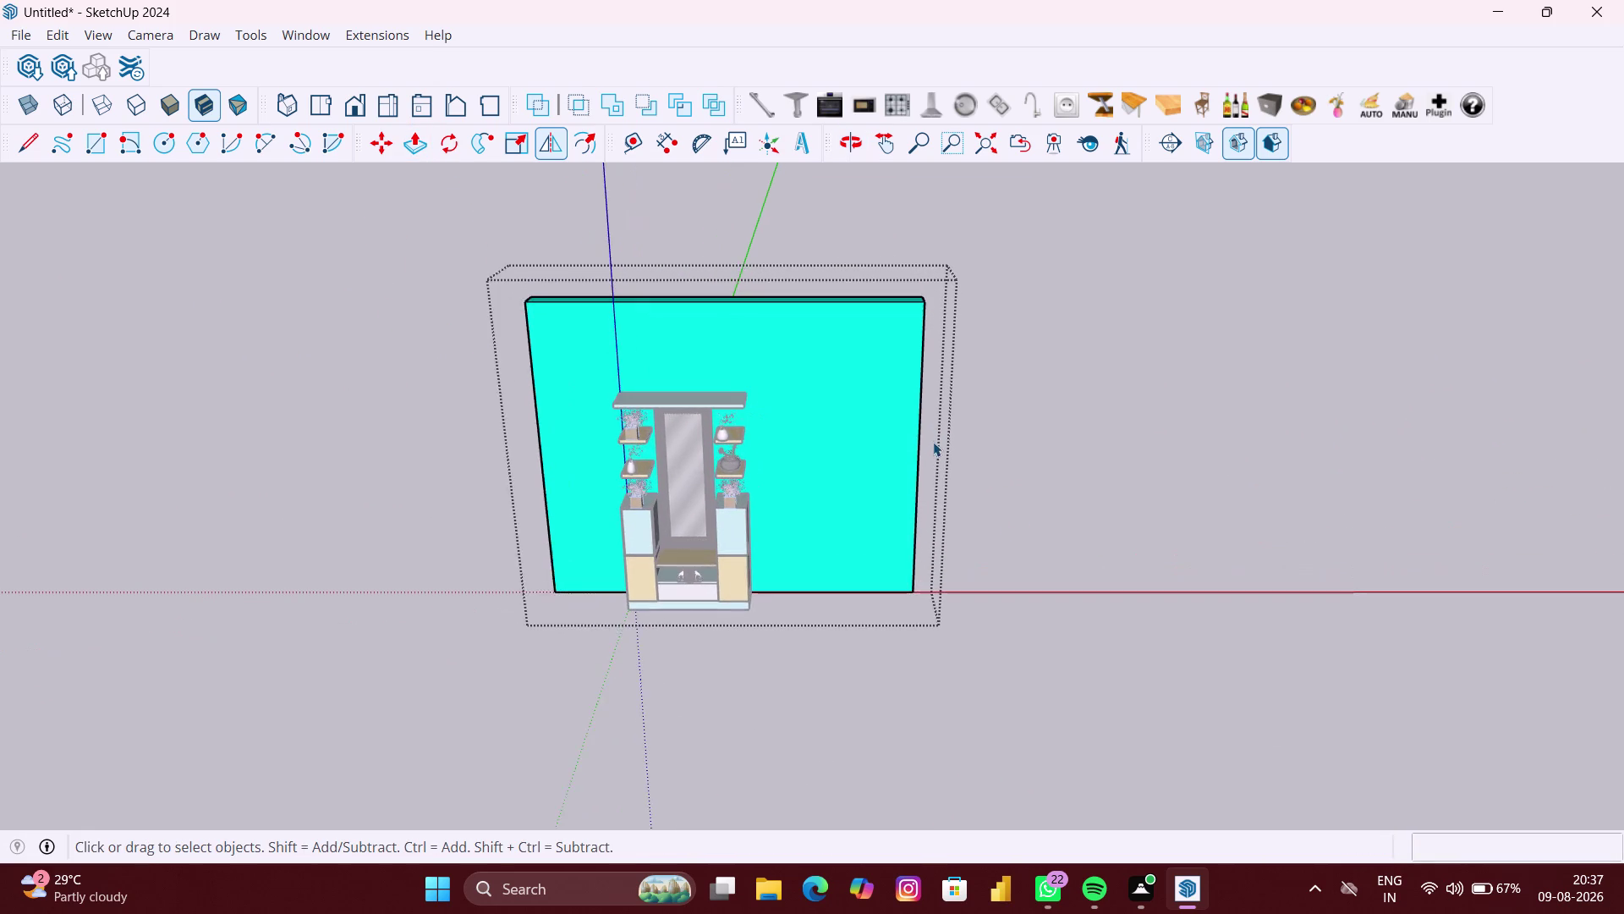
scroll(up, 3)
middle_drag(938, 451, 829, 468)
click(893, 448)
scroll(up, 3)
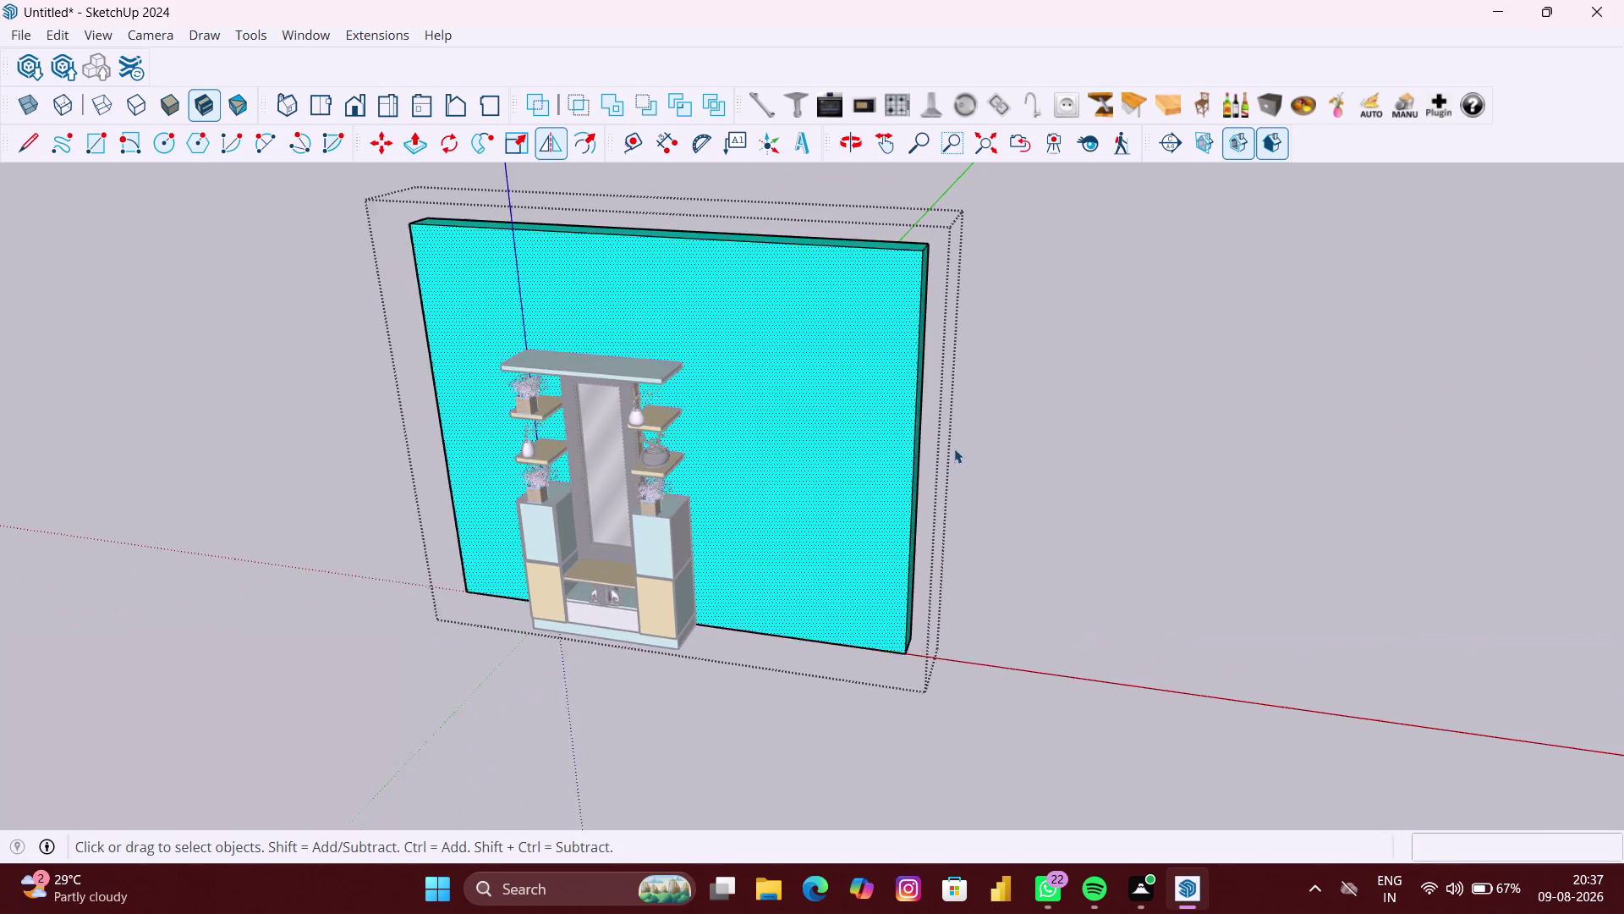
scroll(up, 3)
middle_drag(951, 448, 901, 448)
scroll(up, 3)
click(895, 457)
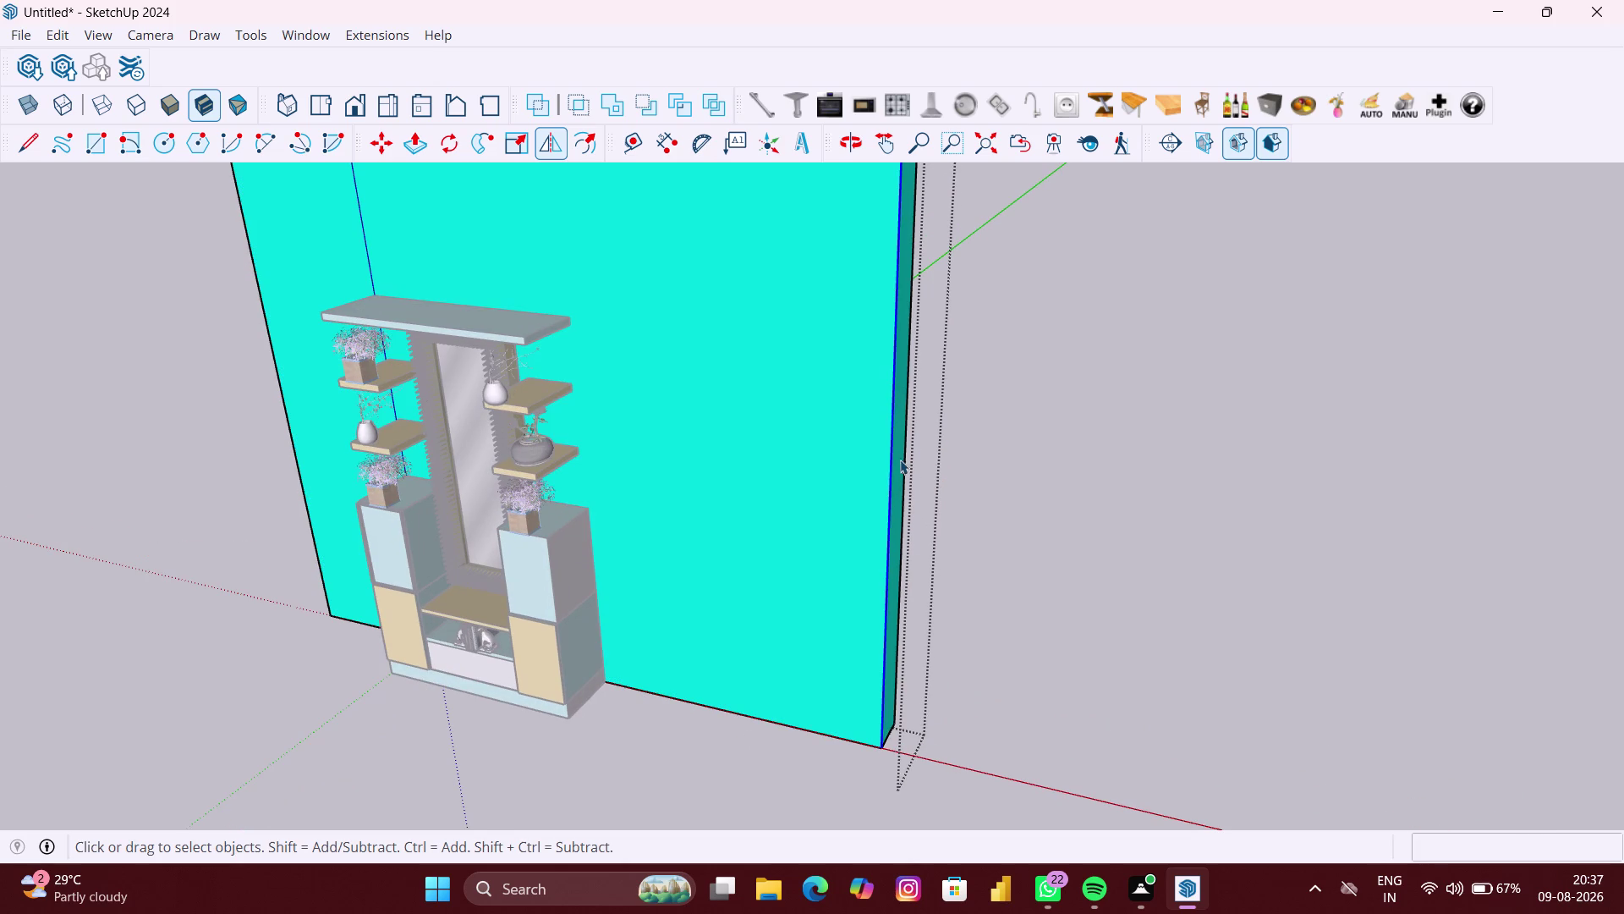
click(903, 461)
scroll(up, 3)
click(903, 461)
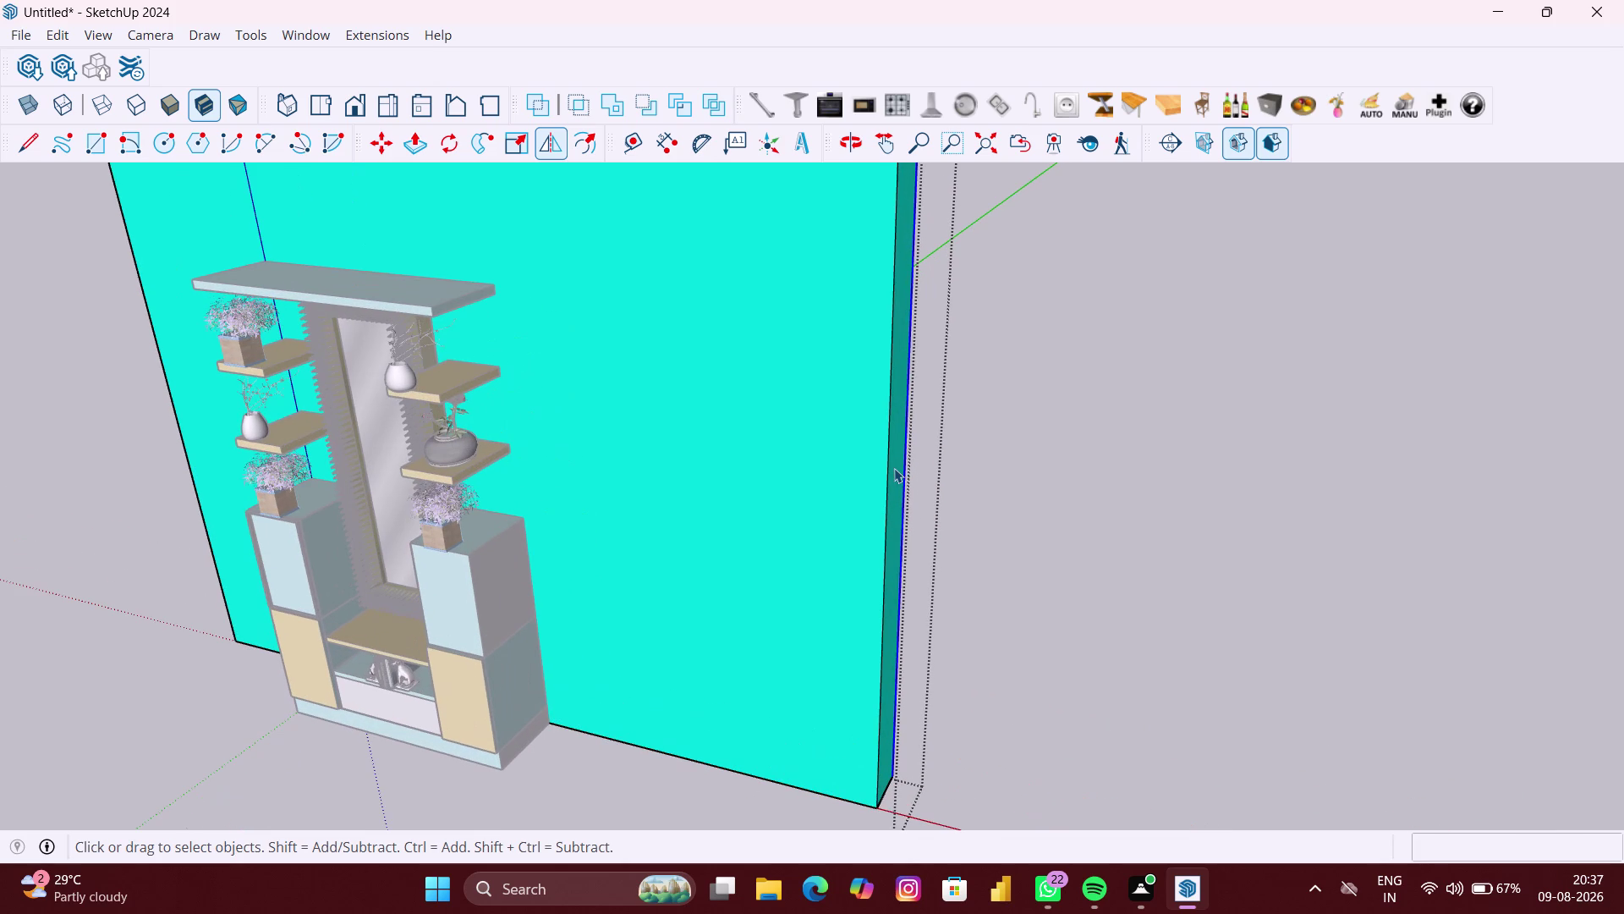
click(894, 468)
key(p)
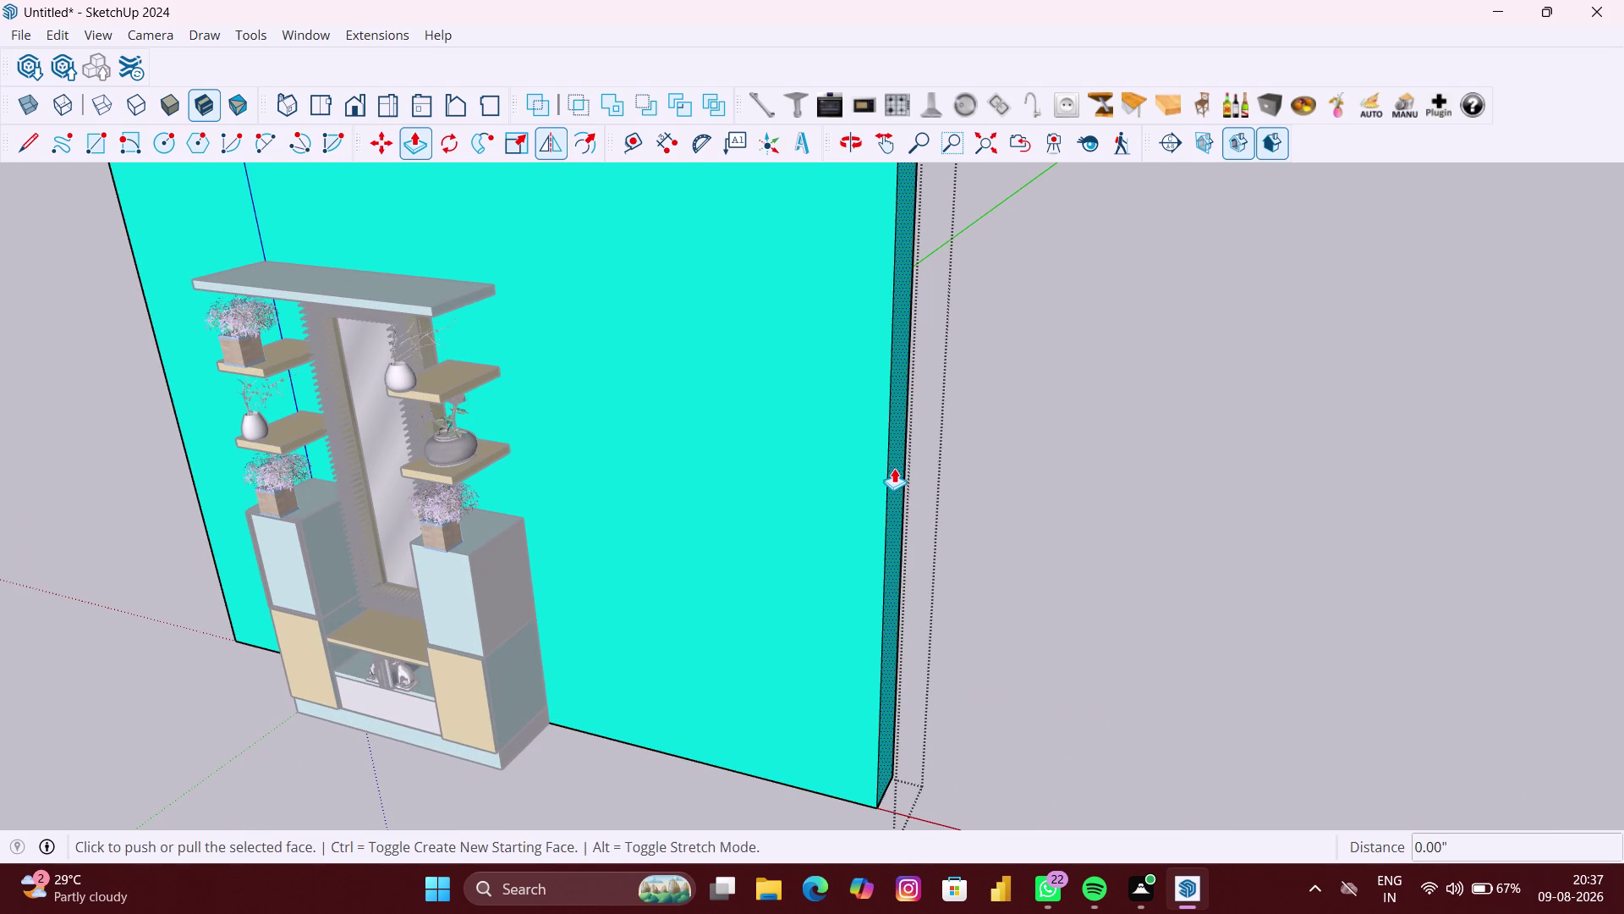
scroll(up, 3)
middle_drag(902, 471, 851, 471)
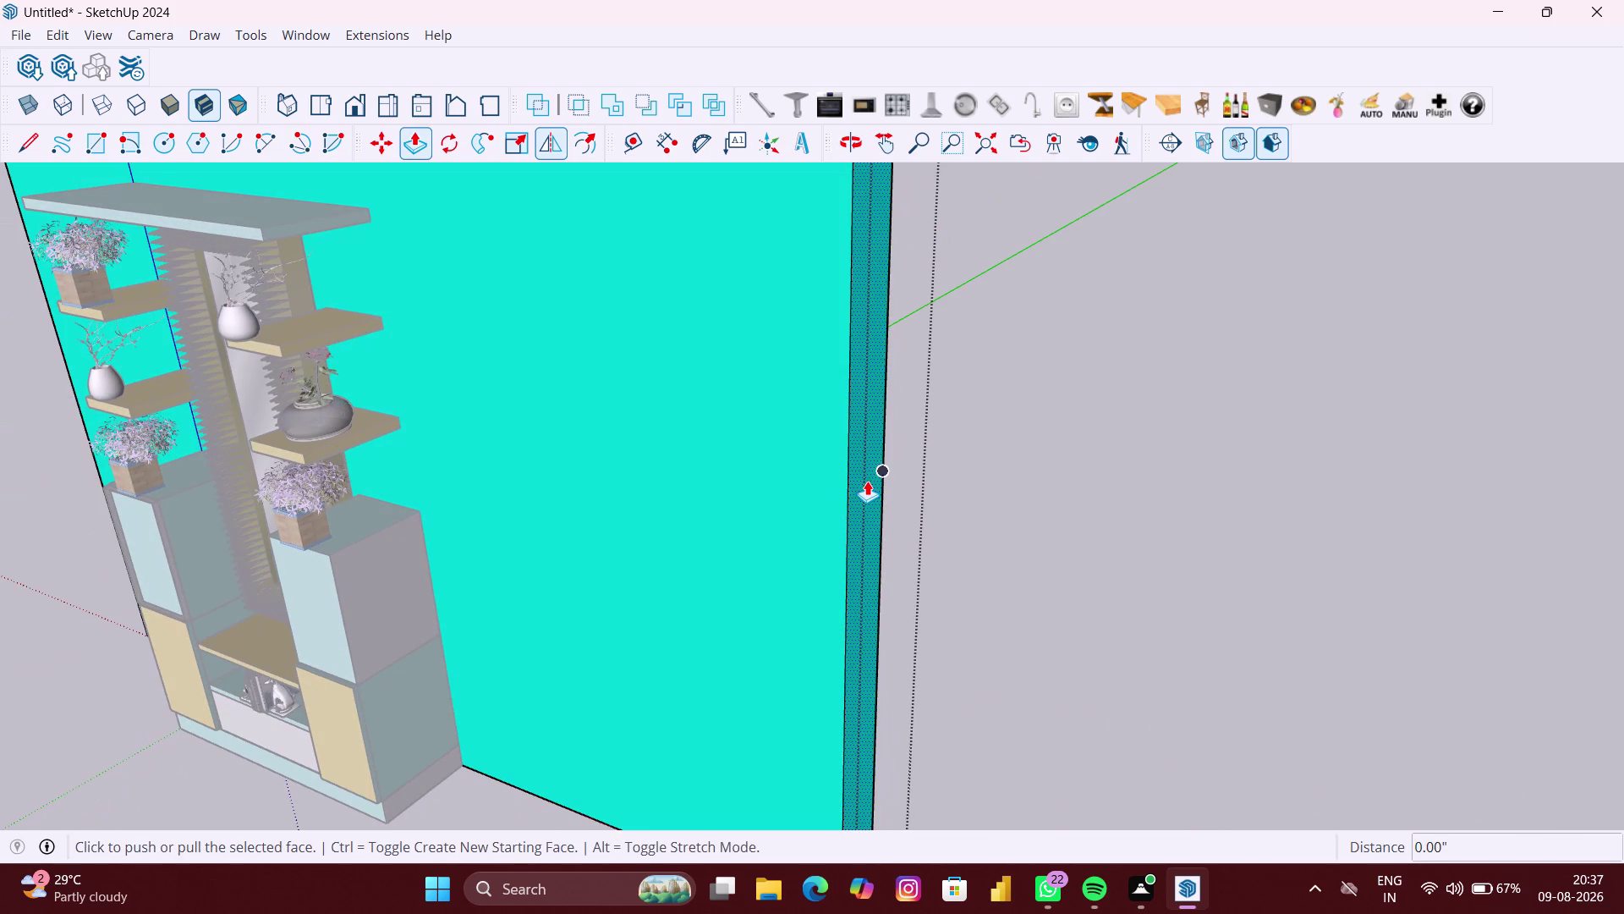
click(867, 481)
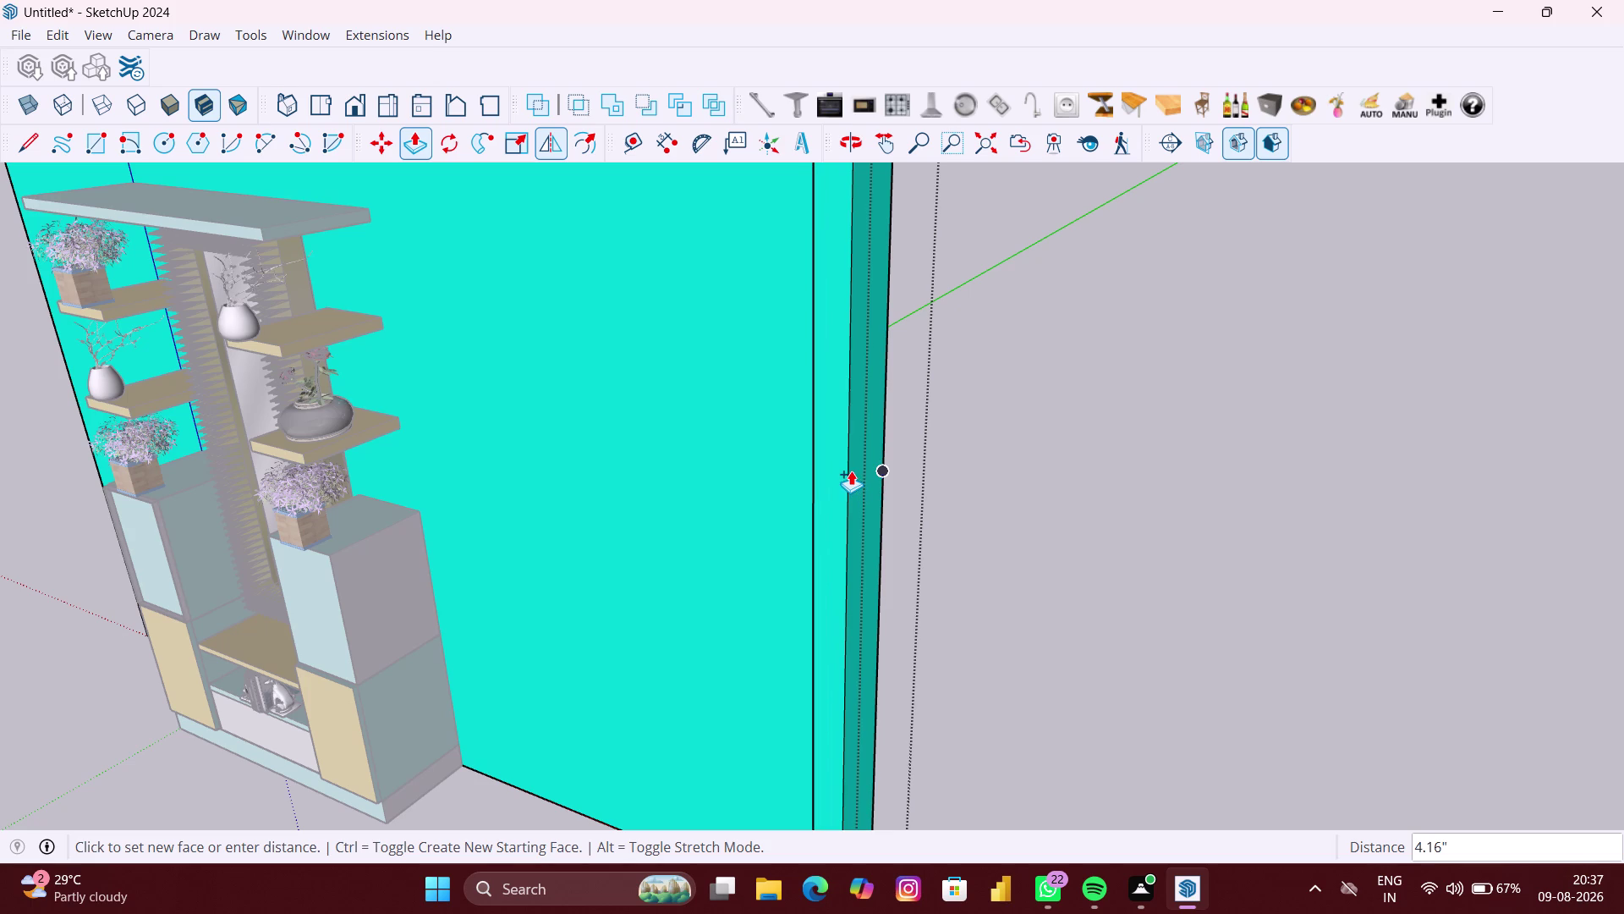
key(6)
key(shift+quotedbl)
key(Return)
Apply the same 6-inch thickness to another wall by double-clicking it.
scroll(down, 3)
middle_drag(334, 617, 985, 519)
scroll(down, 3)
scroll(up, 3)
double_click(267, 663)
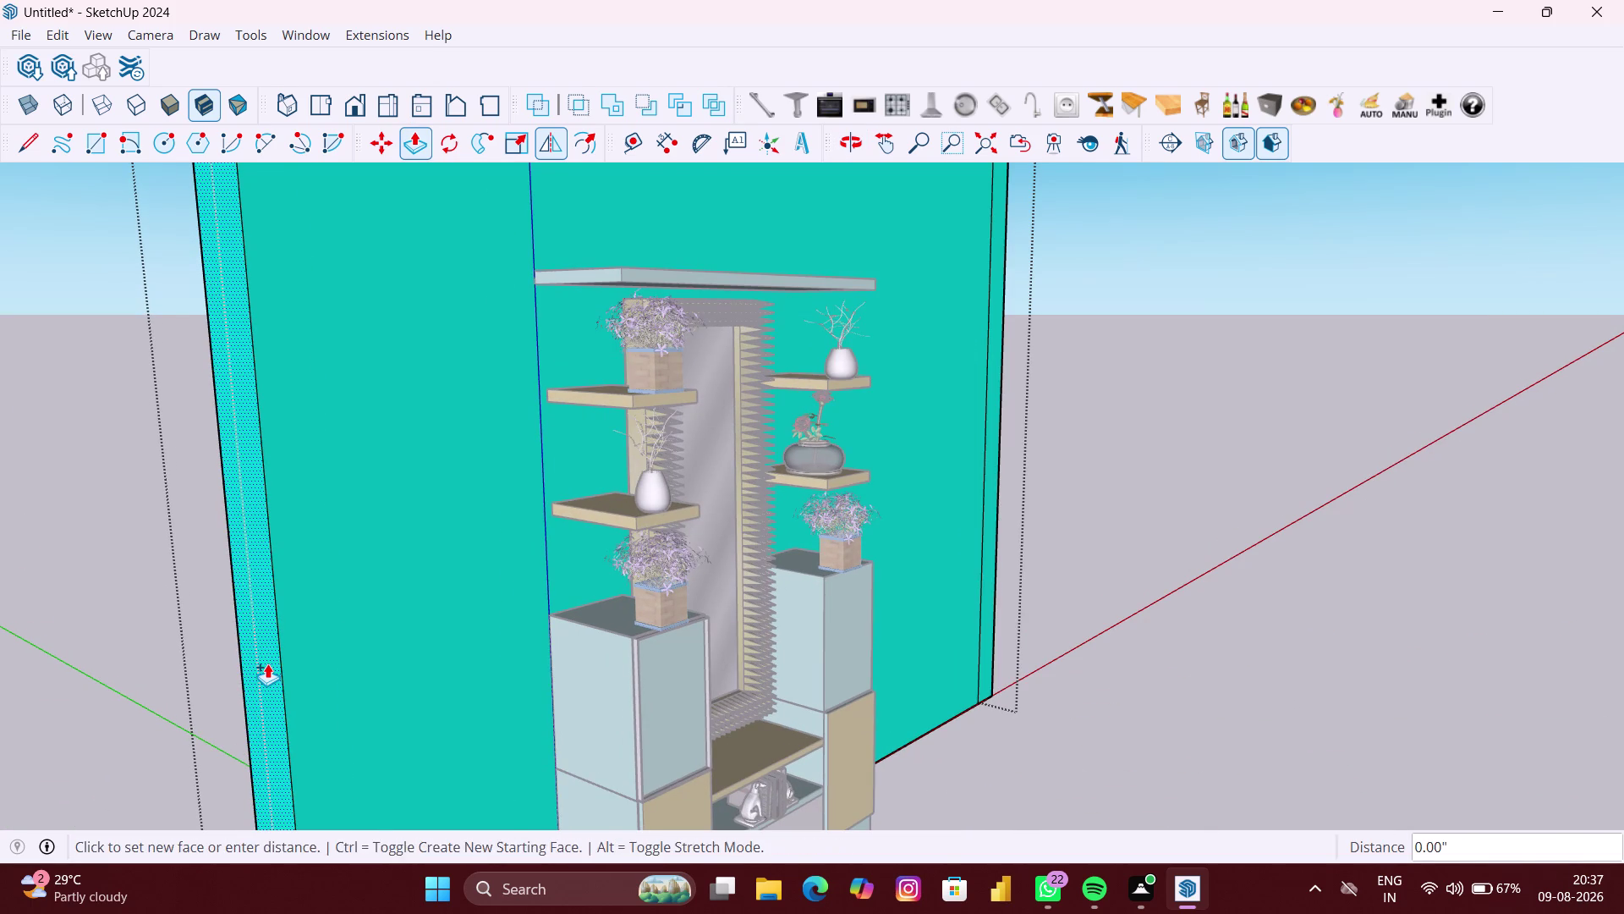
Extend one side wall outward and repeat the same extension on the opposite side wall.
scroll(down, 3)
click(293, 664)
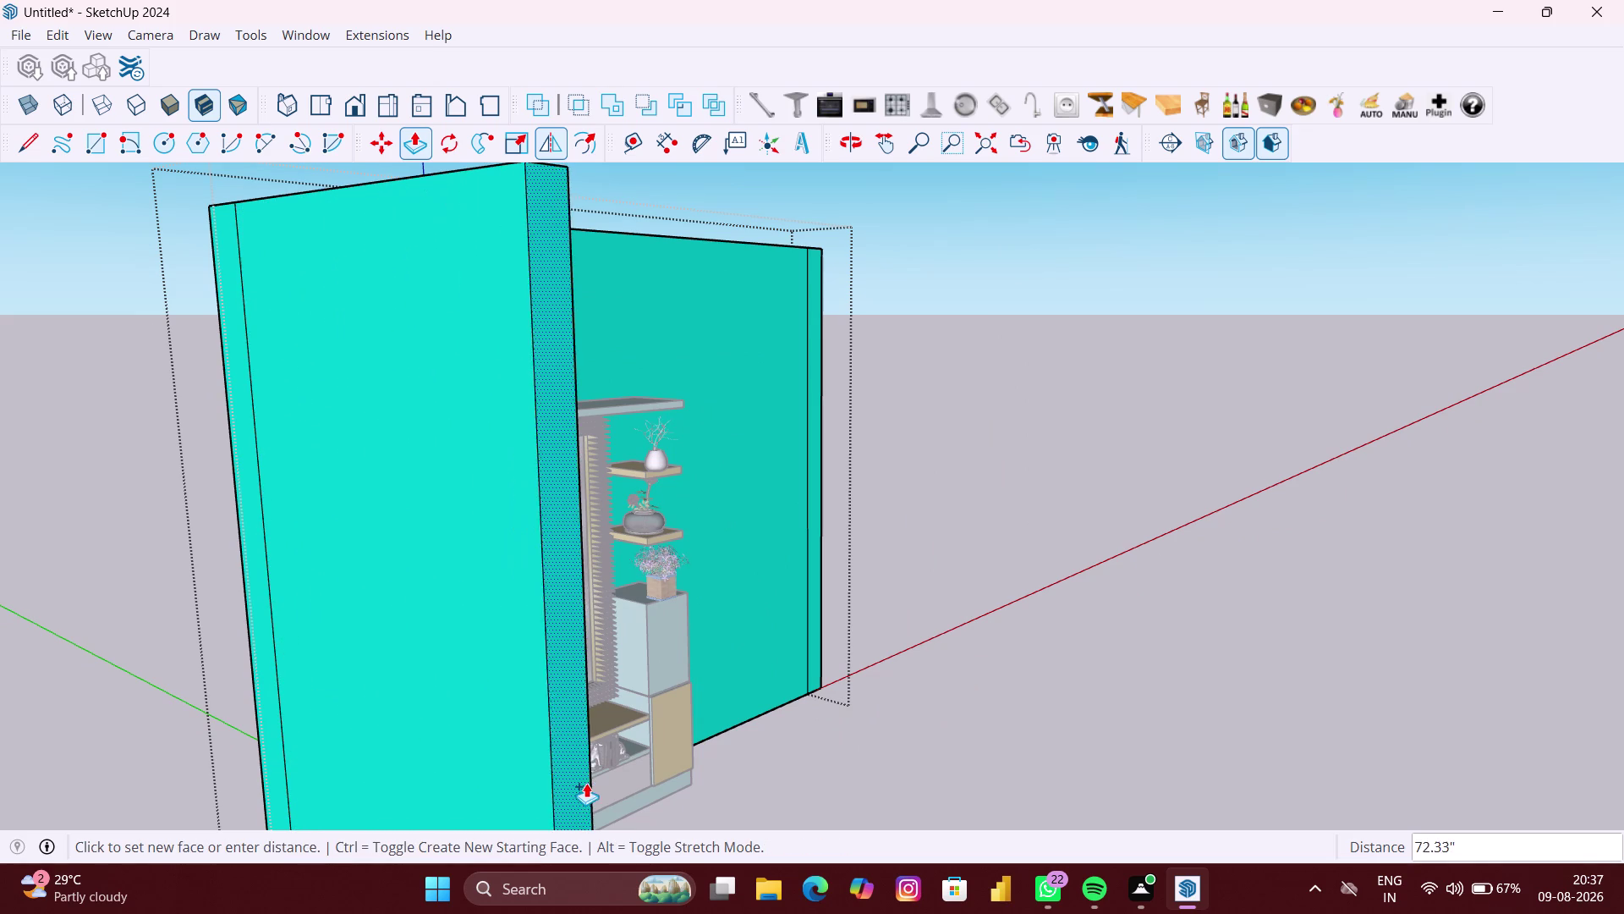
middle_drag(592, 786, 446, 553)
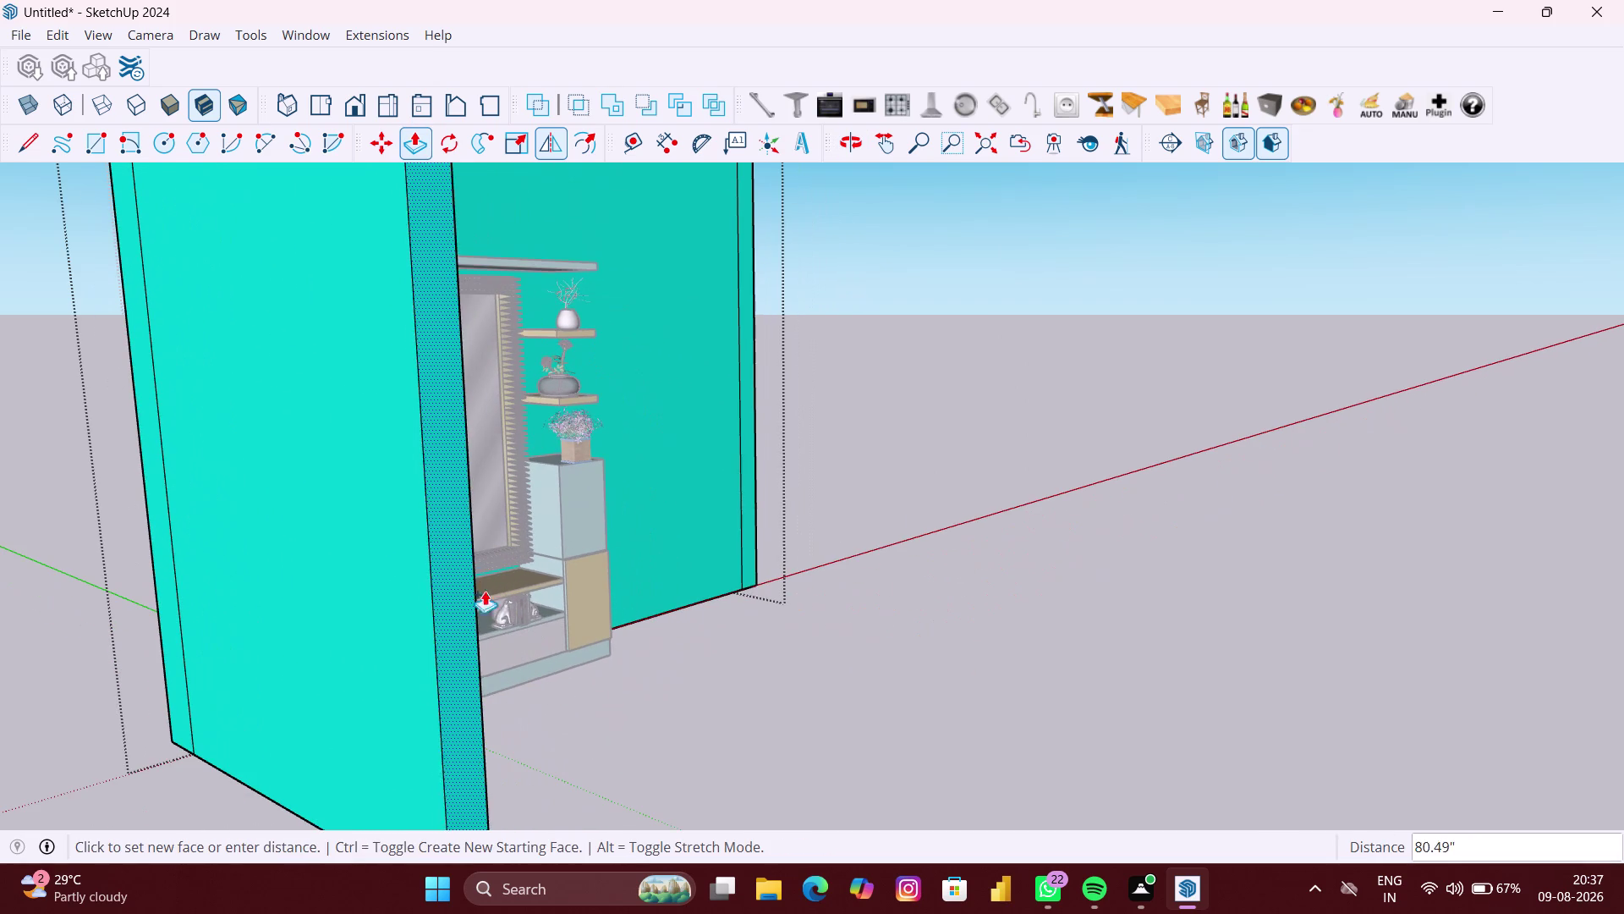
click(593, 654)
scroll(down, 3)
middle_drag(744, 636, 626, 623)
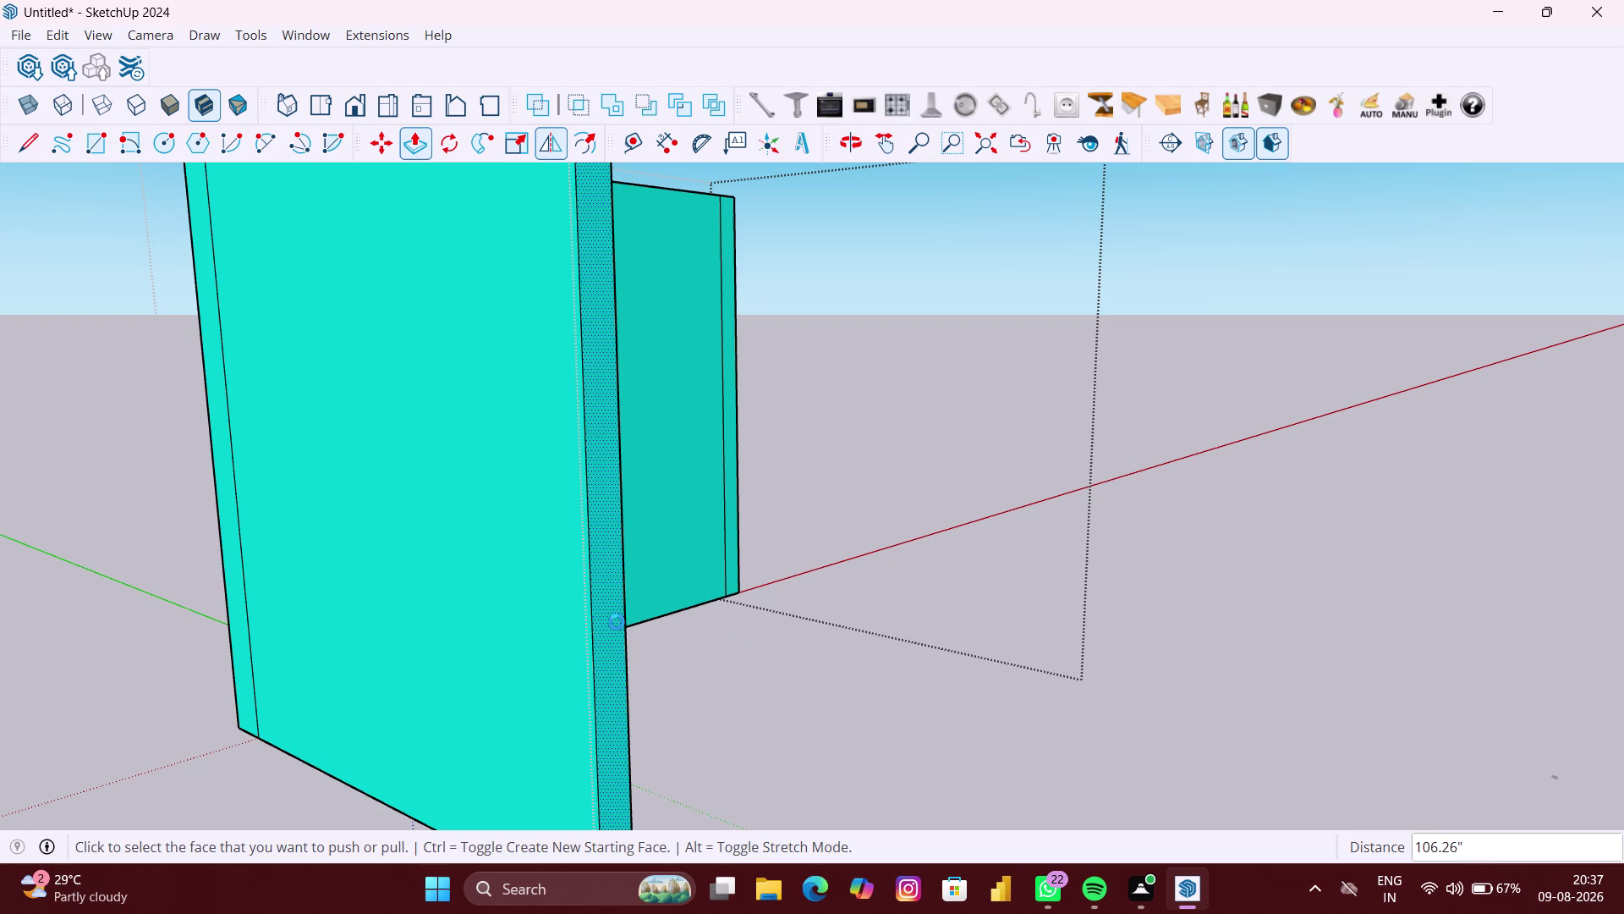
middle_drag(627, 623, 602, 621)
scroll(up, 3)
scroll(up, 3)
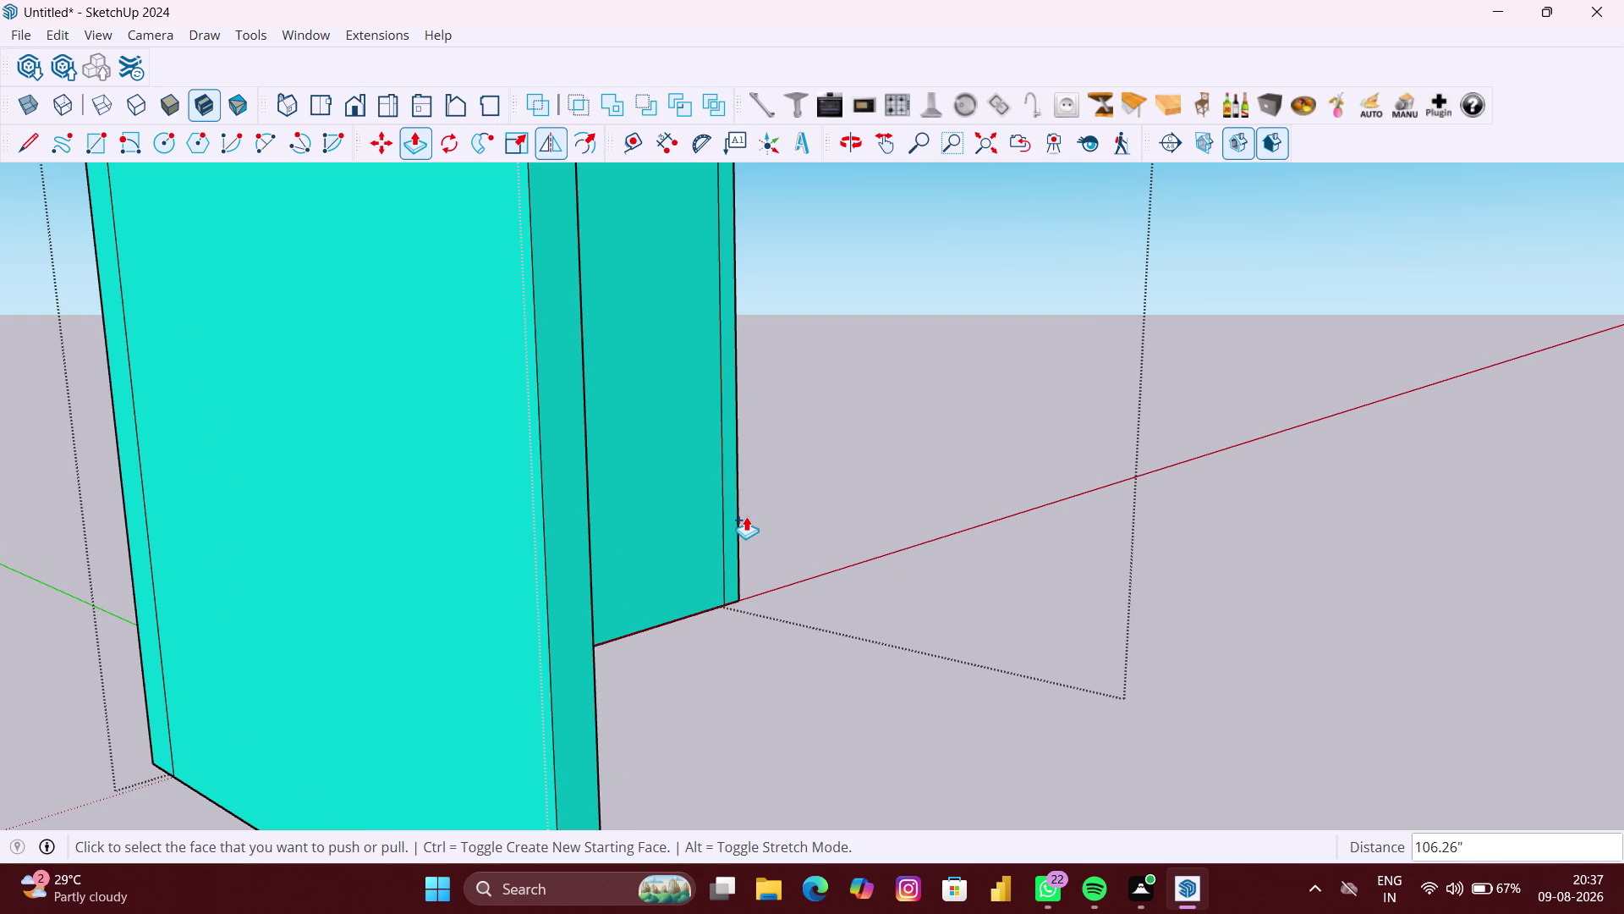
scroll(up, 3)
scroll(up, 3)
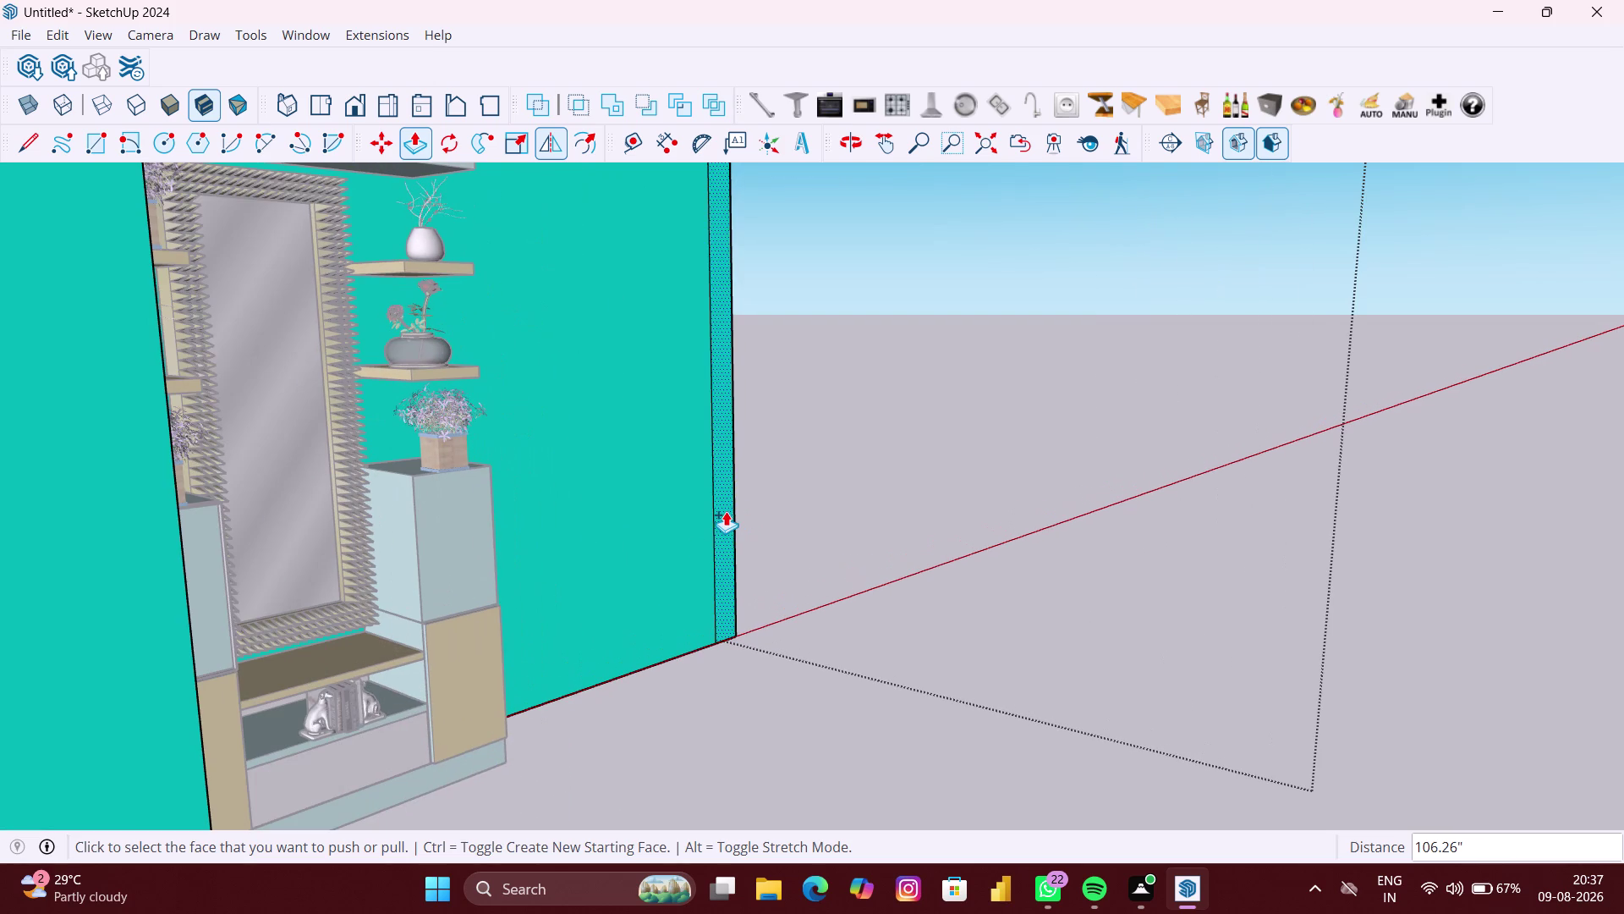
double_click(726, 511)
scroll(down, 3)
middle_drag(725, 548, 629, 563)
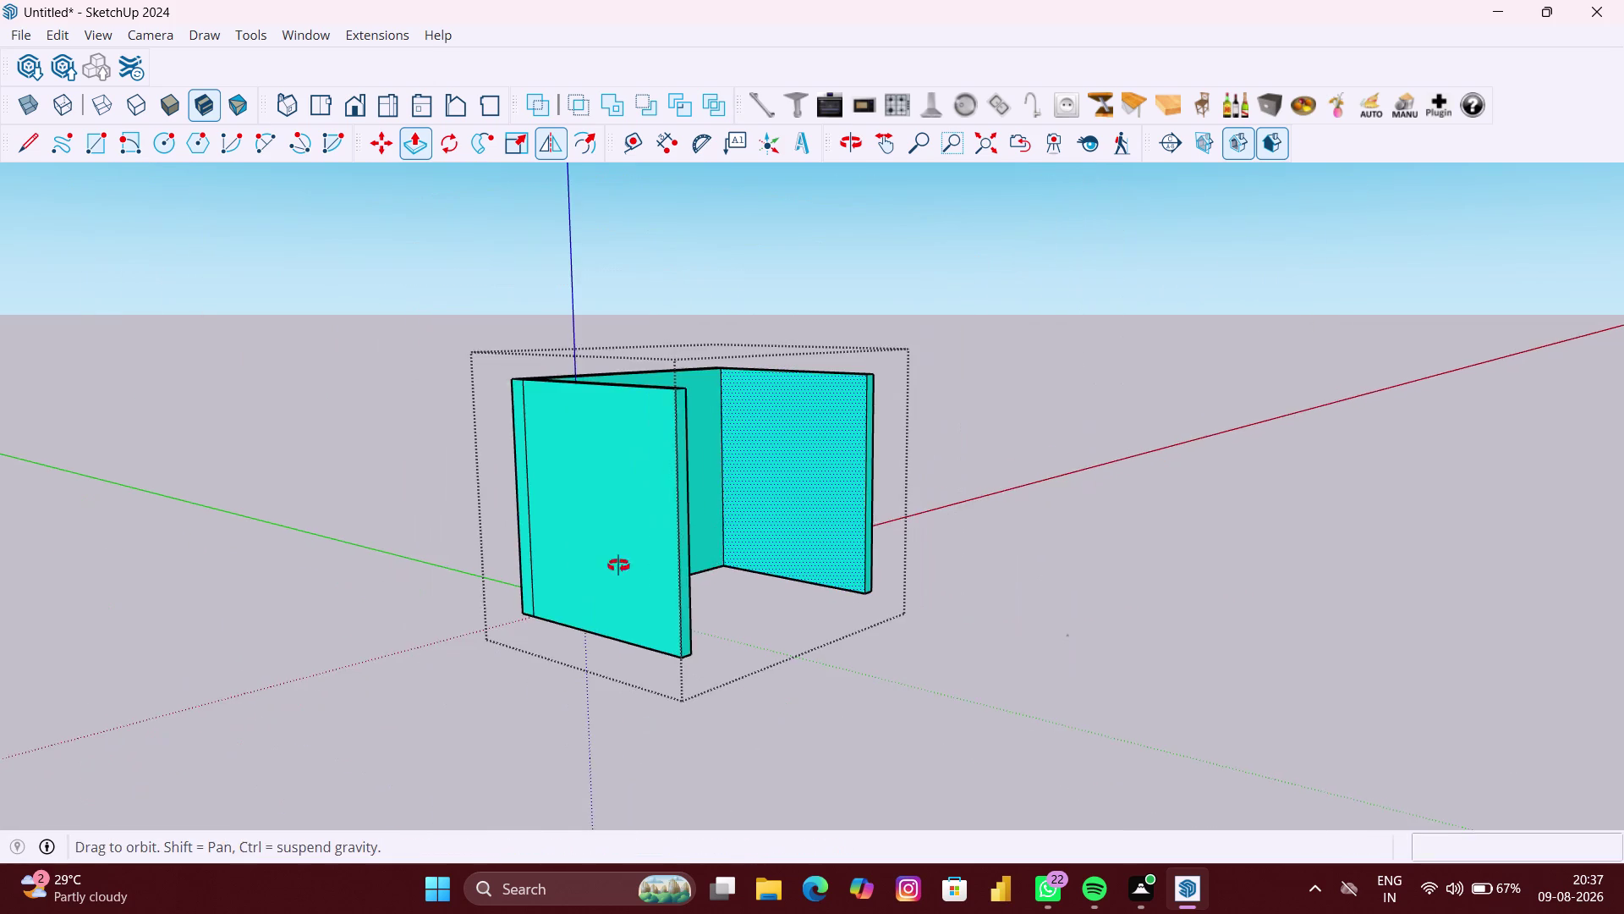
middle_drag(629, 564, 459, 590)
Begin a ceiling rectangle with its first corner at the wall top.
key(space)
click(1099, 604)
scroll(up, 3)
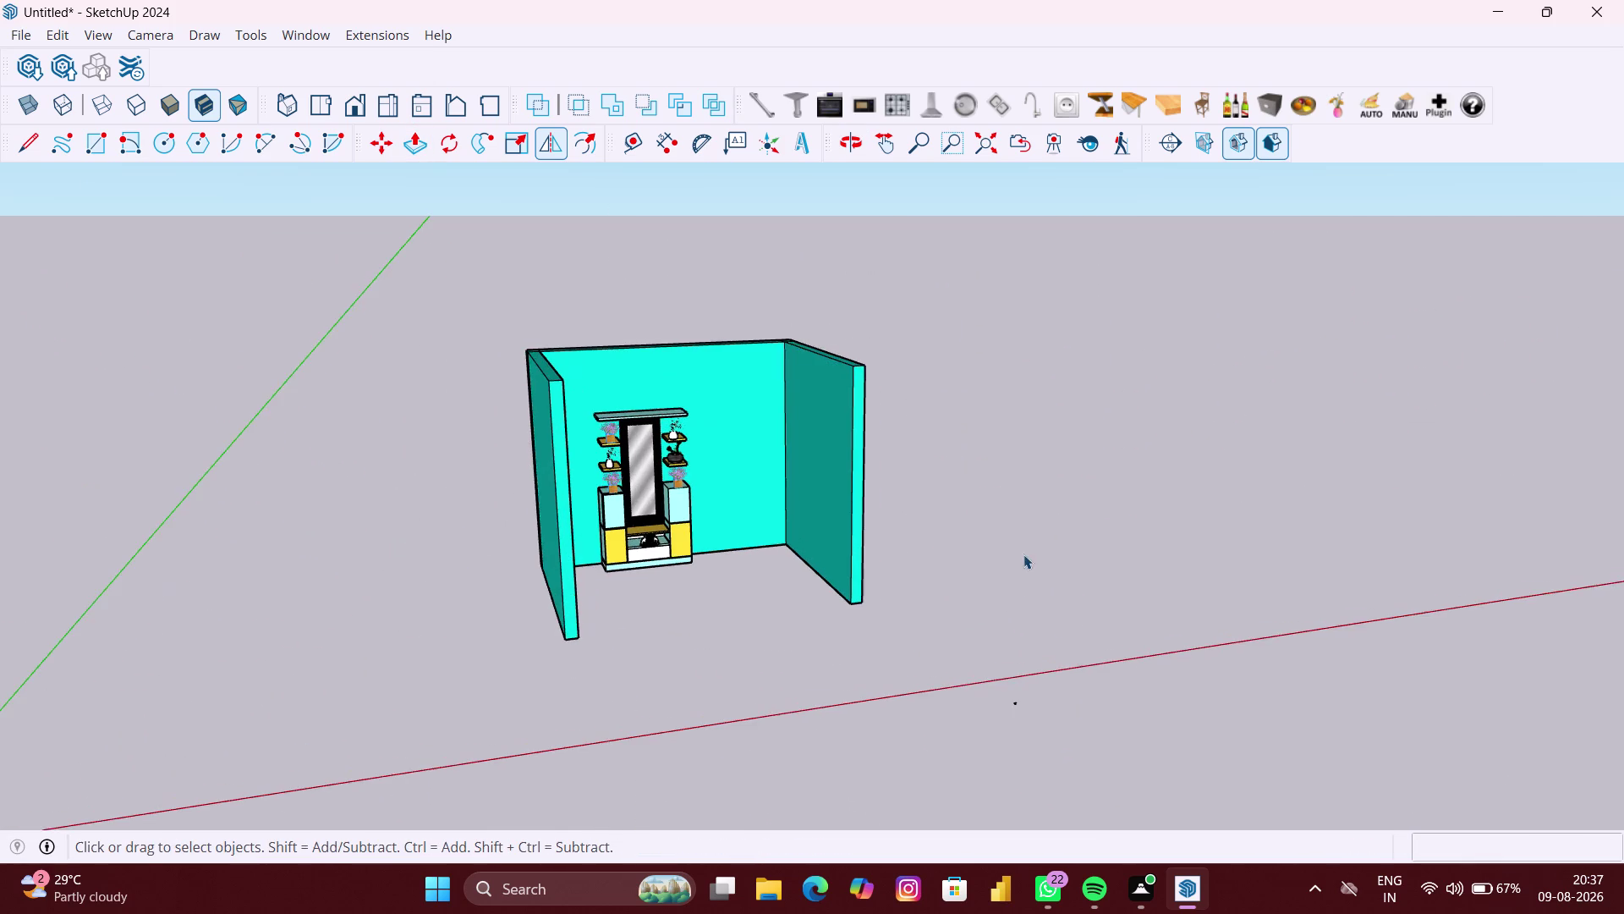
middle_drag(1016, 554, 792, 654)
scroll(up, 3)
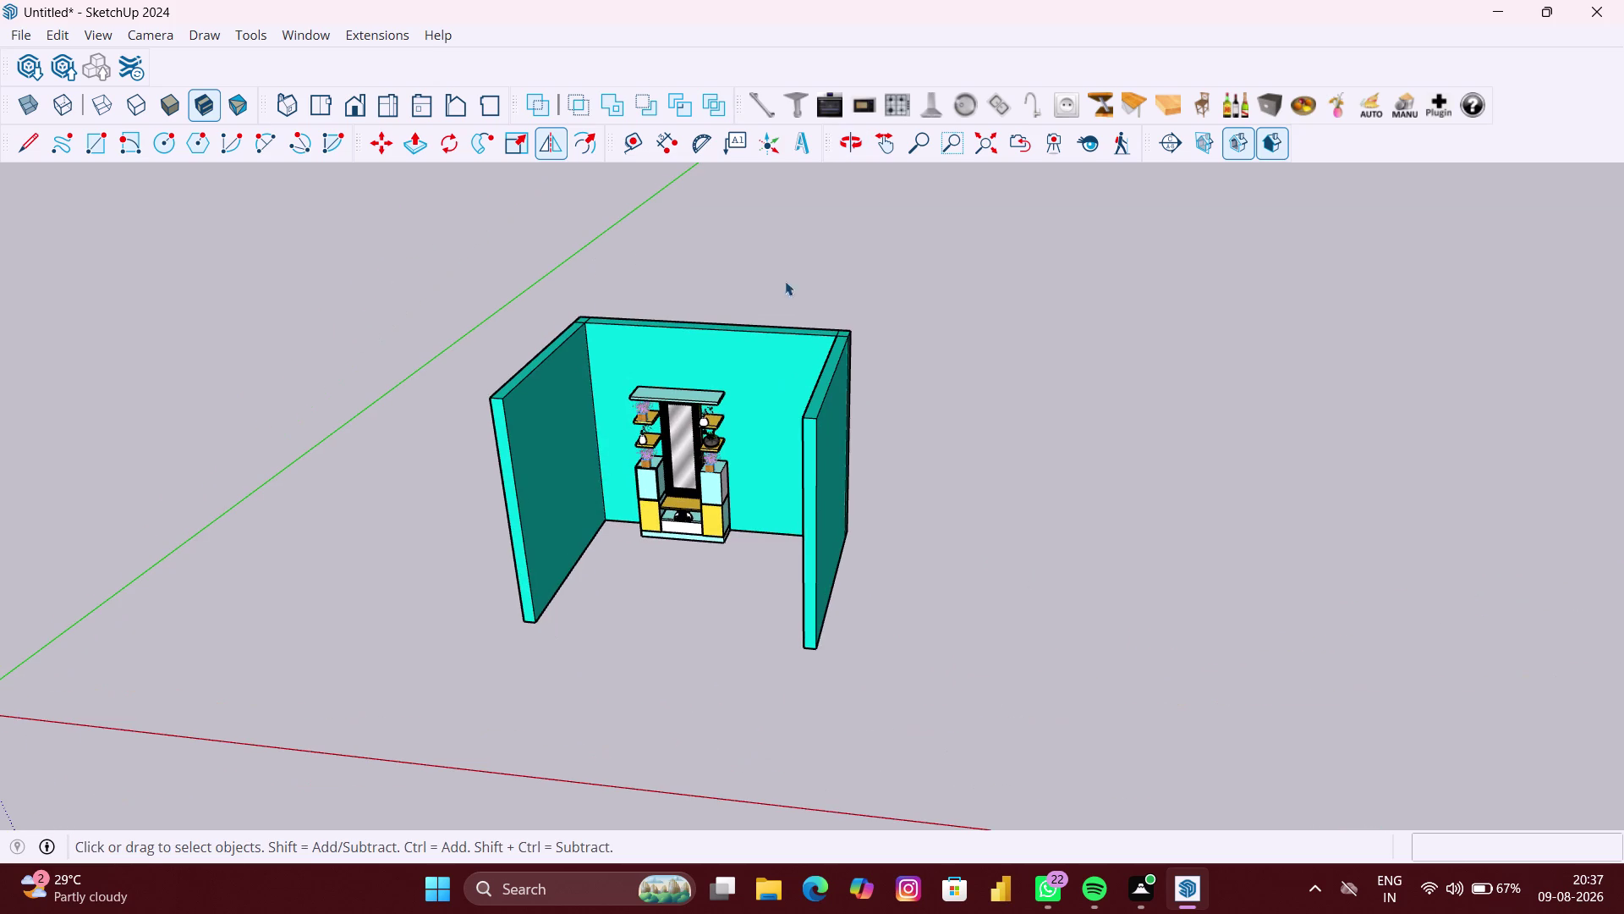
right_click(966, 353)
click(1049, 426)
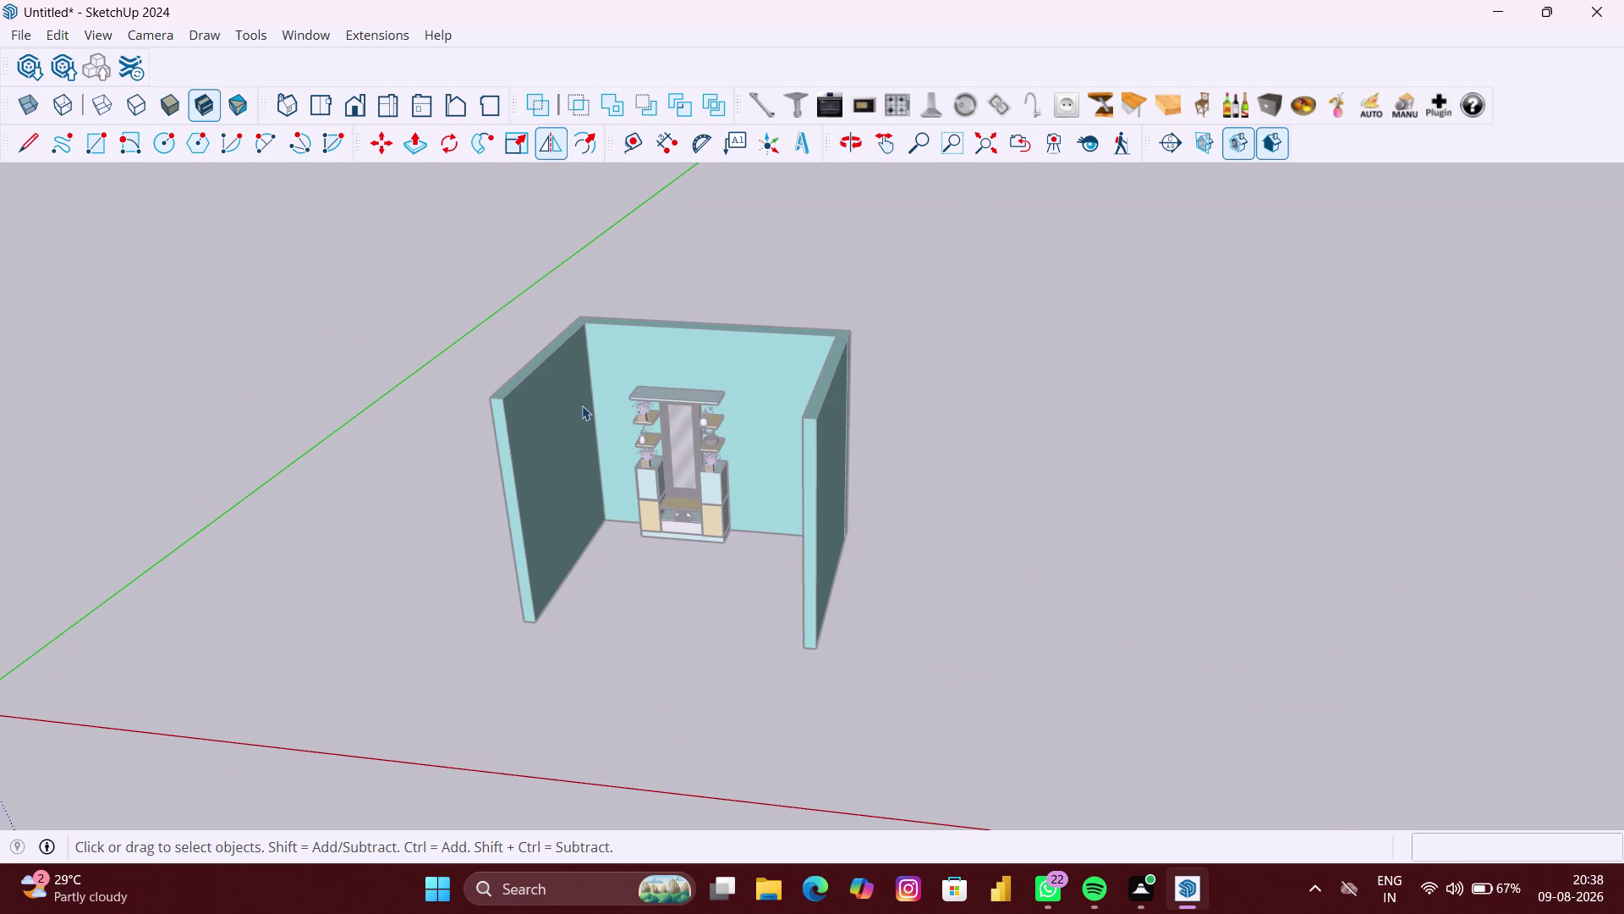
key(r)
scroll(up, 3)
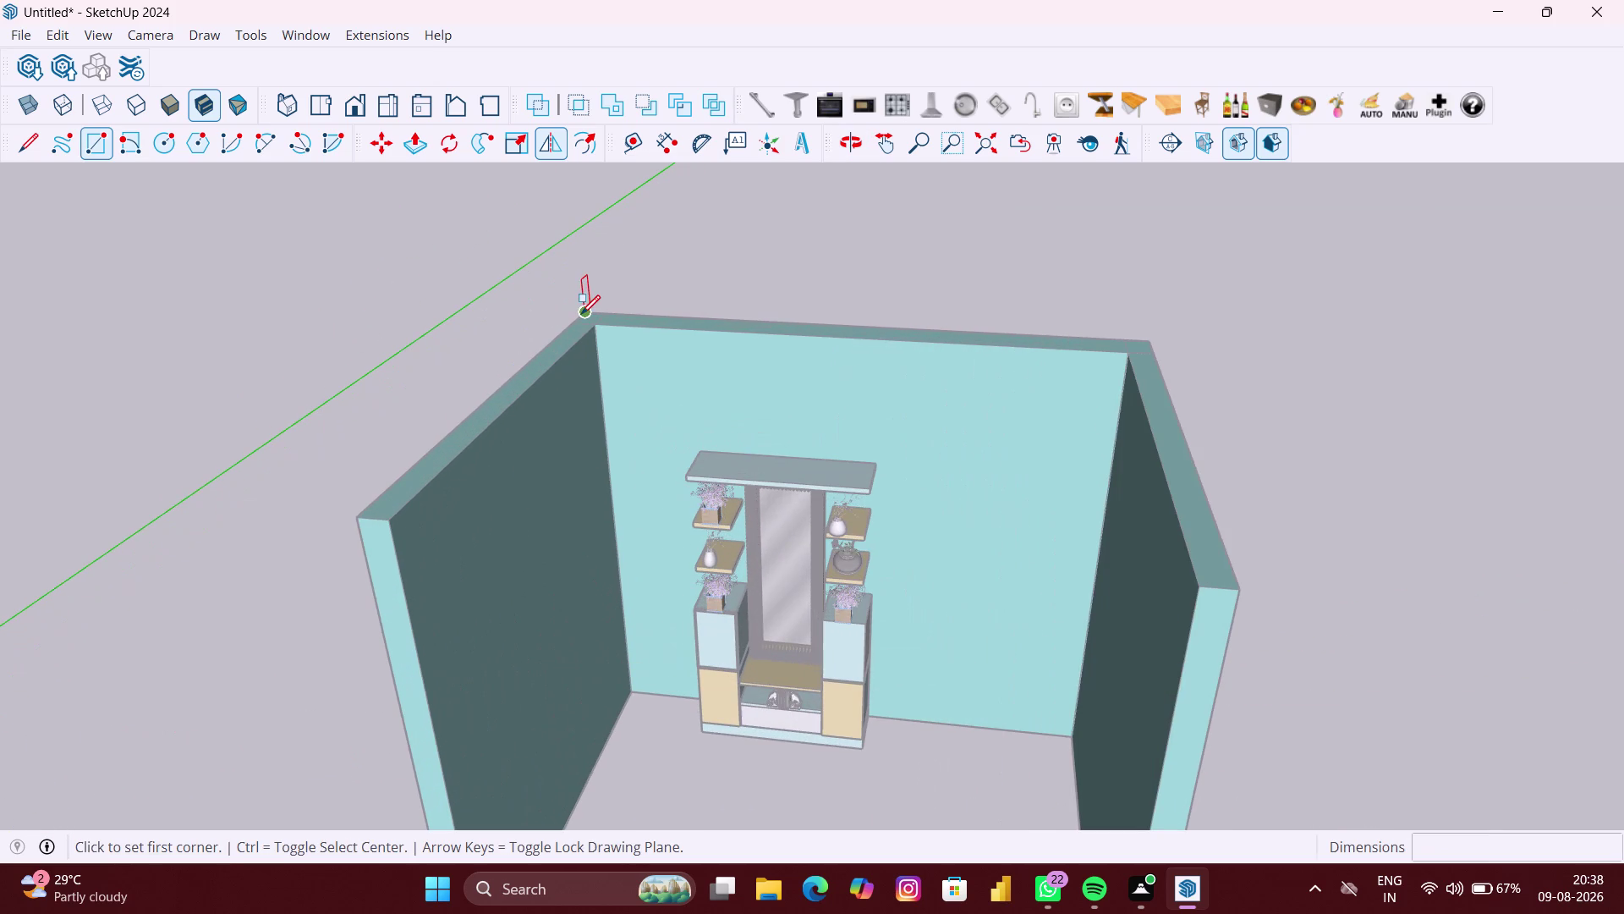
click(584, 310)
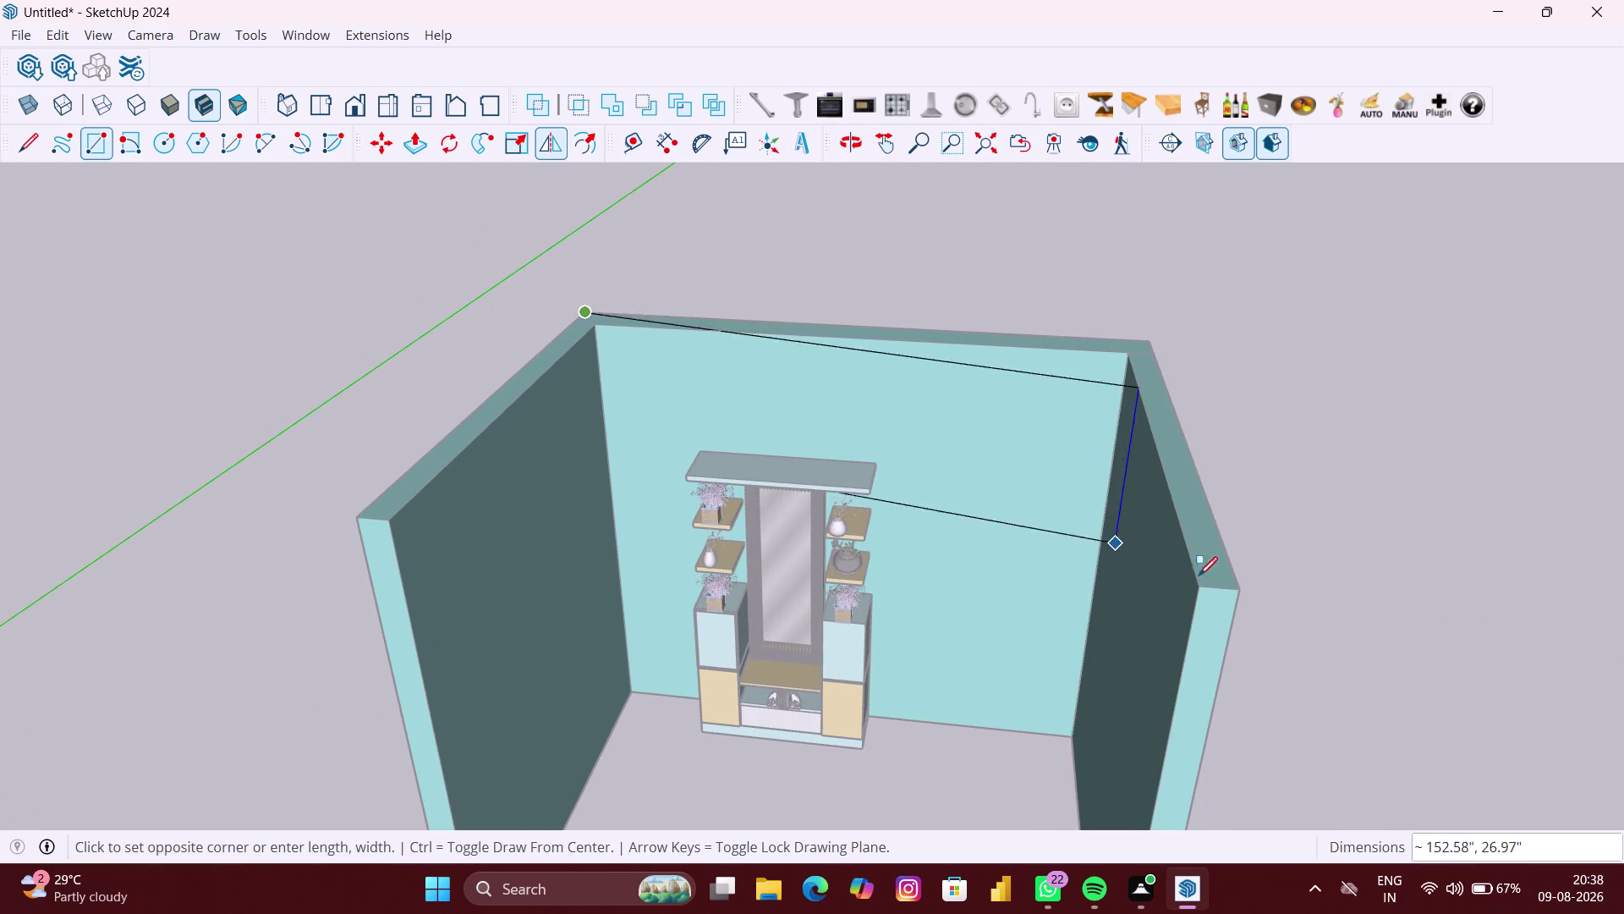
Finish the rectangle over the wall tops and raise it into a 6-inch slab.
click(1237, 592)
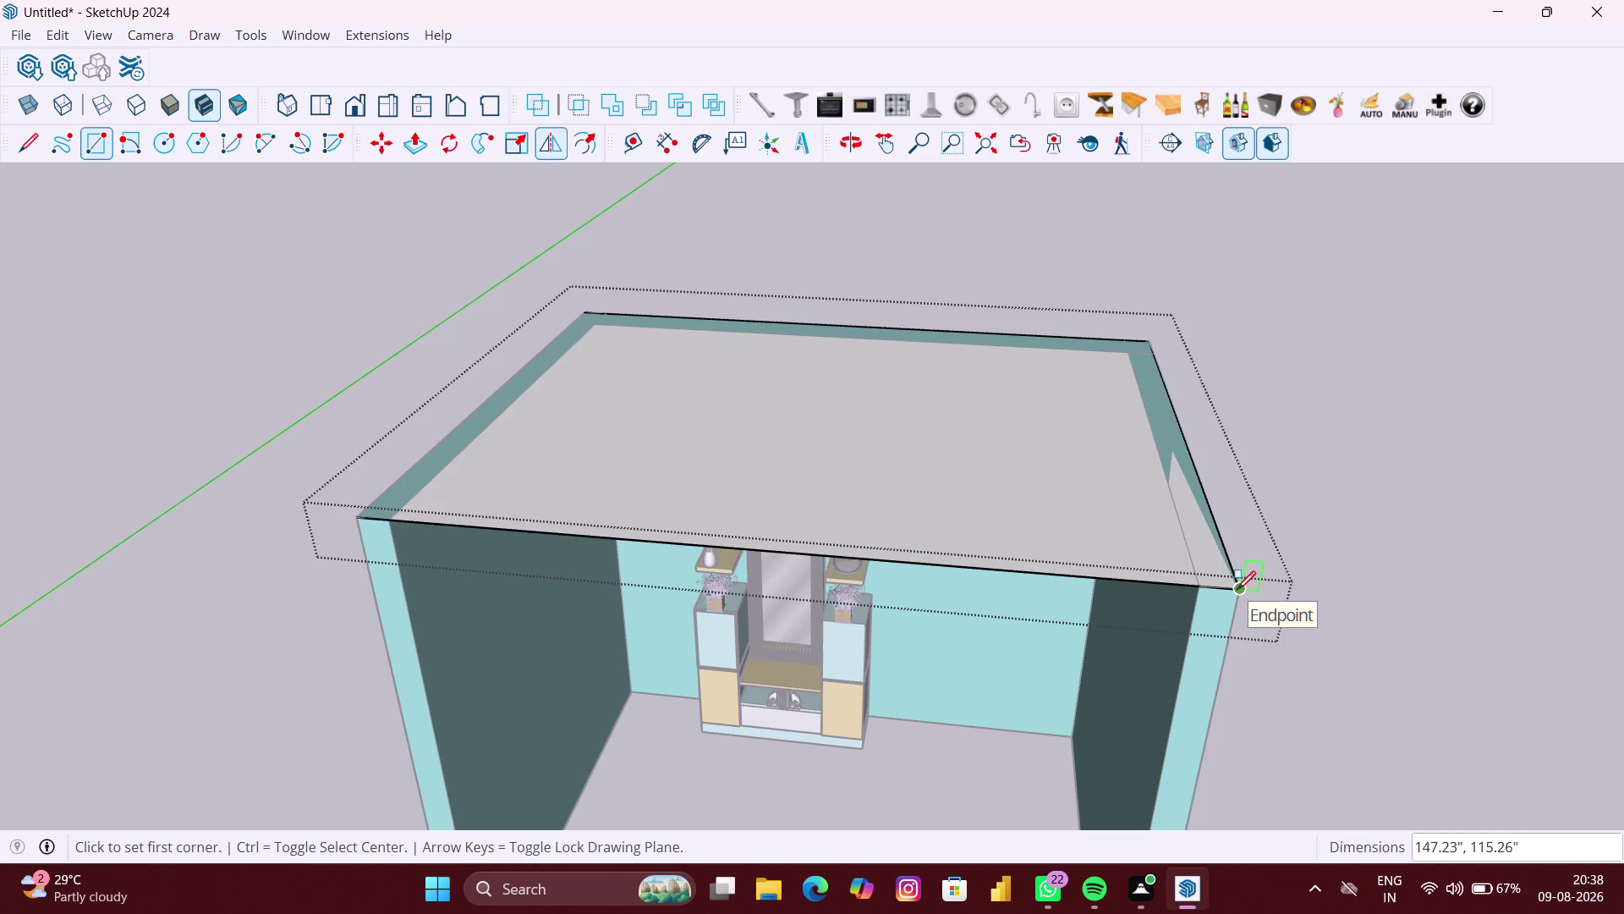
key(p)
click(1064, 506)
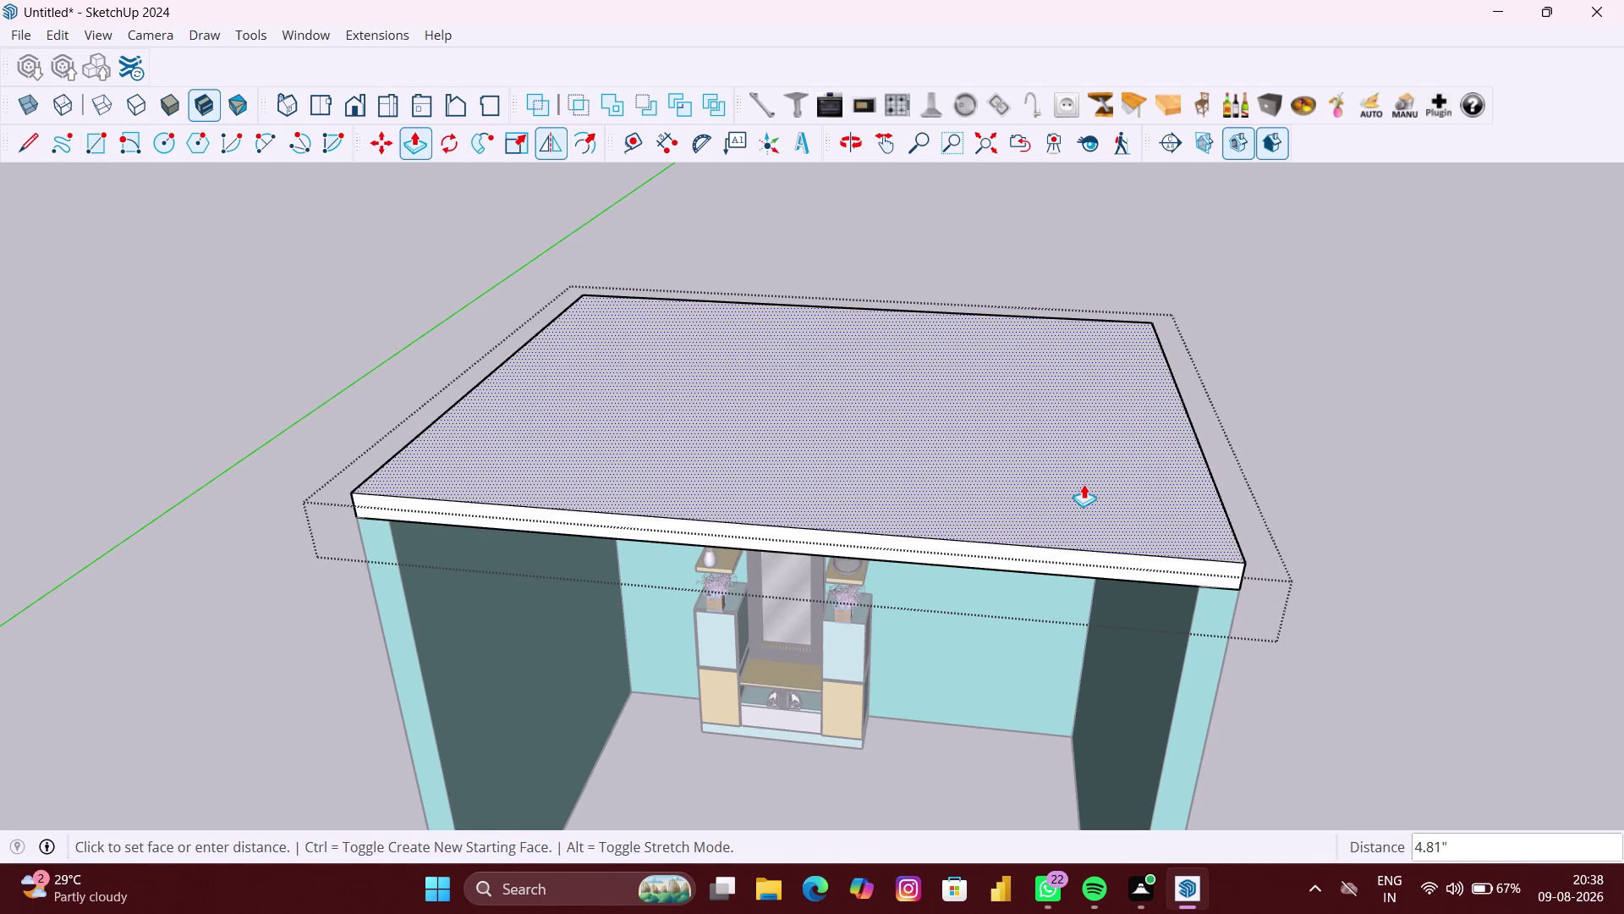
key(6)
key(shift+quotedbl)
key(Return)
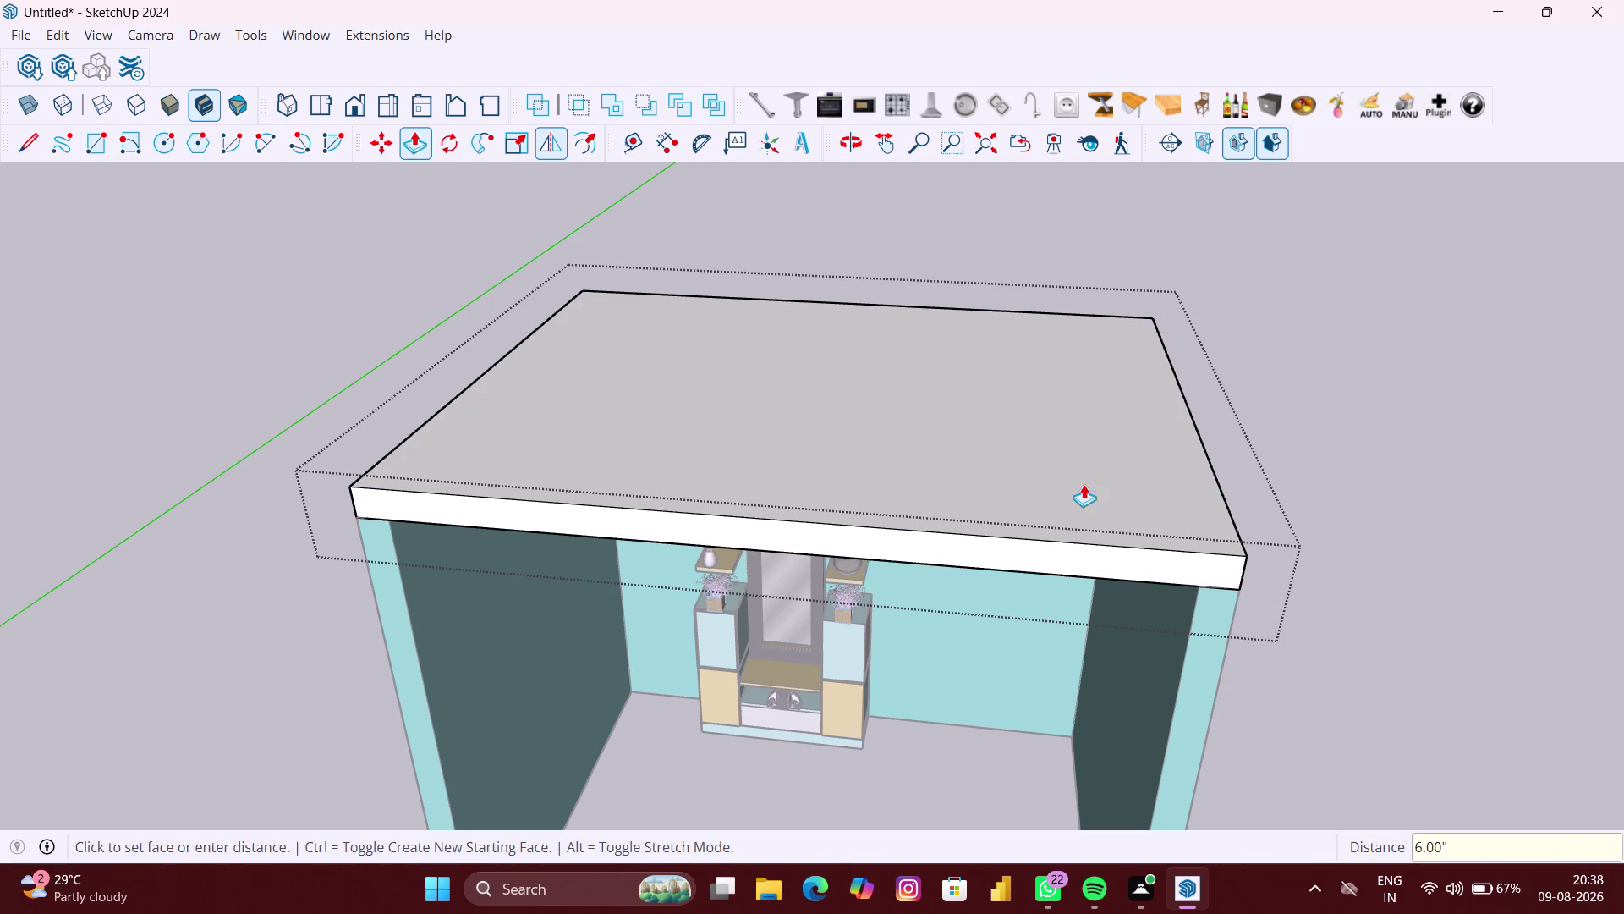
key(space)
Copy the slab down to the base of the walls to form the floor.
click(1266, 496)
click(1378, 592)
click(1229, 551)
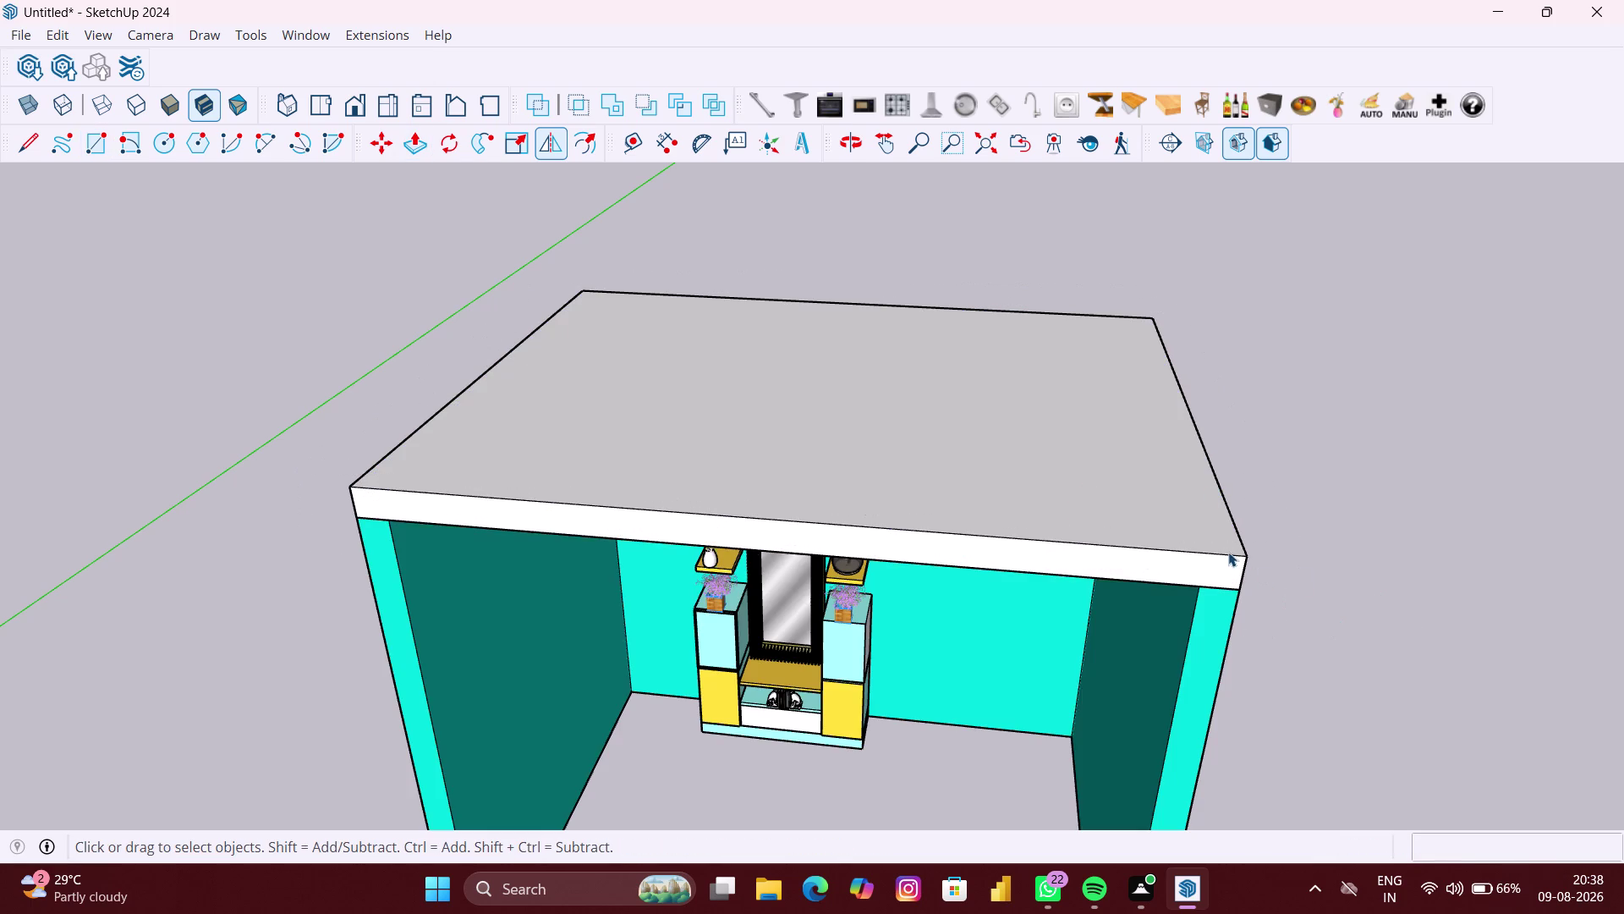
key(m)
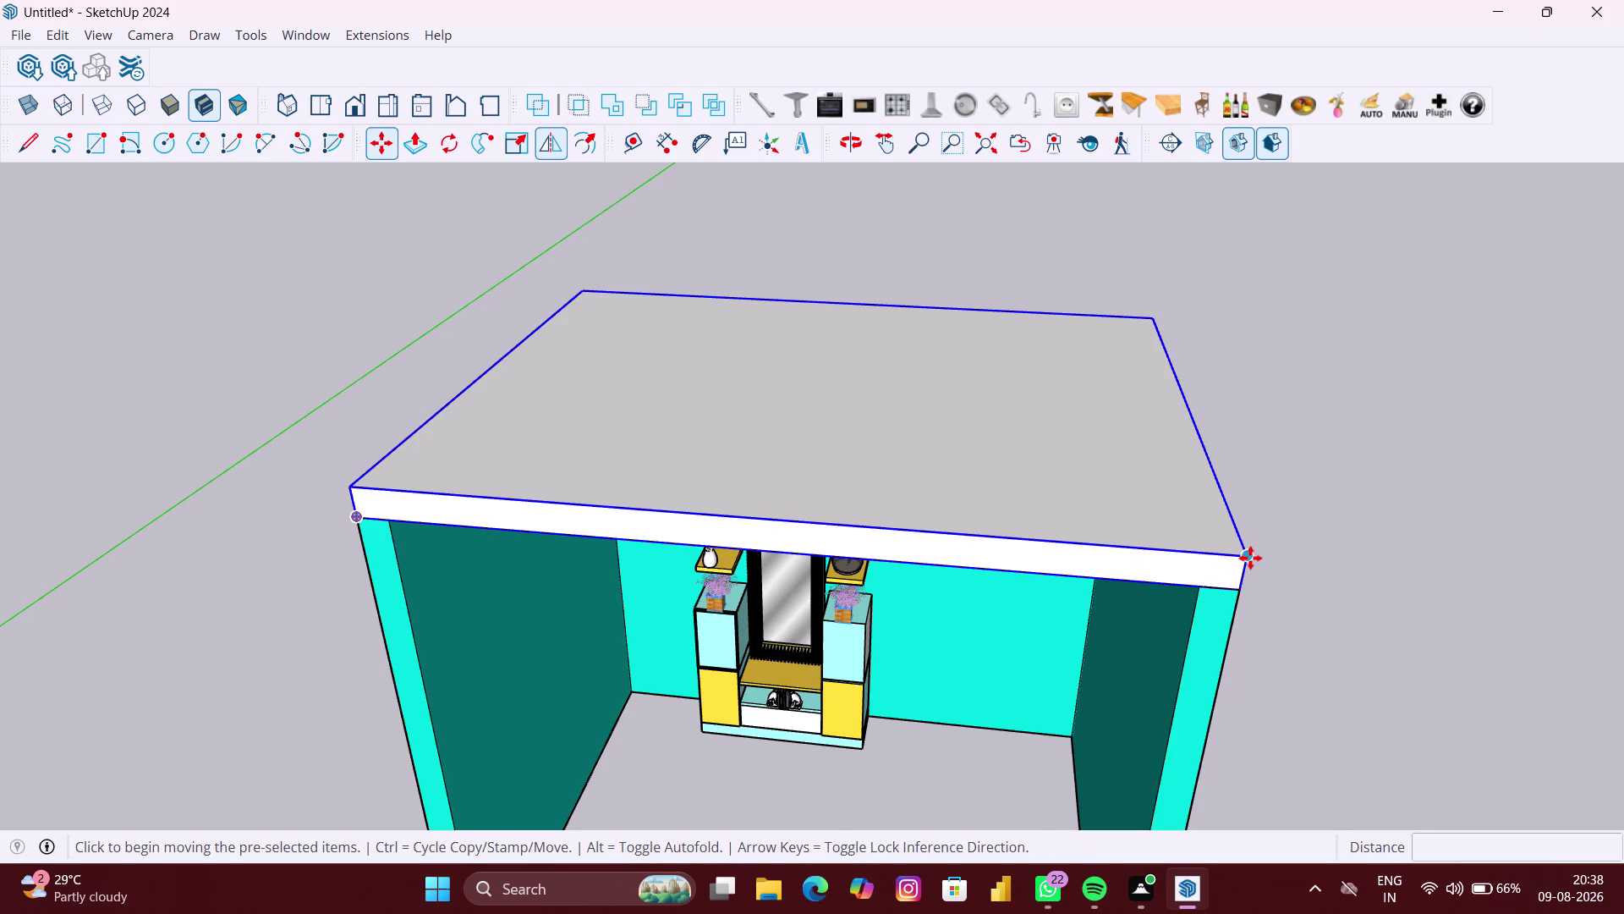
click(1251, 555)
scroll(down, 3)
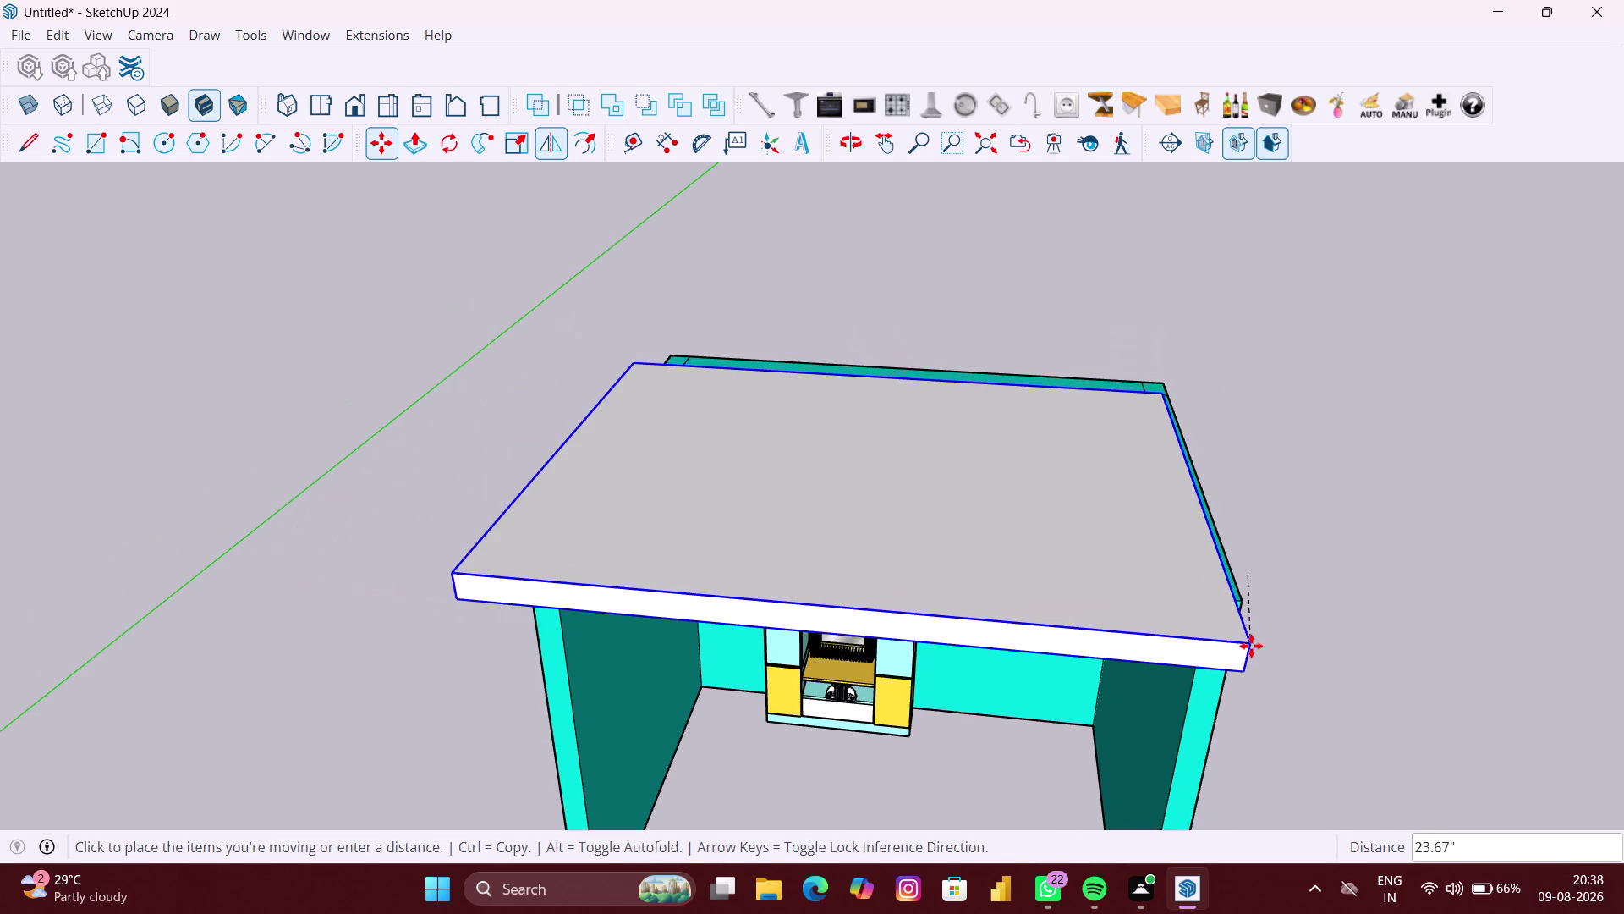
key(Up)
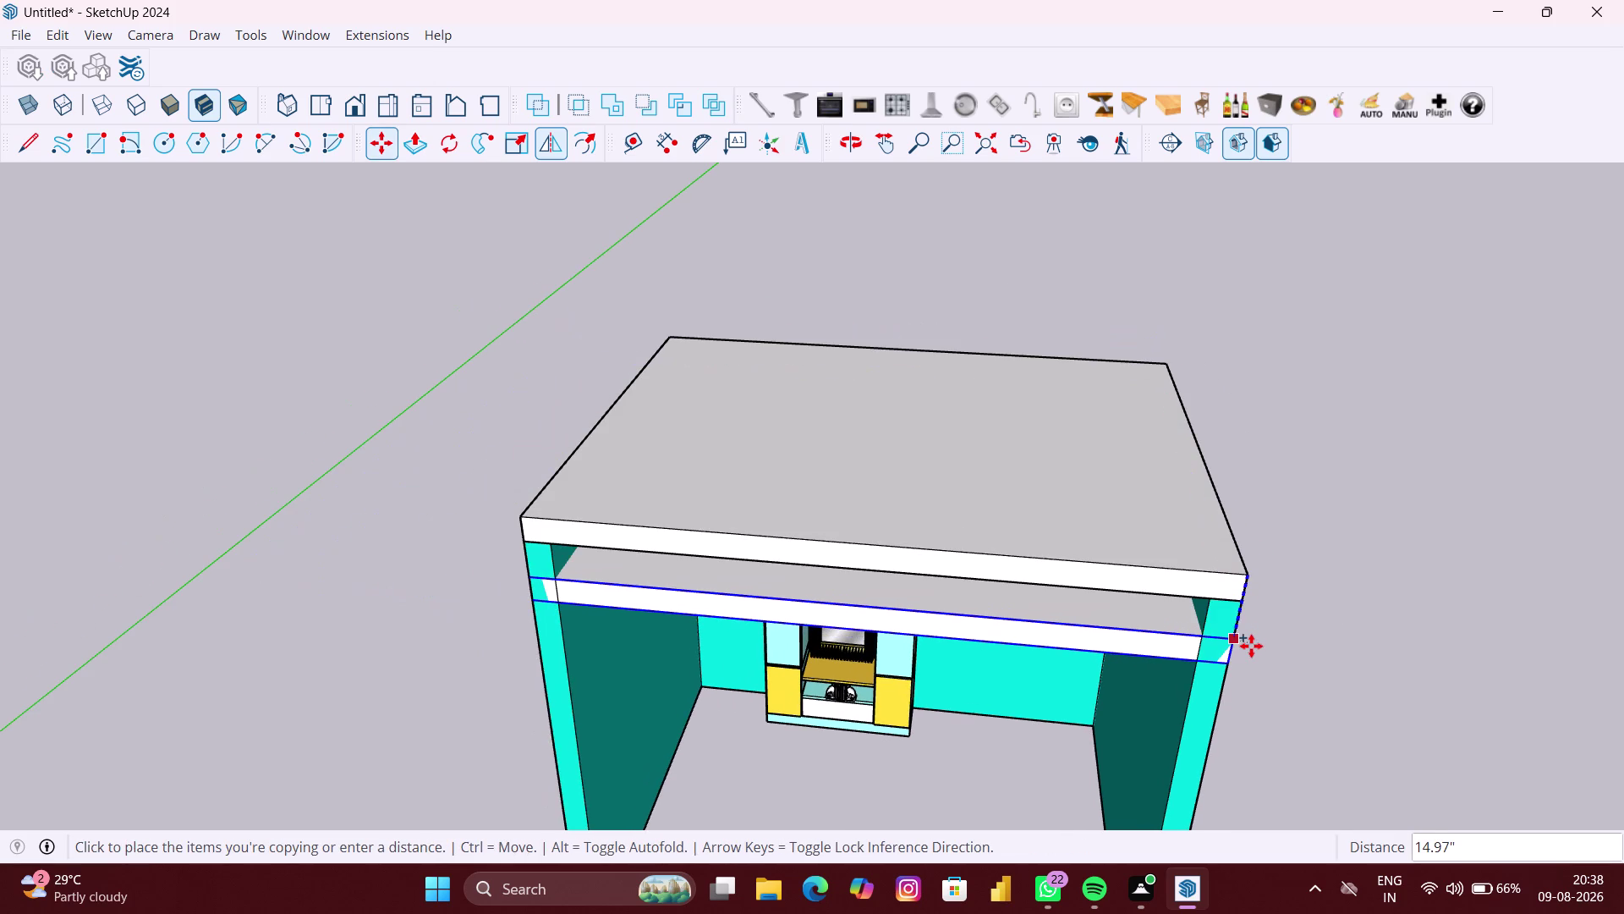
middle_drag(1251, 645, 1214, 303)
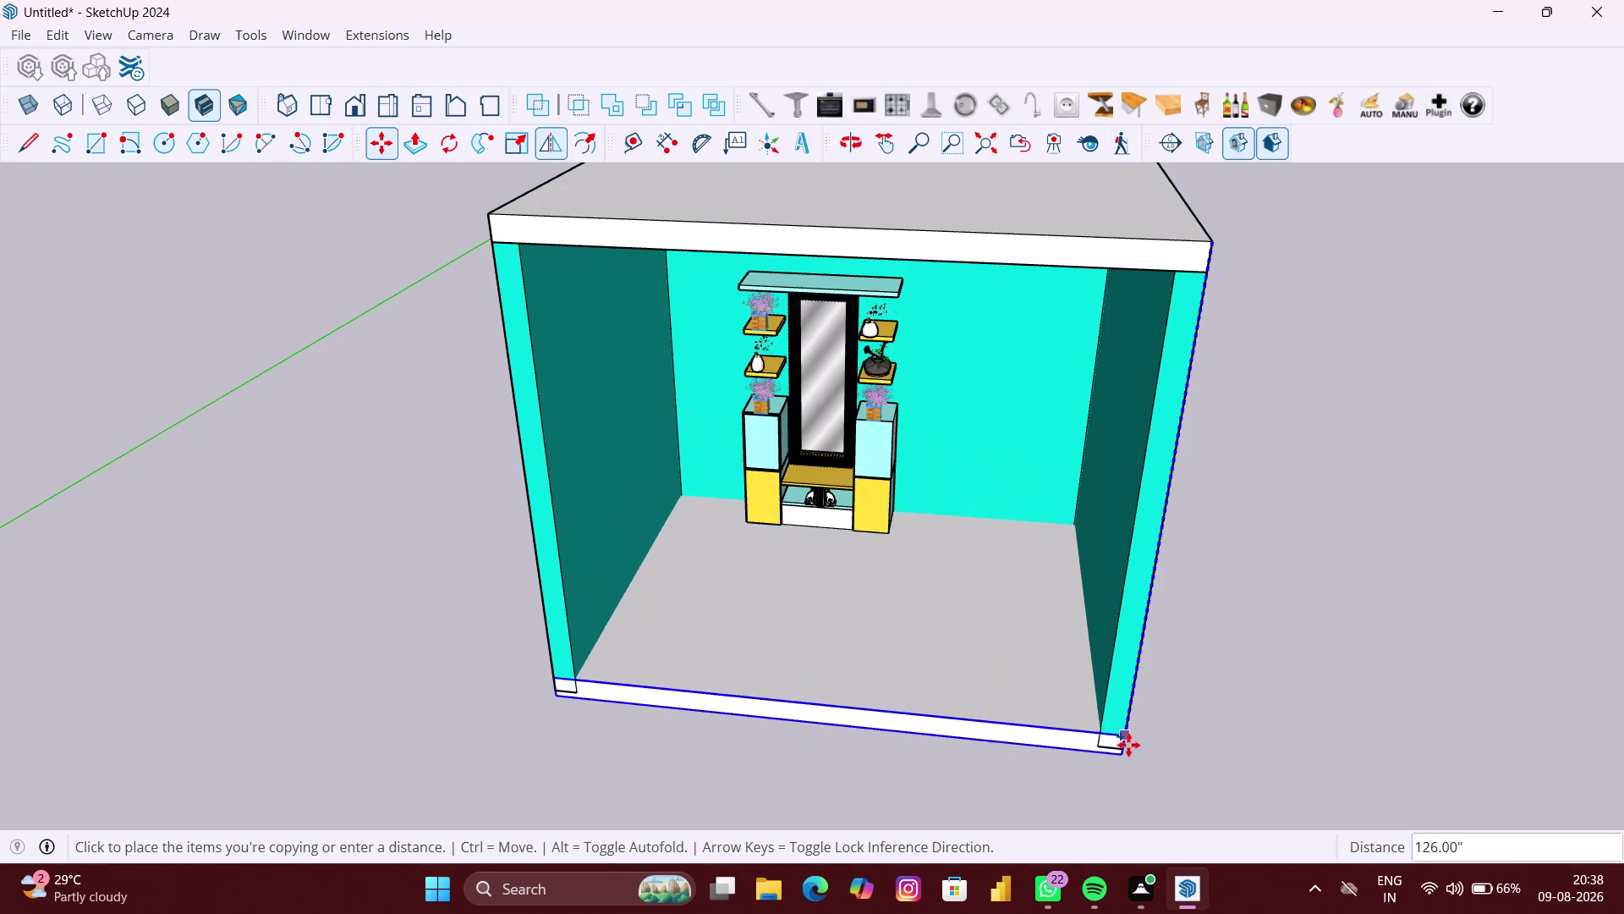
click(1129, 750)
key(space)
click(1224, 723)
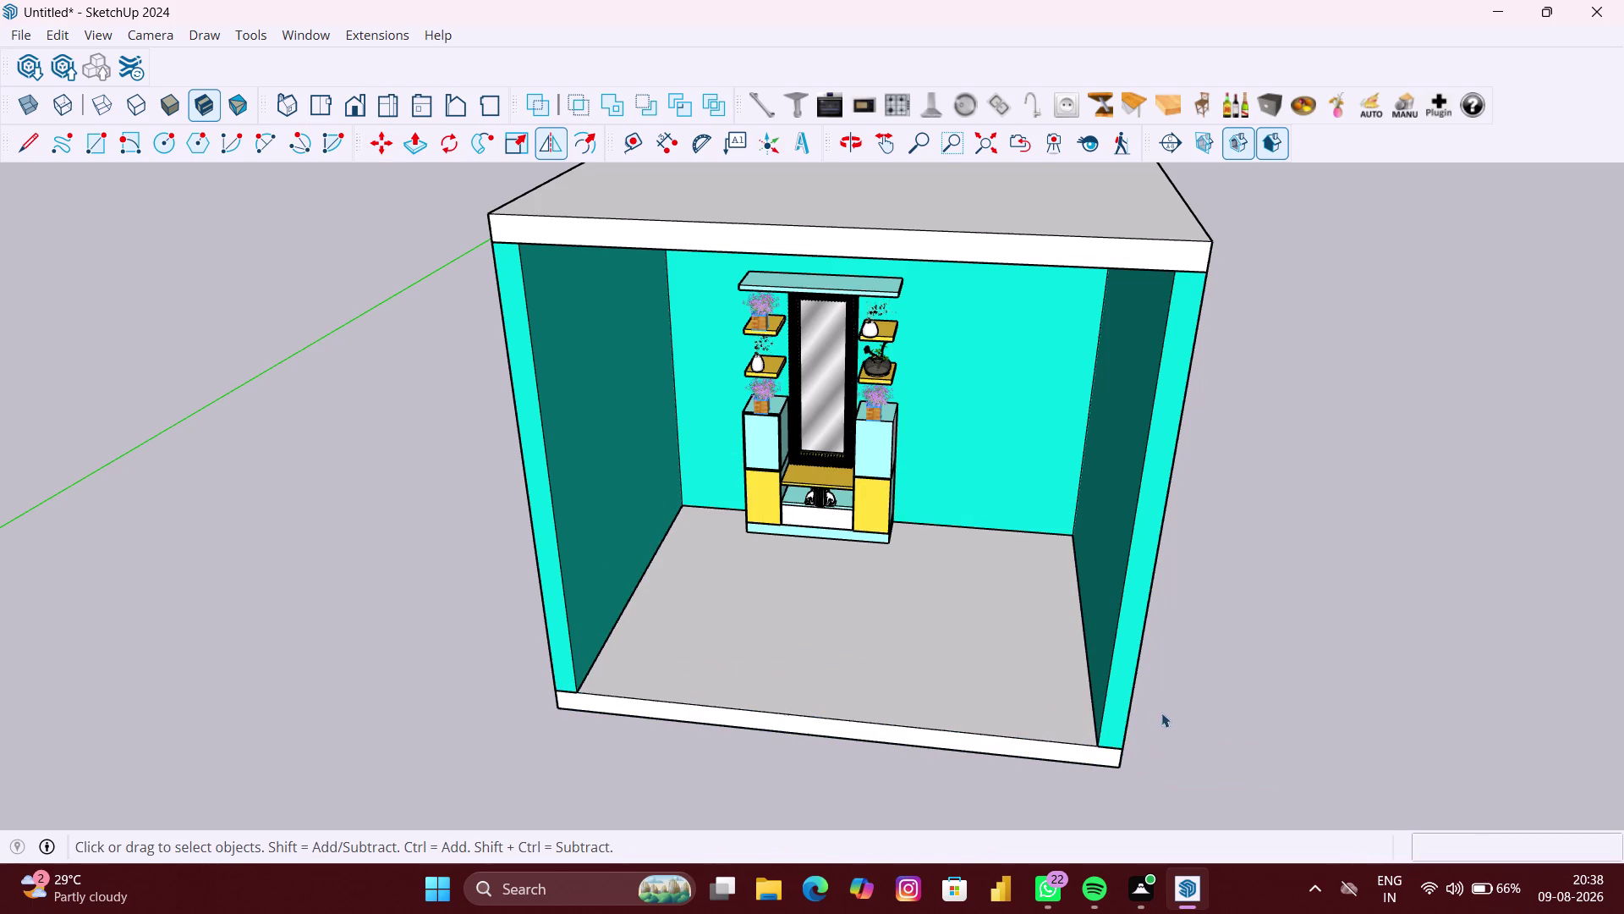
scroll(down, 3)
click(1023, 202)
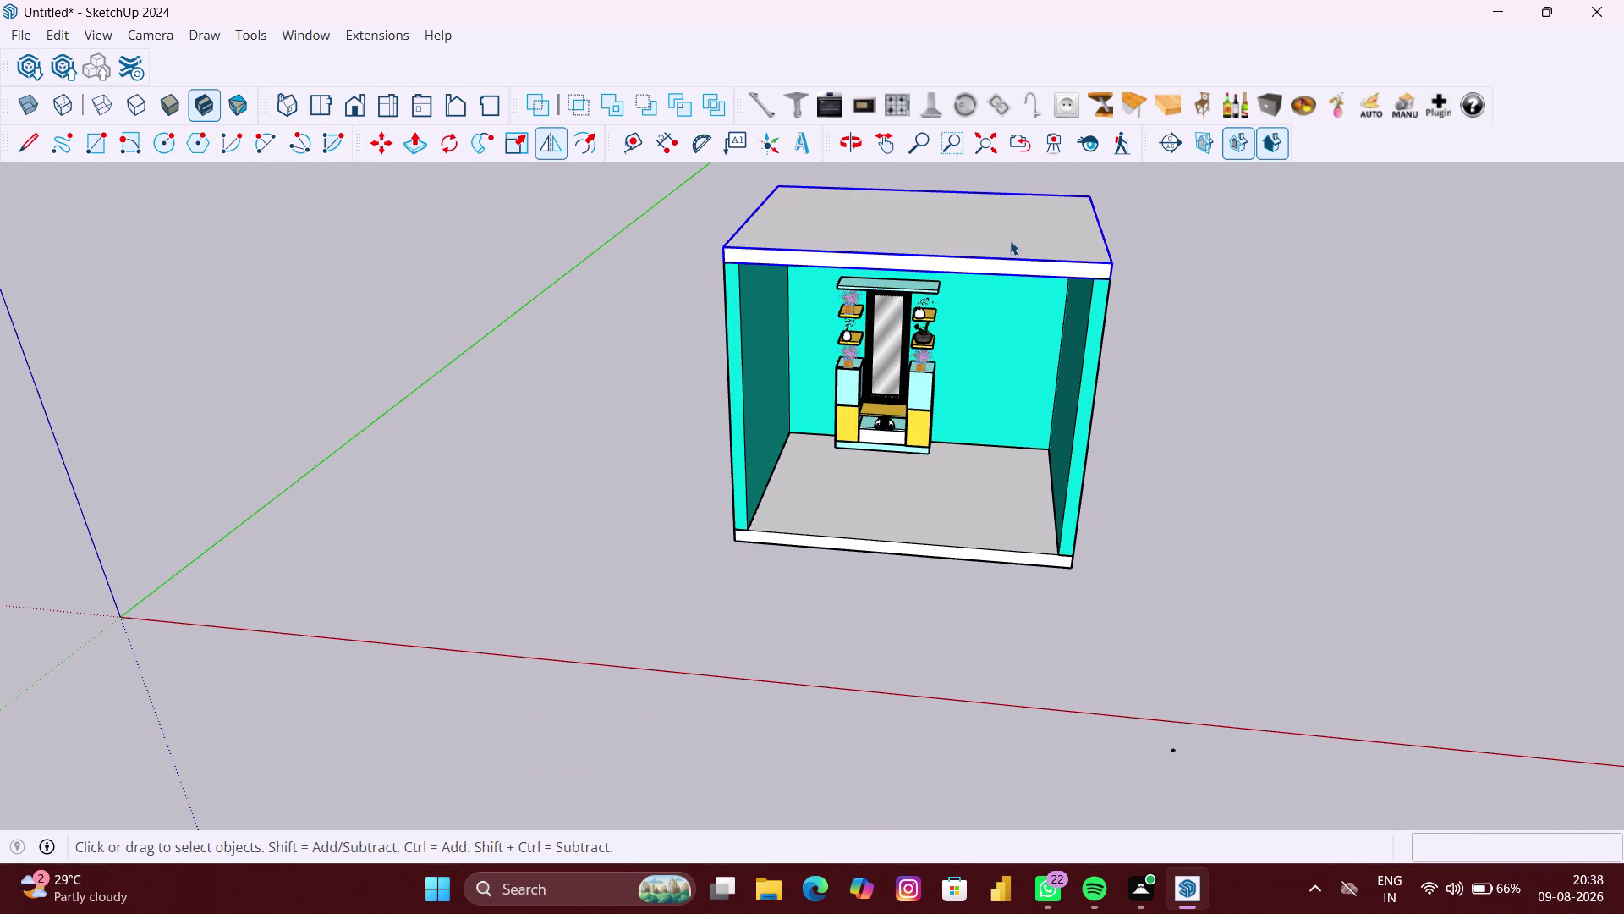
key(b)
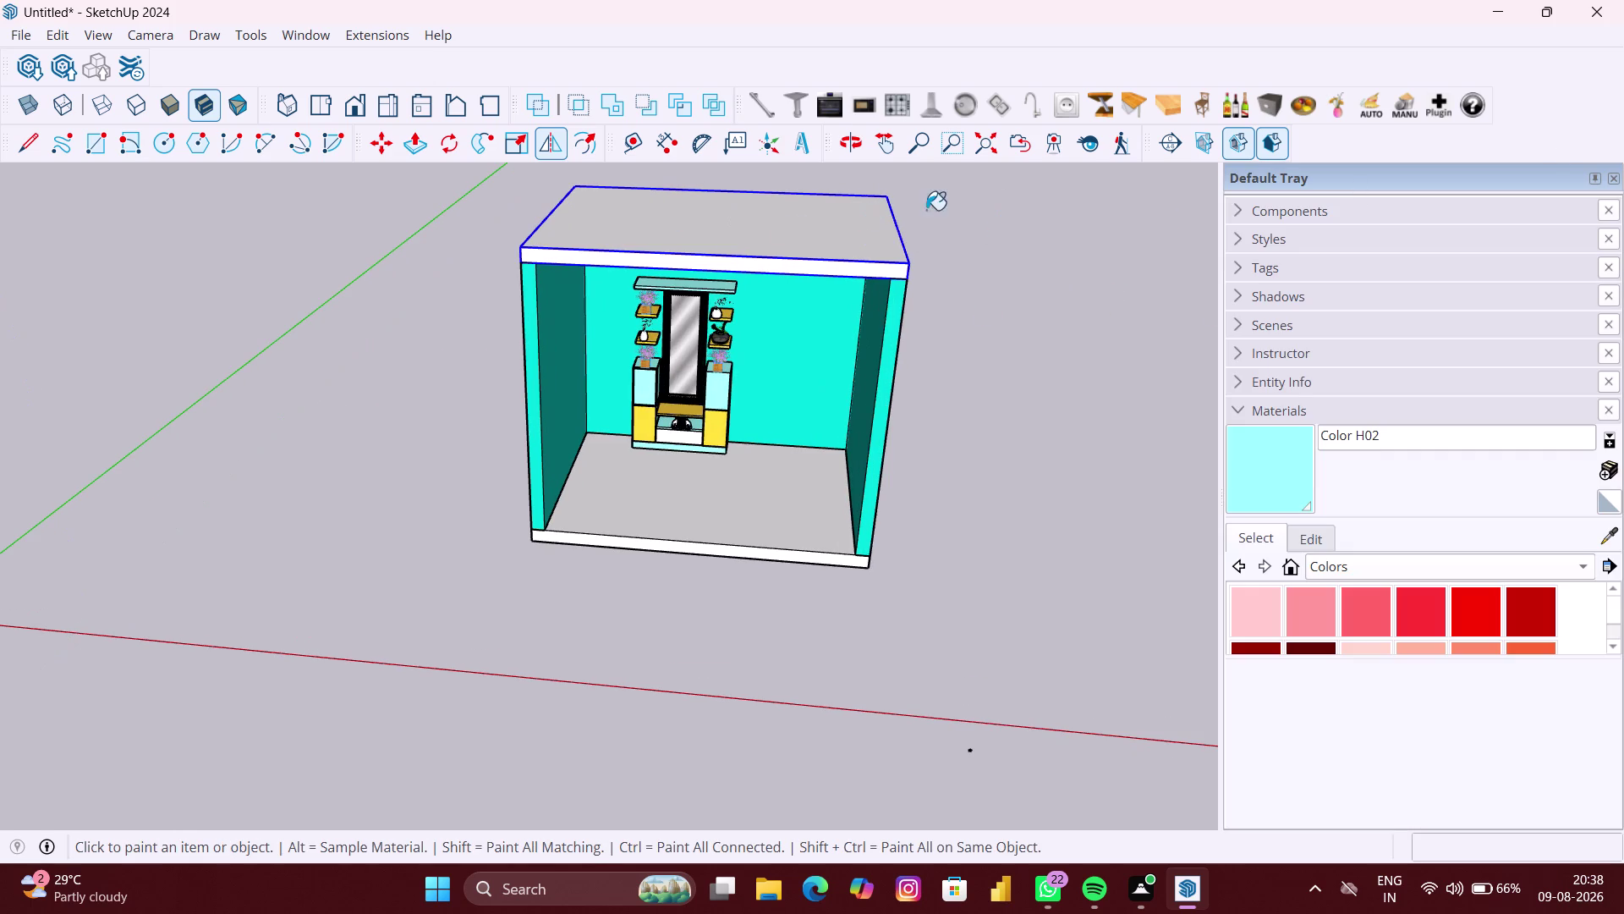
Paint the ceiling slab with Polished Concrete New from Asphalt and Concrete.
scroll(down, 3)
scroll(down, 3)
scroll(down, 3)
scroll(down, 3)
scroll(down, 3)
click(1330, 555)
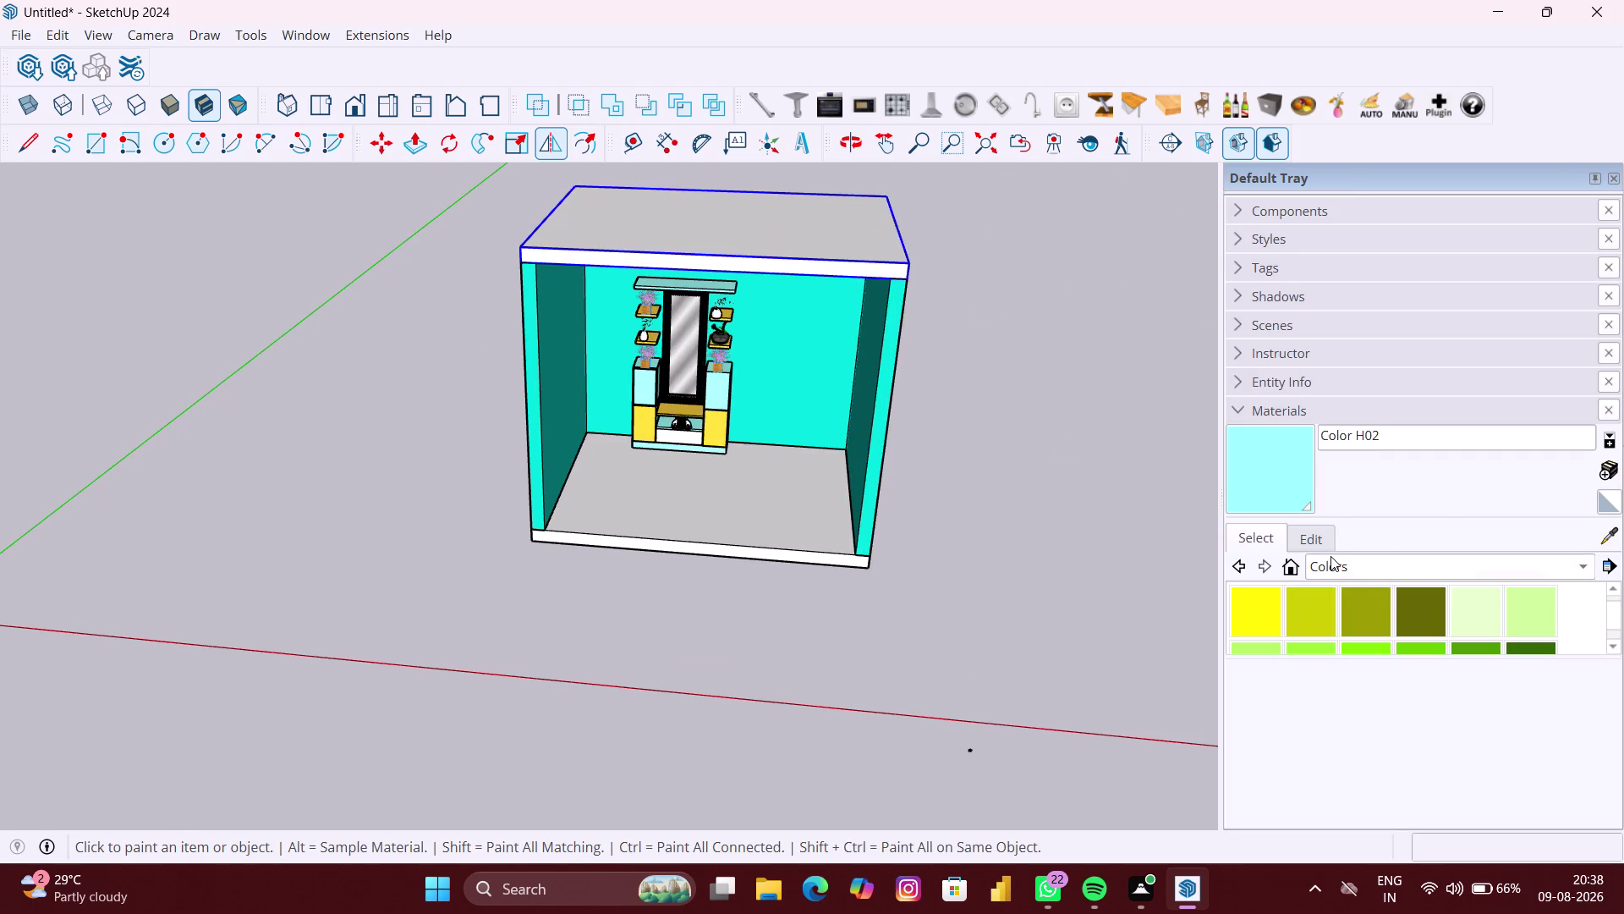
click(1370, 503)
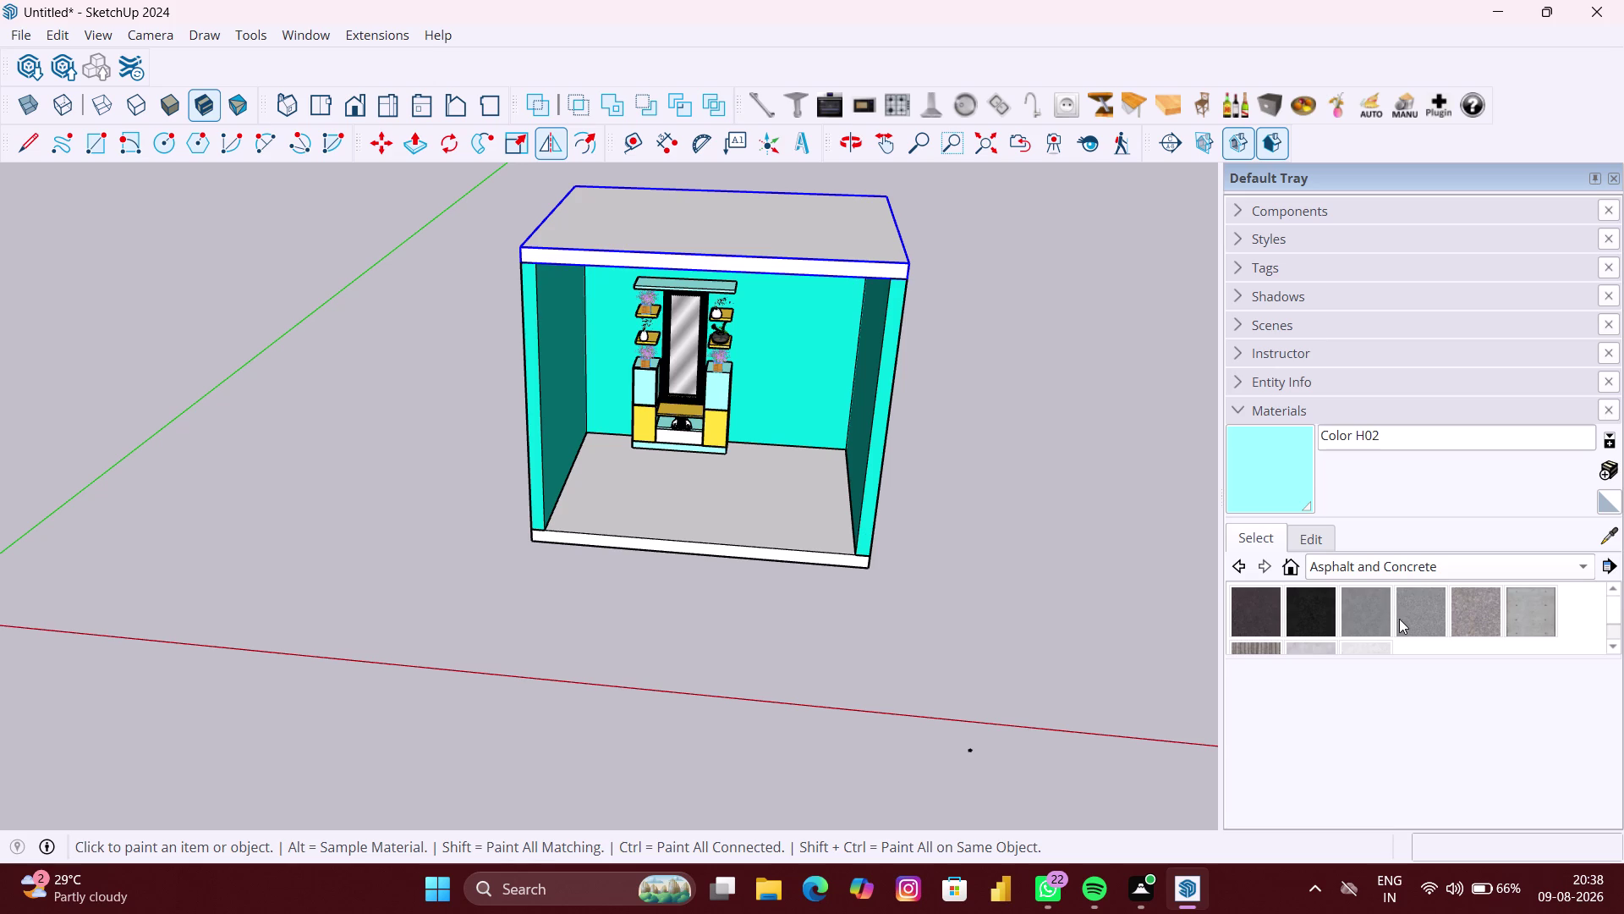
scroll(down, 3)
click(1317, 631)
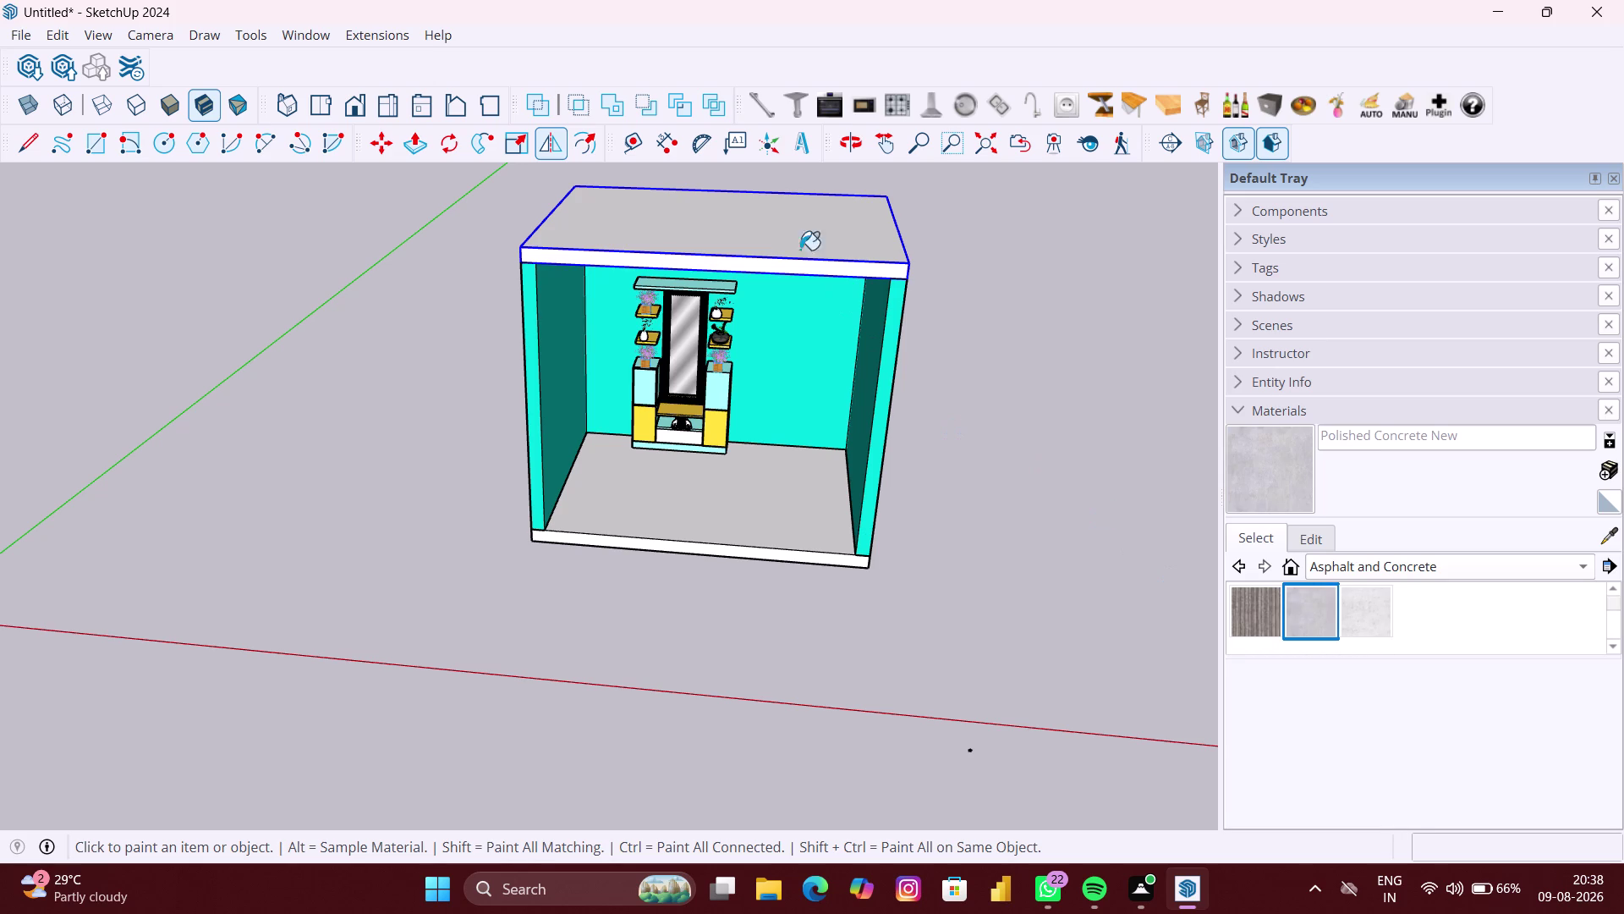
click(795, 235)
middle_drag(849, 340, 869, 288)
key(space)
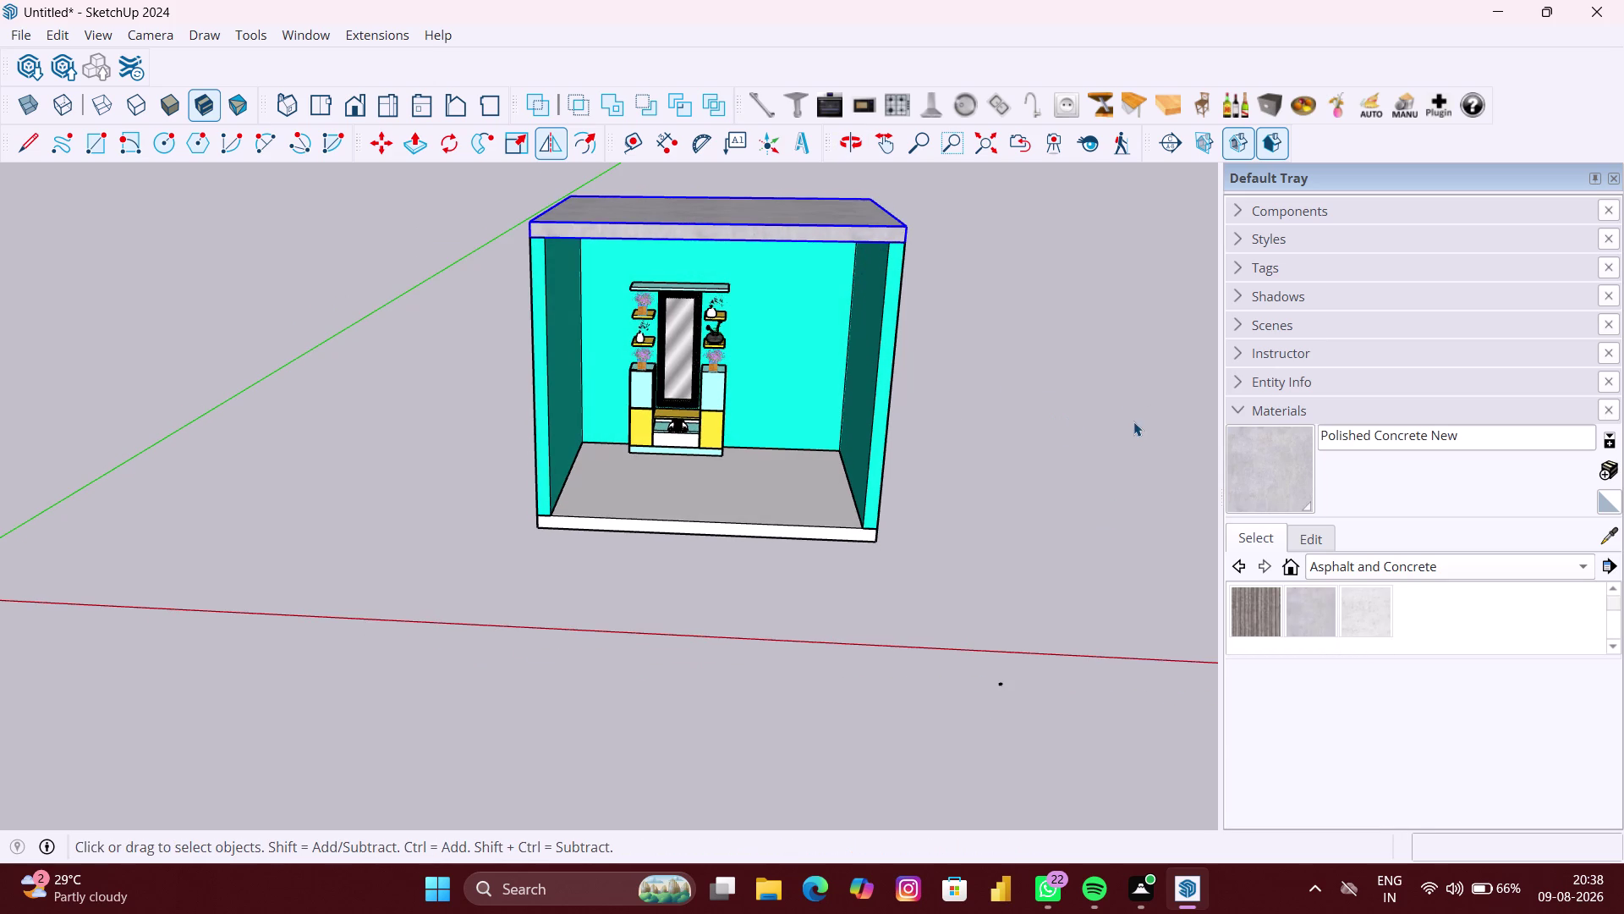
click(1133, 422)
click(1352, 576)
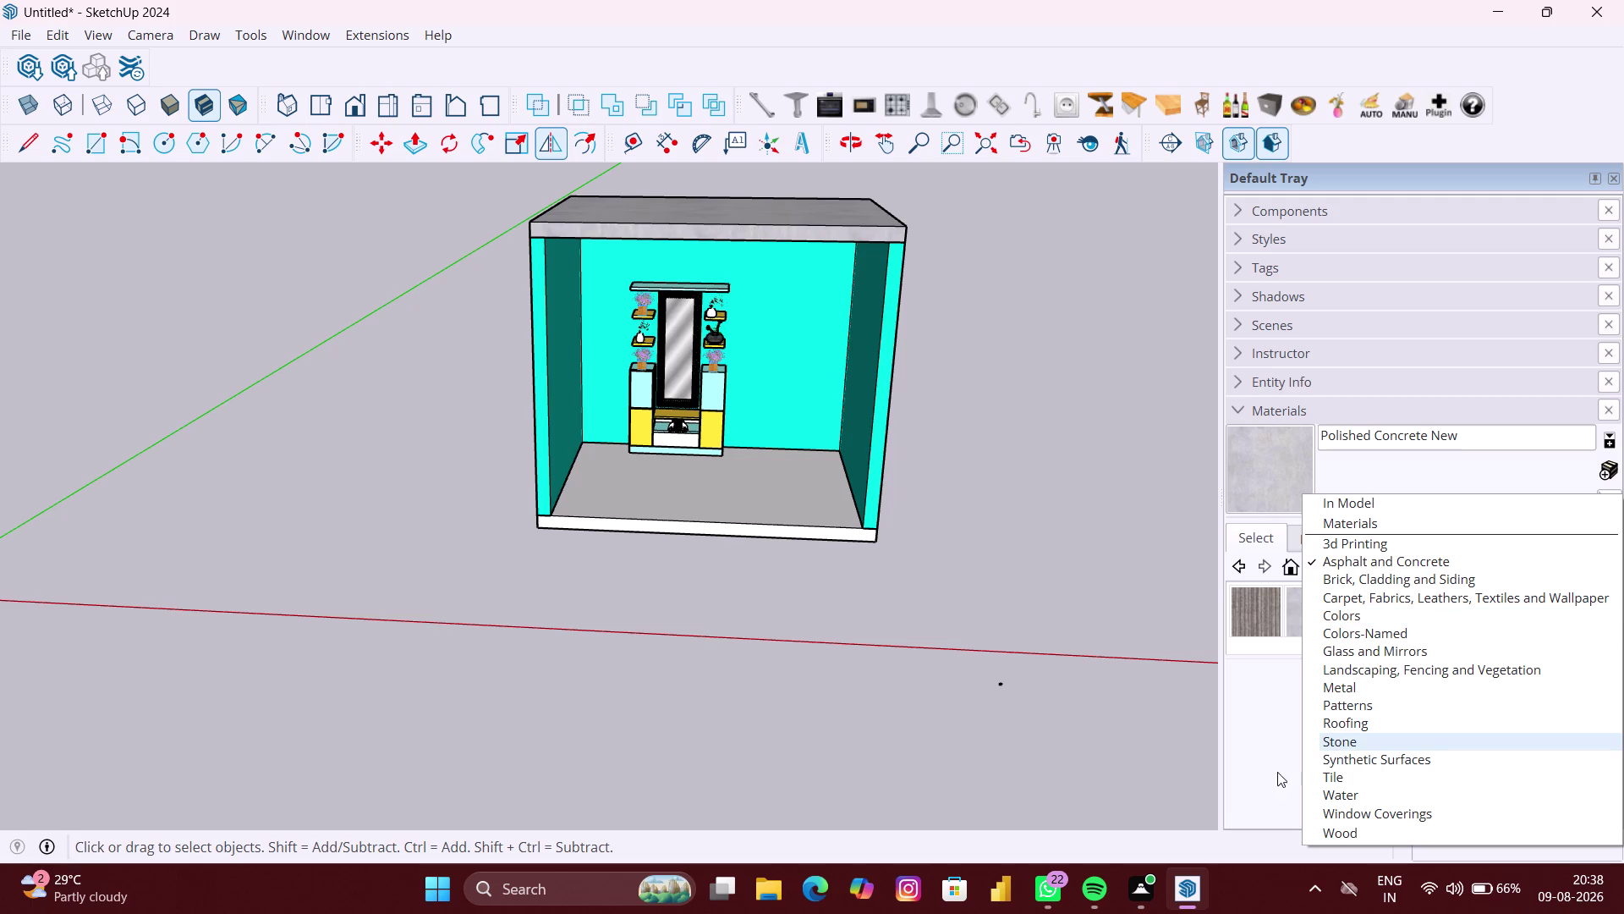
Paint the room floor with Basic Tile from the Tile collection.
click(1357, 784)
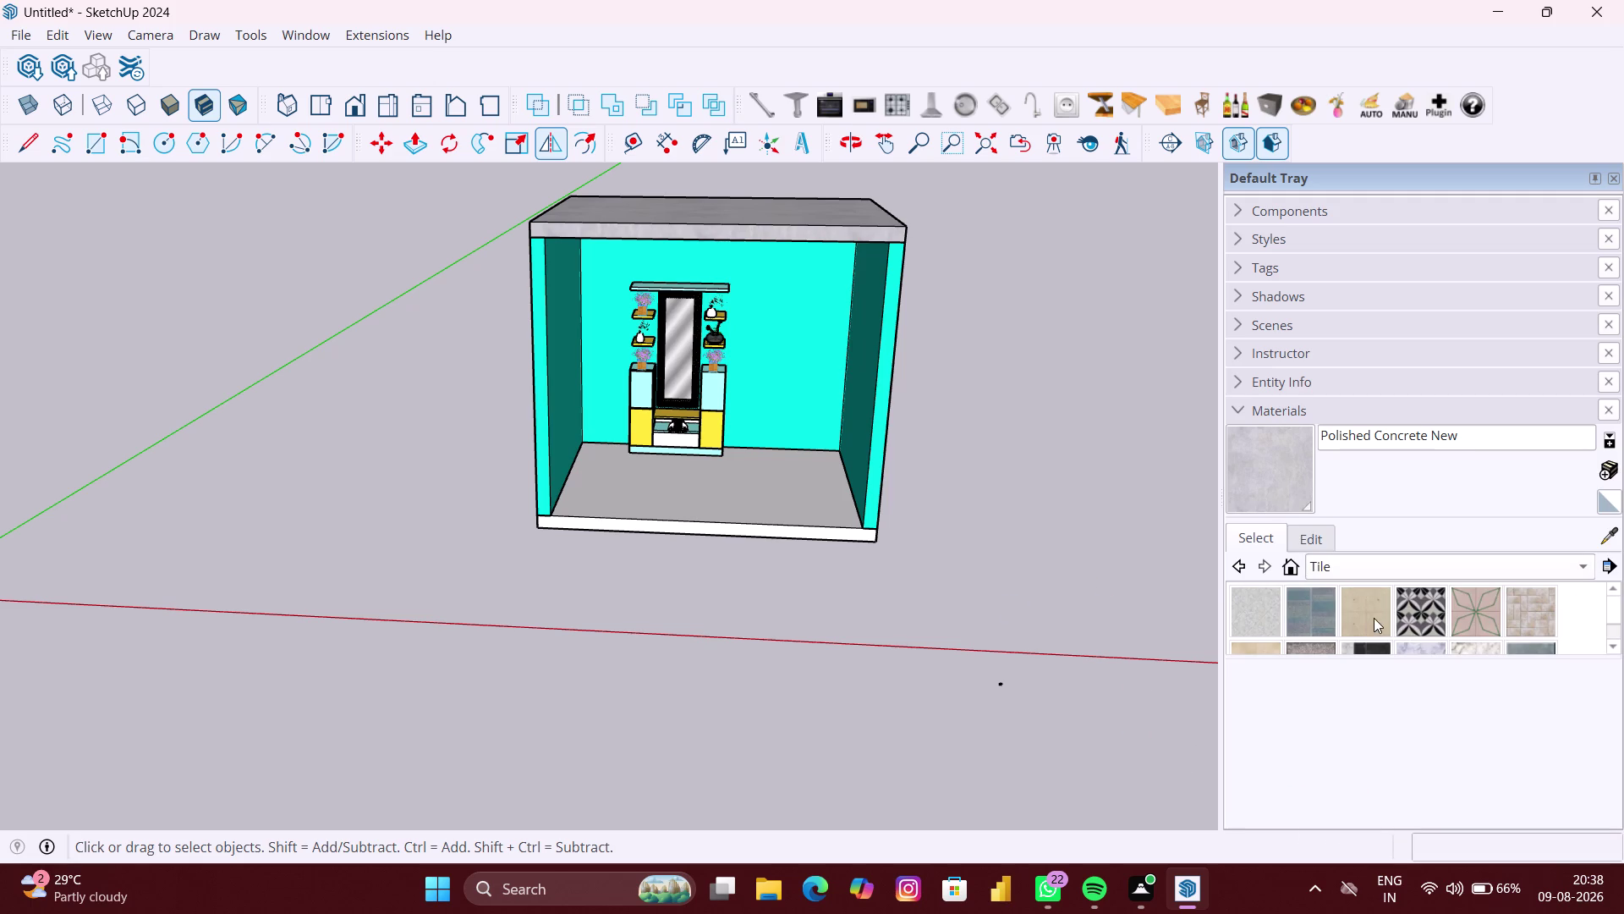
scroll(down, 3)
scroll(down, 3)
scroll(down, 3)
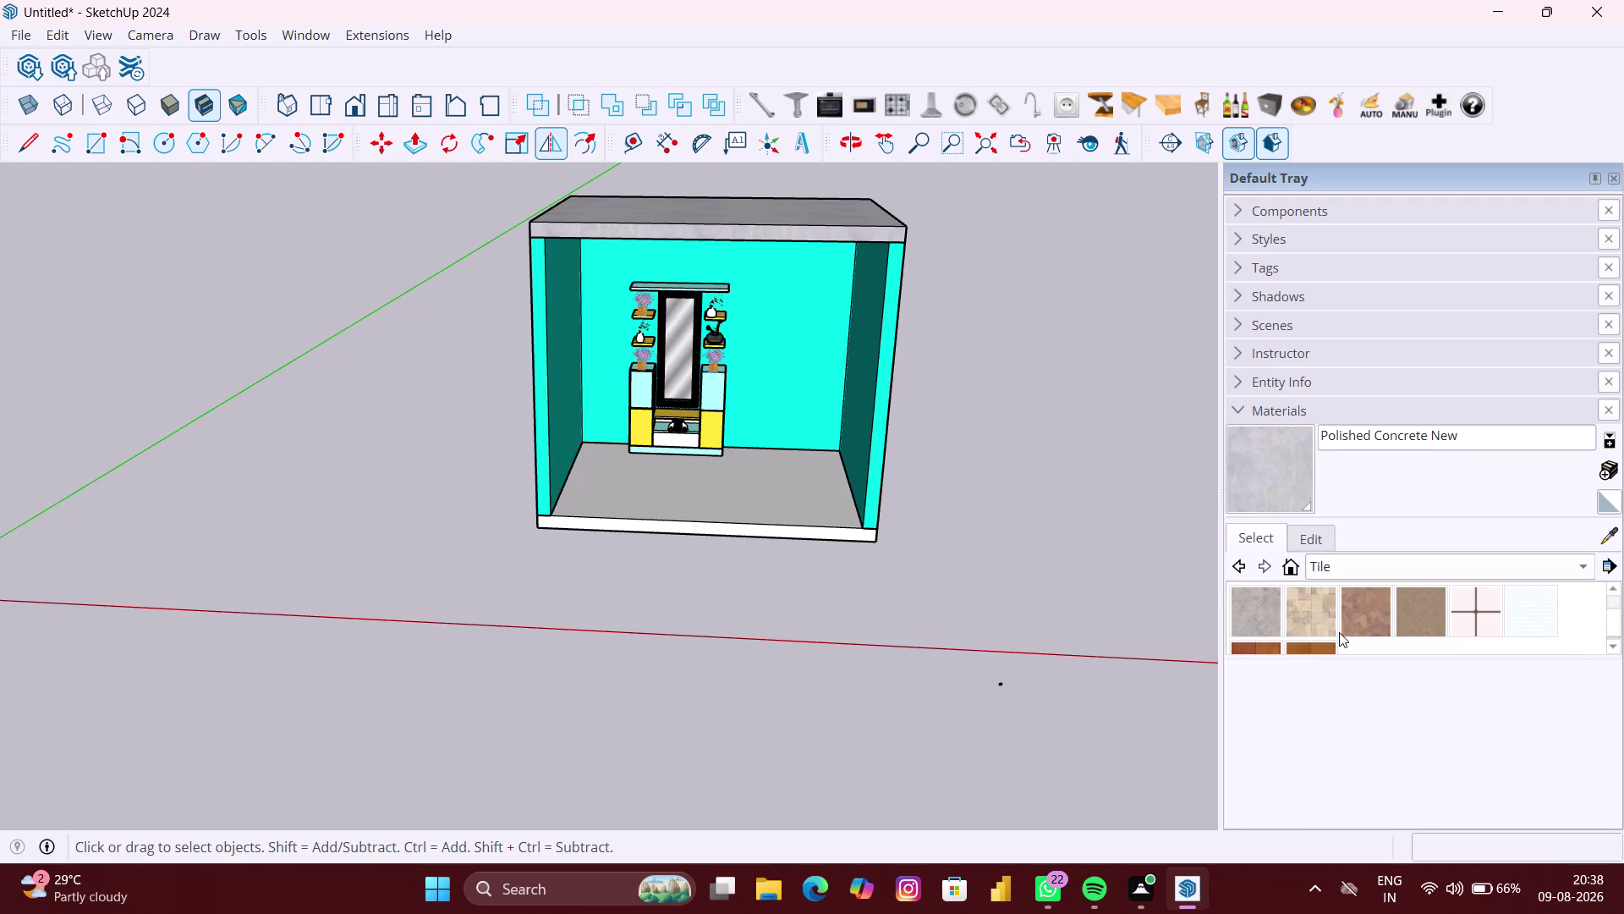
scroll(up, 3)
click(1263, 616)
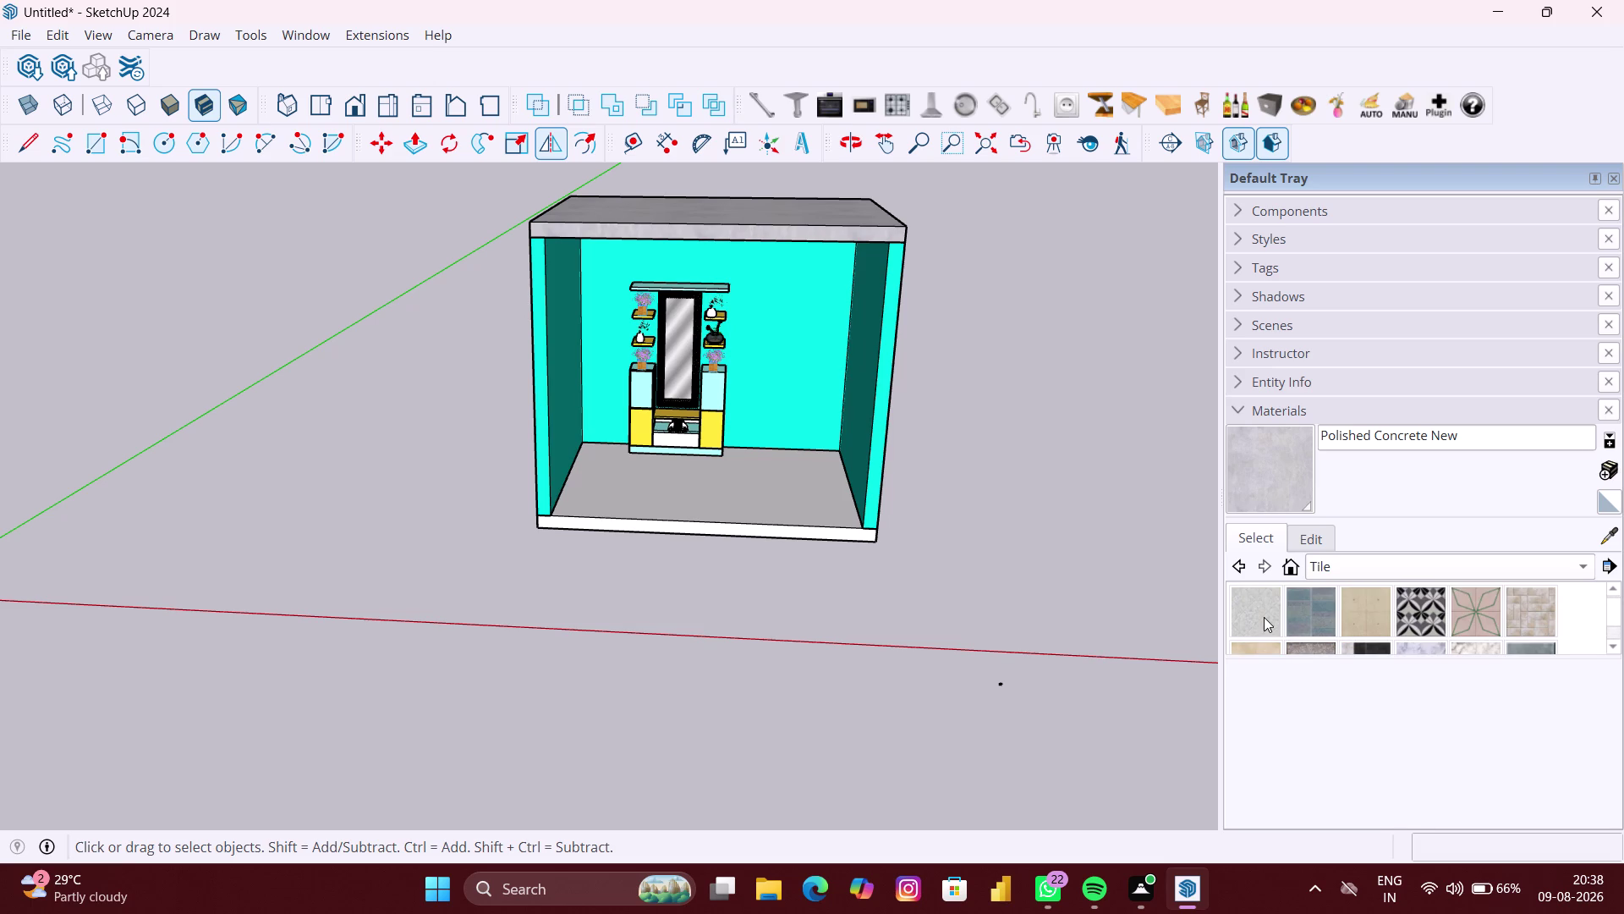
click(788, 510)
middle_drag(795, 525, 823, 429)
Orbit, pan and zoom until the dressing unit is centered front-on and fills the window.
scroll(up, 3)
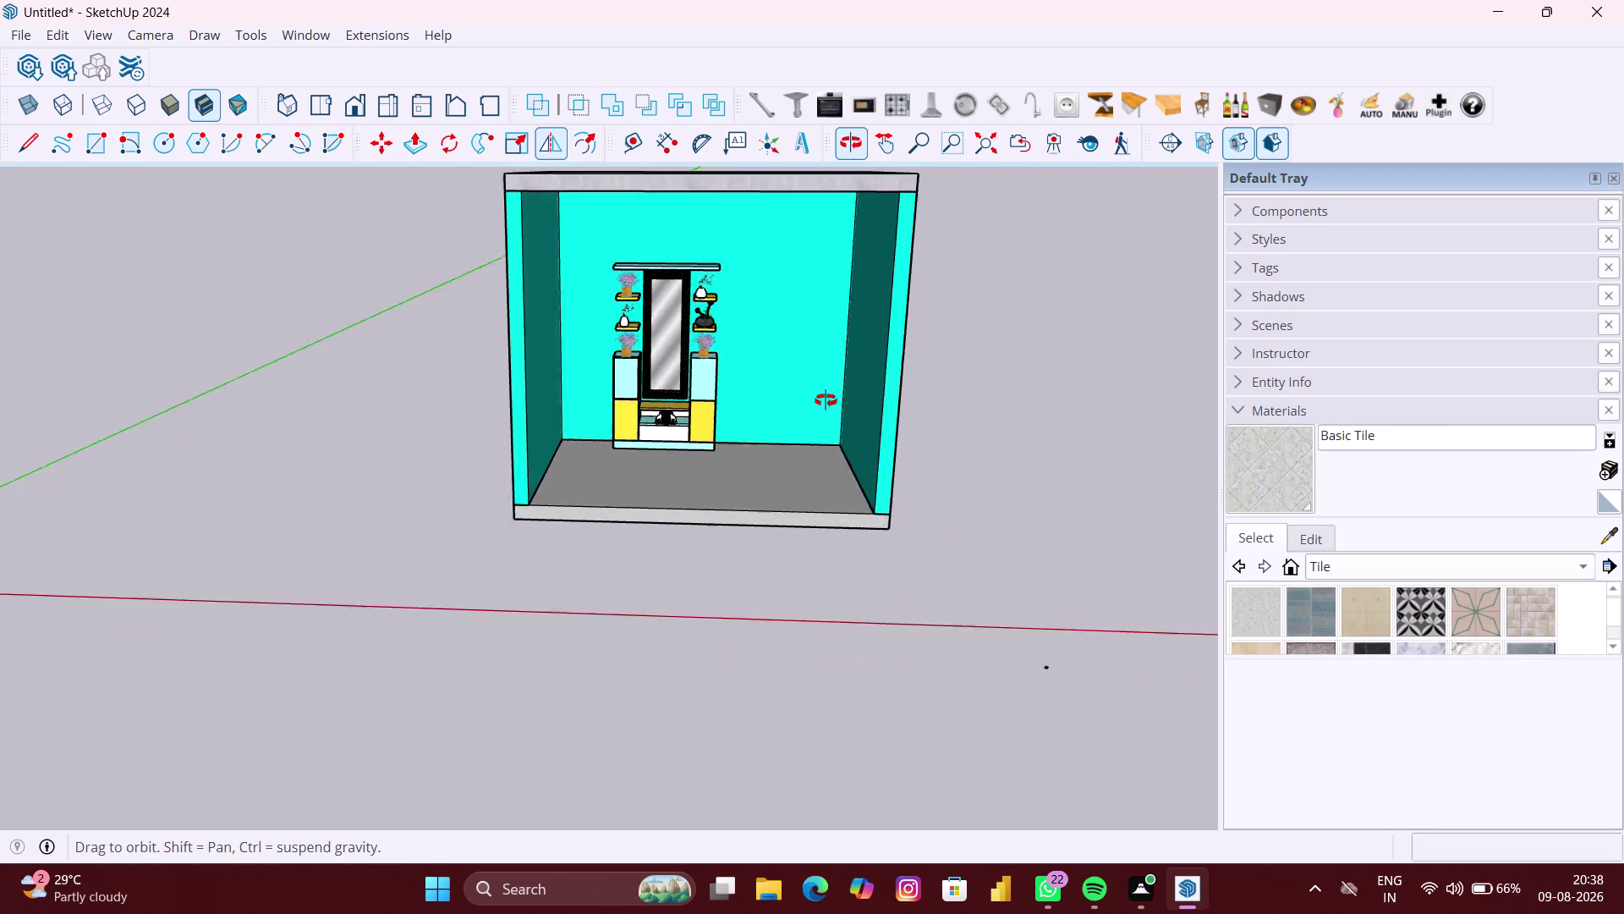
middle_drag(823, 429, 827, 388)
key(space)
click(1074, 468)
scroll(up, 3)
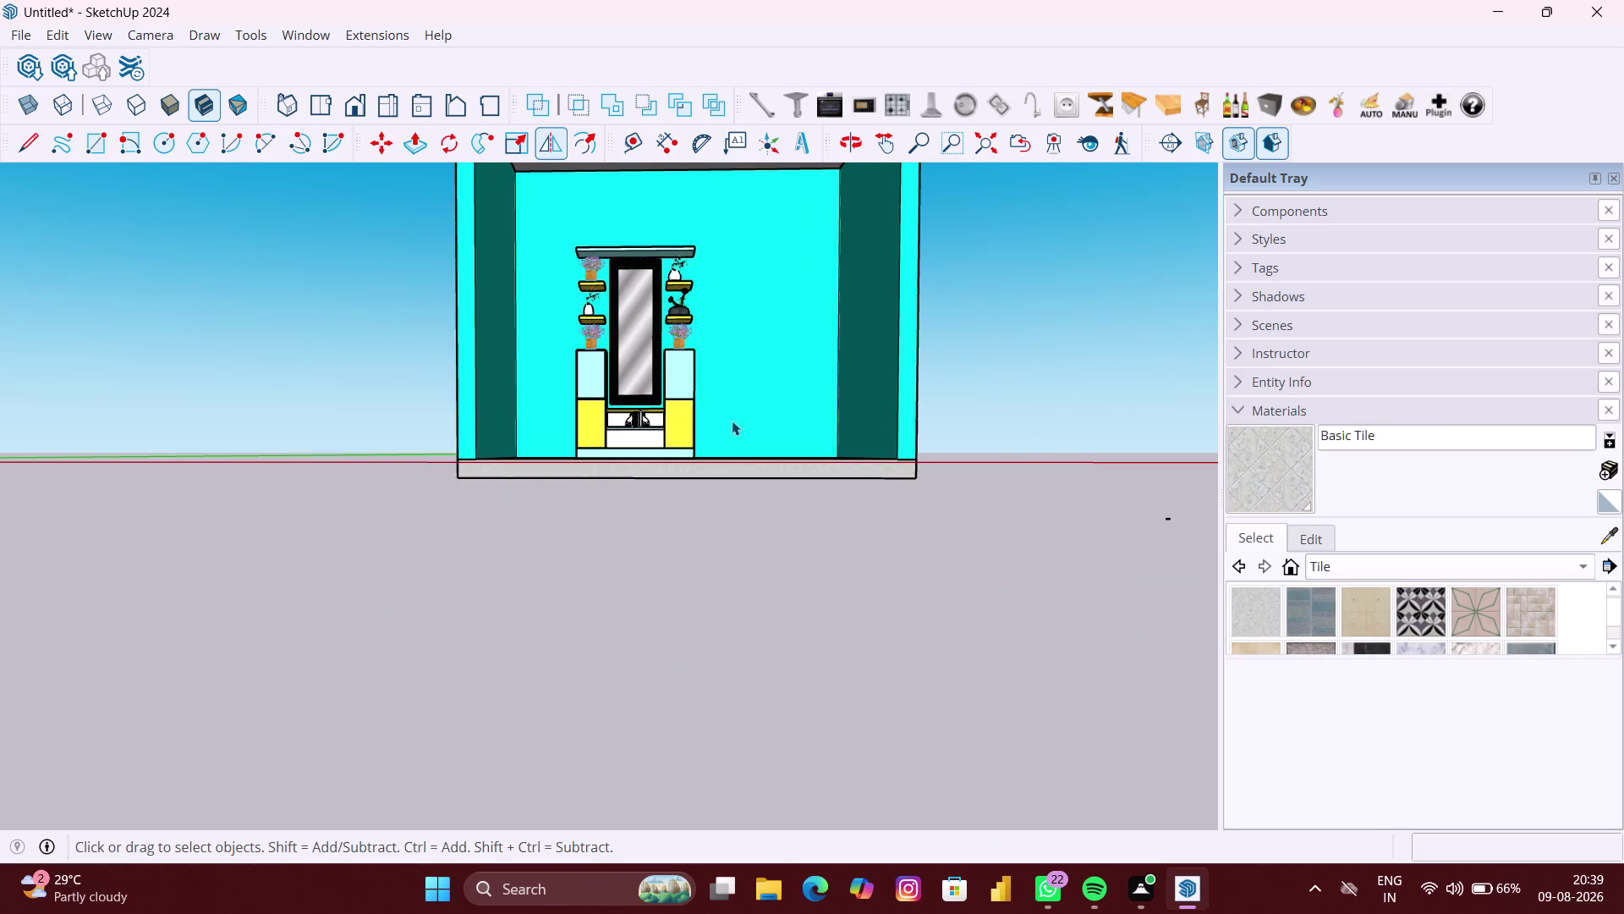
middle_drag(732, 420, 717, 479)
scroll(up, 3)
middle_drag(810, 374, 795, 500)
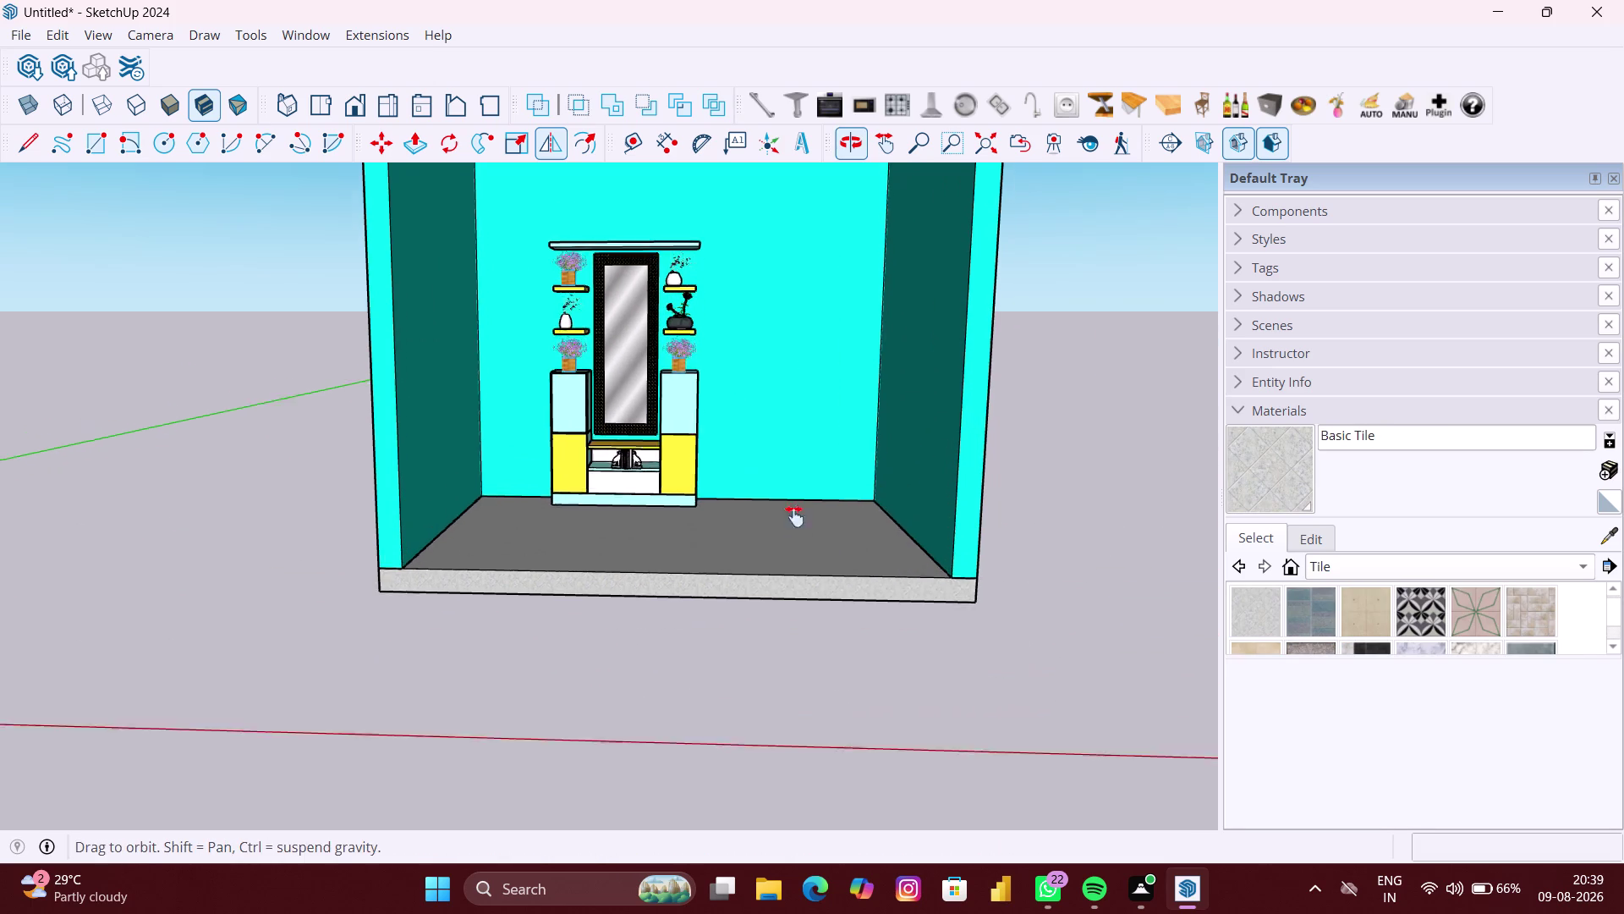
middle_drag(795, 500, 793, 538)
scroll(up, 3)
middle_click(671, 463)
scroll(up, 3)
middle_drag(671, 462, 672, 459)
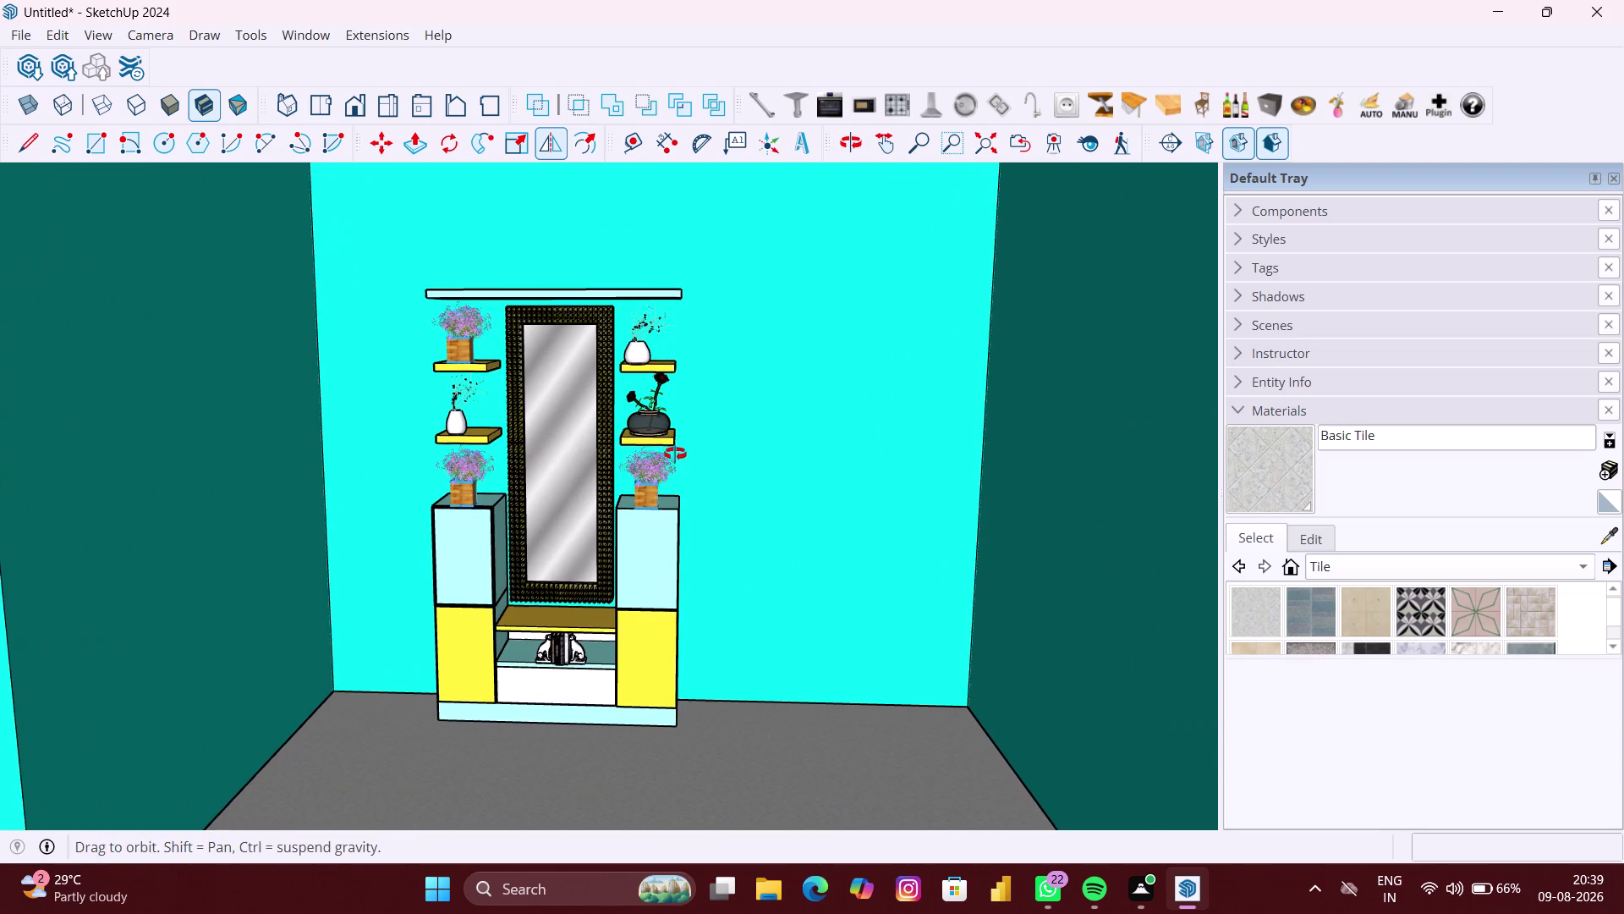
middle_drag(672, 459, 682, 443)
scroll(up, 3)
middle_drag(692, 473, 753, 455)
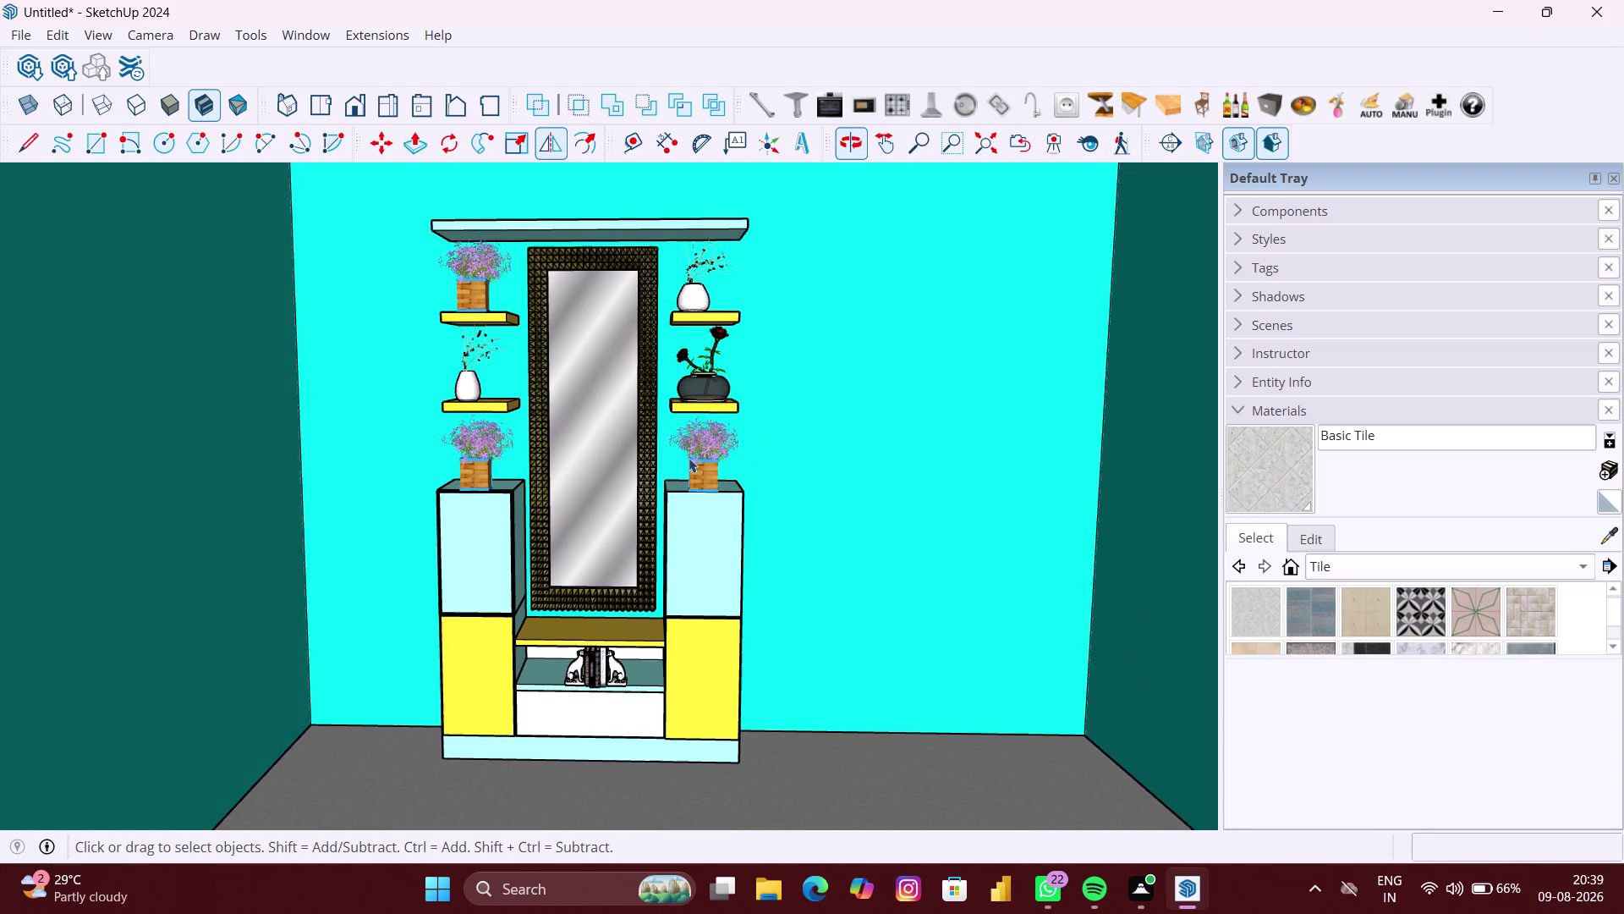
scroll(up, 3)
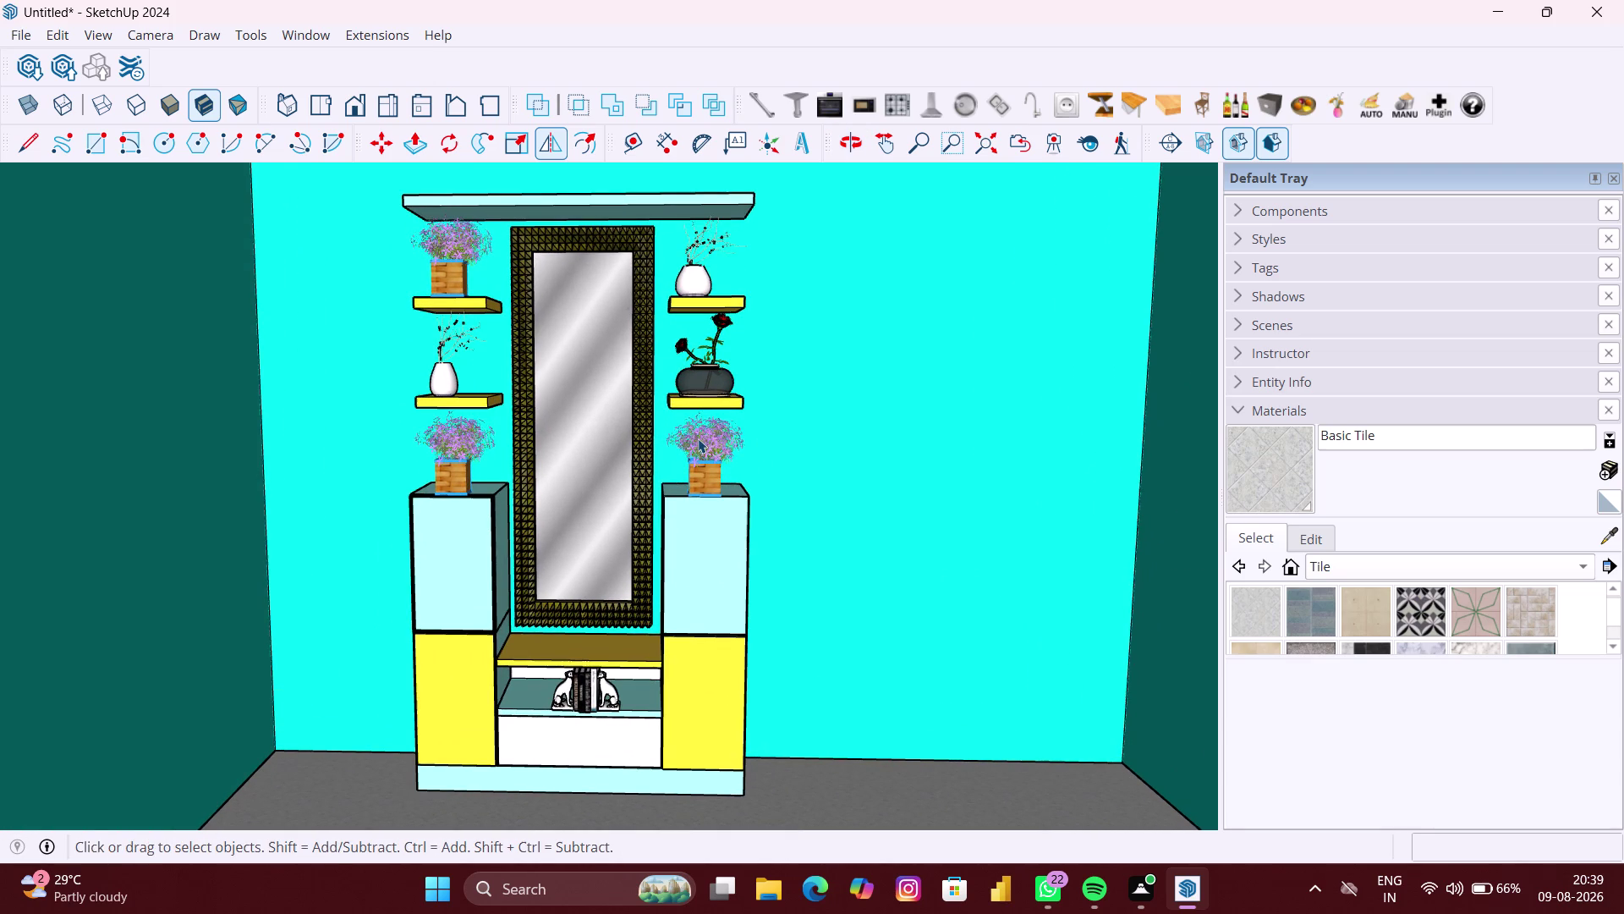
click(17, 29)
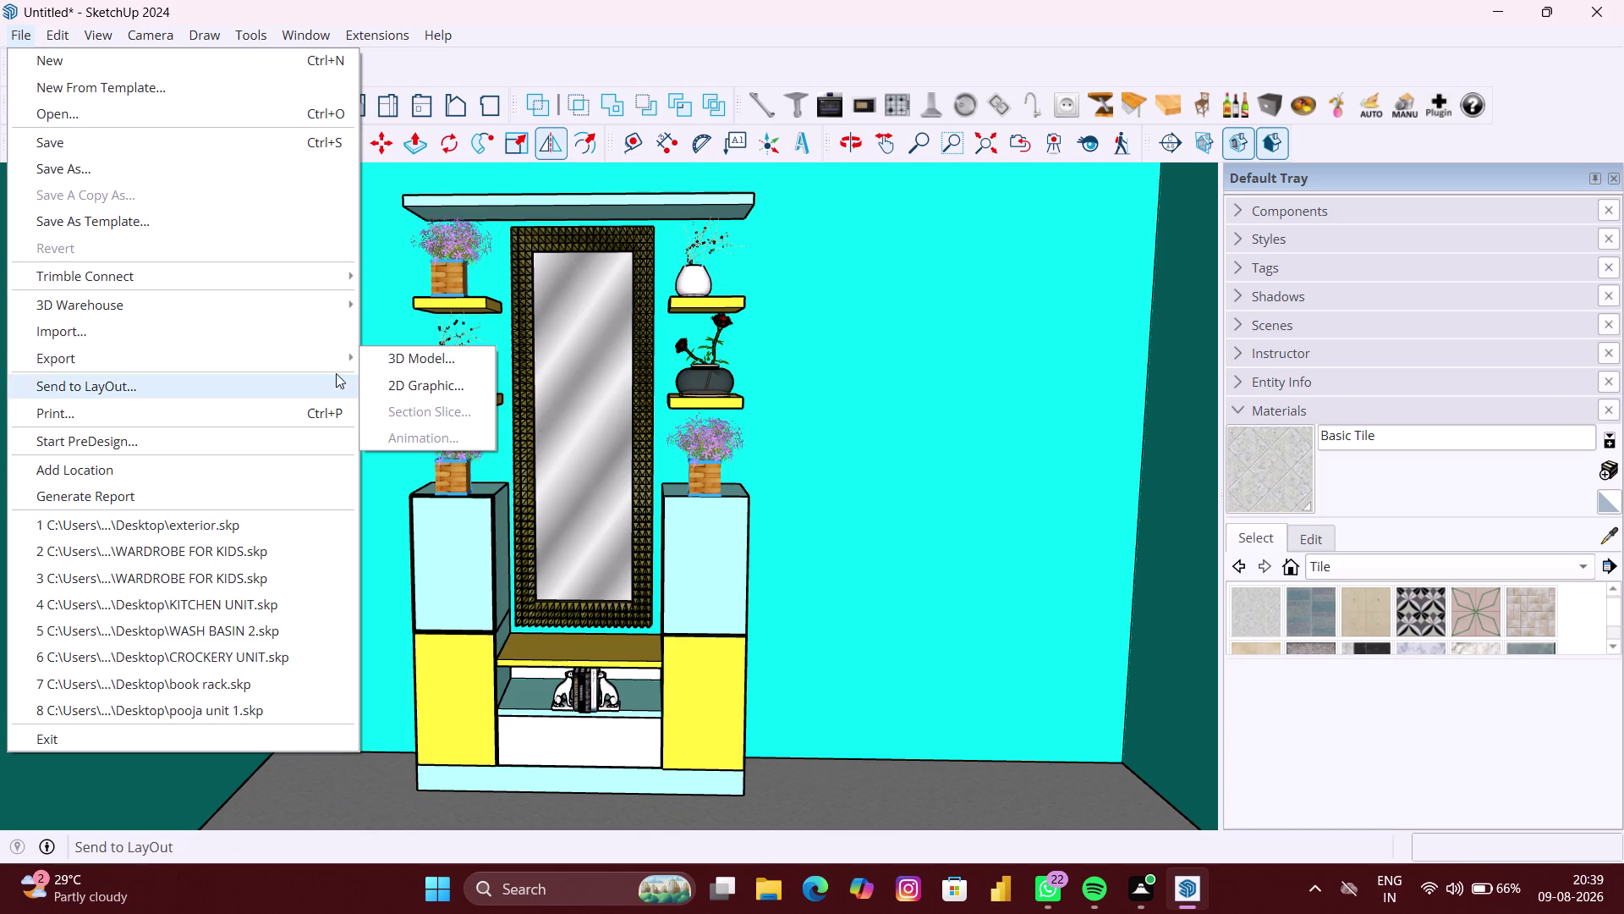
Start a 2D graphic export to the Desktop and clear the default file name.
click(392, 380)
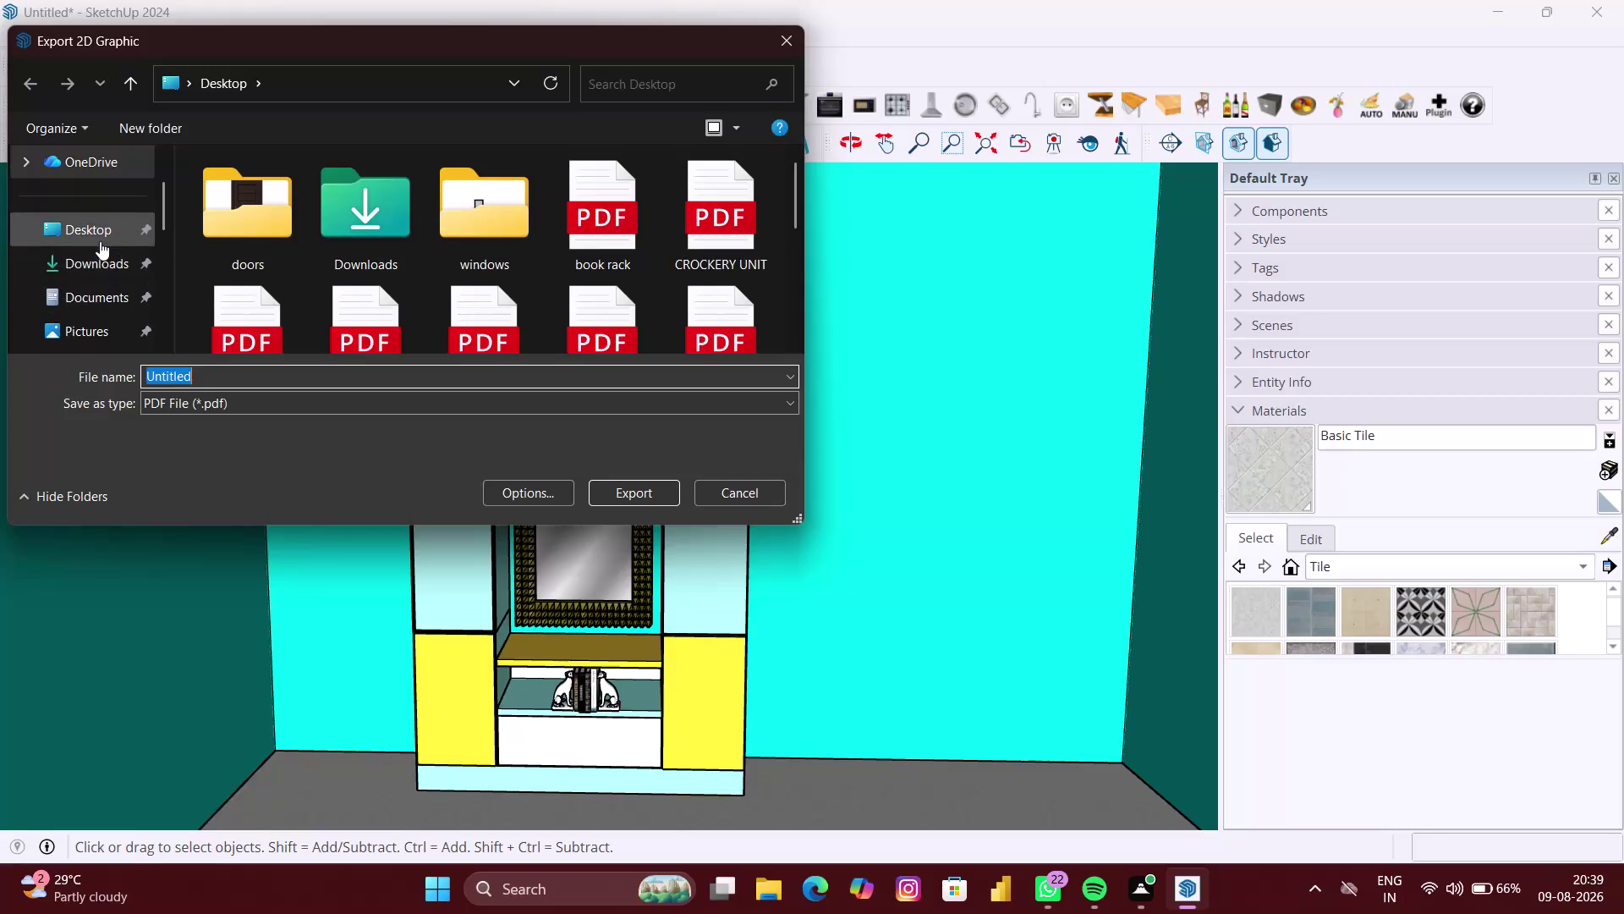
click(100, 241)
double_click(222, 368)
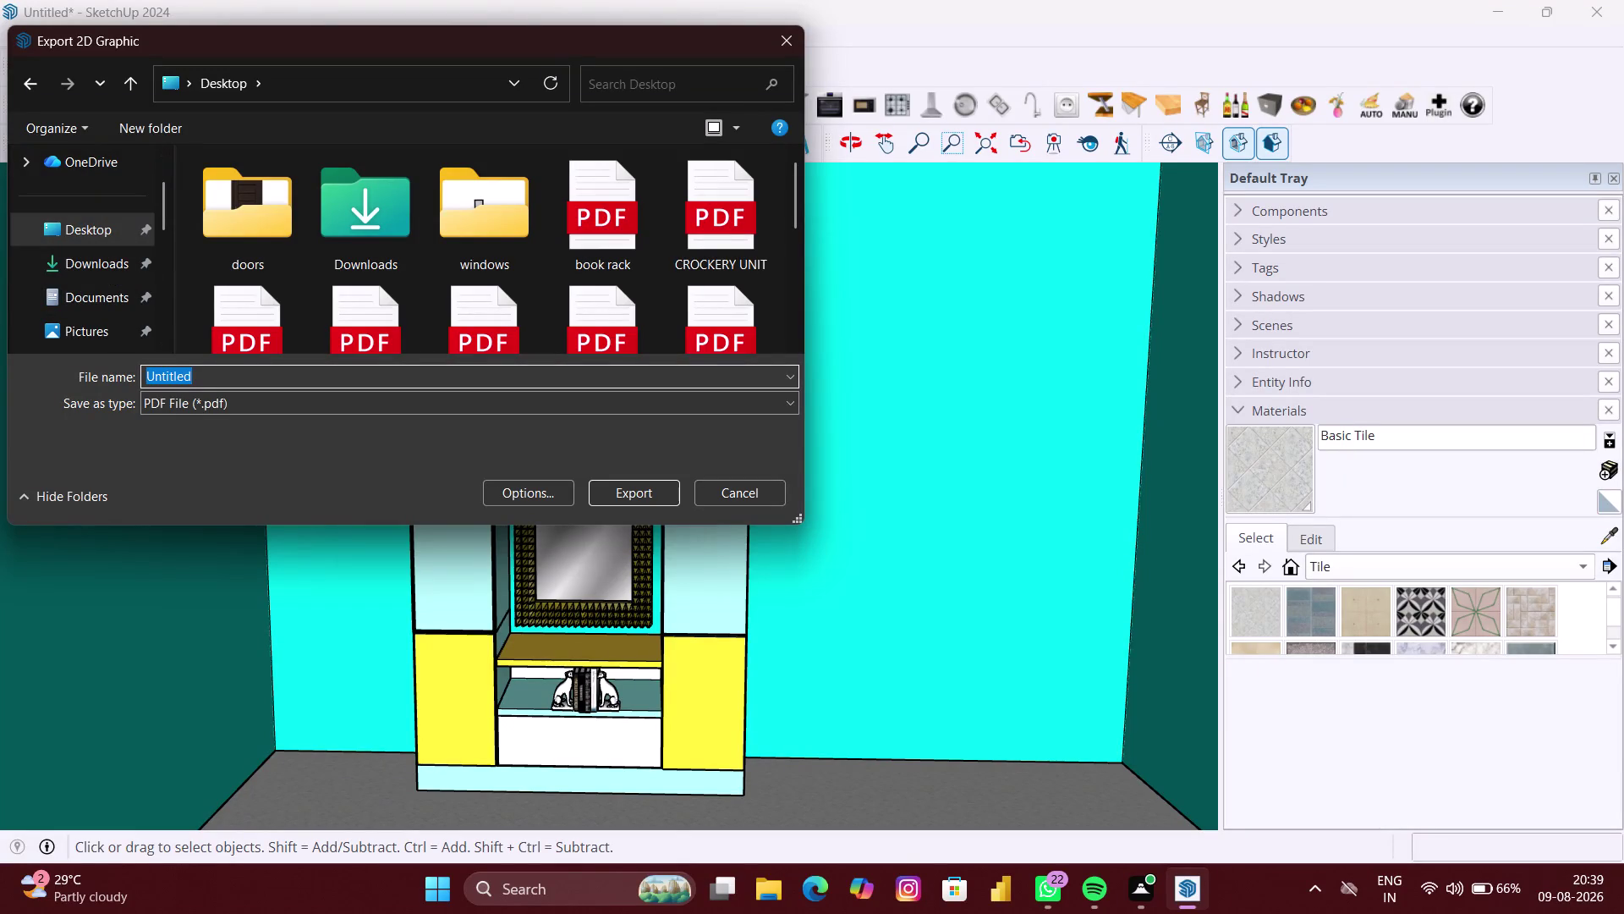
key(BackSpace)
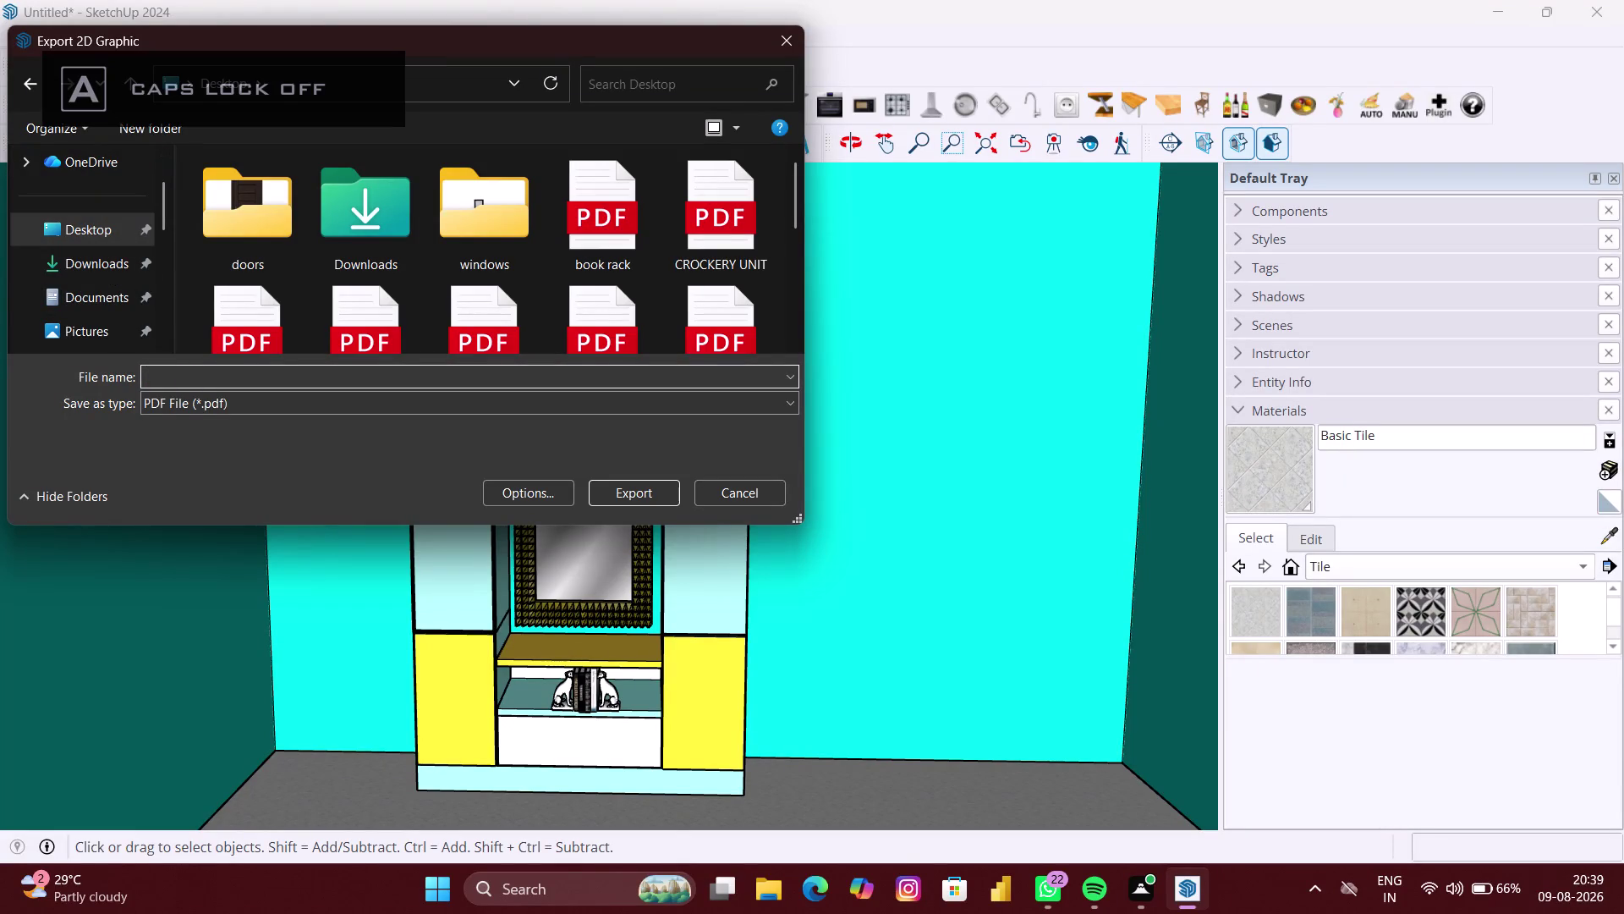
Name the file 'DRESSING UNIT' and export the view as a PDF.
text(DR)
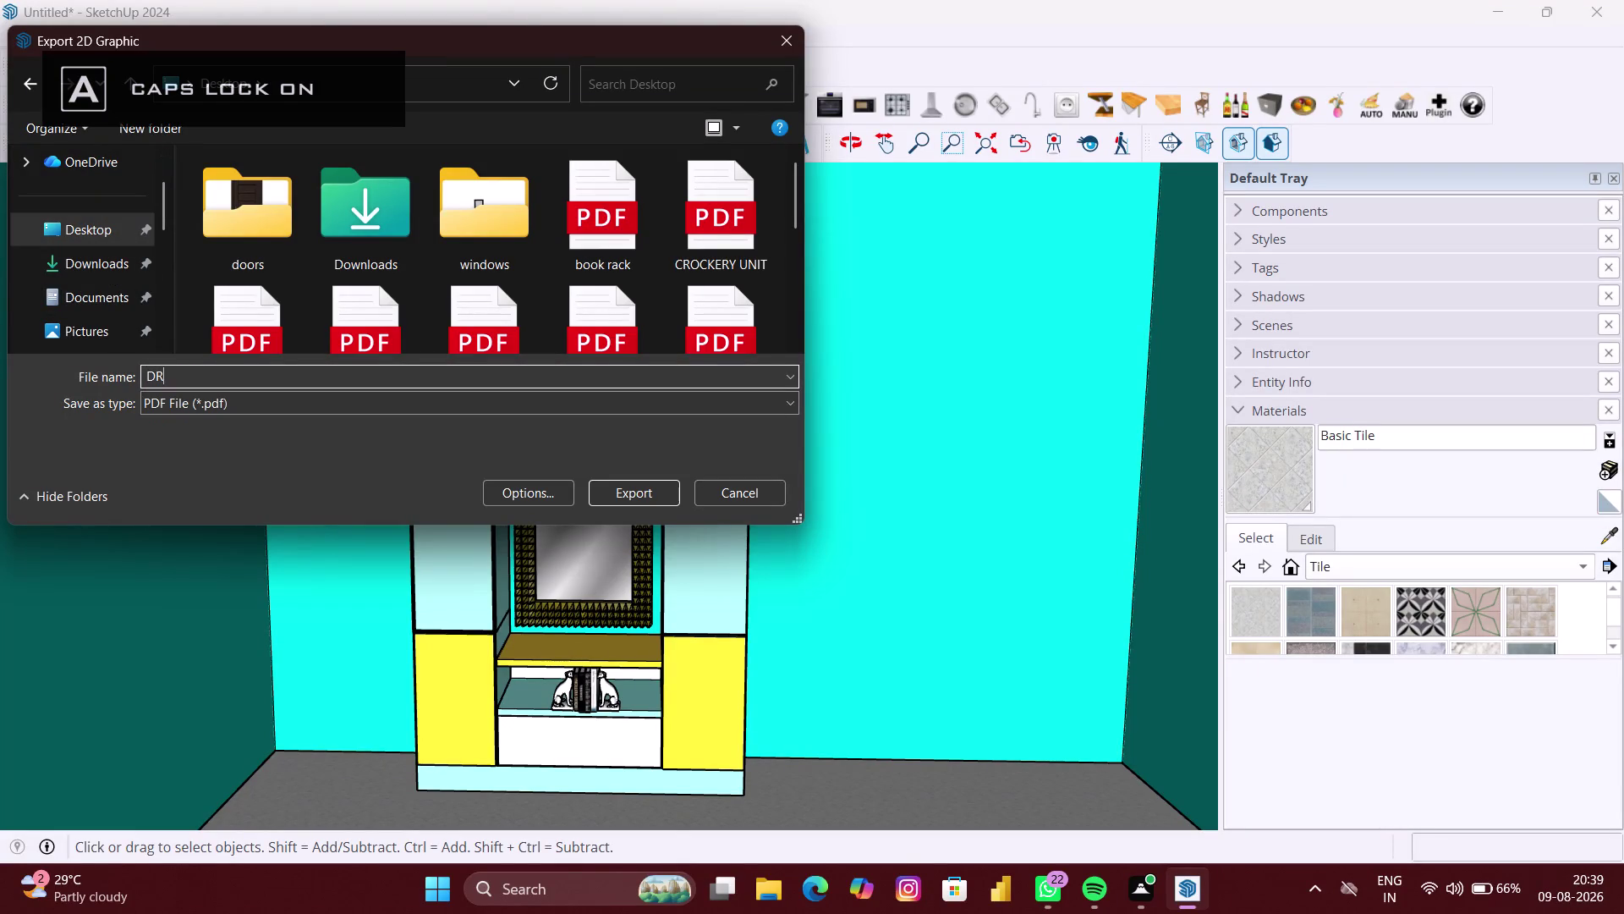
text(ESSINH)
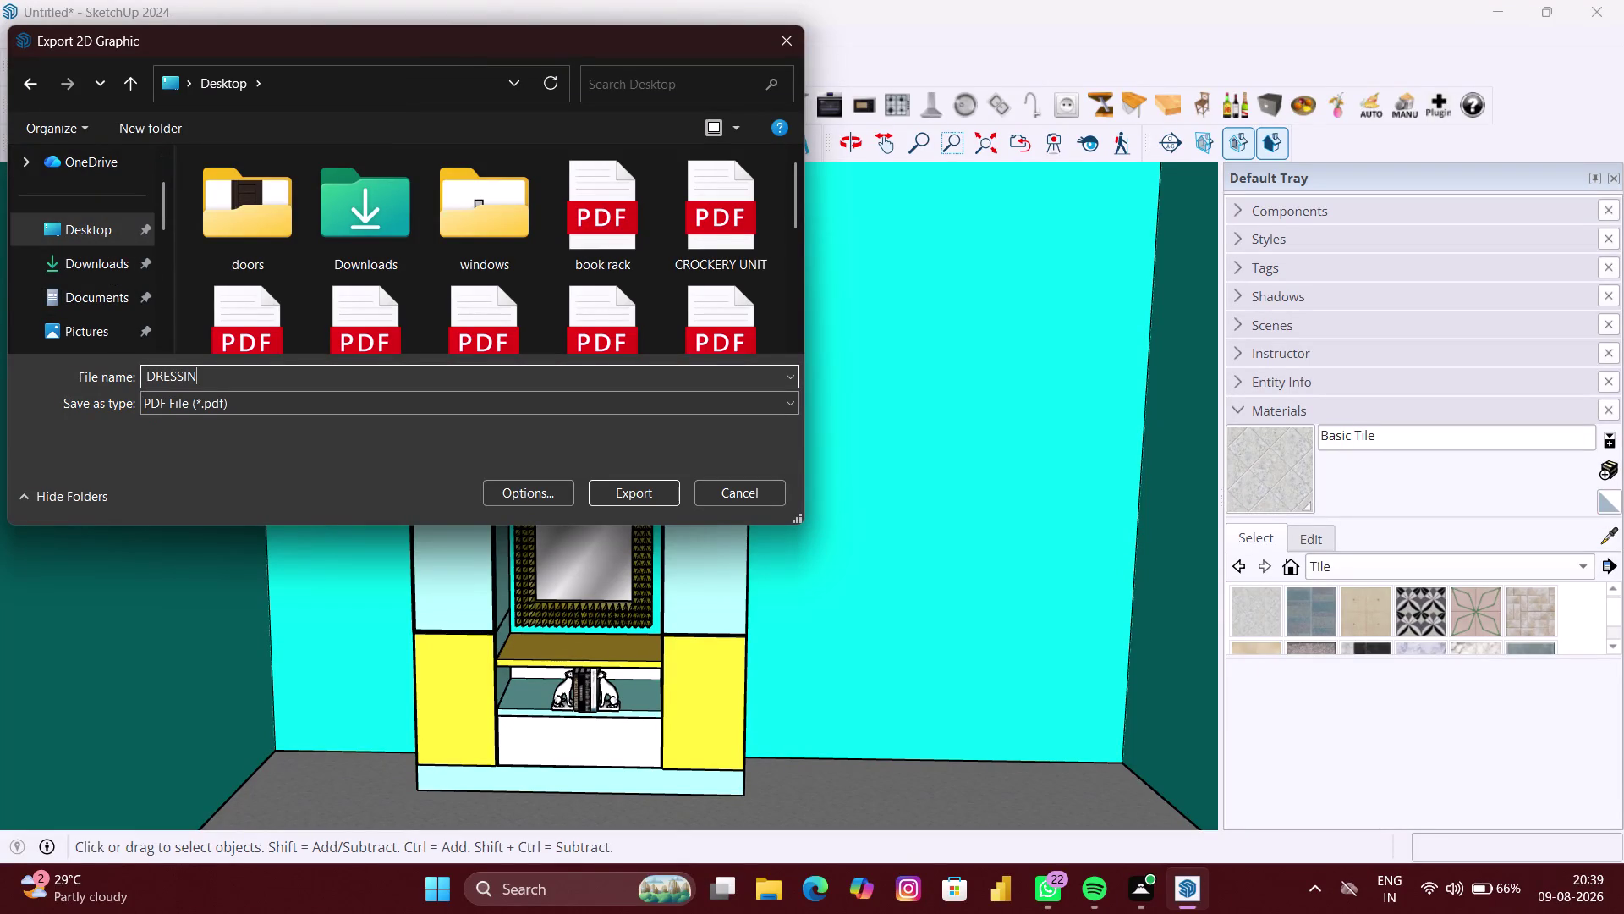
key(space)
text(UN)
text(I)
text(T)
key(BackSpace)
key(BackSpace)
key(BackSpace)
key(BackSpace)
key(BackSpace)
key(BackSpace)
key(BackSpace)
text(NG)
key(space)
text(UNIT)
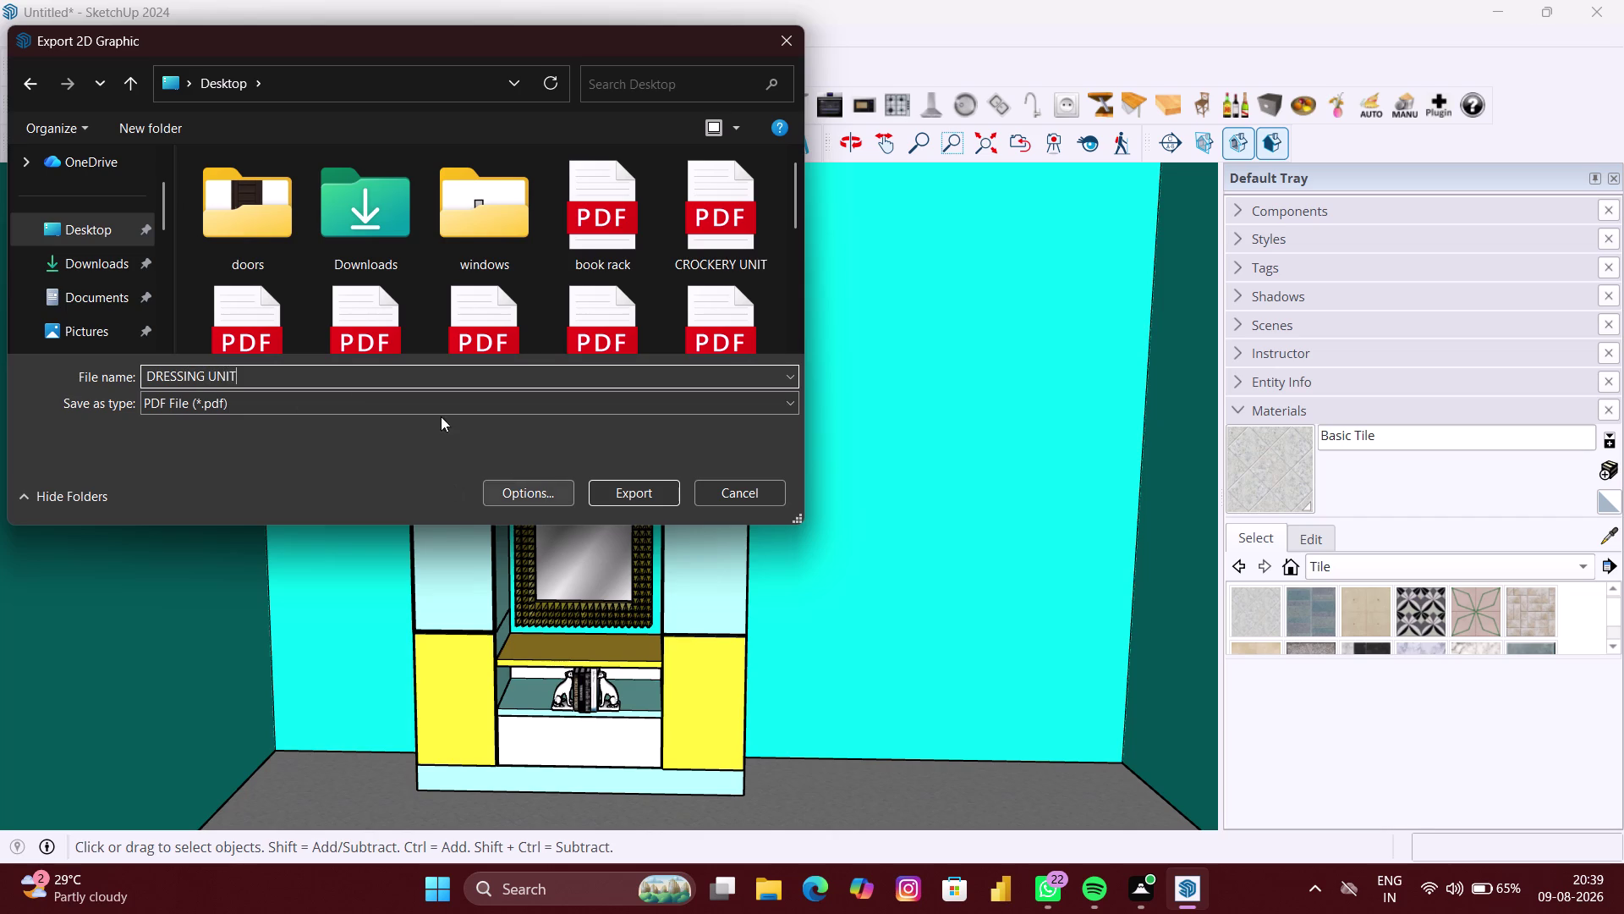
click(627, 494)
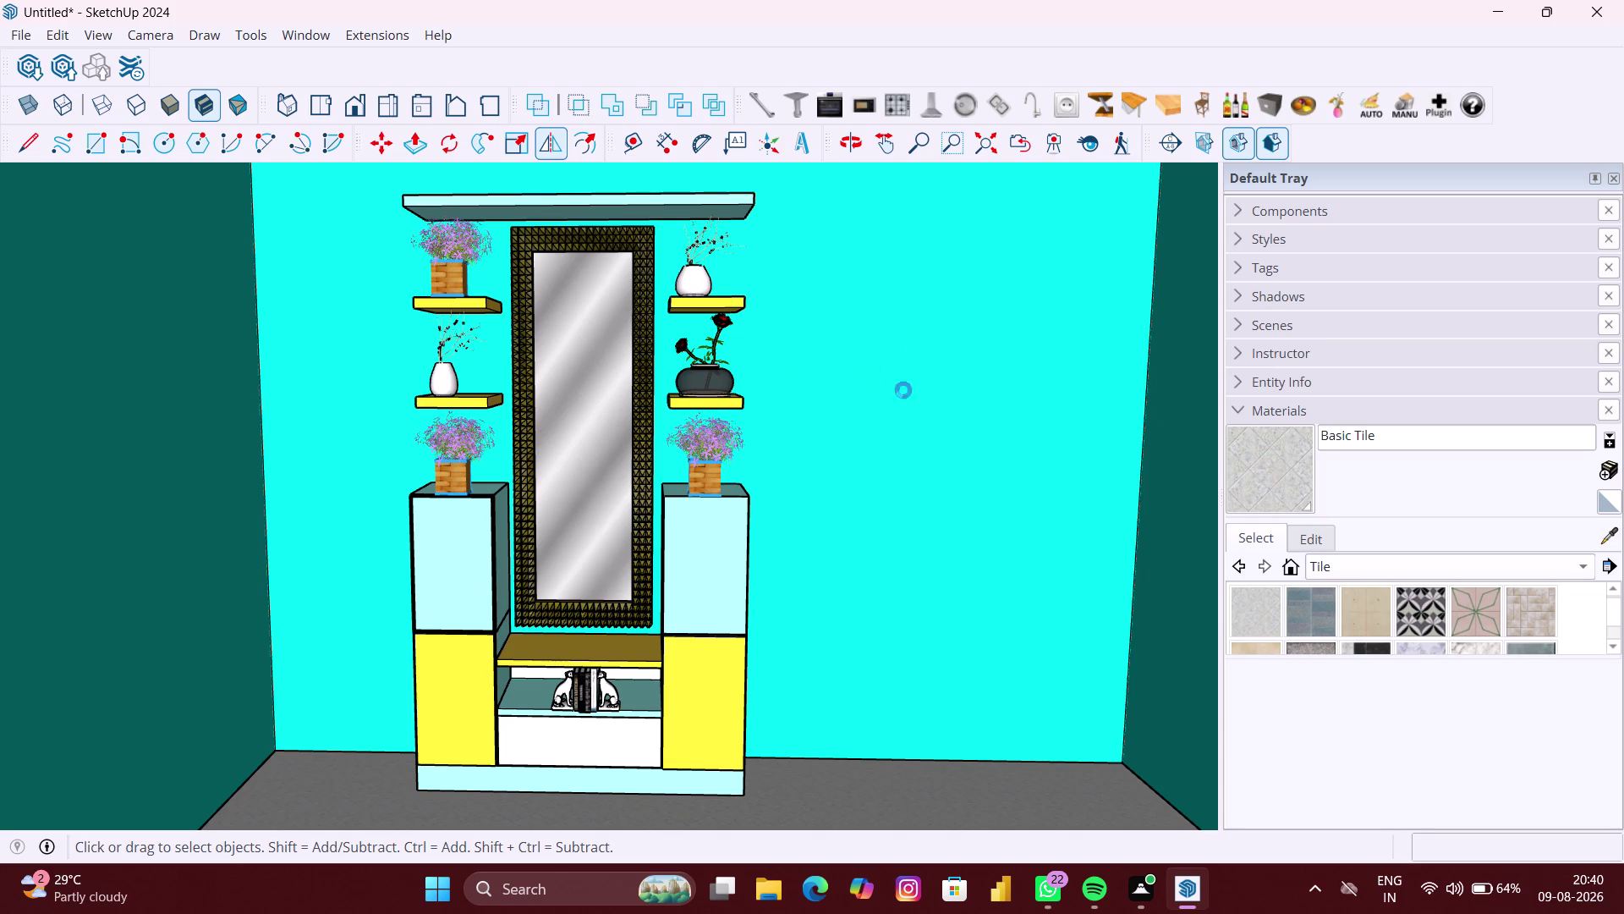
Save the model via File > Save As under the name 'DRESSING UNIT'.
scroll(down, 3)
scroll(up, 3)
scroll(down, 3)
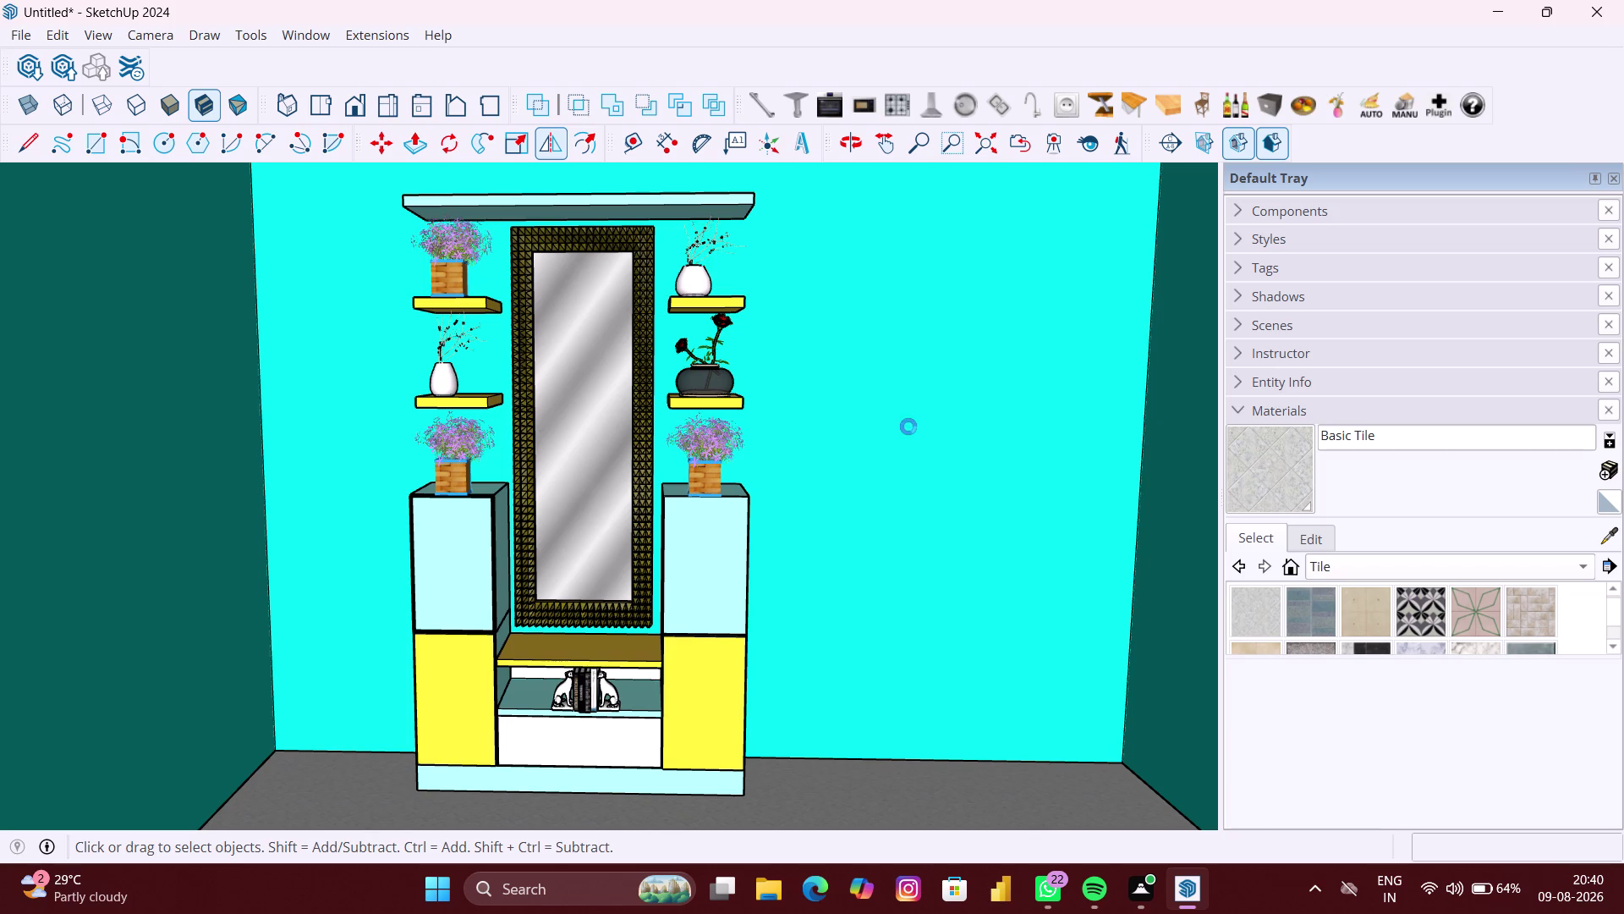
scroll(down, 3)
scroll(up, 3)
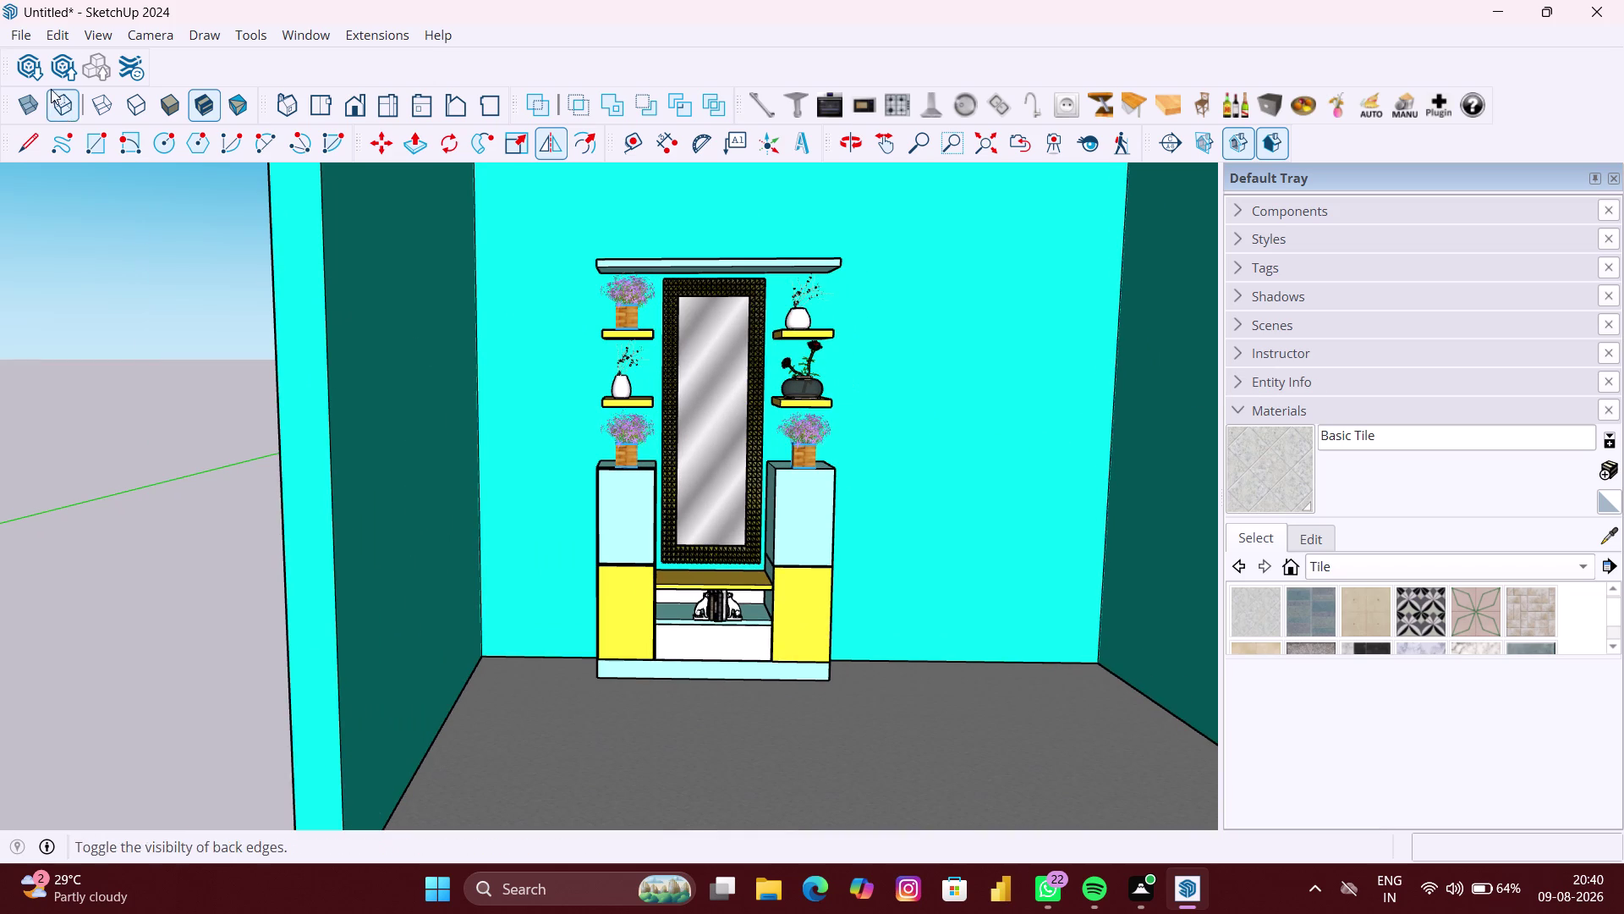
click(30, 40)
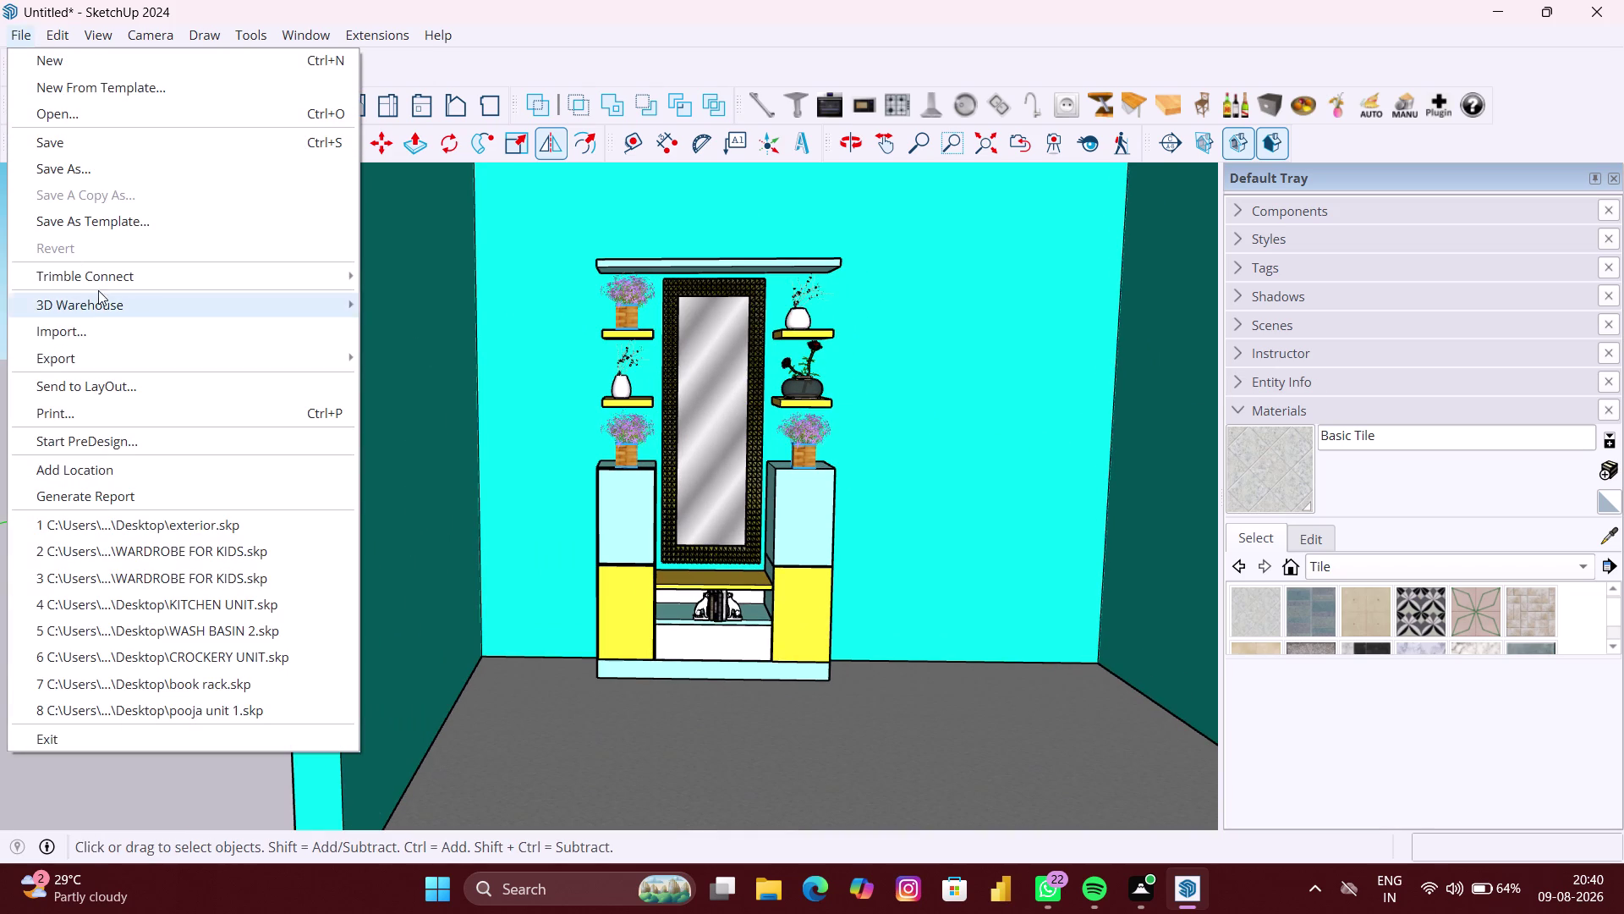
click(114, 141)
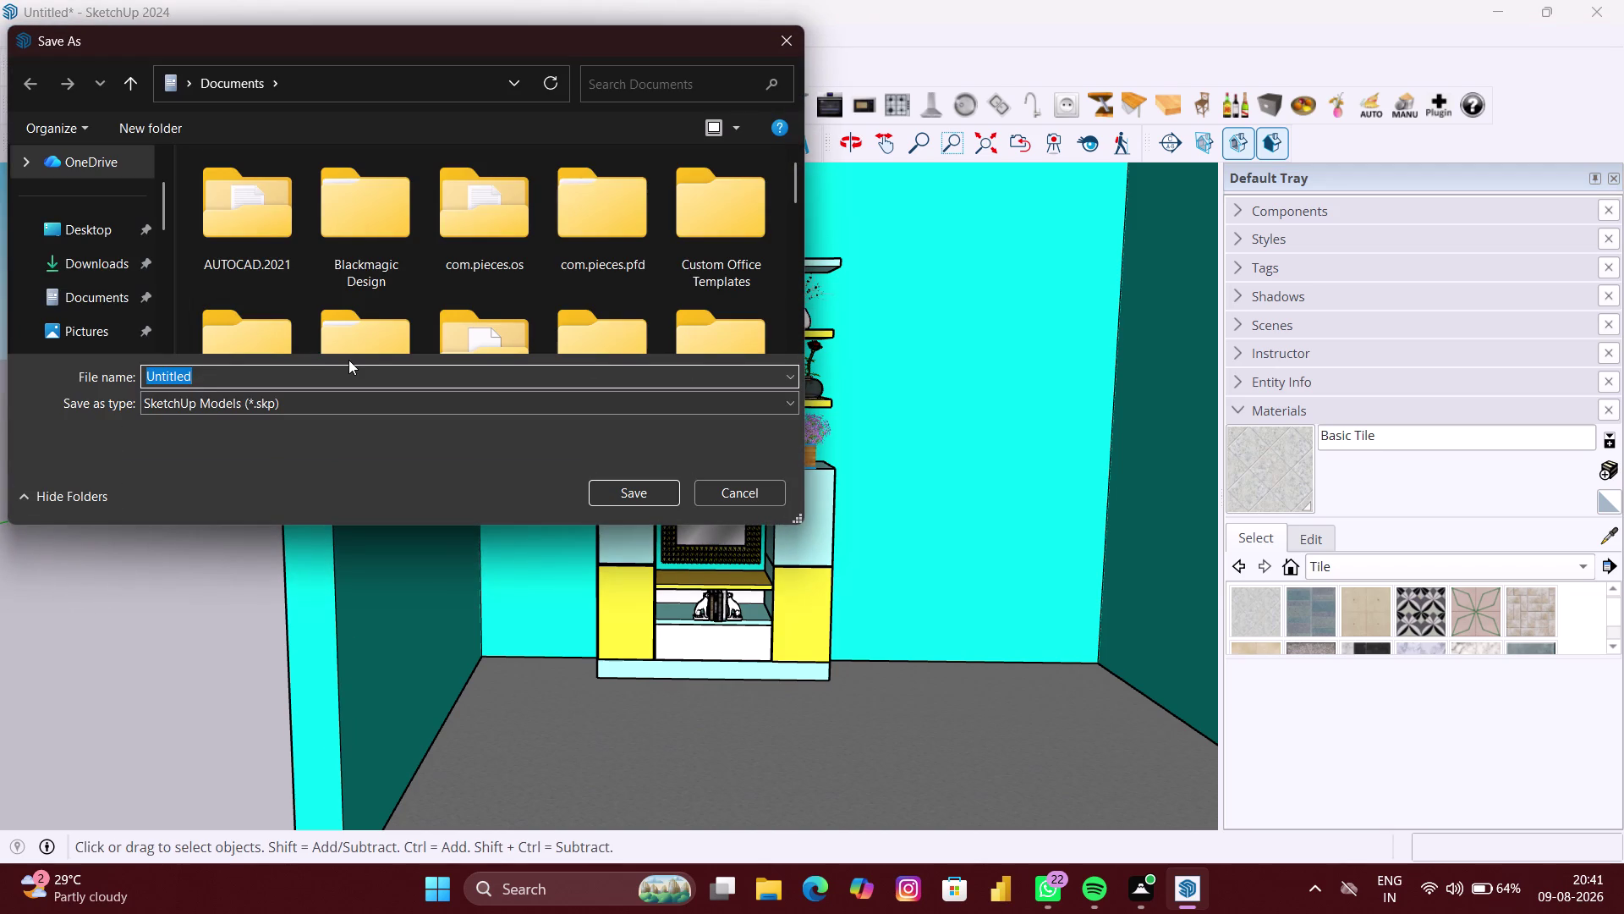
key(BackSpace)
text(D)
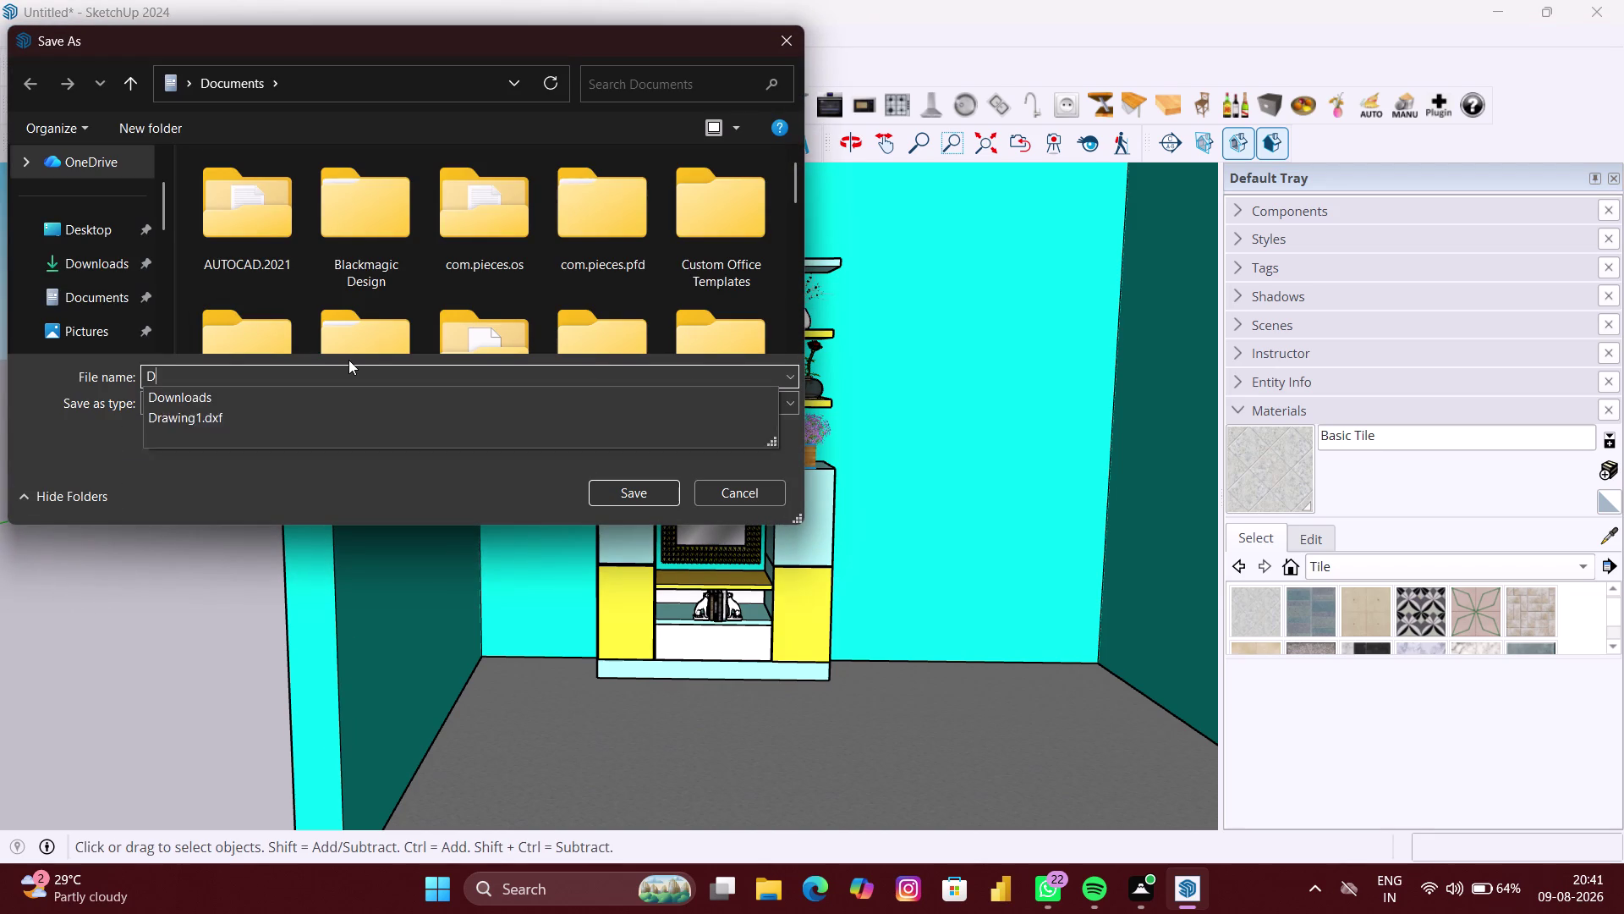
text(R)
text(ESS)
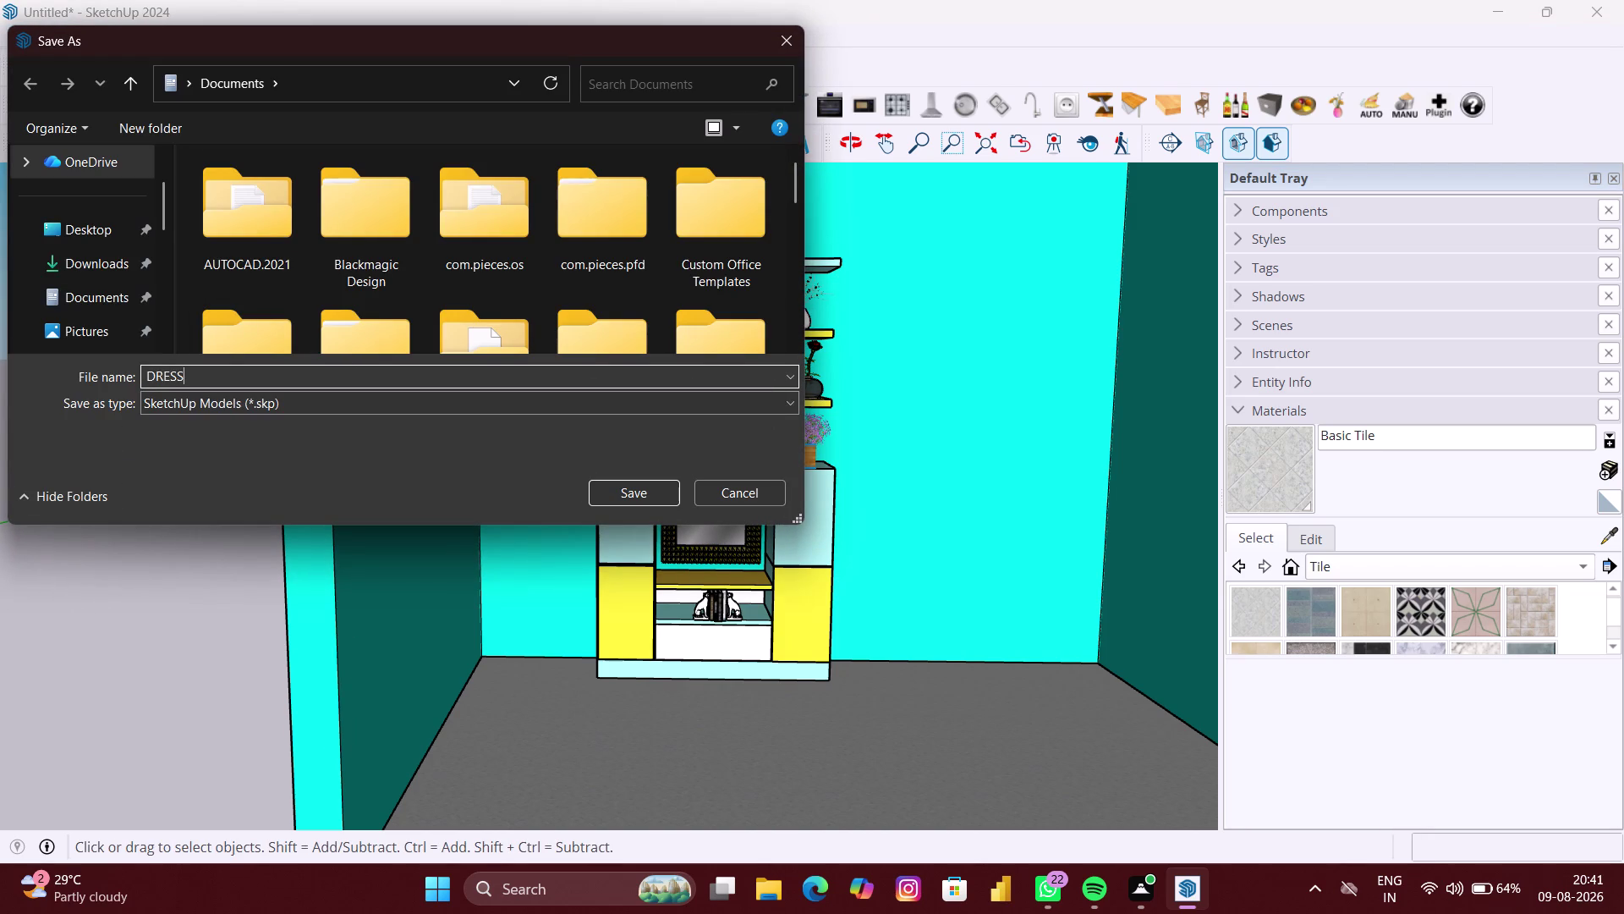
text(ING)
key(space)
text(UNIT)
key(Return)
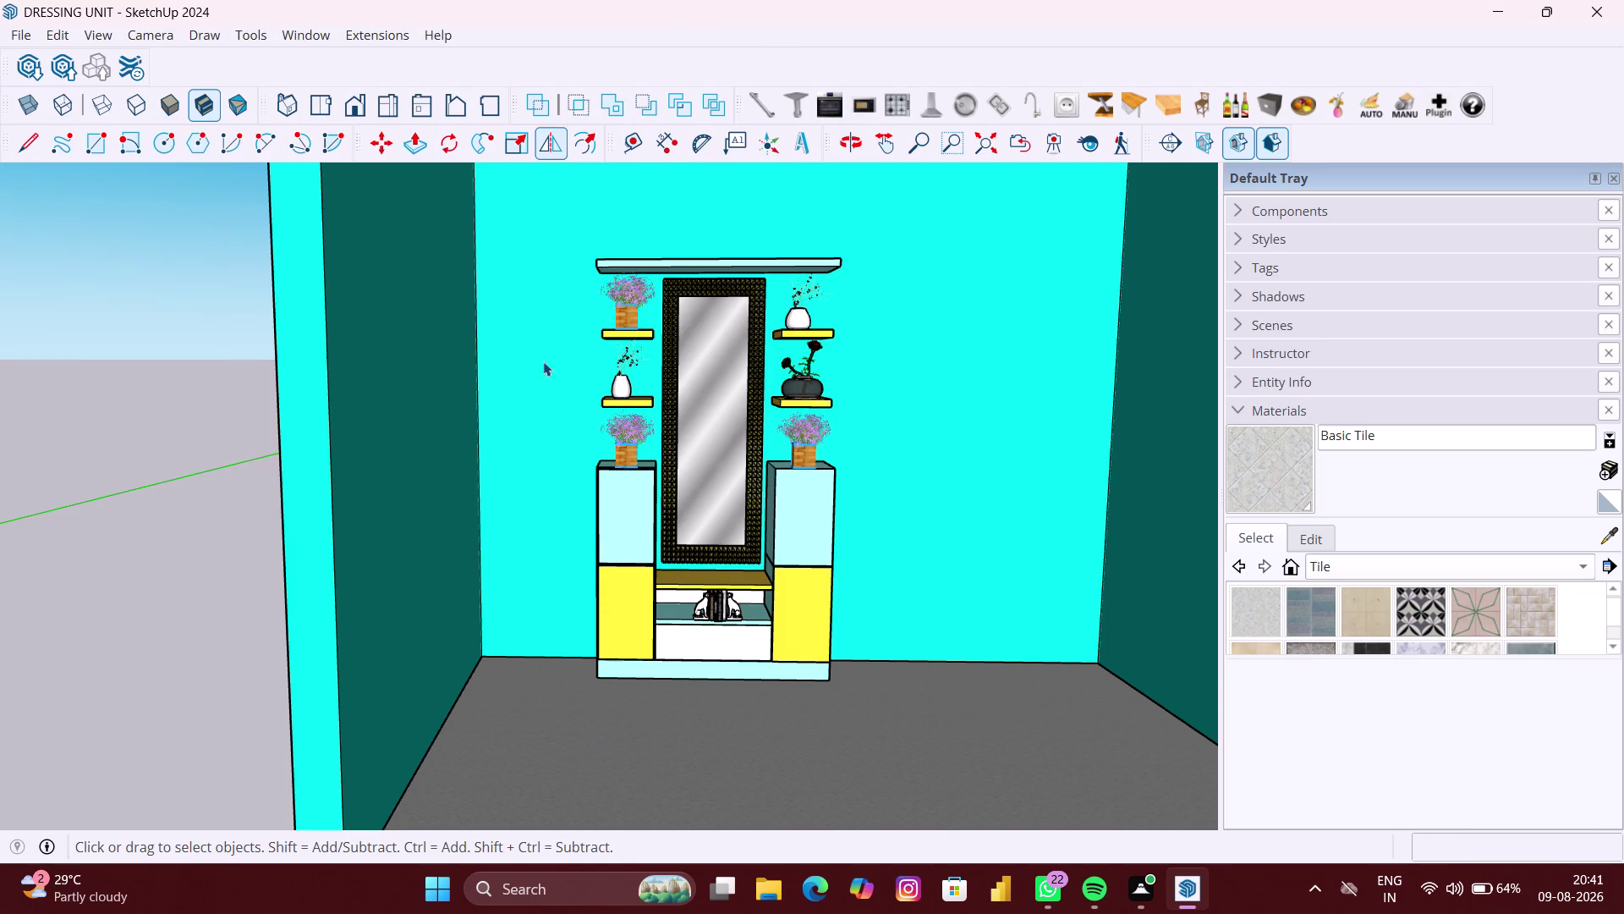
Save the model again with Save As, placing the copy on the Desktop.
key(ctrl+s)
click(20, 36)
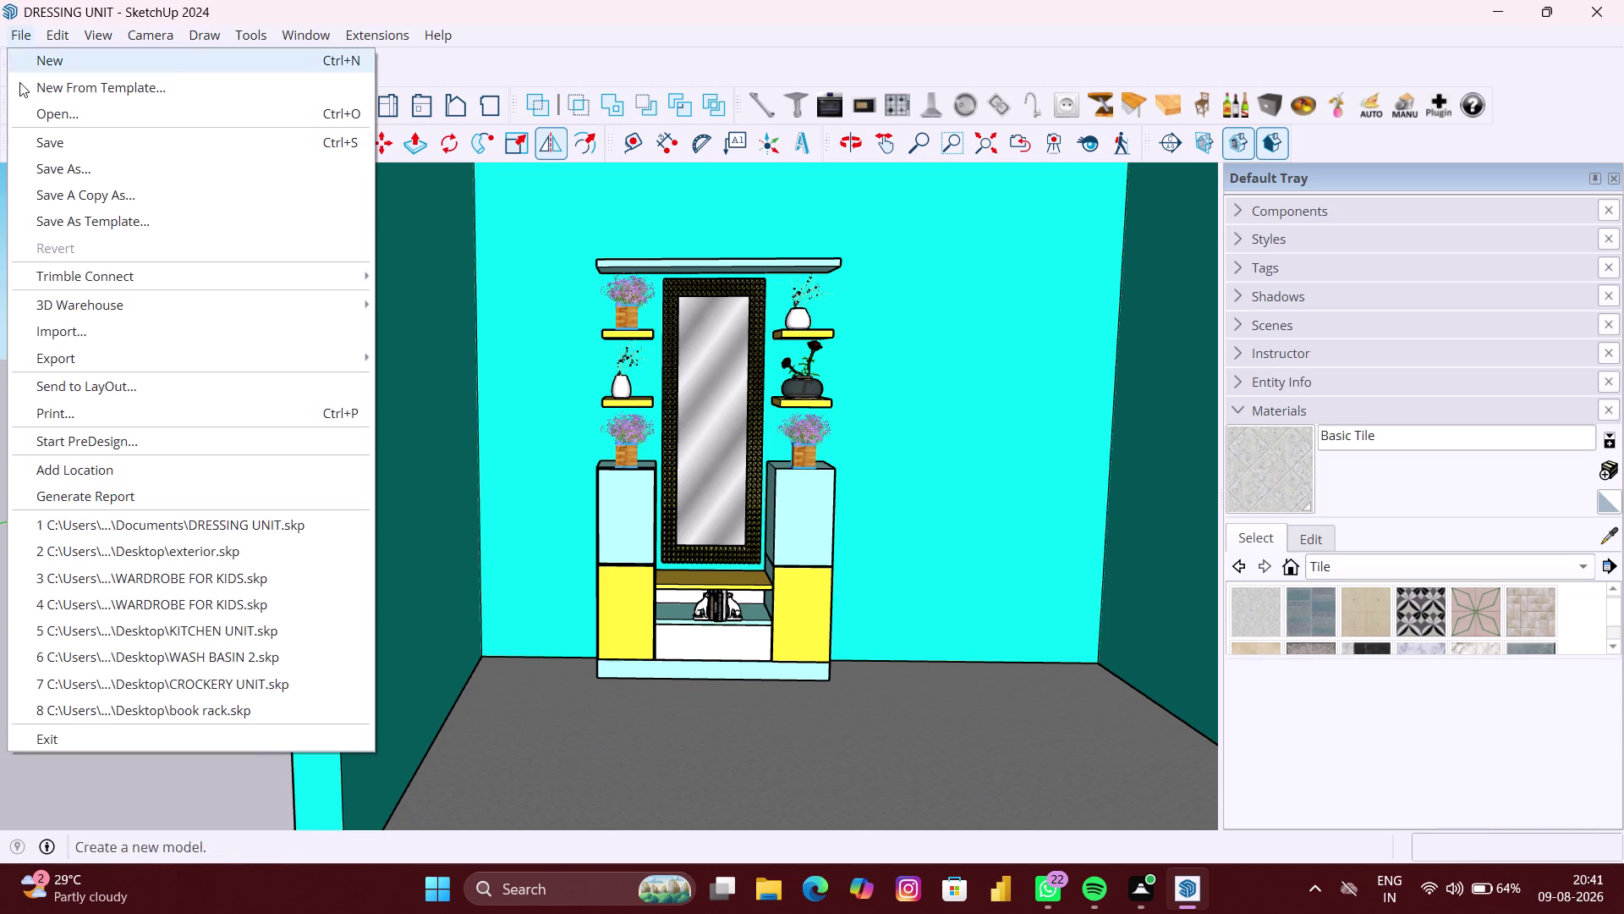
click(105, 170)
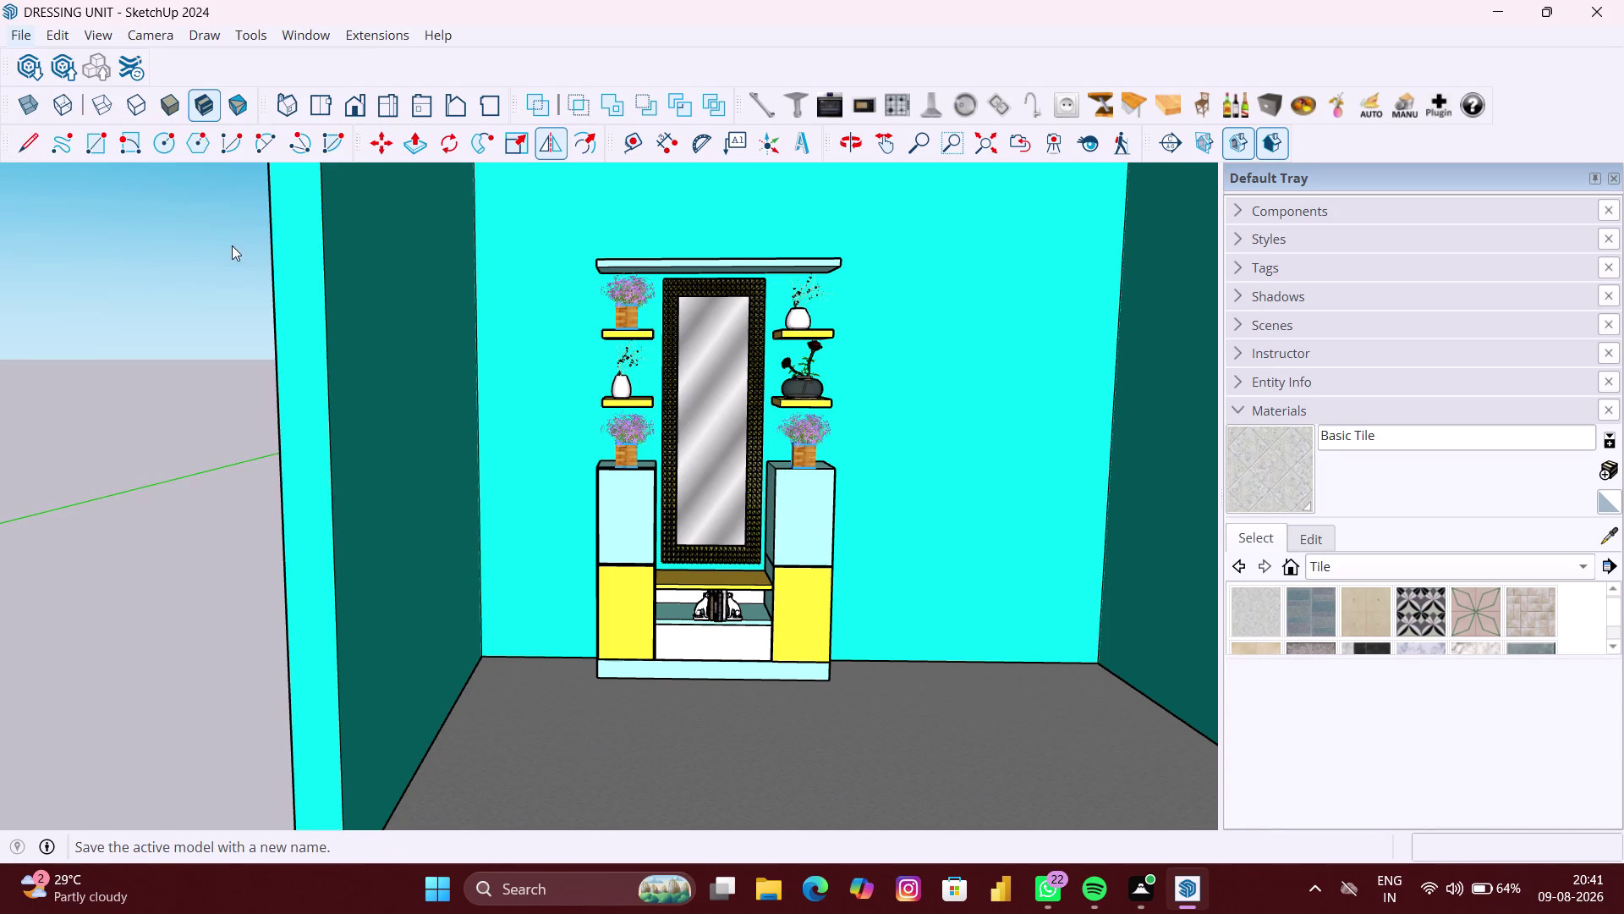
click(124, 229)
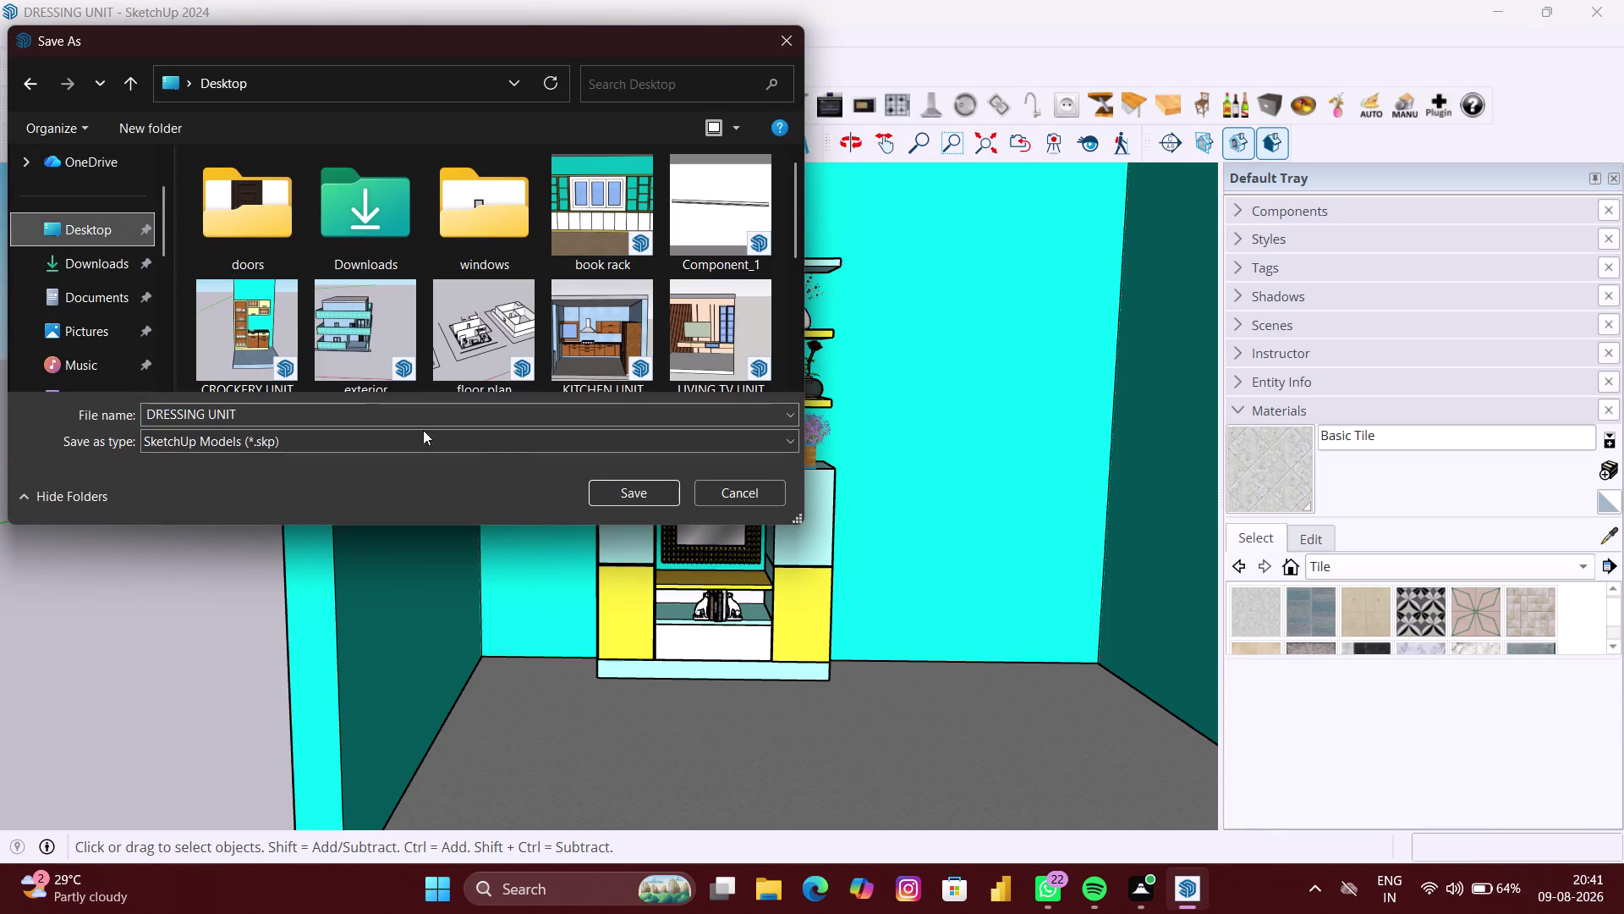
click(648, 499)
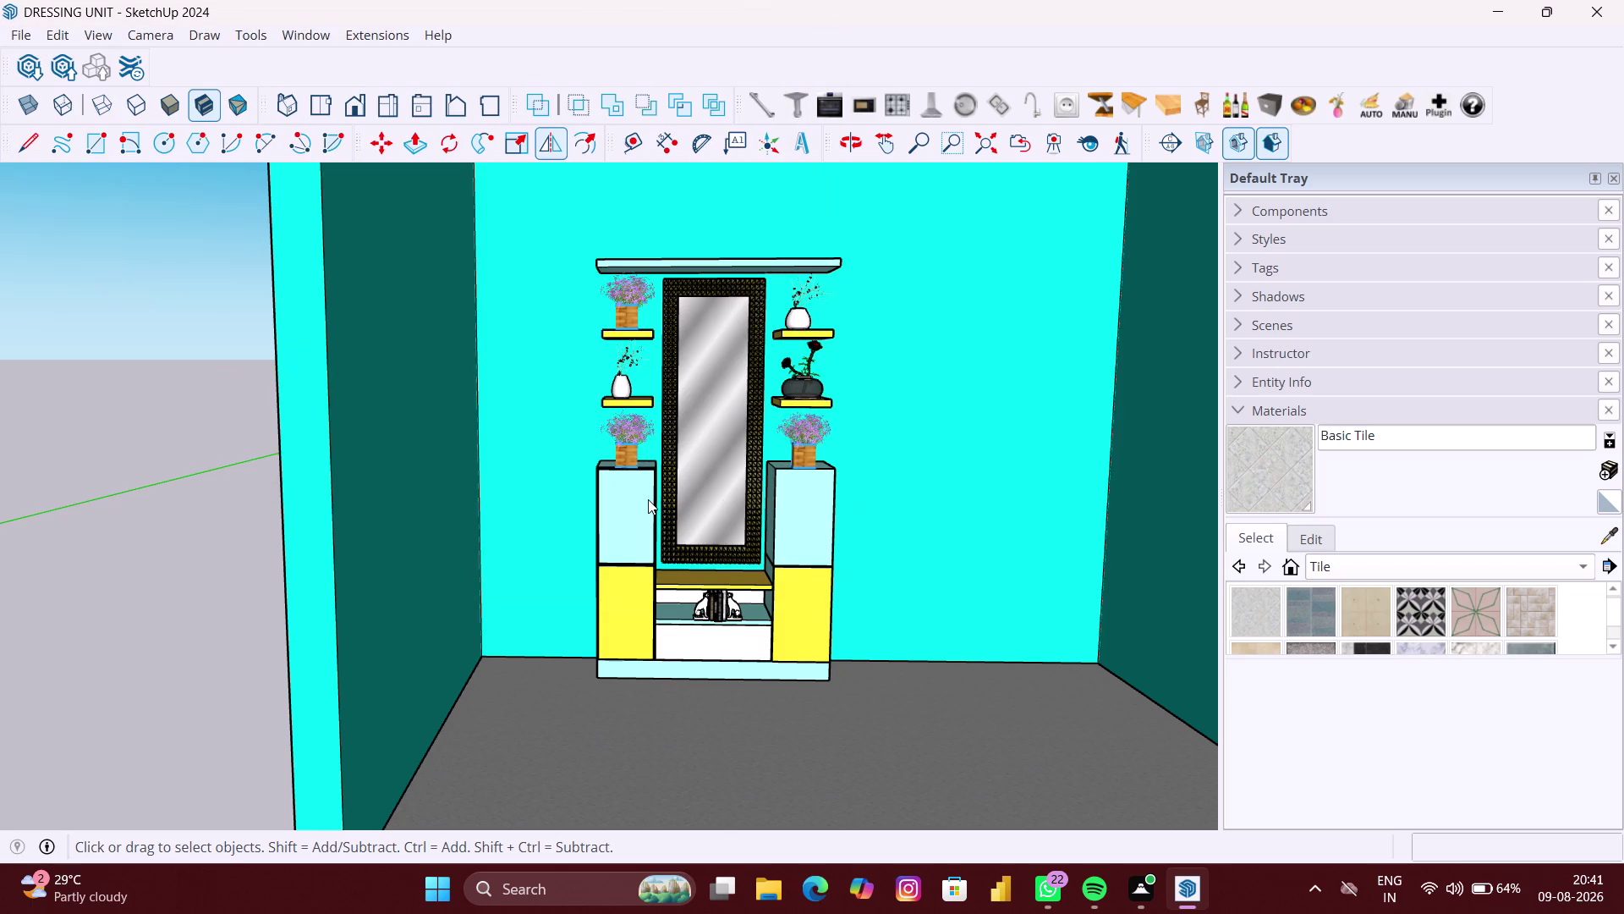
scroll(down, 3)
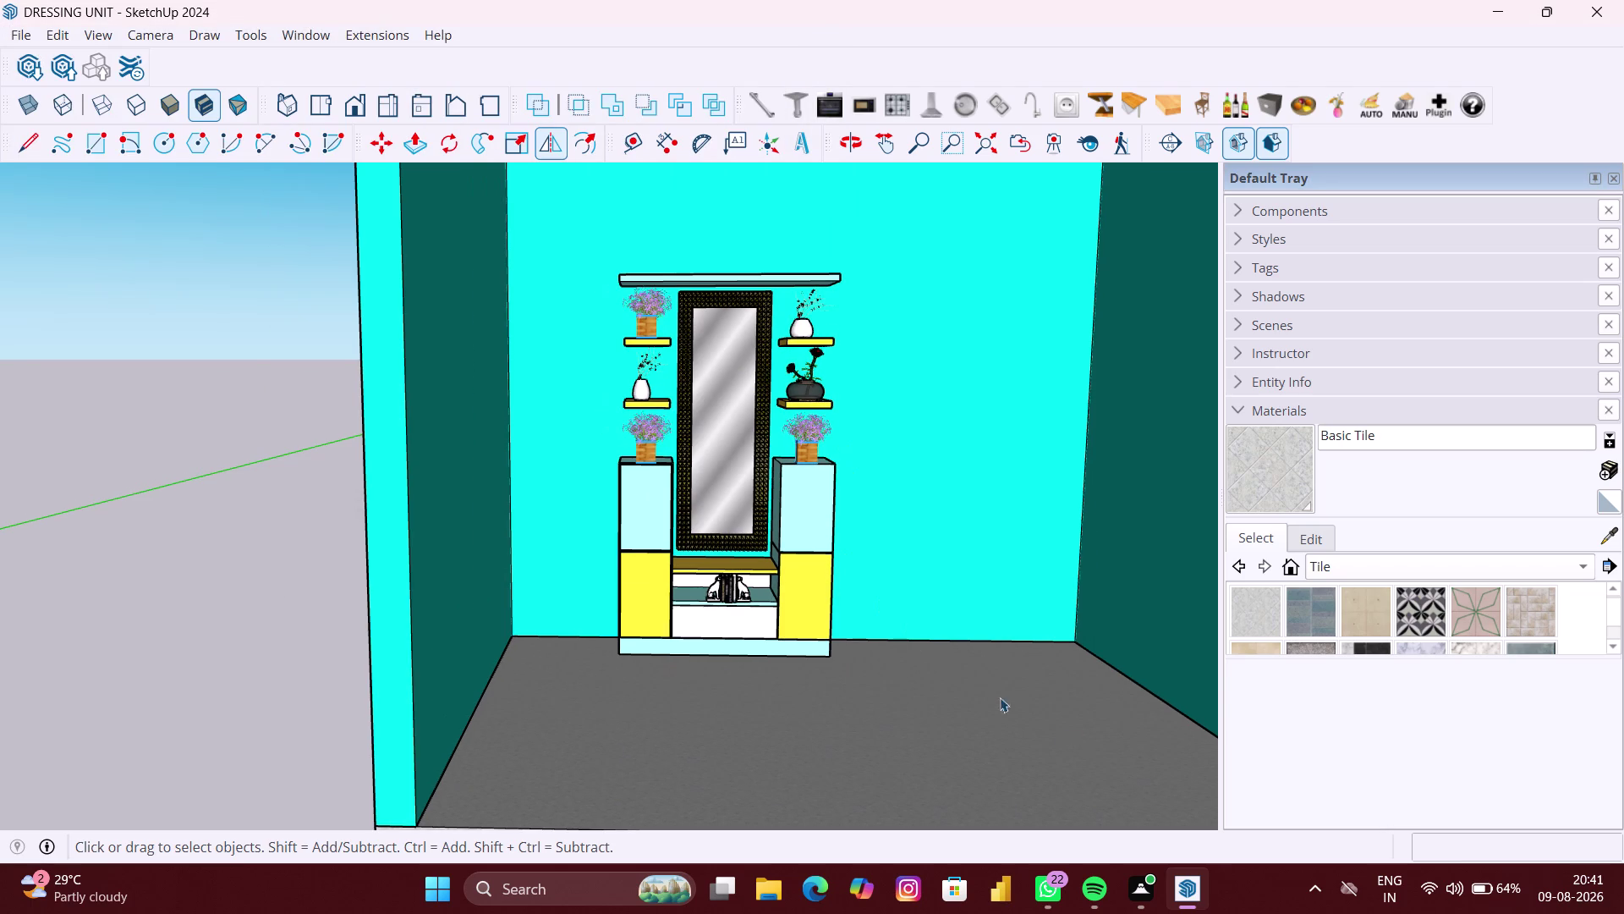